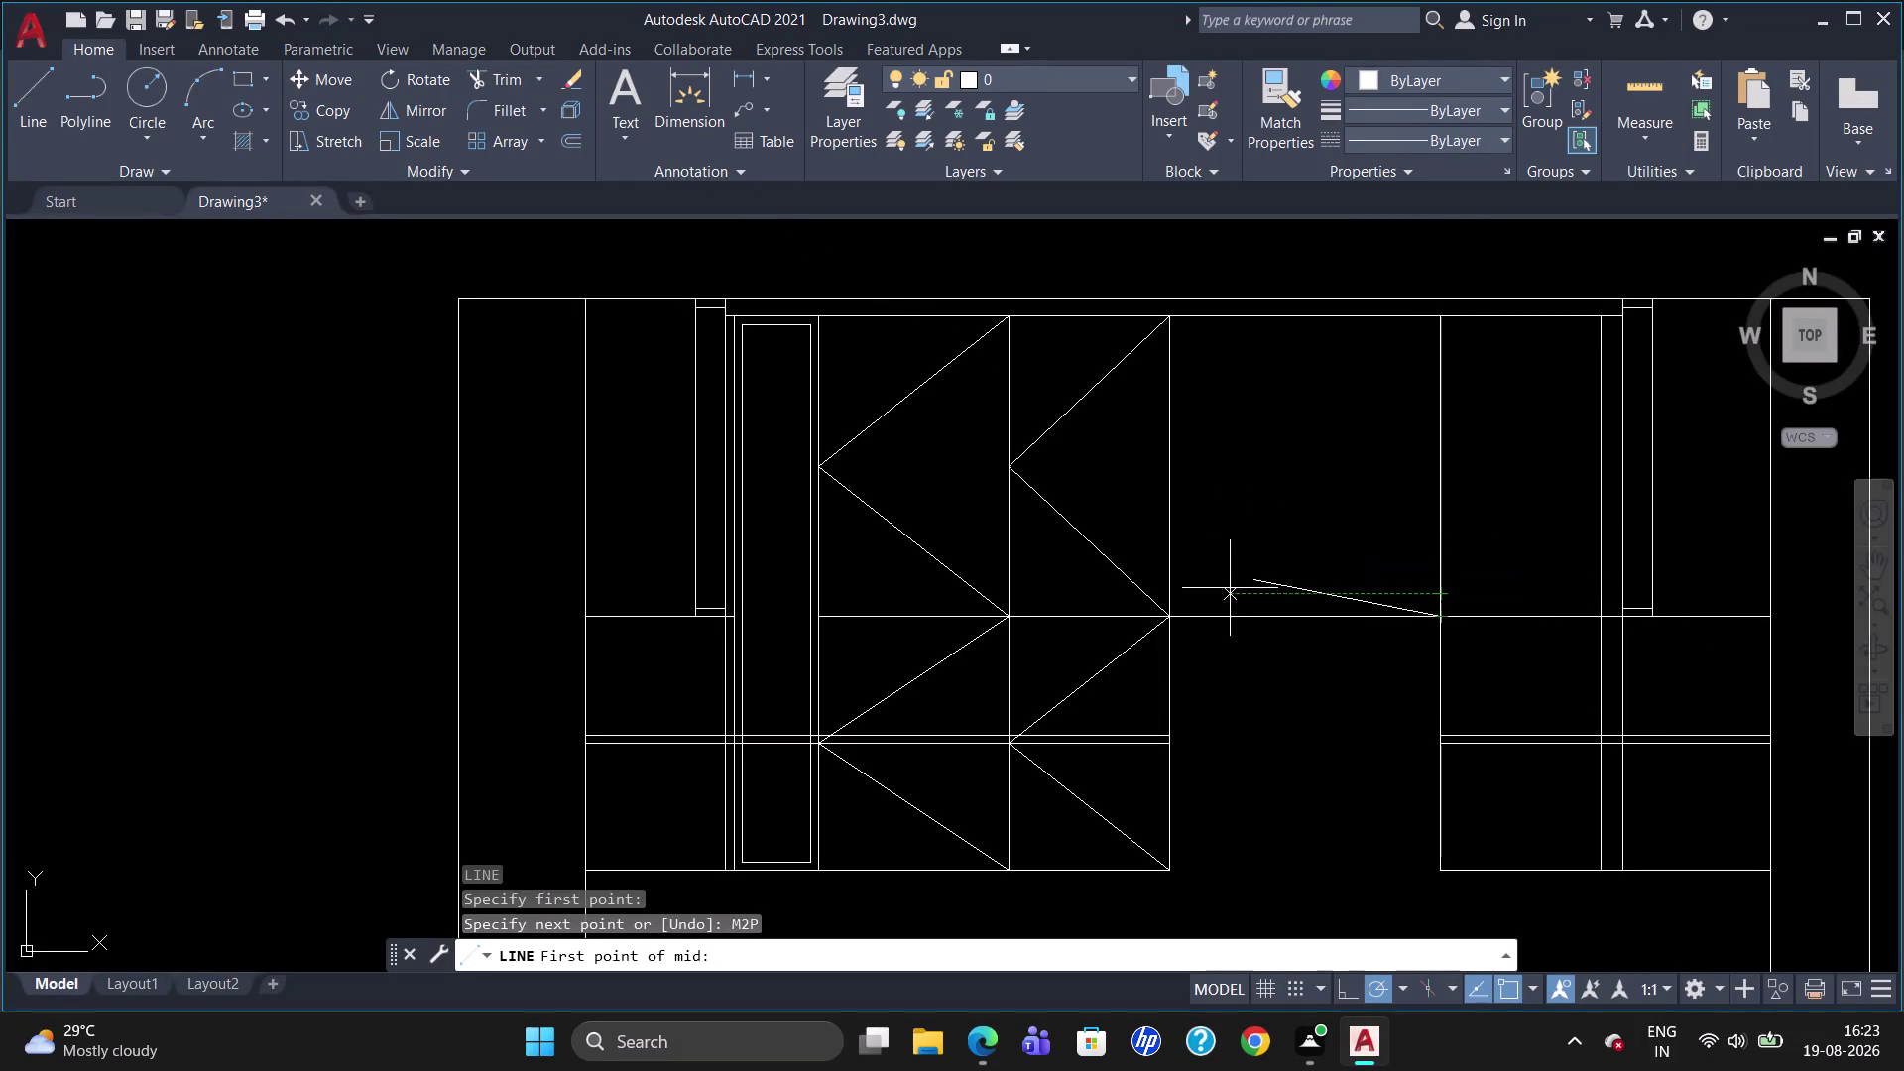
Finish the line from the left-edge midpoint to the panel's upper right corner.
click(1176, 611)
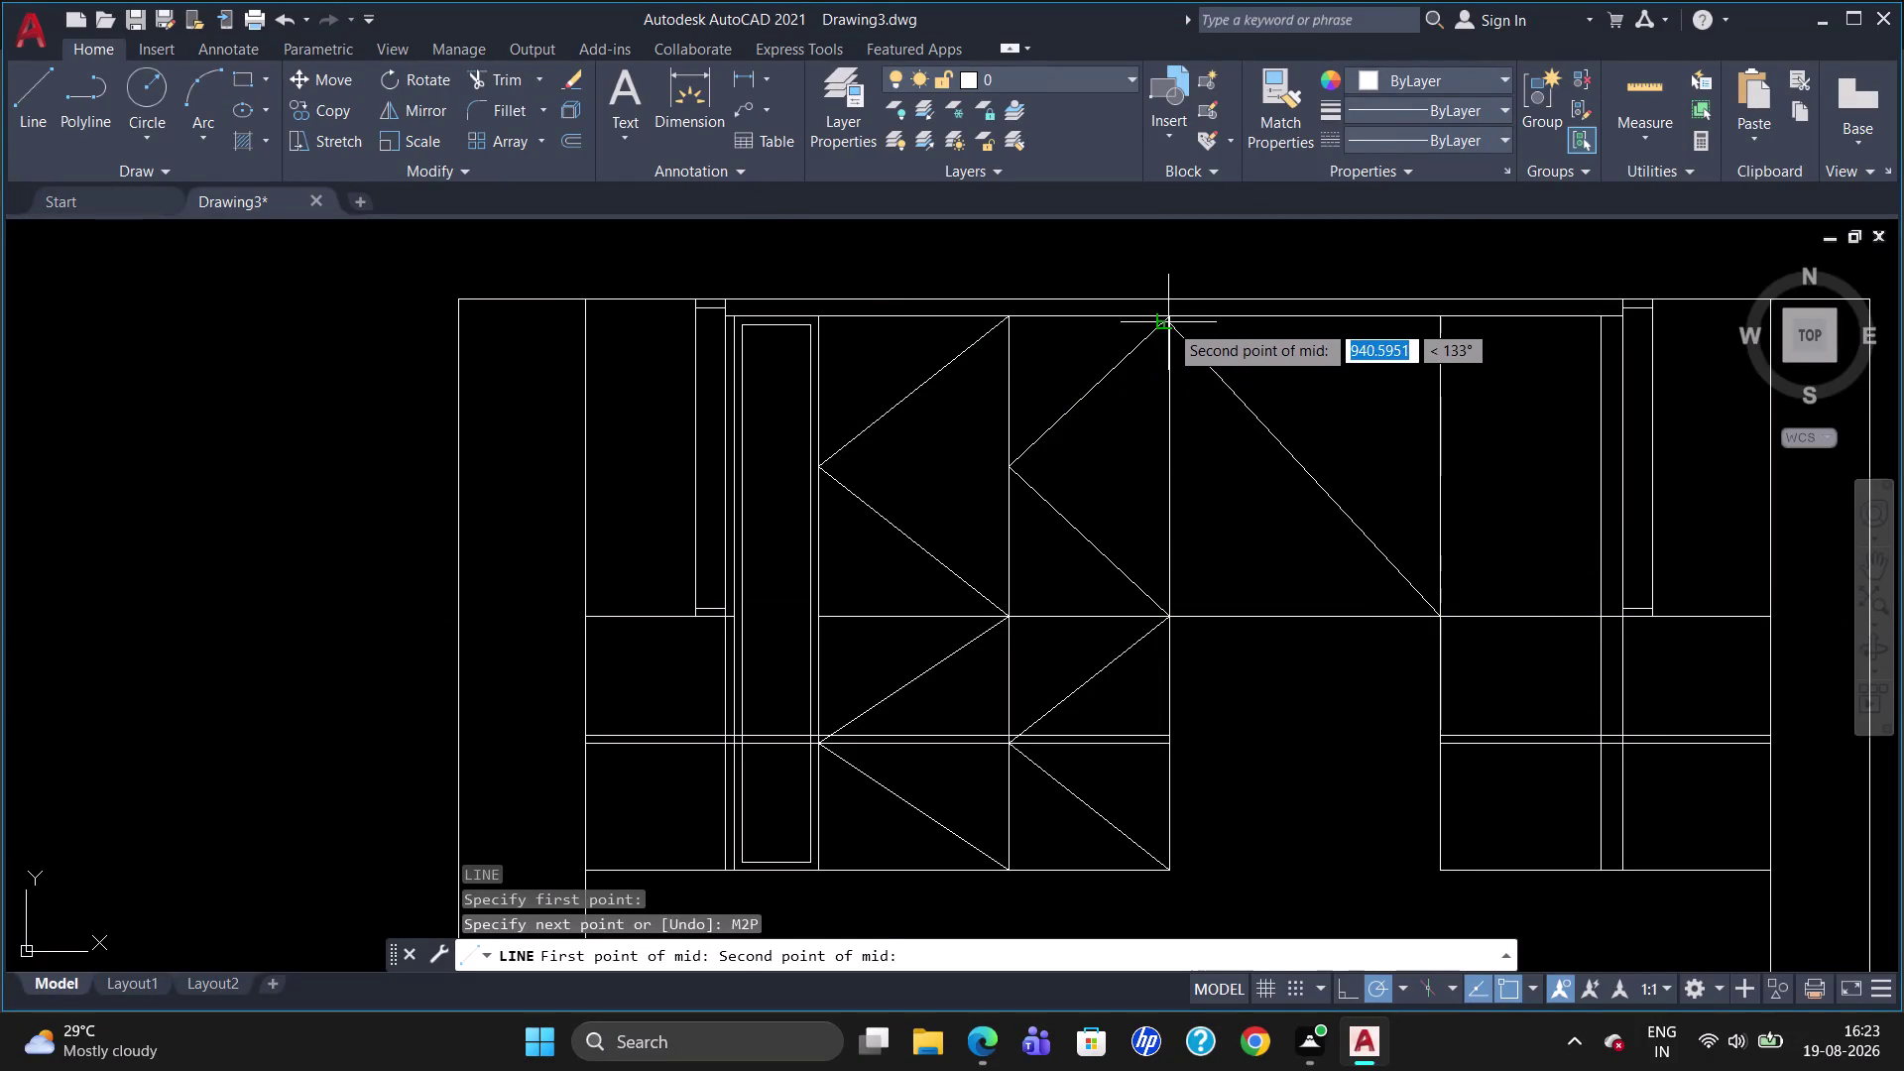
click(1171, 310)
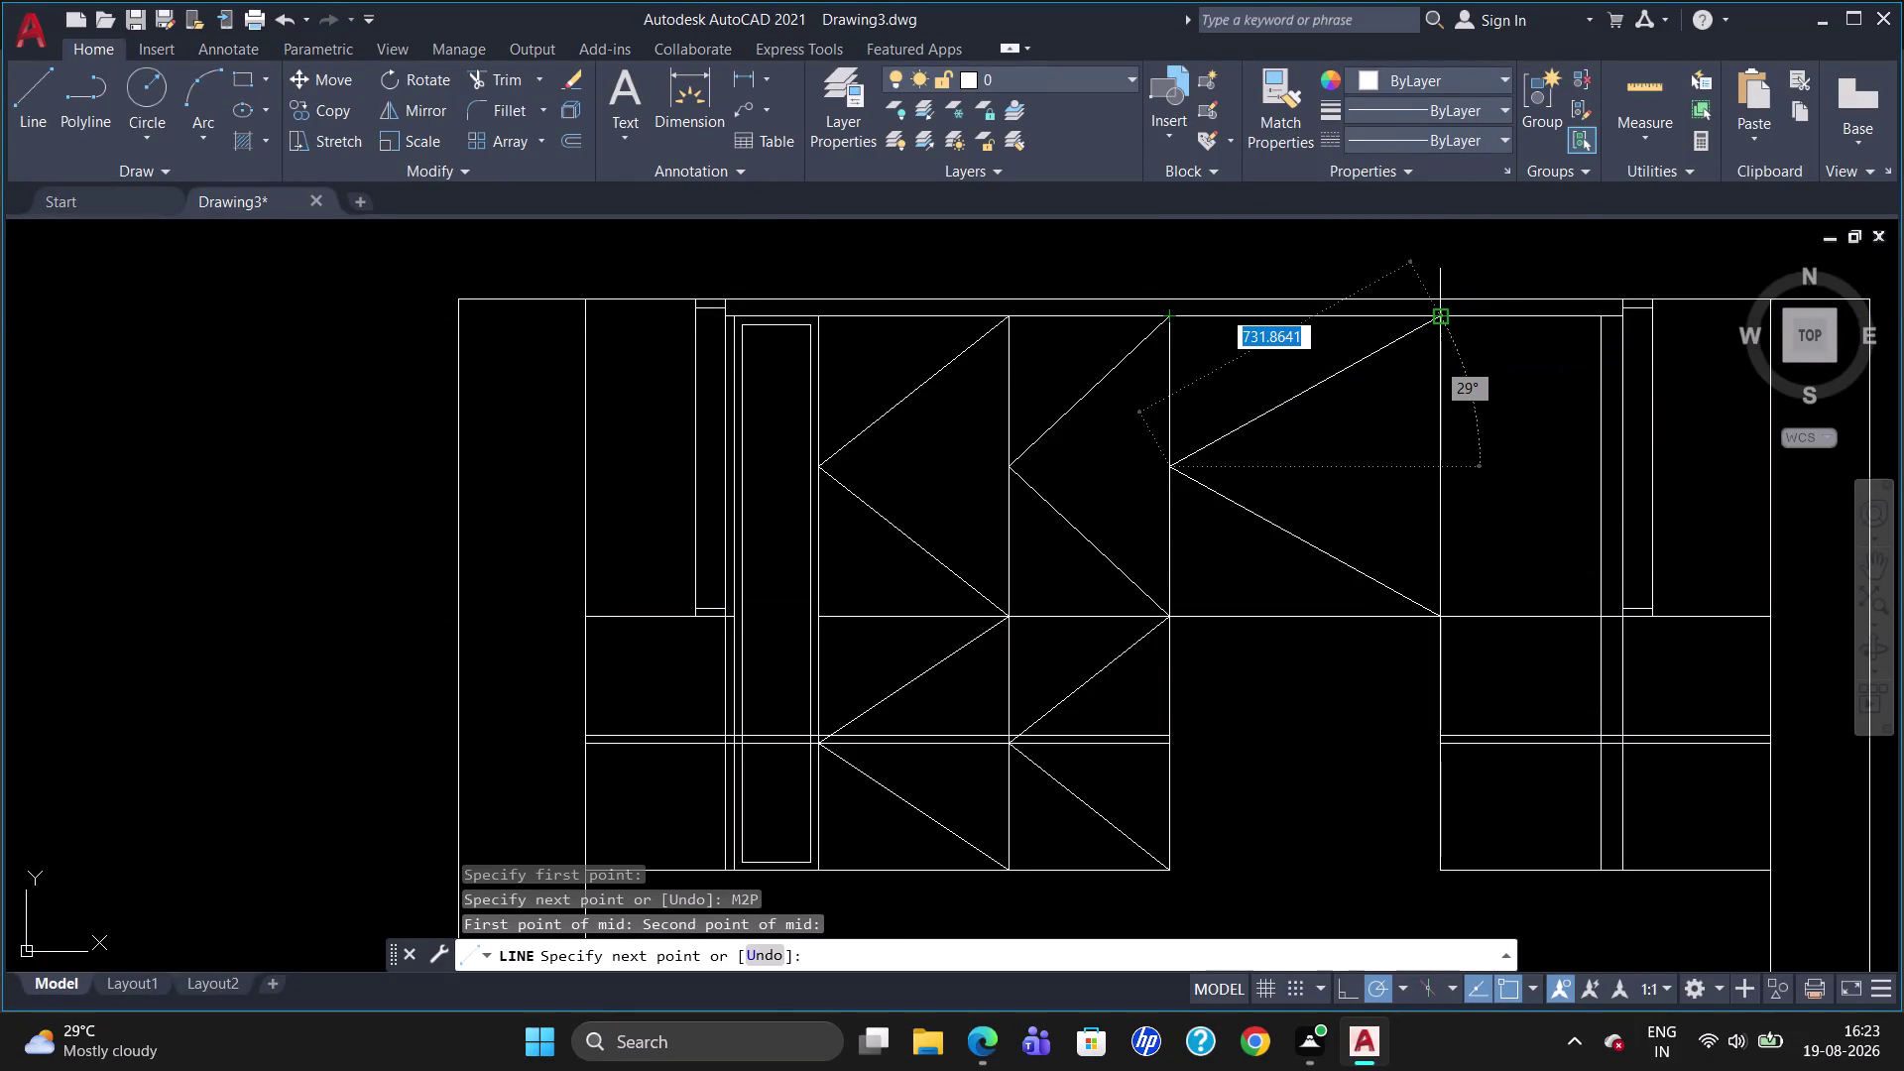
click(1439, 322)
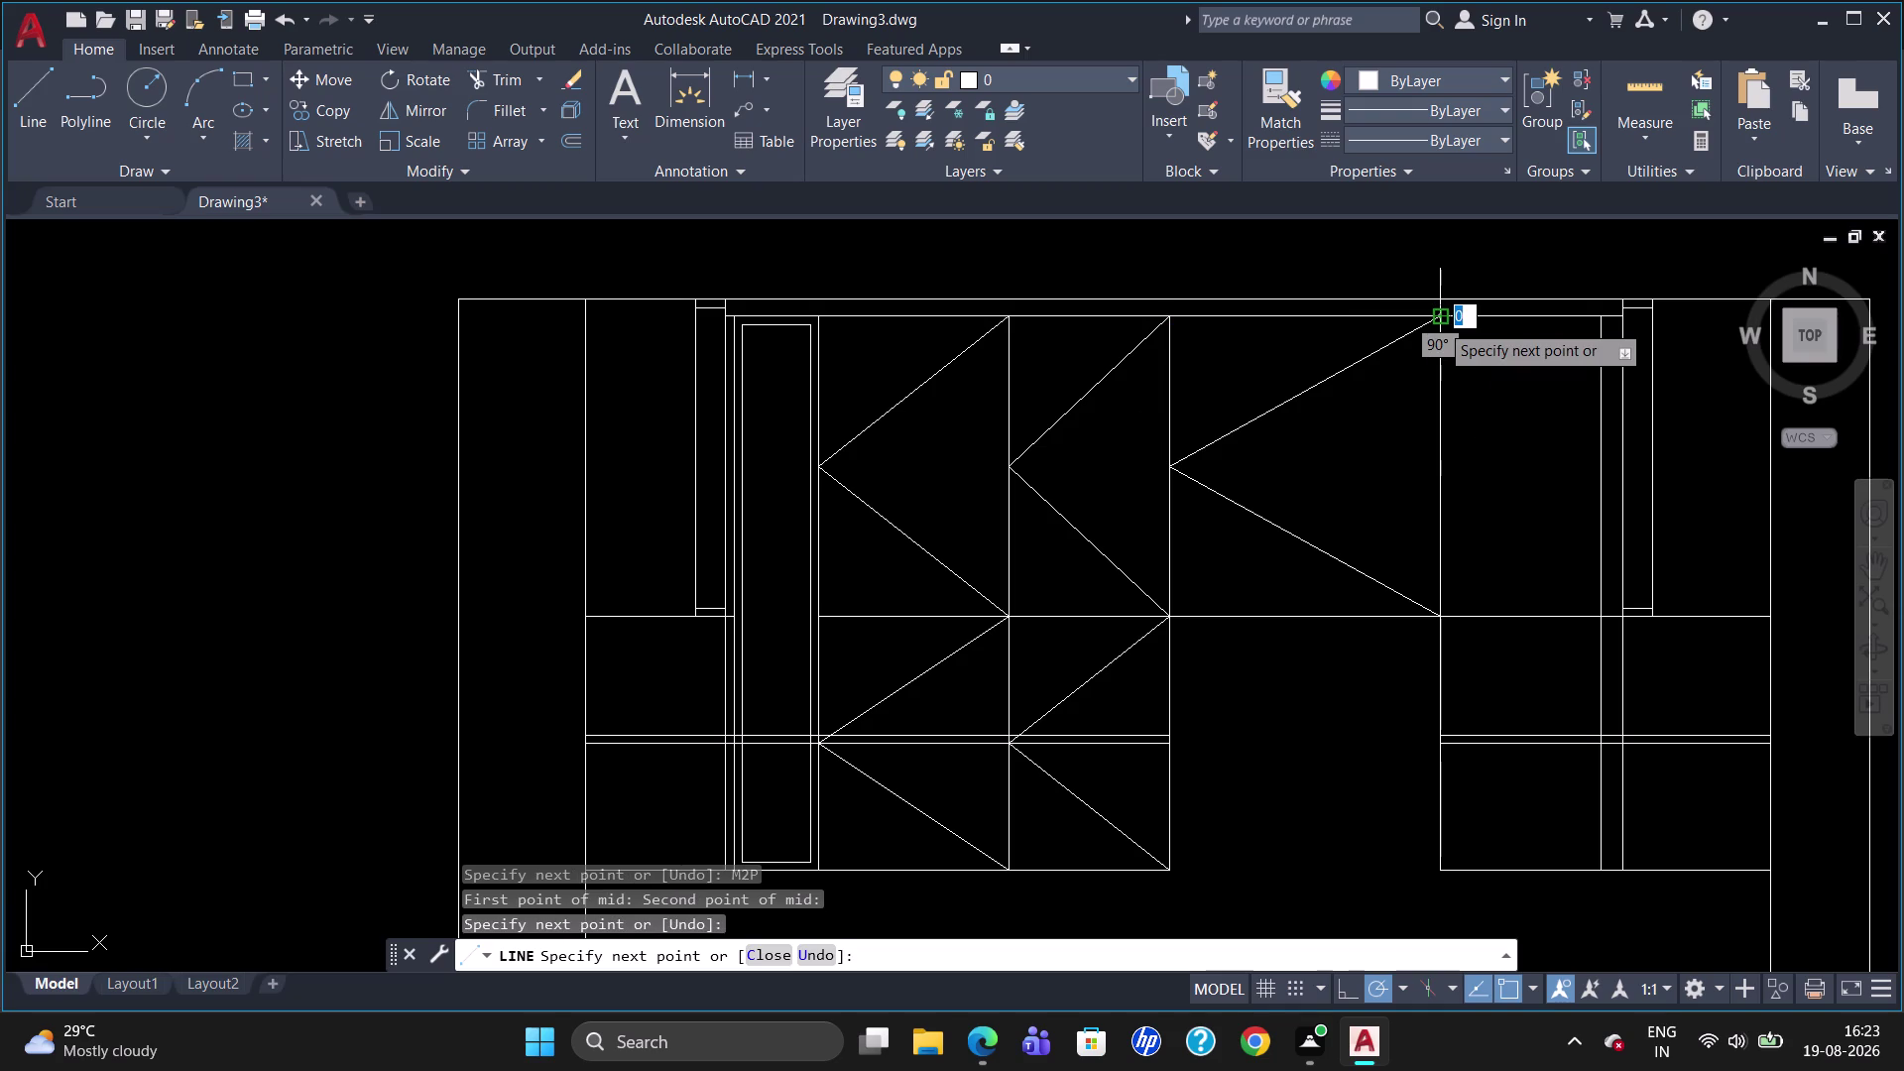
key(Escape)
Erase both diagonal lines in the third panel.
click(1352, 366)
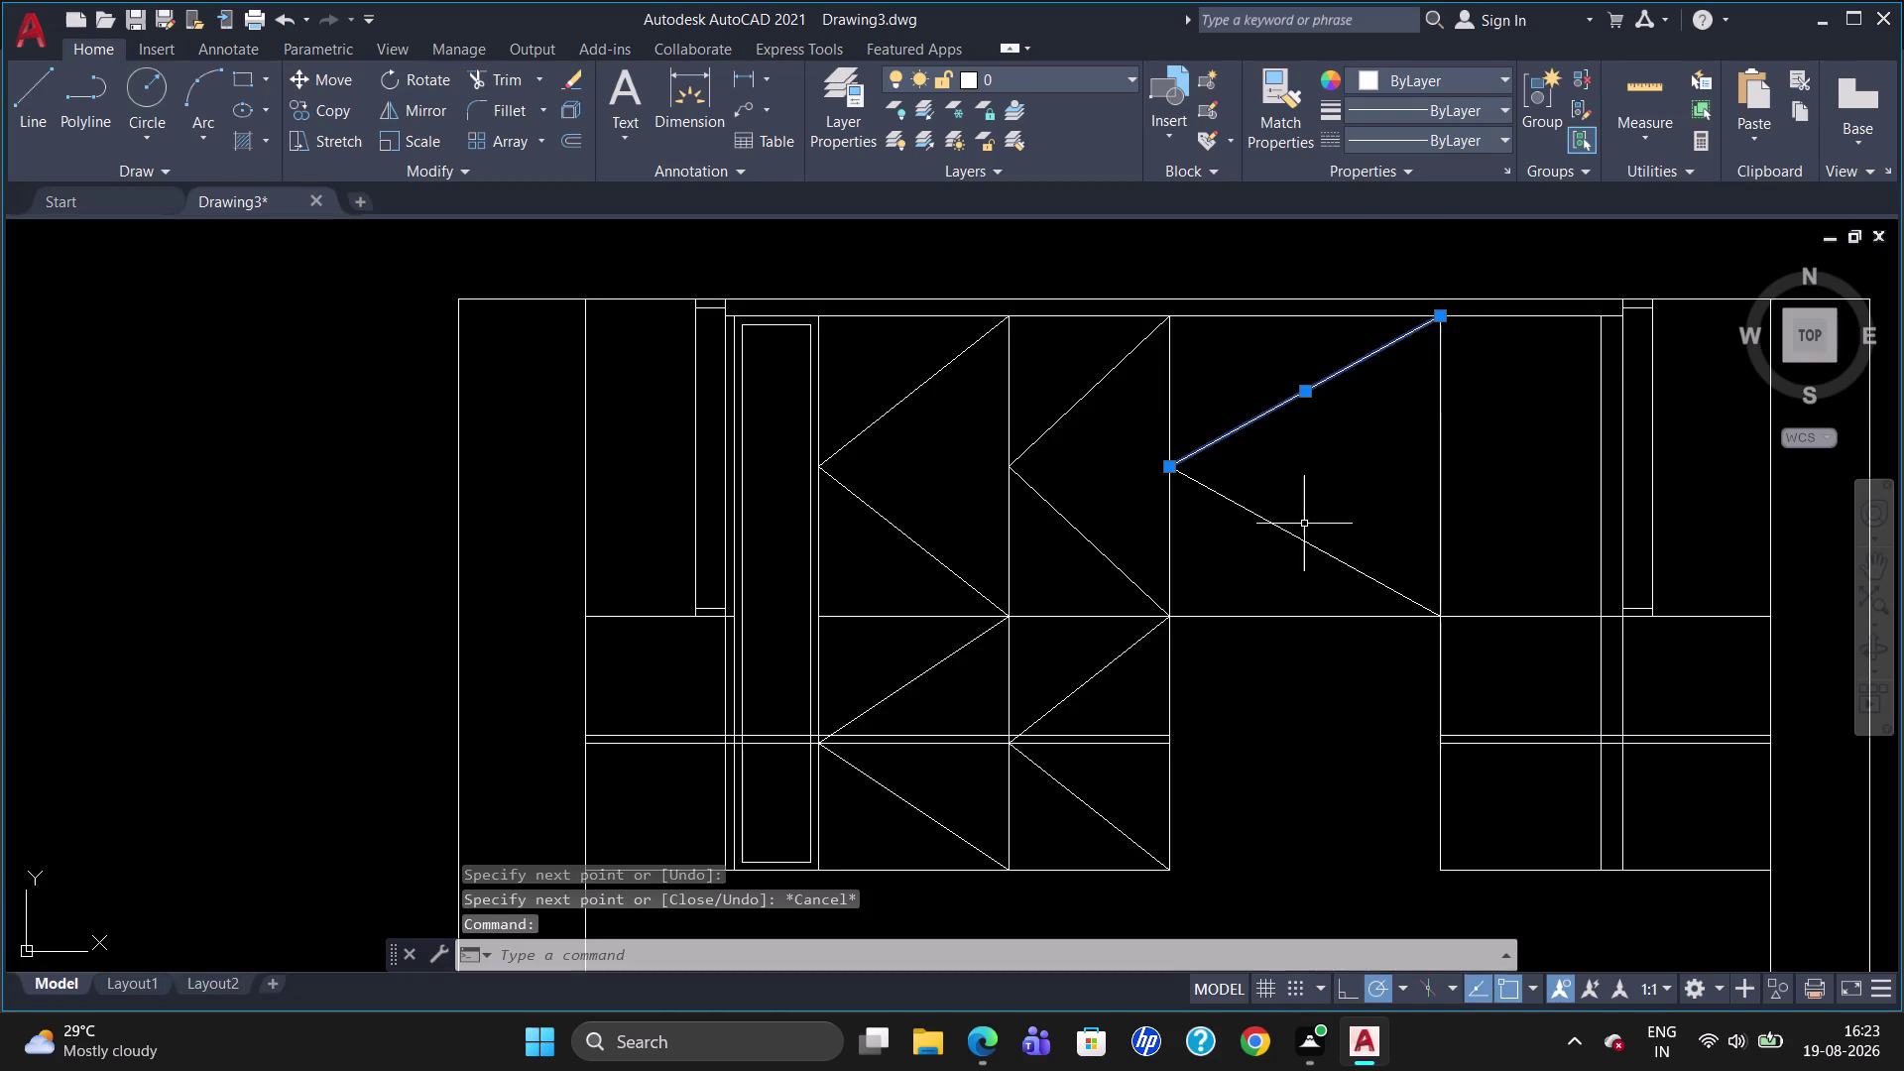
click(1297, 531)
click(1293, 534)
click(1293, 536)
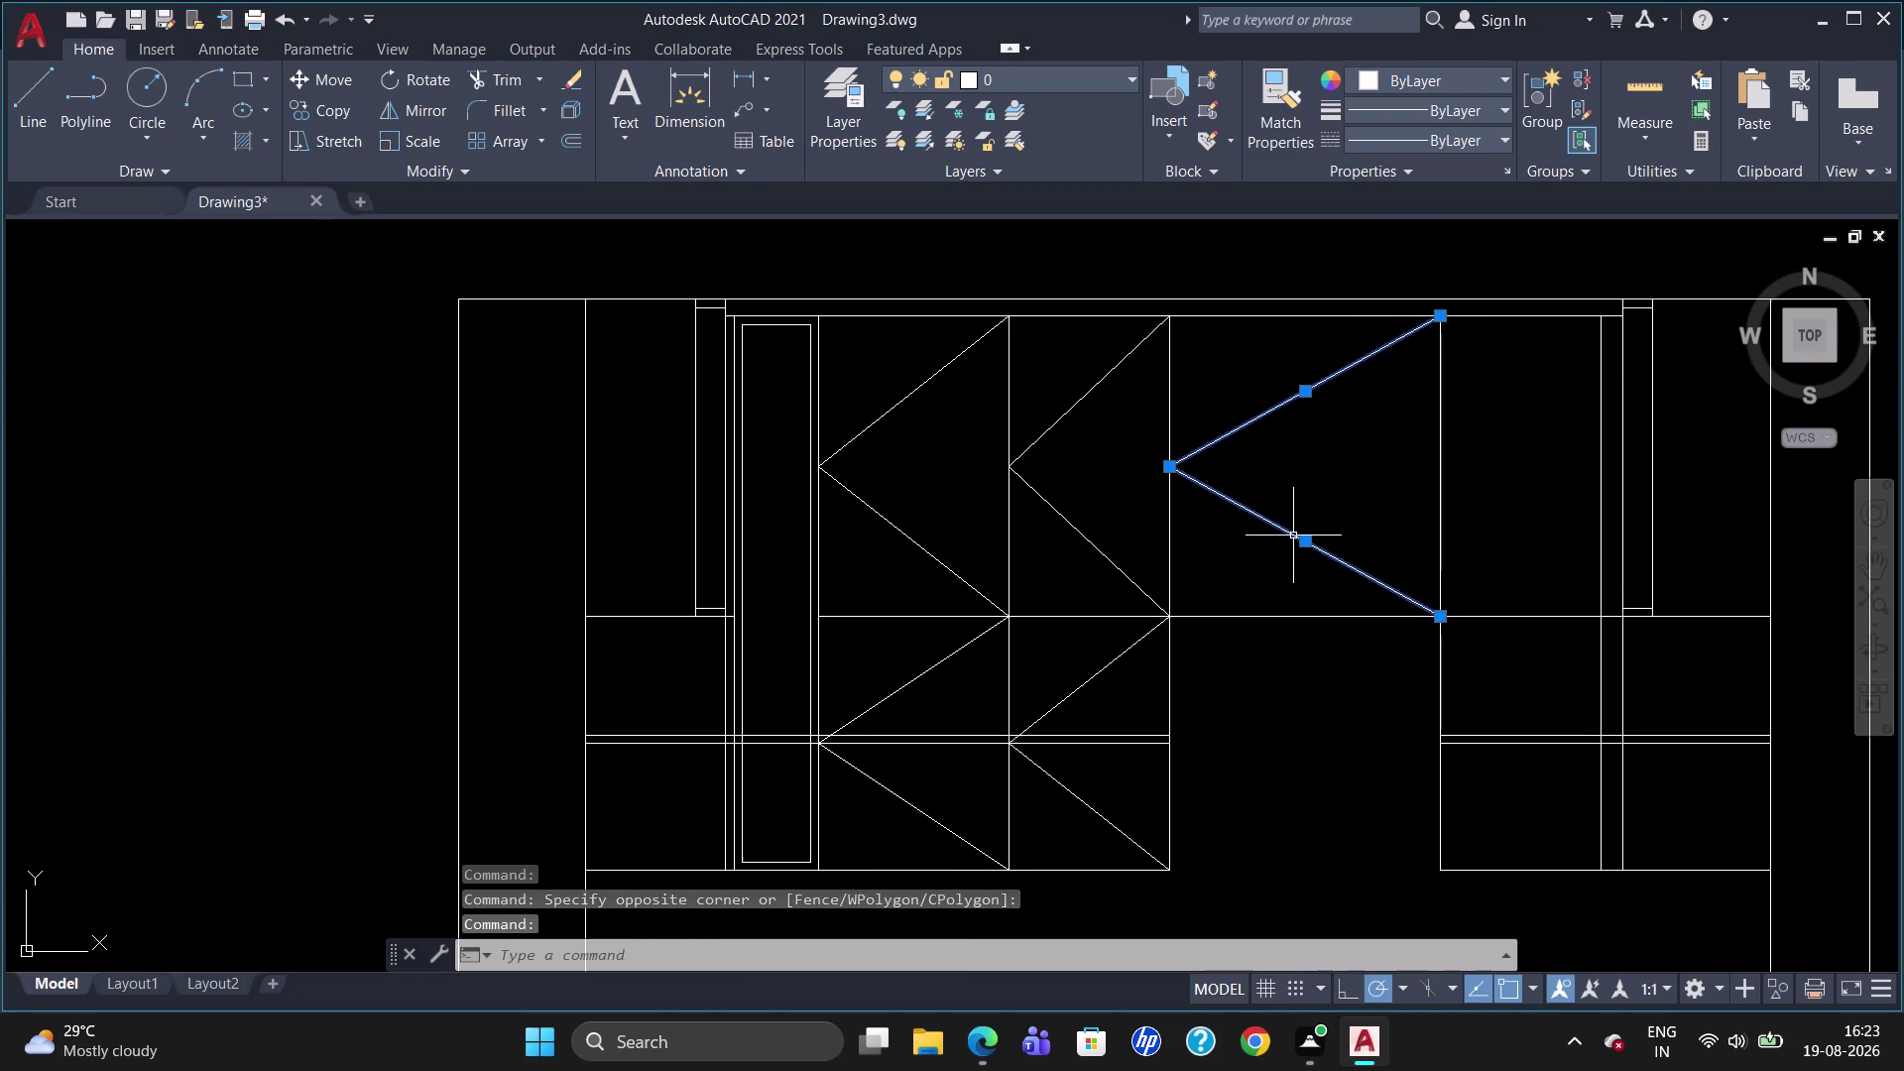
key(Delete)
key(l)
key(Return)
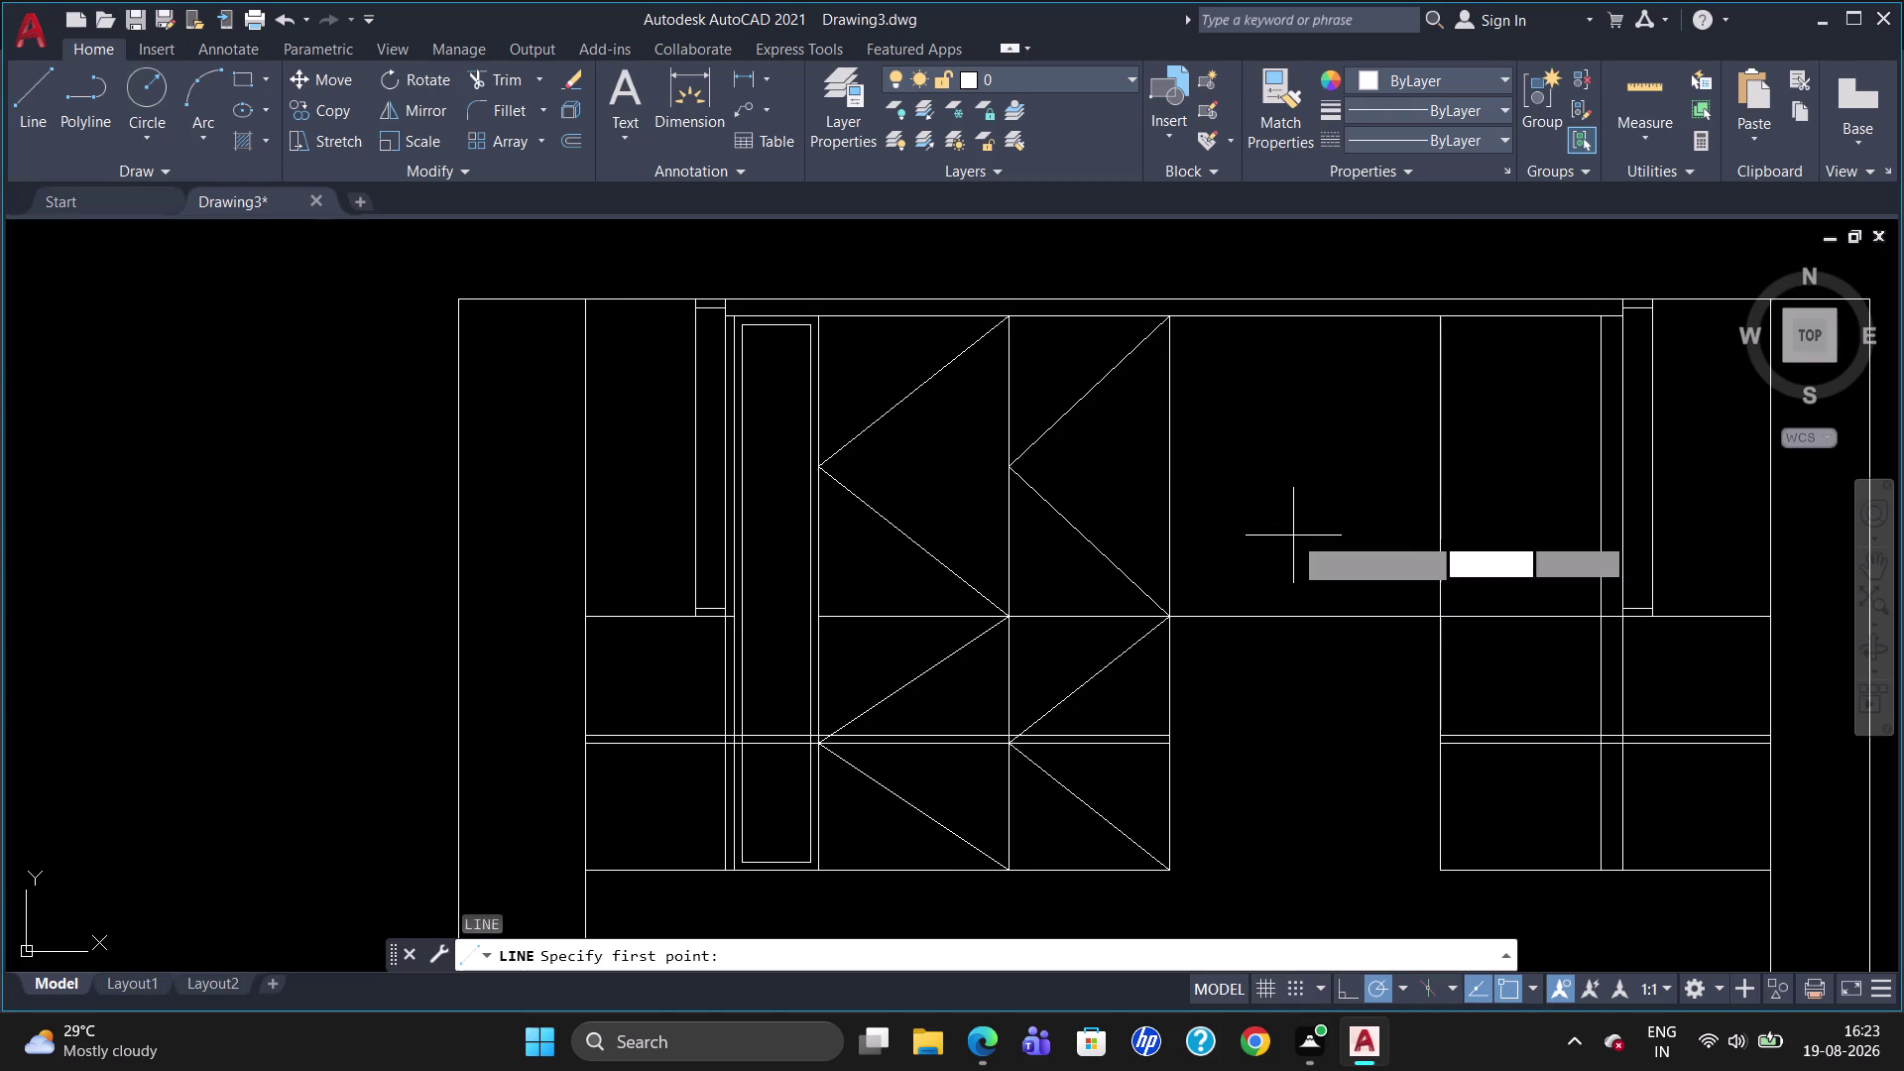
Draw the first diamond edge from the bottom-side midpoint to the right-side midpoint.
click(1175, 628)
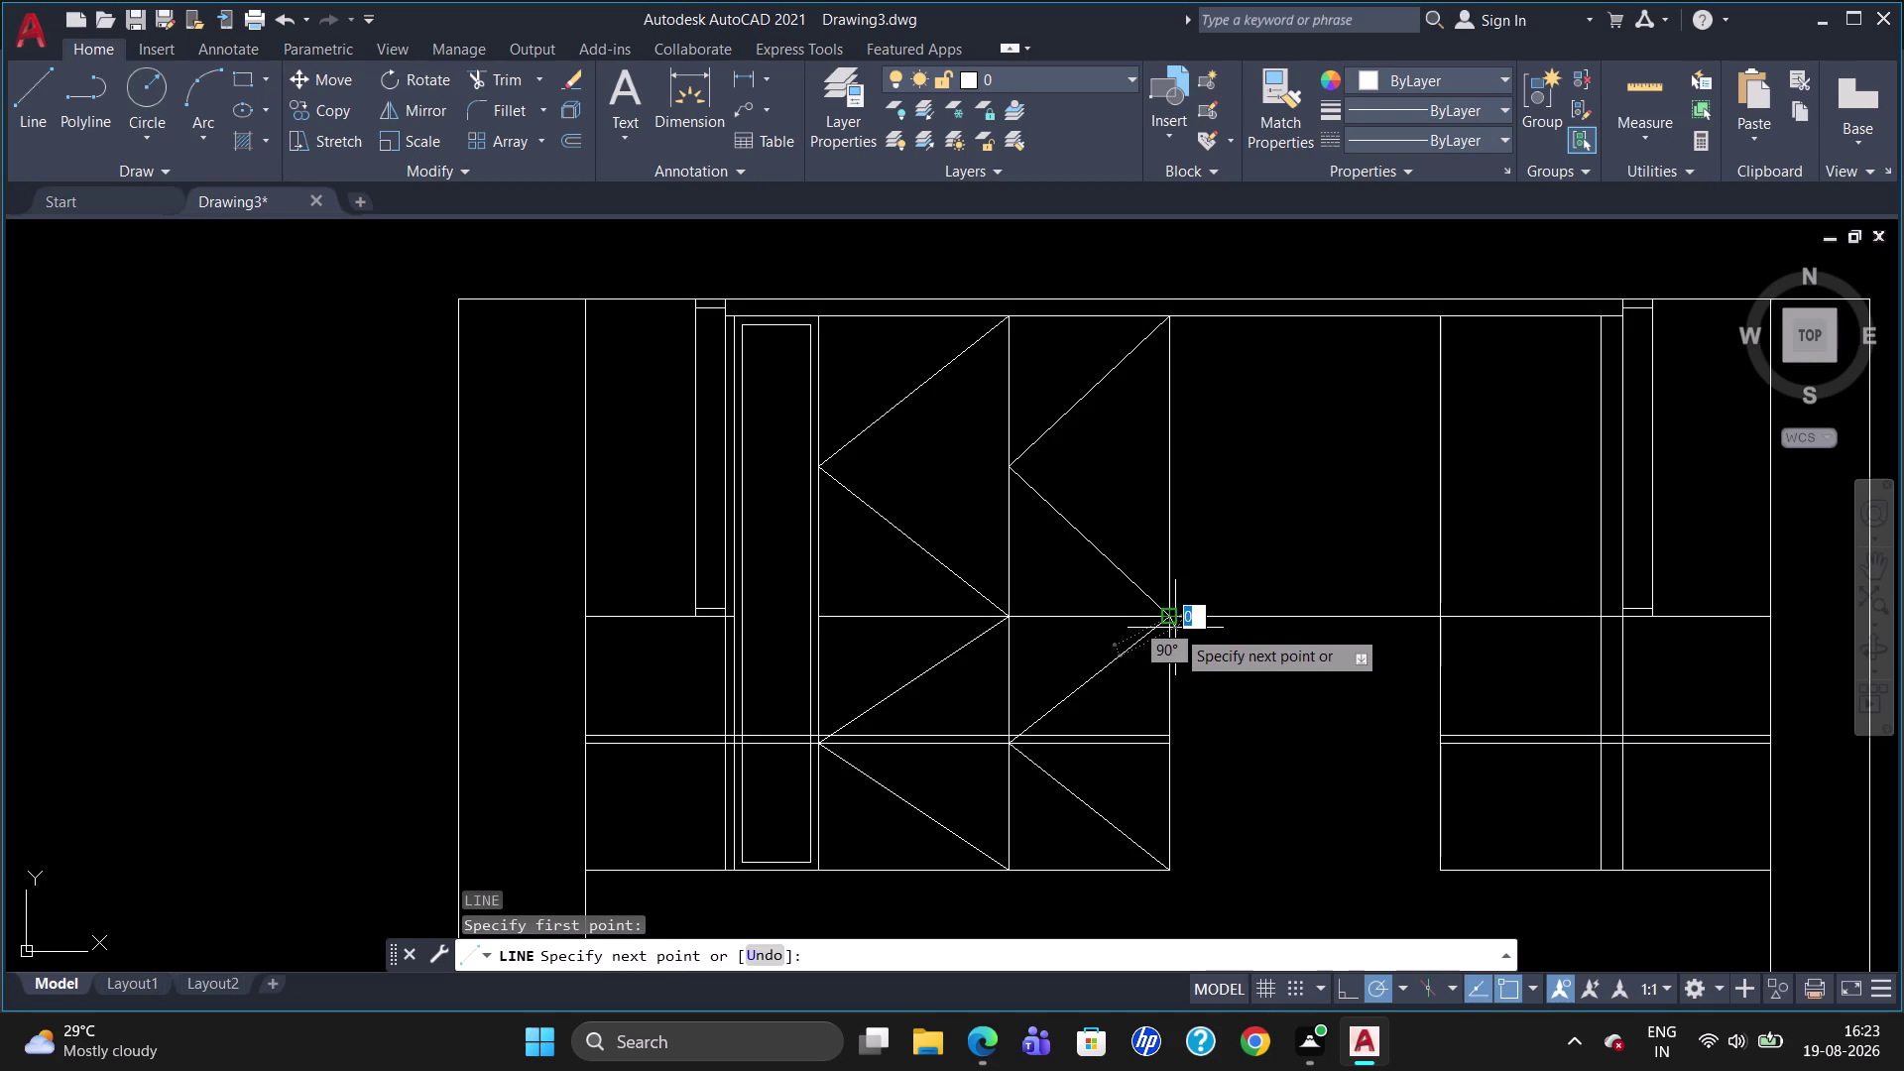
text(M29)
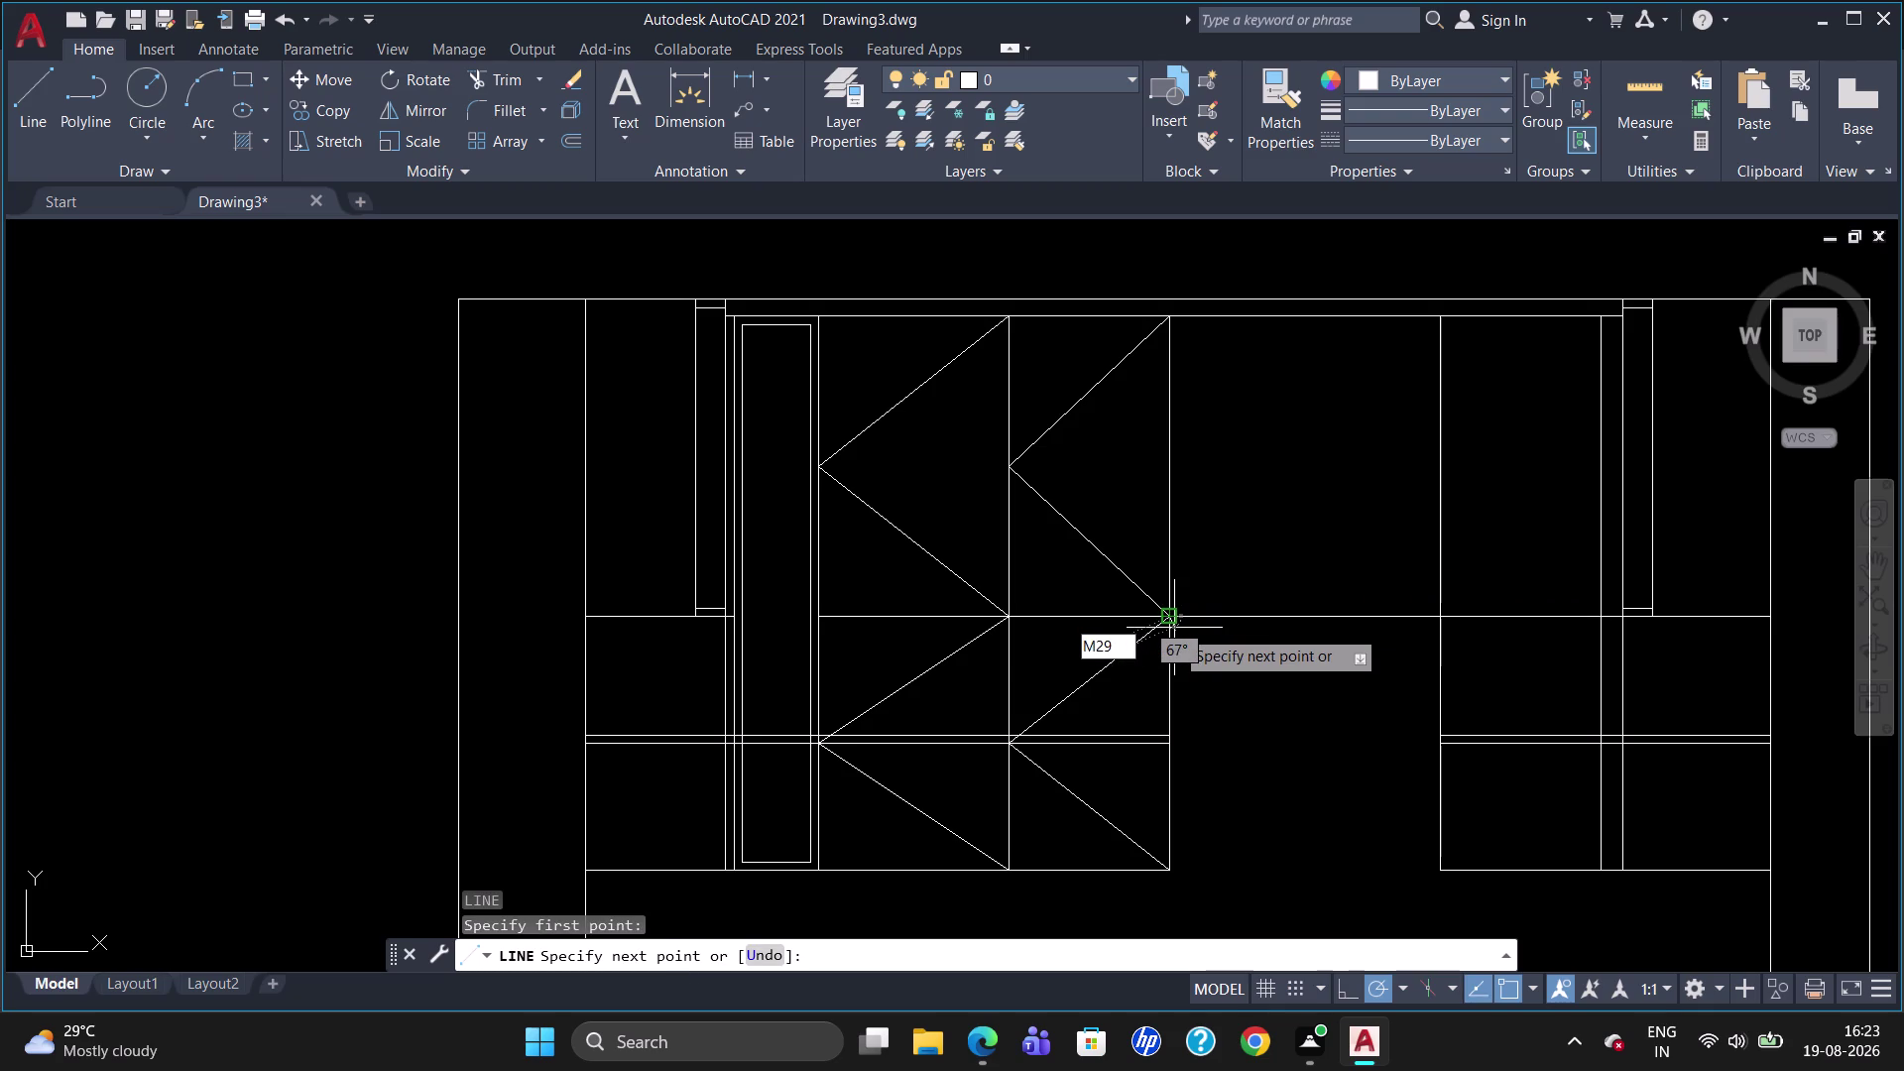
key(BackSpace)
key(p)
key(Return)
click(1169, 620)
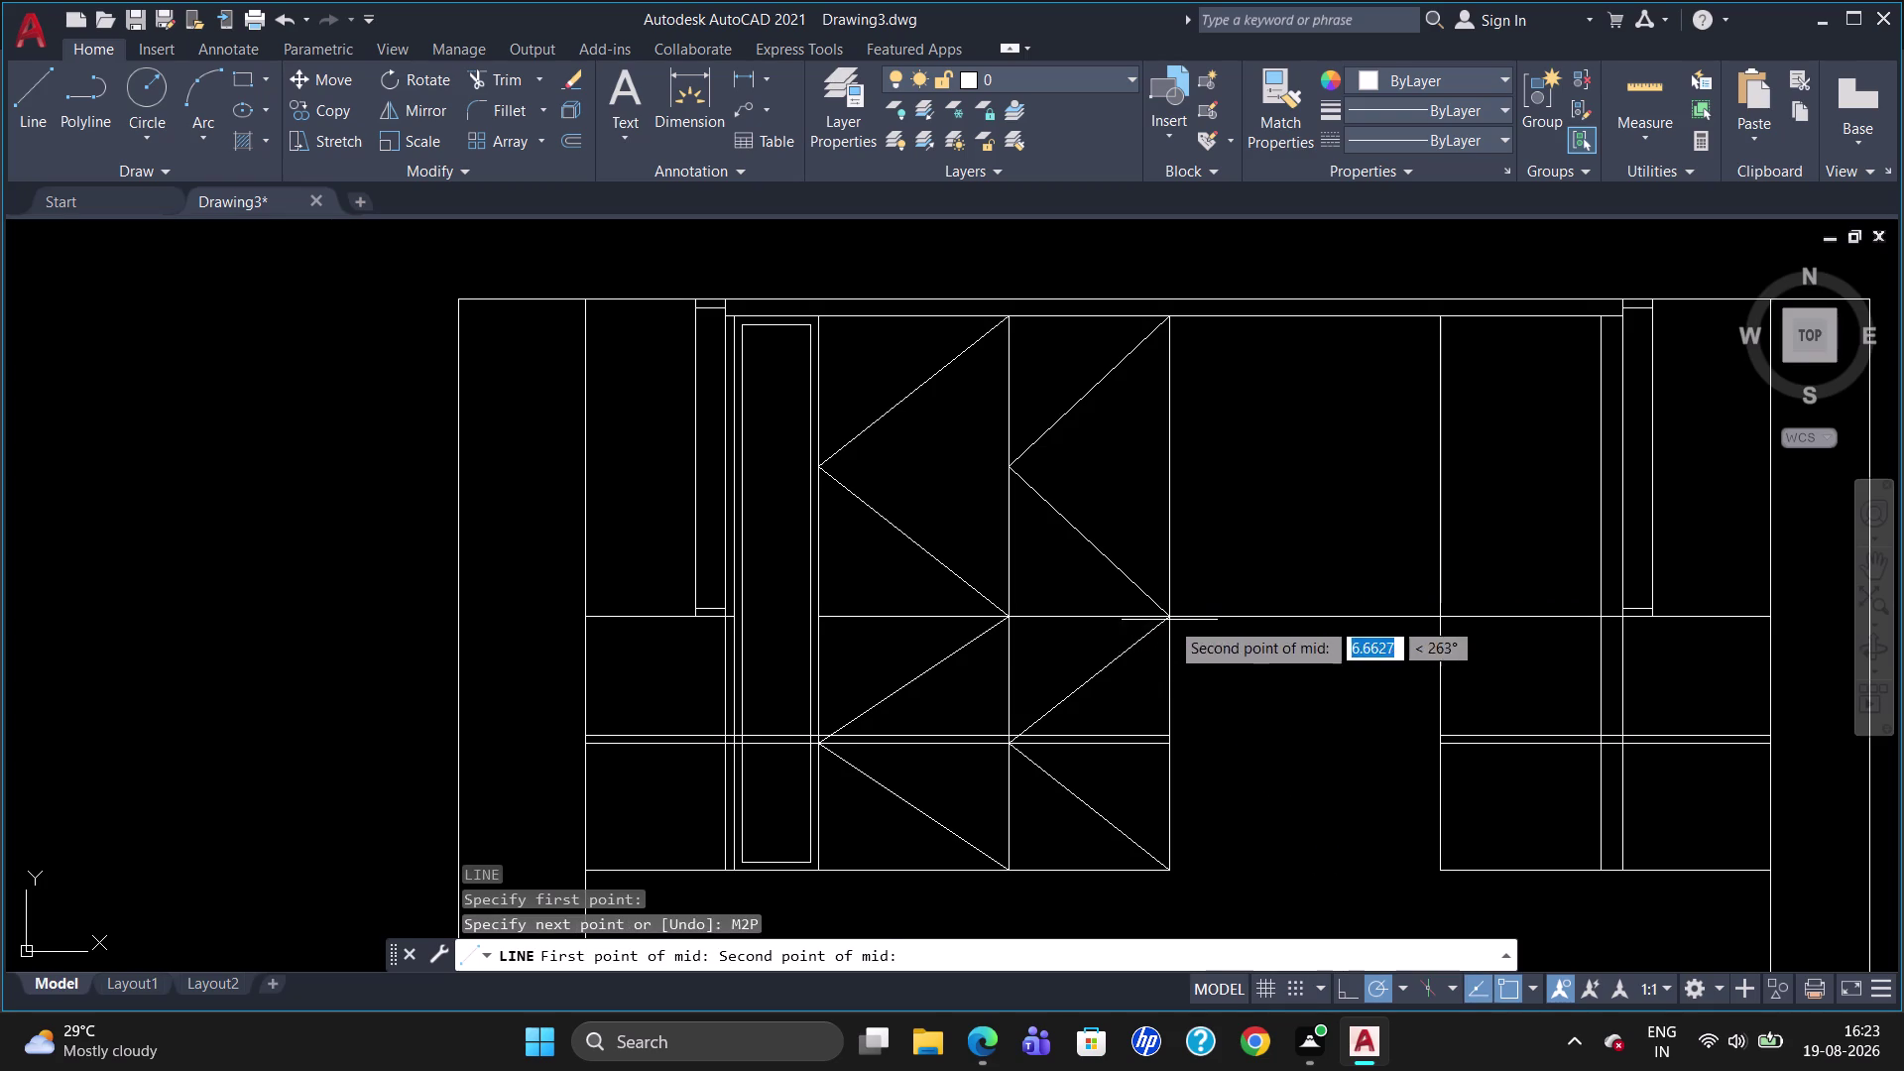
click(1442, 620)
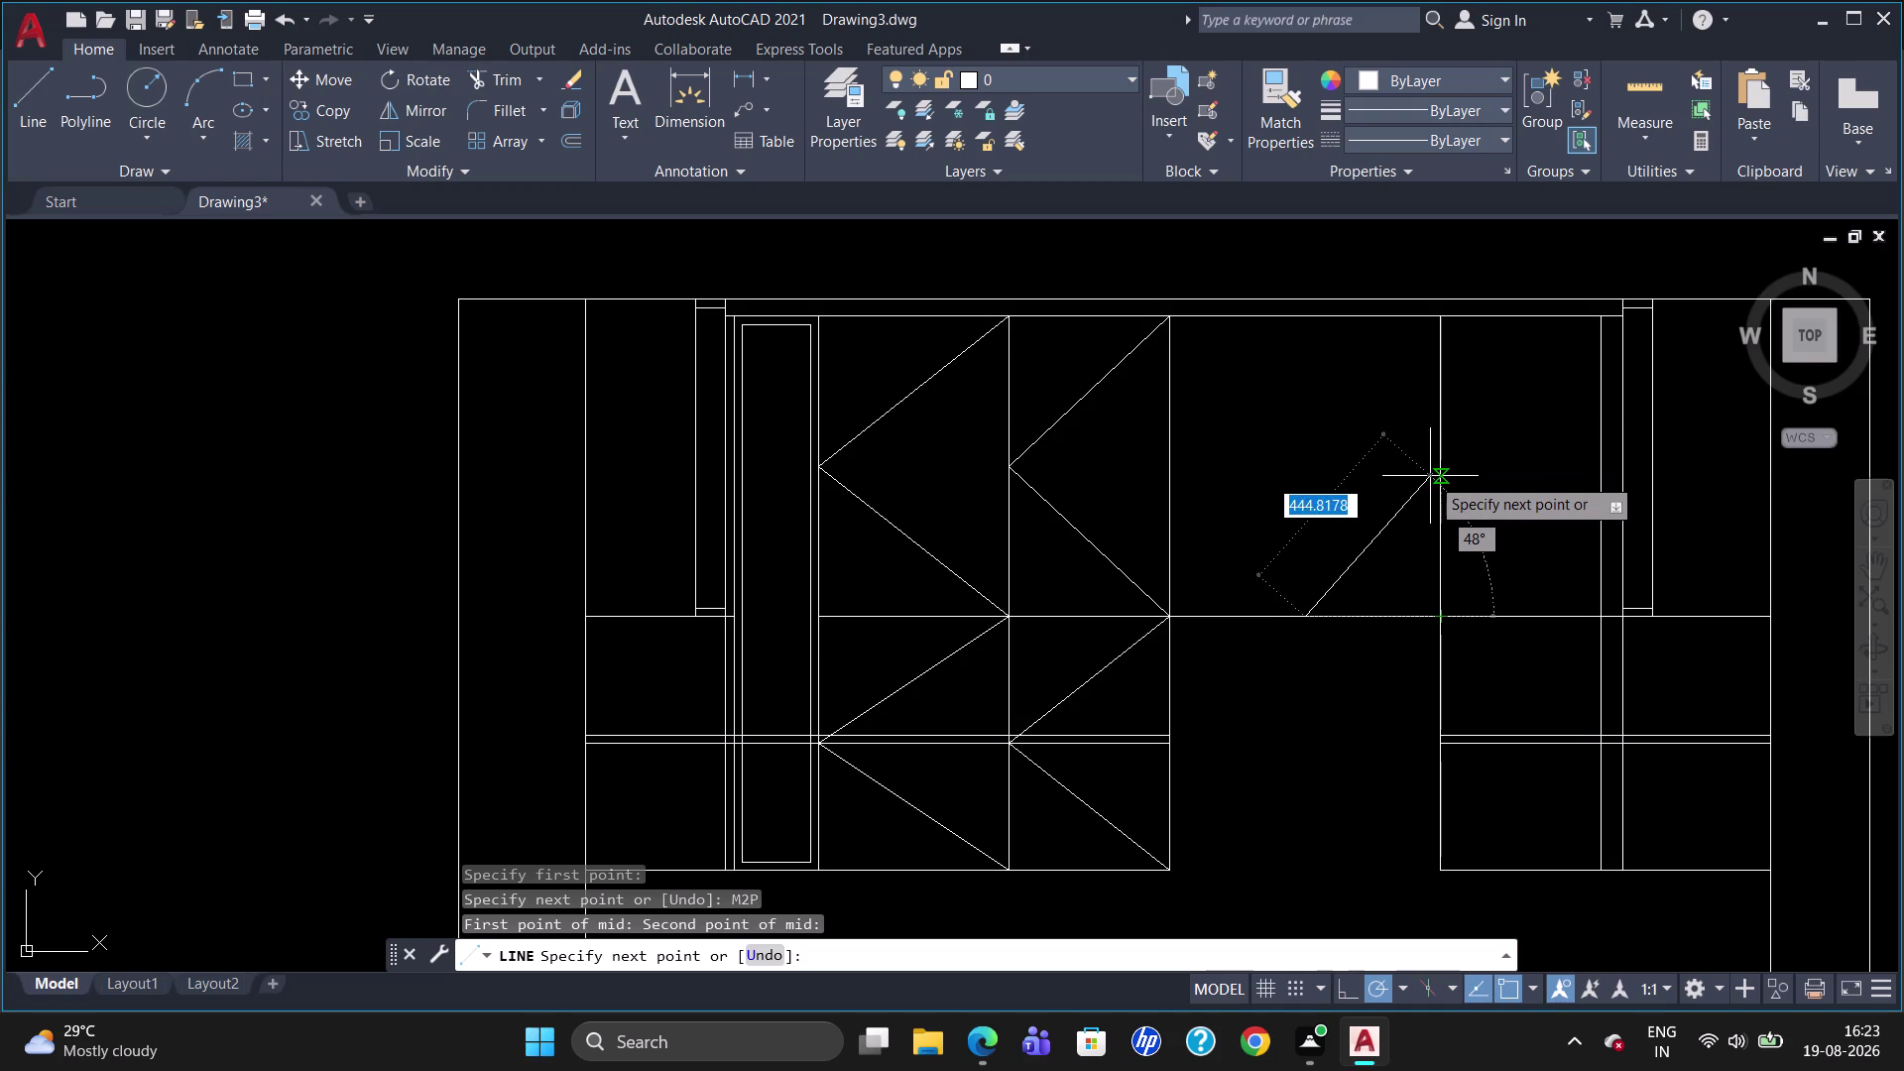
key(m)
text(2P)
key(Return)
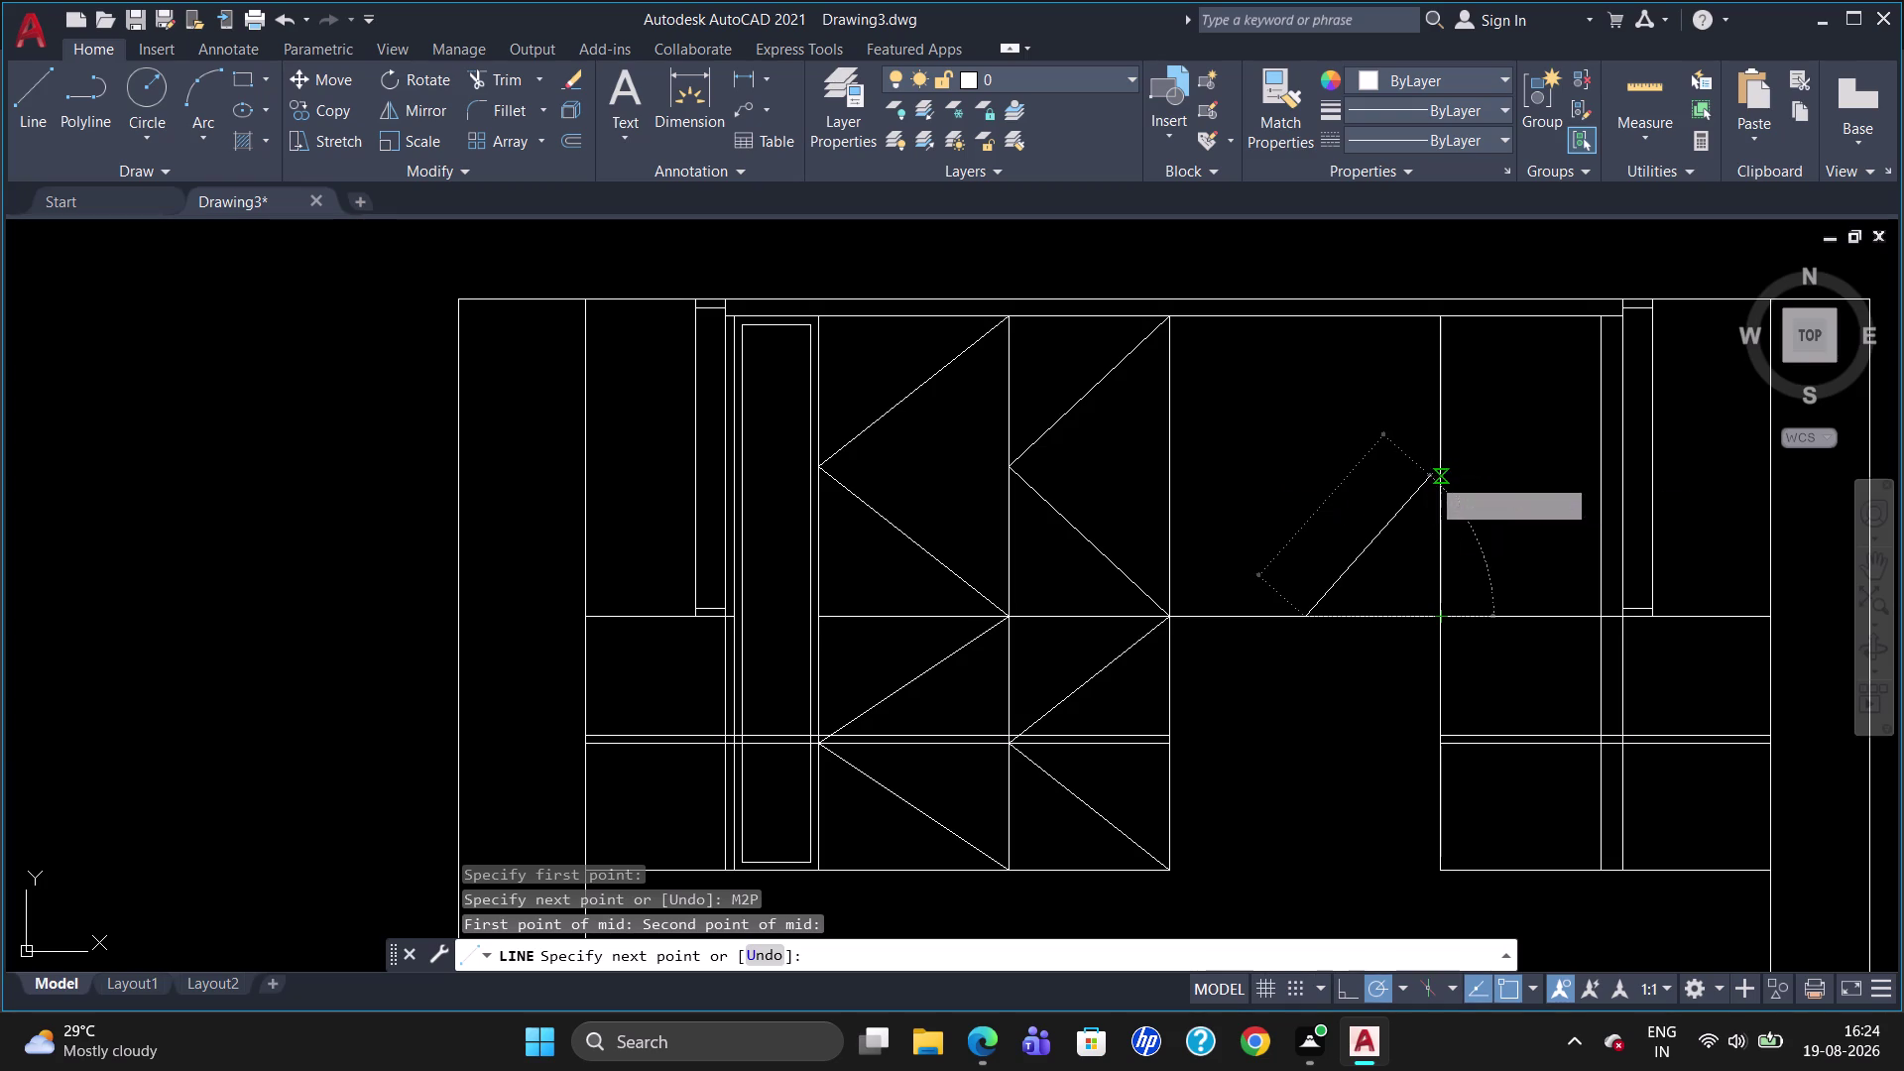
click(1446, 616)
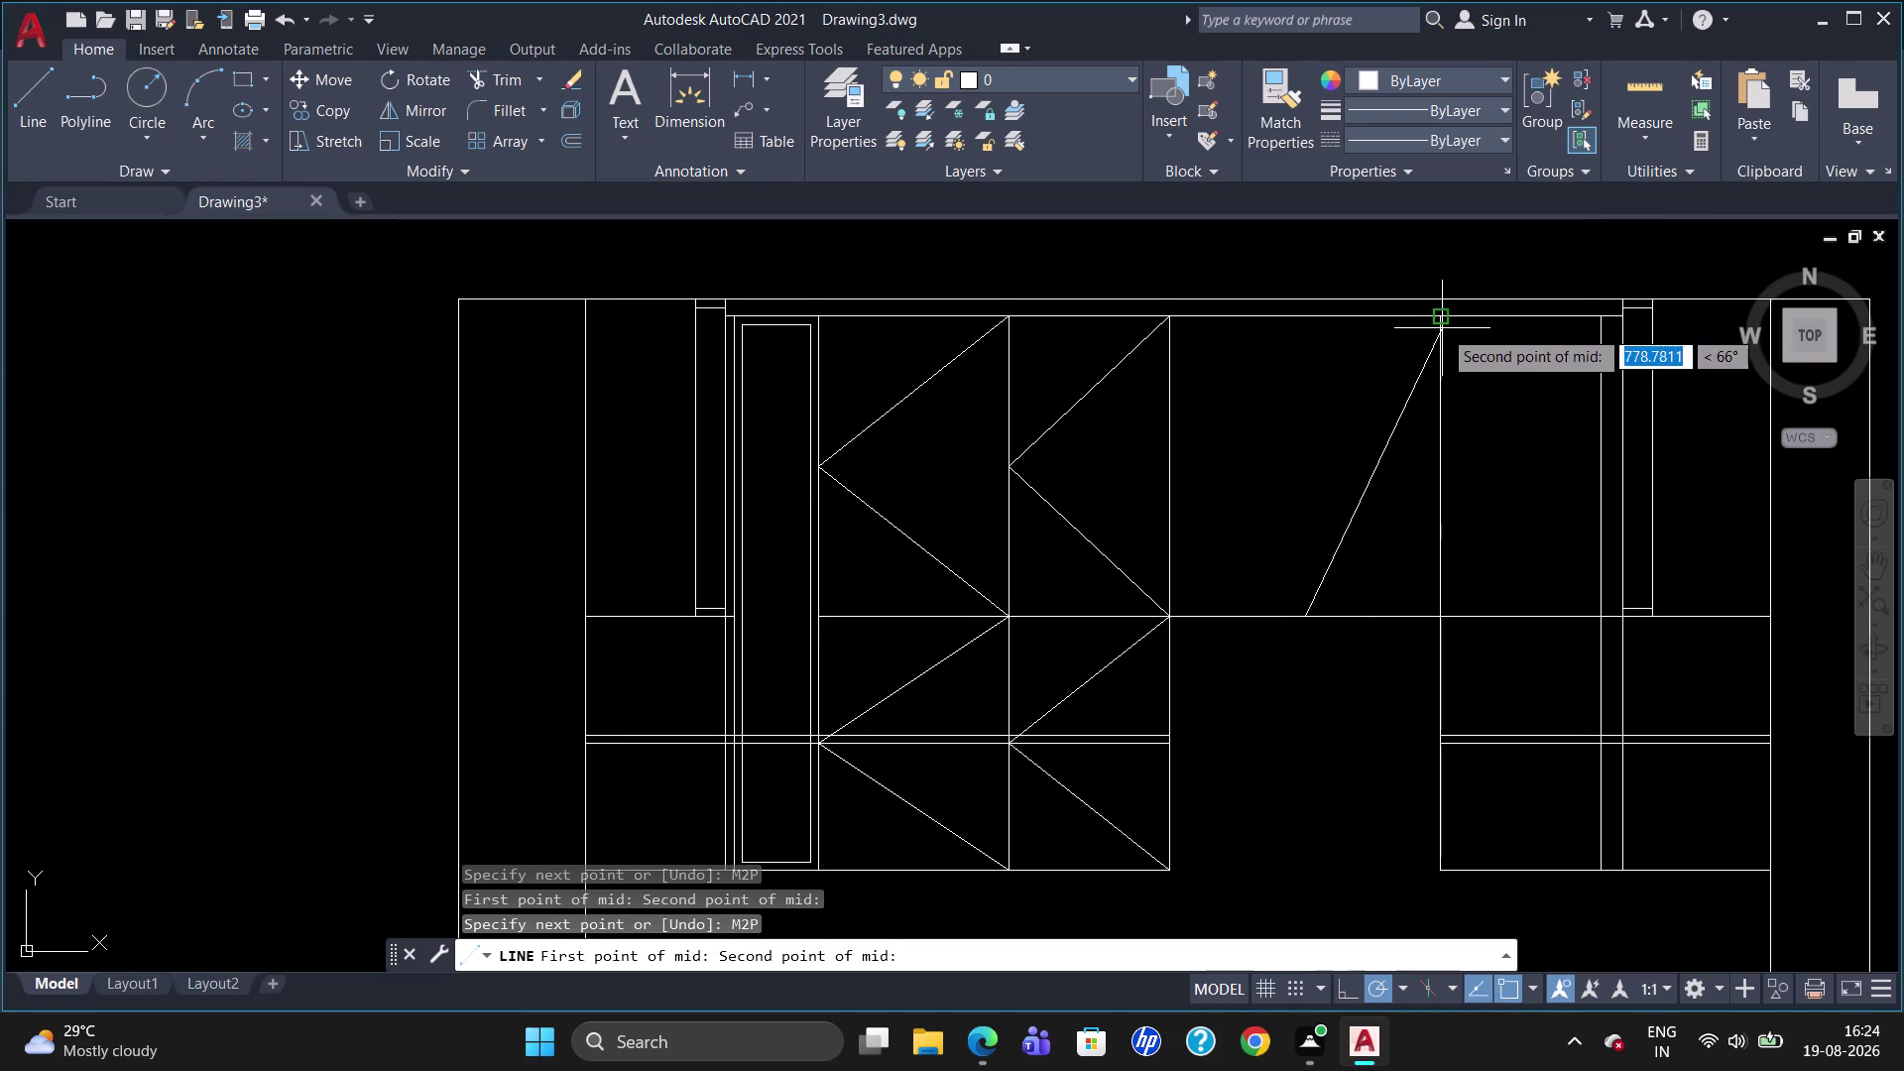
click(1442, 326)
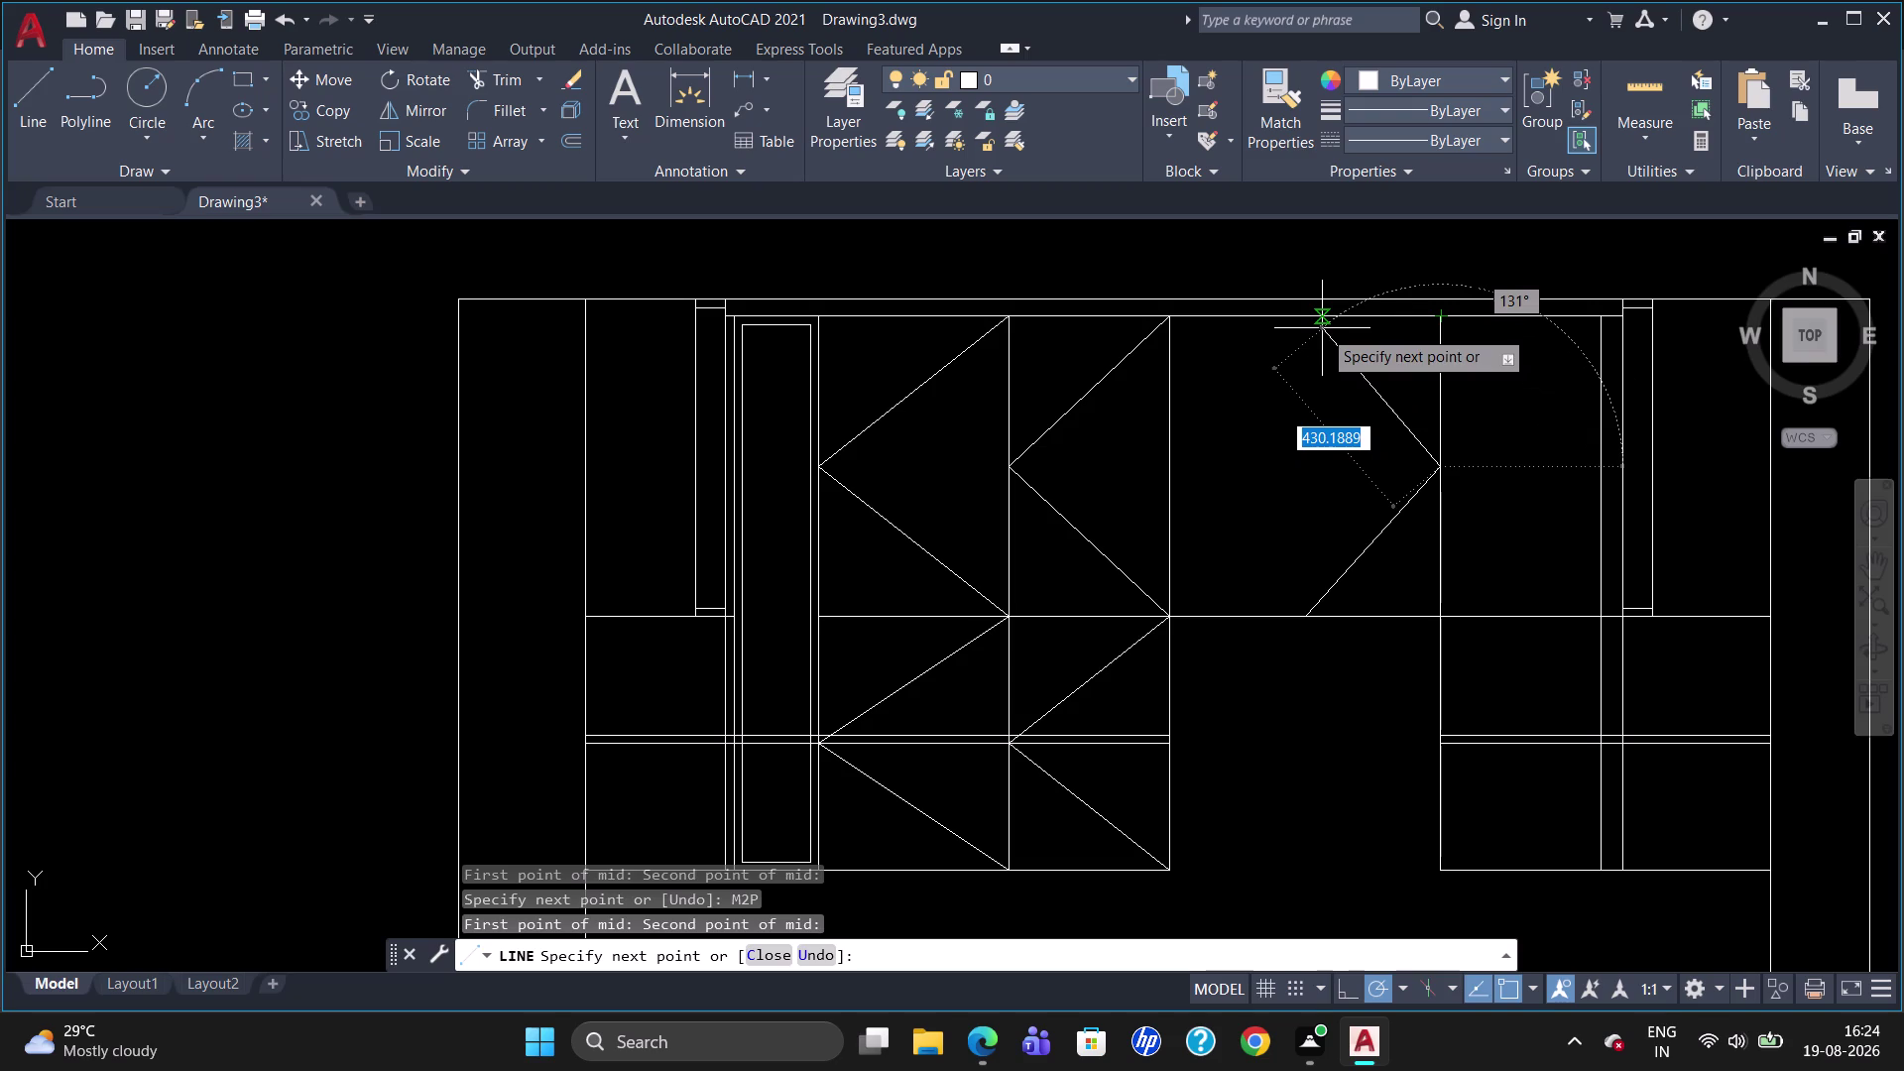
Complete the diamond through the top and left midpoints, closing it at the bottom.
text(M2P)
key(Return)
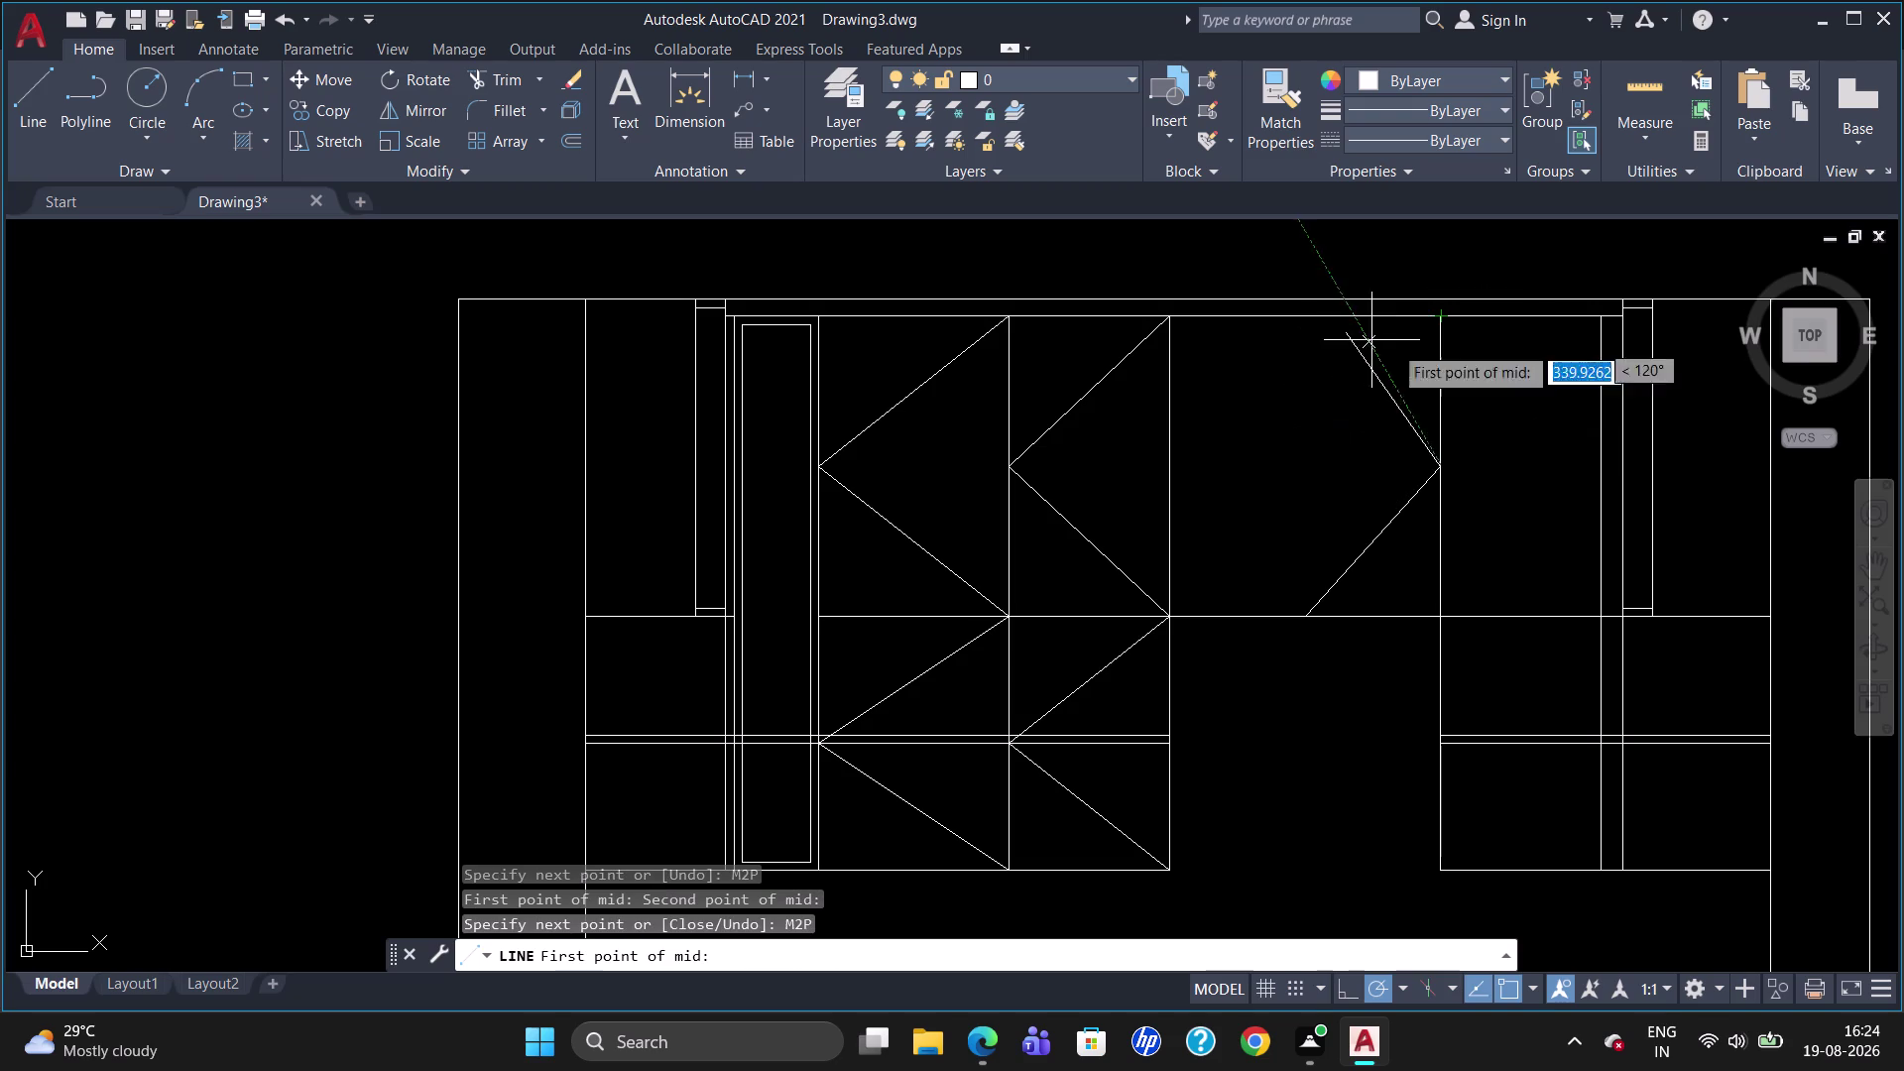
click(1441, 316)
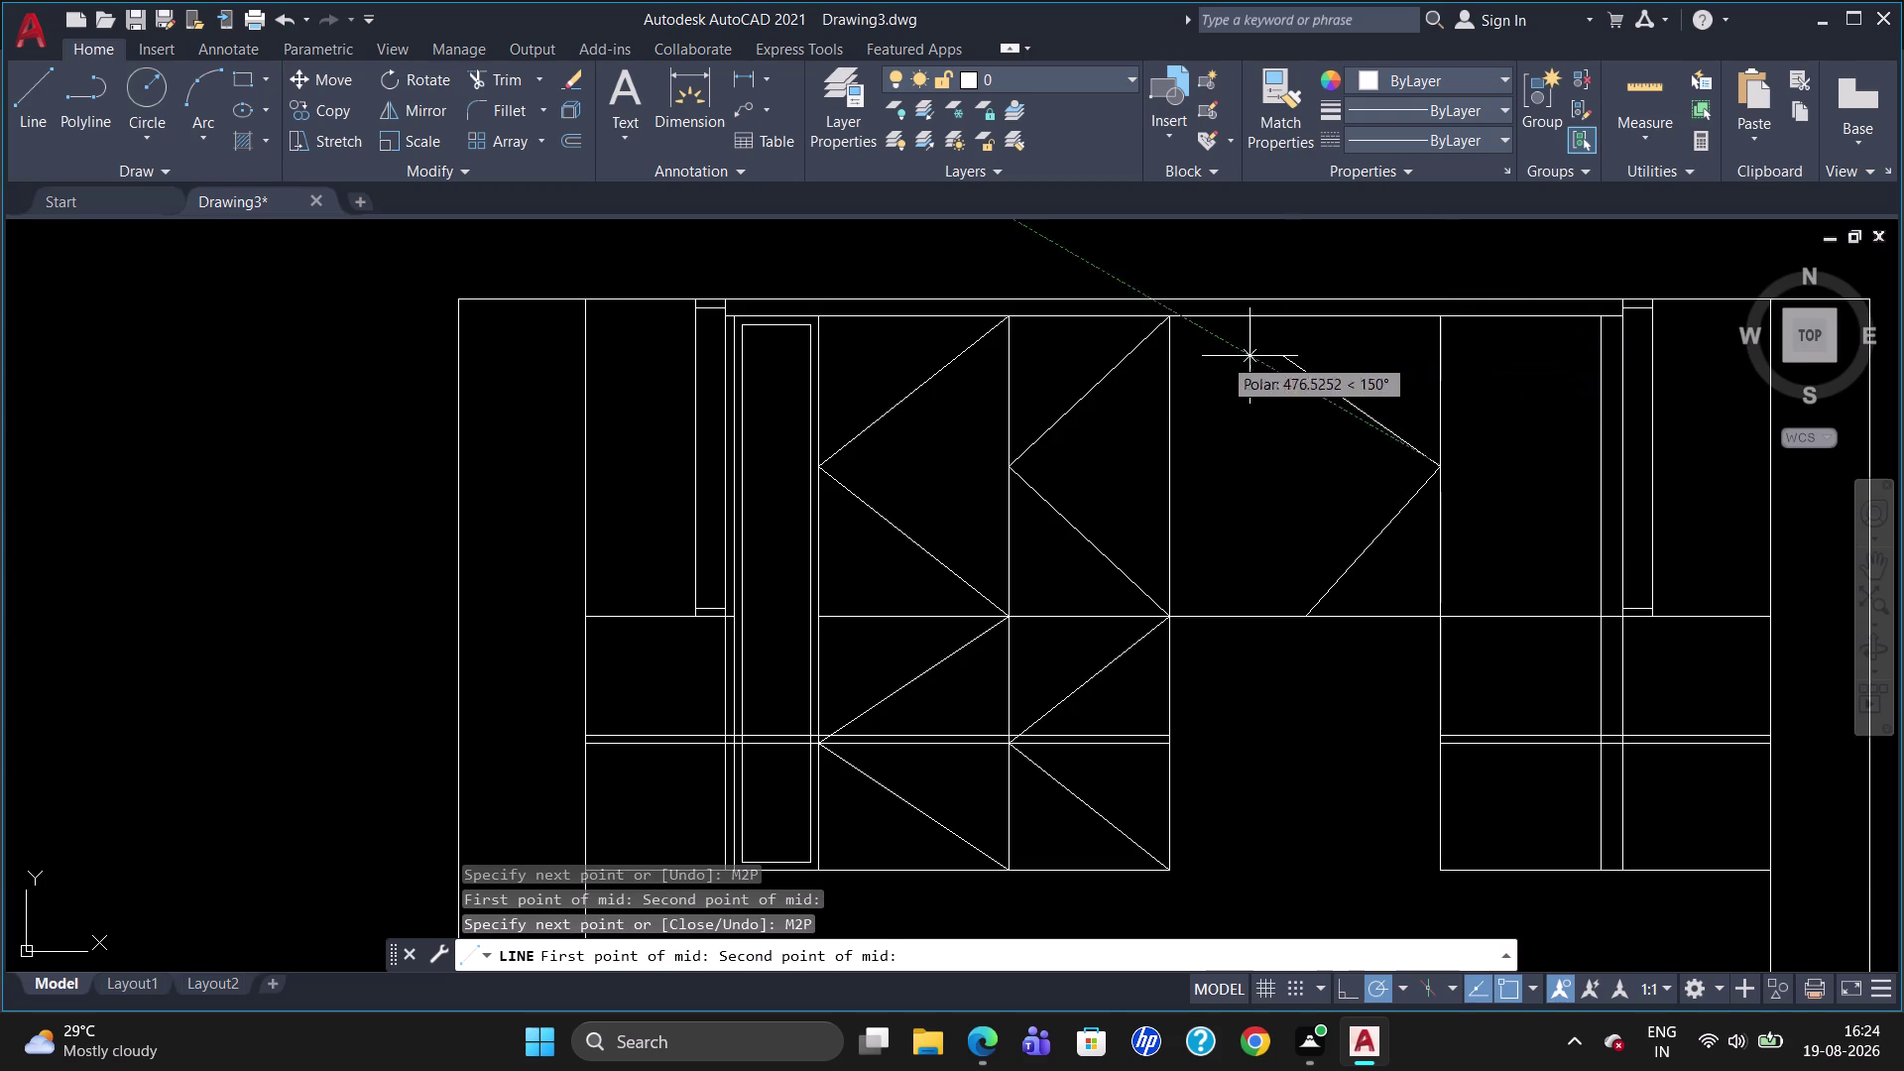
click(1167, 323)
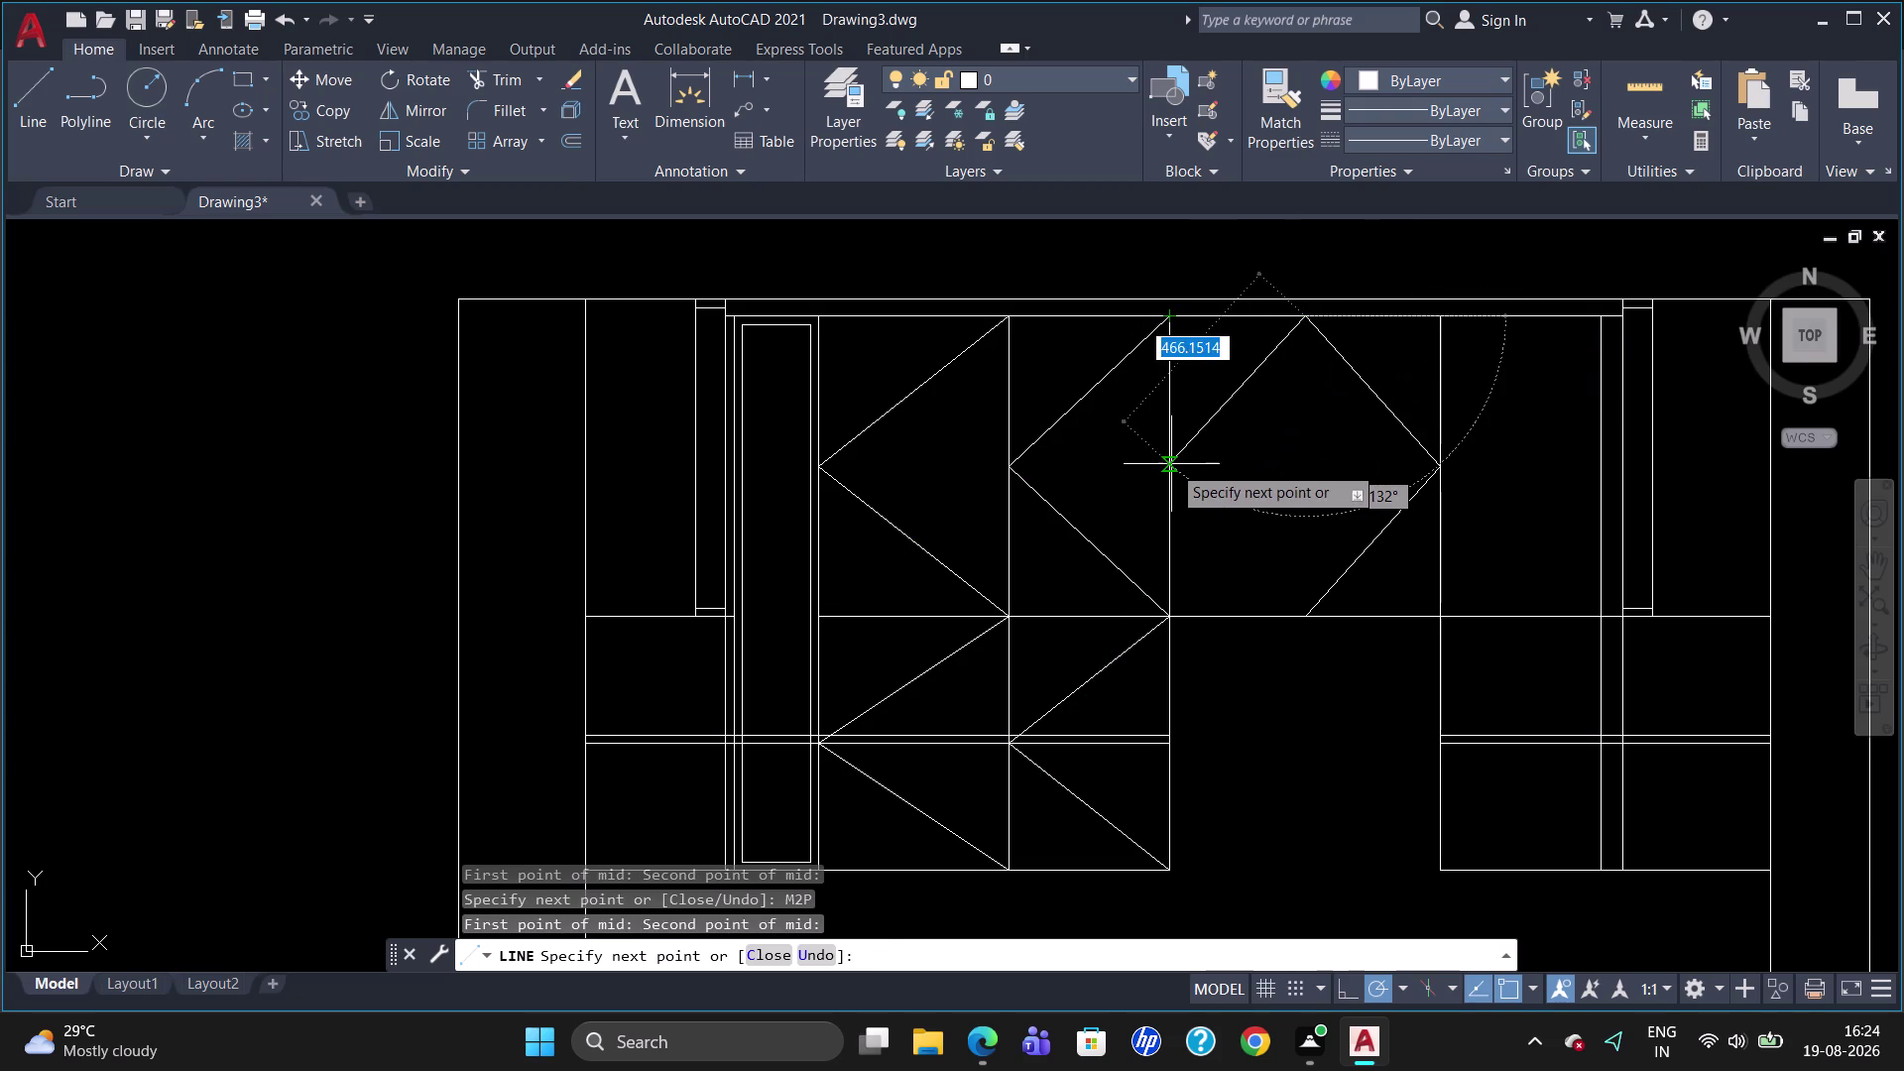
text(M2P)
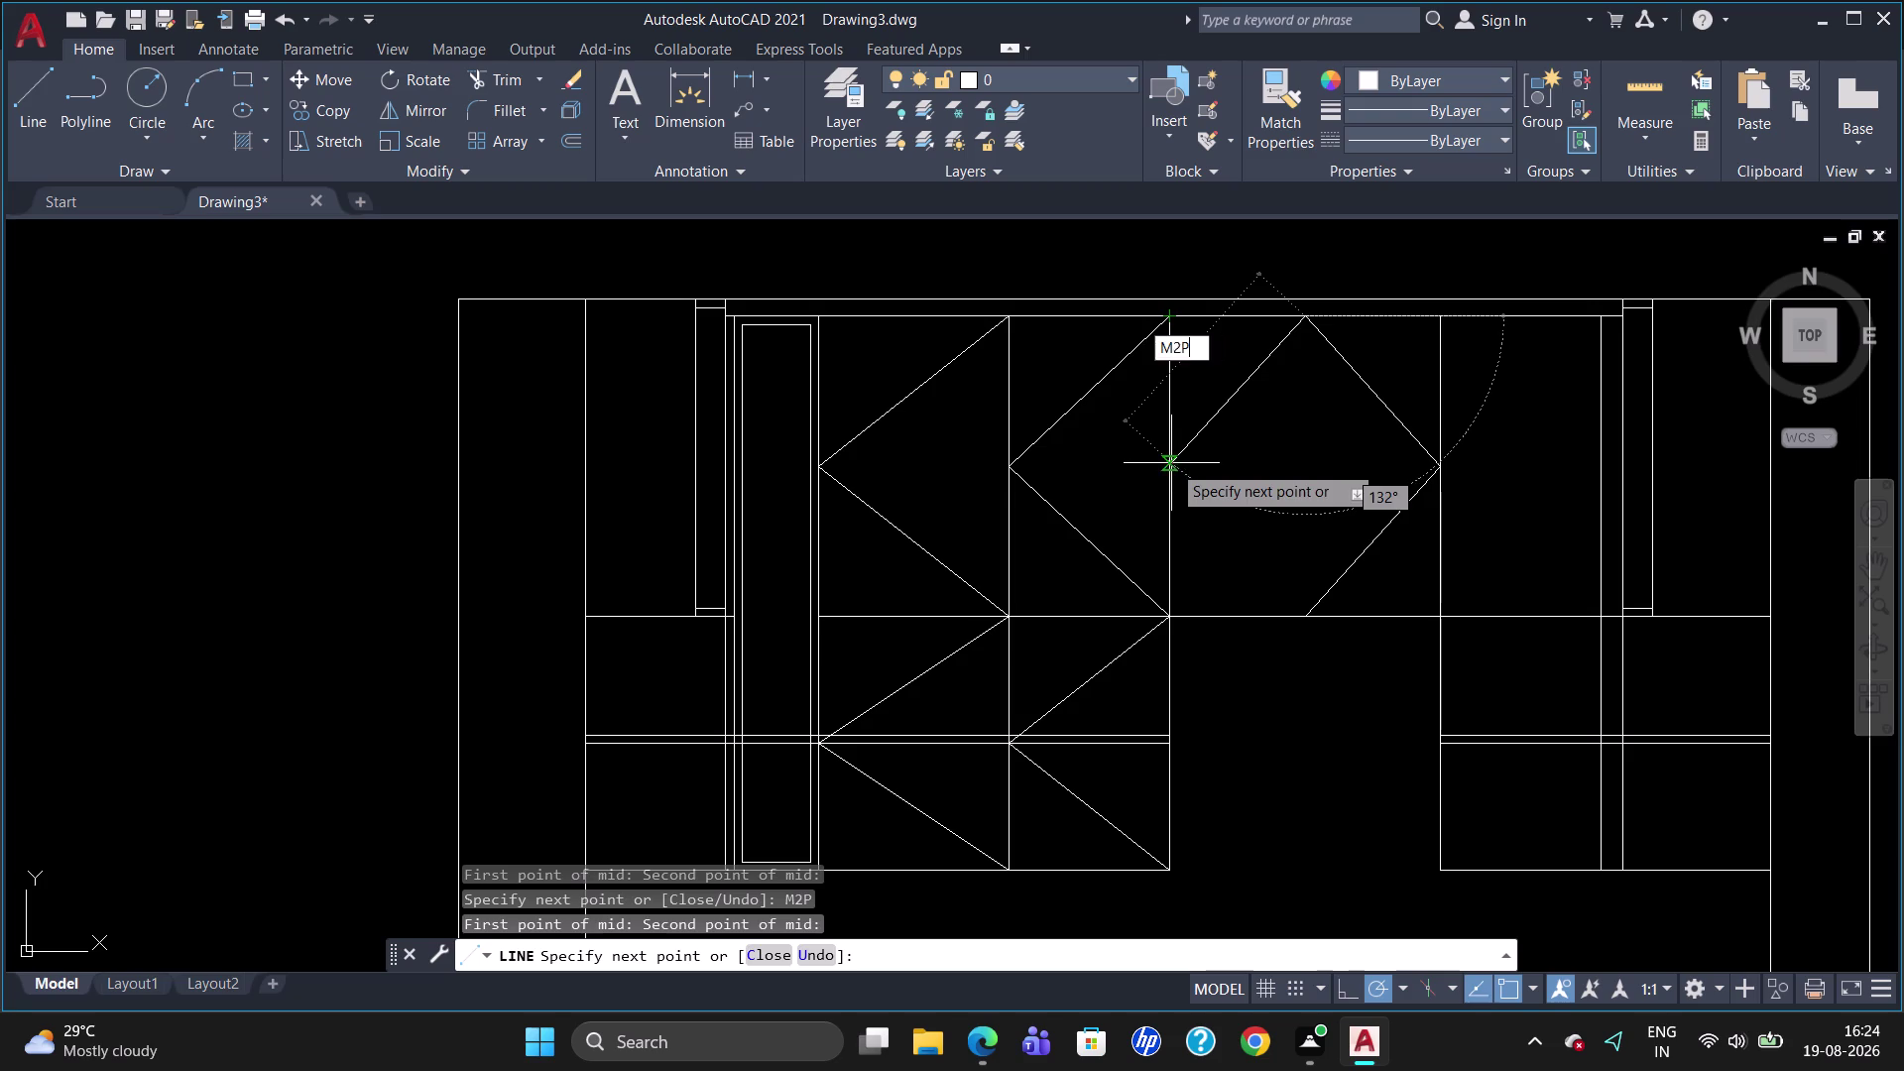
key(Return)
click(1171, 316)
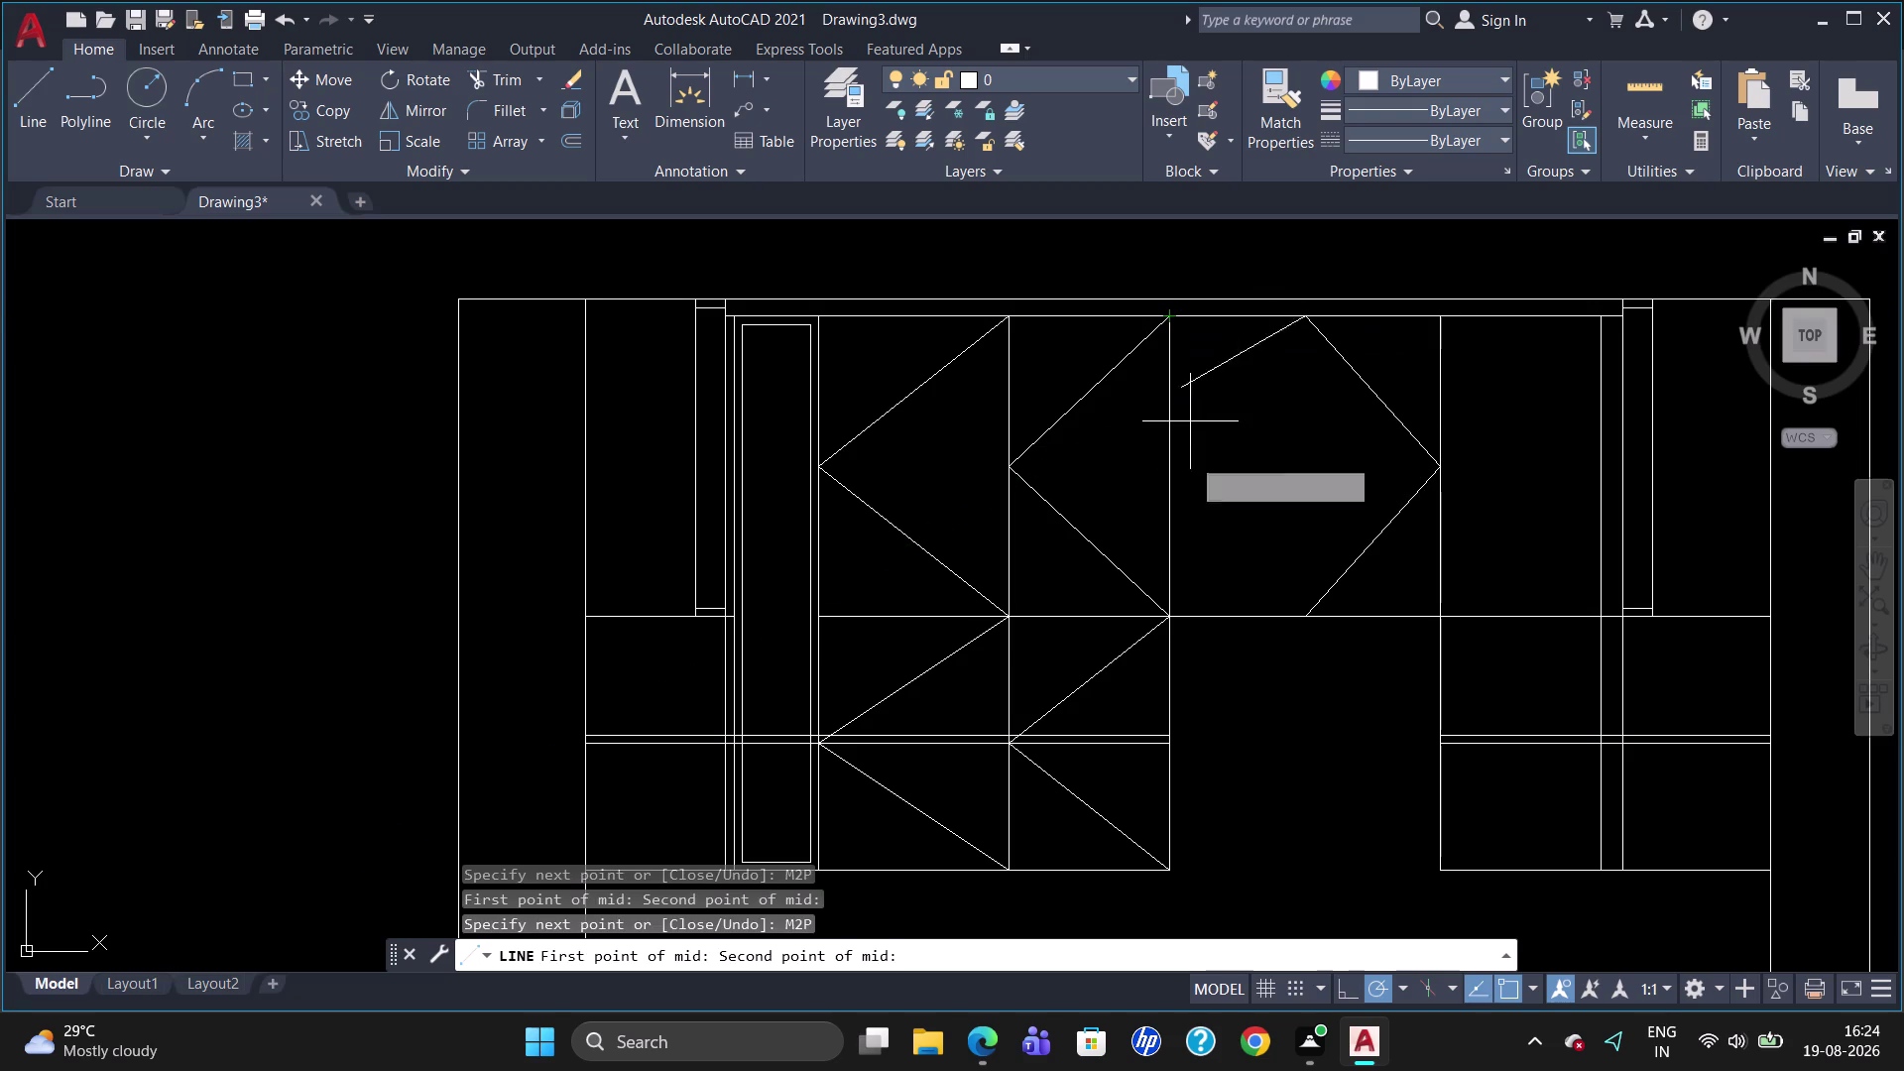
click(1173, 615)
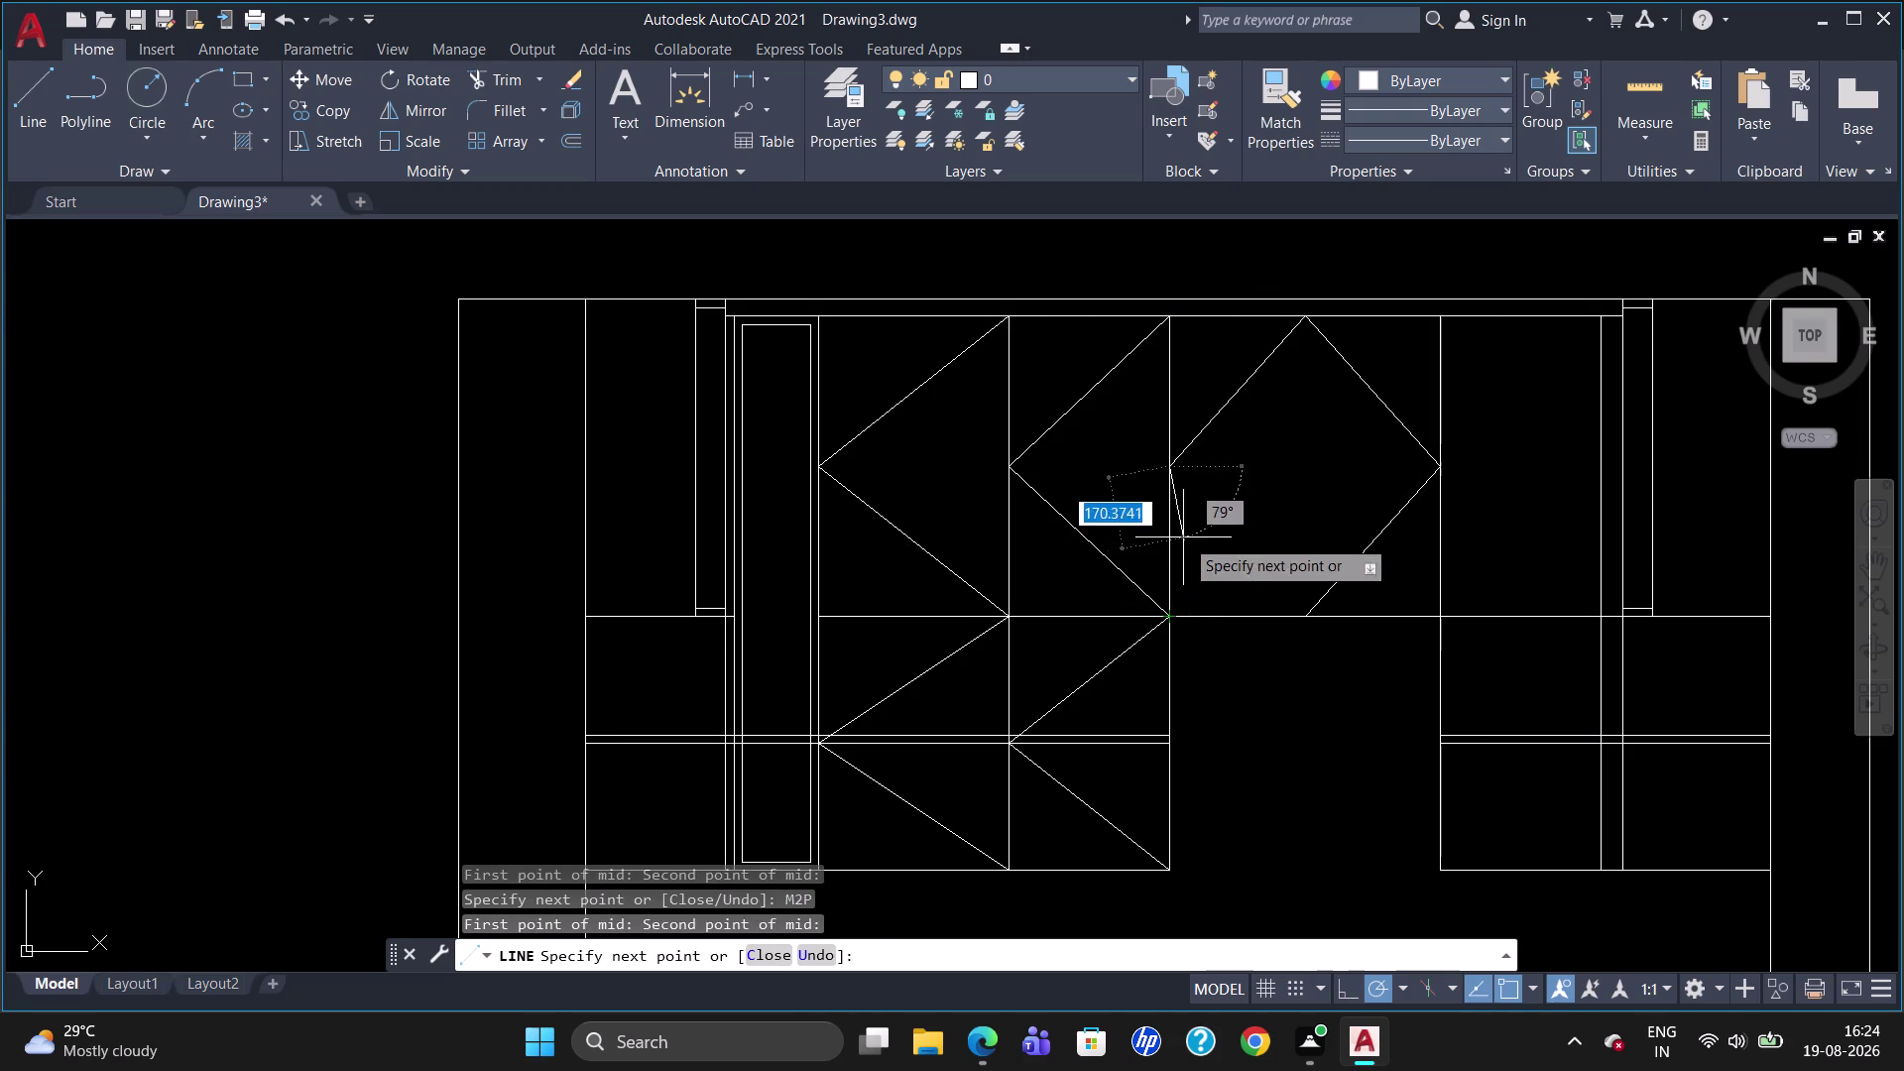
click(1298, 615)
key(Escape)
scroll(down, 3)
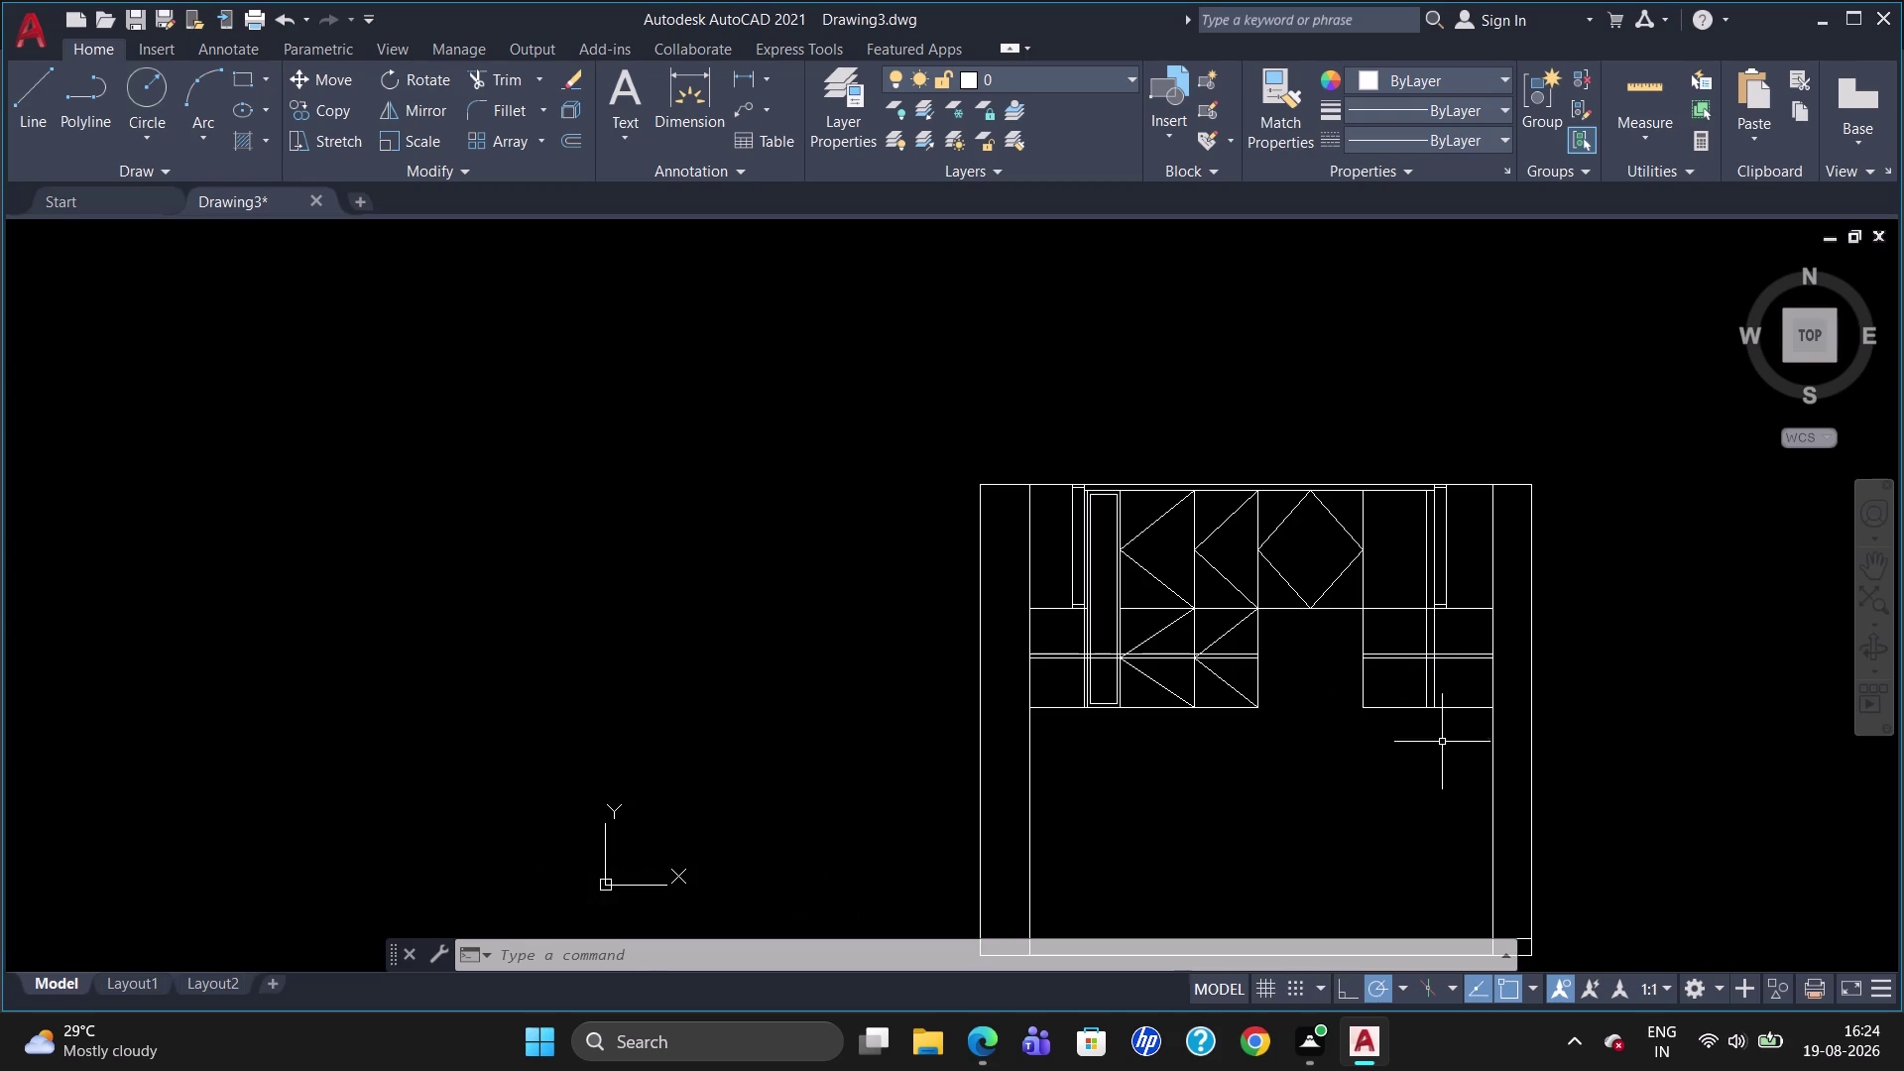
Zoom out to the empty lower section, with LINE waiting for a first point.
scroll(down, 3)
scroll(up, 3)
scroll(down, 3)
scroll(up, 3)
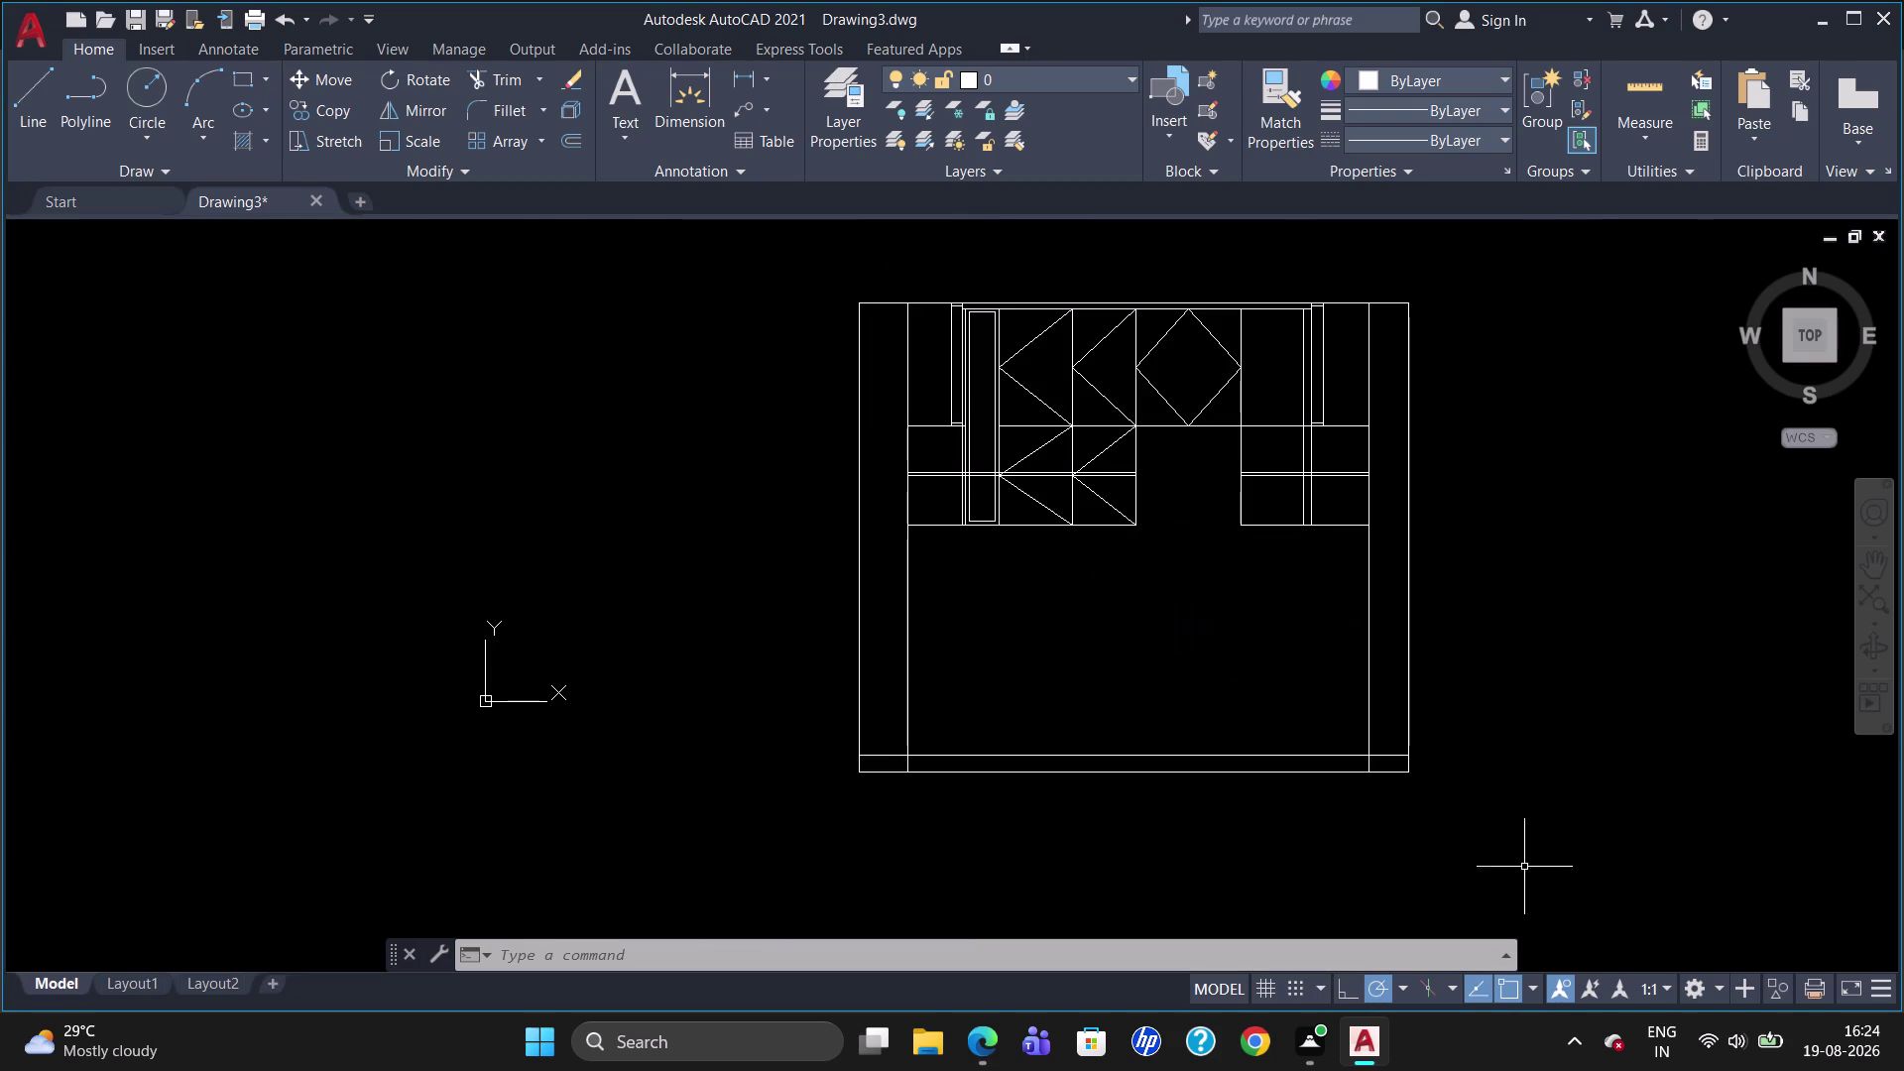
scroll(up, 3)
key(l)
key(Return)
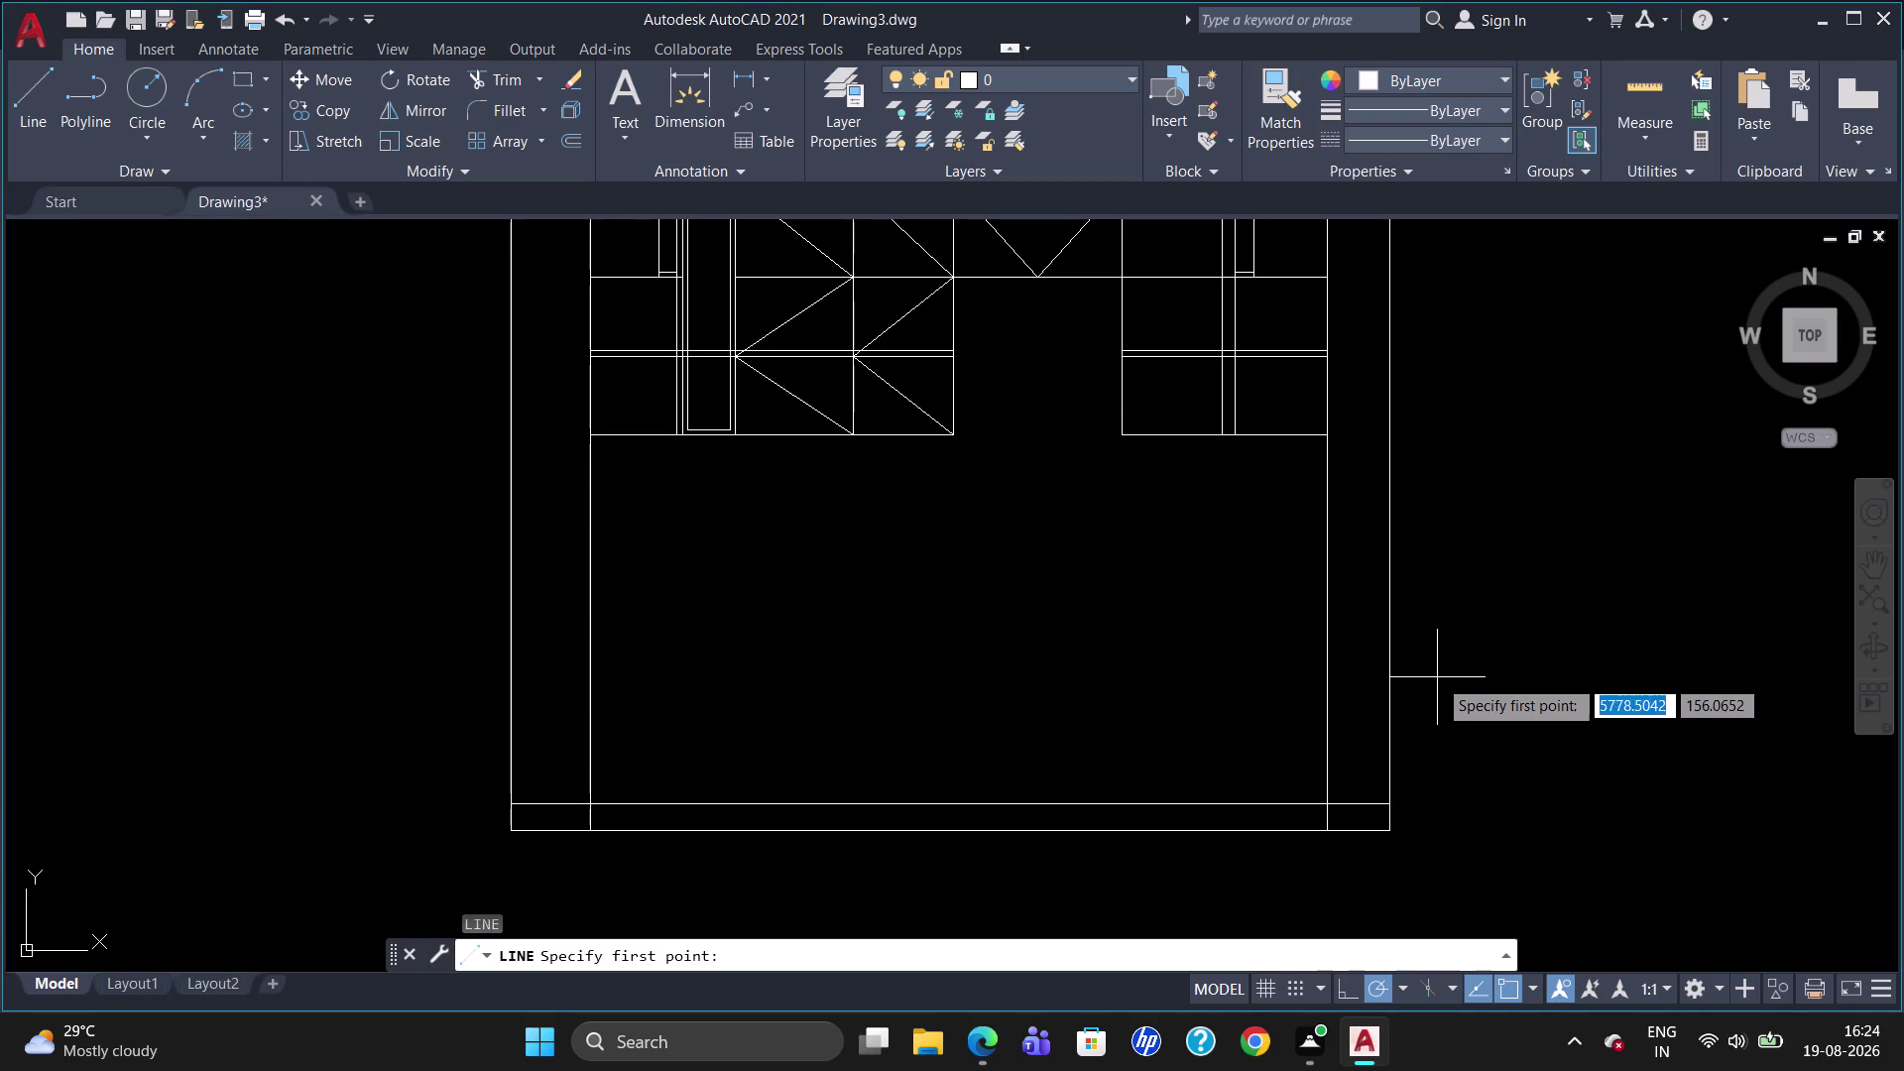
Draw a horizontal line across the lower opening, 600 below its top right corner.
key(t)
key(k)
key(Return)
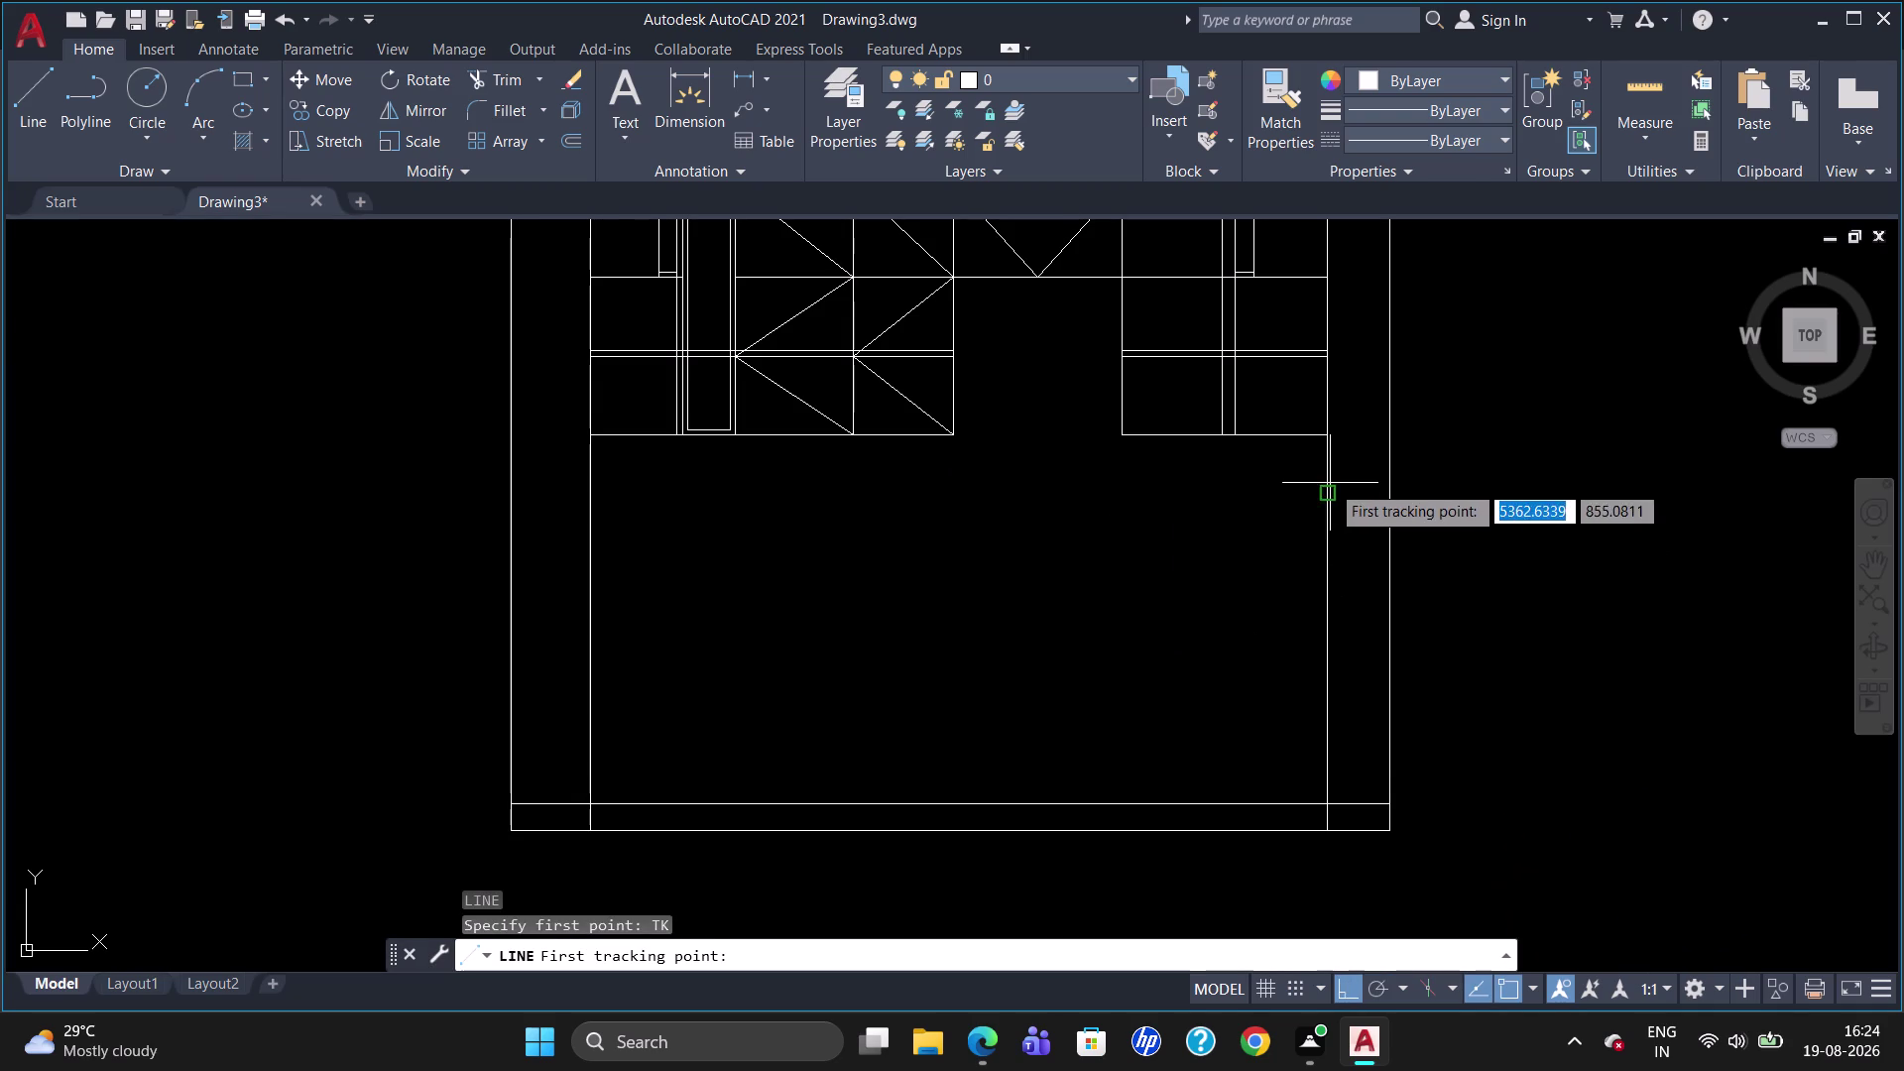
click(1327, 440)
text(6)
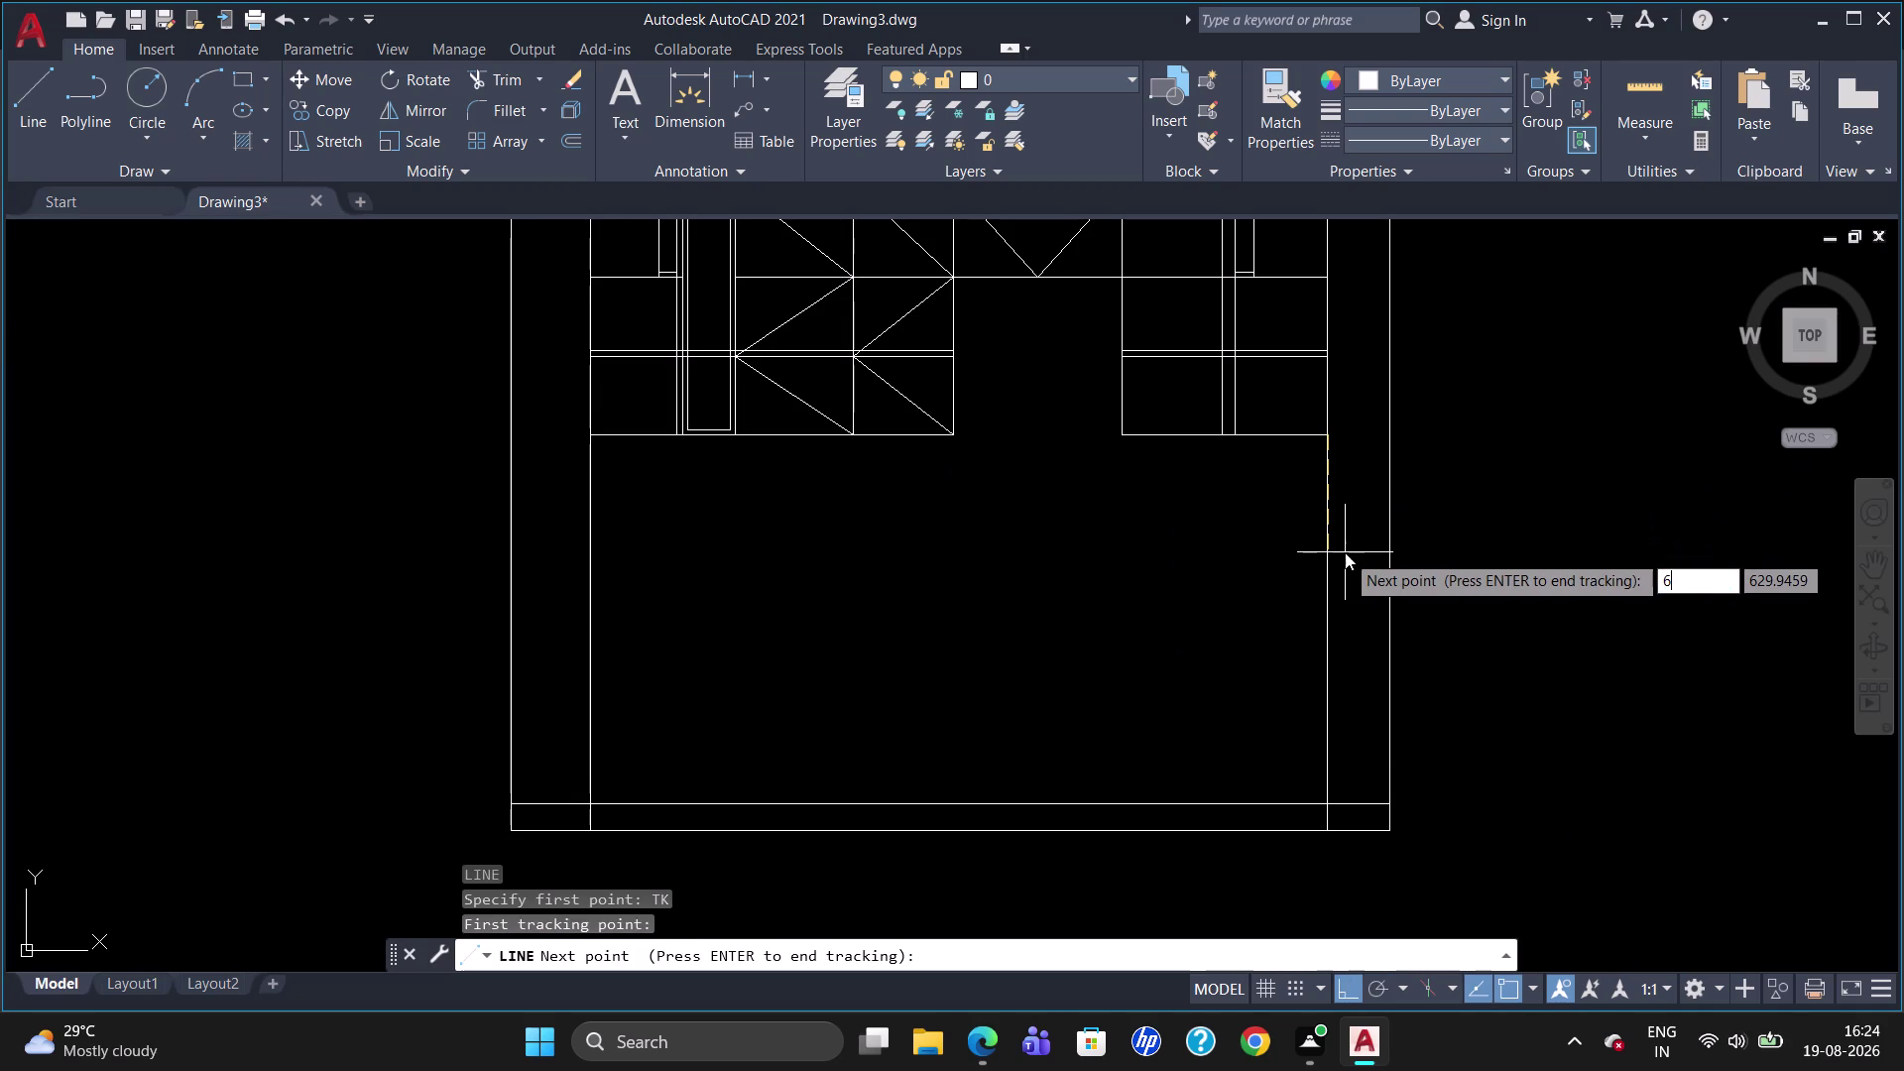
text(00)
key(Return)
key(Return)
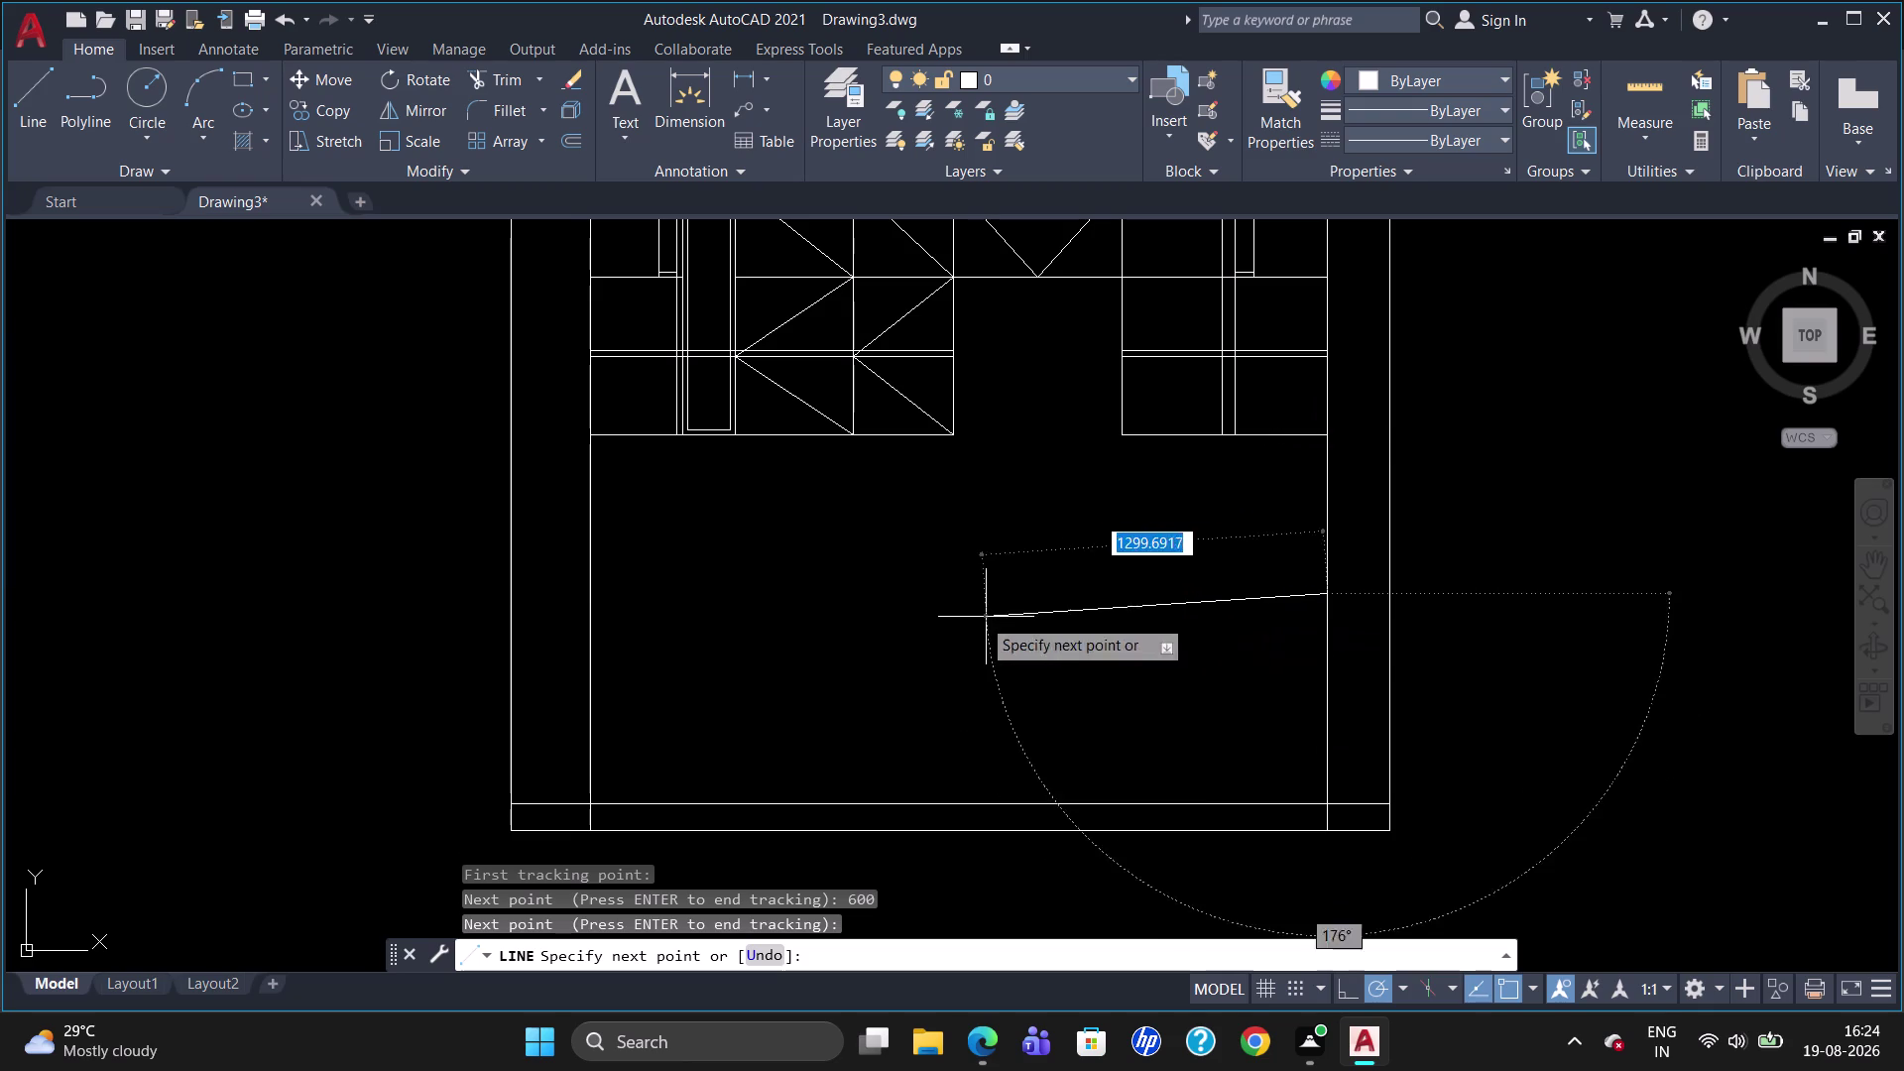
click(593, 592)
key(Escape)
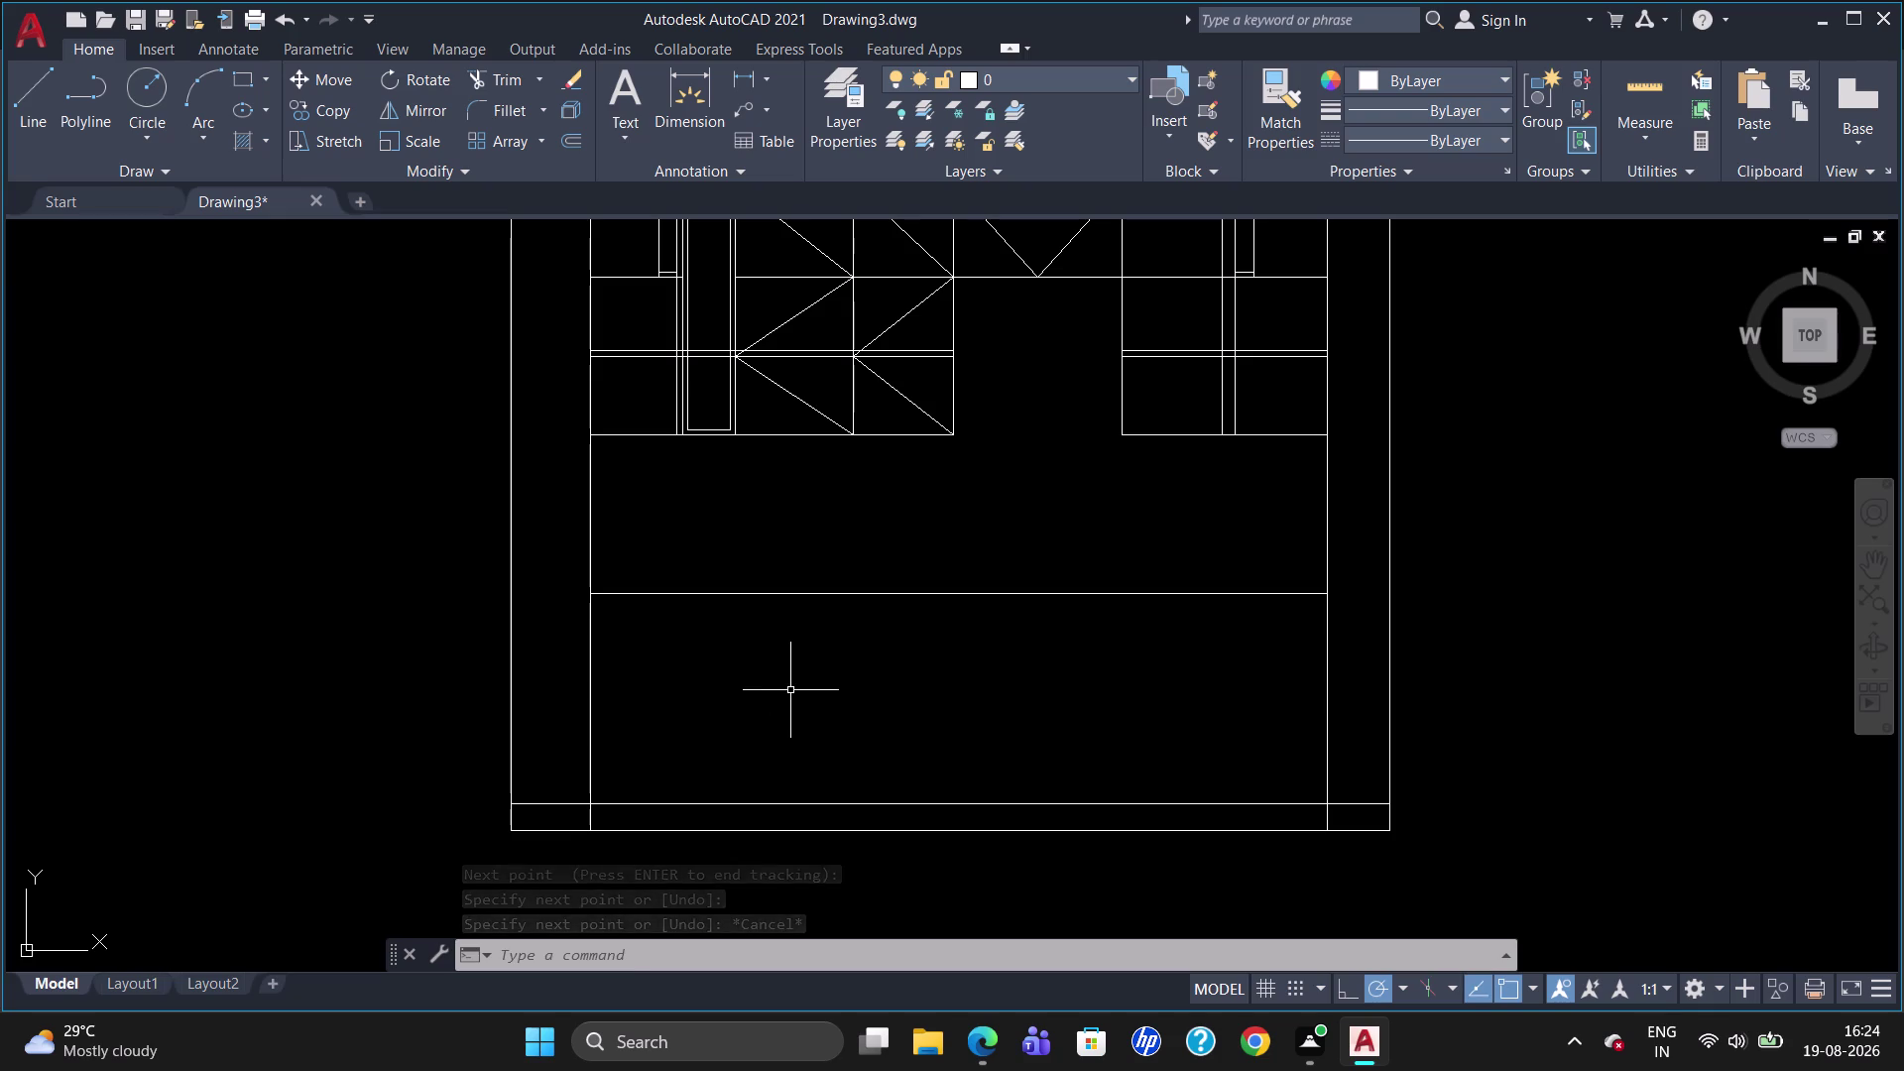
key(o)
key(Return)
Offset the new horizontal line 40 units downward to form a thin band.
text(40)
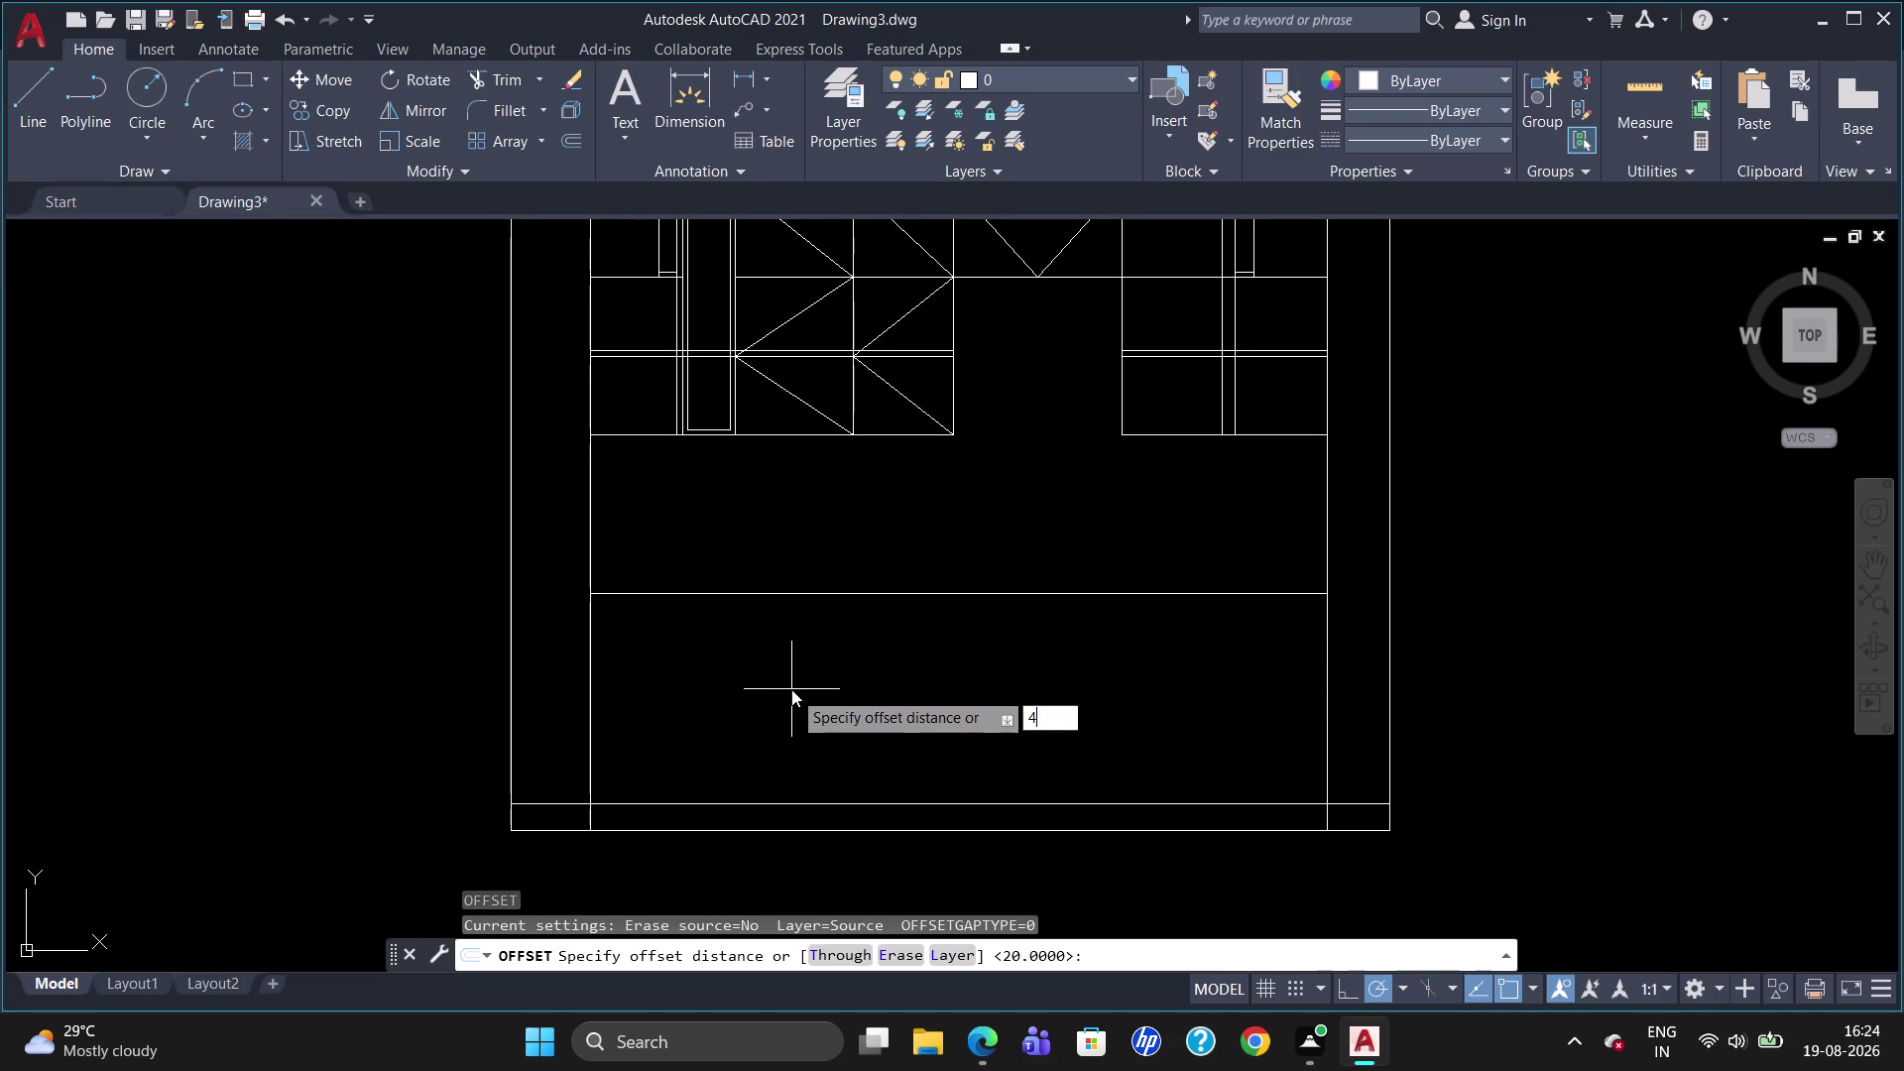
key(Return)
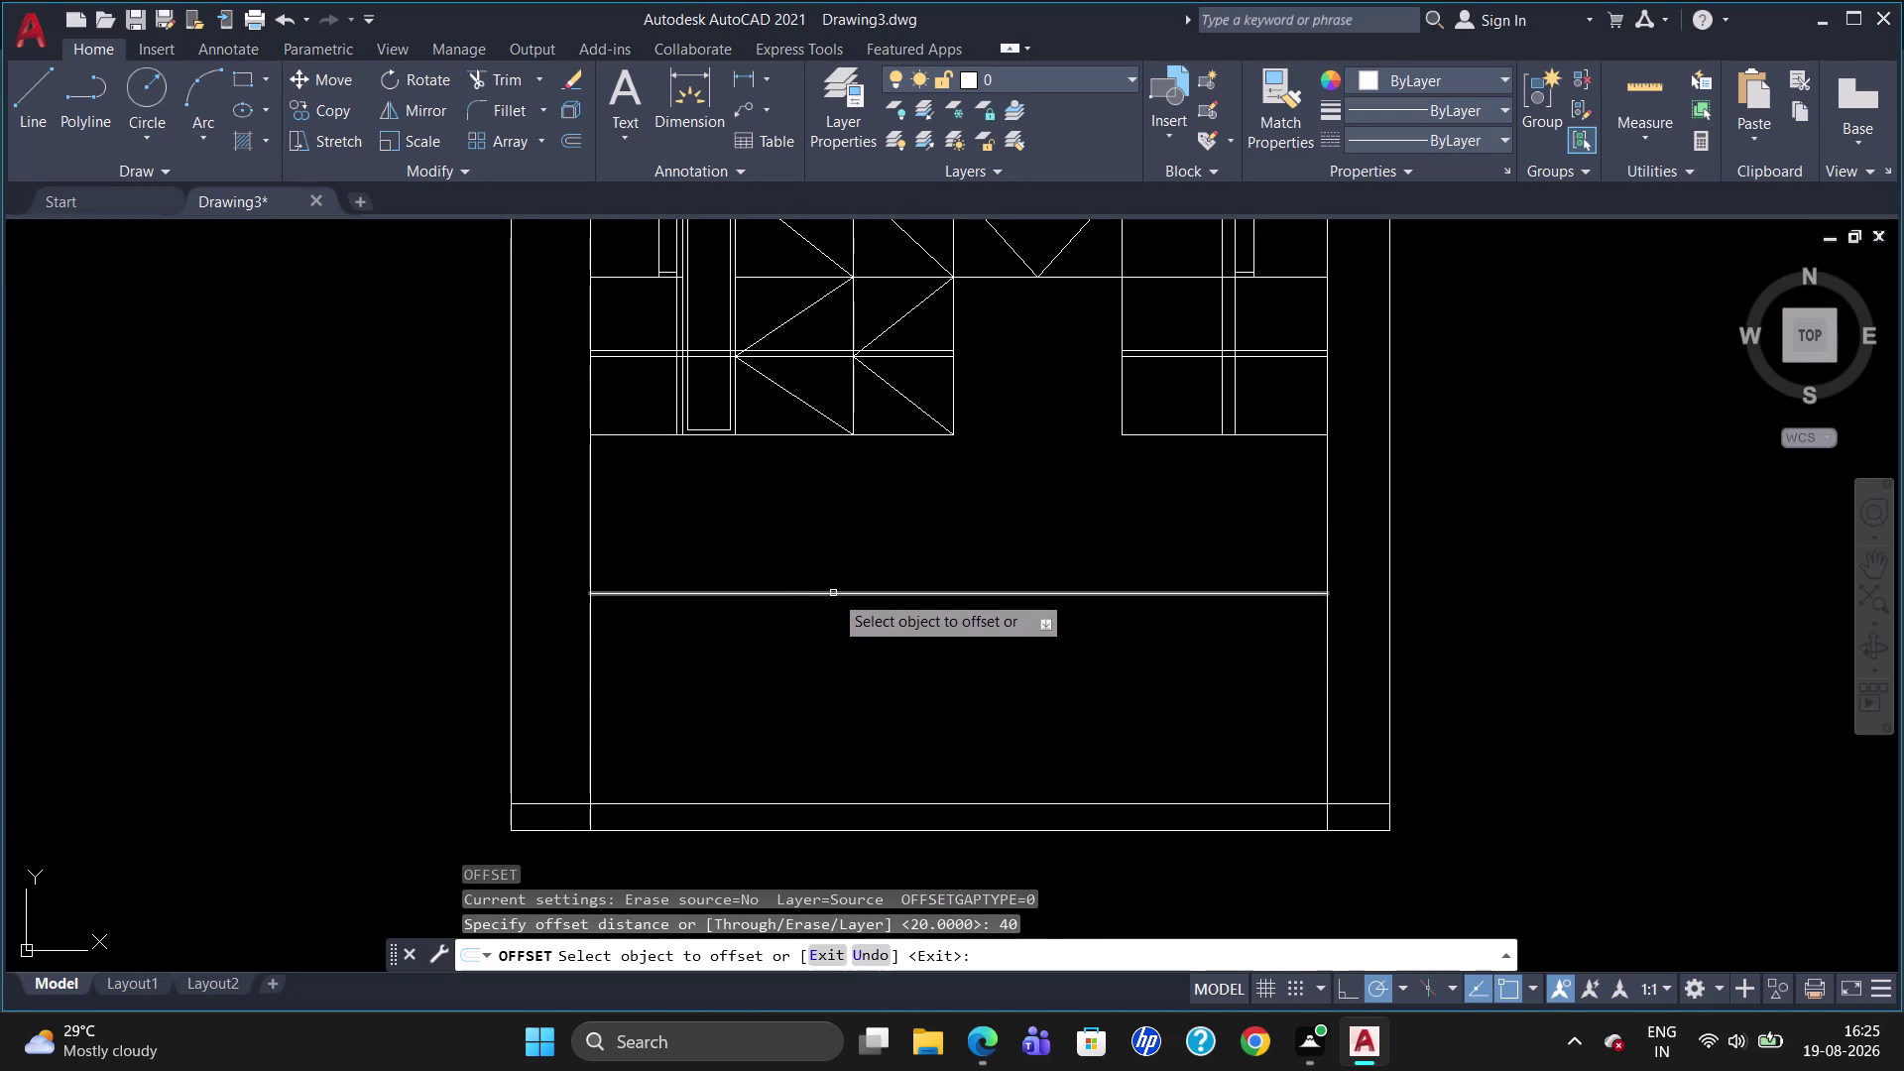
click(834, 594)
click(833, 616)
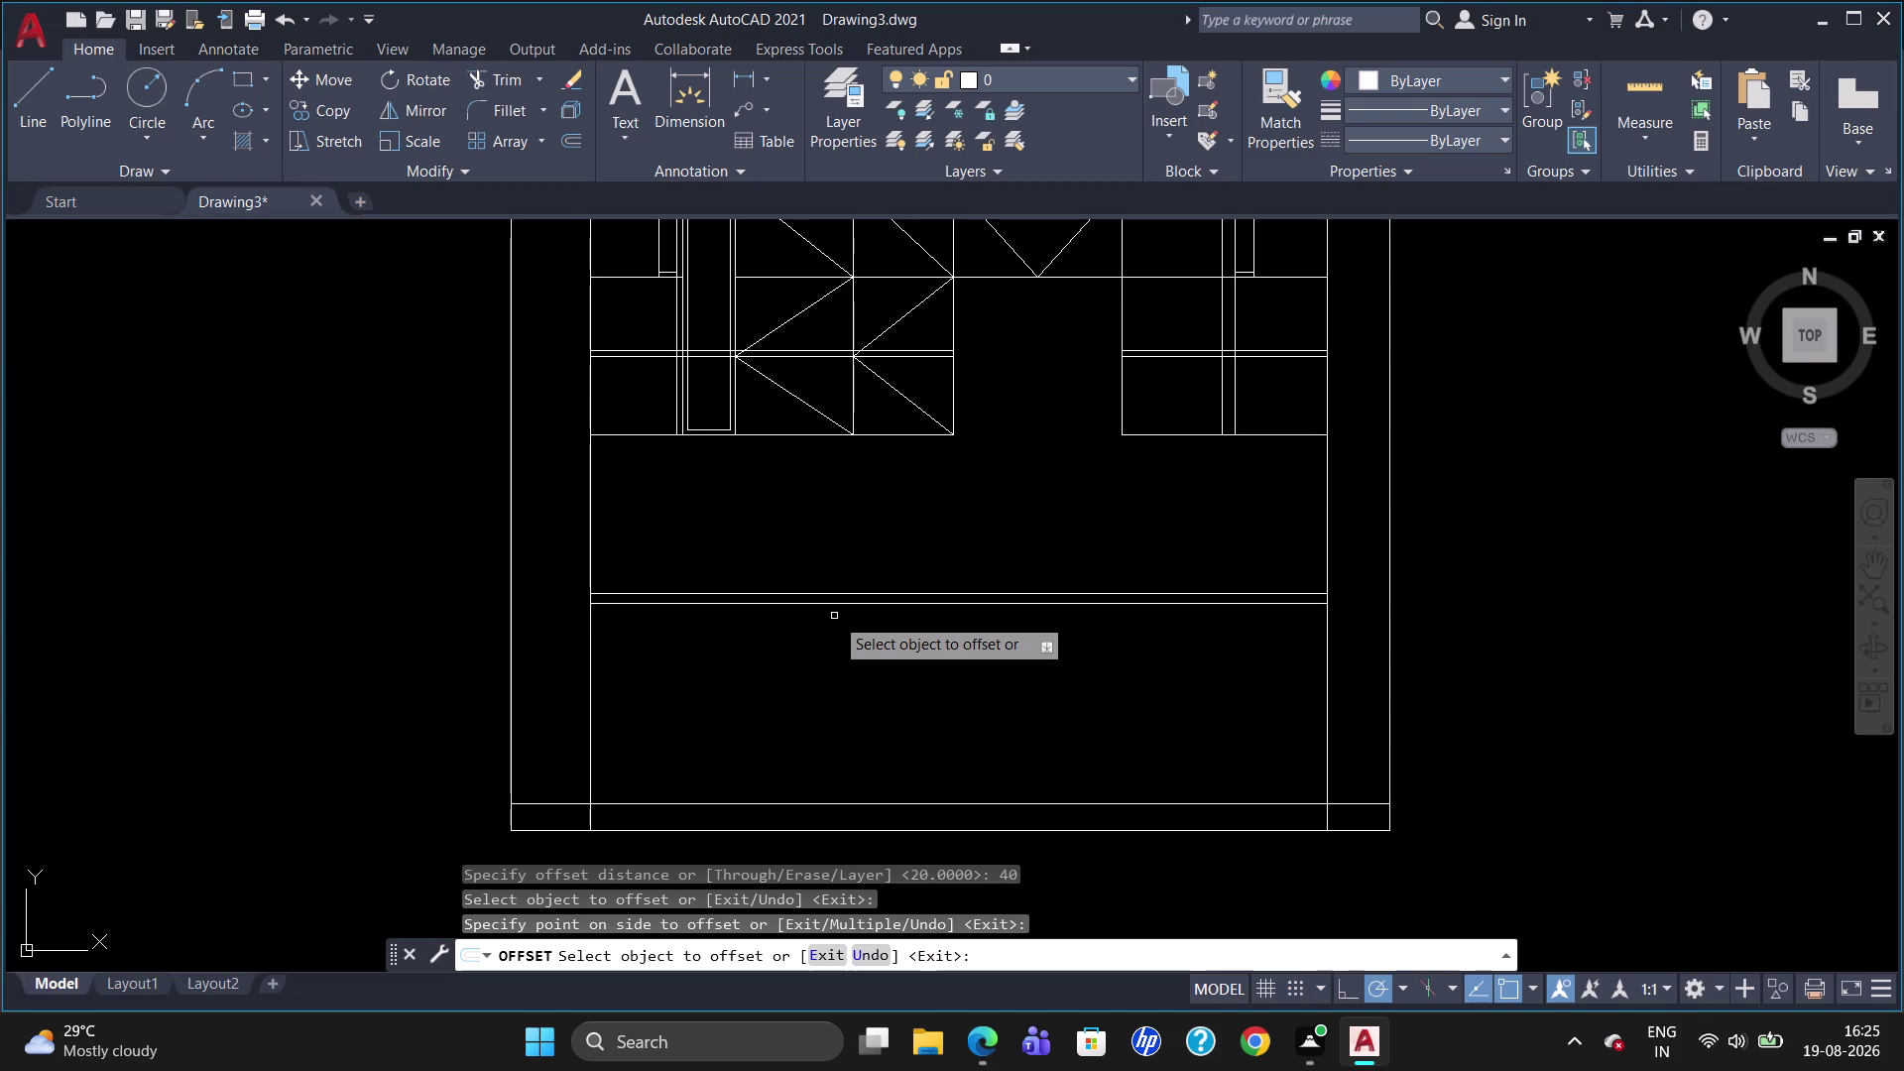
key(Escape)
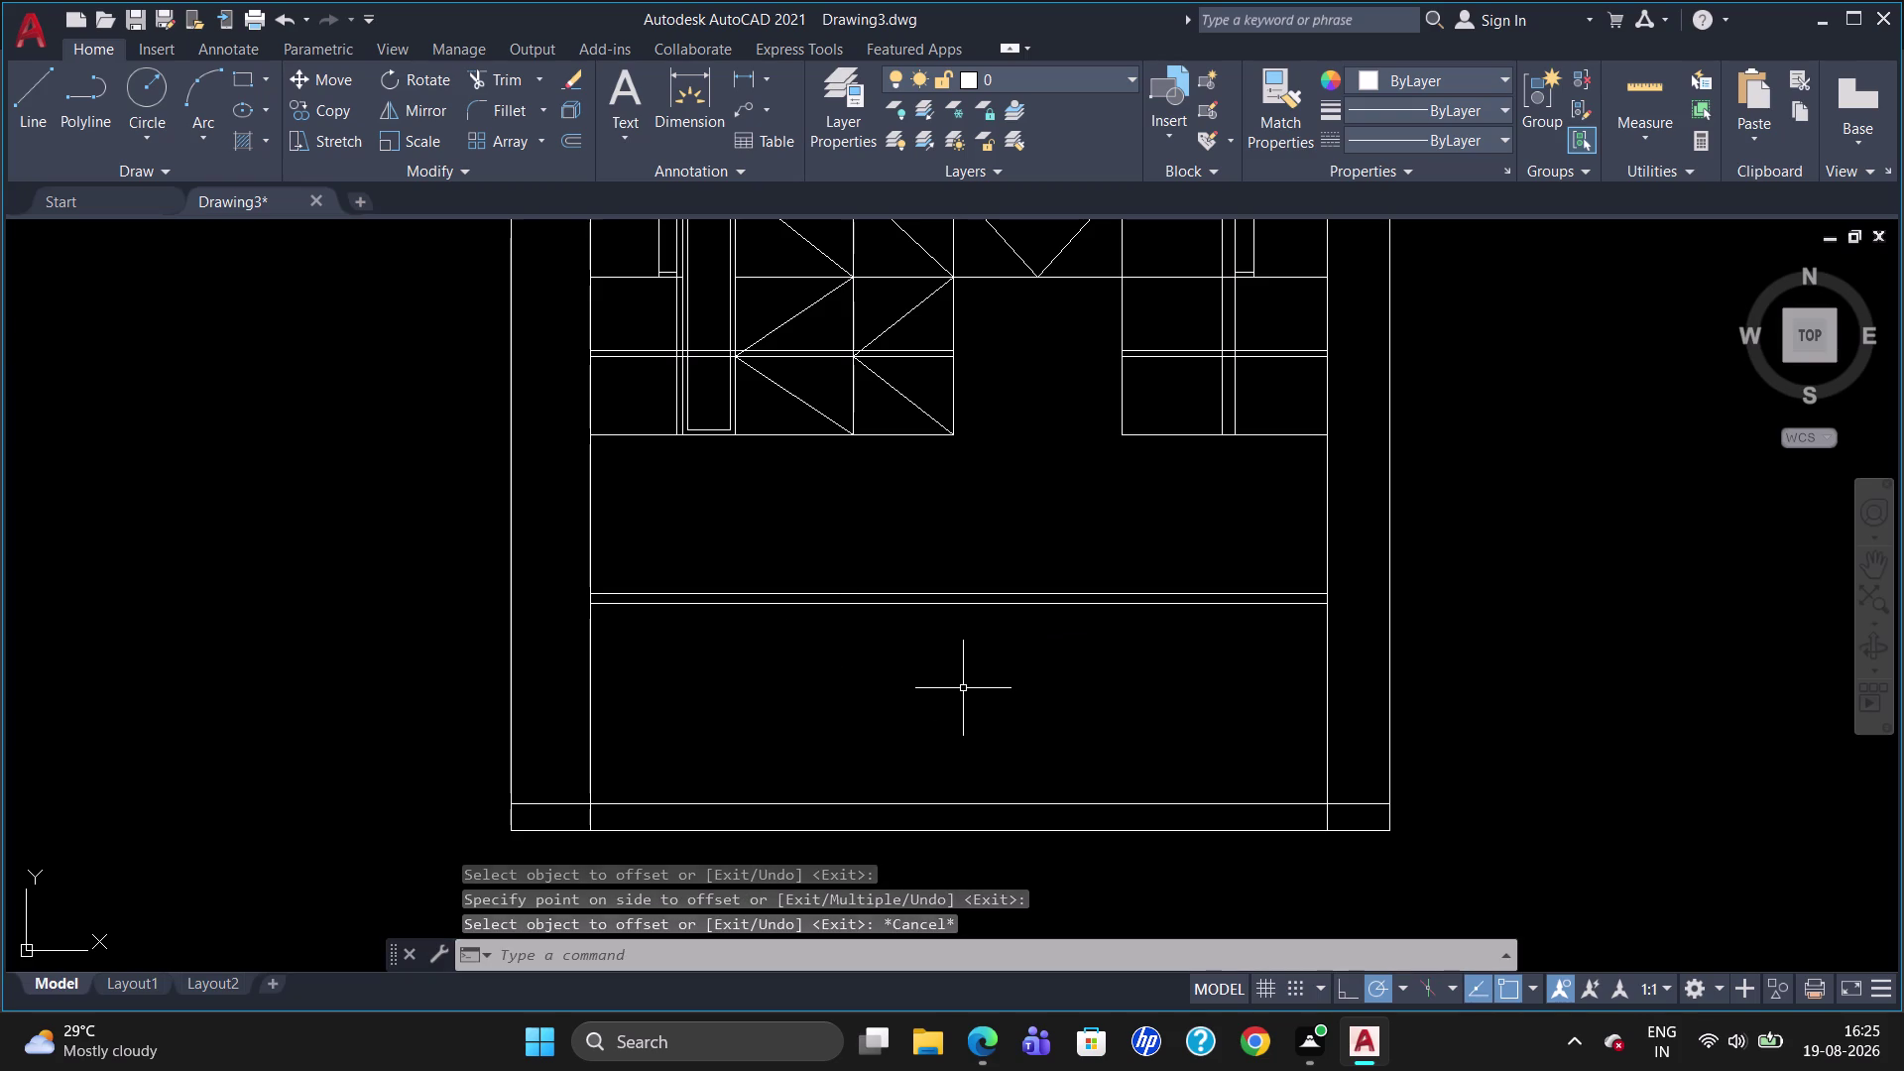
Break the right inner upright at its intersection with the band line.
text(BR)
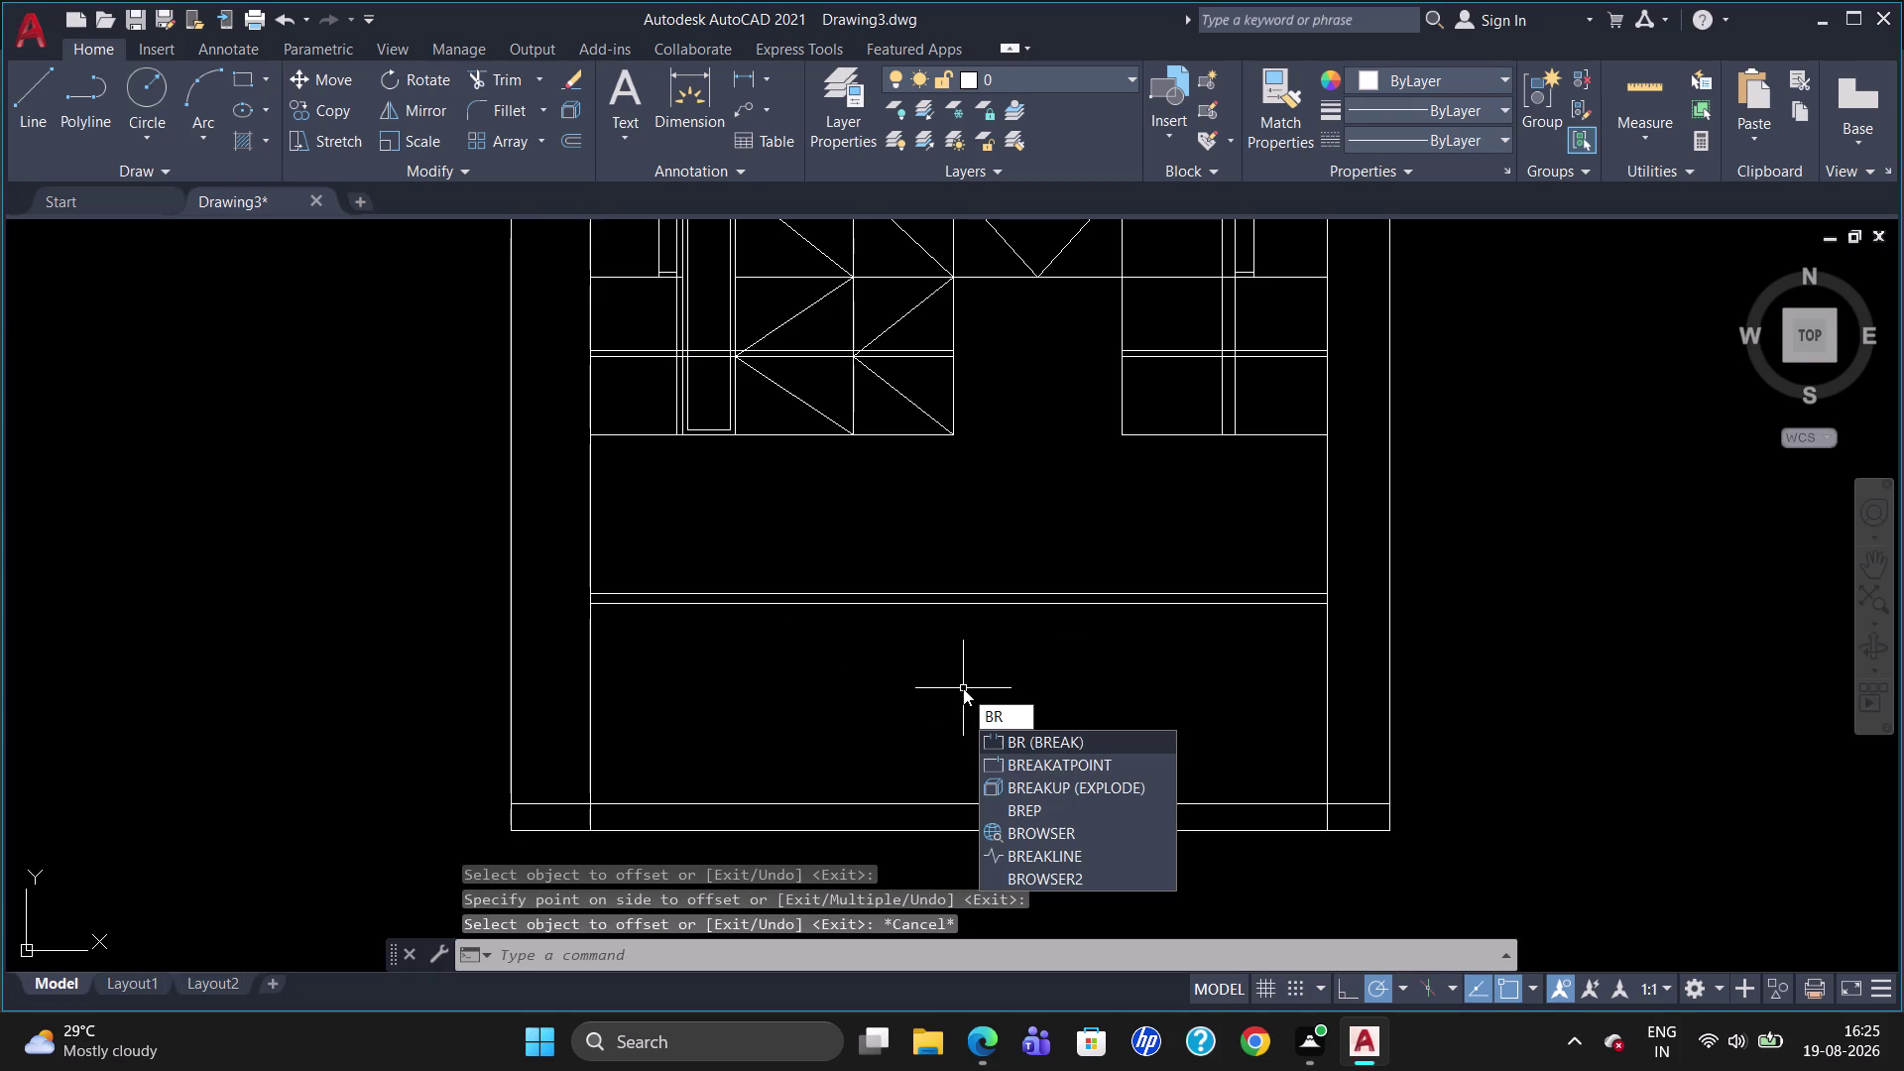
click(1064, 764)
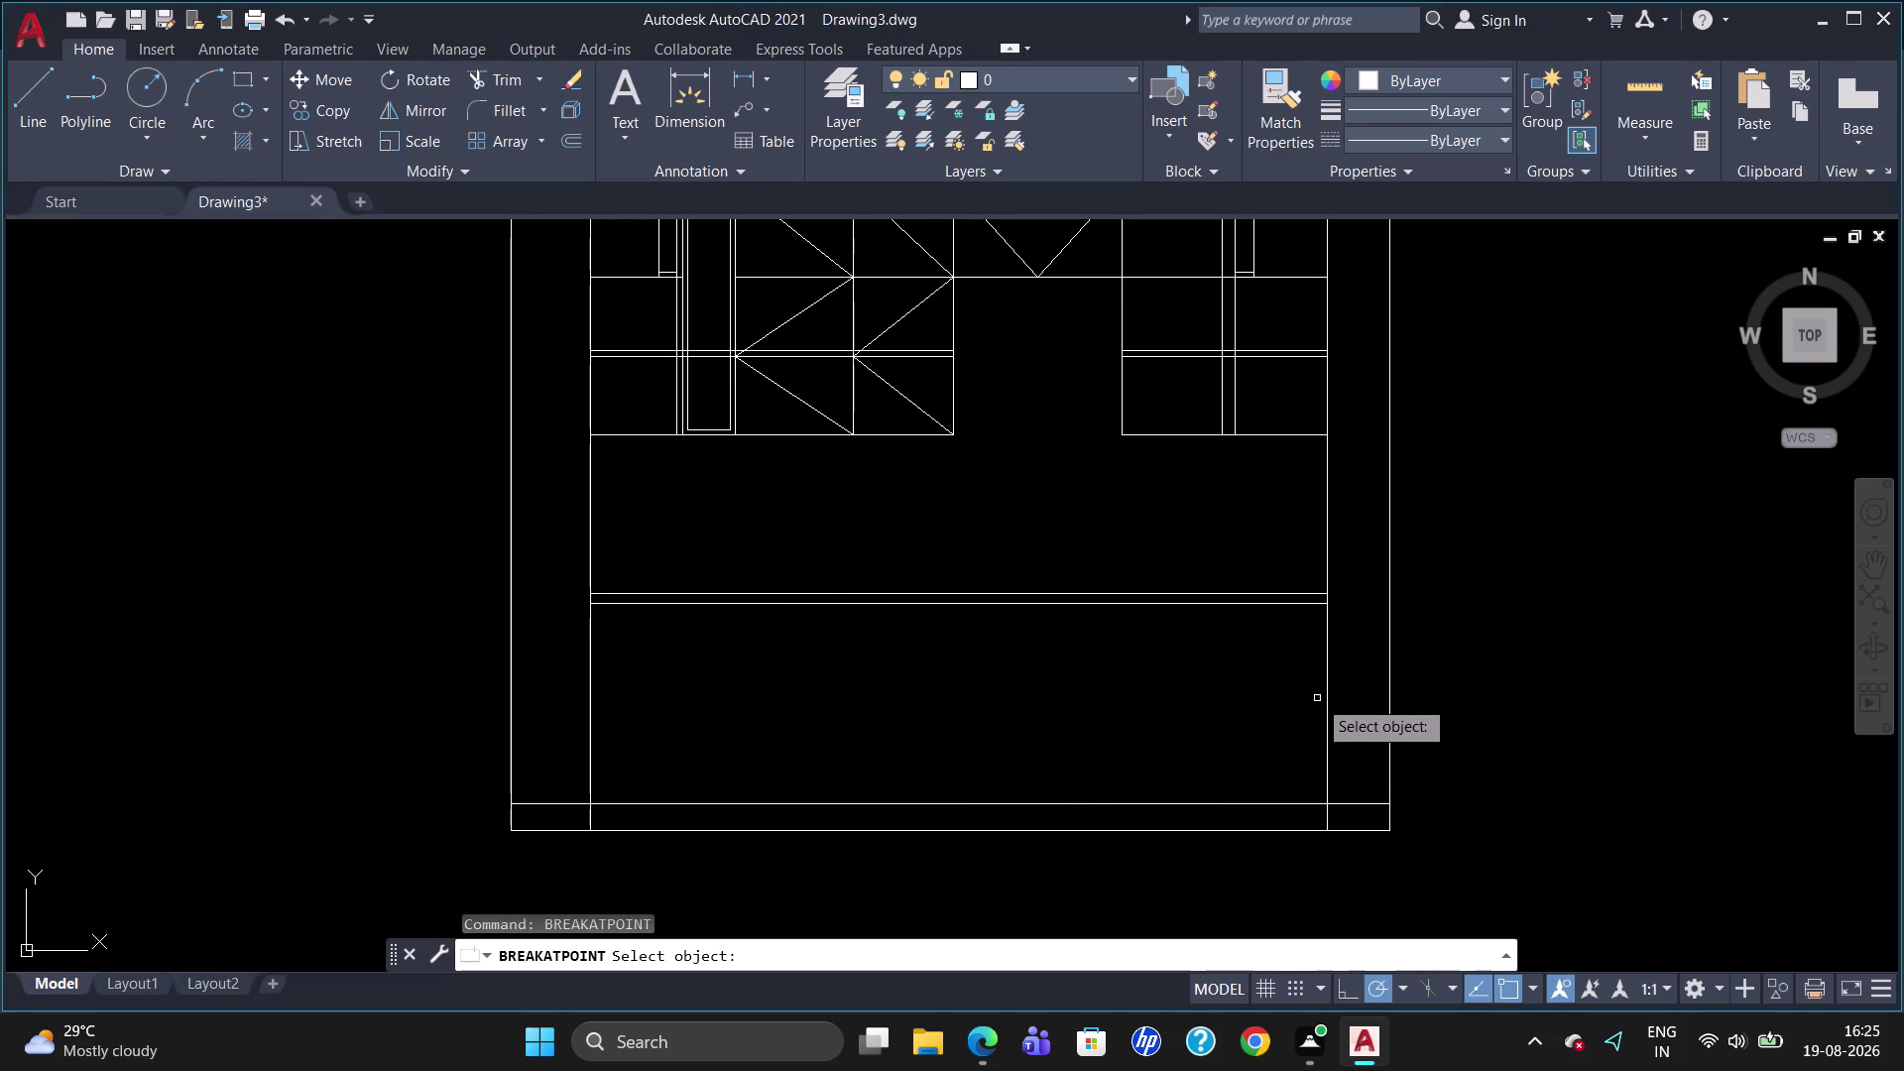
click(1326, 694)
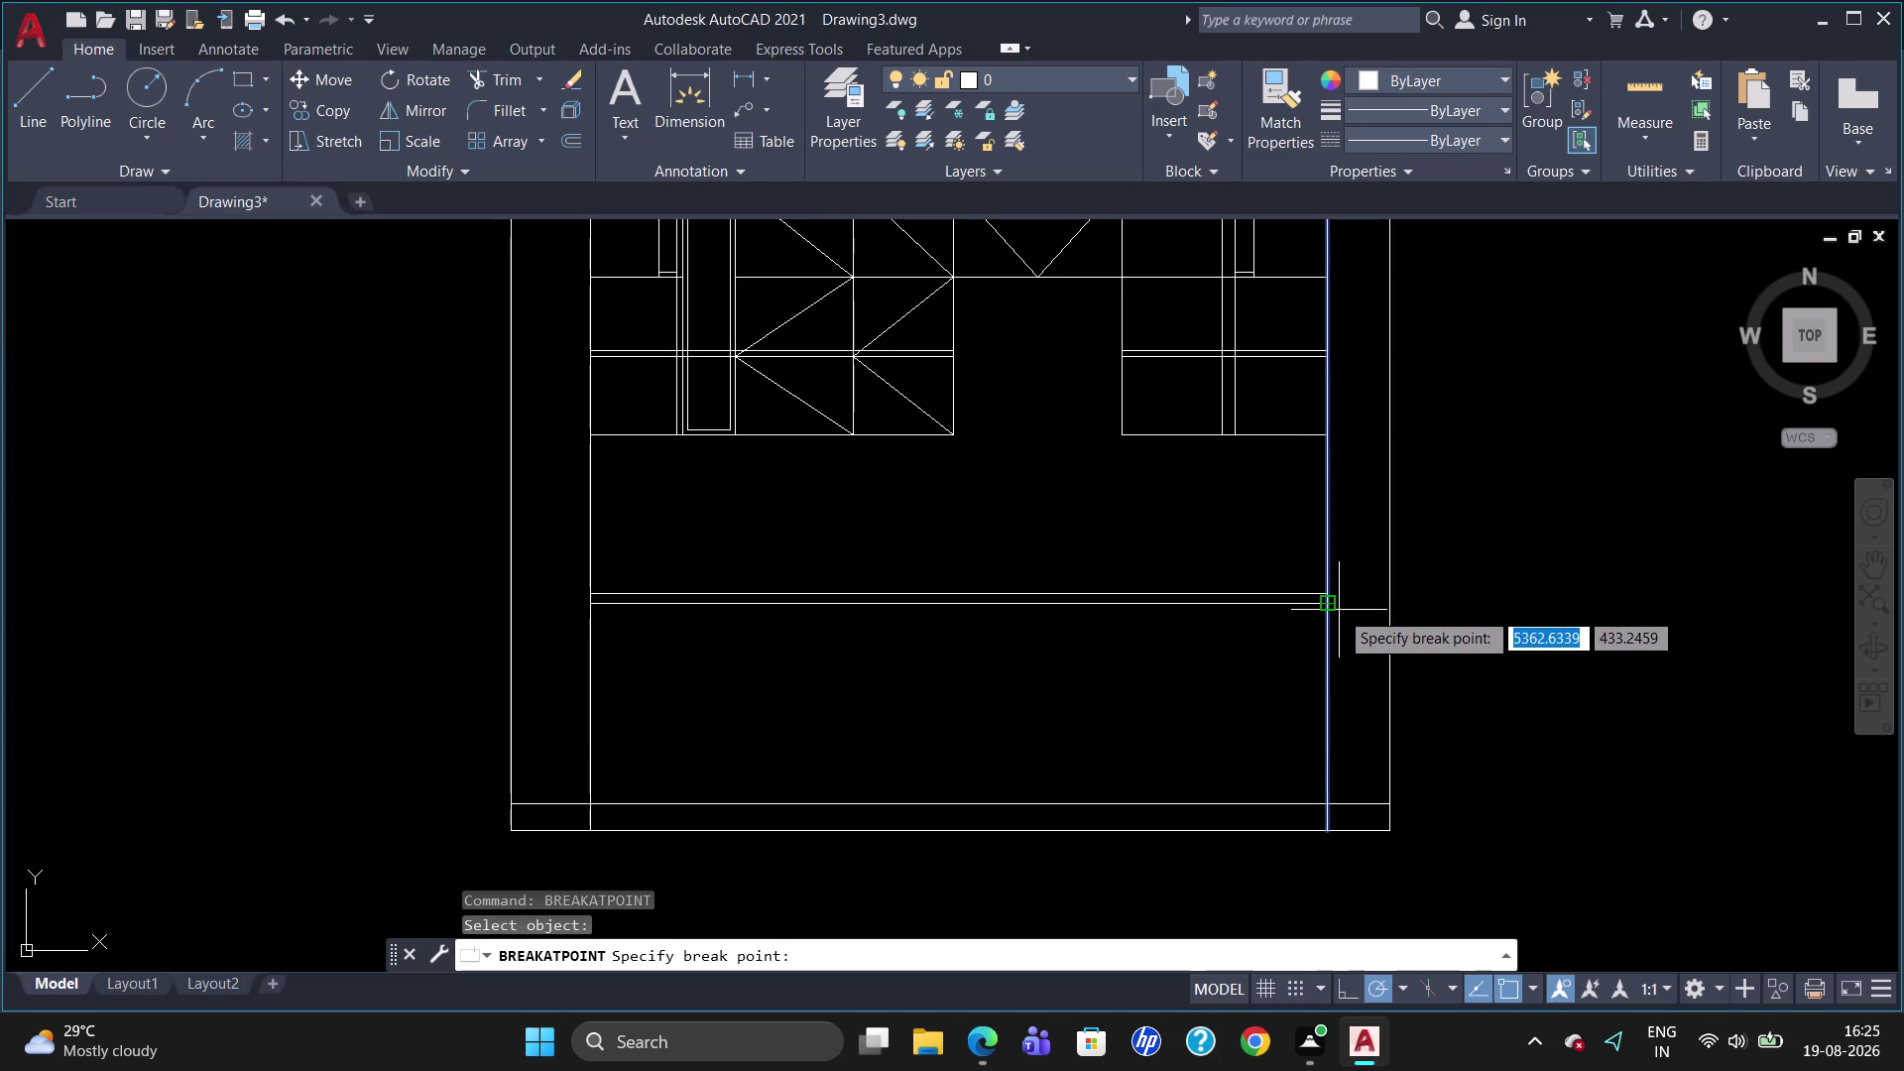
click(1338, 609)
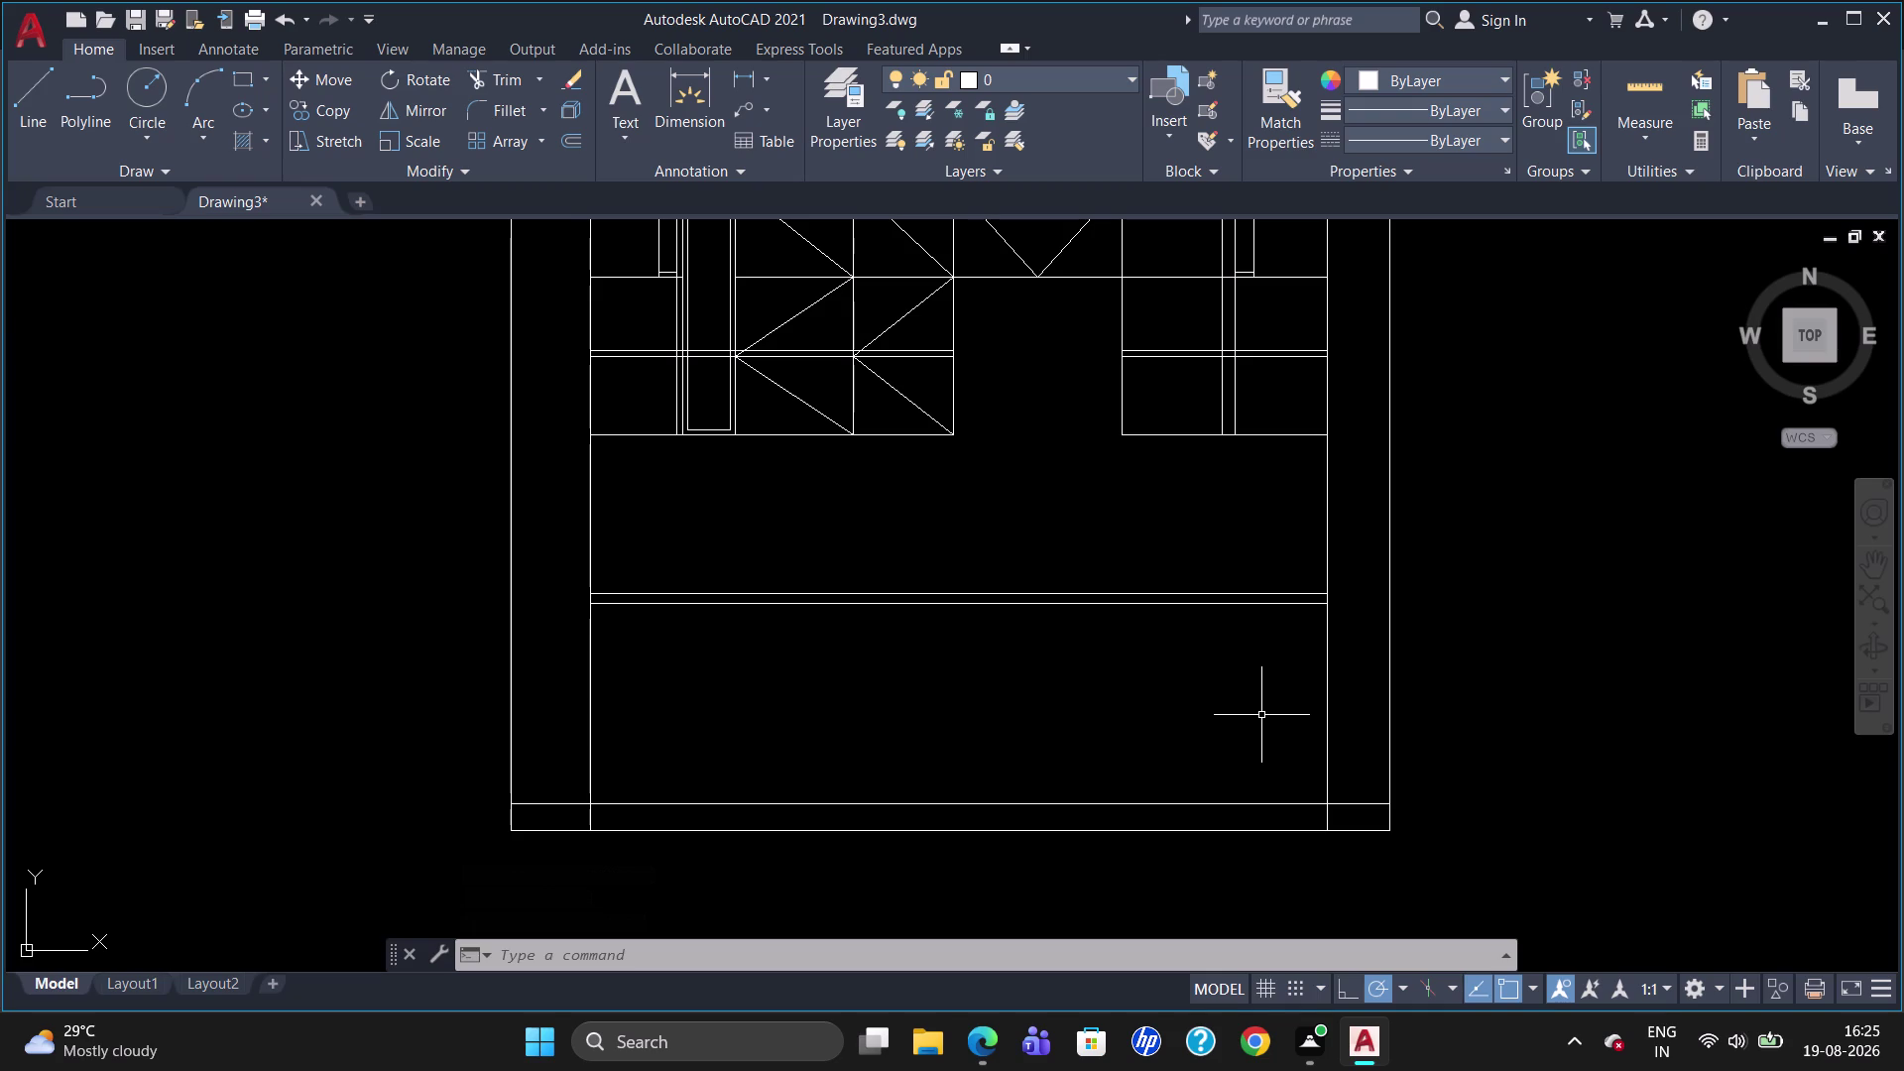
key(o)
key(Return)
text(600)
key(Return)
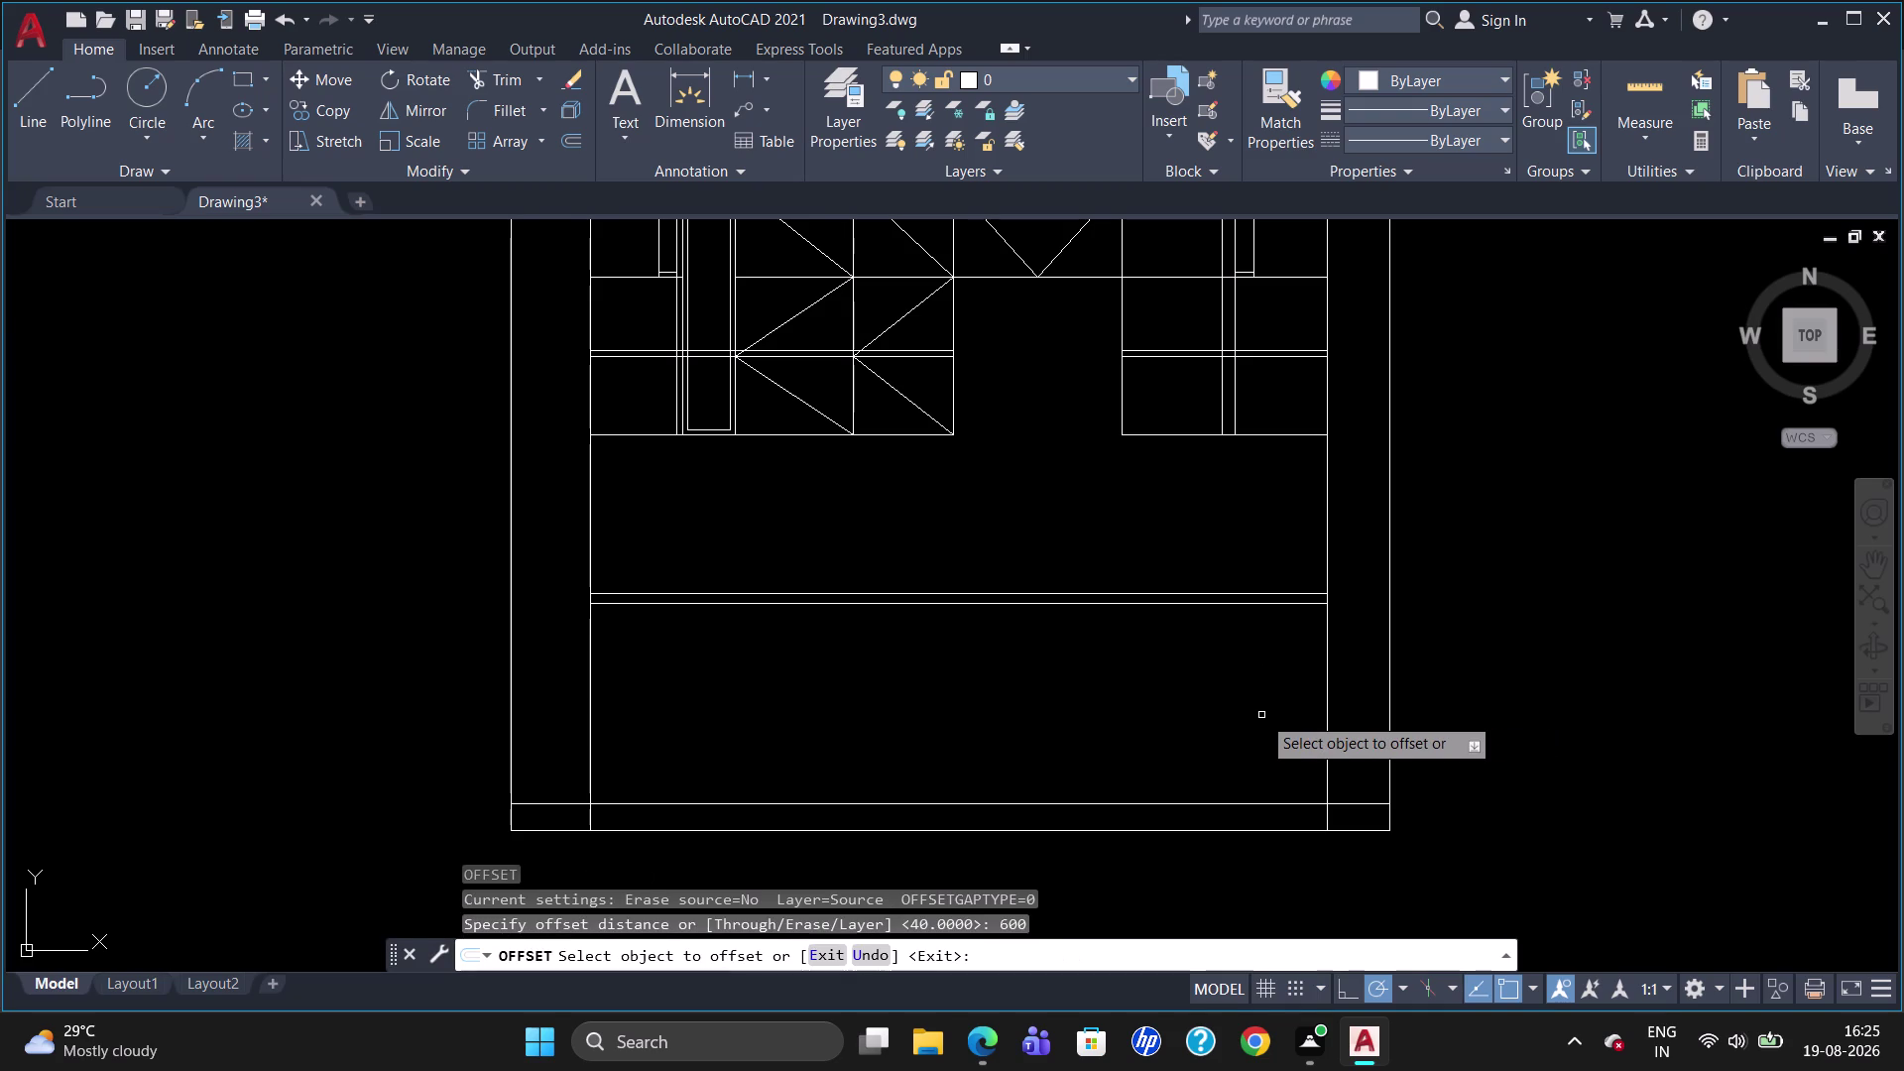
Offset the inner upright 600 to create a divider, then copy it 20 further.
click(1328, 700)
click(1263, 724)
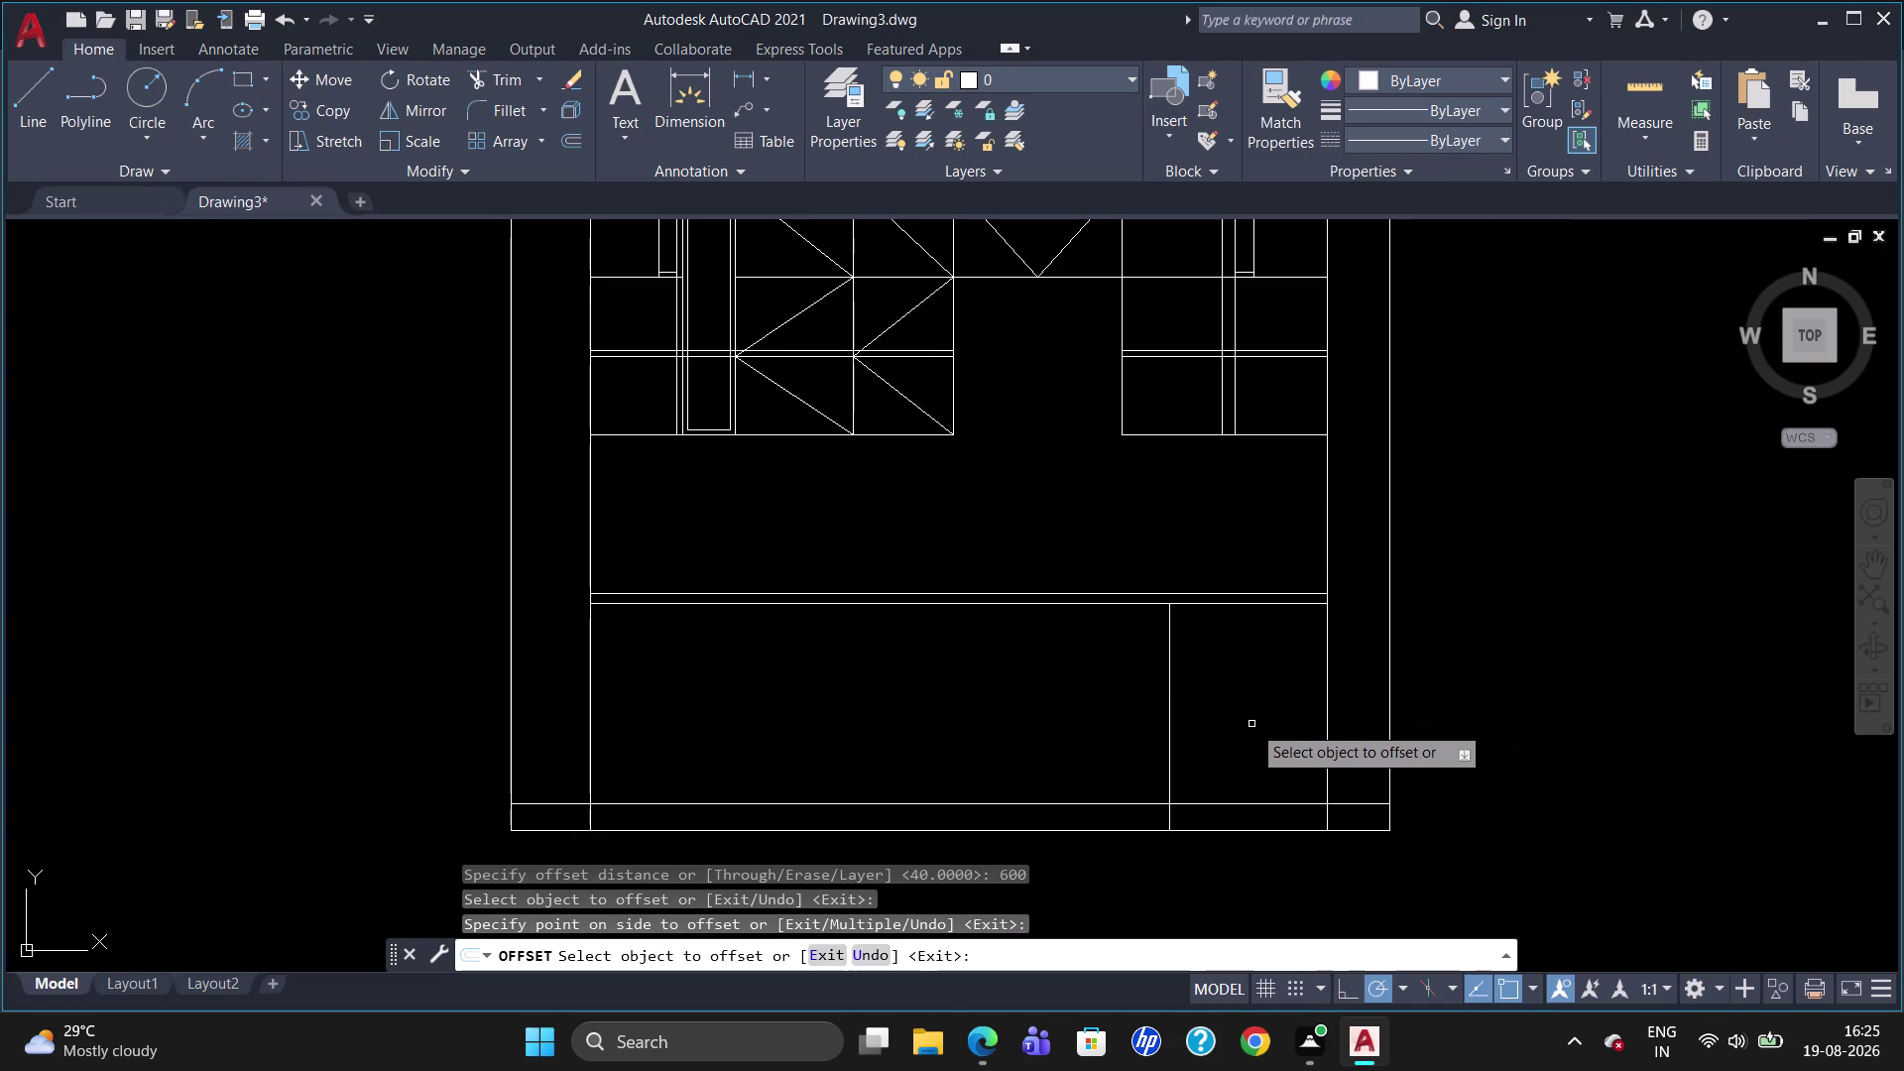
click(1167, 742)
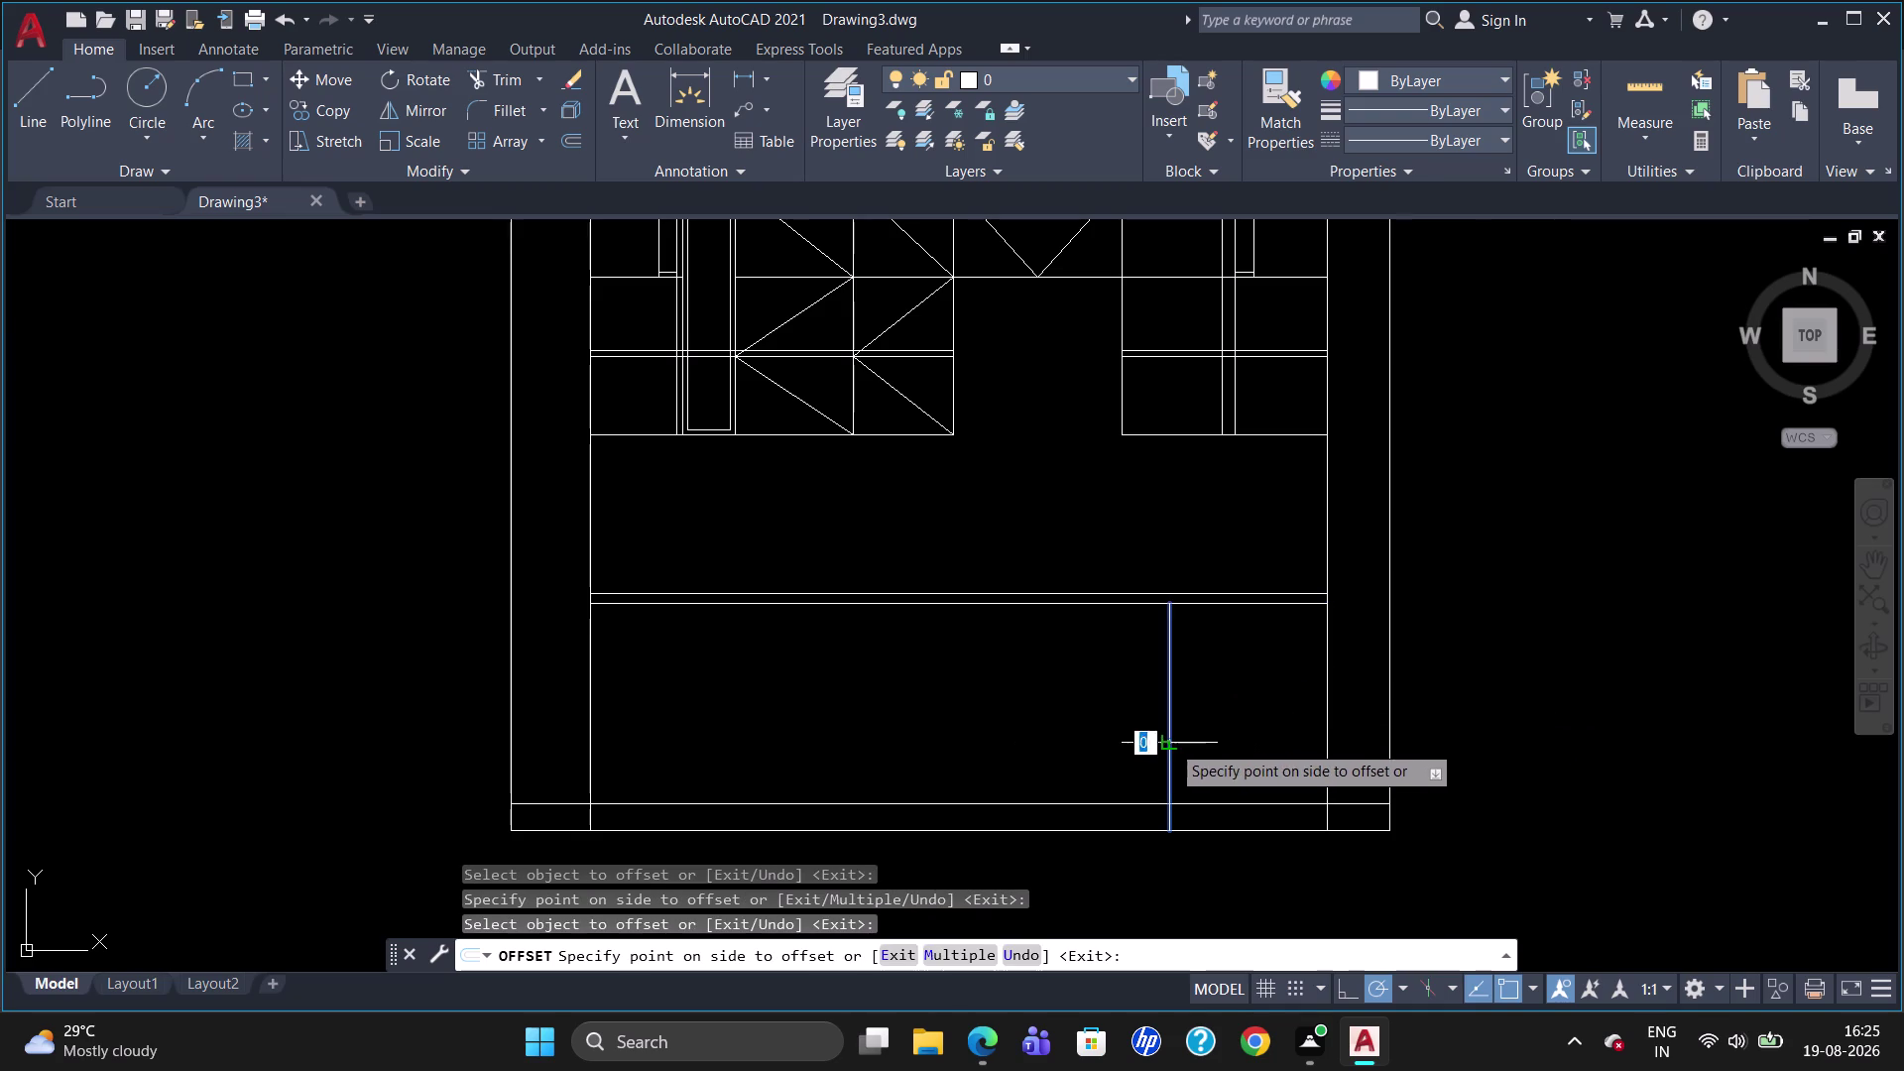
text(2)
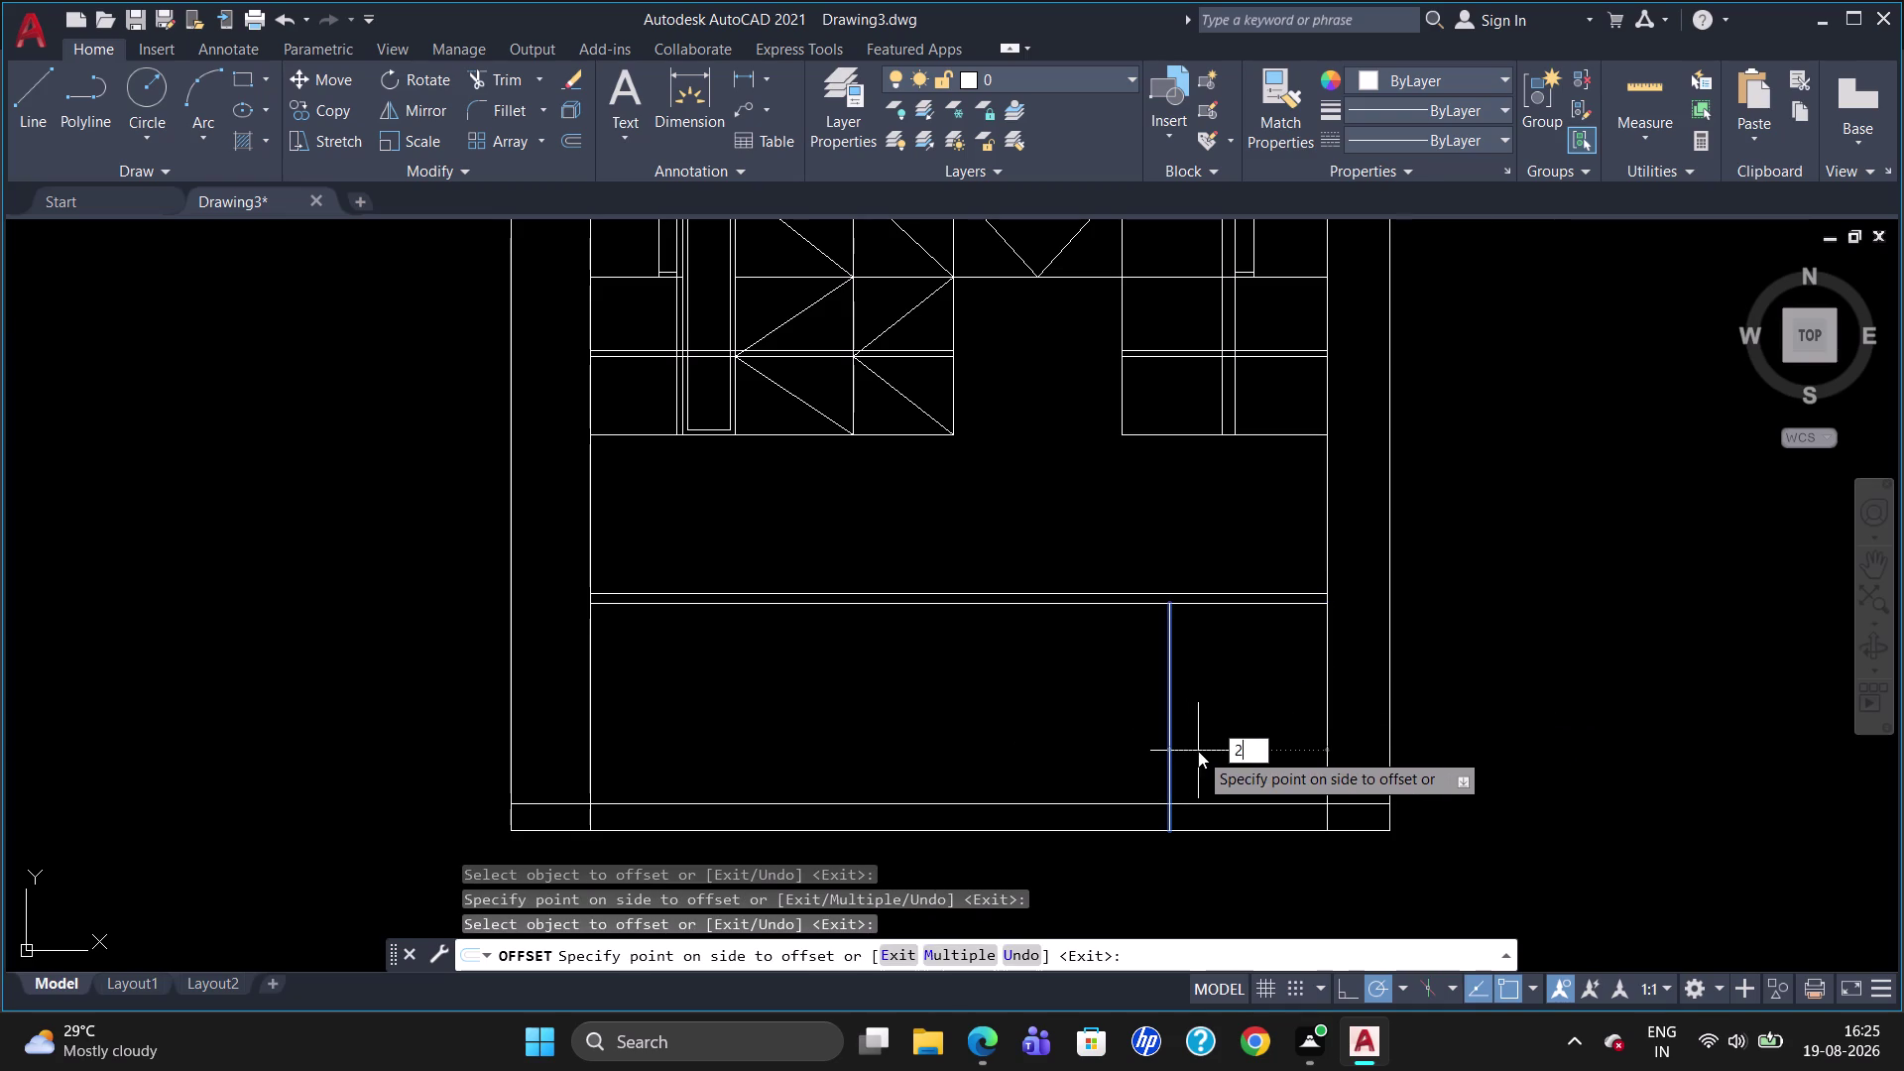
text(0)
key(Return)
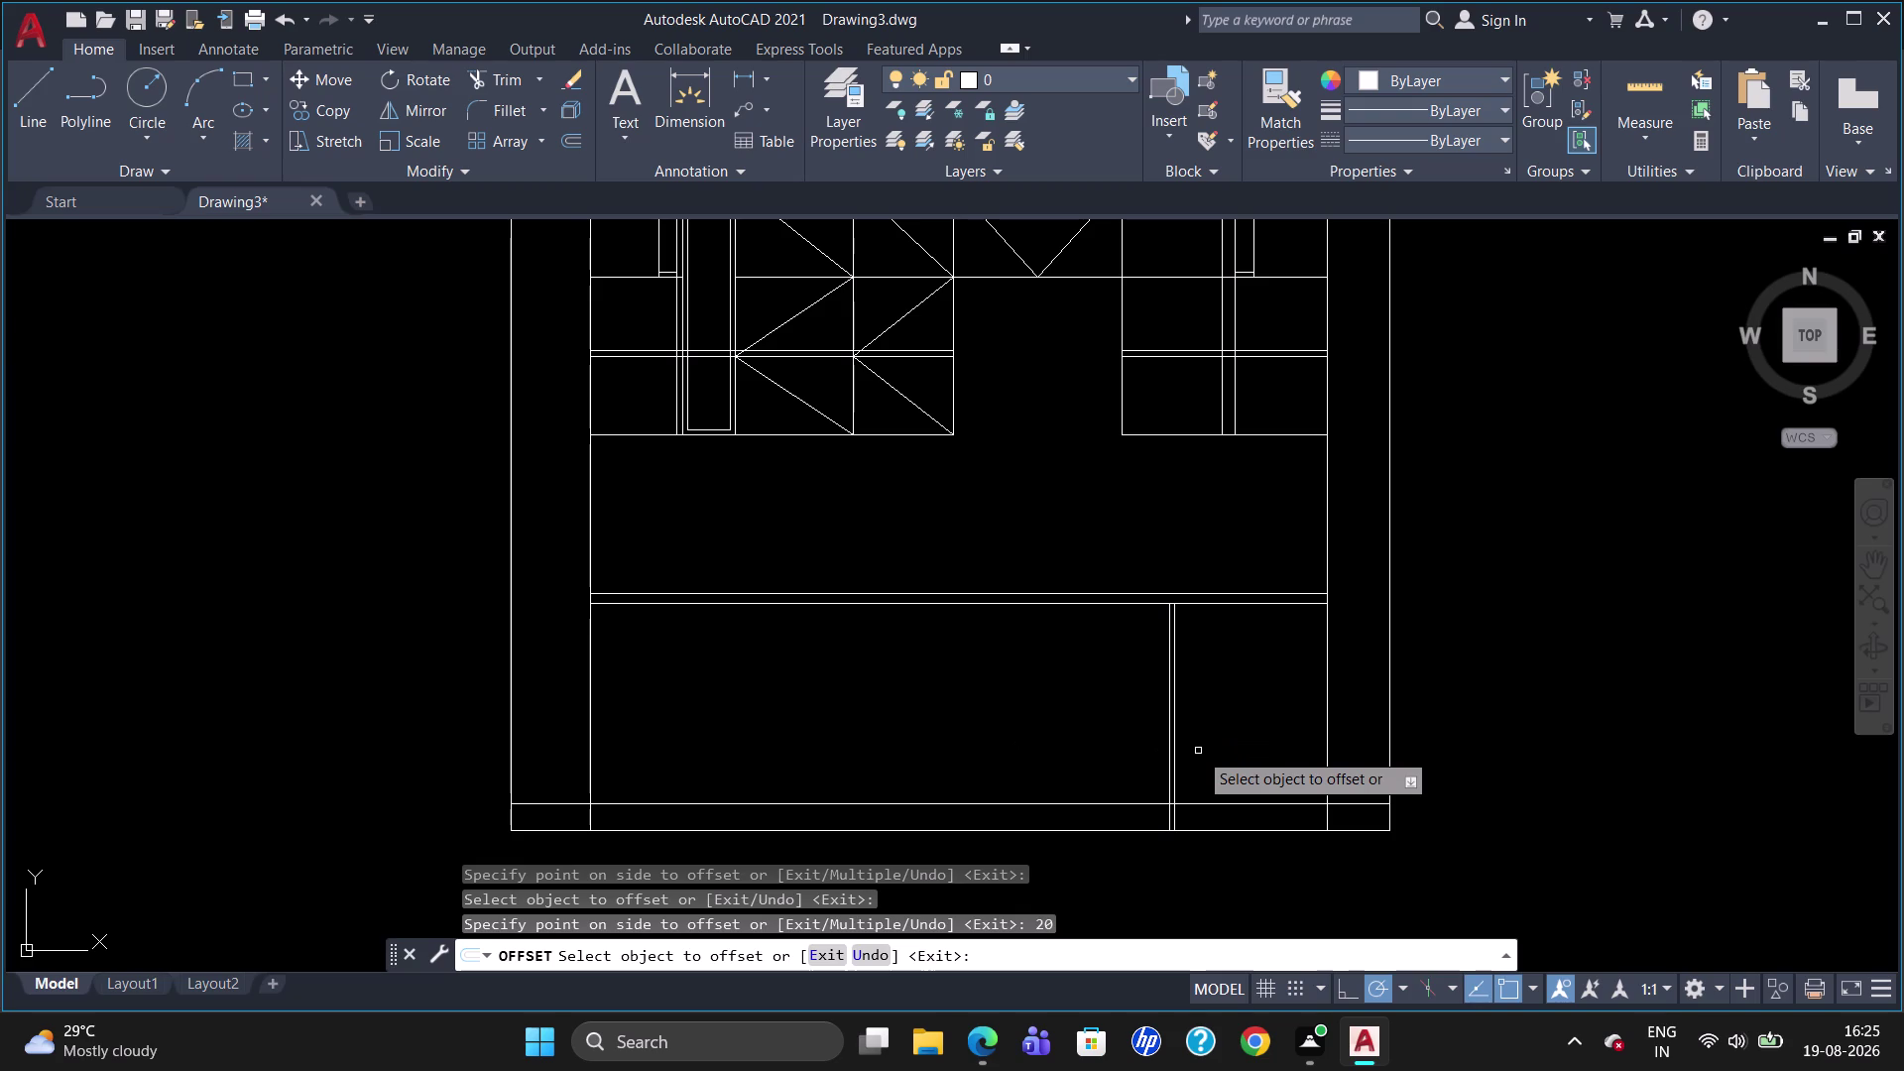
key(Escape)
Trim the divider's overshoot inside the base strip.
text(TR)
key(Return)
key(Return)
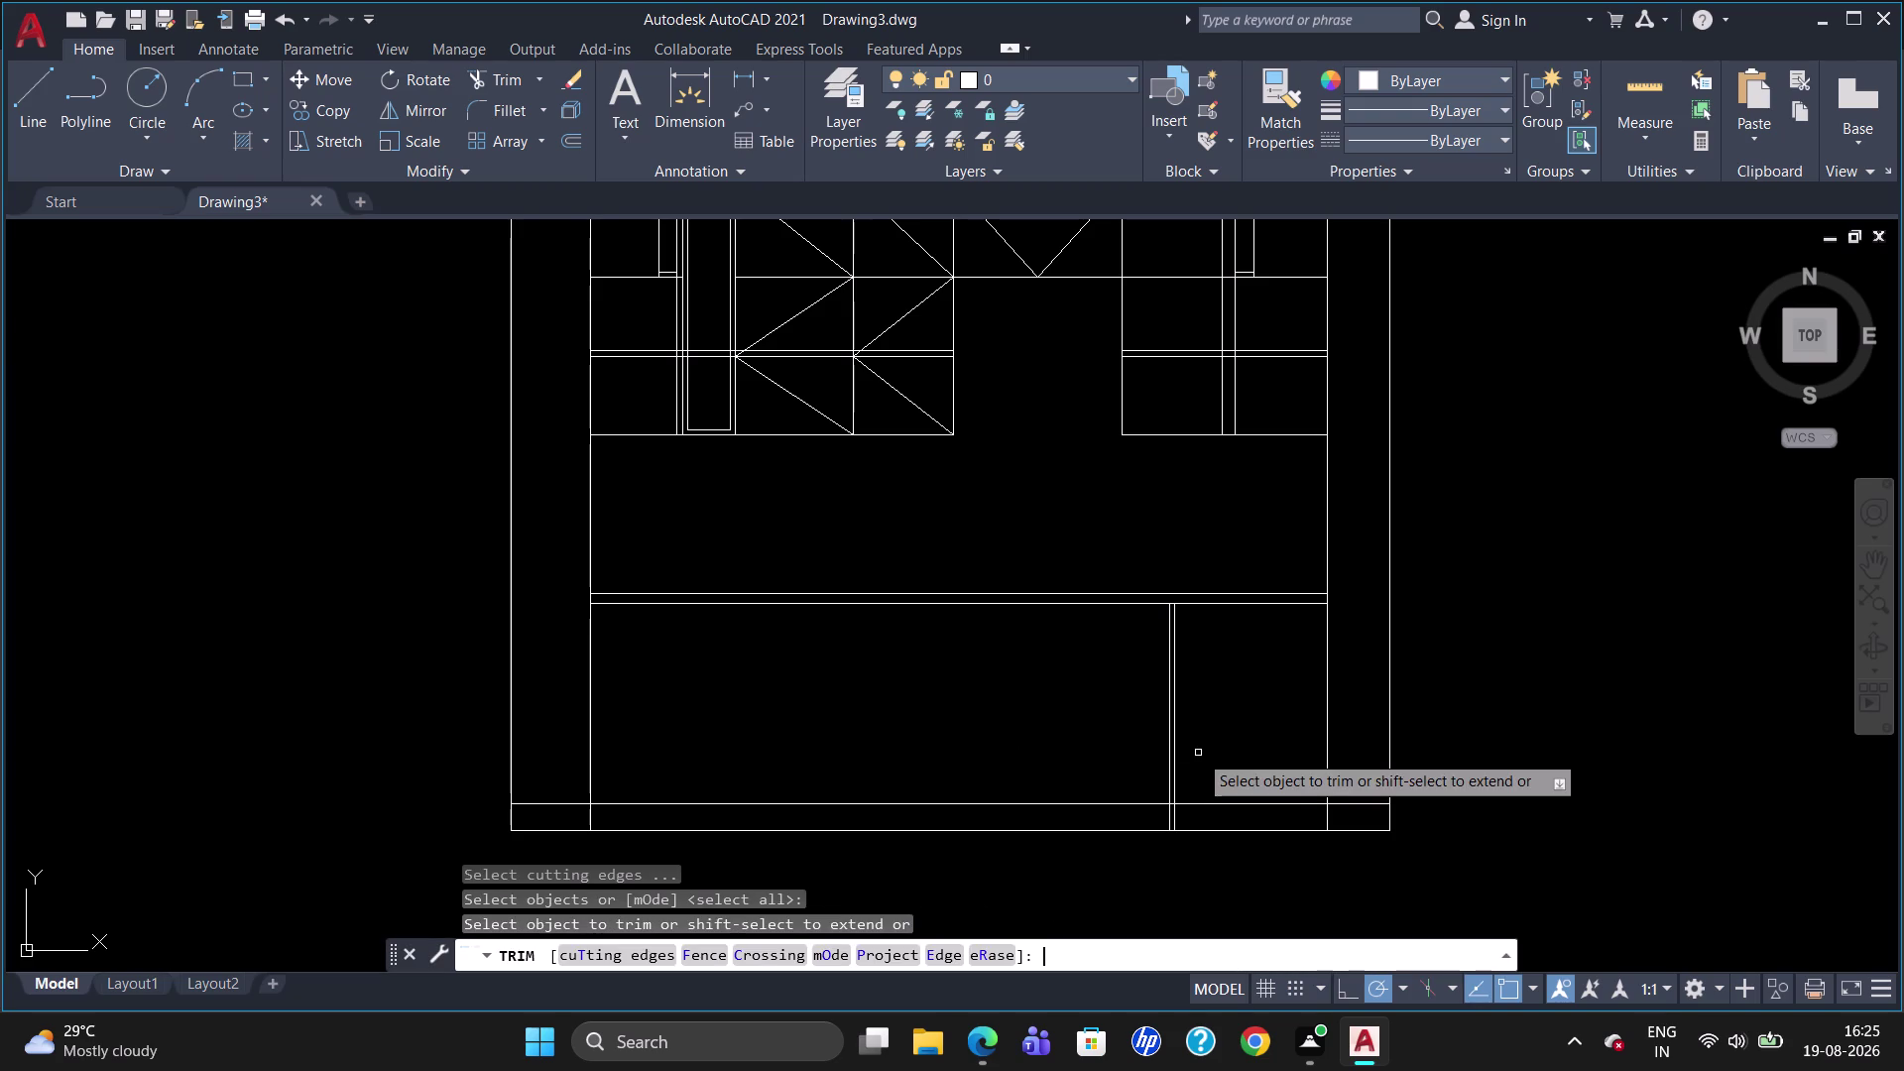
click(1170, 820)
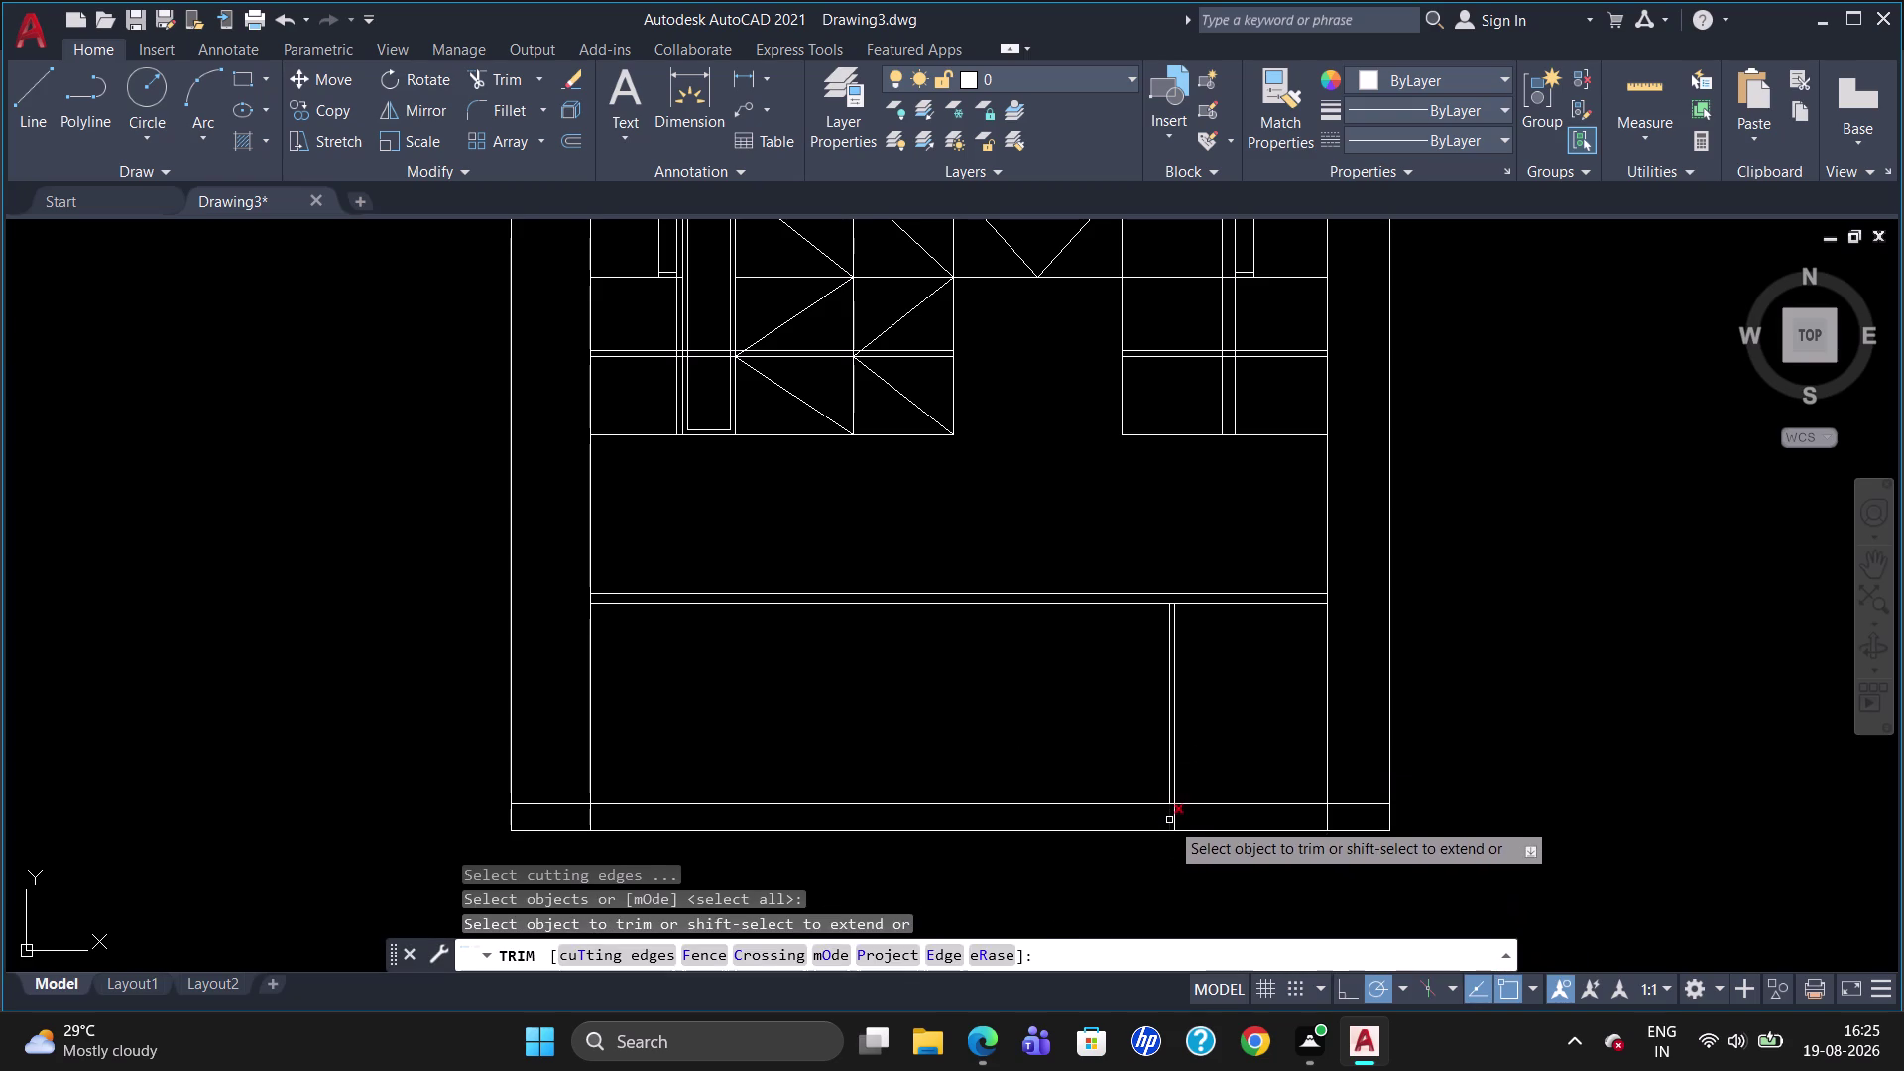
key(Escape)
key(o)
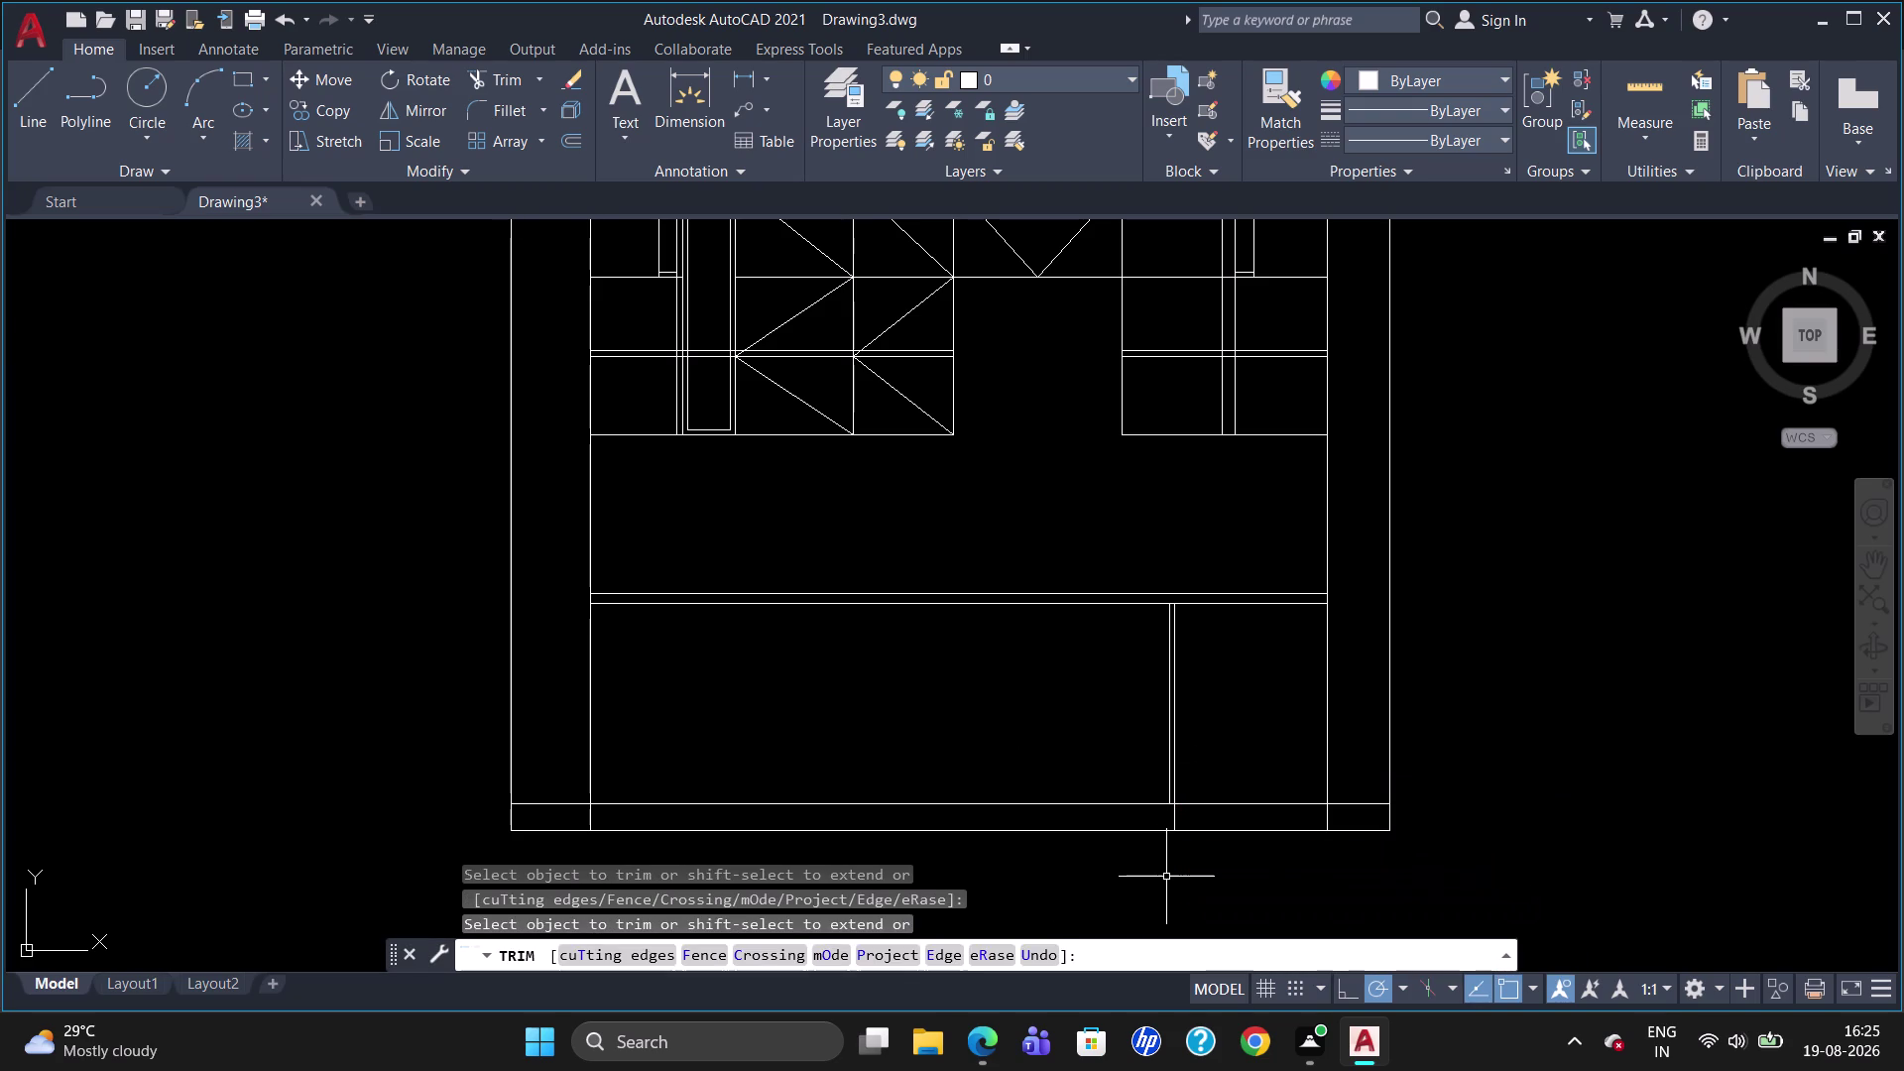
key(Return)
text(50)
key(Return)
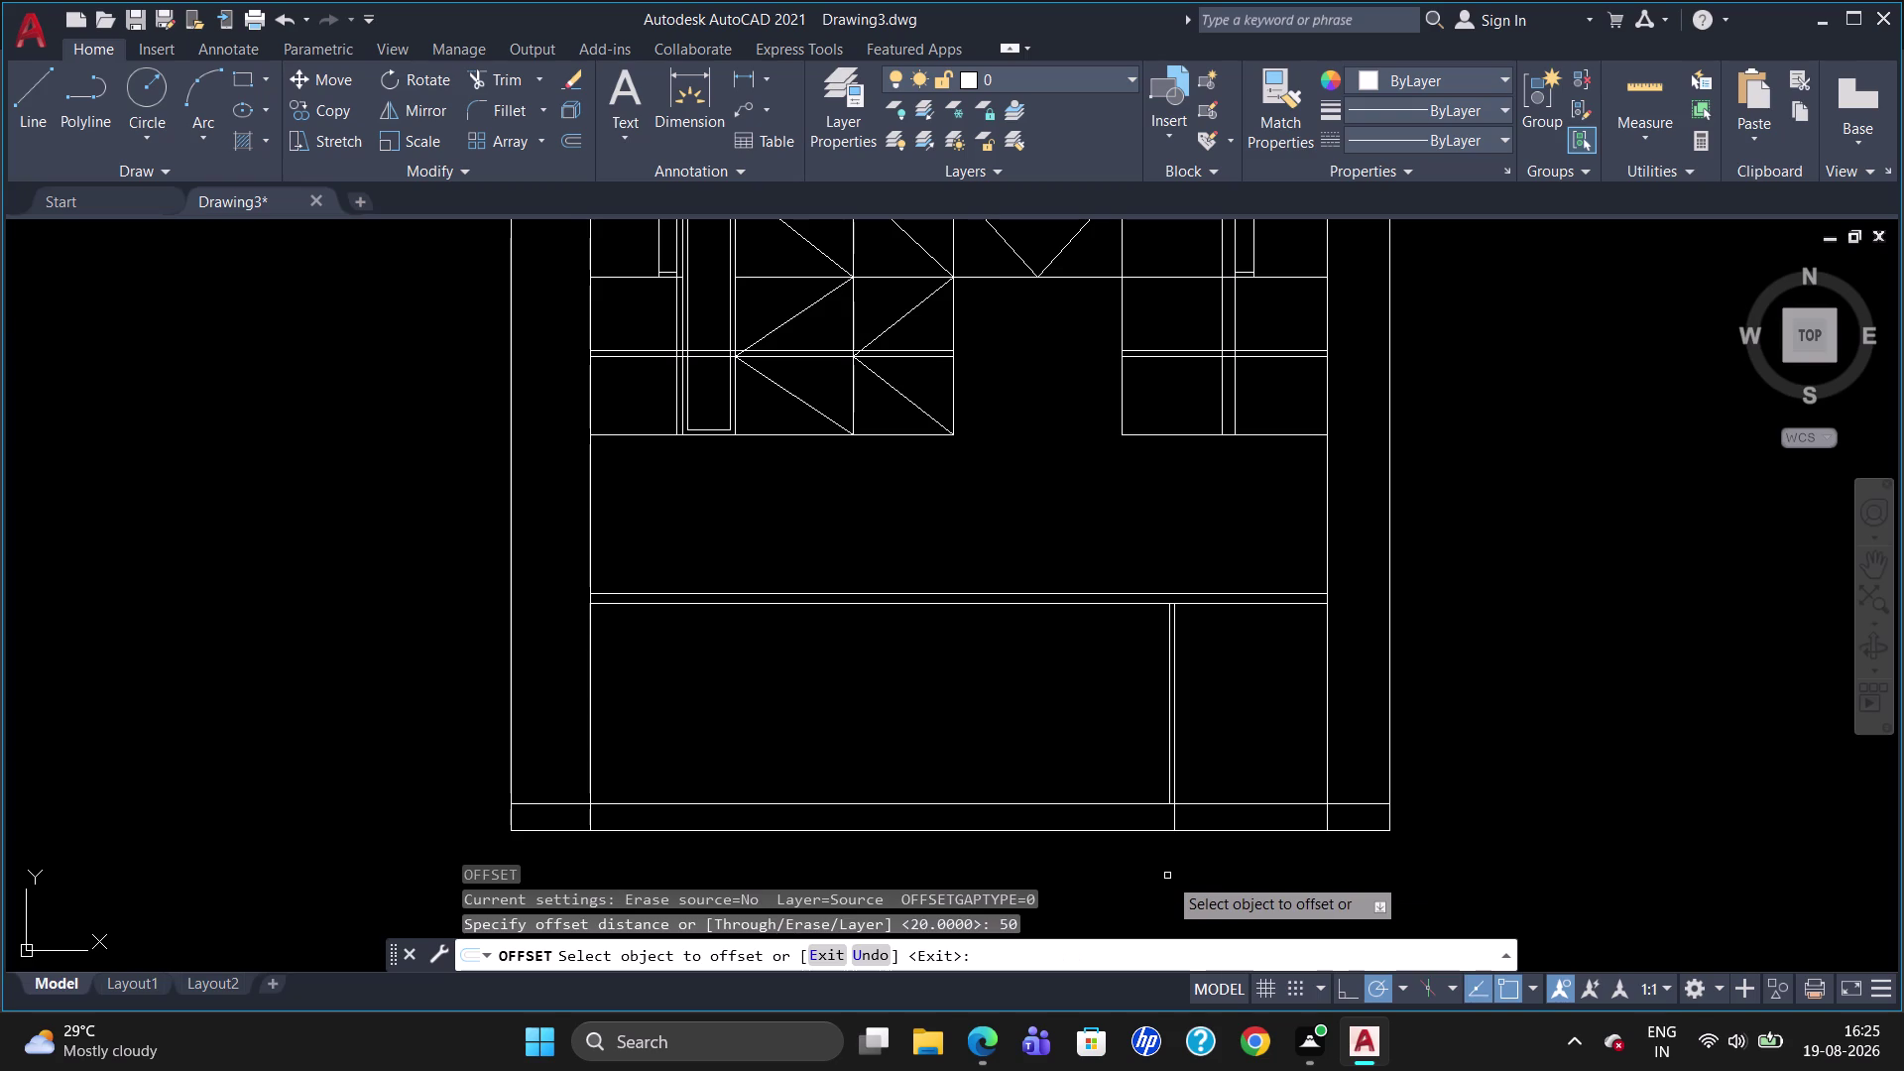
Offset the divider 50 units to the left.
click(1170, 749)
click(1122, 758)
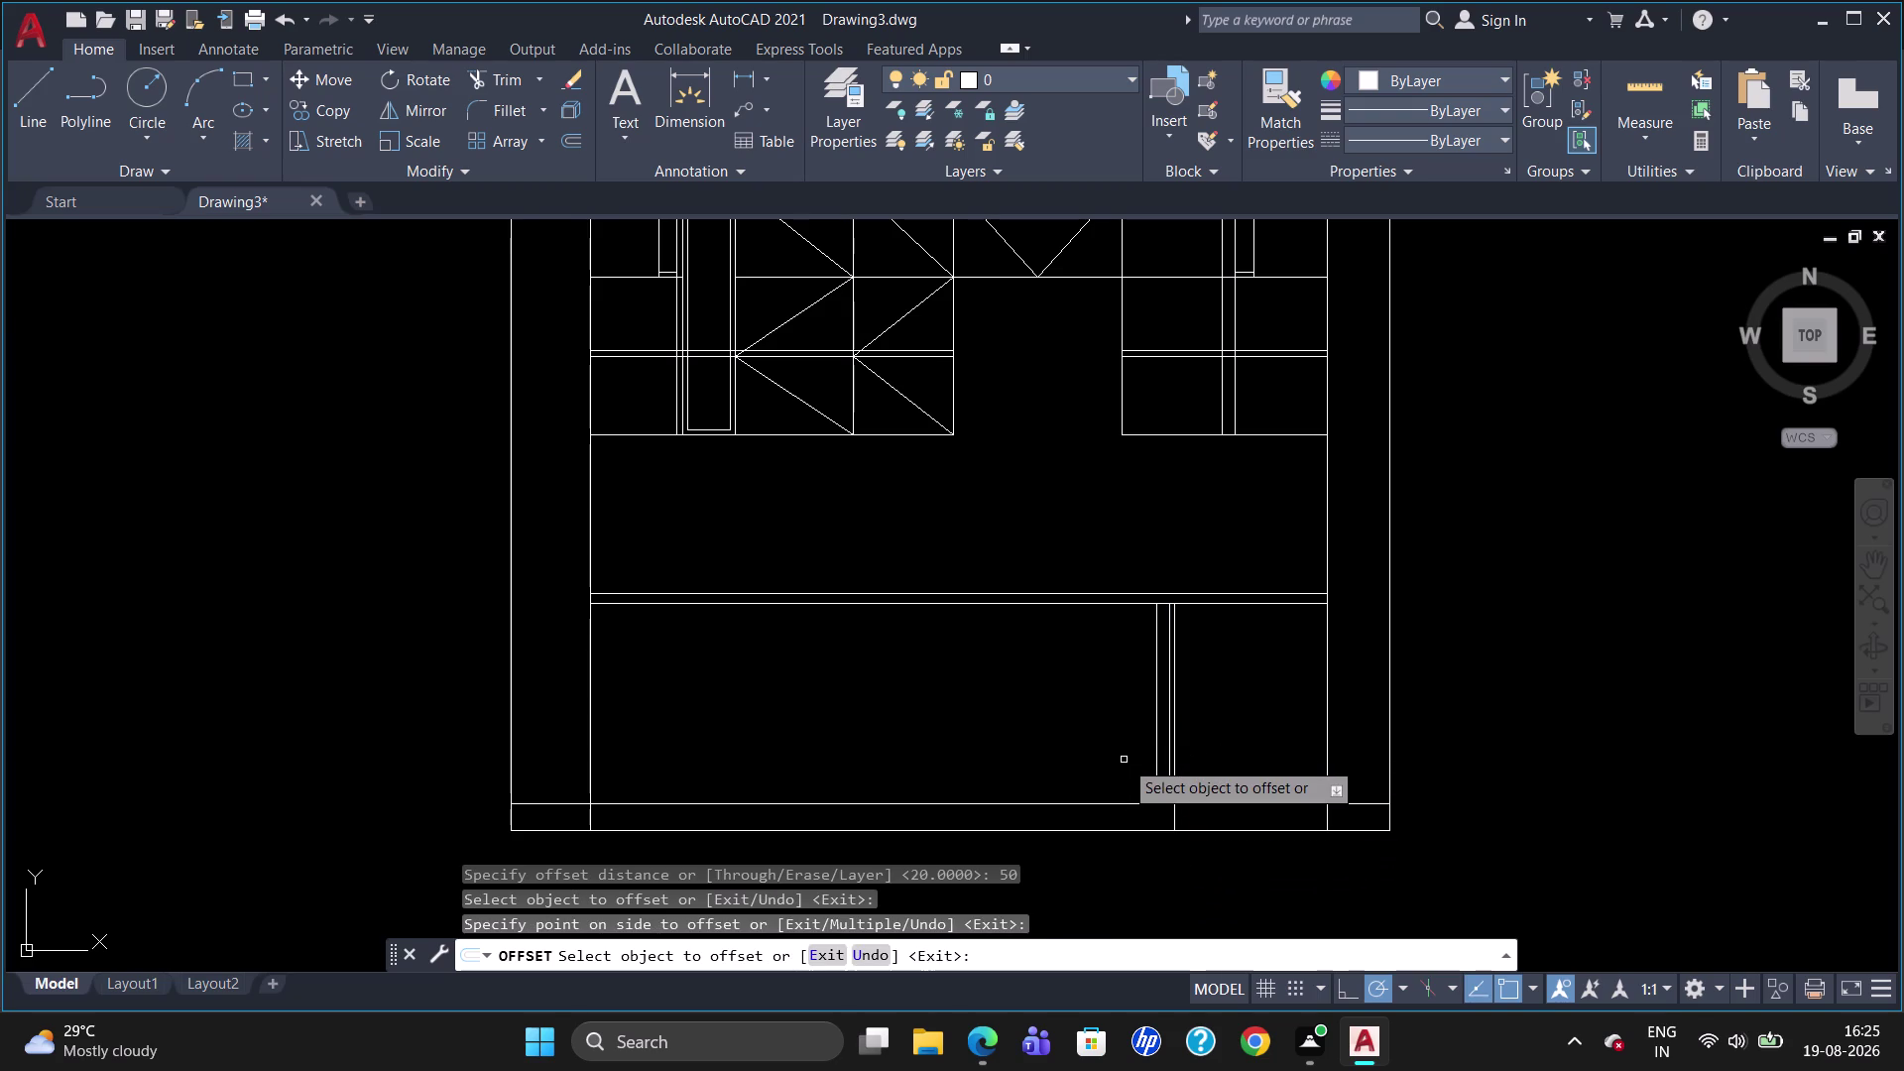
key(Escape)
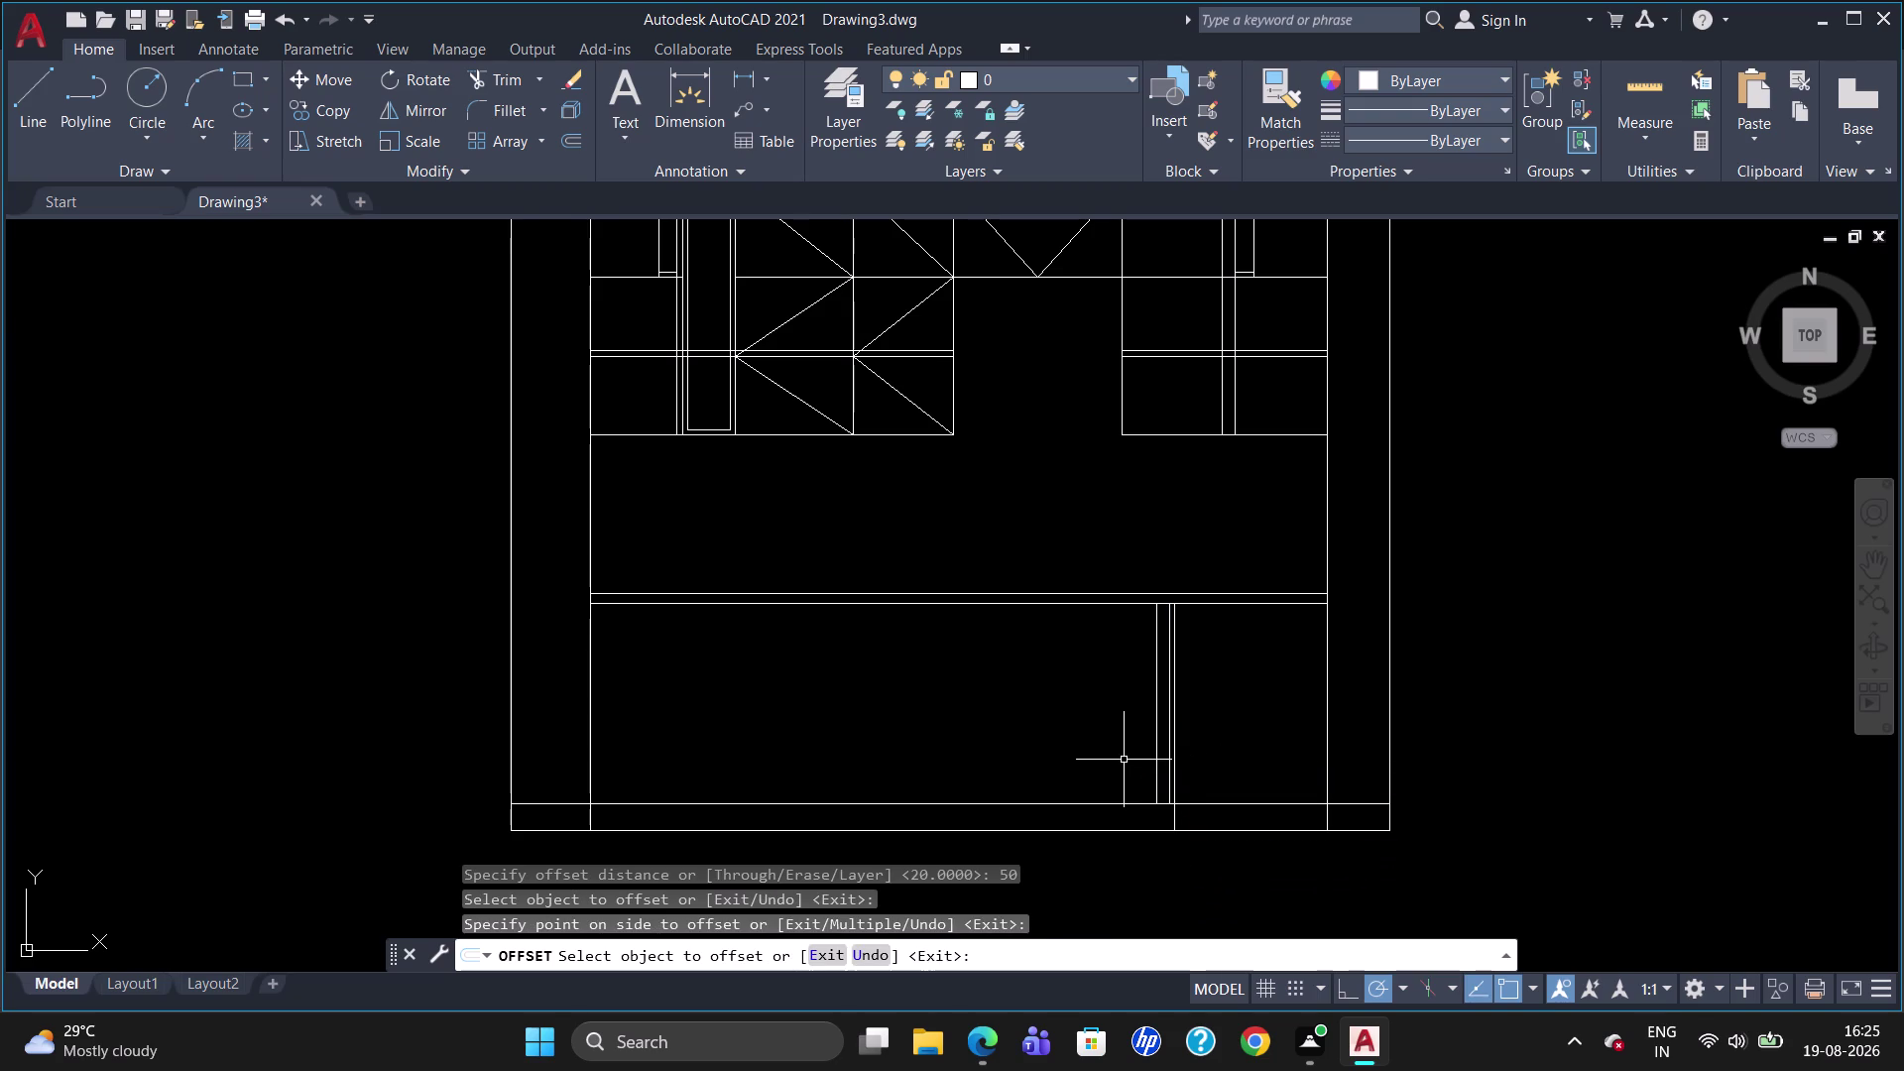
Check the lower cabinet's 760 height with a temporary dimension, then erase it.
text(DLI)
key(Return)
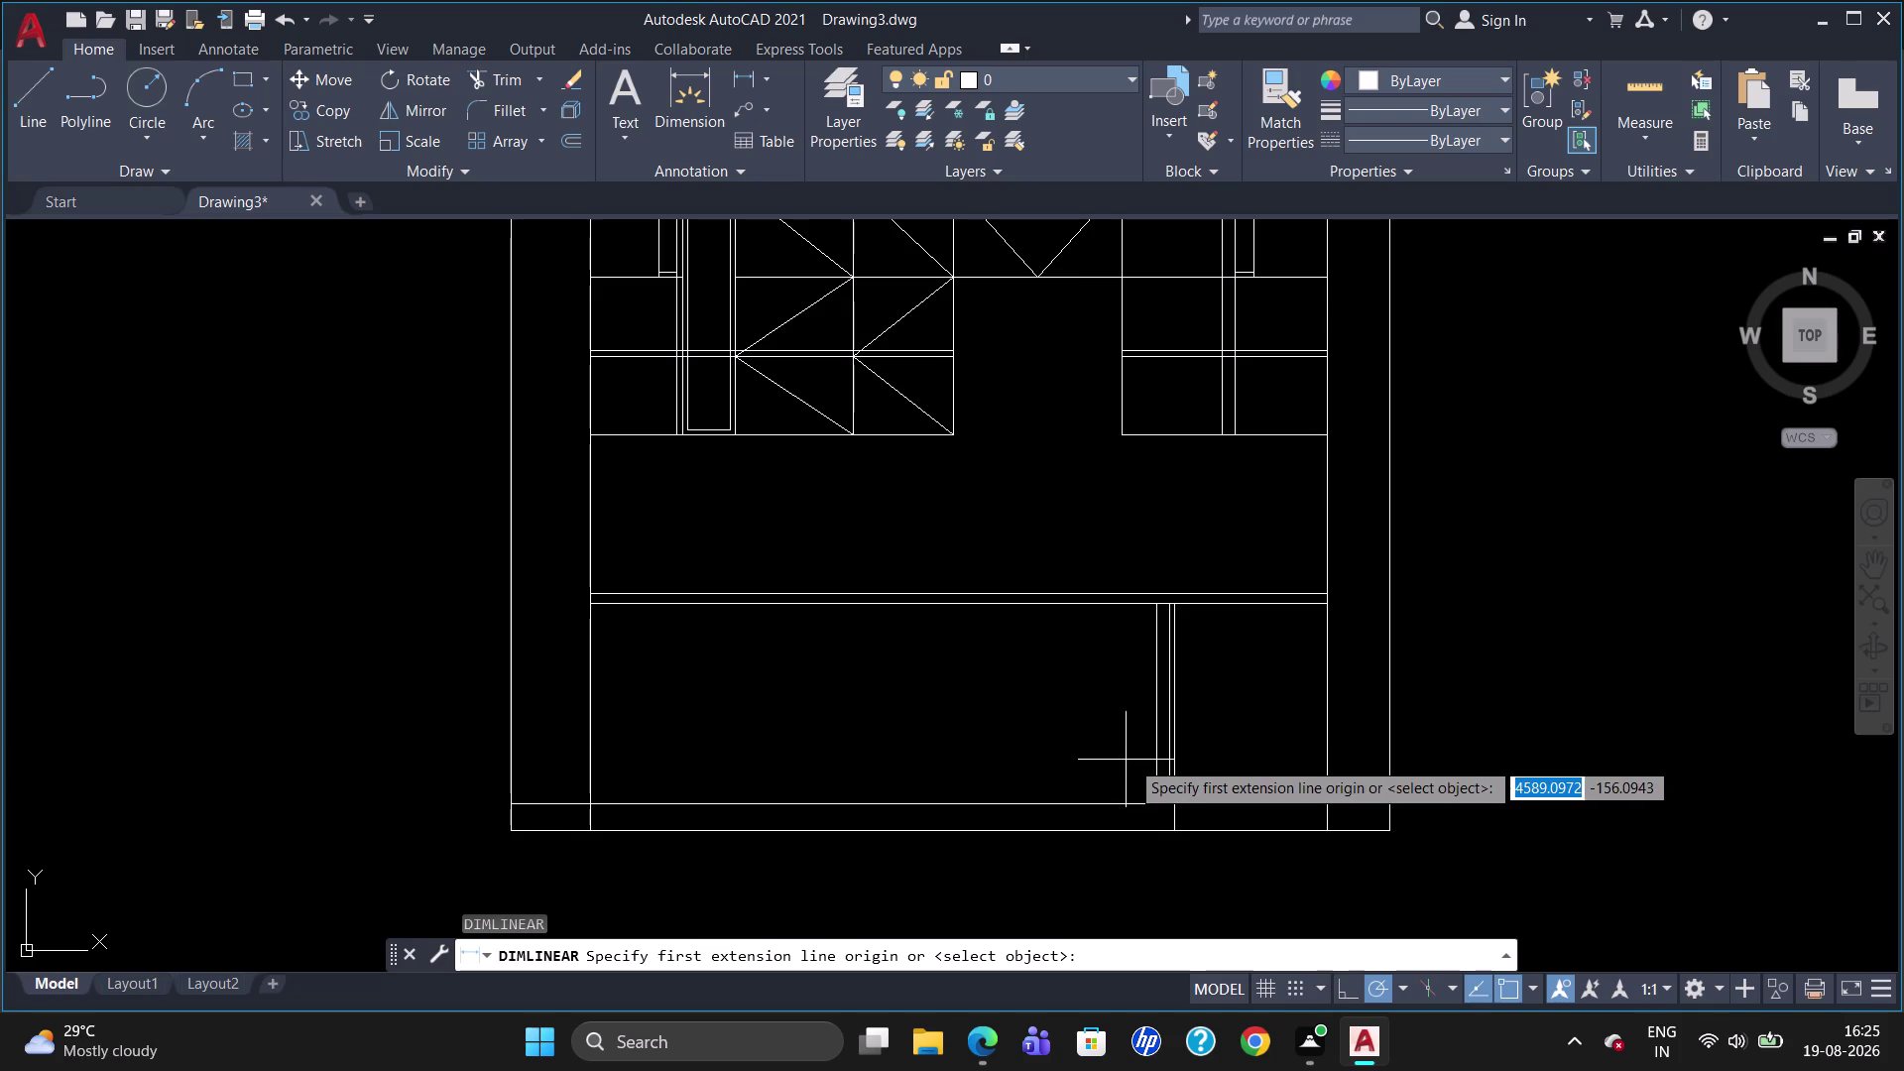
click(1324, 609)
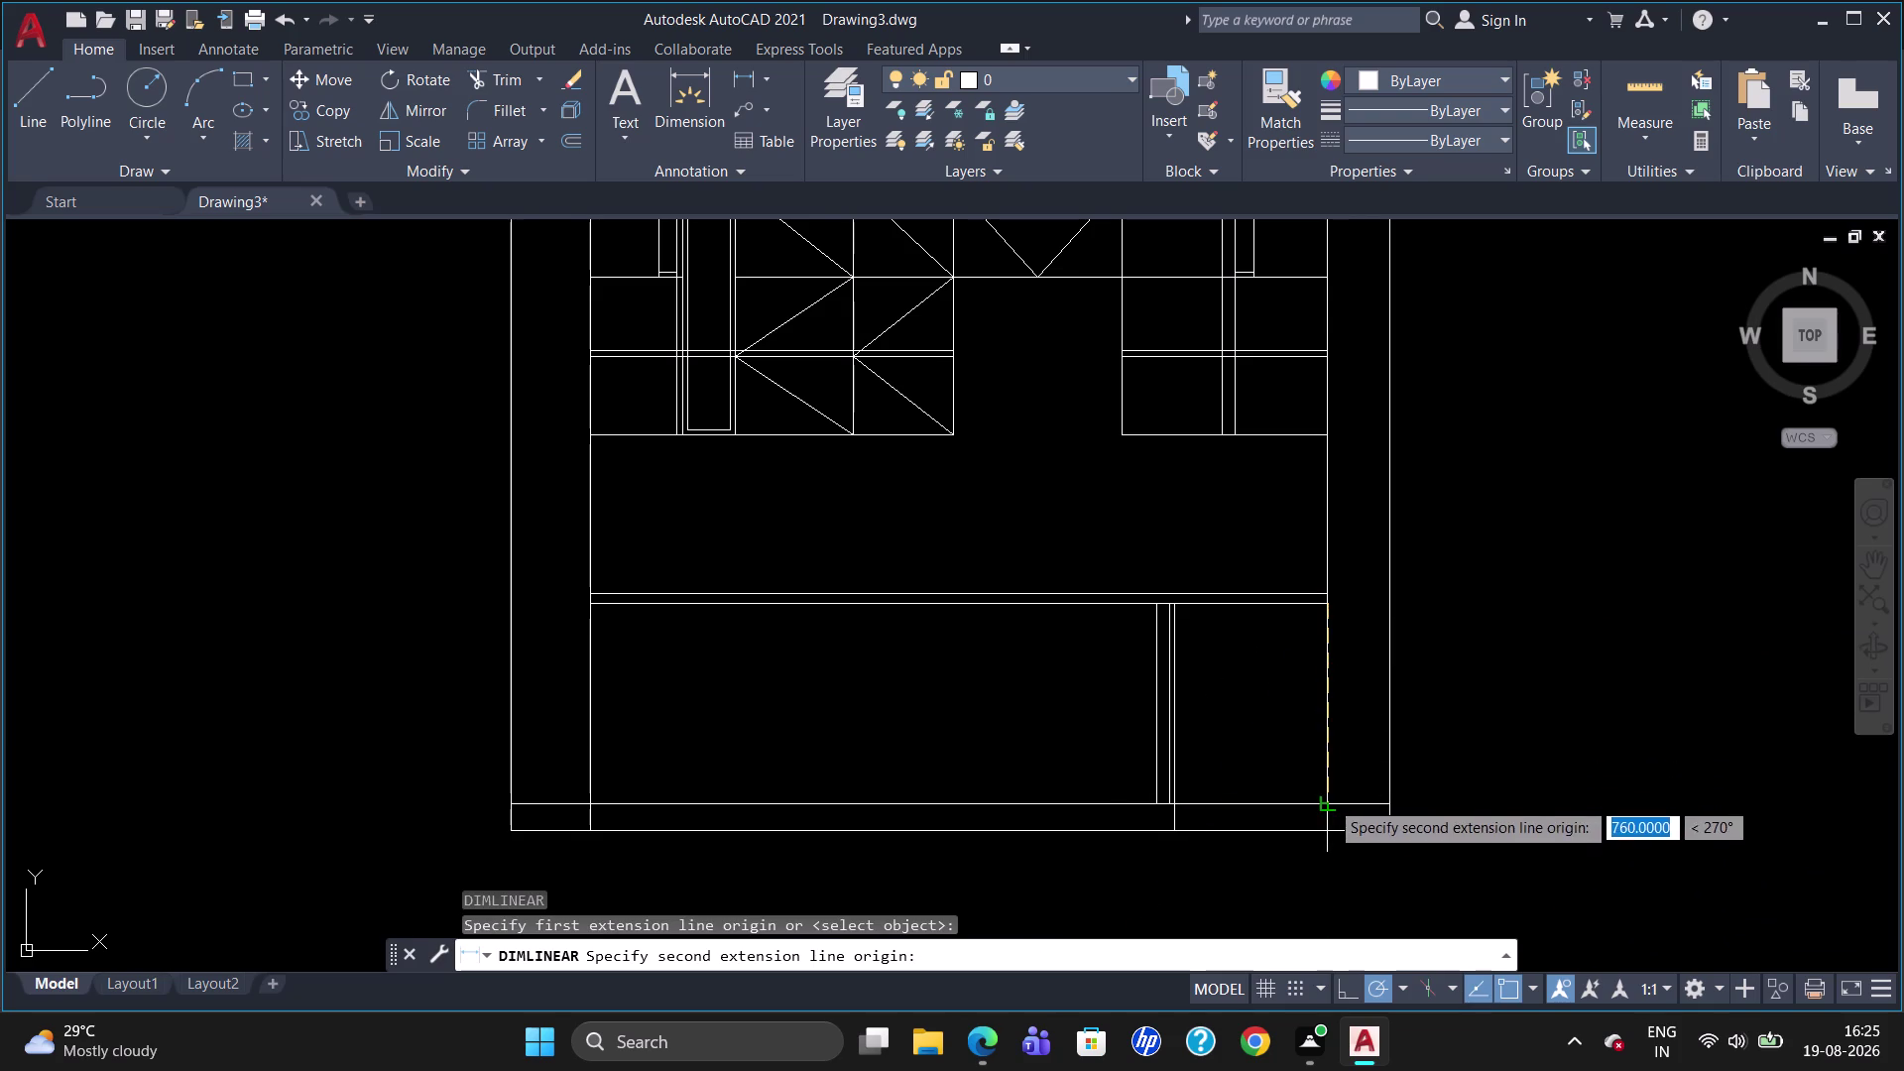
click(1330, 803)
click(1405, 789)
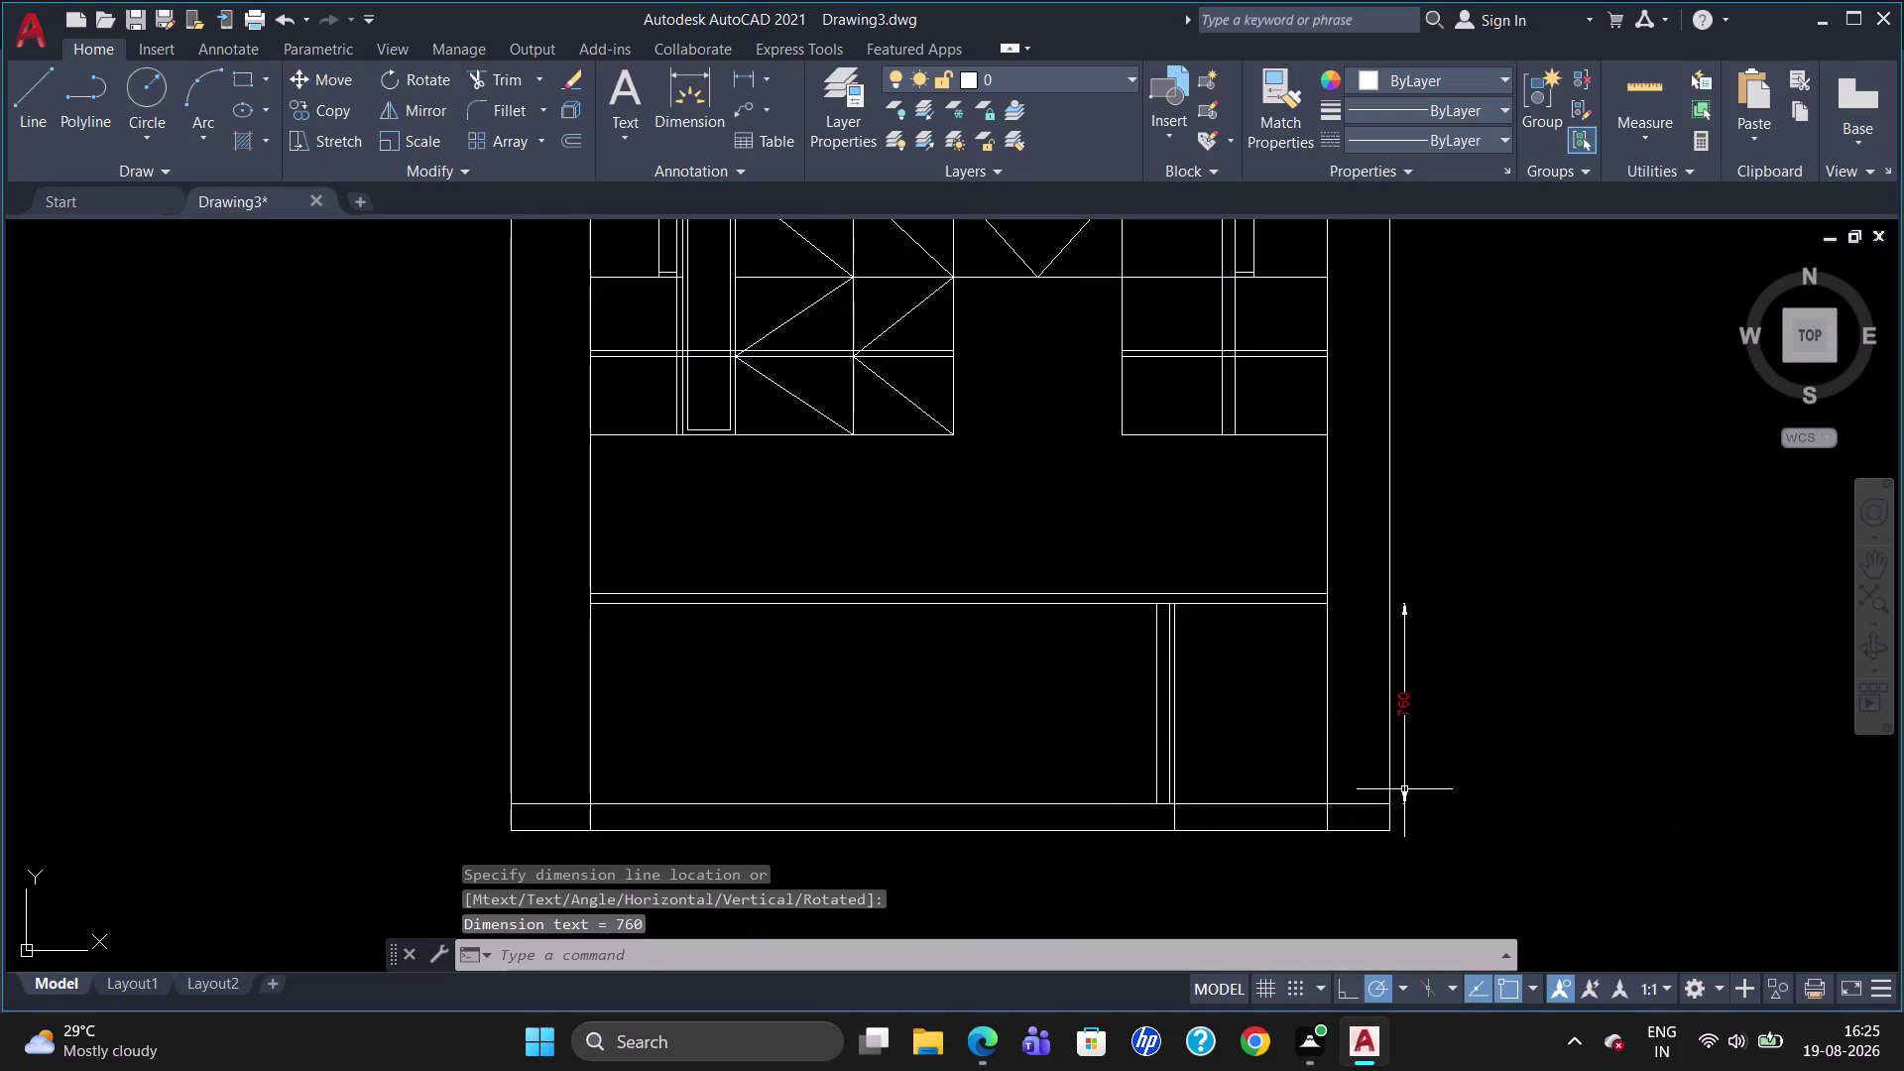
click(1407, 733)
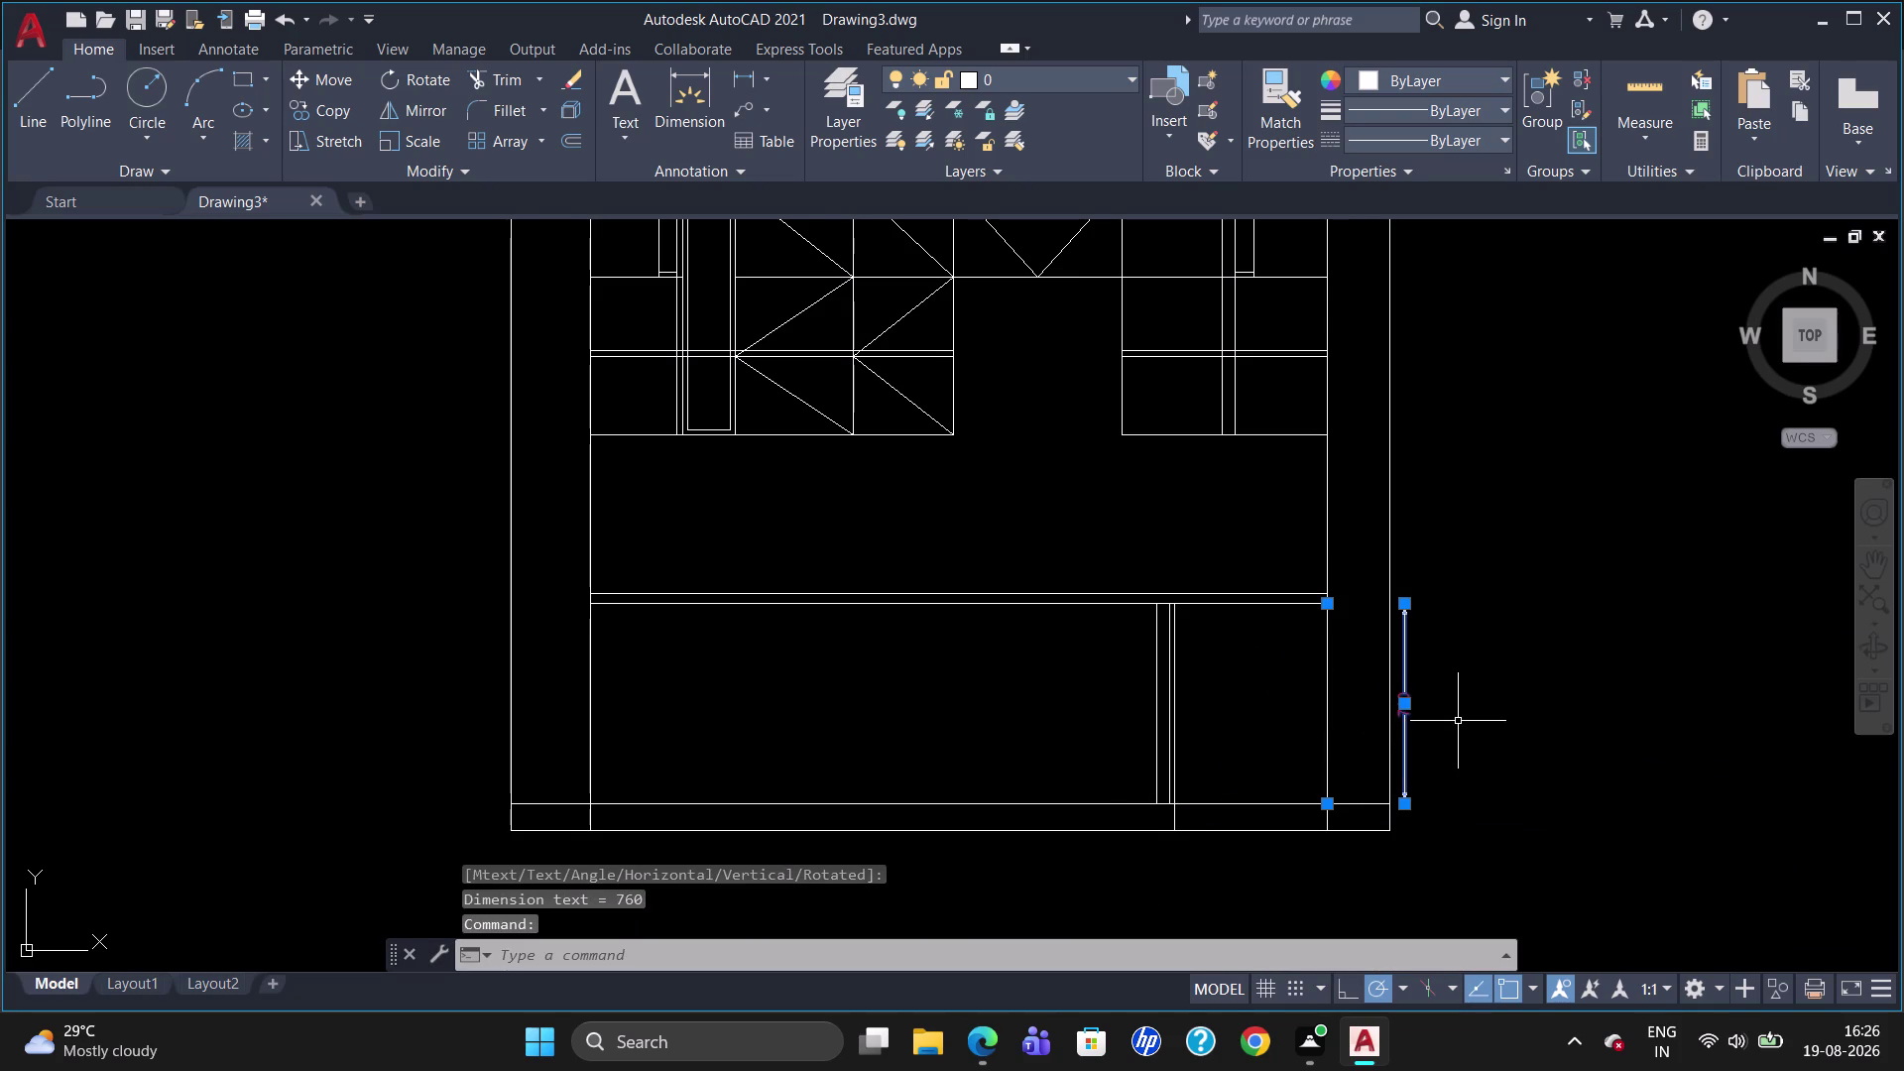
key(Delete)
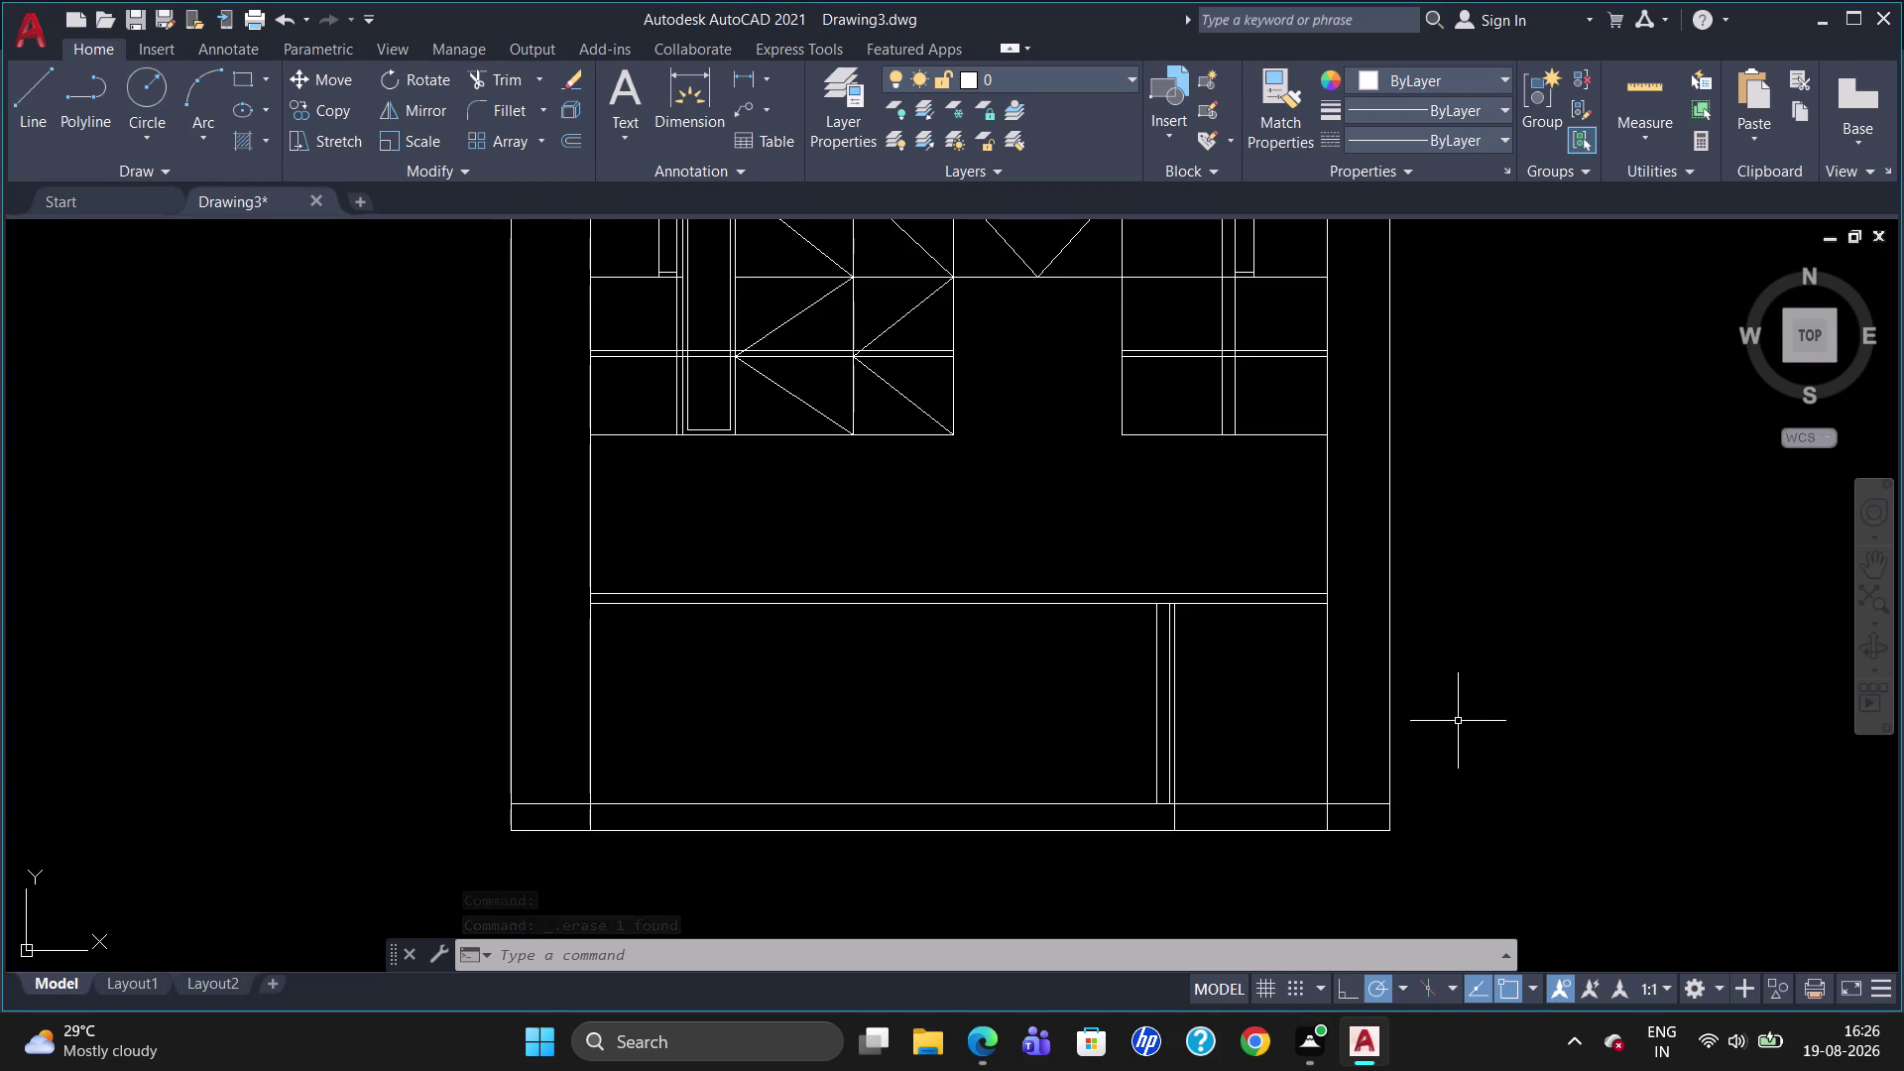
Re-measure the 760 height from the band's right corner to the base, then erase it.
scroll(up, 3)
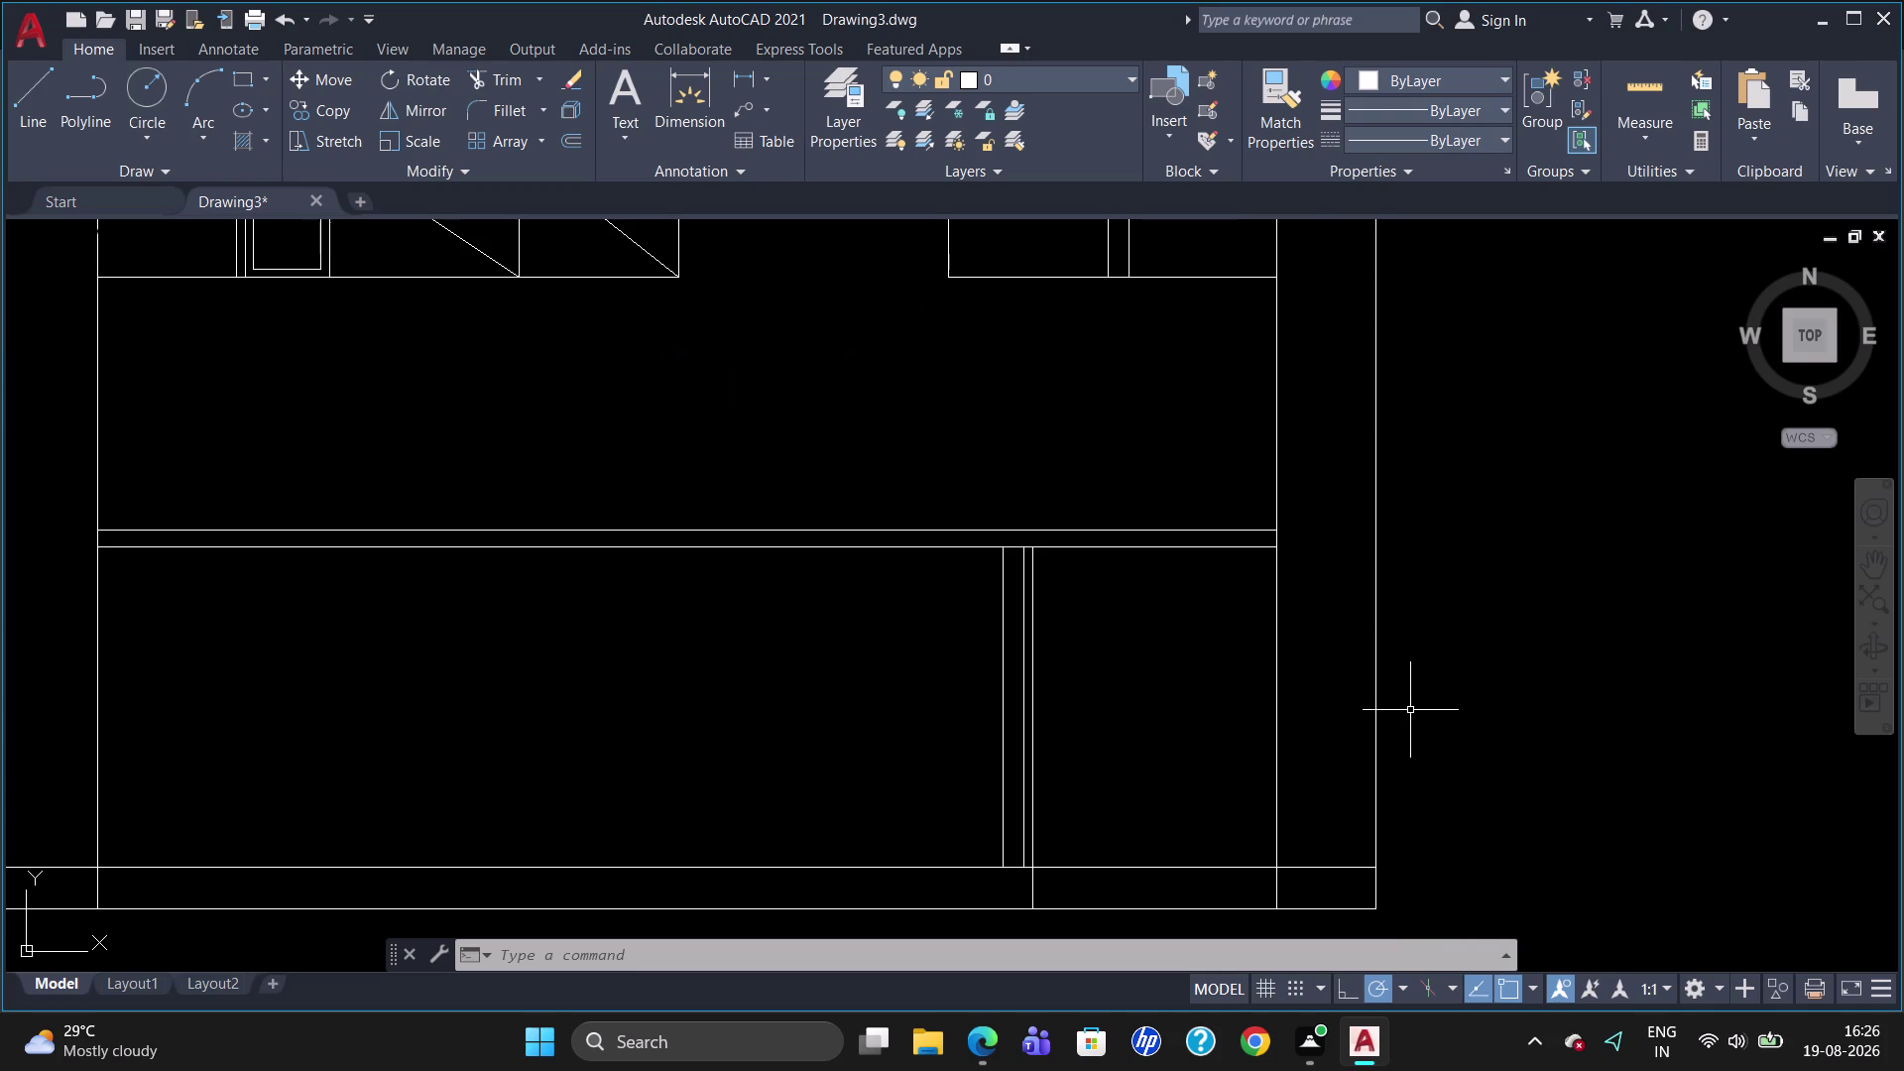
text(DK)
key(BackSpace)
text(L)
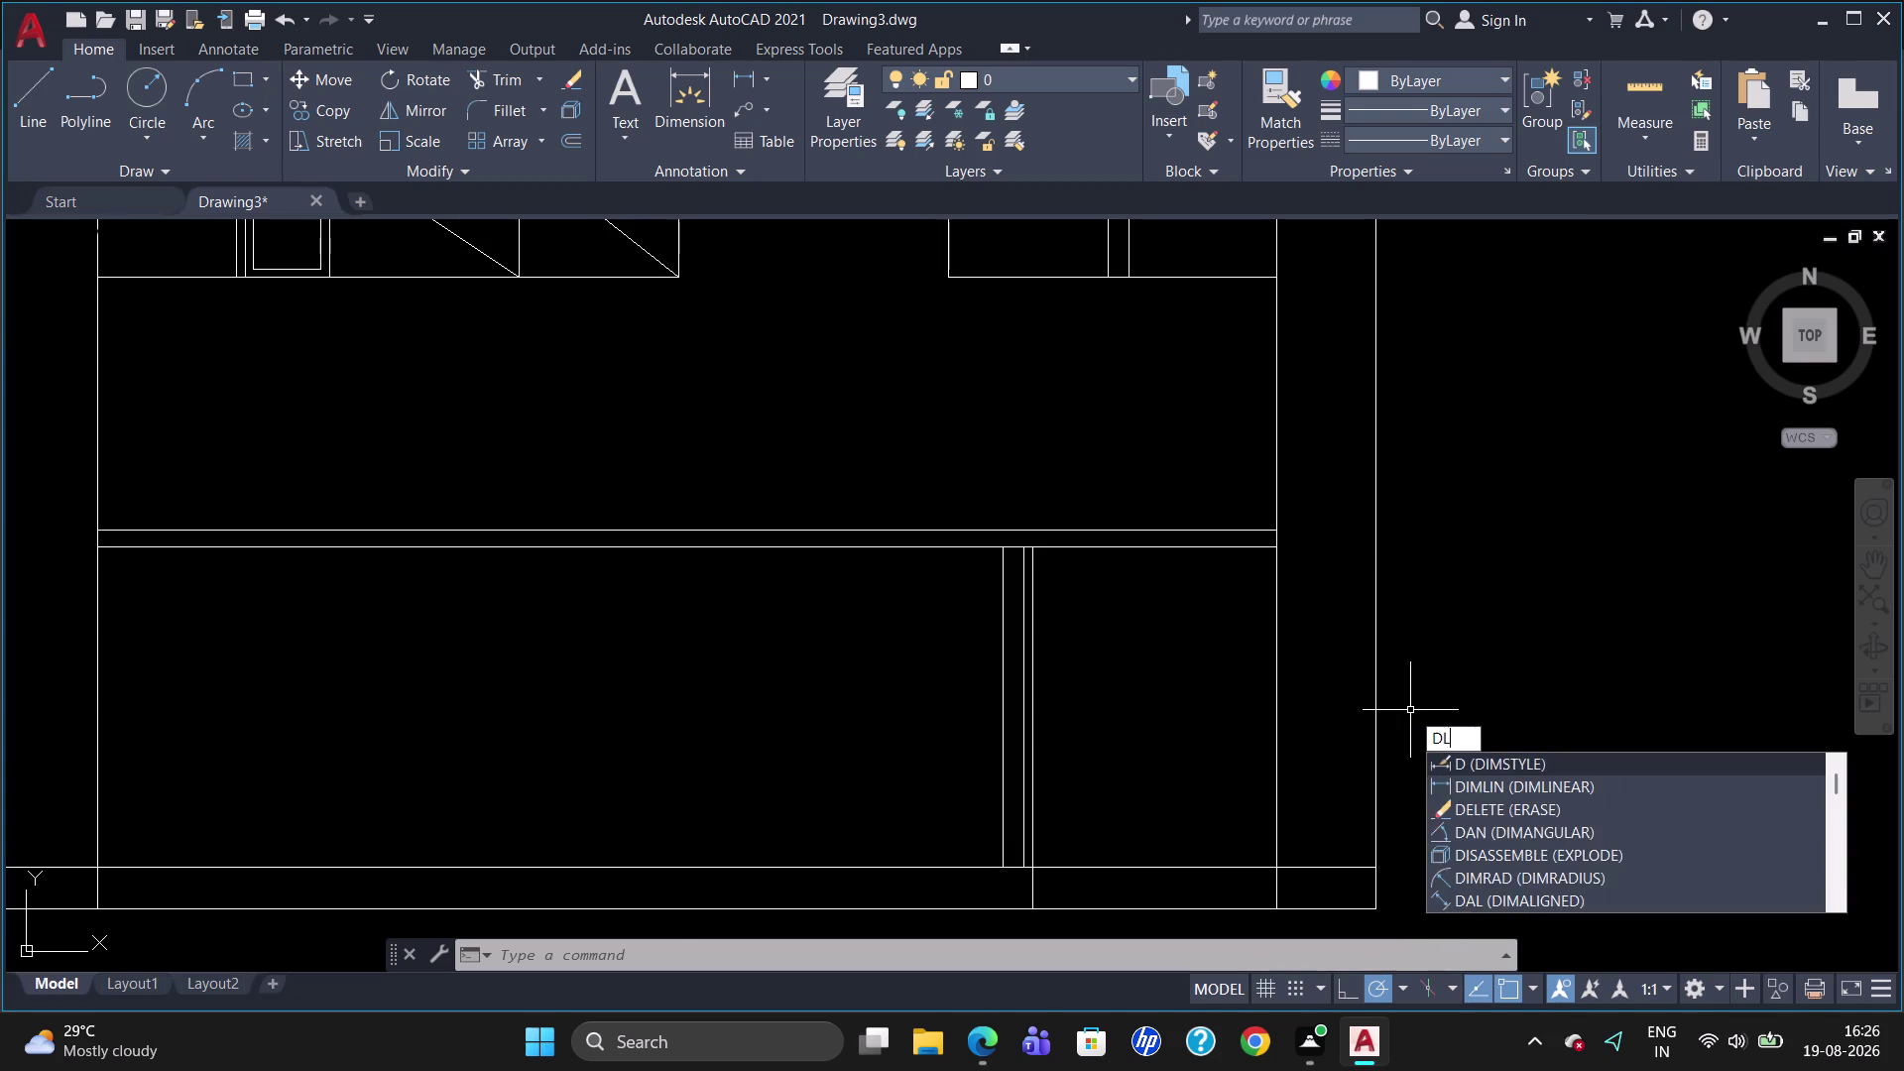
text(I)
key(Return)
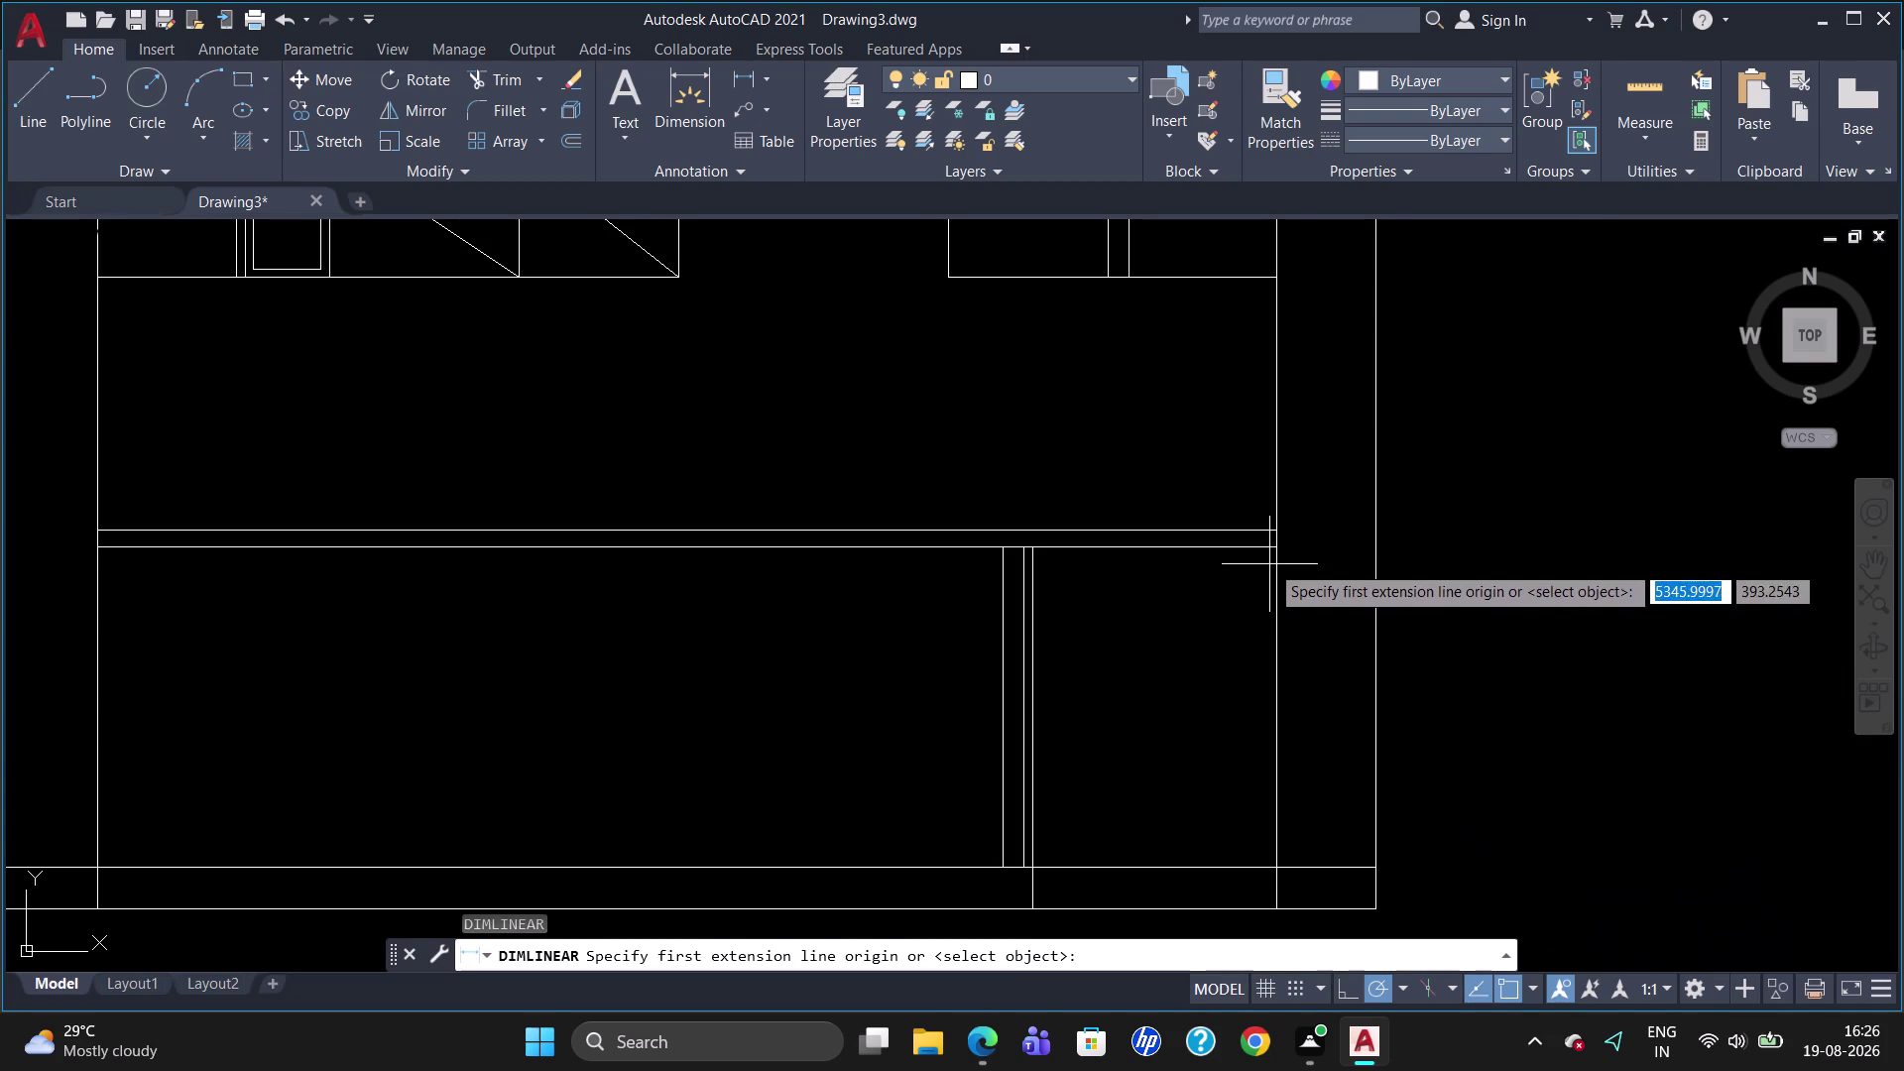
click(1280, 549)
click(1282, 869)
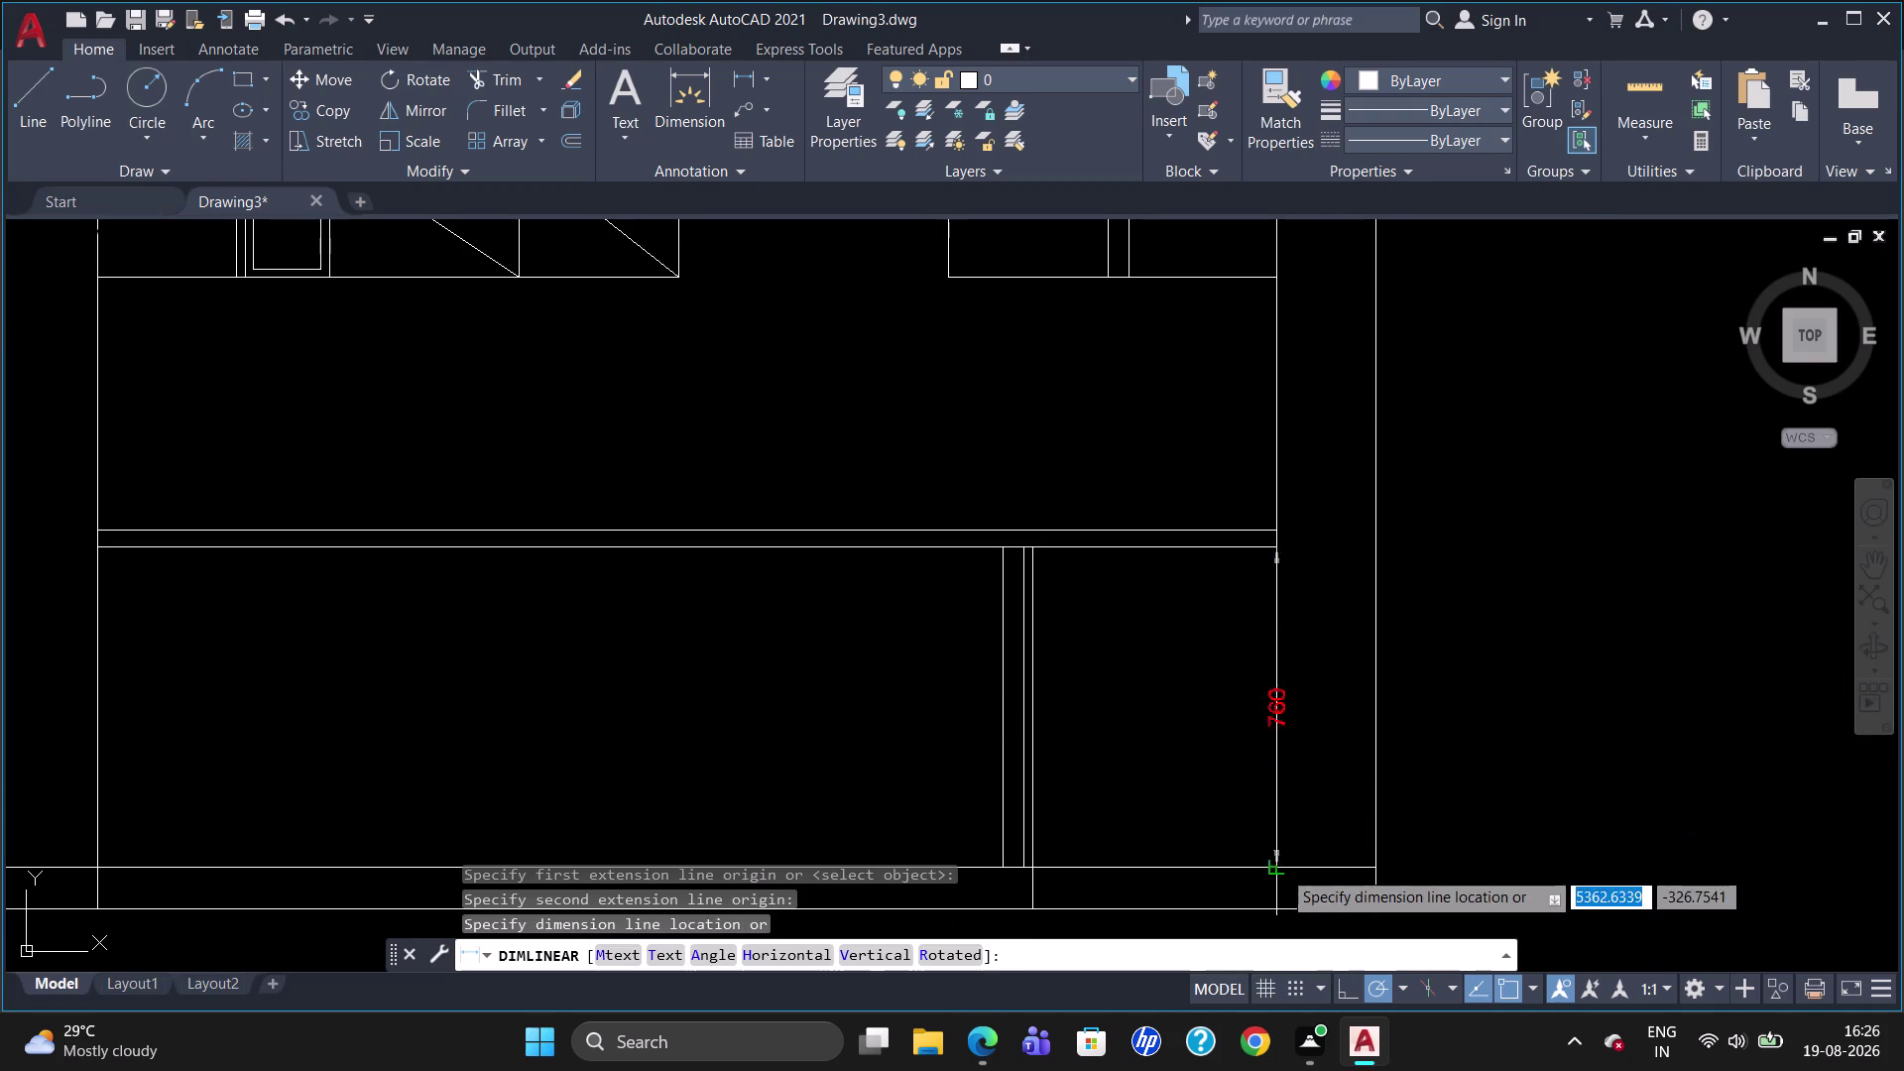
click(1426, 839)
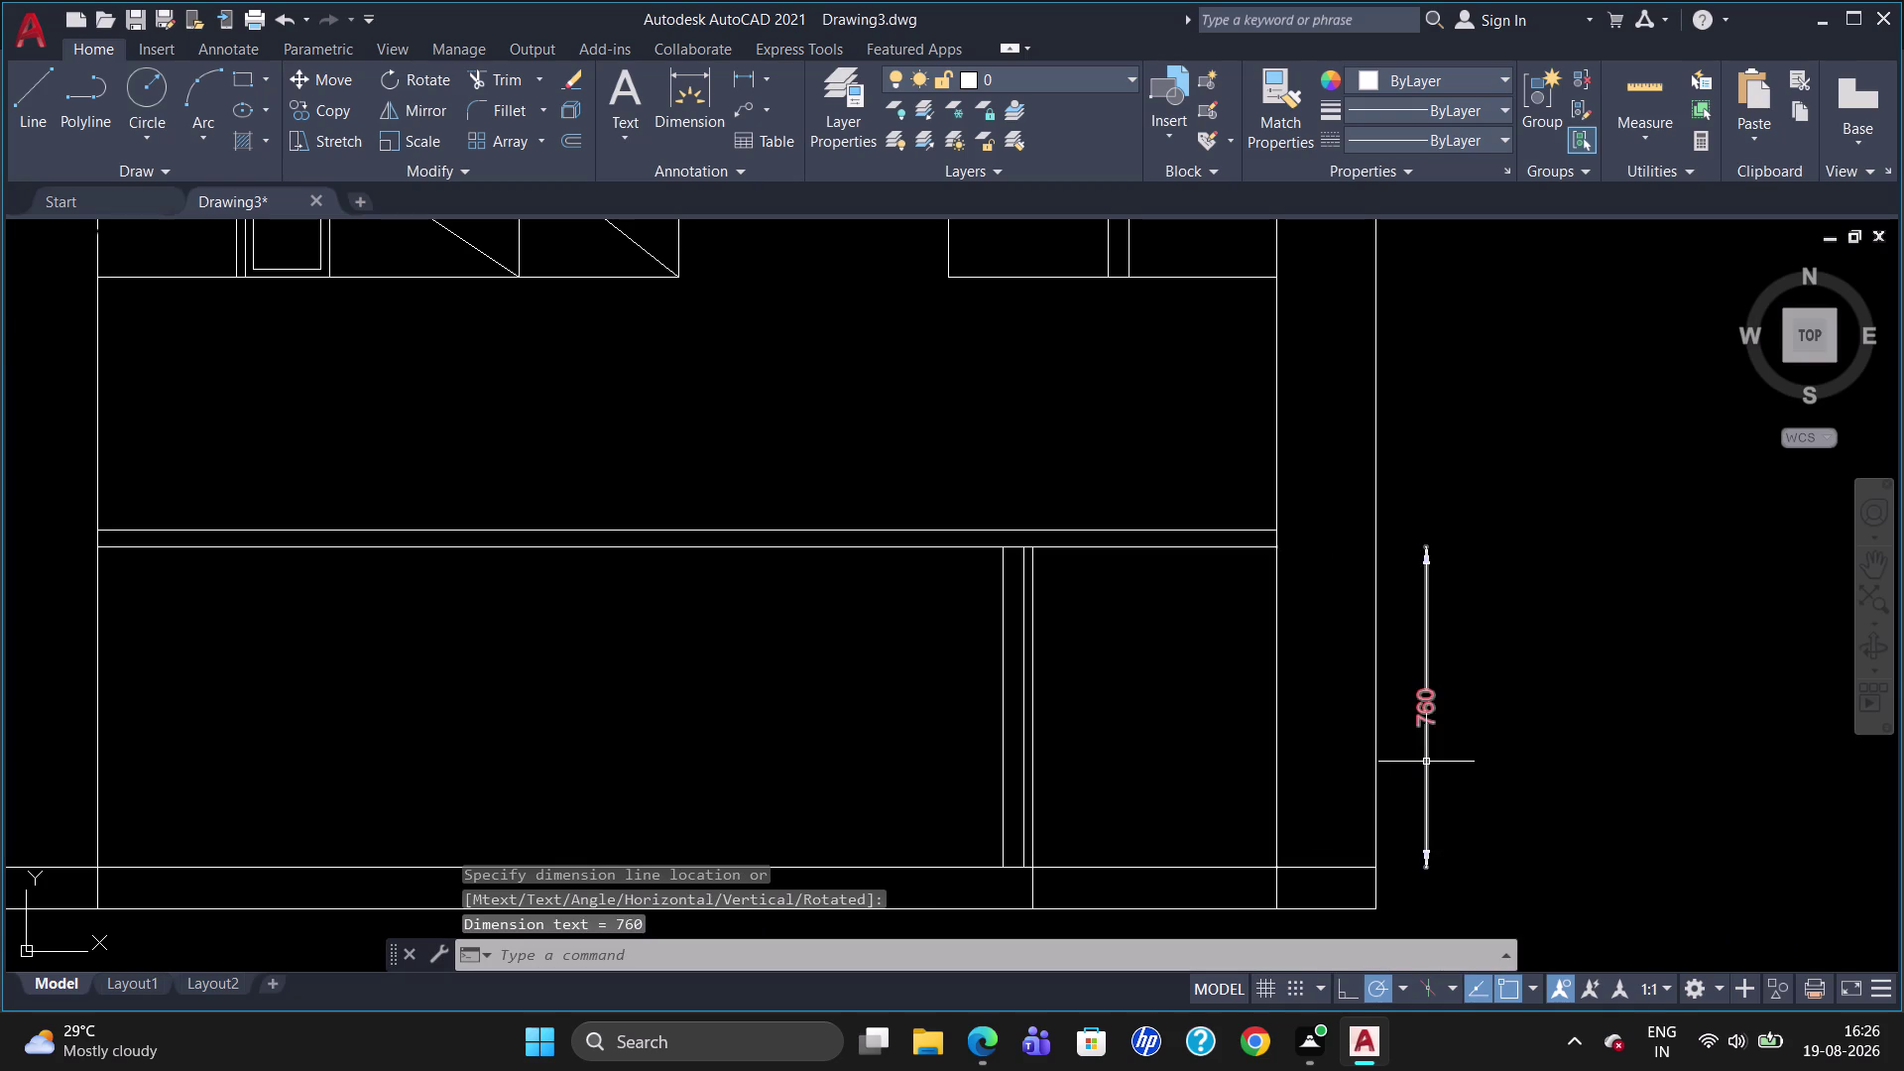
click(1427, 761)
key(Delete)
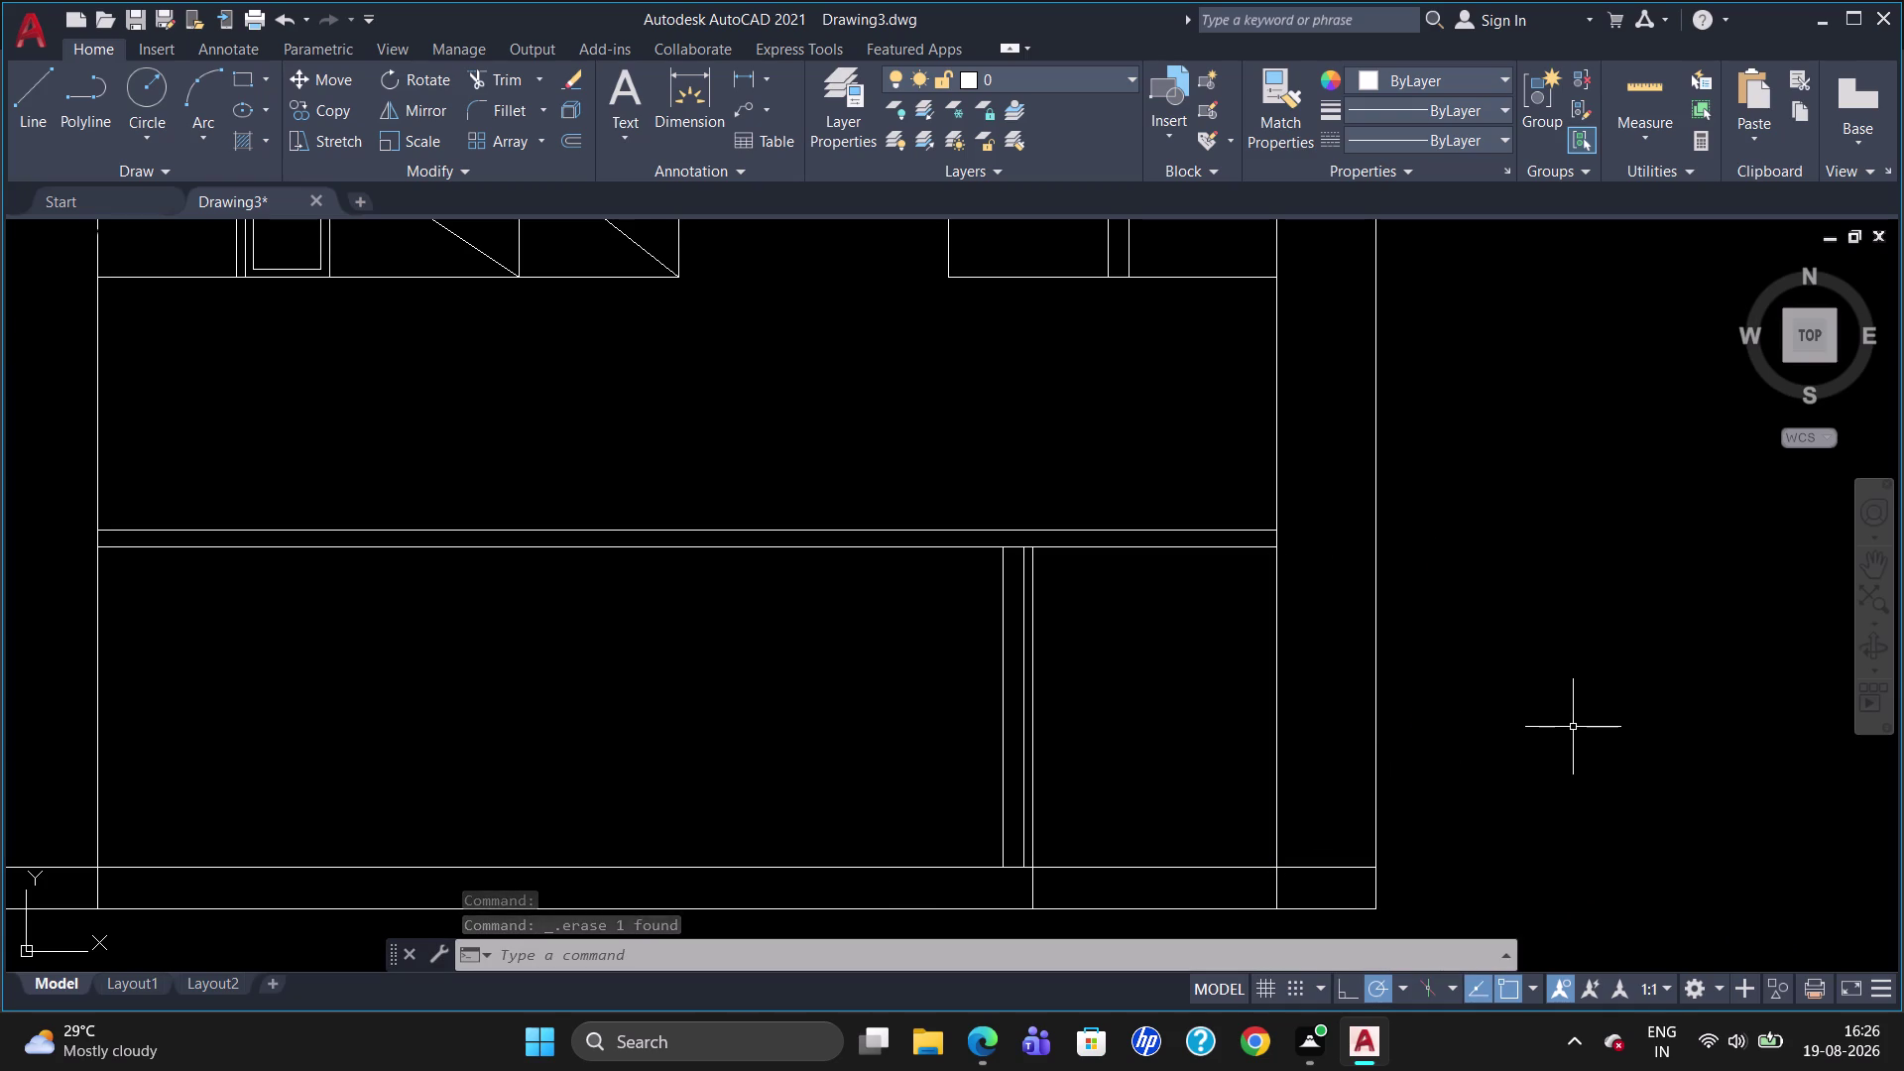
Measure the 600 height above the band with a temporary dimension, then erase it.
text(DLI)
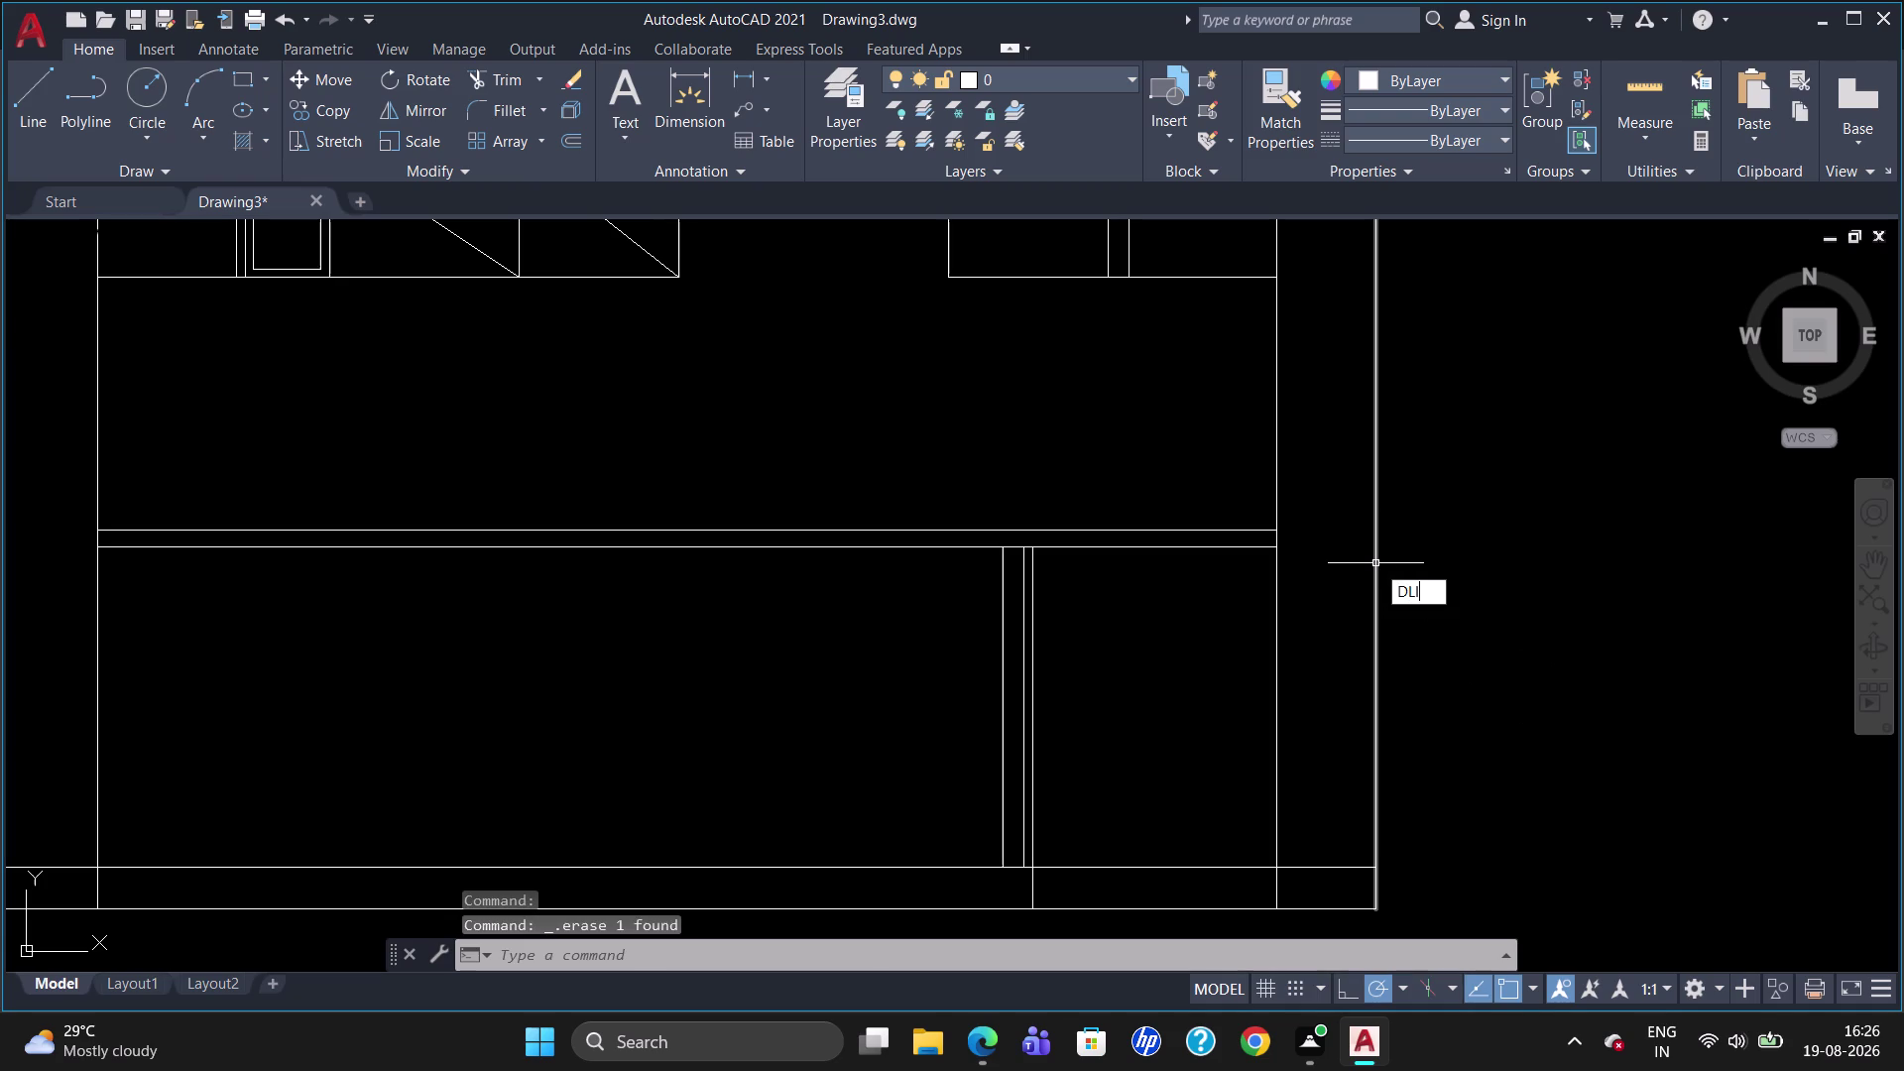
key(Return)
click(1279, 274)
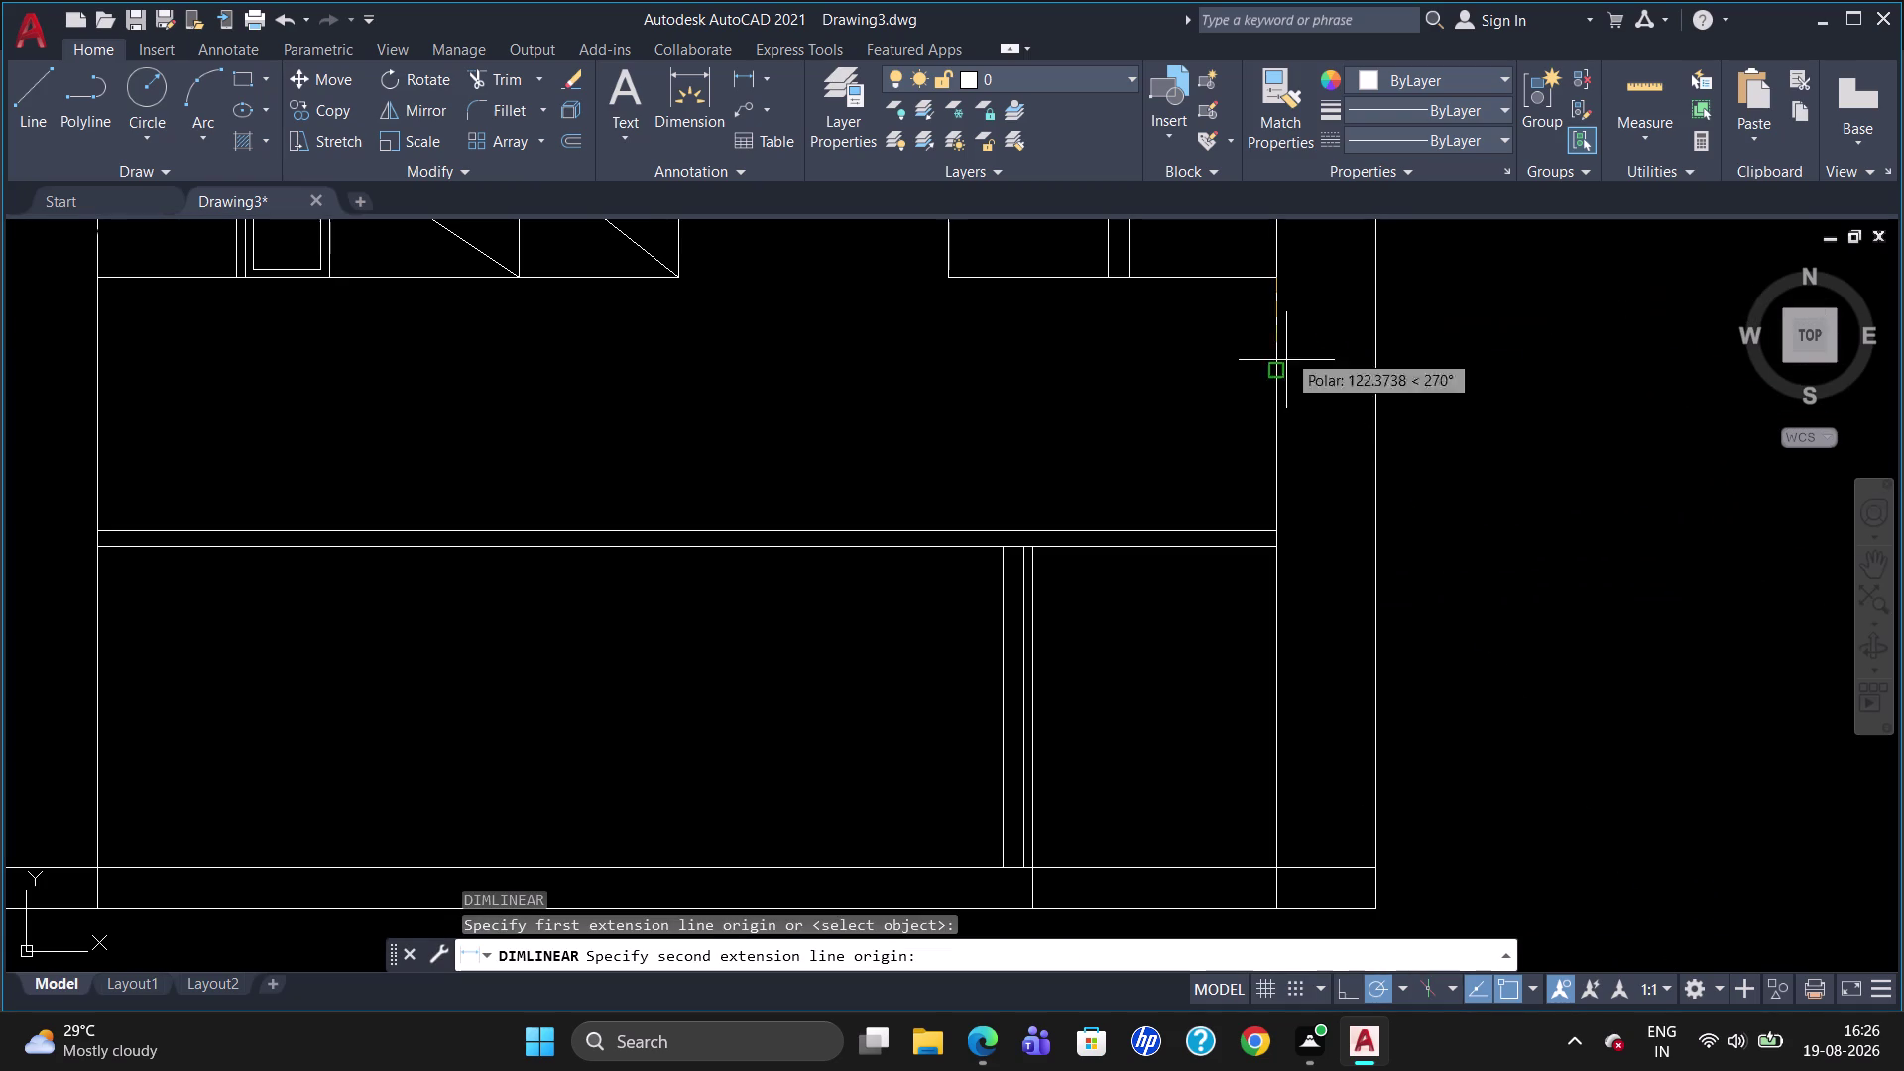
click(1278, 530)
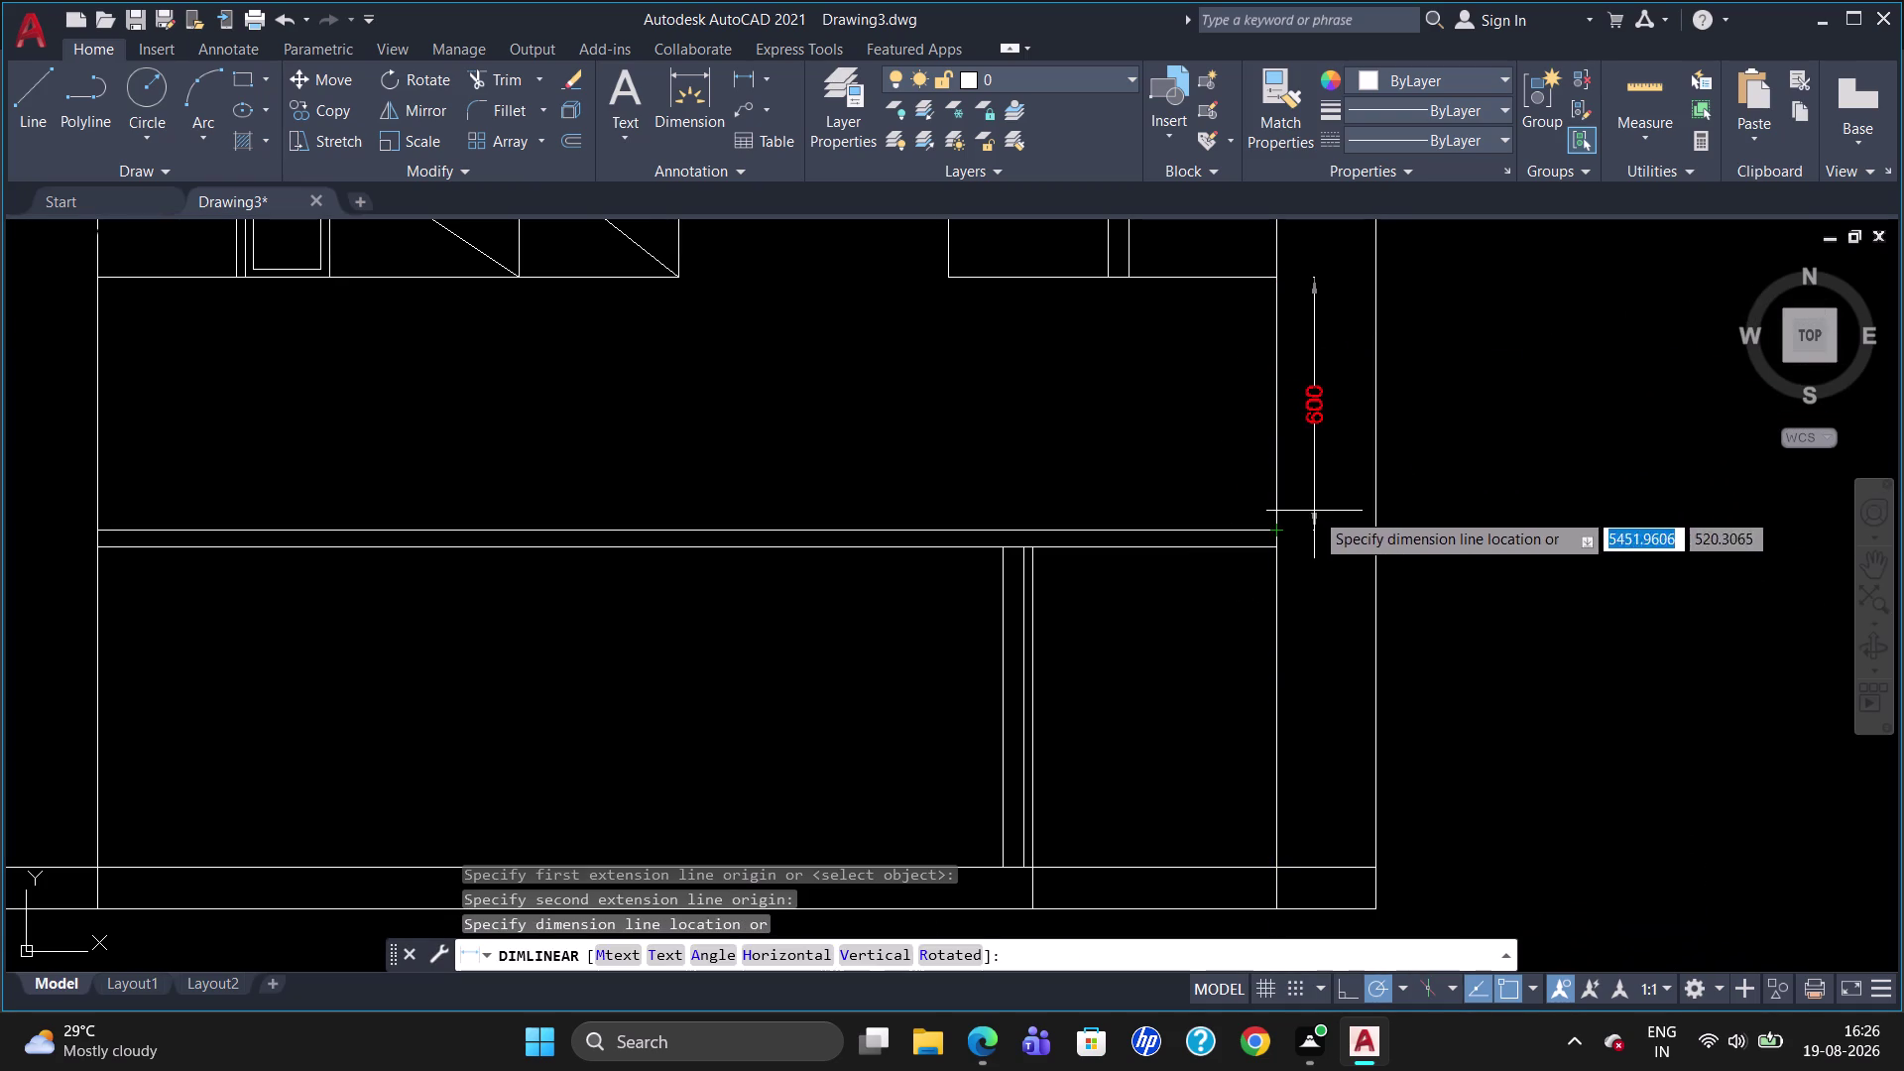
click(1315, 510)
click(1314, 486)
key(Delete)
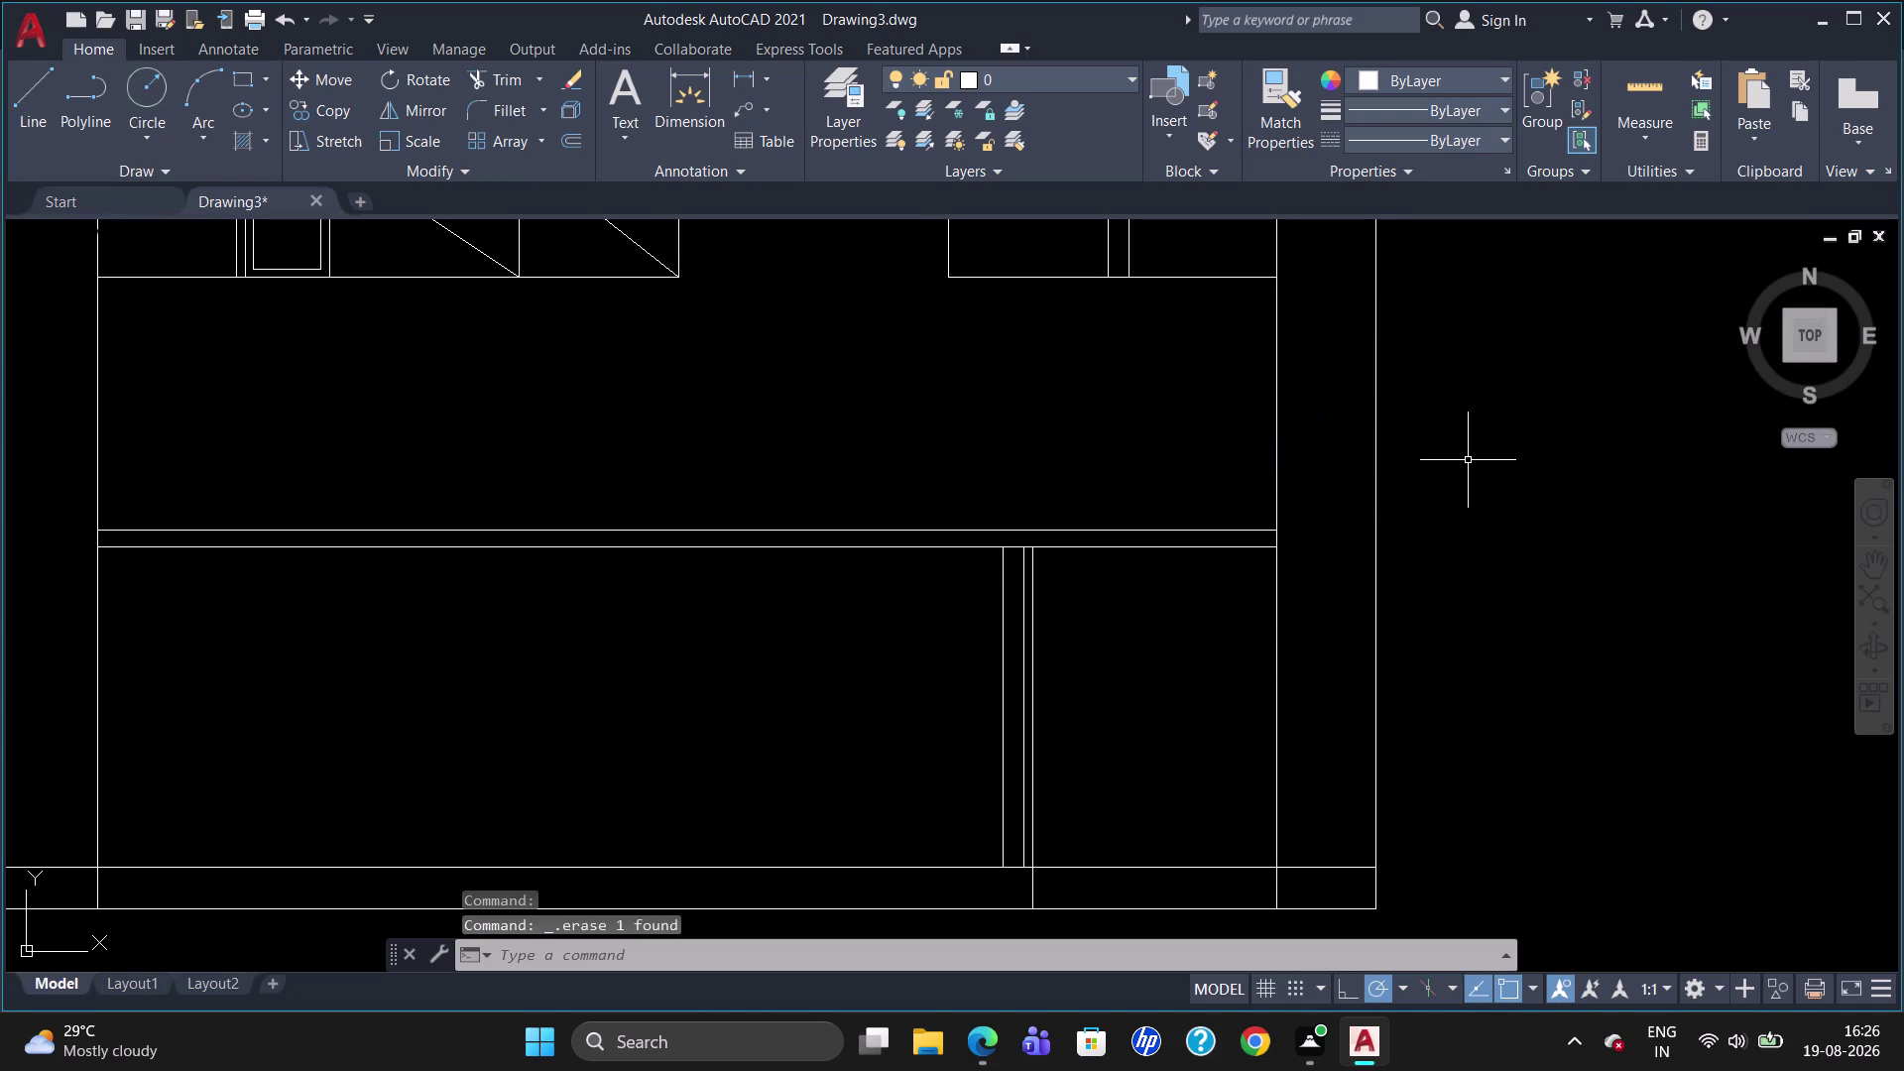
scroll(down, 3)
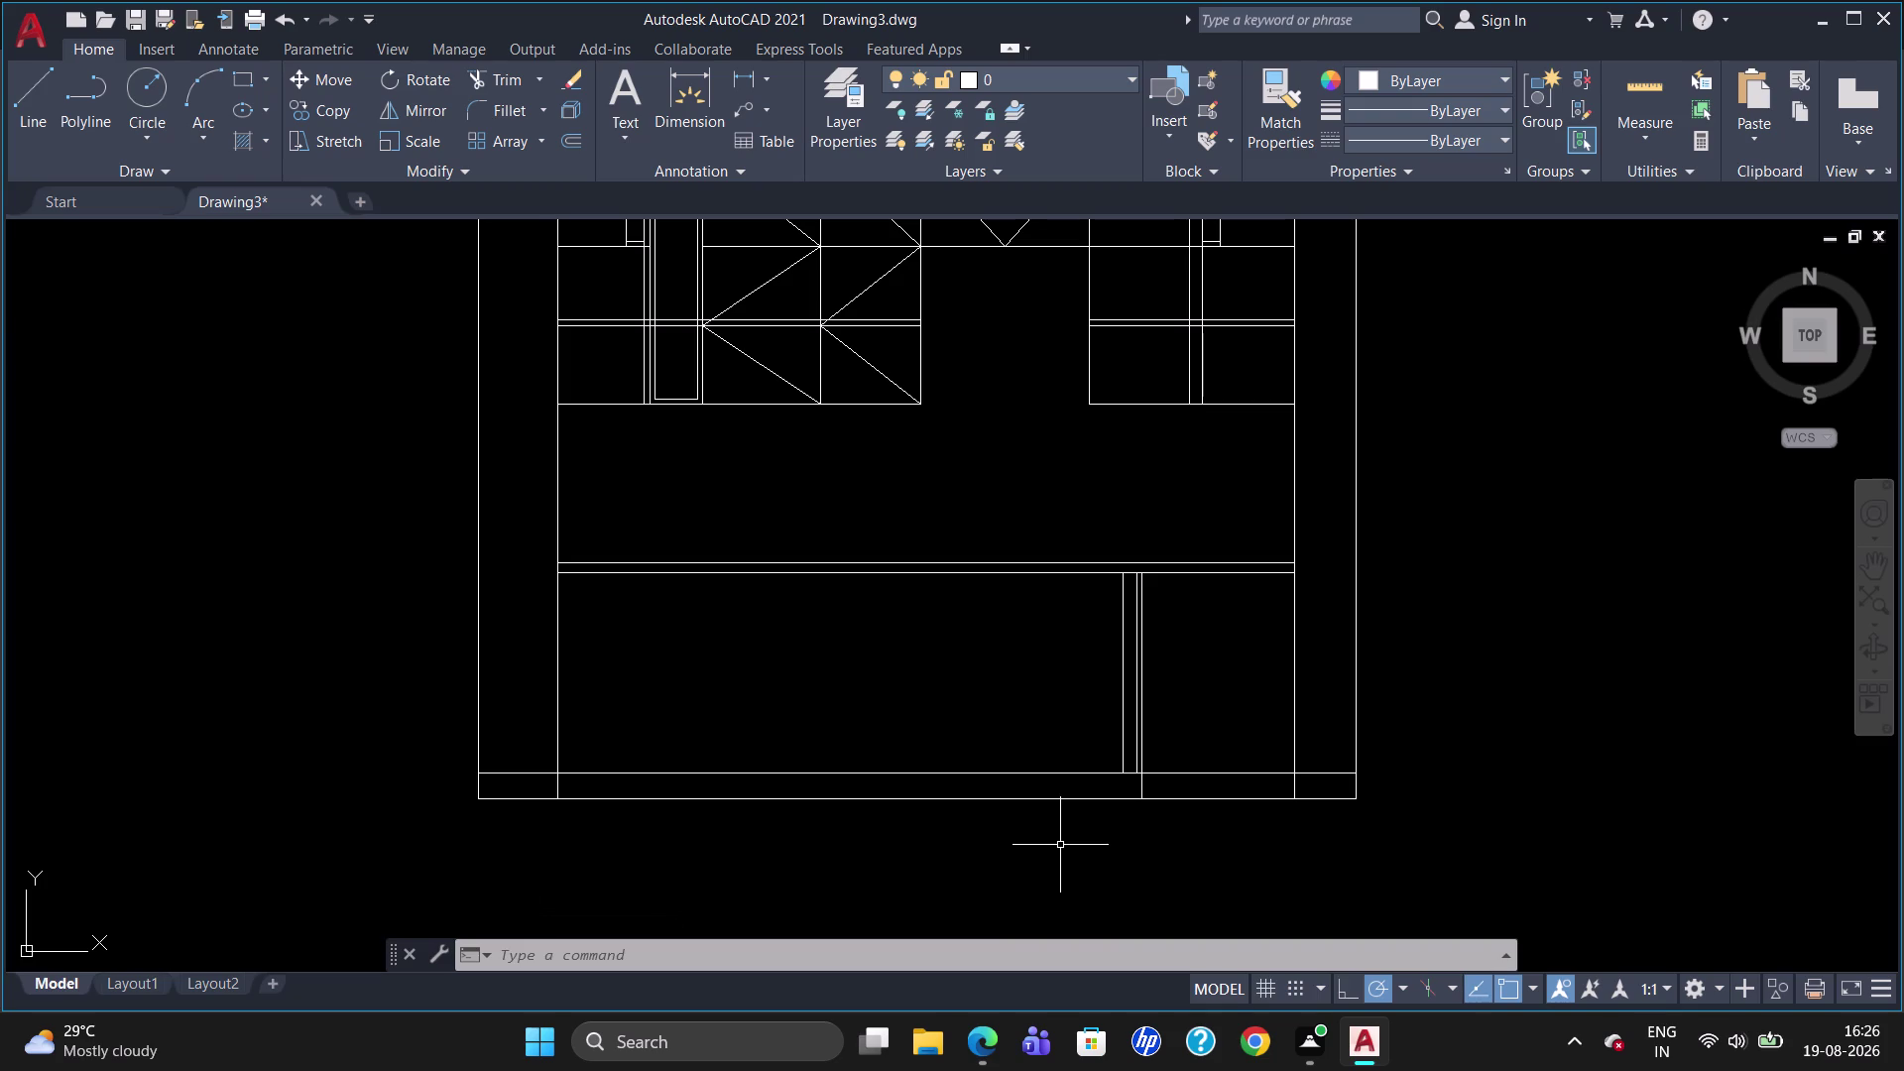
Add a temporary 40 dimension beside the panel, then erase it.
text(DLI)
key(Return)
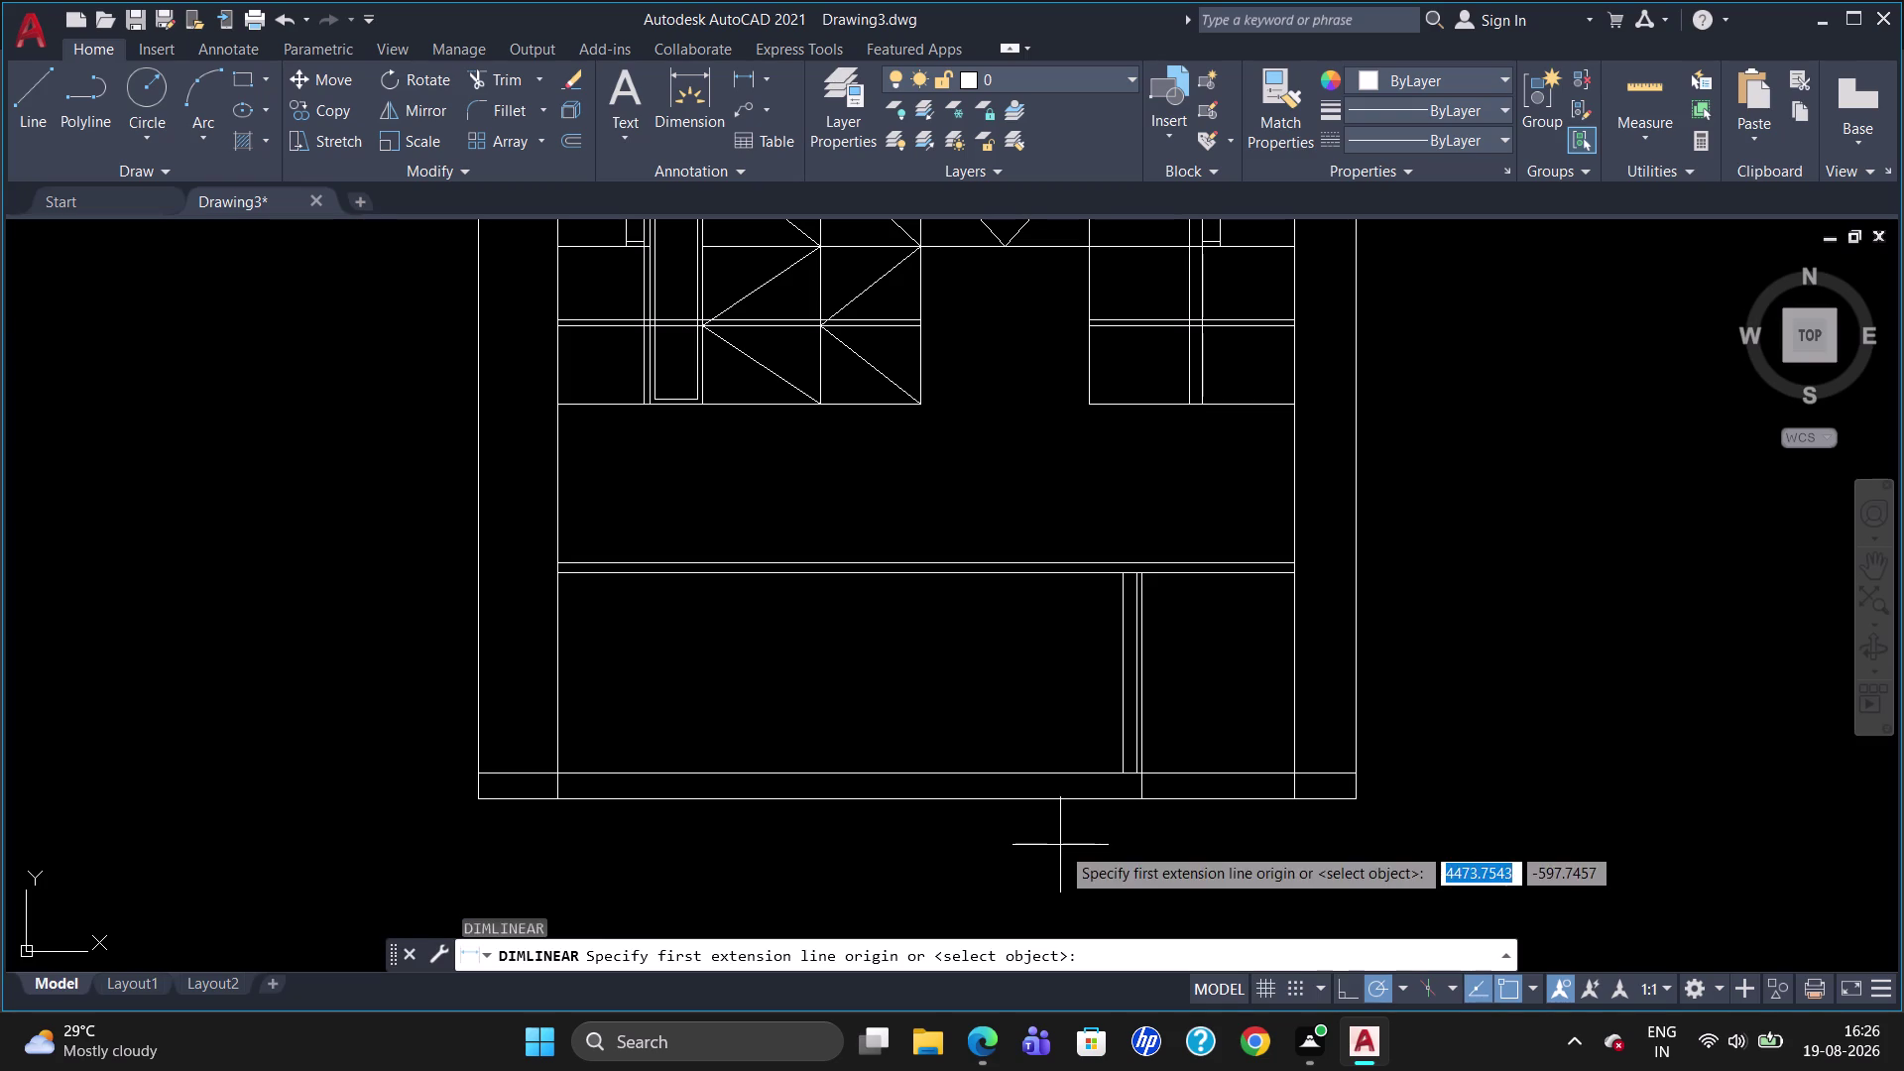
scroll(up, 3)
click(1262, 574)
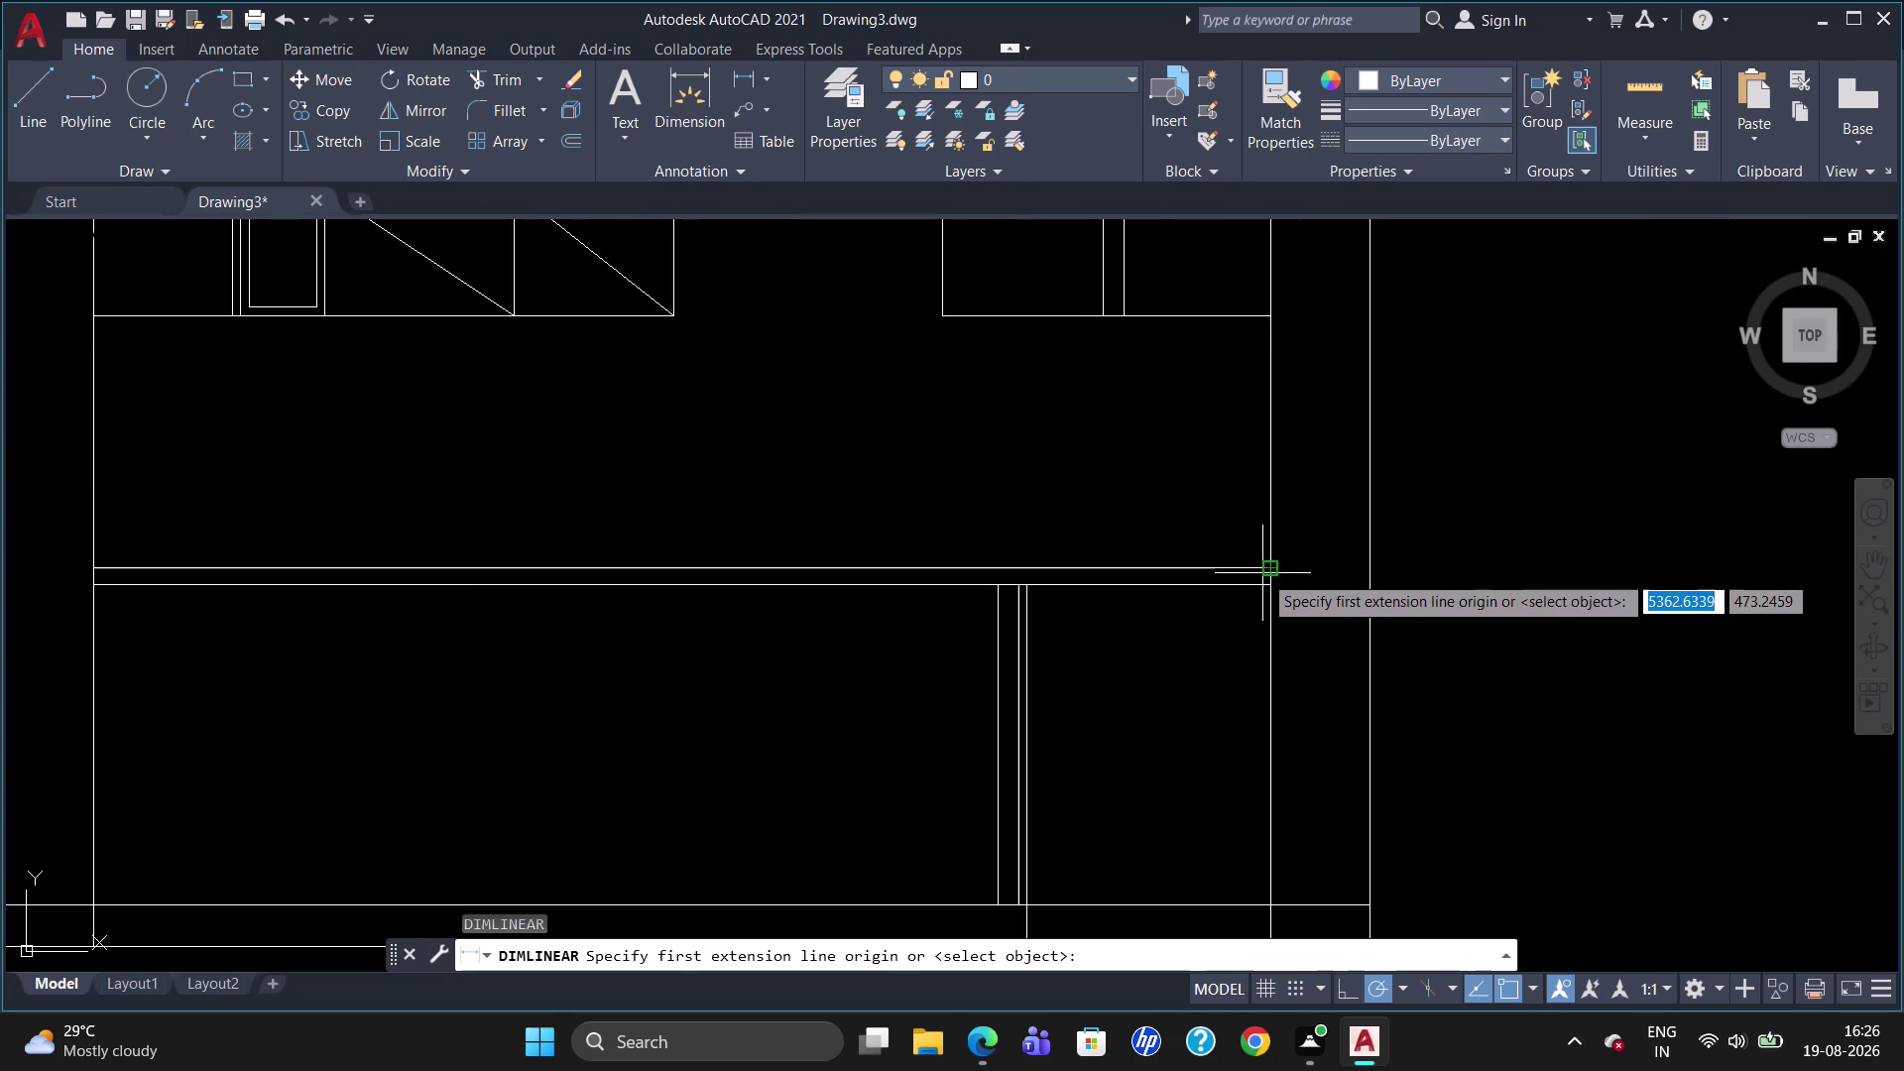
click(1275, 586)
click(1301, 593)
click(1305, 611)
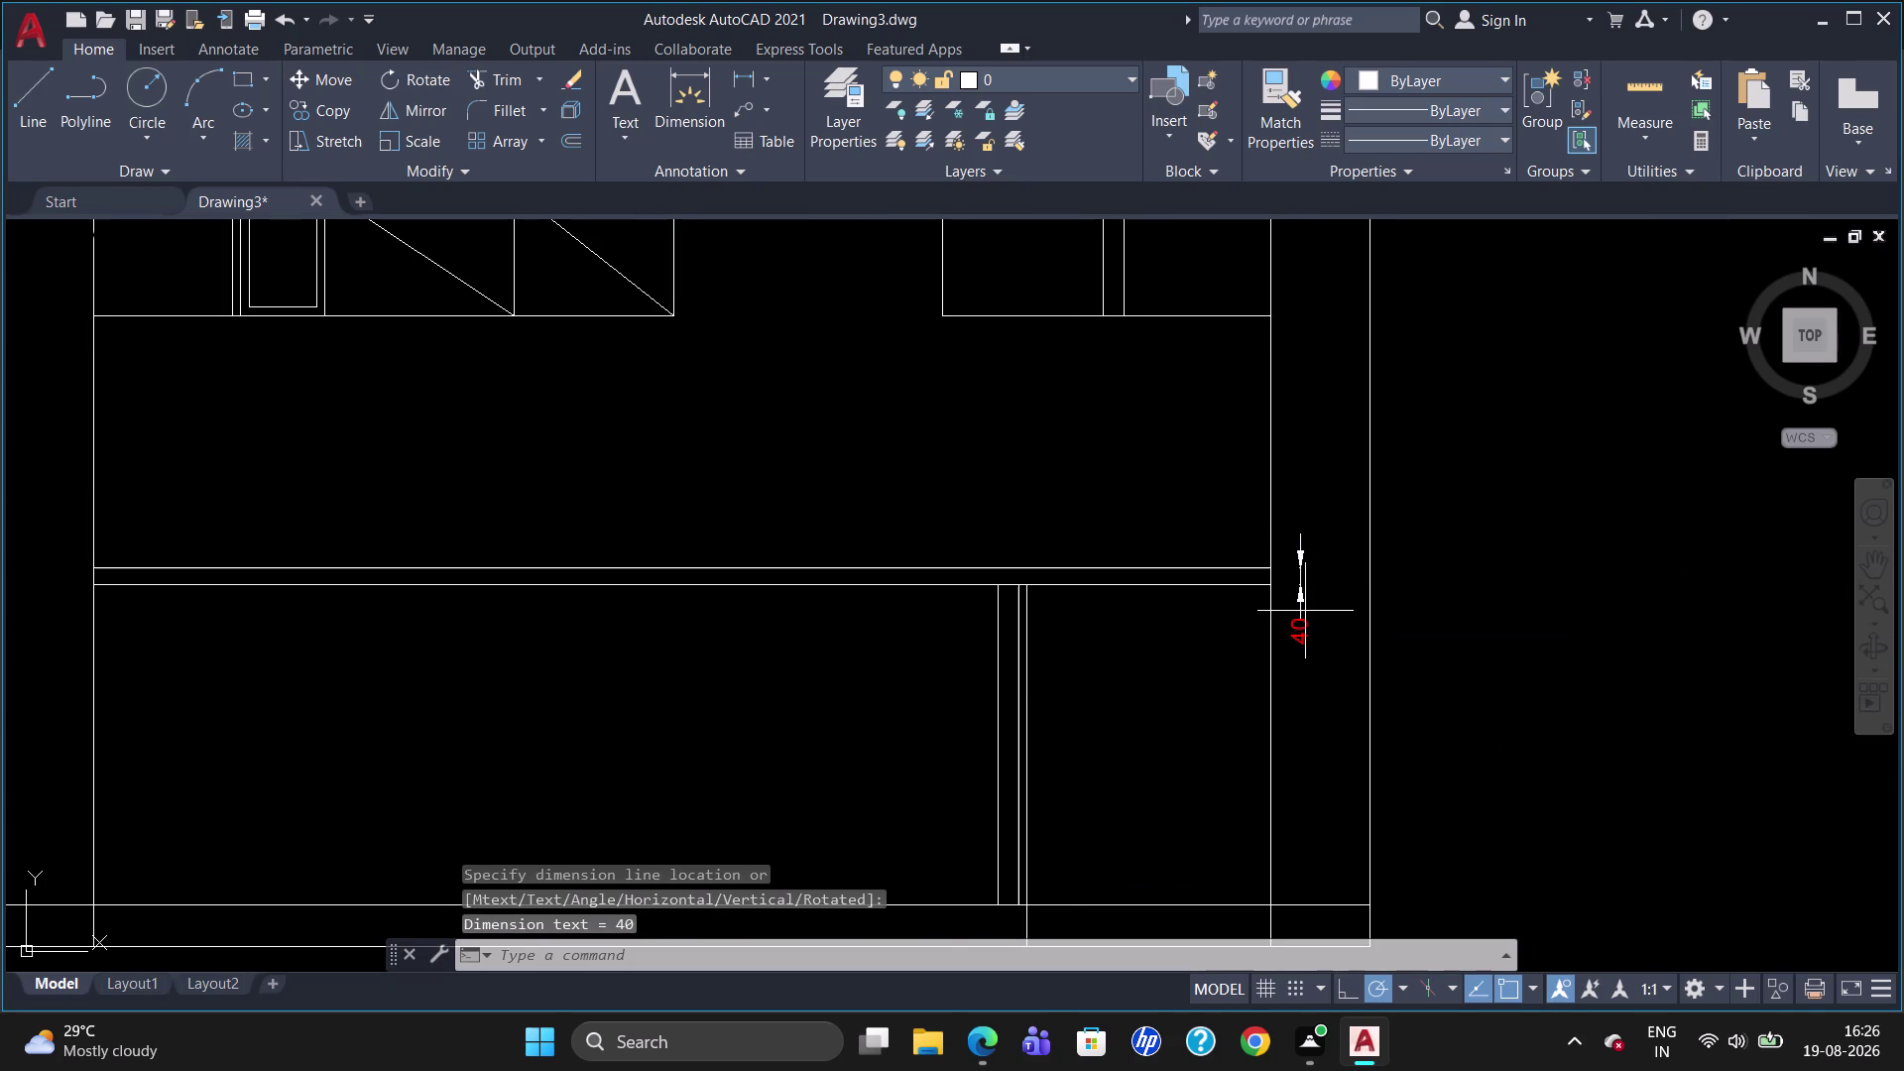
click(1302, 614)
click(1300, 613)
key(Home)
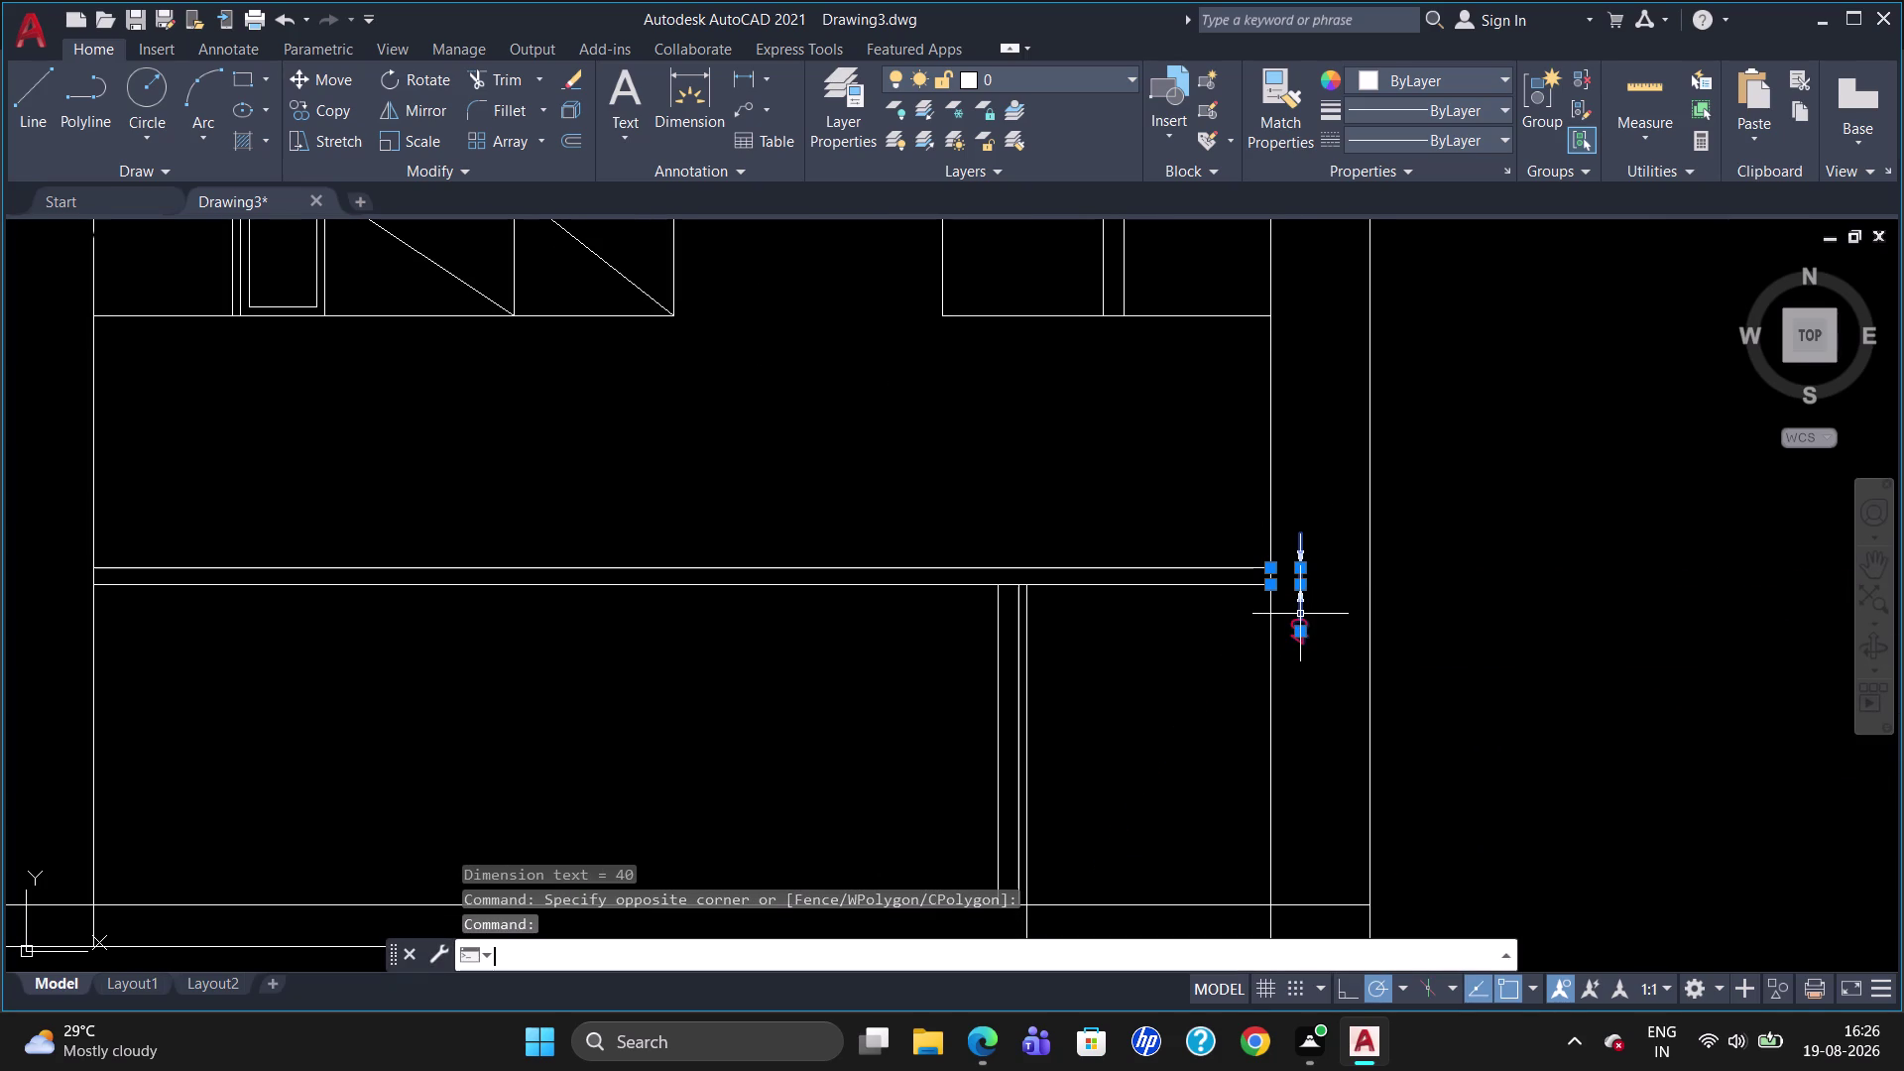
key(Home)
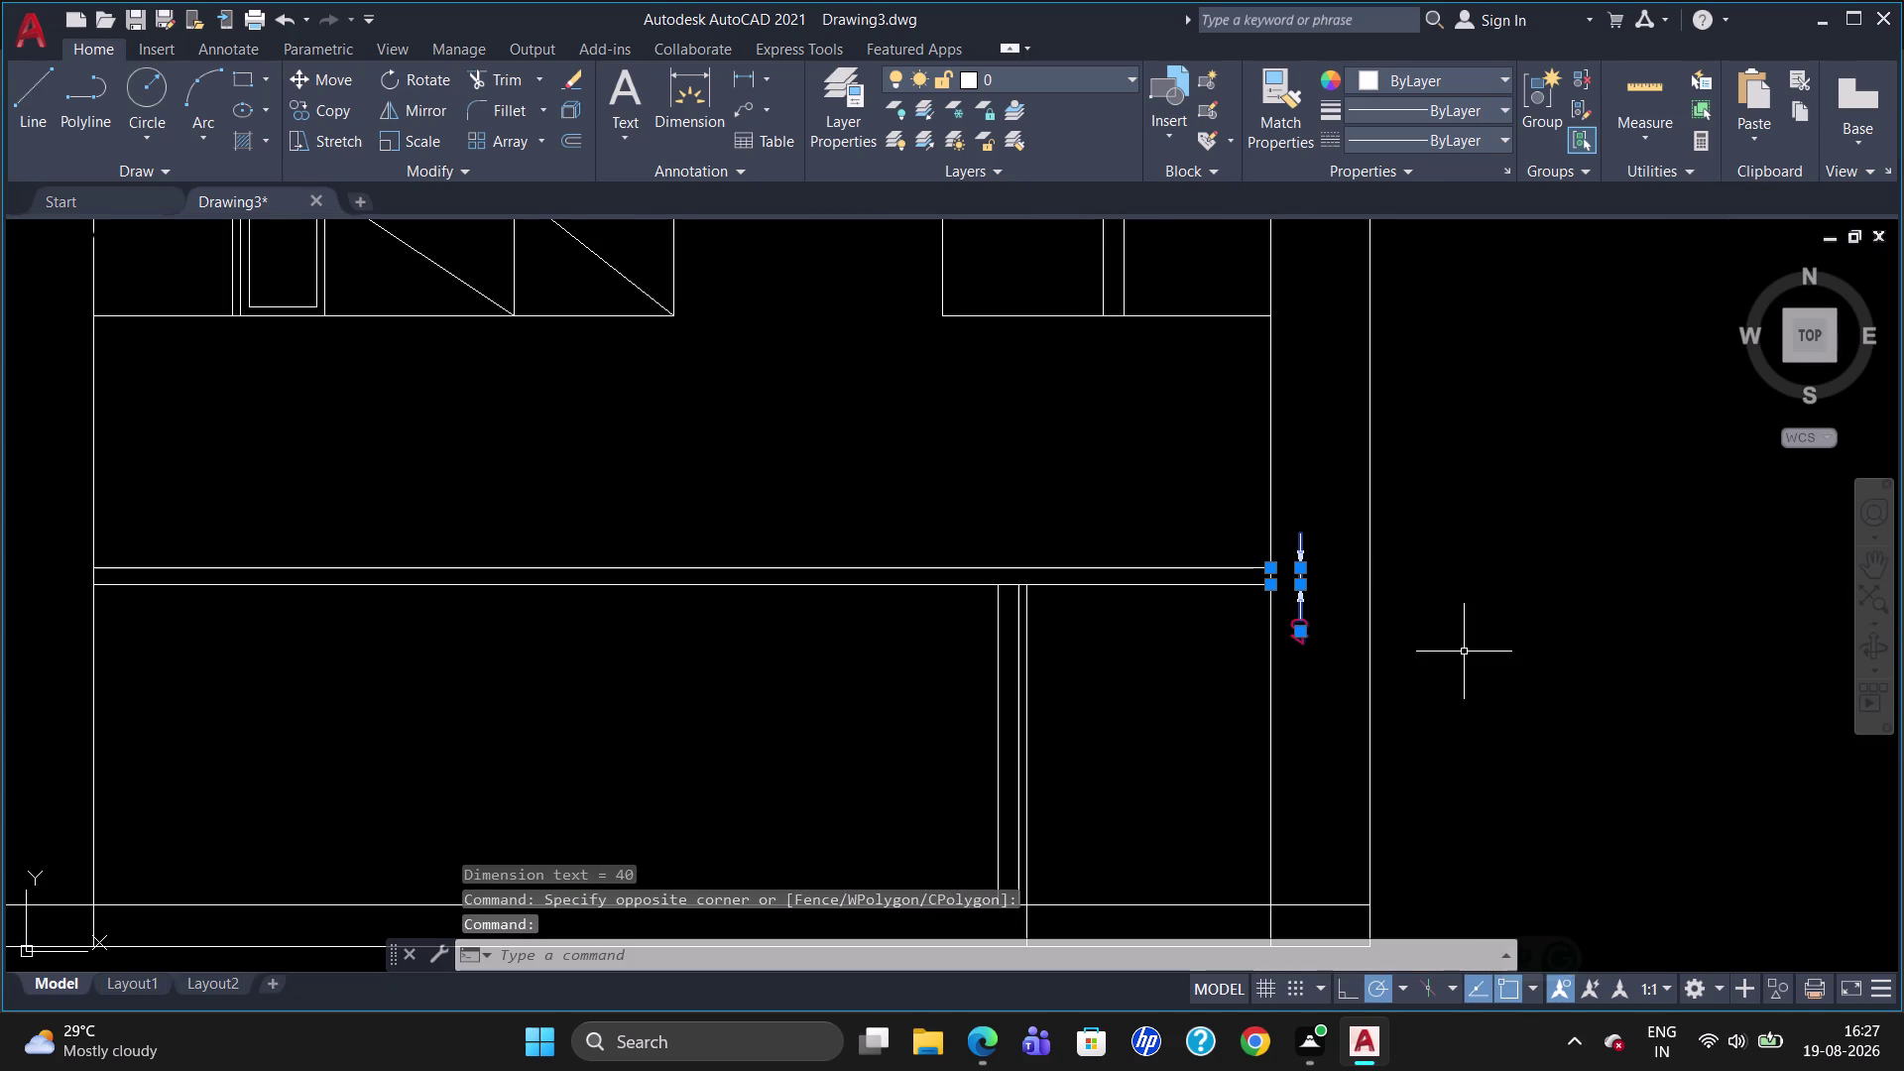
key(Delete)
scroll(down, 3)
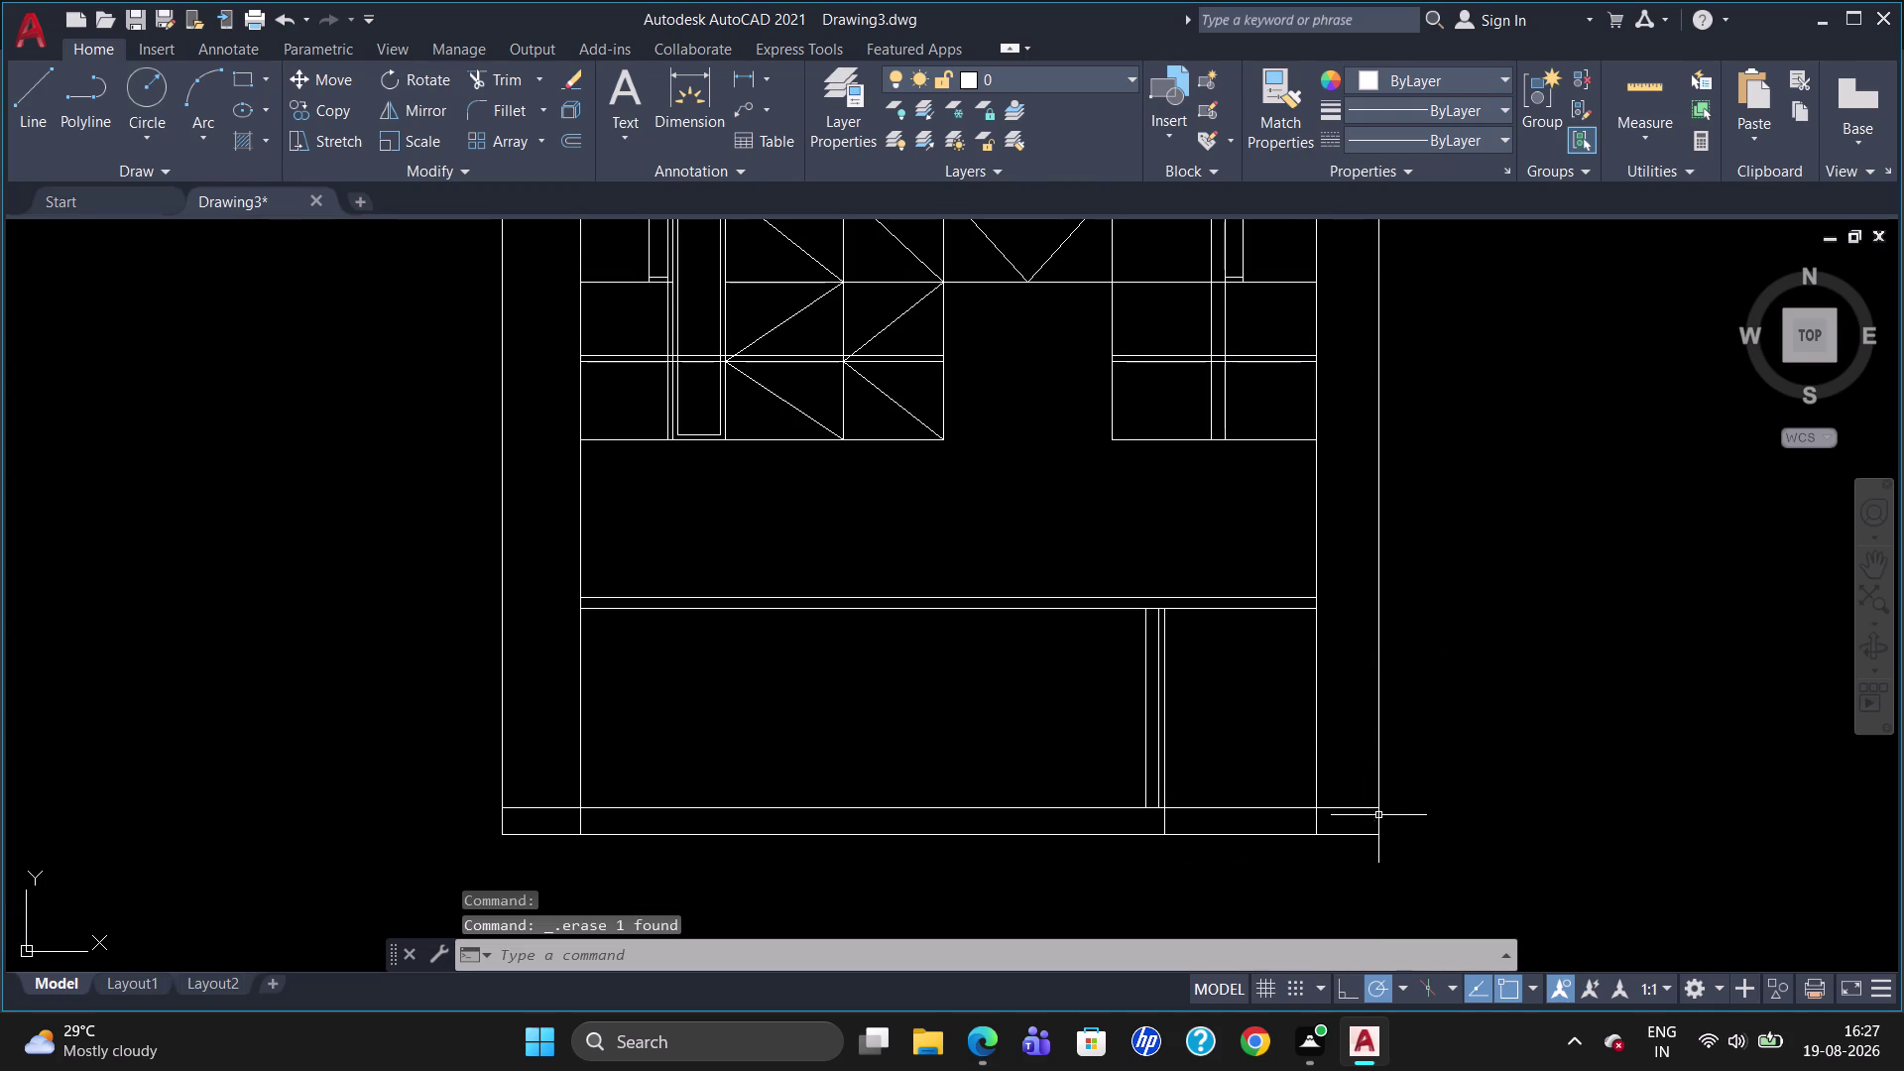
scroll(up, 3)
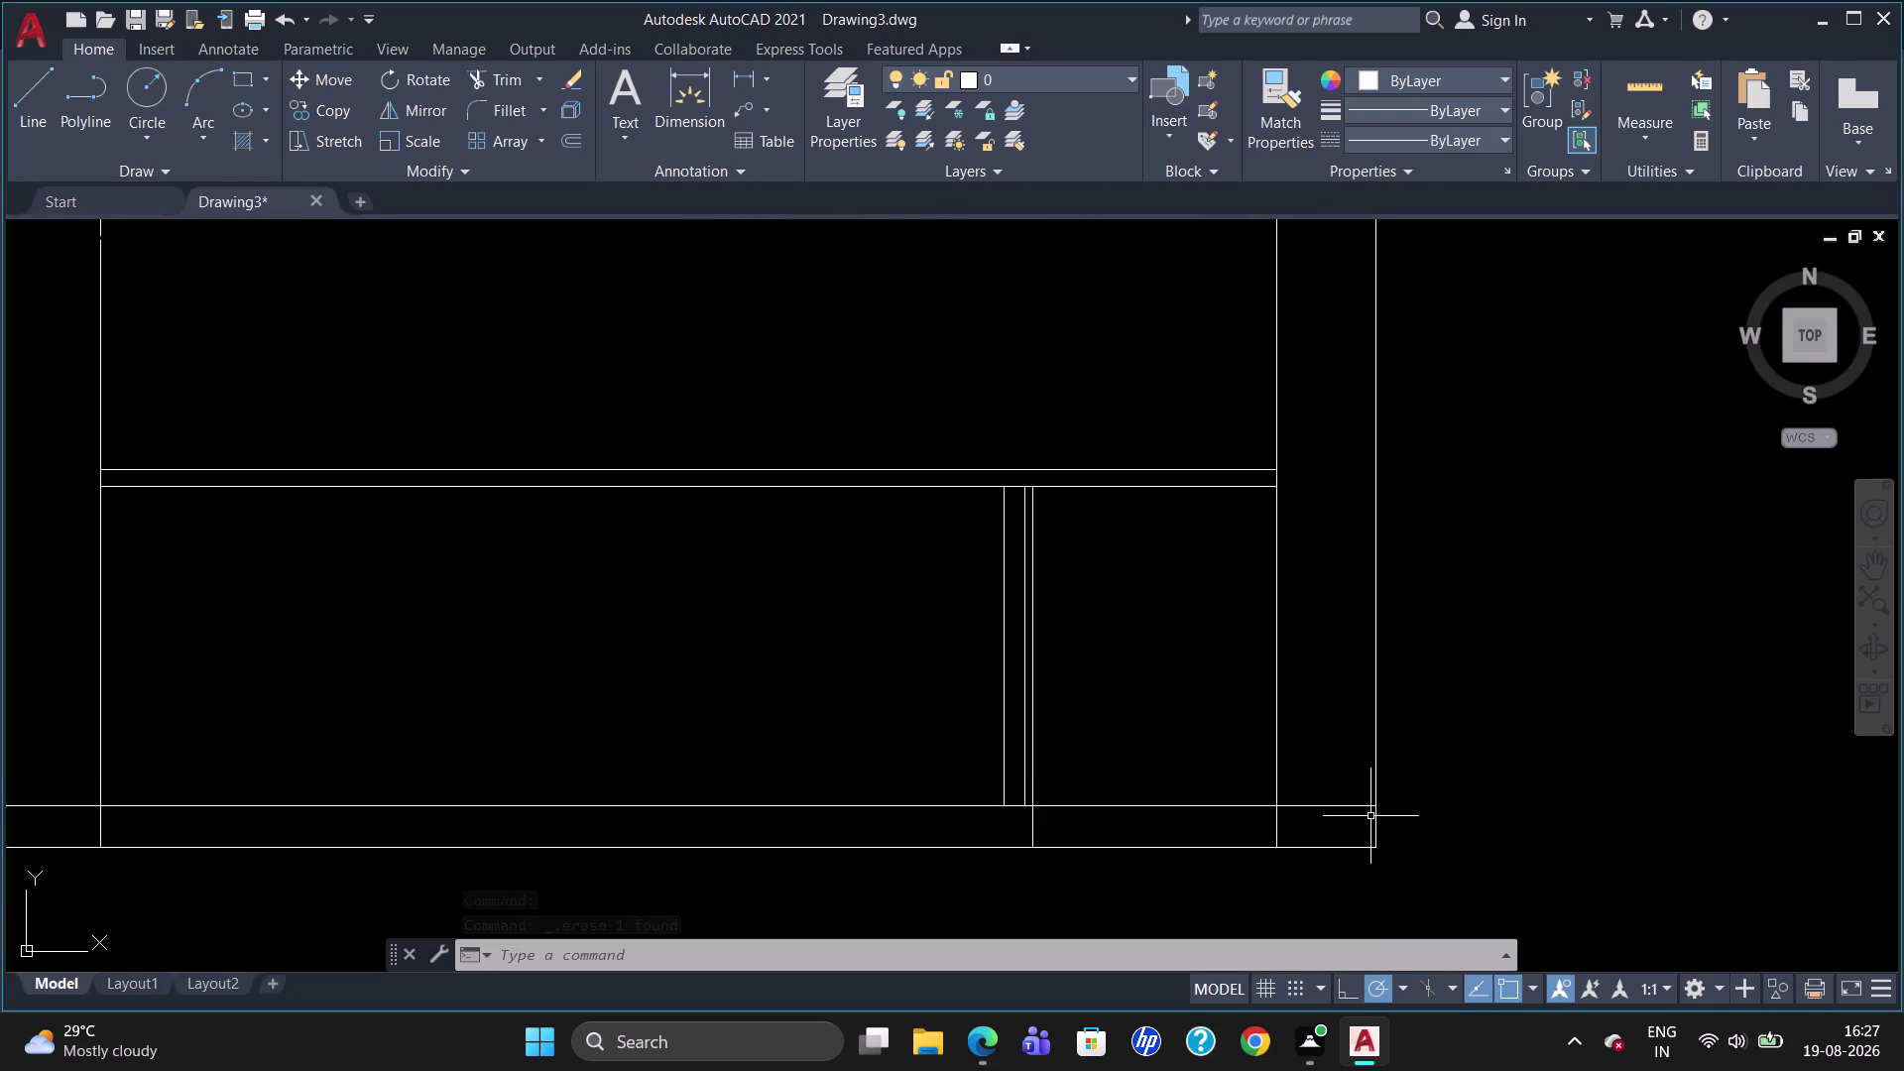
scroll(down, 3)
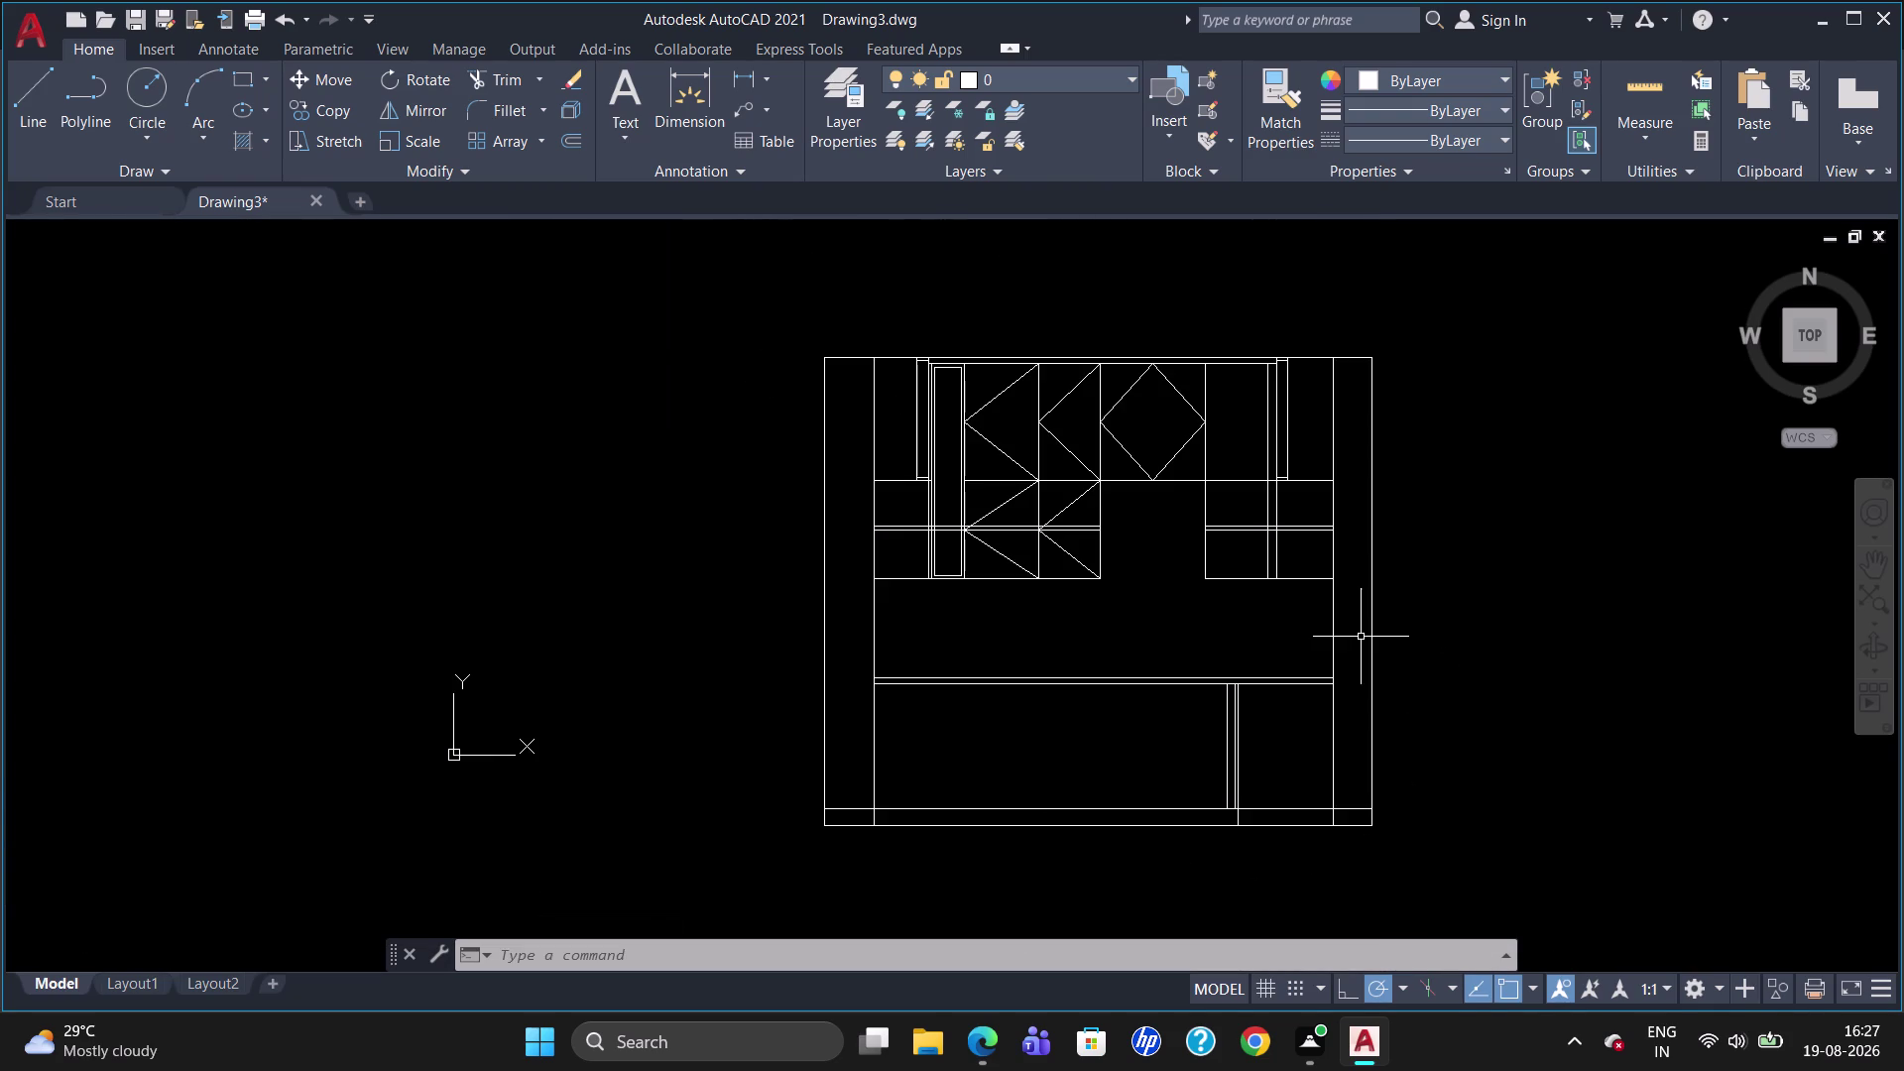
Dimension the unit's 2850 overall height on the right, then delete it.
text(DLI)
key(Return)
click(1369, 358)
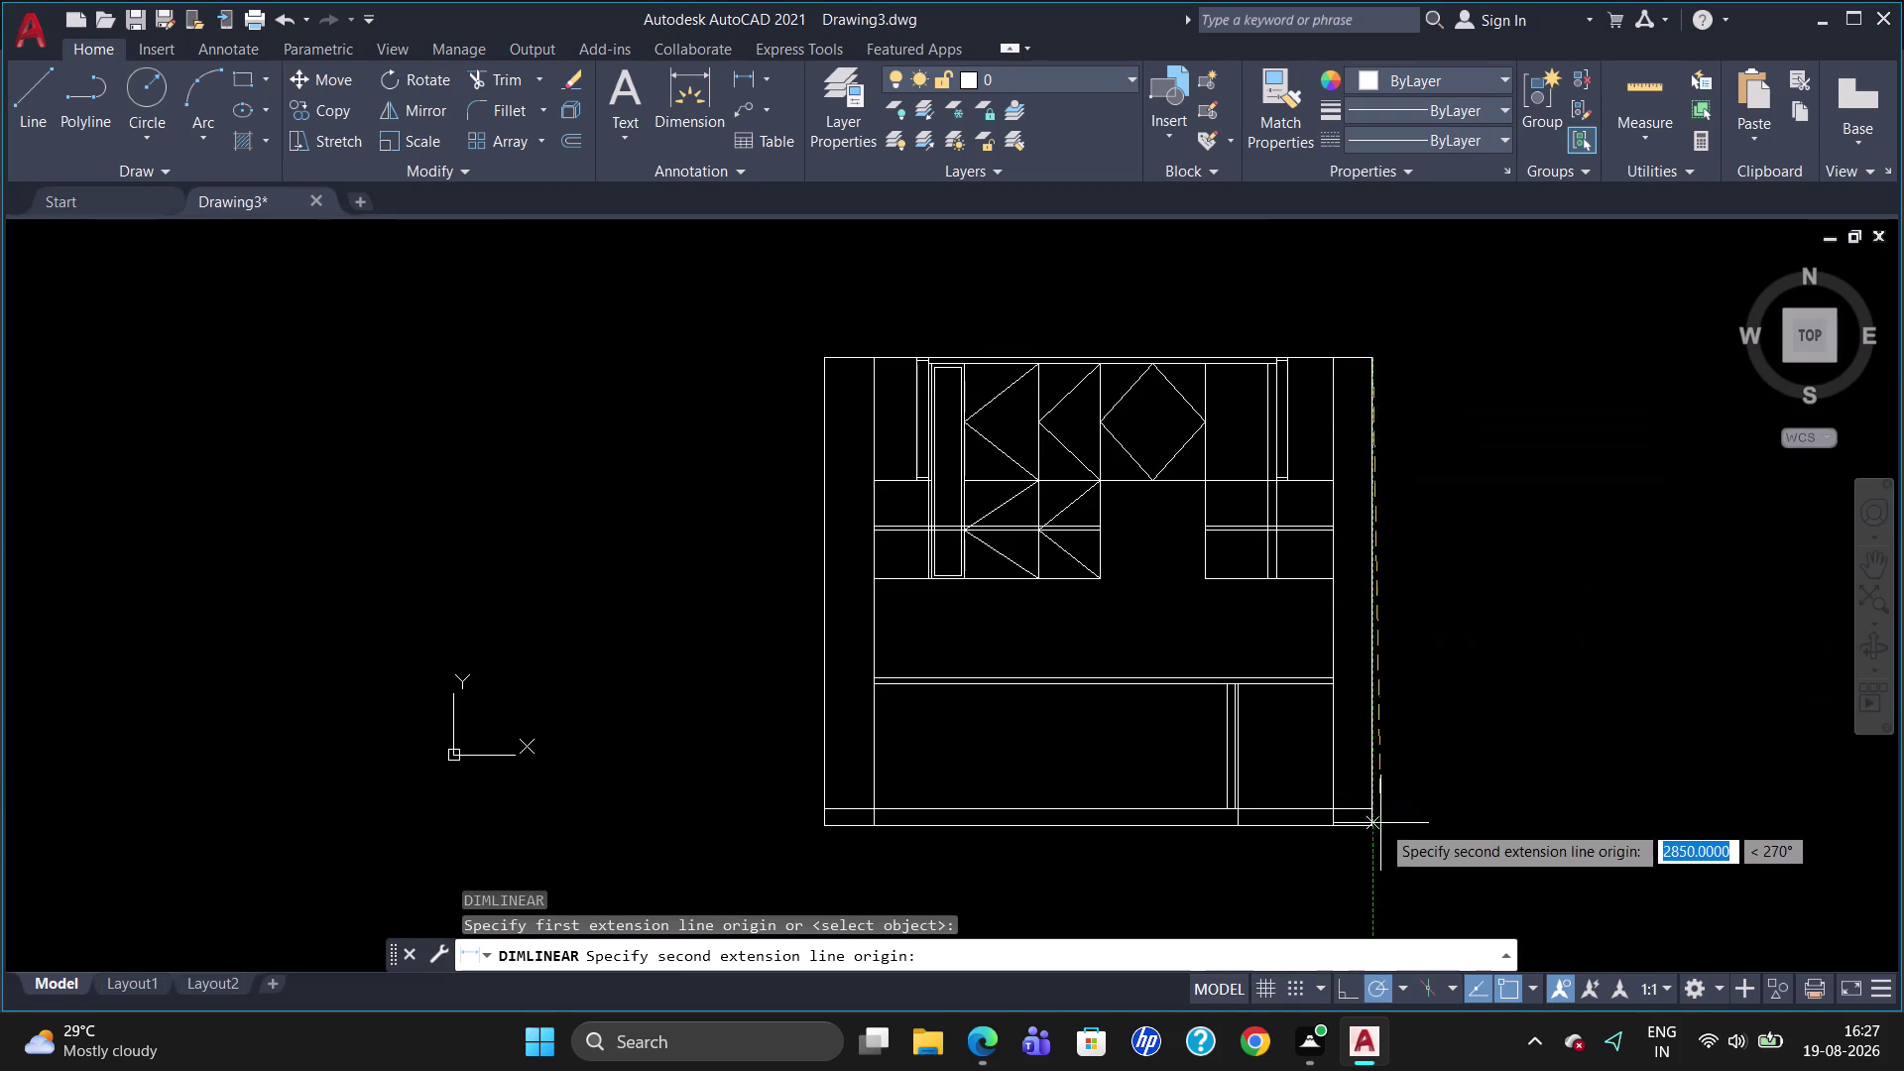
click(1376, 823)
click(1462, 810)
scroll(up, 3)
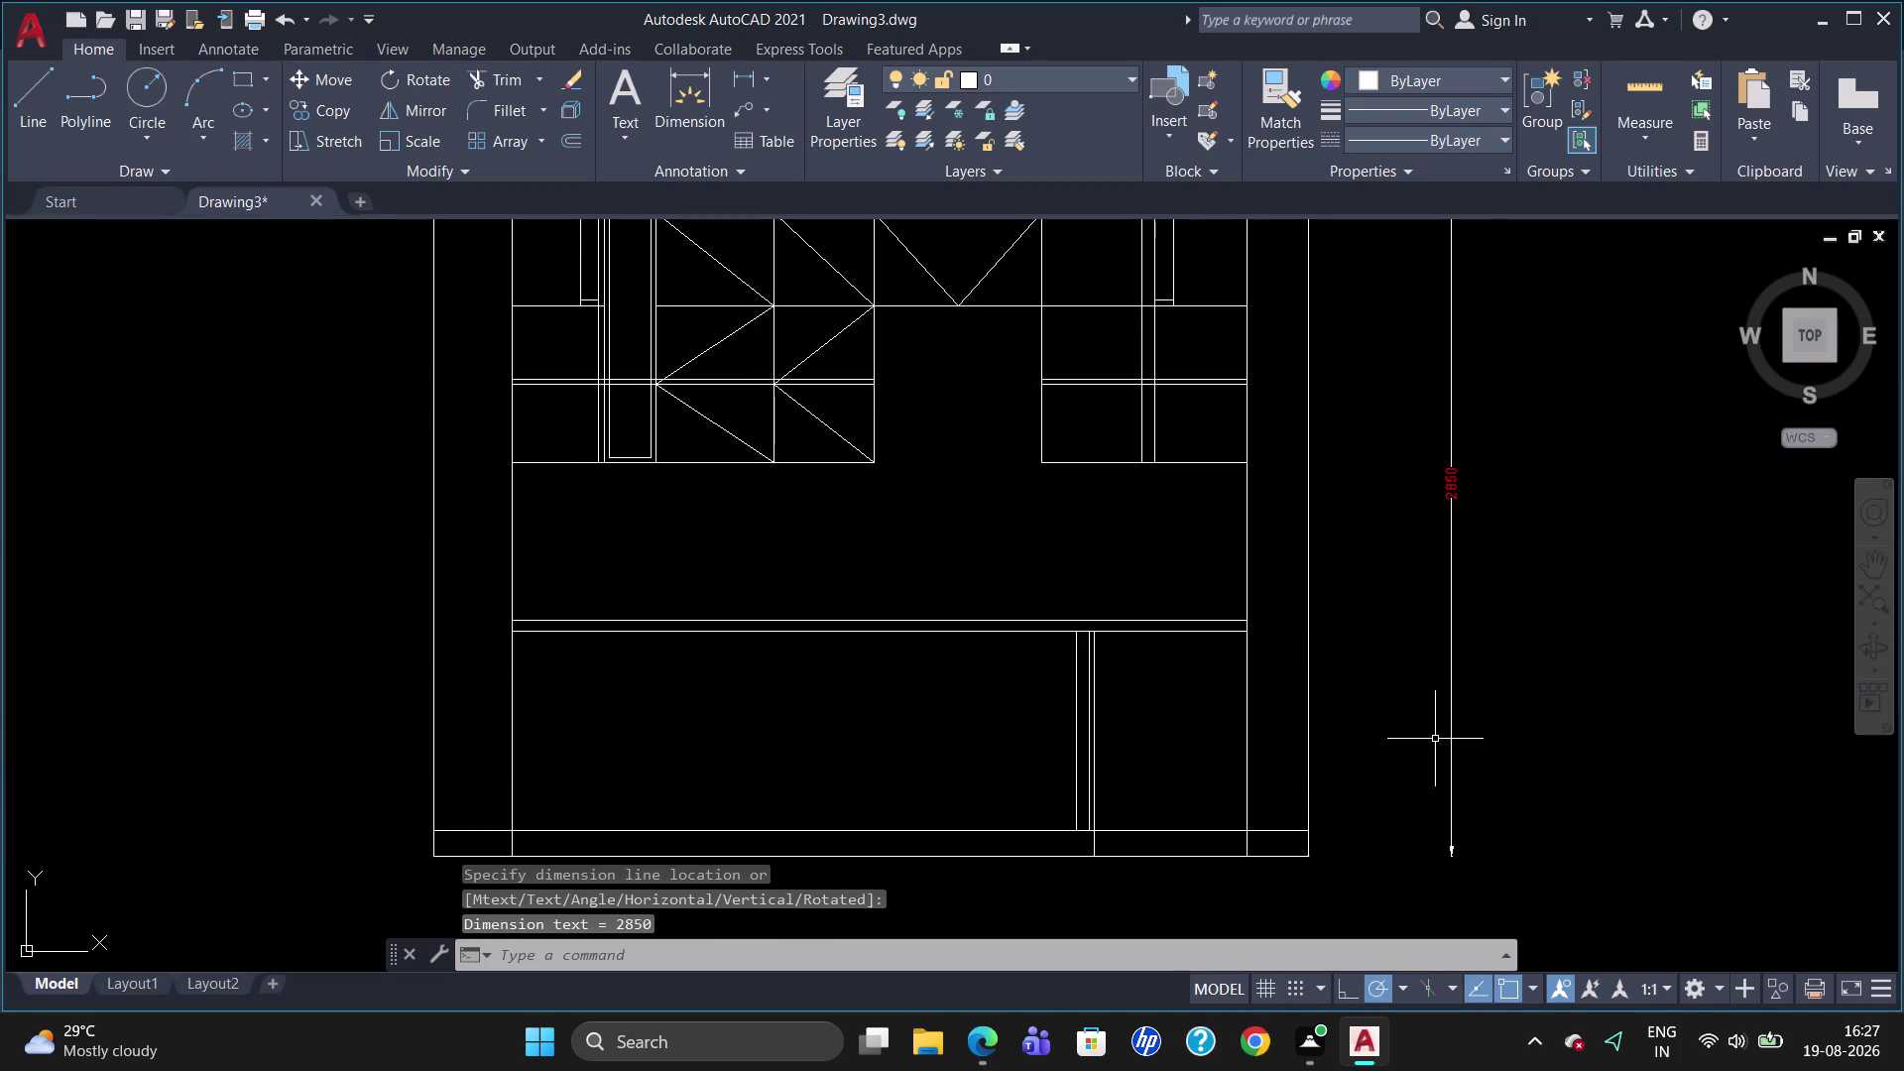
click(1453, 698)
key(BackSpace)
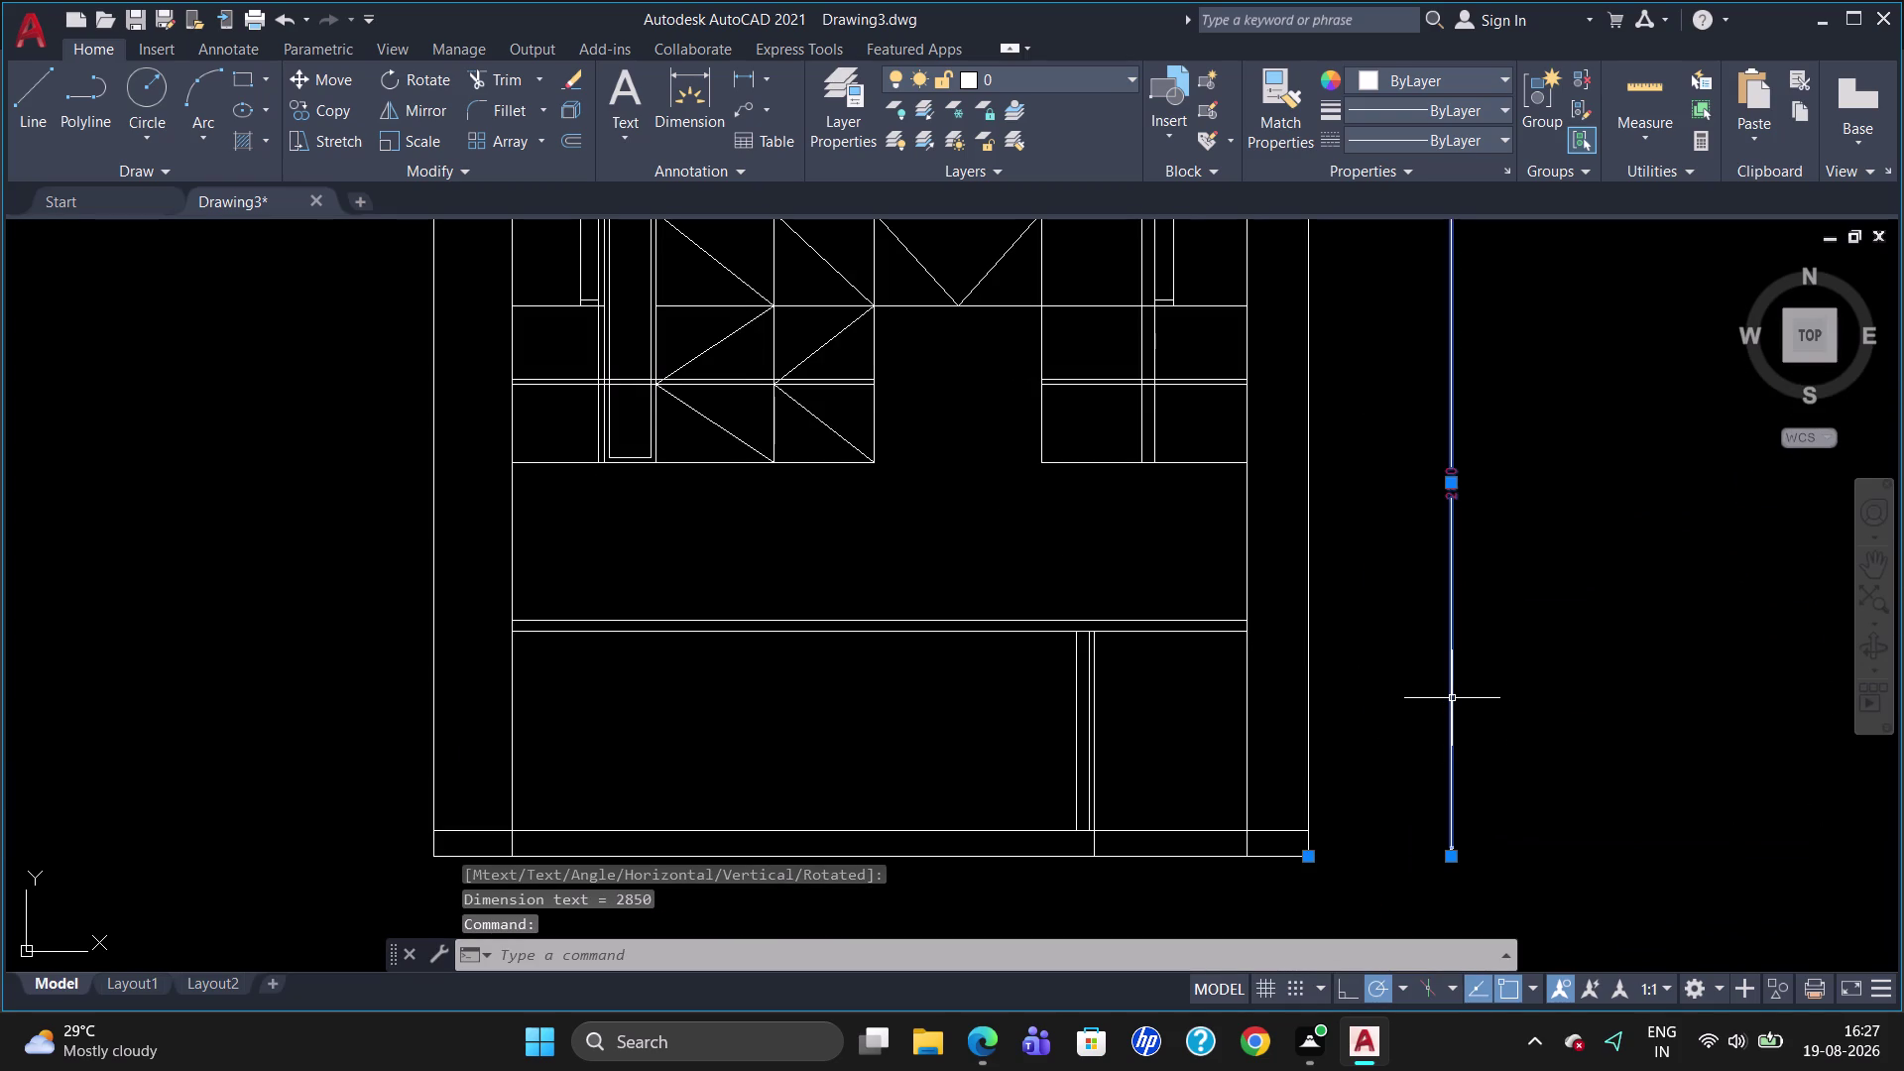
key(Delete)
key(Delete)
key(Delete)
scroll(down, 3)
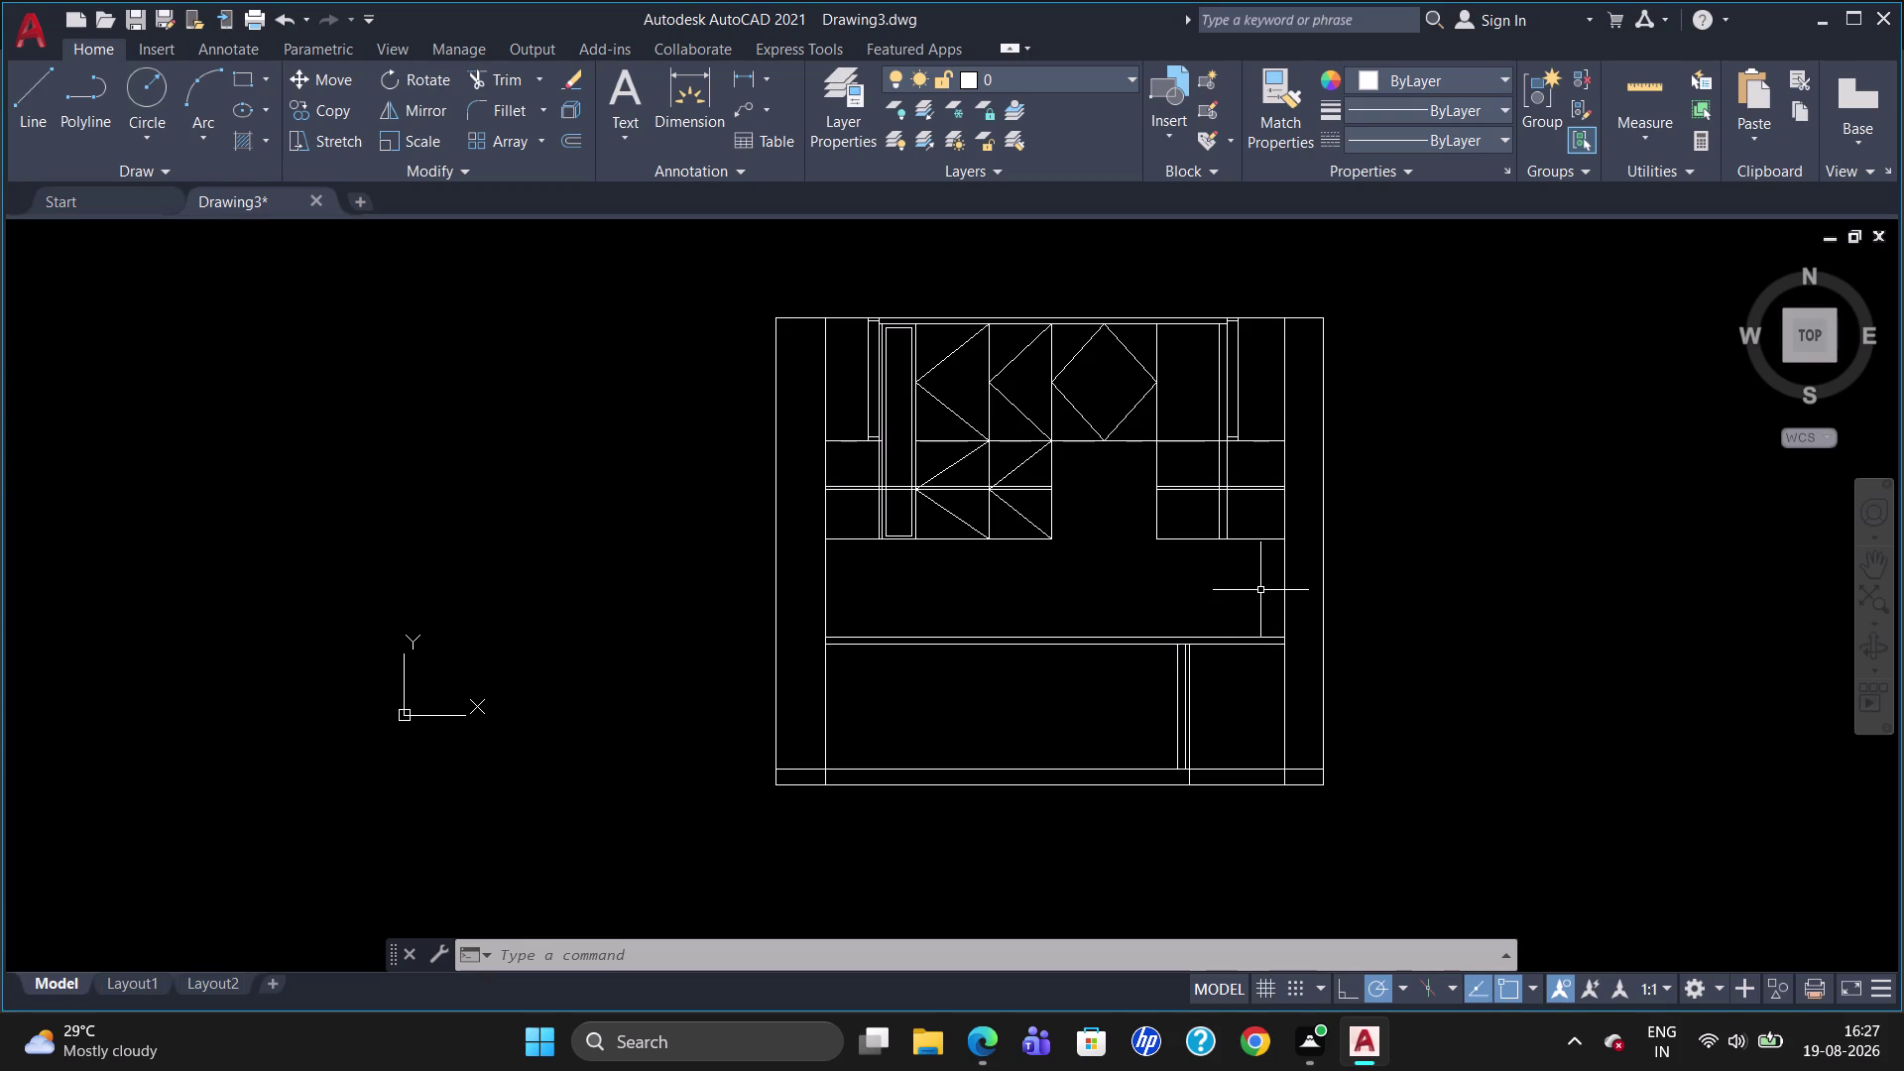
Place a QDIM chain of continuous height dimensions right of the cabinet unit.
text(QD)
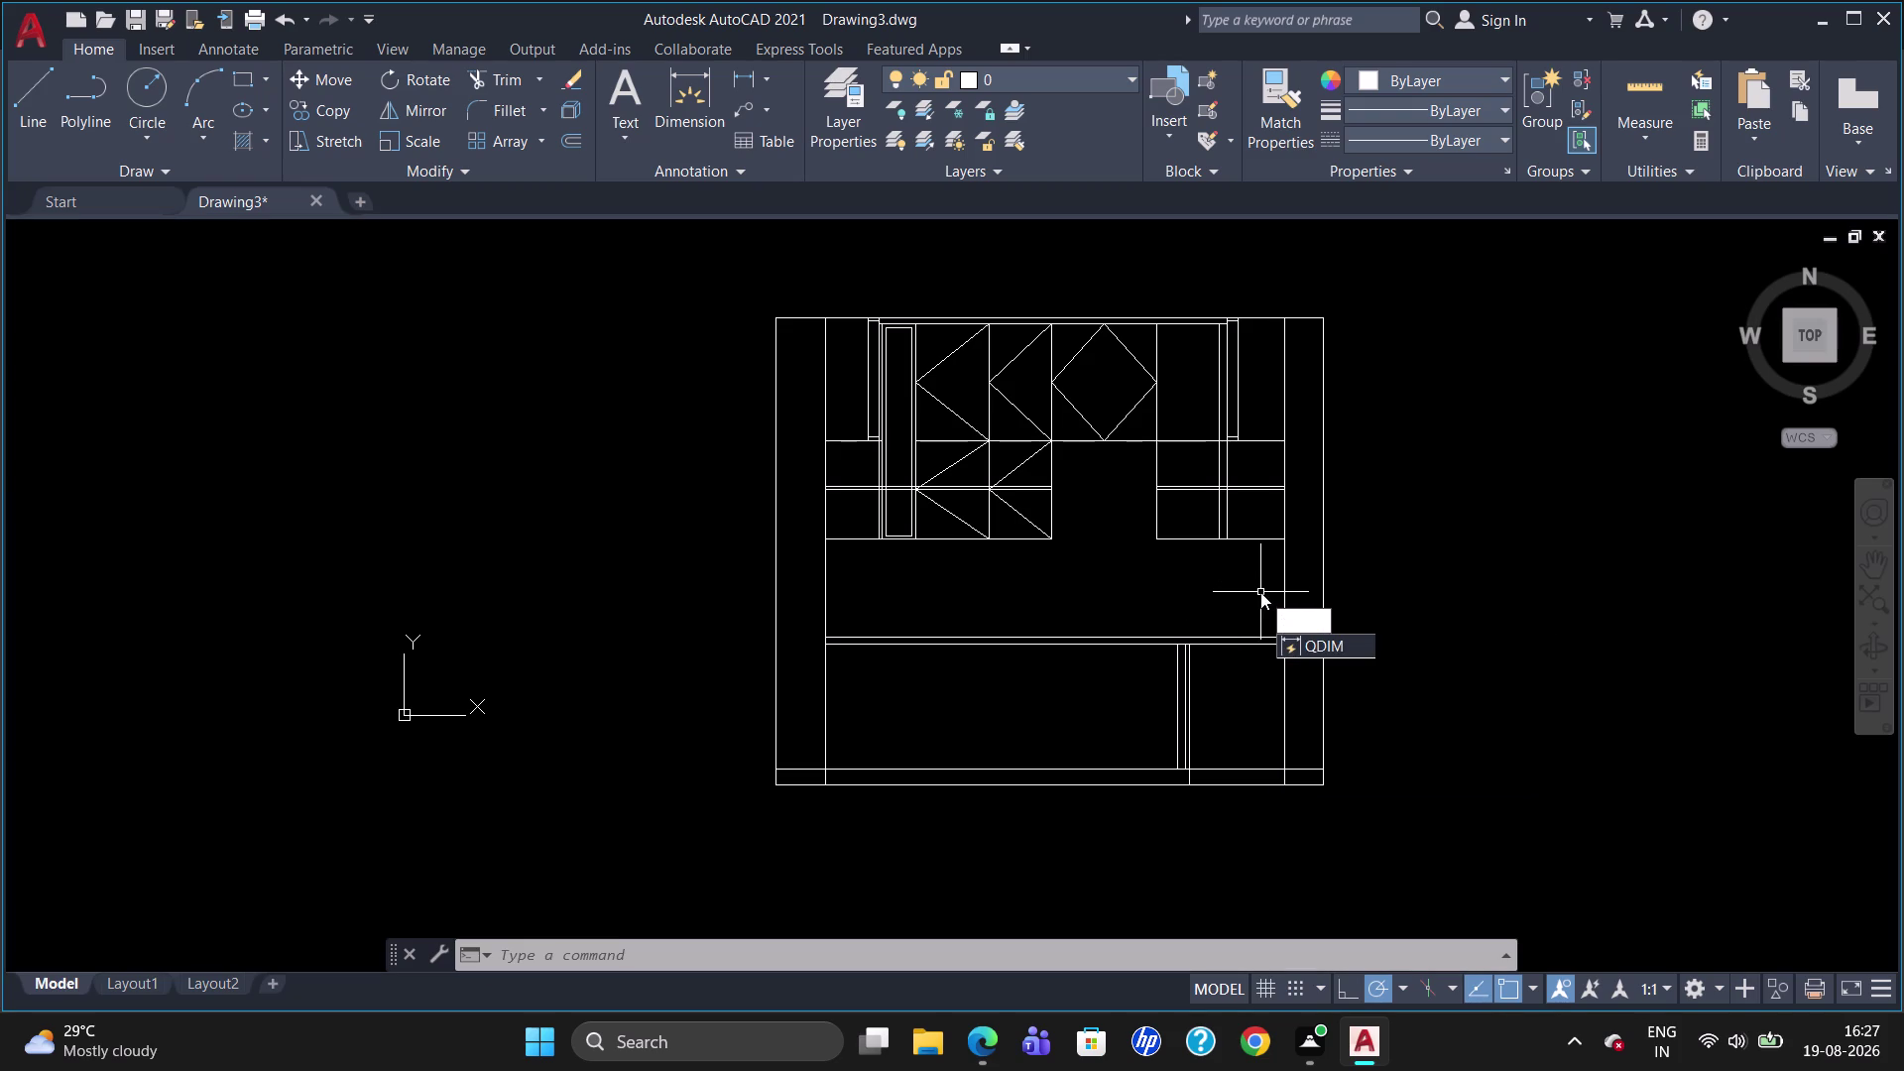
text(IM)
key(Return)
drag(1579, 462, 1165, 382)
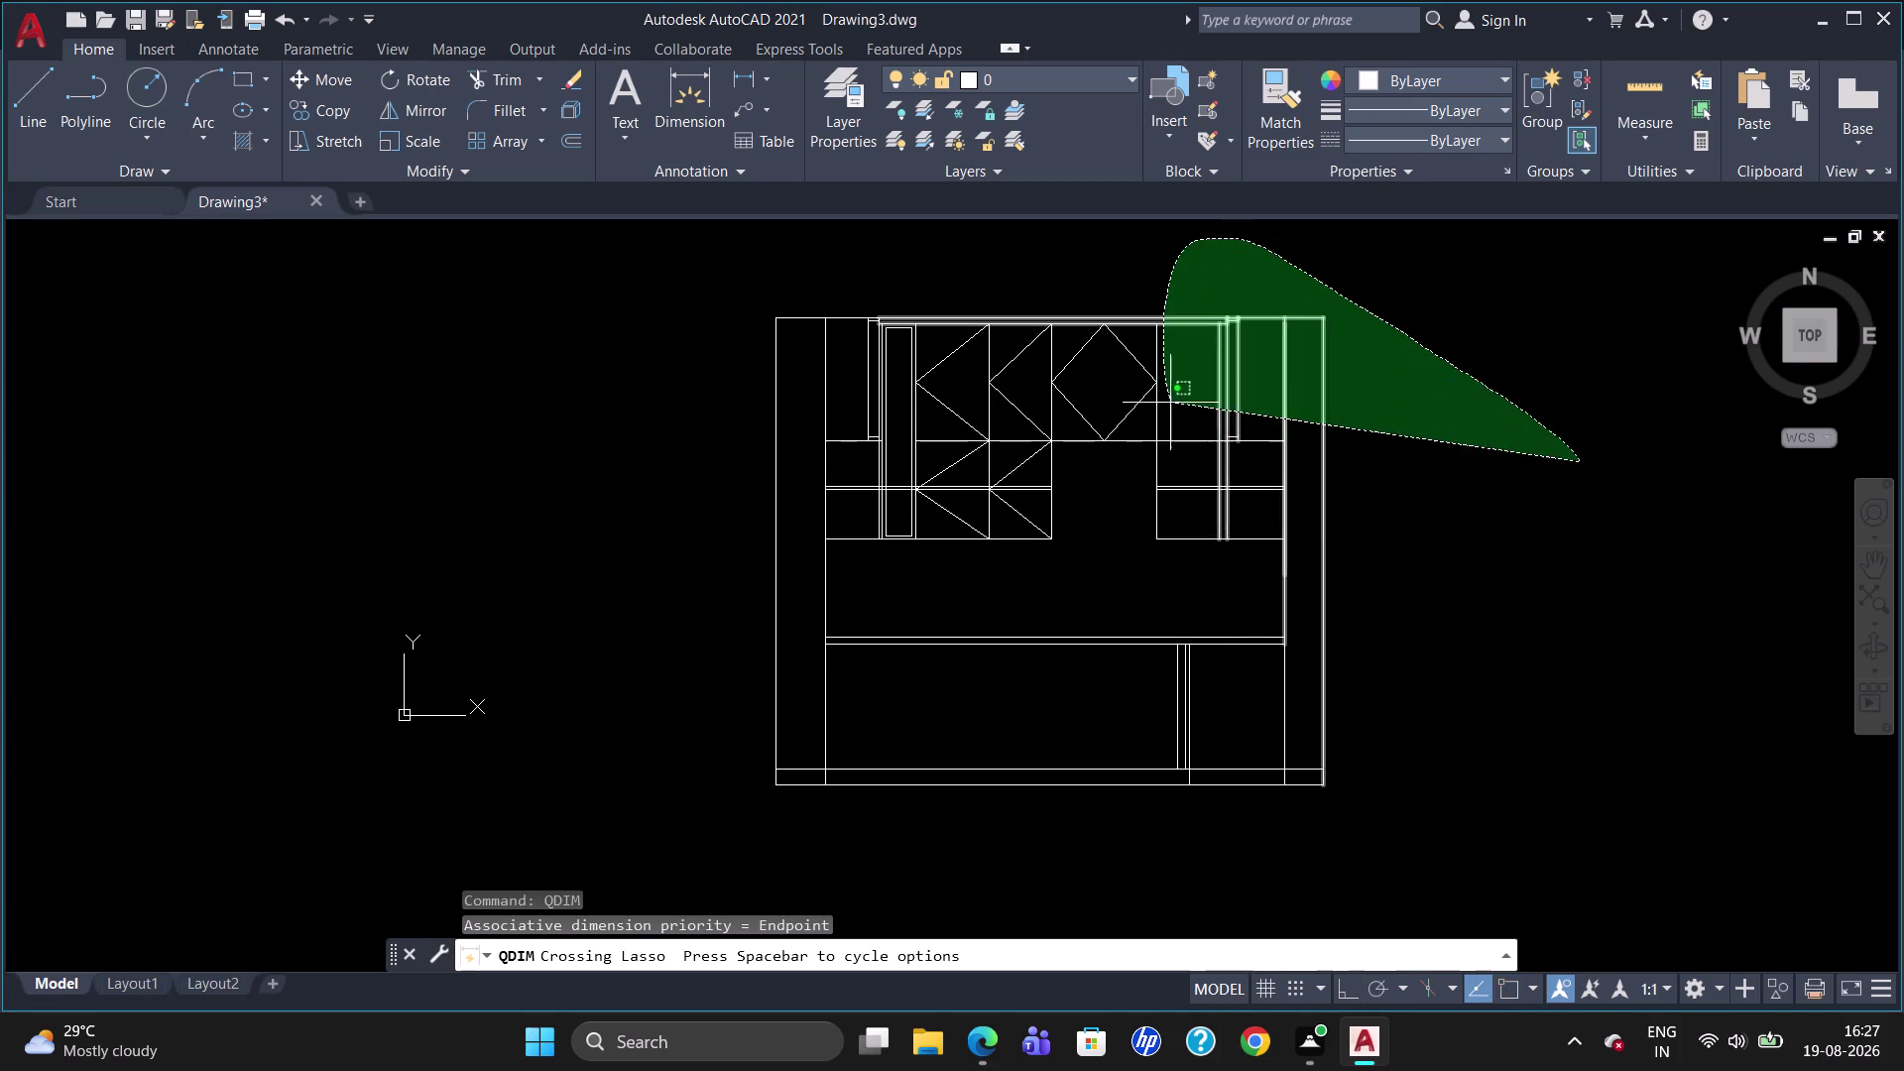
drag(1165, 382, 1275, 844)
key(Return)
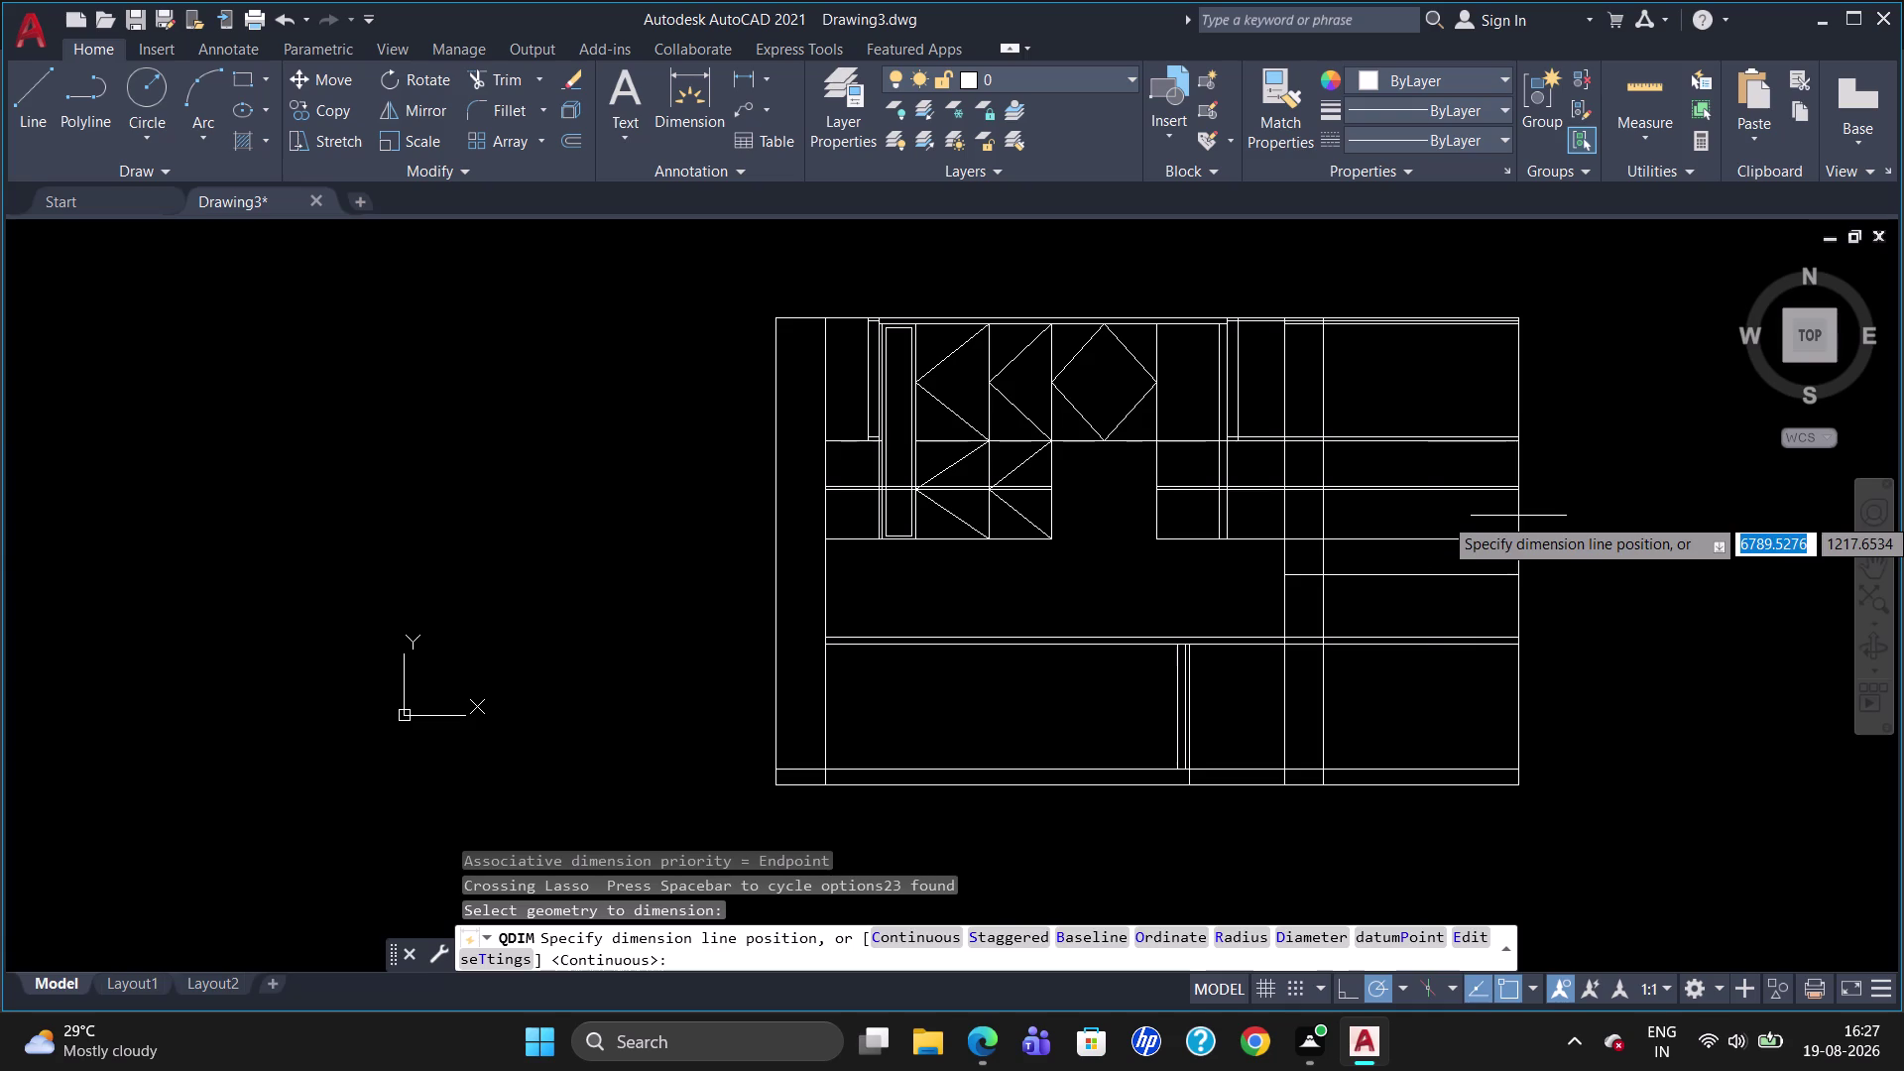
click(1442, 521)
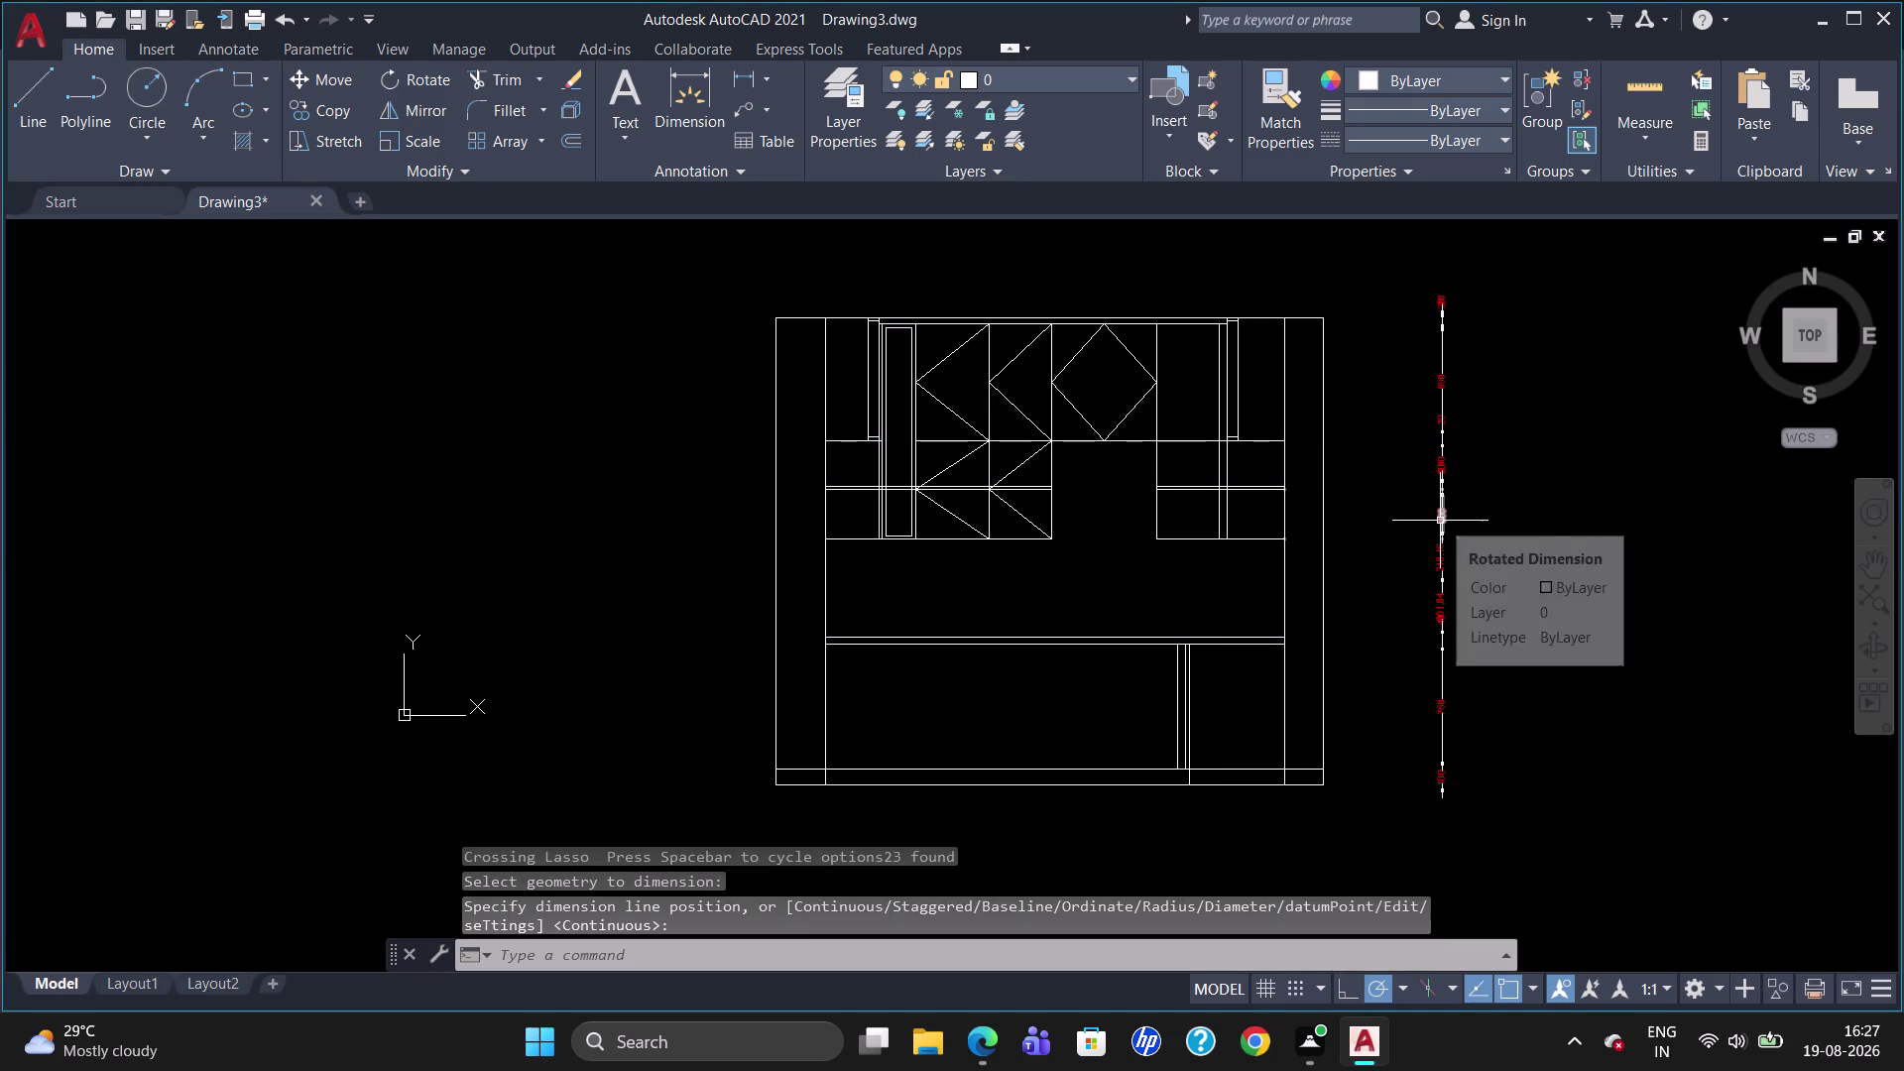
Select and erase all twelve chained height dimensions.
scroll(up, 3)
scroll(down, 3)
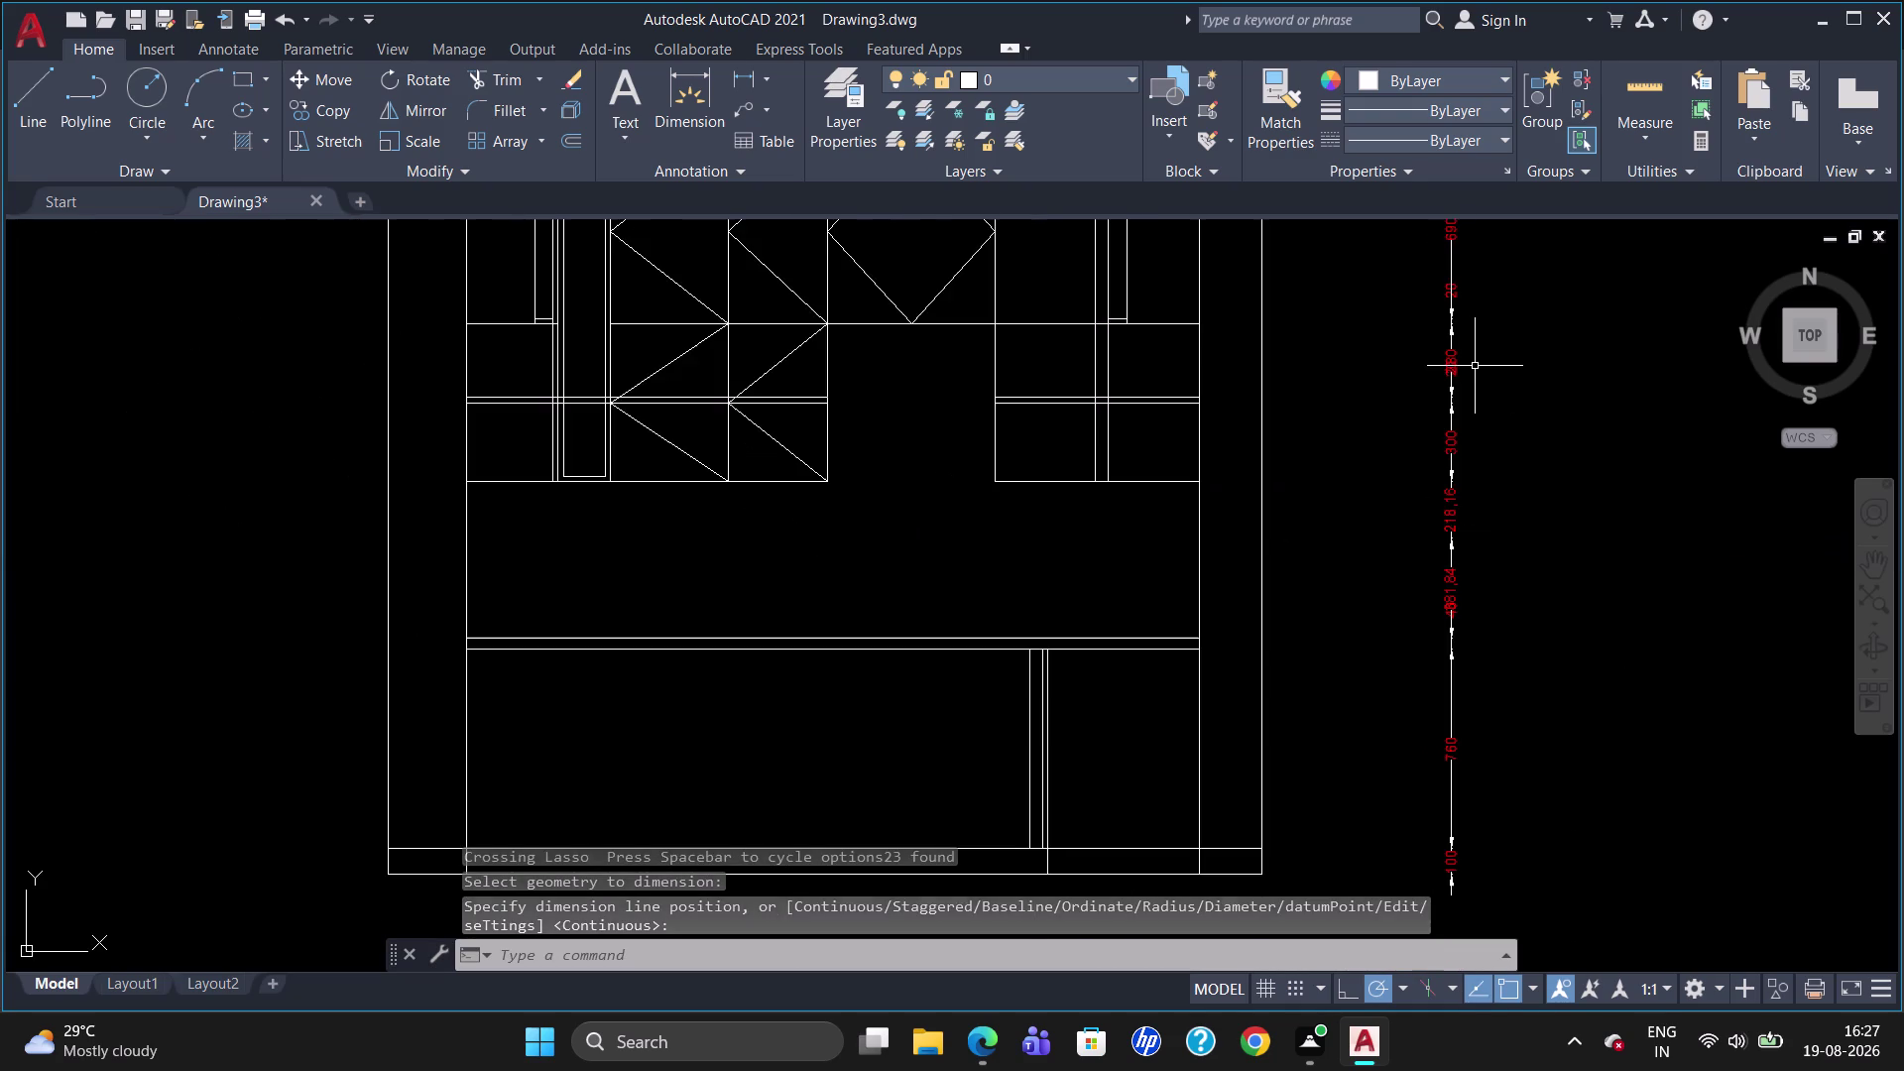
scroll(up, 3)
scroll(down, 3)
scroll(up, 3)
scroll(down, 3)
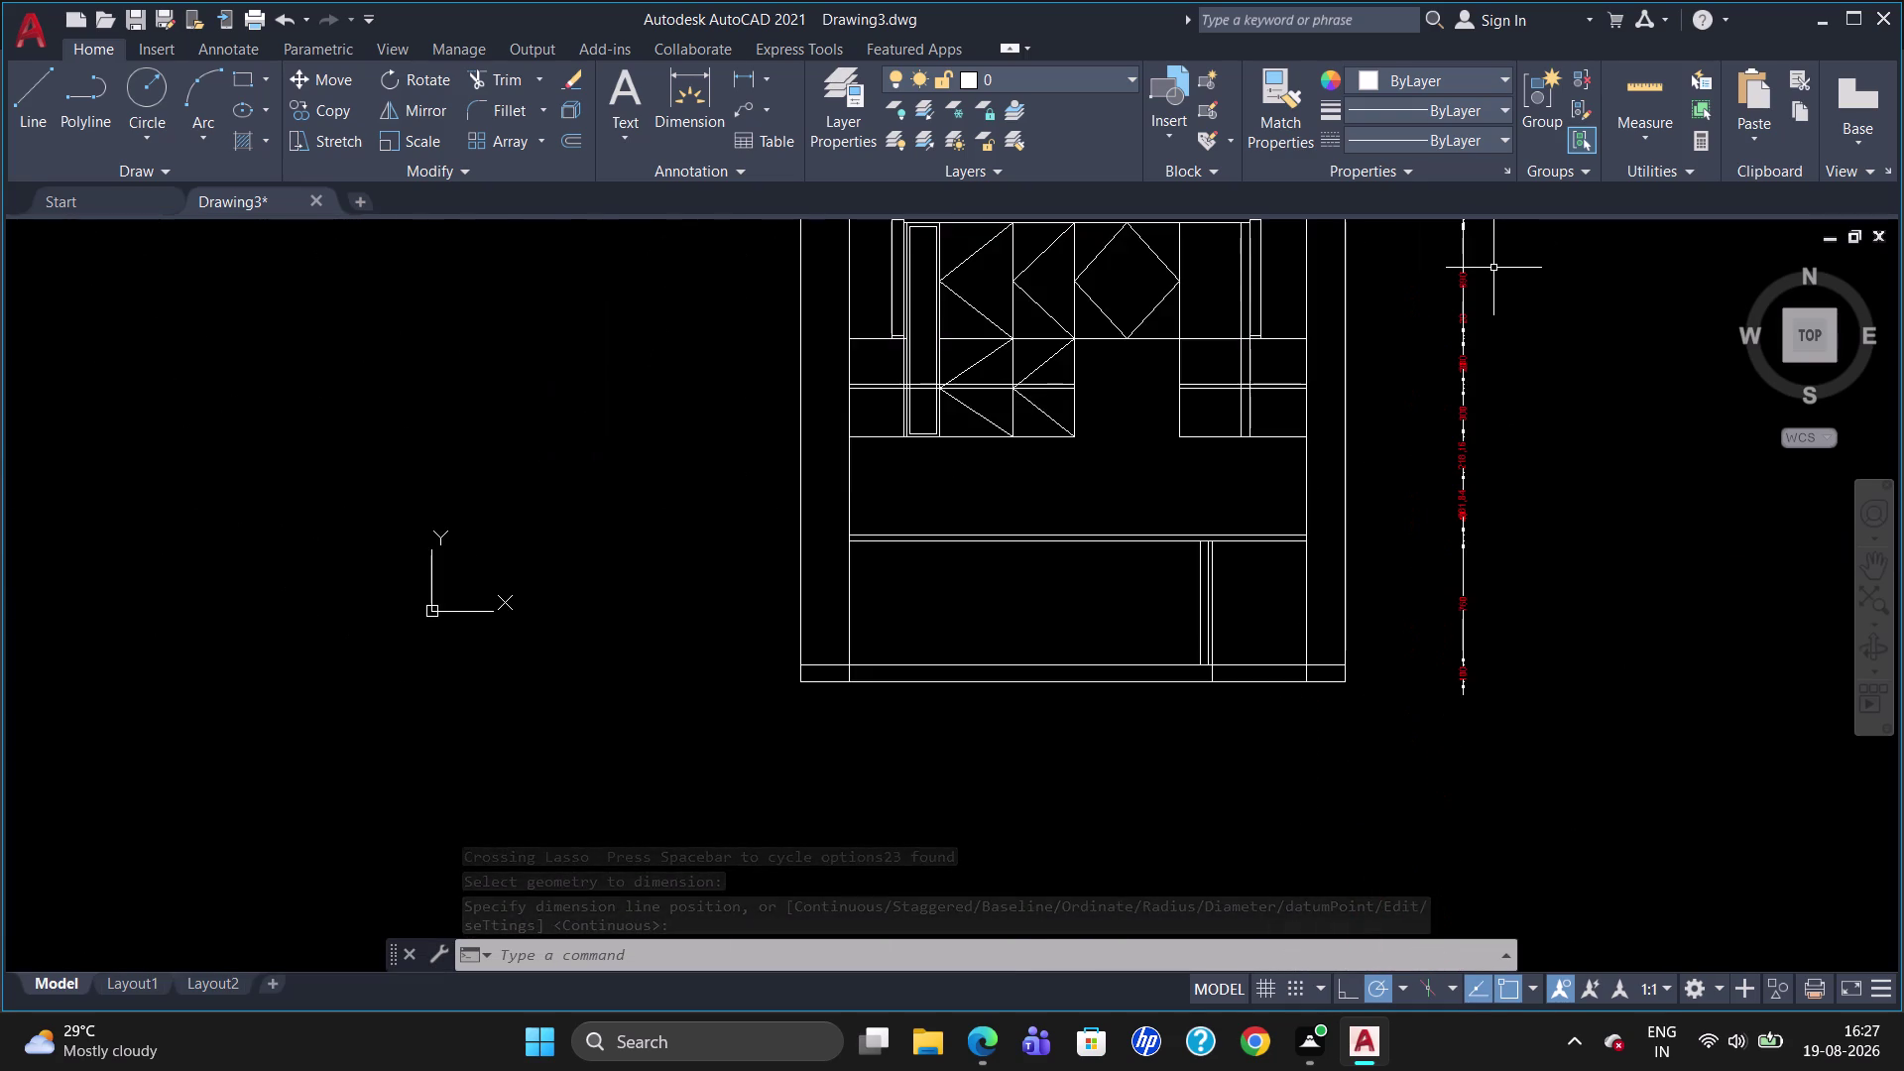
scroll(up, 3)
scroll(down, 3)
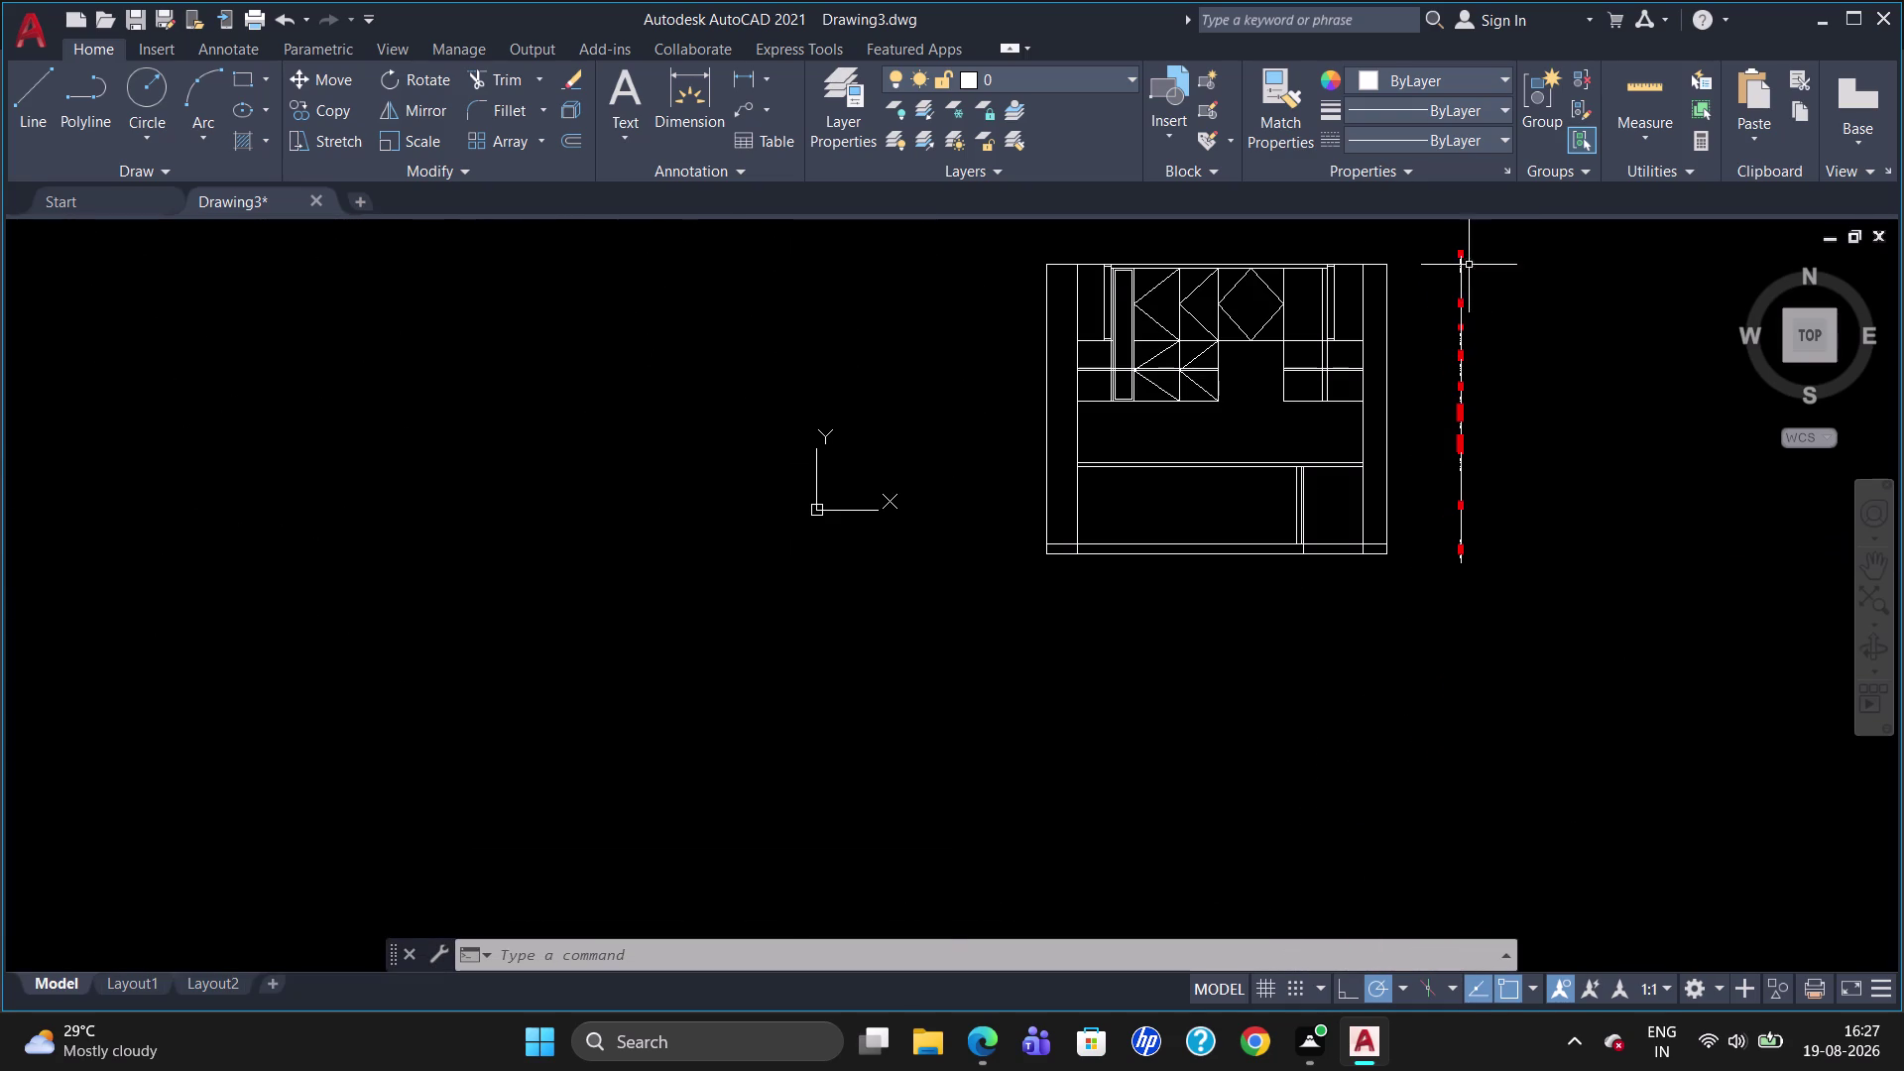
drag(1451, 261, 1474, 640)
drag(1521, 586, 1411, 433)
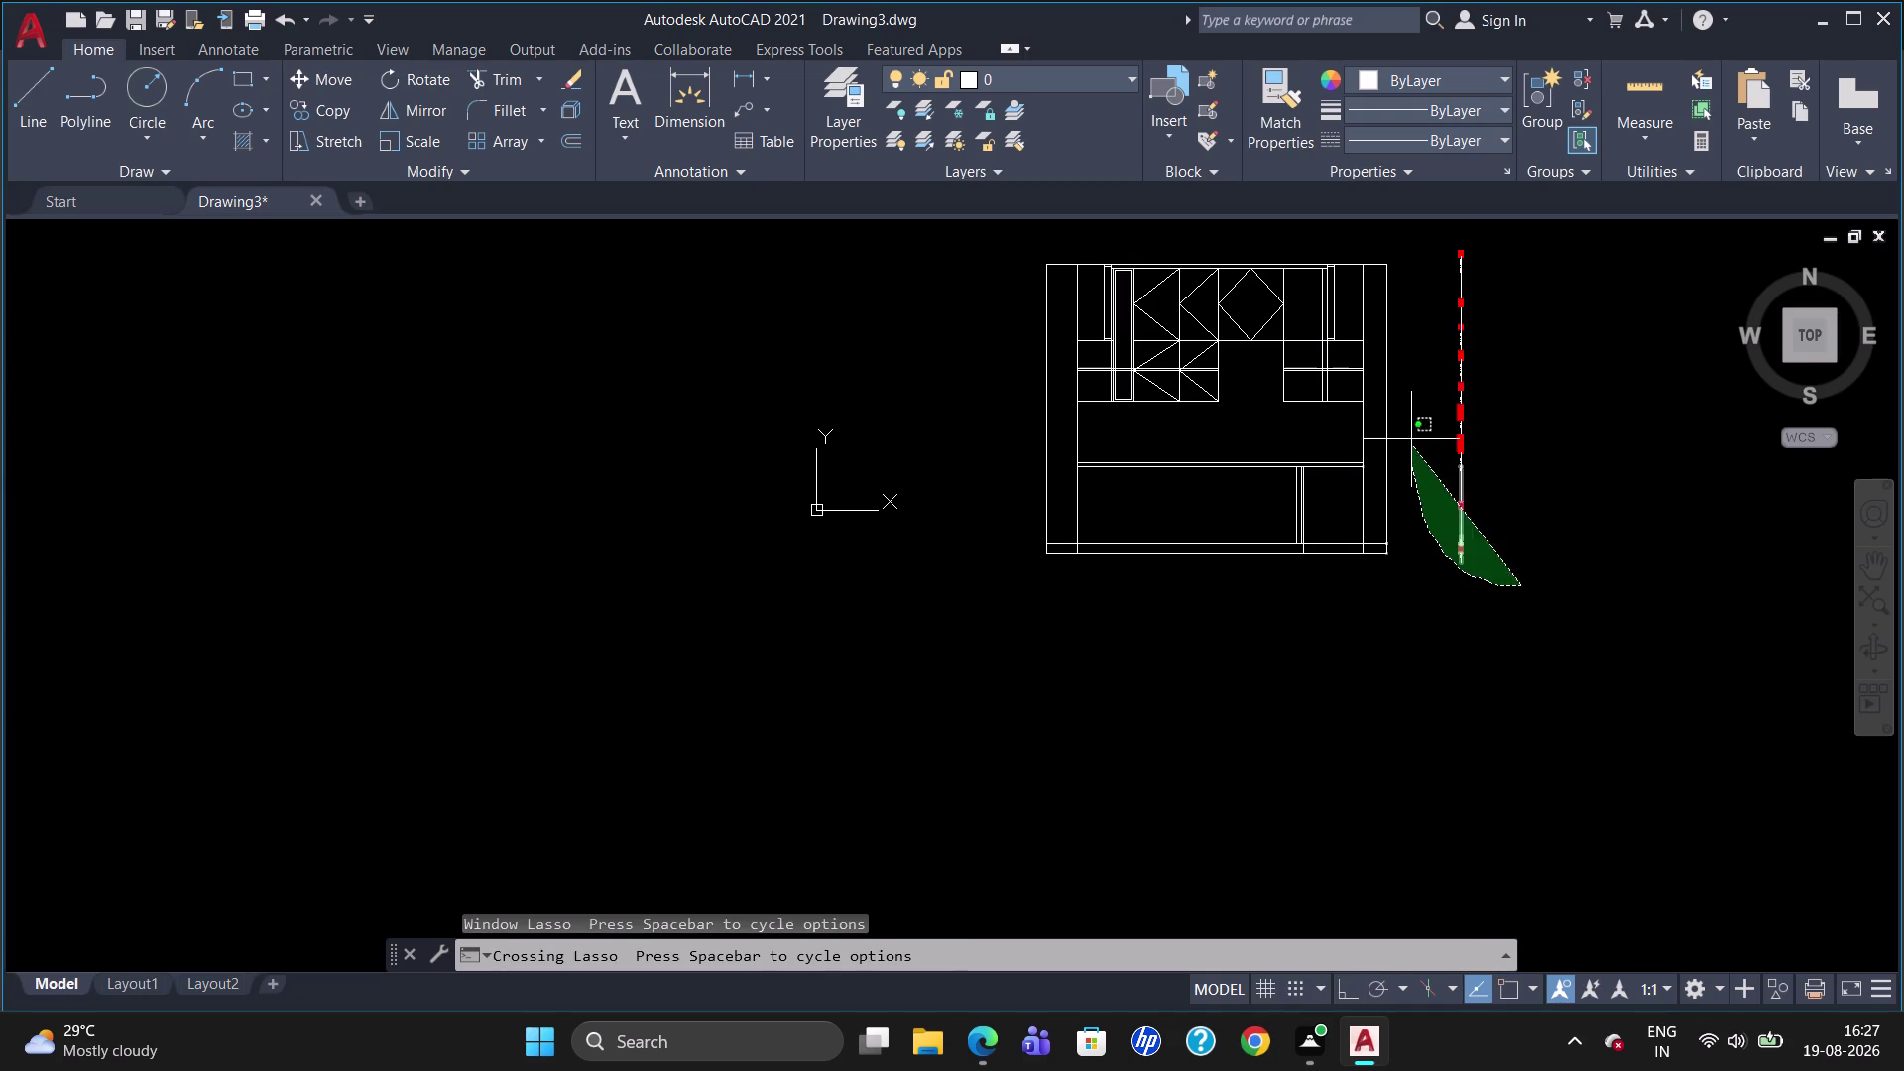
drag(1411, 433, 1525, 291)
key(Delete)
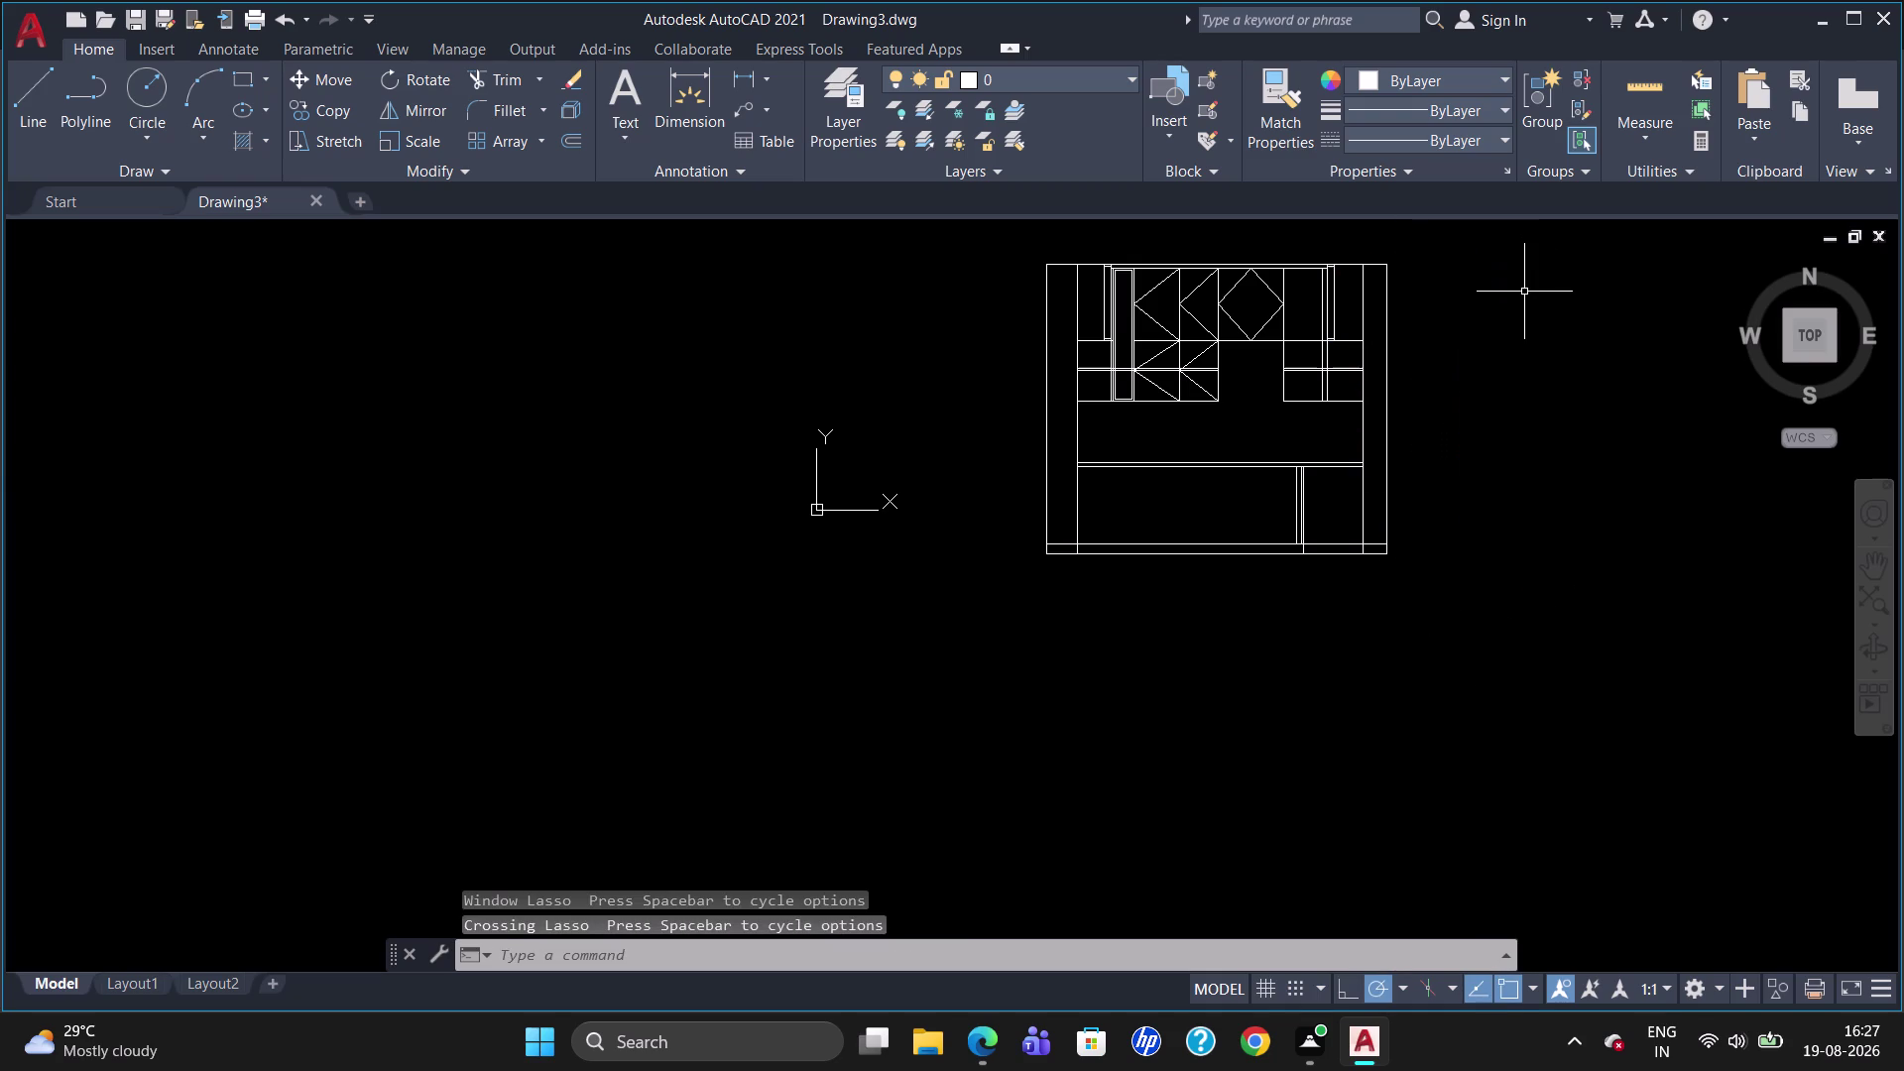
Start a new linear dimension (DLI) on the upper cabinets.
scroll(up, 3)
text(D)
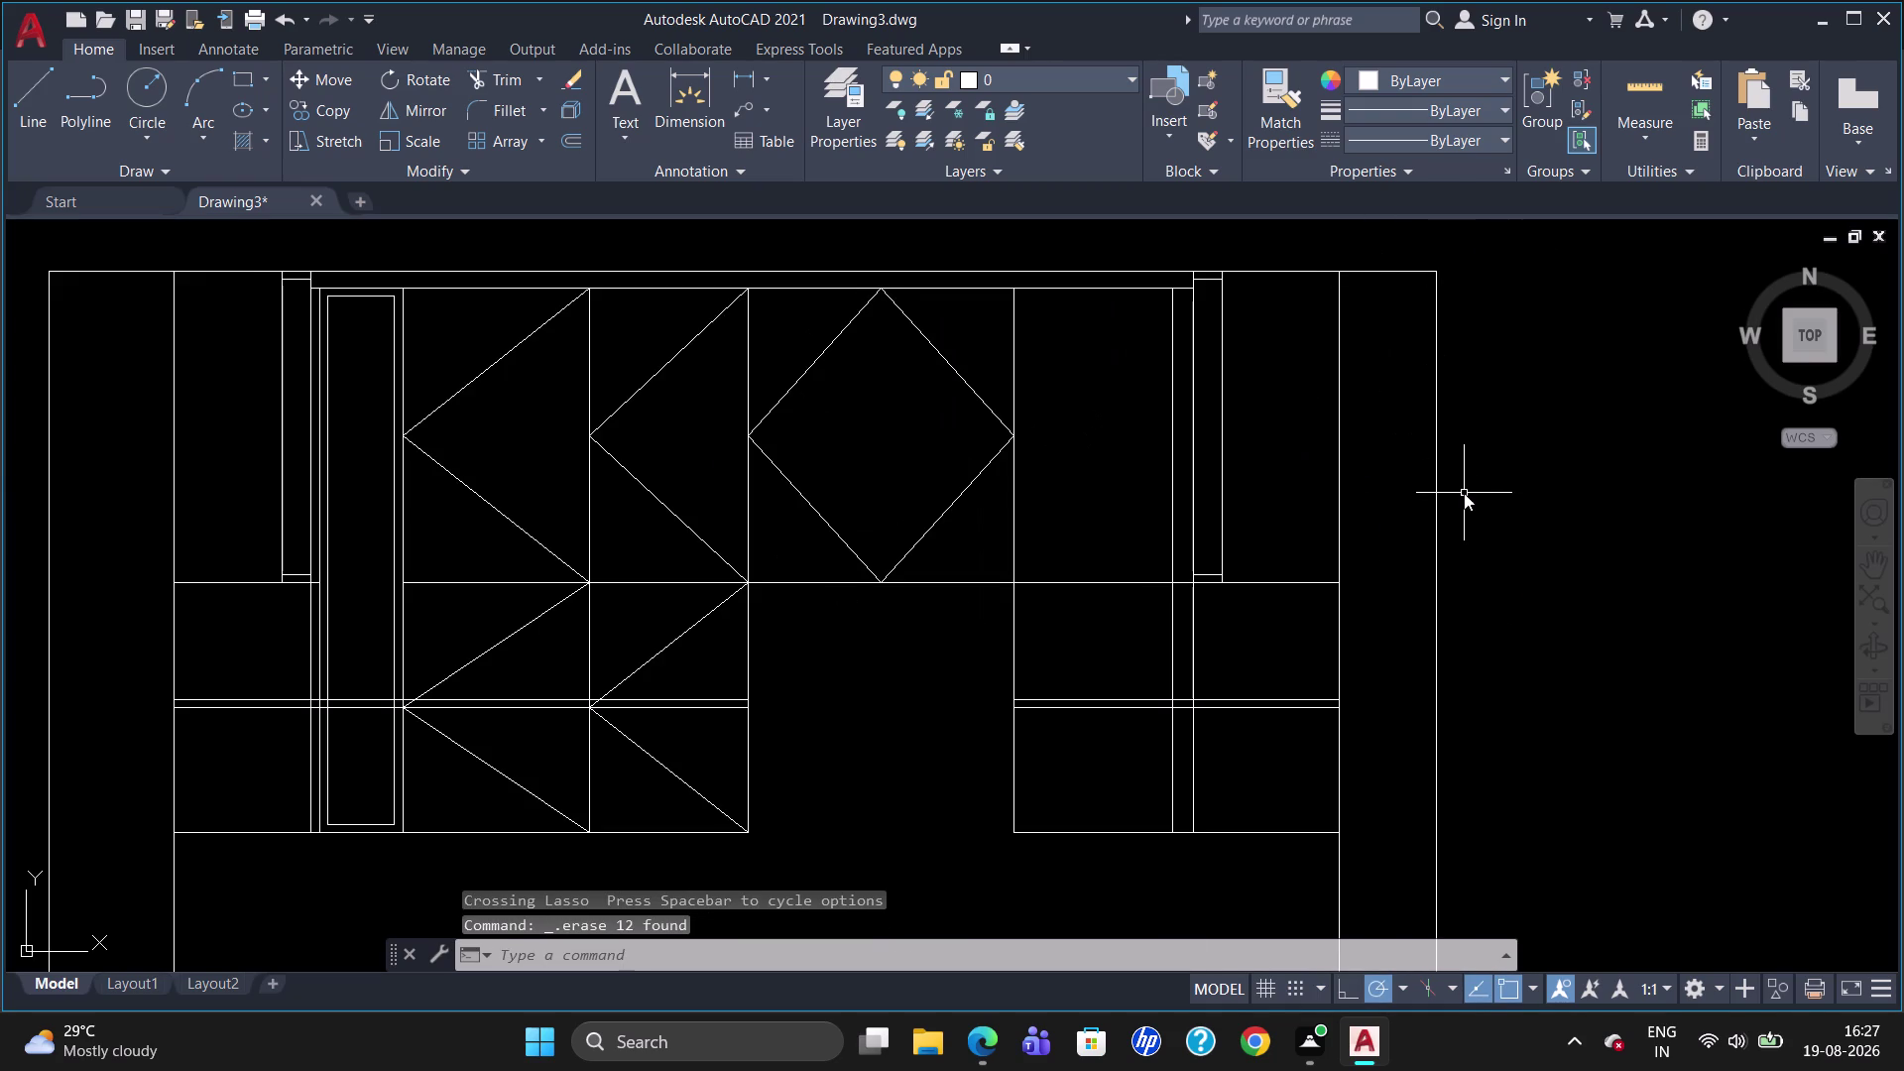
text(LI)
key(Return)
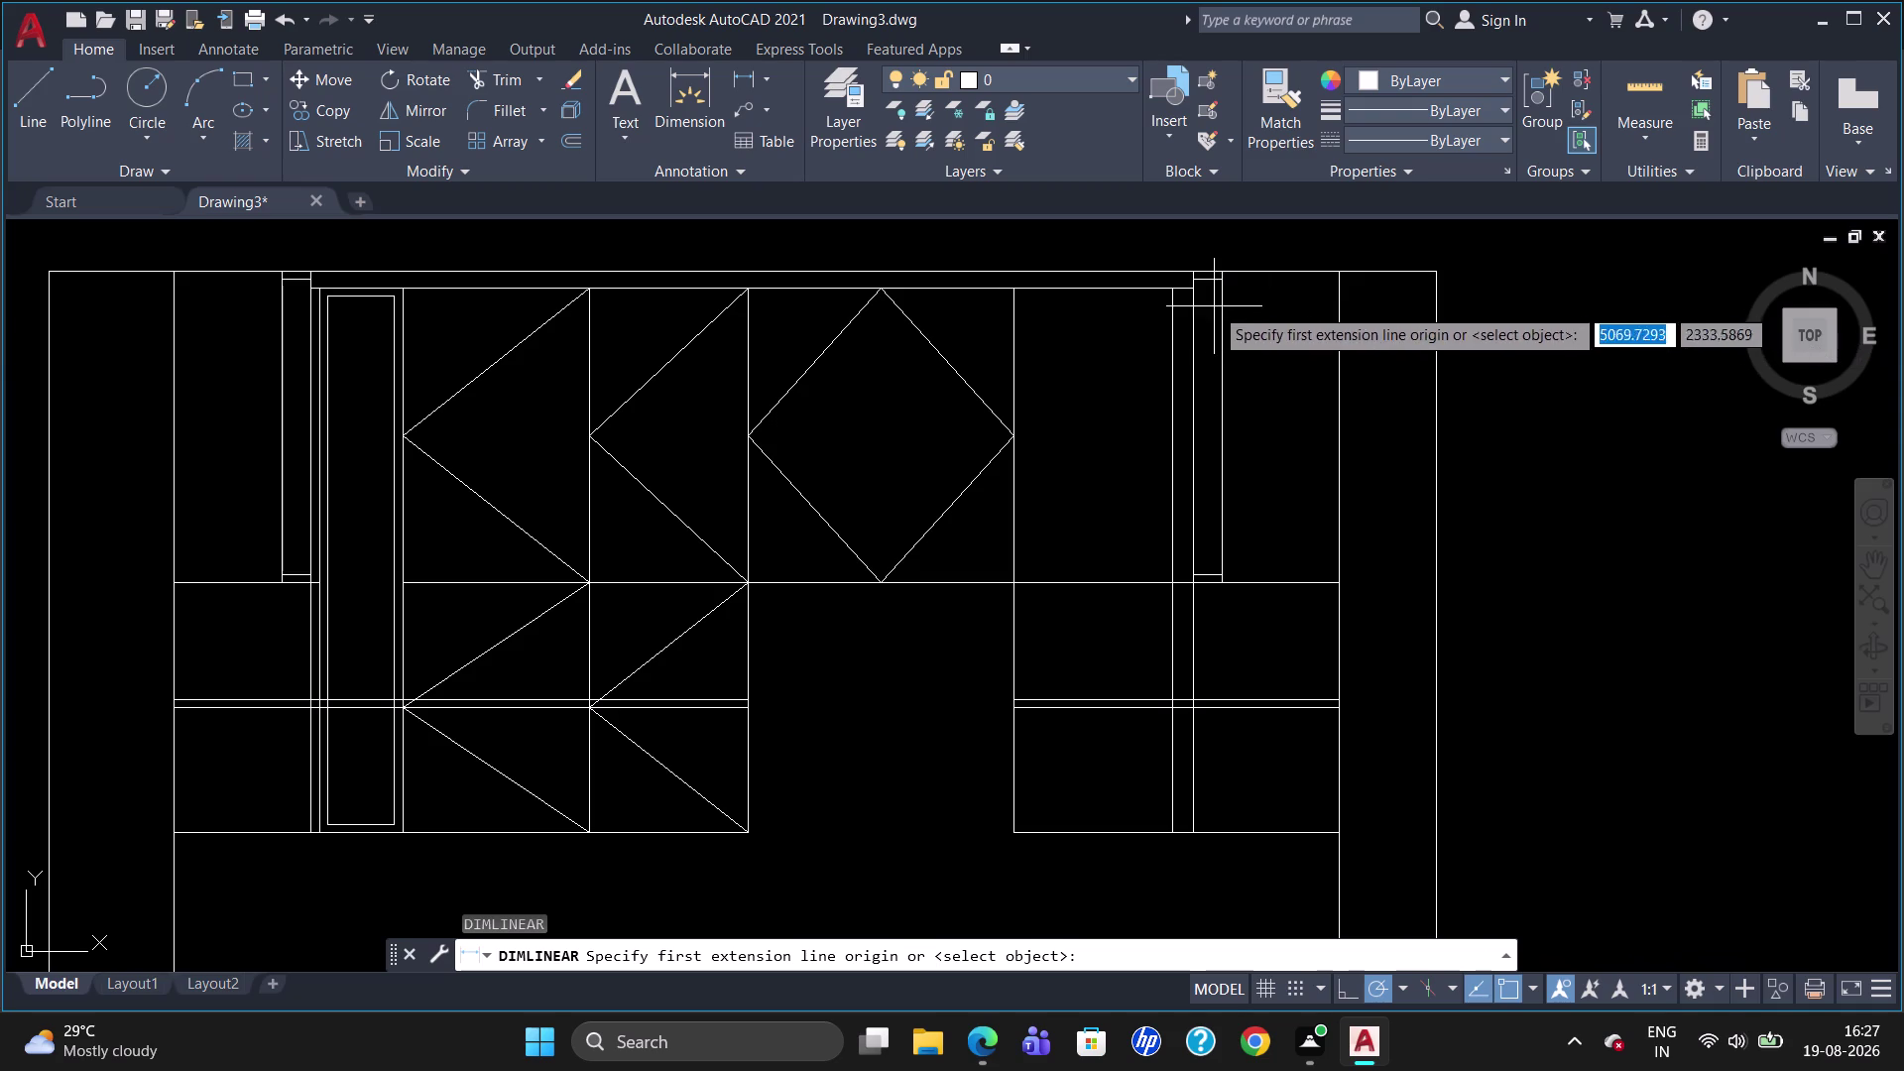
click(1198, 295)
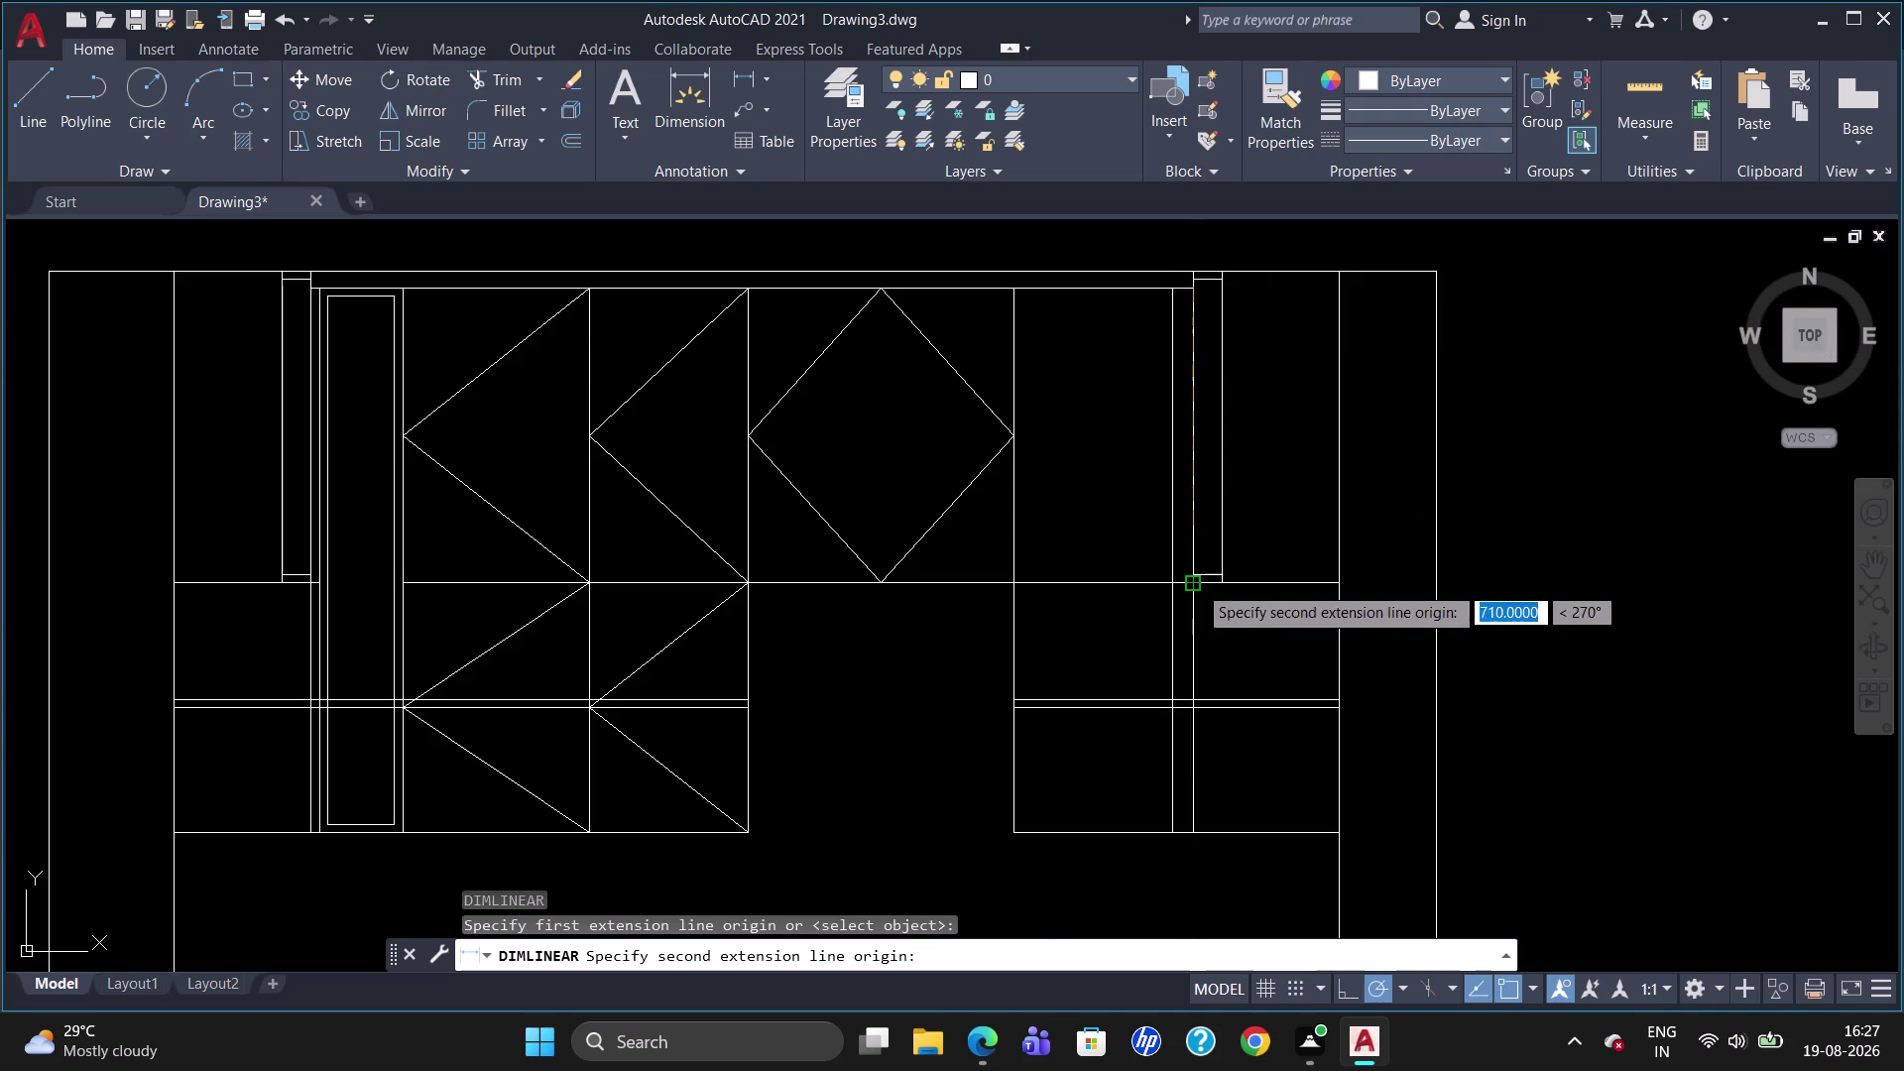
click(1197, 584)
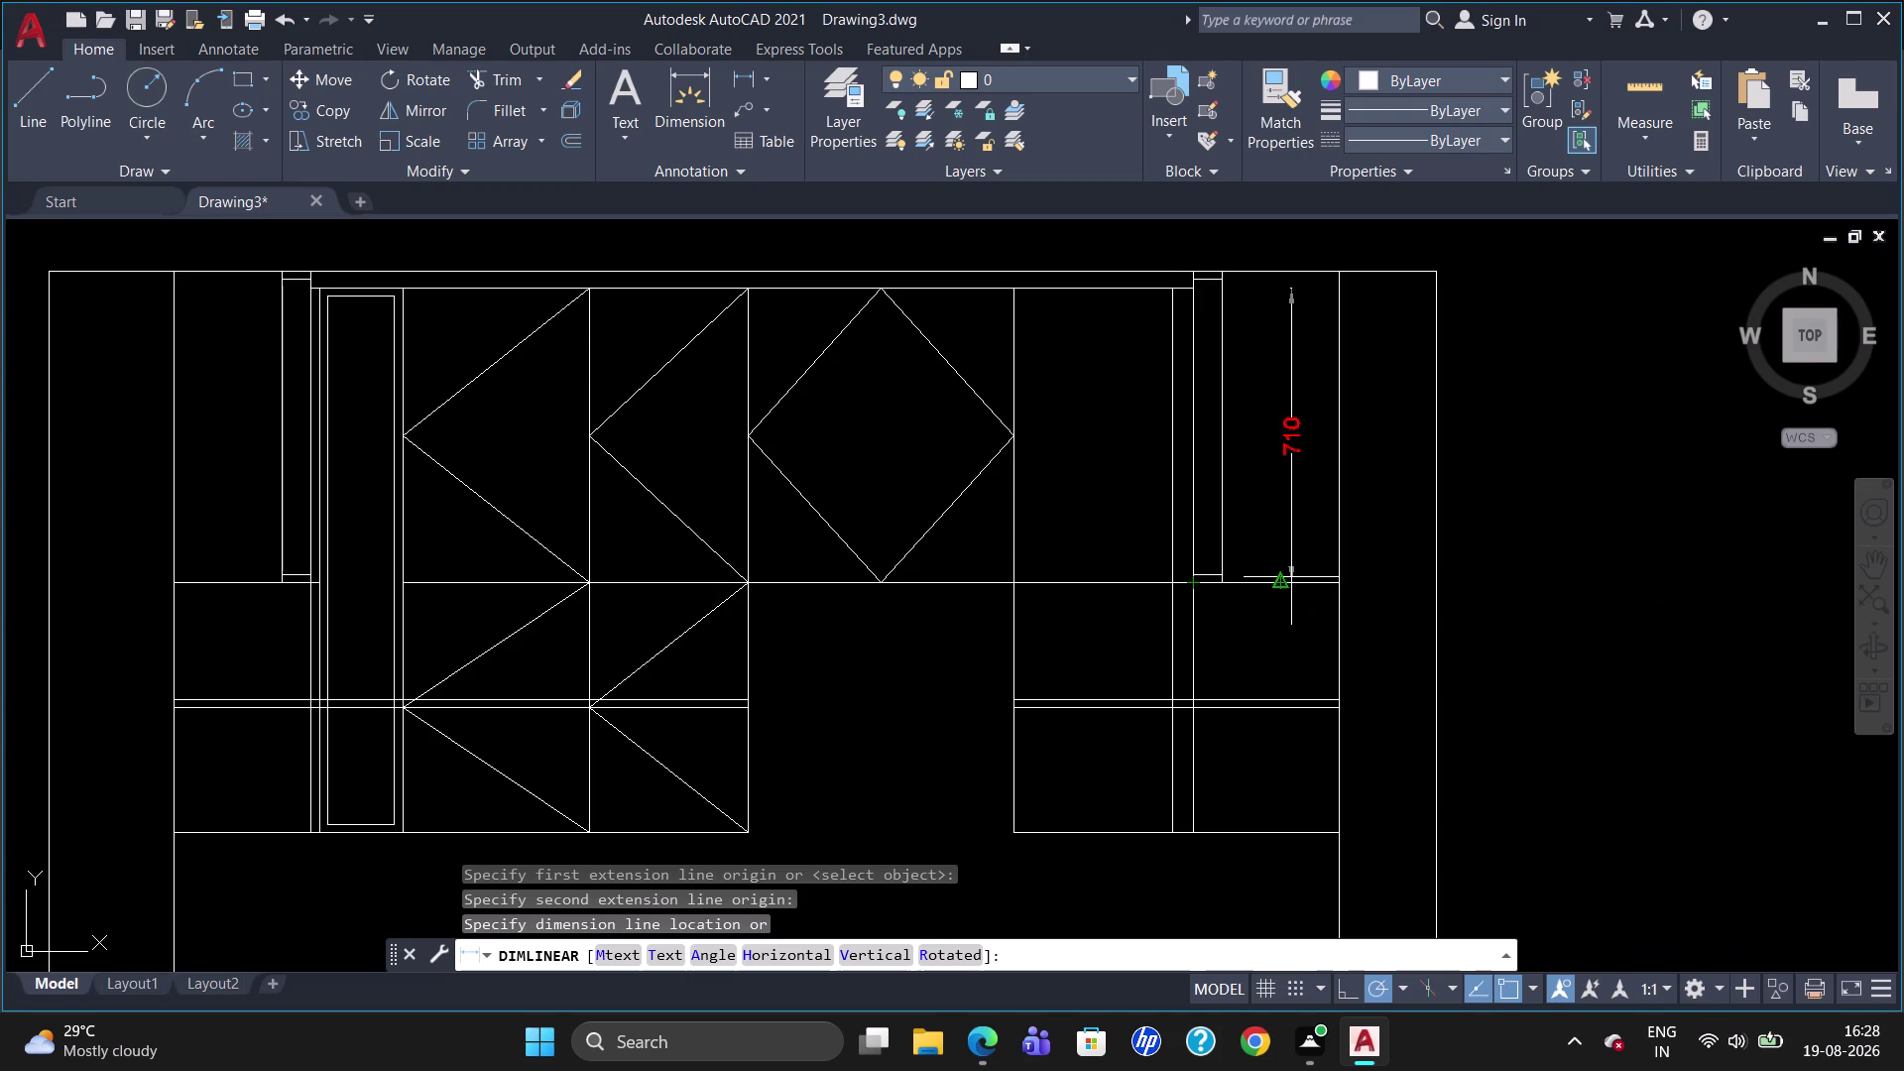
key(Escape)
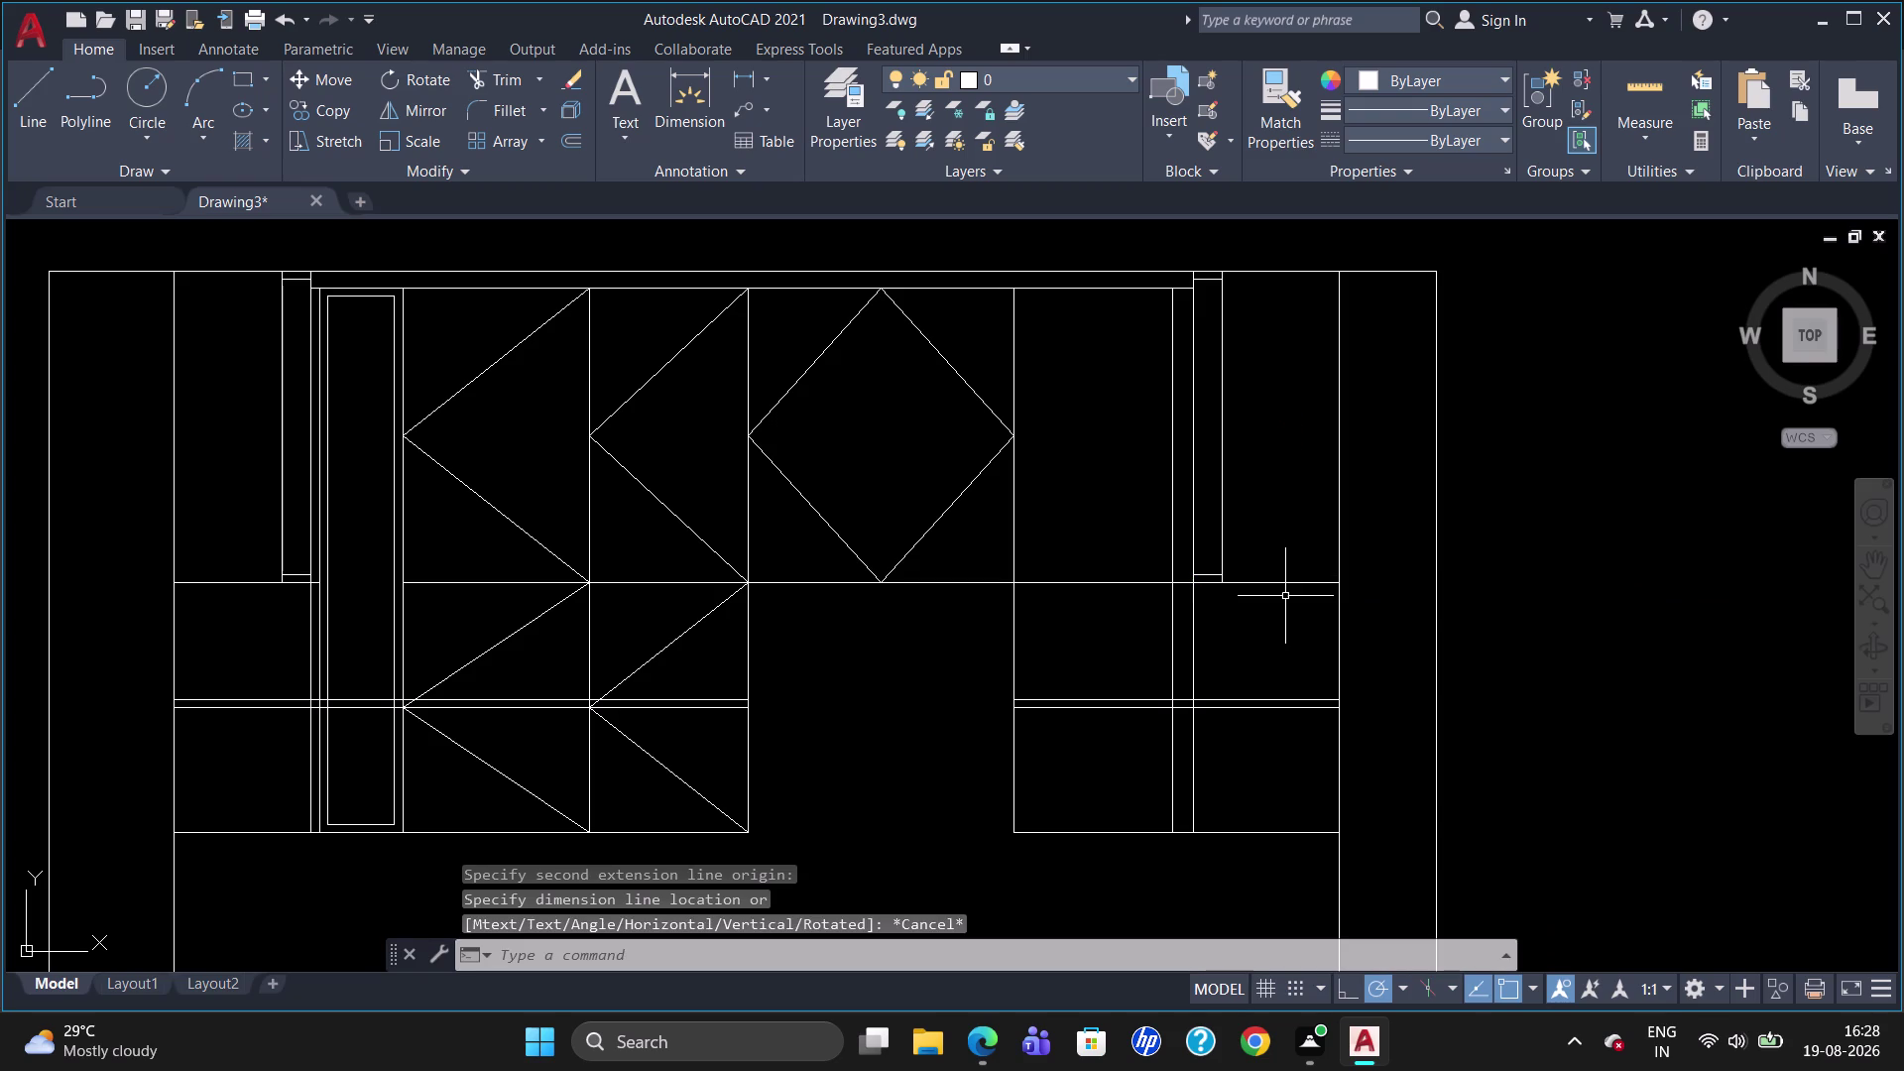
click(1261, 583)
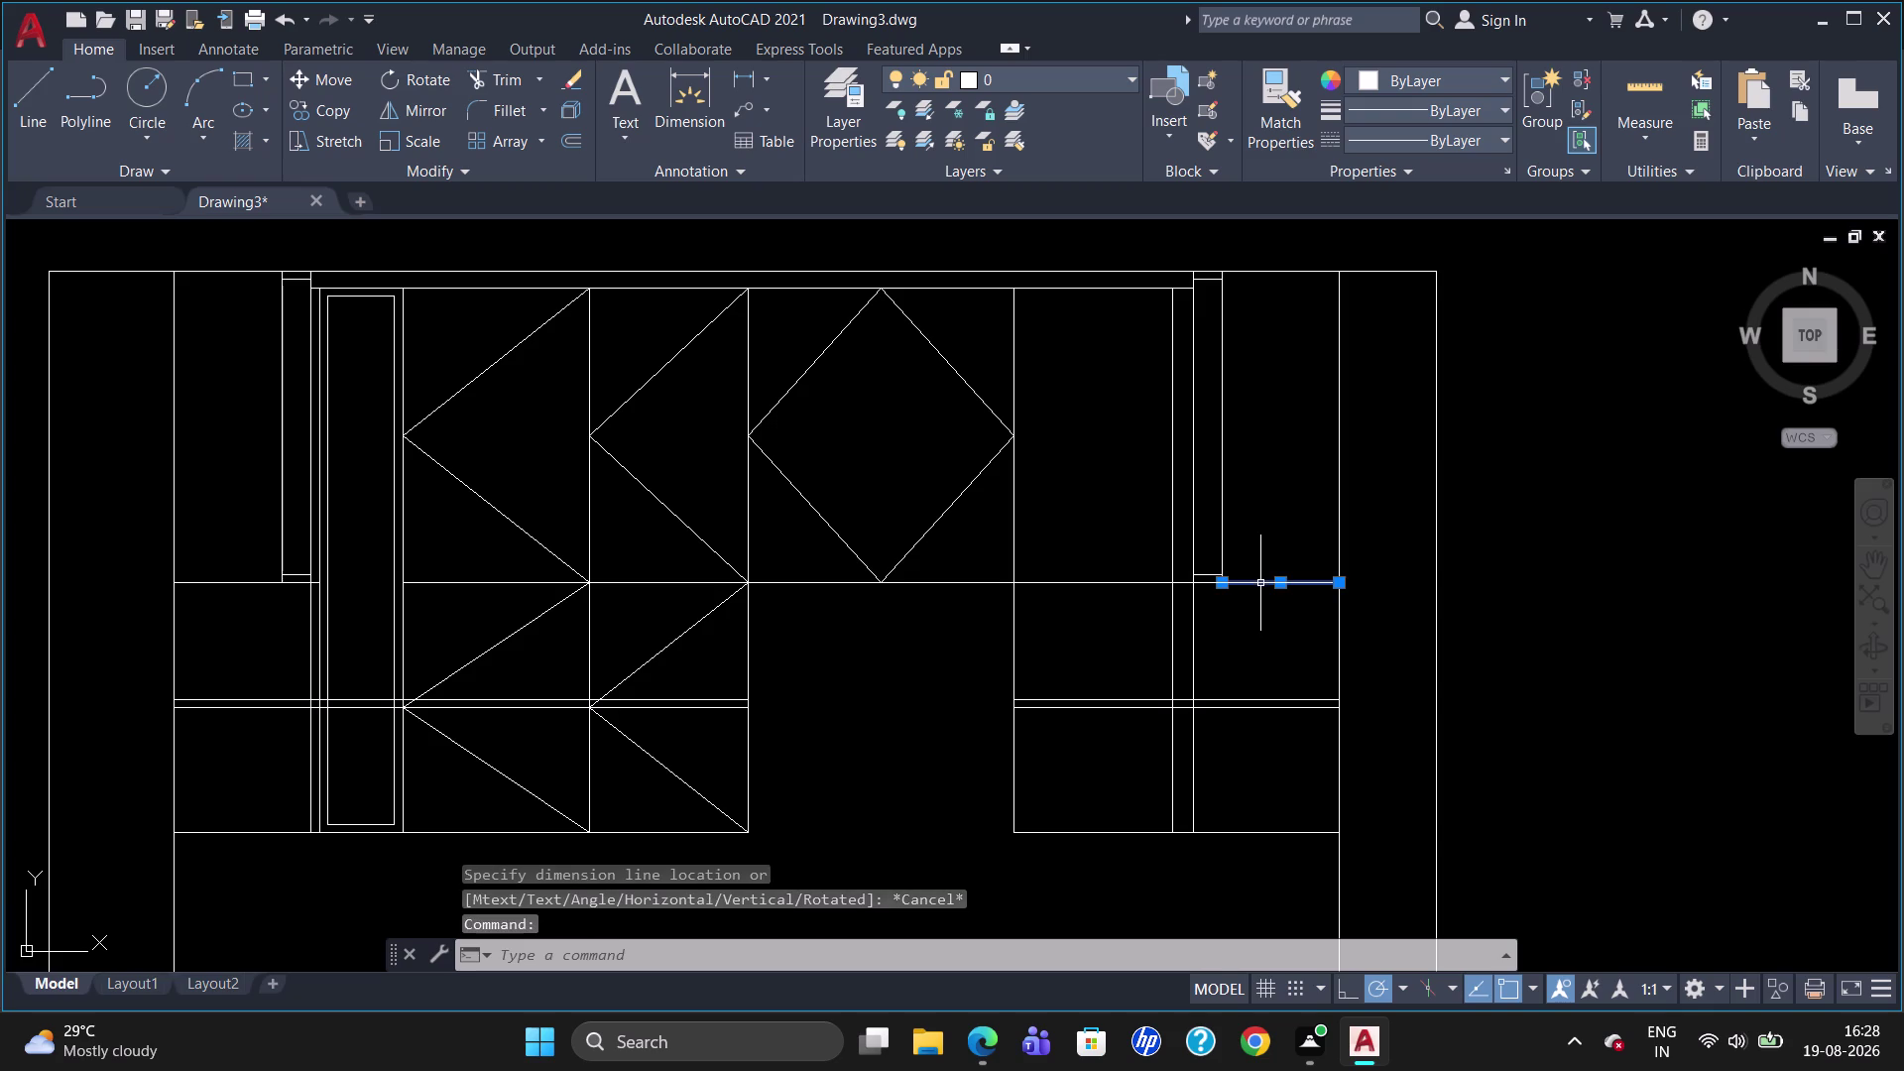
click(1148, 582)
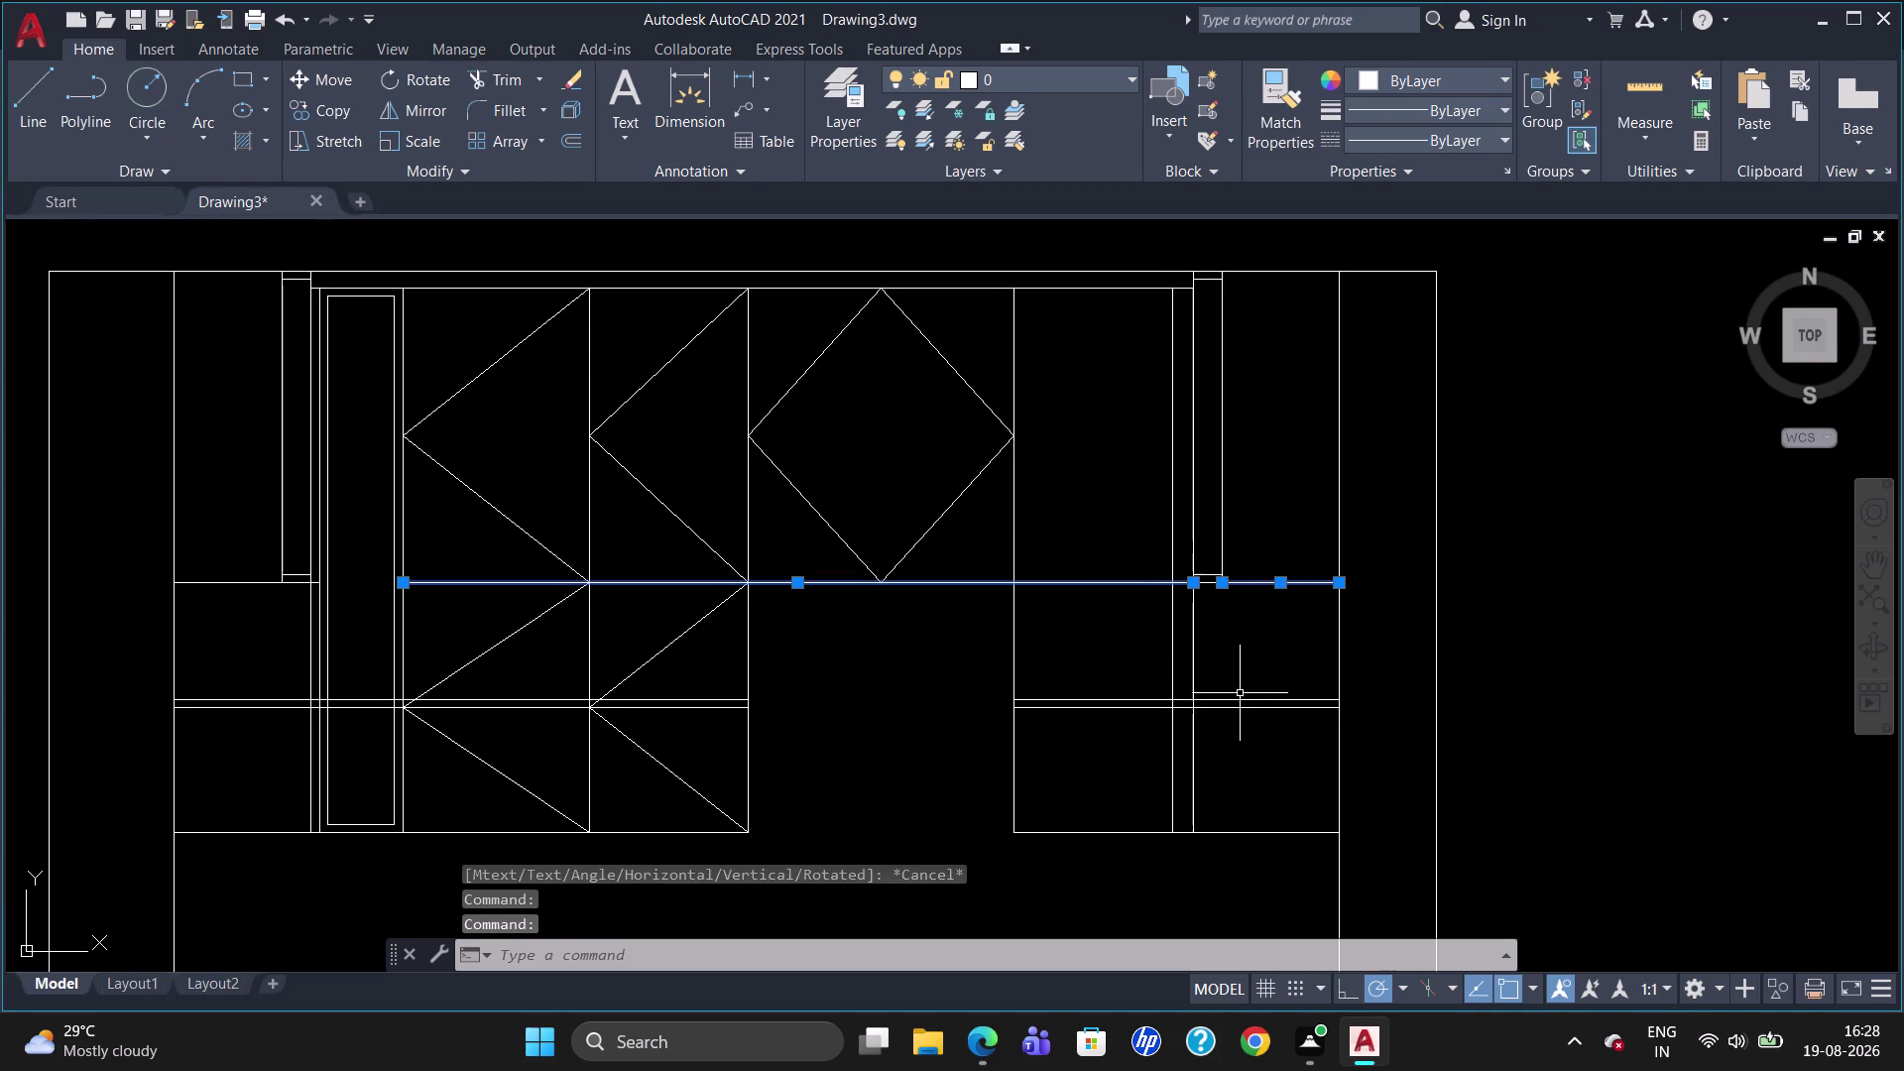
click(1243, 700)
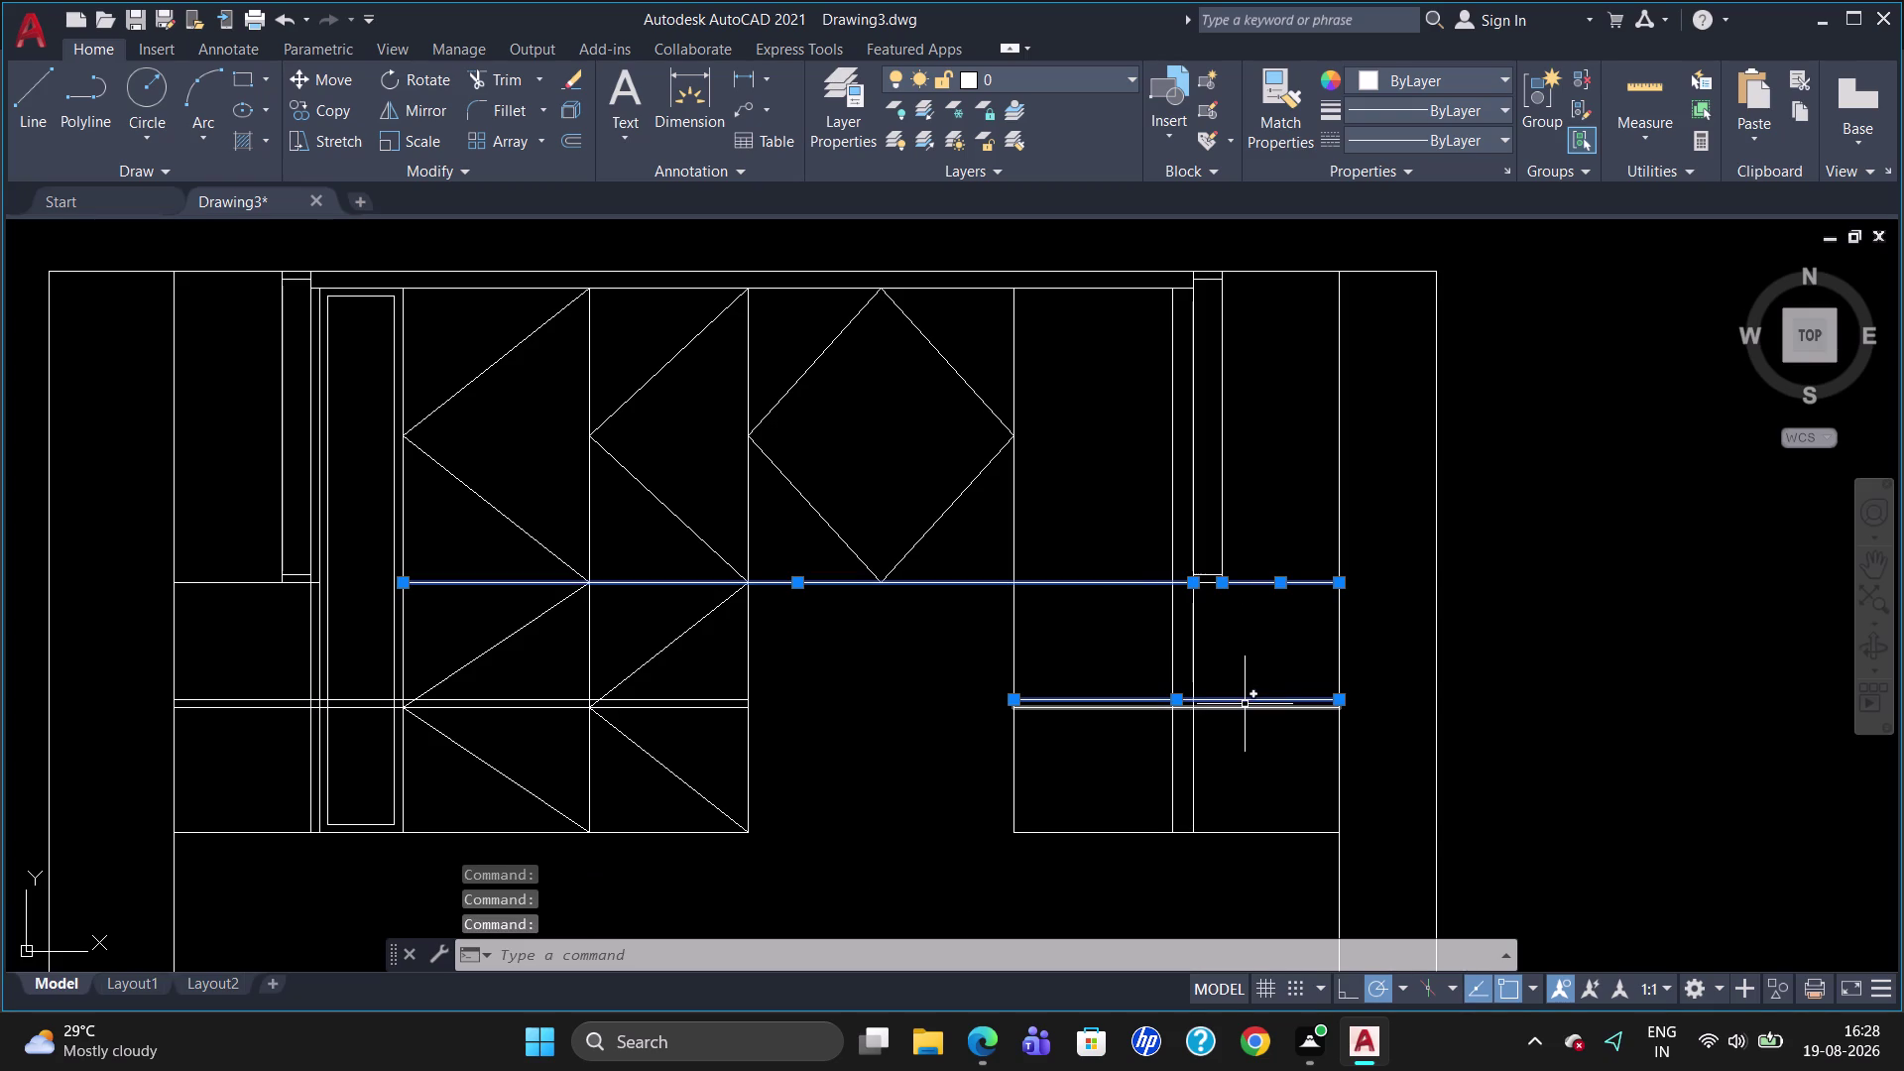
click(1245, 702)
click(1245, 709)
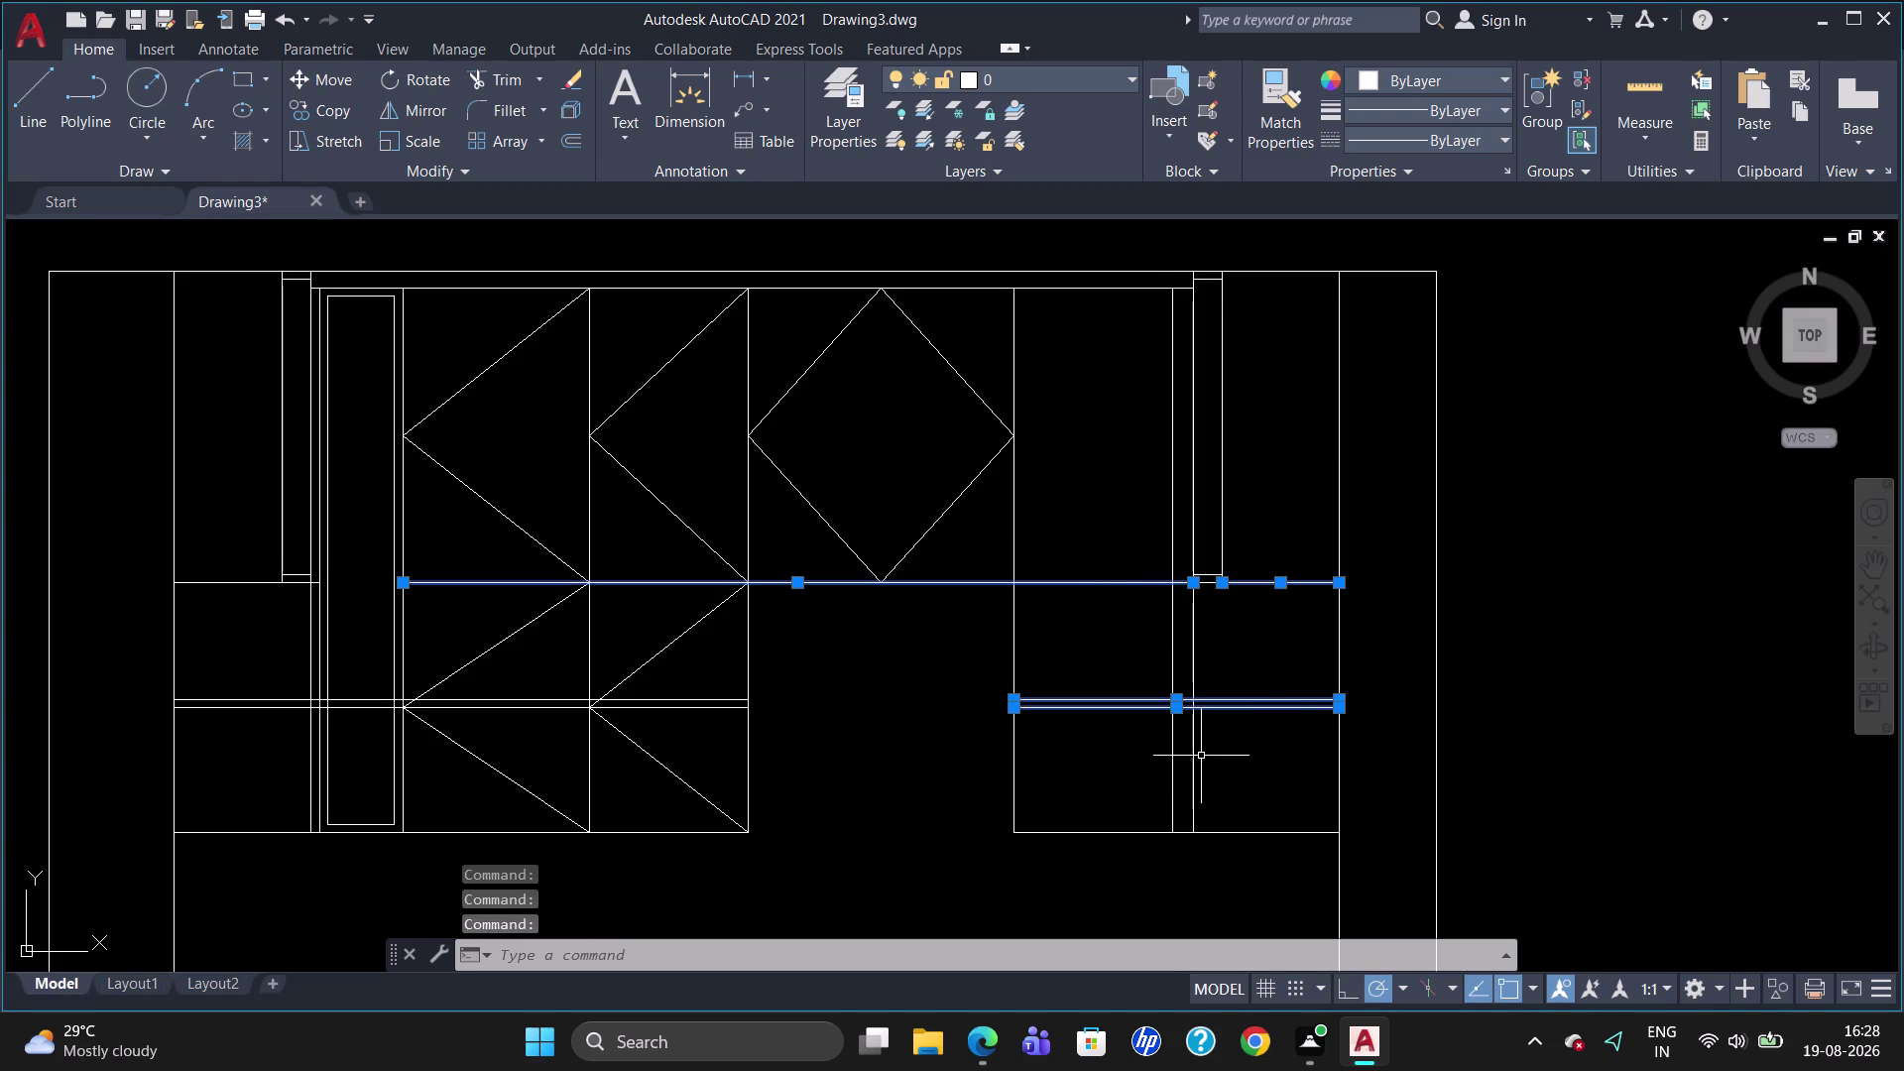
click(1196, 757)
click(1171, 764)
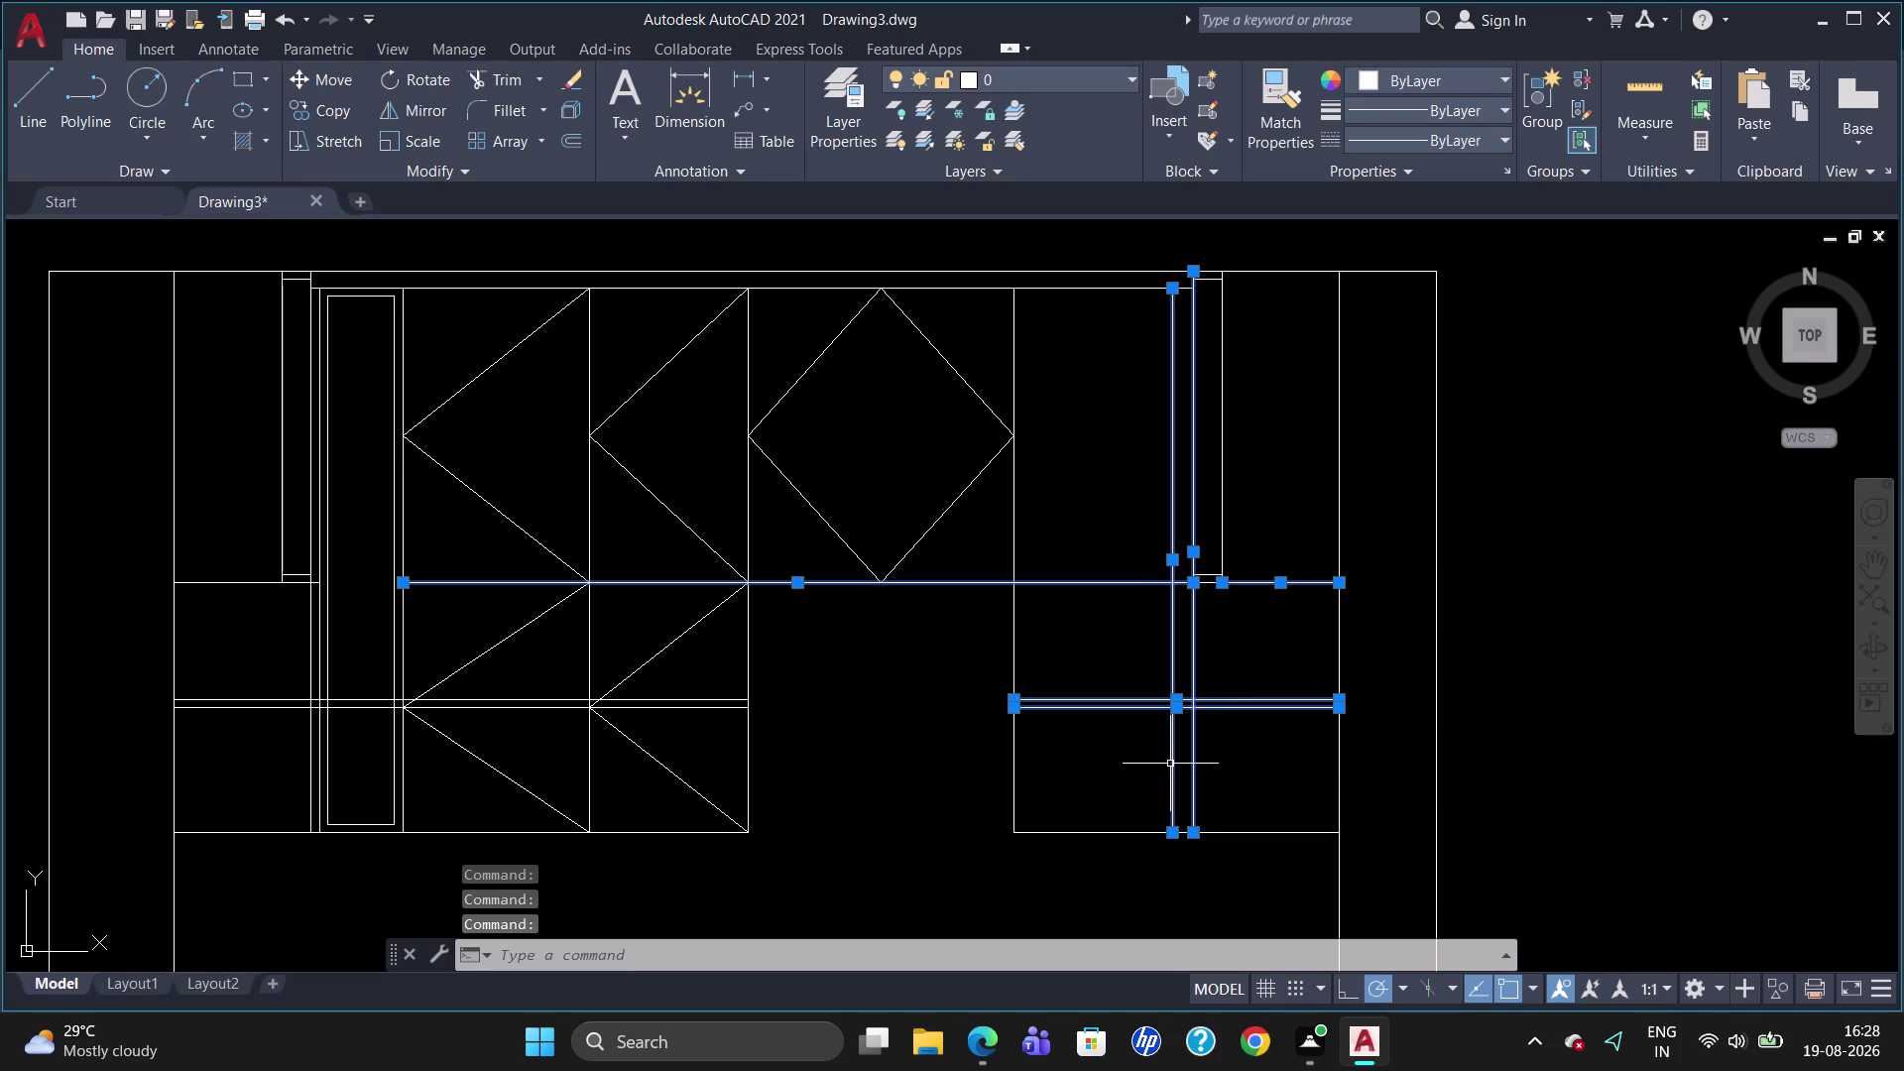
key(Escape)
key(Escape)
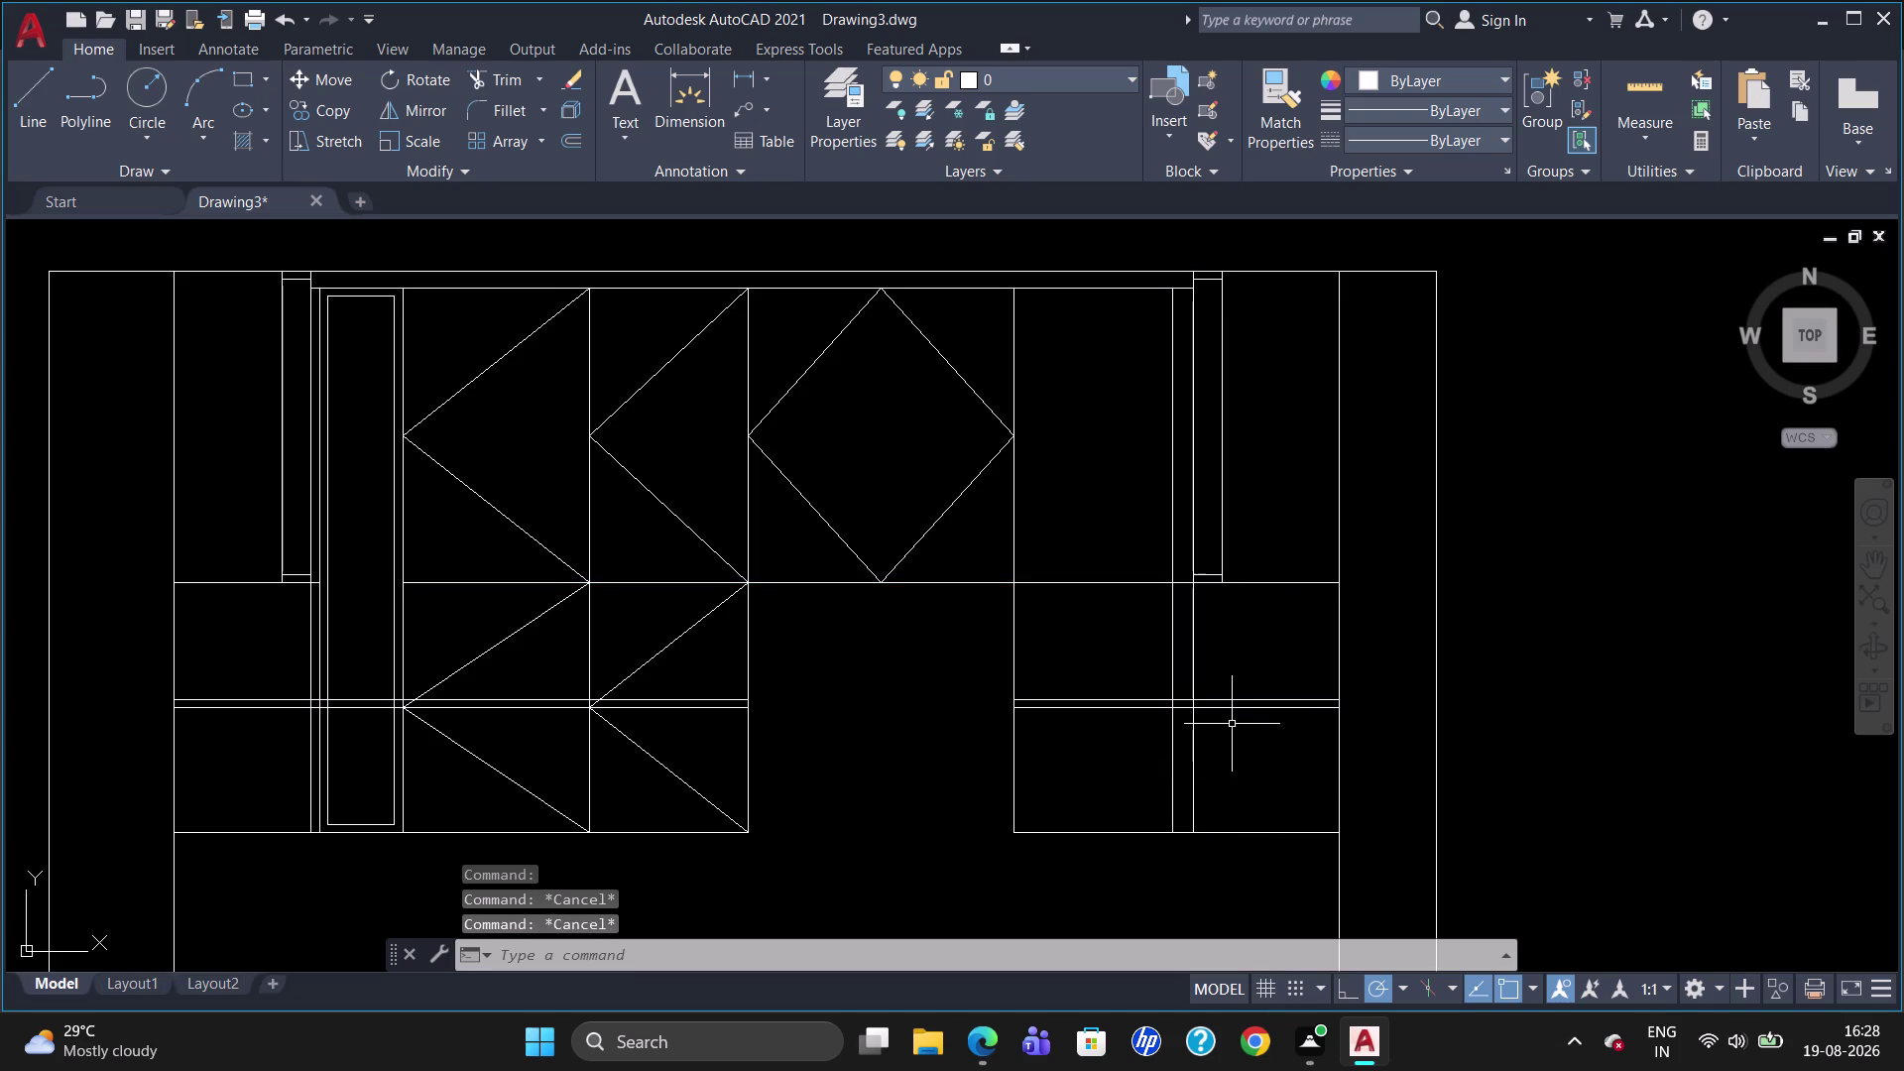
click(1235, 708)
Start a line at a point tracked 750 units from the divider corner.
click(1238, 701)
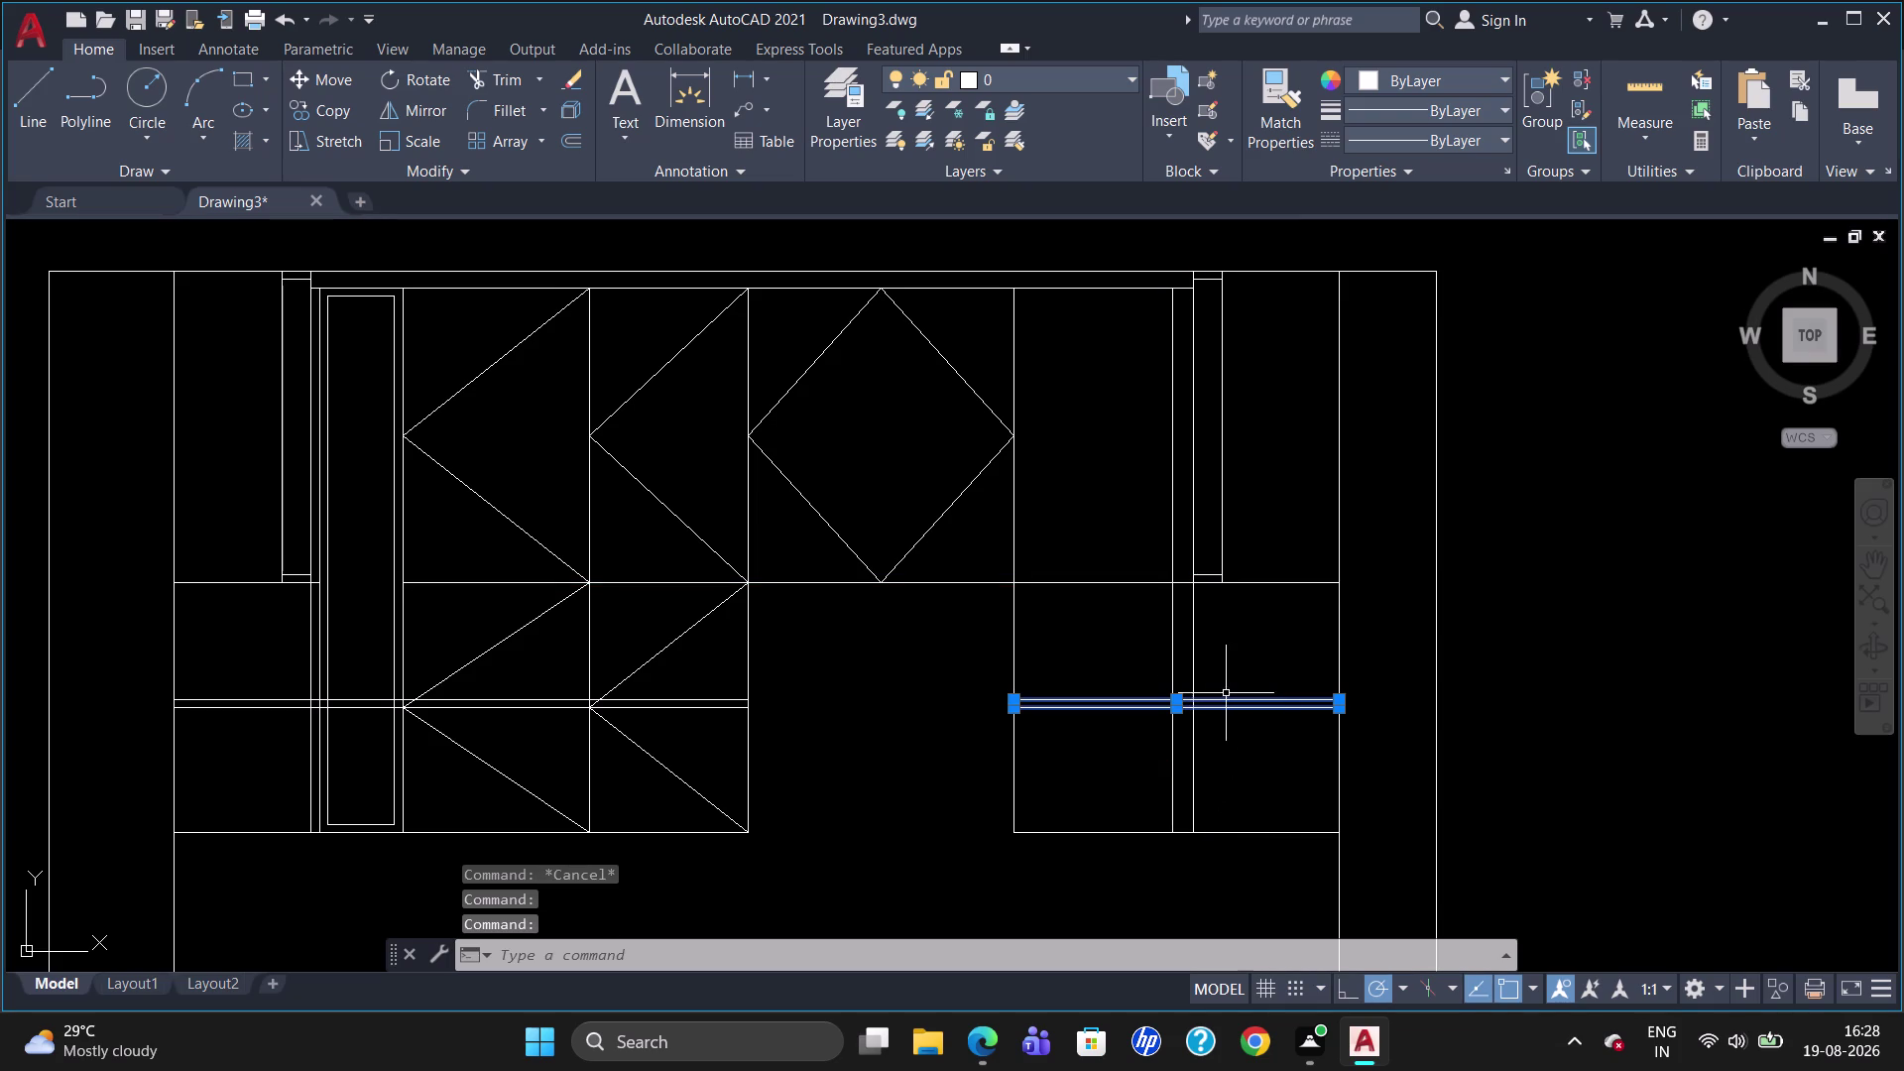
key(Escape)
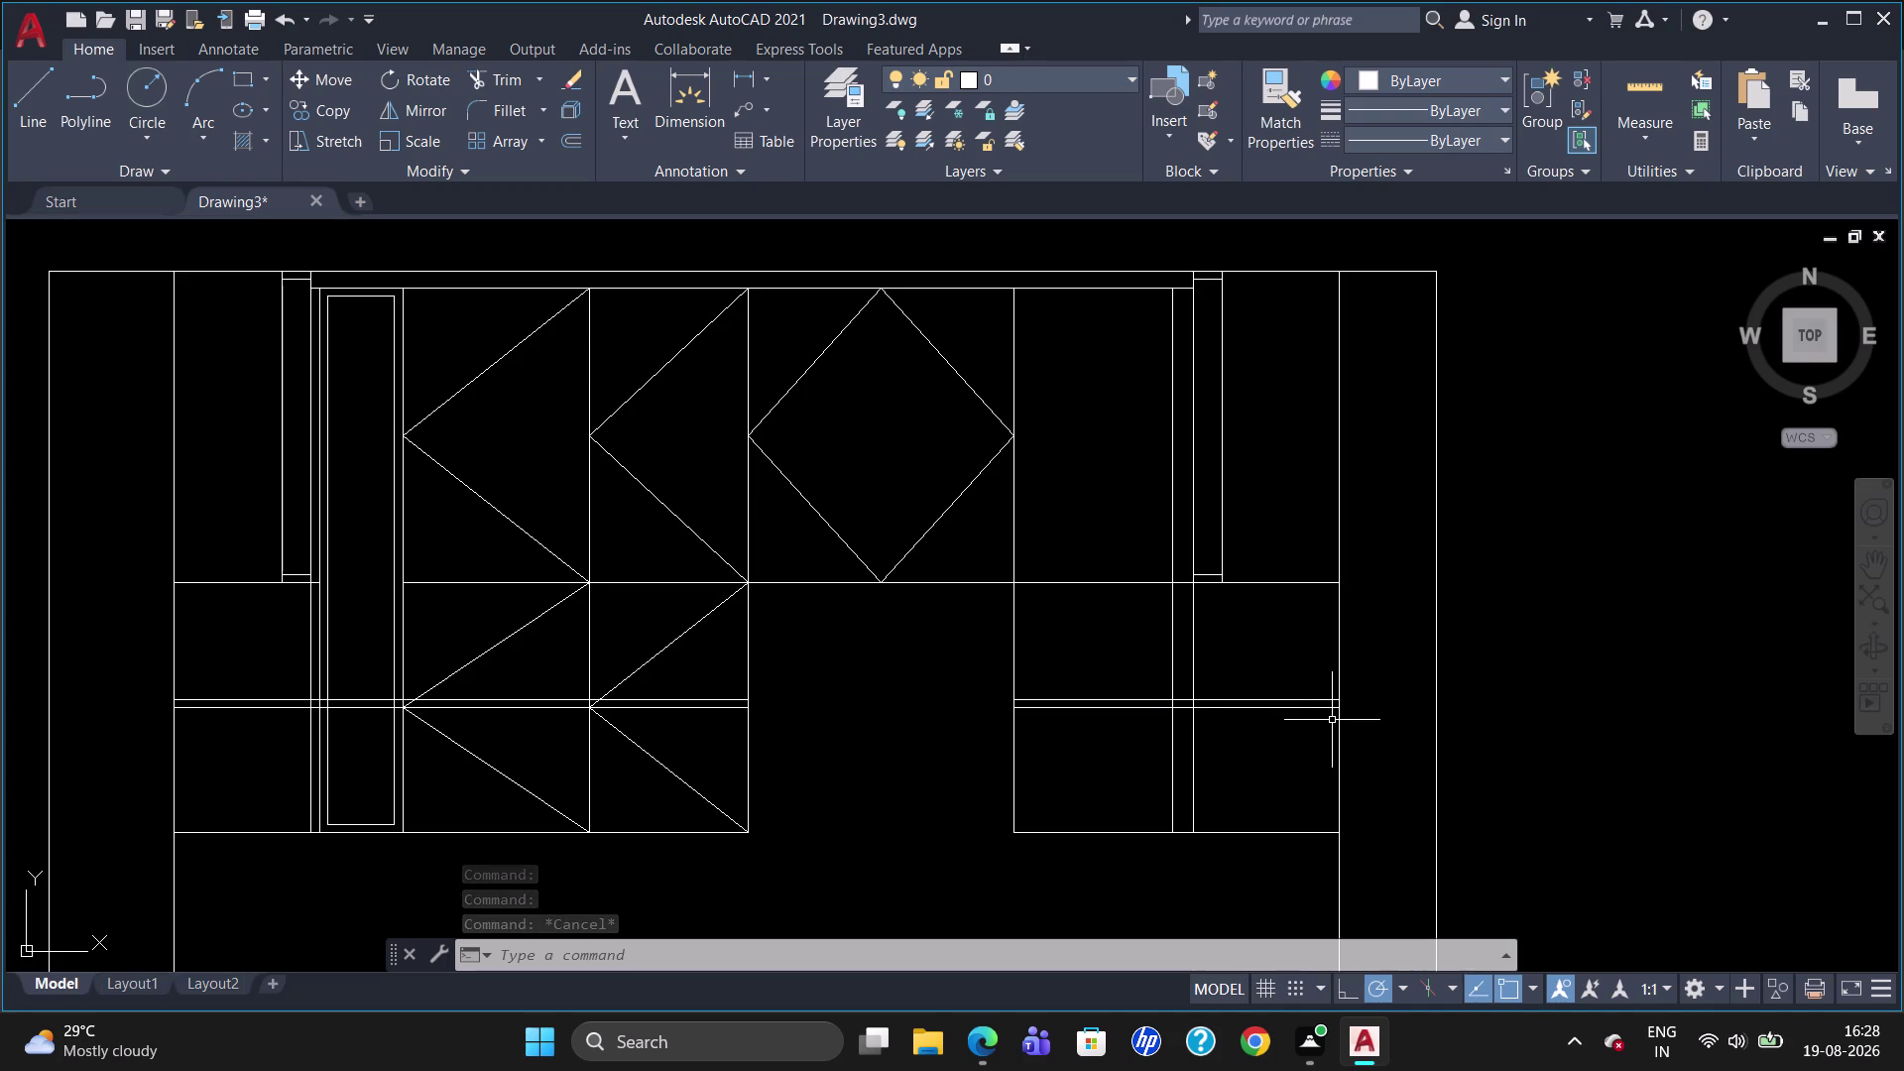
key(t)
key(BackSpace)
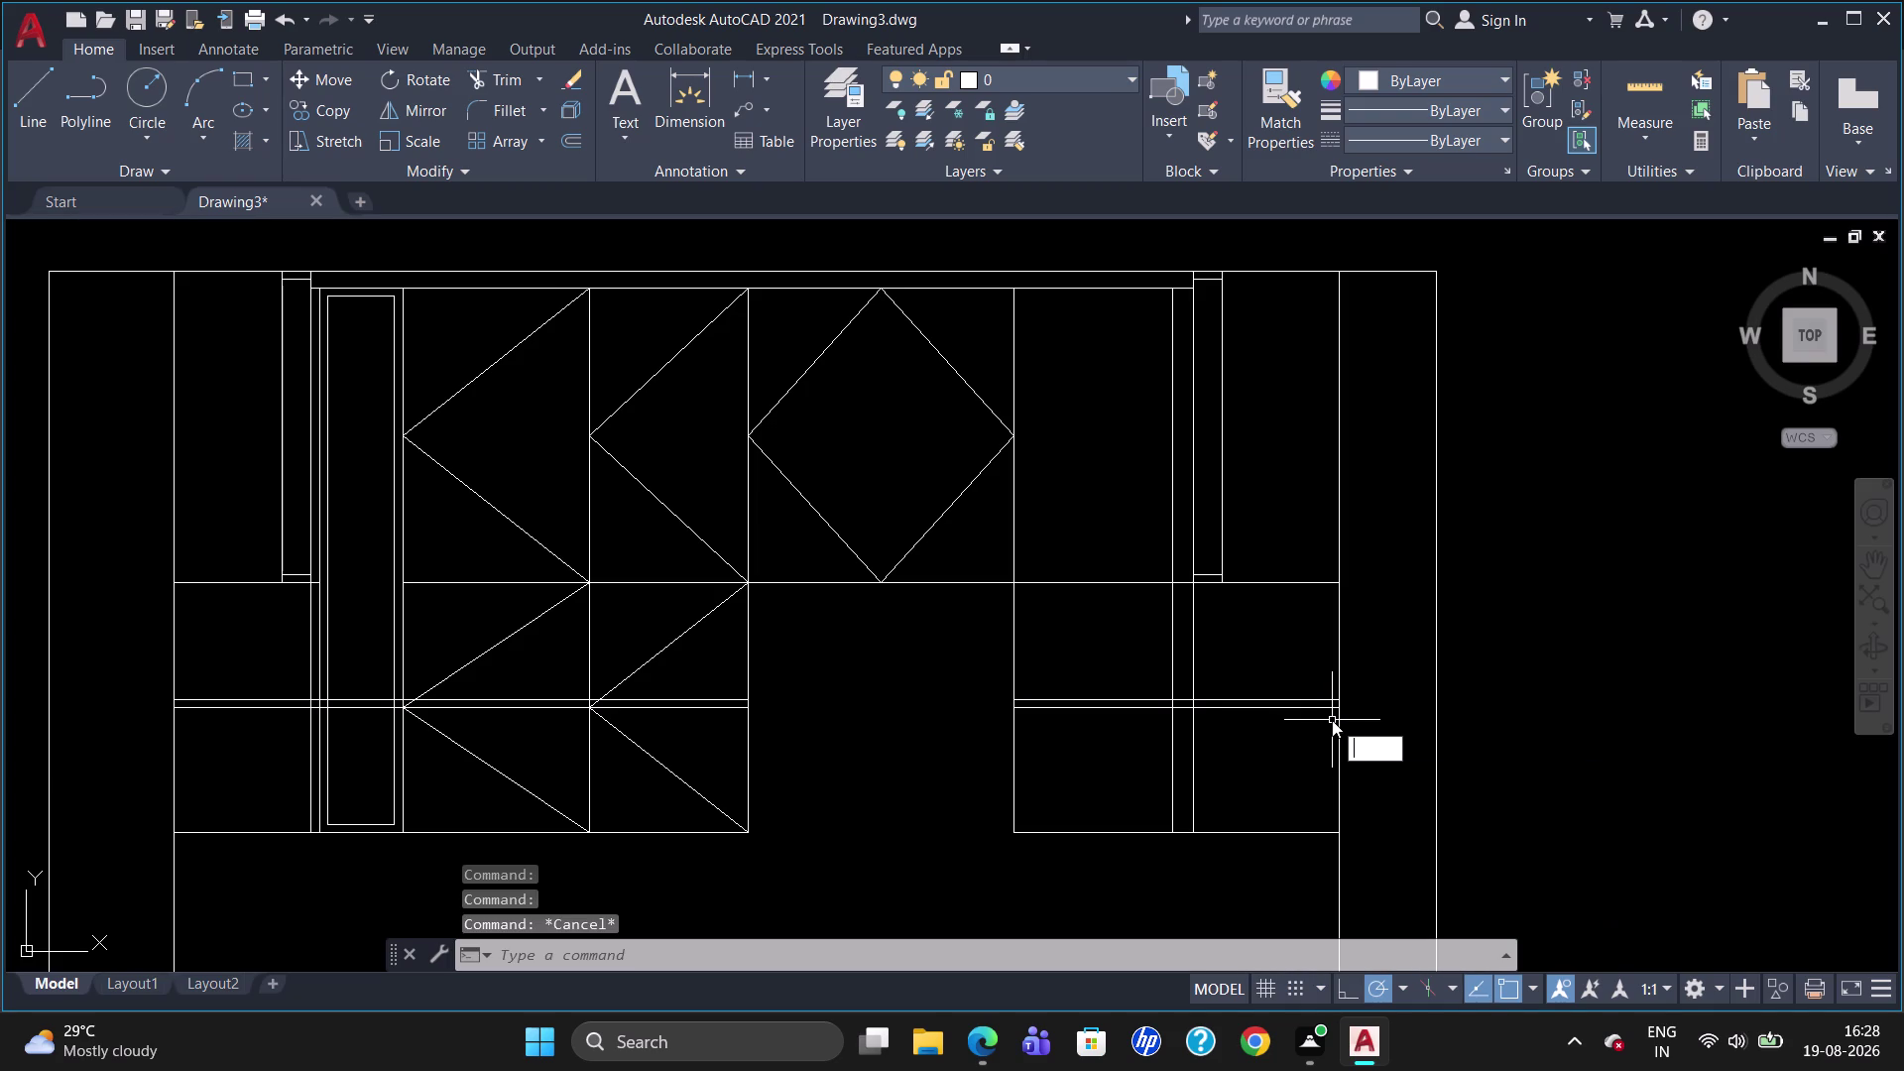
key(l)
key(Return)
key(t)
key(k)
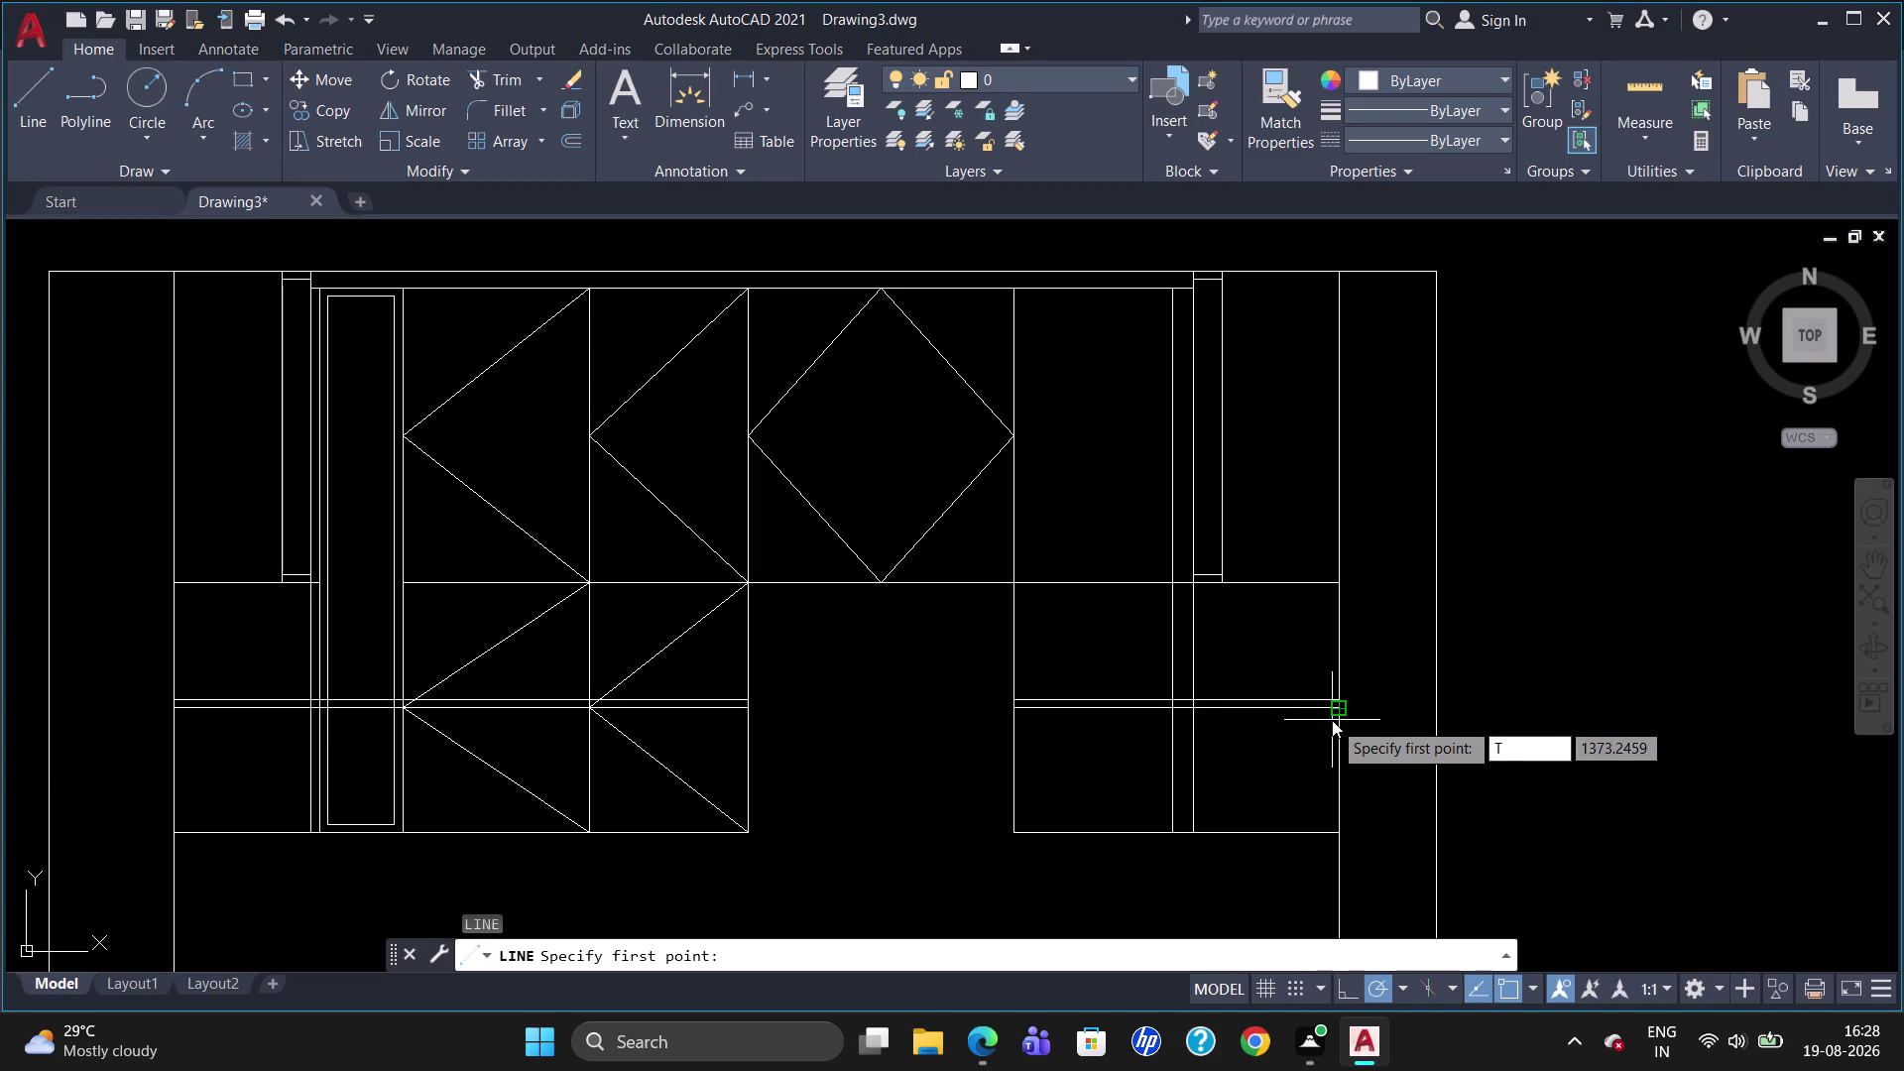
key(Return)
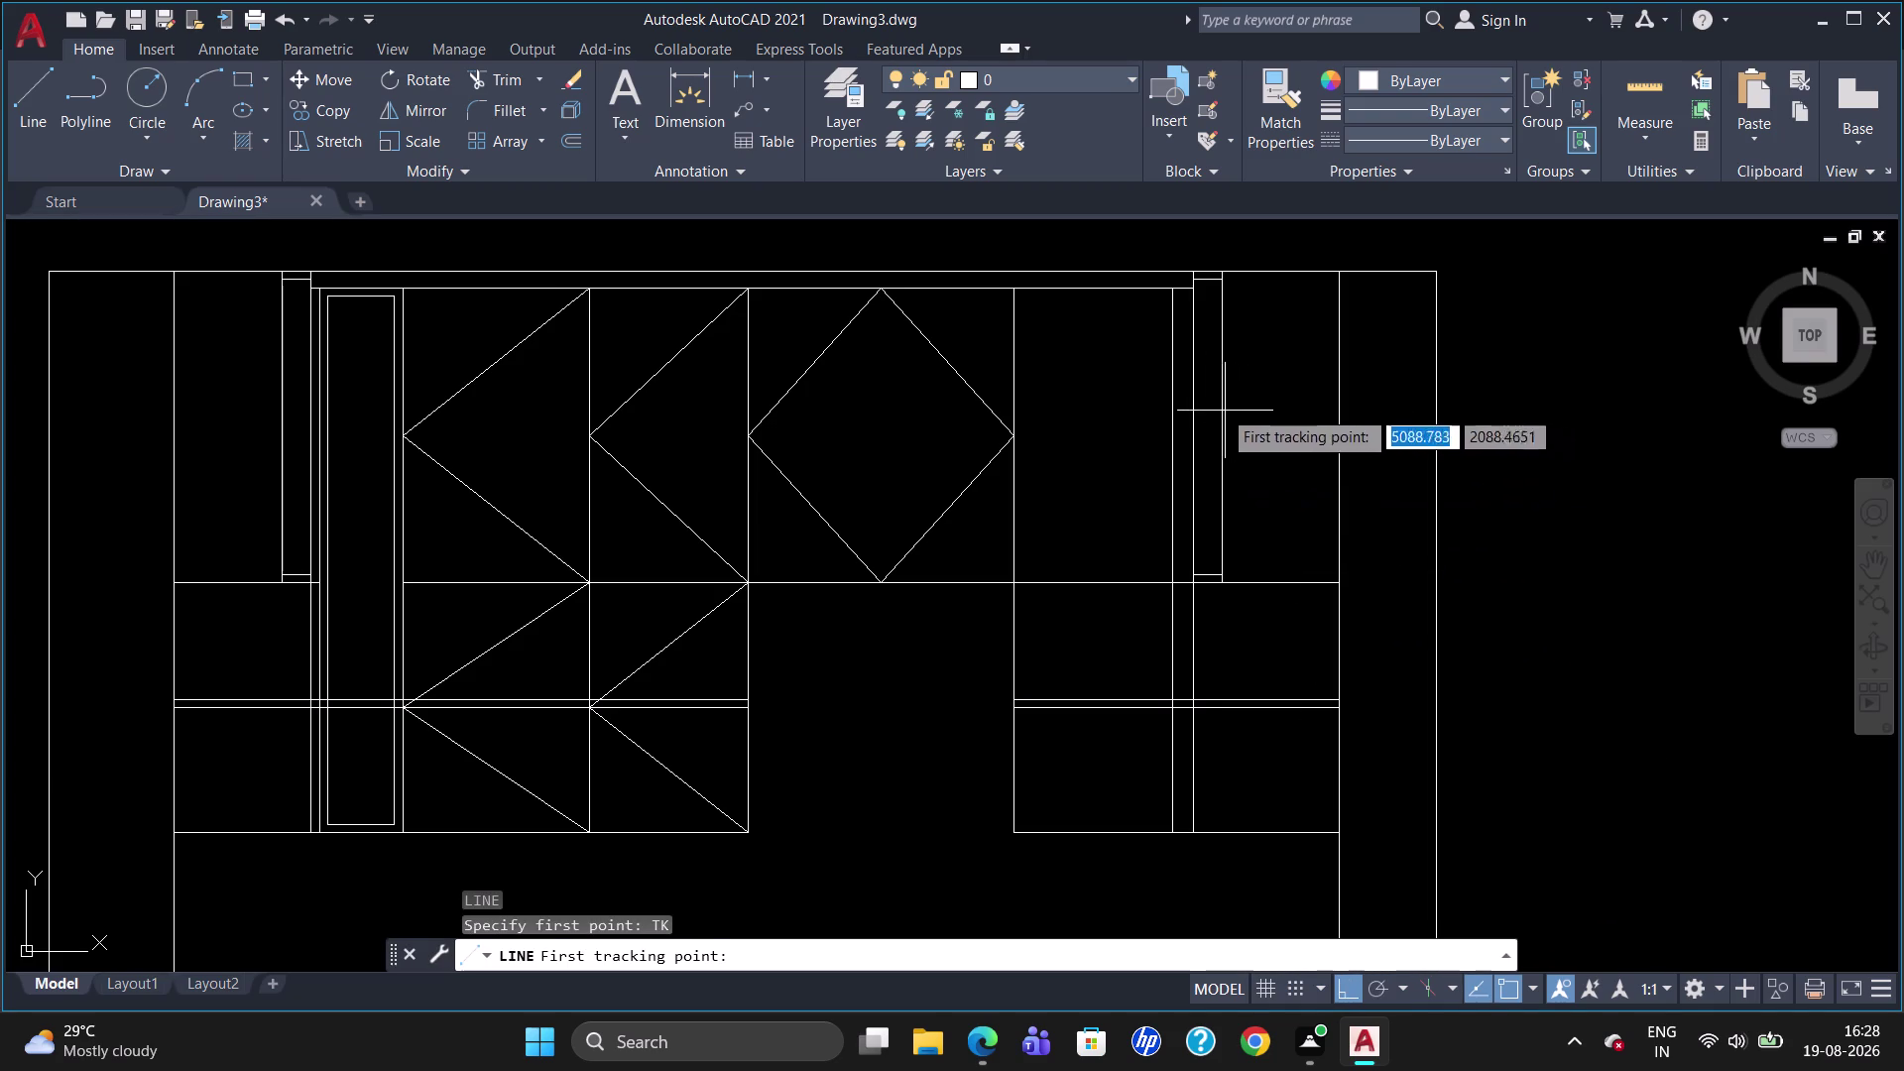
drag(1189, 293, 1190, 309)
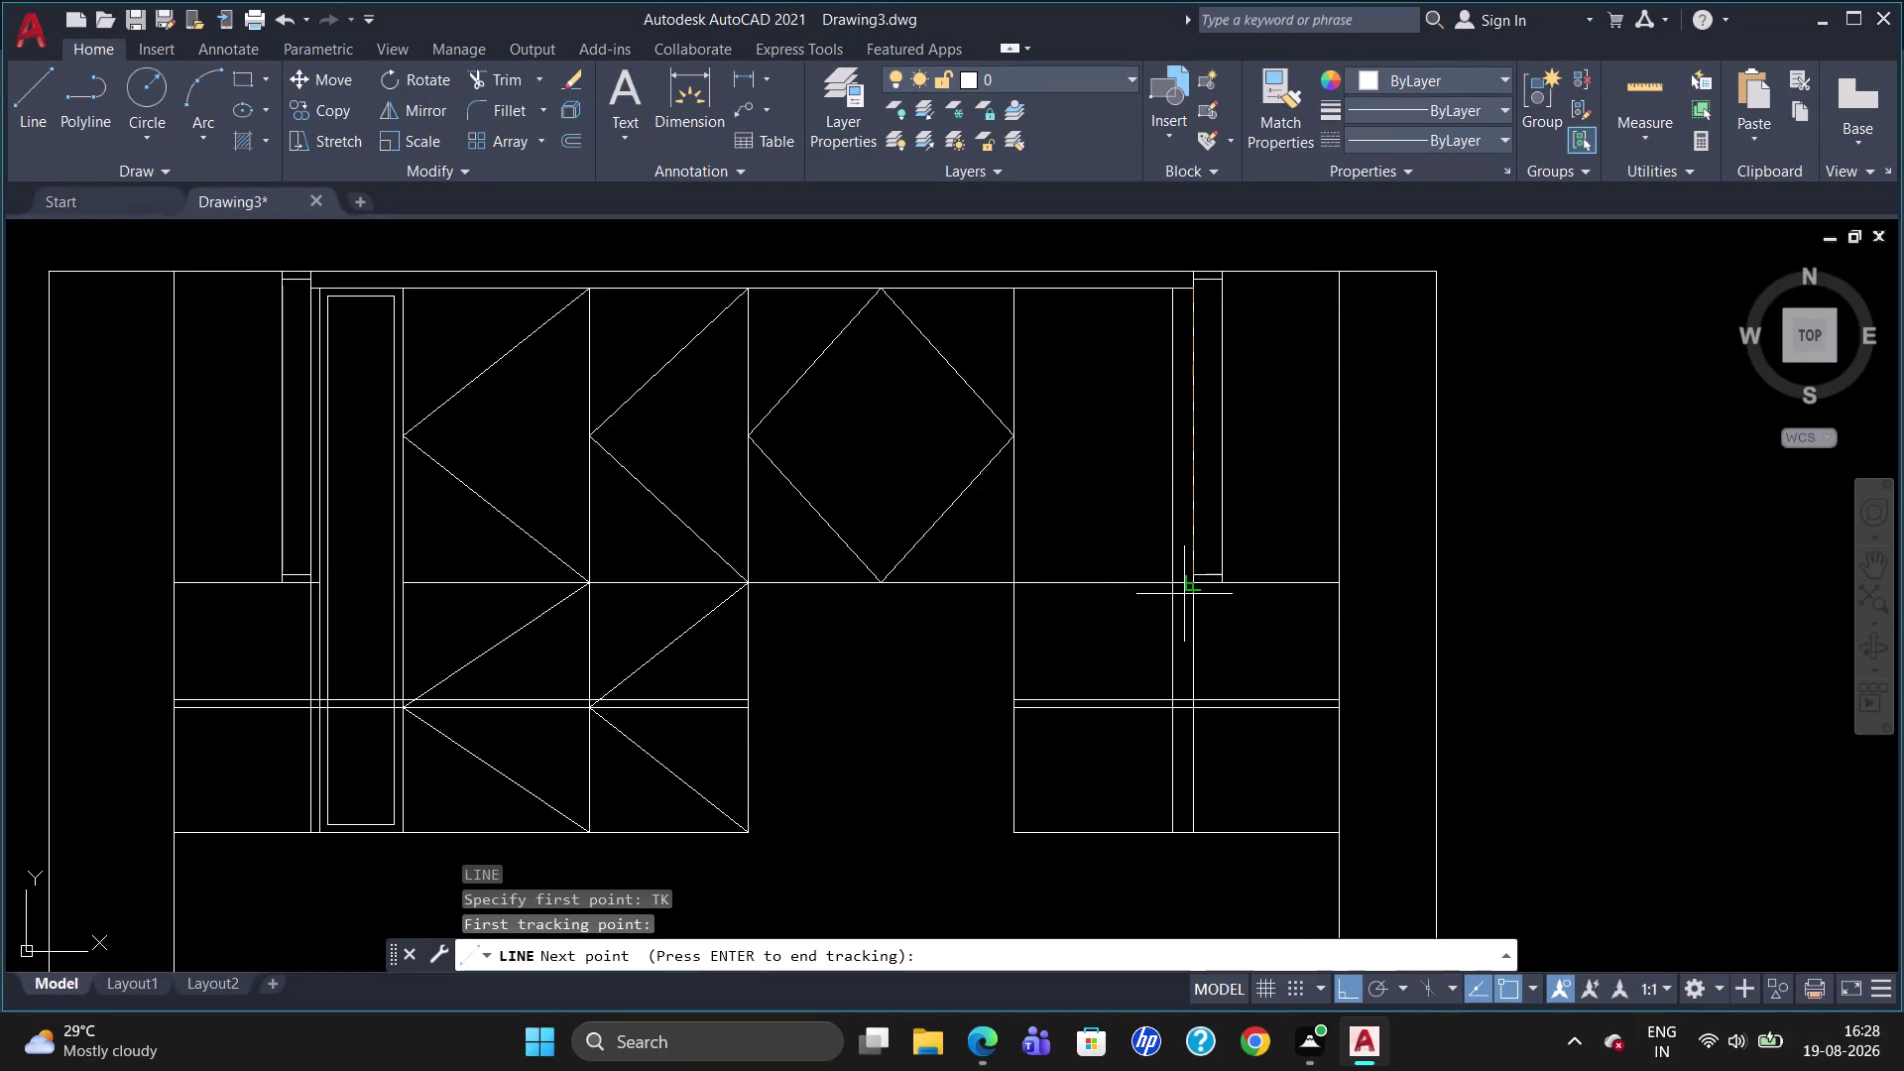
text(750)
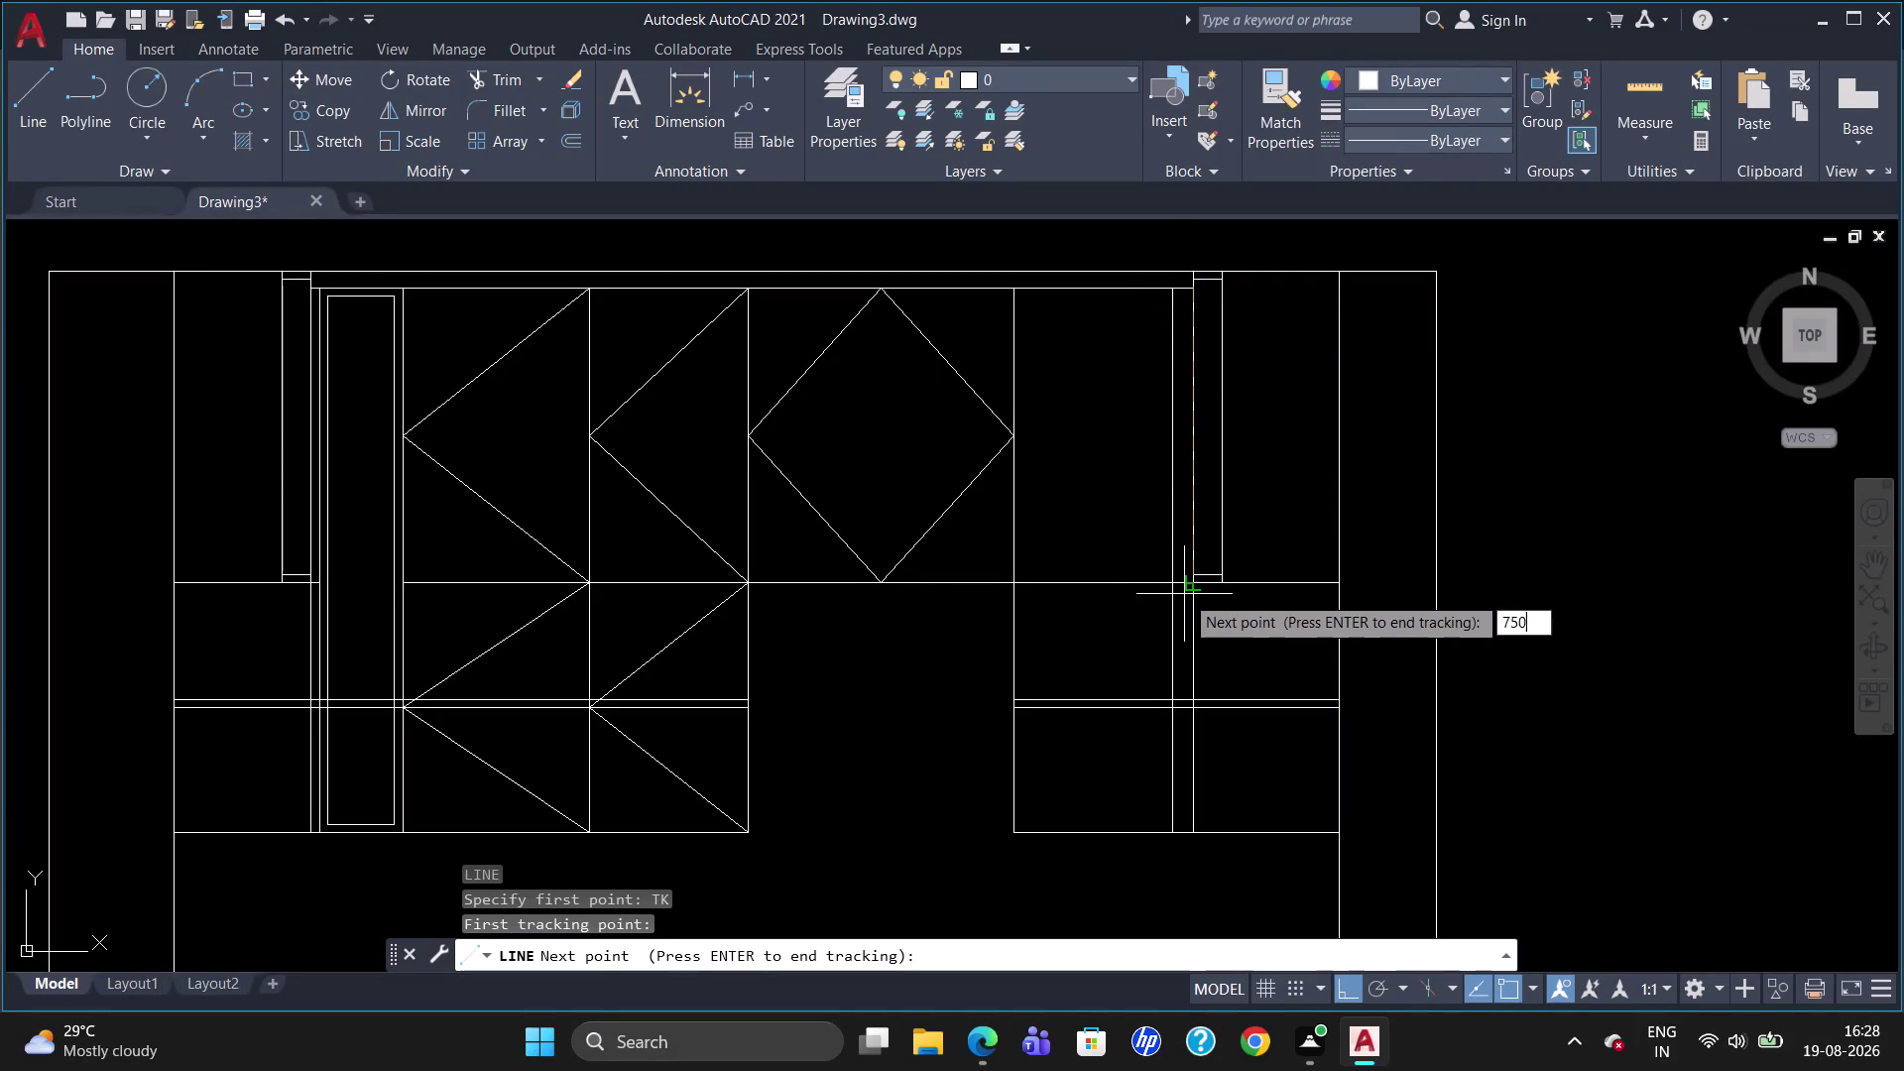
key(Return)
key(Return)
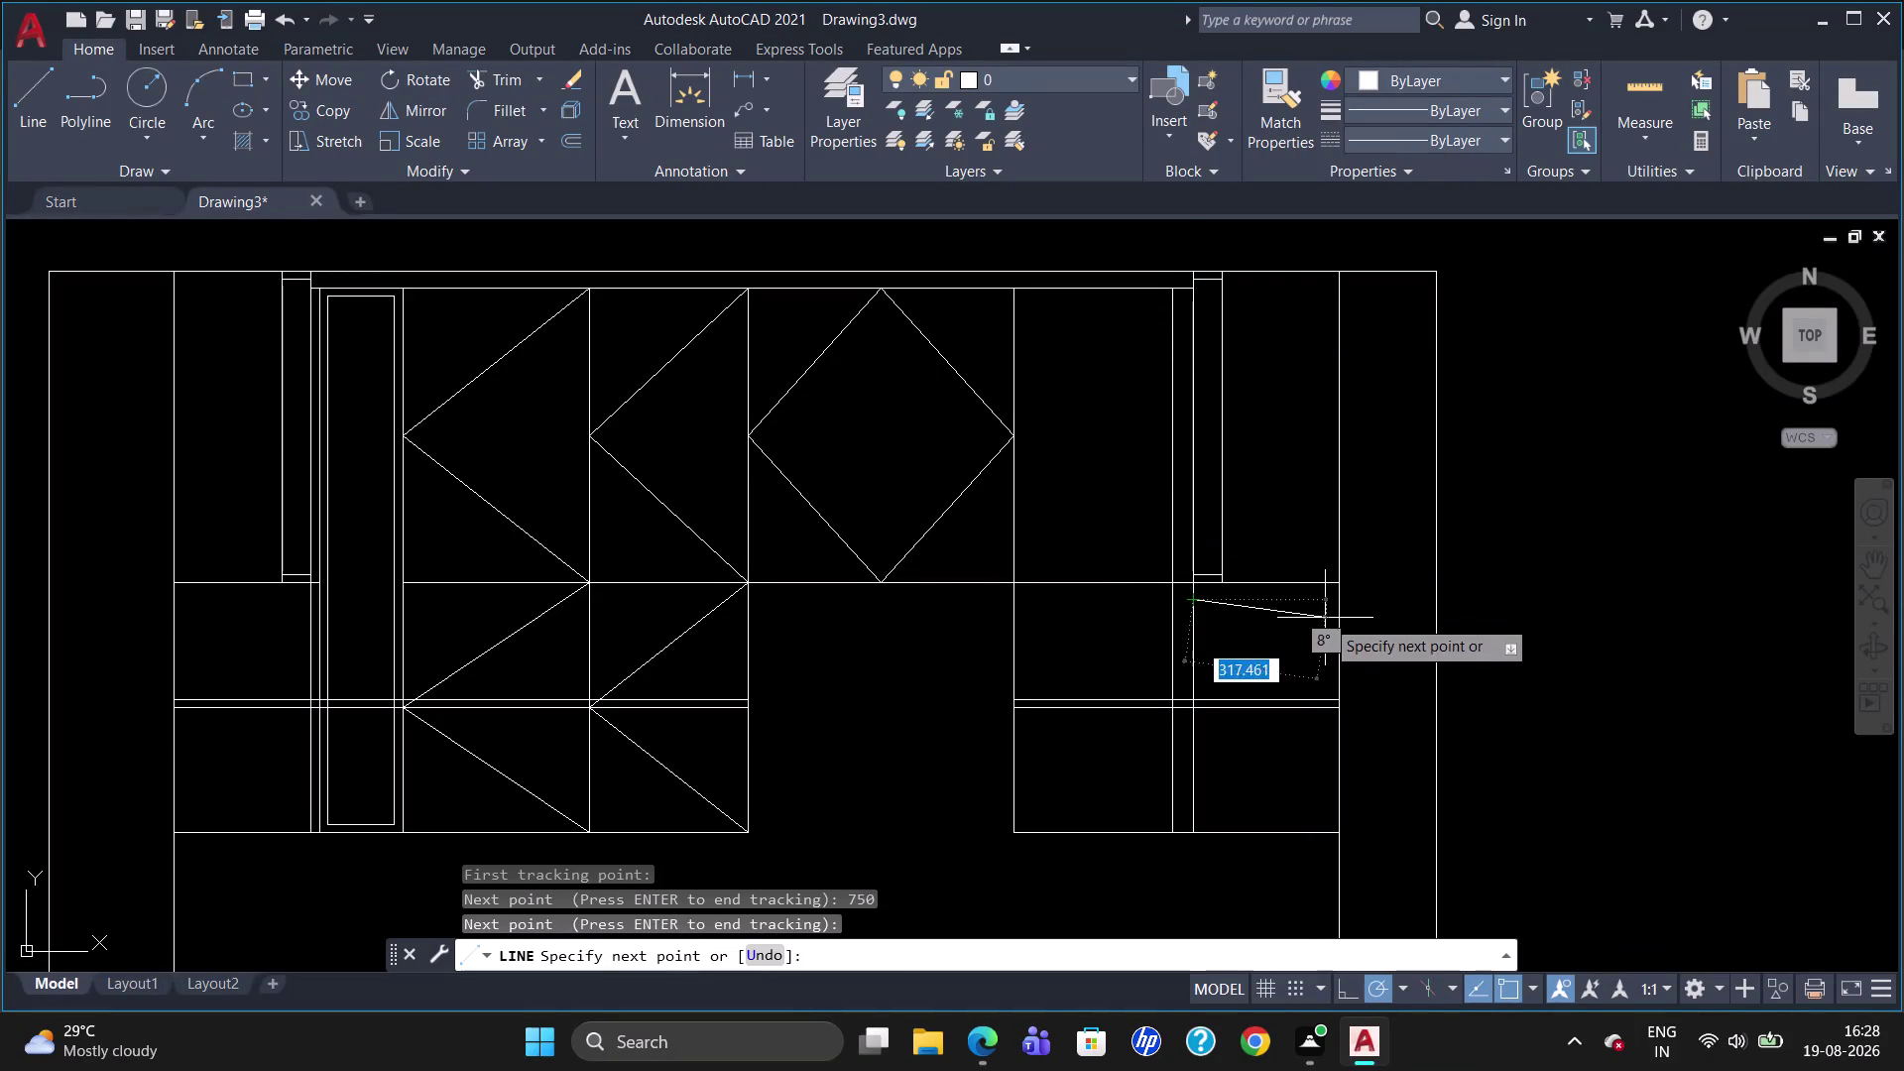
Finish the horizontal line at the right cabinet edge.
click(1350, 599)
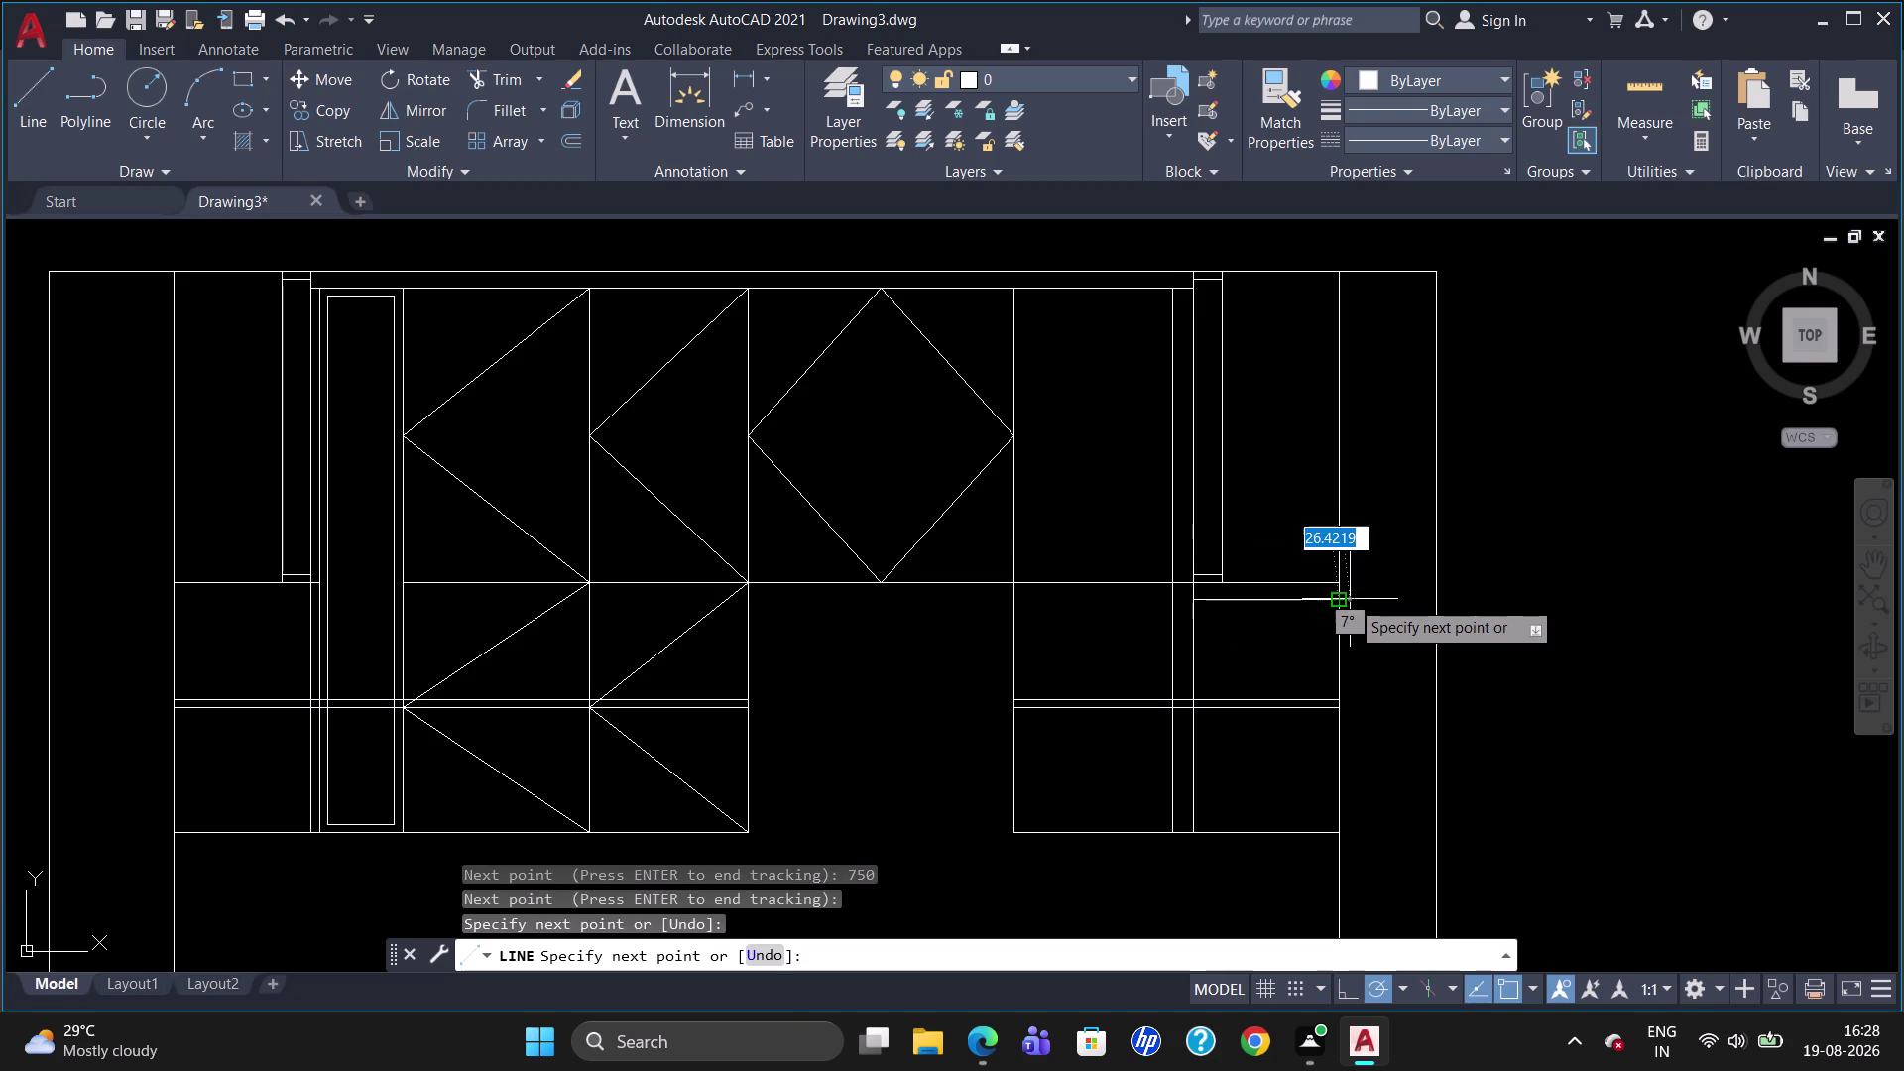
key(Escape)
key(l)
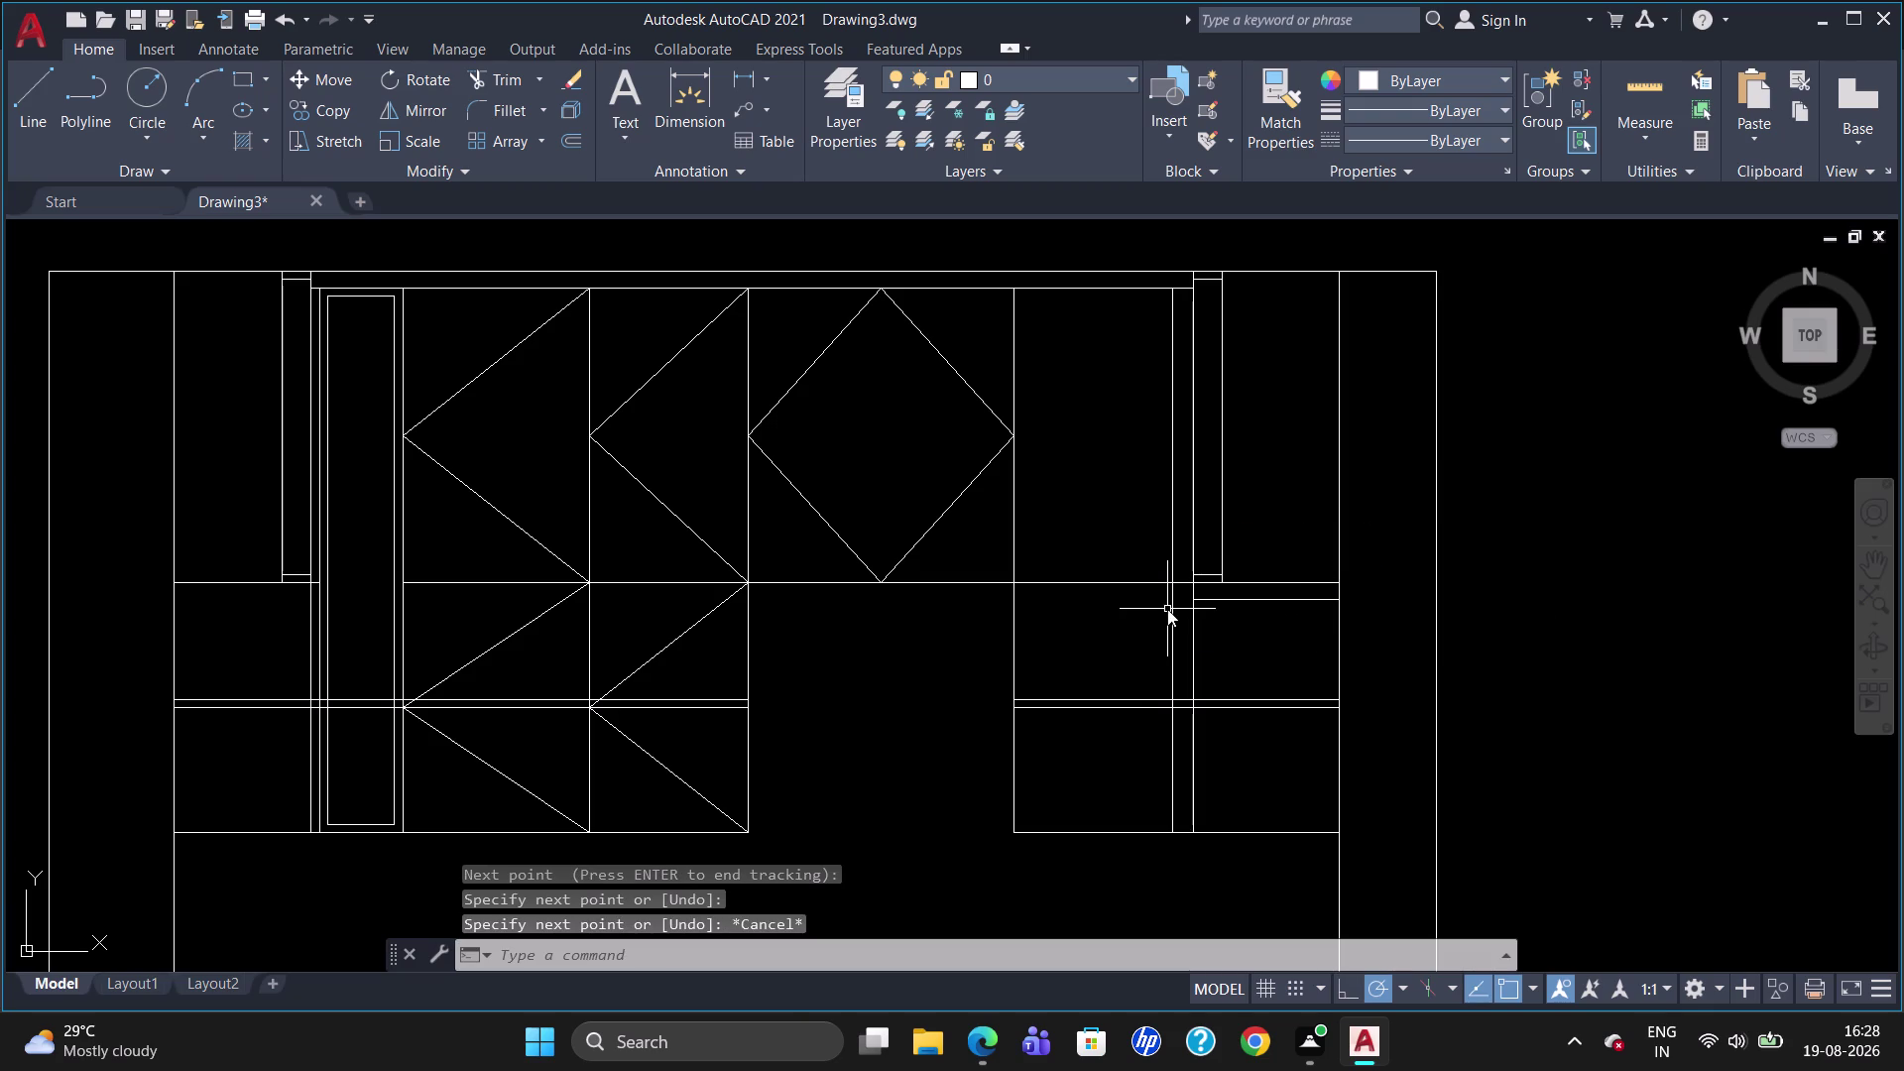
key(Return)
Draw the line's left portion from the divider to the left cabinet edge.
click(1195, 597)
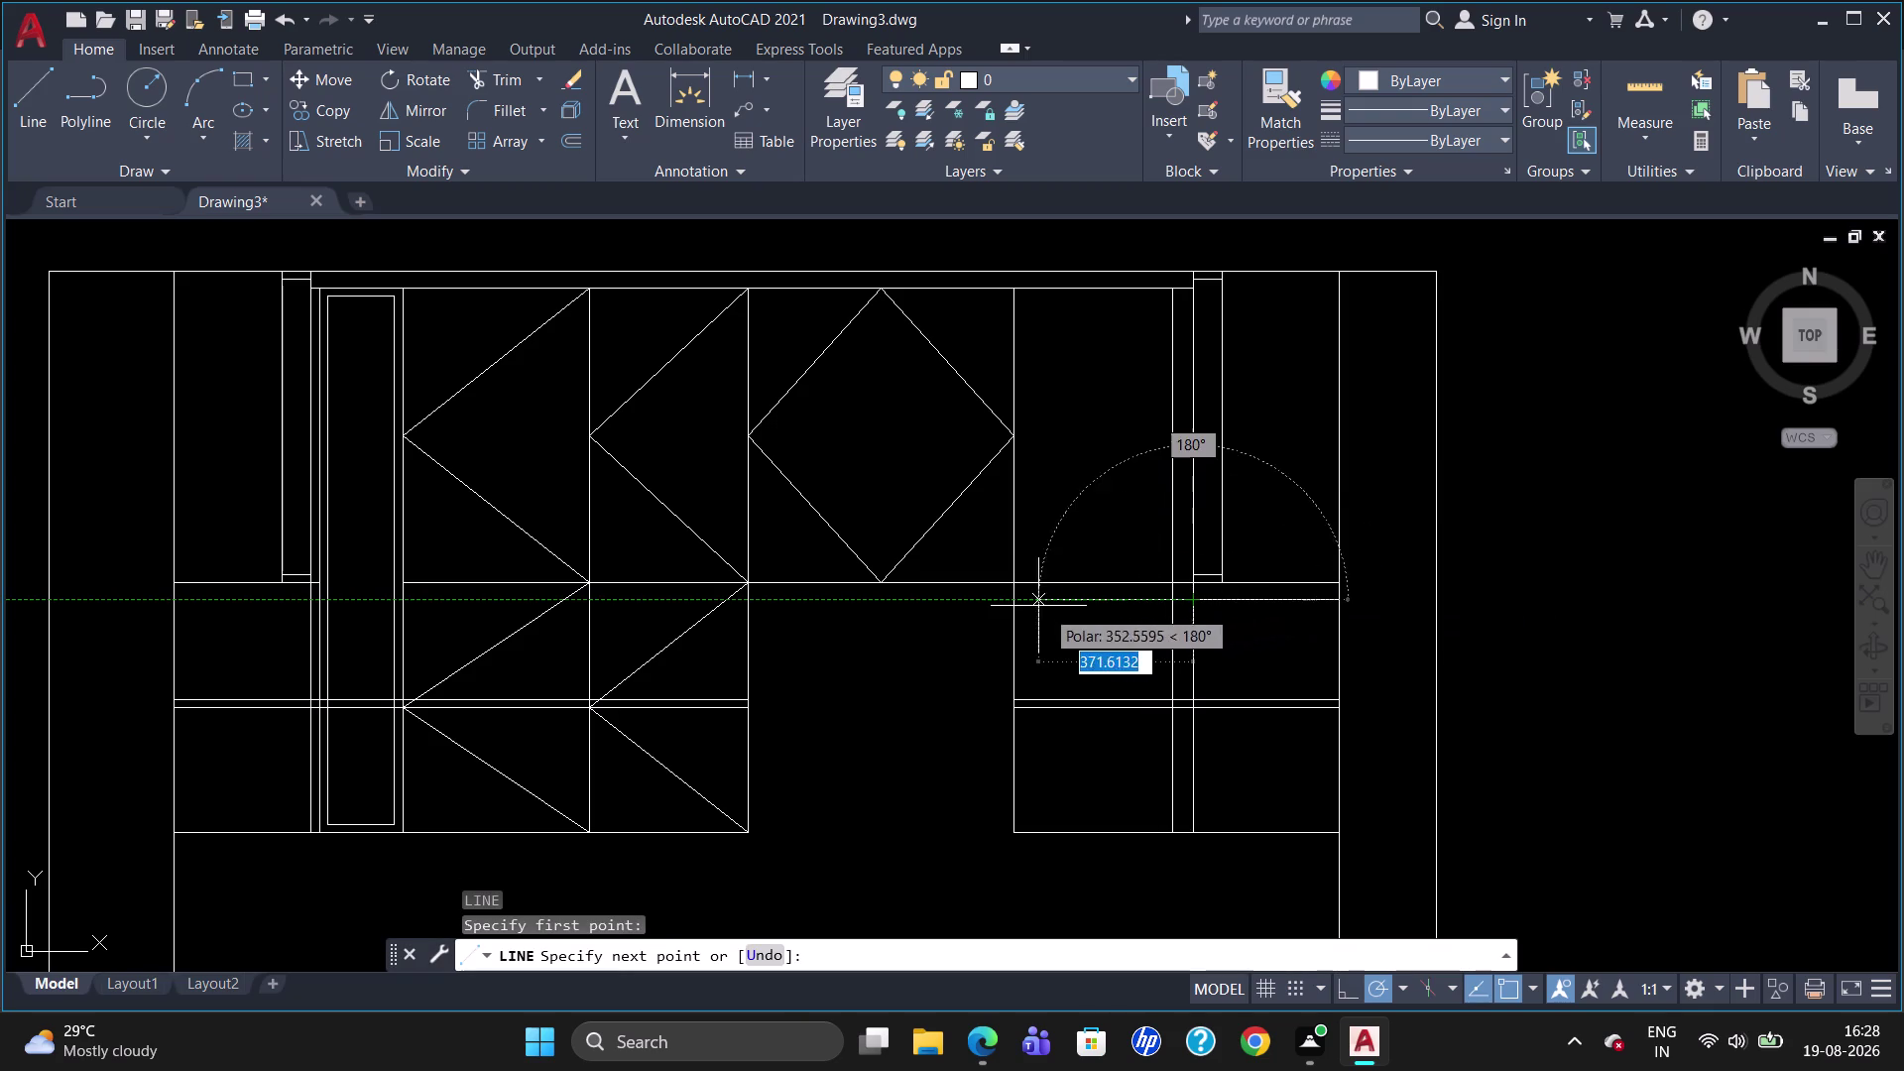
click(1016, 602)
key(Escape)
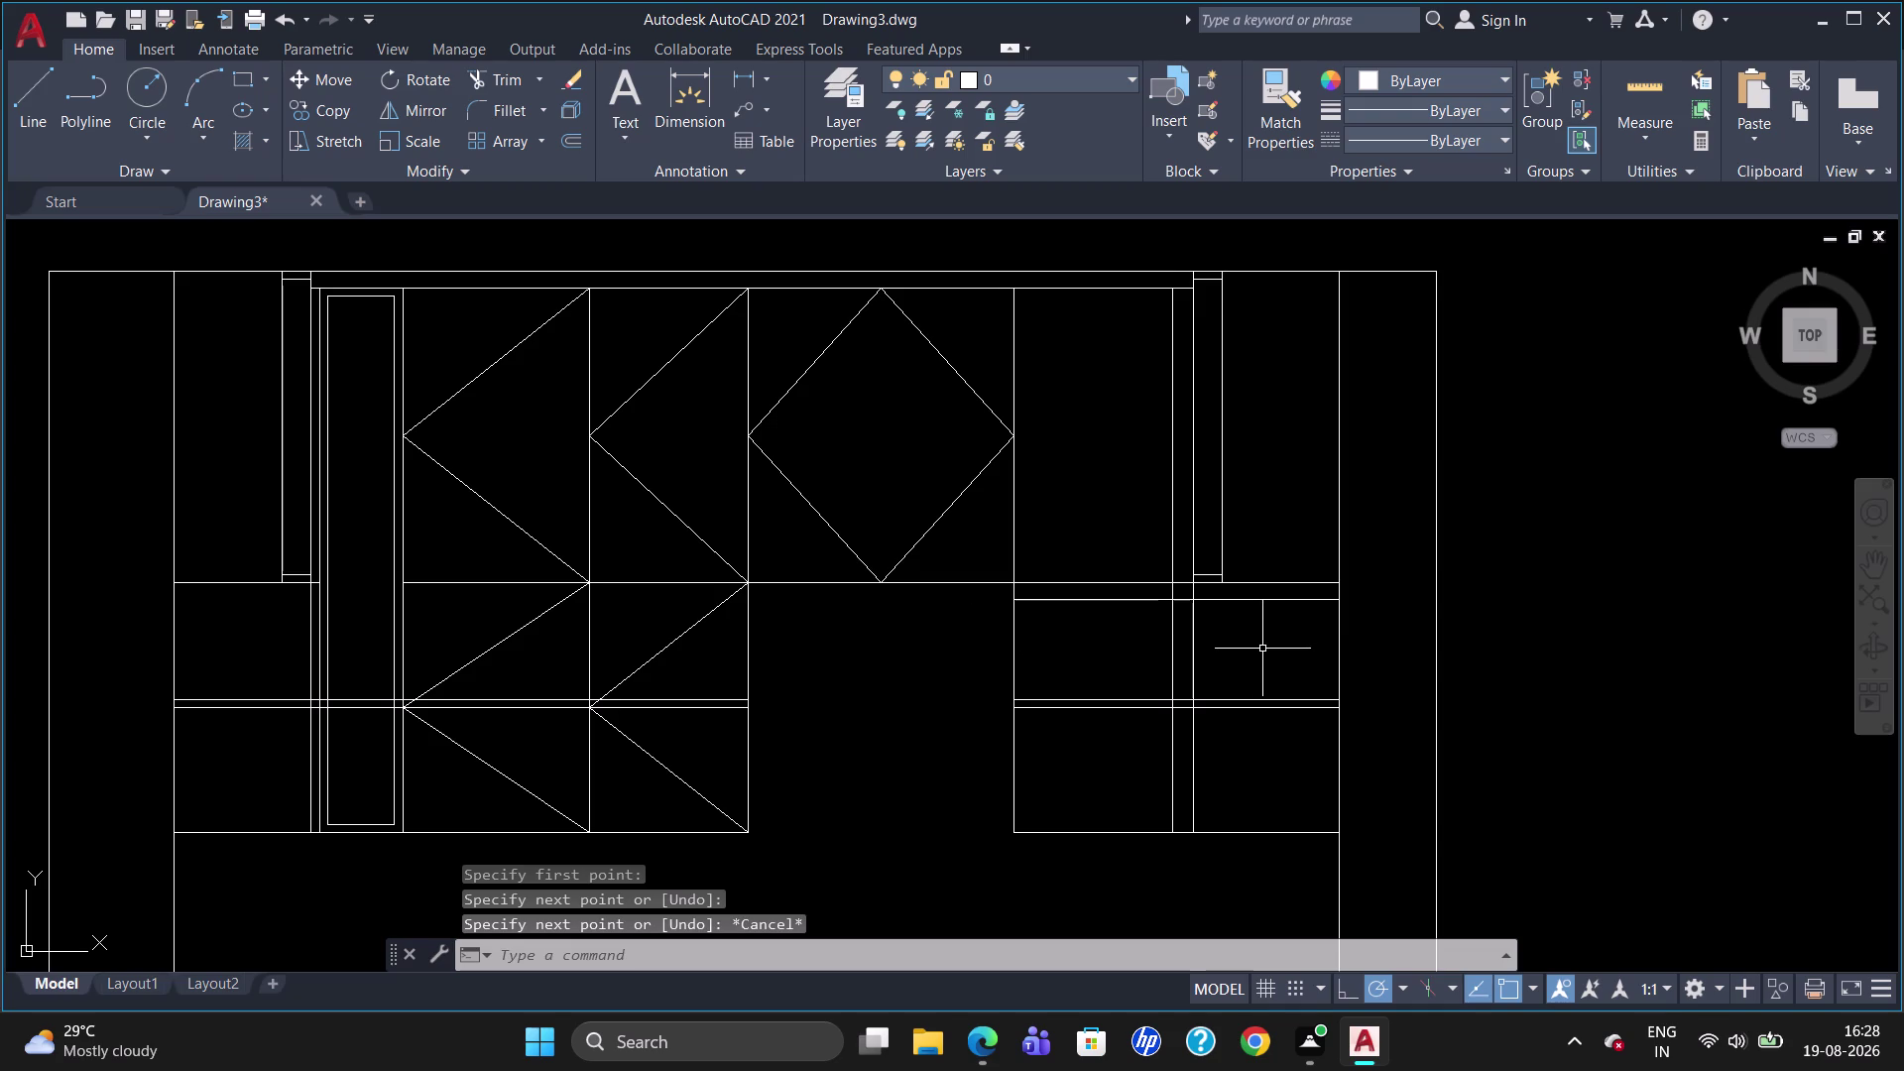
Pick the old horizontal line pieces and try trimming them, then cancel.
click(1186, 582)
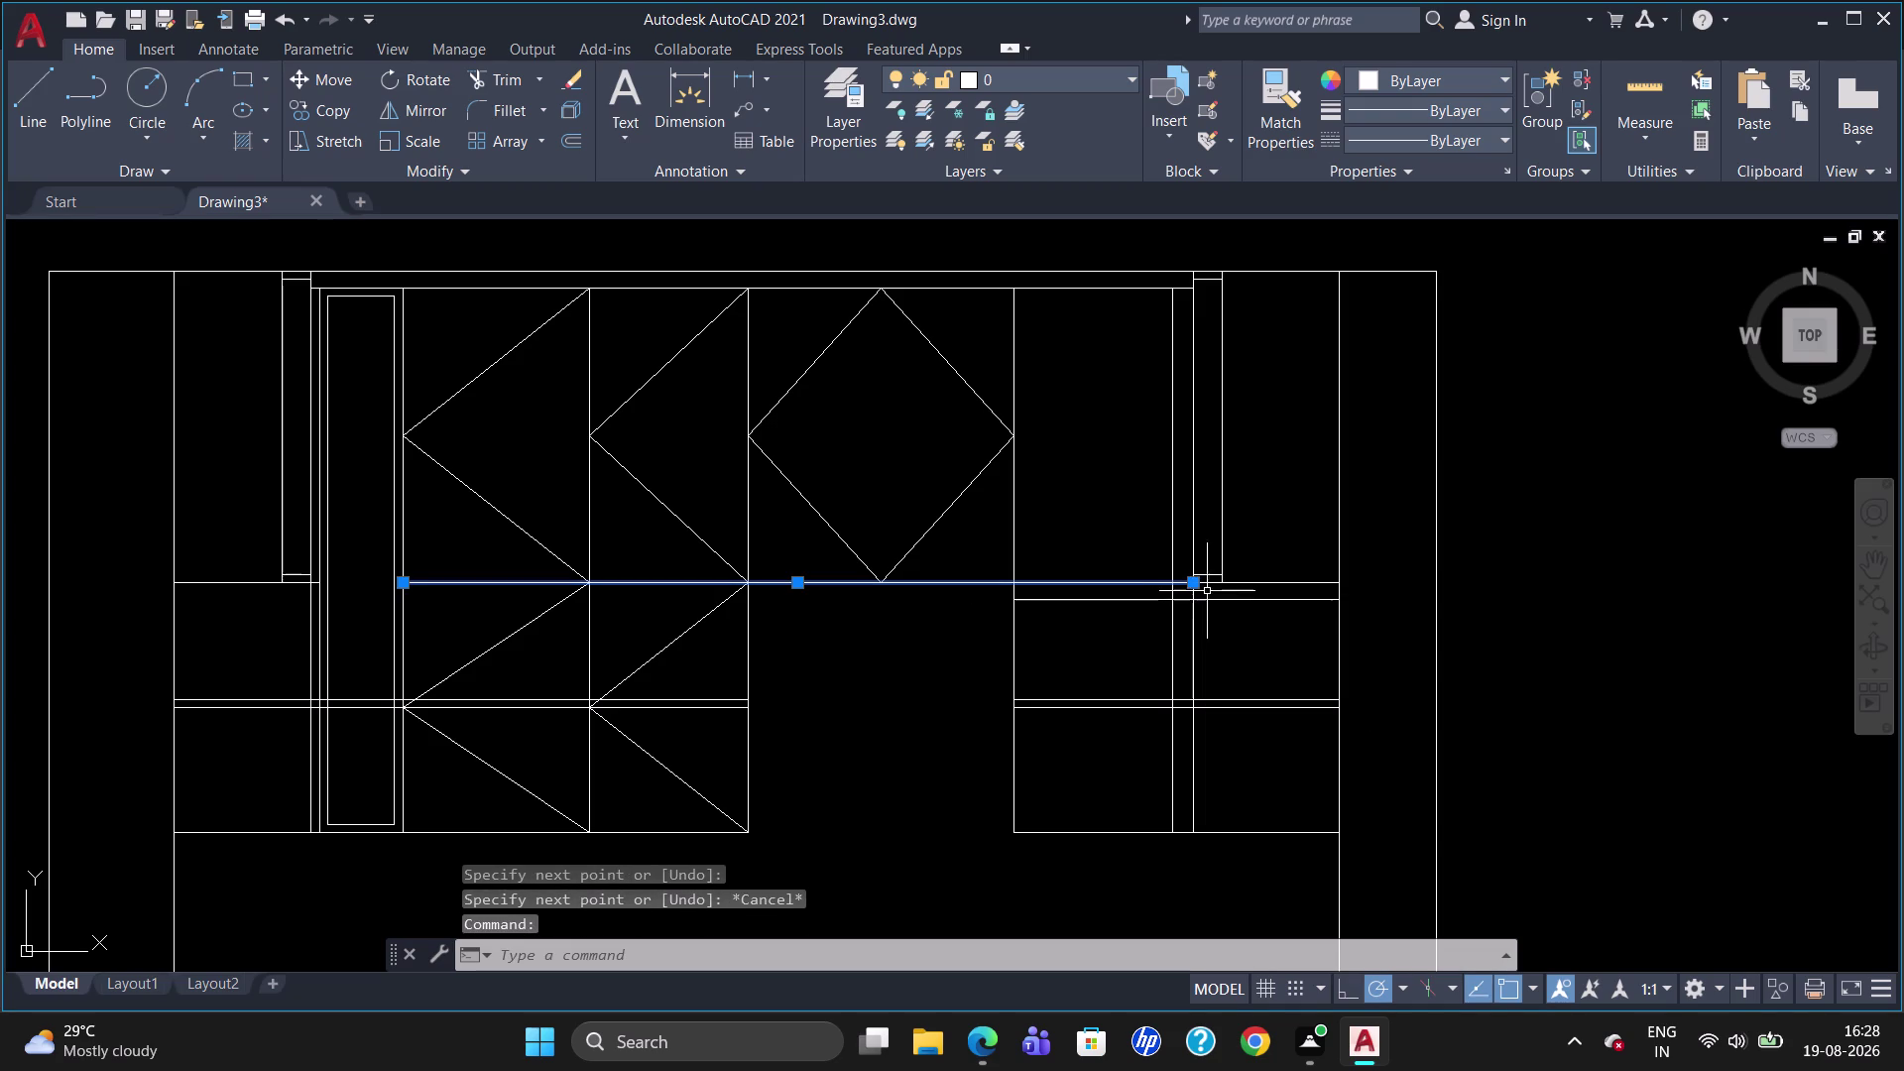
click(1258, 583)
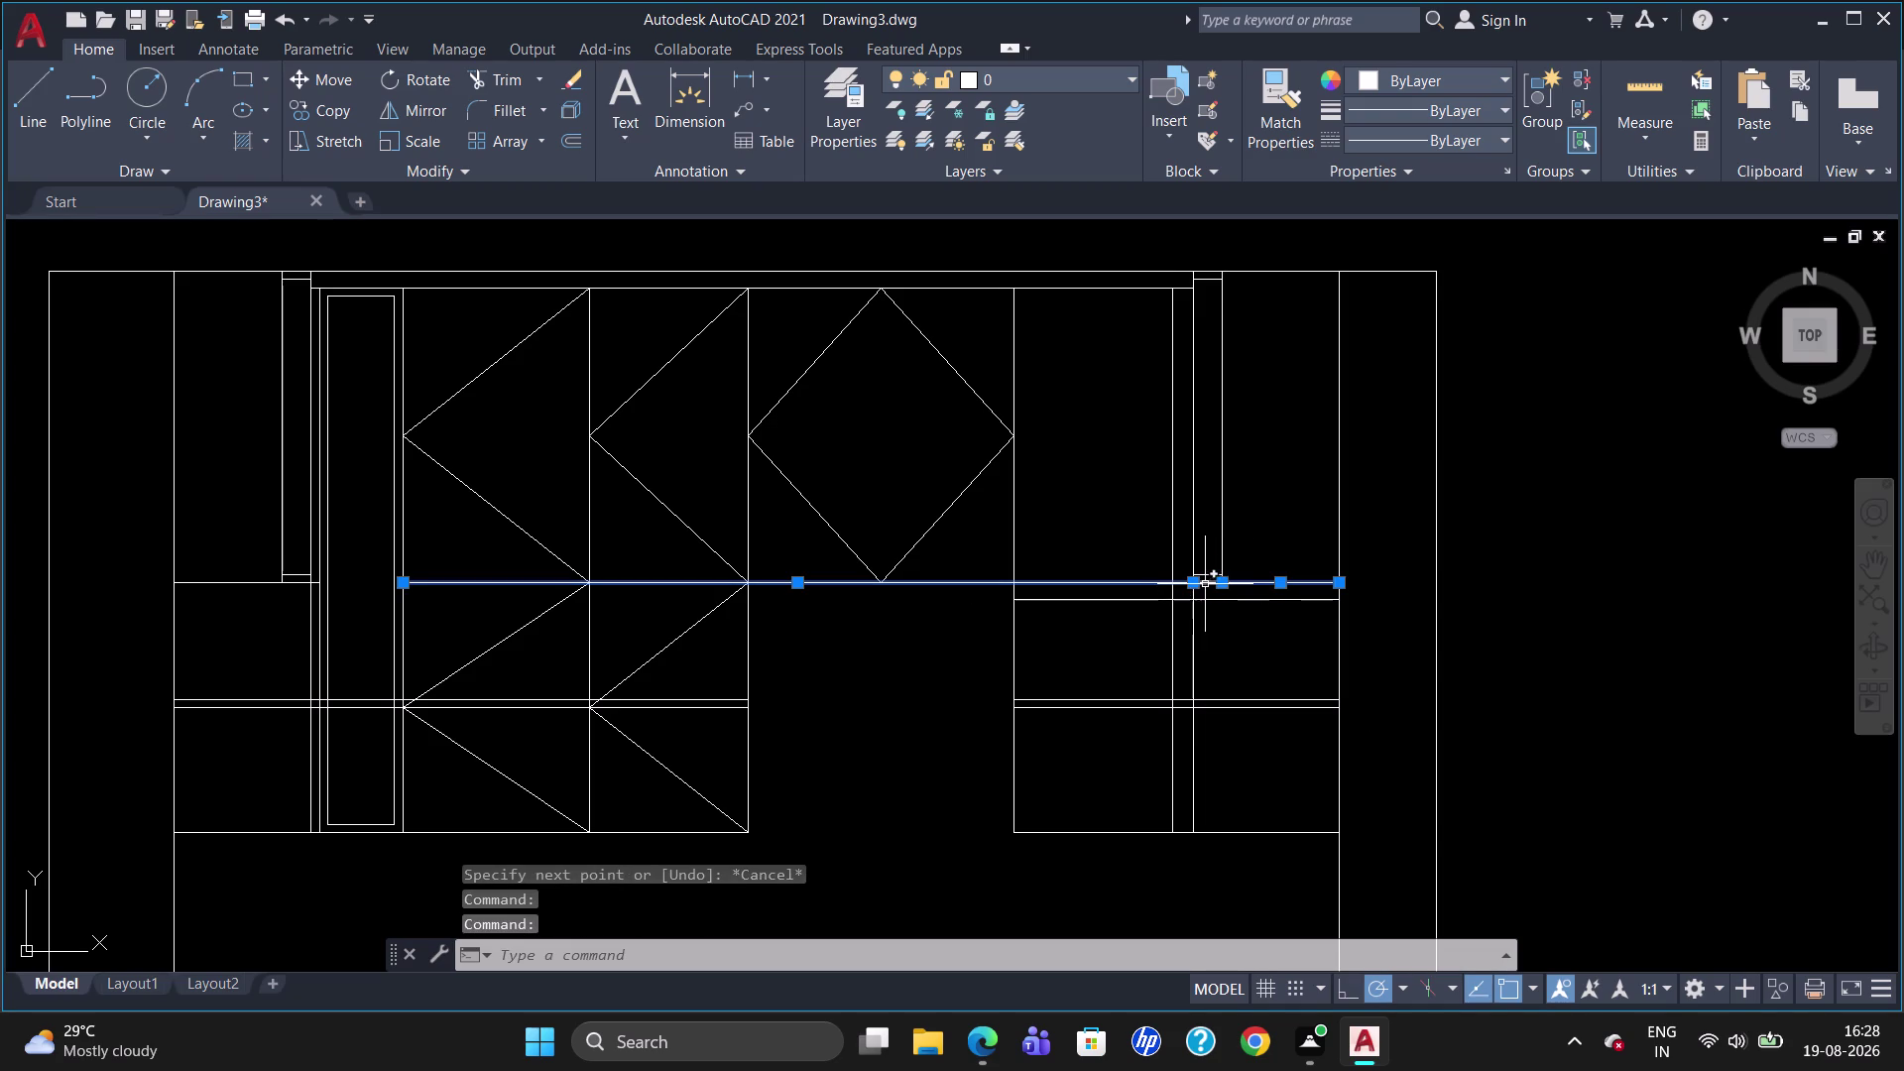
click(1205, 583)
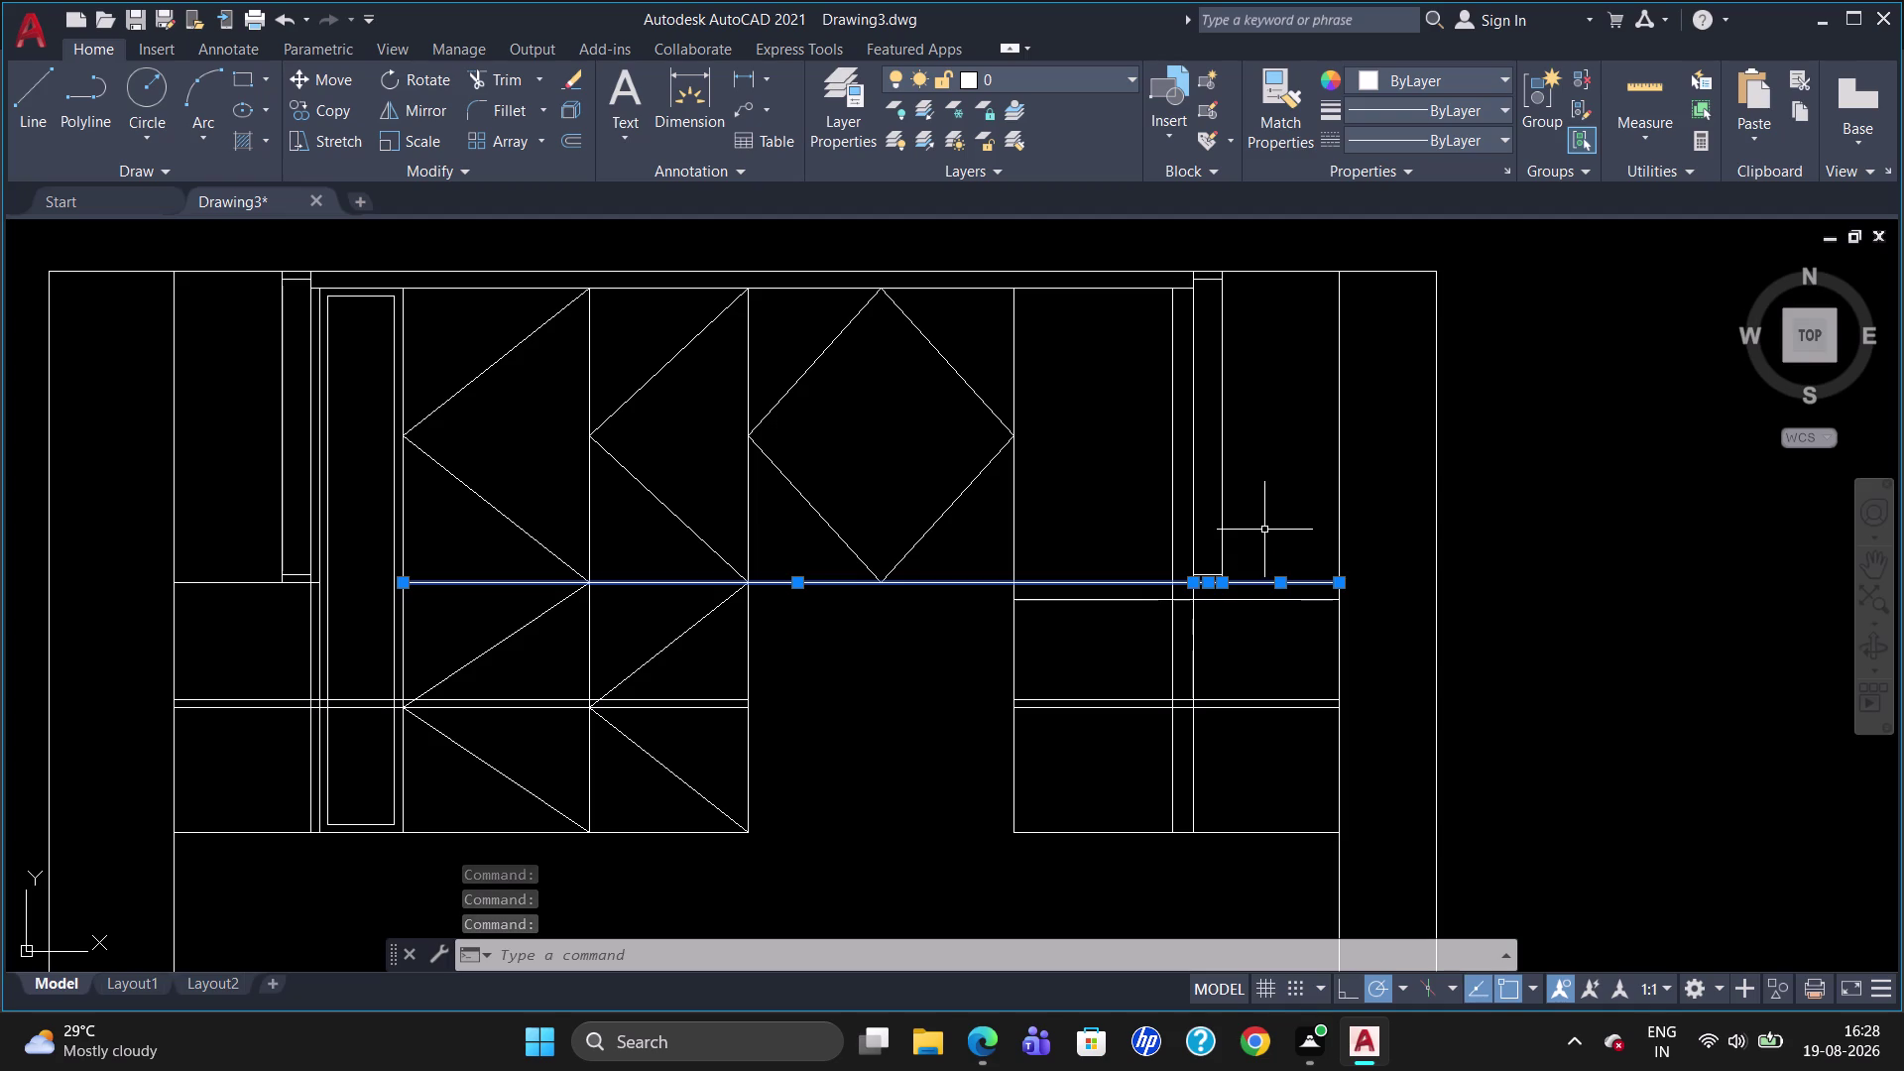
key(Escape)
text(T)
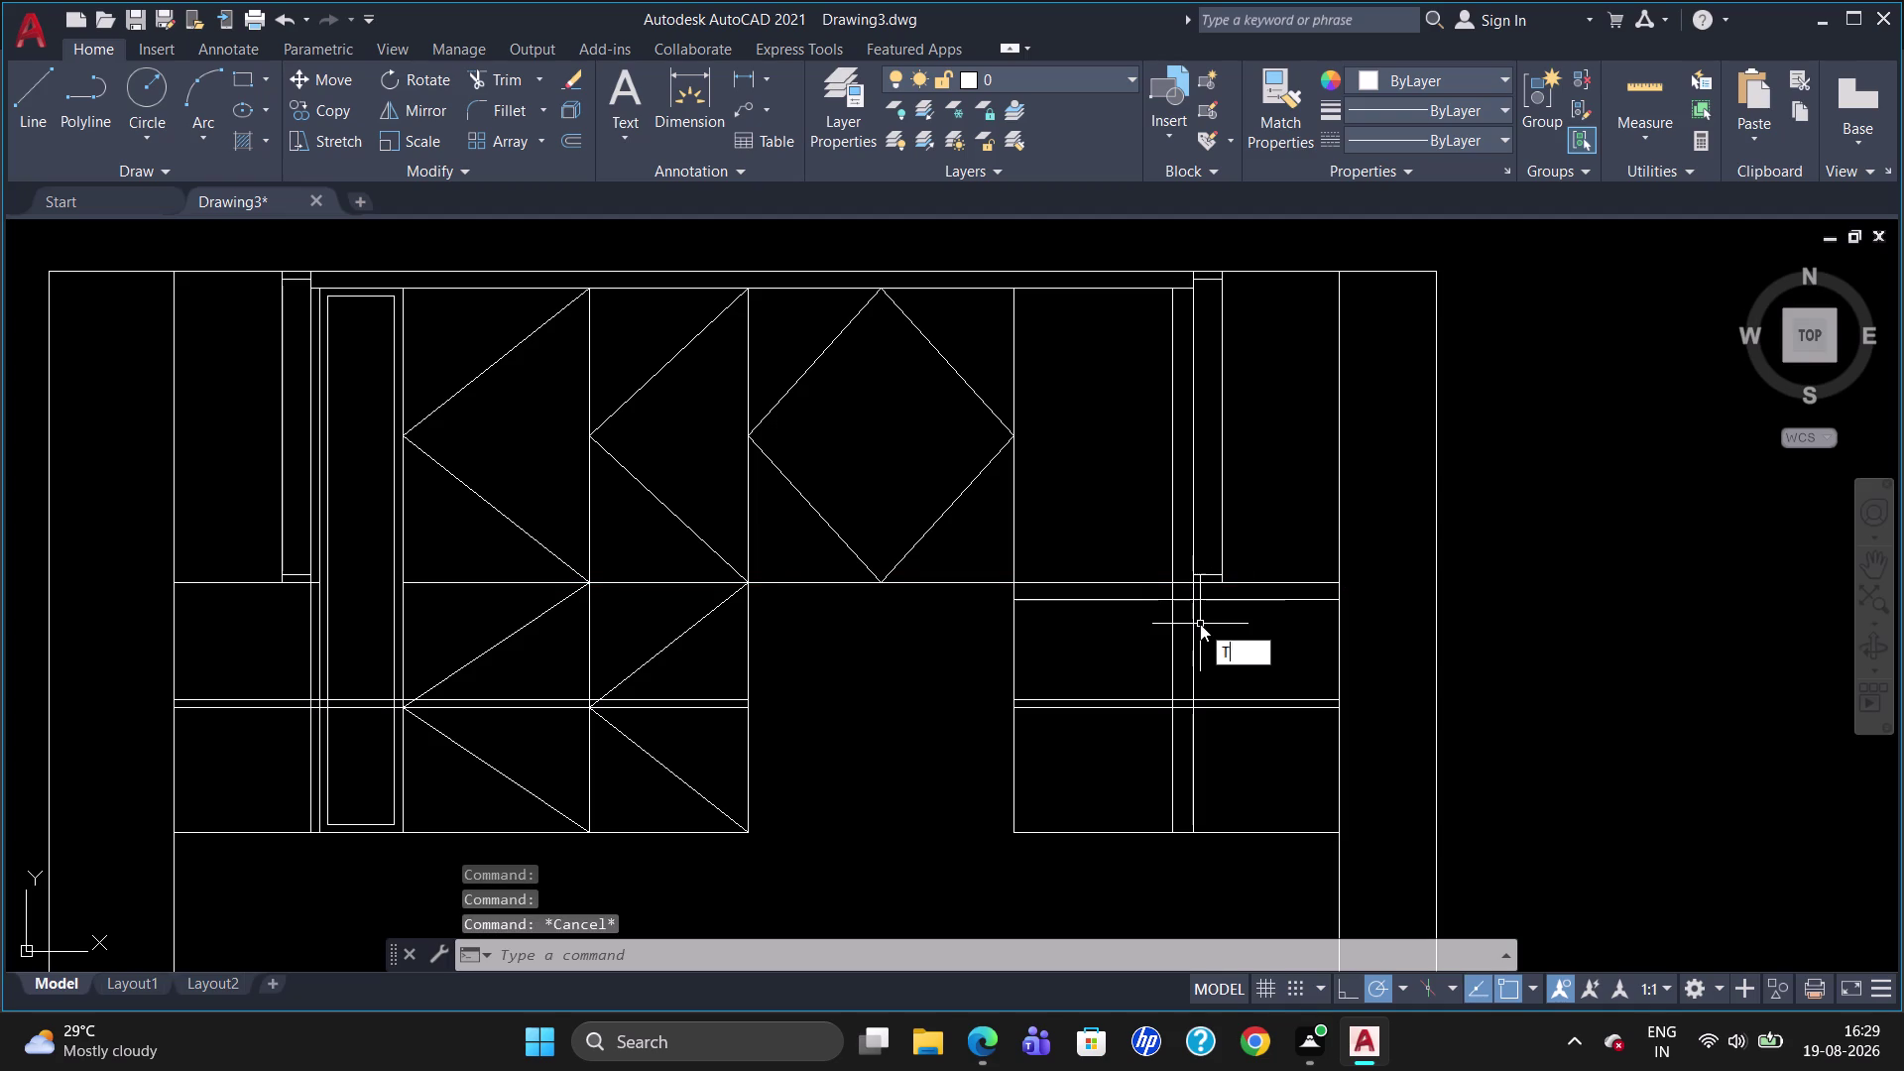
text(R)
key(Return)
key(Return)
click(1196, 594)
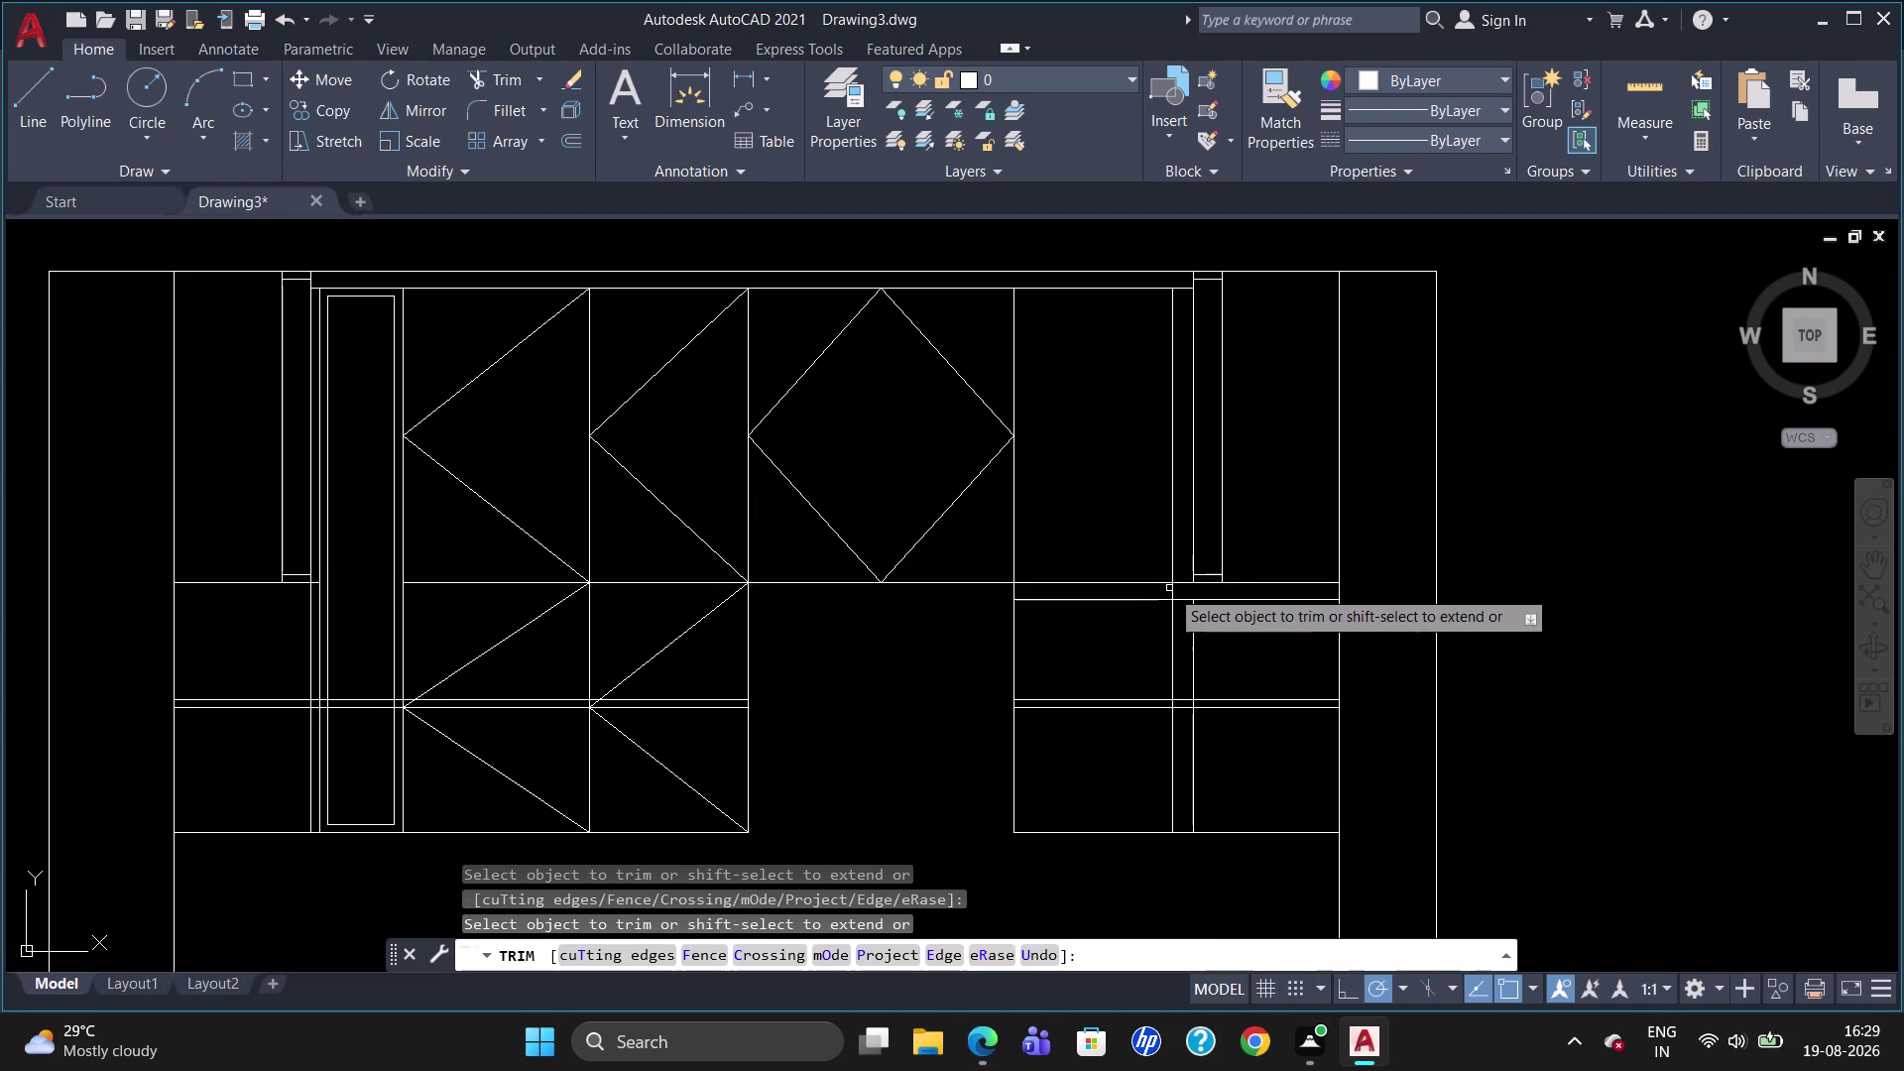
click(1169, 588)
key(Escape)
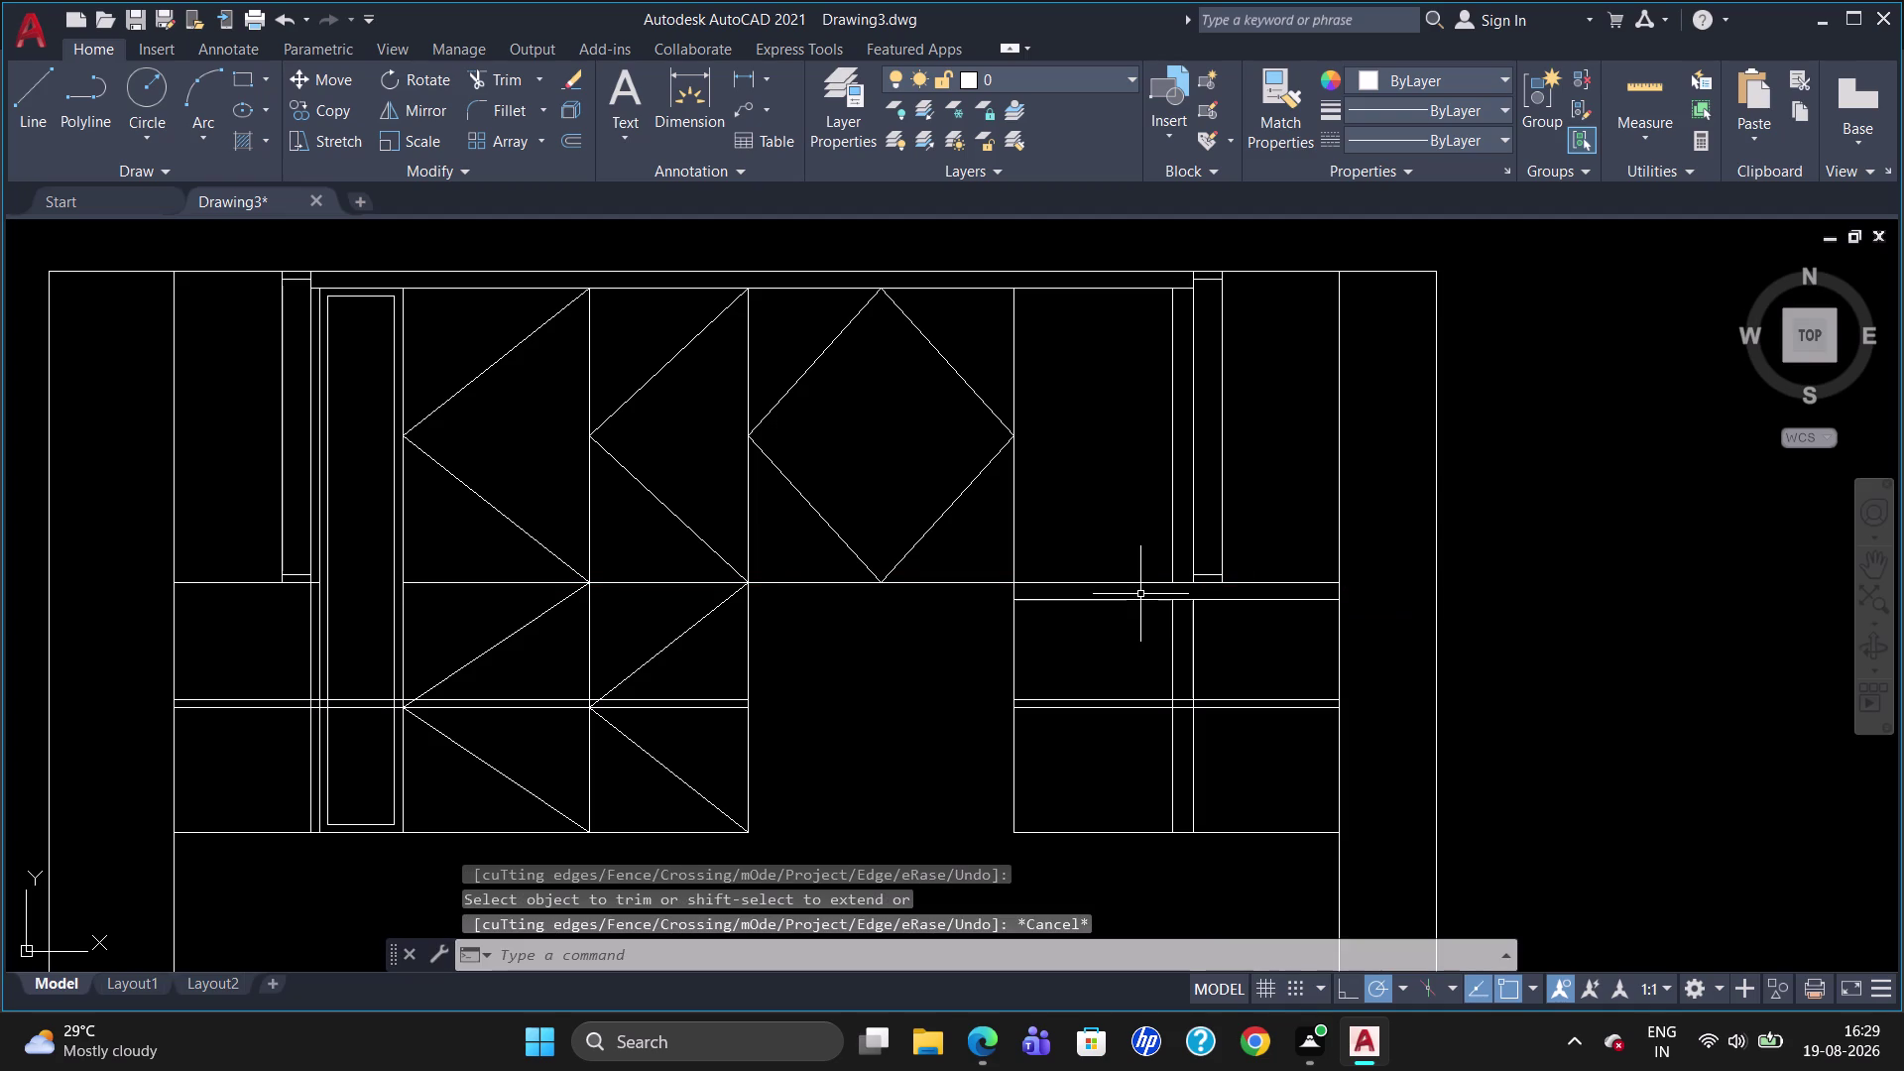
key(Escape)
key(Escape)
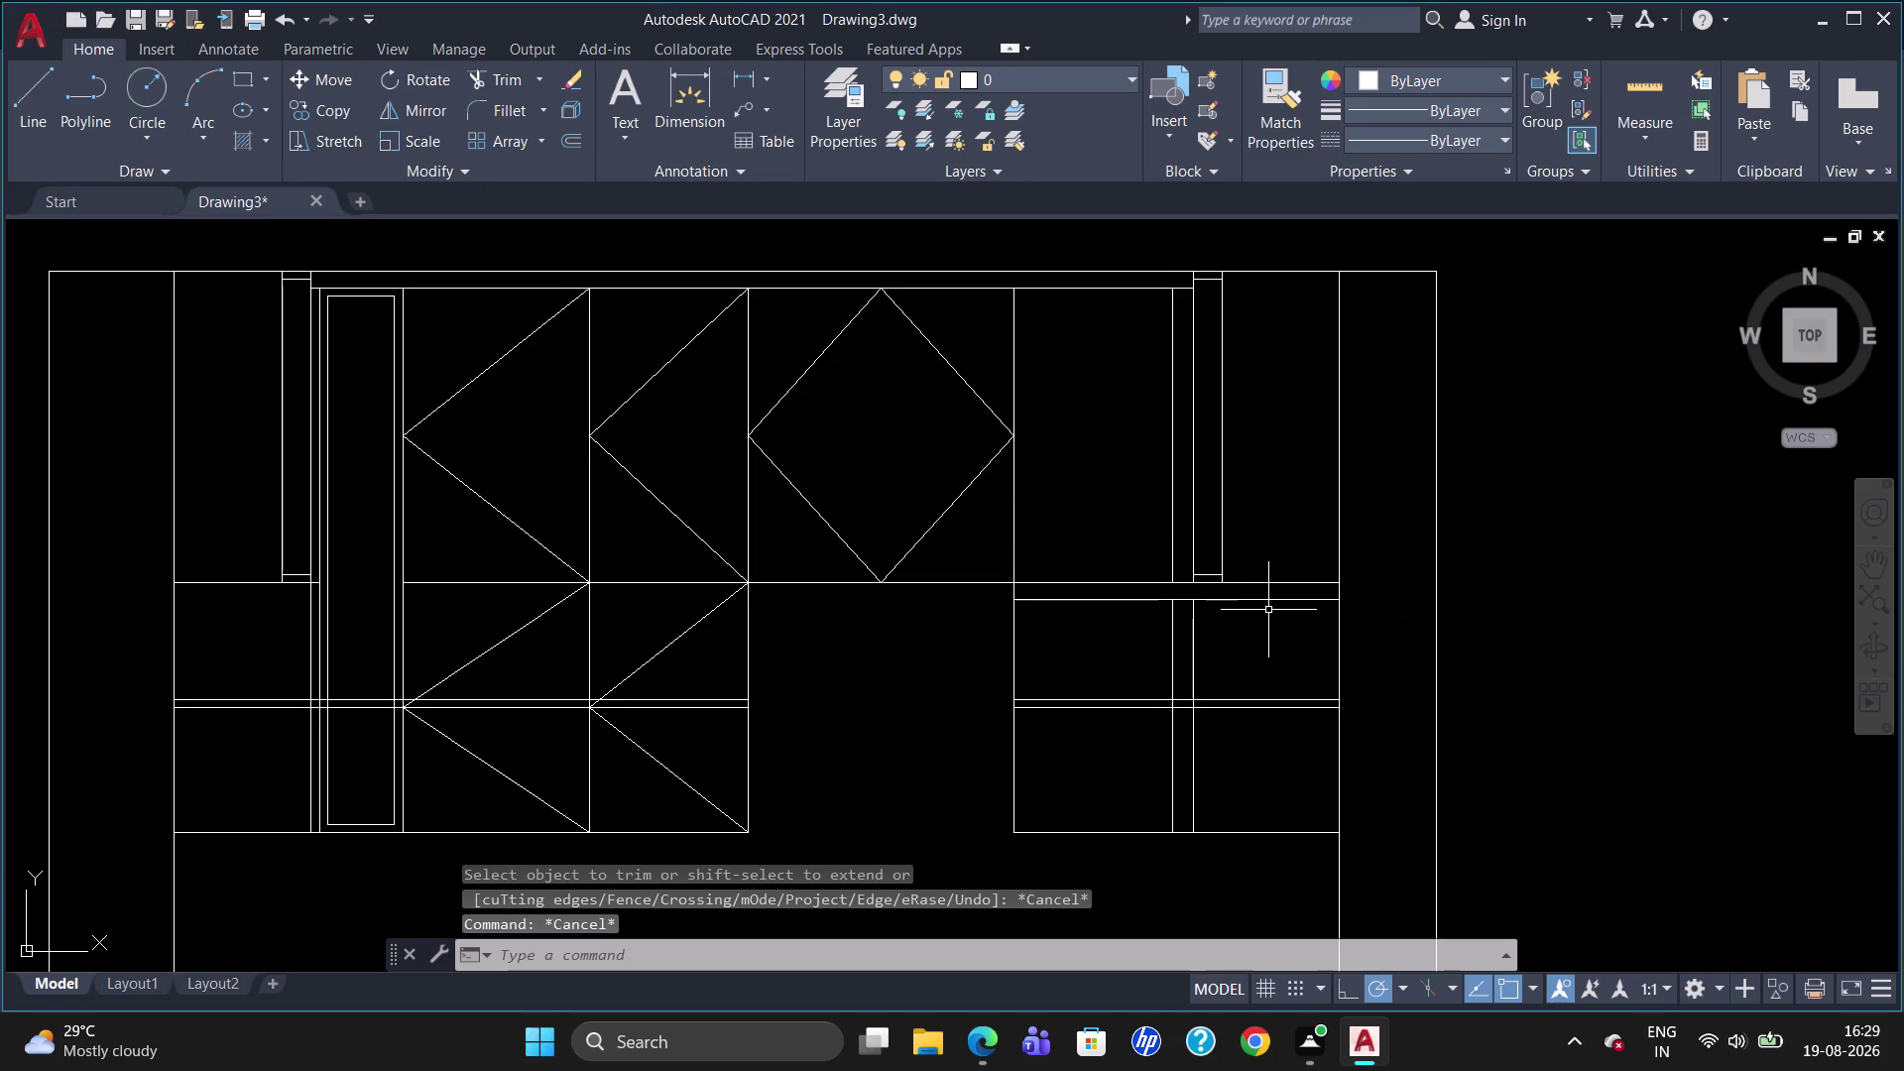
Erase the old upper horizontal line and its right-hand pieces.
click(1273, 583)
key(Escape)
click(1186, 583)
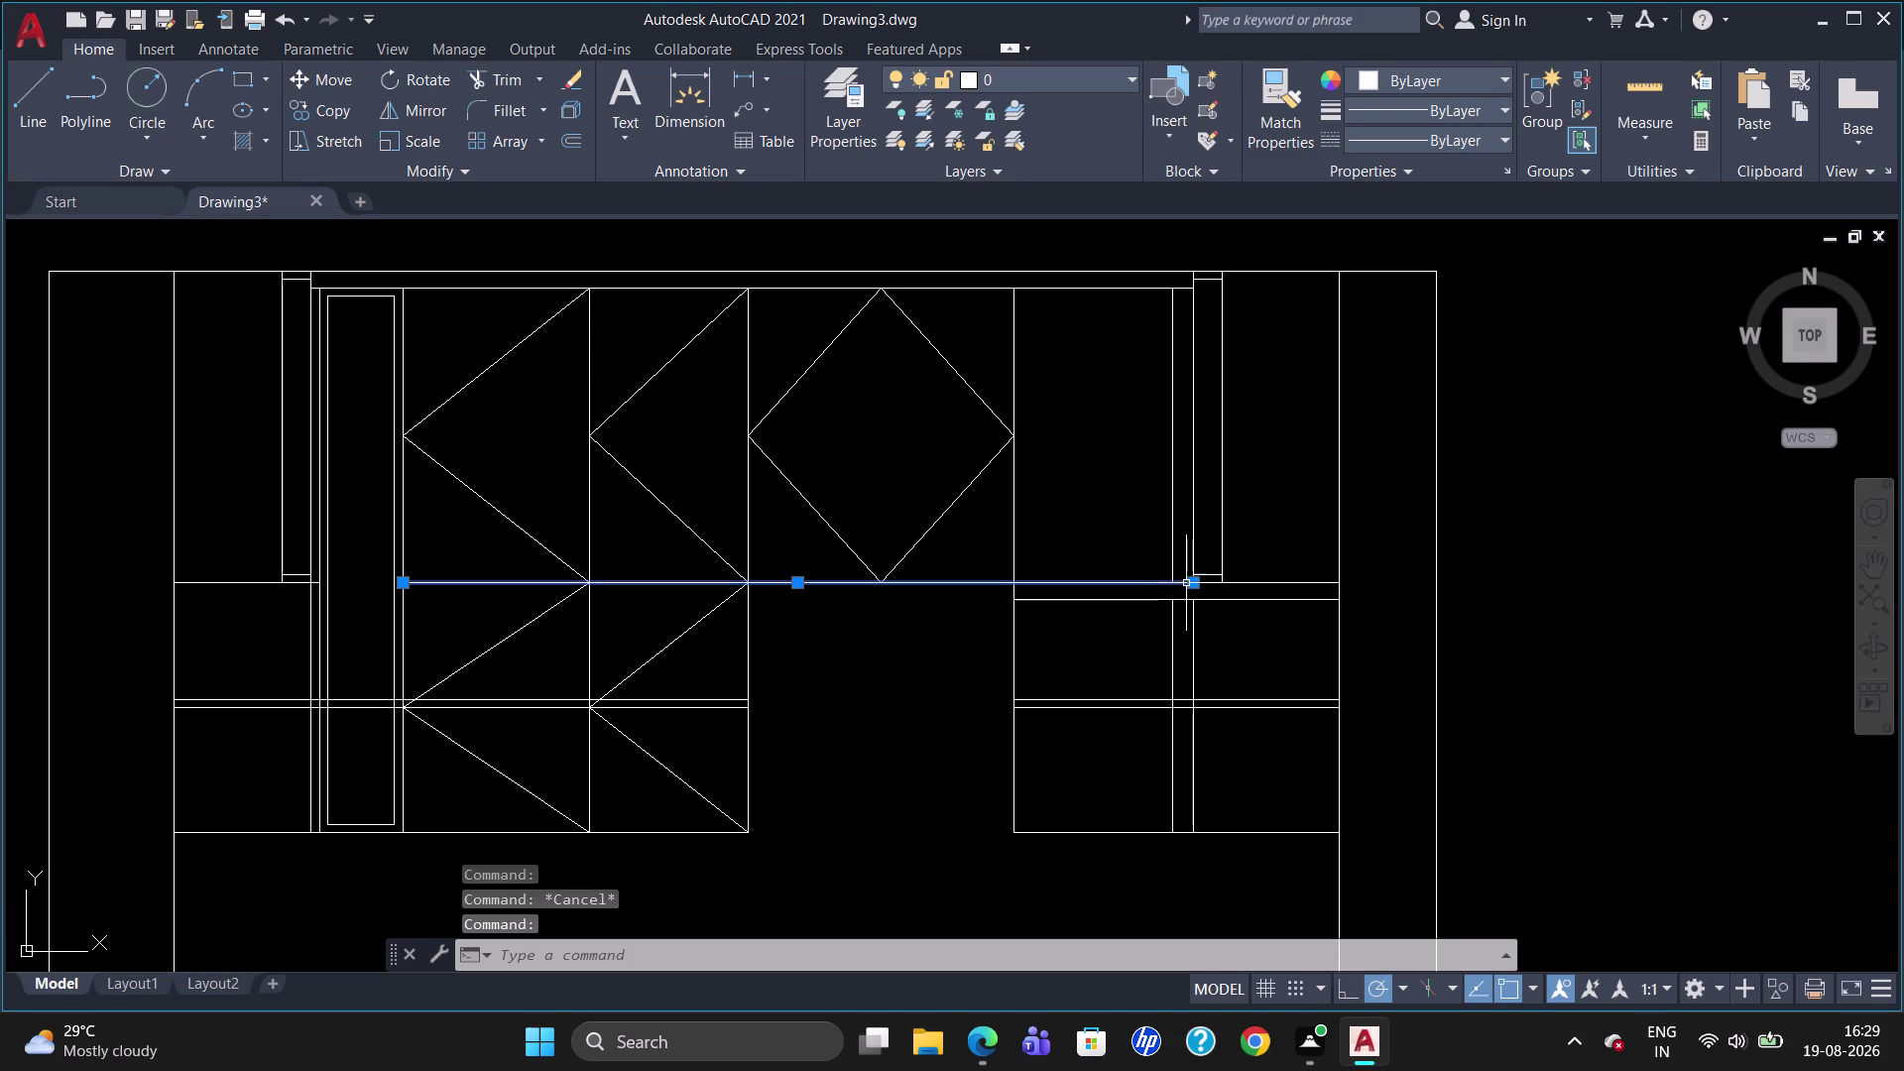
click(1240, 581)
click(1201, 584)
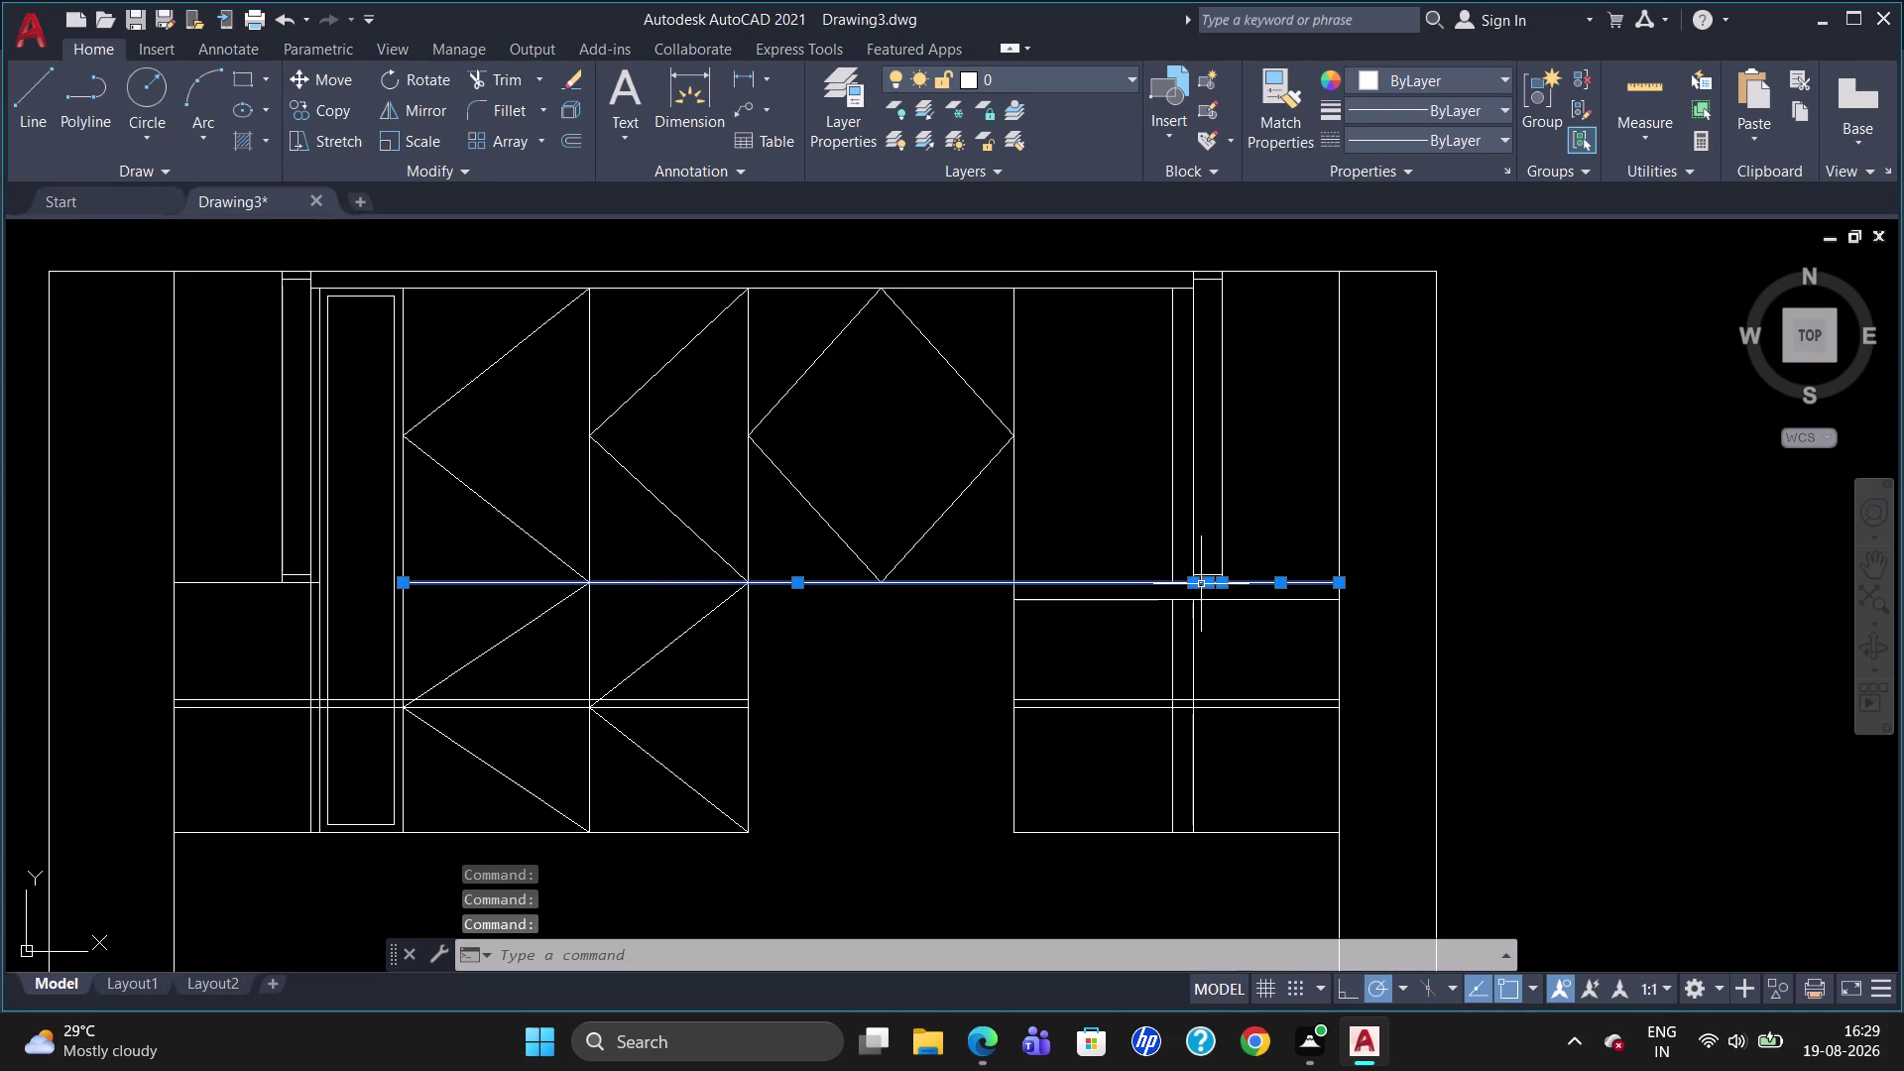
key(Delete)
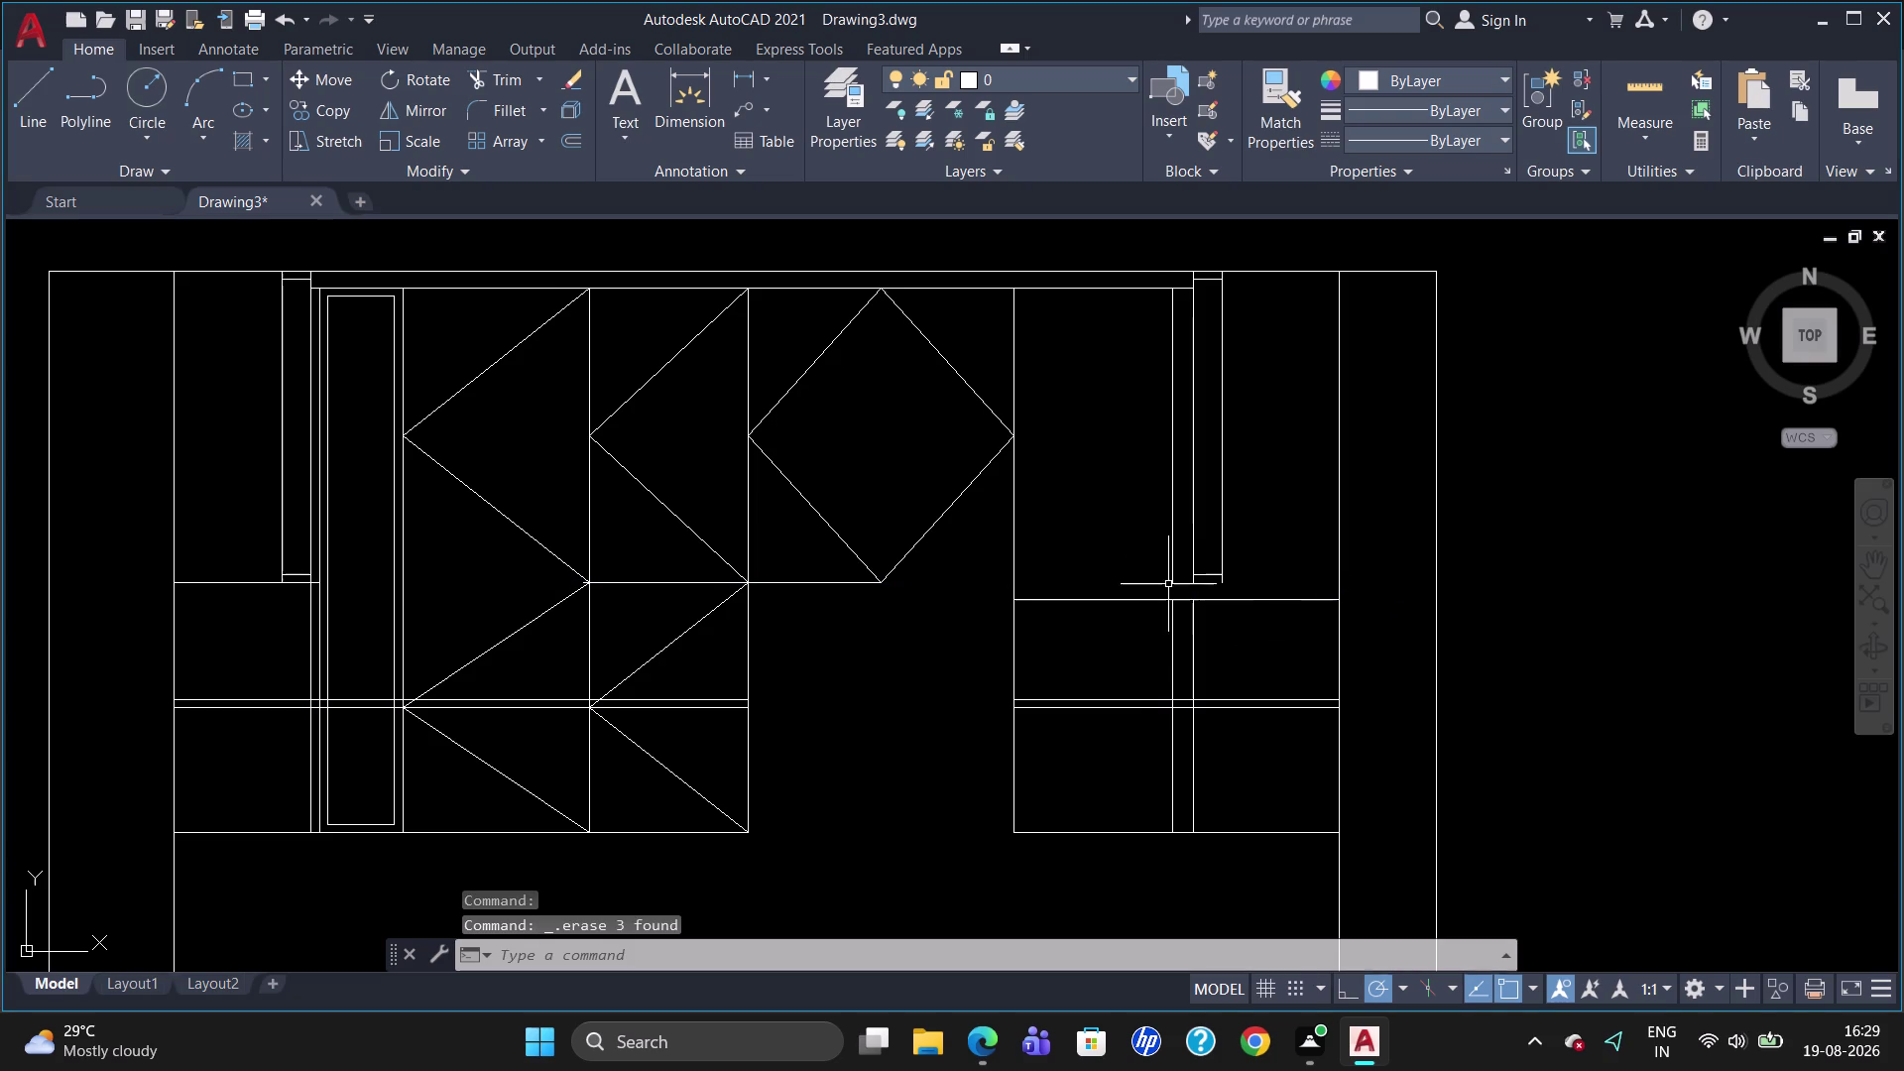
Select both dividers' pieces and try joining them all at once.
click(1172, 540)
click(1175, 644)
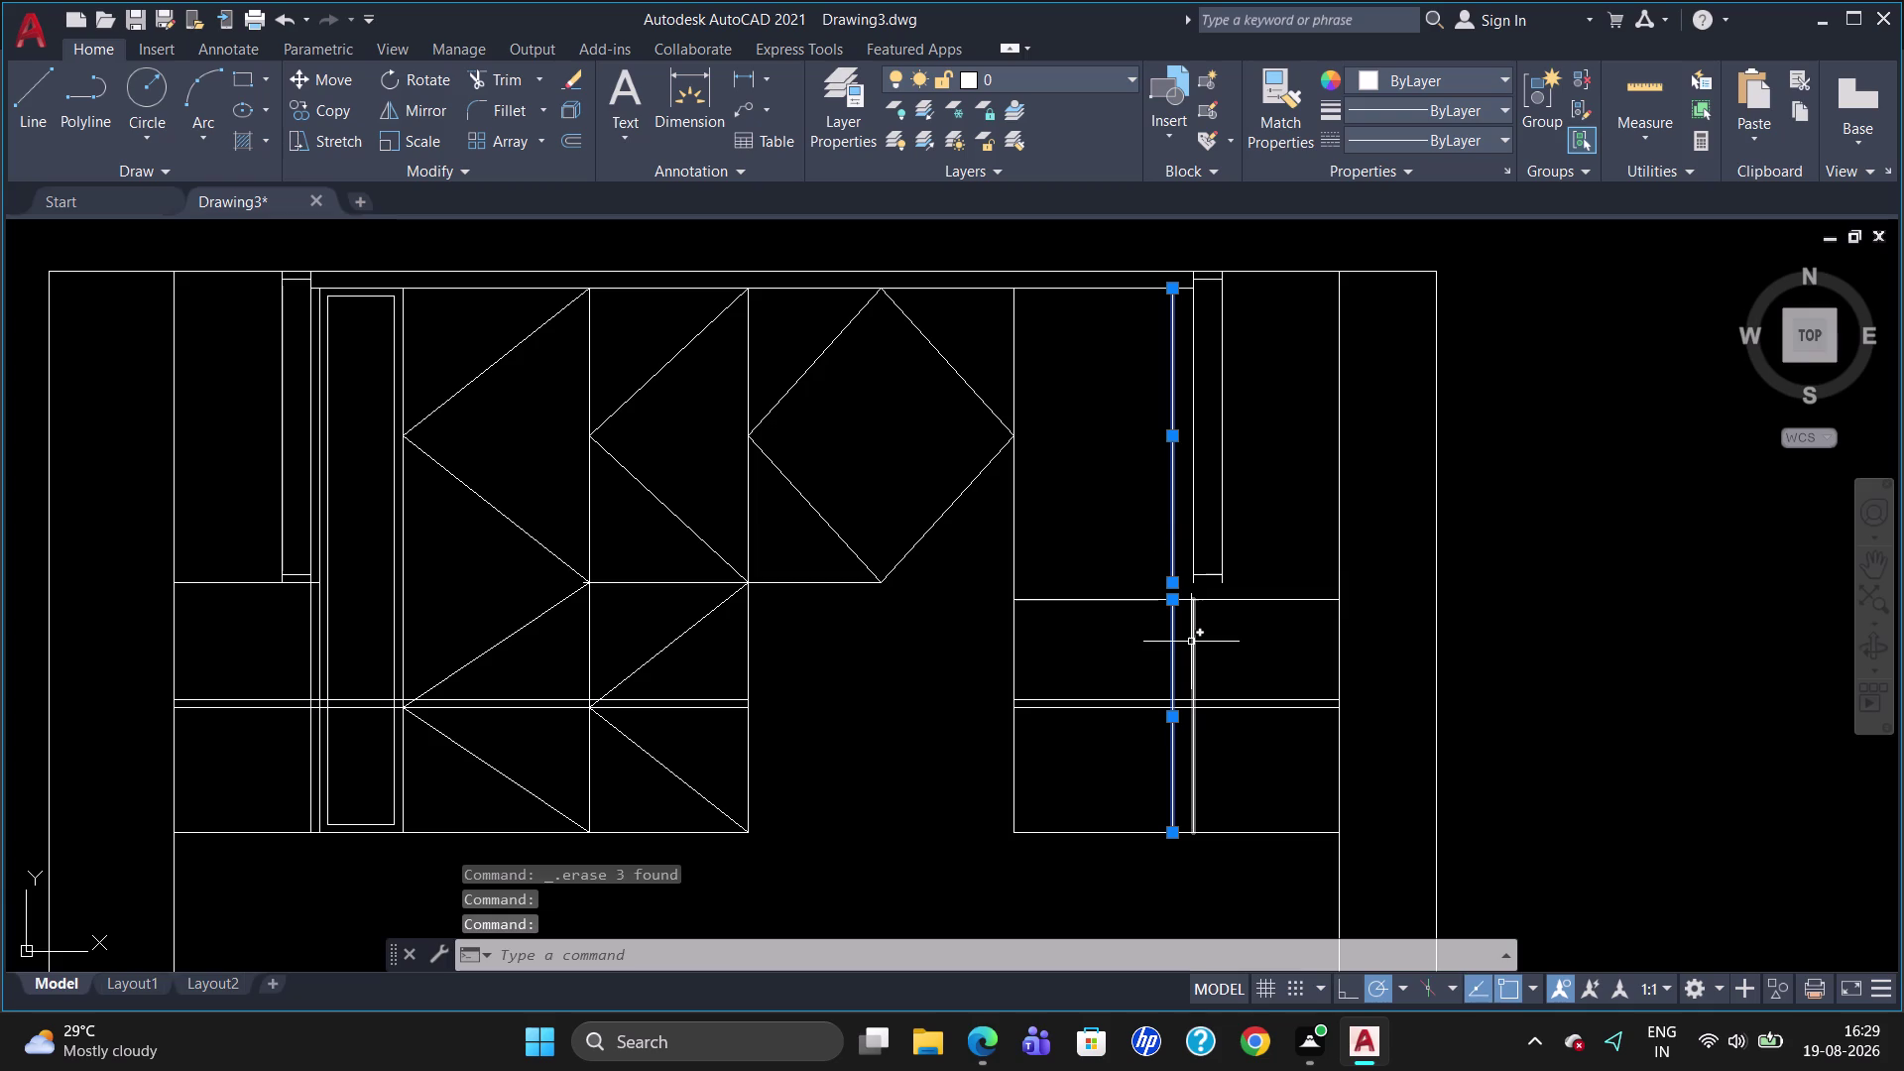
click(1194, 641)
click(1191, 551)
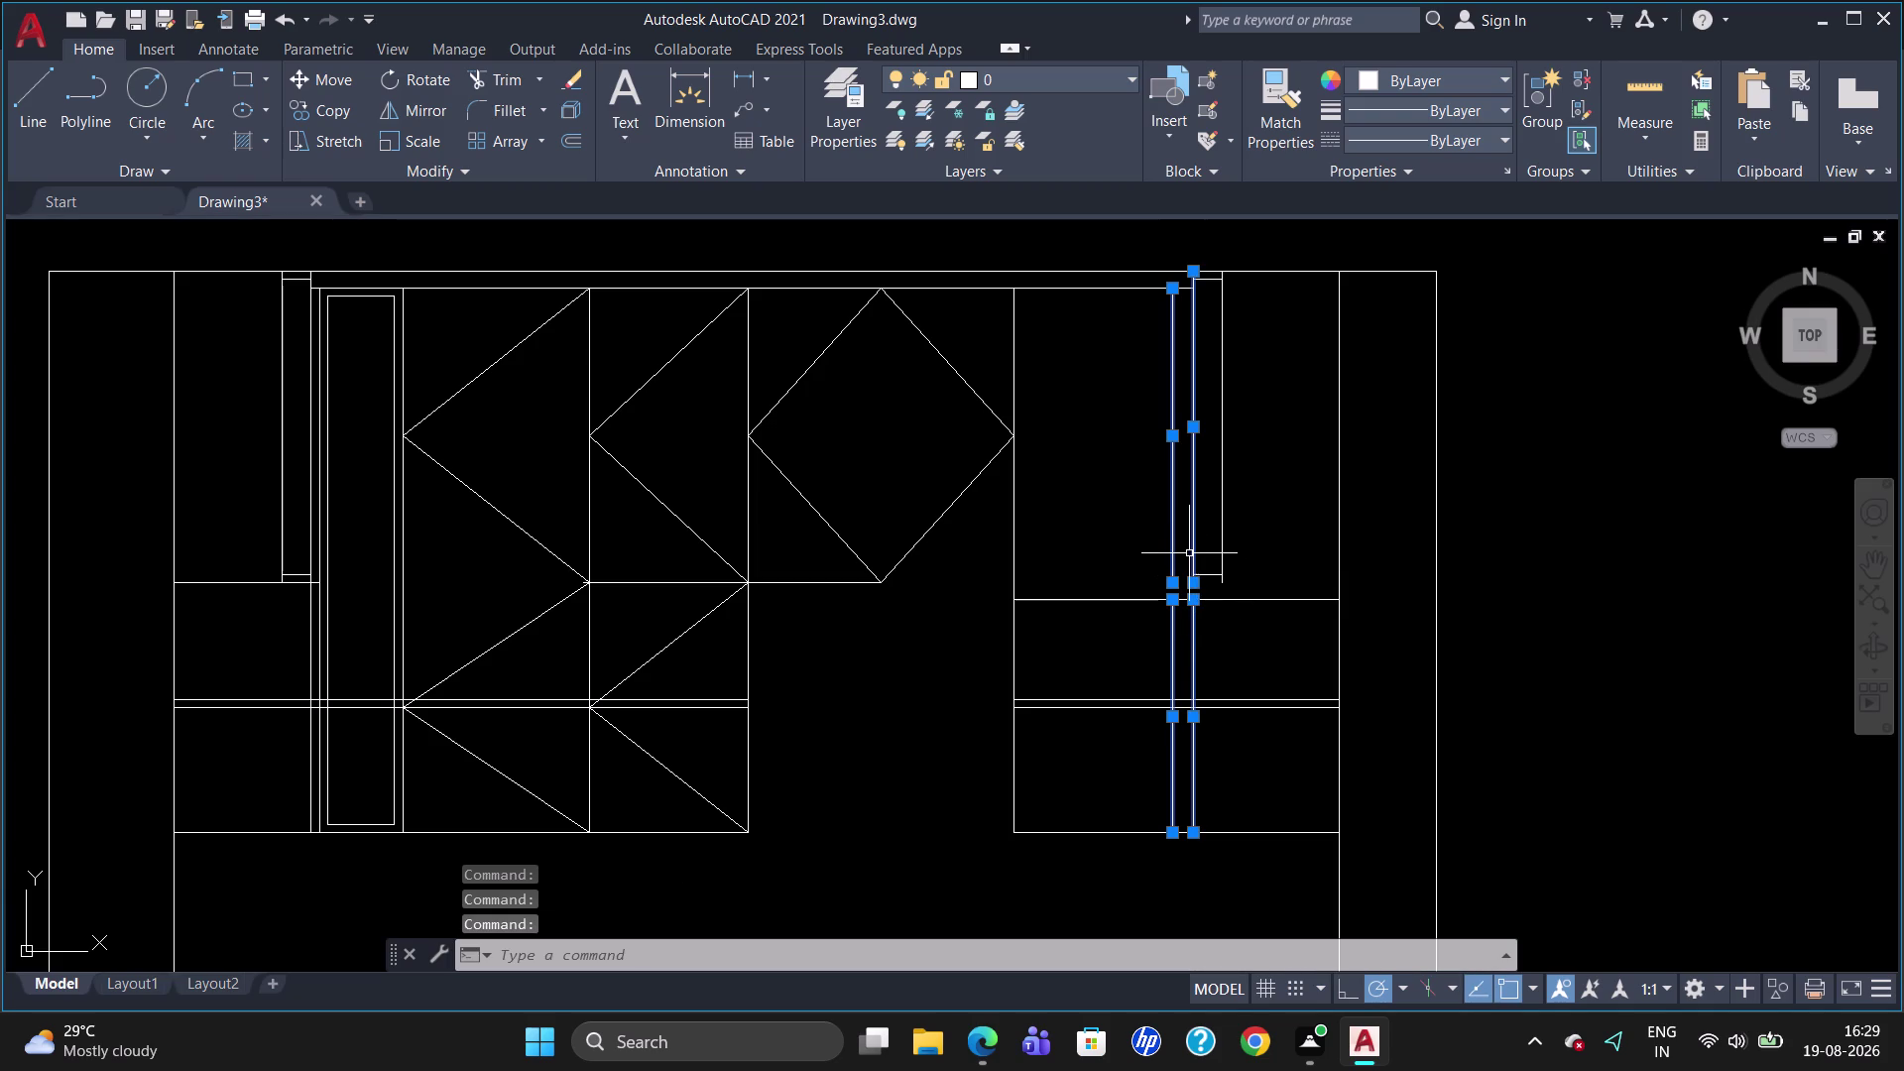
key(j)
key(Return)
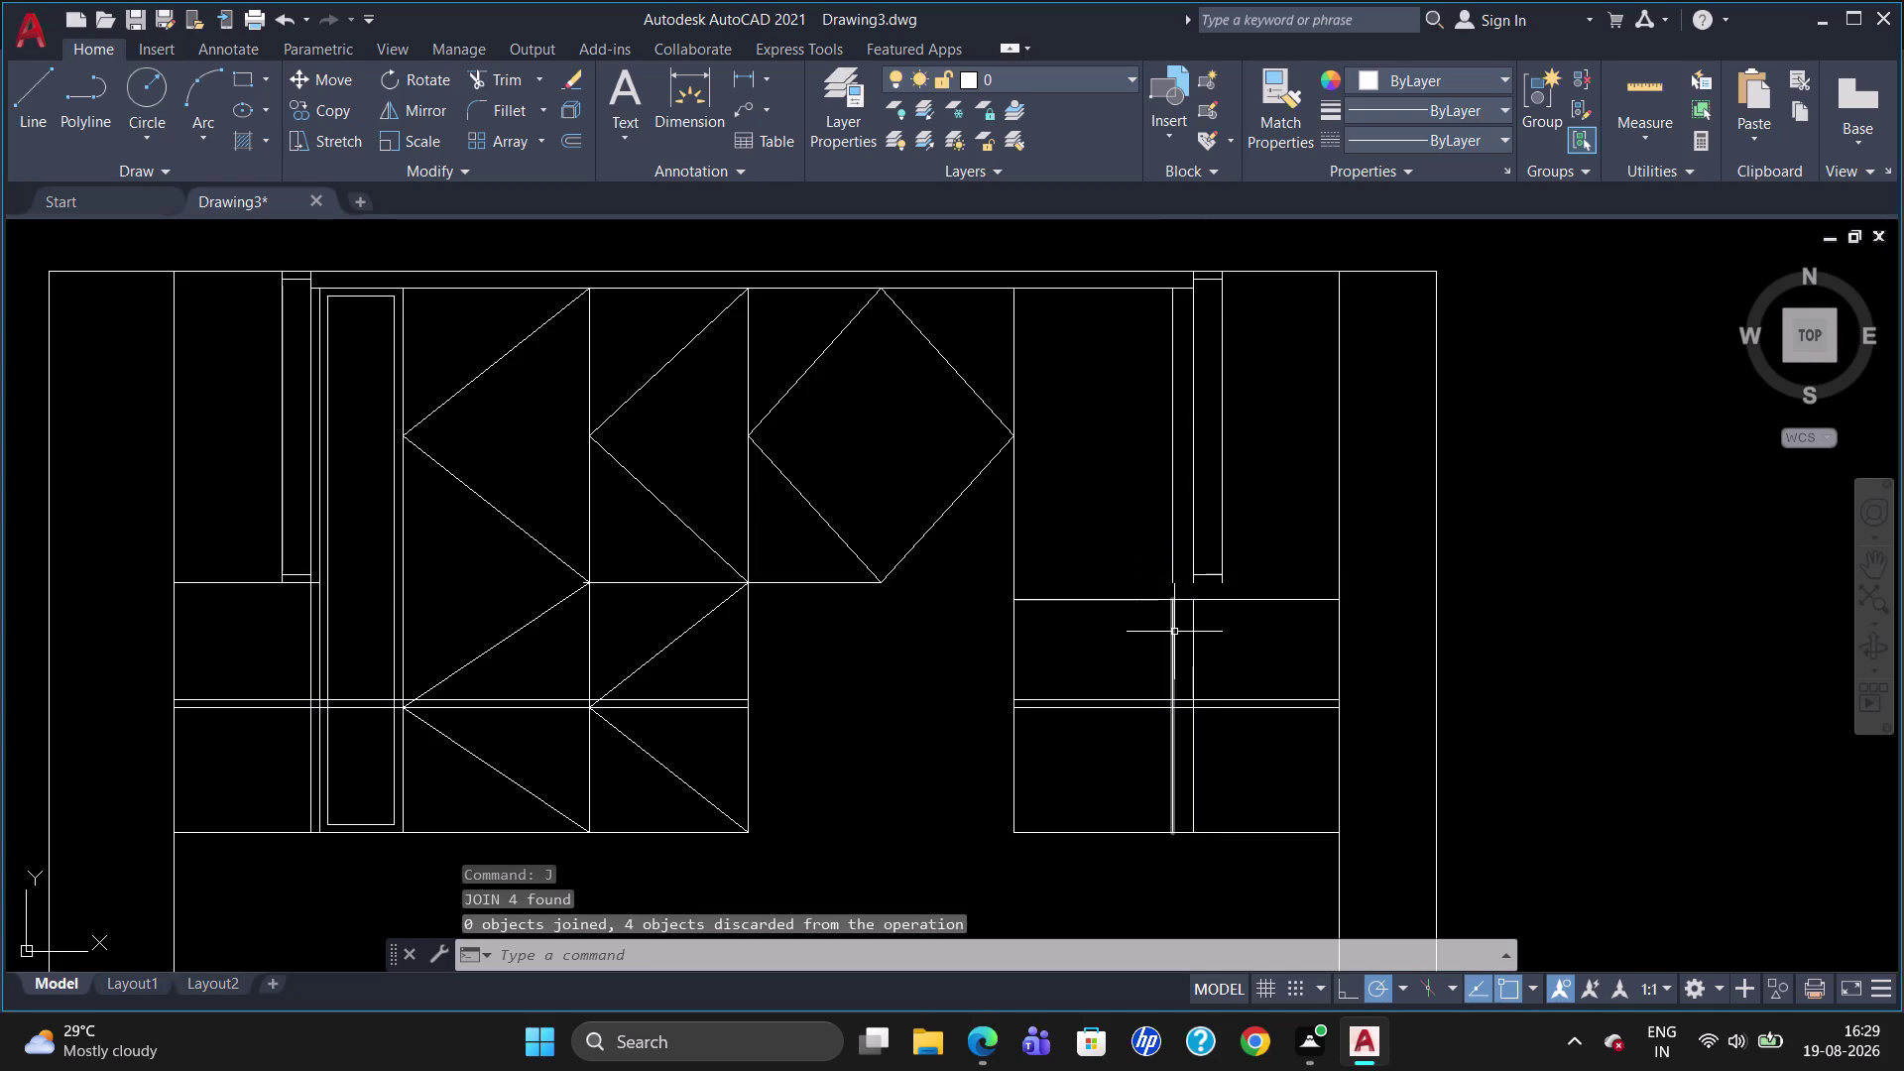
Join the left divider's two pieces, then the right divider's two pieces.
click(1174, 632)
click(1170, 543)
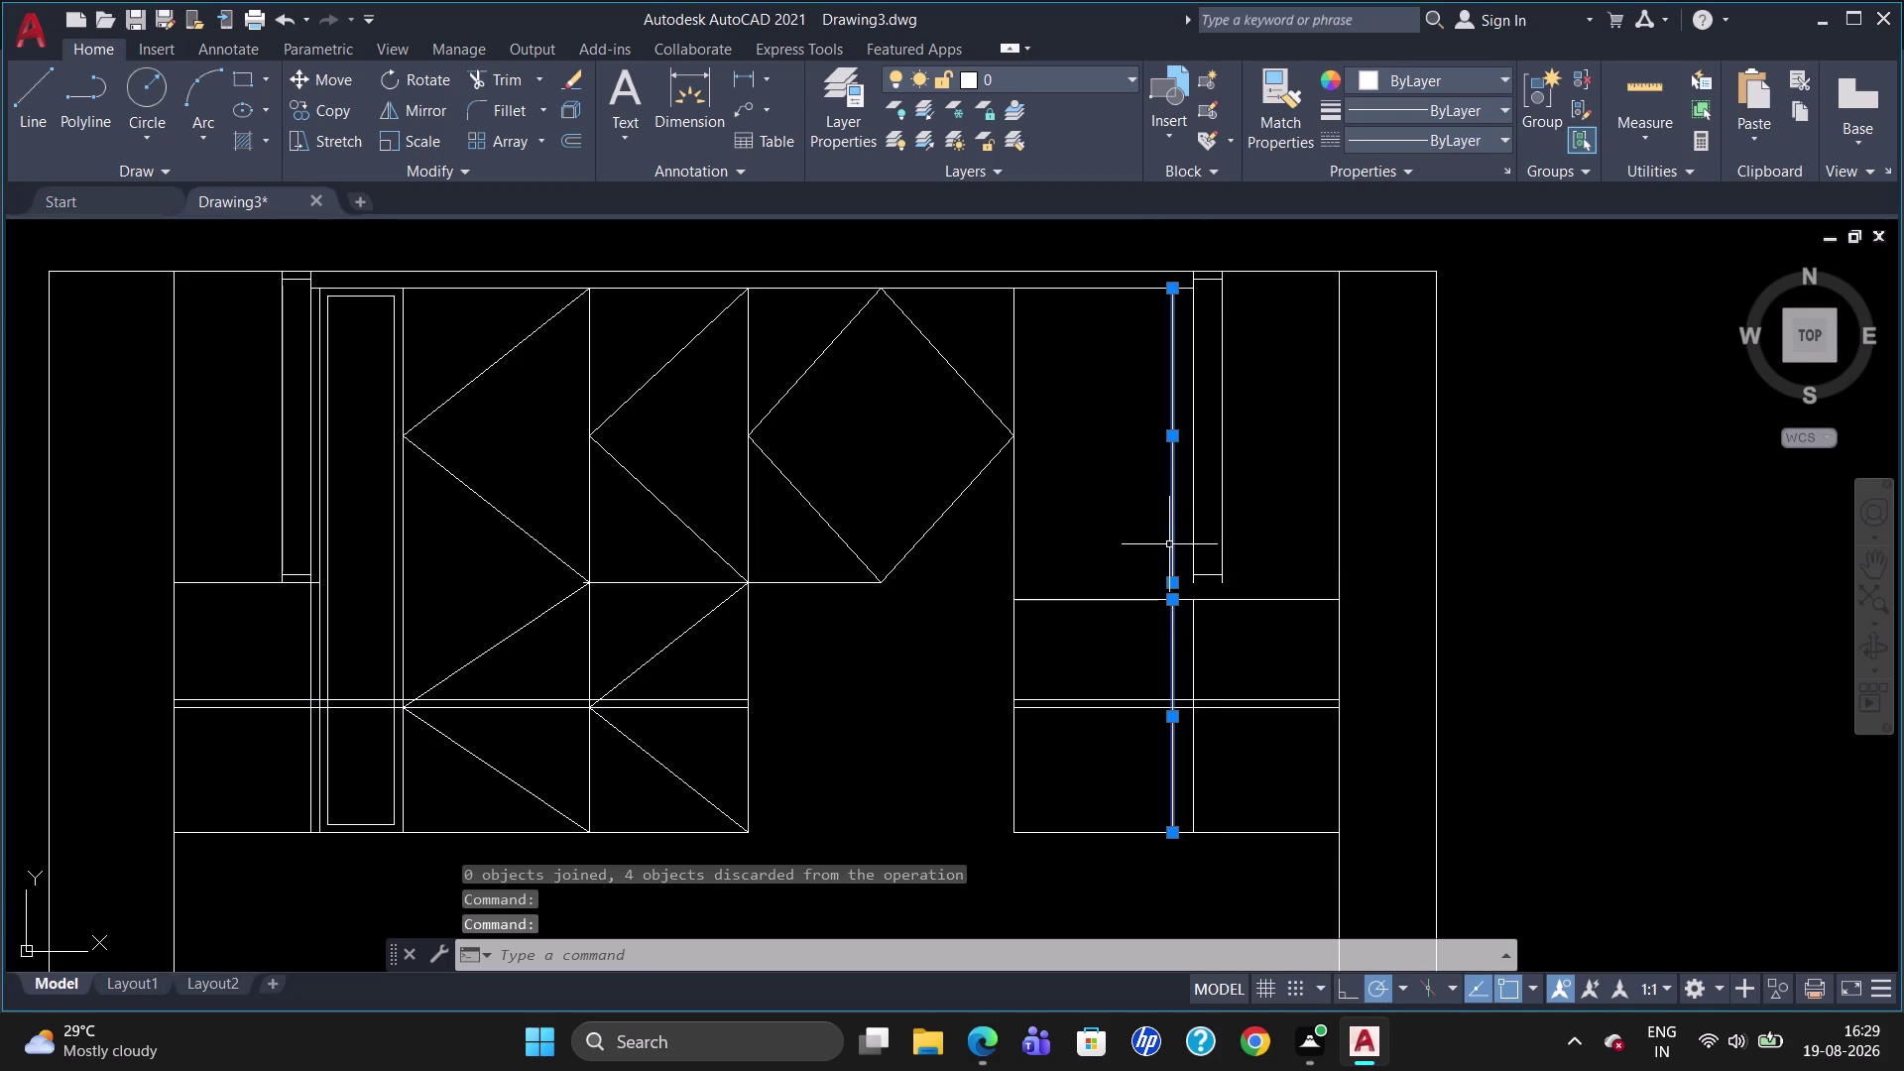
key(j)
key(Return)
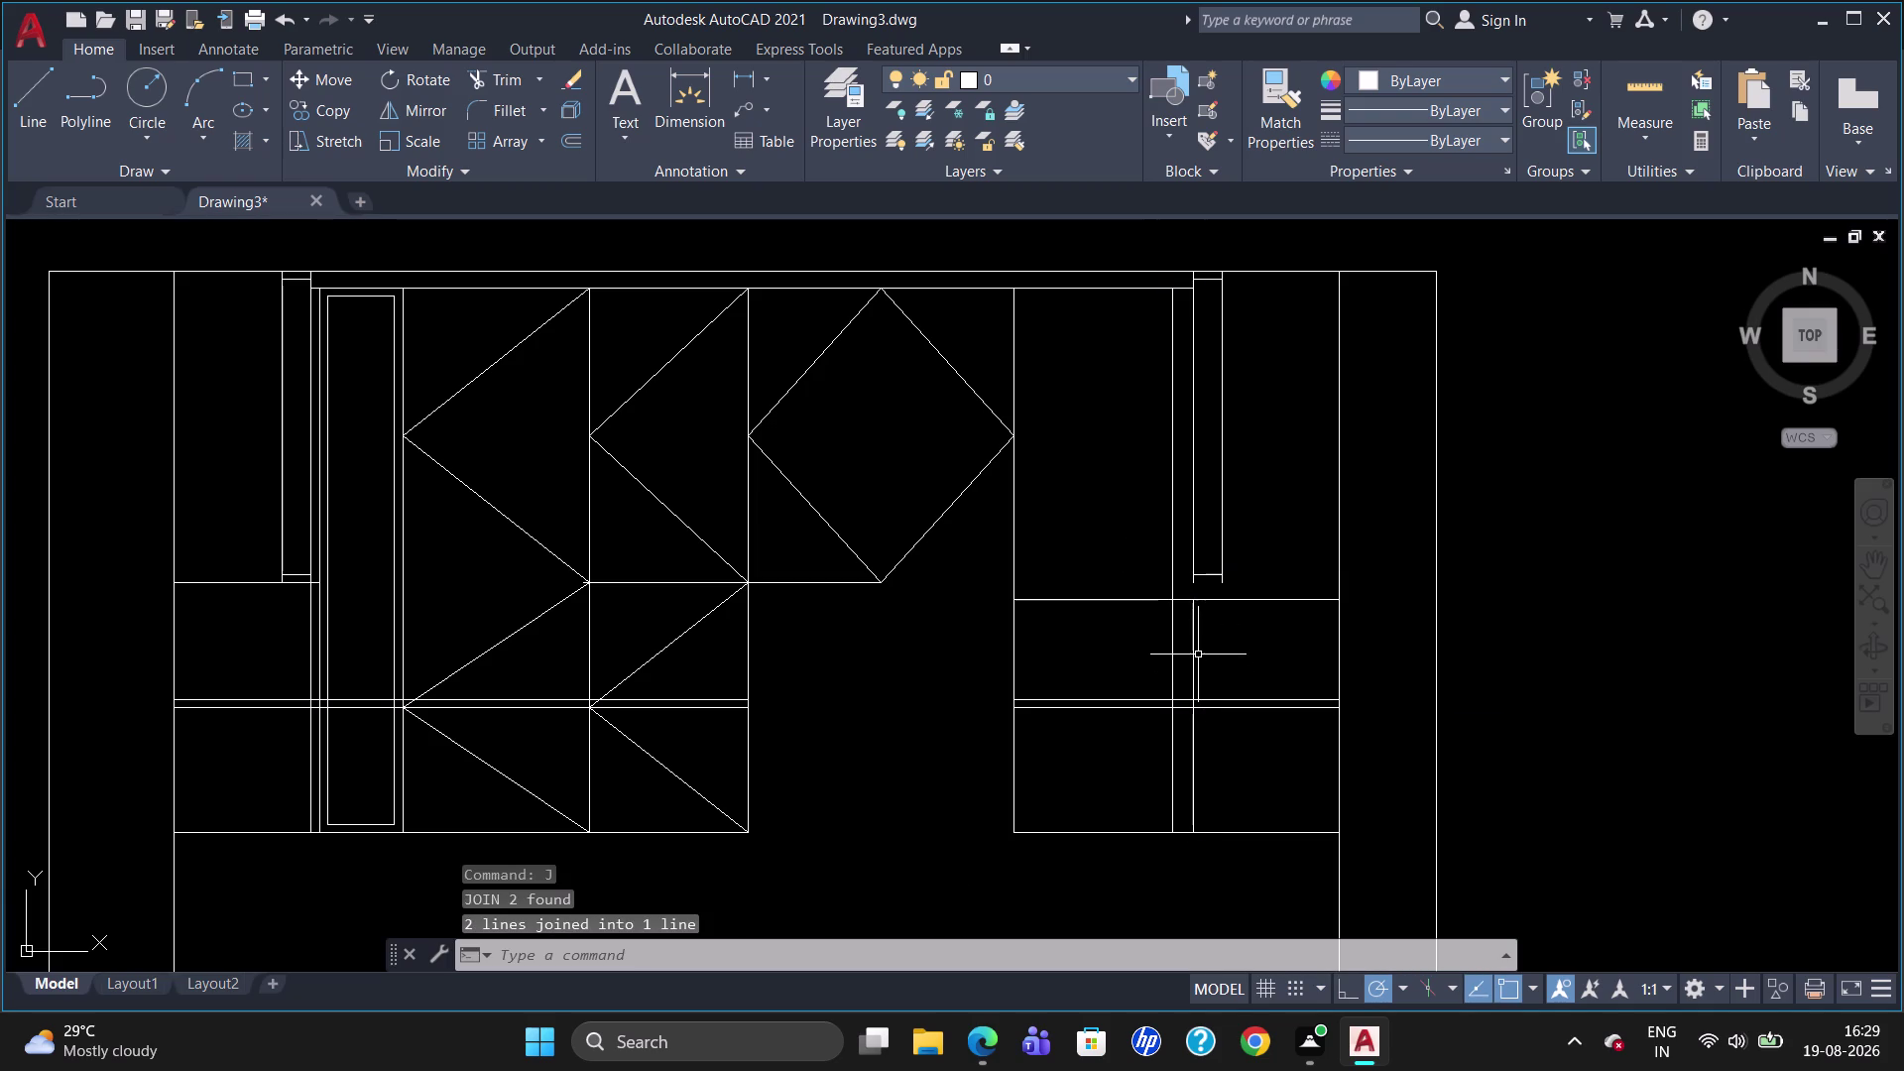
click(1194, 642)
click(1195, 559)
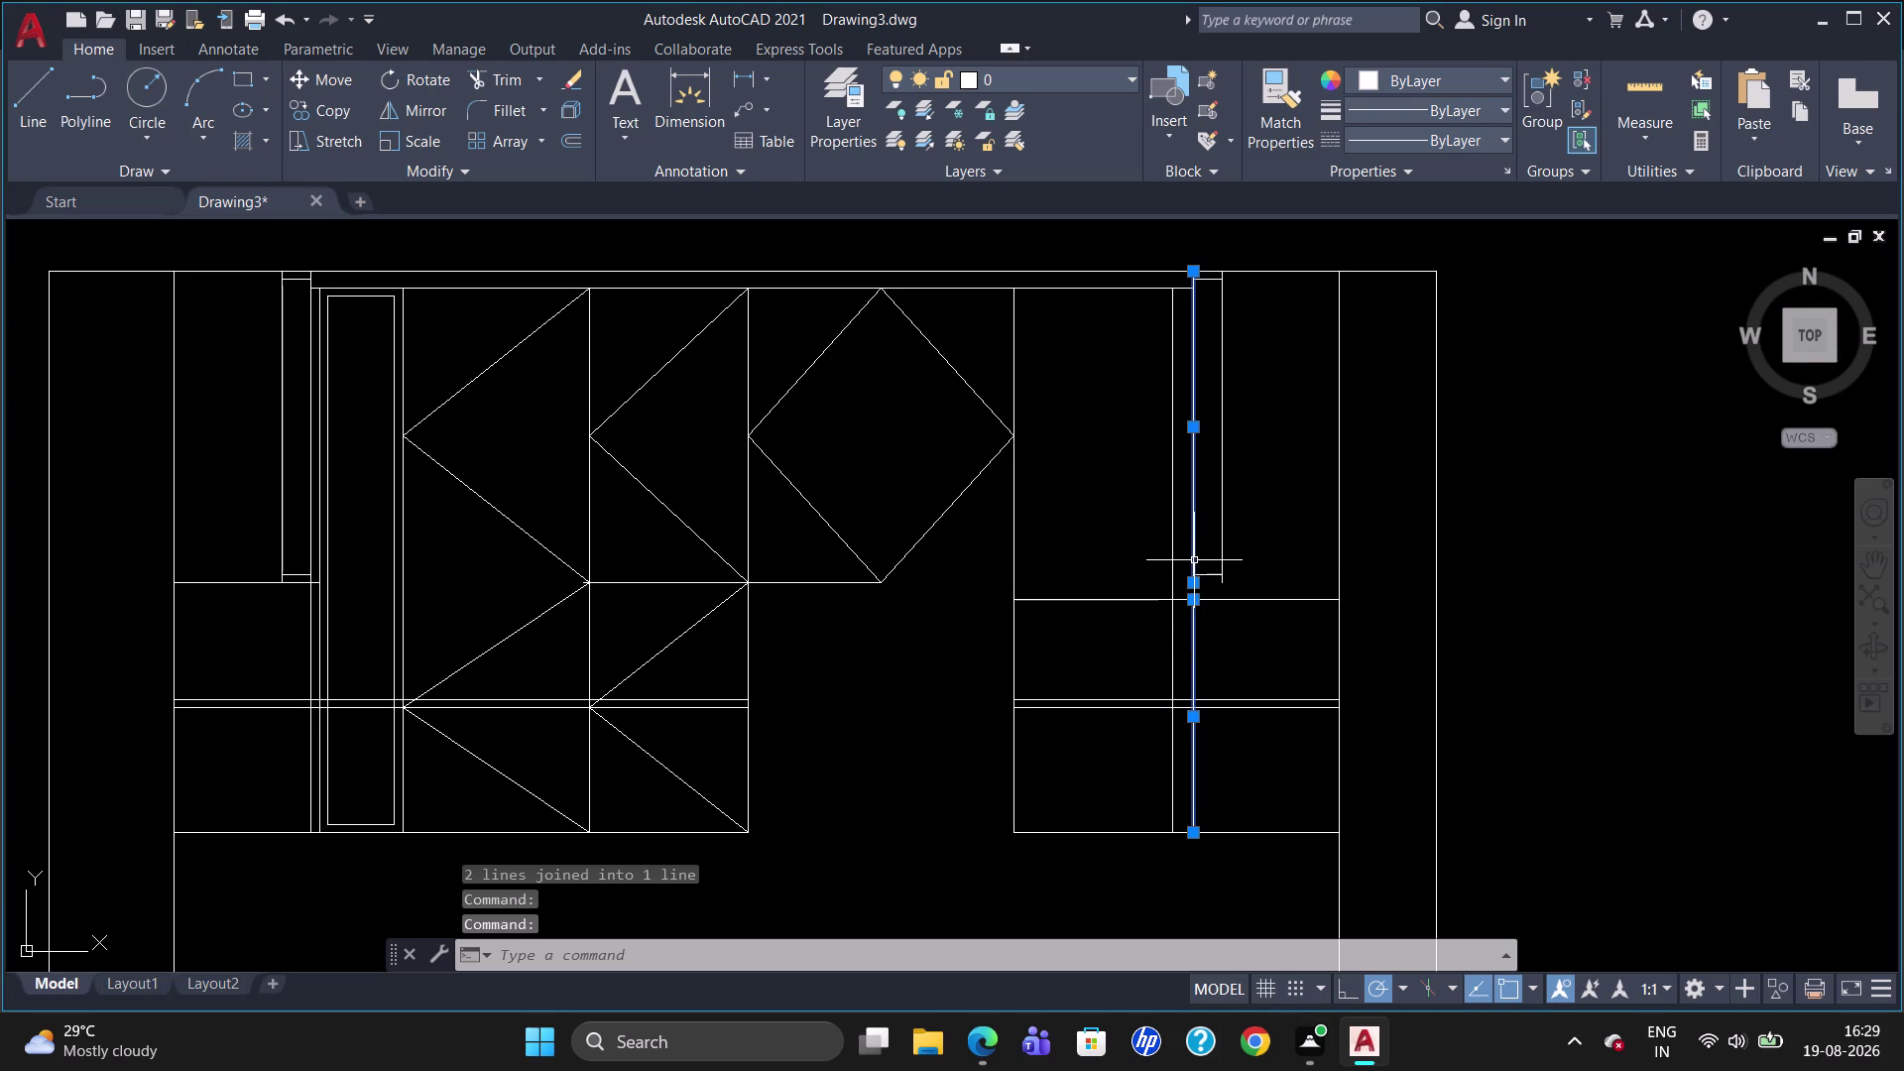
key(j)
key(Return)
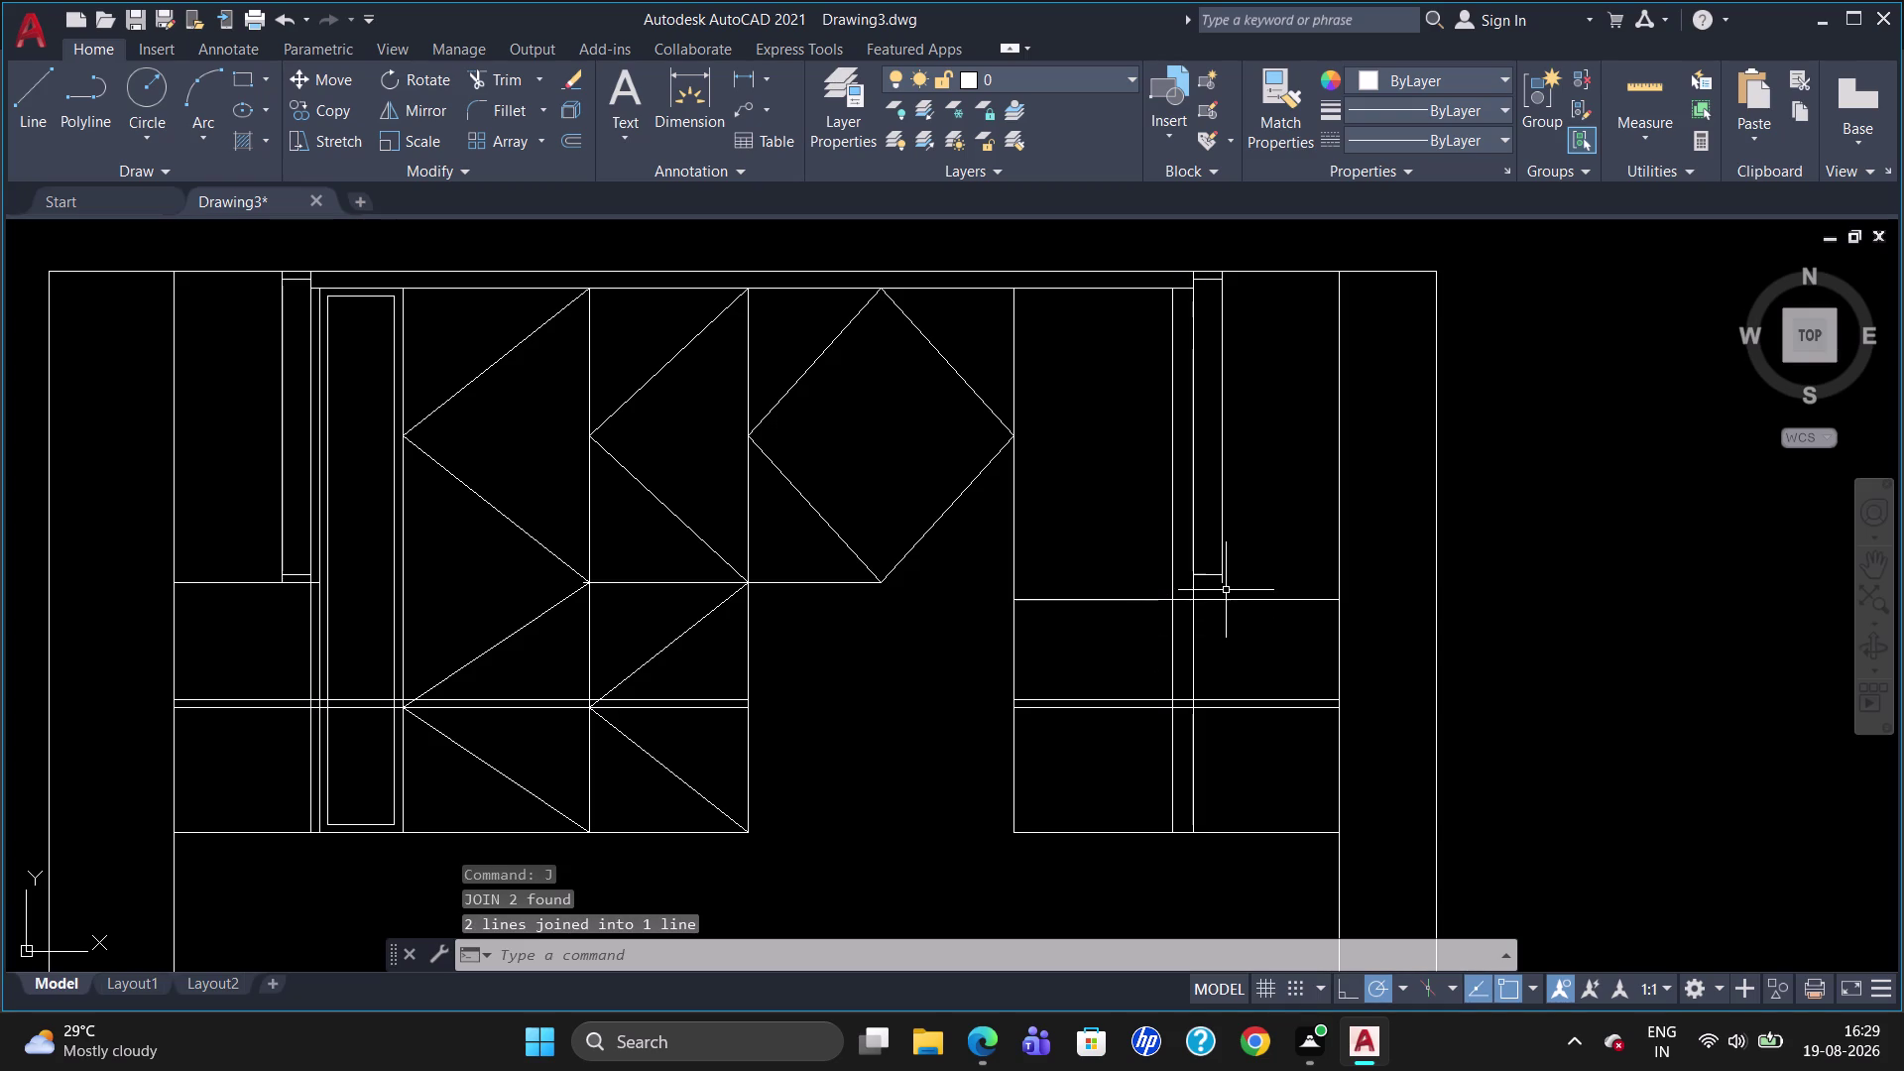
Extend a line to the boundary line beside the divider.
text(EX)
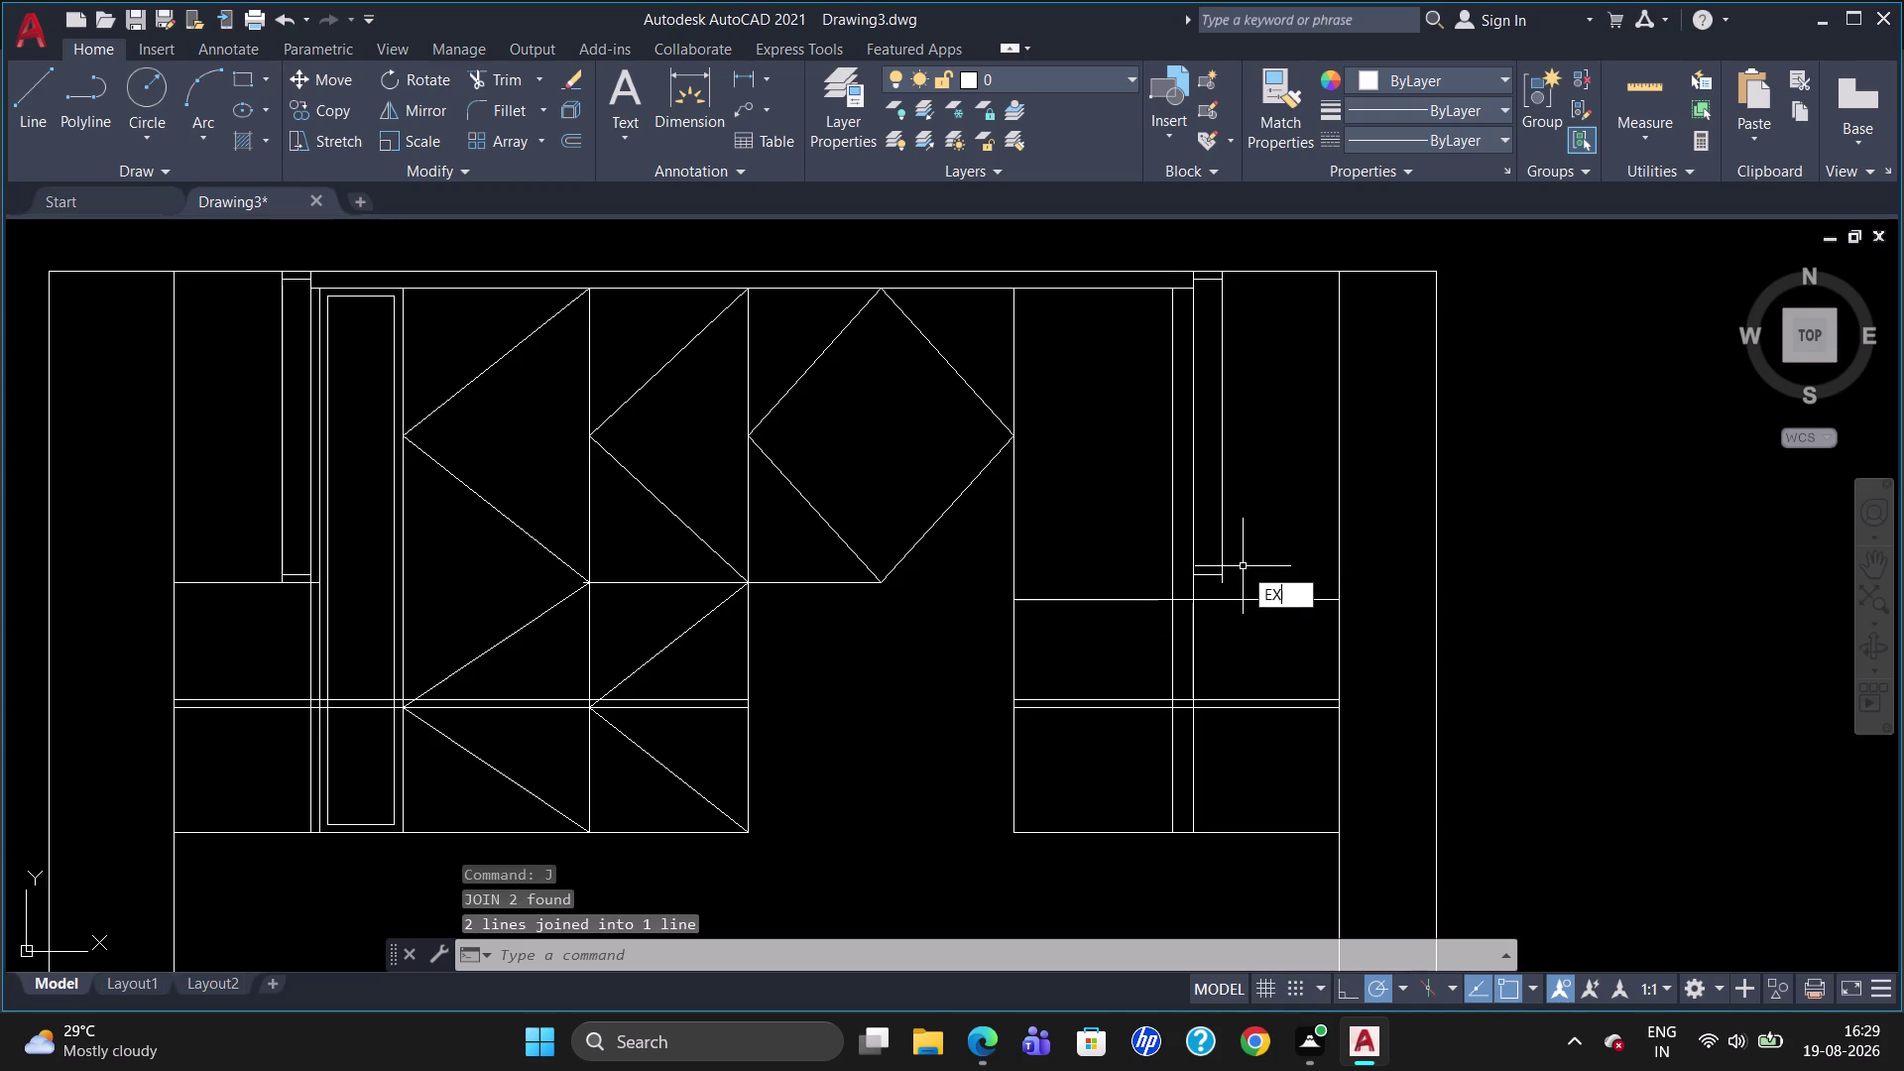
key(Return)
click(1236, 598)
key(Return)
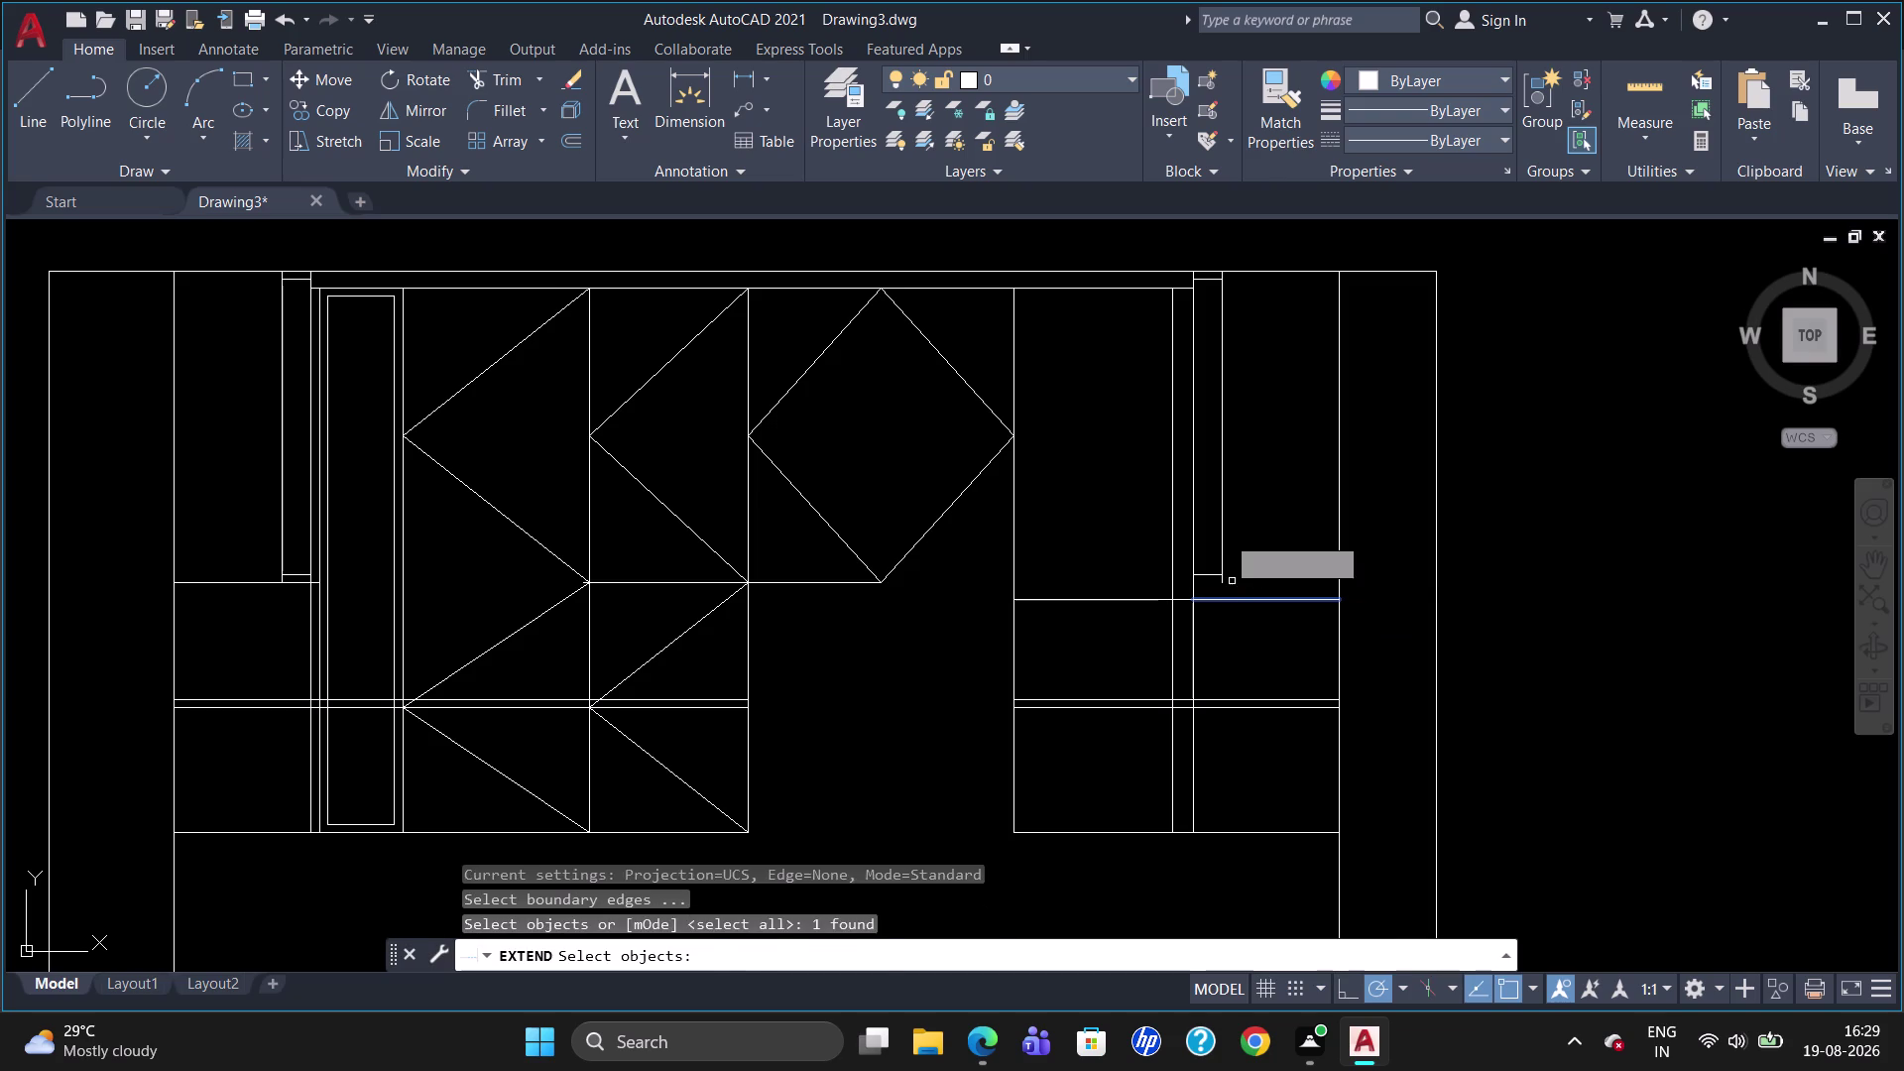
click(1221, 530)
key(Escape)
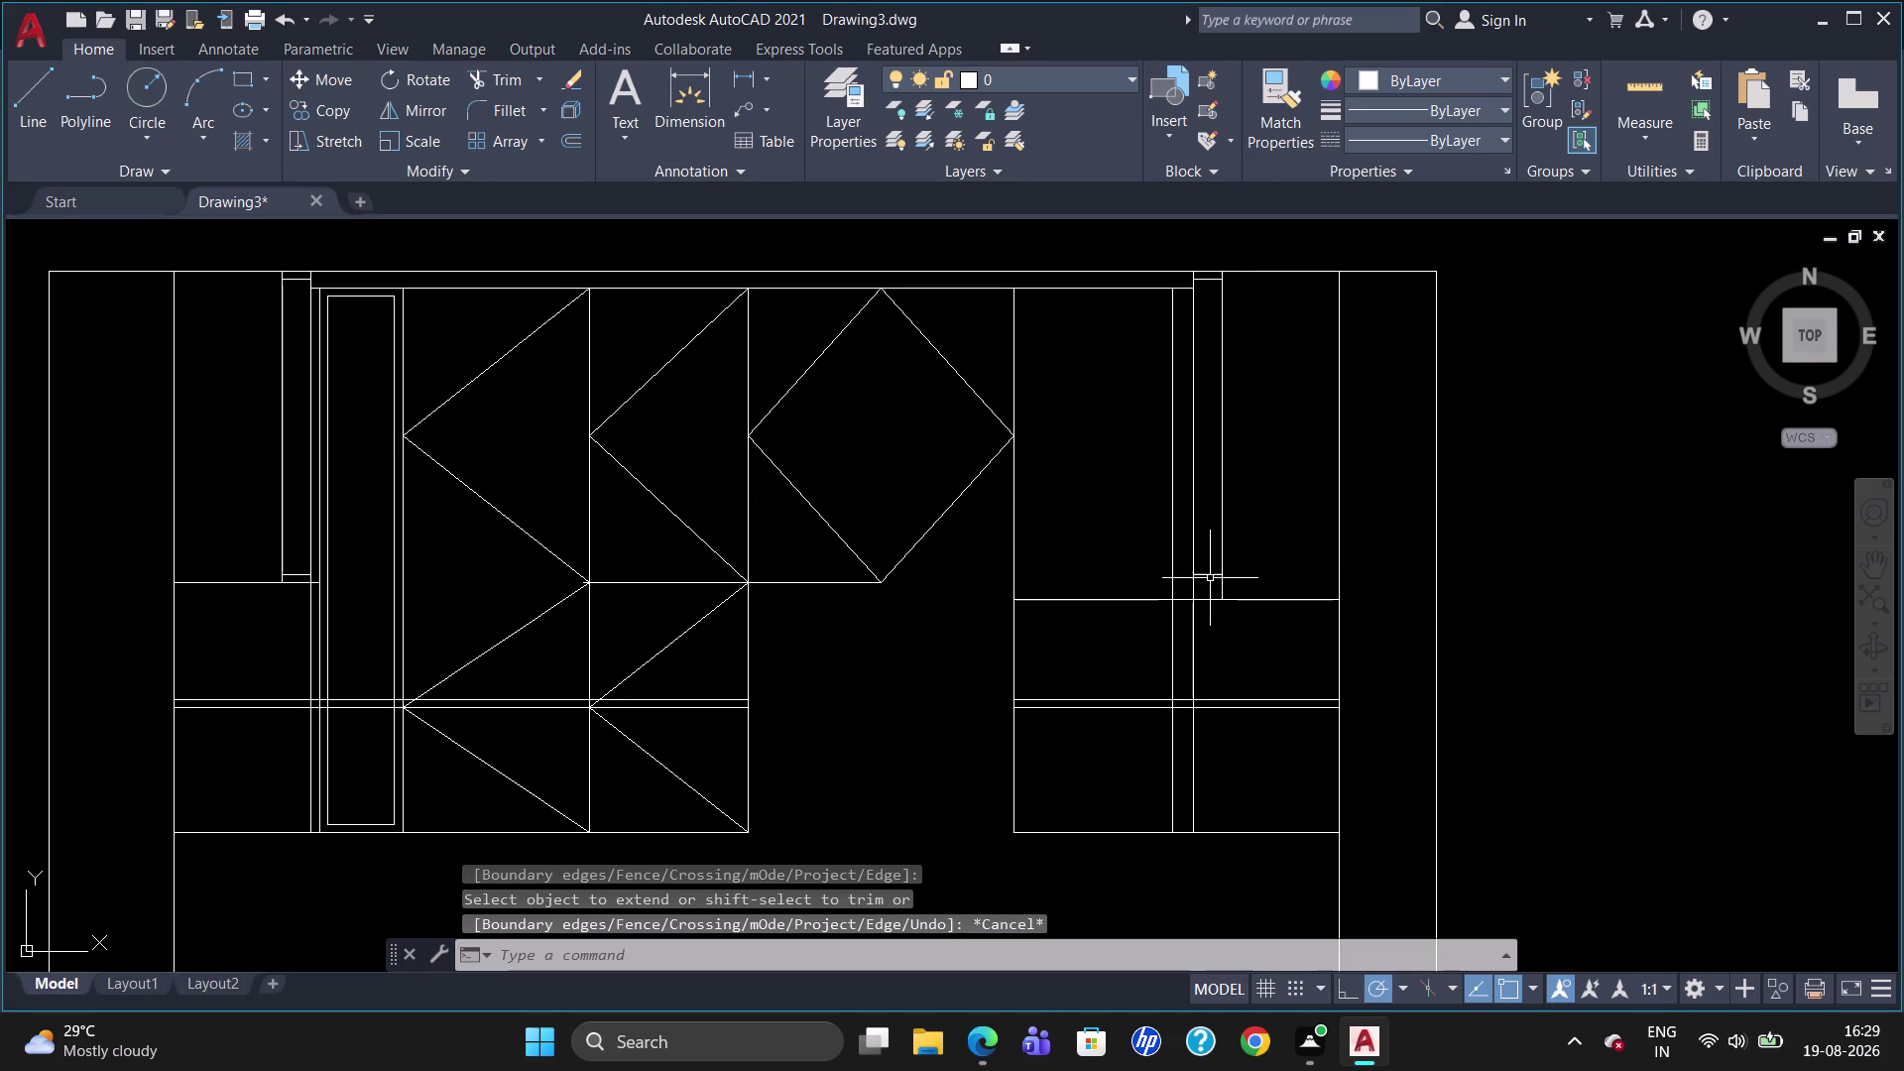
click(1210, 573)
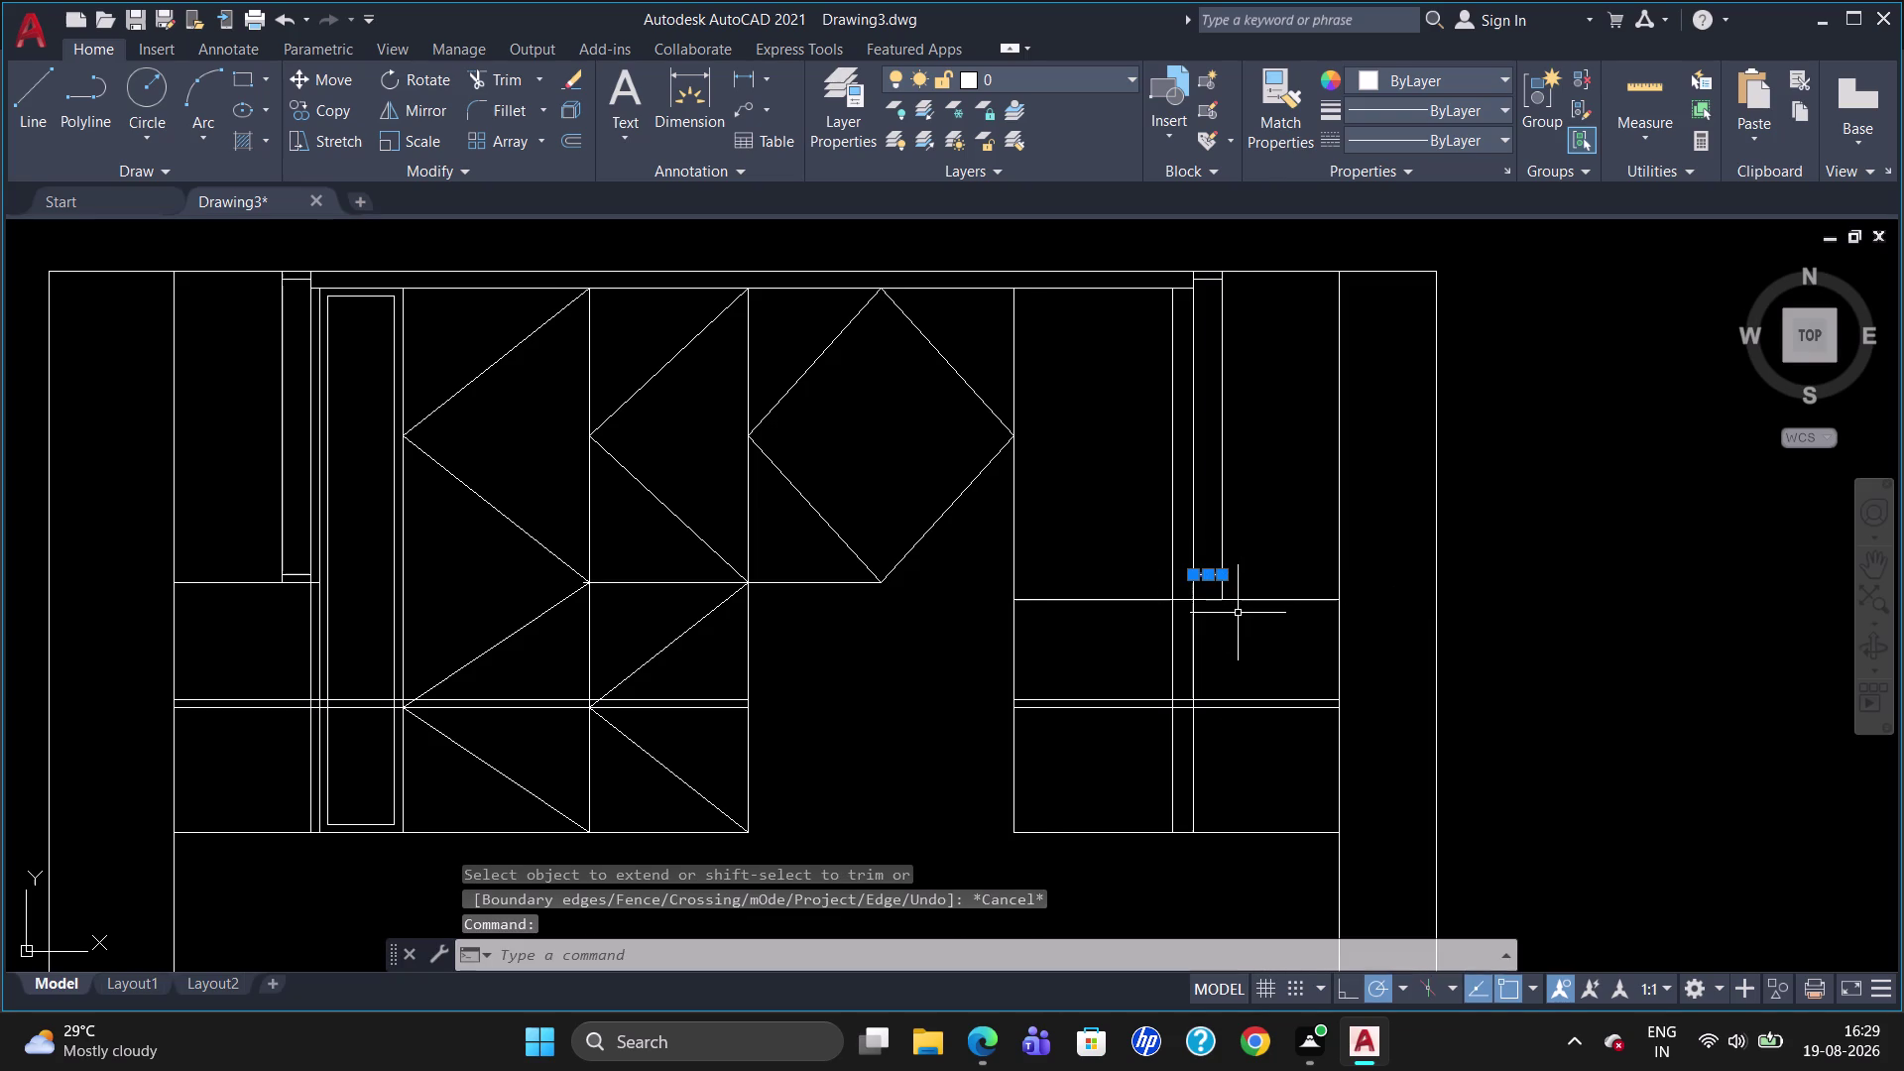
Offset several short lines by 10 beside the right divider.
key(o)
key(Return)
text(1)
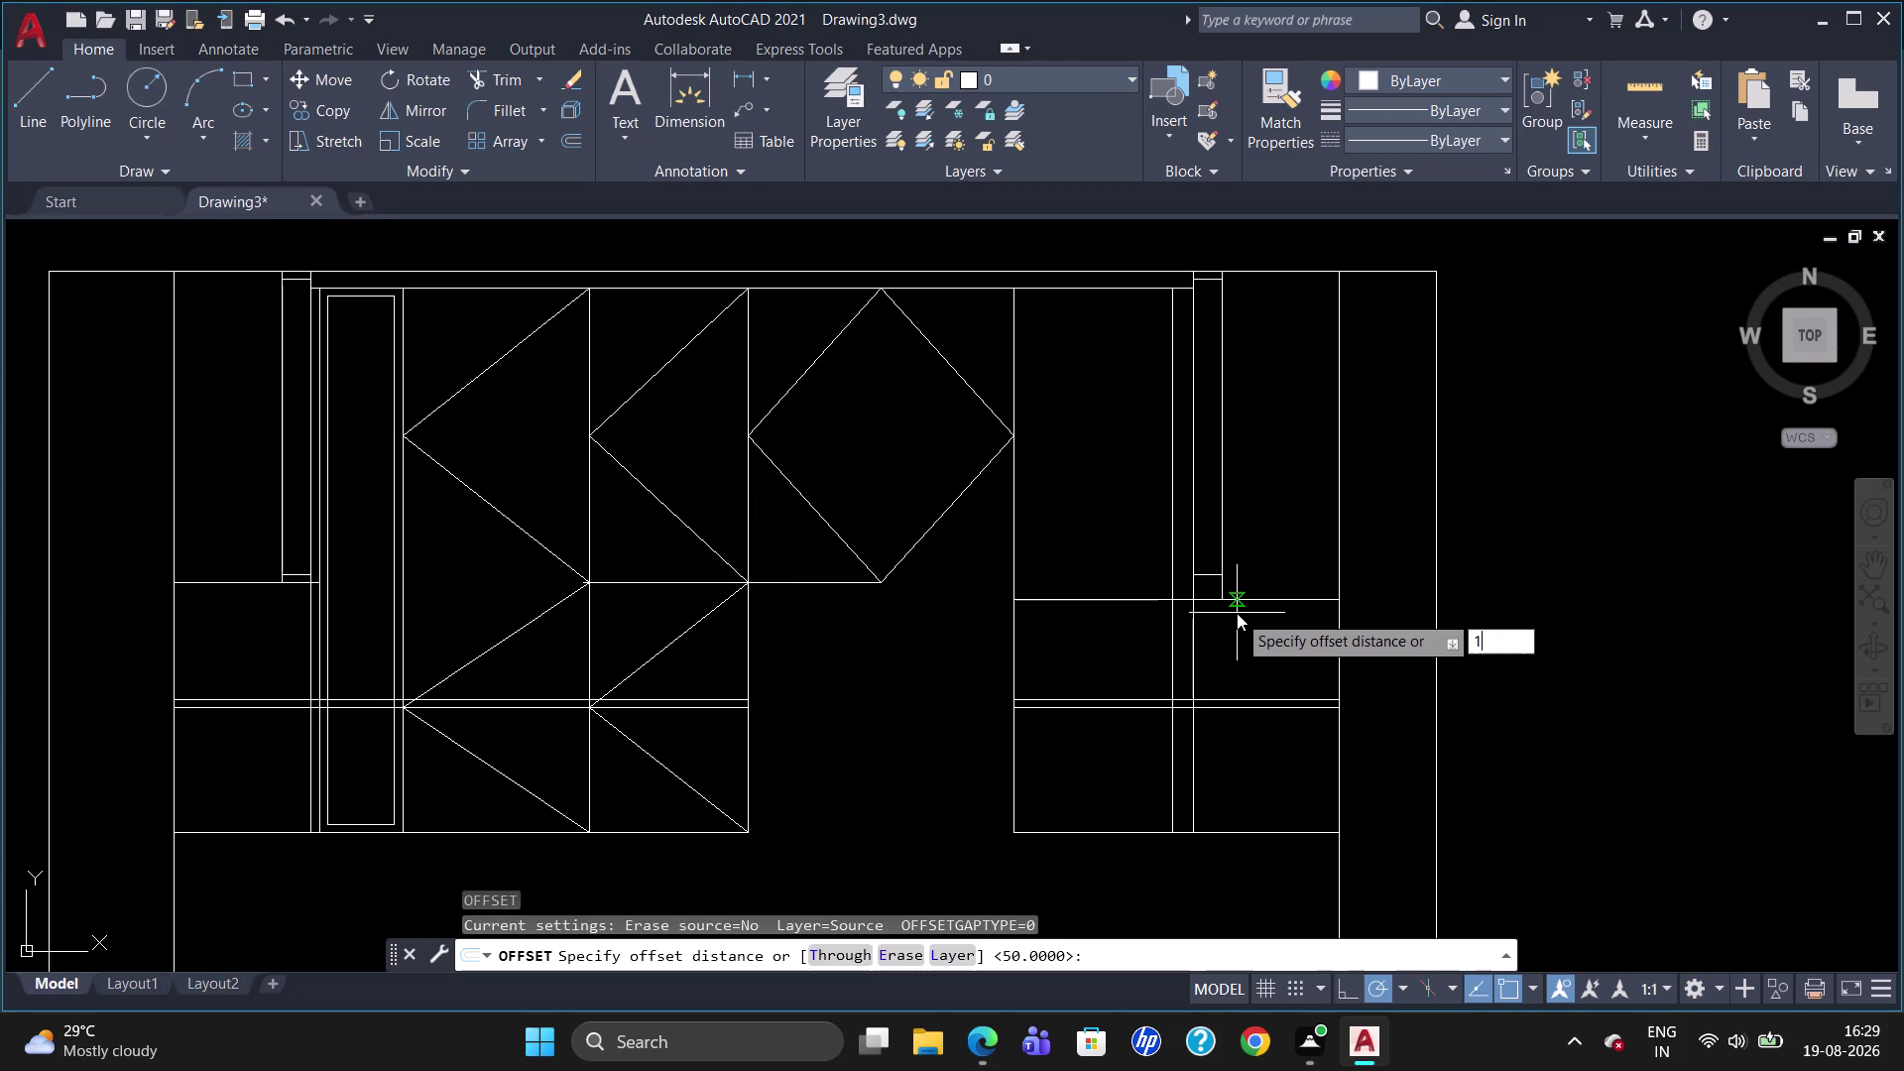
text(0)
key(Return)
click(1221, 629)
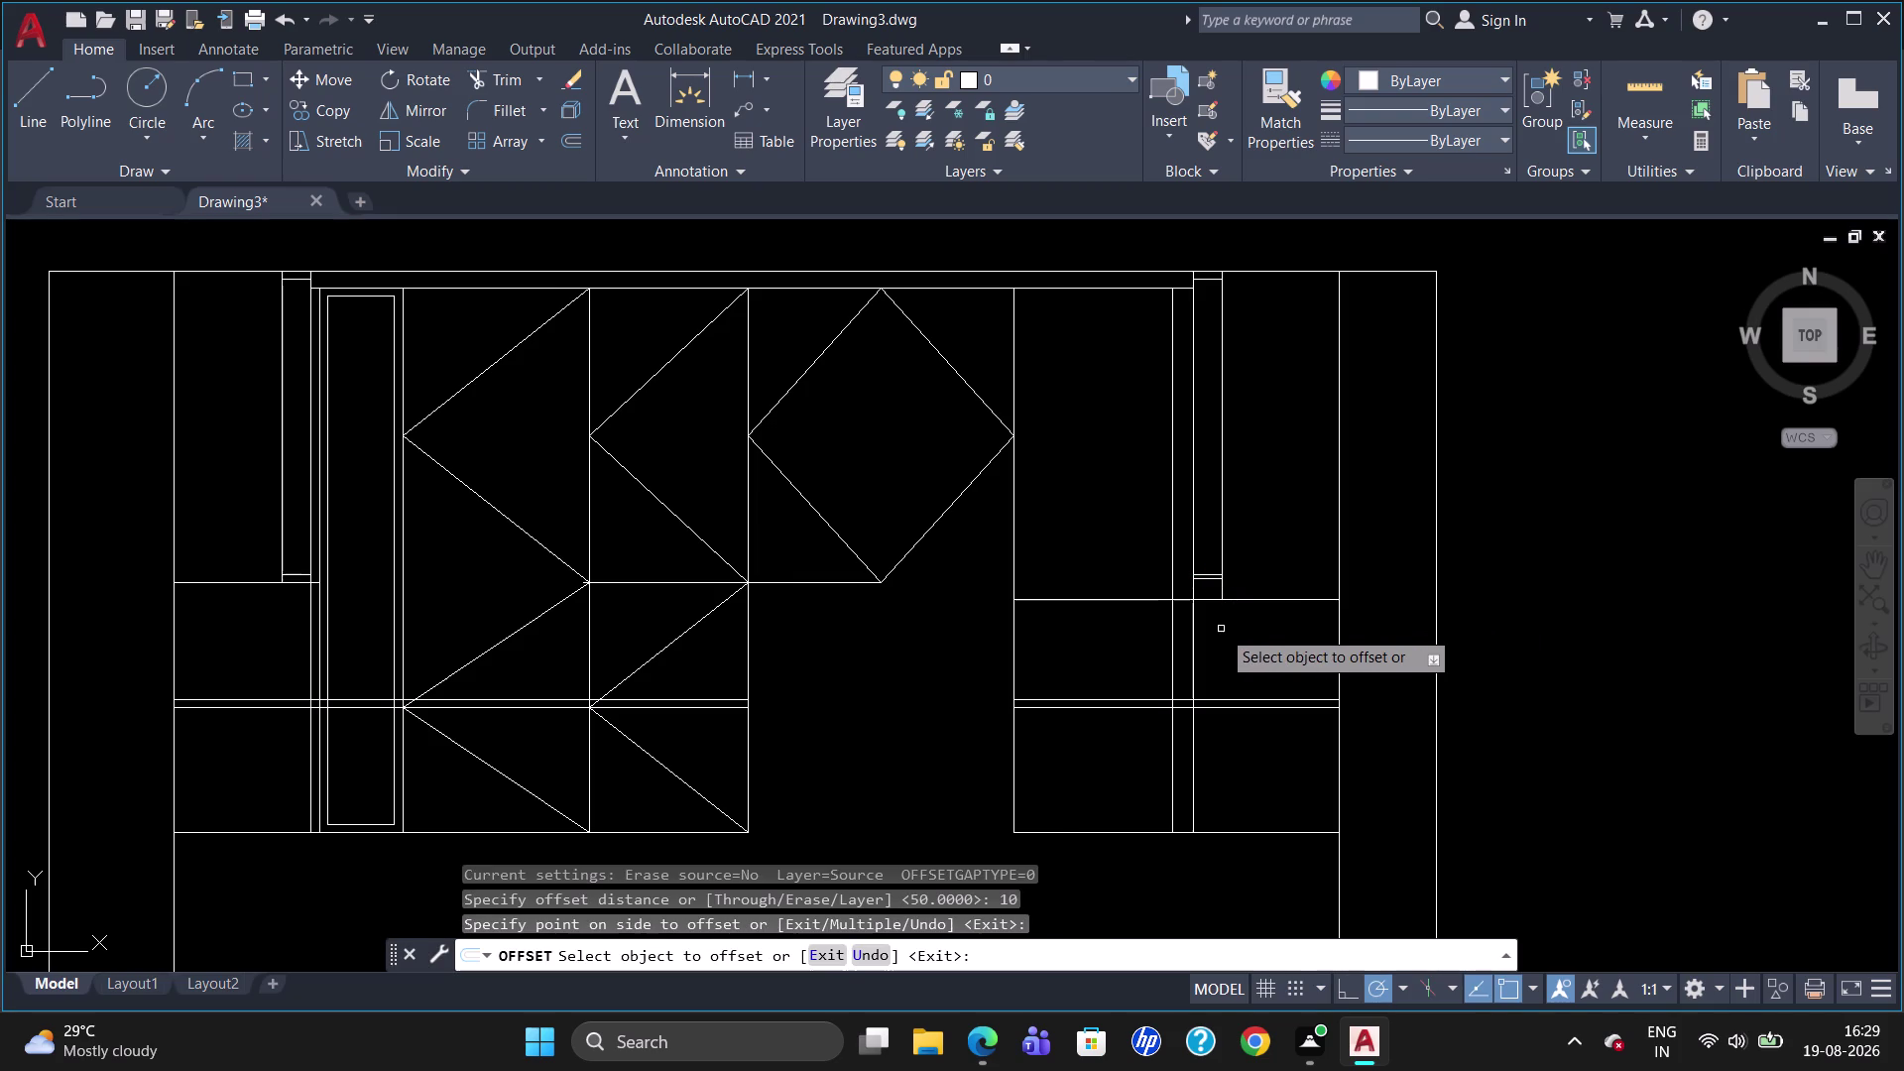
click(1205, 582)
click(1205, 589)
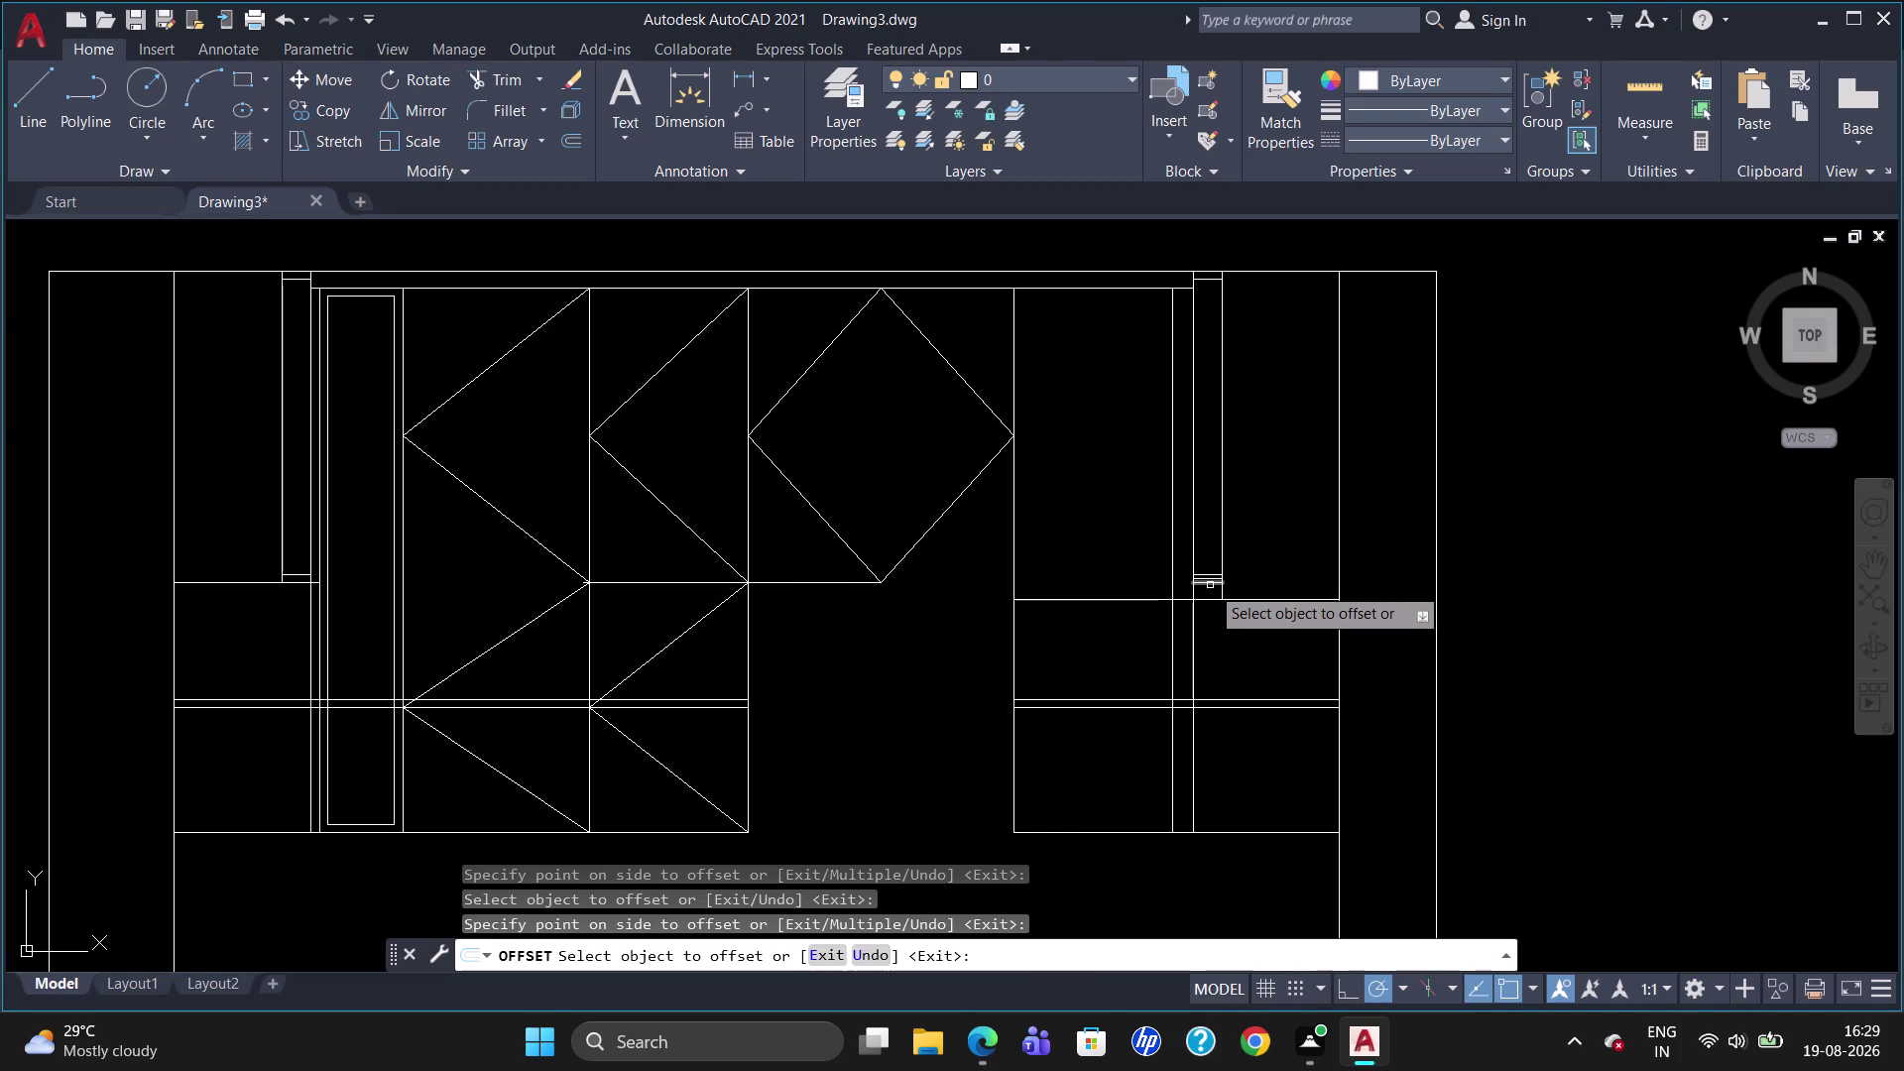
click(1210, 585)
click(1212, 597)
key(Escape)
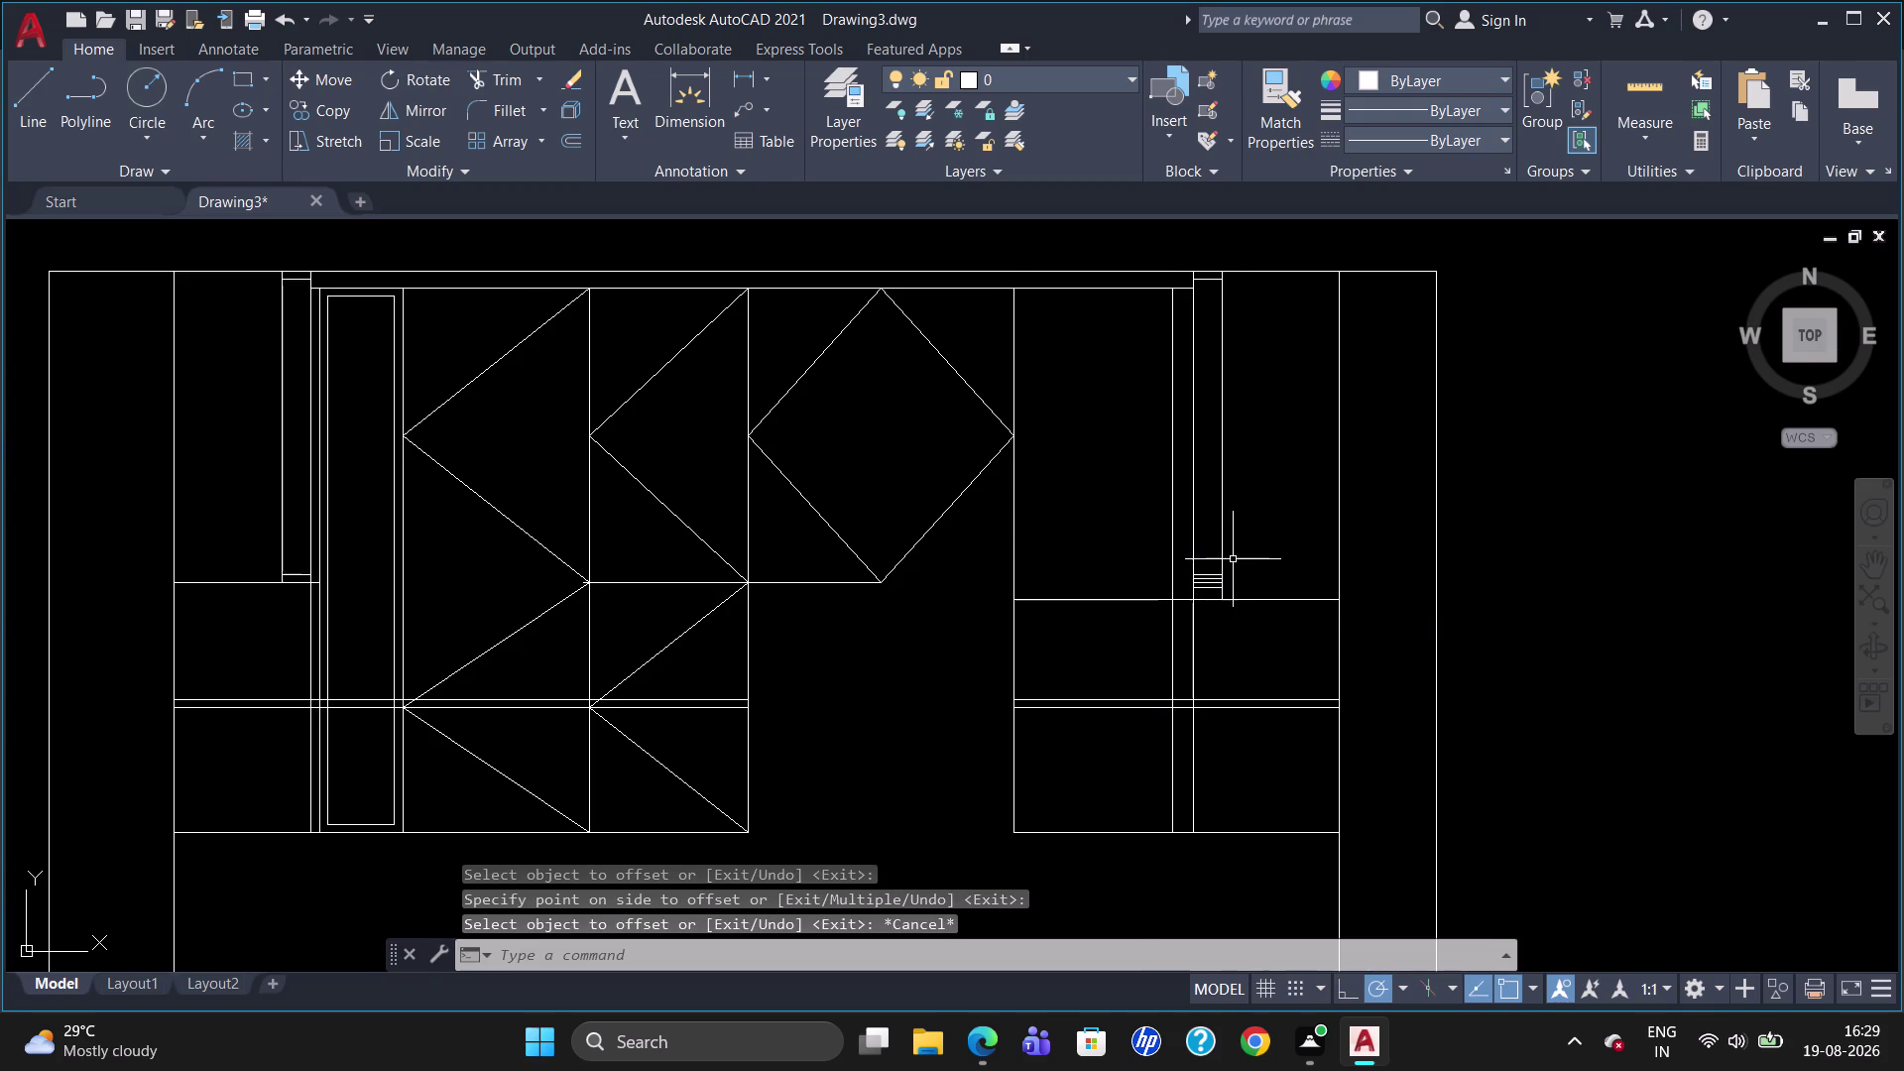
Delete the three short offset lines.
scroll(up, 3)
click(1172, 593)
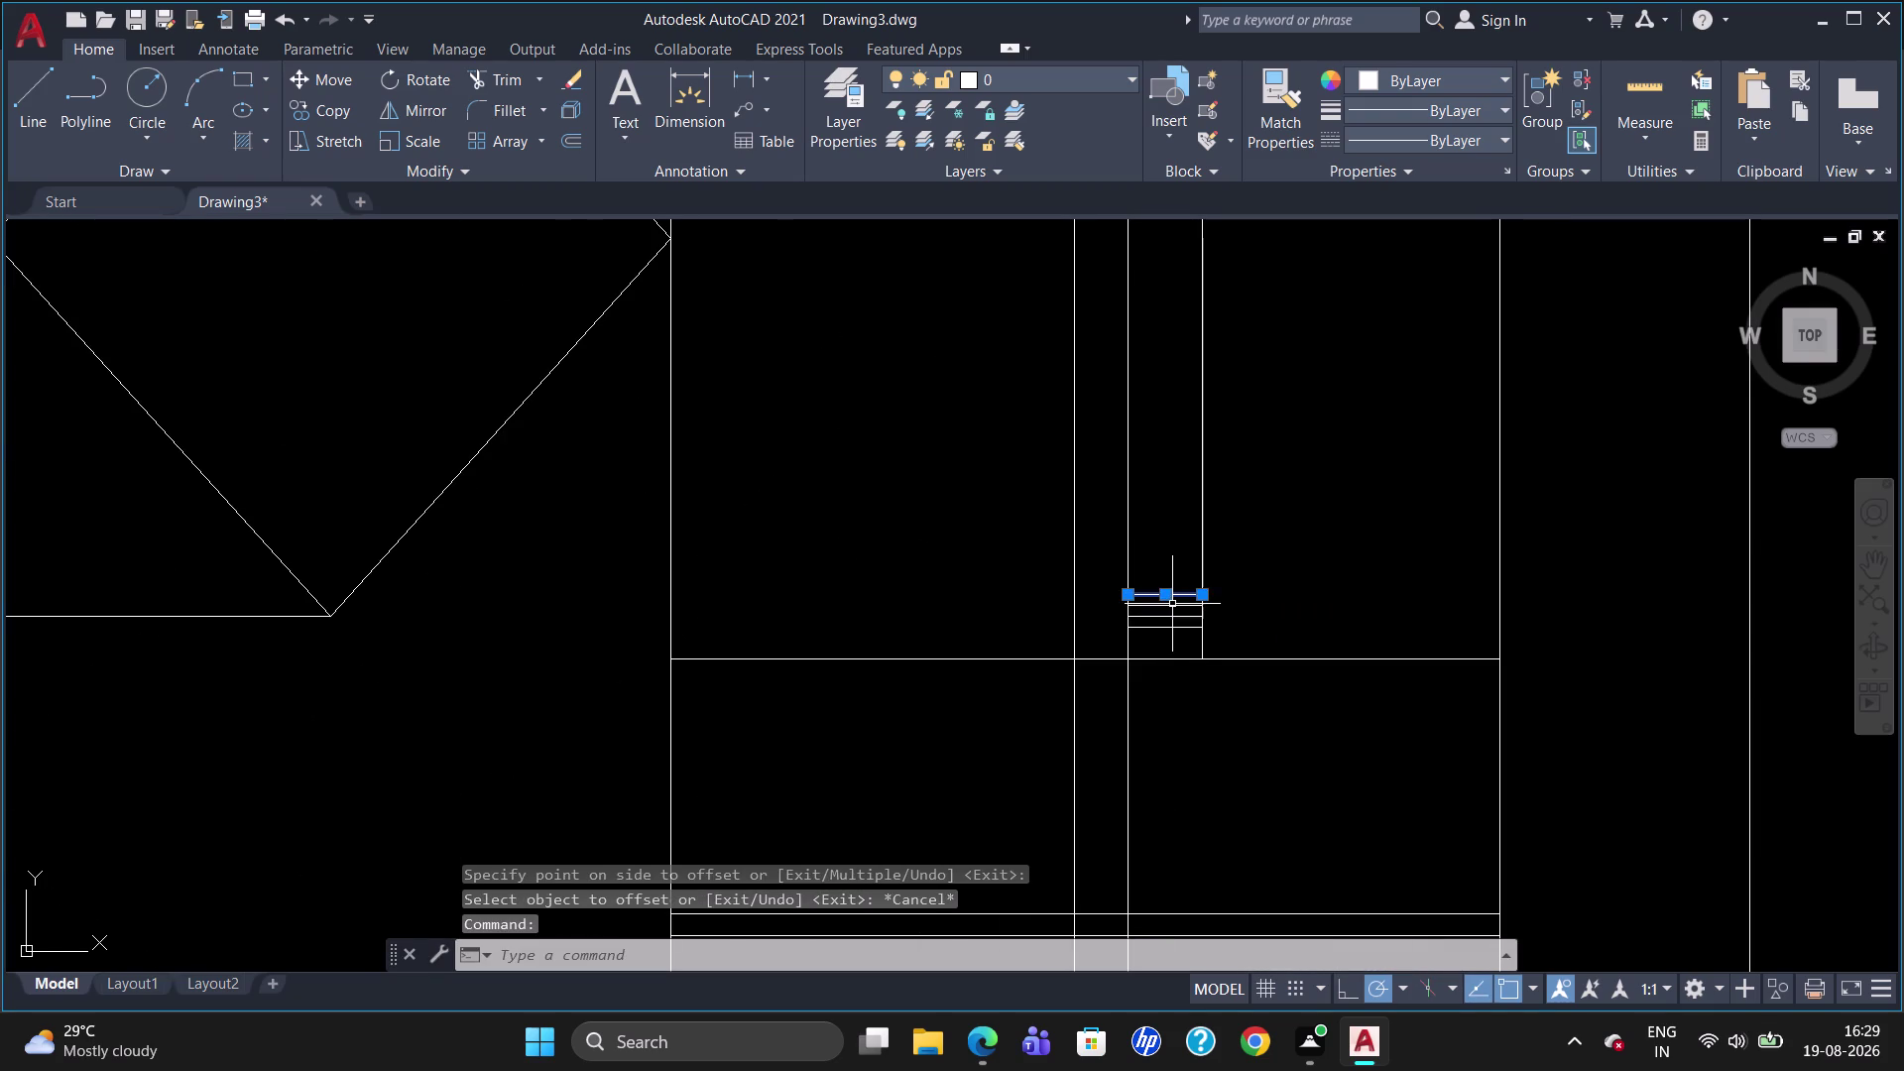
click(1171, 604)
click(1170, 619)
key(Delete)
Start a linear dimension (DLI) for the narrow right panel.
scroll(down, 3)
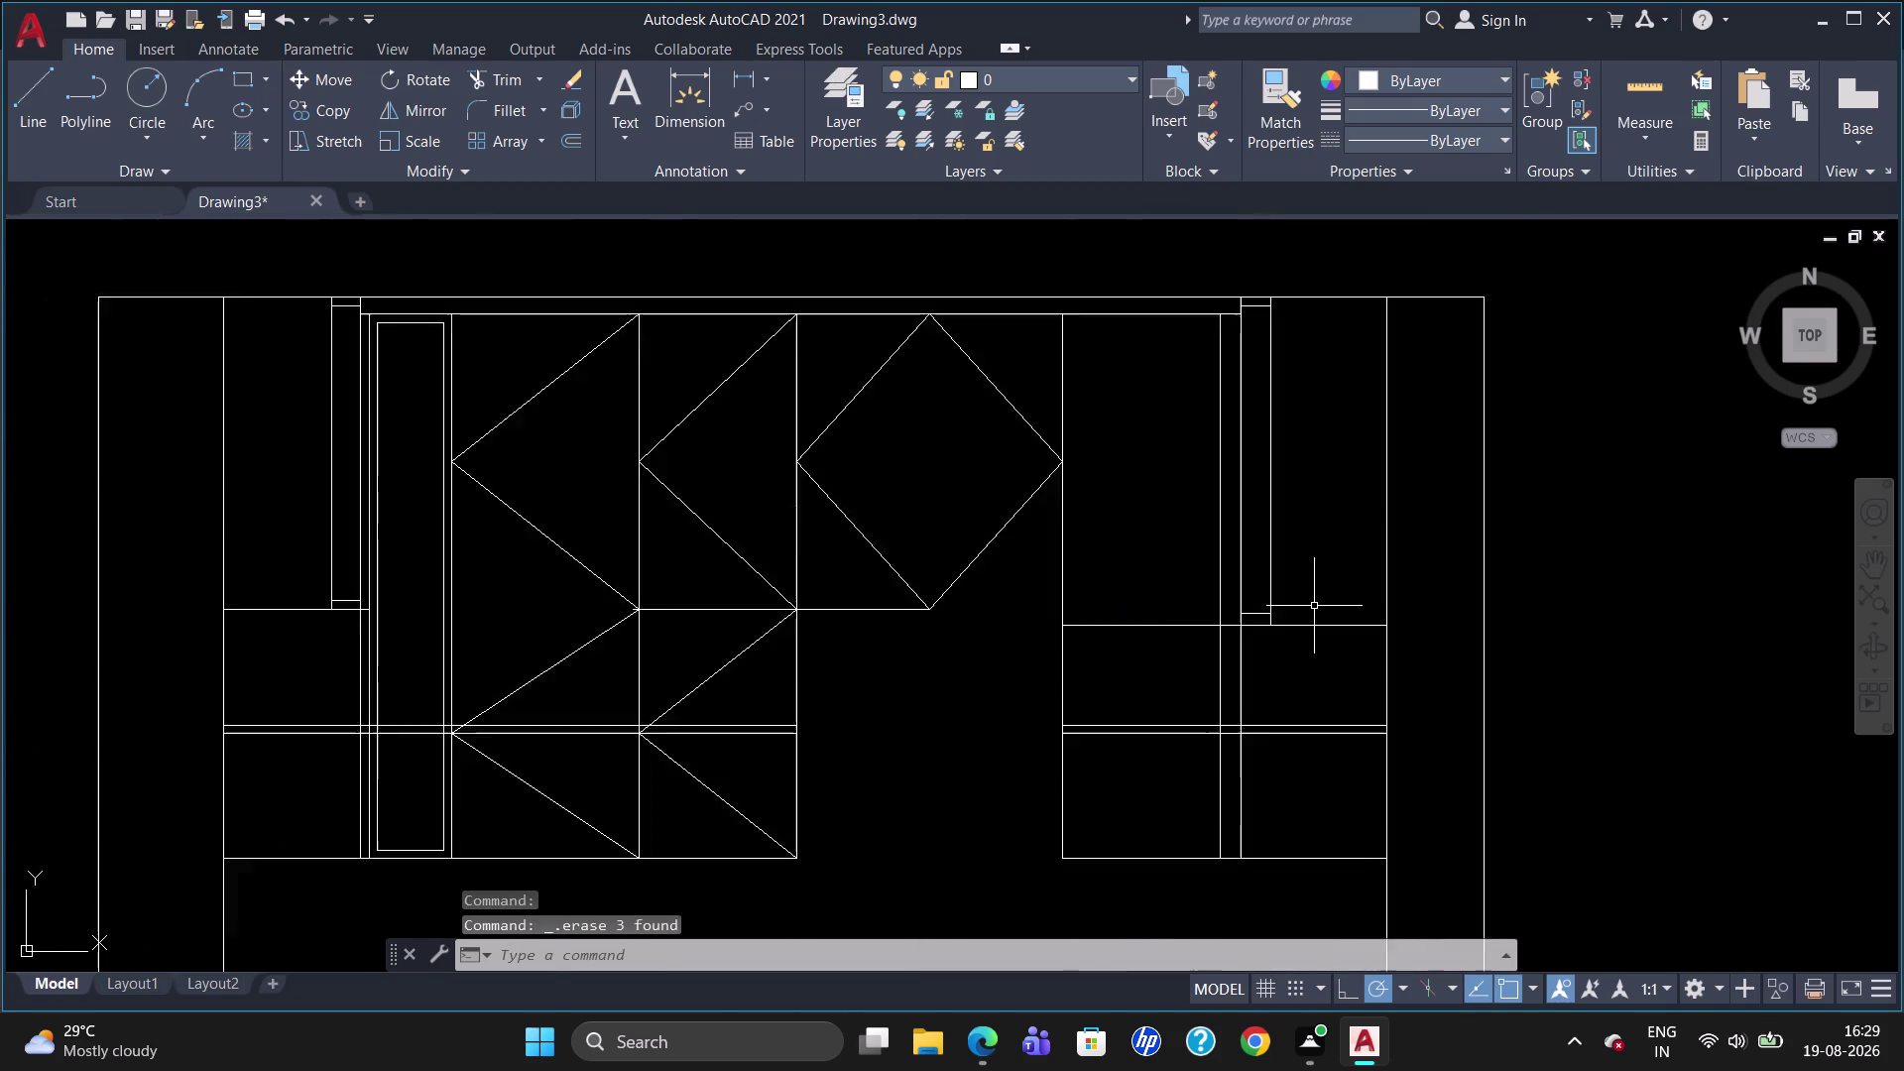
scroll(down, 3)
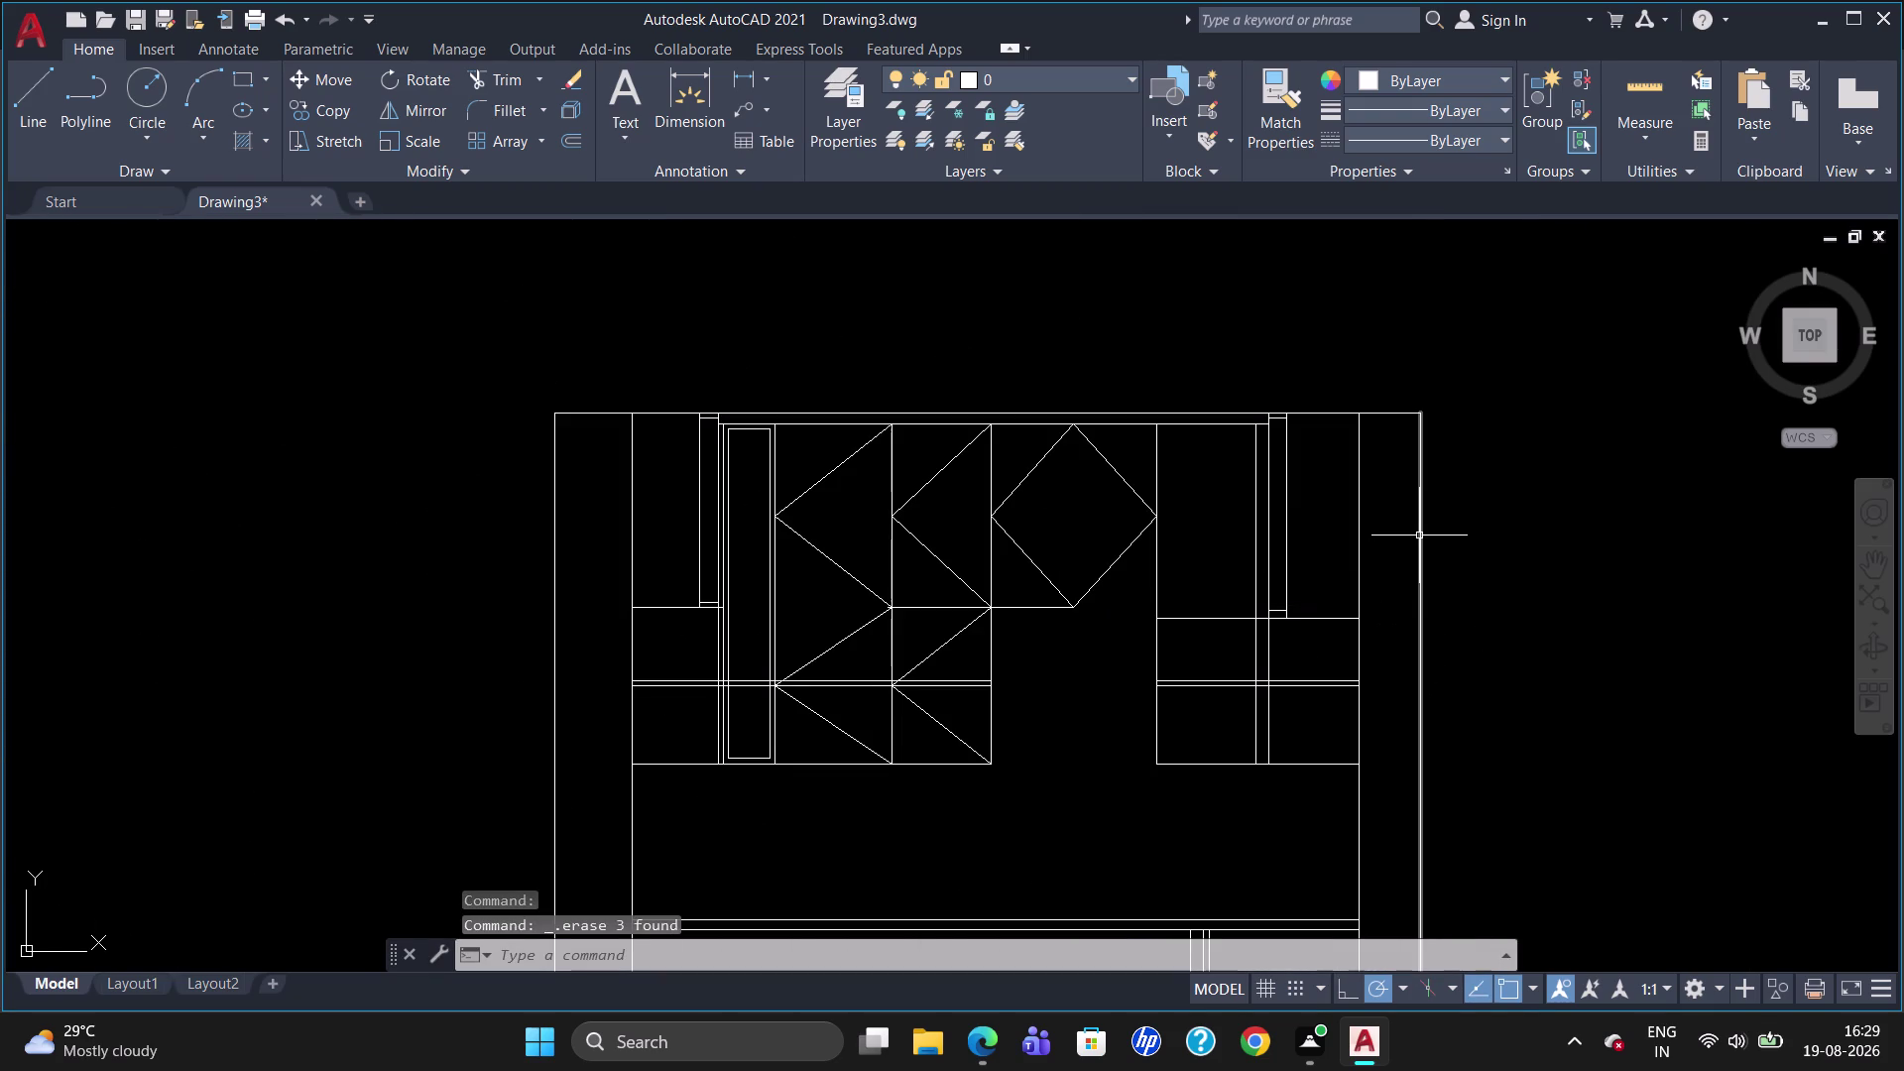
text(DLI)
key(Return)
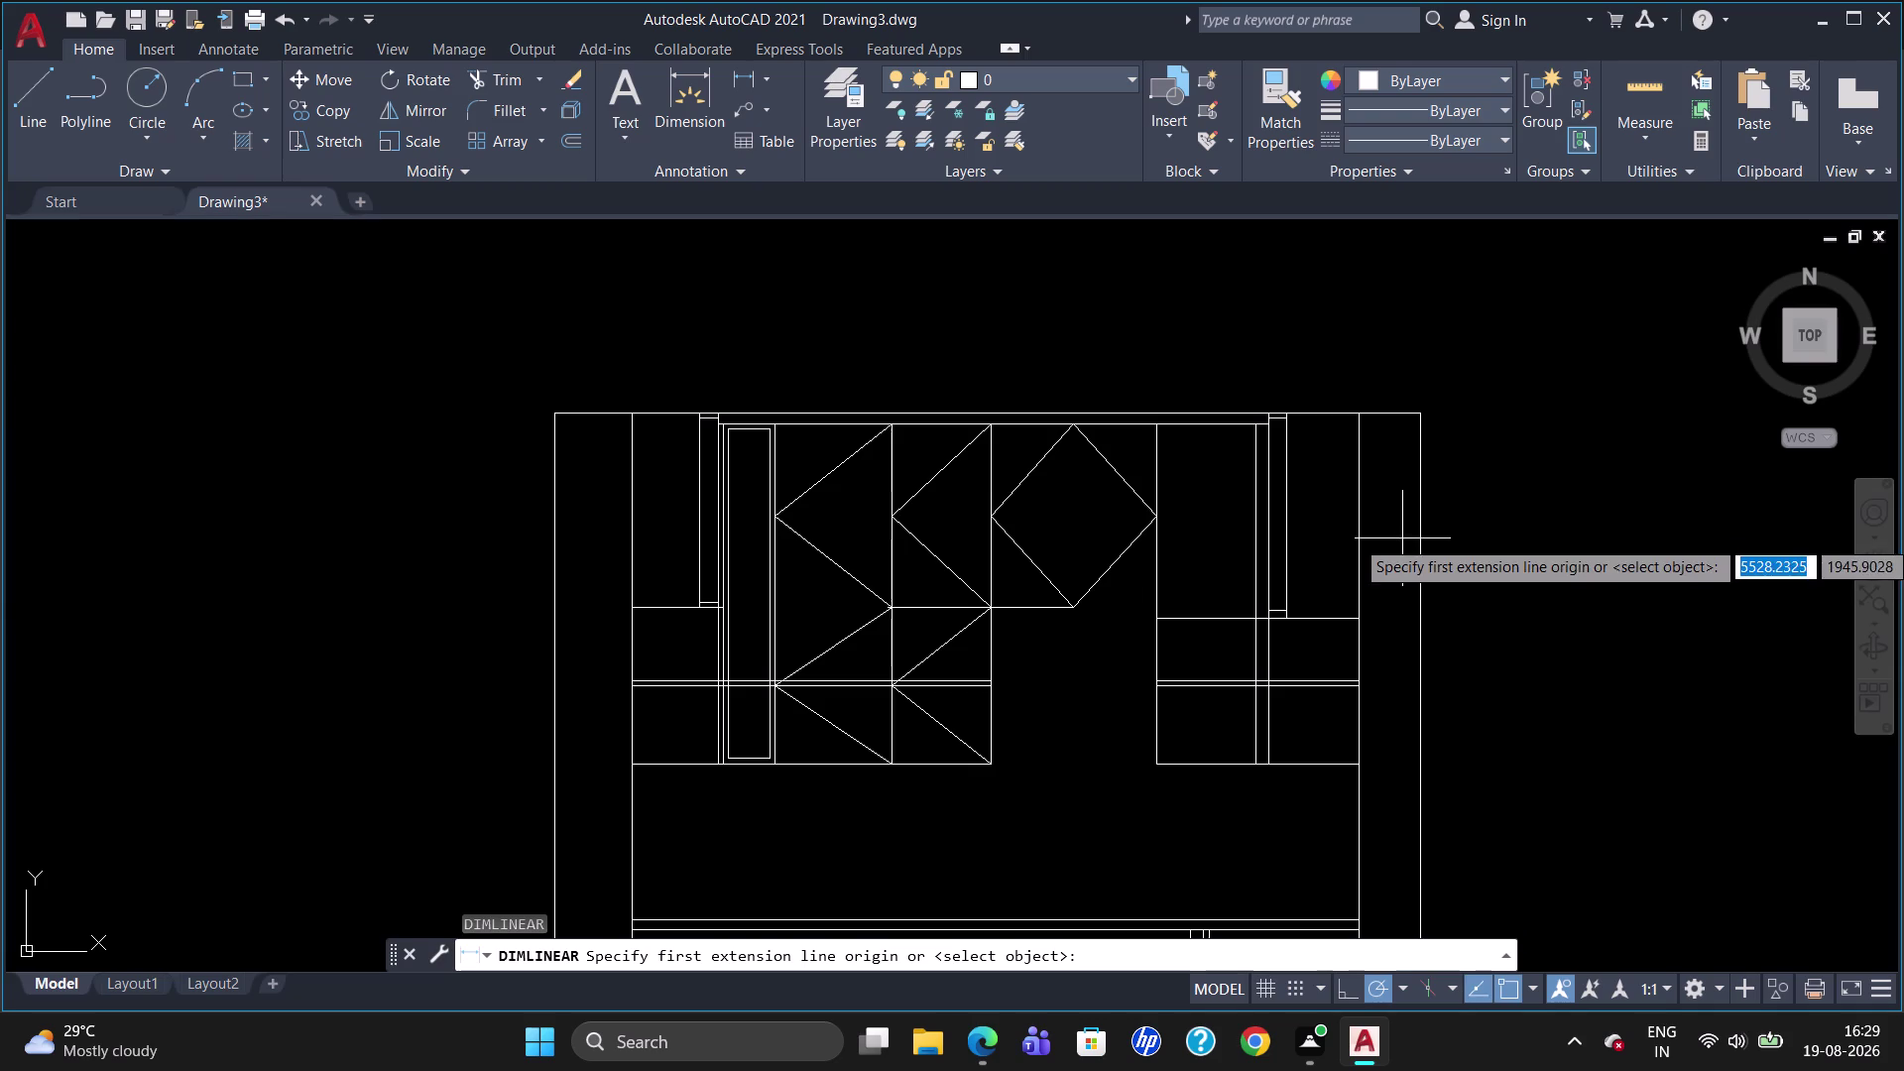
Measure the right panel's 750 height with a linear dimension, then erase it.
click(1253, 431)
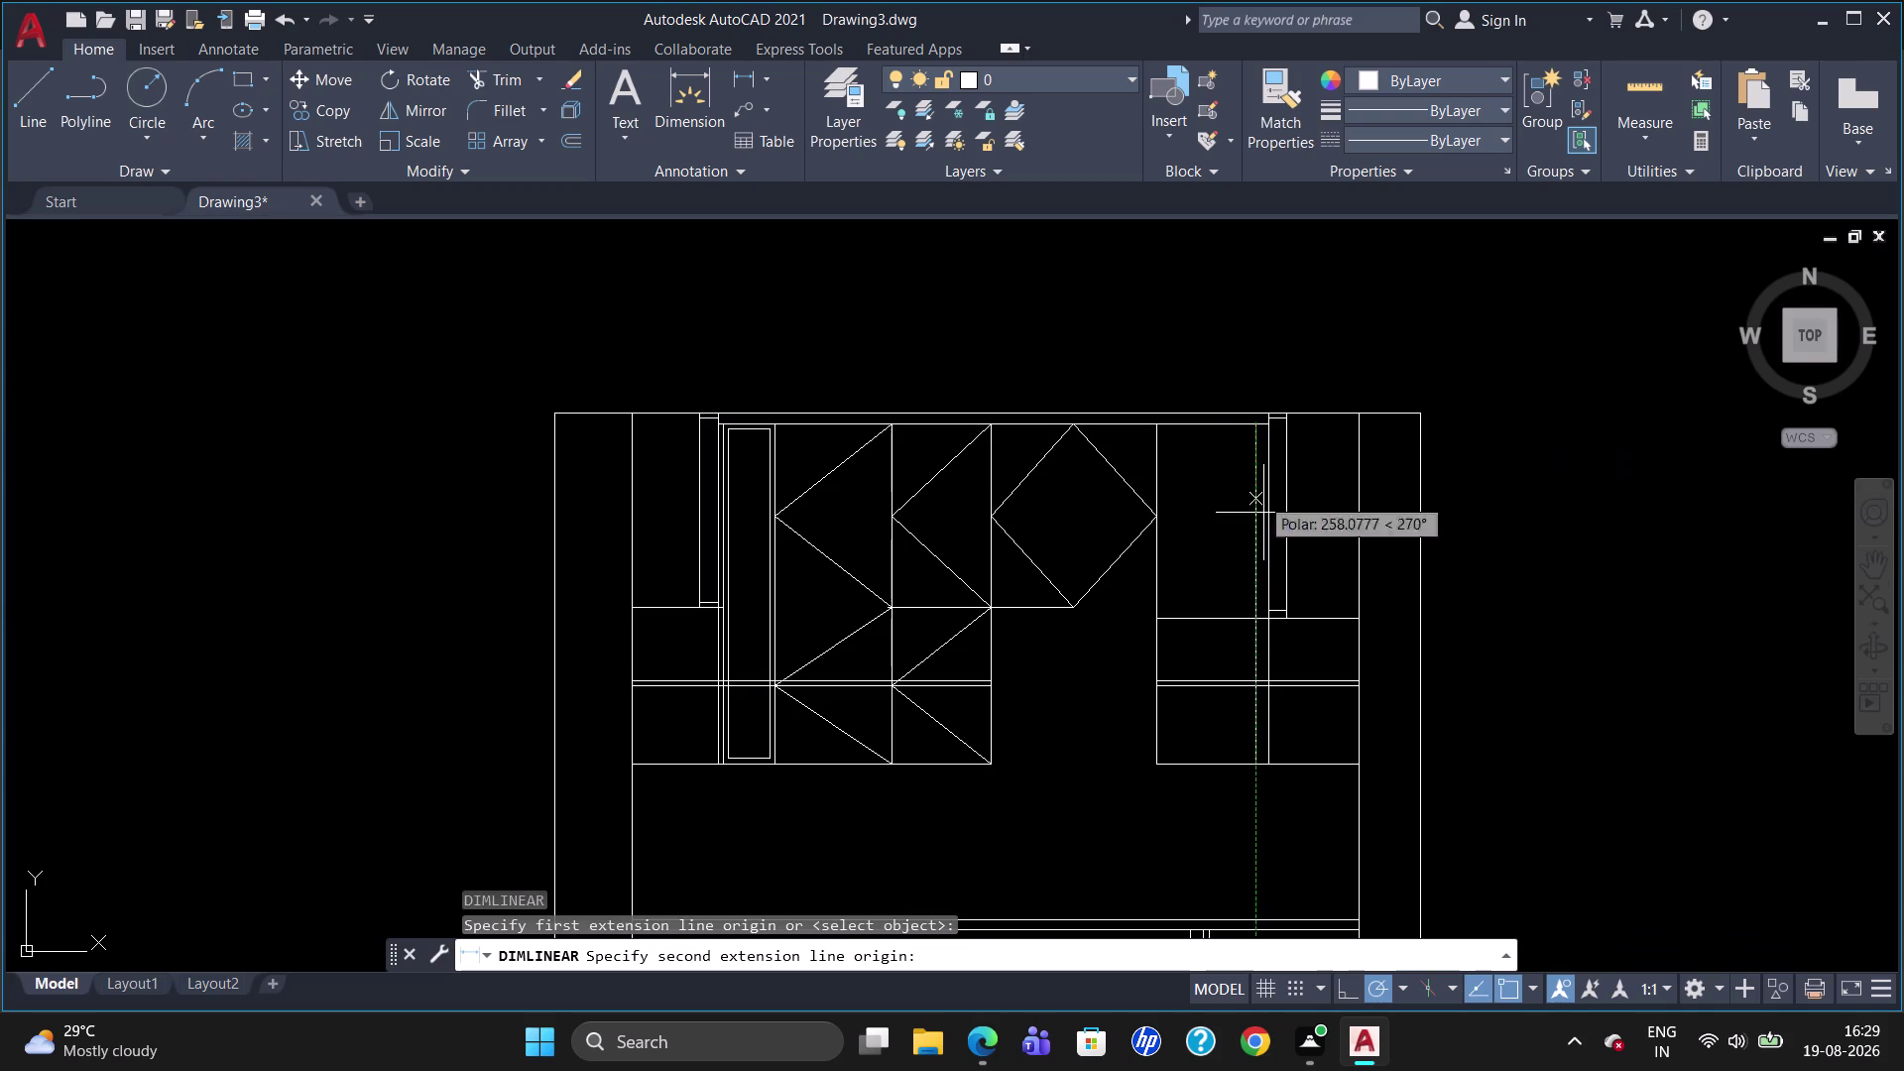
click(1258, 619)
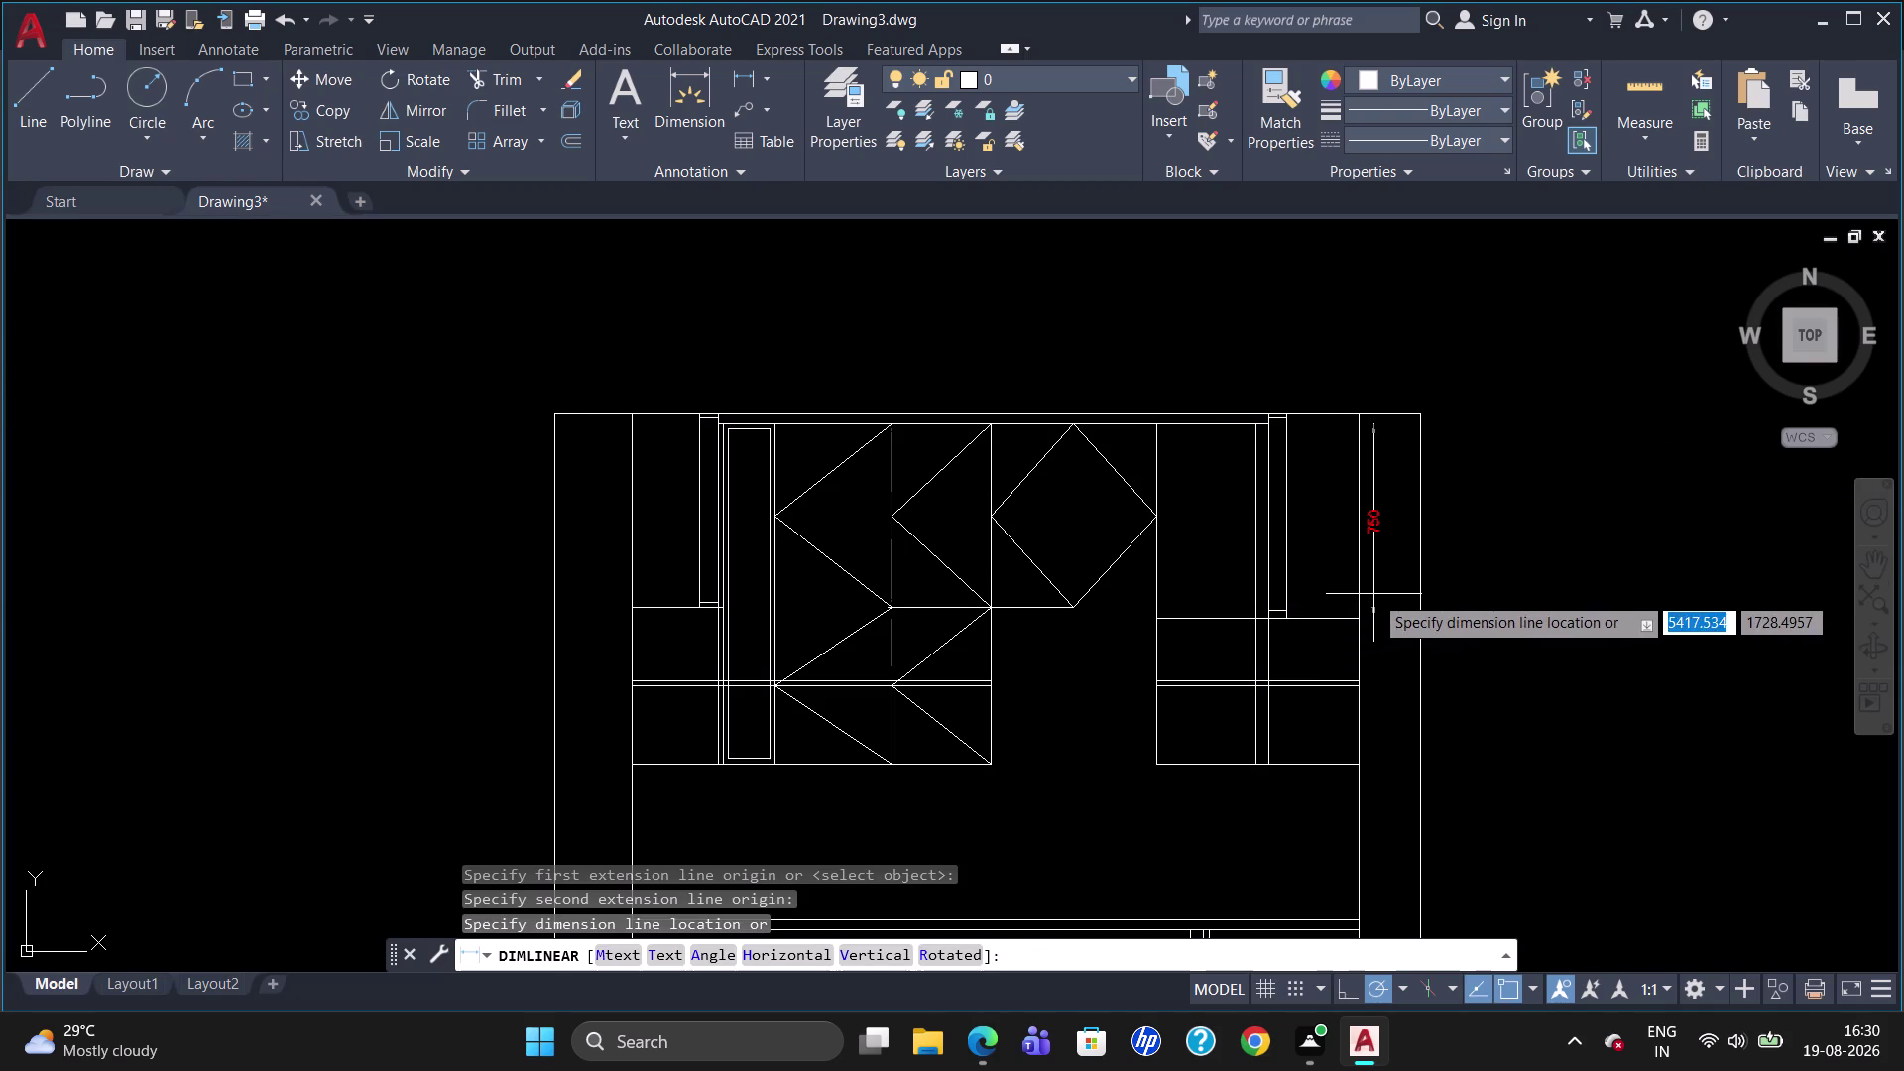
click(1373, 594)
click(1373, 552)
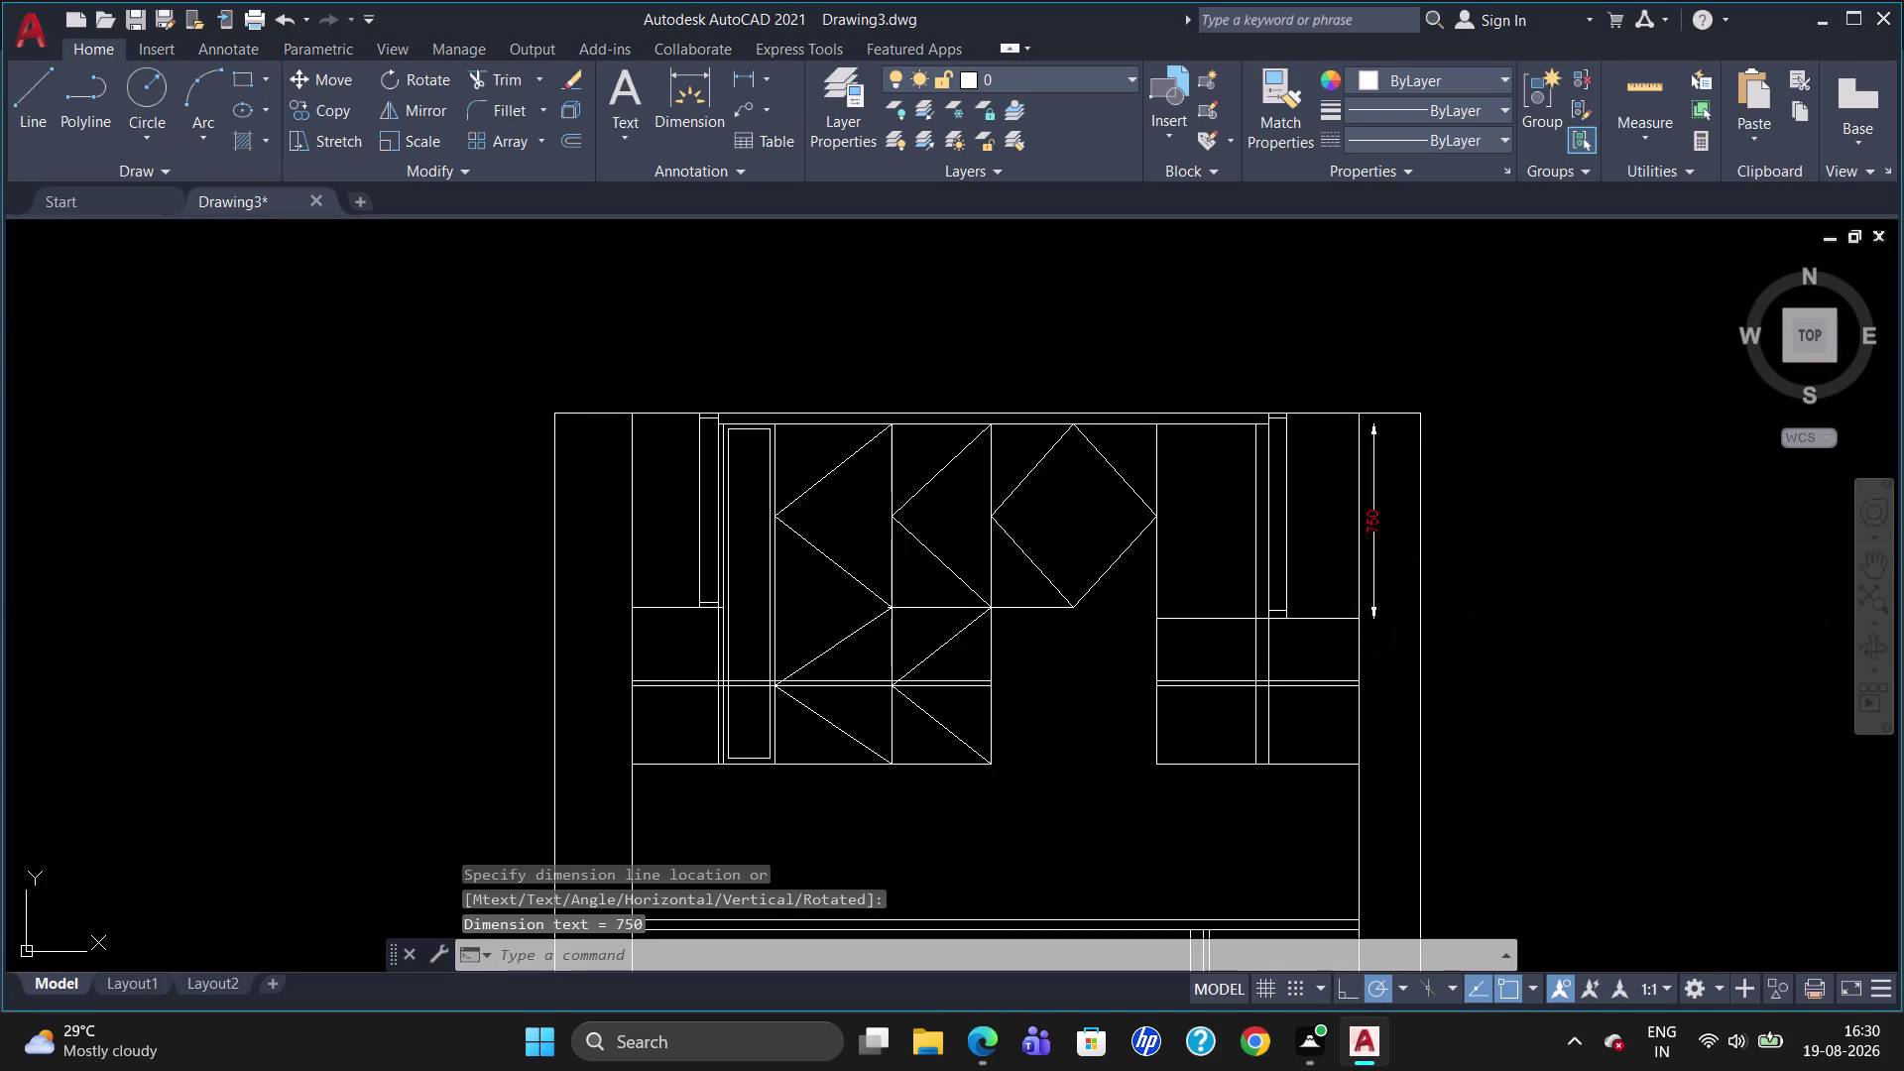
key(Escape)
click(1377, 554)
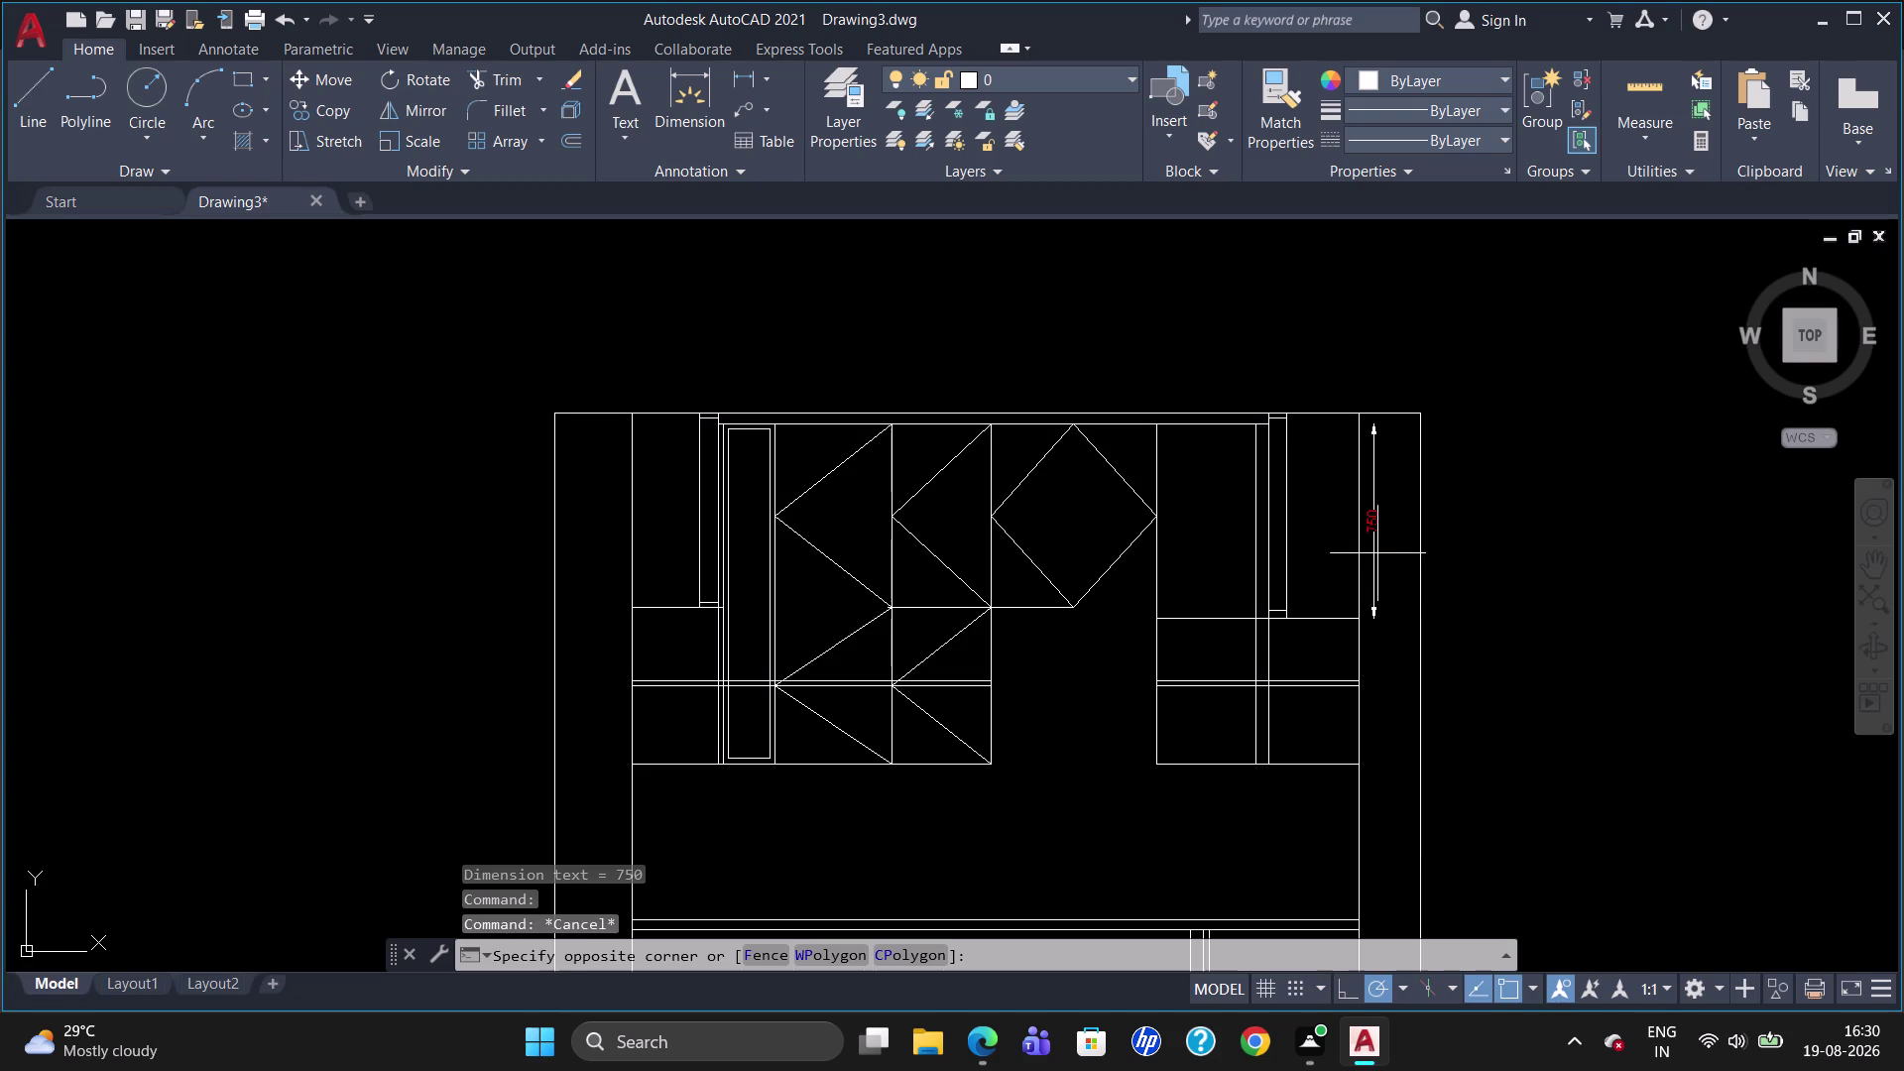
click(1372, 551)
key(Delete)
scroll(down, 3)
scroll(up, 3)
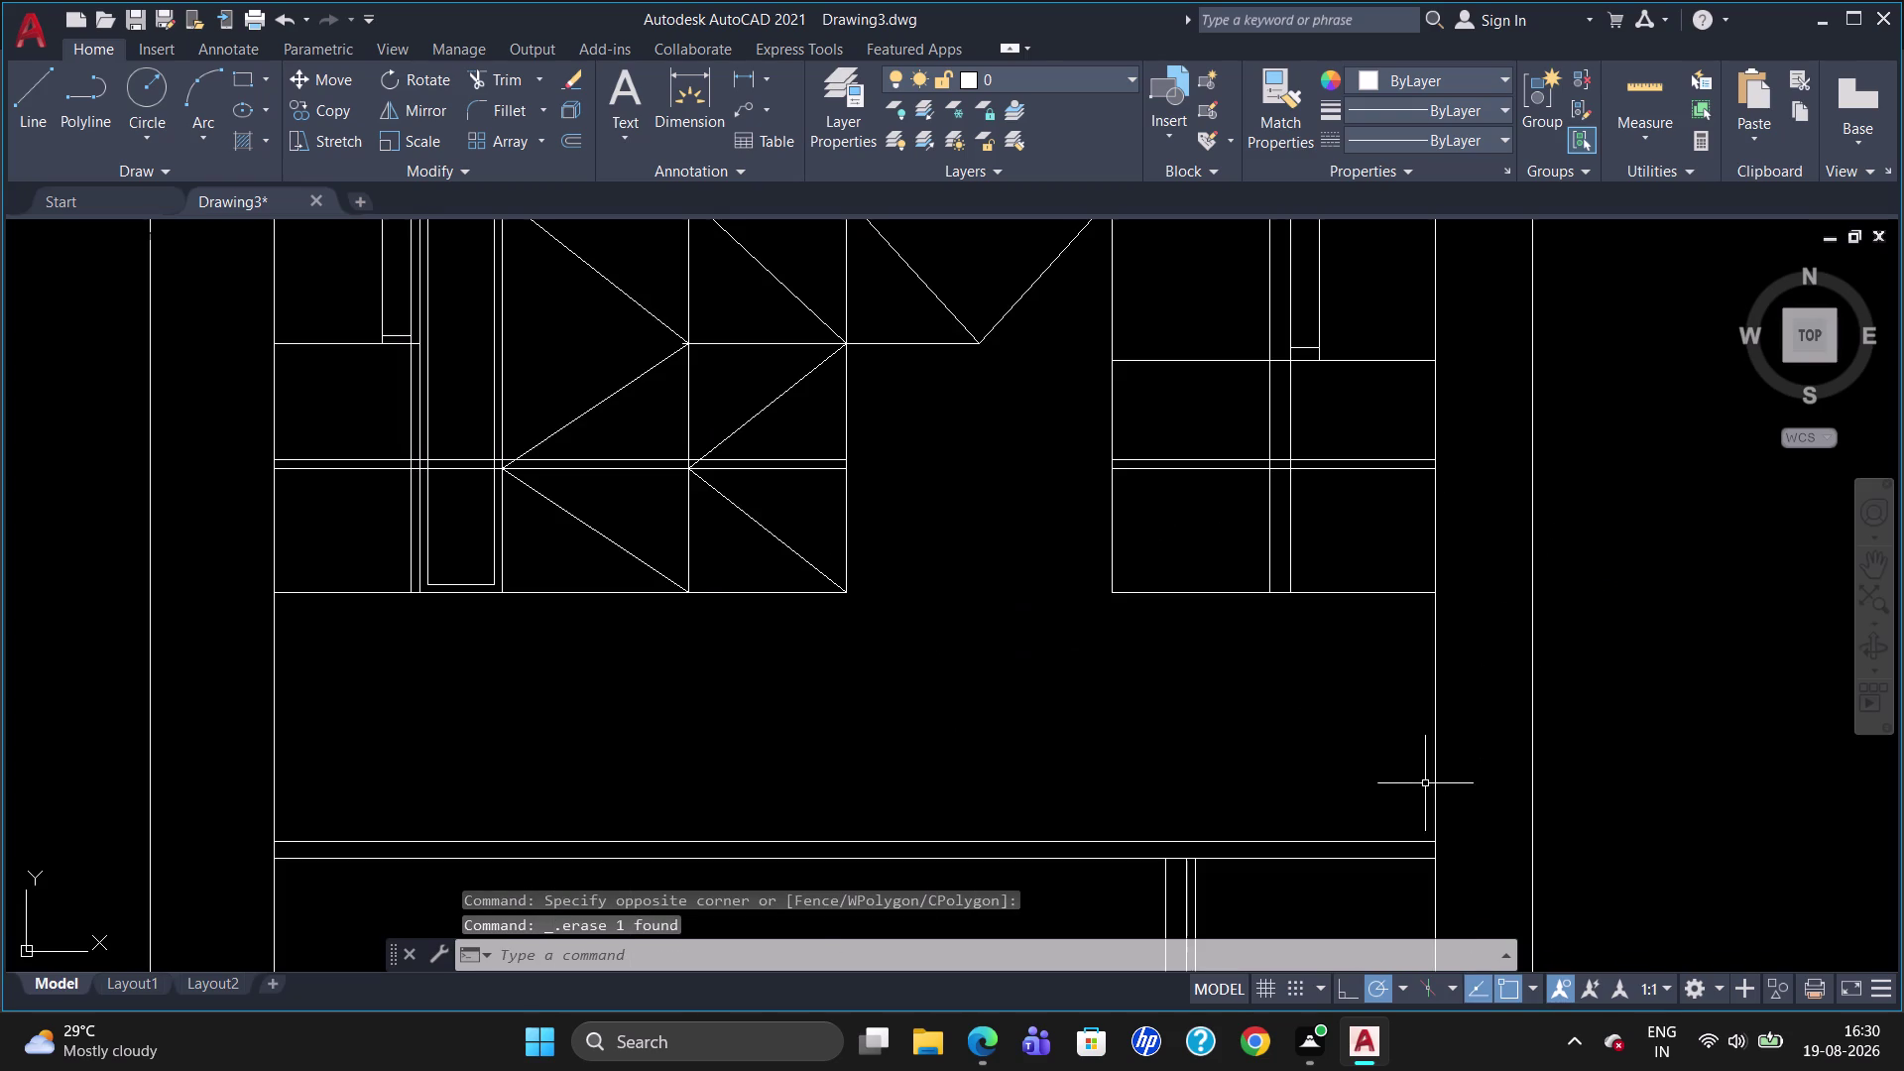
Delete the lower right cabinet's divider and bottom lines.
click(1335, 457)
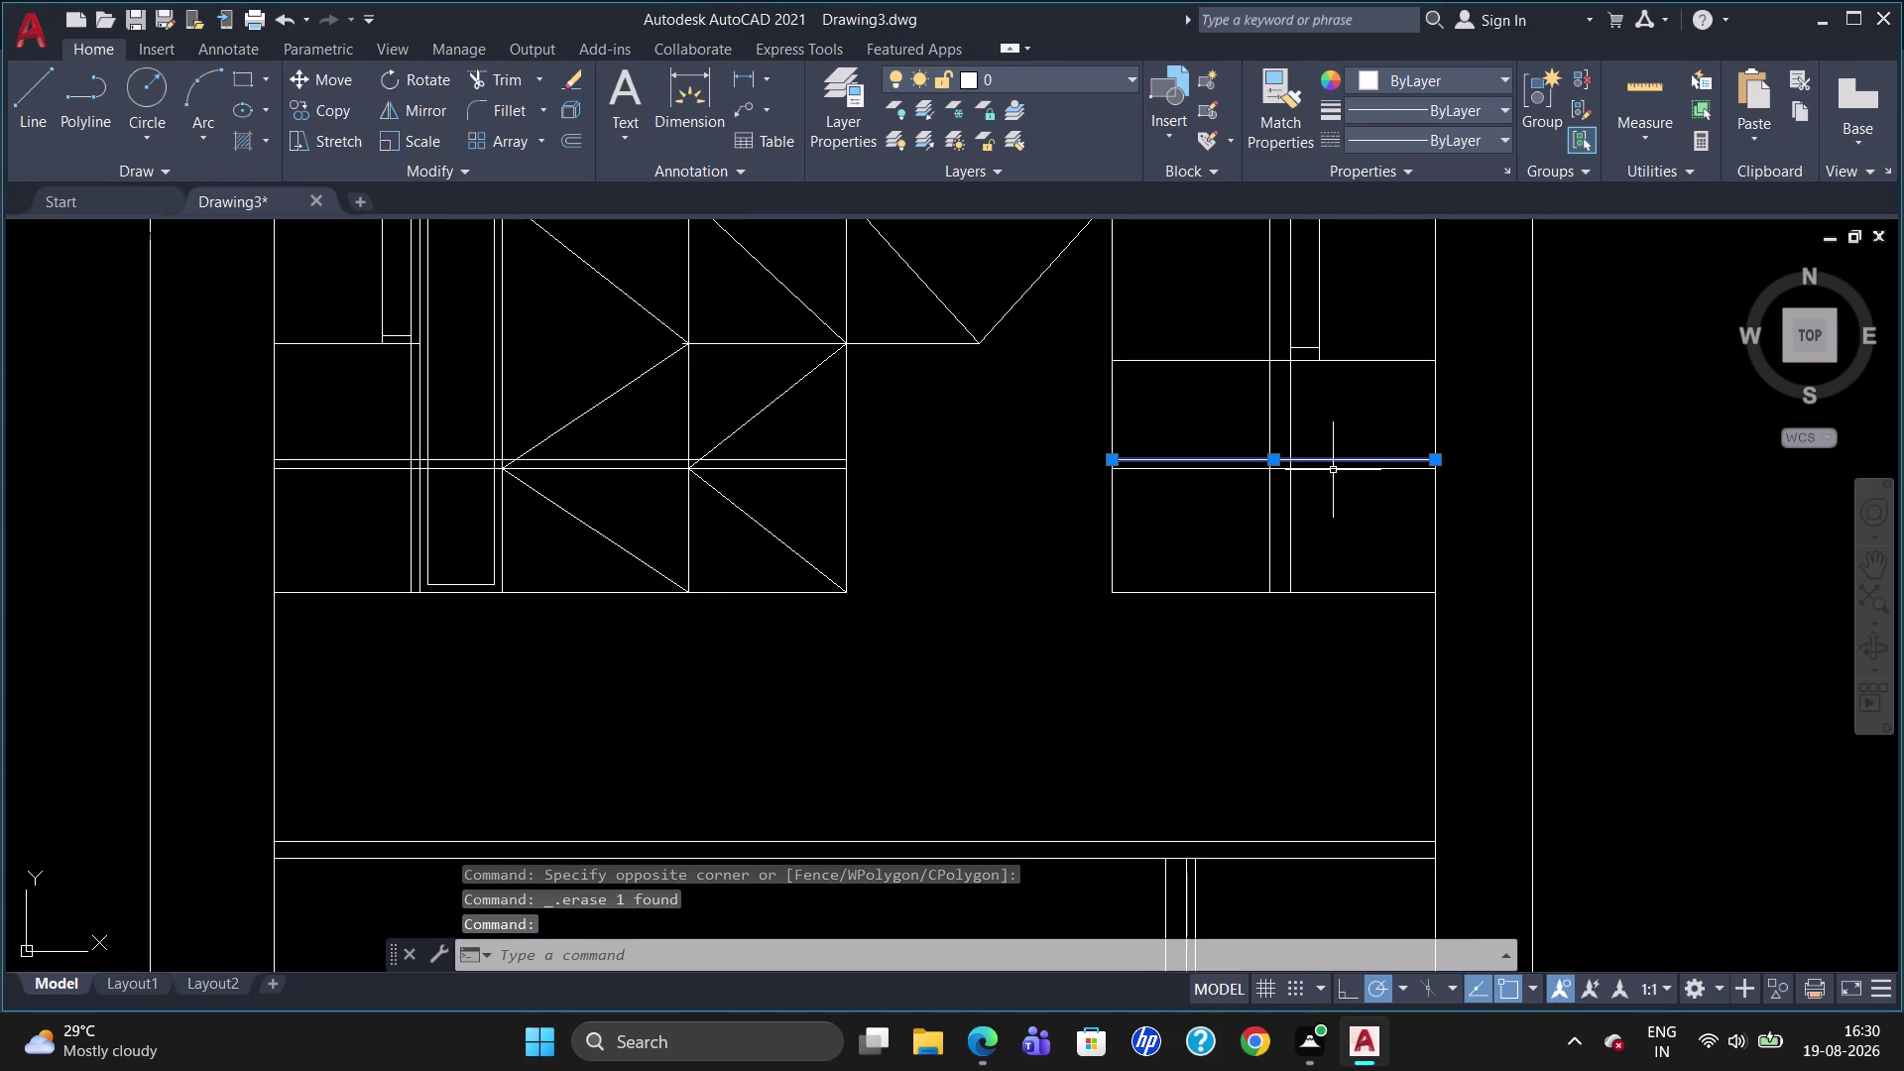
click(1332, 469)
key(Delete)
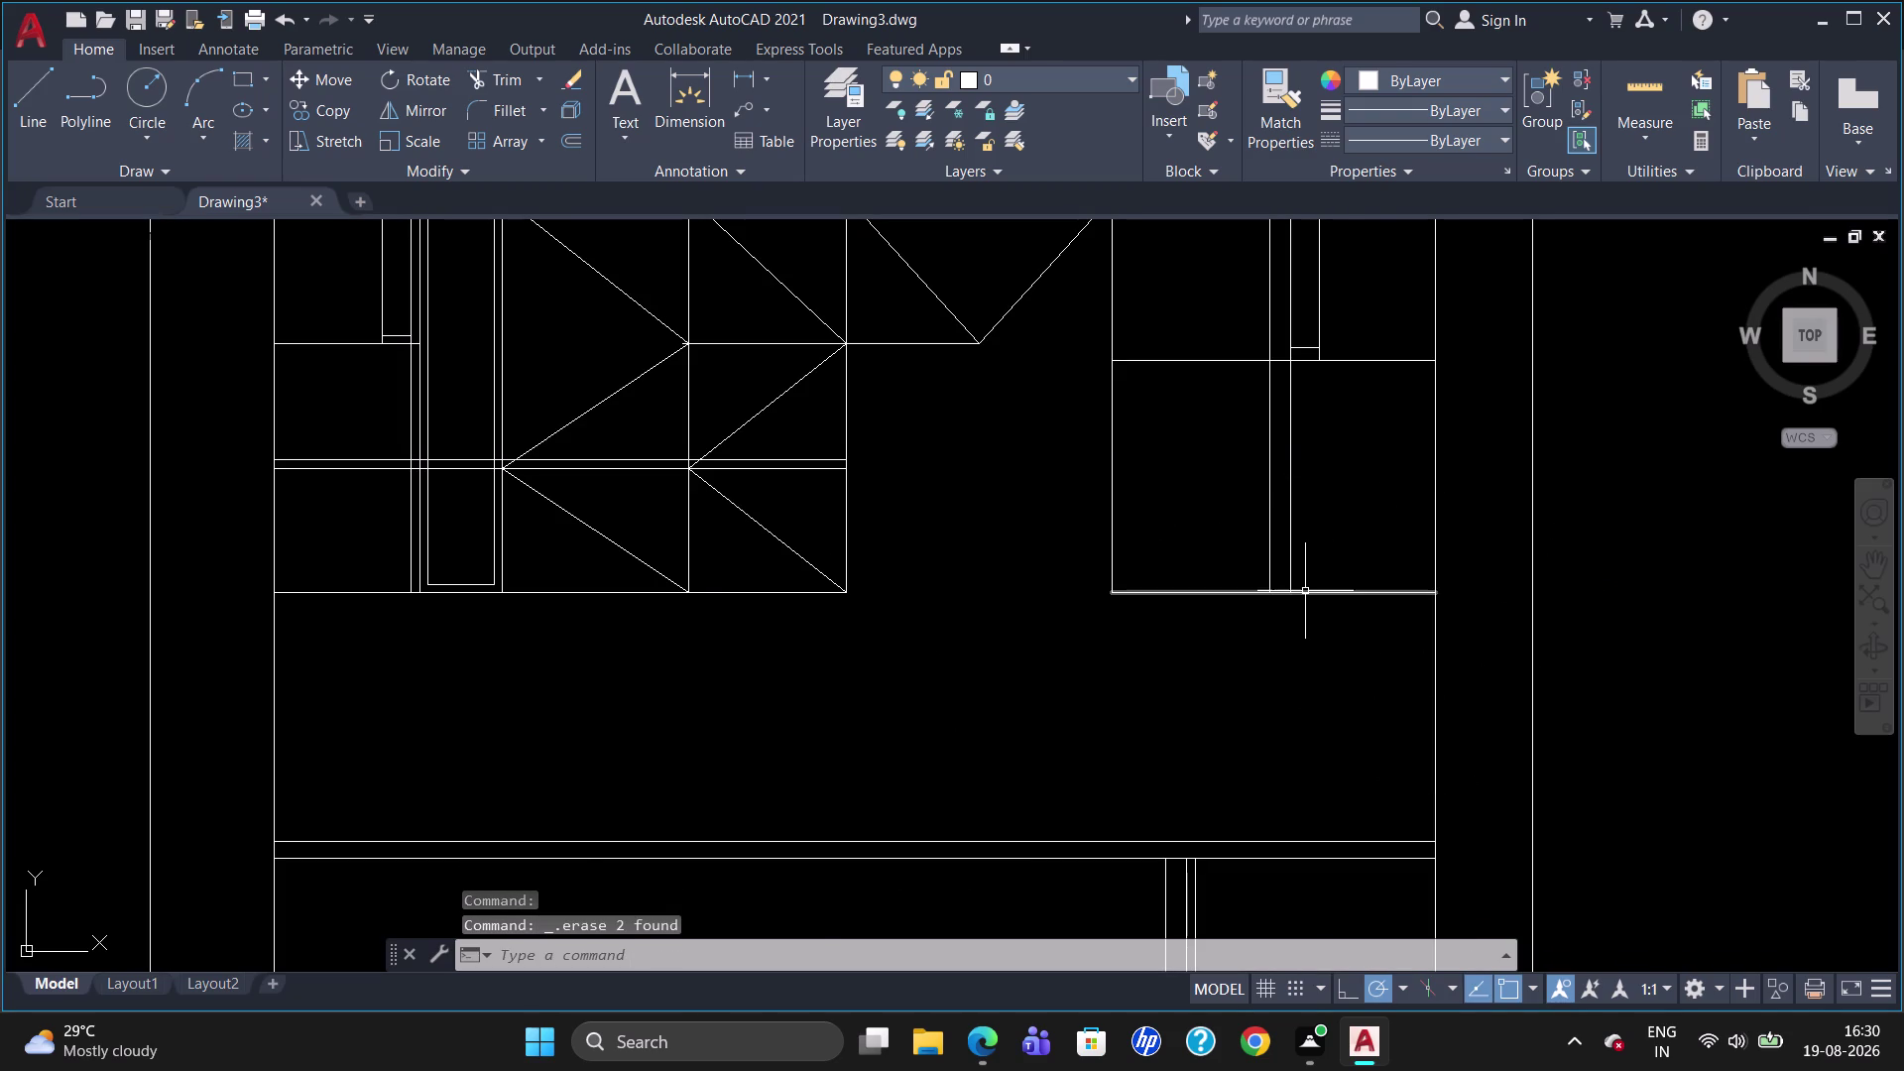
click(1305, 591)
key(Delete)
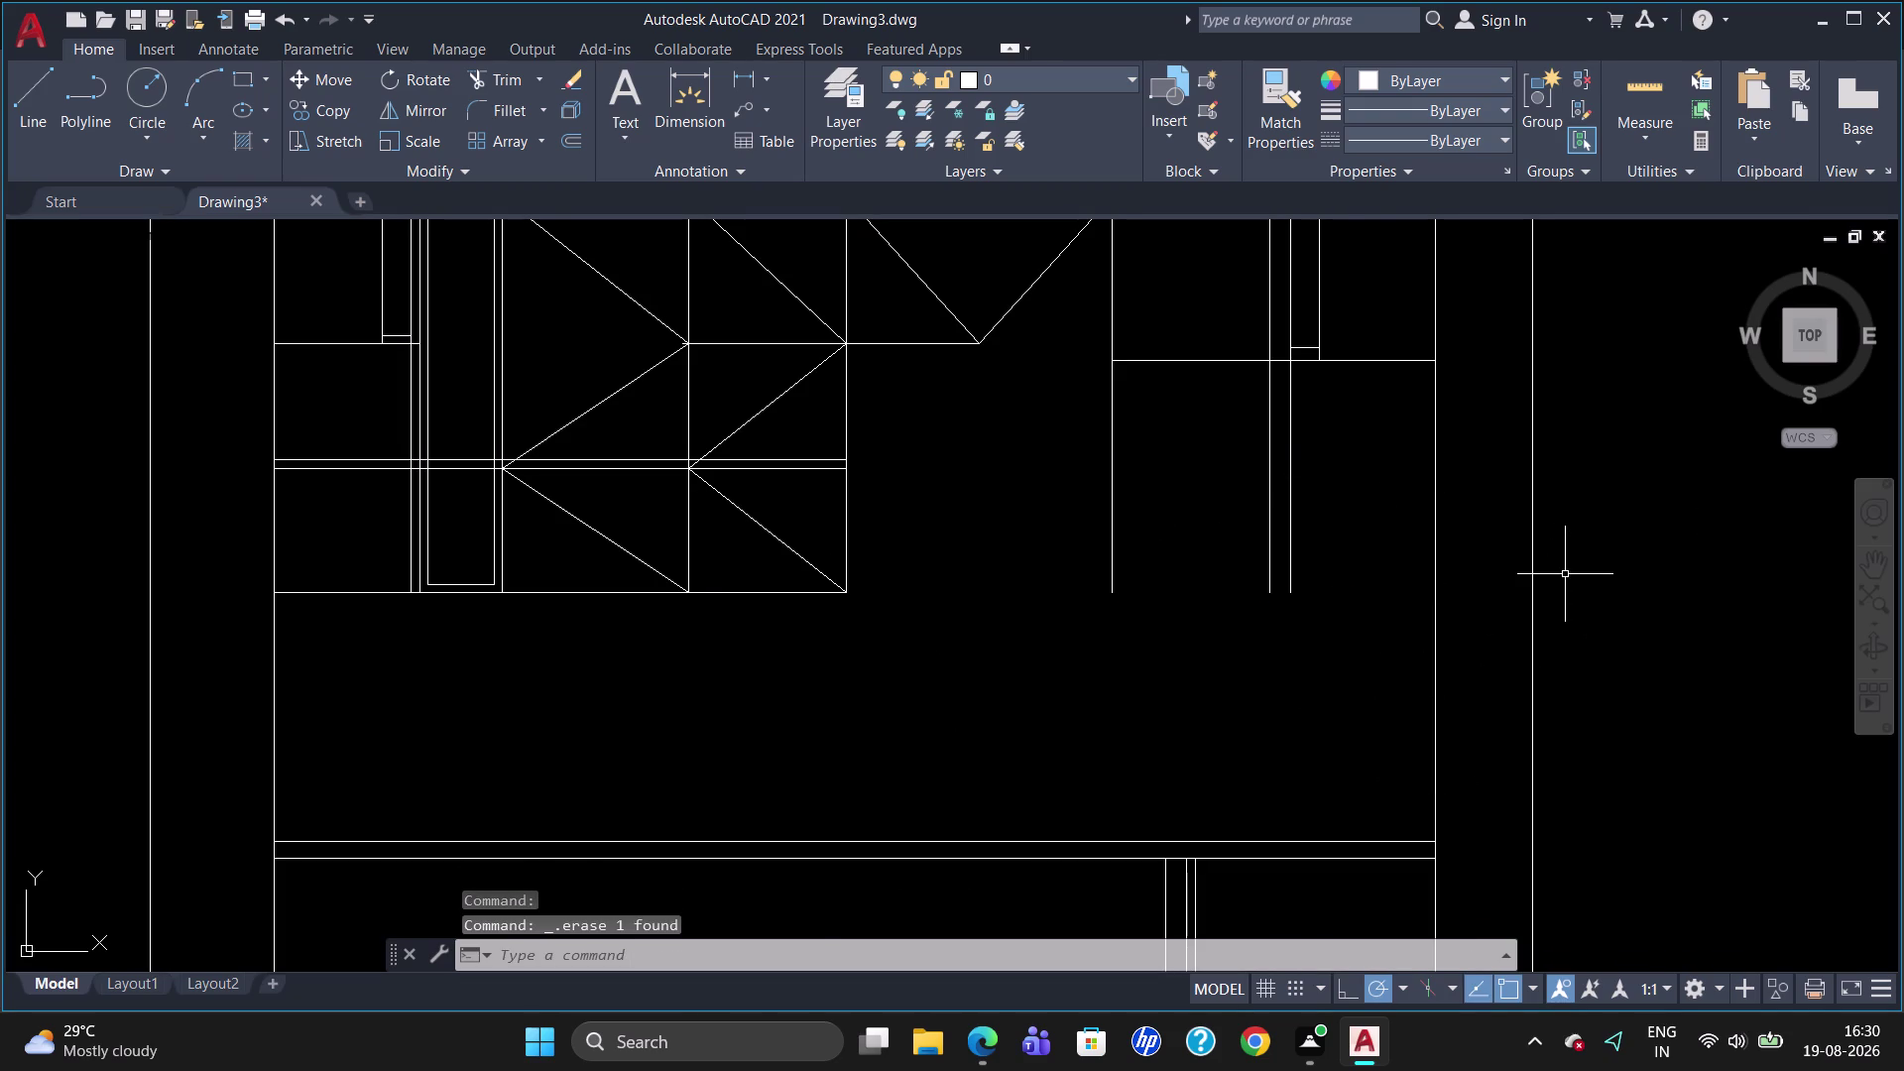
text(DLI)
key(Return)
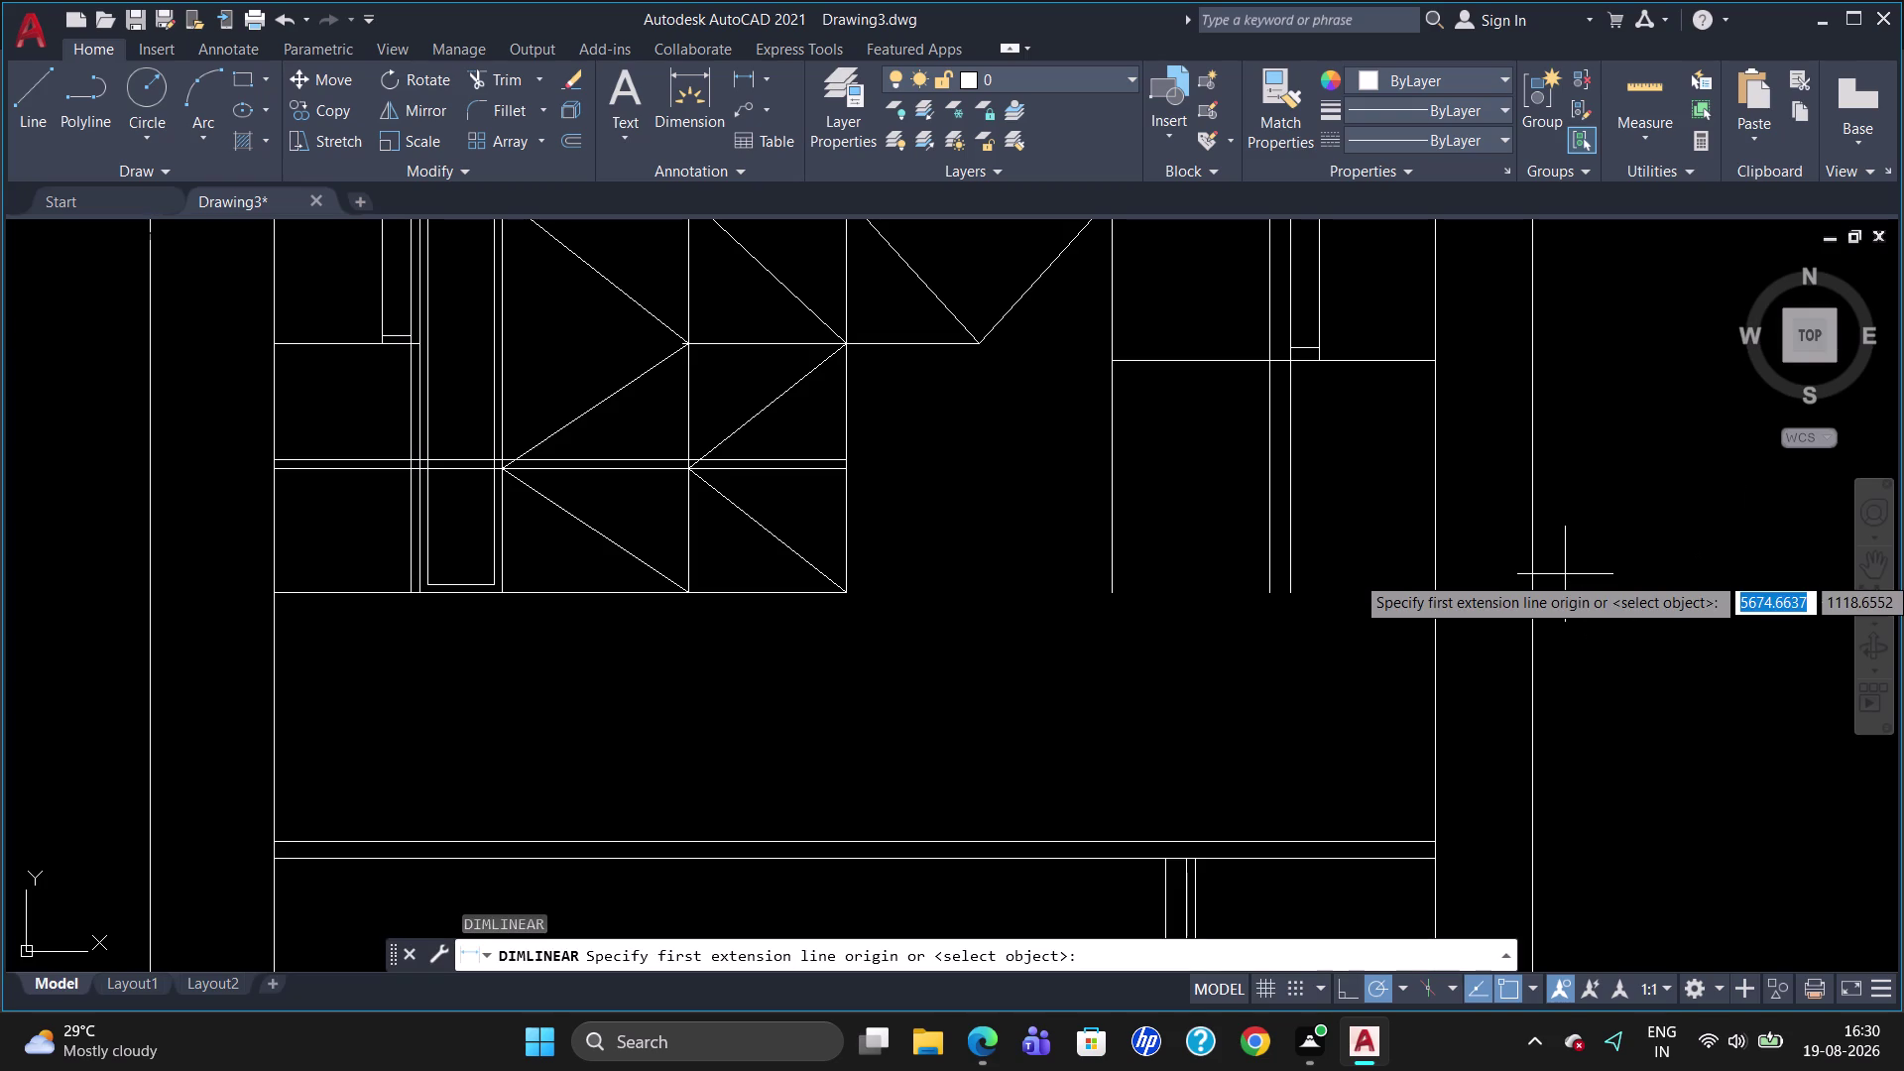
key(Escape)
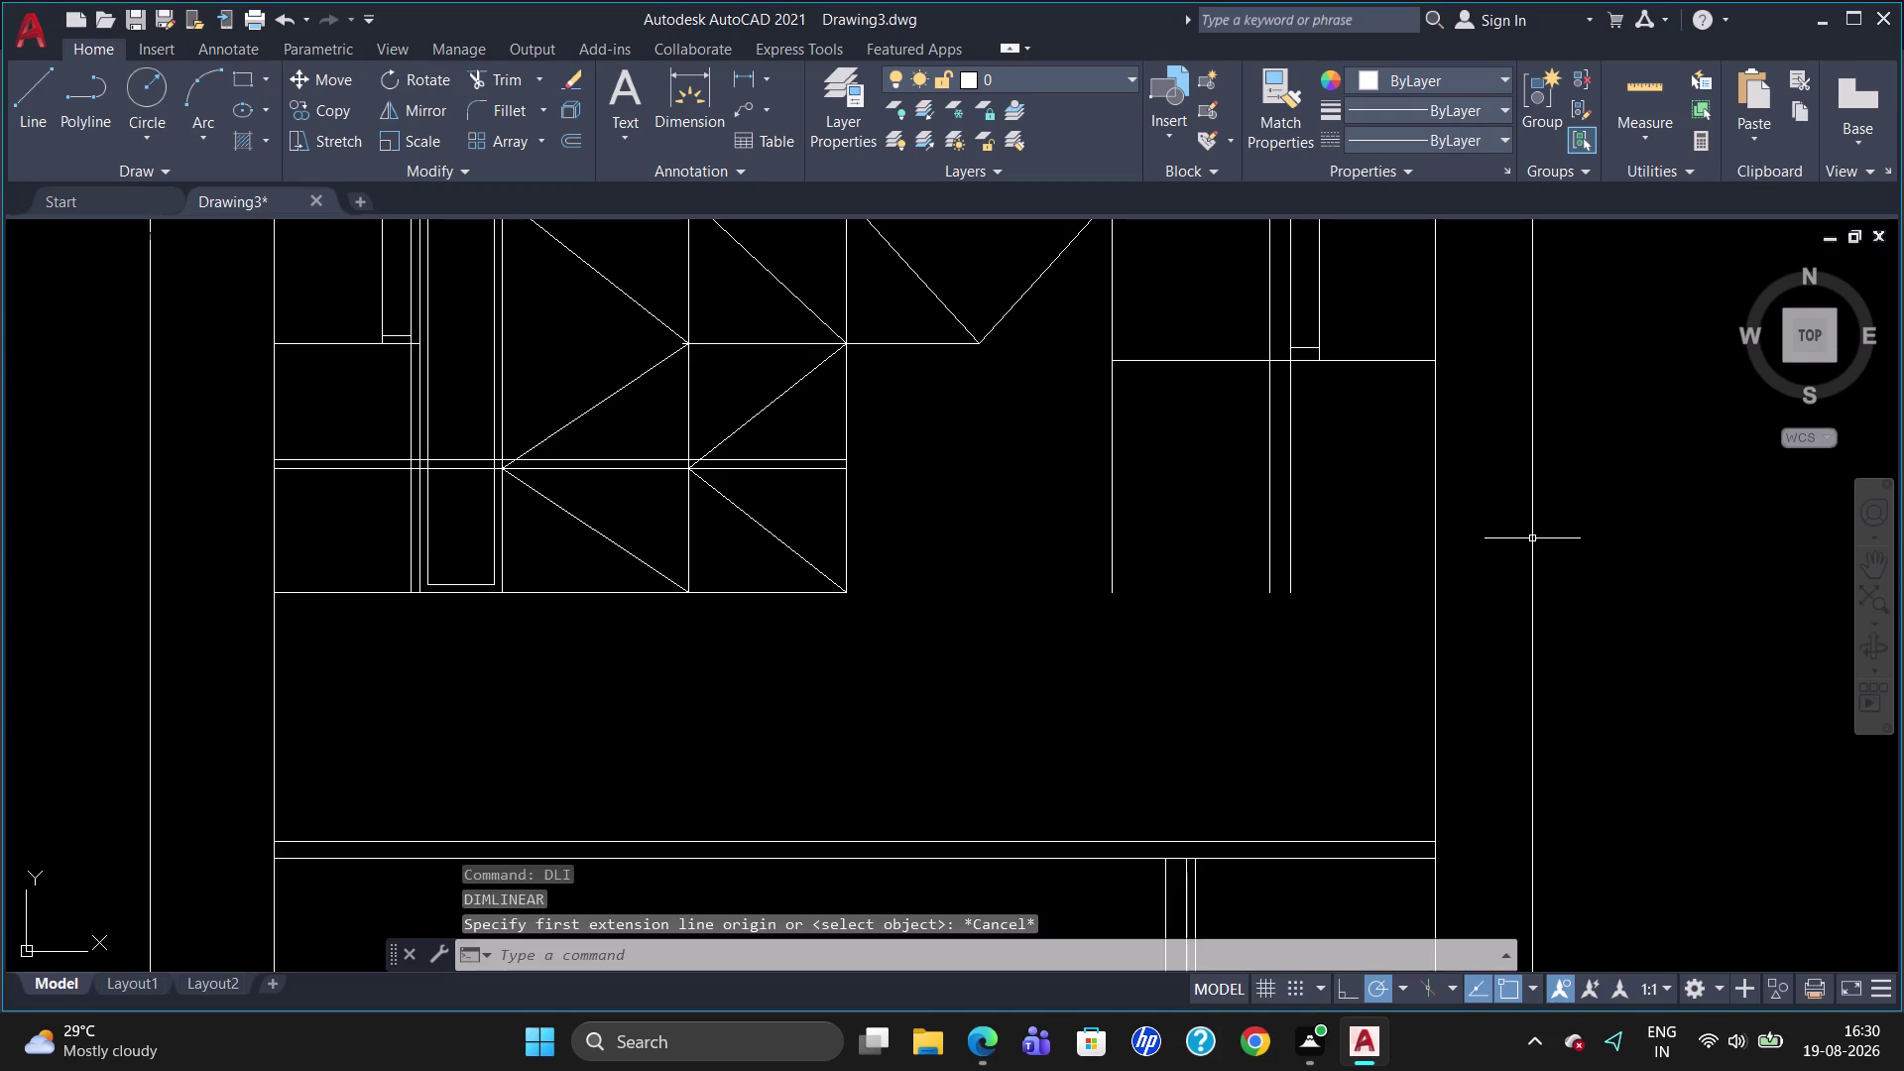
key(l)
key(Return)
Draw a bottom edge tracked 600 down from the cabinet corner to its left edge.
text(TK)
key(Return)
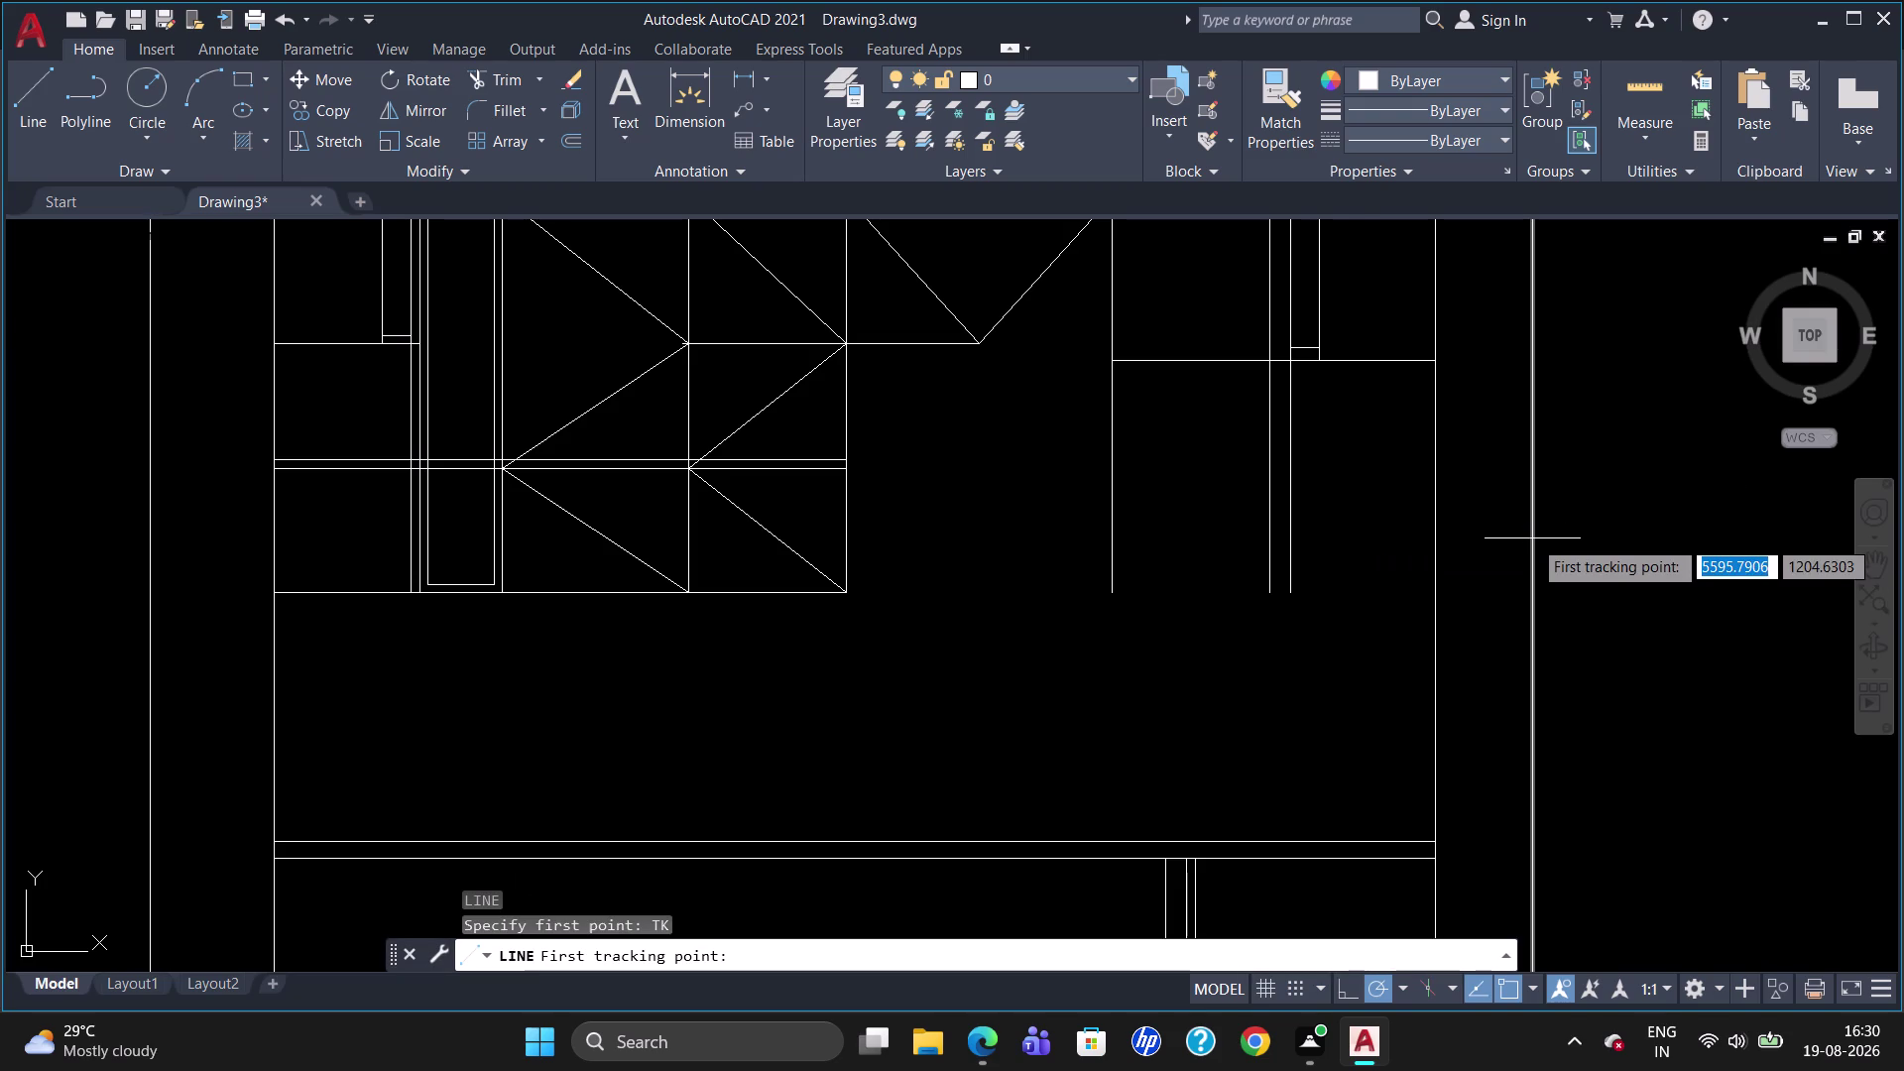
drag(1437, 359, 1437, 371)
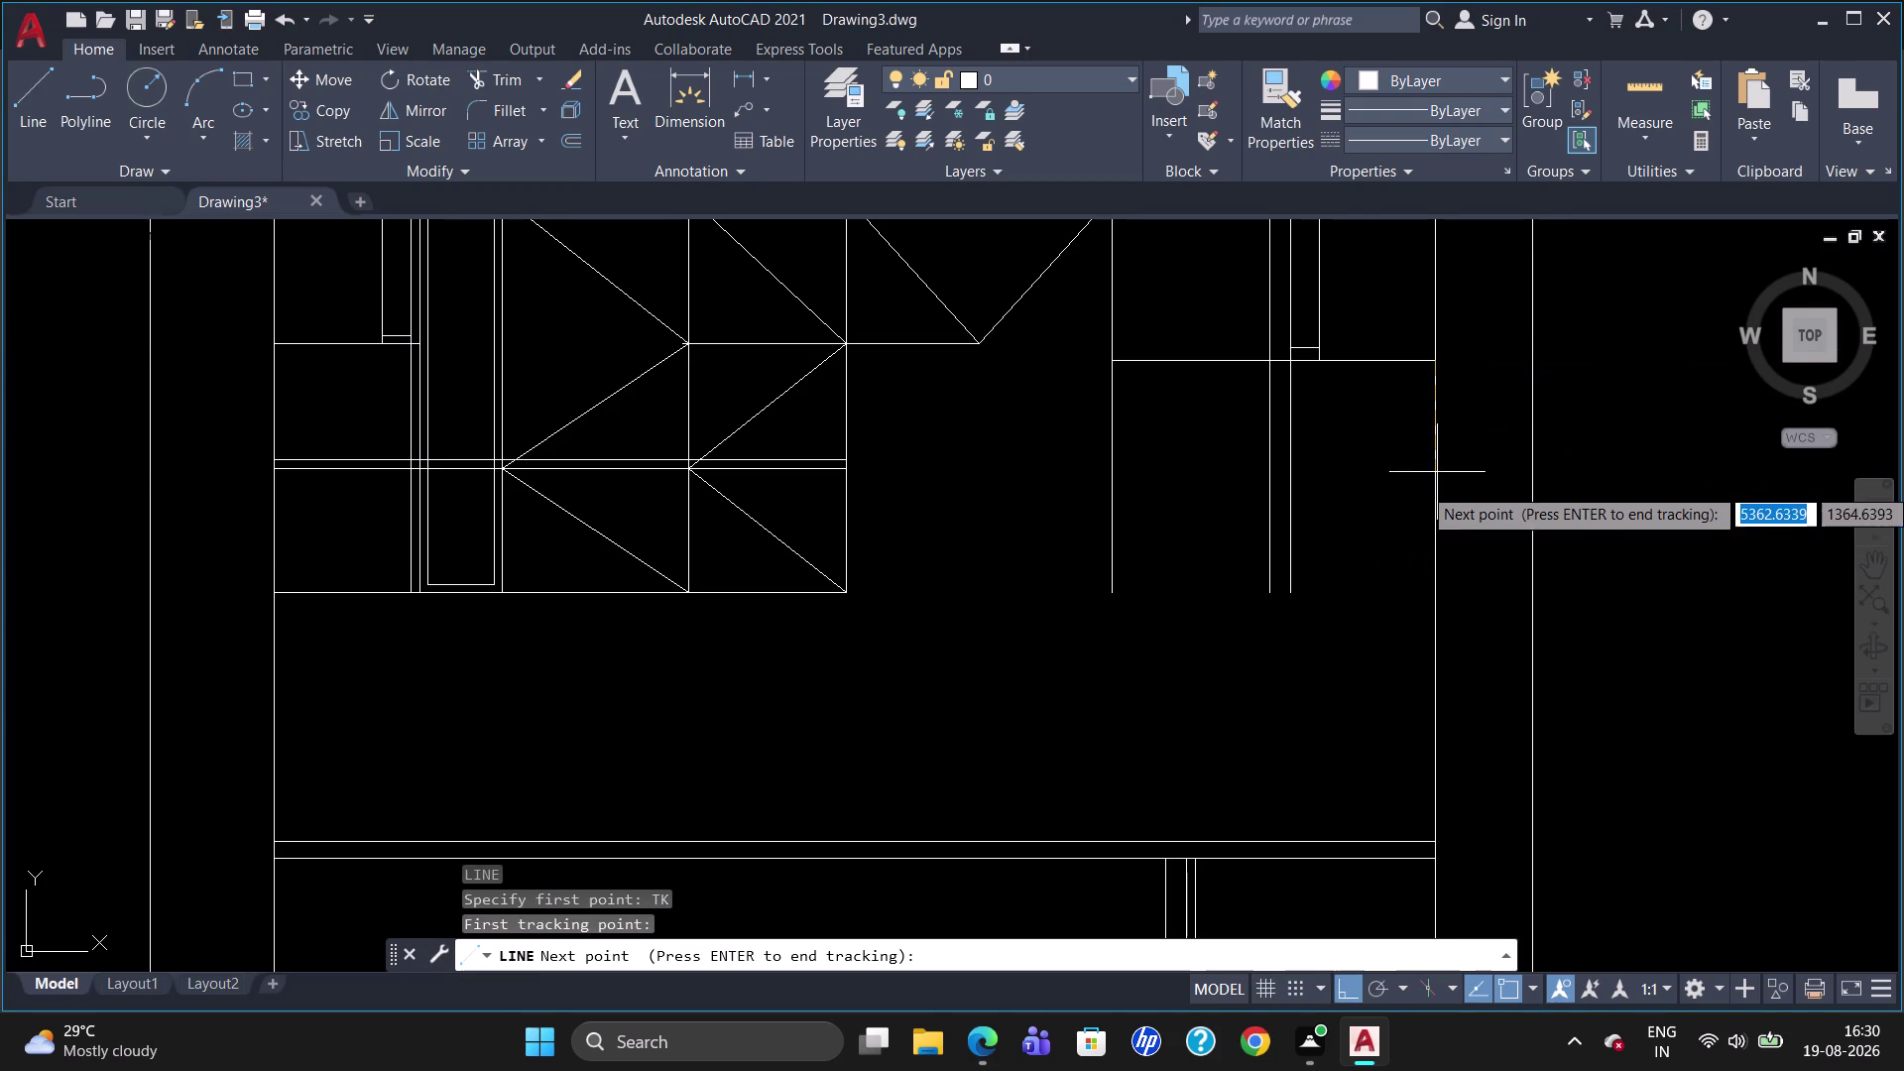
text(600)
key(Return)
key(Return)
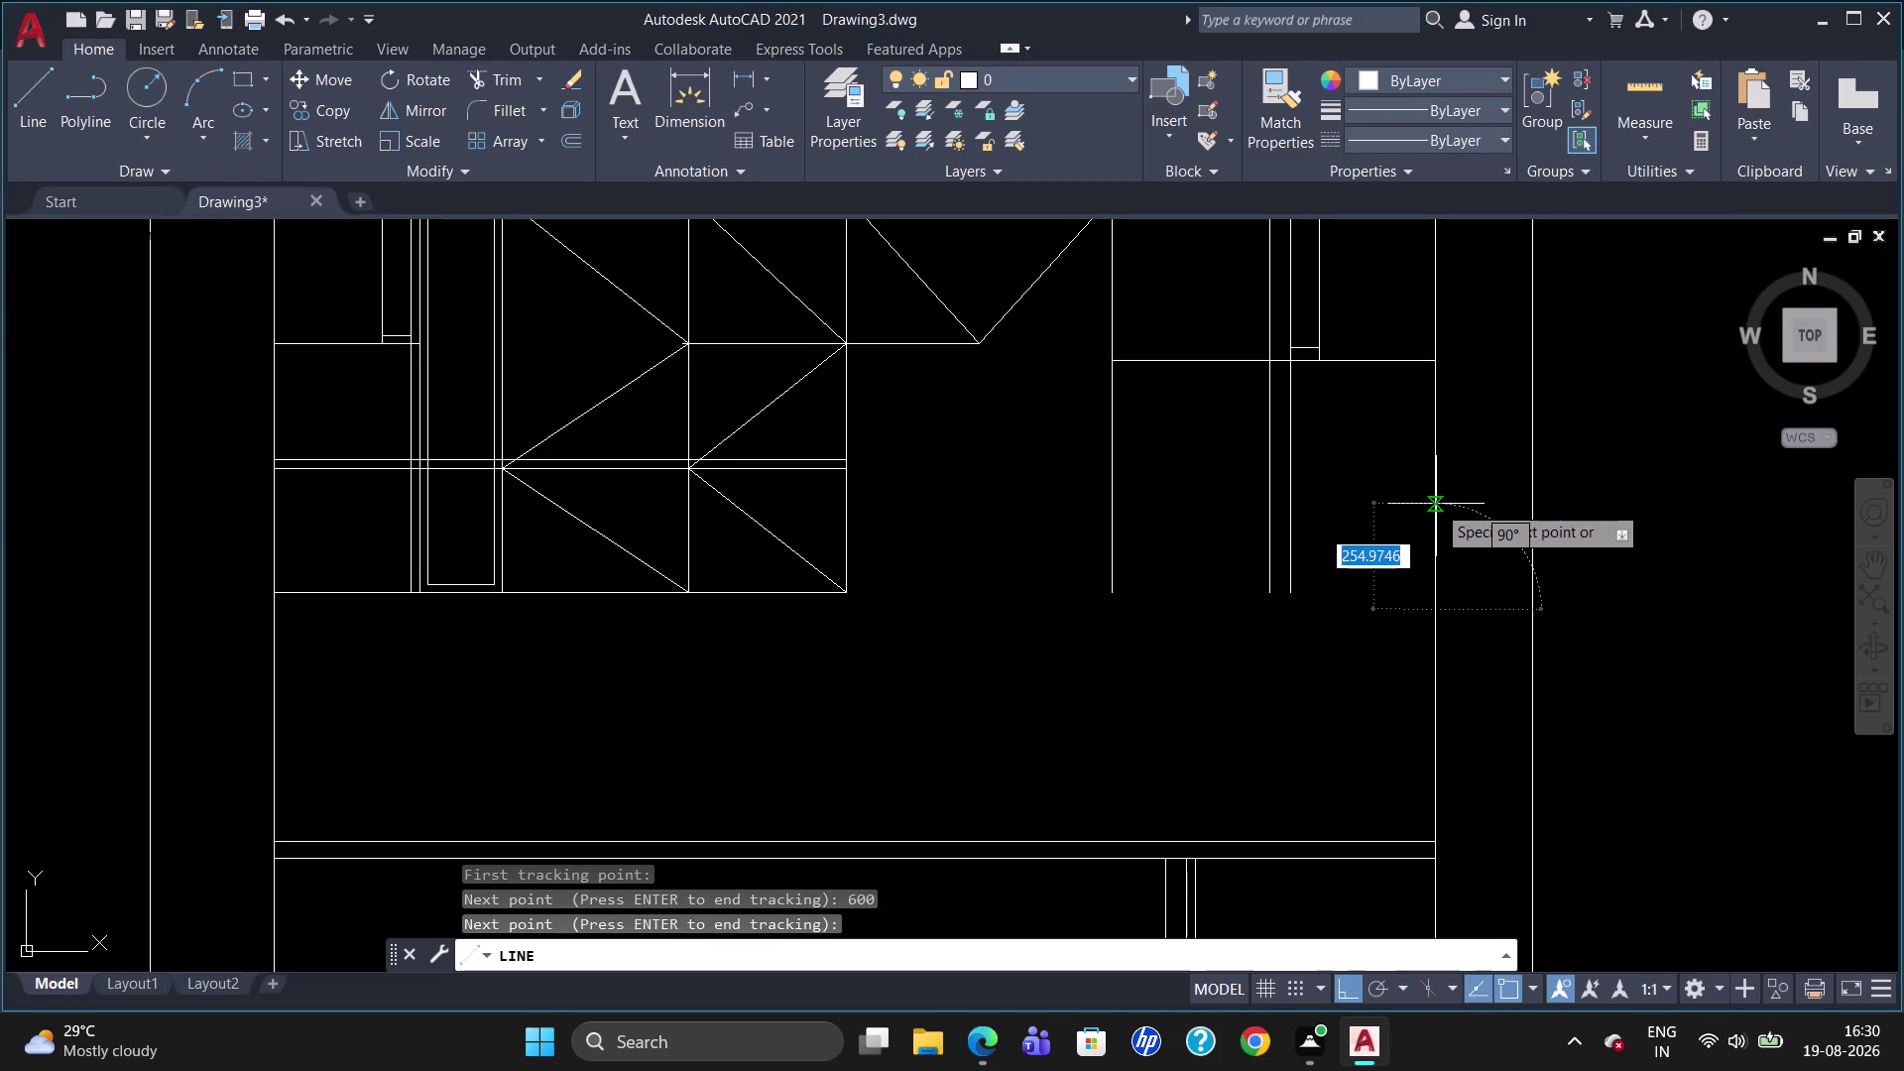
click(1112, 608)
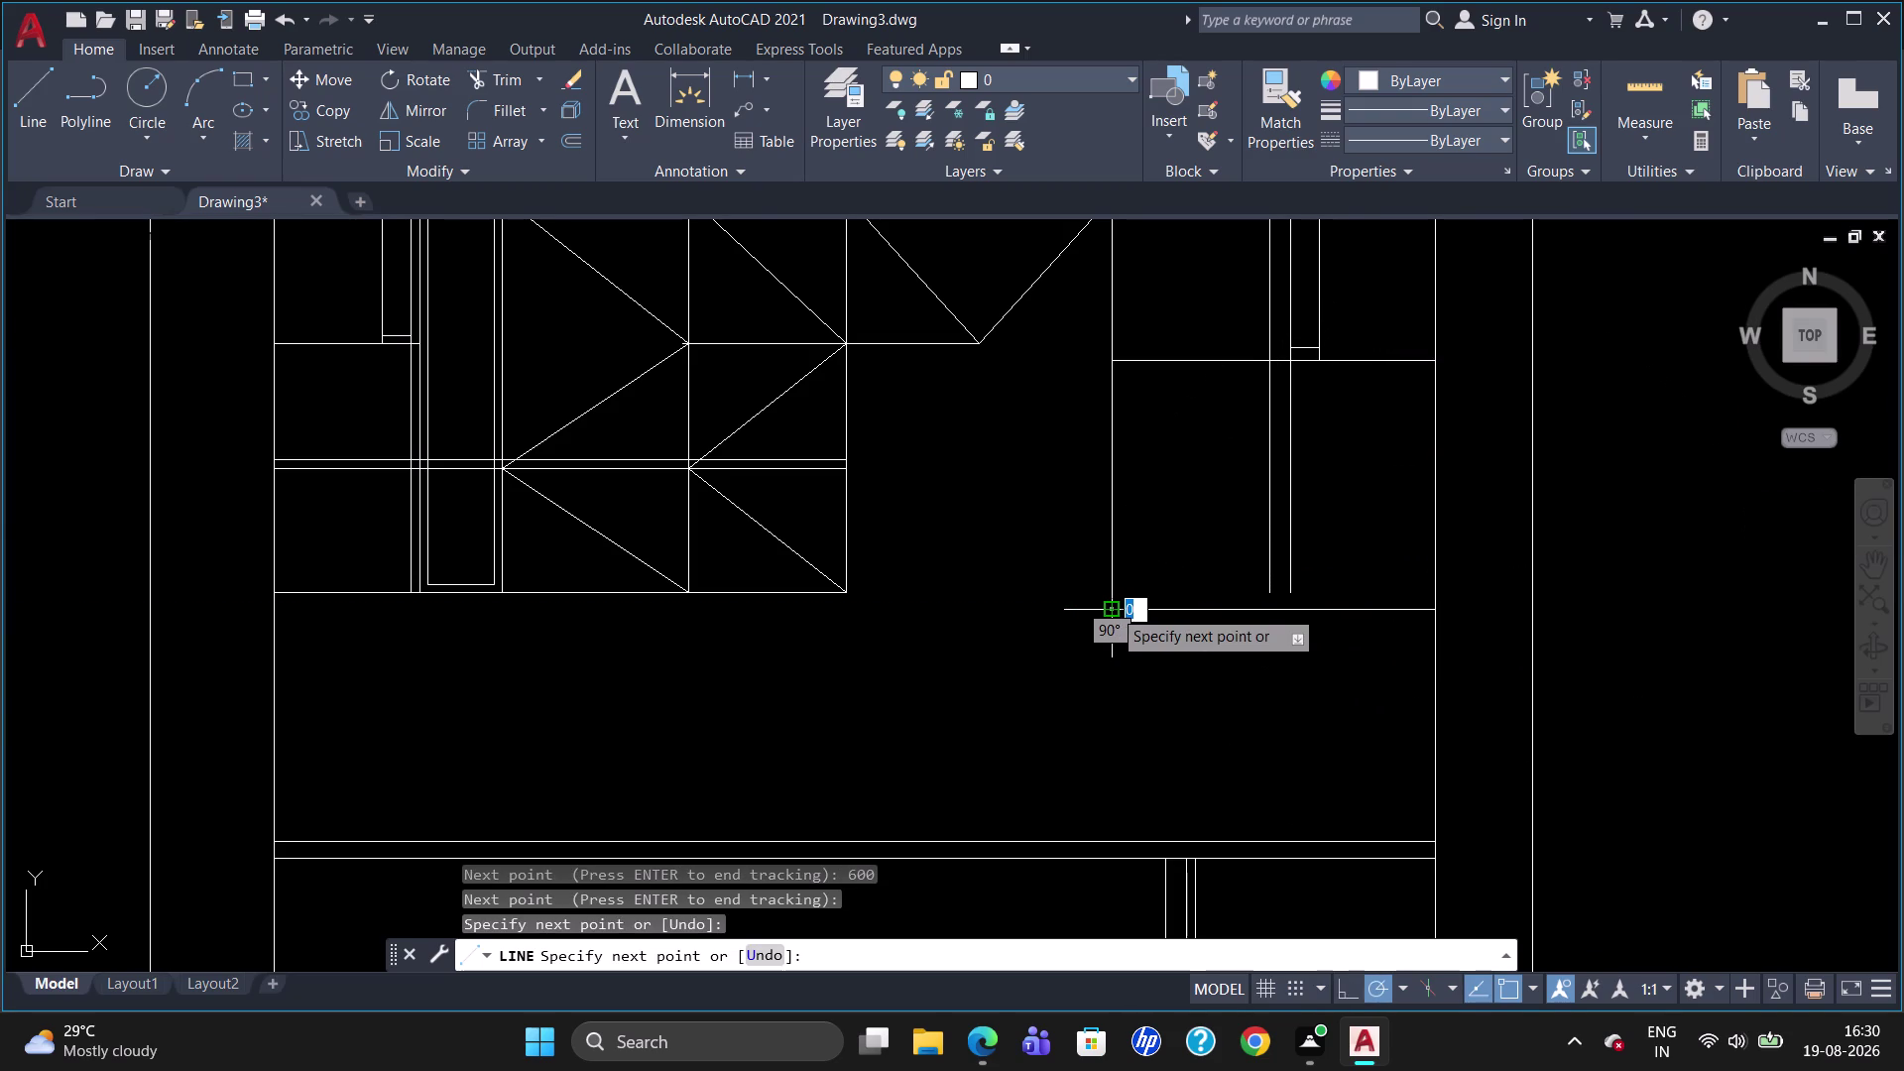
key(Escape)
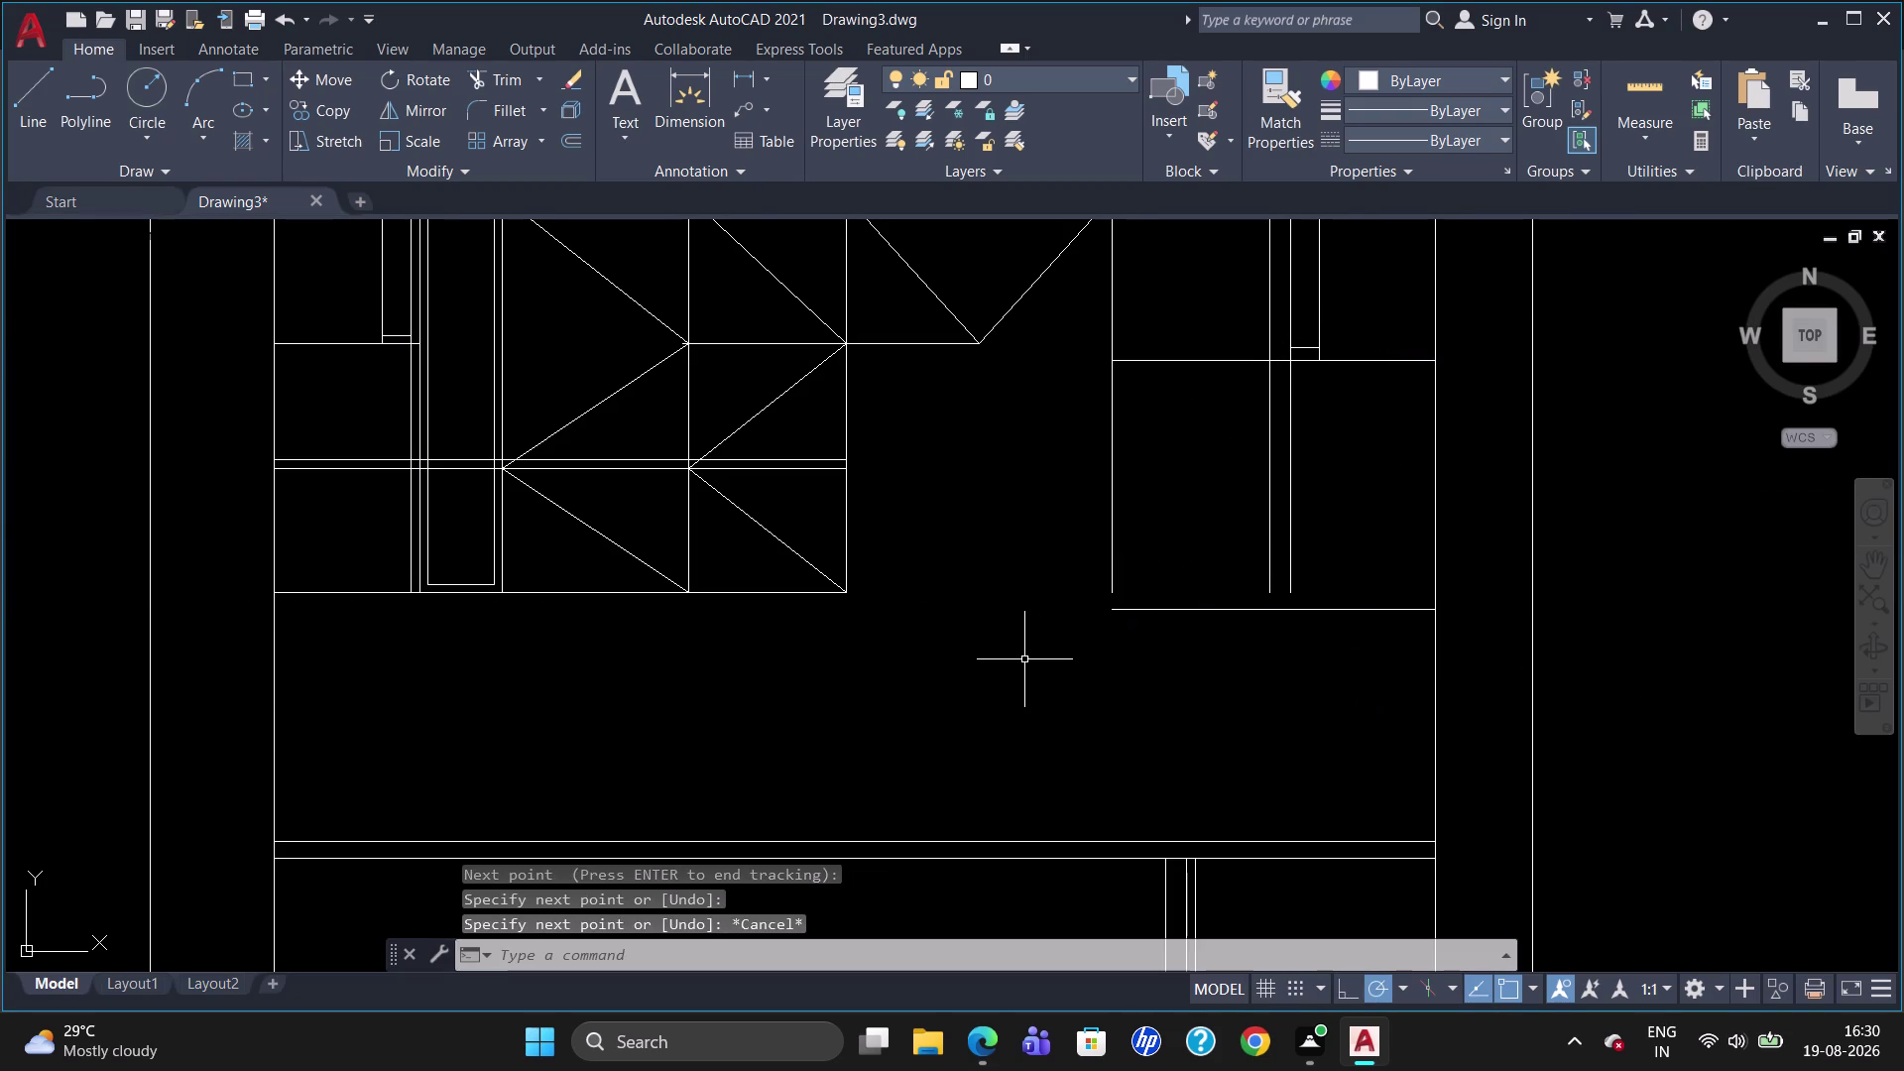
Extend the cabinet's vertical lines down to the new bottom edge.
text(EX)
key(Return)
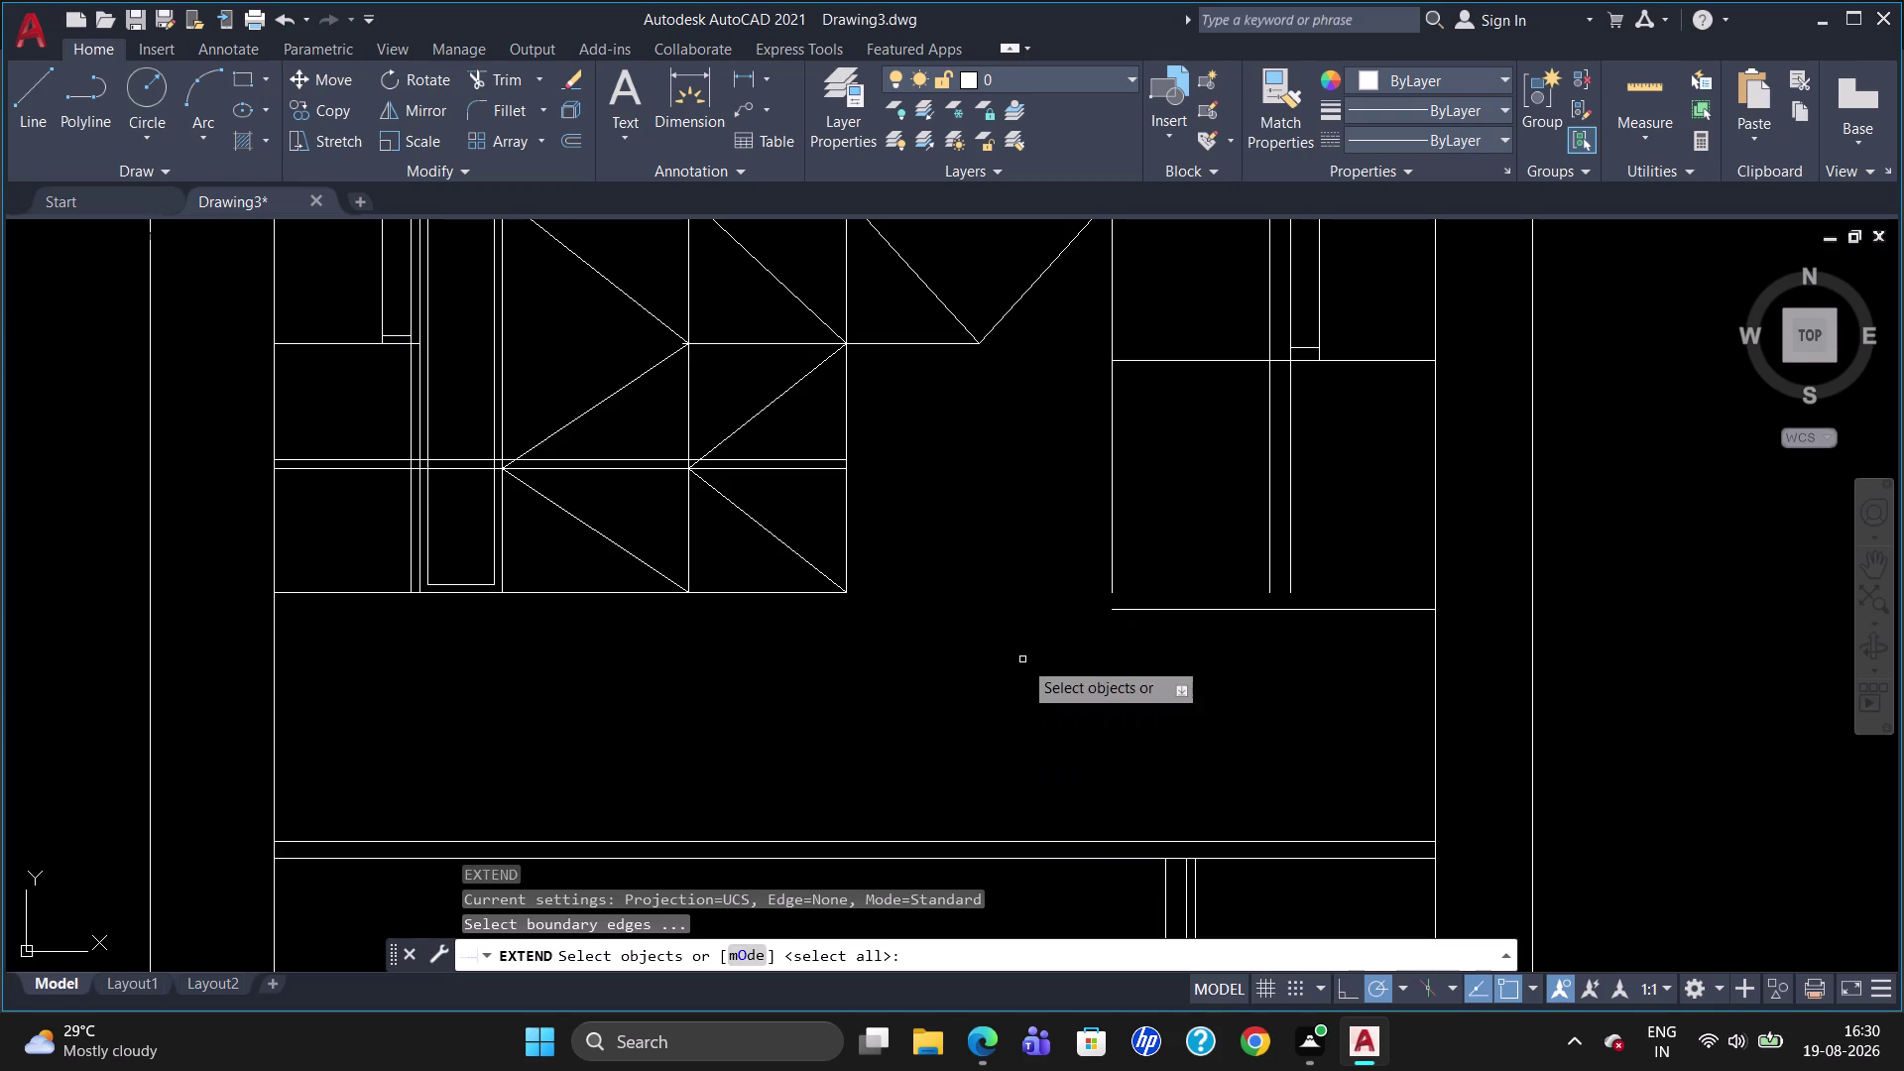
click(1315, 605)
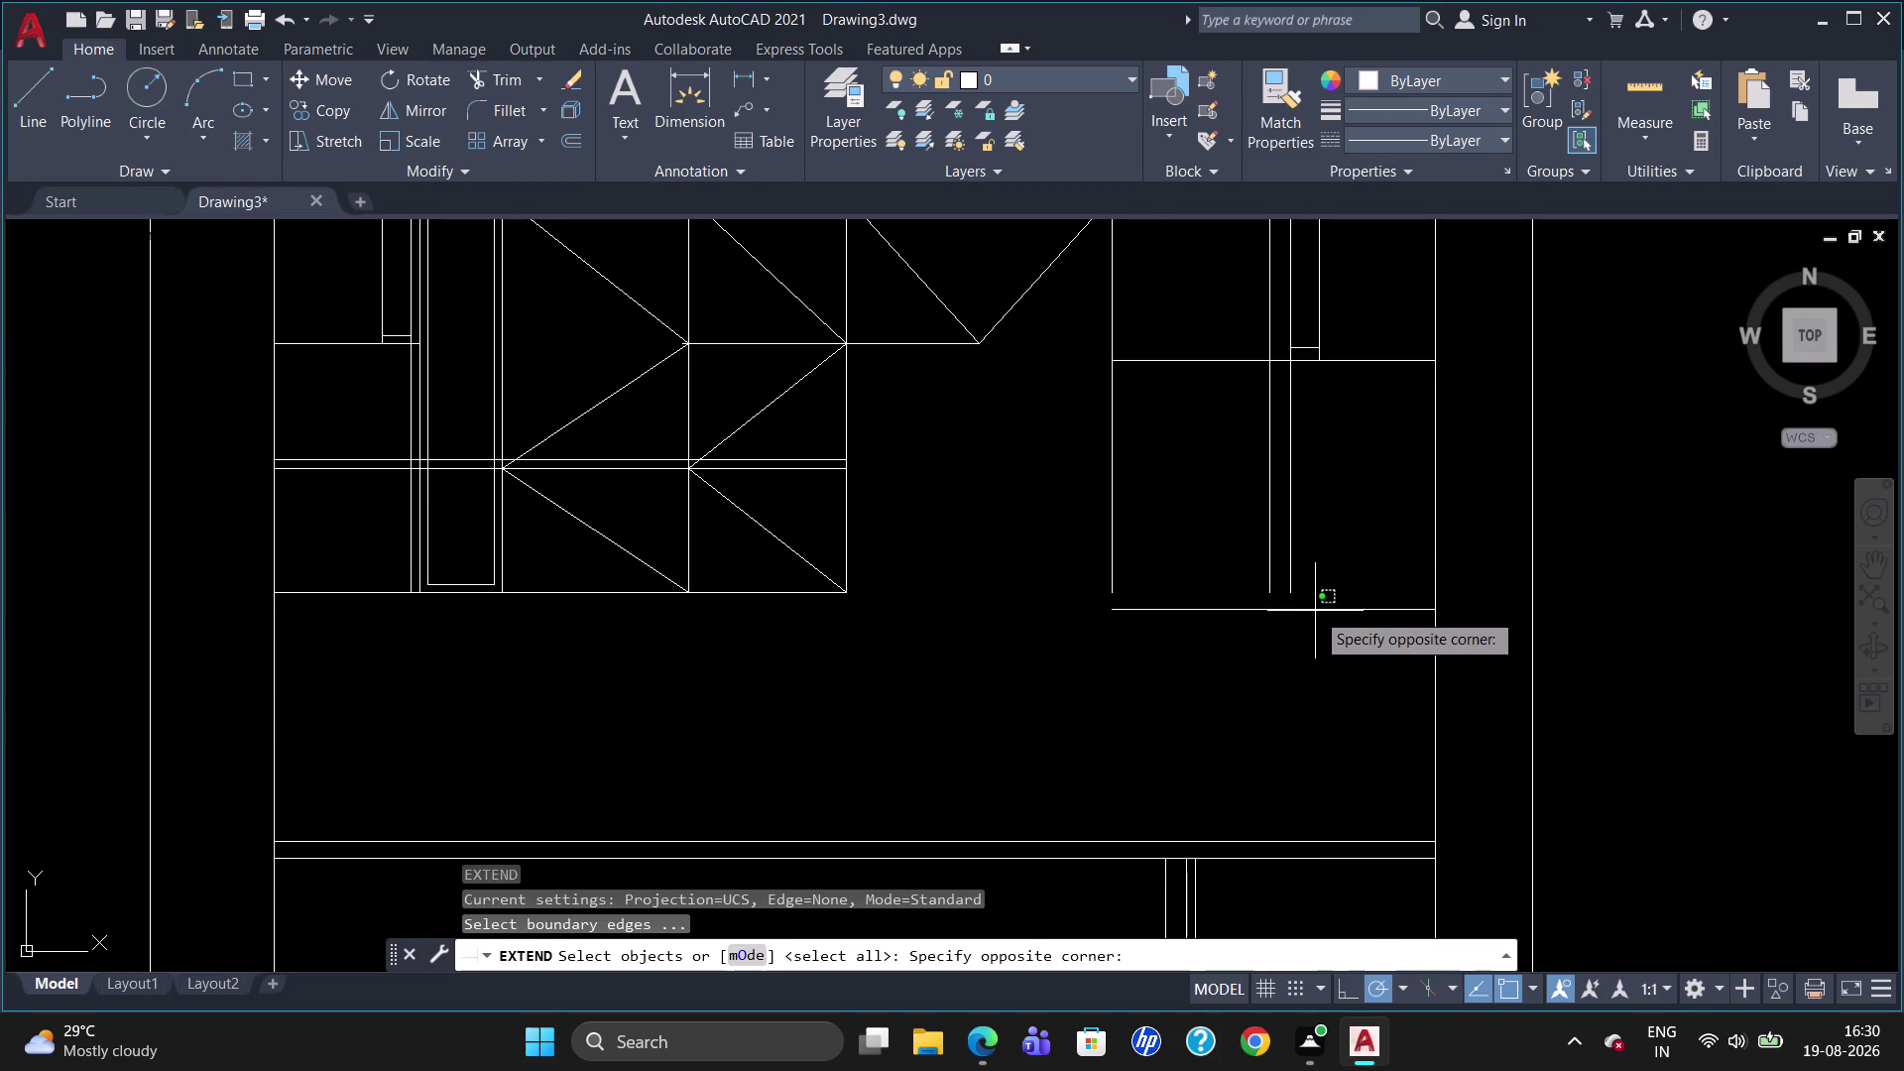
click(1315, 611)
key(Return)
drag(1332, 555, 1332, 555)
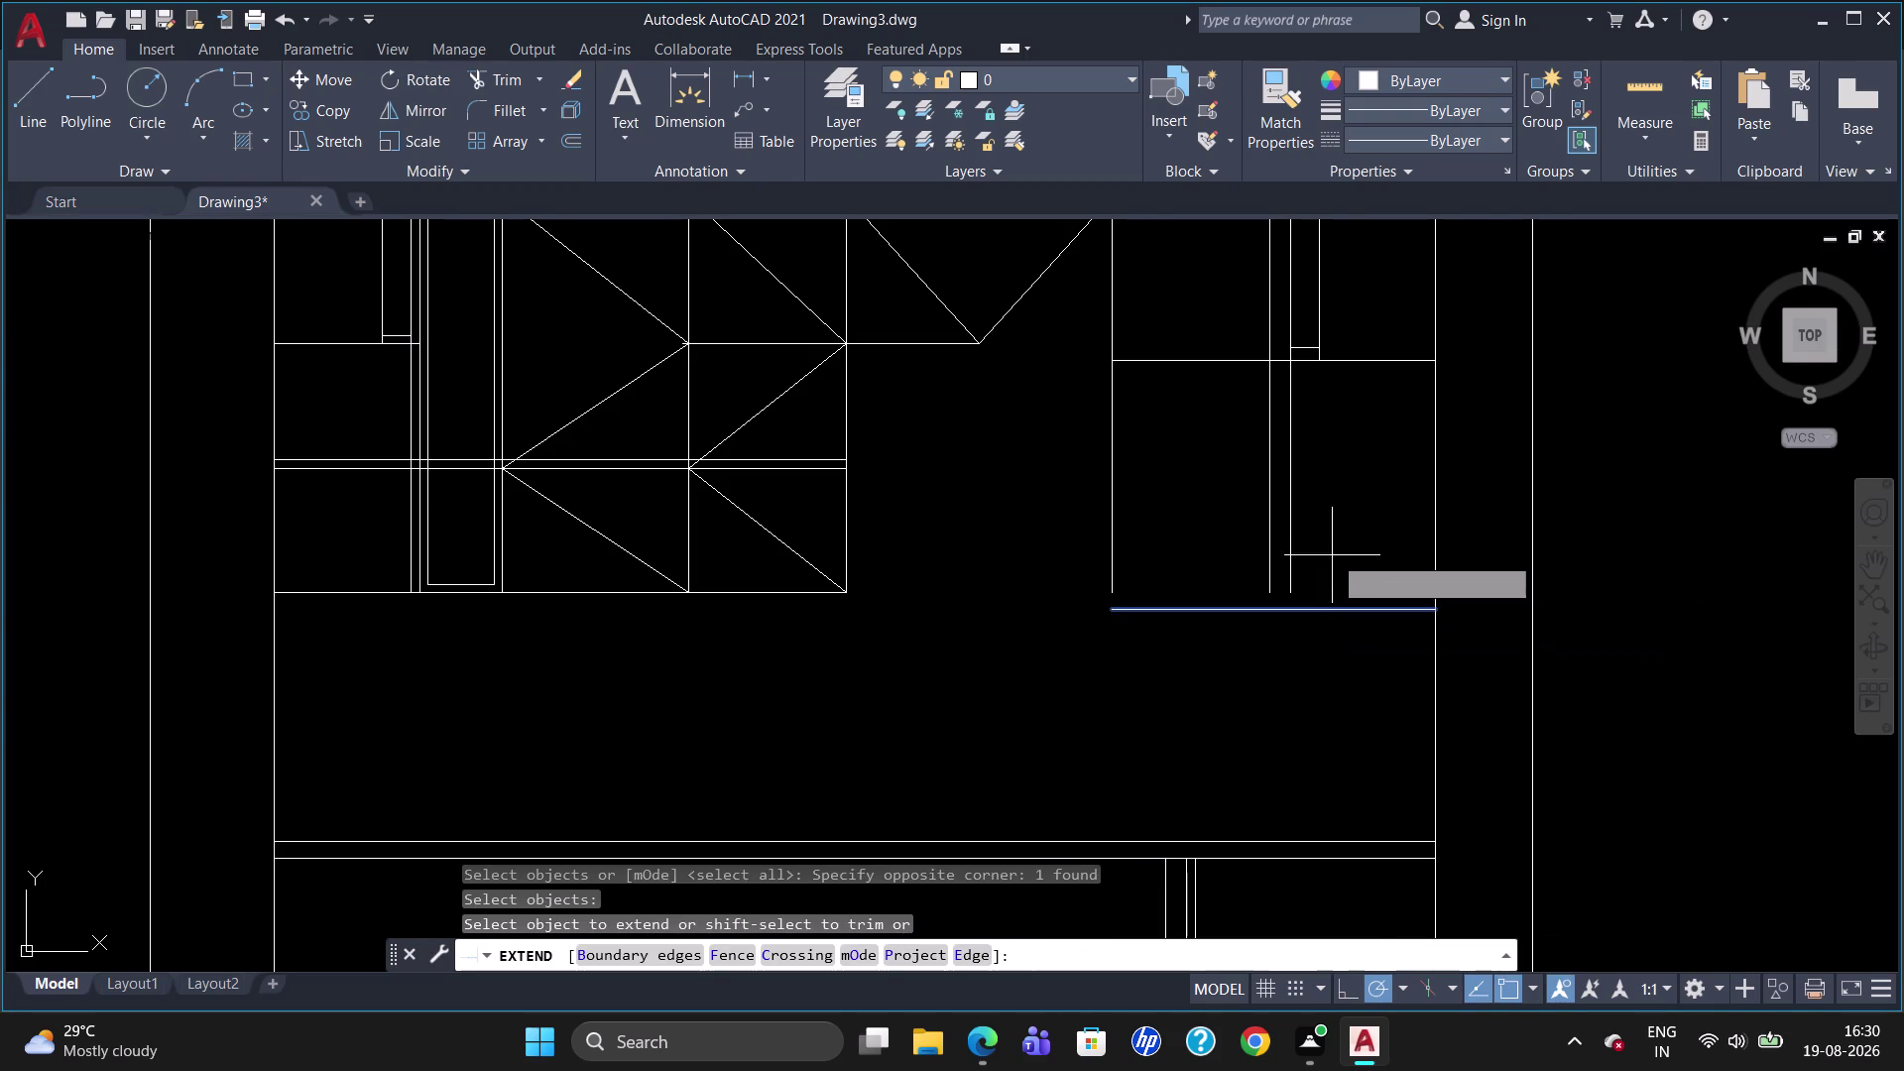
drag(1332, 554, 1036, 575)
click(1036, 575)
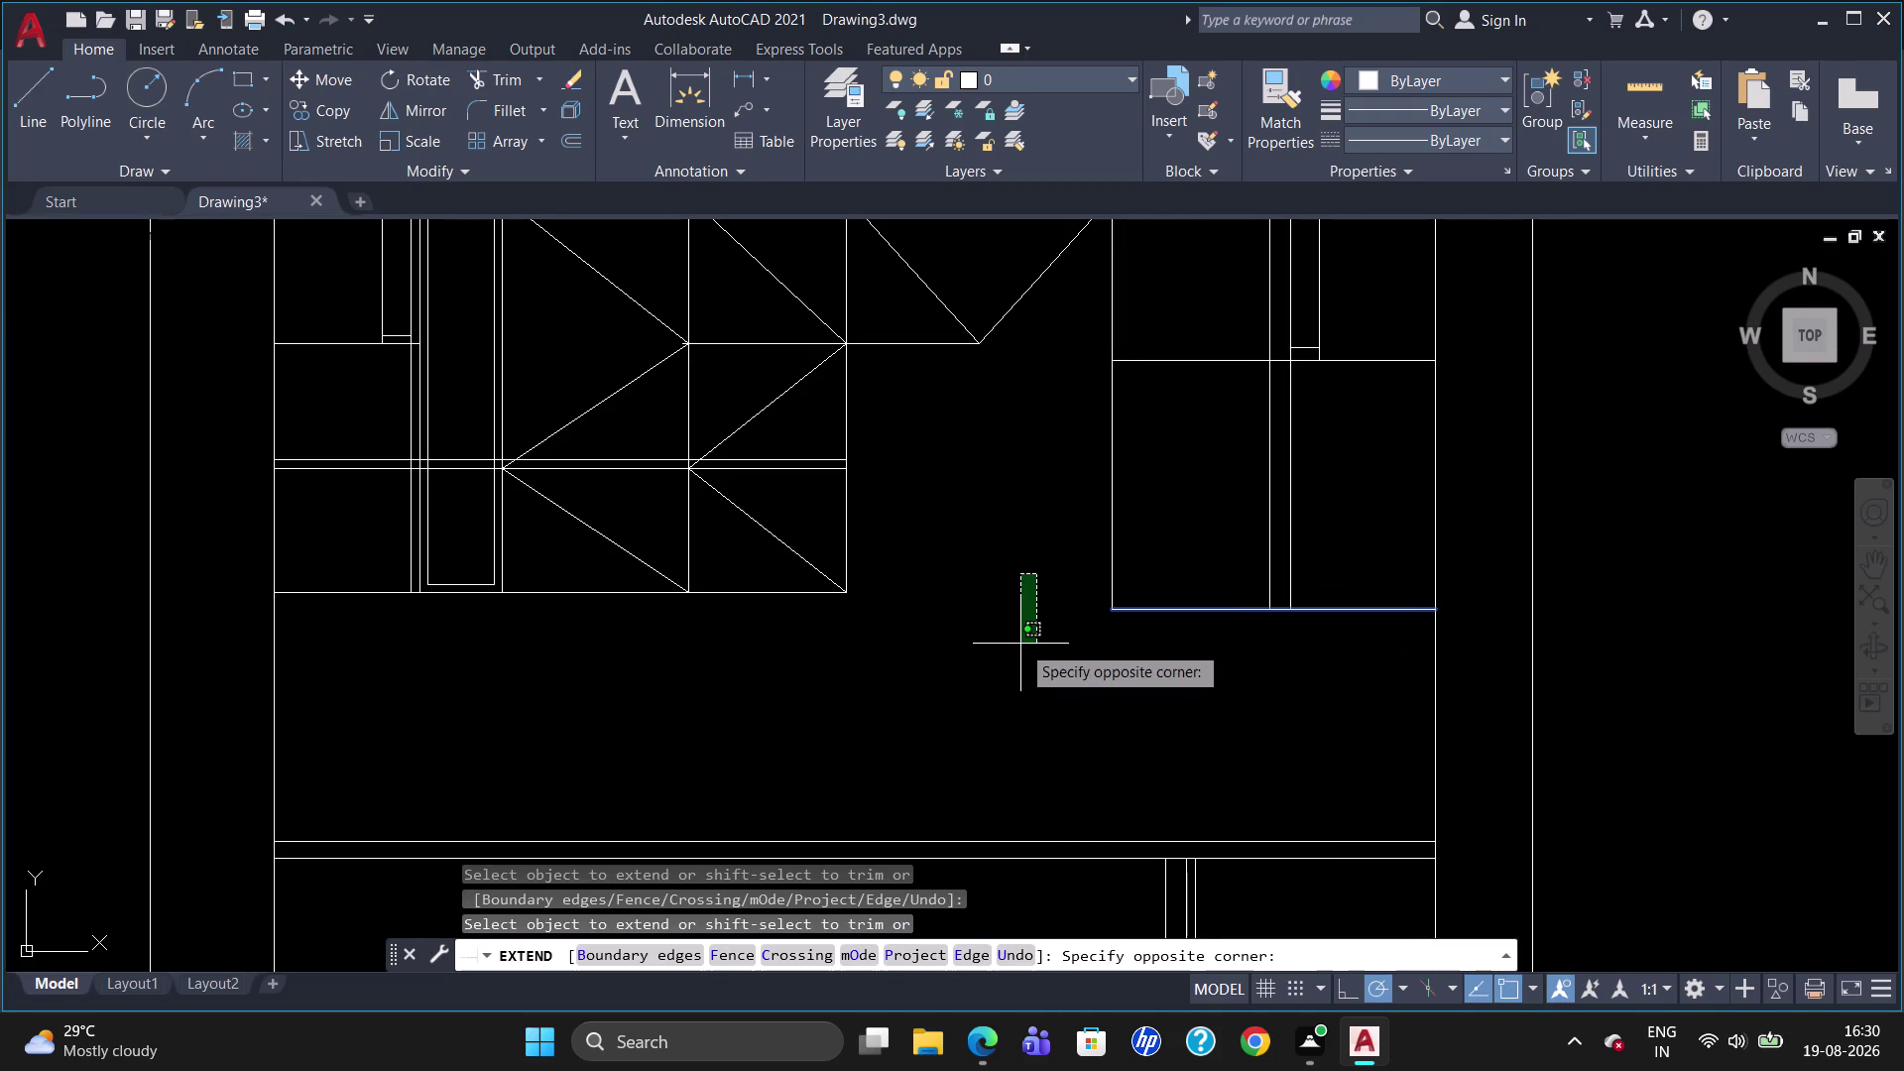
key(Escape)
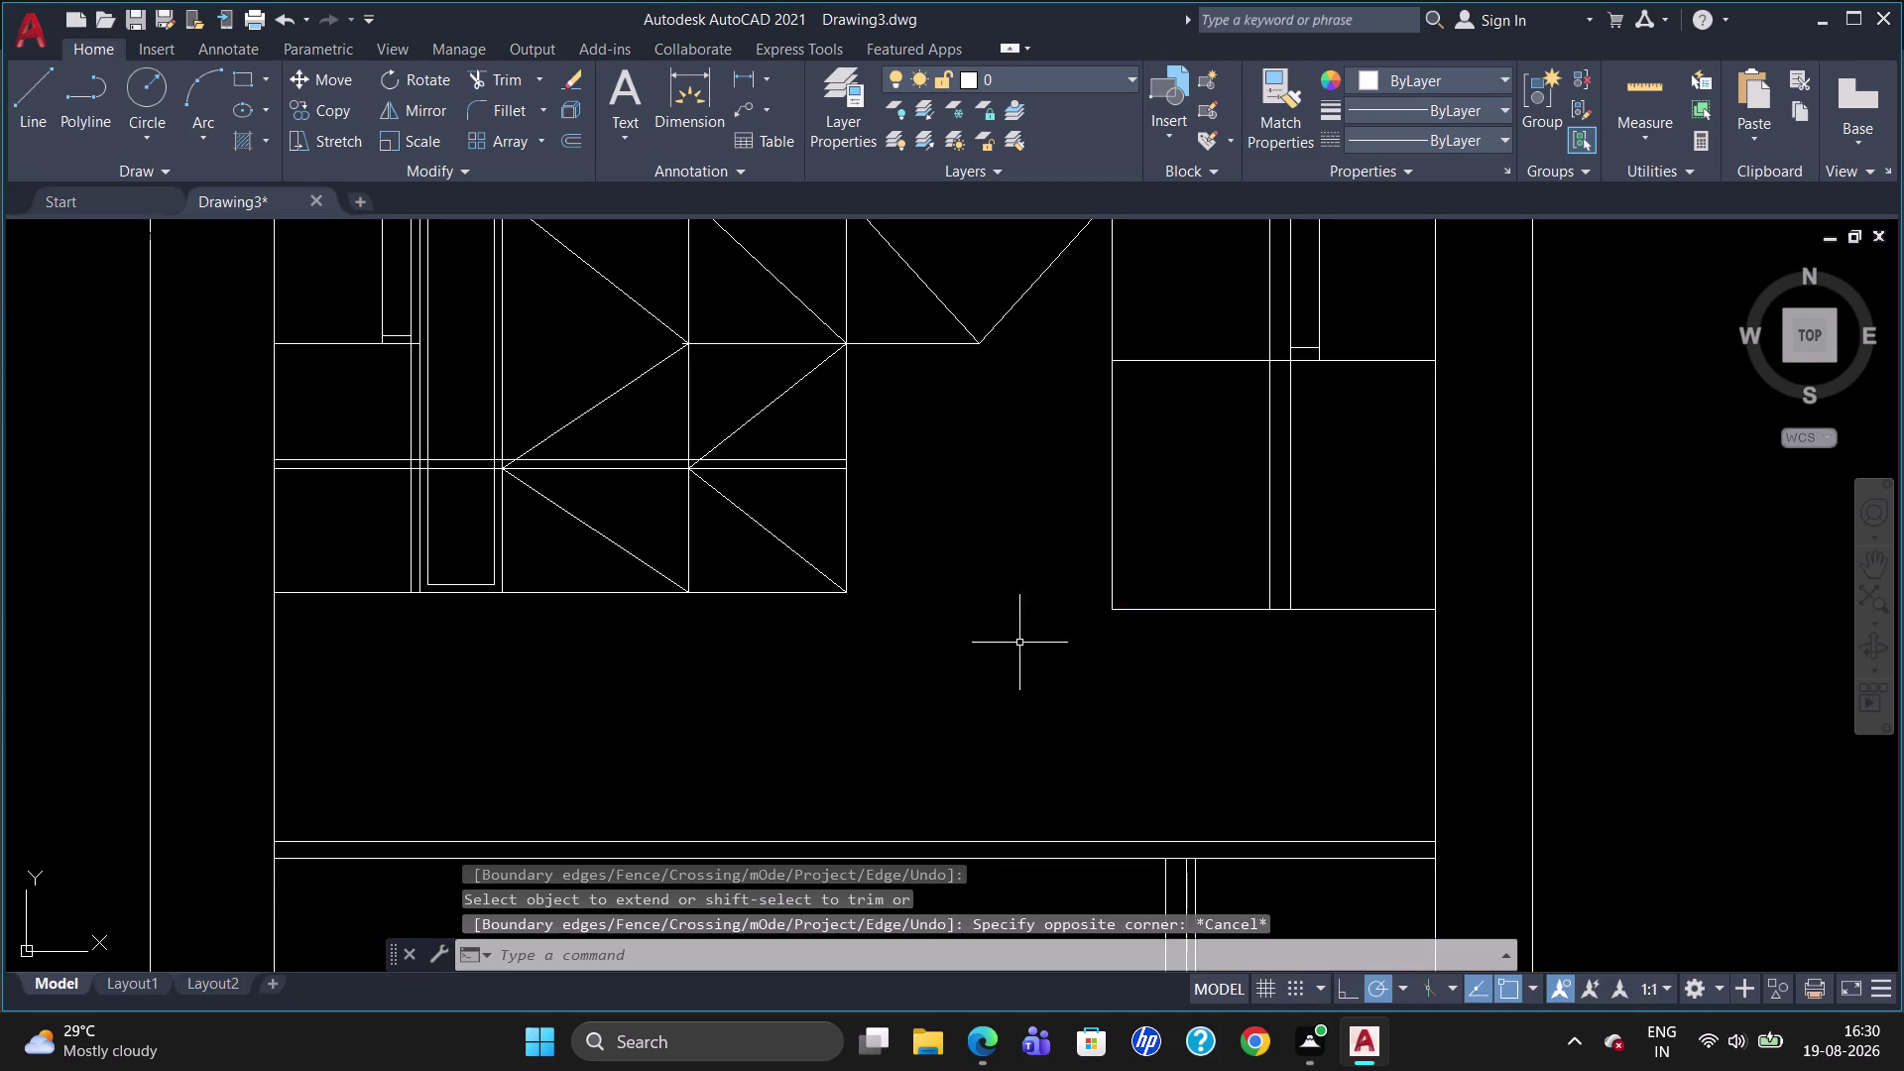
Start a line on the right panel, then cancel it.
scroll(down, 3)
scroll(up, 3)
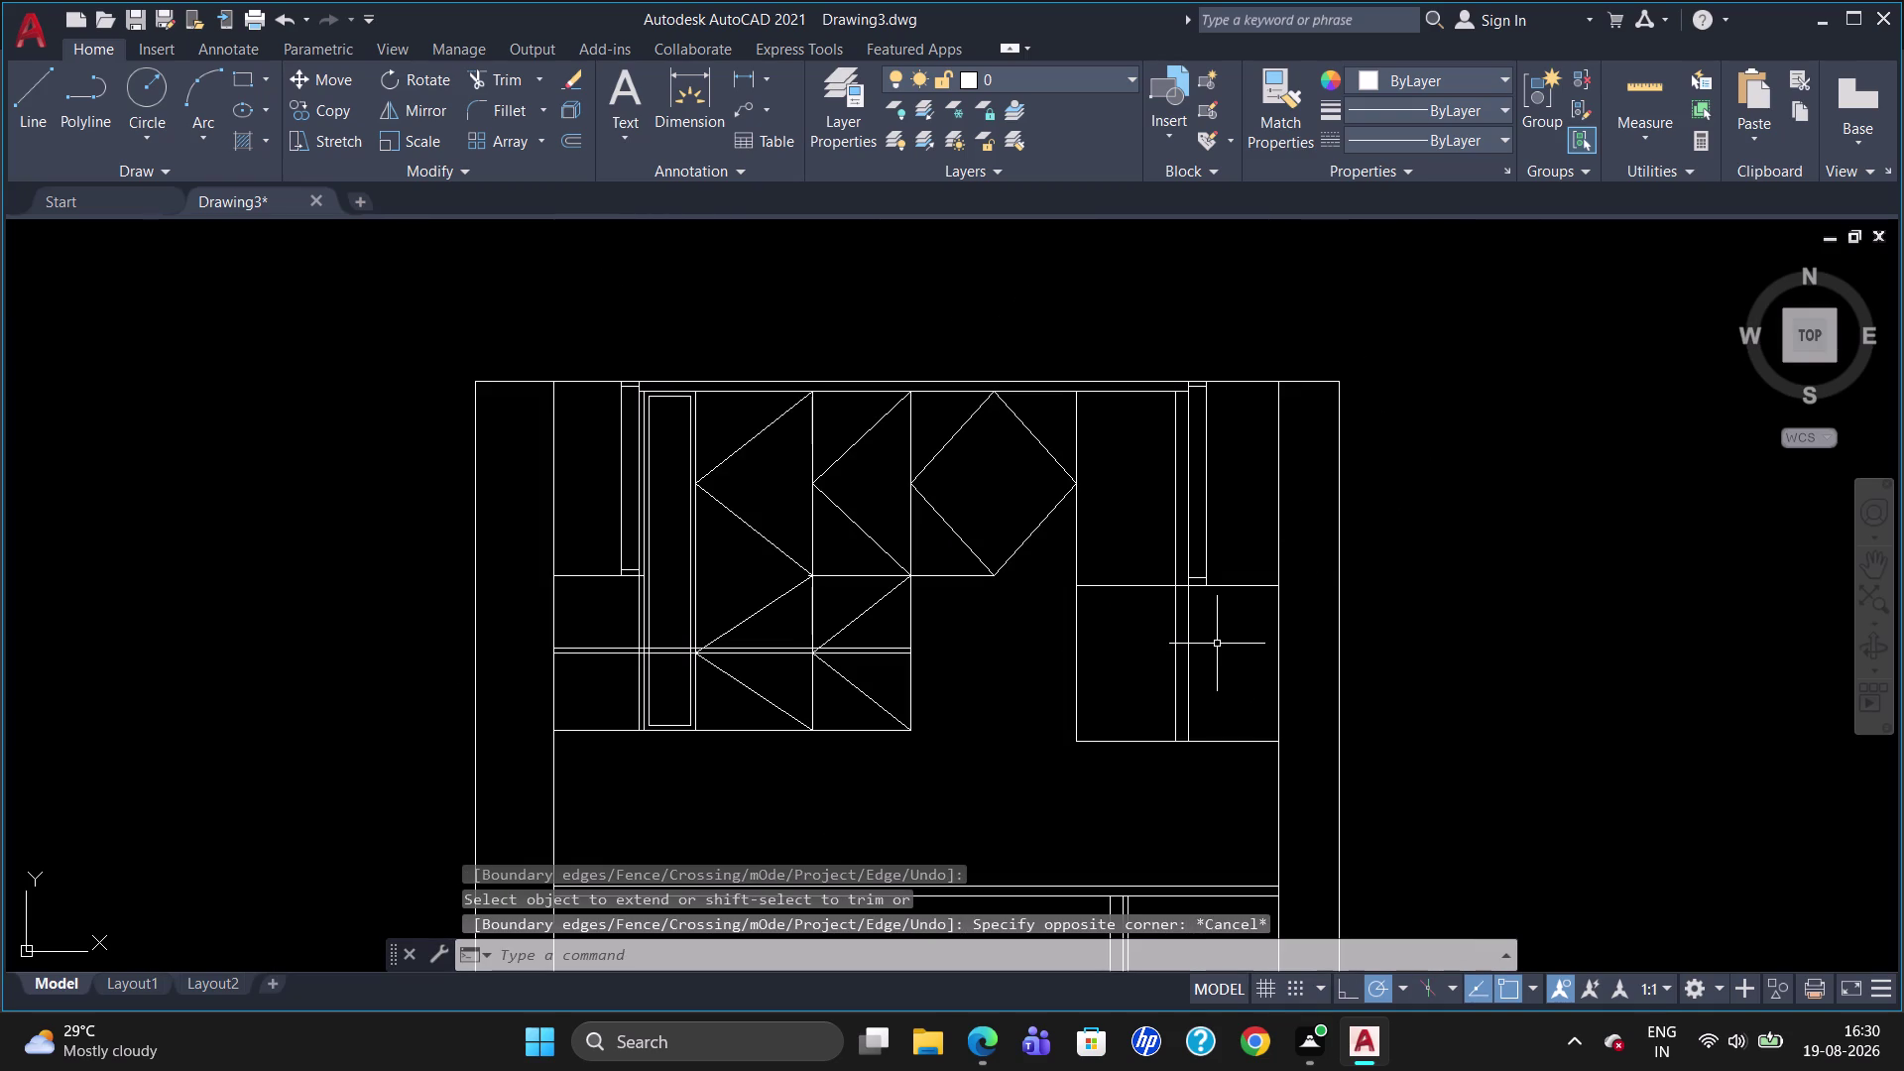
key(l)
key(Return)
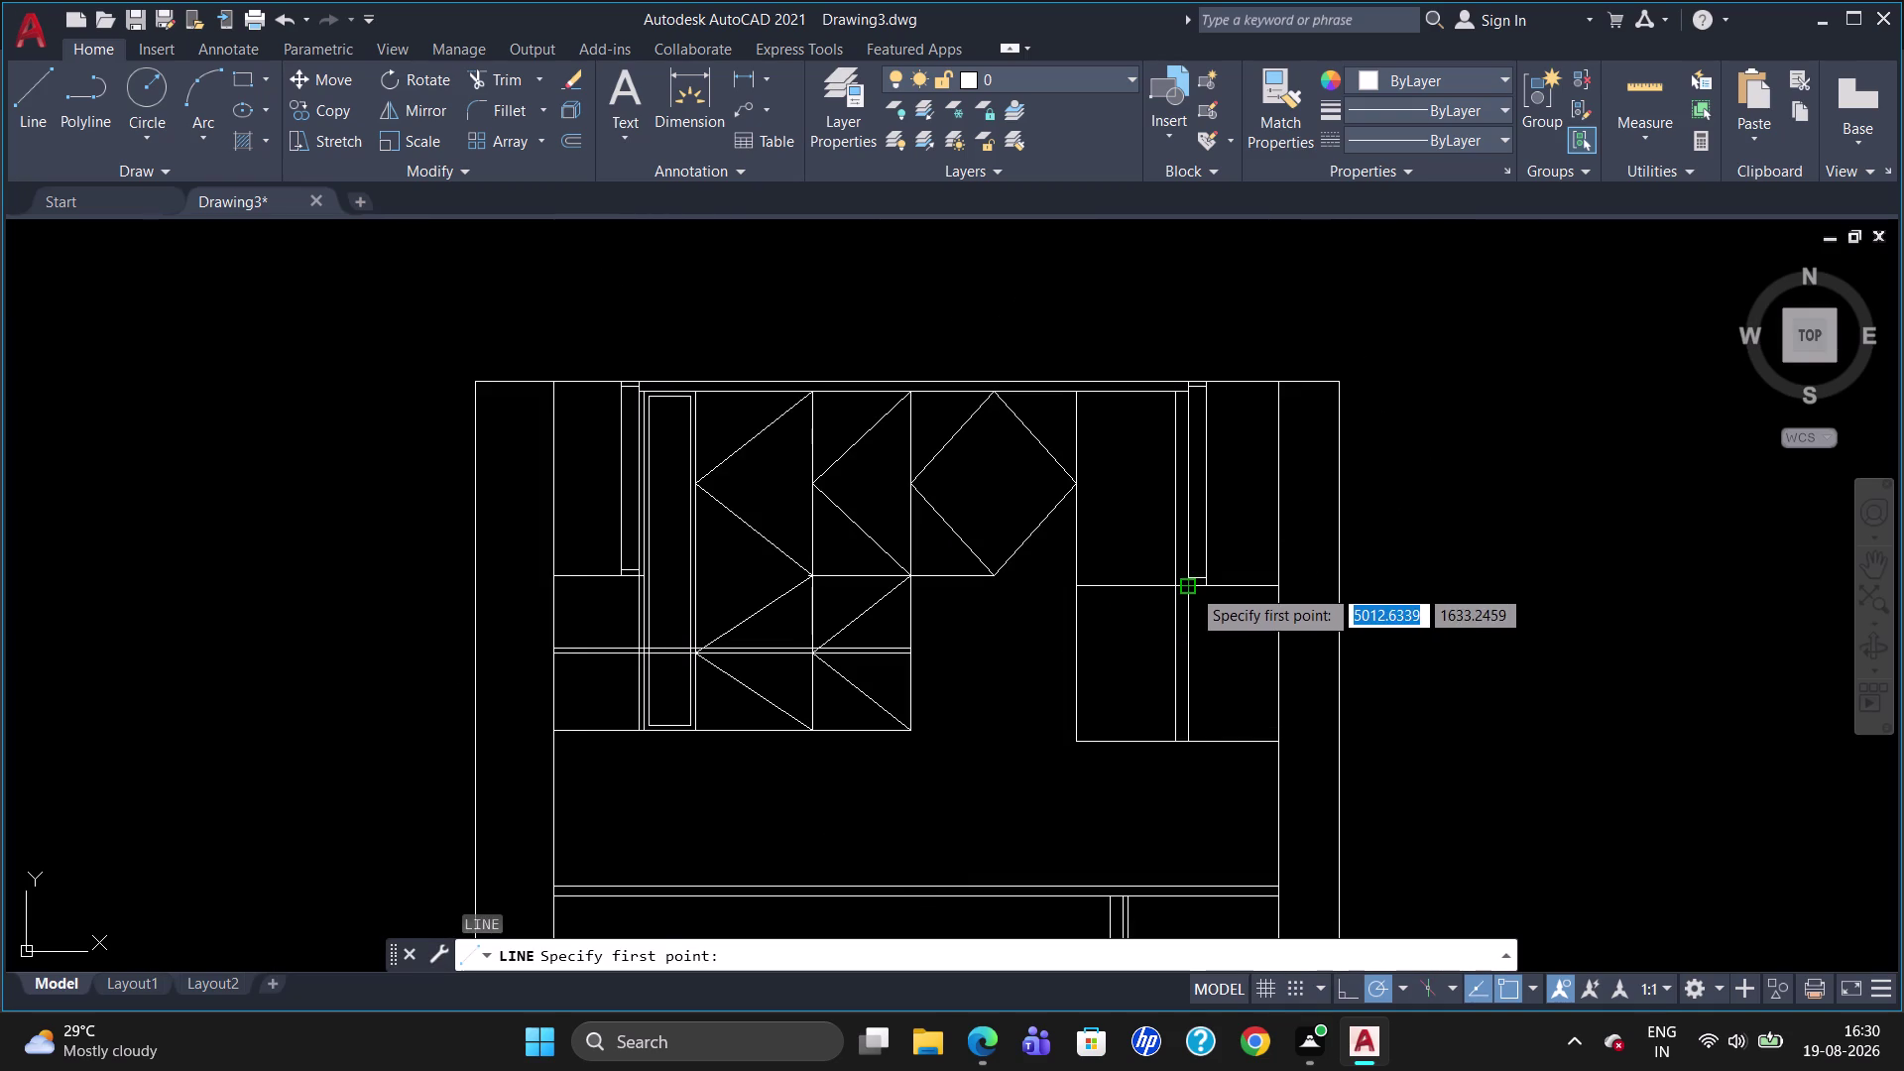
click(1191, 585)
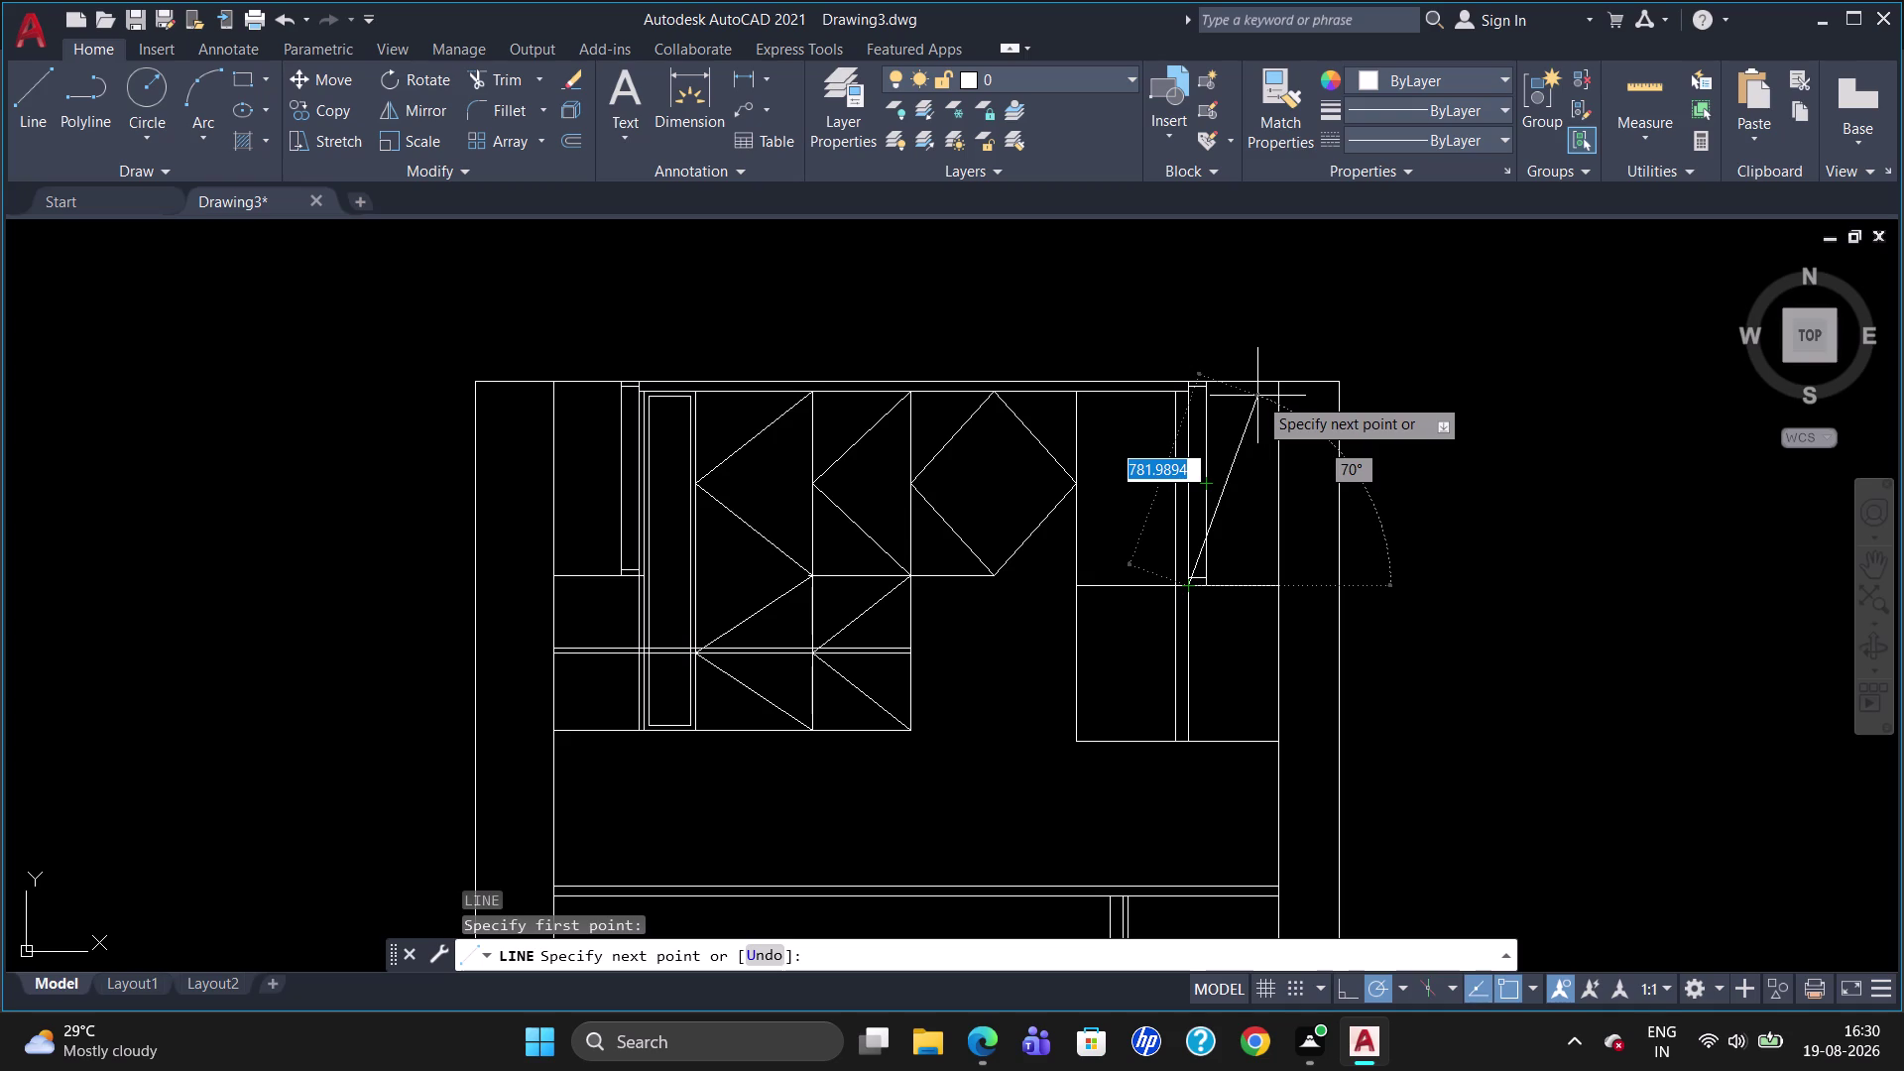
key(Escape)
scroll(up, 3)
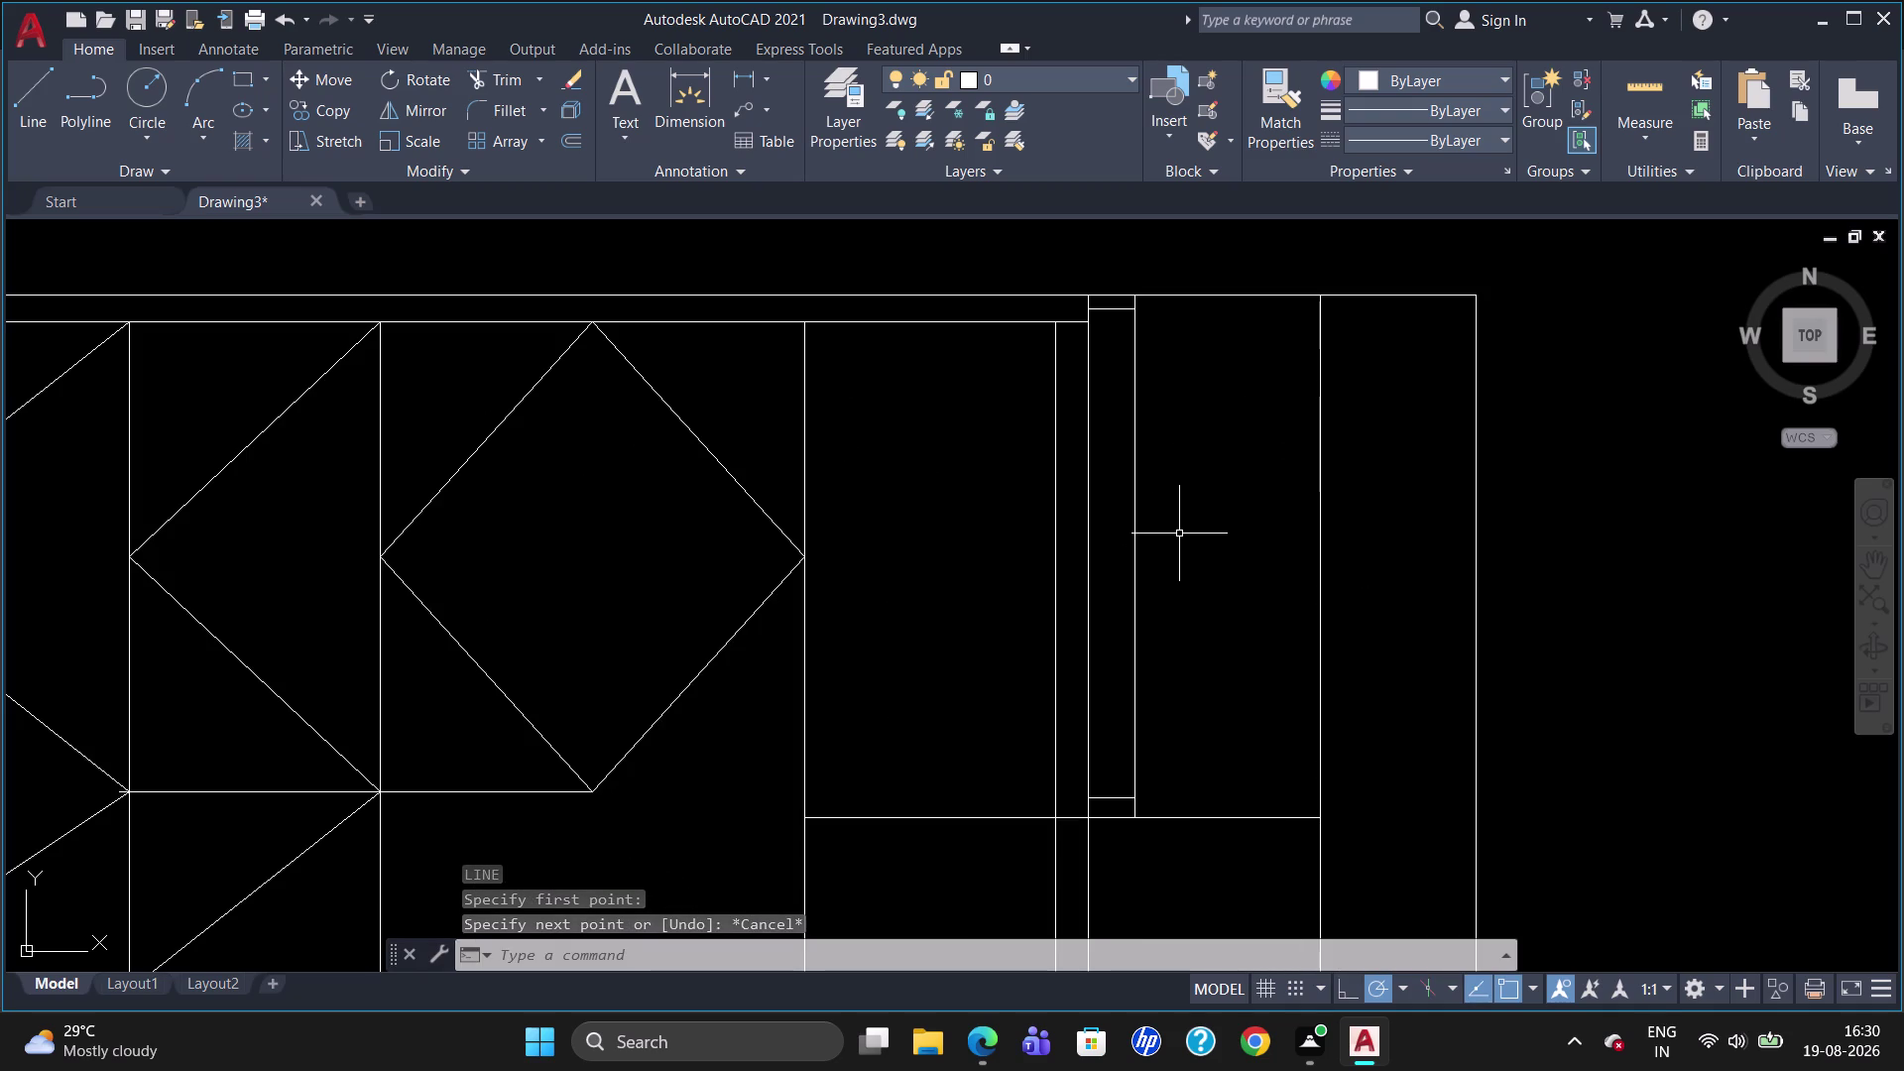
scroll(down, 3)
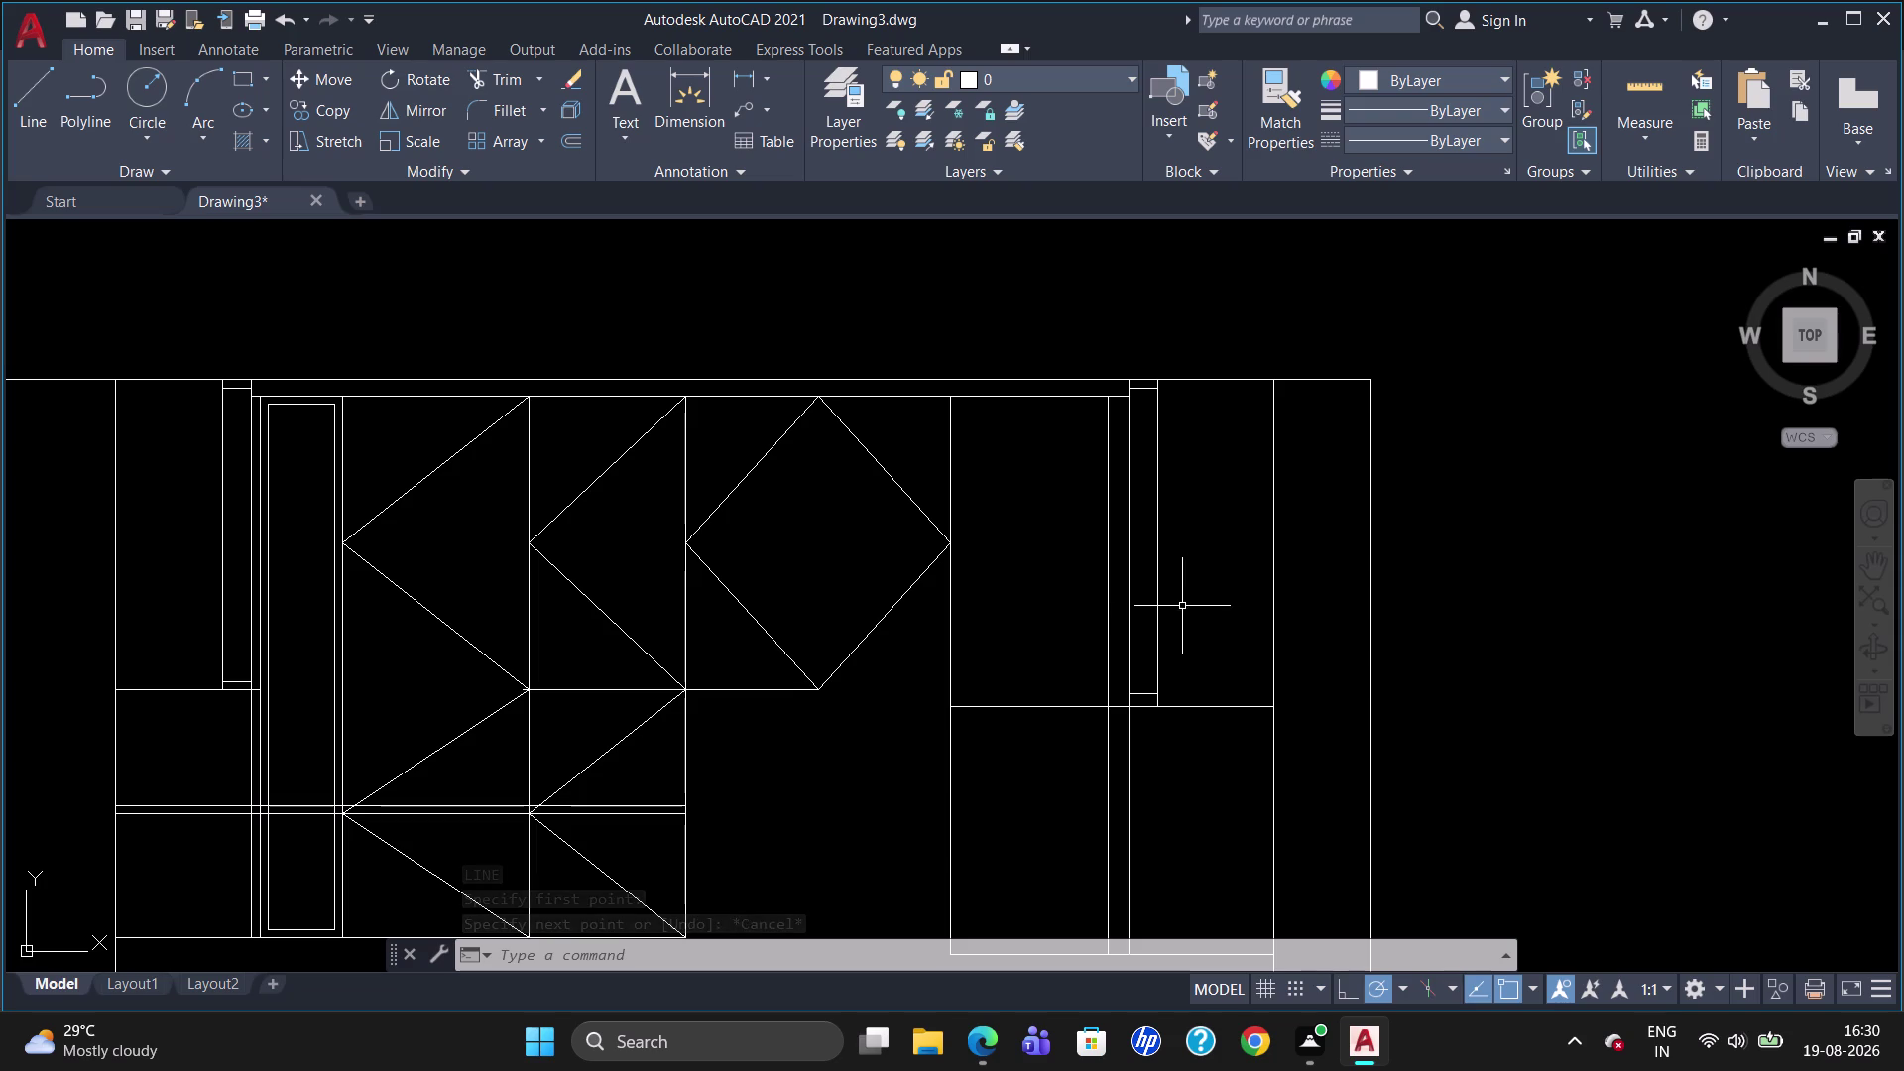
Offset two vertical cabinet edges by 20 units.
key(o)
key(Return)
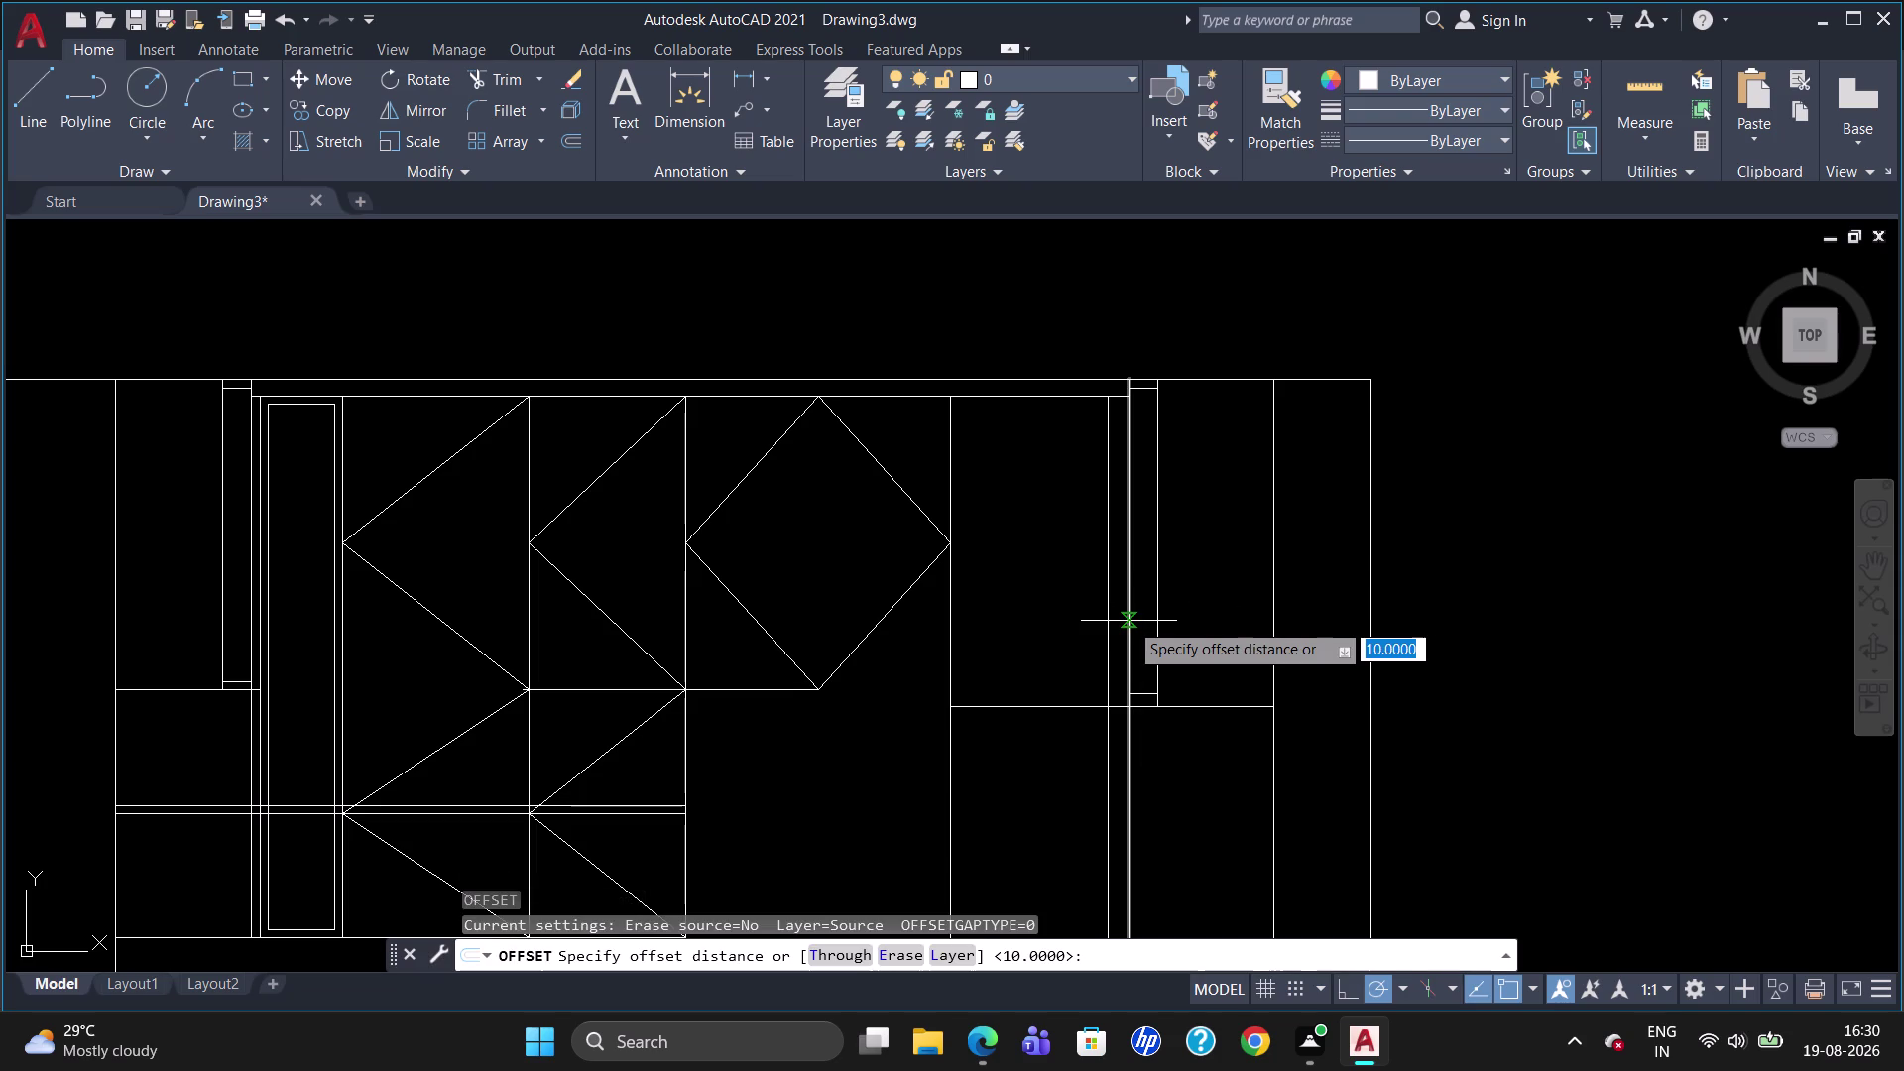
text(20)
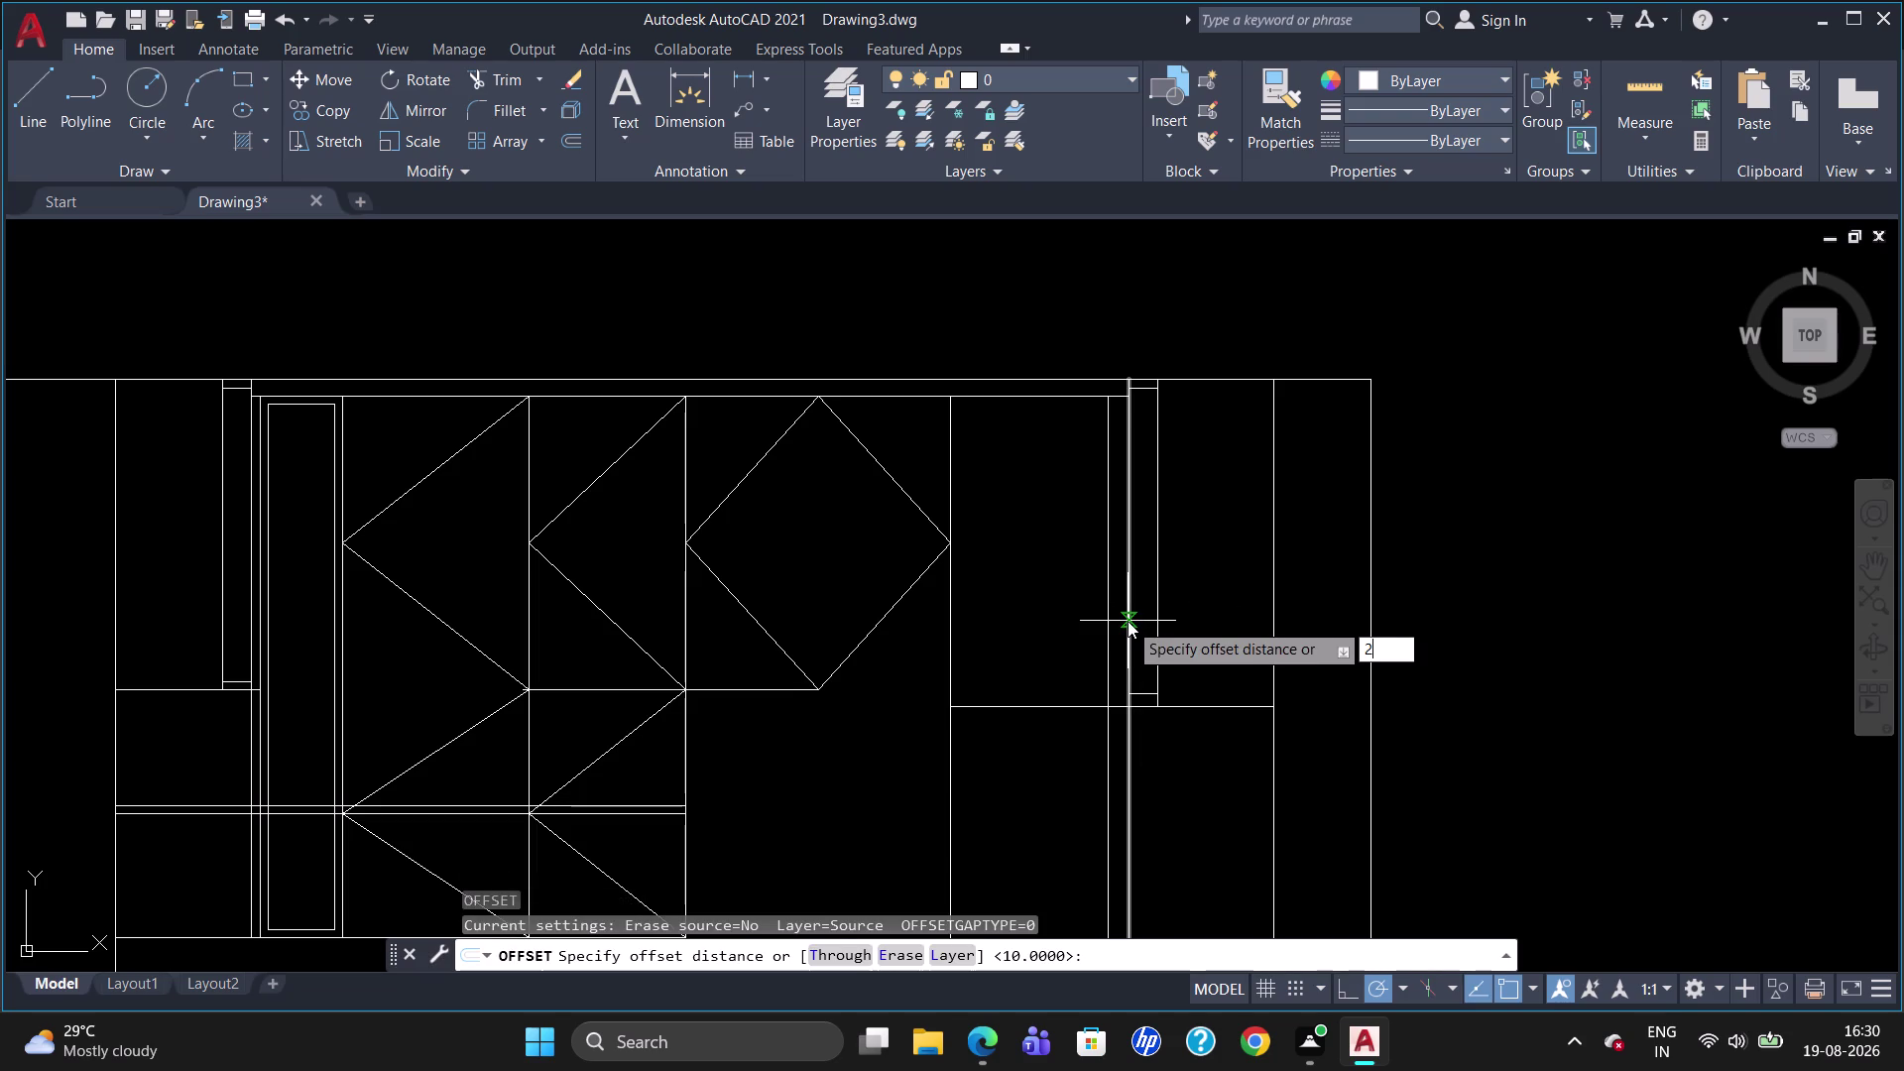
key(Return)
click(1128, 610)
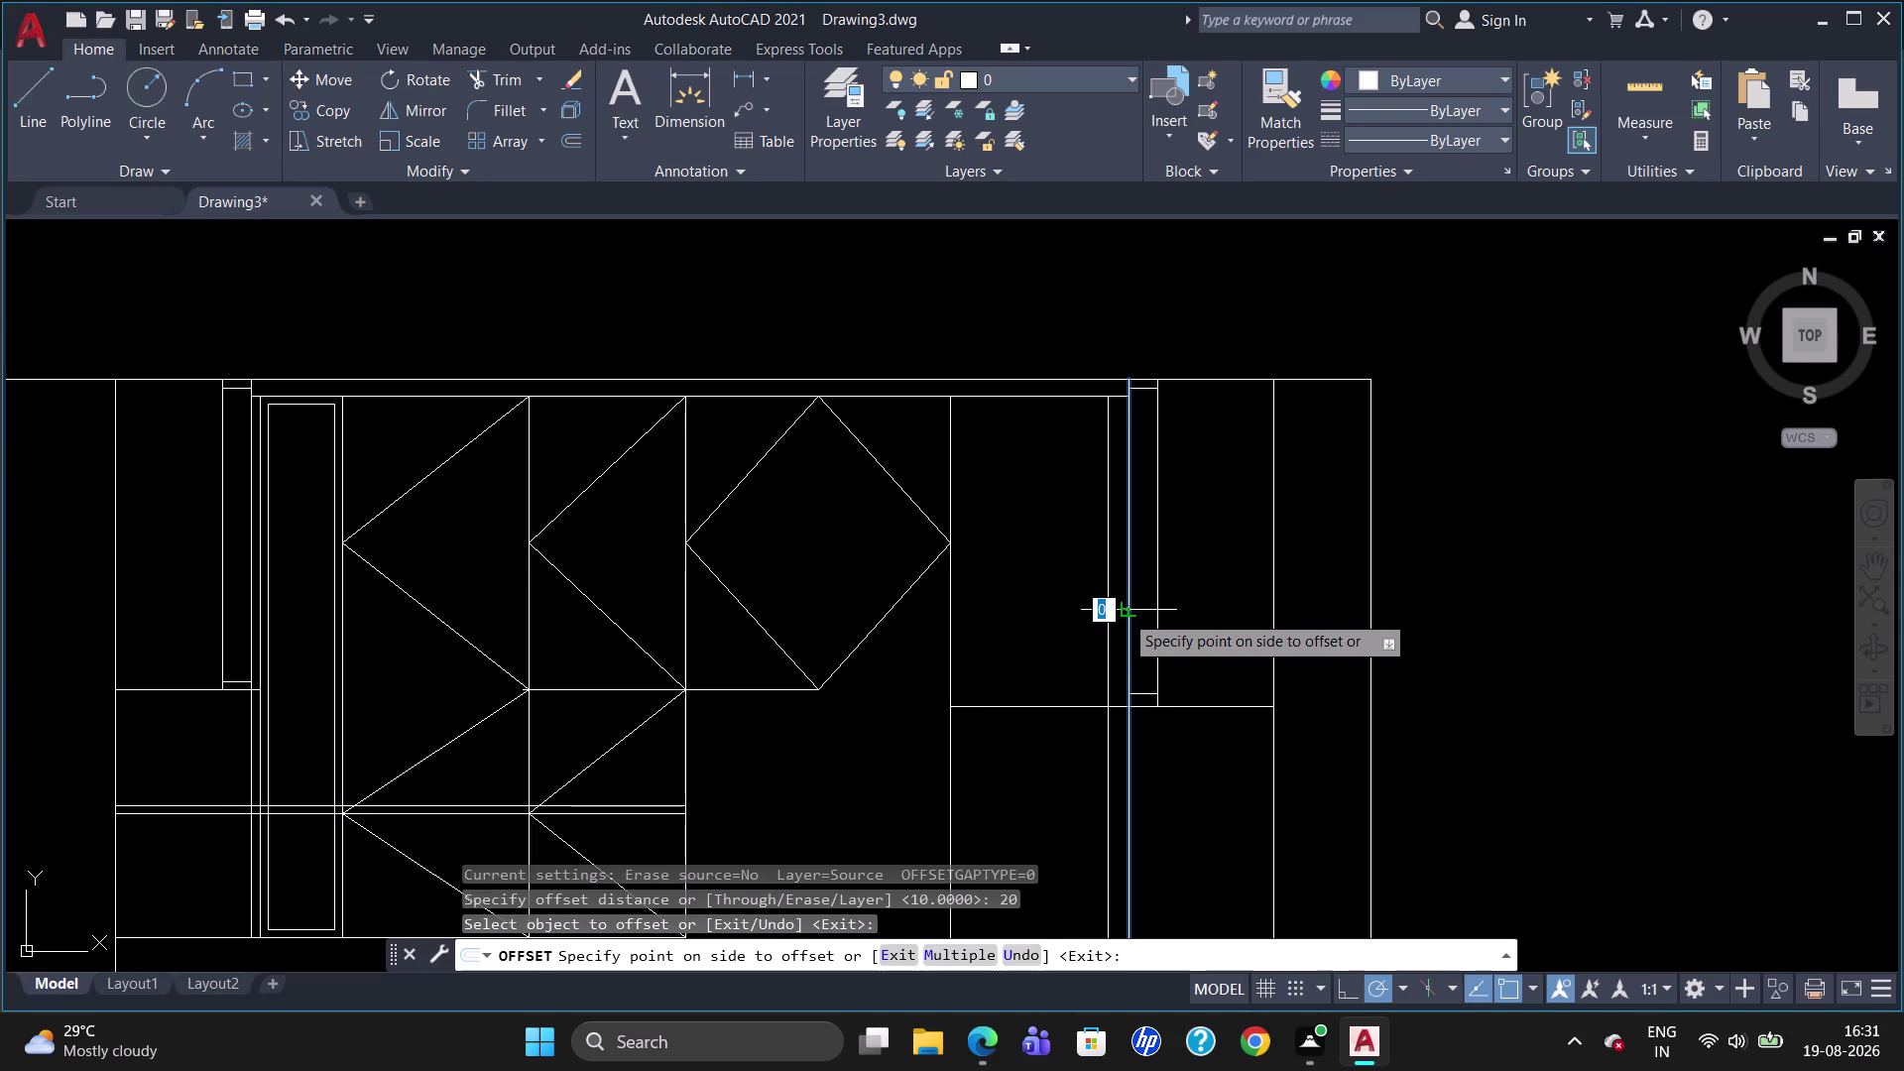
click(1119, 617)
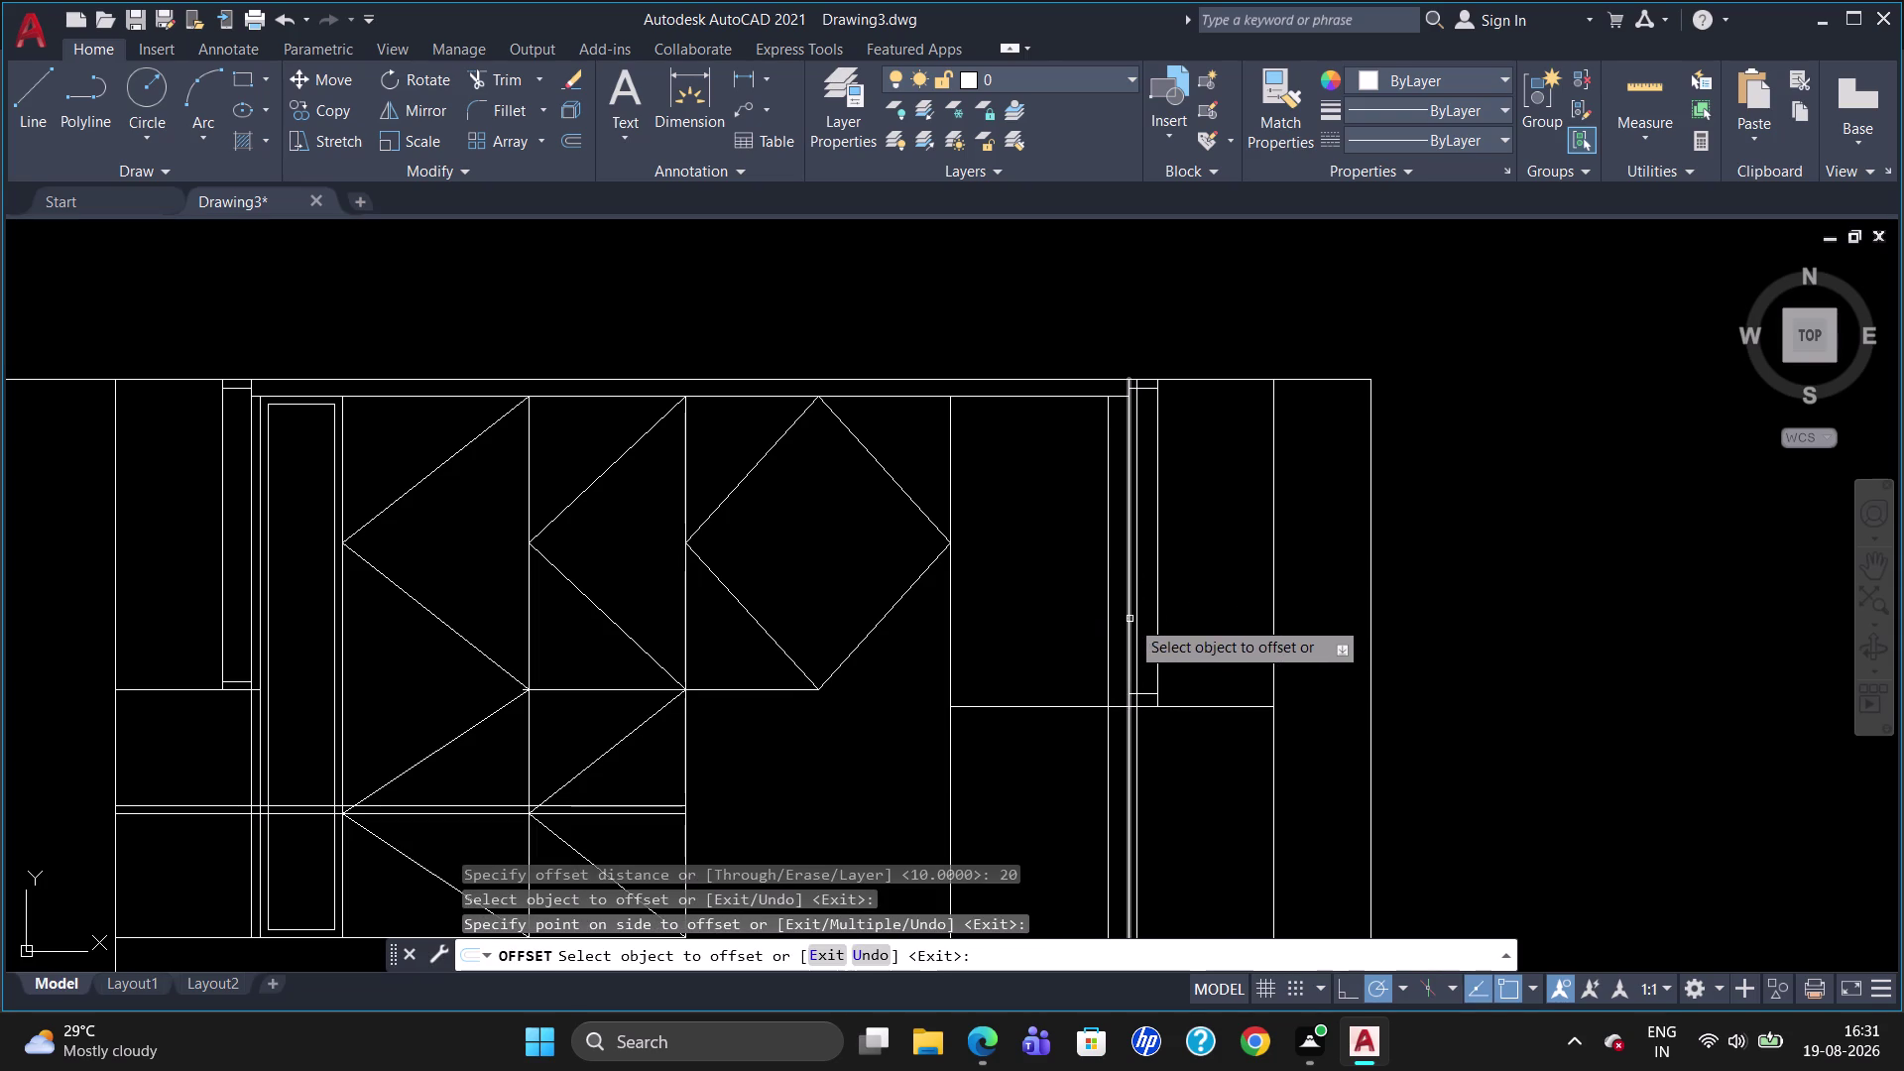
click(1130, 619)
click(1116, 627)
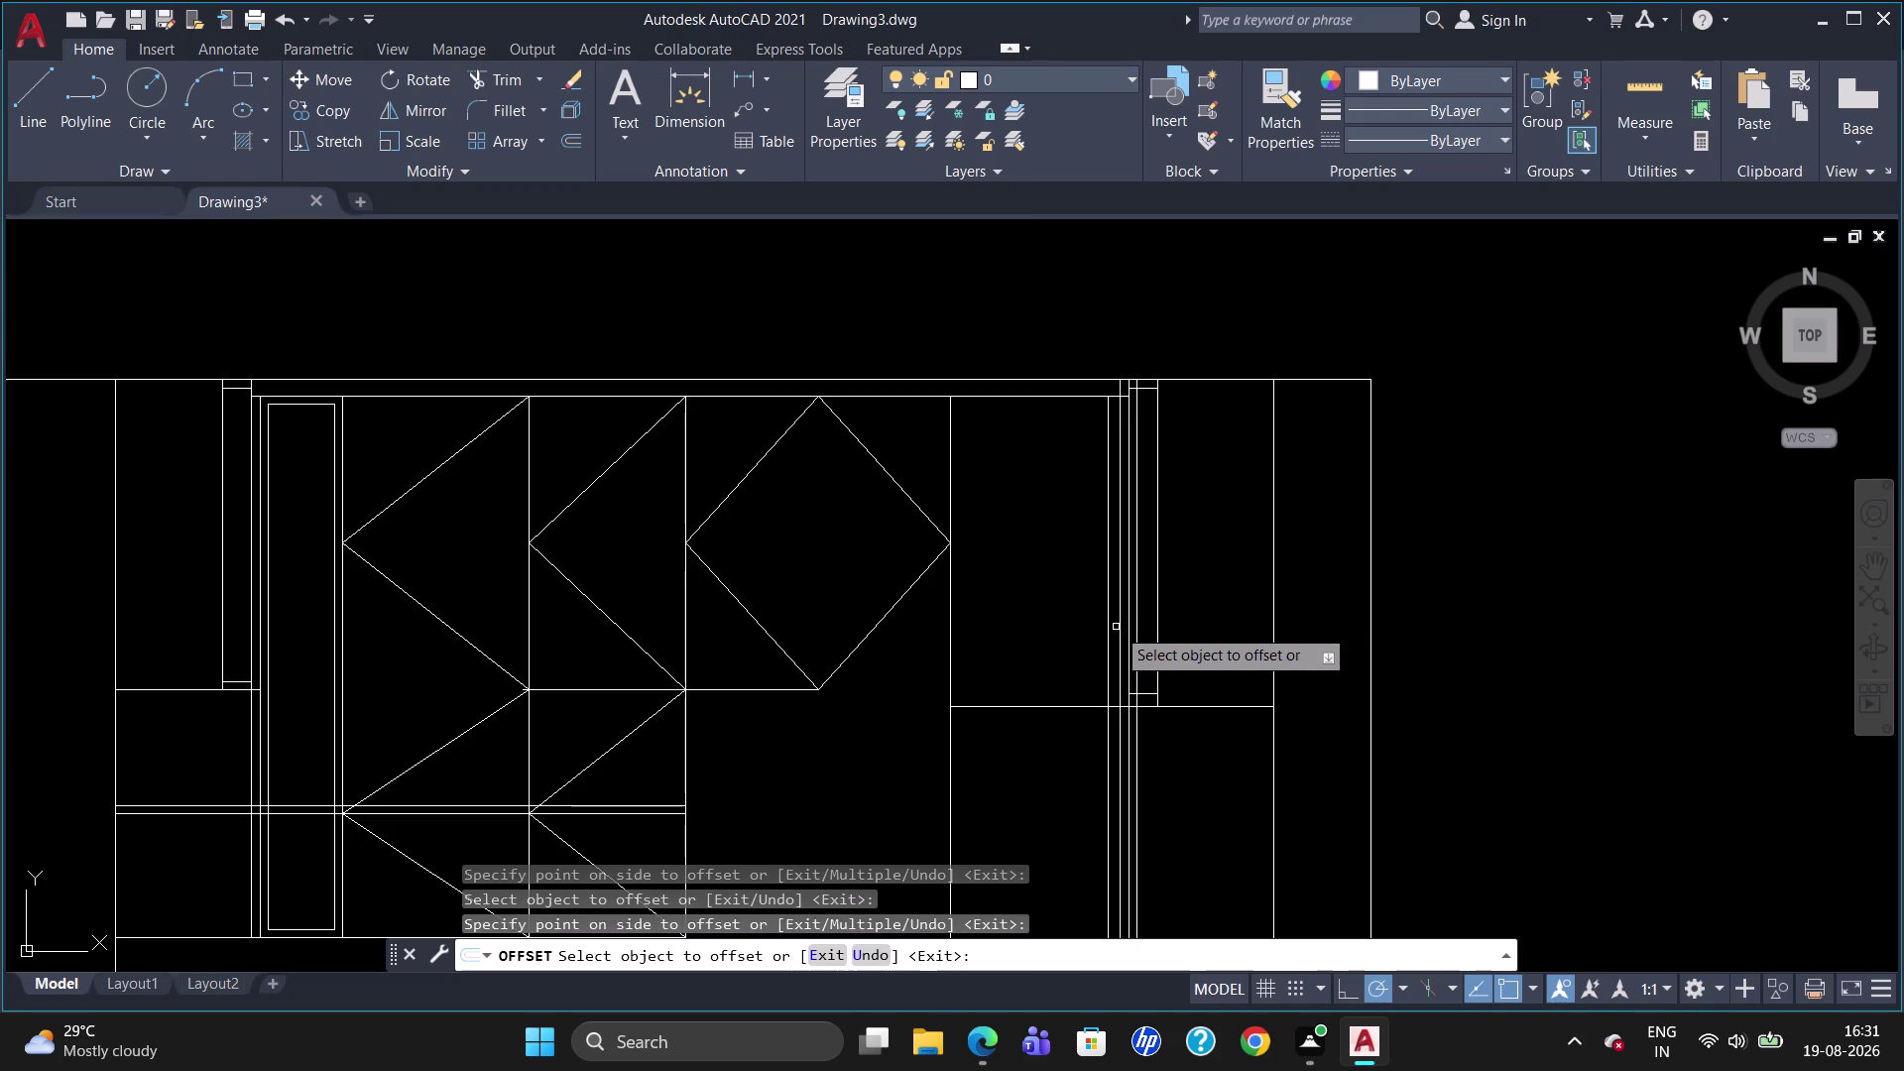
key(Escape)
Delete the surplus vertical line and trim the short overhang near the top edge.
click(1134, 628)
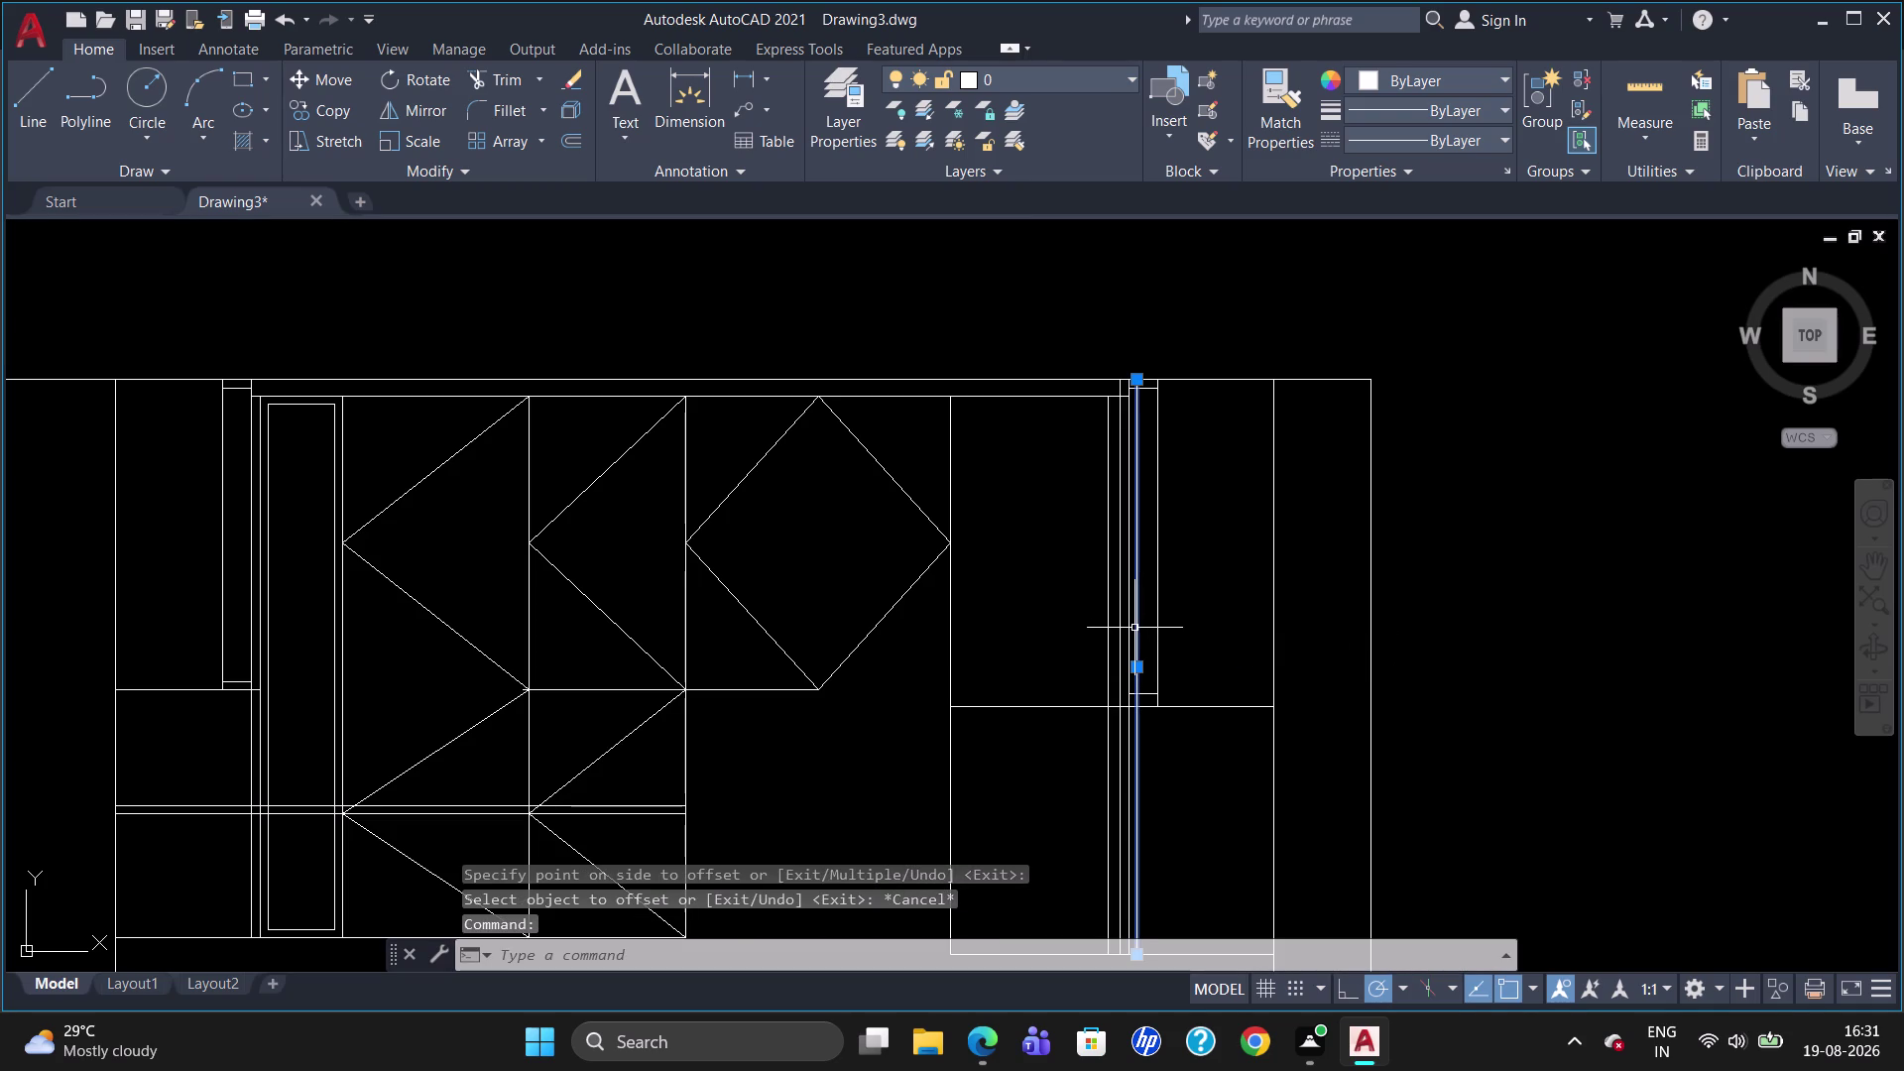
key(Delete)
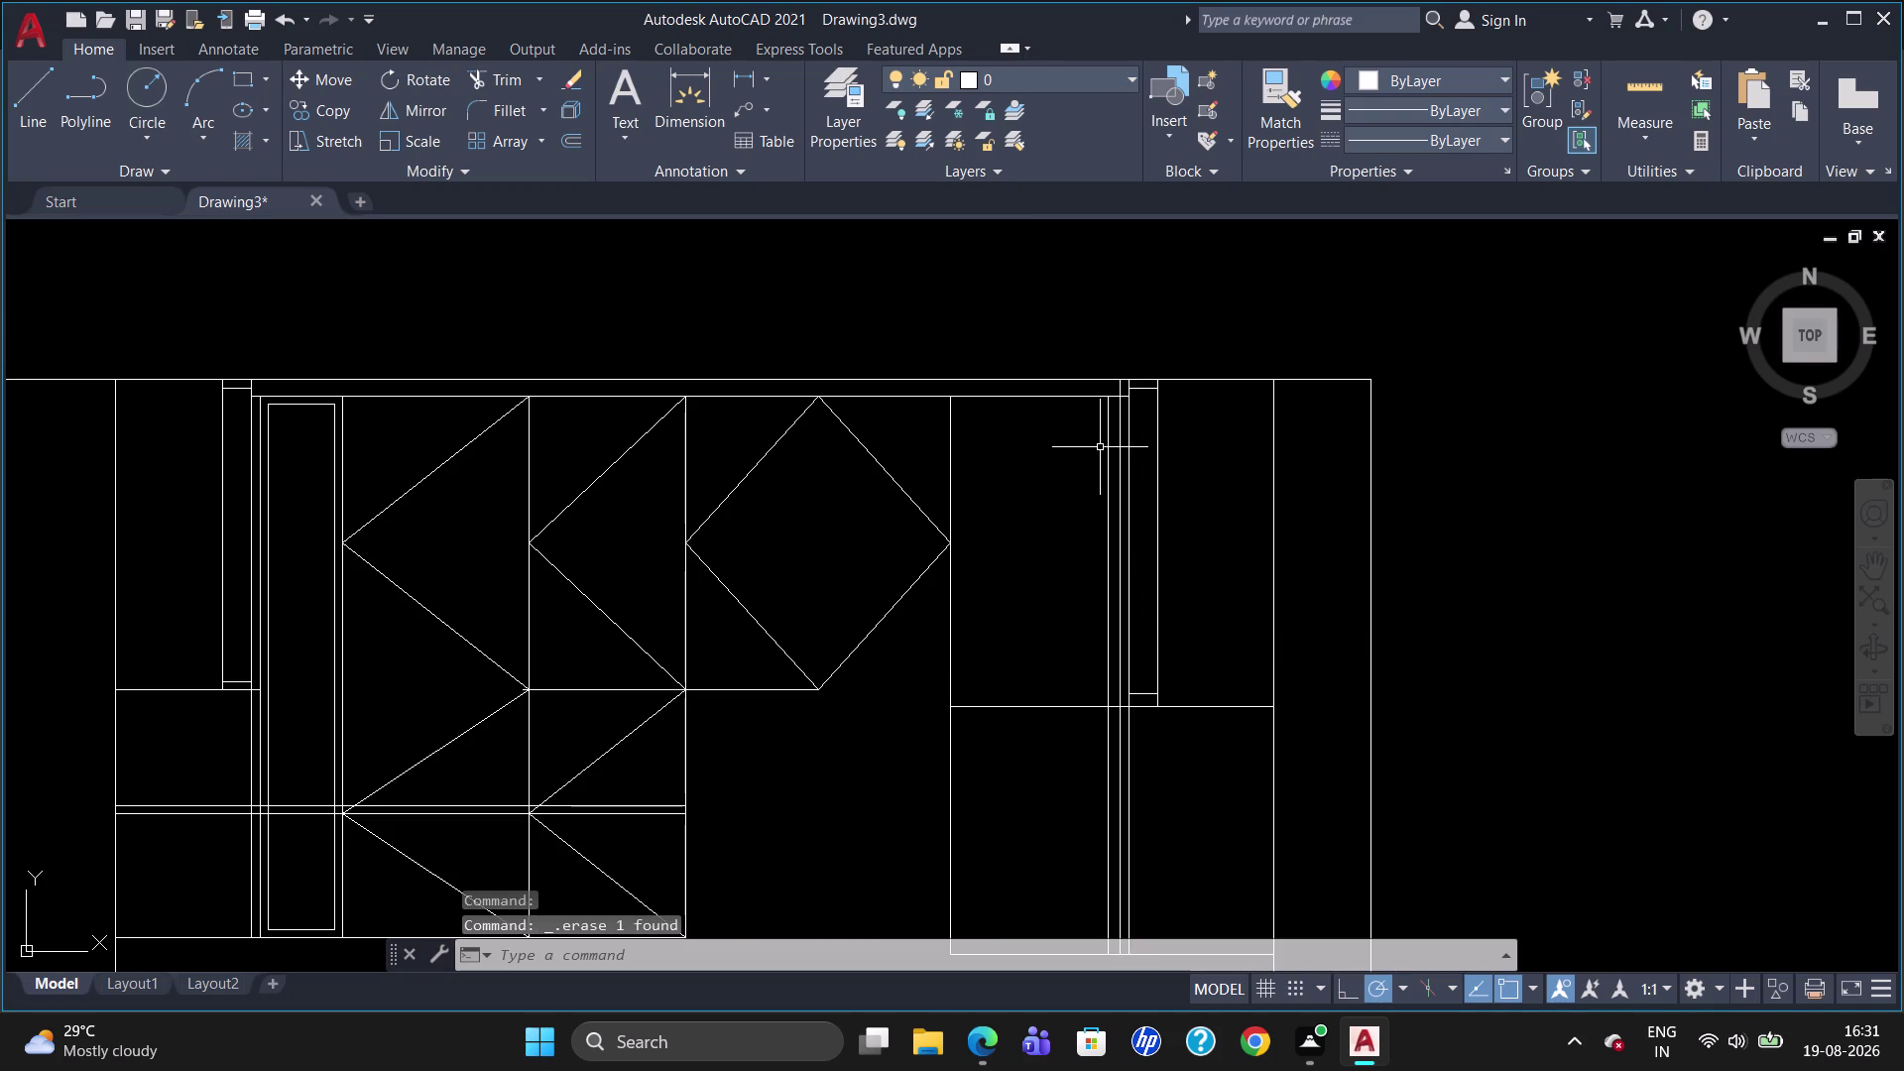
key(t)
key(r)
key(Return)
key(Return)
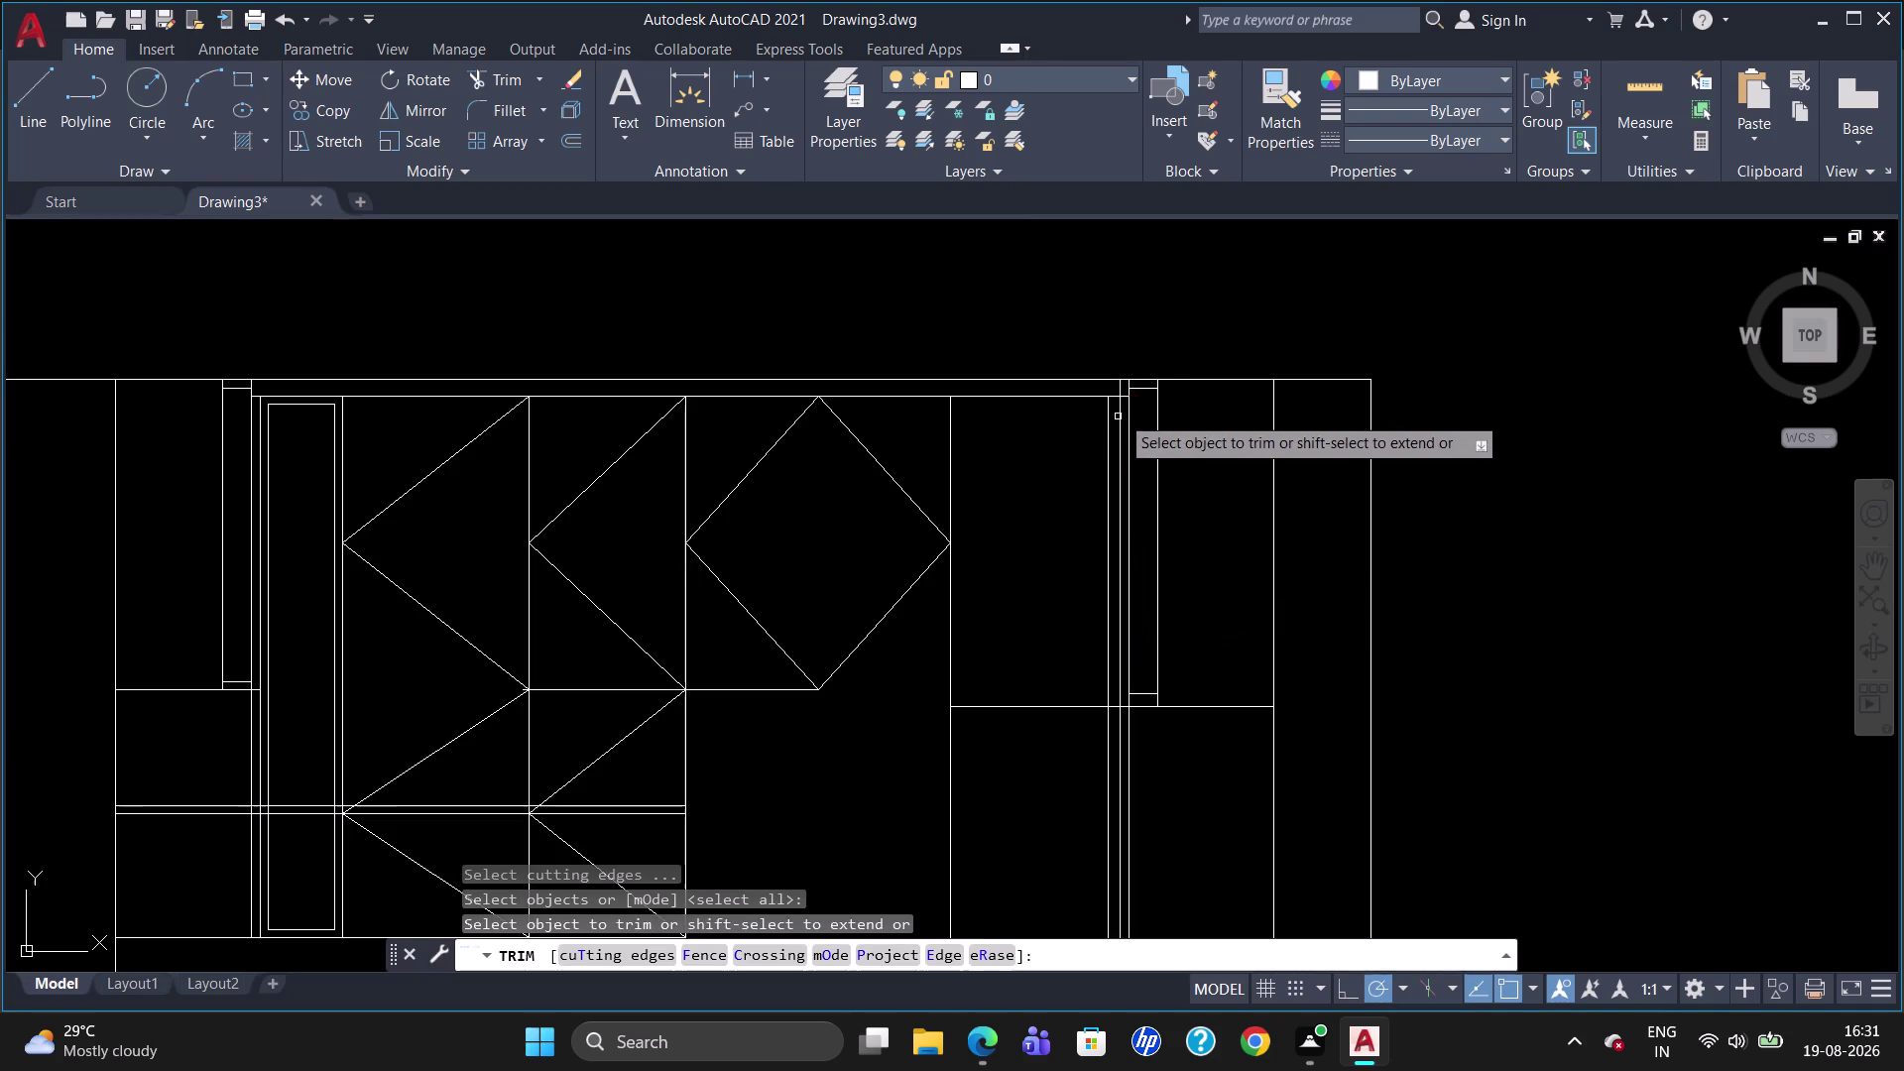
click(1117, 388)
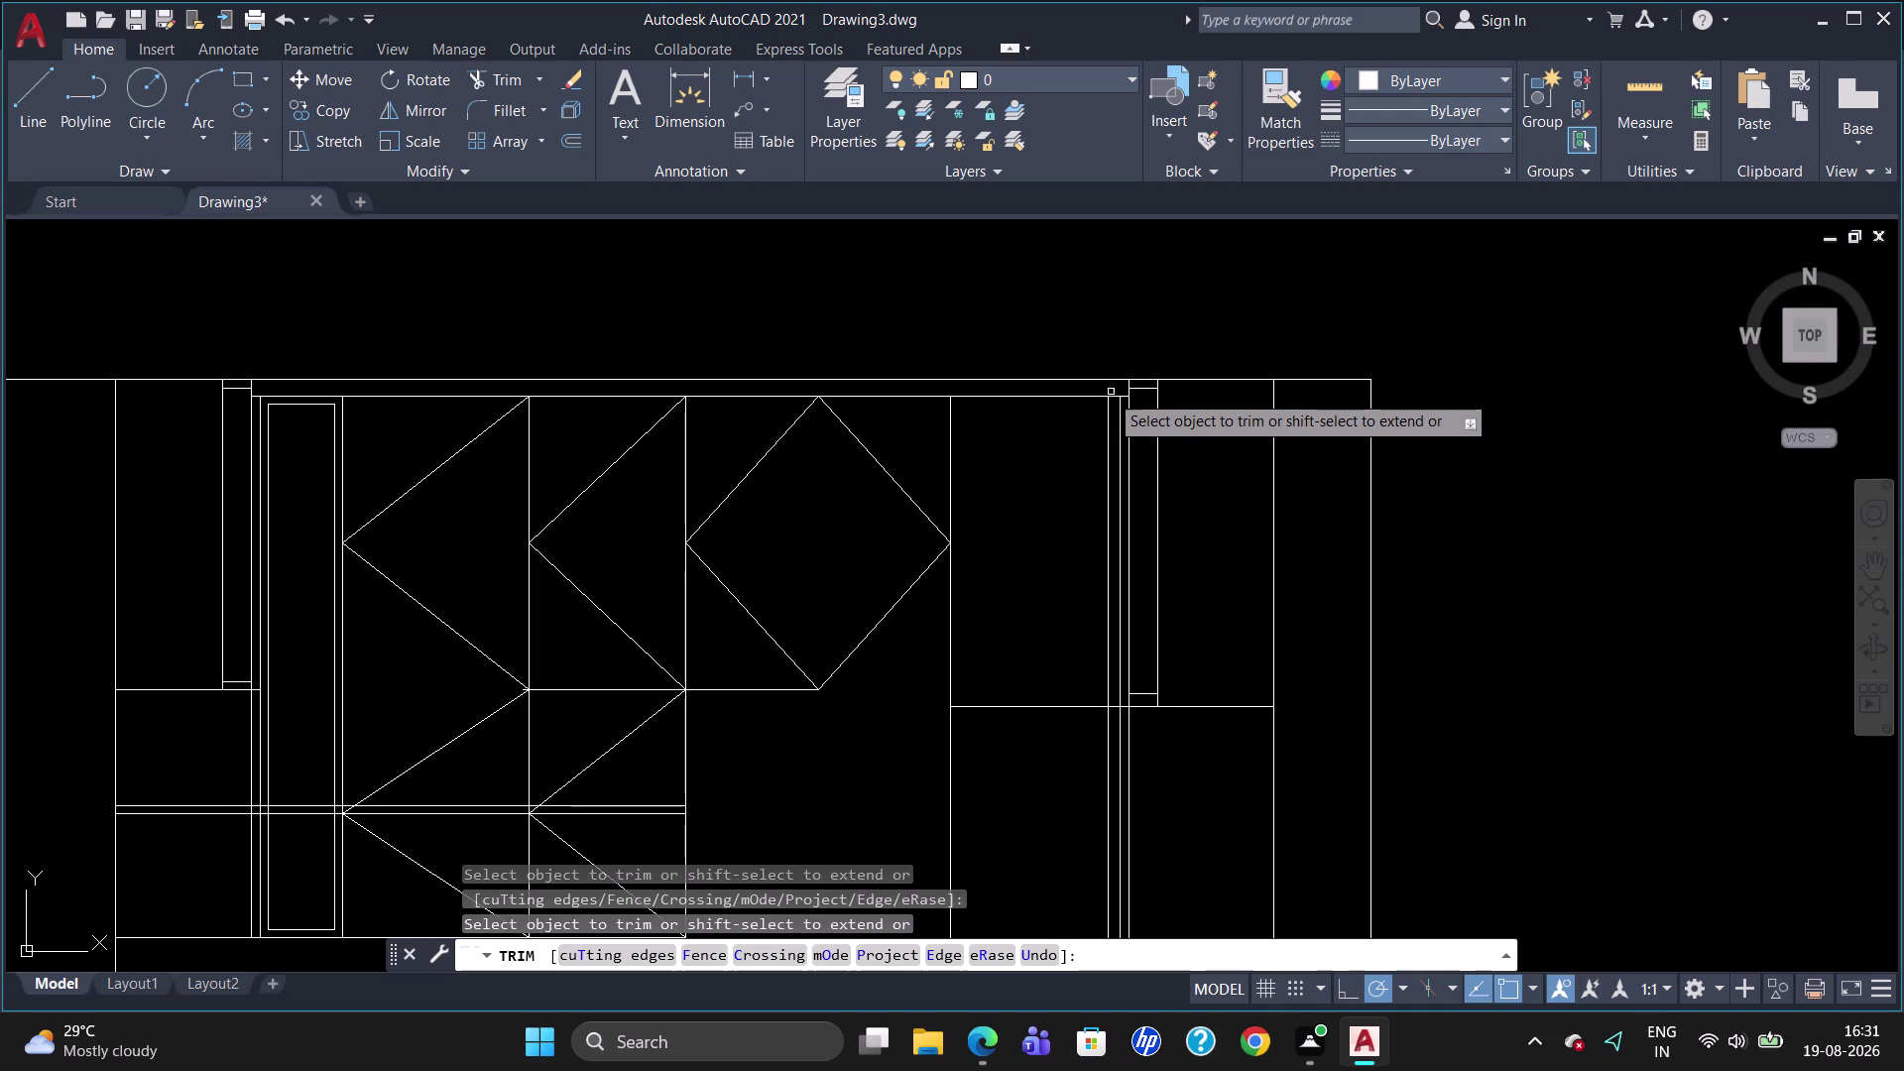
key(Escape)
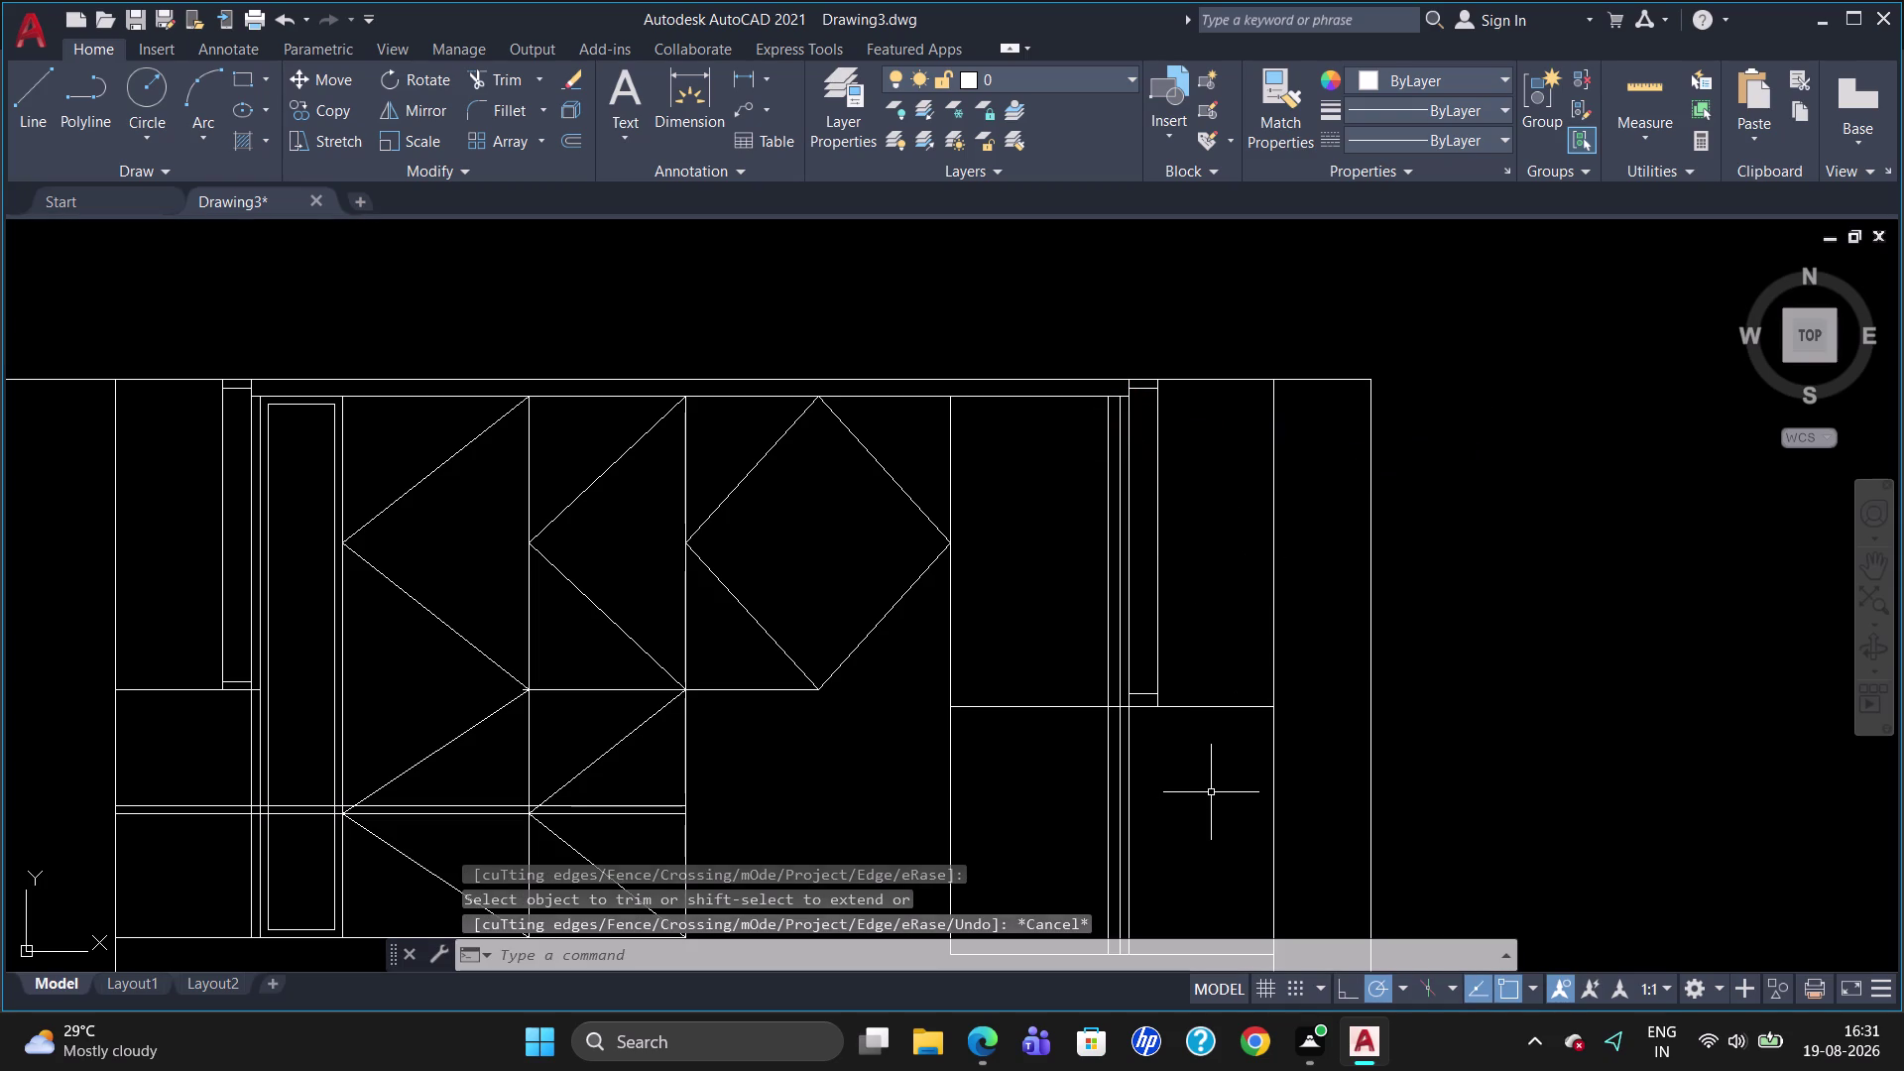
scroll(down, 3)
scroll(up, 3)
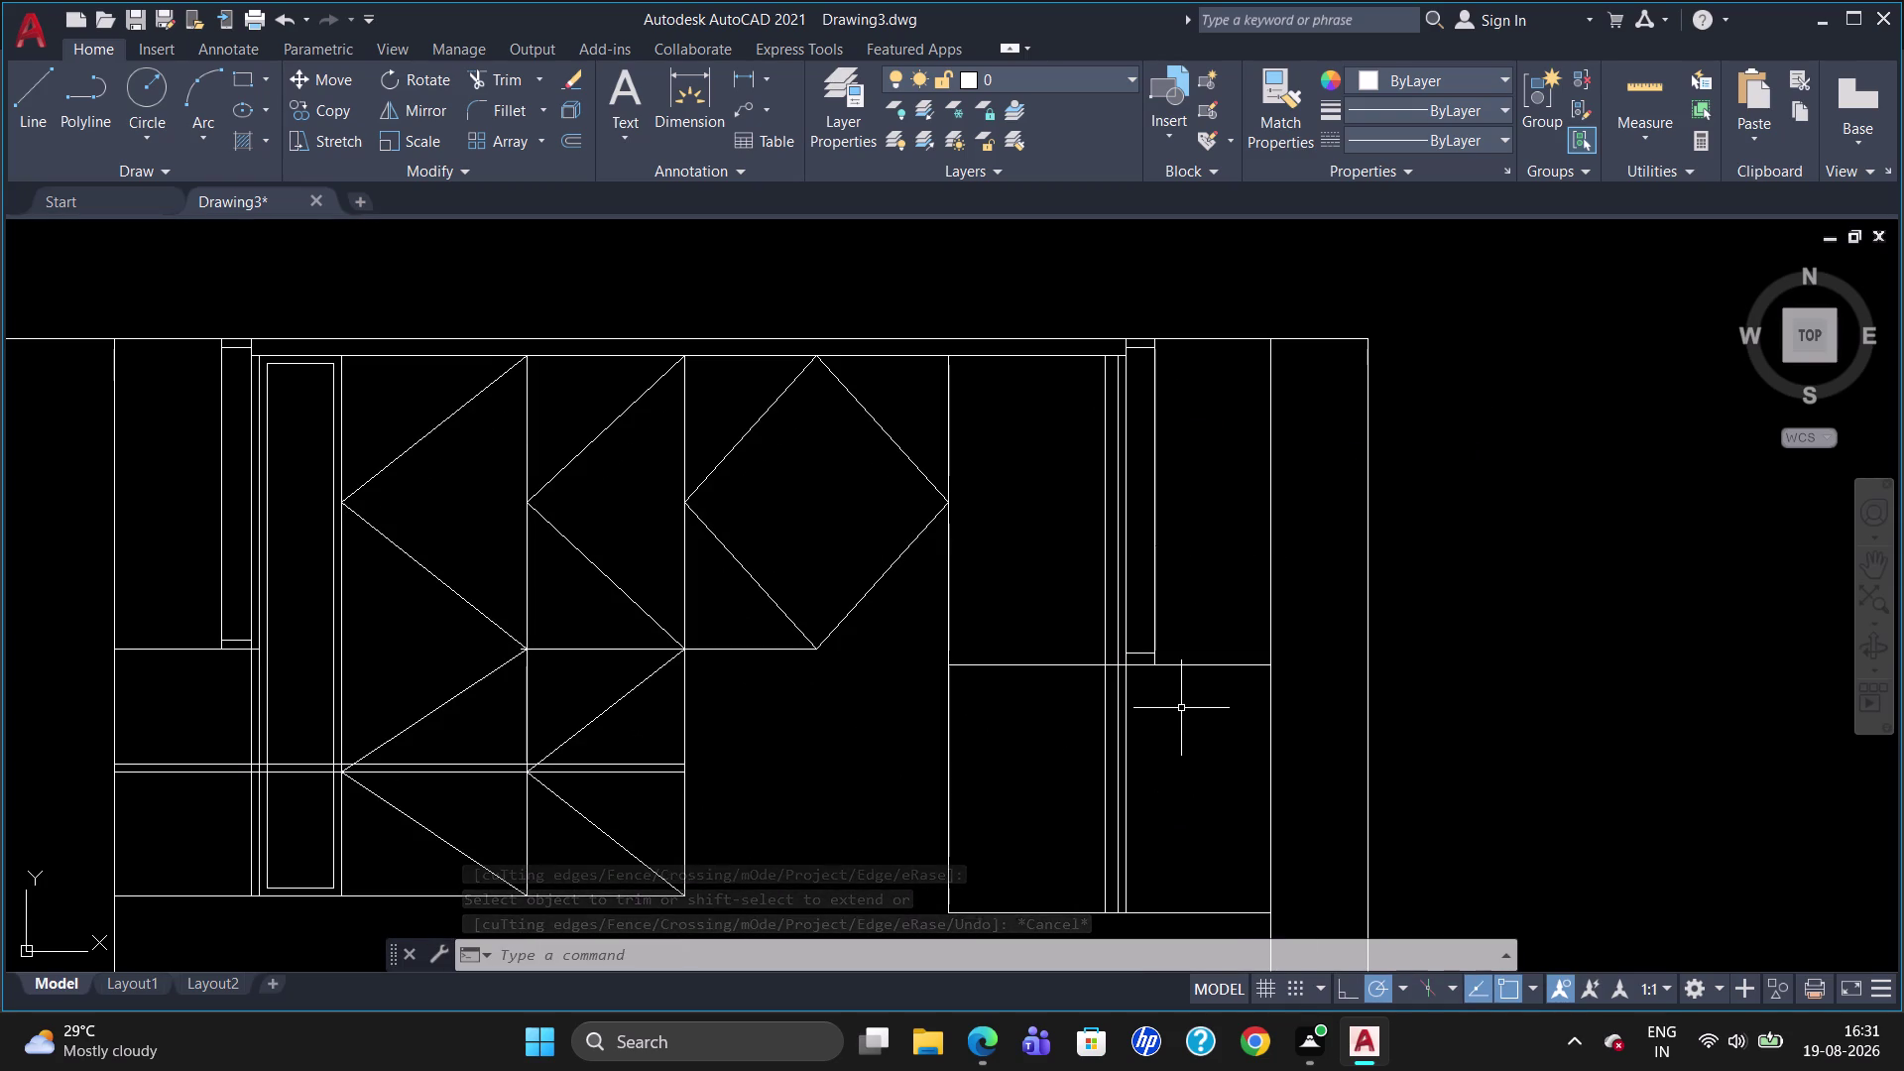
Draw both corner-to-corner diagonals in the right cabinet's upper panel.
key(l)
key(Return)
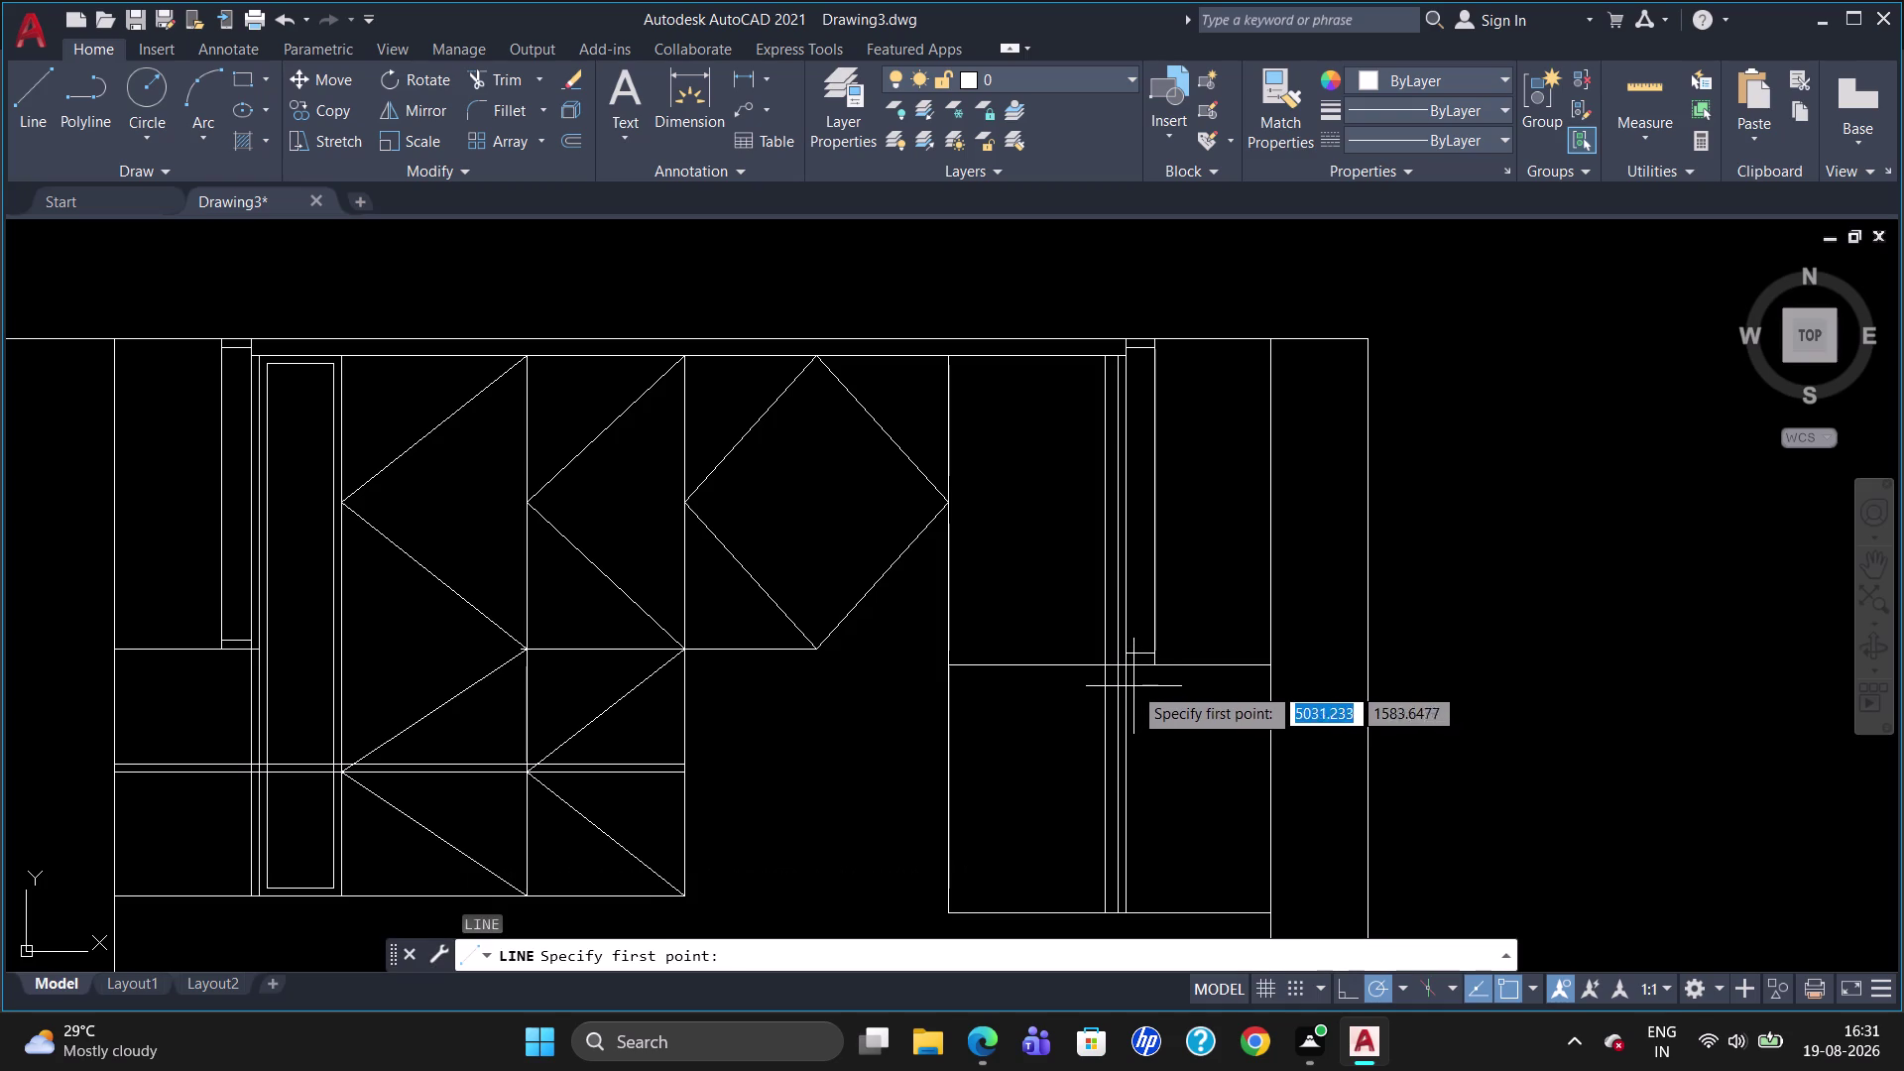
click(1121, 669)
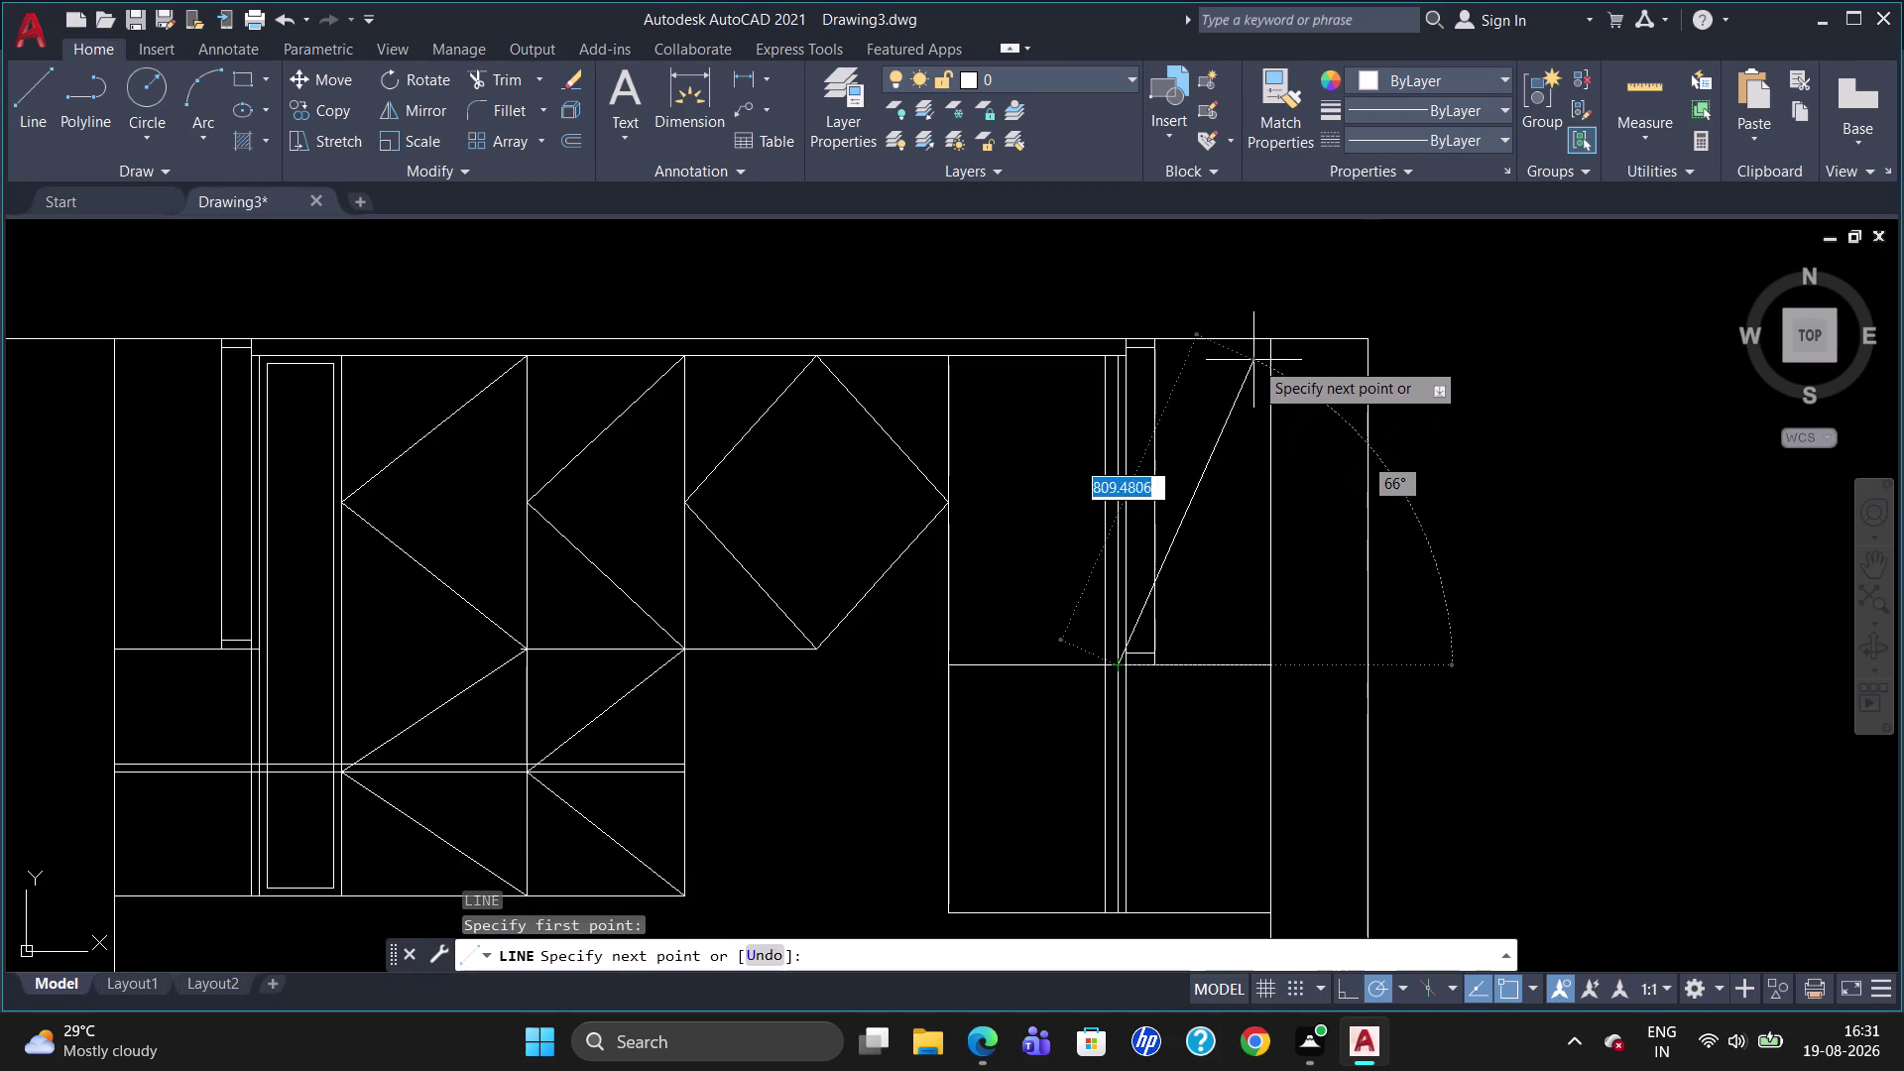
click(1272, 342)
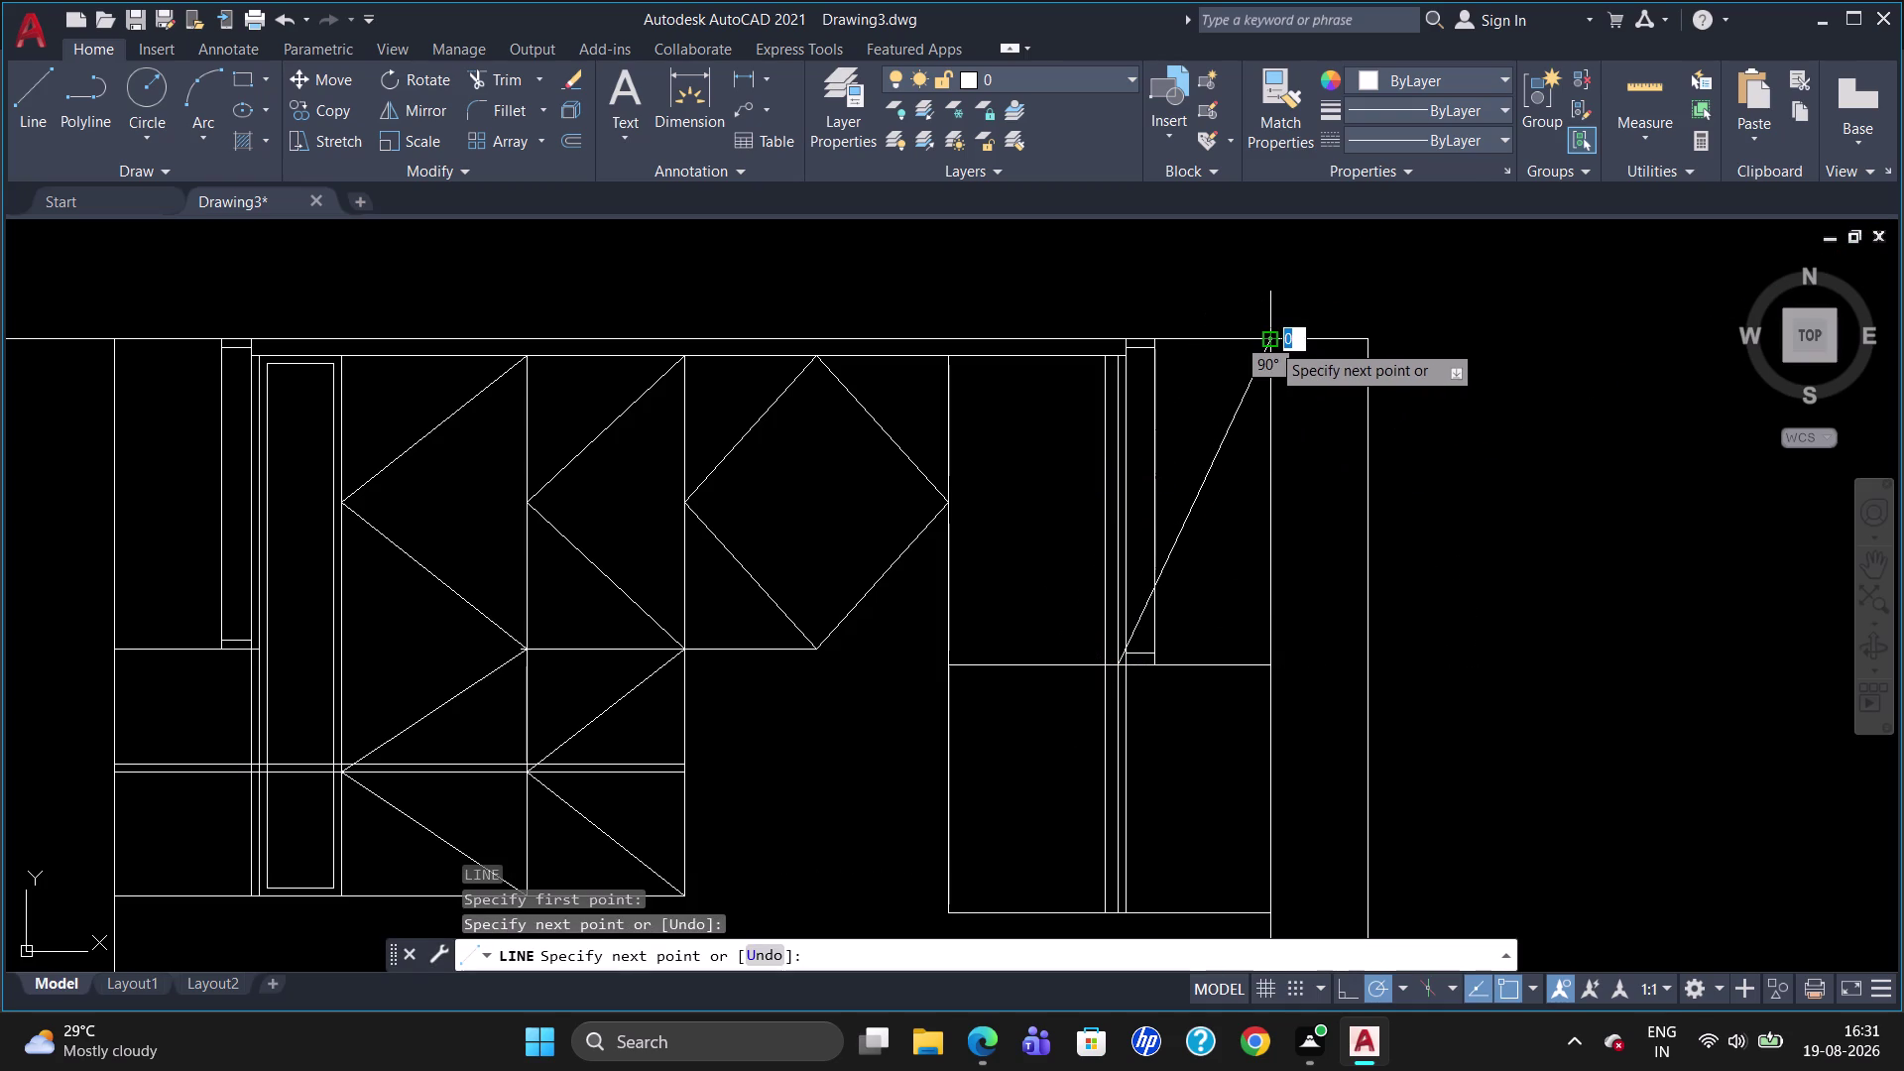
key(Escape)
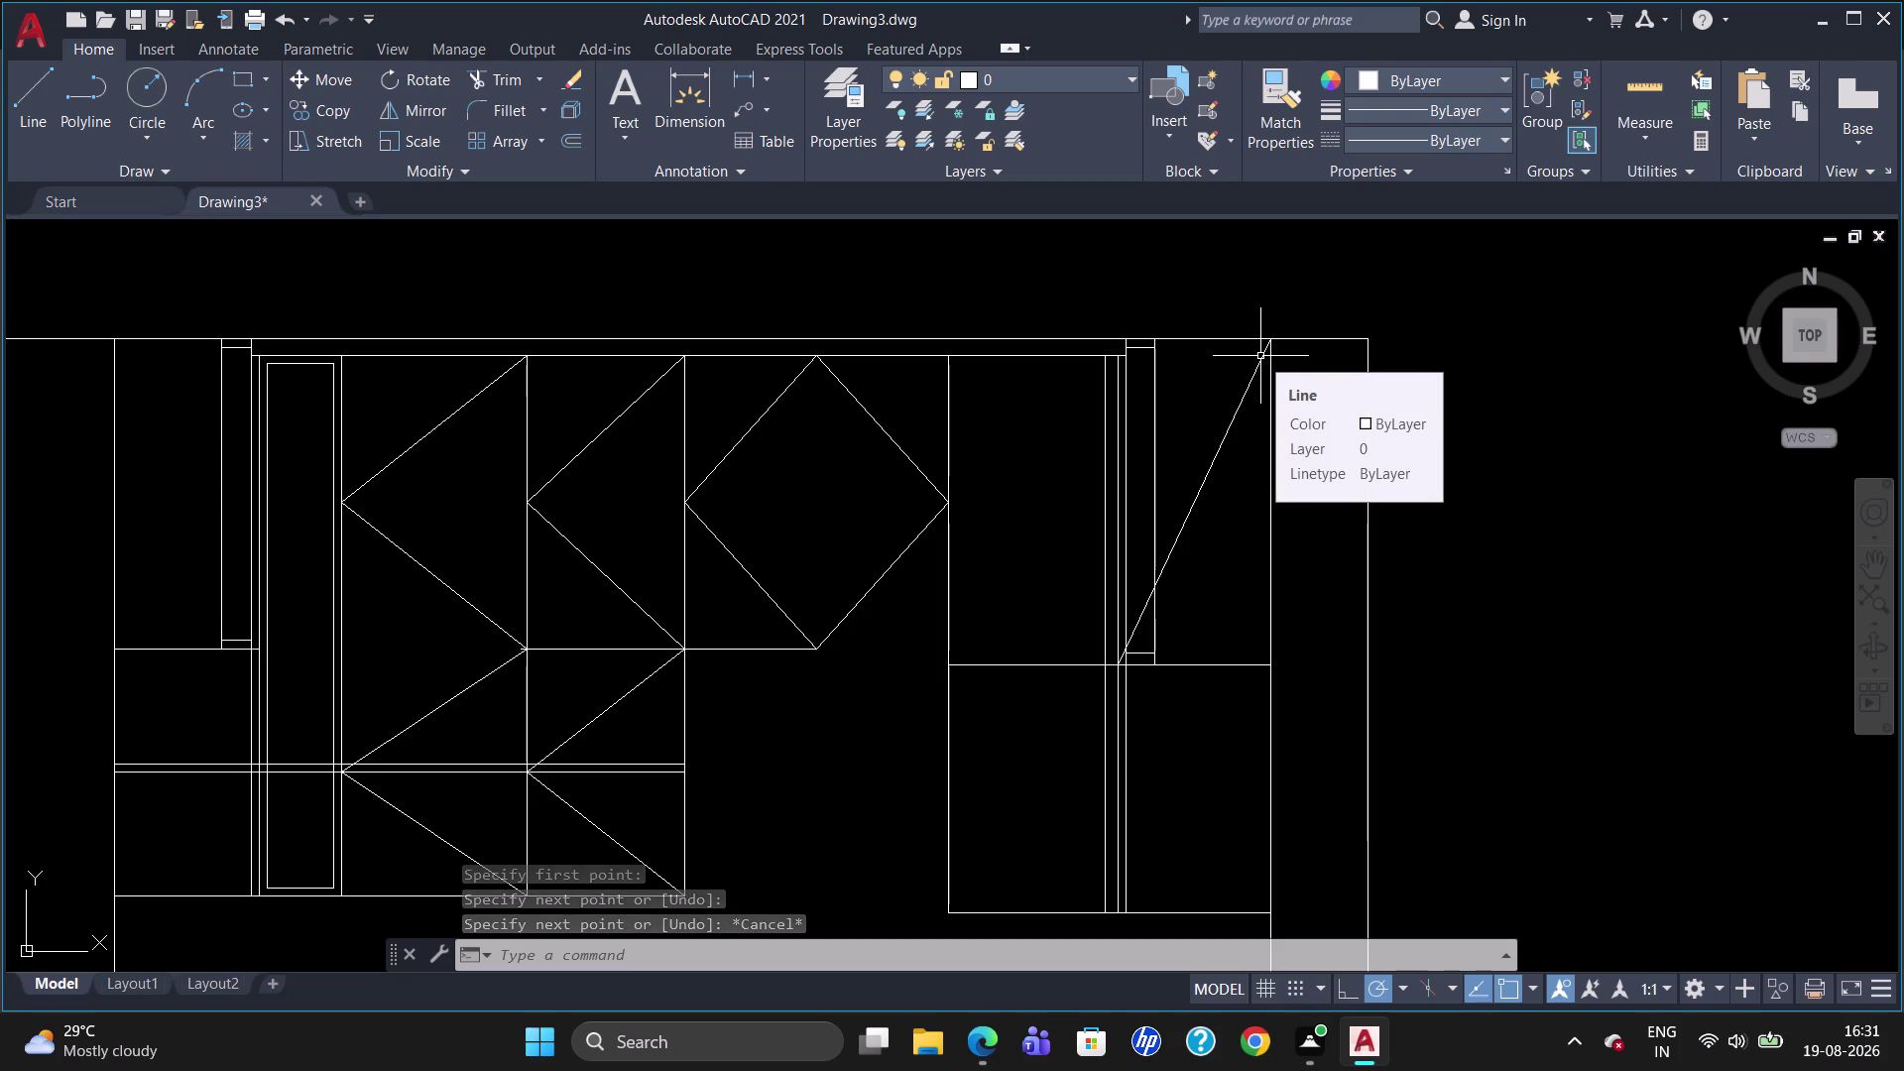
key(l)
key(Return)
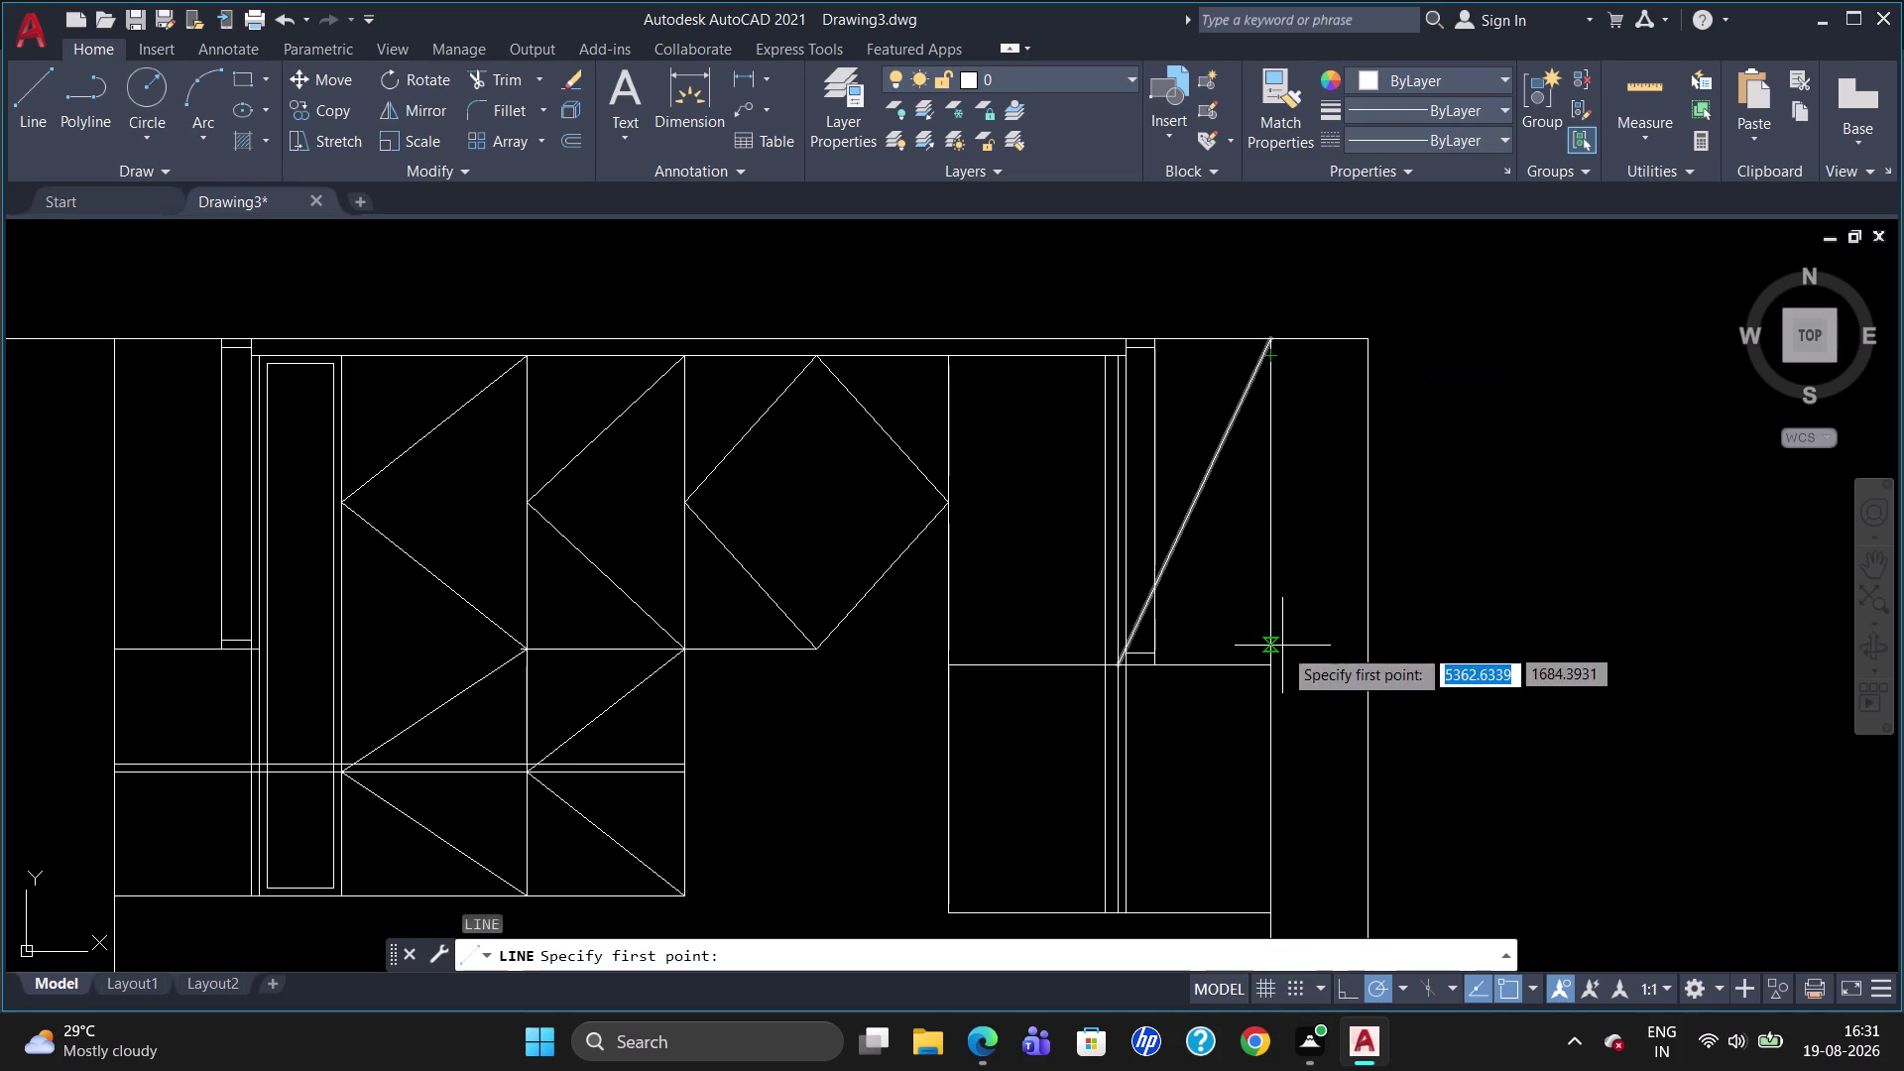
click(1267, 656)
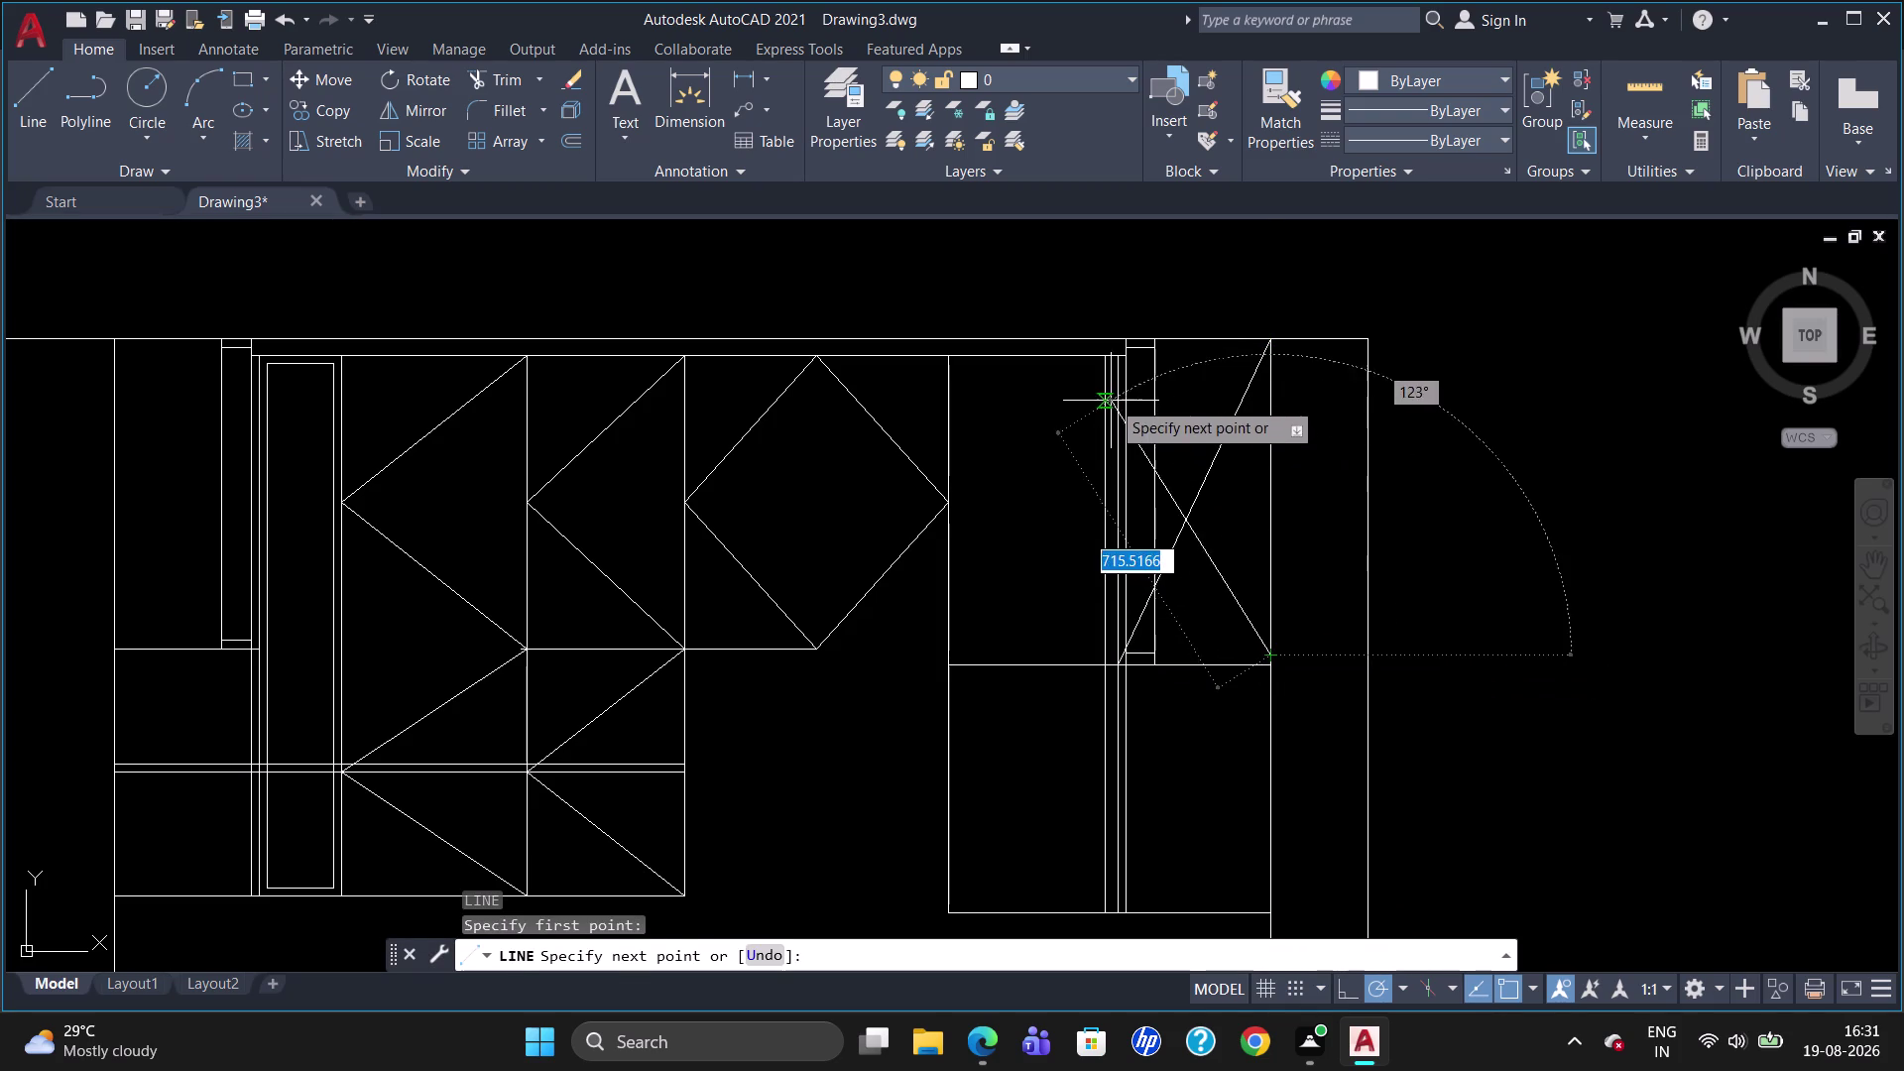
click(1128, 336)
key(Escape)
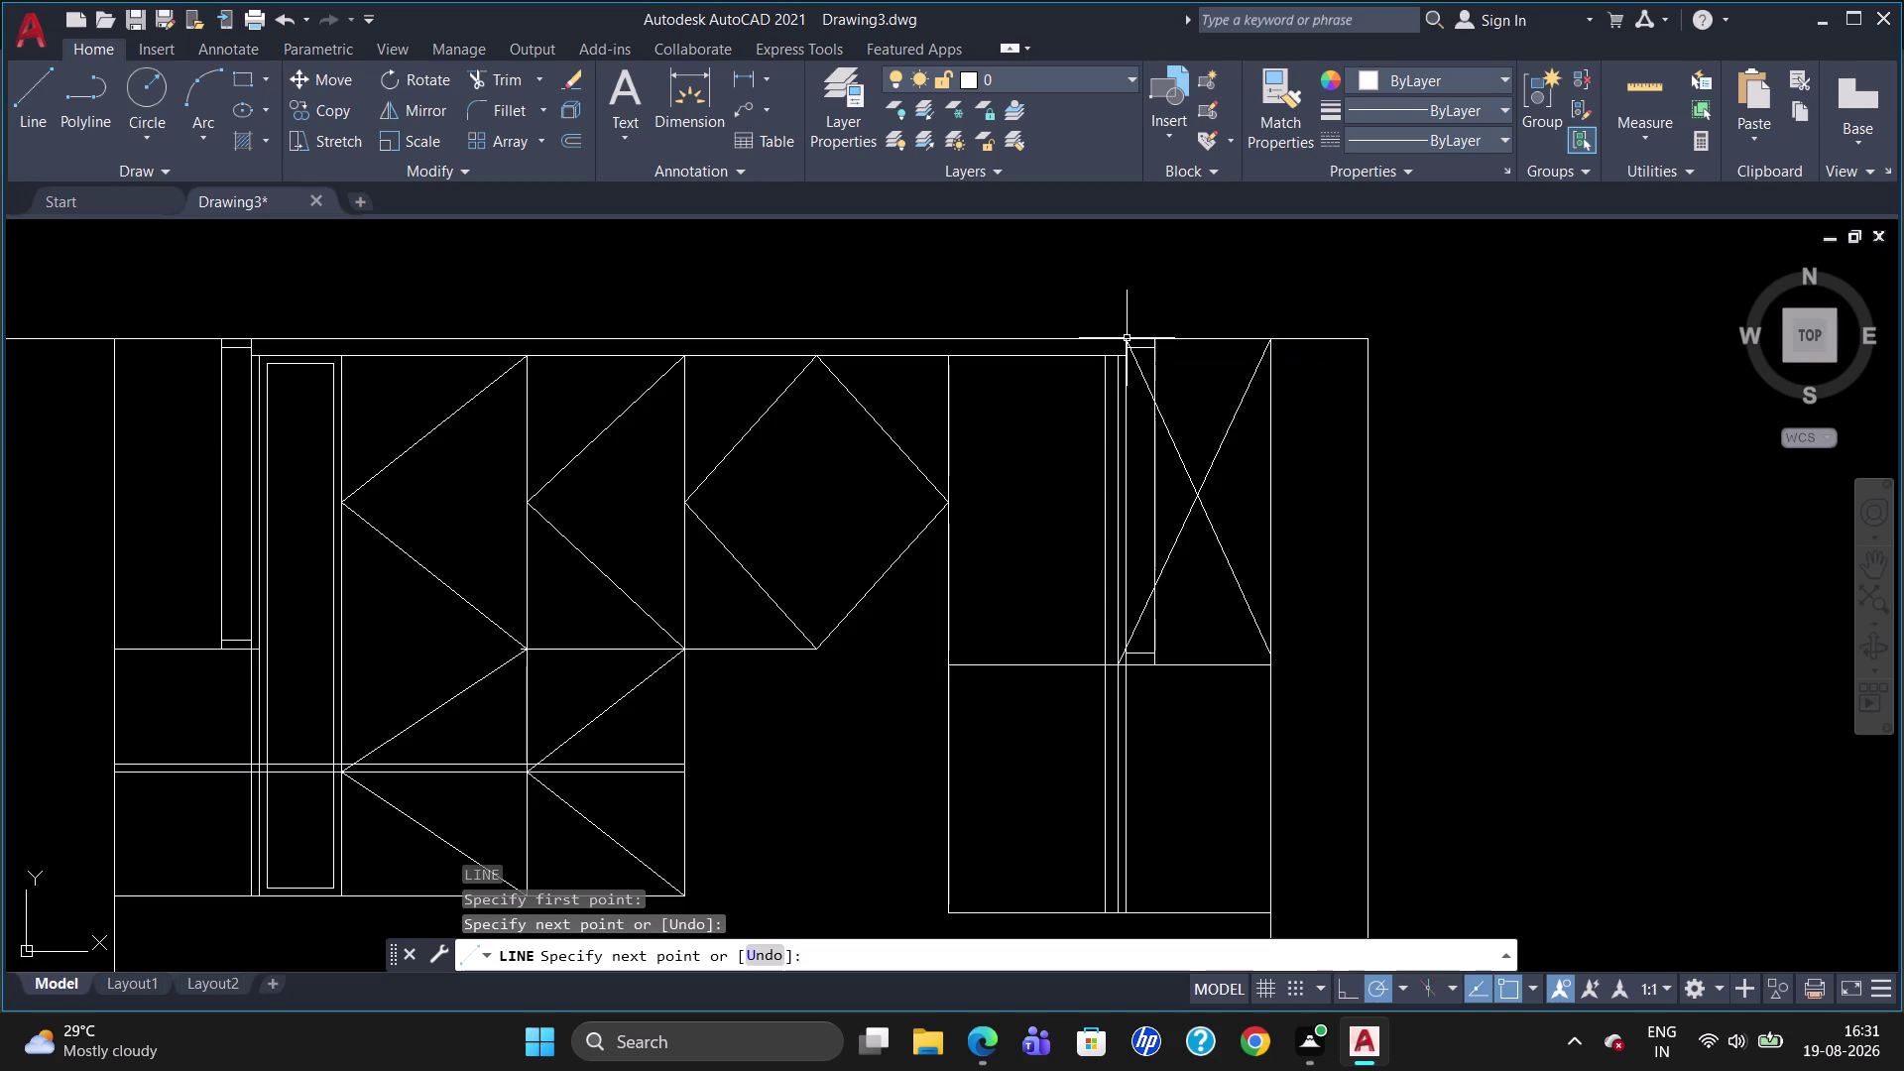
Draw the crossing diagonals in the right cabinet's lower panel.
key(space)
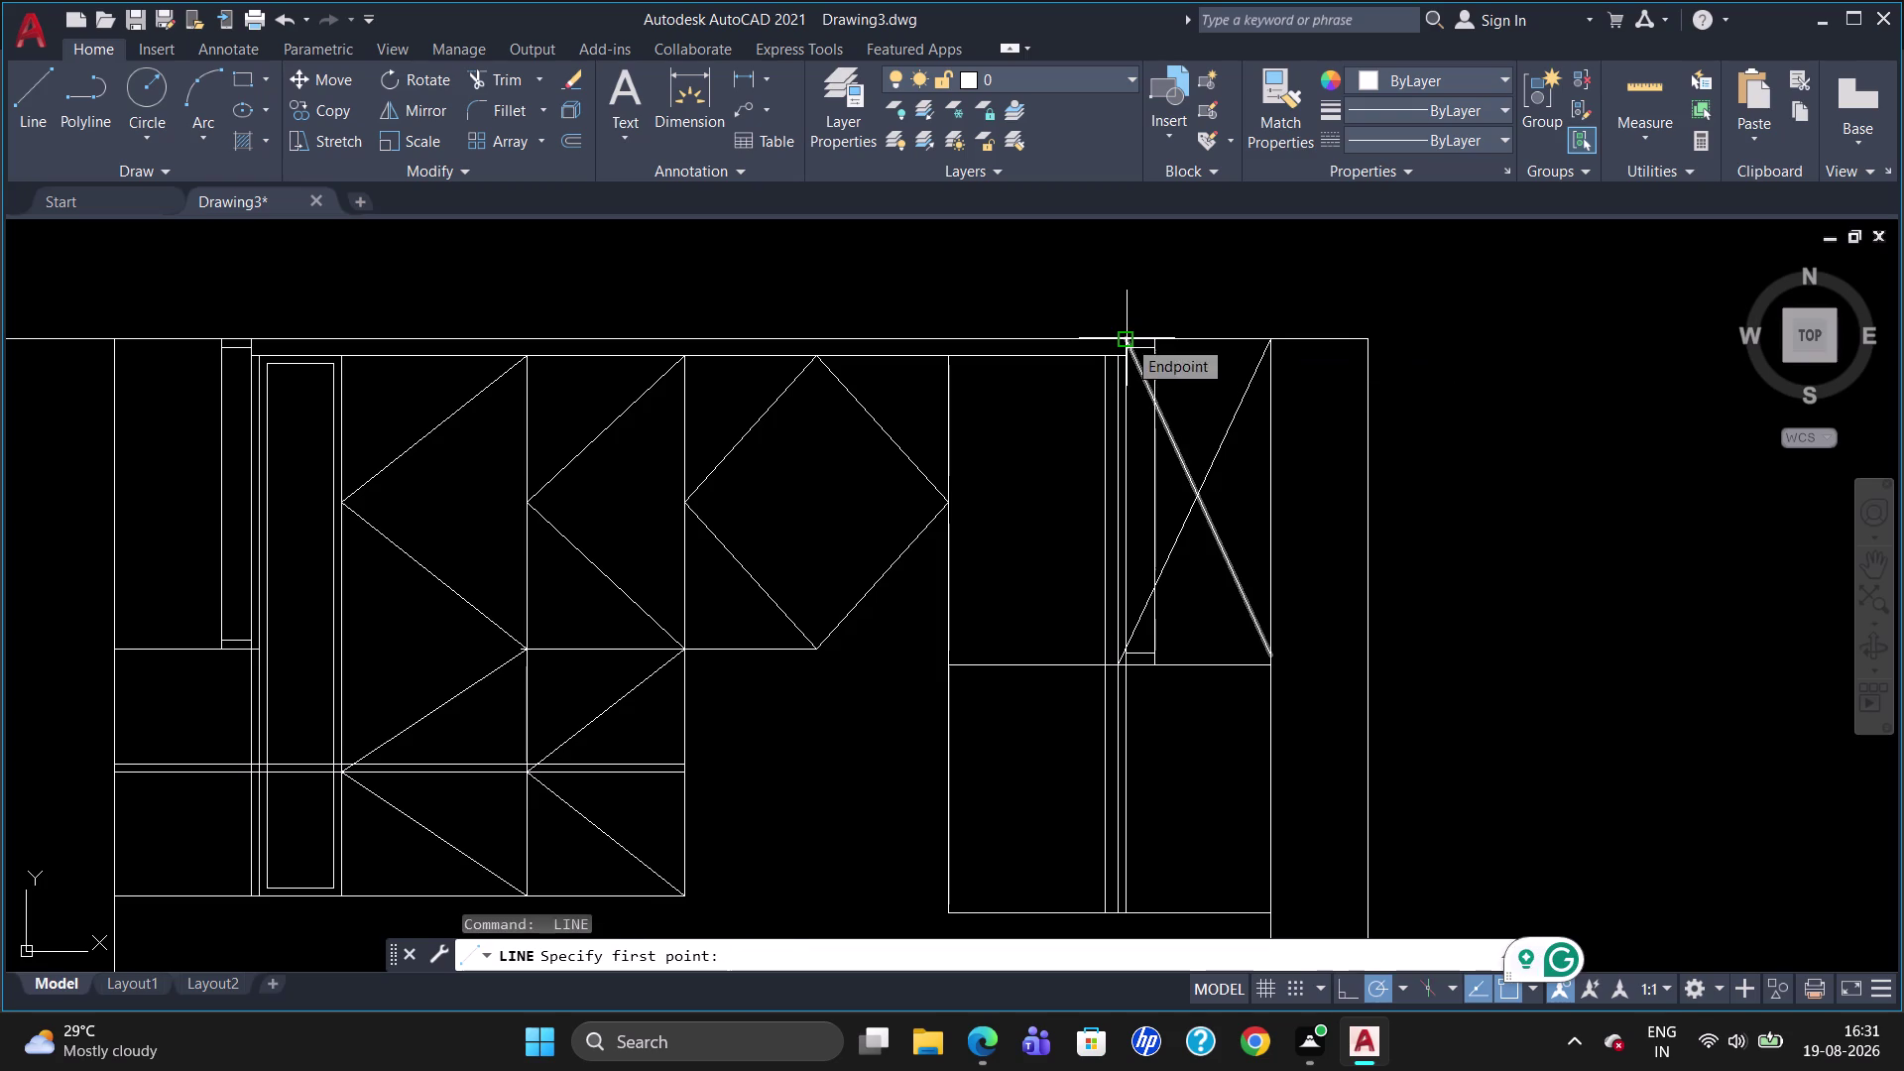
click(1135, 914)
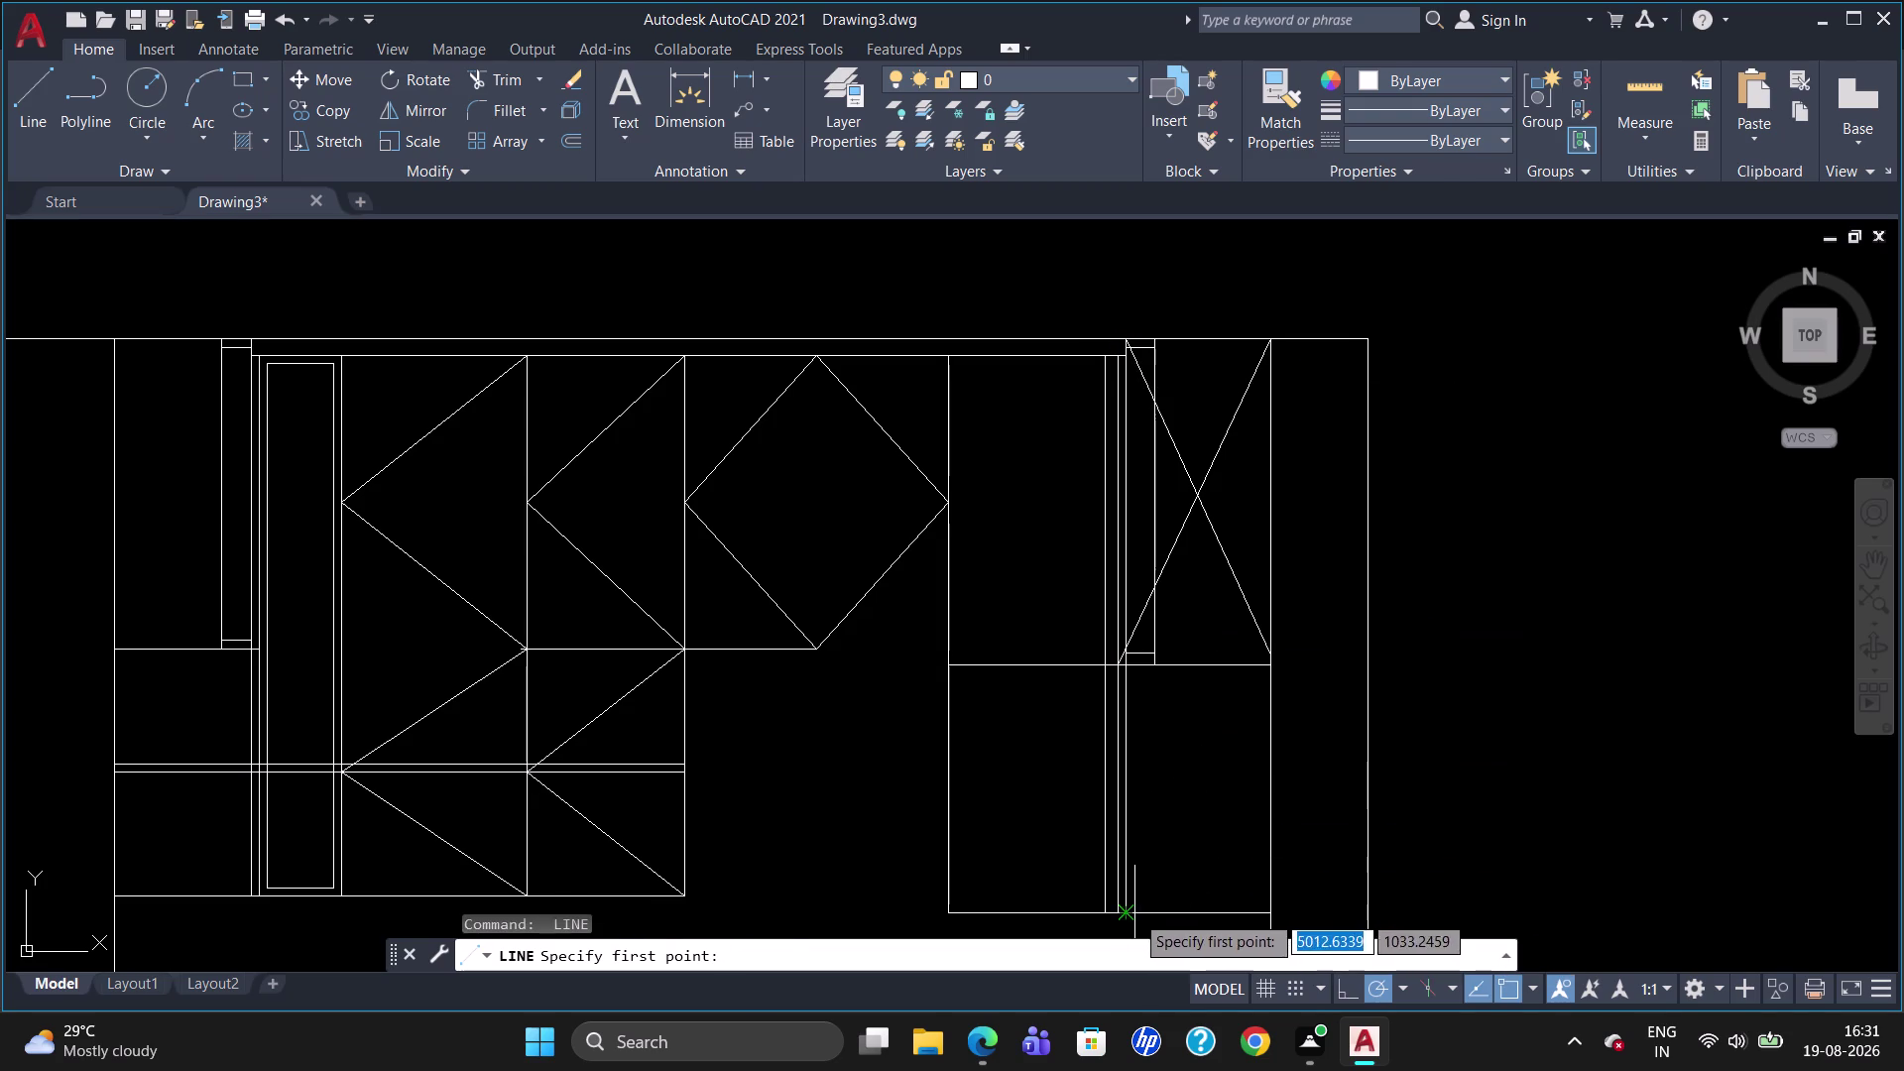
click(1263, 666)
key(Escape)
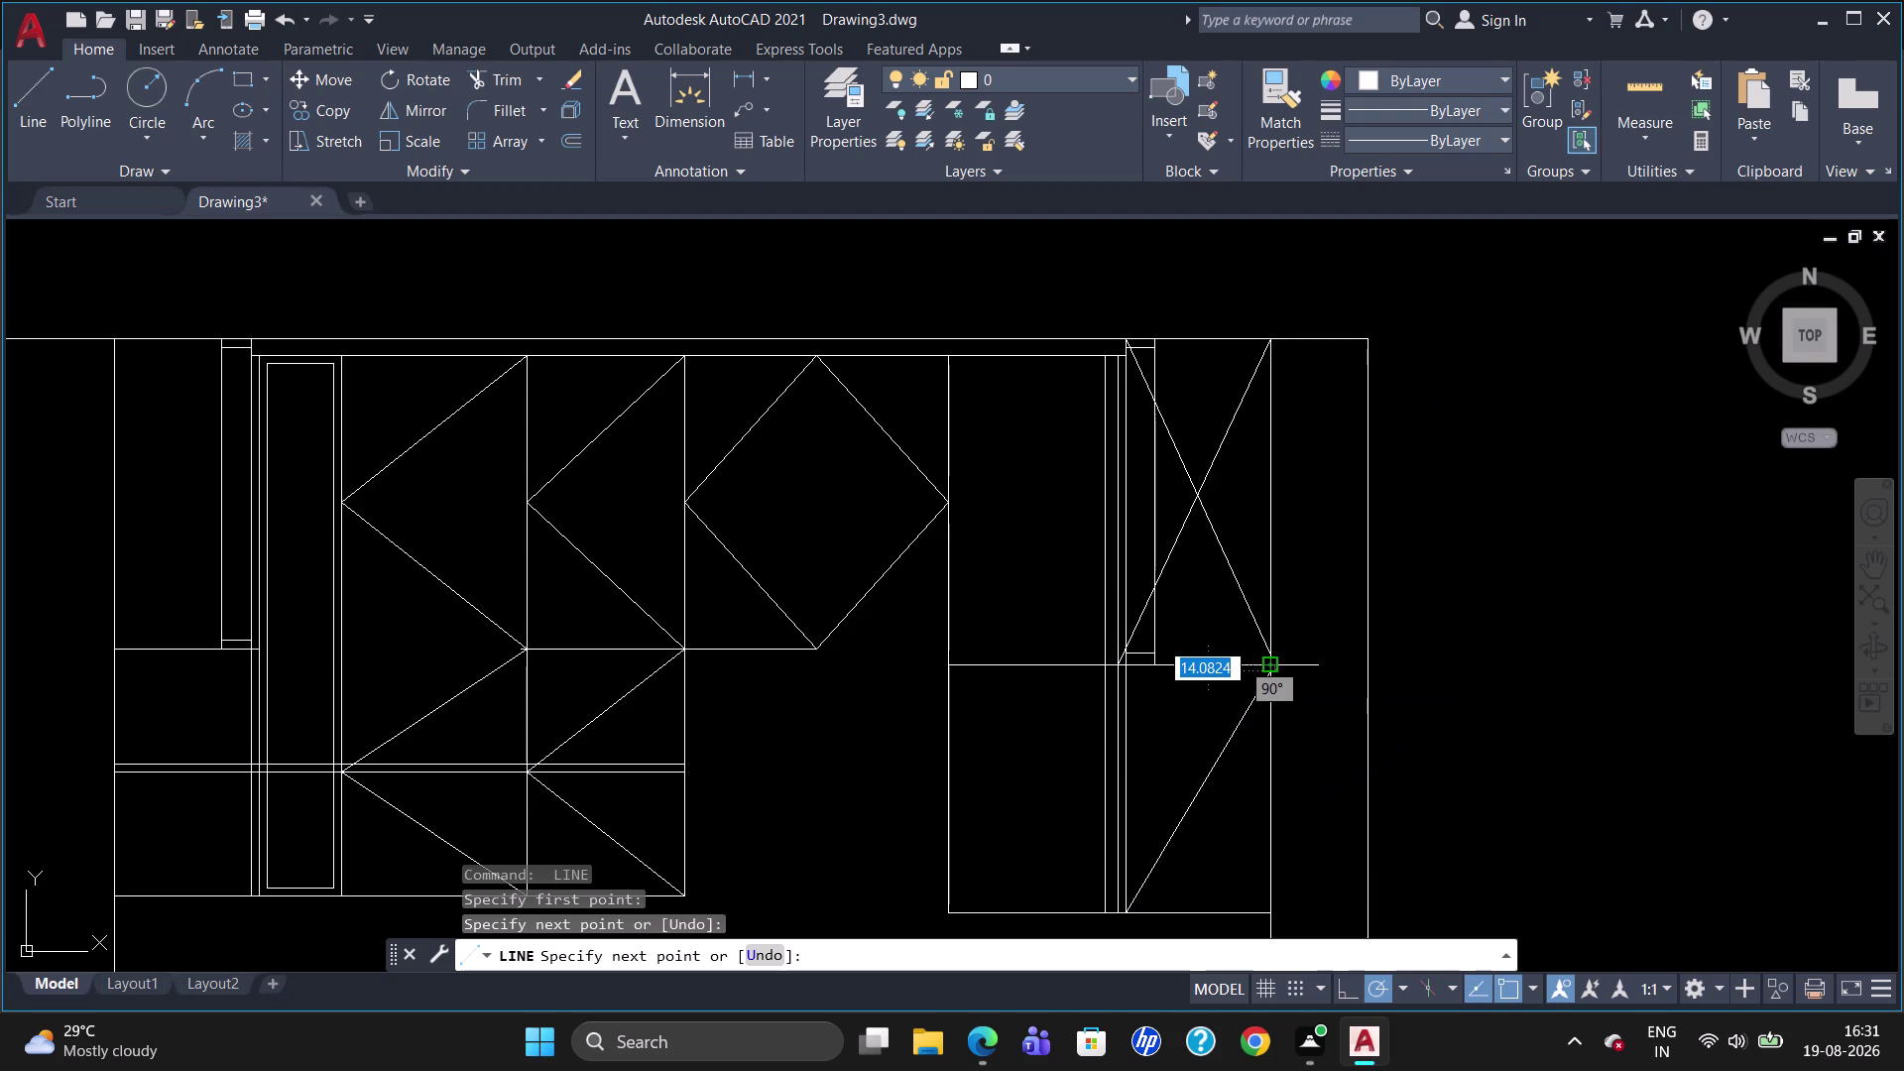
key(l)
key(Return)
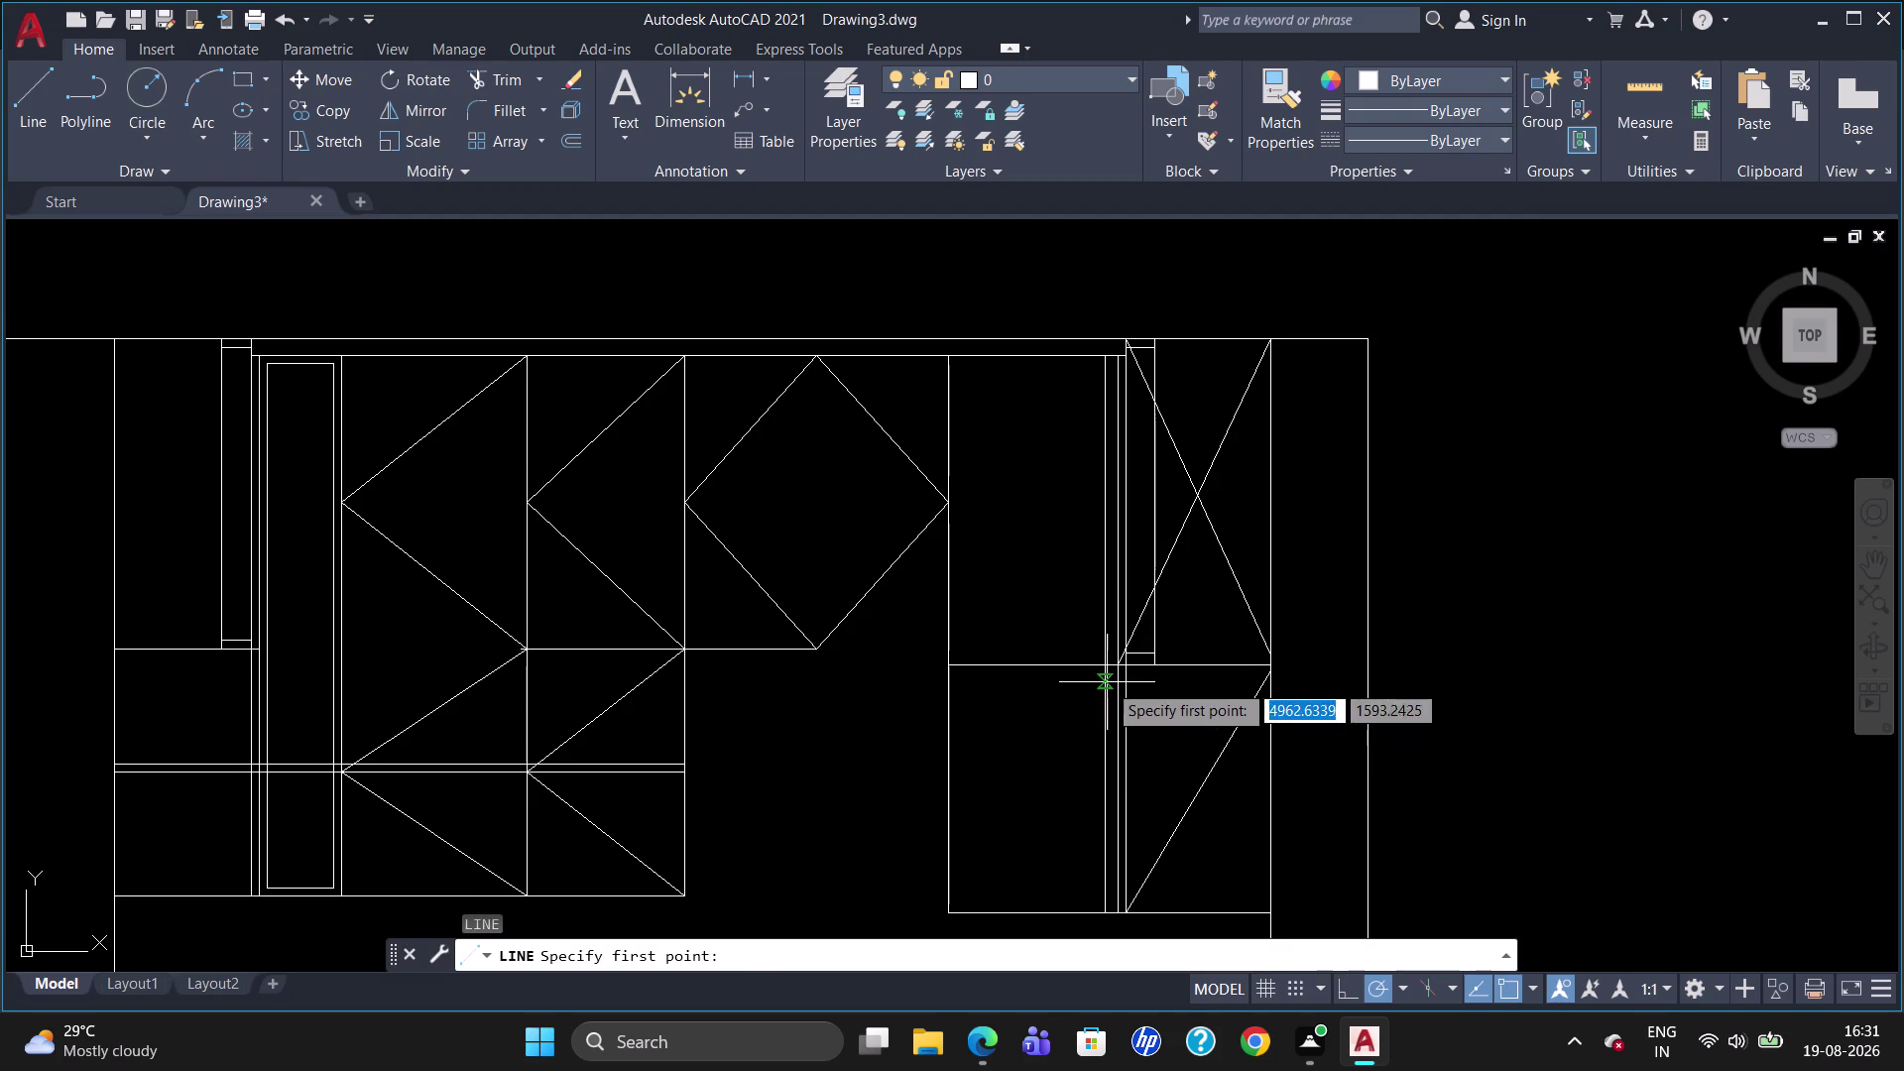
click(1121, 671)
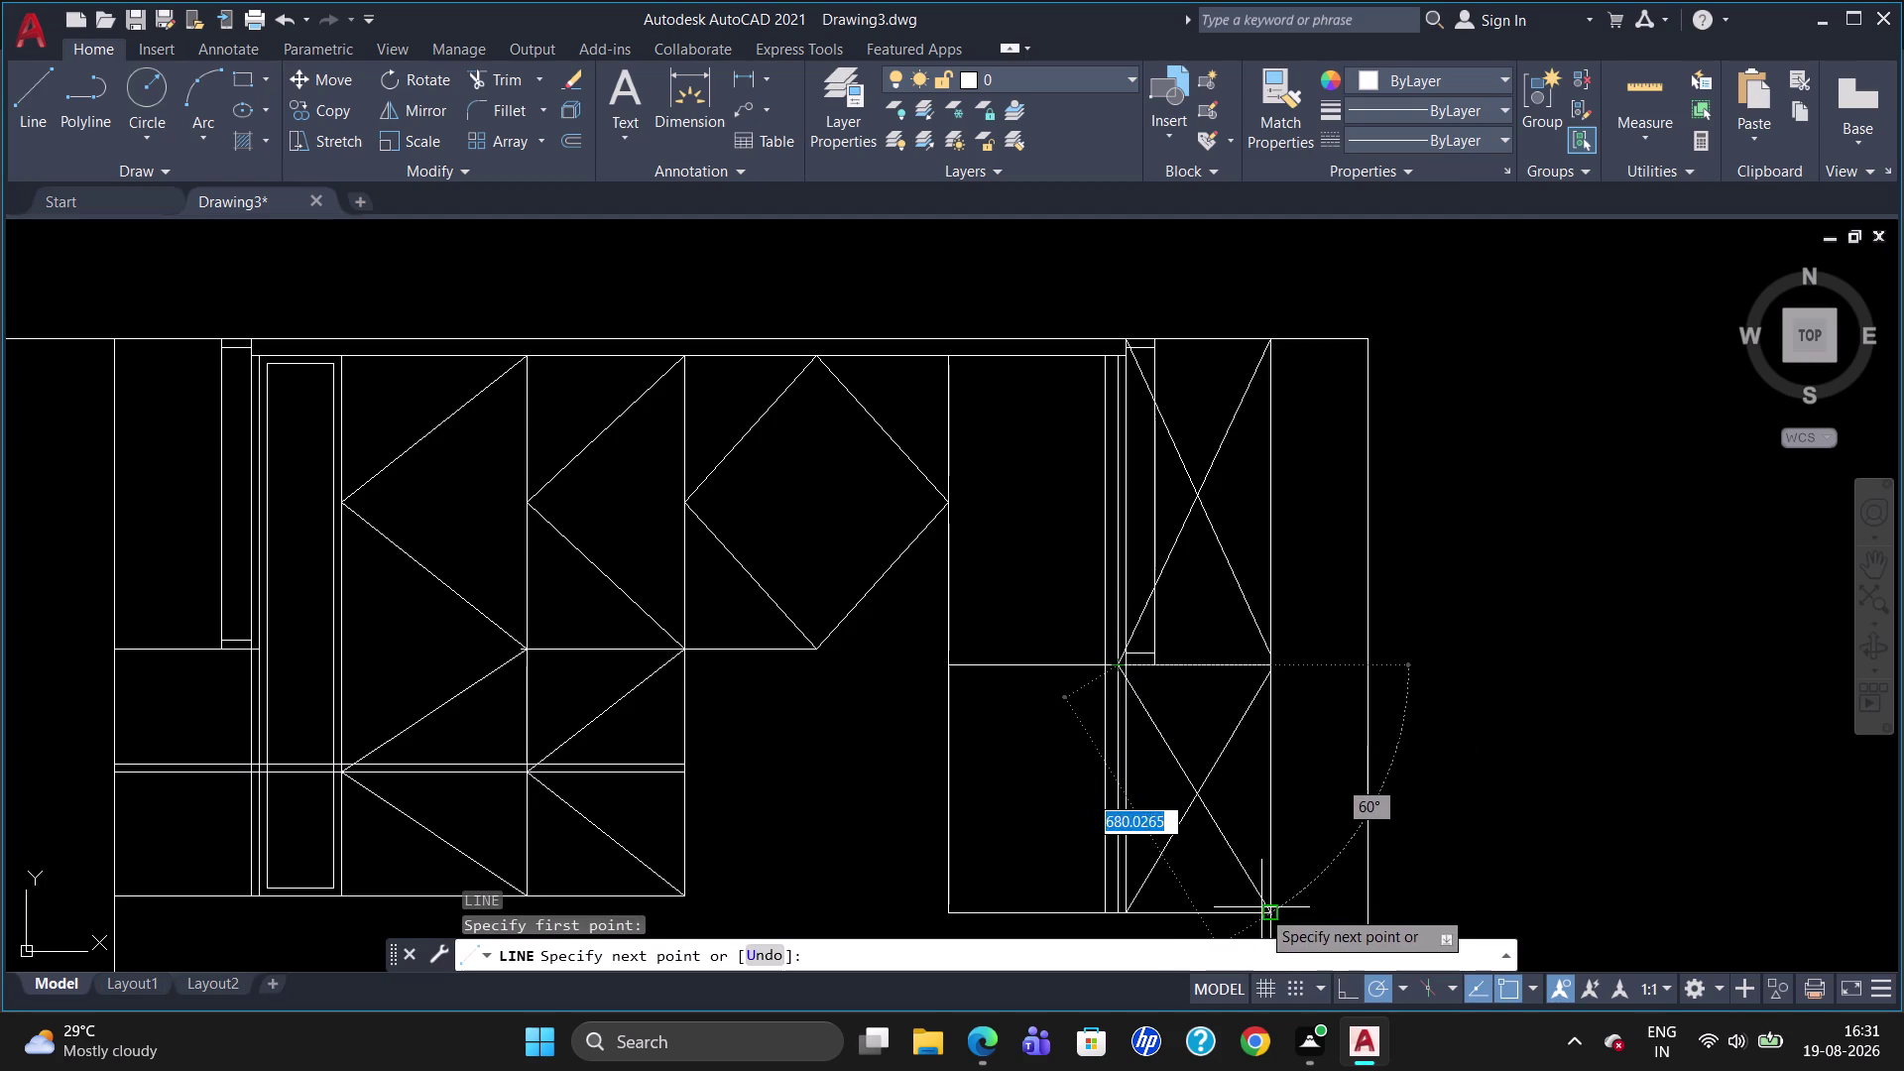
click(1267, 906)
key(Escape)
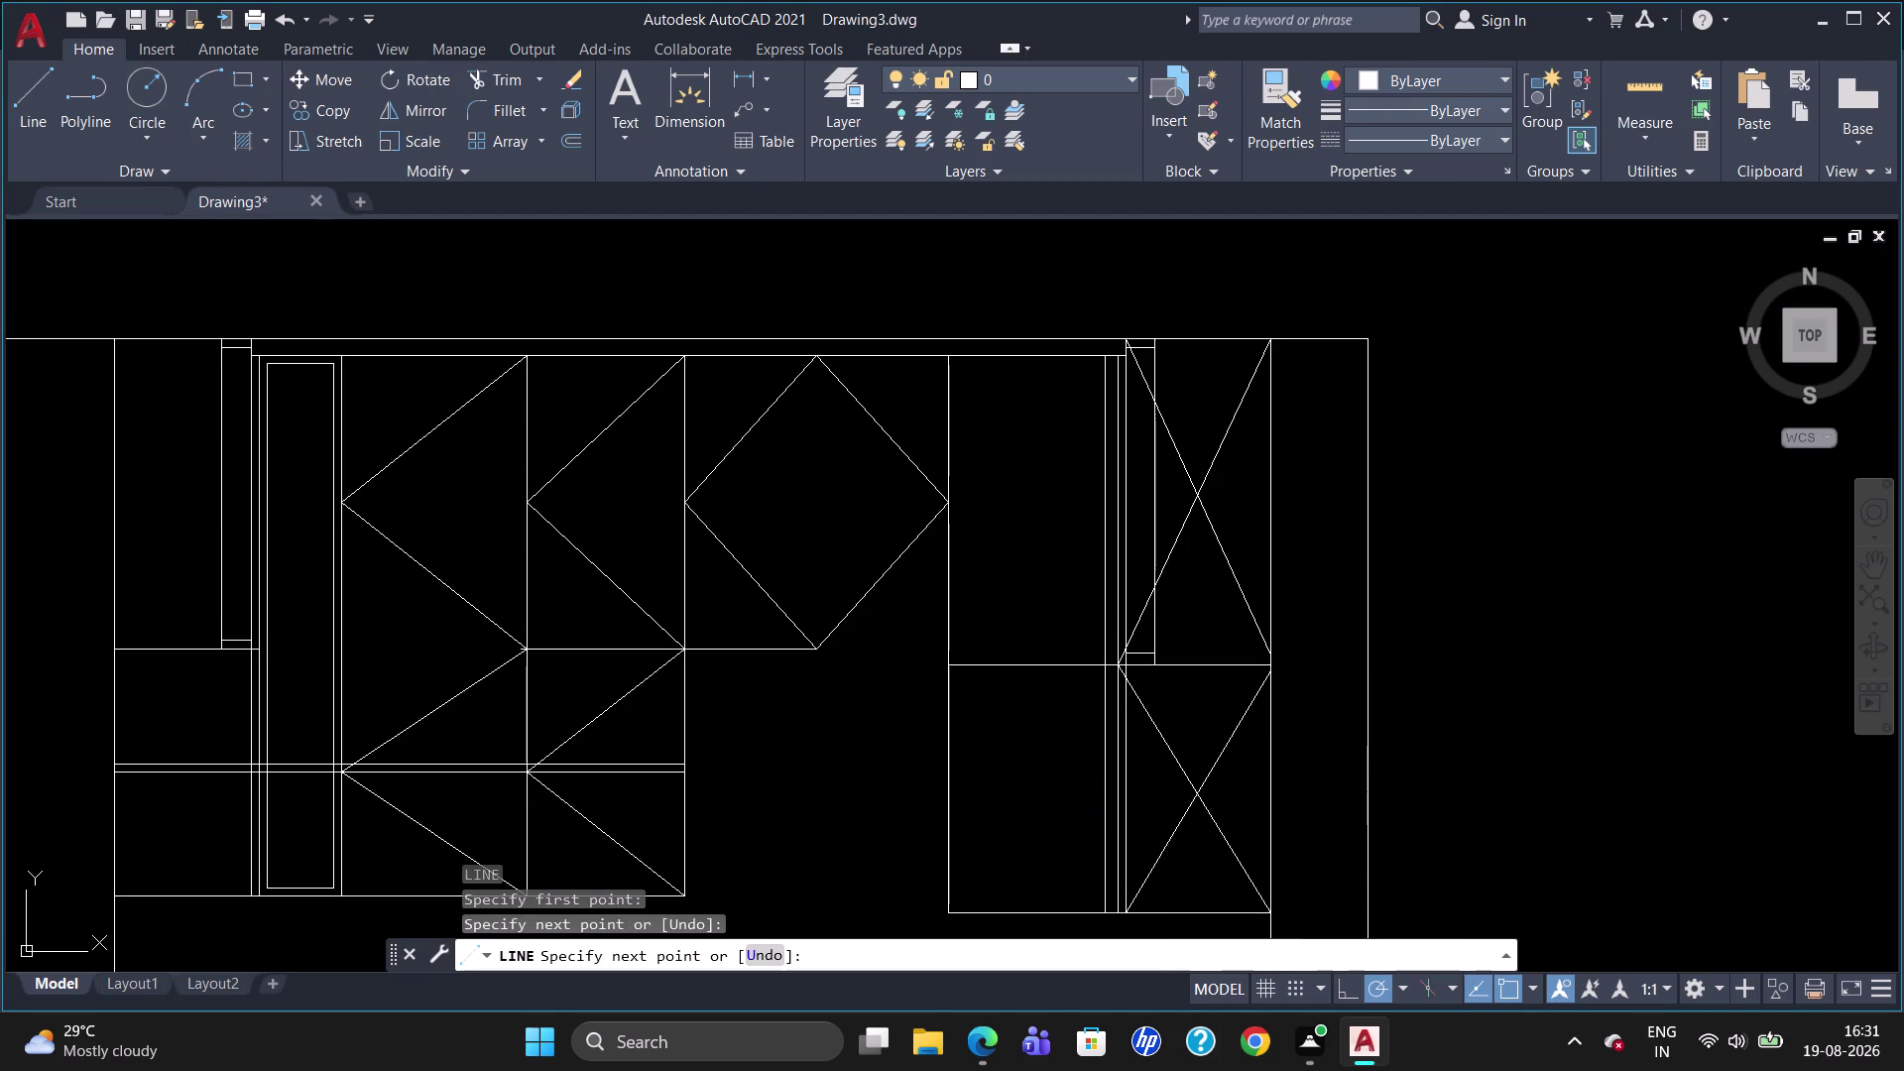
scroll(down, 3)
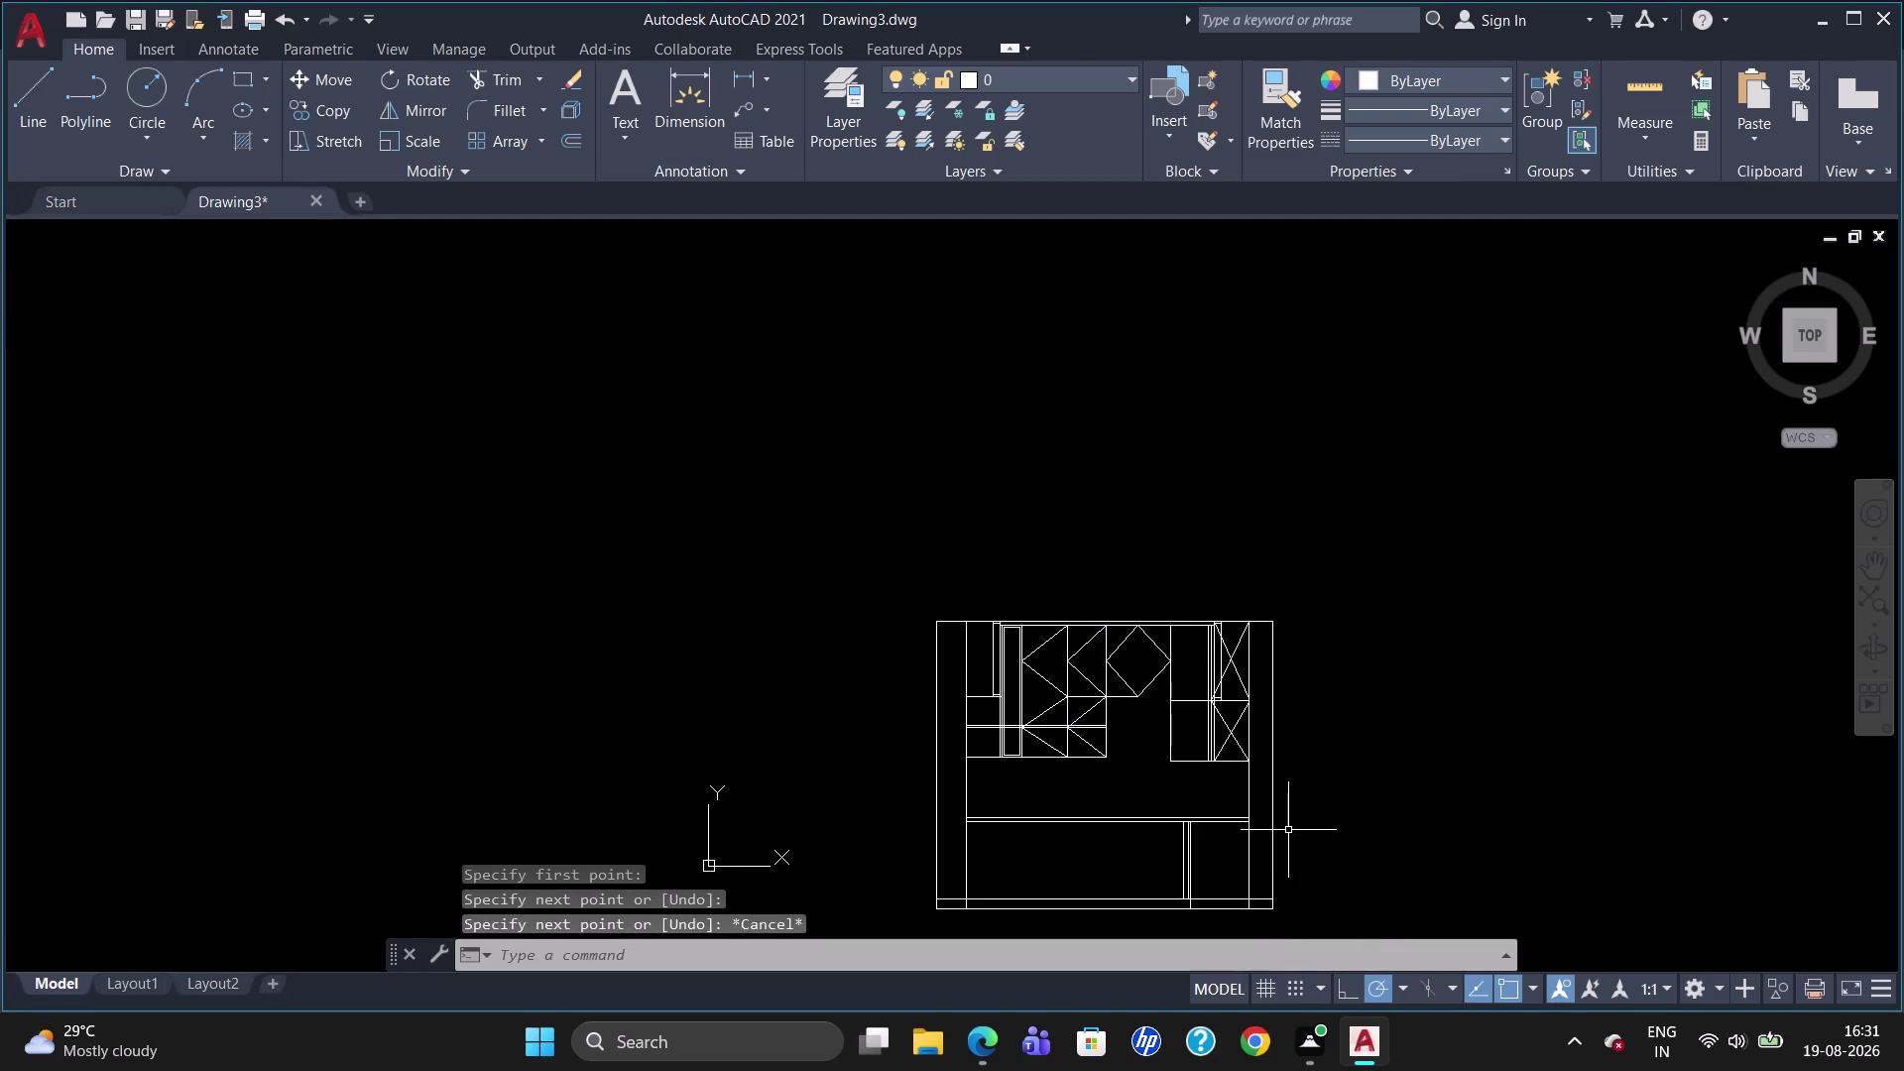
Erase a stray line in the right cabinet.
scroll(up, 3)
scroll(up, 3)
scroll(up, 3)
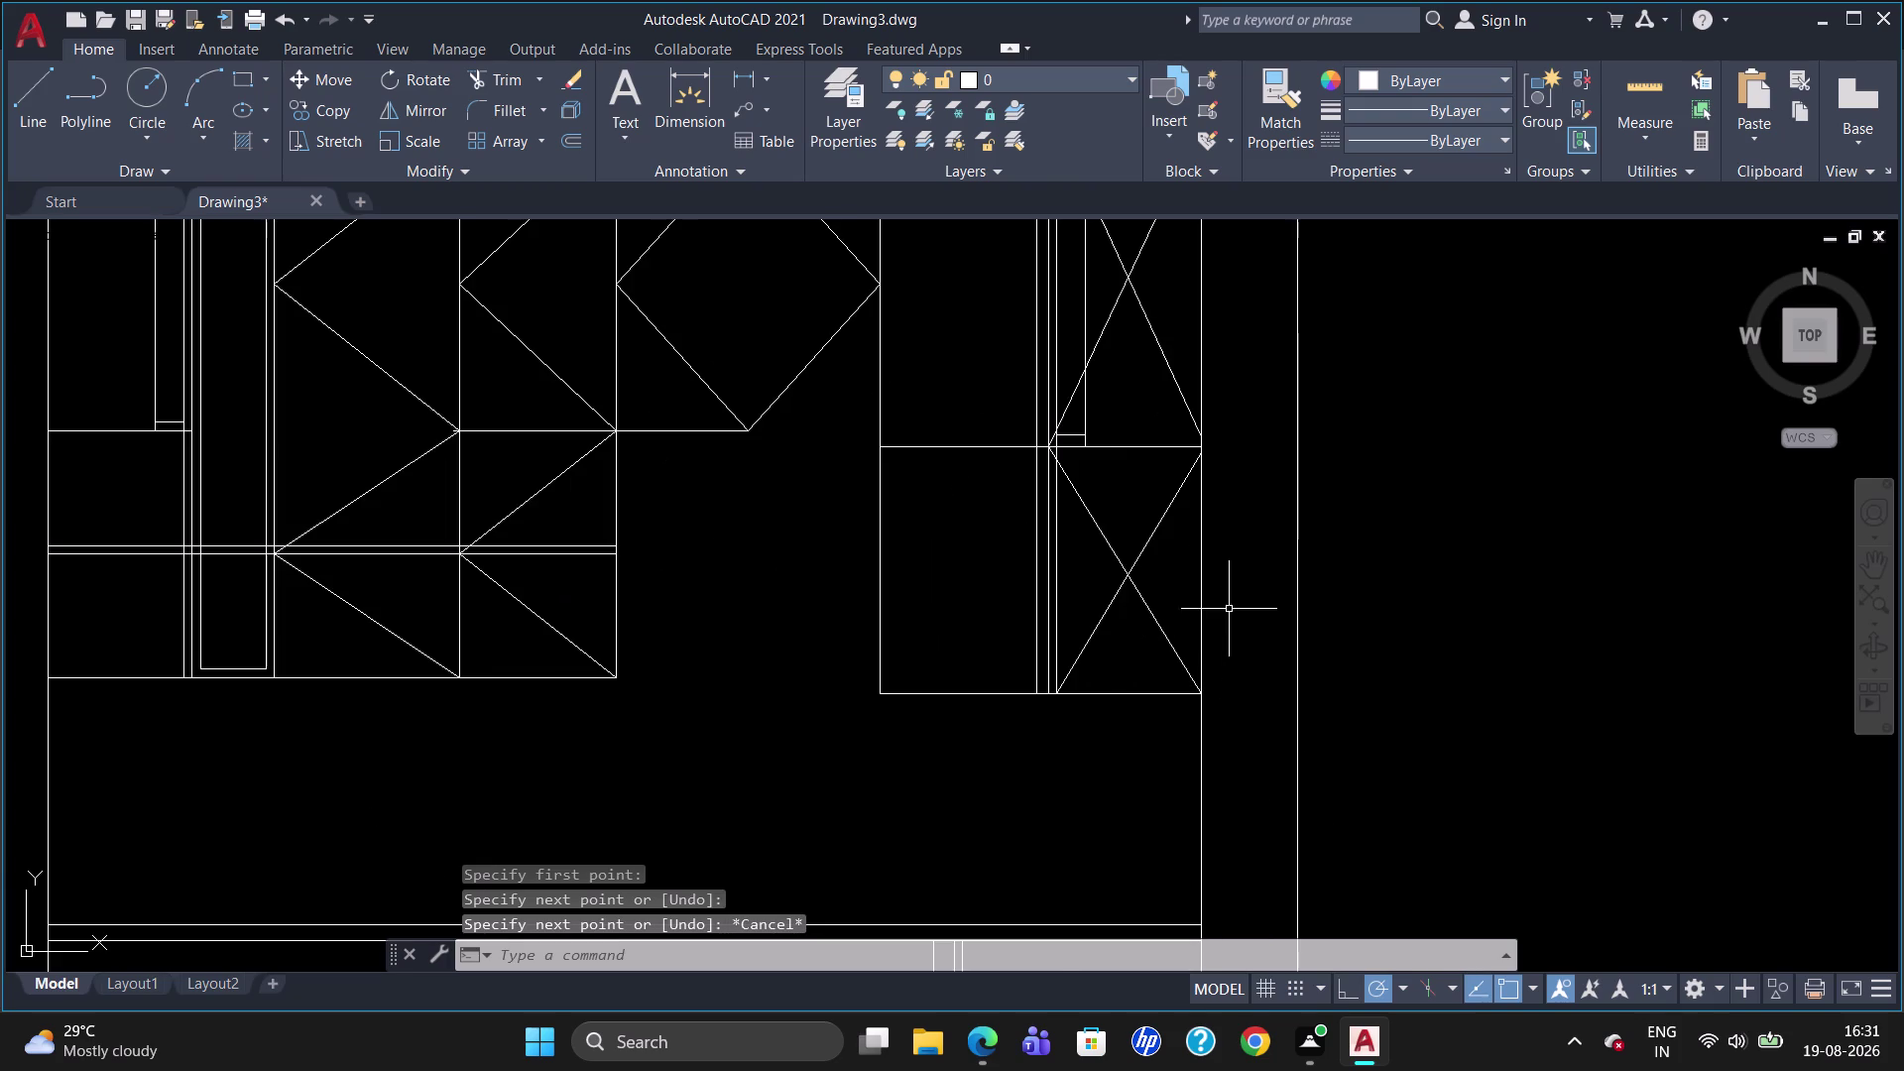
click(1154, 528)
key(Delete)
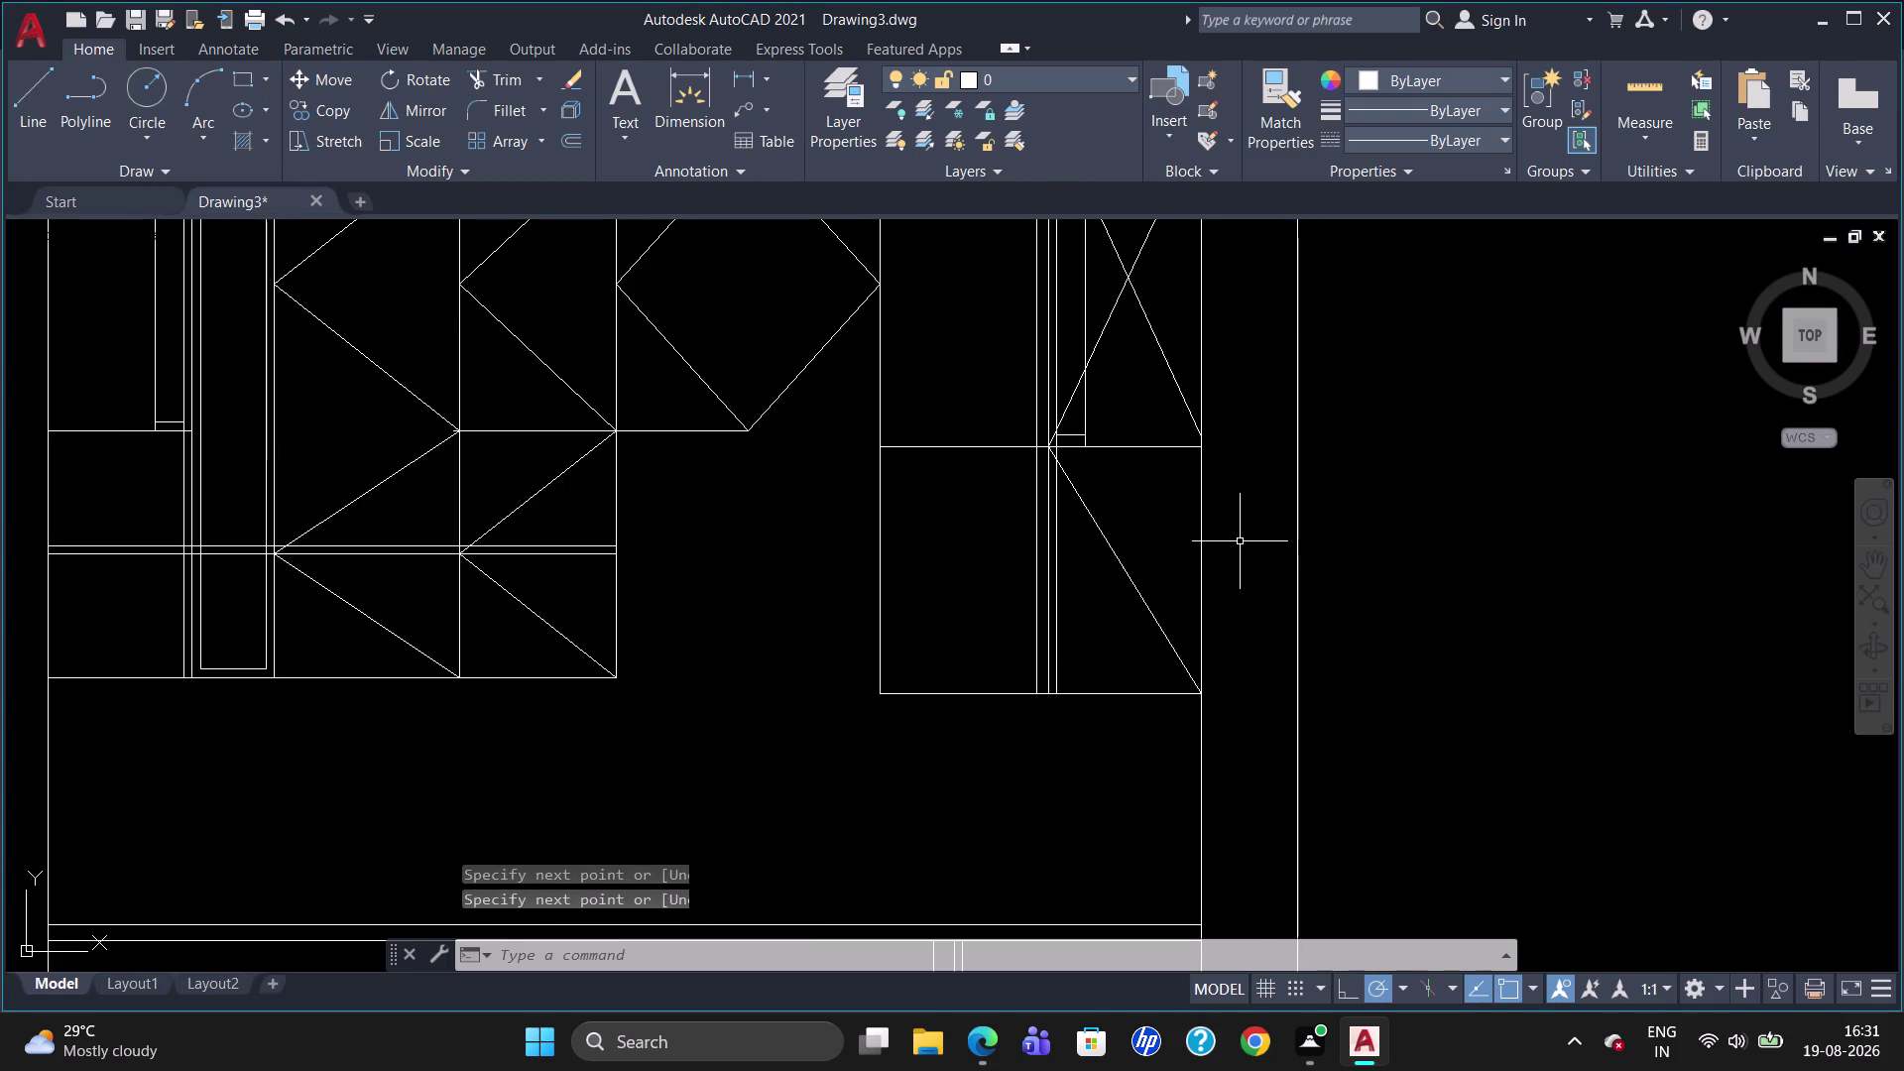
Draw a diagonal across the lower panel, then delete it again.
key(l)
key(Return)
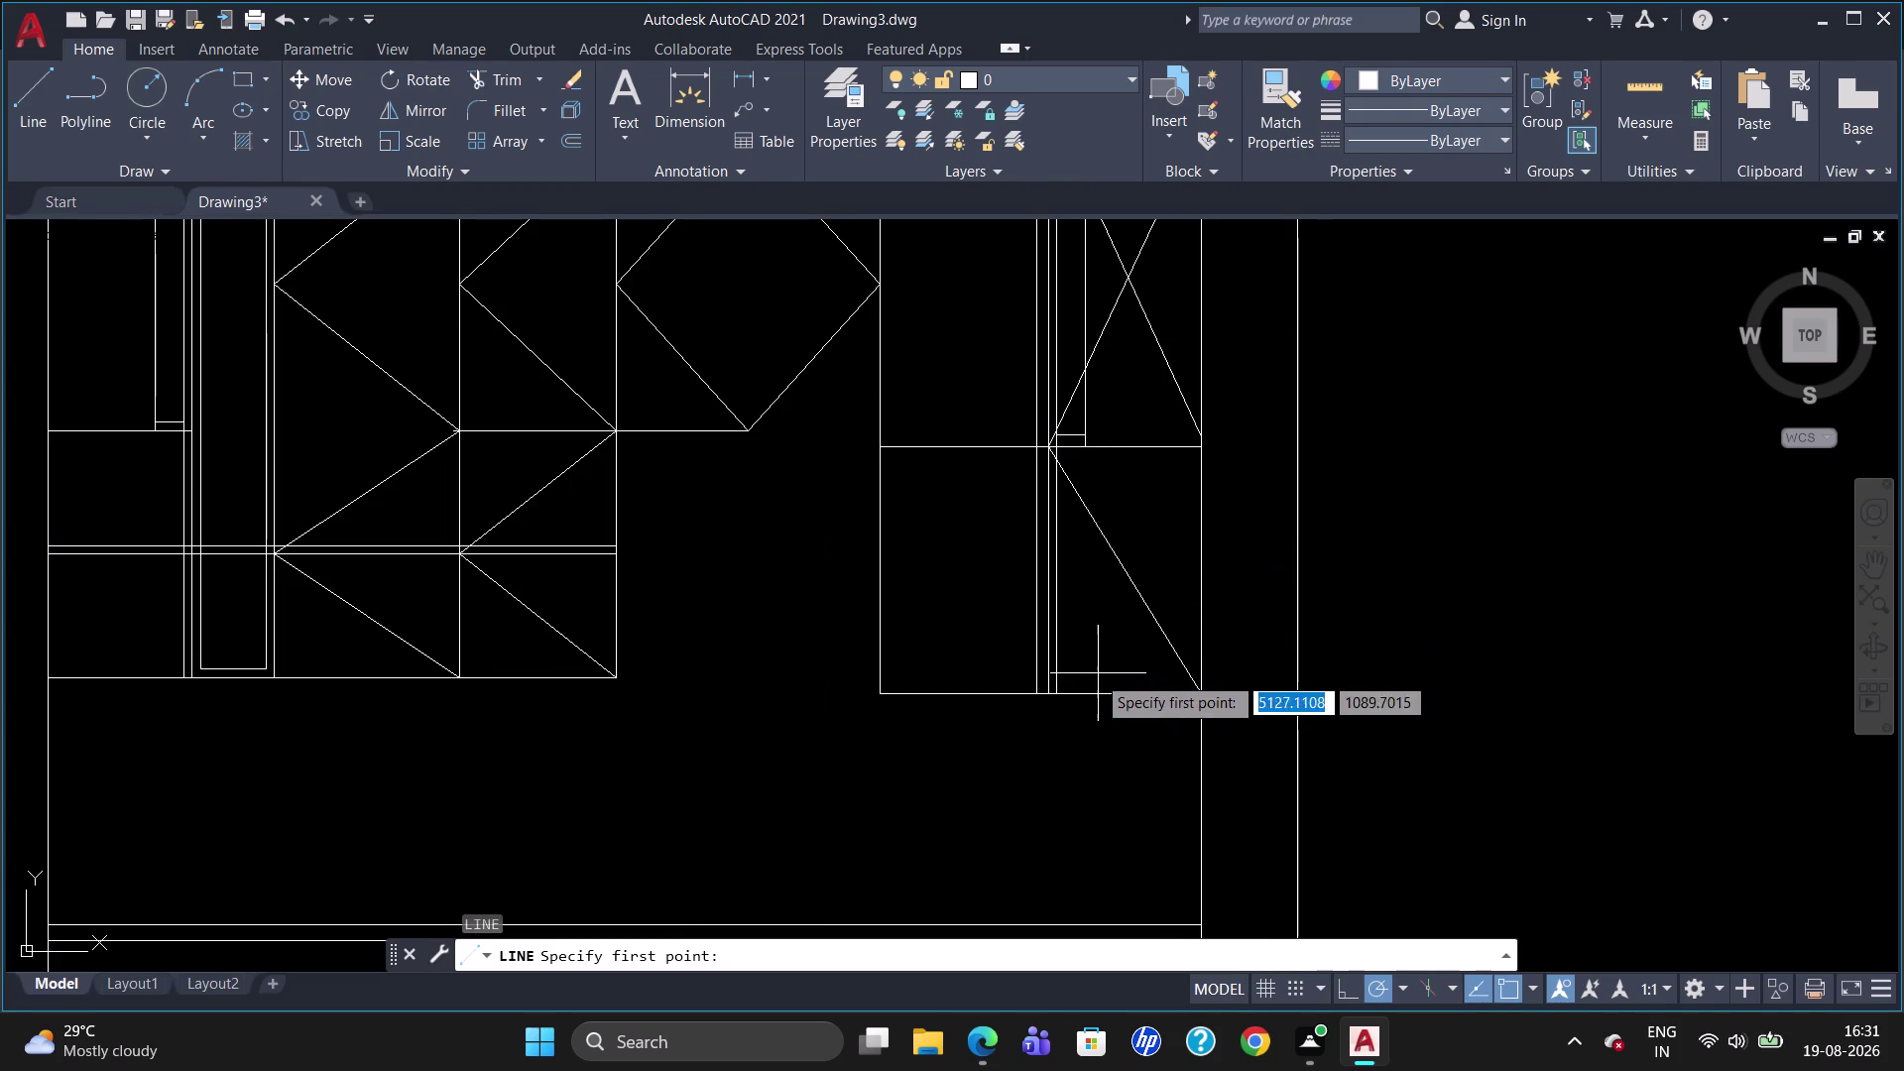
click(1054, 688)
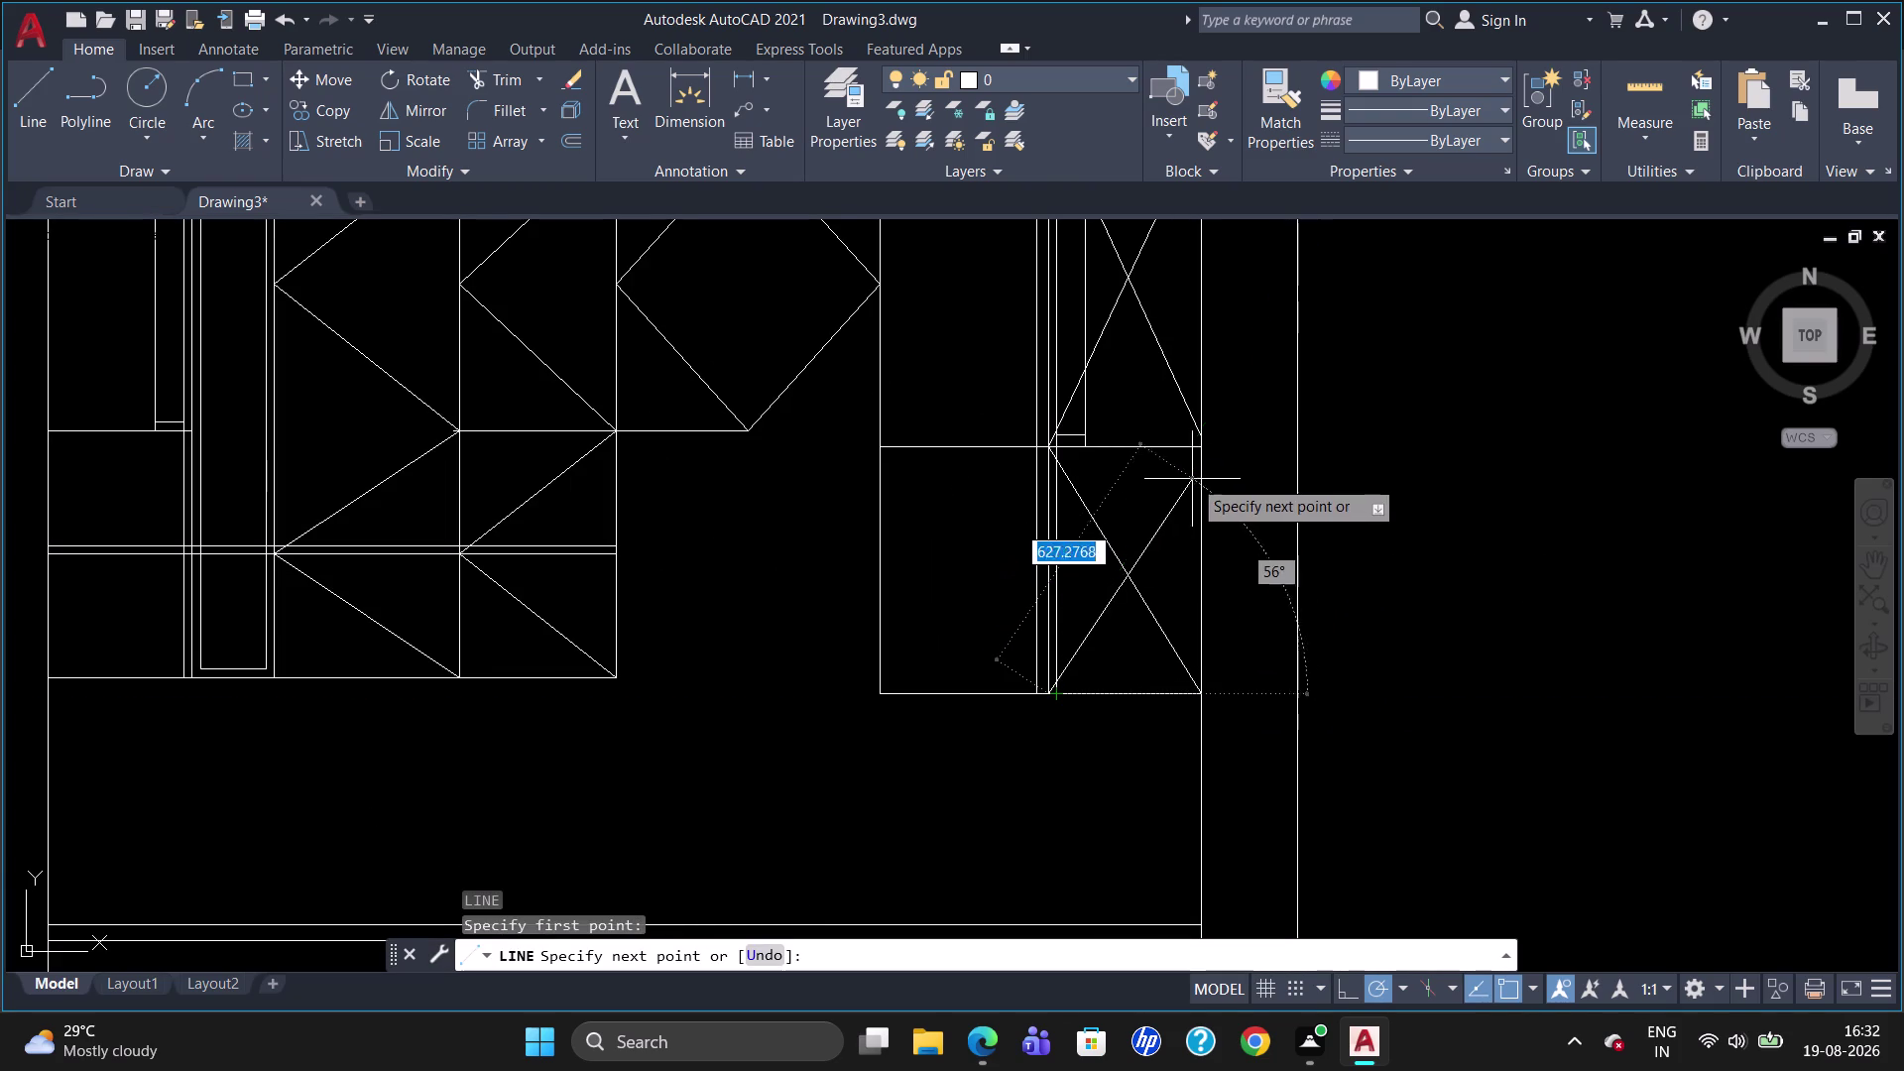
click(1204, 454)
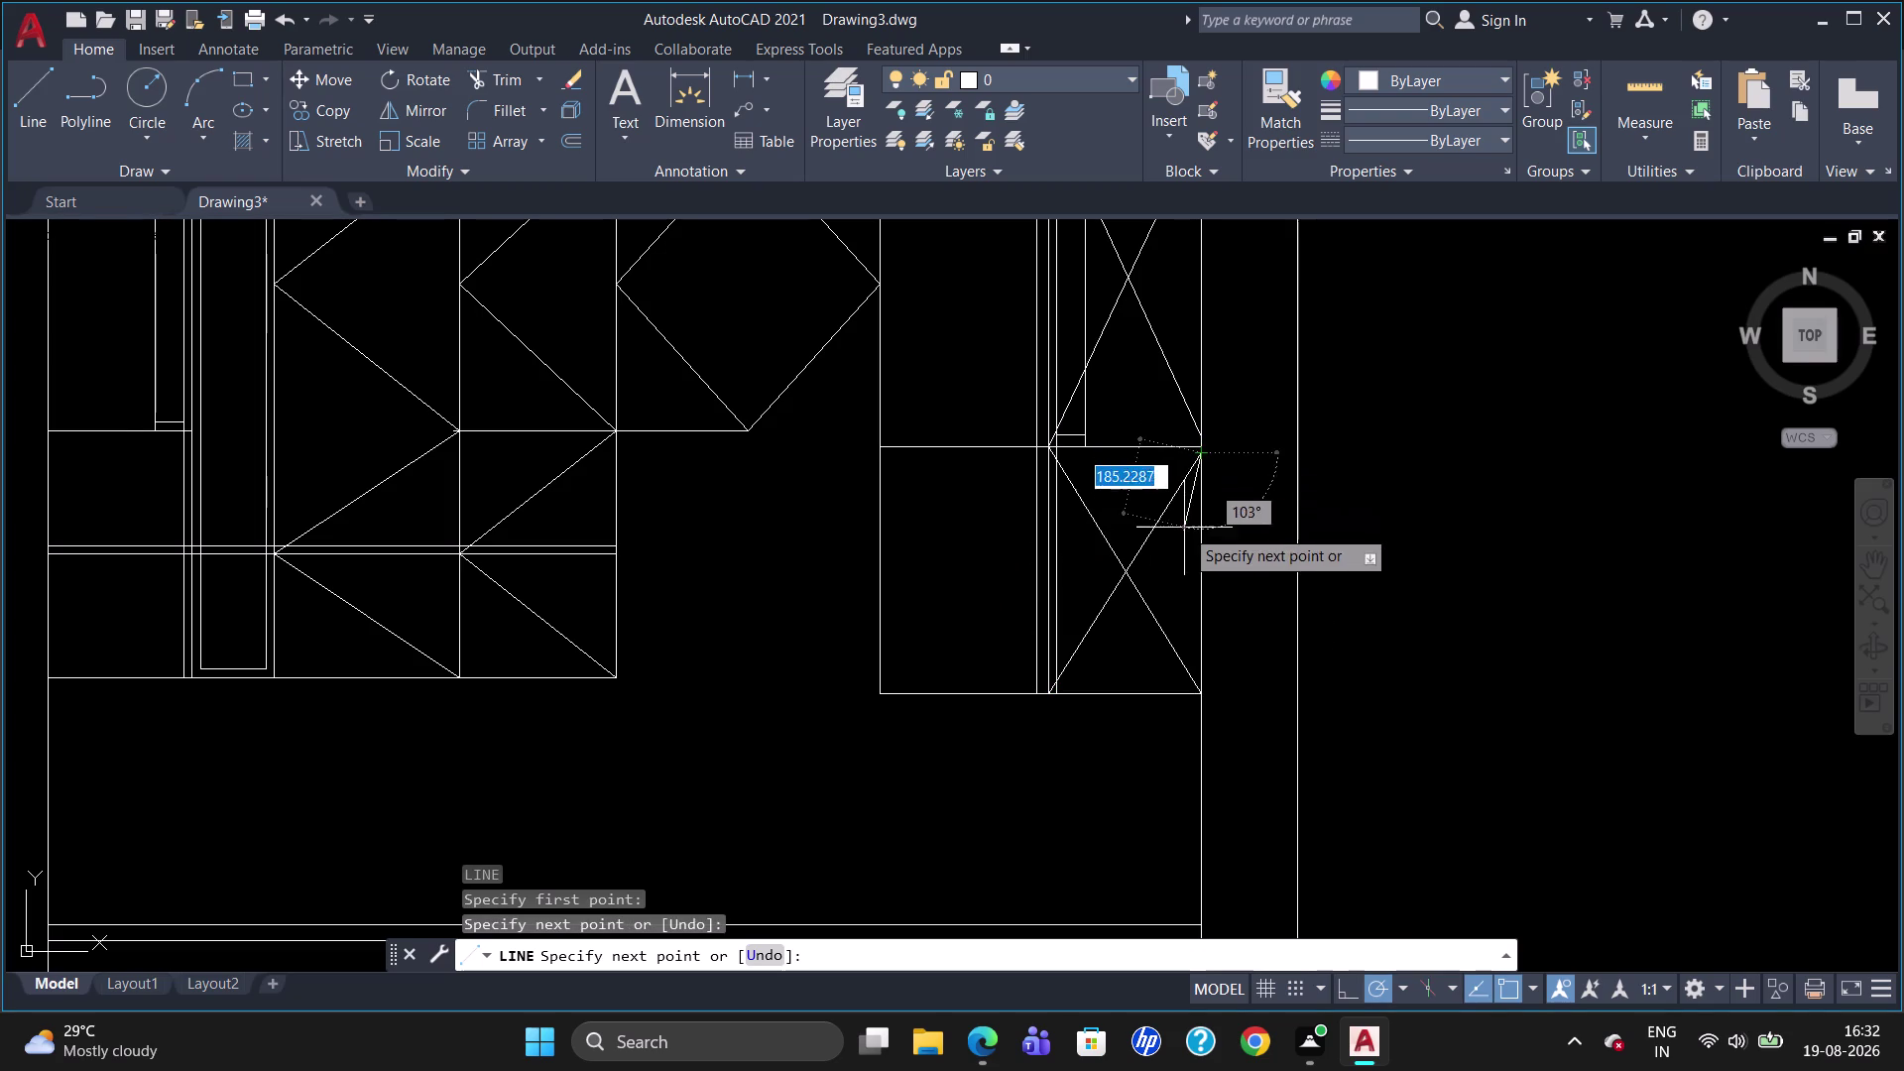
key(Escape)
click(1176, 493)
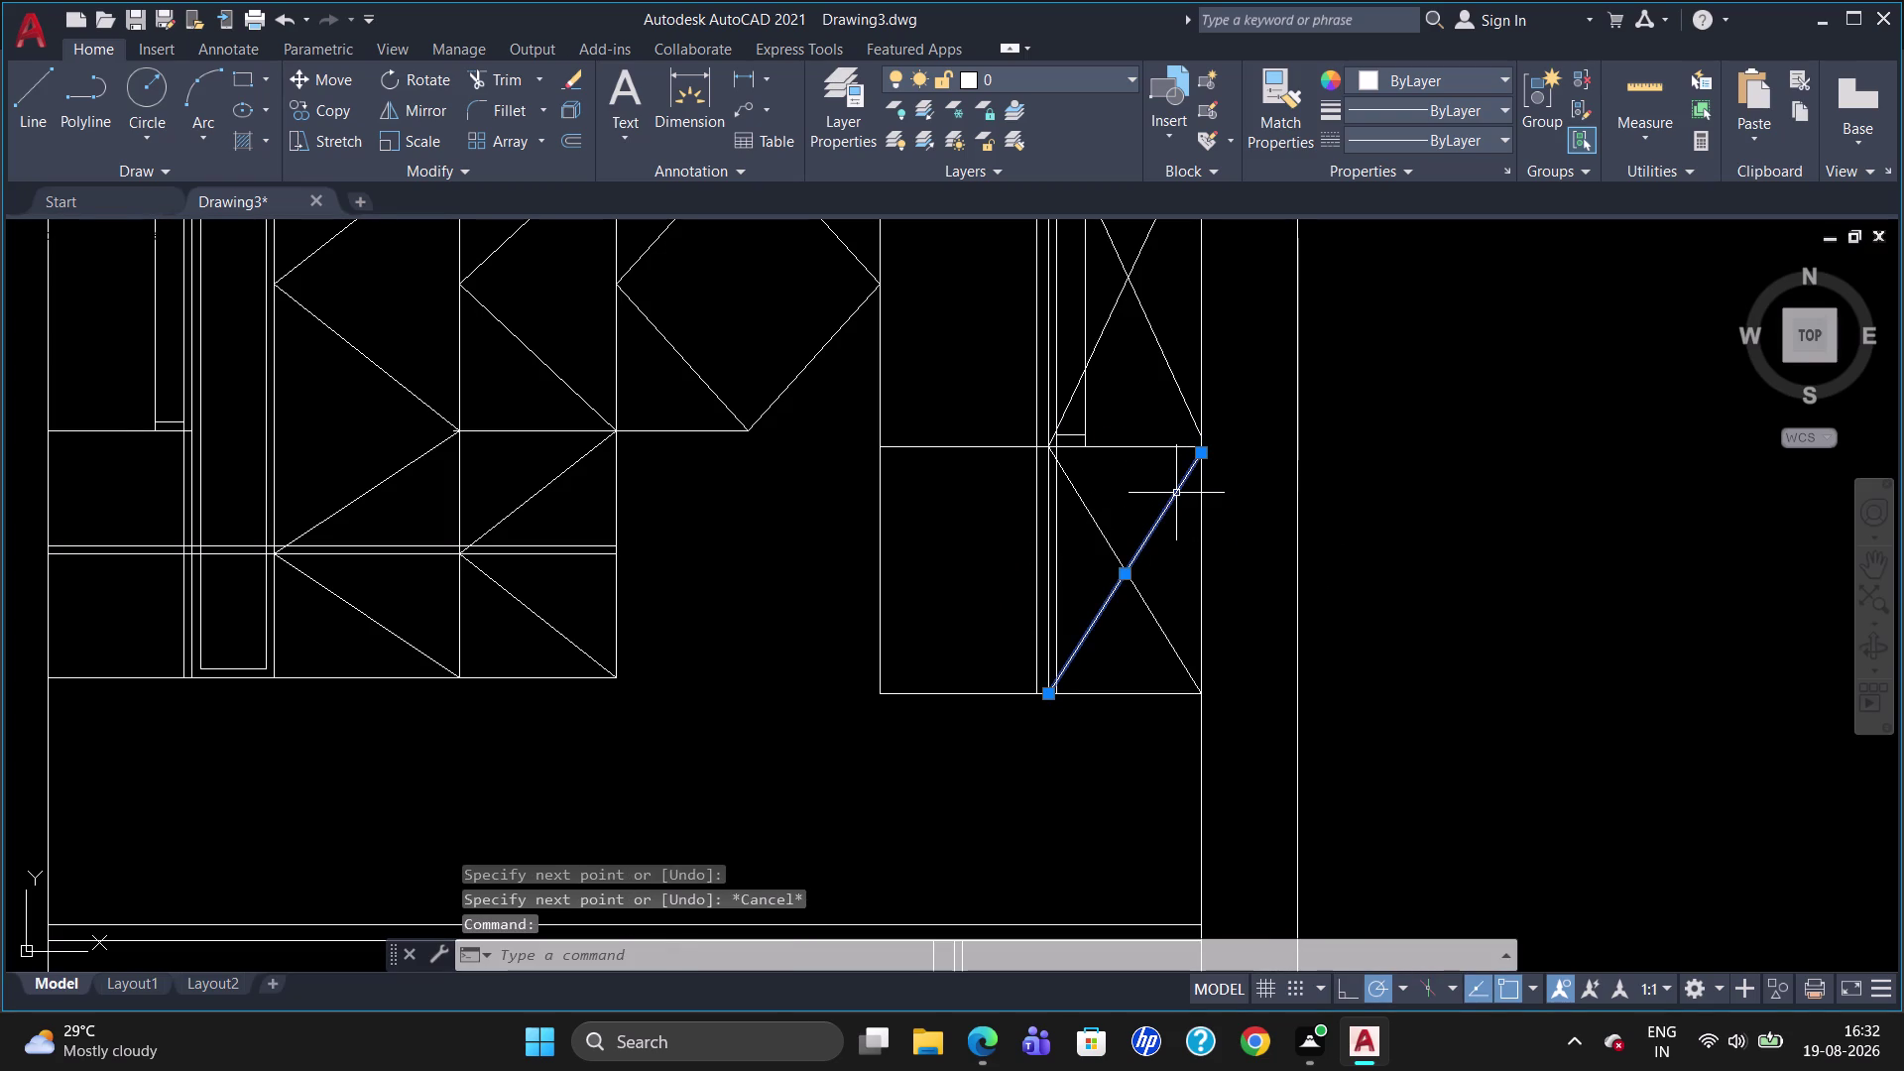
key(Delete)
key(space)
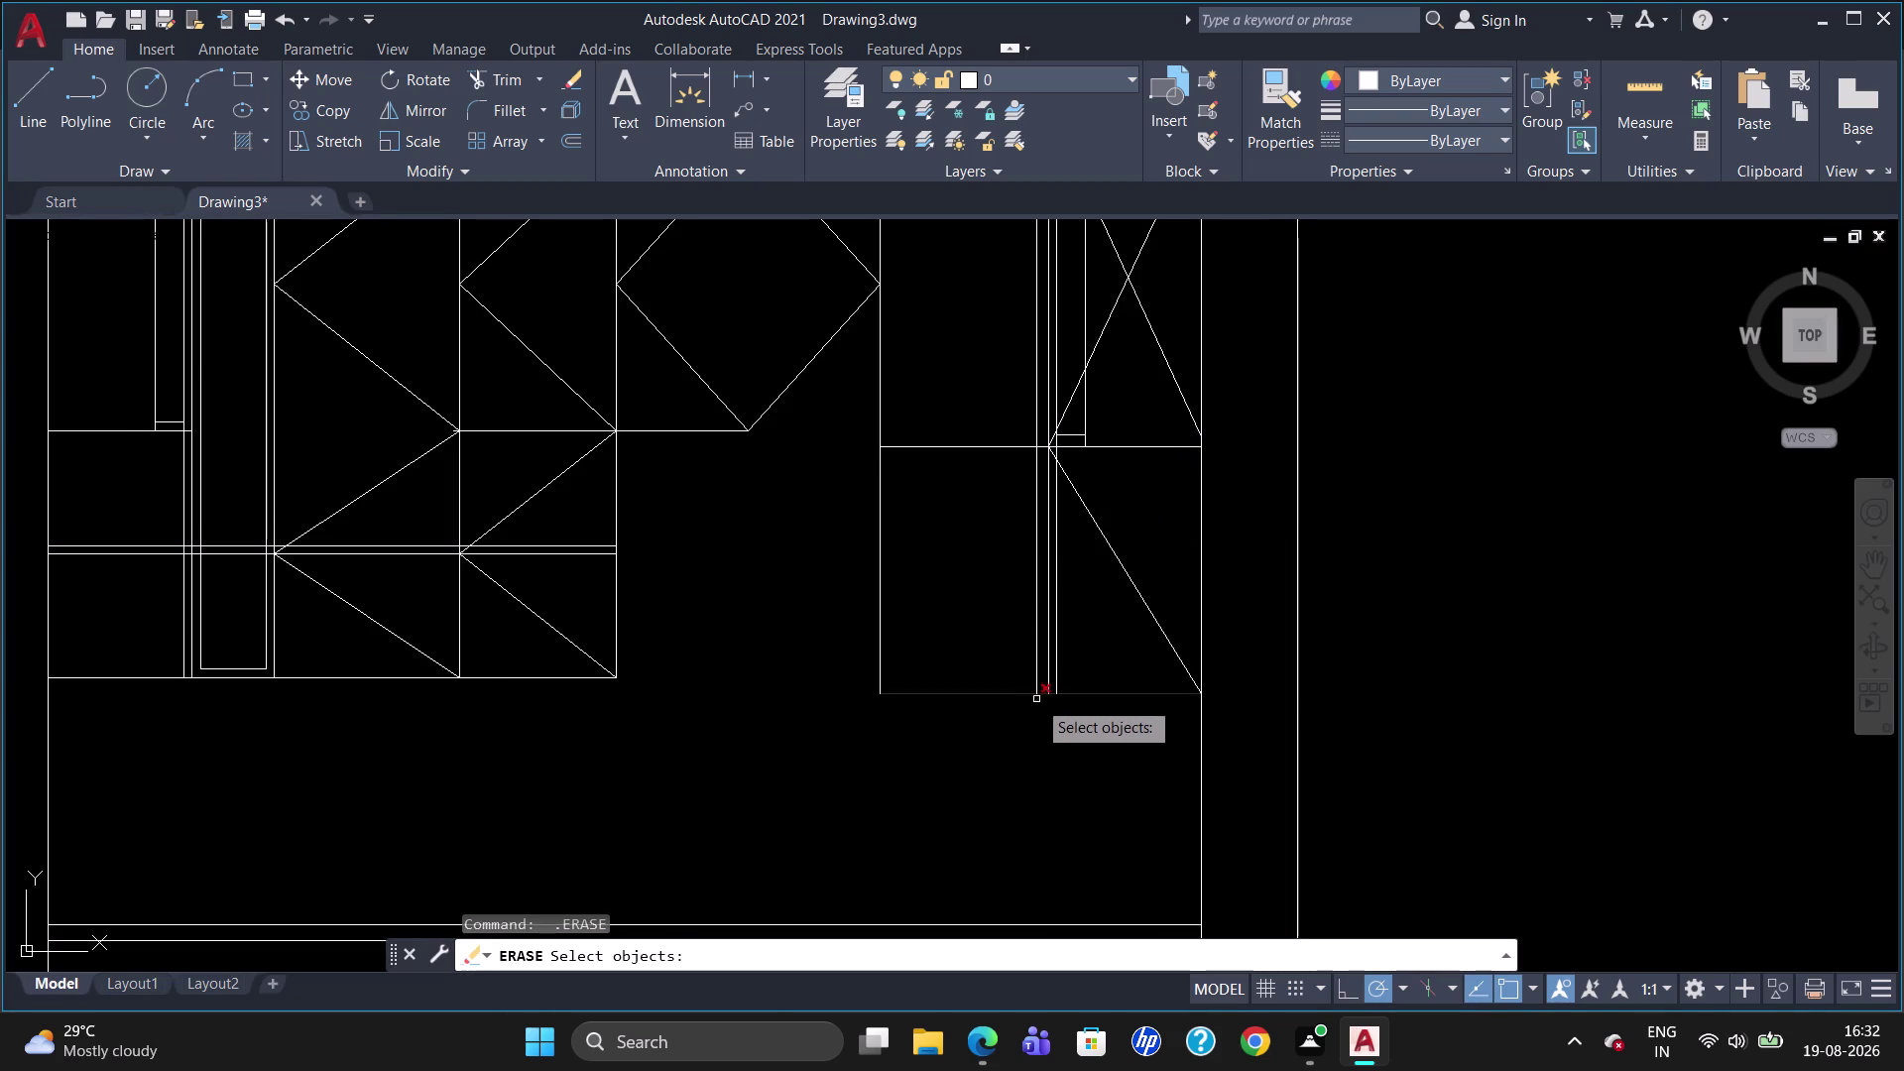
key(Escape)
key(d)
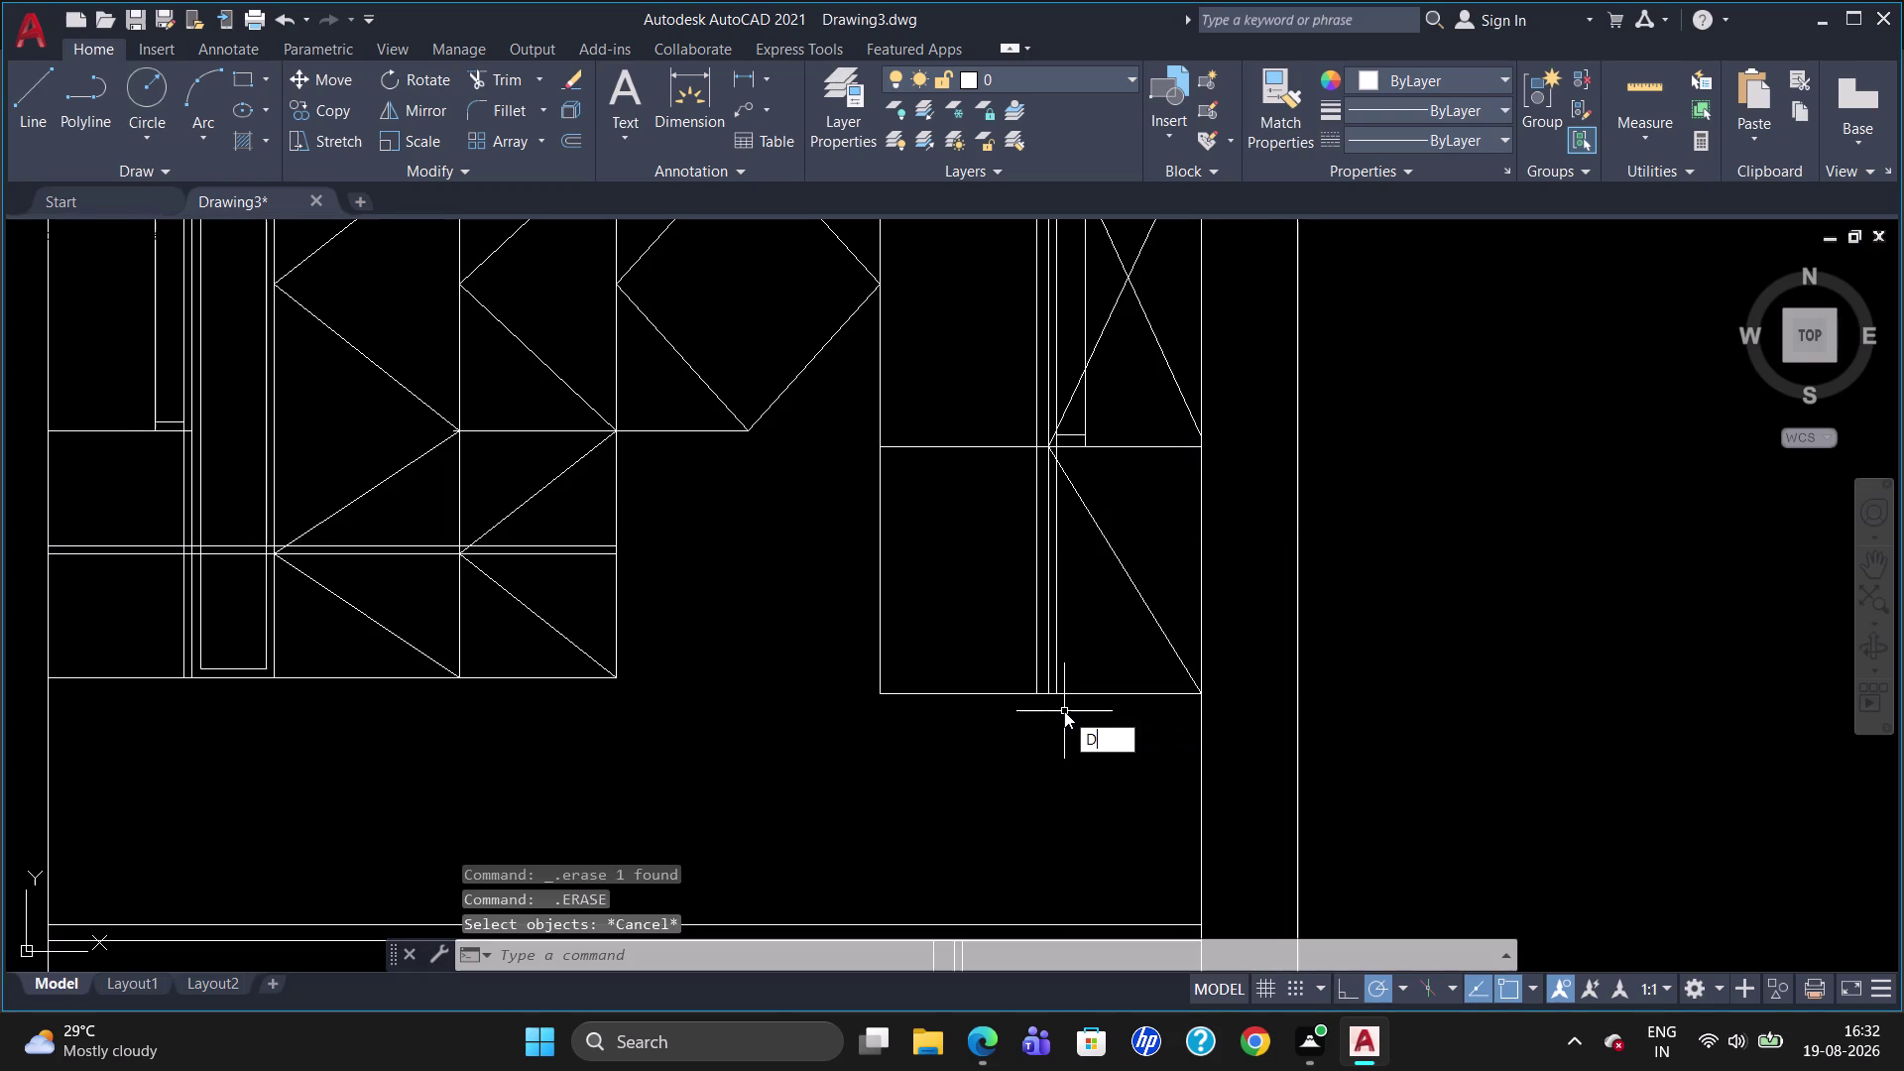
Check the lower shutter panel's 600 height with a linear dimension, without placing it.
key(l)
key(i)
key(Return)
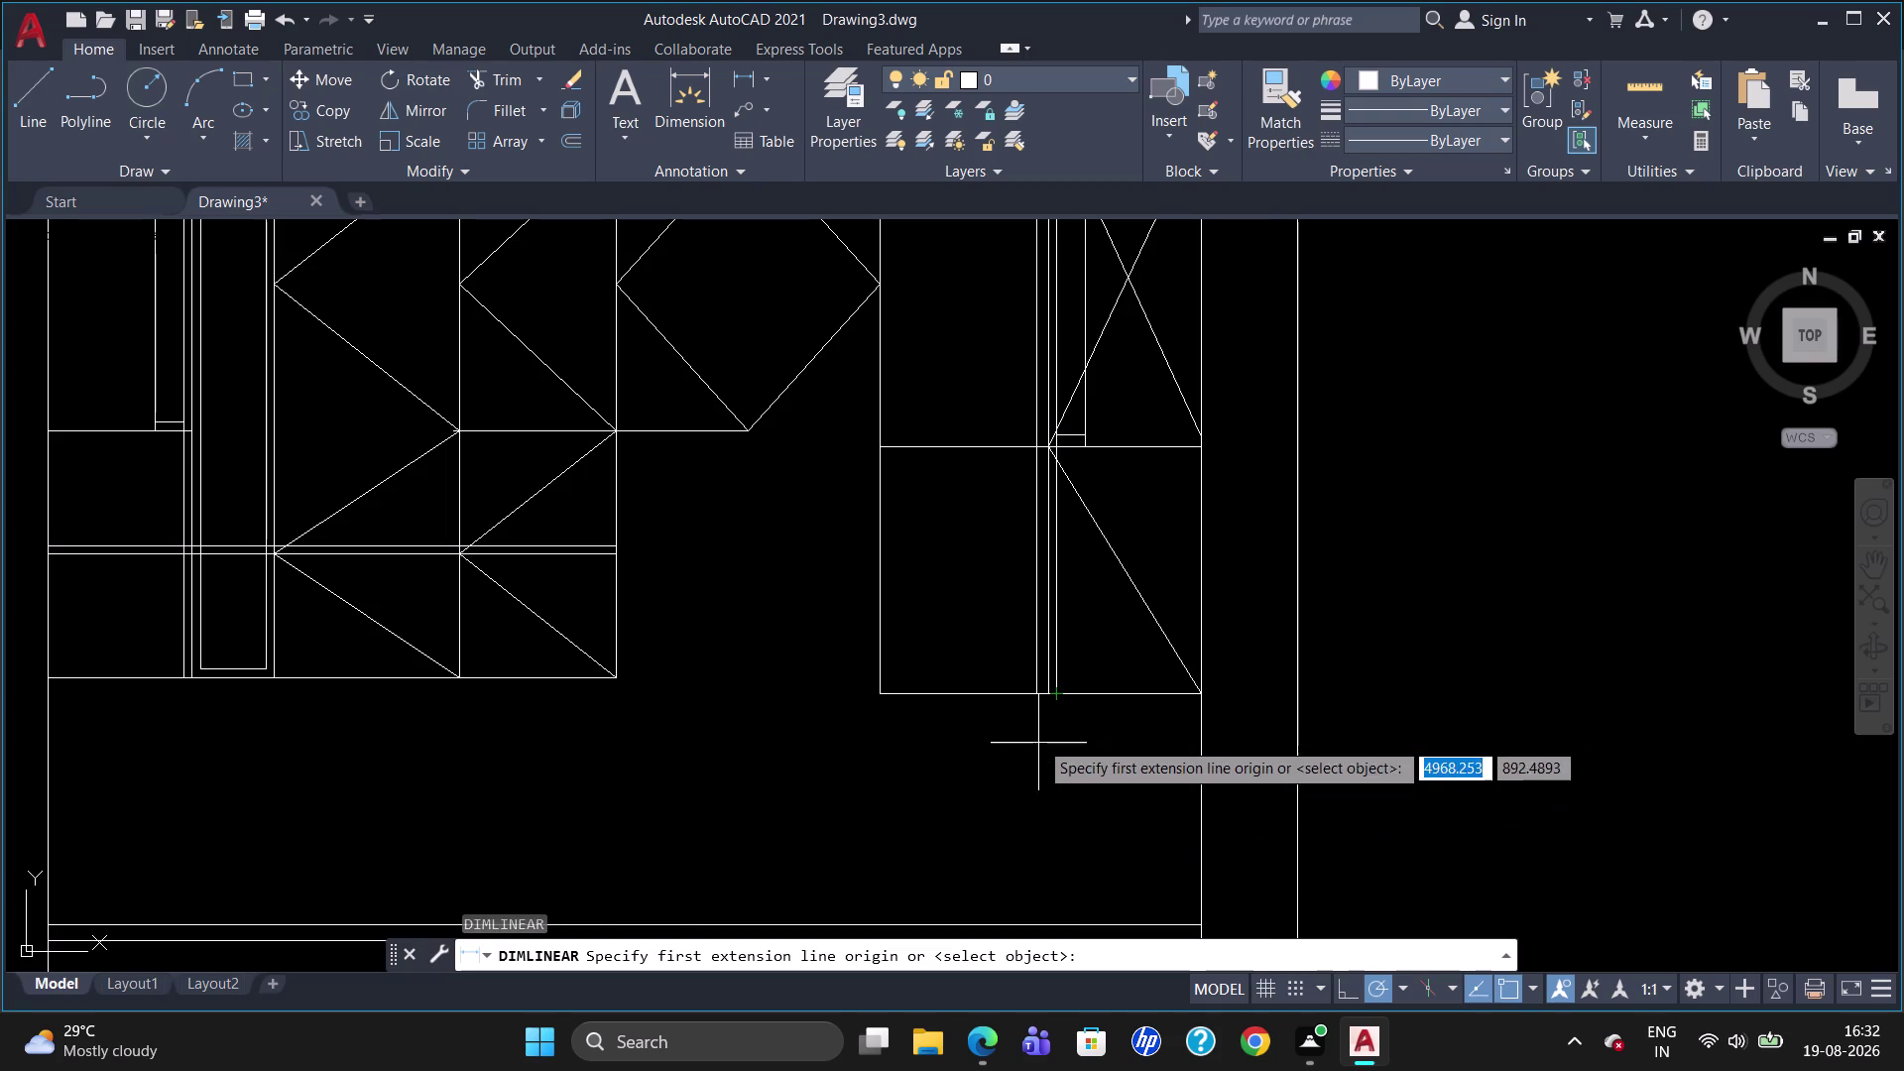
click(1048, 691)
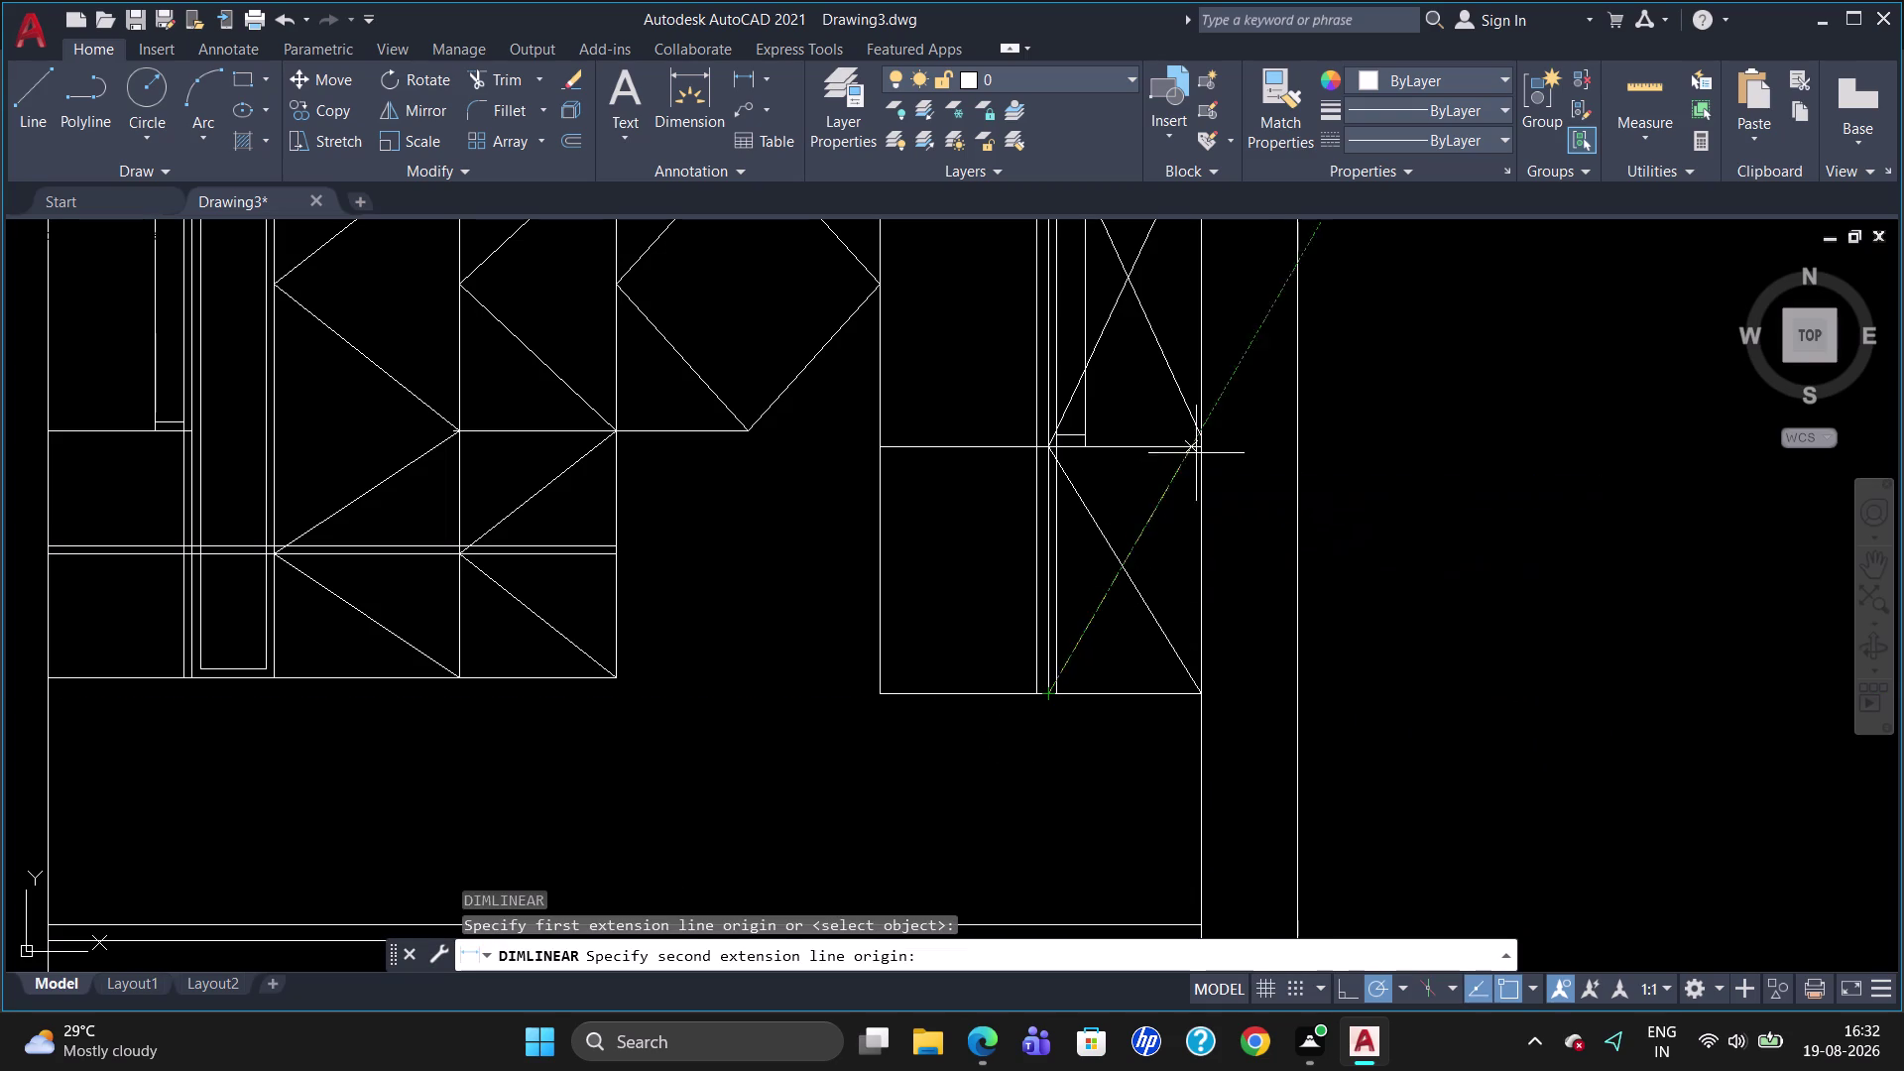
click(1197, 449)
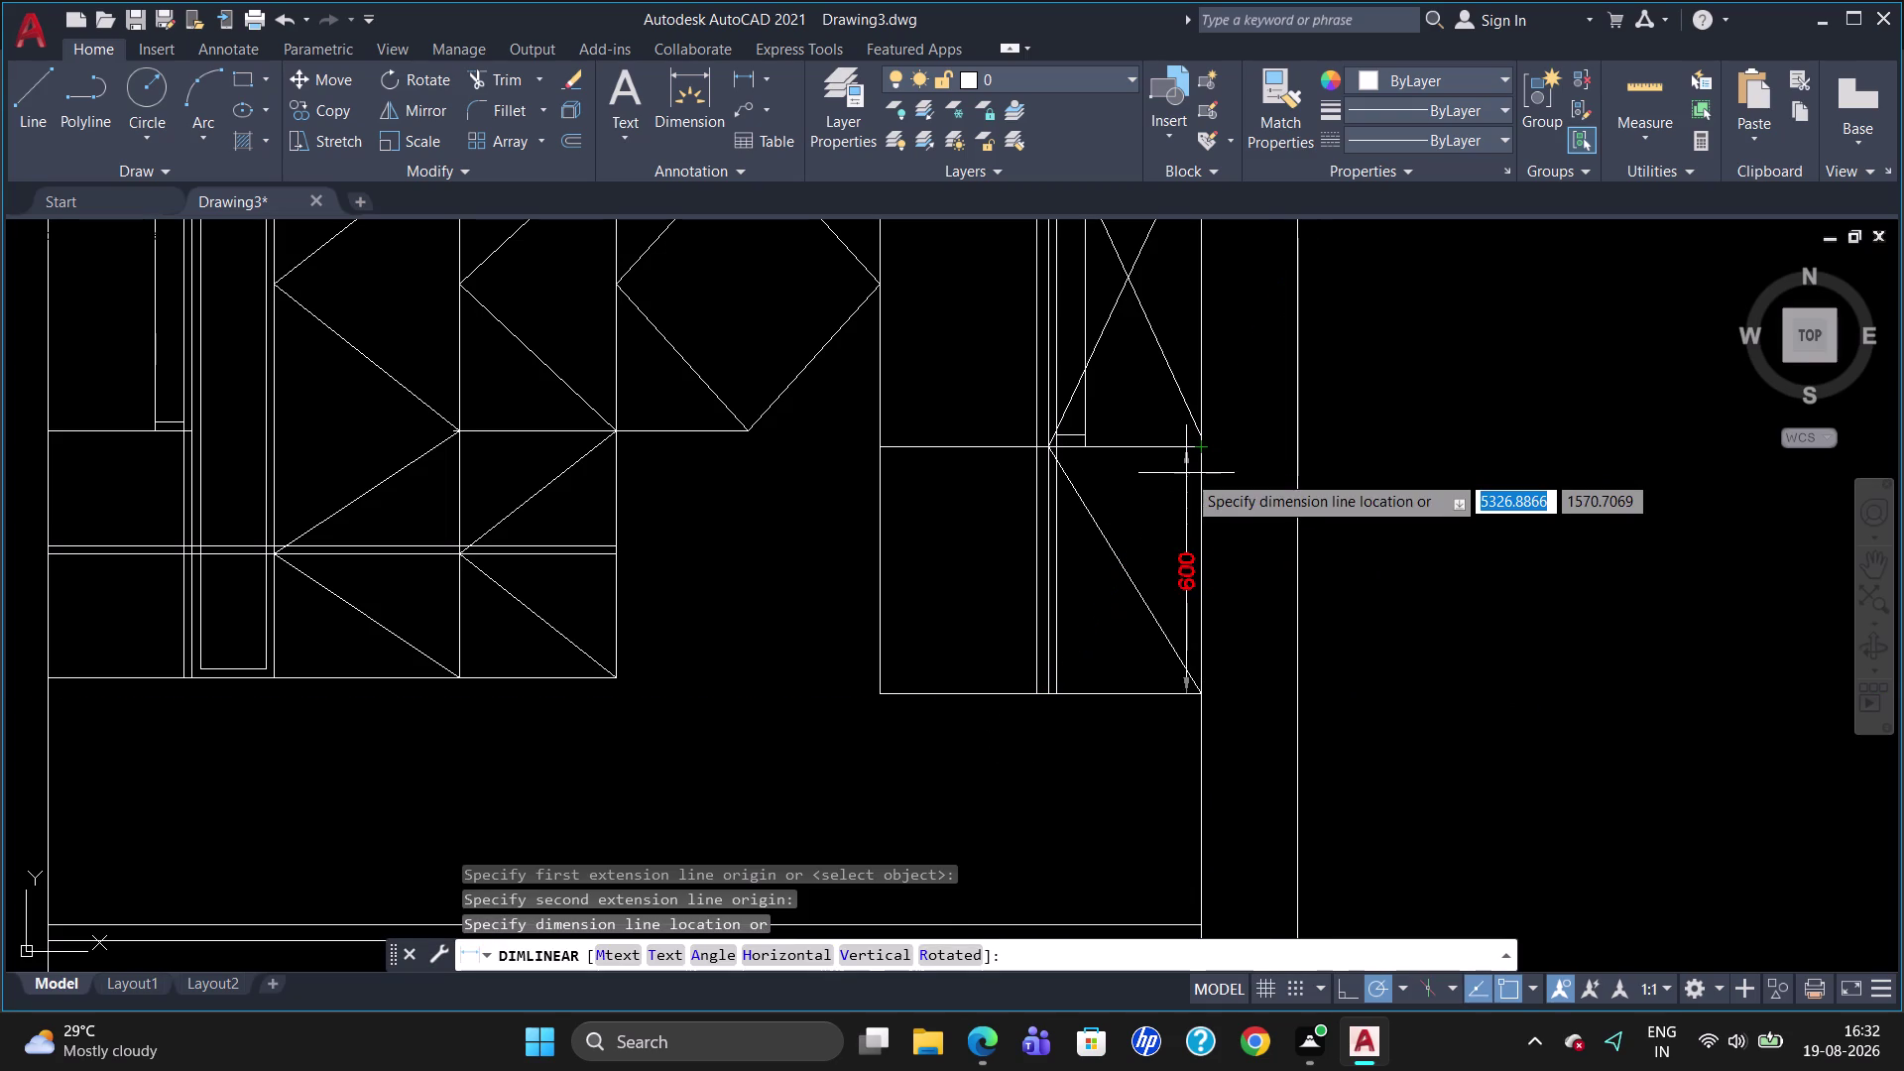
key(Escape)
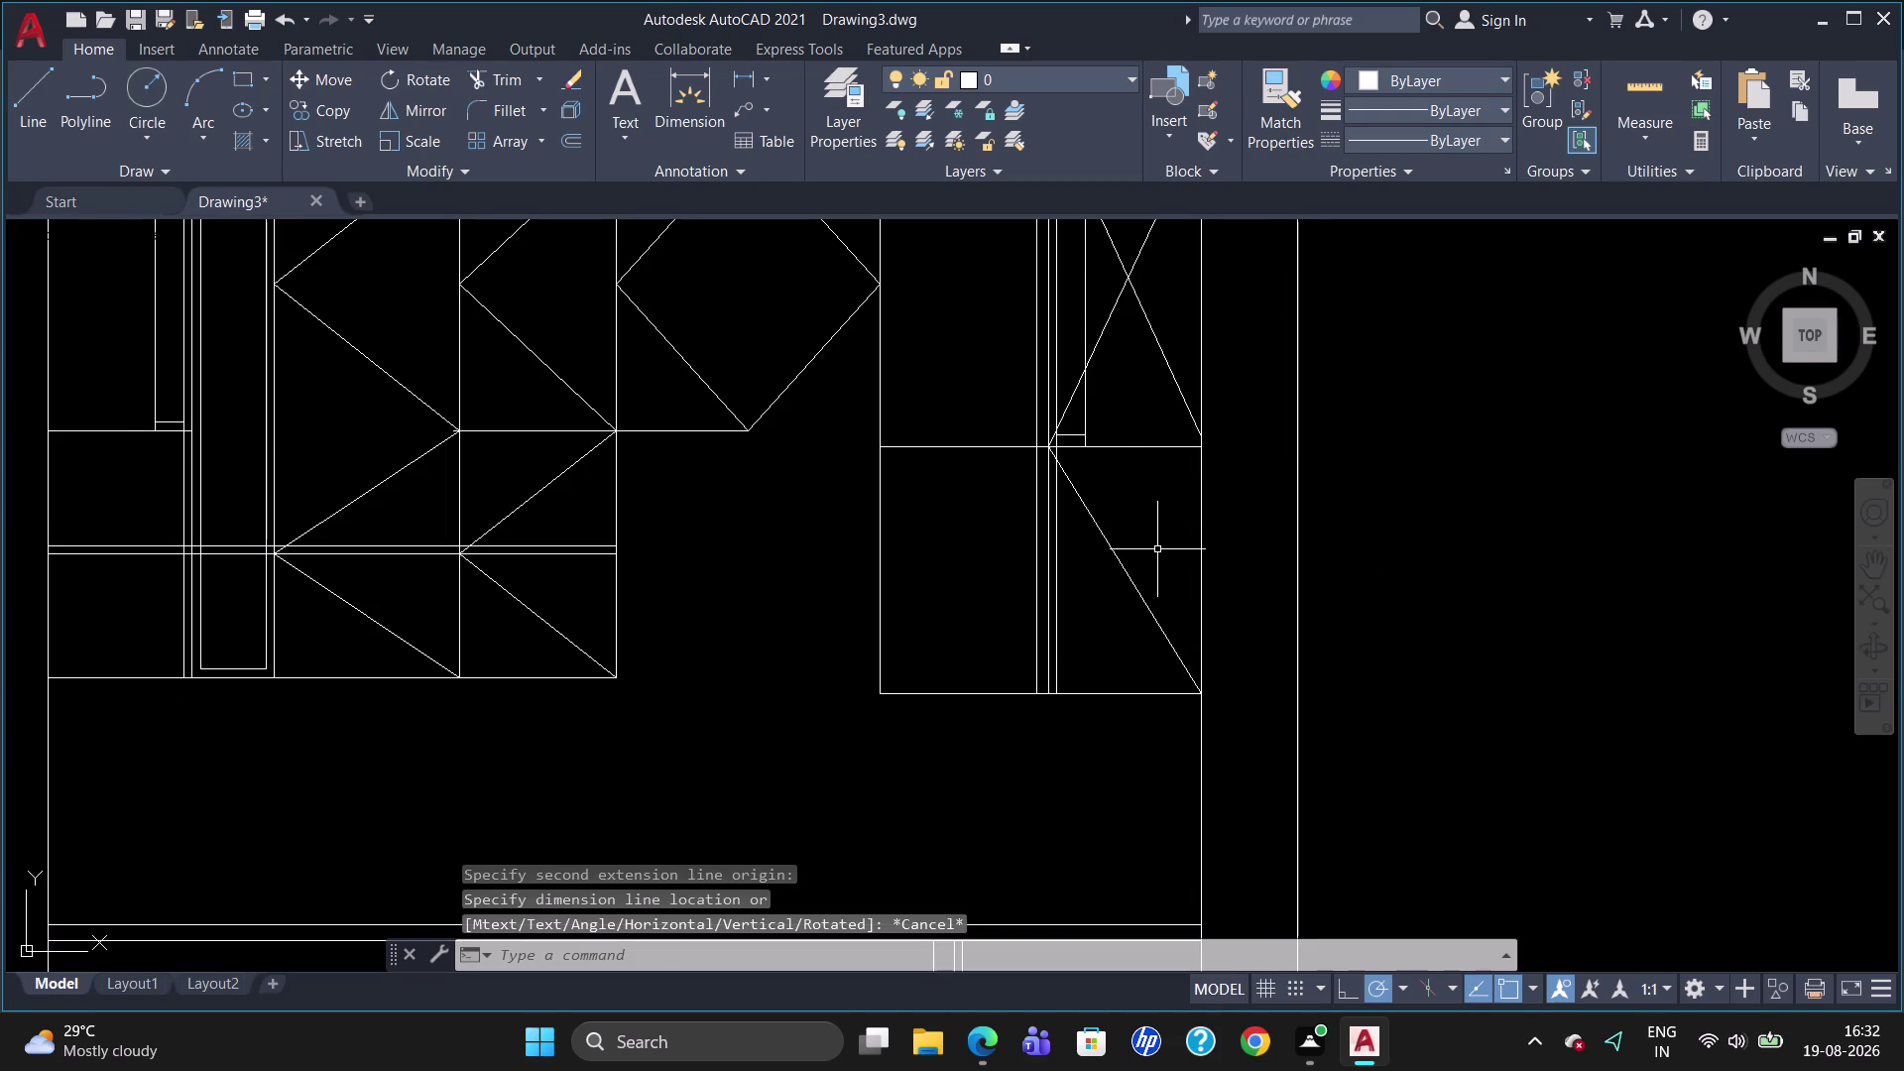
key(l)
key(Return)
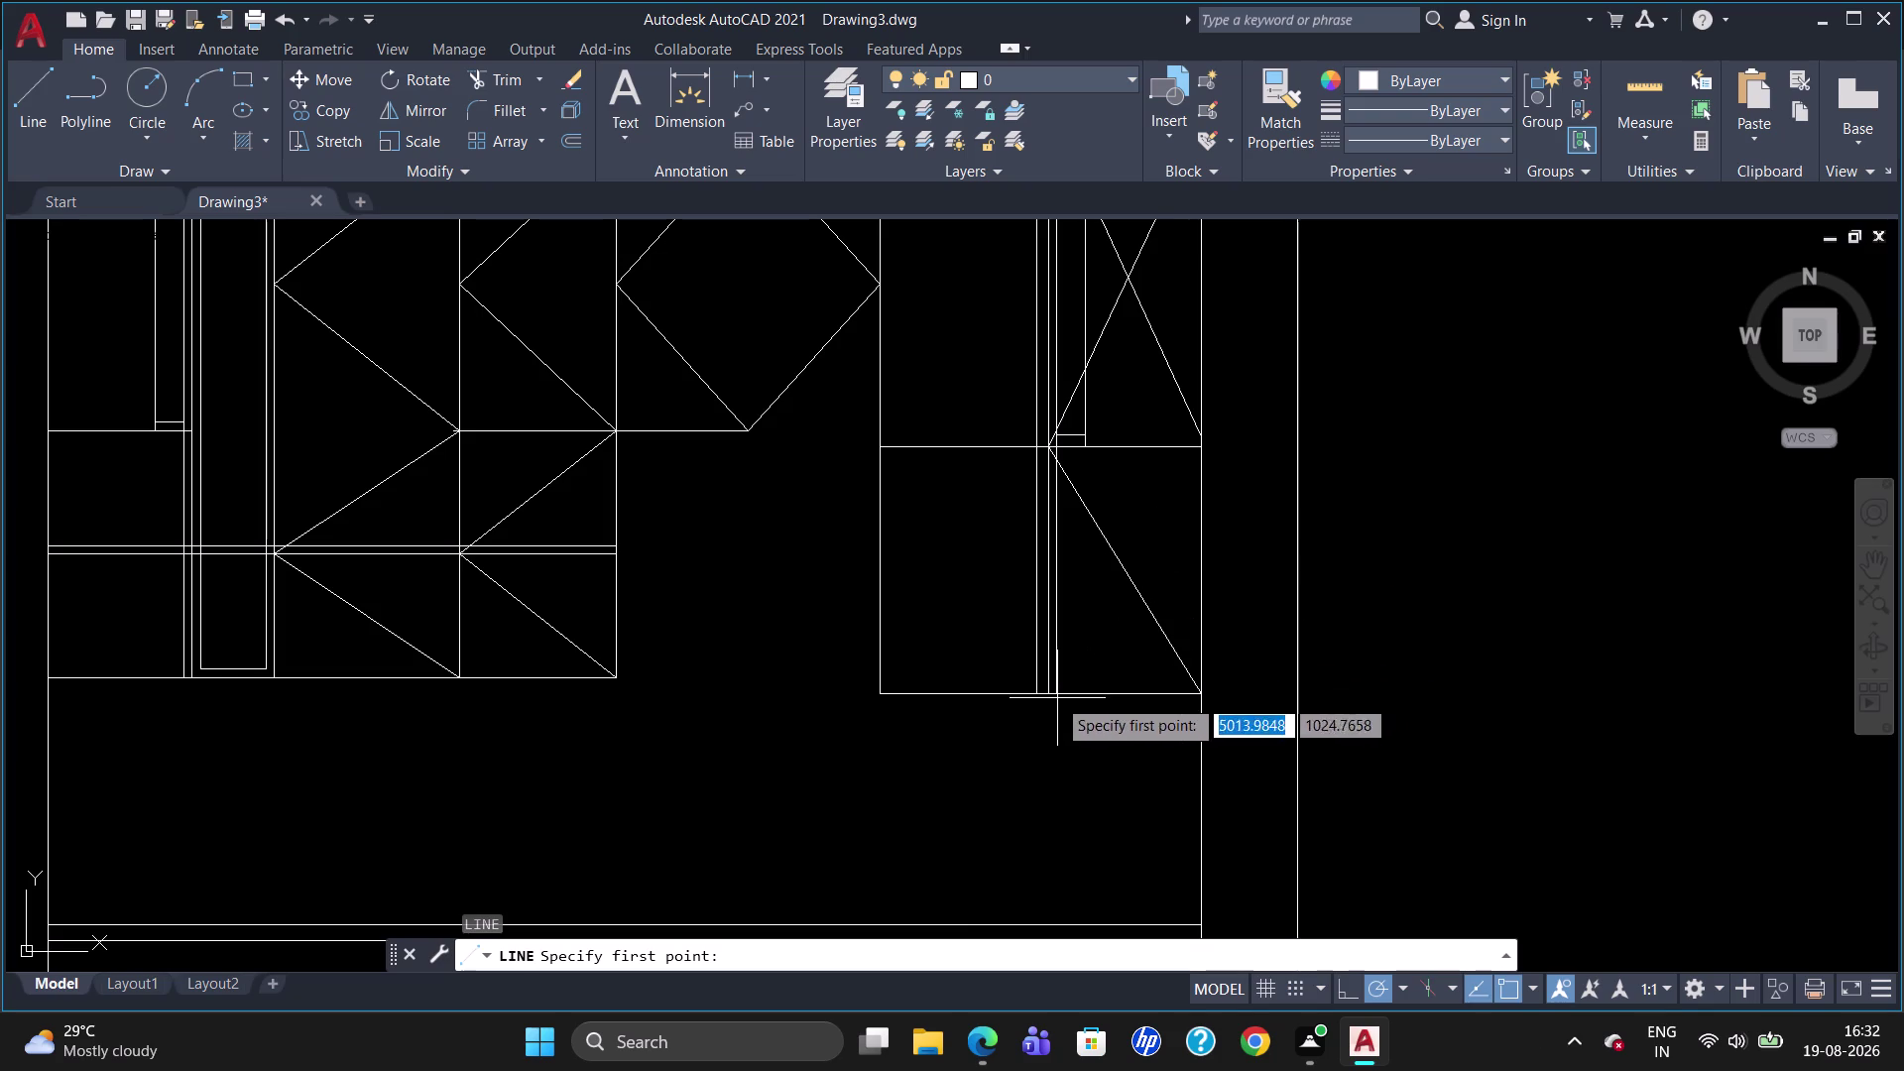
Draw a line from the panel's bottom corner to its upper corner.
click(1051, 693)
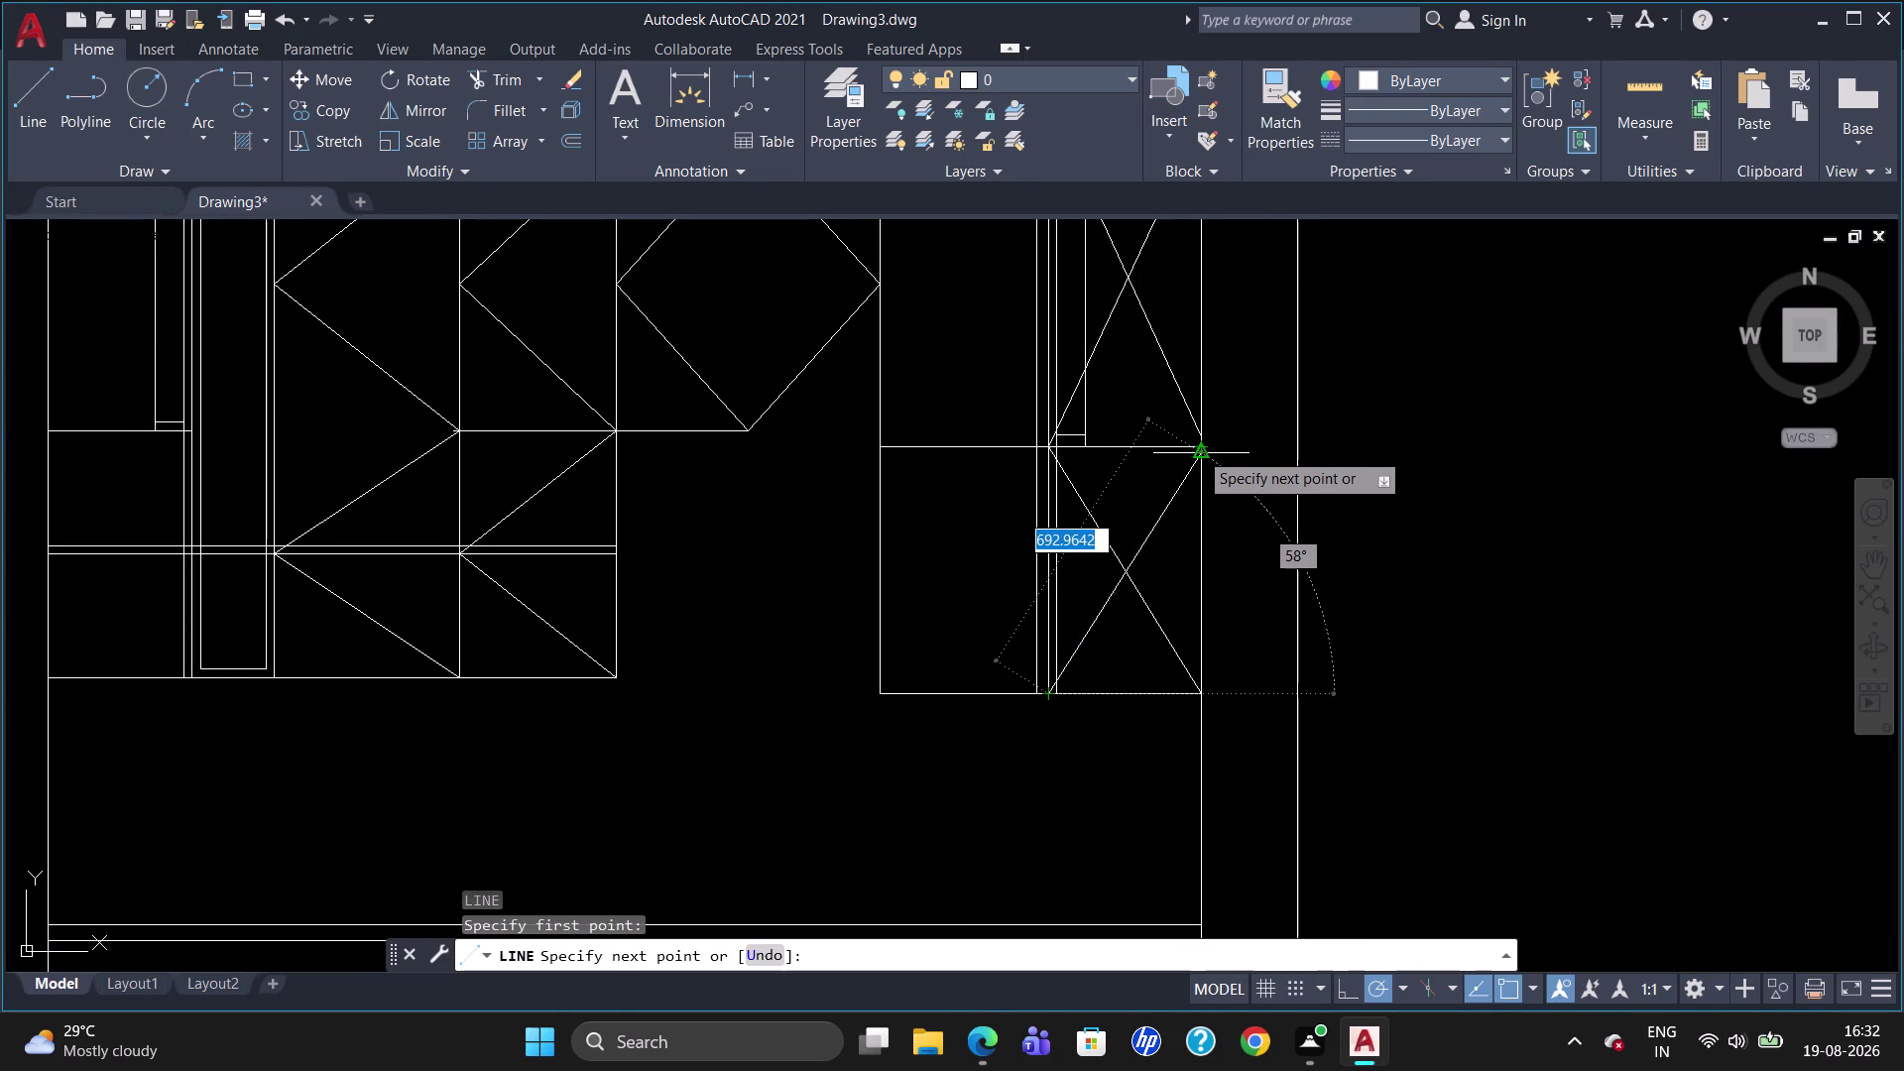
scroll(up, 3)
click(1200, 457)
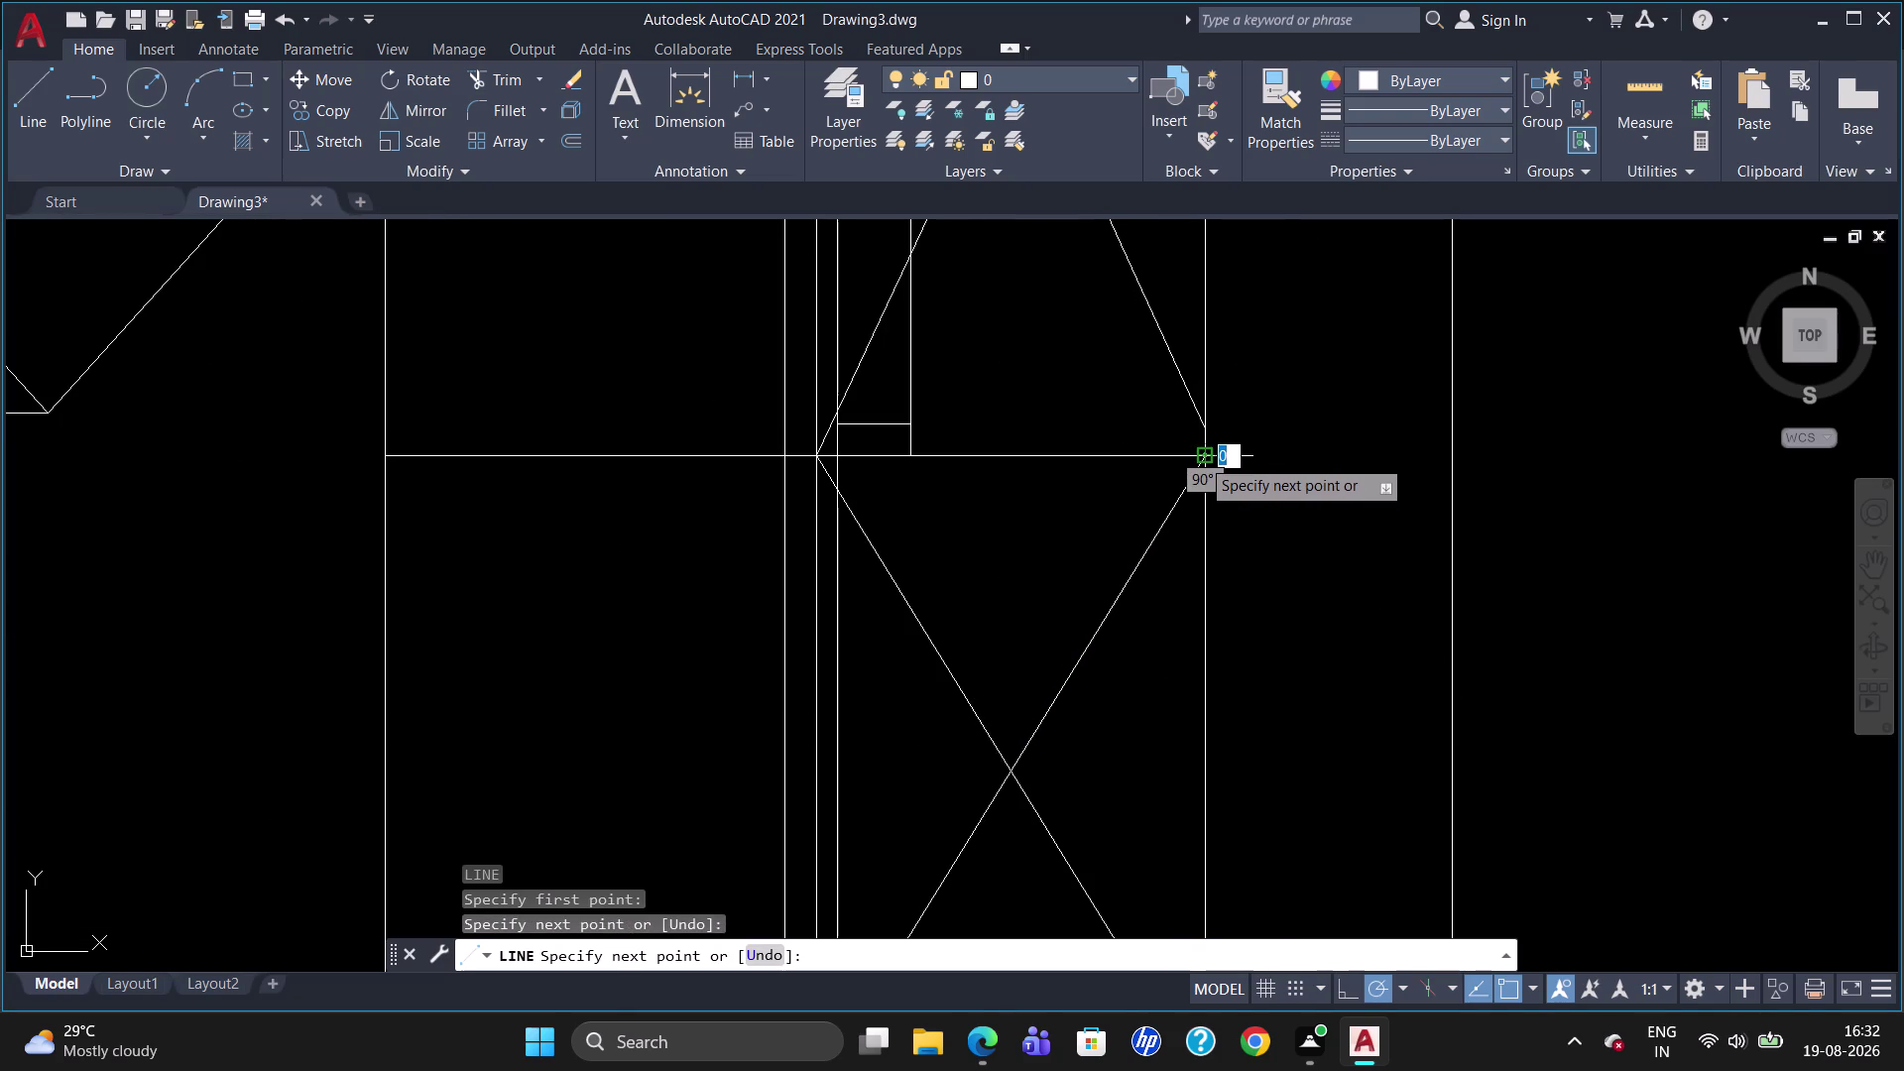
key(Escape)
scroll(down, 3)
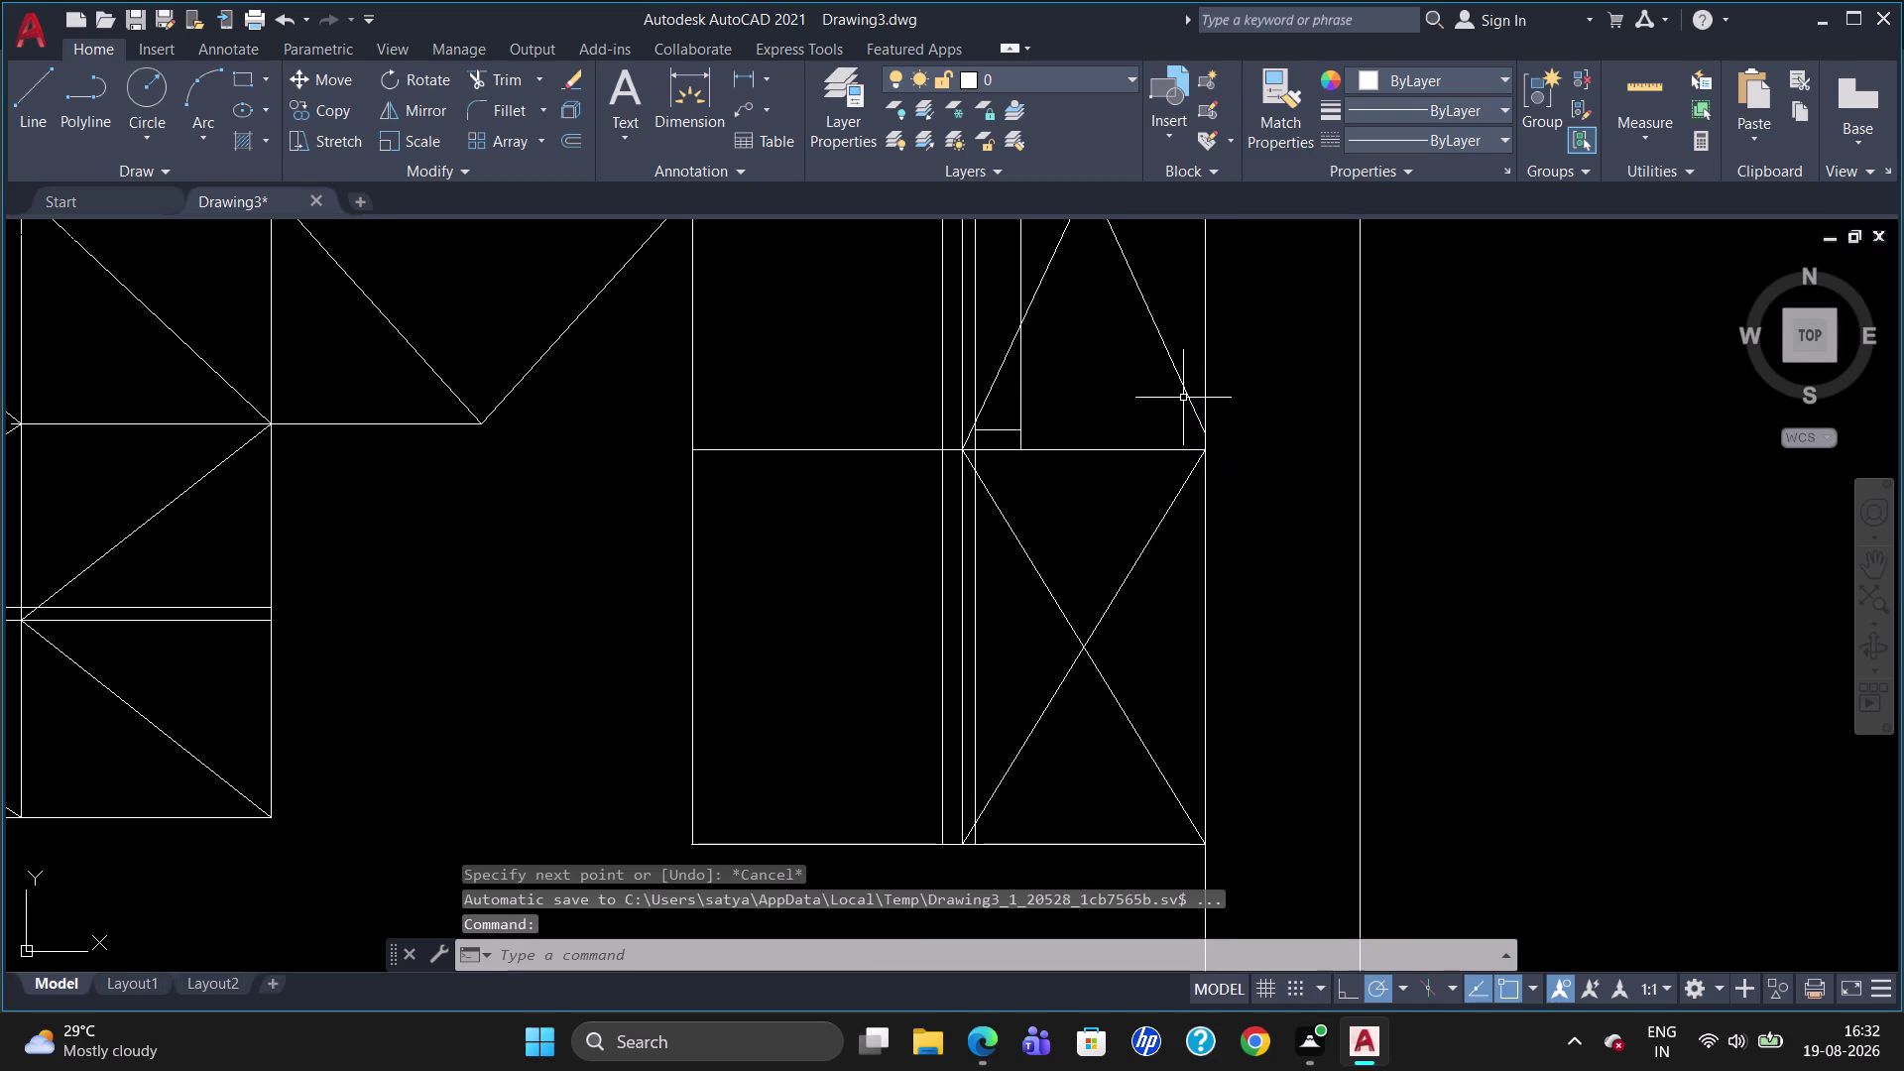
Erase the extra diagonal line above.
click(1184, 391)
key(Delete)
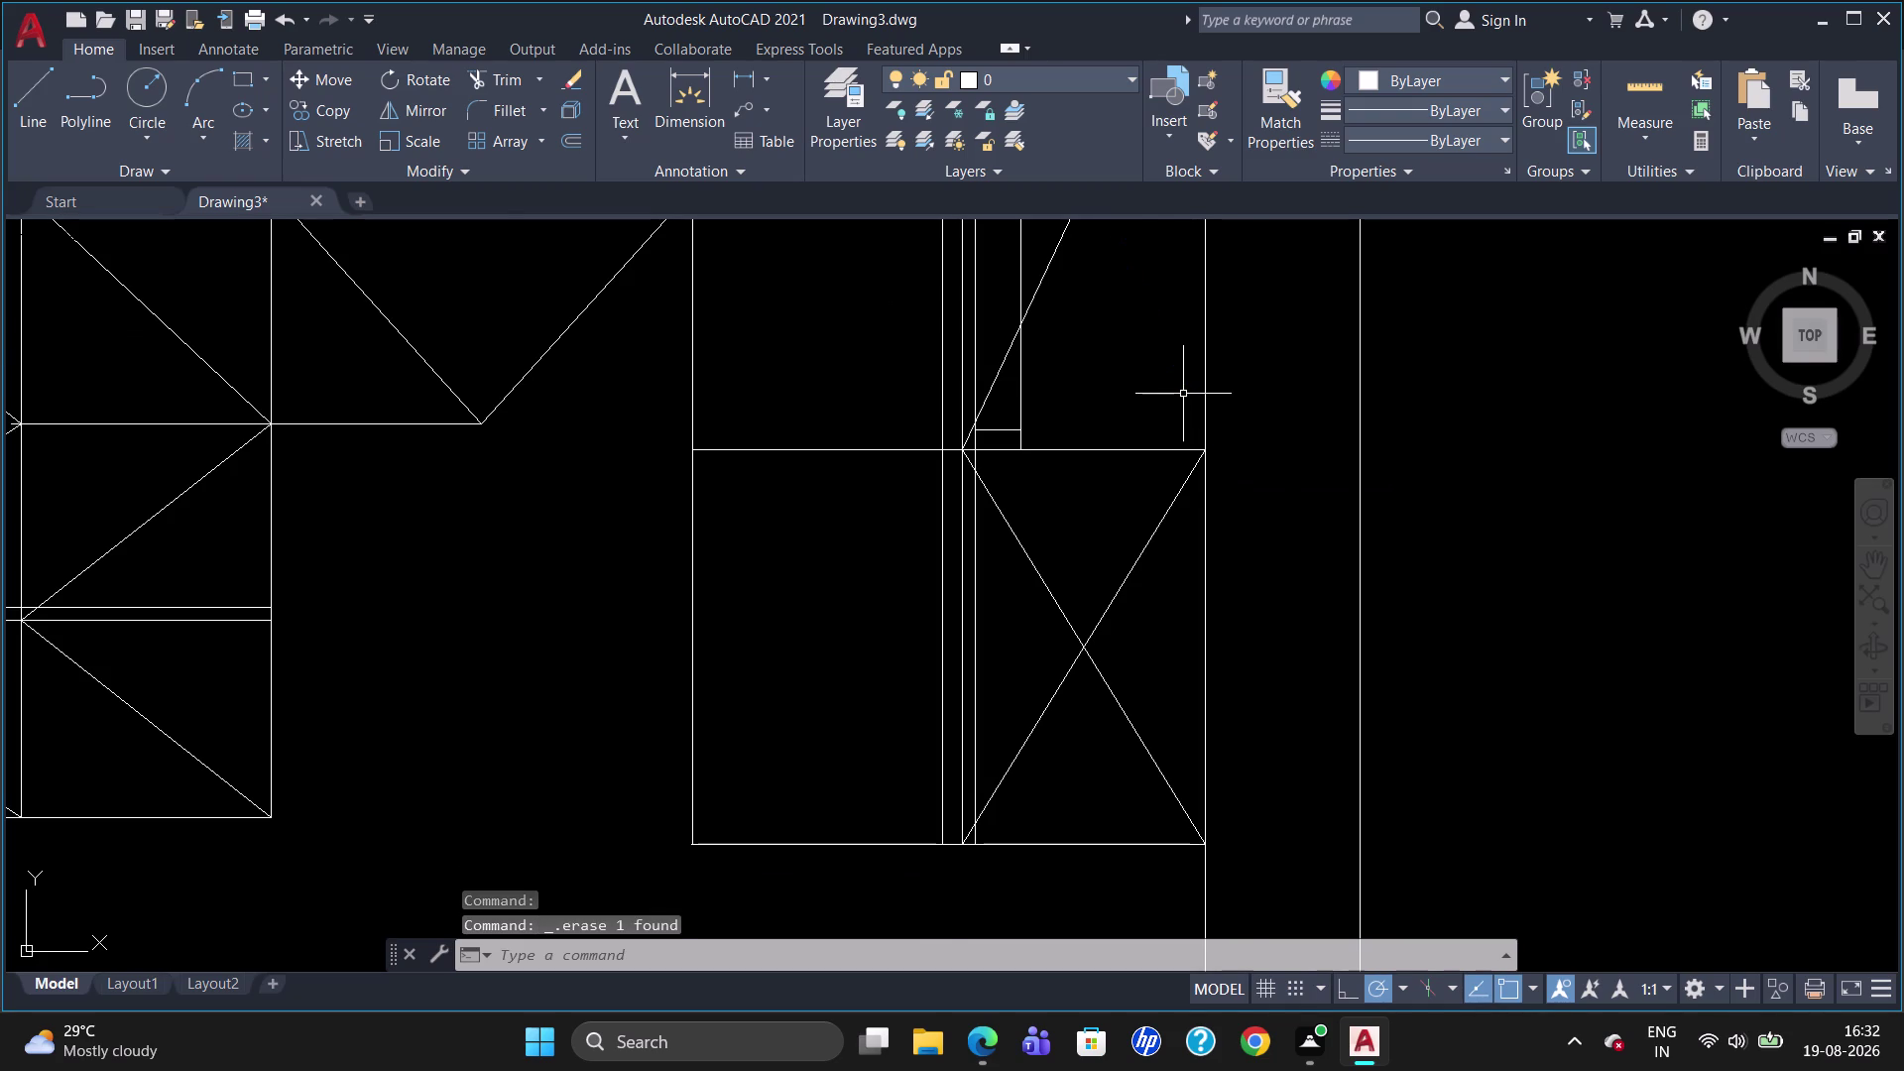
scroll(down, 3)
scroll(up, 3)
scroll(down, 3)
scroll(up, 3)
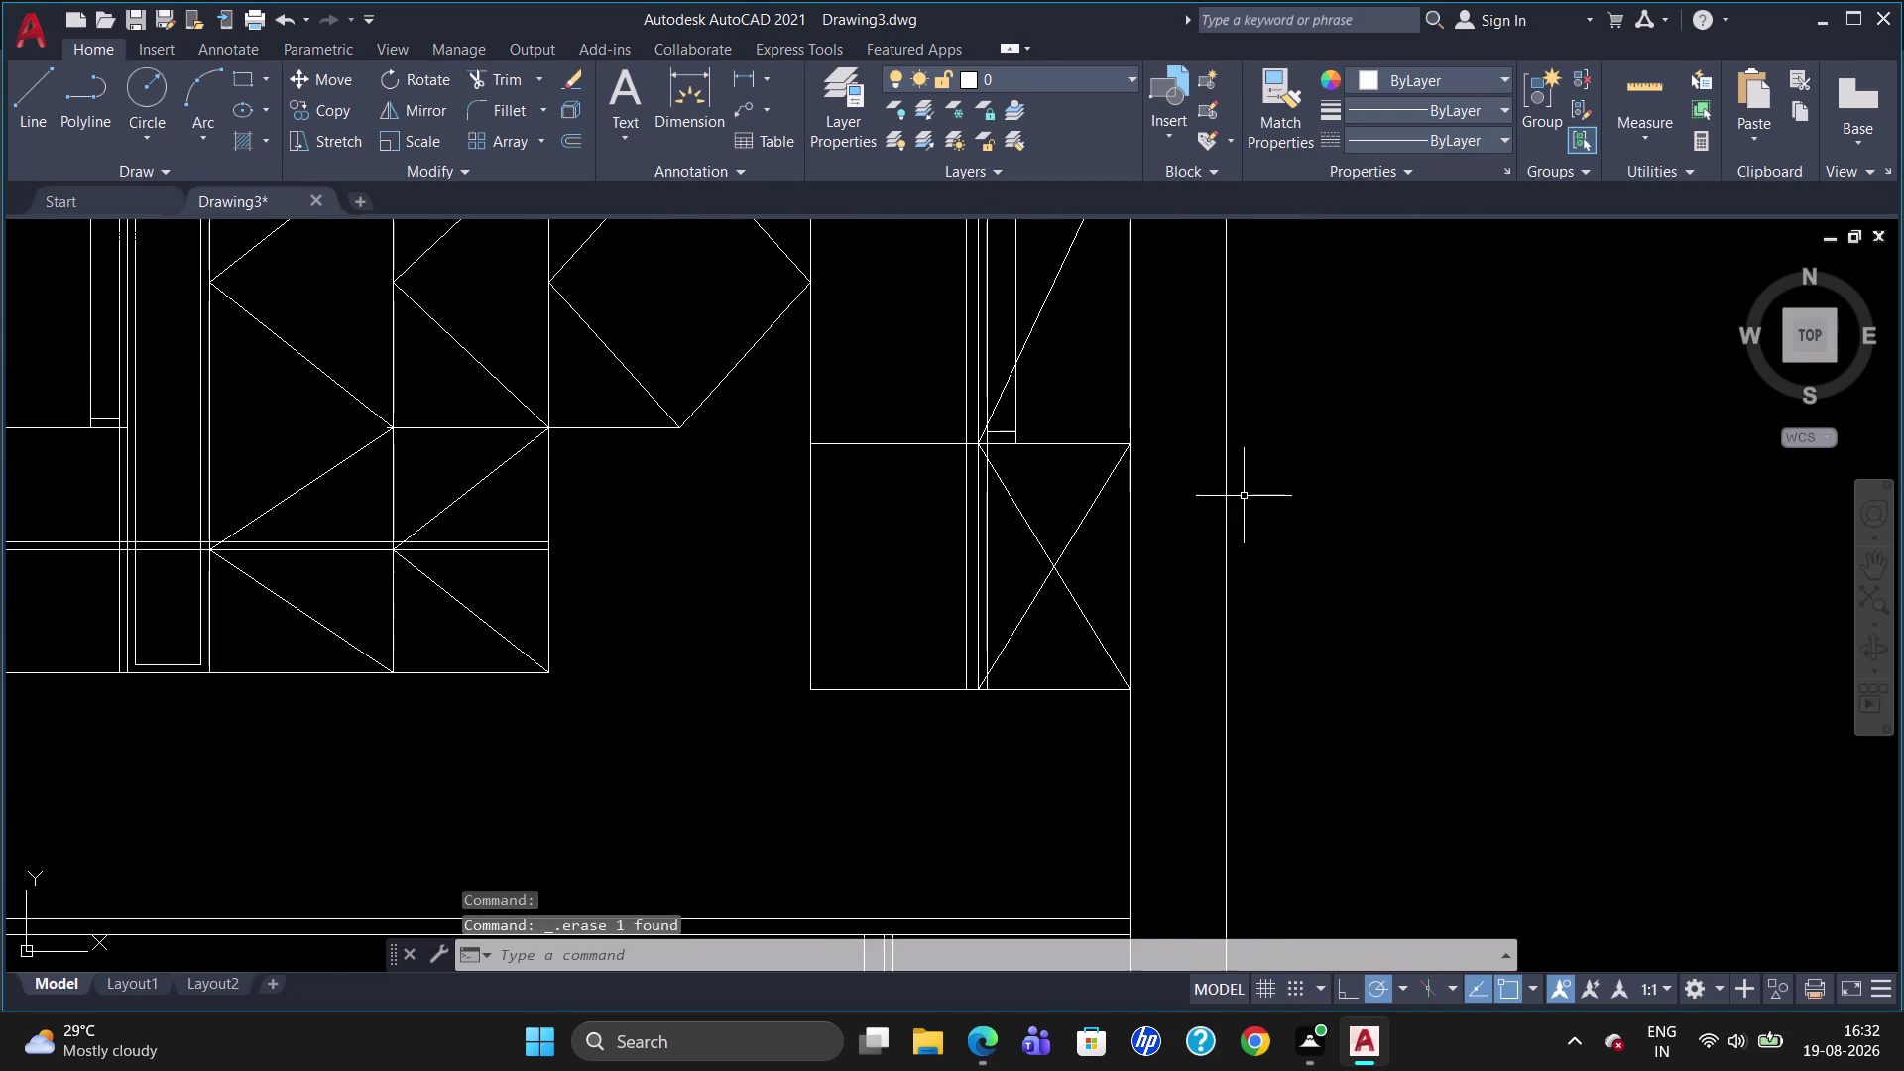
Draw a diagonal across the upper panel, ending at the cabinet's top edge.
key(l)
key(Return)
scroll(down, 3)
scroll(up, 3)
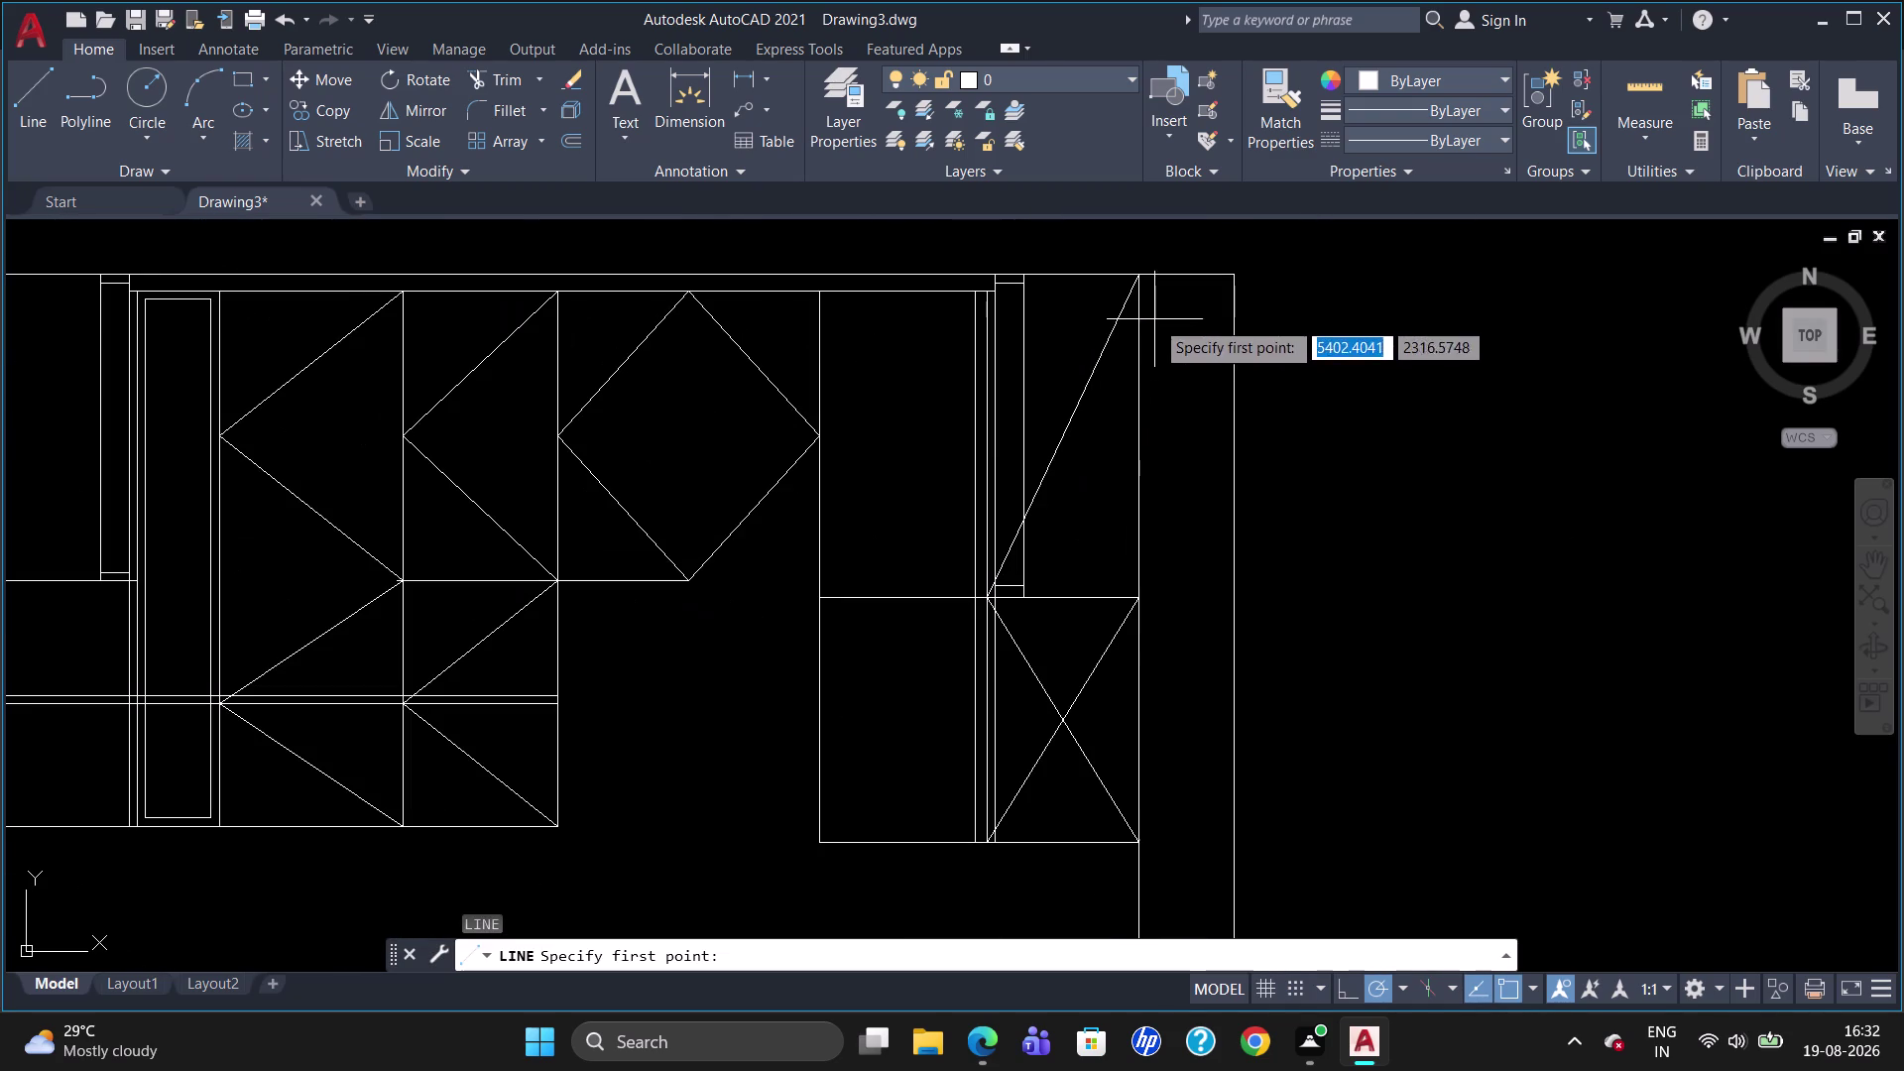
click(1138, 601)
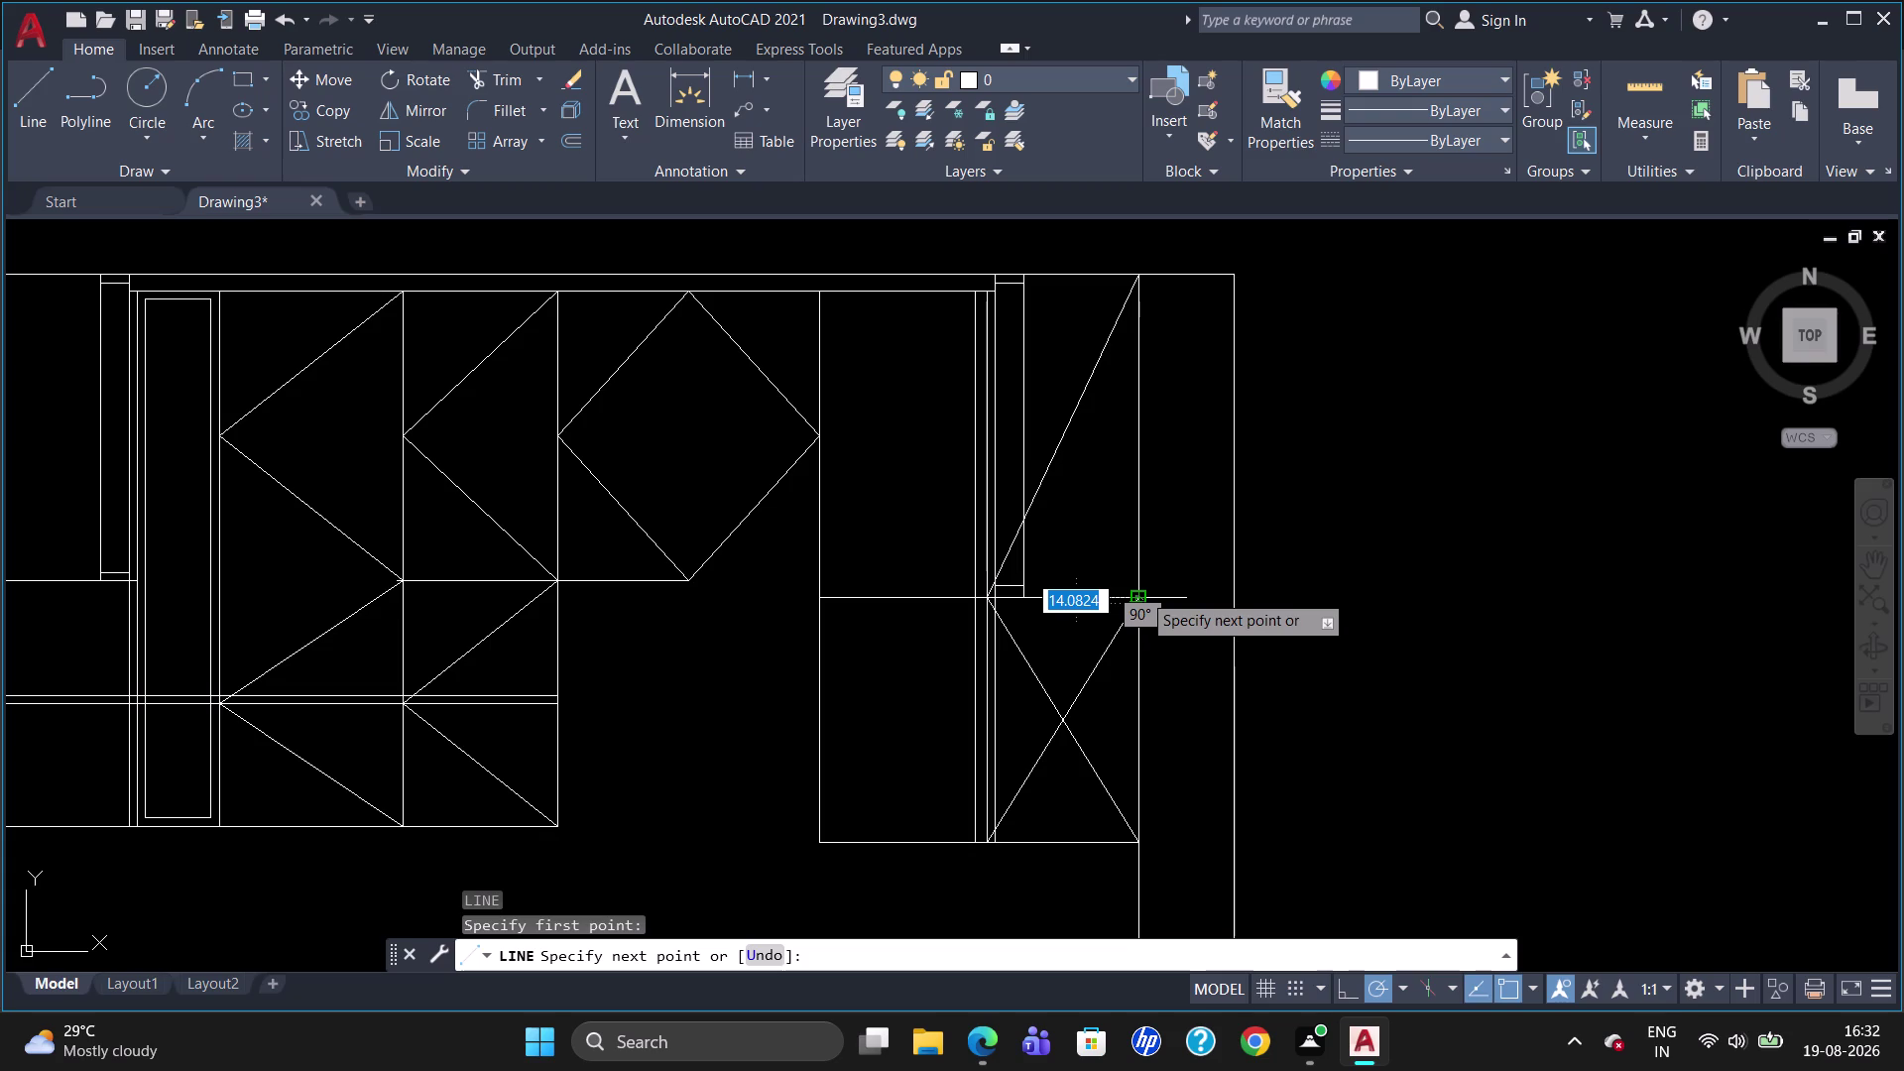
key(l)
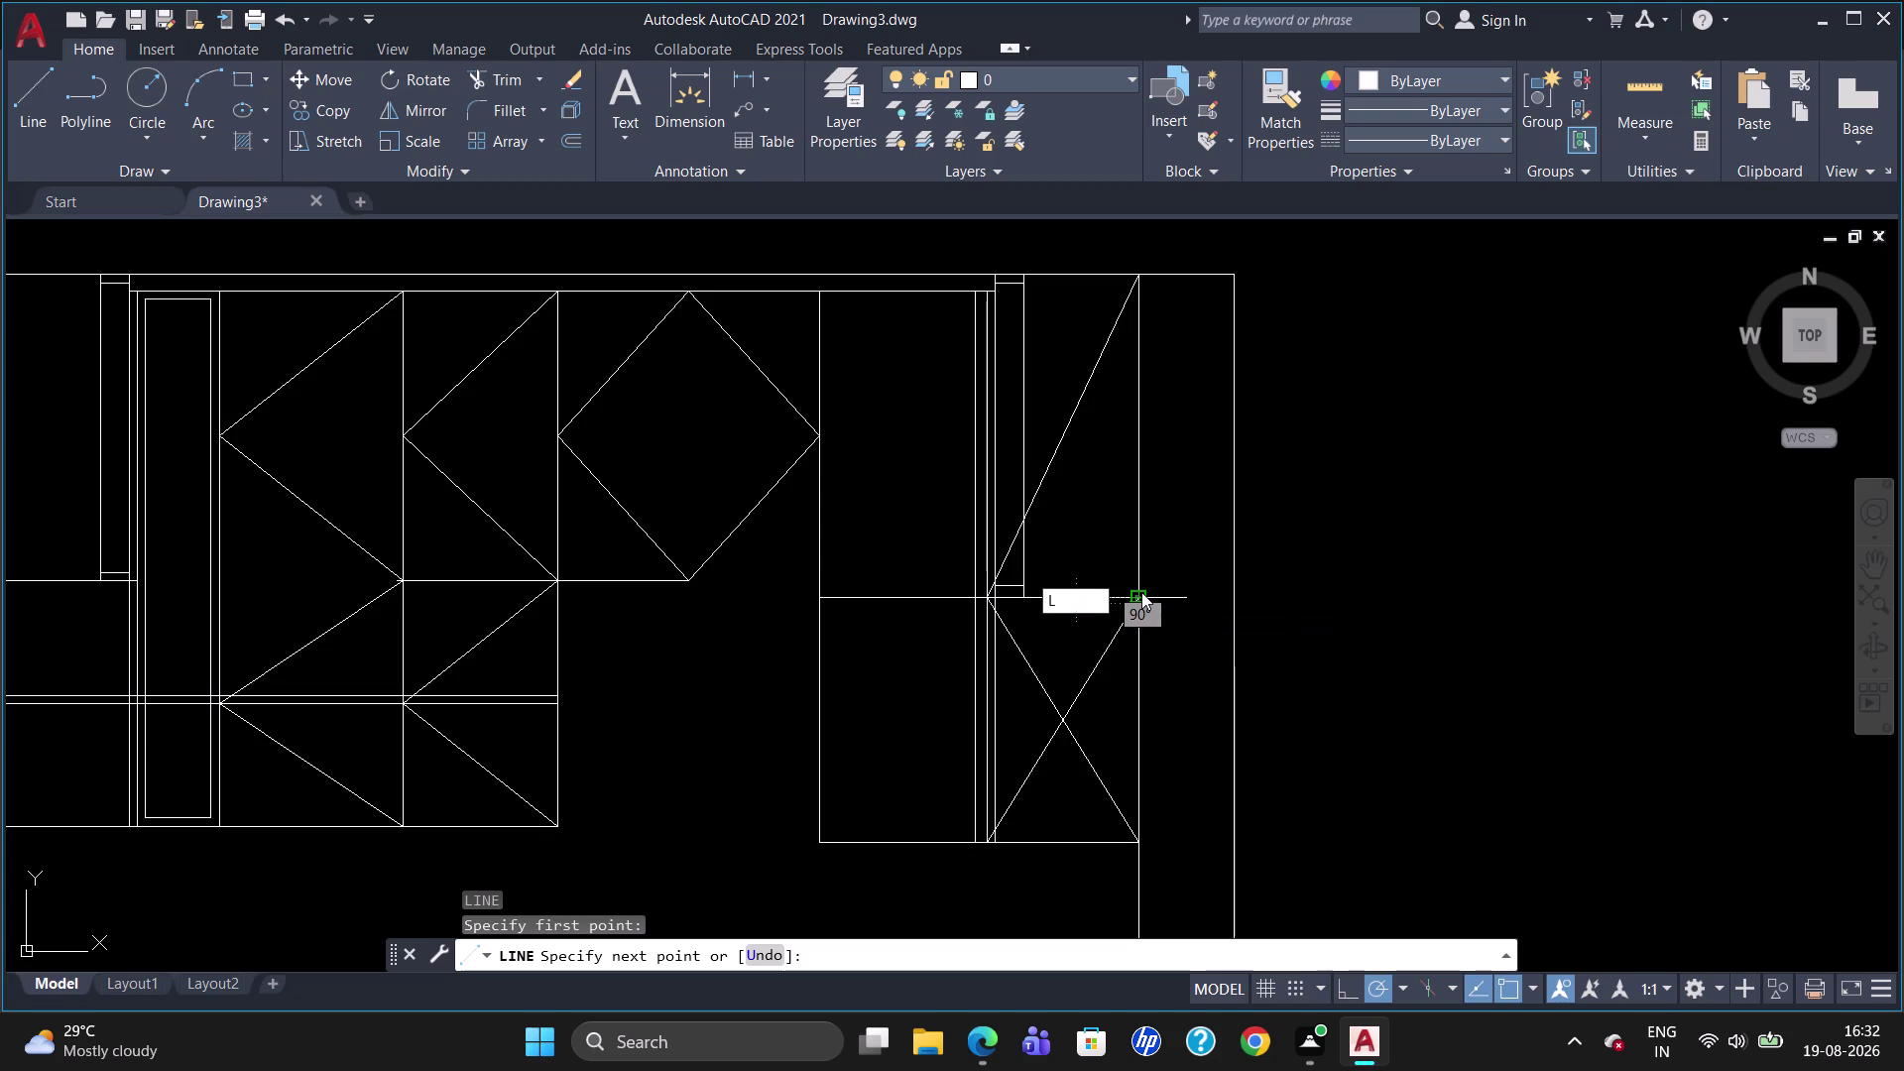
key(Escape)
key(Escape)
key(l)
key(Return)
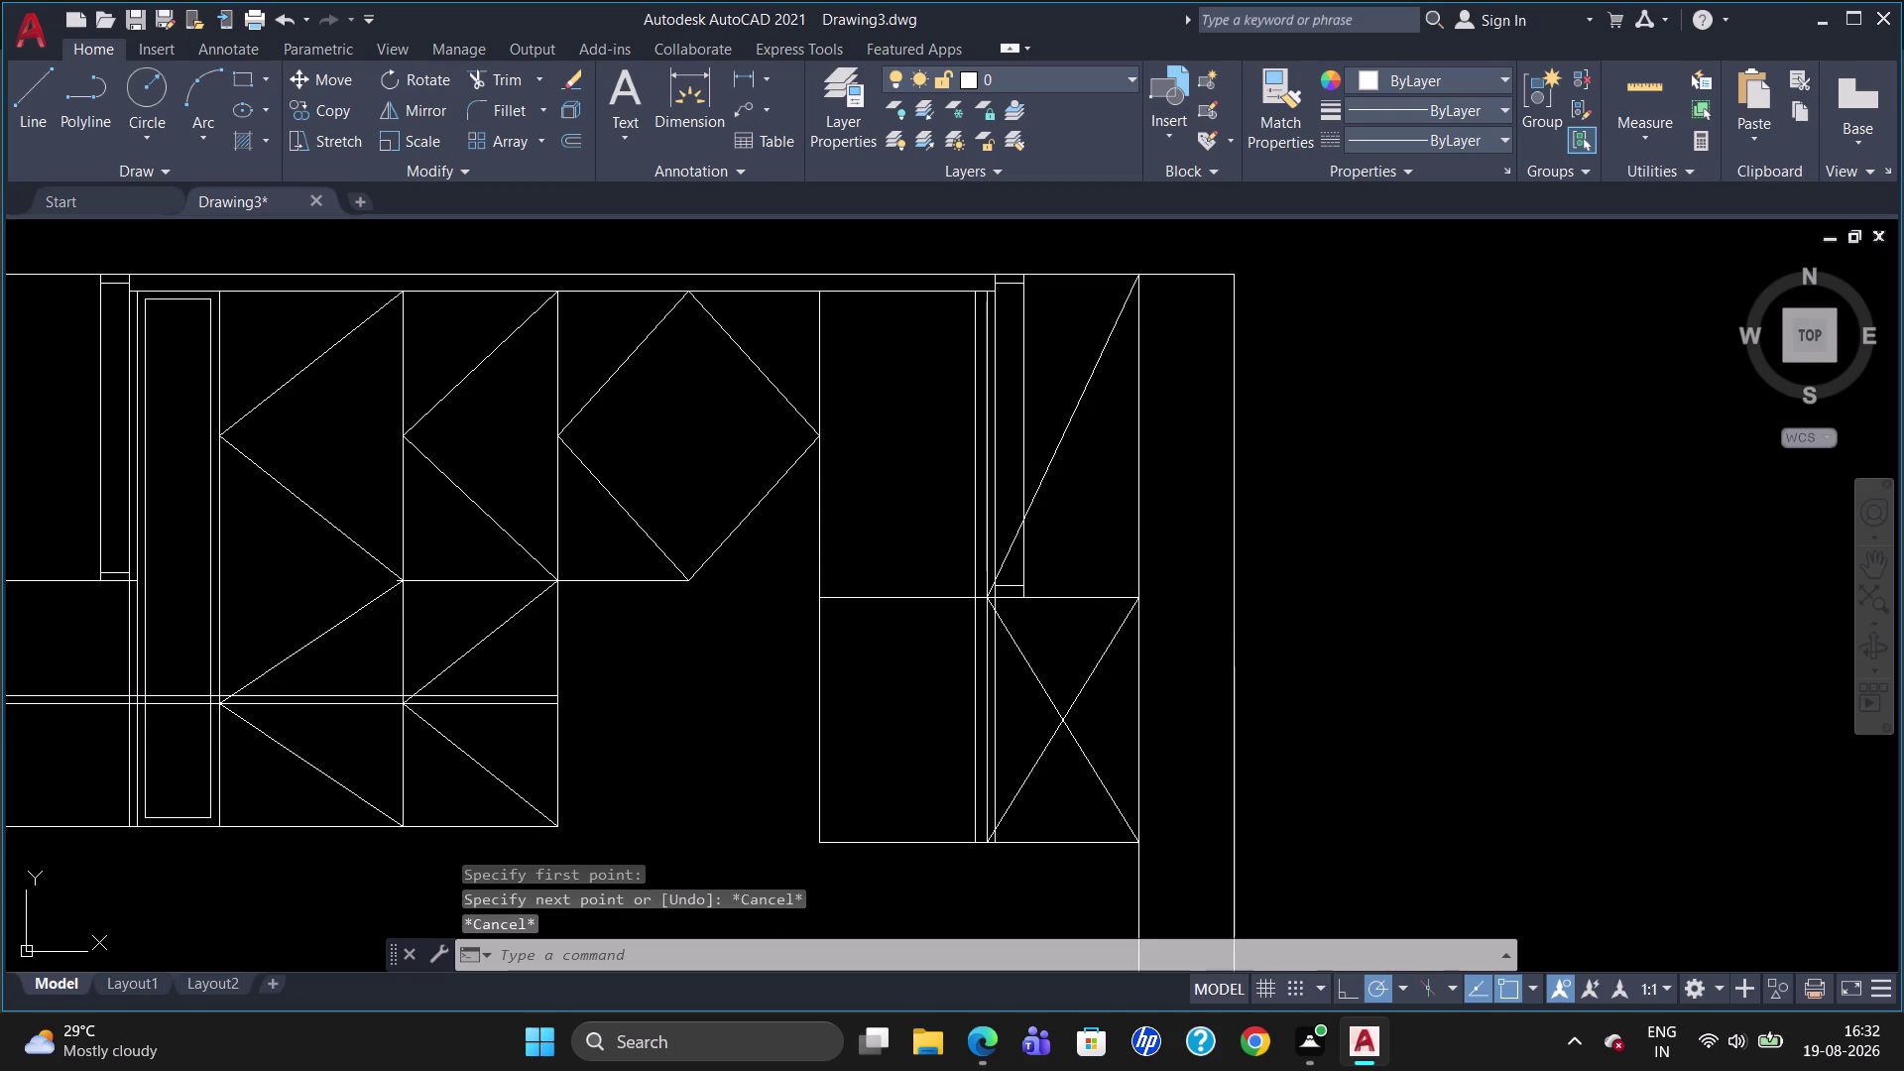
click(1139, 591)
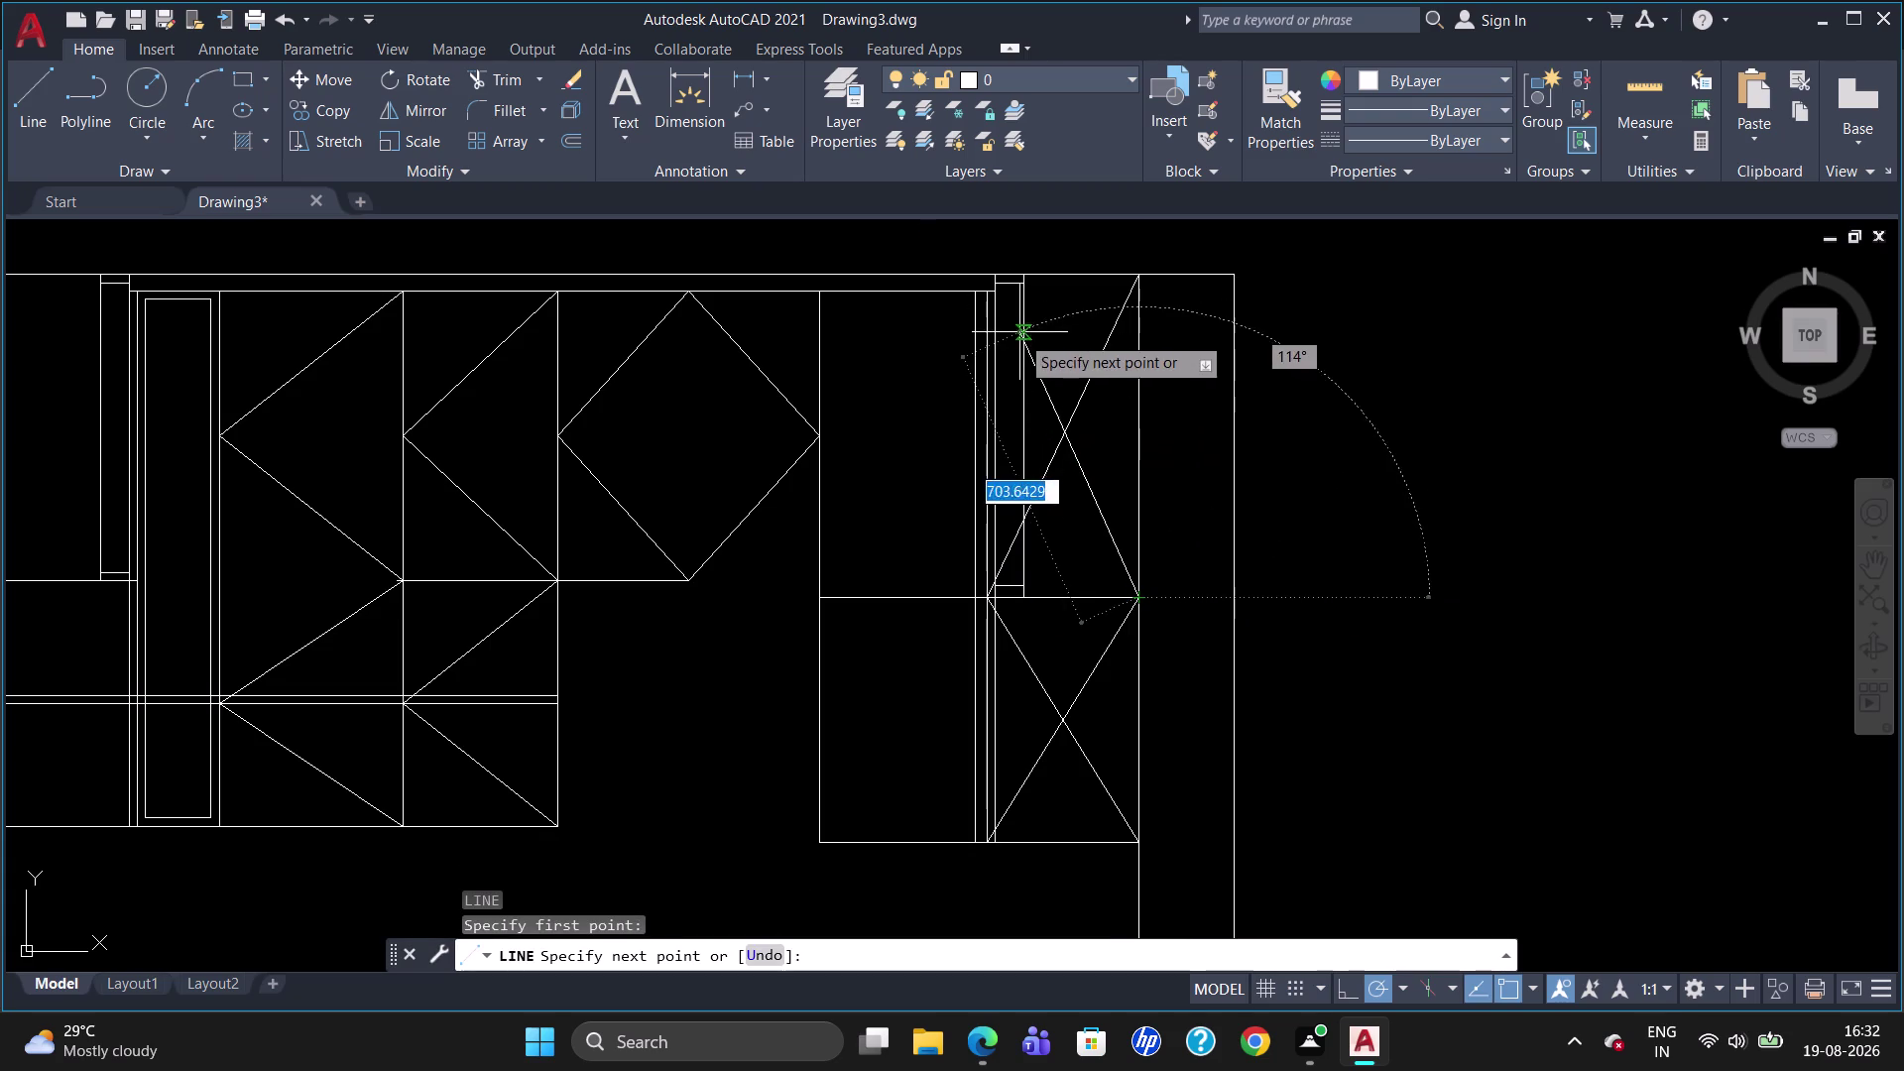
click(1000, 273)
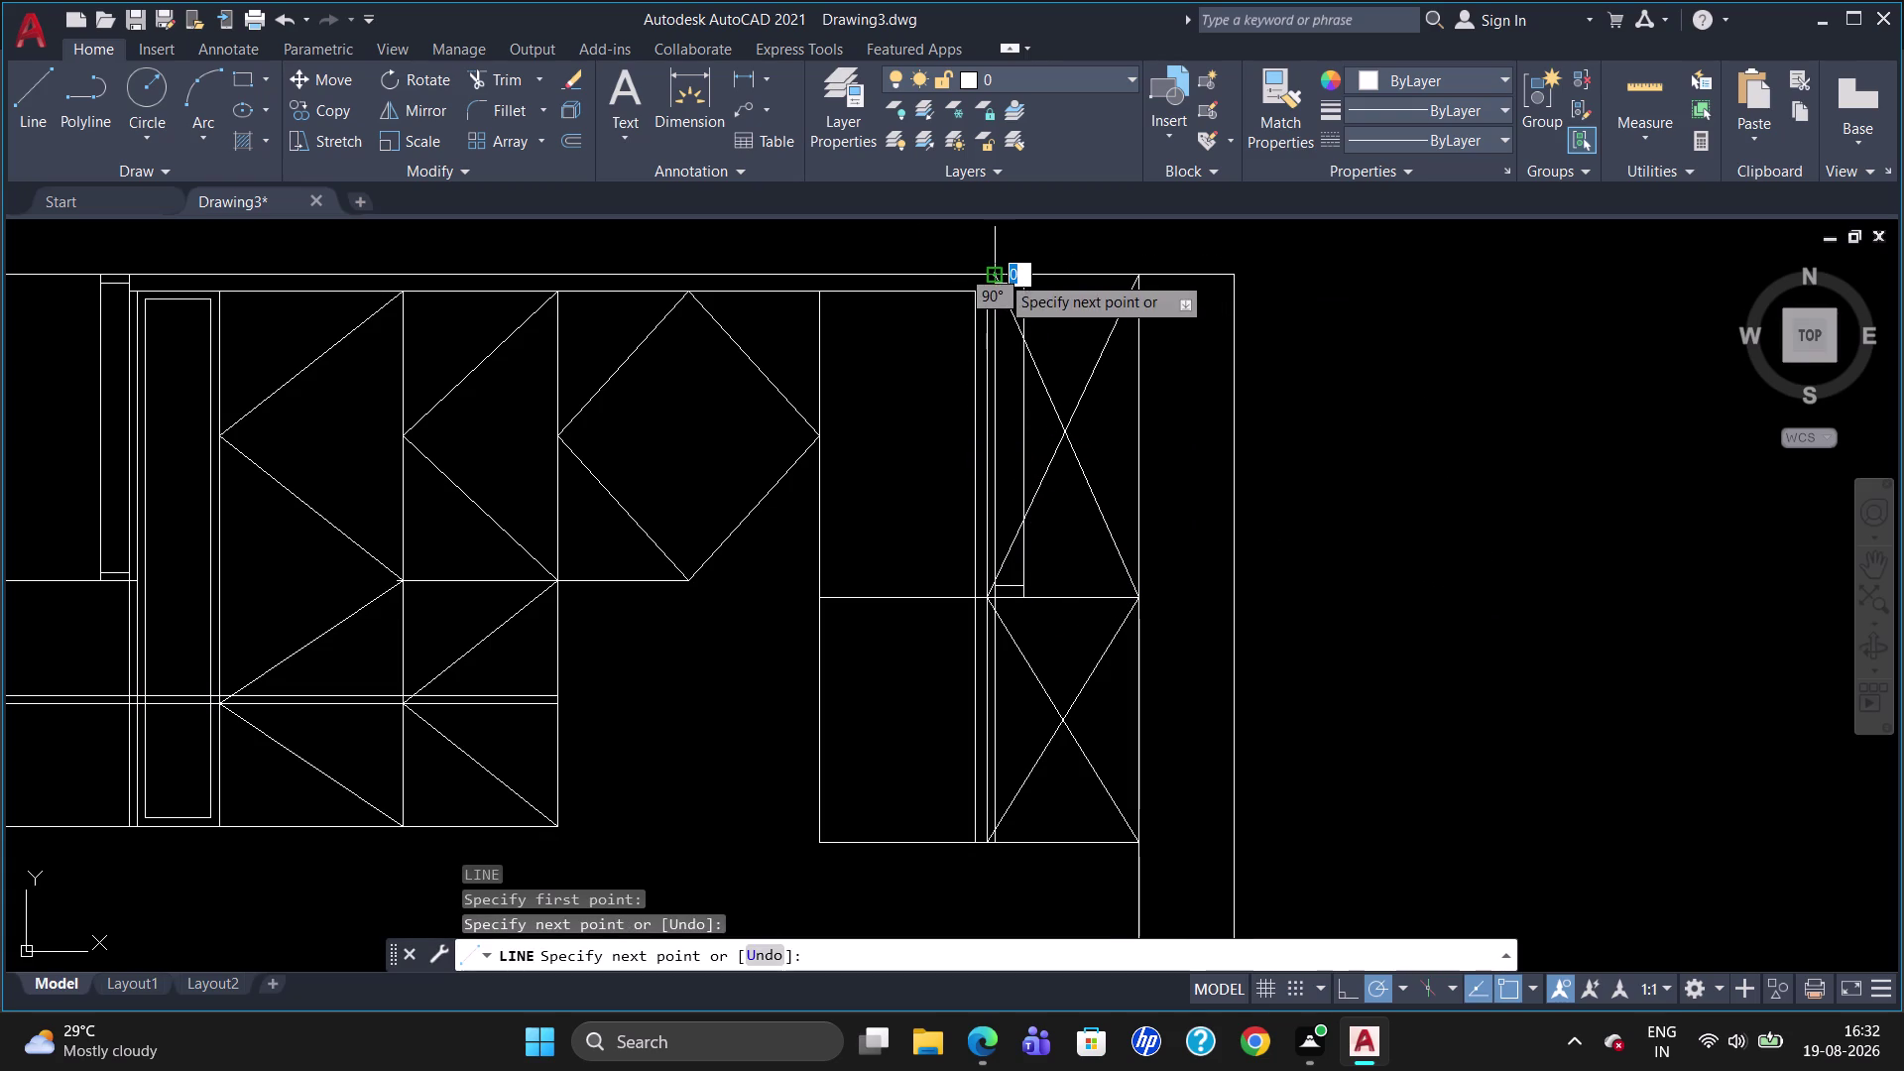
key(Escape)
scroll(down, 3)
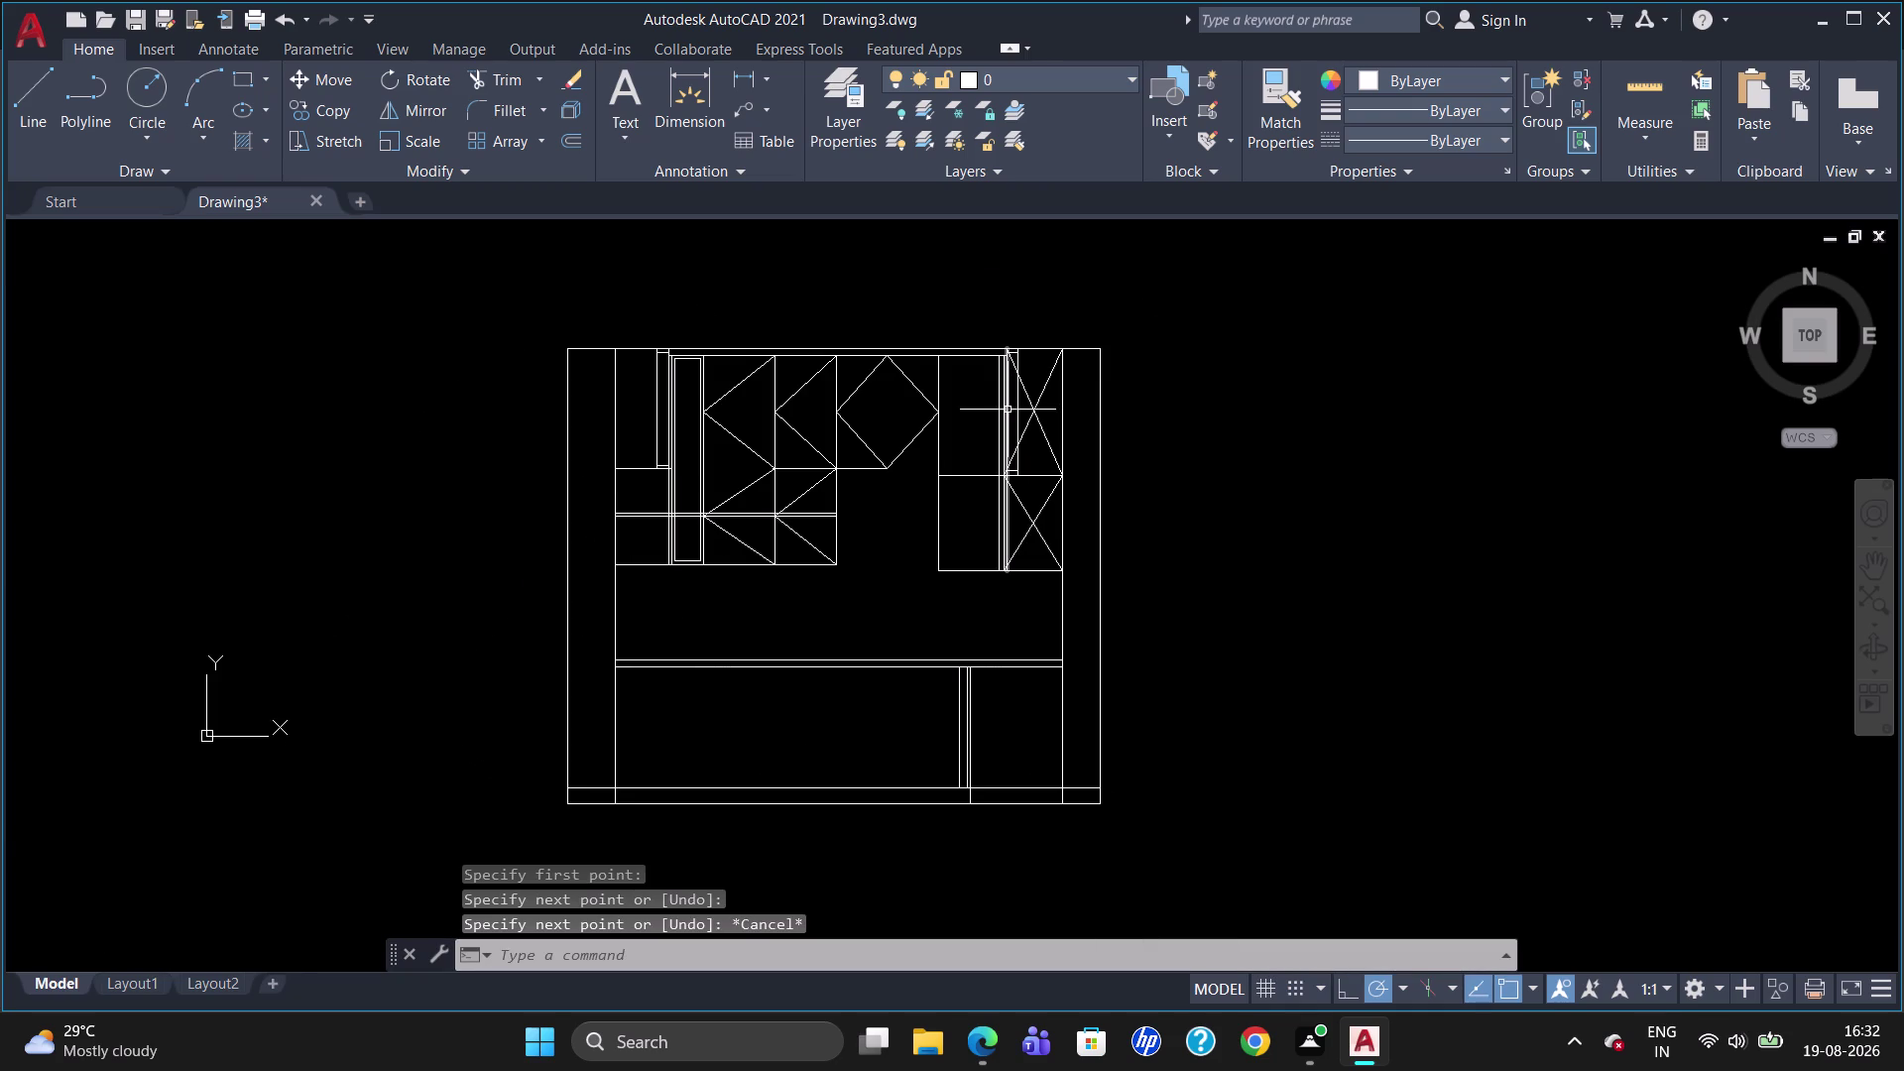
scroll(up, 3)
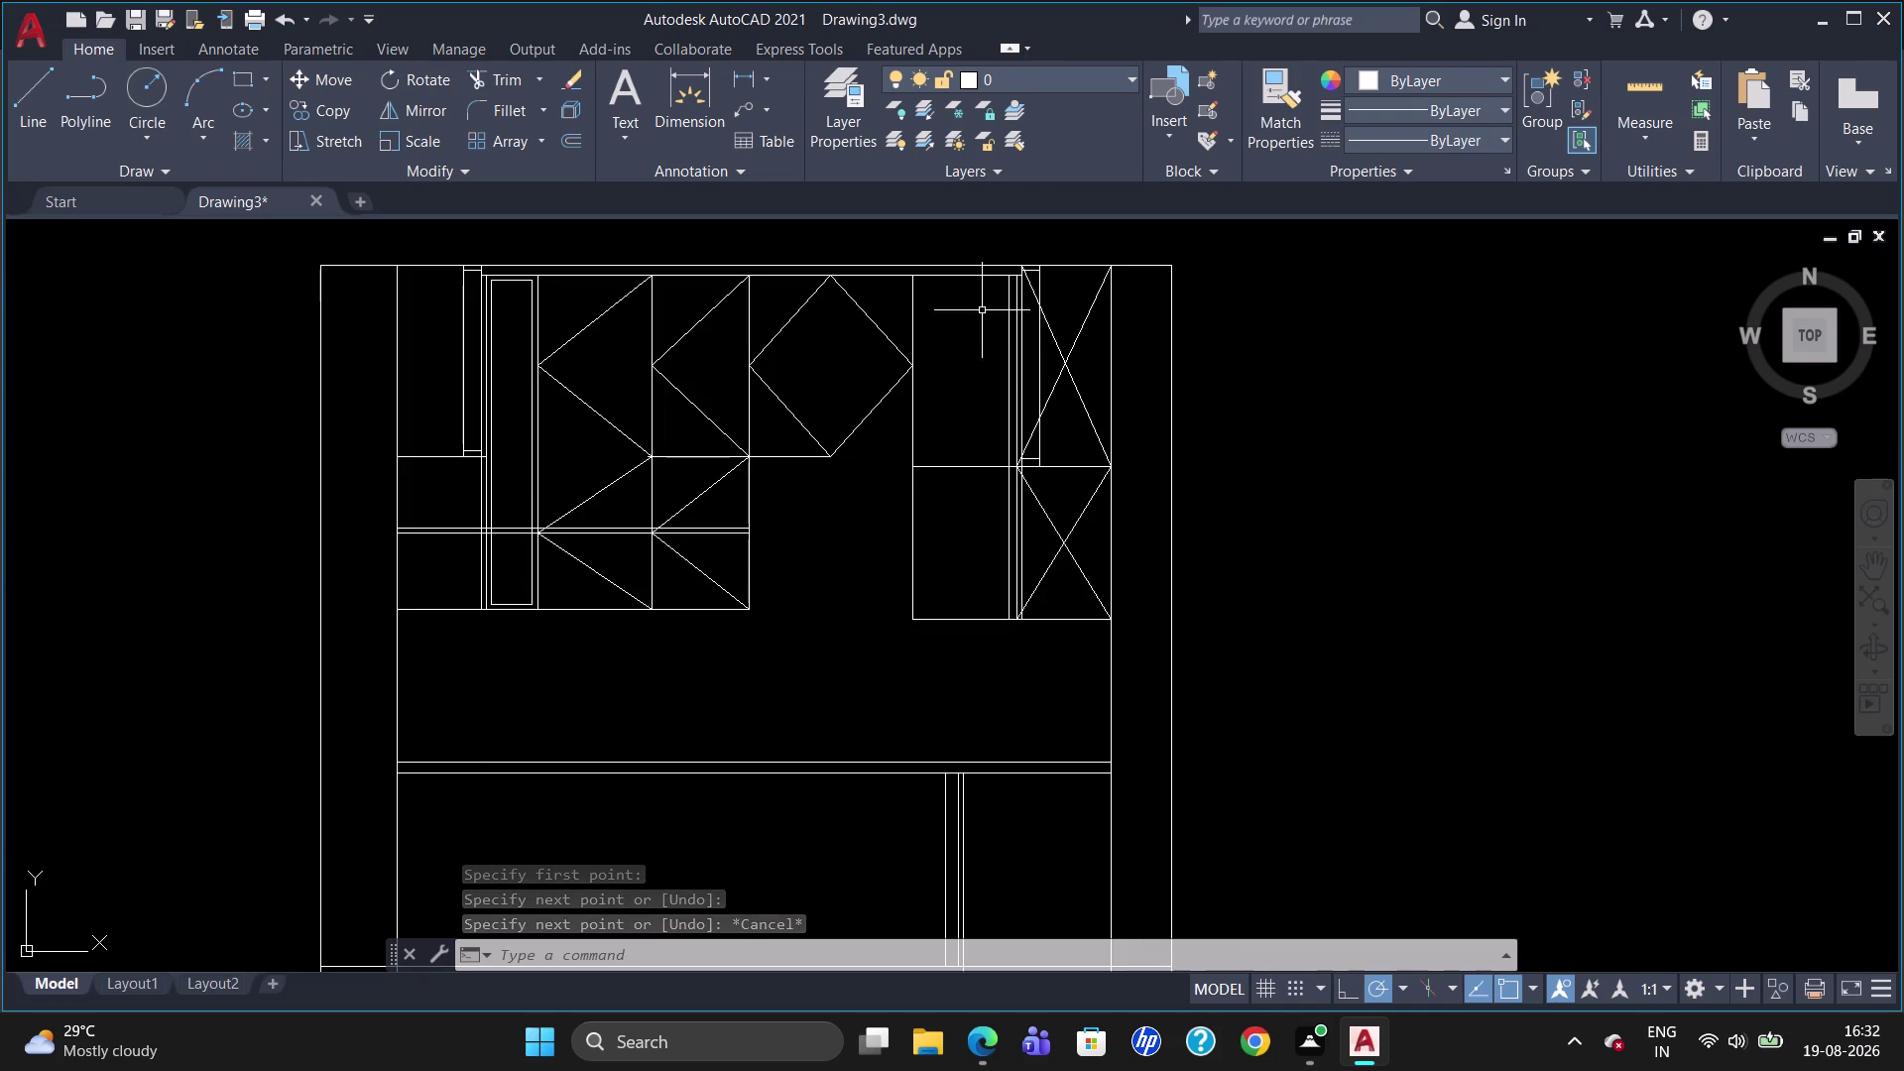
key(l)
key(Return)
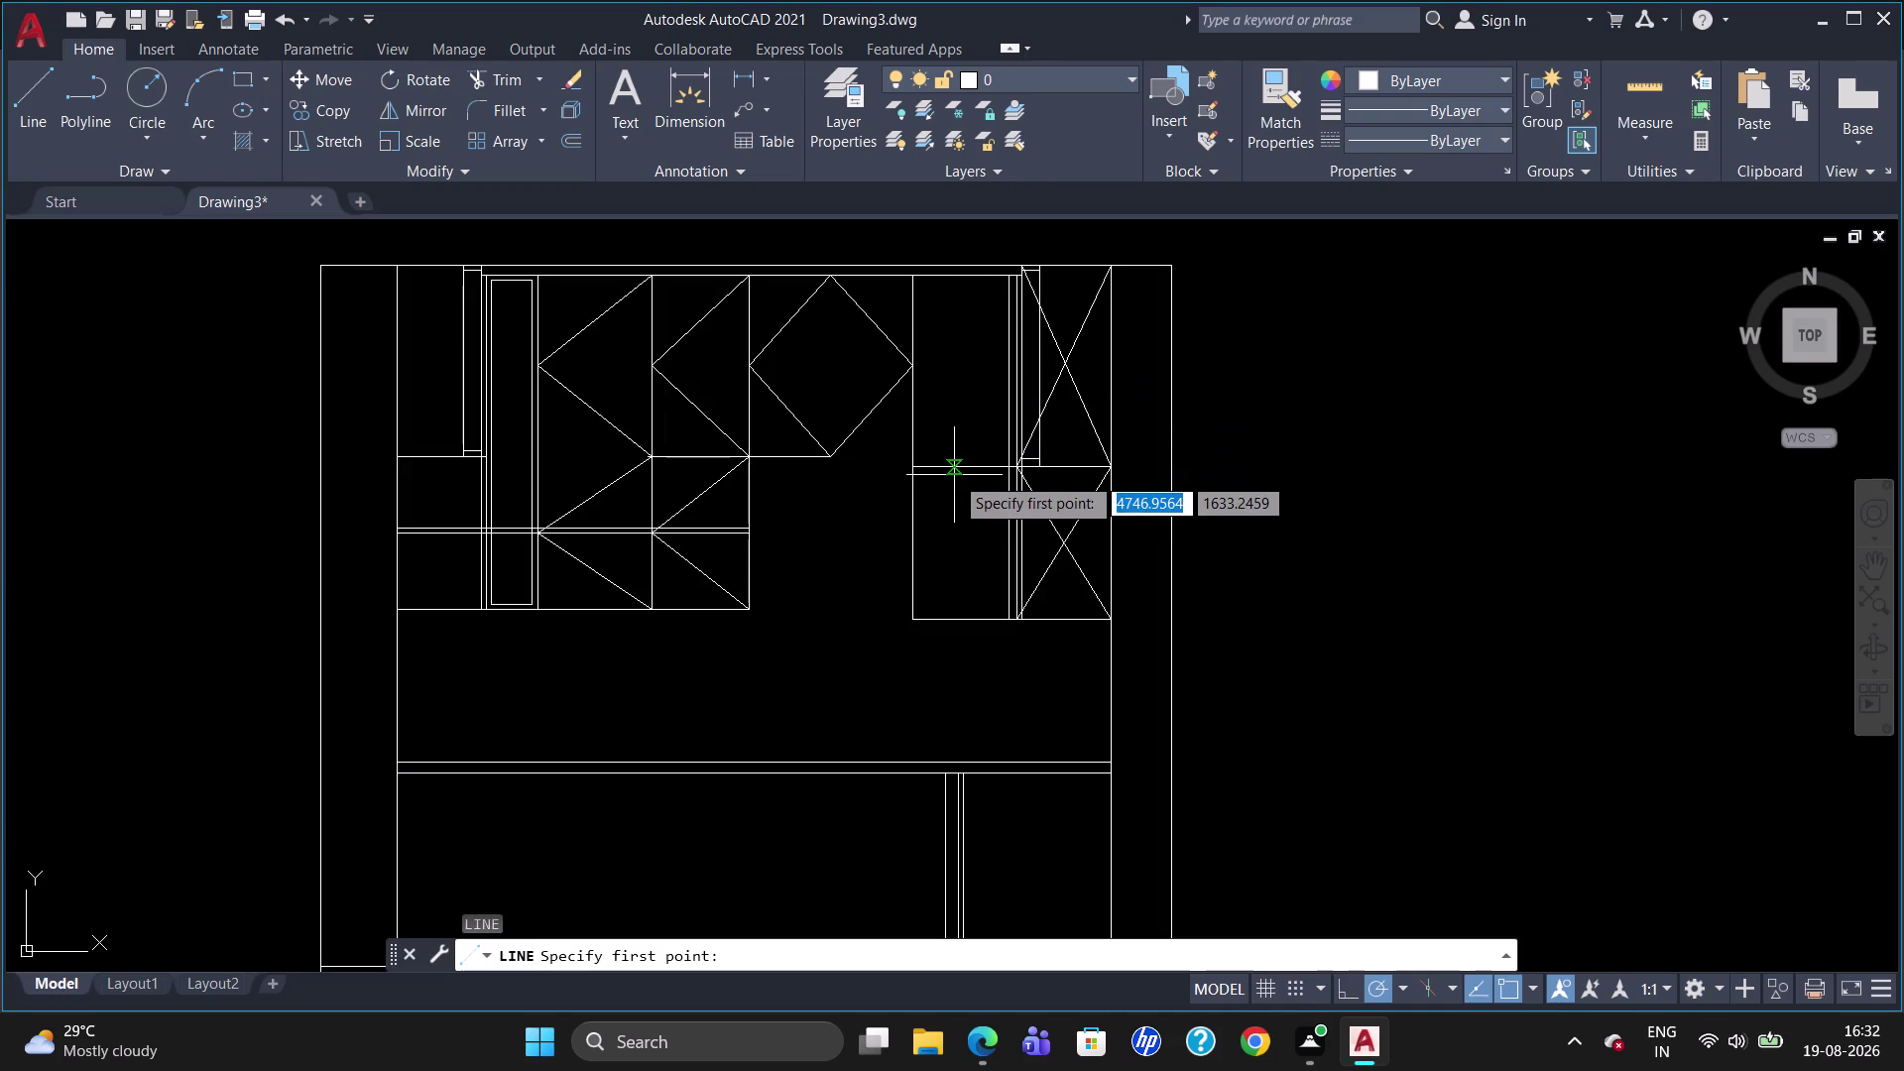
click(914, 621)
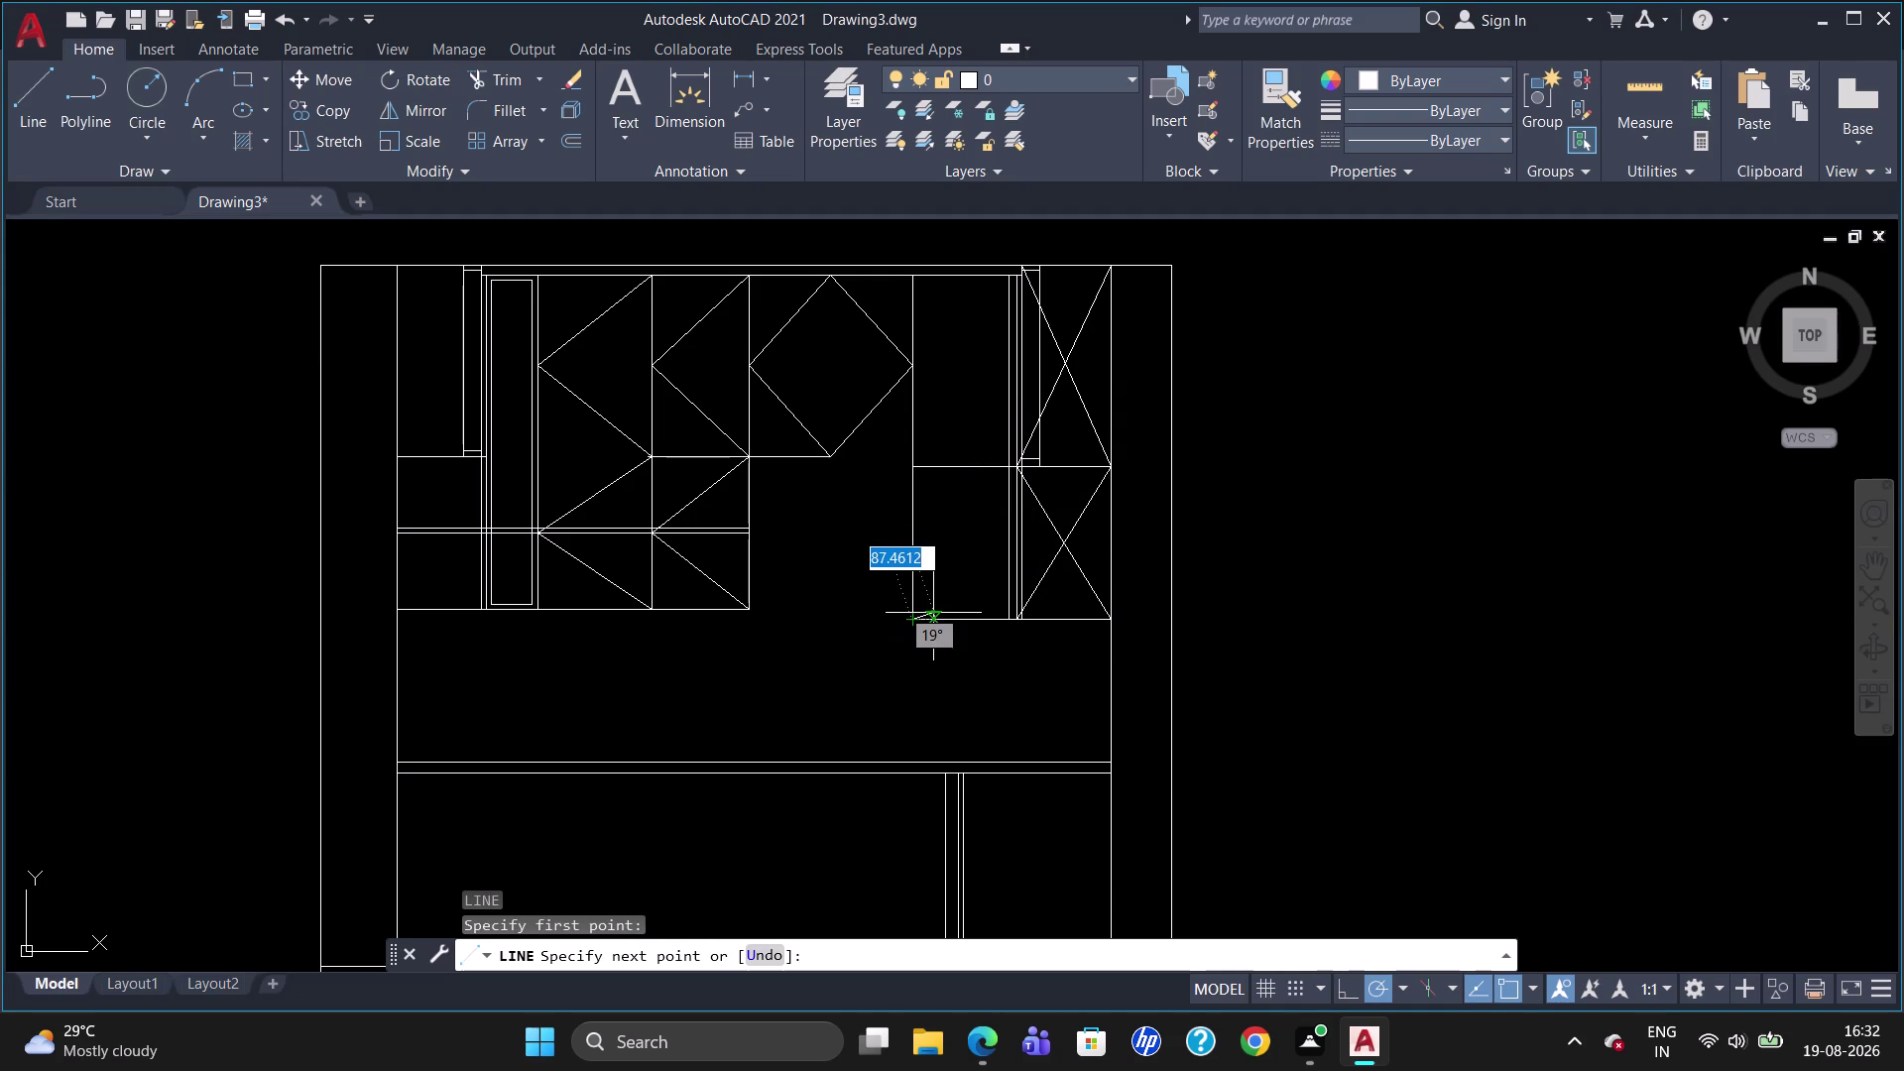
key(m)
text(2P)
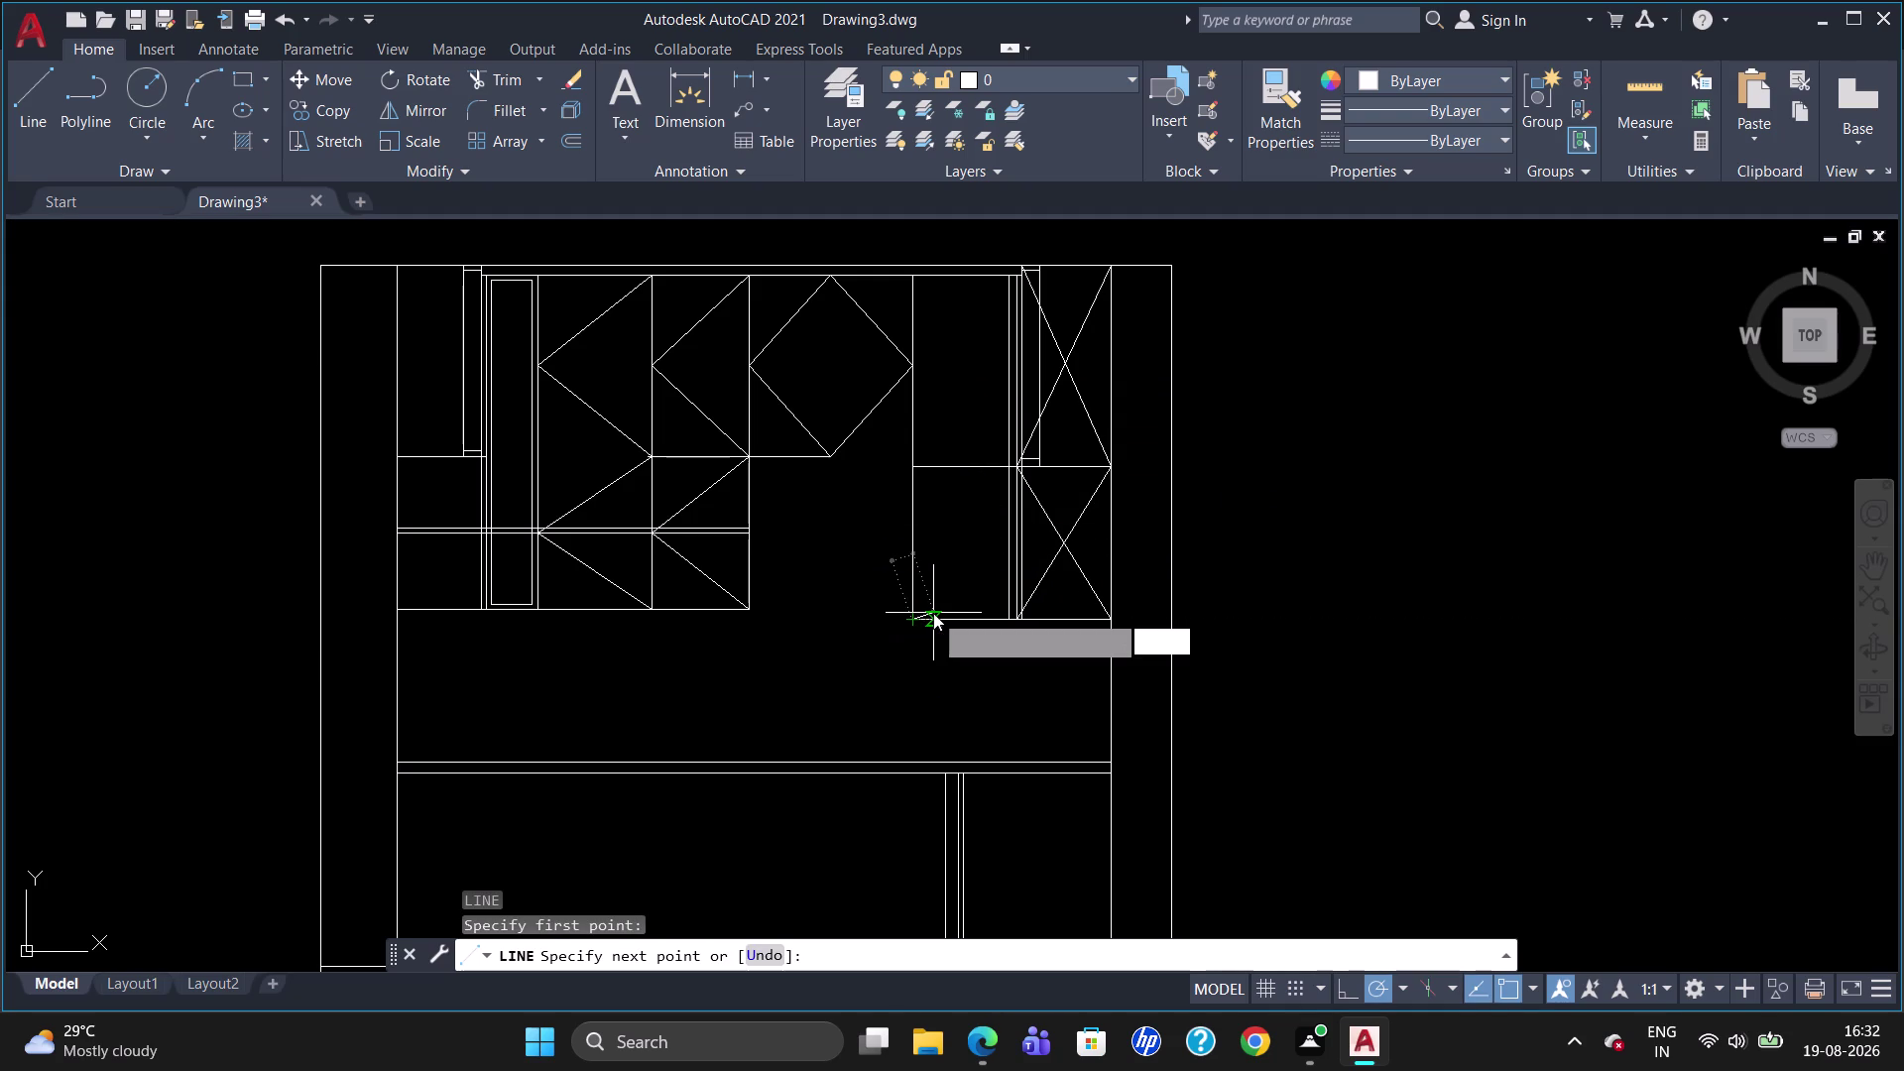
key(Return)
click(1012, 613)
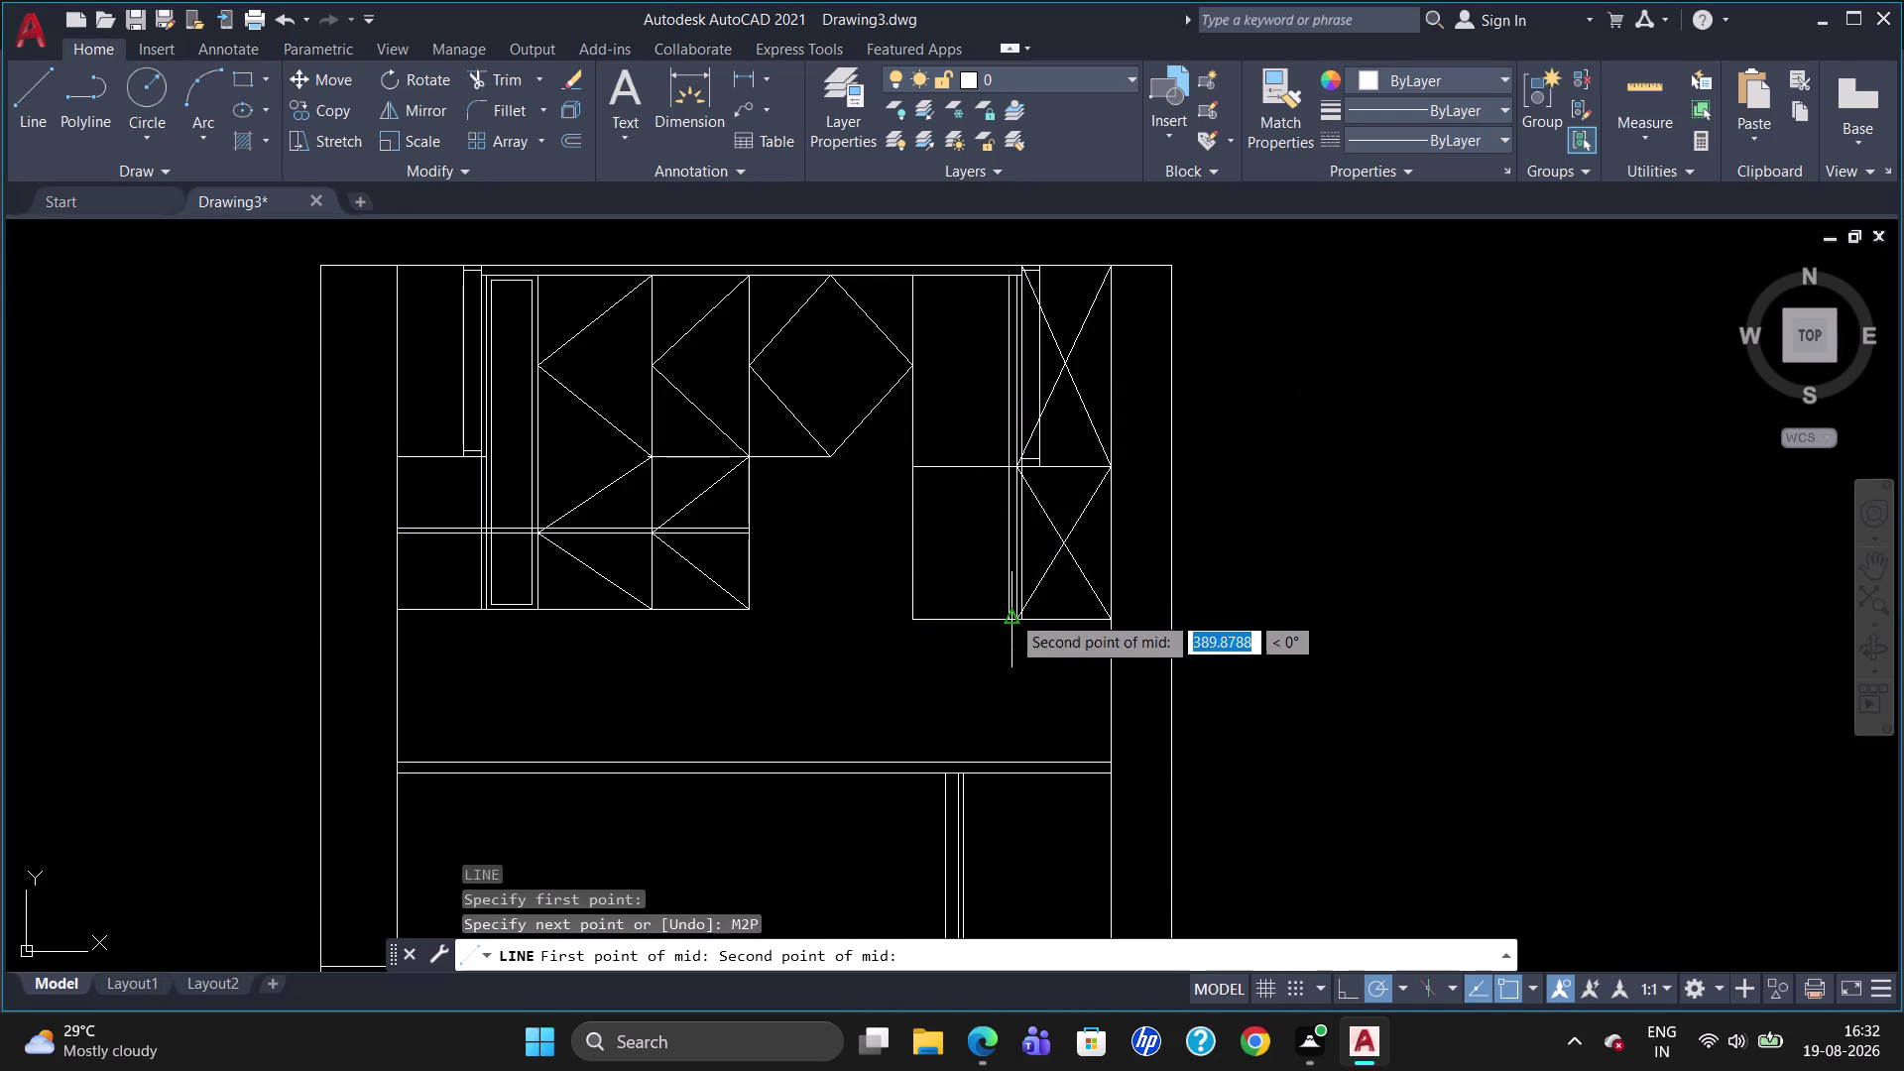
click(1016, 464)
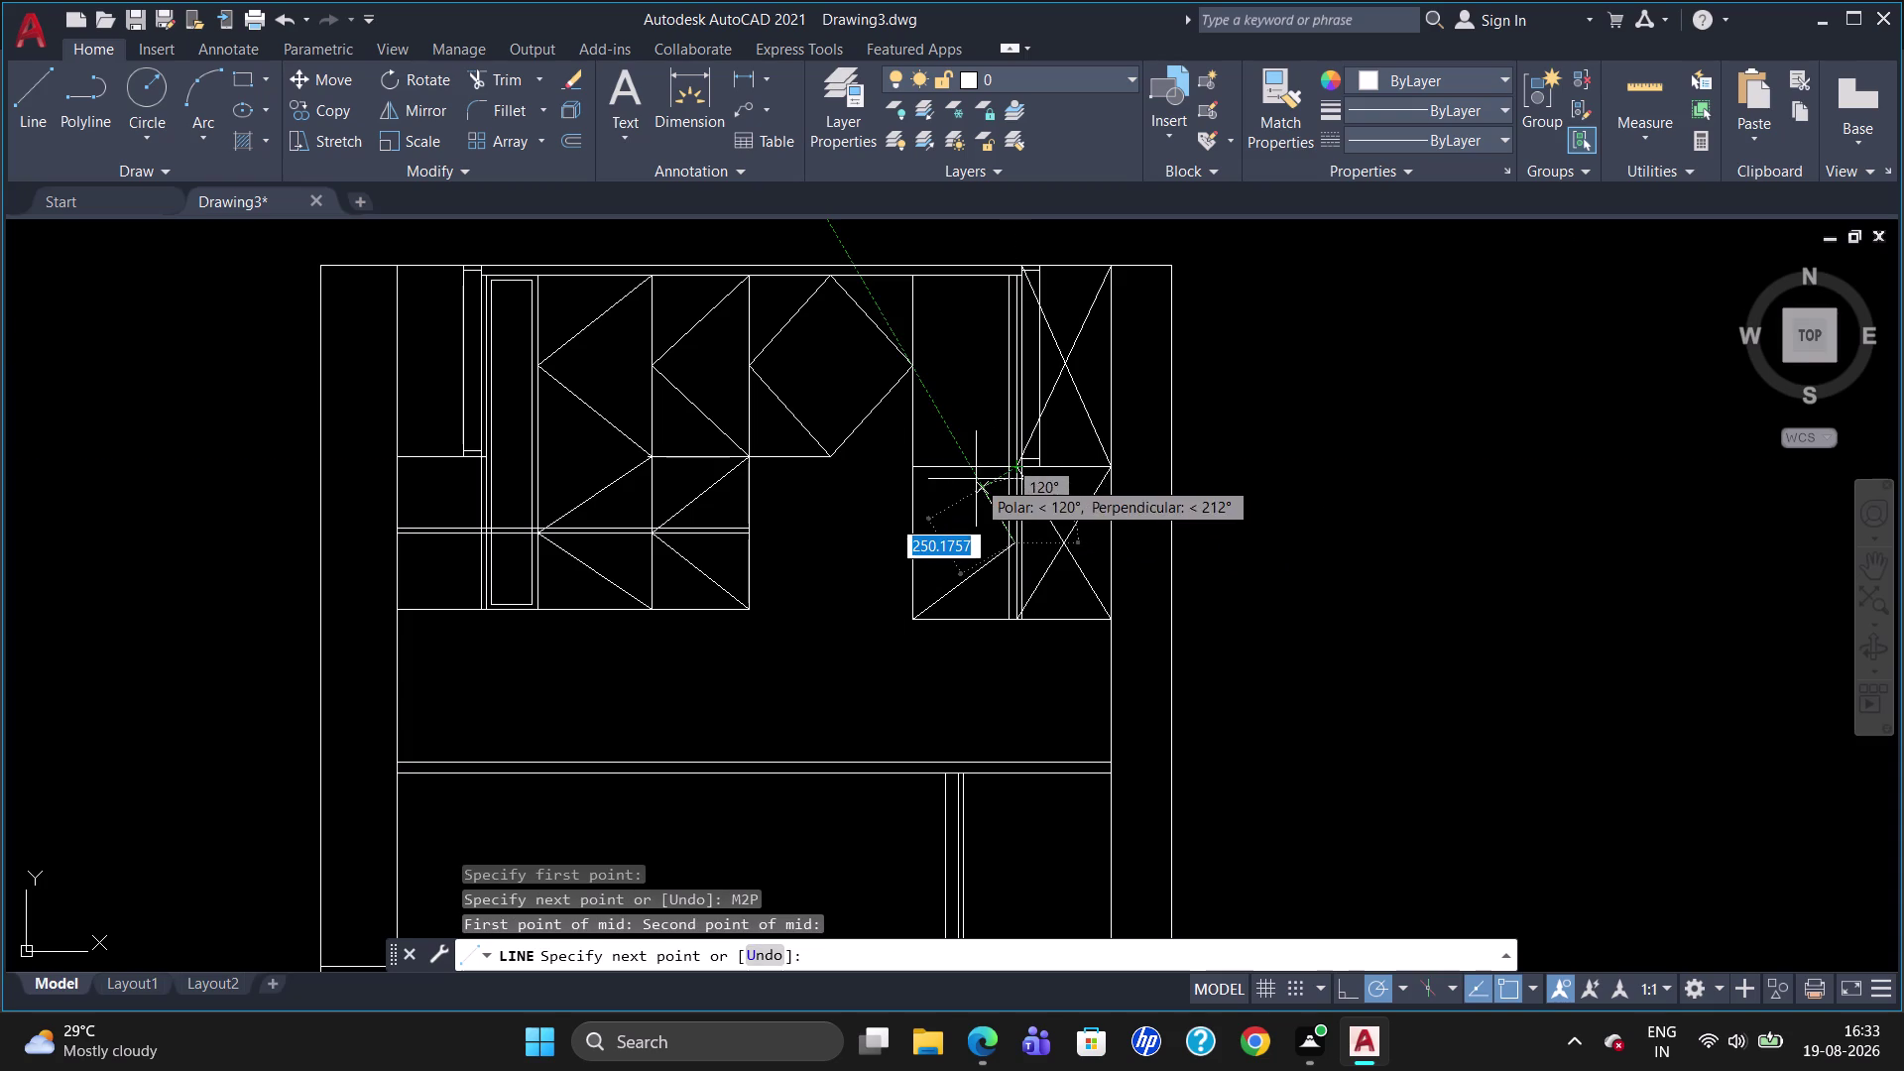
click(915, 468)
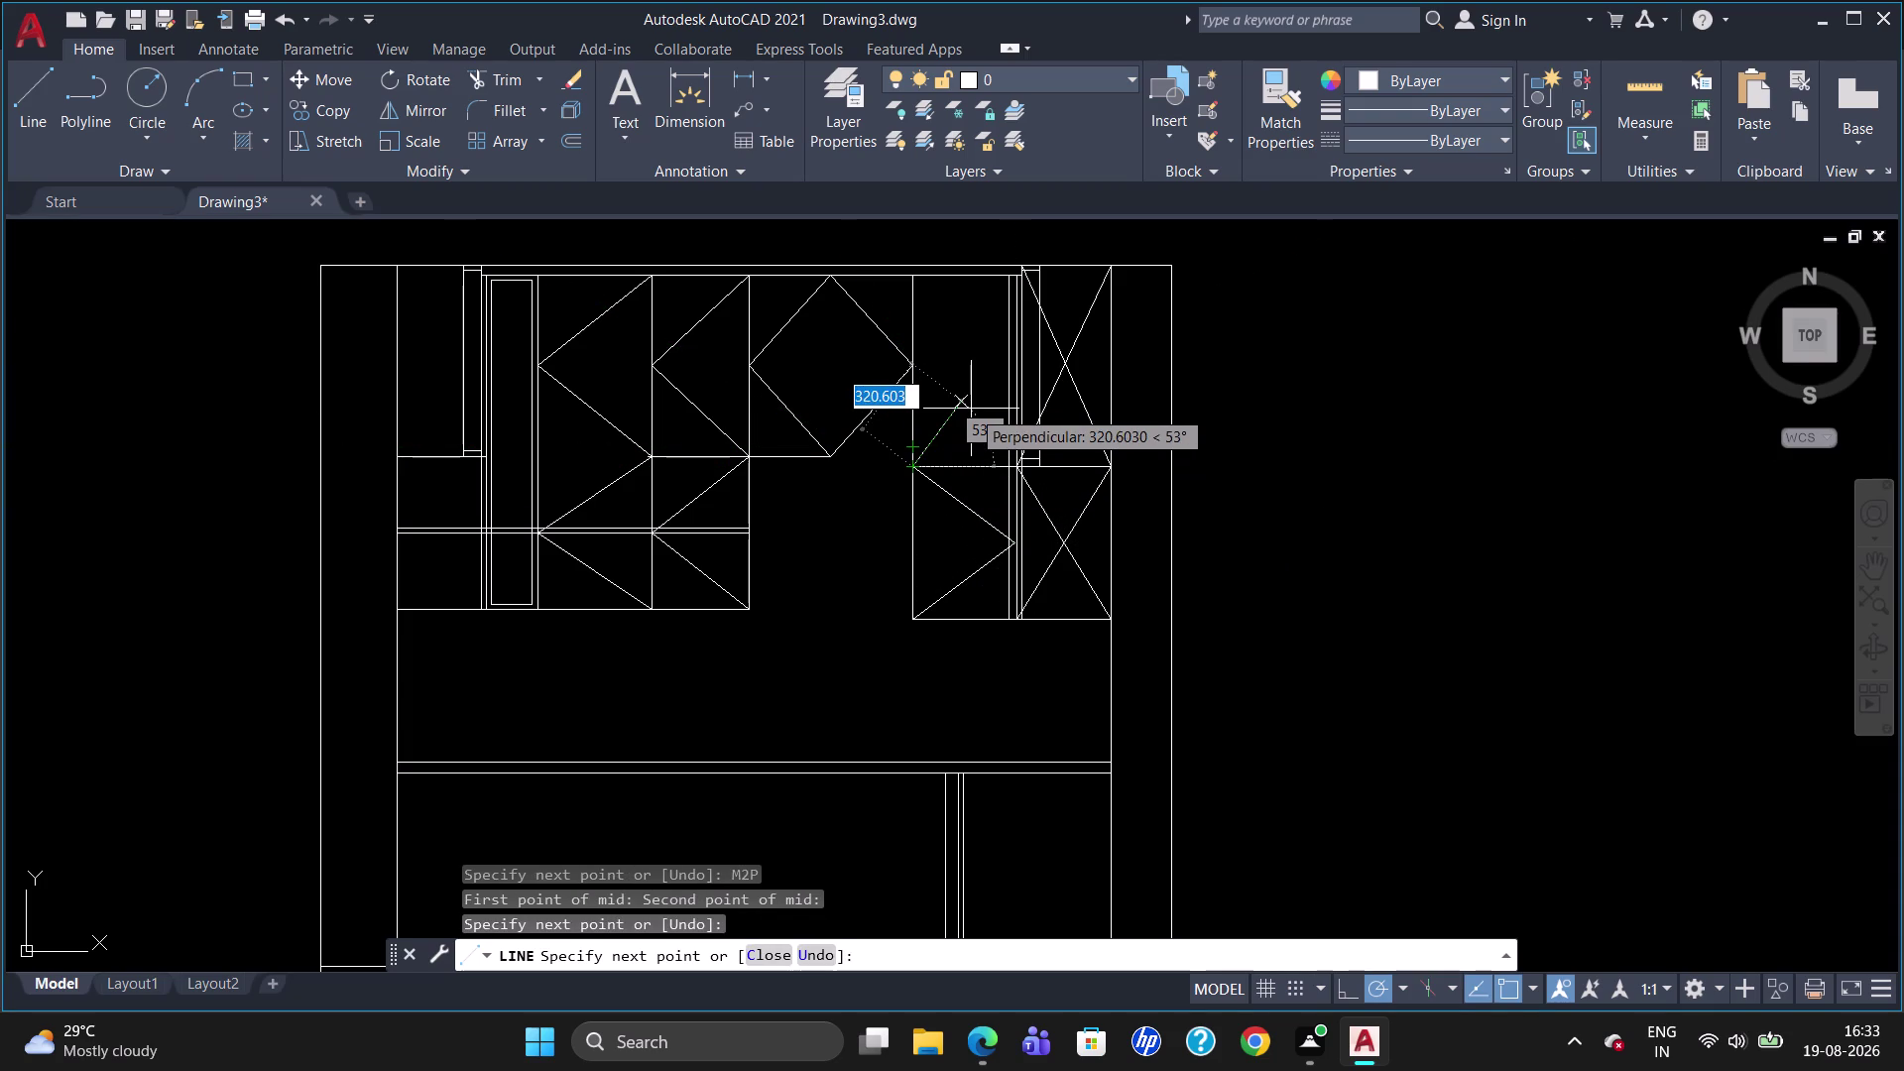
key(Escape)
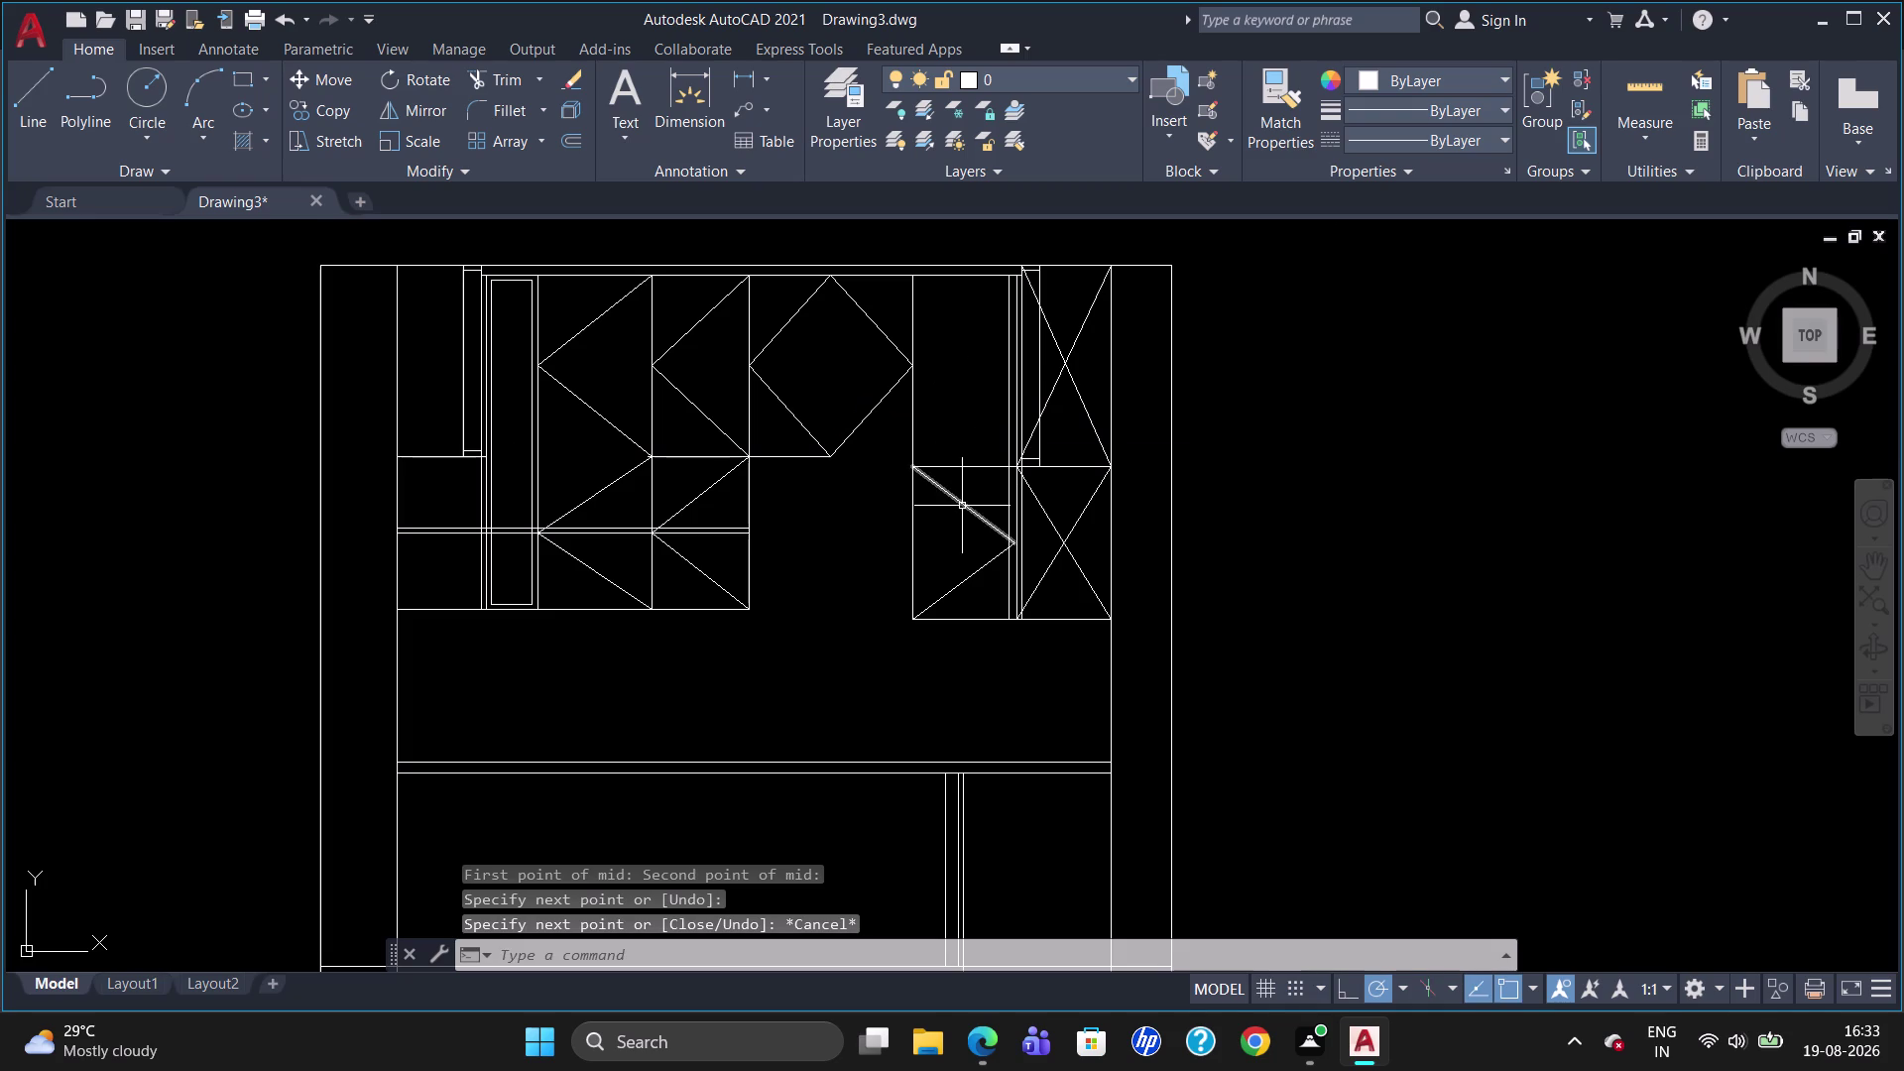
click(962, 503)
click(979, 573)
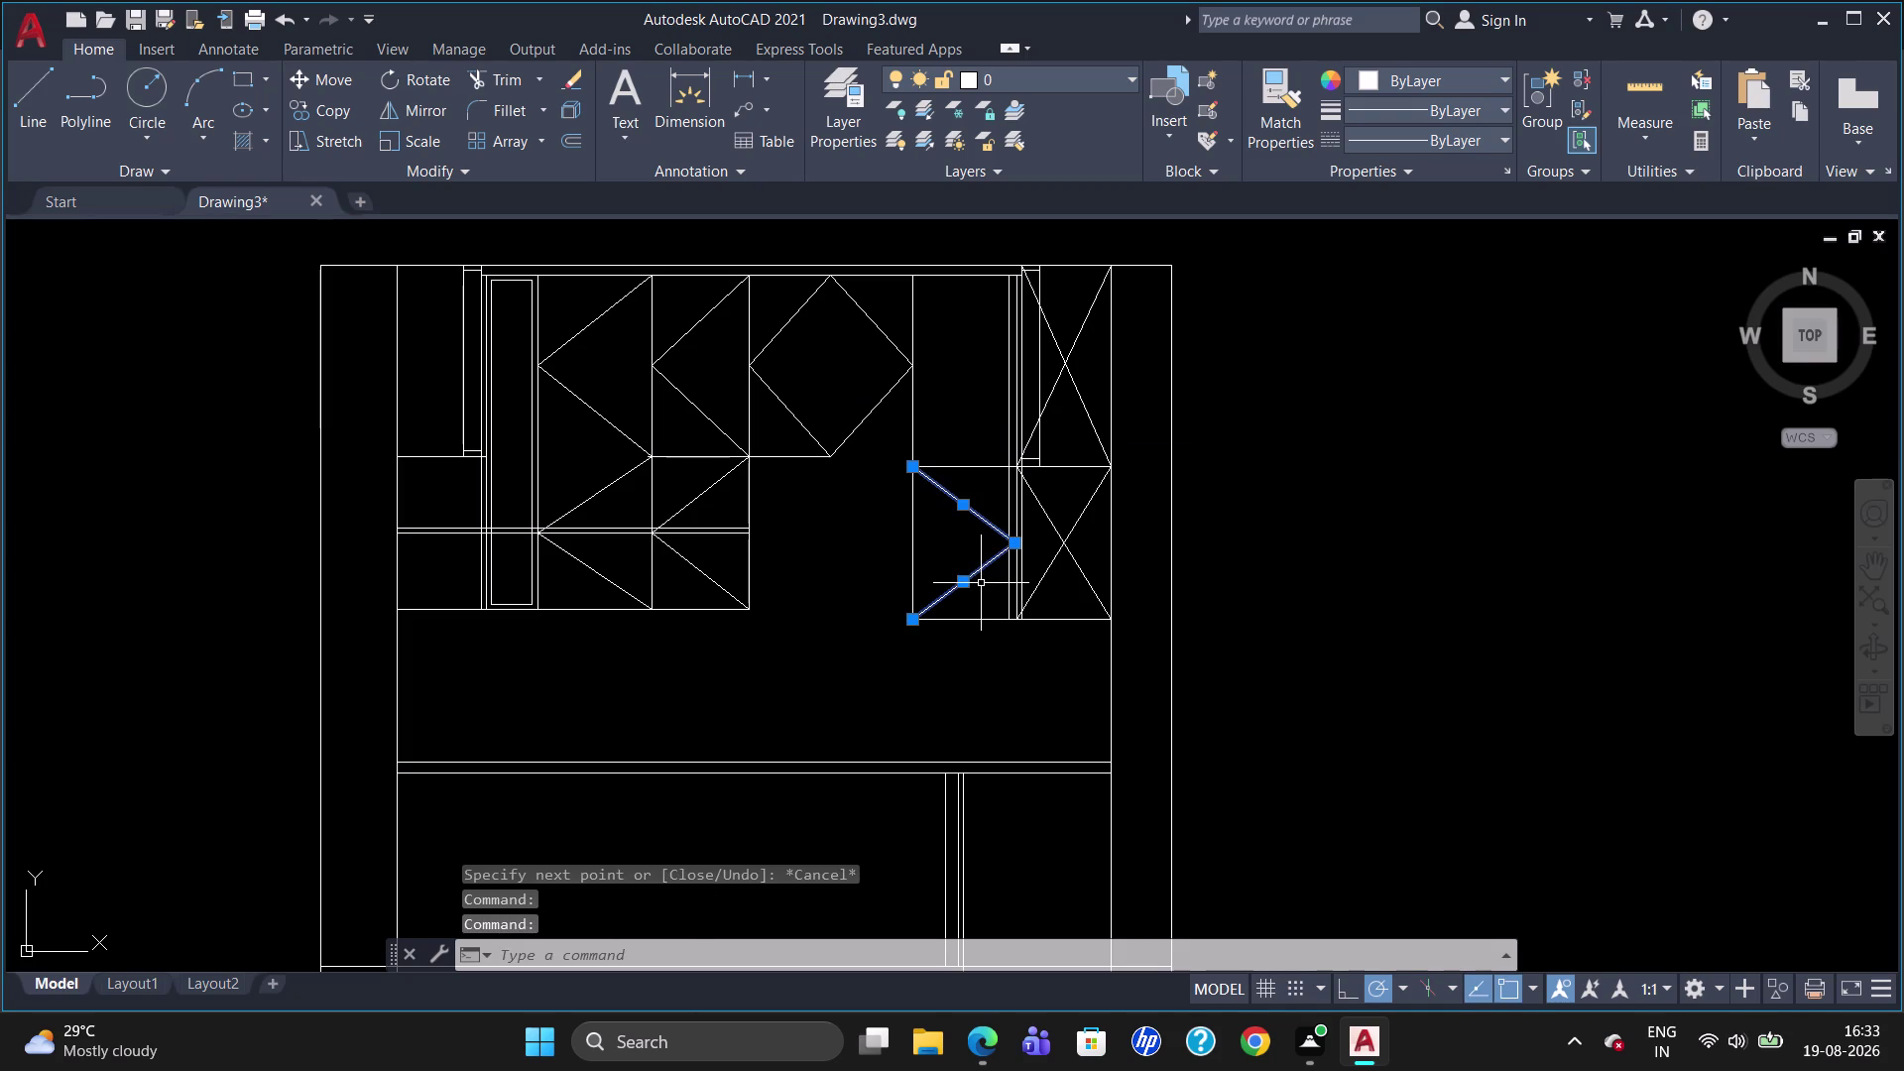
key(Delete)
scroll(up, 3)
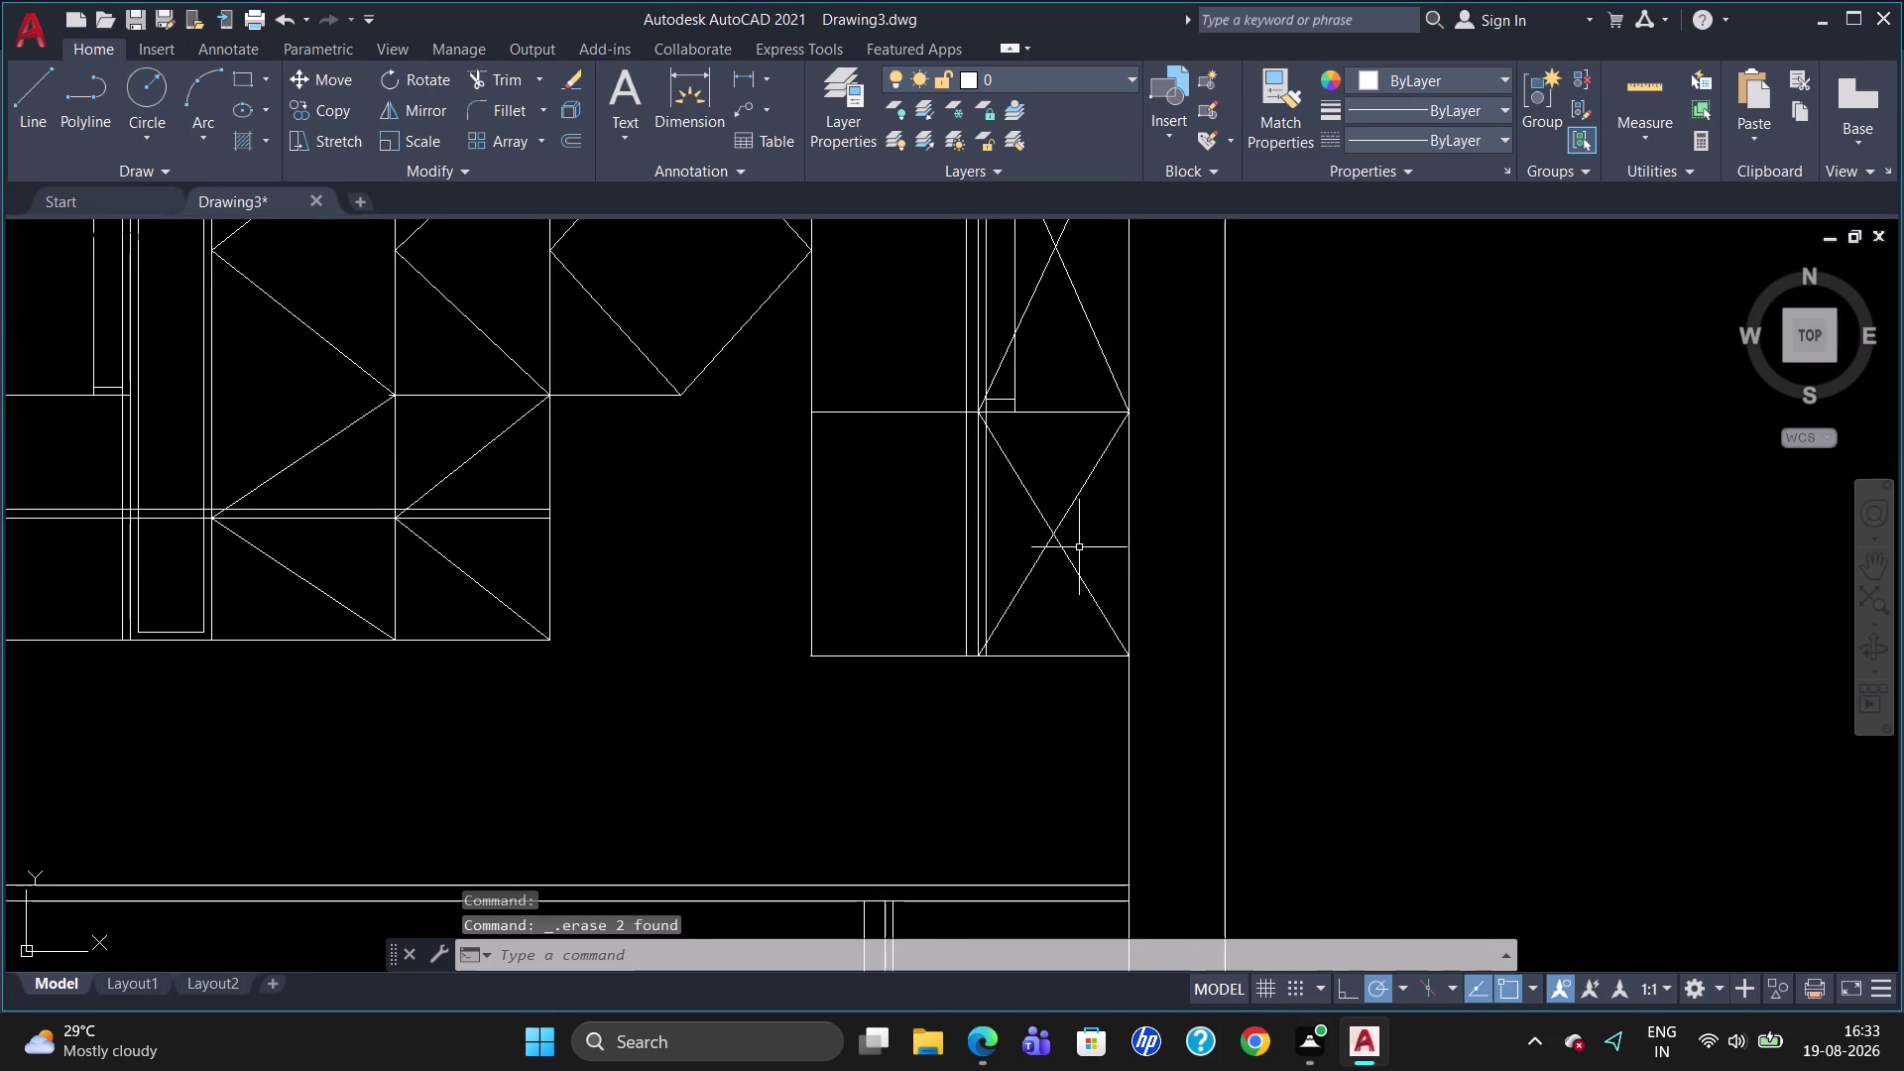
Draw a horizontal divider from the M2P midpoint of the cabinet side across the bay.
key(l)
key(Return)
key(m)
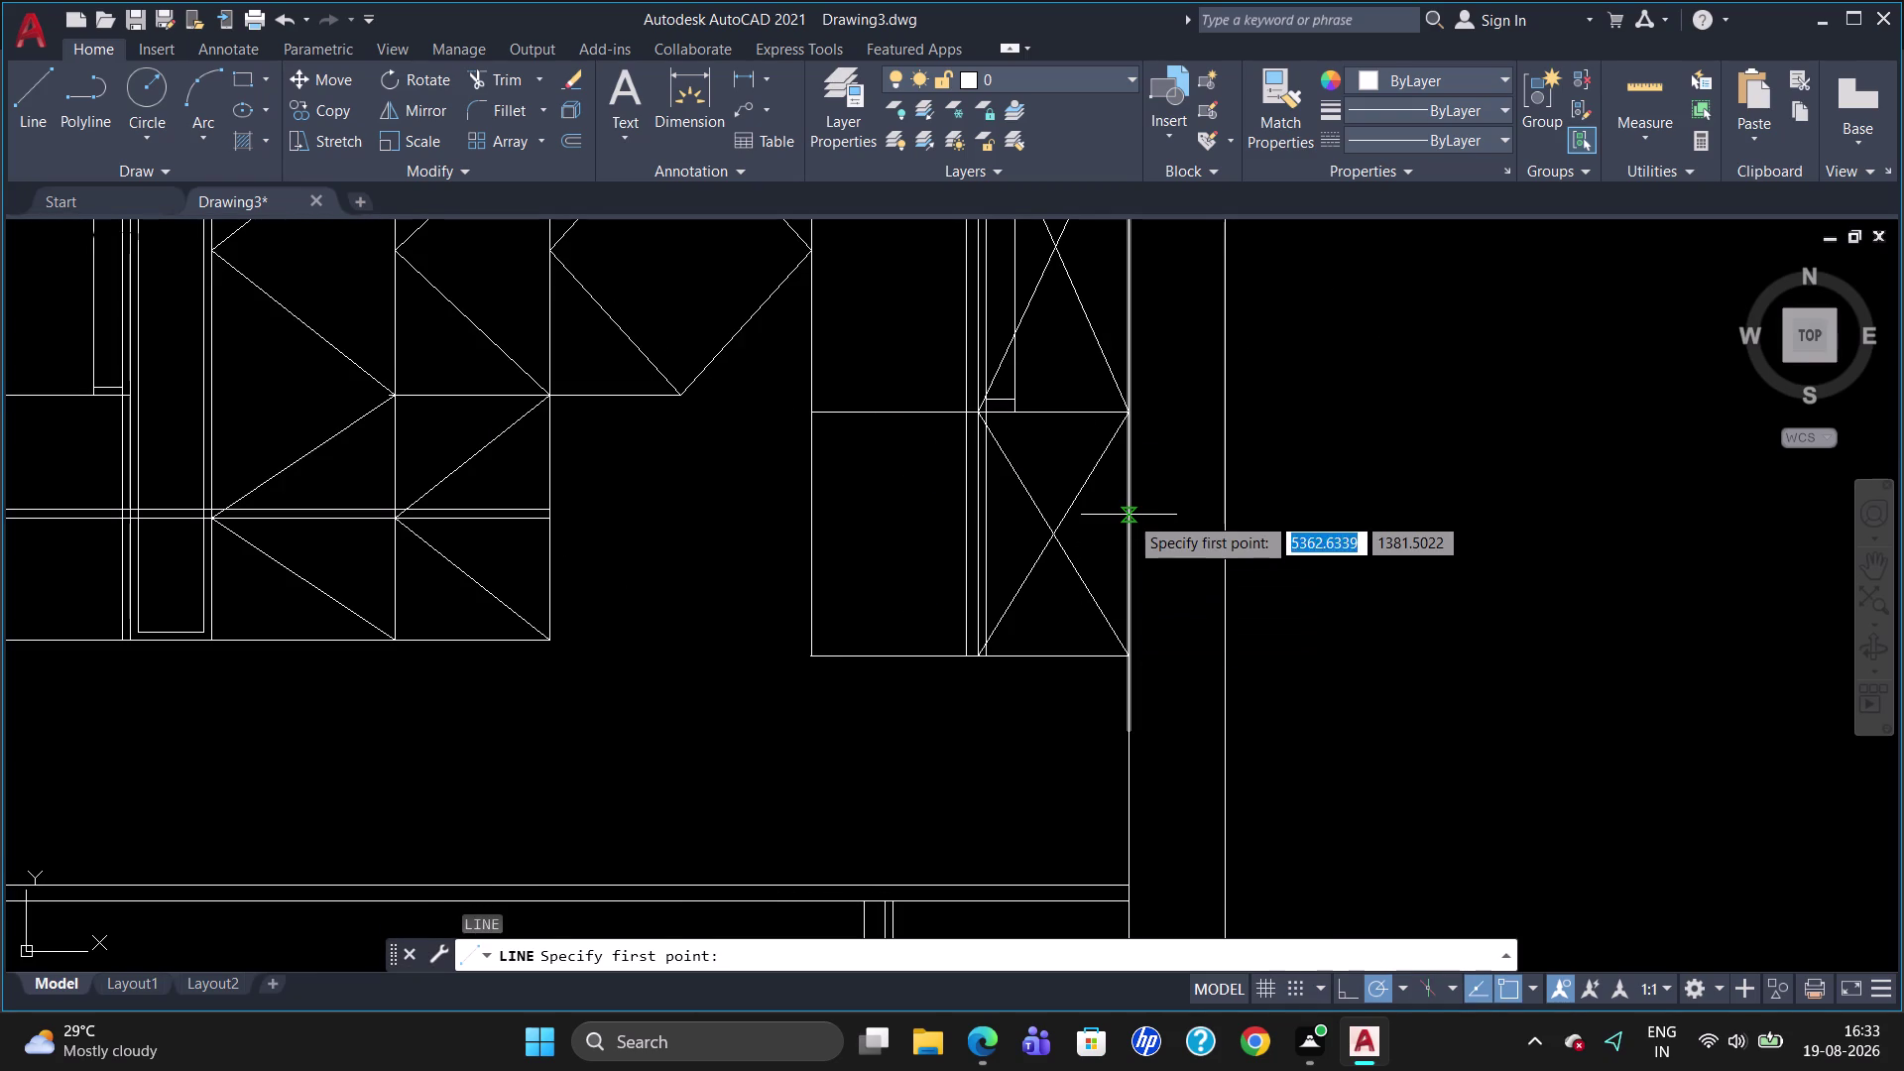
text(2P)
key(Return)
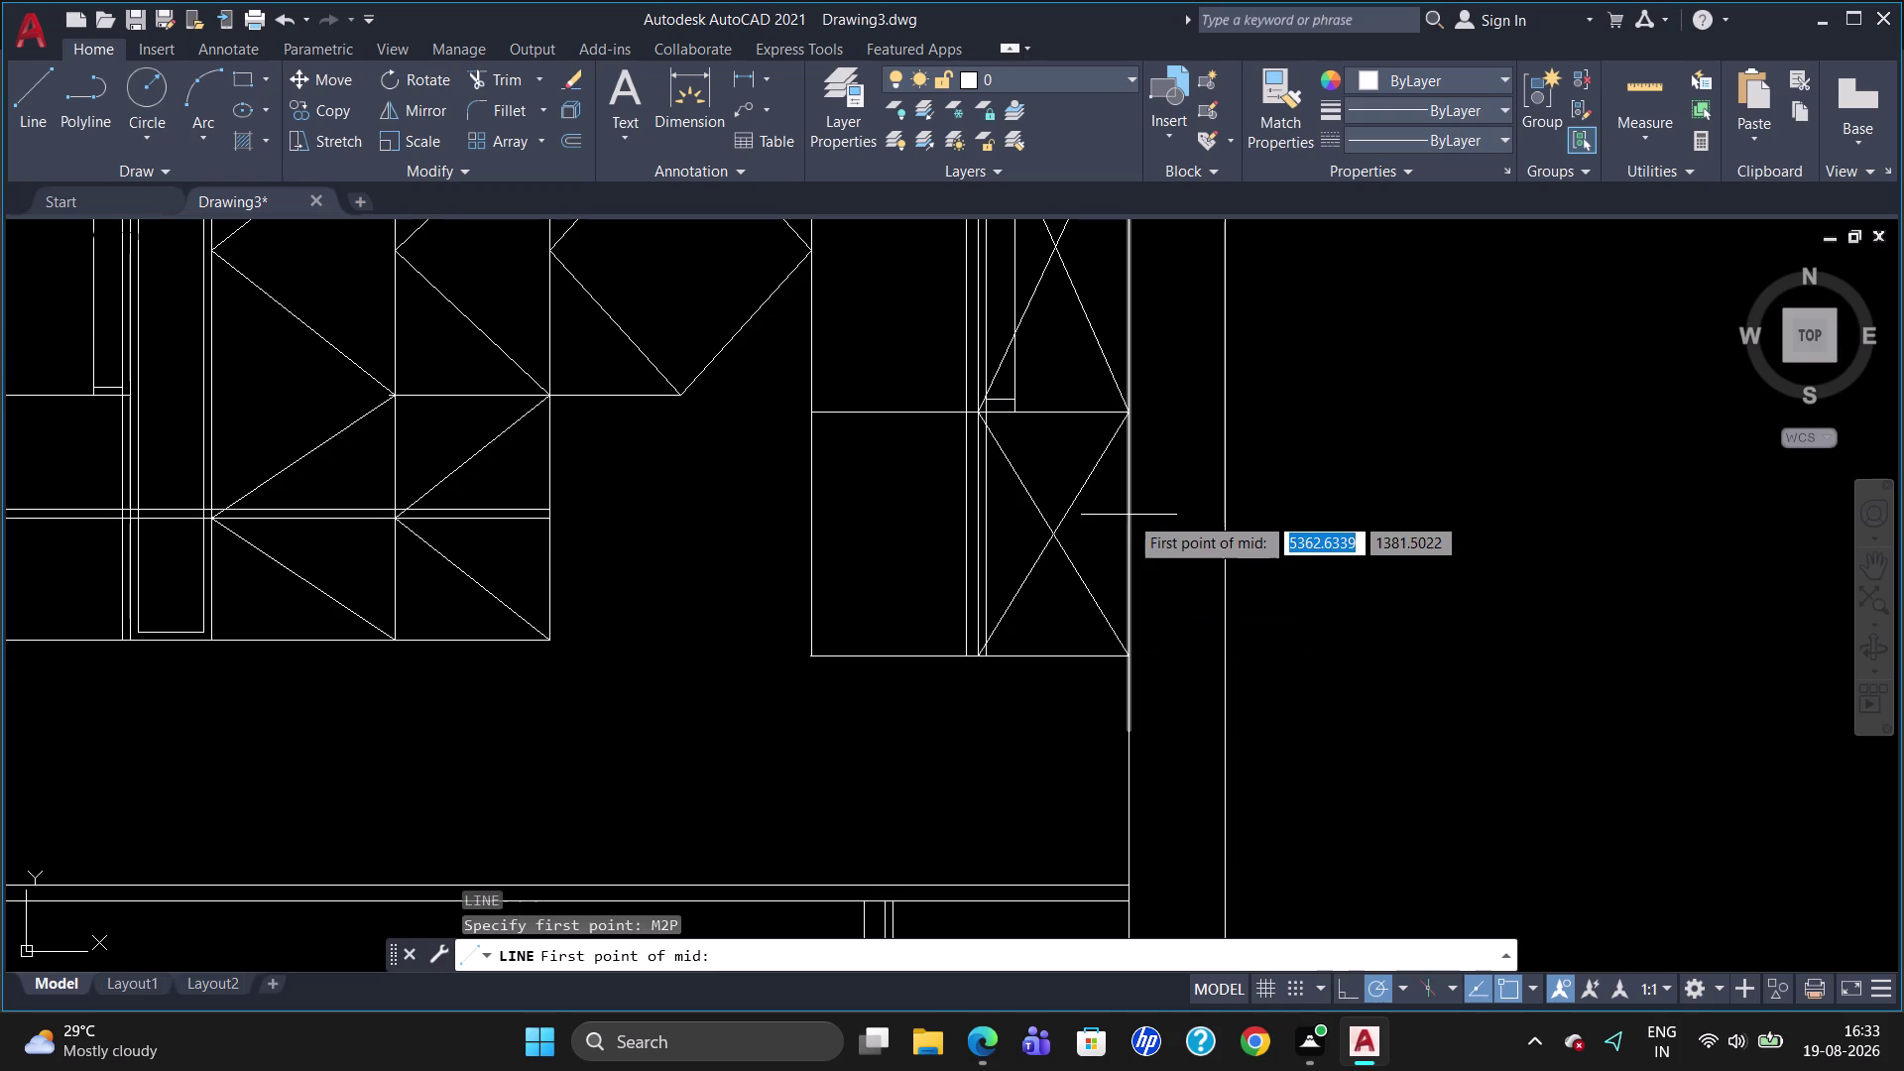
click(1125, 656)
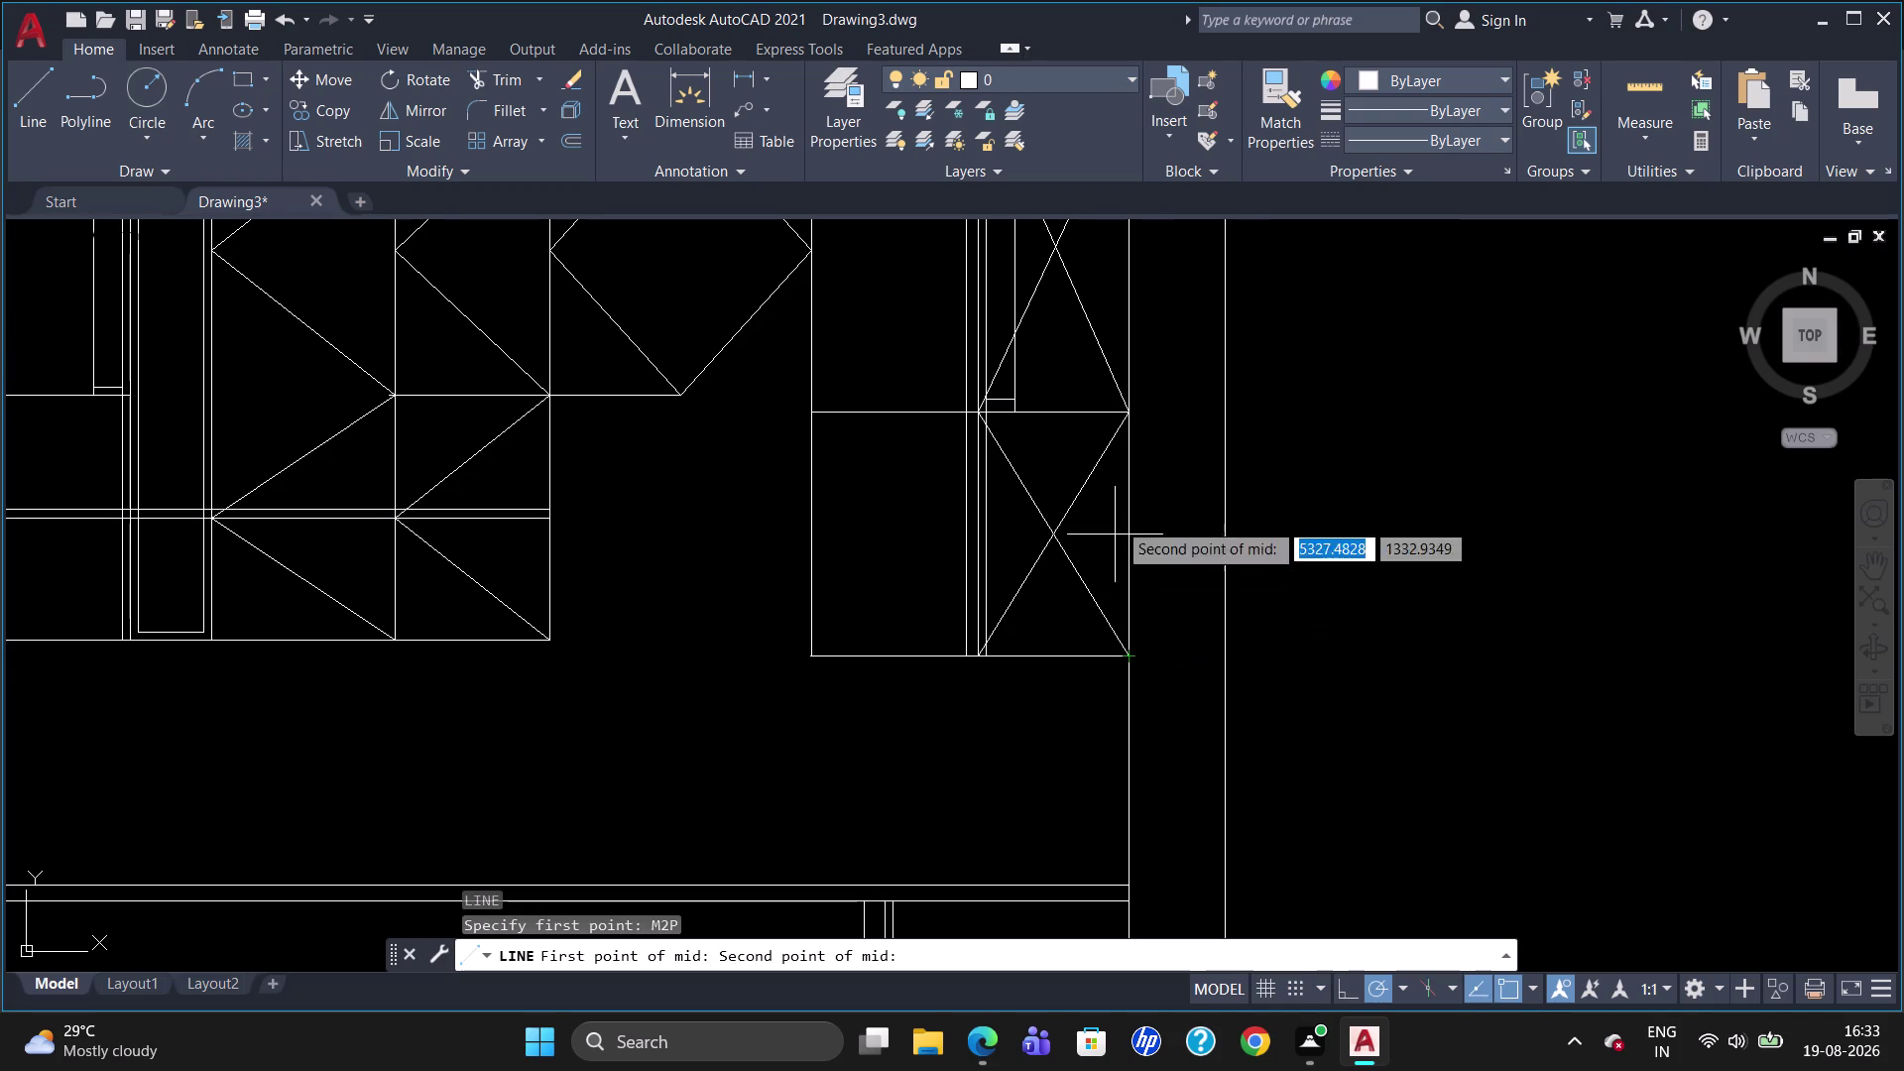
click(1131, 406)
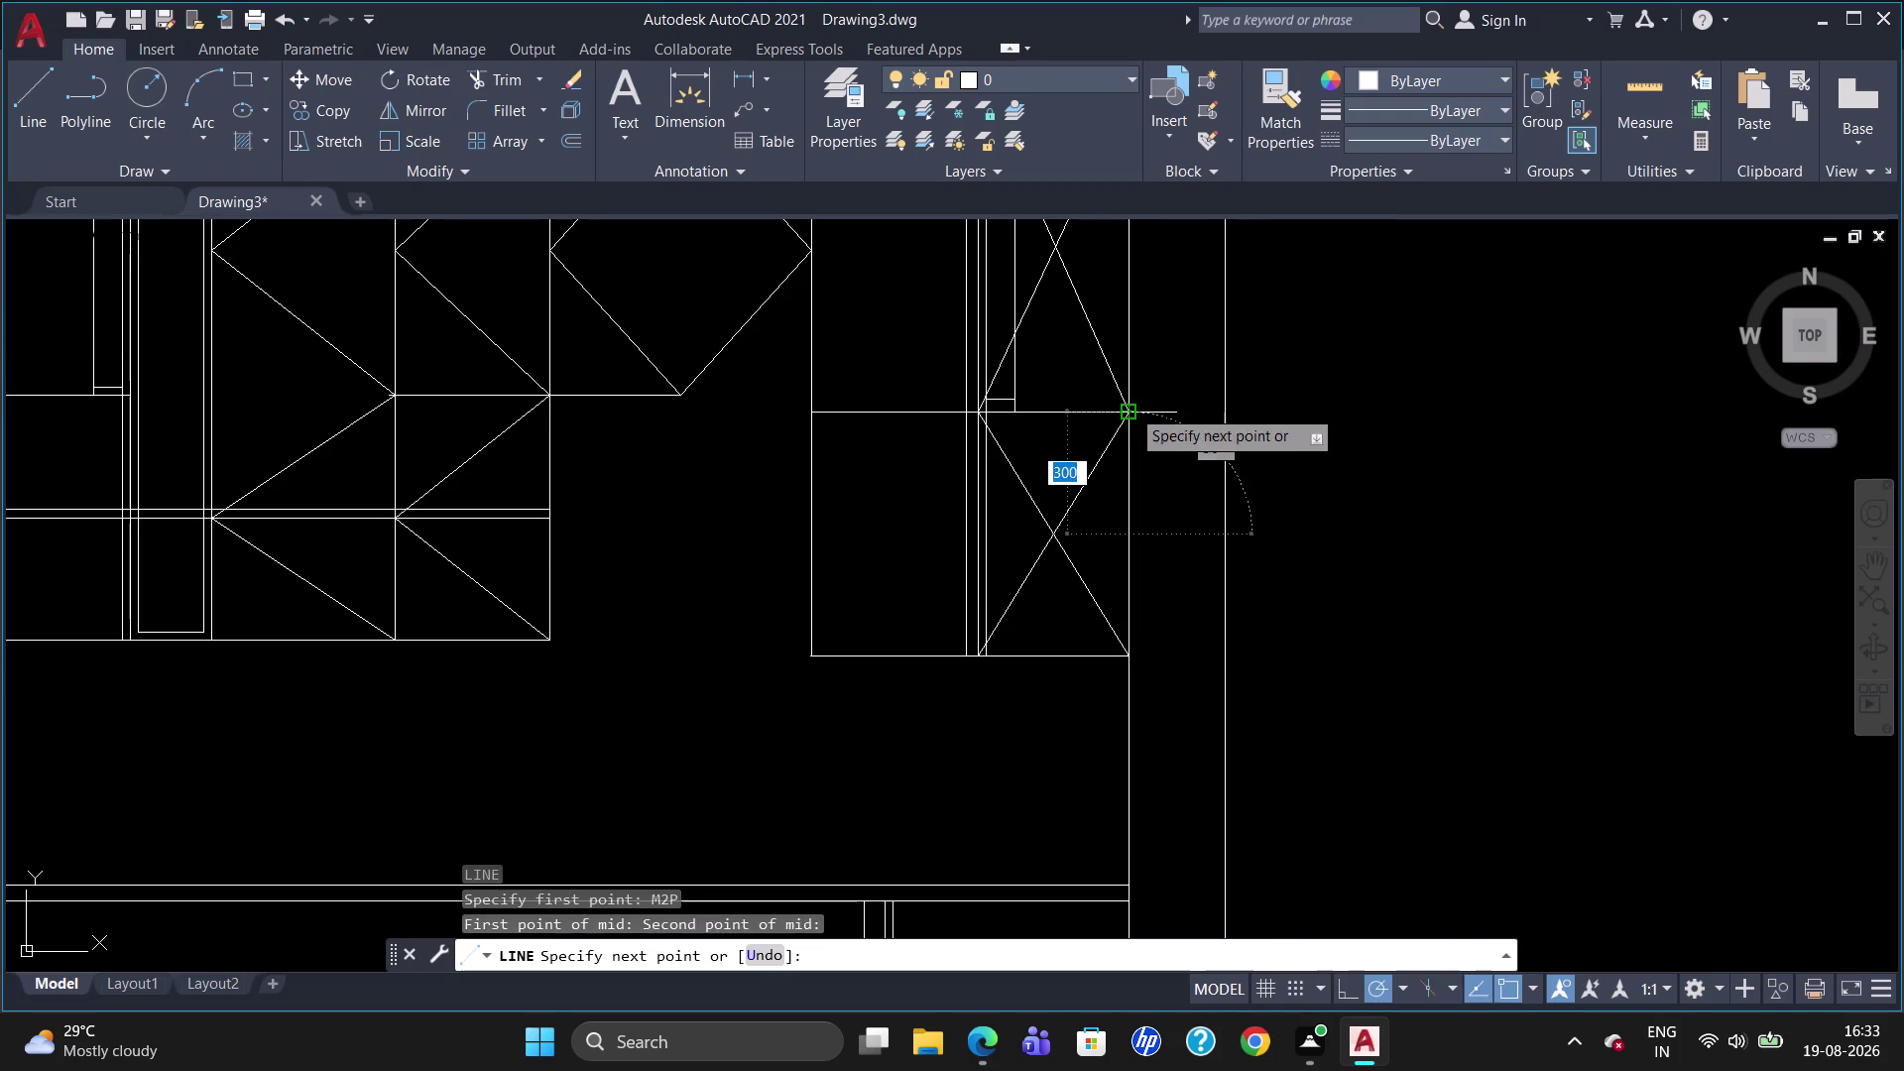
click(804, 529)
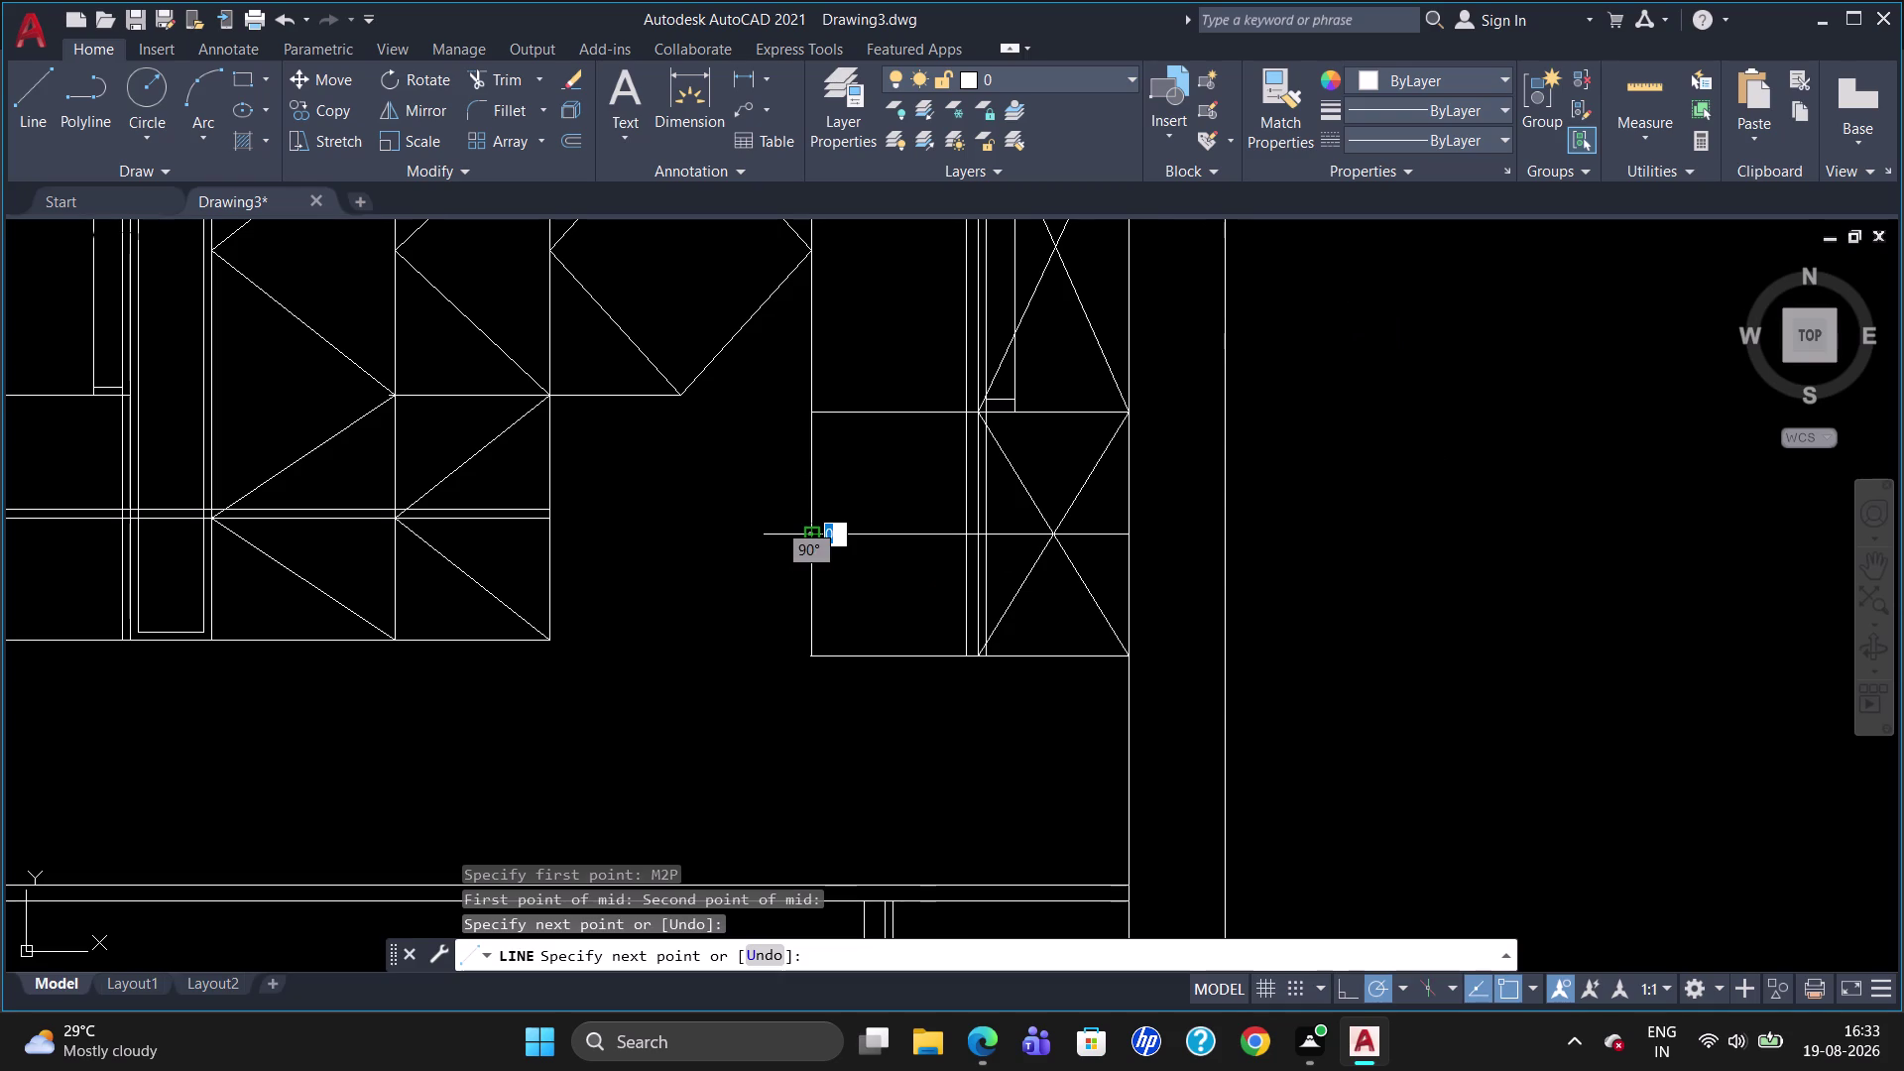
key(Escape)
Offset the divider 20 units downward.
key(o)
key(Return)
text(20)
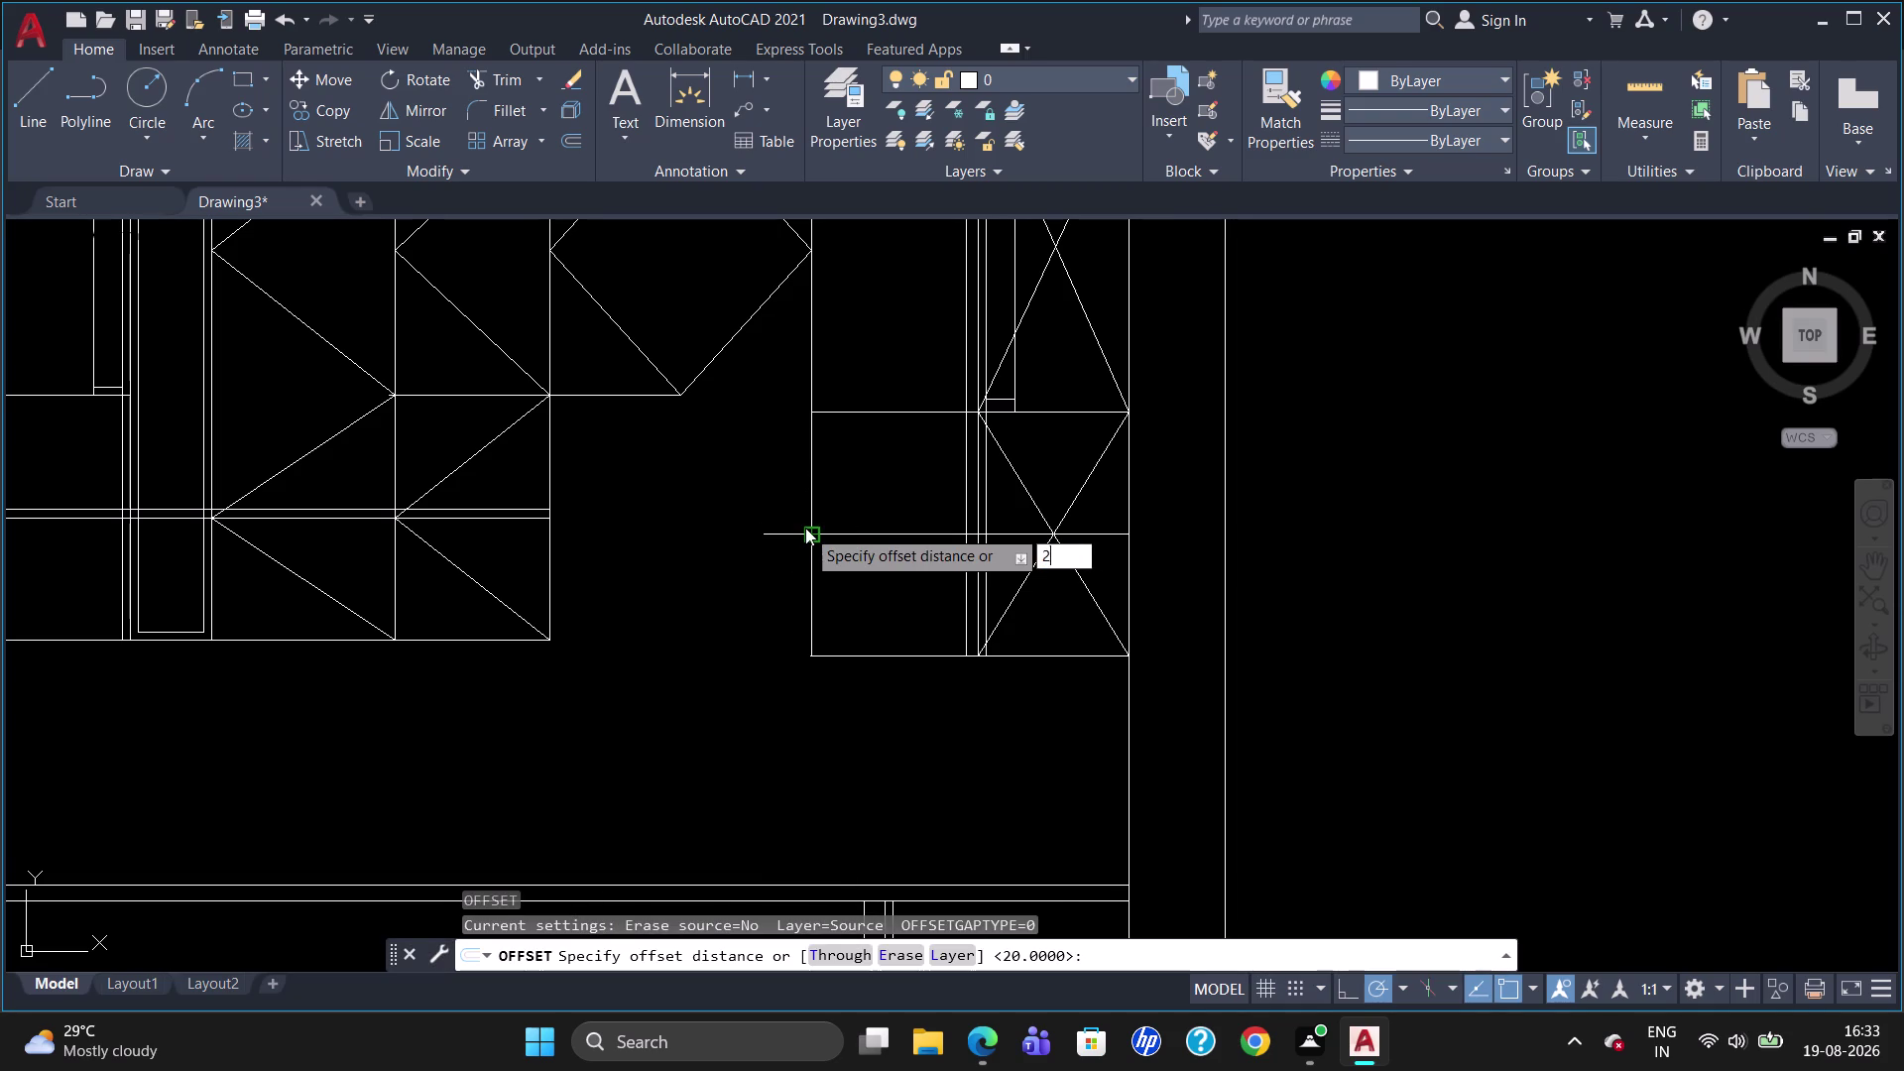
key(Return)
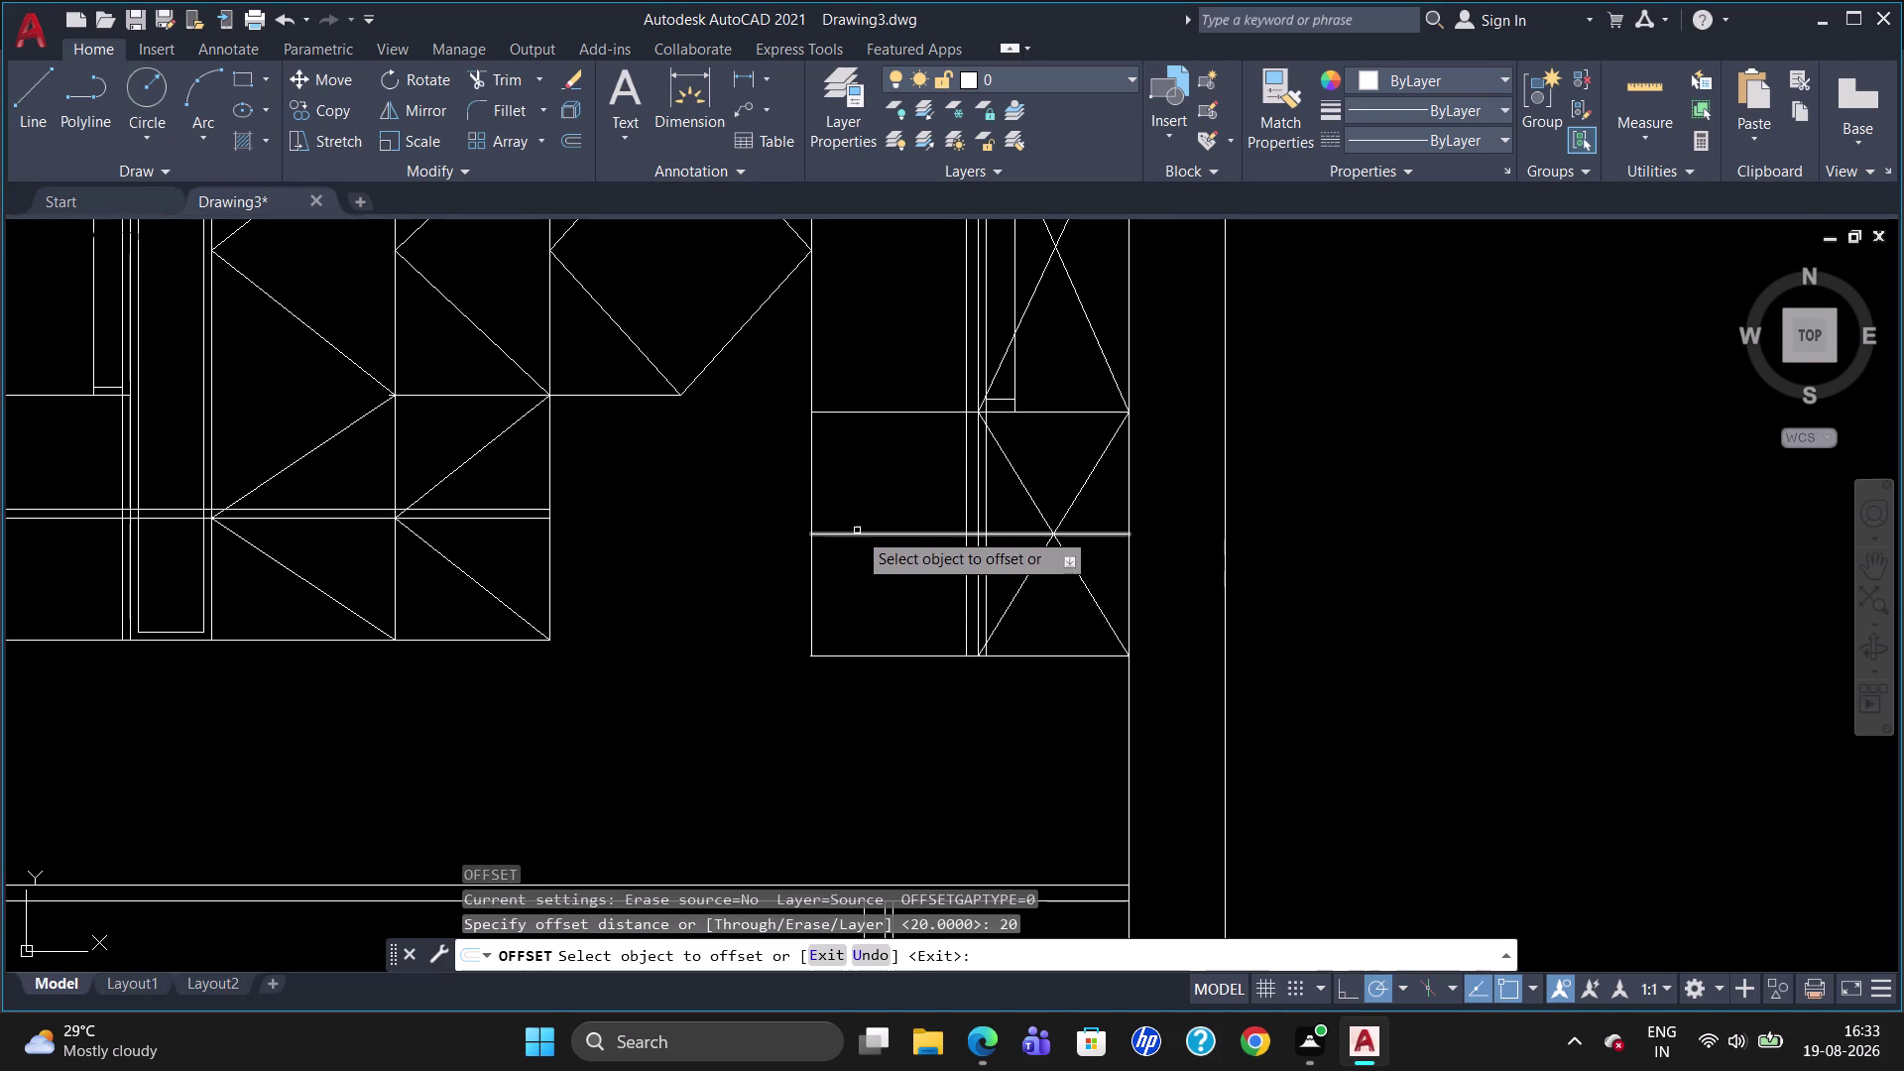
click(857, 530)
click(864, 537)
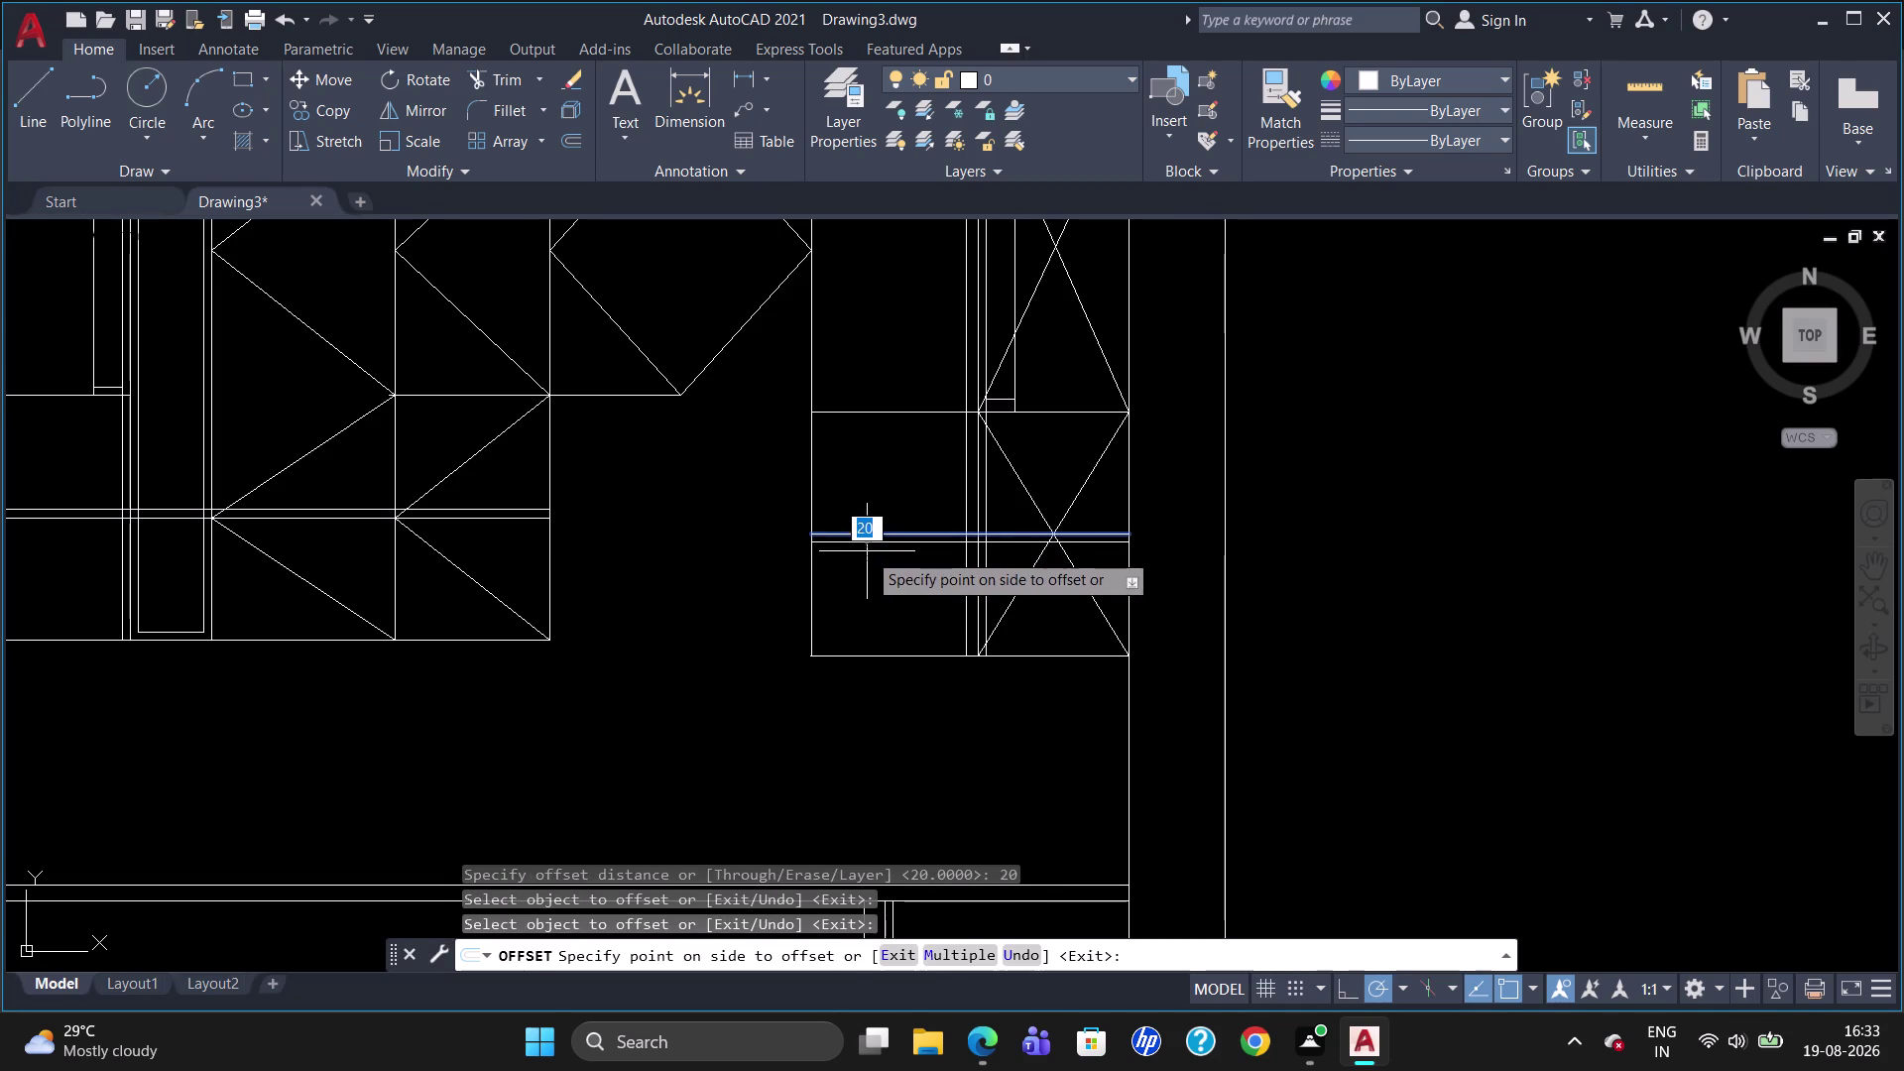
click(868, 552)
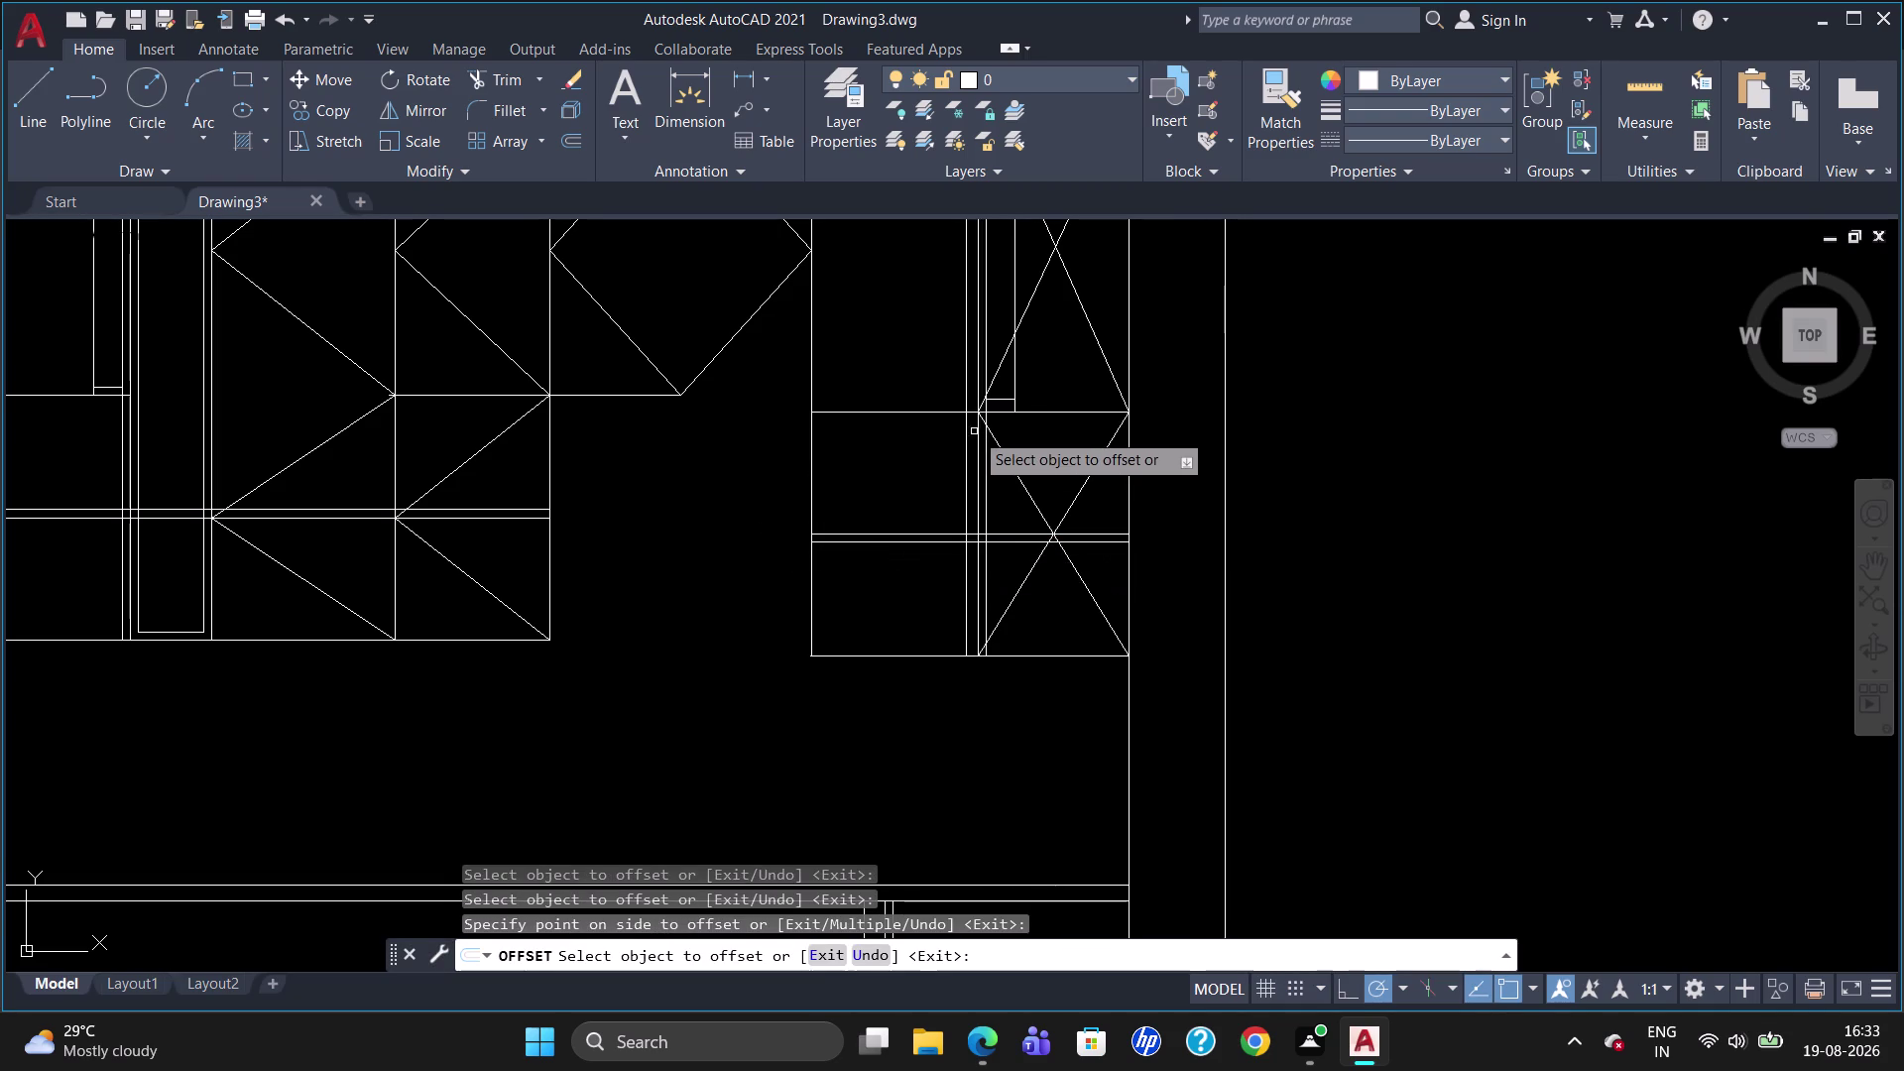
key(Escape)
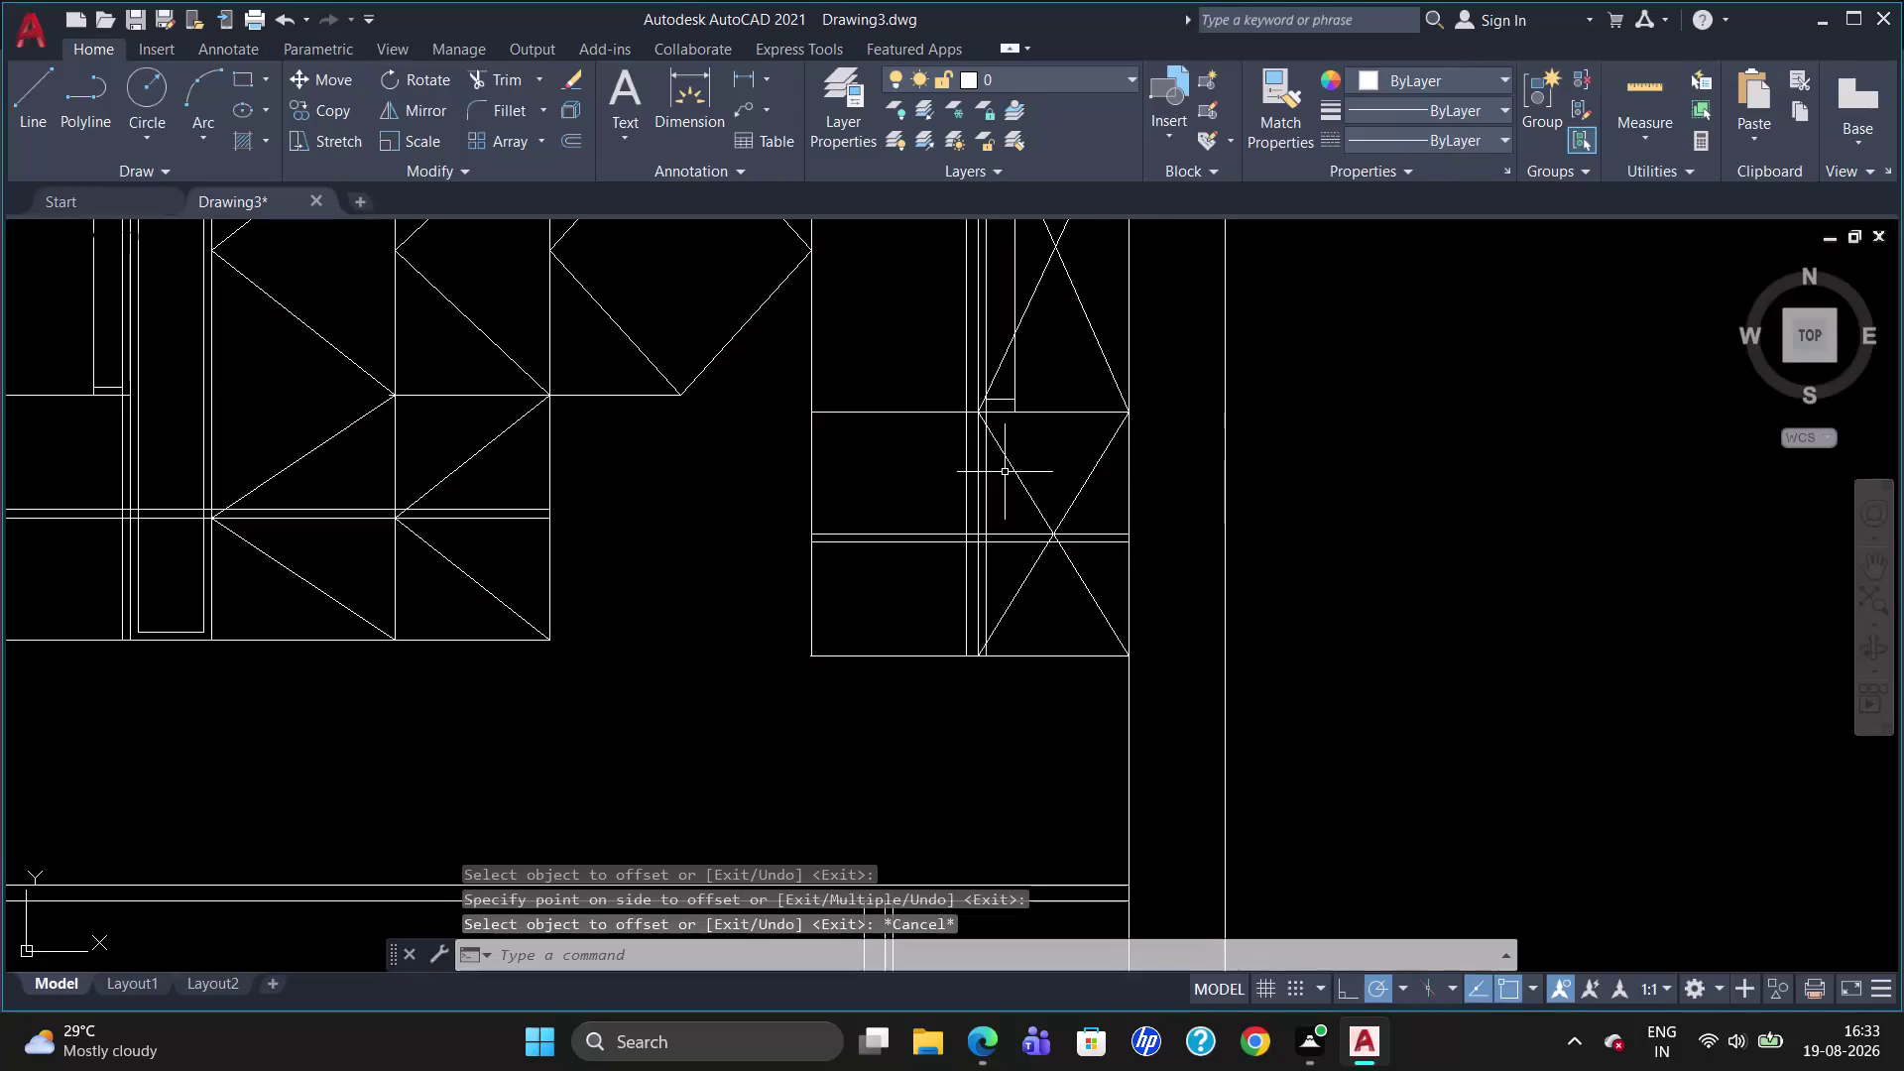
Draw a diagonal from the shutter's bottom corner to the right edge's M2P midpoint, then to the left edge.
key(l)
key(Return)
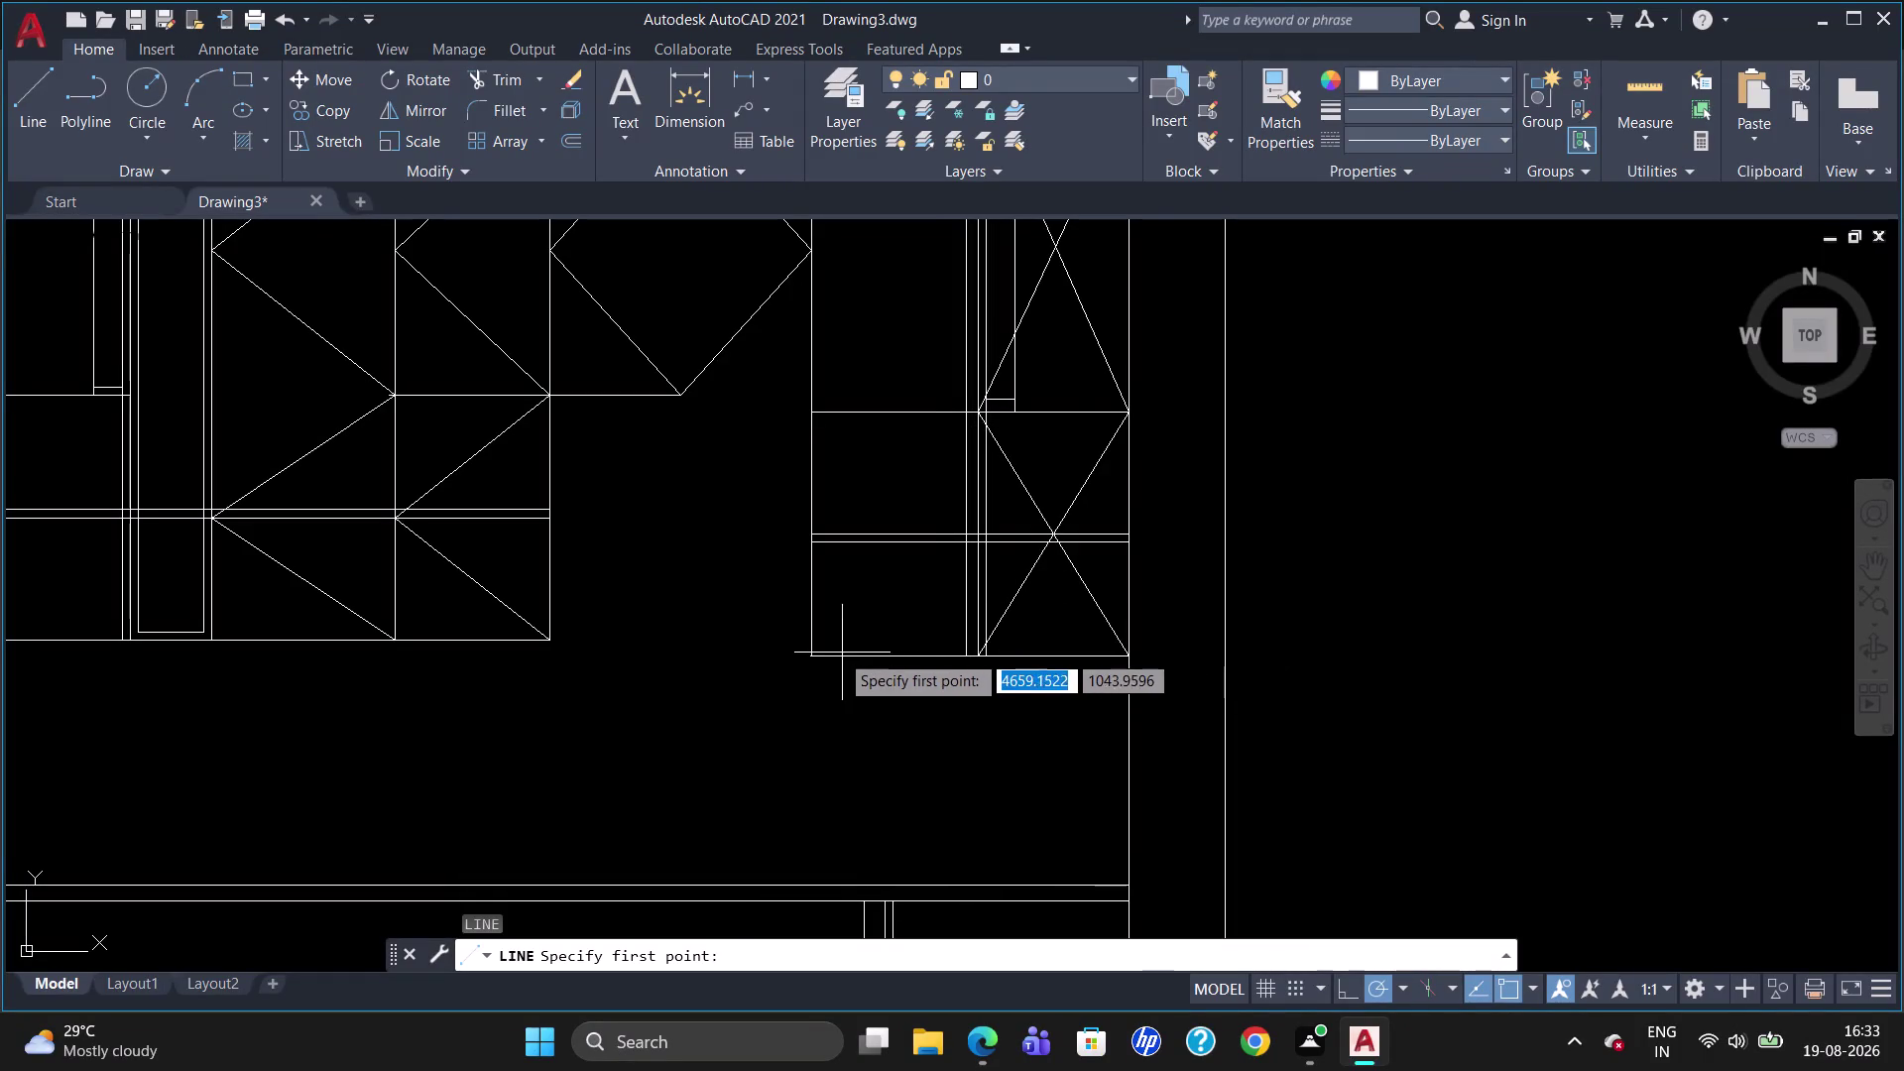
click(807, 659)
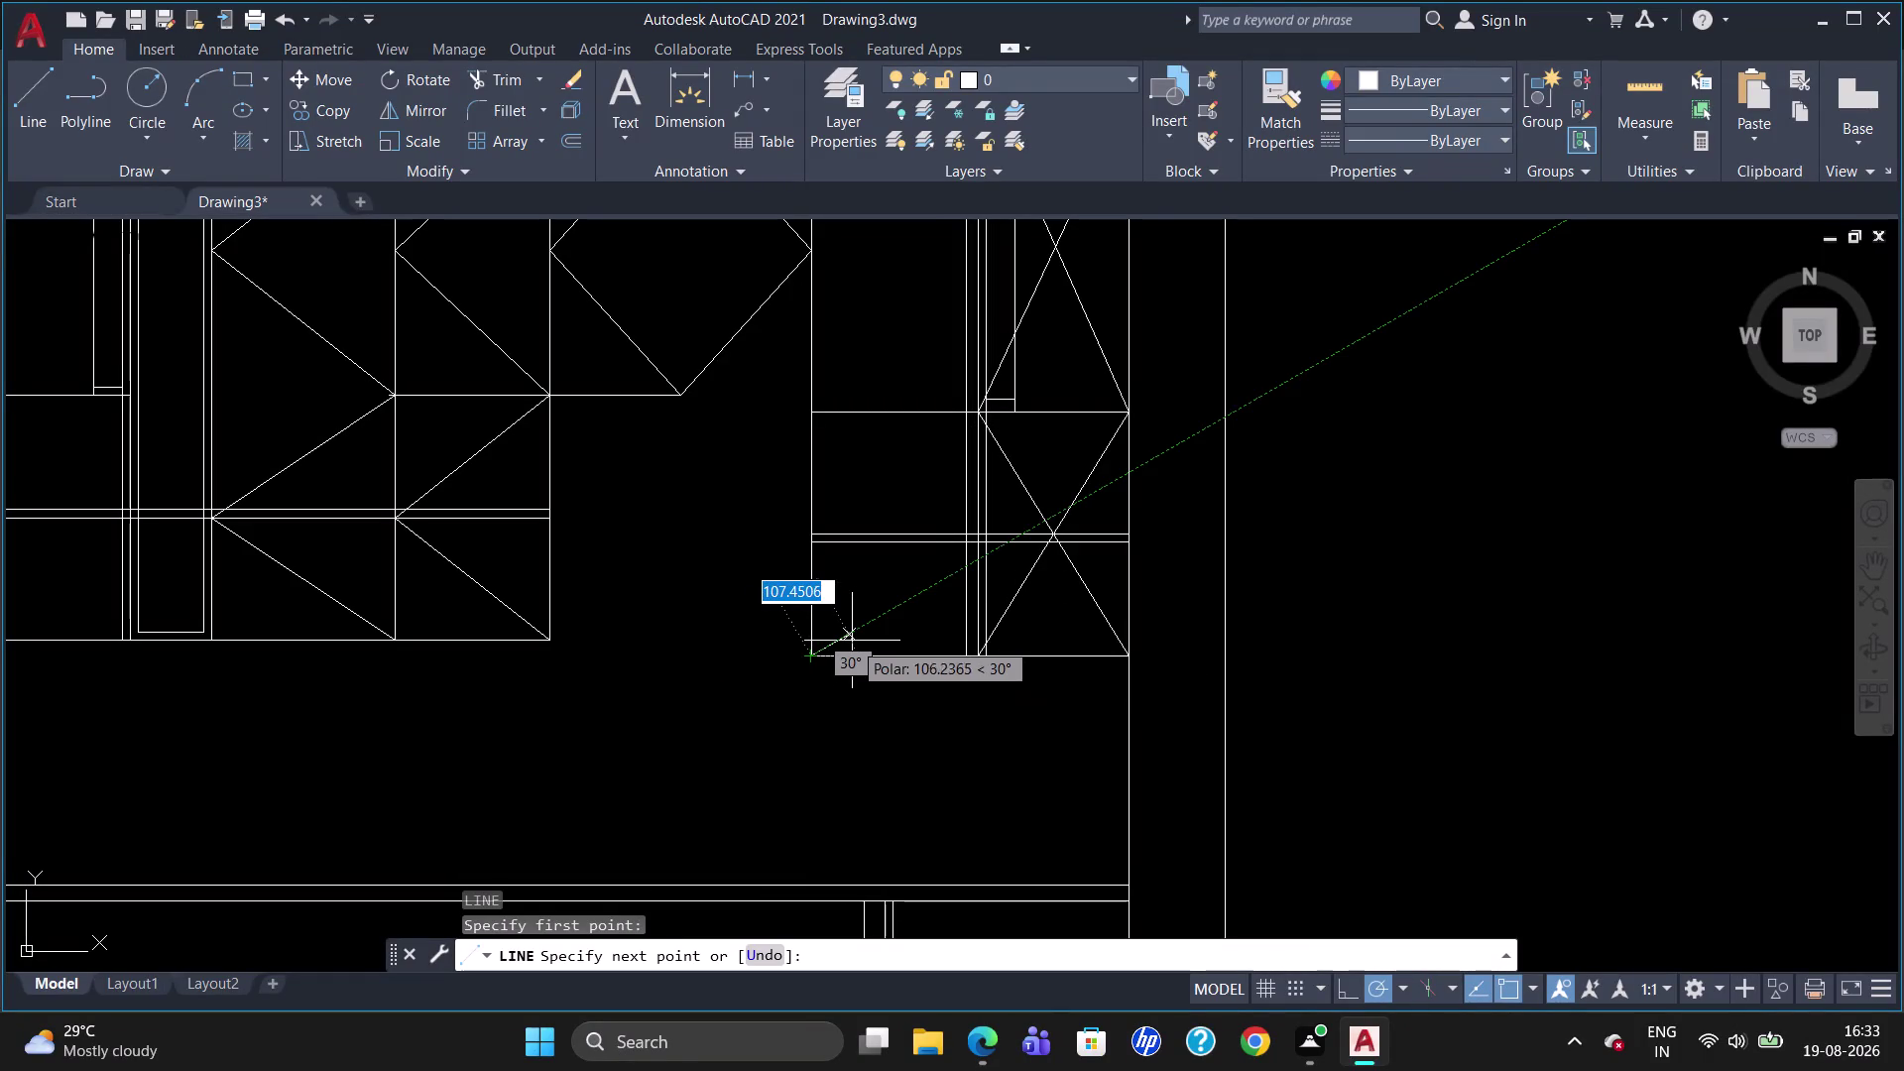
text(M2P)
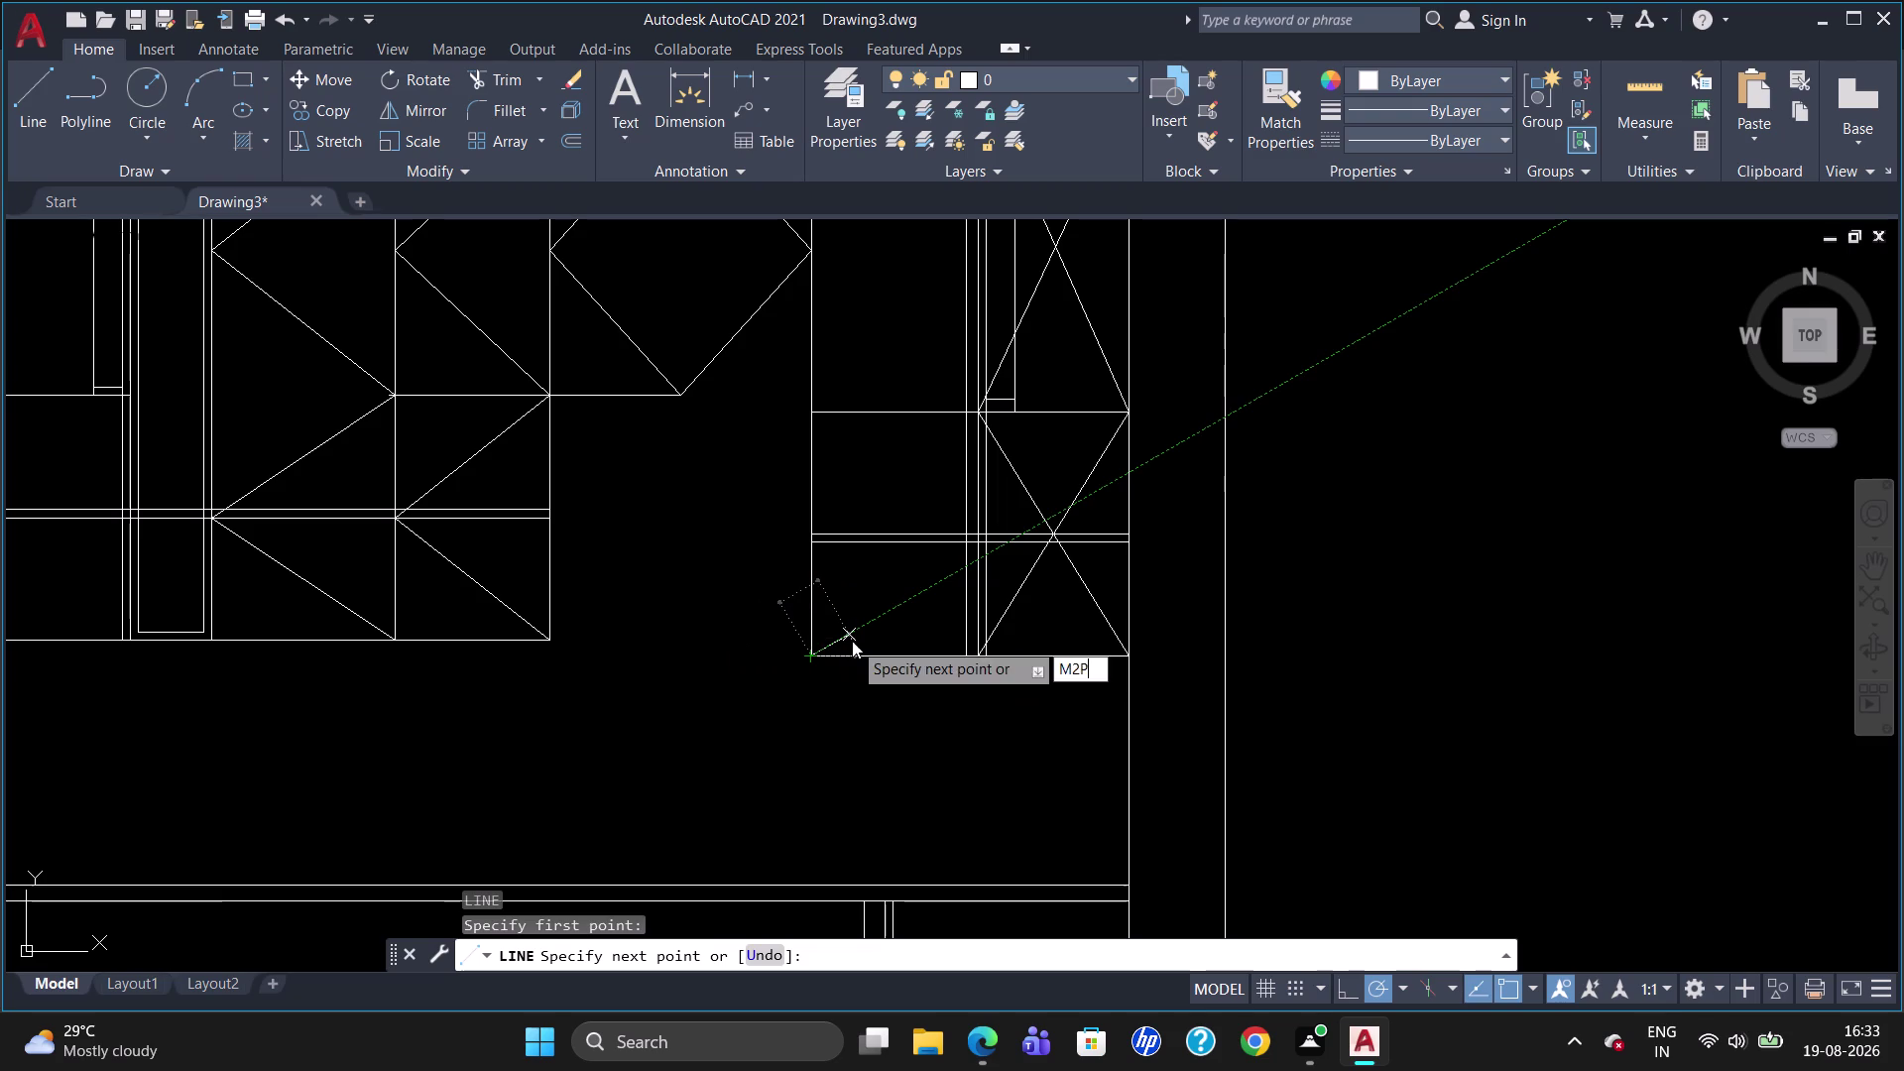
key(Return)
click(963, 652)
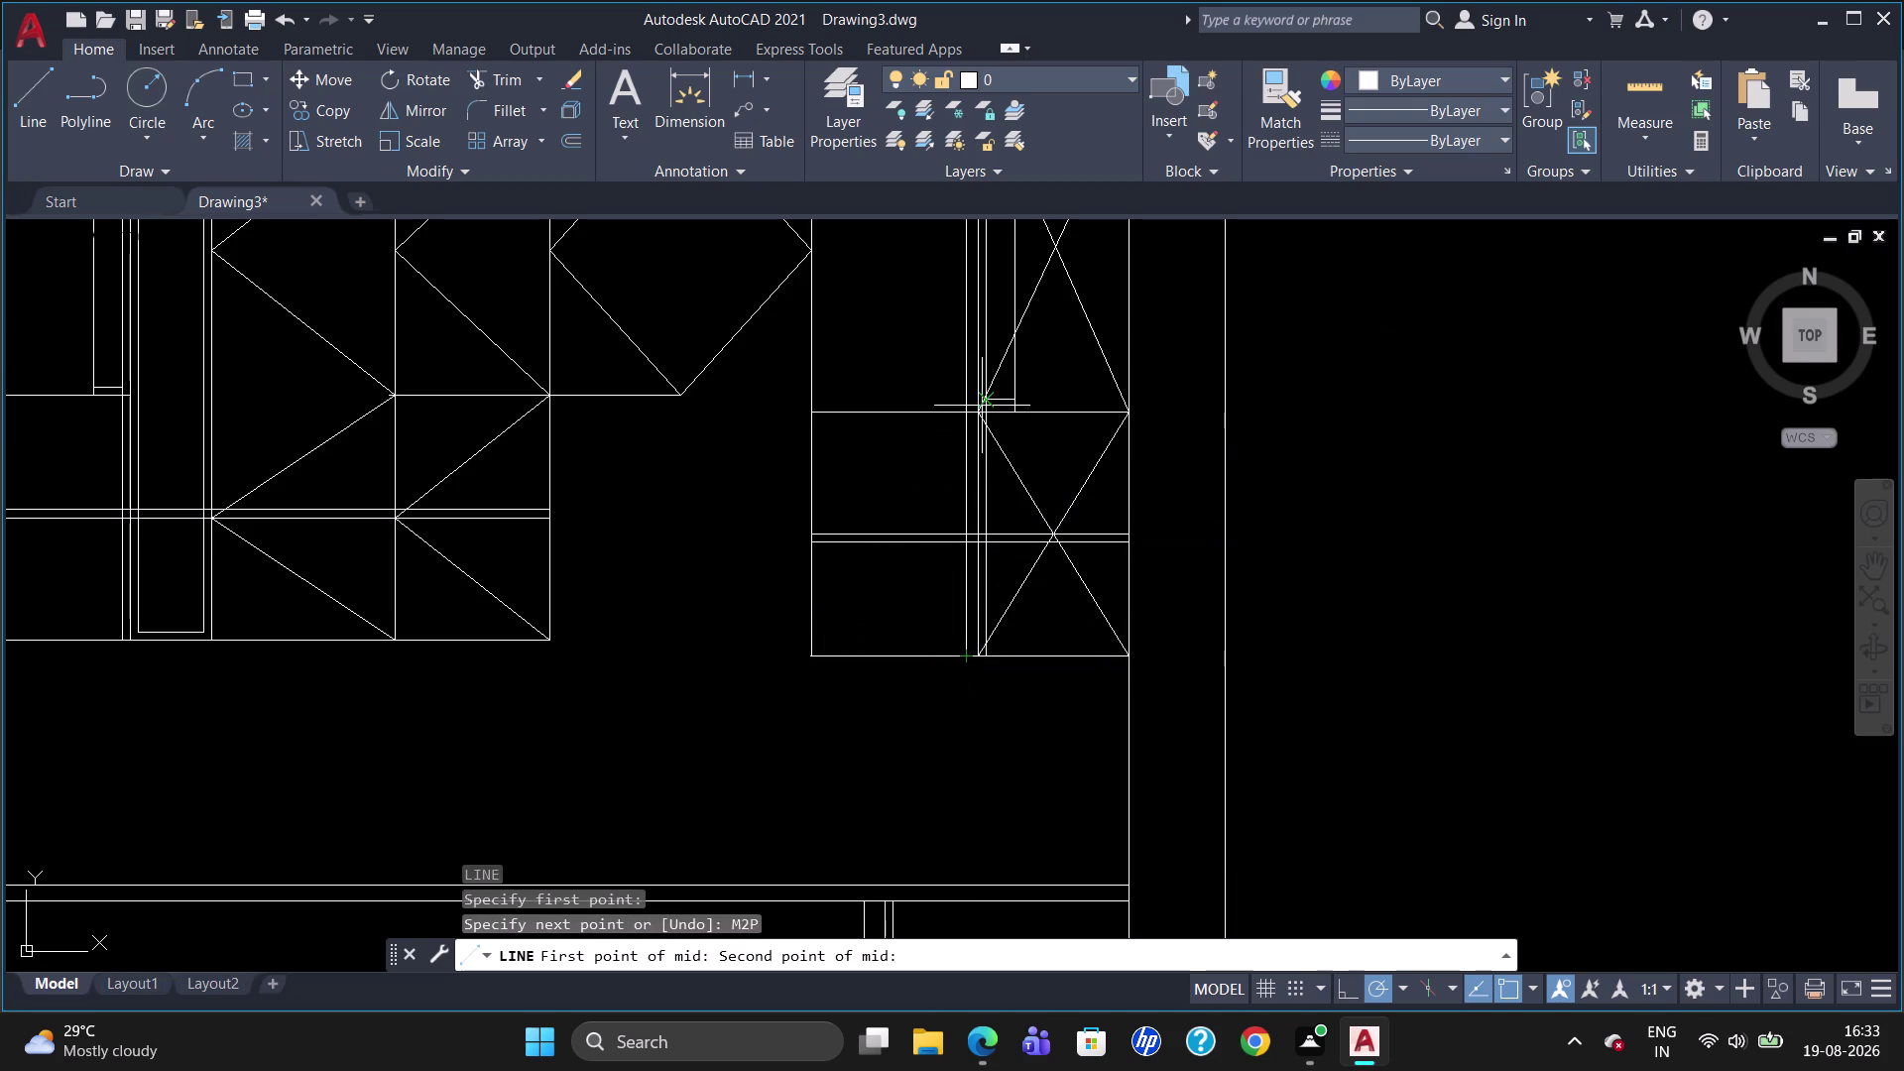
click(968, 417)
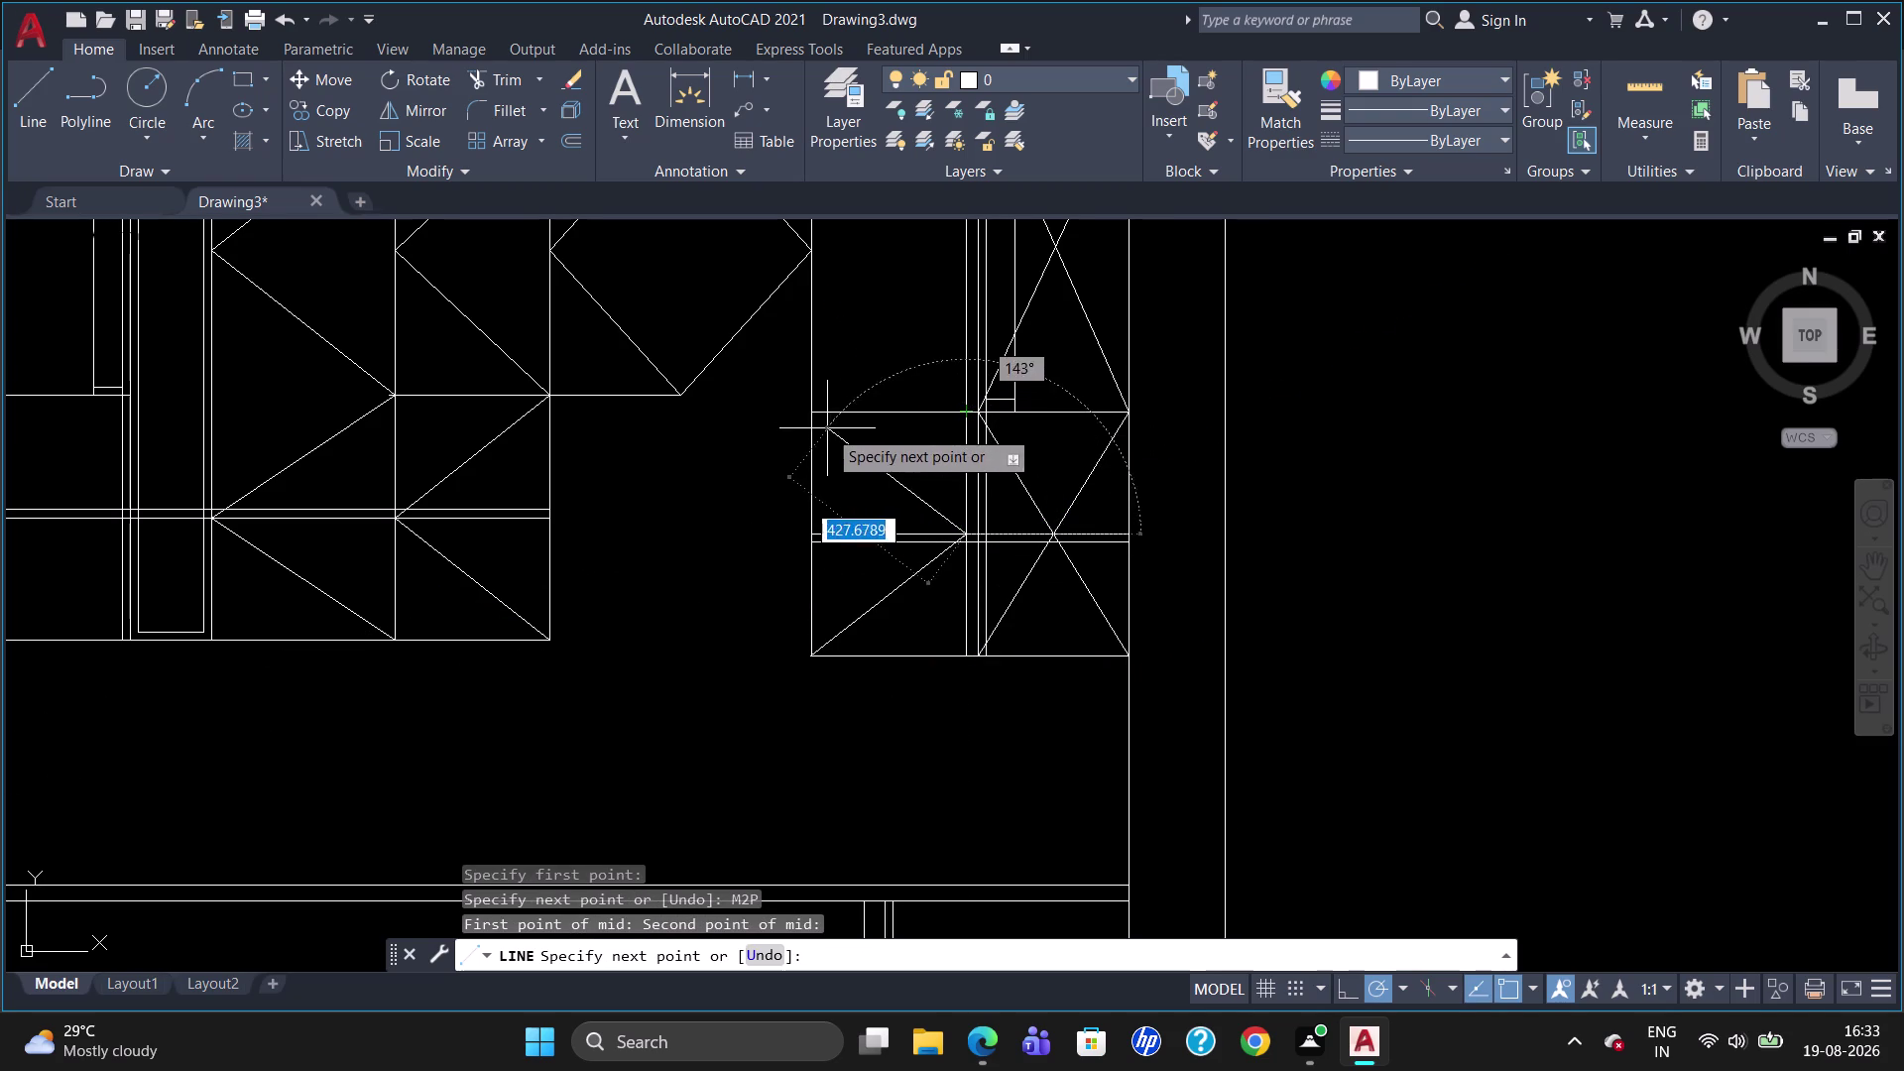
click(812, 415)
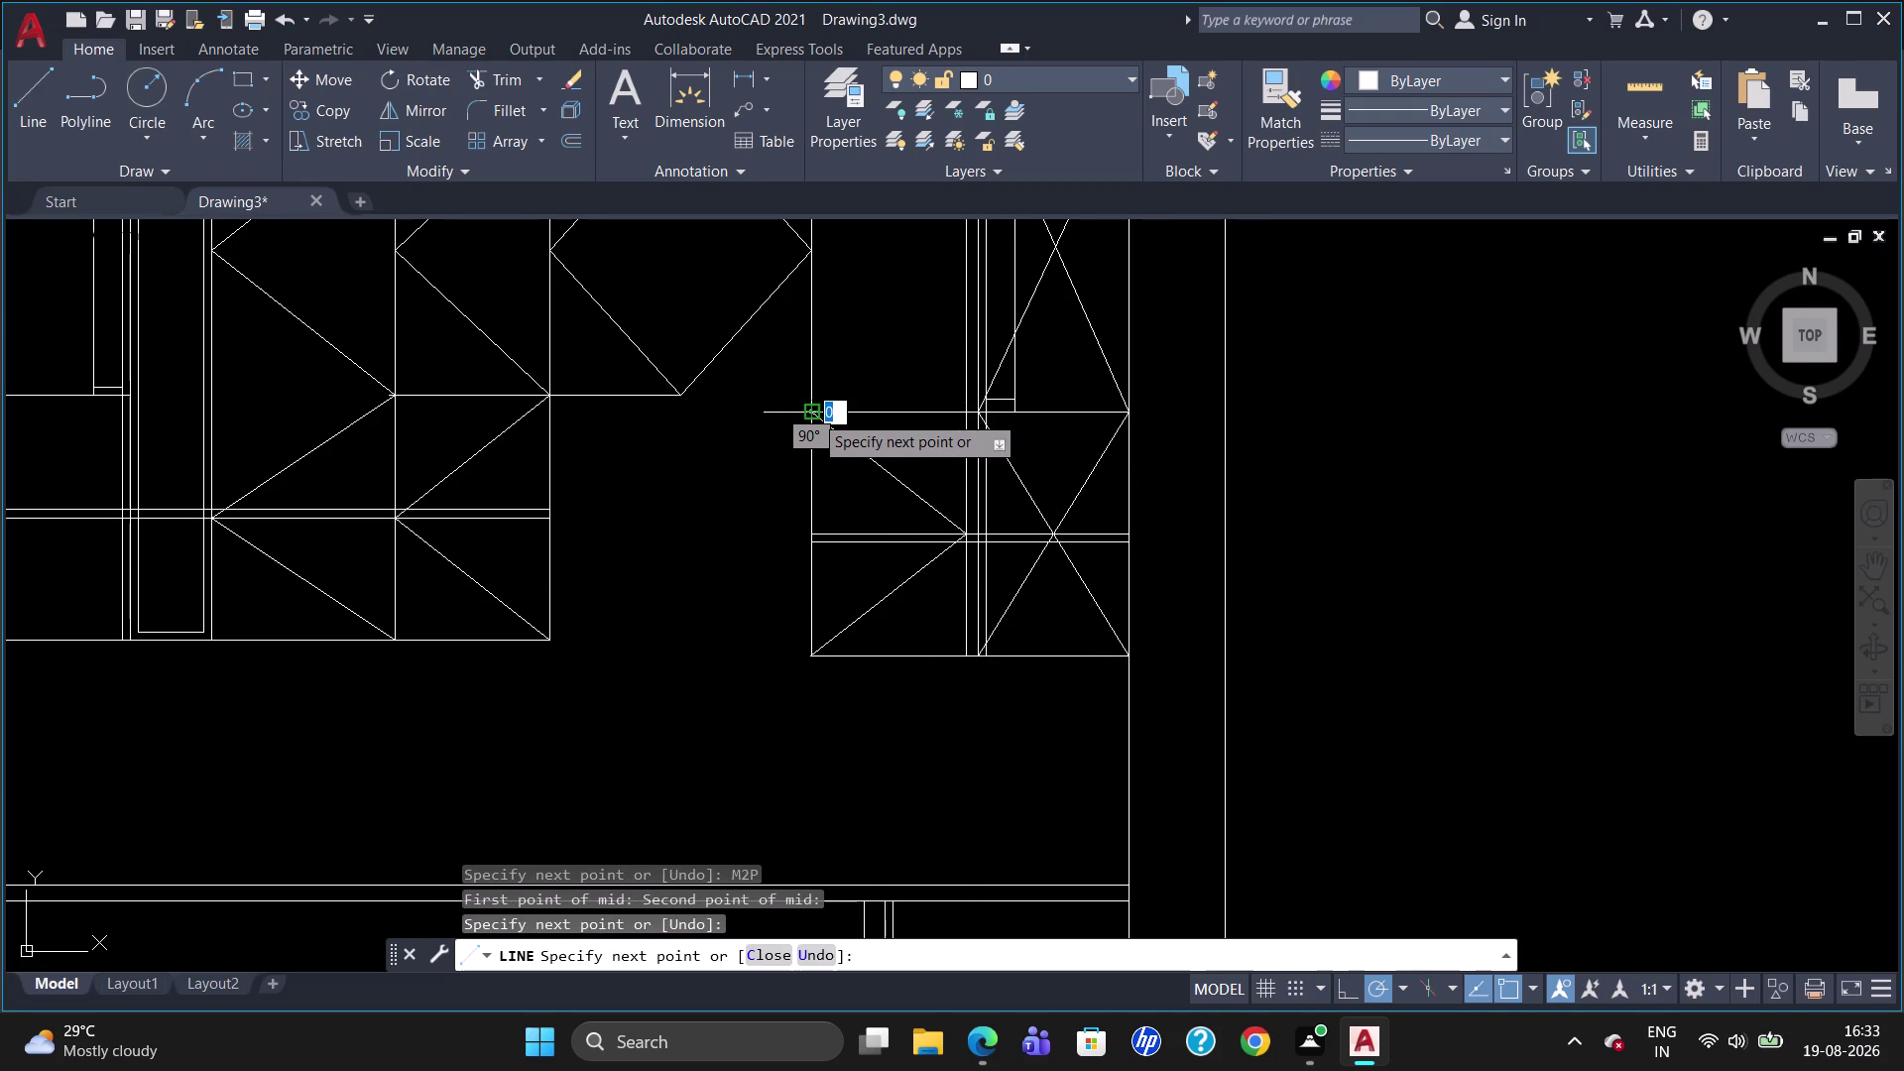
scroll(down, 3)
scroll(up, 3)
scroll(down, 3)
scroll(up, 3)
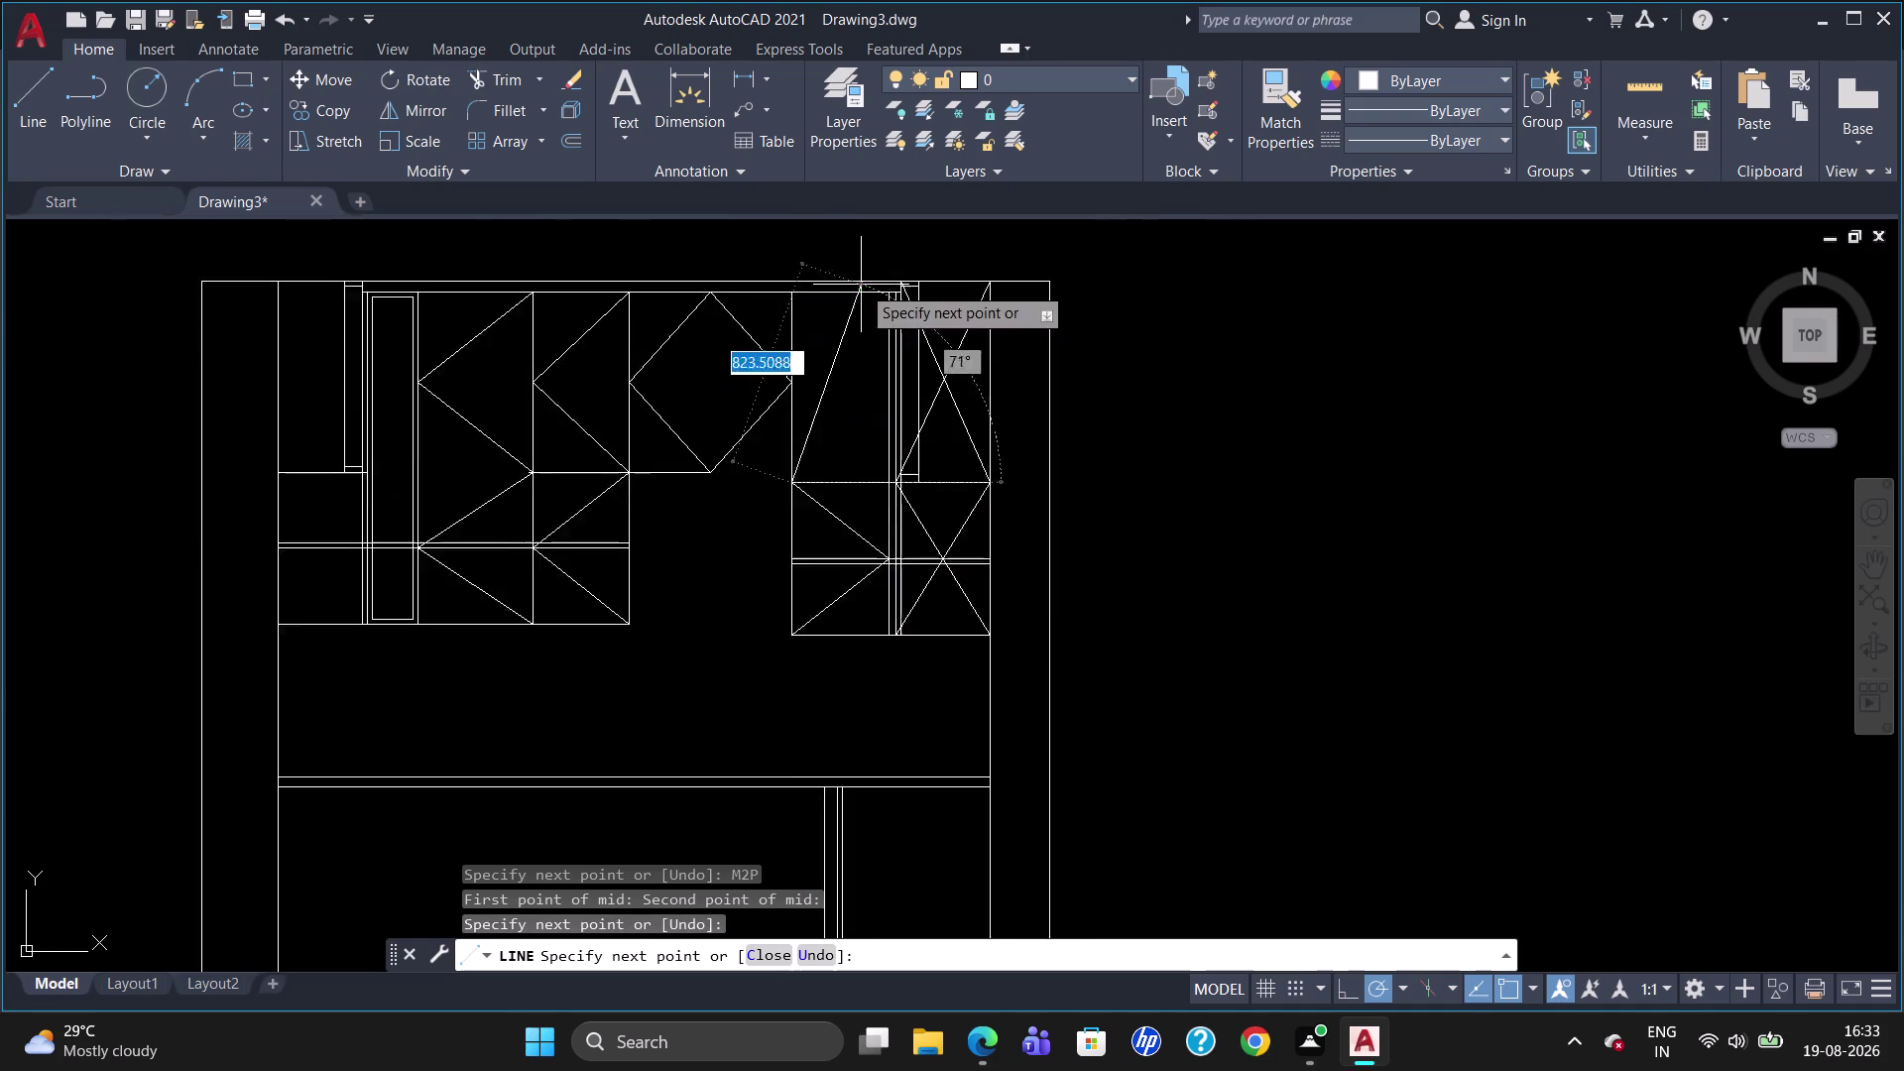
scroll(up, 3)
scroll(down, 3)
Continue the diagonal through the next M2P midpoint to the top corner.
key(m)
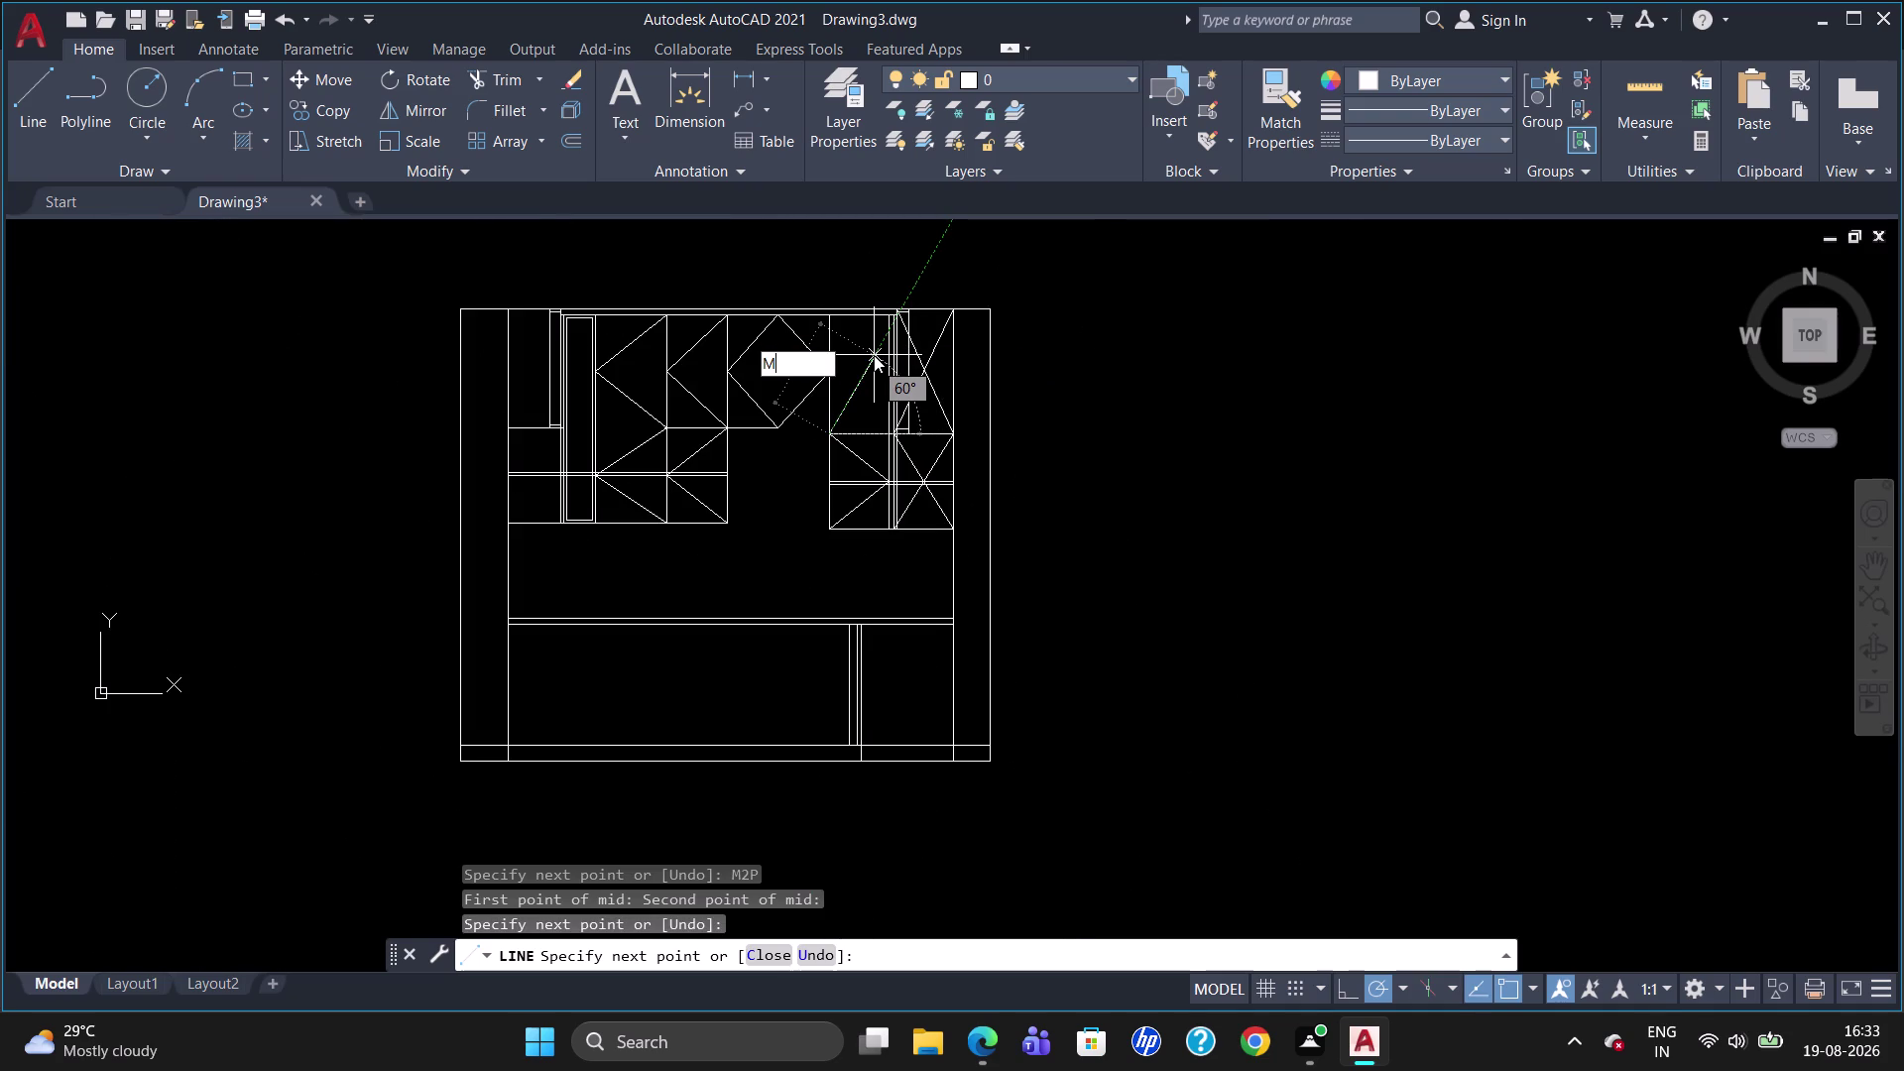
text(2P)
key(Return)
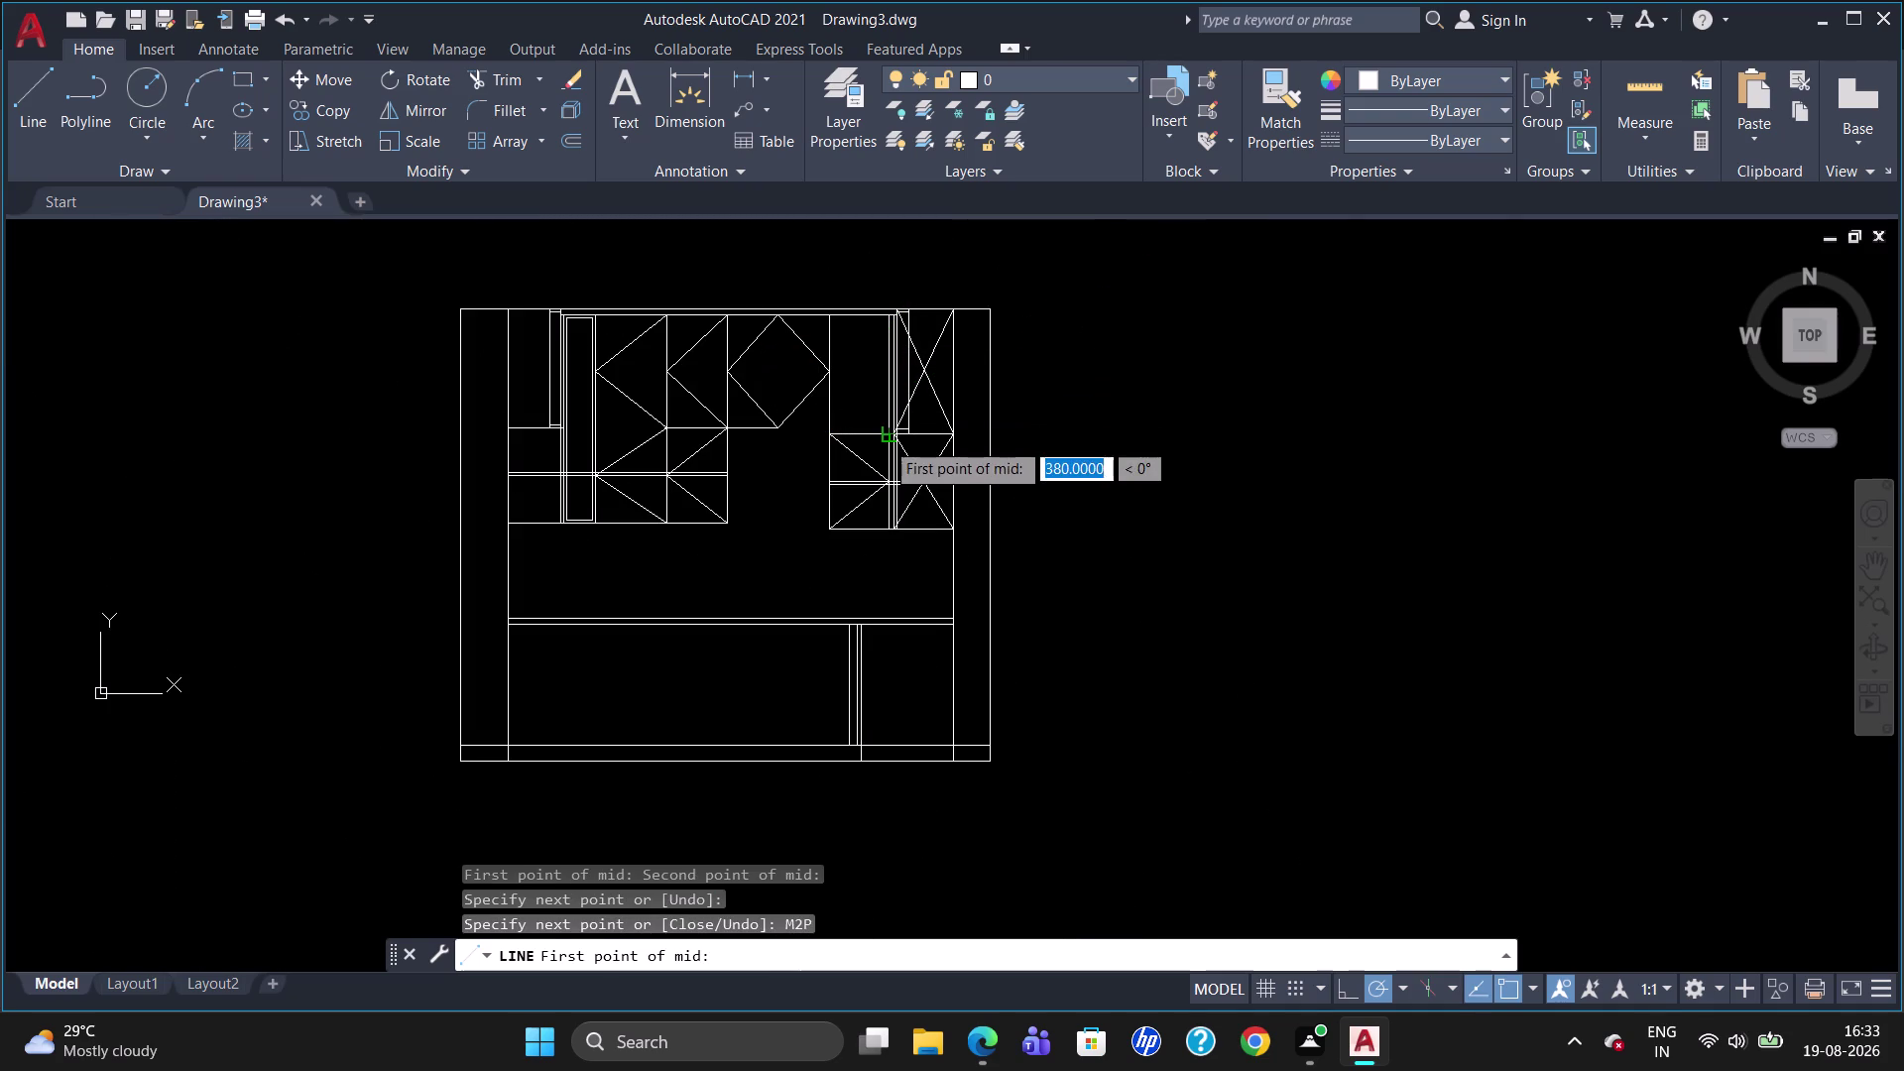
click(882, 435)
click(883, 315)
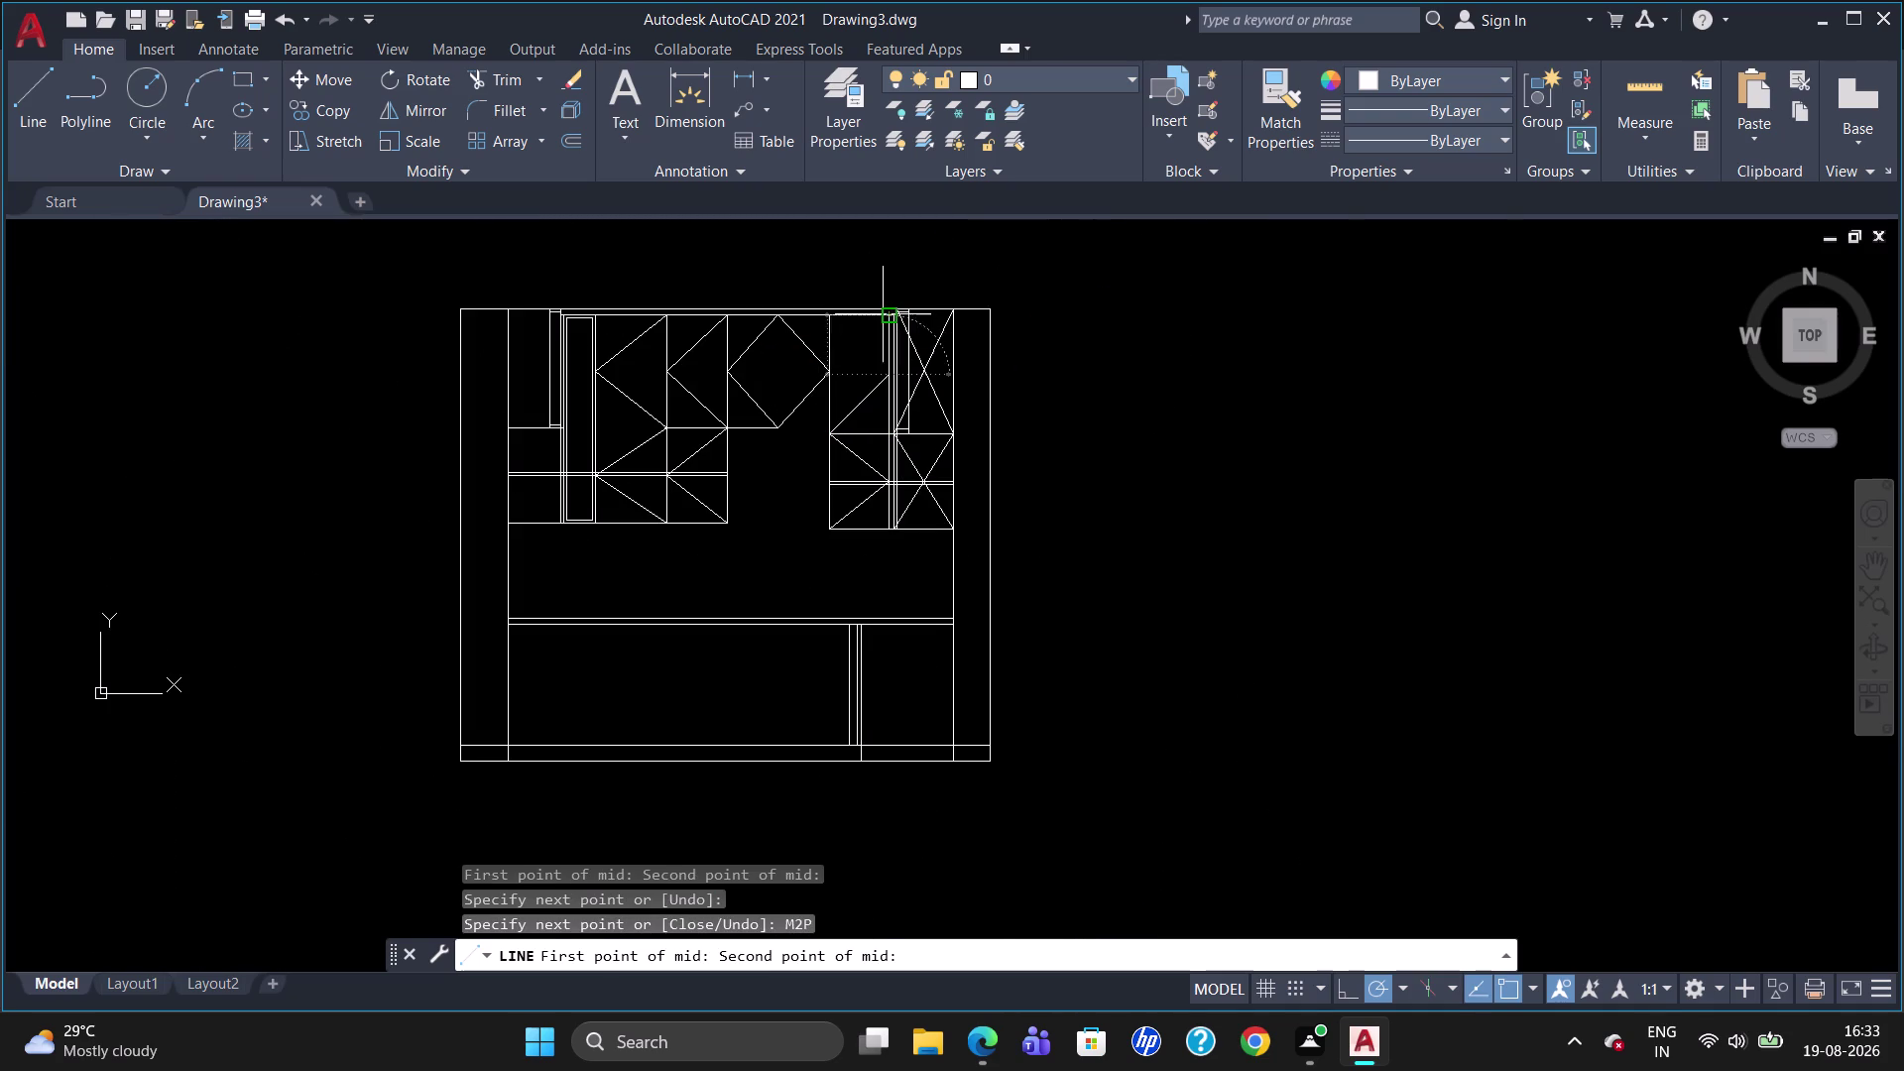
click(827, 319)
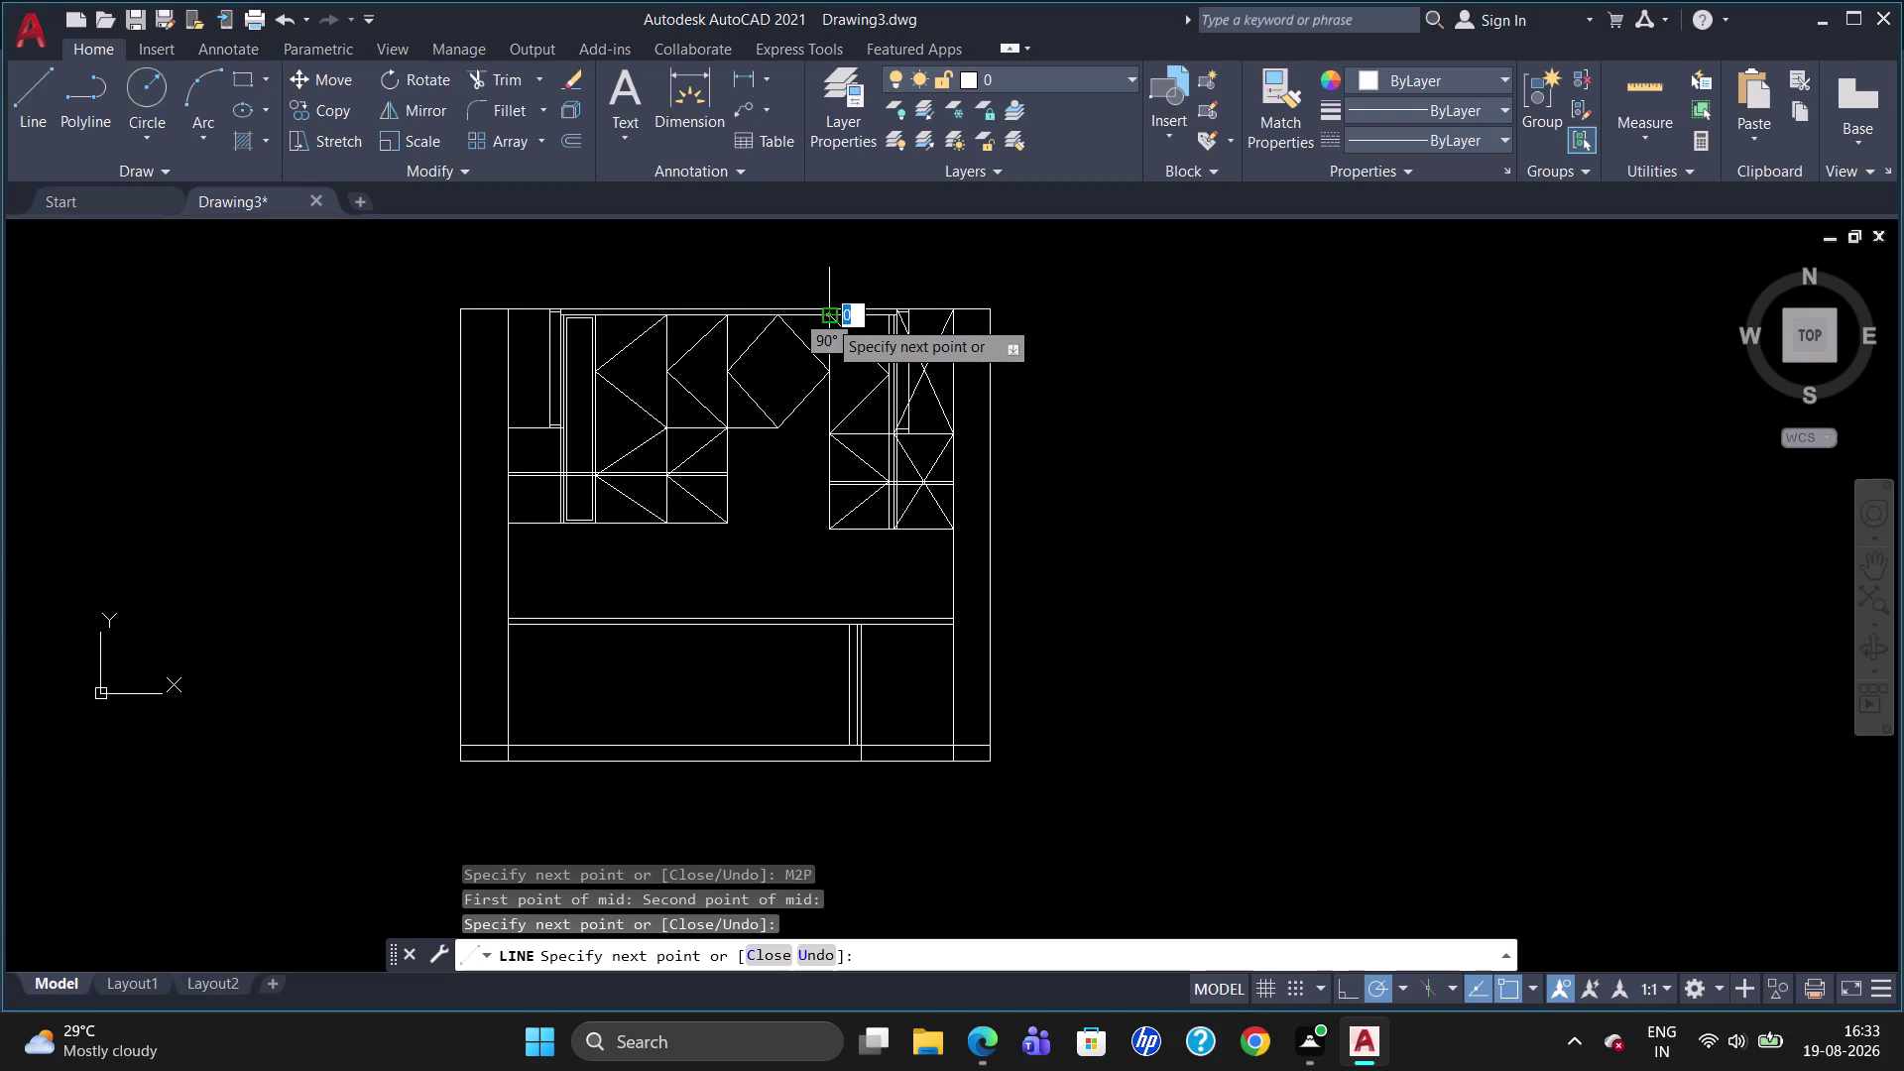
key(Escape)
scroll(down, 3)
scroll(up, 3)
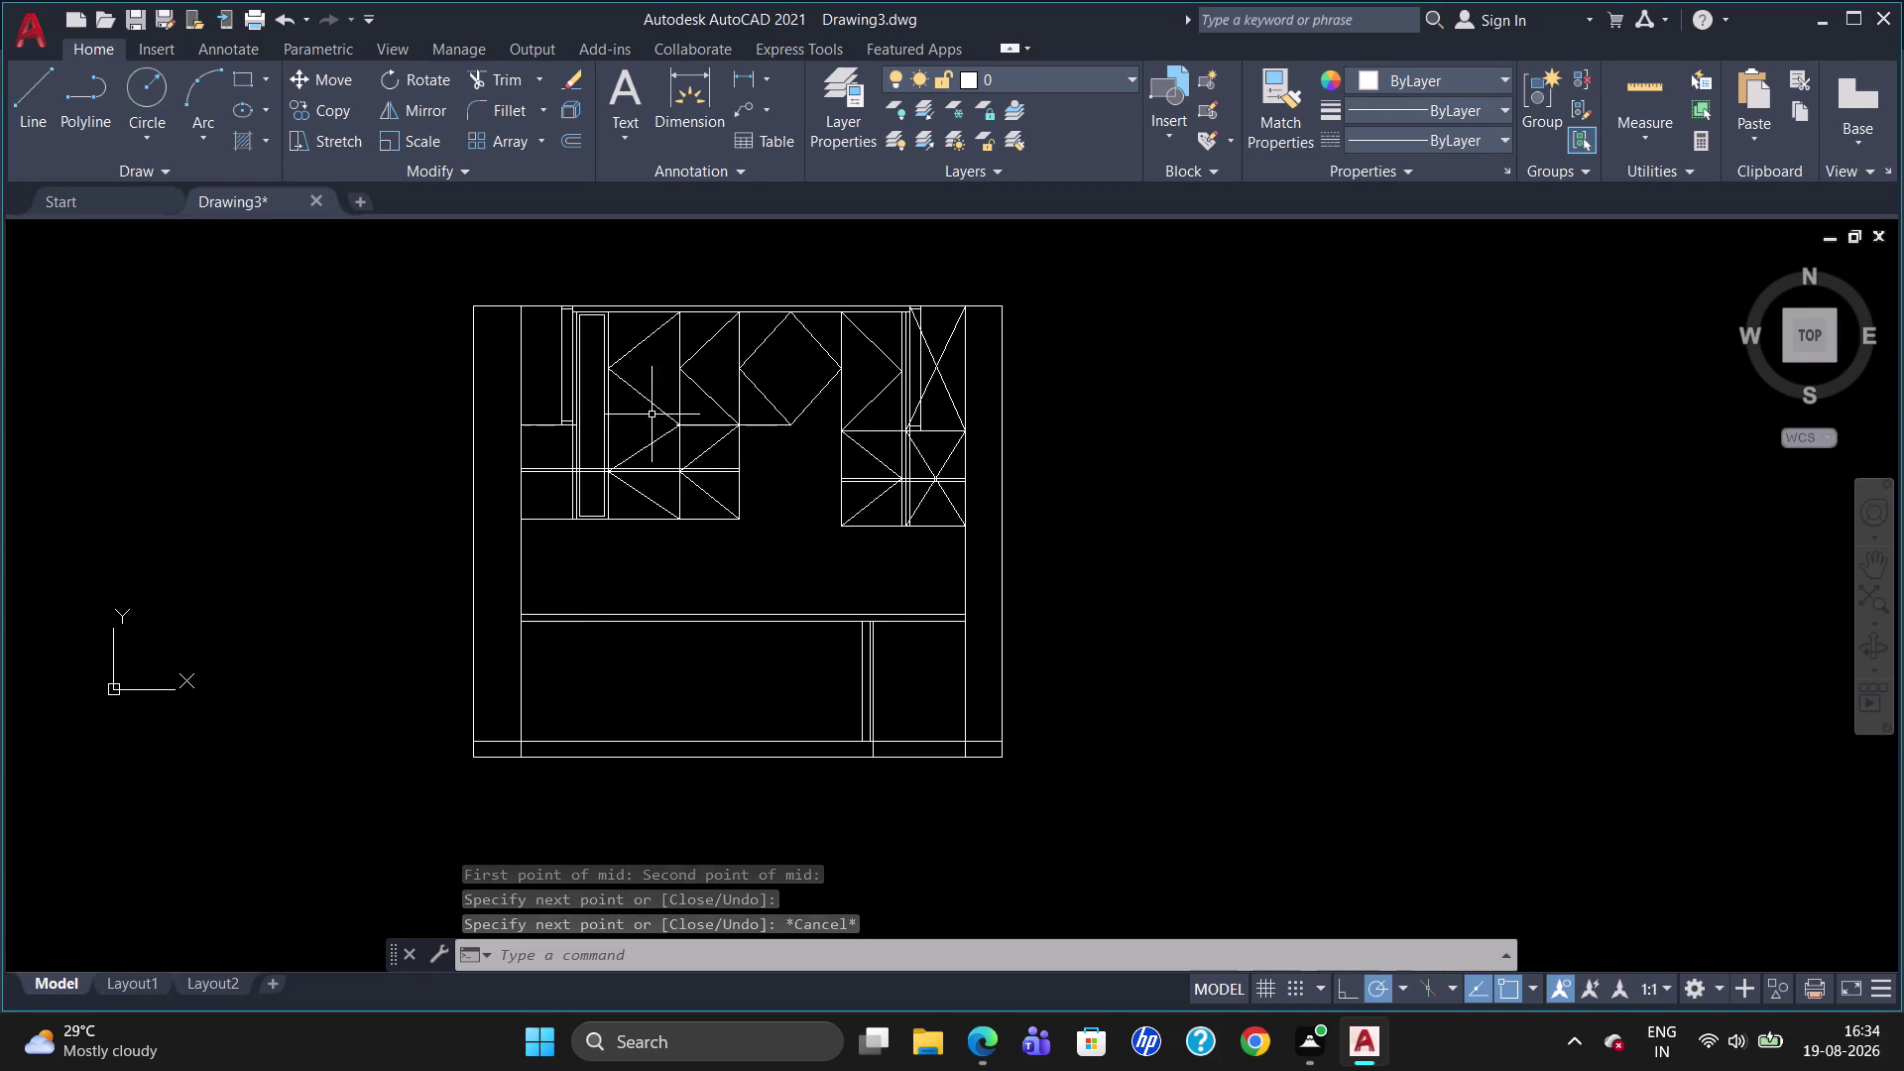
scroll(up, 3)
scroll(down, 3)
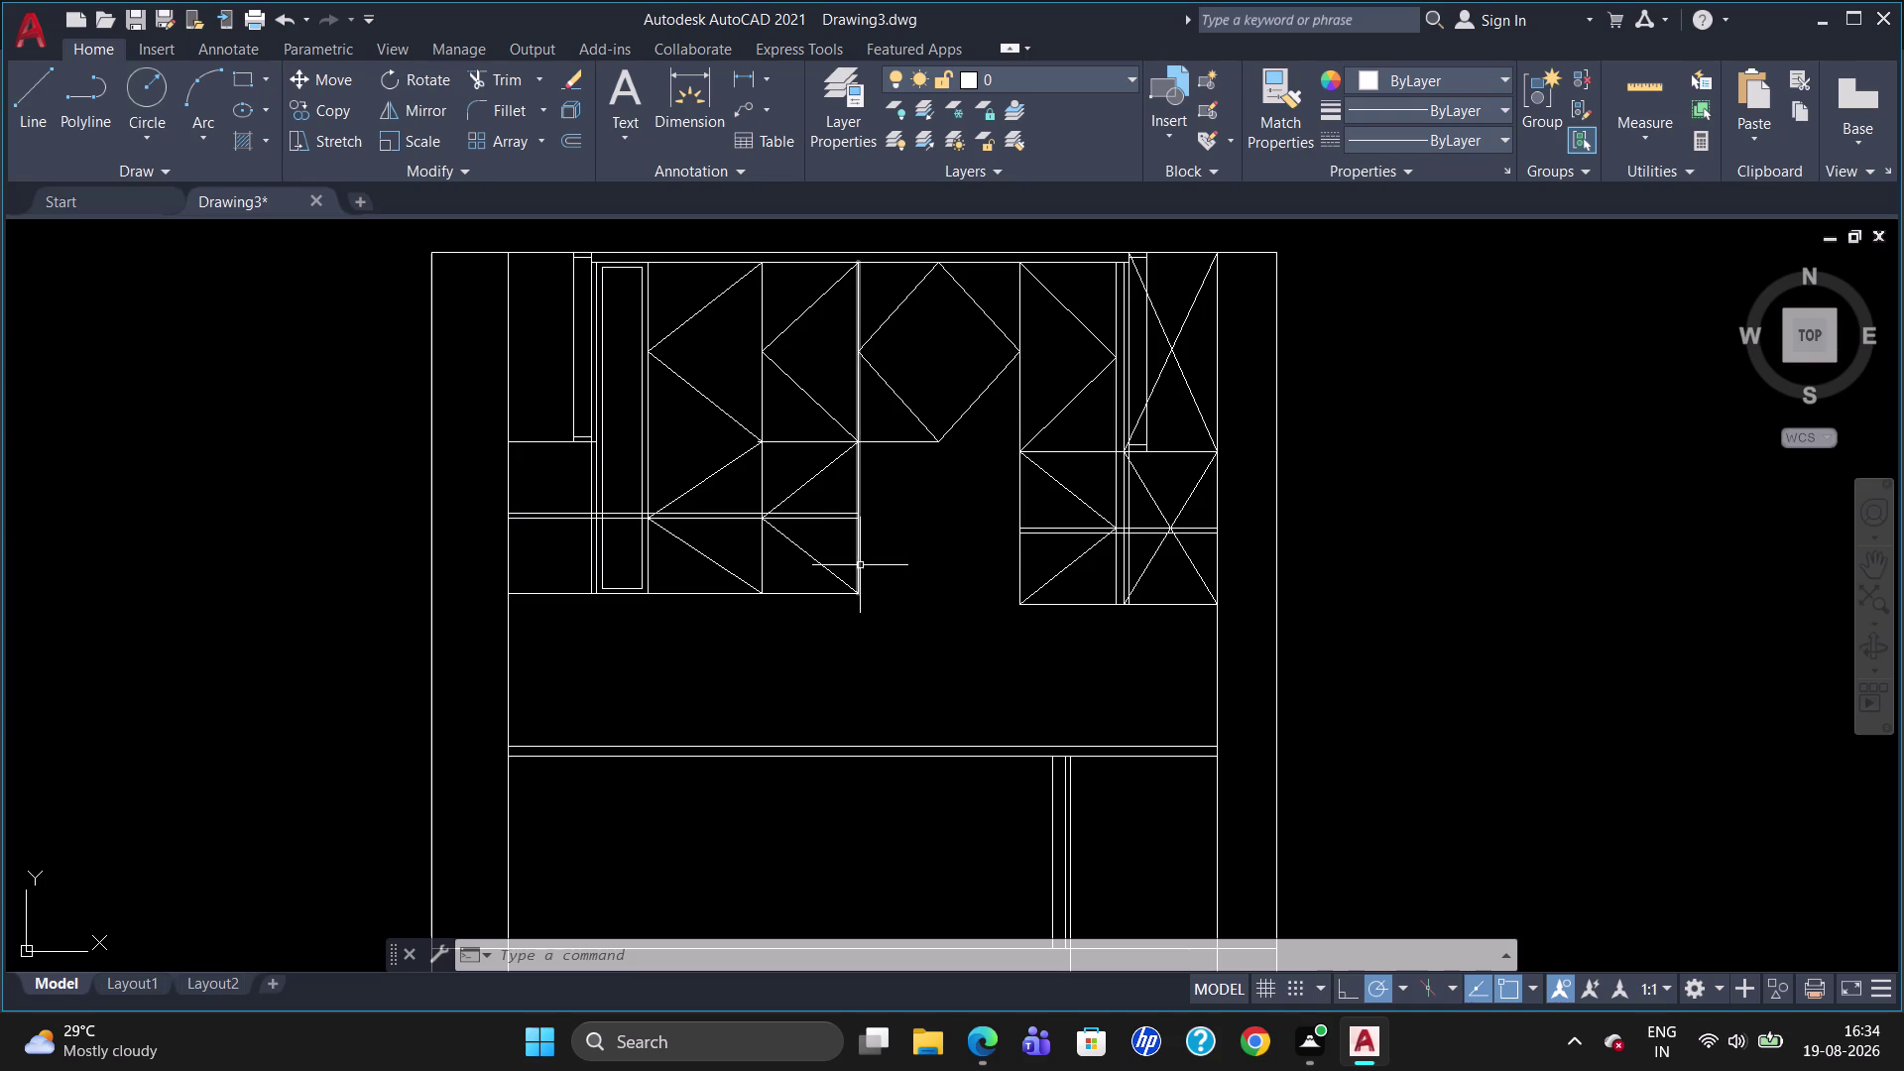
Erase the eight zigzag diagonal shutter lines in the two left-hand upper bays.
click(817, 478)
click(805, 403)
click(801, 379)
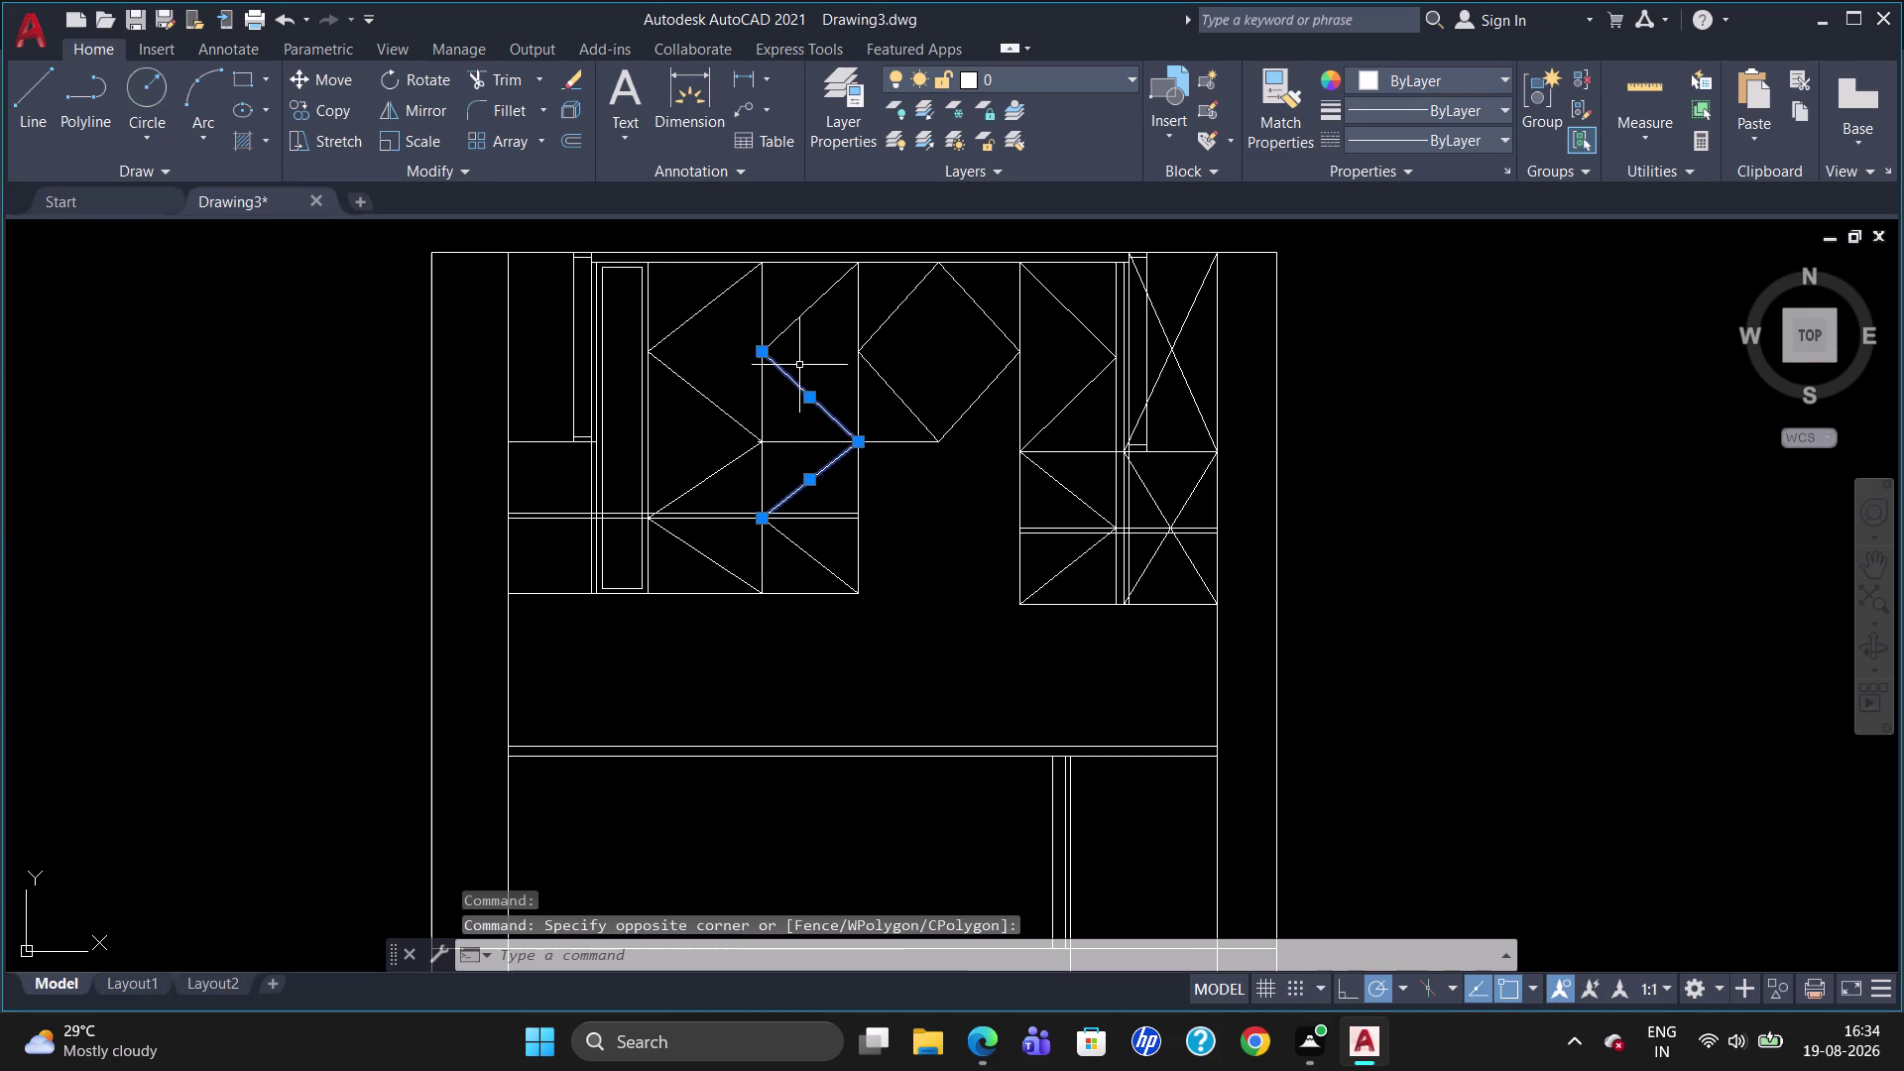
click(808, 303)
click(704, 302)
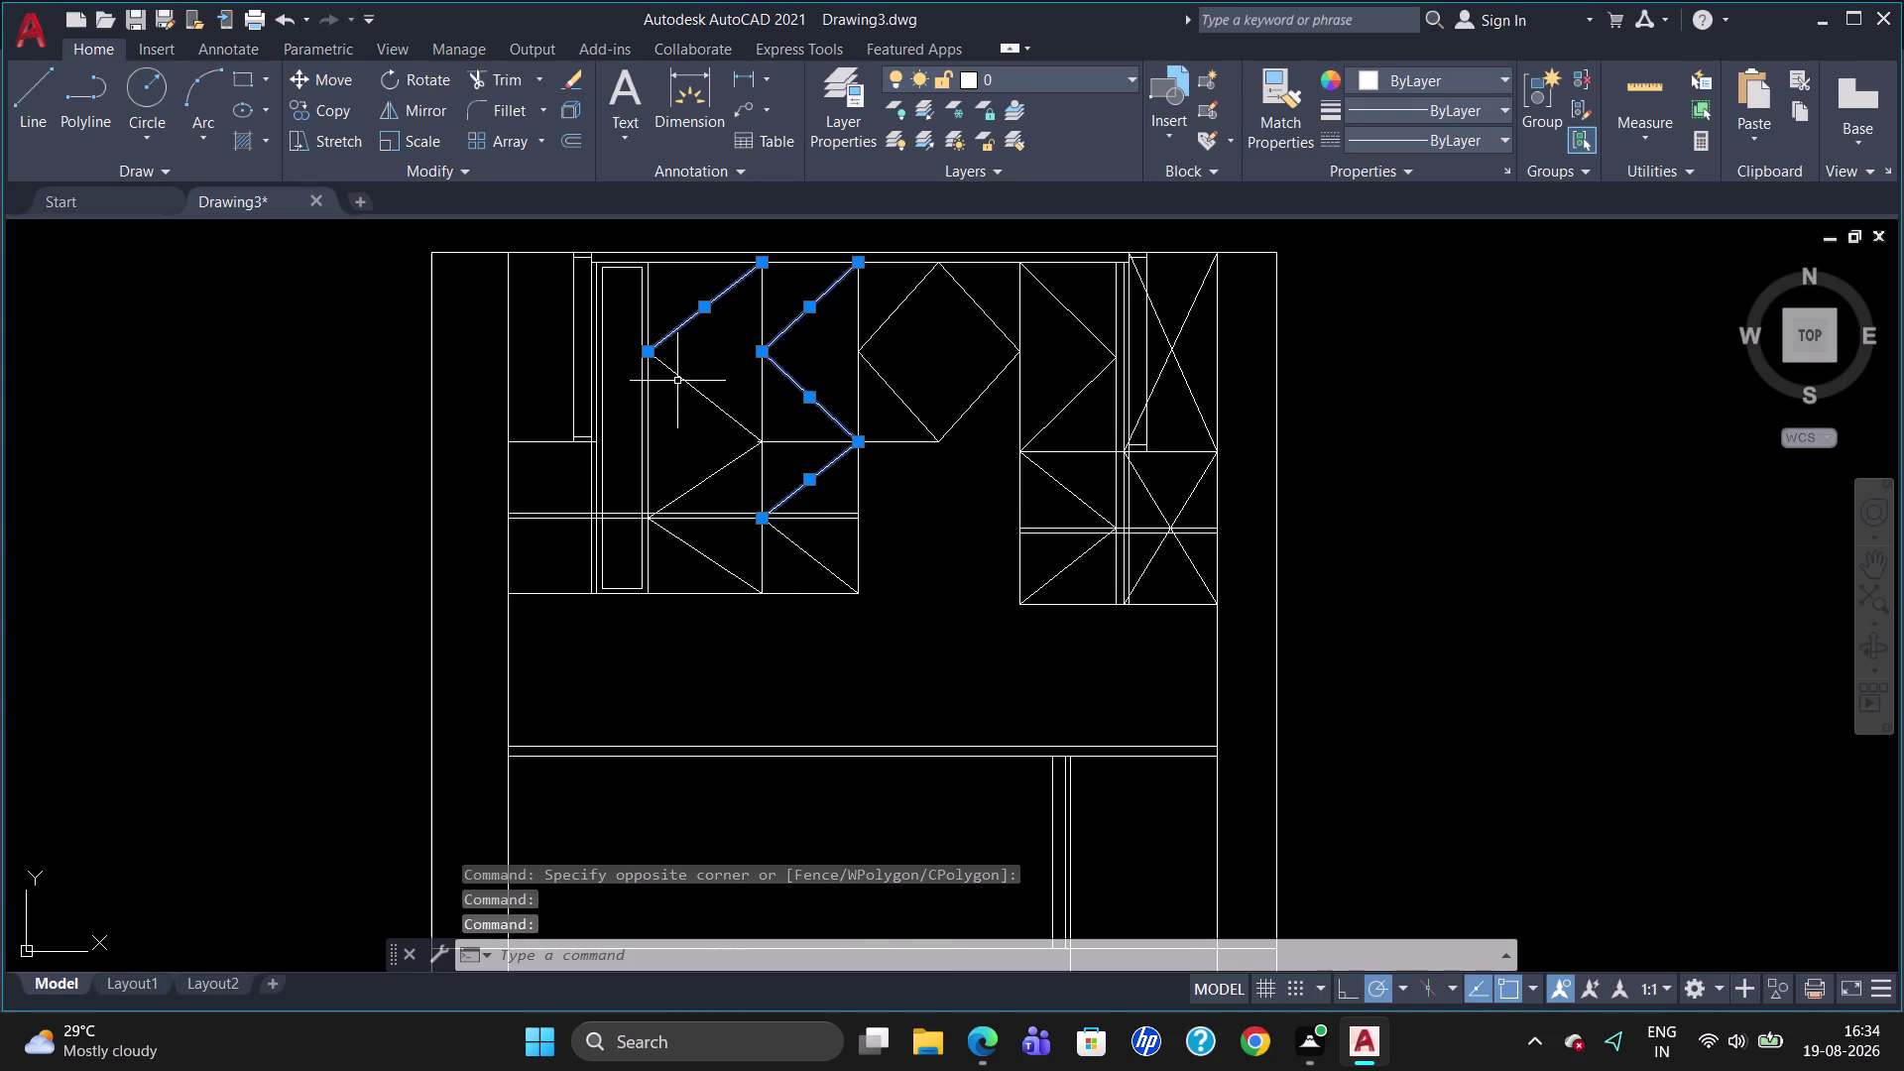
click(680, 383)
click(711, 481)
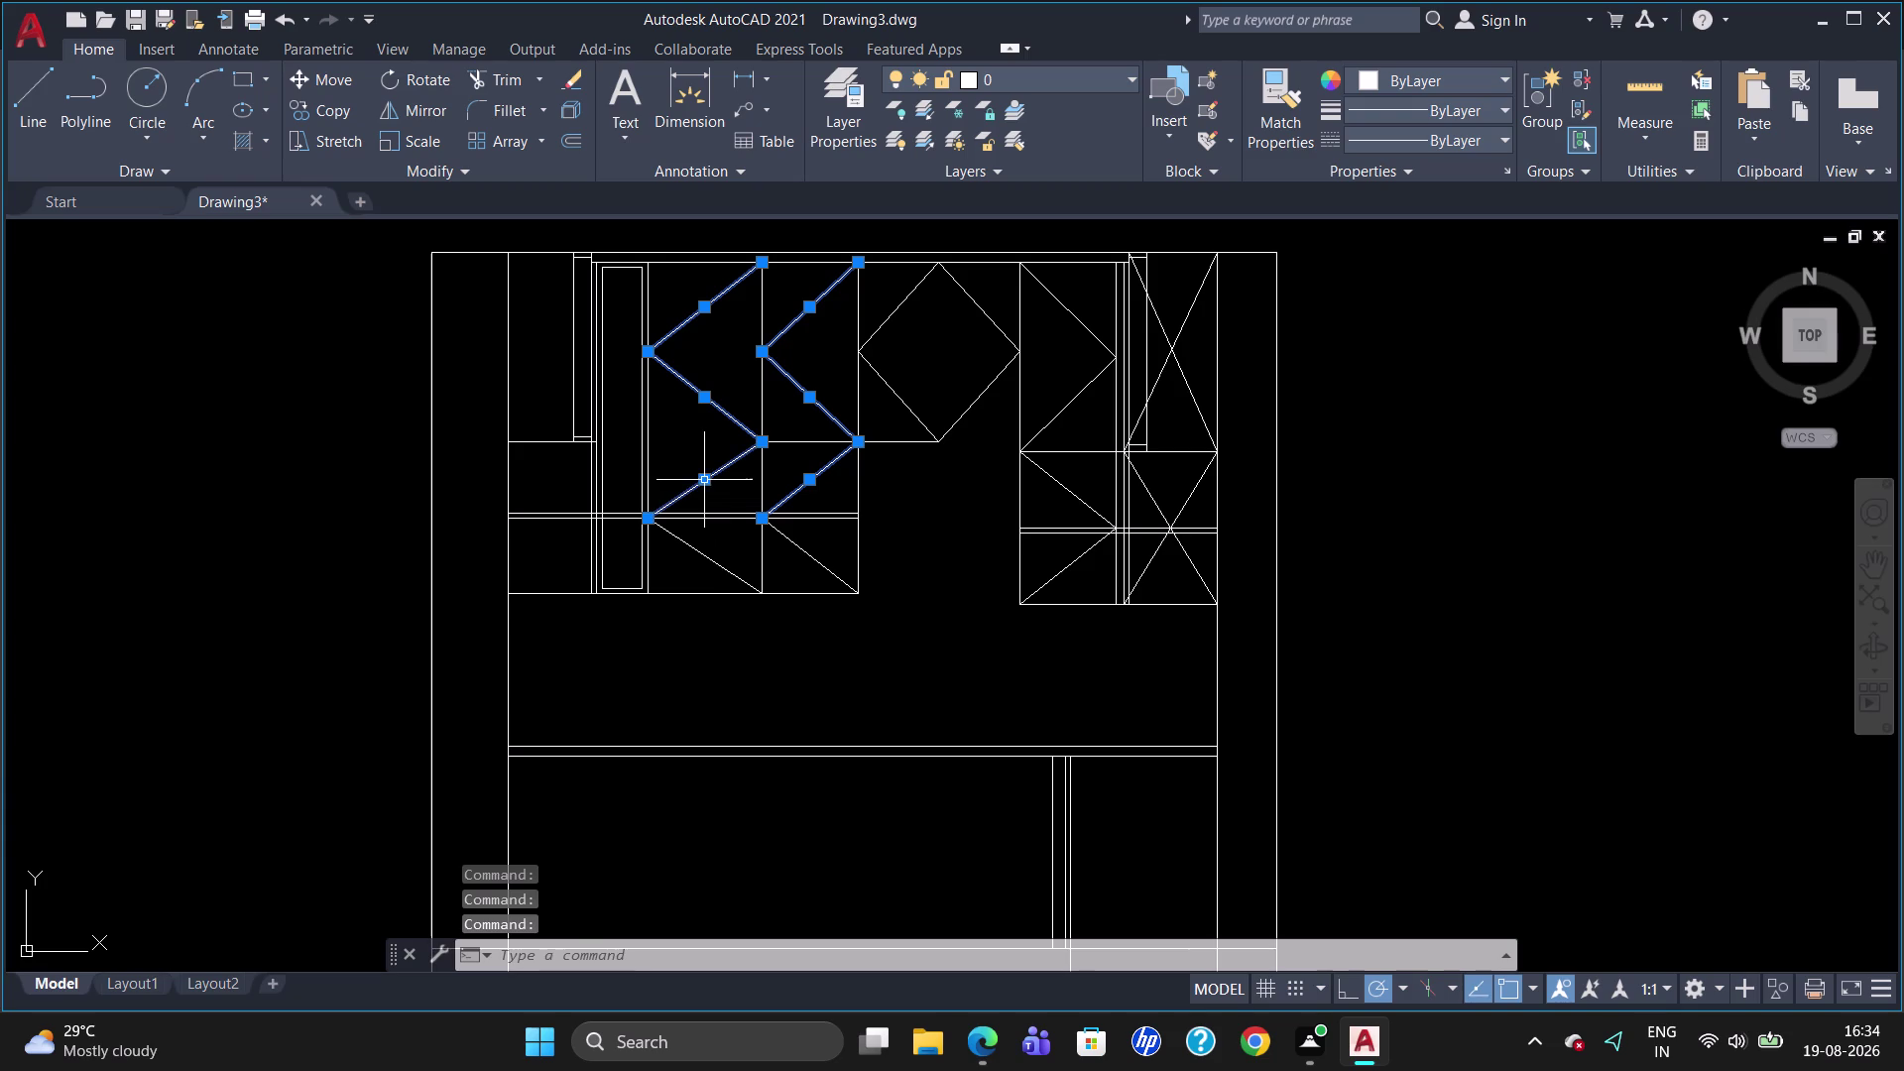
click(708, 551)
click(706, 551)
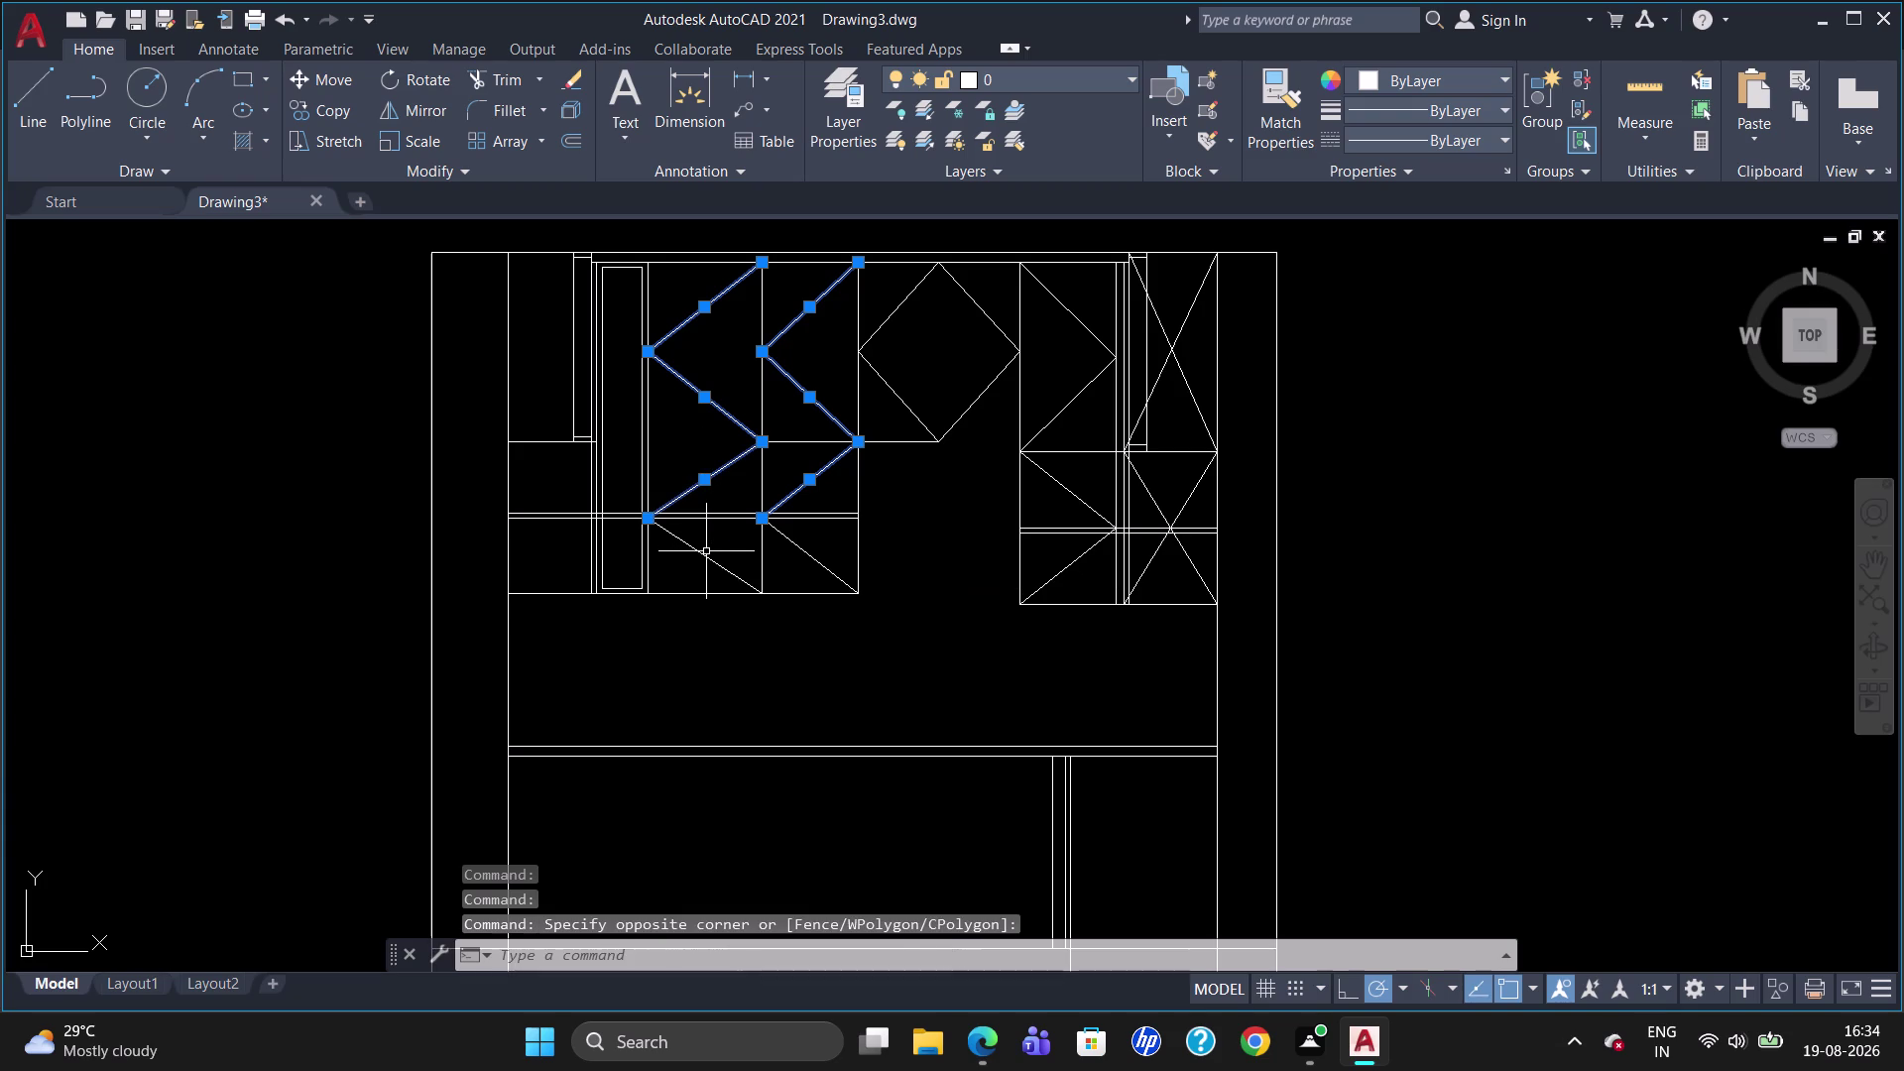
click(705, 555)
click(794, 546)
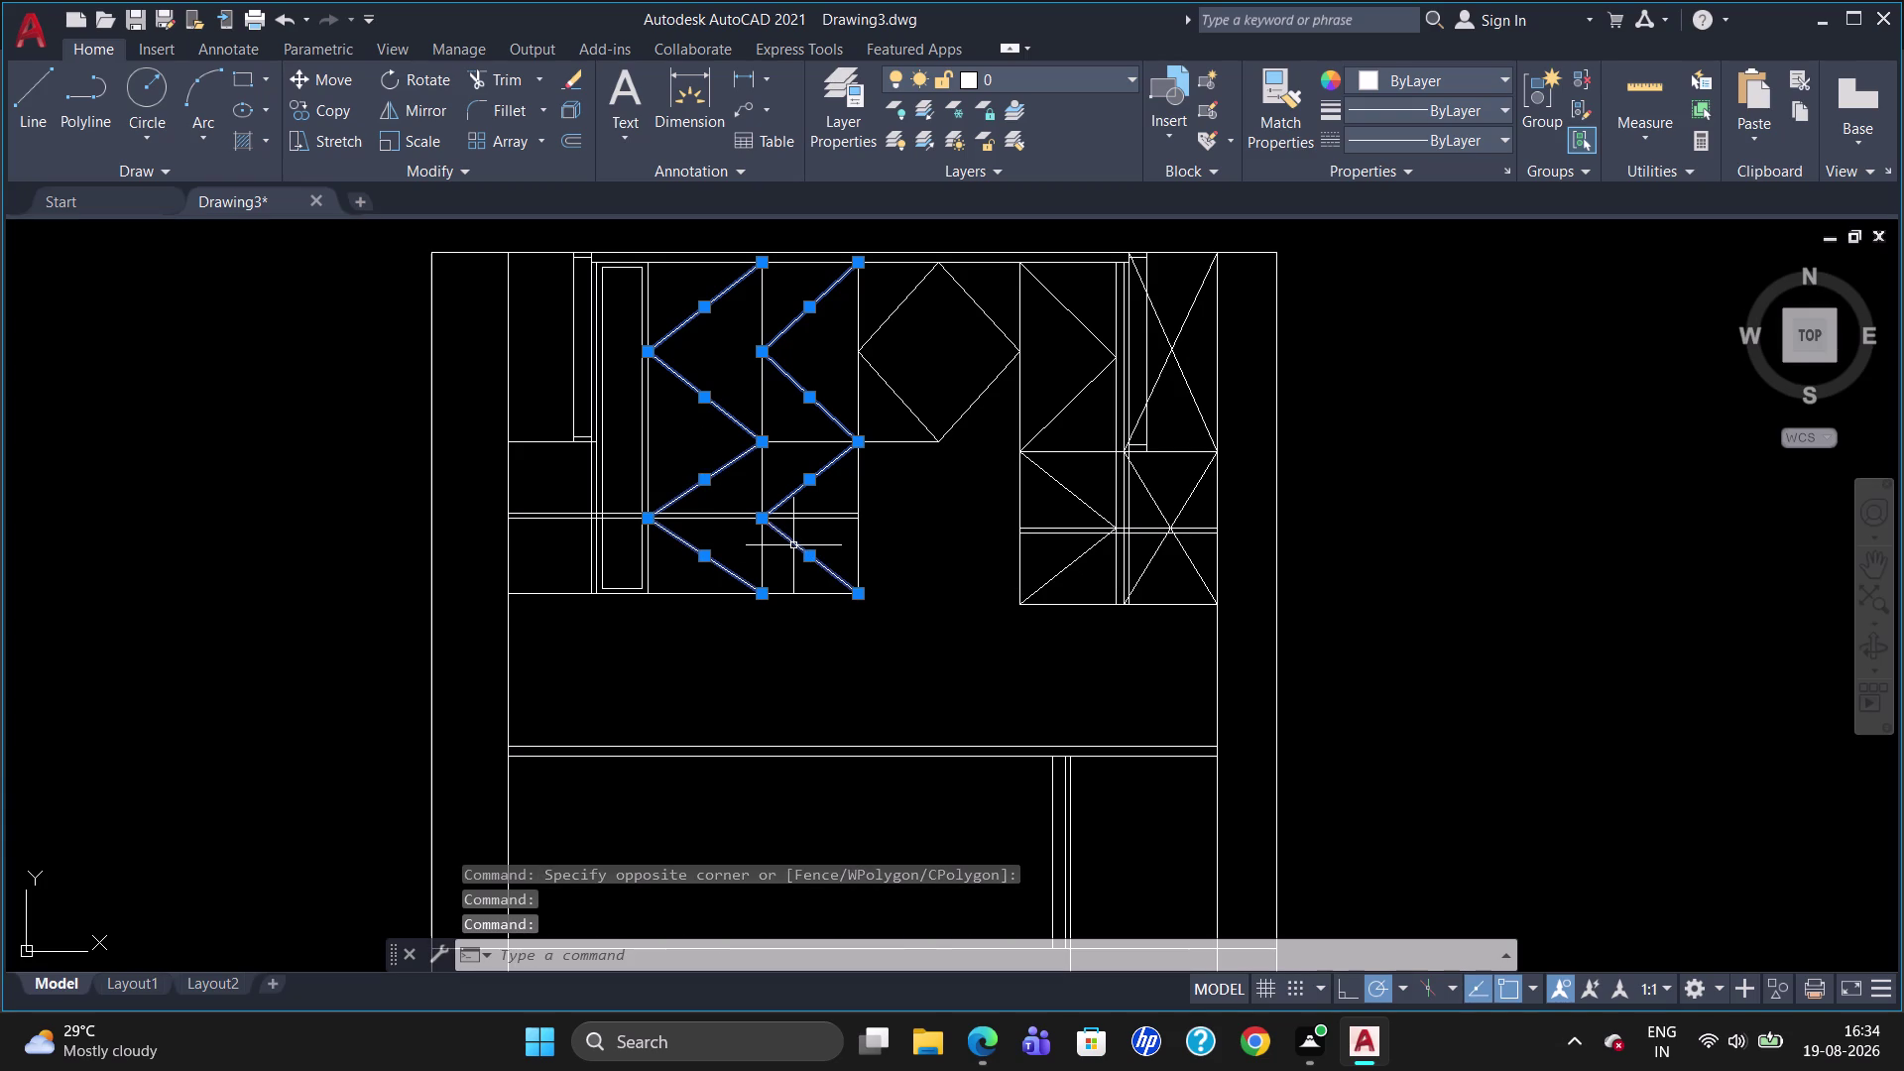
key(Delete)
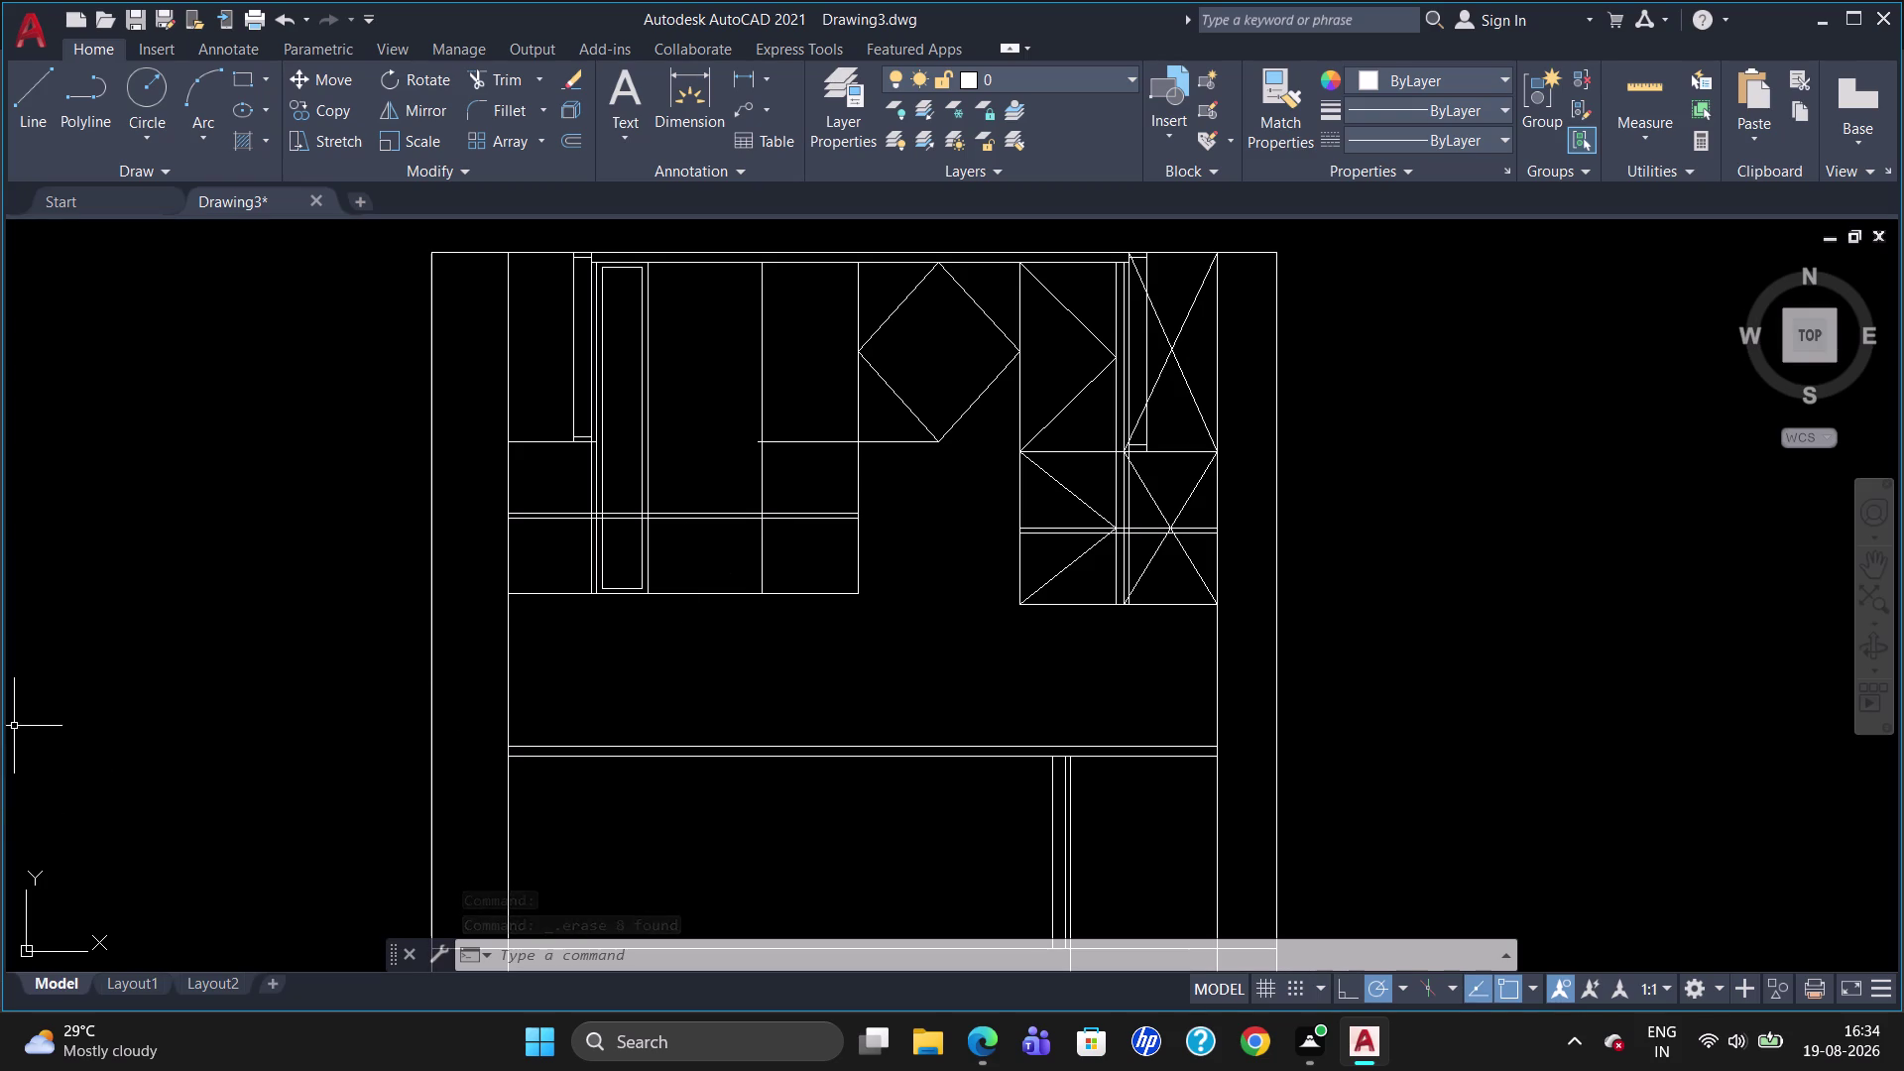
scroll(up, 3)
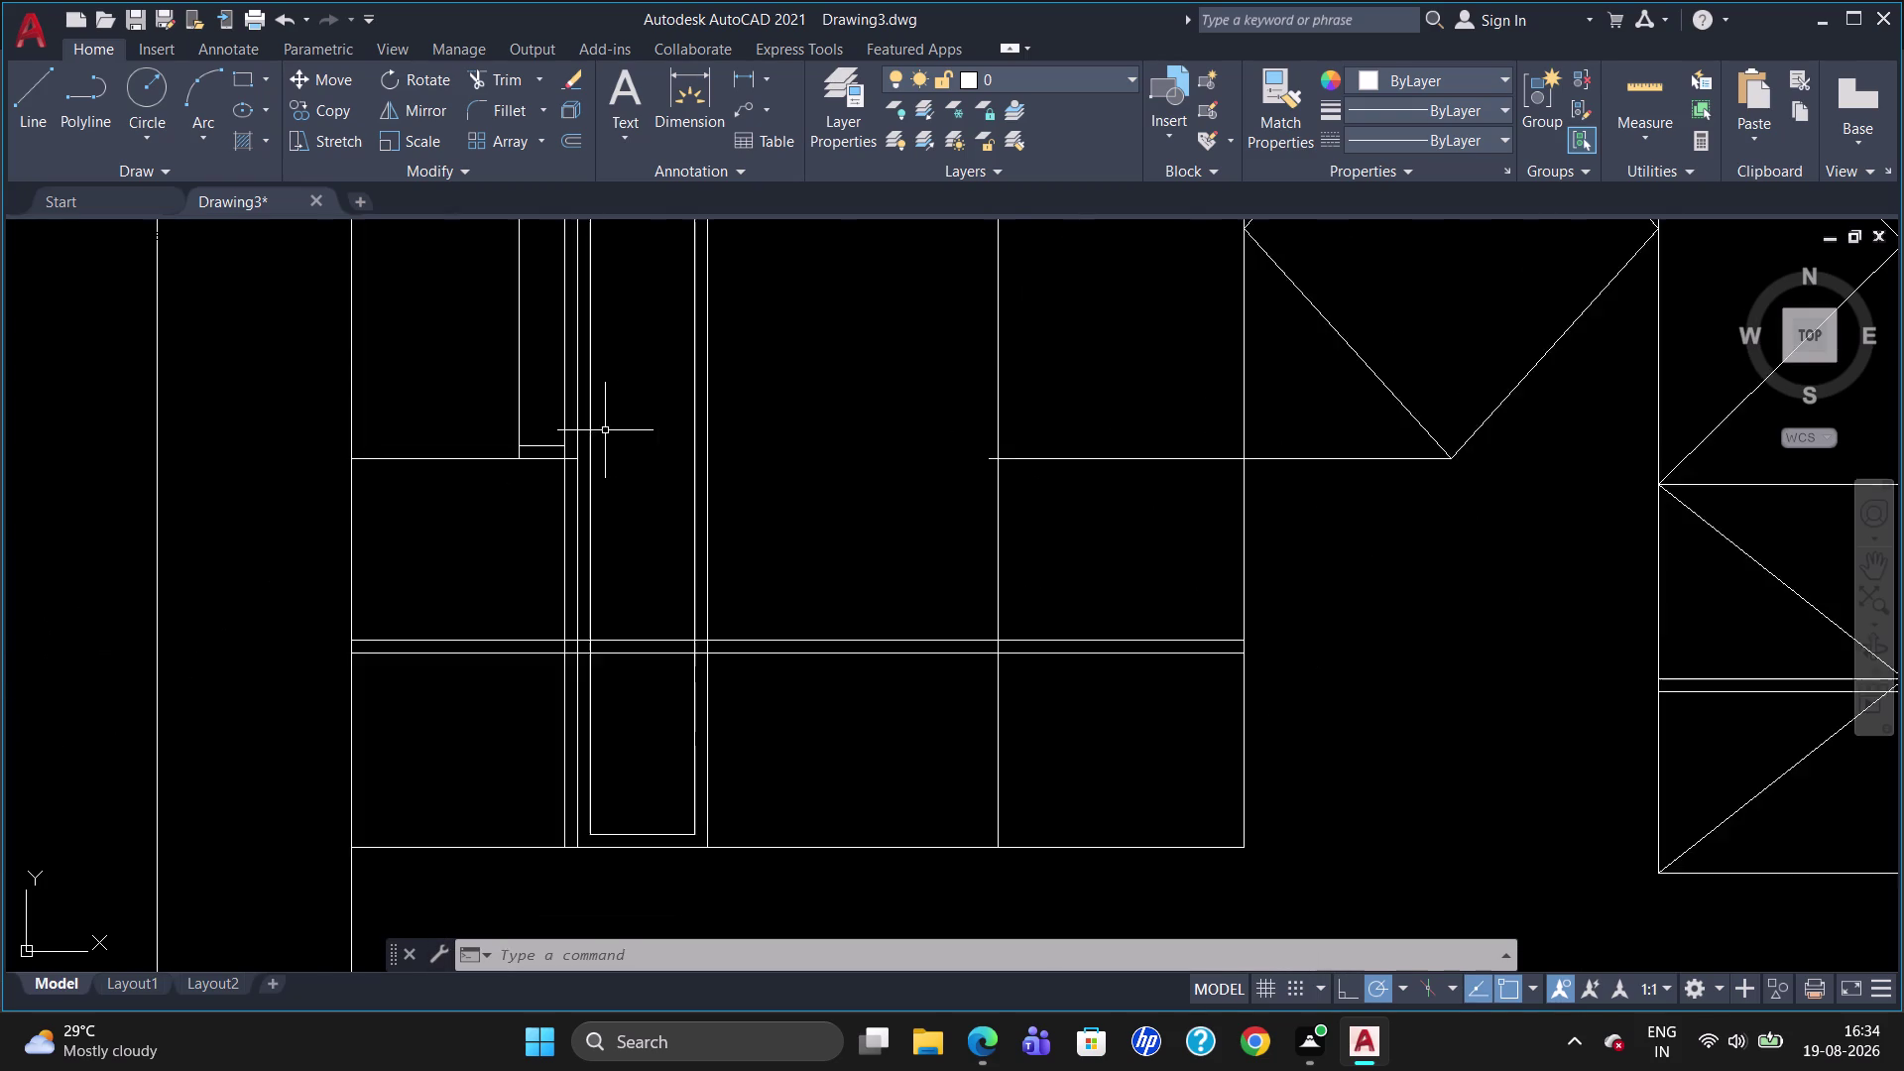
Start a line tracked 750 from the top corner, then cancel it.
scroll(down, 3)
scroll(up, 3)
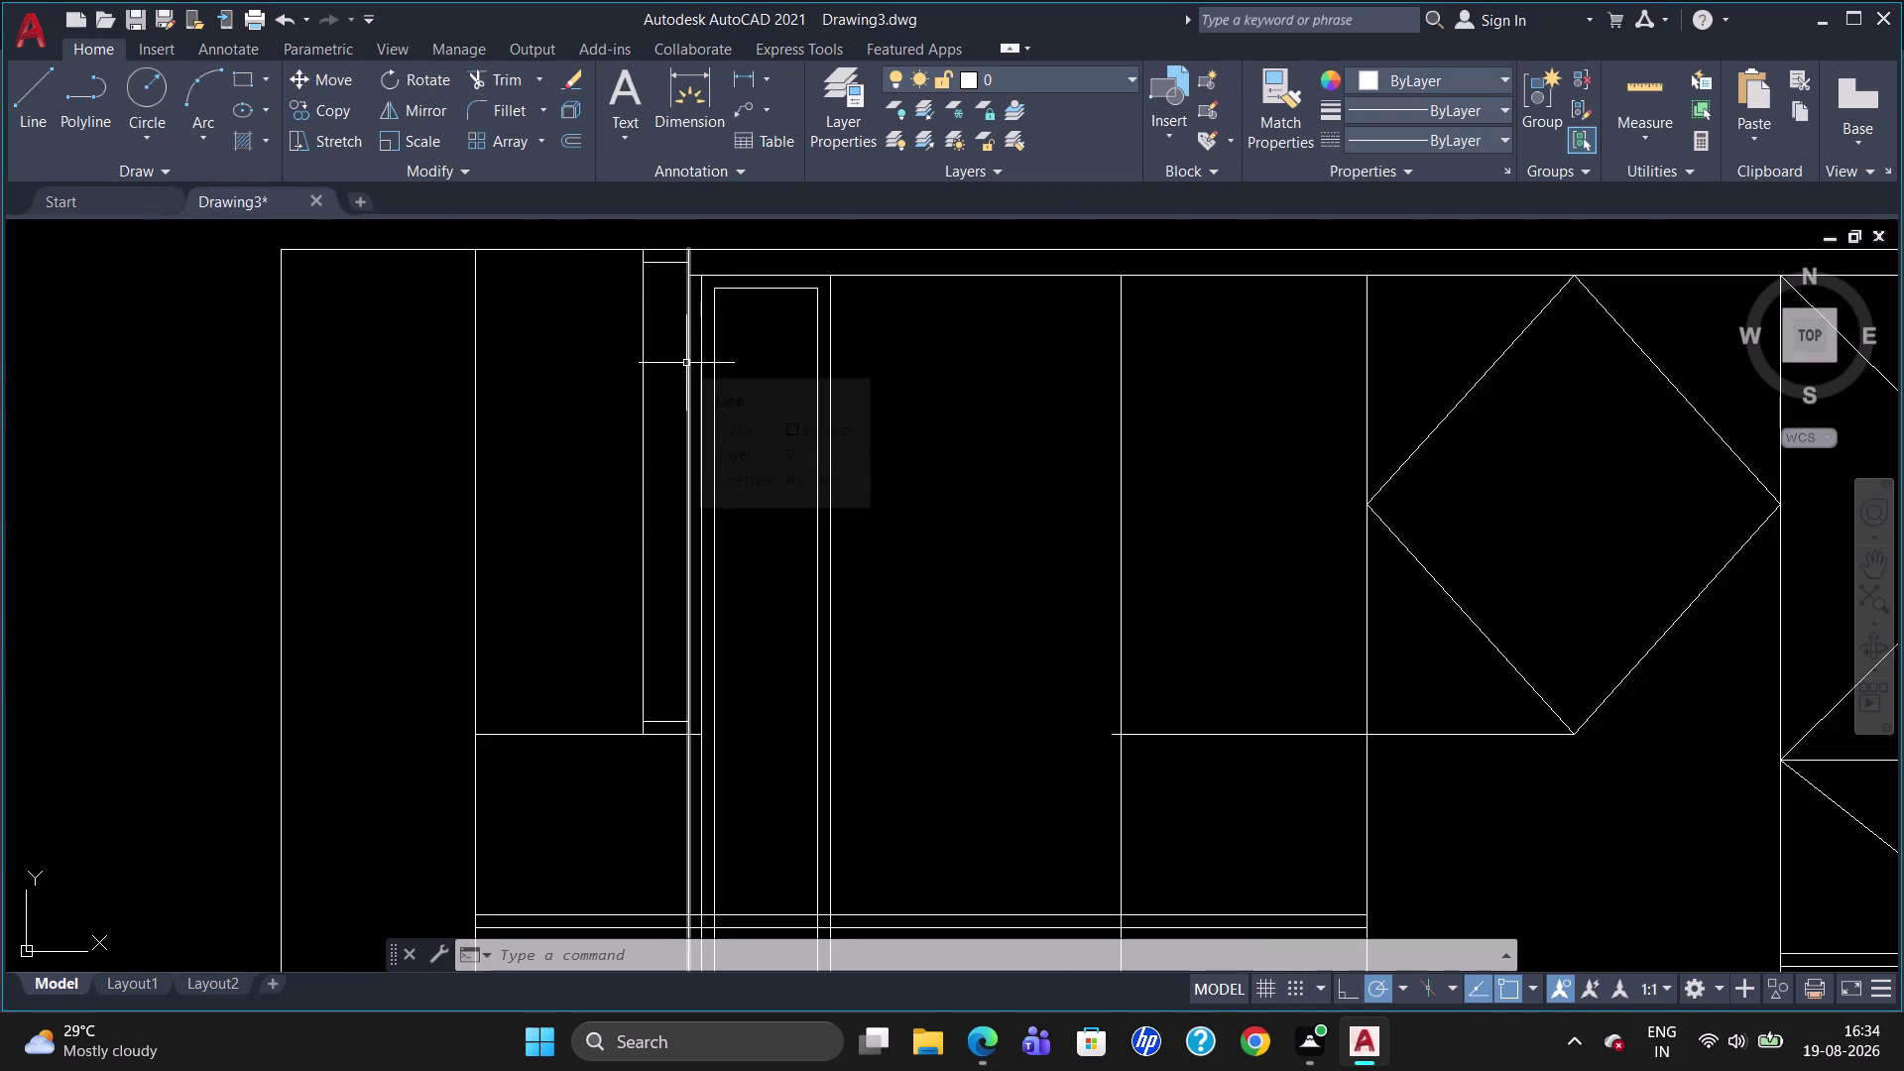
key(l)
key(Return)
text(TJ)
key(BackSpace)
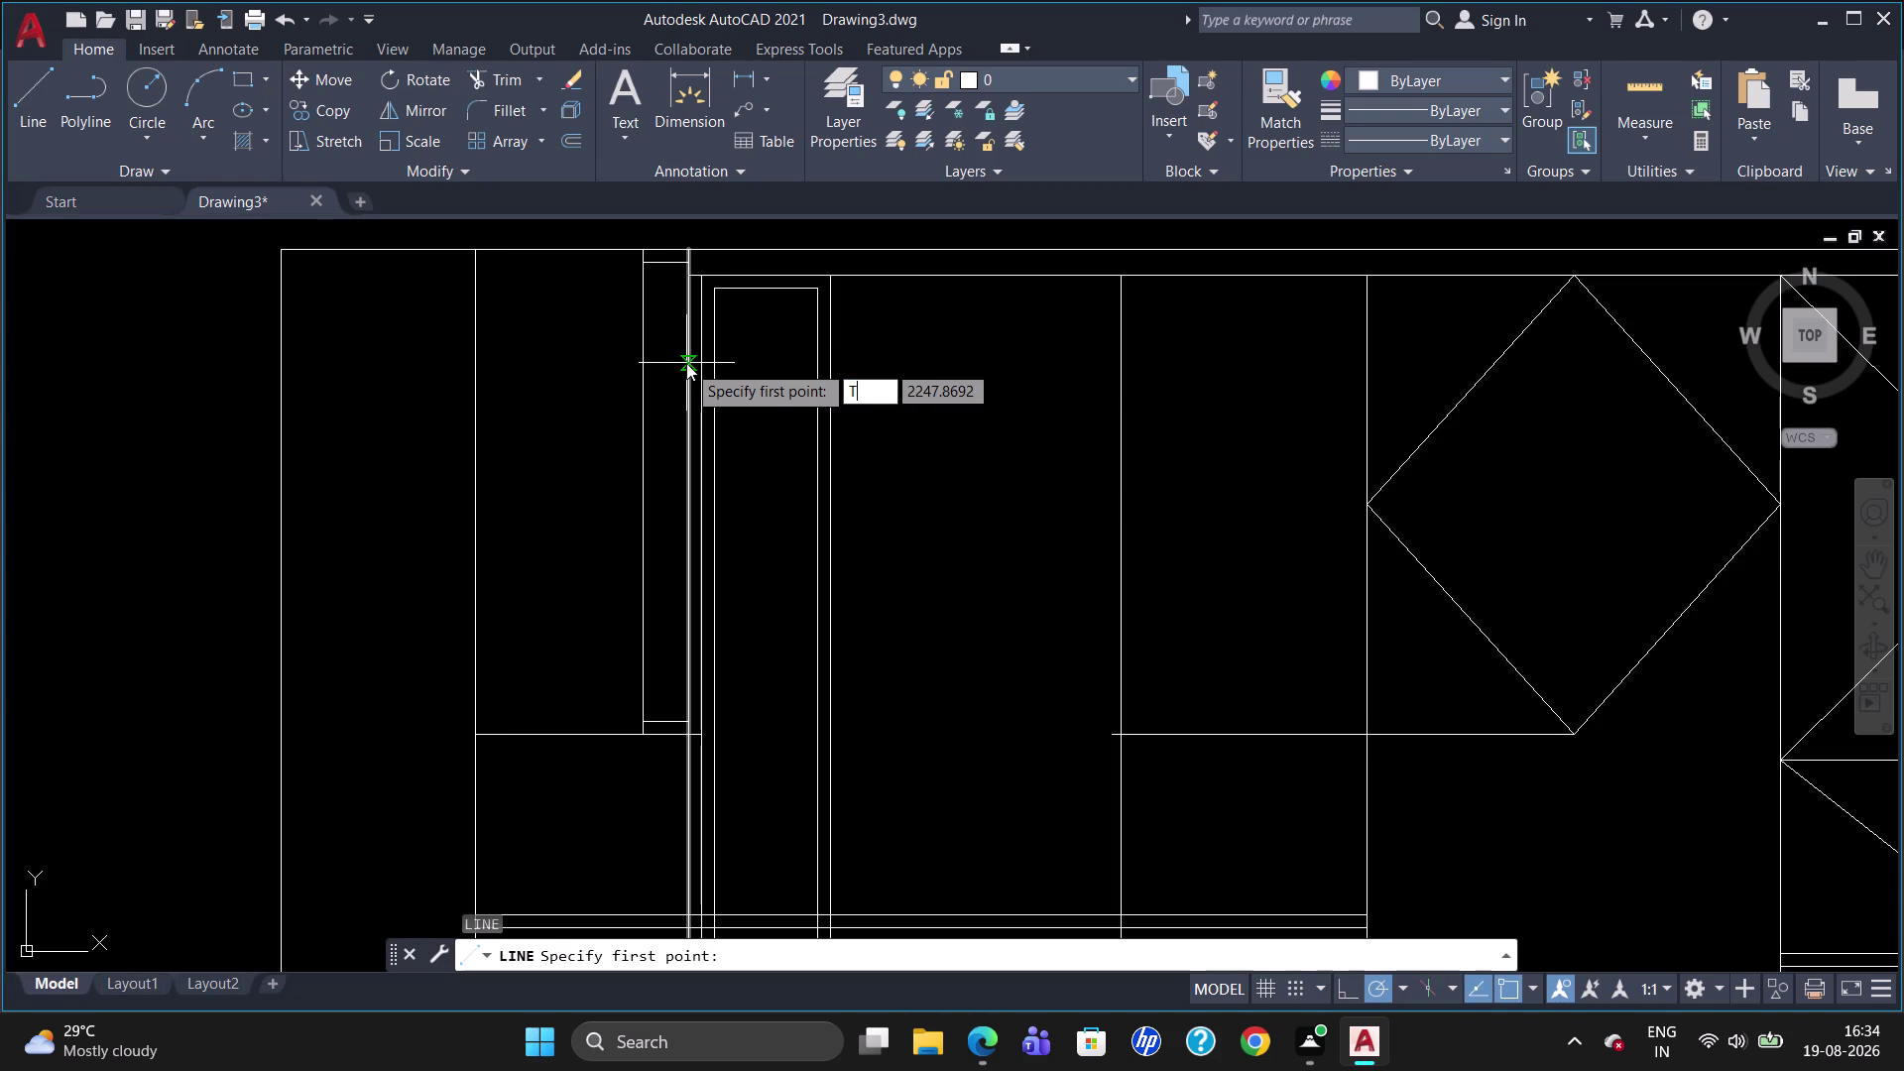
key(k)
key(Return)
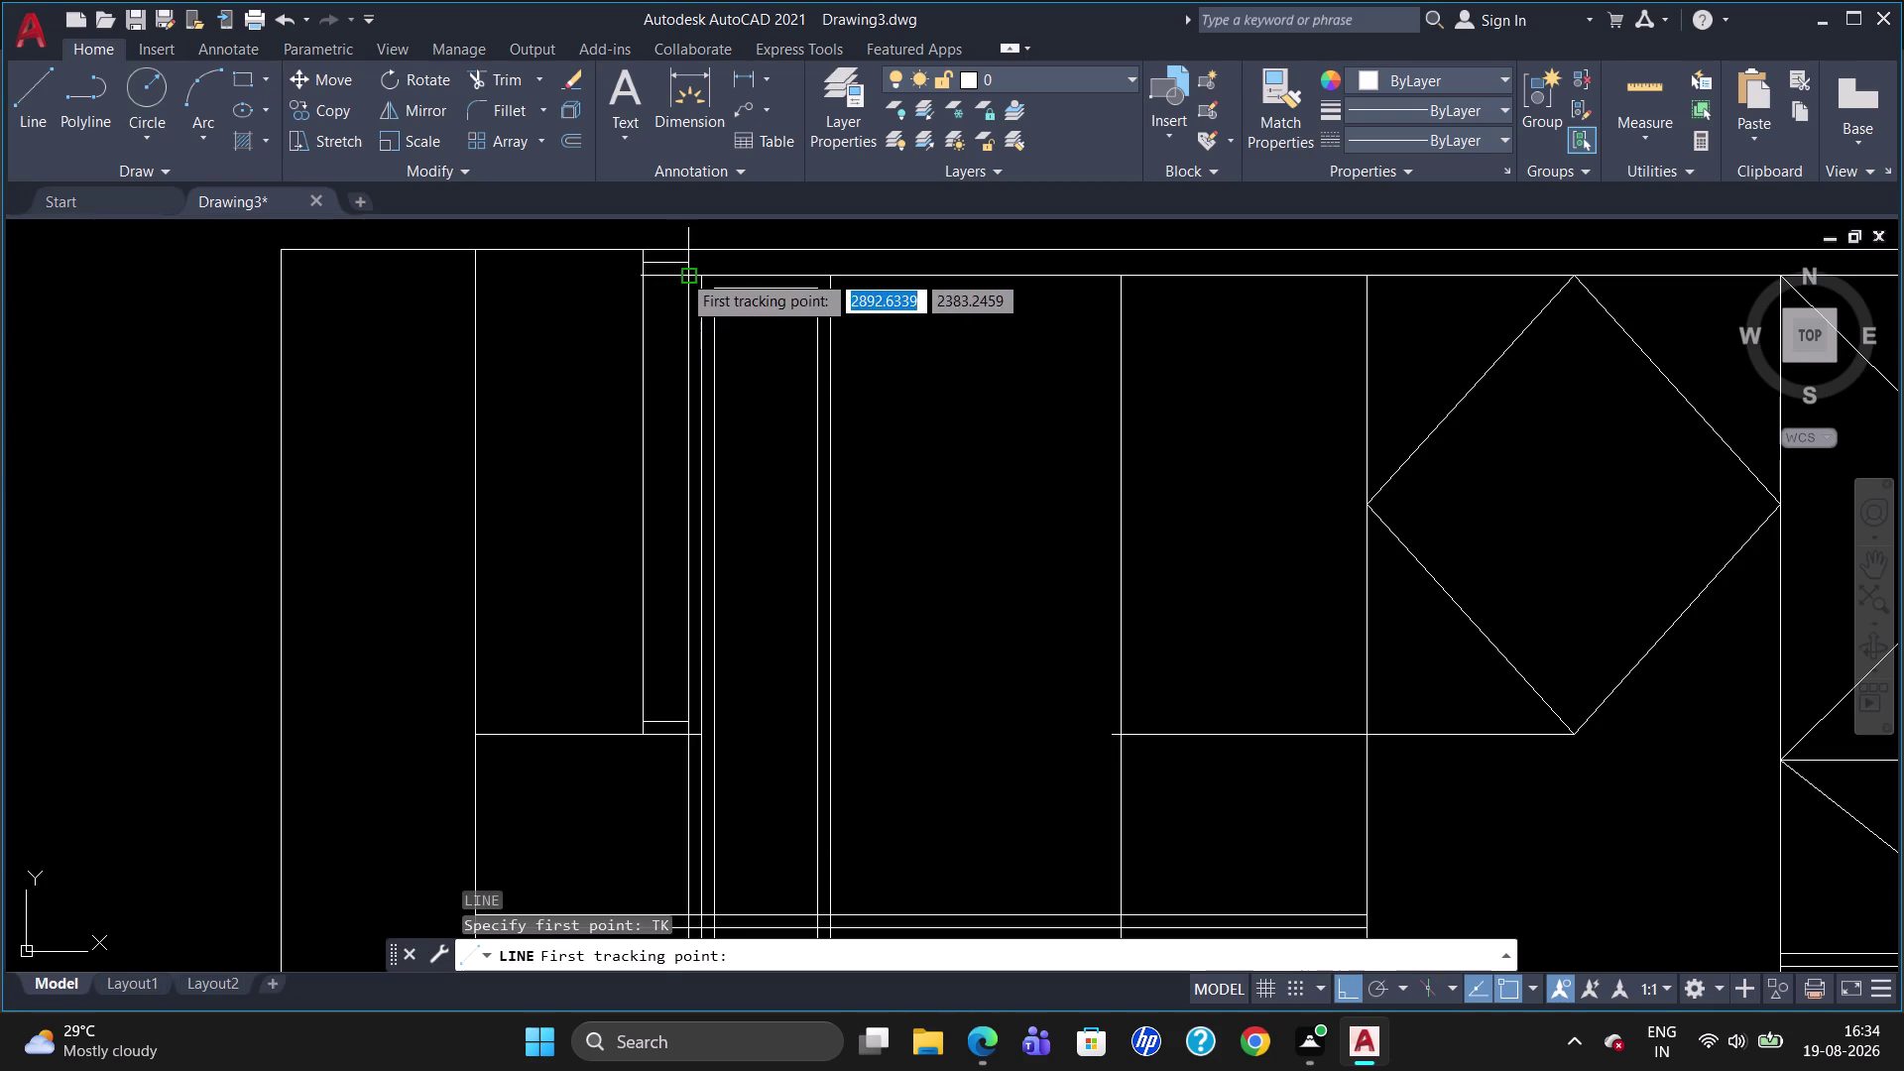
click(681, 273)
text(7)
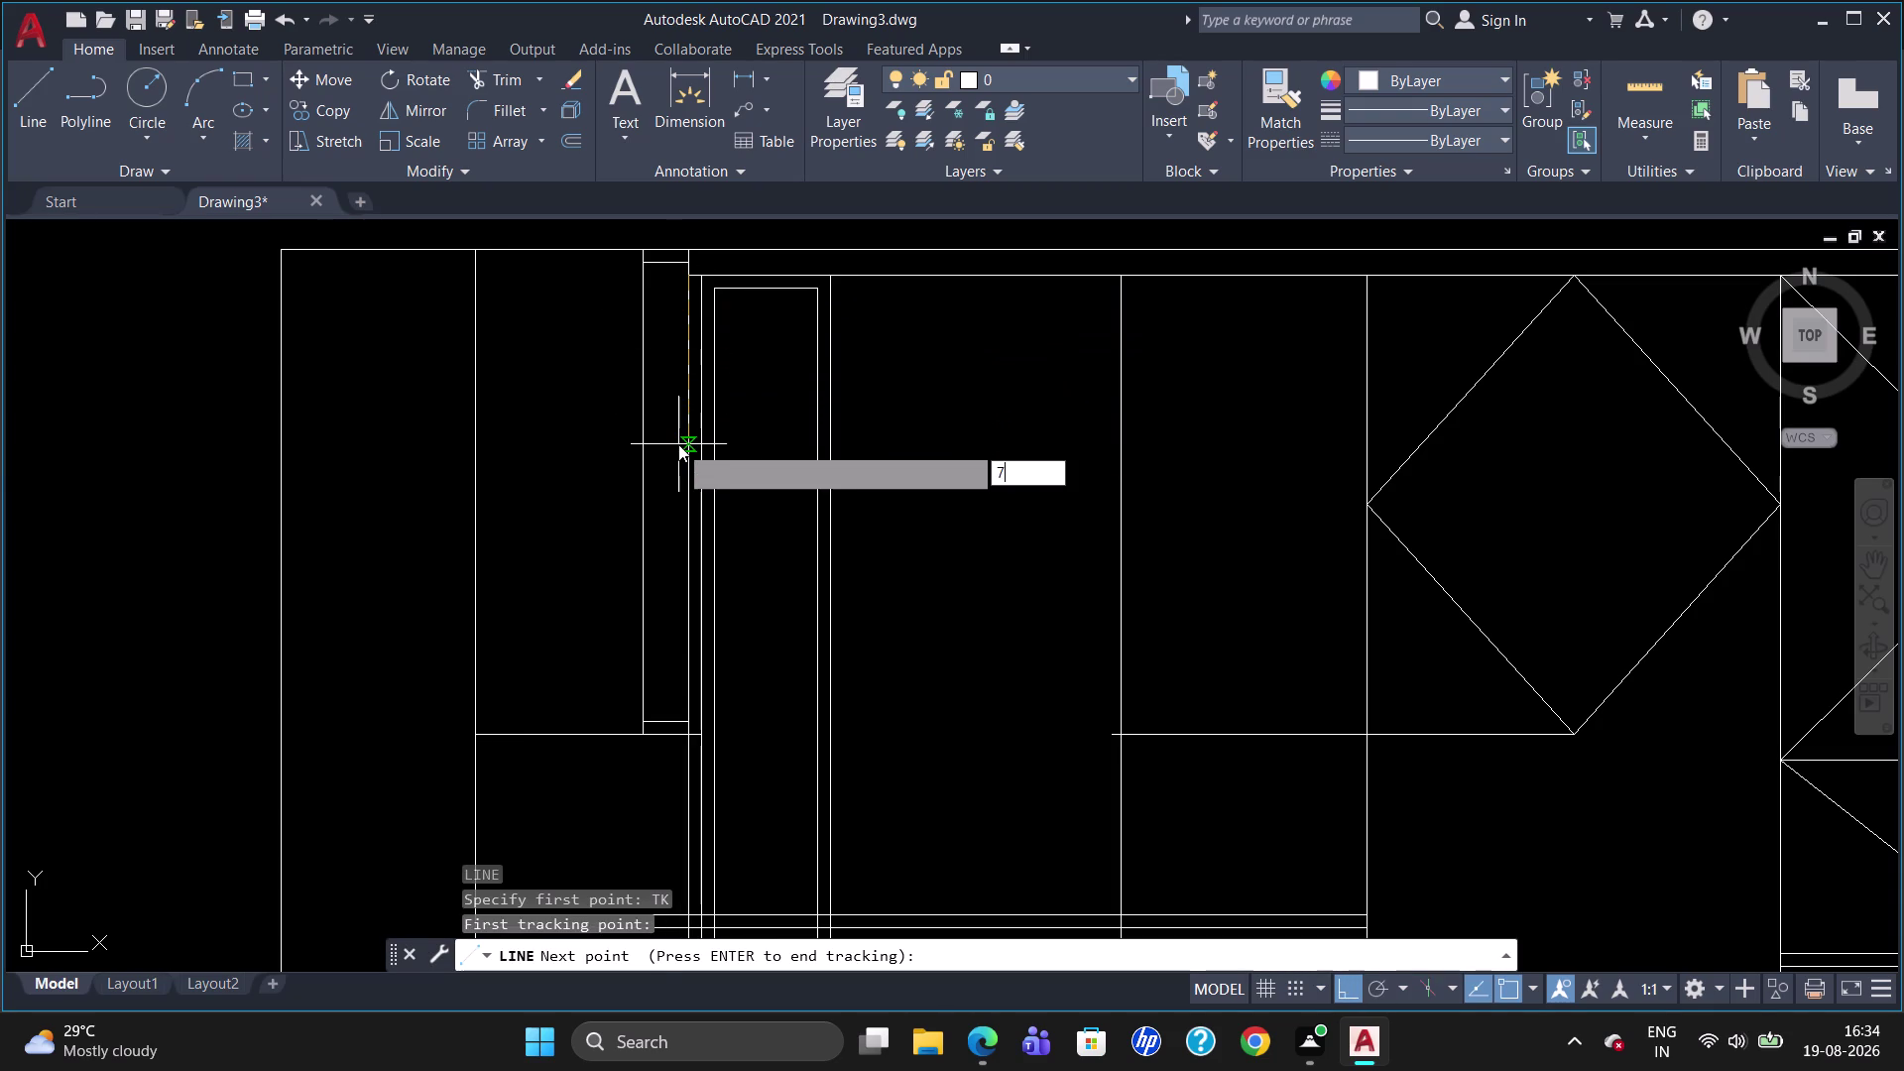
text(50)
key(Return)
key(Return)
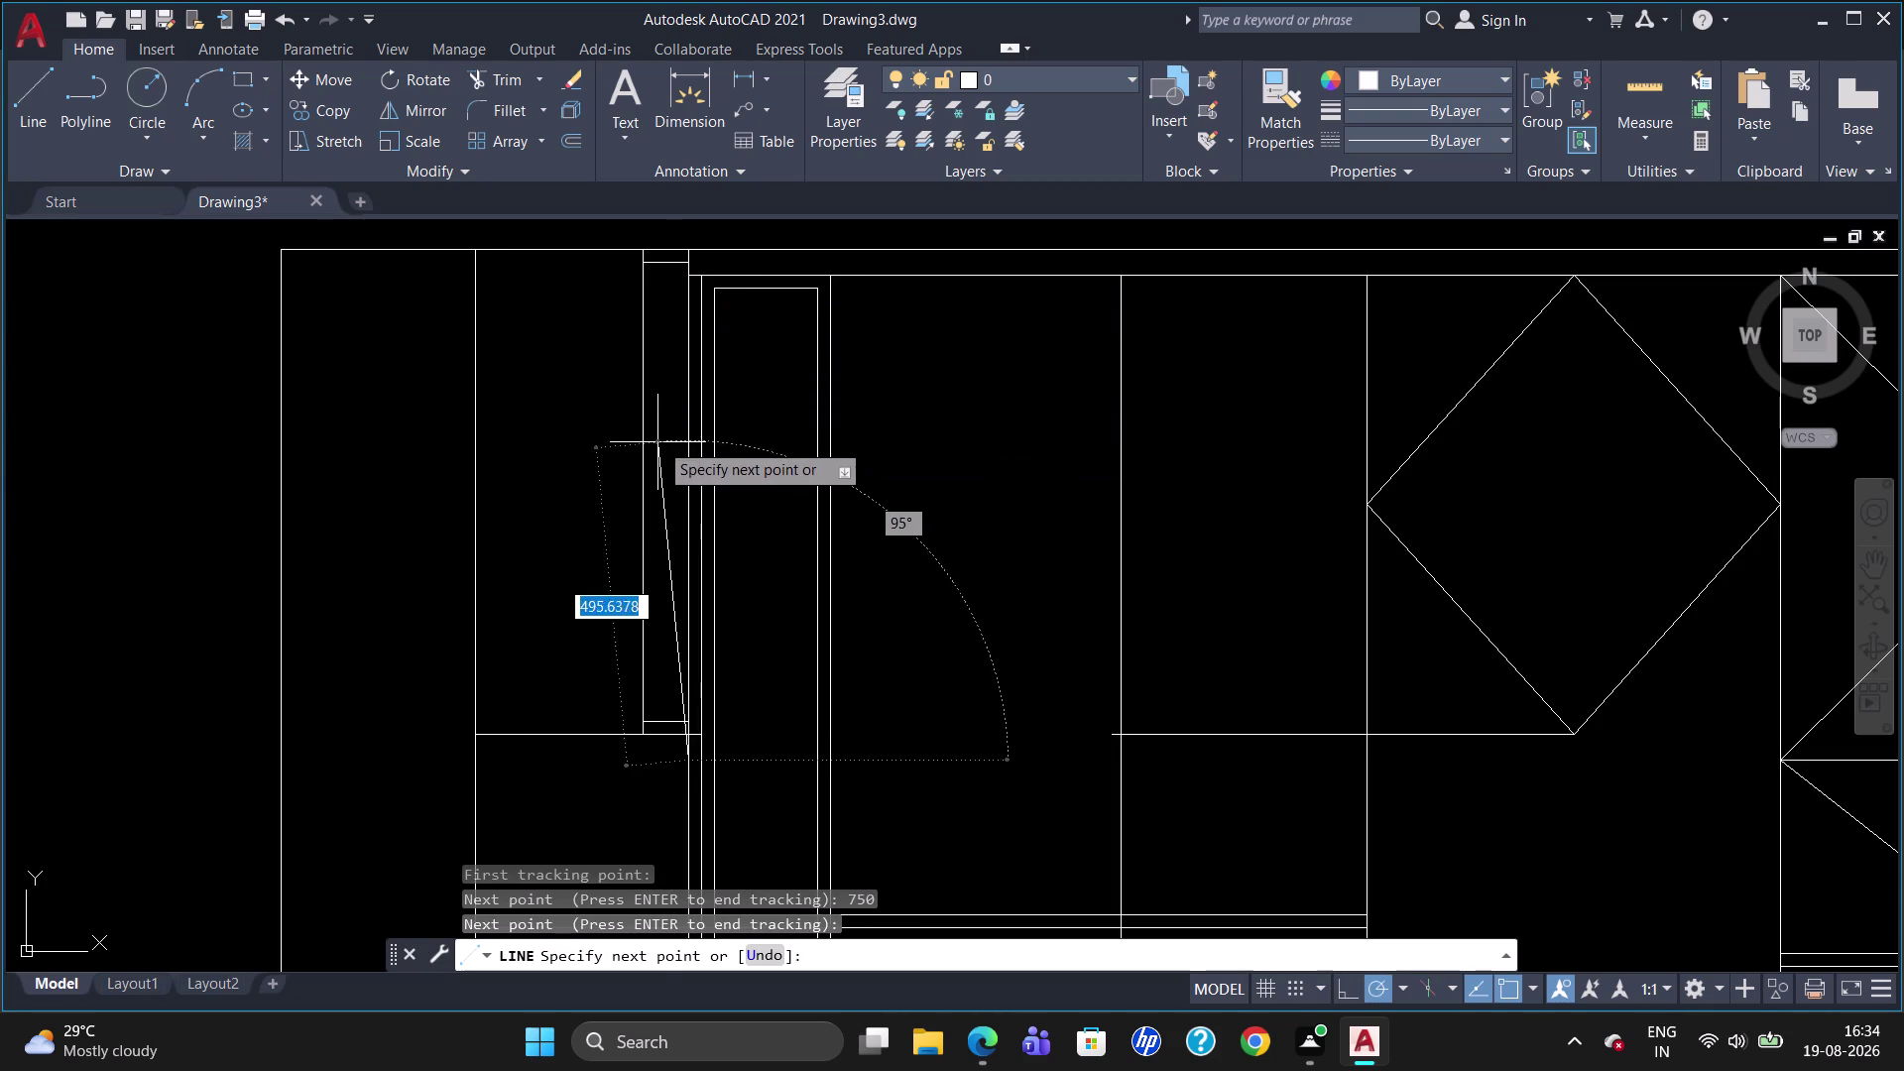
click(479, 767)
key(Escape)
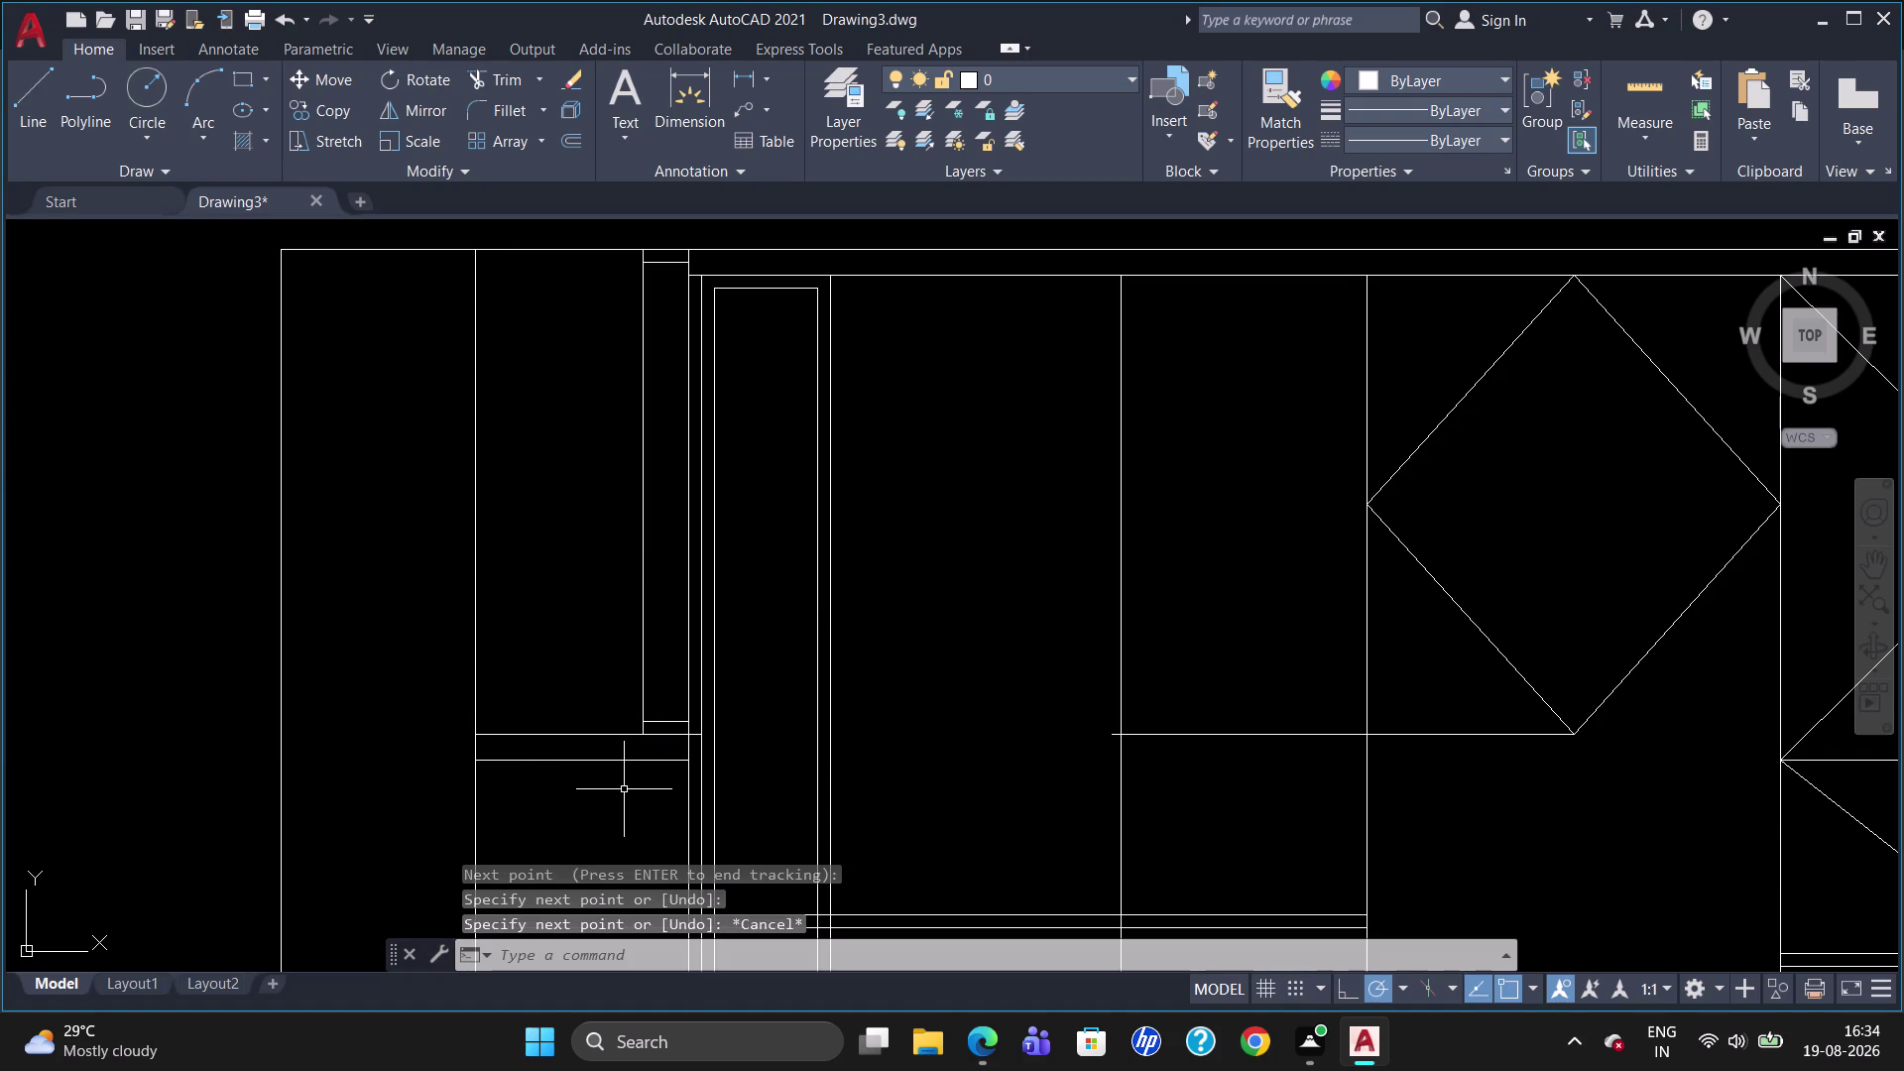
Begin a new line at the cabinet joint, then cancel it unfinished.
key(l)
key(Return)
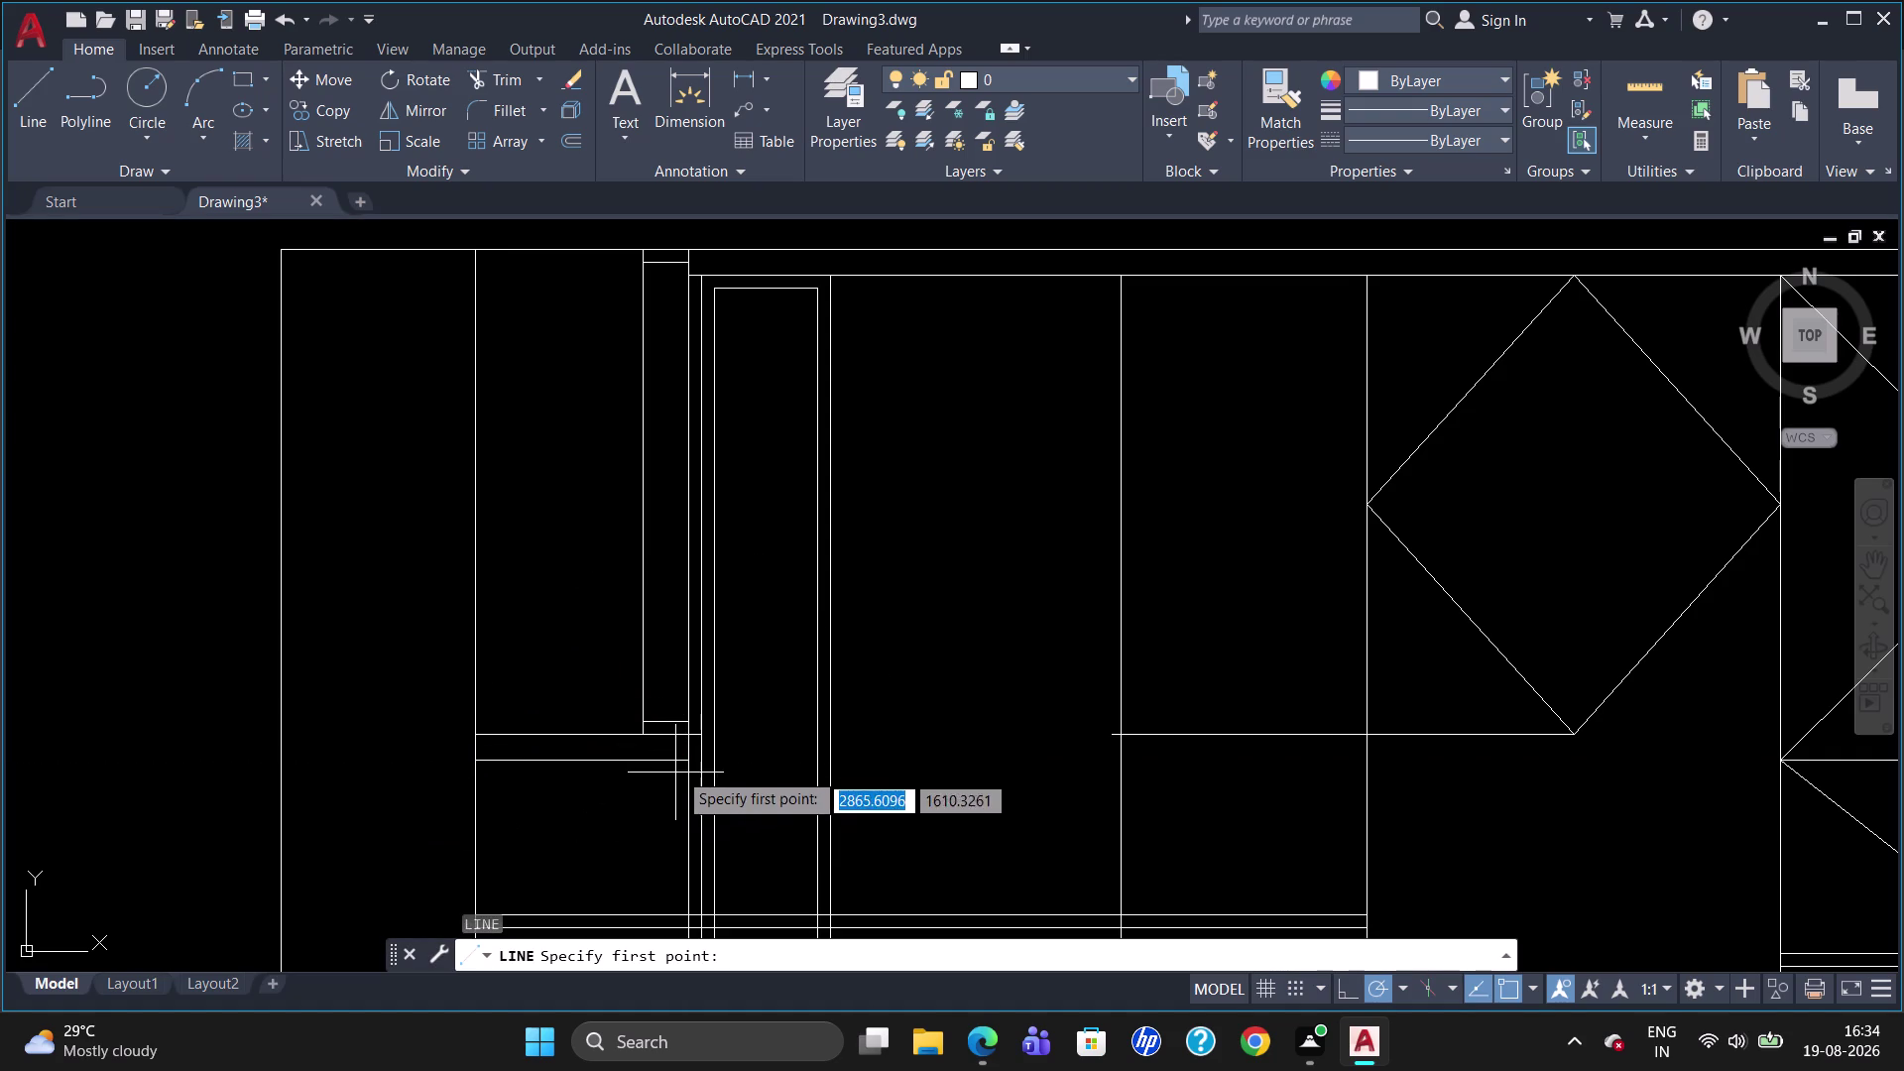
click(687, 763)
click(706, 758)
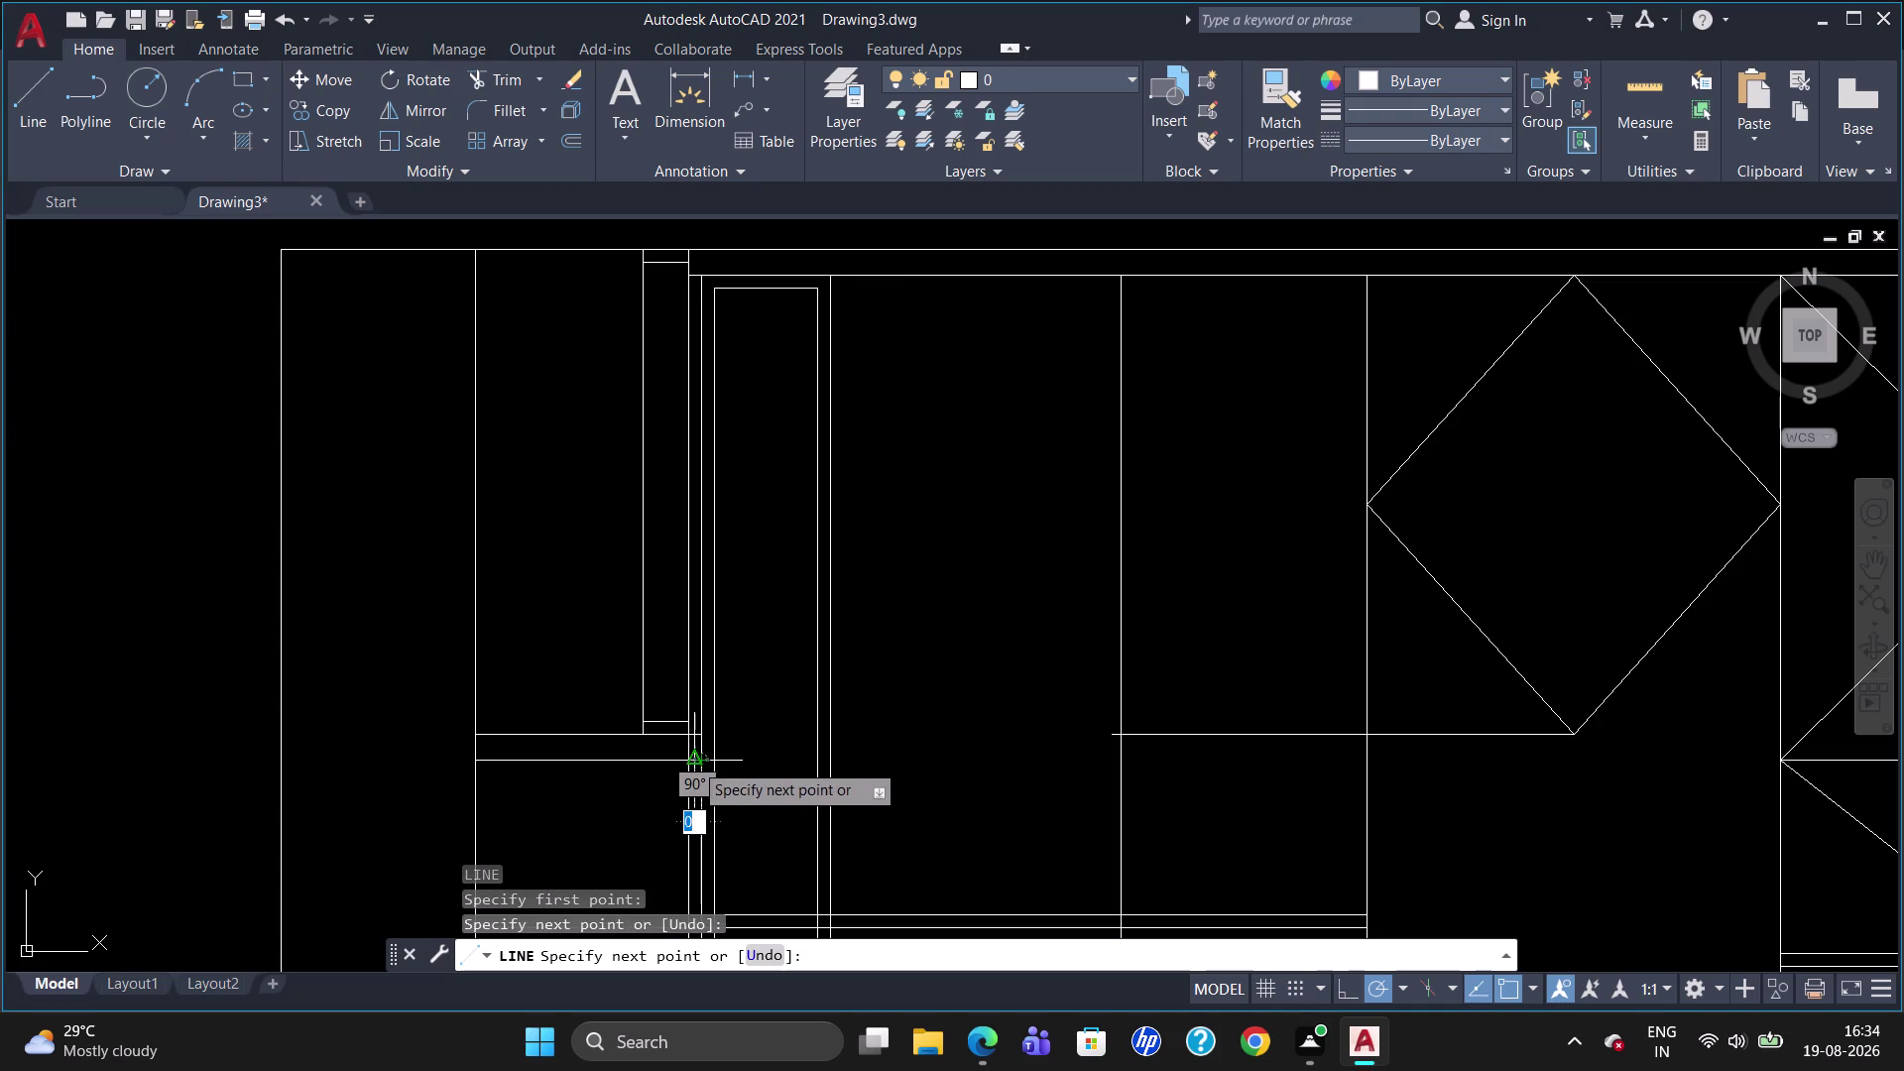
key(Escape)
Erase the three short stray lines at the cabinet joint.
click(651, 735)
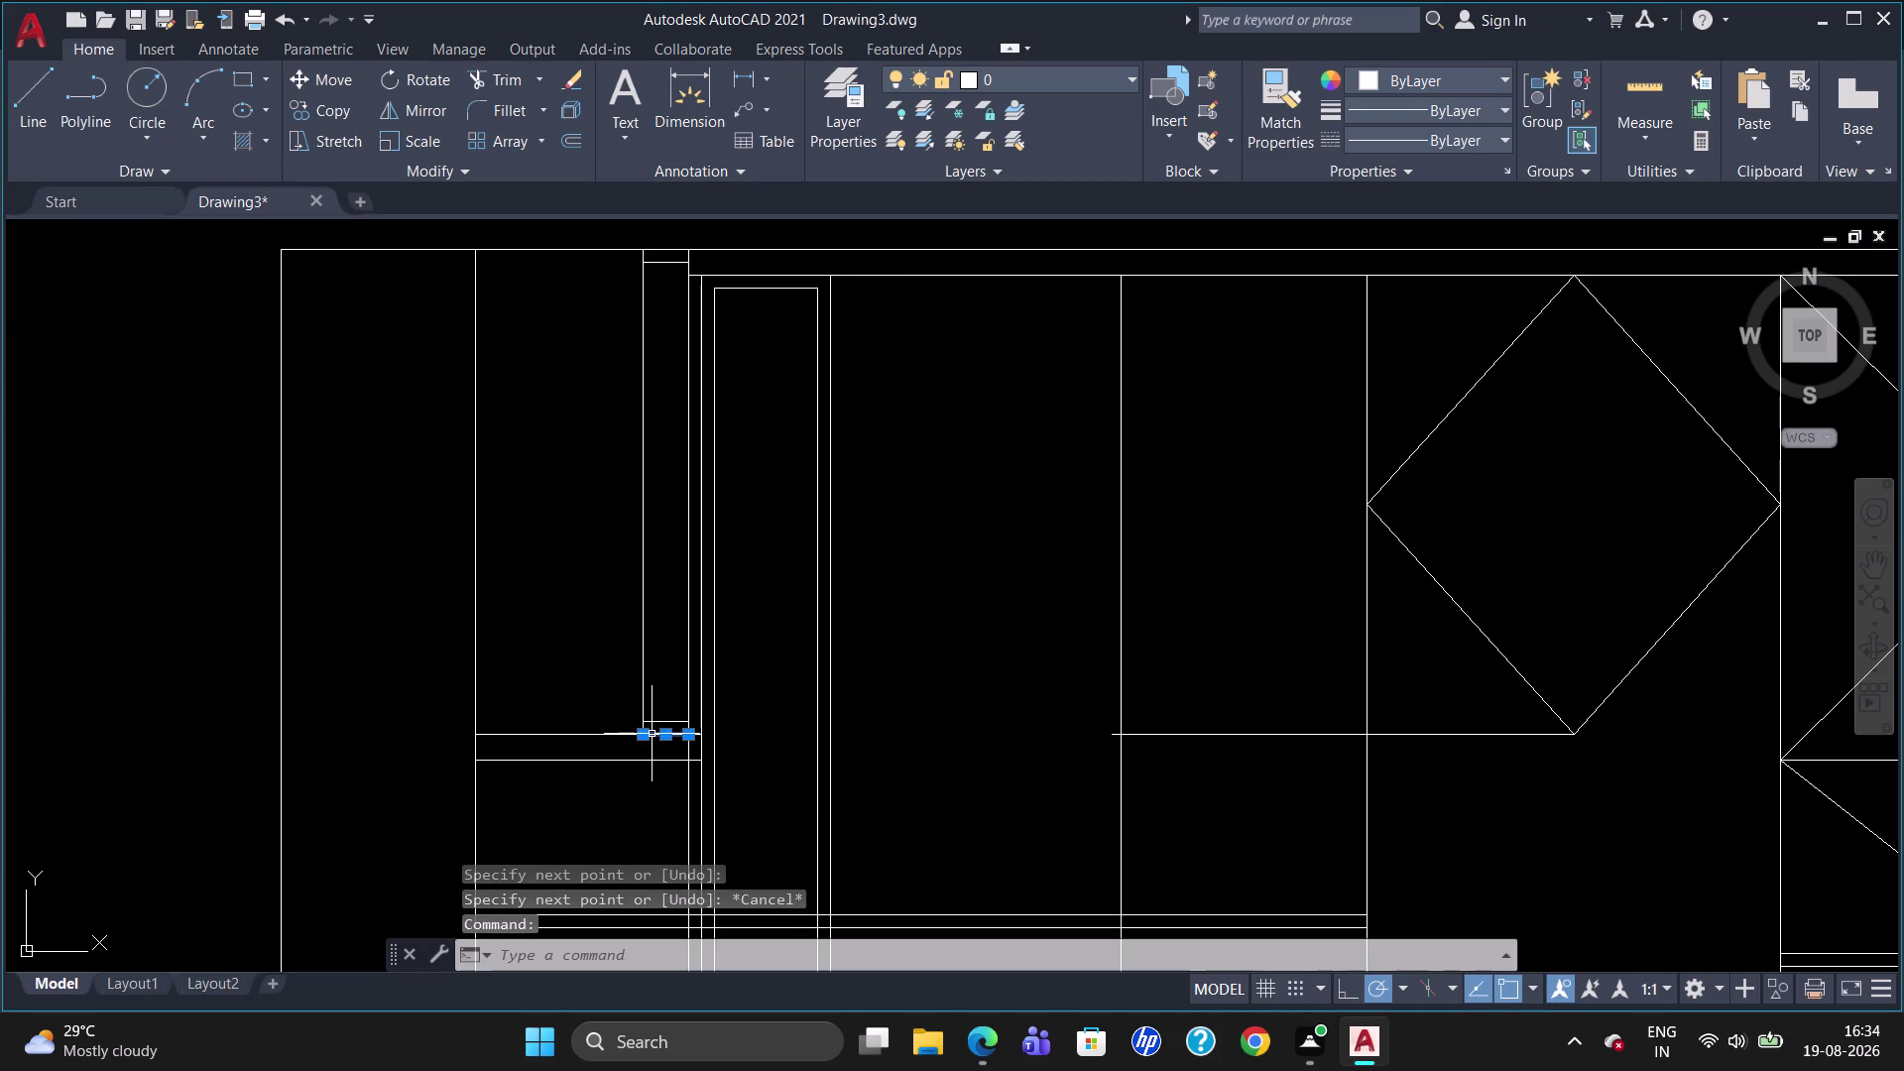
key(Delete)
click(623, 734)
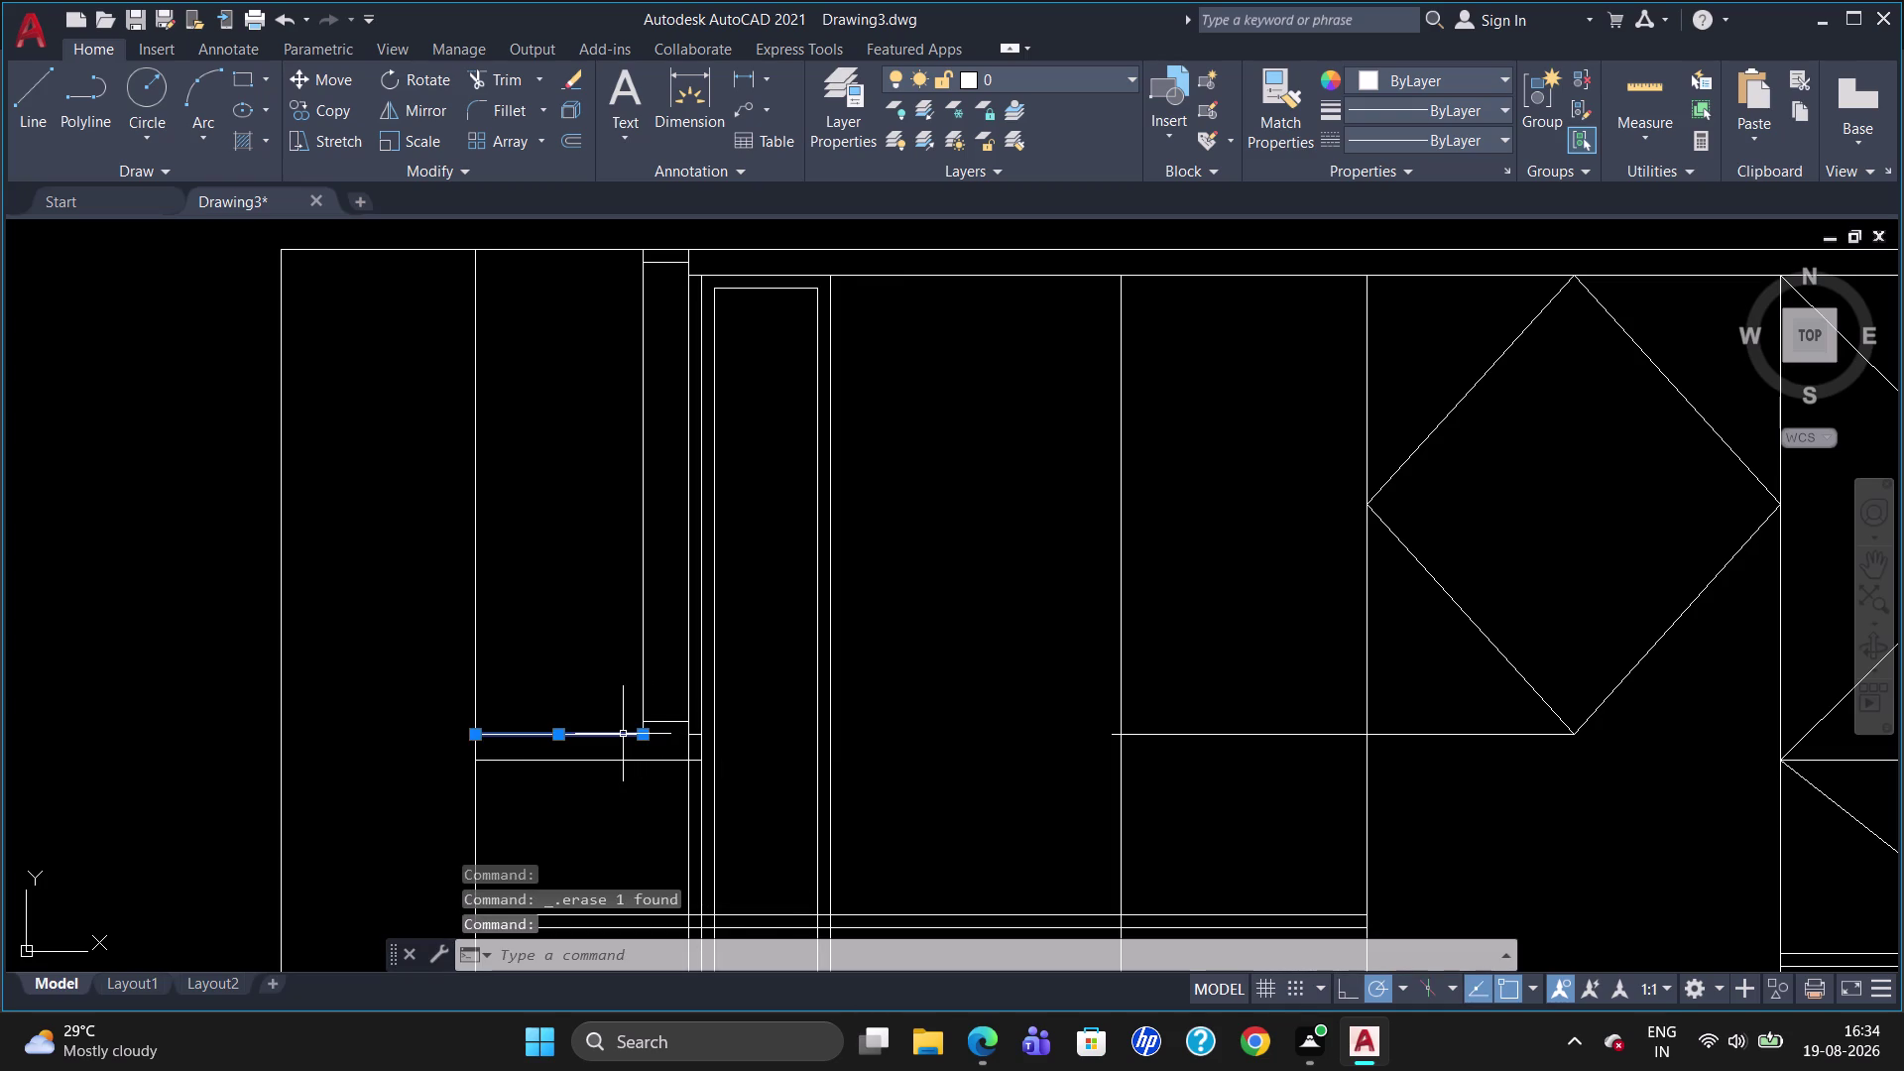
key(Delete)
click(695, 736)
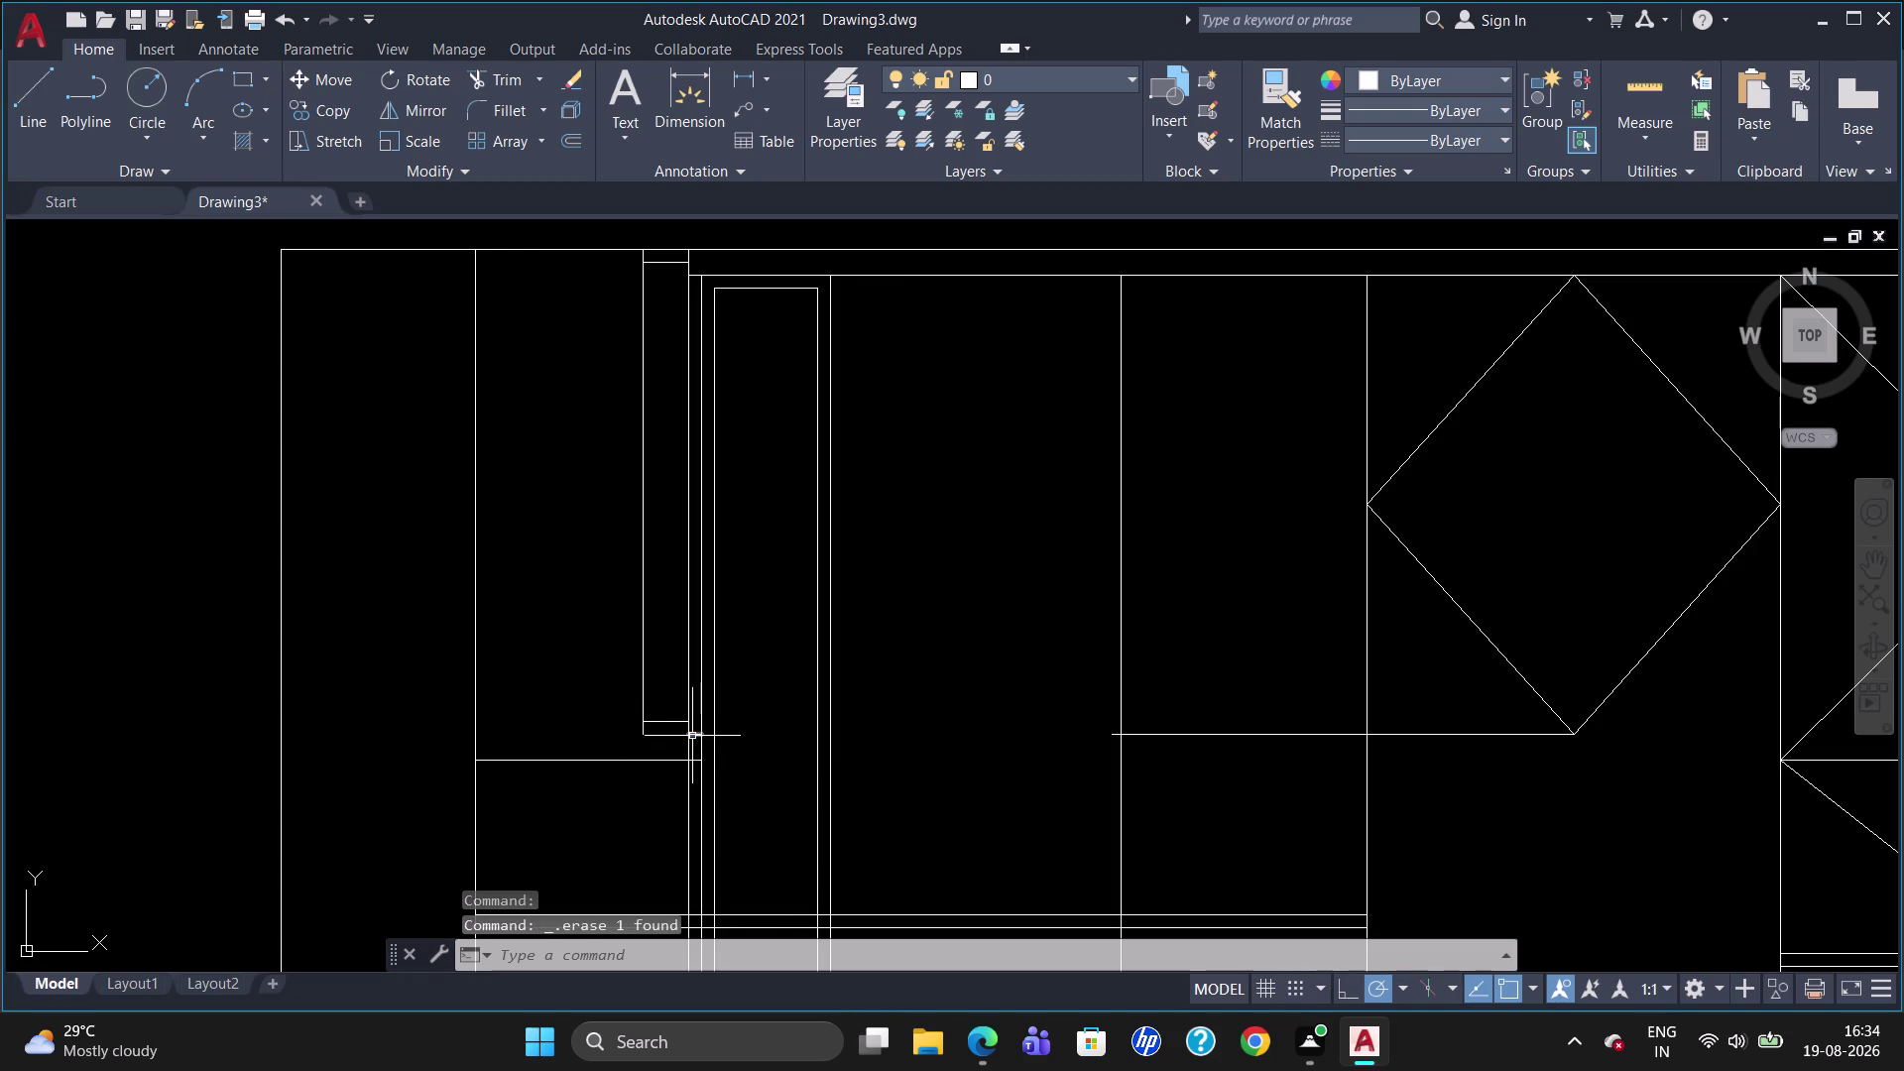
key(Delete)
Extend the vertical edge down to the horizontal line and erase the leftover short line.
text(EX)
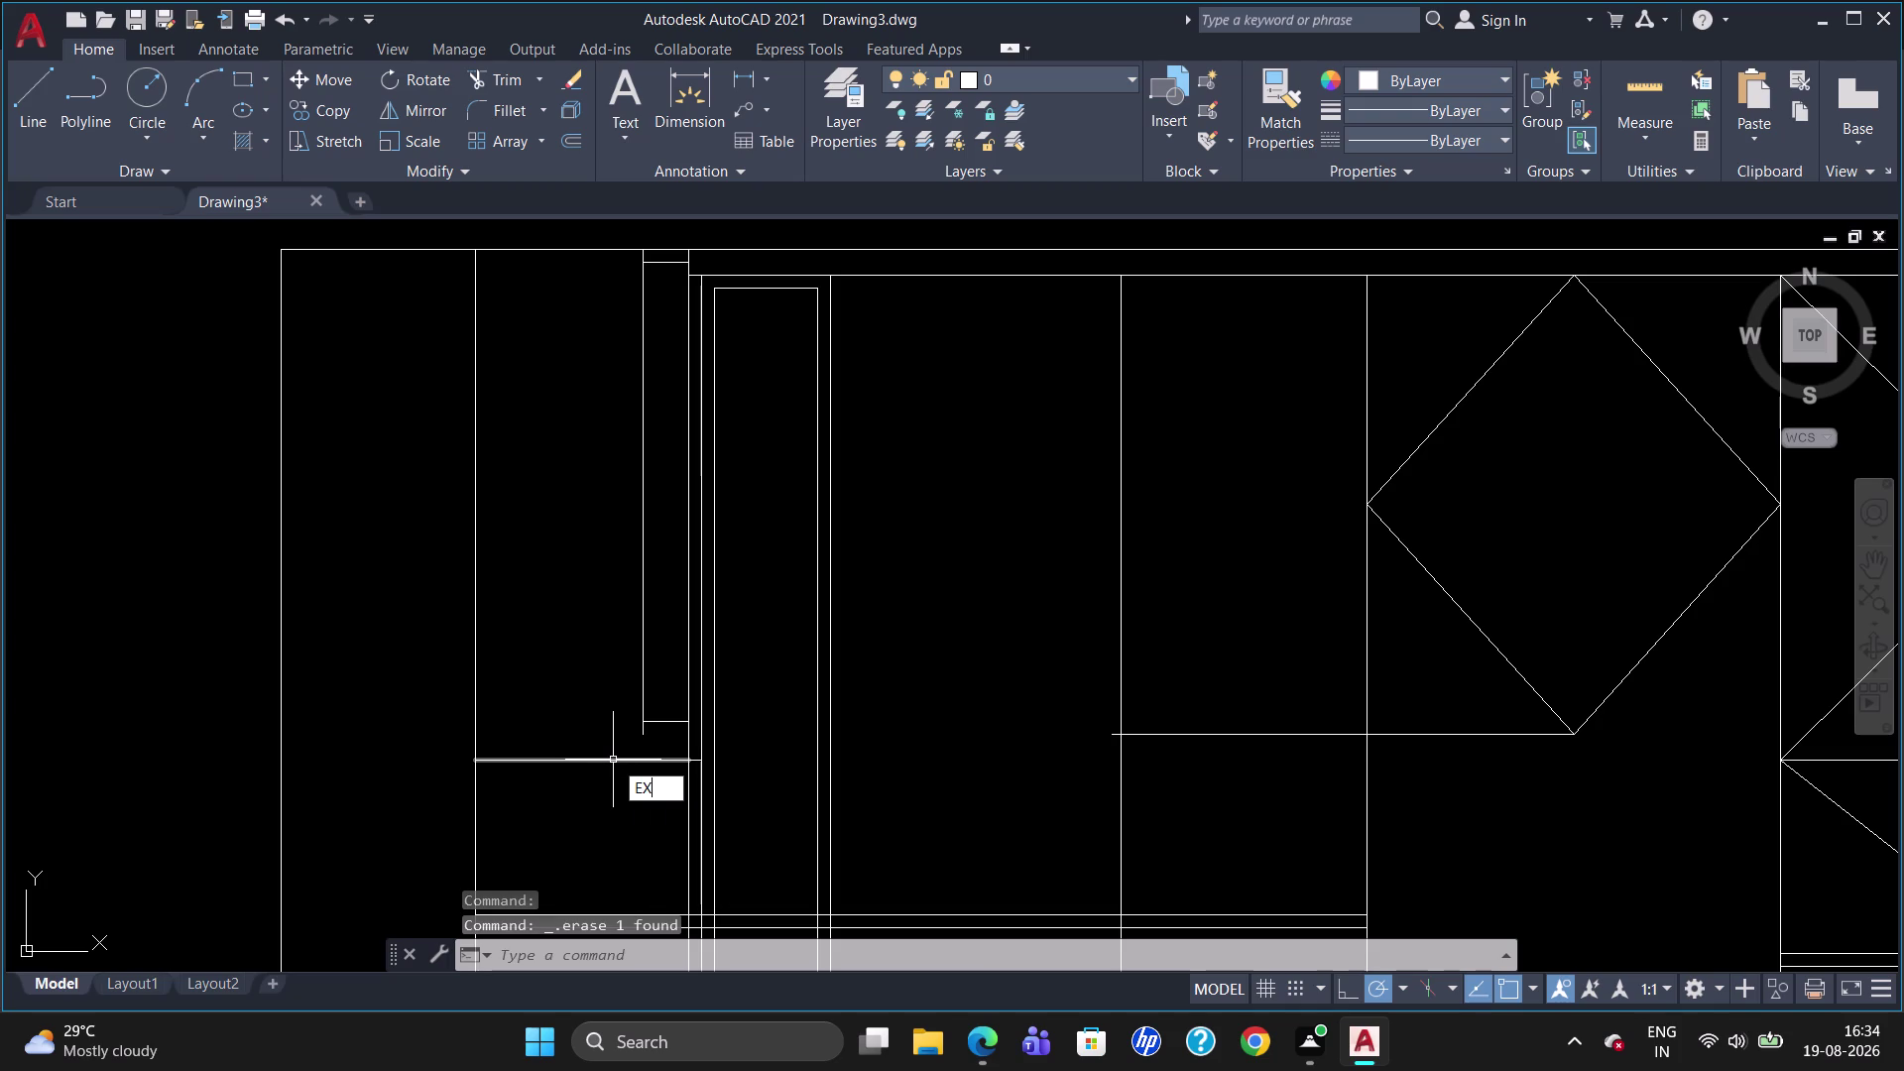
key(Return)
click(614, 761)
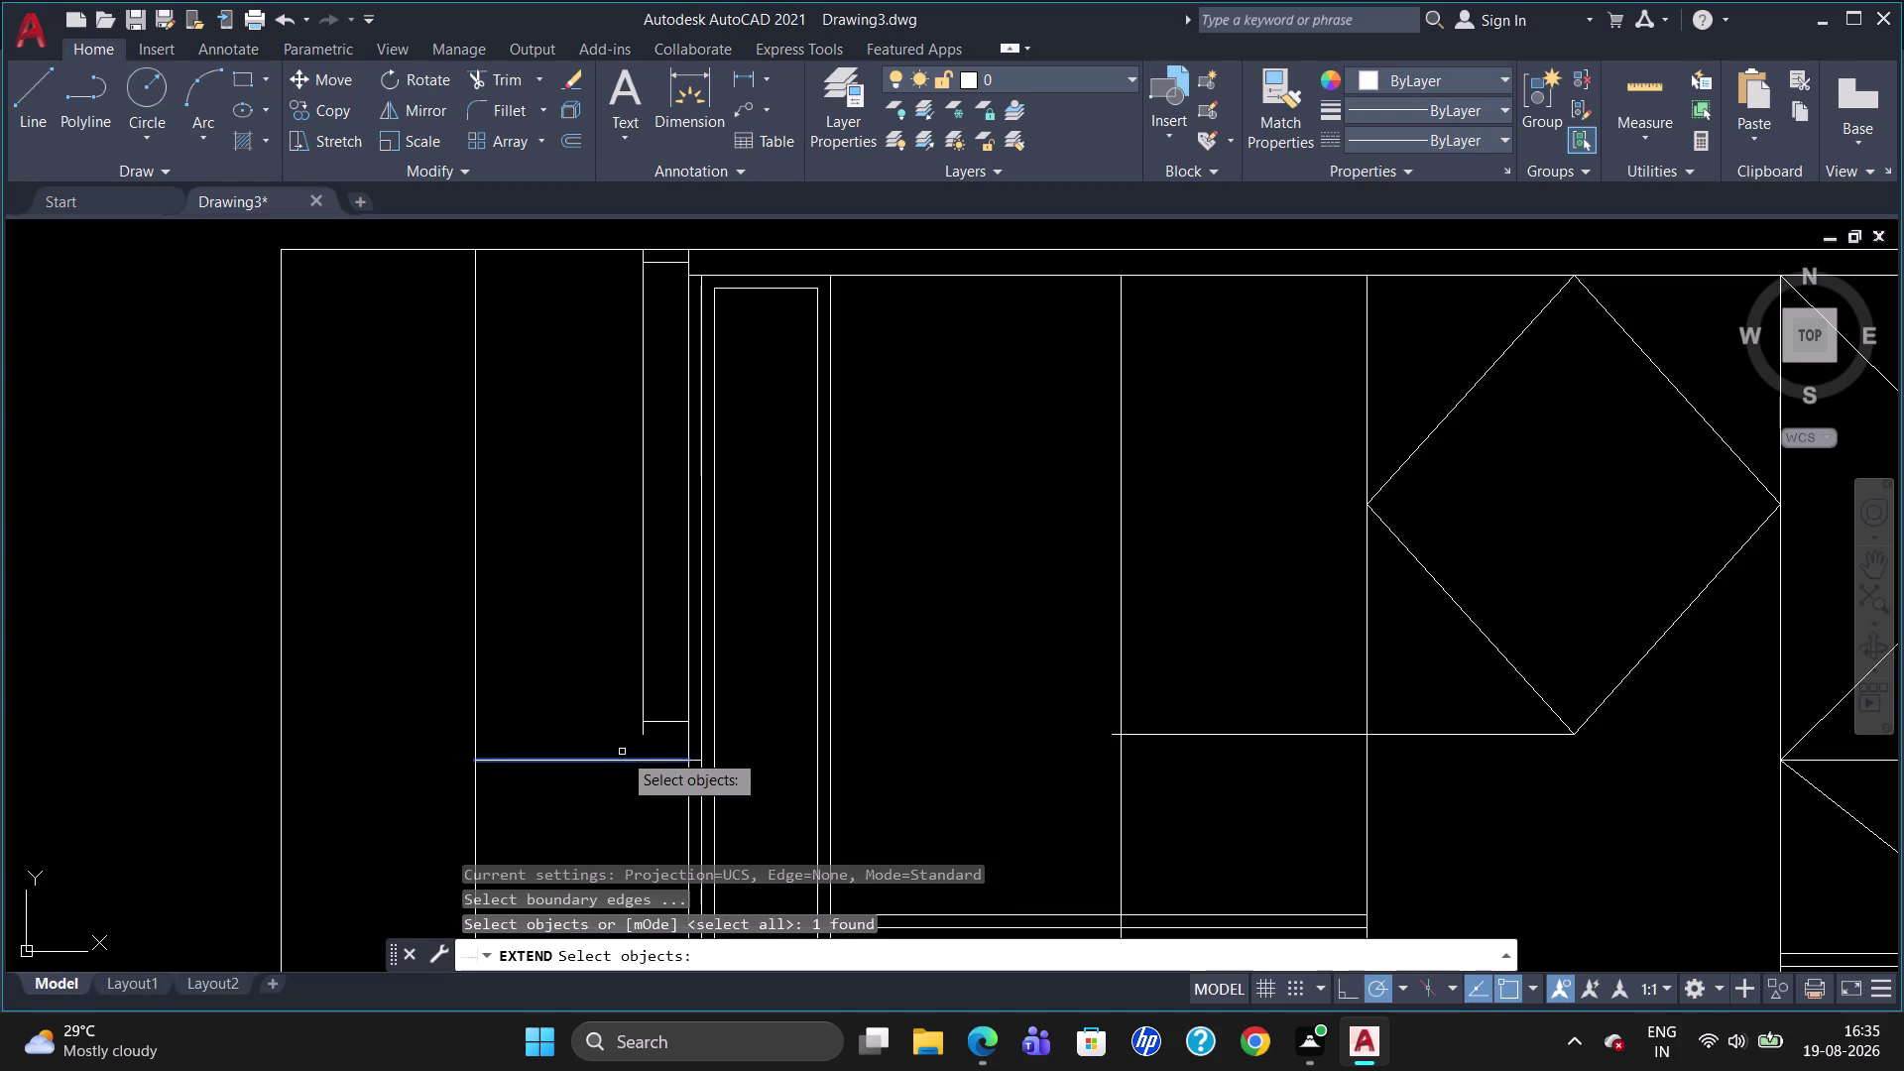
key(Return)
click(642, 678)
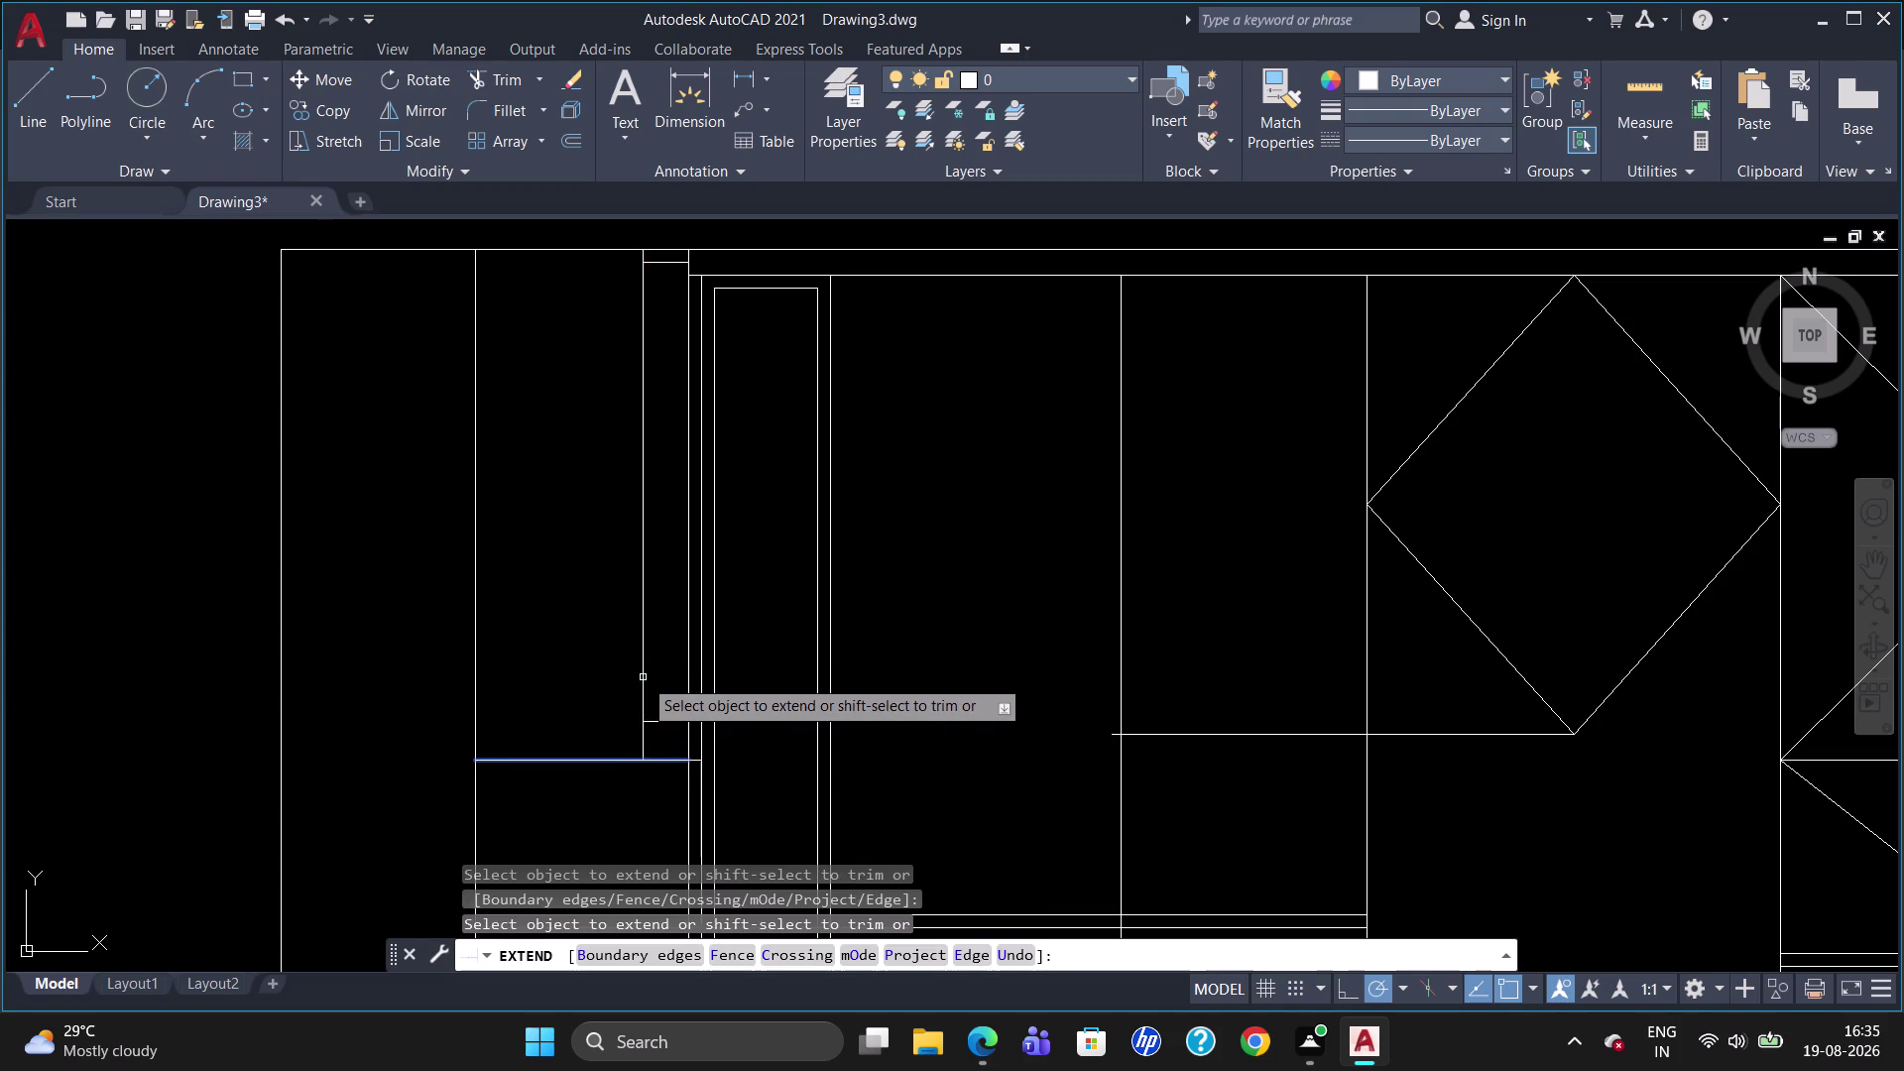
key(Escape)
click(664, 721)
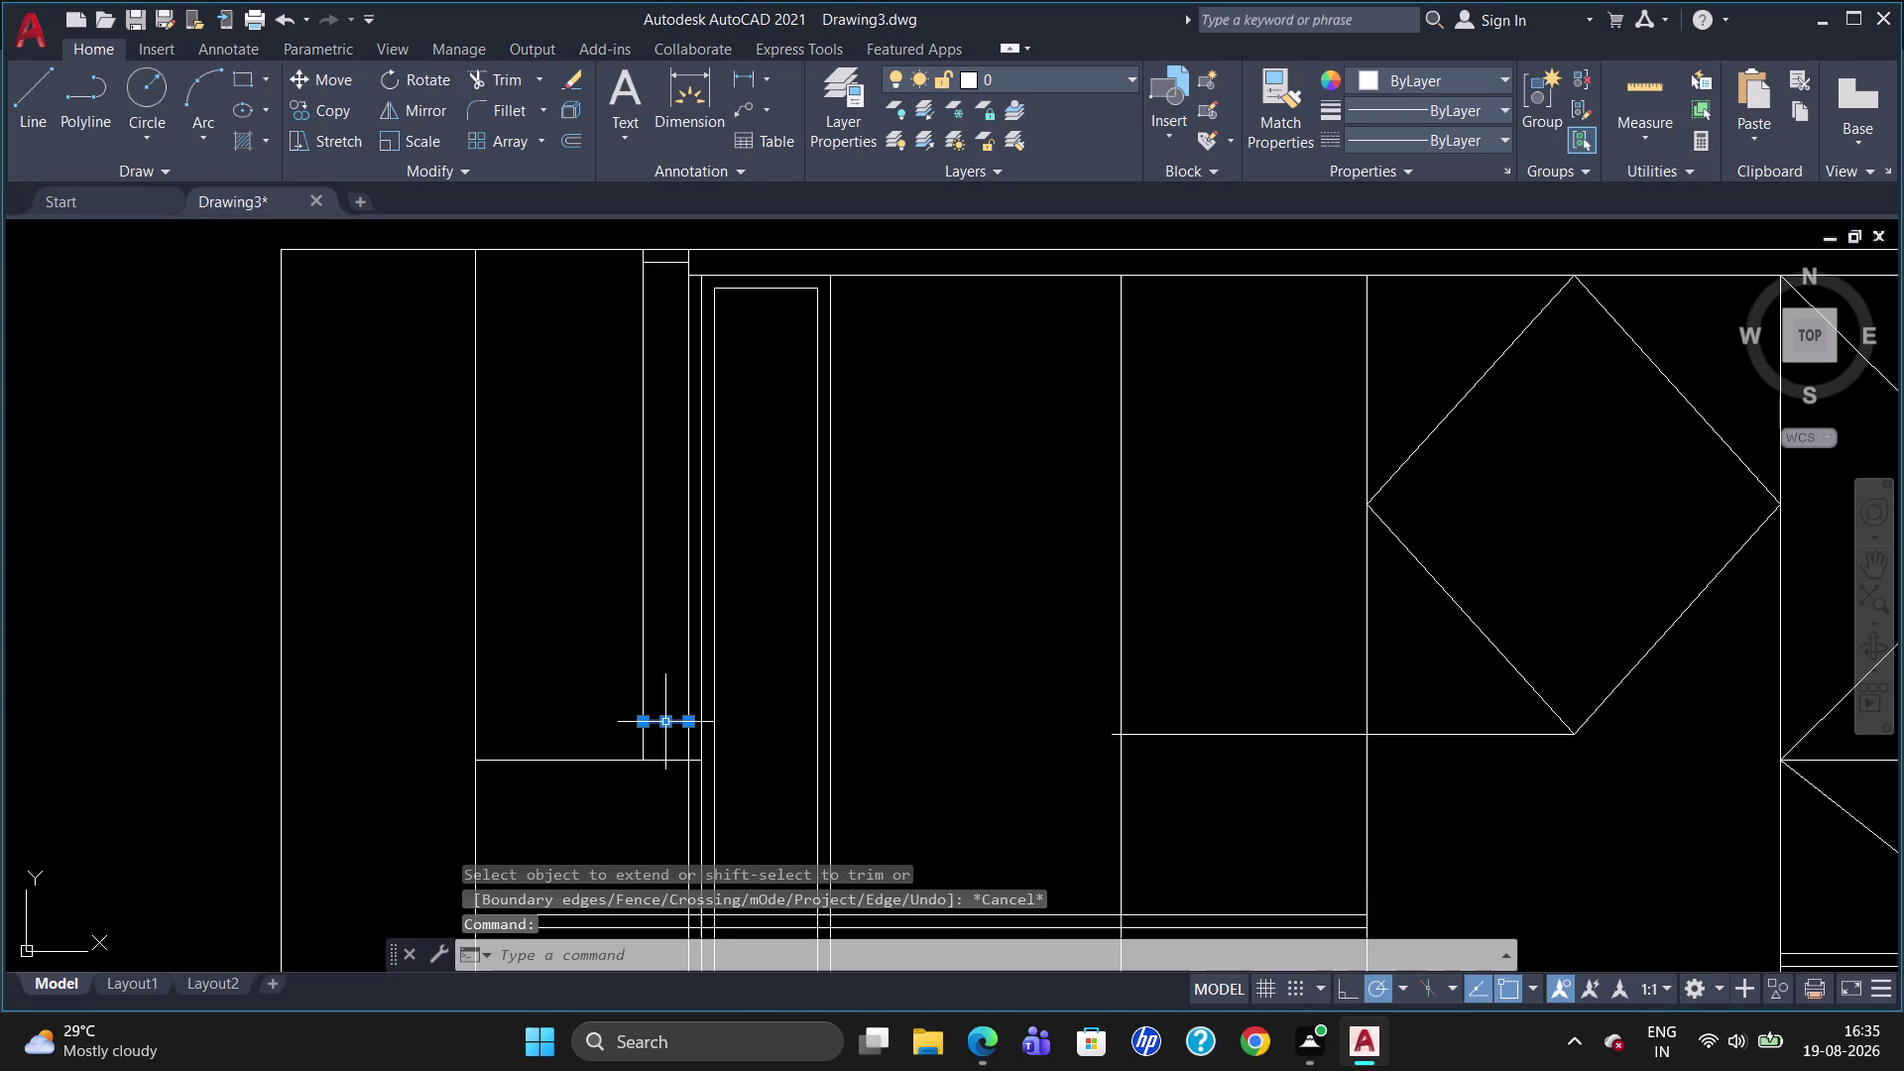
key(Delete)
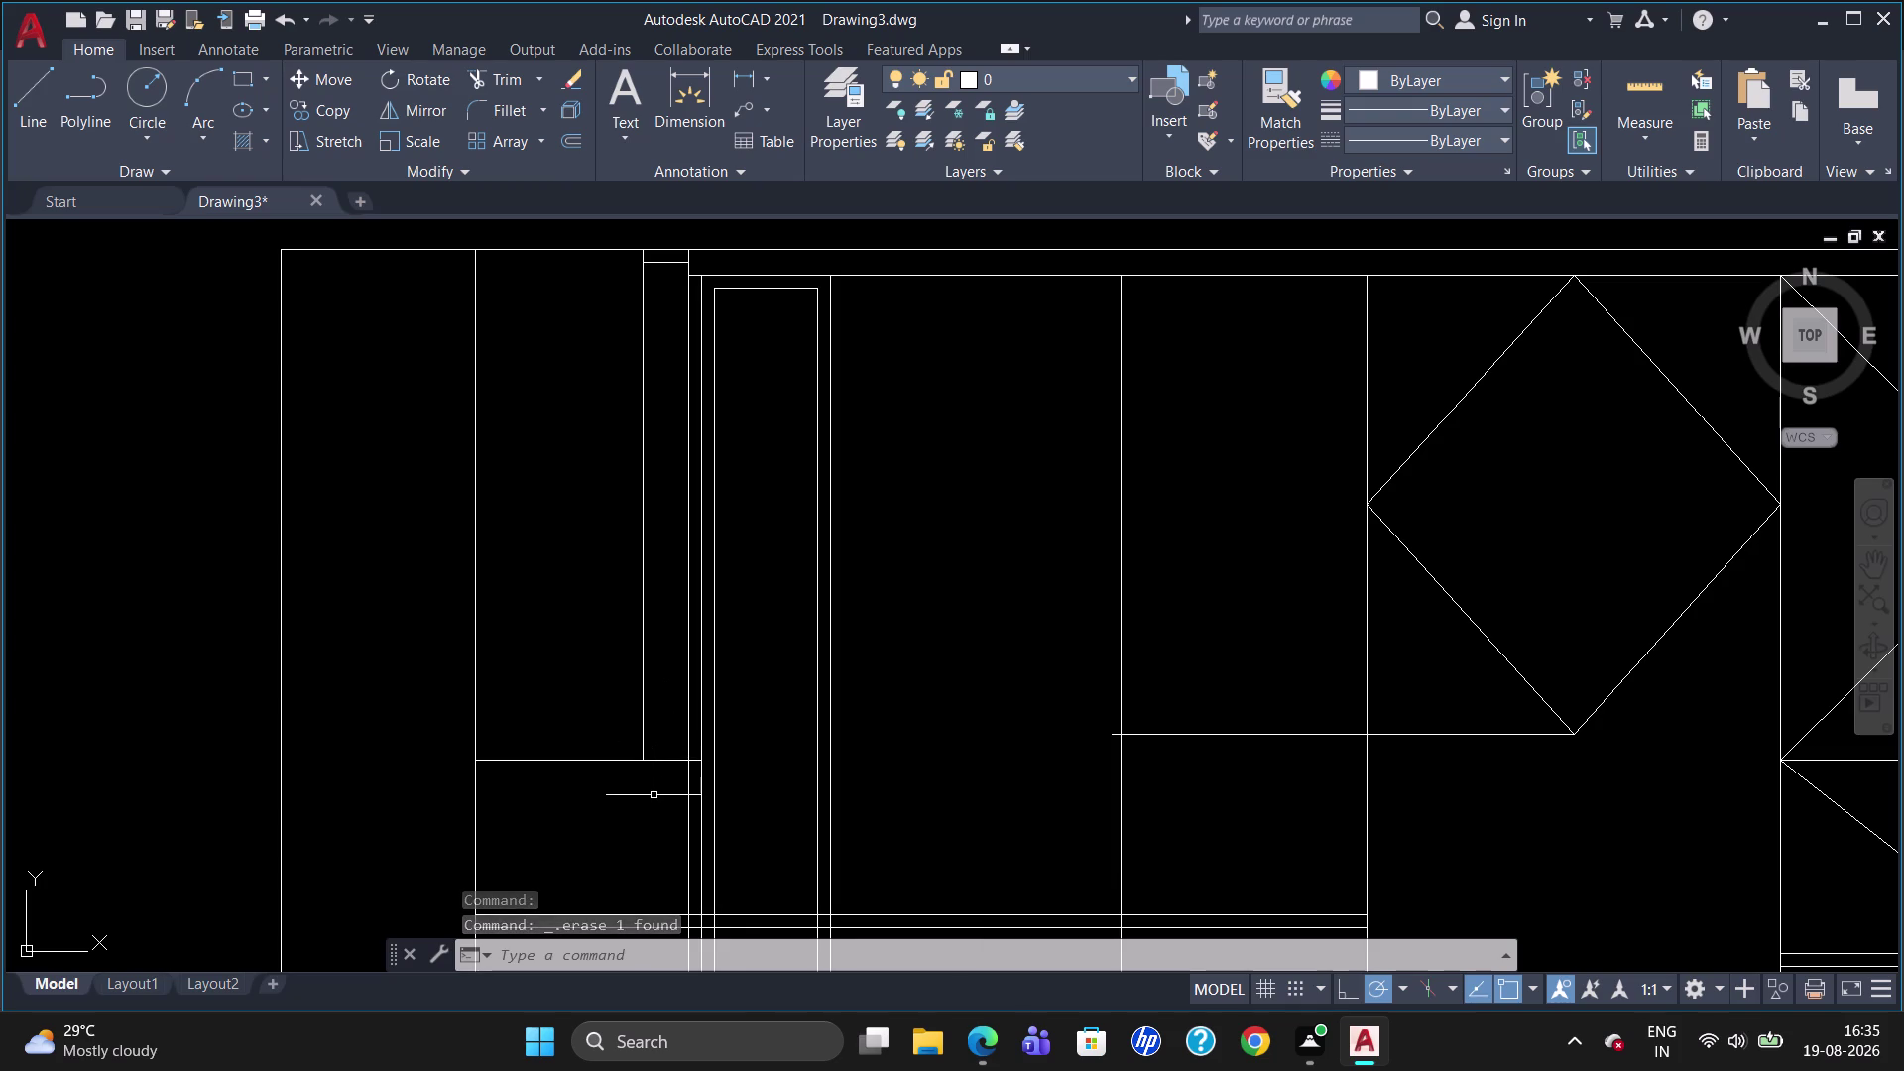
Start a line tracked 20 from the joint, then cancel it.
key(l)
key(Return)
text(TK)
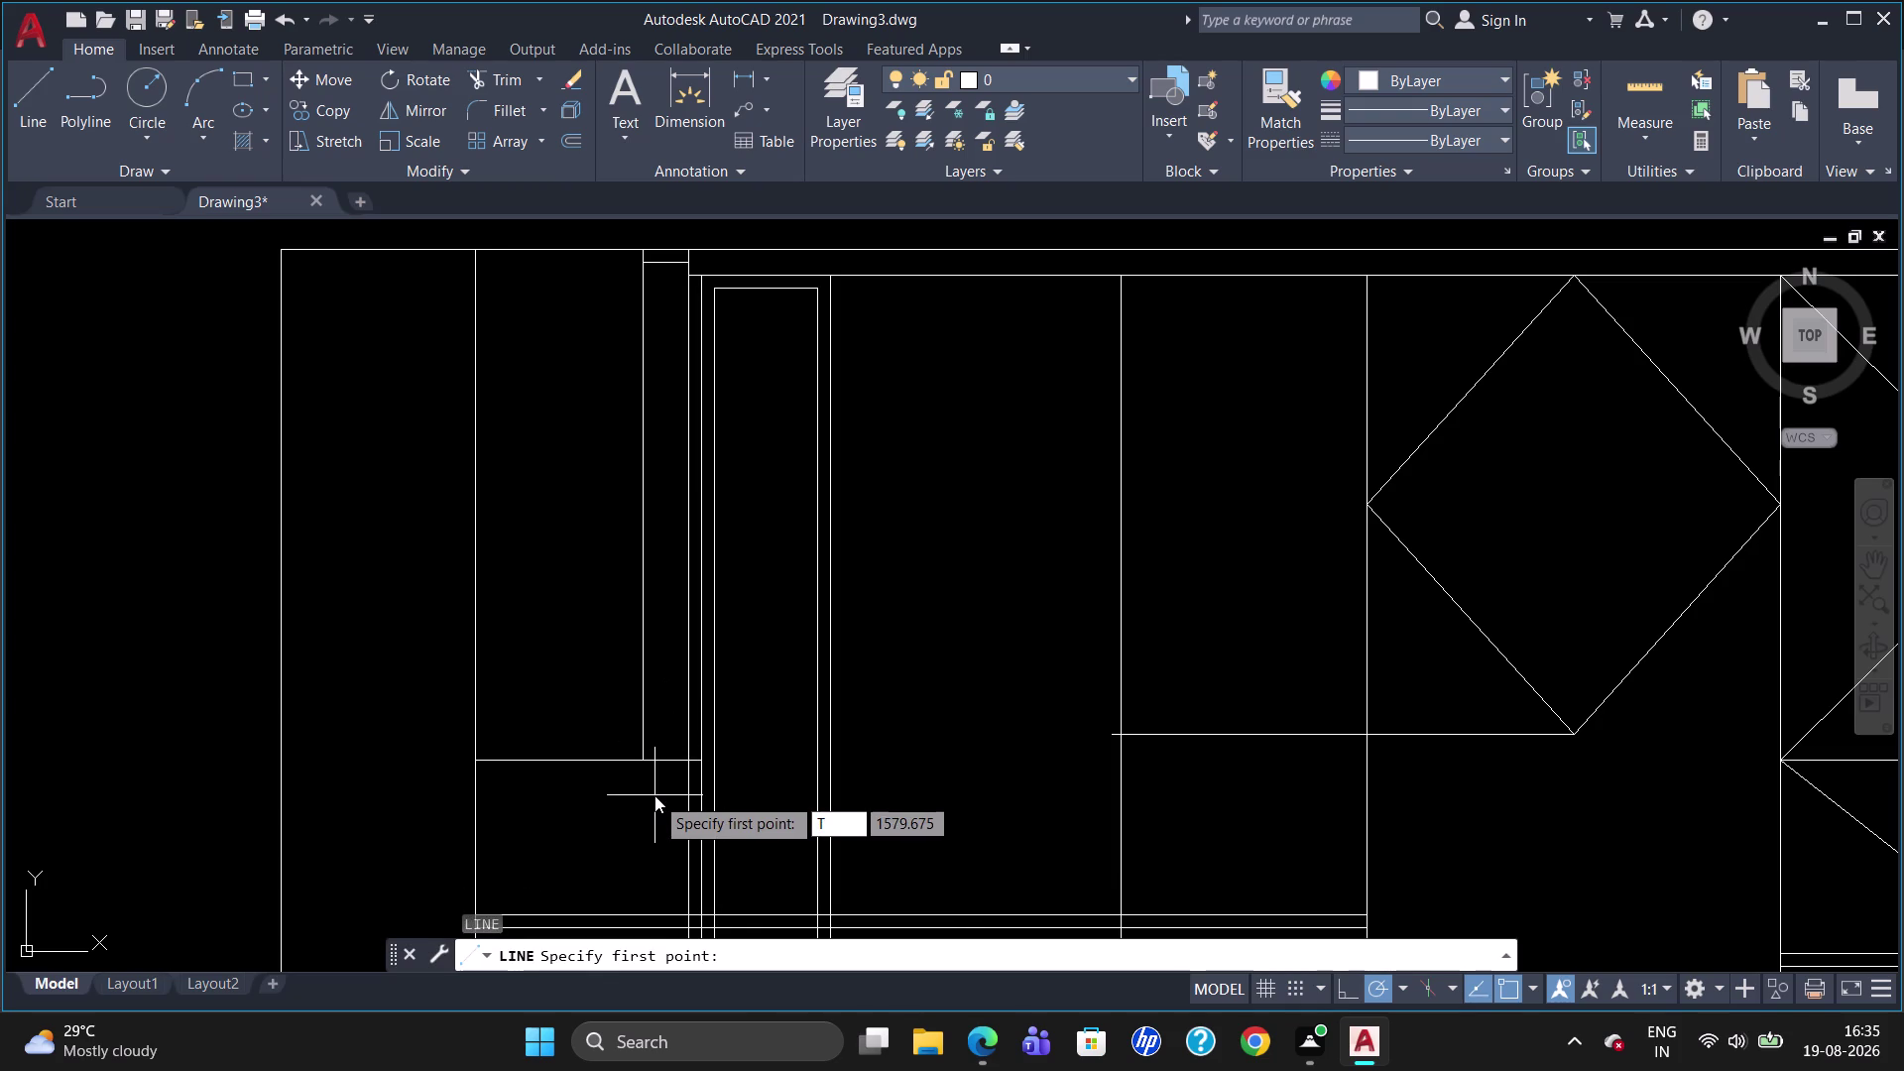
key(Return)
click(649, 759)
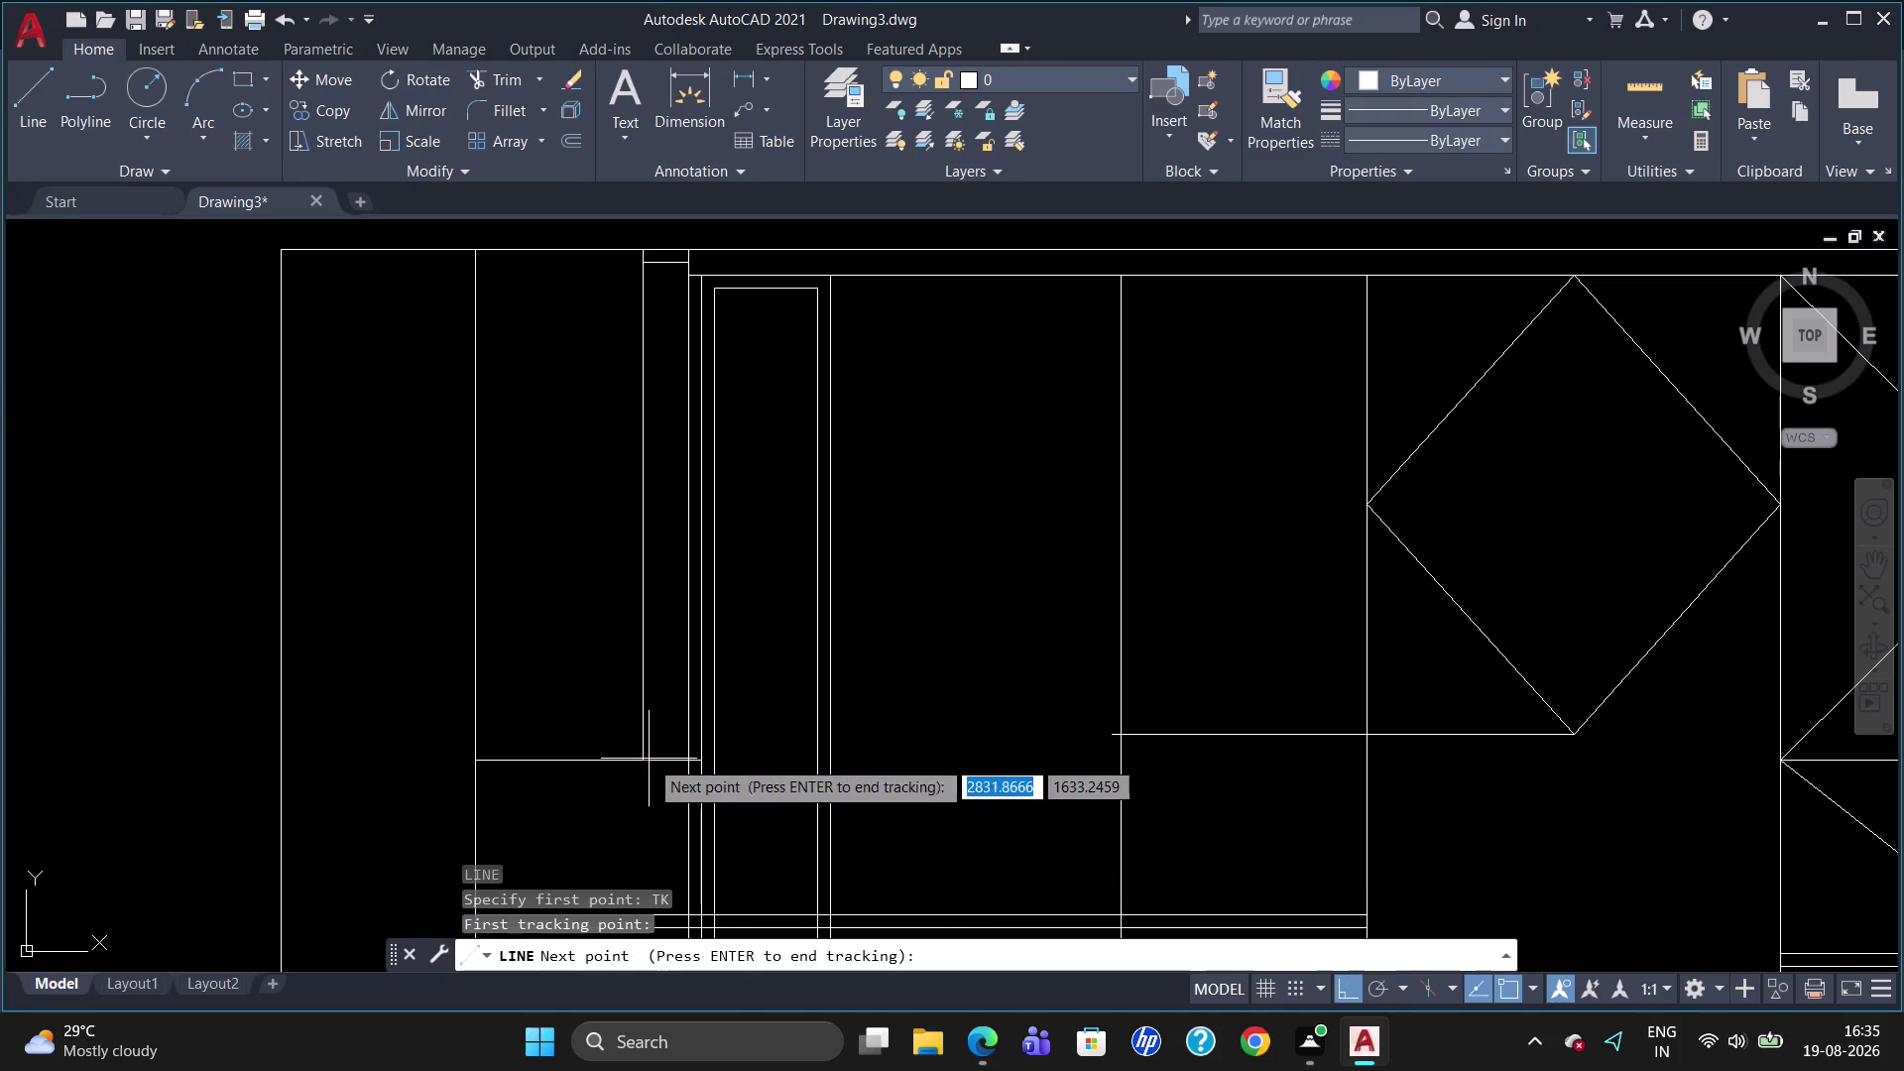
key(2)
key(0)
key(Return)
key(Return)
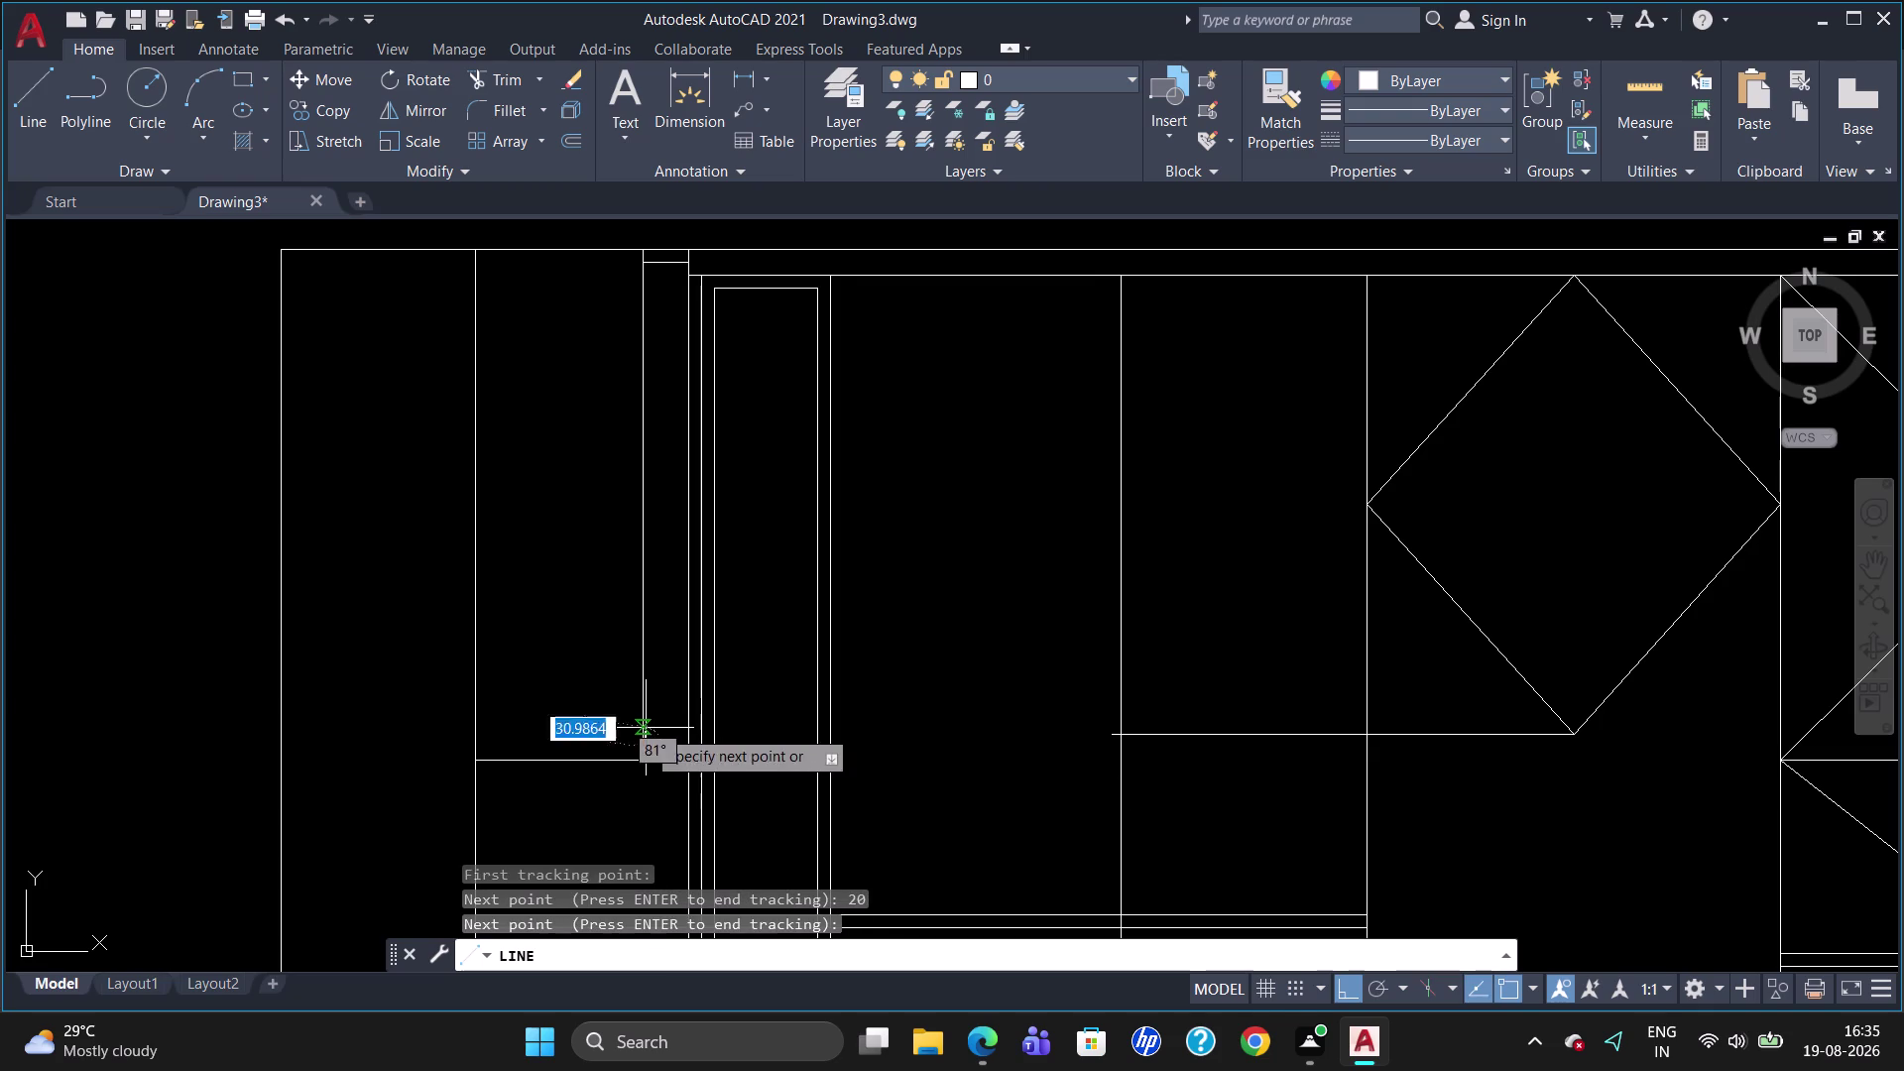
click(683, 741)
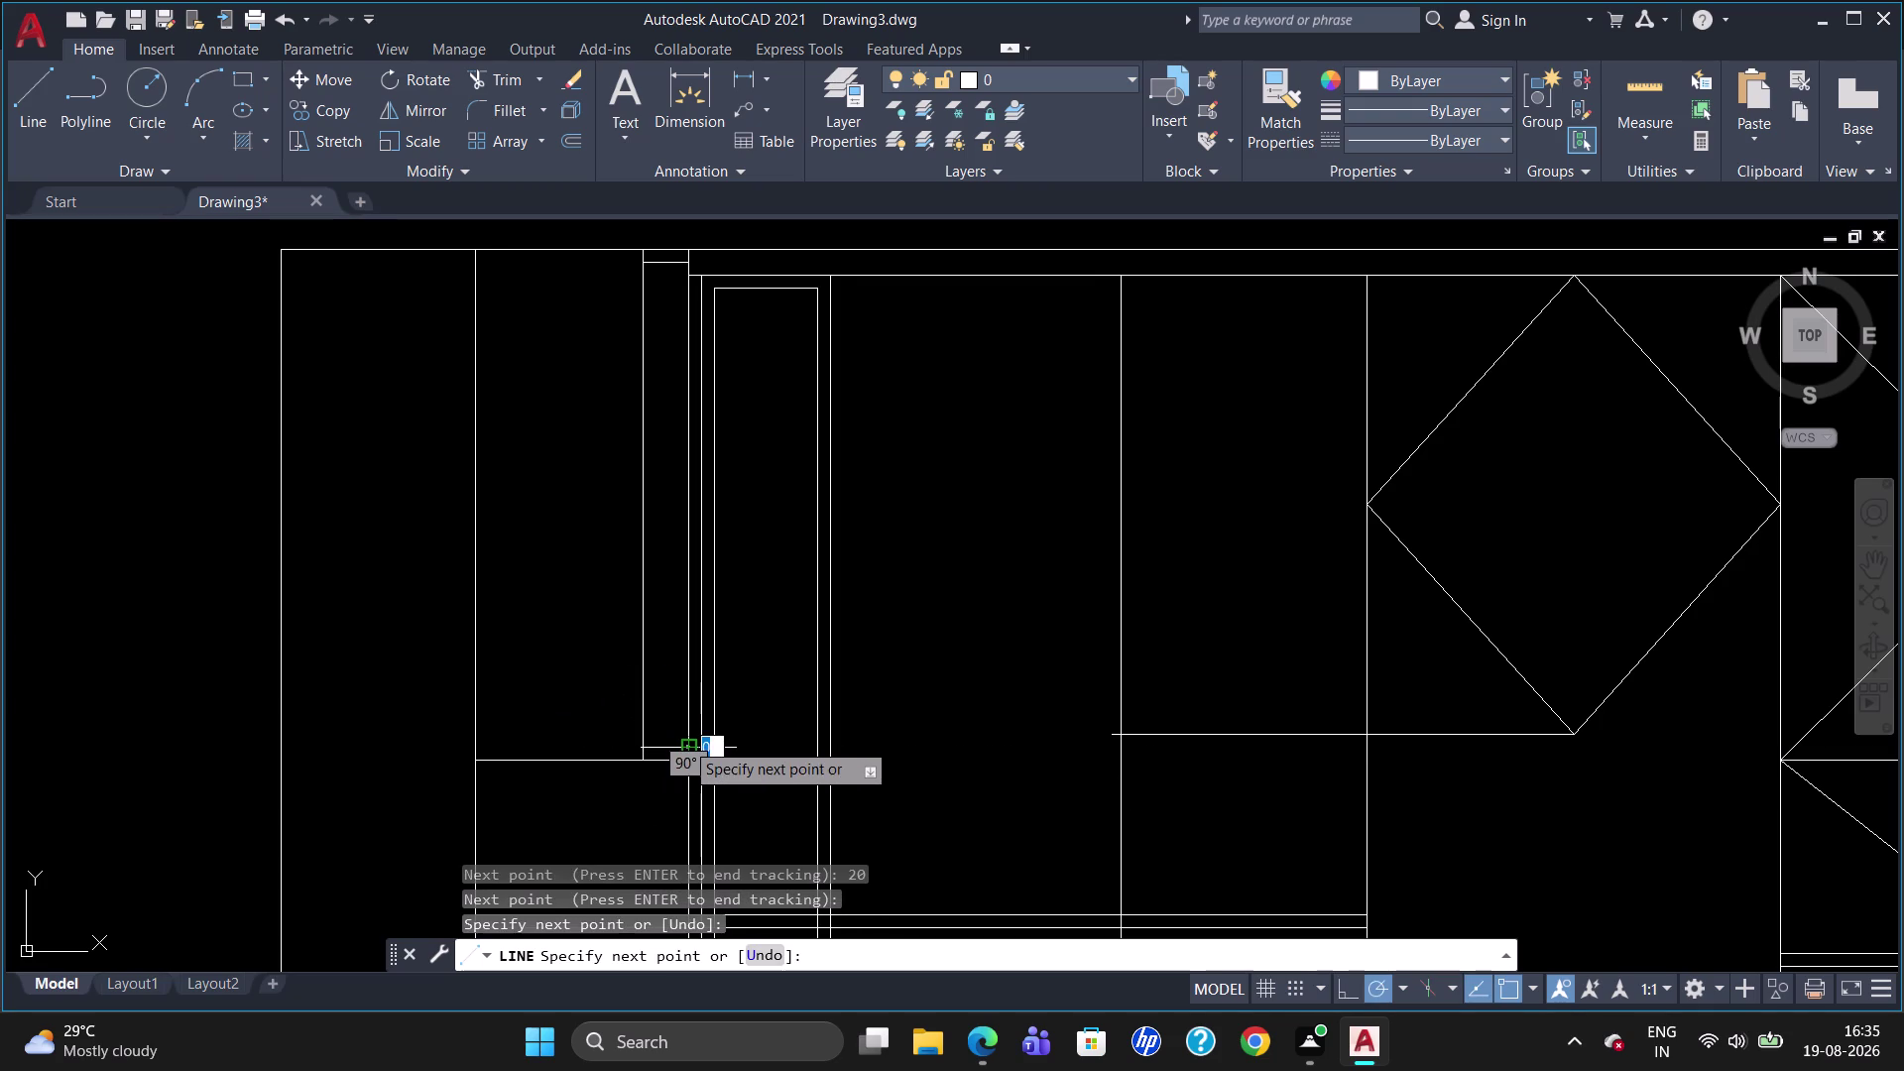
key(Escape)
scroll(down, 3)
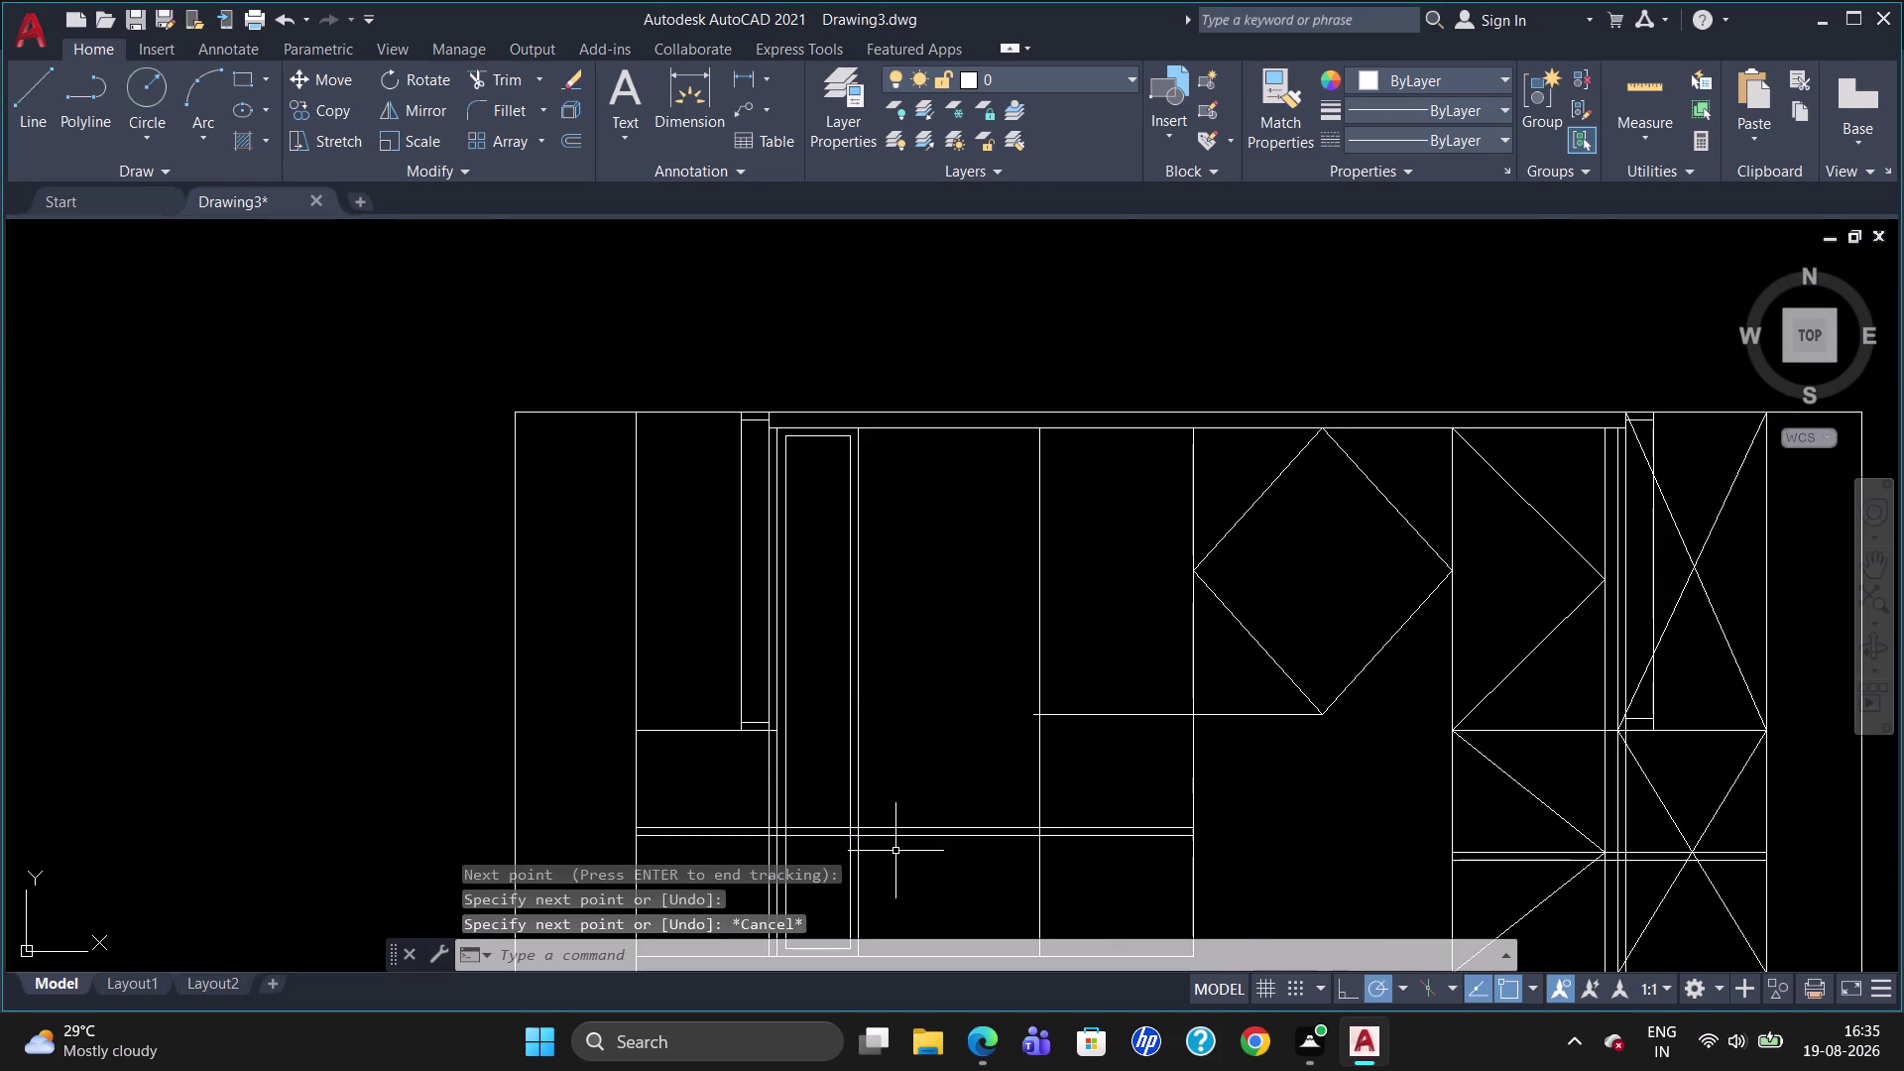
Erase the upper-bay diamond and its short lead line.
scroll(up, 3)
scroll(down, 3)
scroll(up, 3)
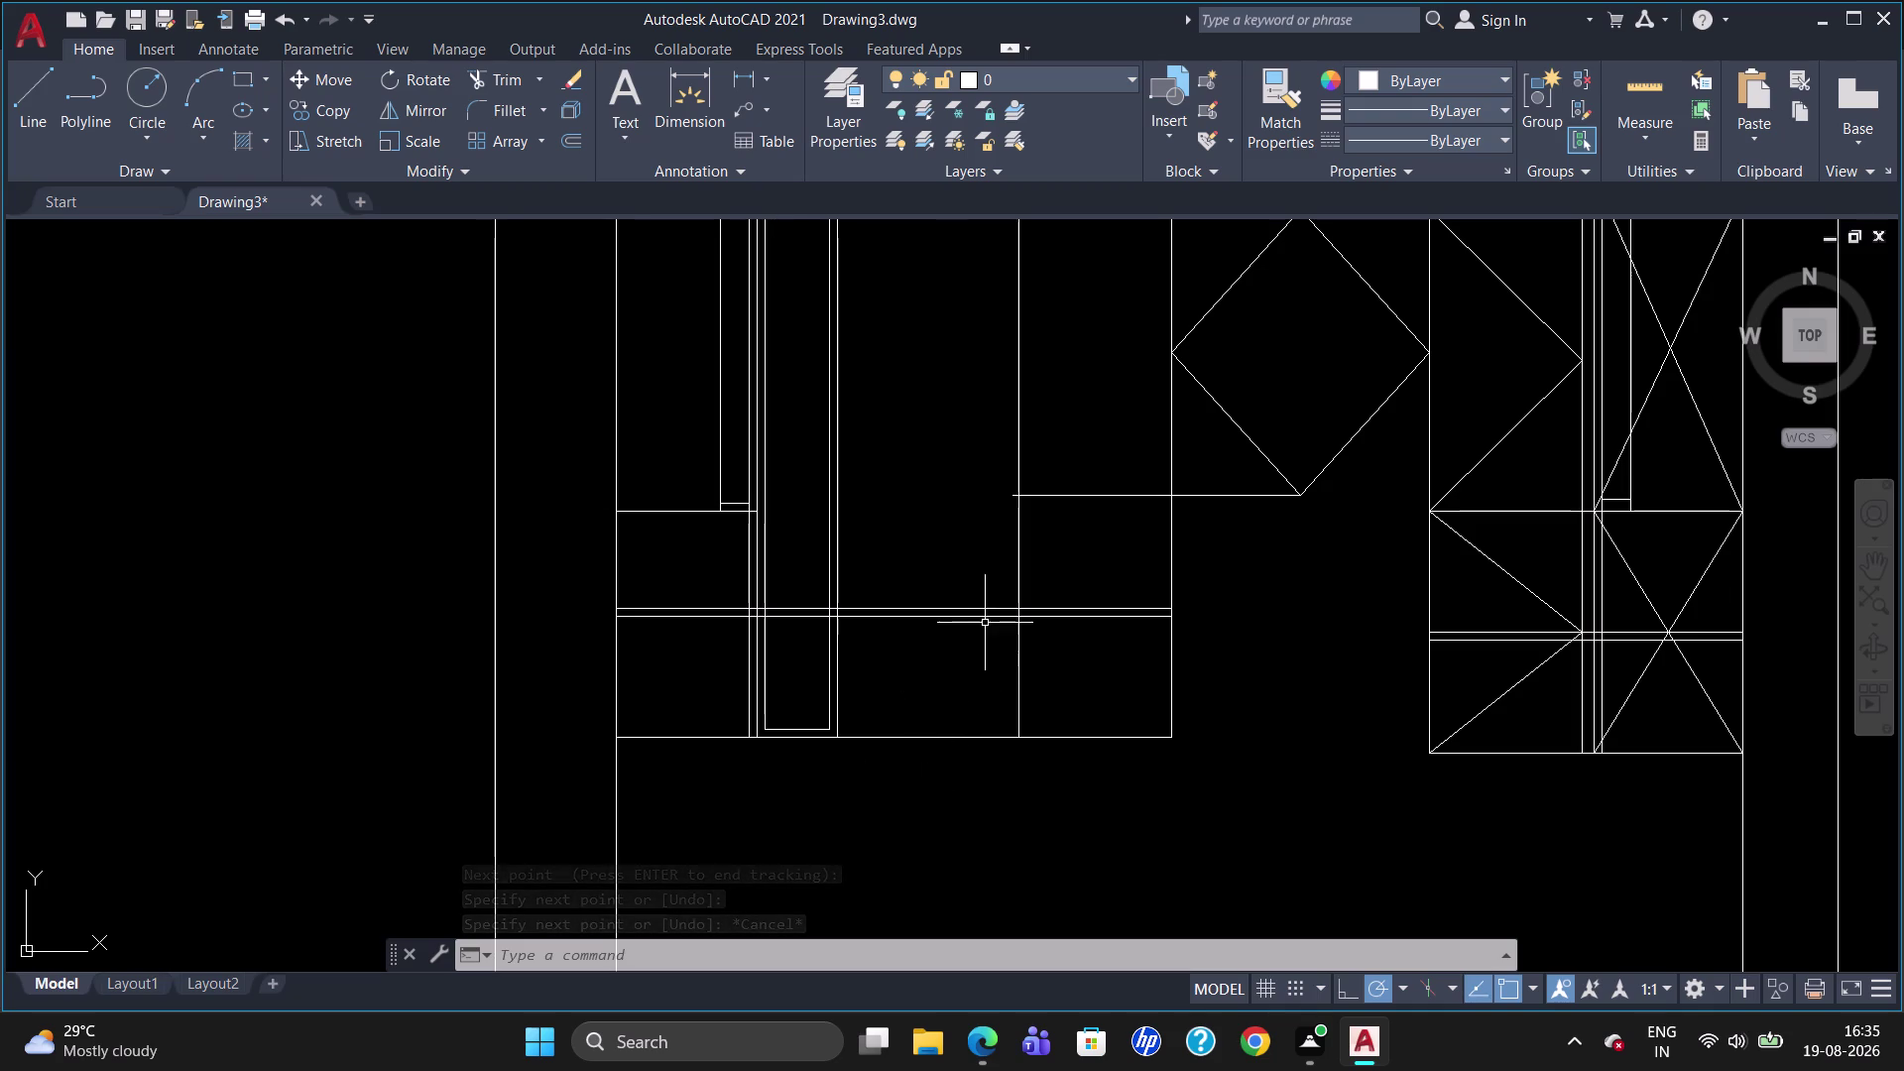
scroll(down, 3)
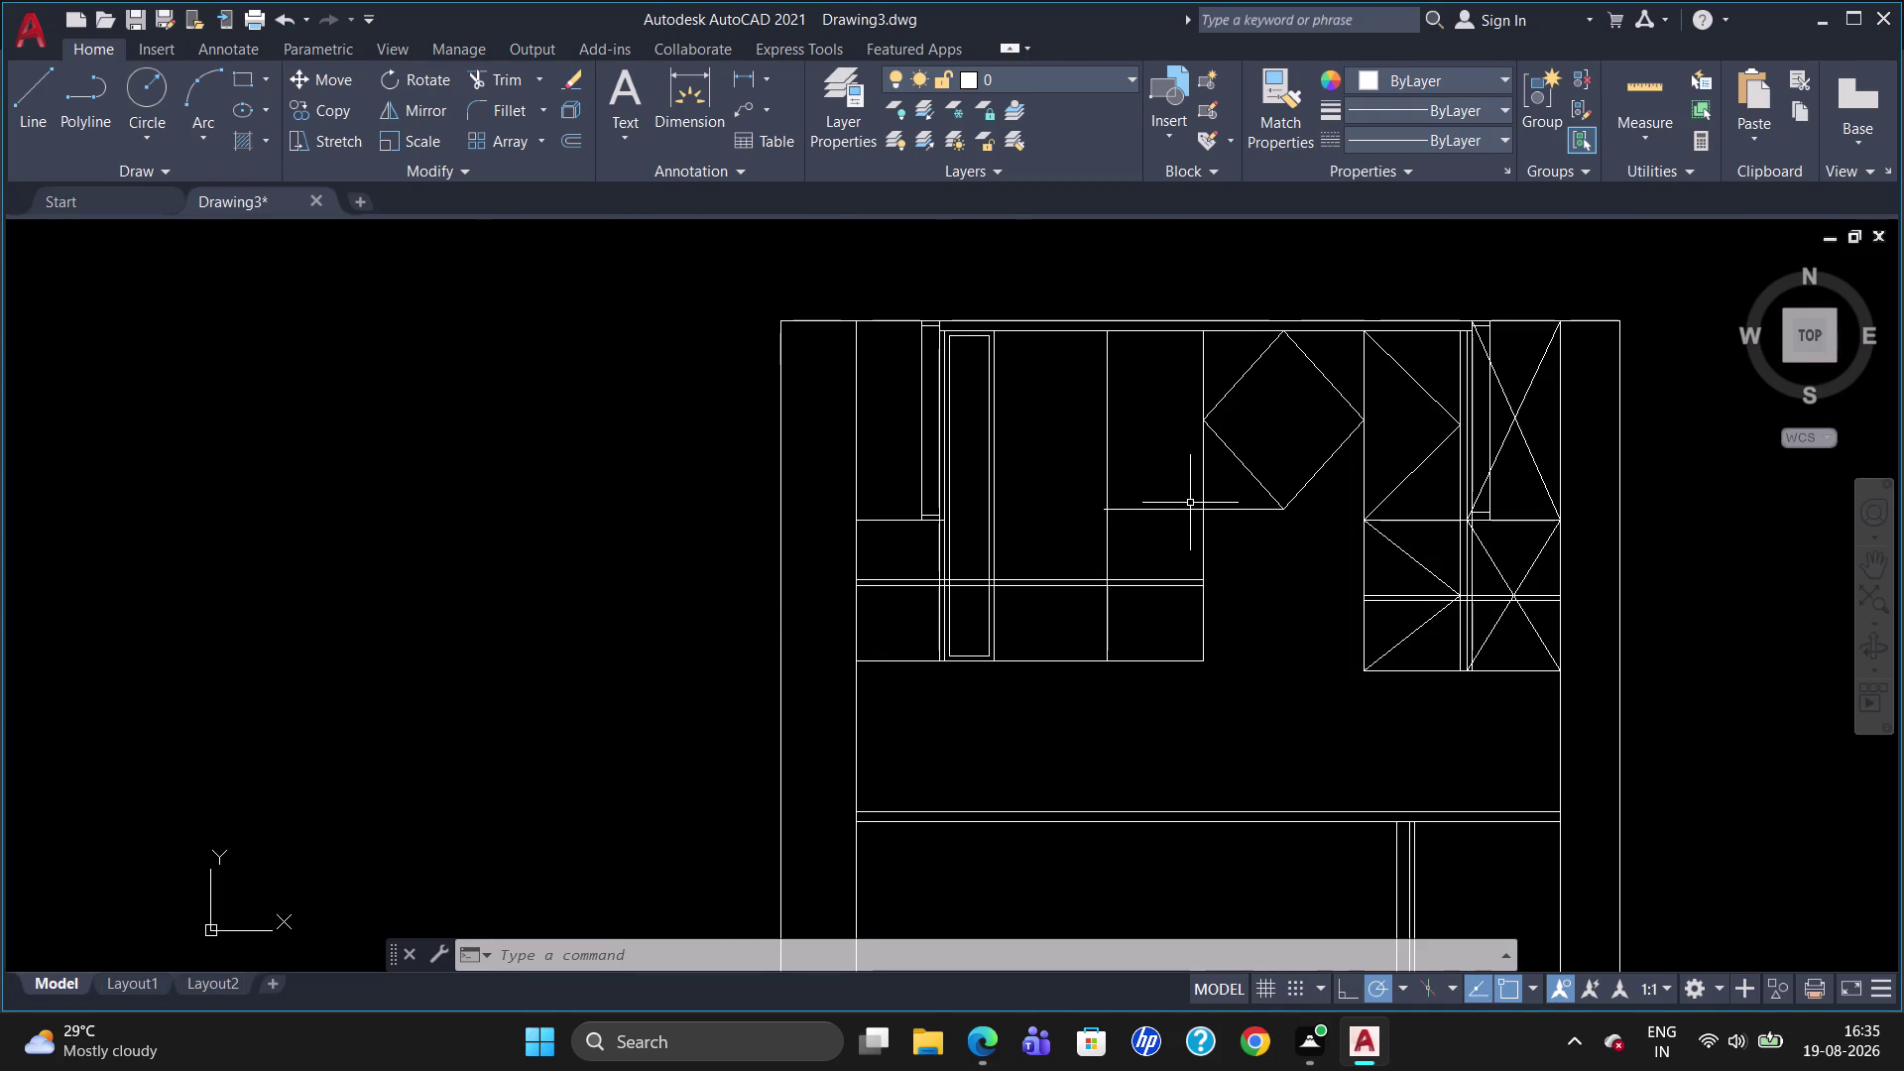
click(1187, 509)
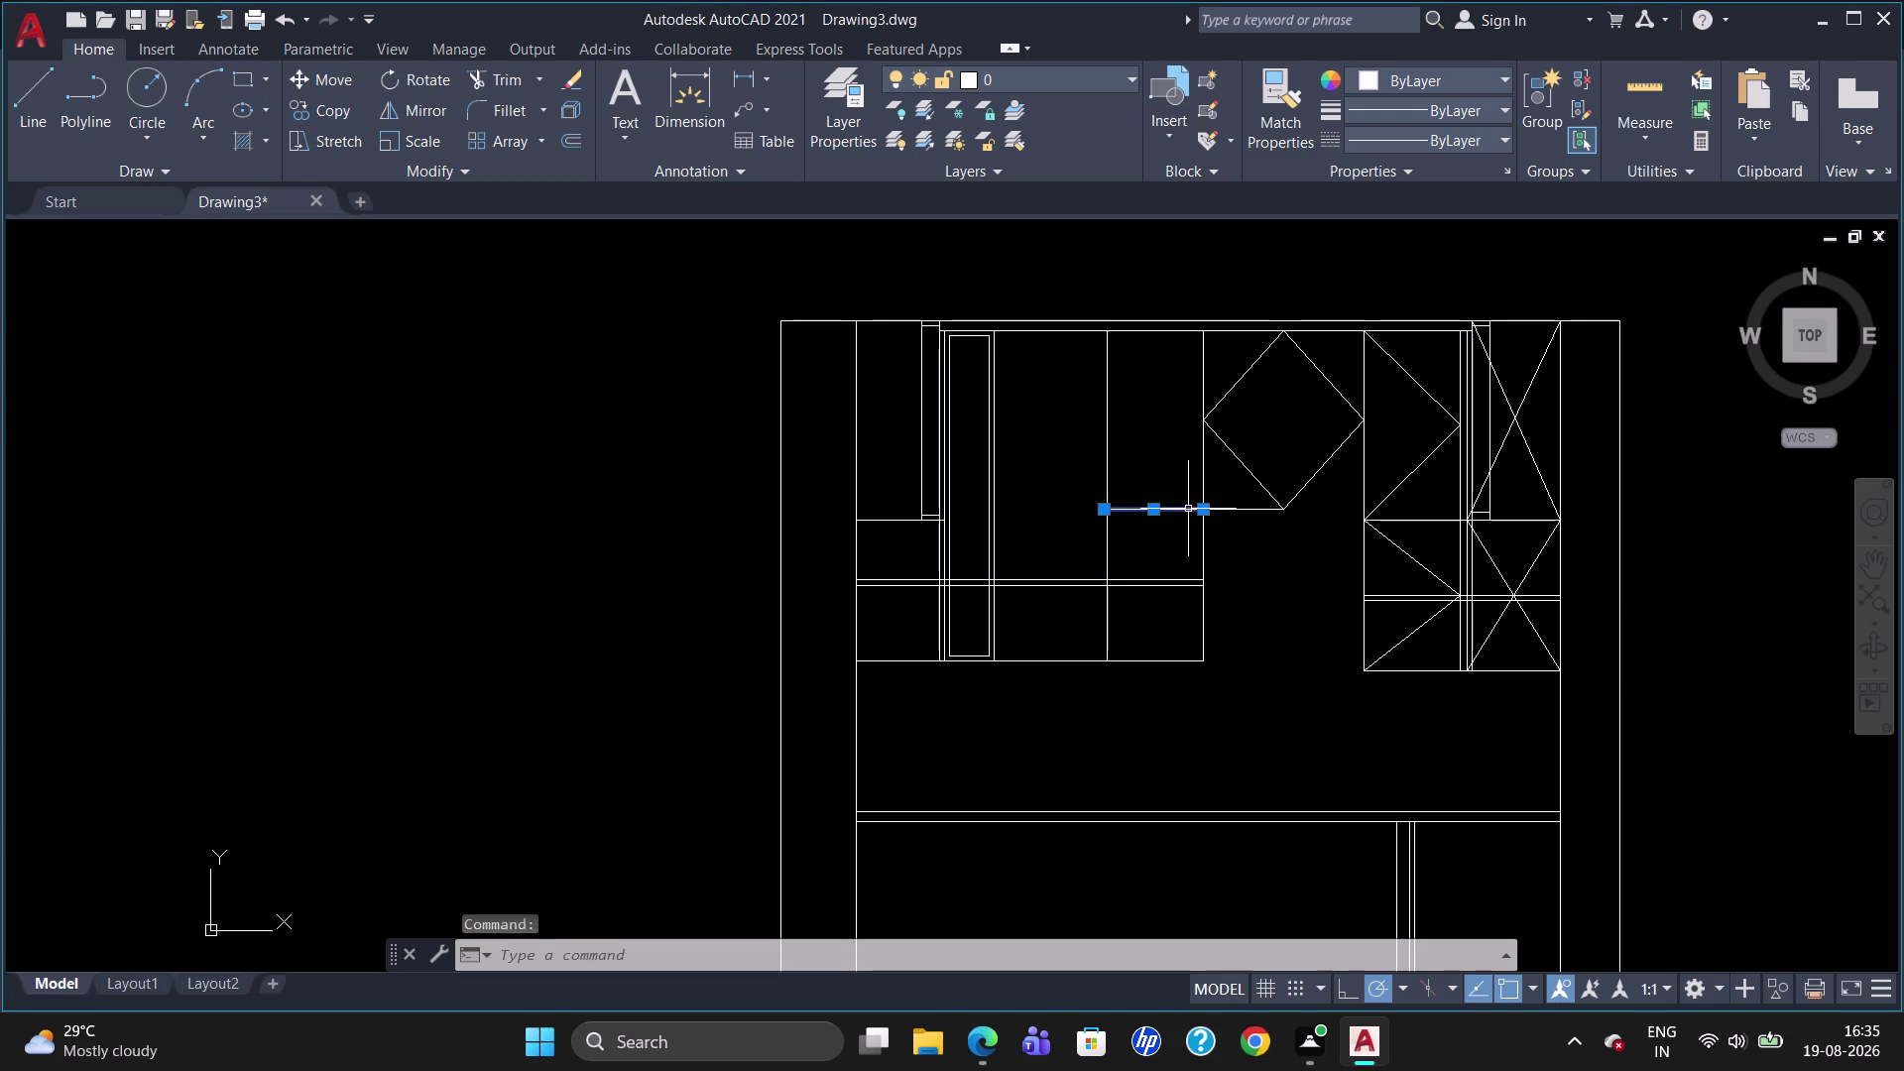
click(1241, 511)
click(1250, 474)
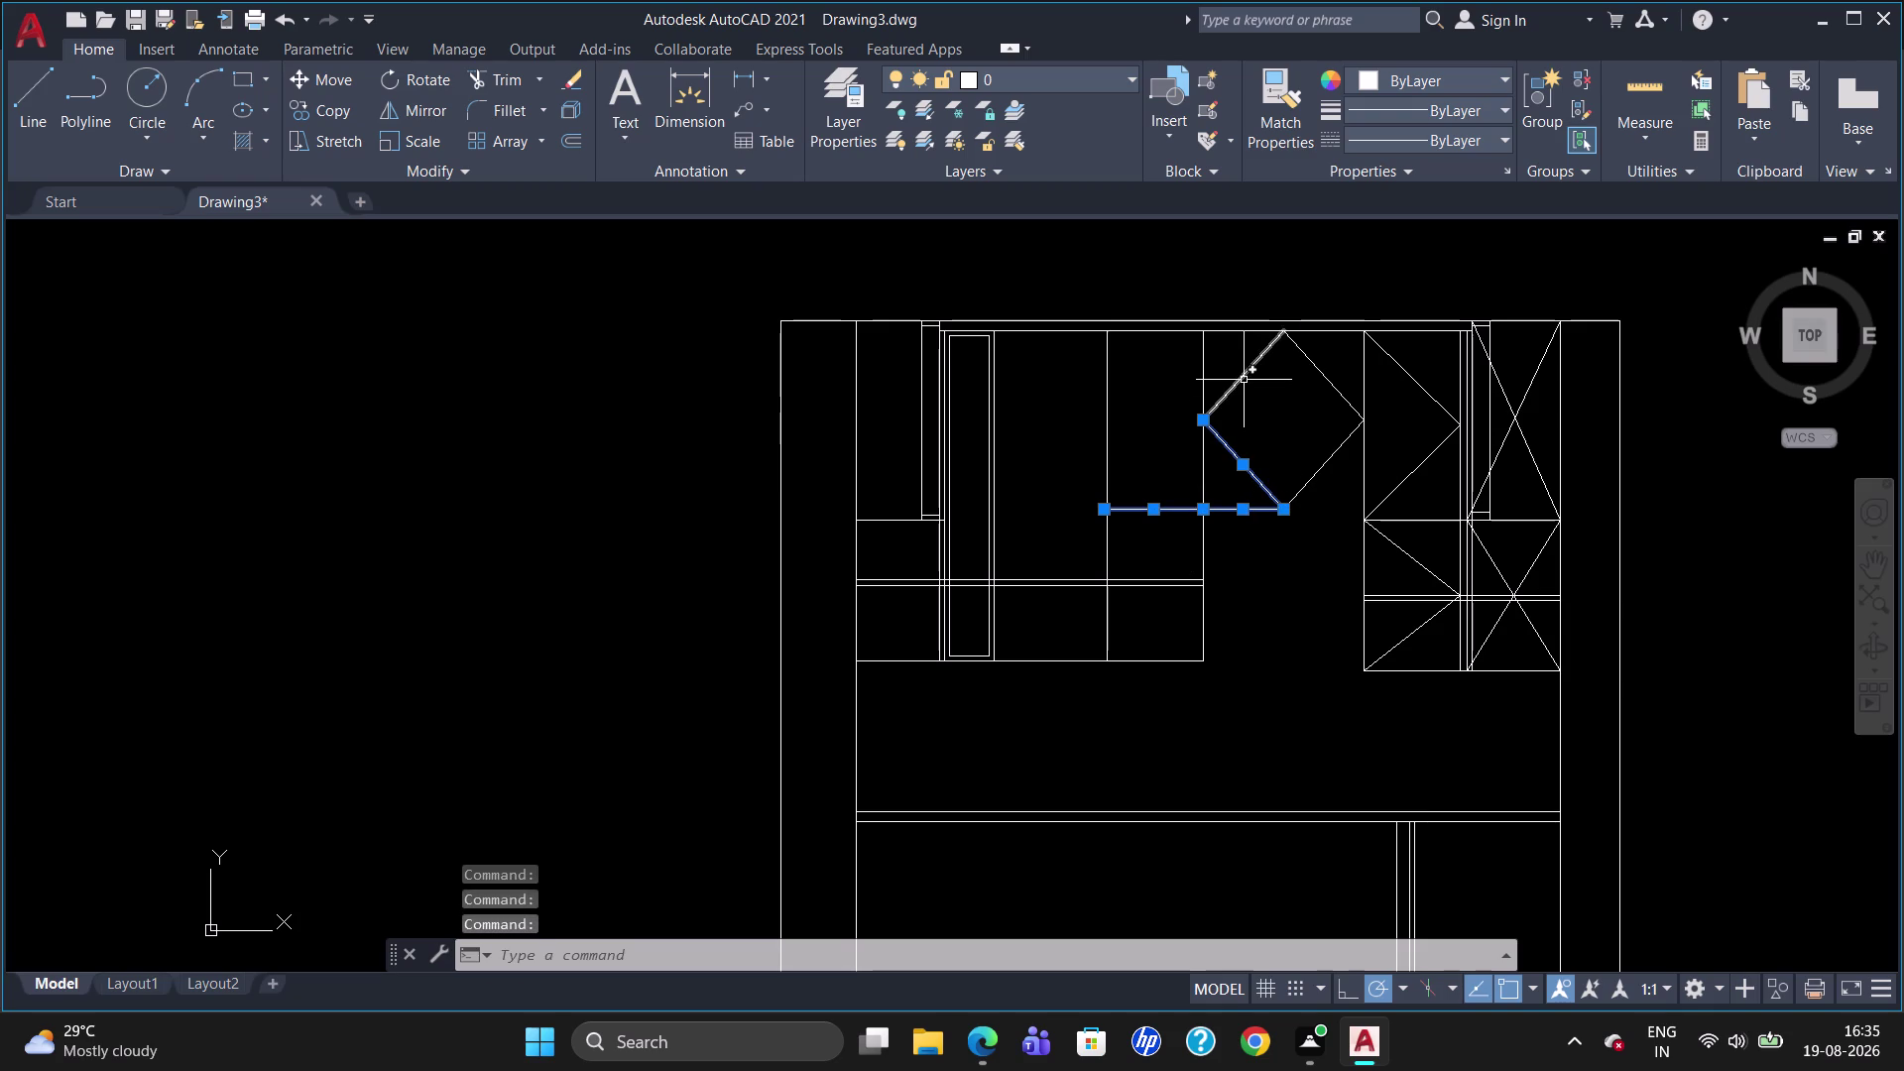
click(1244, 379)
click(1307, 362)
click(1325, 468)
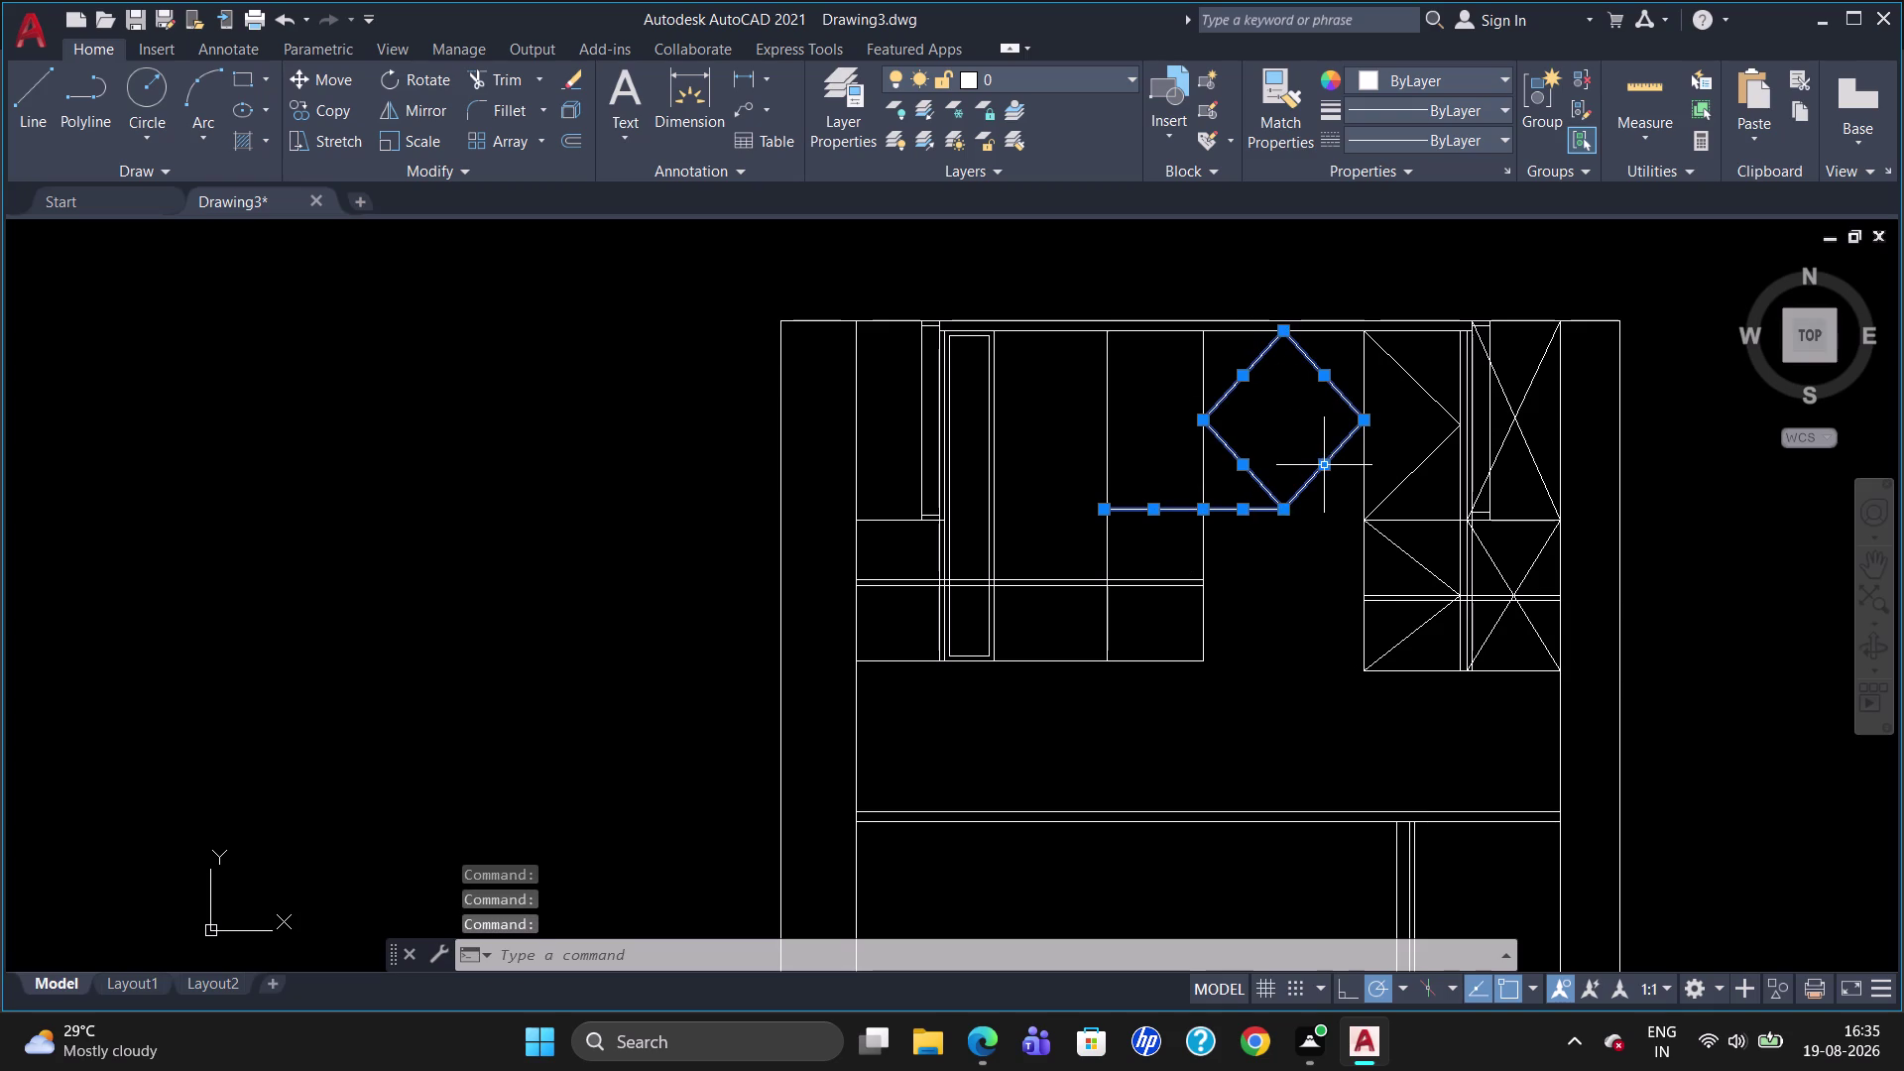
key(Delete)
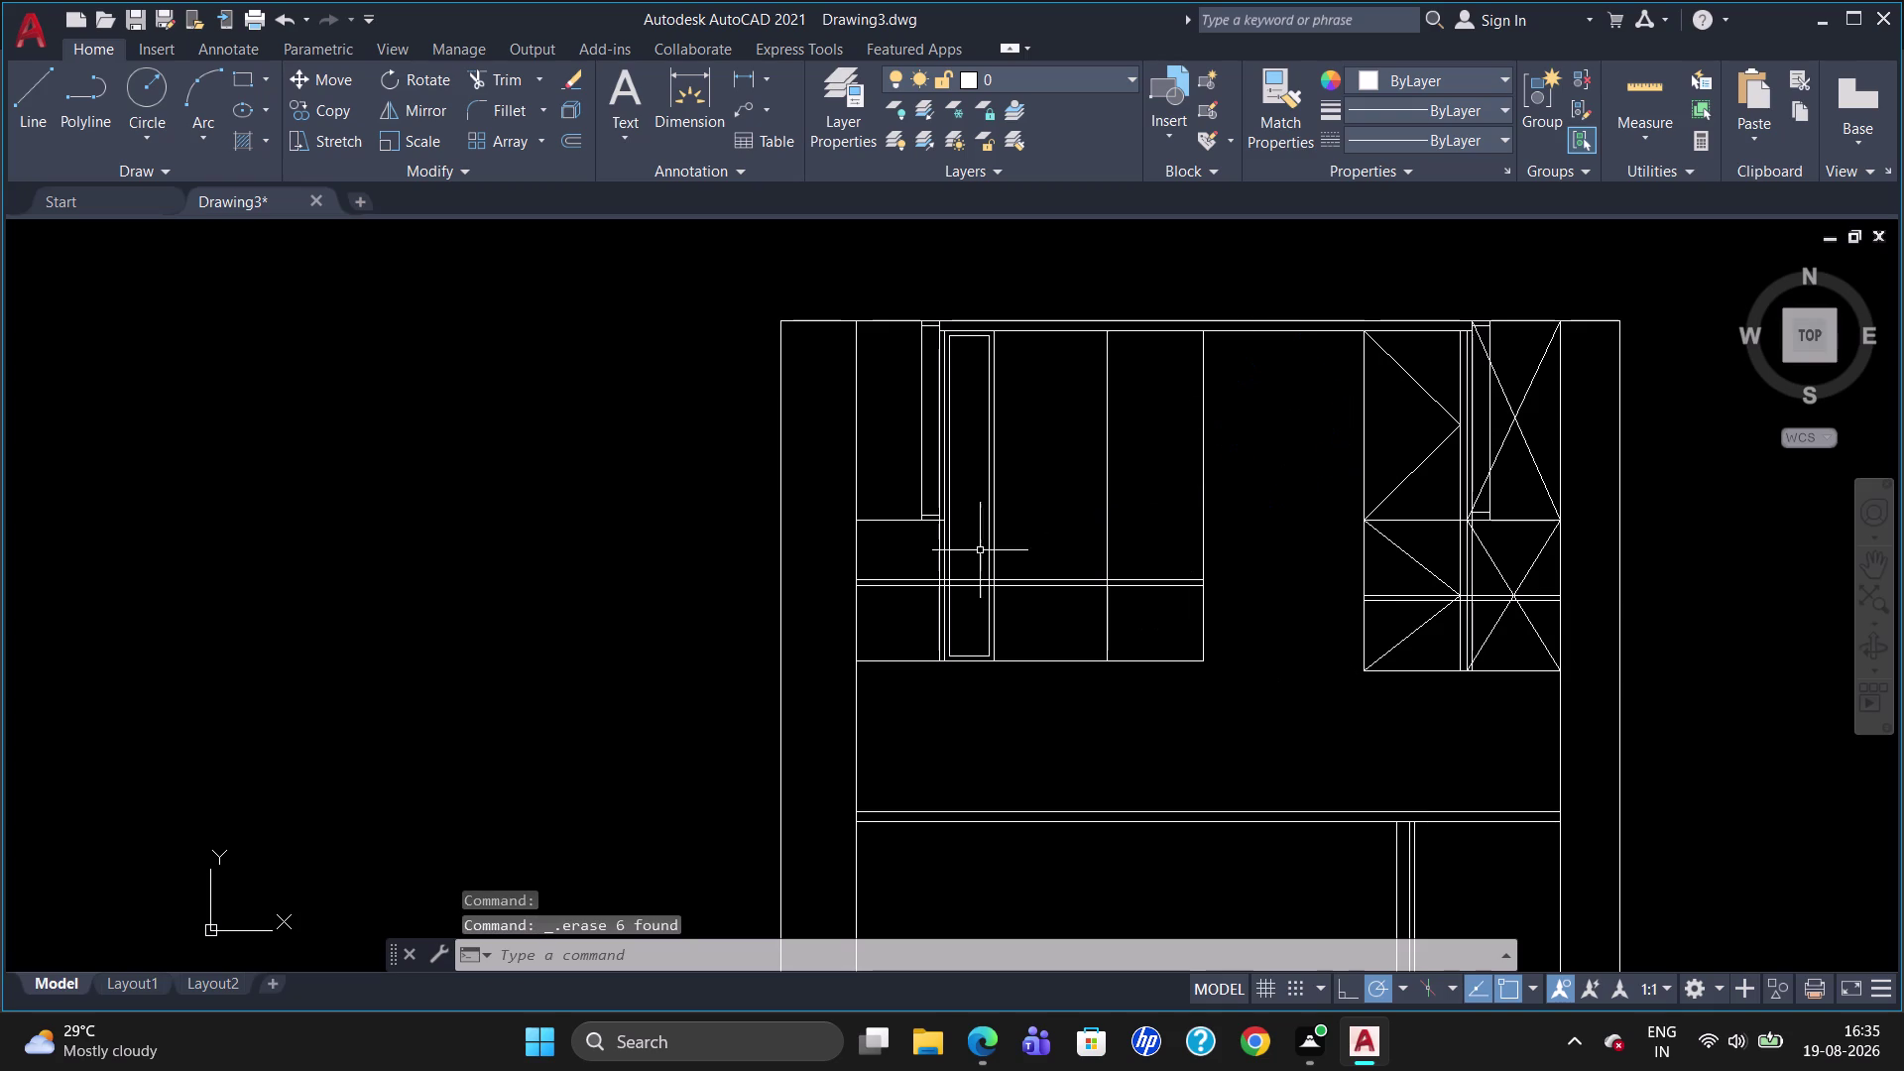
Erase the horizontal shelf lines and the section's lower horizontal line.
click(1010, 581)
click(1011, 583)
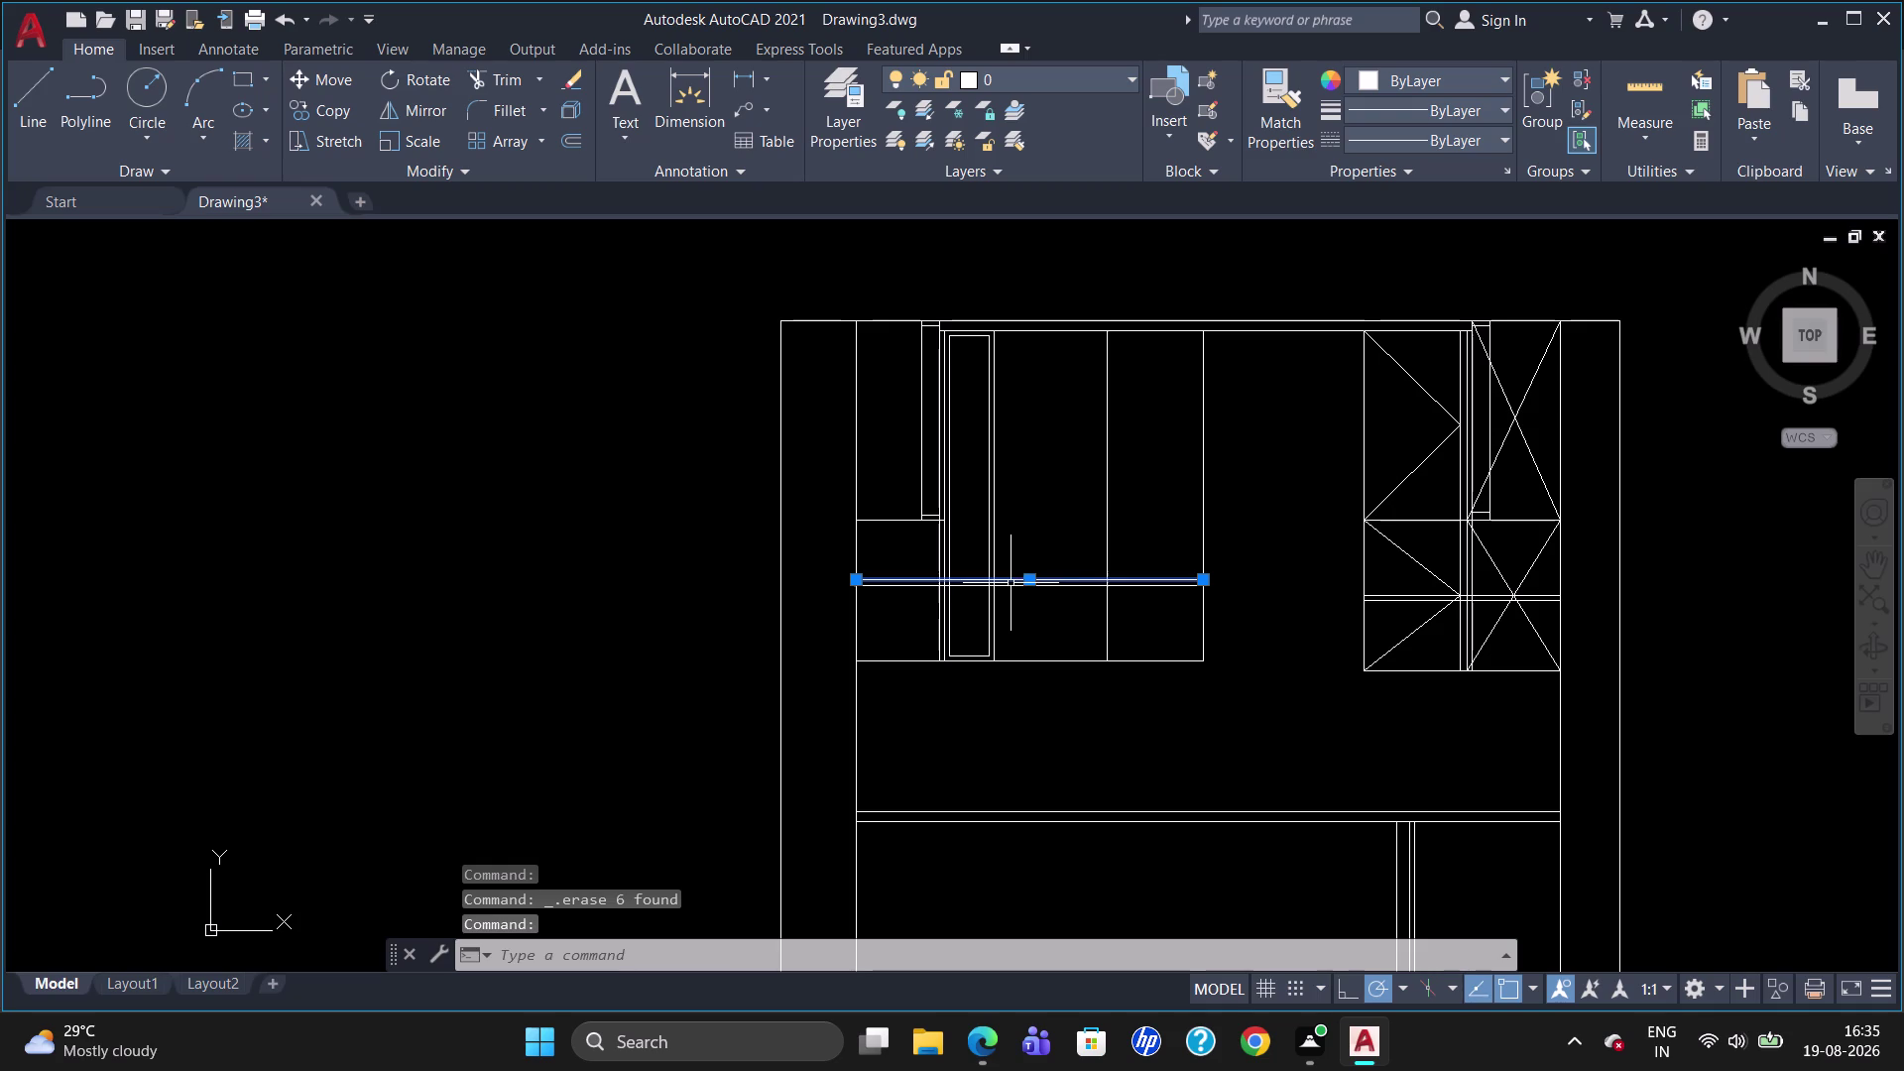
key(Delete)
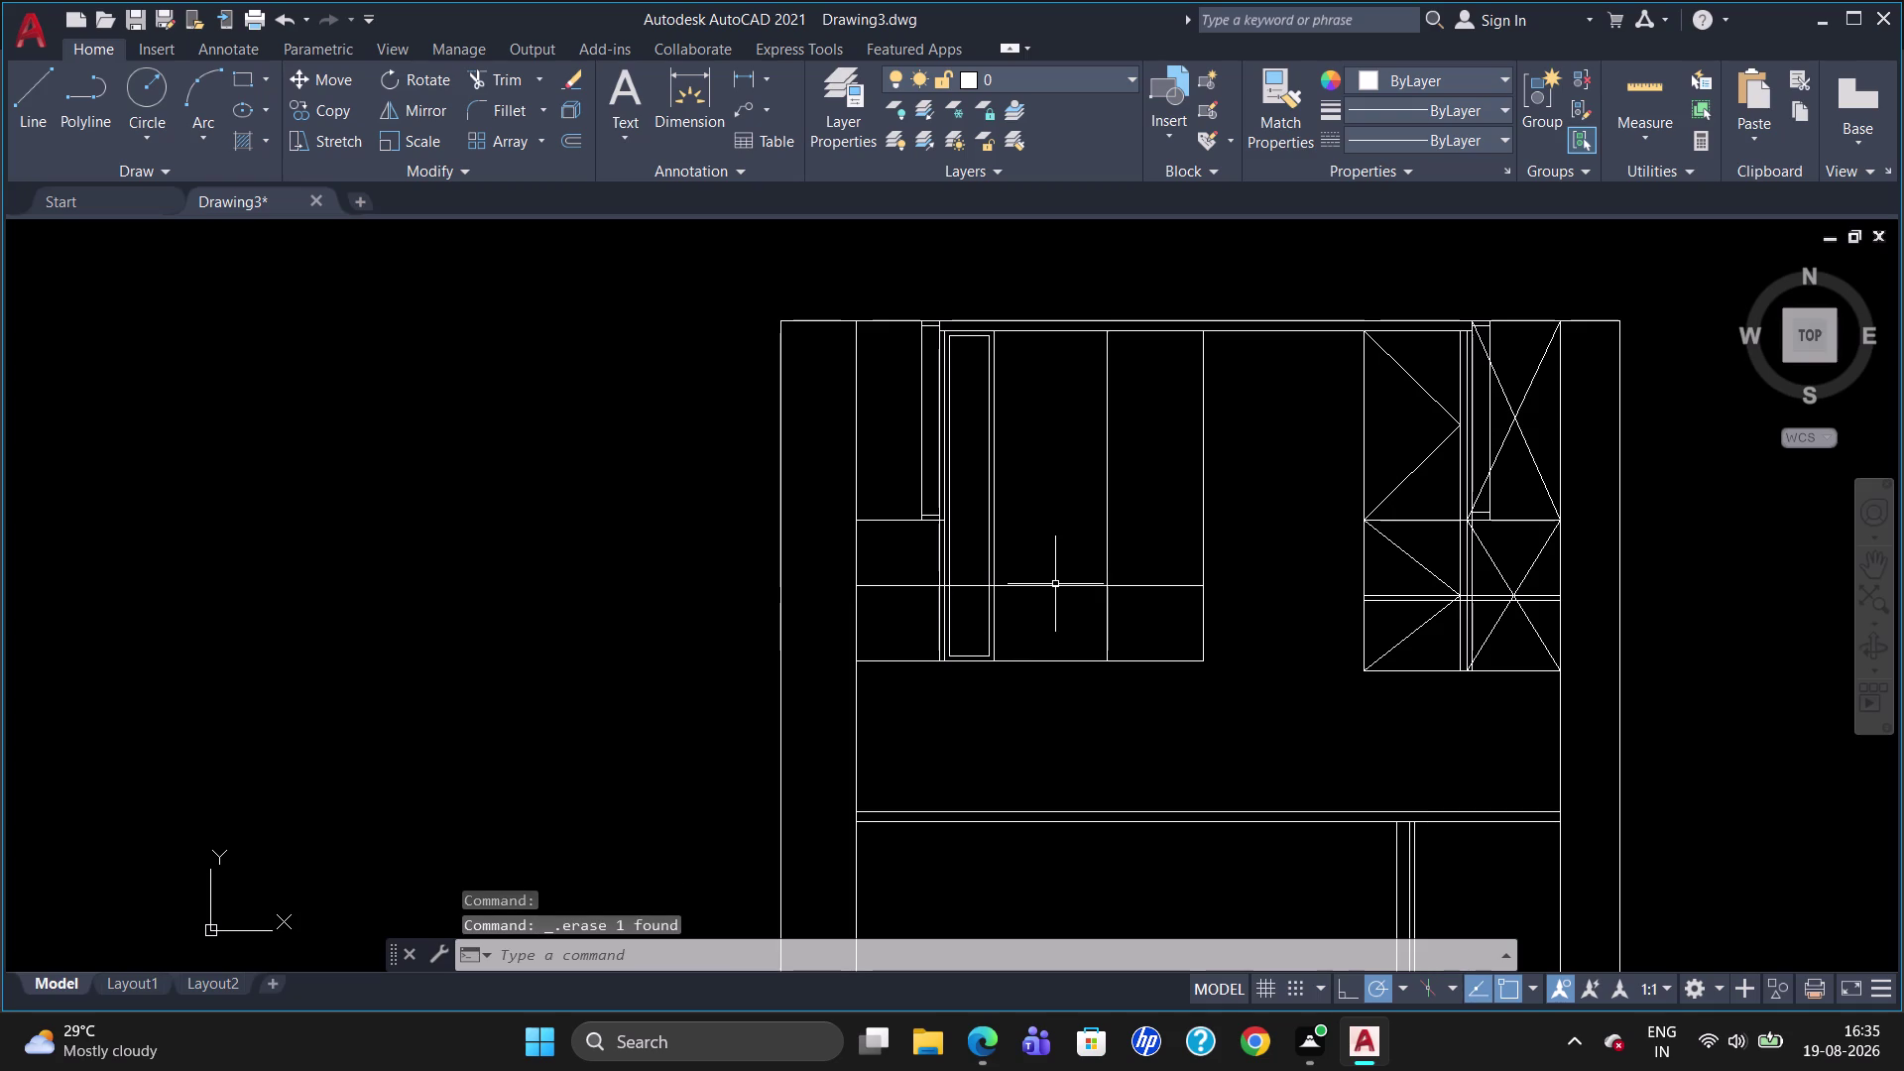
click(1061, 588)
key(Delete)
drag(1060, 658, 1062, 668)
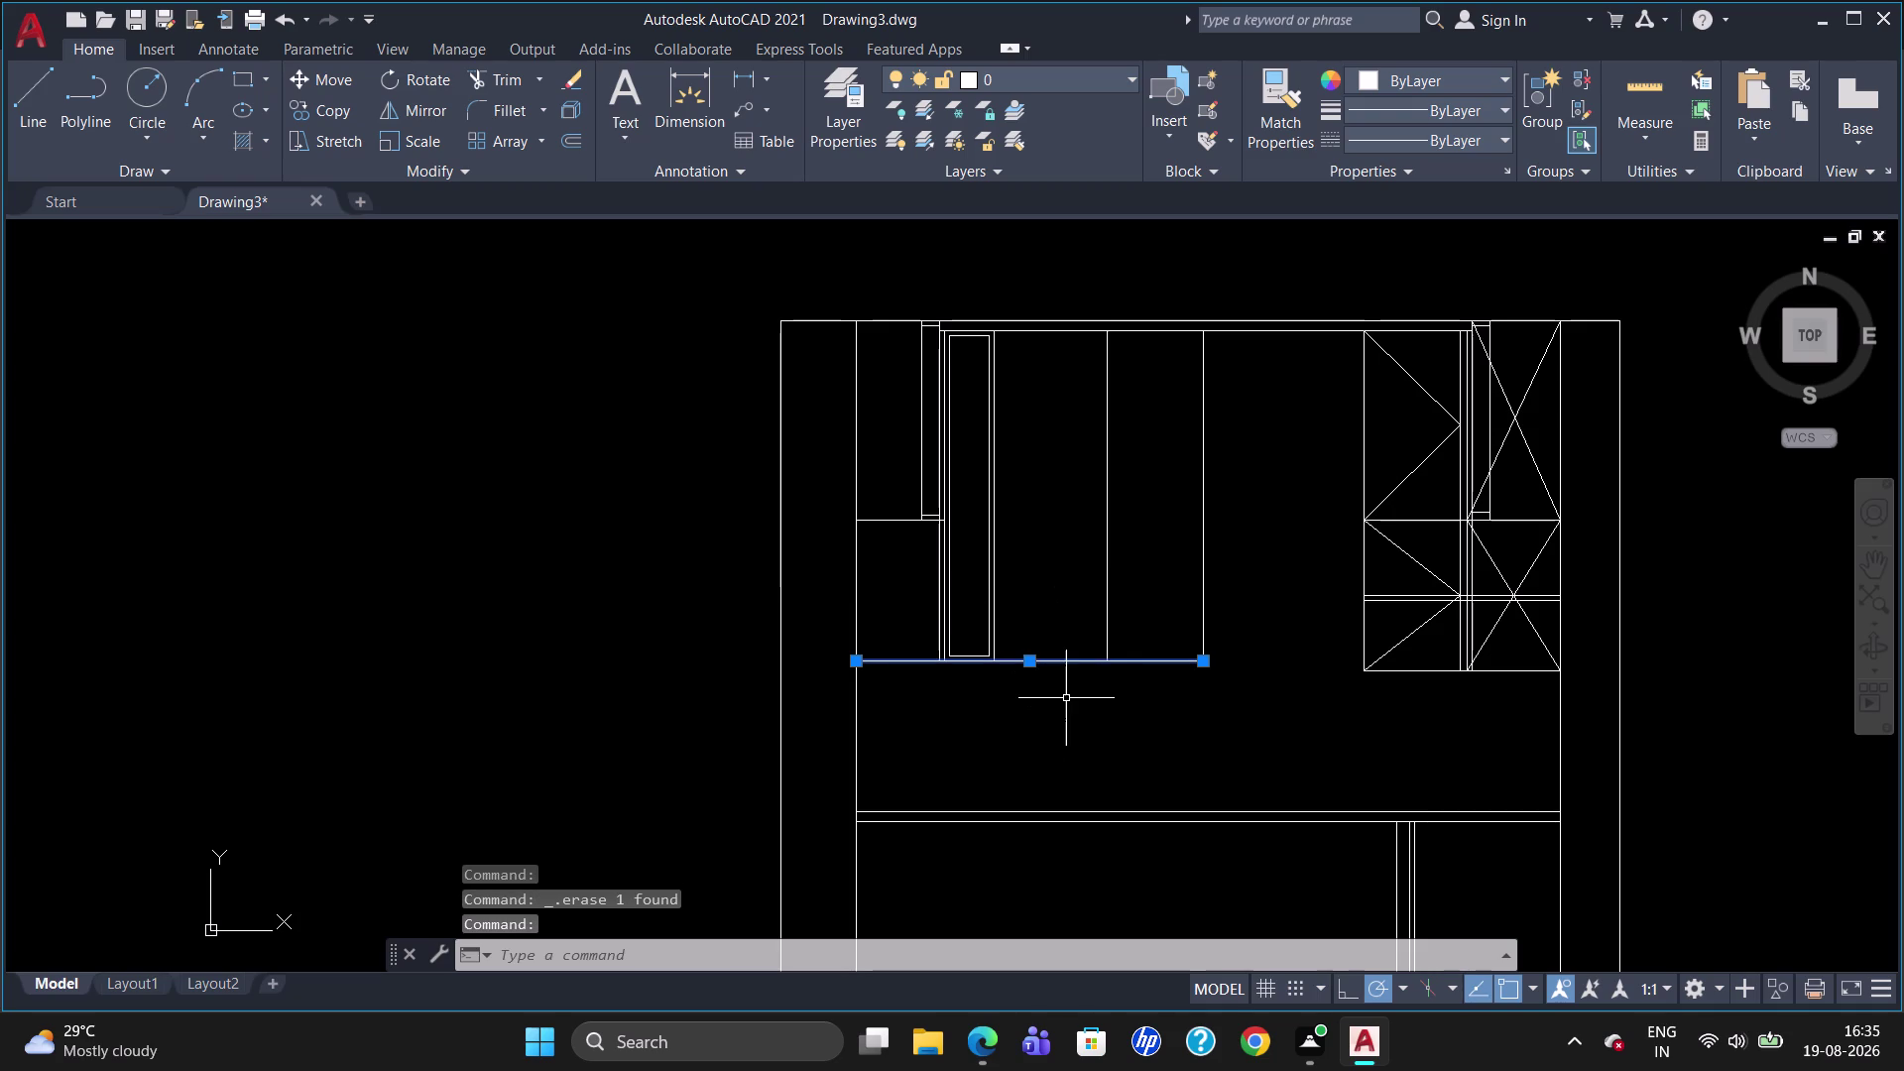
key(Delete)
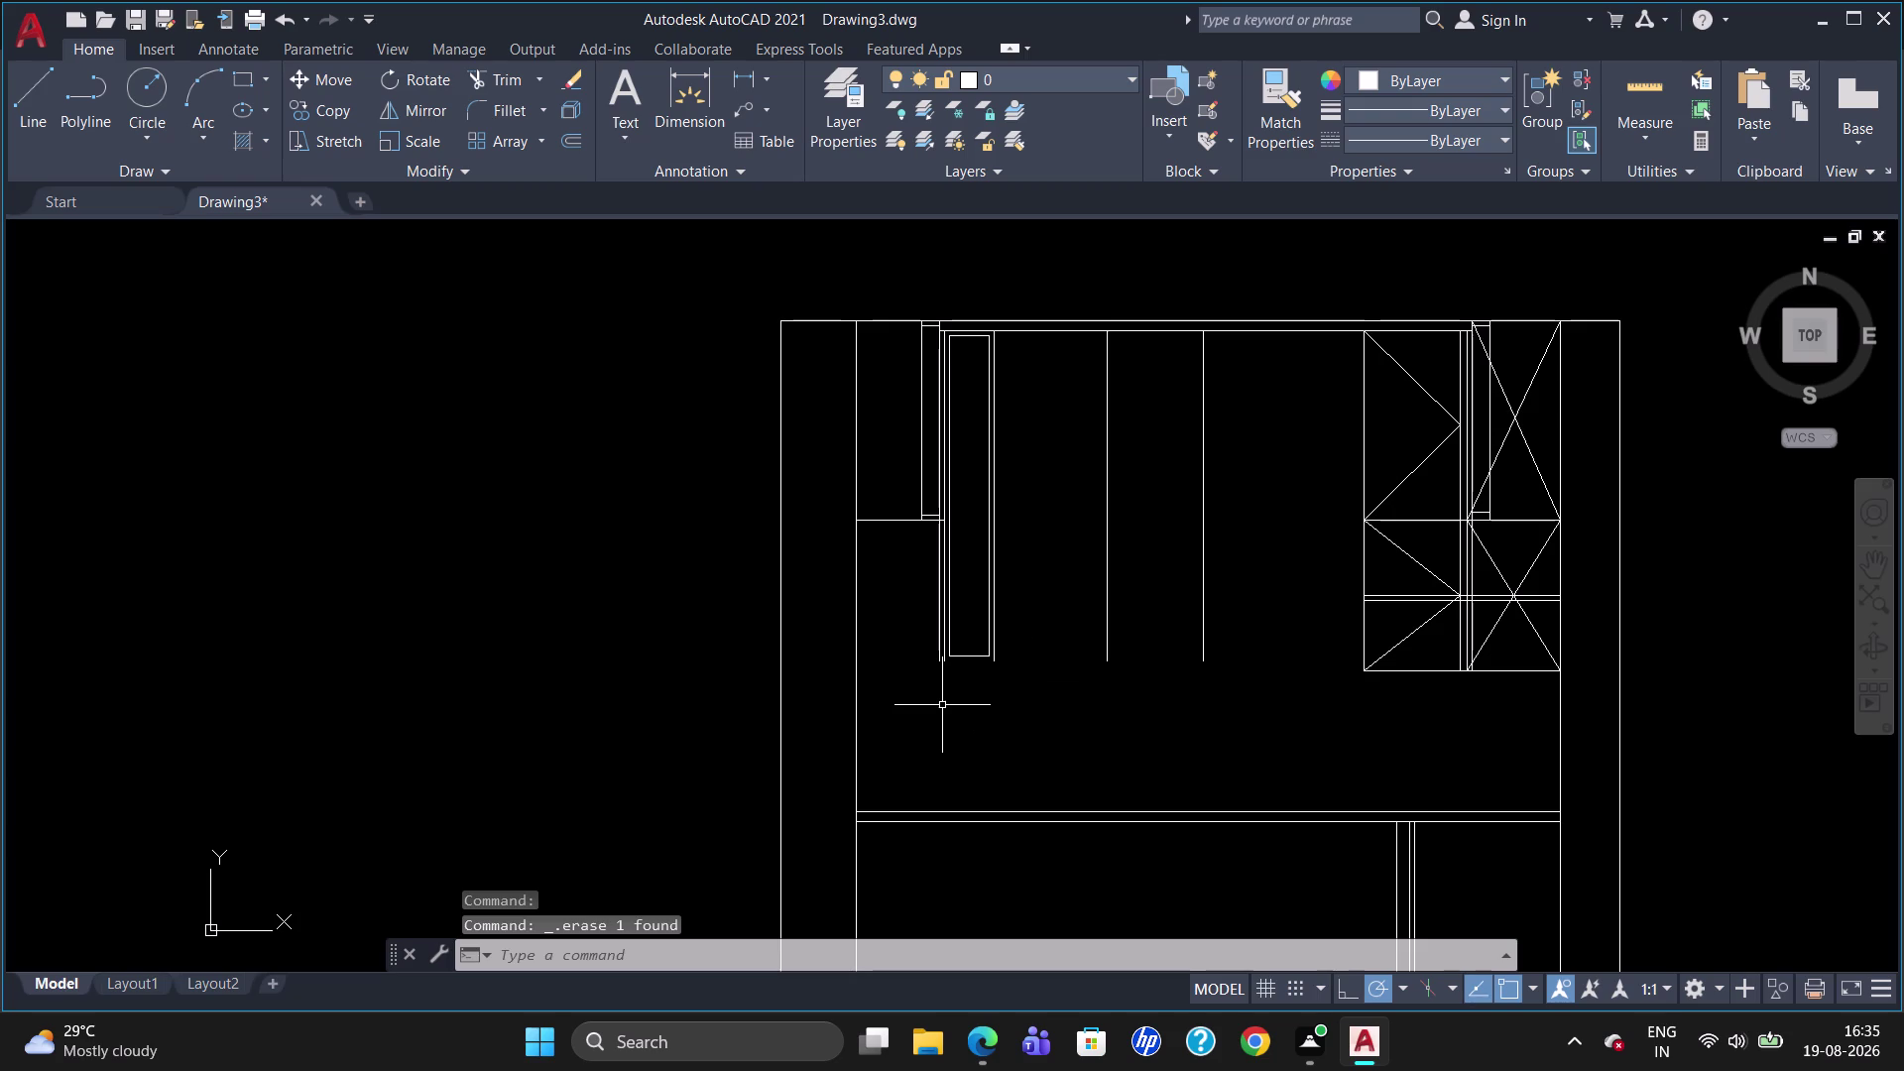
Start a new line with TK tracking from a reference point.
key(l)
key(Return)
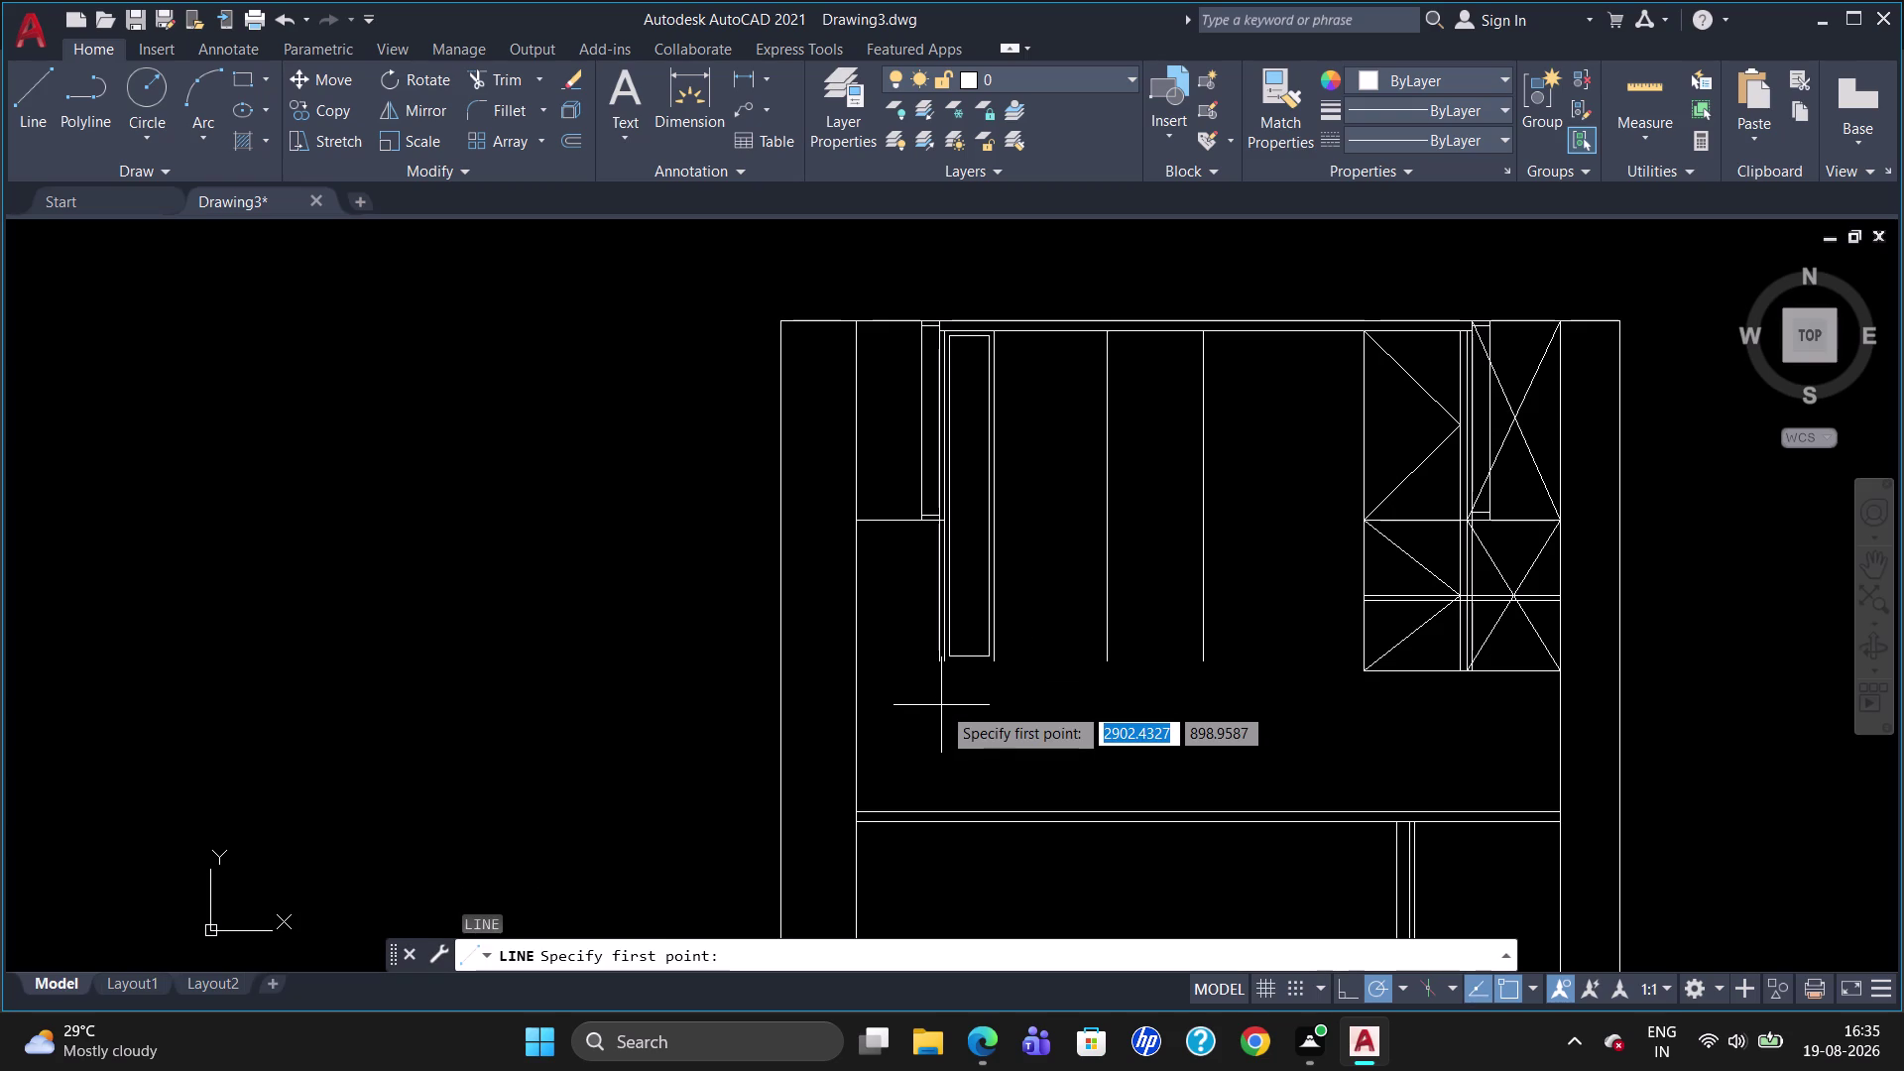
text(TK)
key(Return)
Enter a 600 tracking offset, then cancel the unfinished line.
text(6)
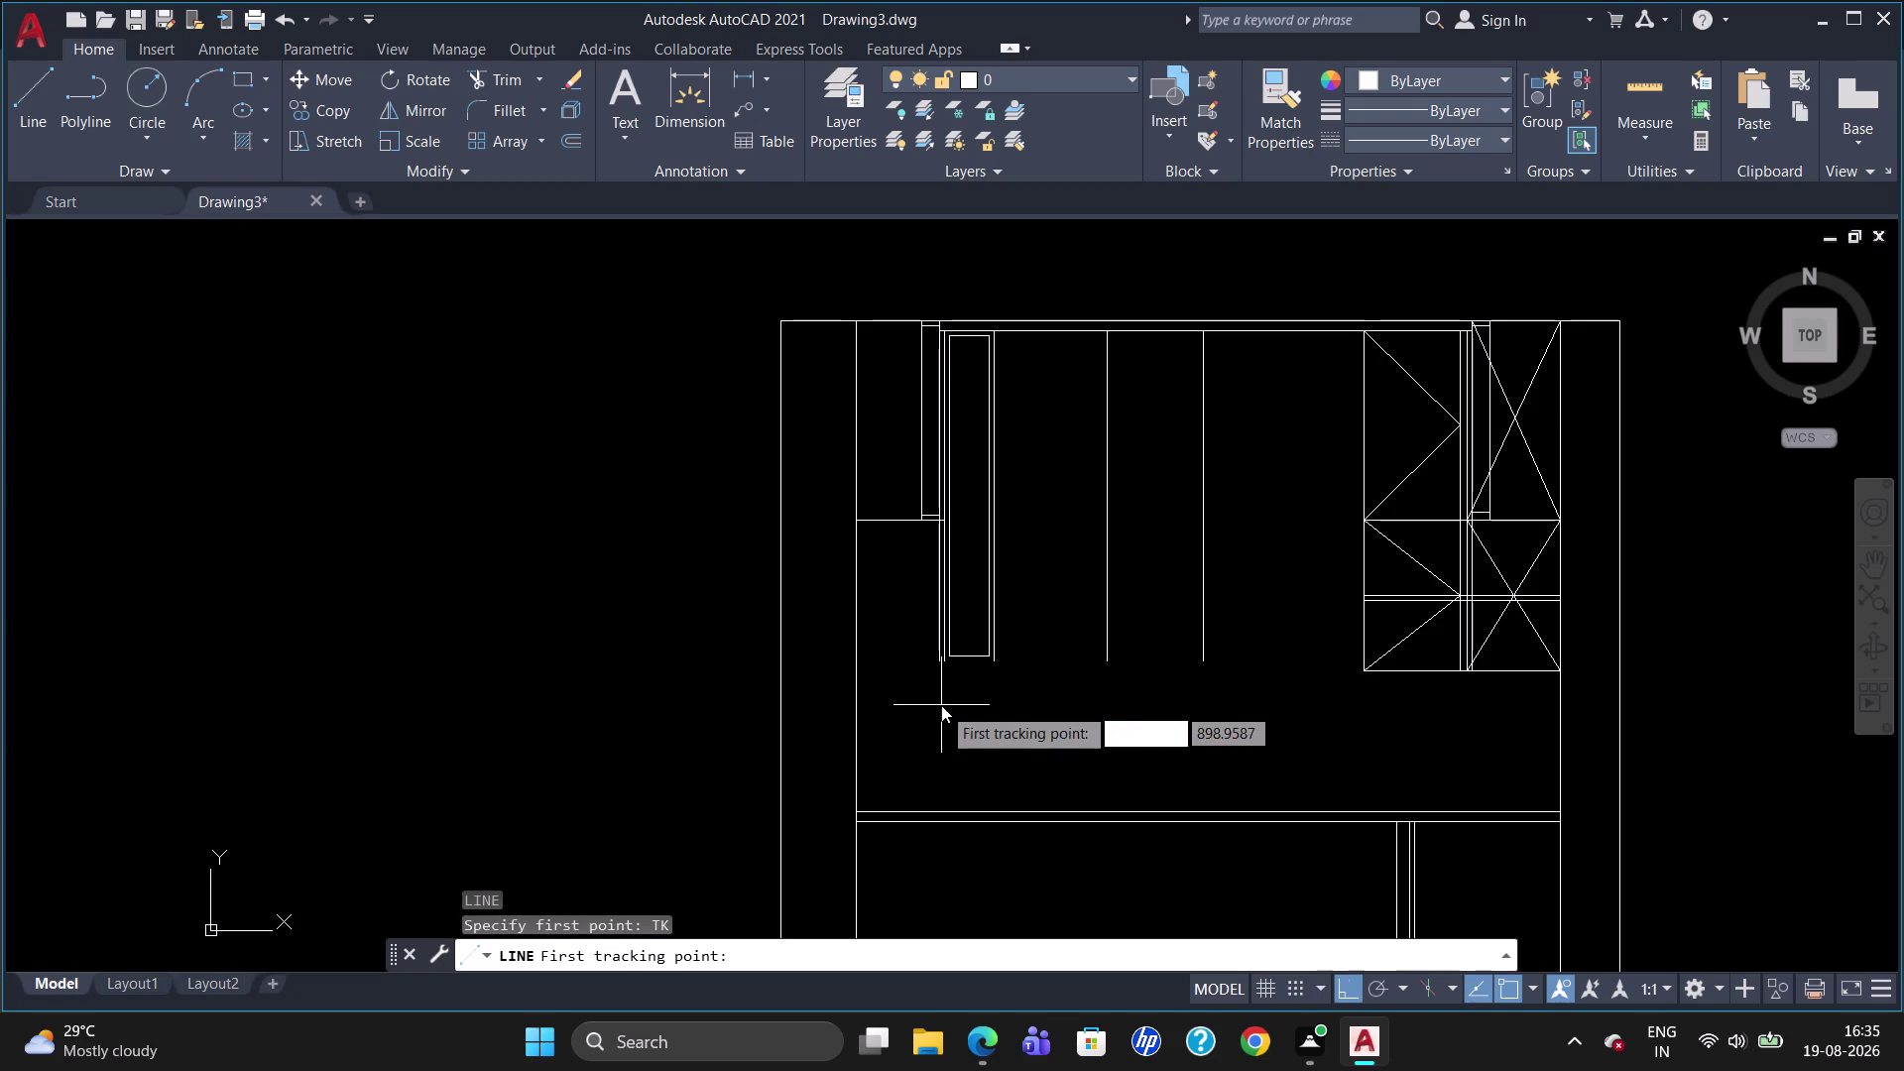
text(00)
key(Return)
key(Return)
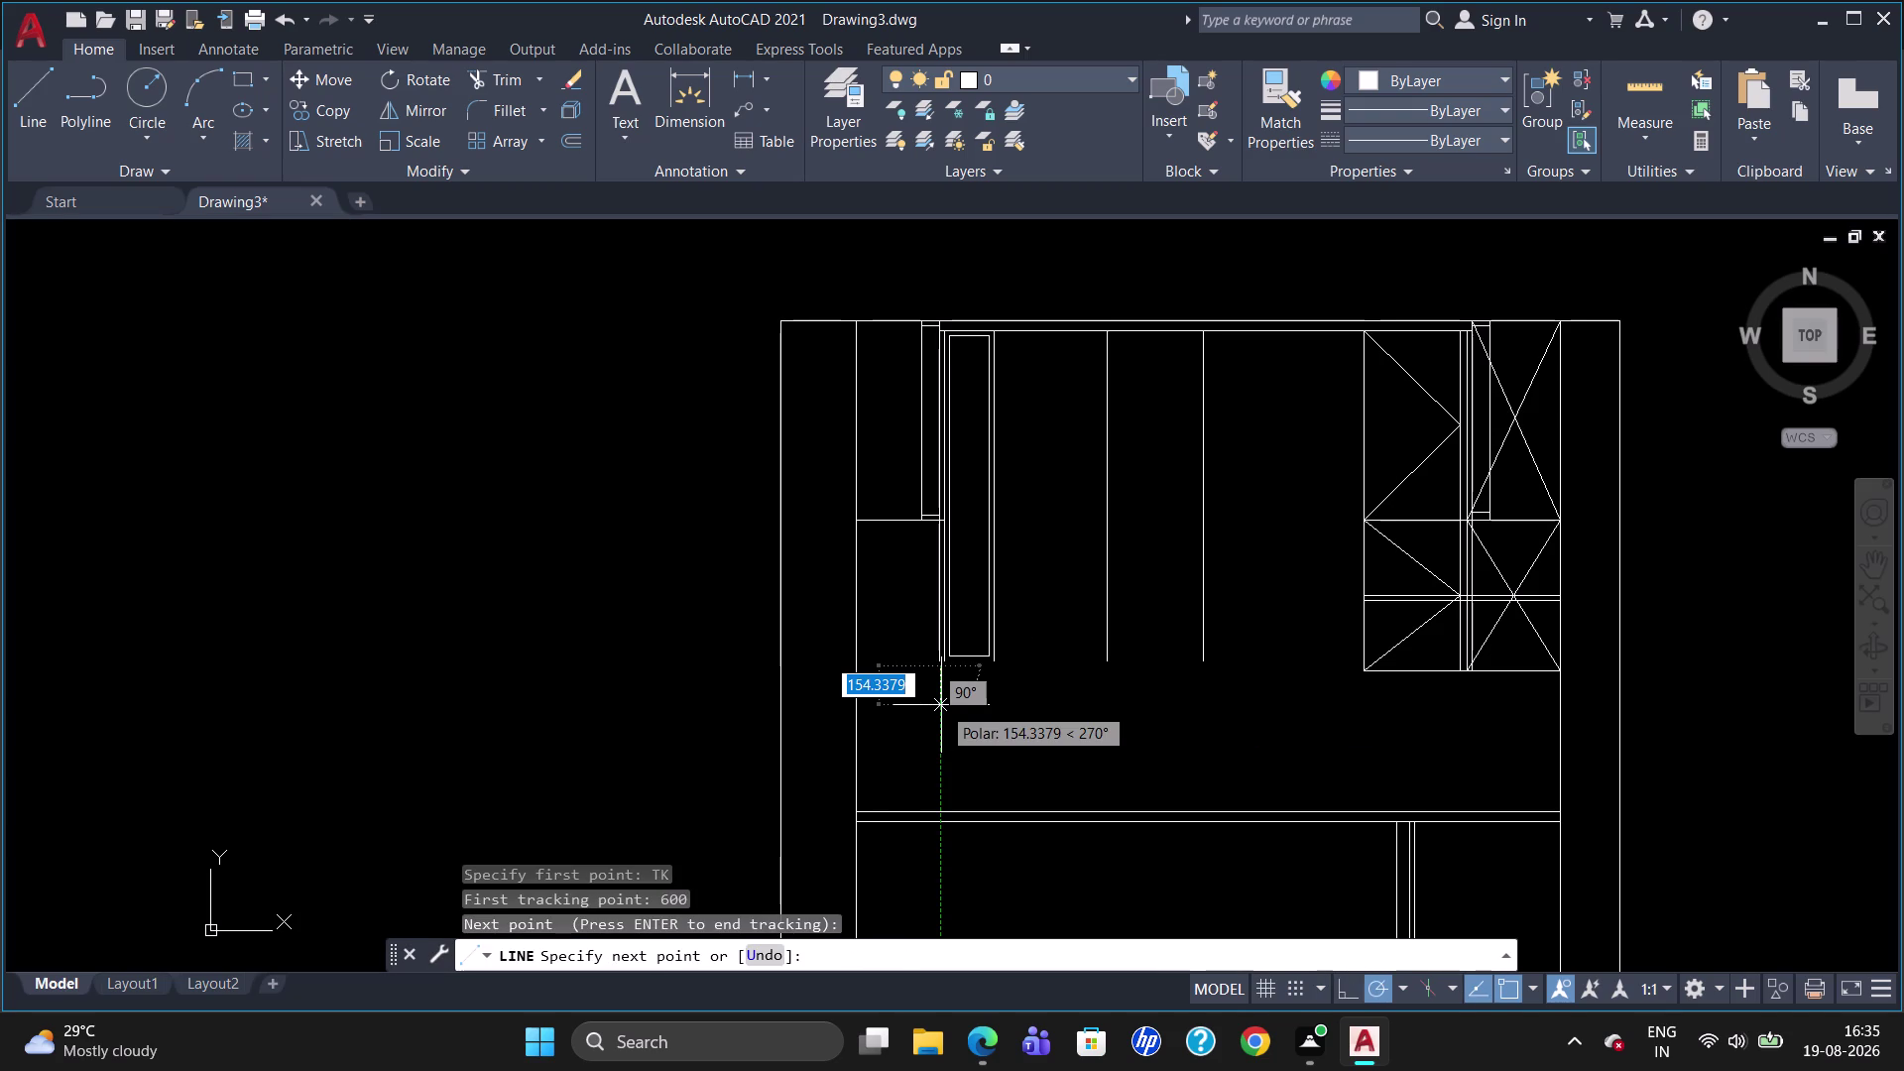
key(Escape)
Draw a horizontal line tracked 600 from the cabinet corner across the left bays.
key(l)
key(Return)
text(T)
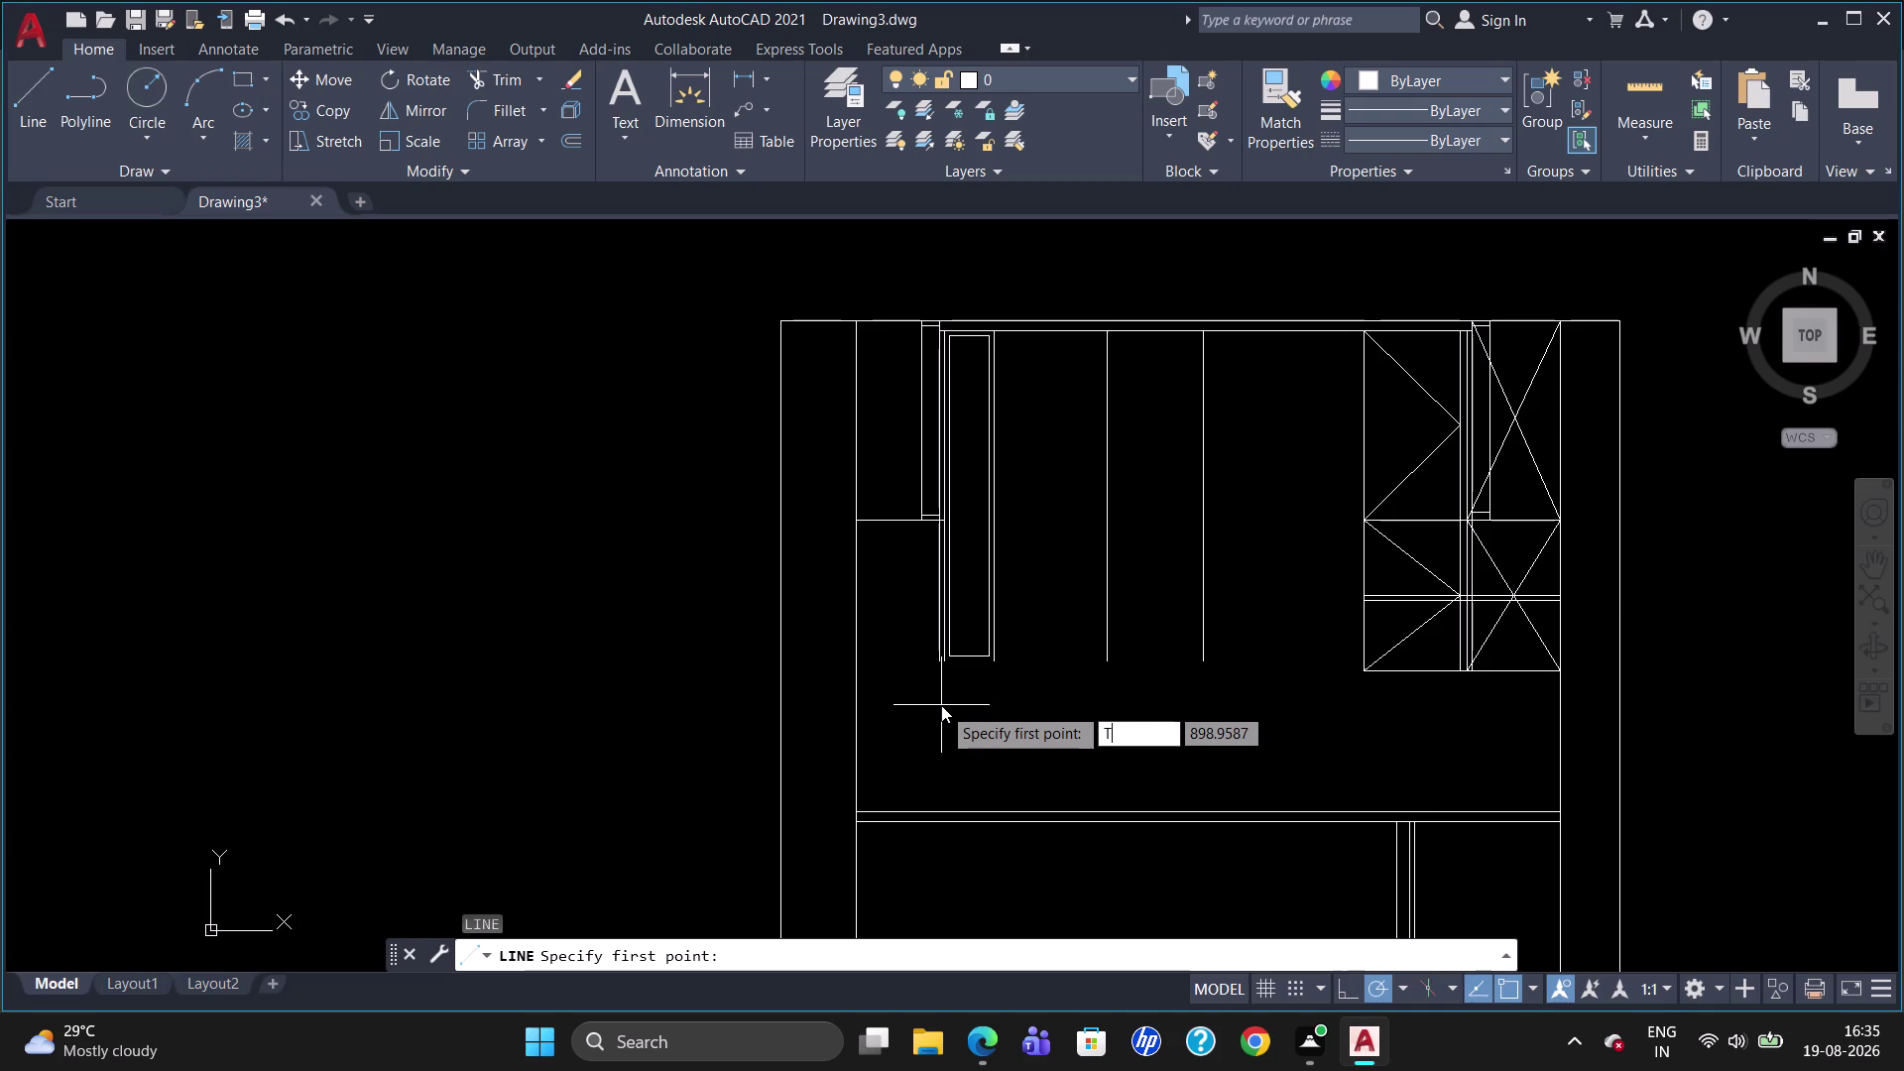
text(K)
key(Return)
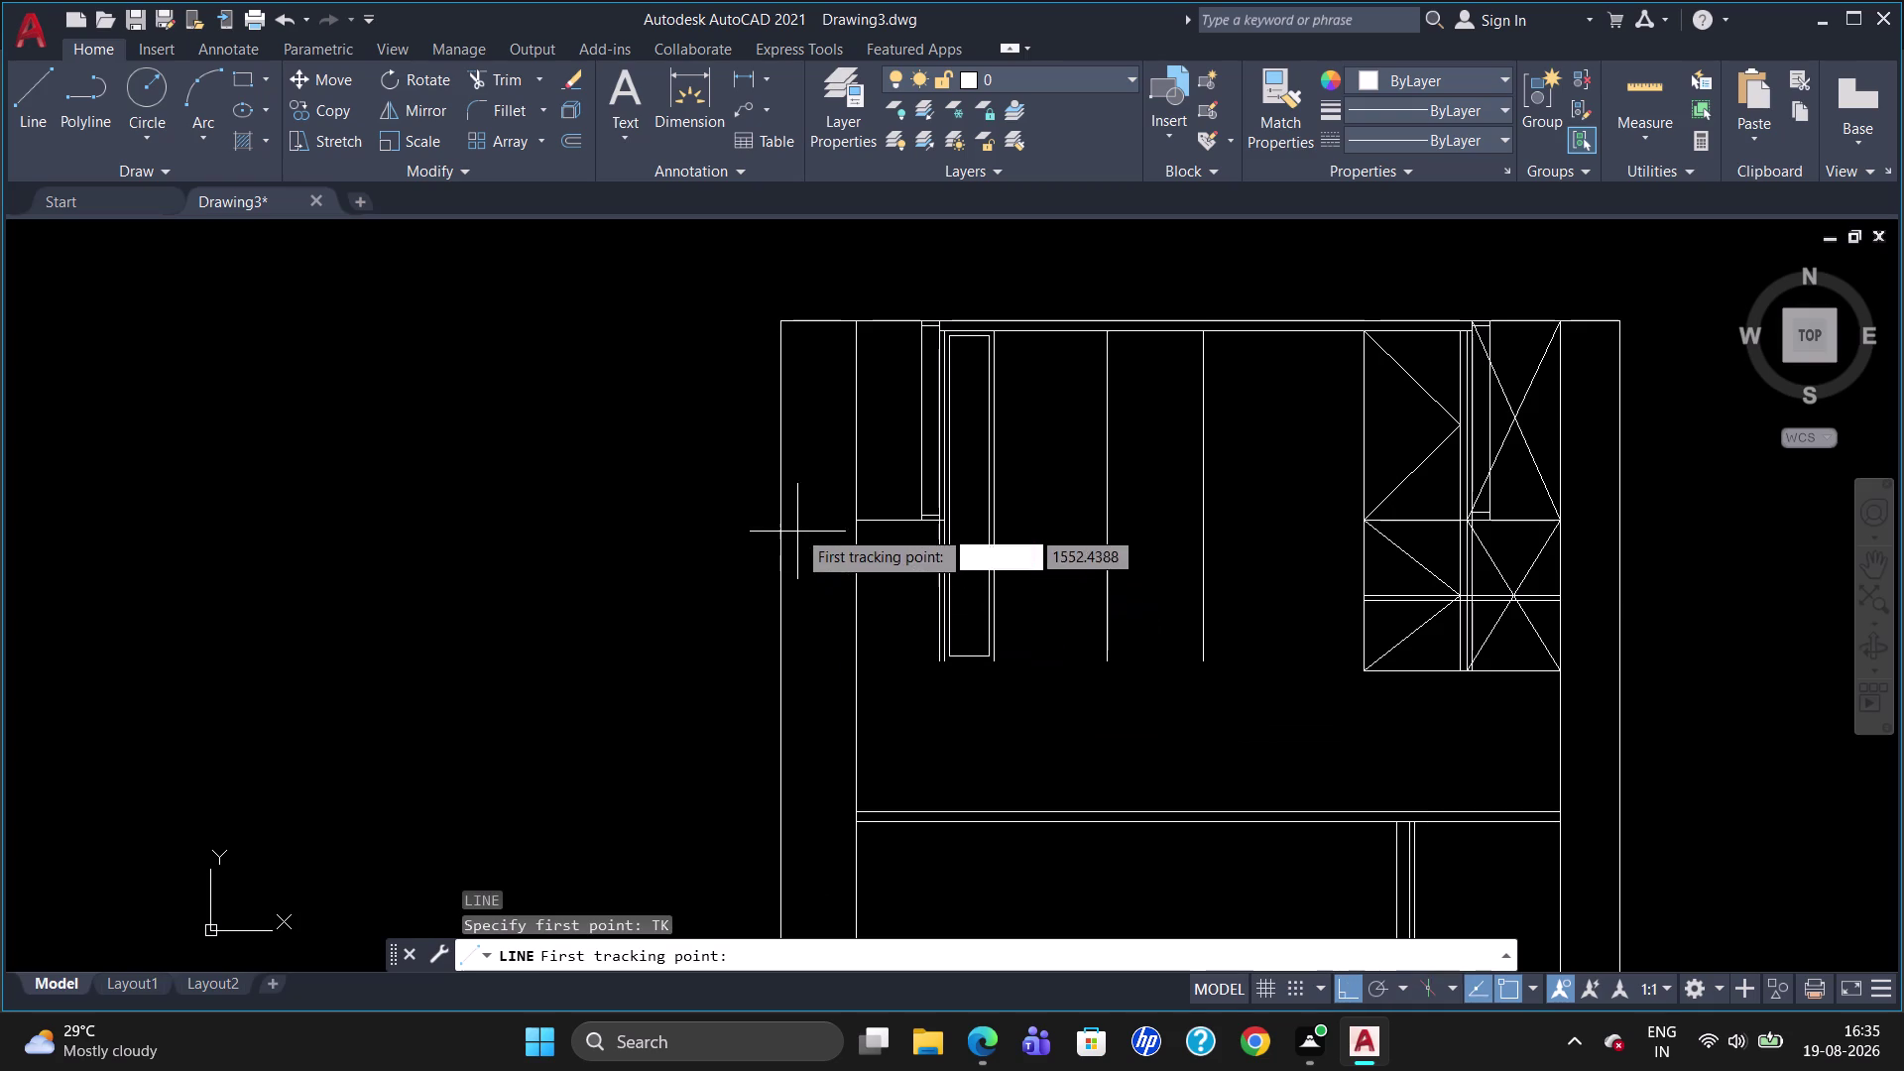
drag(860, 520, 861, 538)
text(6)
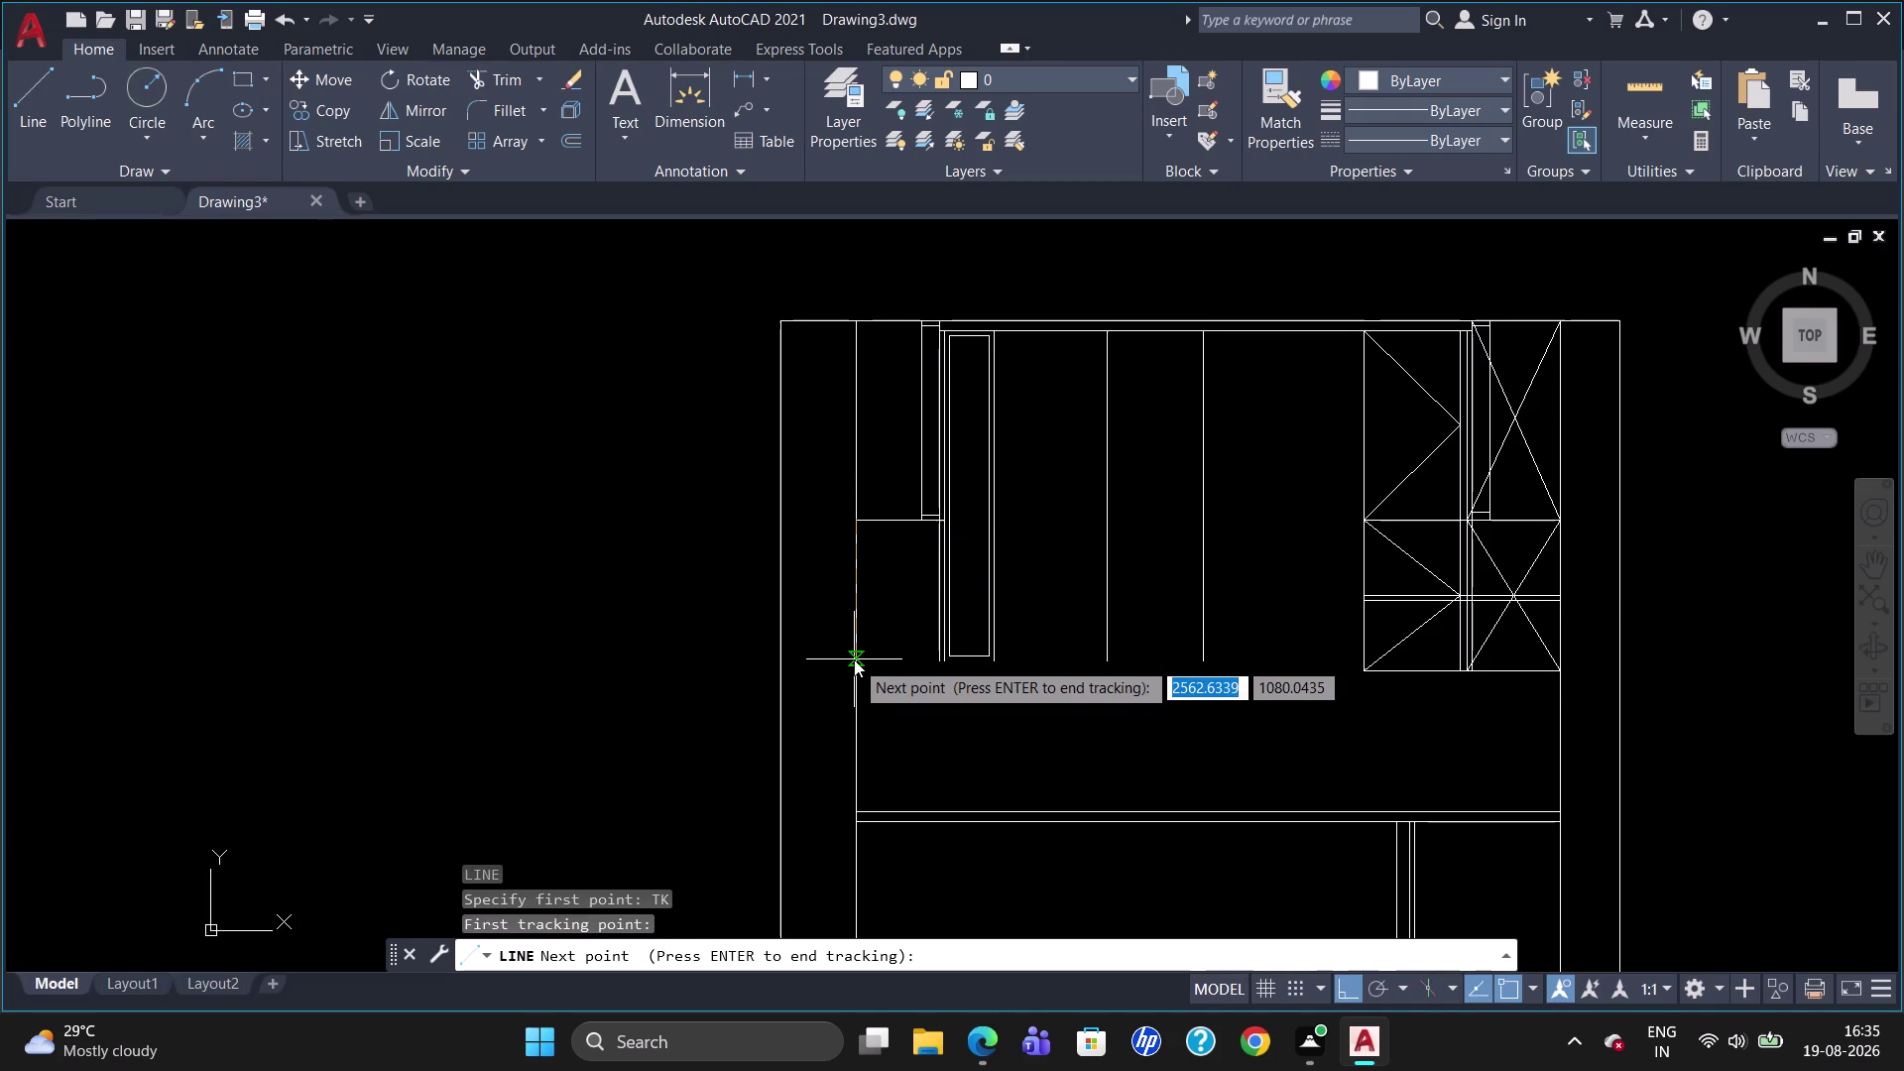
text(00)
key(Return)
key(Return)
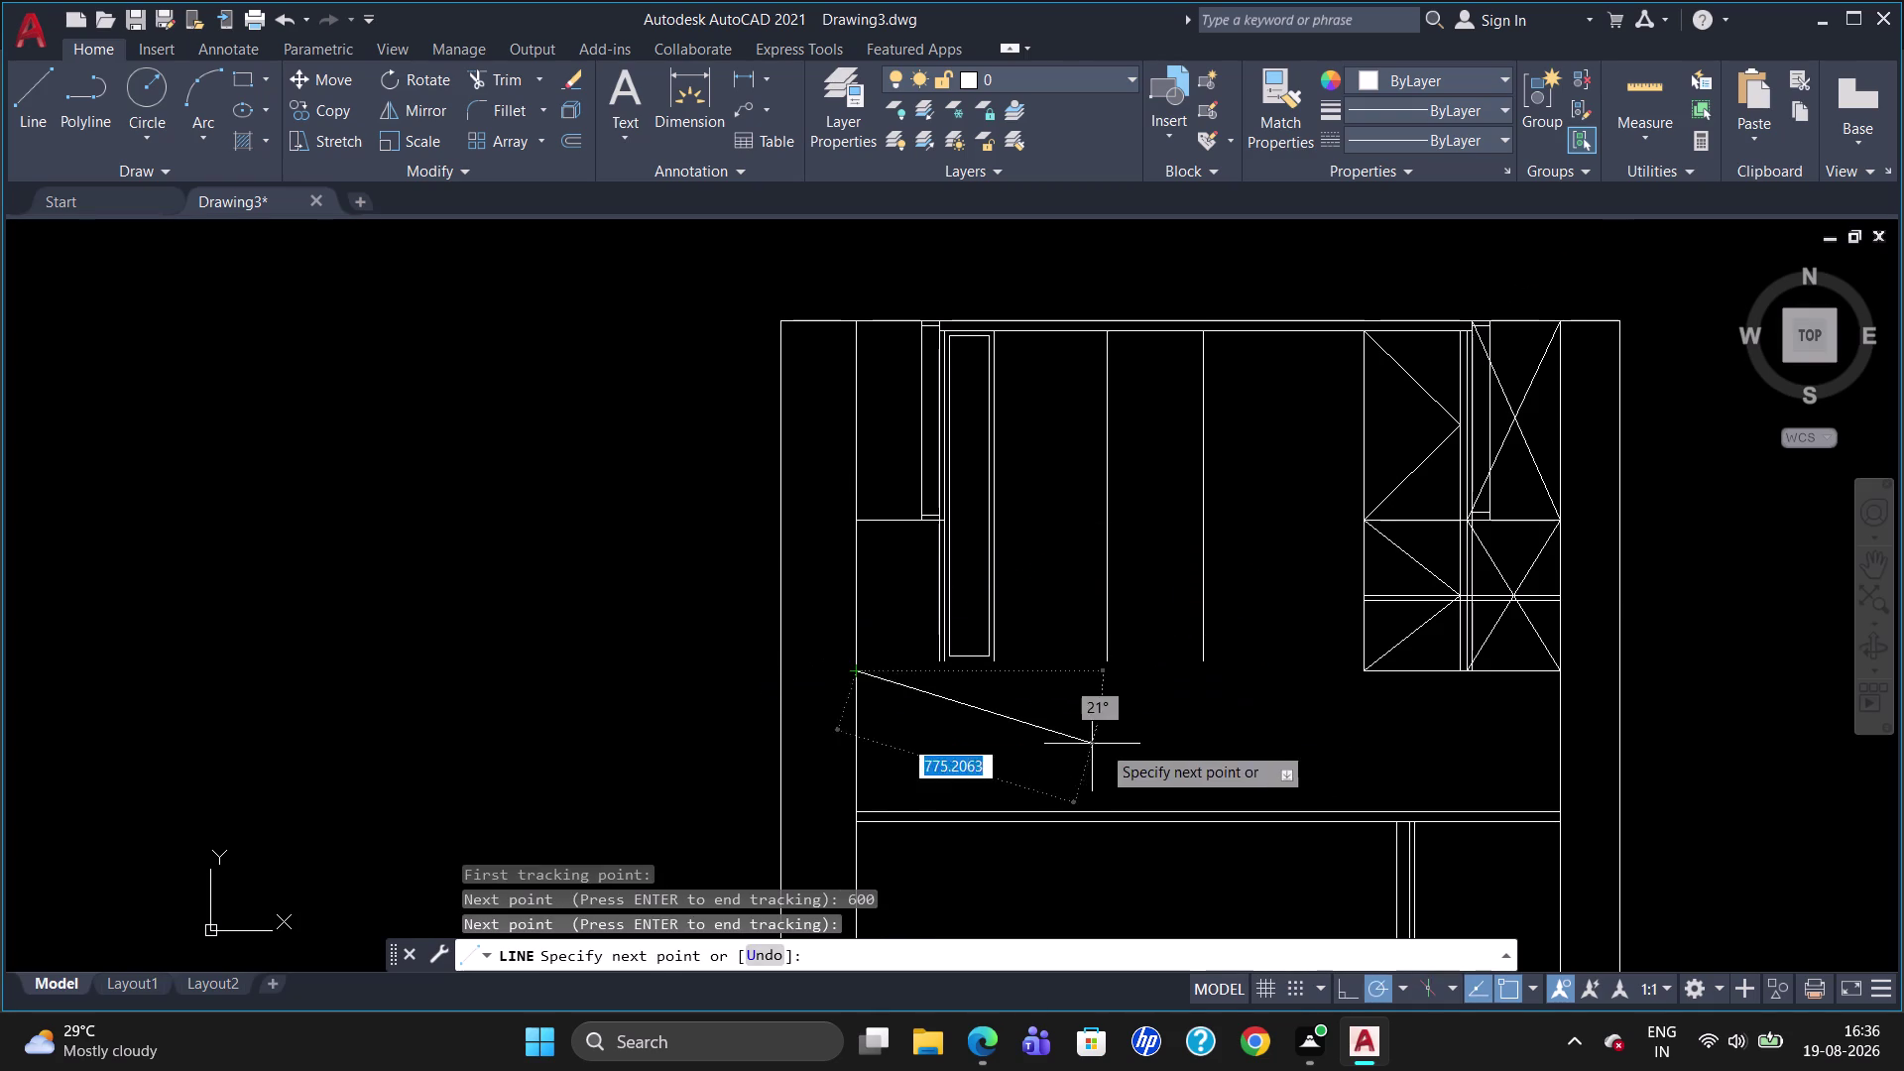
click(1229, 675)
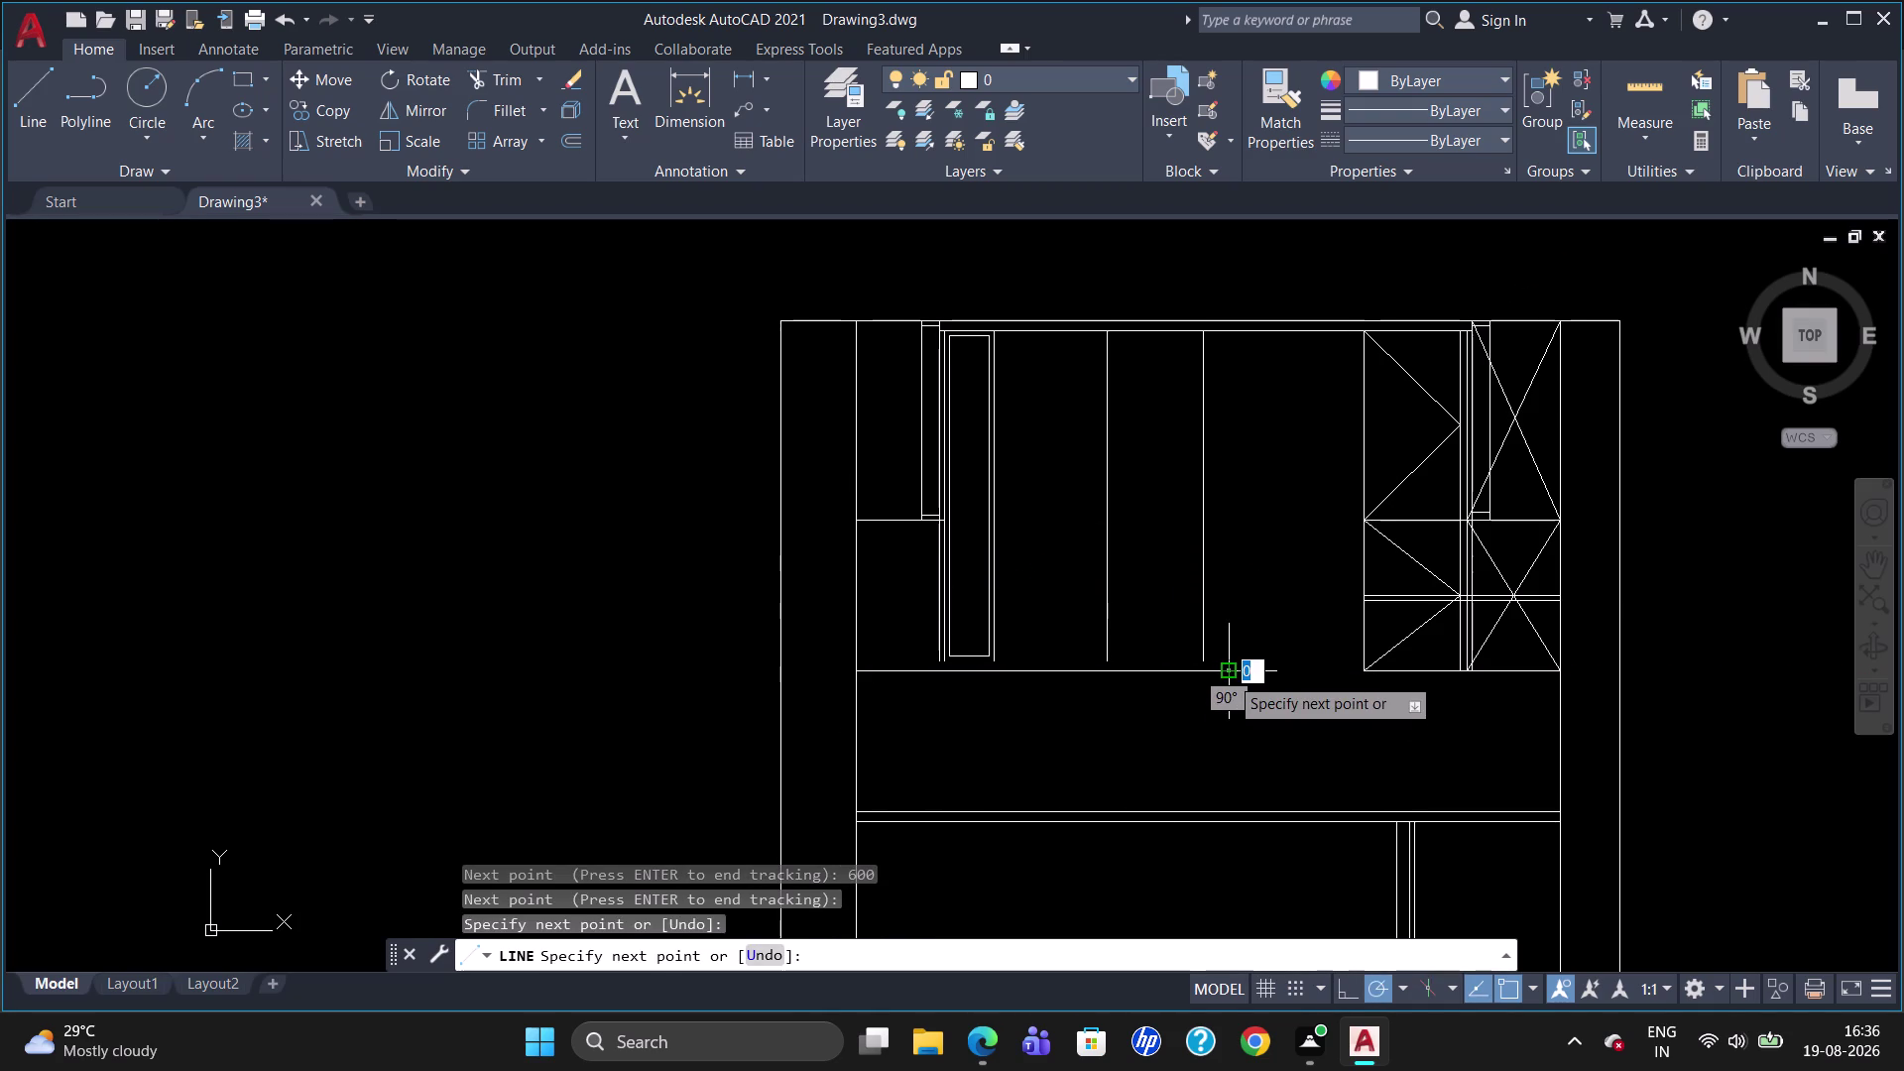
key(Escape)
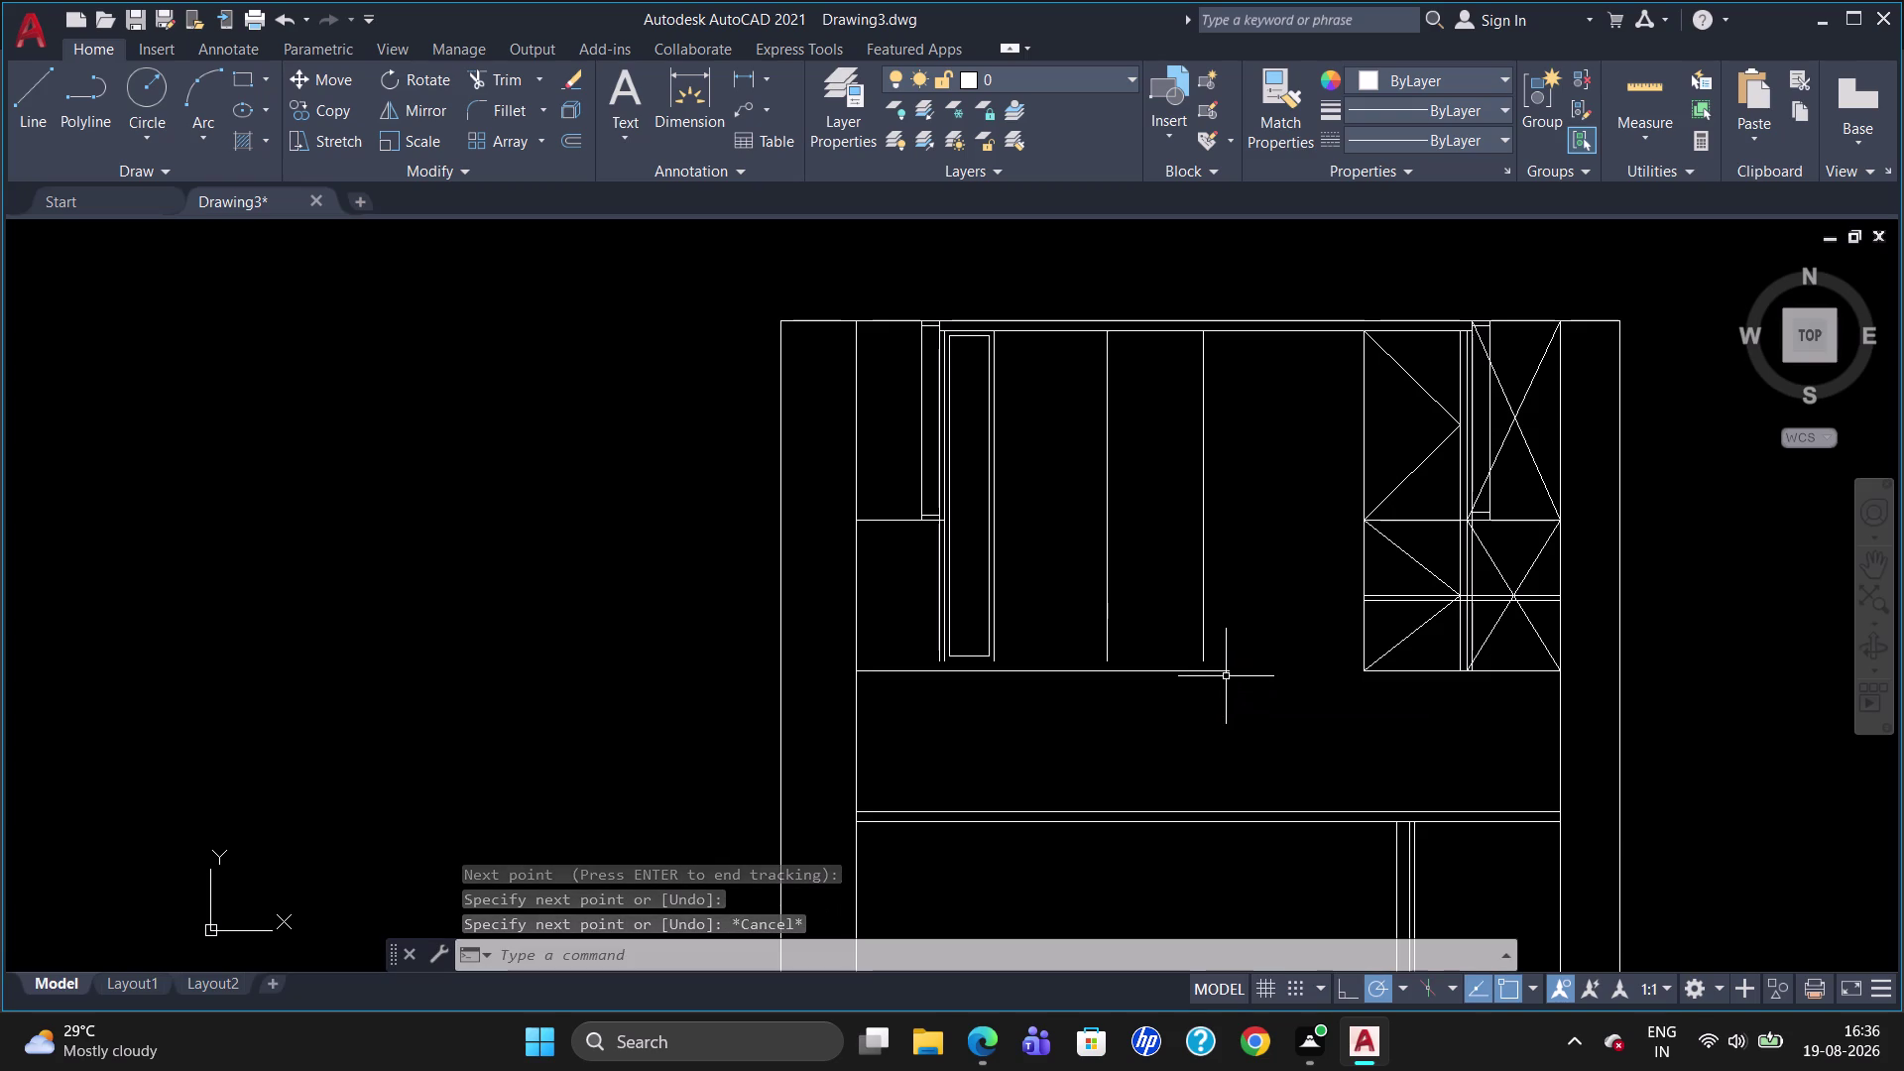
Extend the vertical dividers down to the new line and erase the narrow inner panel outline.
text(EX)
key(Return)
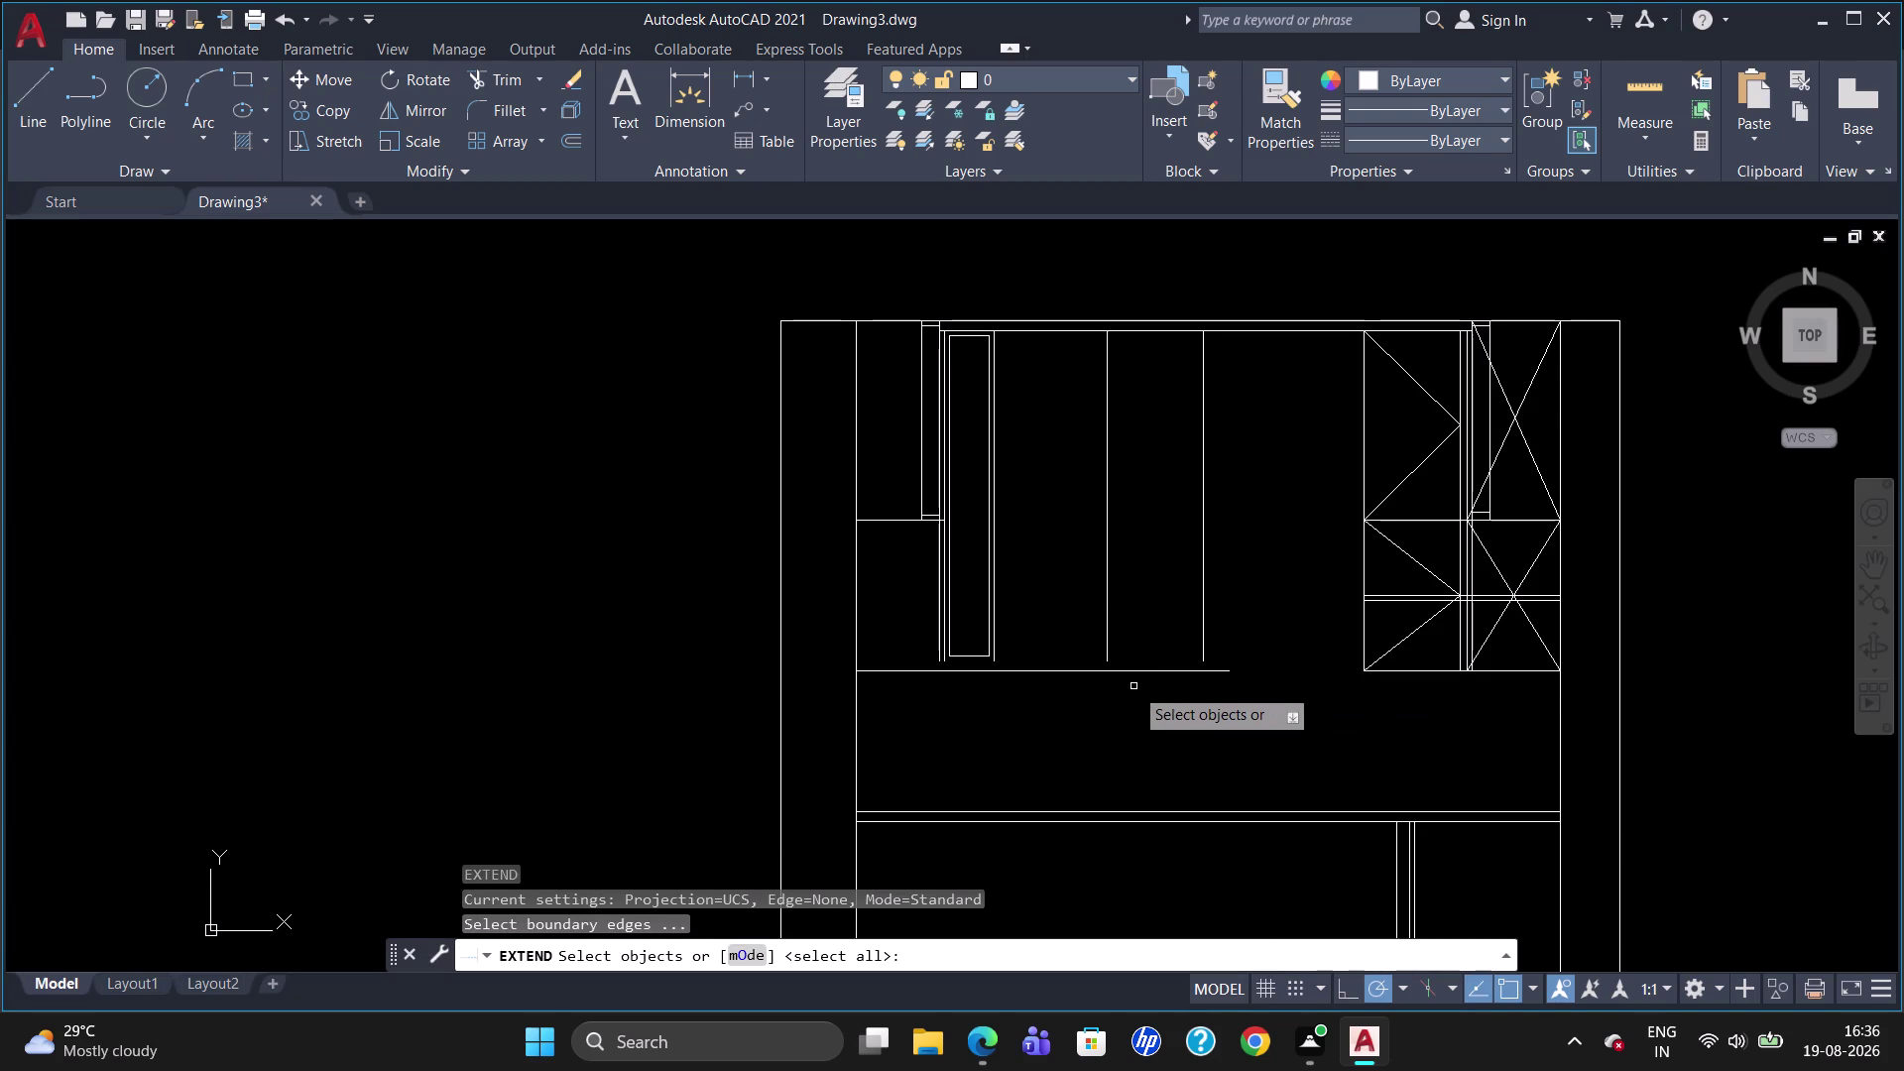
click(1141, 669)
key(Return)
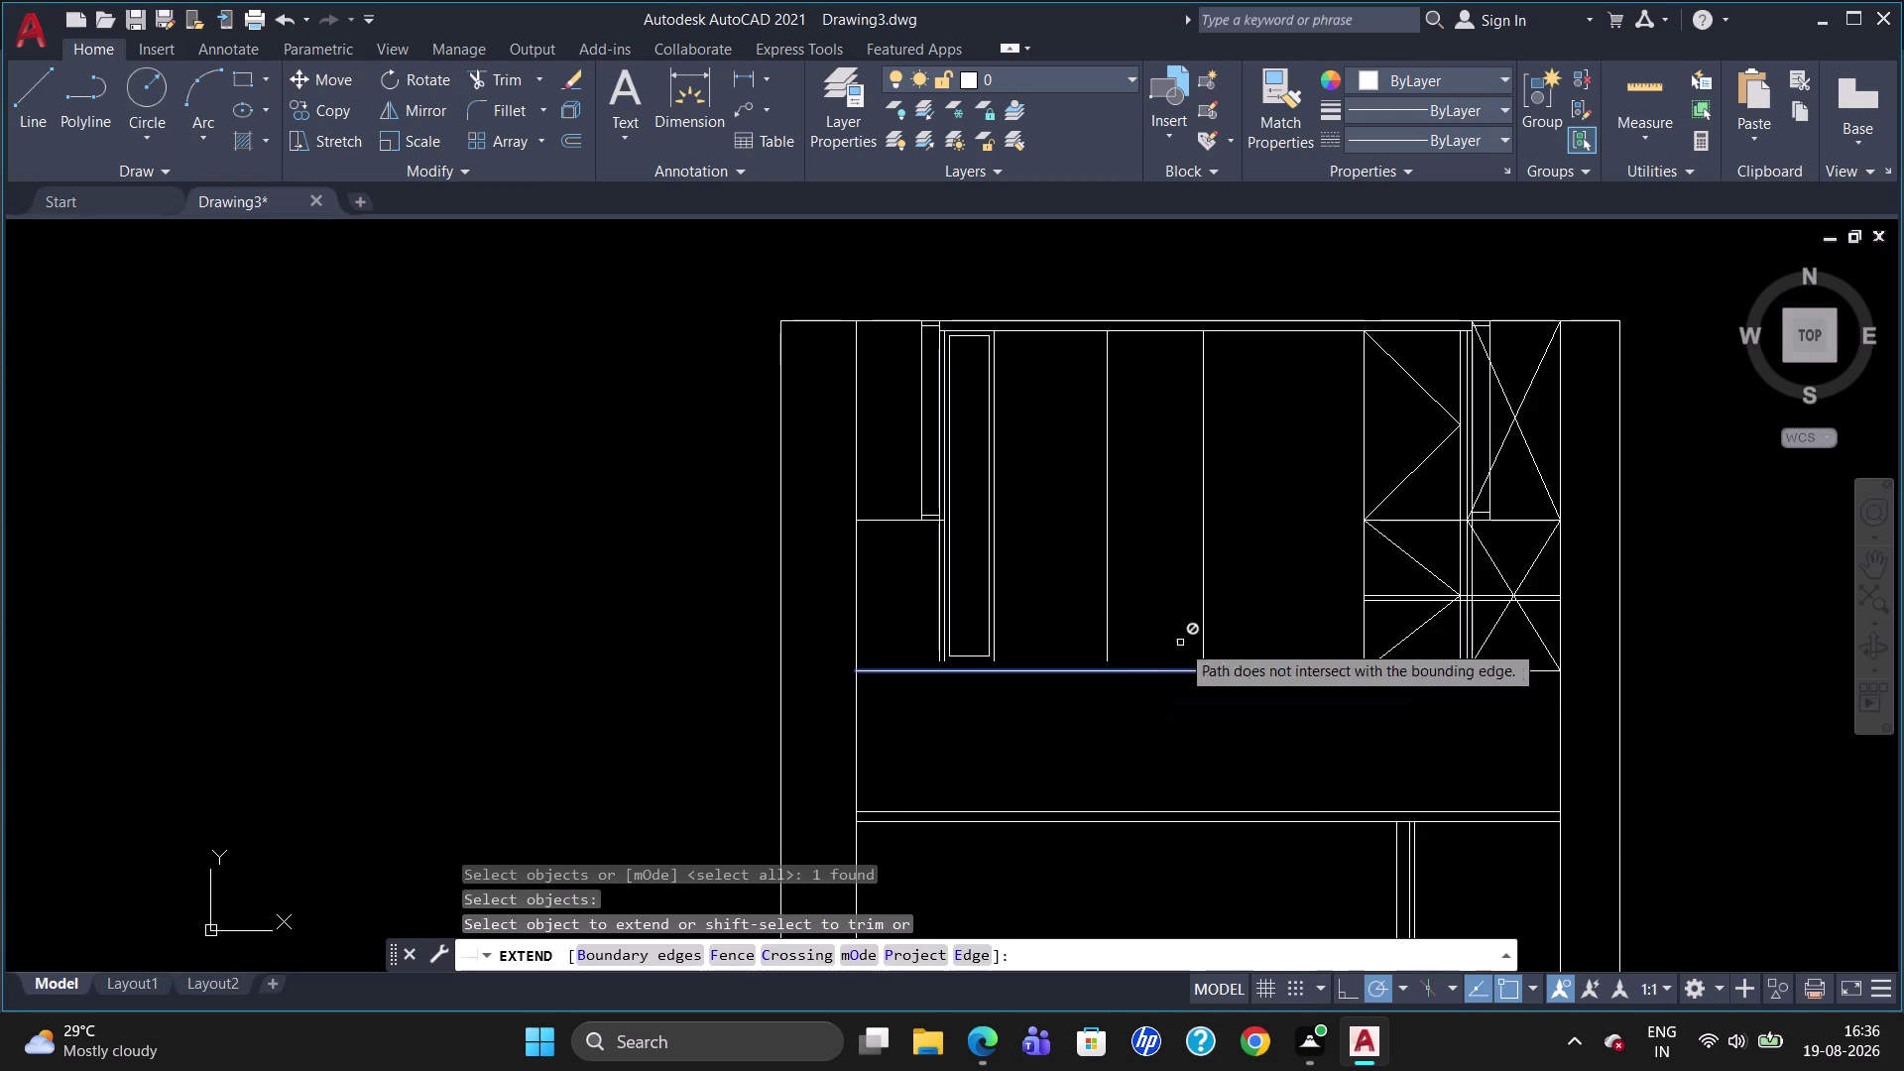
drag(1244, 624, 875, 639)
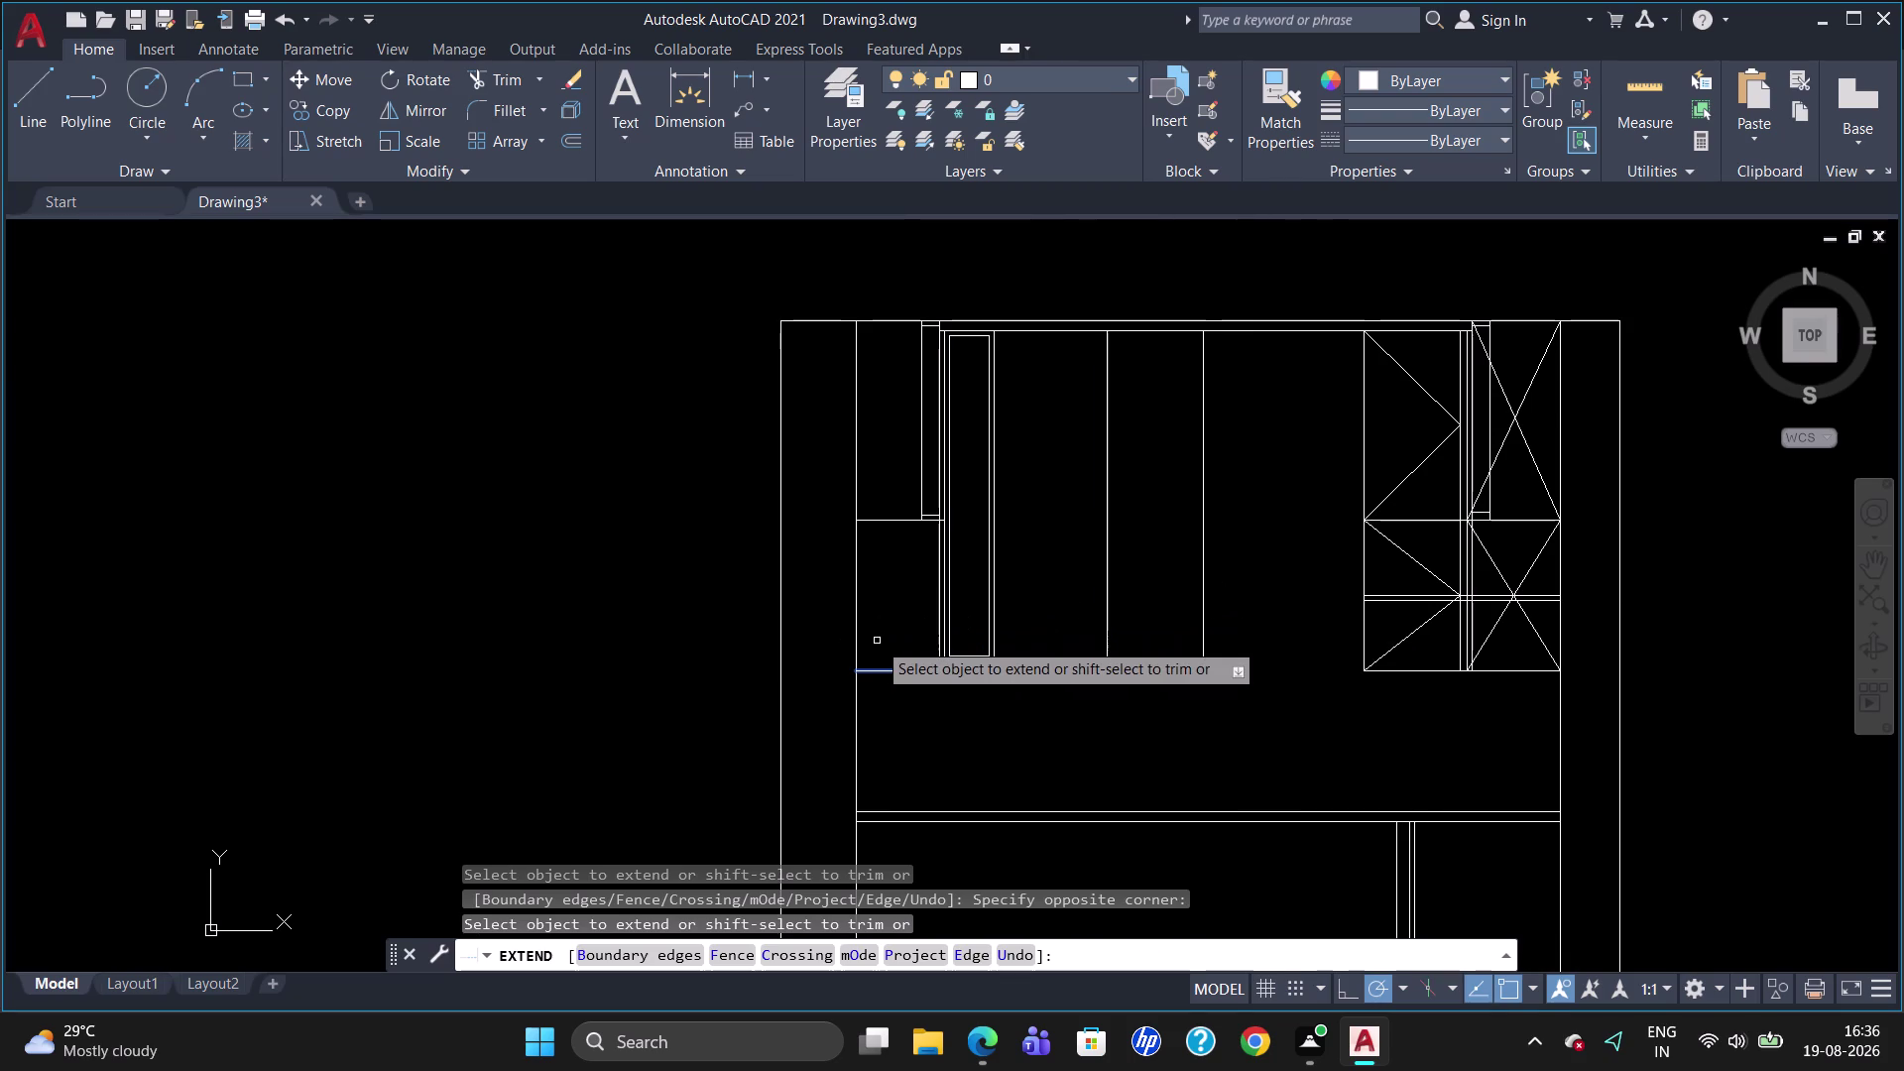
click(877, 641)
key(Escape)
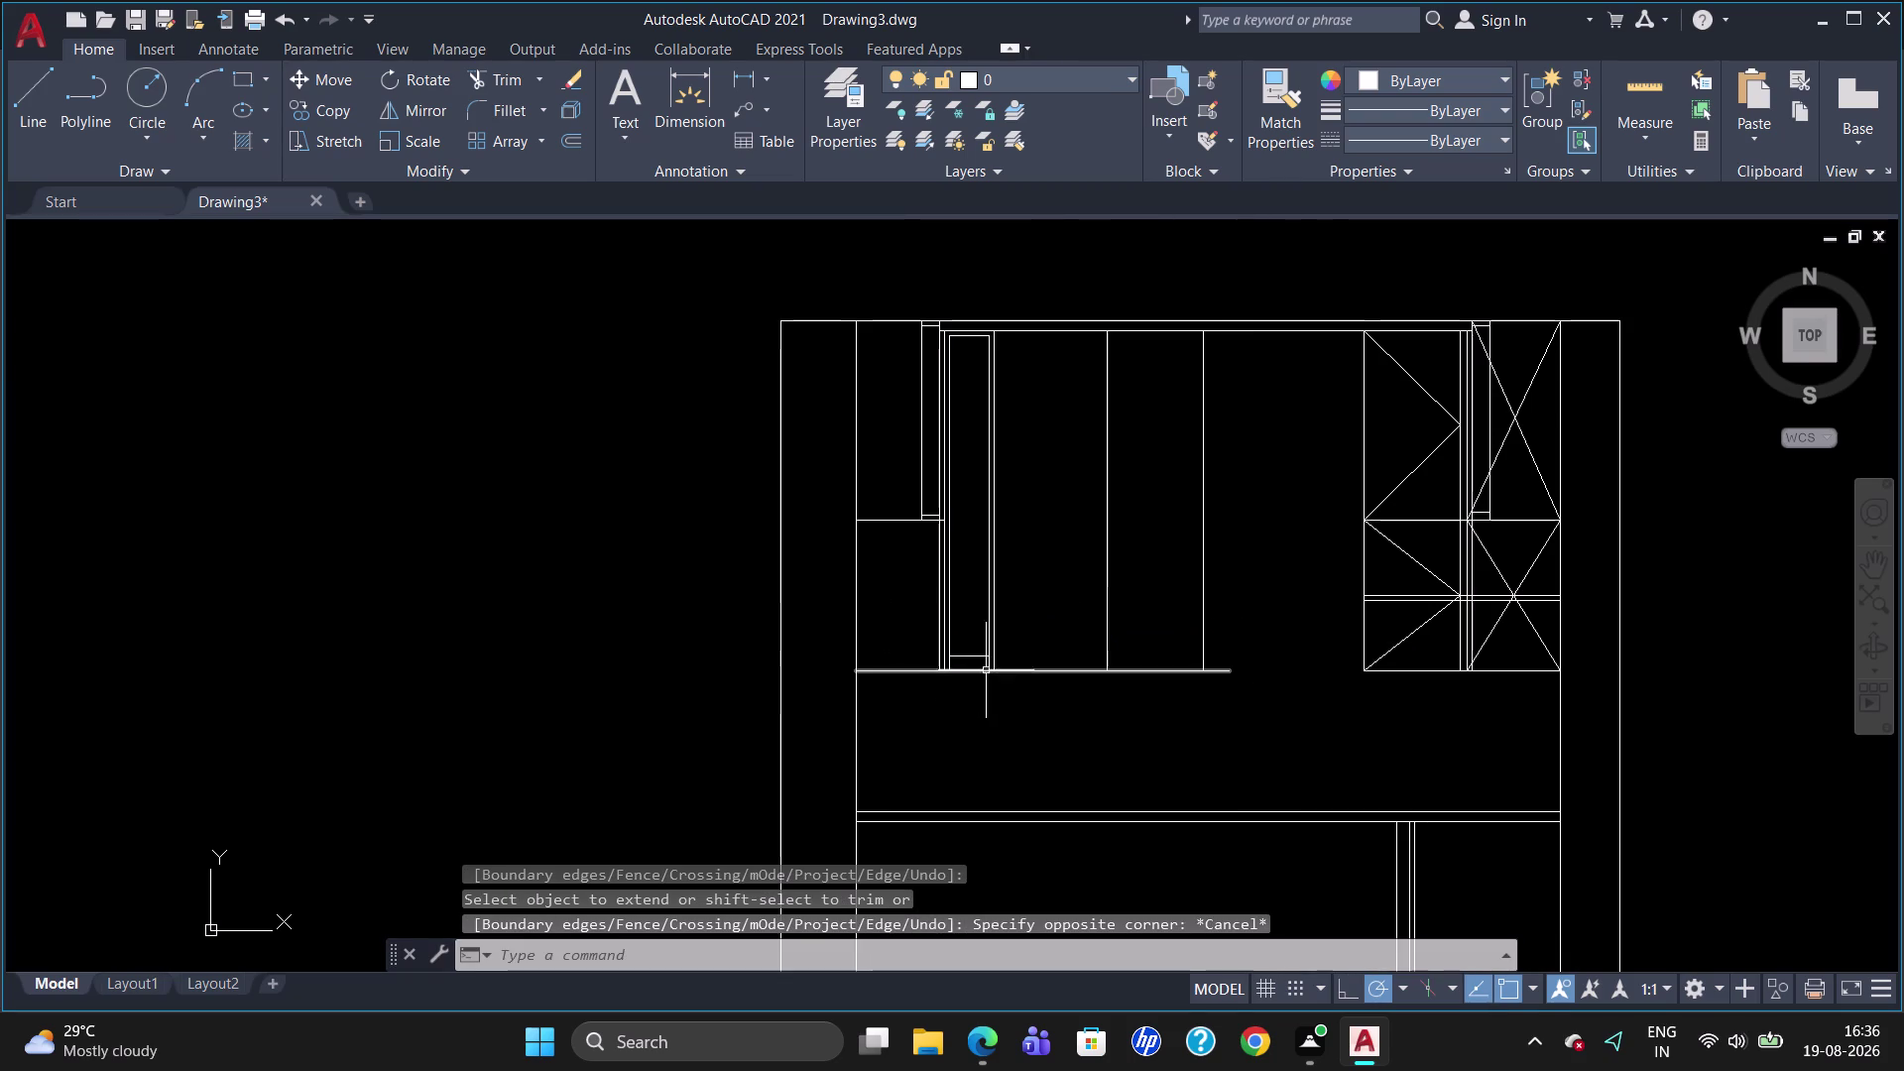
click(975, 657)
key(Delete)
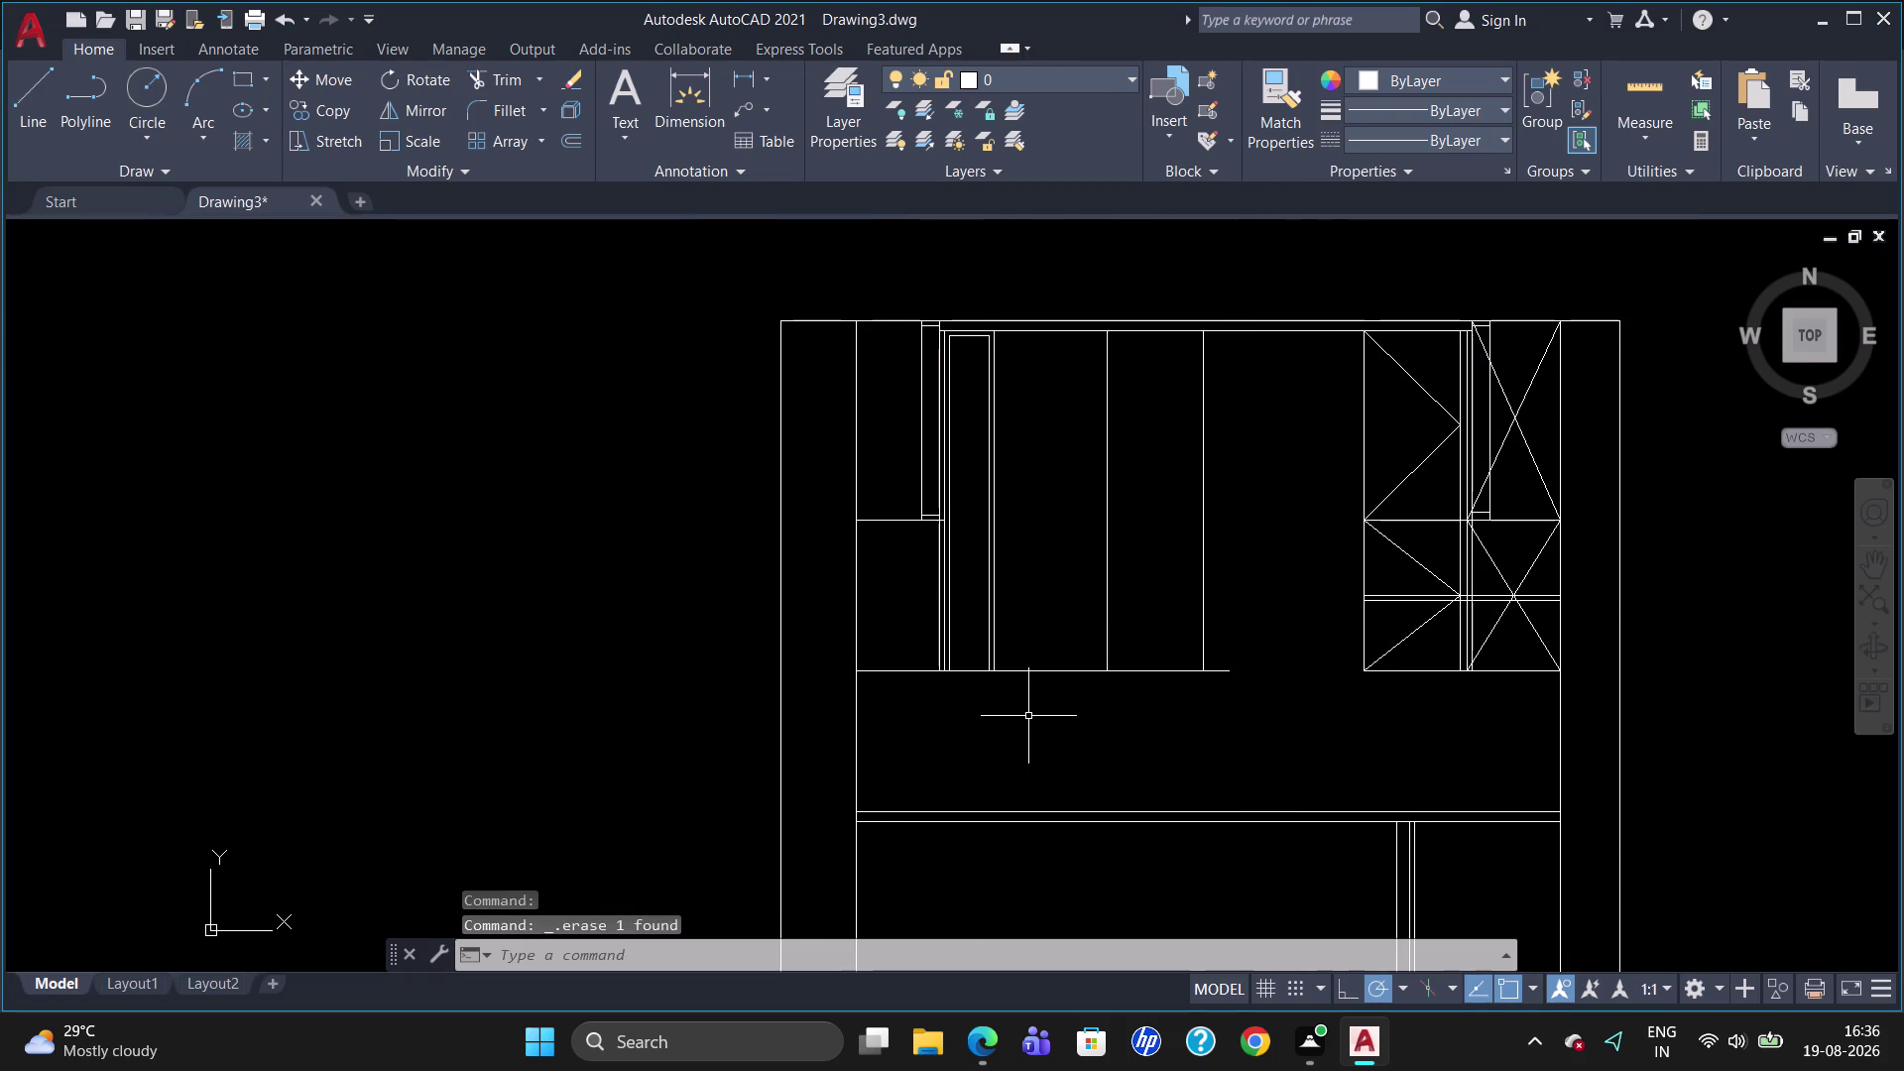
scroll(up, 3)
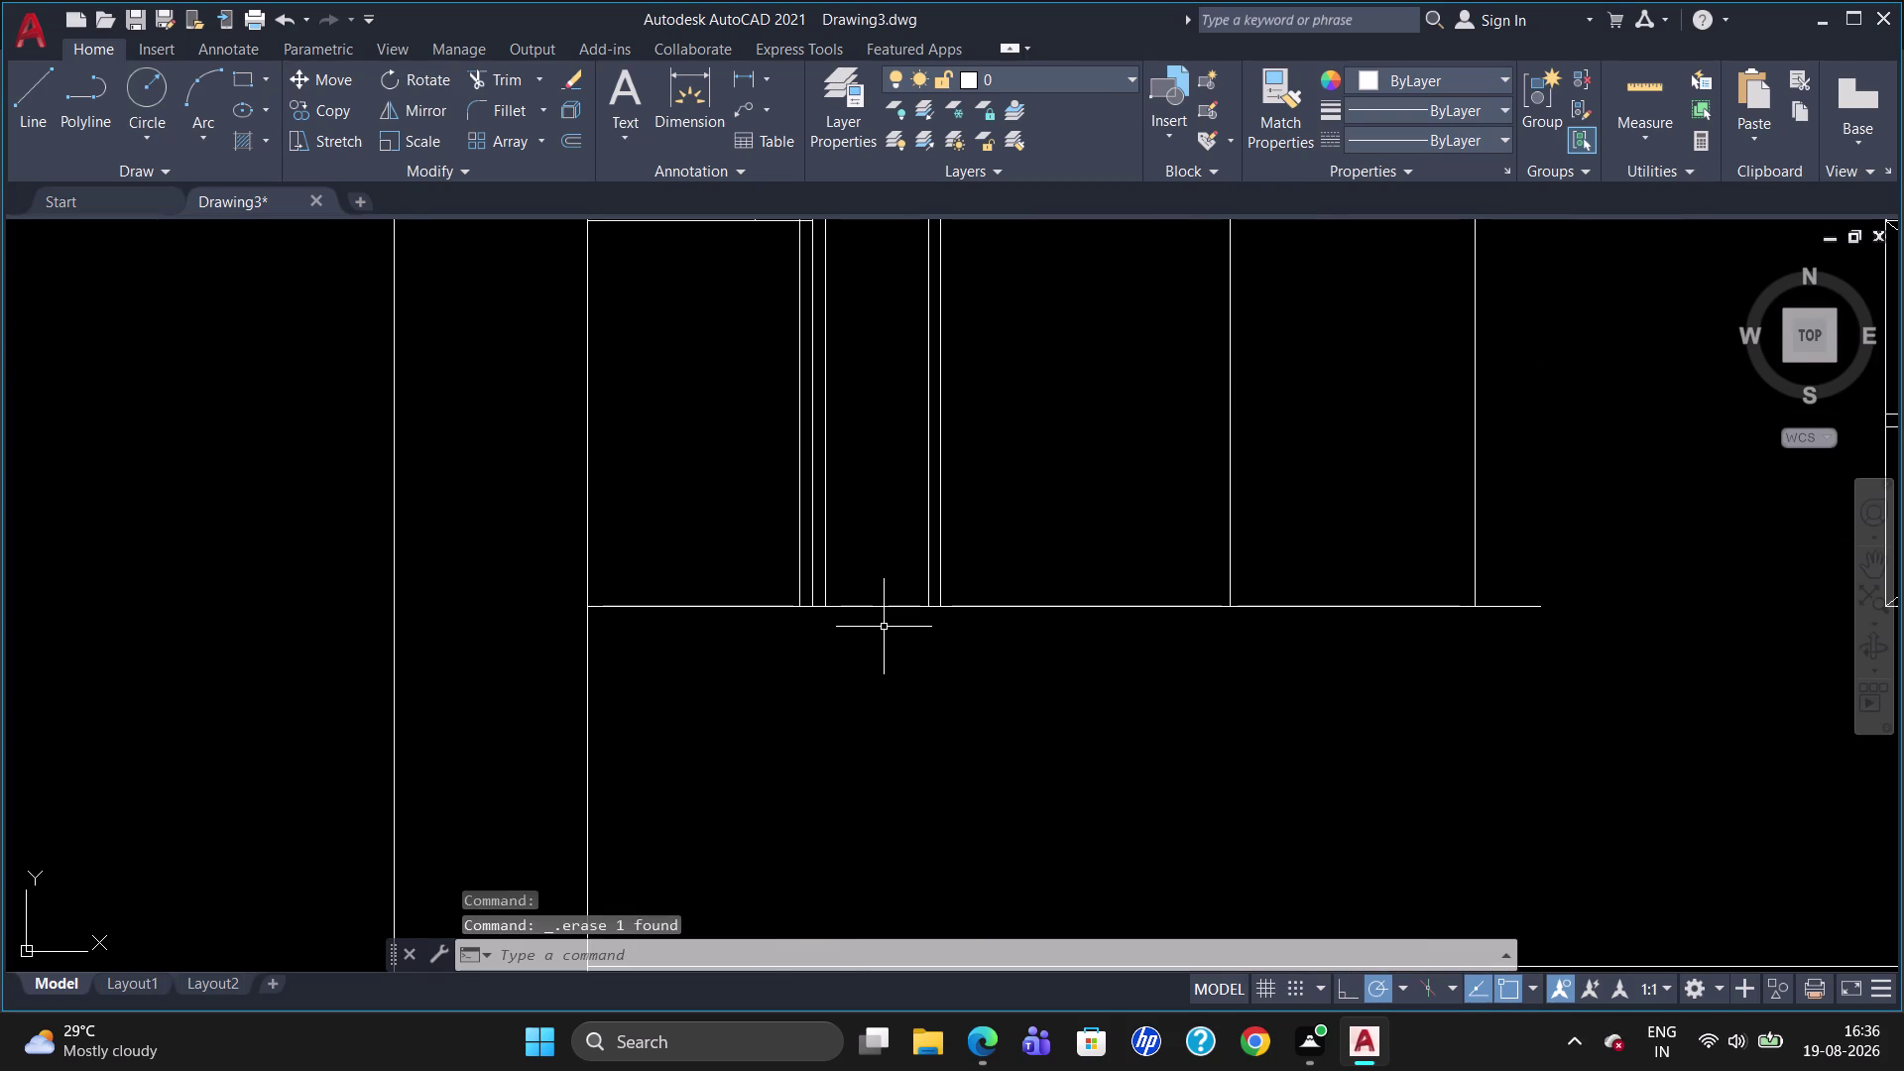
Trim the horizontal line's overhang past the right cabinet.
text(TR)
key(Return)
key(Return)
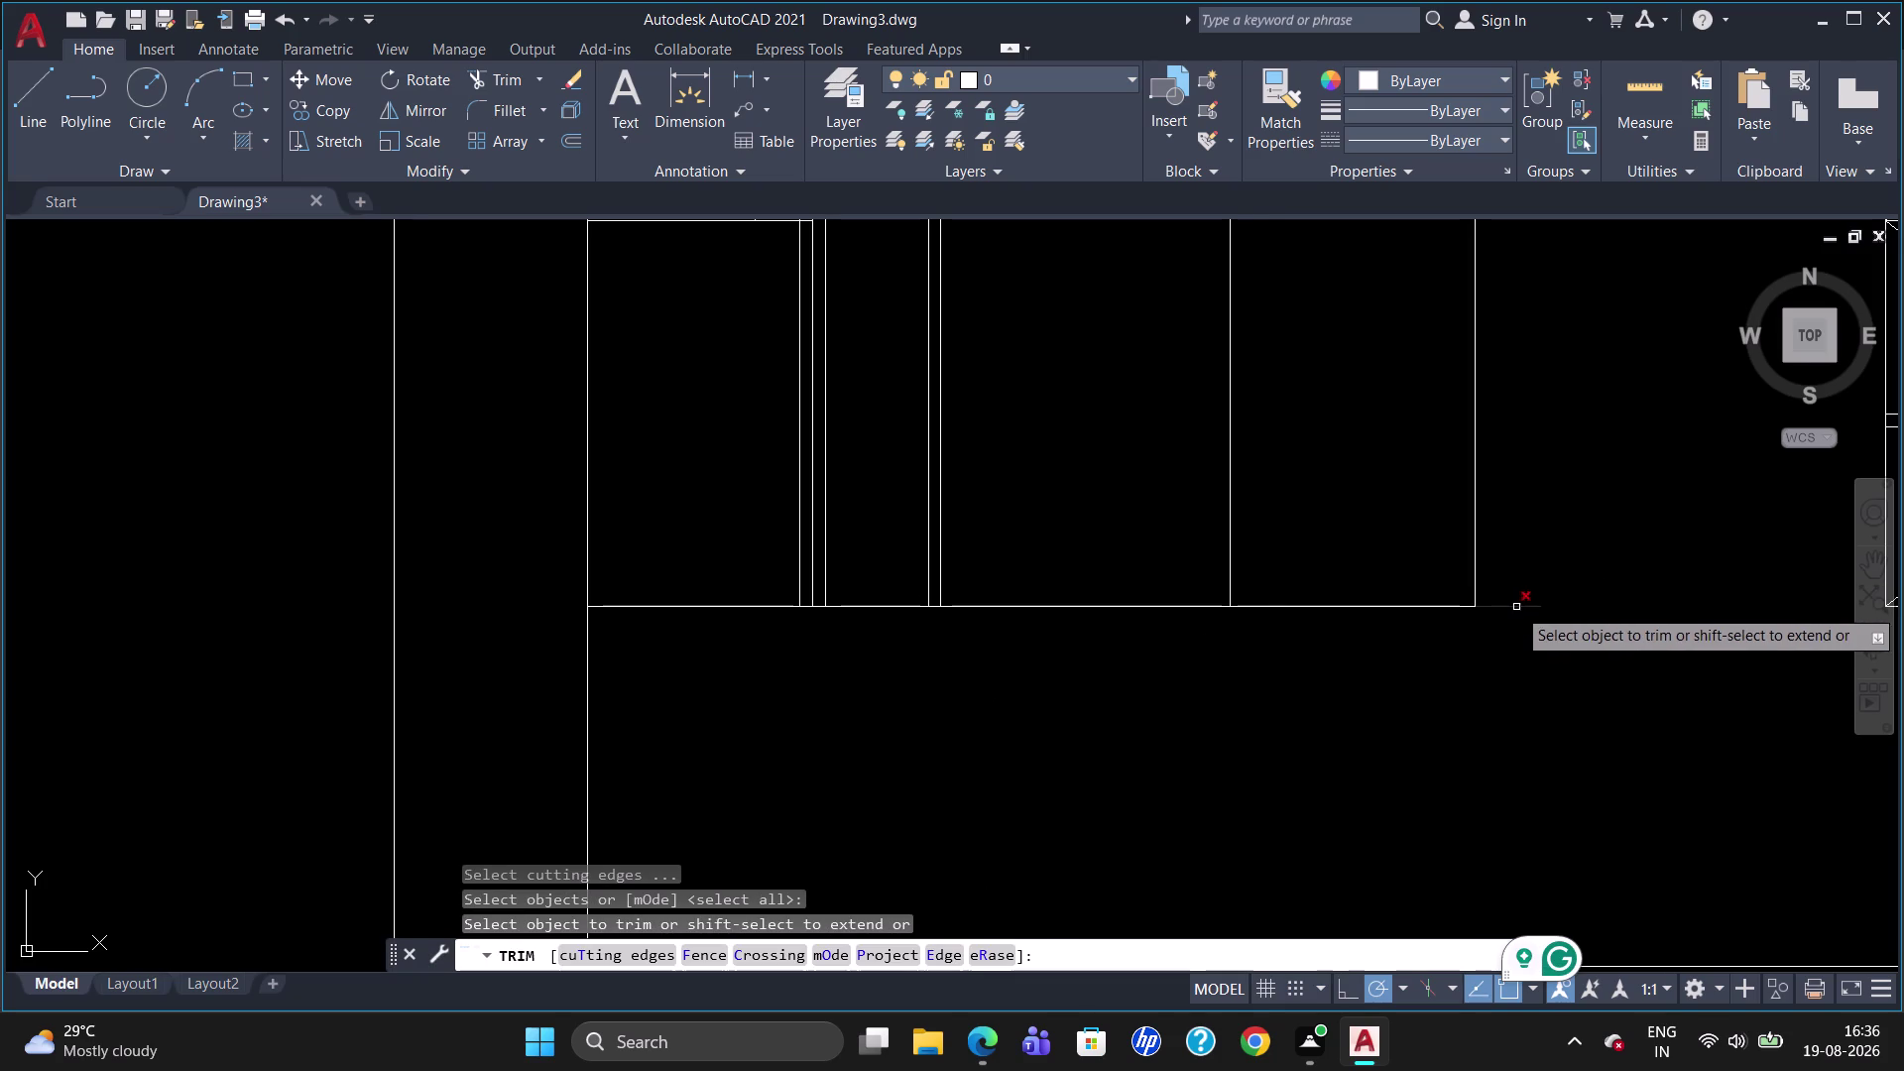
click(1515, 607)
key(Escape)
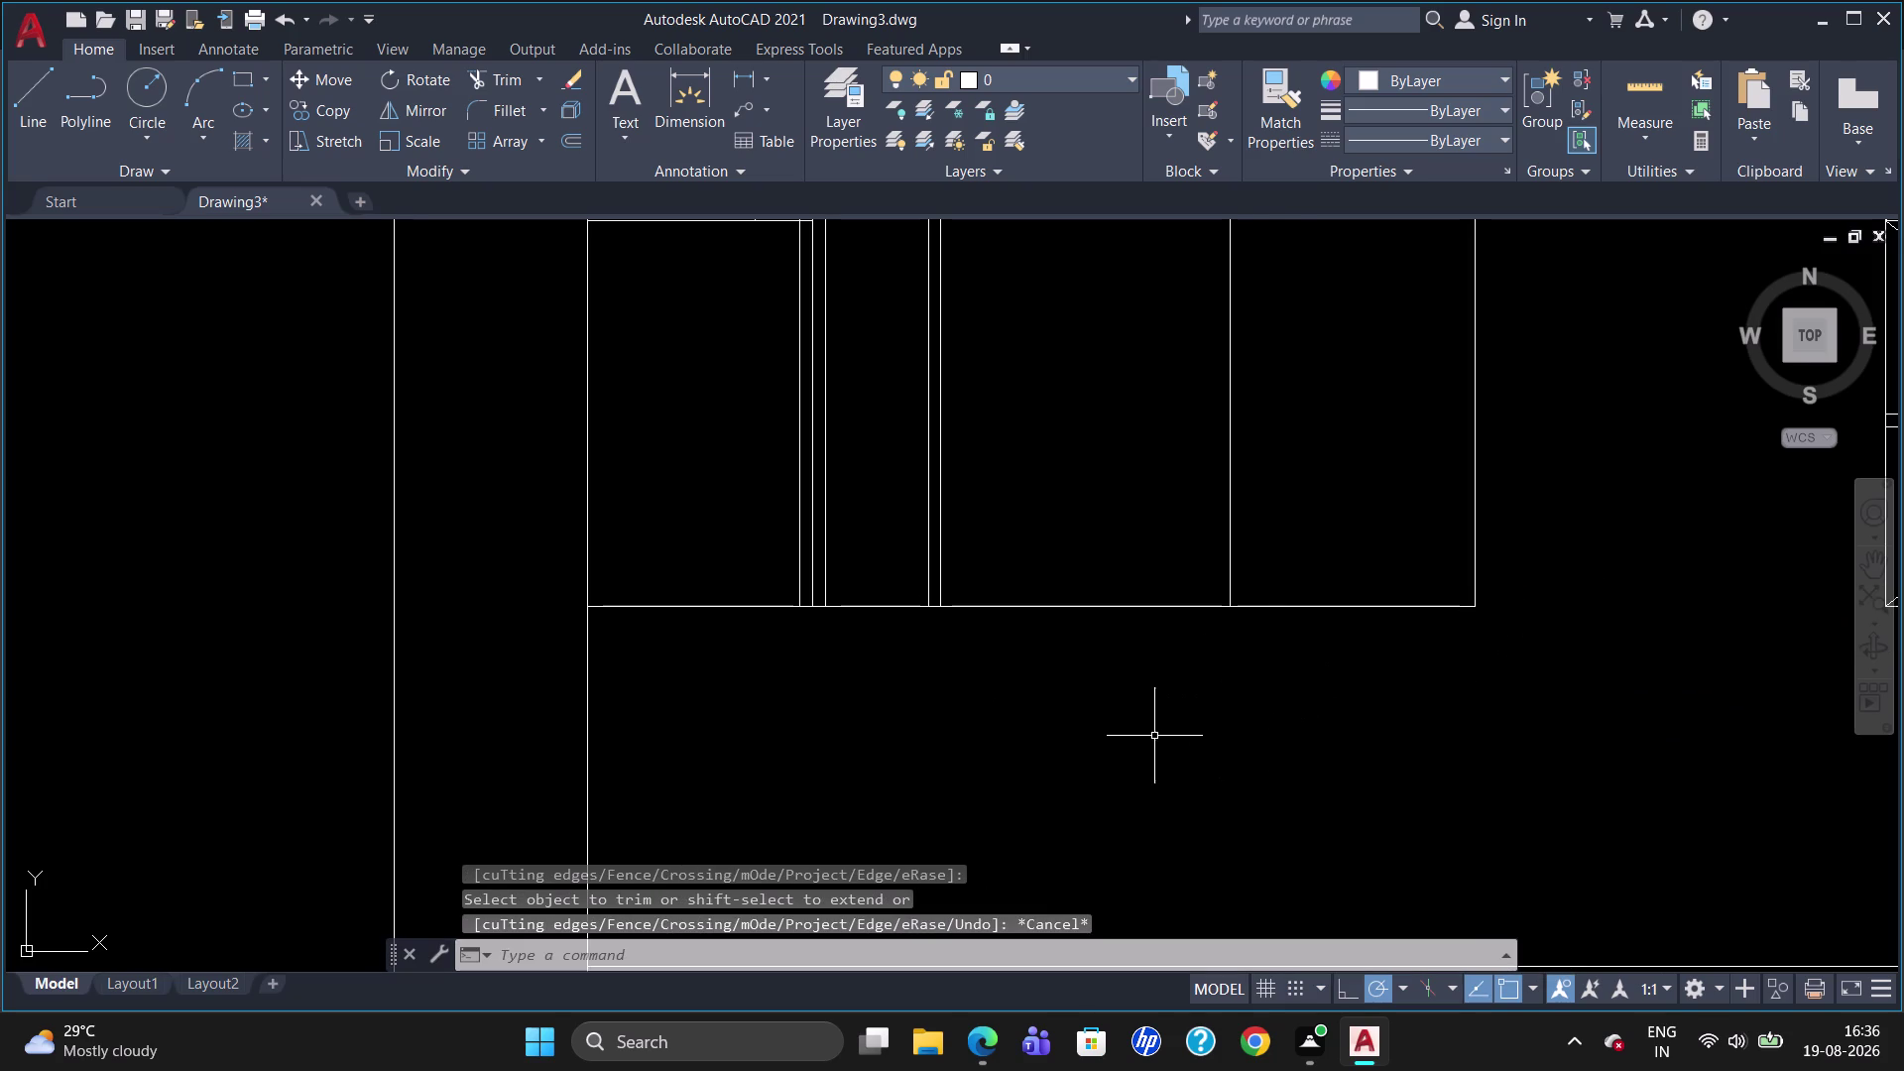
Draw the panel's bottom edge 20 units up from its corner to the left edge.
key(l)
key(Return)
text(T)
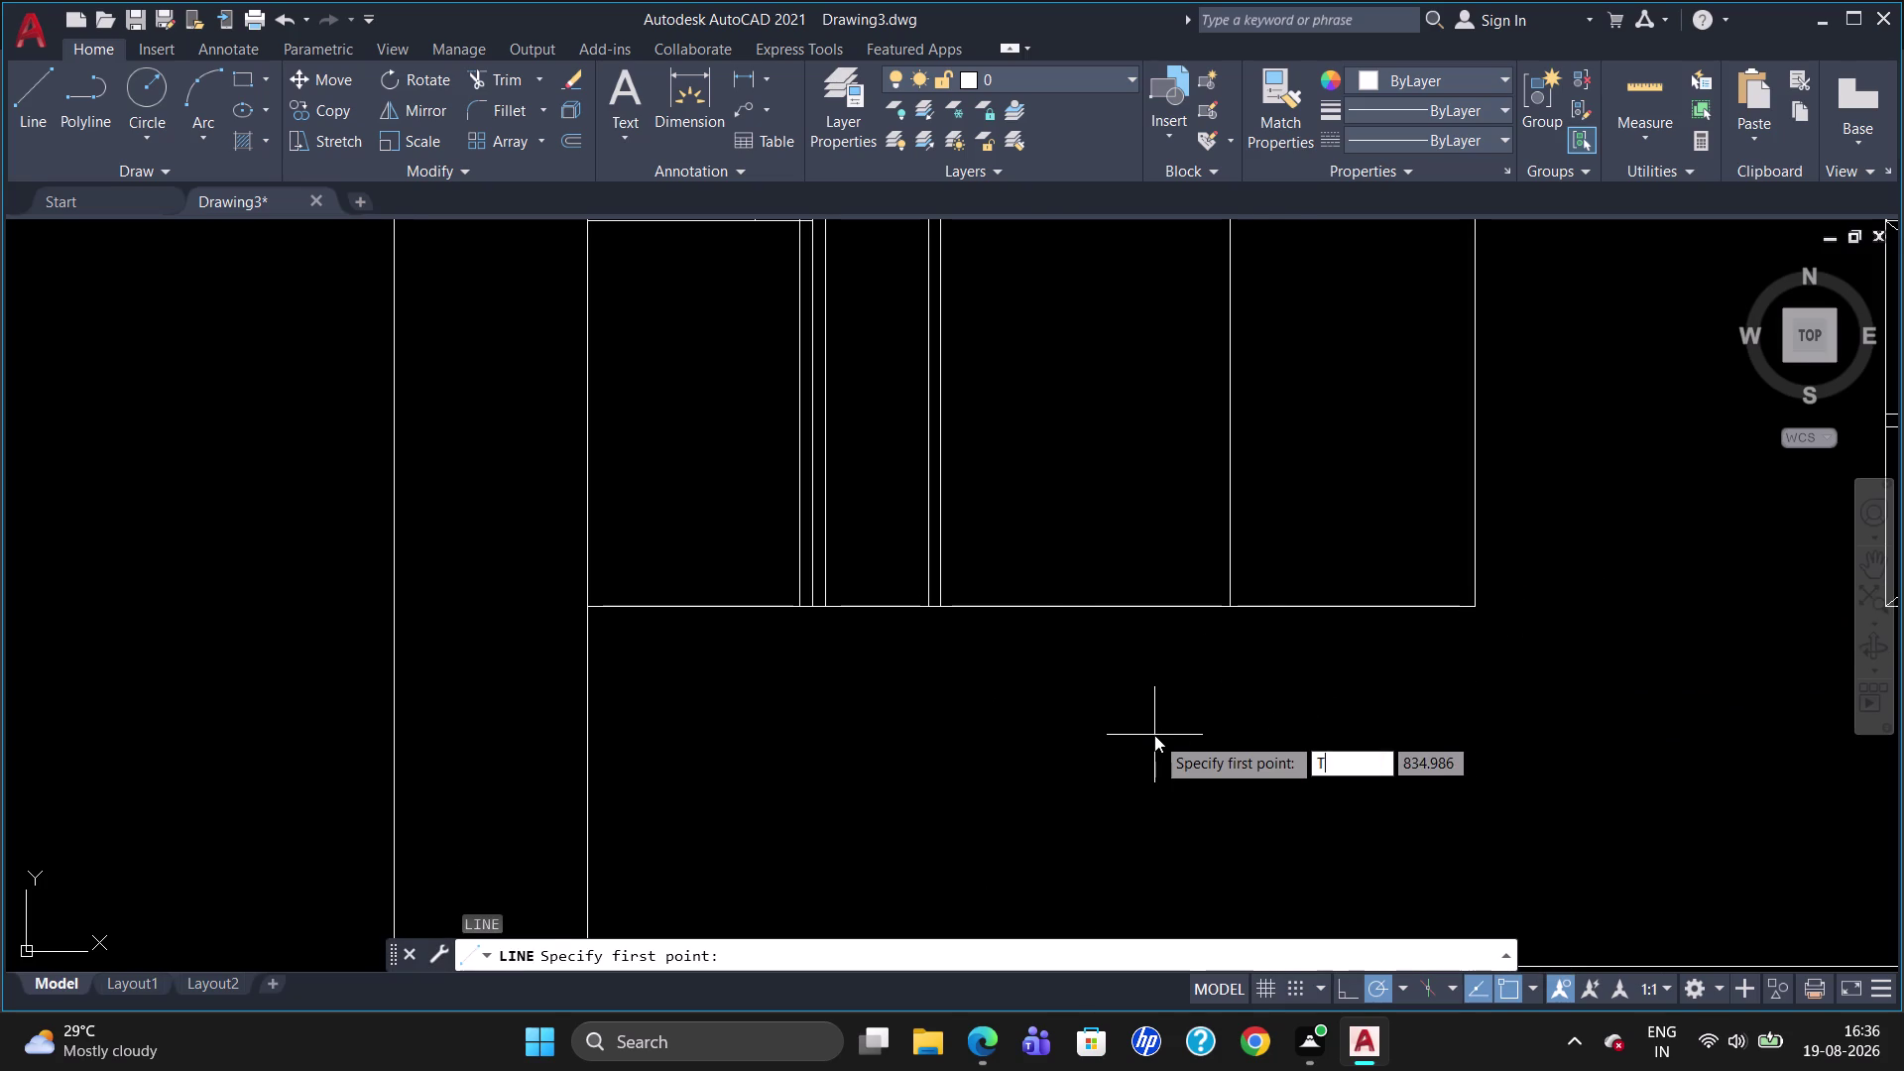
text(K)
key(Return)
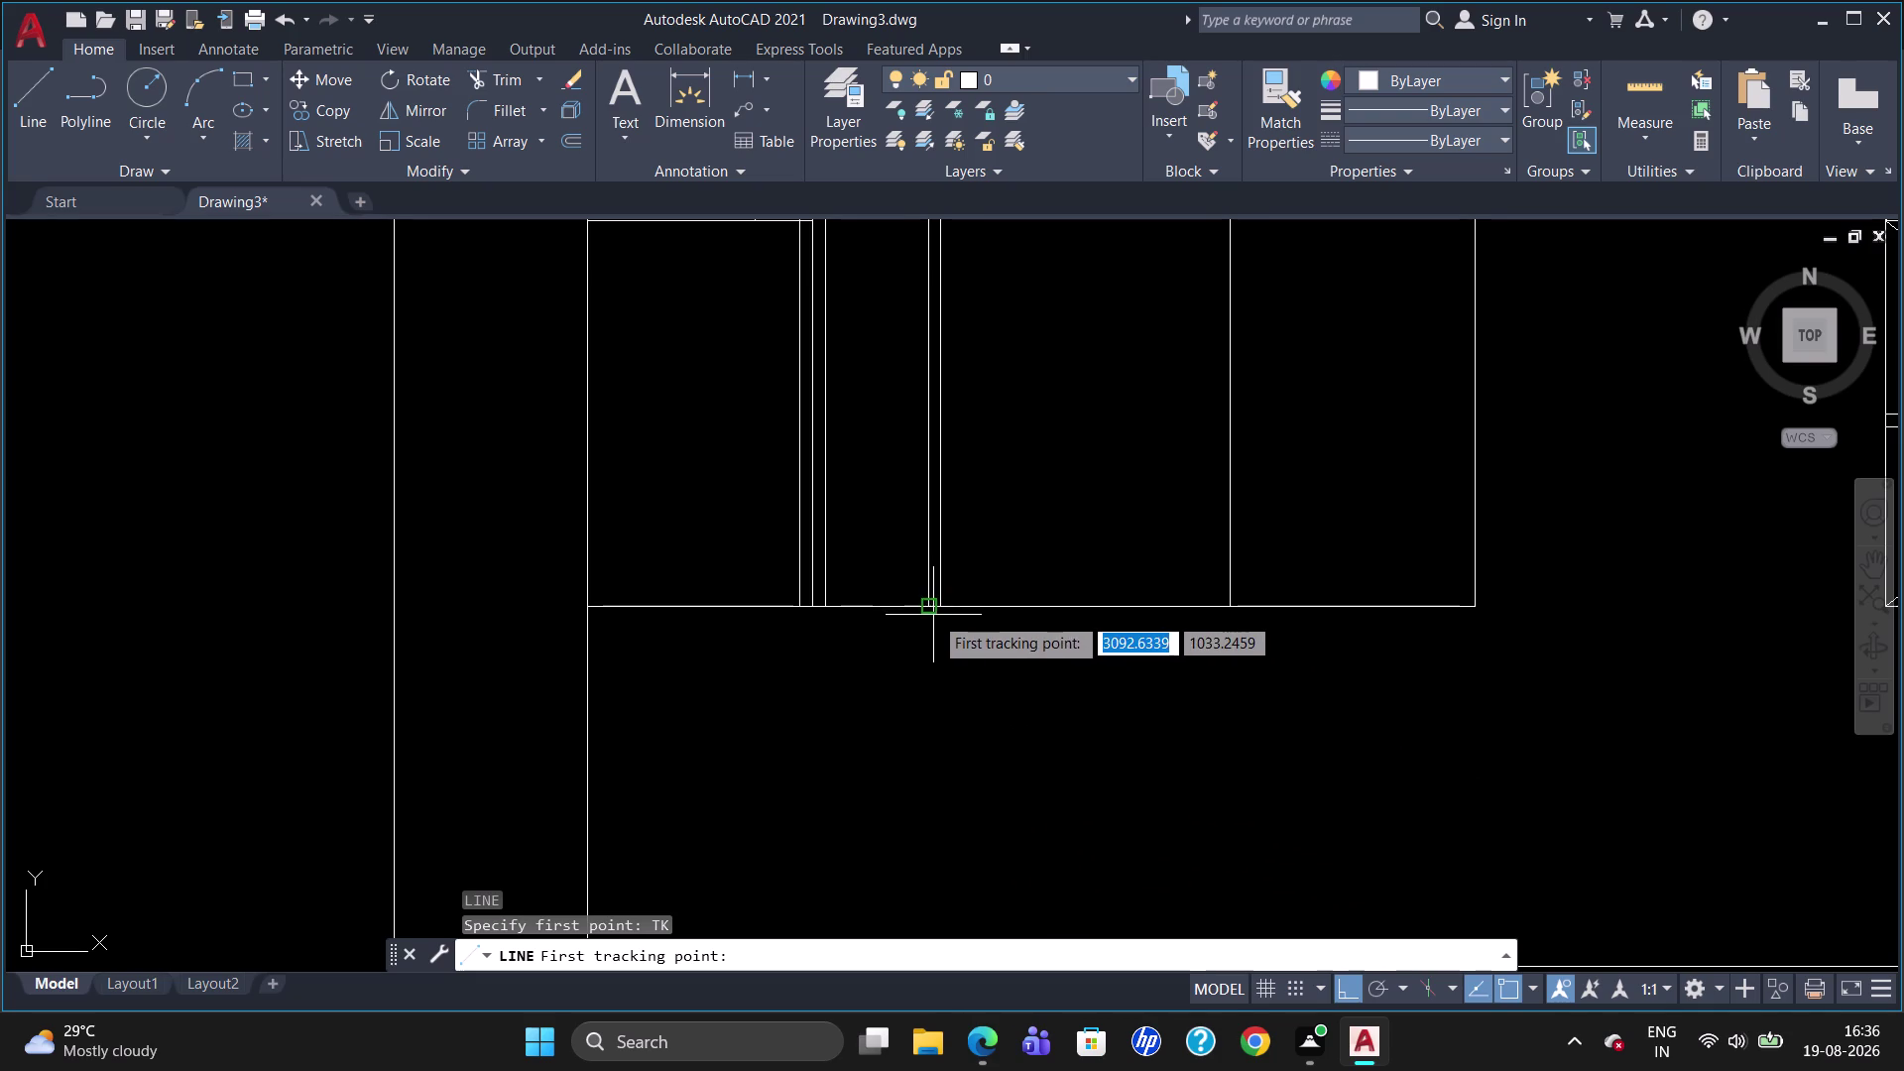
click(938, 592)
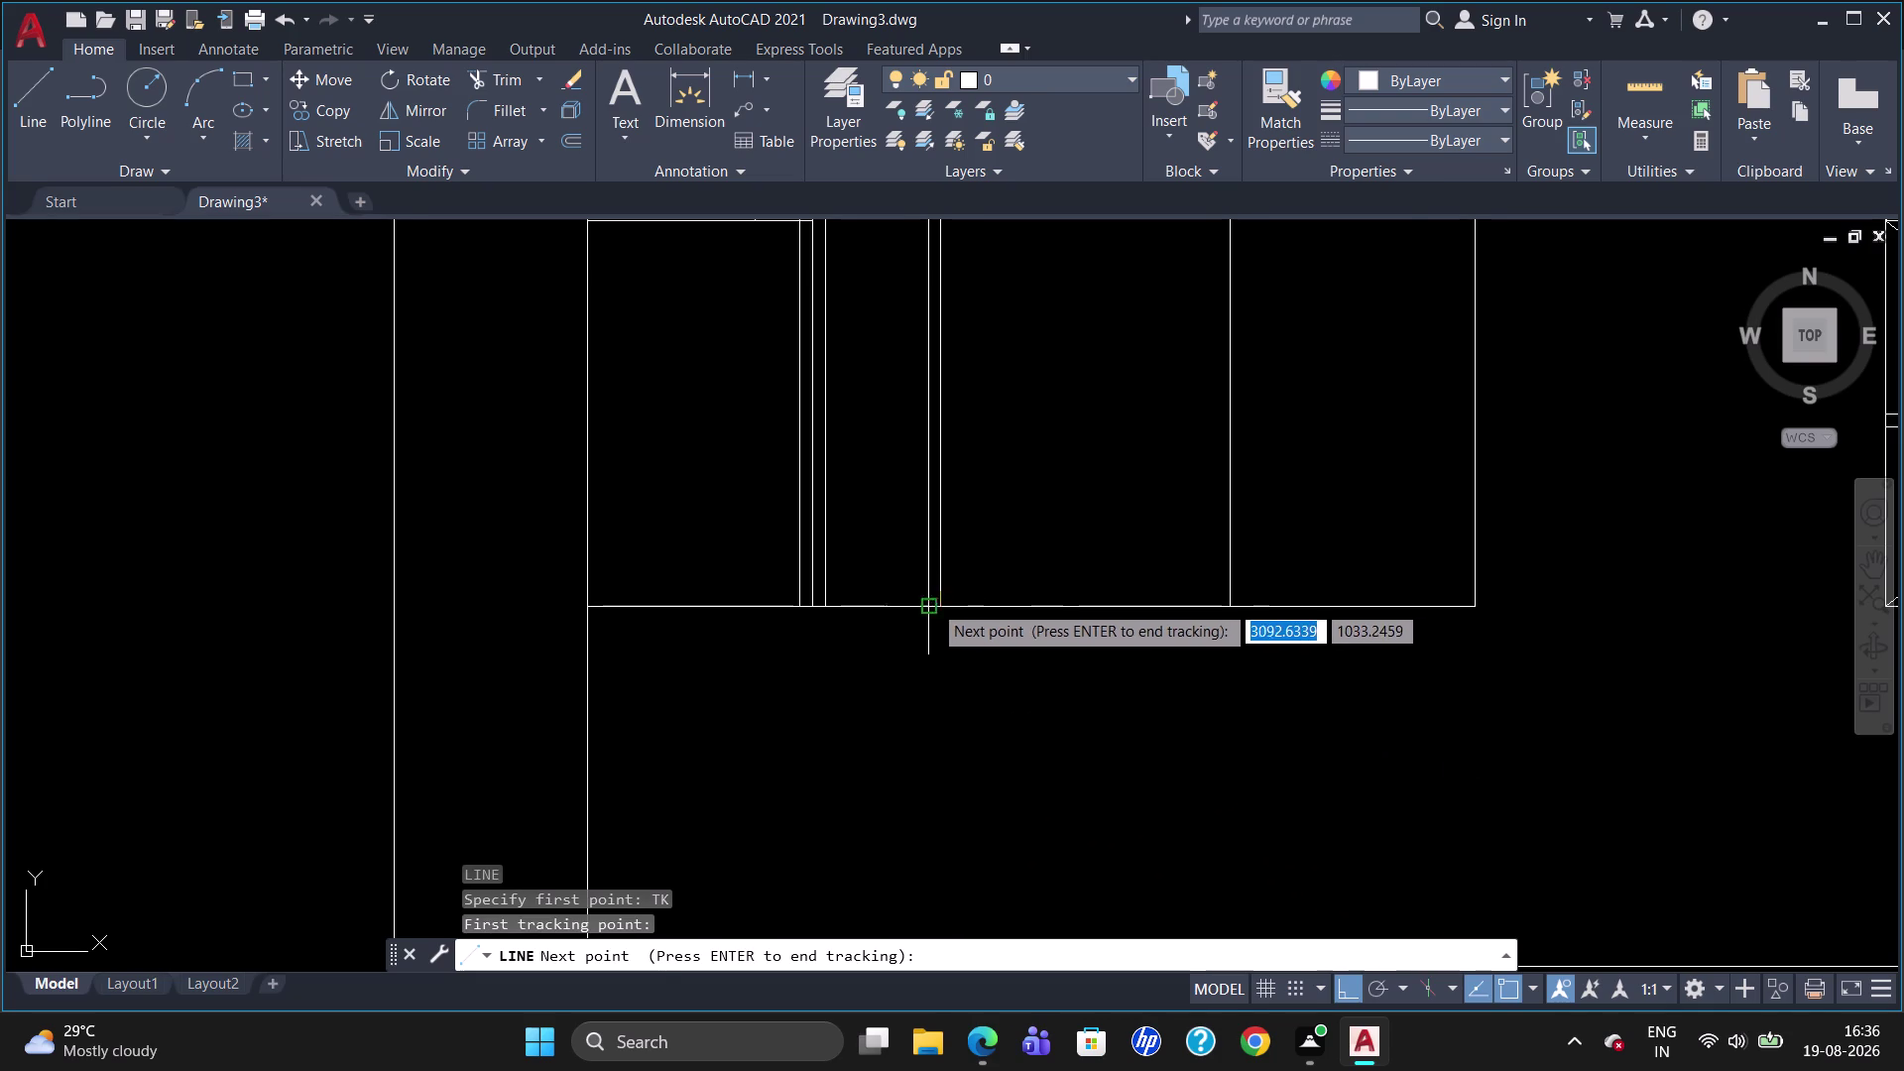
click(927, 603)
text(2)
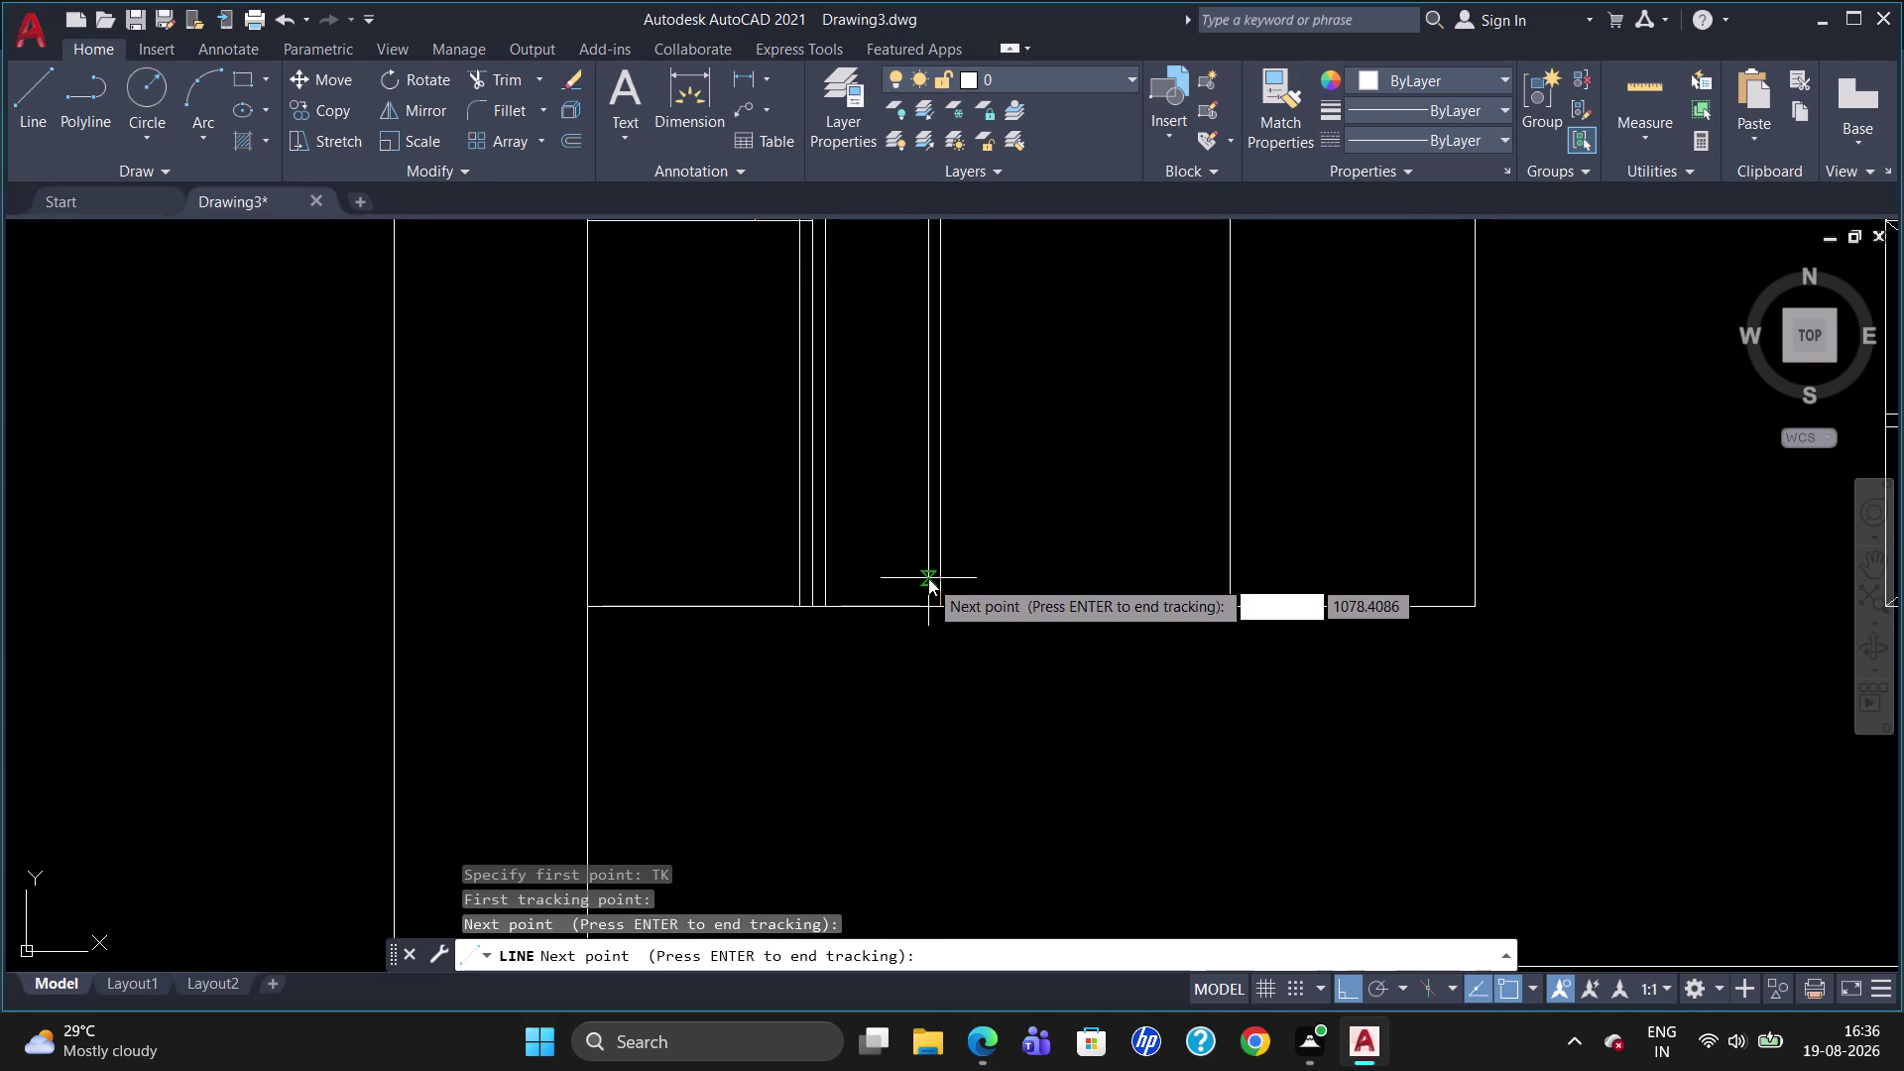
text(0)
key(Return)
key(Return)
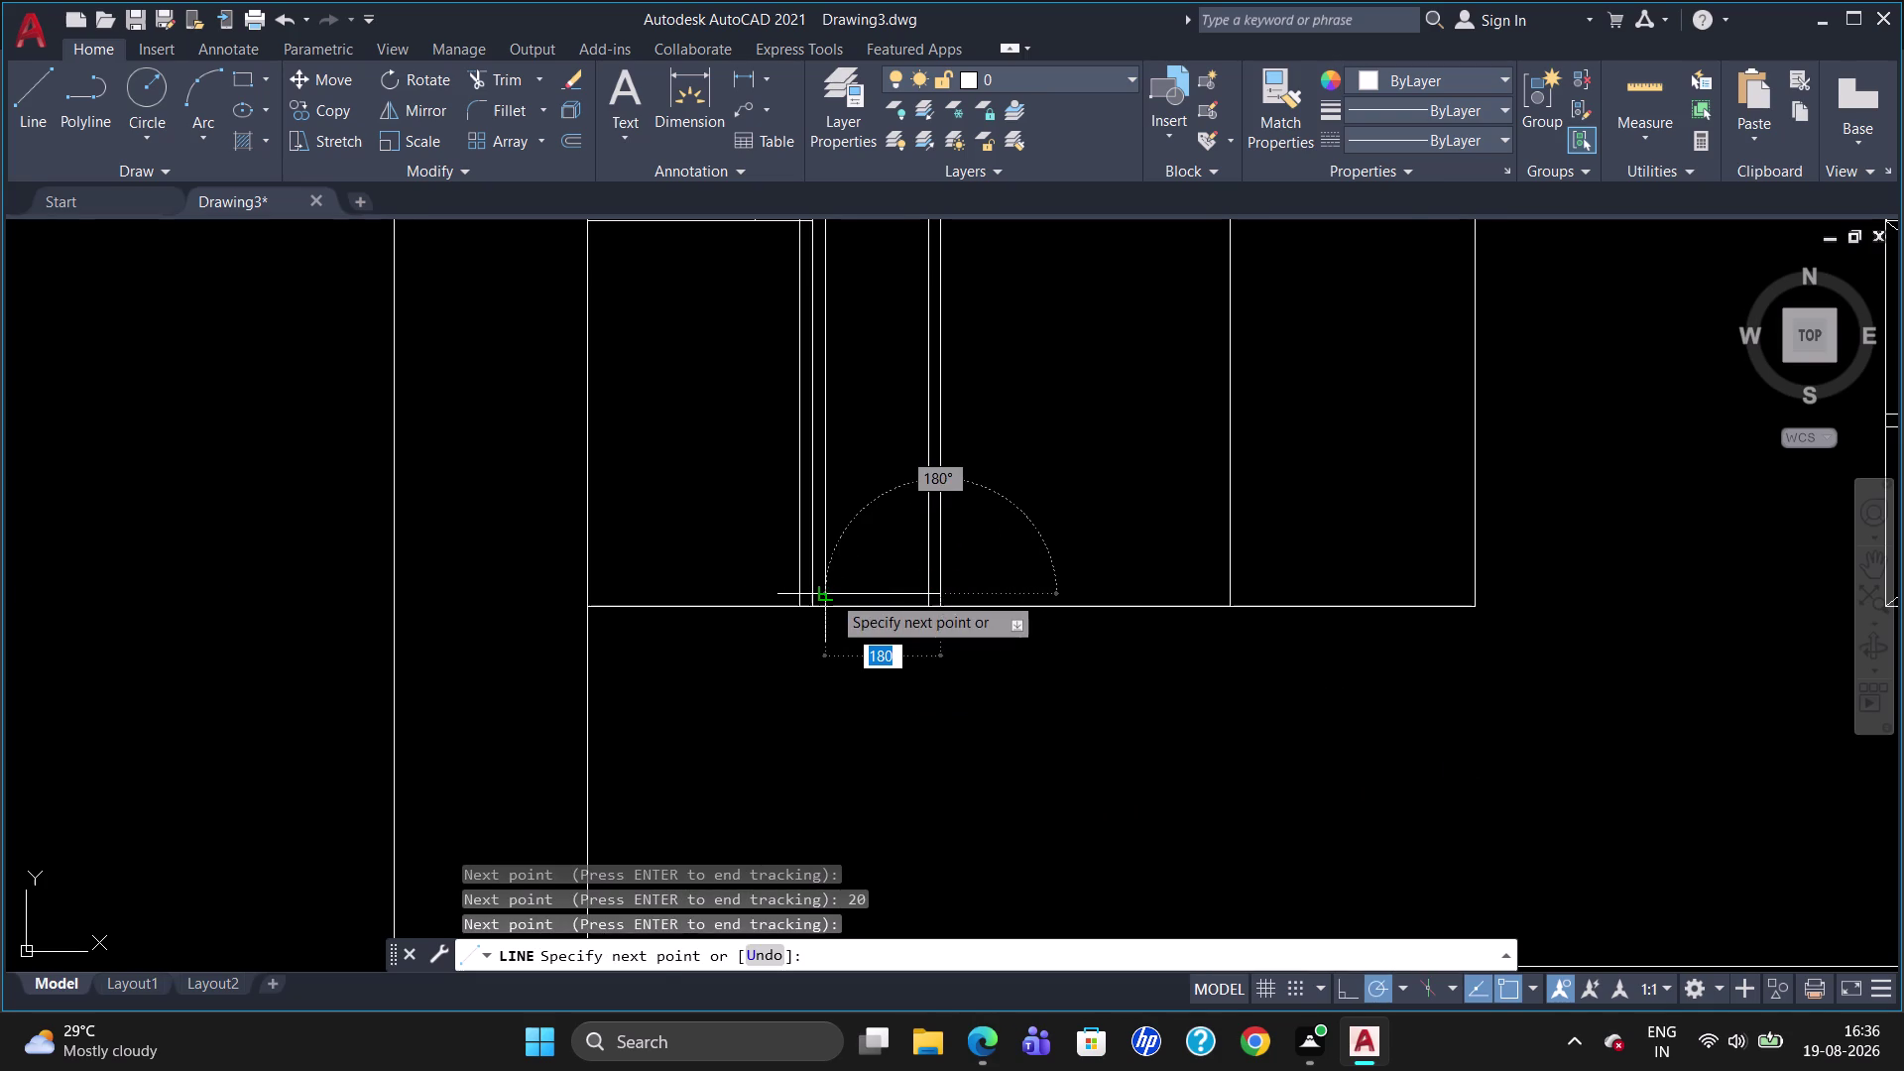
click(831, 592)
key(Escape)
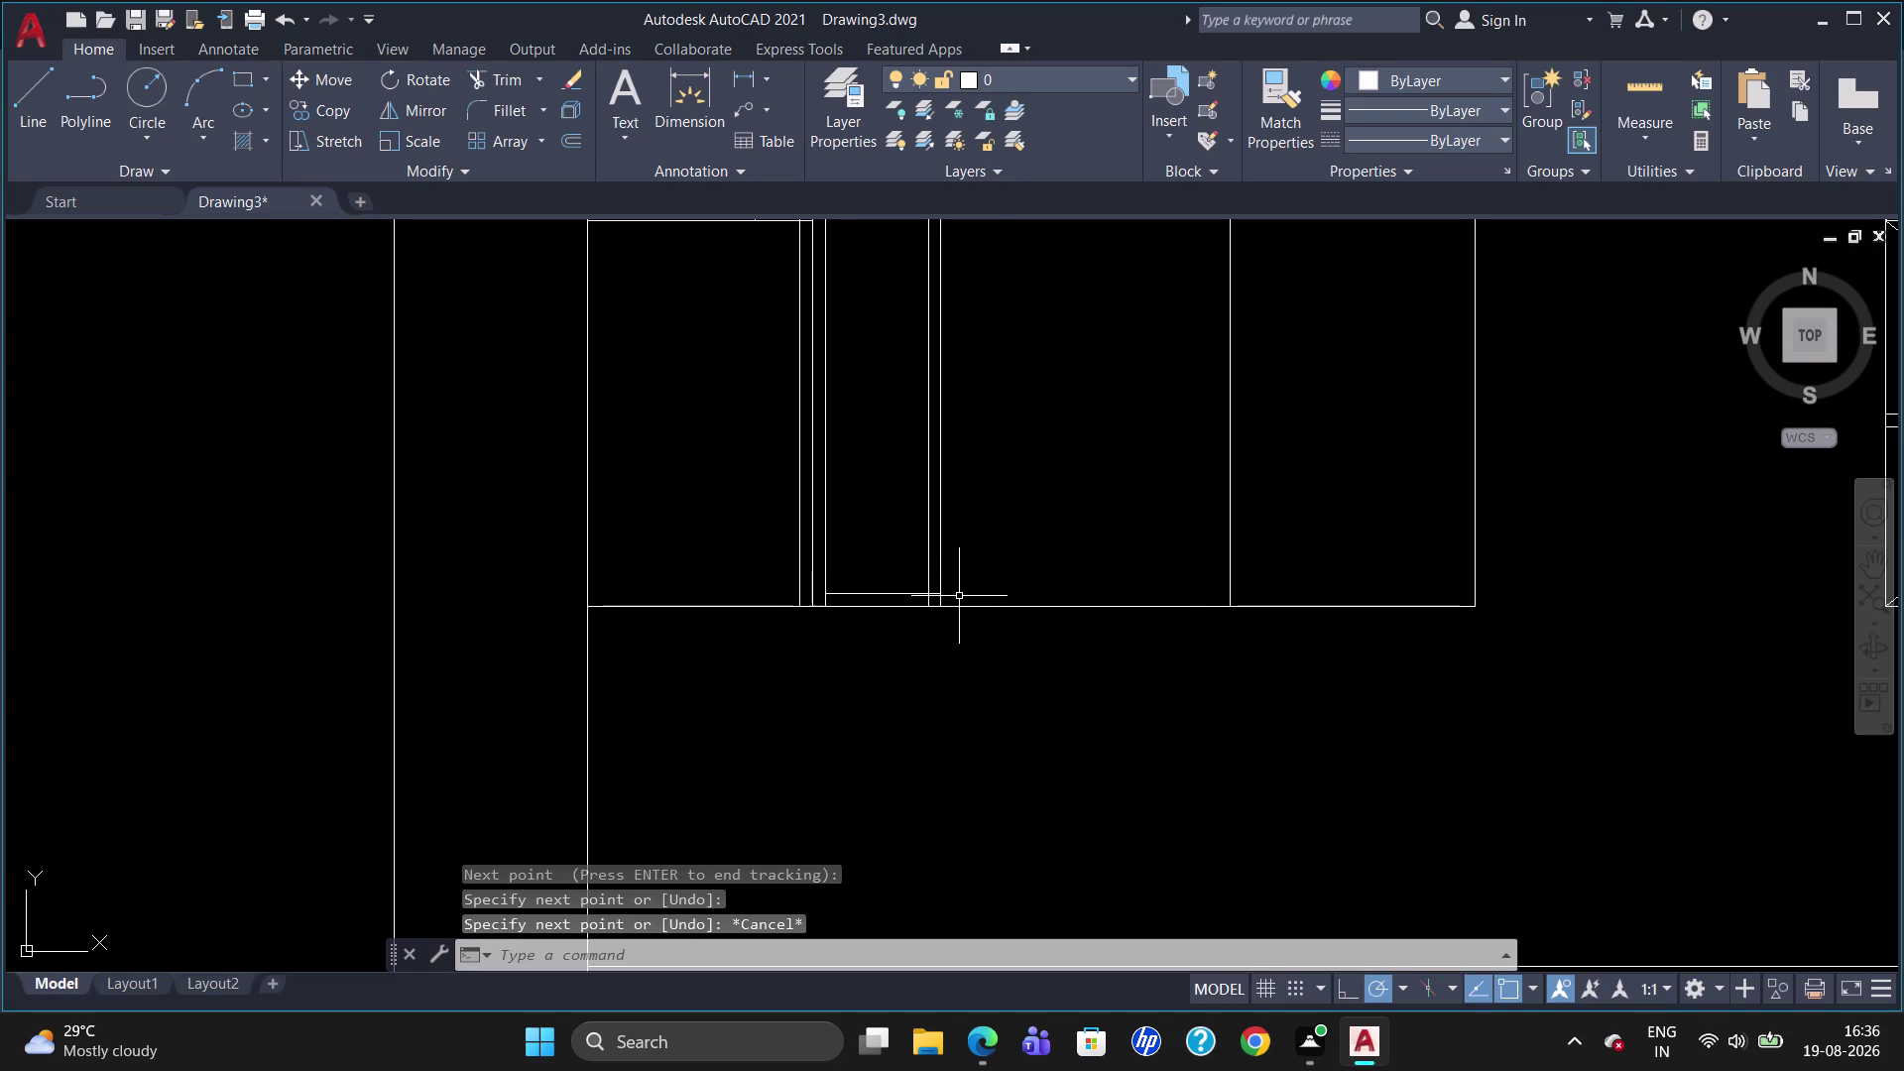
Trim the three leftover vertical segments below the new panel edge.
text(TR)
key(Return)
key(Return)
click(935, 595)
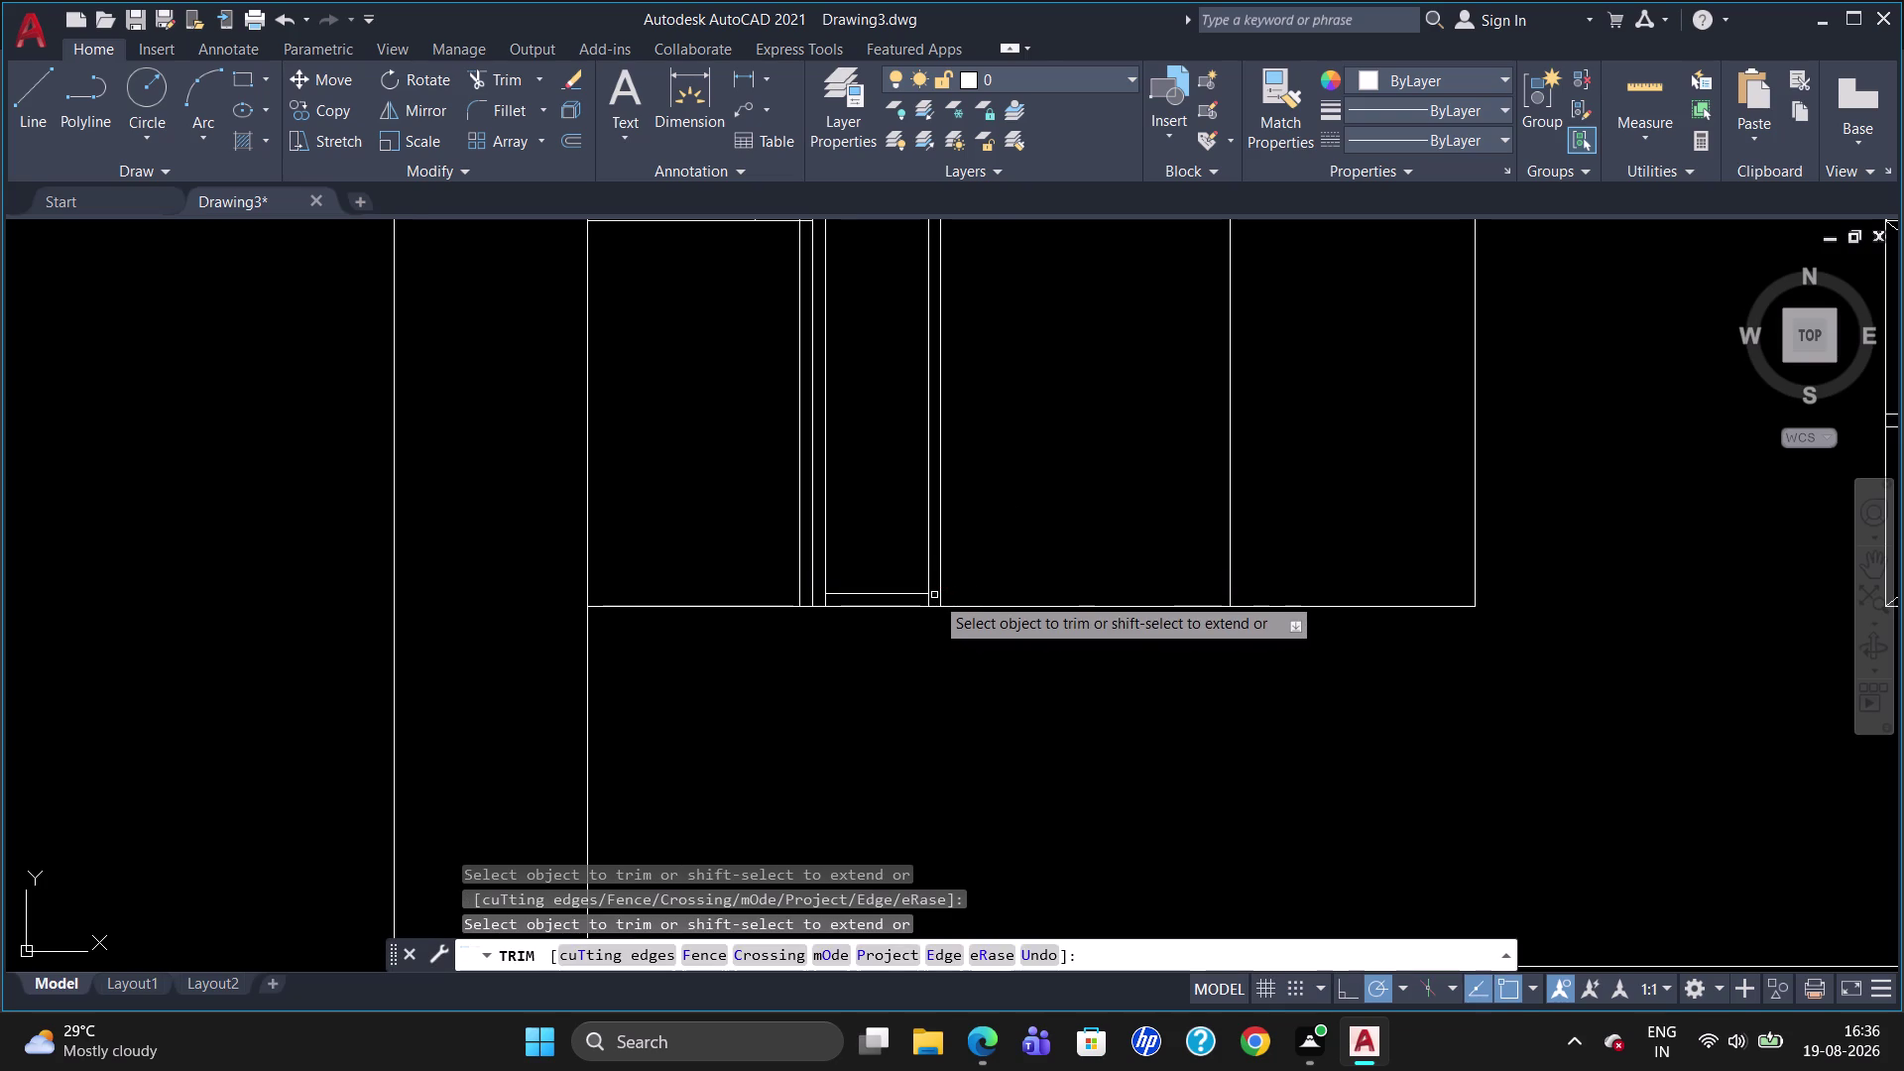
click(929, 600)
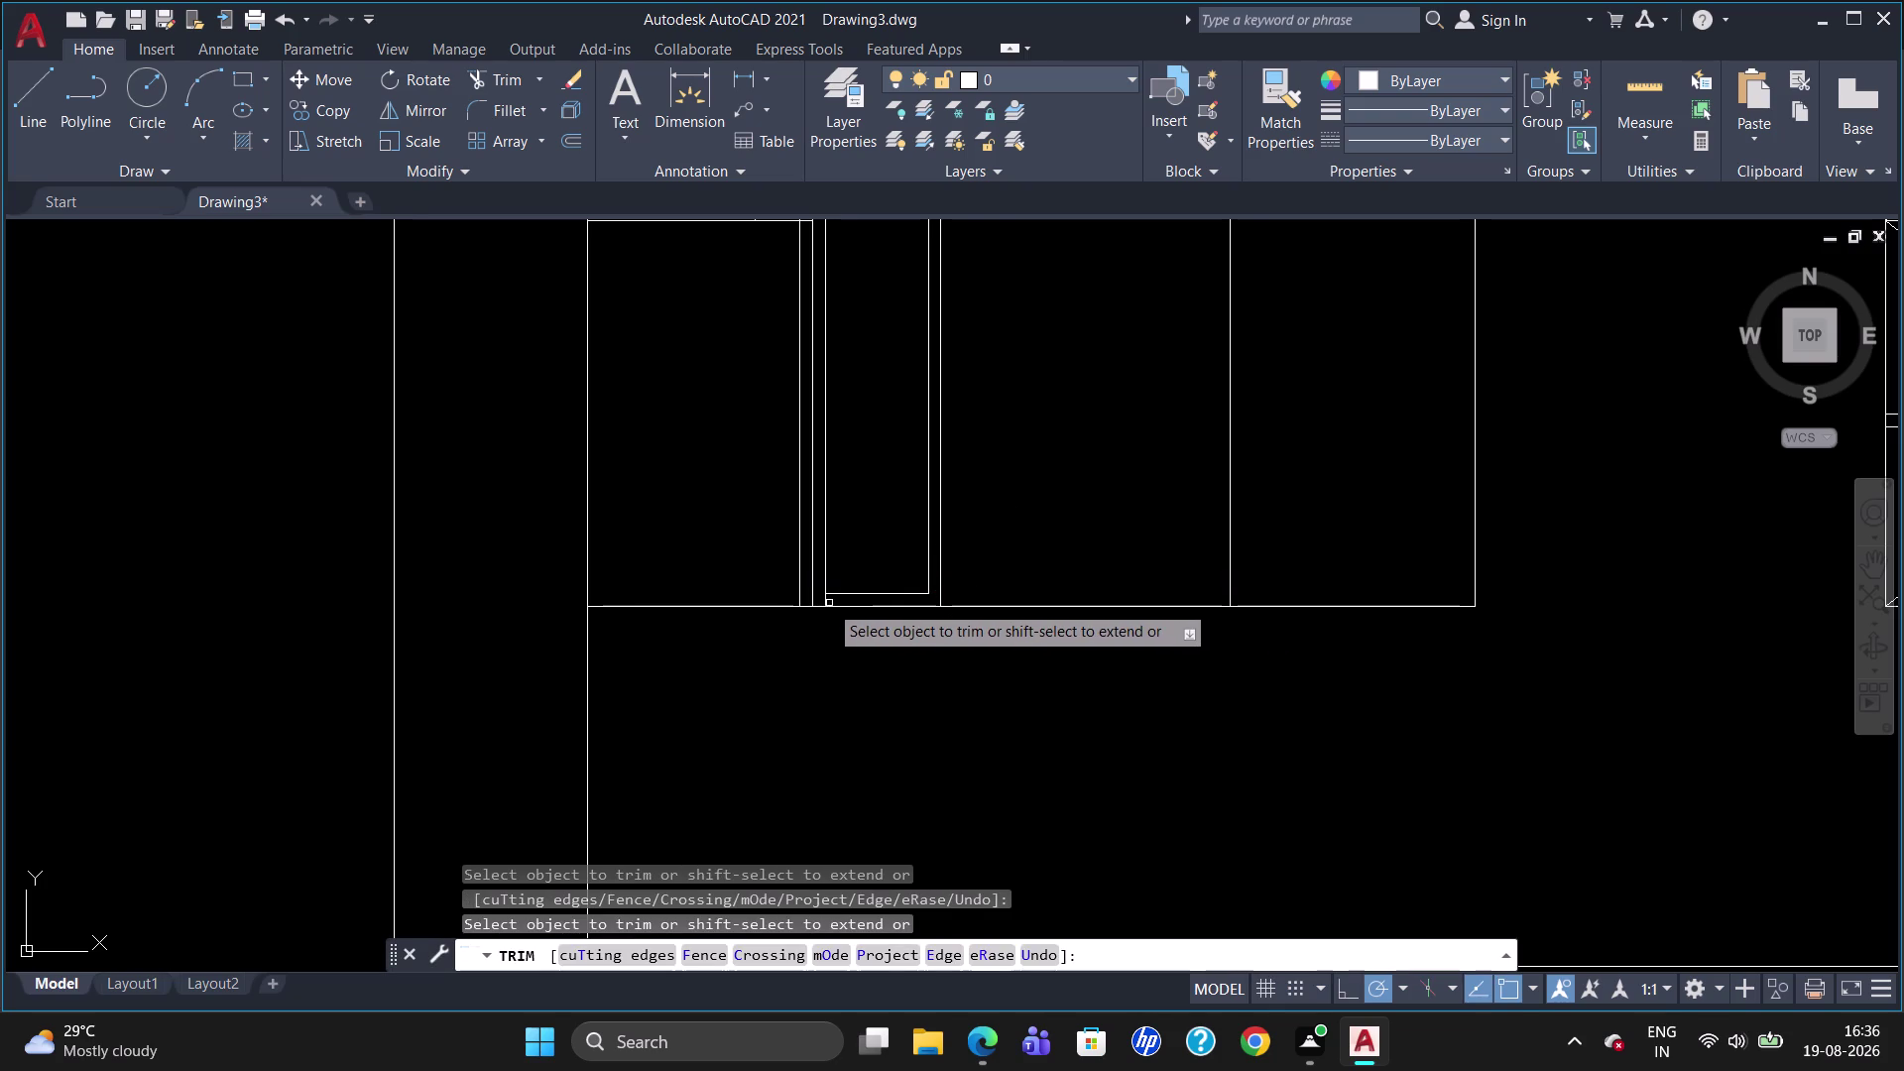
click(826, 603)
key(Escape)
scroll(down, 3)
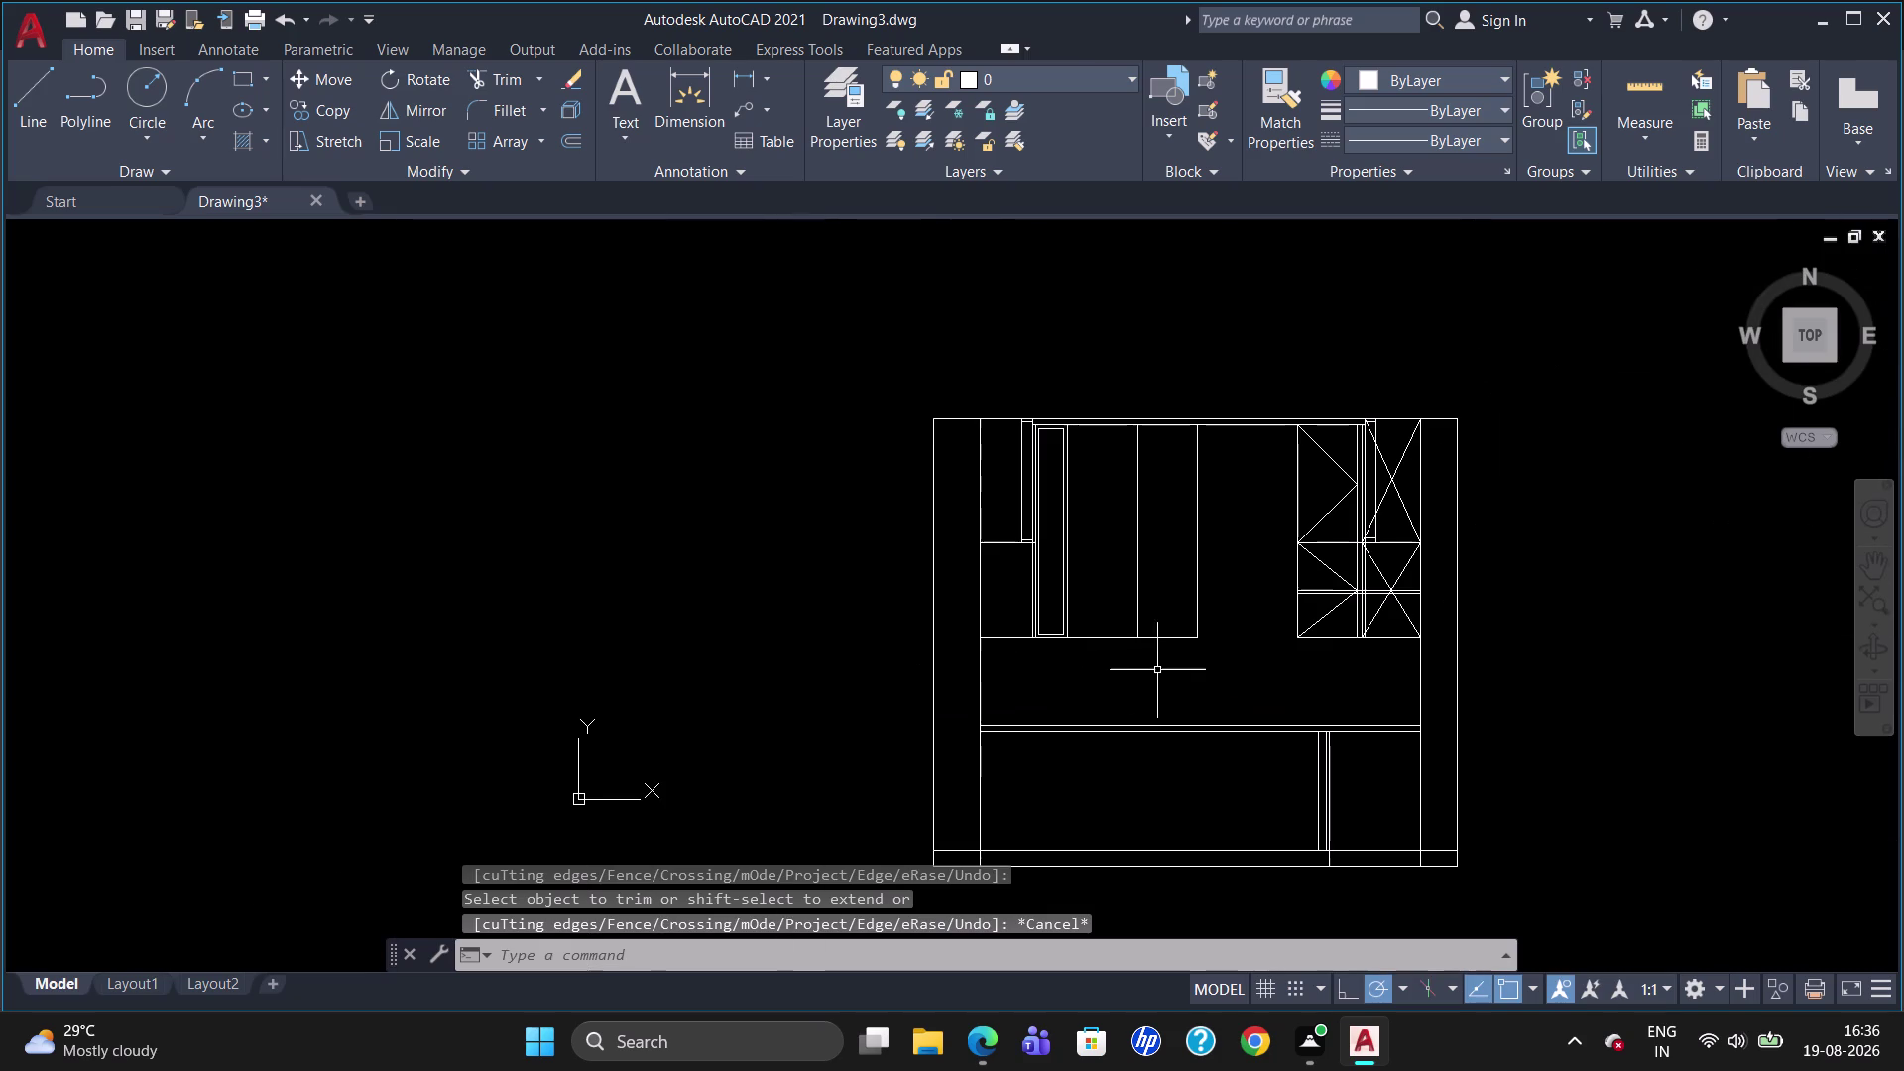
Draw a horizontal line from the crossed cabinet's top-left corner to the left panel edge.
scroll(up, 3)
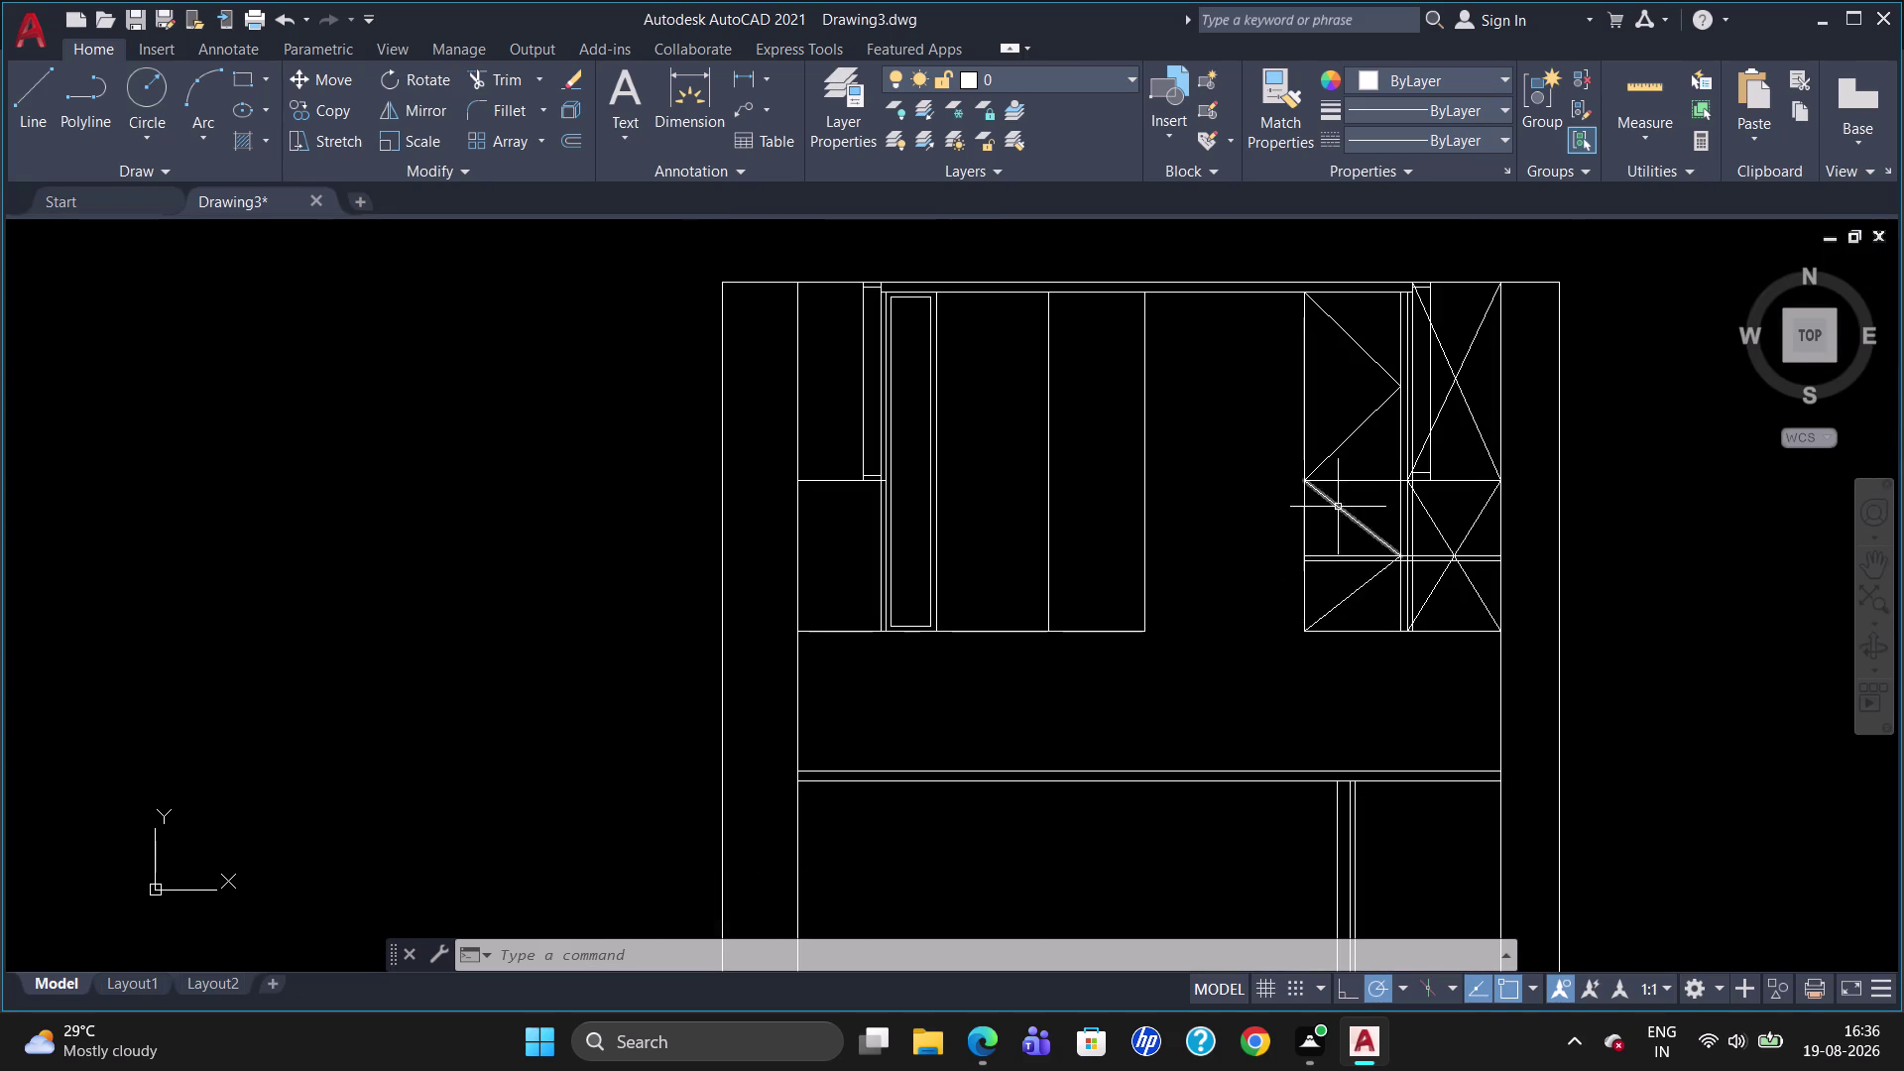
scroll(up, 3)
key(l)
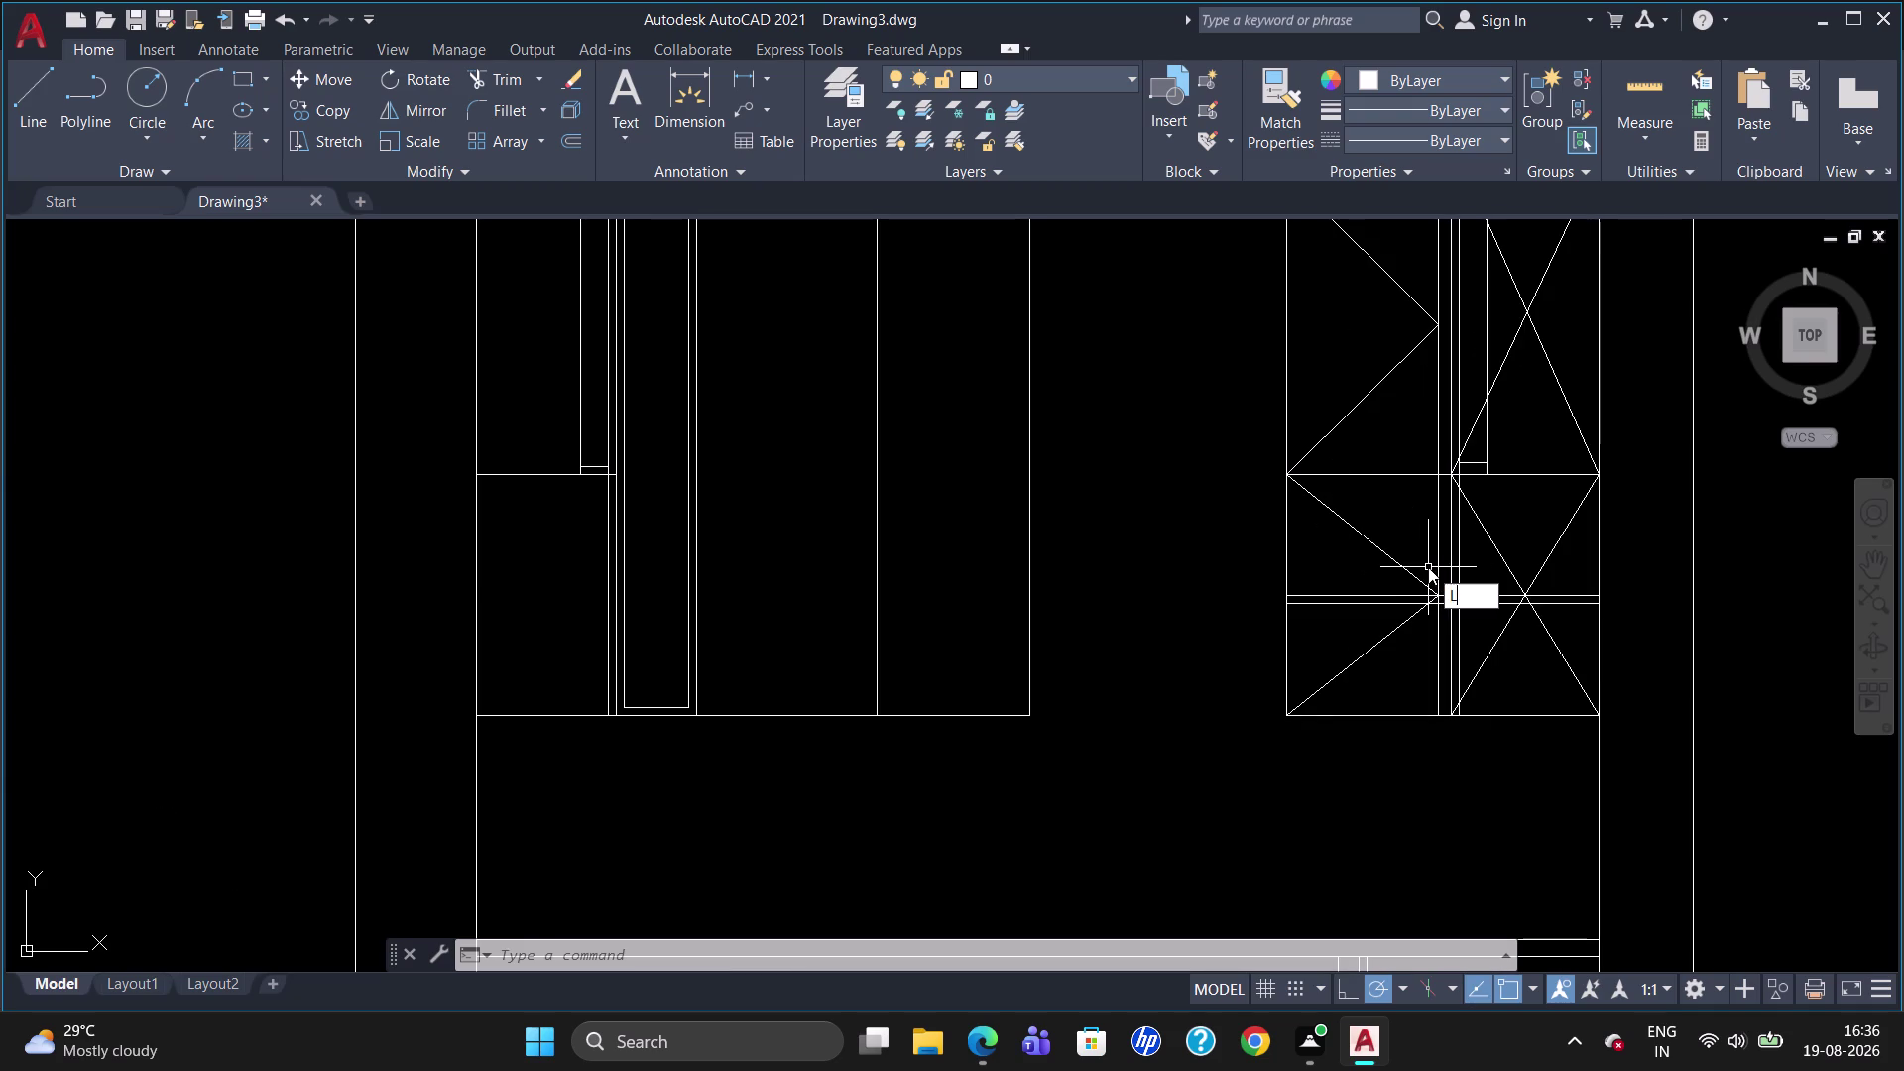
key(Return)
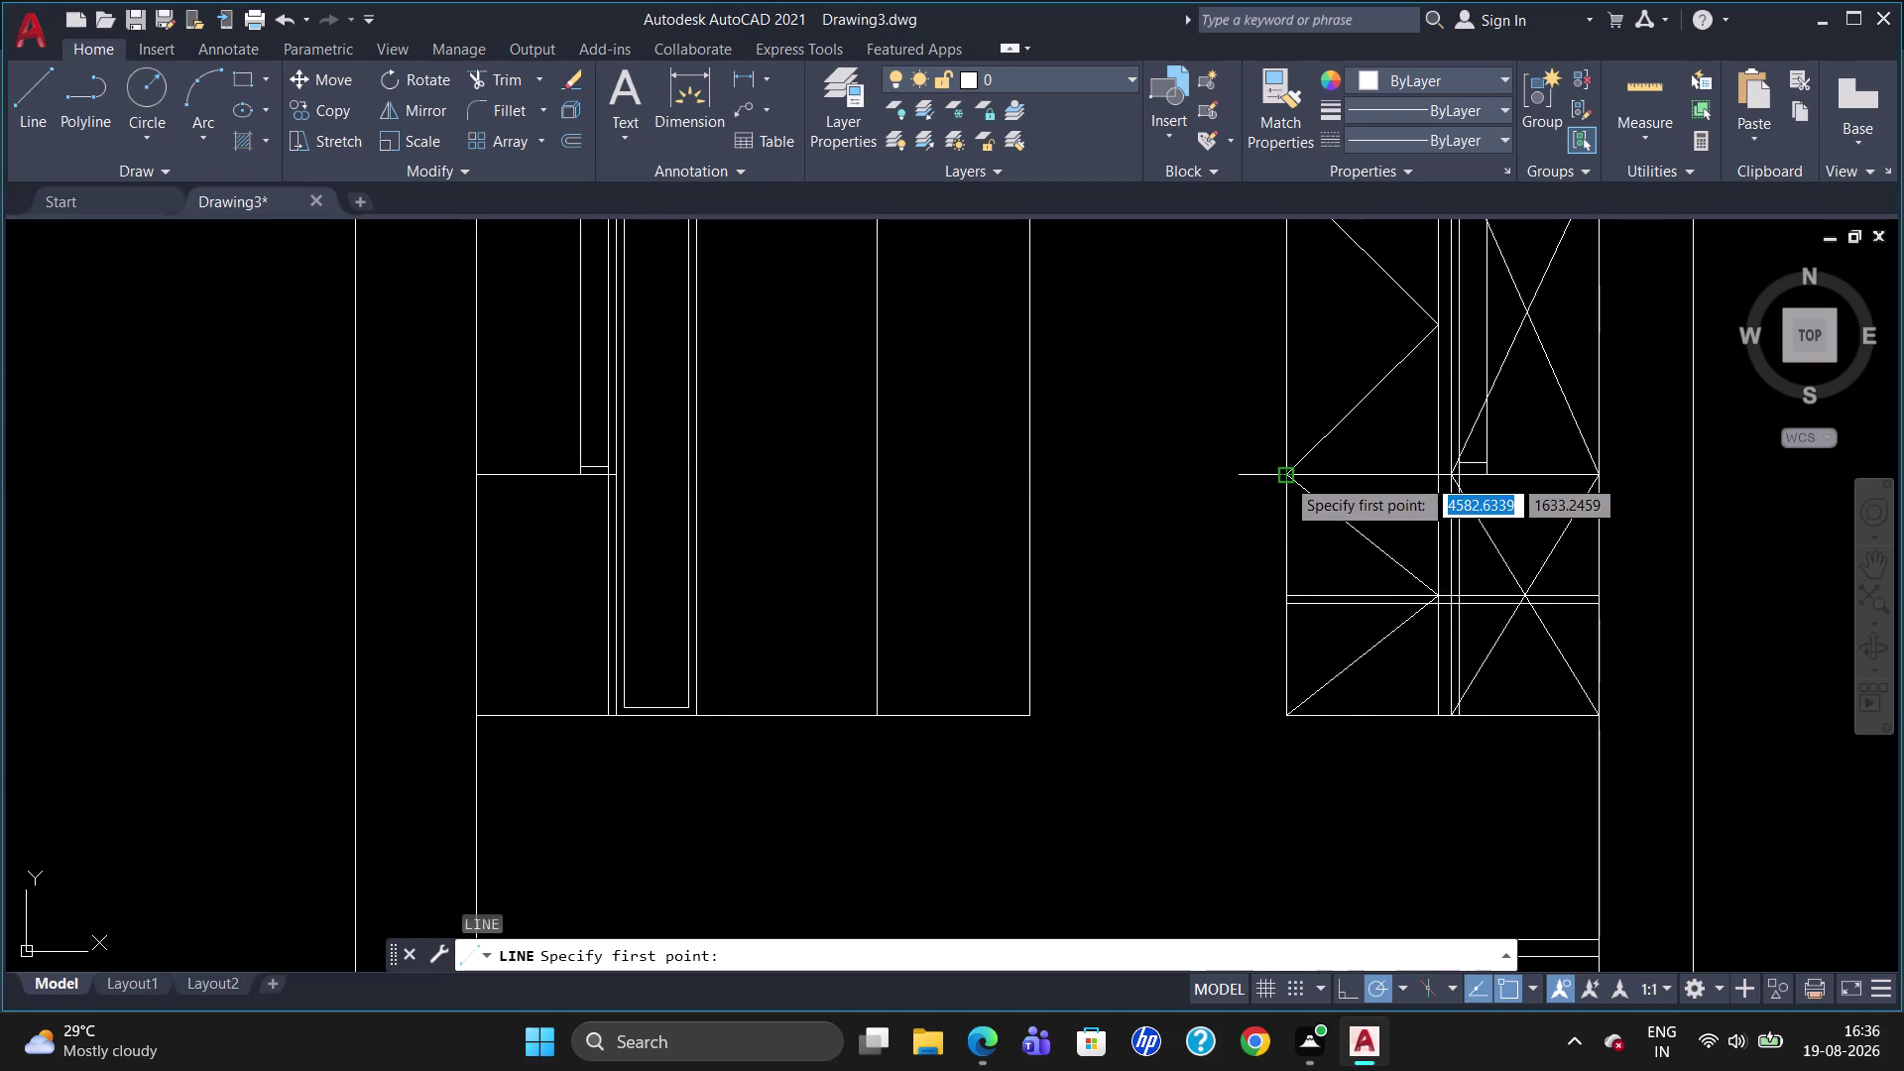
click(1286, 477)
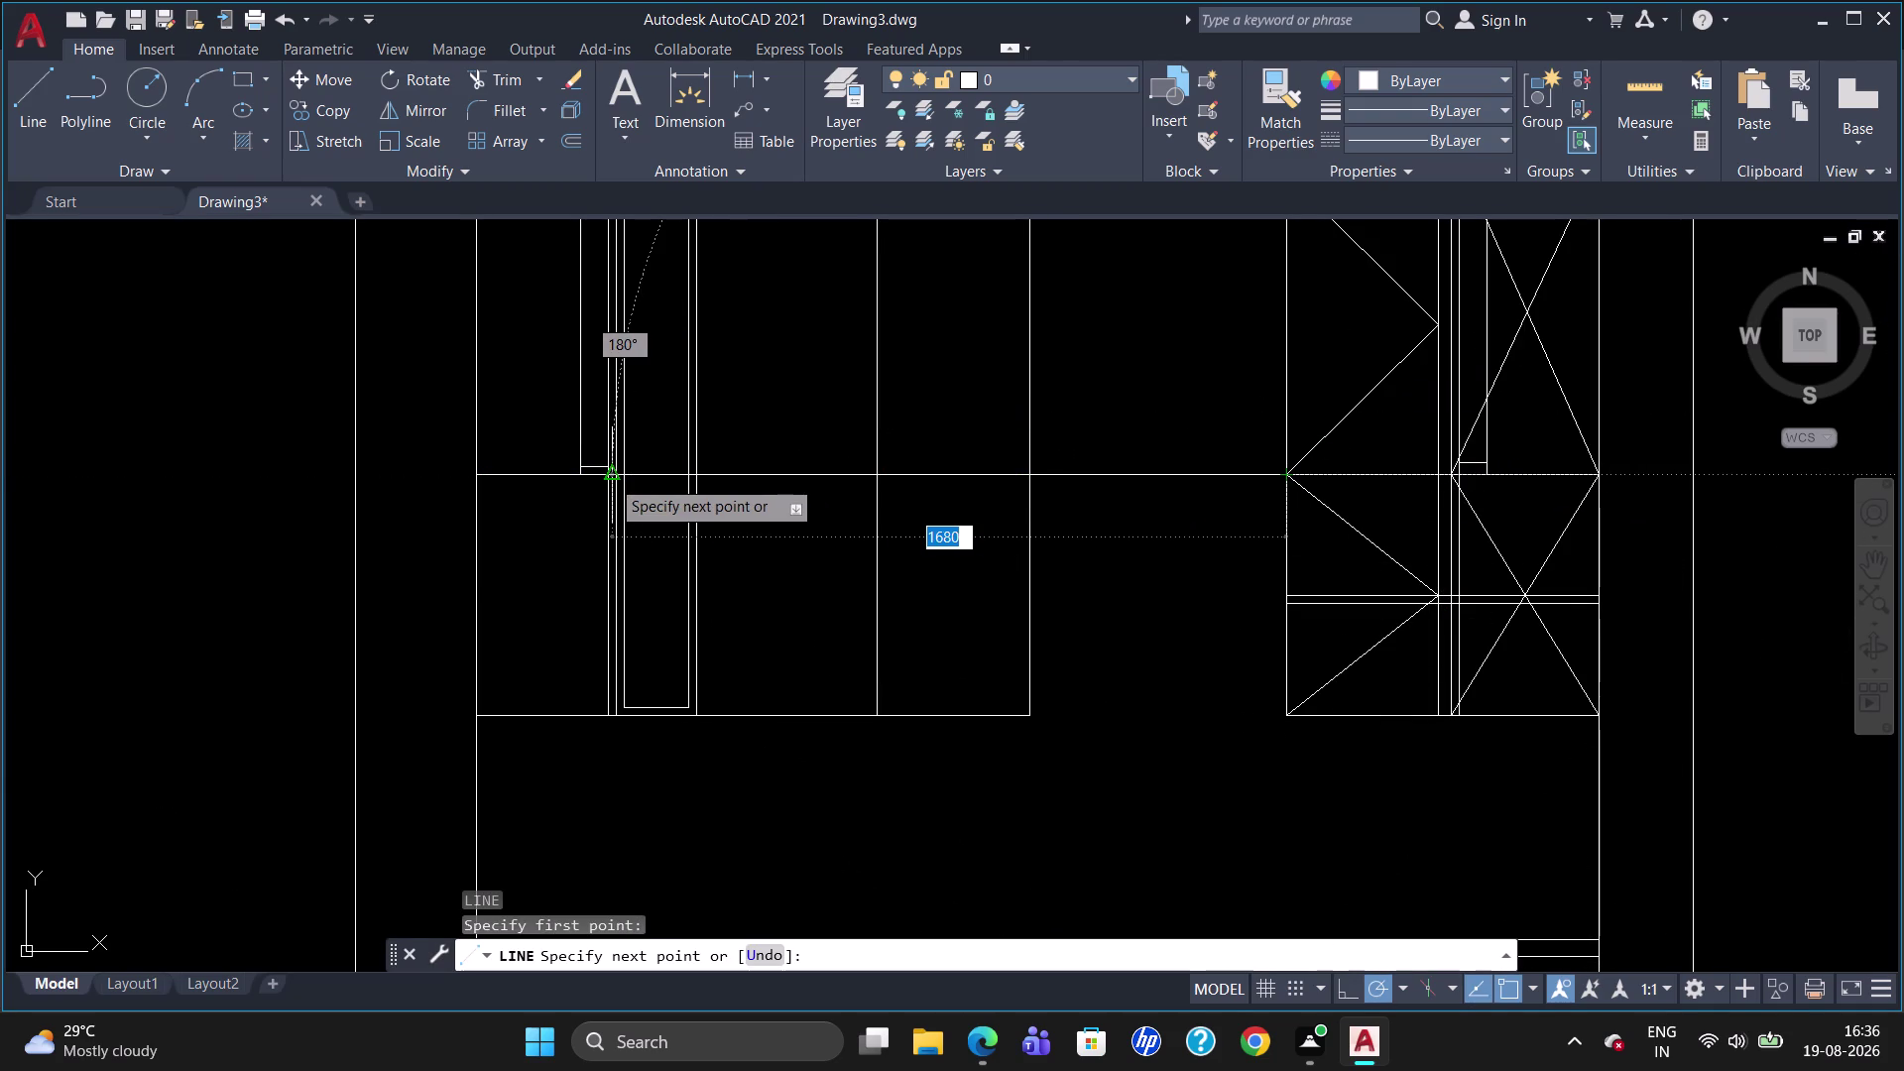
click(611, 474)
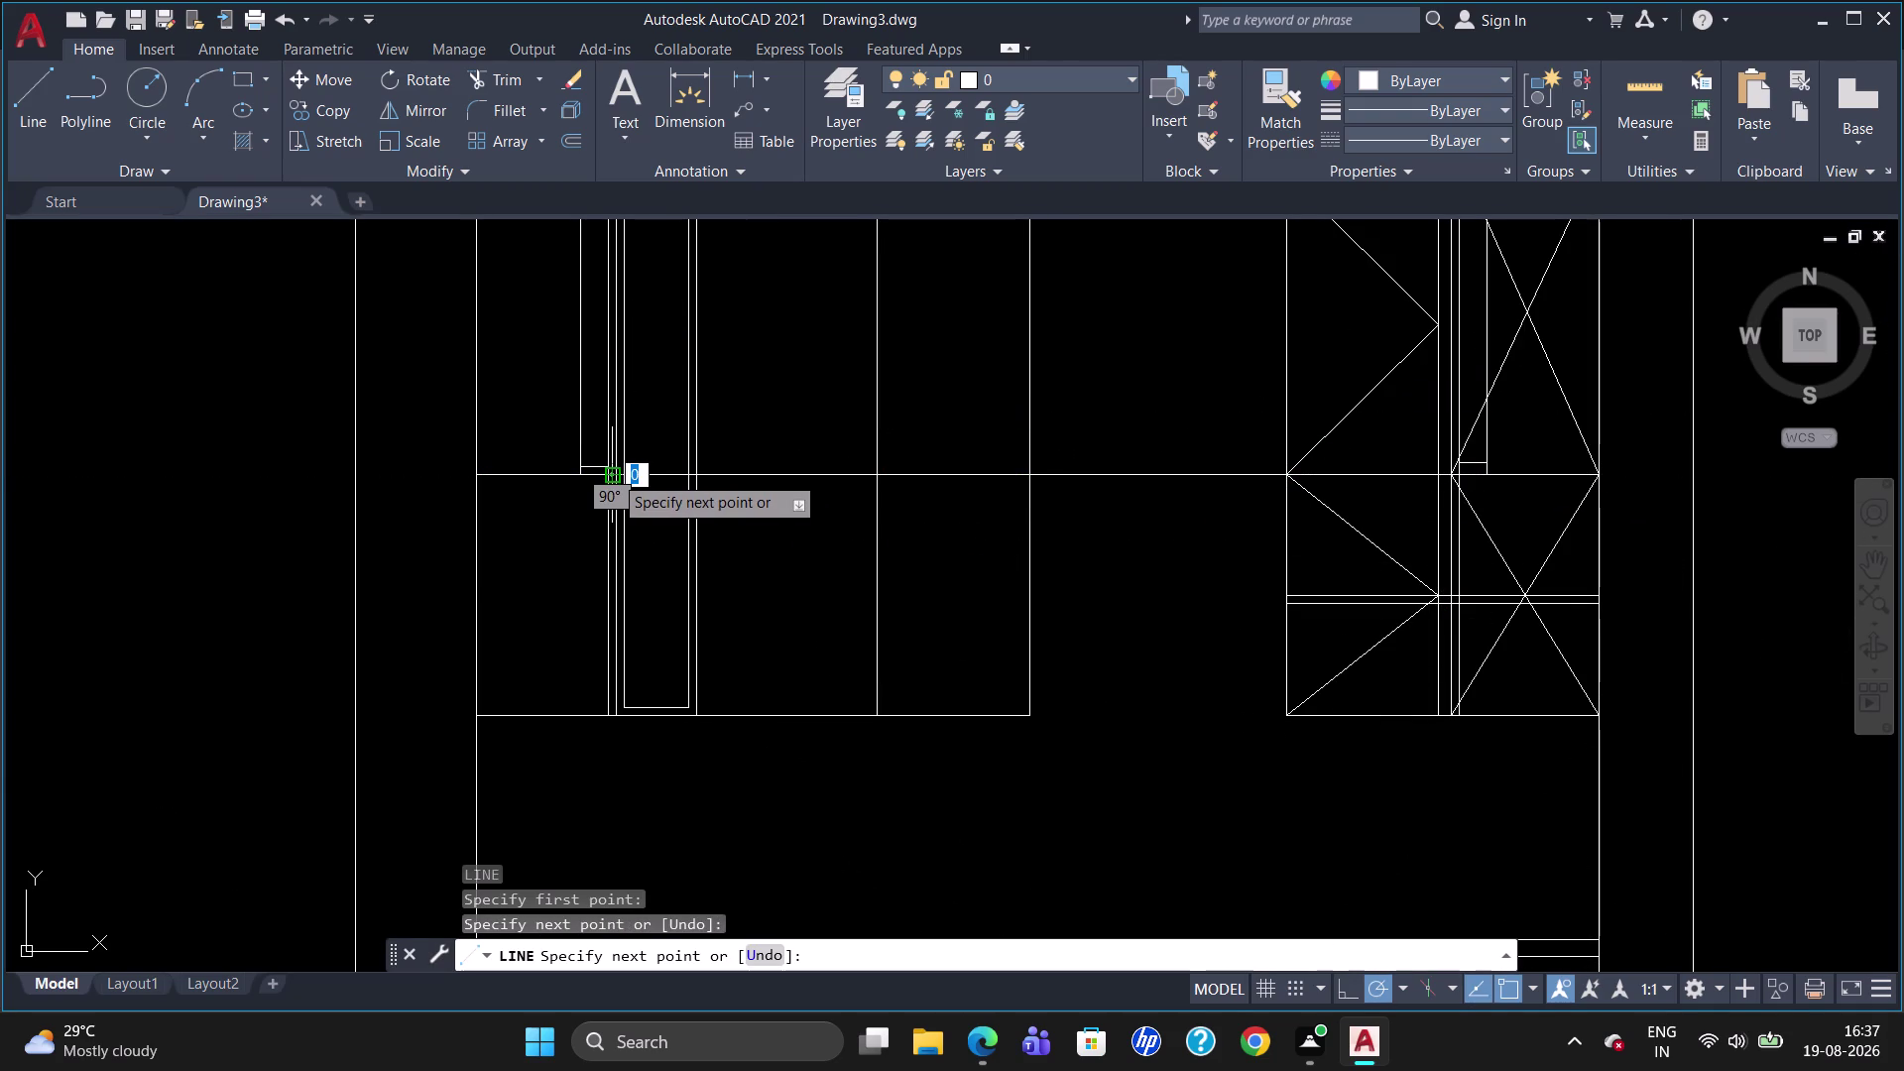
key(Escape)
scroll(down, 3)
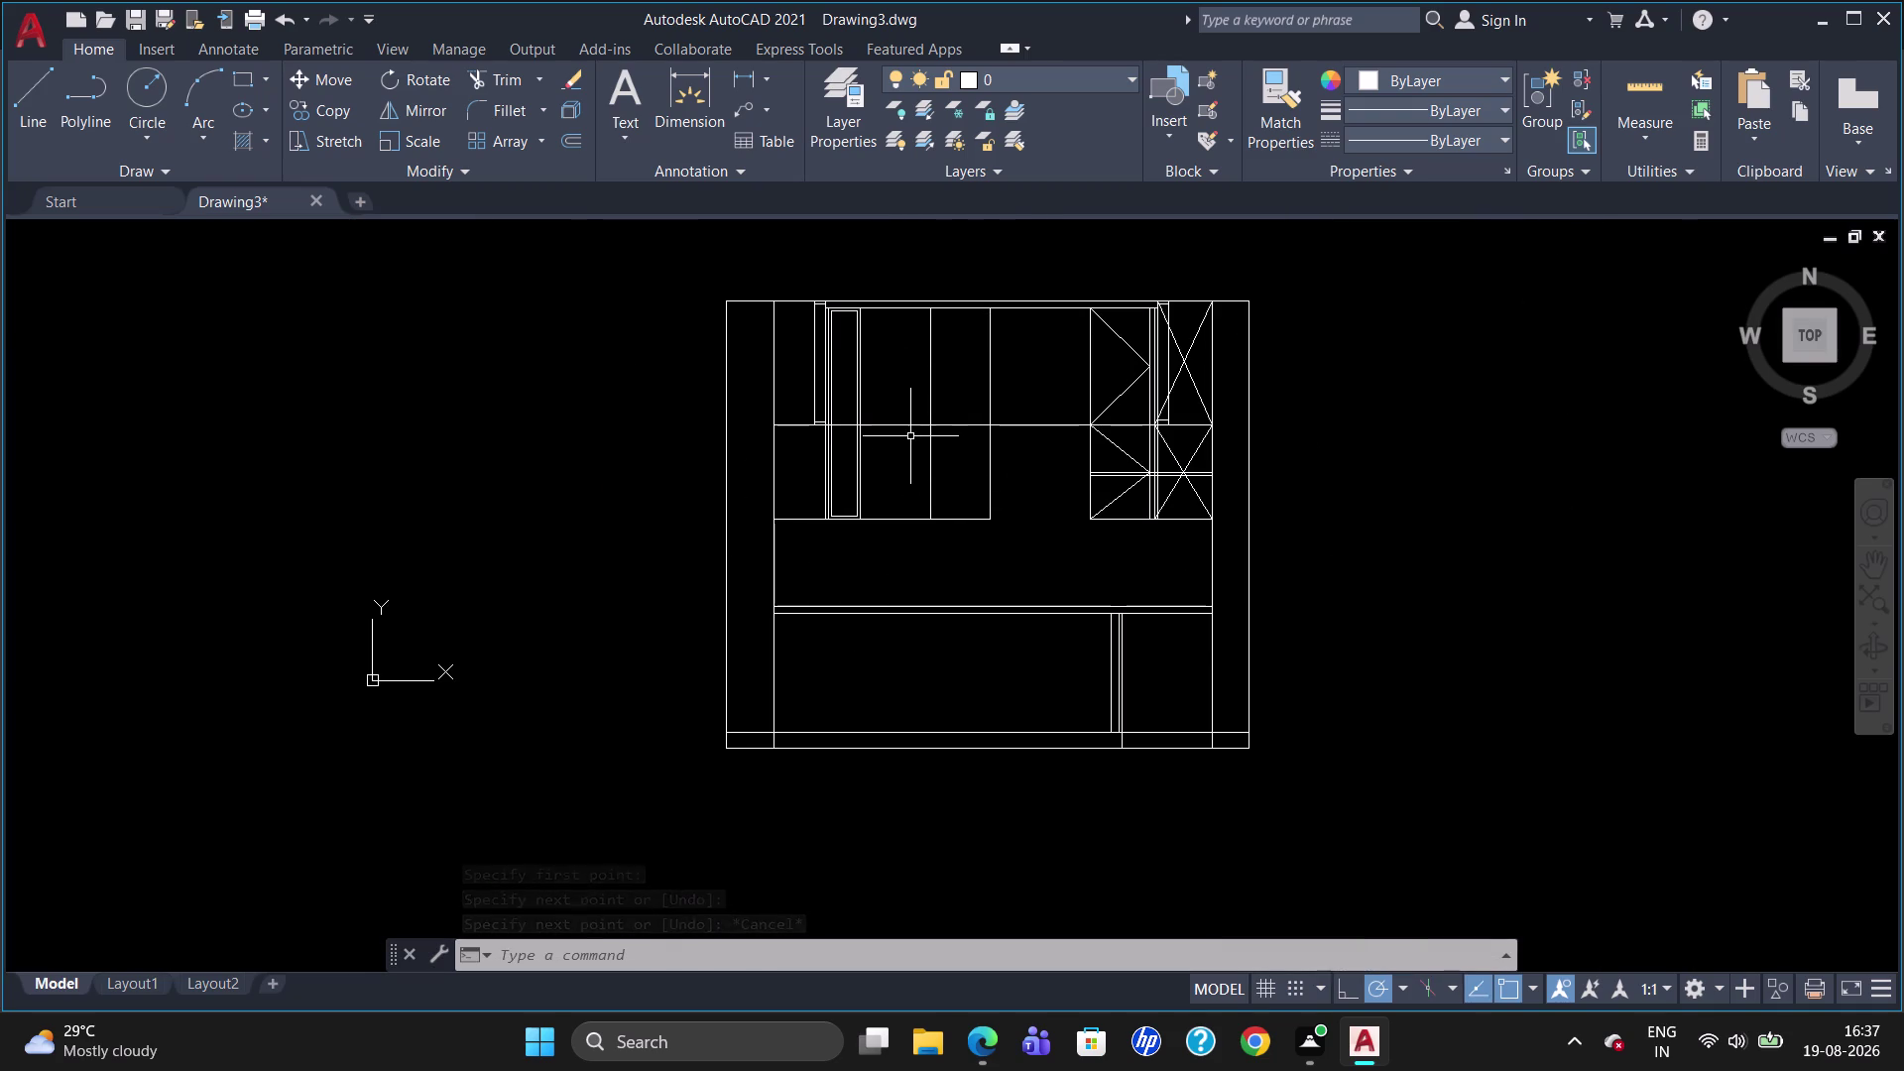
scroll(up, 3)
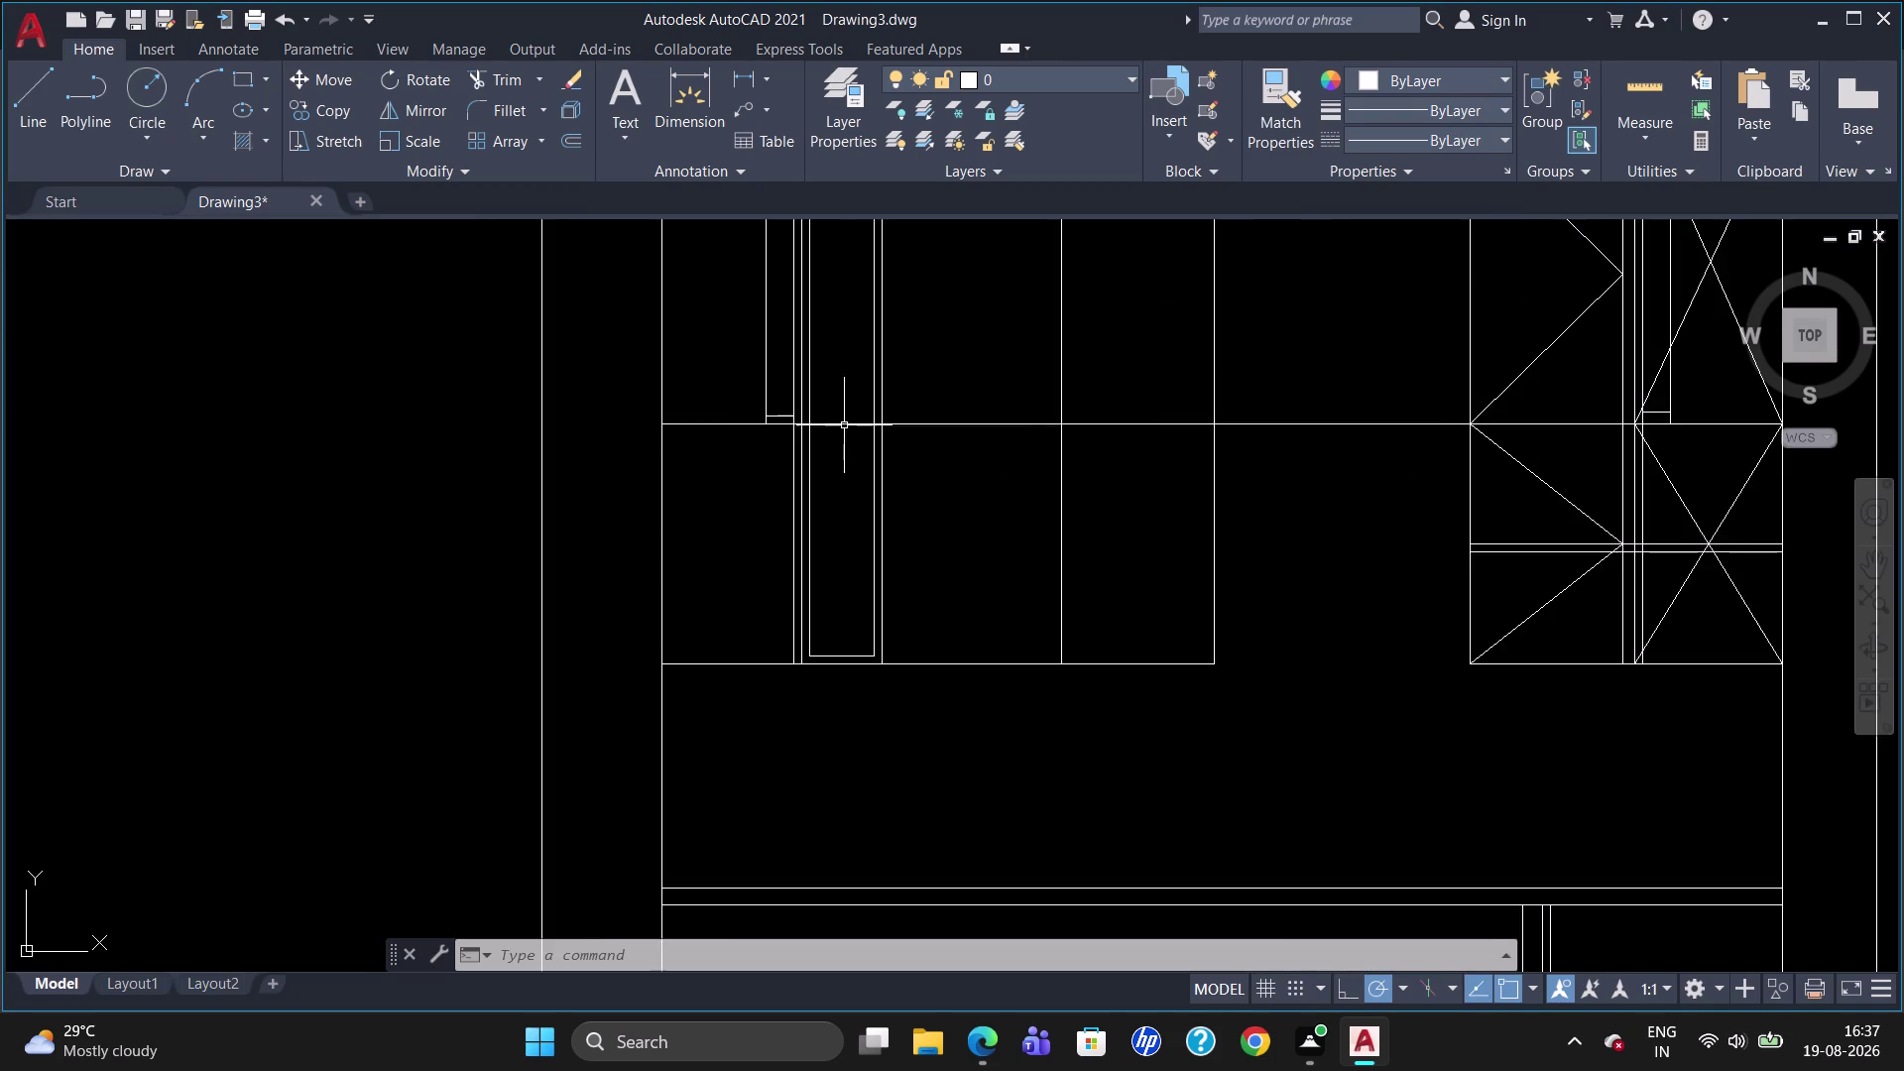
scroll(down, 3)
scroll(up, 3)
scroll(down, 3)
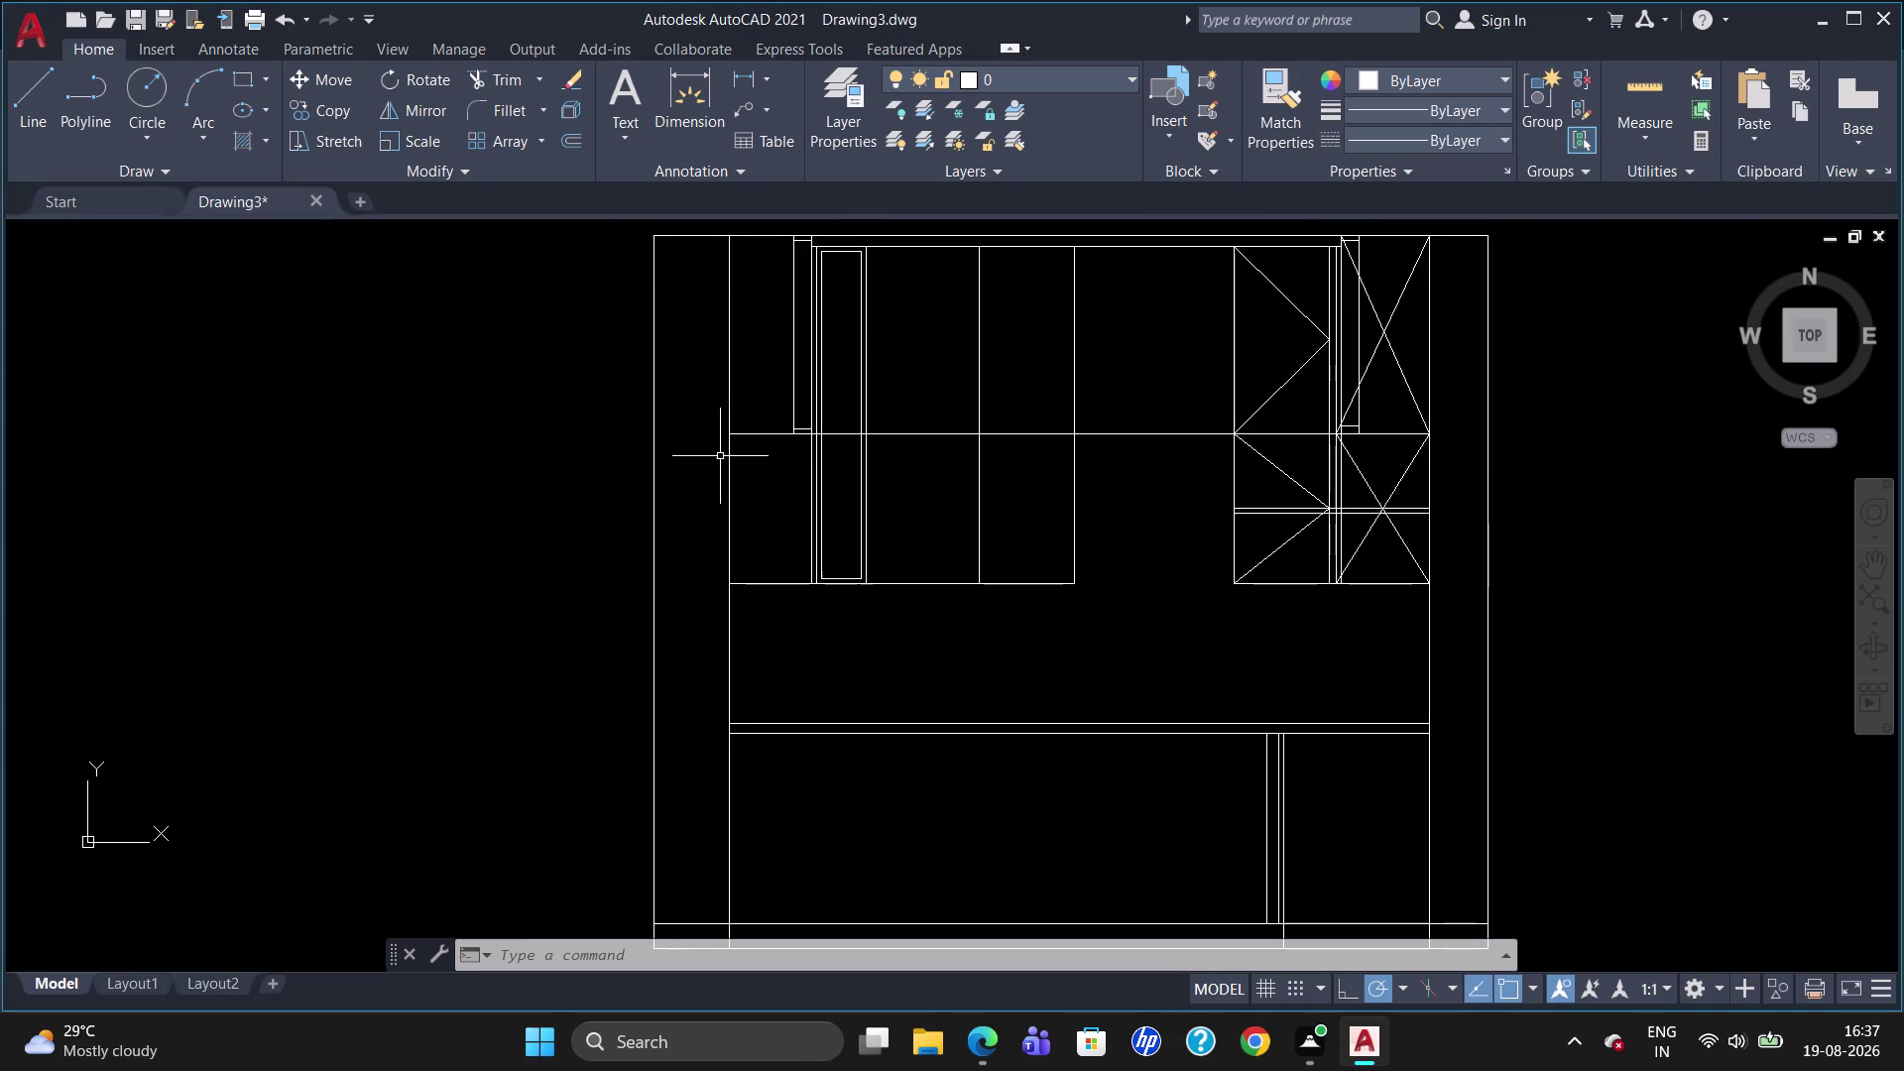
Try a mid-height line using the M2P midpoint, then cancel the unfinished line.
key(l)
key(Return)
key(t)
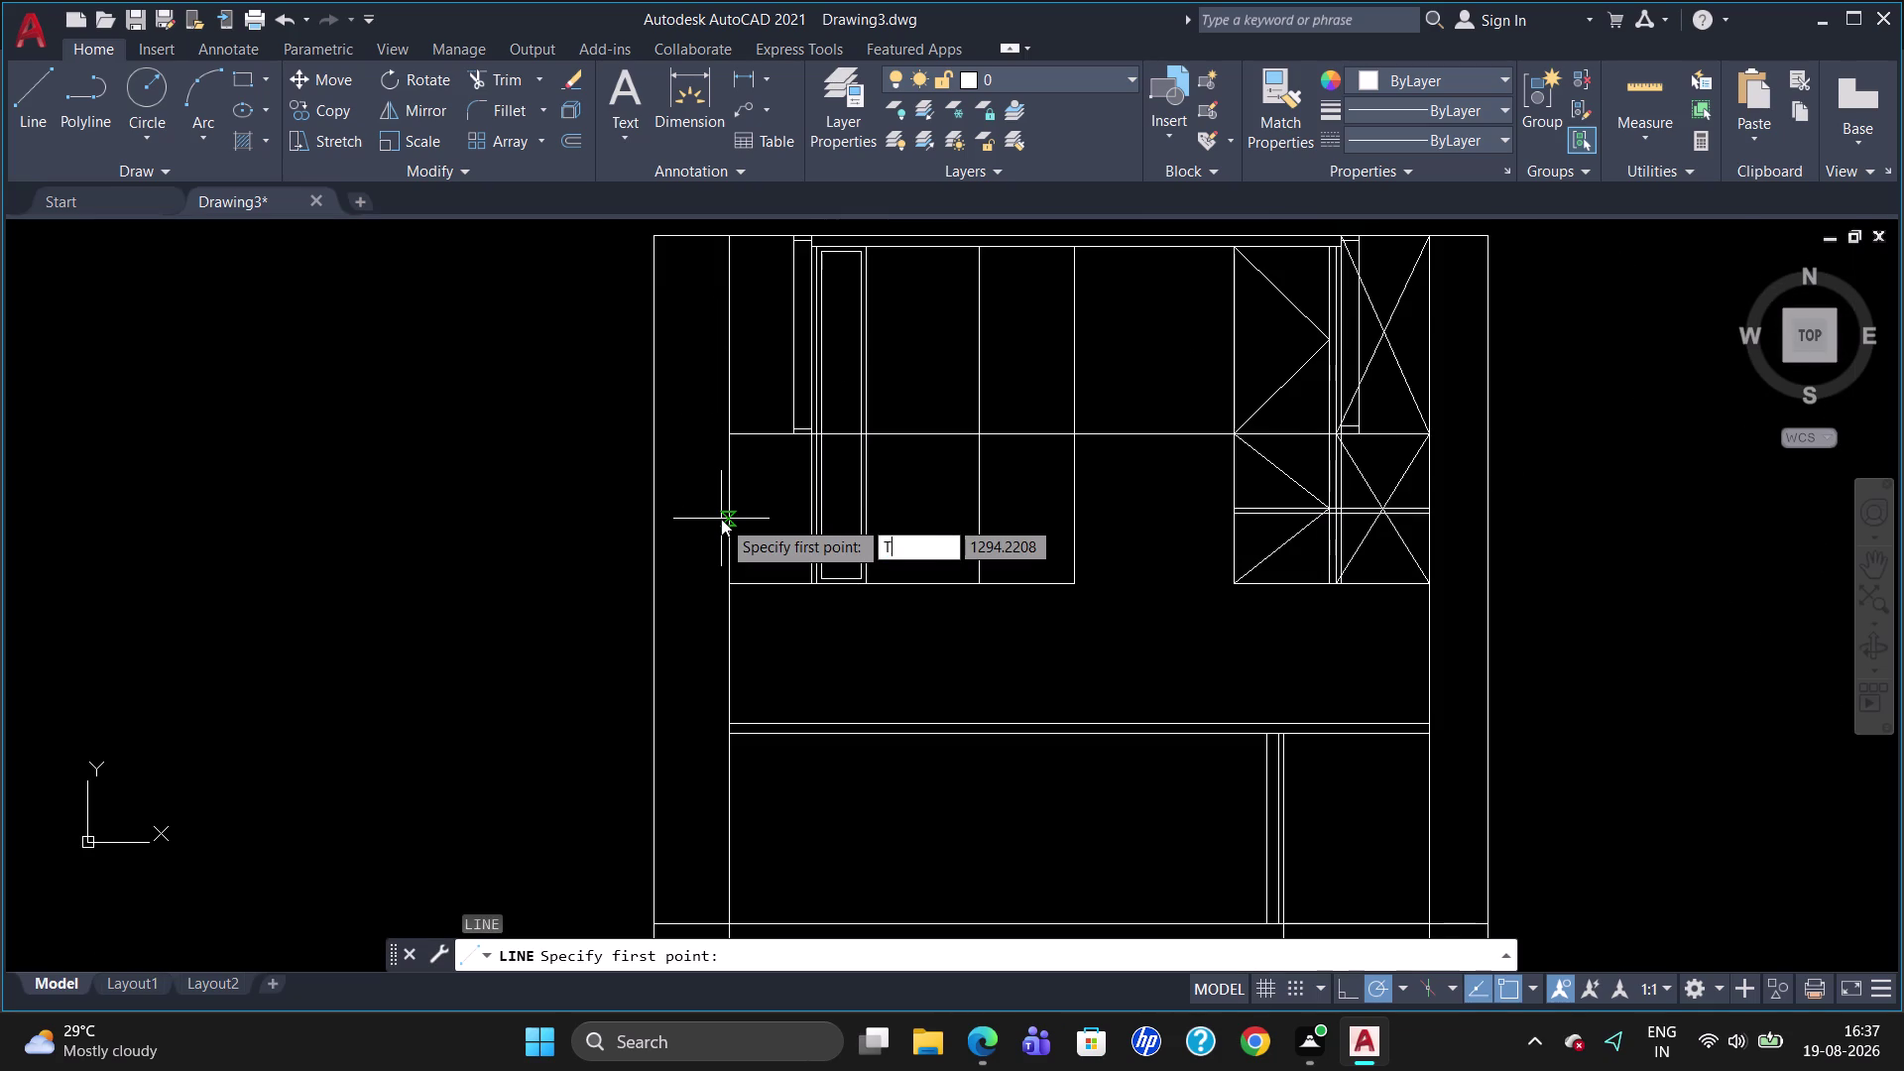
key(BackSpace)
text(M2)
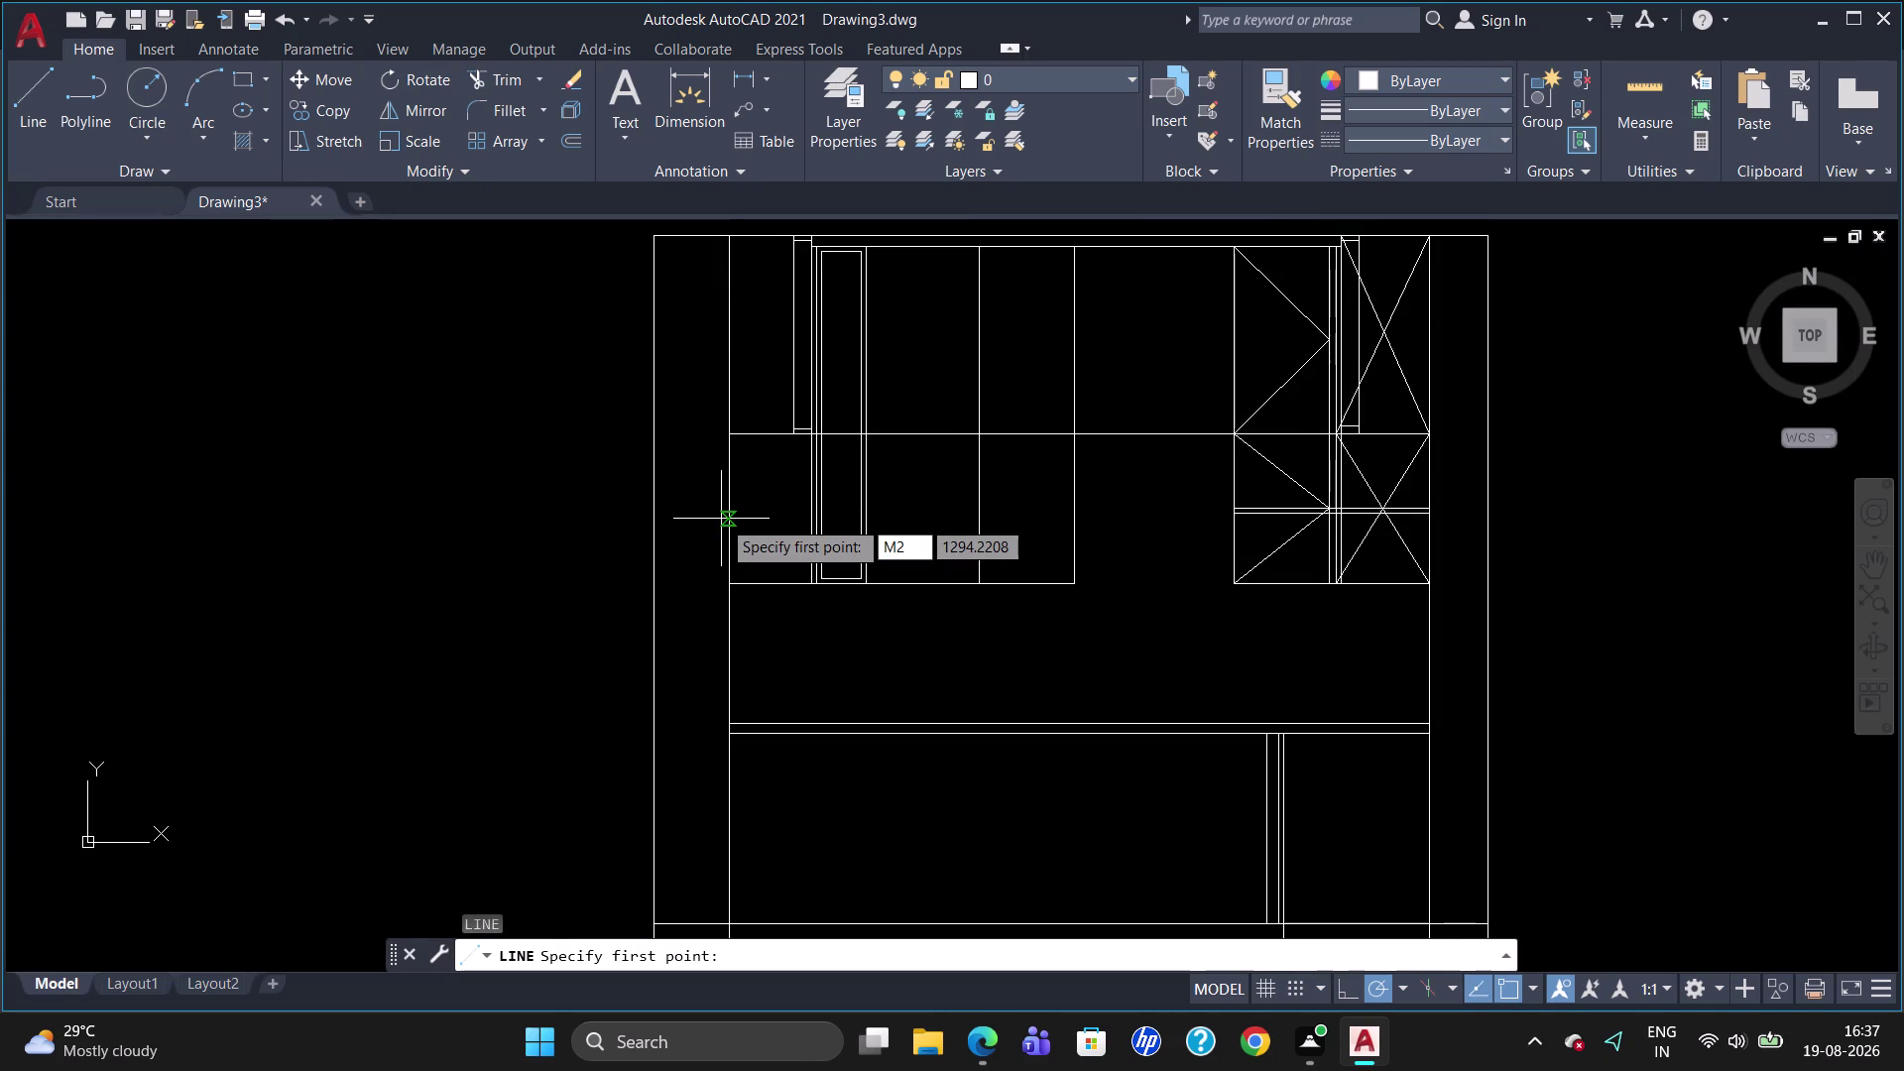
text(P)
key(Return)
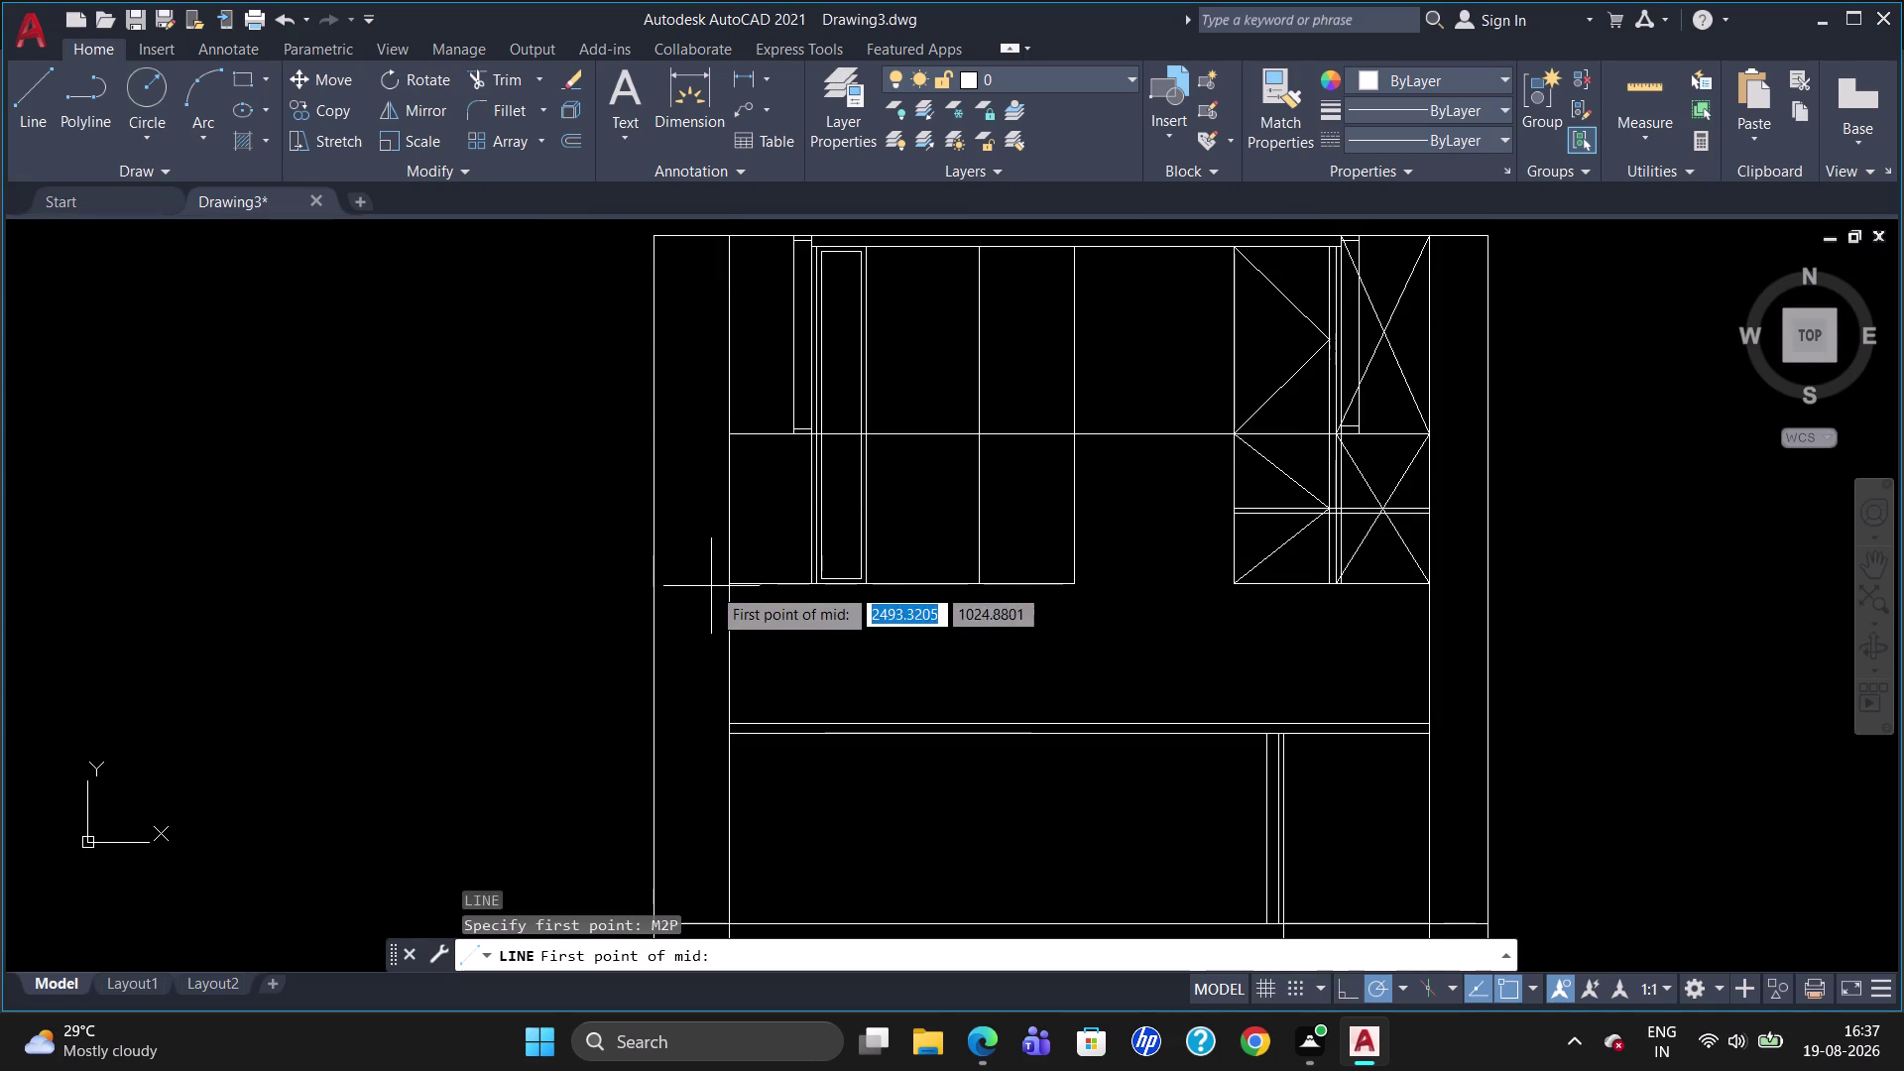
click(721, 582)
click(722, 429)
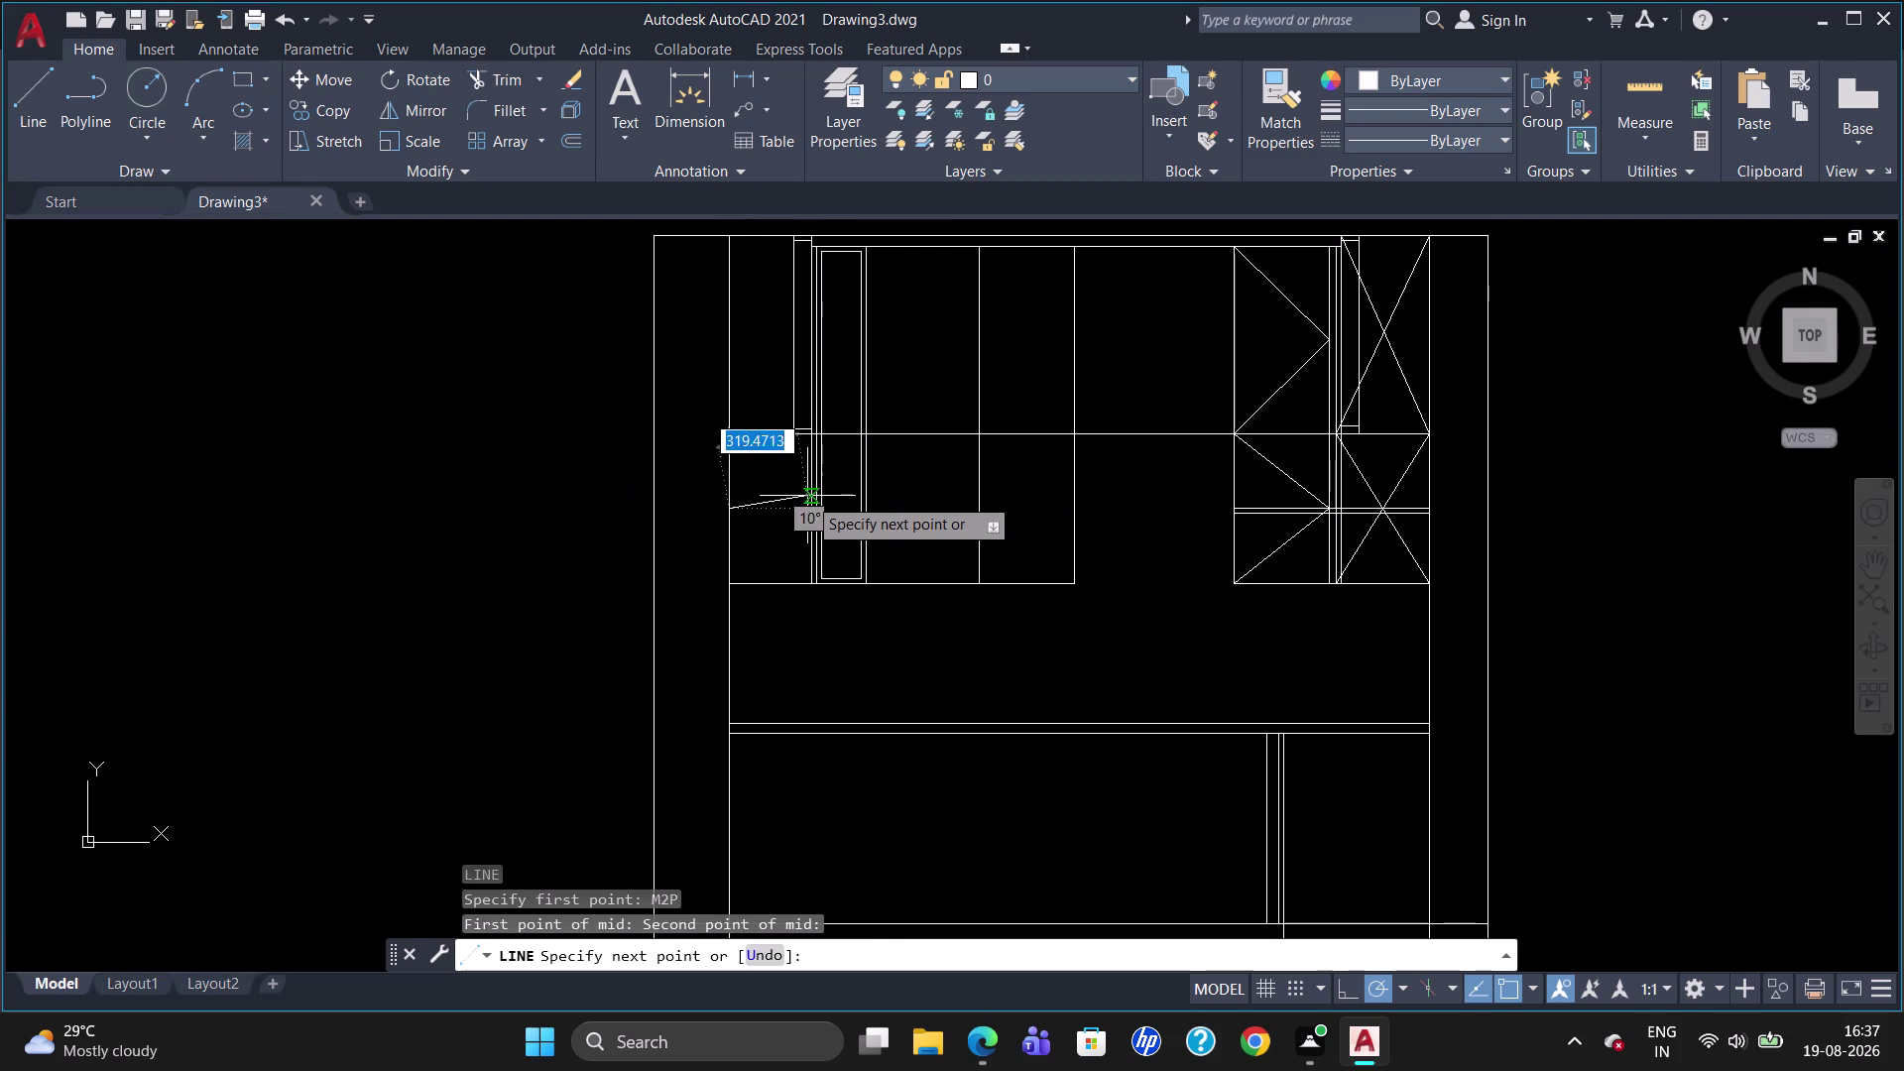
scroll(up, 3)
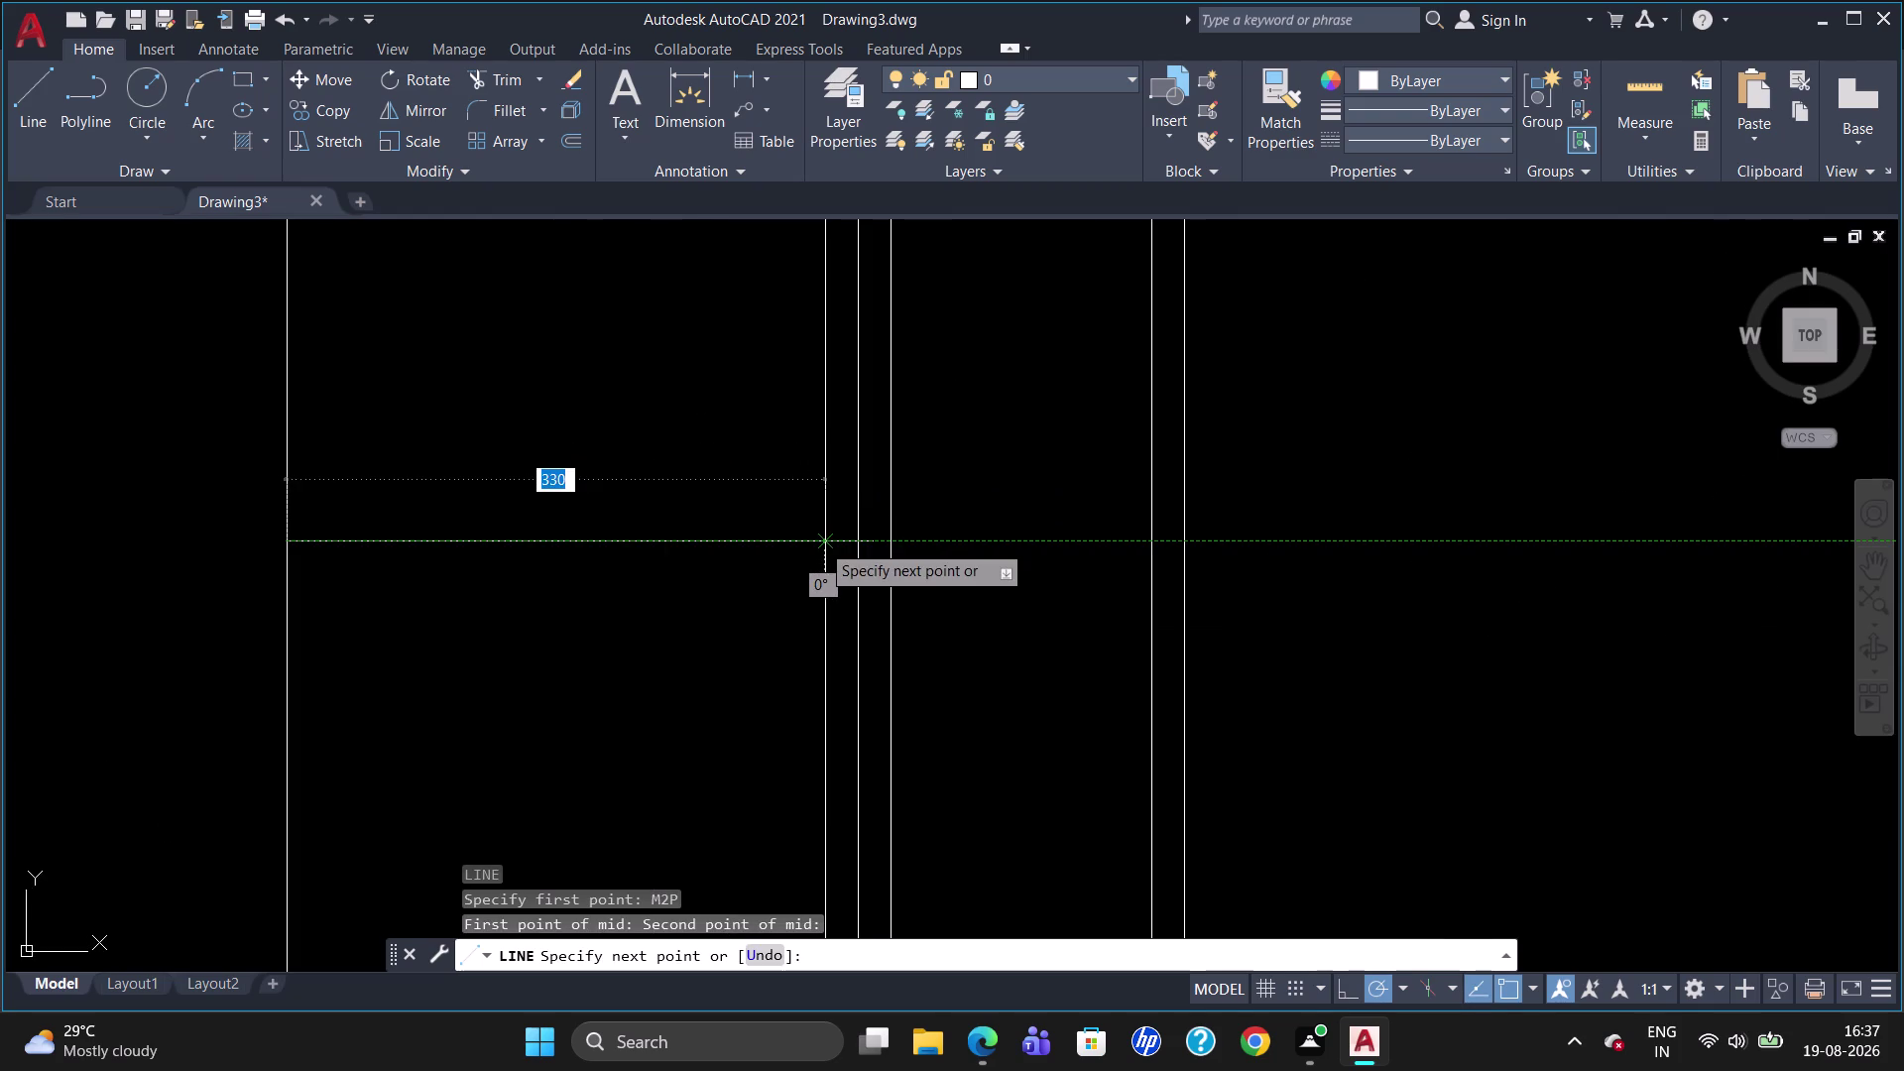
click(820, 543)
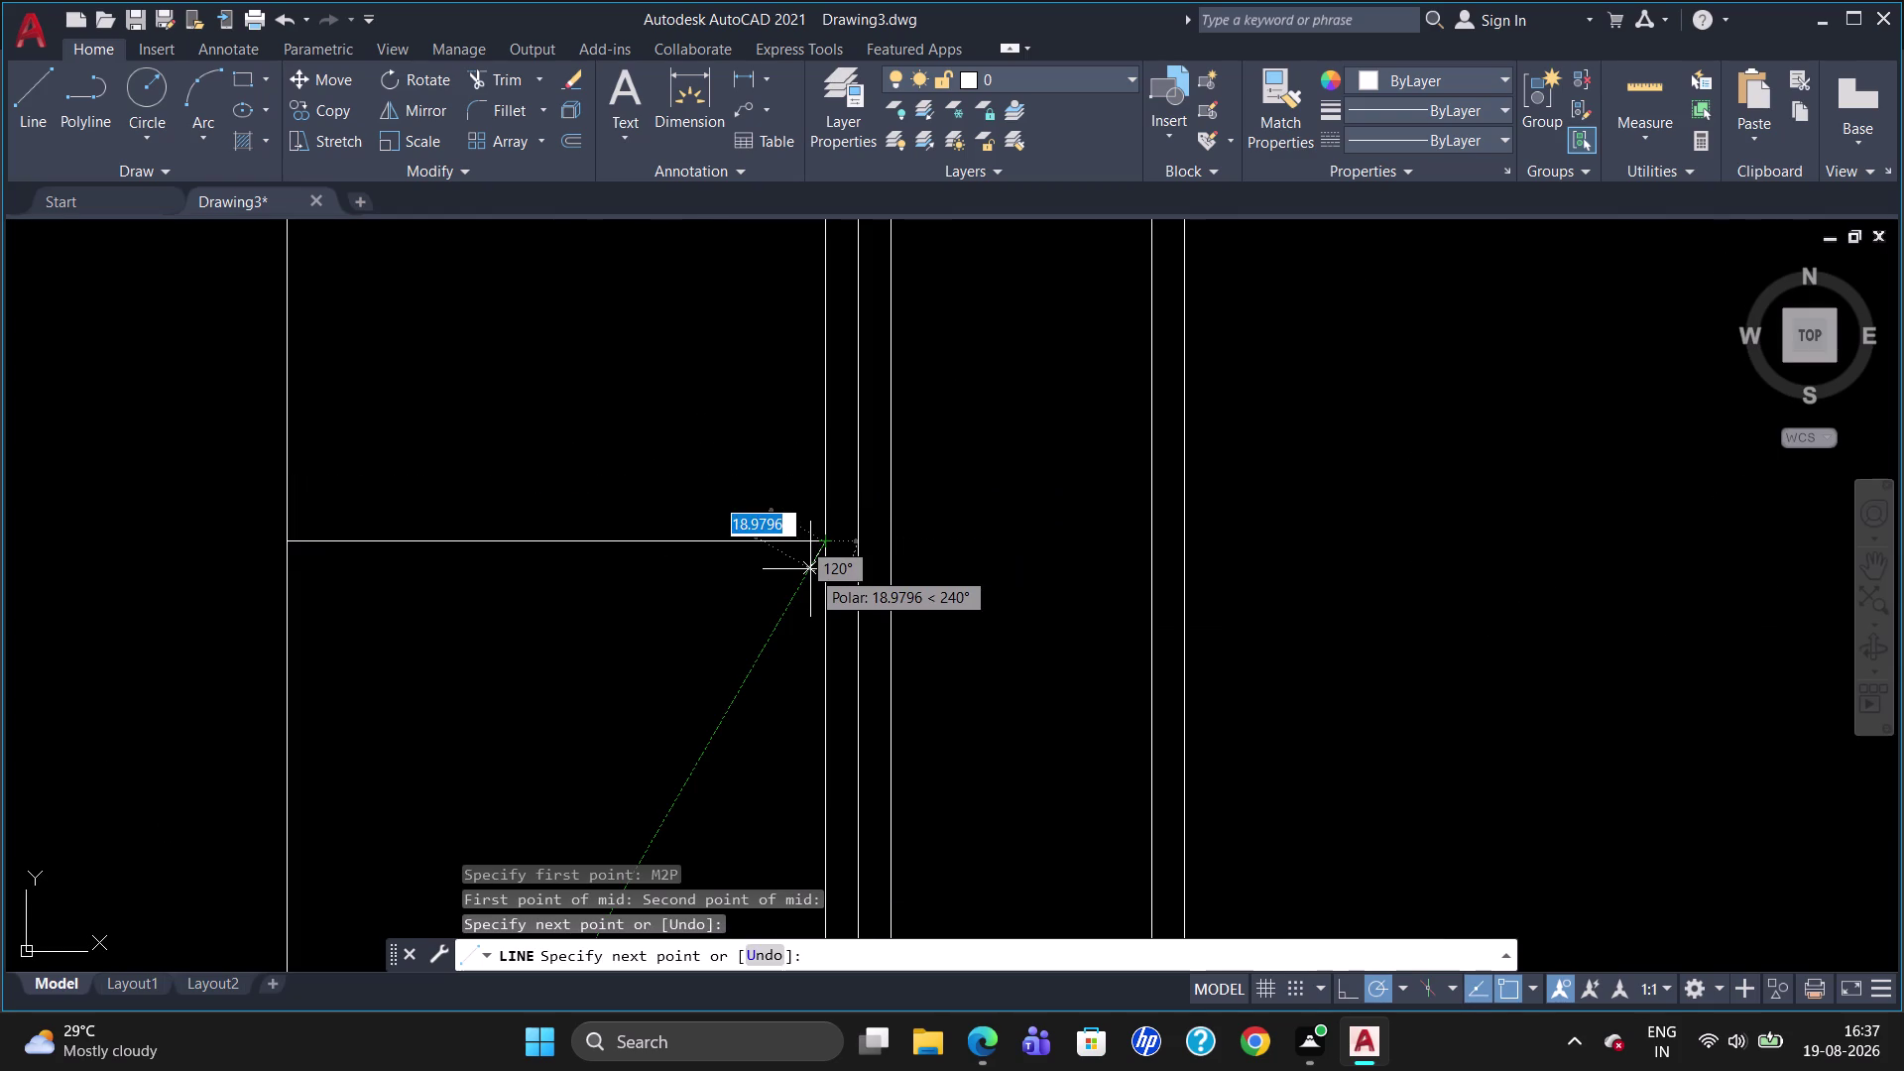
key(Escape)
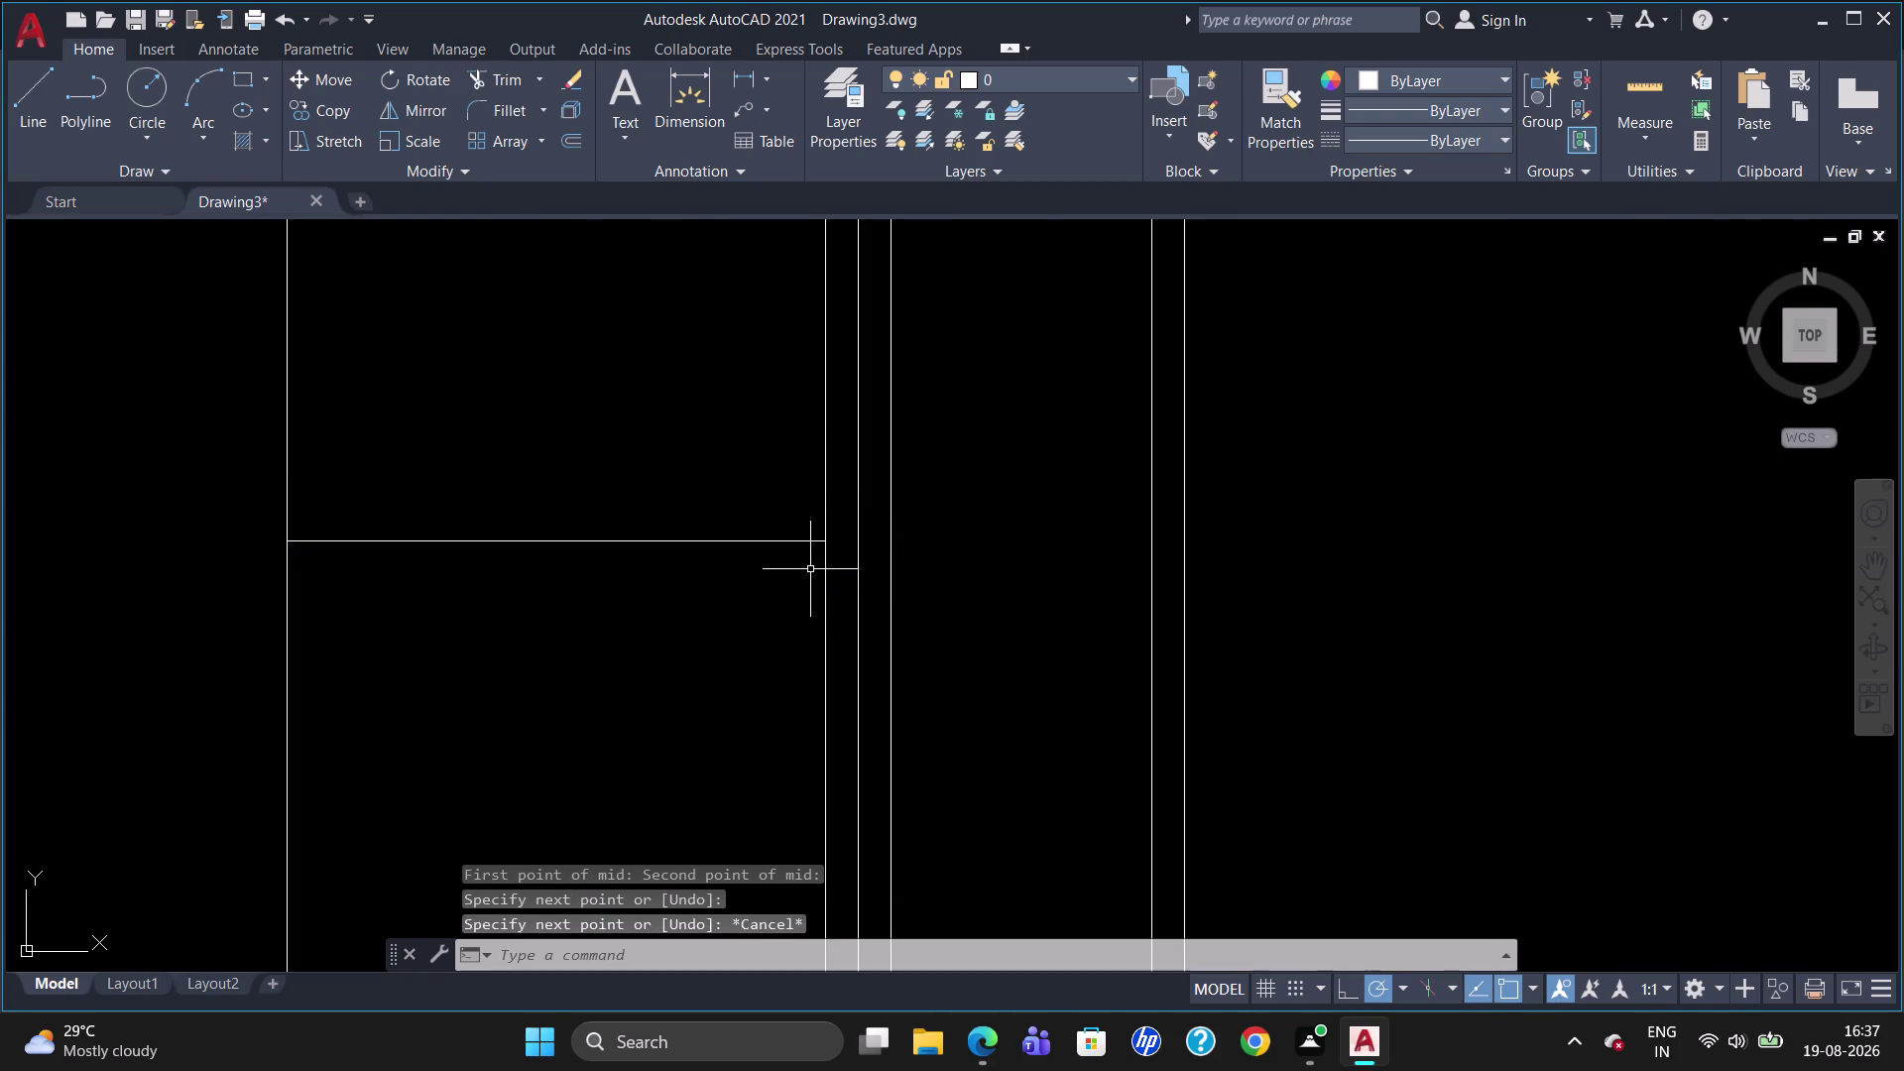
scroll(down, 3)
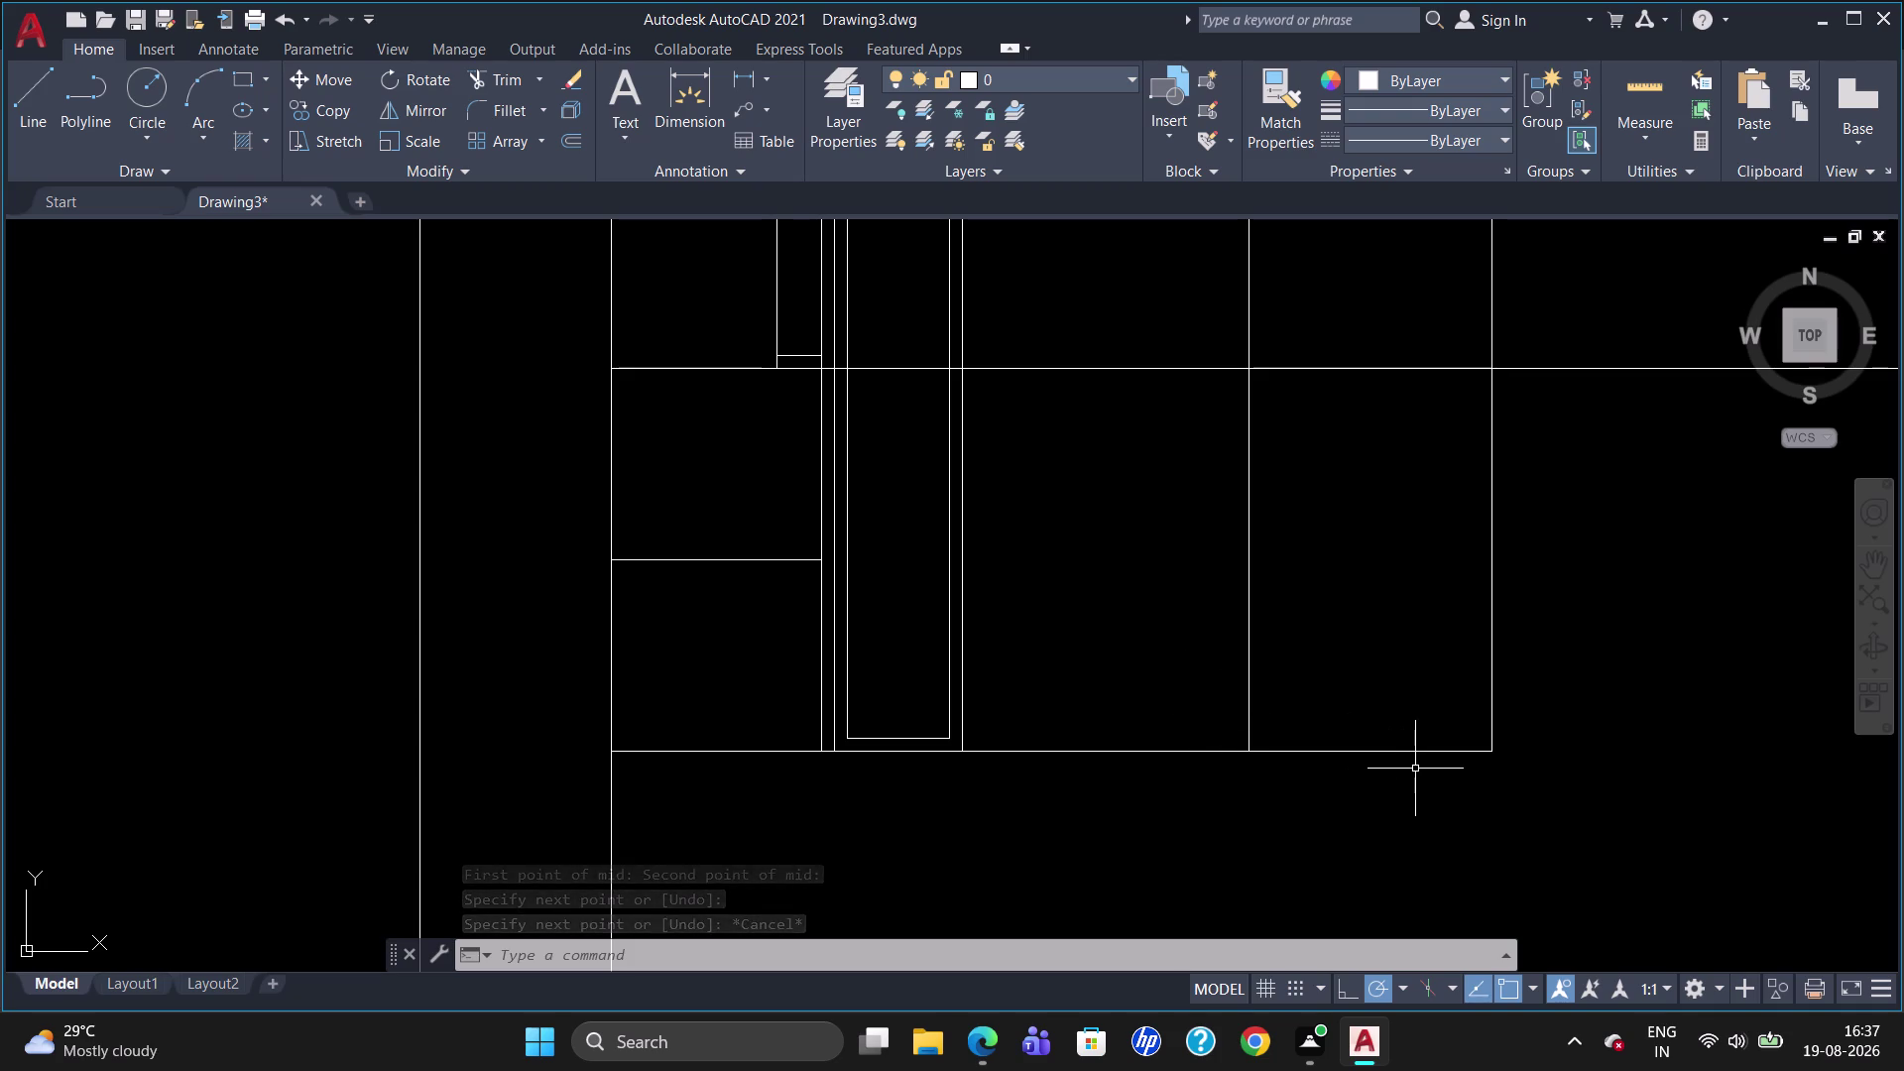
Draw a mid-height line across the right cabinet, starting from an M2P midpoint.
key(l)
key(Return)
text(M2P)
key(Return)
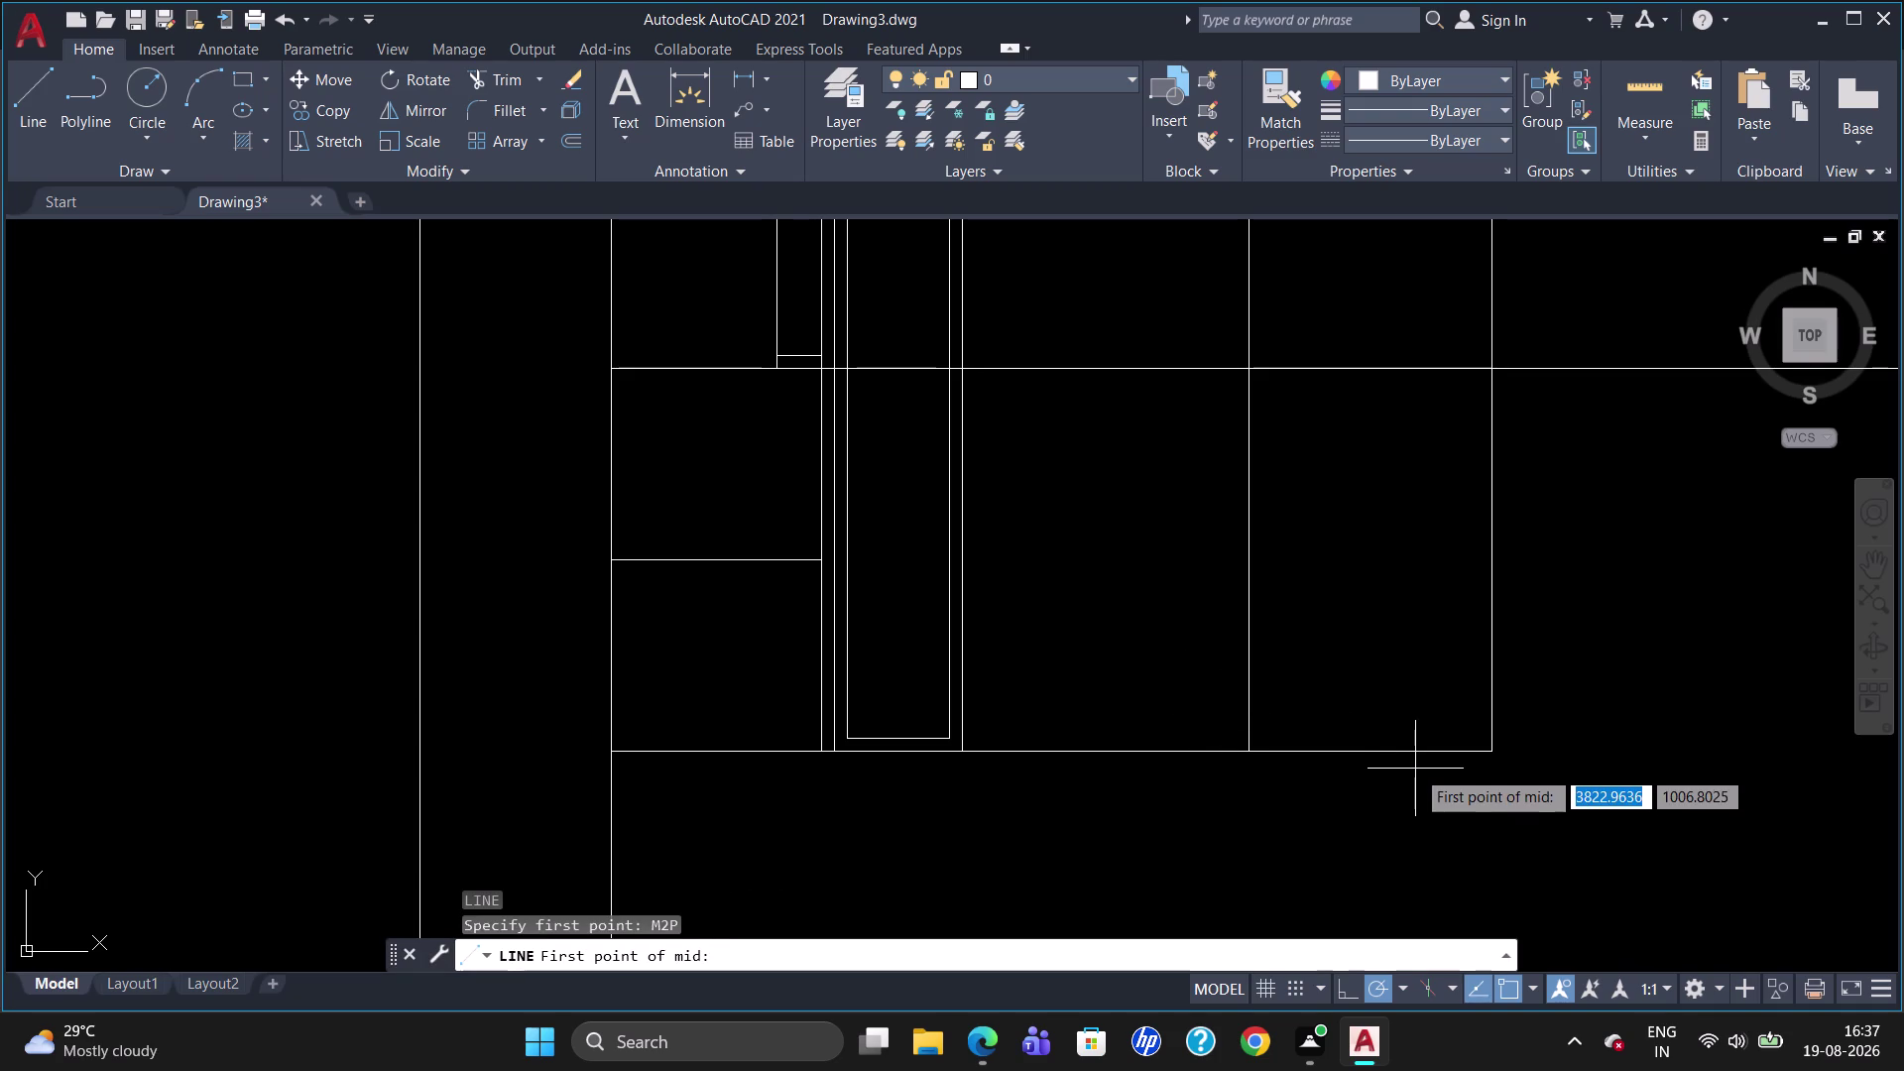
click(1487, 749)
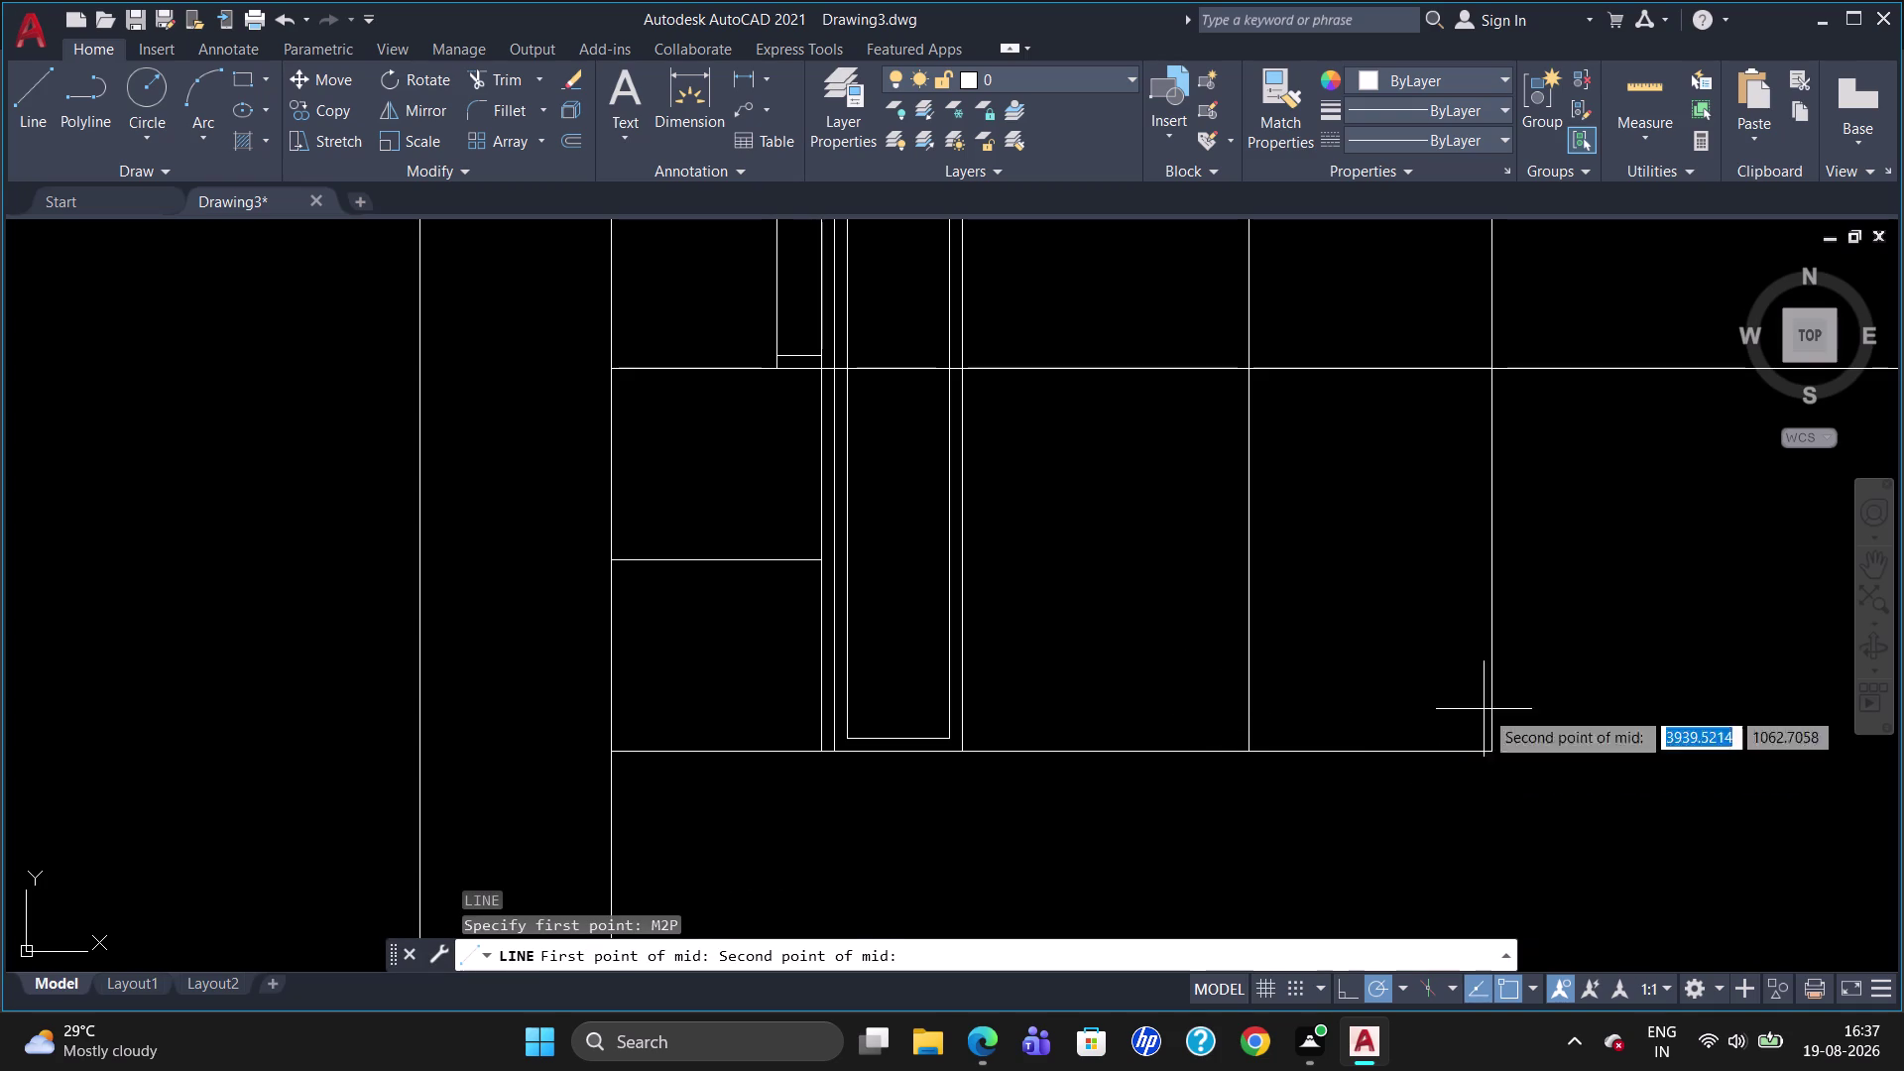
click(1495, 364)
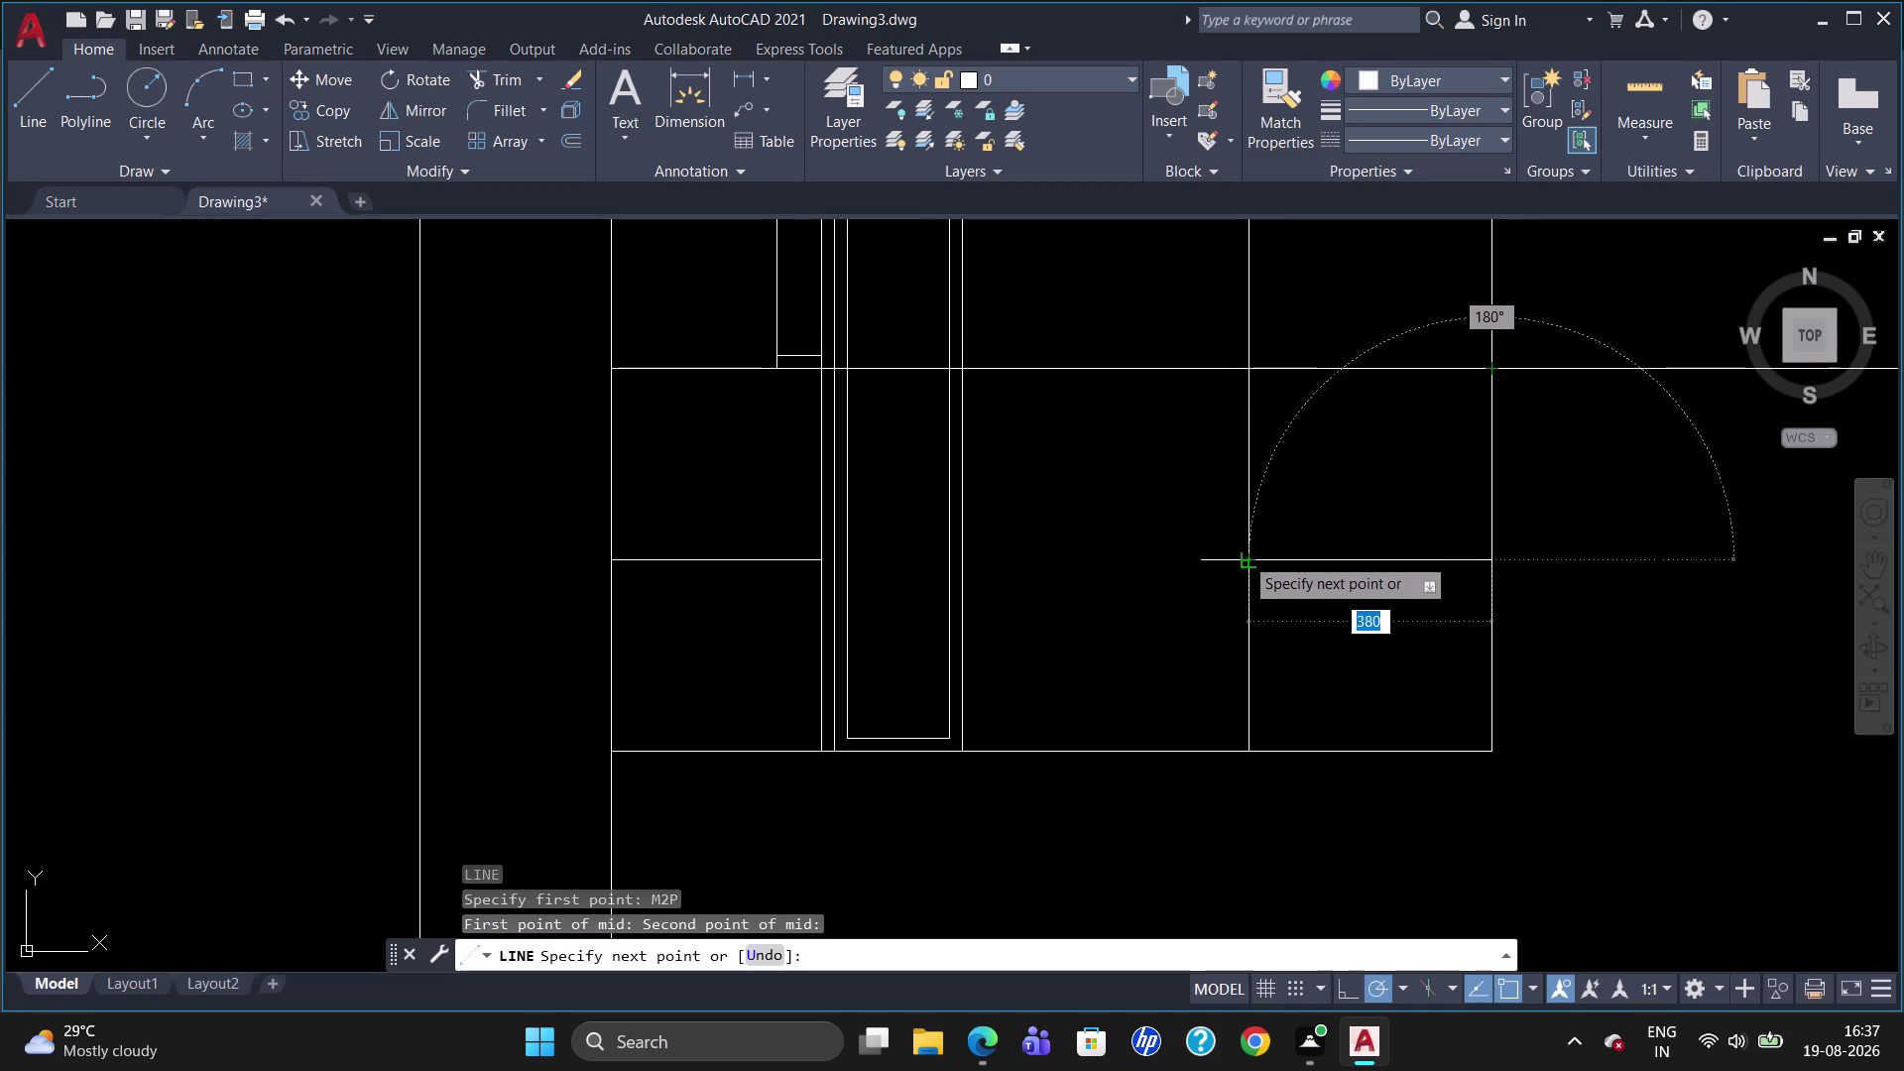
click(1244, 555)
key(Escape)
Offset the right cabinet's mid-height line and the left divider 20 units downward.
key(o)
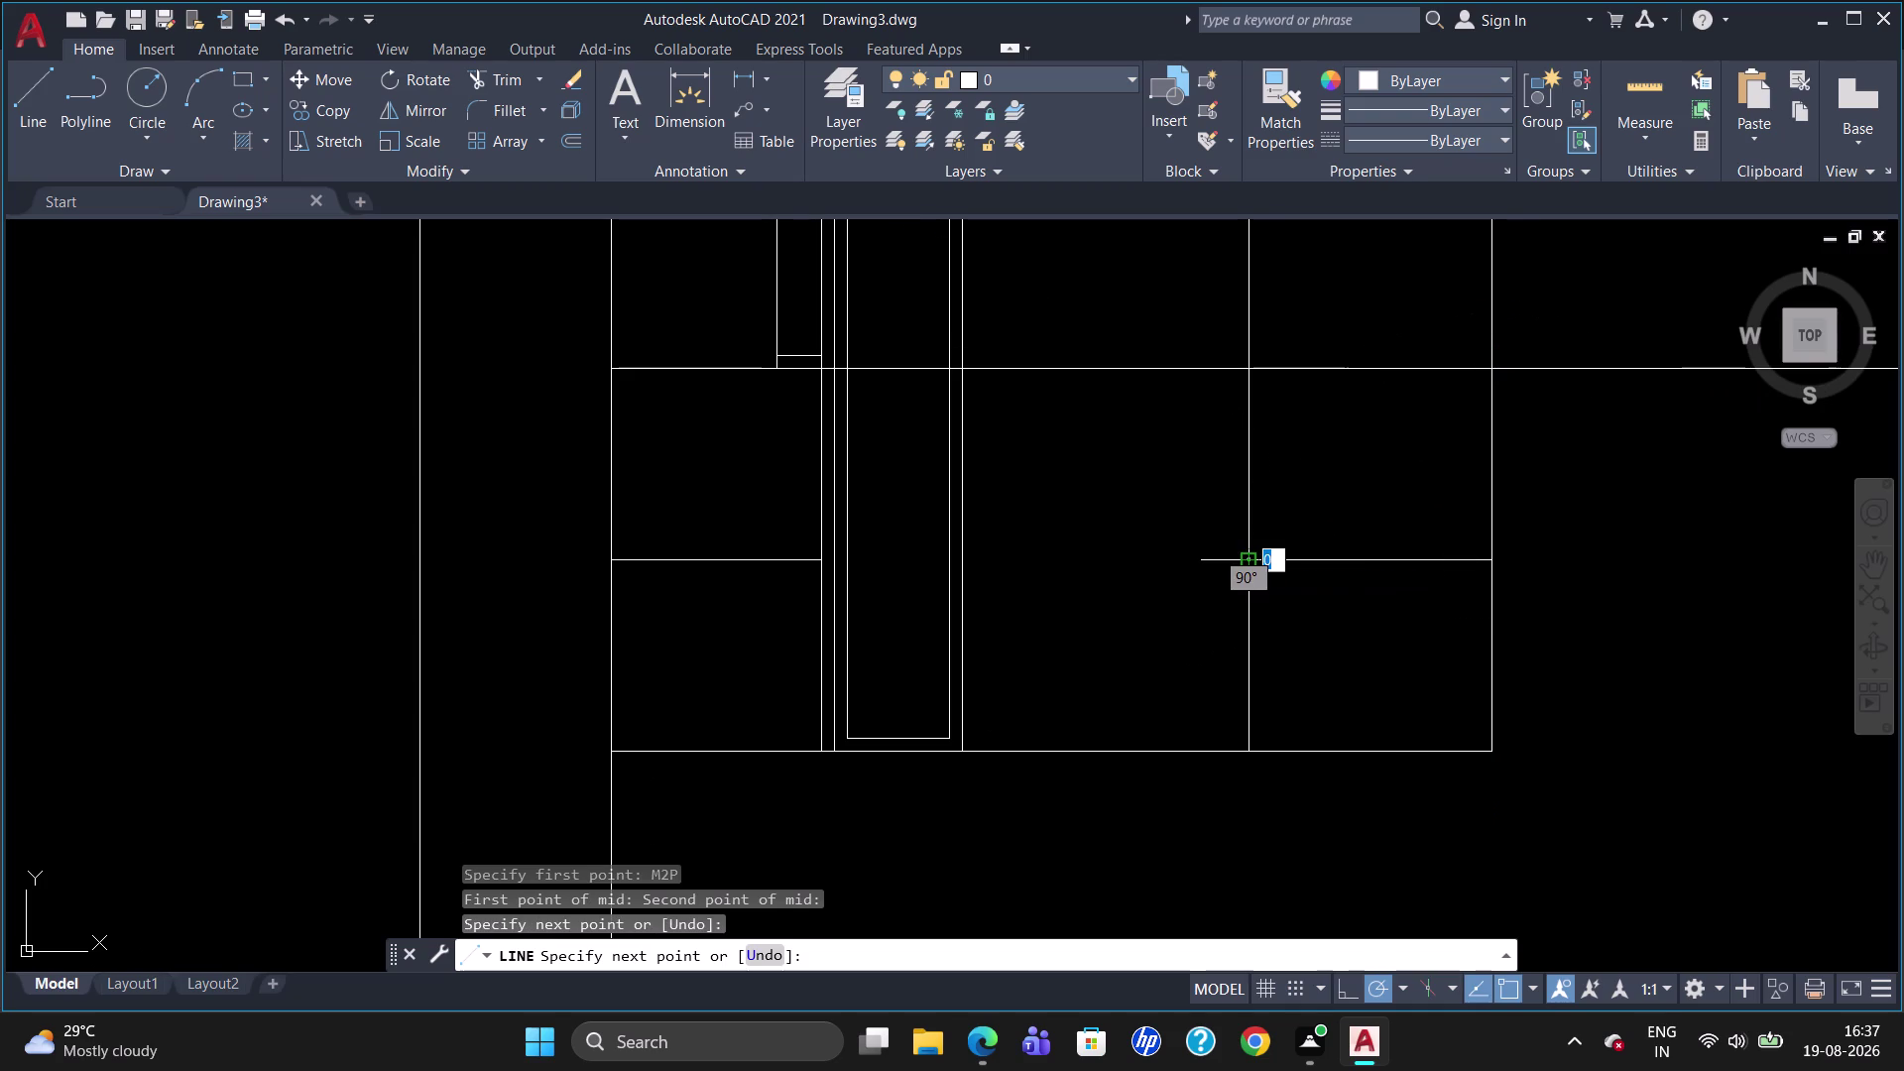
key(Return)
text(20)
key(Return)
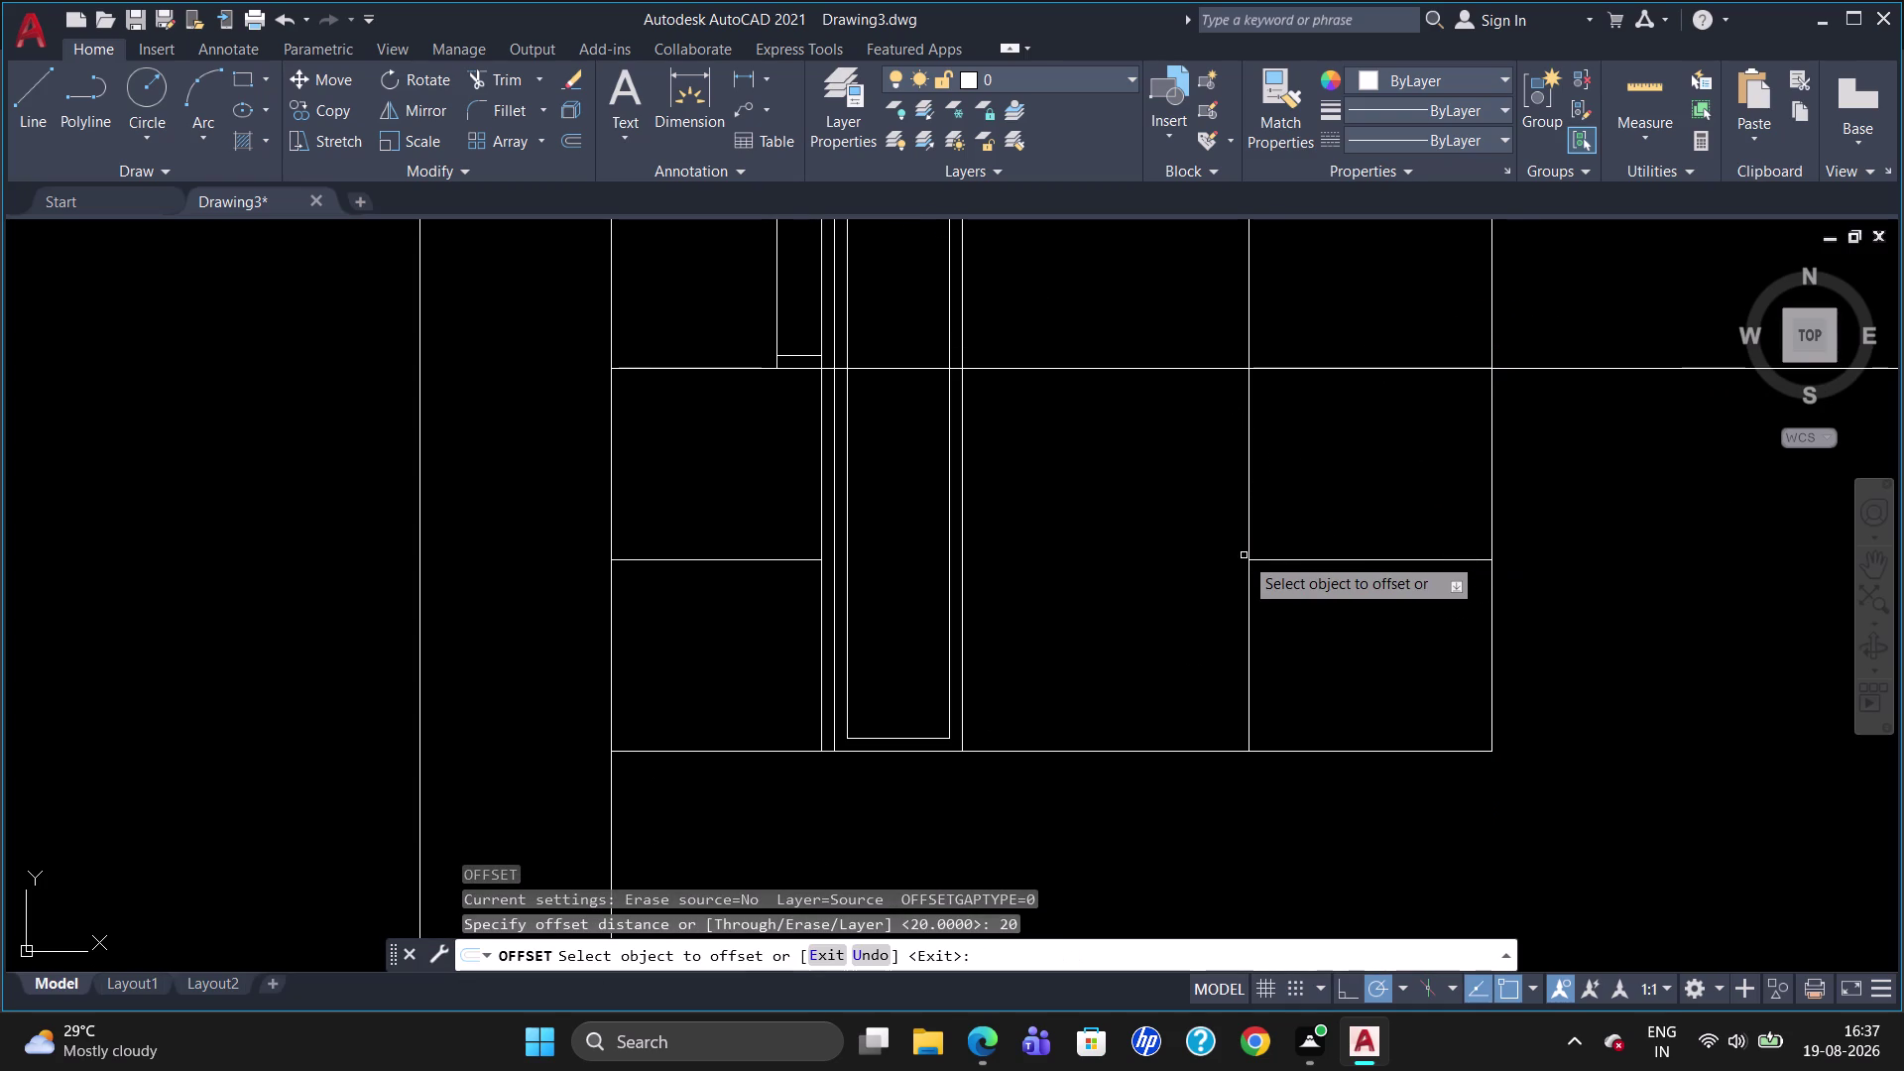
click(1323, 561)
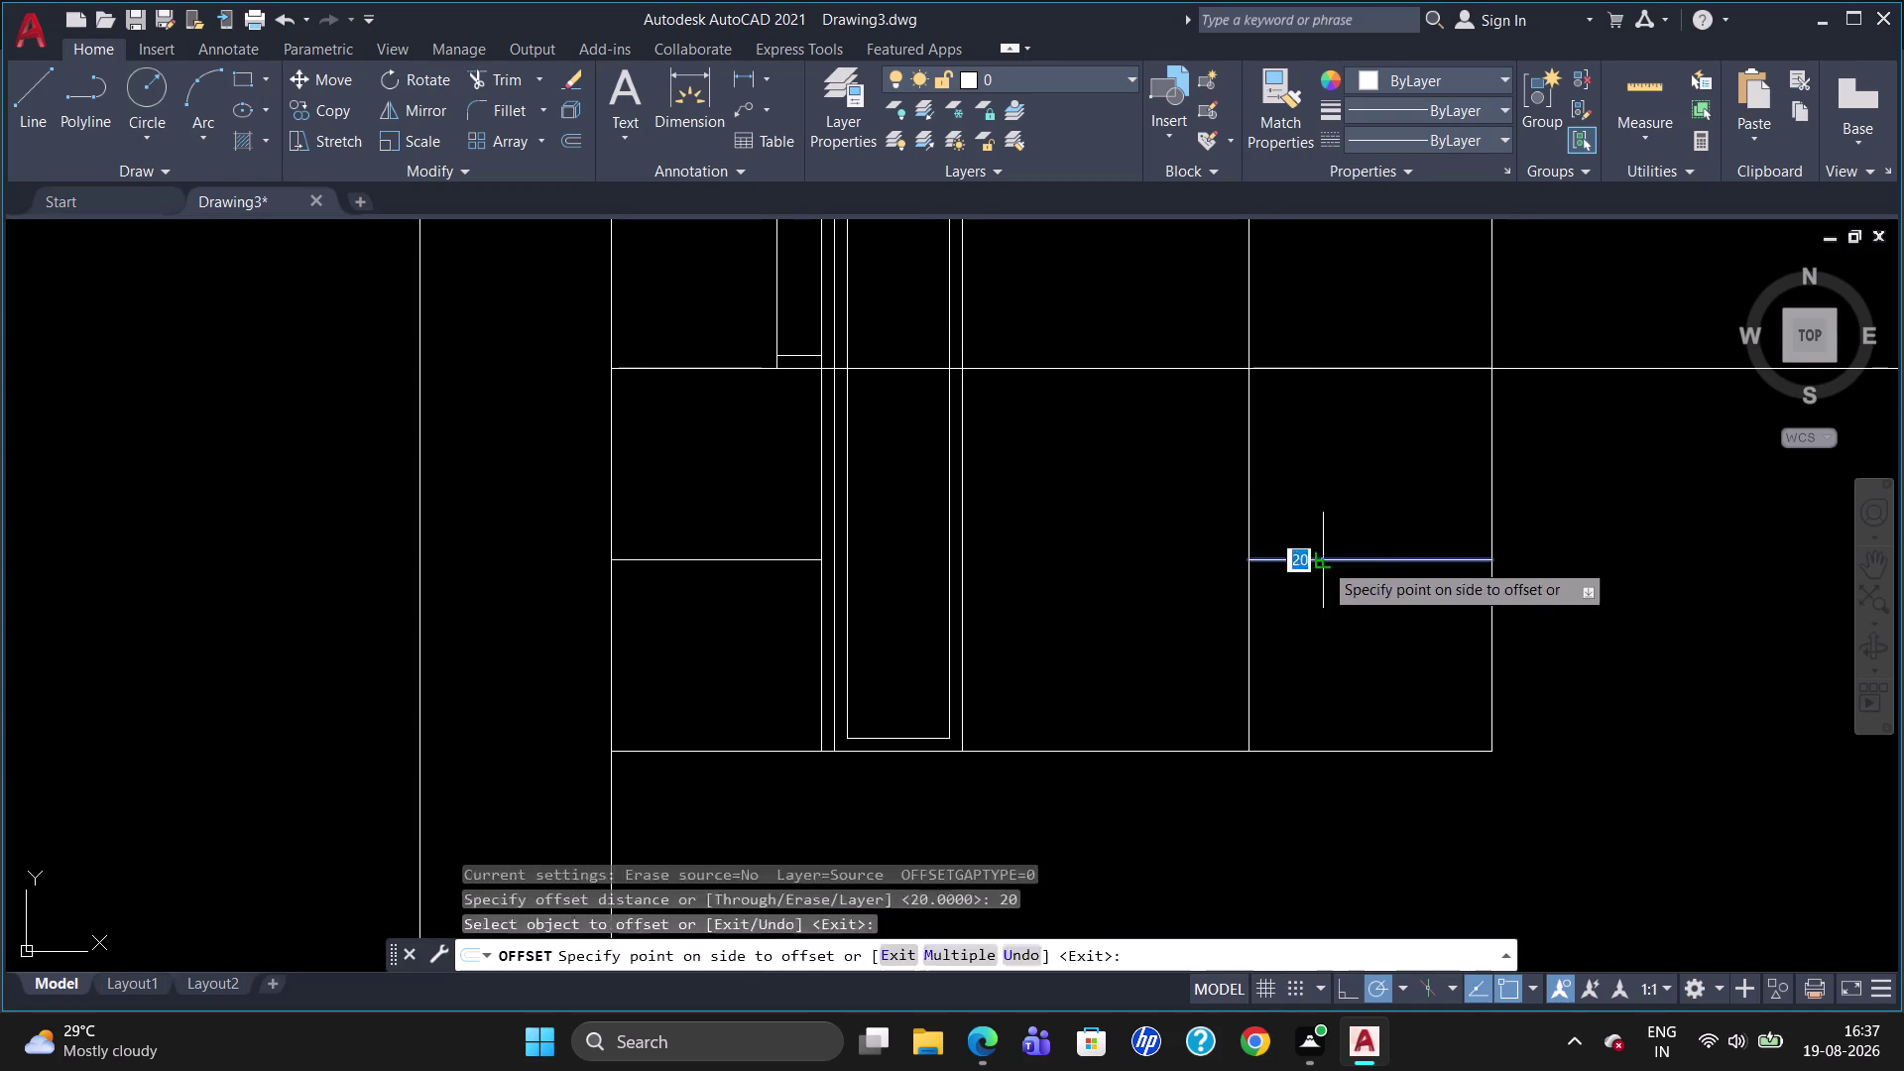
click(1327, 578)
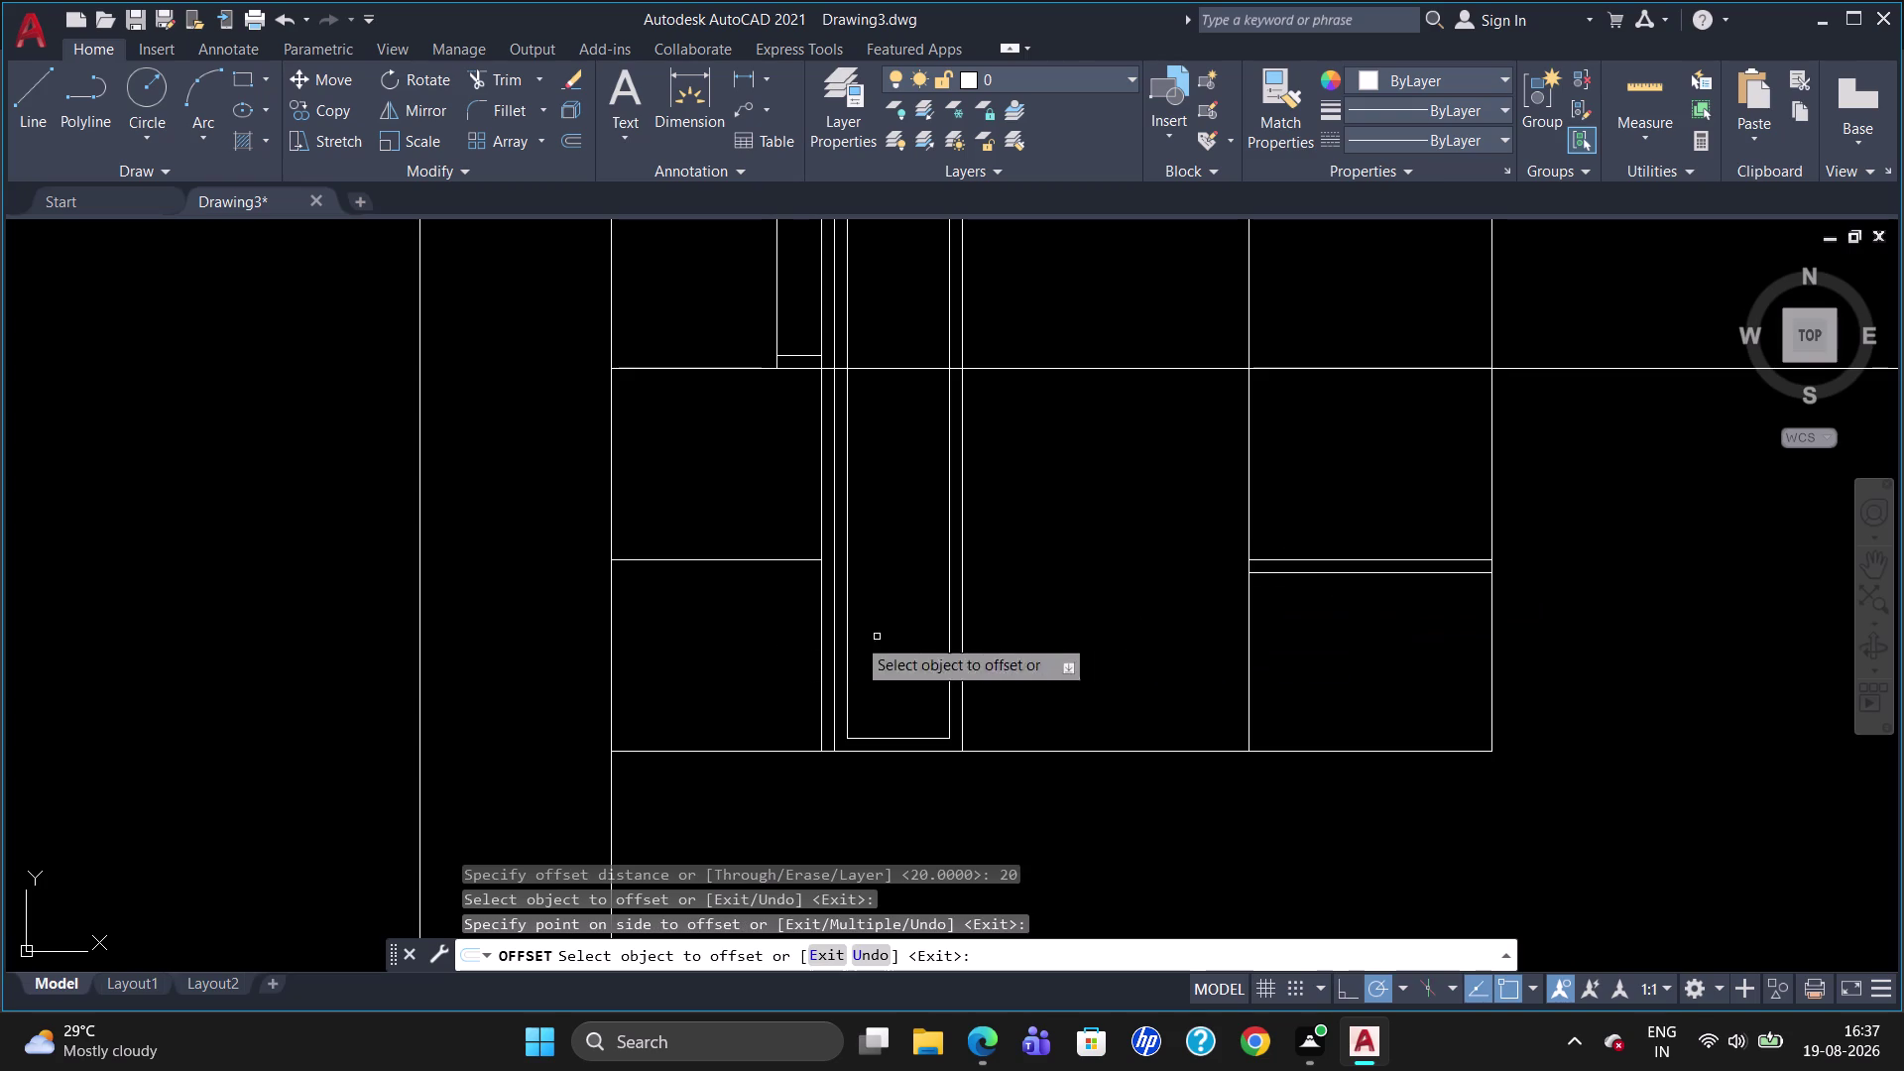
drag(689, 560, 689, 581)
click(690, 586)
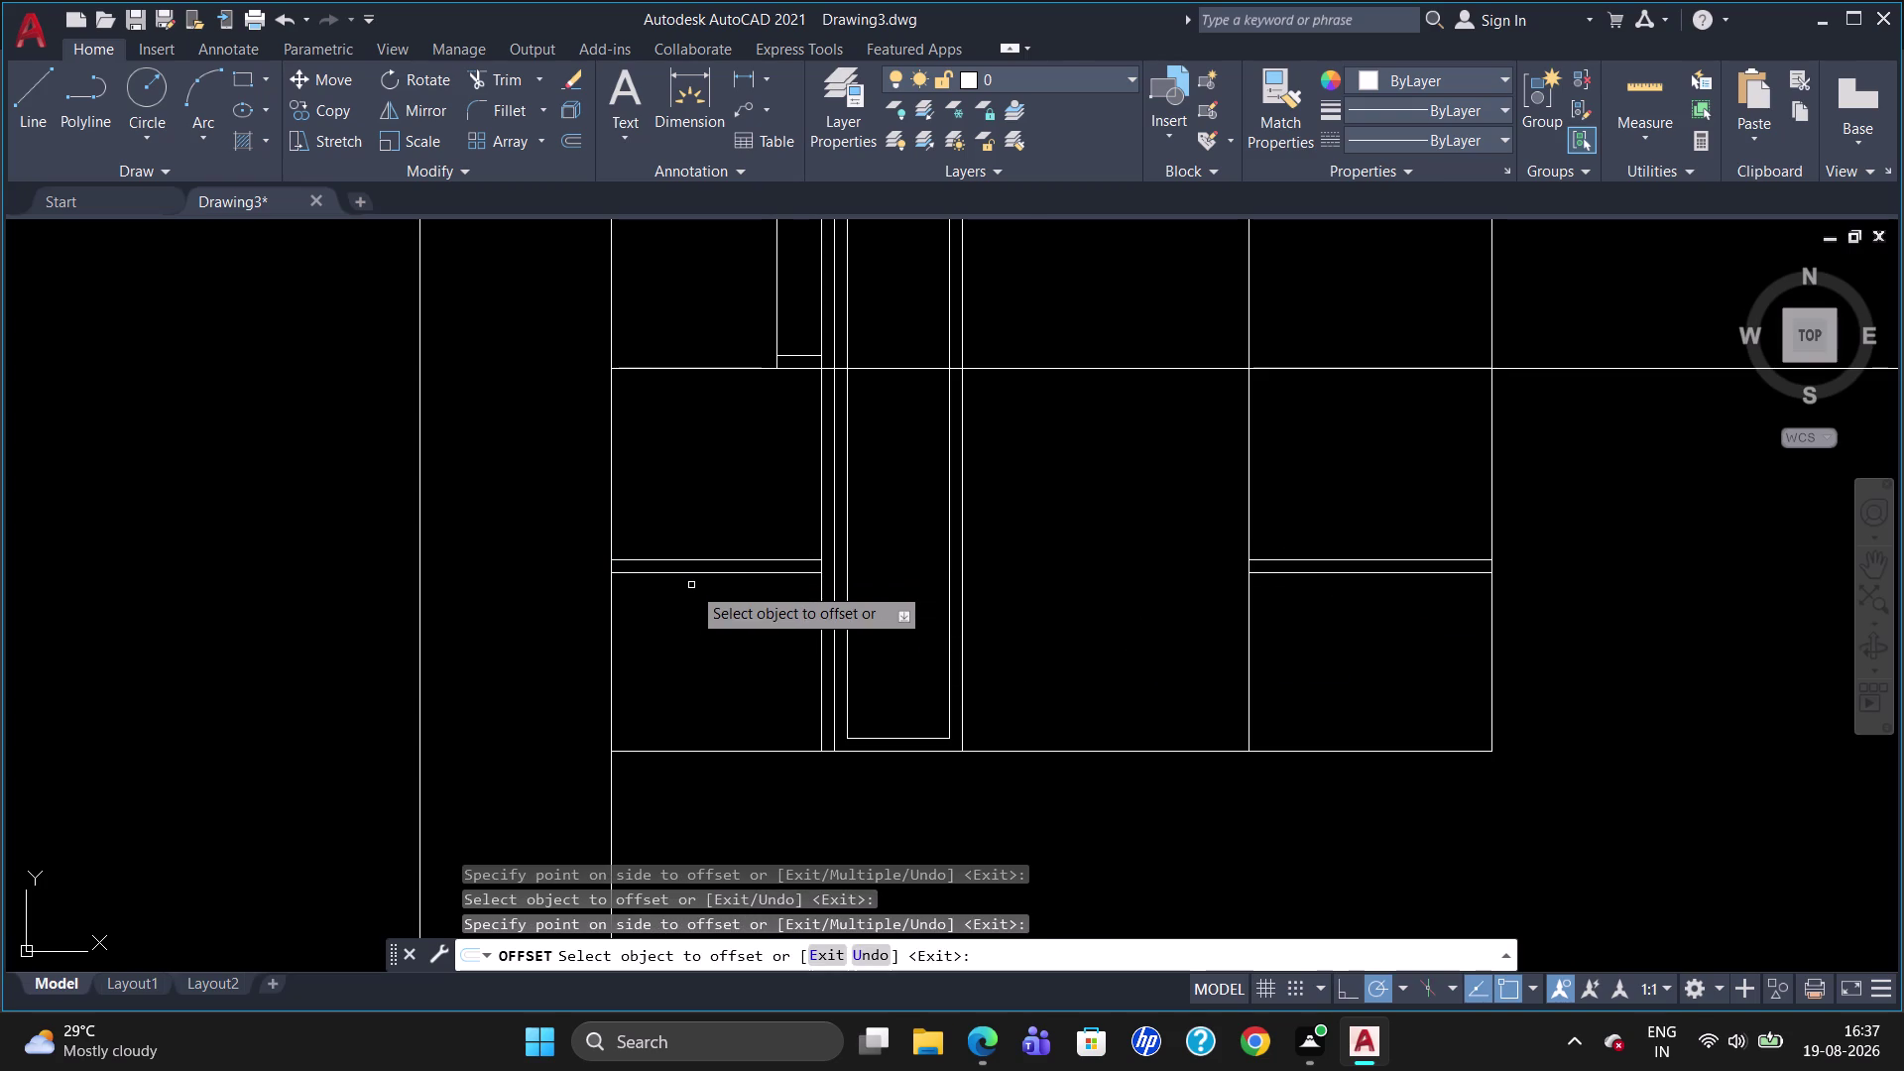
key(Escape)
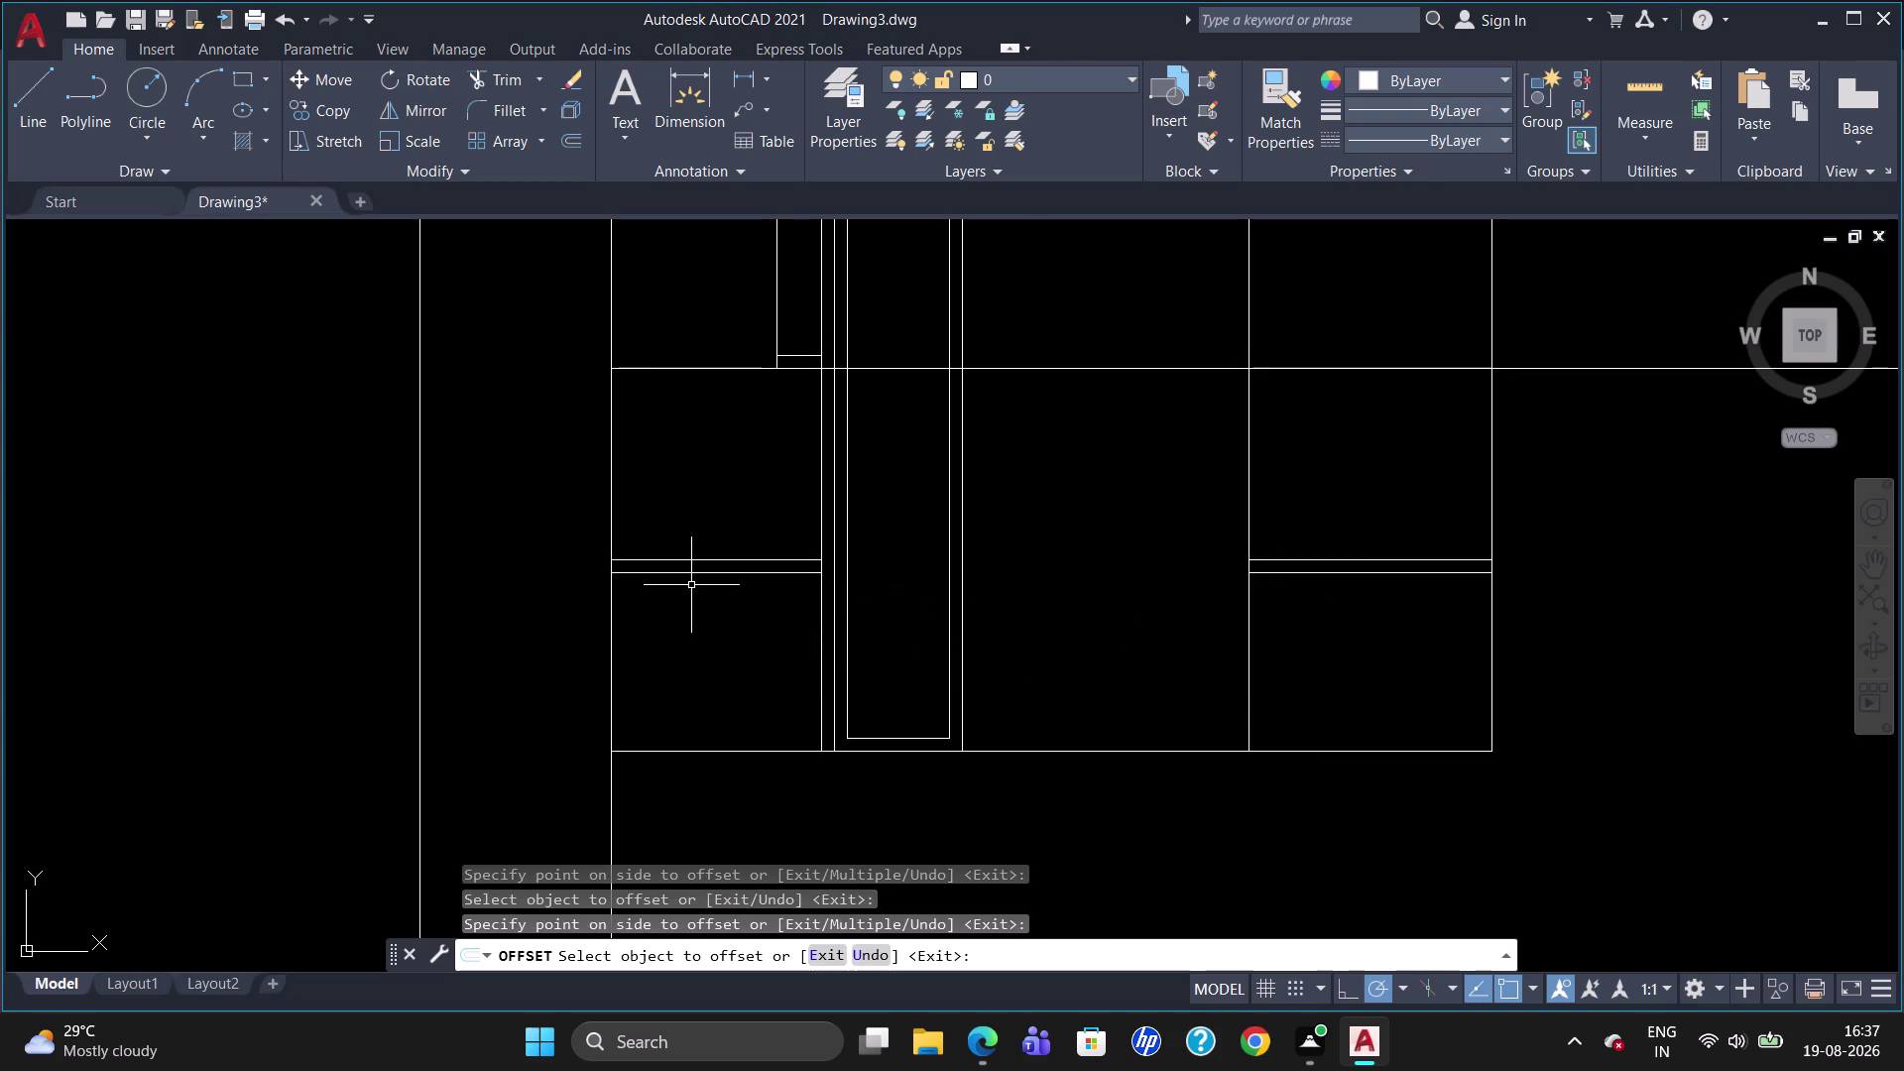
scroll(down, 3)
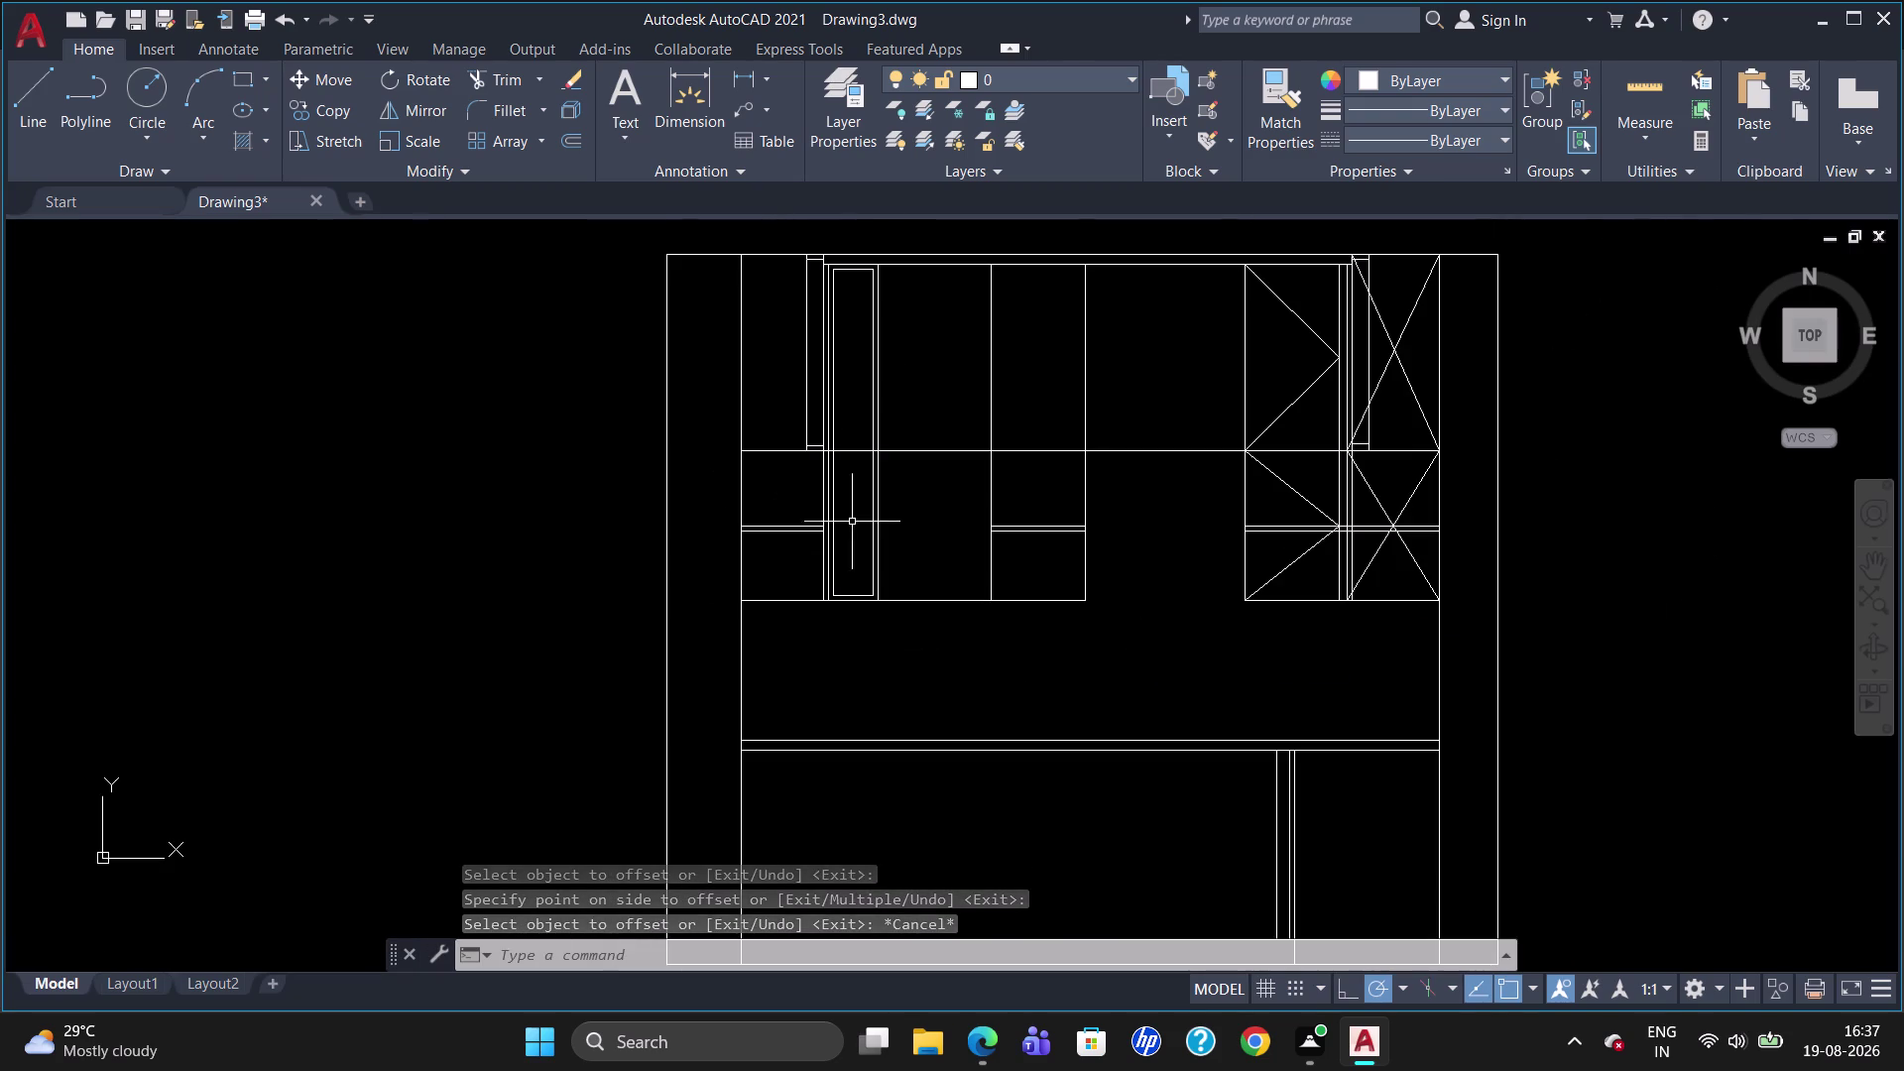
Draw two corner-to-corner diagonals crossing the left upper shutter.
scroll(up, 3)
scroll(down, 3)
scroll(up, 3)
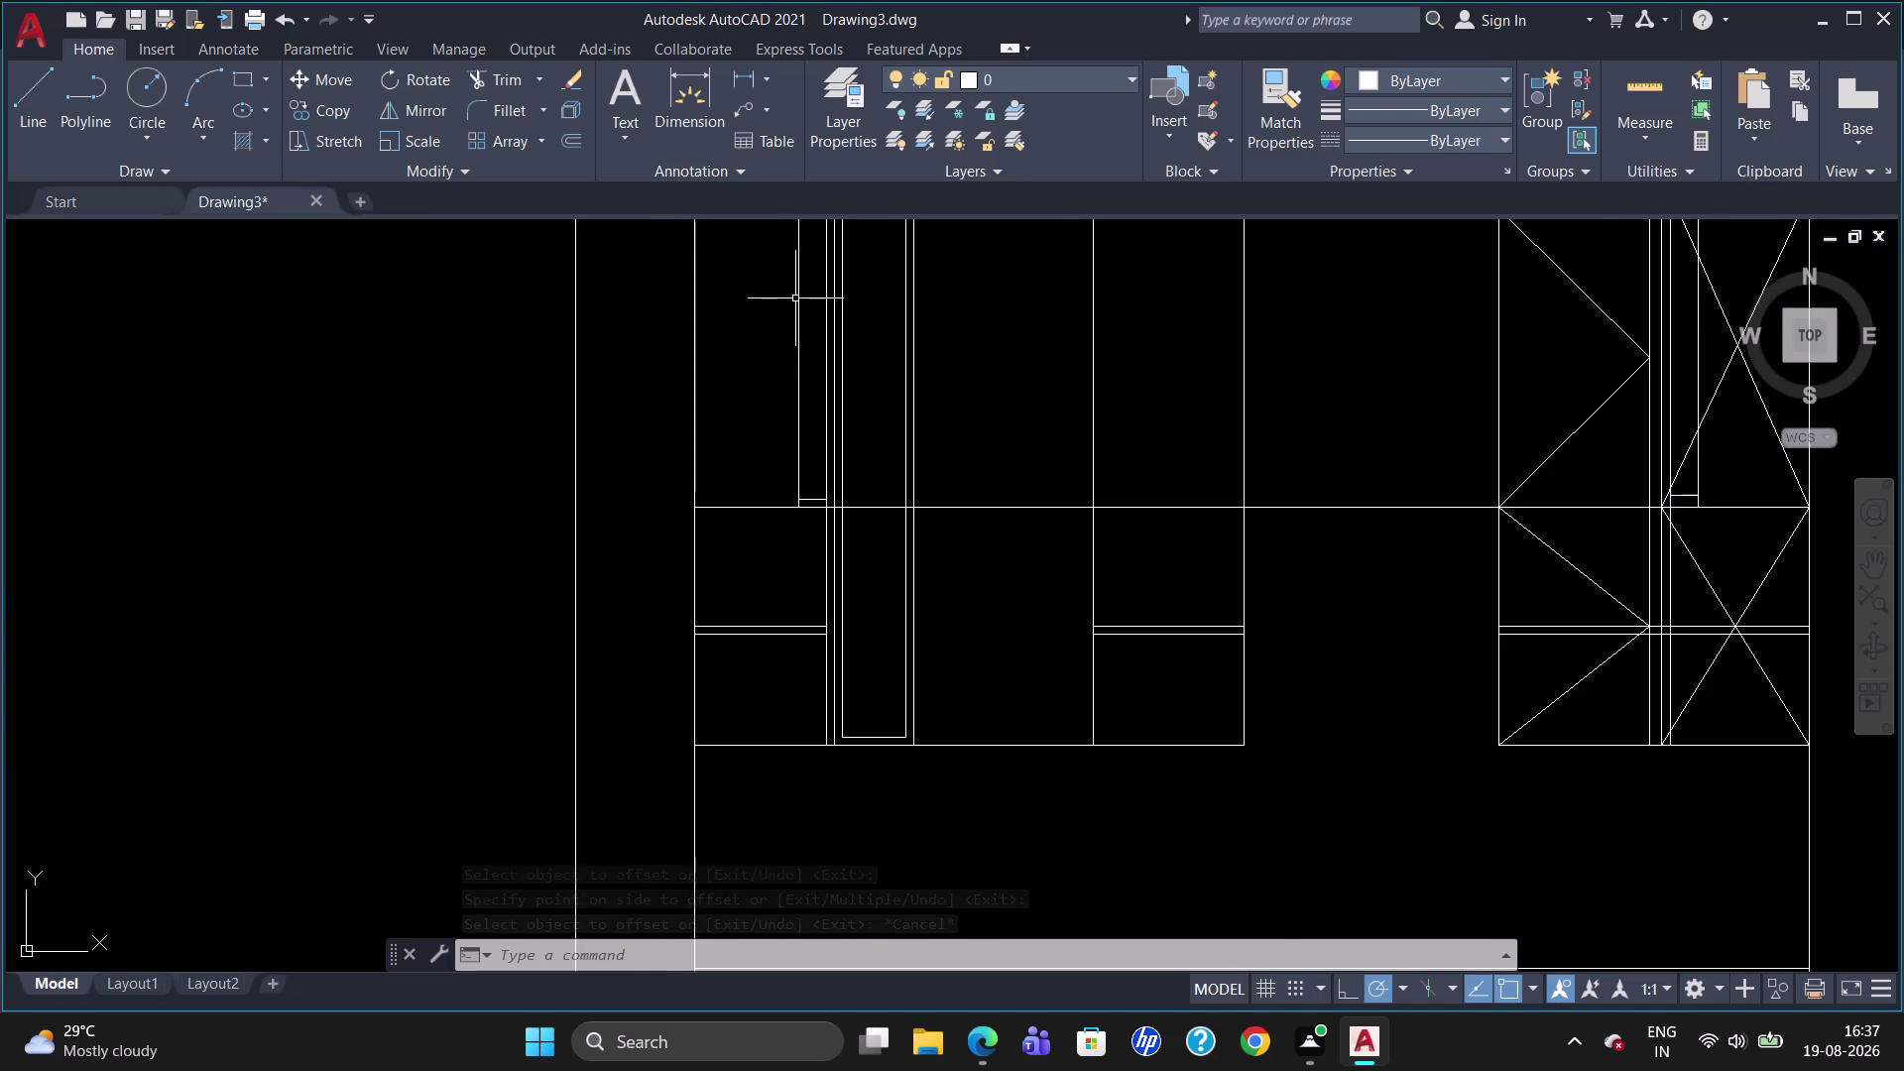
scroll(down, 3)
scroll(up, 3)
key(l)
key(Return)
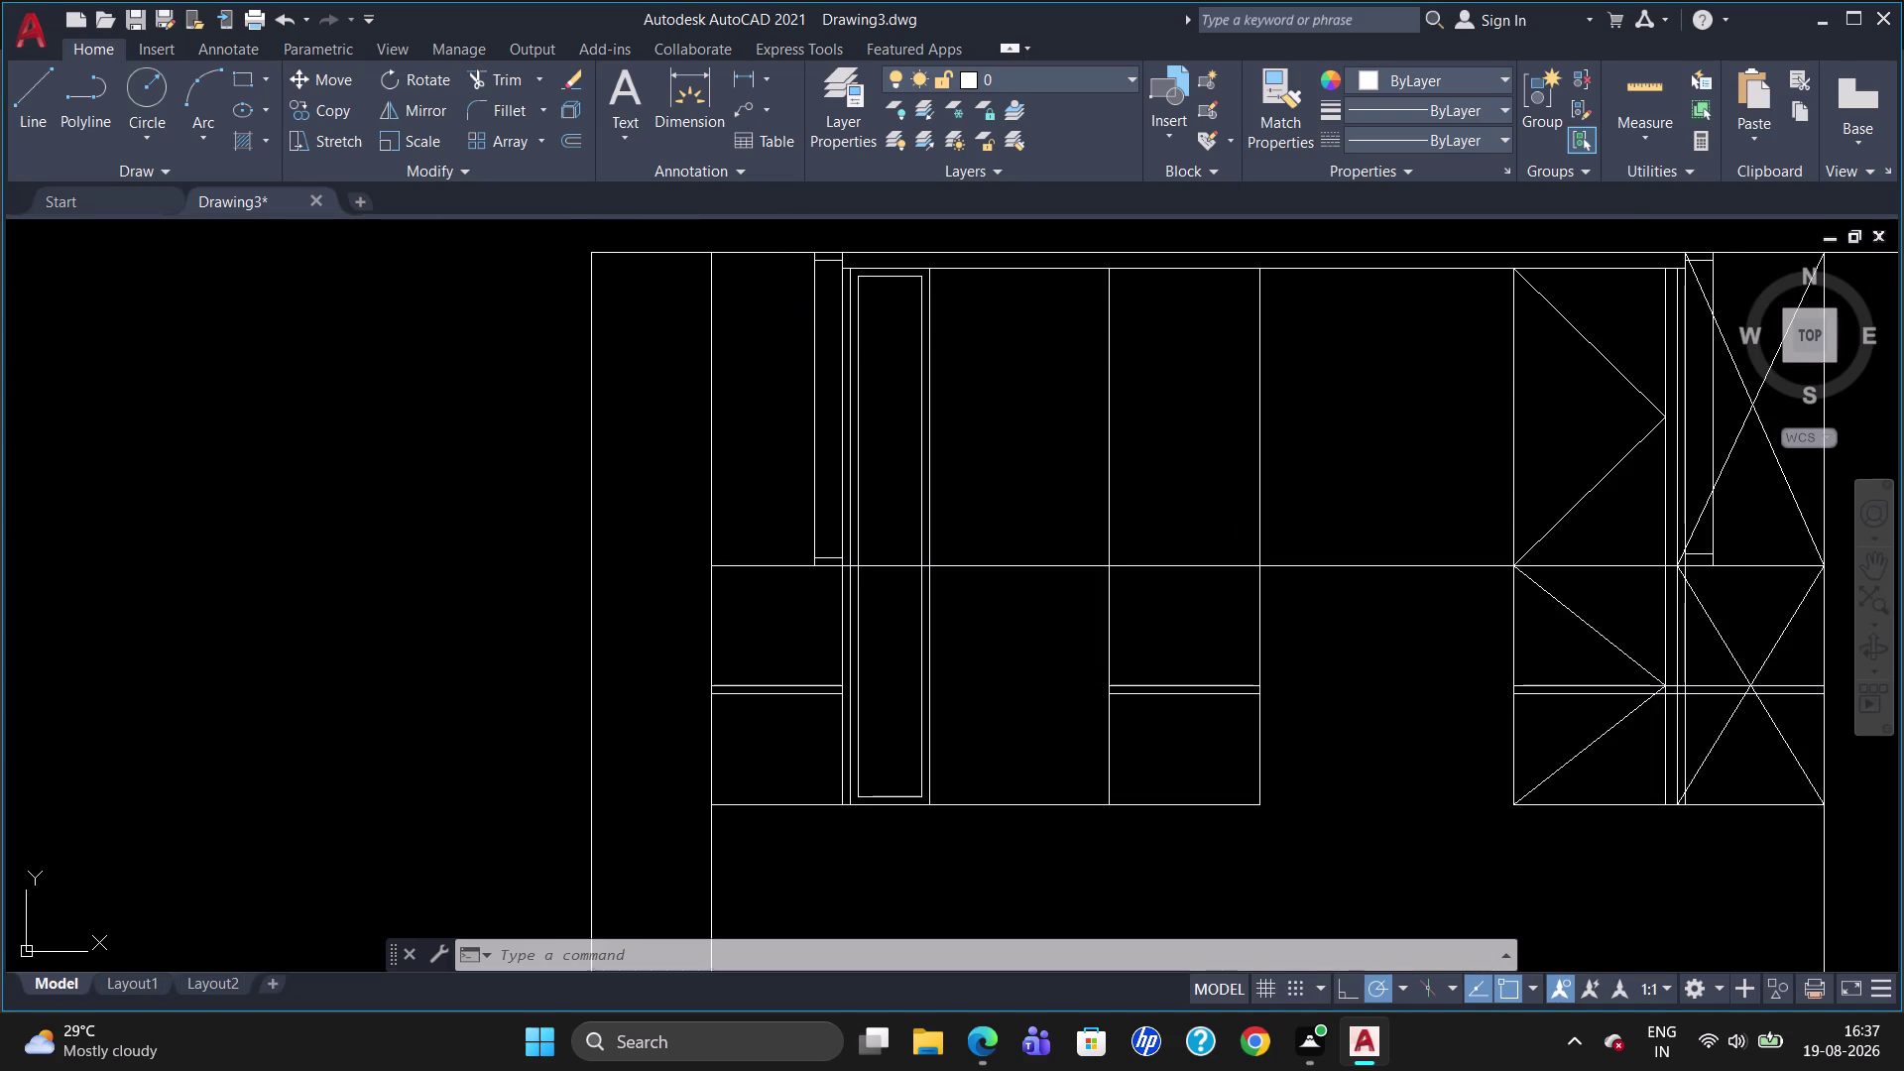
click(713, 561)
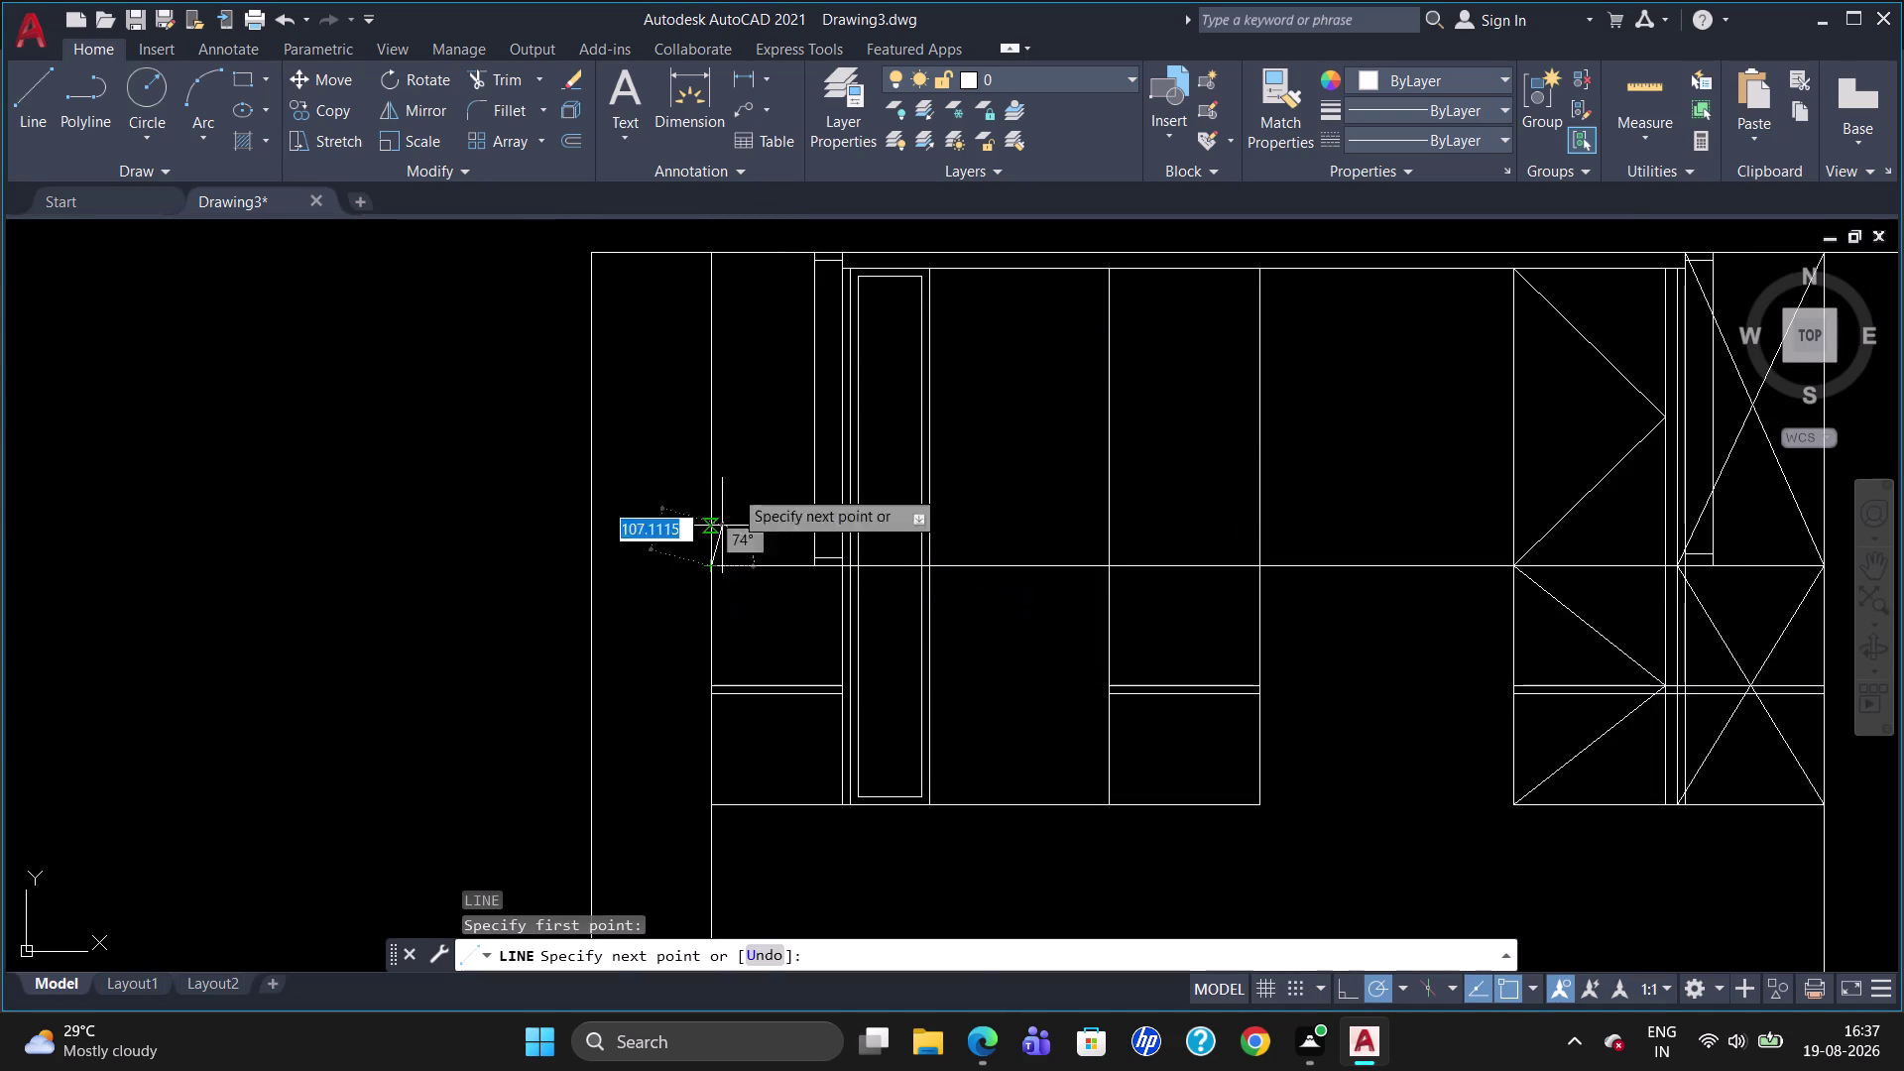
scroll(up, 3)
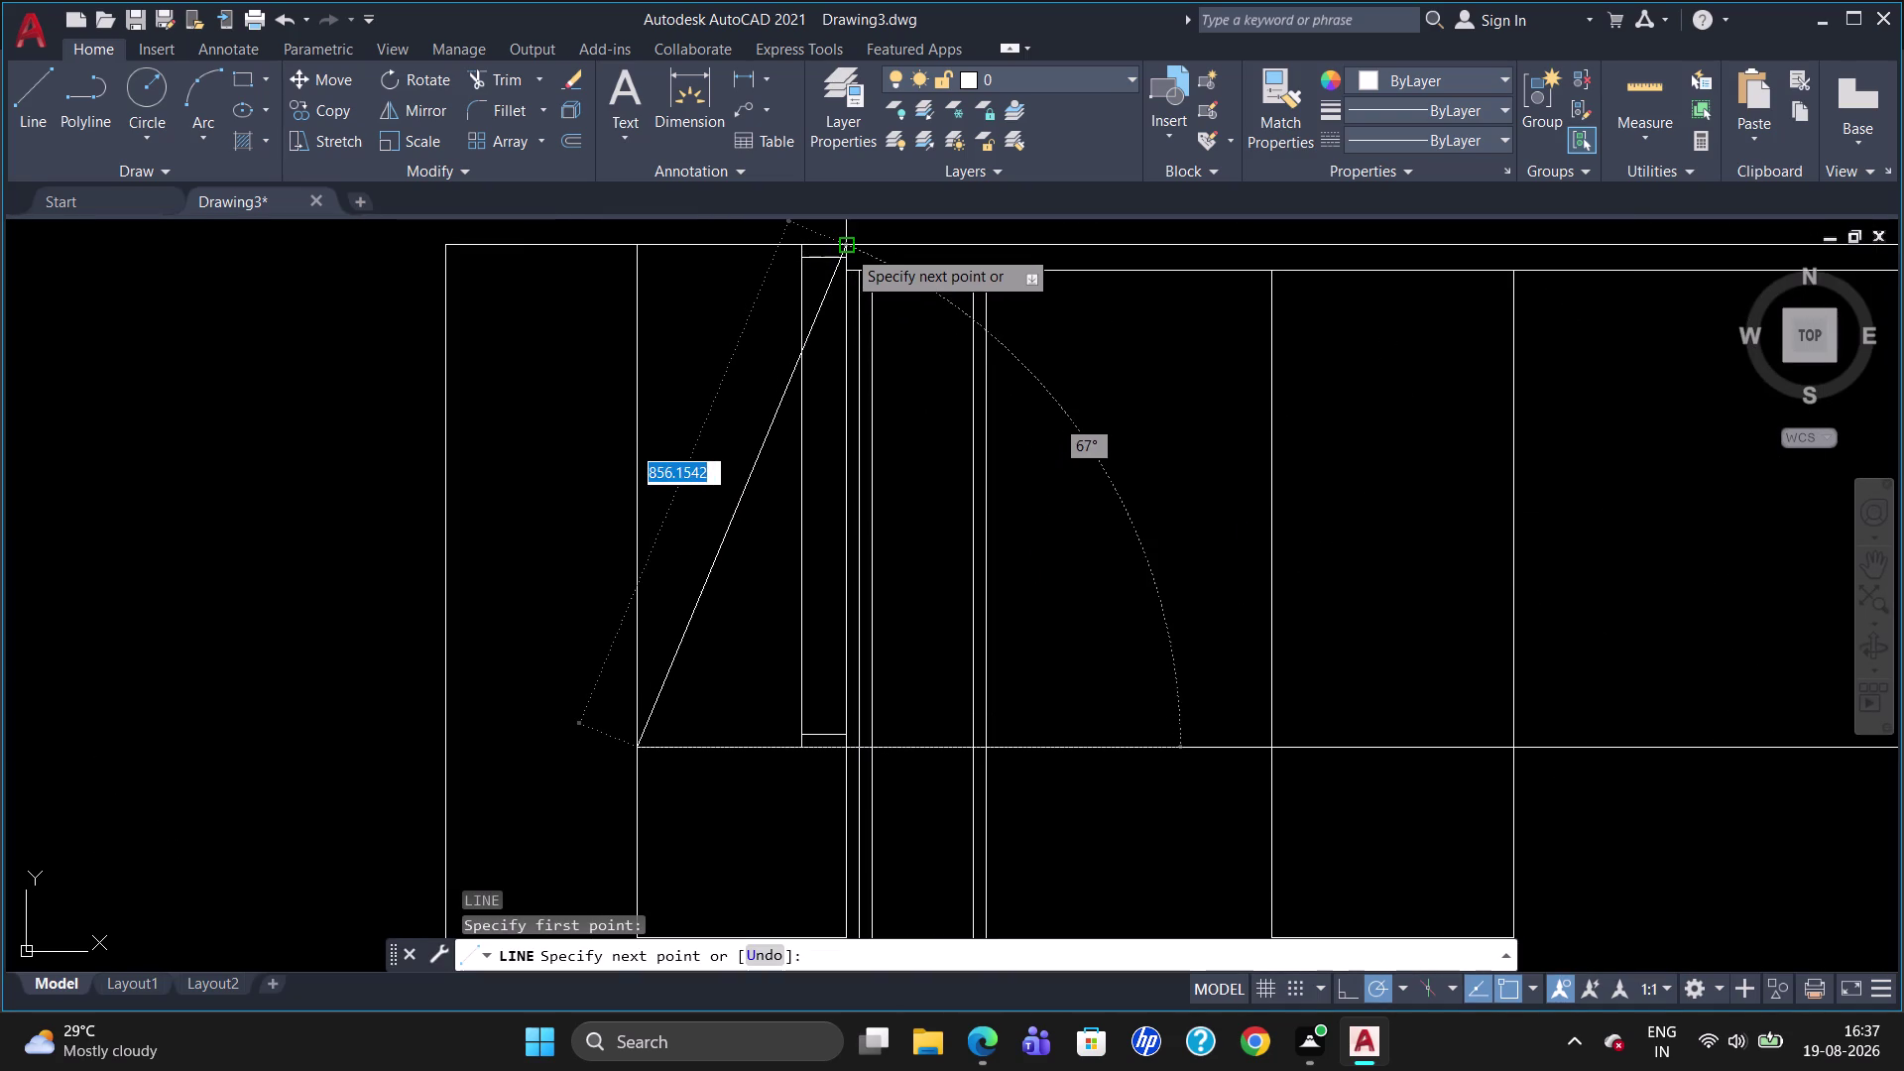
click(845, 246)
key(Escape)
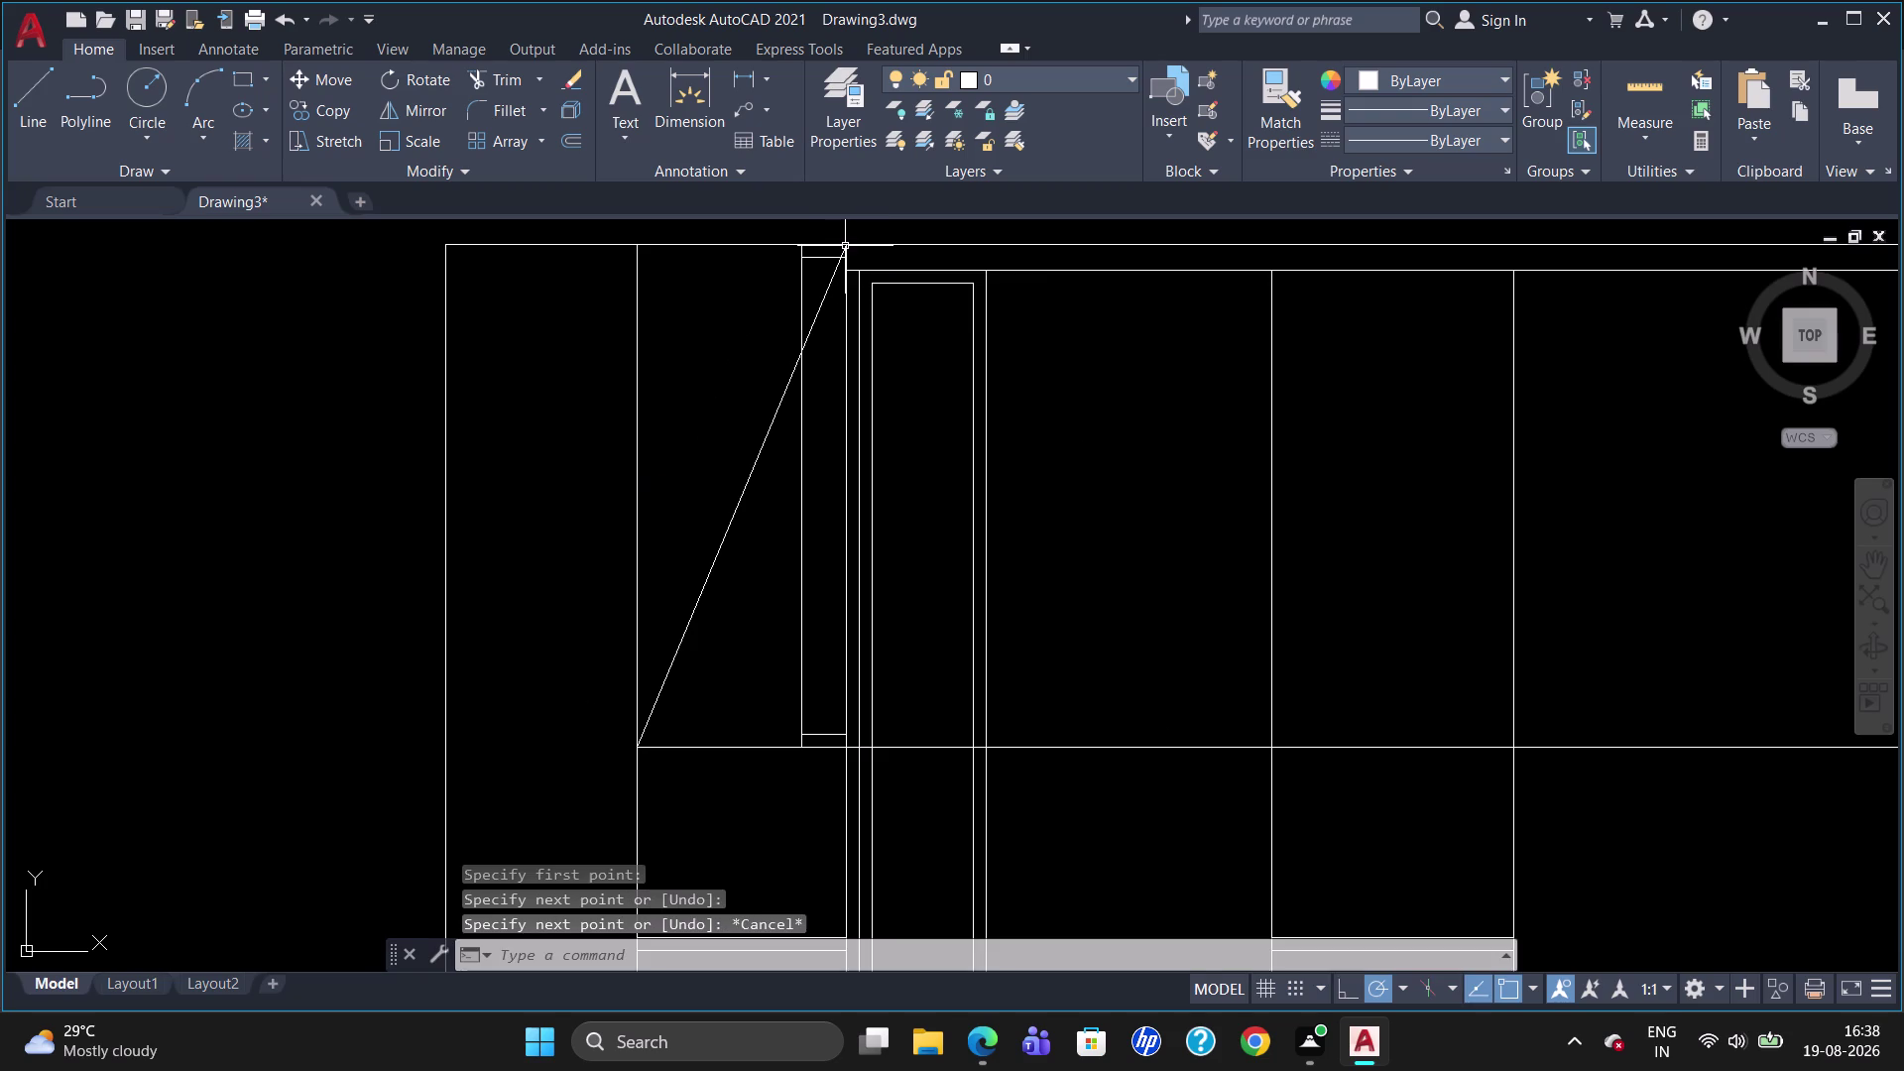
key(space)
click(646, 245)
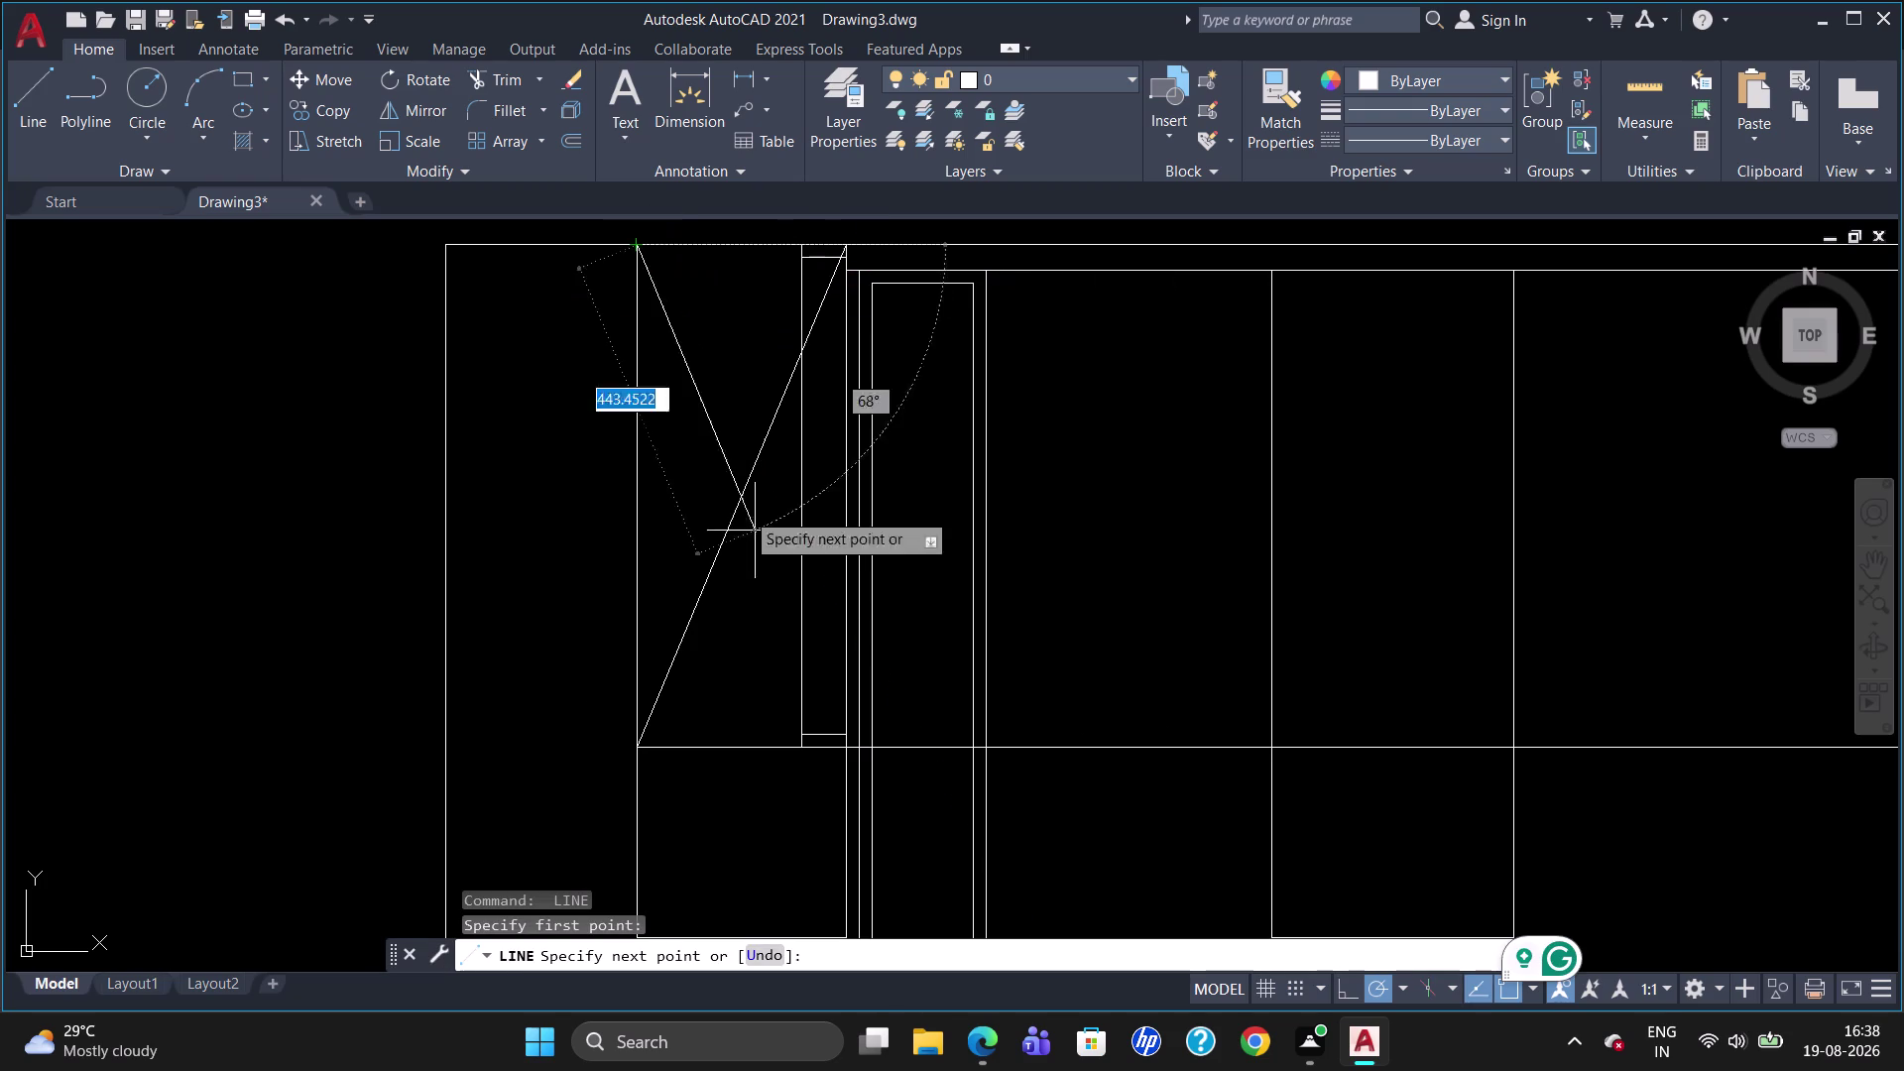
click(847, 749)
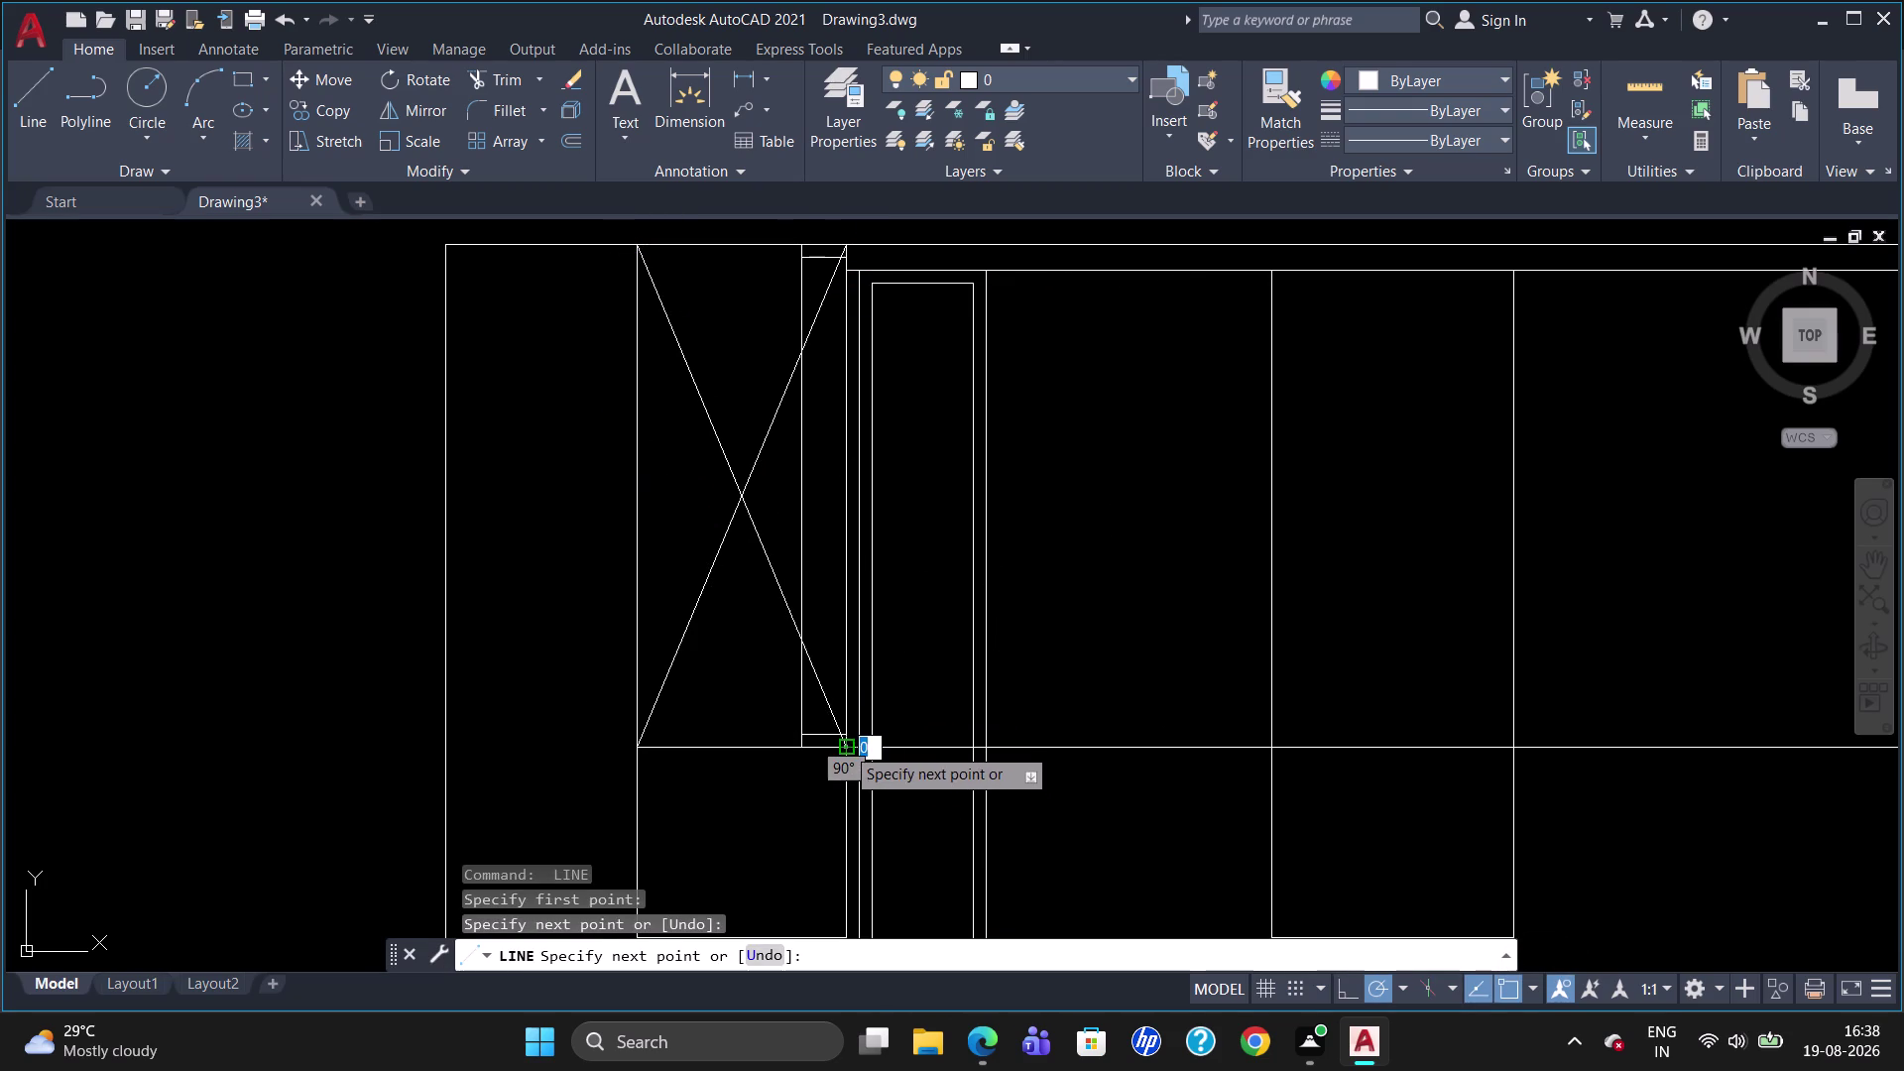
key(Escape)
scroll(down, 3)
scroll(up, 3)
scroll(down, 3)
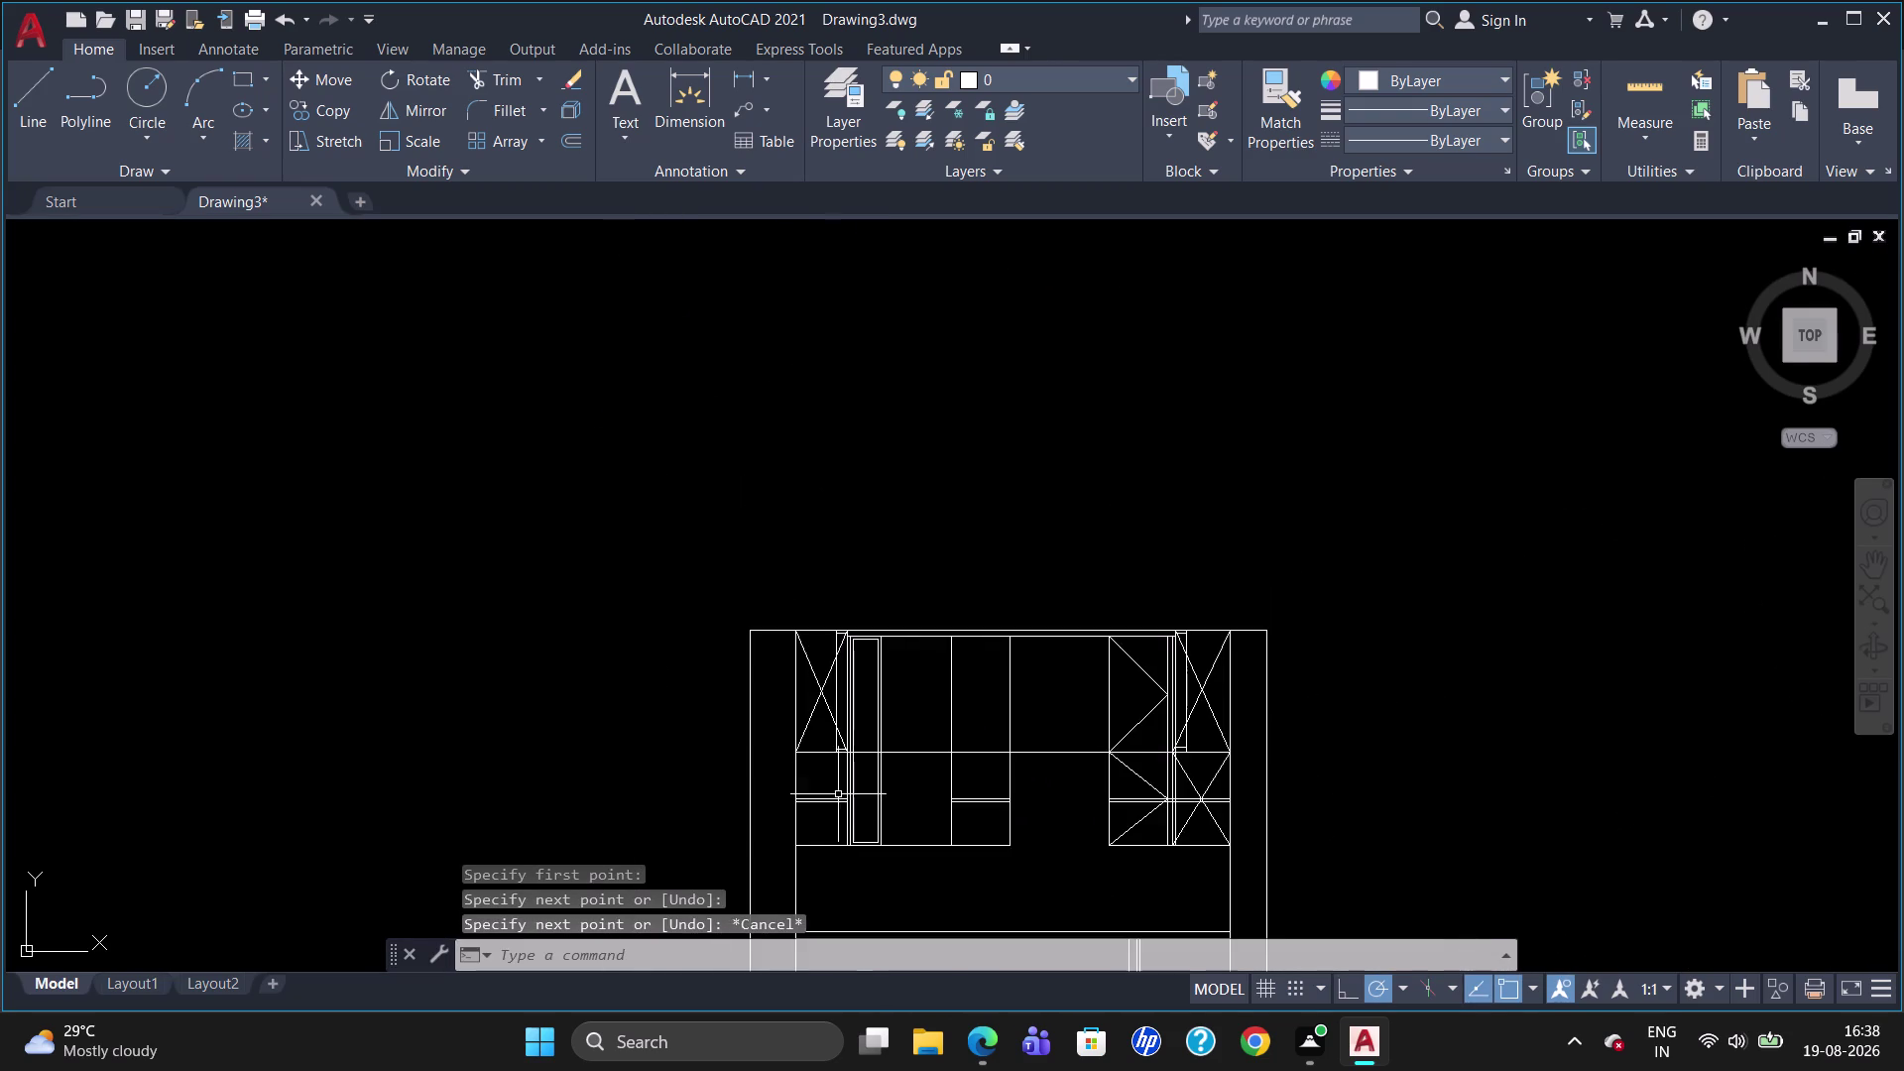
scroll(up, 3)
Draw two crossing corner-to-corner diagonals in the left lower shutter.
key(l)
key(Return)
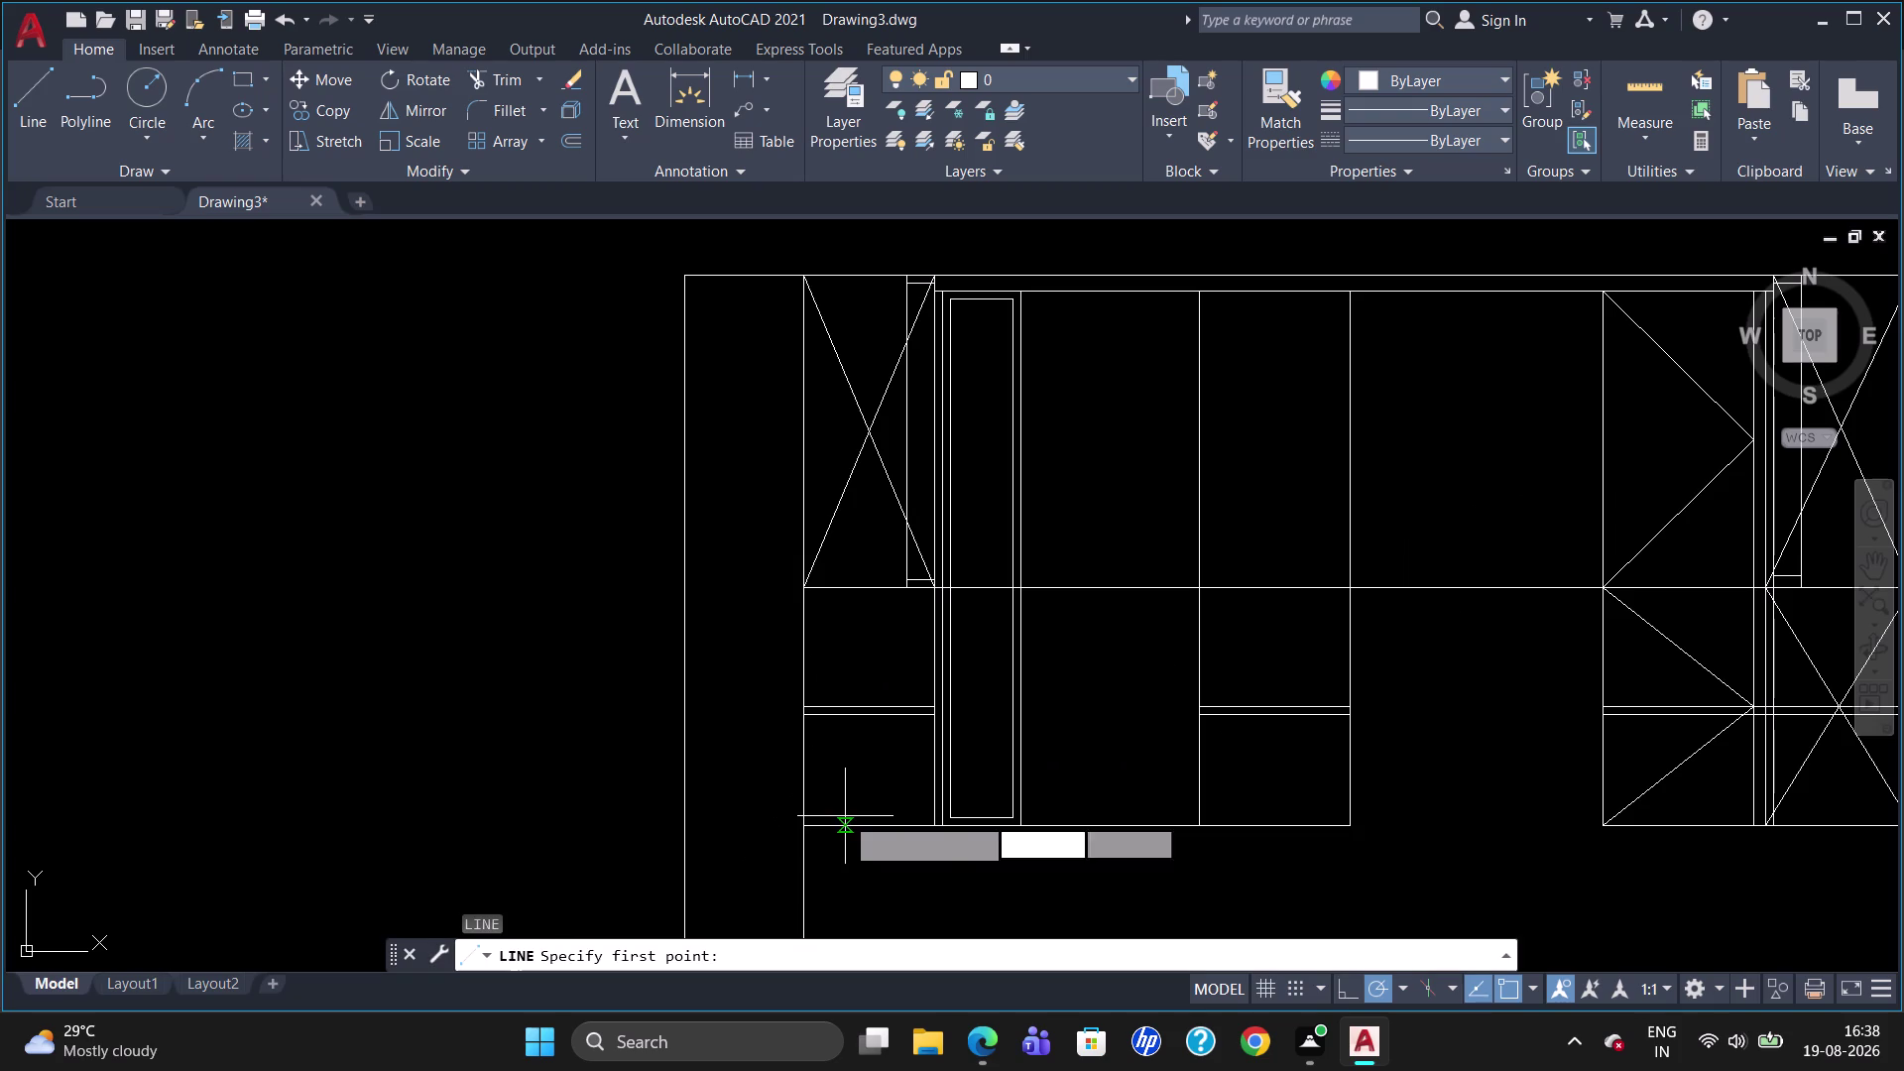
click(799, 819)
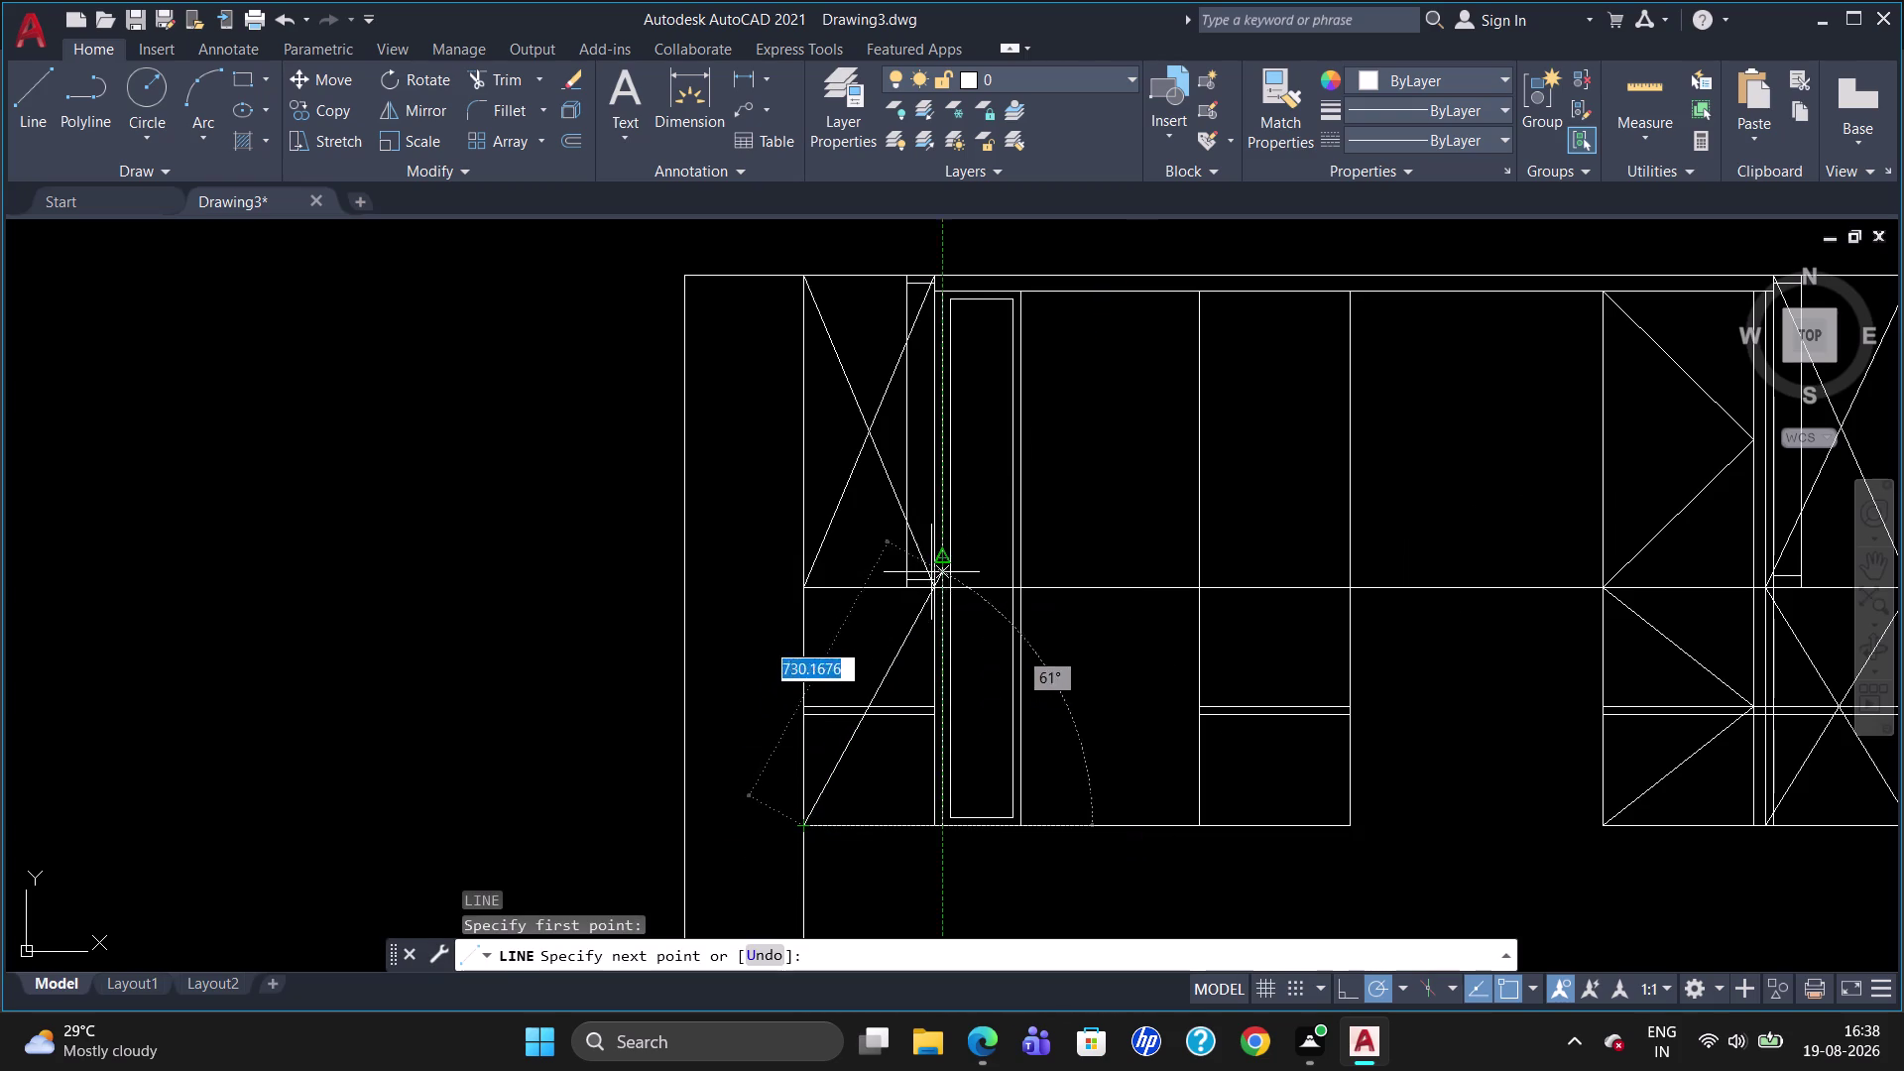
scroll(up, 3)
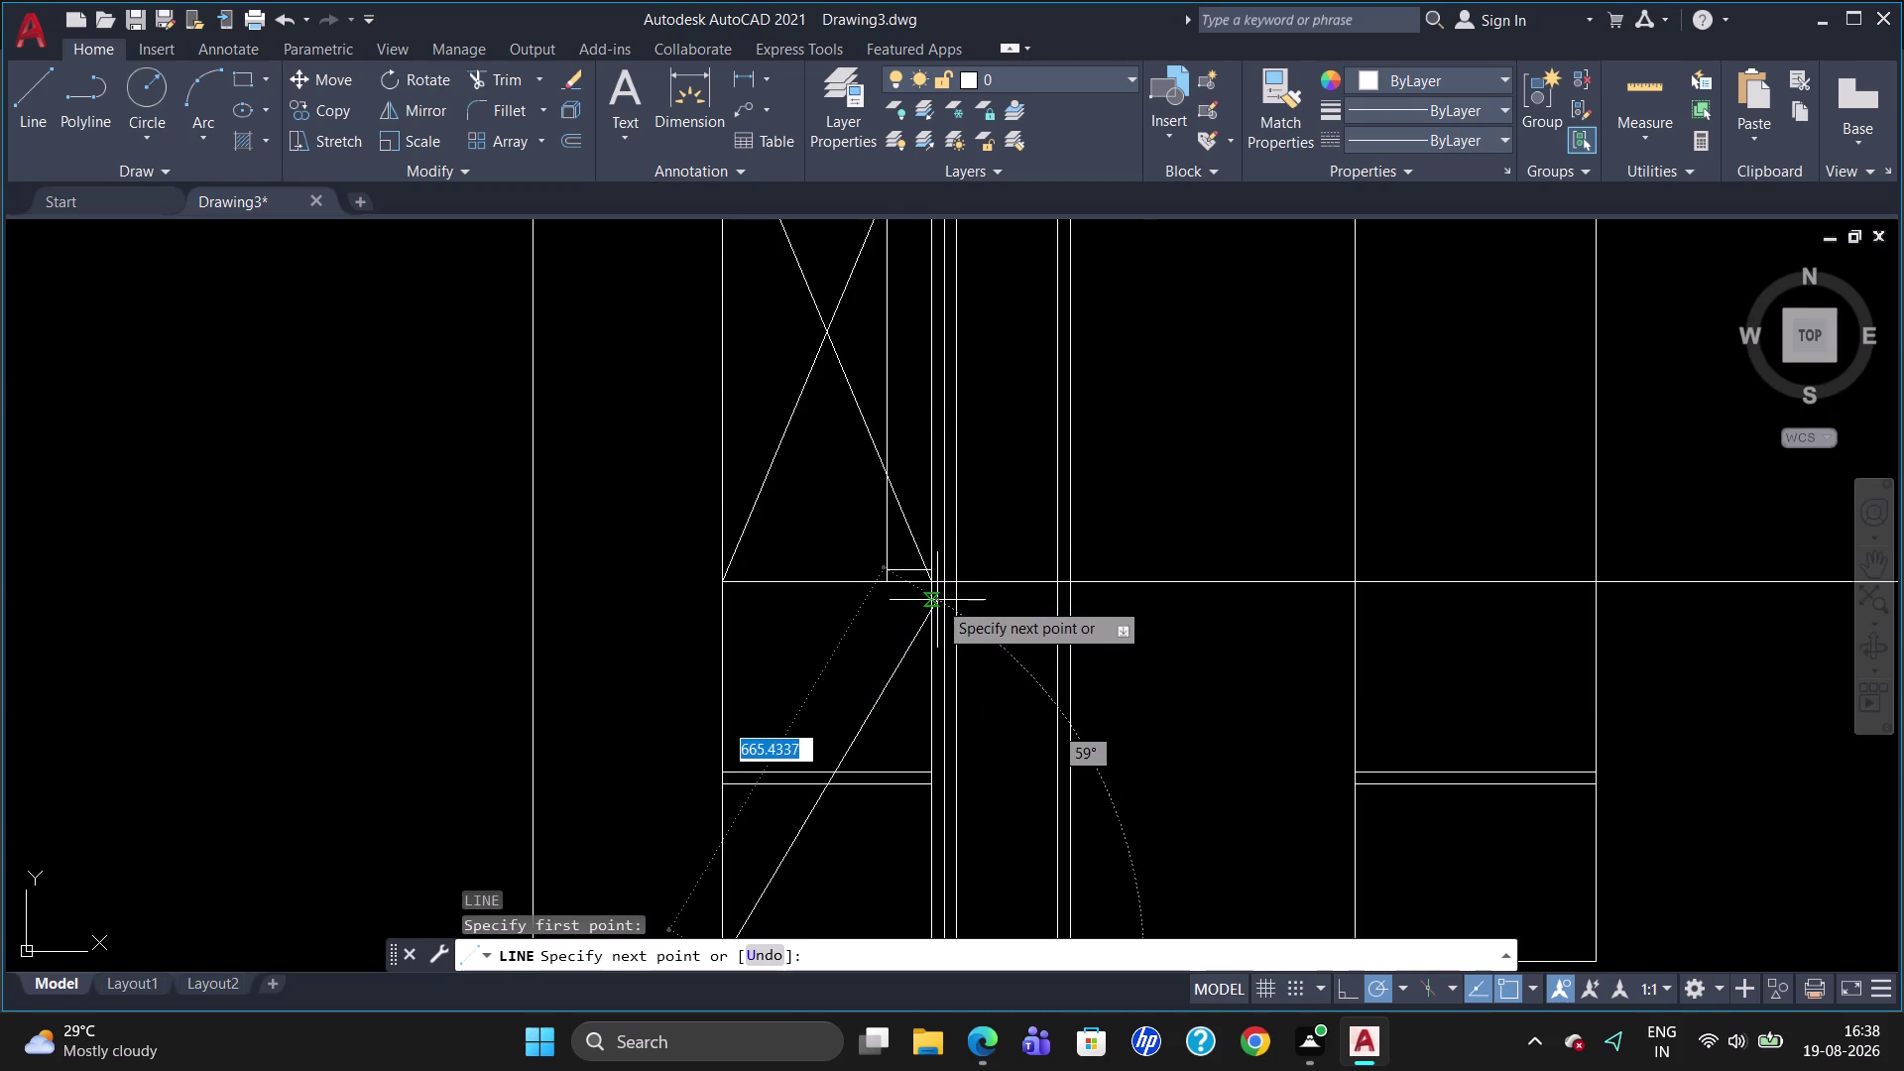
click(934, 586)
key(Escape)
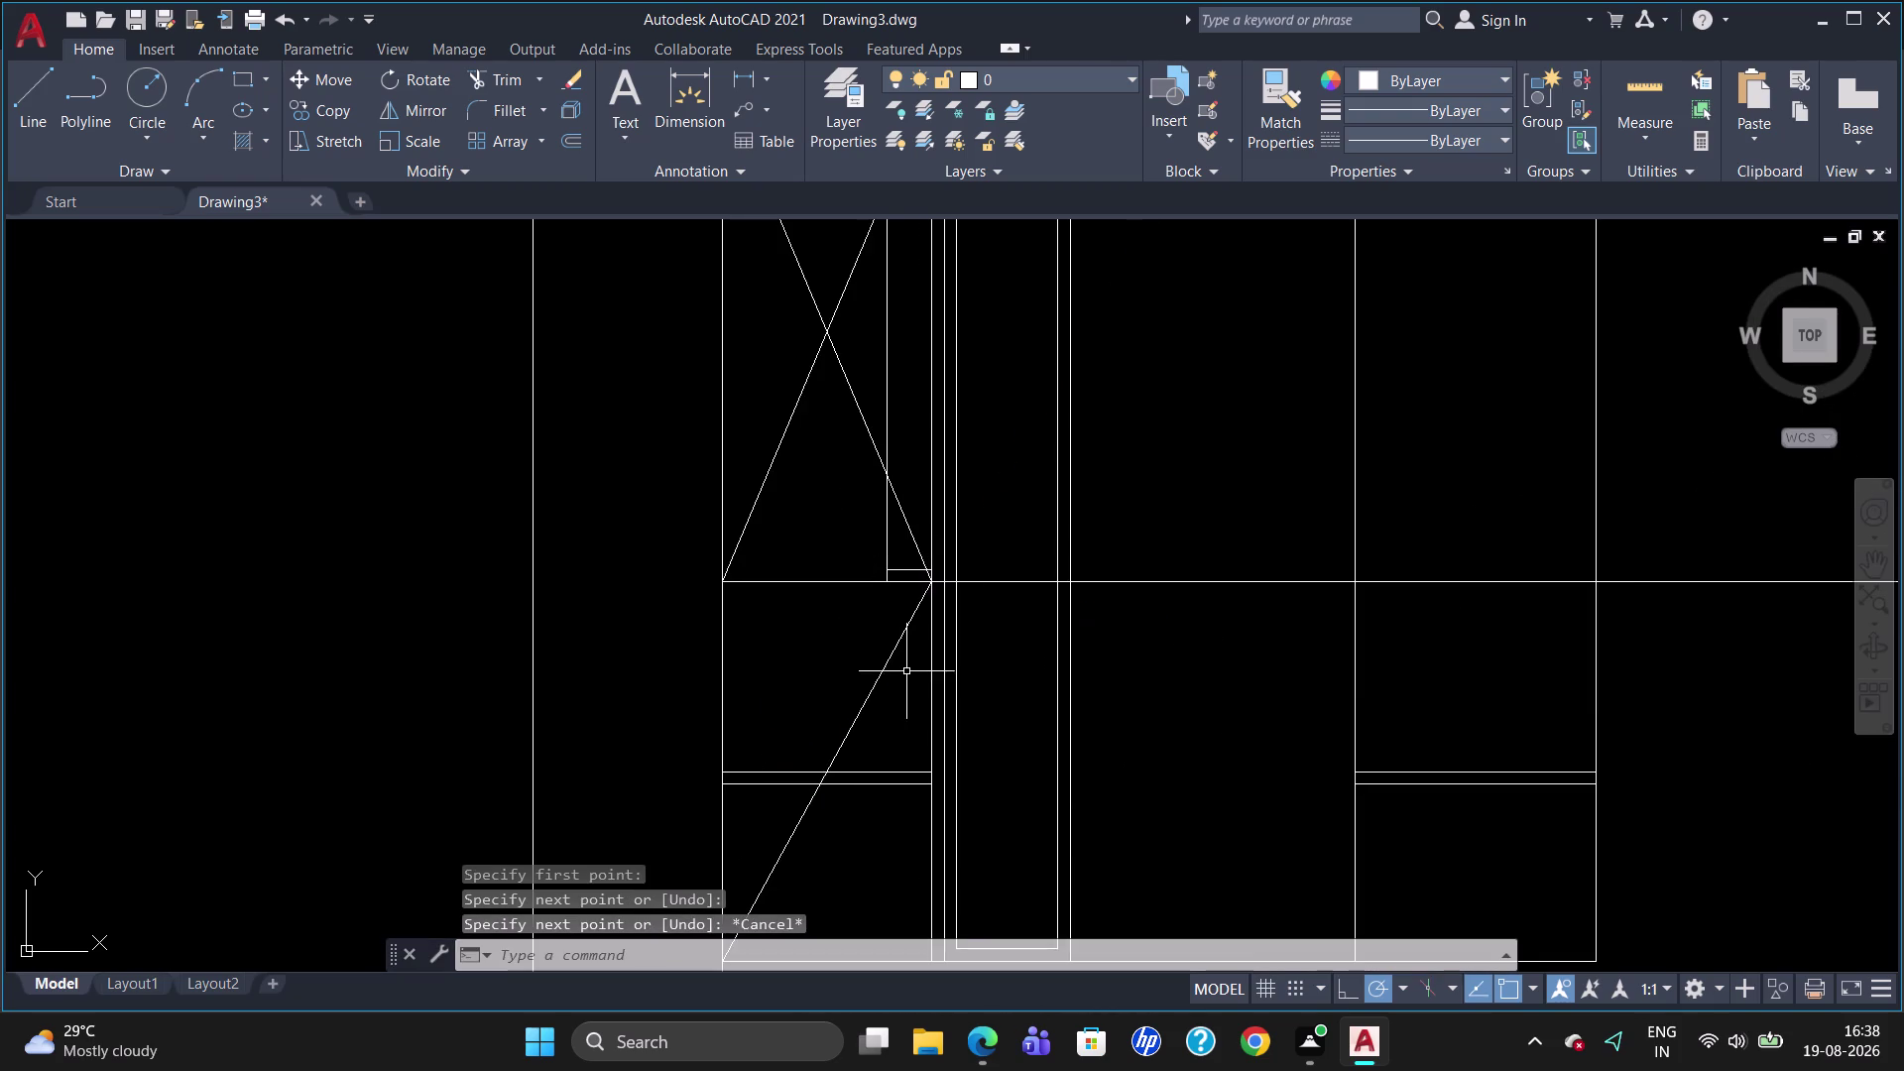
key(space)
scroll(down, 3)
click(791, 623)
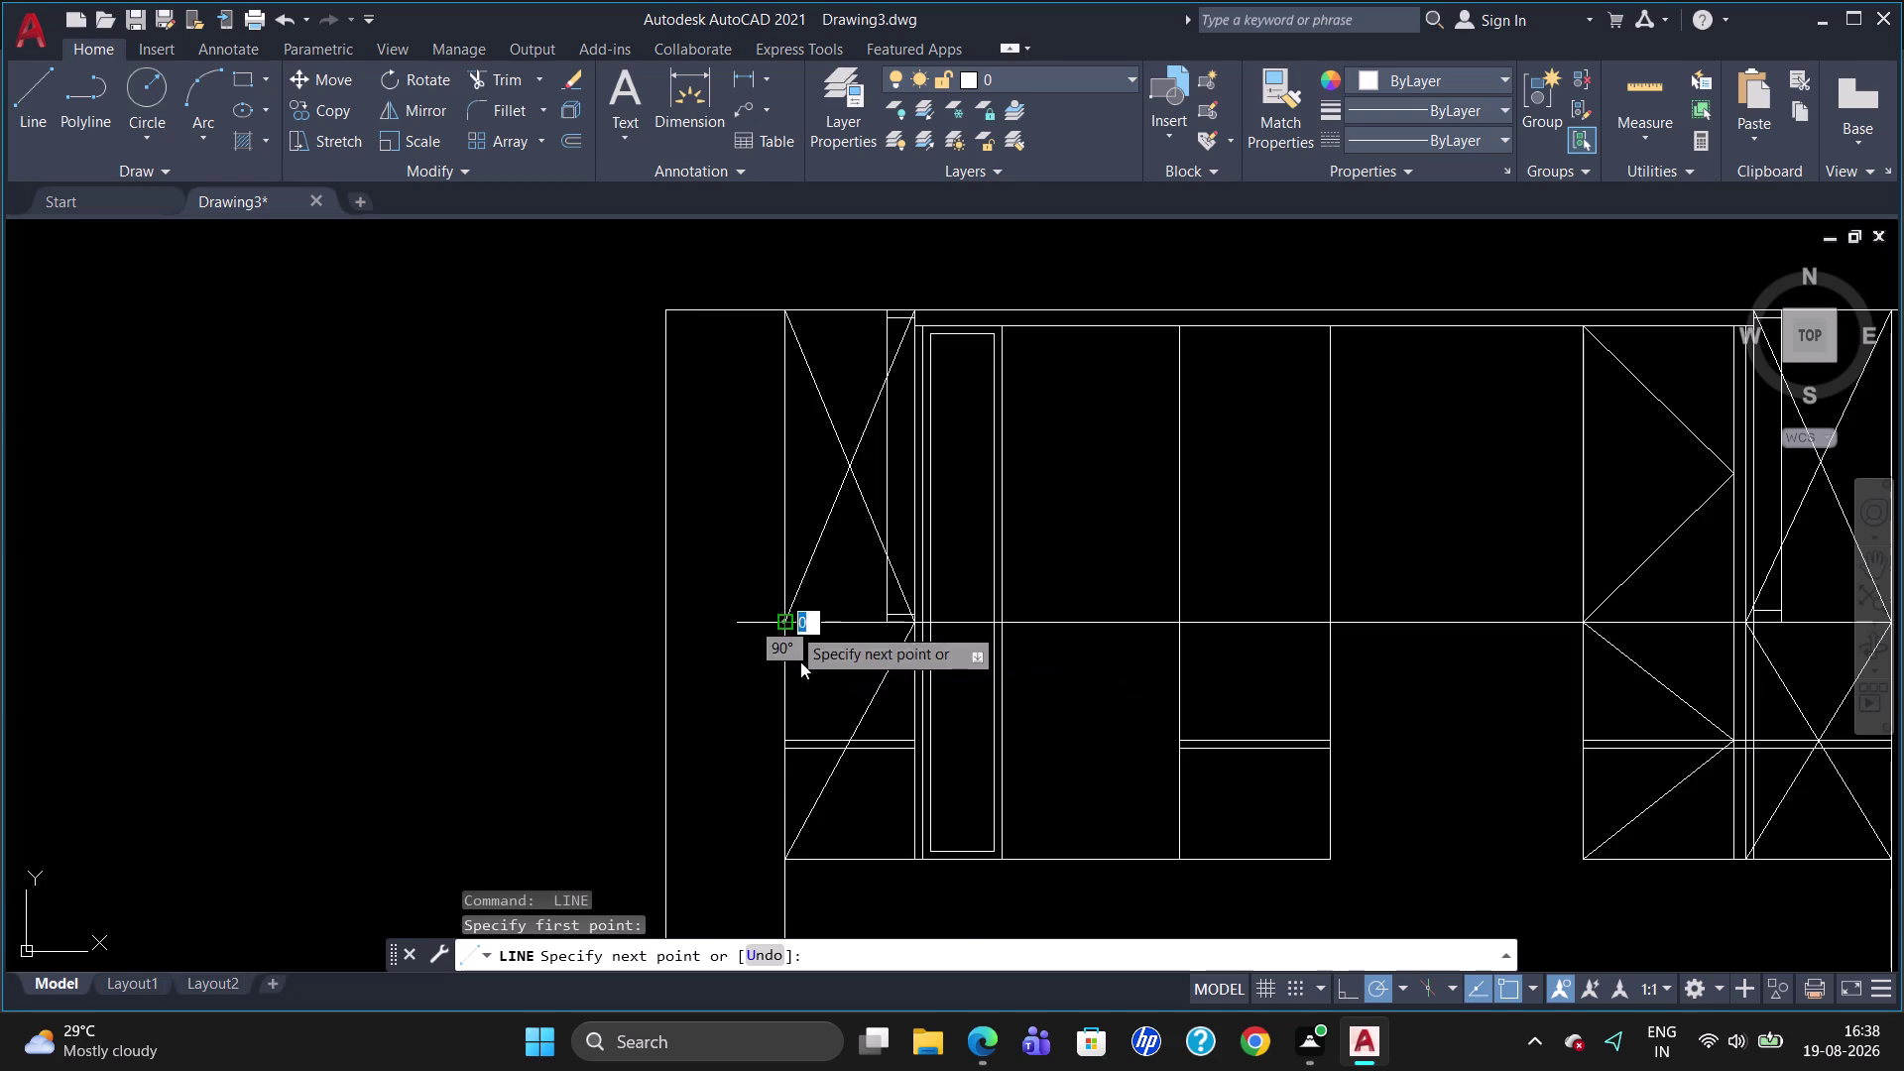
click(911, 856)
key(Escape)
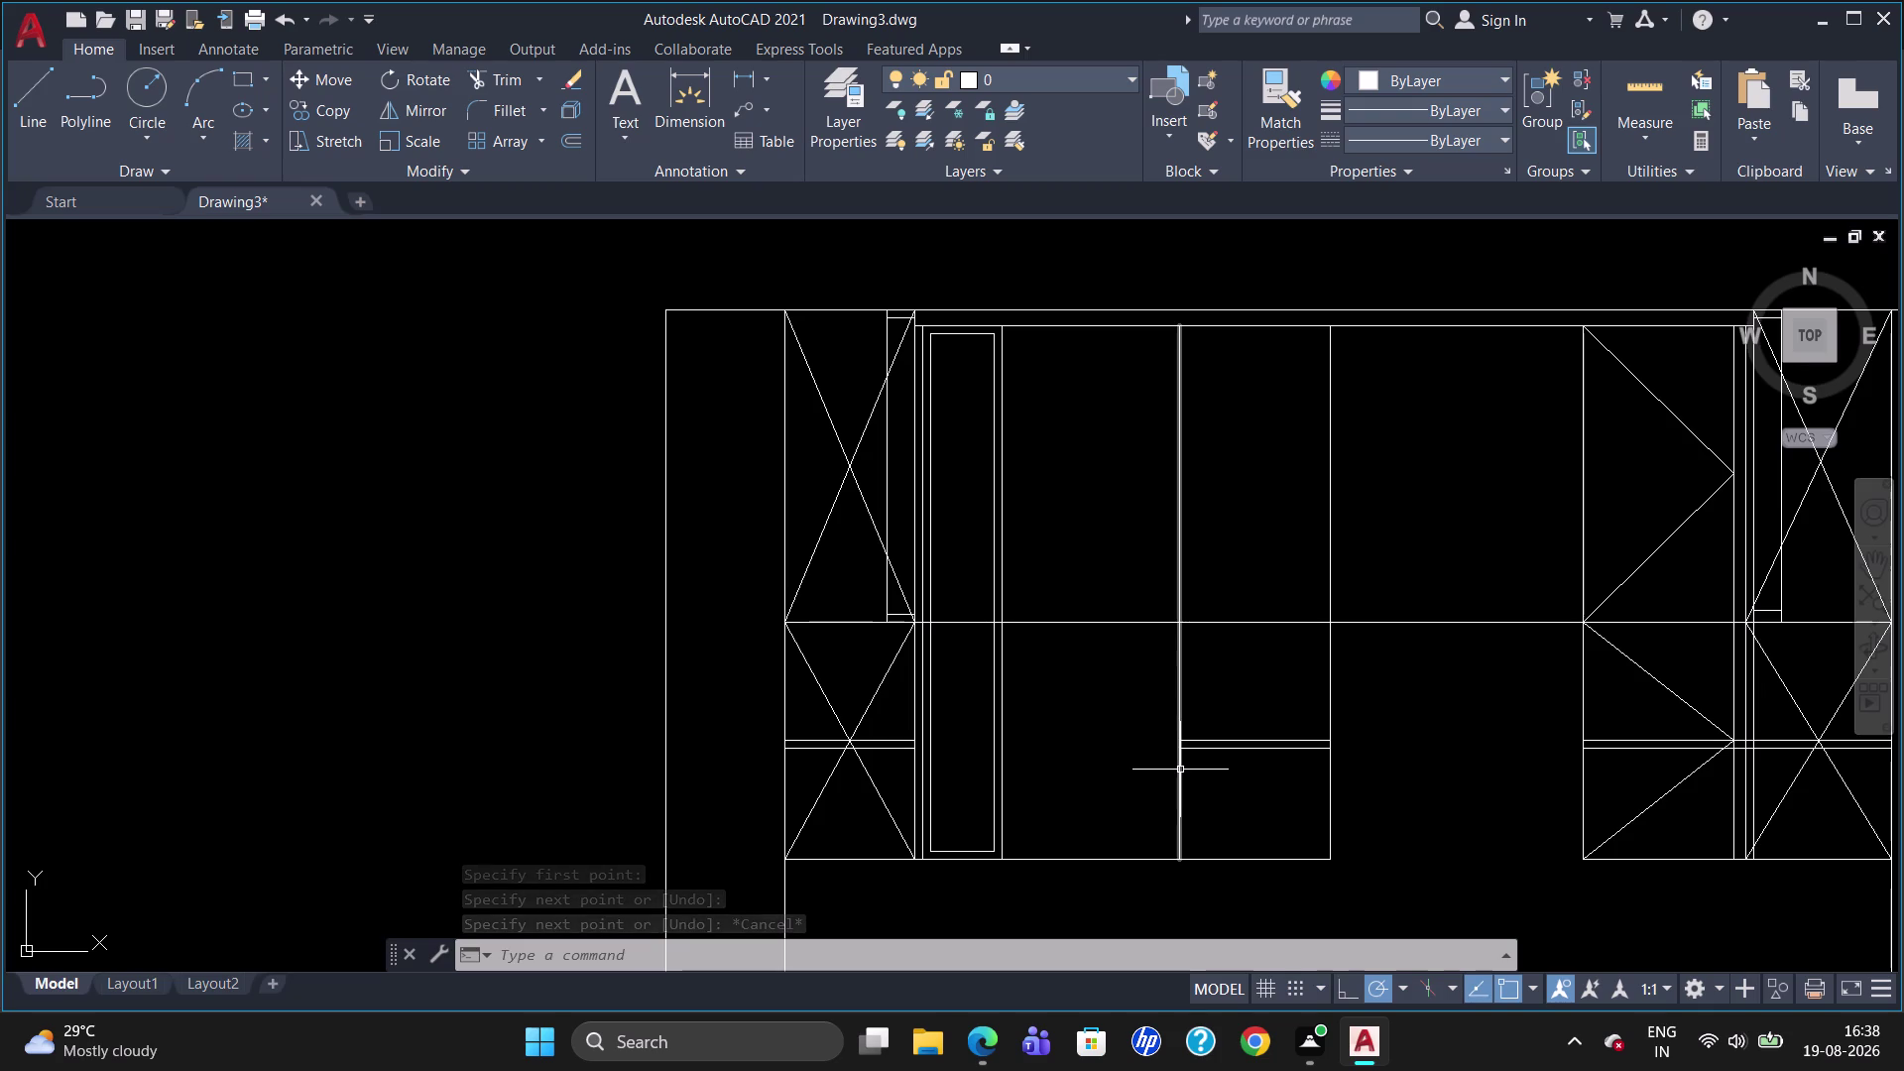
Draw swing lines on the lower shutter using an M2P midpoint.
key(l)
key(Return)
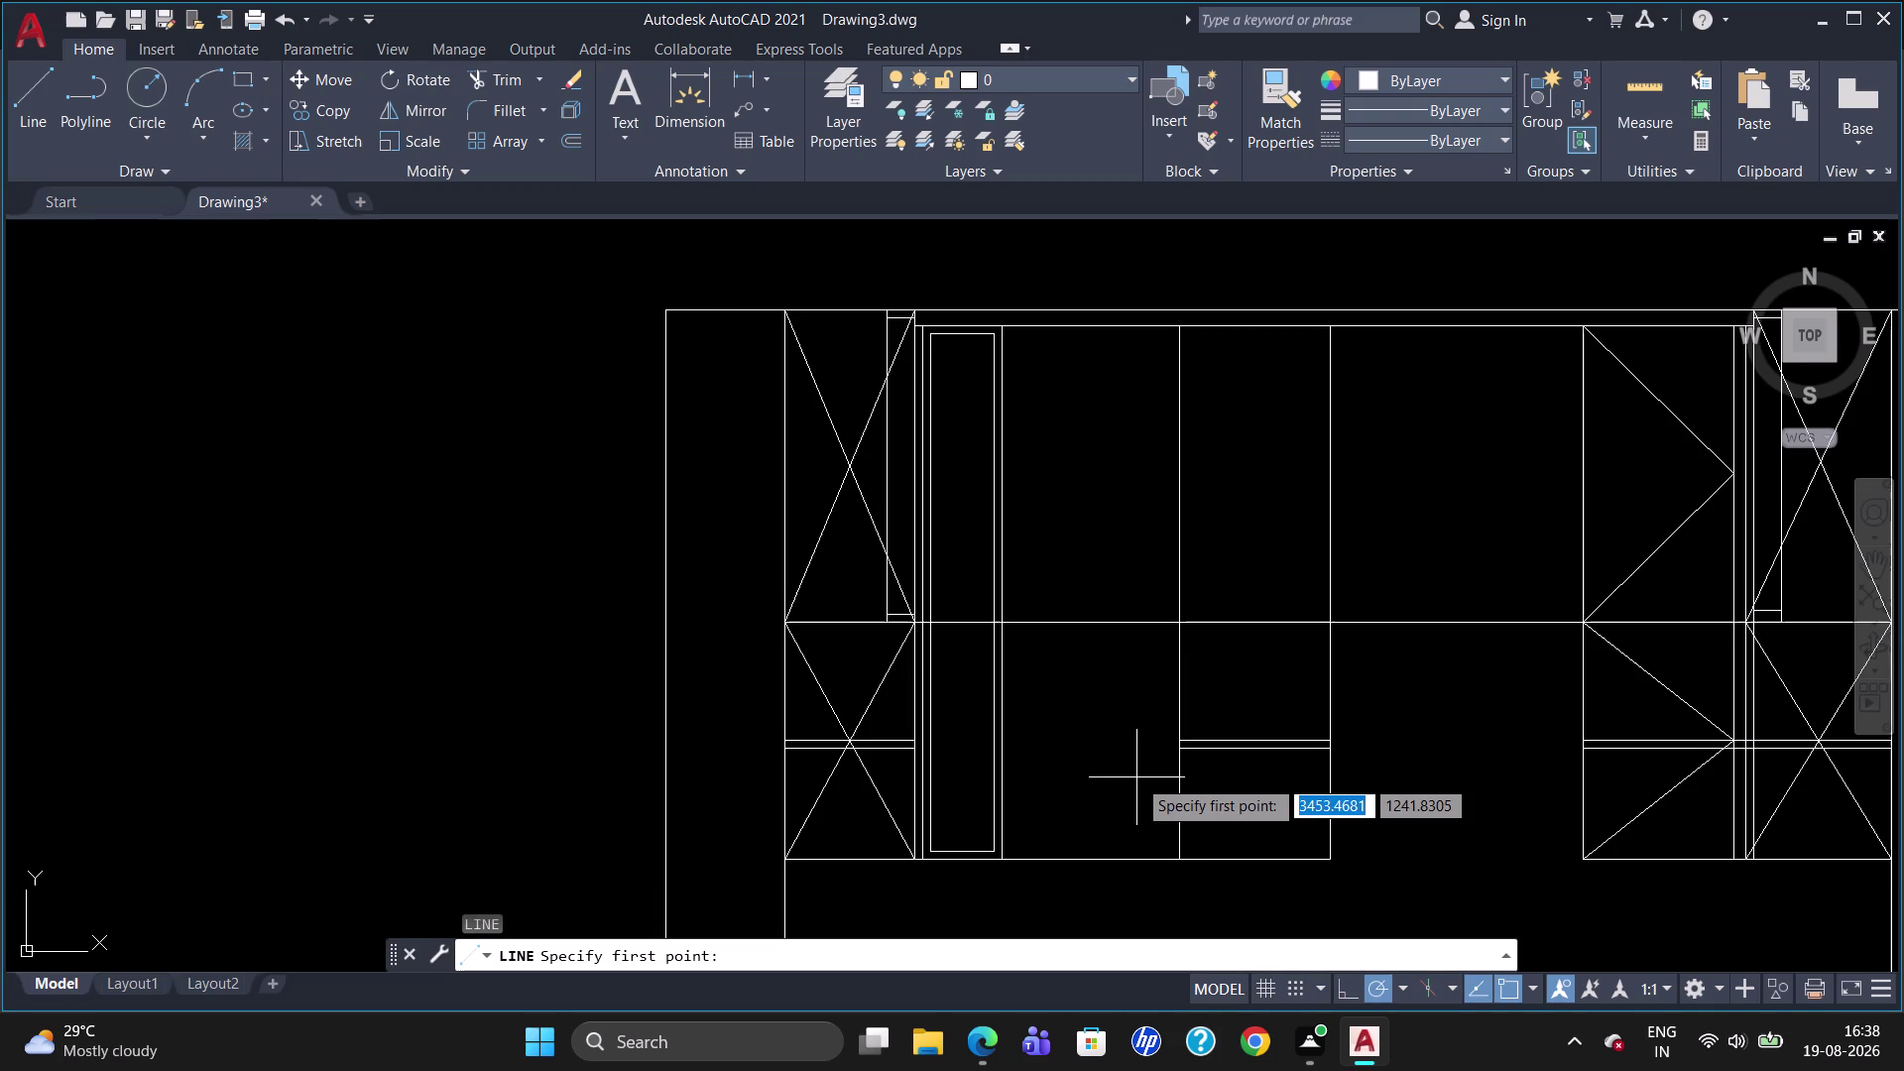
click(1173, 857)
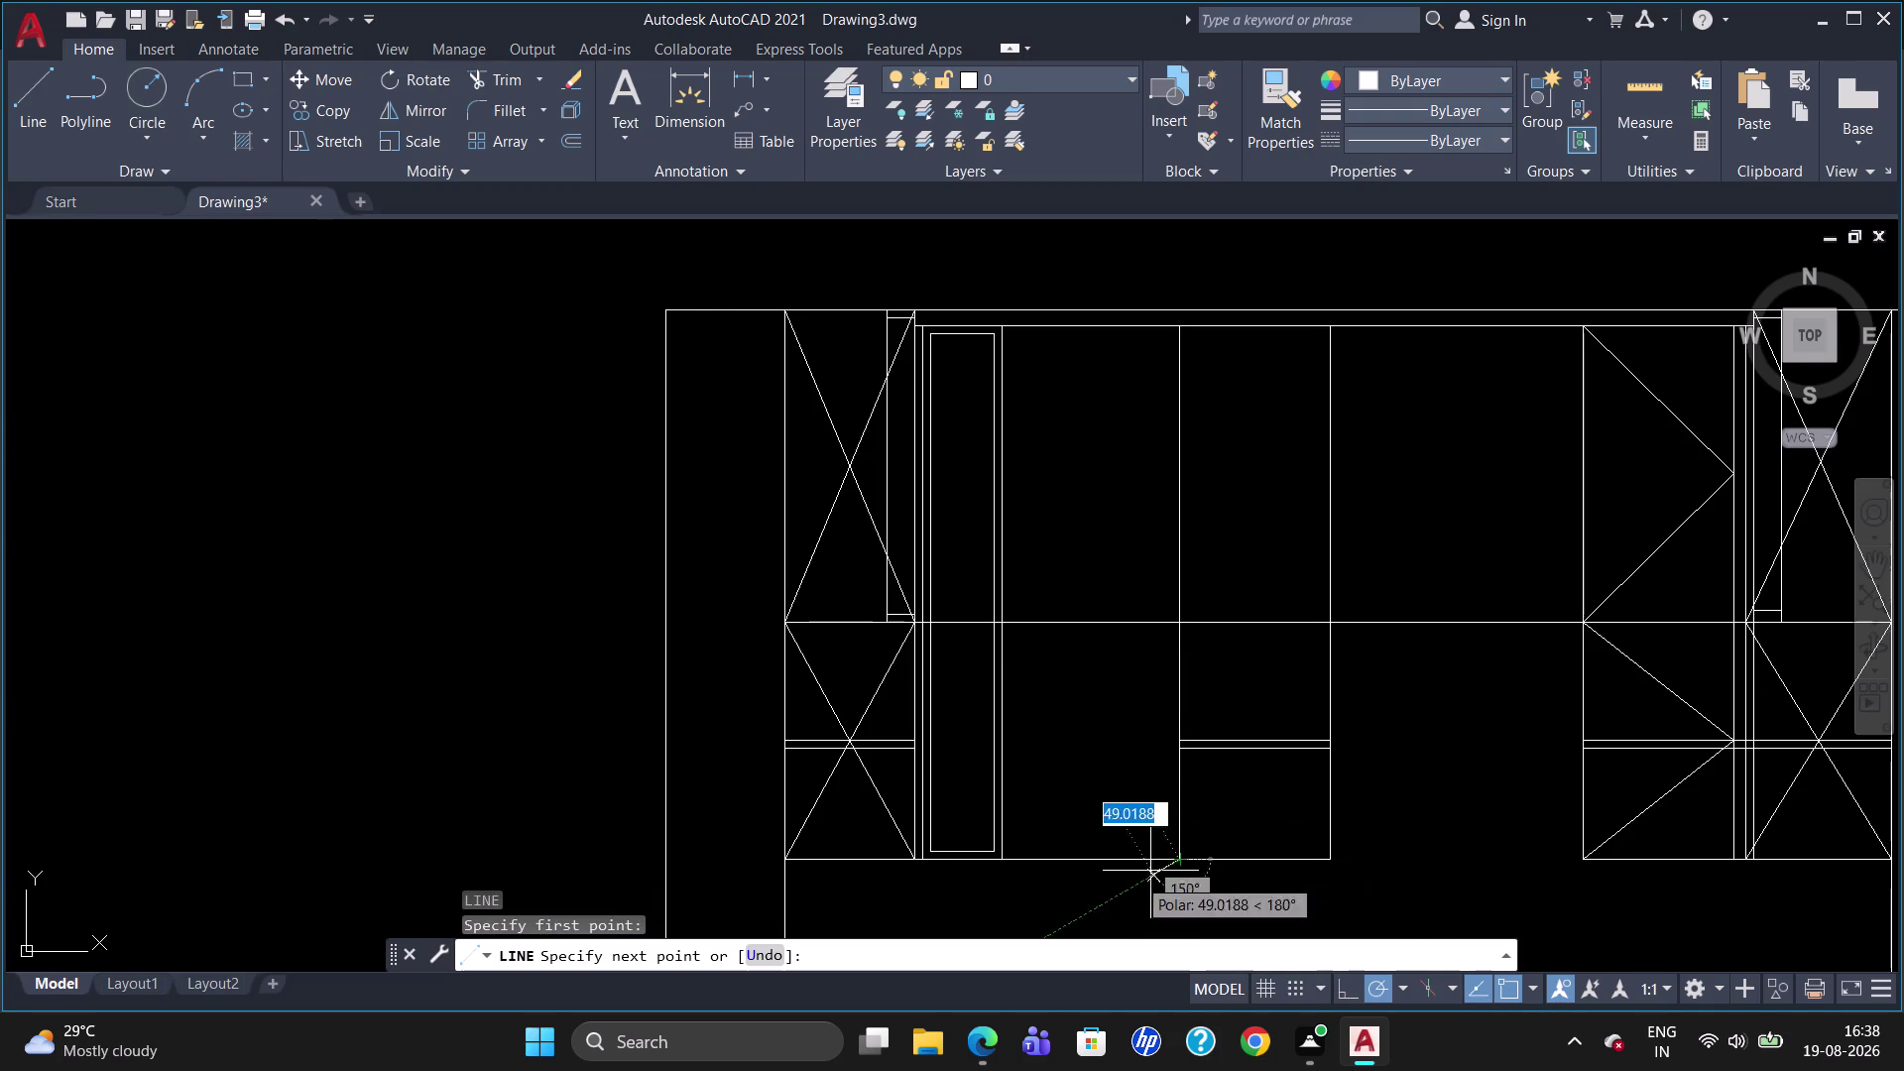
key(m)
text(2)
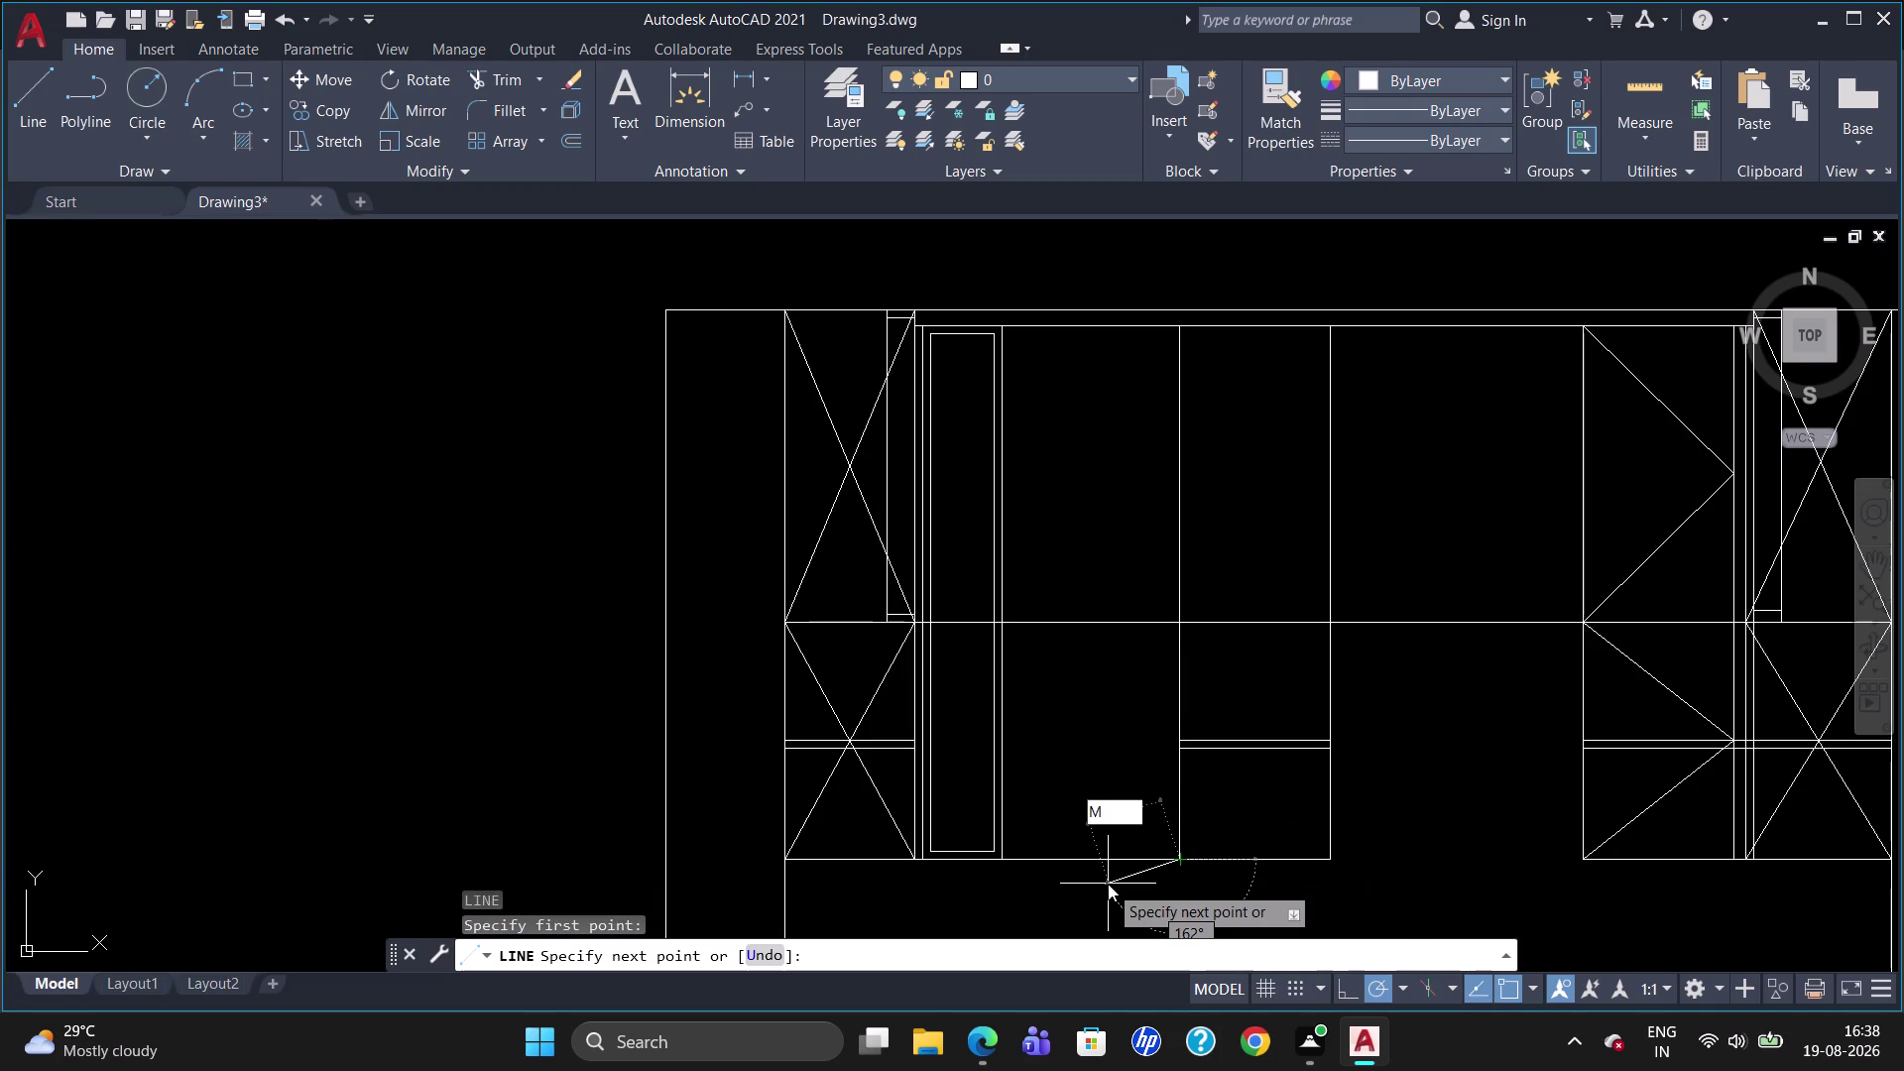
text(P)
key(Return)
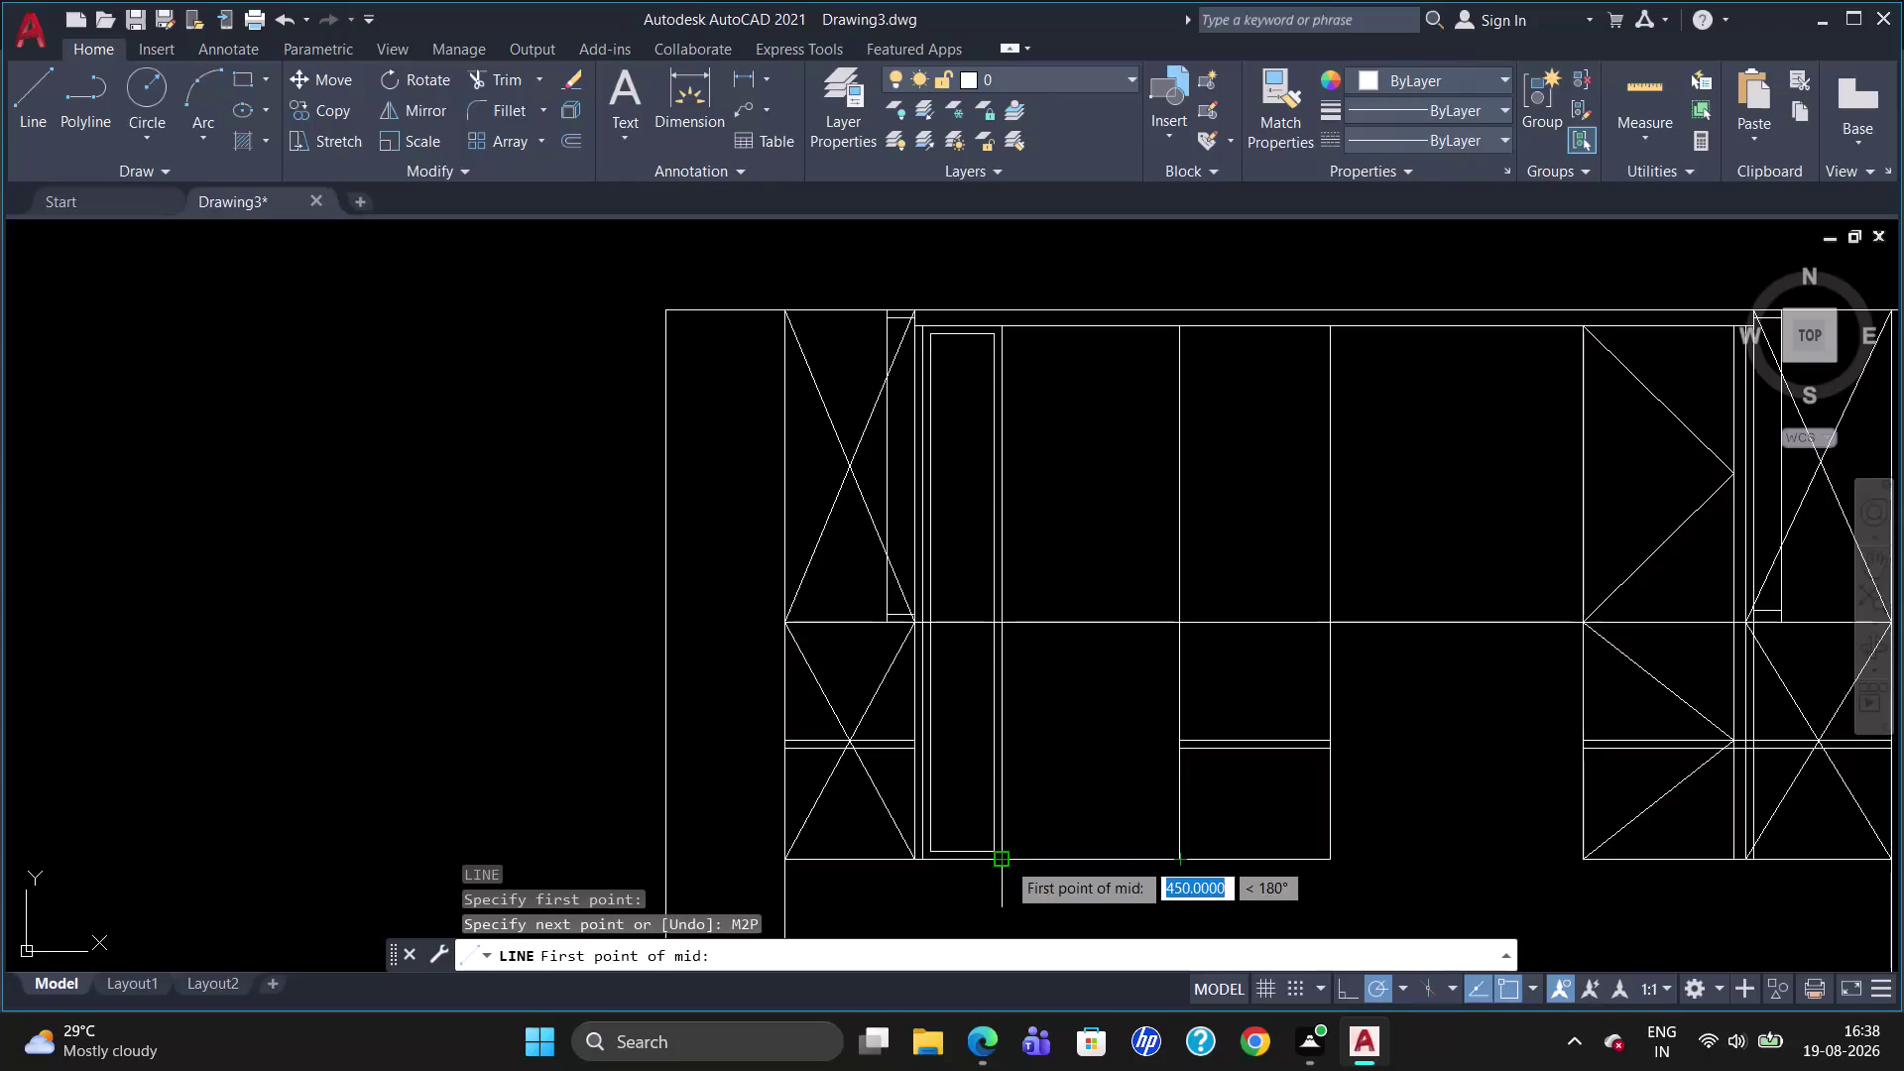
click(1005, 857)
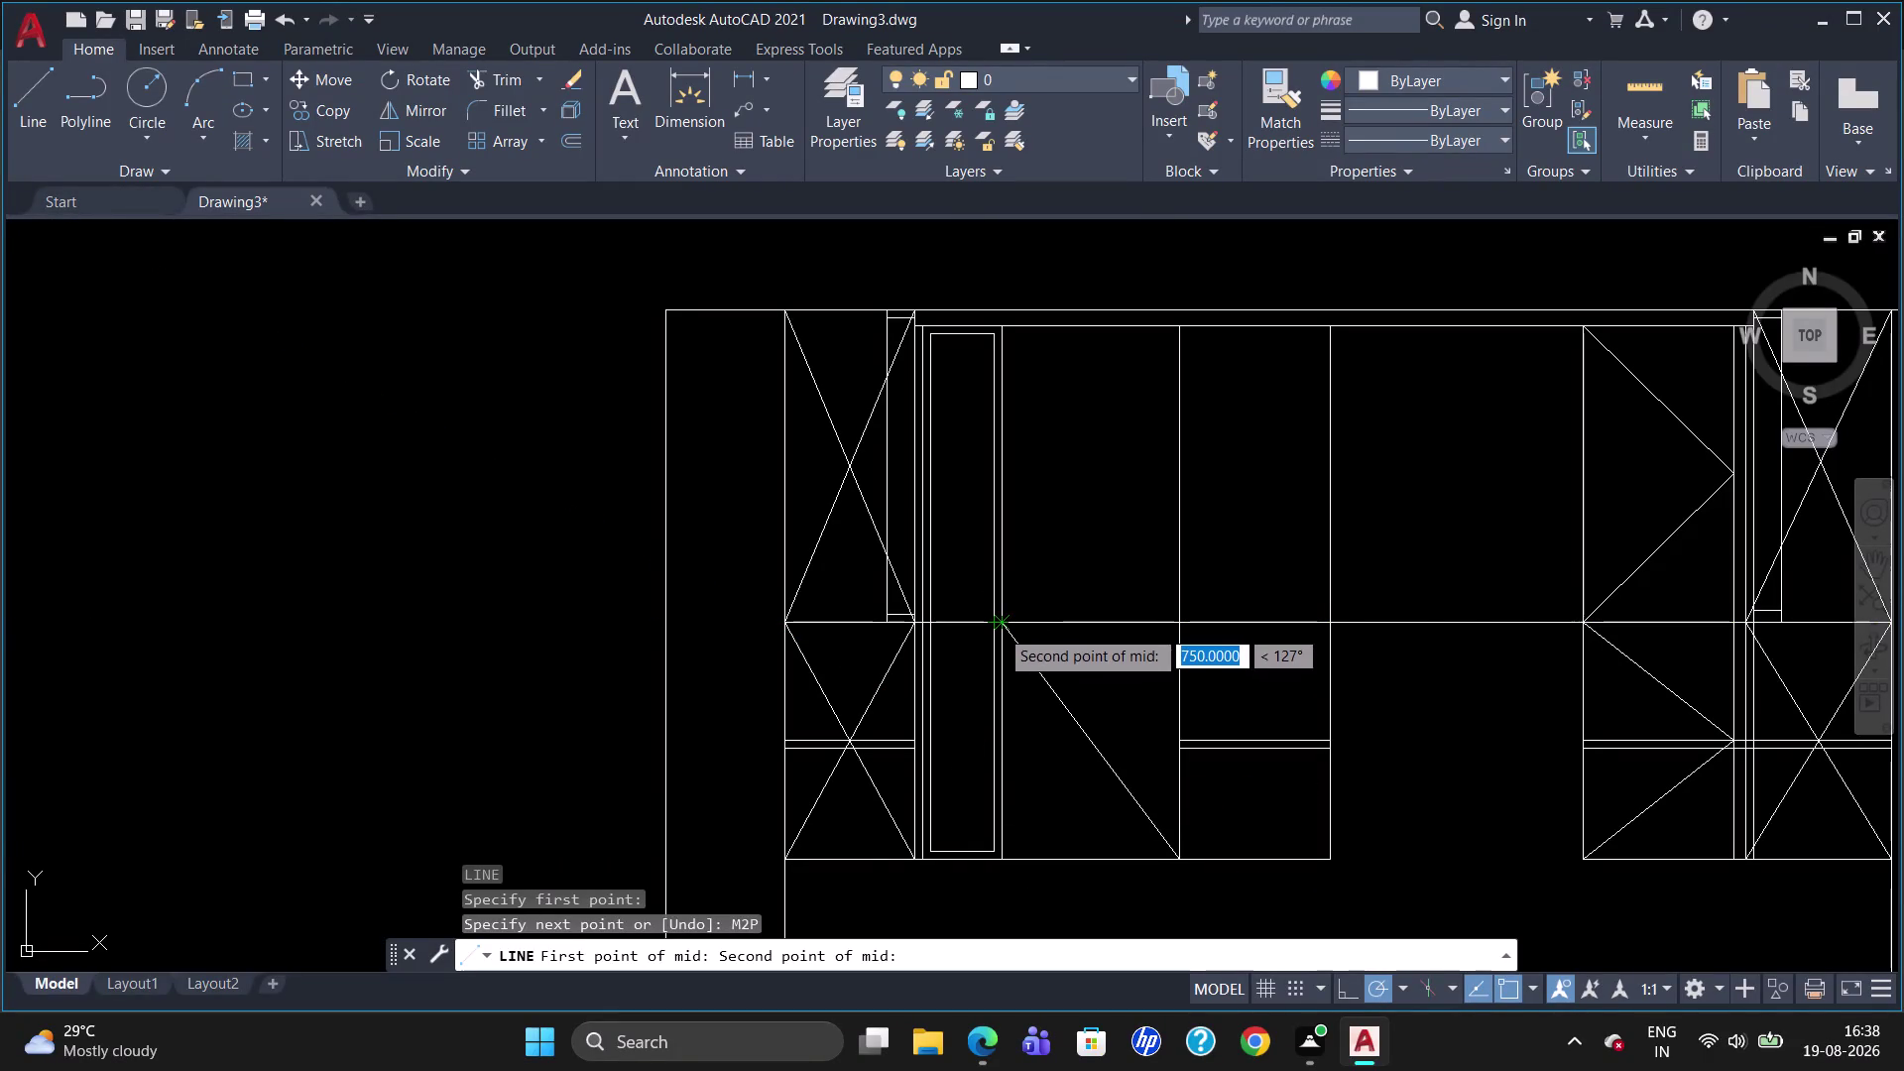
click(999, 628)
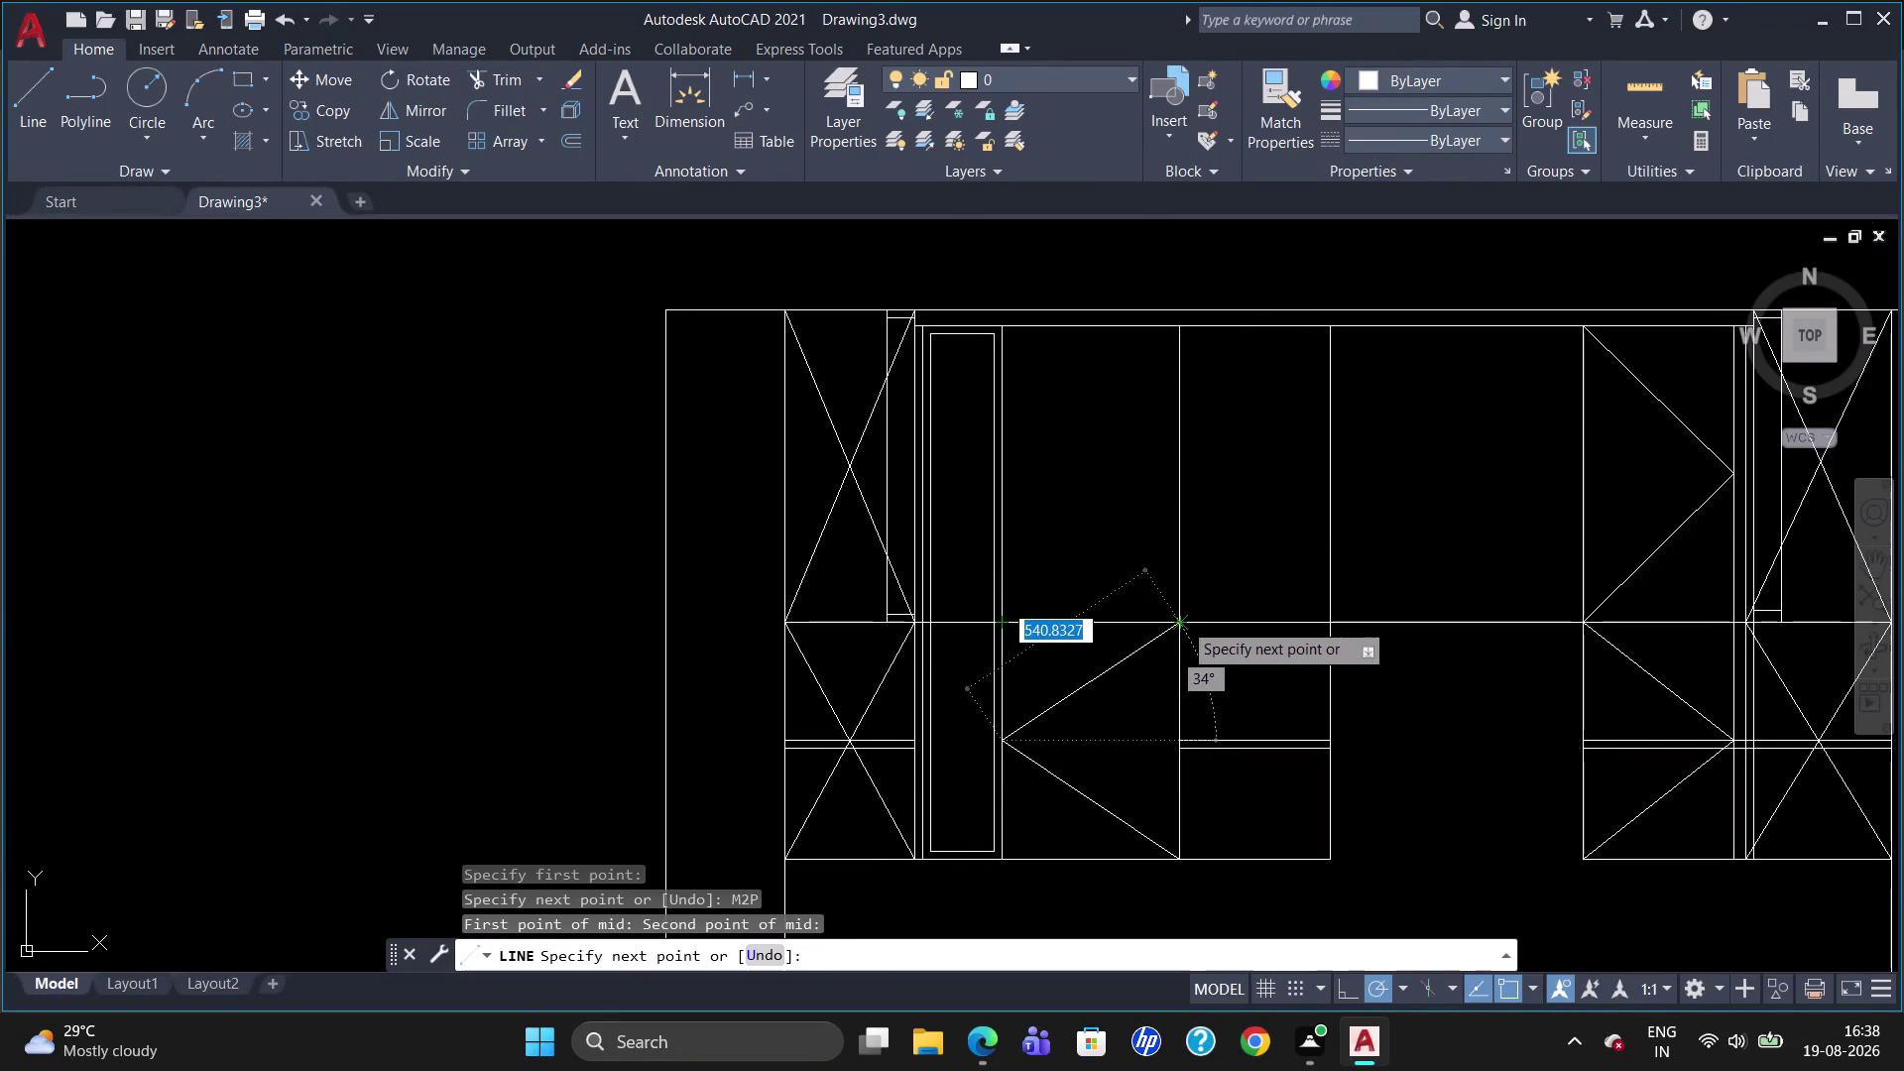
click(1182, 620)
Draw the upper shutter's swing line from its left-edge midpoint to the top-right corner.
text(M2)
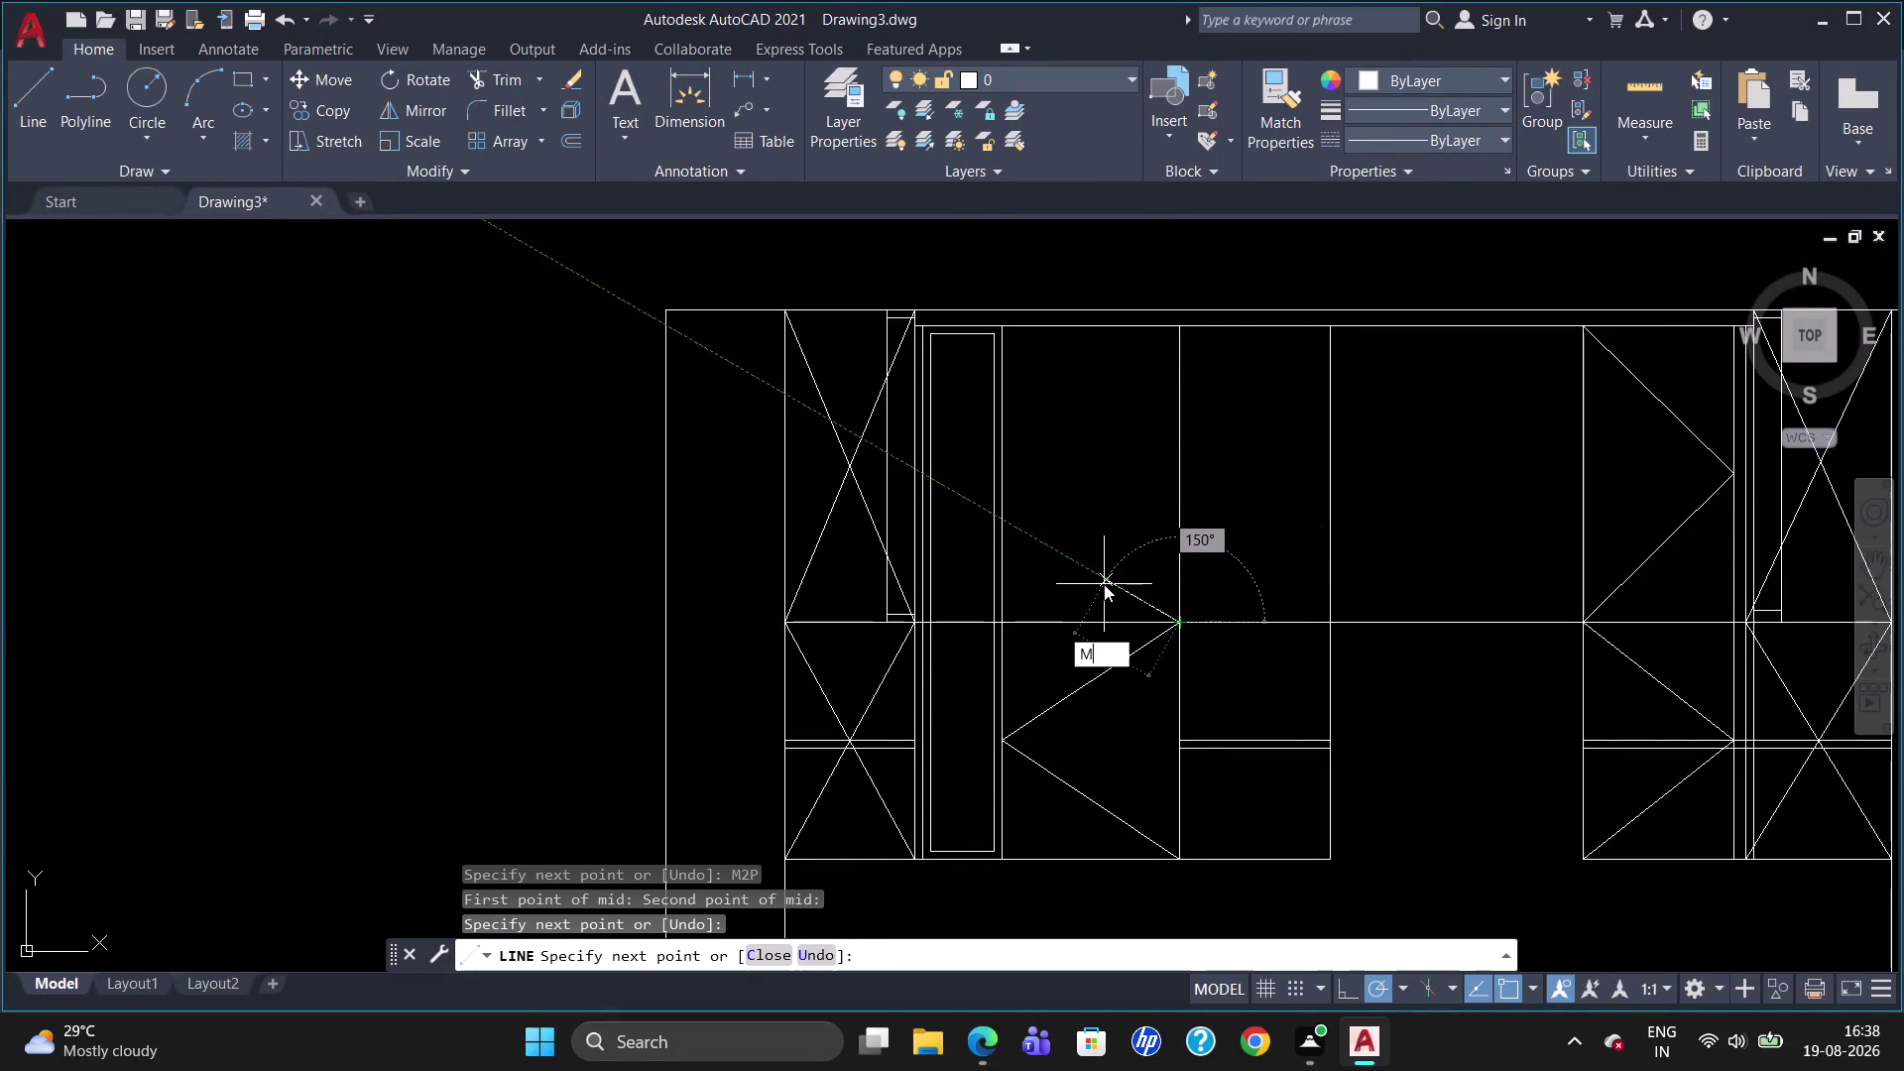
text(P)
key(Return)
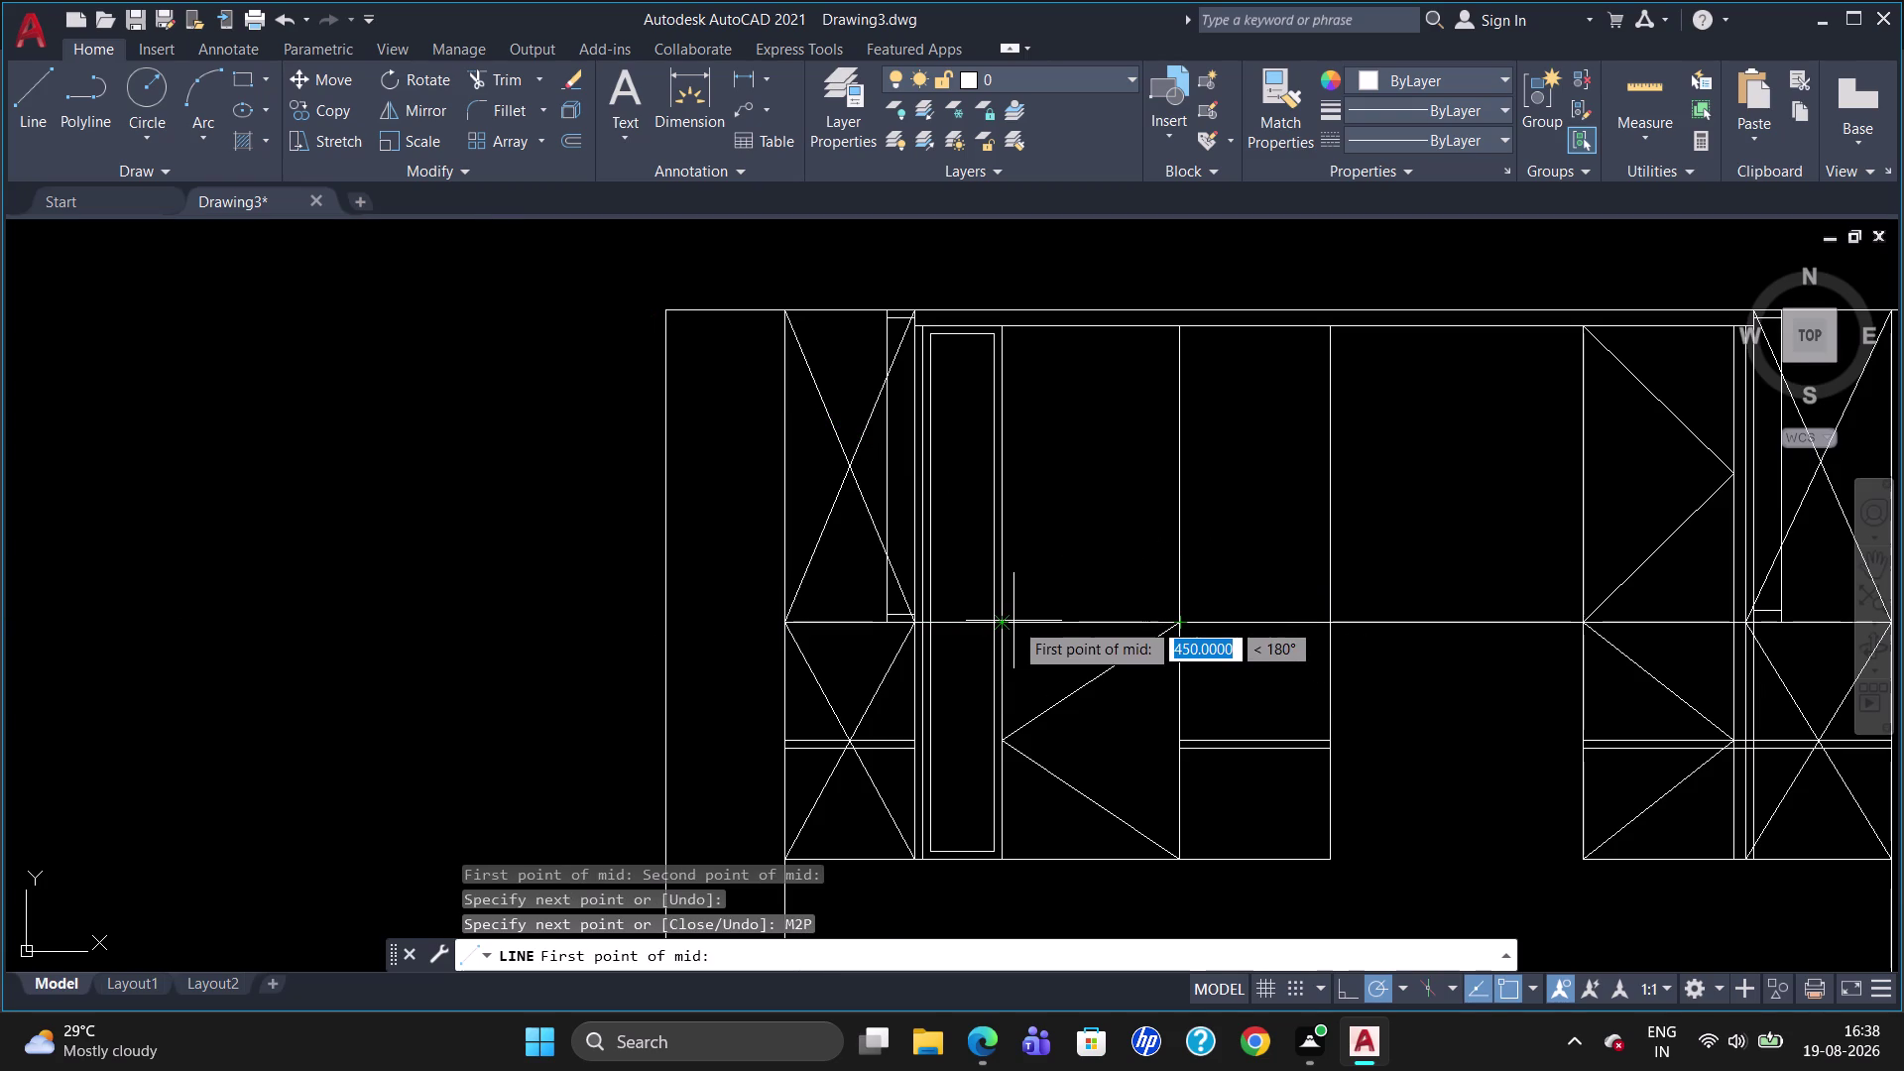
click(1013, 621)
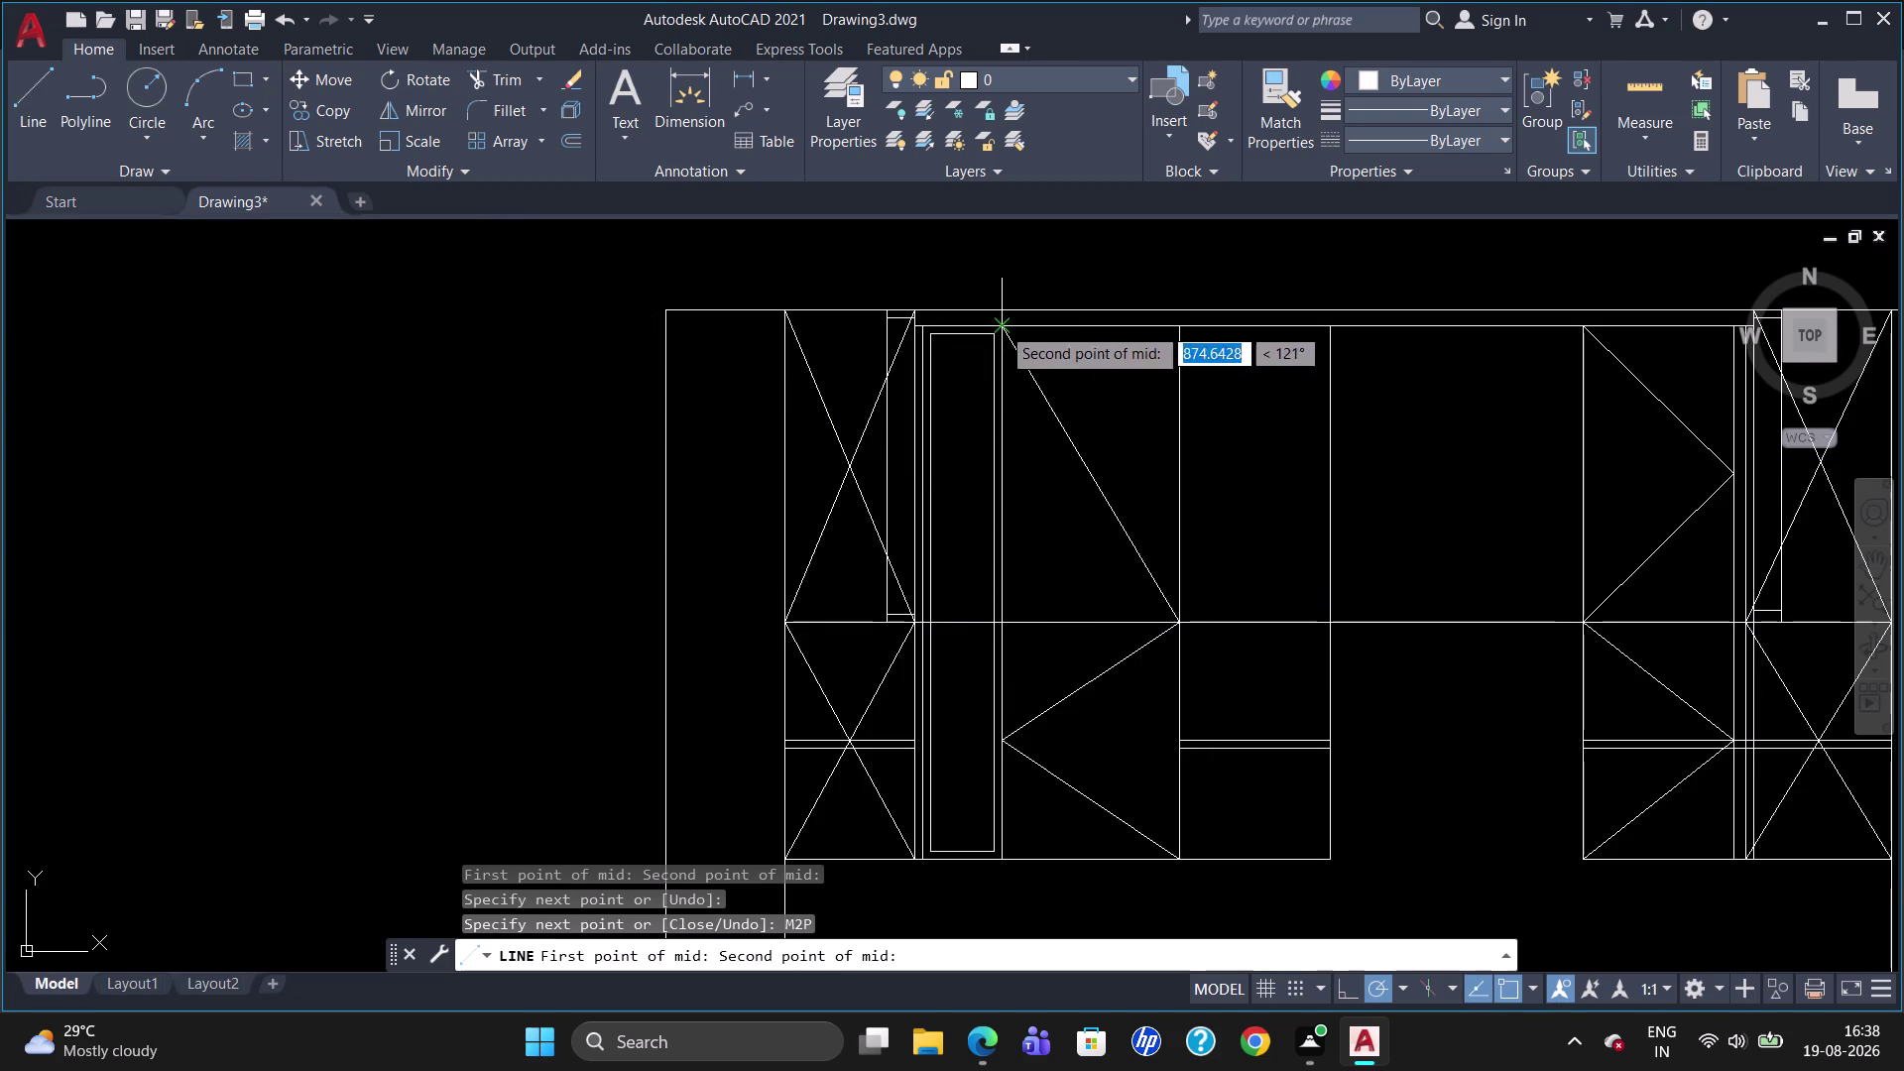
click(1001, 317)
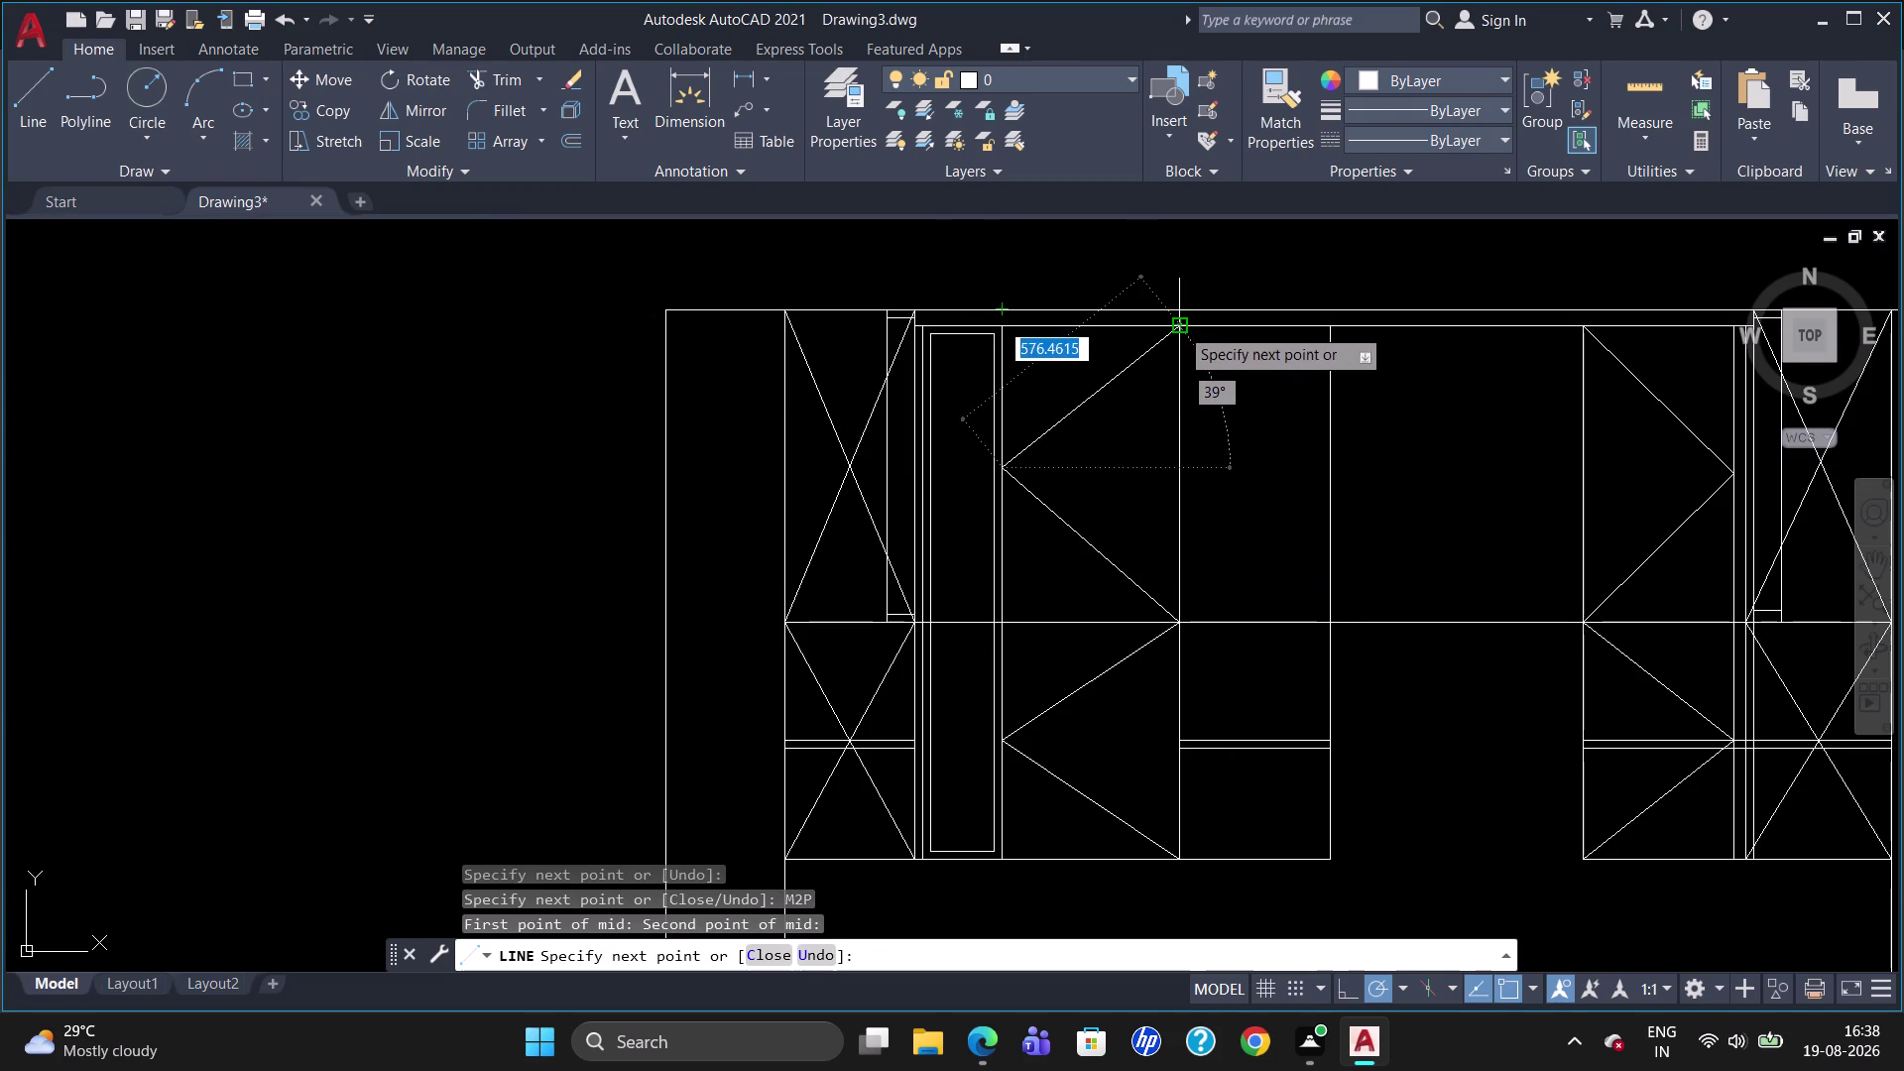
click(1180, 327)
key(Escape)
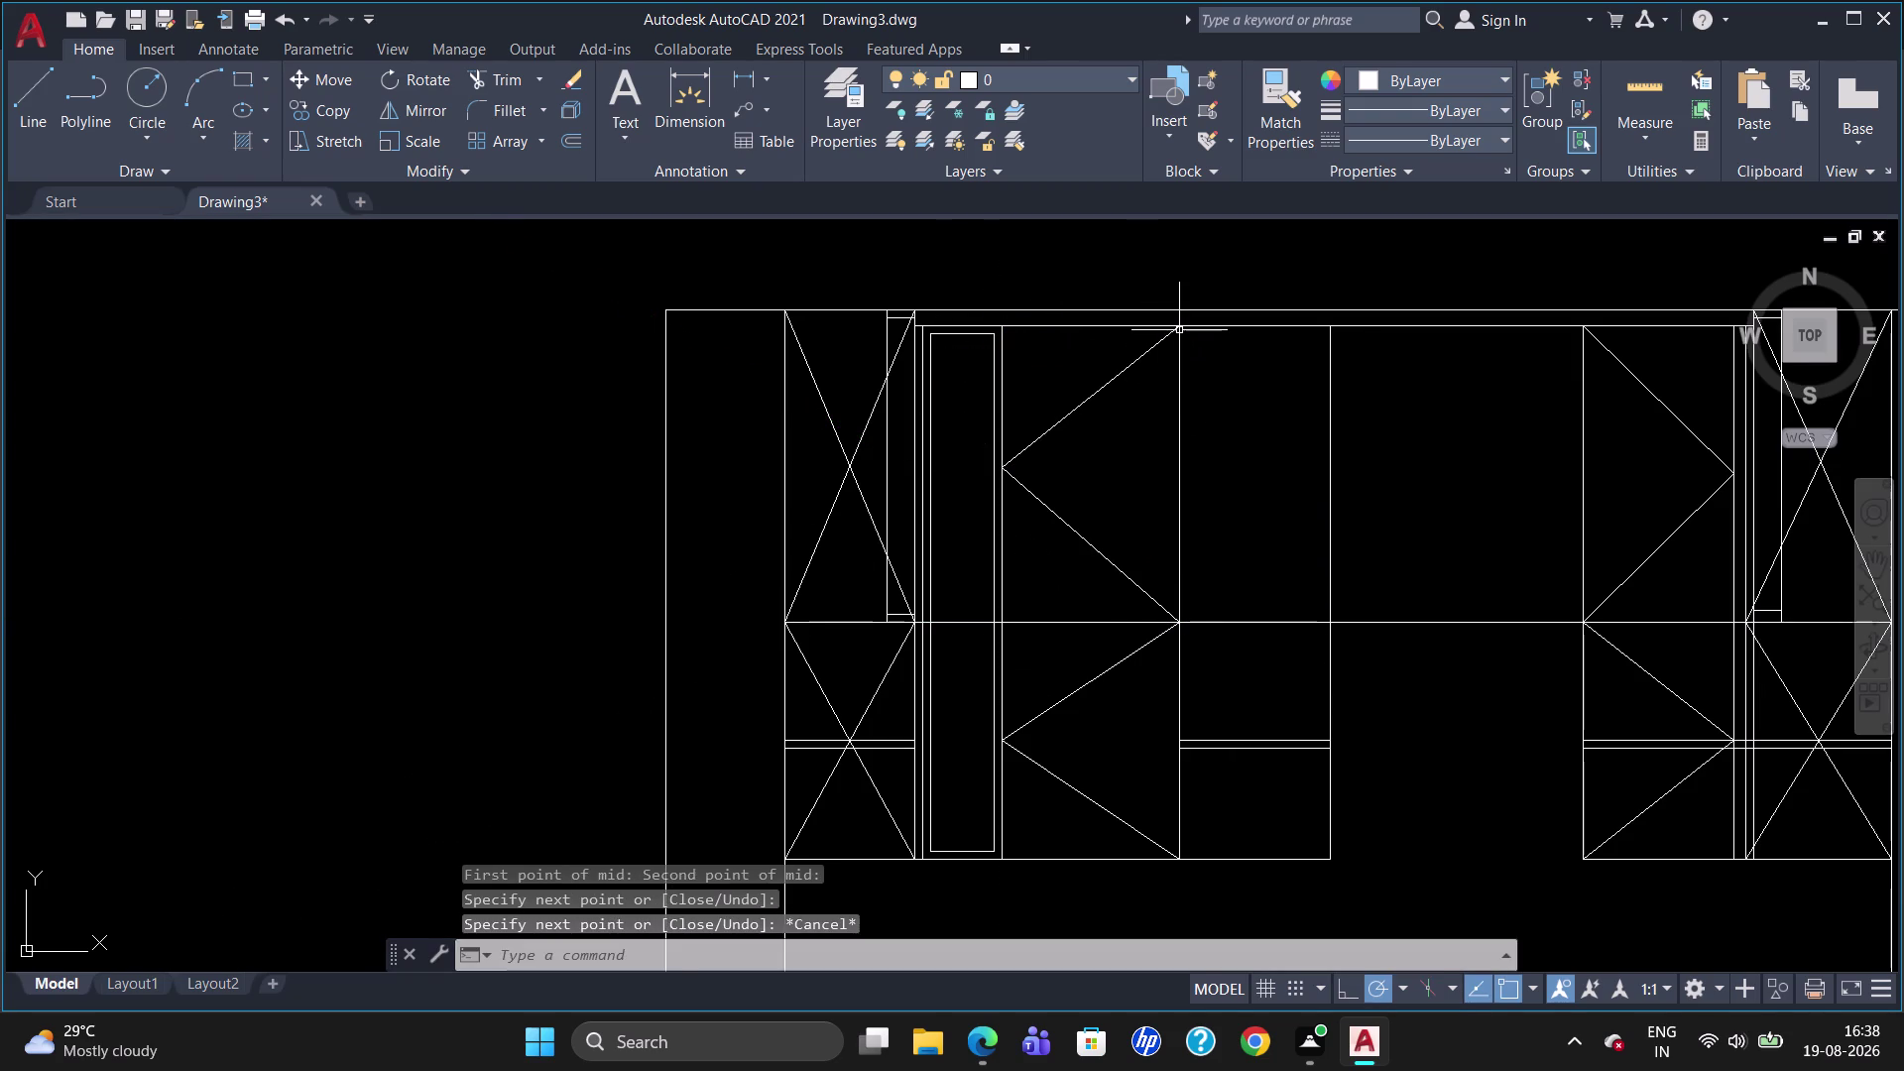
key(l)
key(Return)
Try an M2P midpoint pick on the lower shutter's edge, then cancel the stray line.
text(M2)
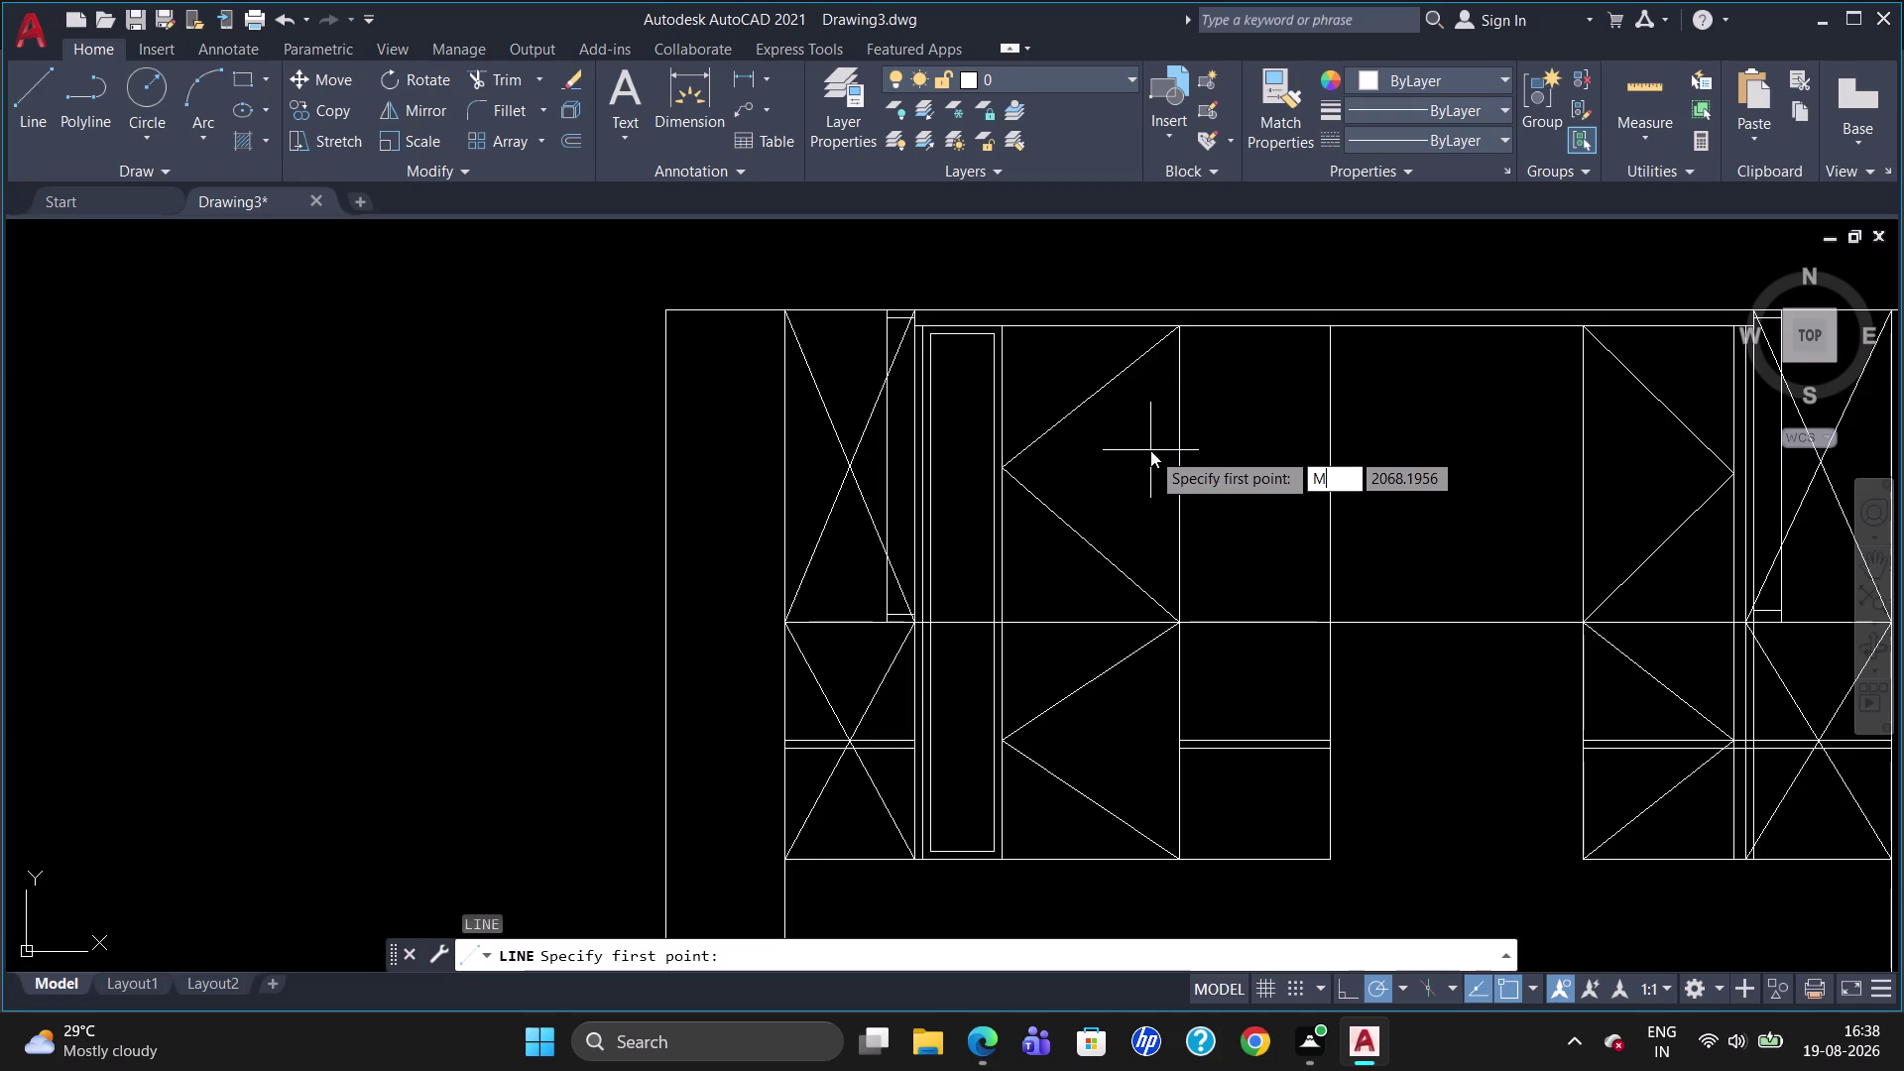
text(P)
key(Return)
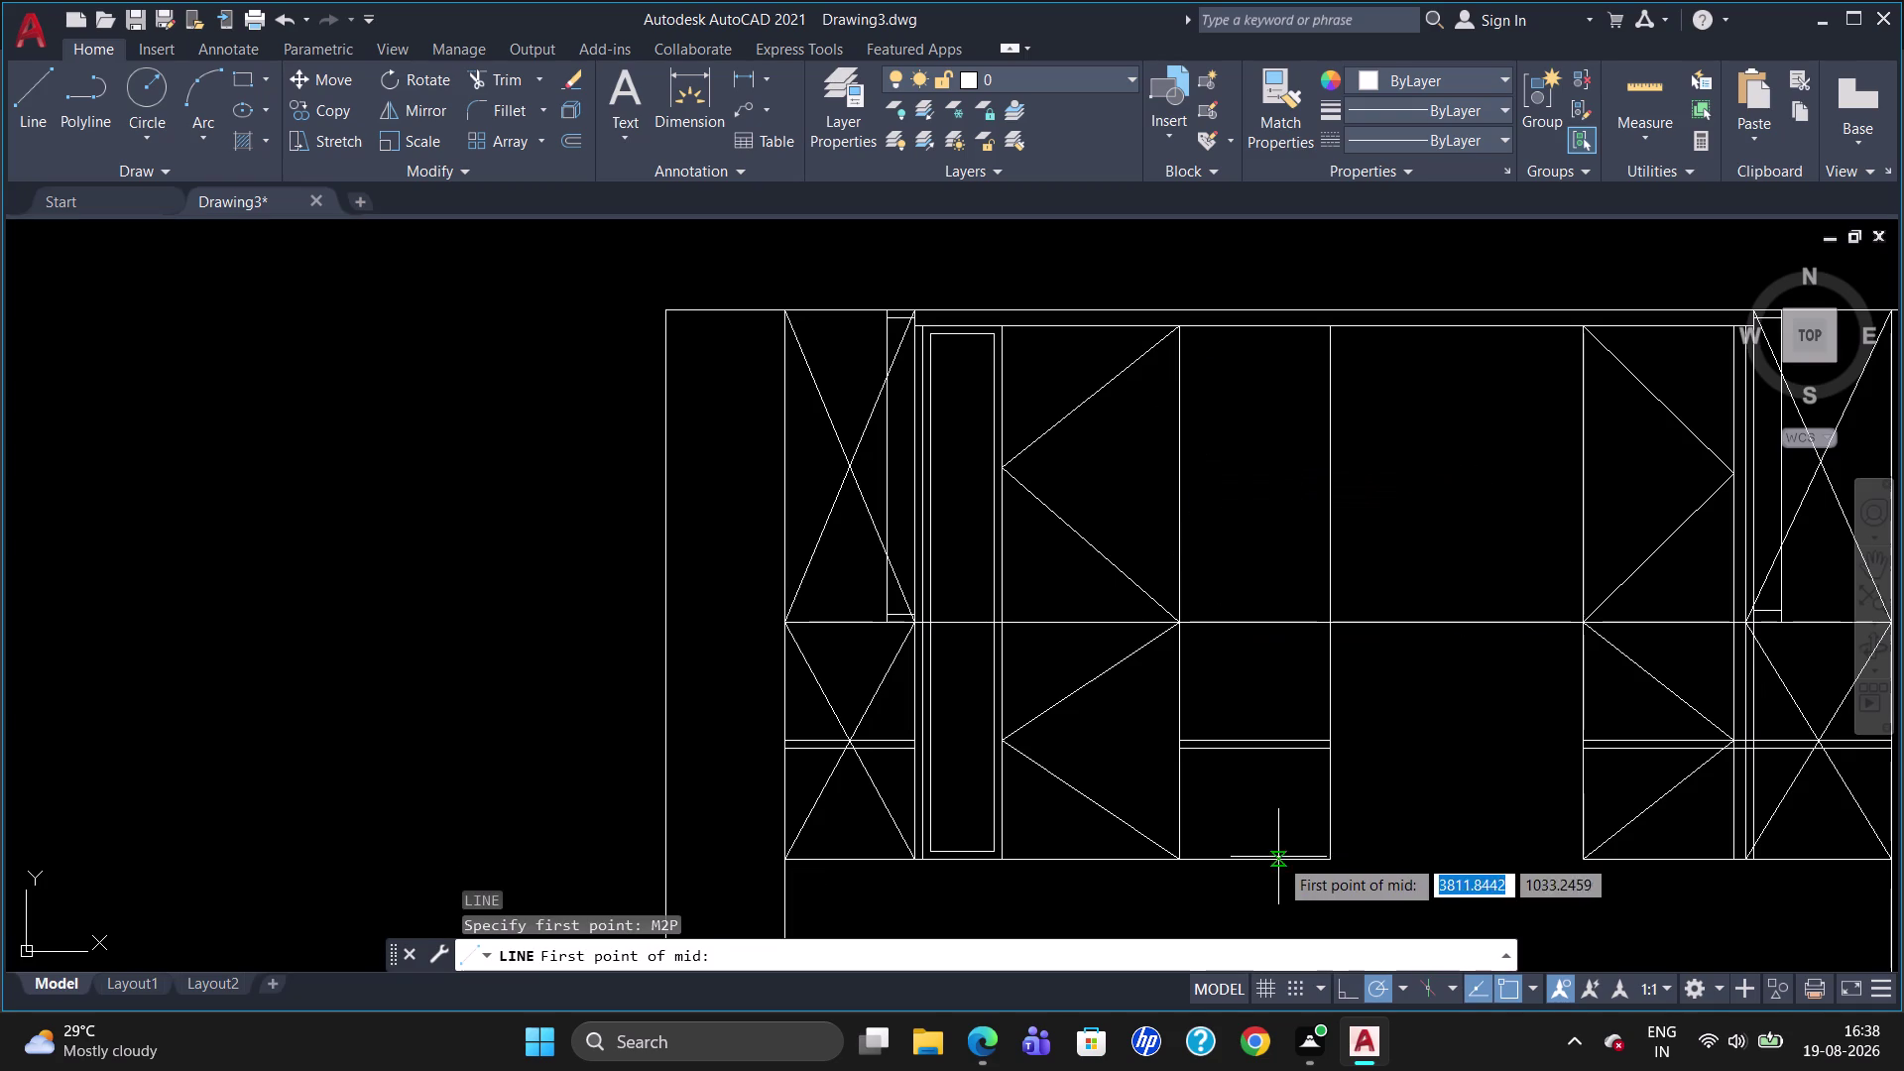
click(1329, 856)
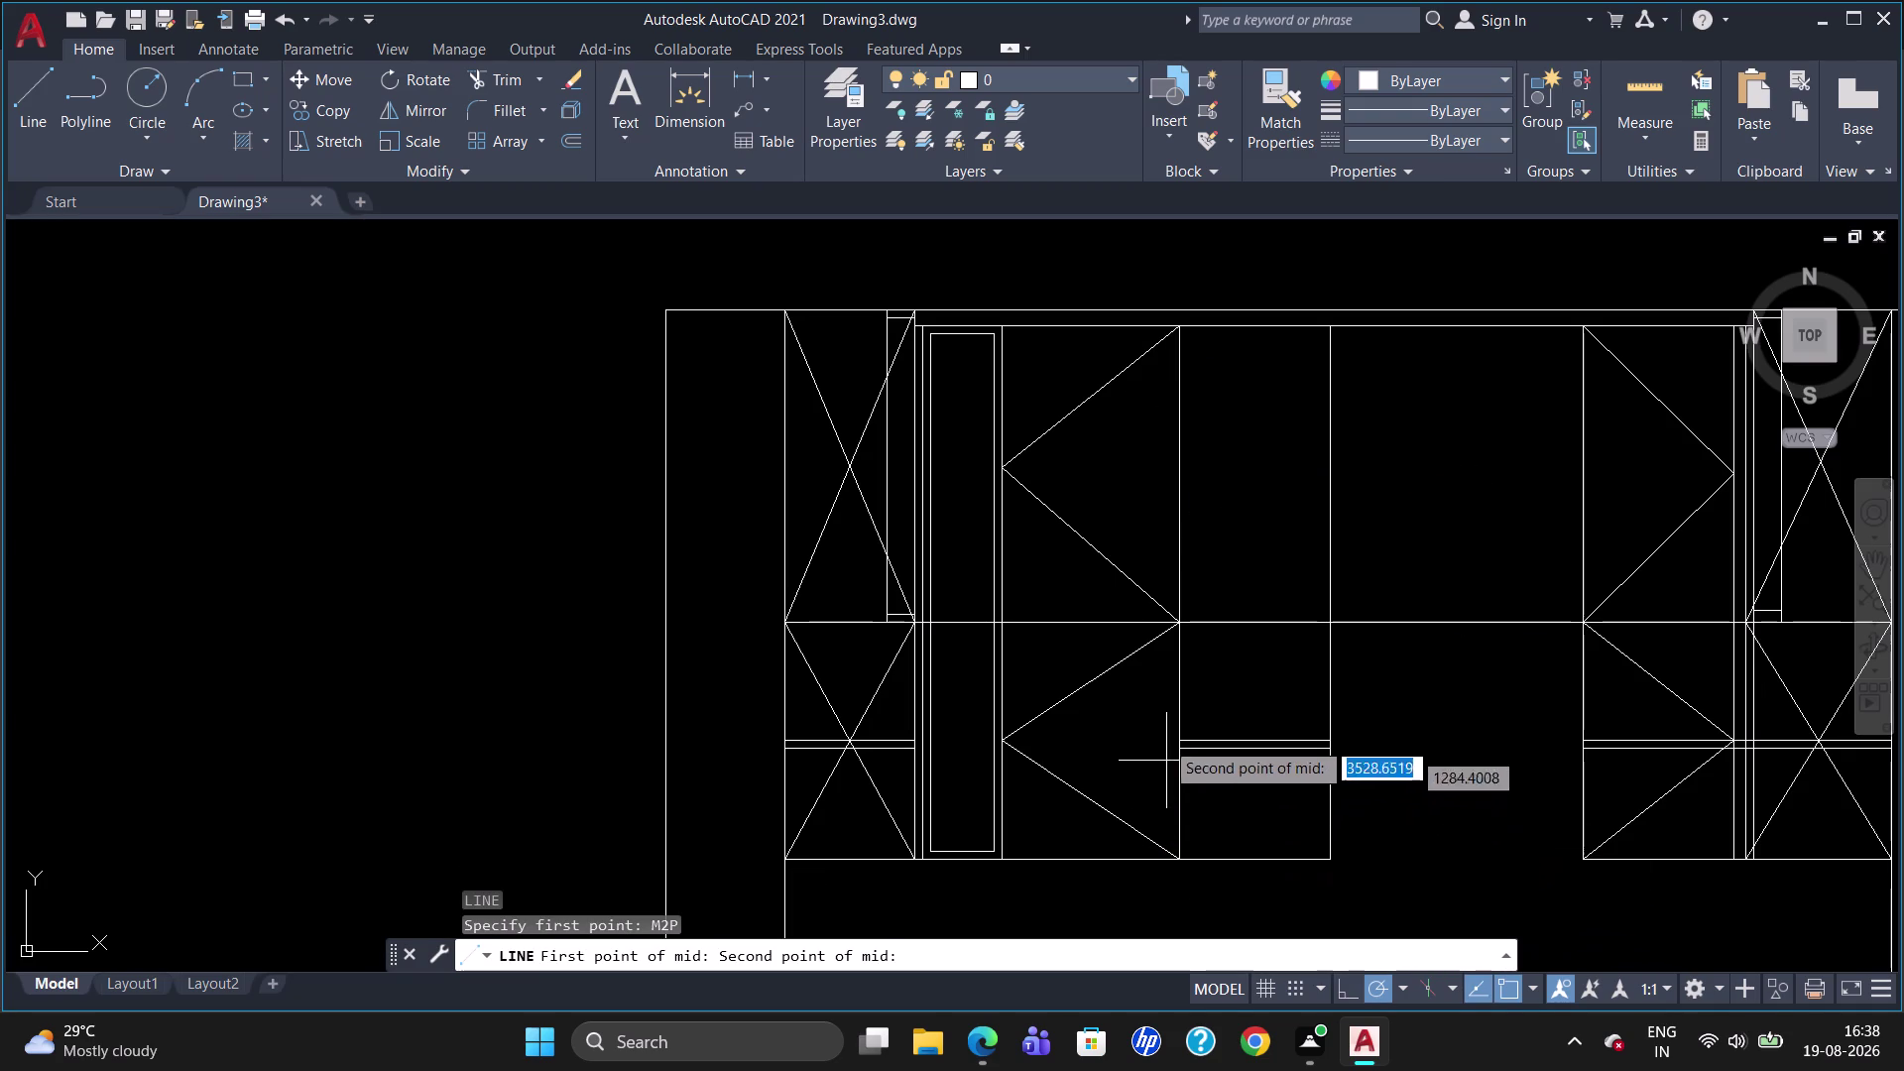
click(1182, 626)
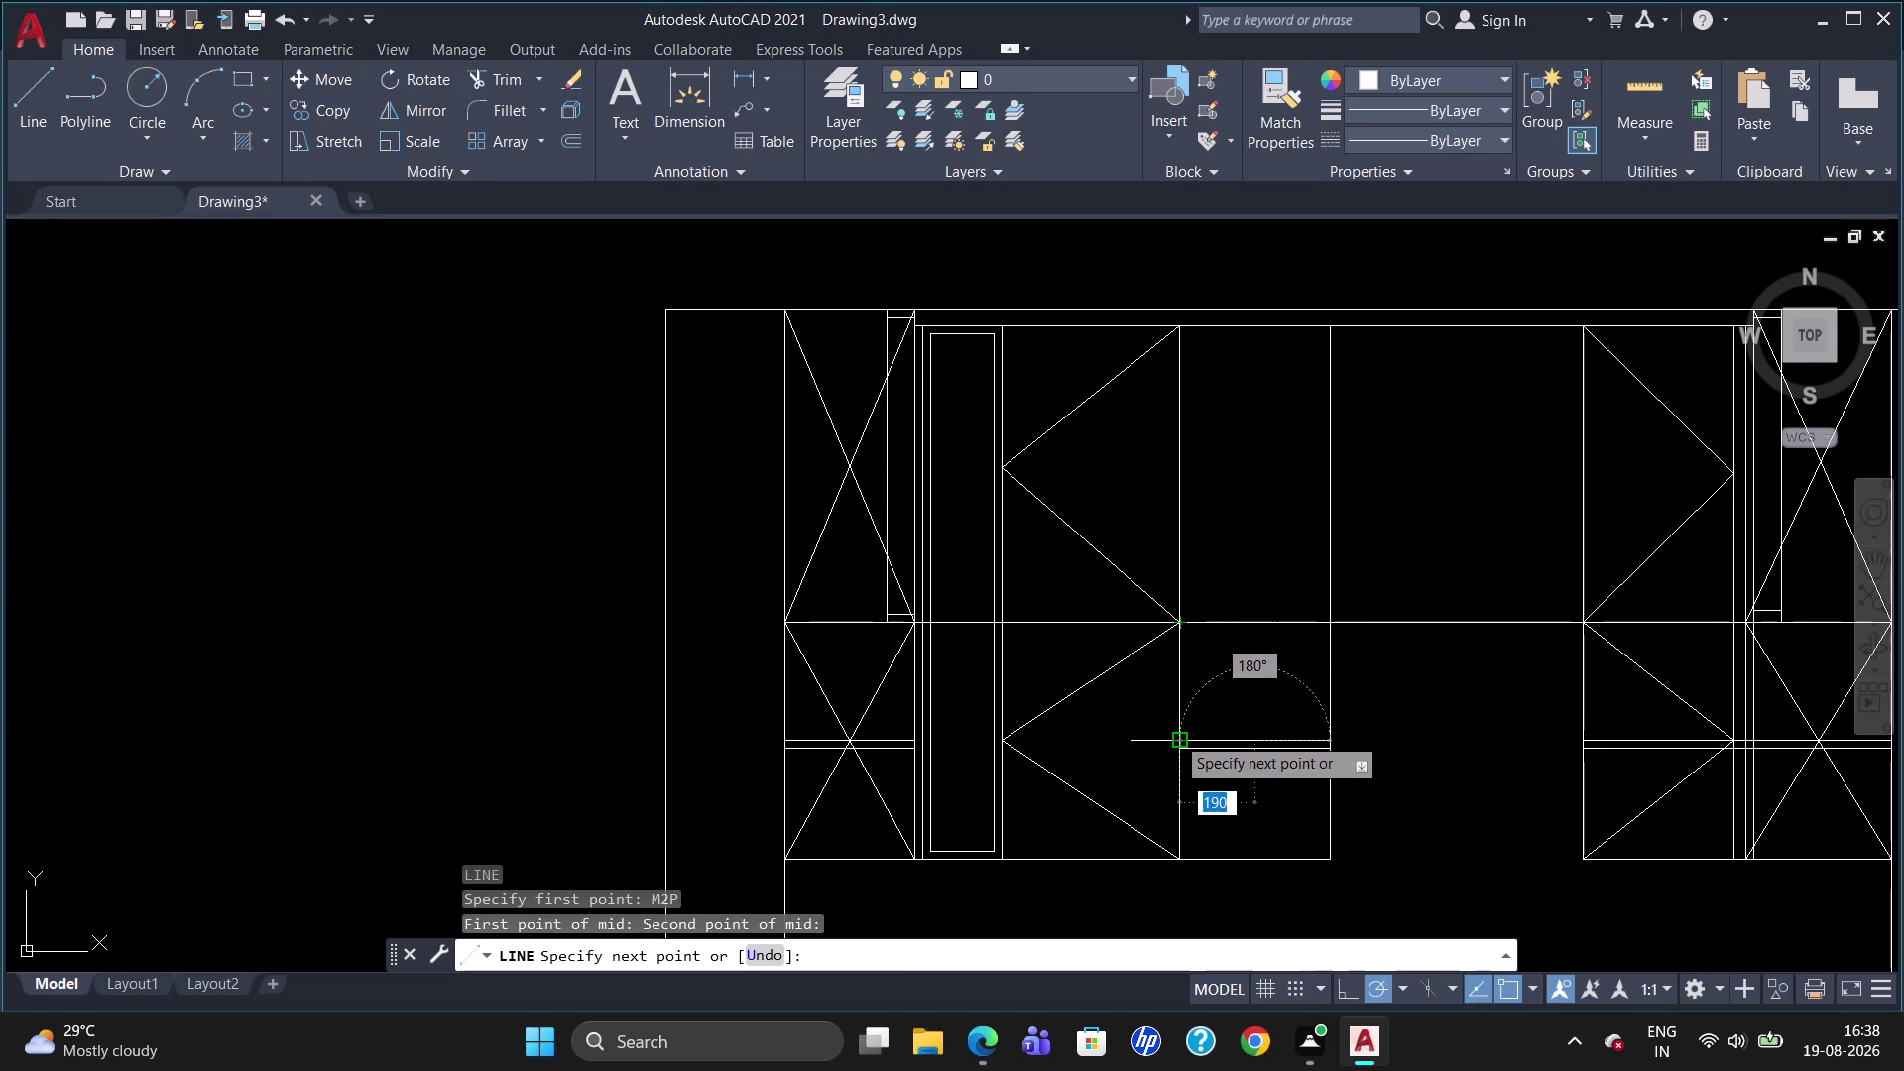
key(Escape)
Draw the lower shutter lines from its bottom-right corner to the left-edge midpoint and top-right corner.
key(l)
key(Return)
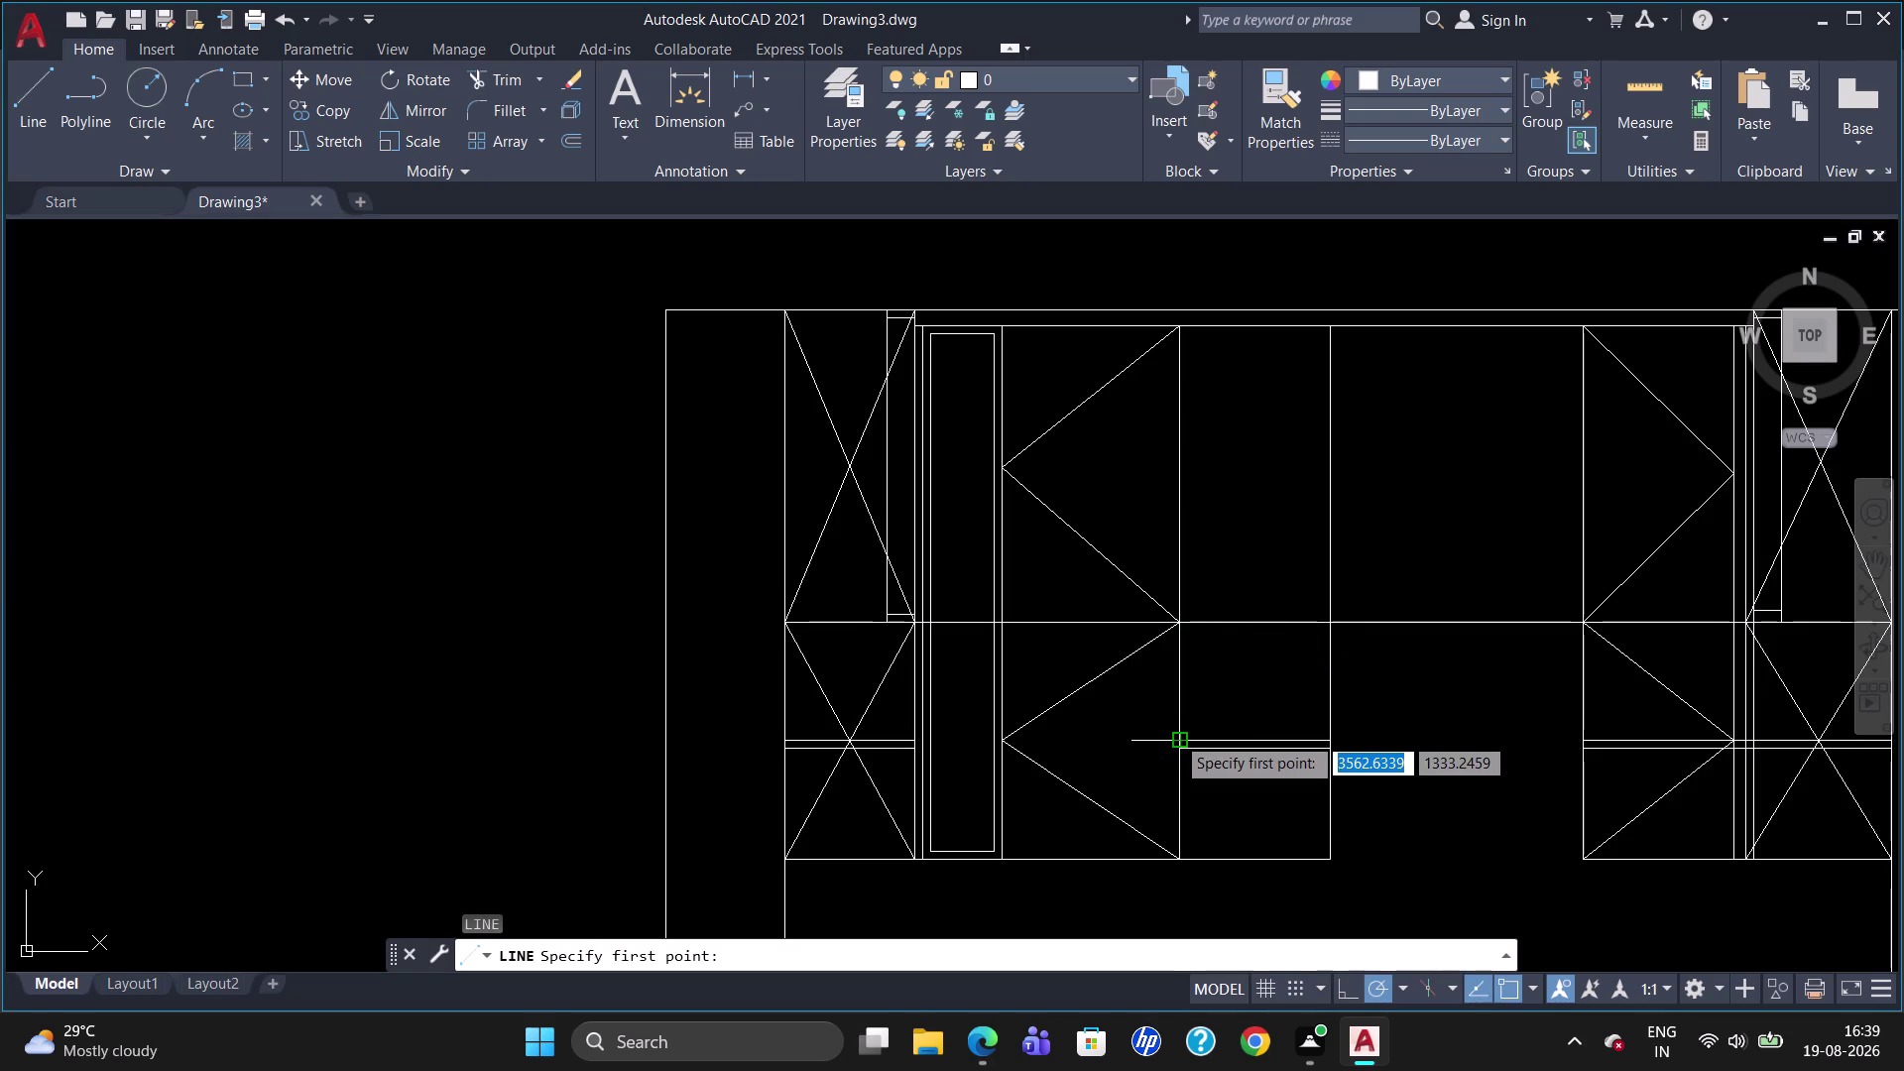
click(1330, 865)
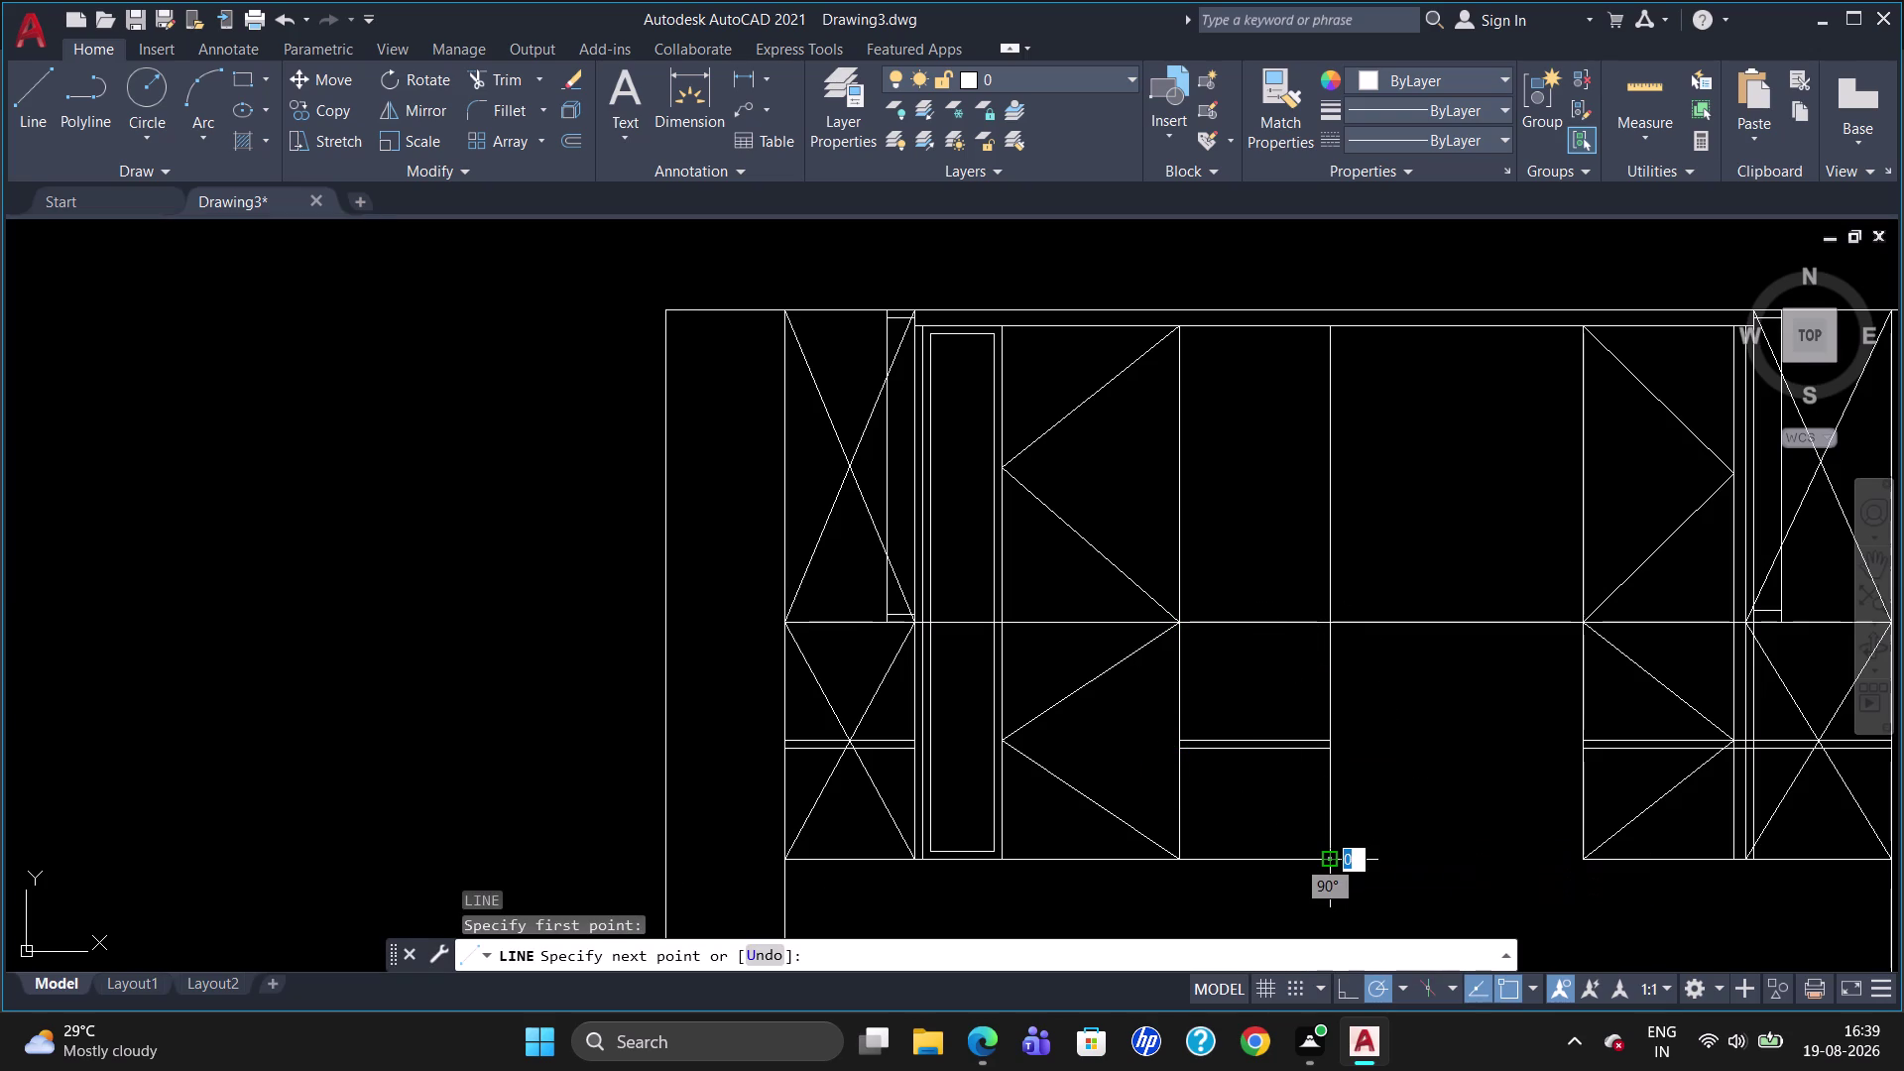
text(M2P)
key(Return)
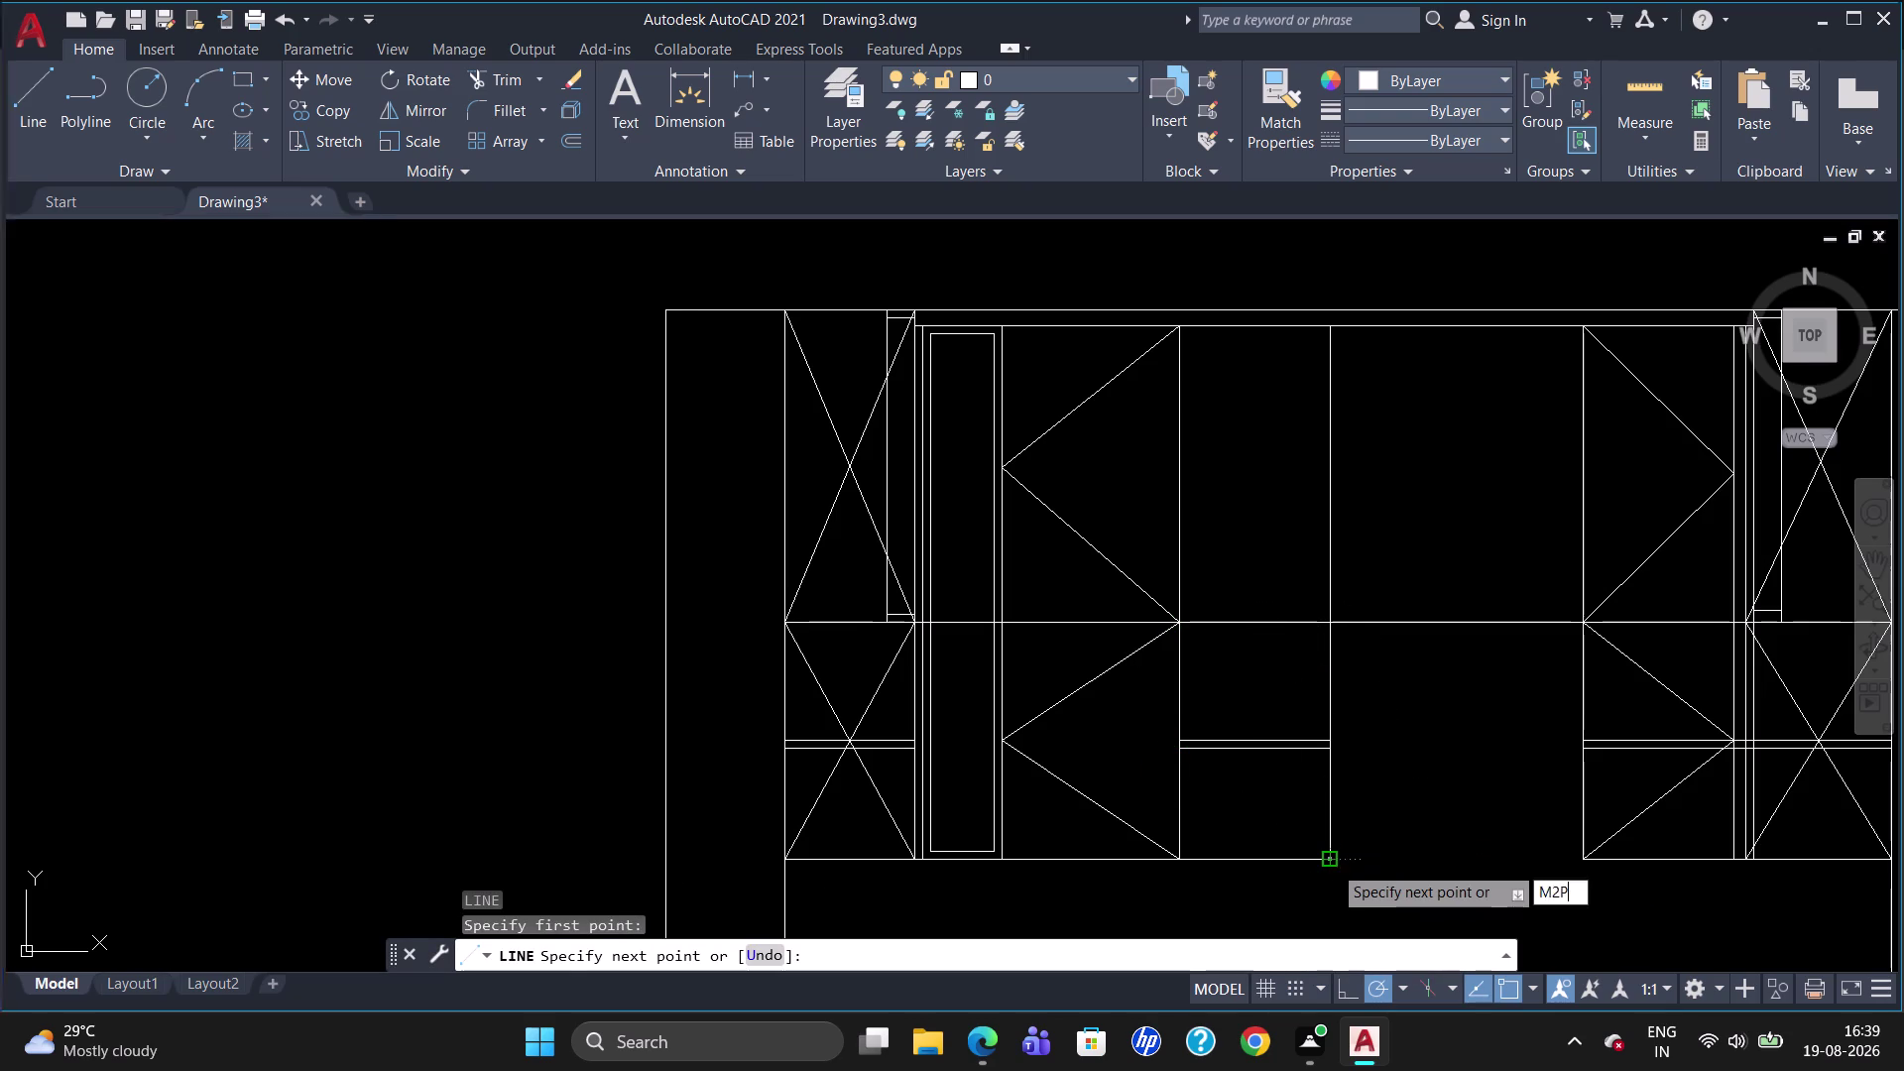
click(1190, 858)
click(1178, 621)
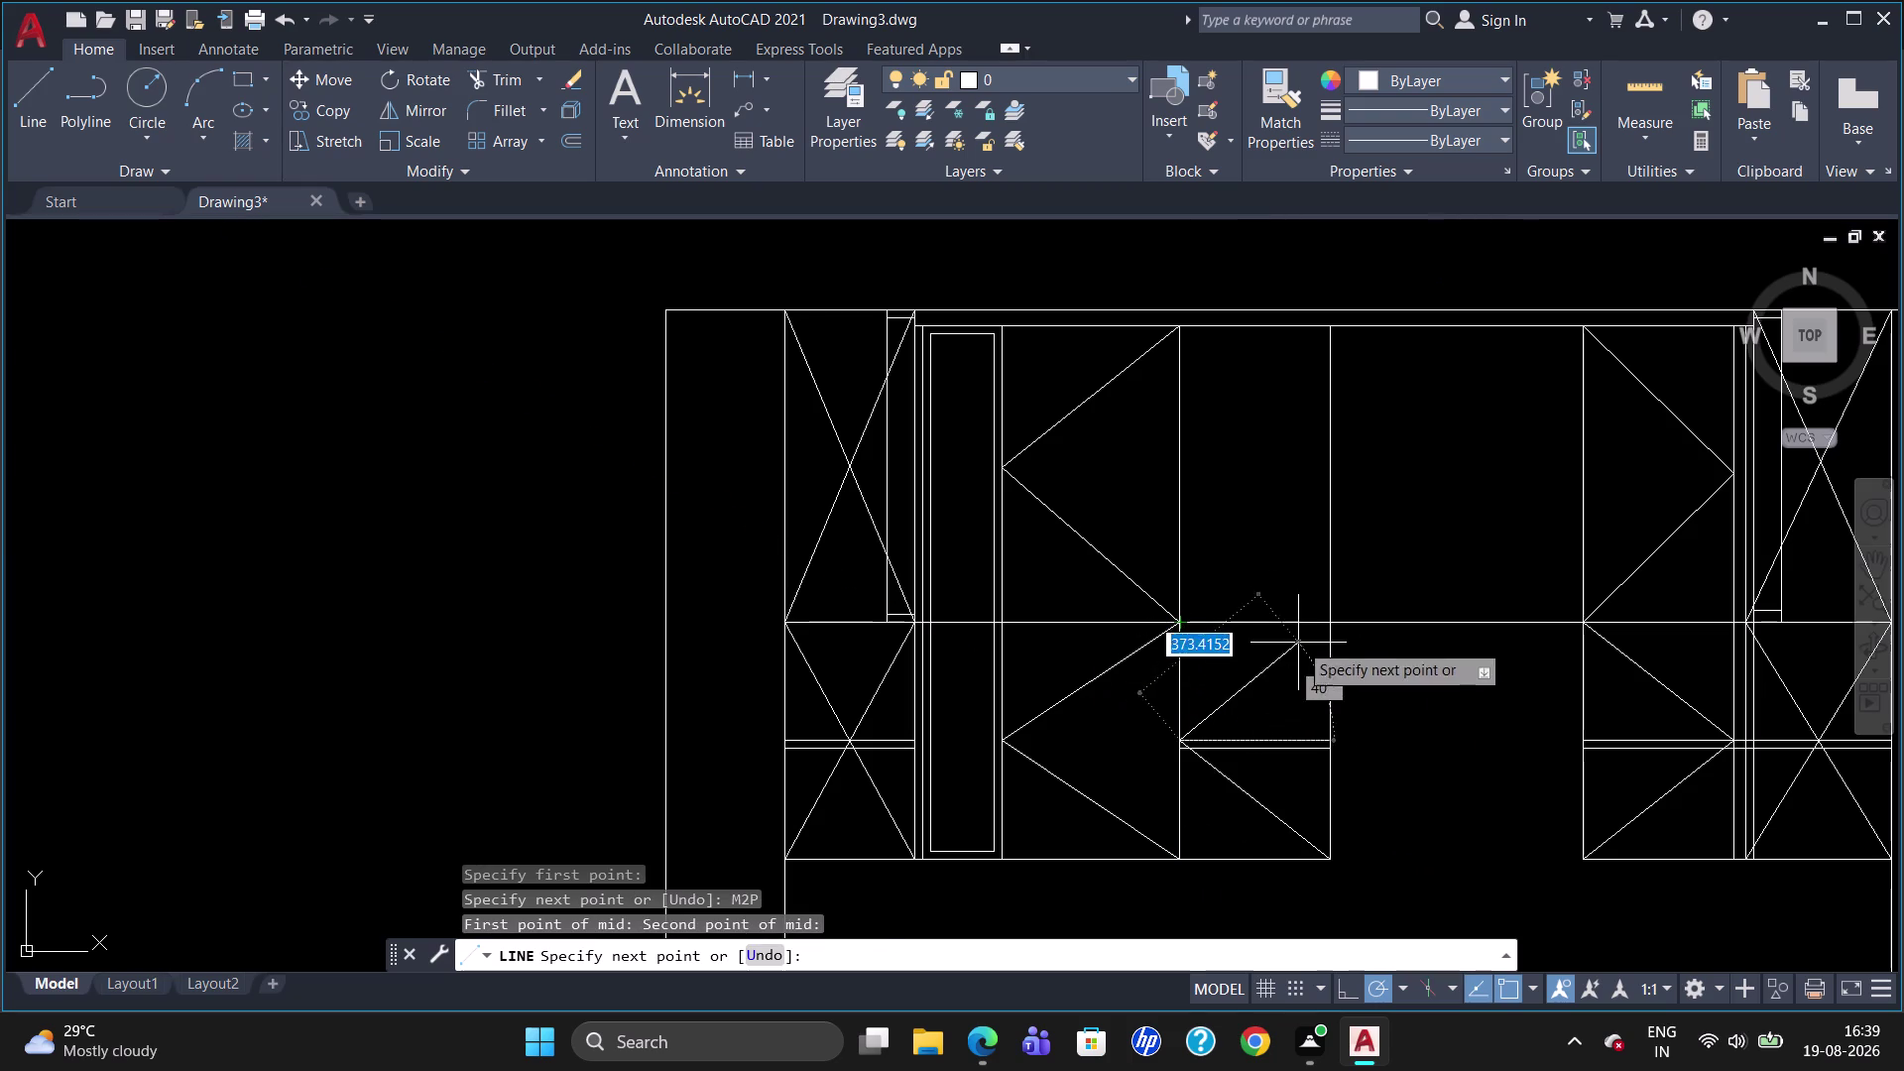
click(1331, 621)
Draw a line from the upper panel's left-edge midpoint to its top-right corner.
text(M)
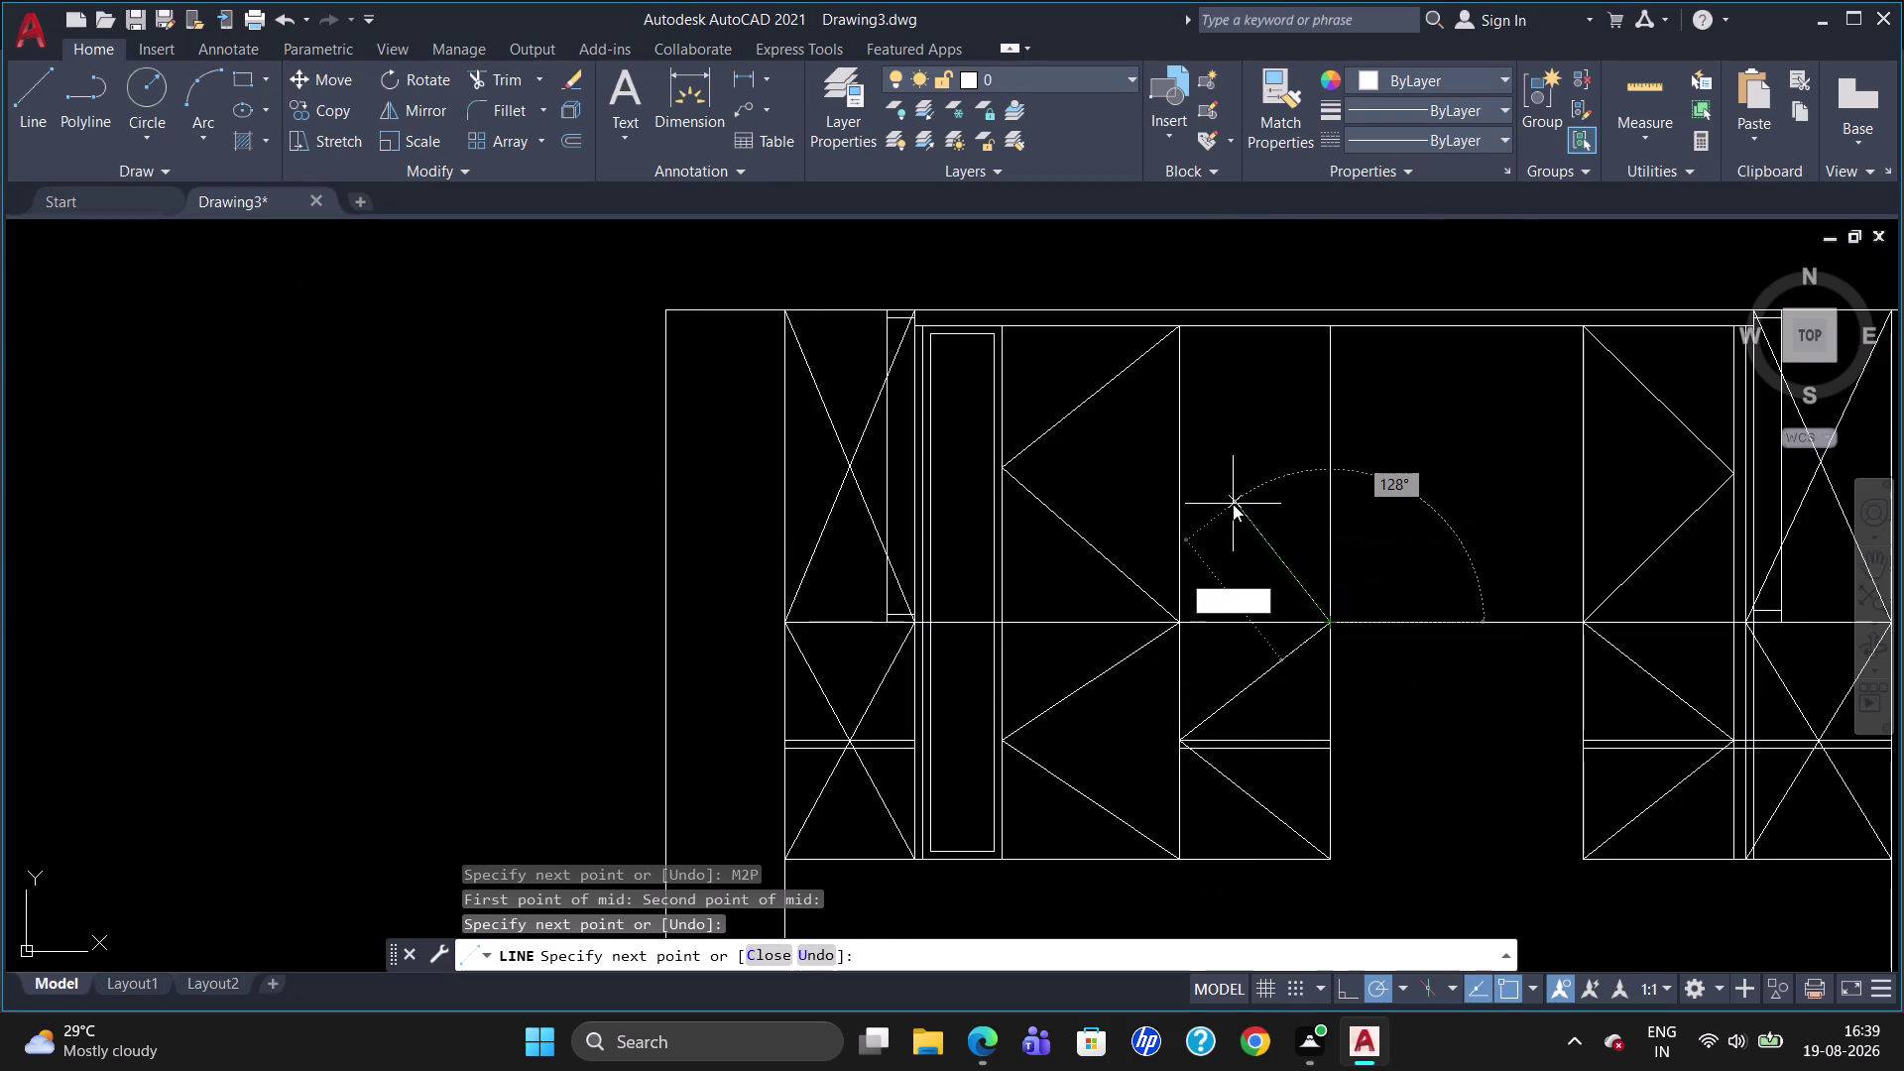
text(2P)
key(Return)
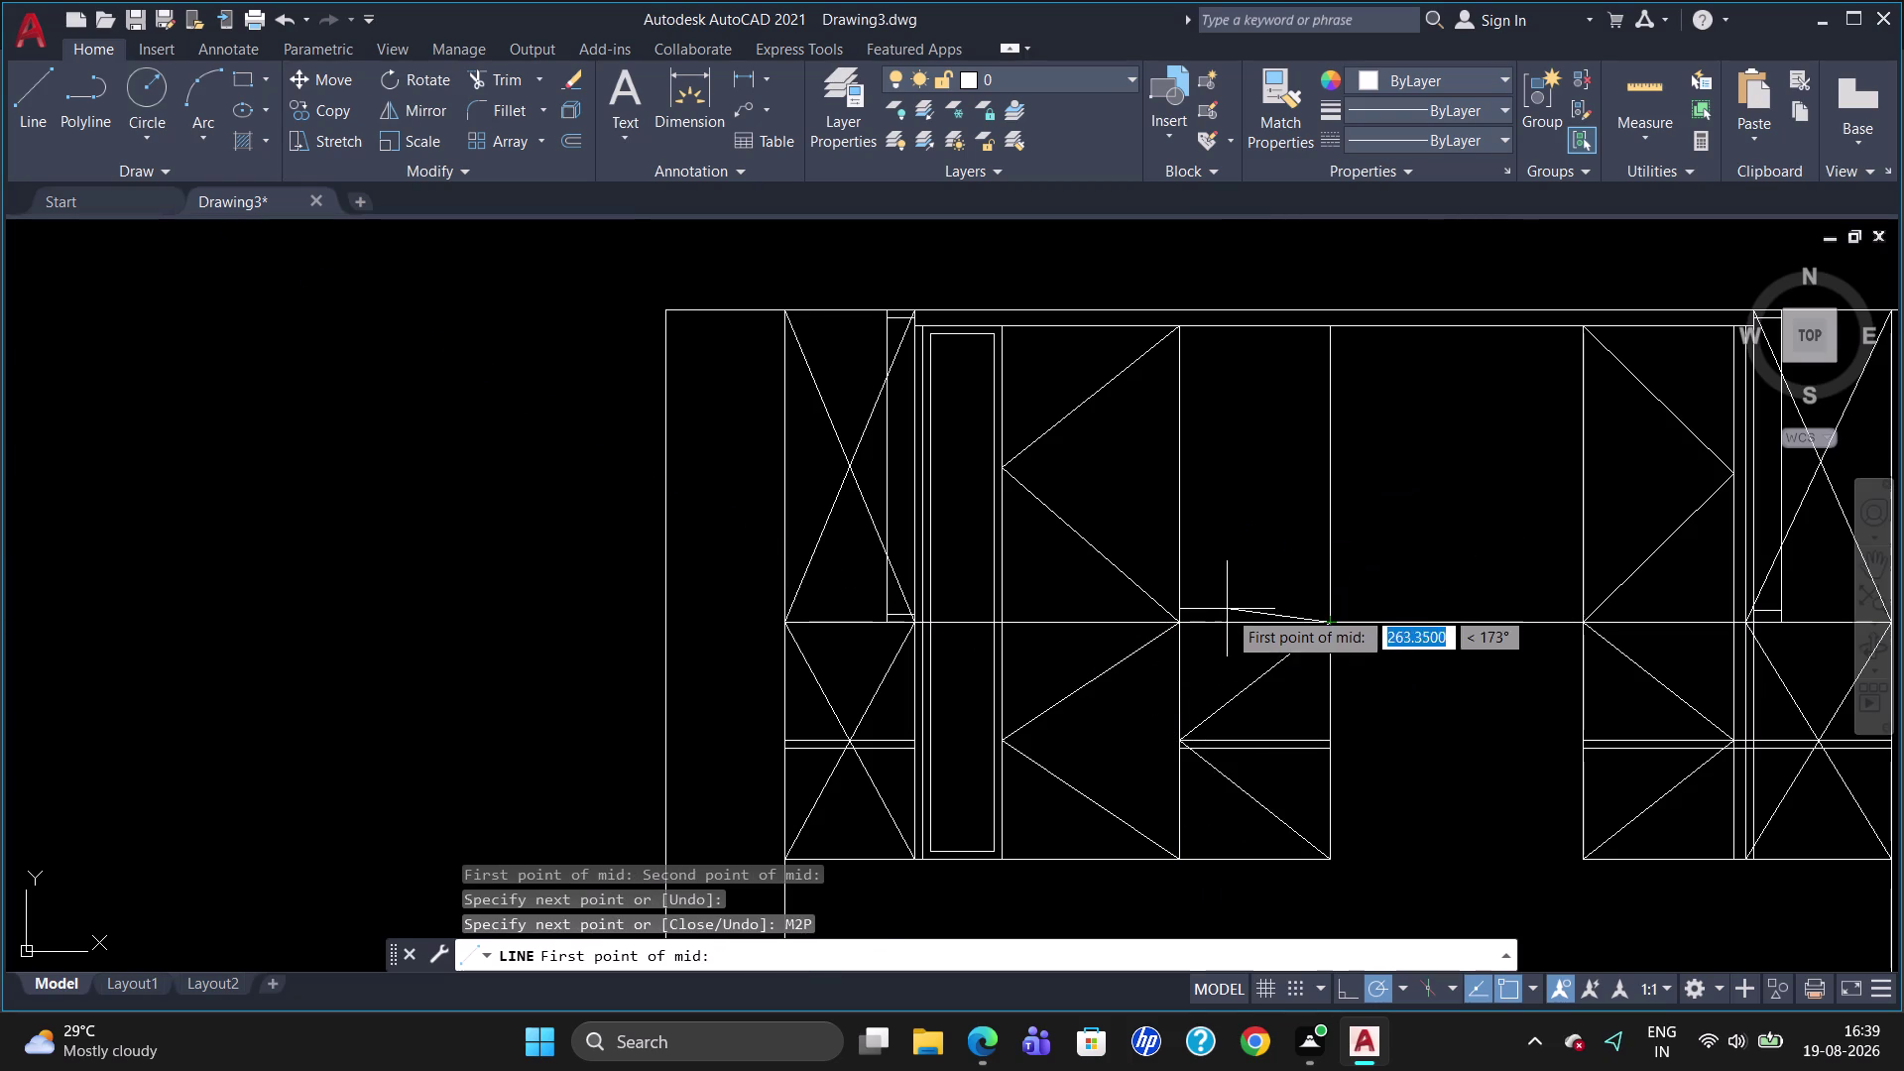
click(1180, 618)
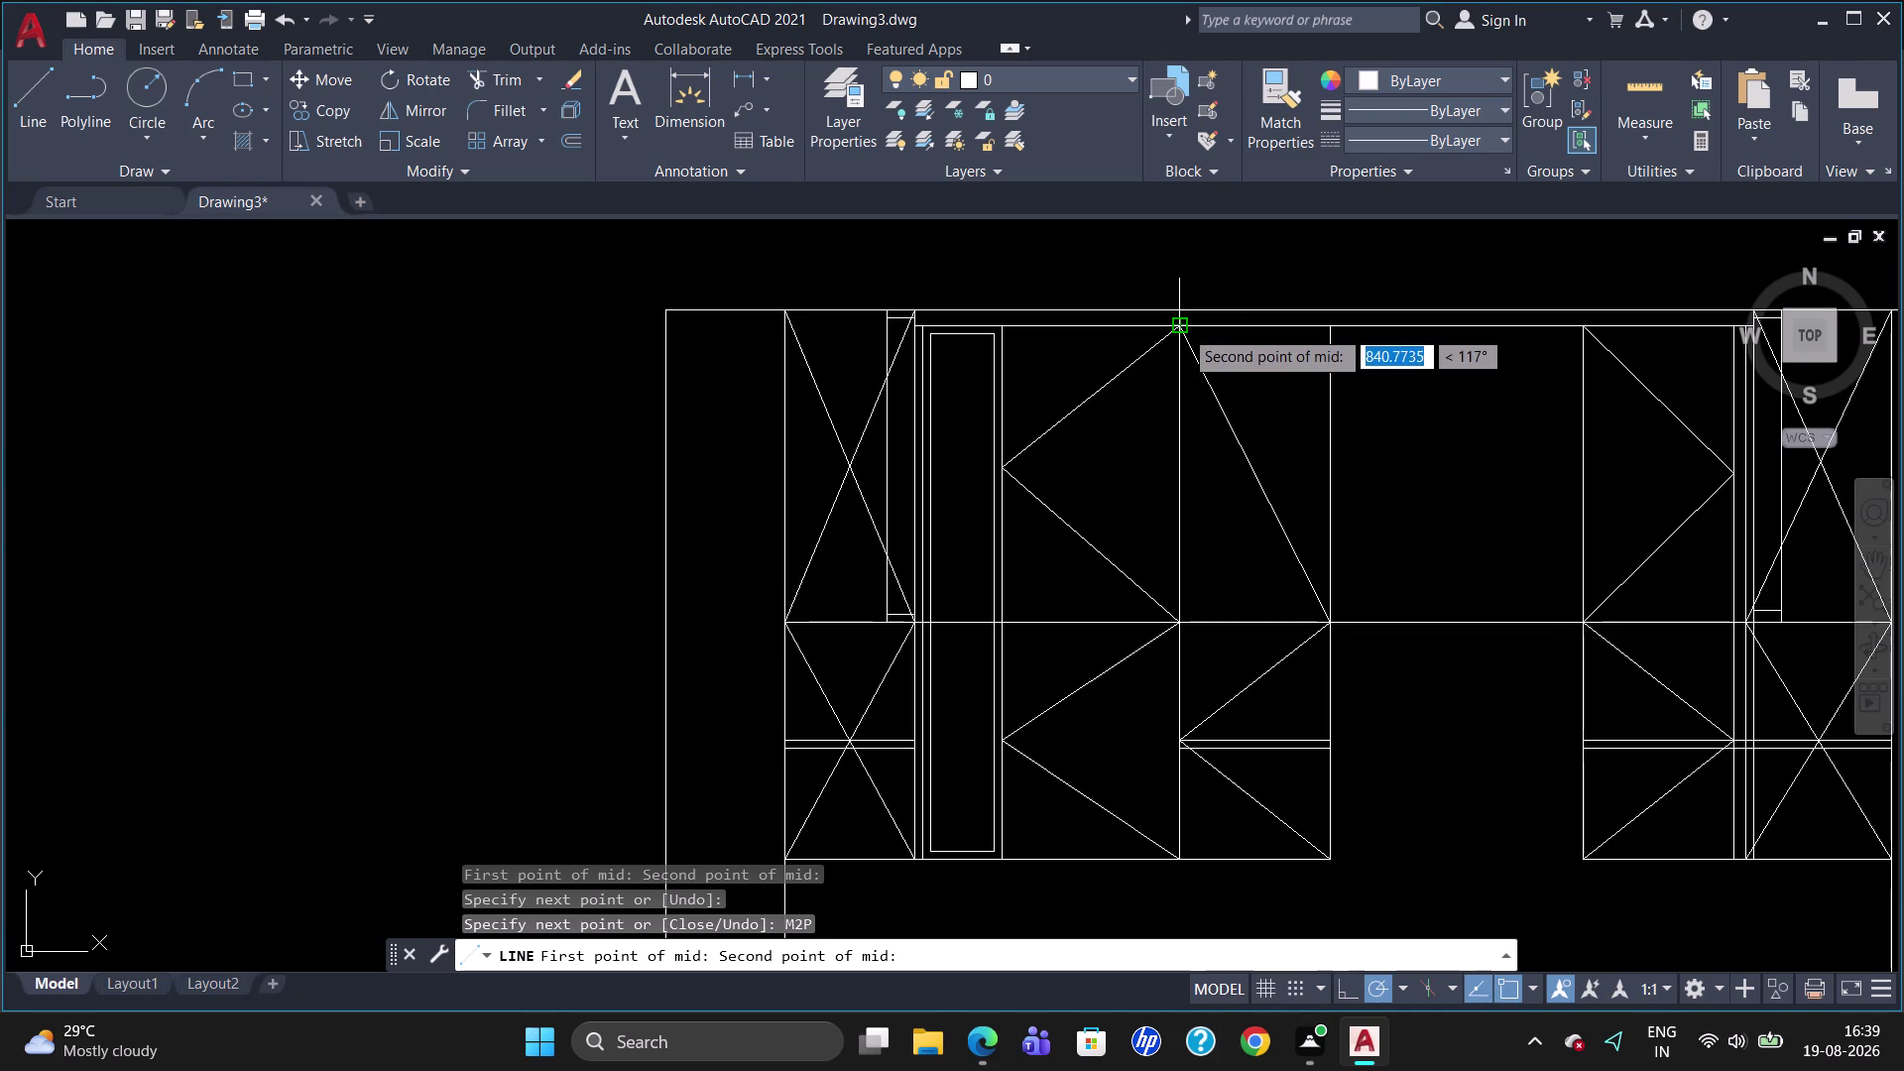
click(1183, 327)
click(1325, 325)
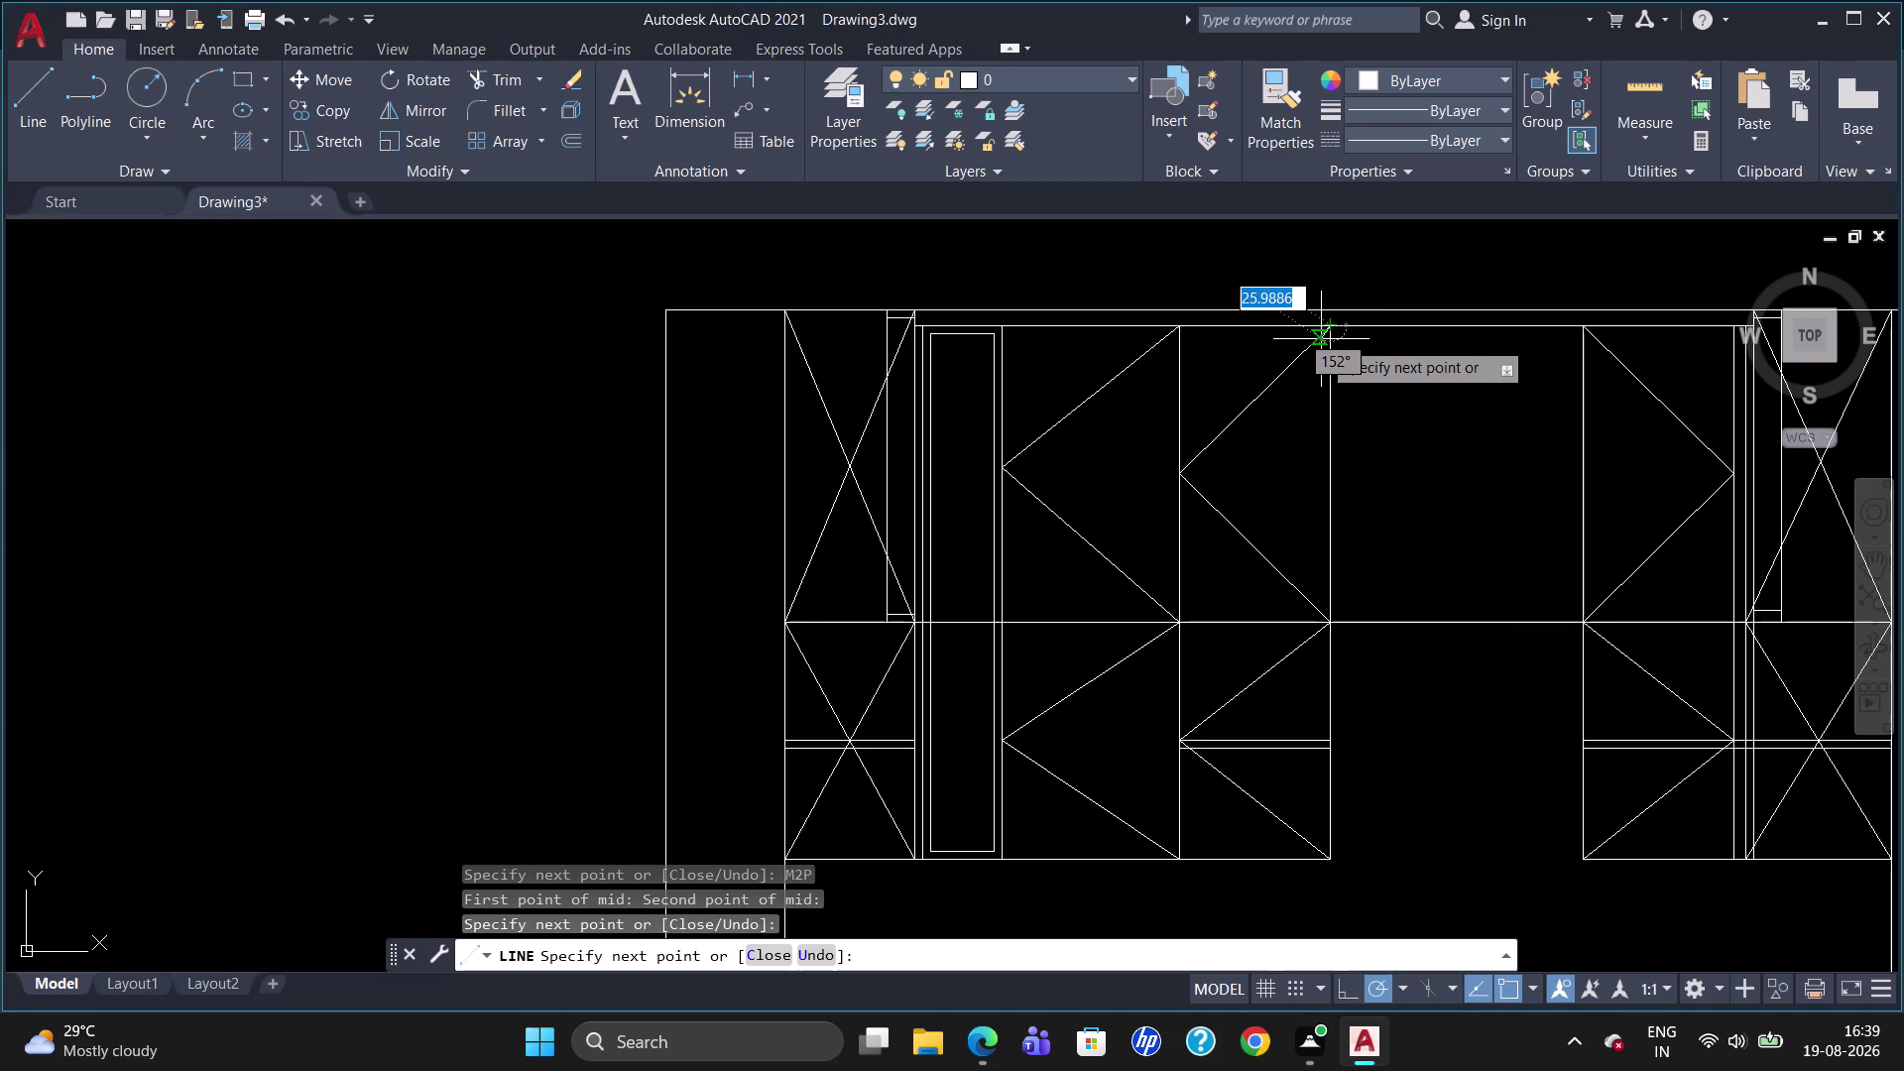
key(Escape)
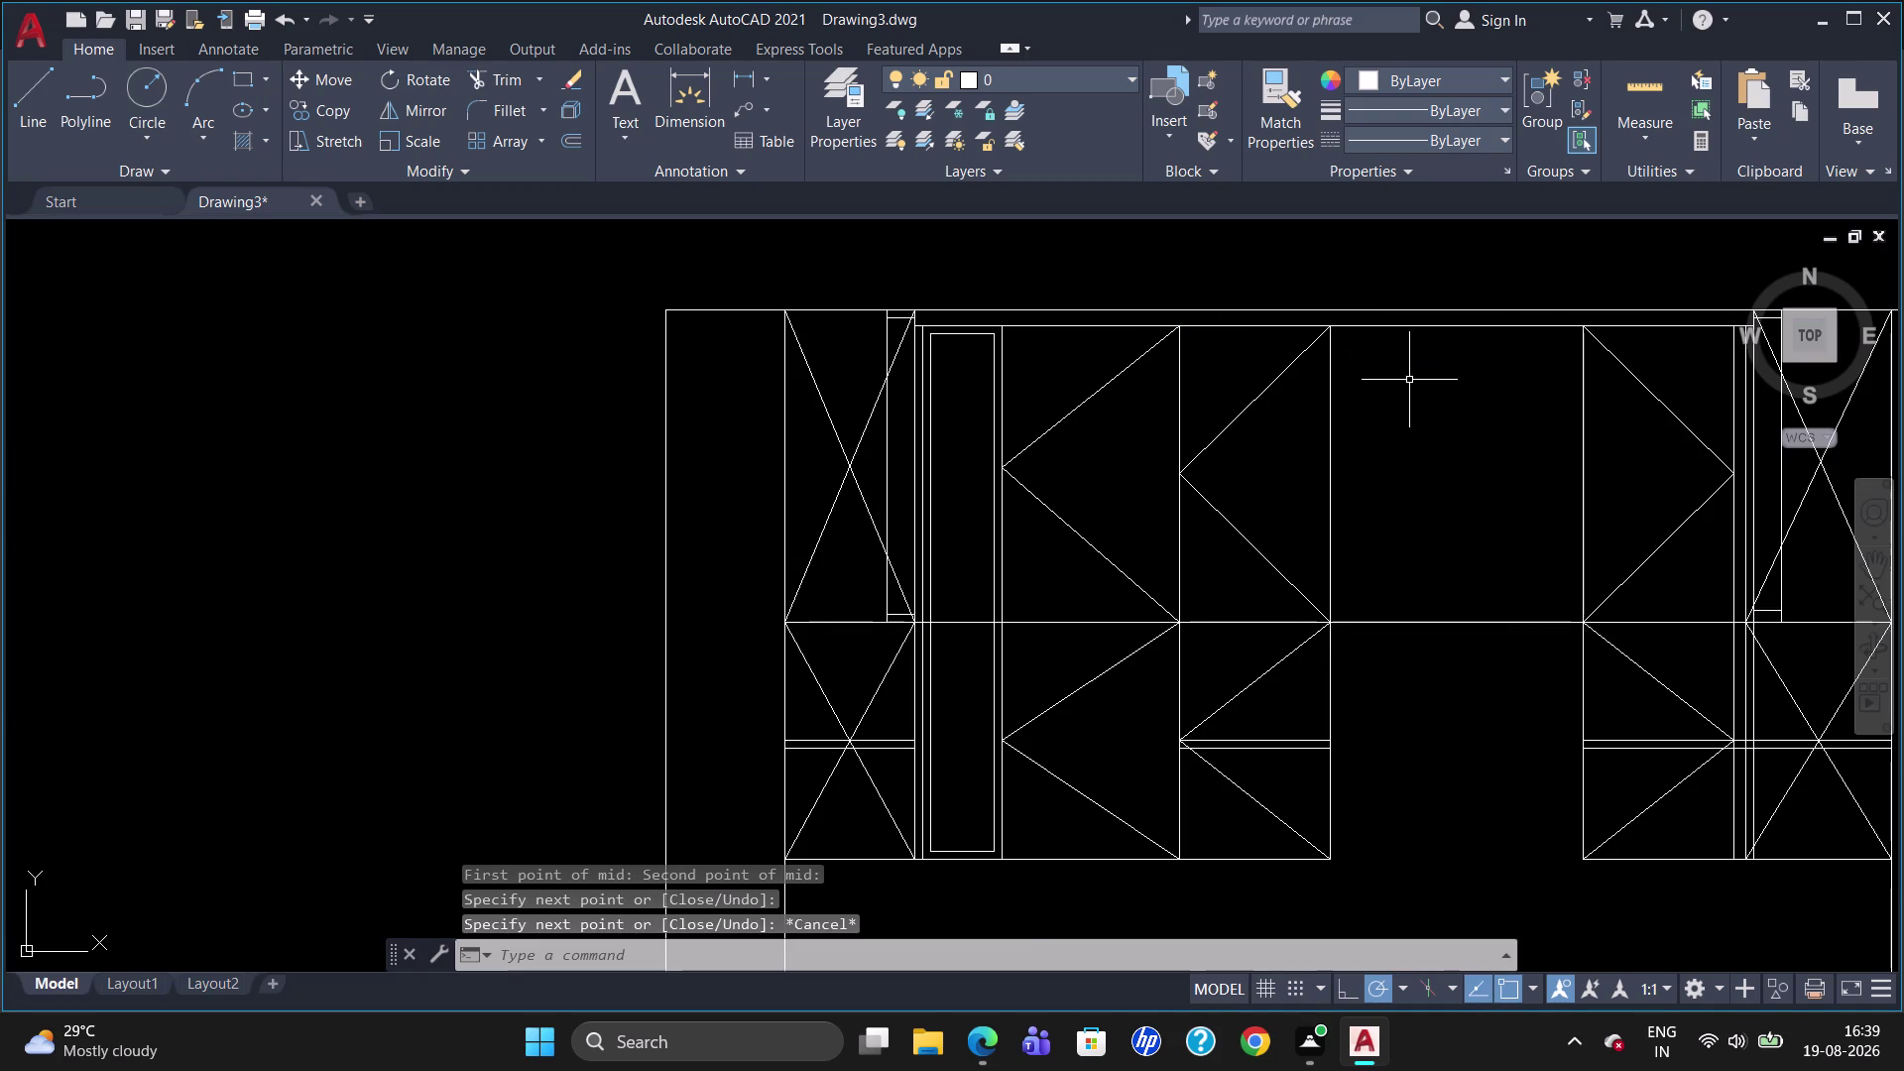
scroll(down, 3)
scroll(up, 3)
scroll(down, 3)
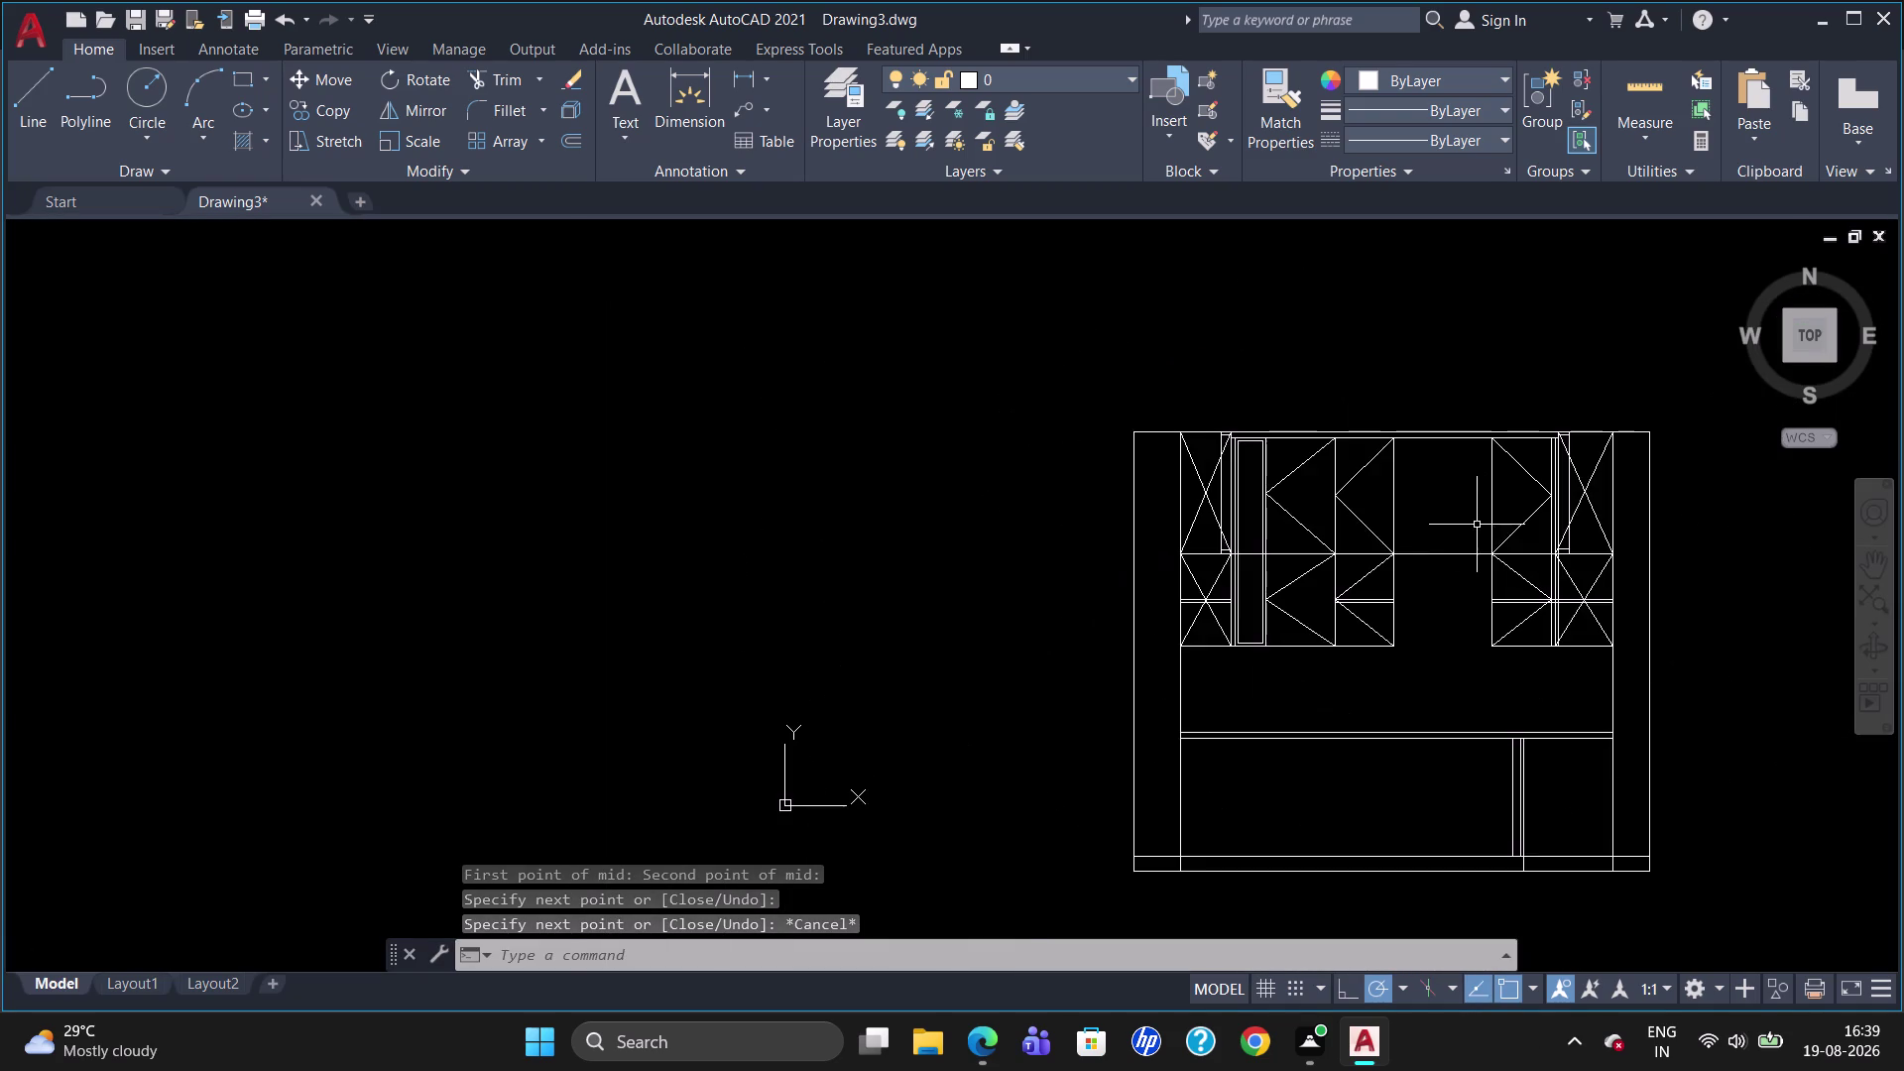
scroll(up, 3)
scroll(down, 3)
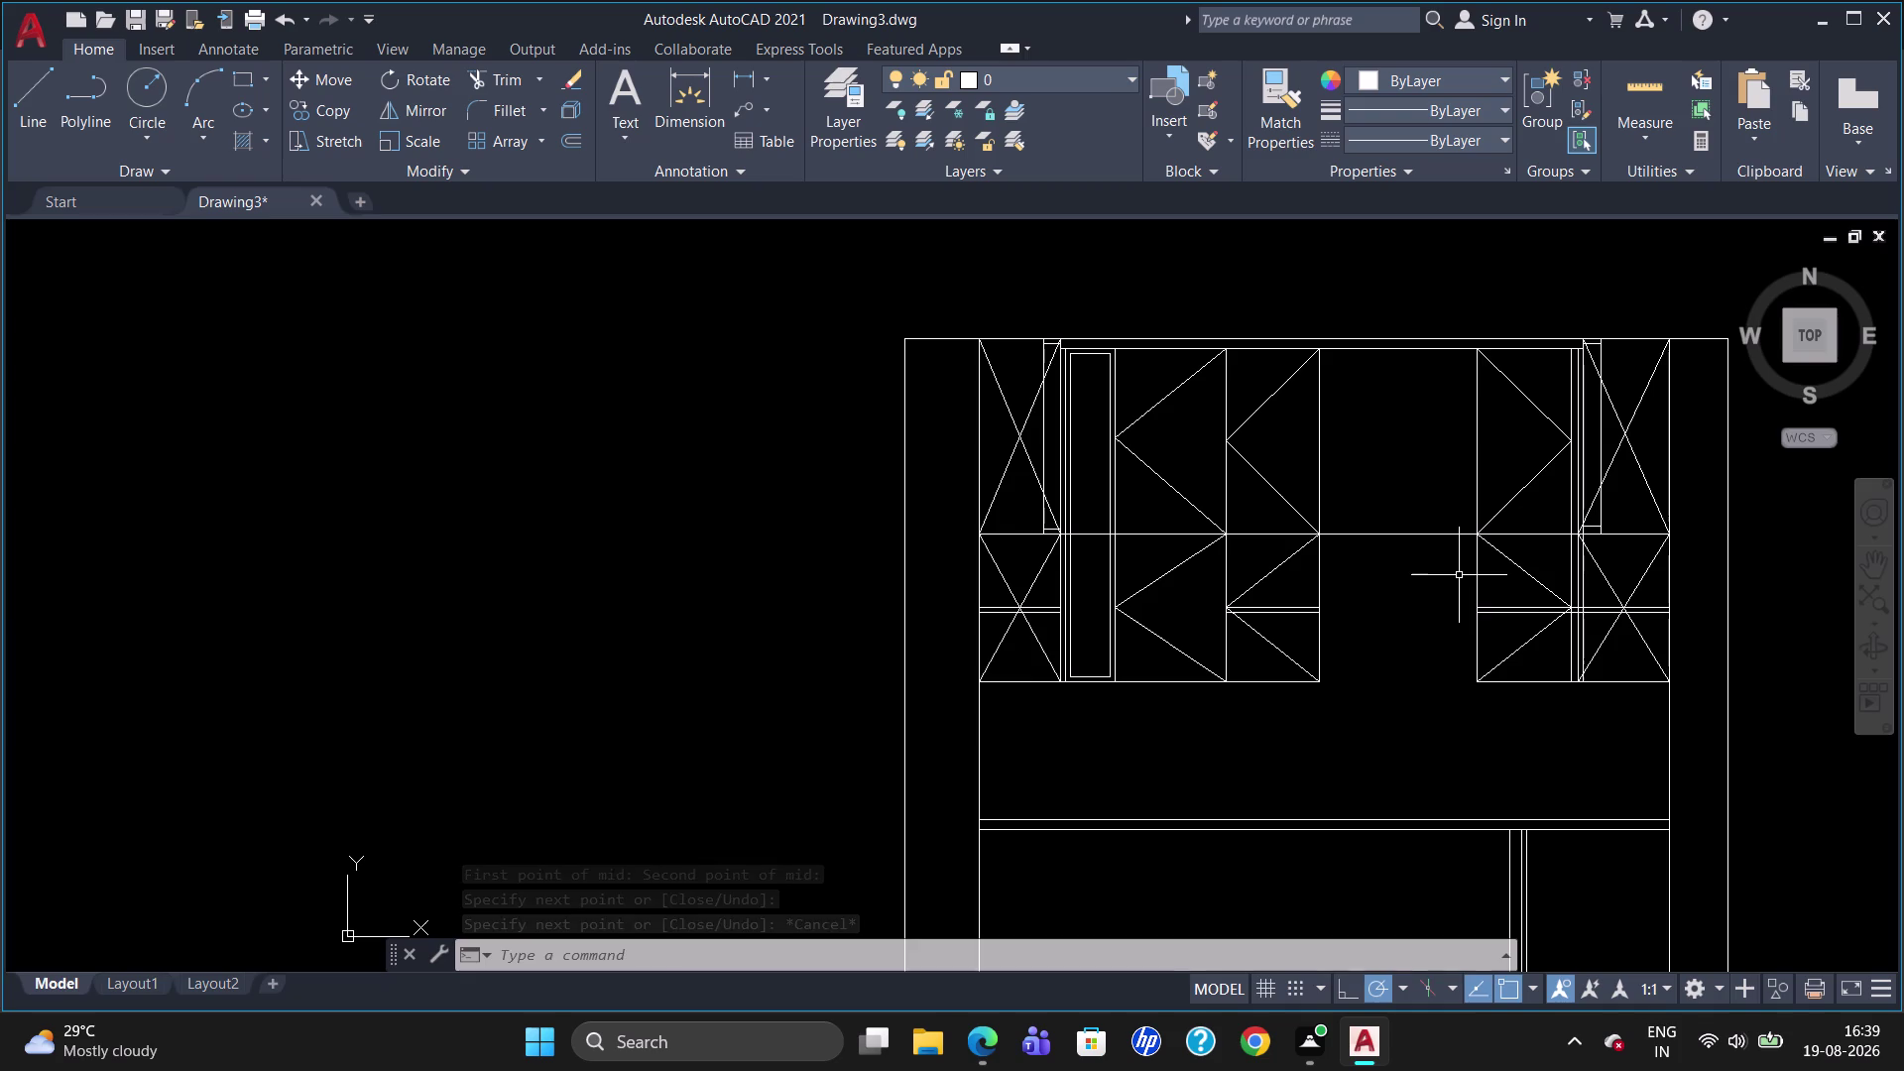
Start a diamond line at the right shutter's edge midpoint and run it to the right edge's midpoint.
key(l)
key(Return)
key(m)
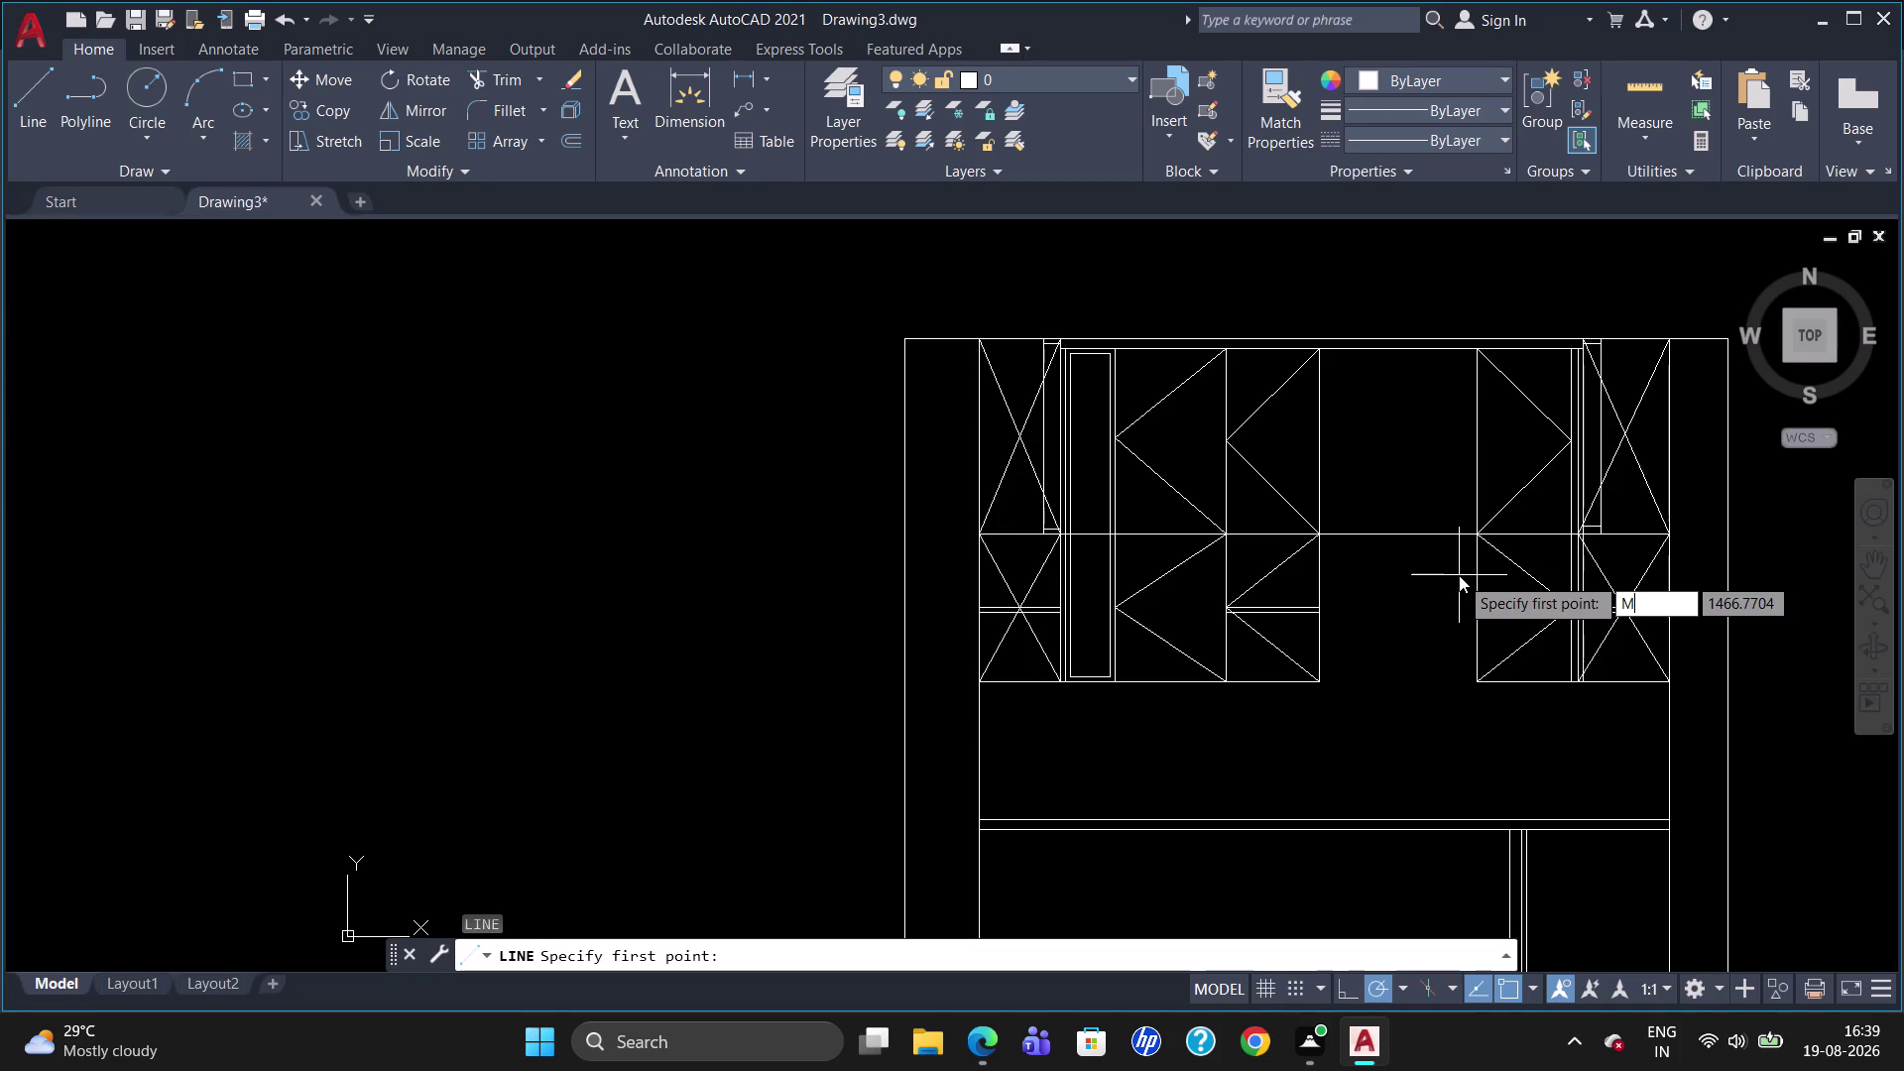
text(2P)
key(Return)
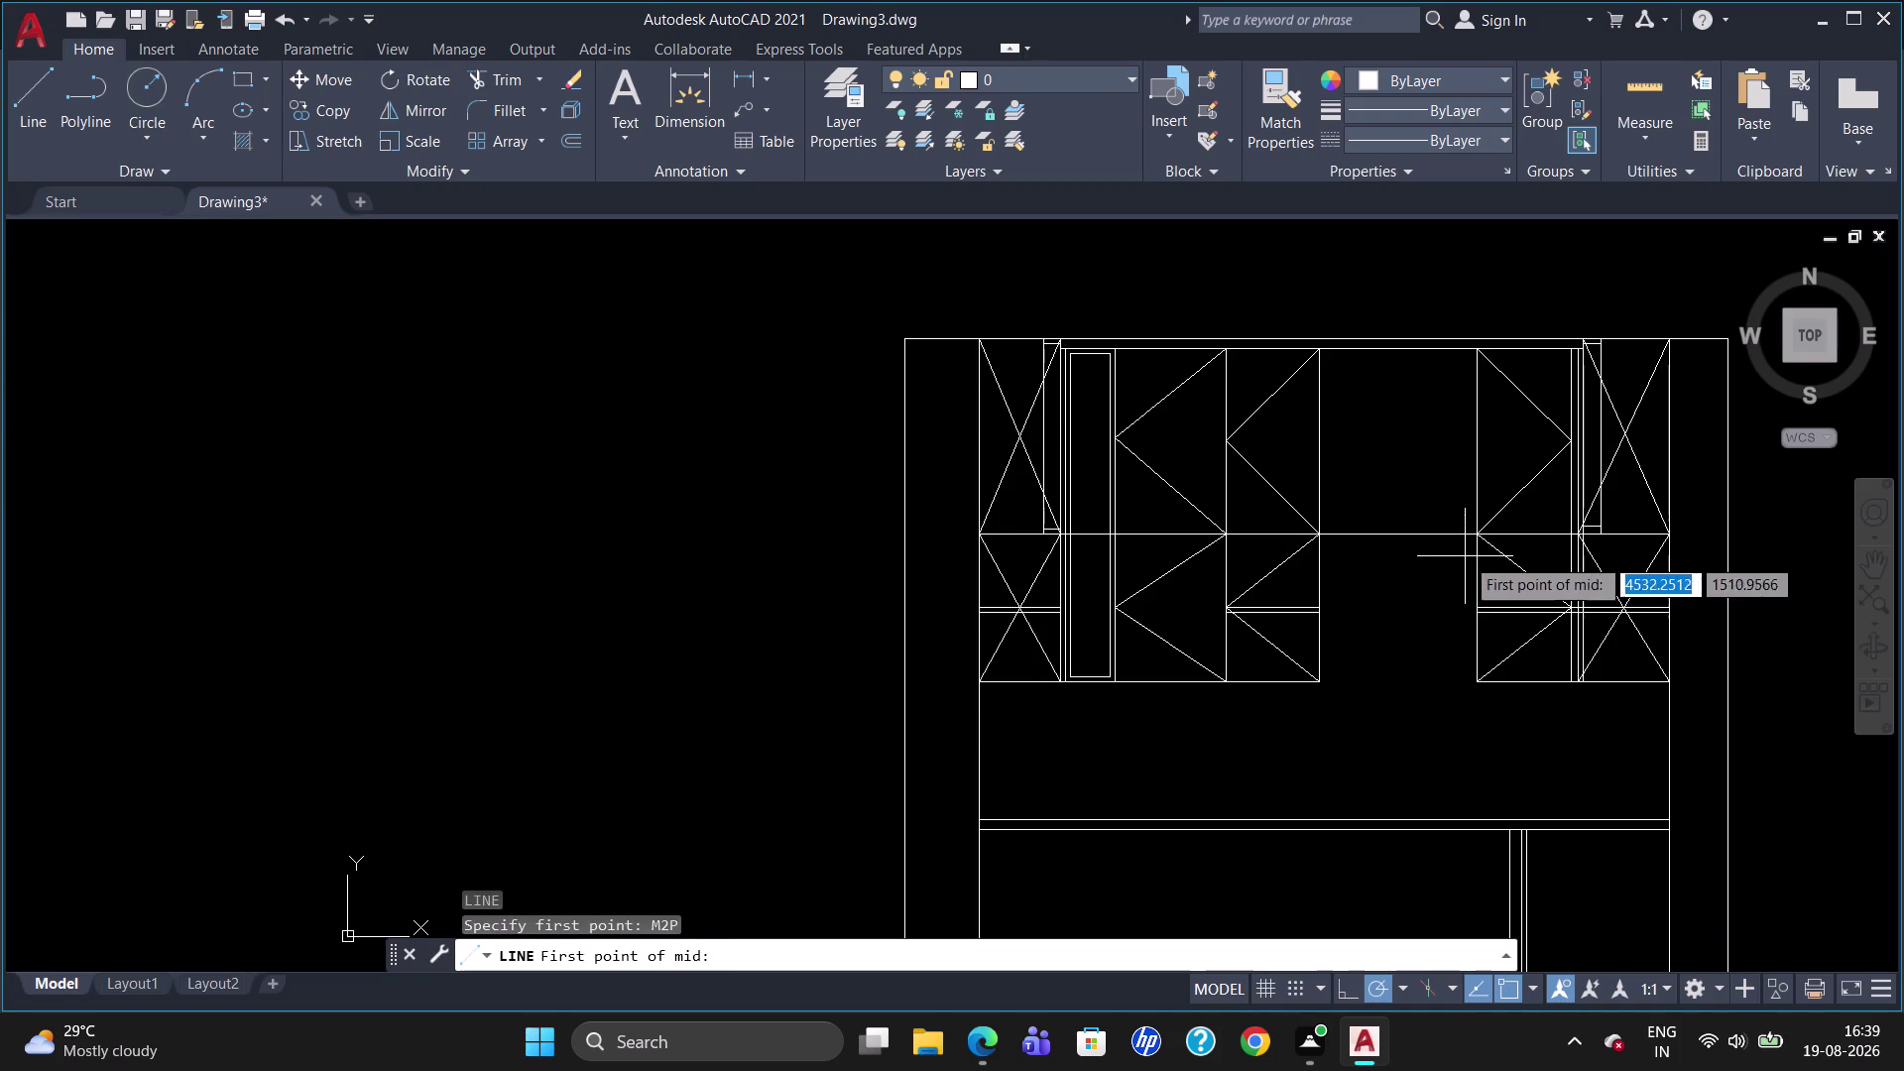
click(1479, 528)
click(1320, 537)
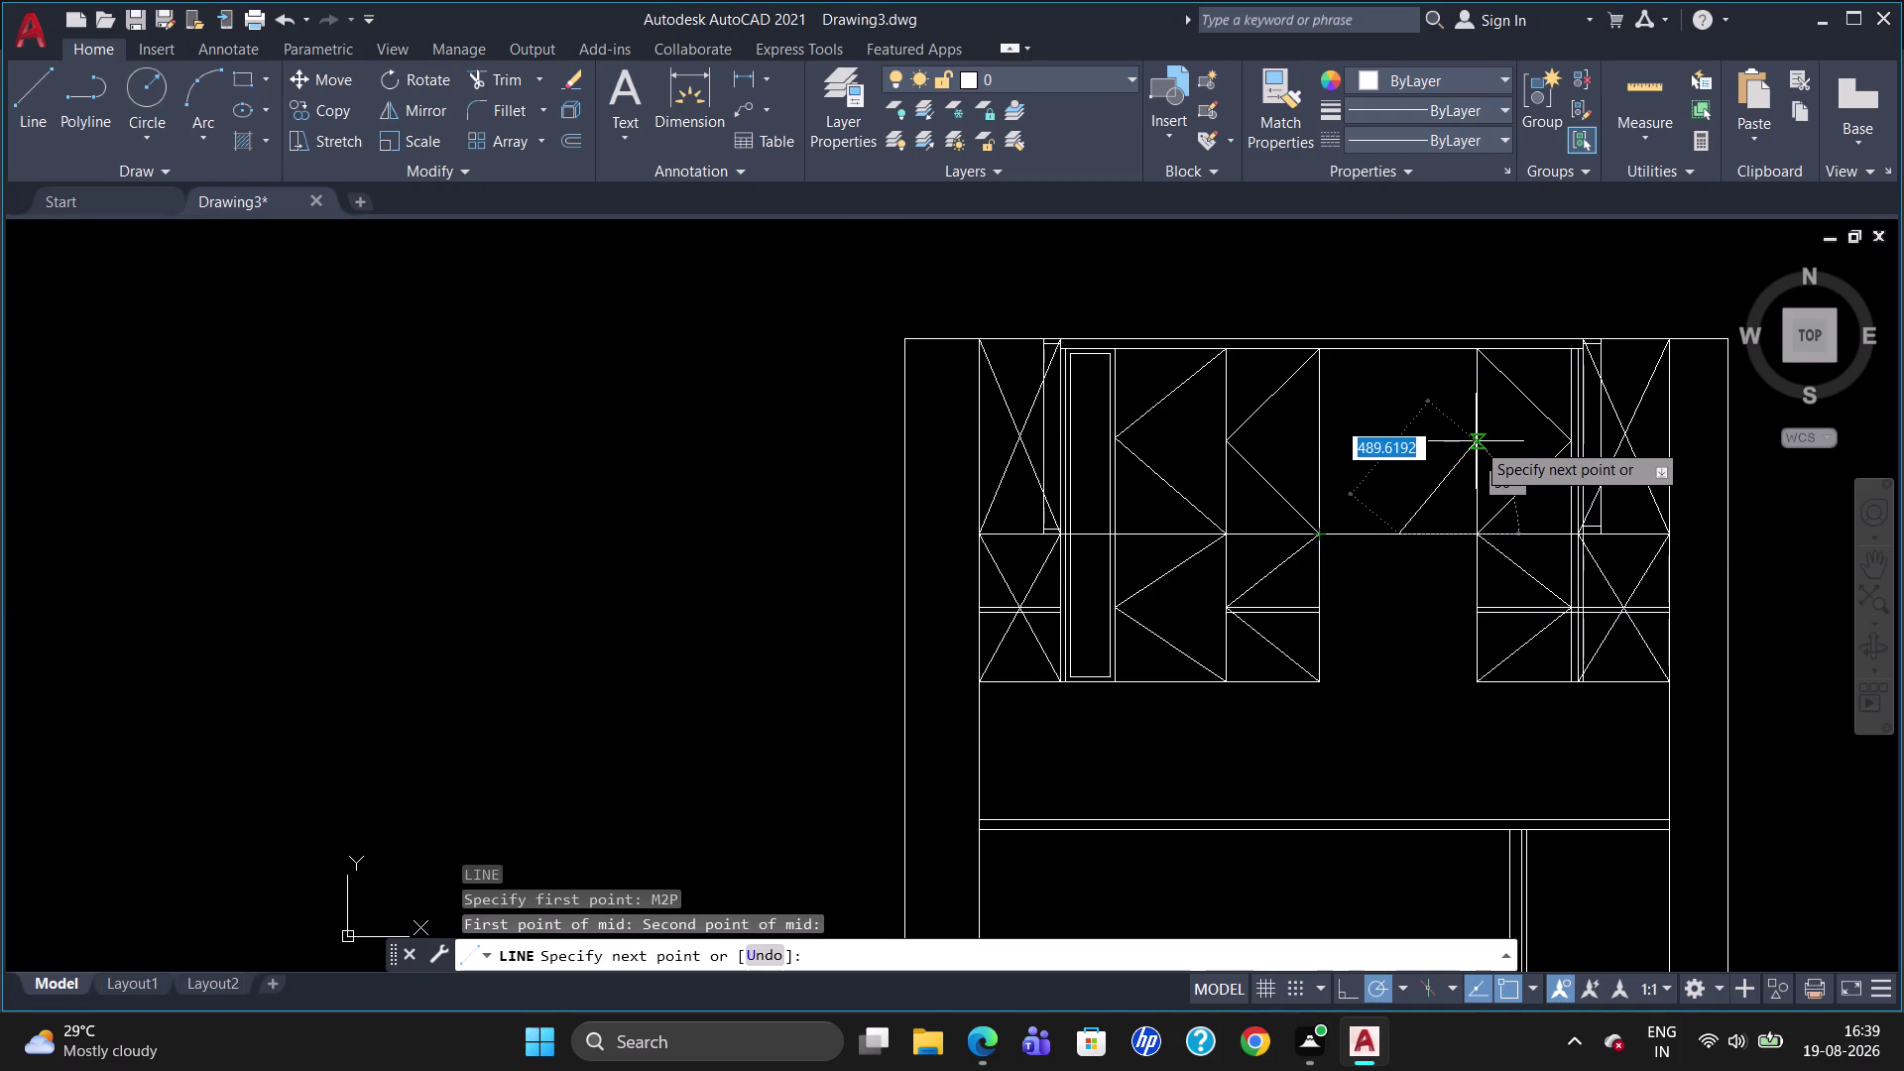
text(M2P)
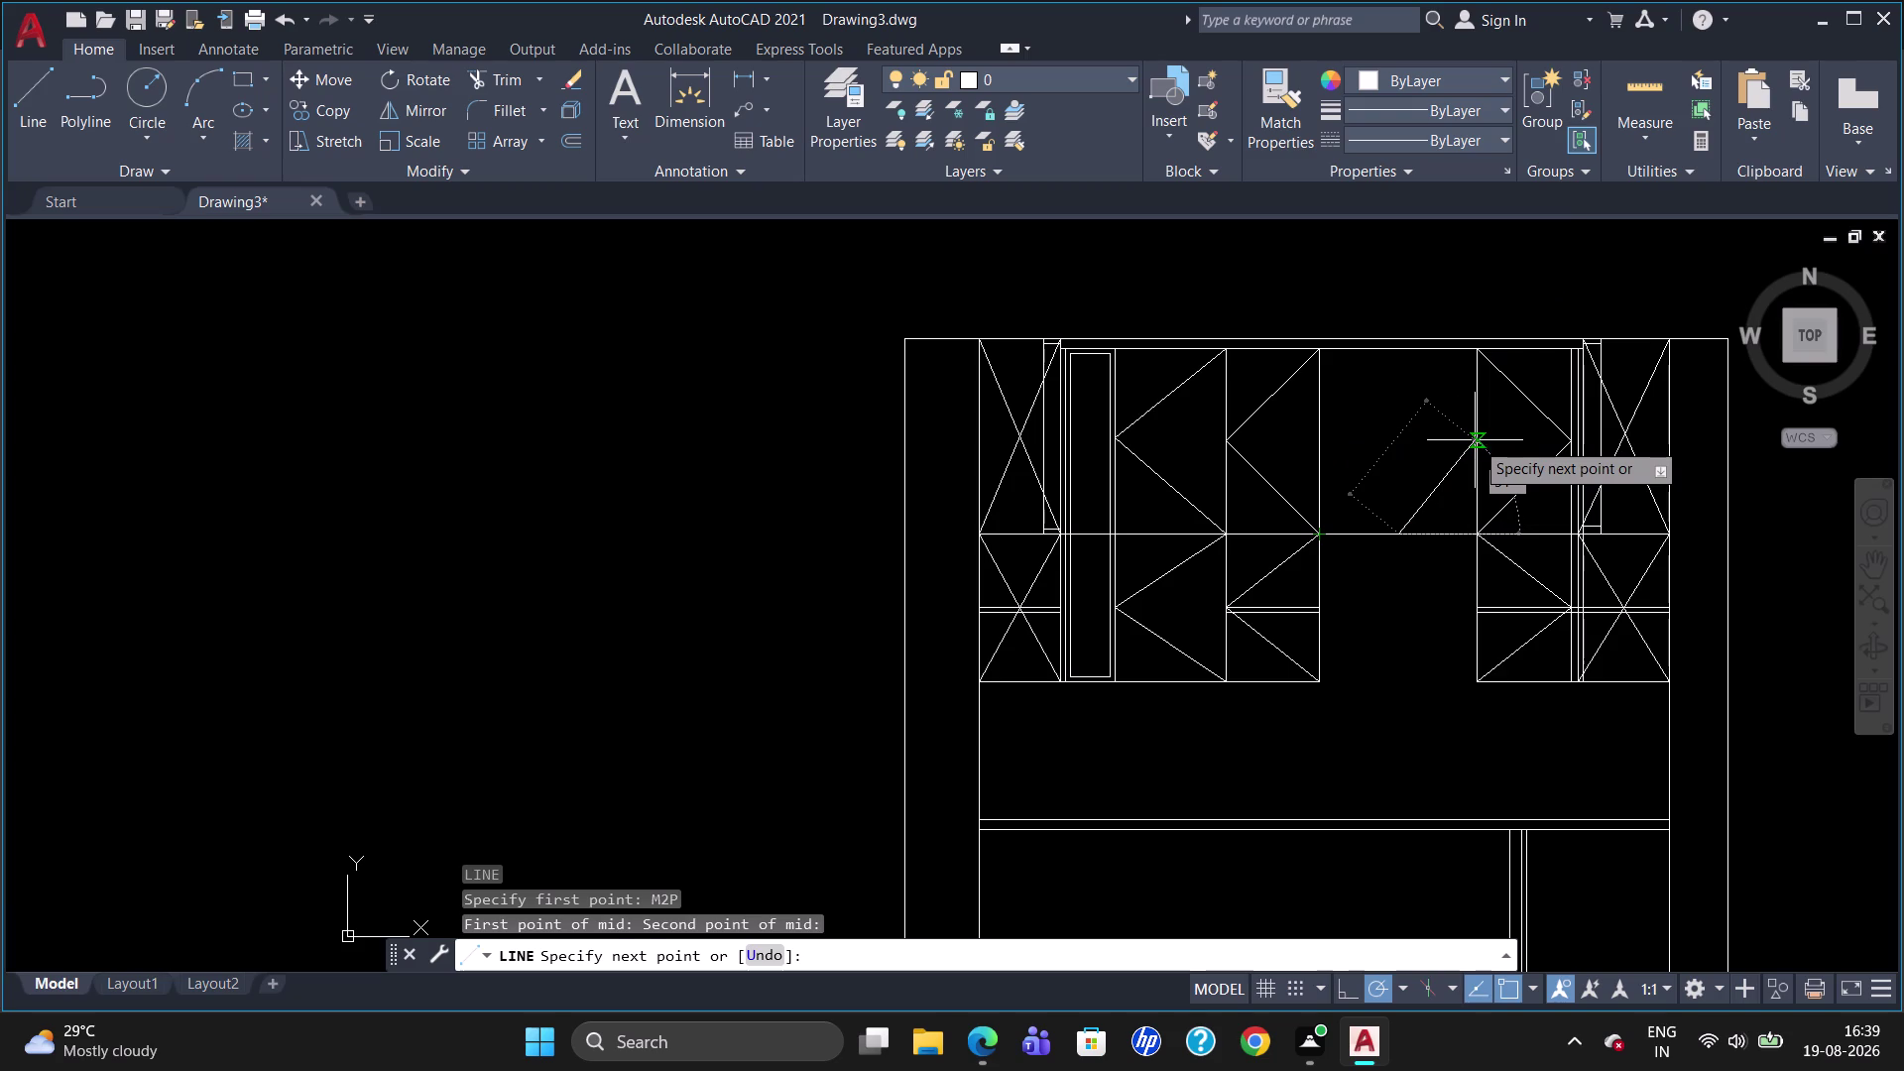
key(Return)
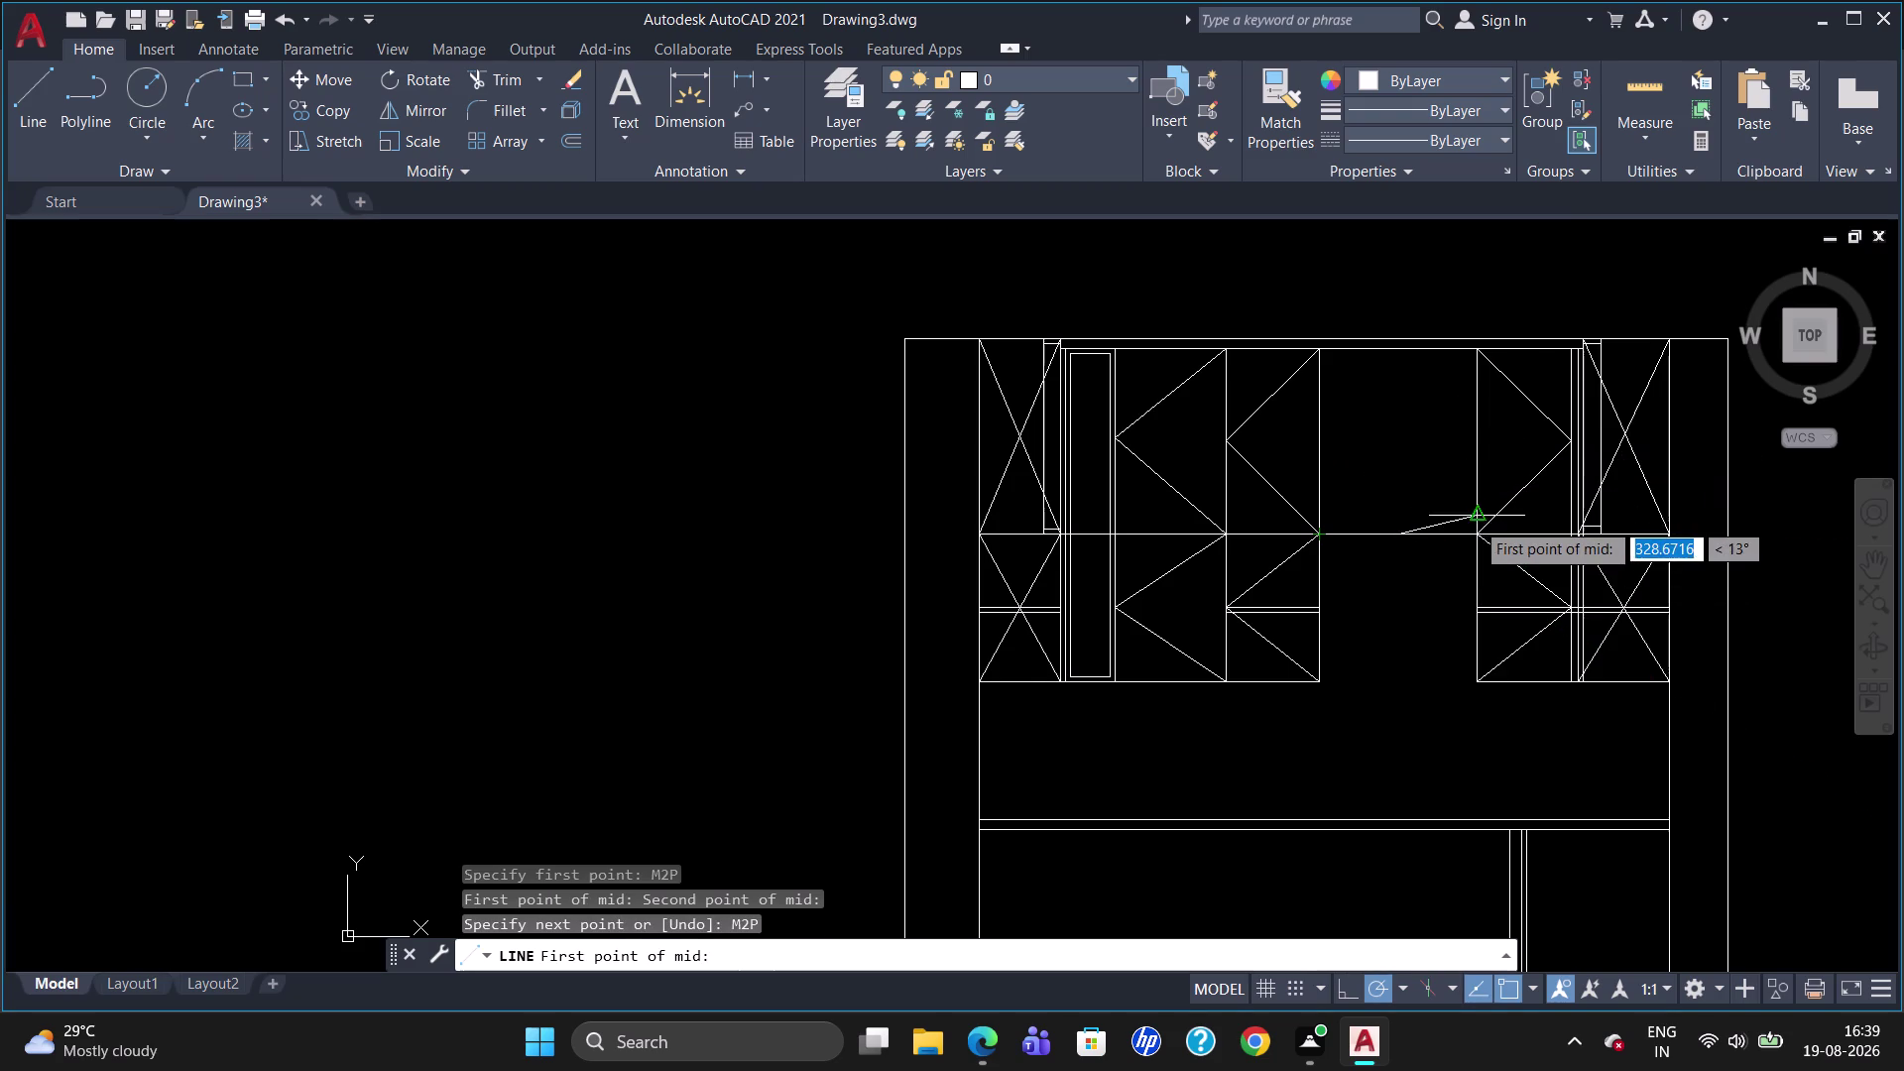
click(1474, 532)
click(1479, 348)
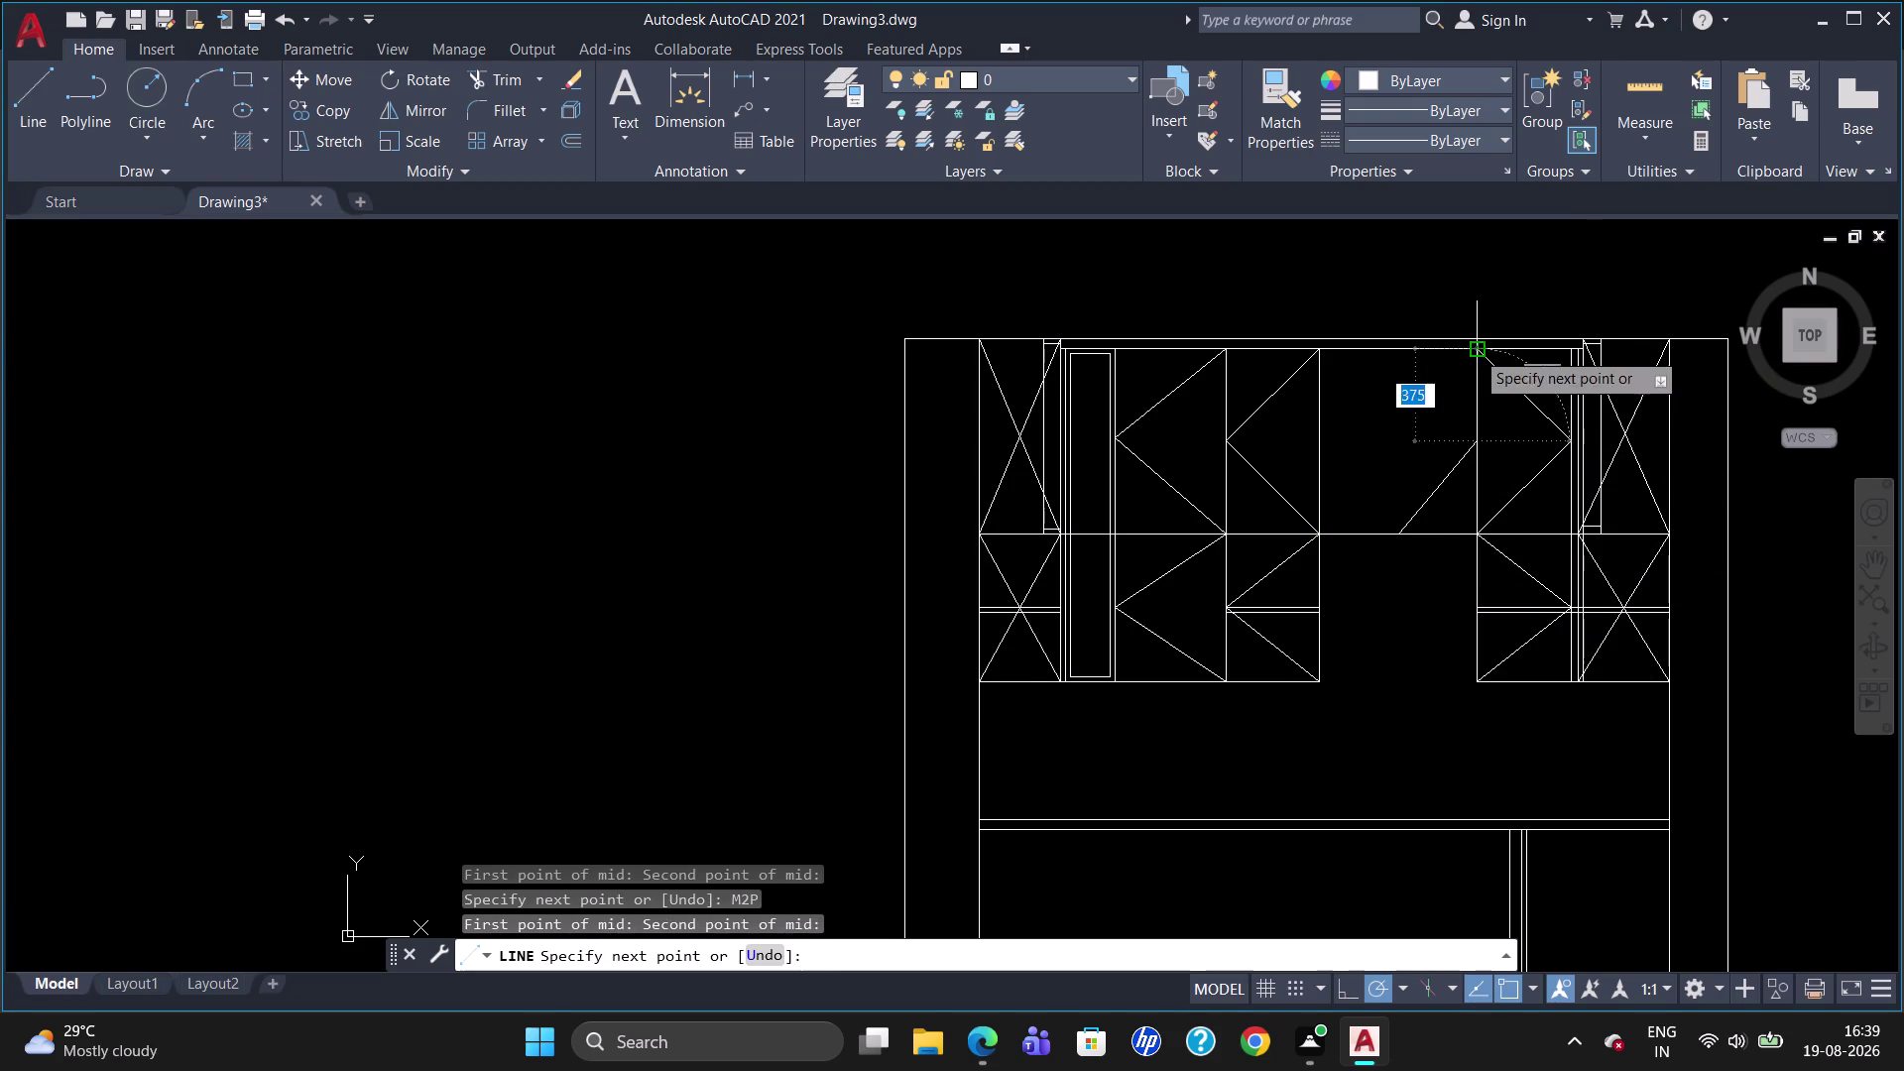
Continue the diamond to the top edge's midpoint, then abandon the unfinished segment.
text(M)
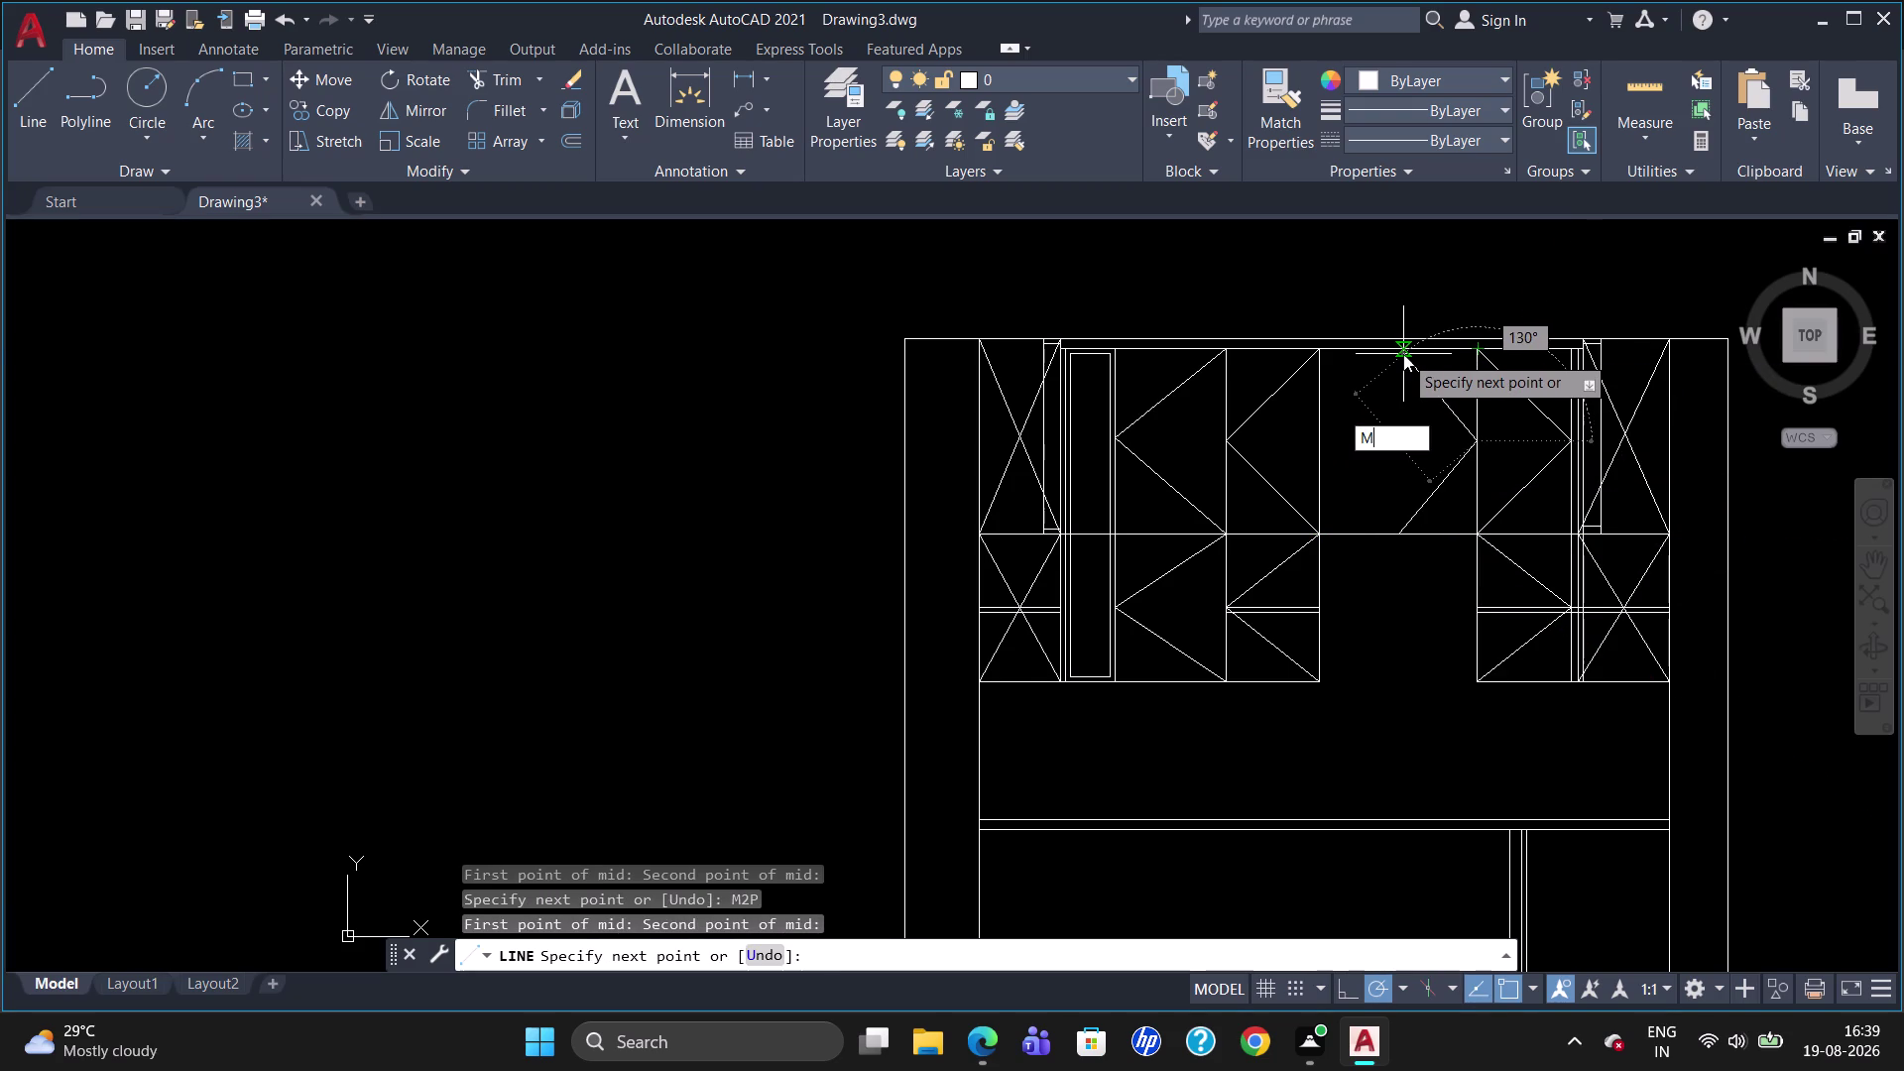
text(2P)
key(Return)
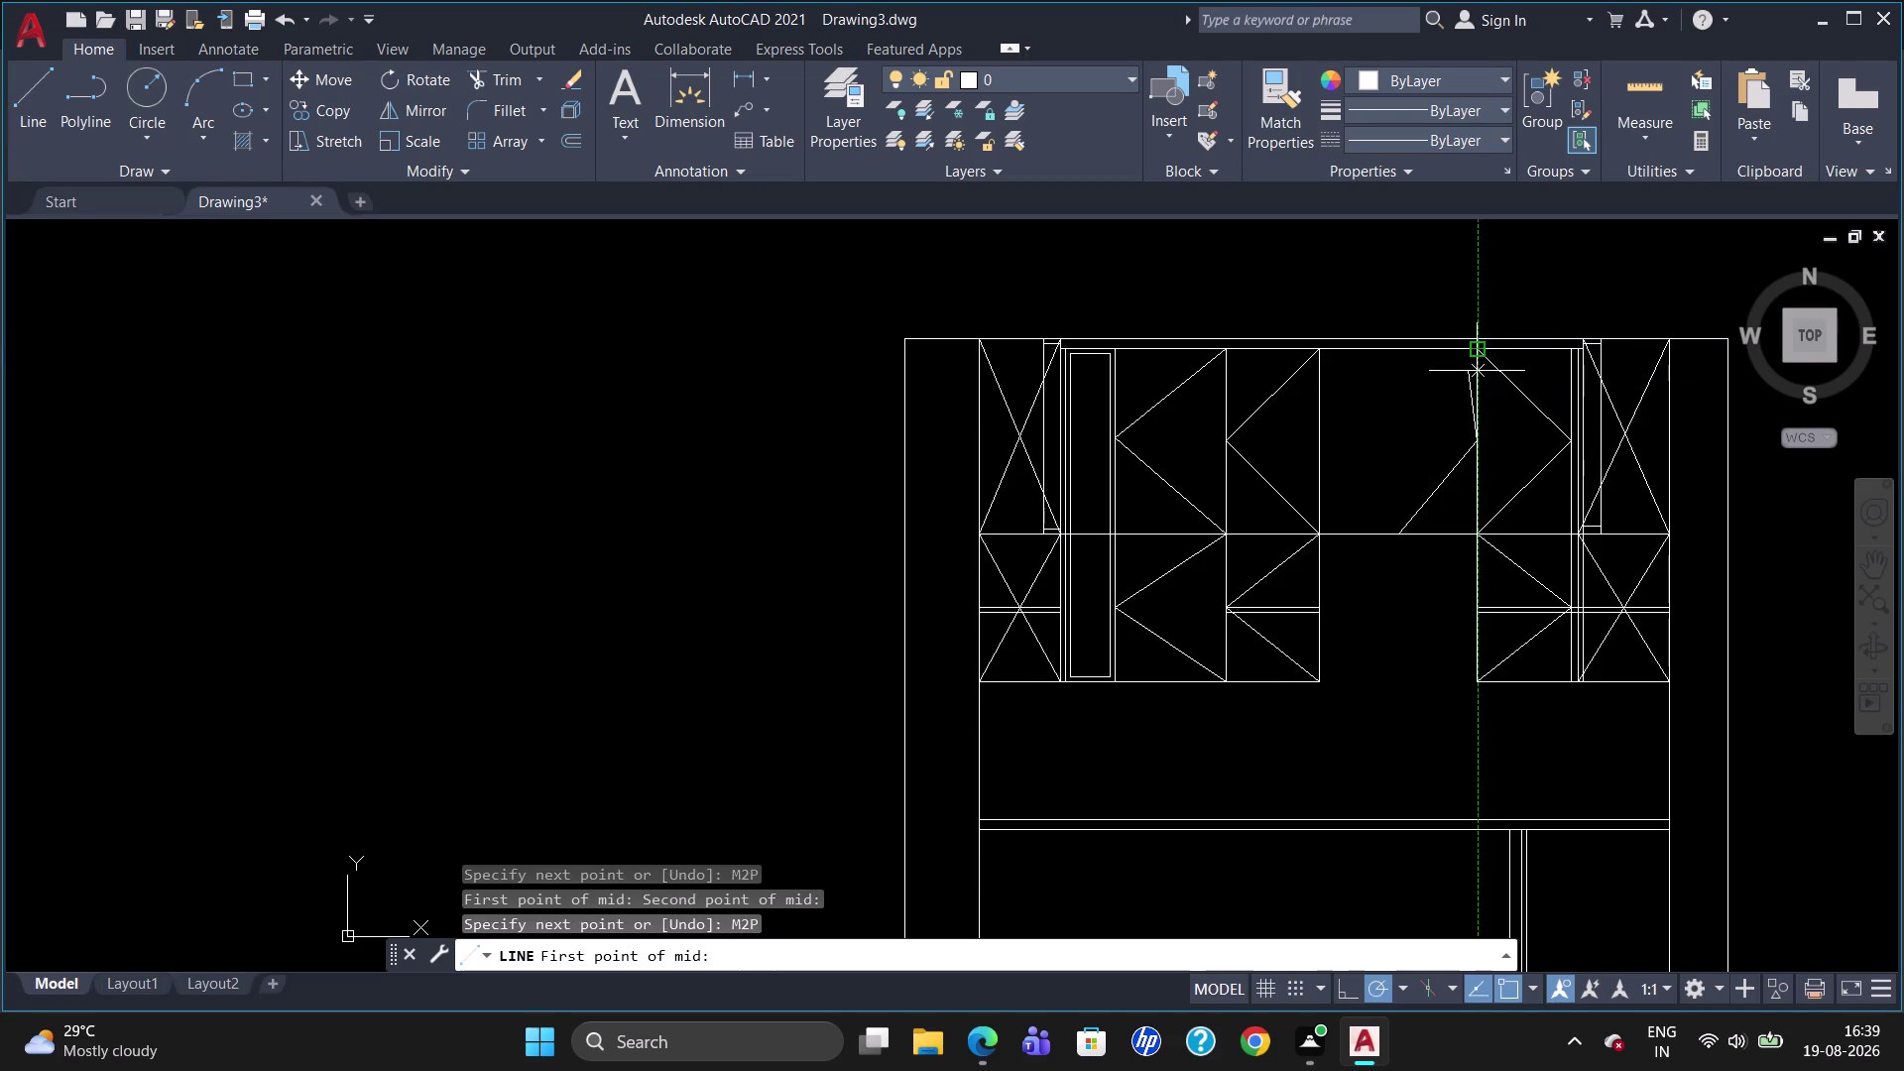
click(1481, 343)
click(1328, 354)
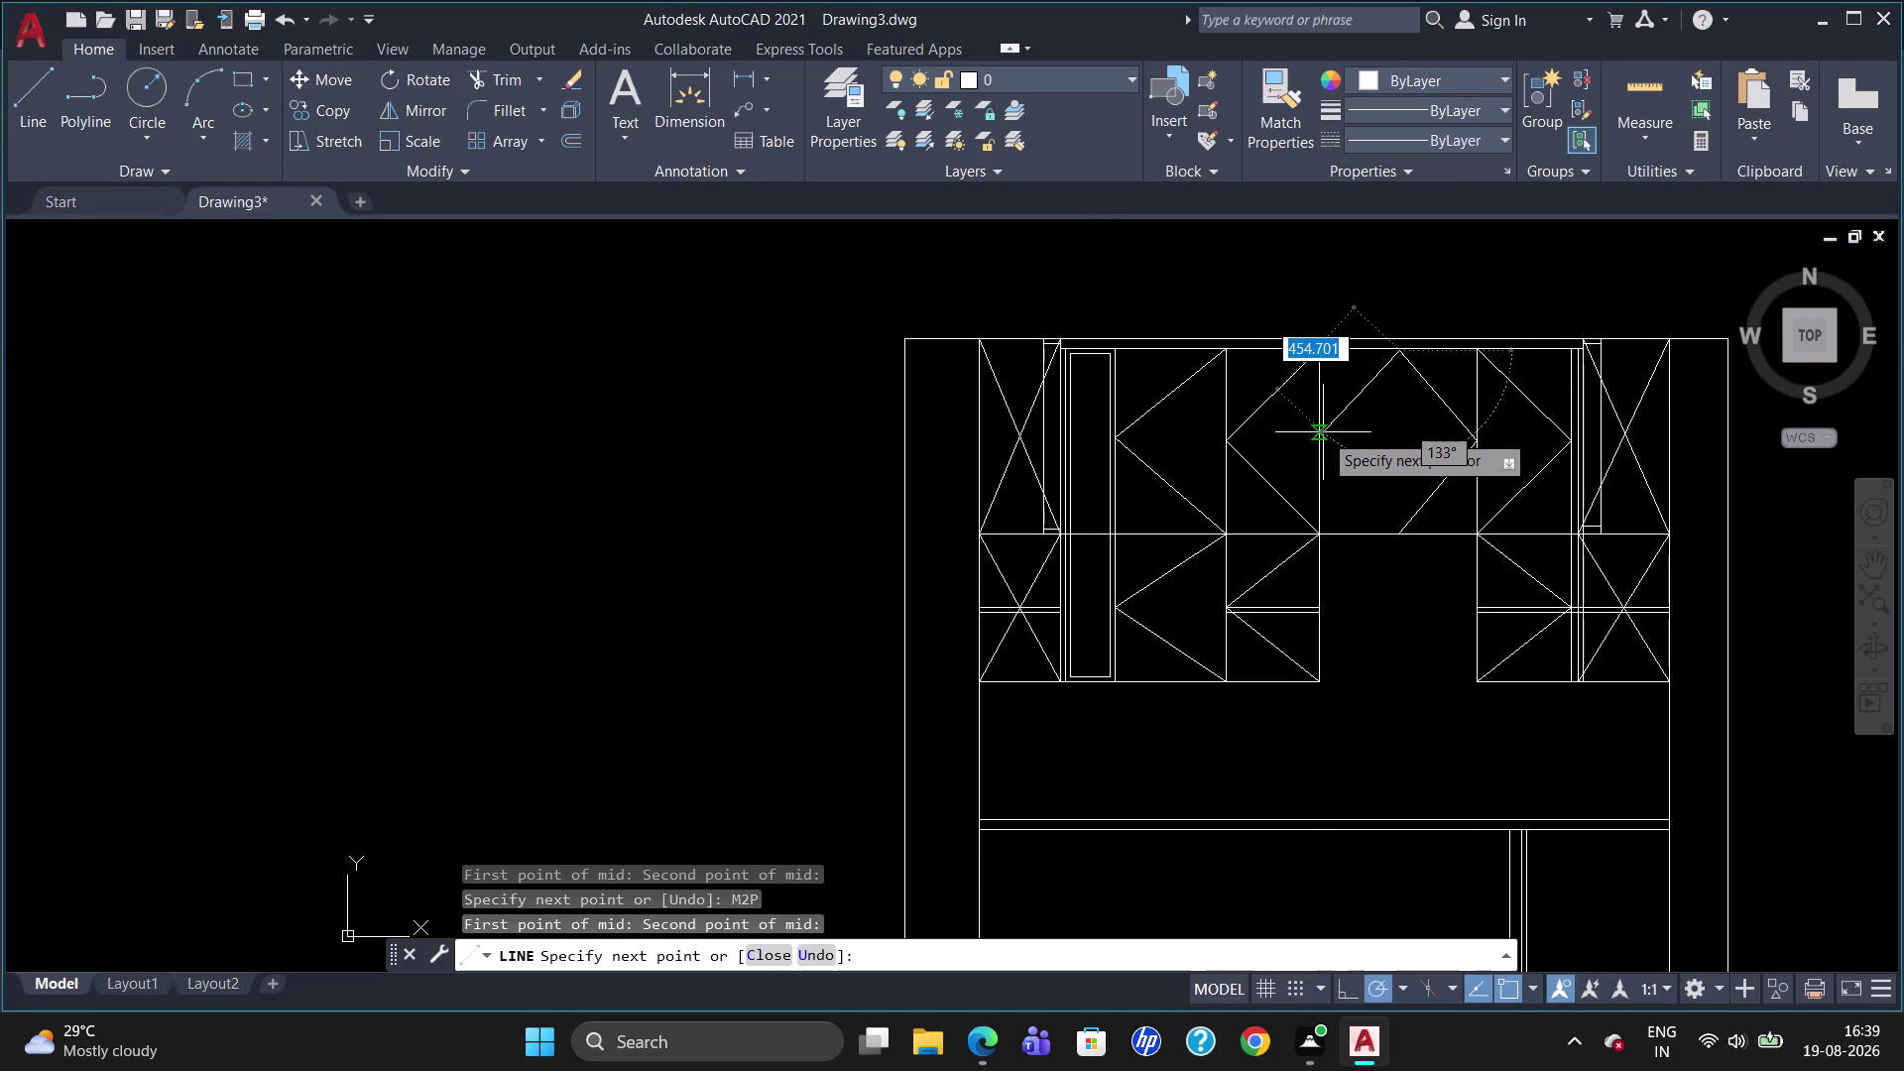
text(M2P)
key(Return)
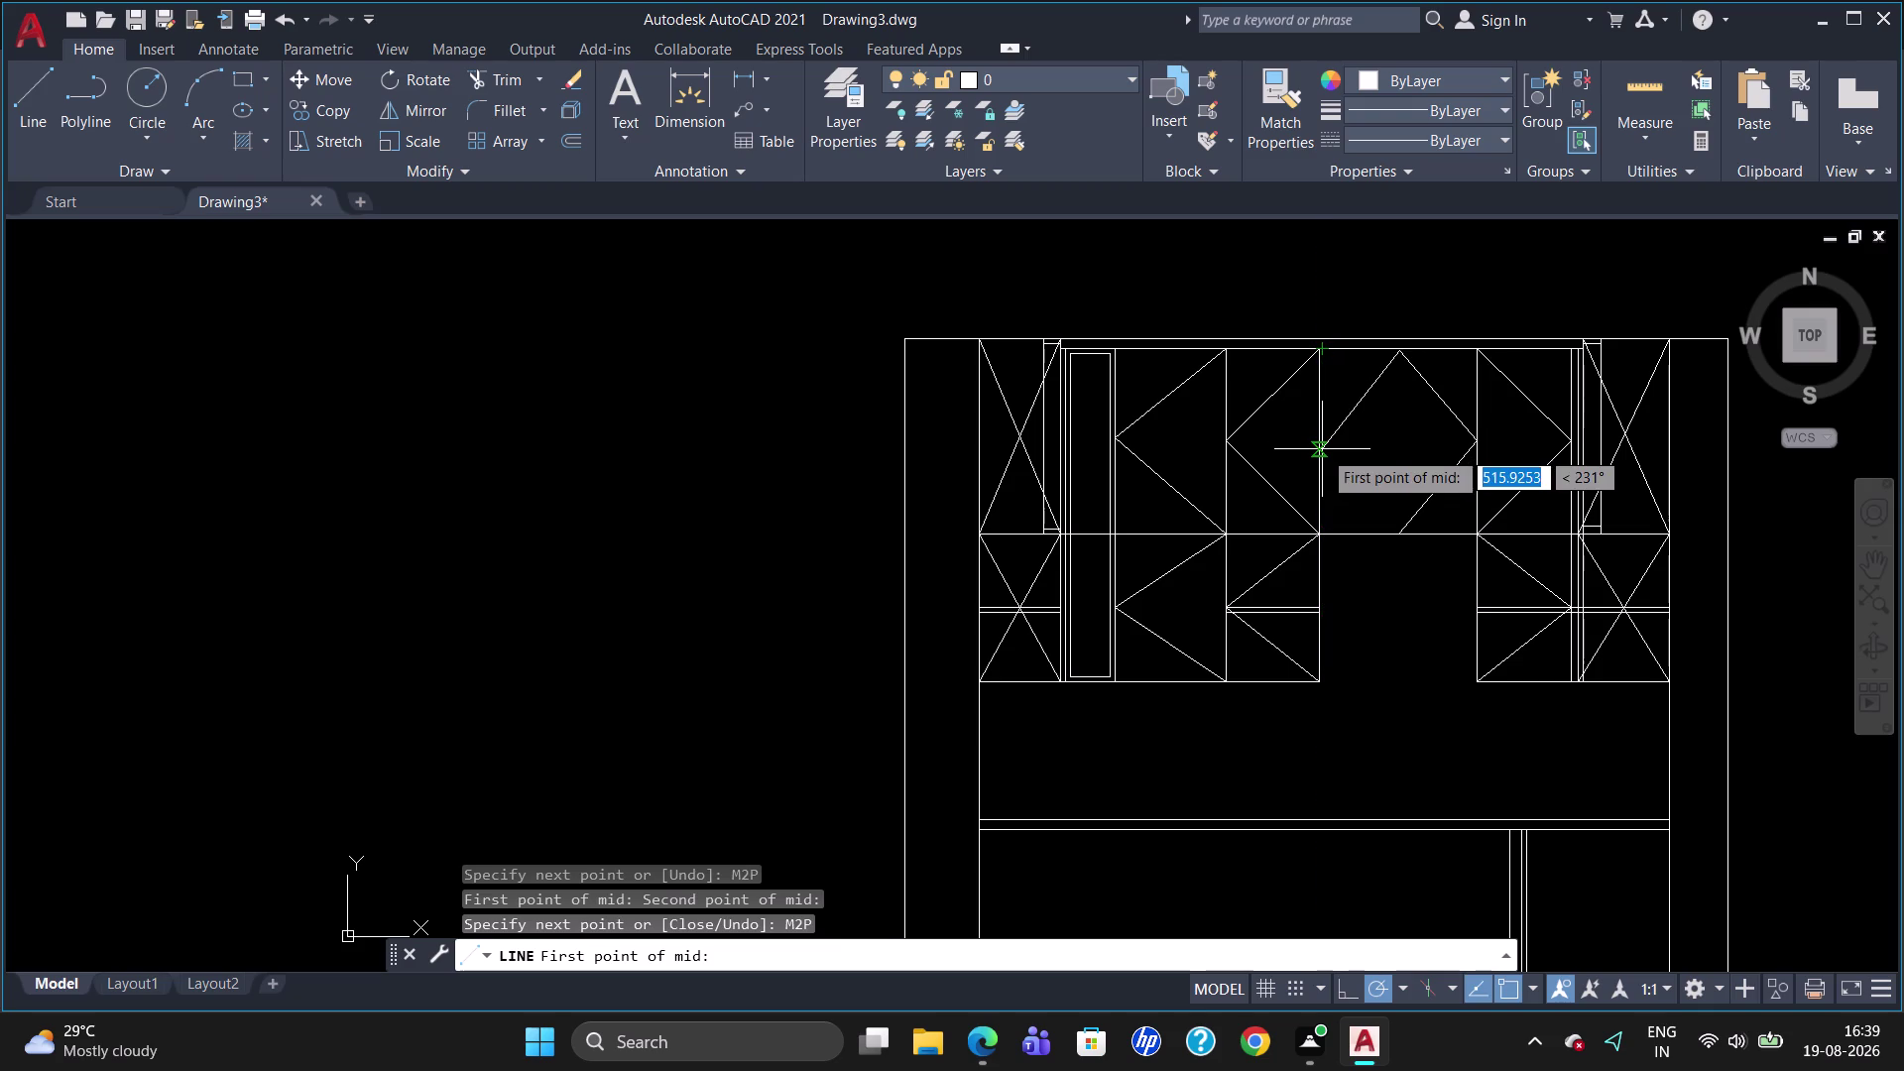
click(1322, 449)
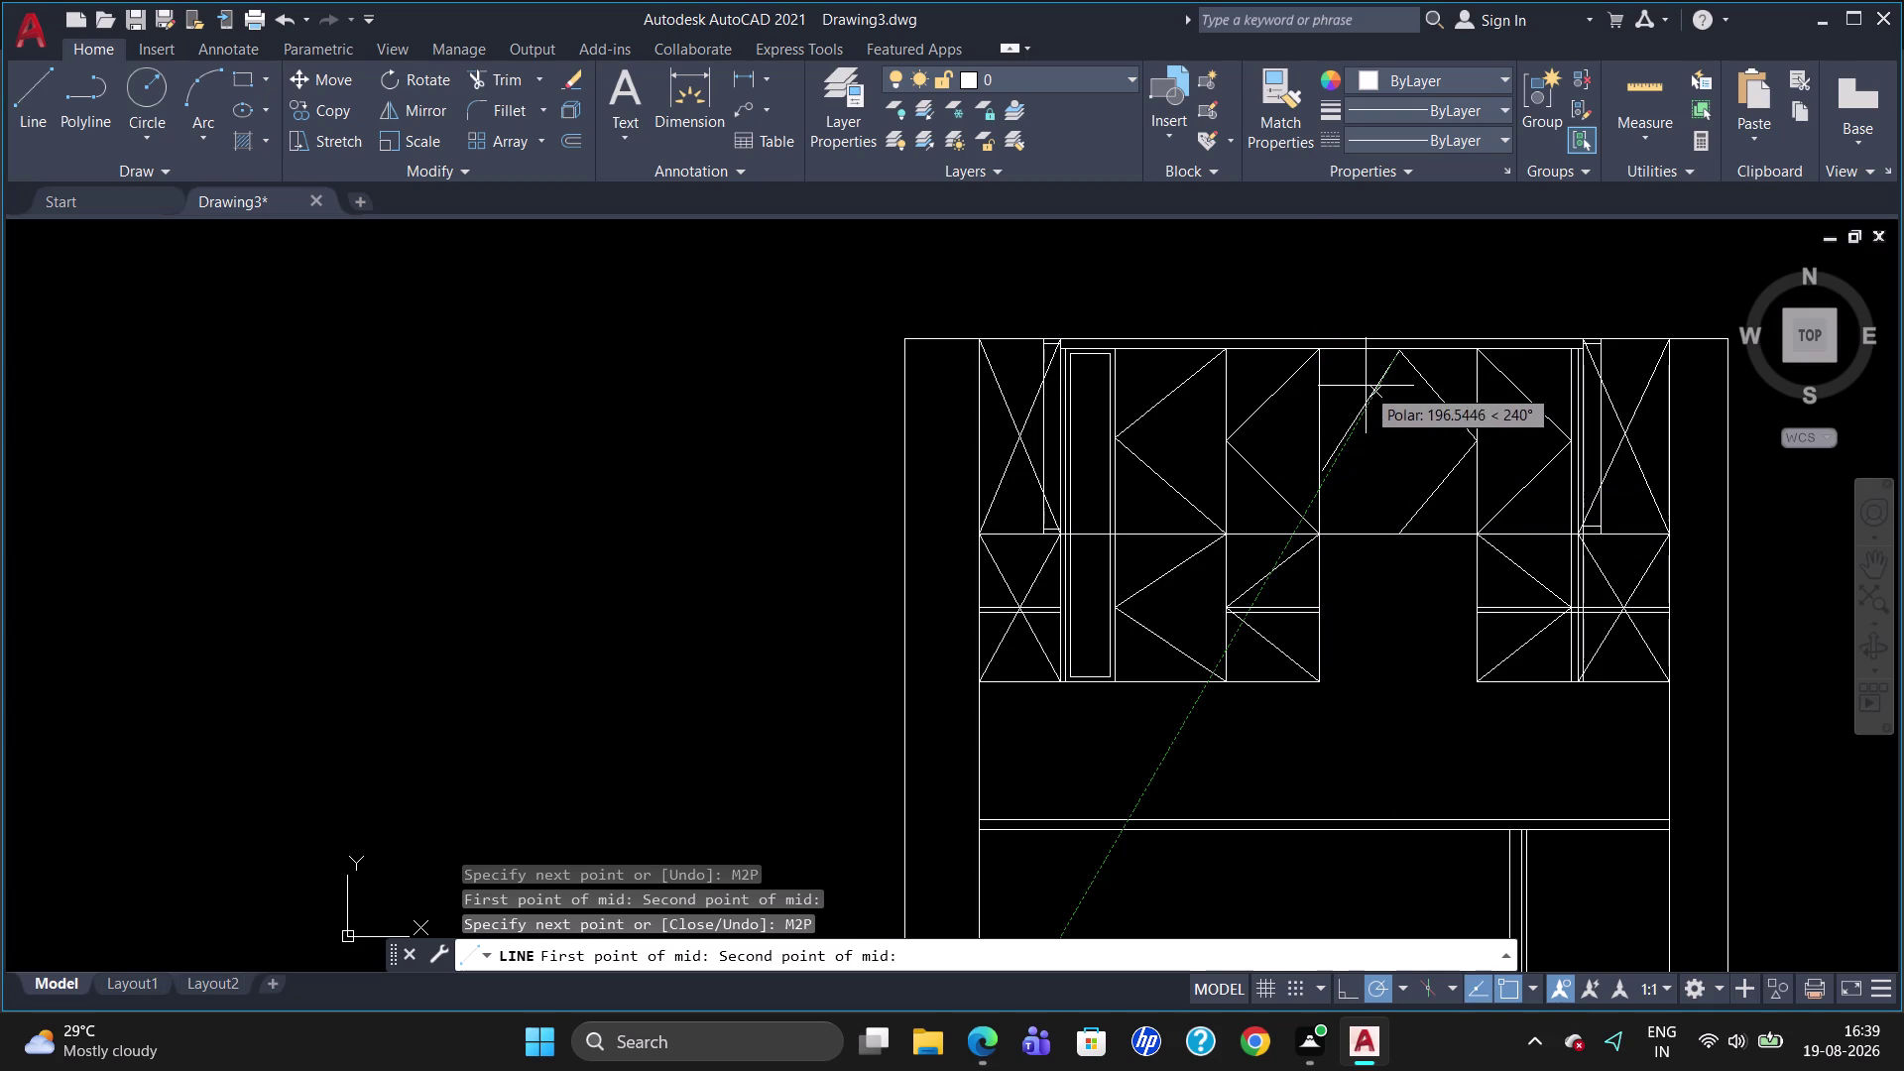
key(Escape)
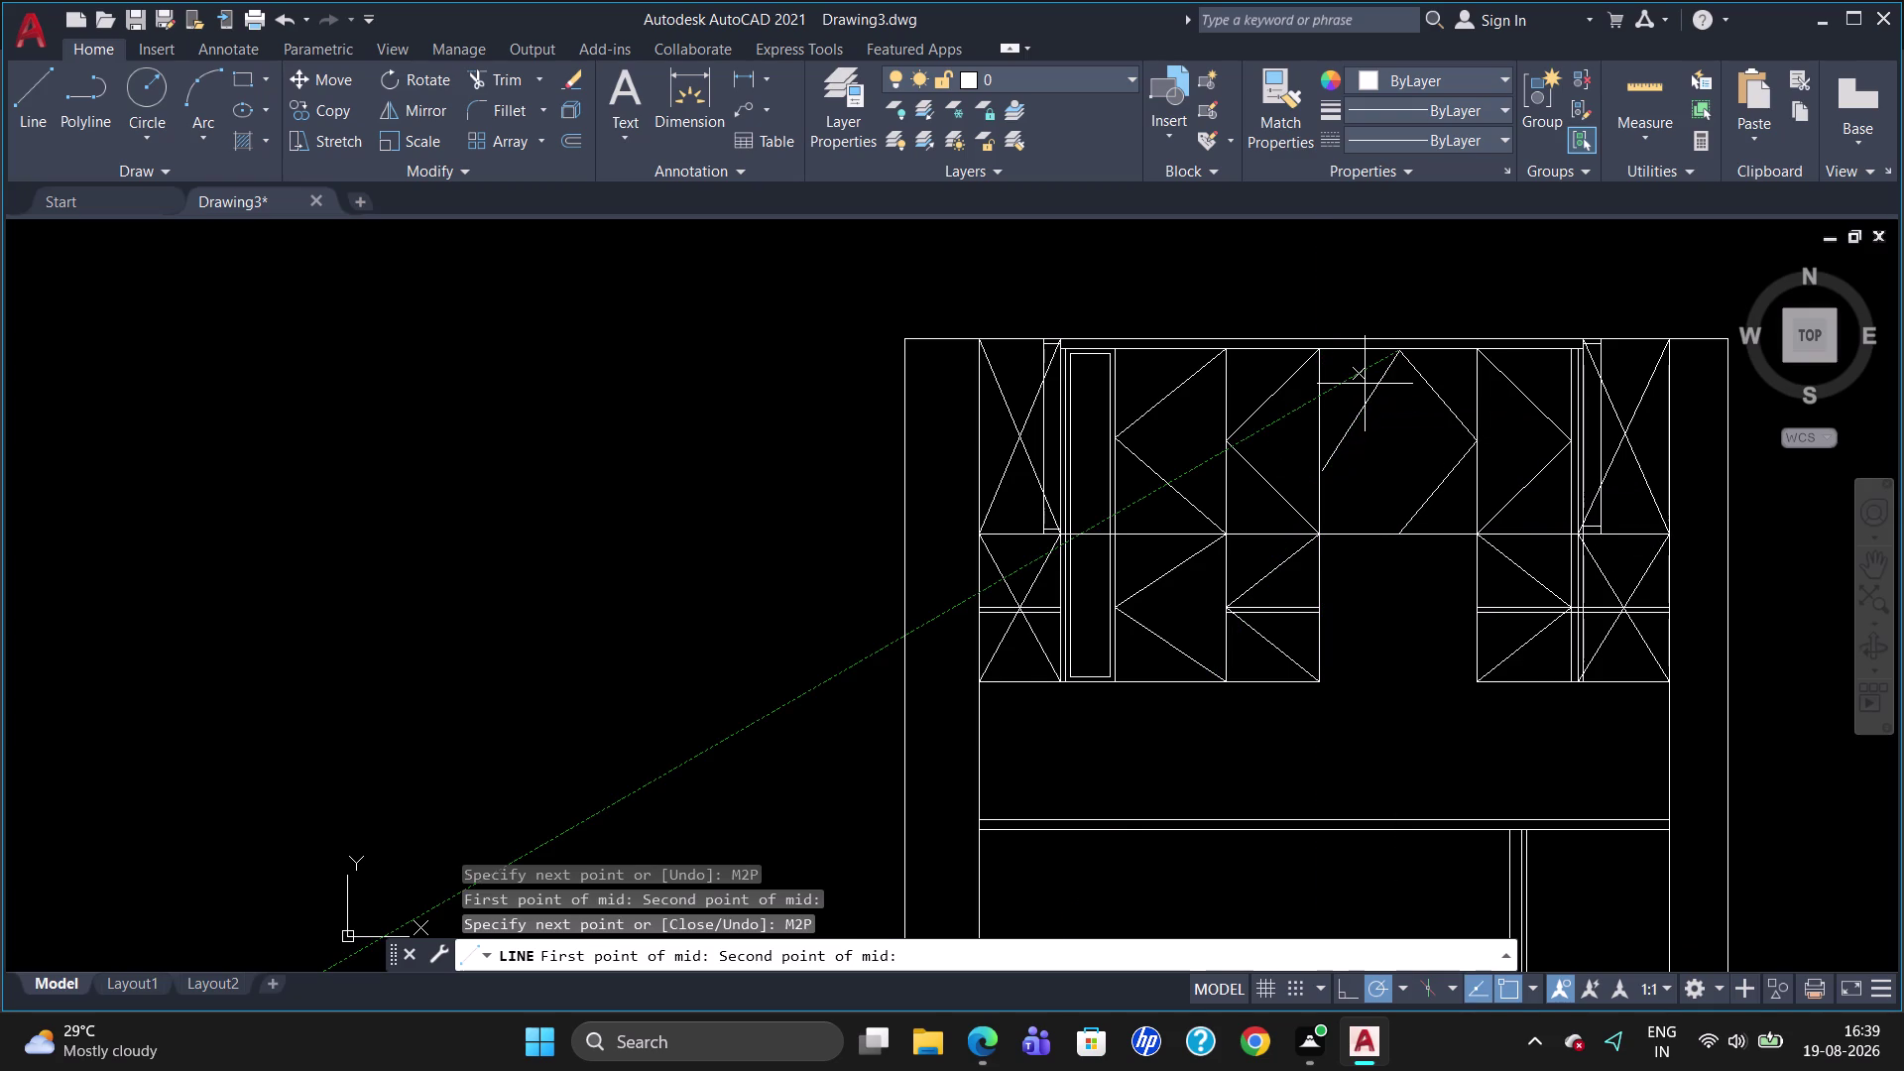
key(l)
key(Return)
Make several cancelled attempts at a diamond line from the top edge.
key(m)
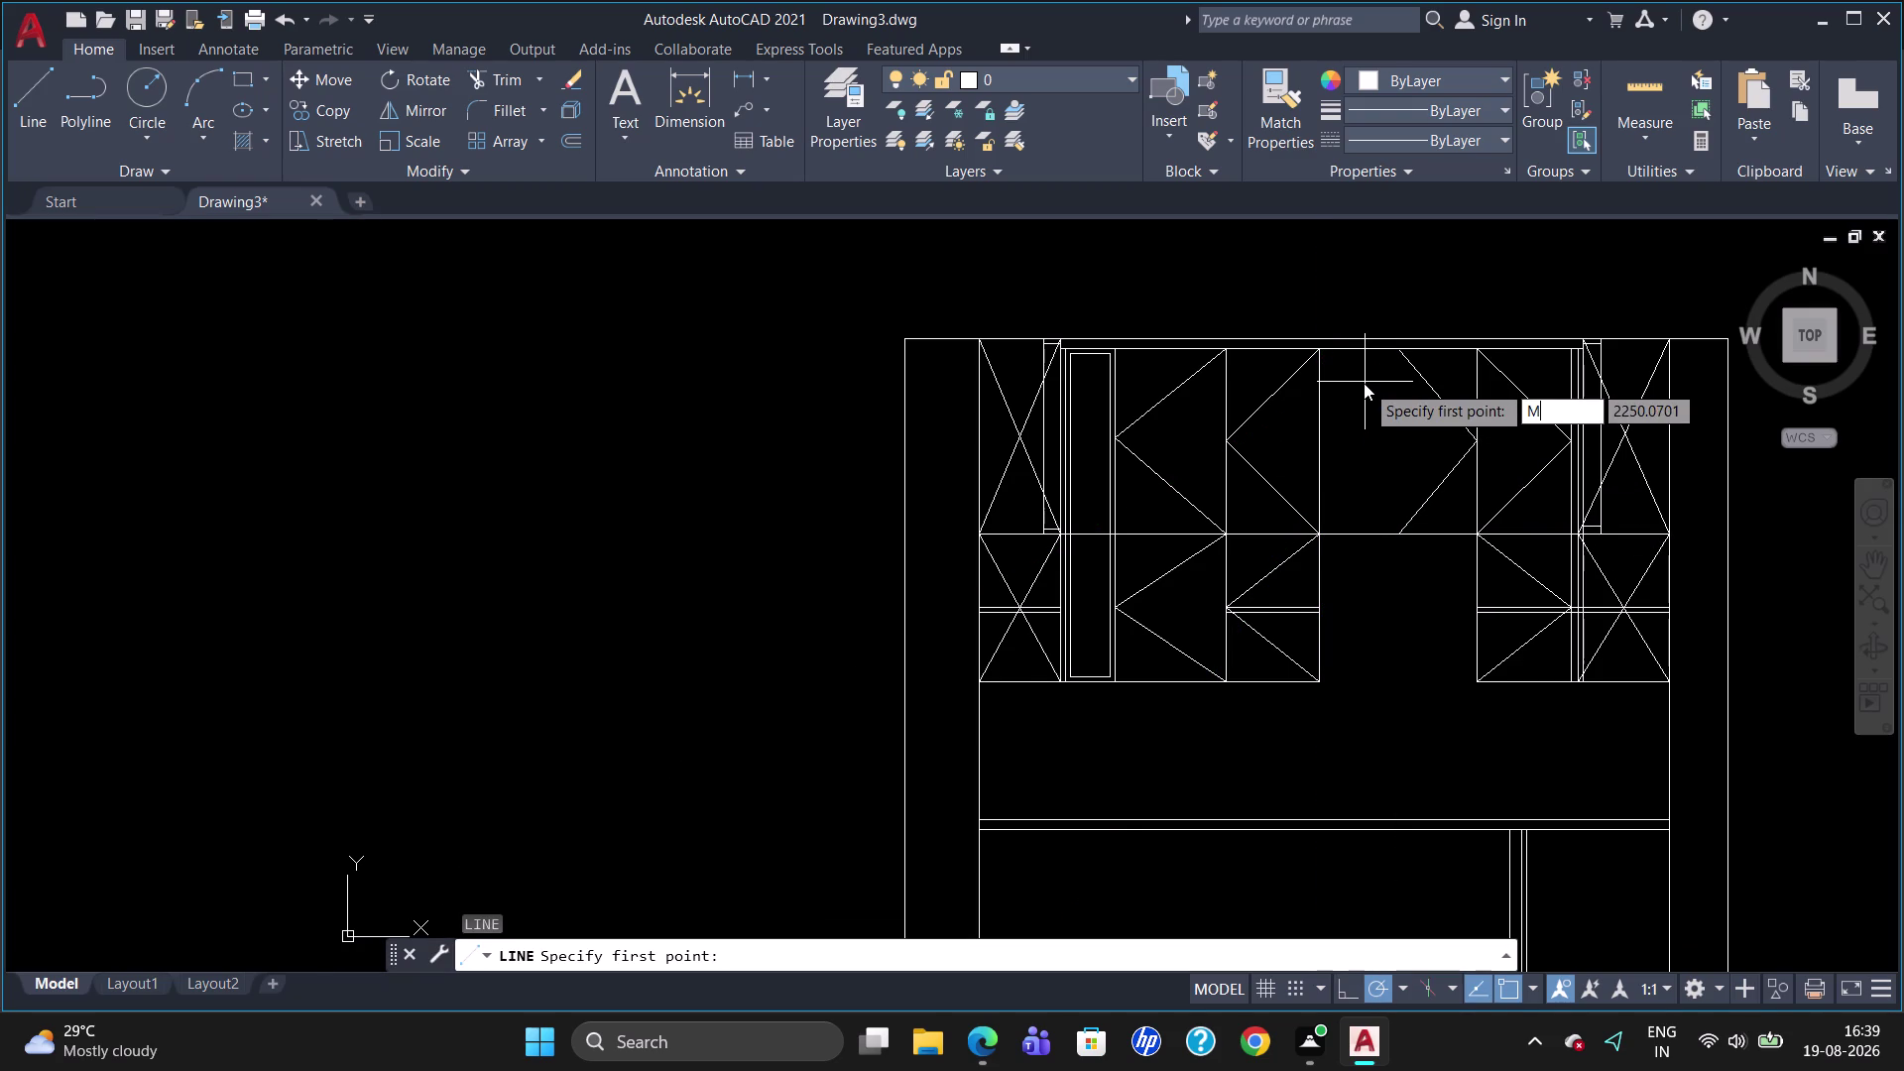
text(2P)
key(Return)
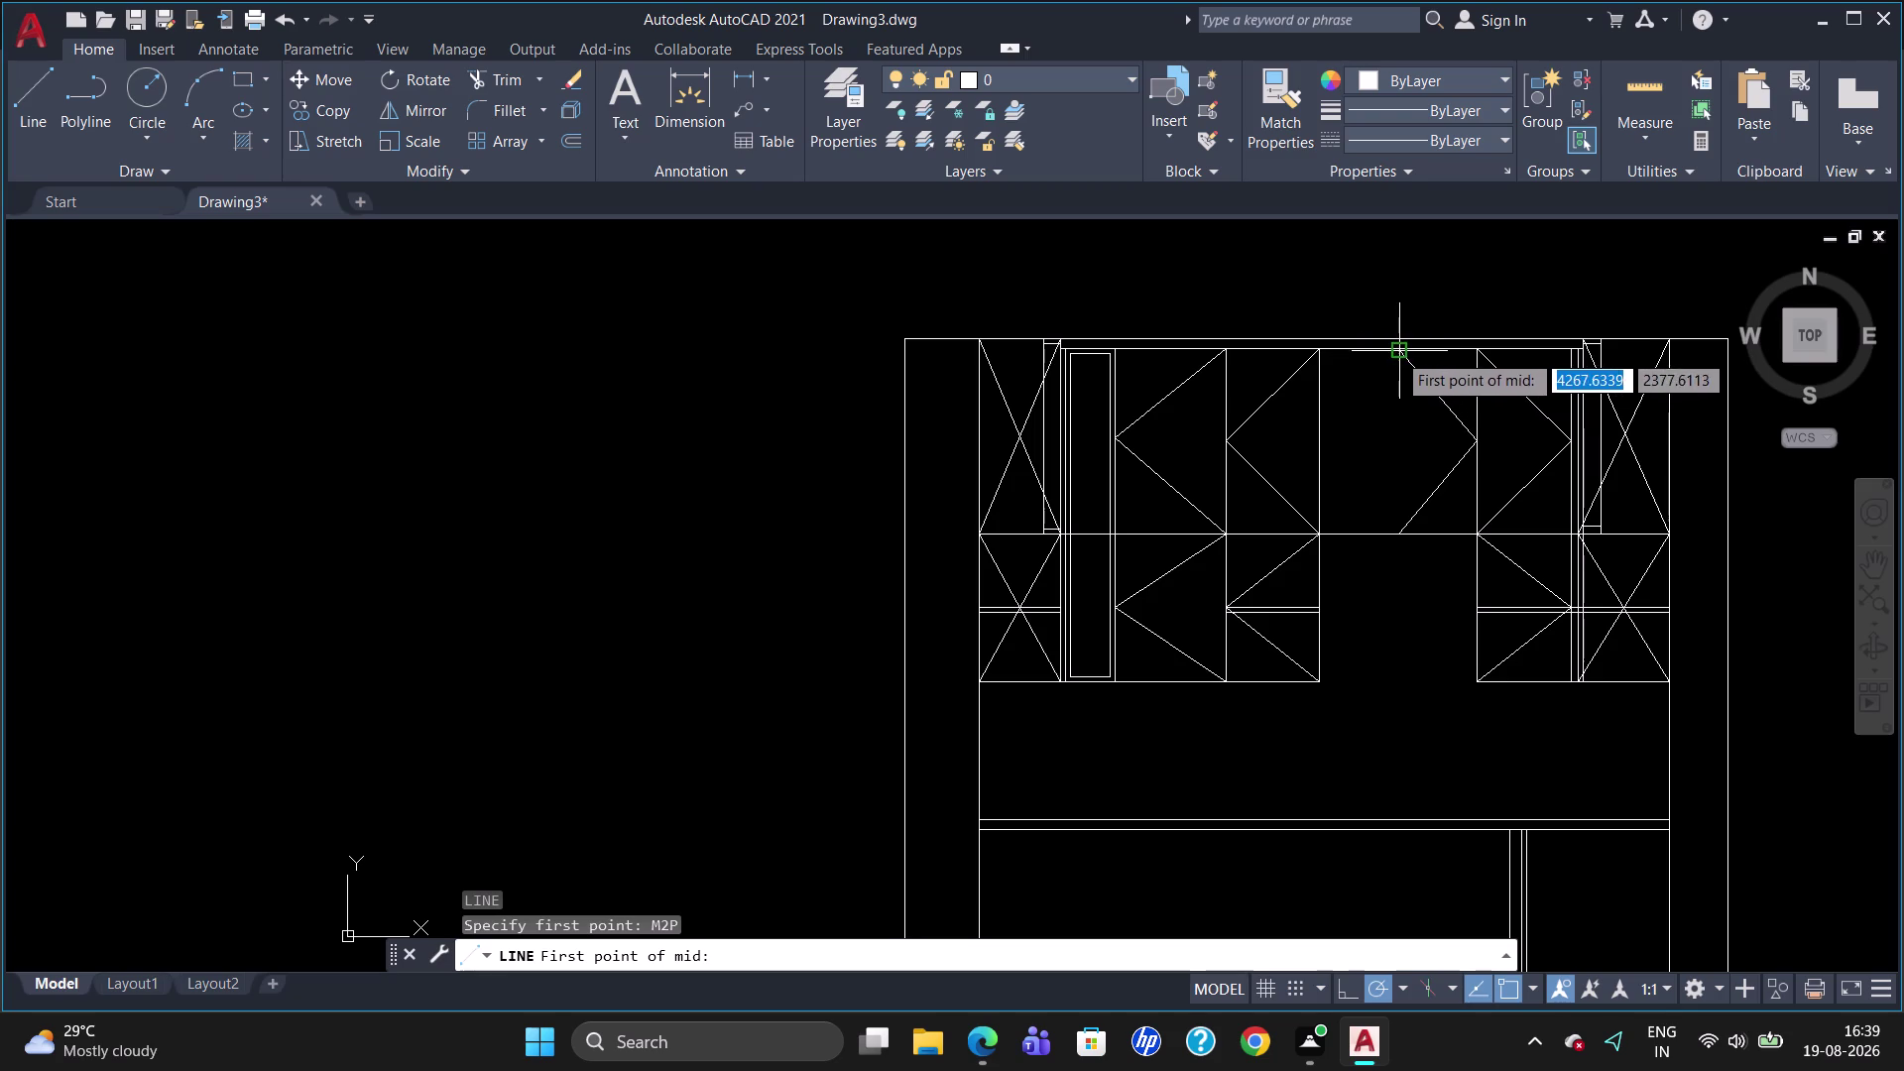
click(1398, 352)
key(Escape)
key(l)
key(Return)
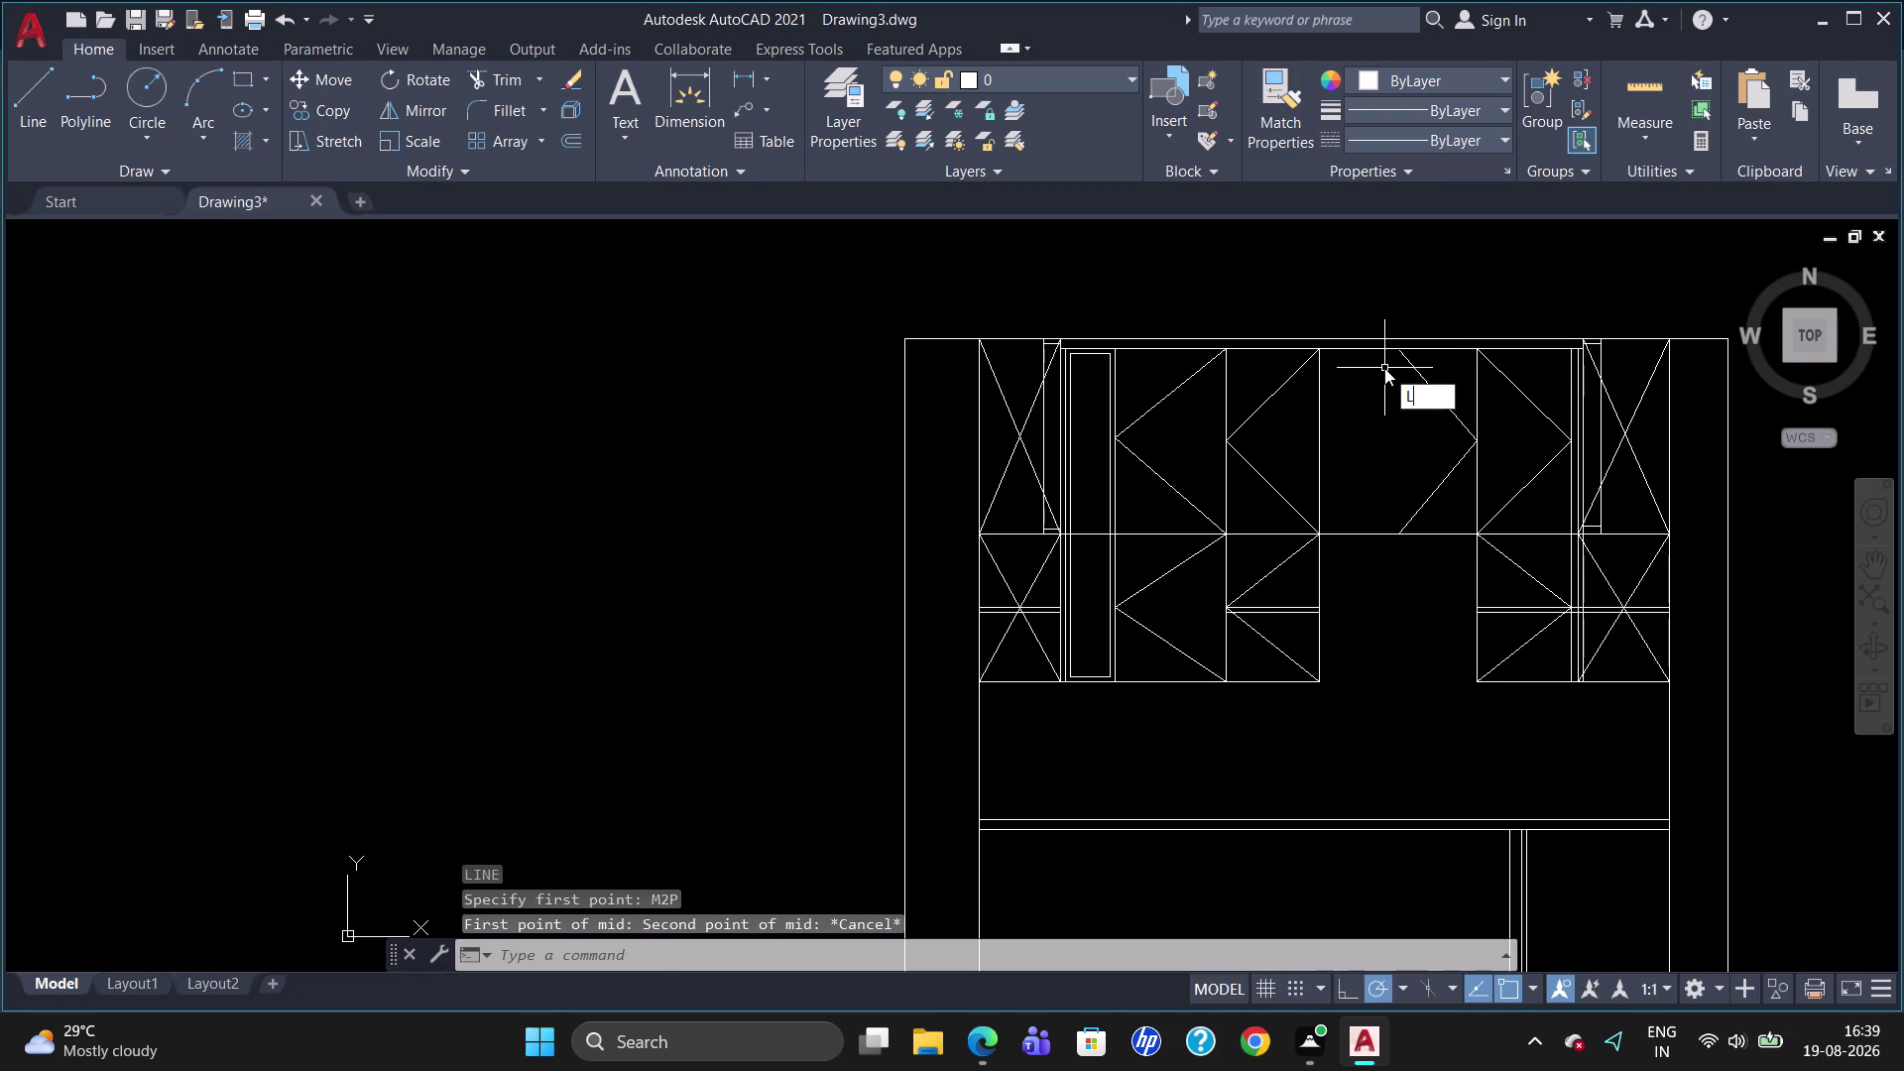
click(1393, 346)
key(m)
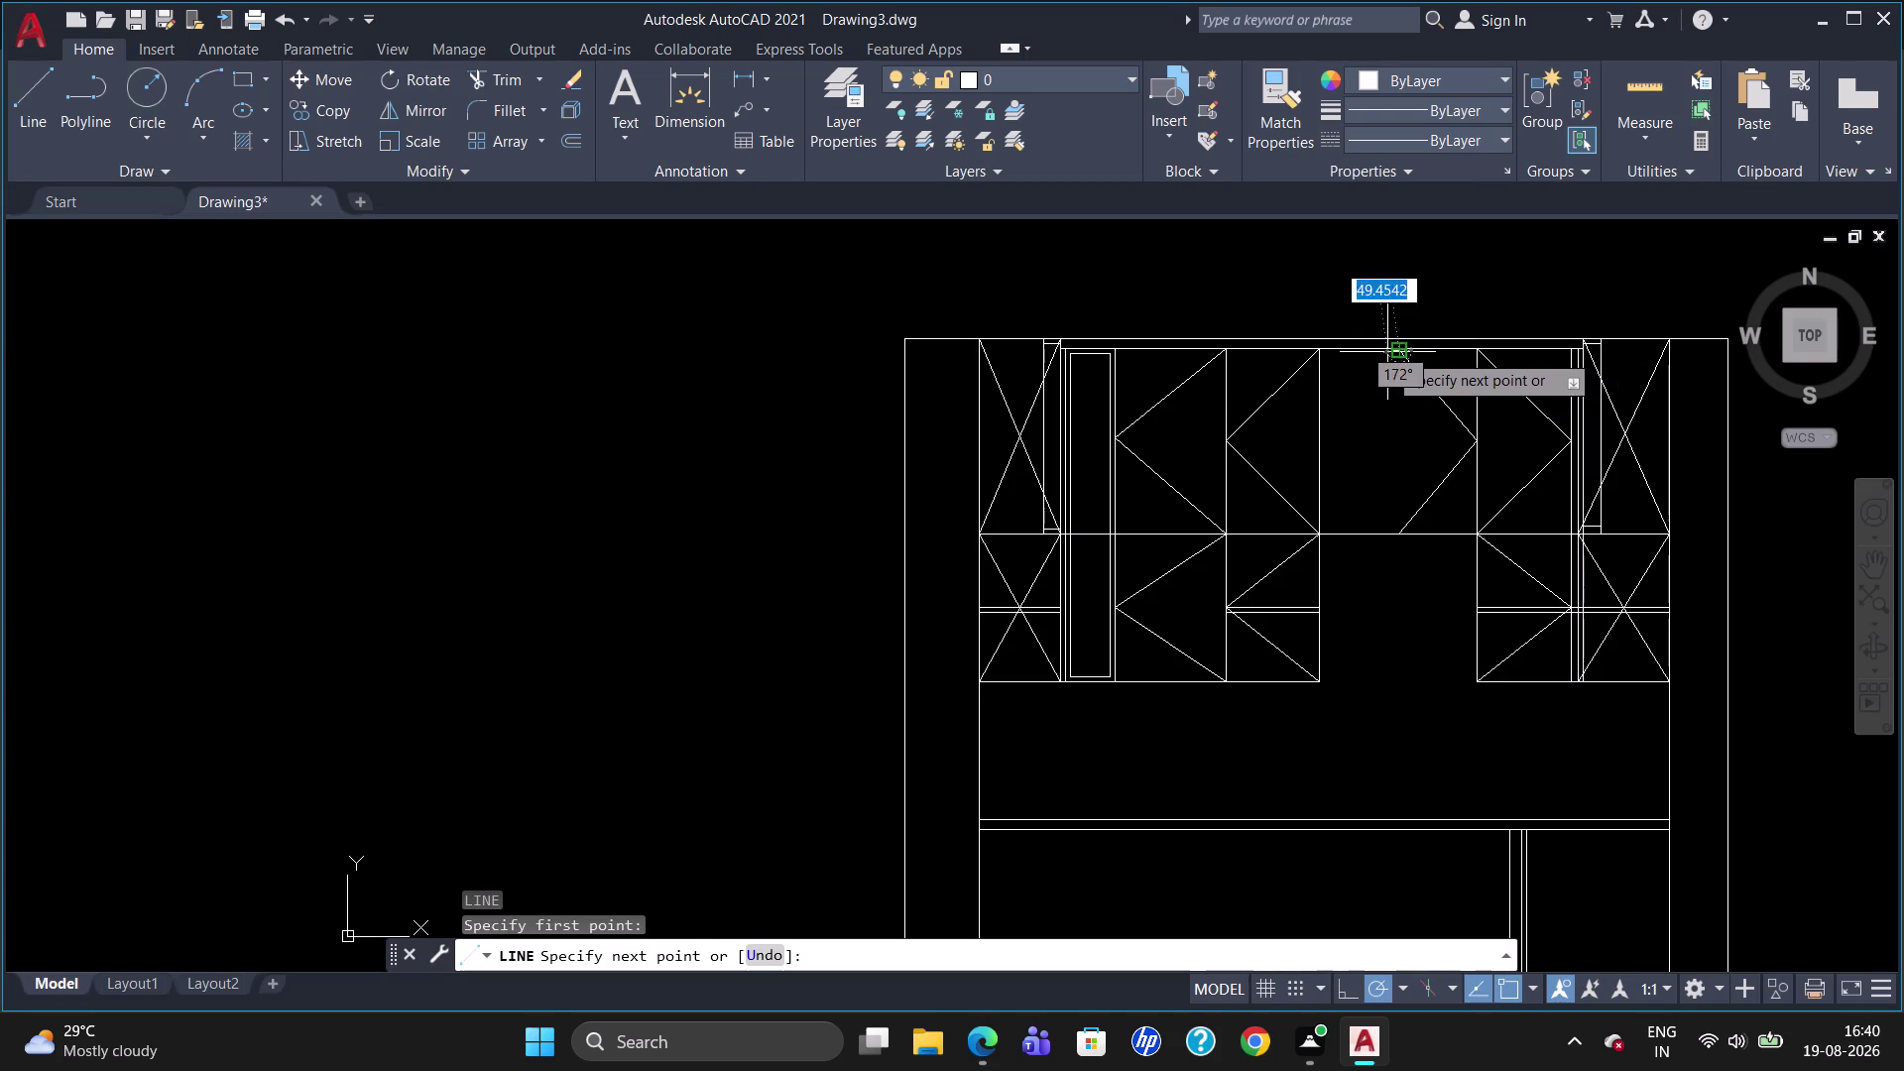
key(2)
key(p)
key(Return)
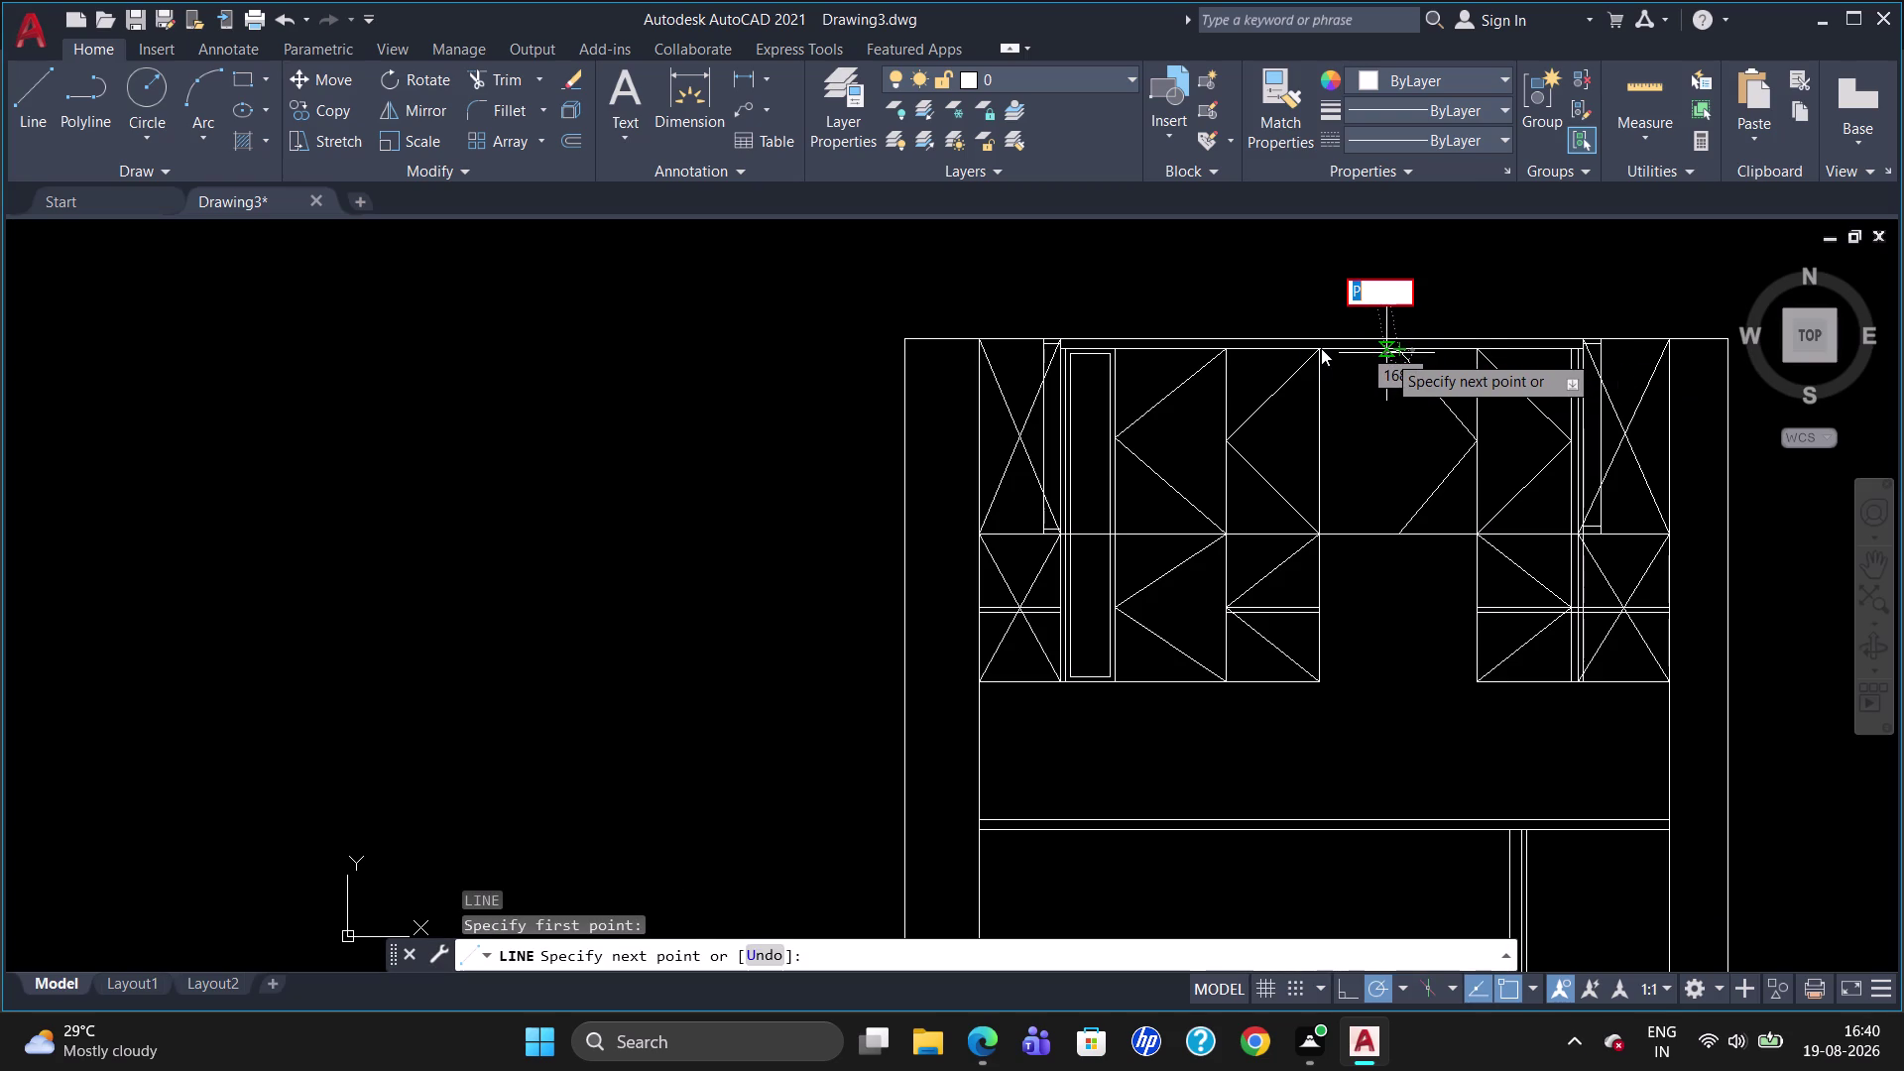
key(Escape)
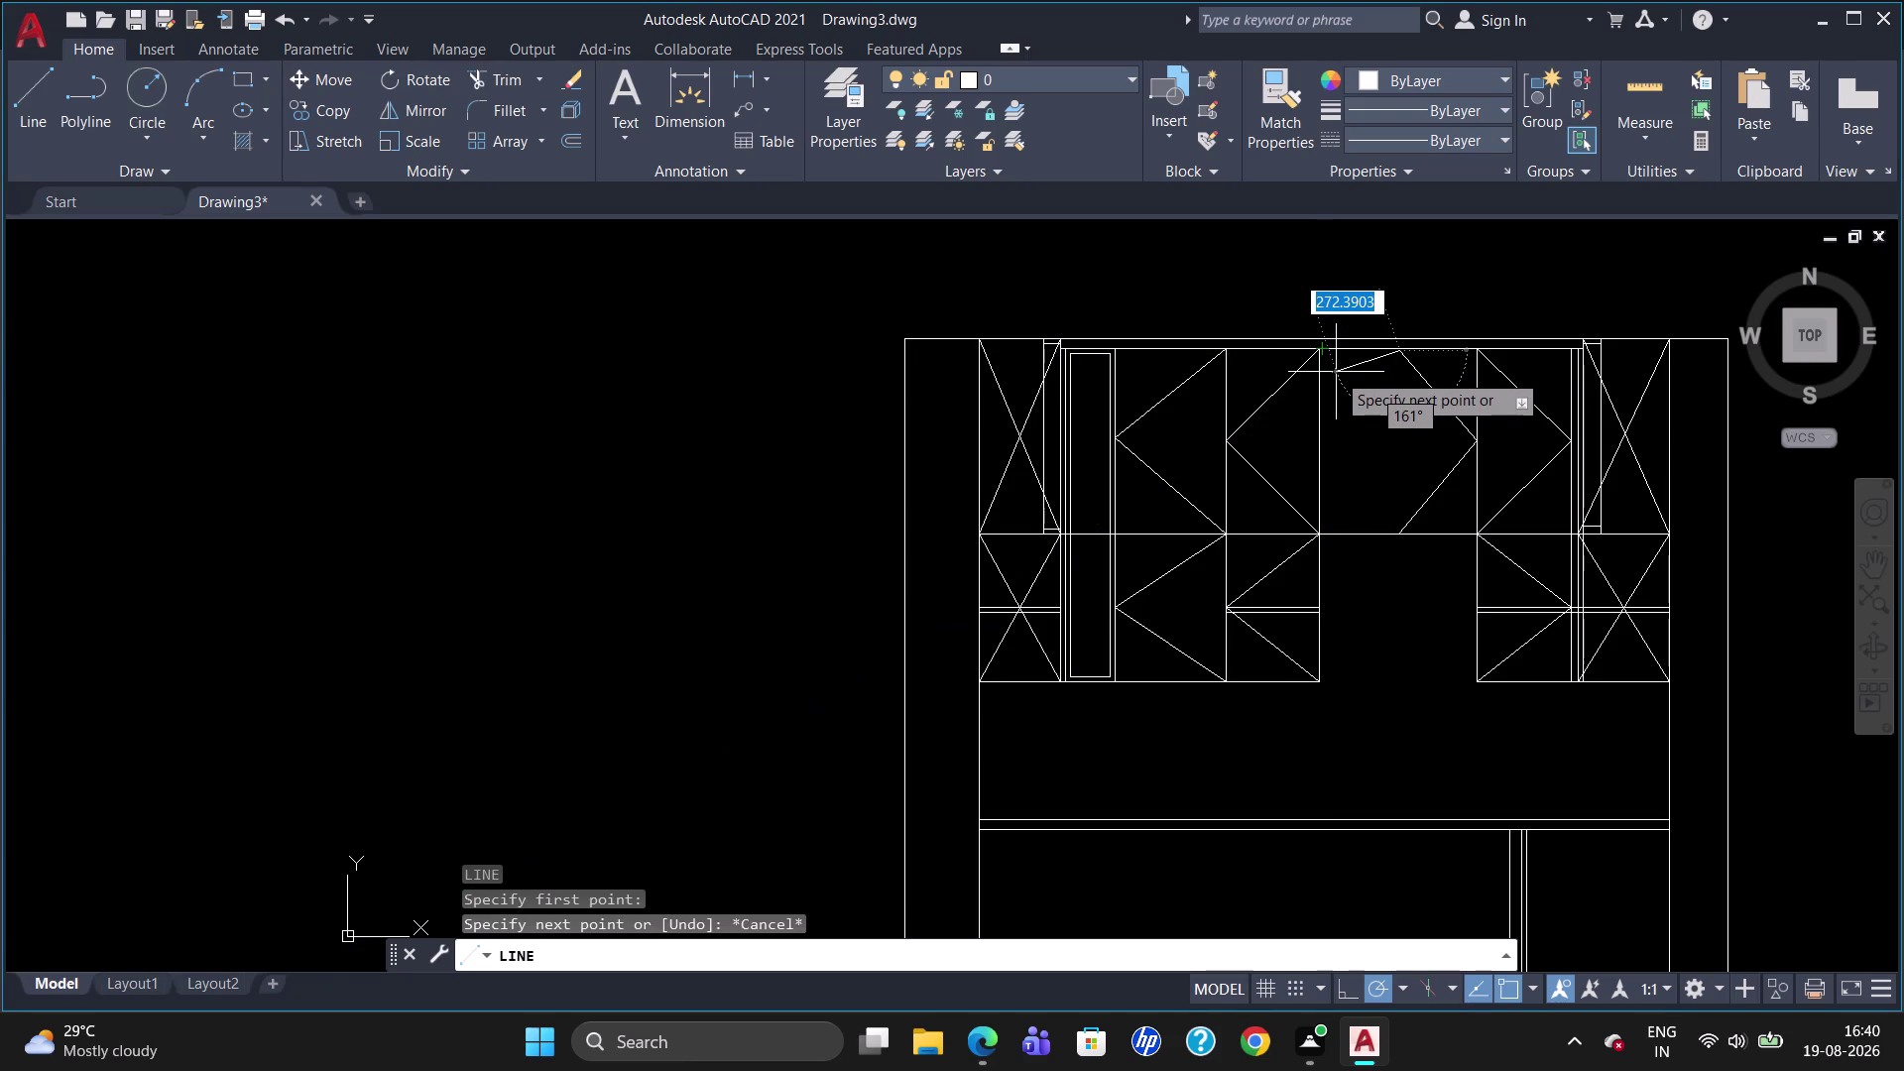
Close the diamond with a line from the bay's left-edge midpoint down to the bottom edge.
text(M2P)
key(Return)
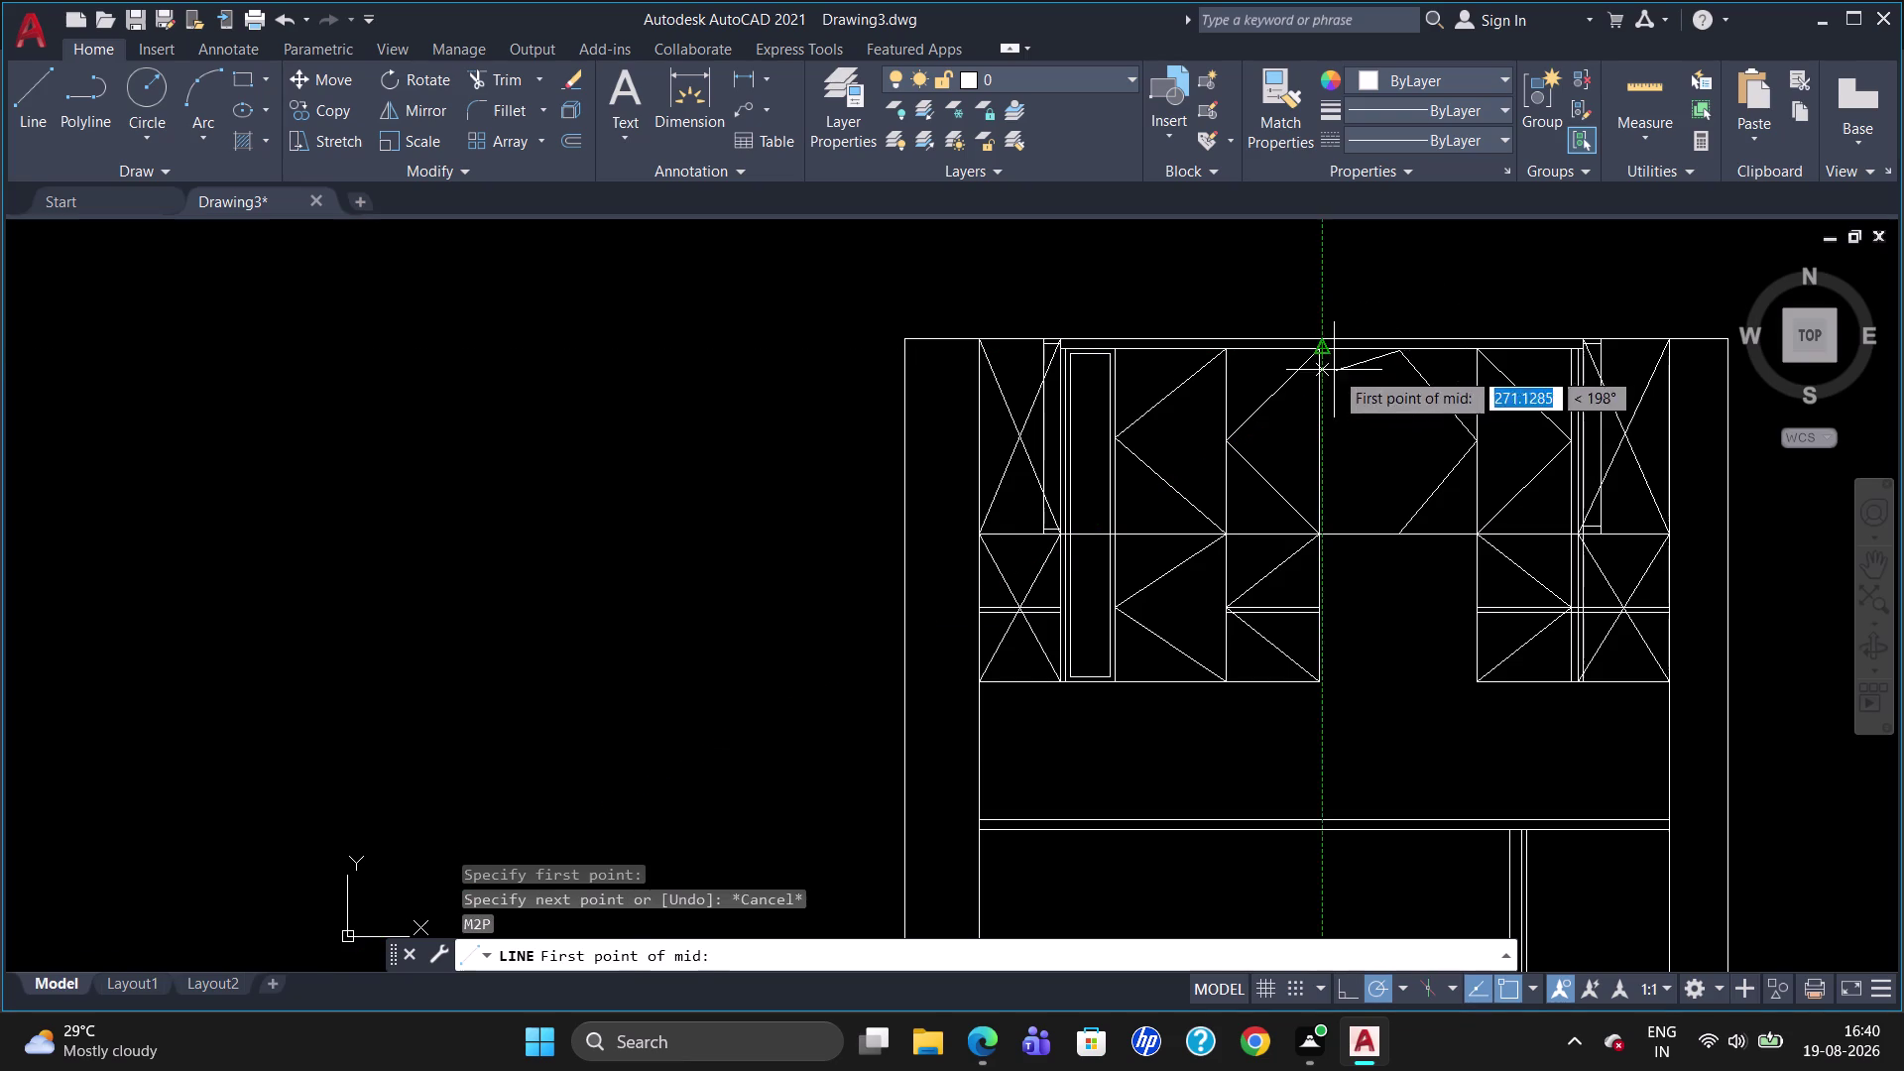
click(1324, 346)
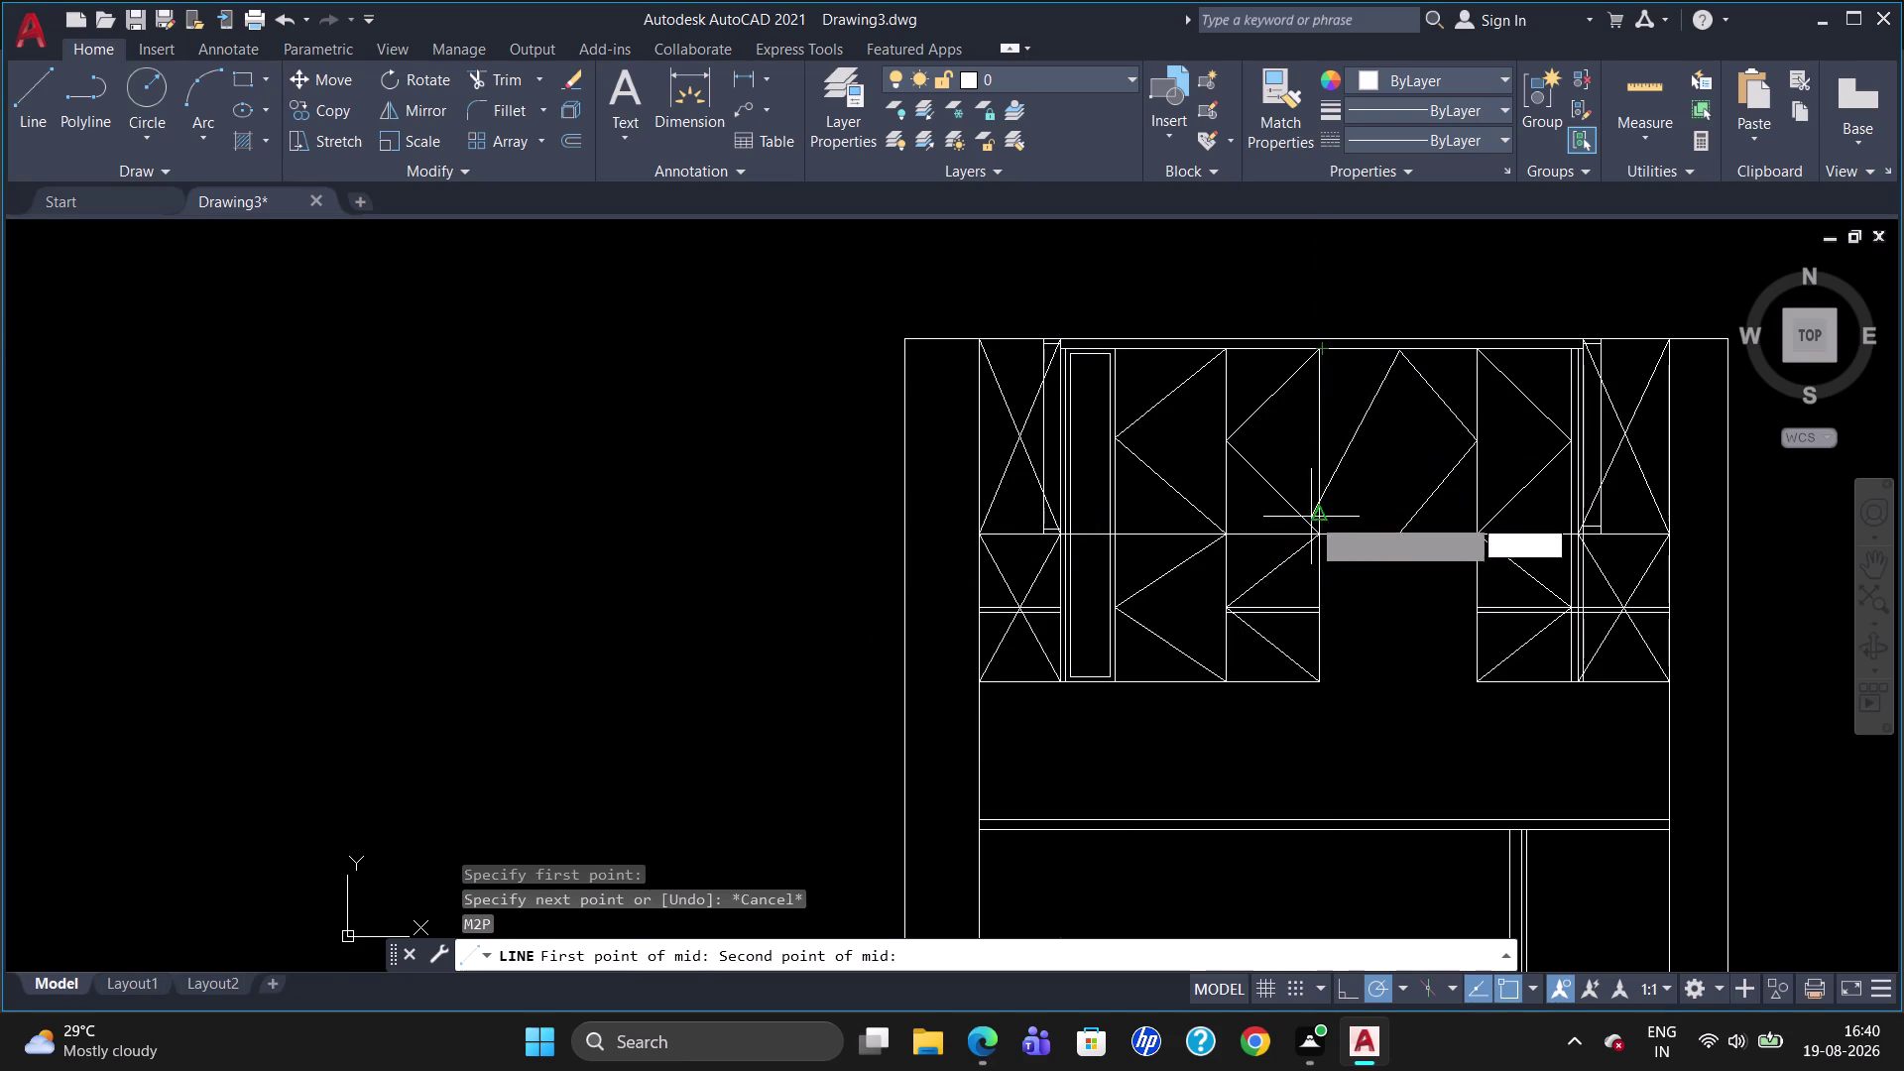
click(1314, 533)
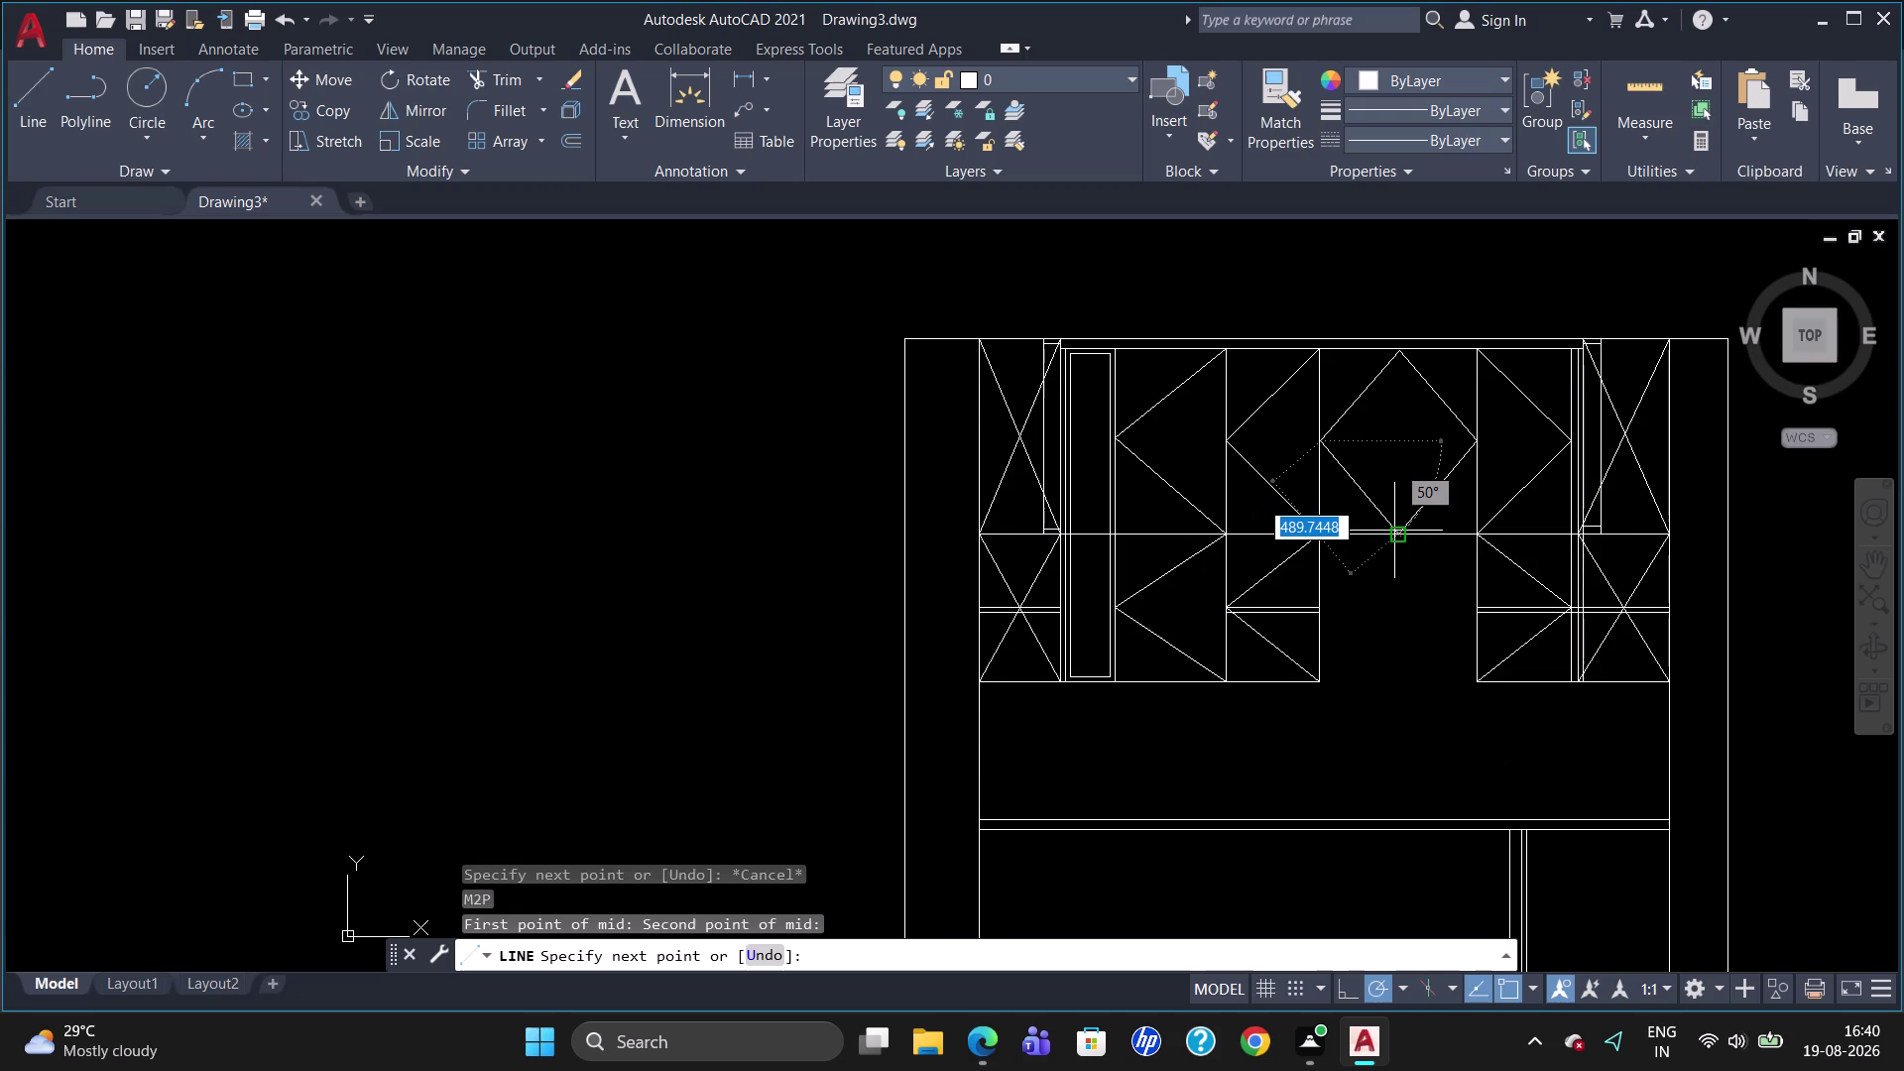
click(1397, 531)
key(Escape)
scroll(down, 3)
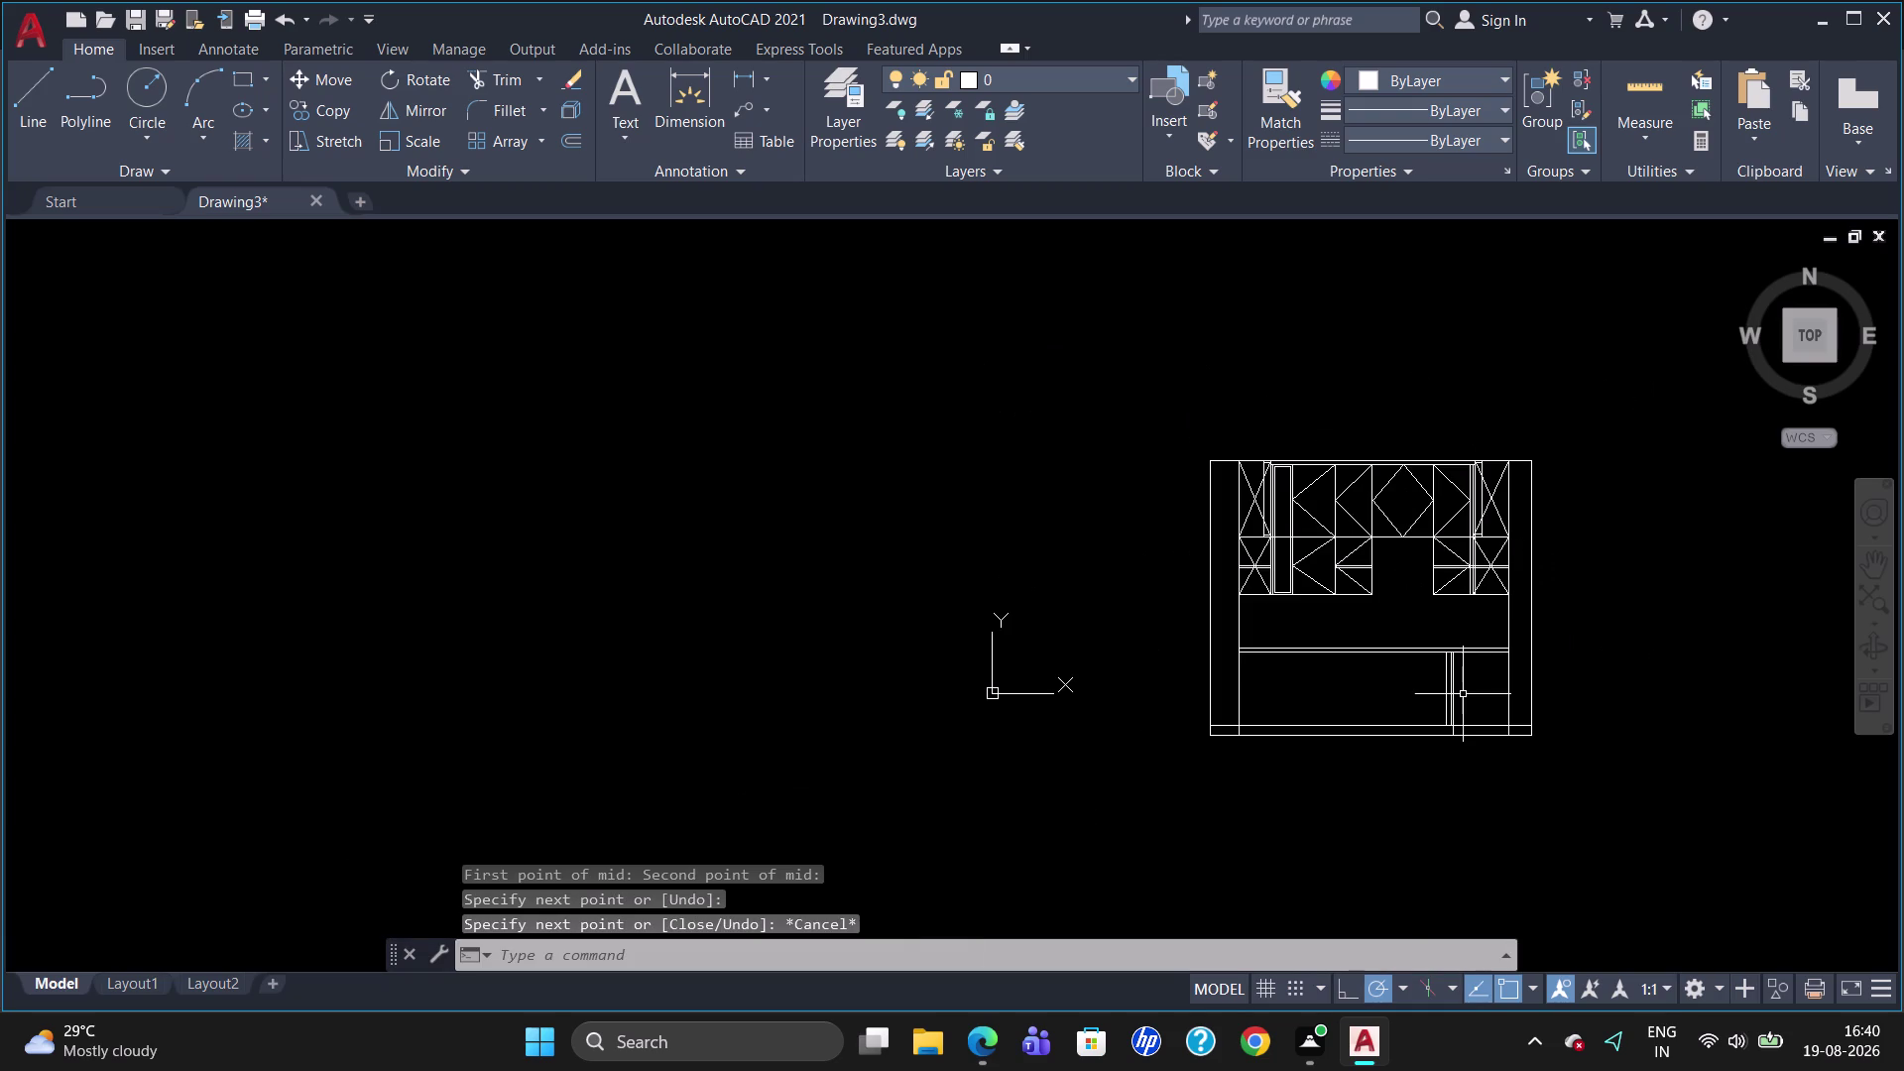
Erase the old horizontal and vertical lower lines.
scroll(up, 3)
click(1402, 624)
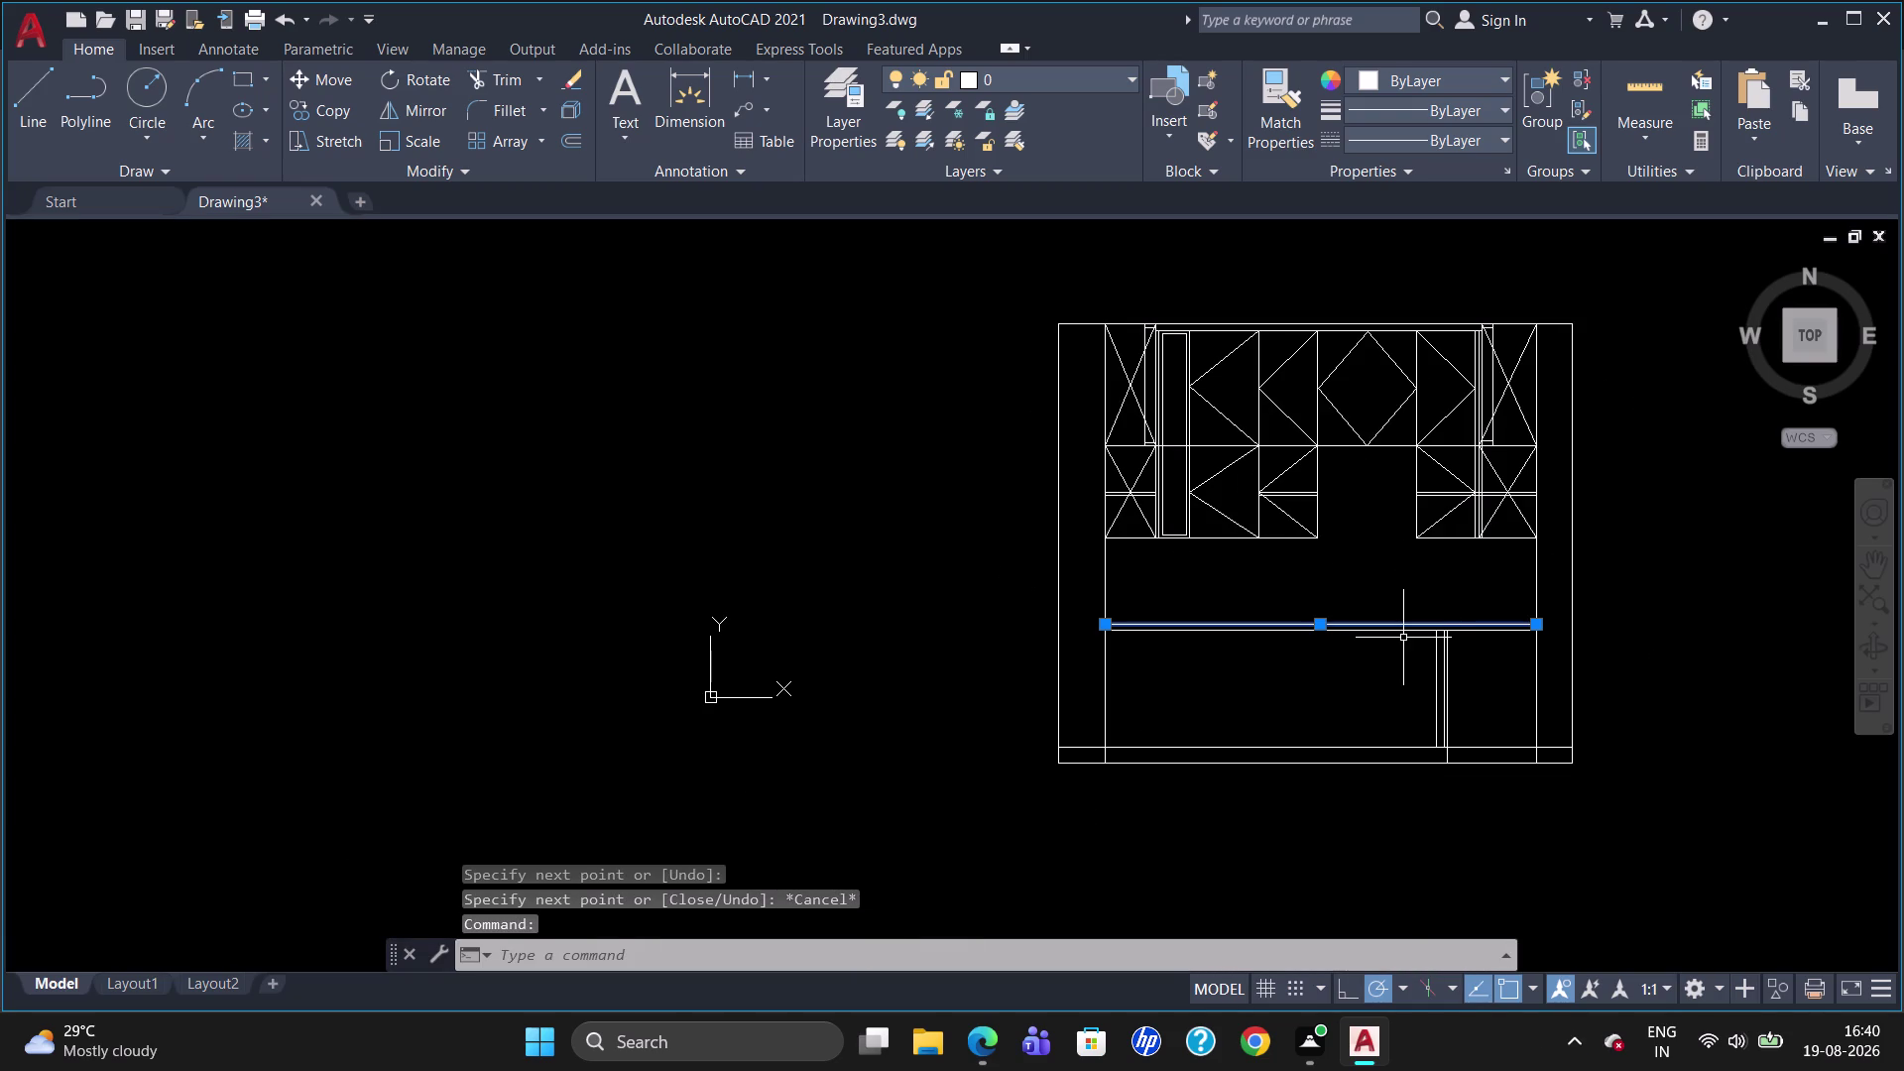
click(1403, 632)
drag(1479, 715, 1404, 689)
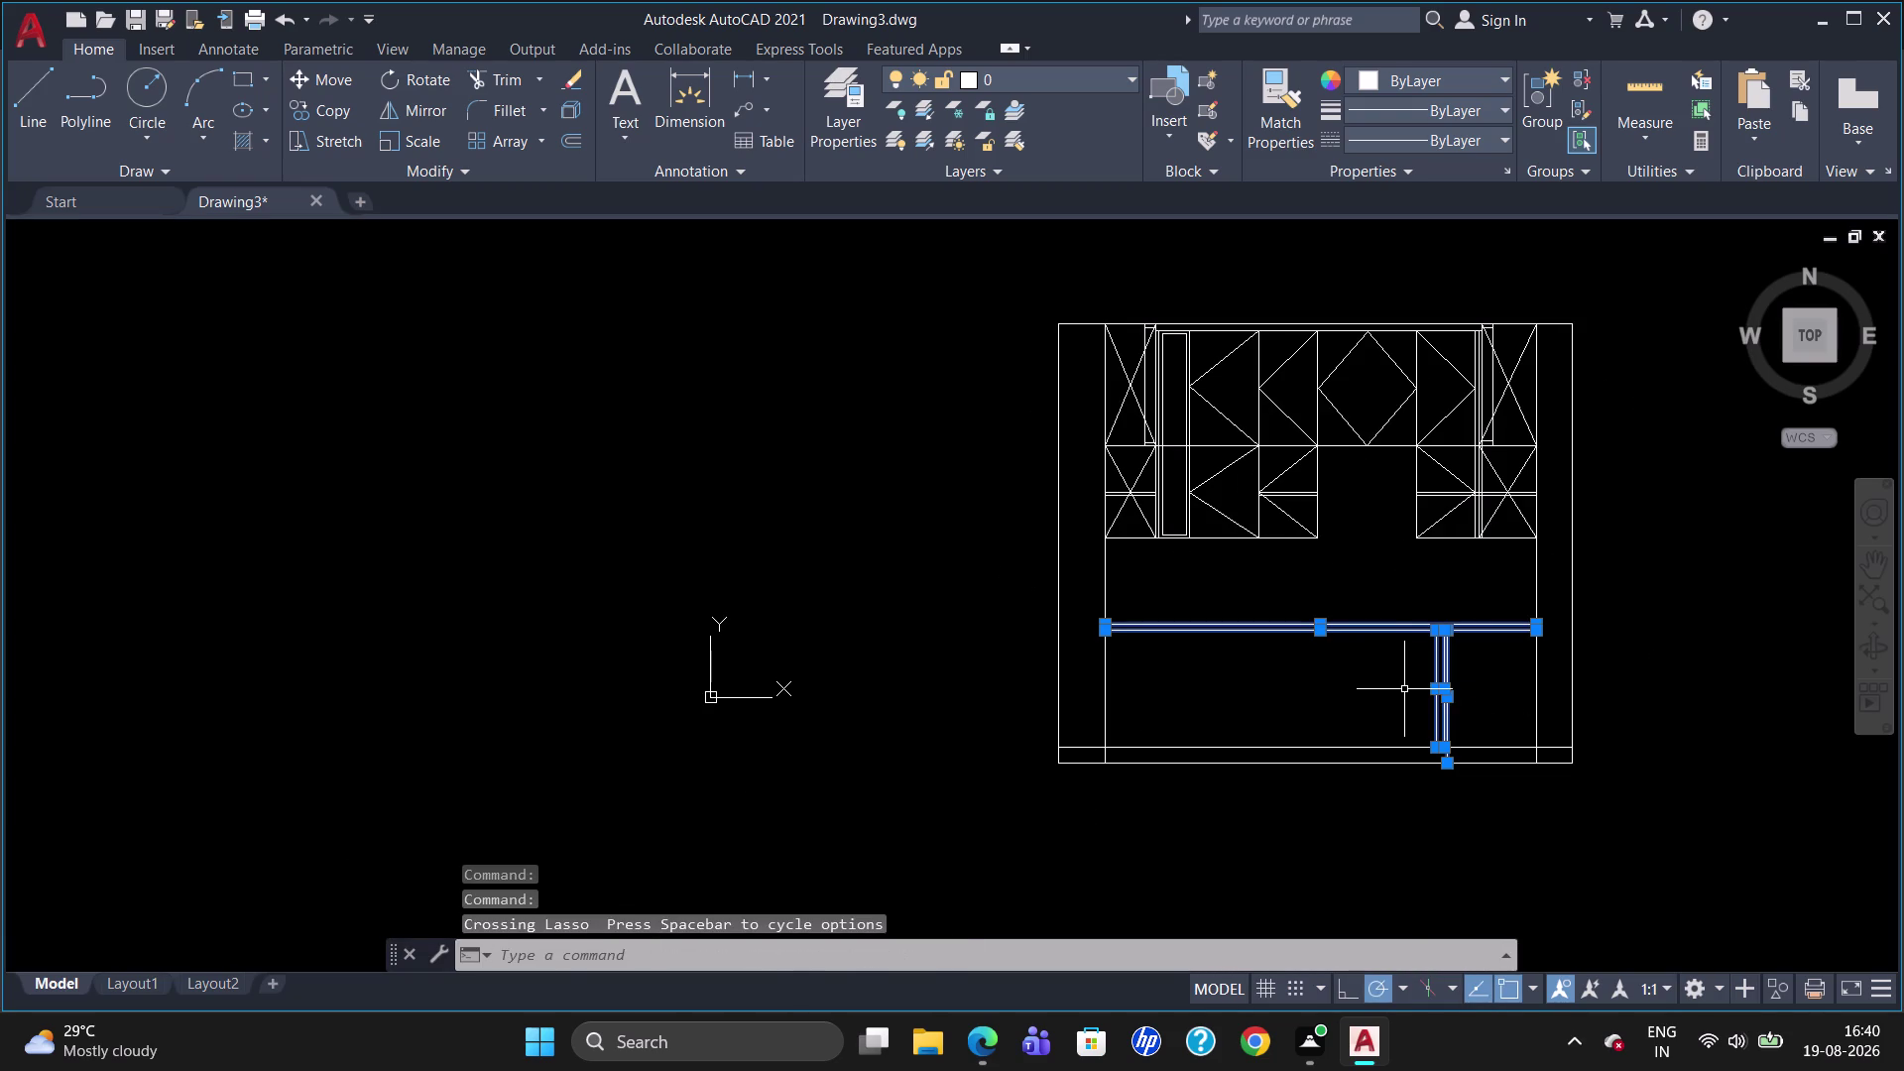
key(Delete)
Draw a horizontal line 600 above the right wall base, tracked with TK, to the left inner wall.
key(l)
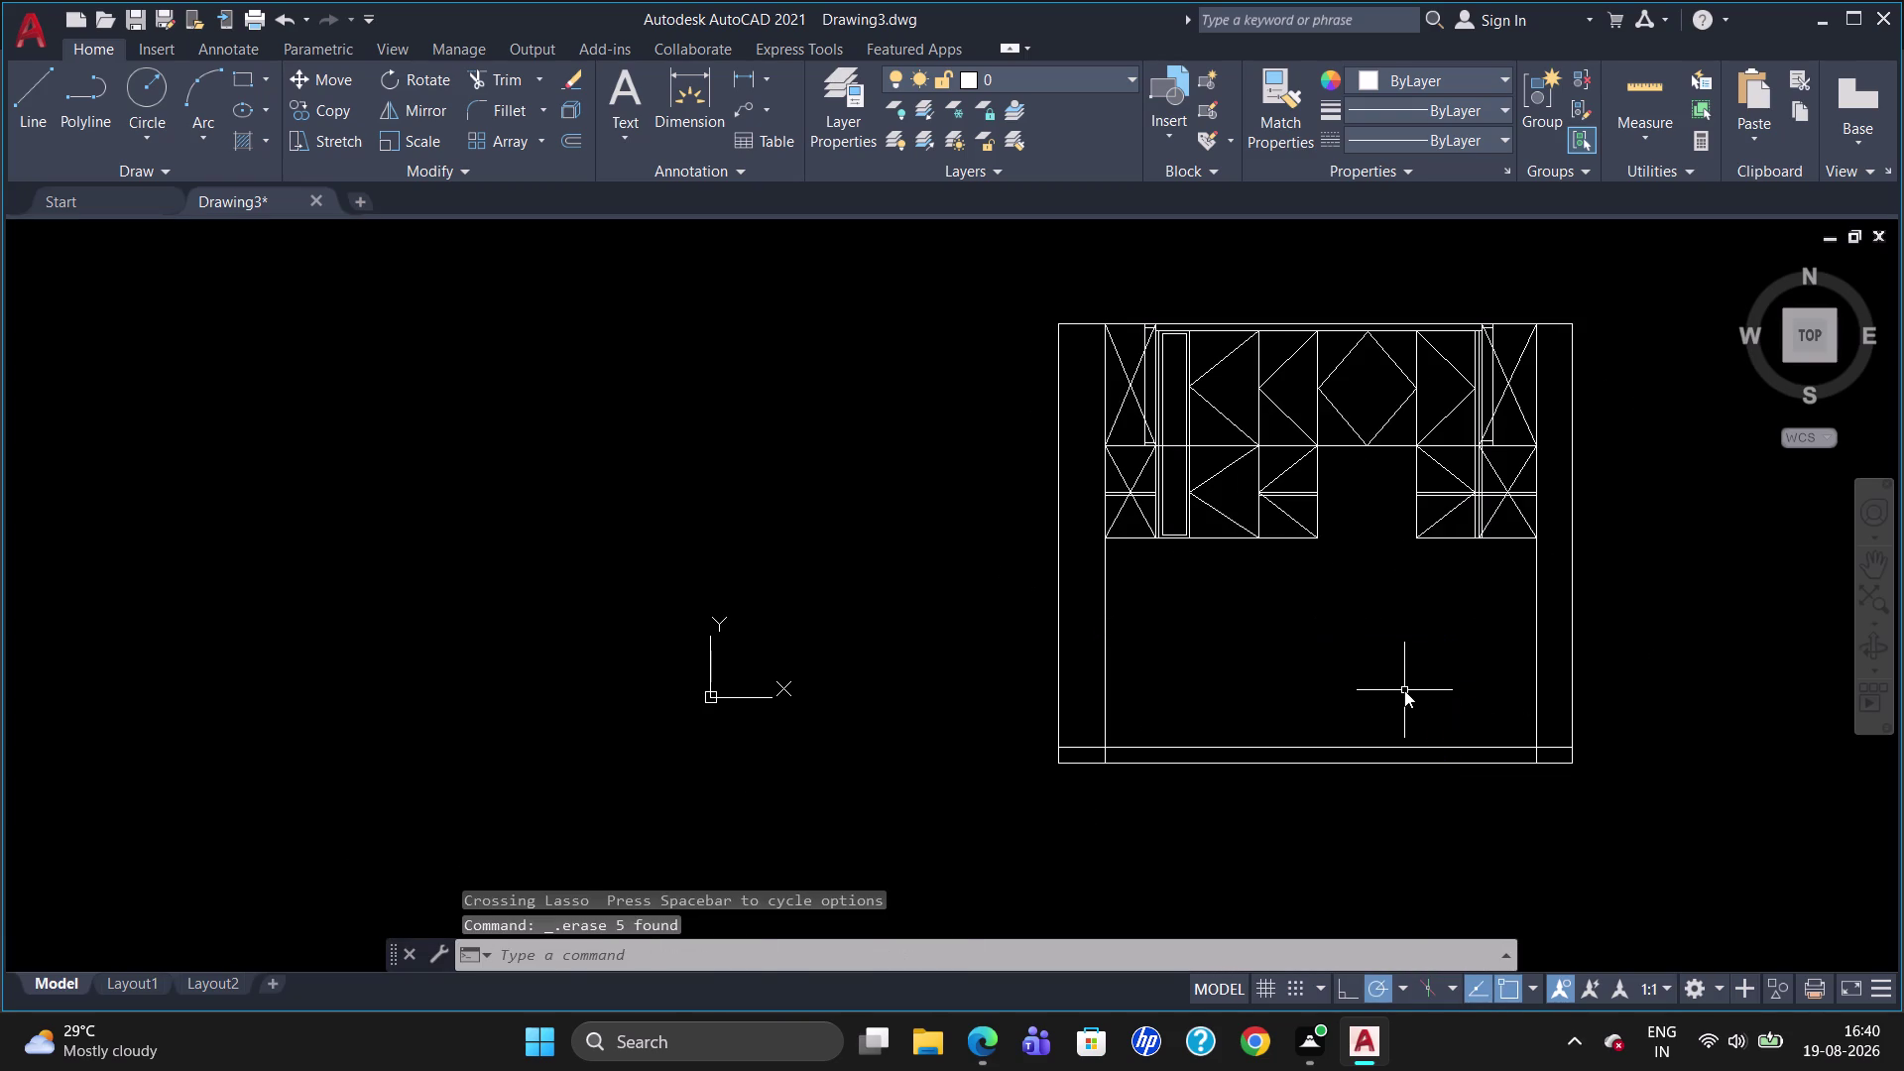
key(Return)
text(T)
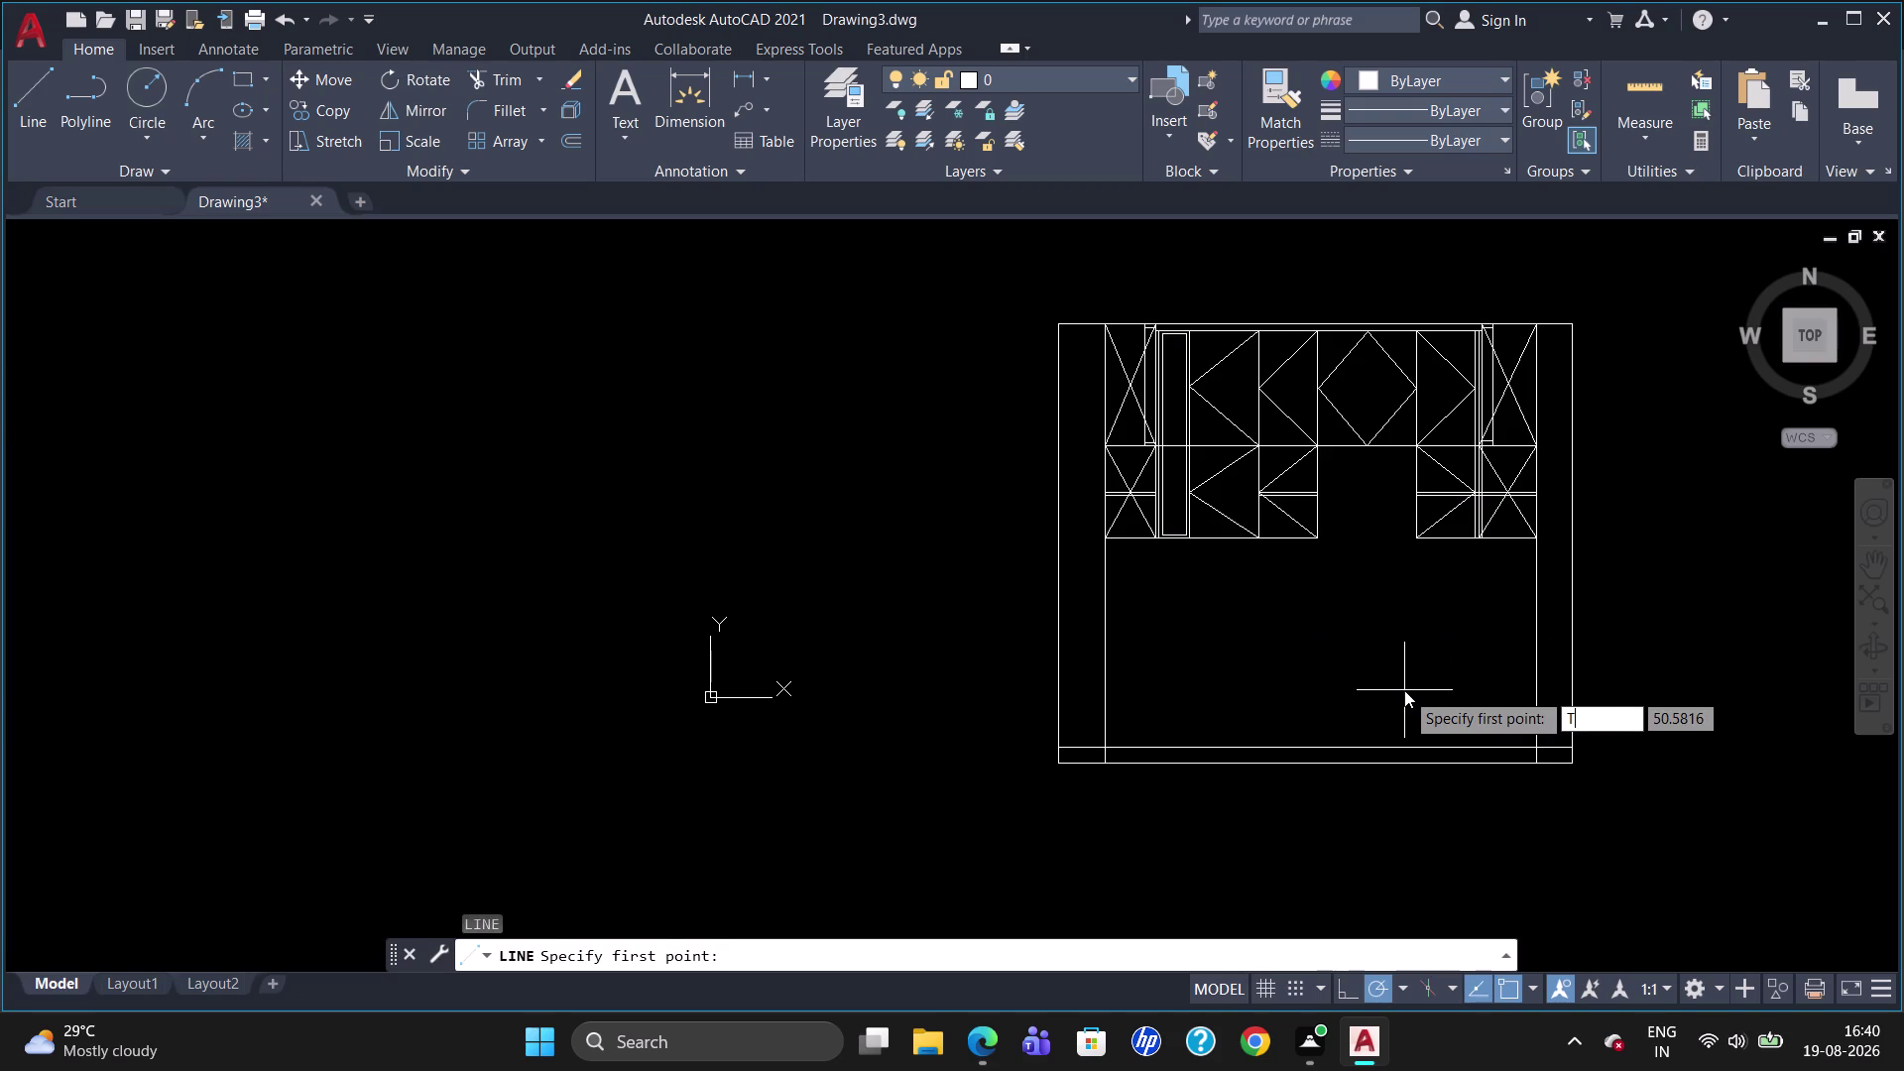
text(K)
key(Return)
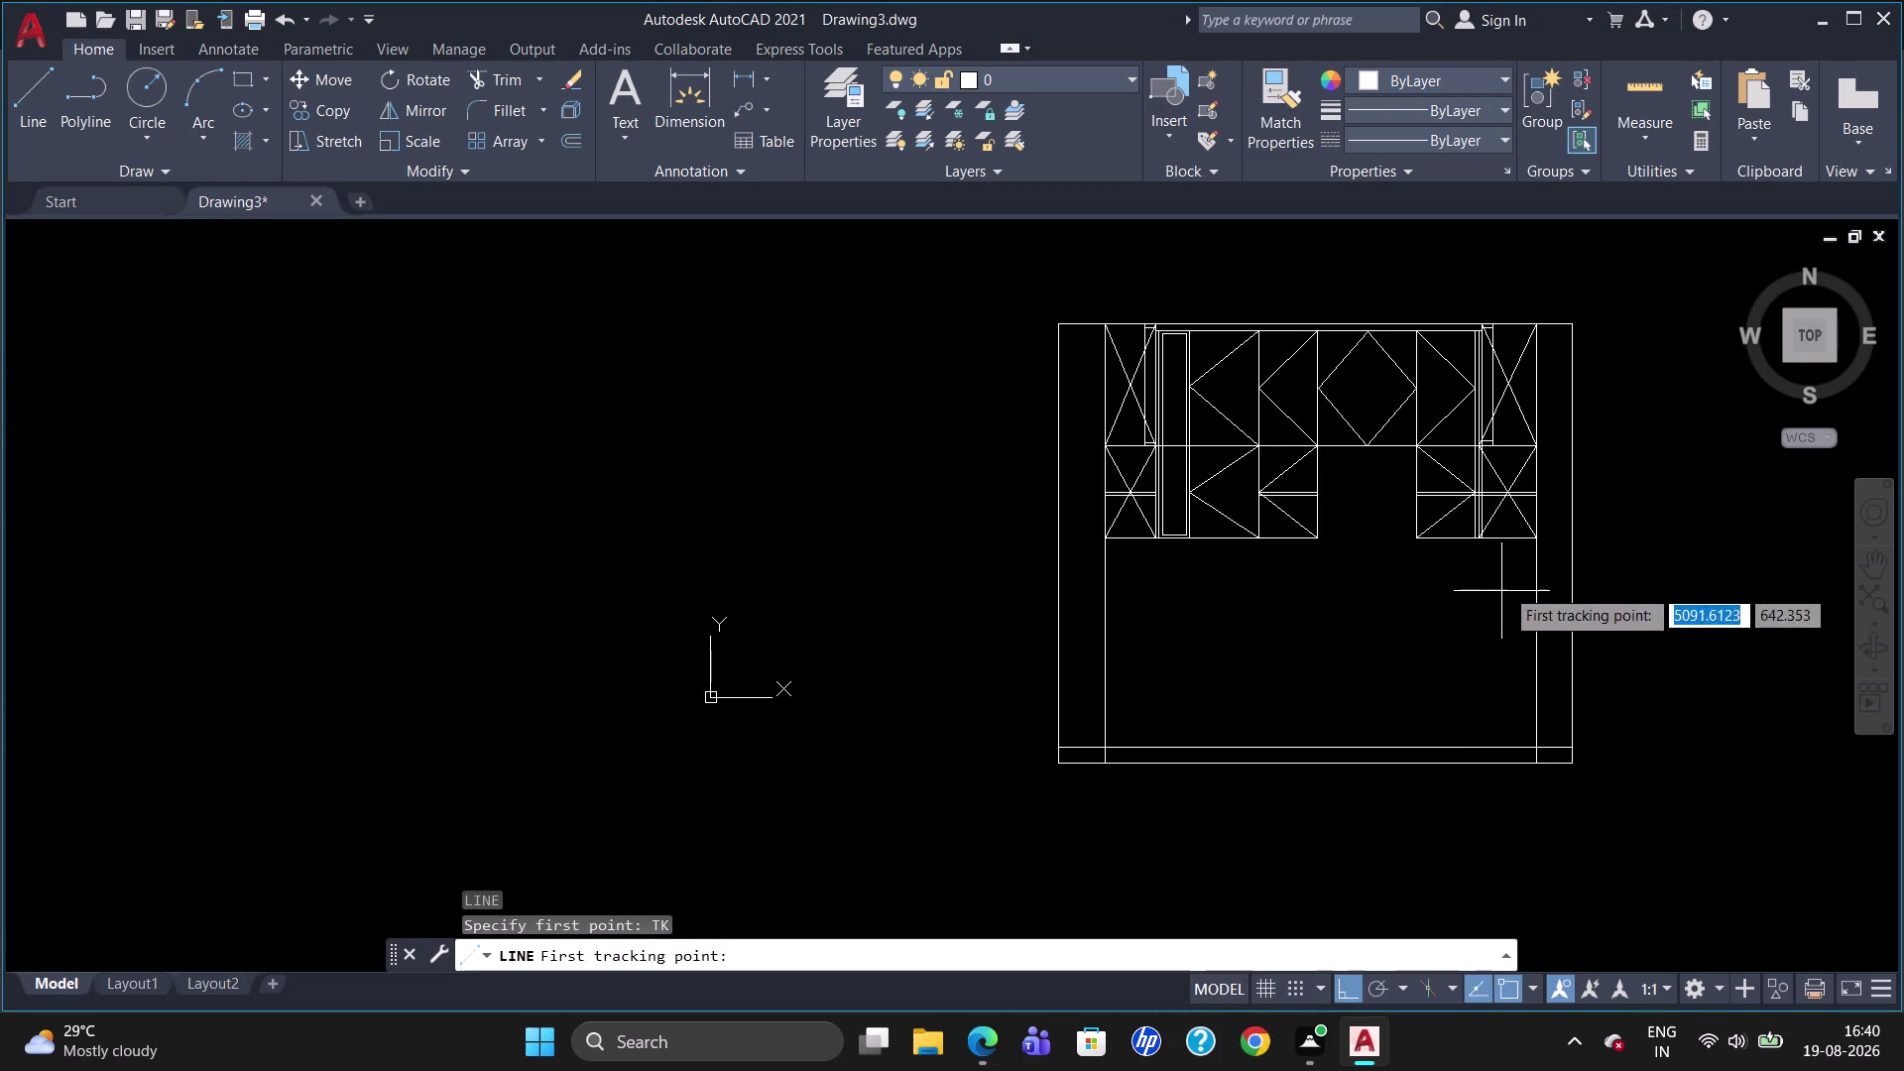
click(1534, 543)
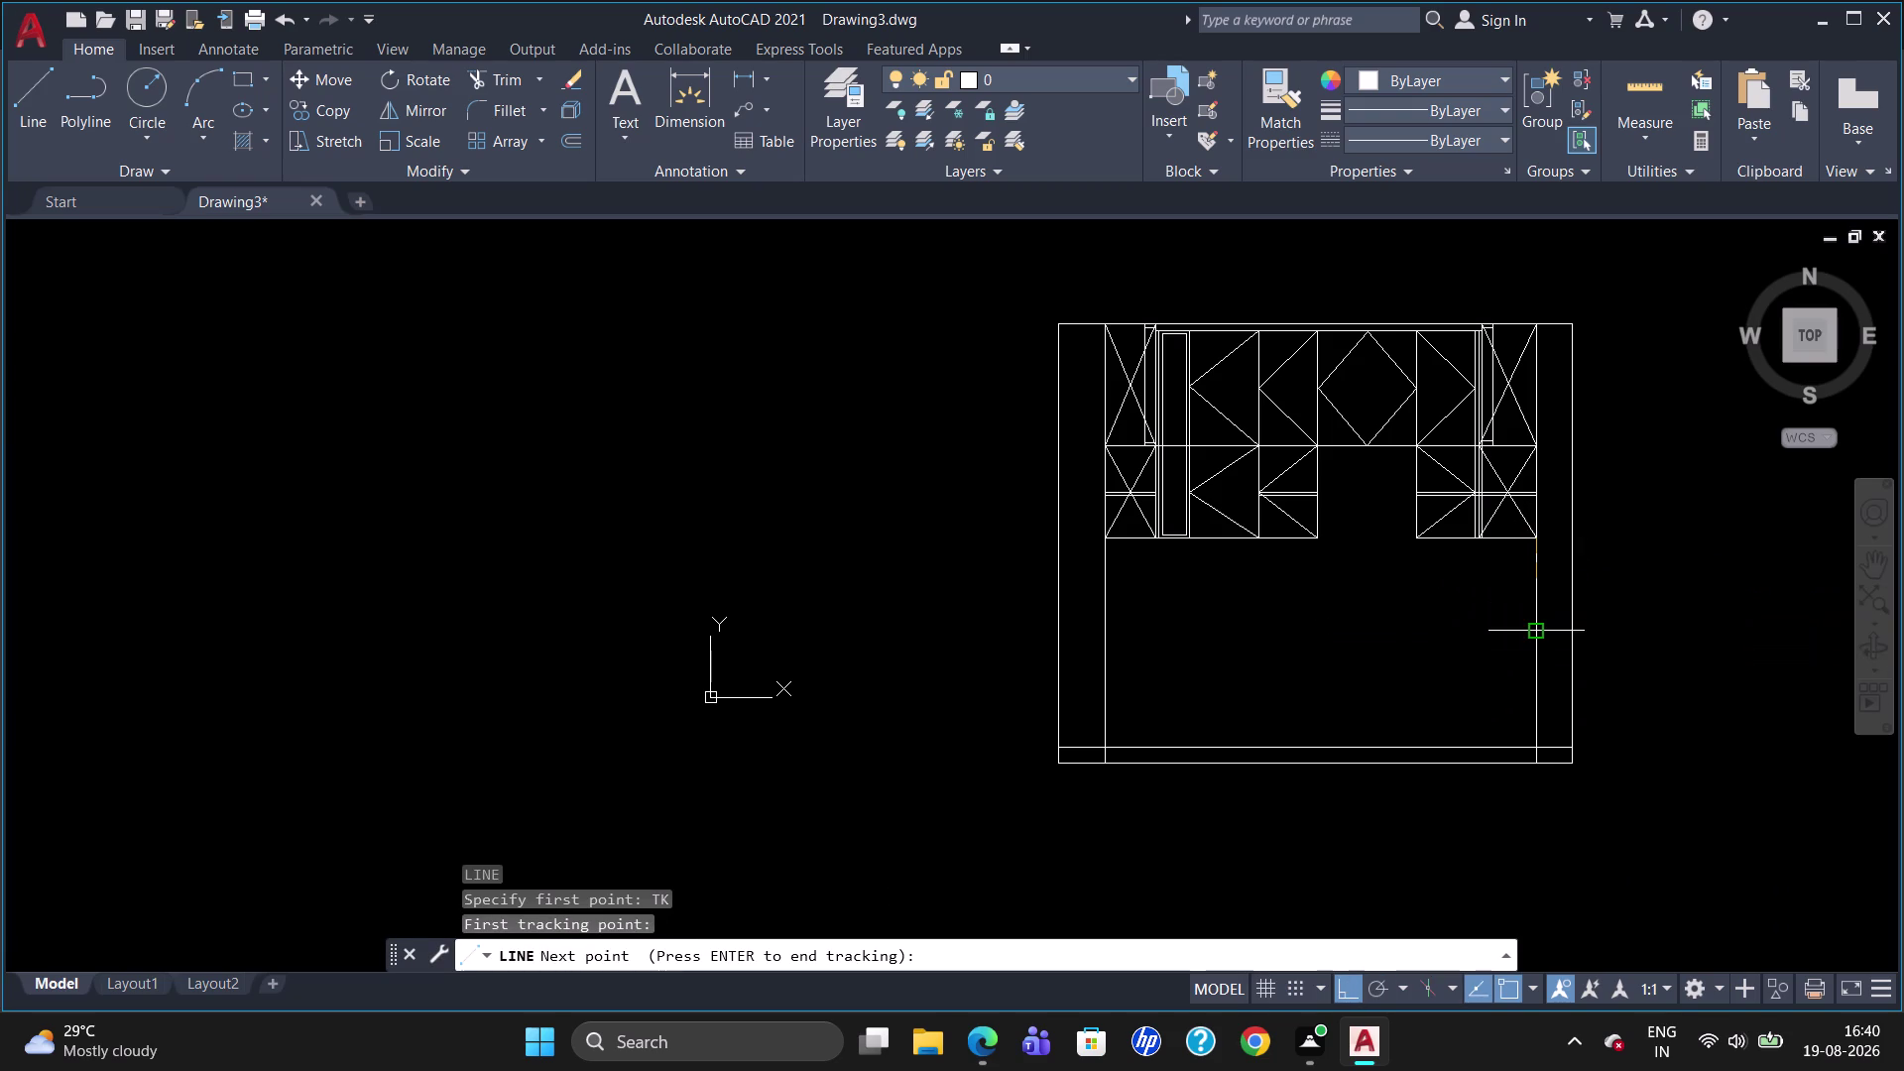
text(600)
key(Return)
key(Return)
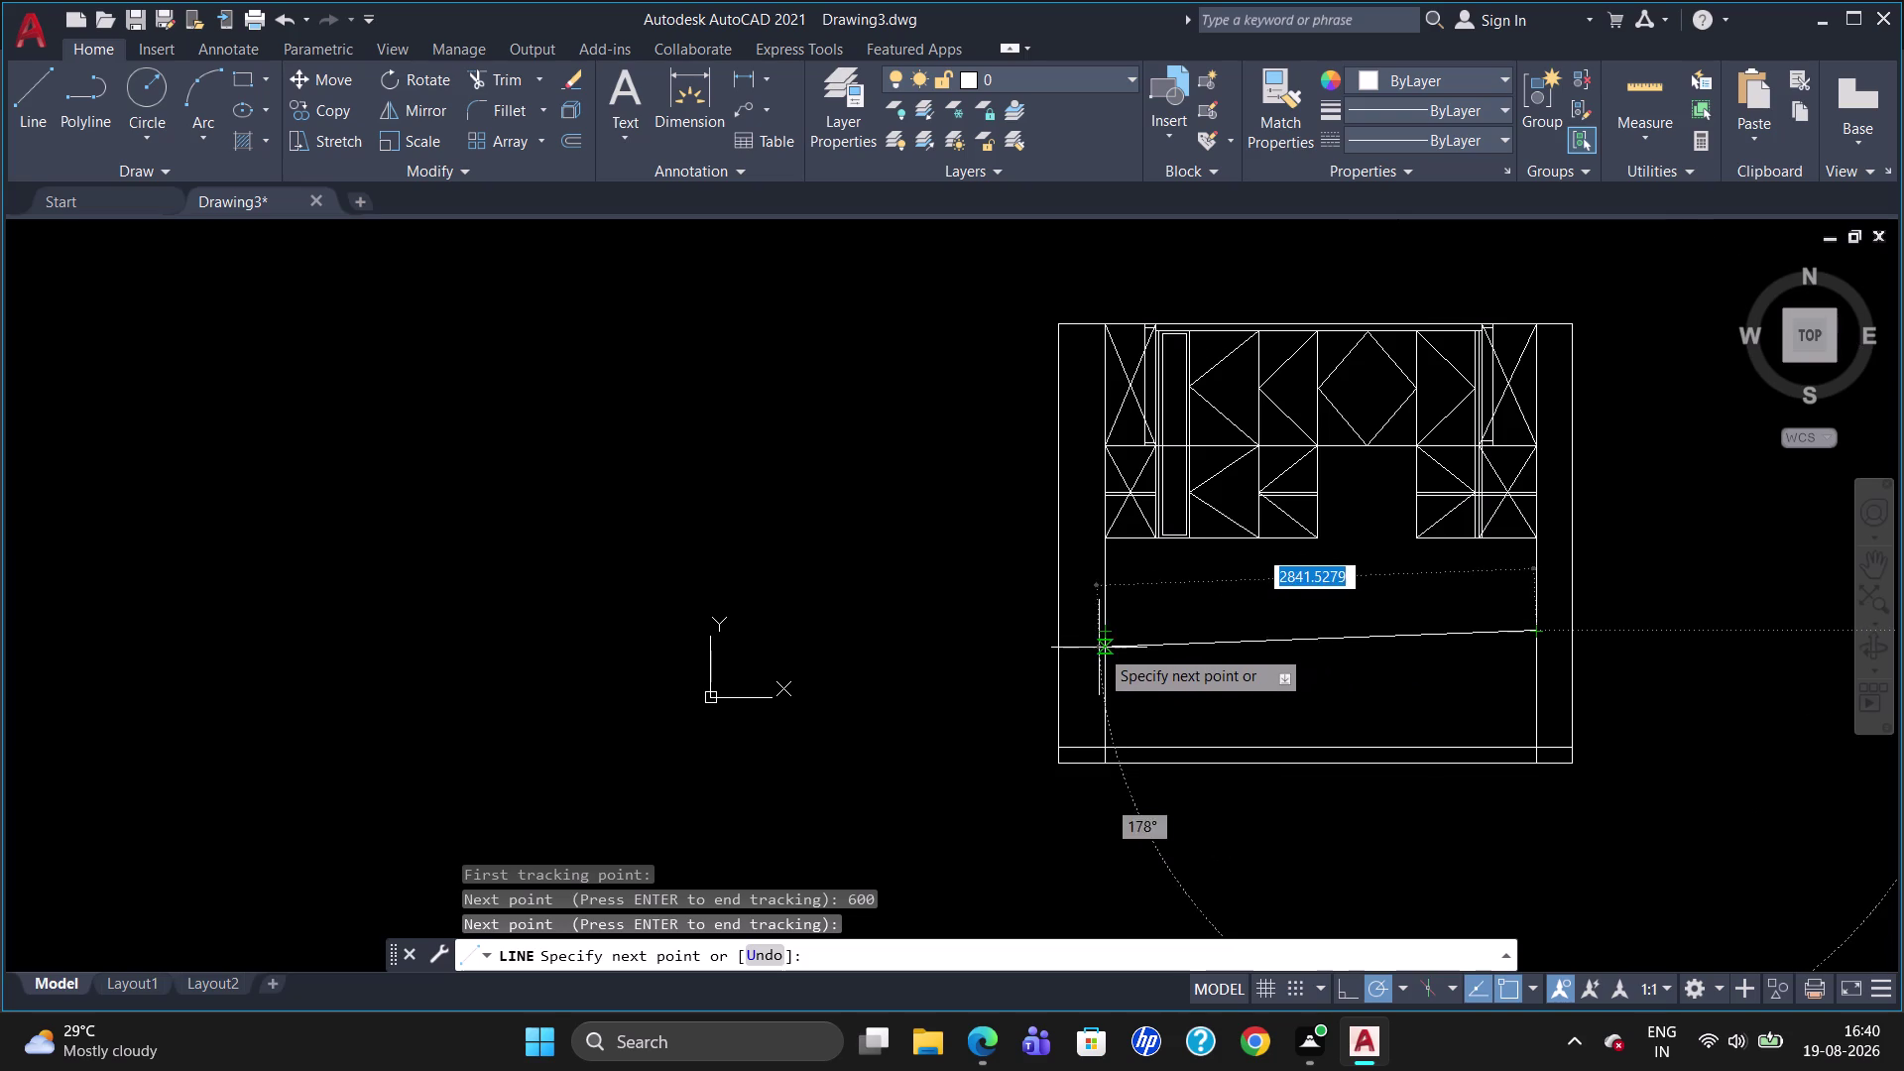
click(1103, 633)
key(Escape)
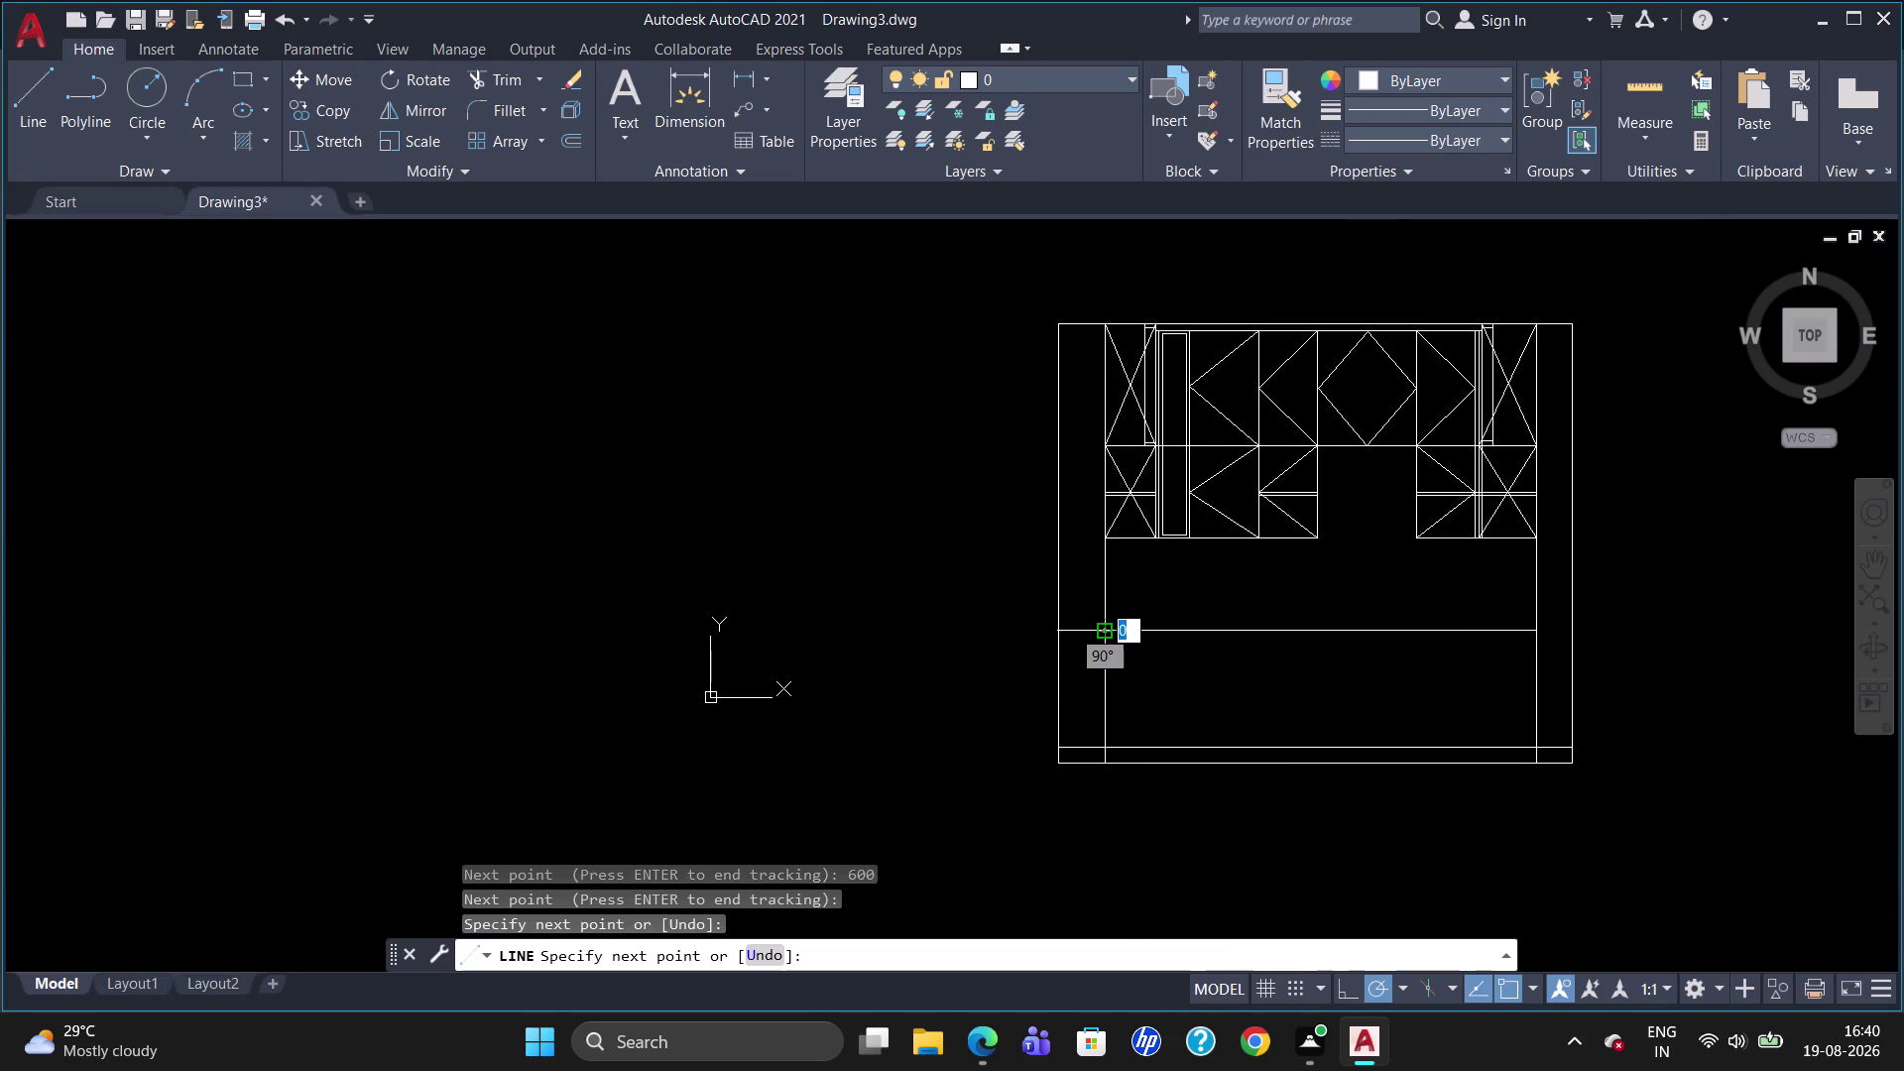
Offset the new horizontal line 40 to form the countertop band.
key(o)
key(Return)
text(40)
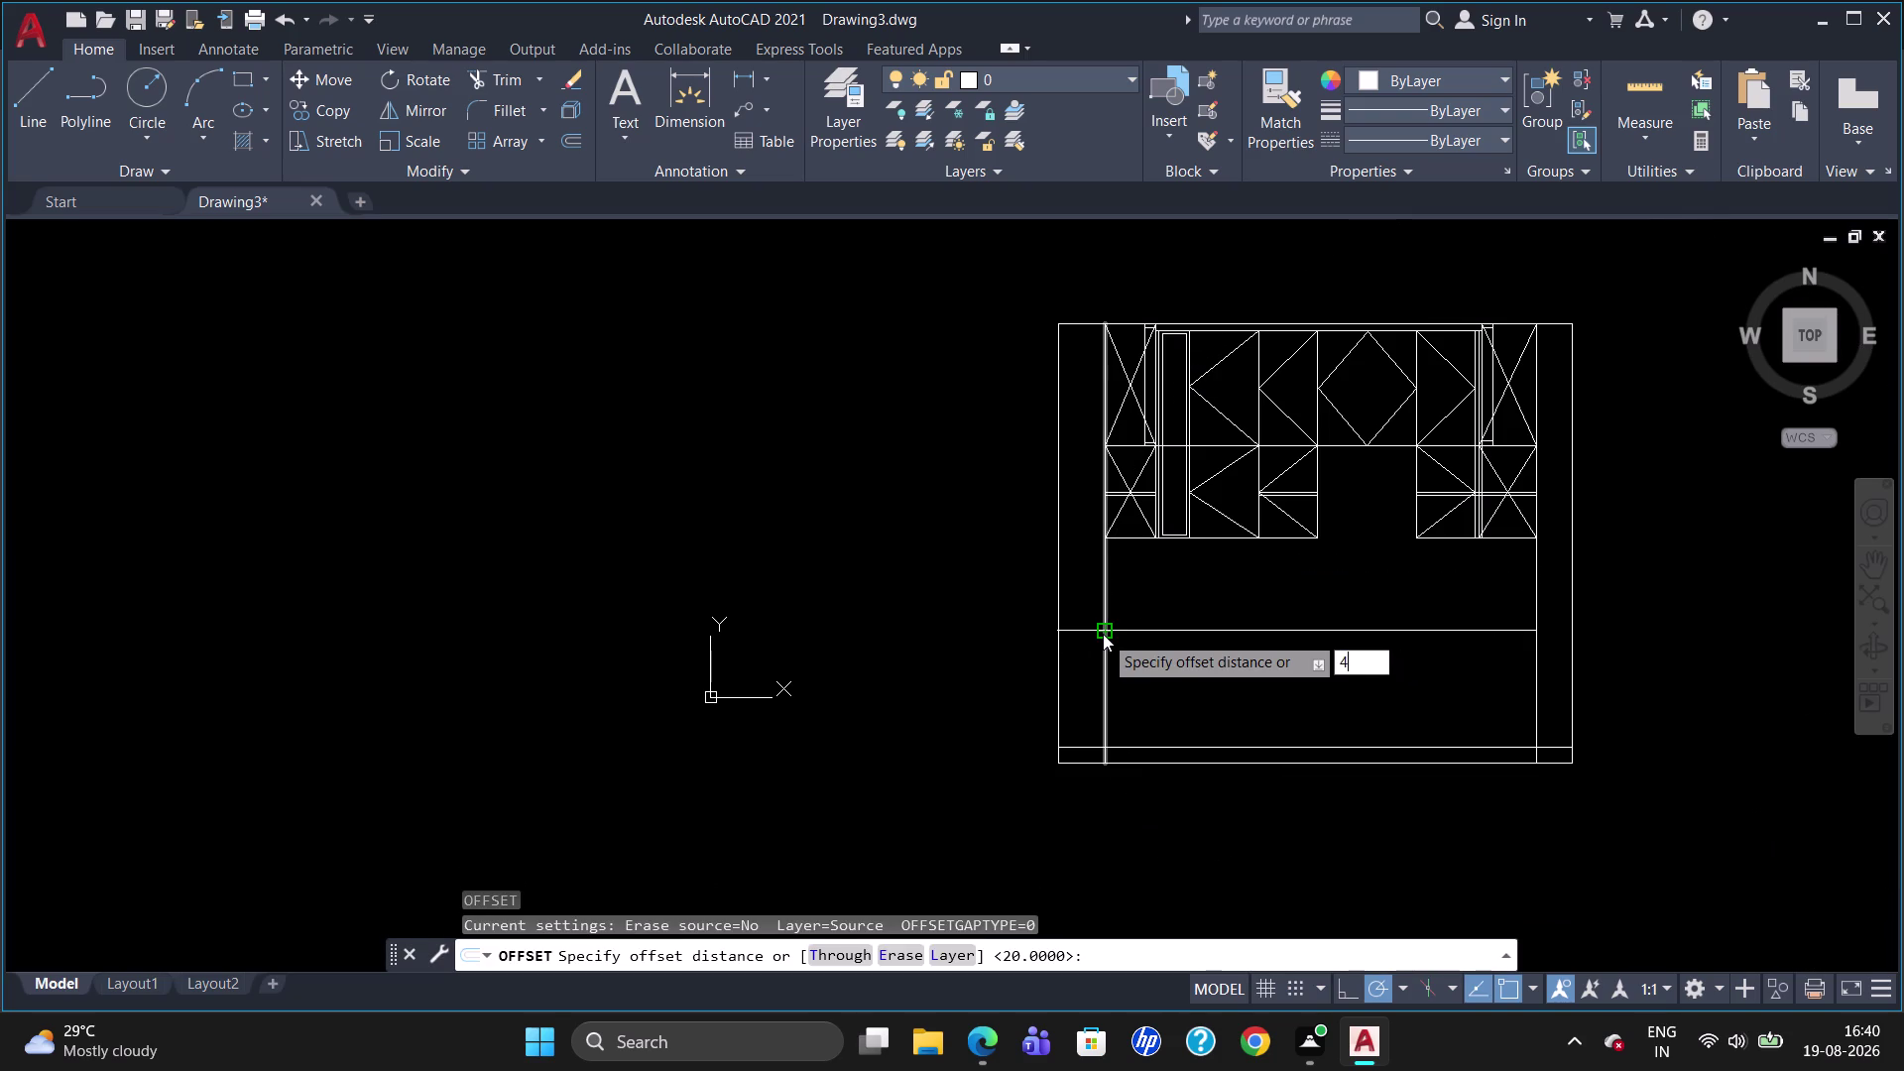
key(Return)
click(1146, 631)
click(1155, 659)
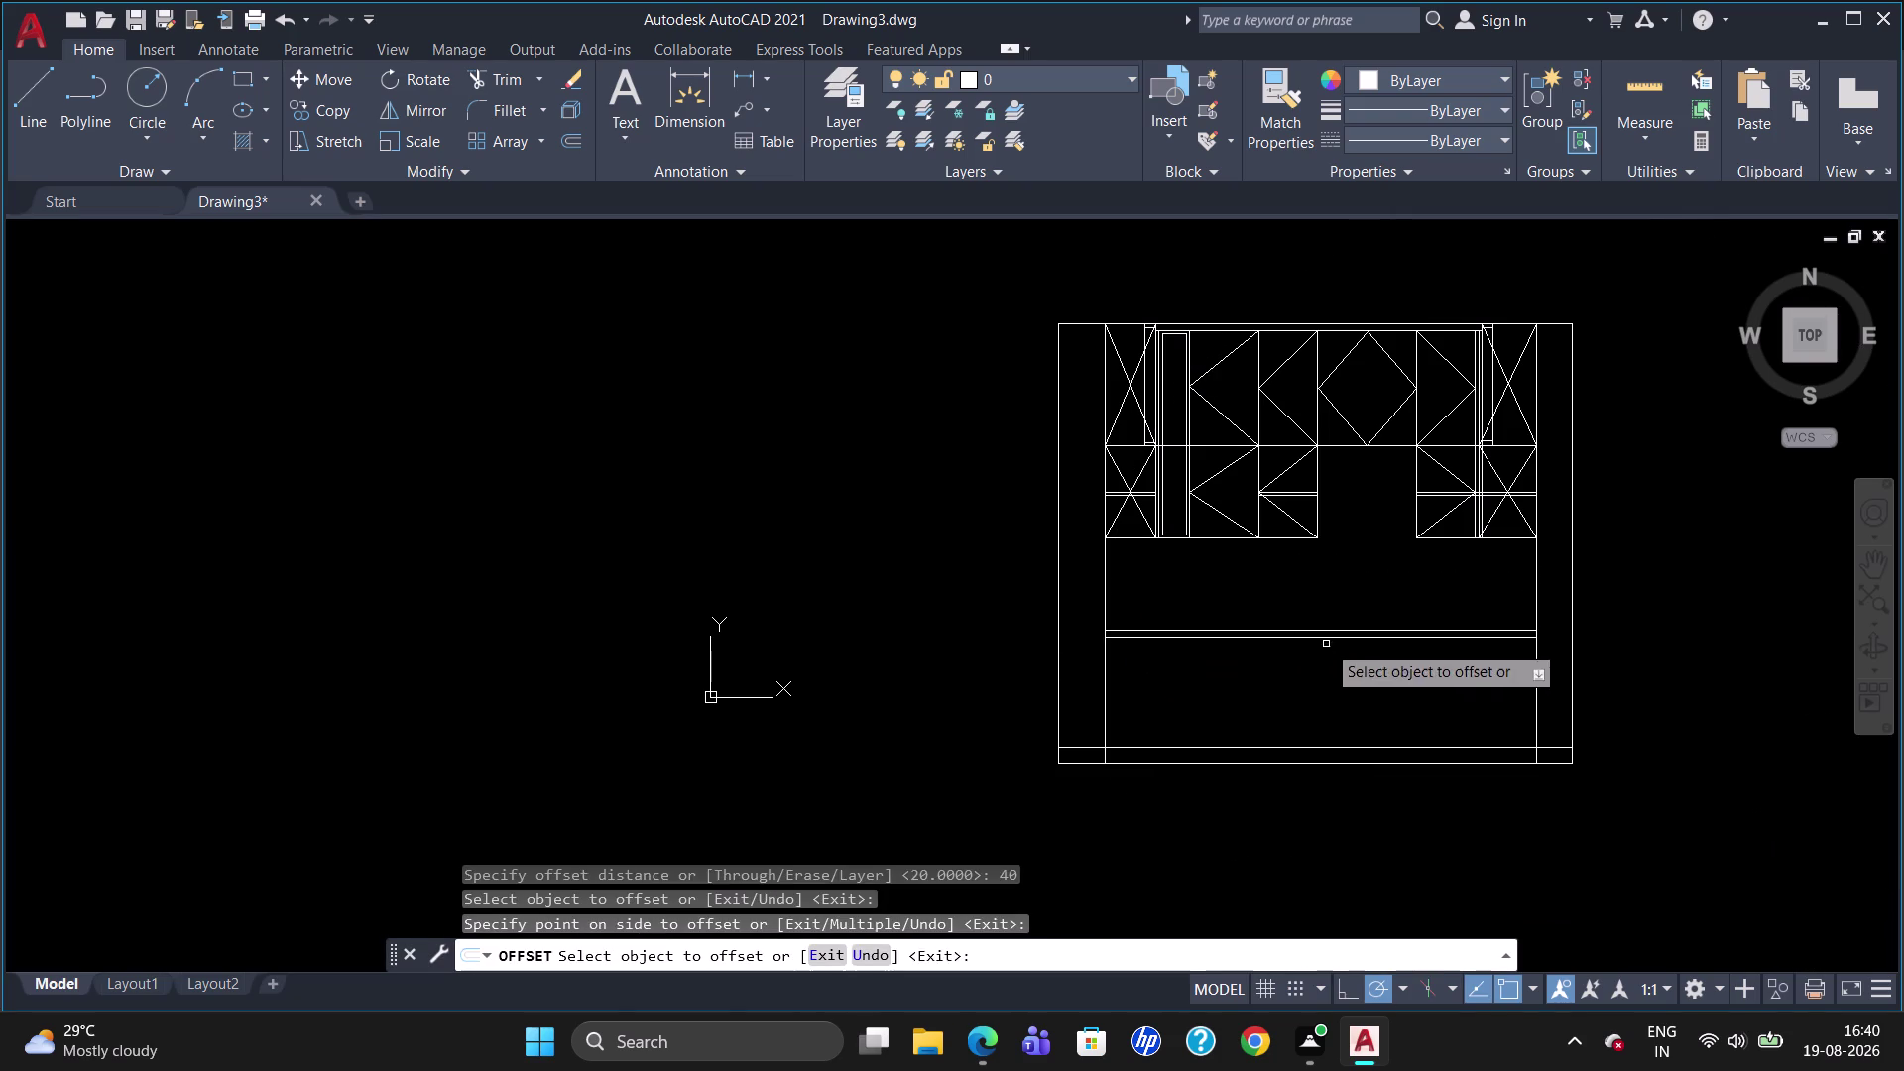
key(Escape)
scroll(up, 3)
scroll(down, 3)
scroll(up, 3)
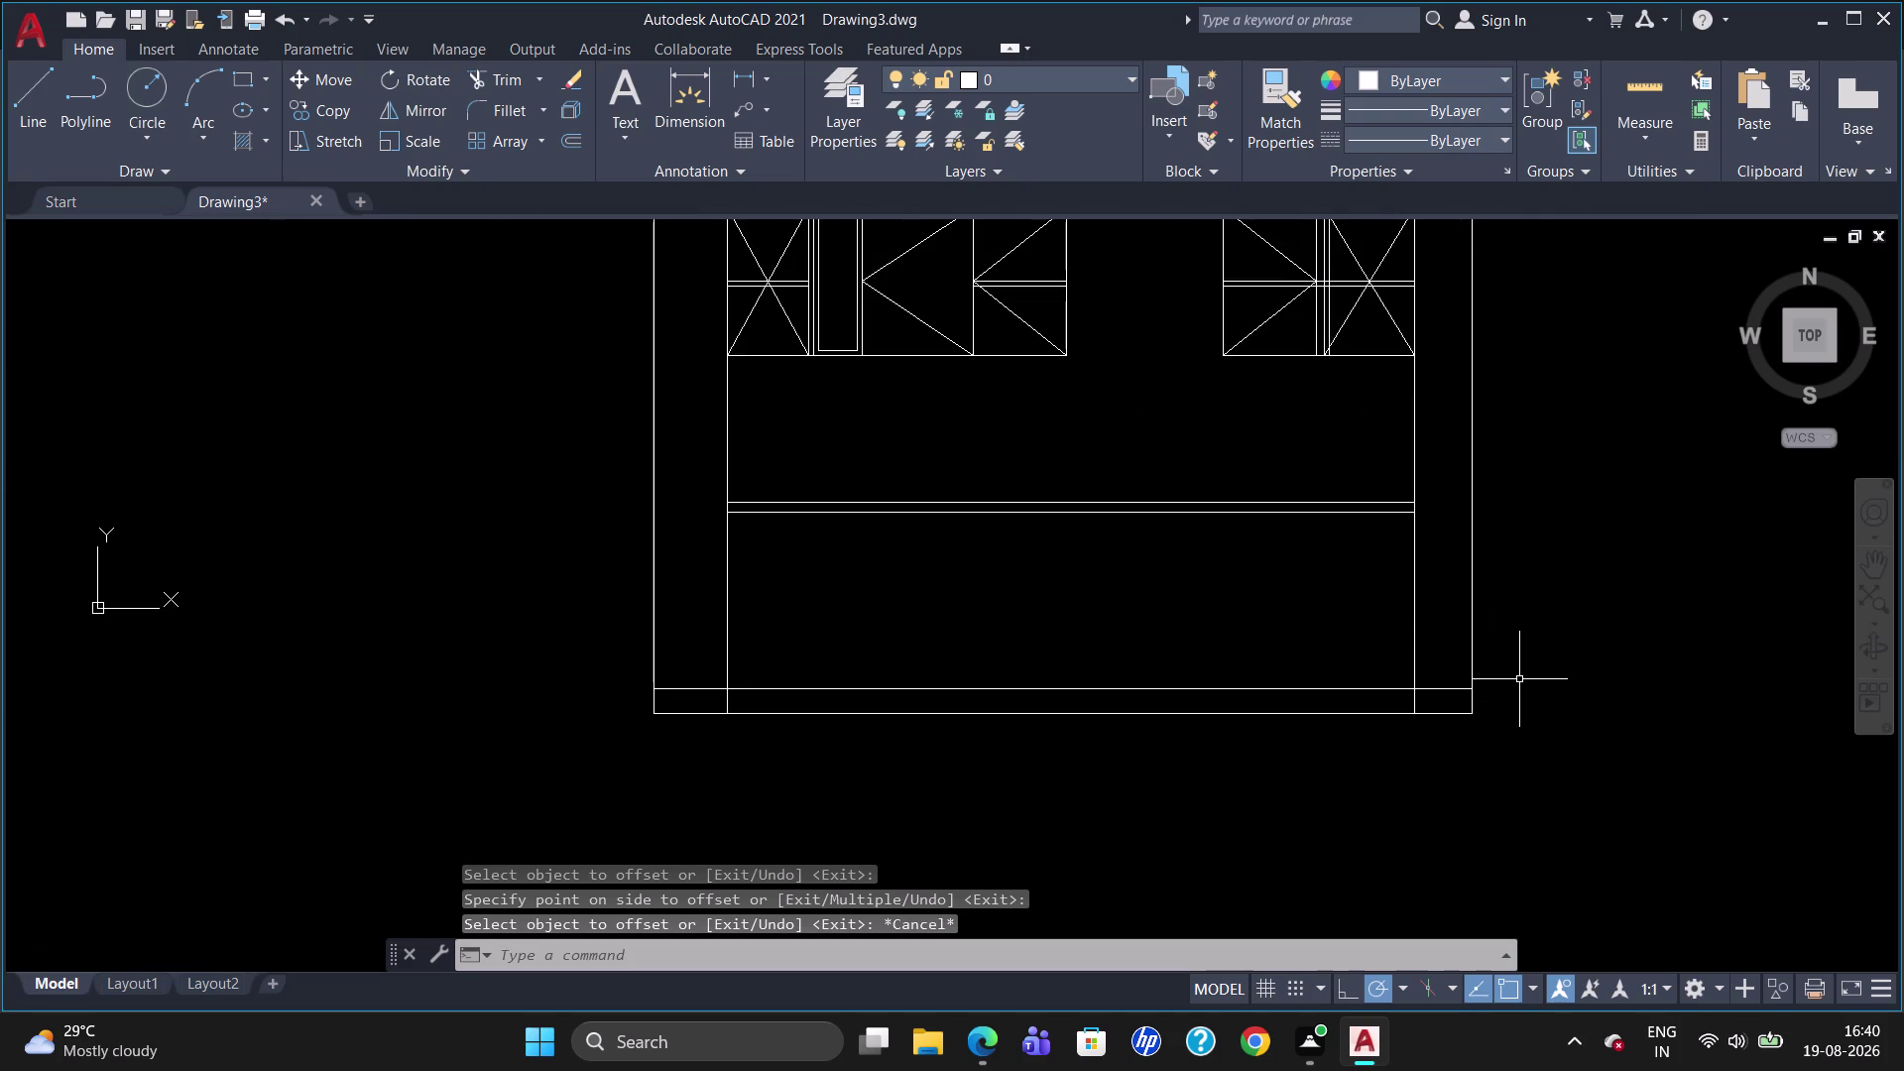
scroll(up, 3)
text(DLI)
key(Return)
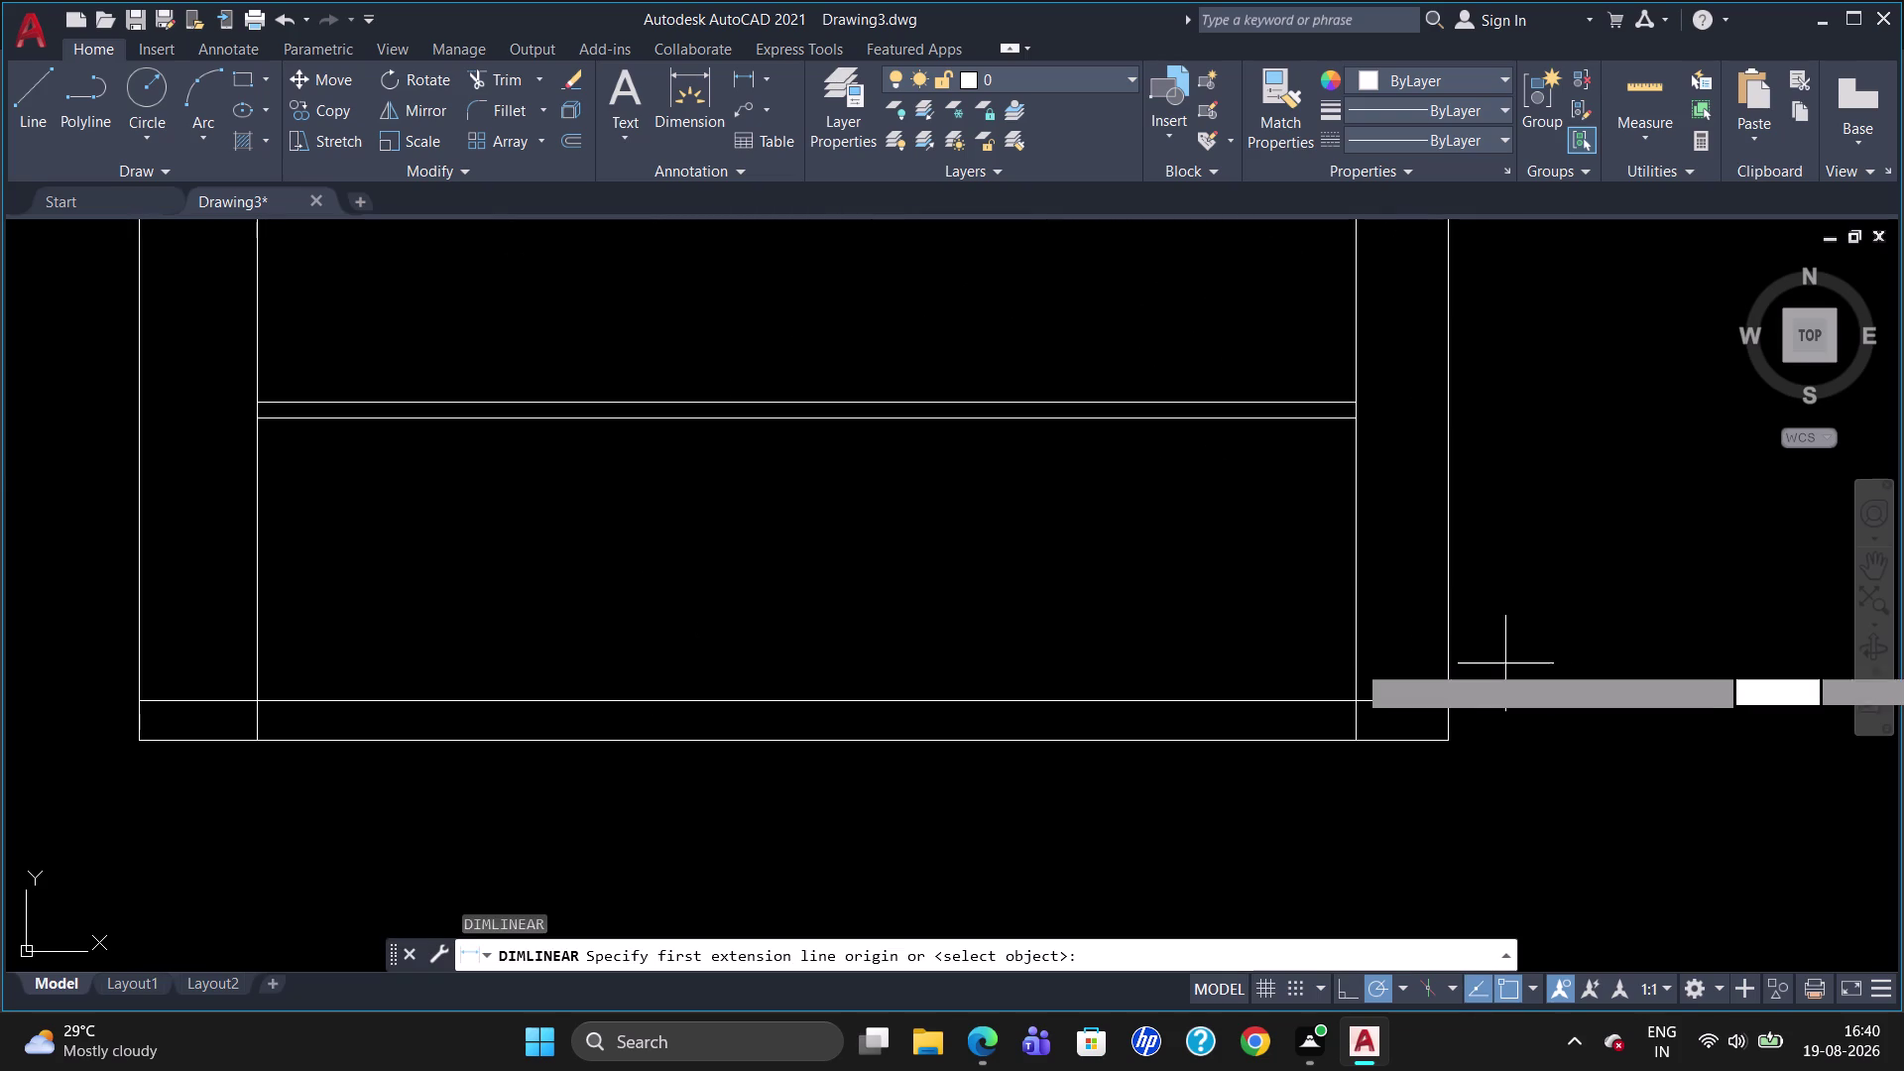
click(1355, 426)
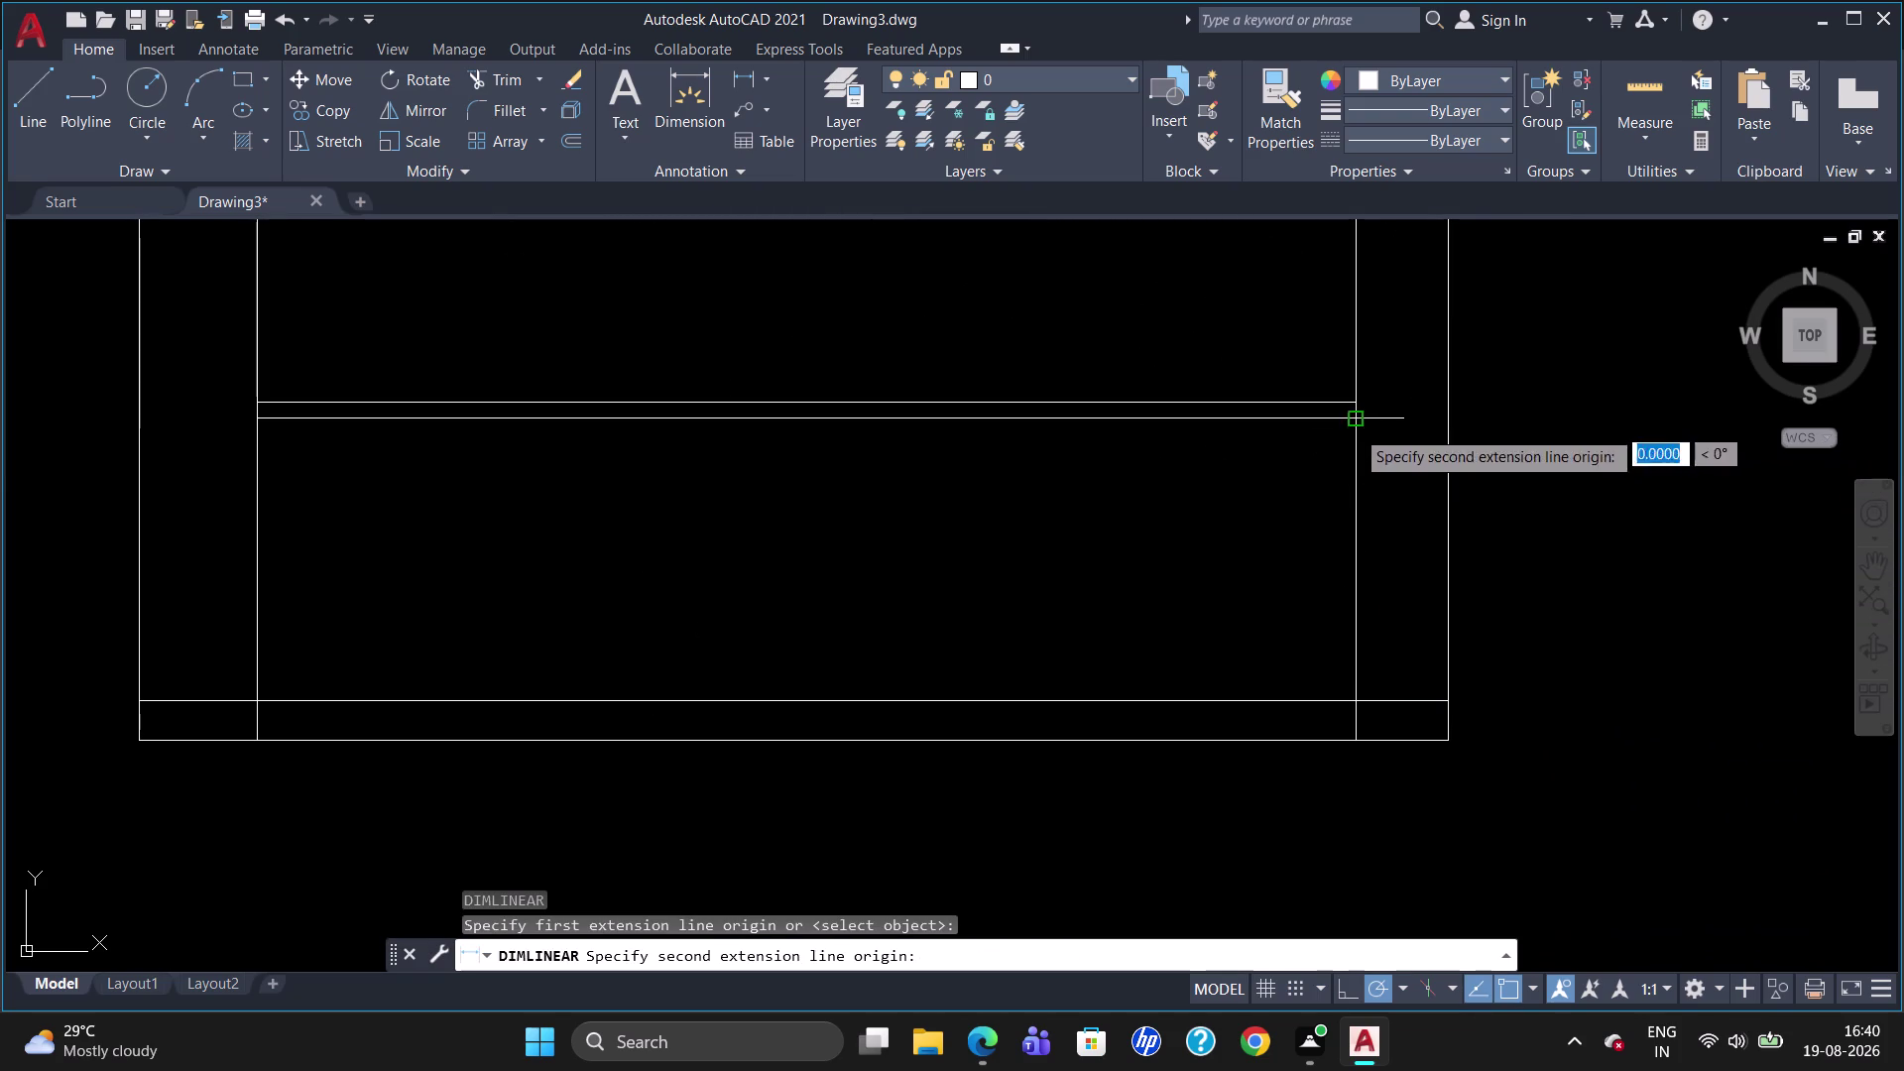
click(1361, 693)
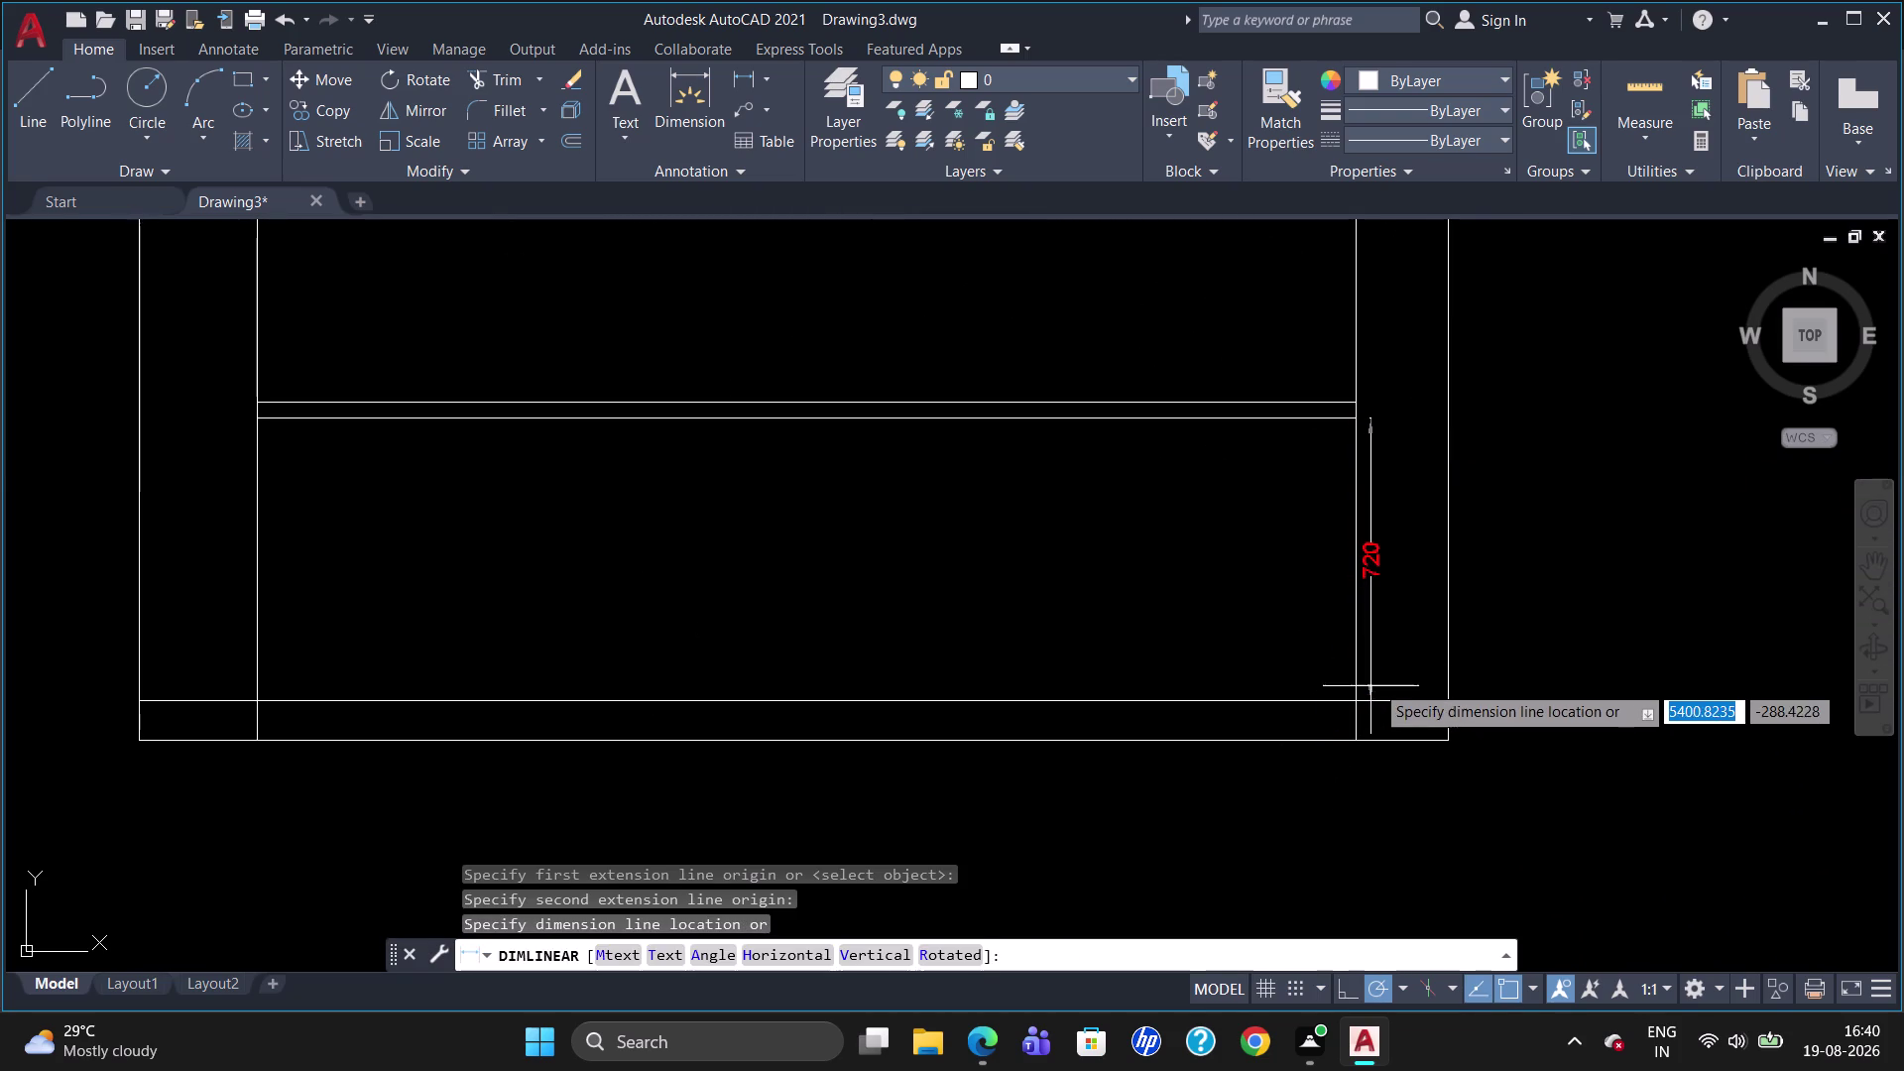
click(1376, 683)
click(1372, 629)
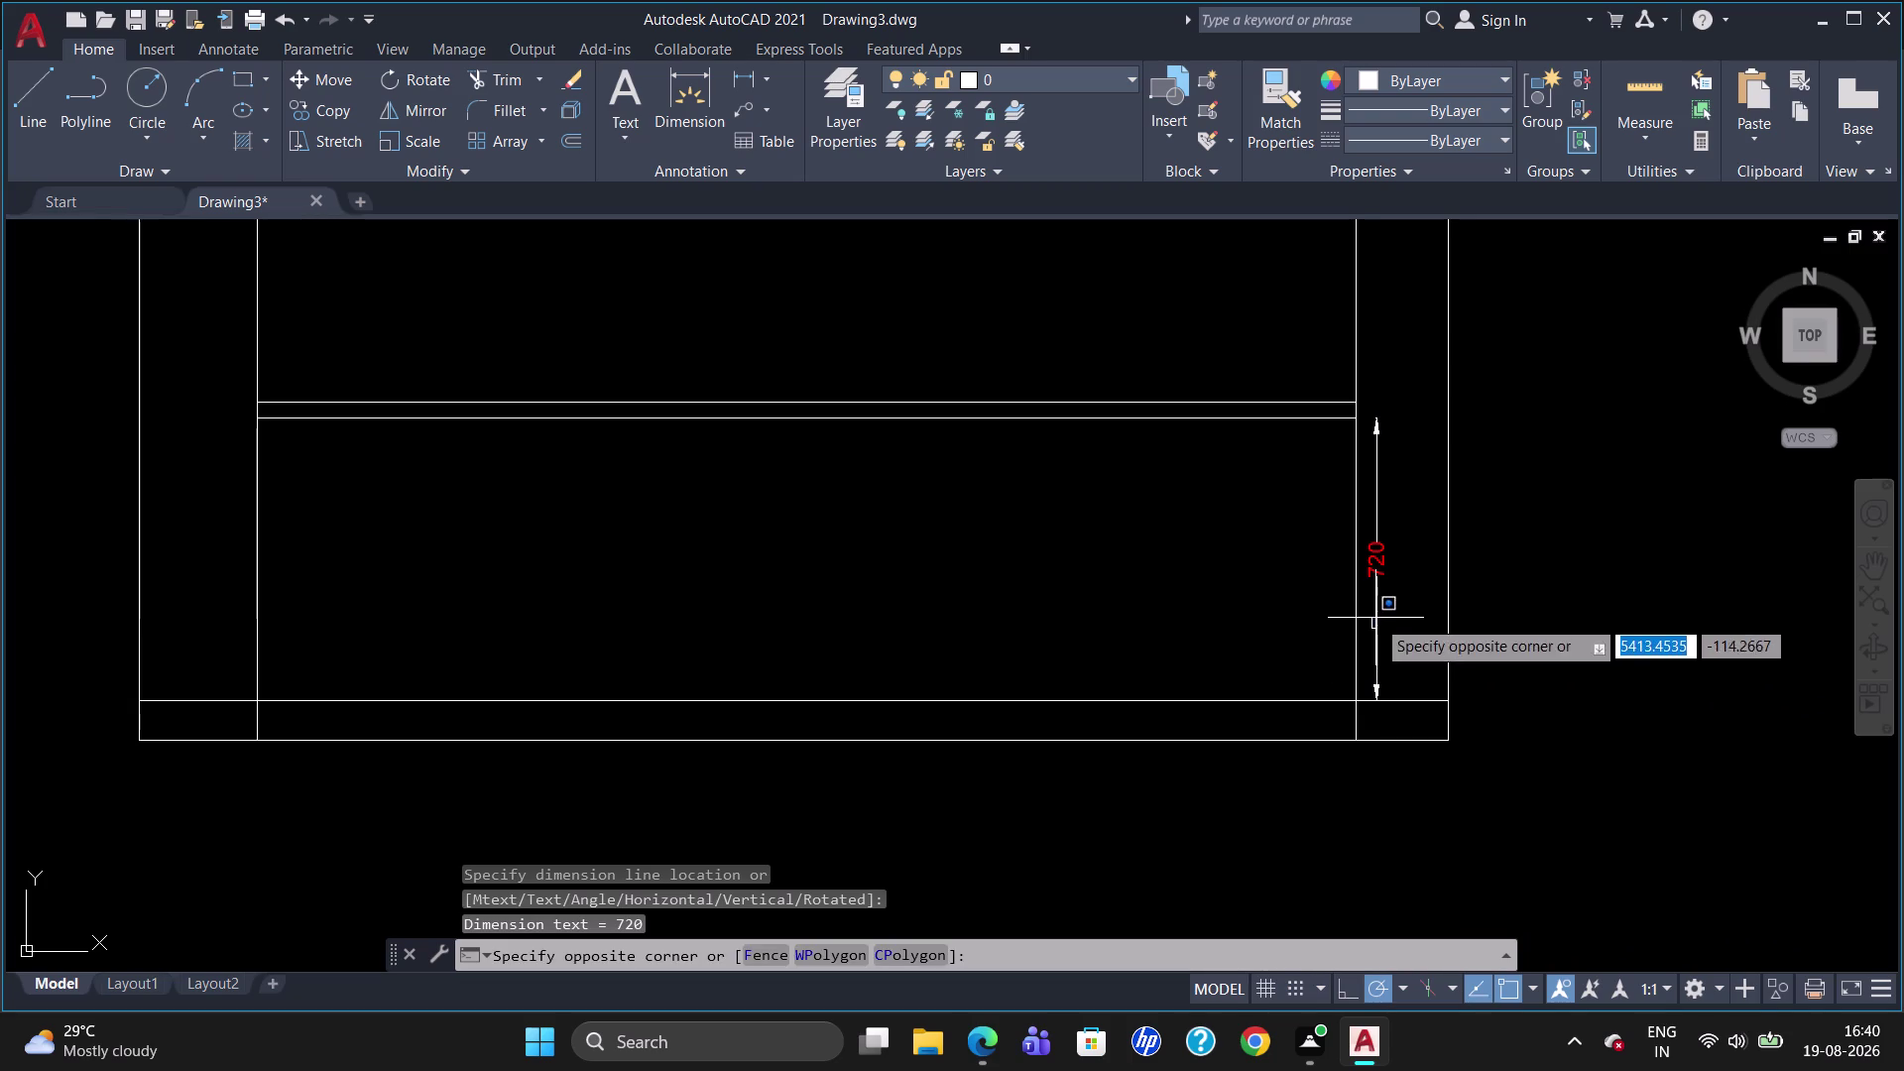
click(1376, 617)
click(1375, 571)
key(Delete)
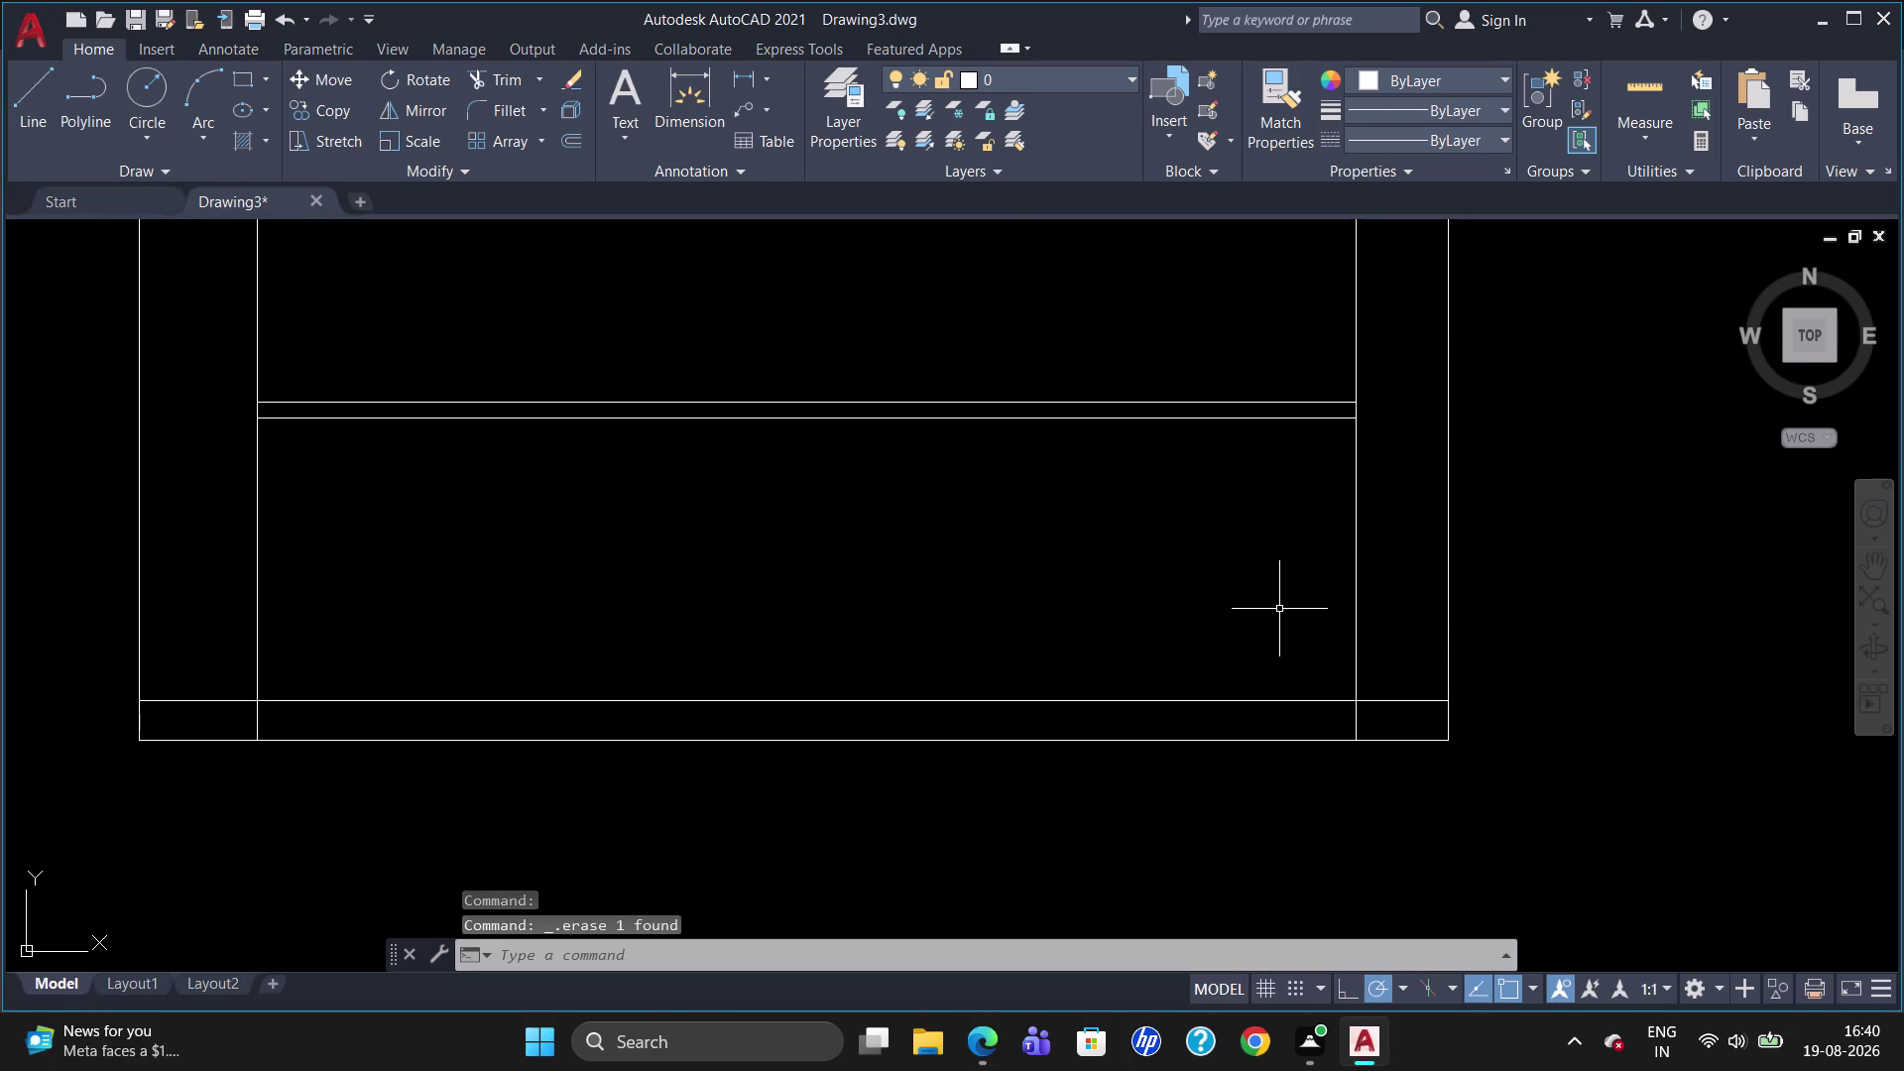
right_click(1279, 609)
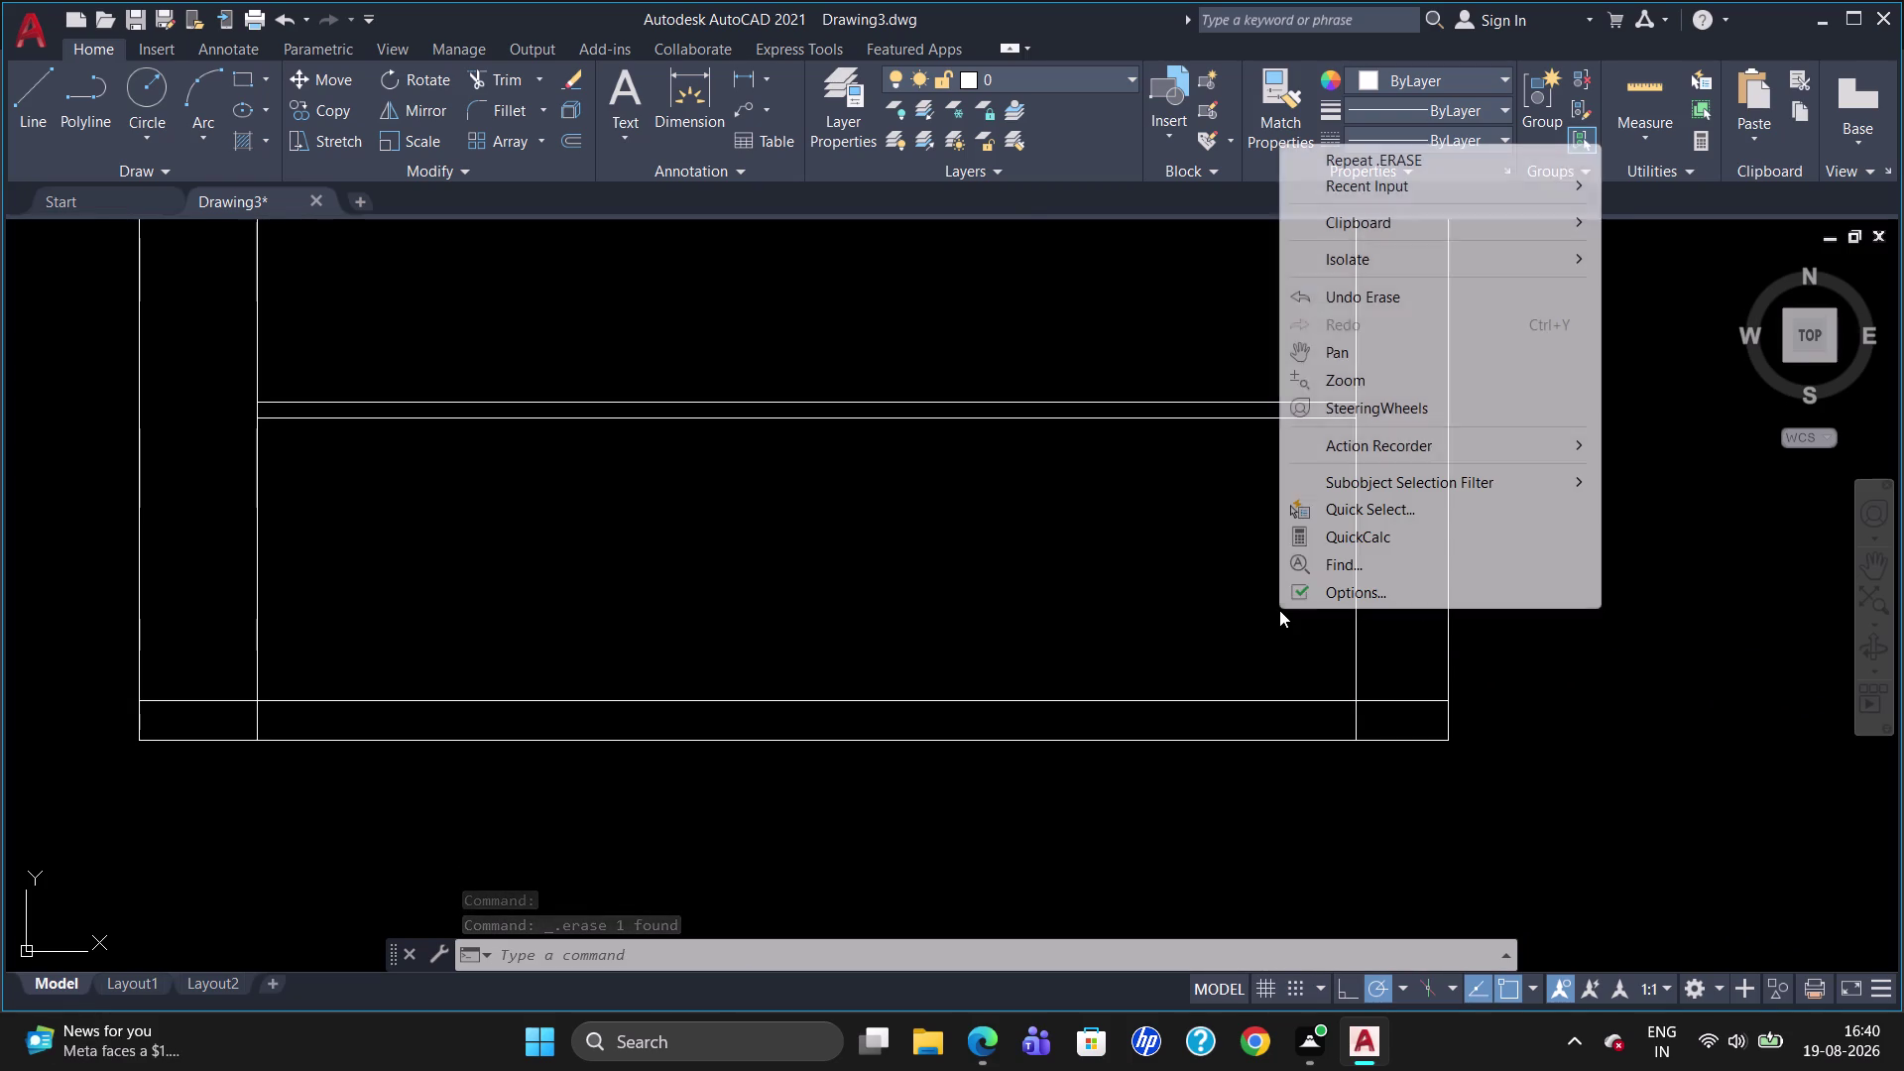
key(Escape)
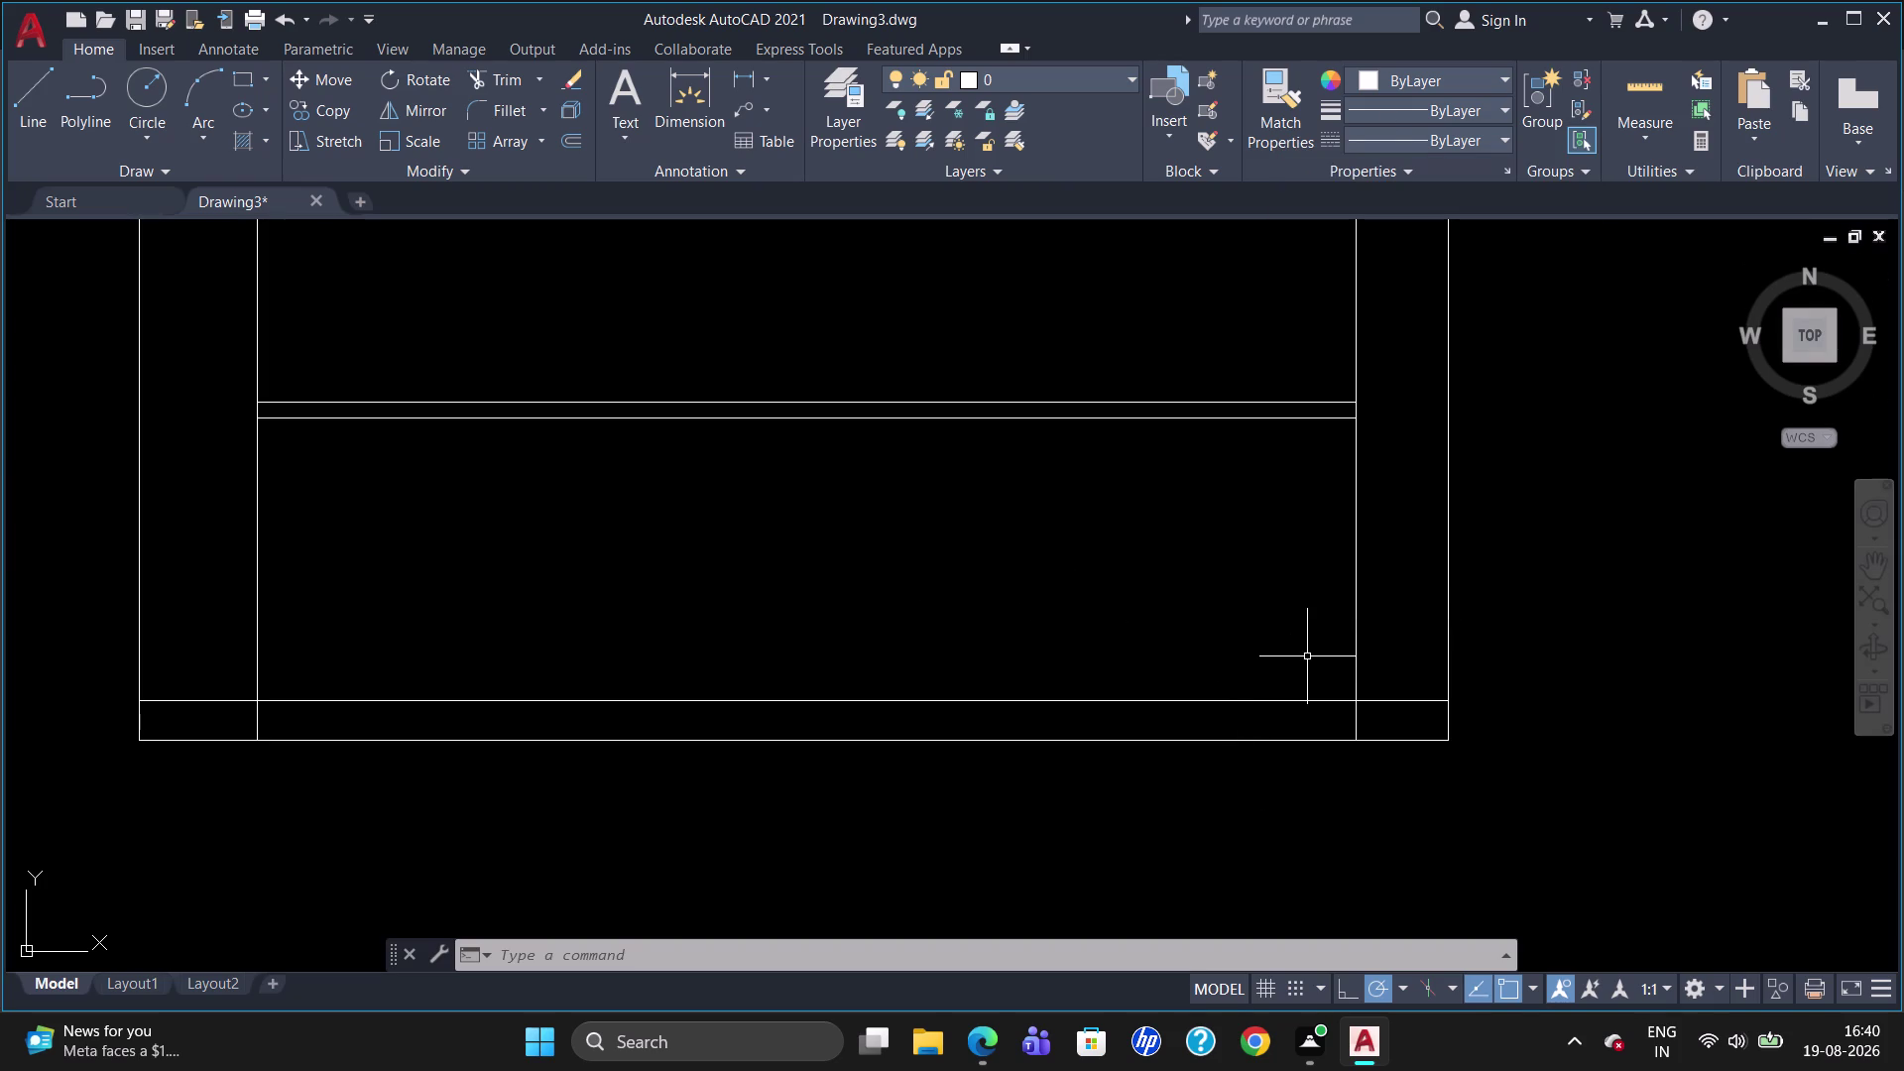
Offset the right inner wall line 600 to the left to make a divider.
key(o)
key(Return)
text(600)
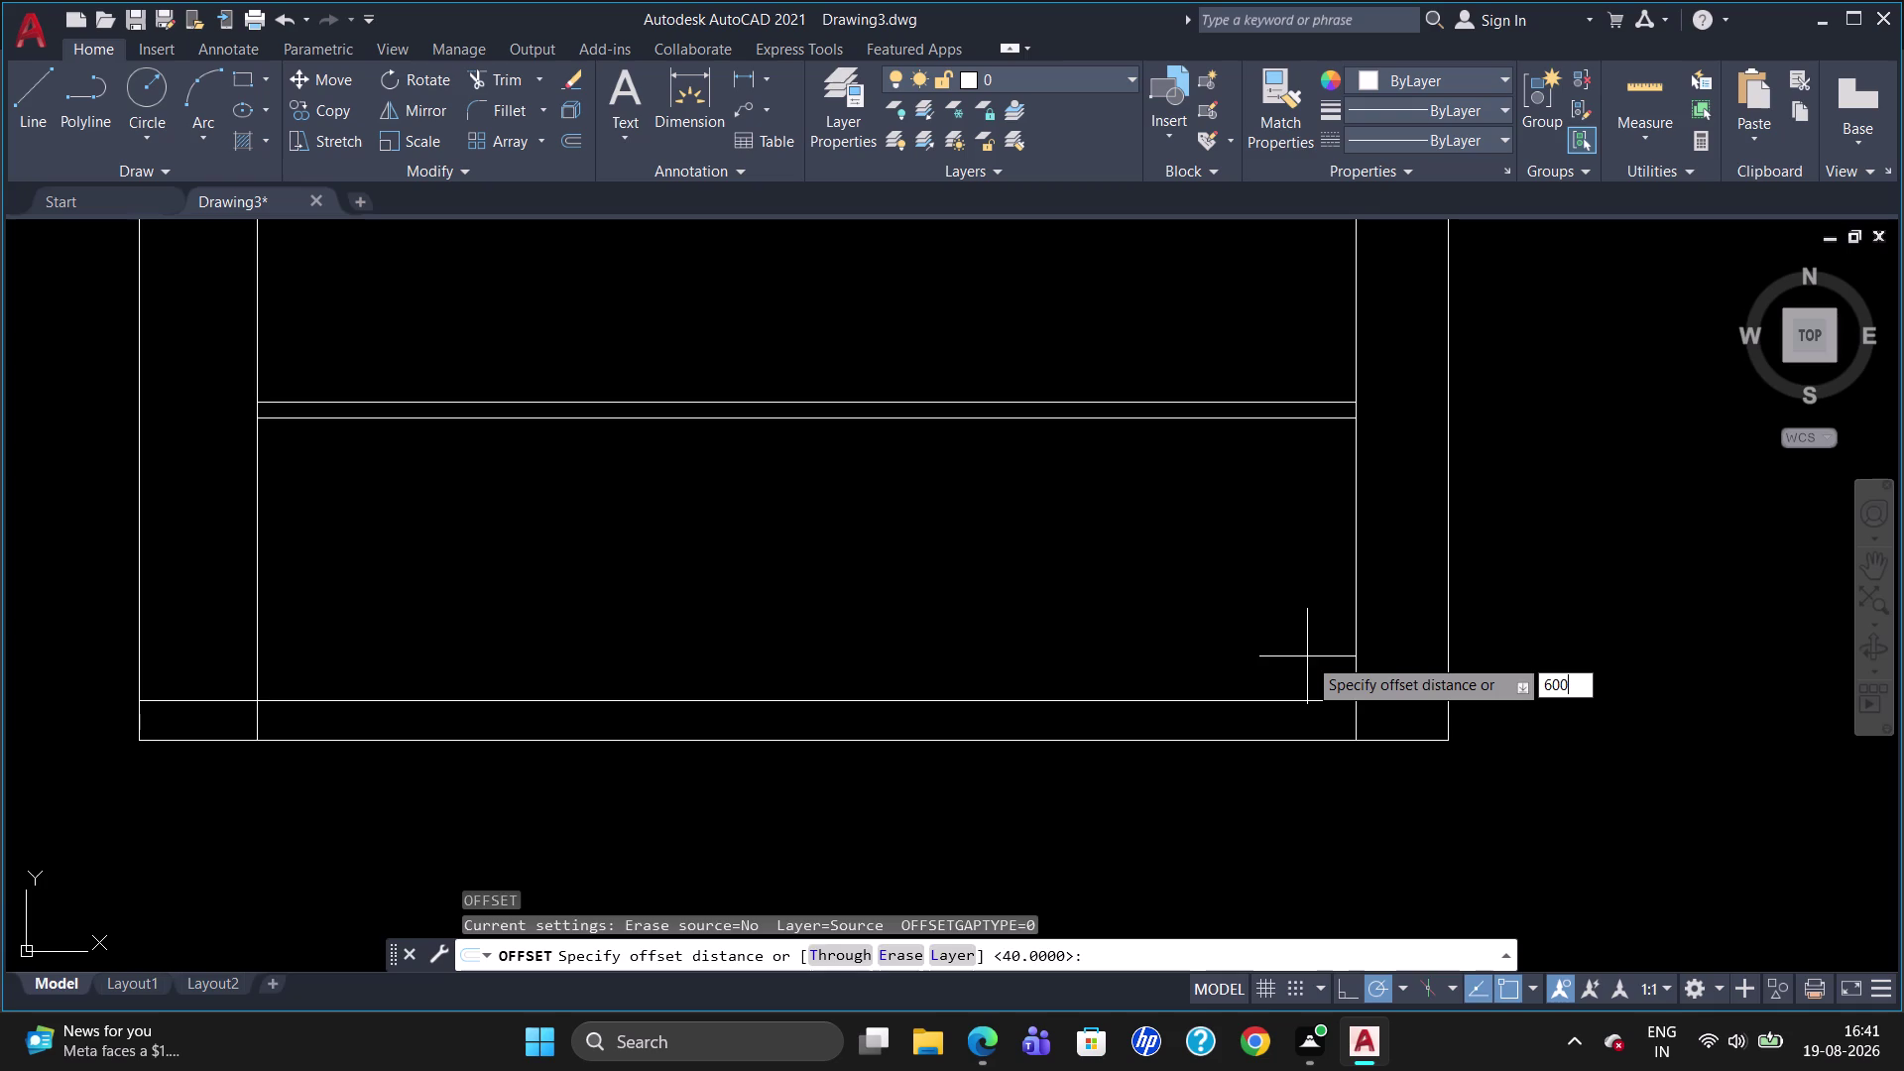
key(Return)
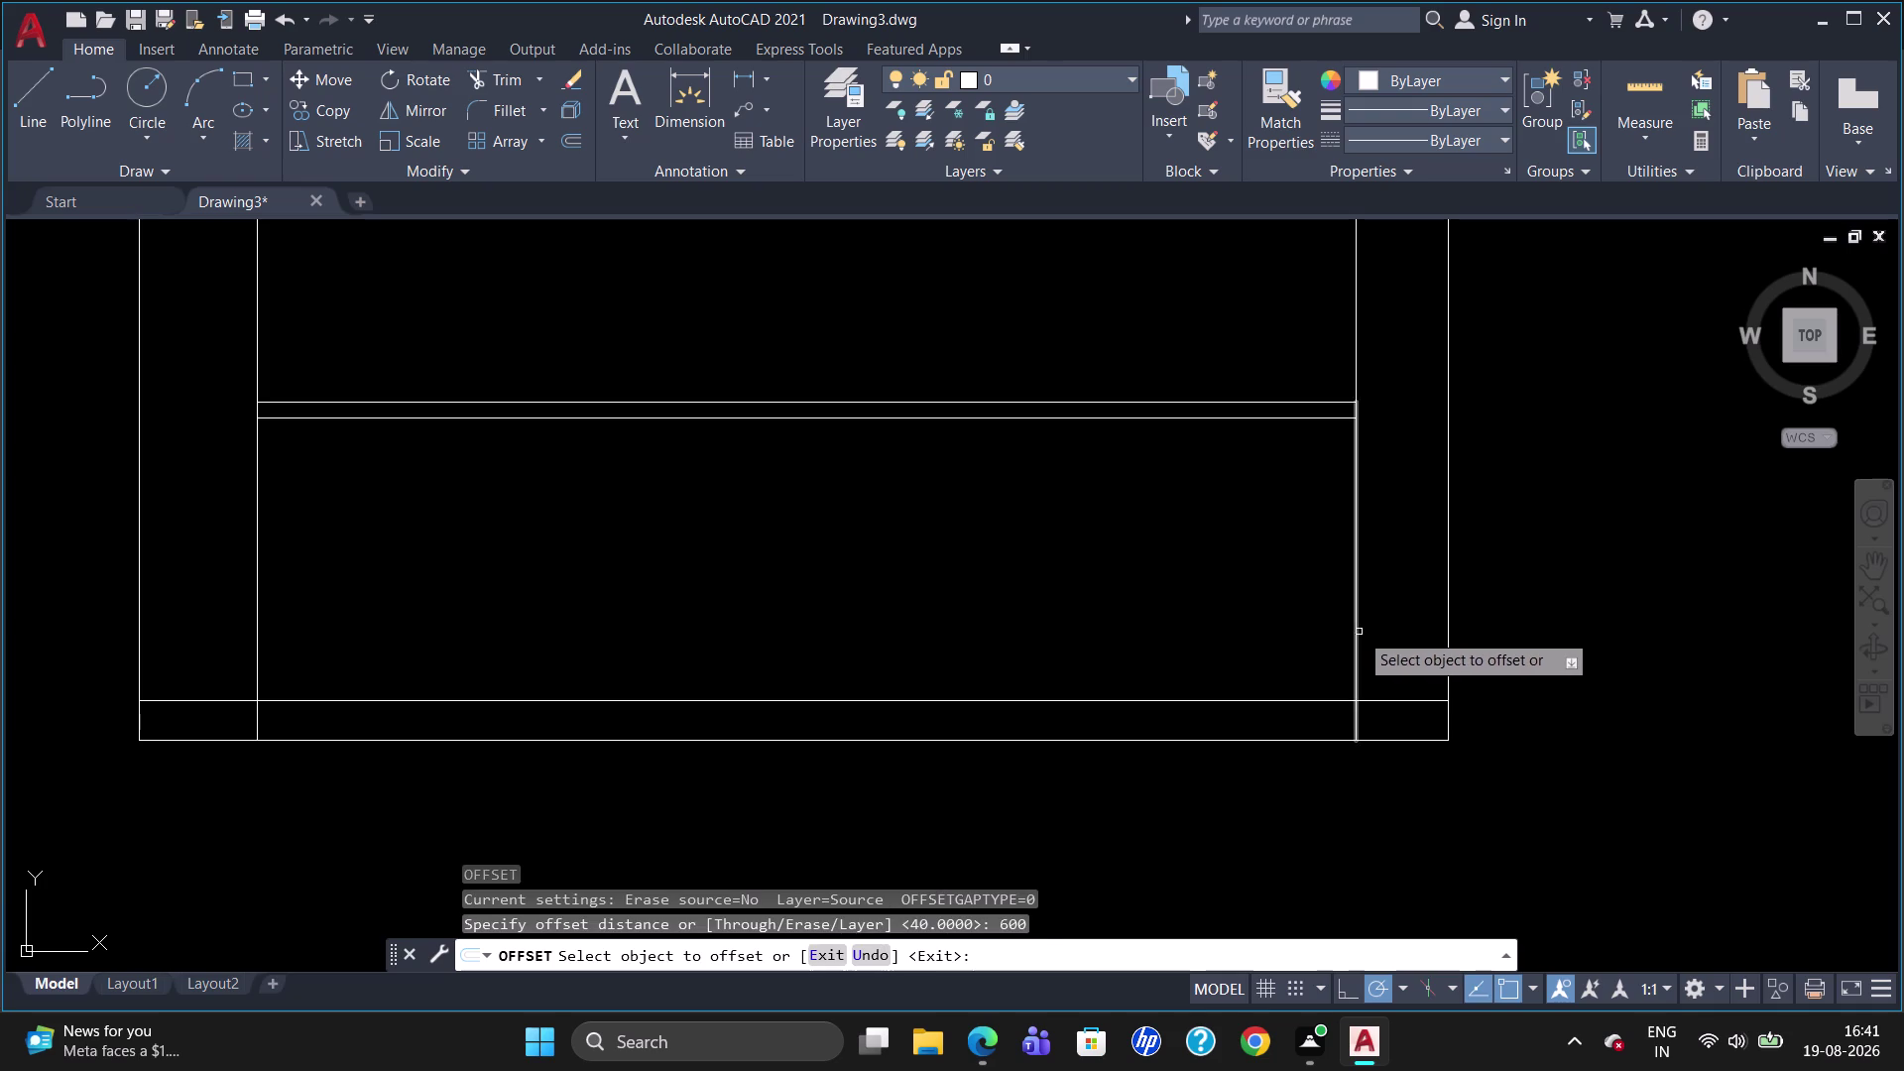
click(1357, 628)
click(1282, 629)
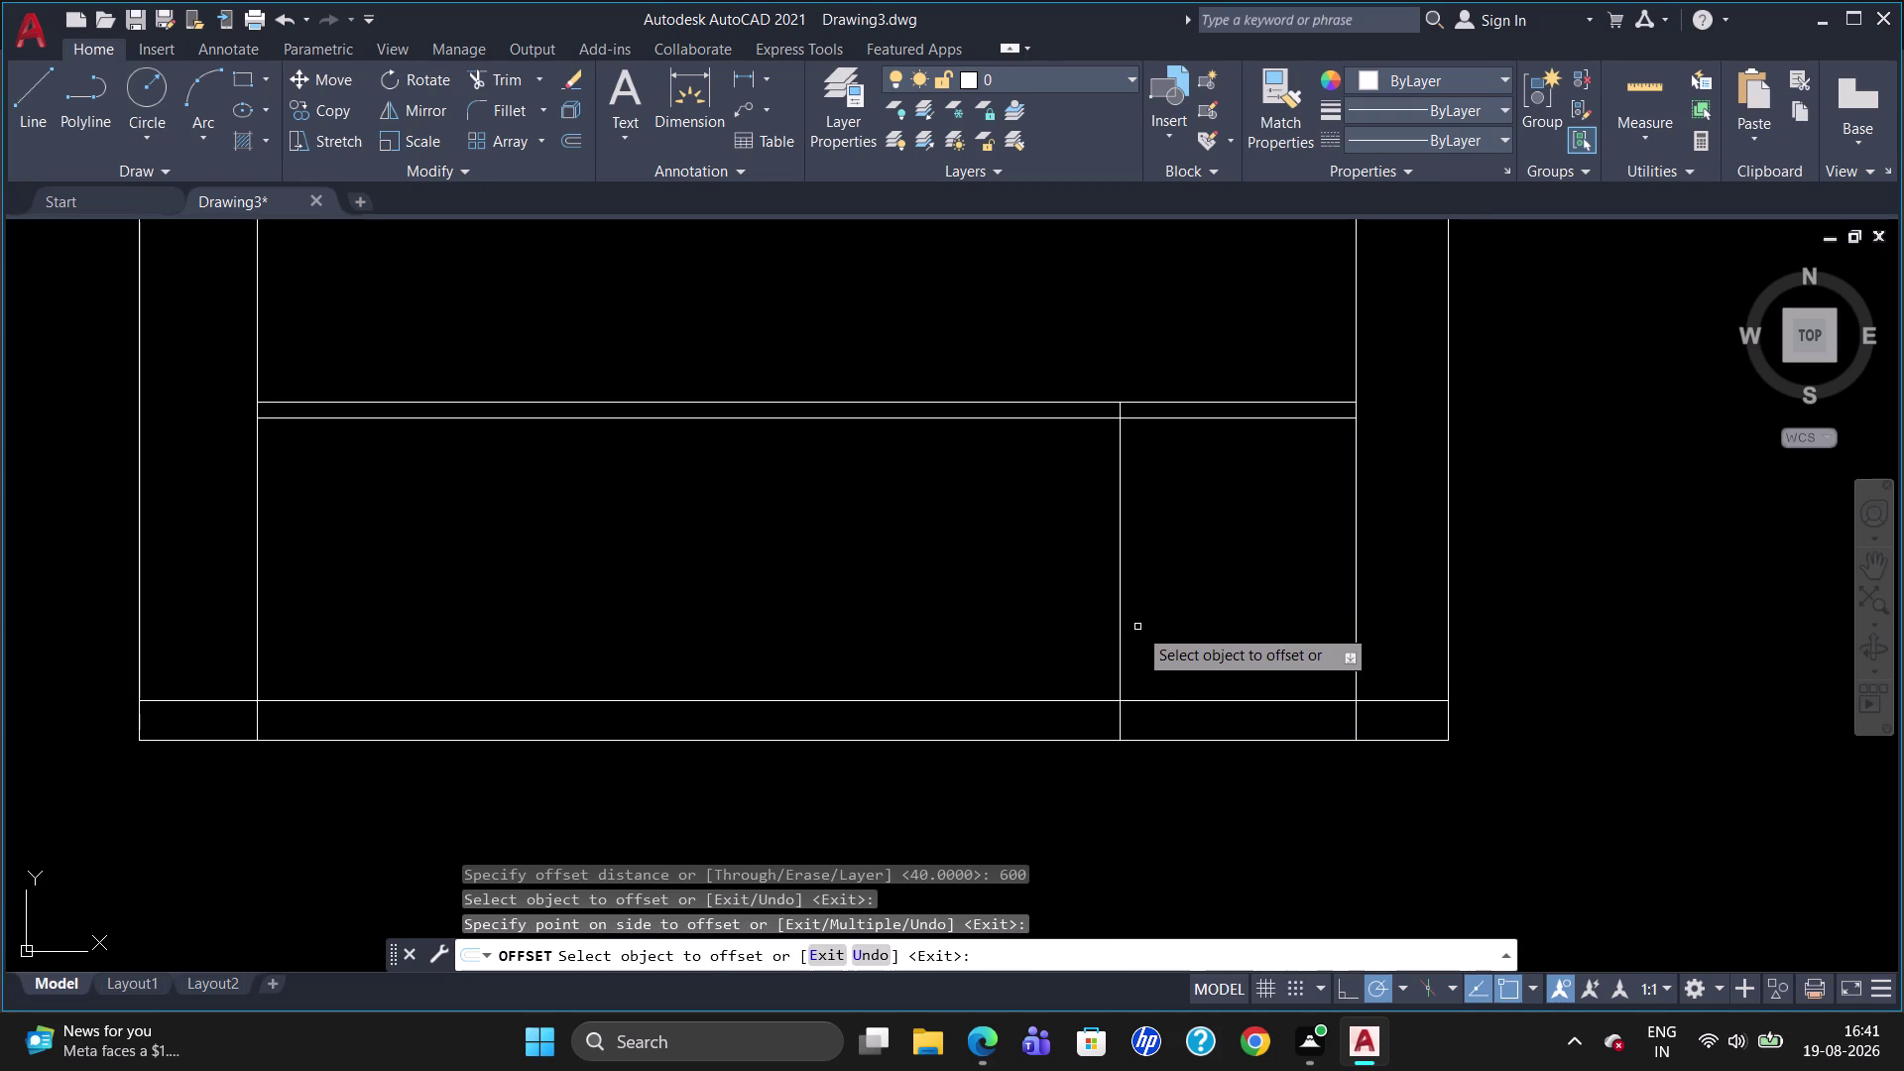
Make a false start at the trim command and cancel it.
text(TR)
key(Return)
key(Return)
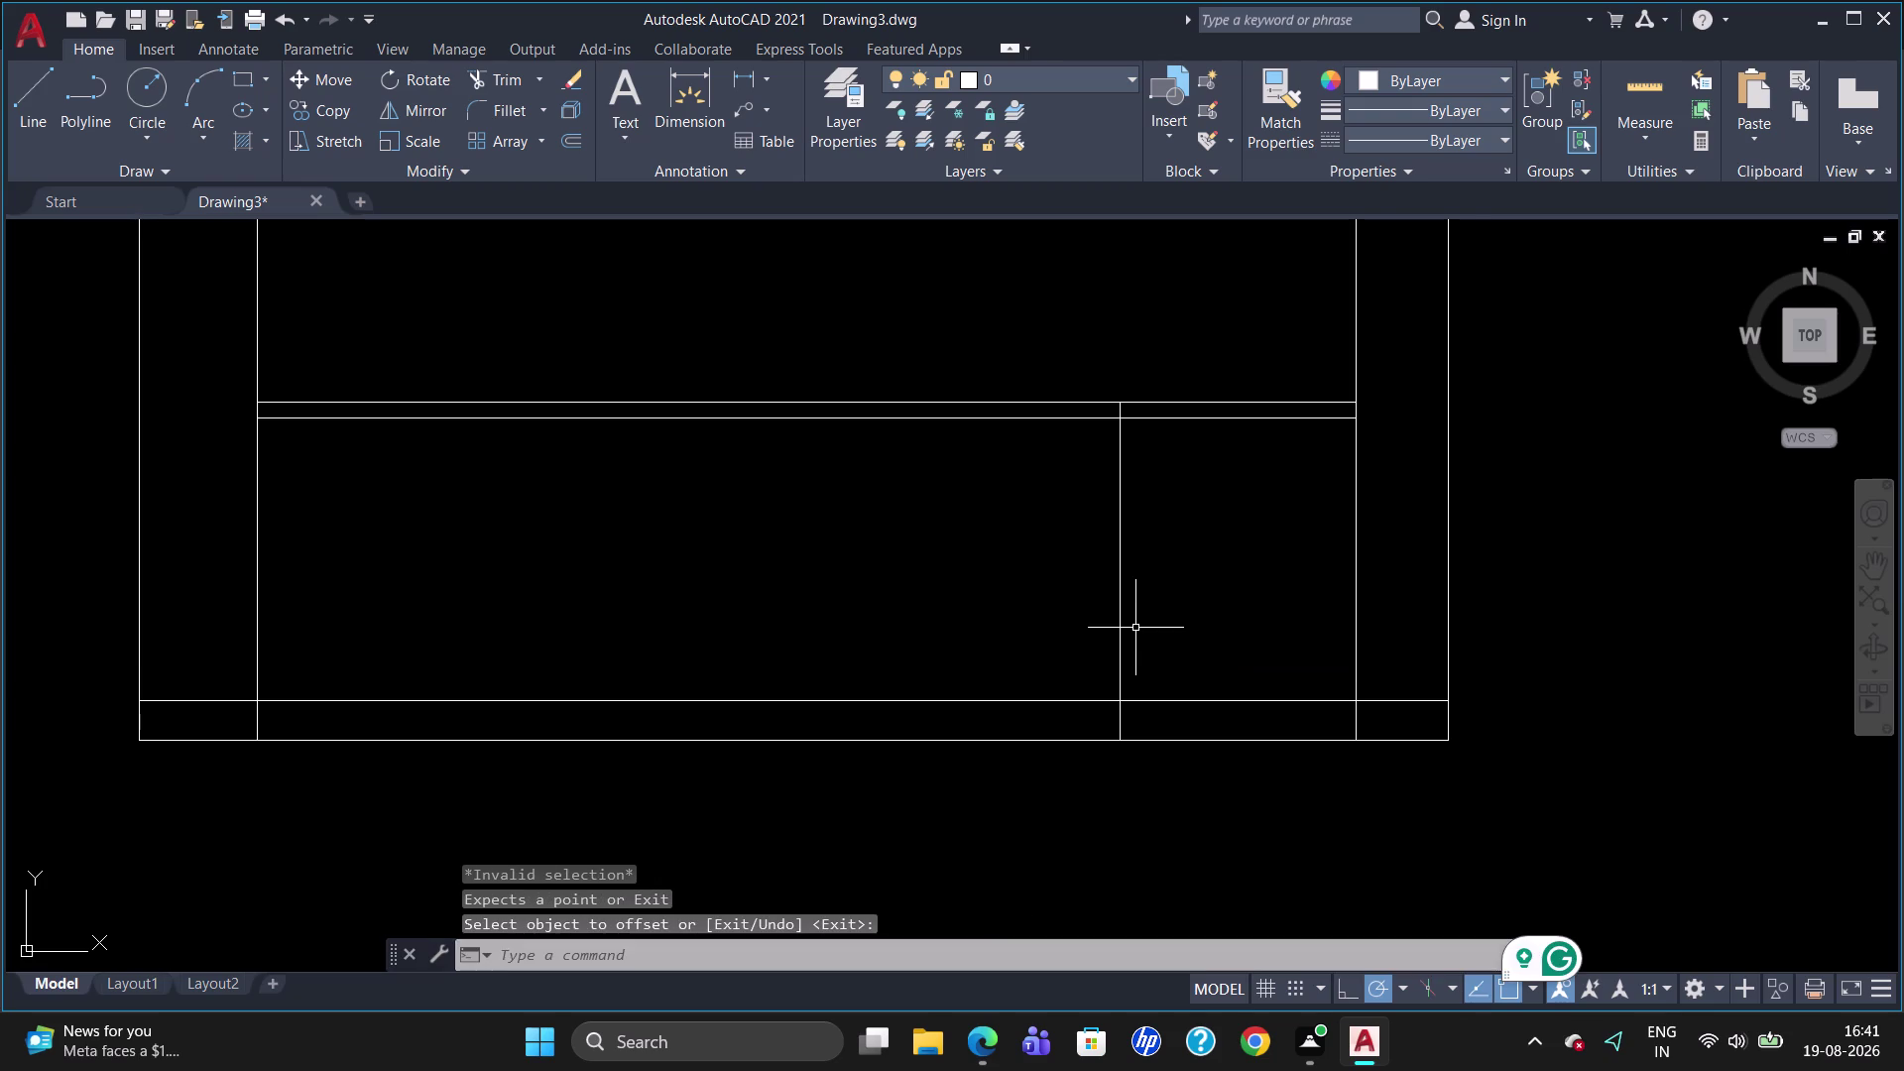
key(Return)
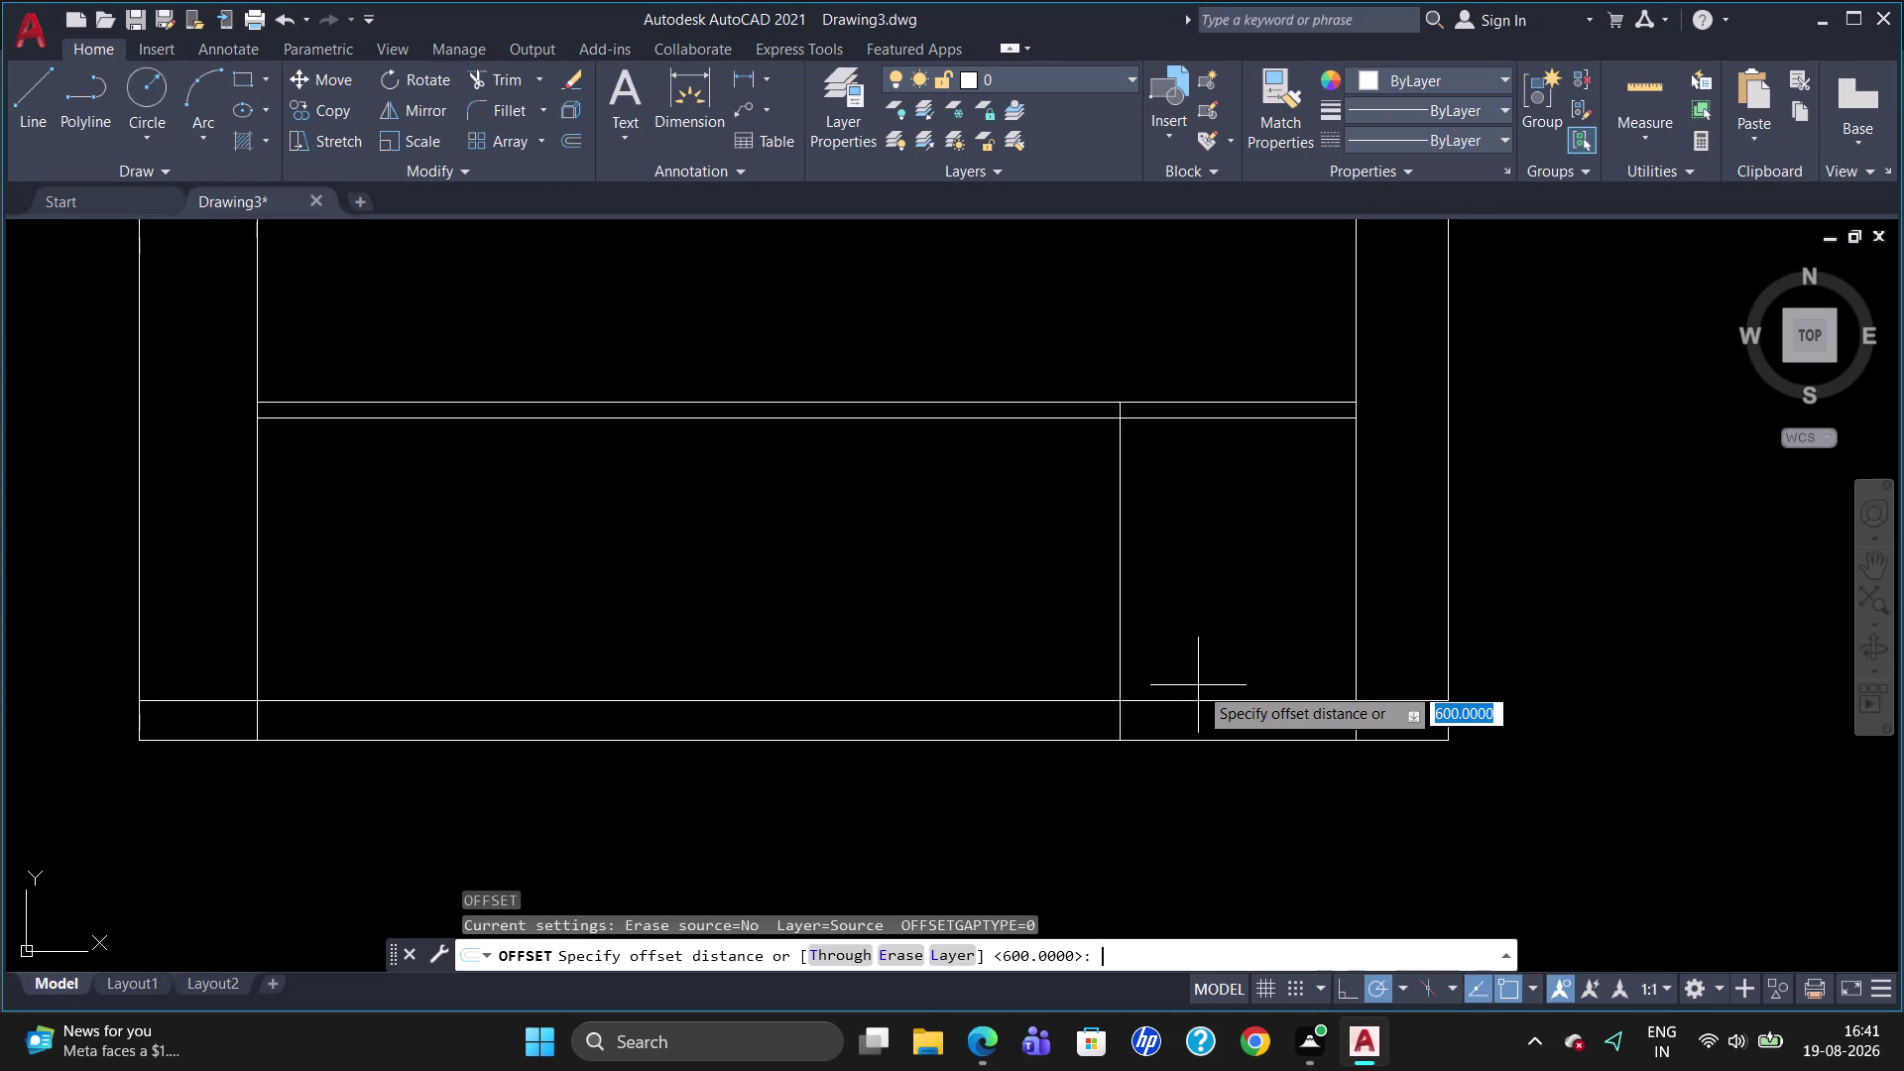
key(Escape)
Trim the divider's end inside the bottom band.
text(T)
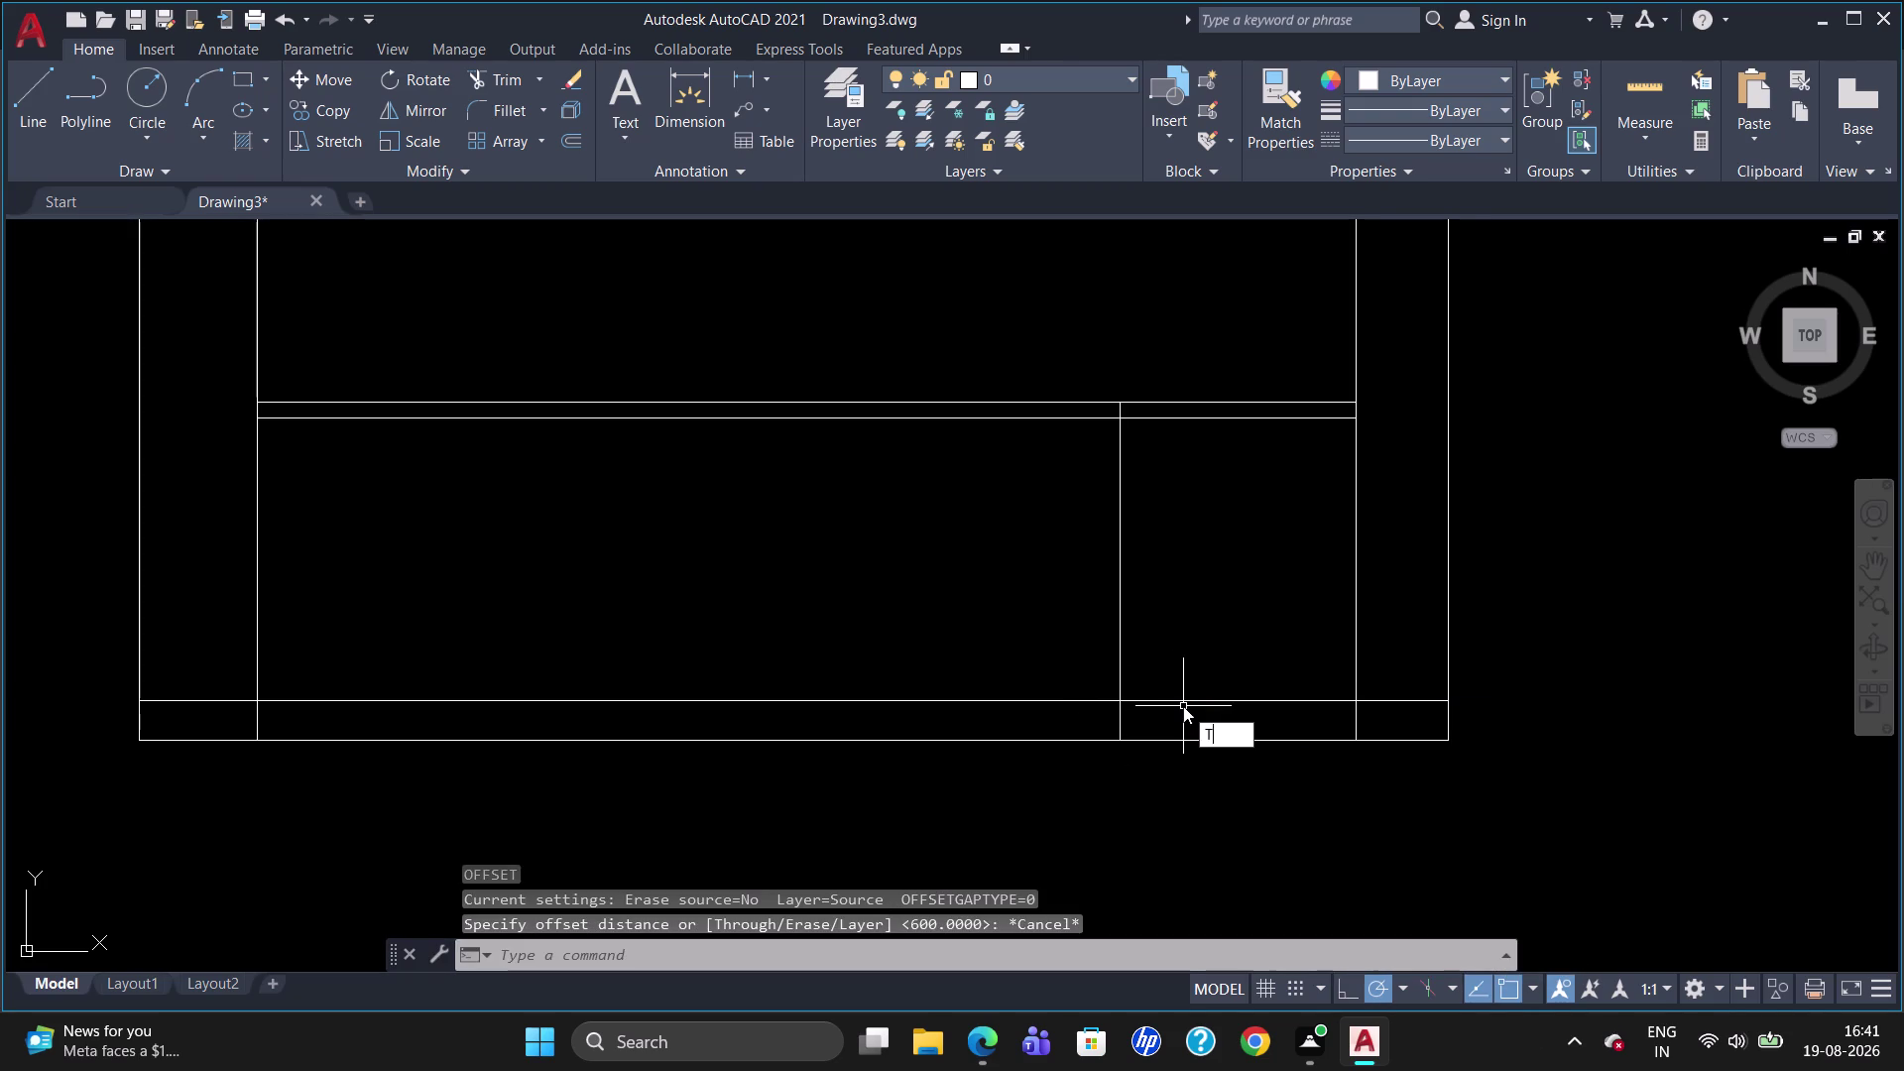
text(R)
key(Return)
key(Return)
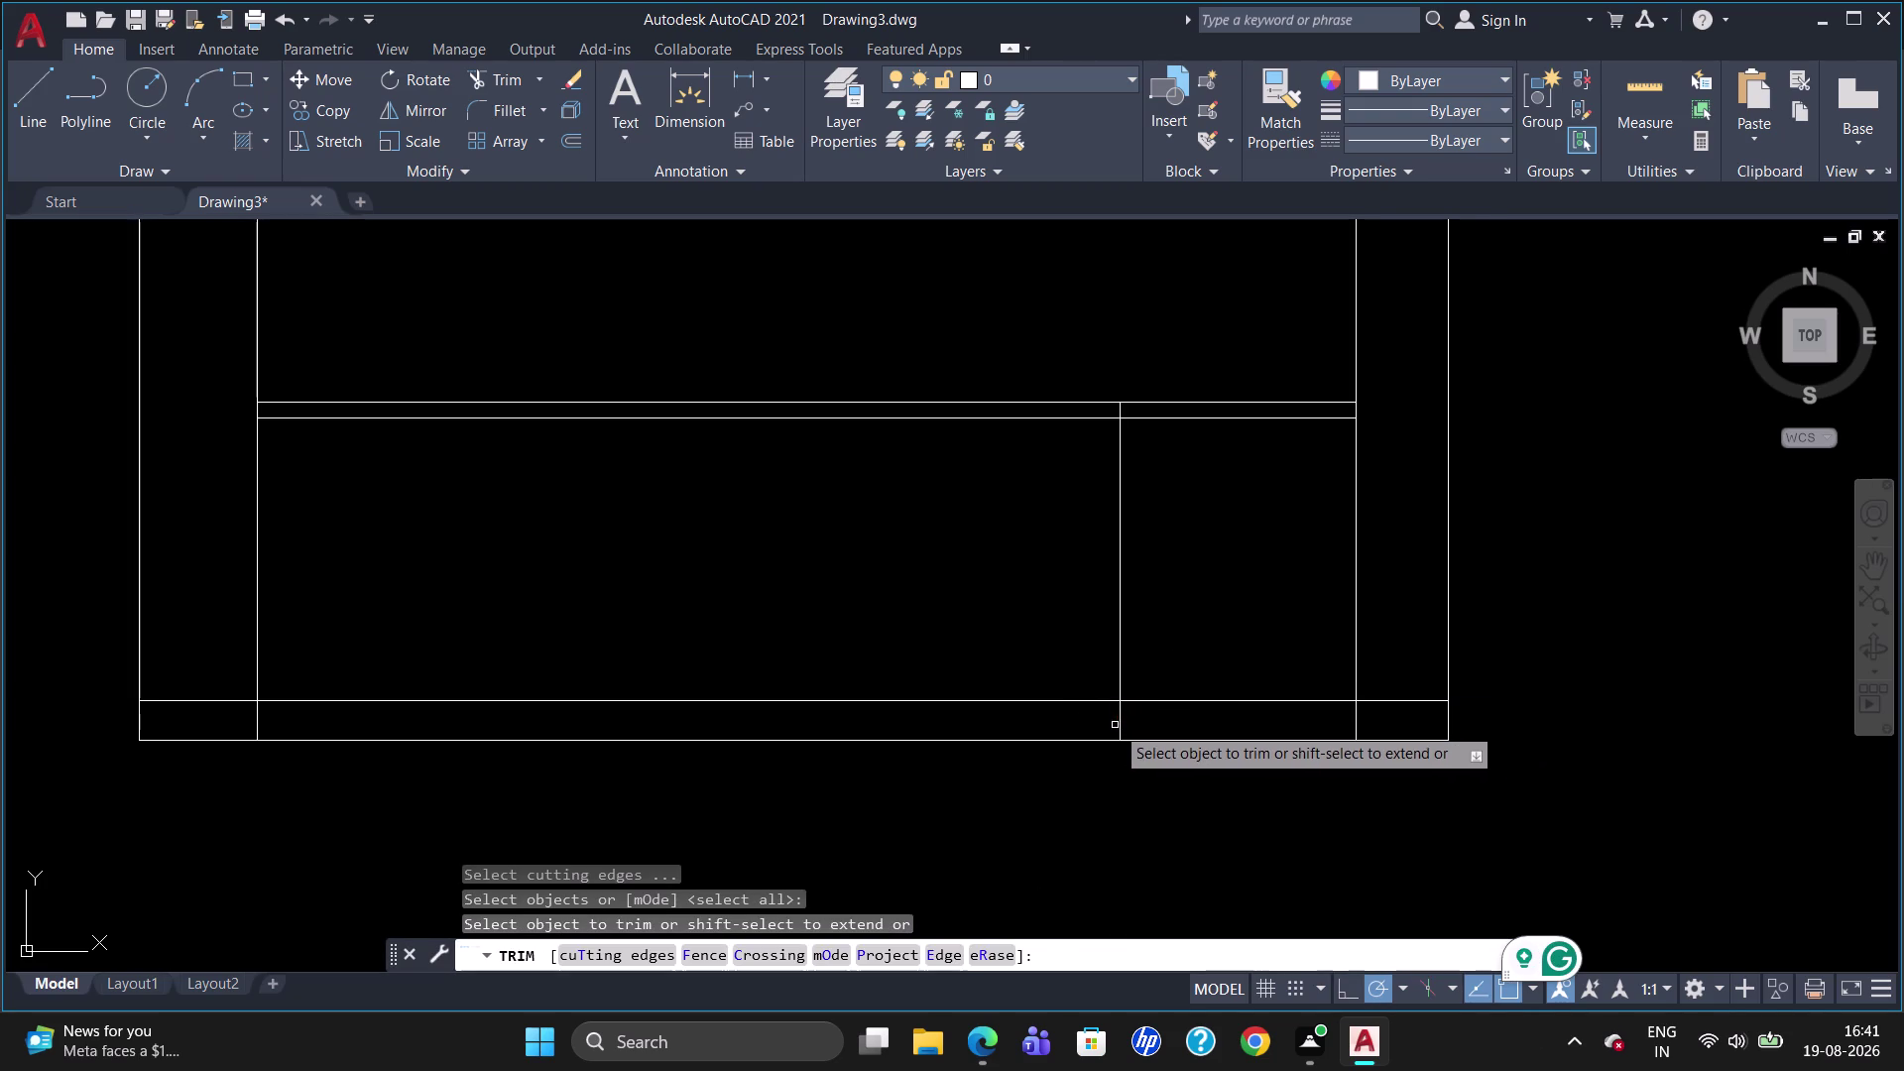
click(1115, 725)
click(1120, 722)
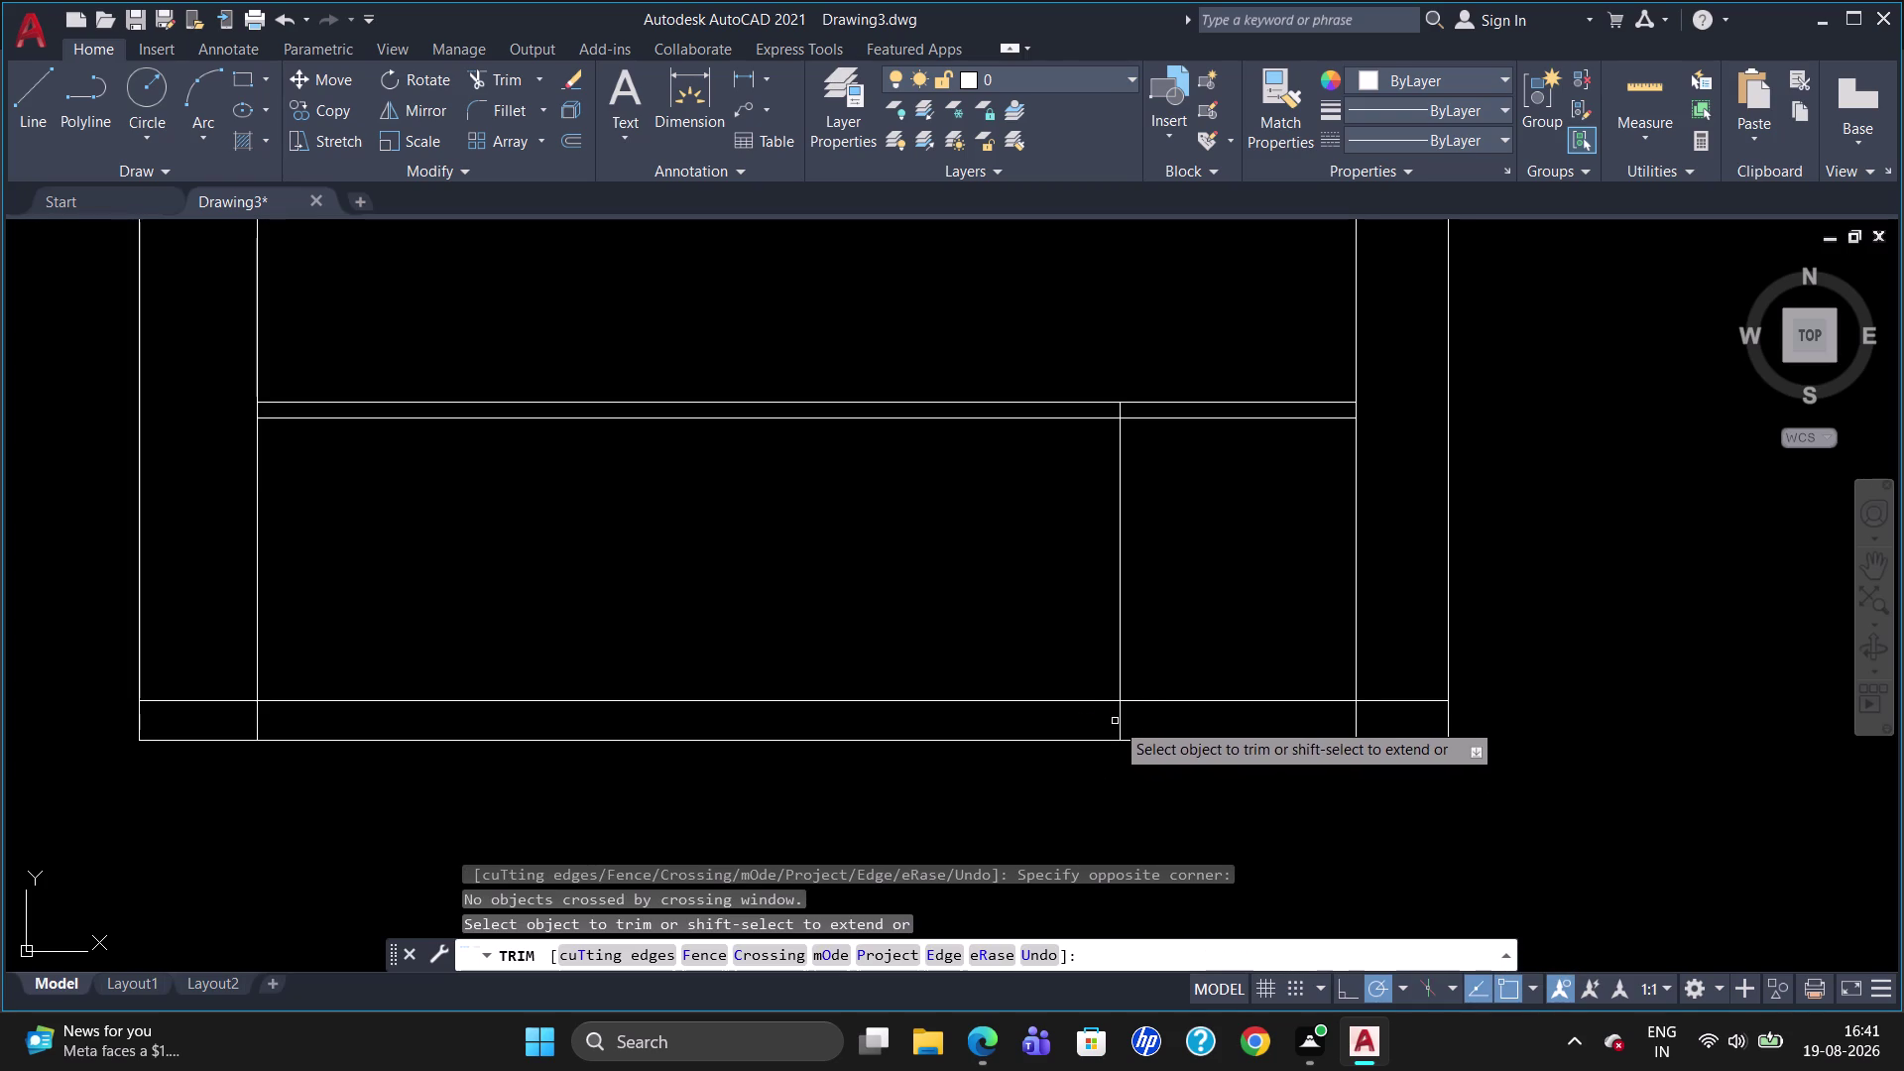
double_click(1118, 722)
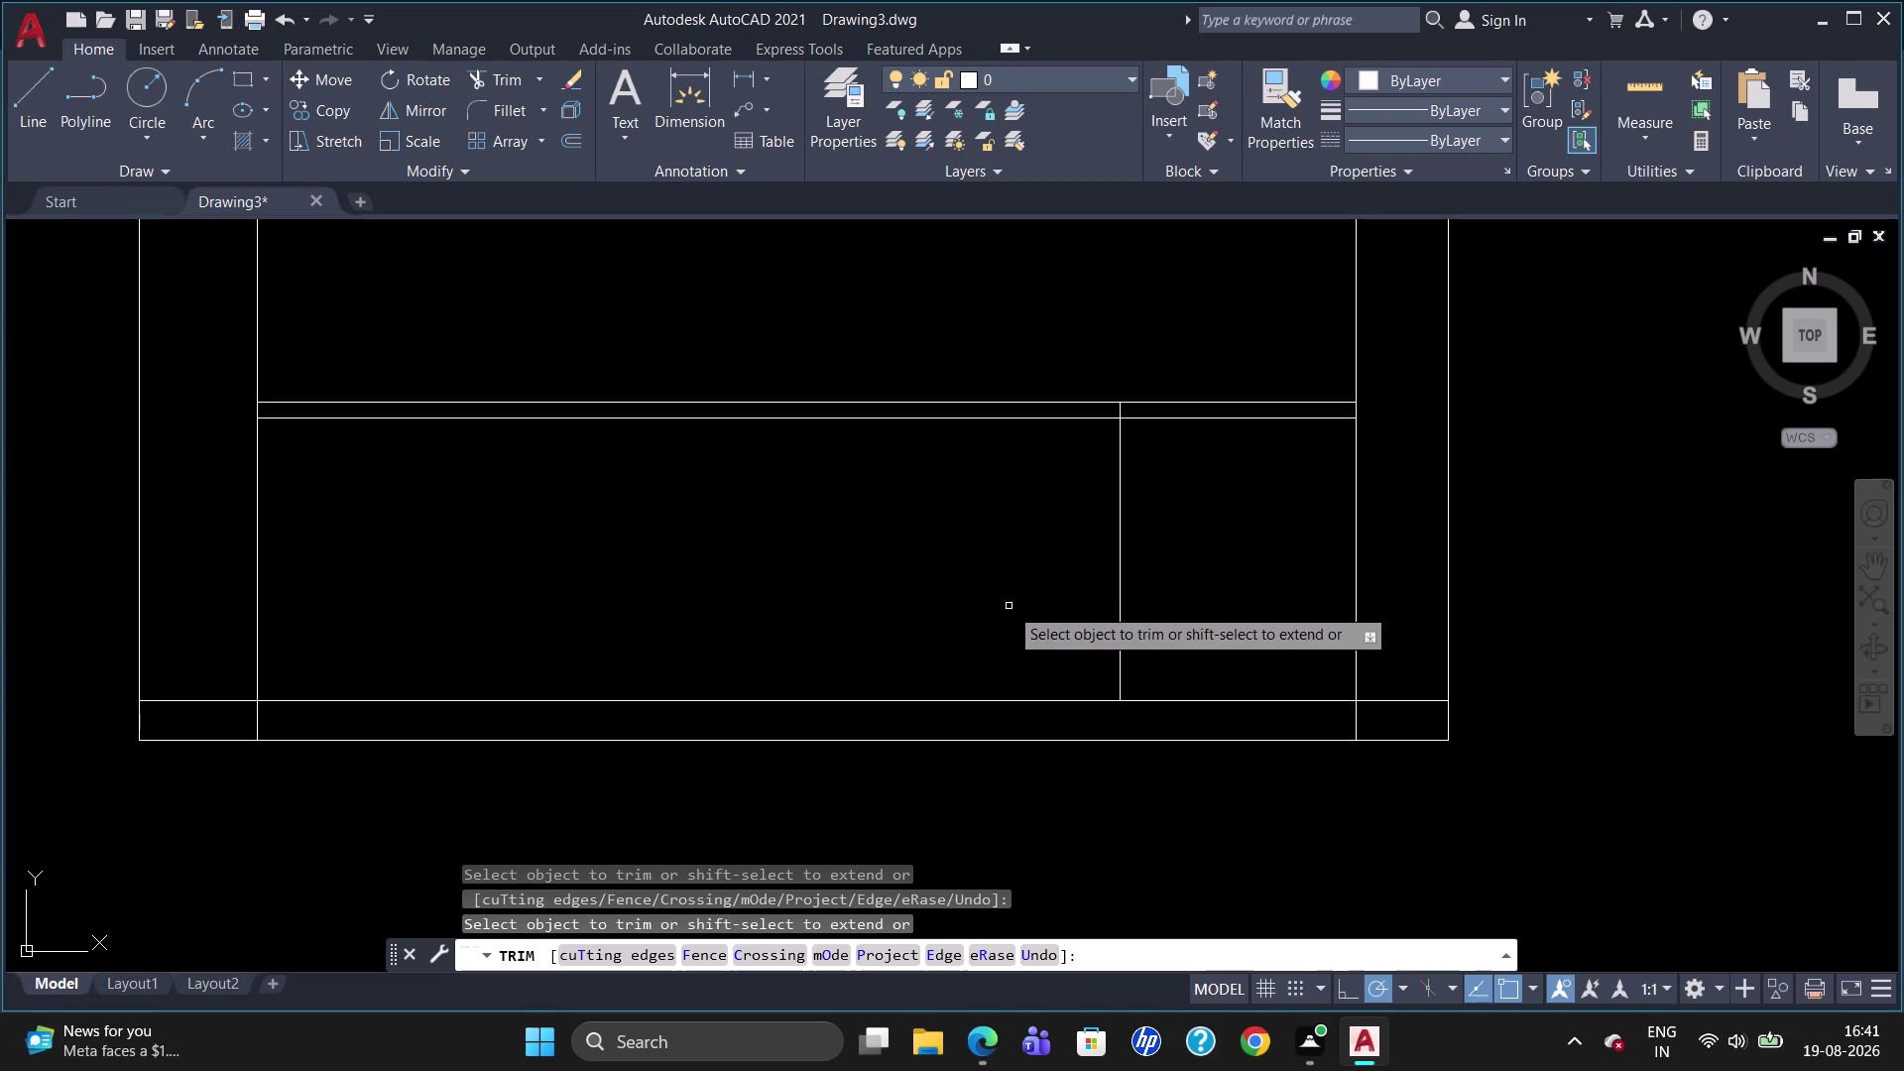
key(Escape)
Offset the right divider 20 to its right.
key(o)
key(Return)
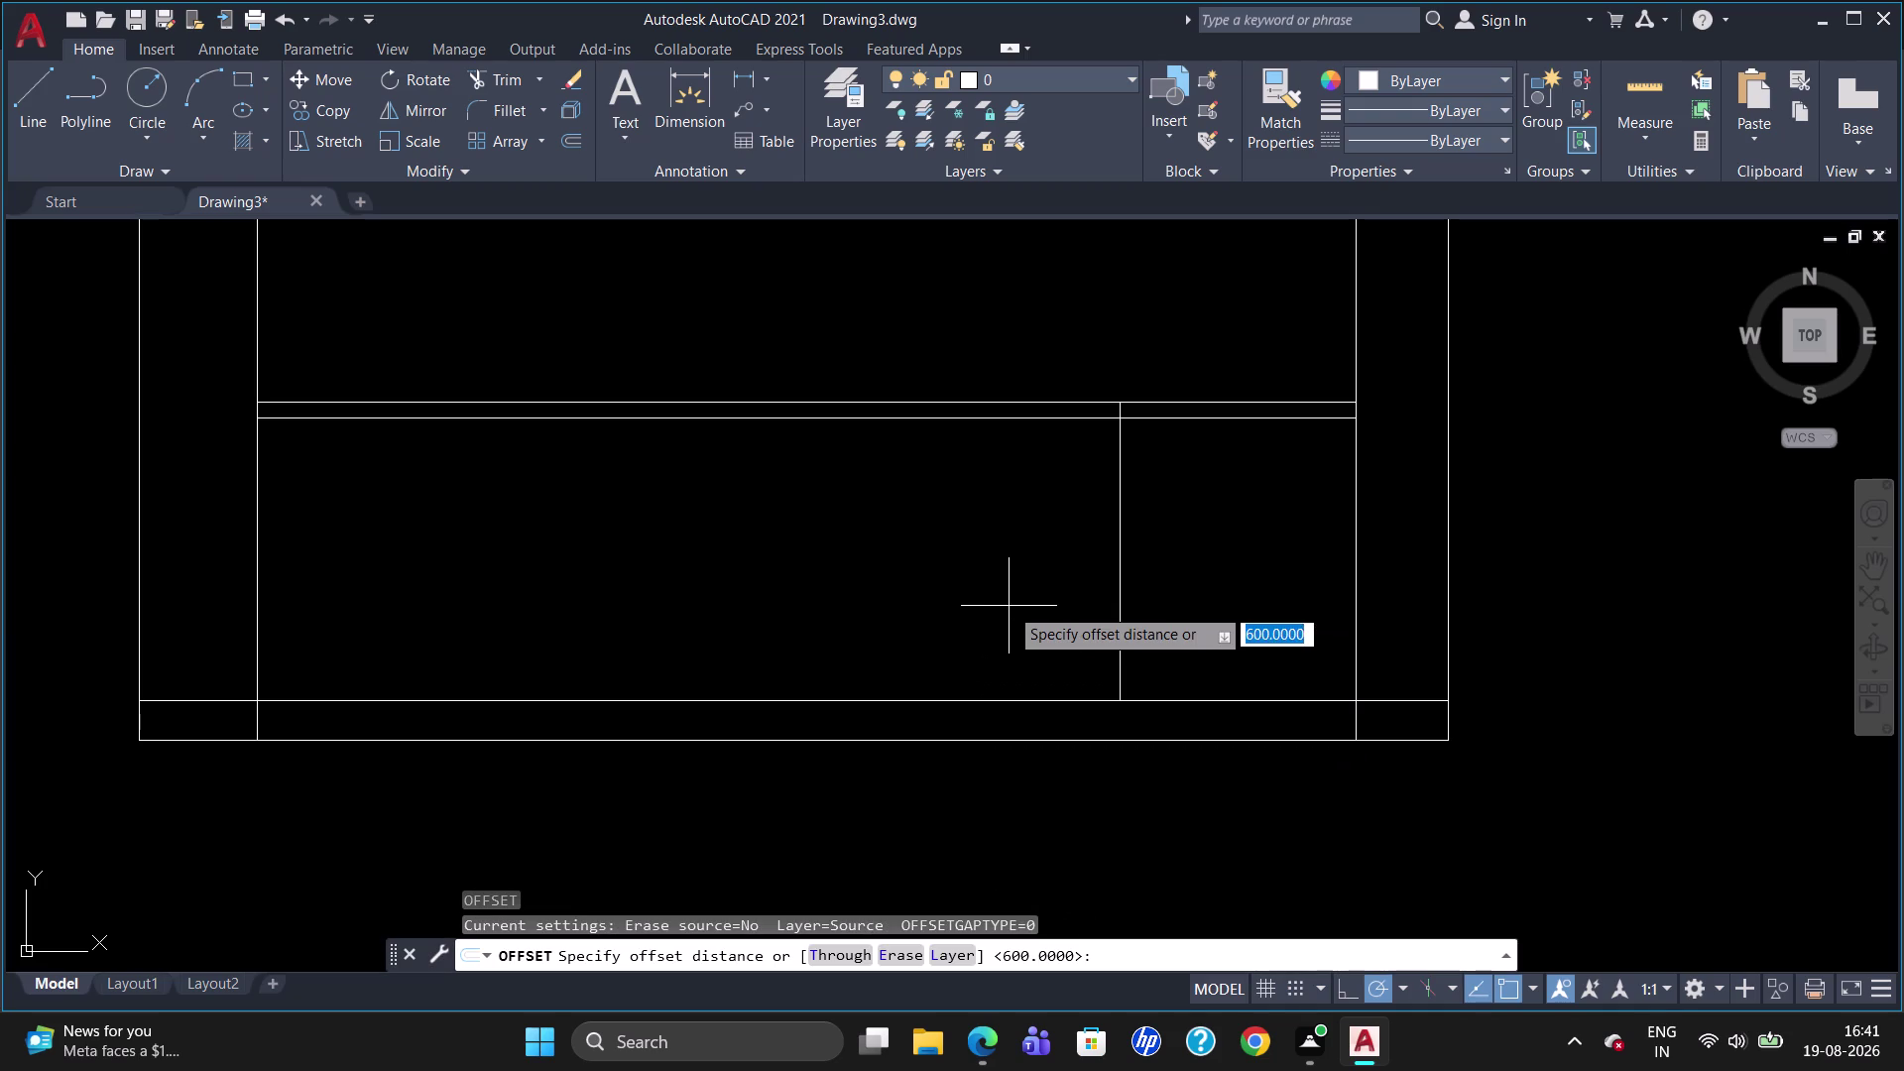
text(20)
key(Return)
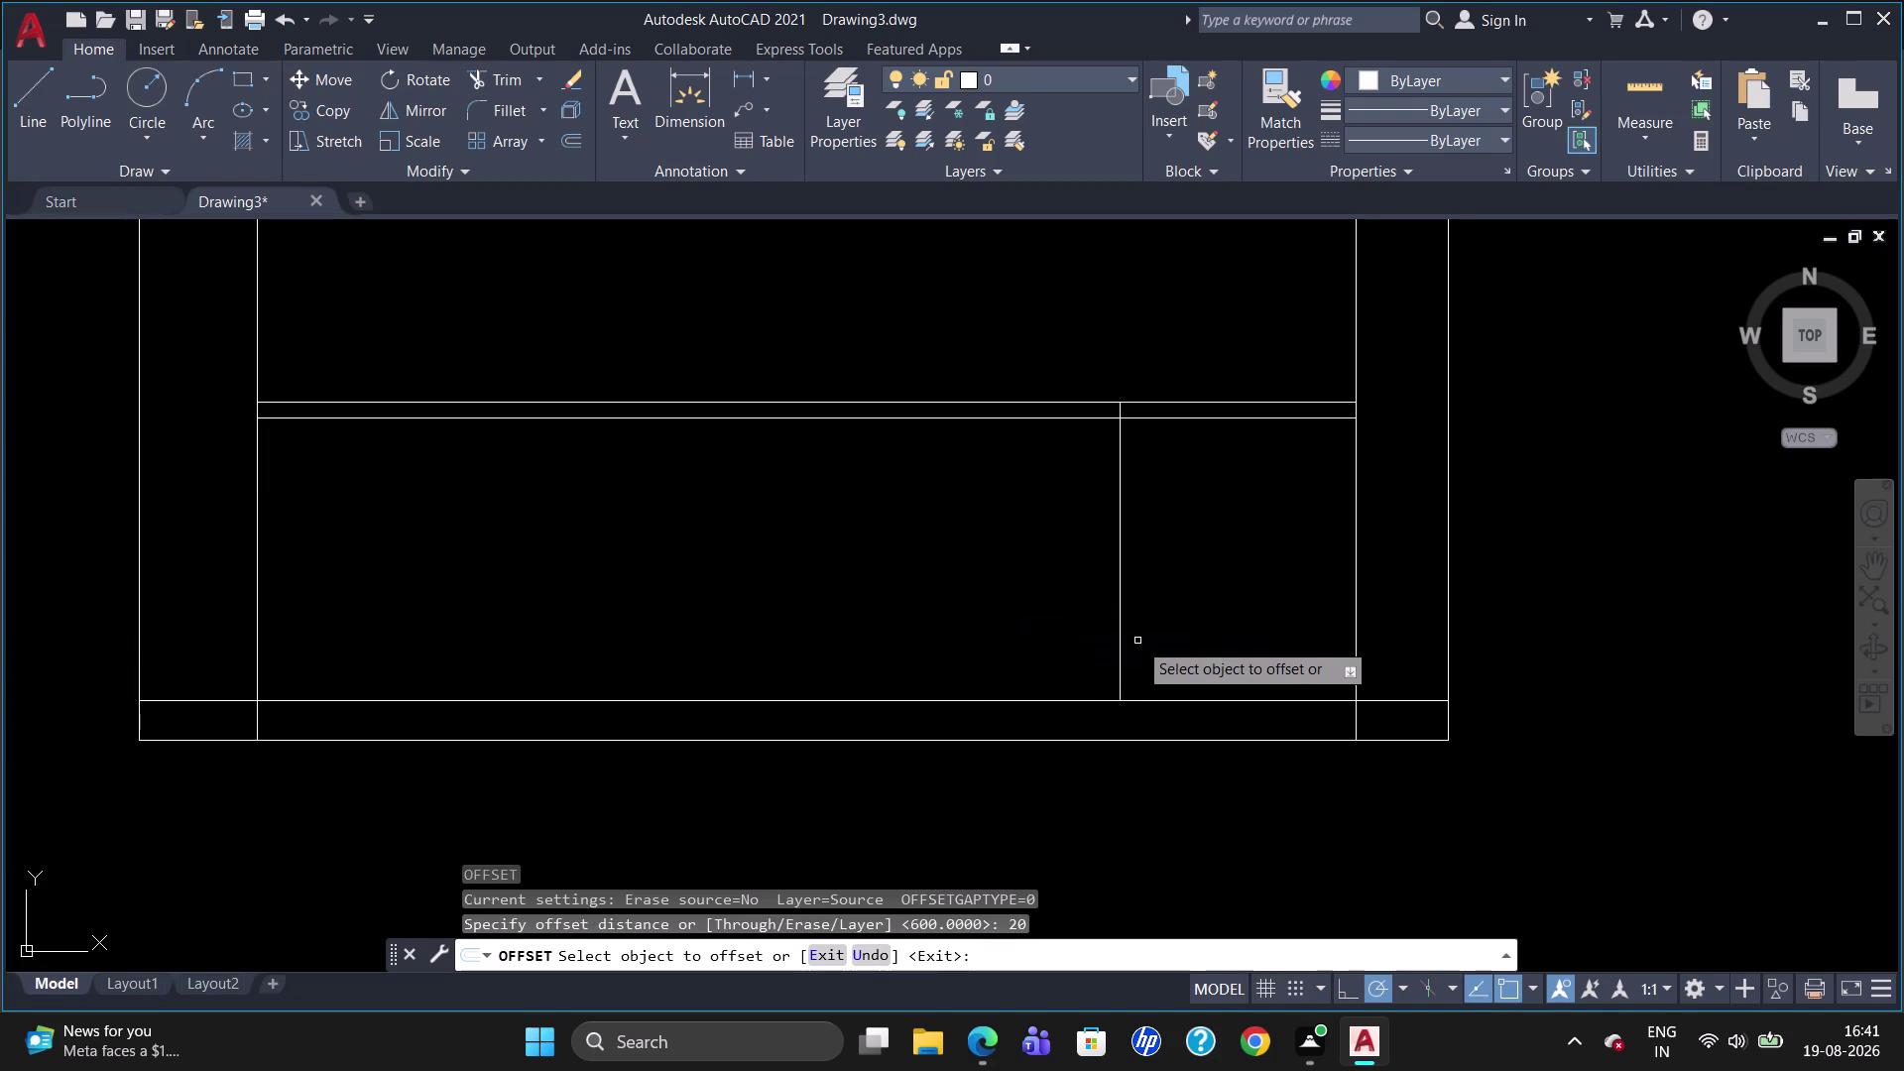
click(1121, 637)
click(1134, 639)
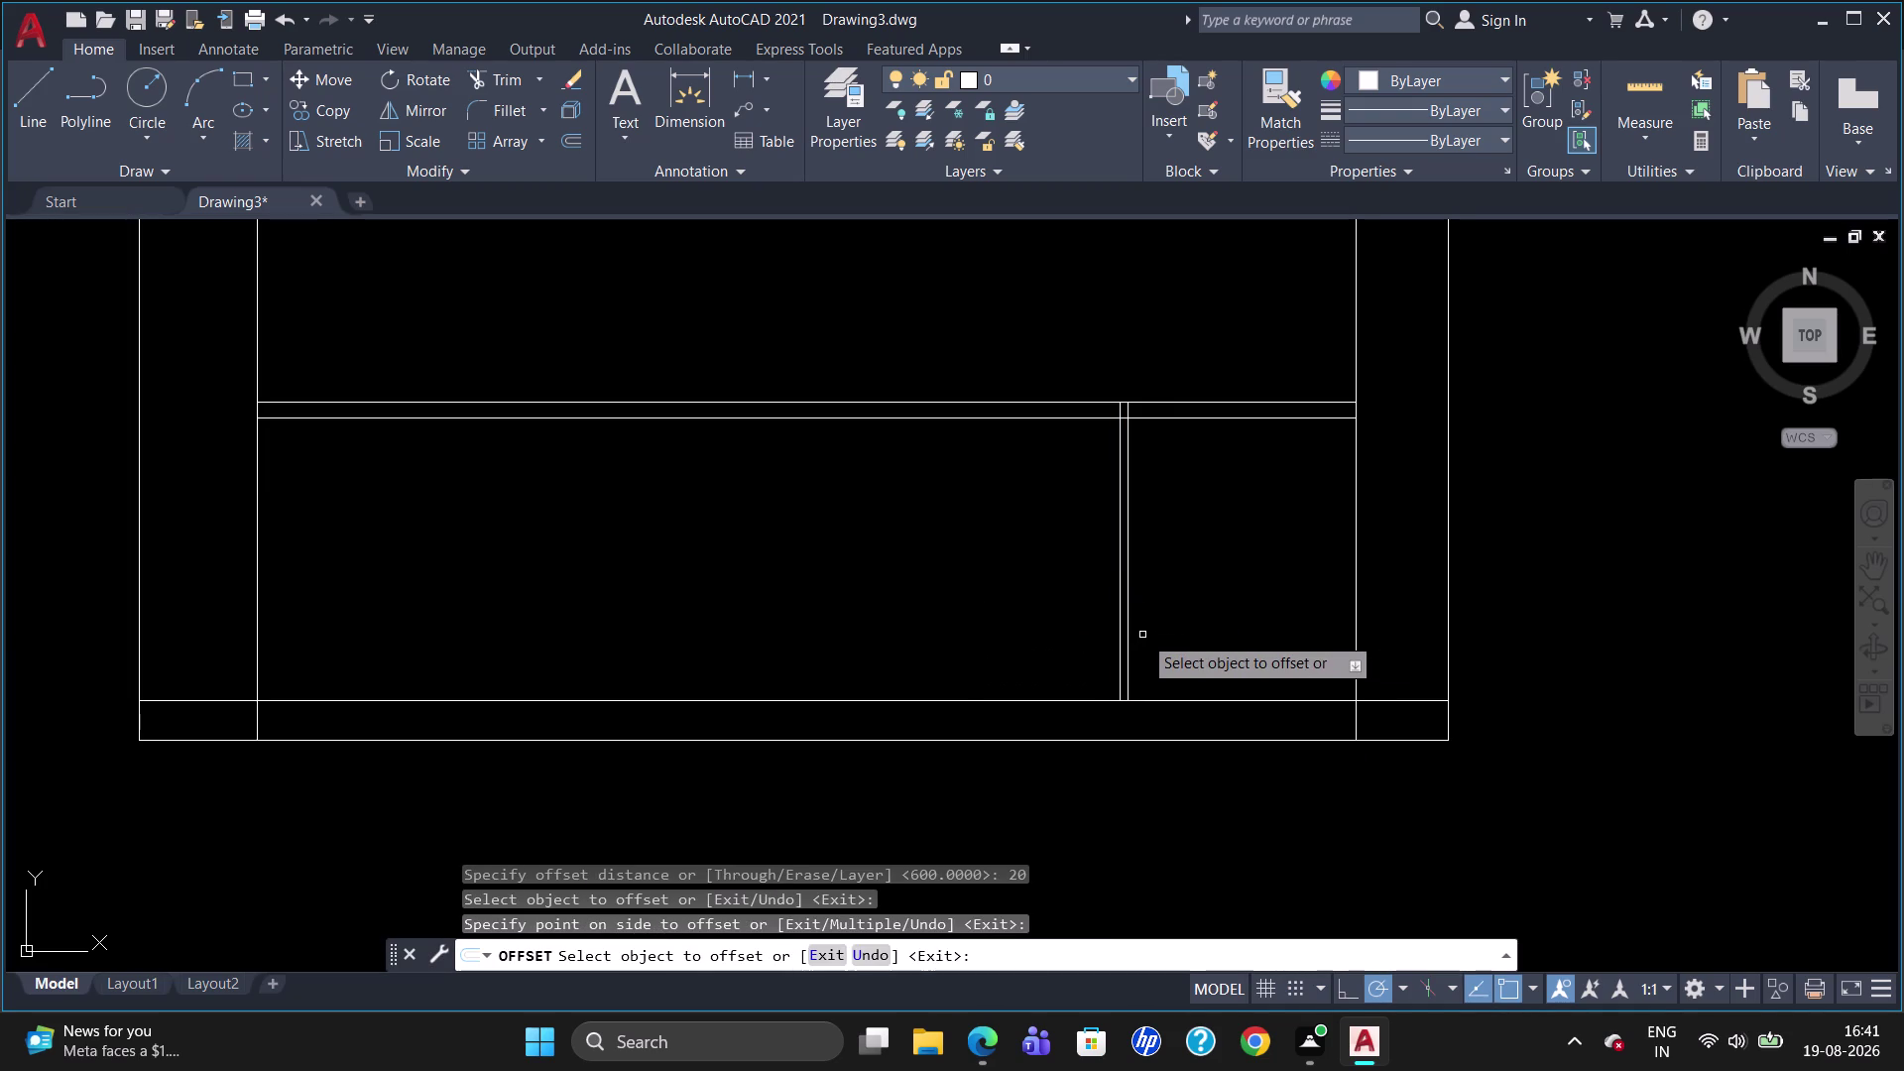
key(Escape)
Extend the new 20-offset line down to the unit's bottom edge.
text(EX)
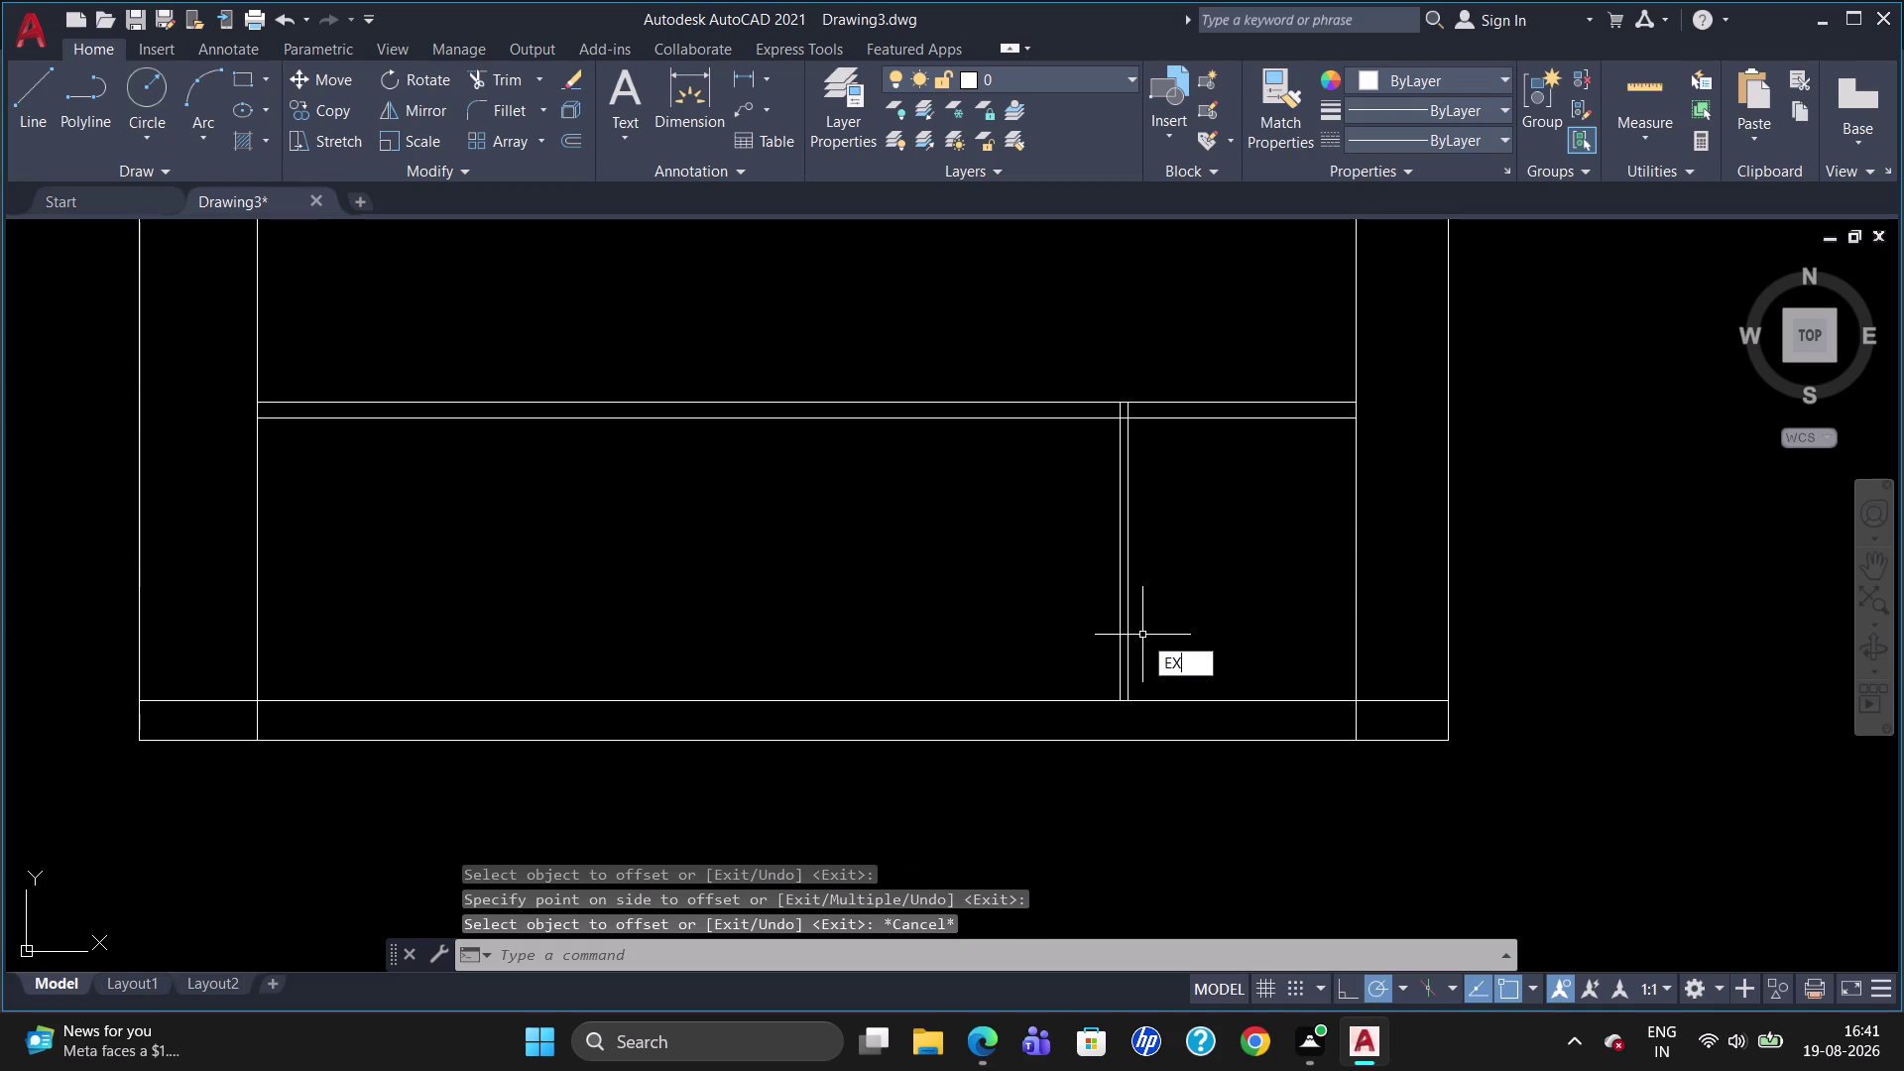
key(Return)
click(1161, 742)
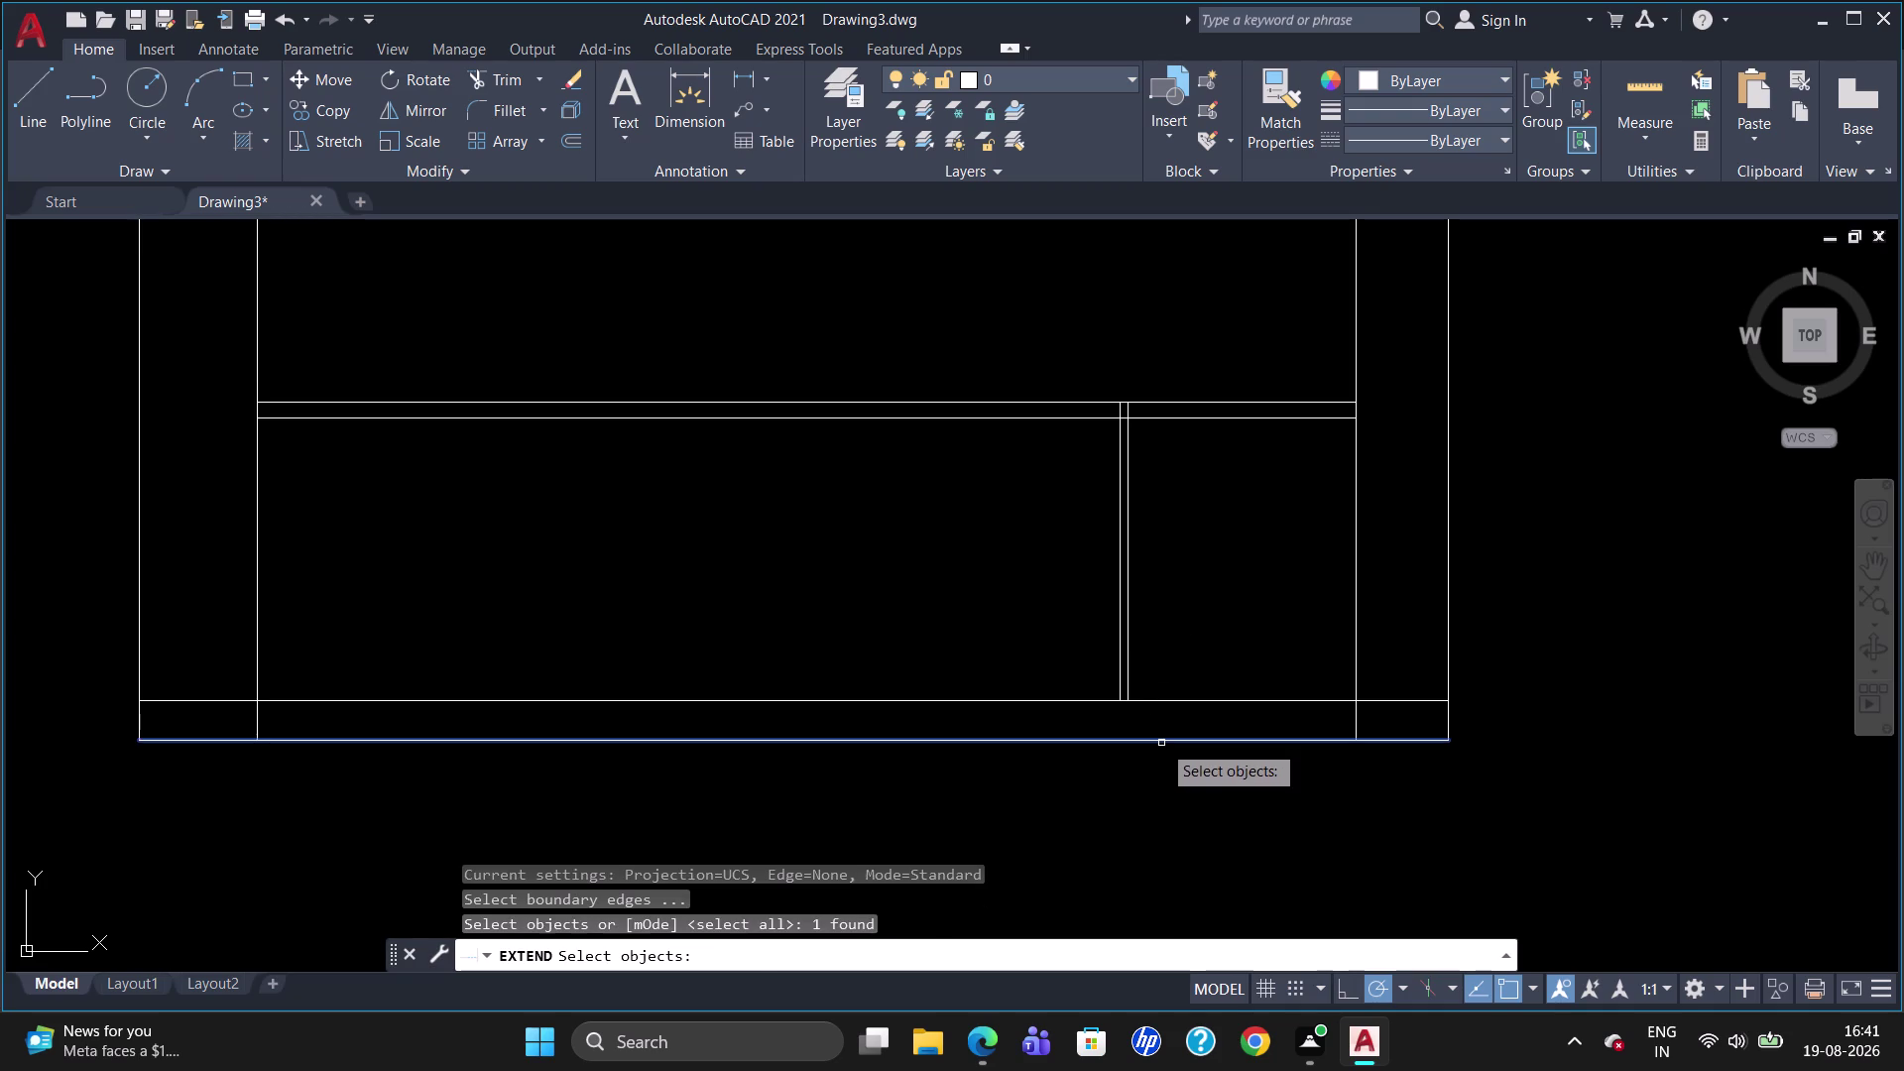
key(Return)
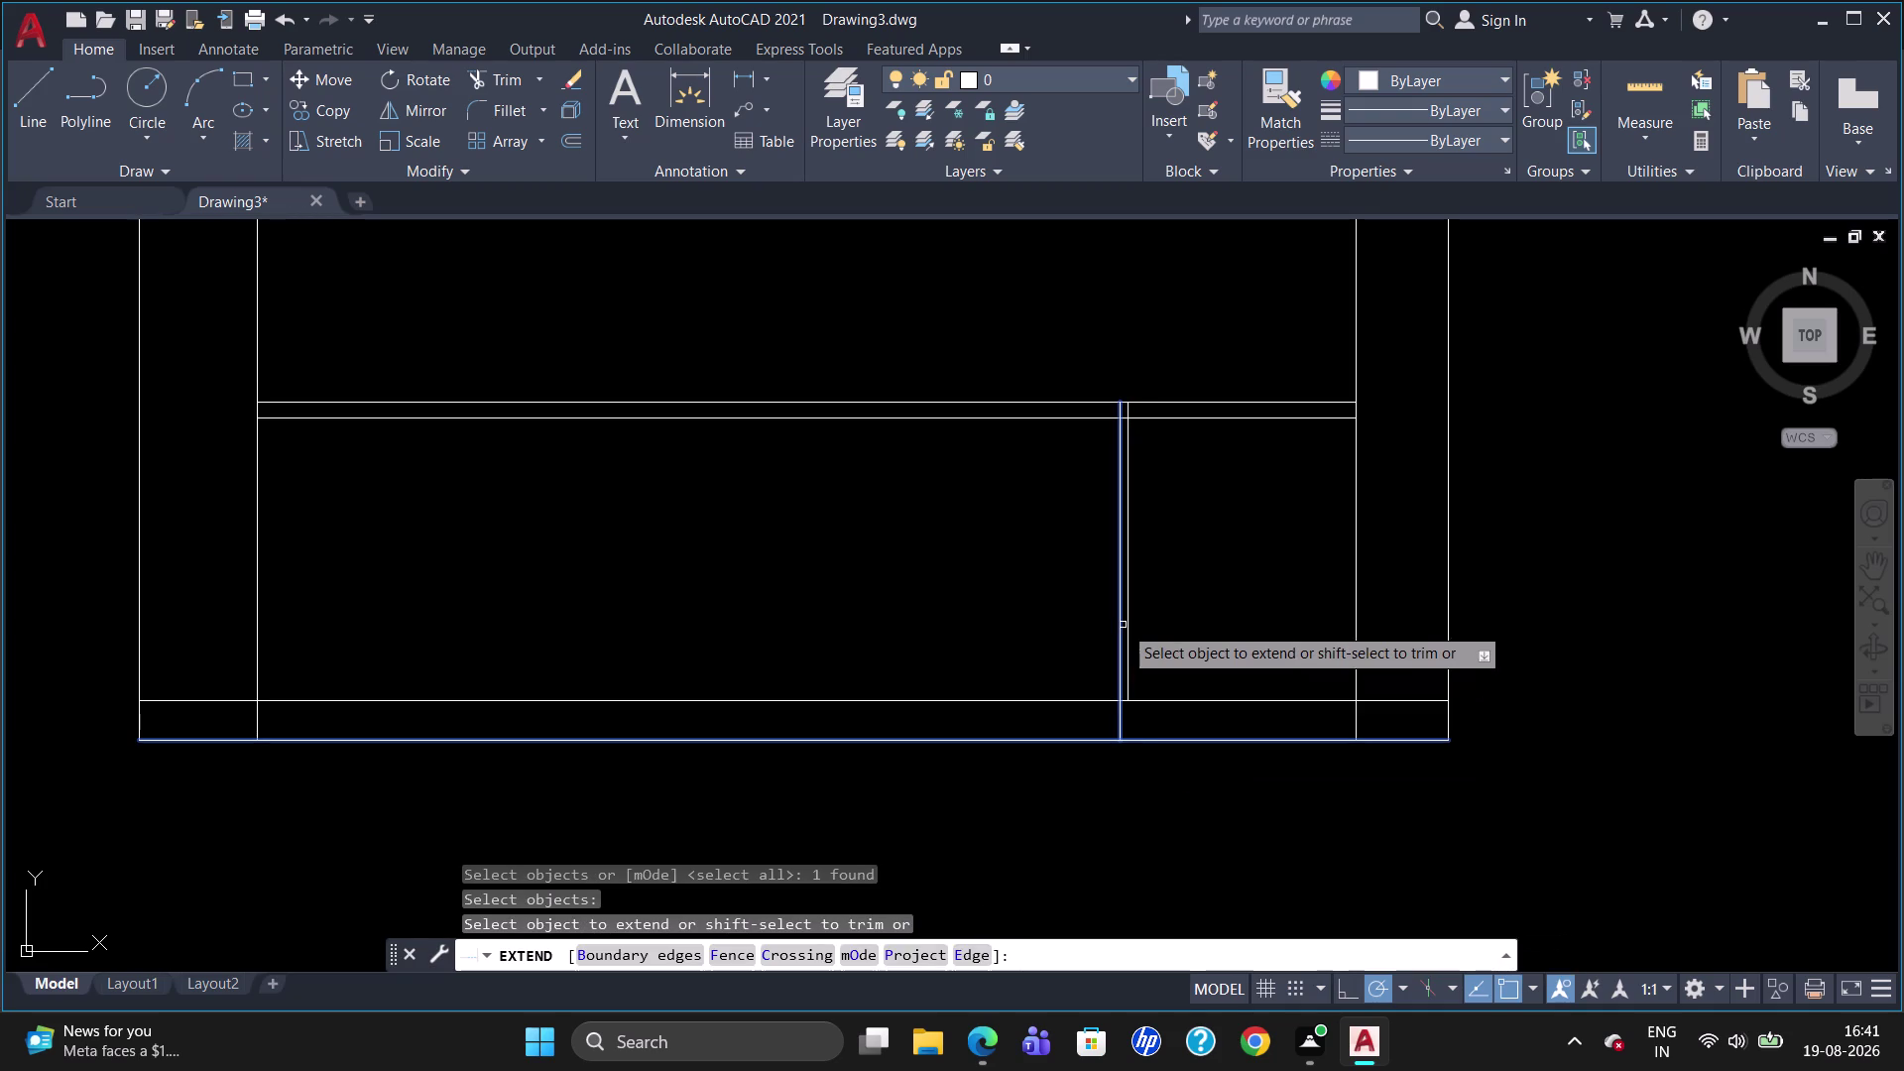
click(1131, 634)
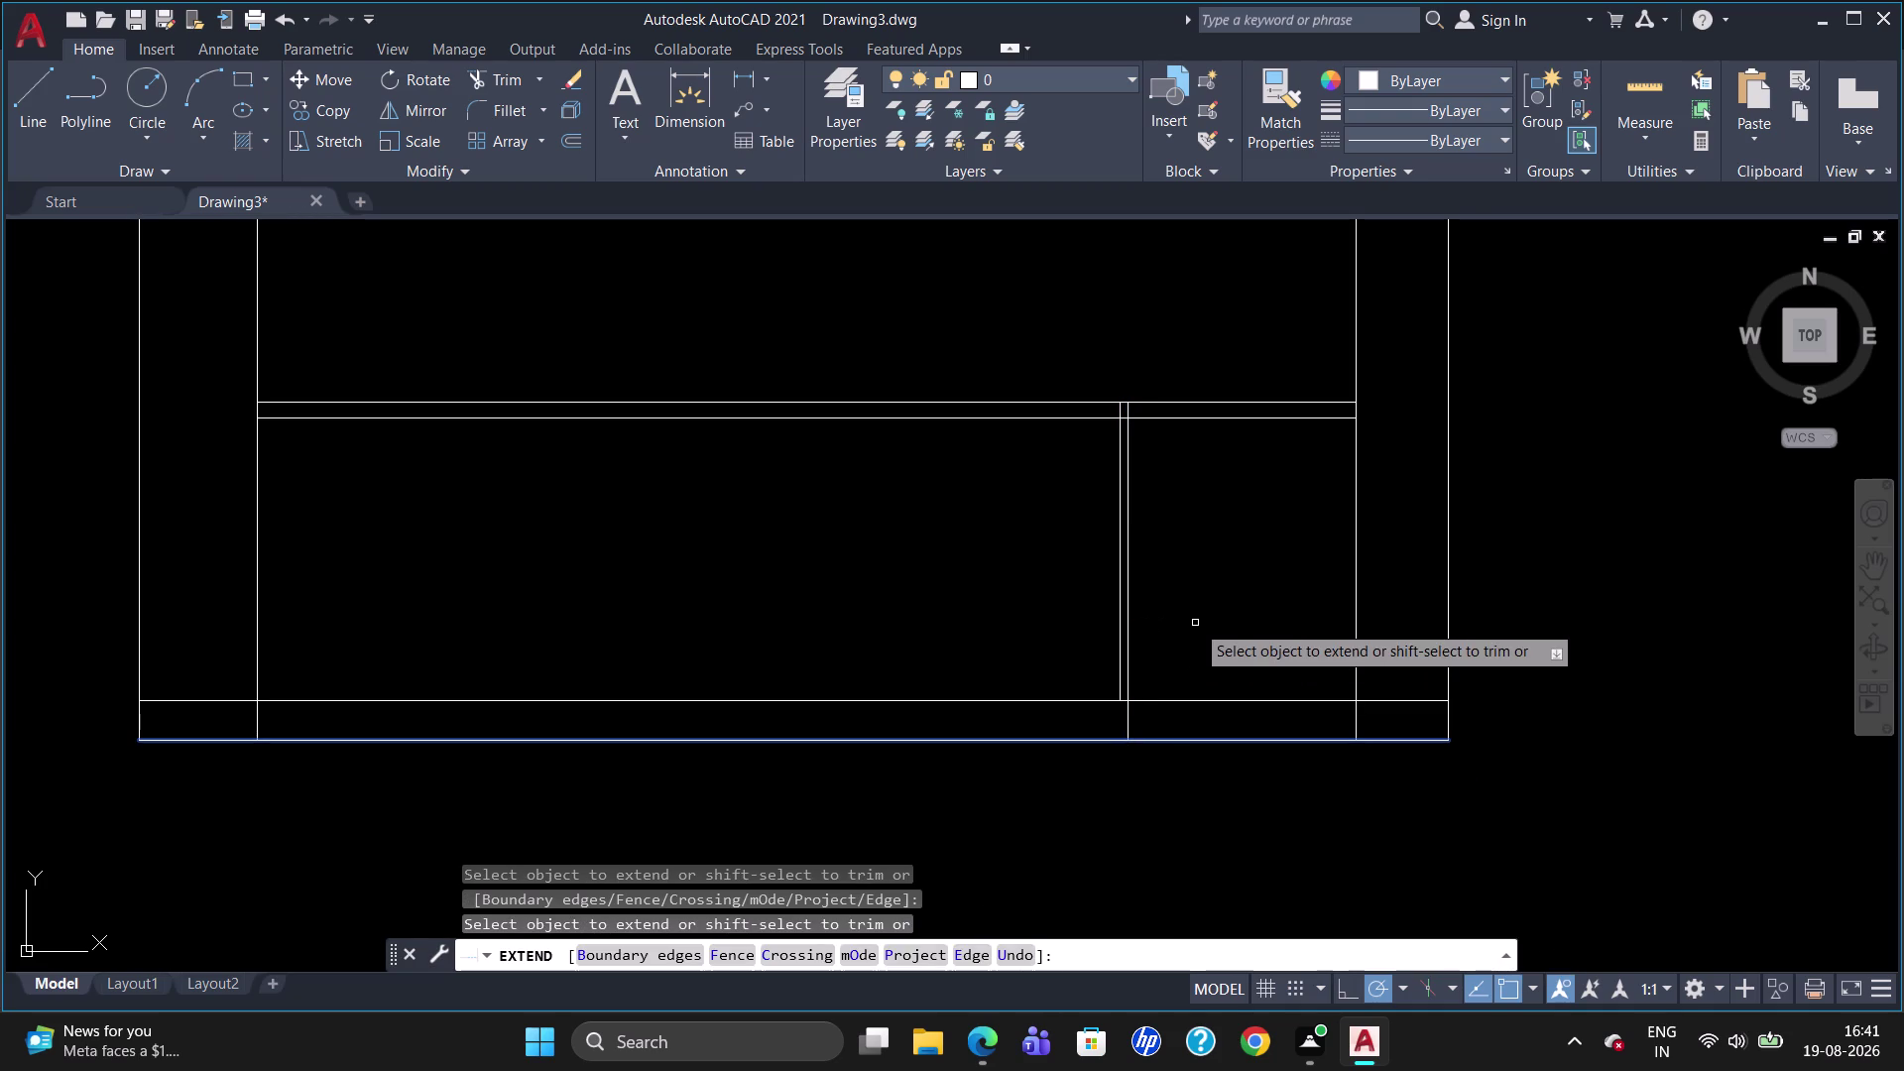
key(Escape)
key(o)
key(Return)
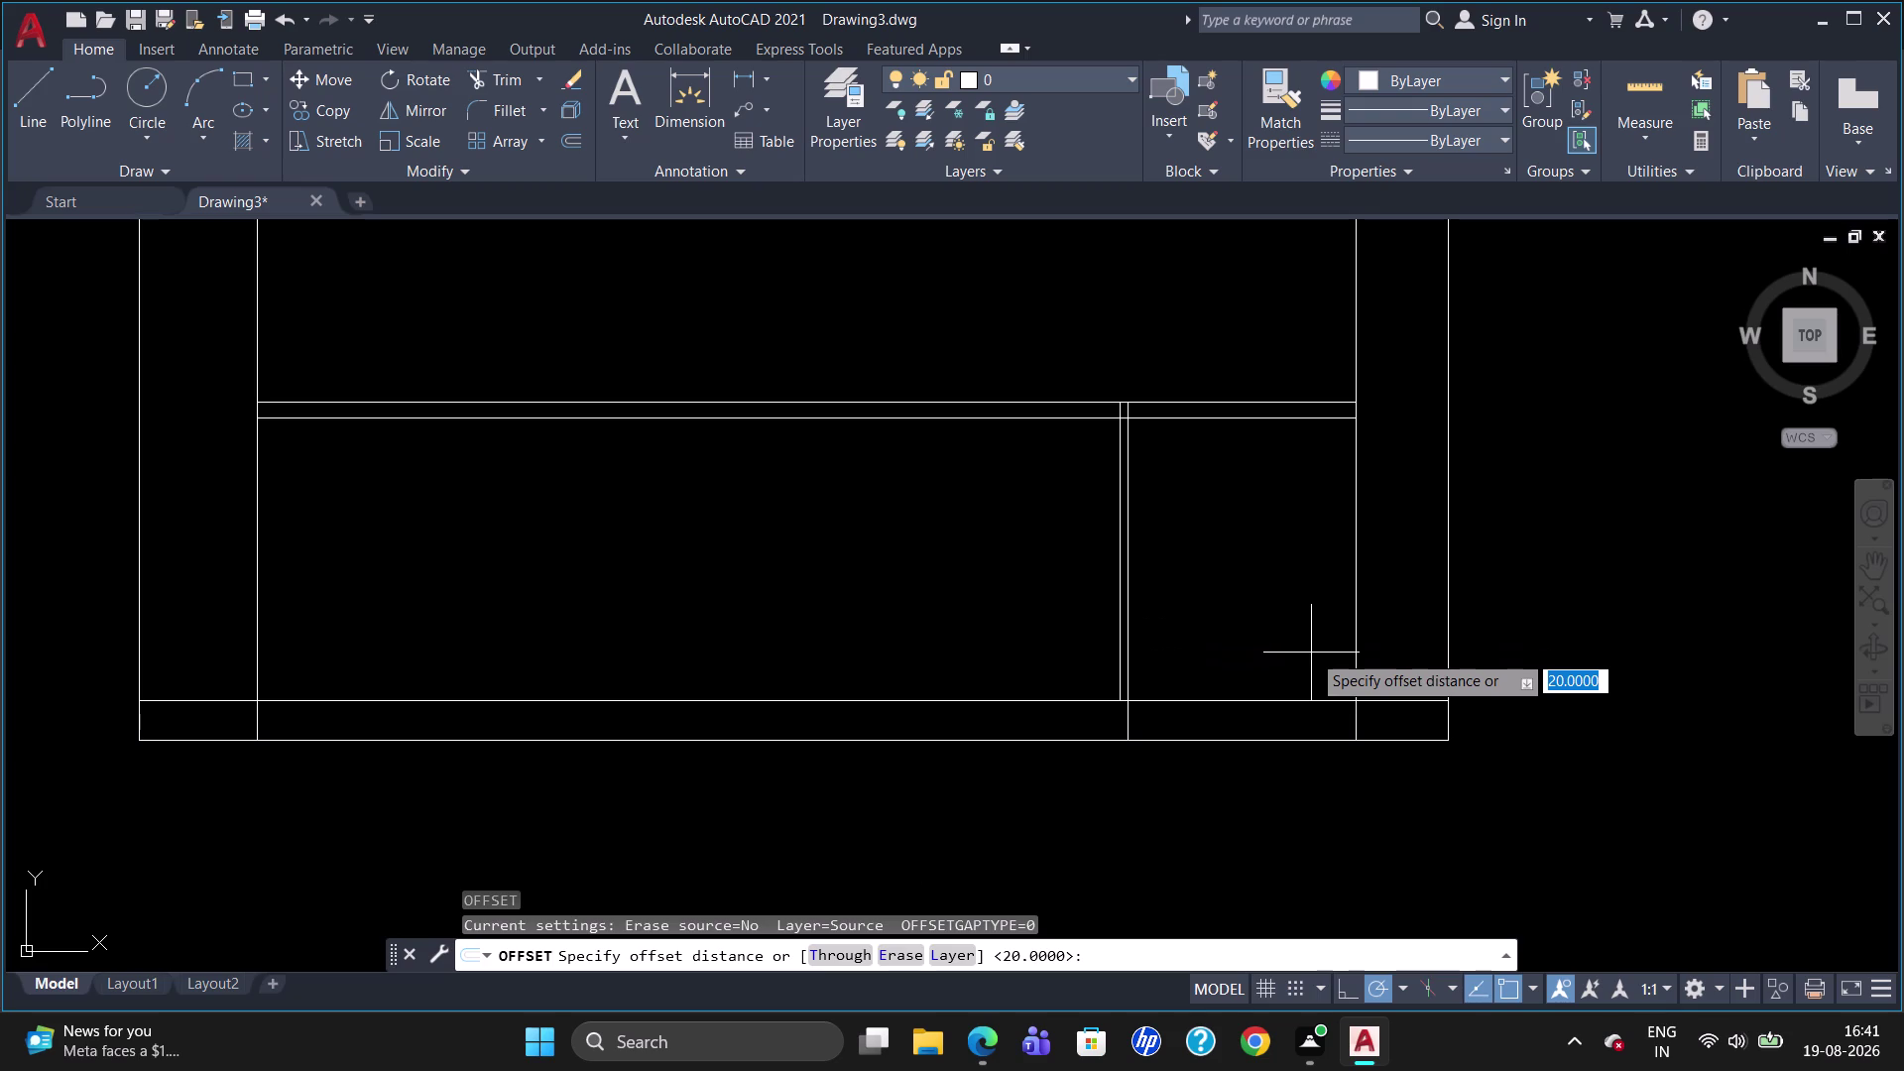
Offset the right divider leftward in a chain at 50, 150 and 600 units.
text(50)
key(Return)
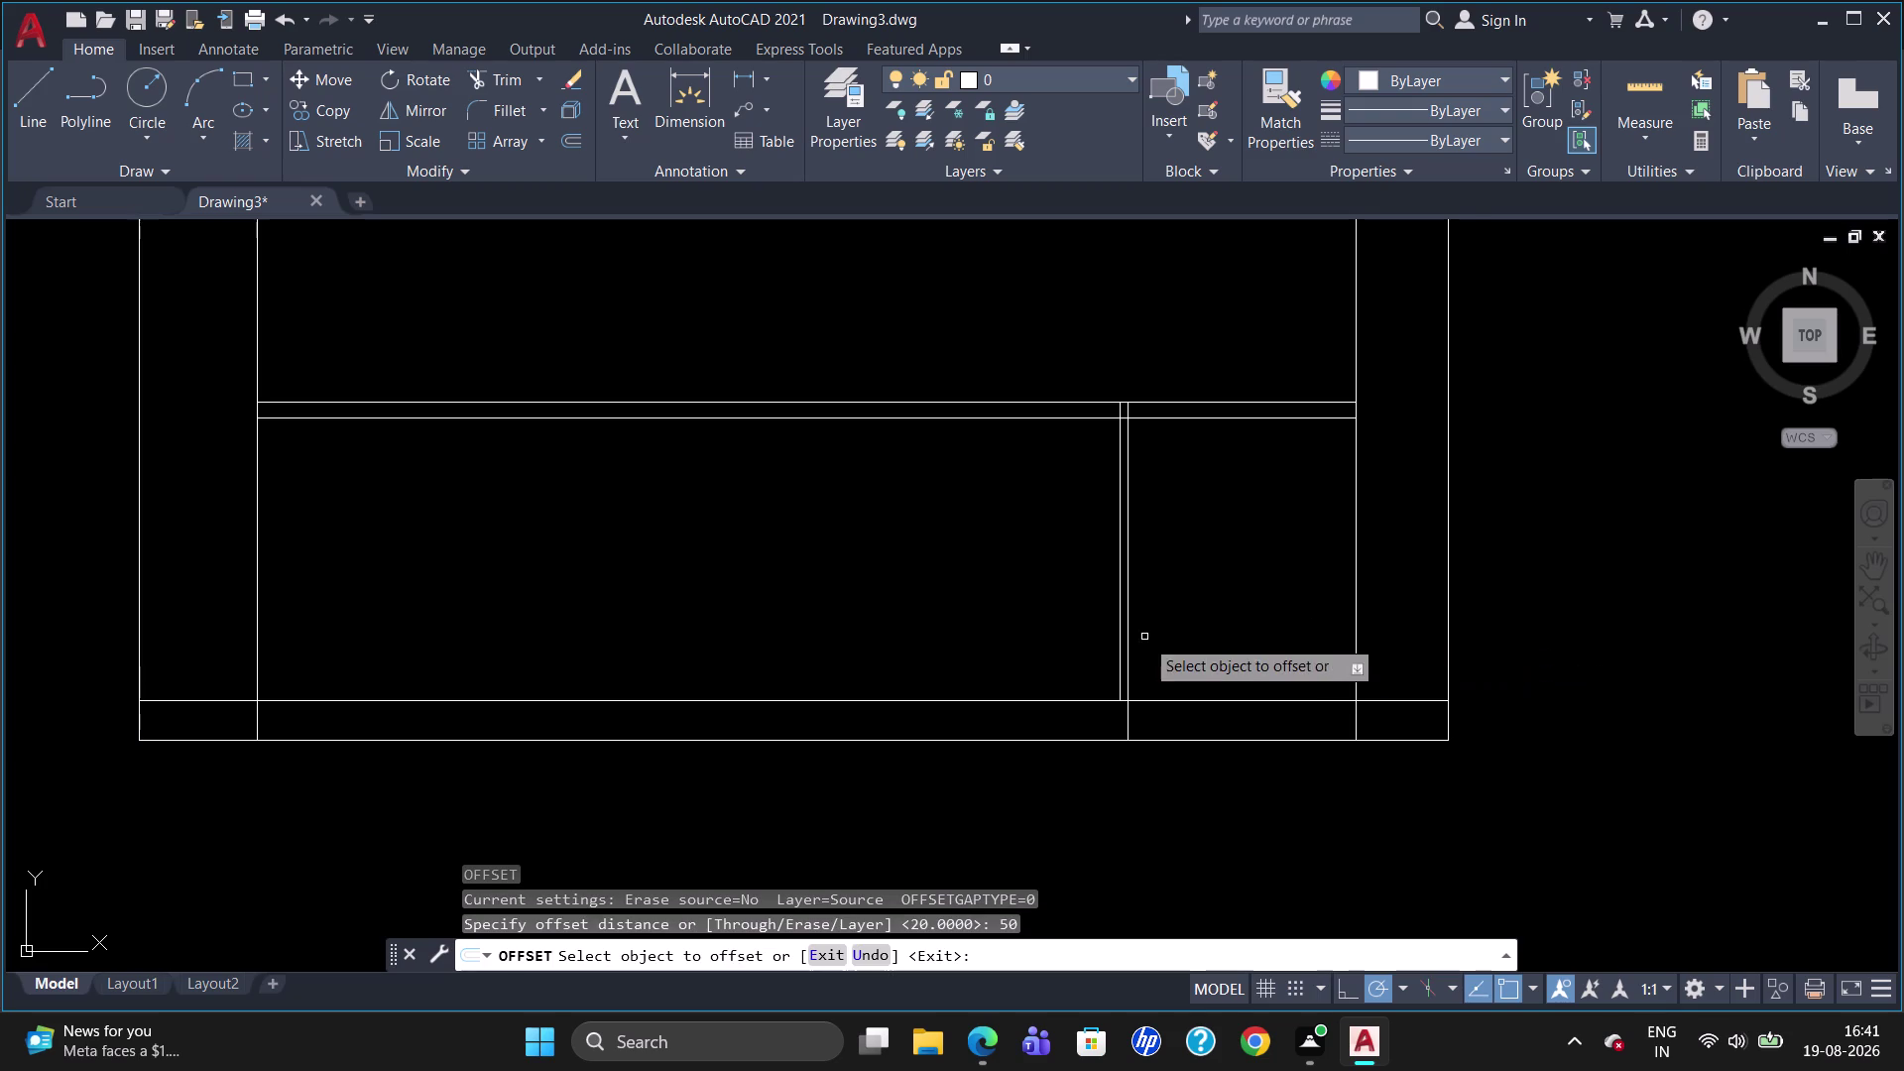
click(1120, 642)
click(1059, 663)
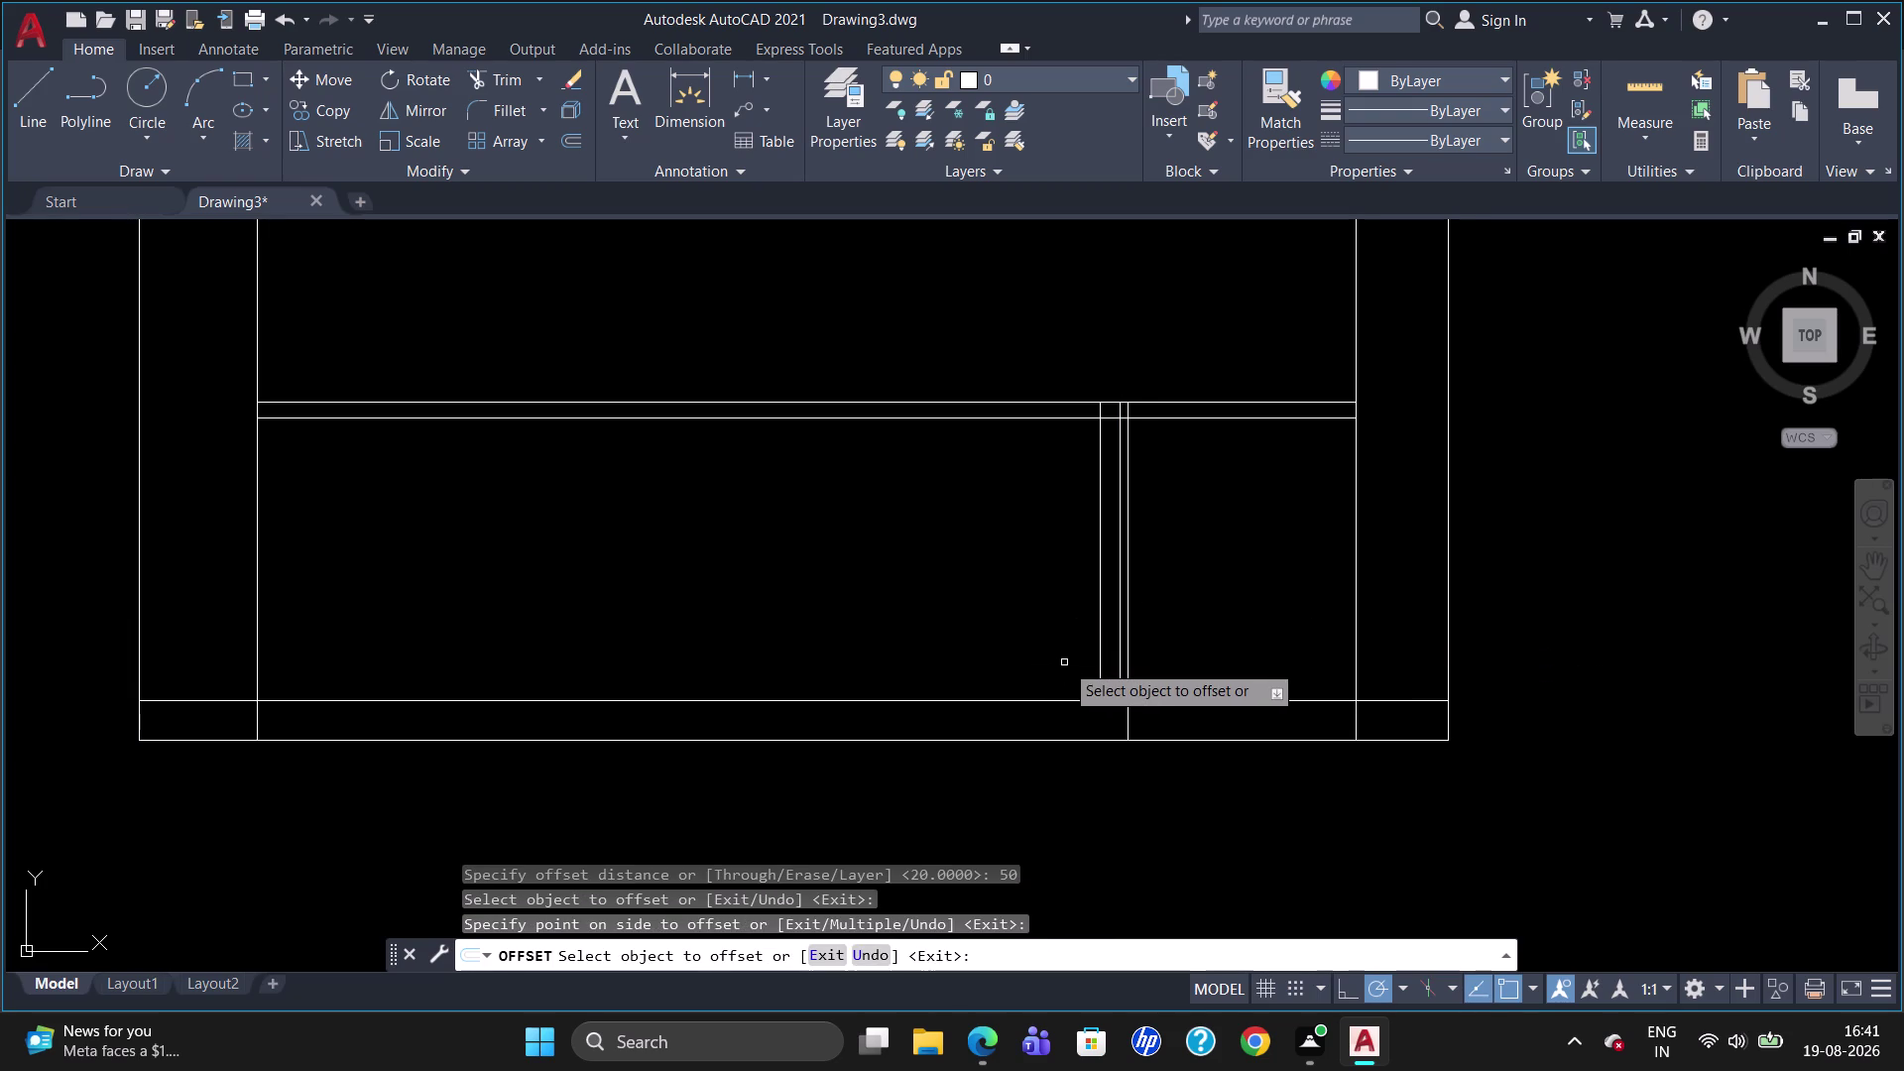
click(1099, 627)
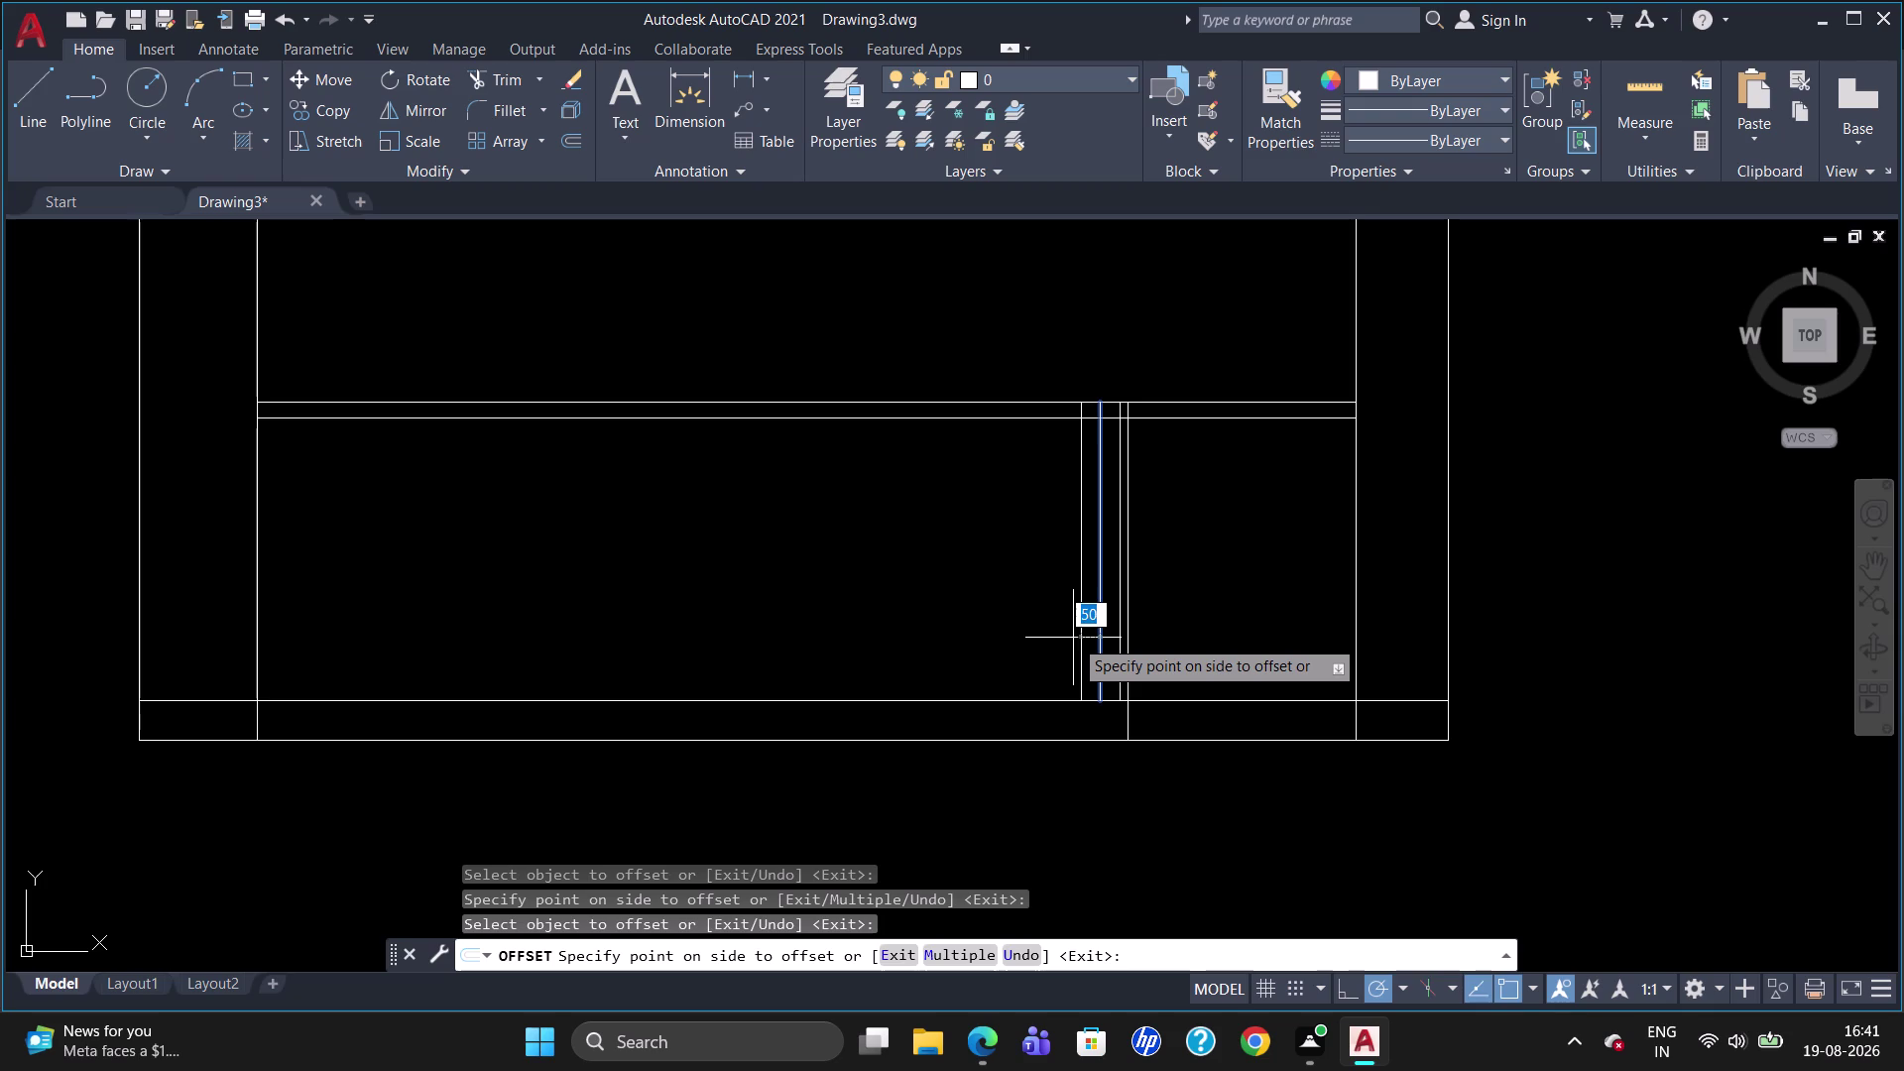
text(150)
key(Return)
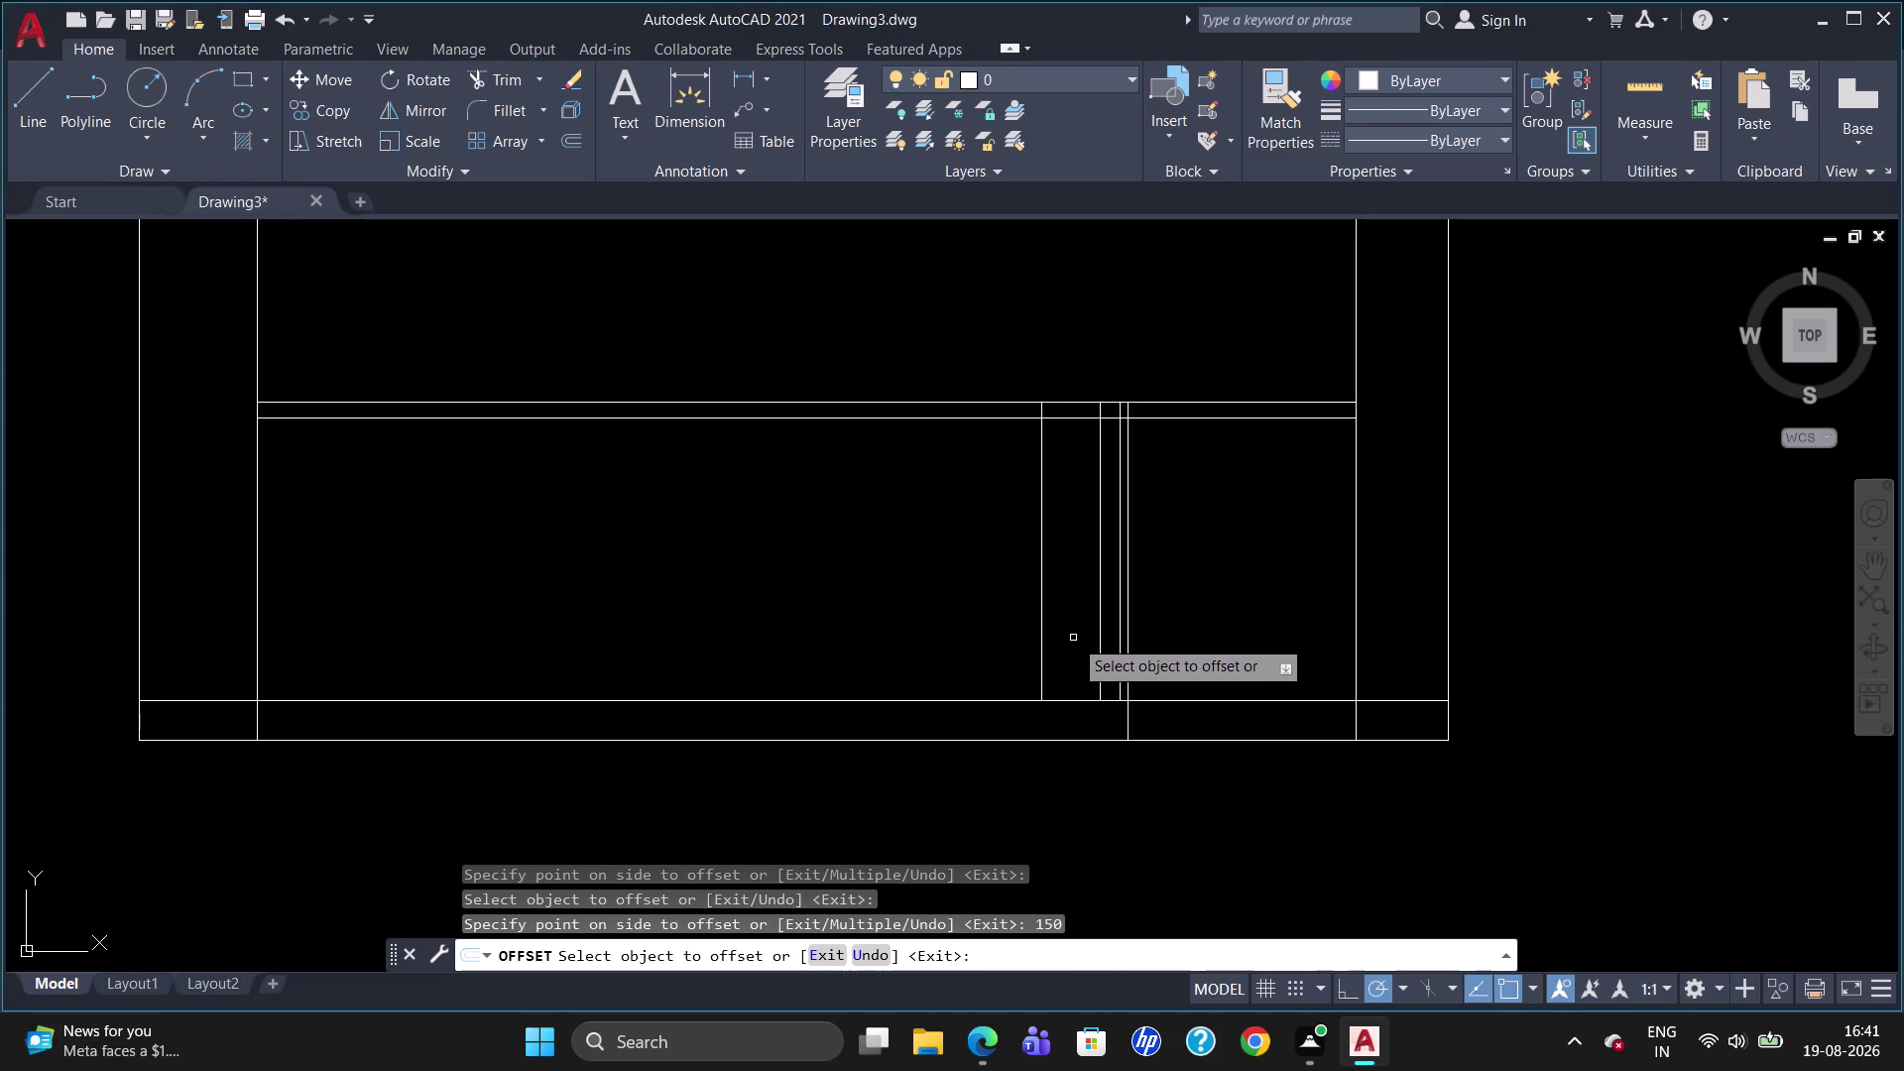
click(1042, 645)
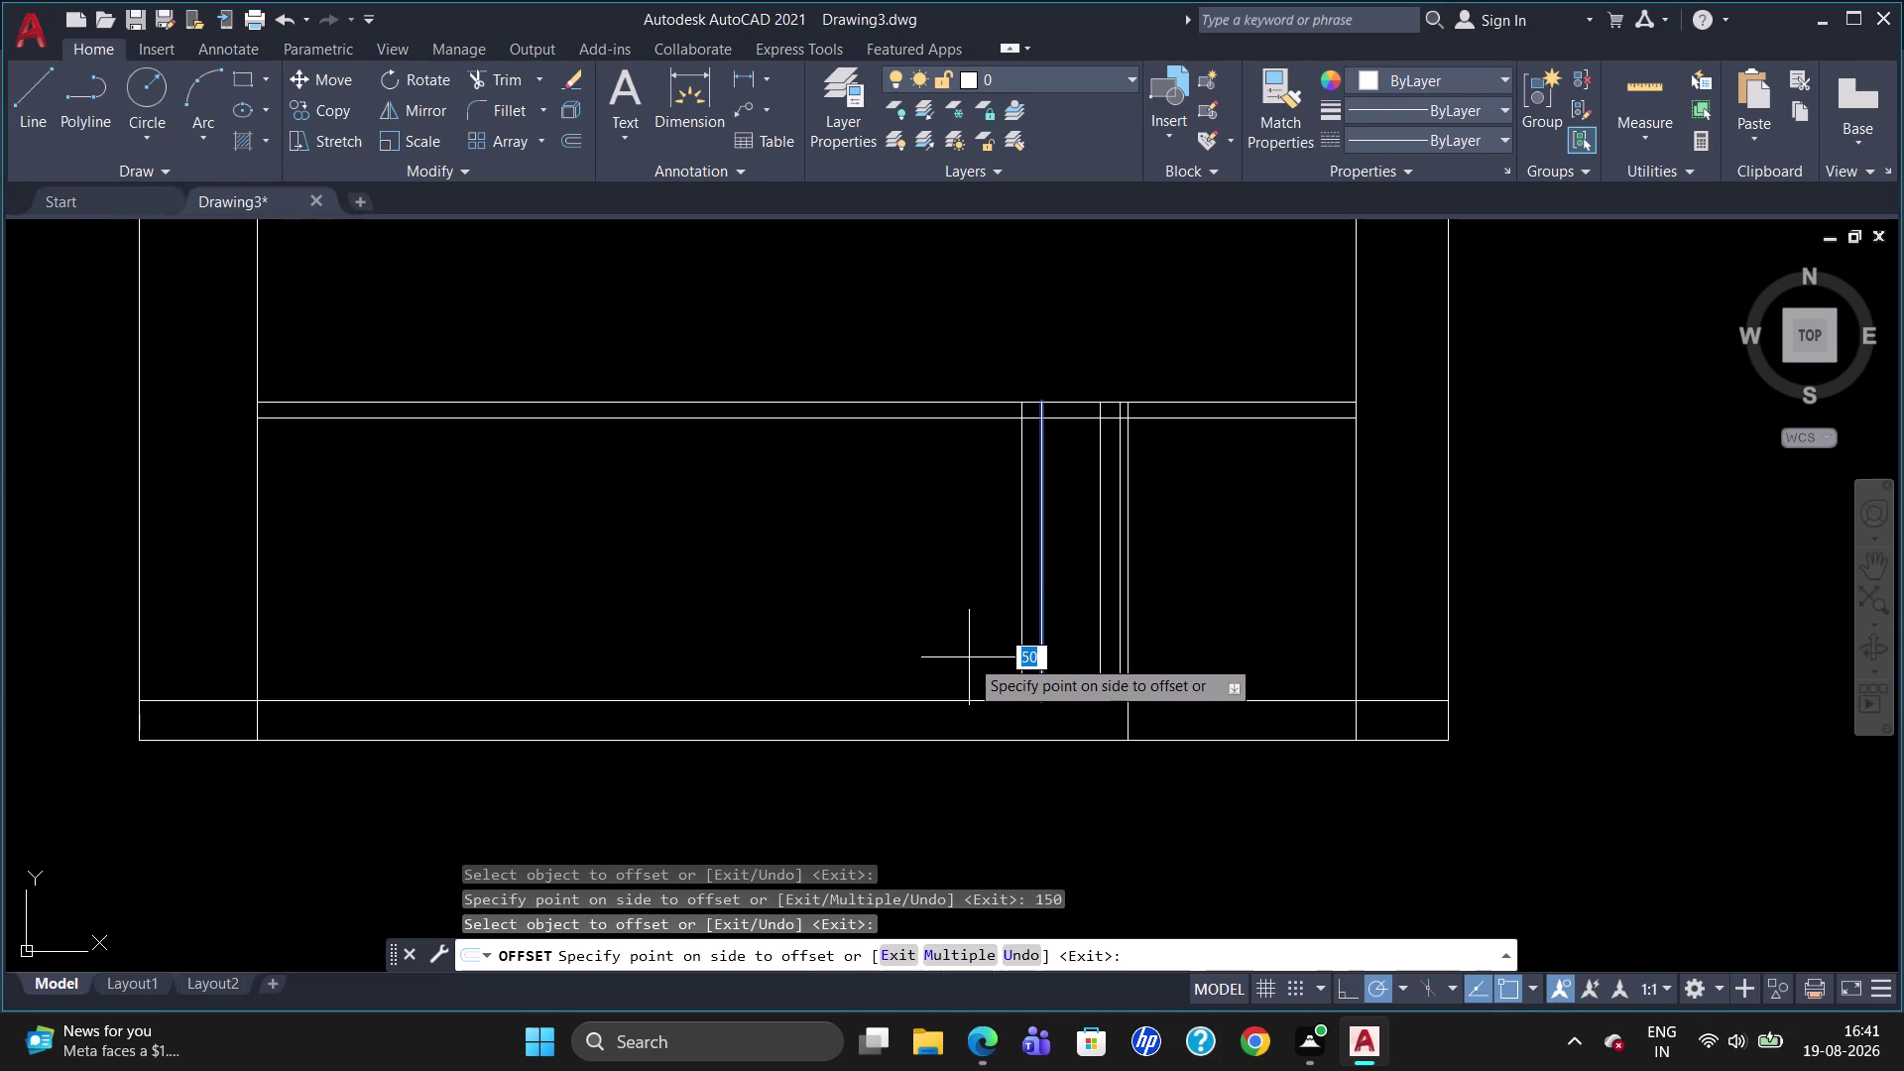
text(600)
key(Return)
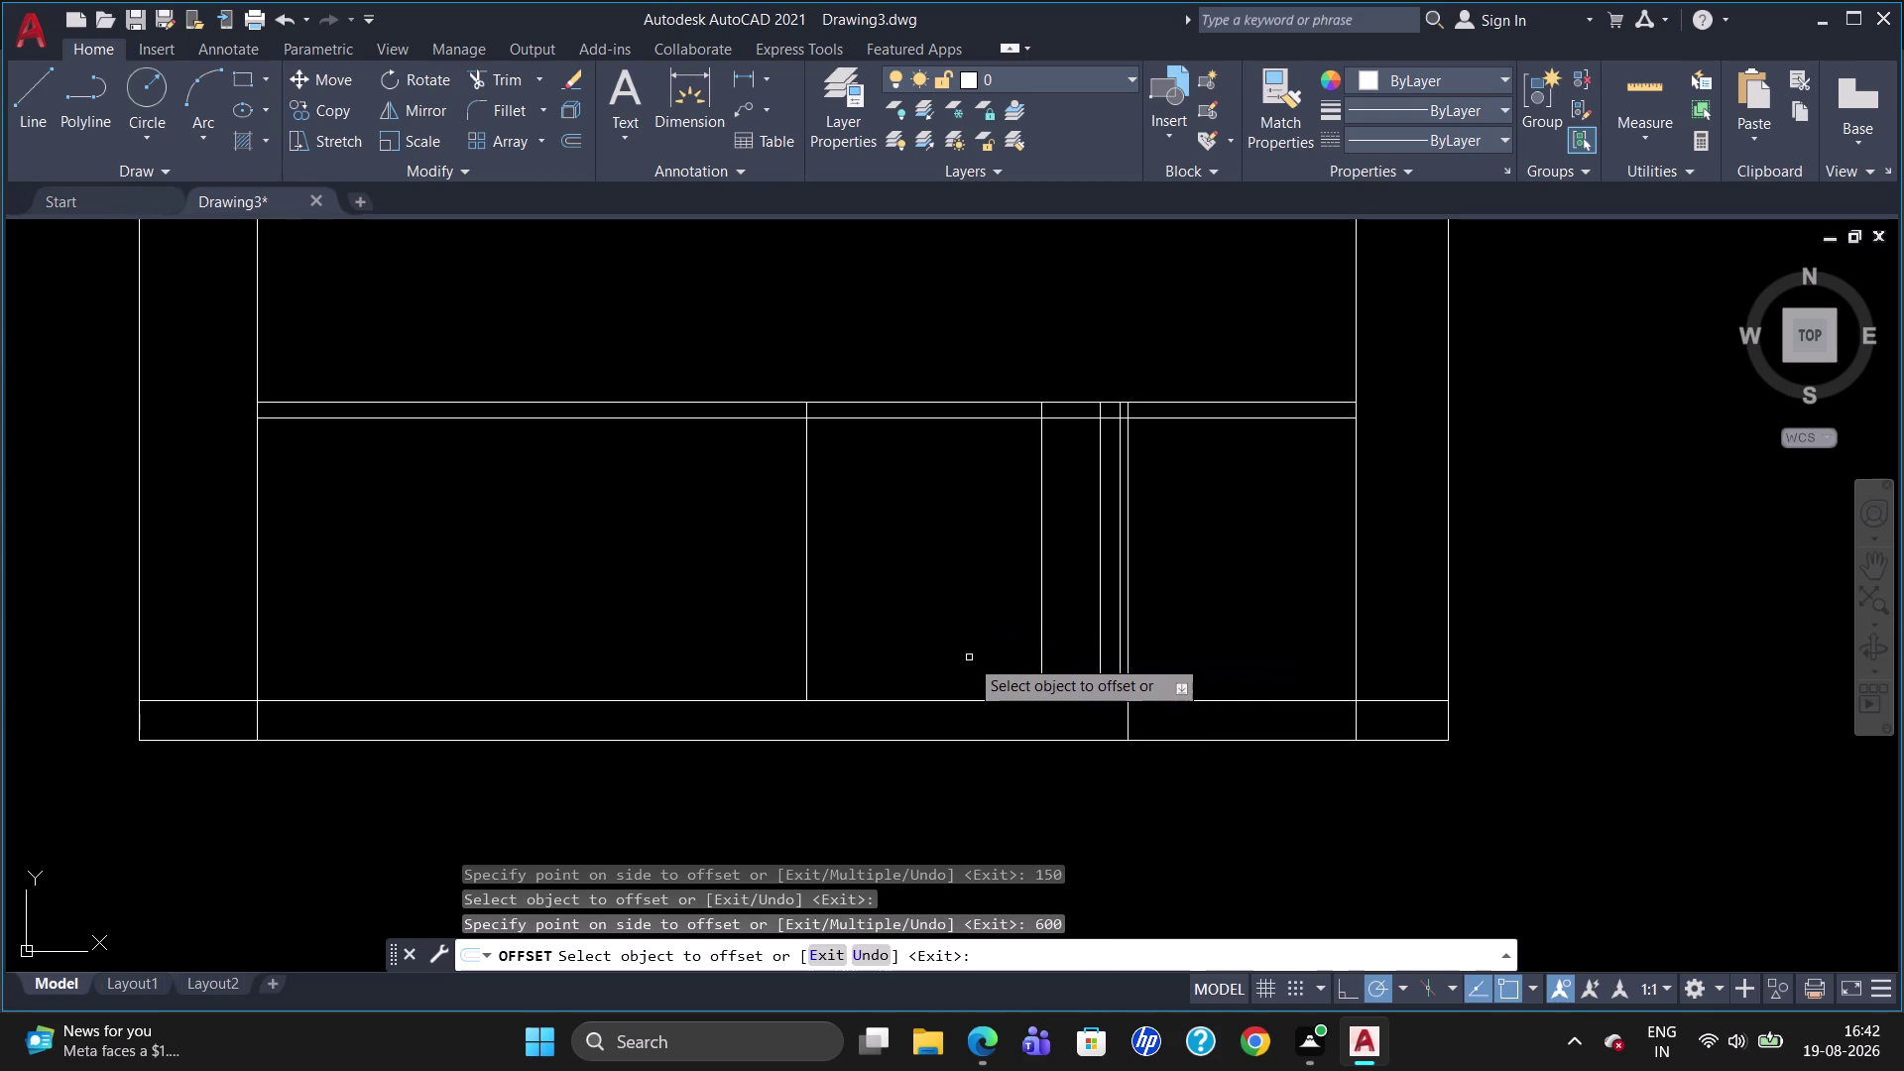
Continue the chain of leftward divider offsets at 400, 500 and 20 units.
click(804, 653)
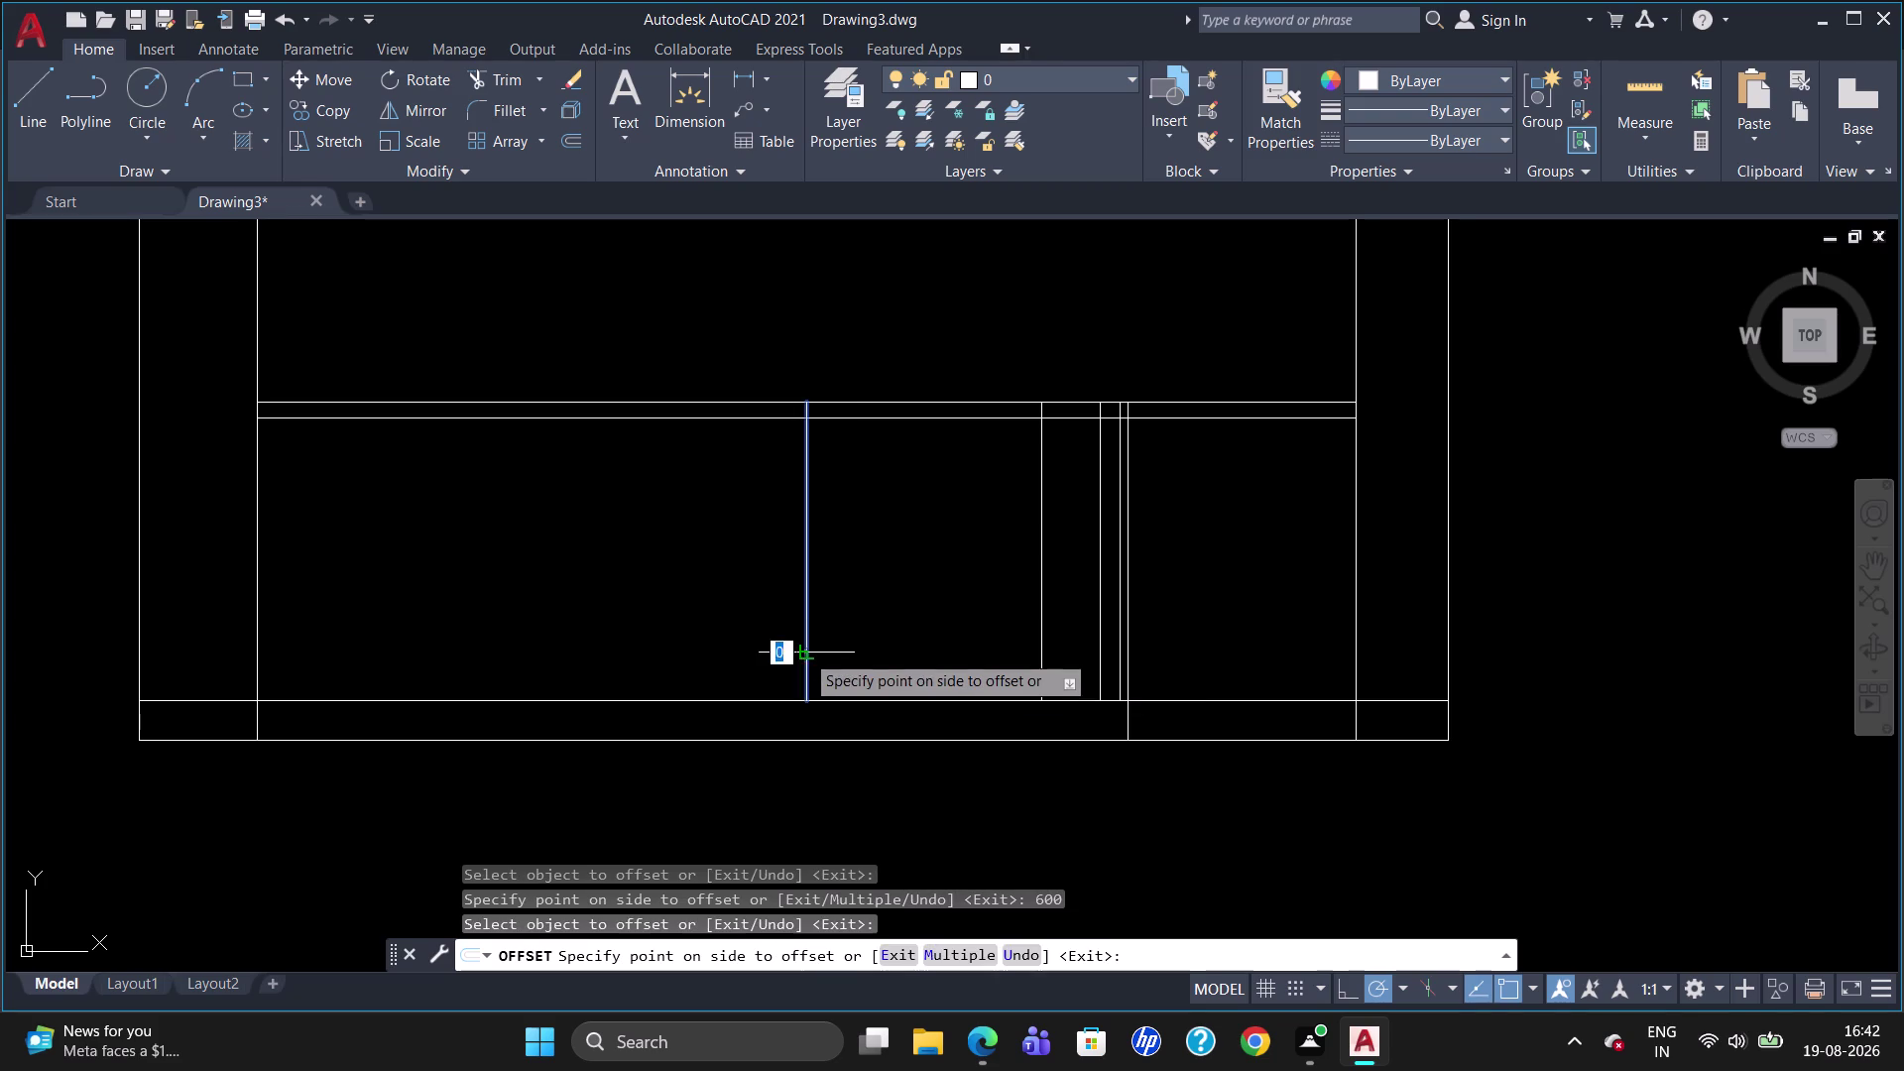
key(5)
key(BackSpace)
text(4)
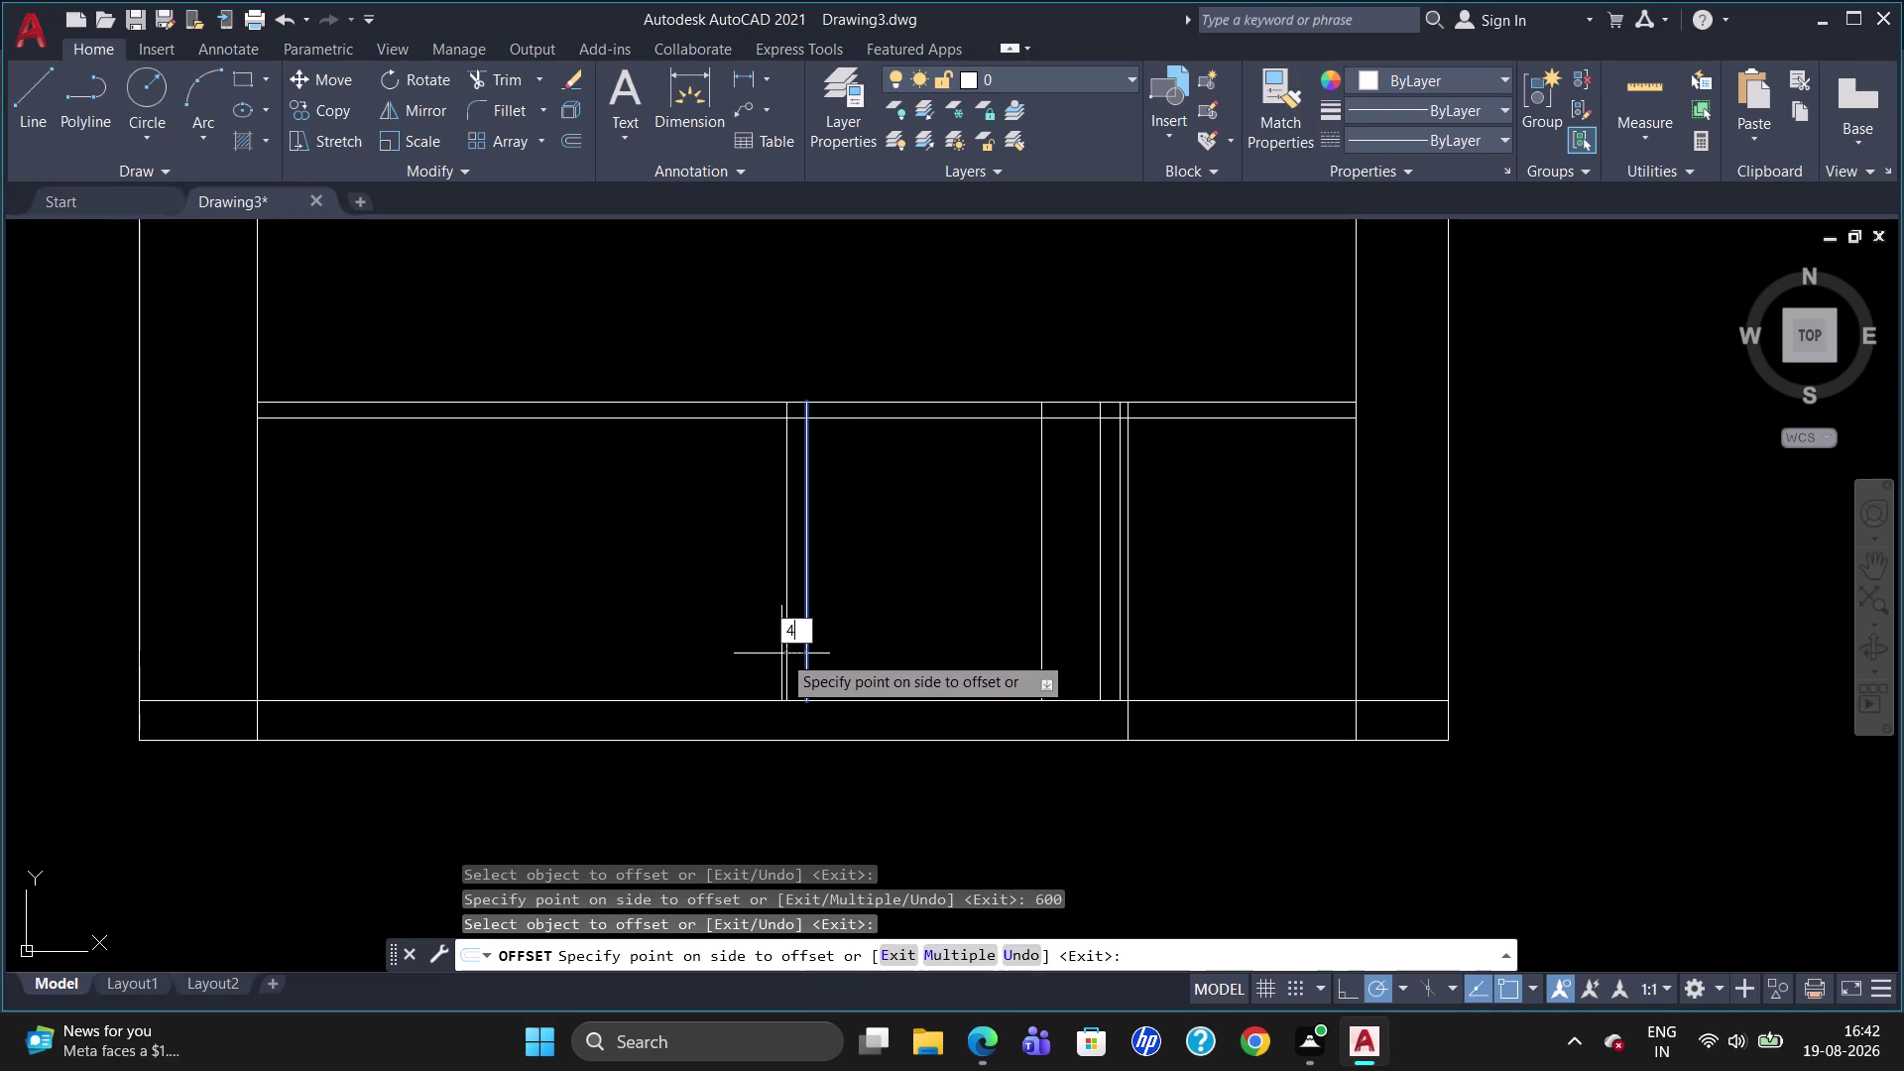
text(00)
key(Return)
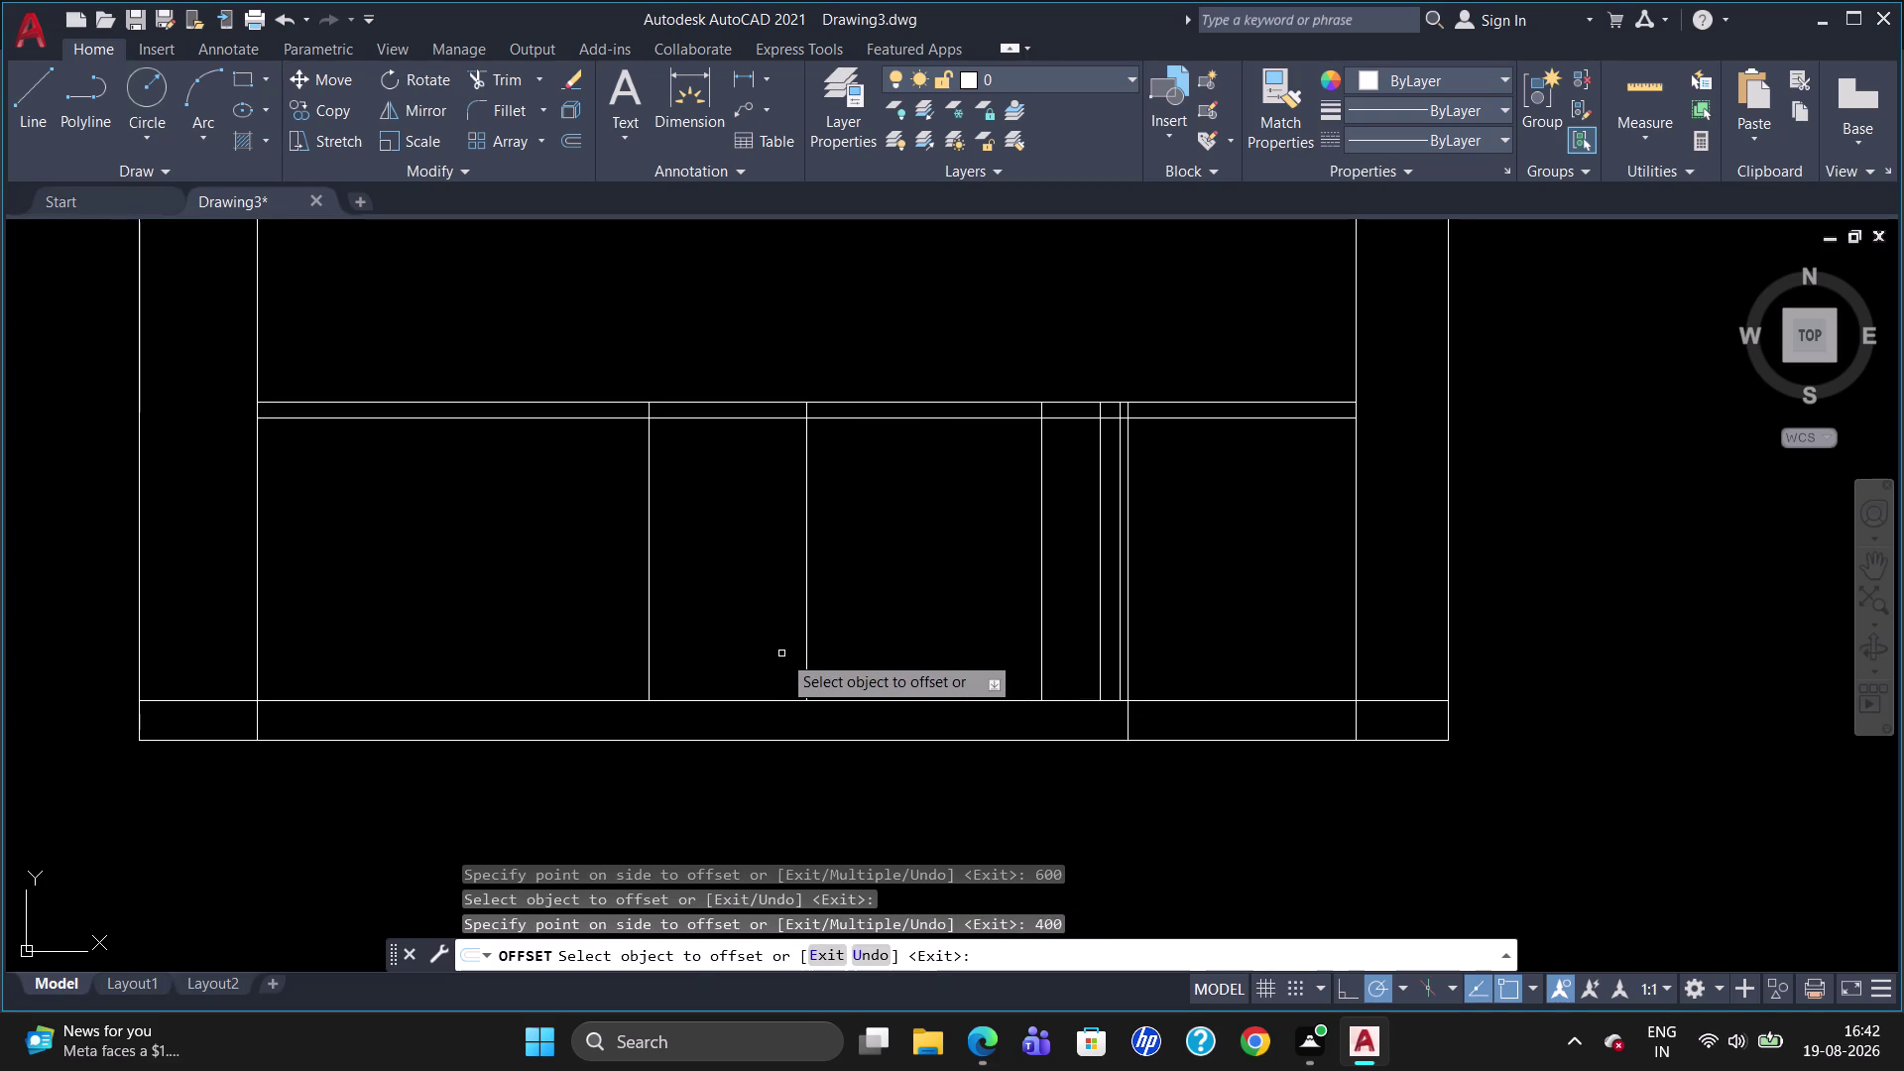
click(646, 632)
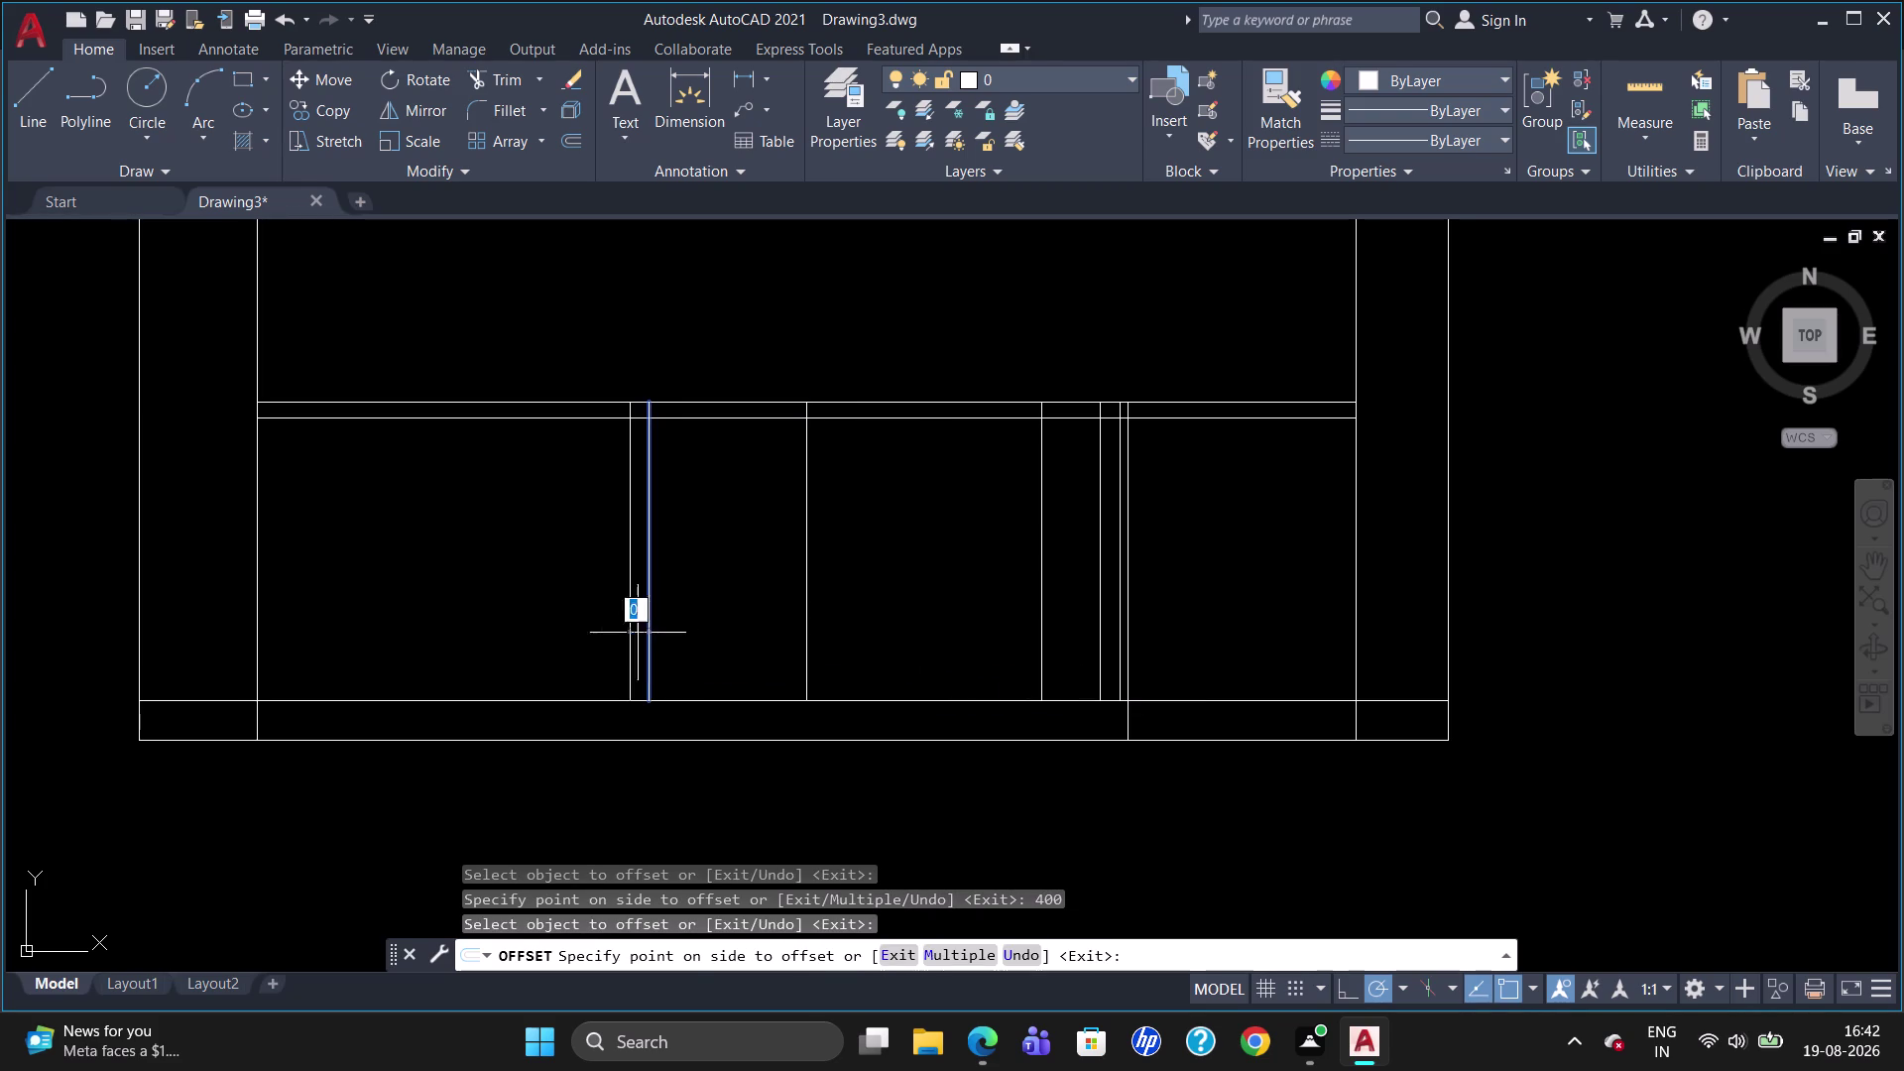
text(500)
key(Return)
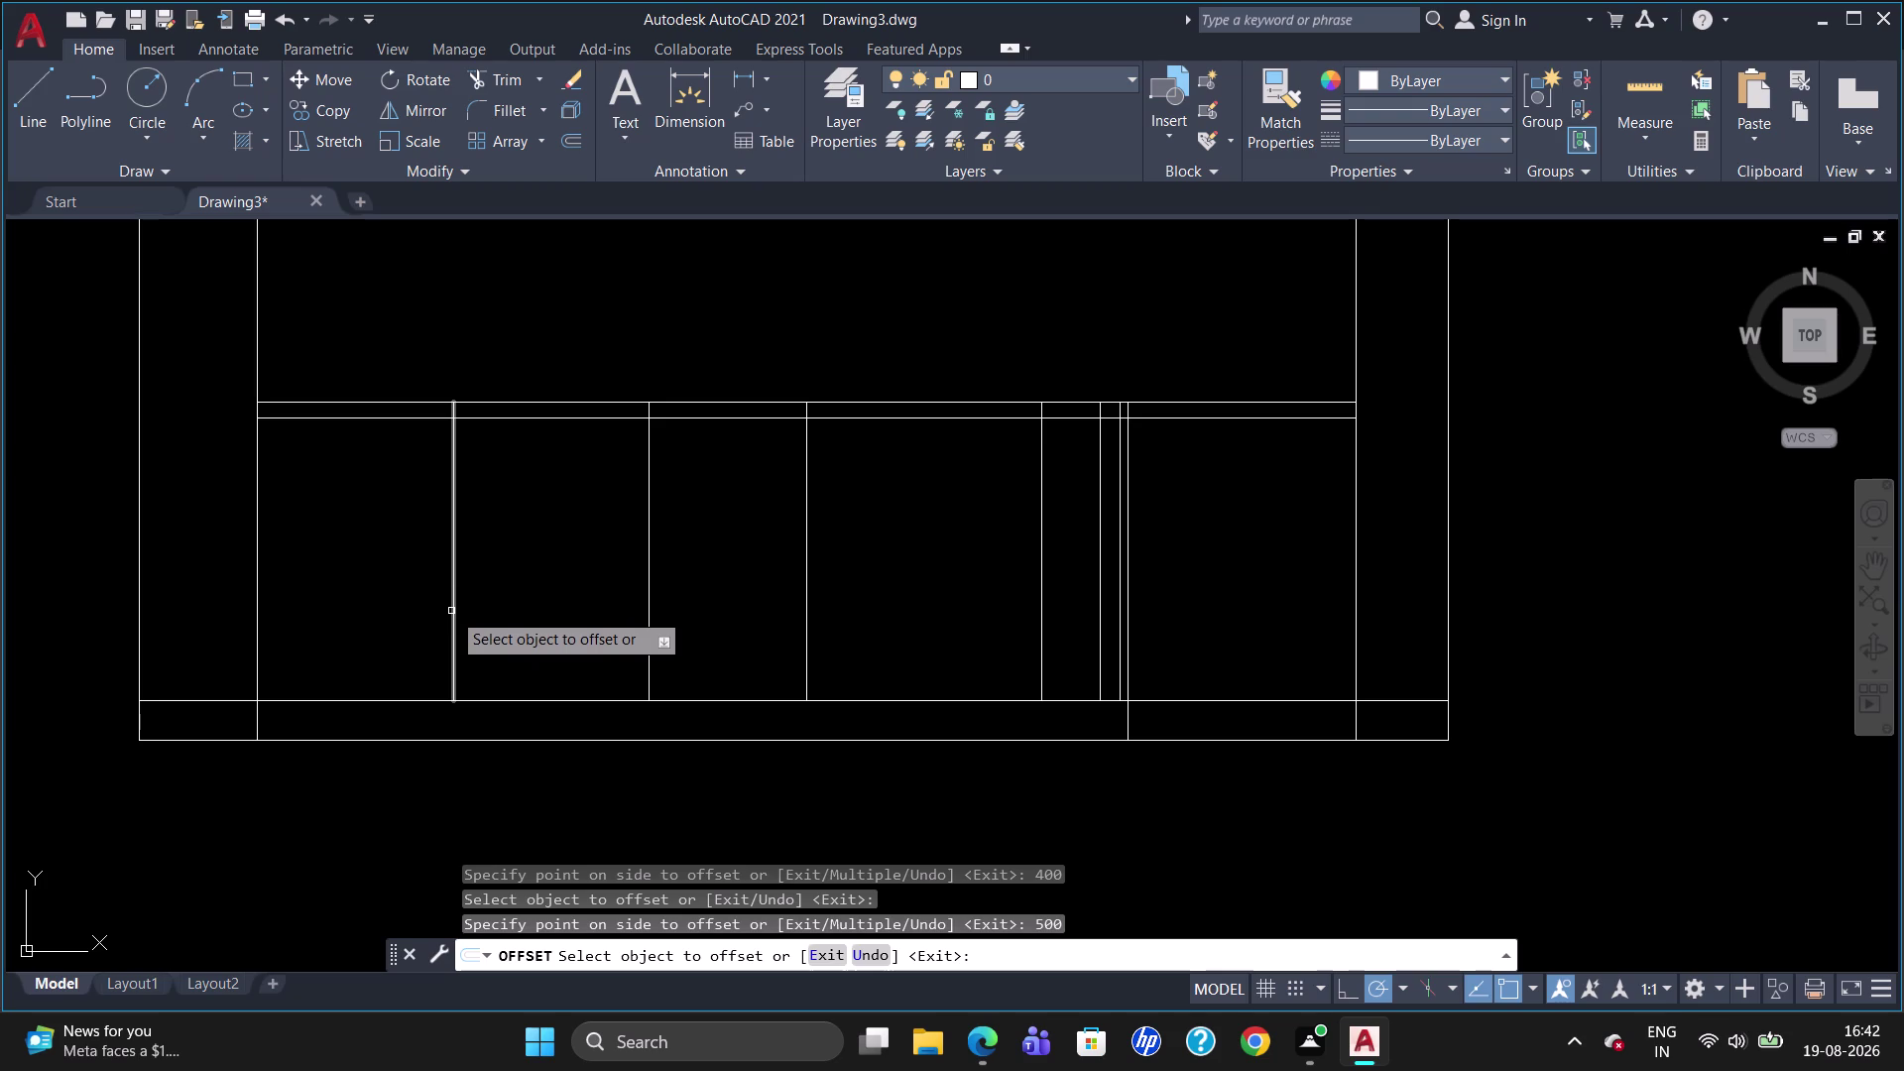
click(451, 611)
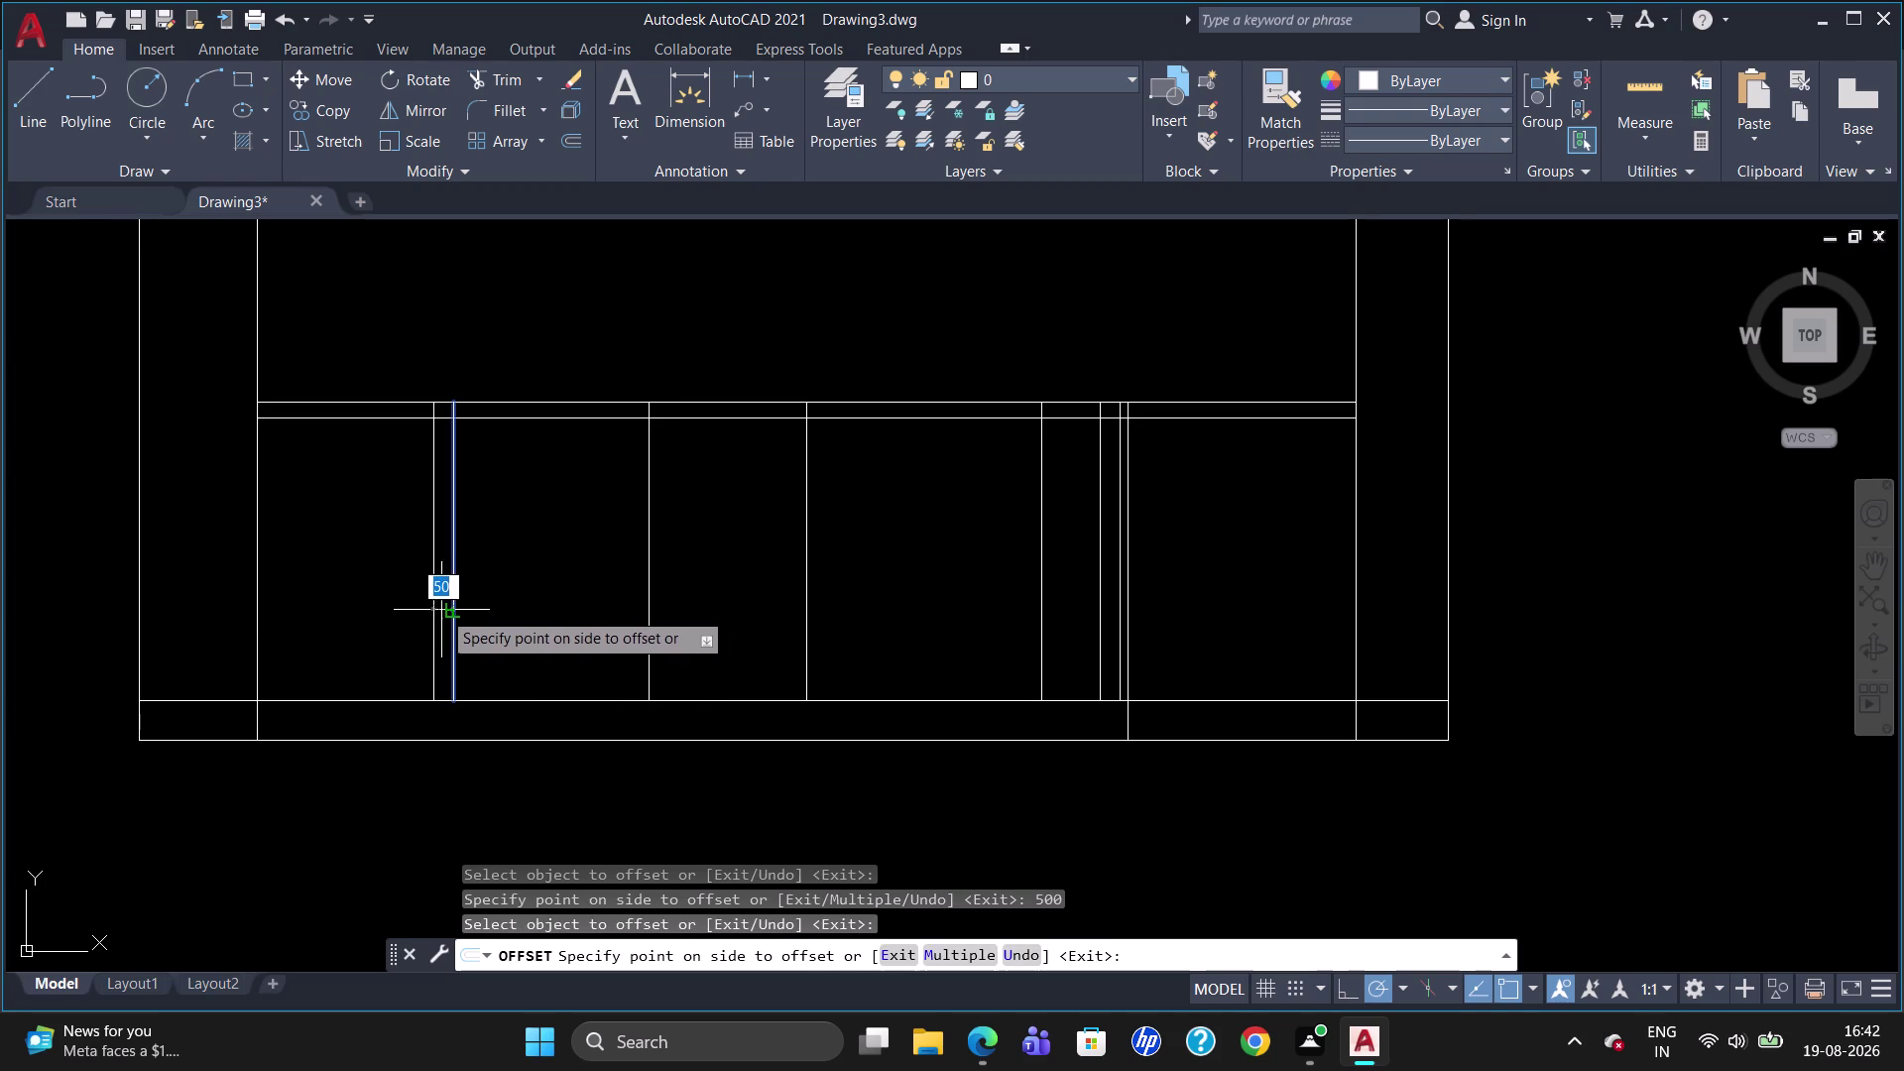
text(20)
key(Return)
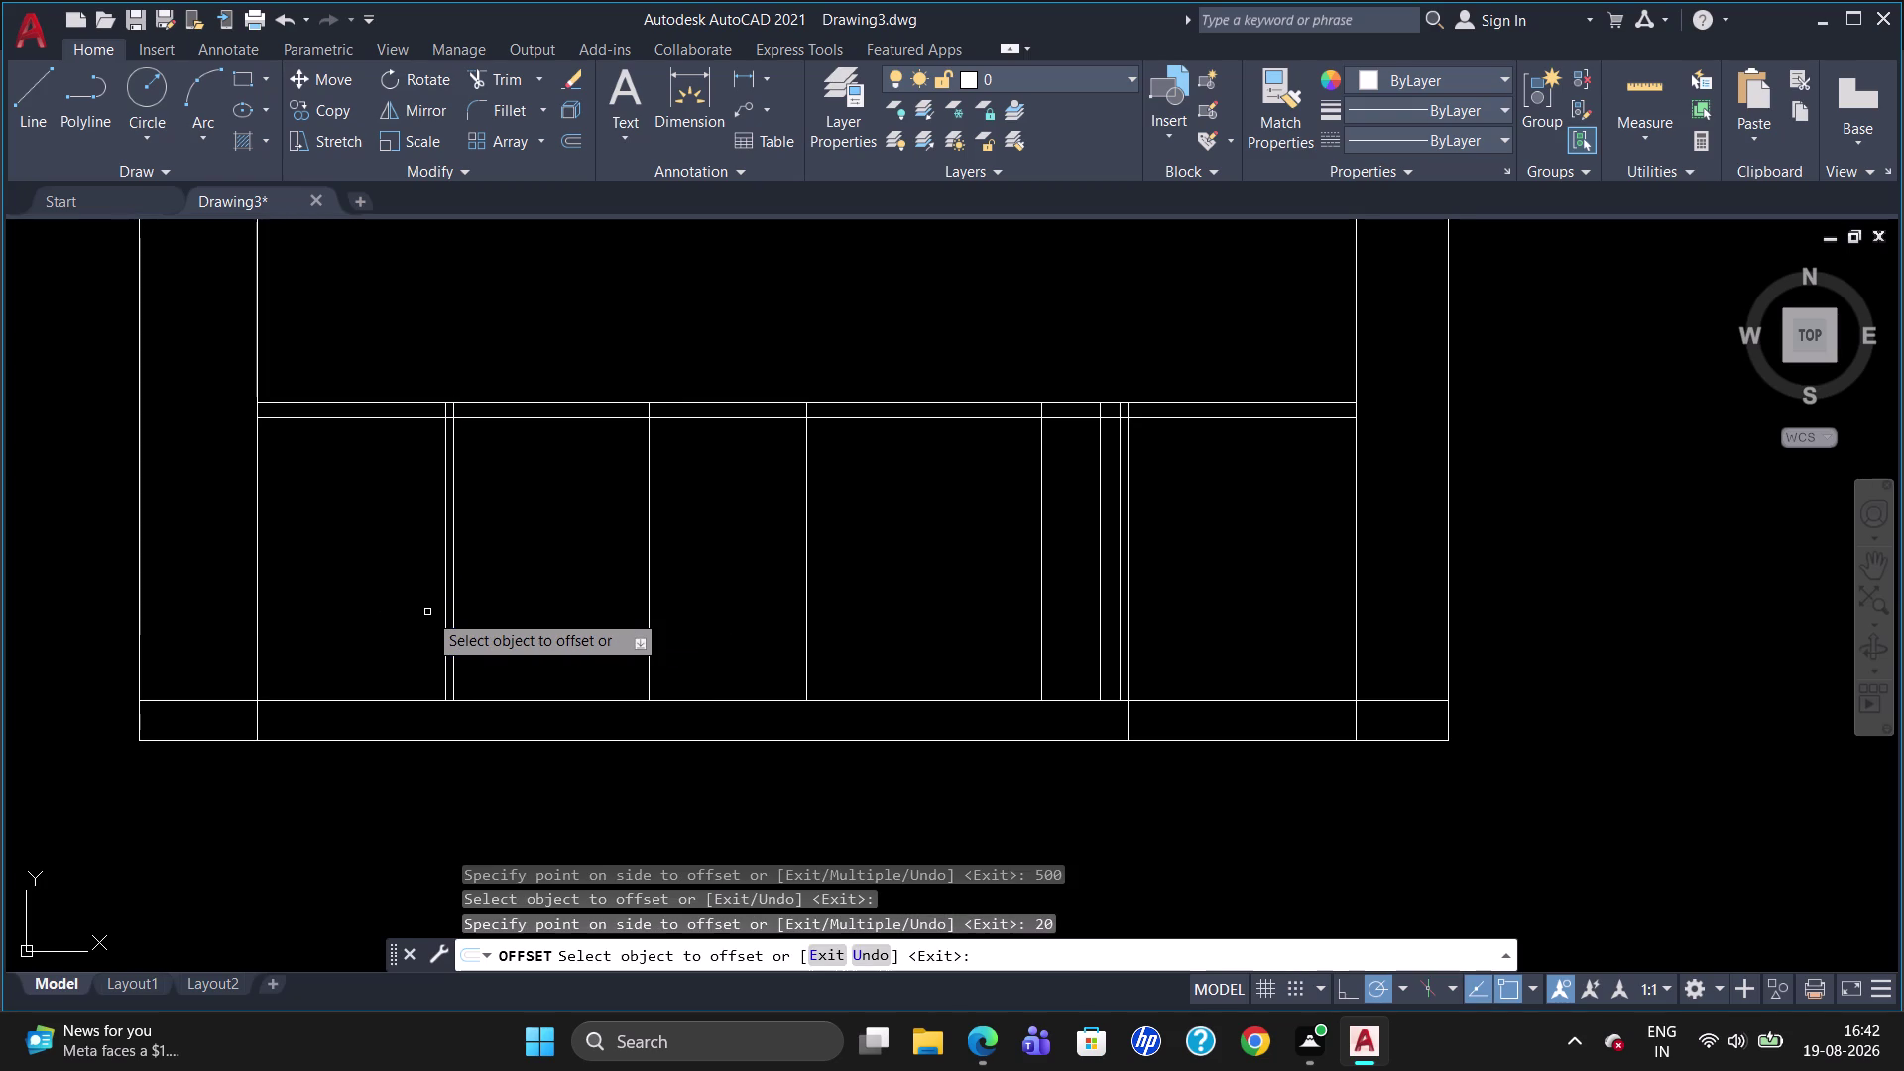
key(Escape)
text(EX)
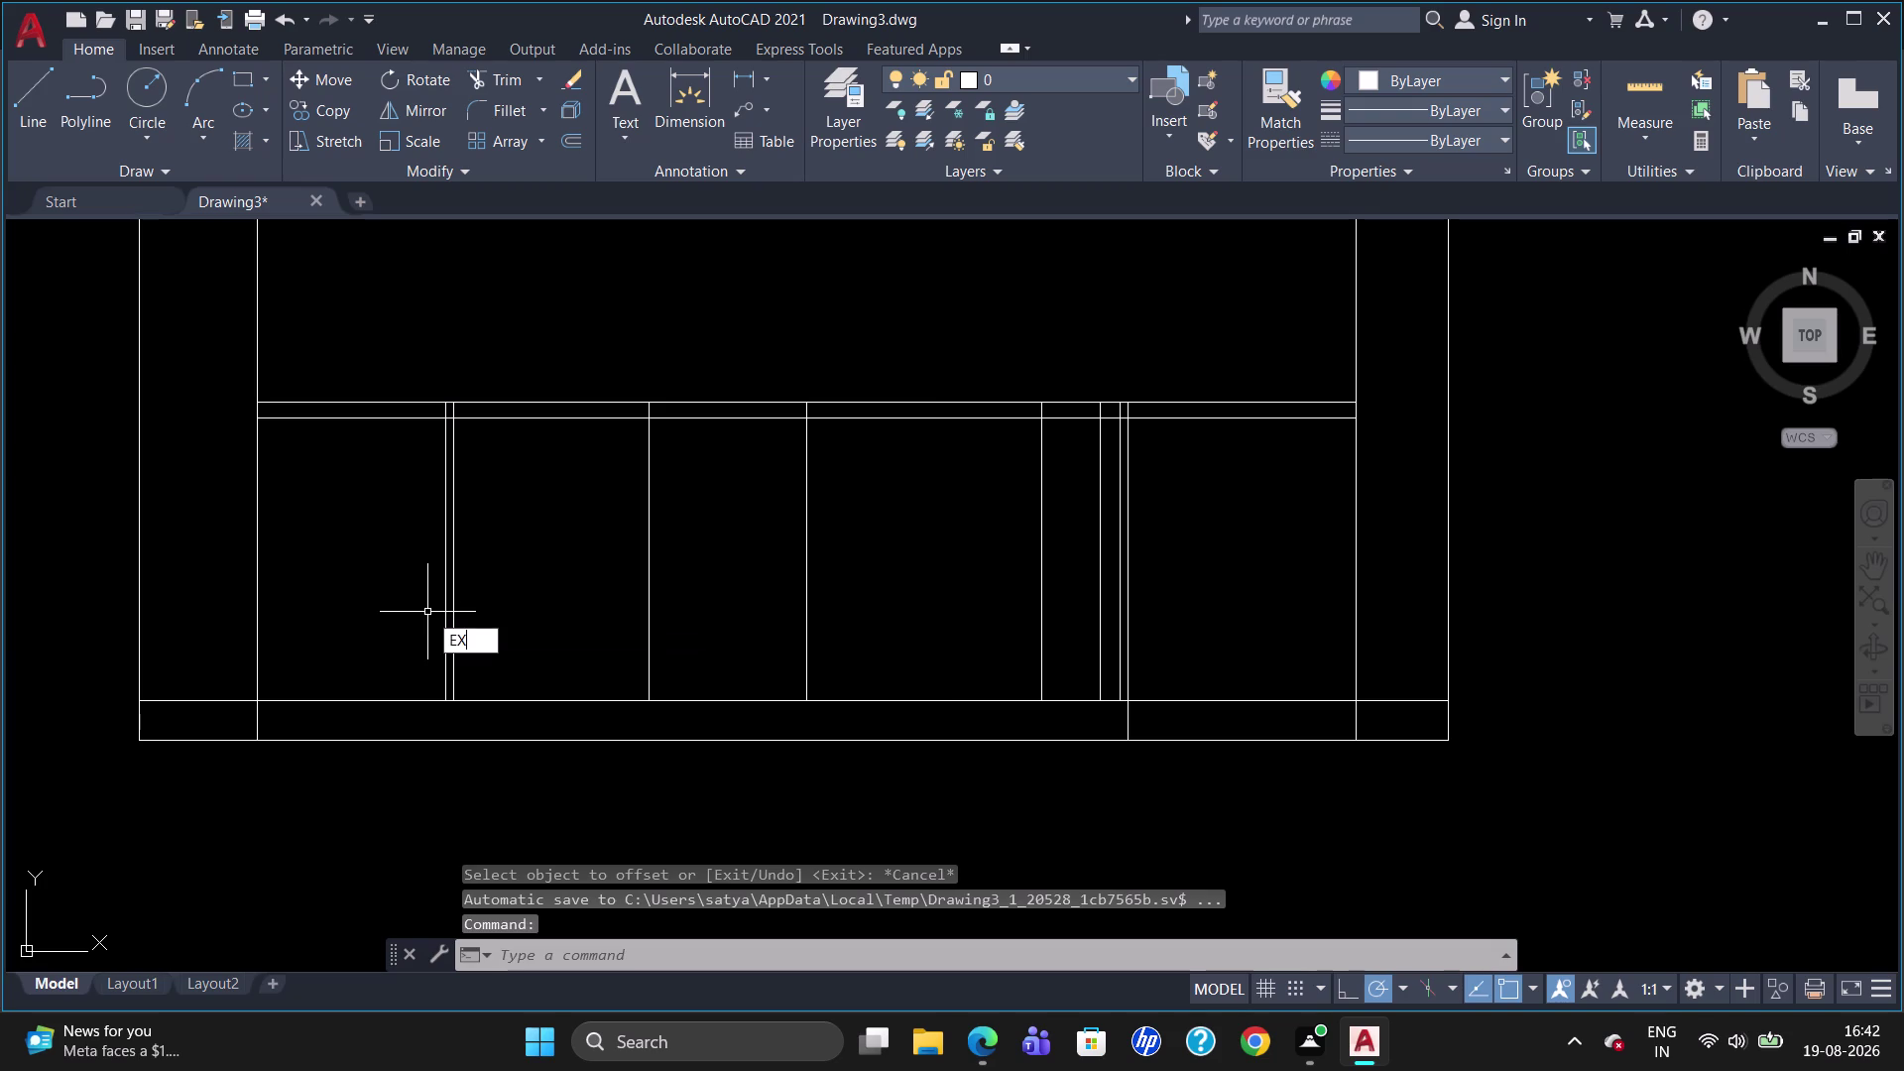
key(Return)
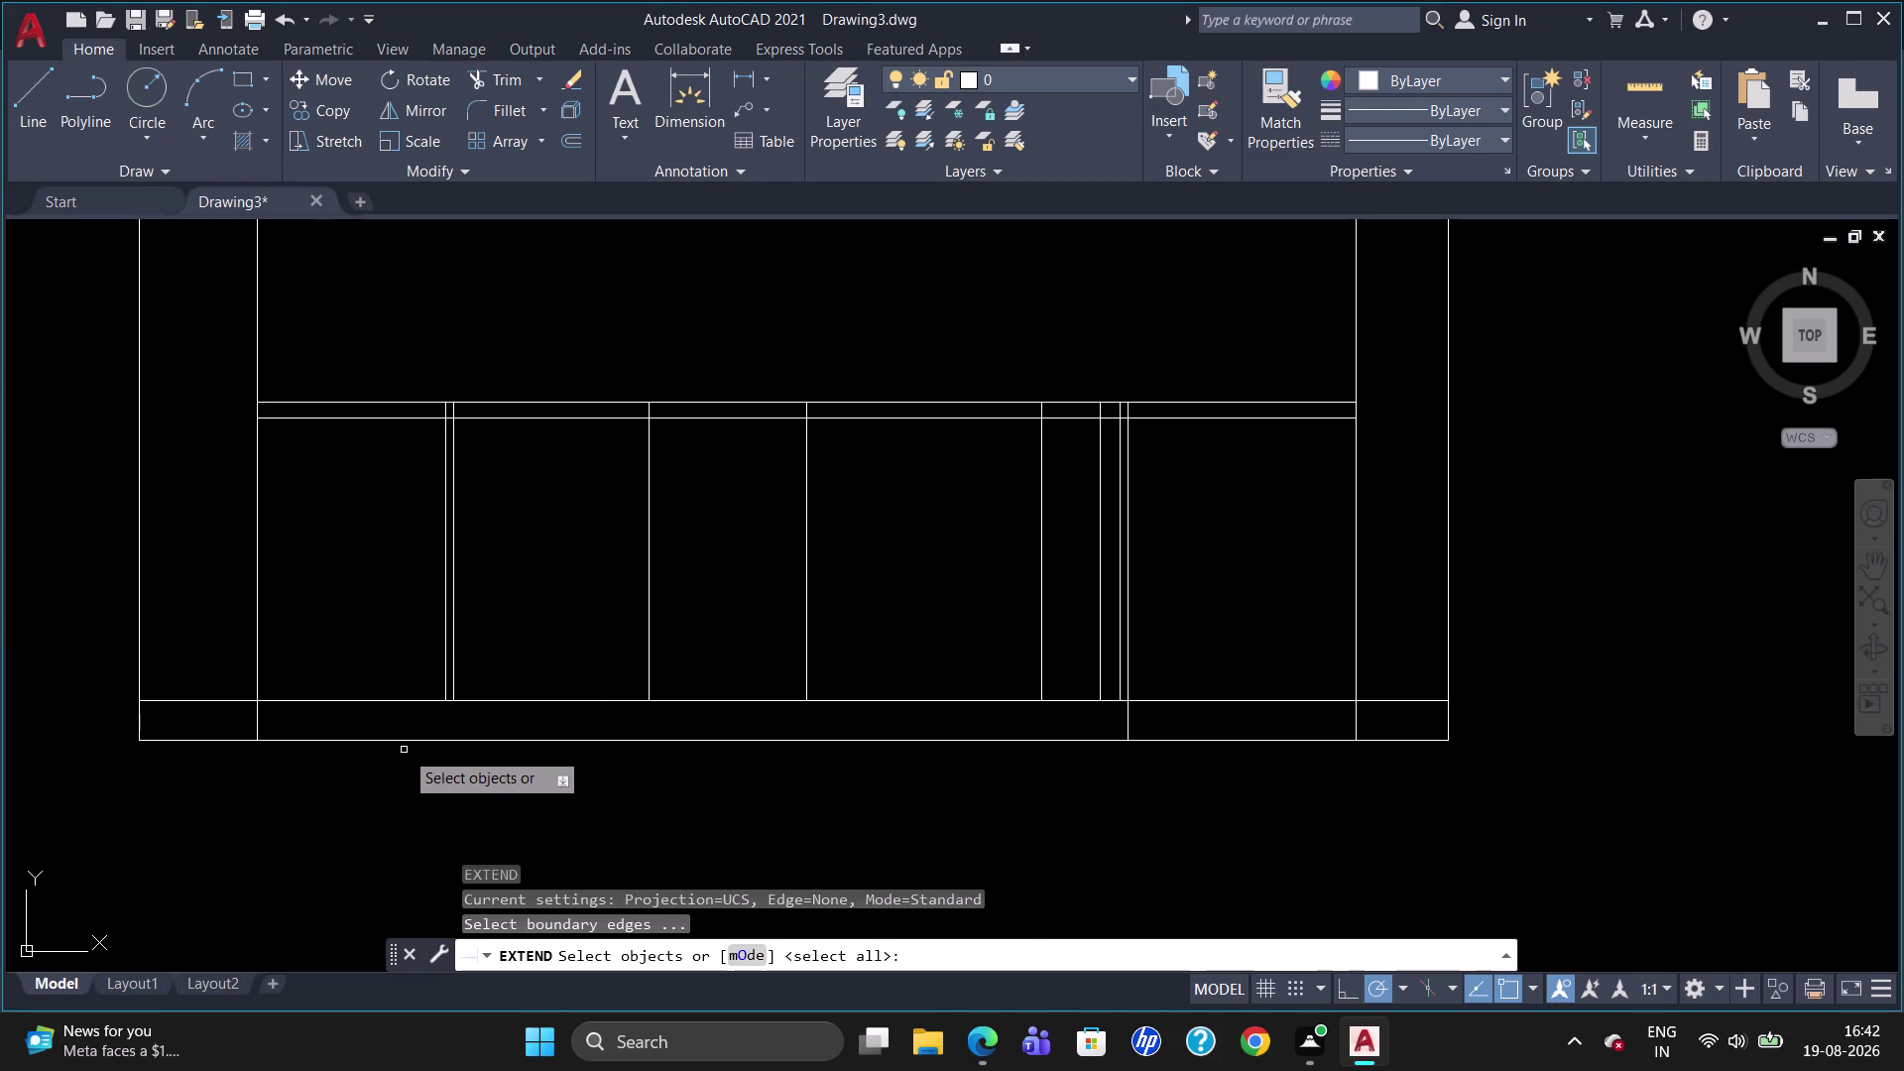
Extend the leftmost new divider to the unit's bottom edge, then select the left divider.
click(403, 745)
click(405, 742)
click(404, 742)
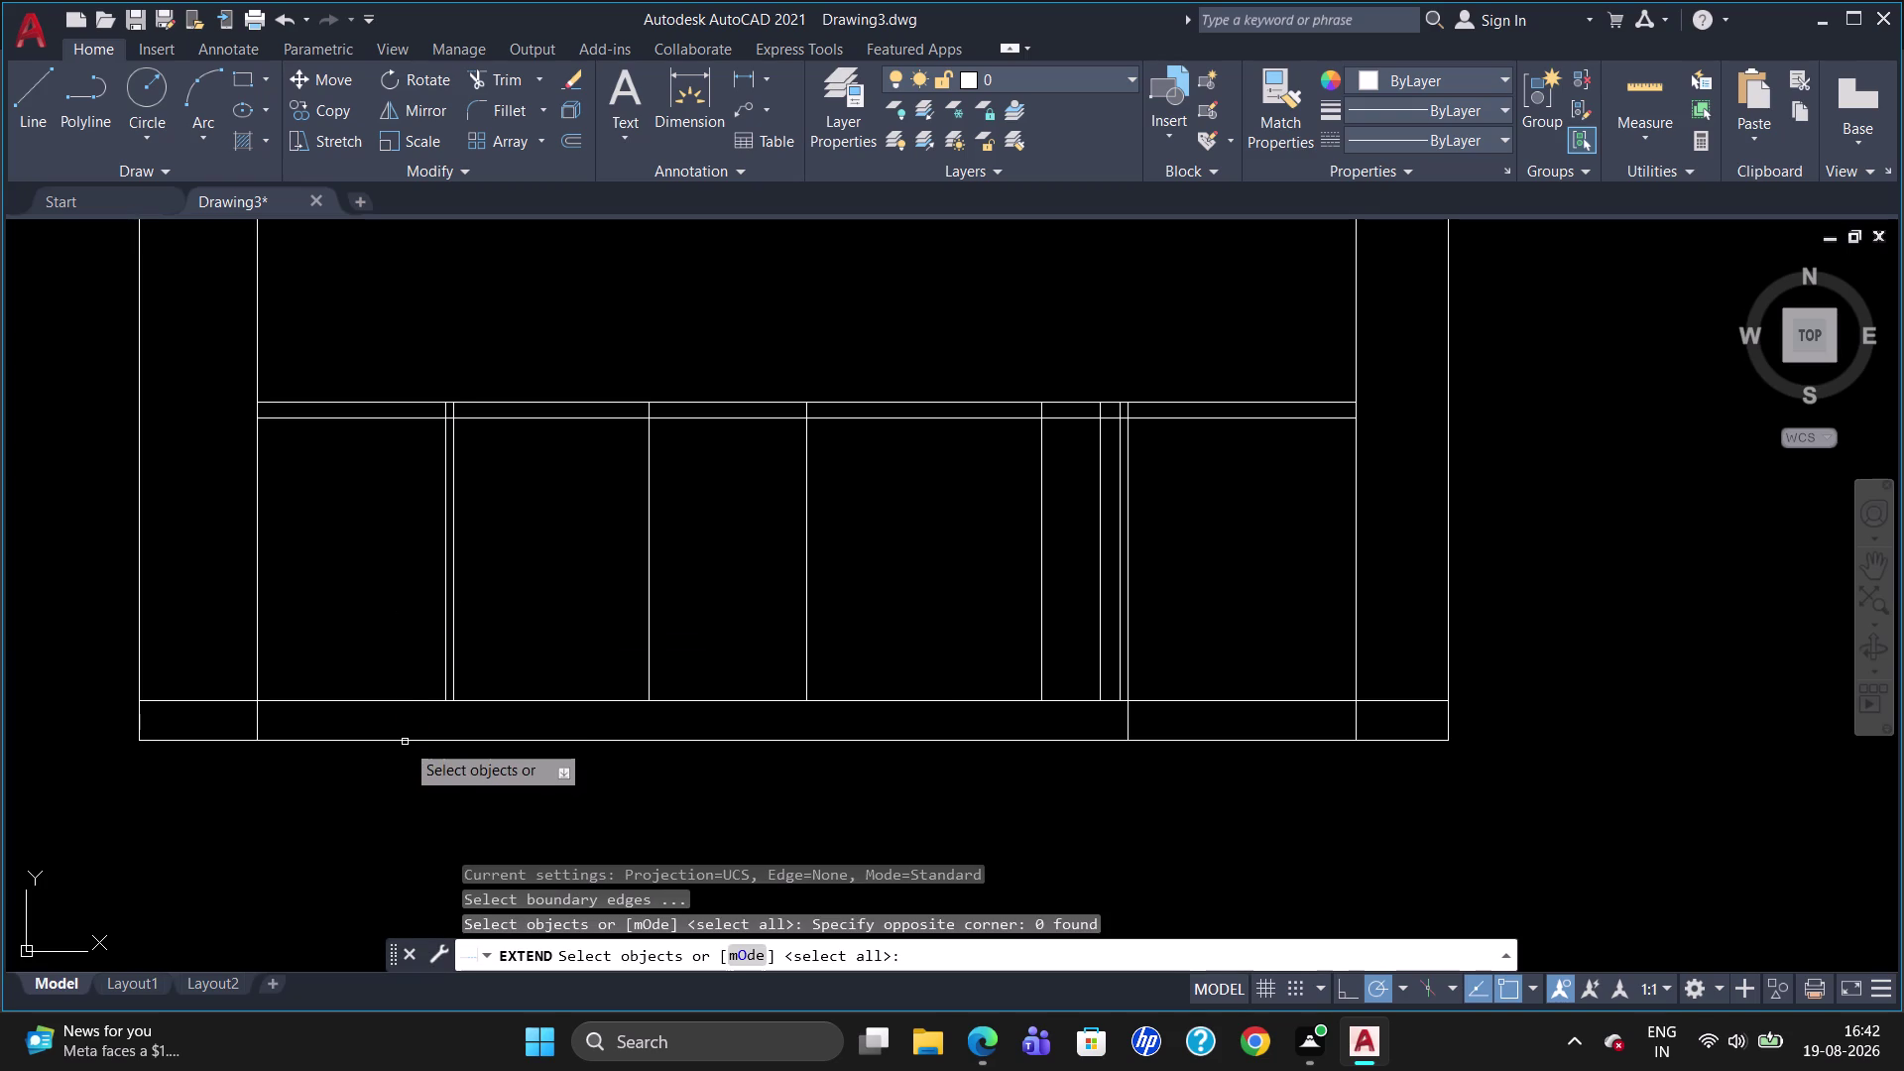
click(407, 740)
key(Return)
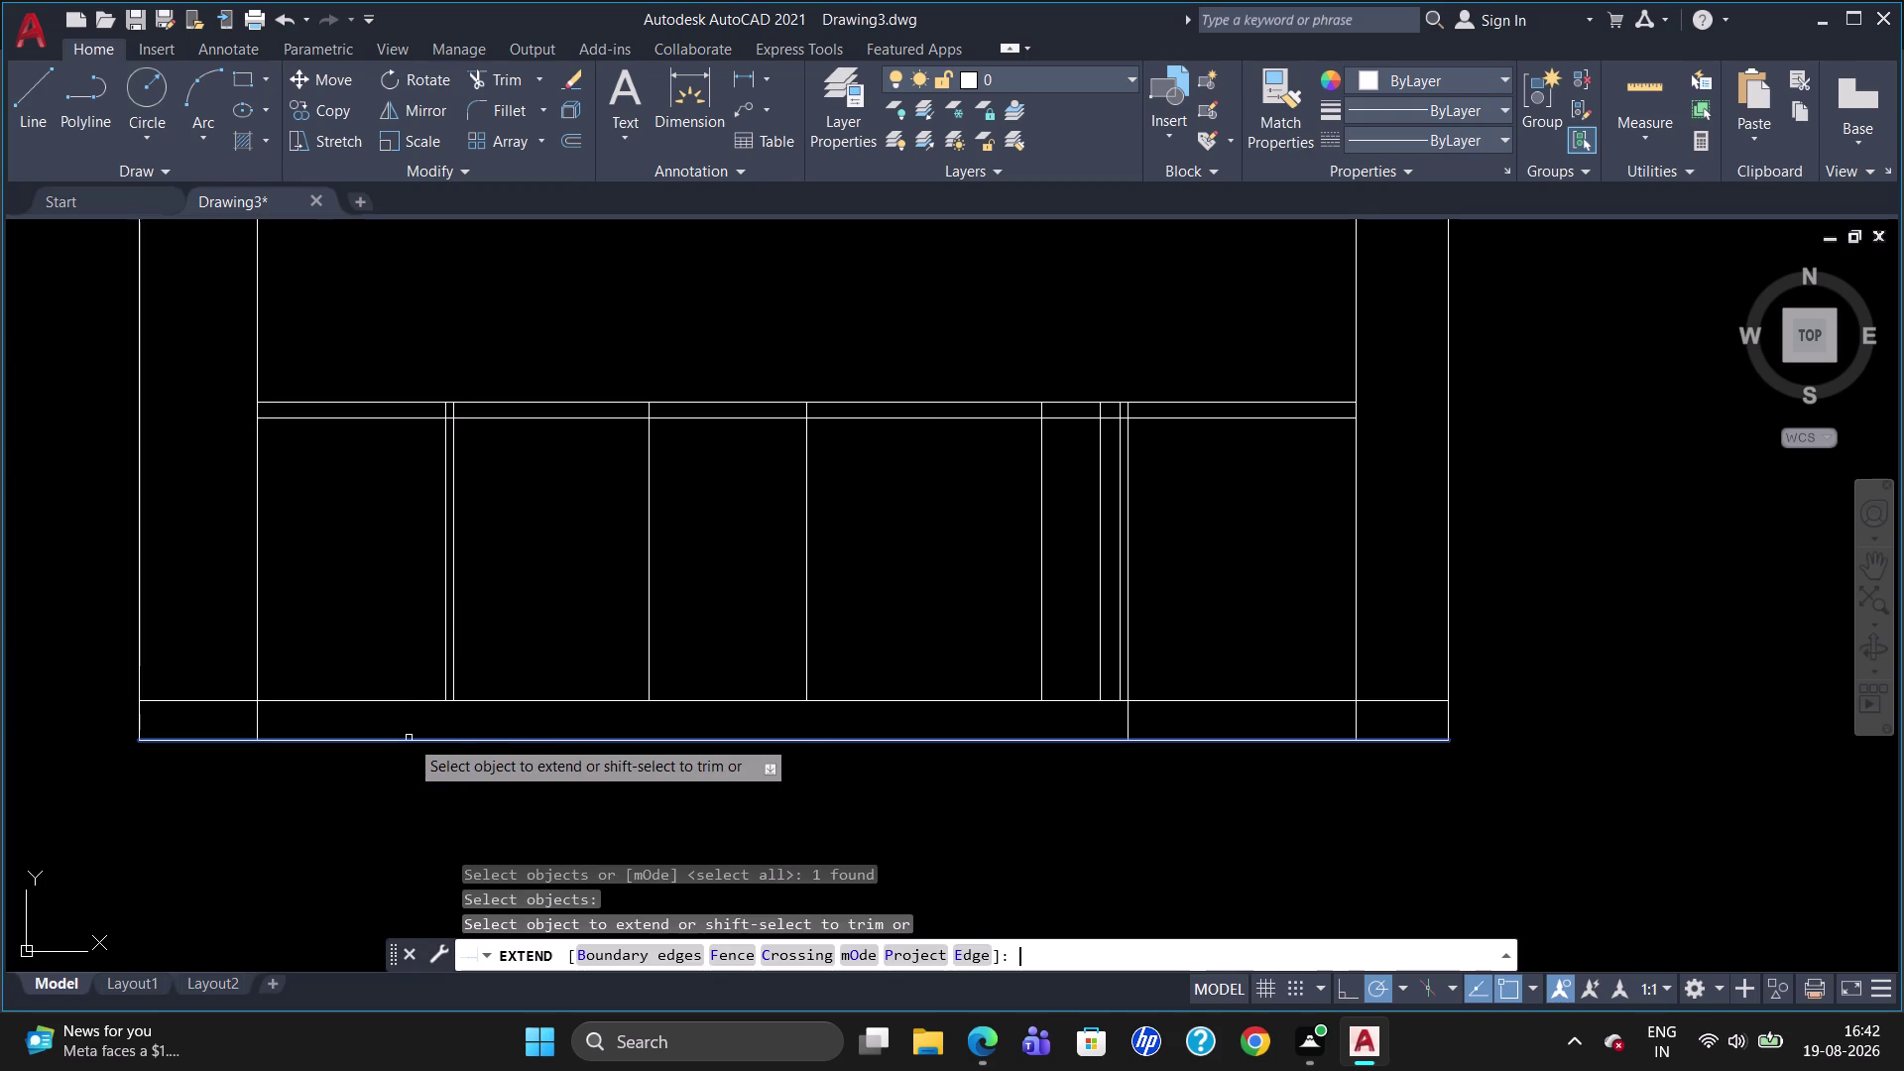
click(444, 680)
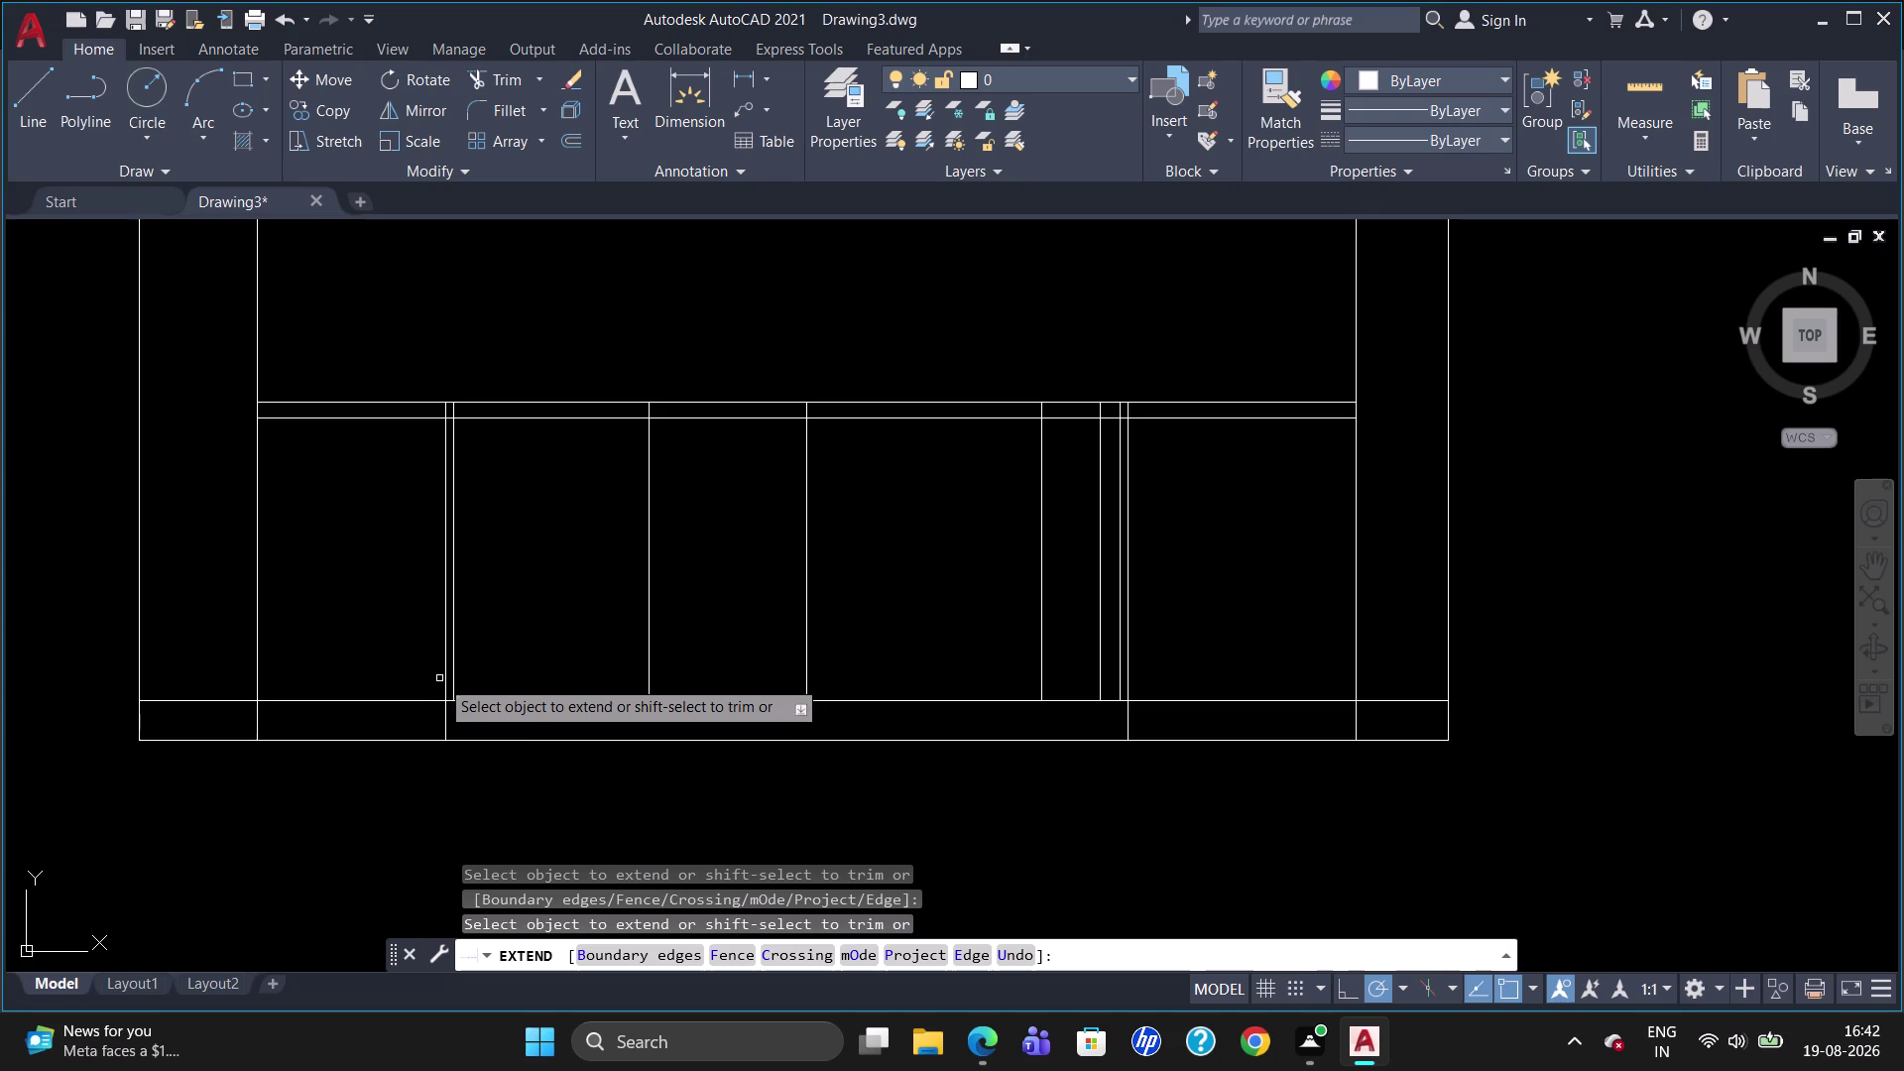
key(Escape)
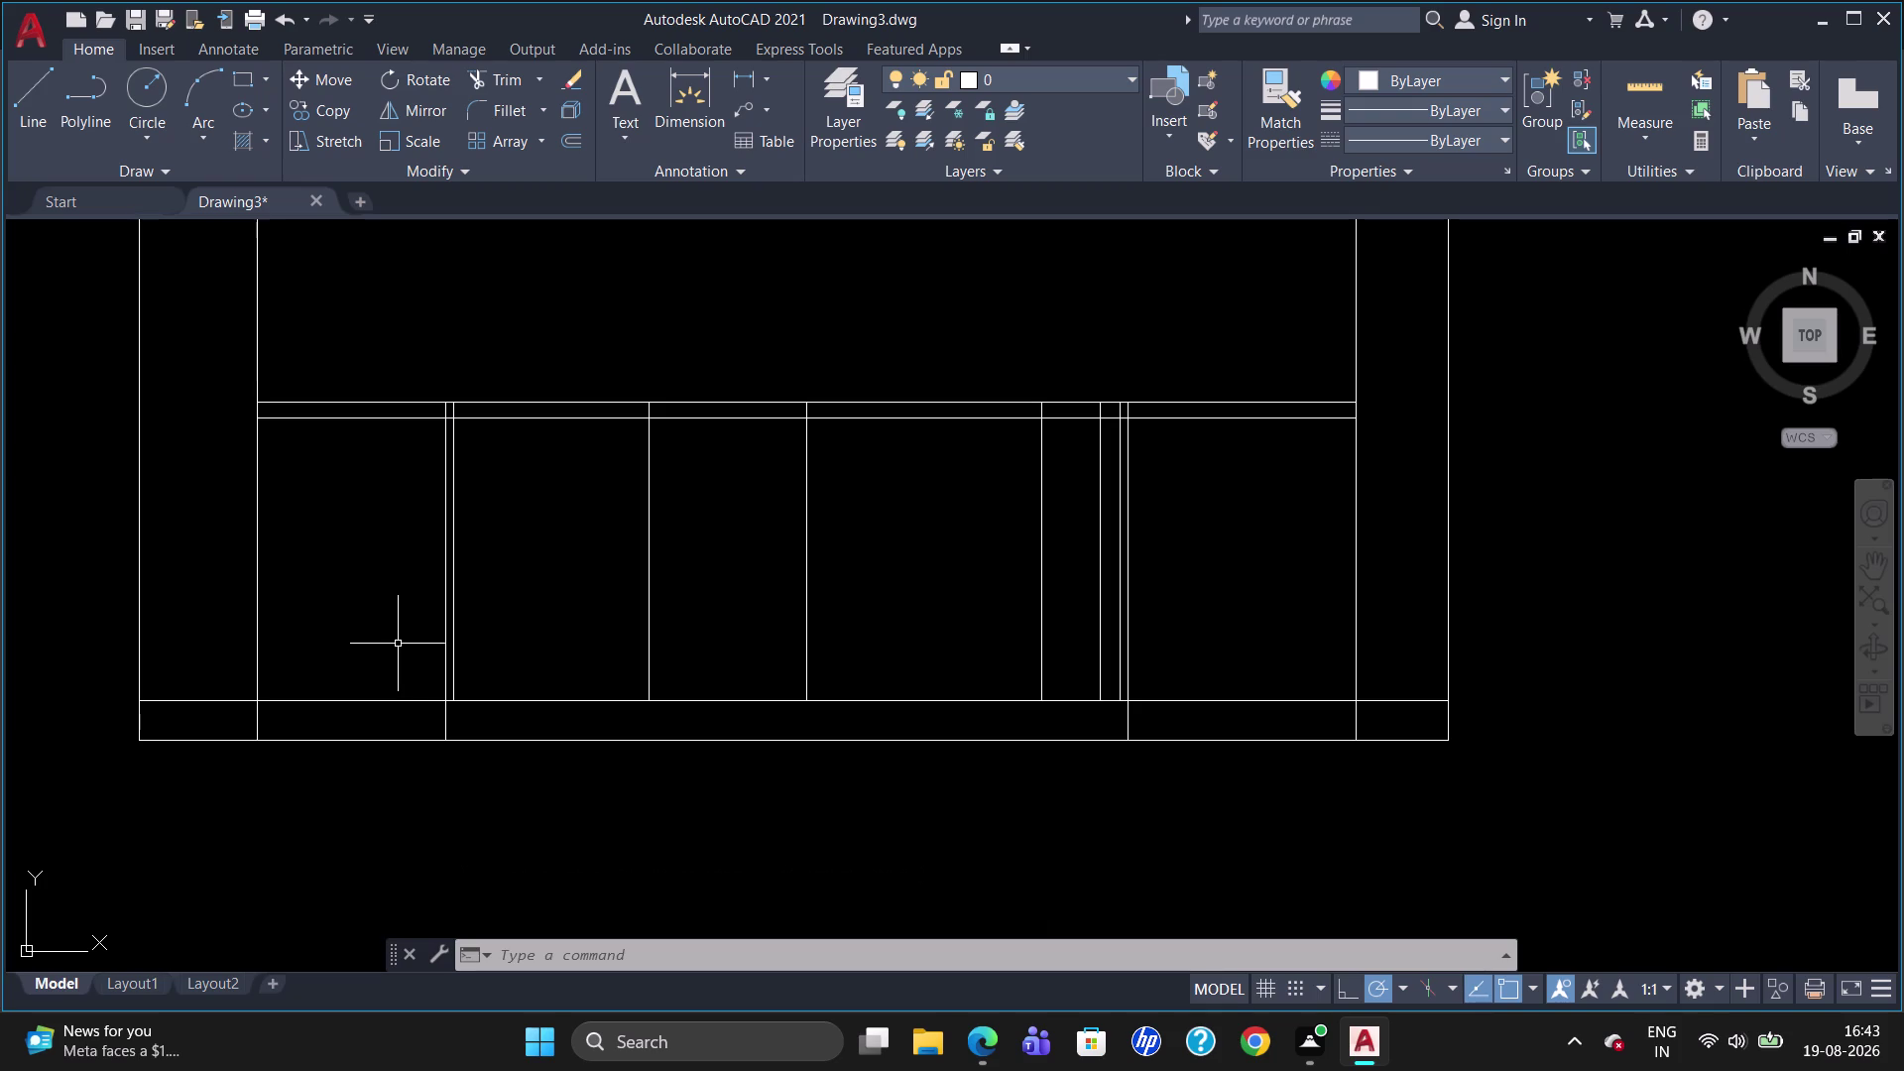
click(443, 716)
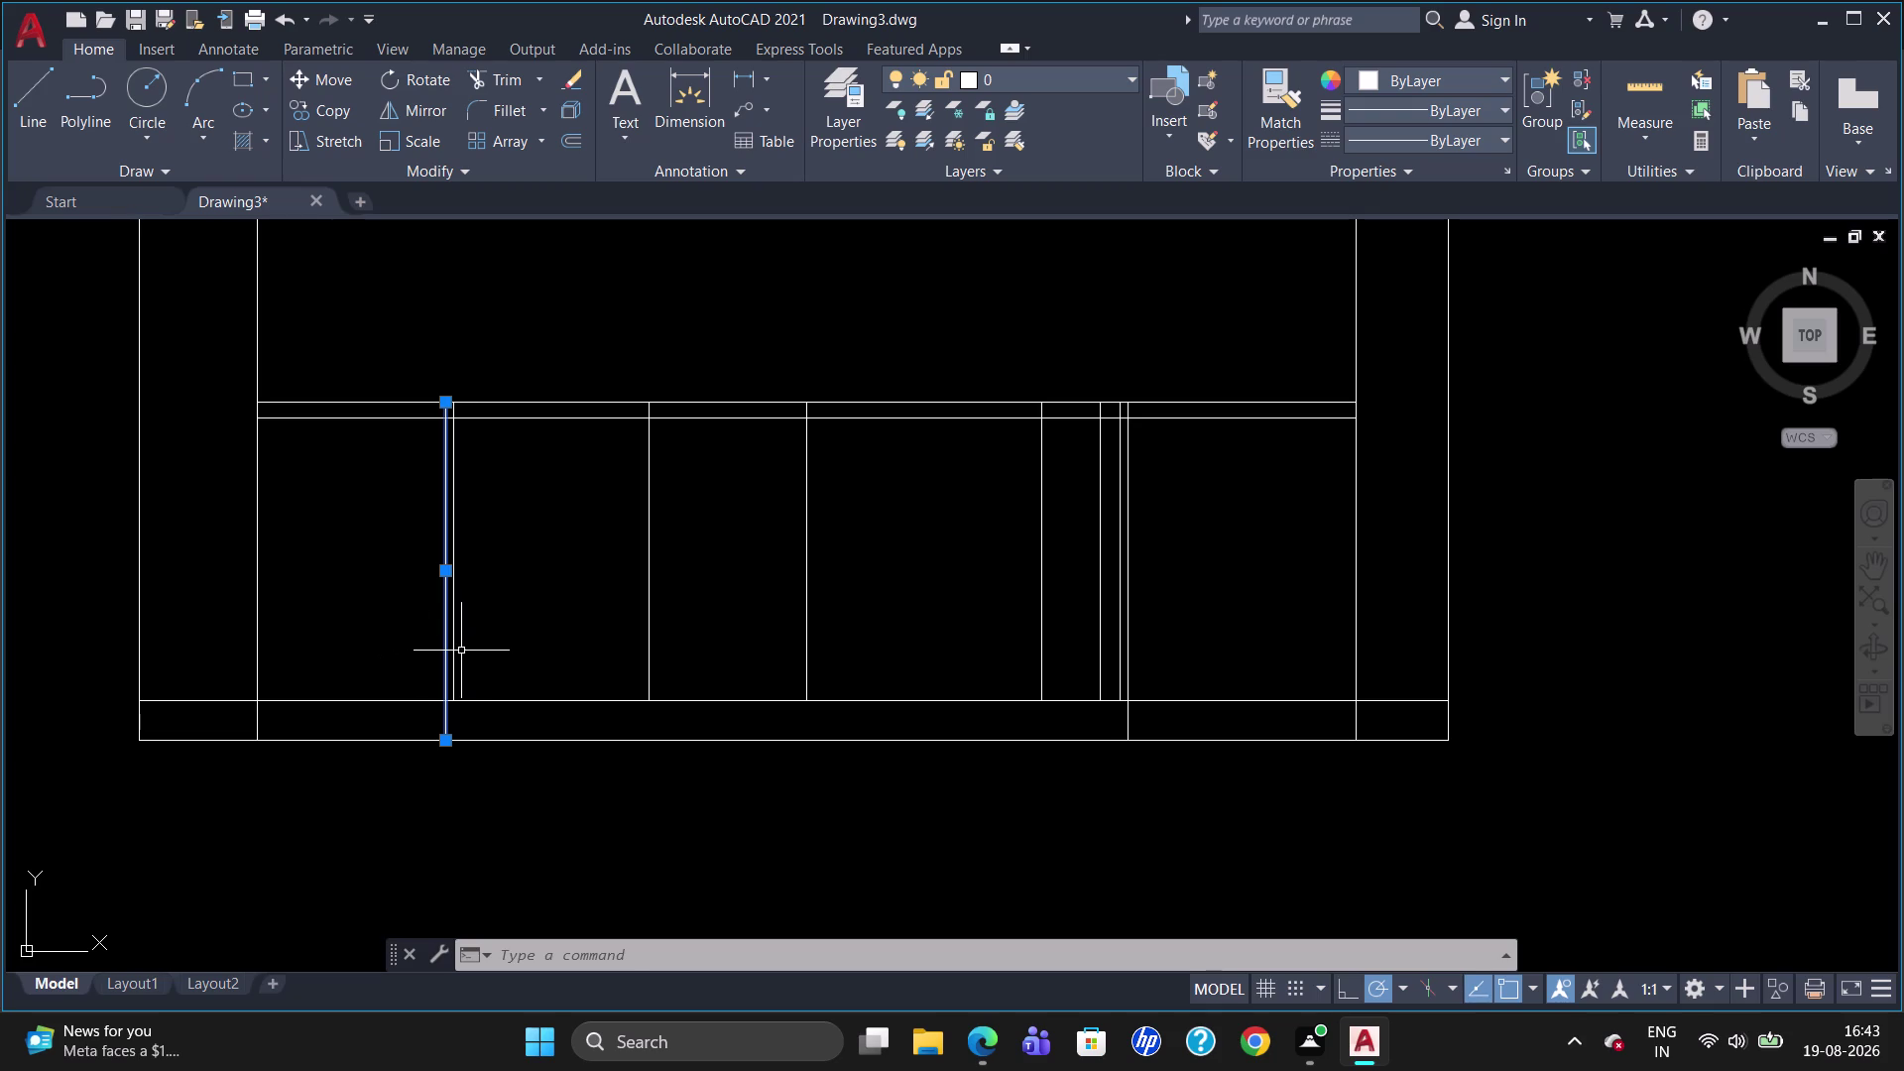
Delete the two selected left divider lines, taking a screen capture along the way.
click(453, 652)
key(Print)
key(Delete)
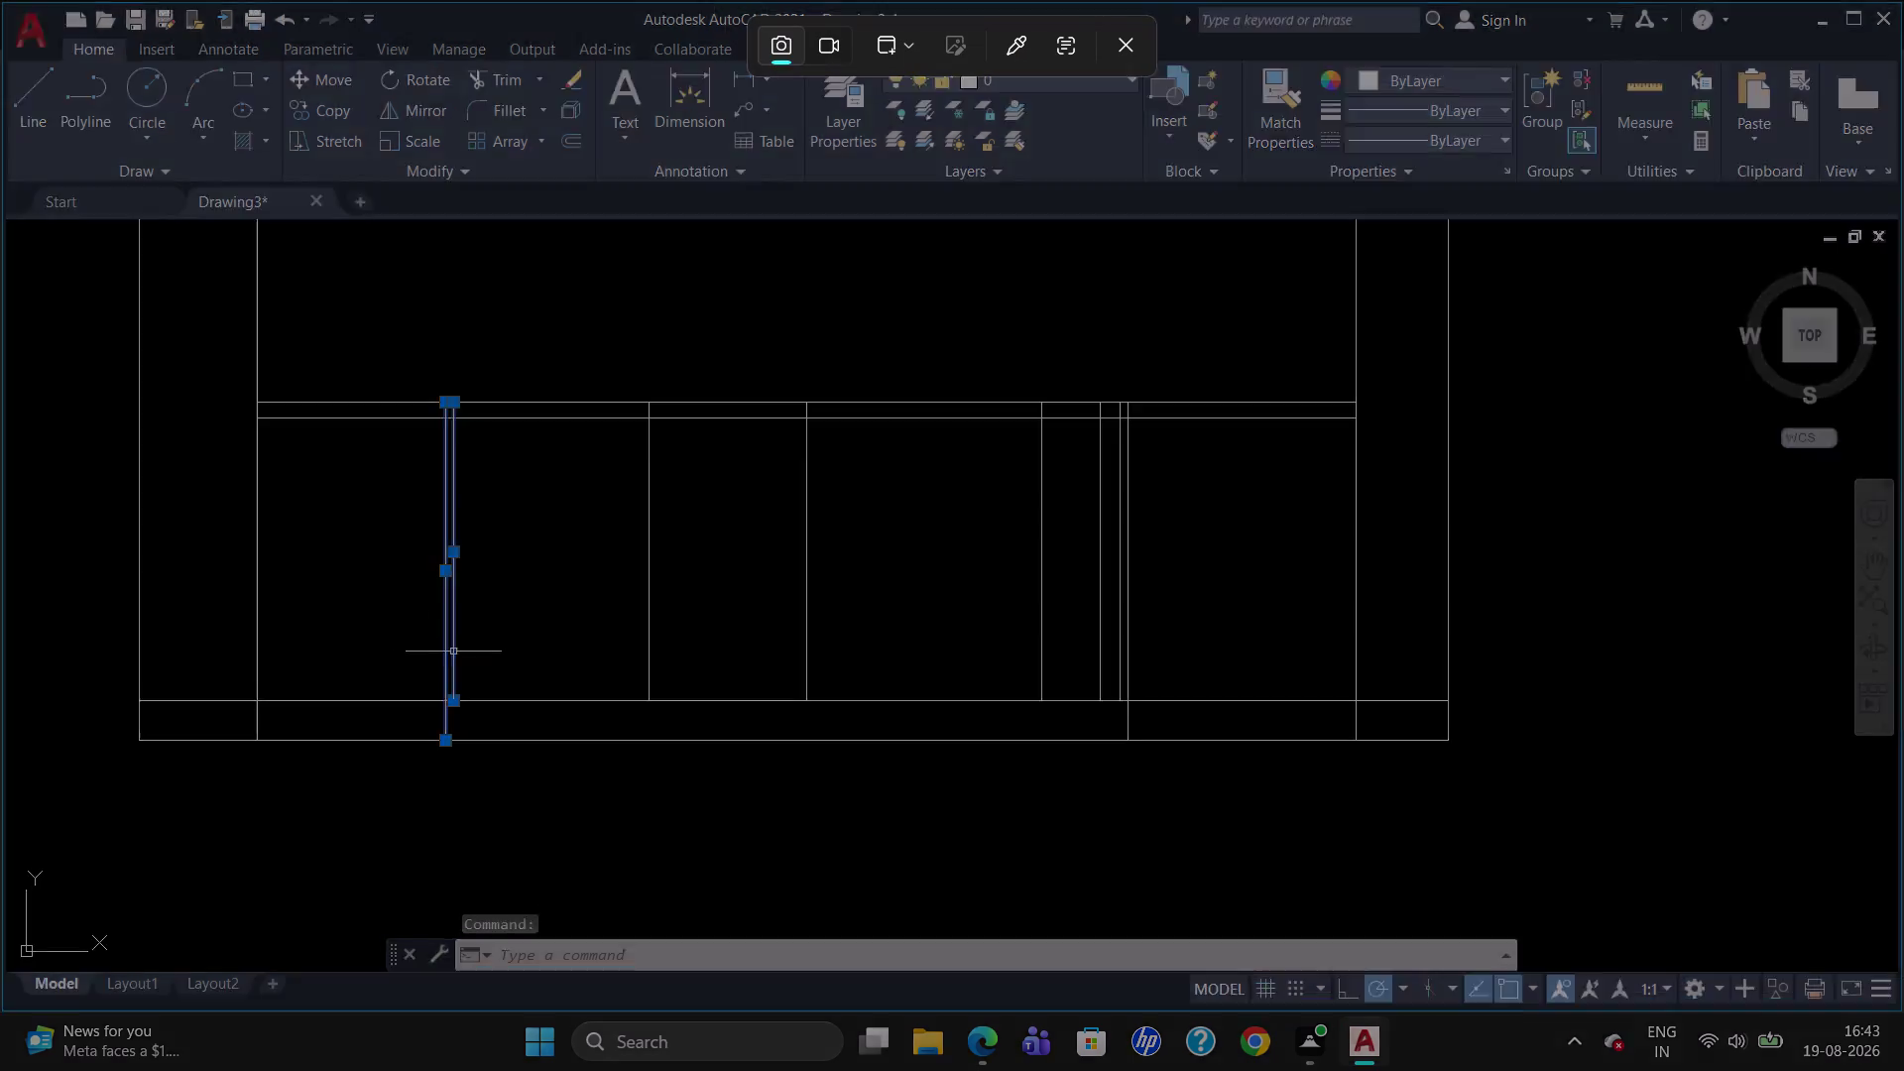
key(Delete)
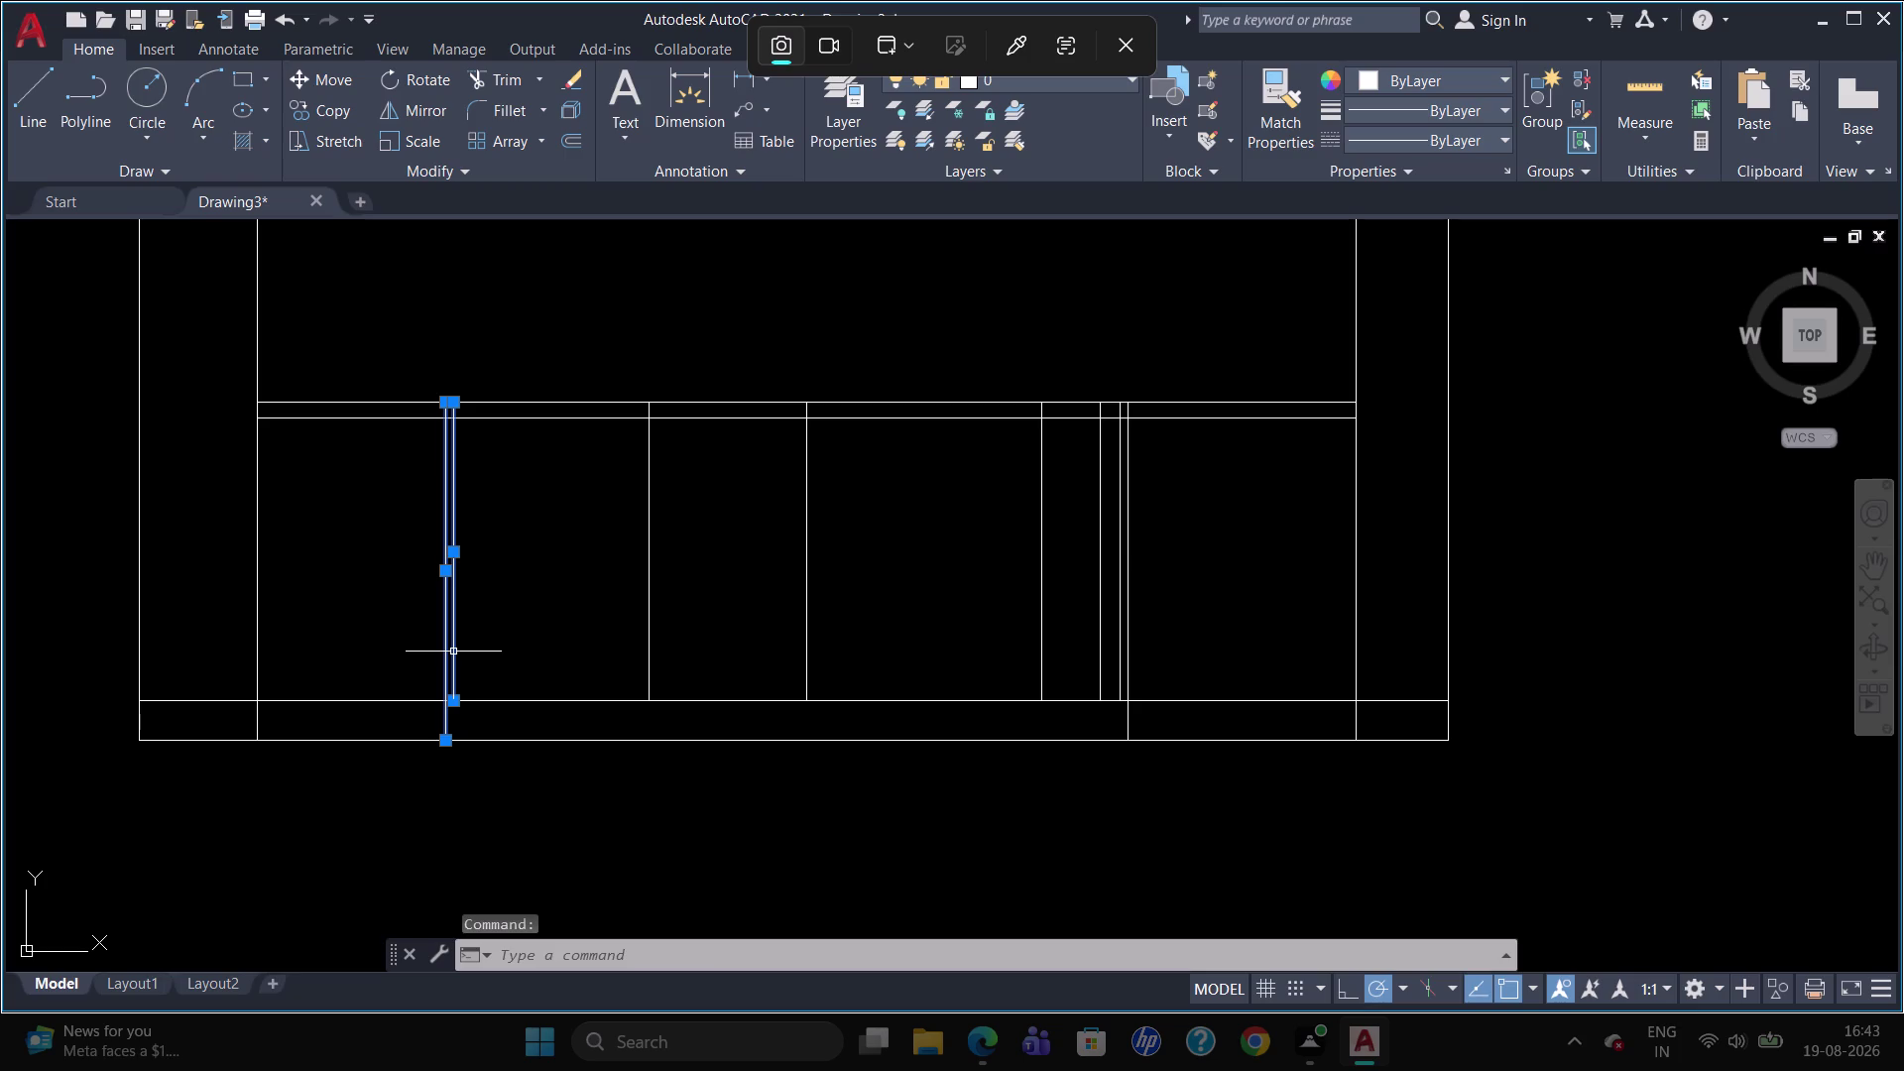
click(520, 641)
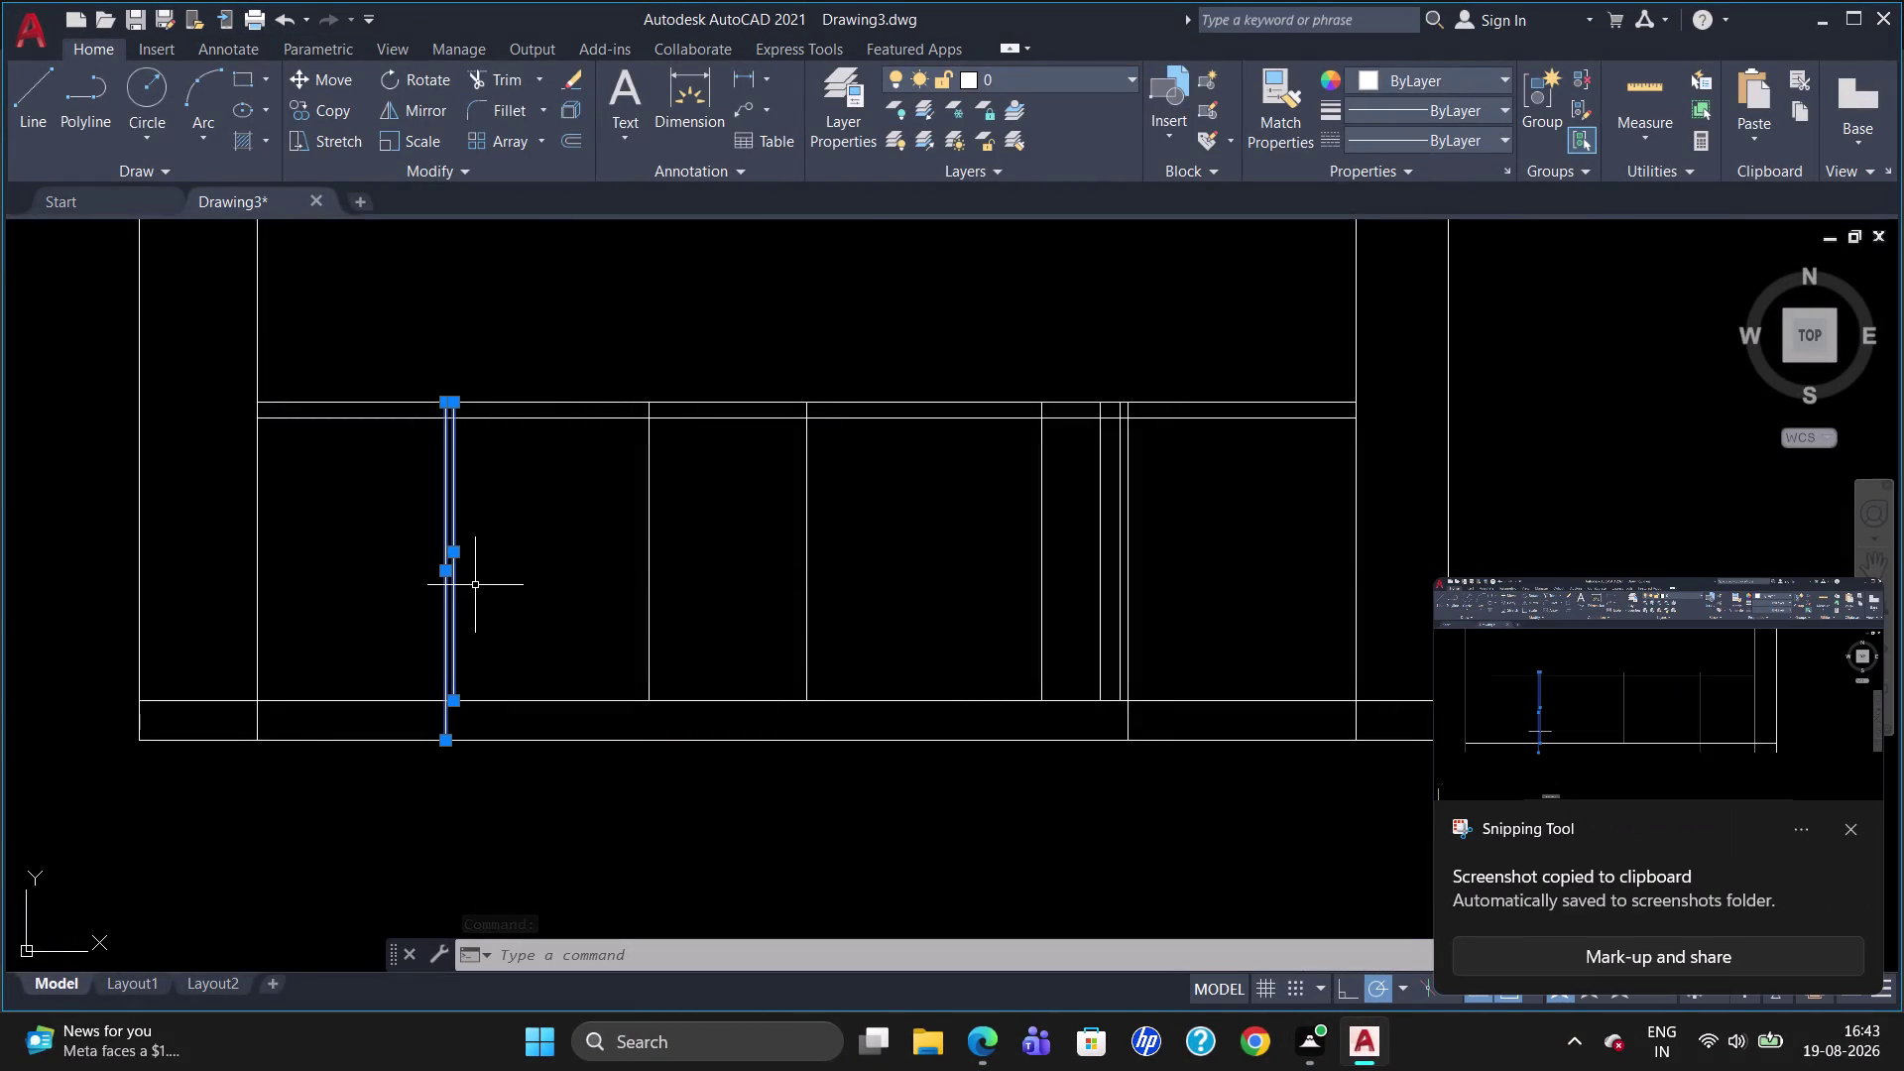
key(Delete)
Offset a vertical divider 500 units to the left.
key(o)
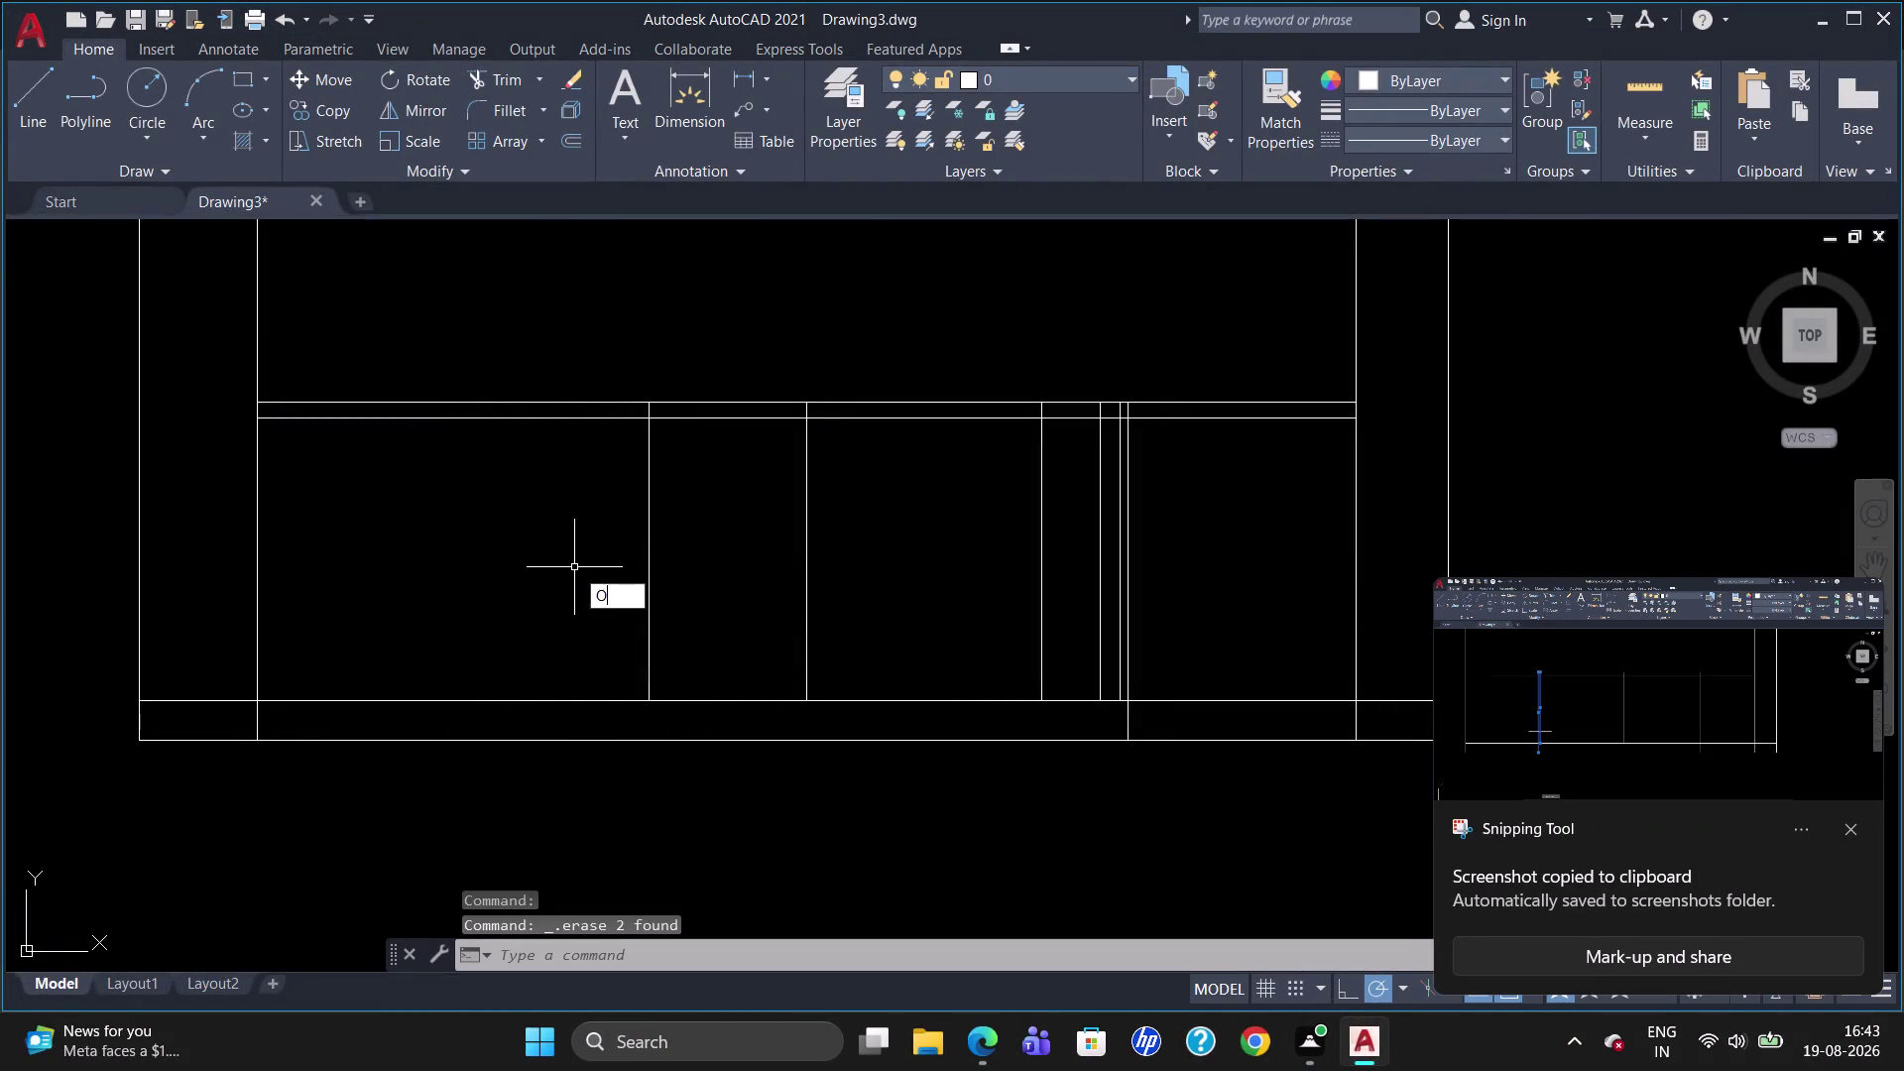
key(Return)
text(5OO)
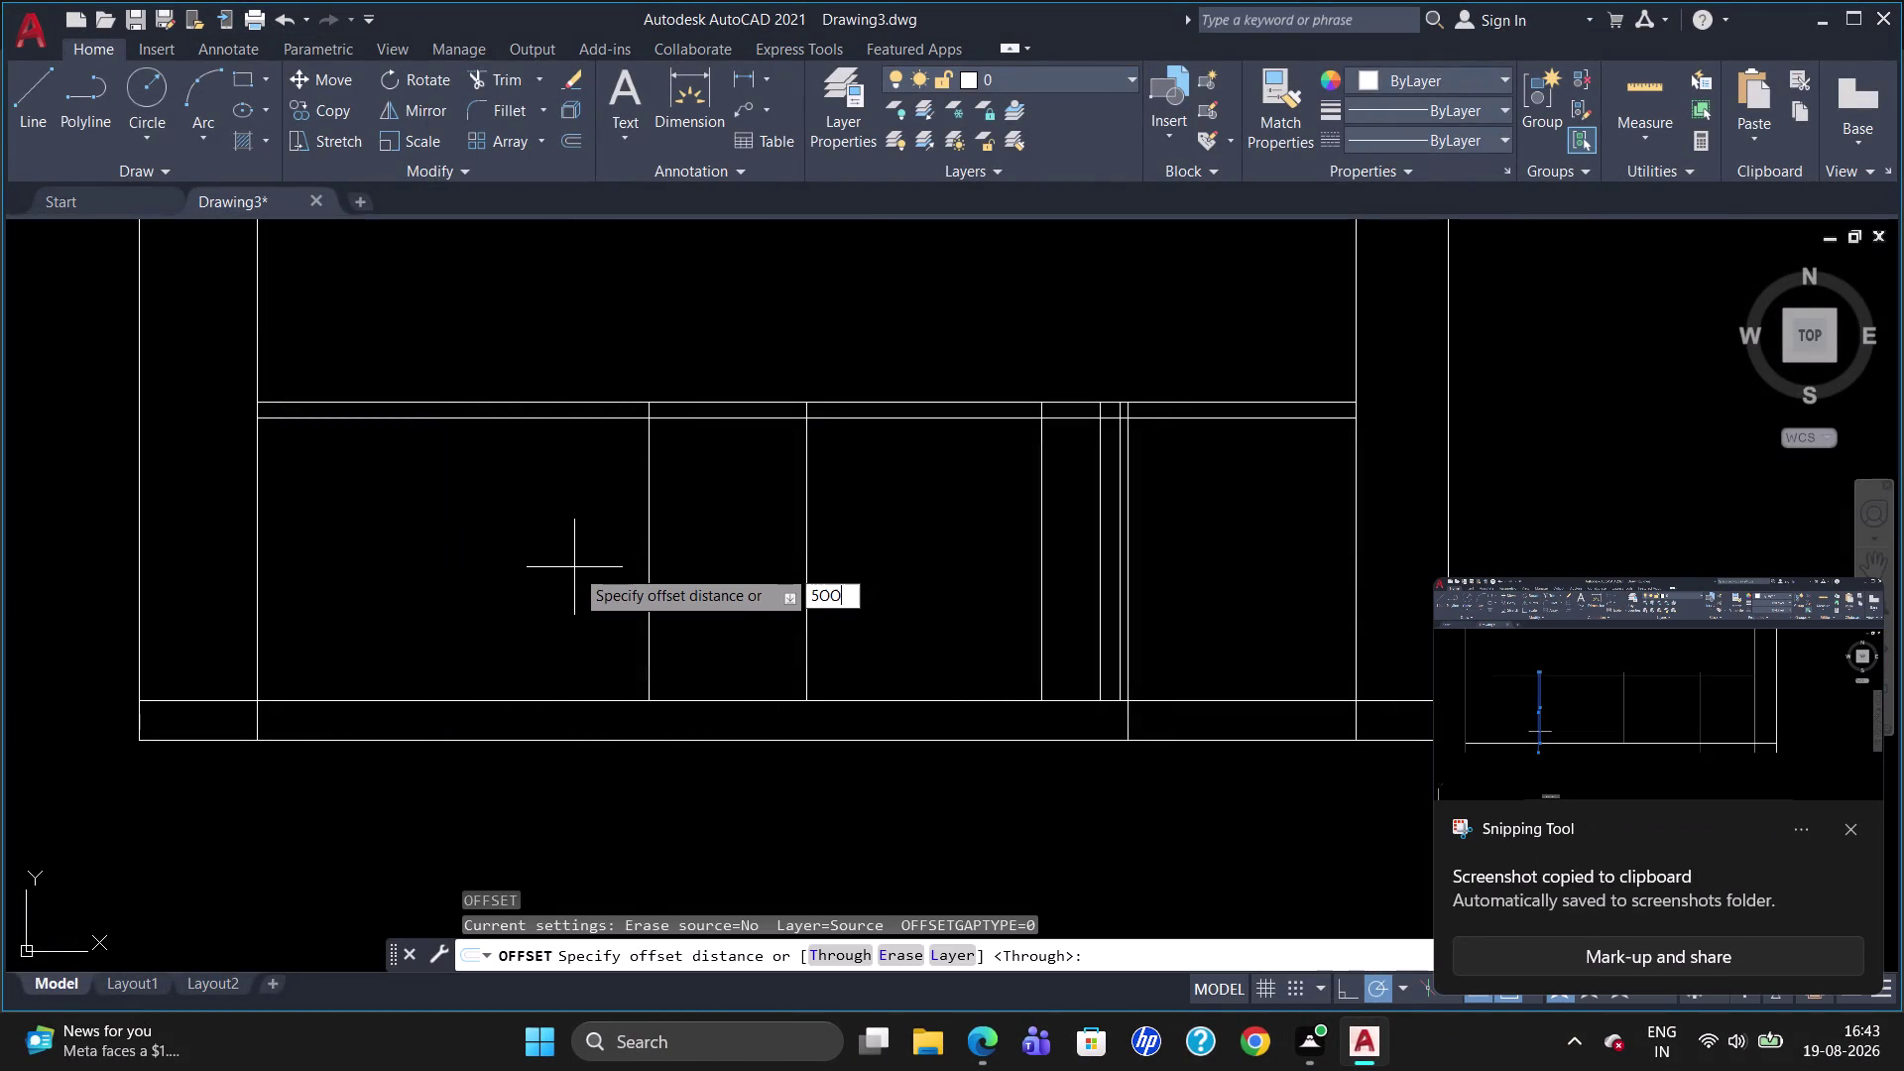
key(BackSpace)
key(BackSpace)
key(0)
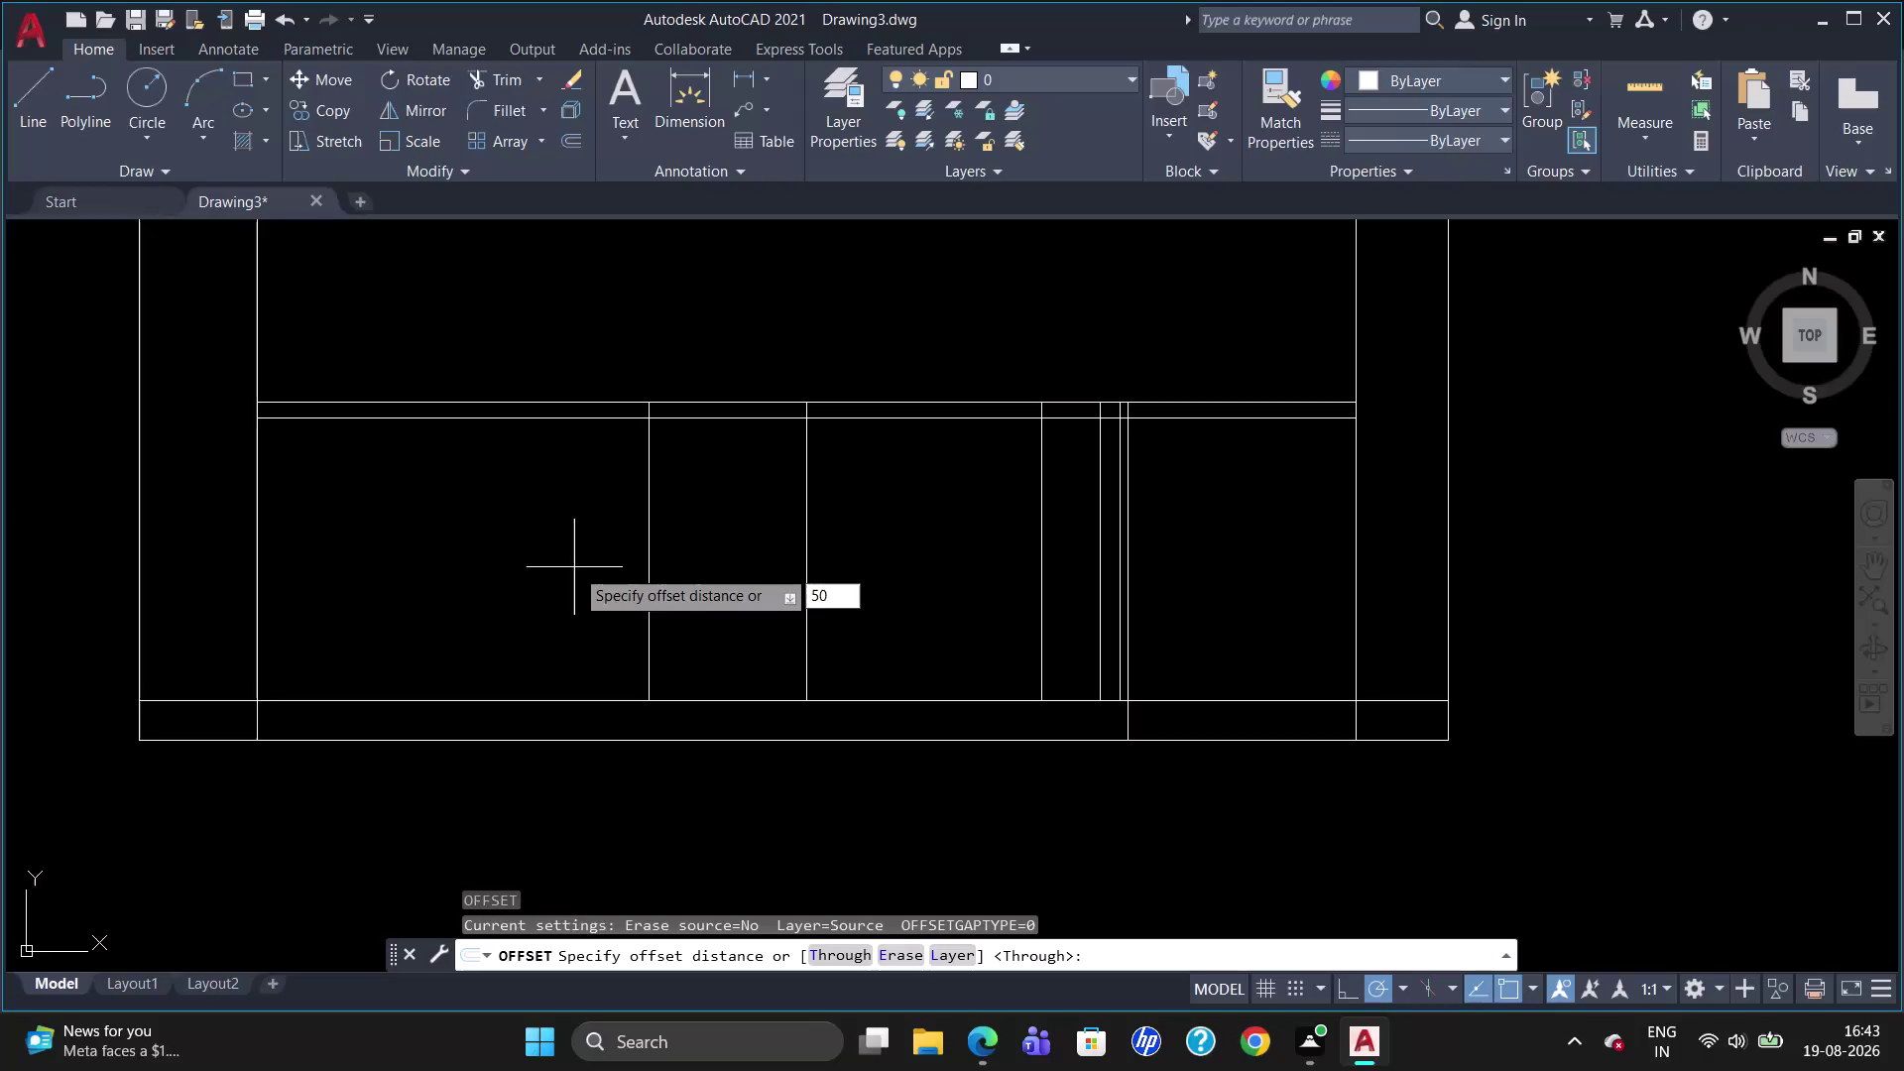
key(0)
key(Return)
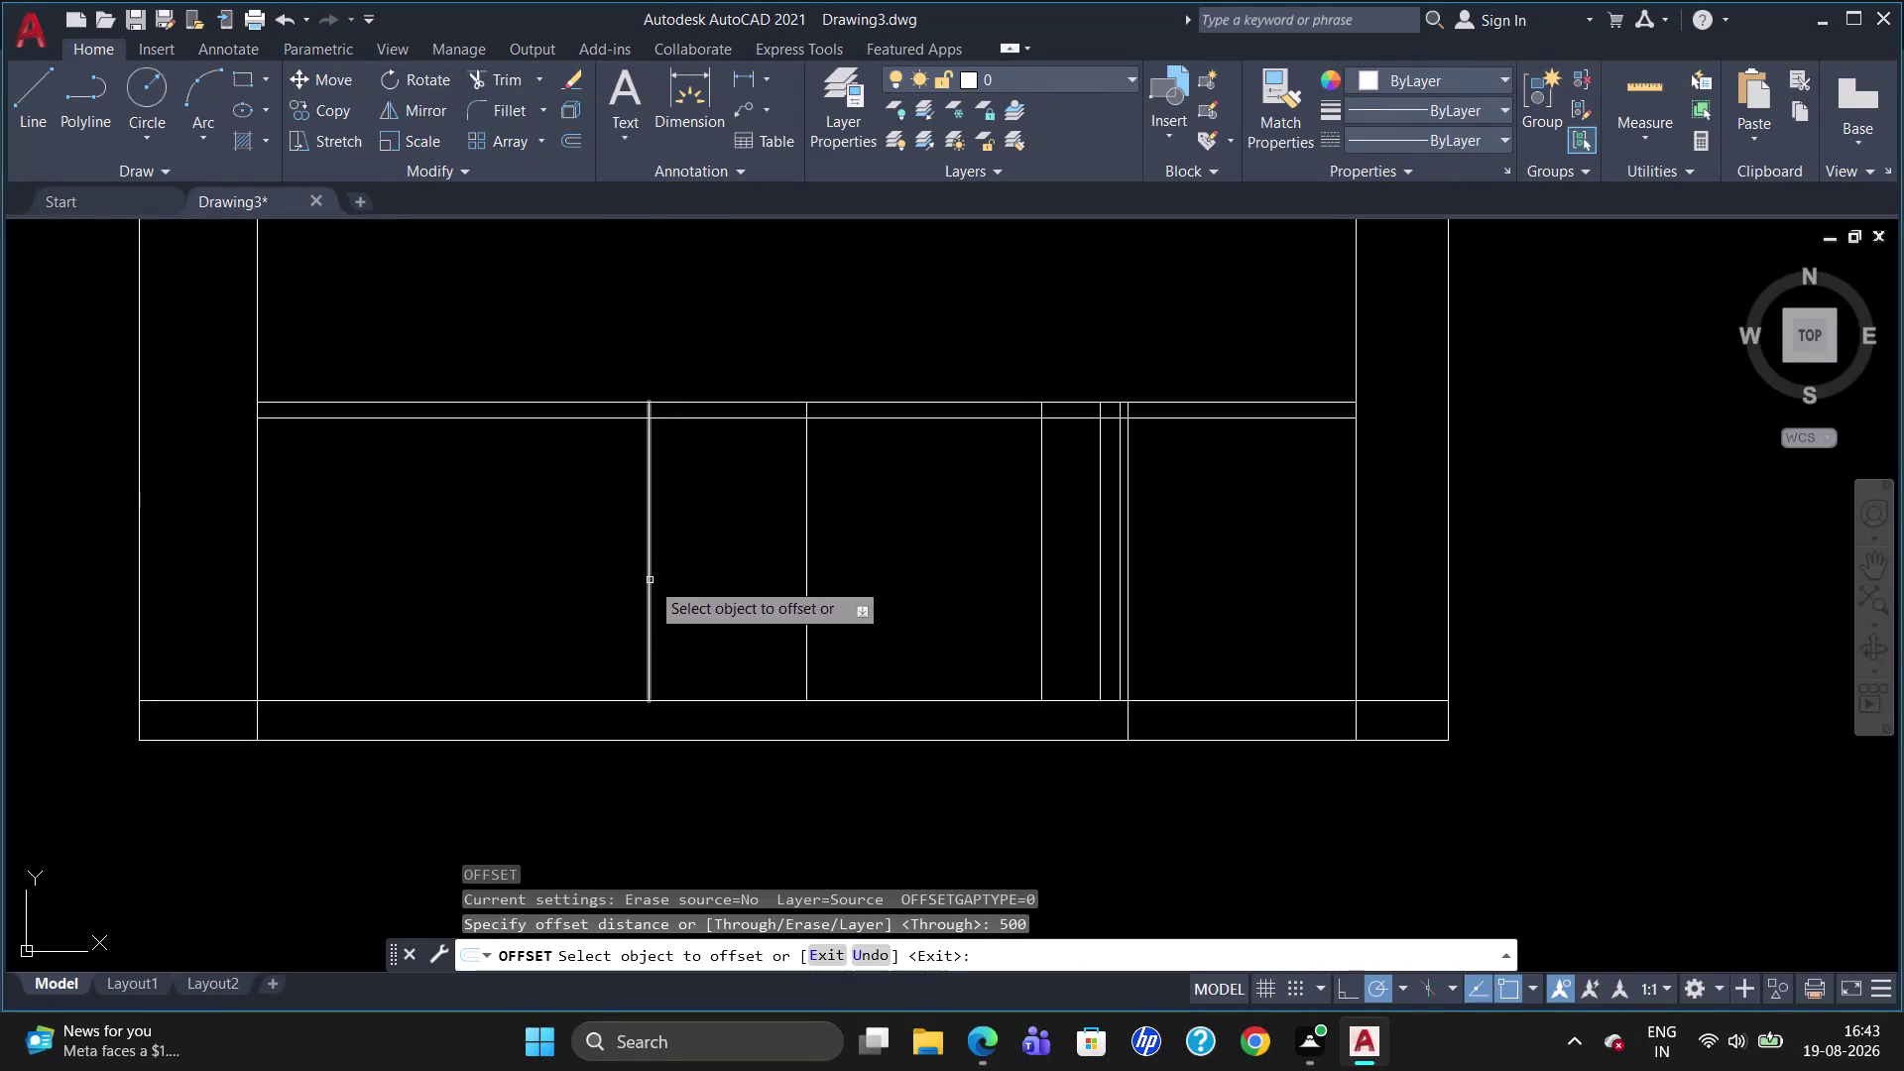
click(650, 580)
click(567, 589)
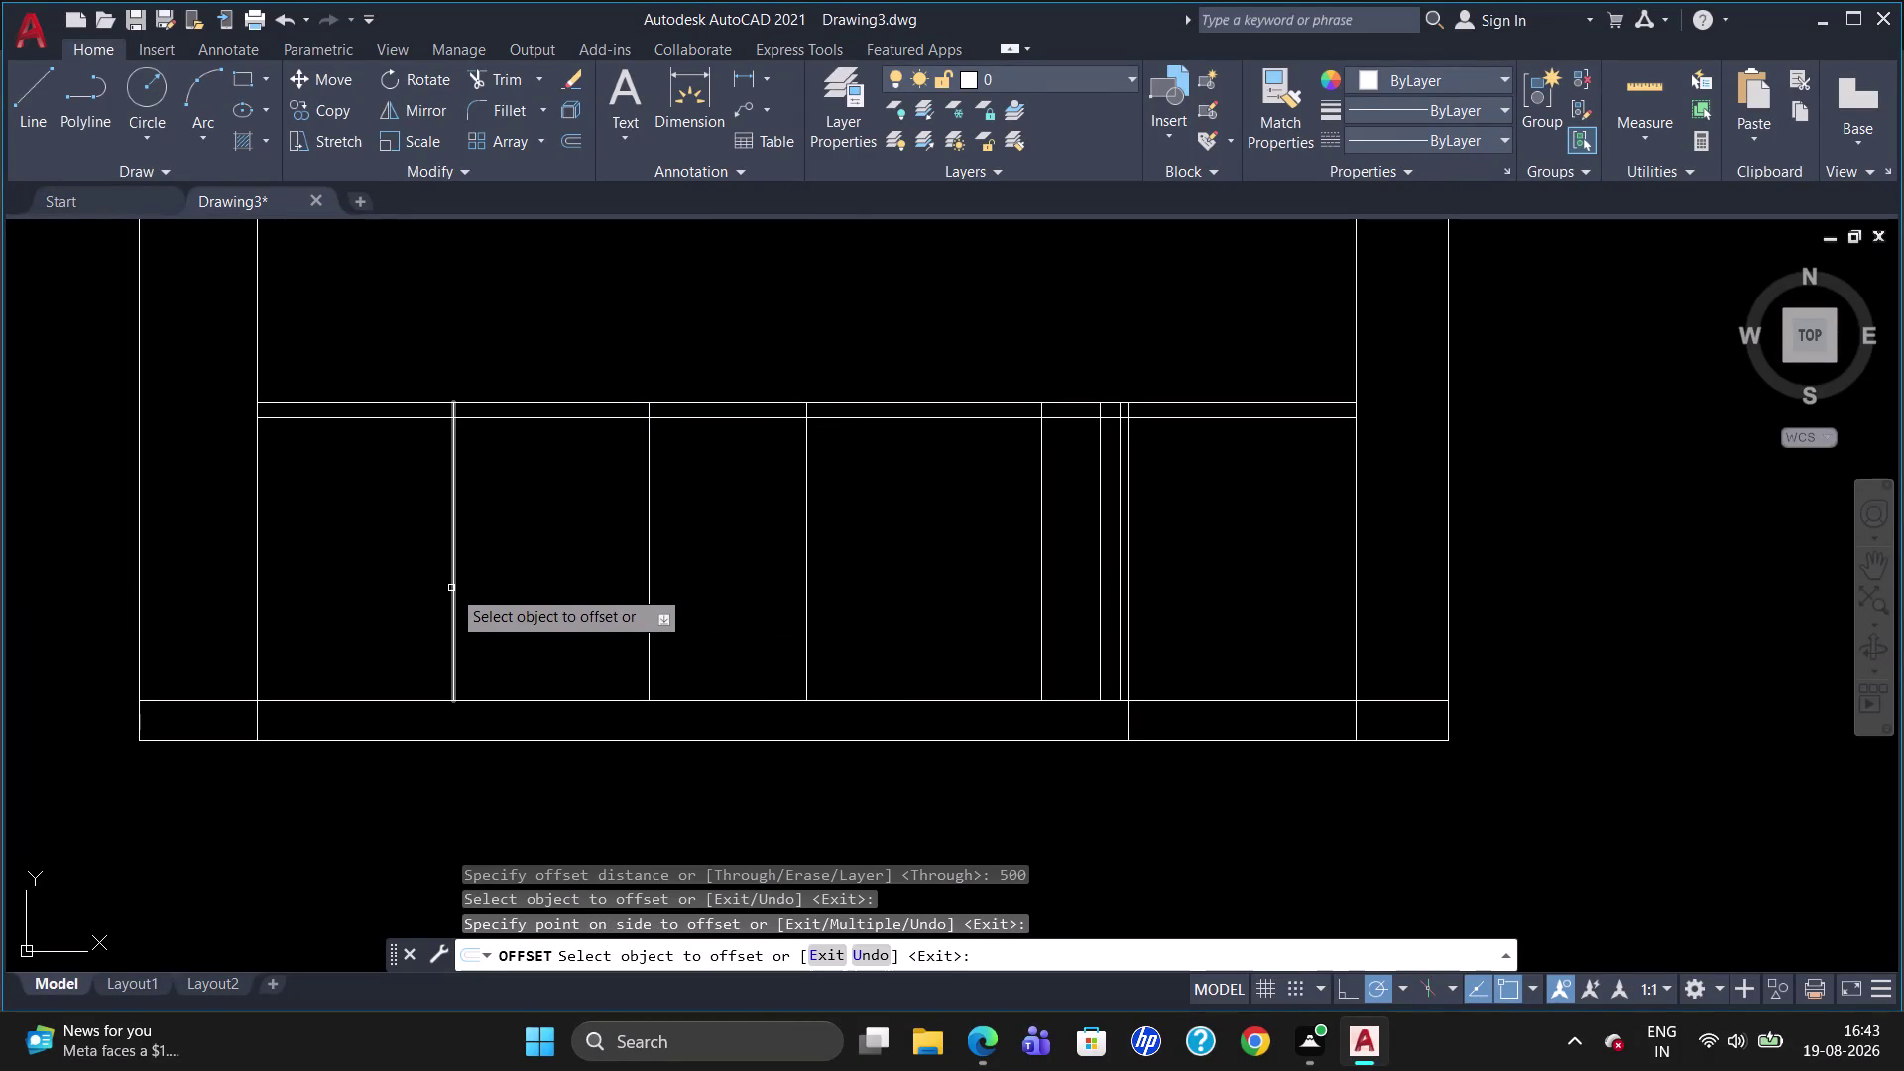
Add two more leftward divider copies at 50 and 20 units.
click(451, 587)
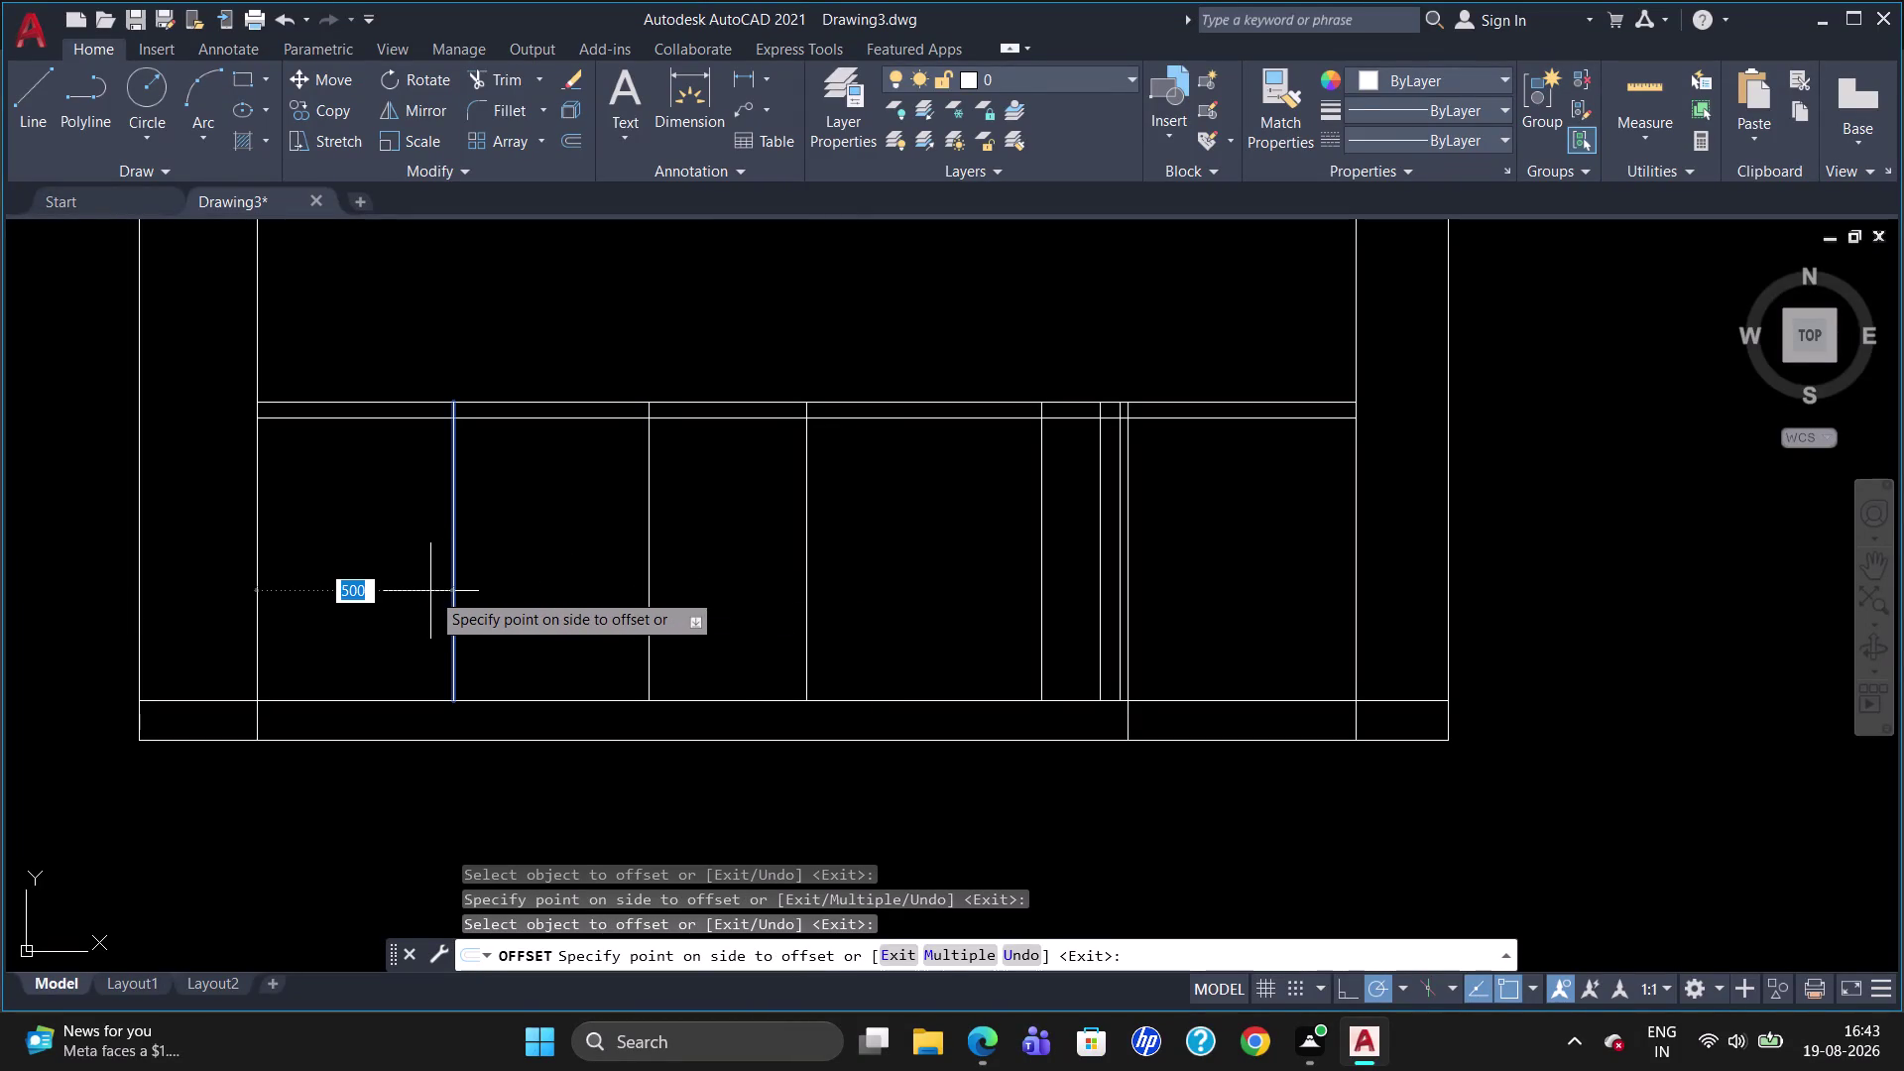
text(50)
key(Return)
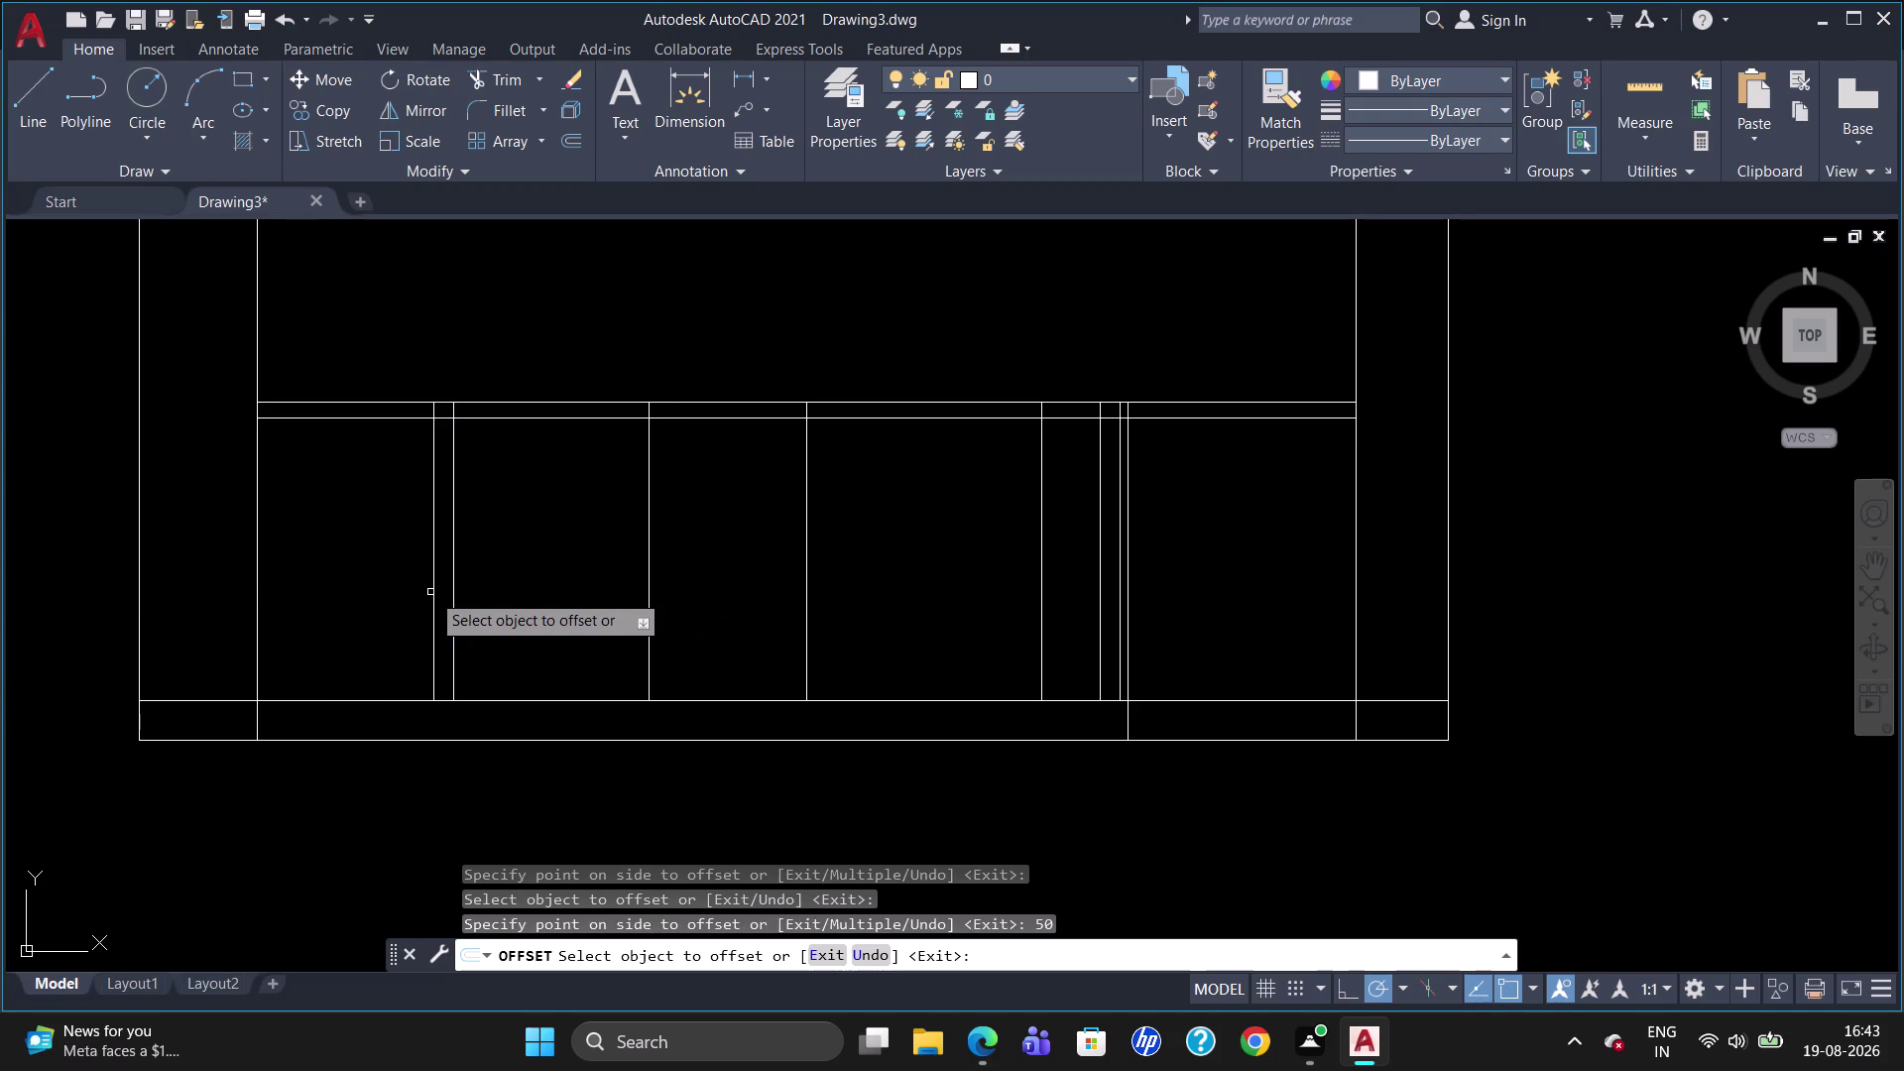
click(430, 592)
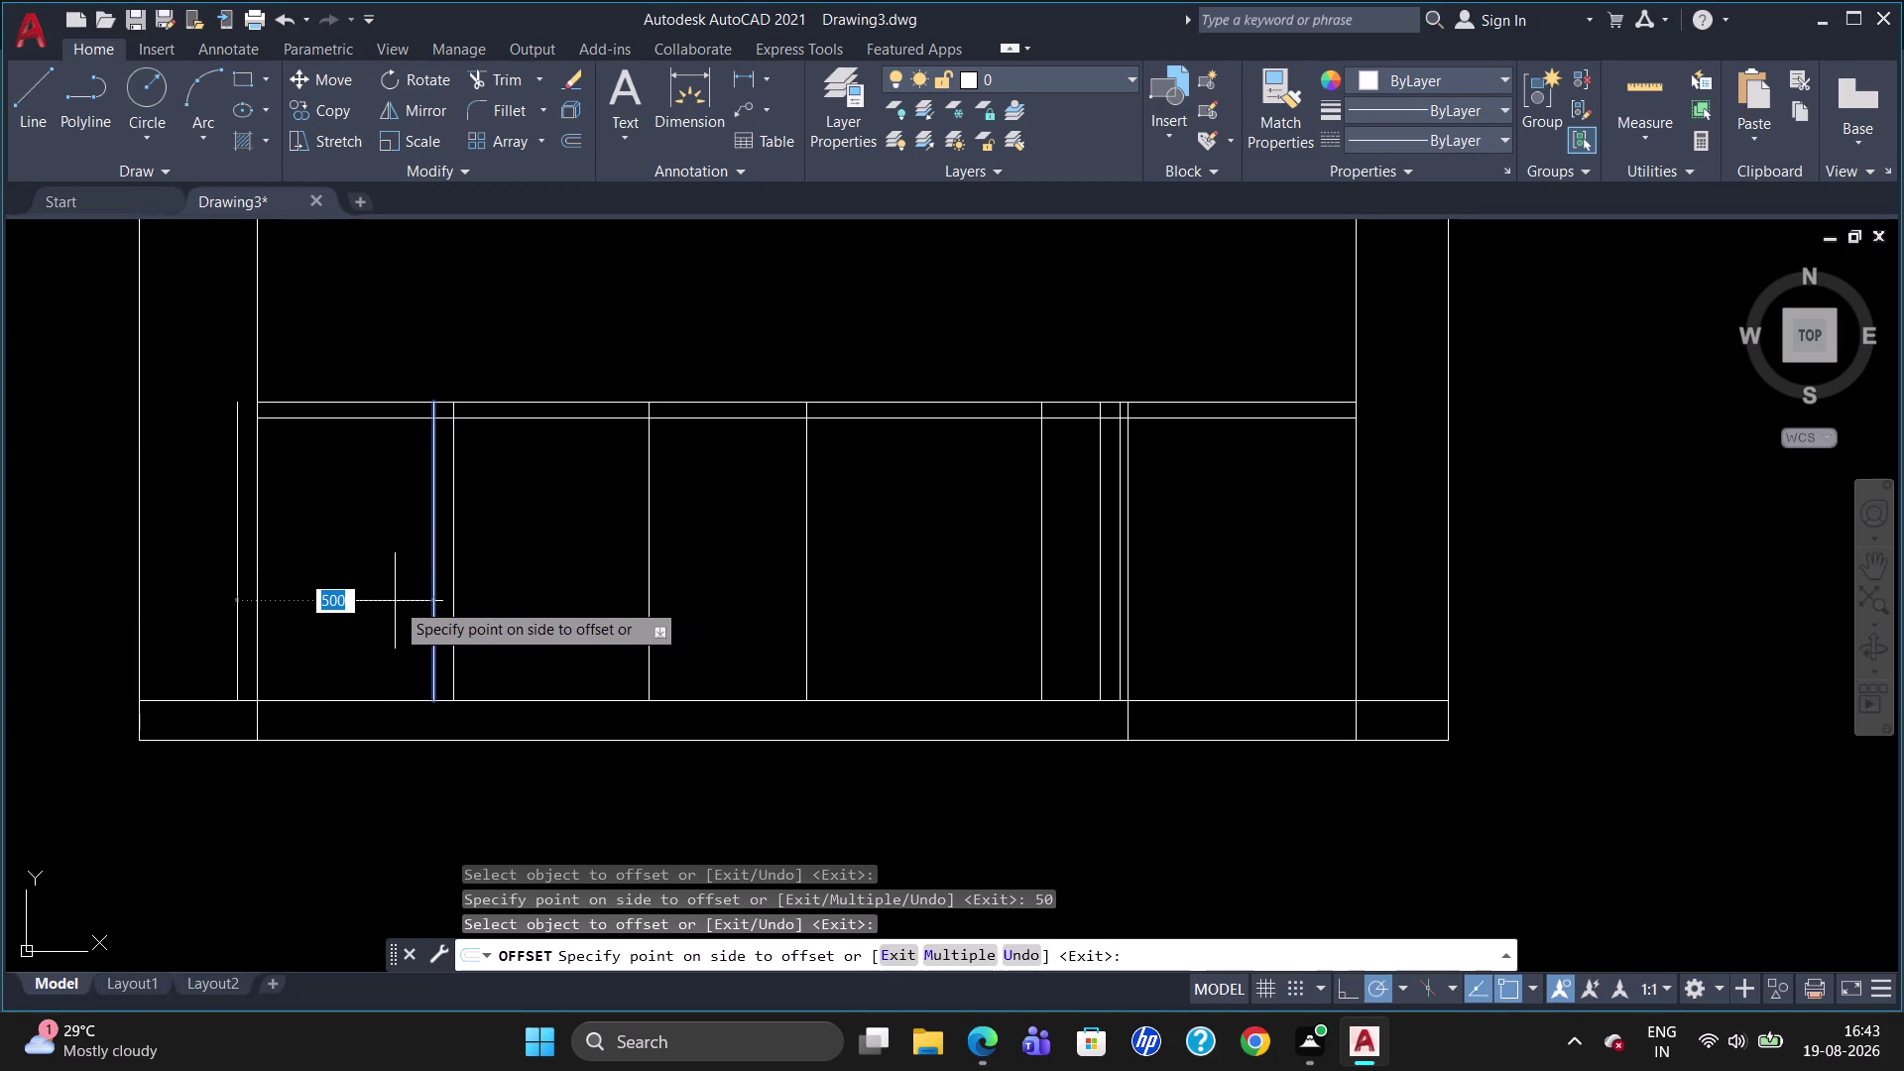
text(20)
key(Return)
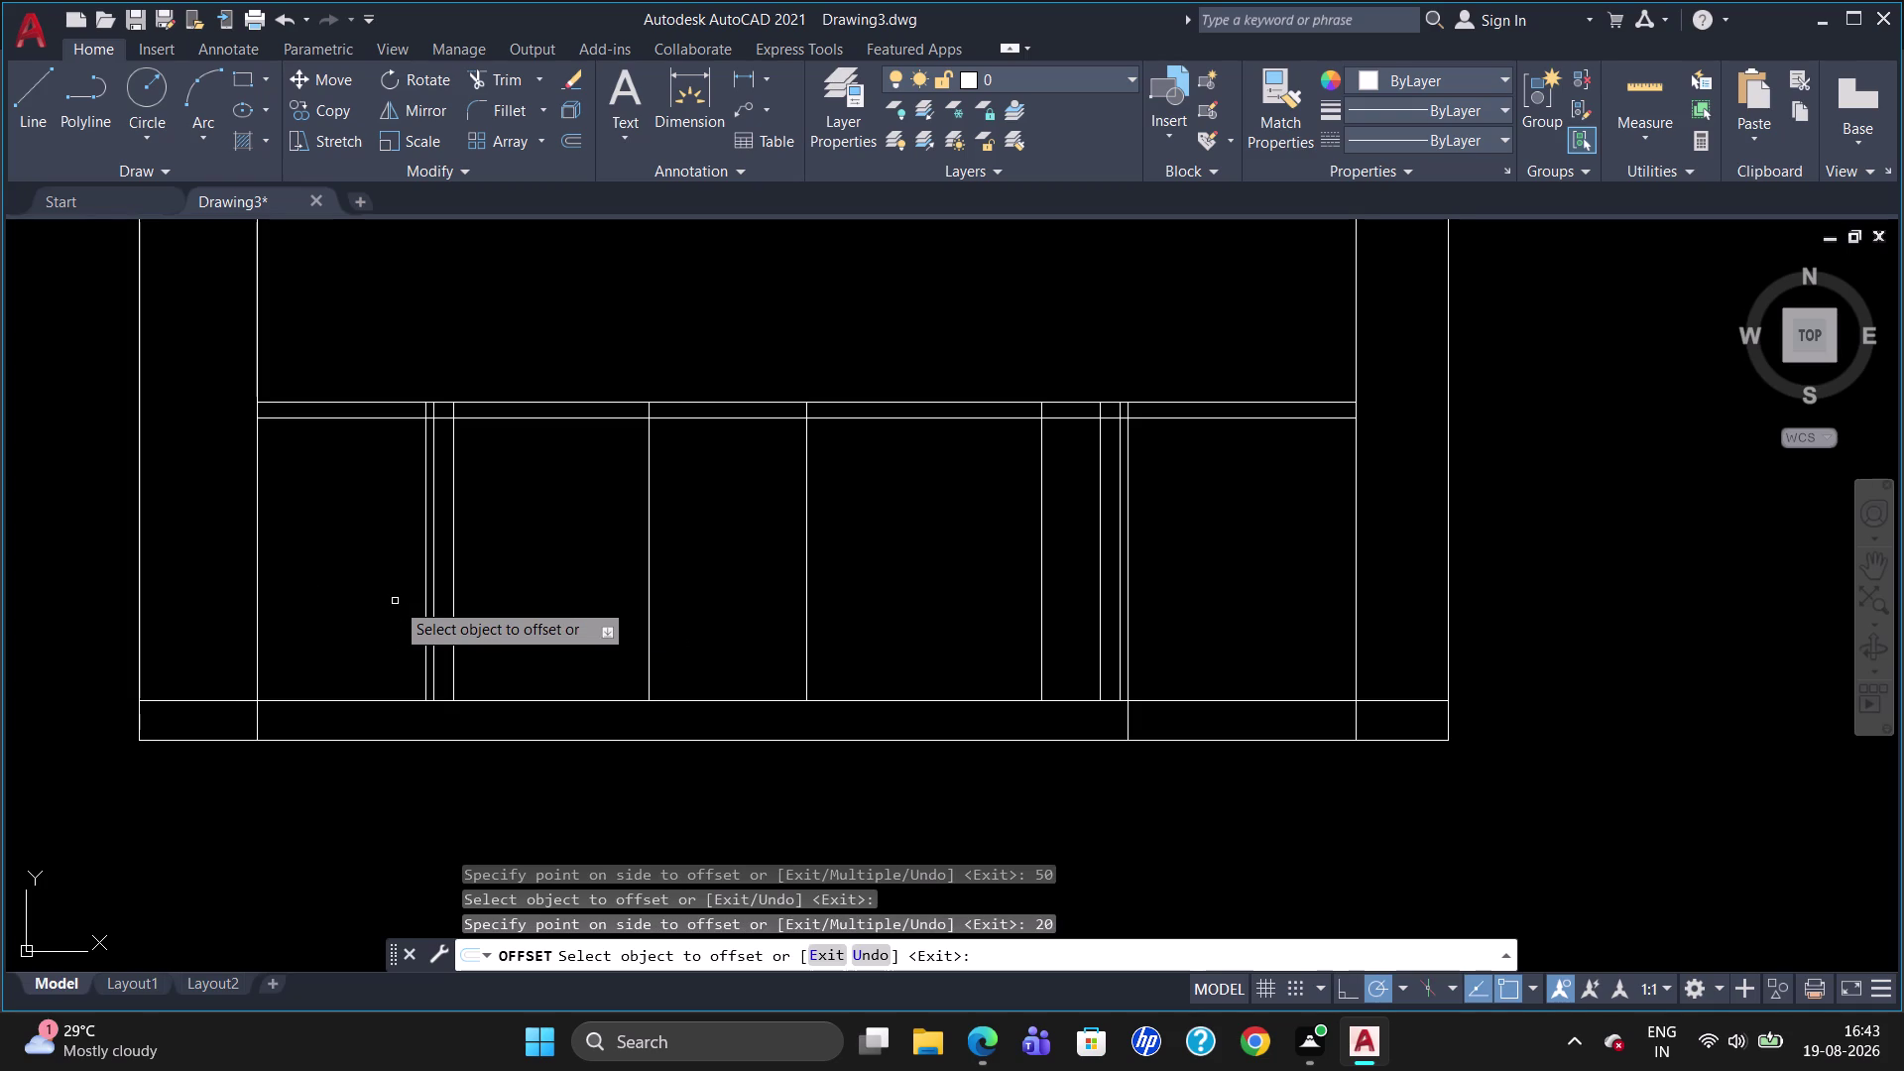
key(Escape)
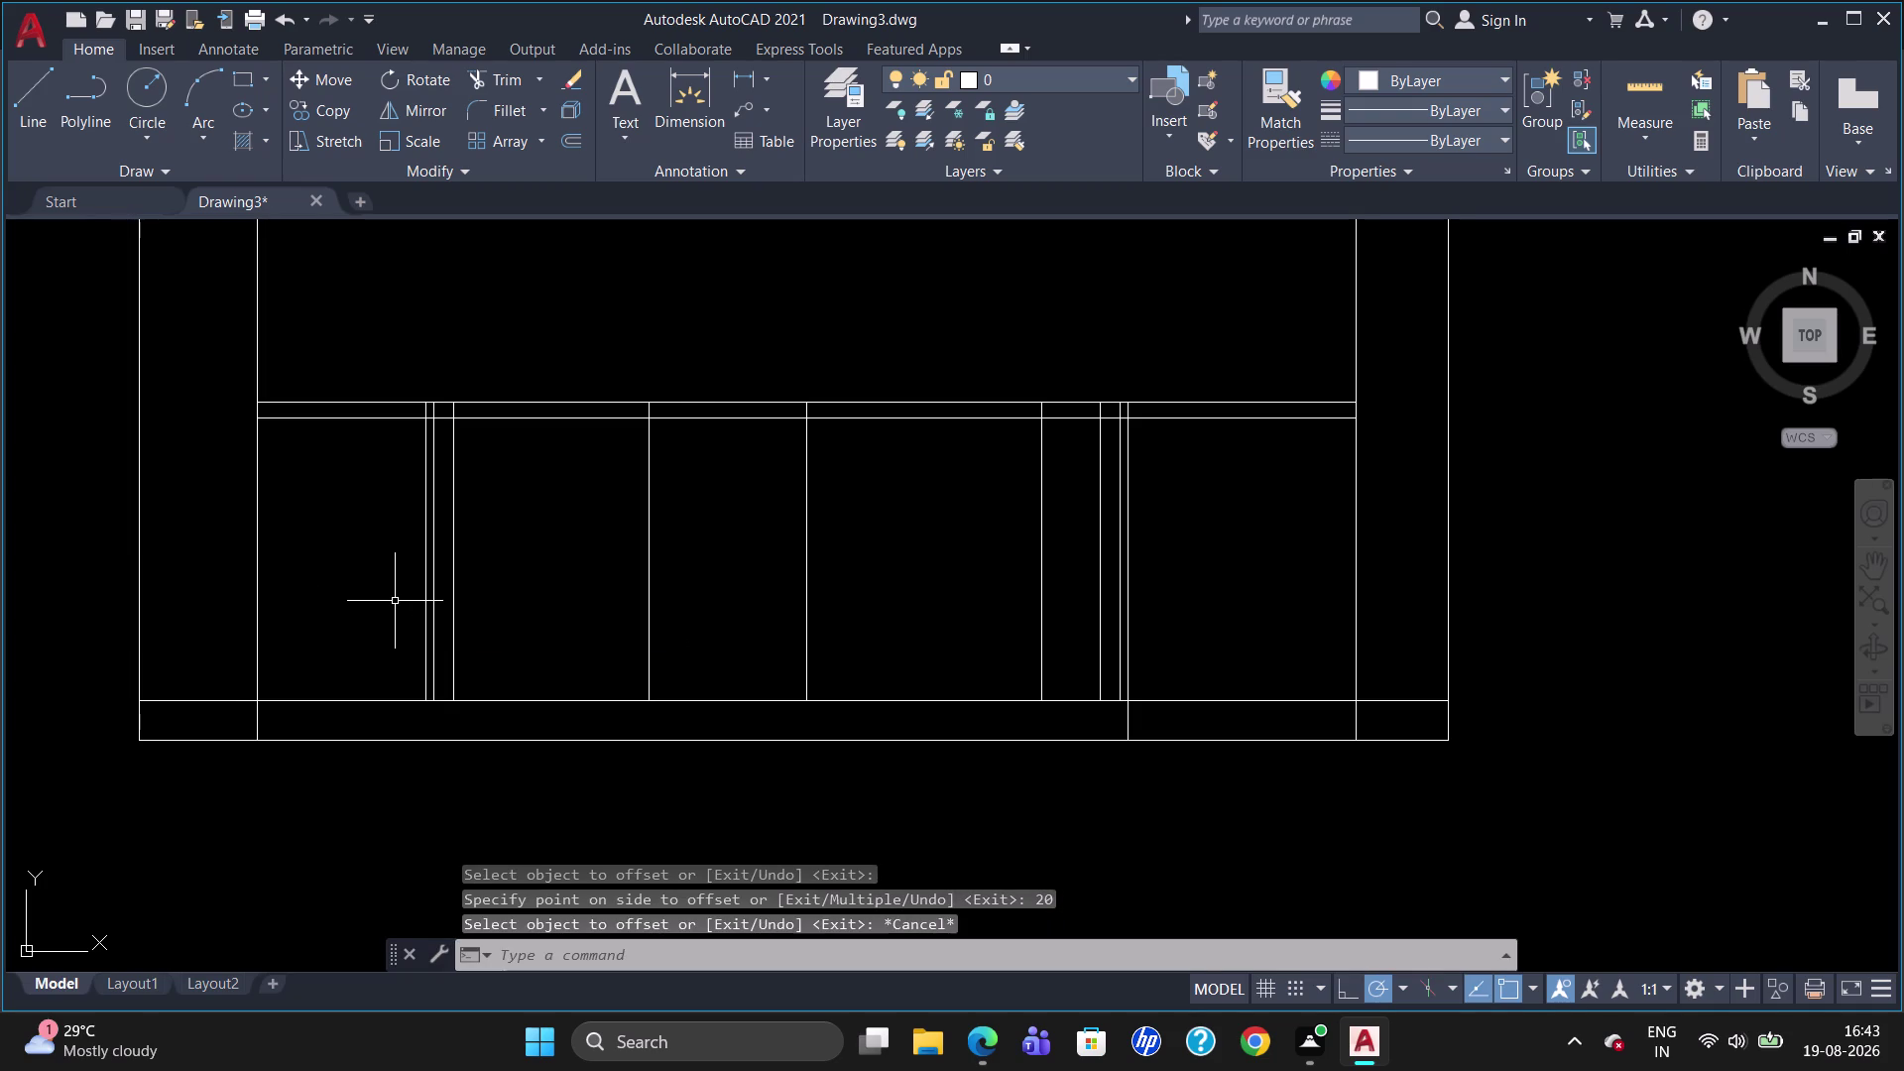
text(EX)
key(Return)
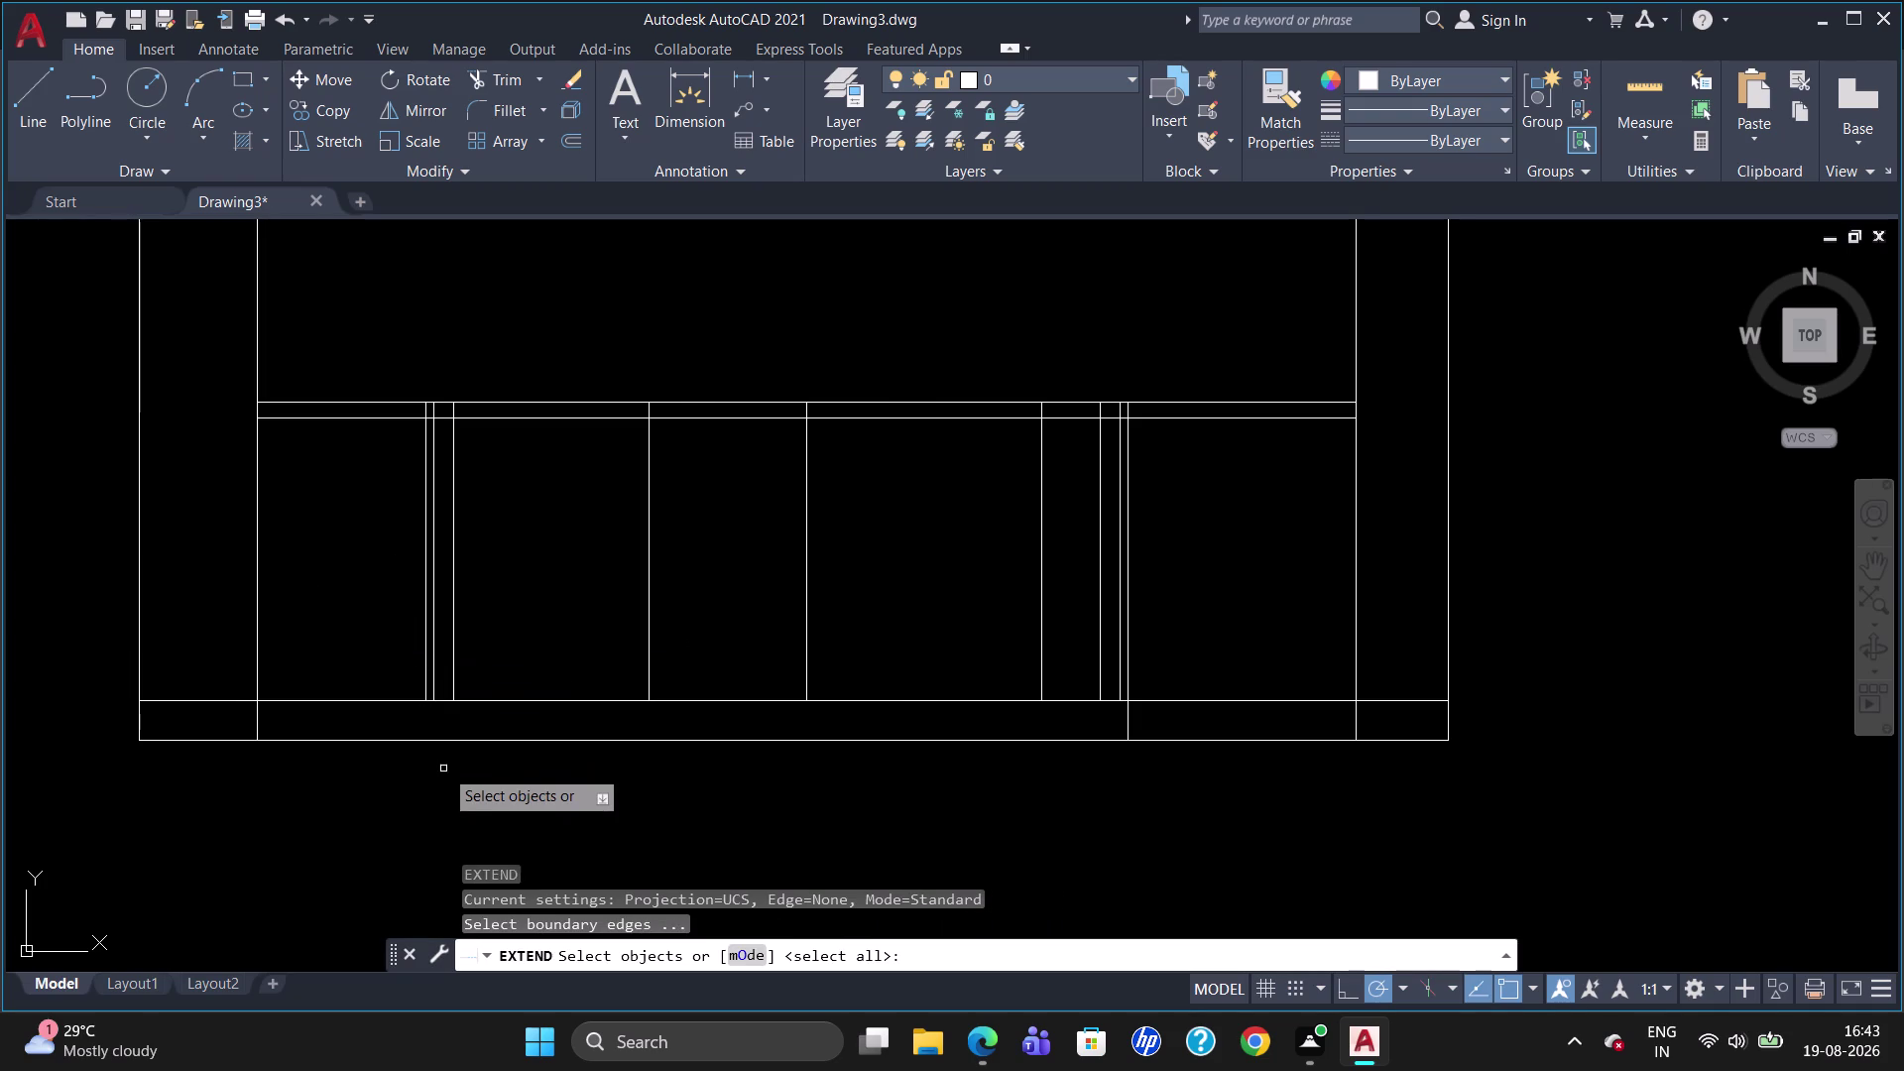
Extend the new left divider down to the bottom edge.
click(452, 739)
key(Return)
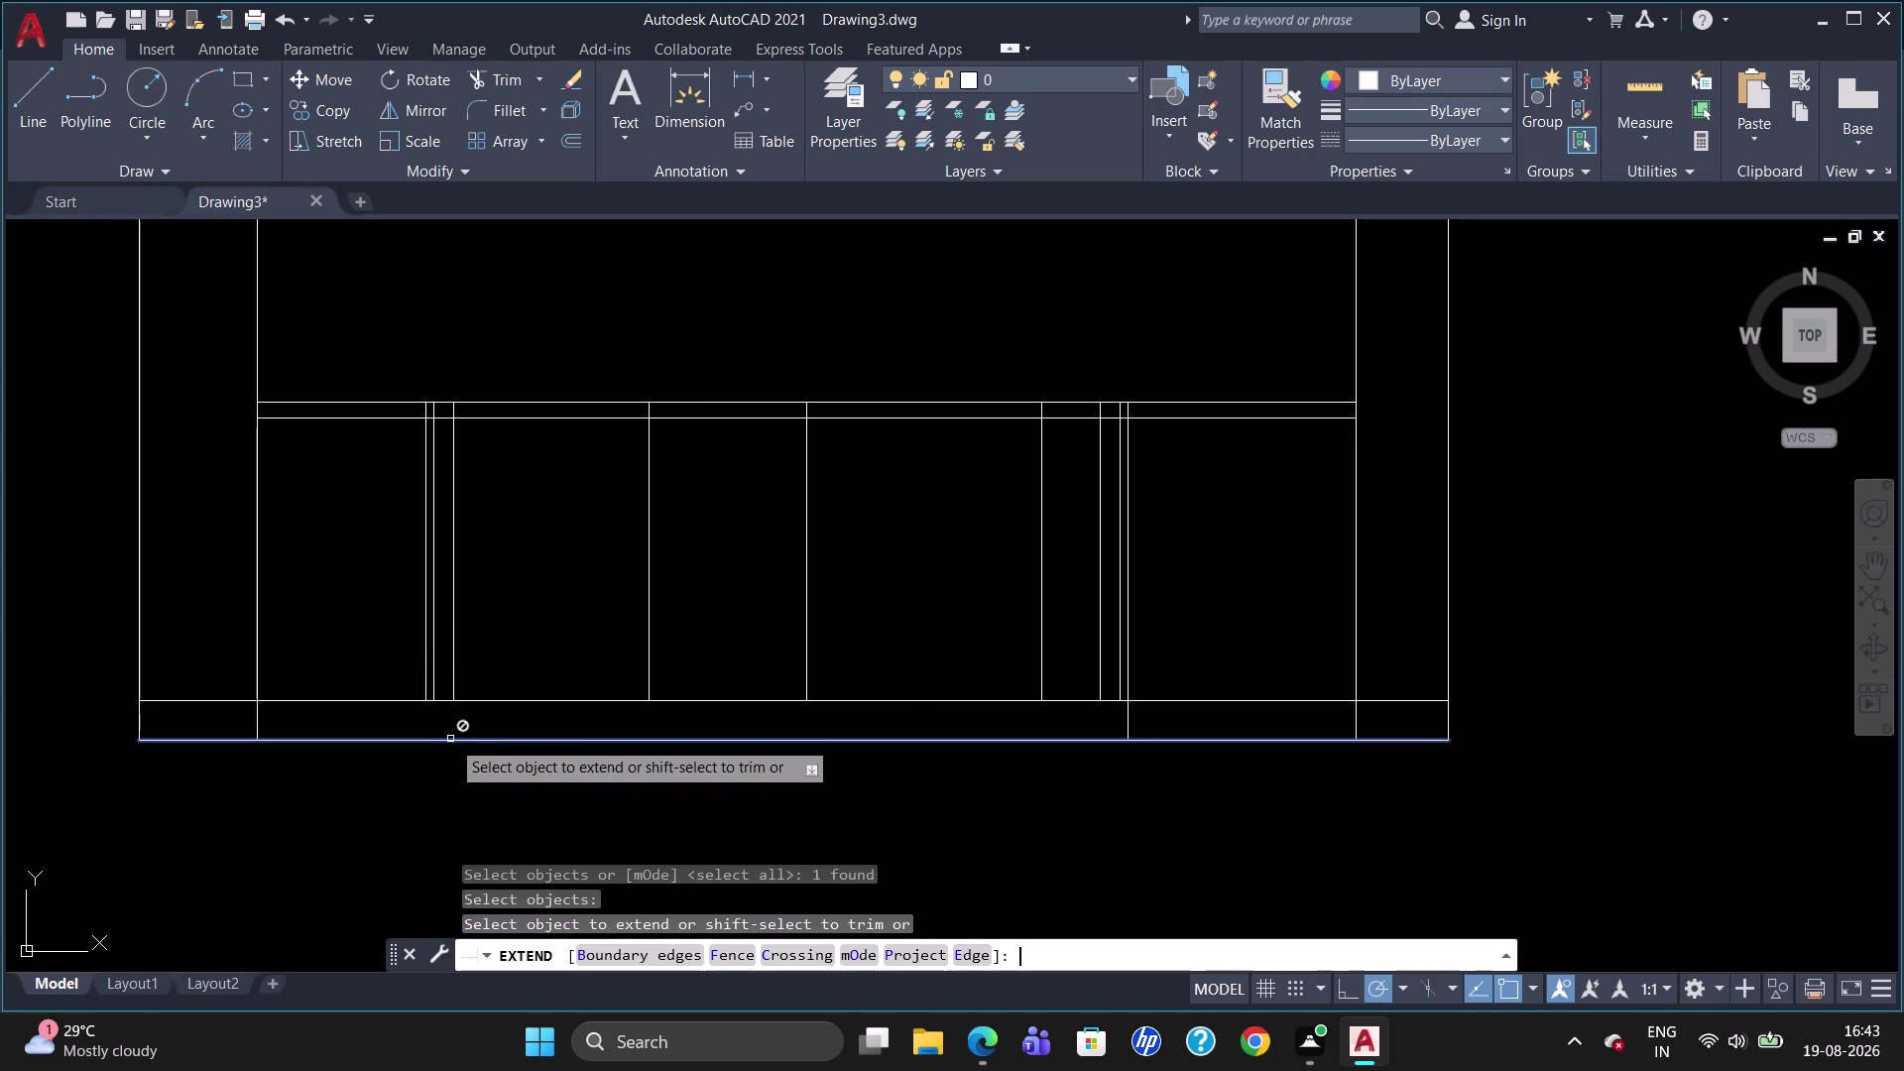
click(424, 678)
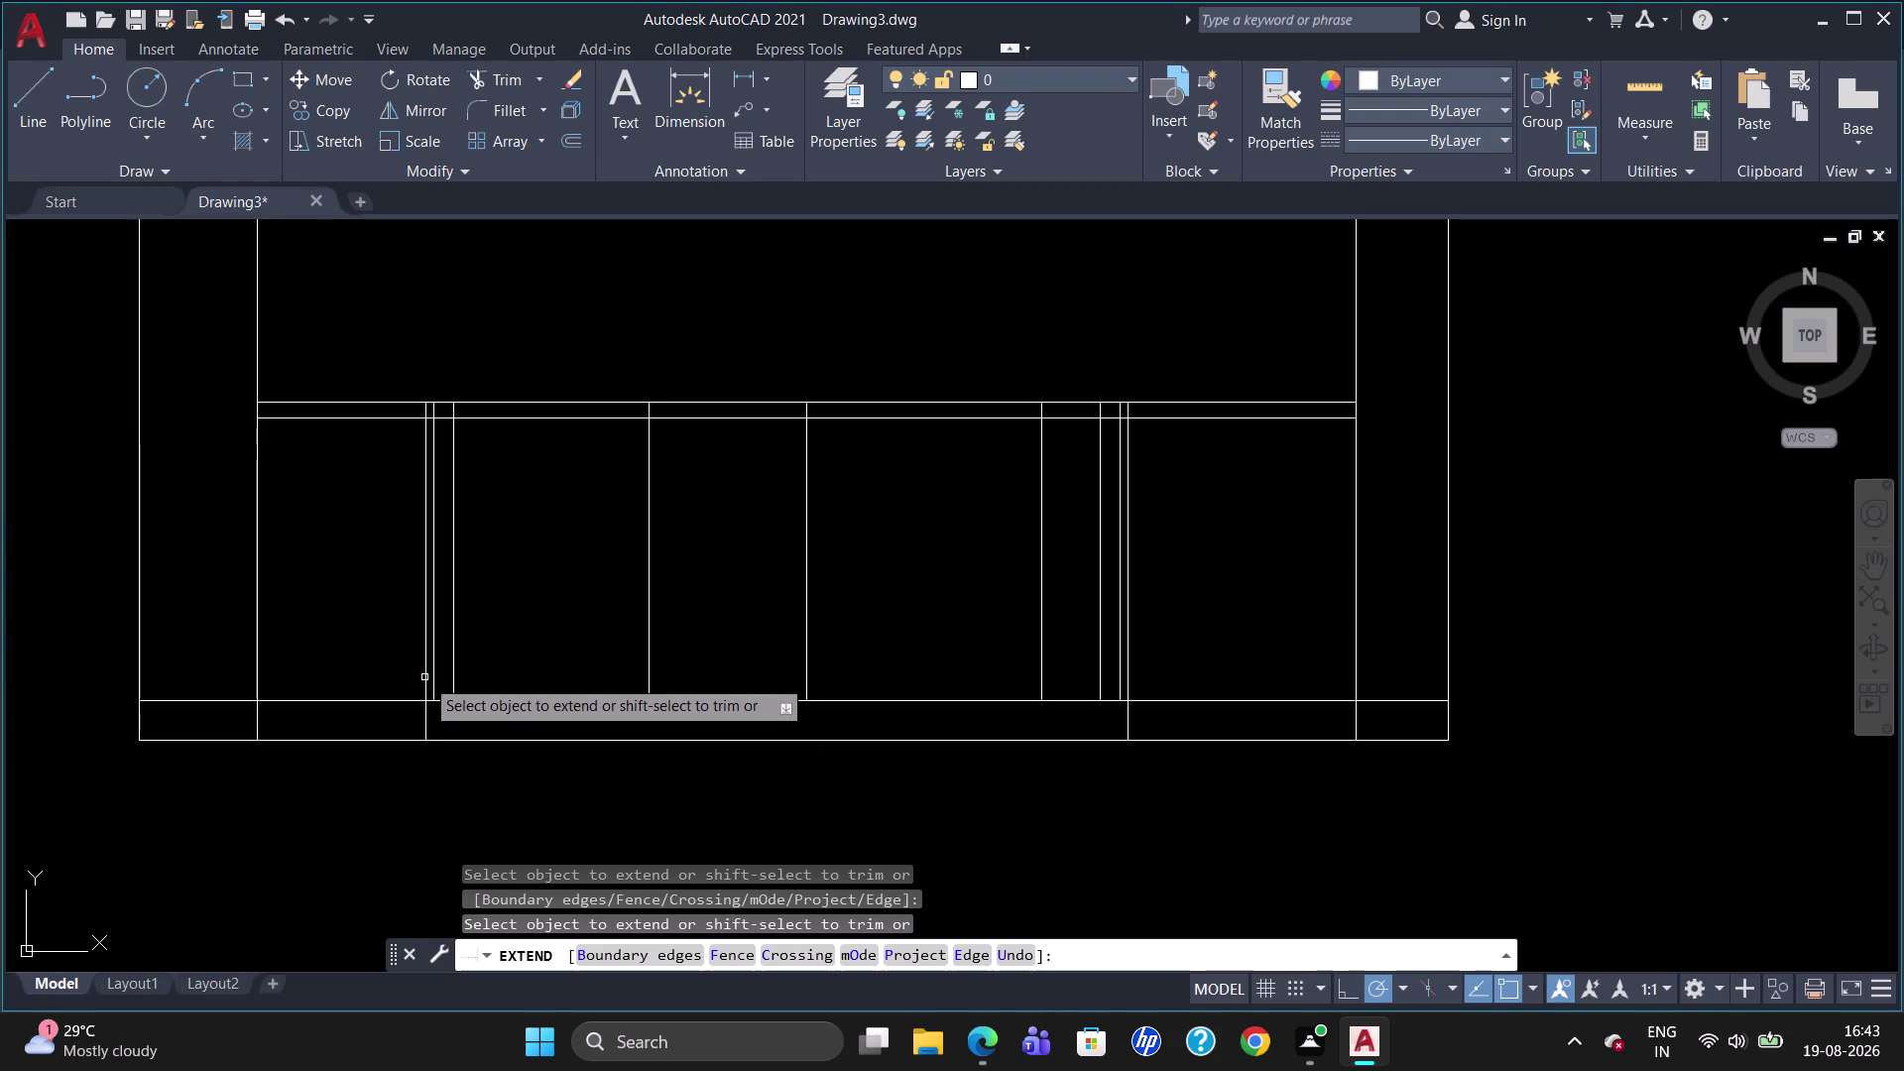
key(Escape)
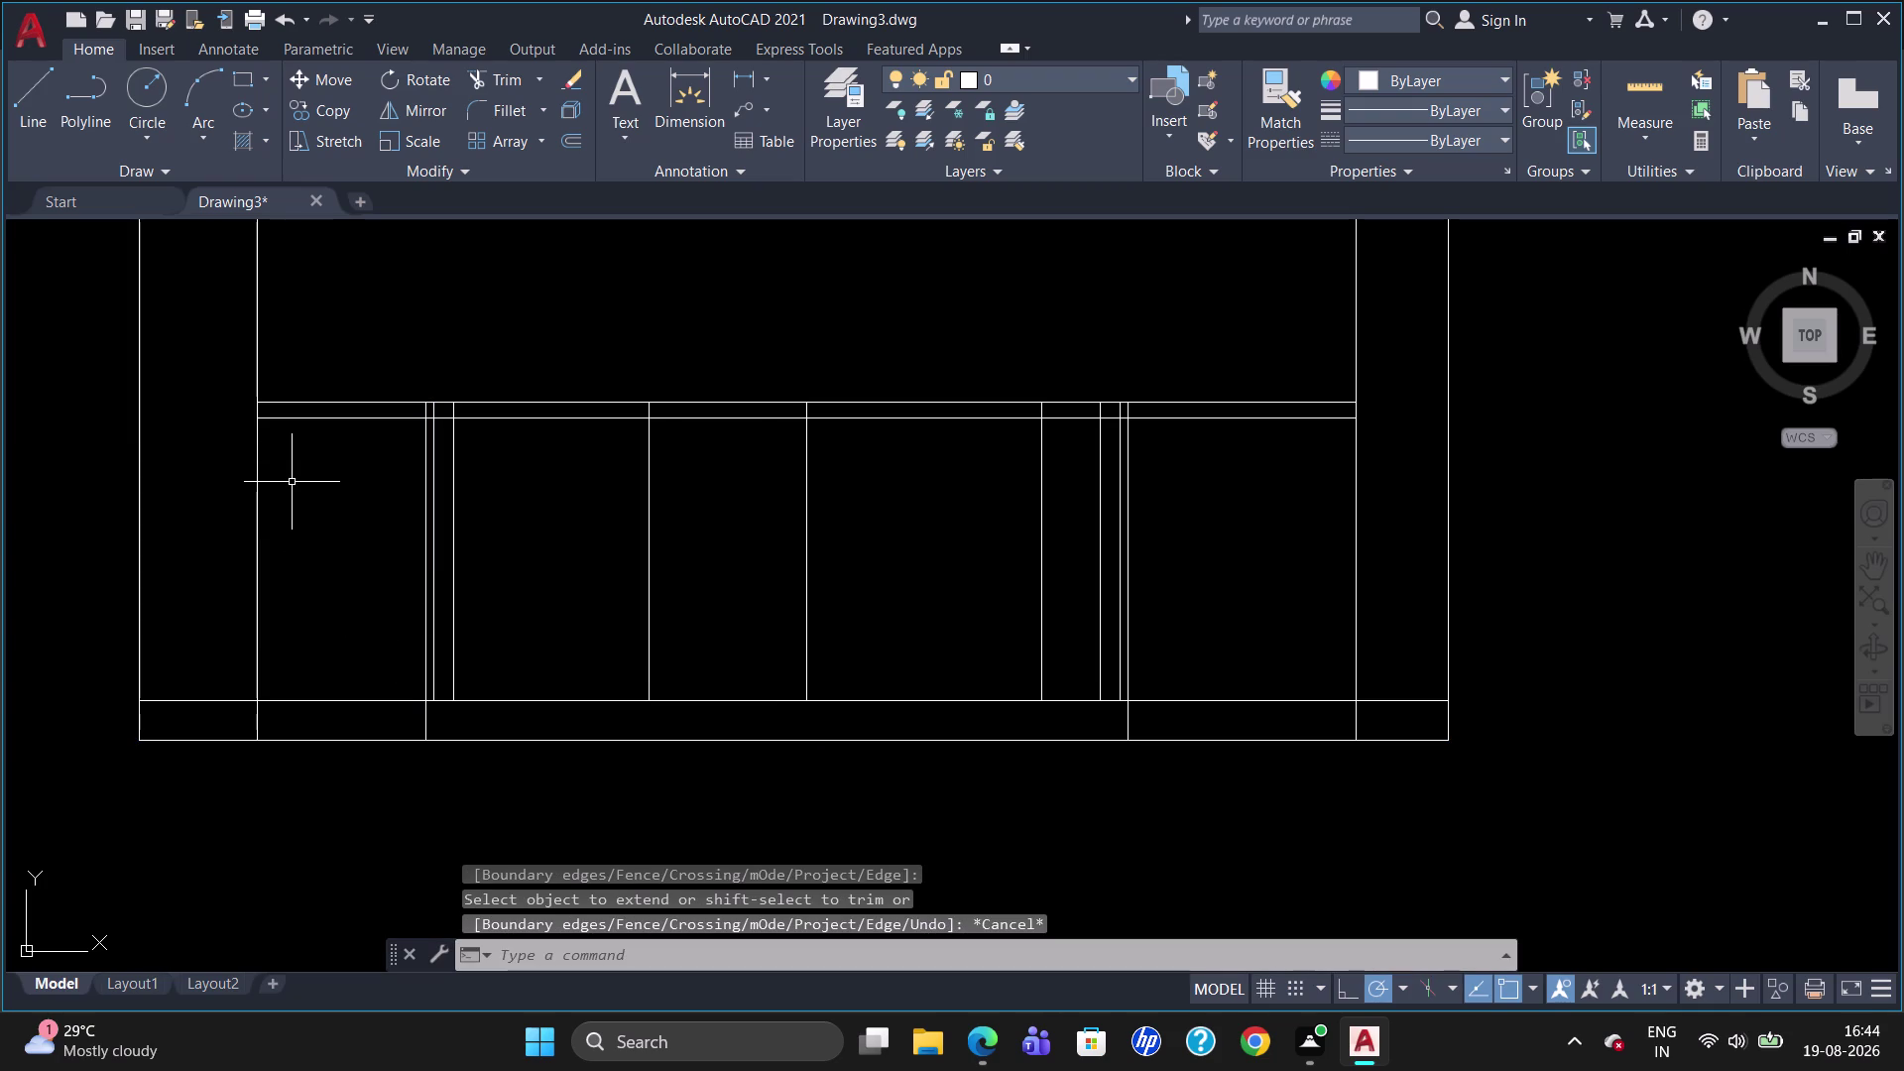
Trim every vertical divider's end out of the thin strip beneath the top.
text(TR)
key(Return)
key(Return)
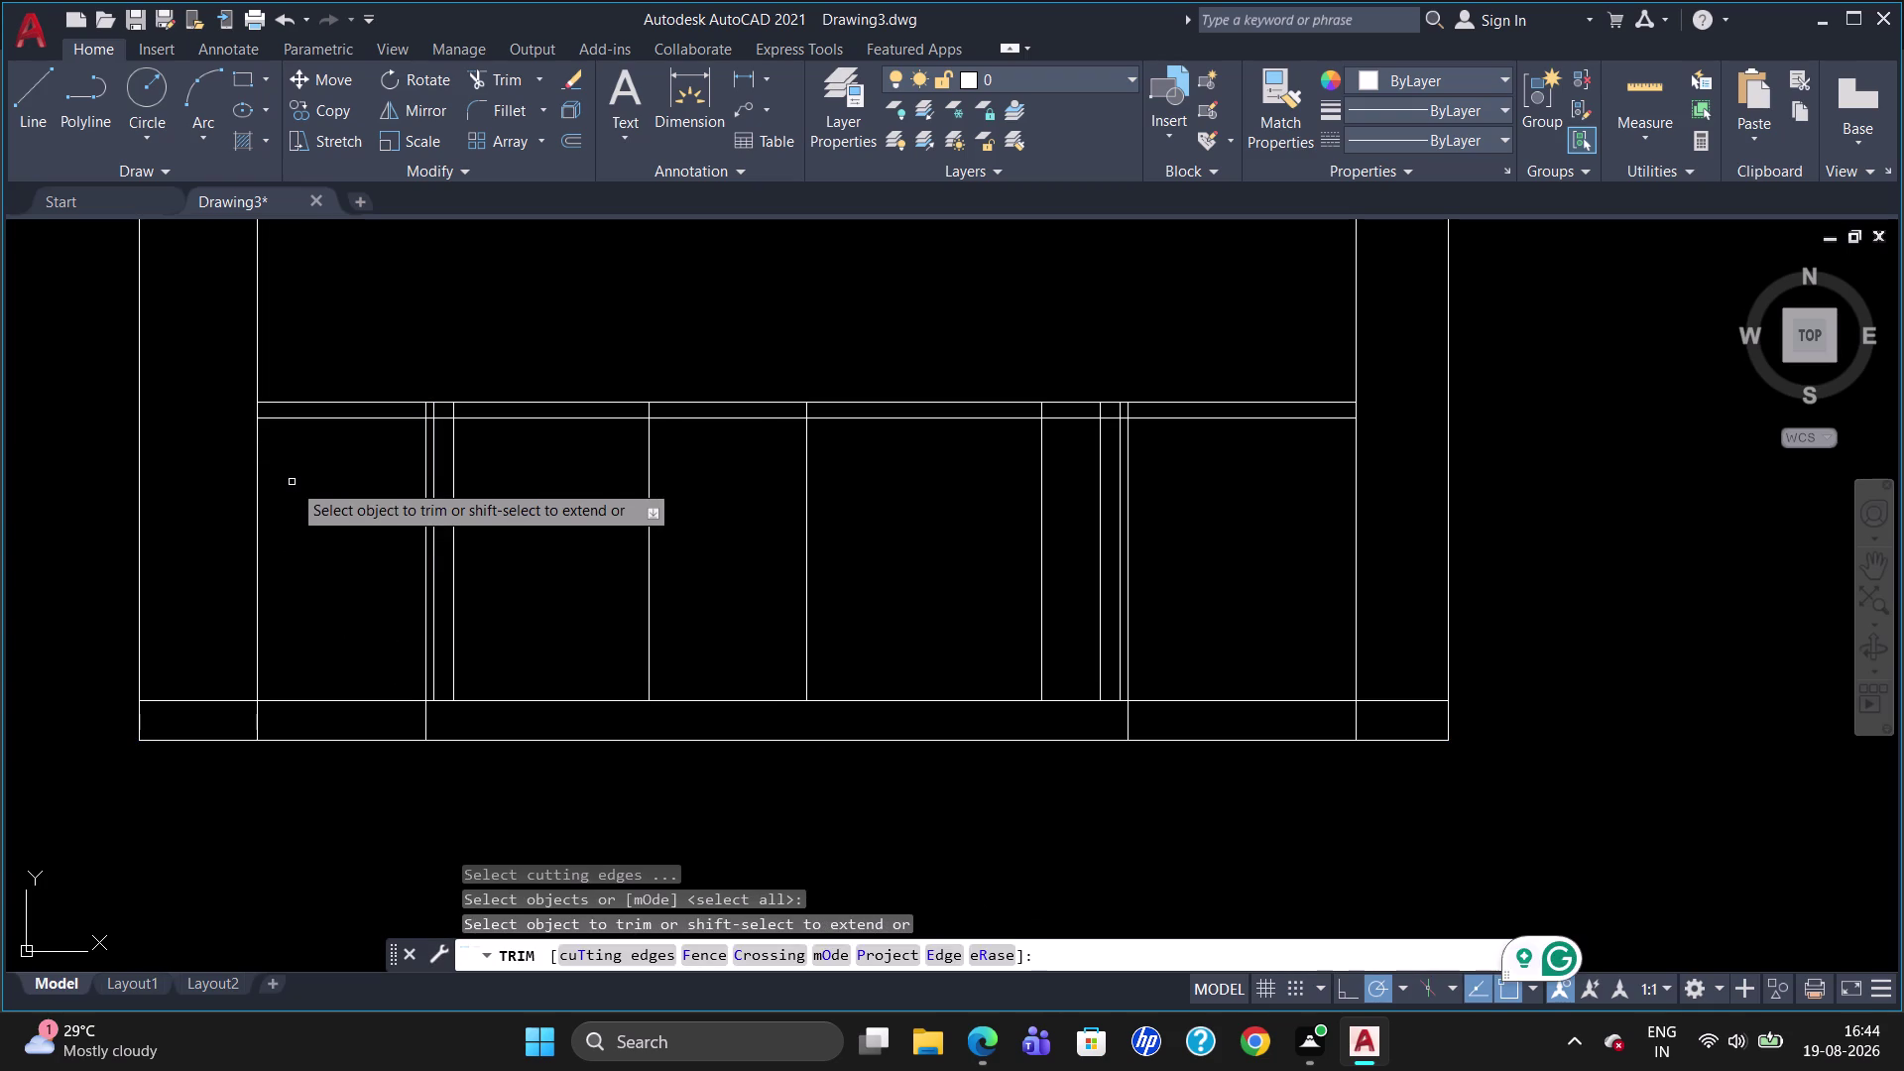
click(429, 410)
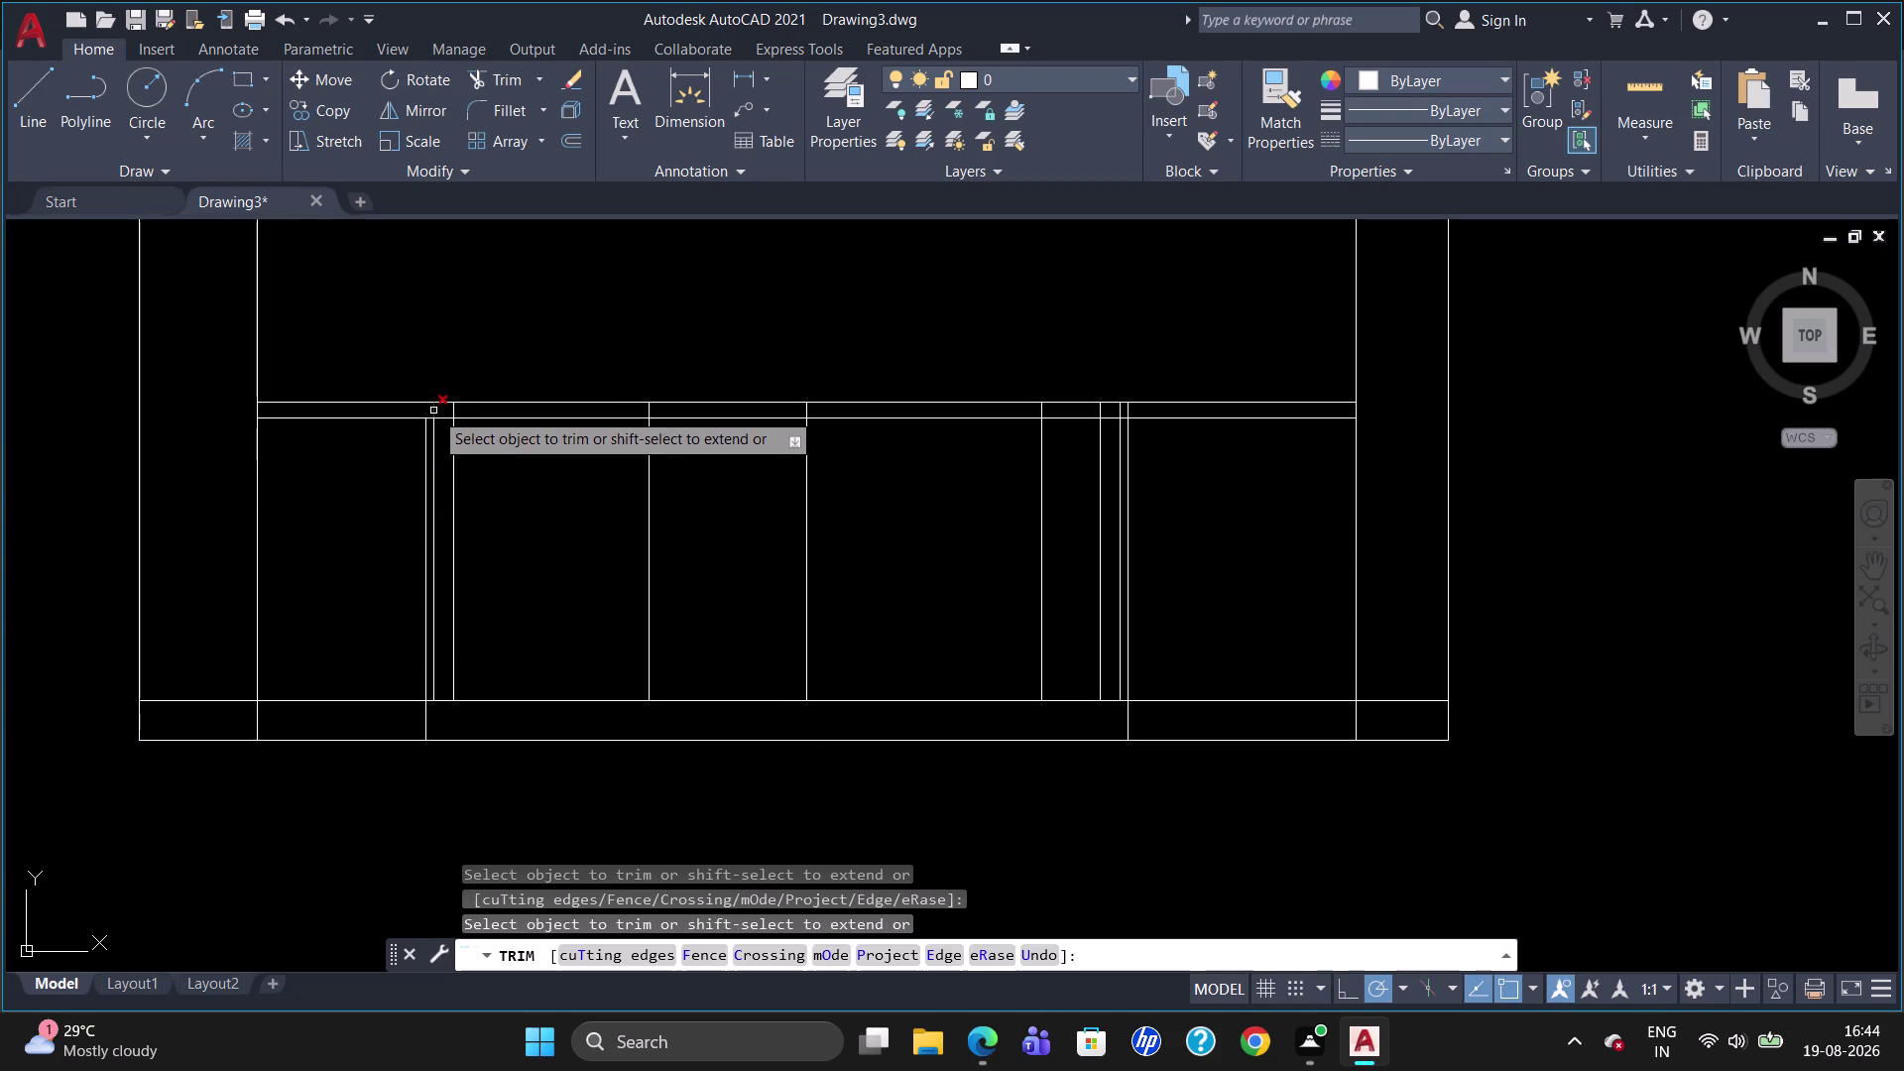
click(433, 410)
click(453, 413)
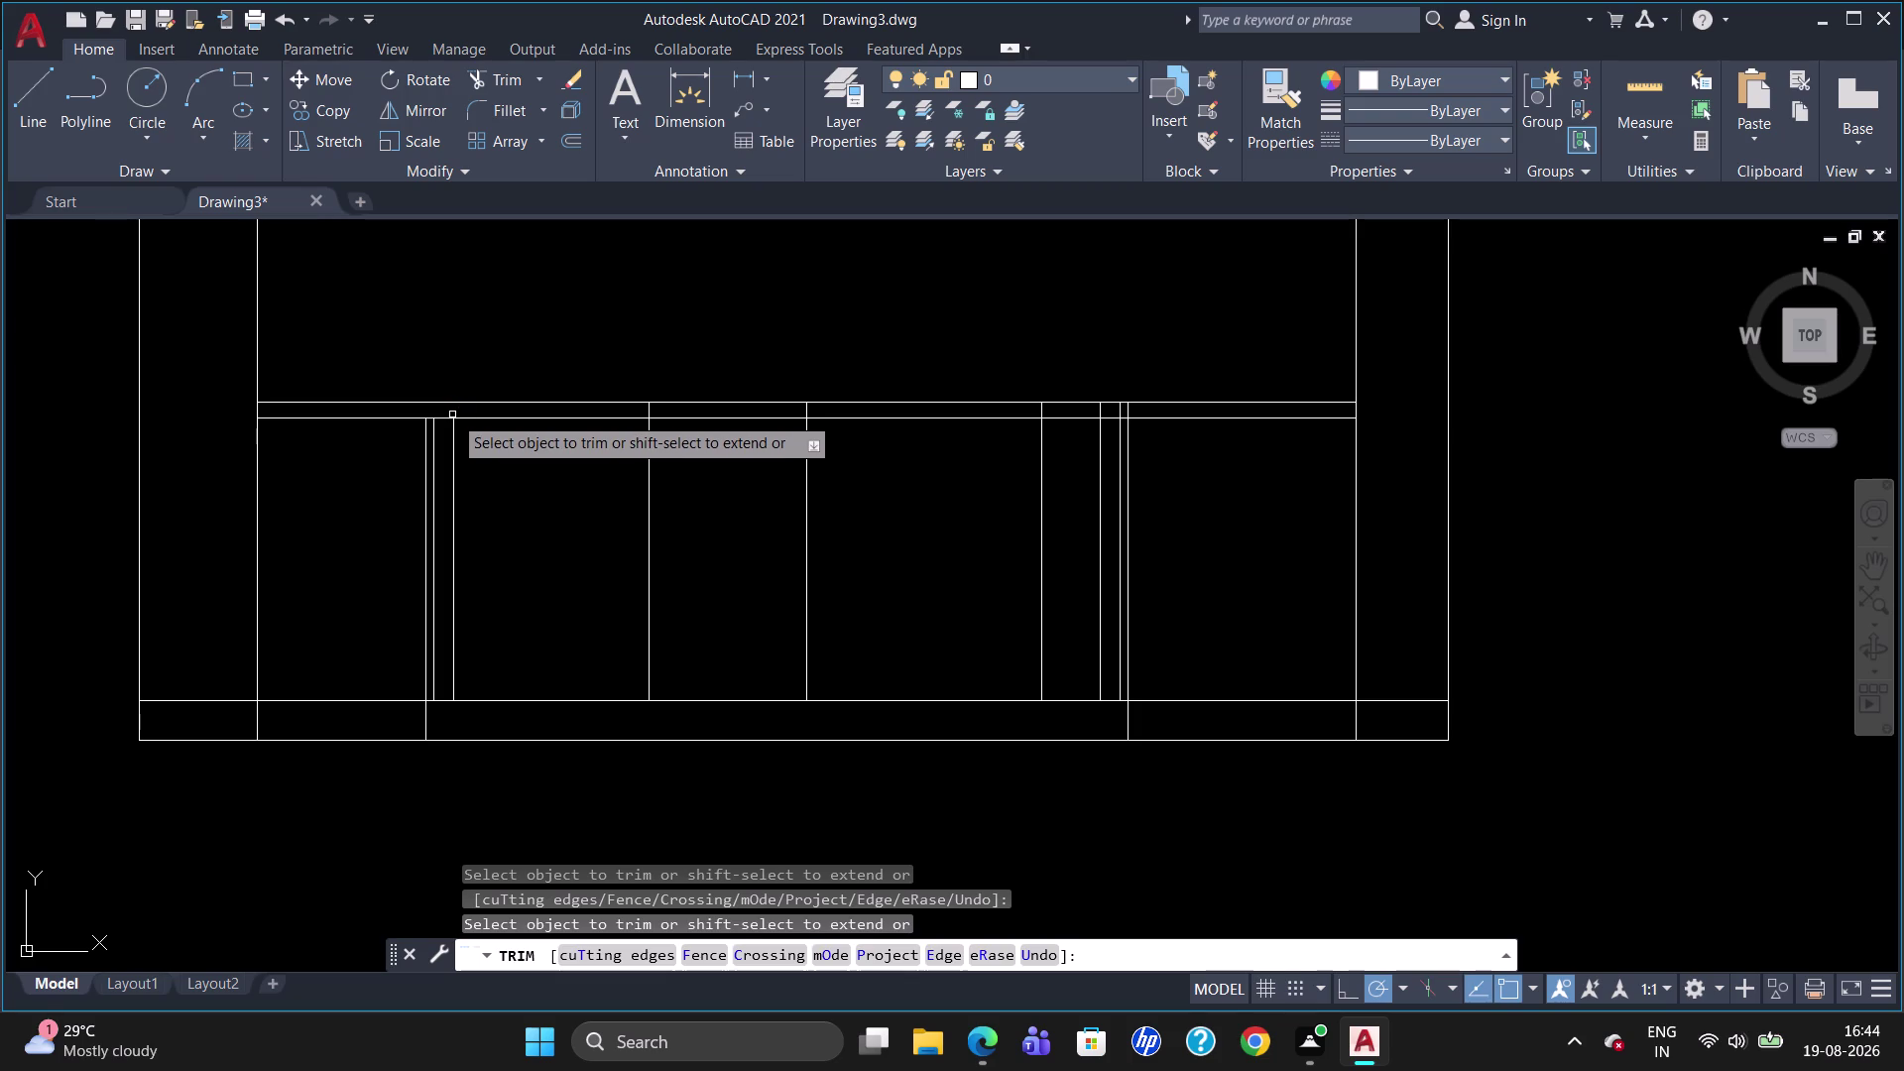
click(648, 411)
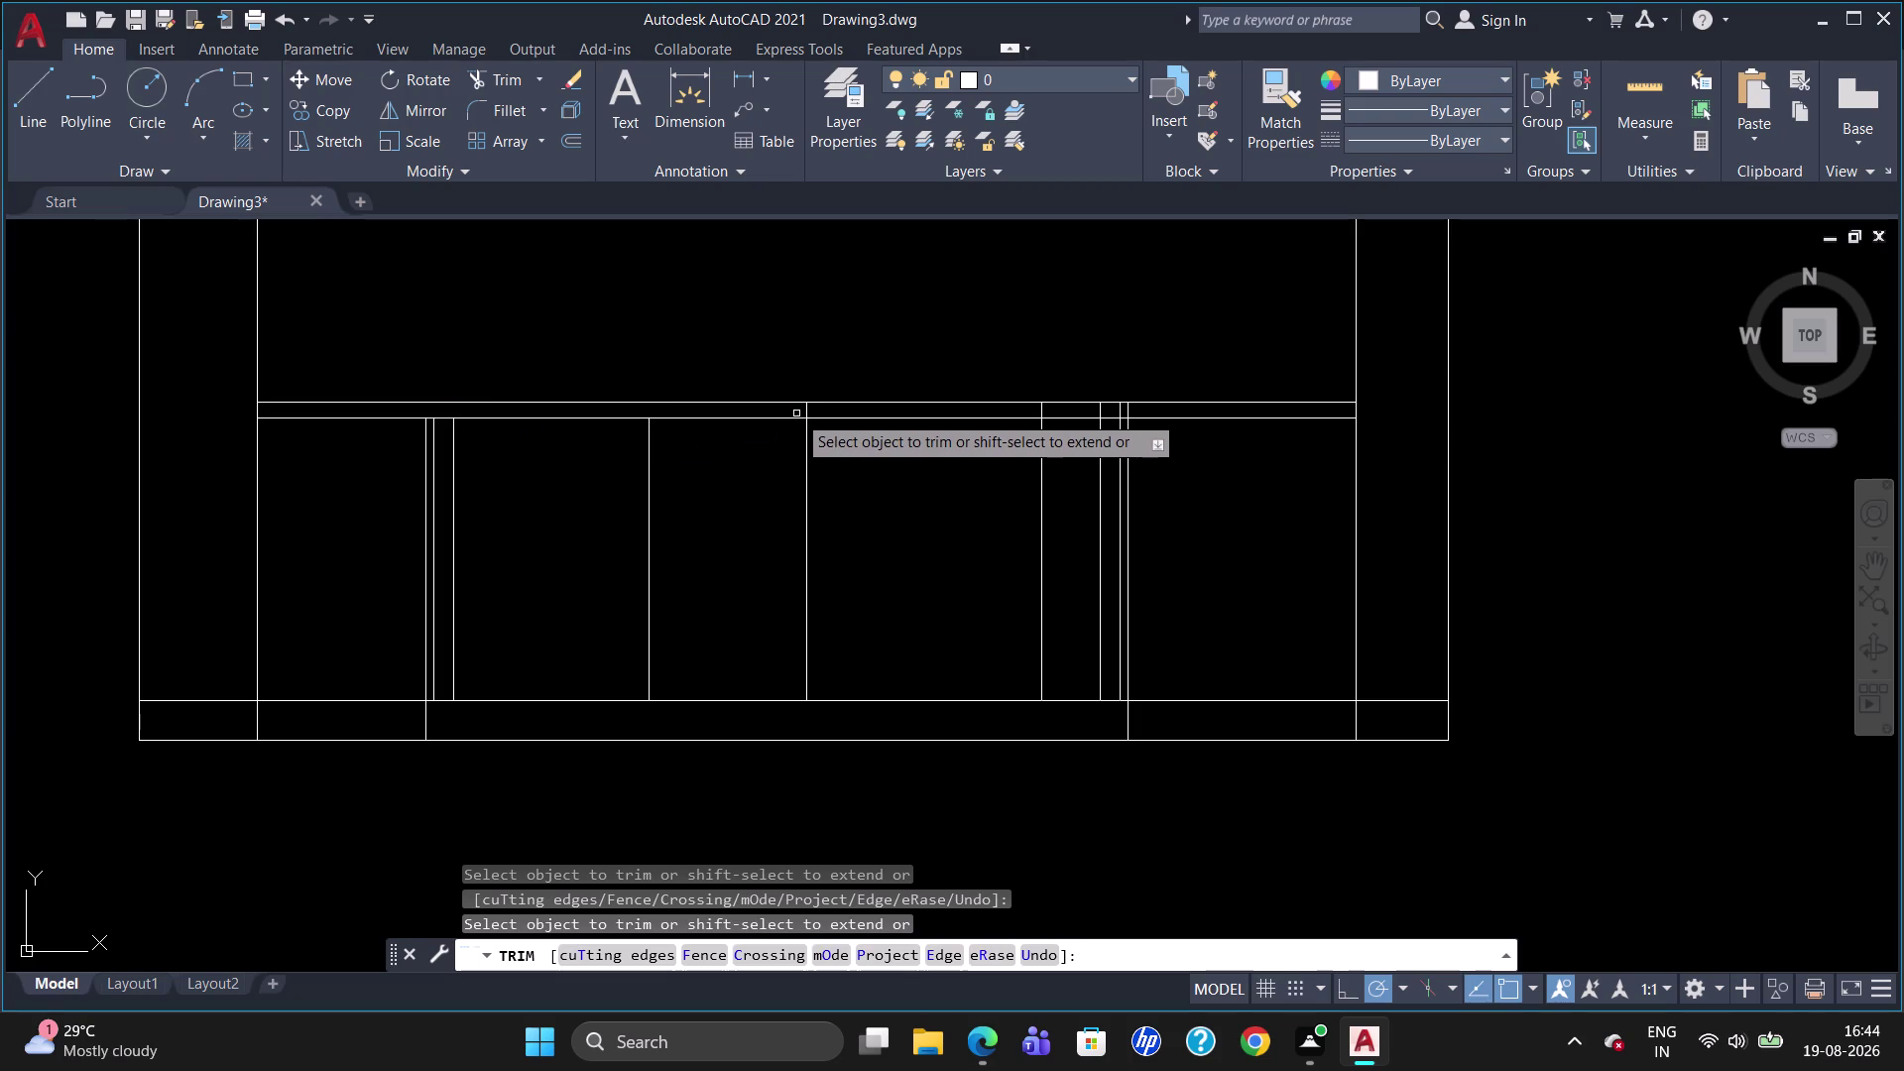
click(806, 412)
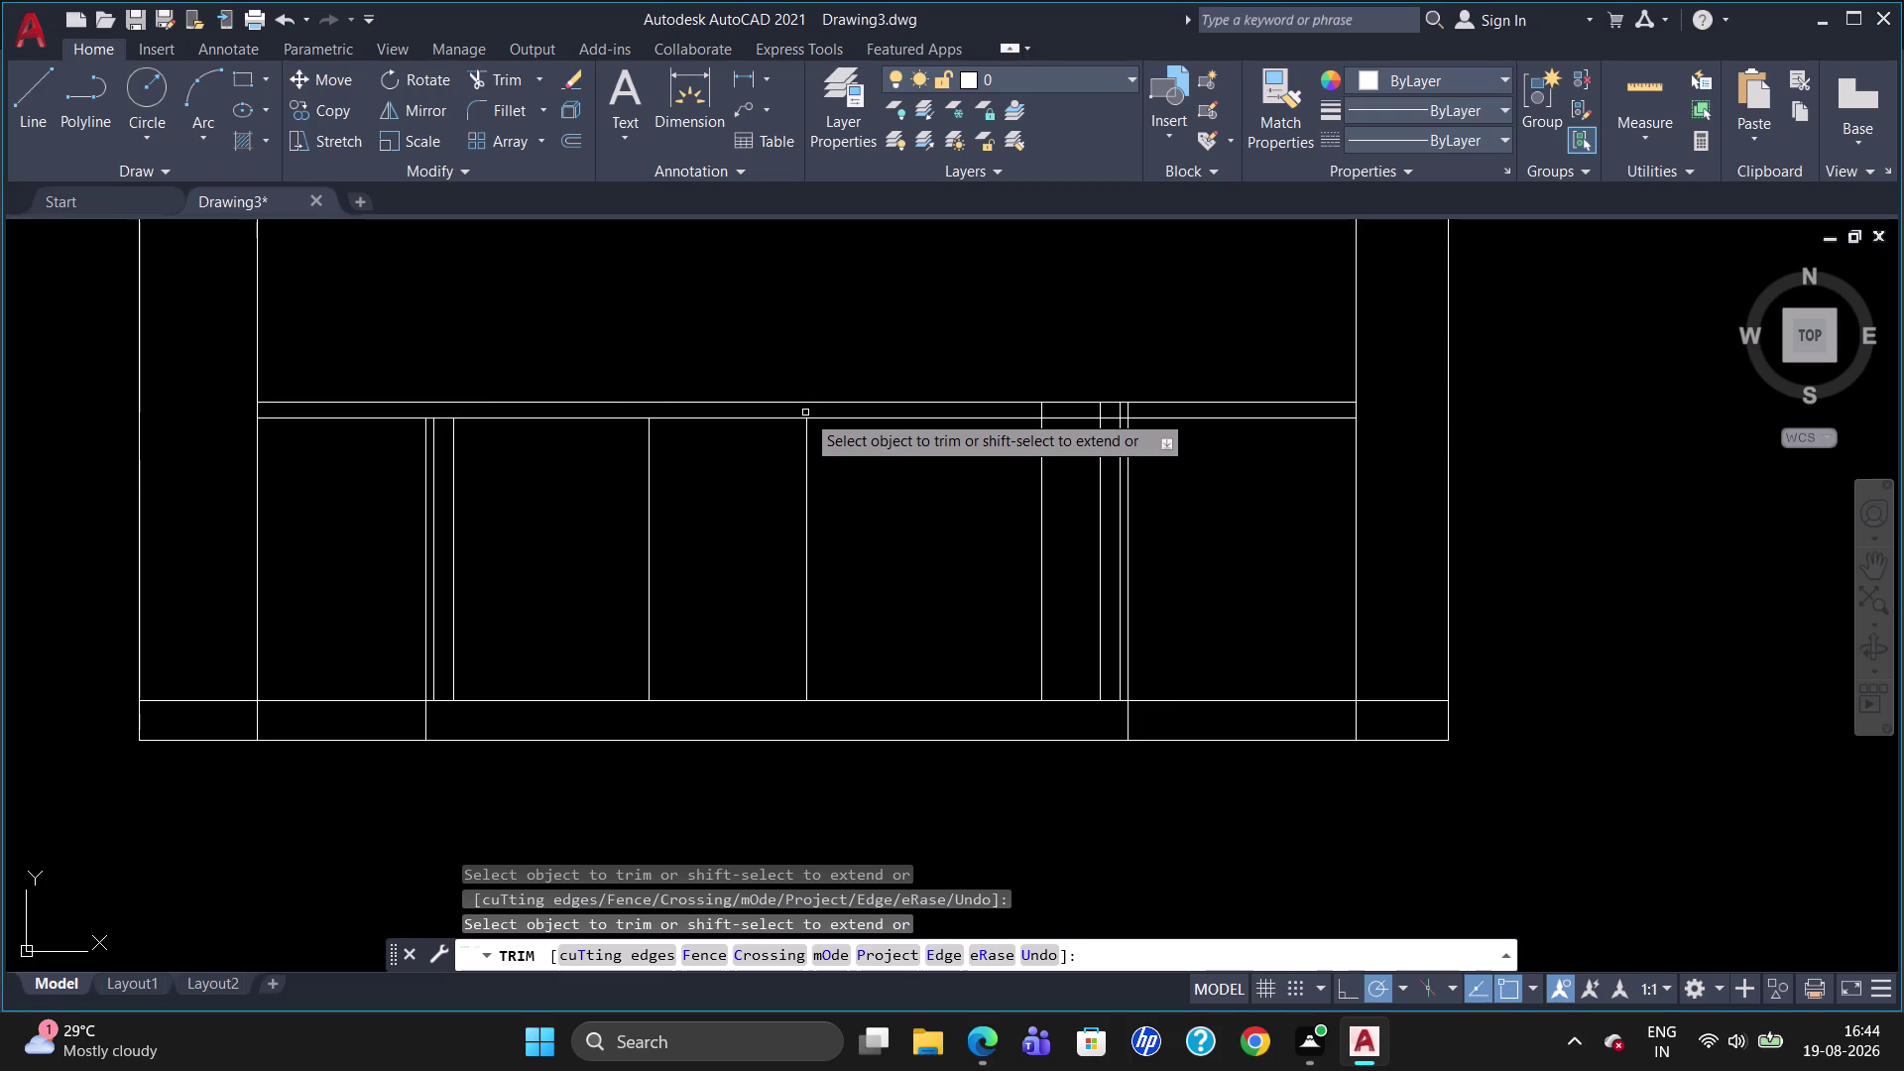
click(1042, 409)
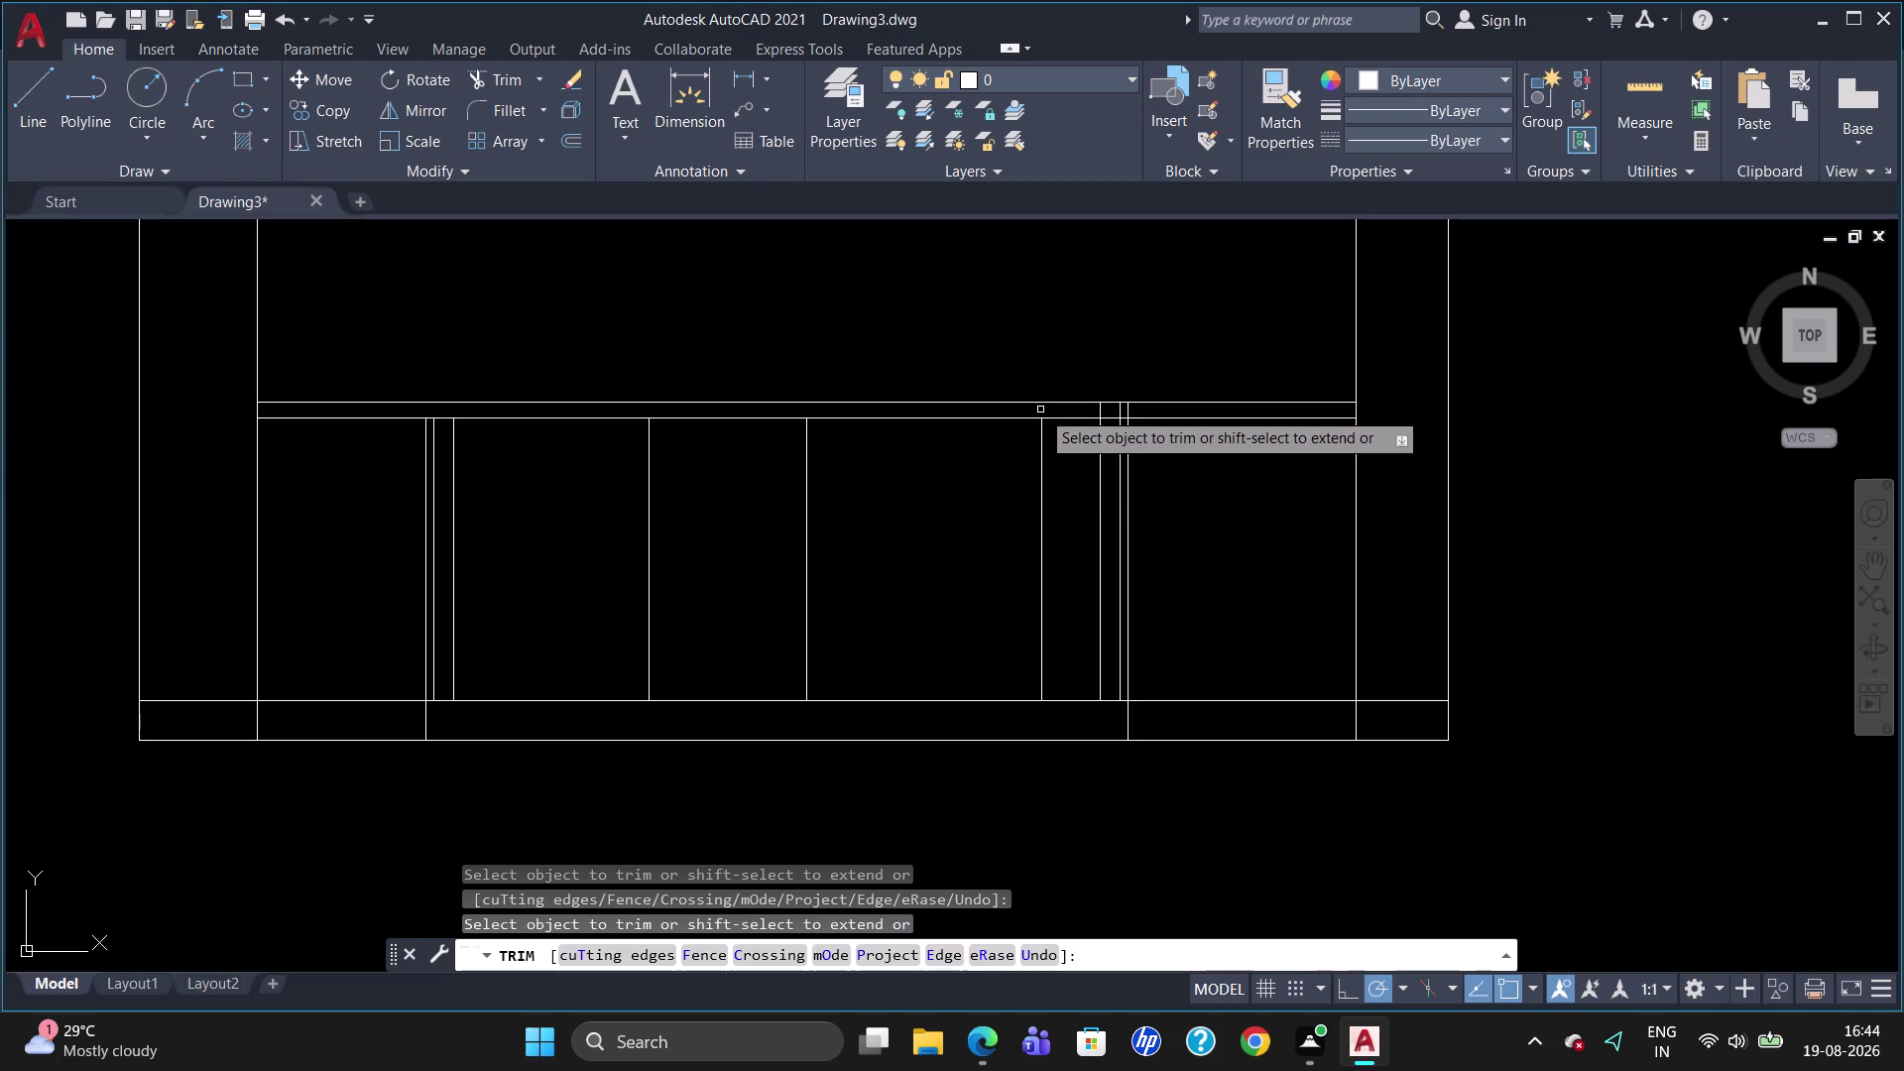
click(1100, 413)
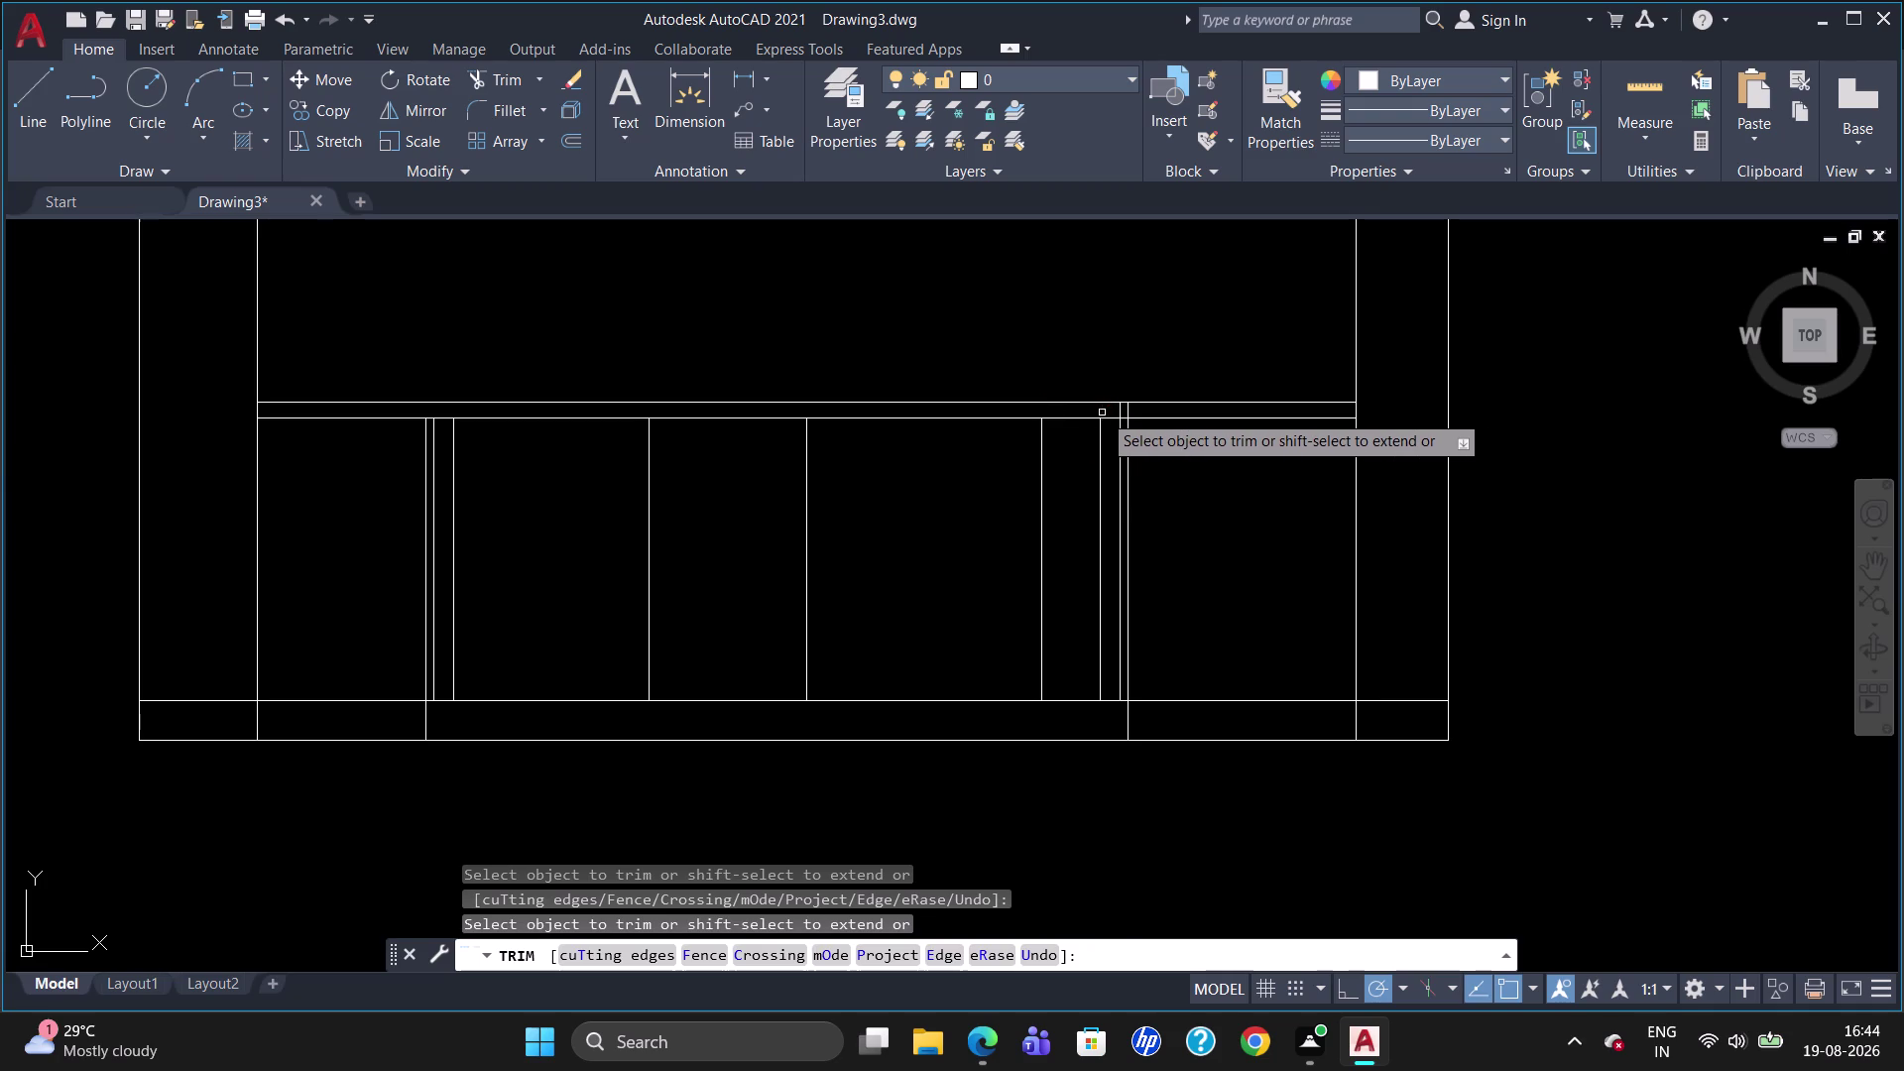
click(1116, 413)
click(1123, 413)
click(1122, 412)
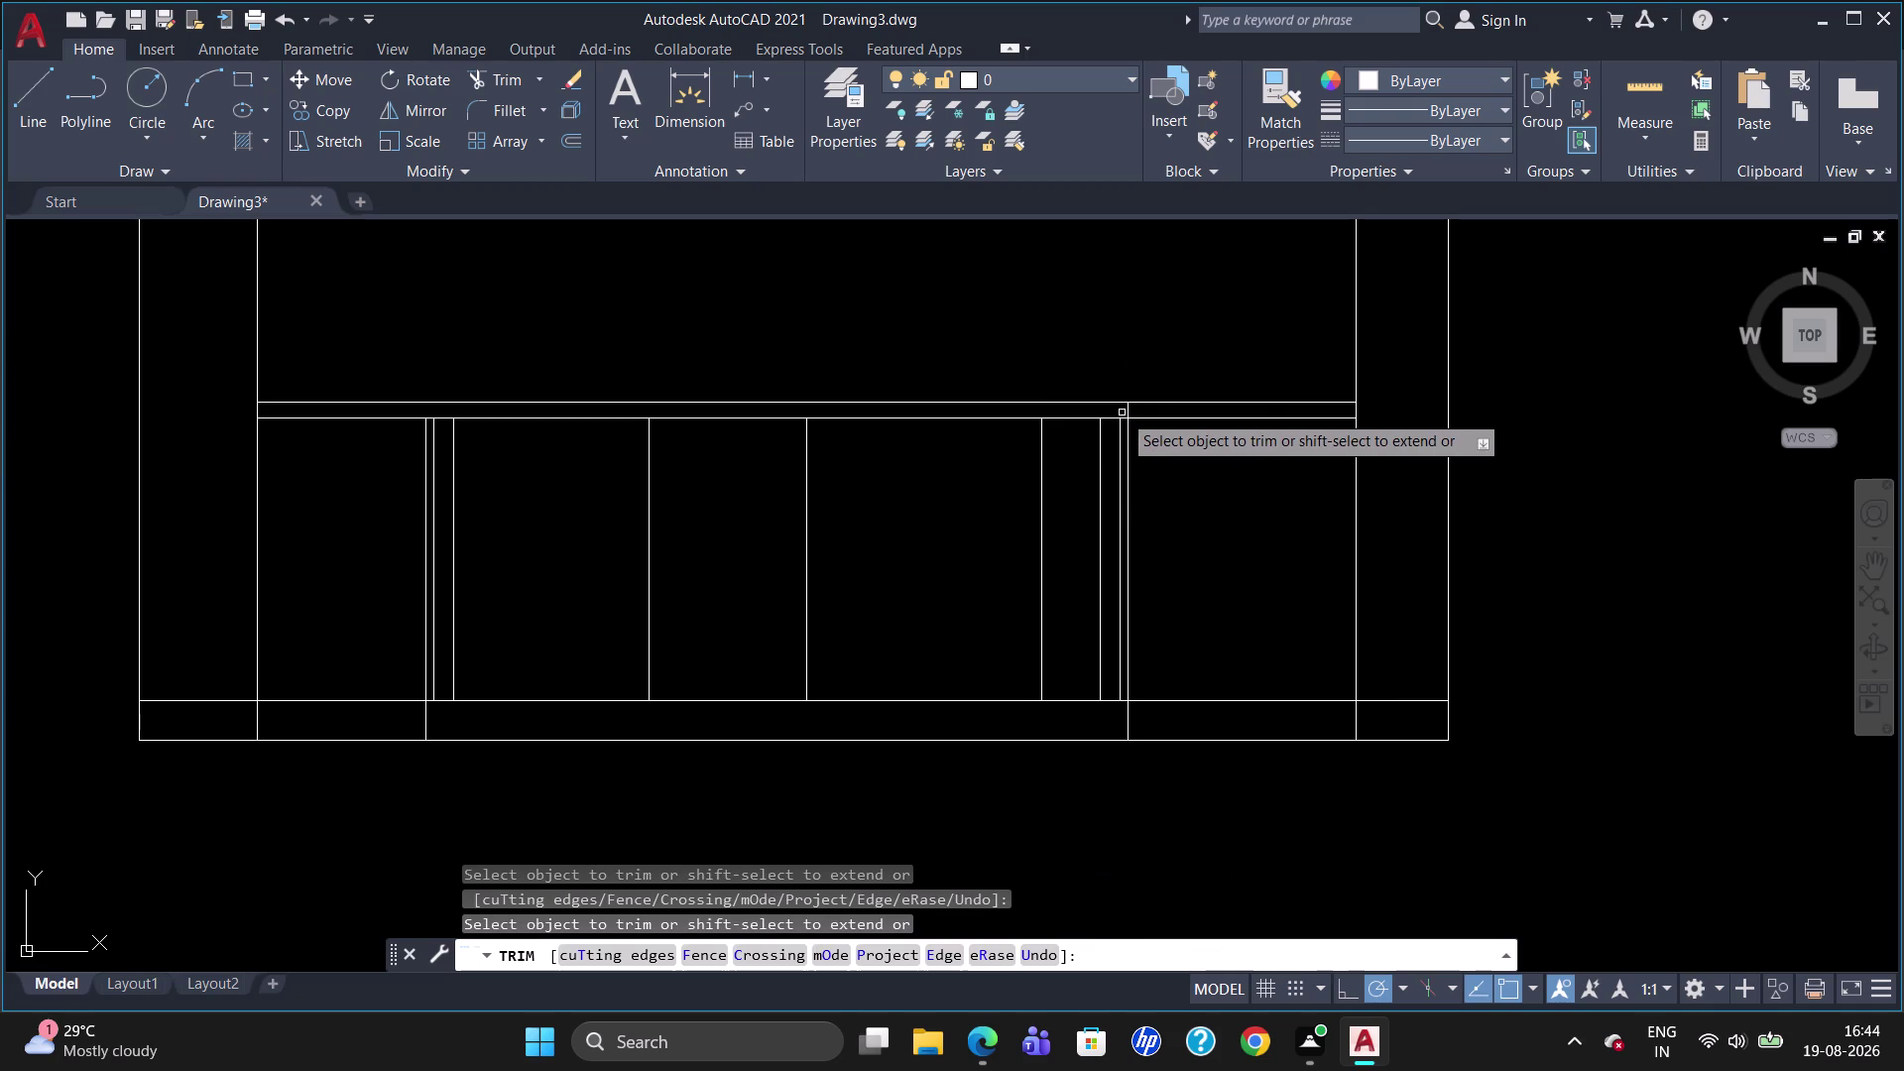
click(1125, 413)
click(1125, 412)
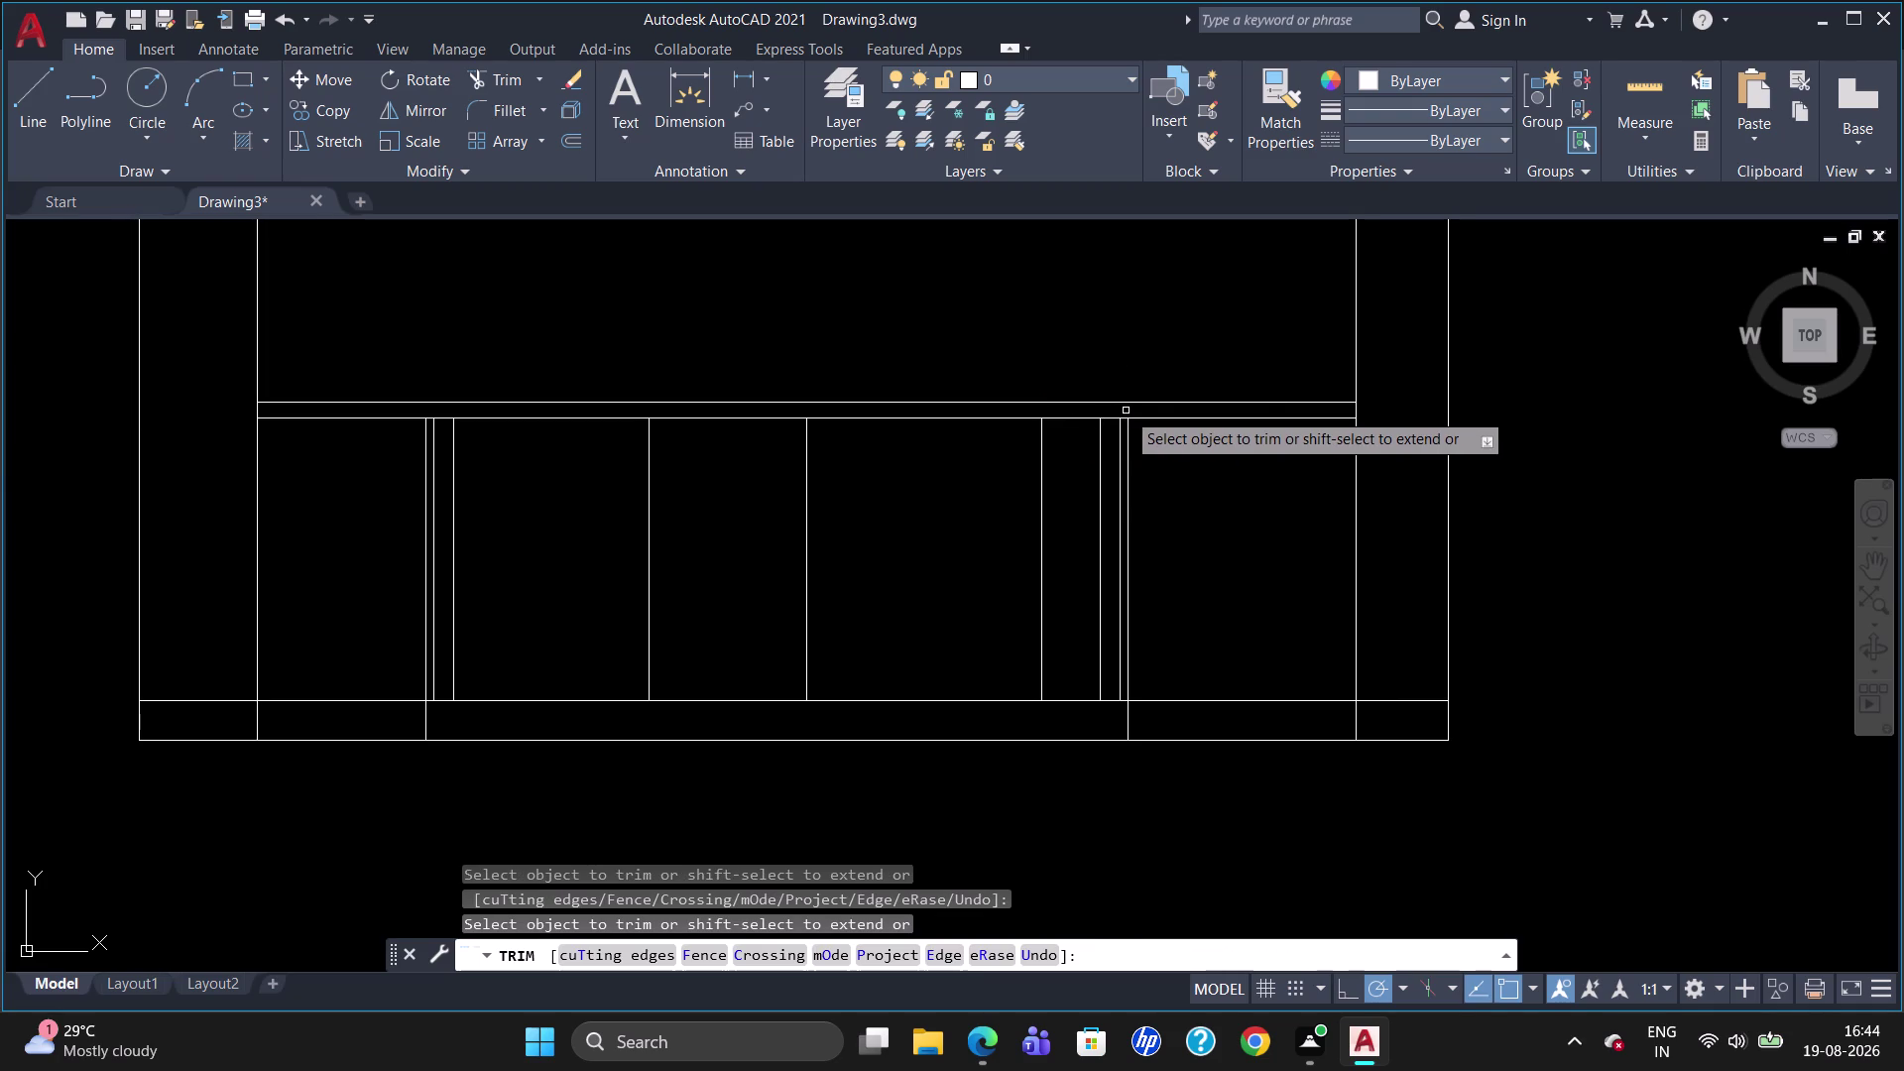
key(Escape)
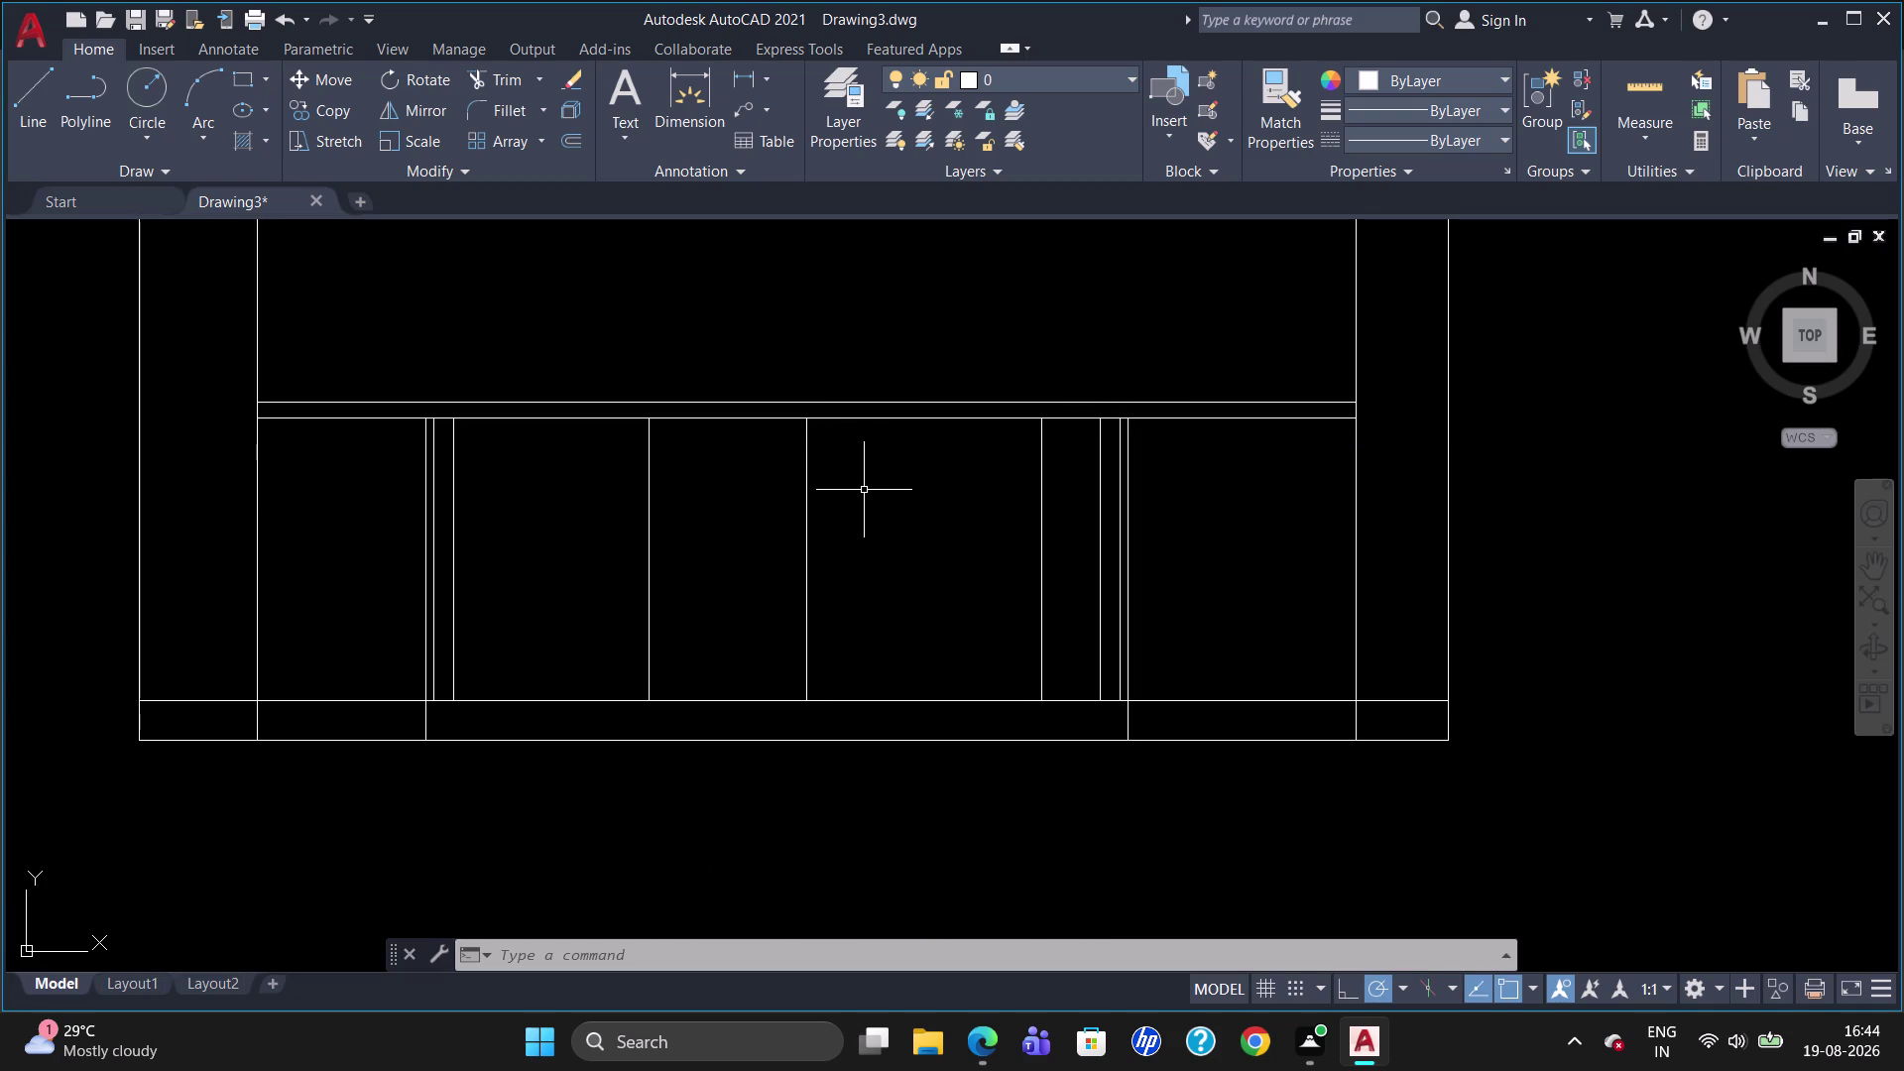
Offset the top horizontal line 30 units downward.
key(o)
key(Return)
text(30)
key(Return)
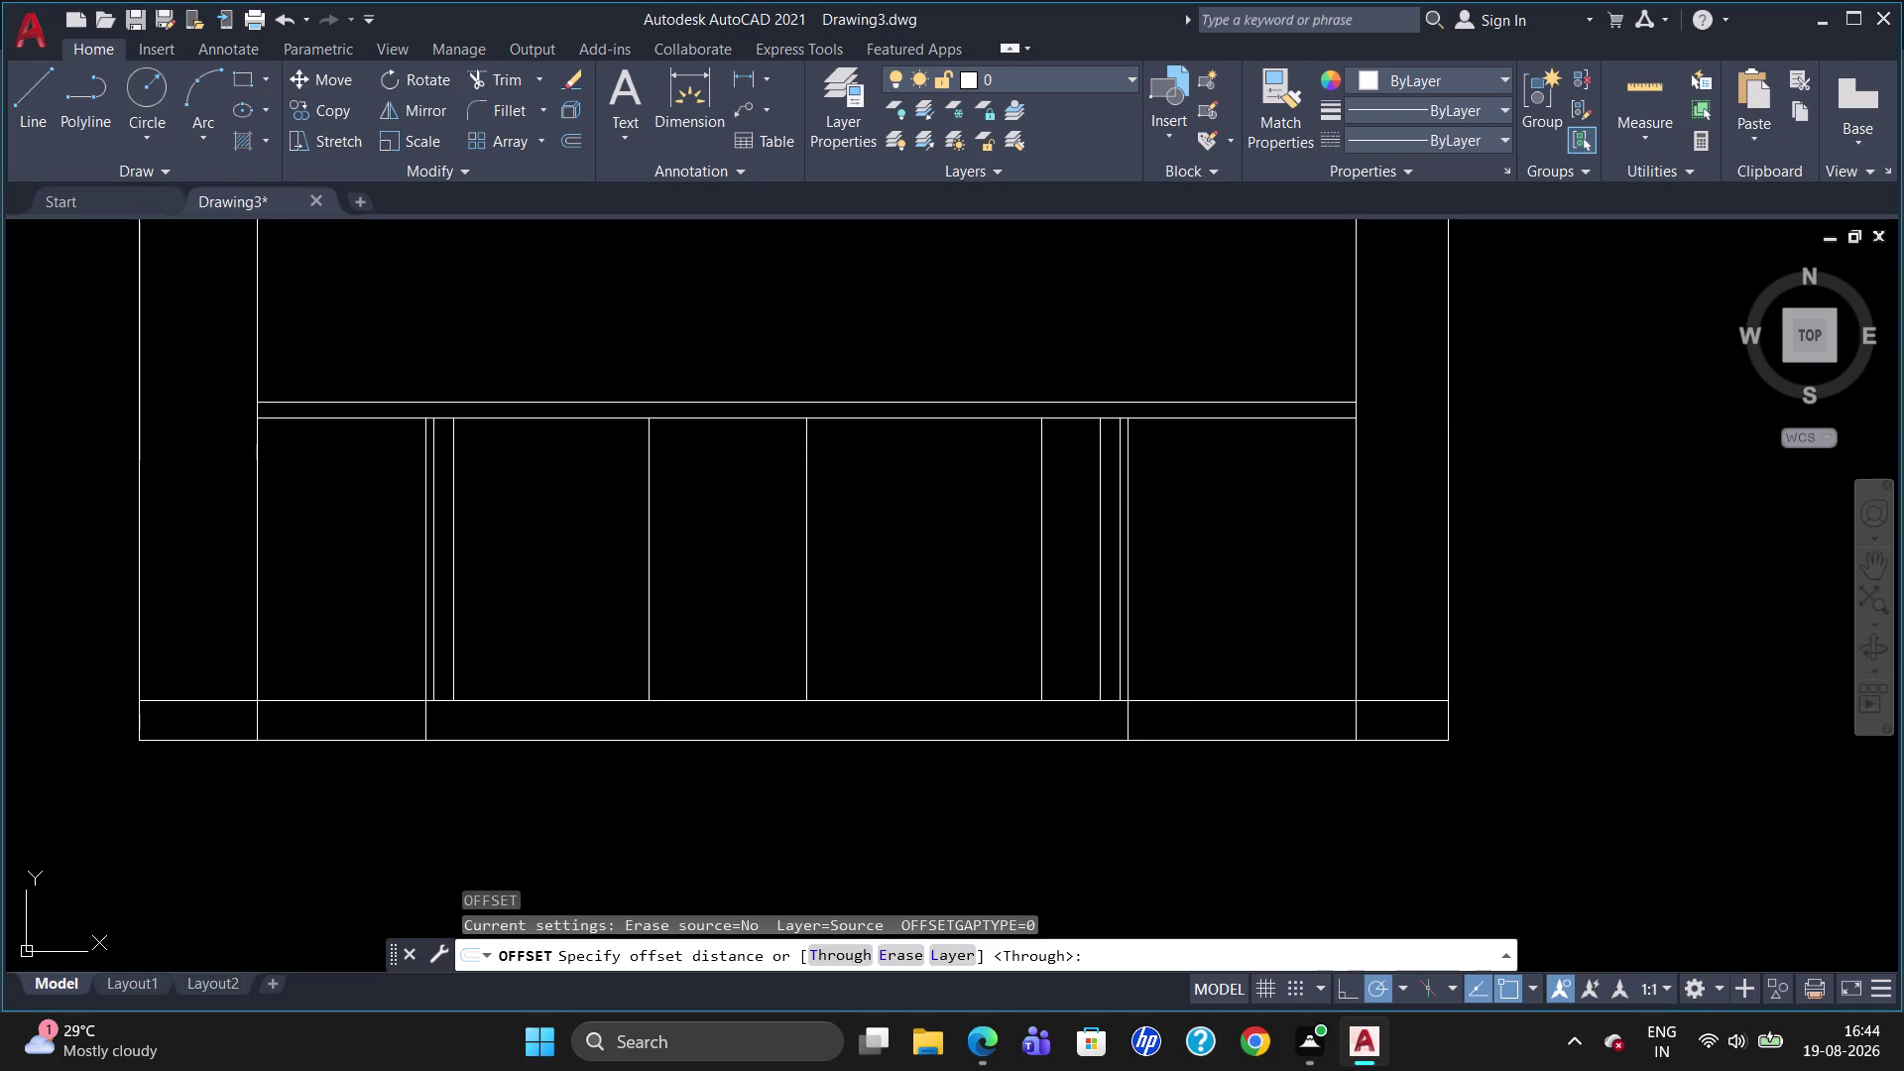
click(857, 418)
click(864, 465)
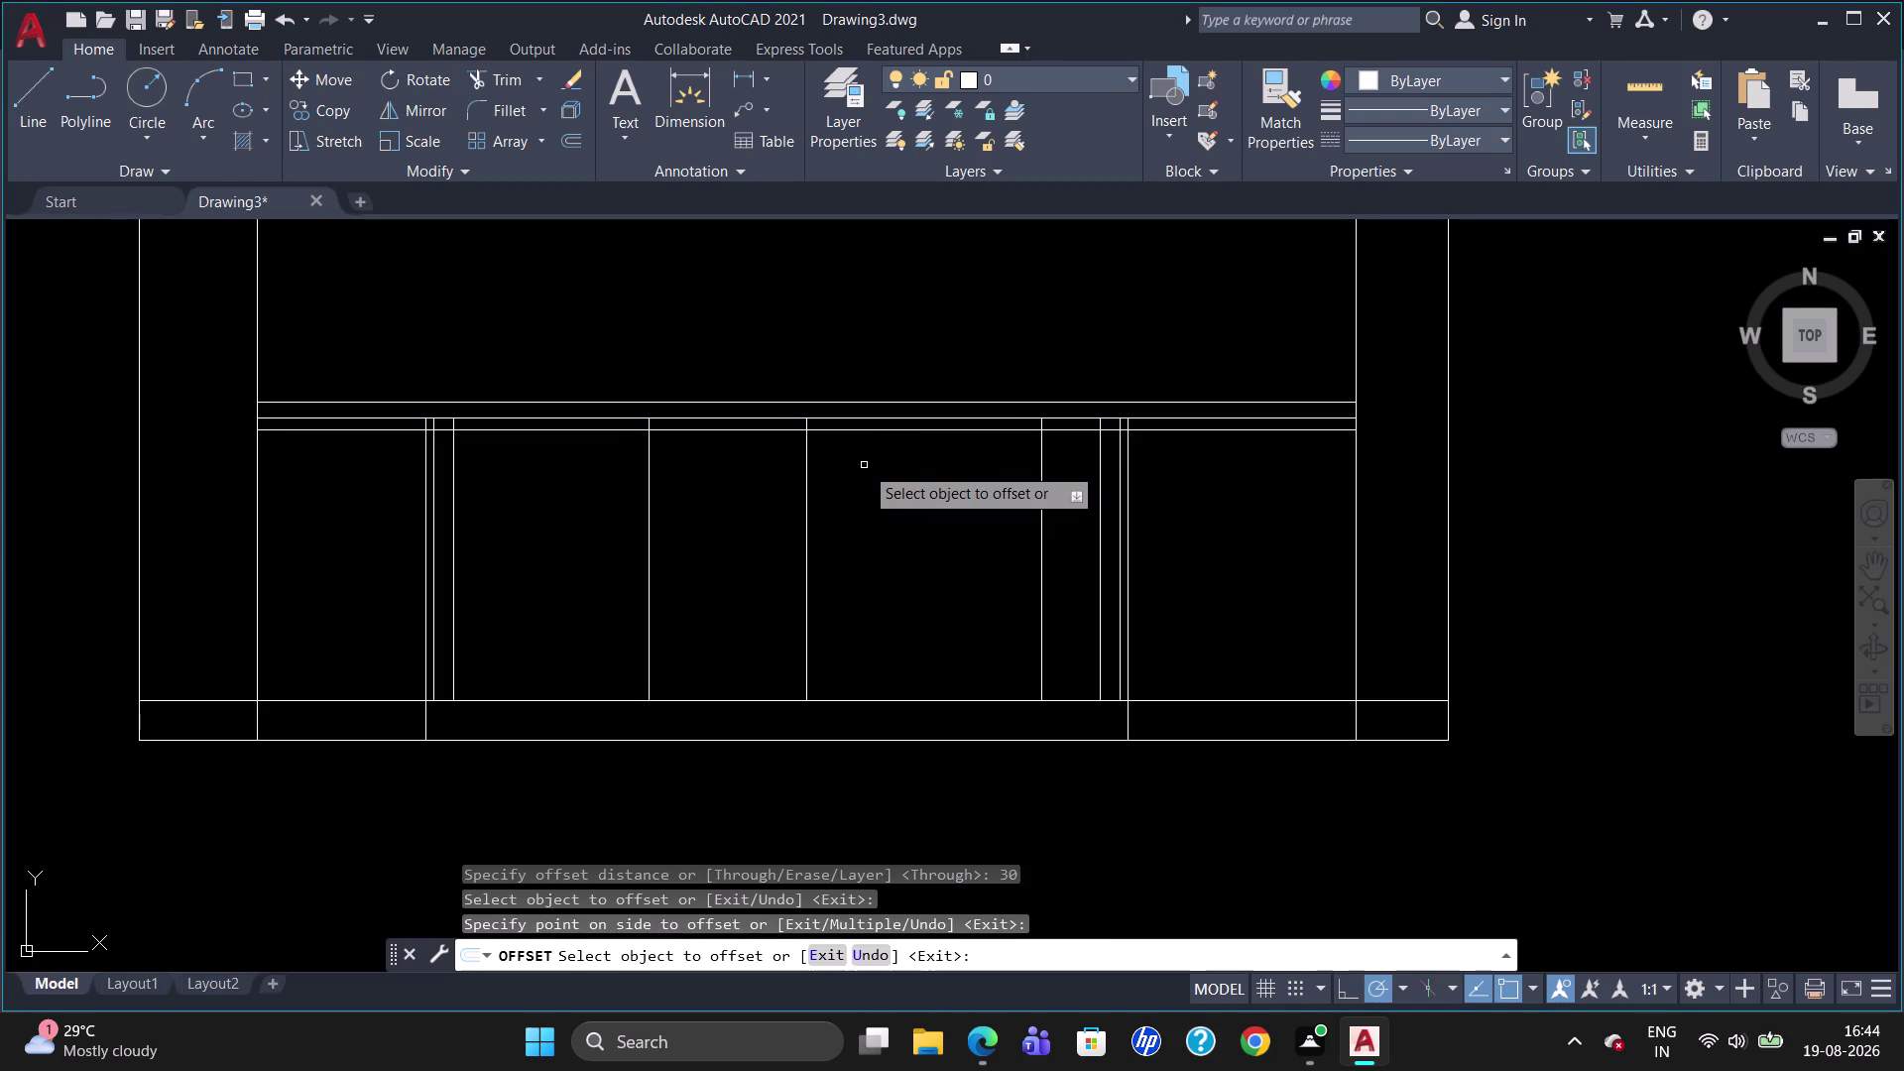
key(Escape)
Trim excess line ends at the right shutter, the left stubs and the top-left band.
text(TR)
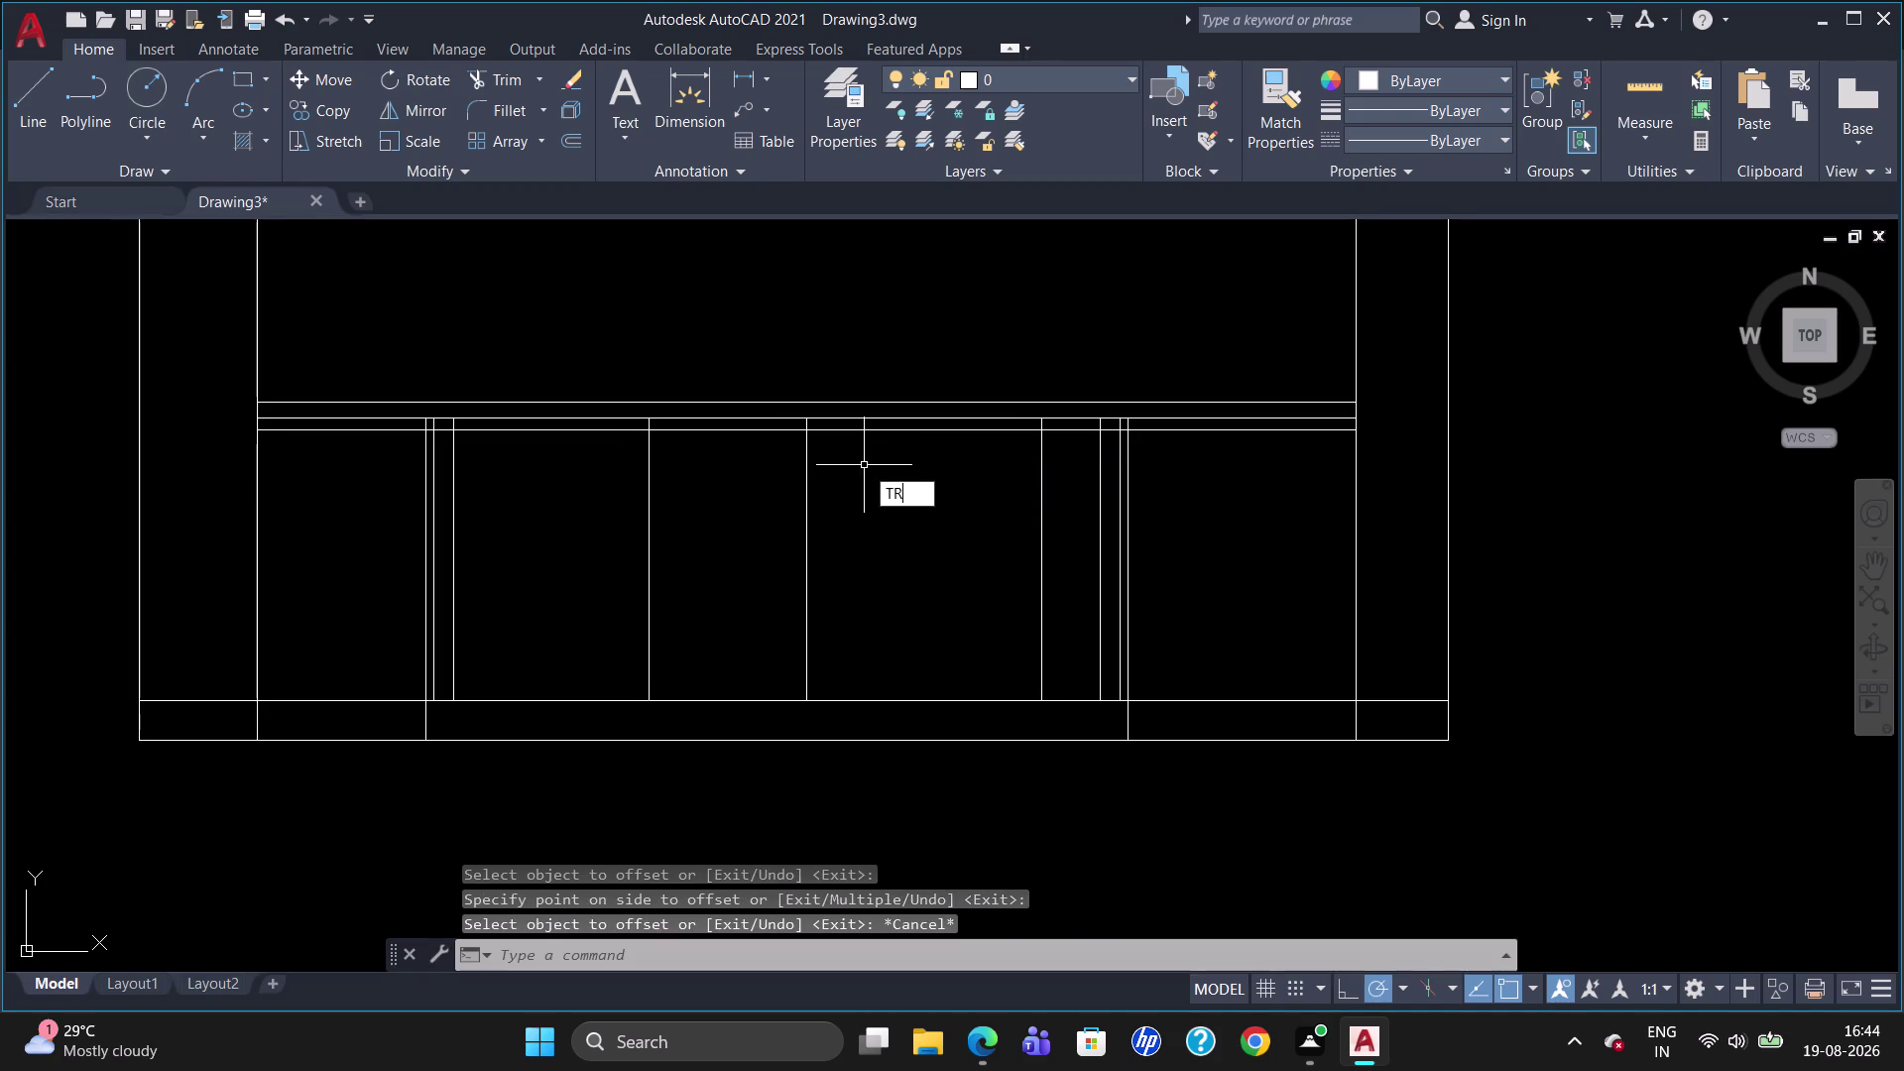
key(Return)
key(Return)
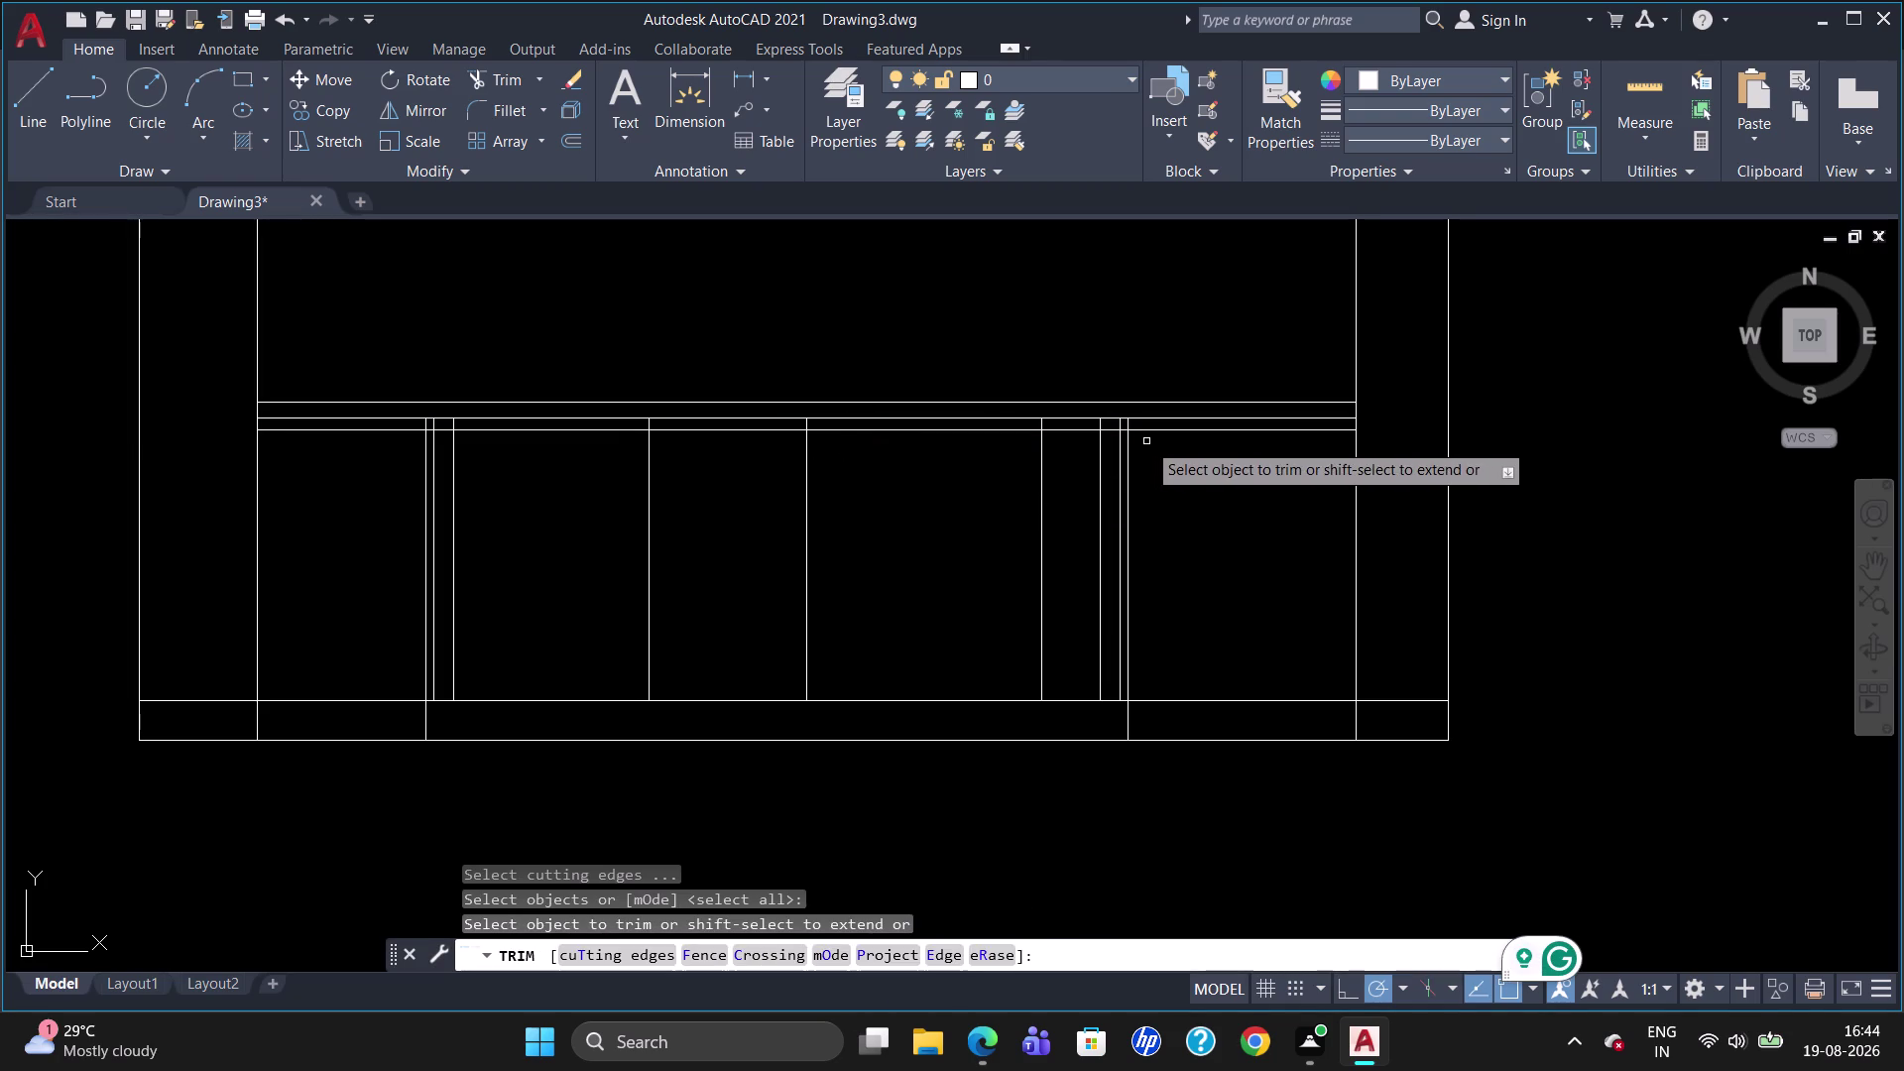
click(1153, 431)
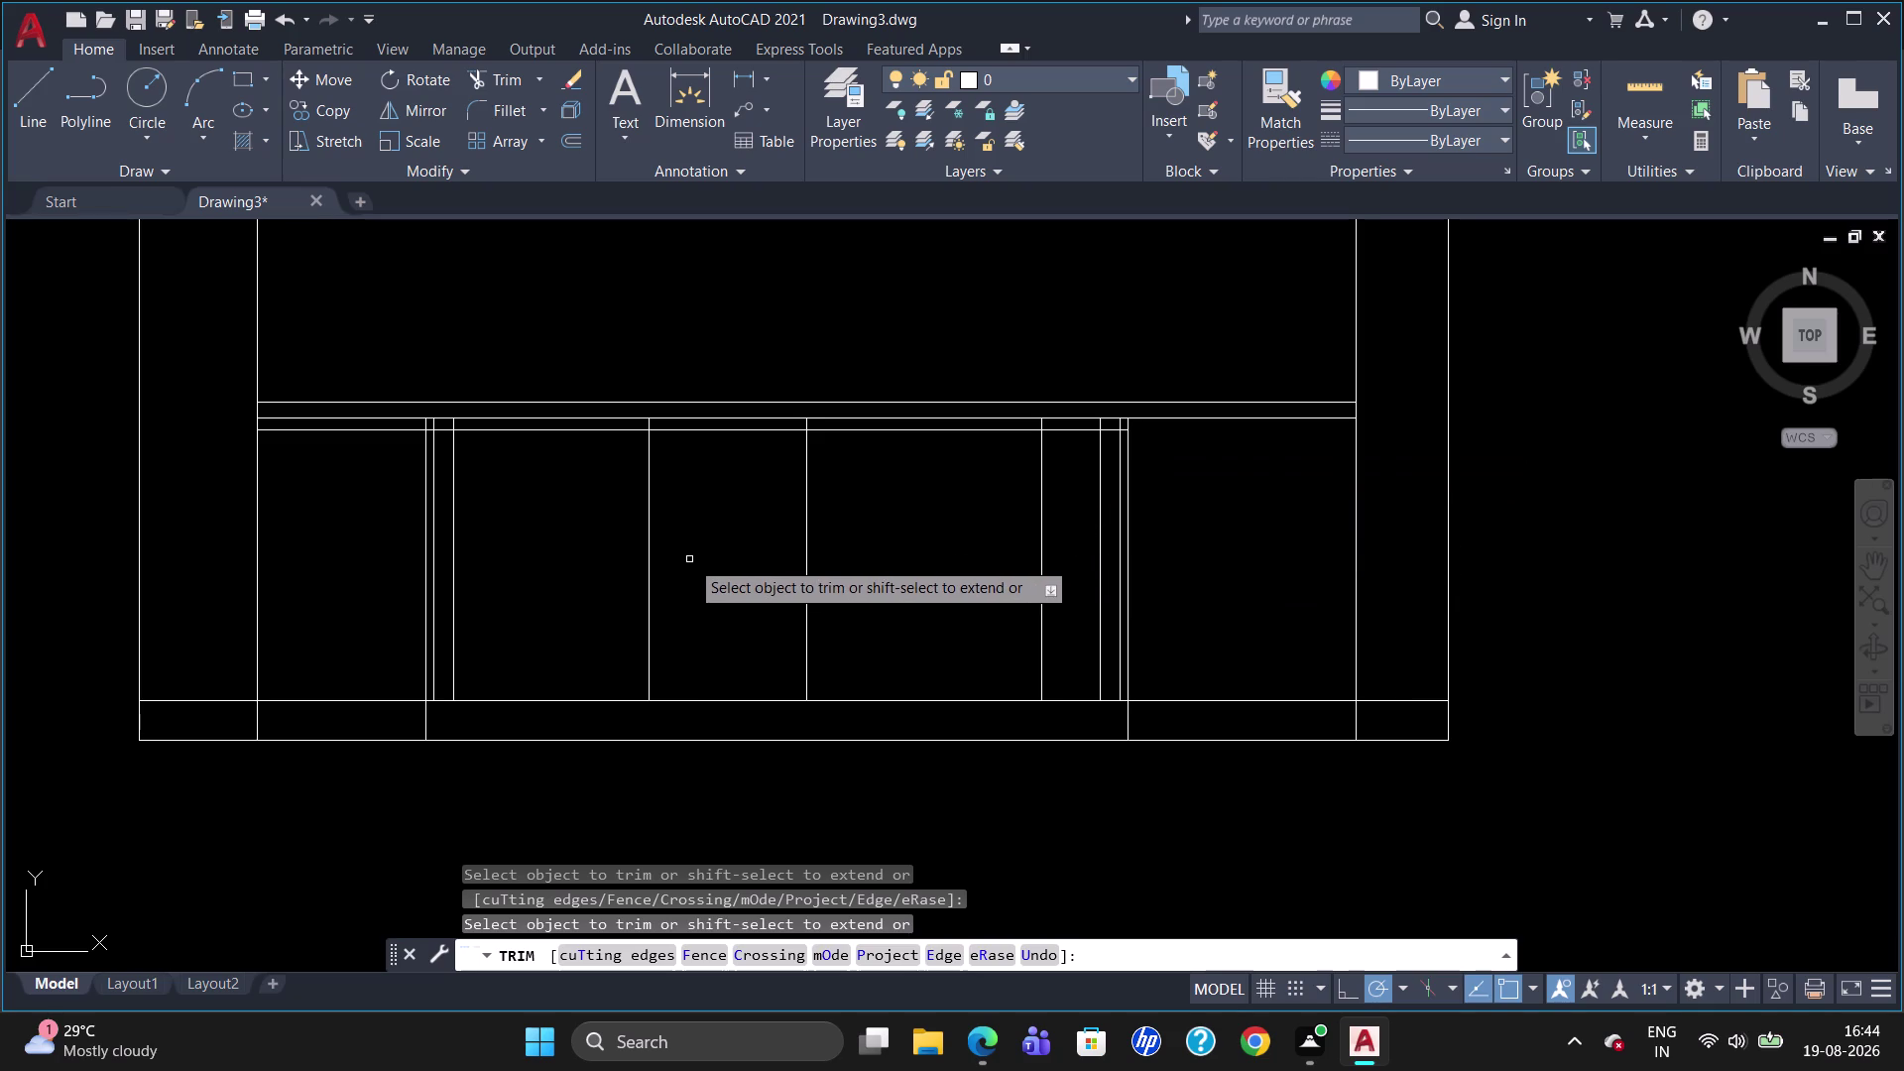
click(343, 426)
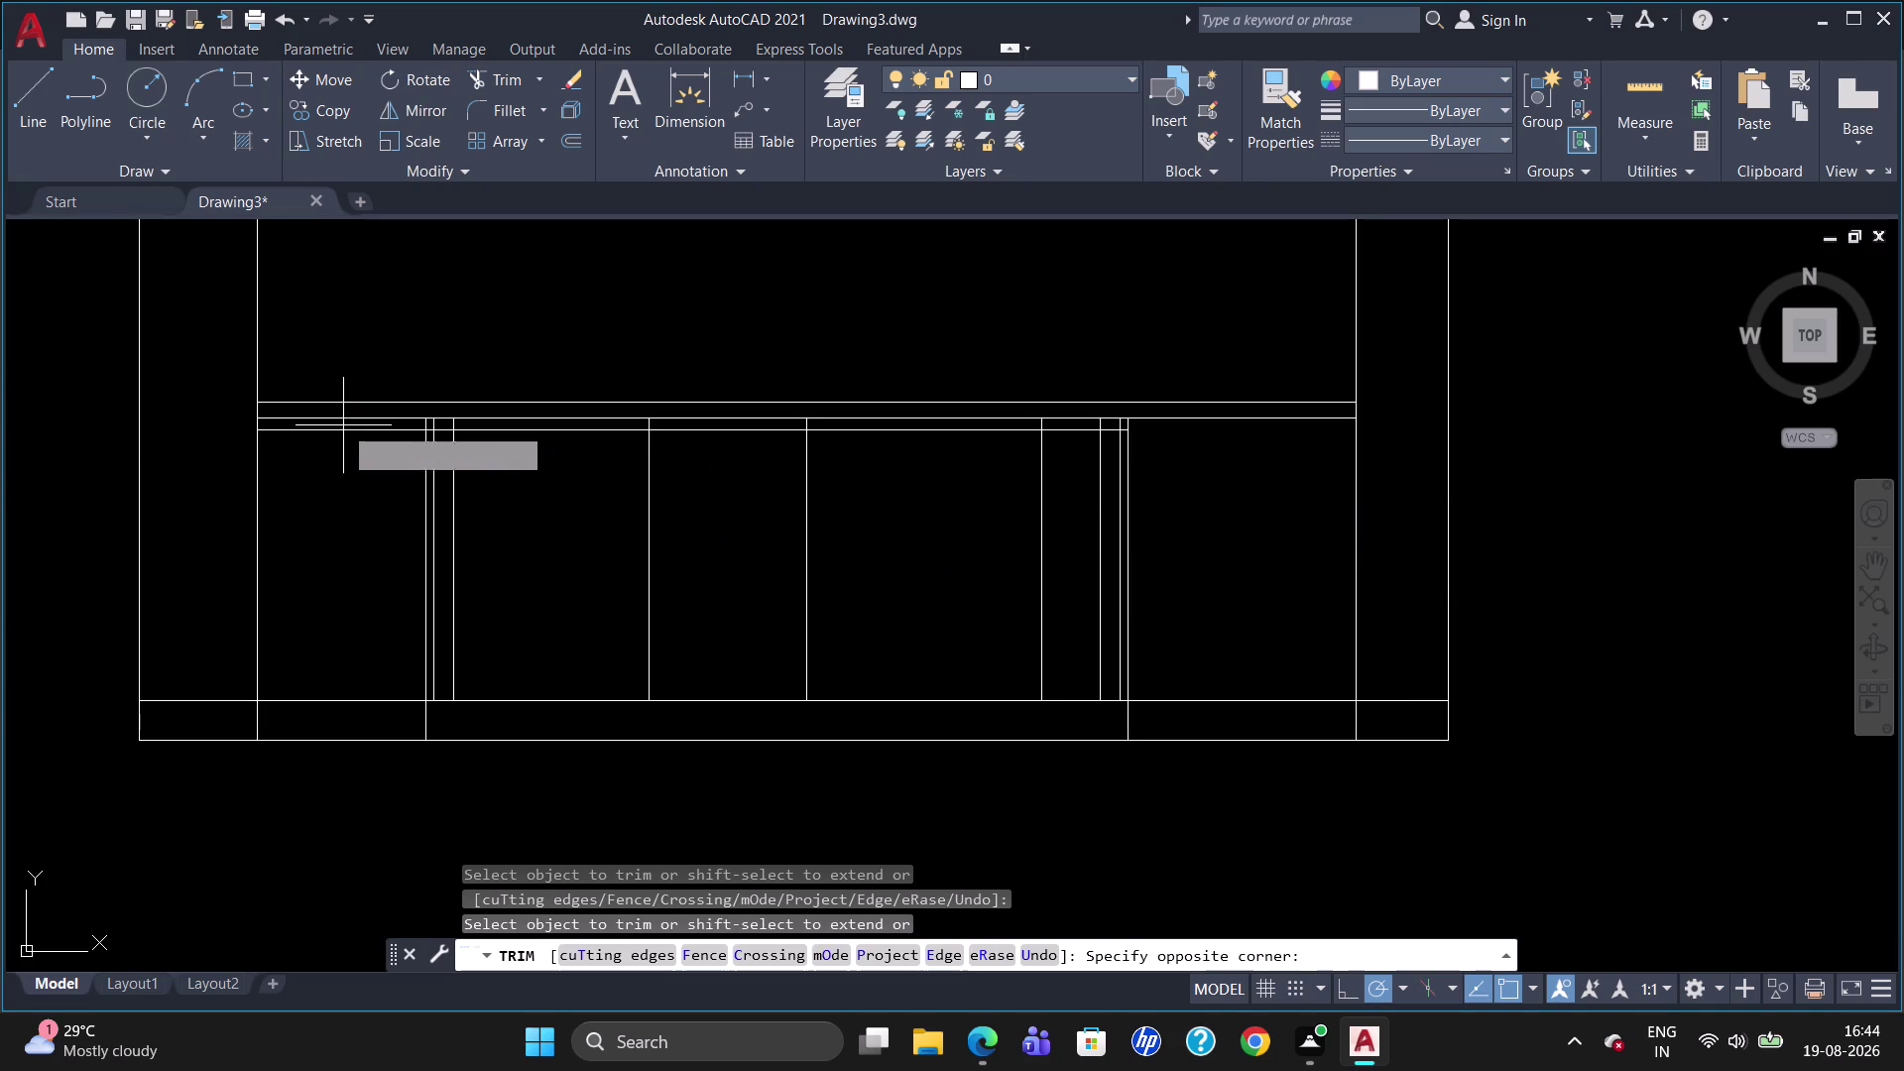
click(352, 443)
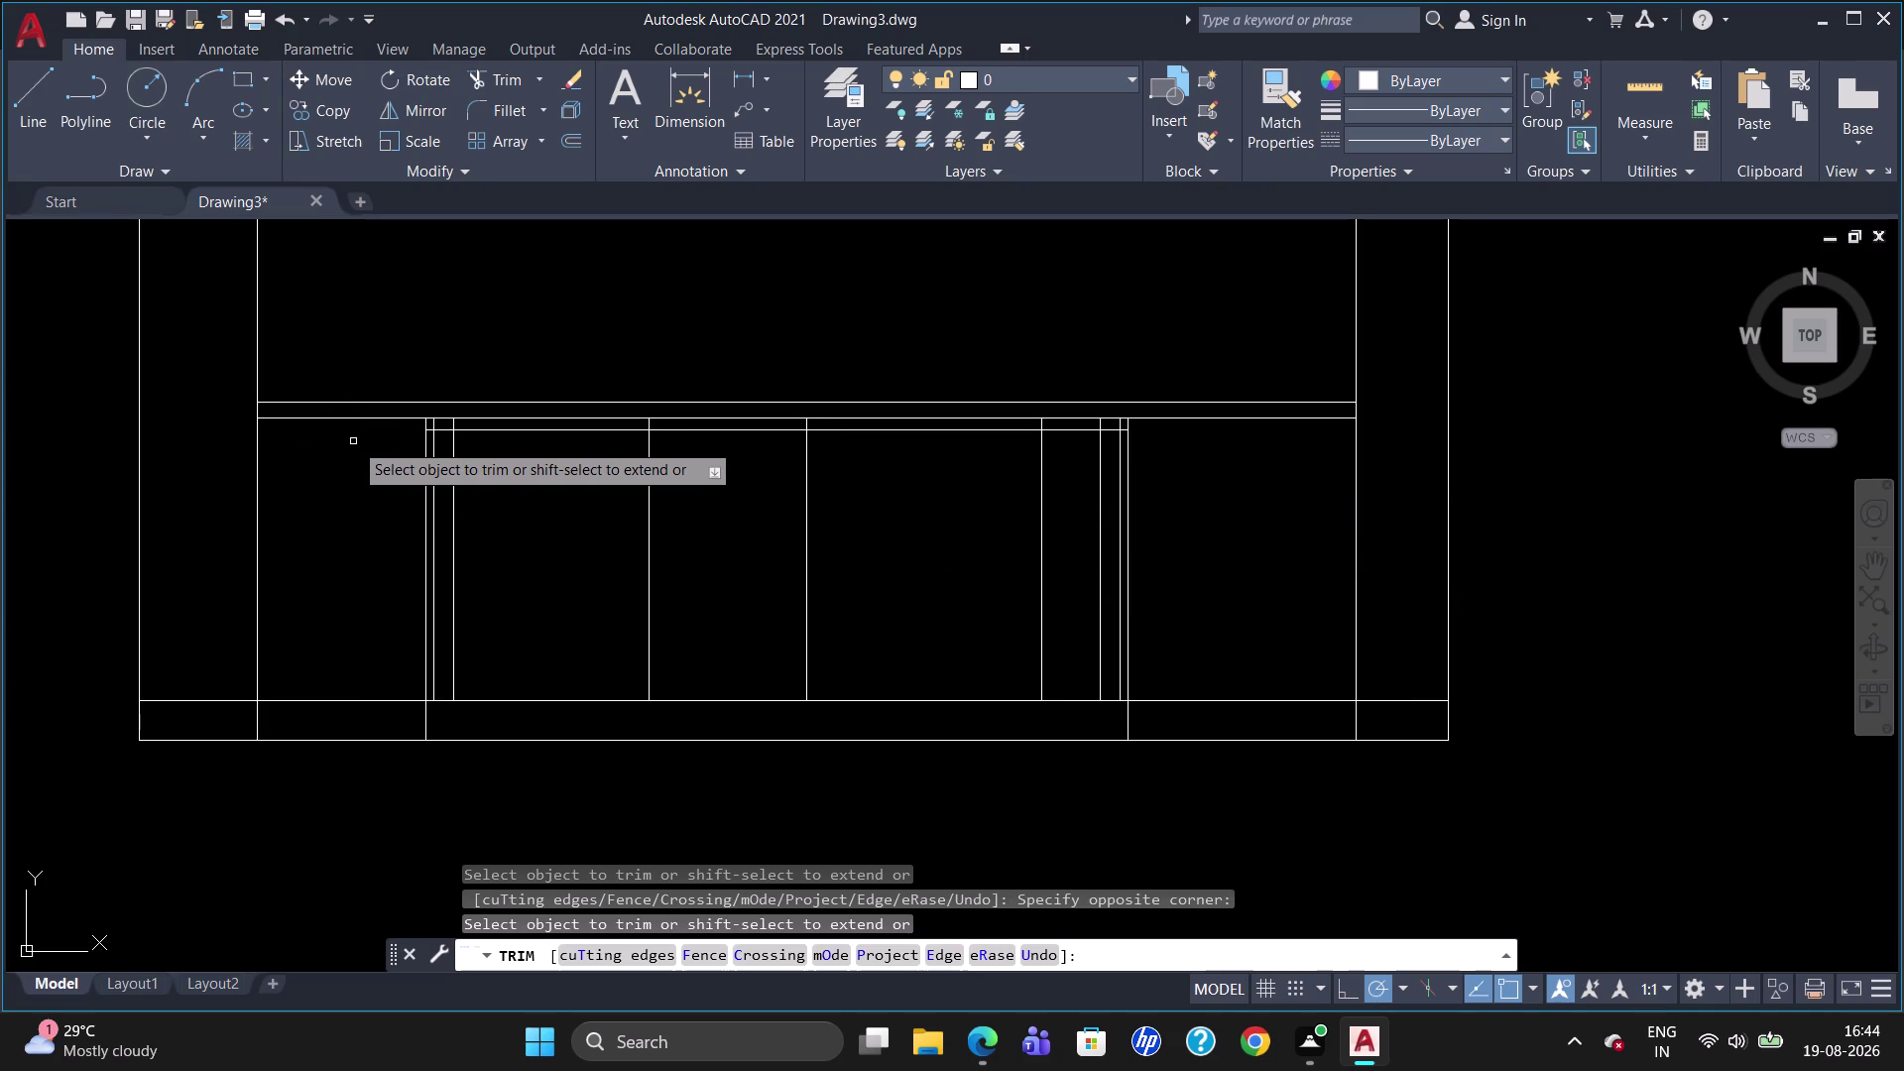
scroll(up, 3)
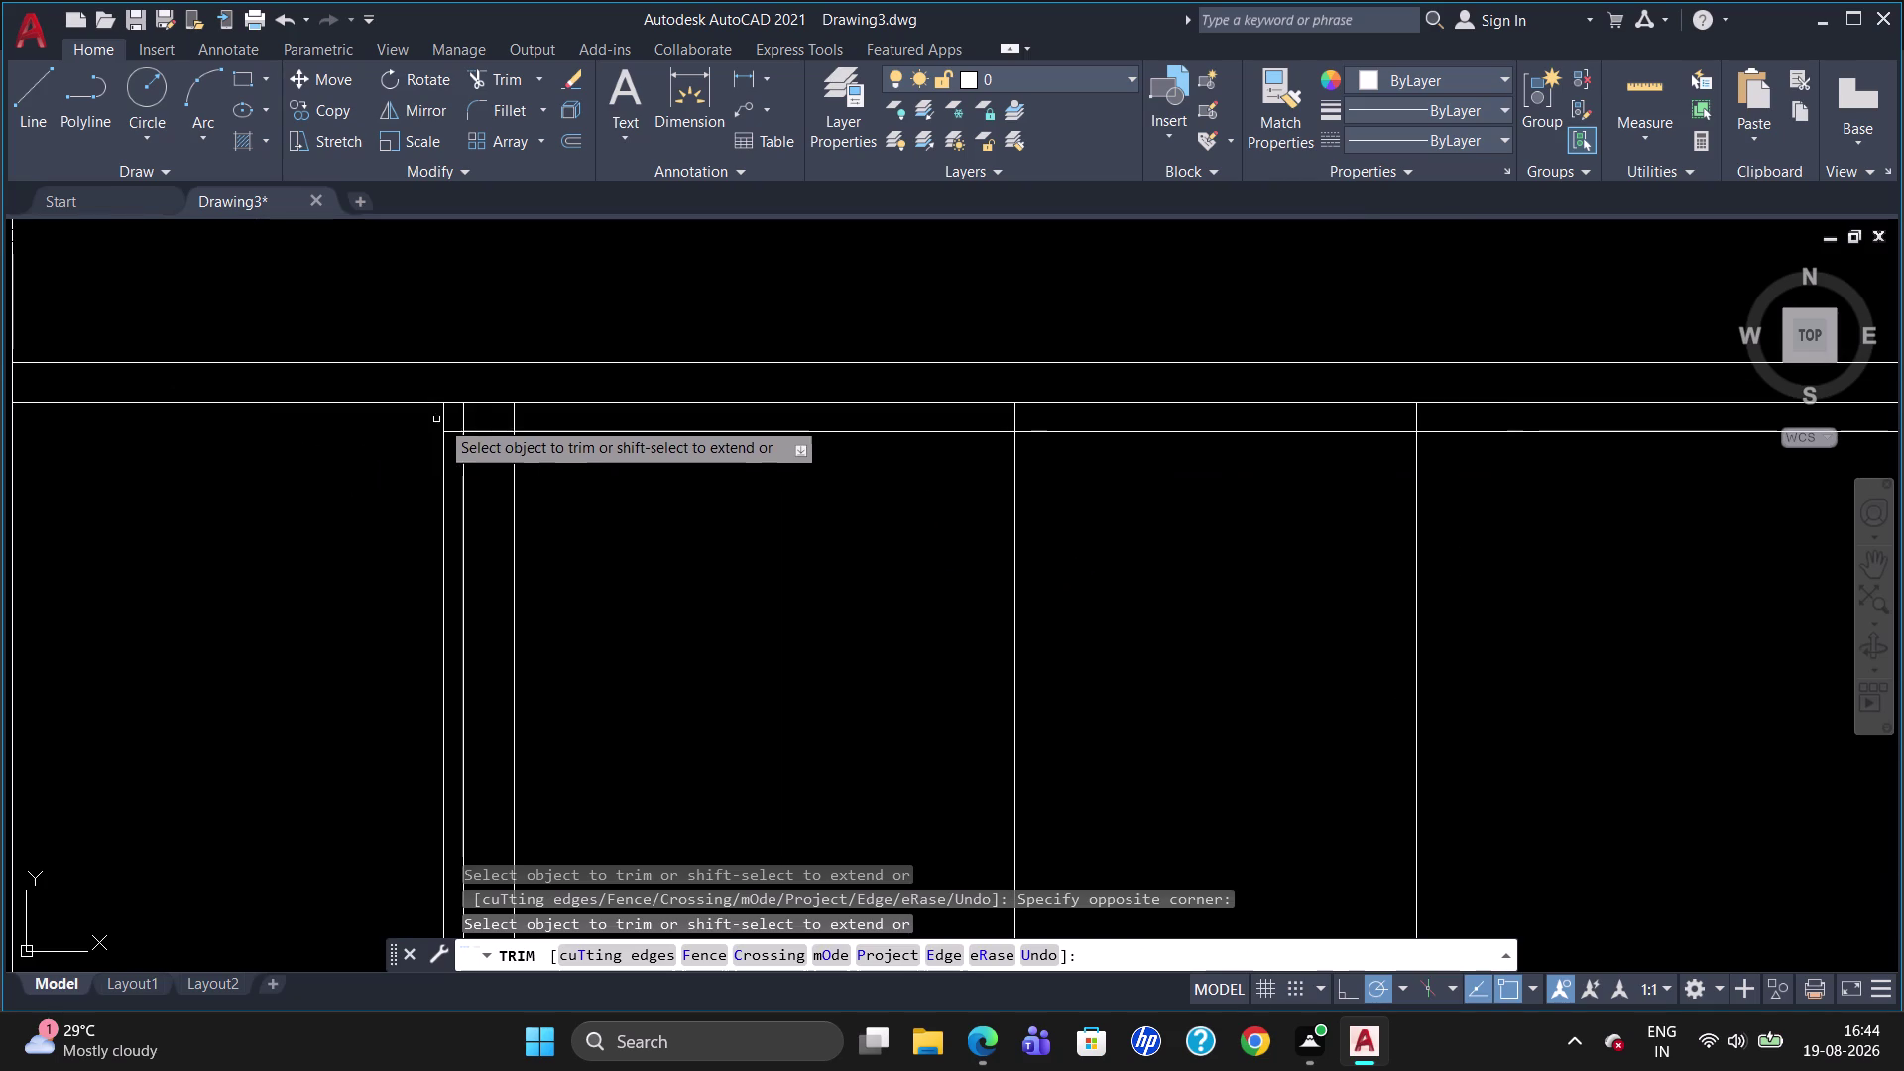
click(464, 418)
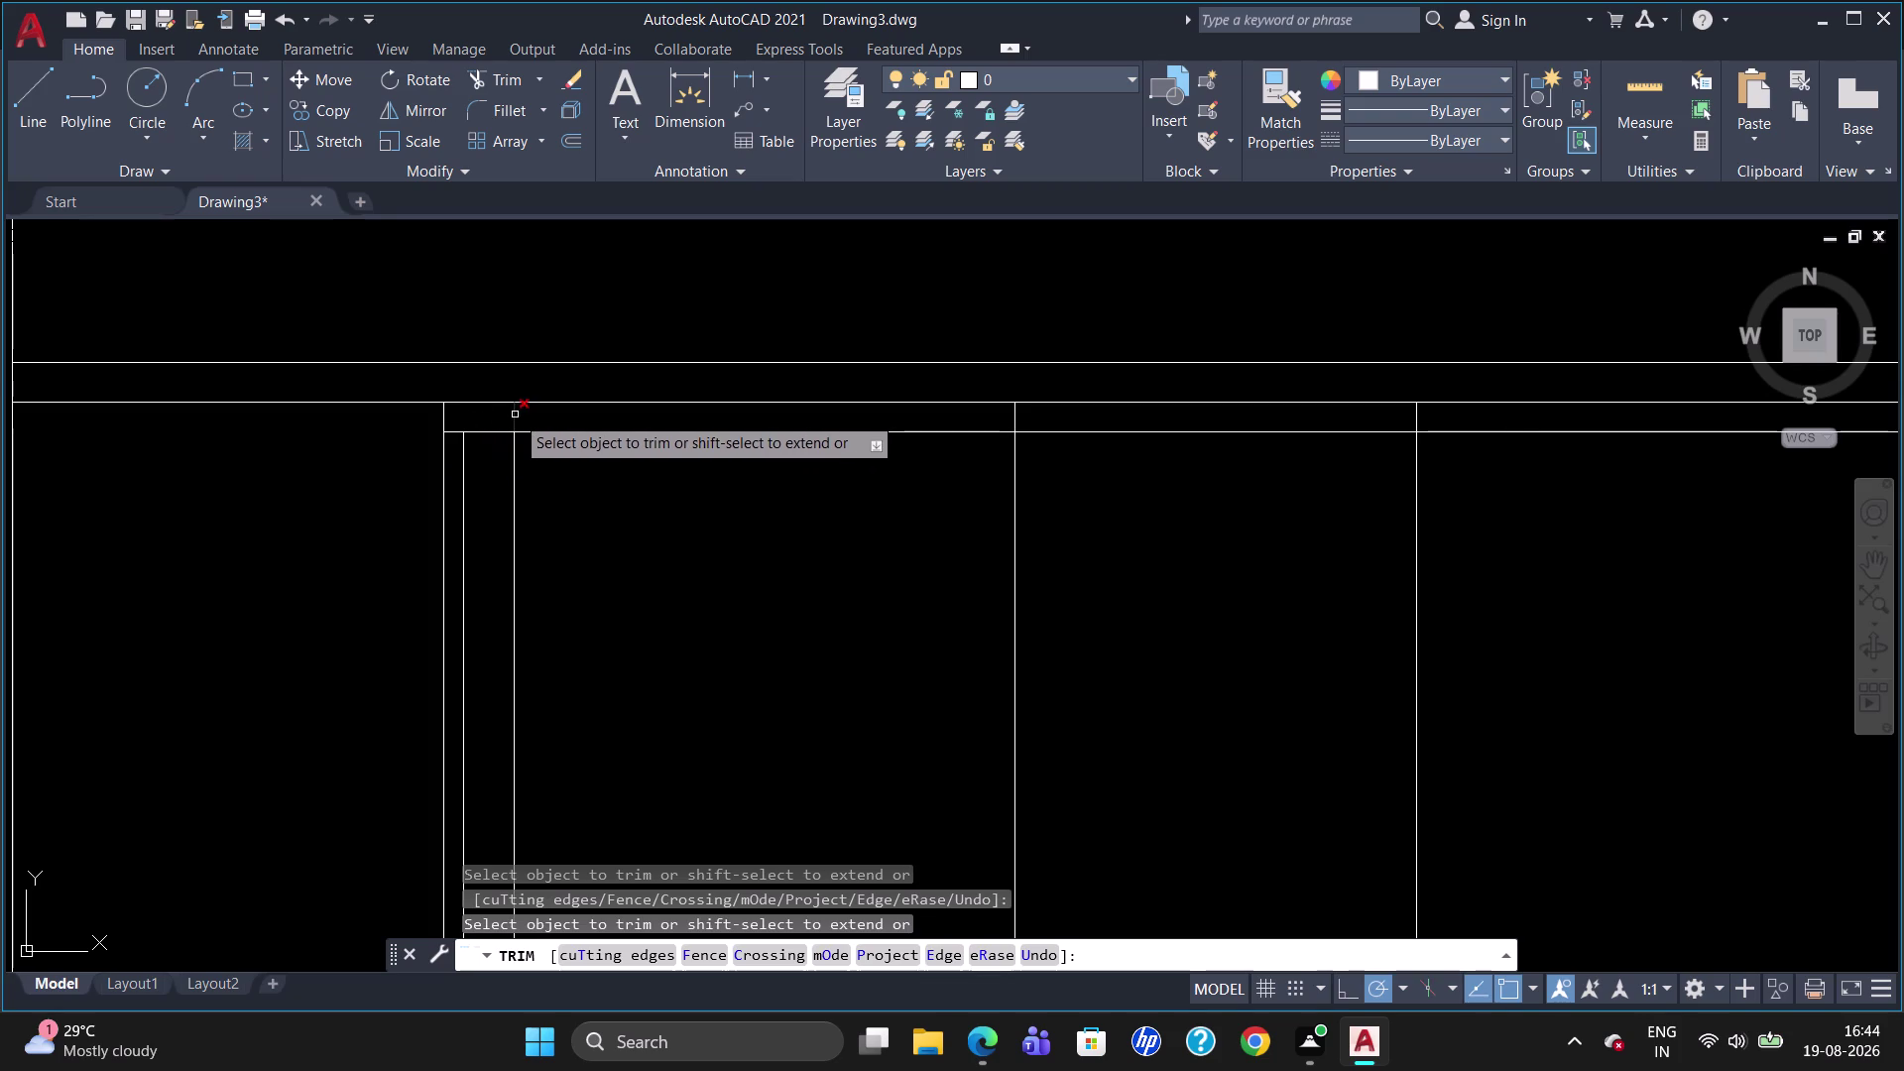
click(513, 416)
click(1015, 414)
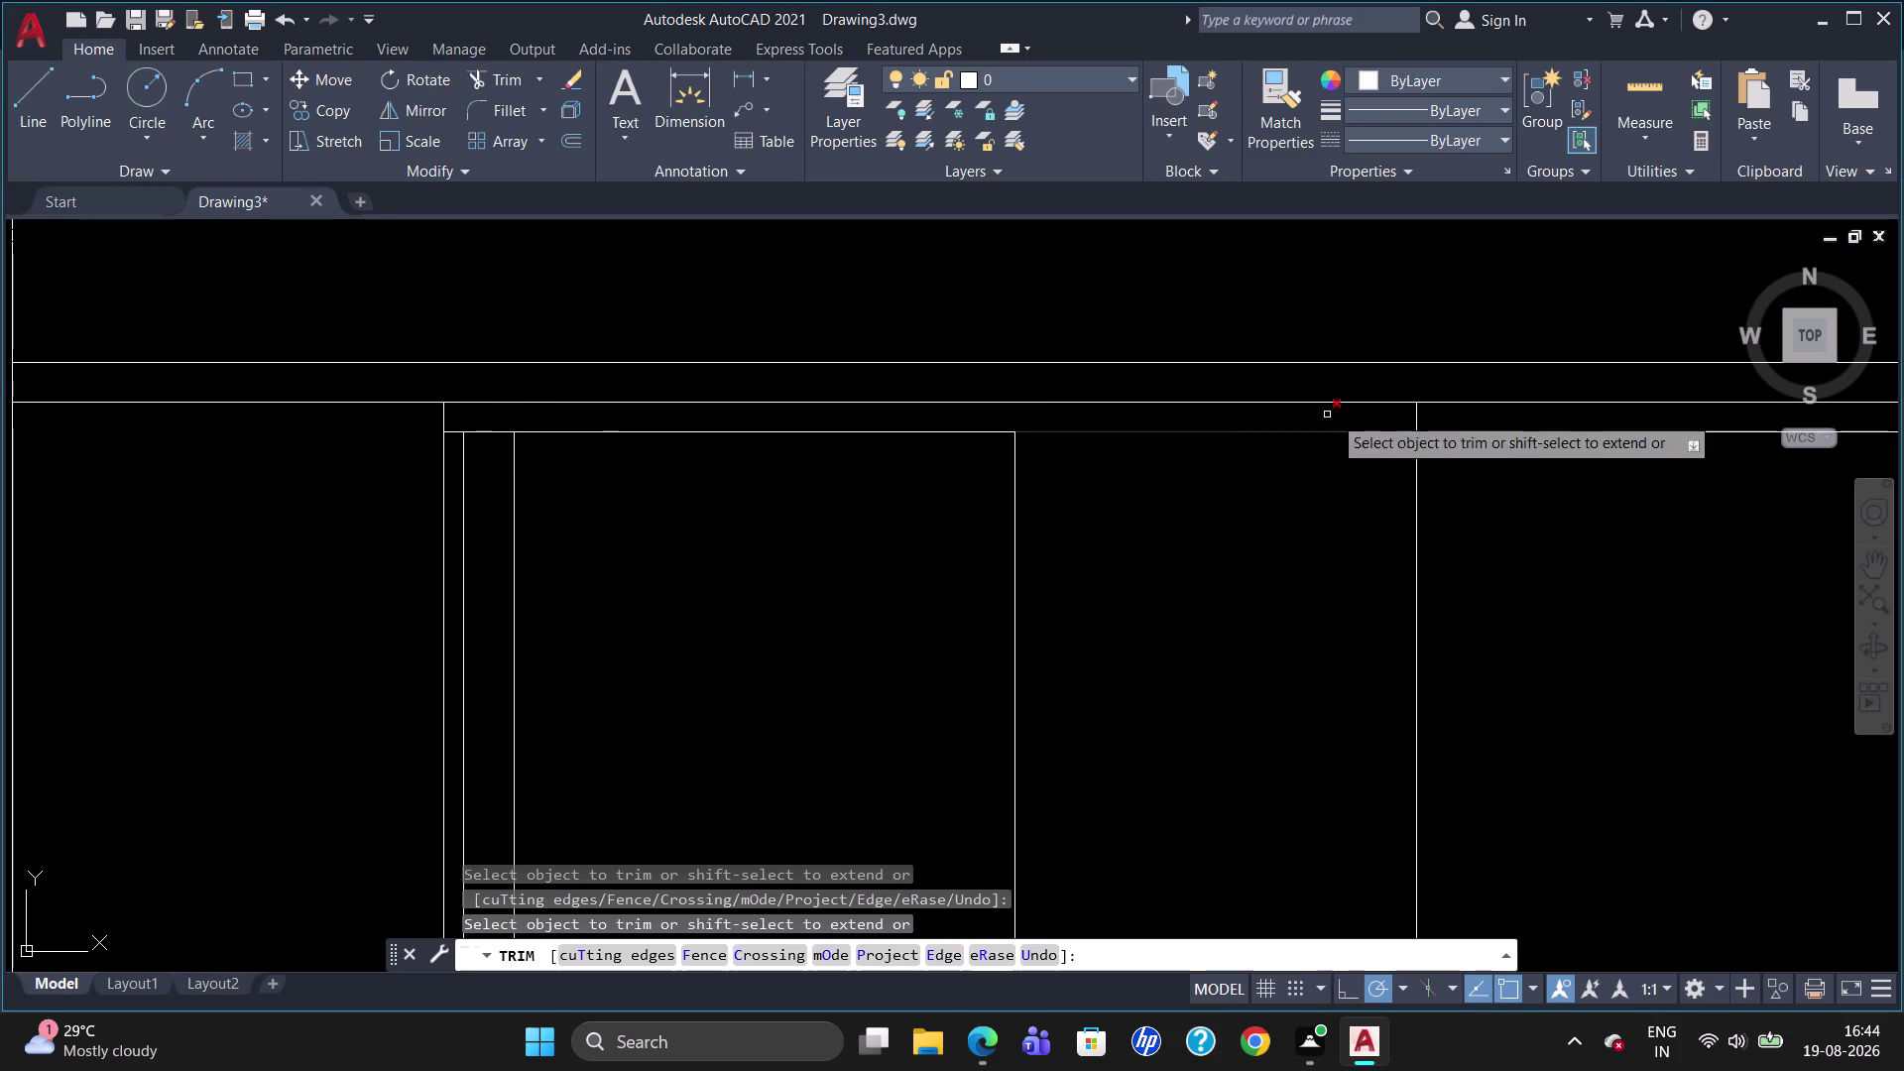
Trim the remaining overshooting segments along the right side of the top band.
click(1415, 422)
scroll(down, 3)
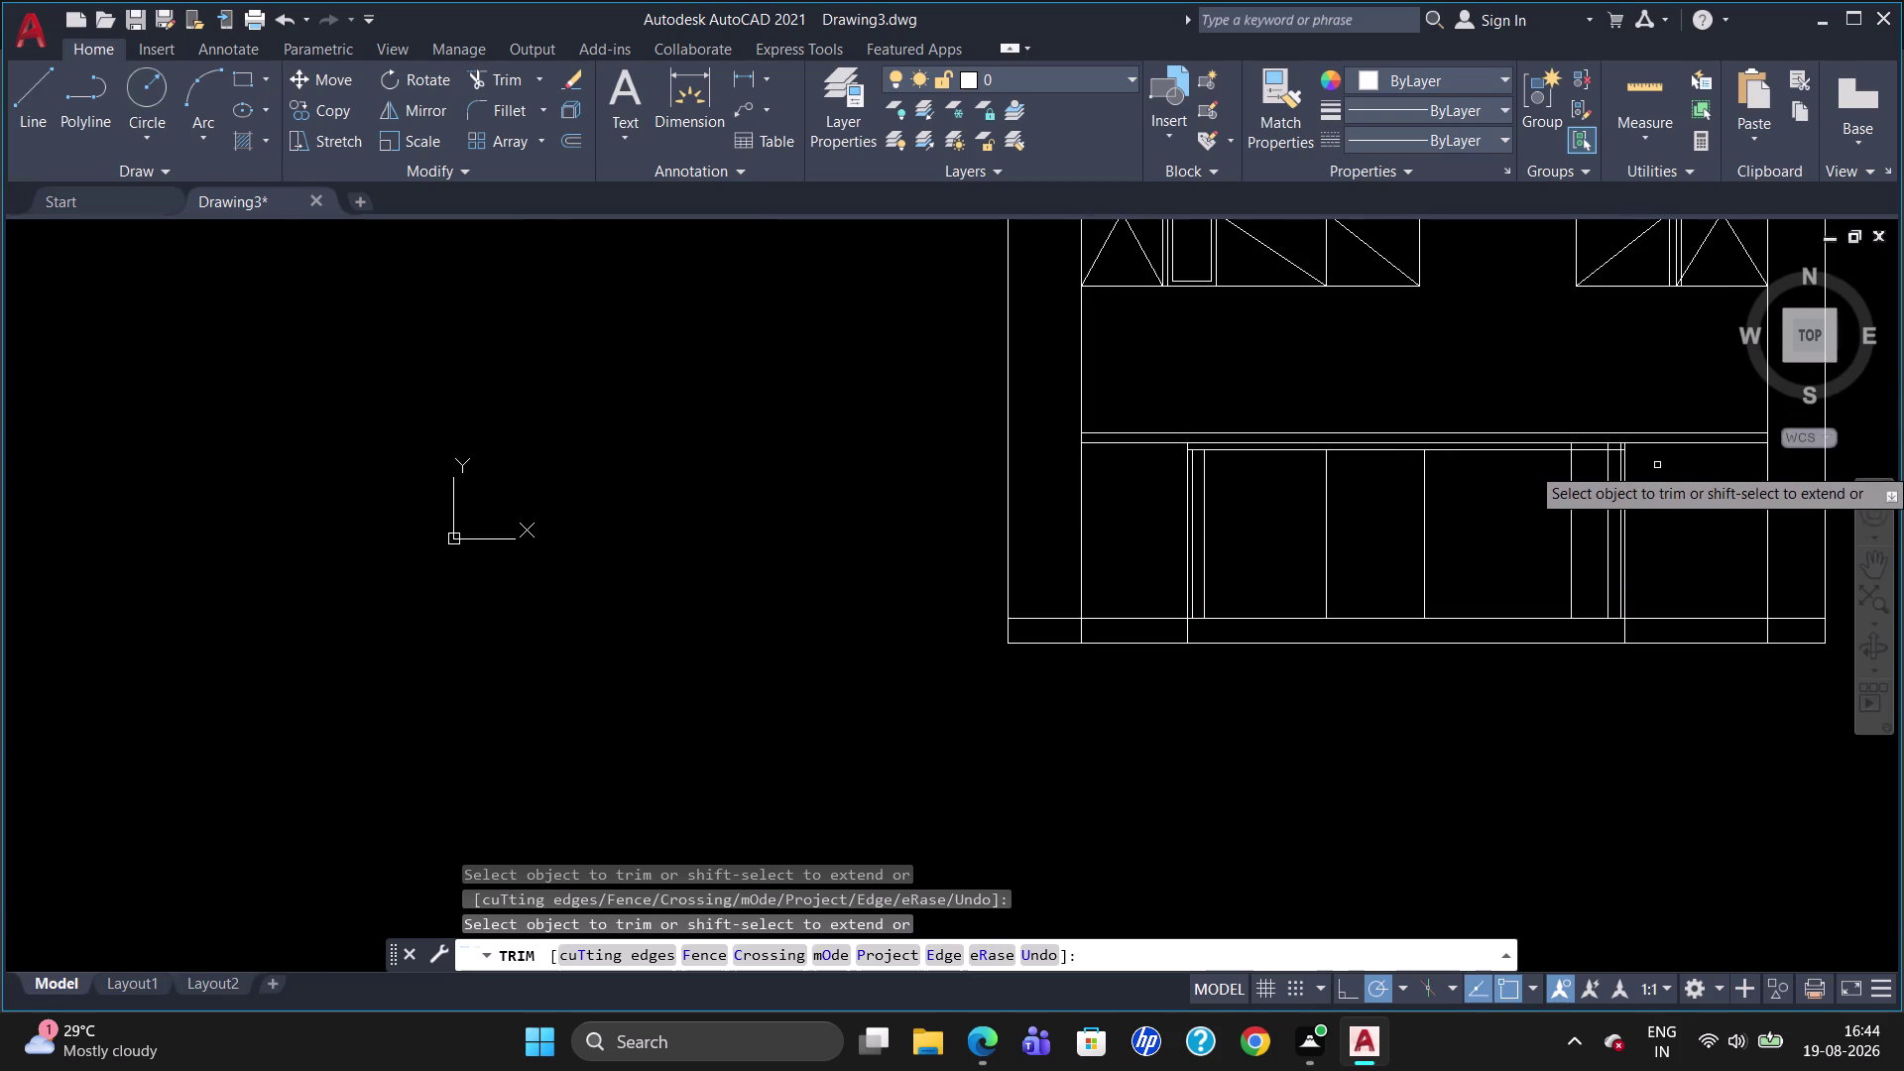
scroll(up, 3)
click(1517, 382)
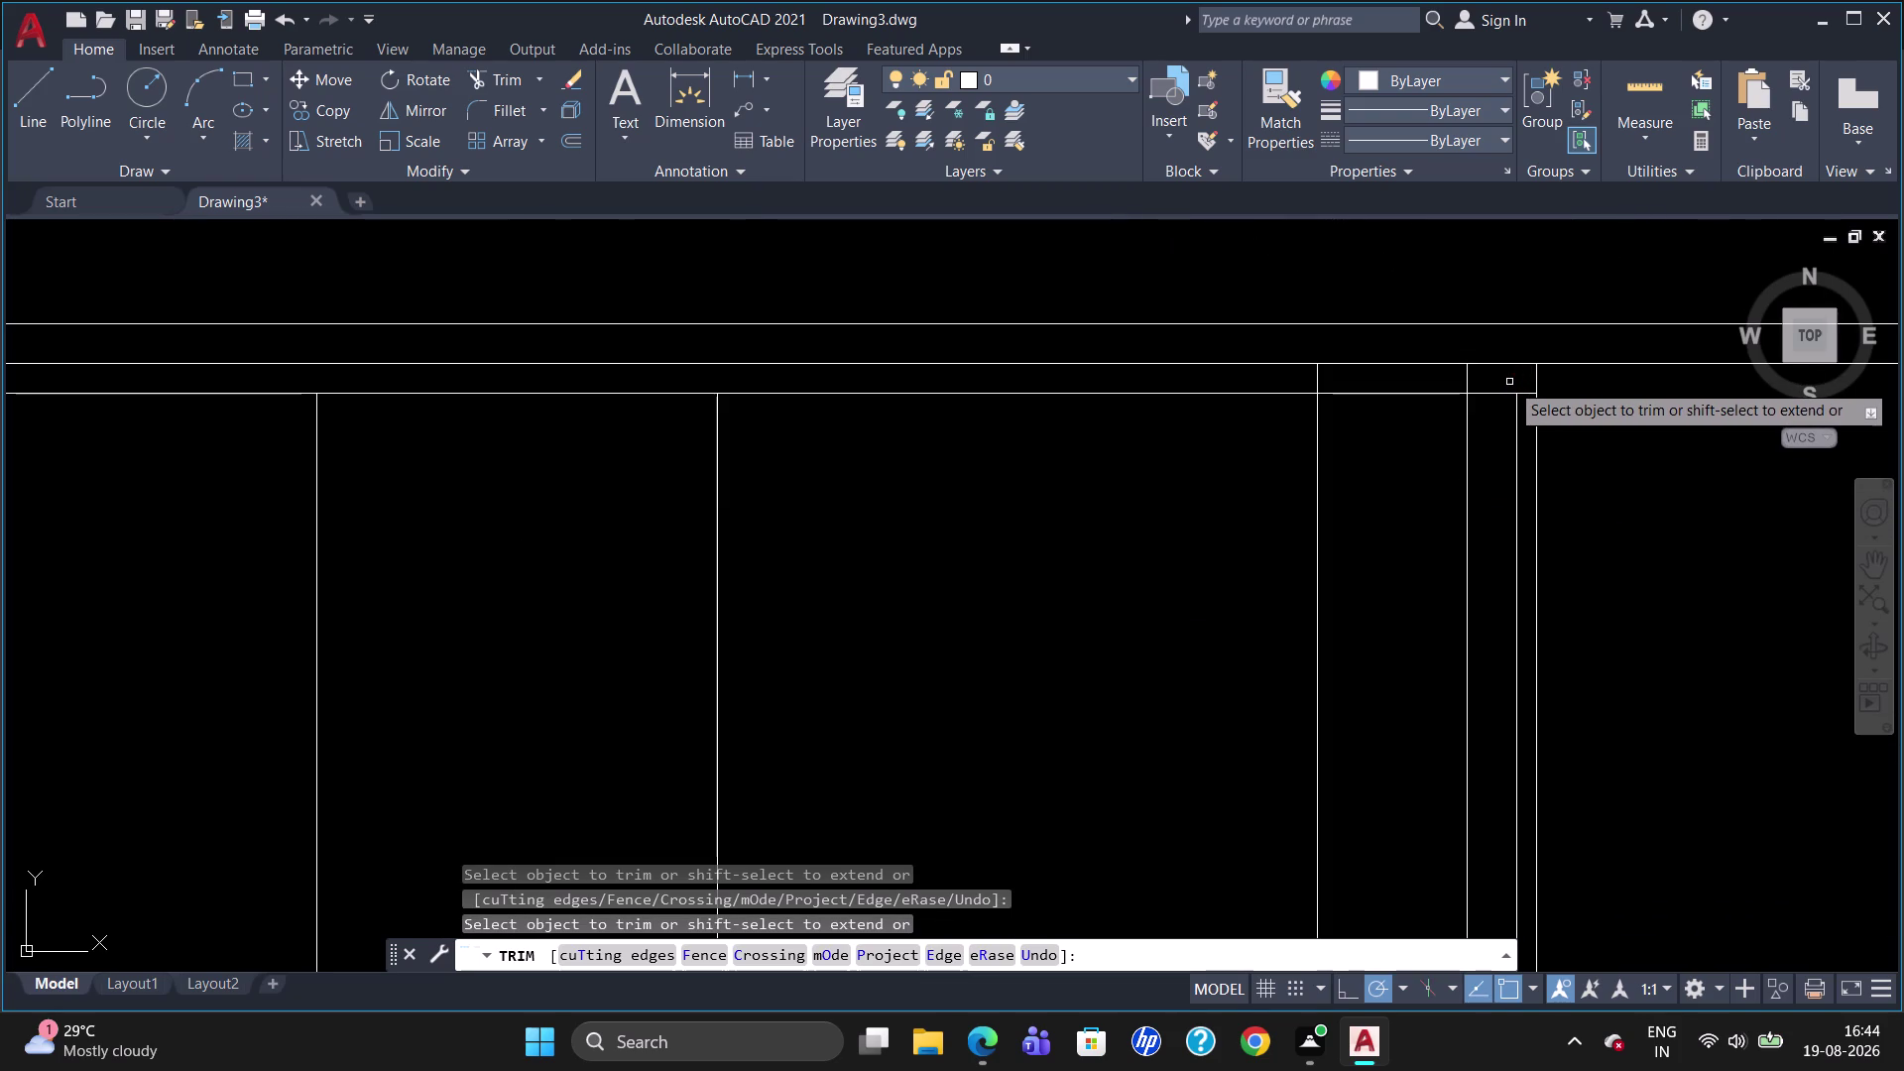
click(1470, 380)
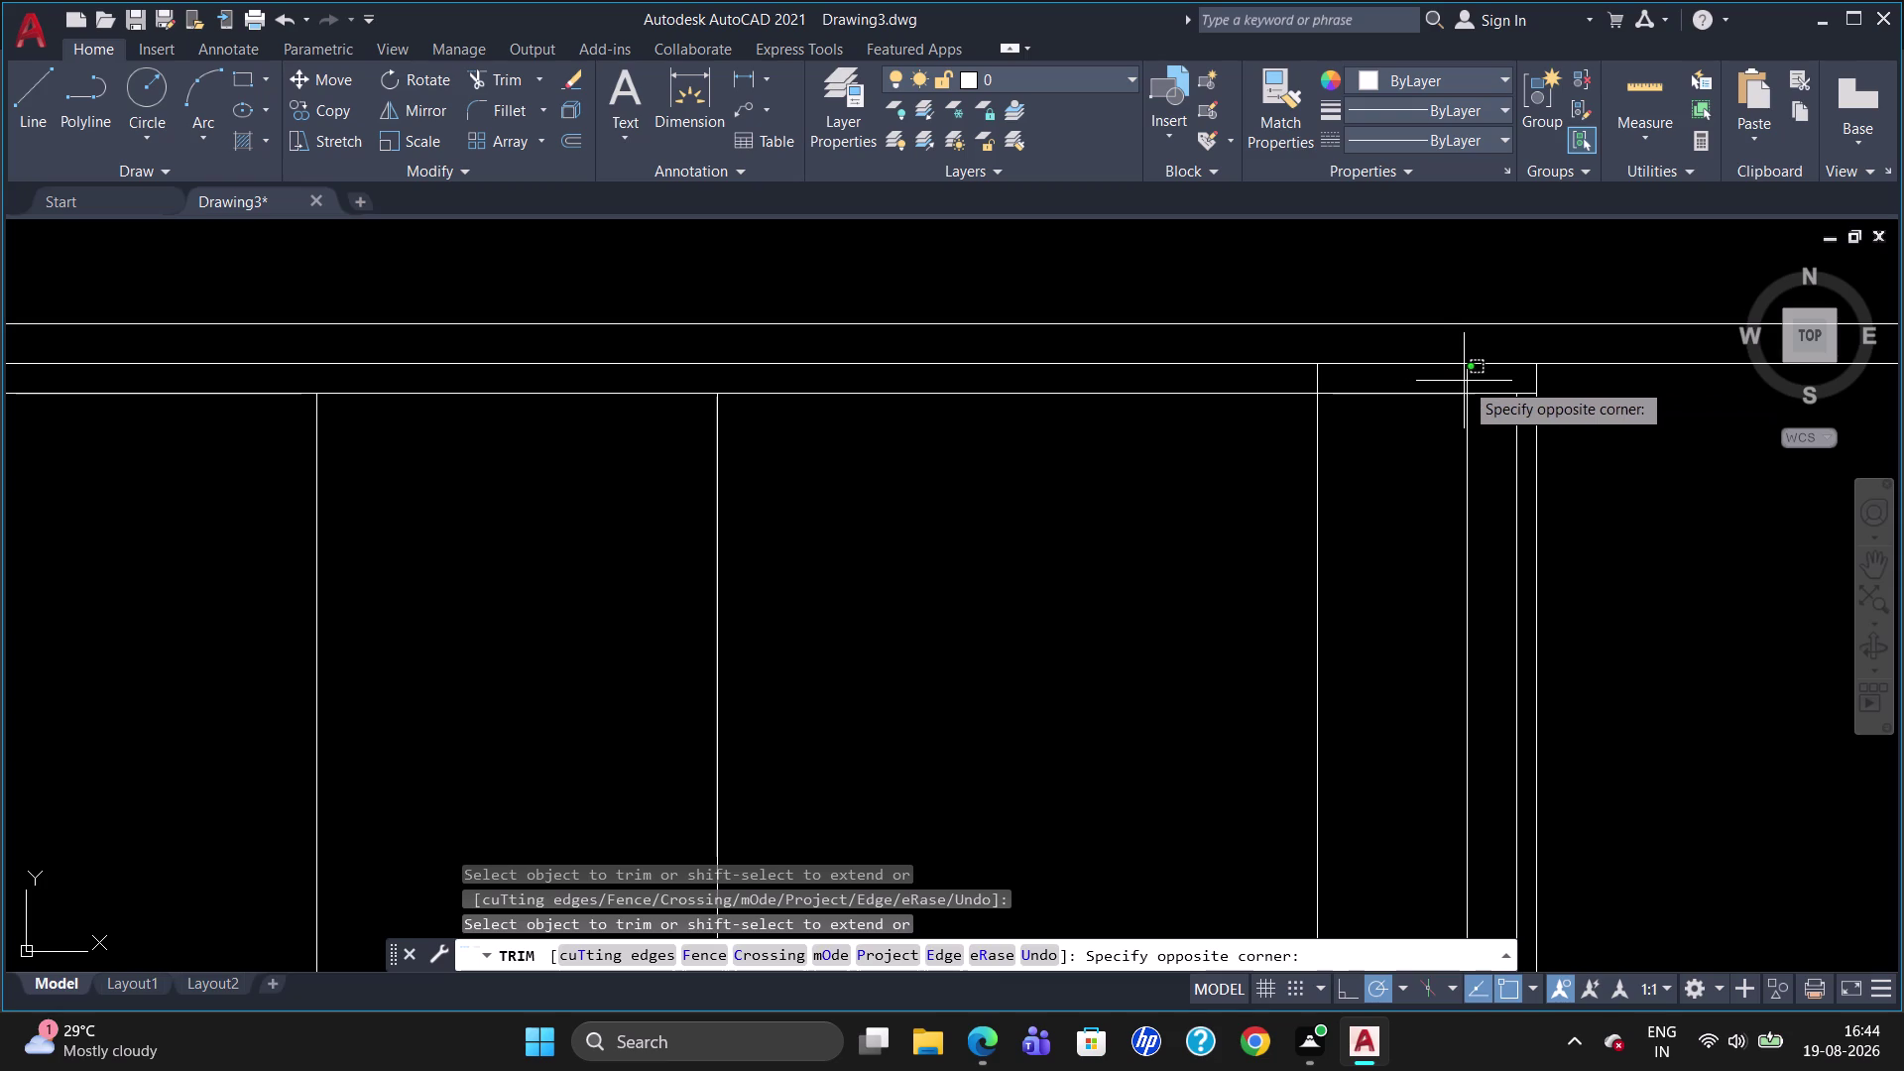
double_click(1467, 381)
click(1467, 380)
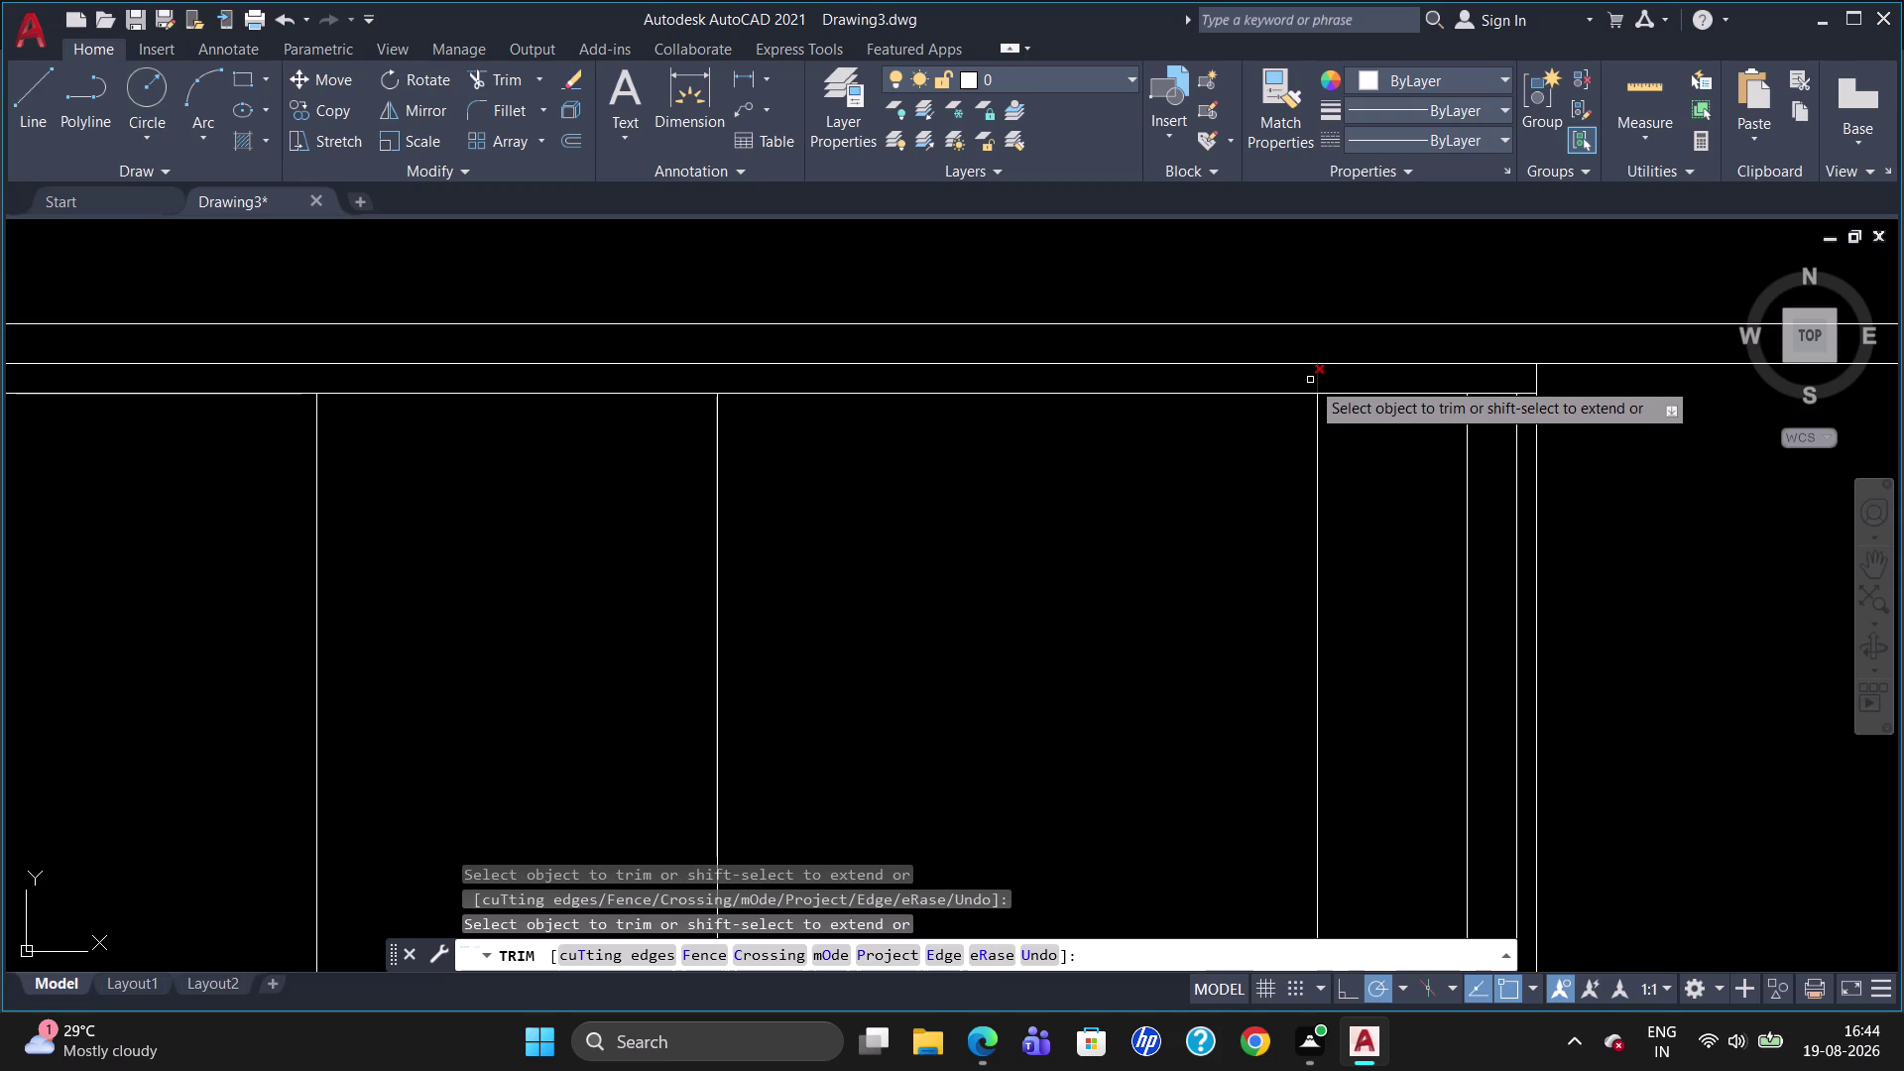
click(1320, 376)
key(Escape)
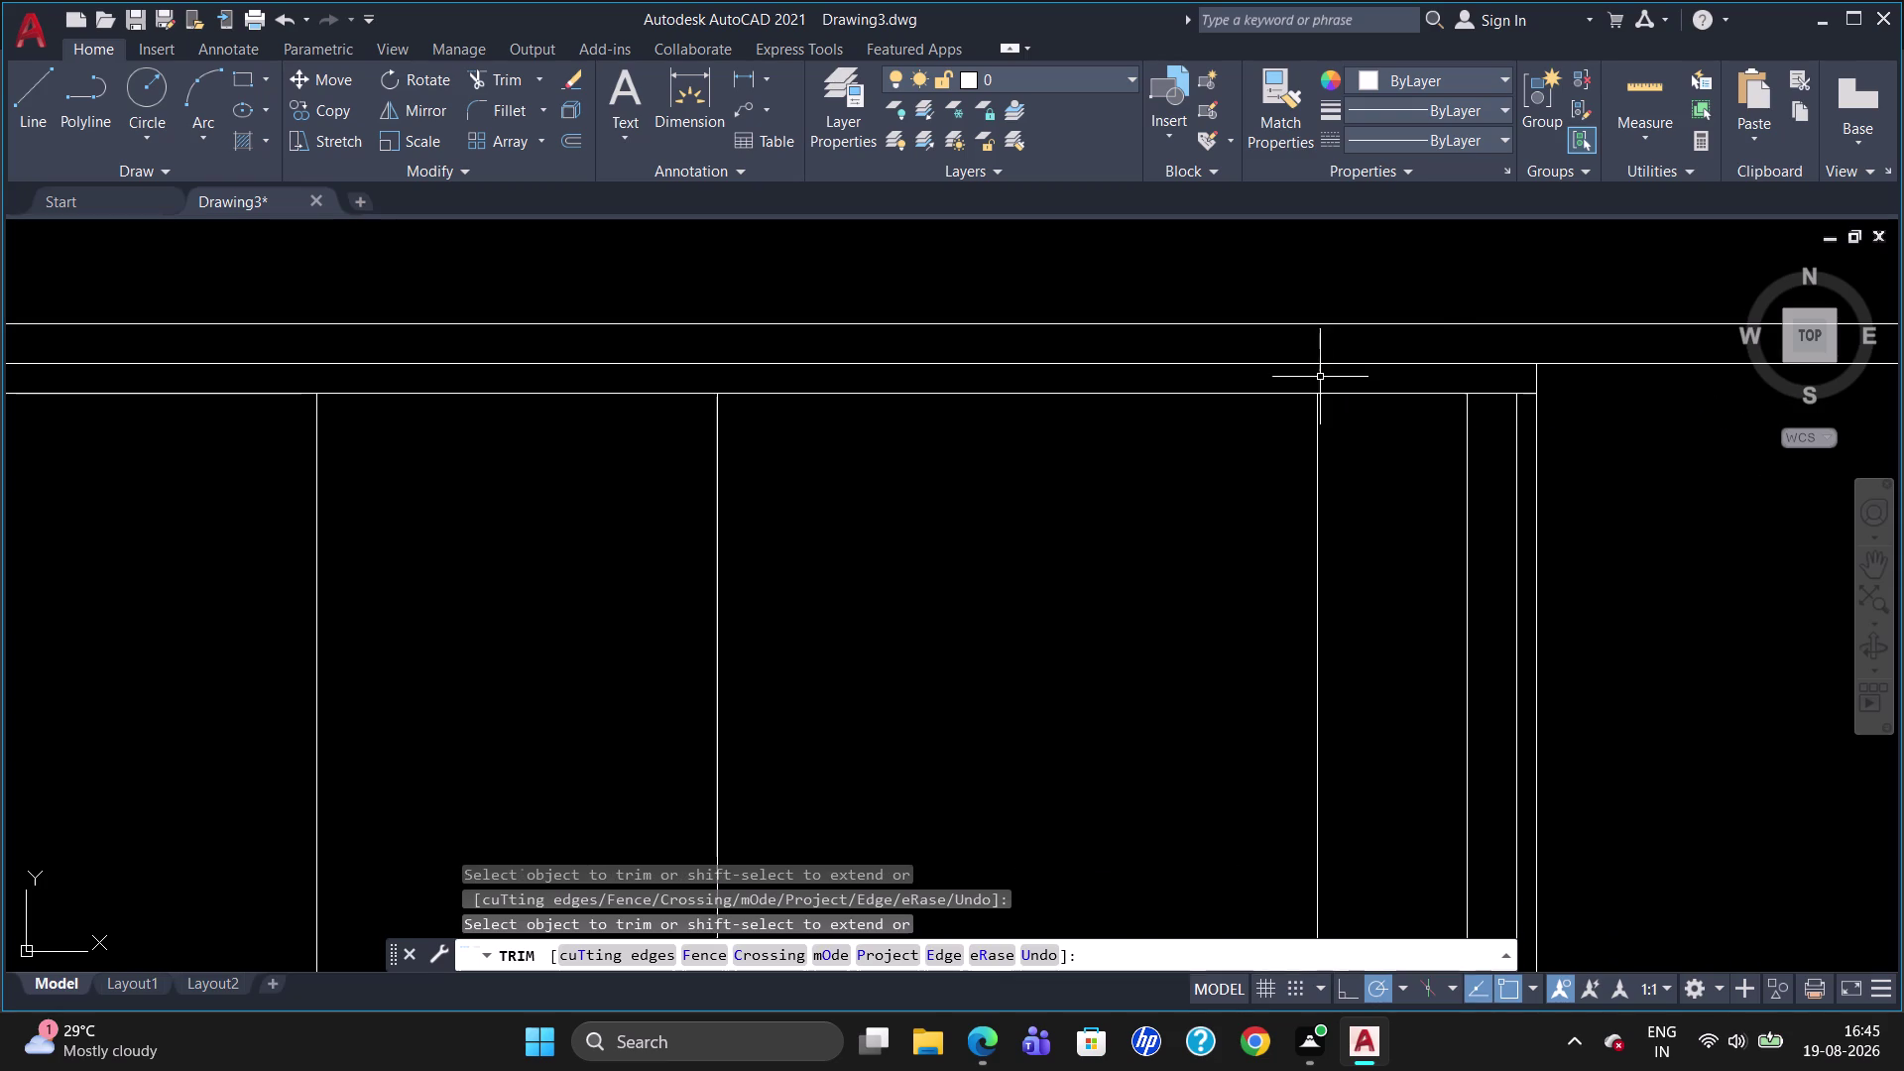
scroll(down, 3)
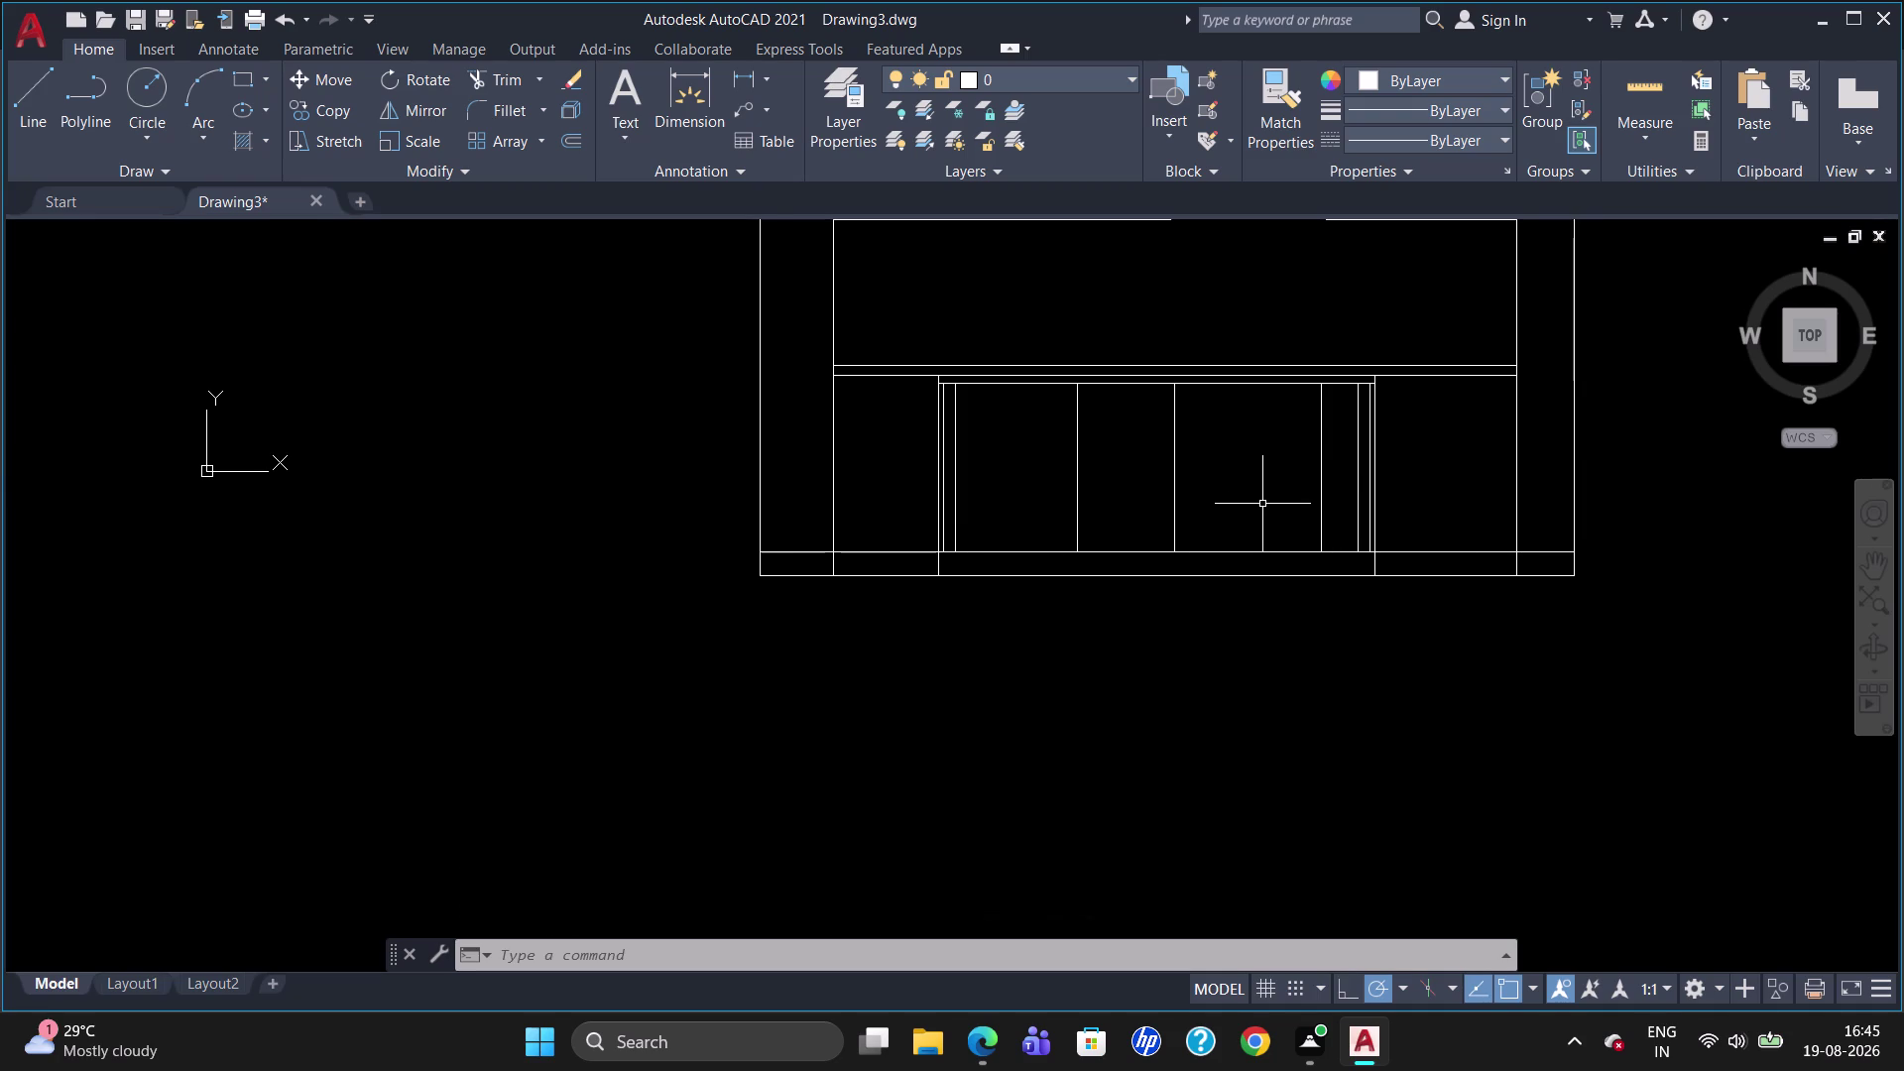
scroll(down, 3)
scroll(up, 3)
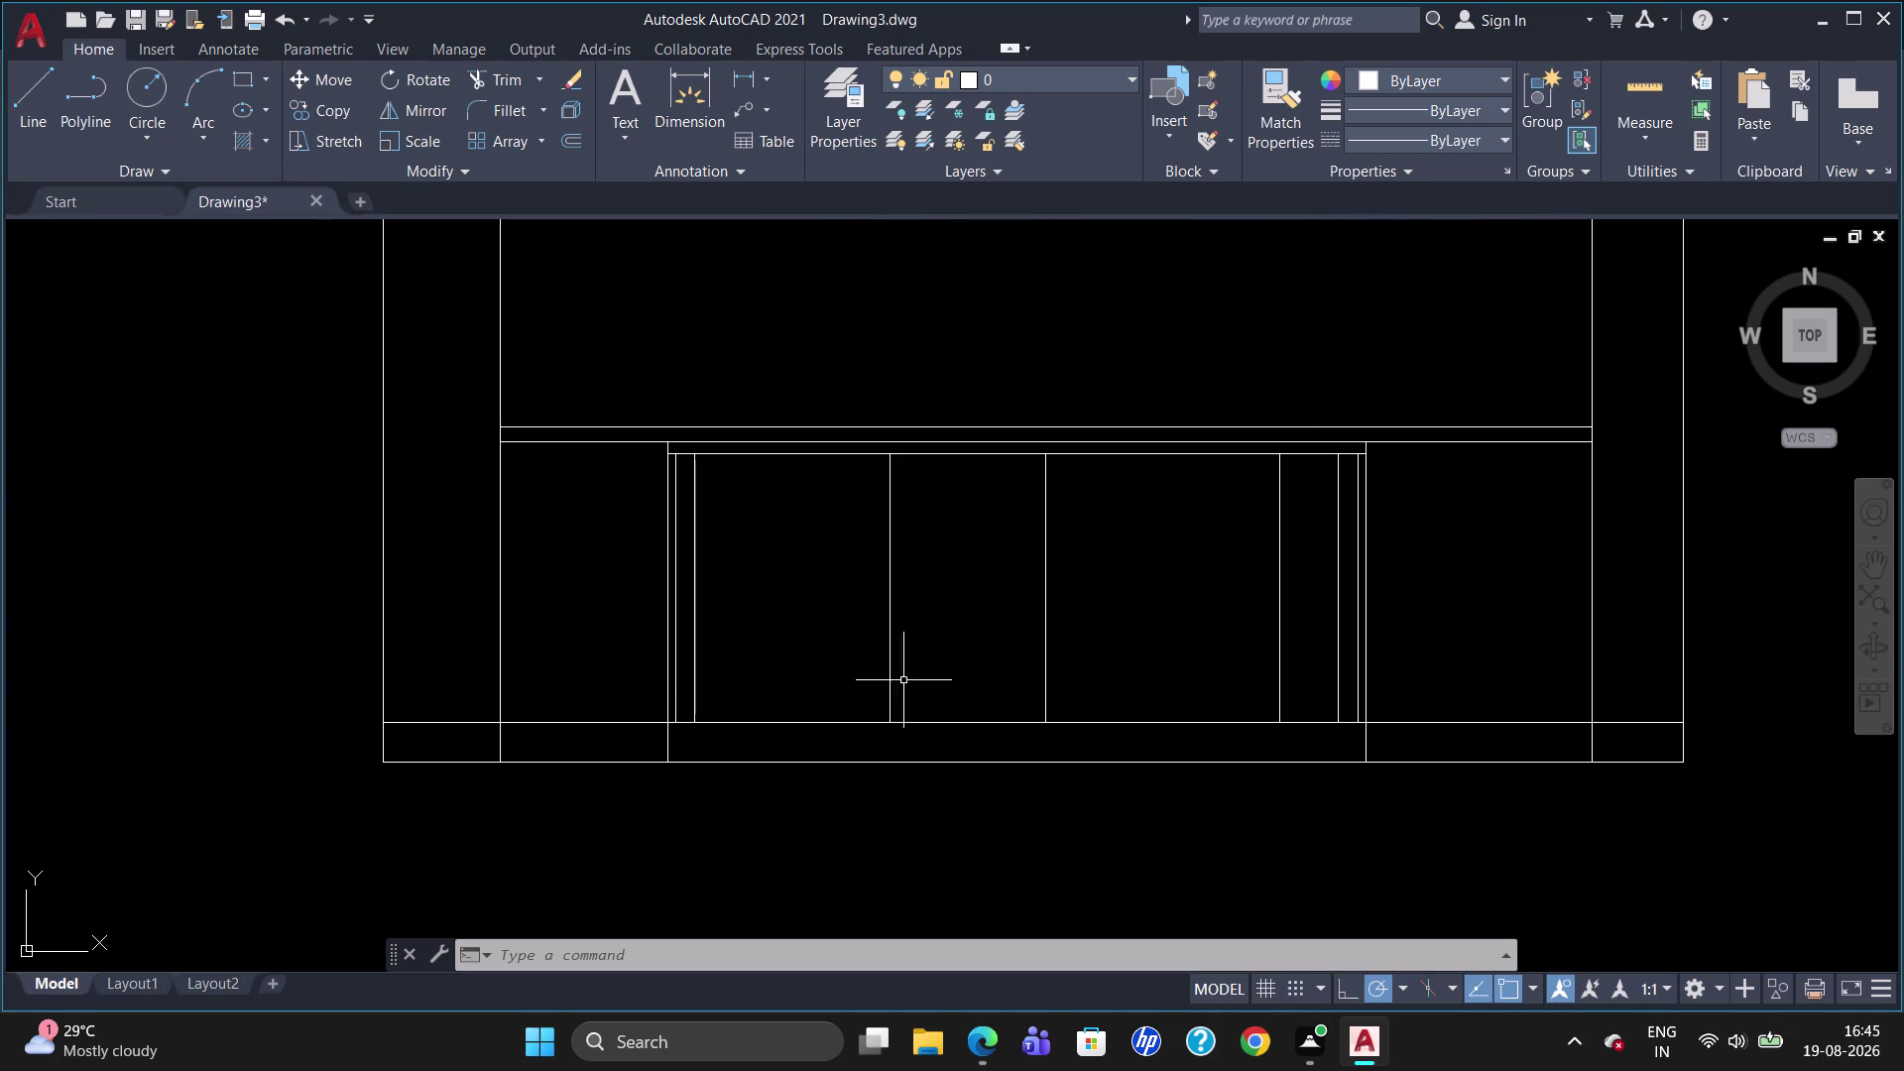
Draw a shelf line across the left compartment, starting at its mid-height (M2P).
key(l)
key(Return)
key(m)
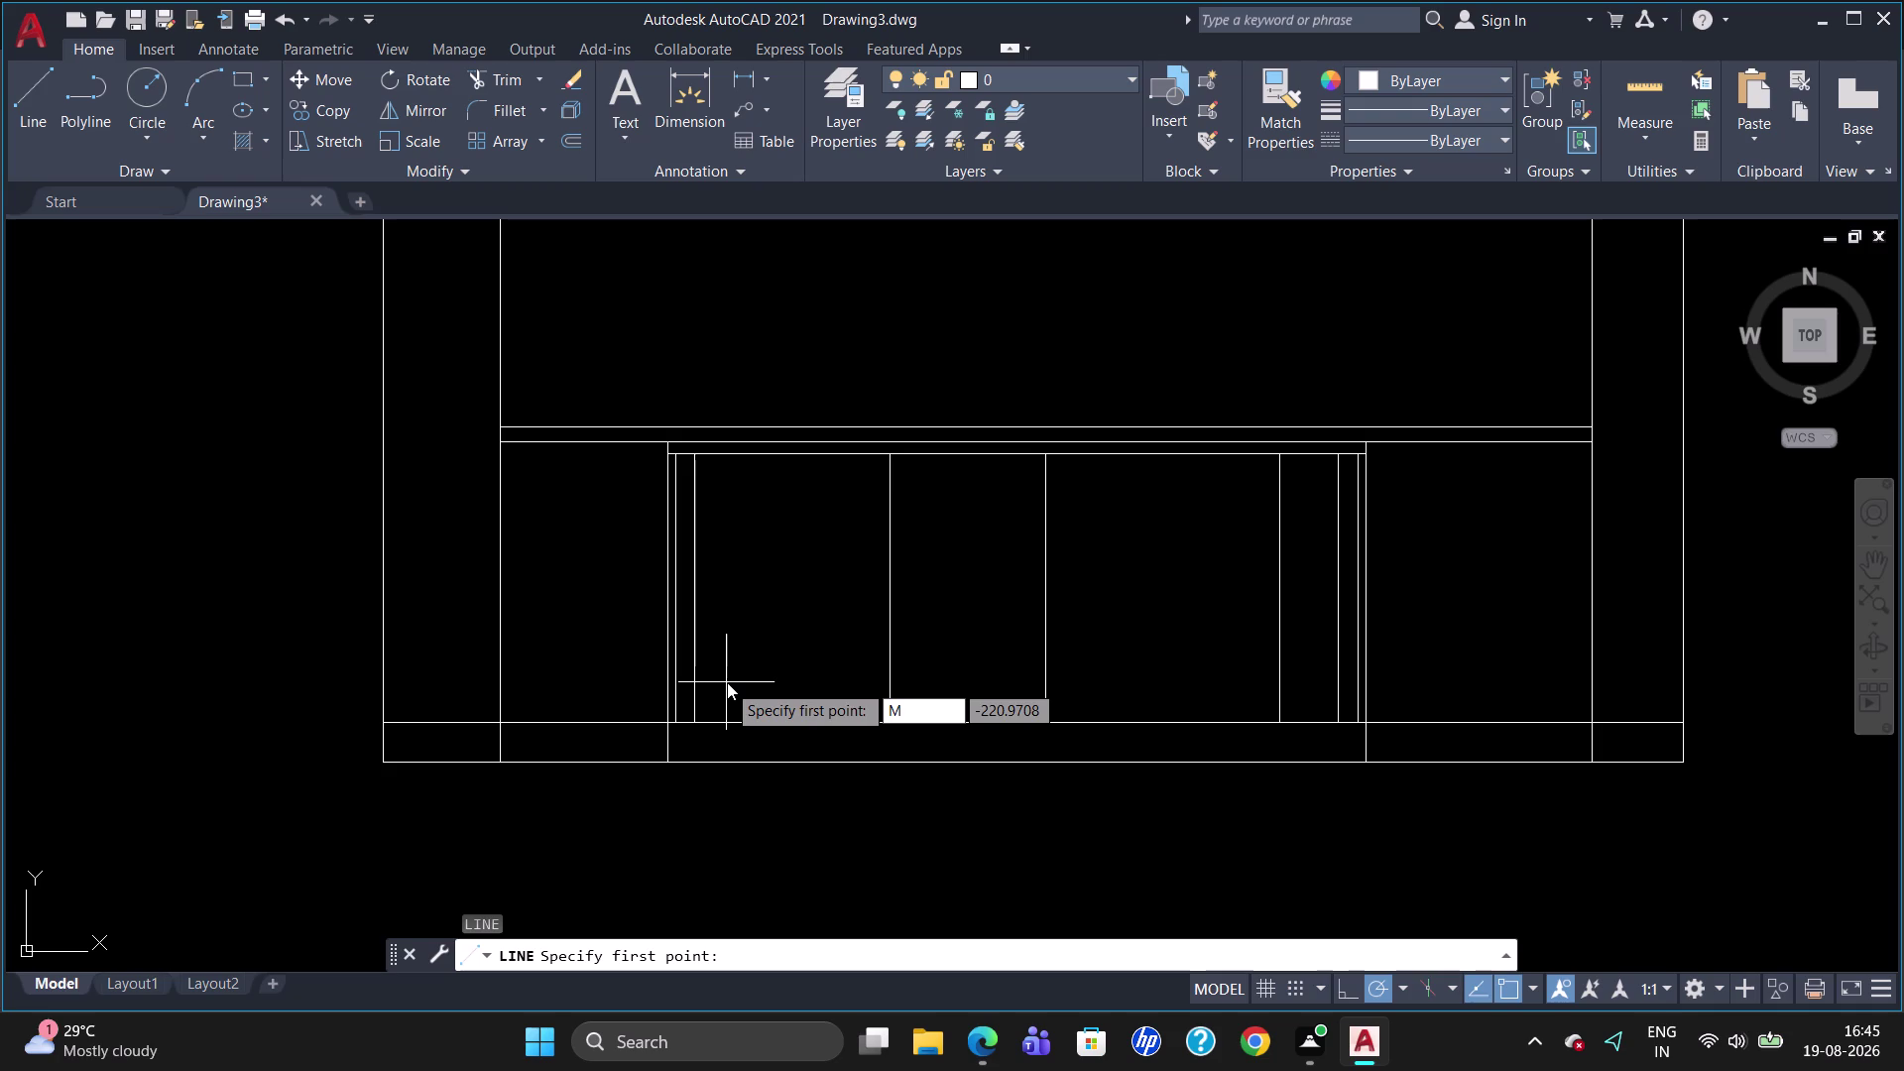
text(2P)
key(Return)
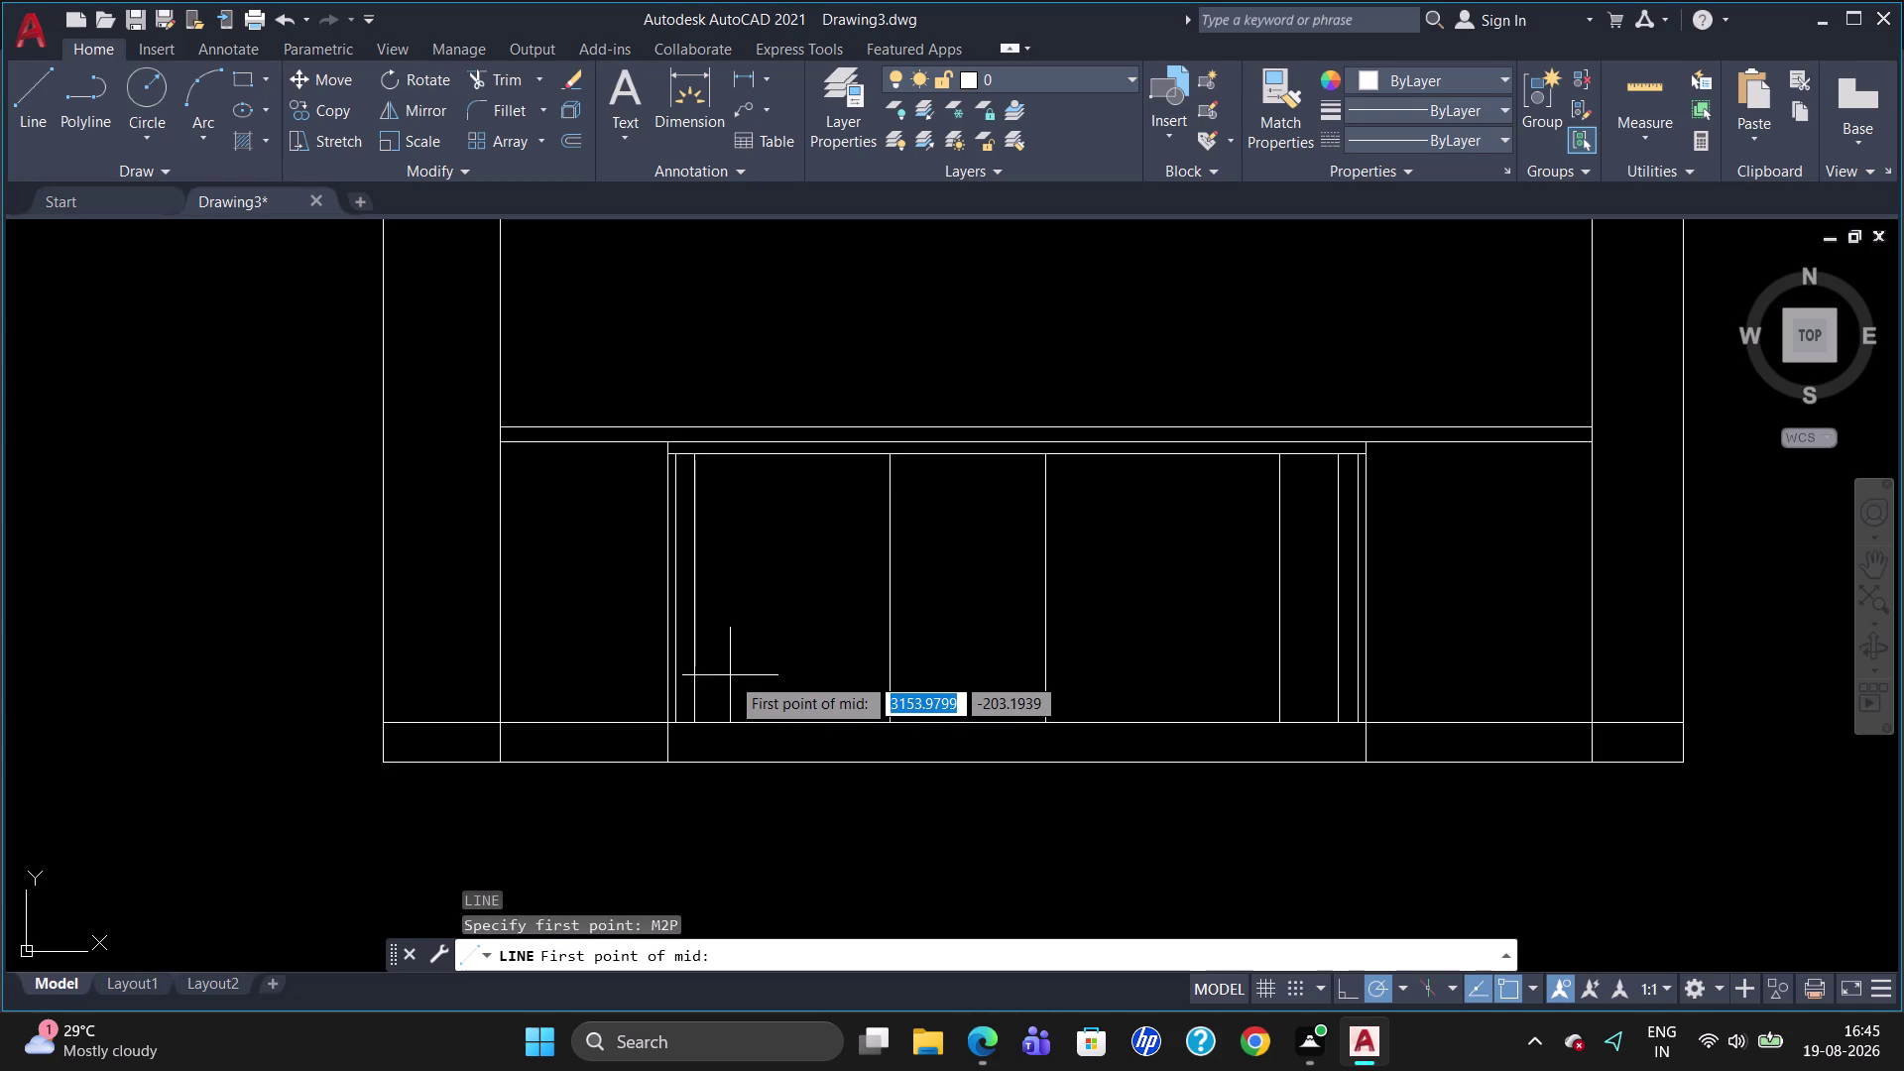
click(499, 720)
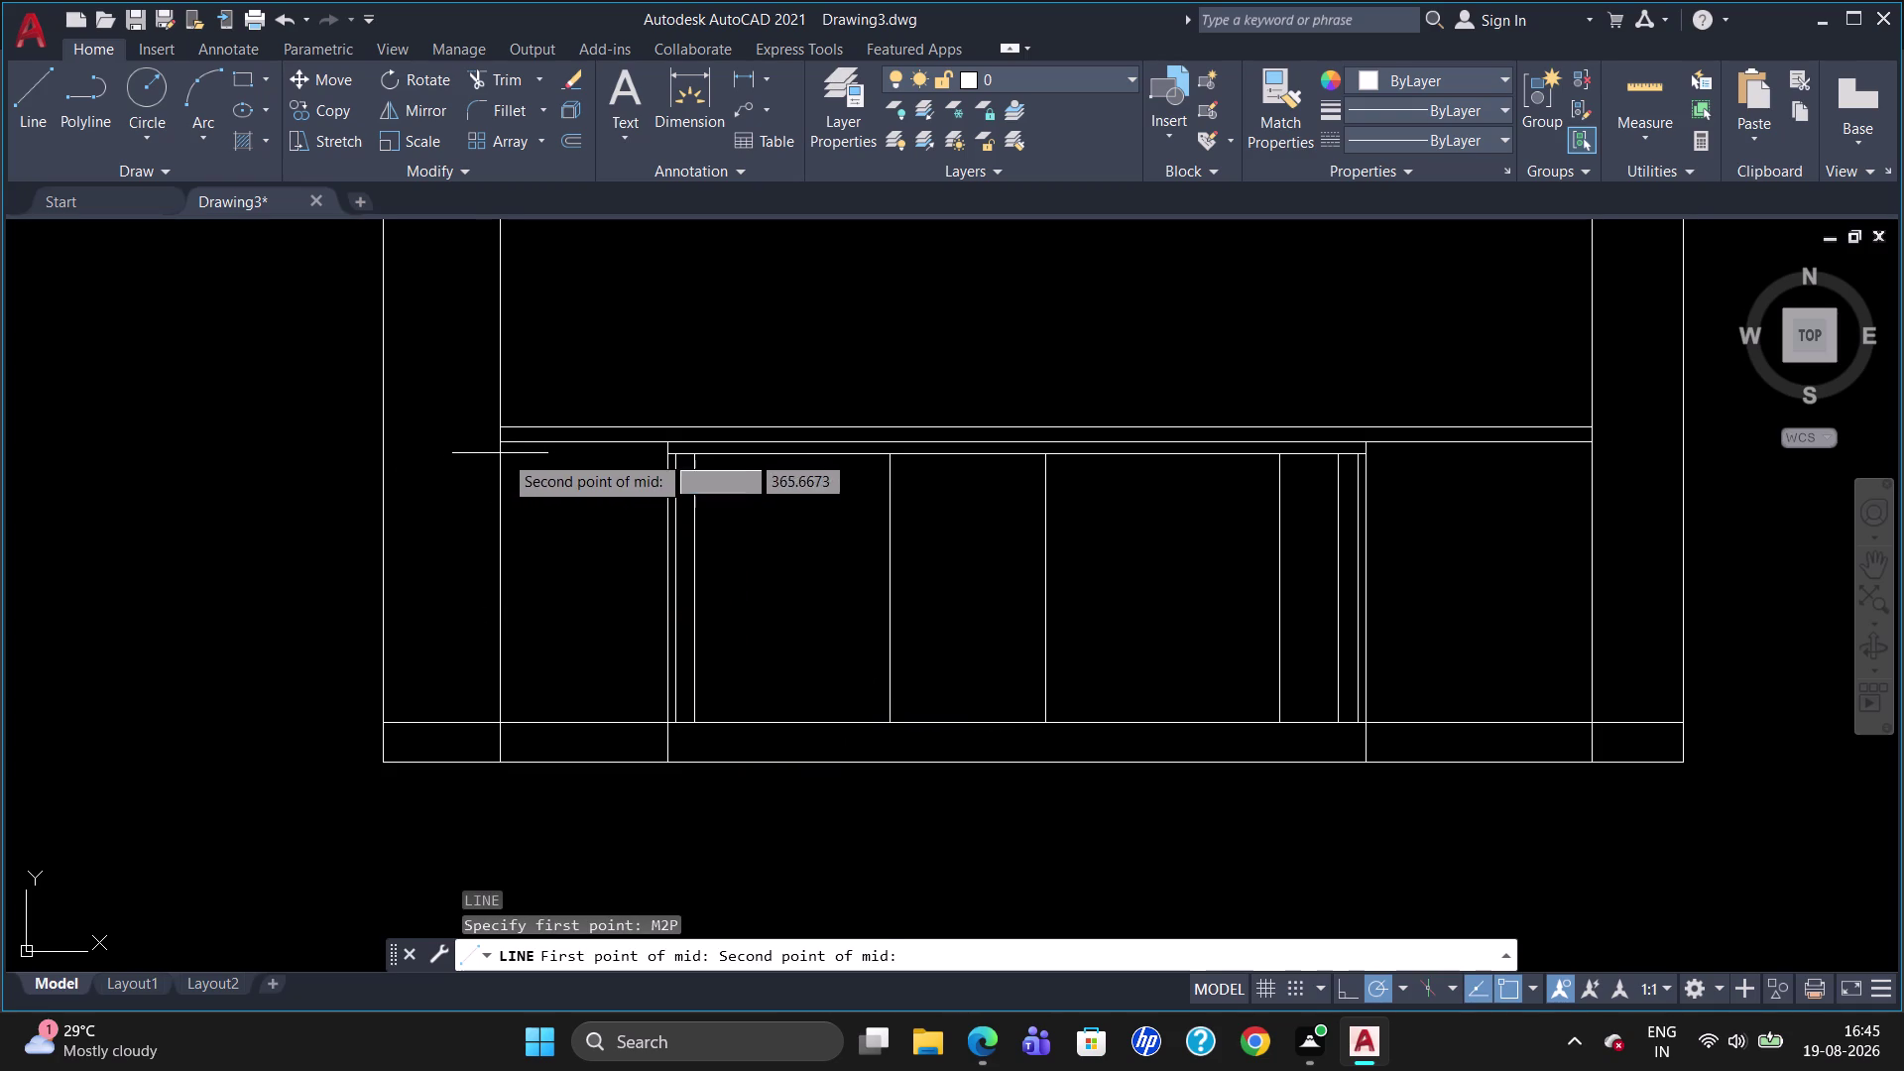
click(500, 449)
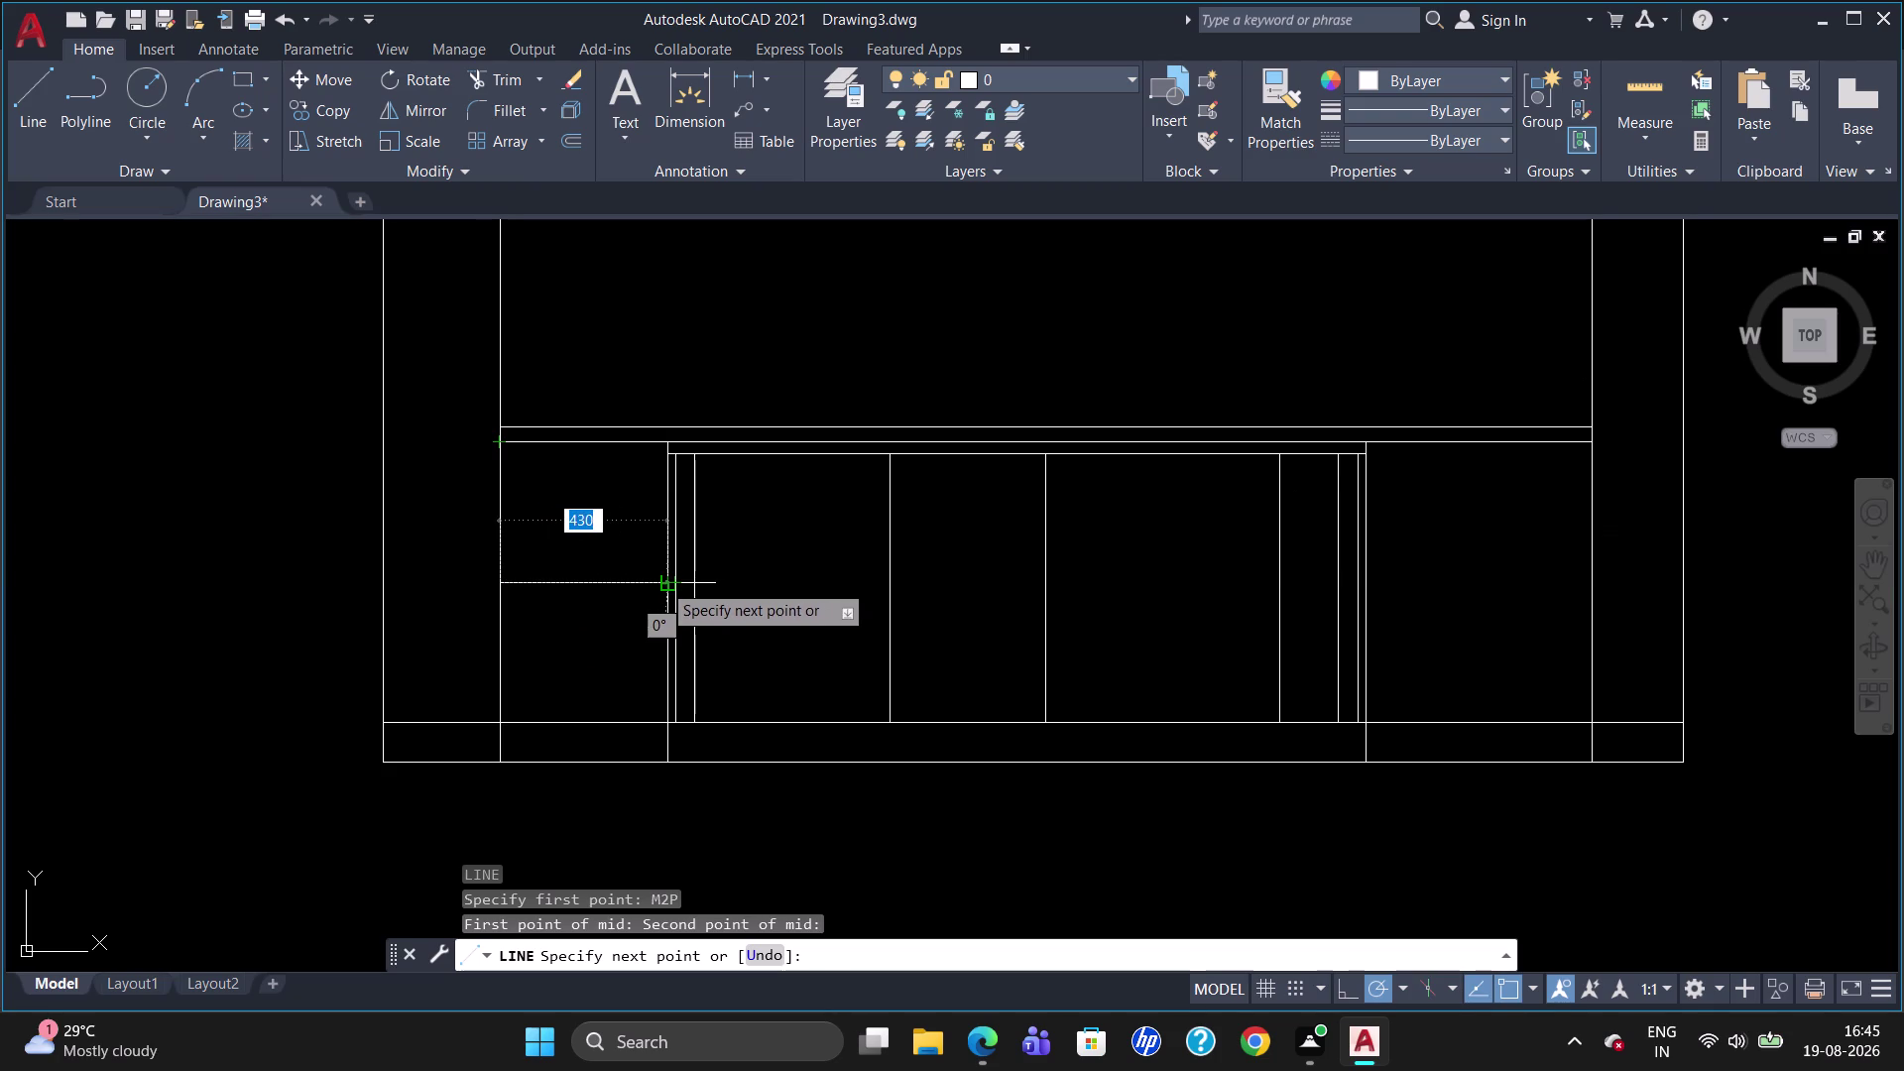
click(661, 580)
key(Escape)
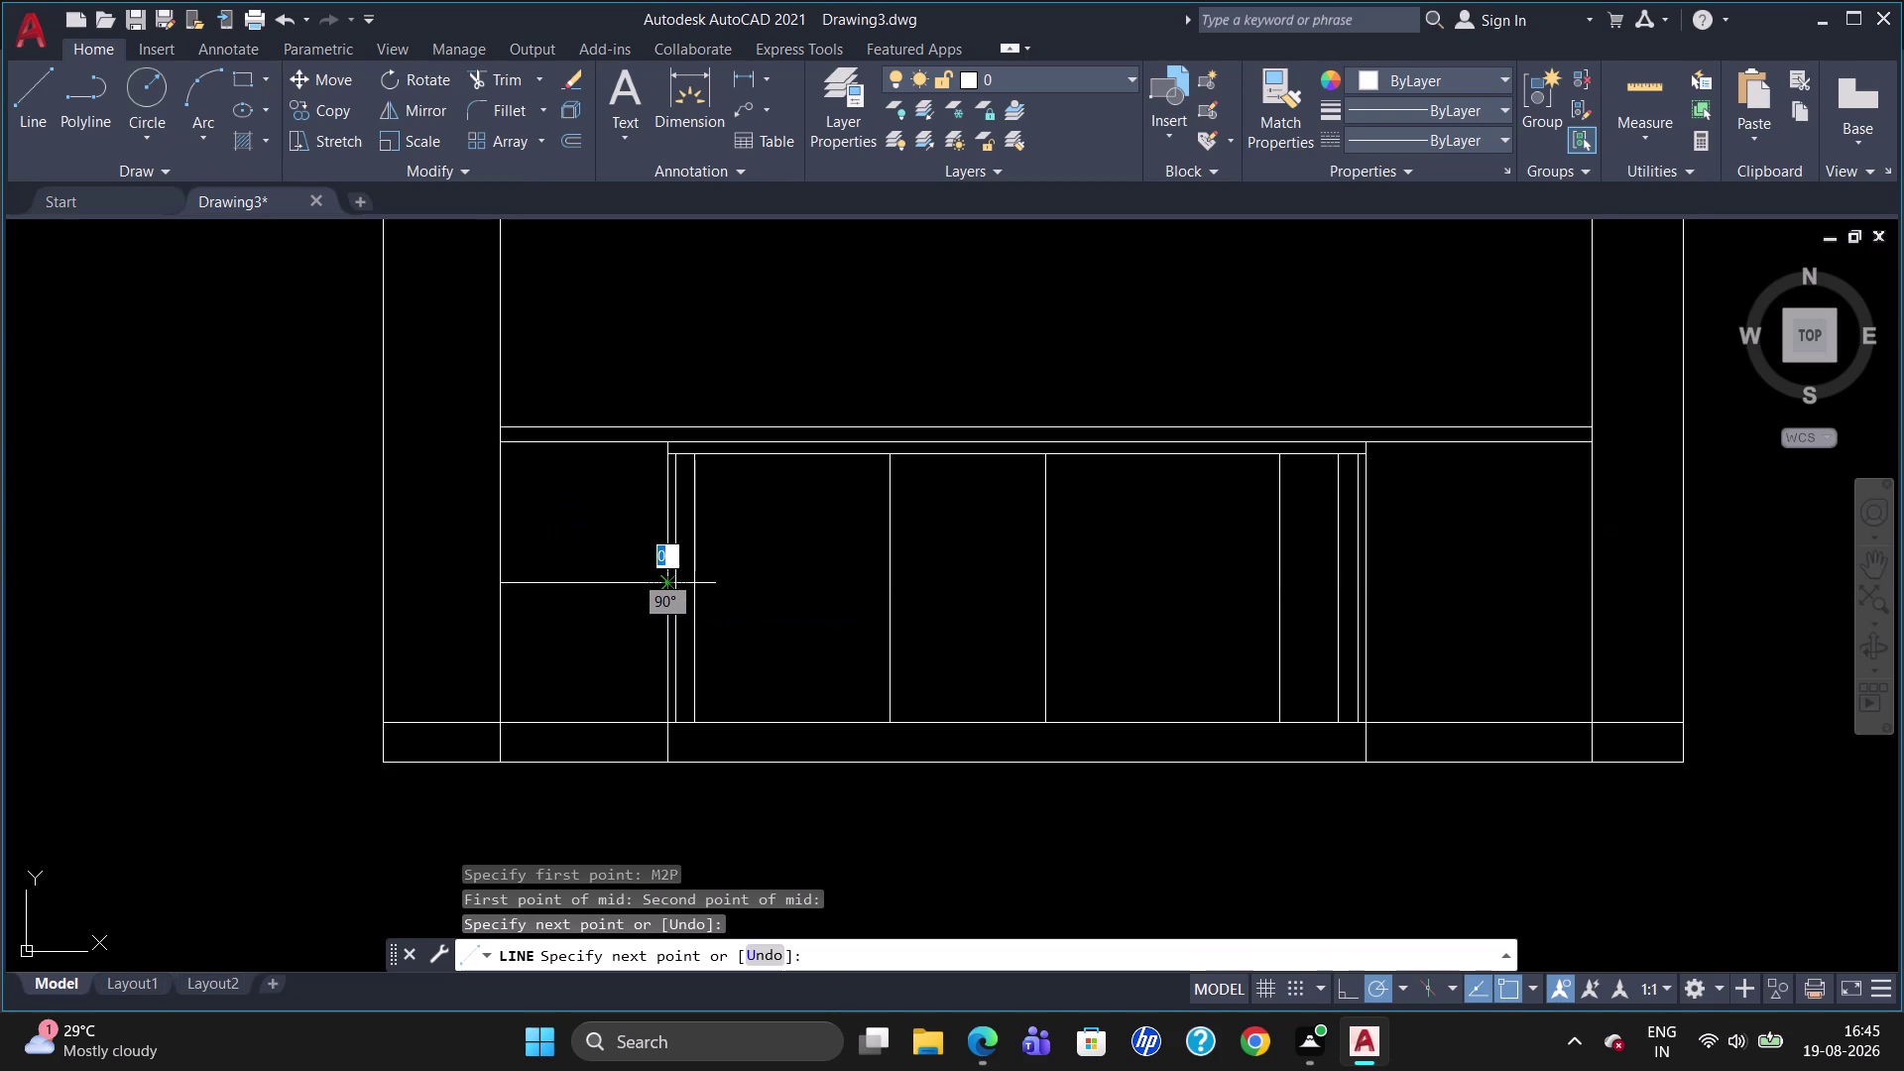
Offset the shelf line 20 units downward to give the shelf its thickness.
key(o)
key(Return)
text(20)
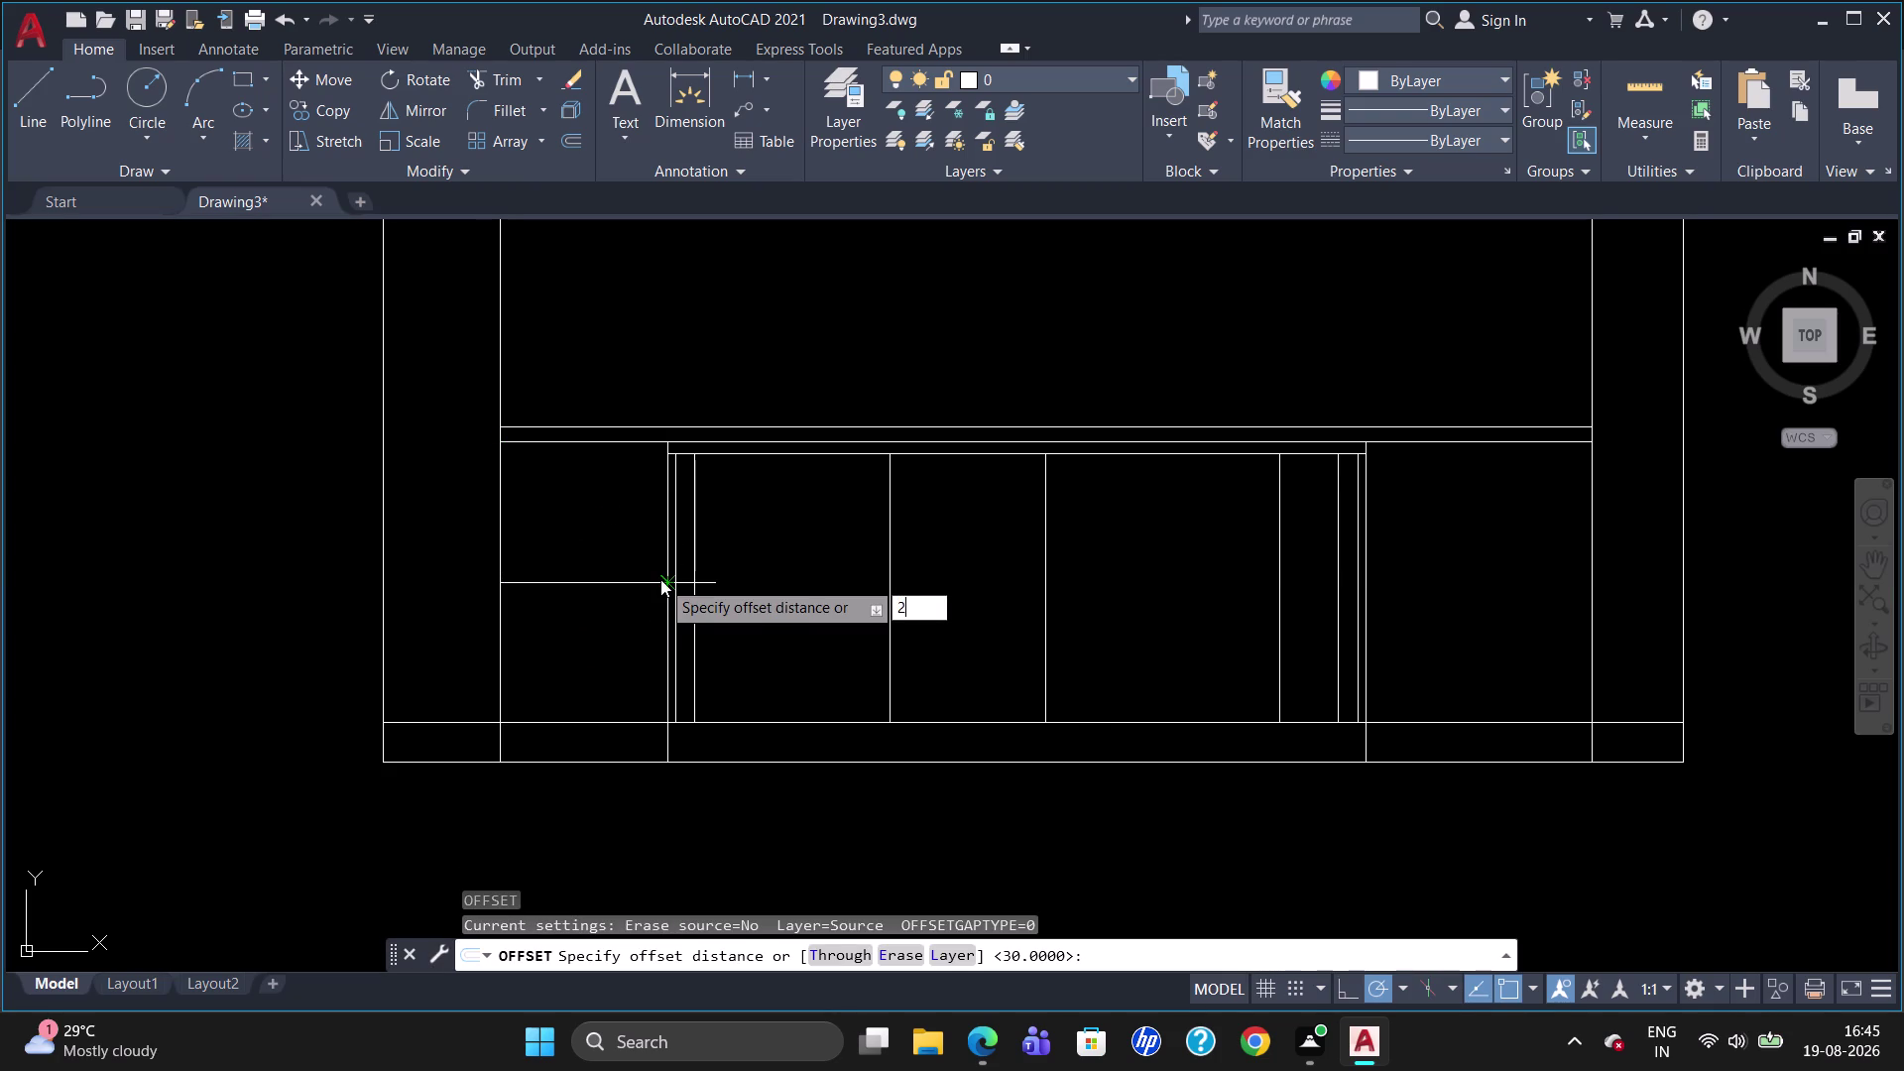
key(Return)
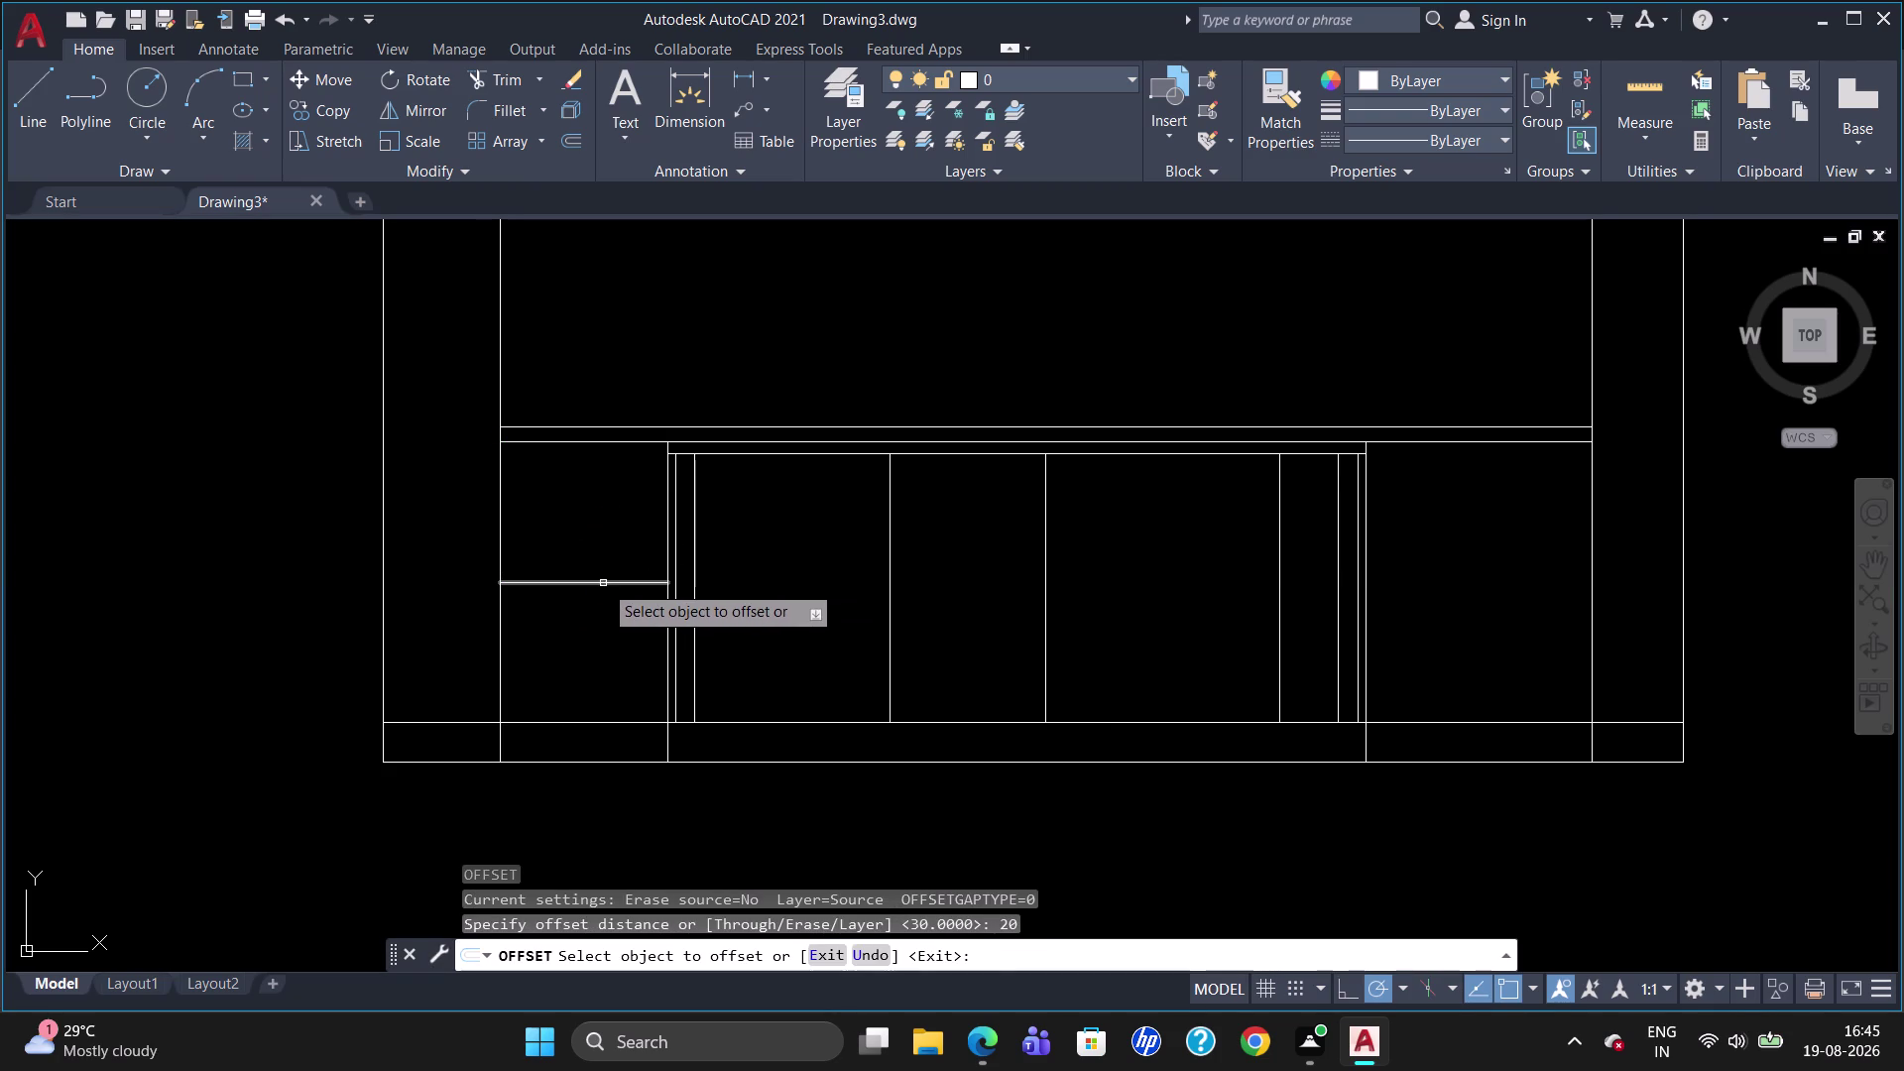
click(603, 583)
click(603, 596)
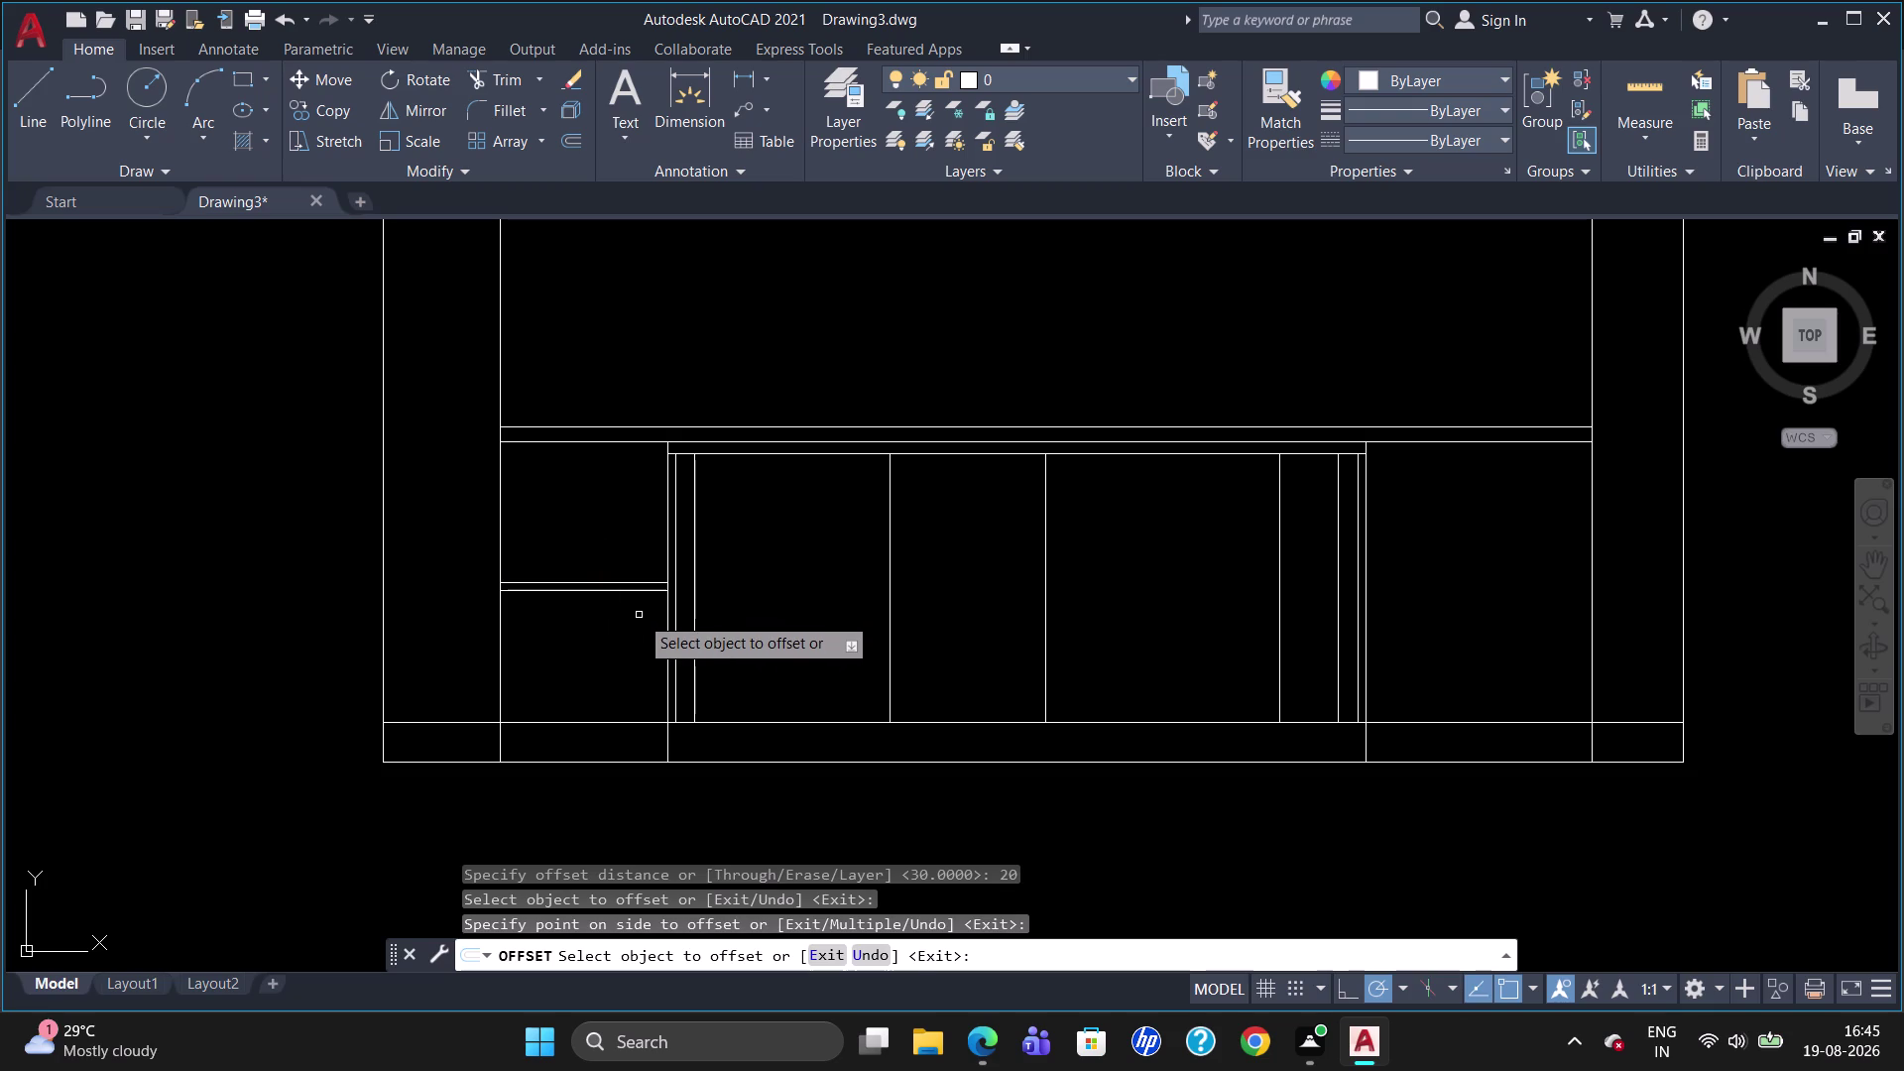
key(Escape)
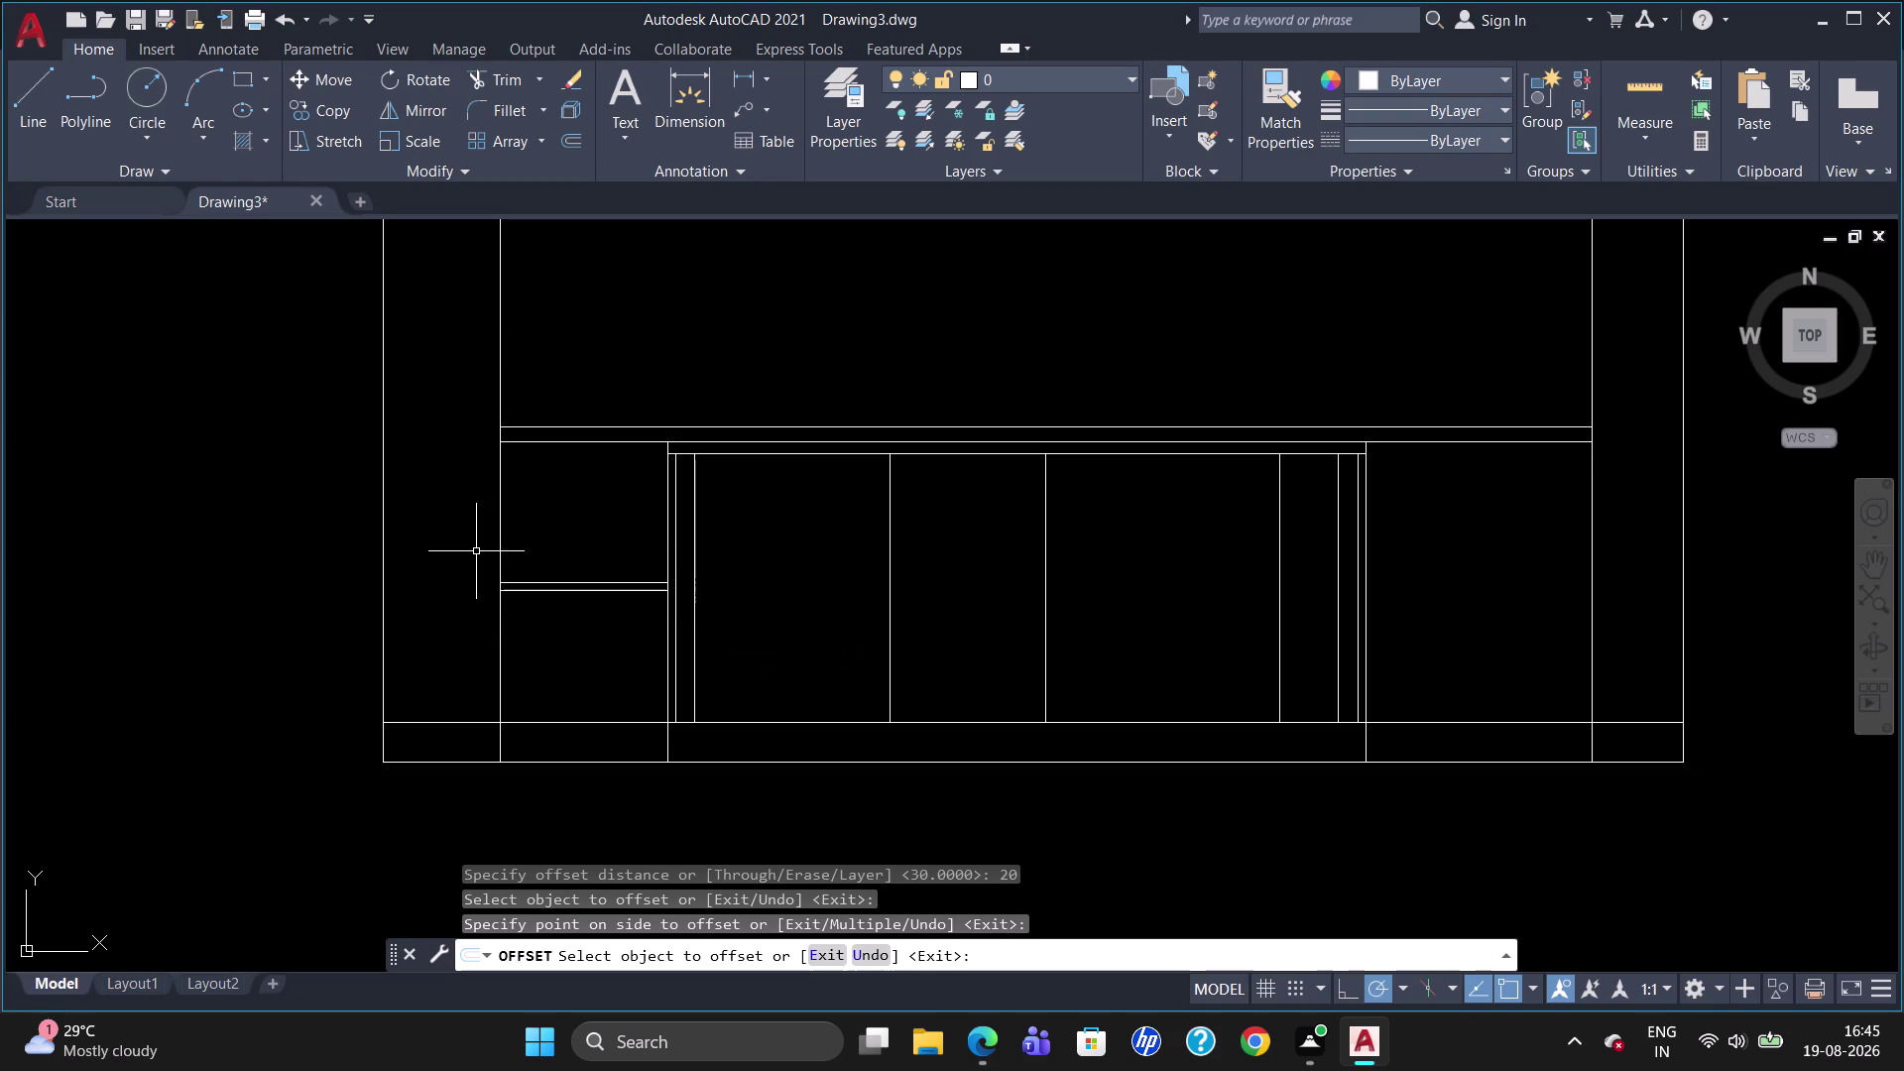
key(l)
key(Return)
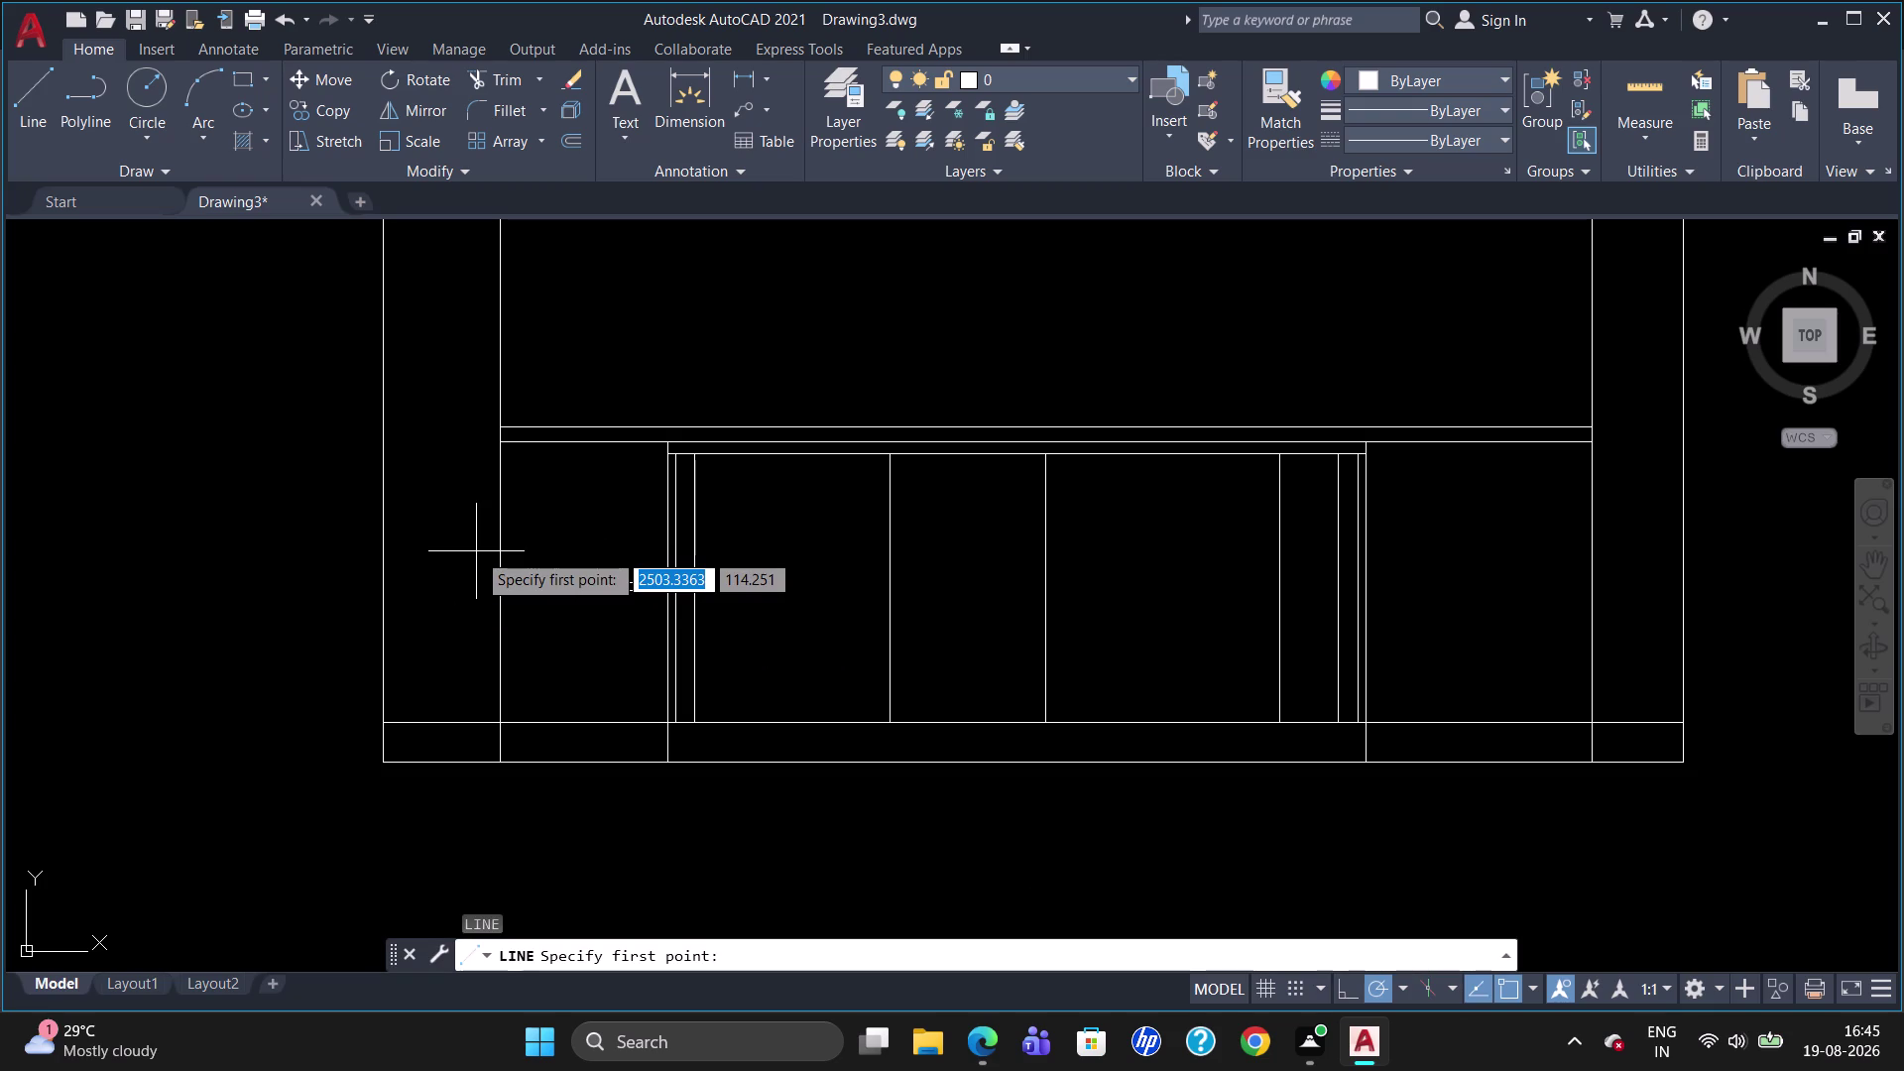
Draw crossed corner-to-corner diagonals across the compartment.
click(502, 714)
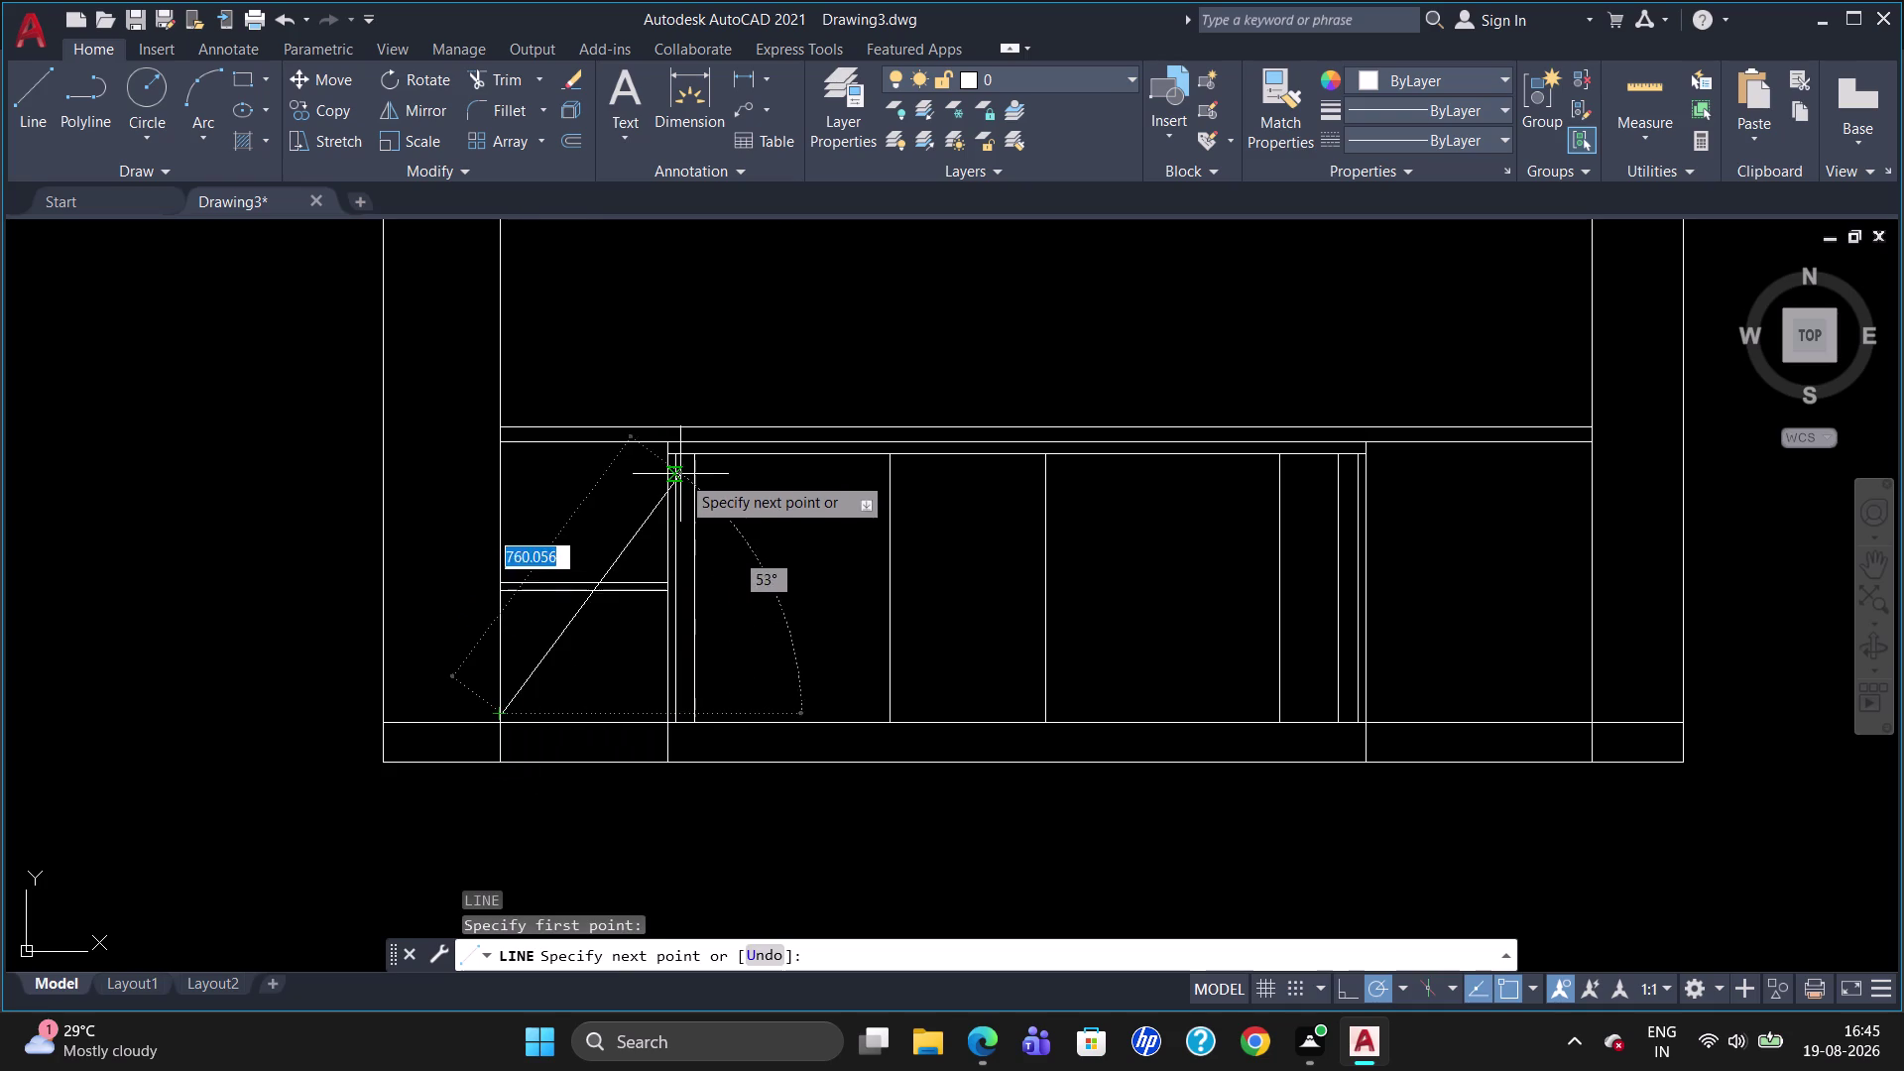
click(674, 440)
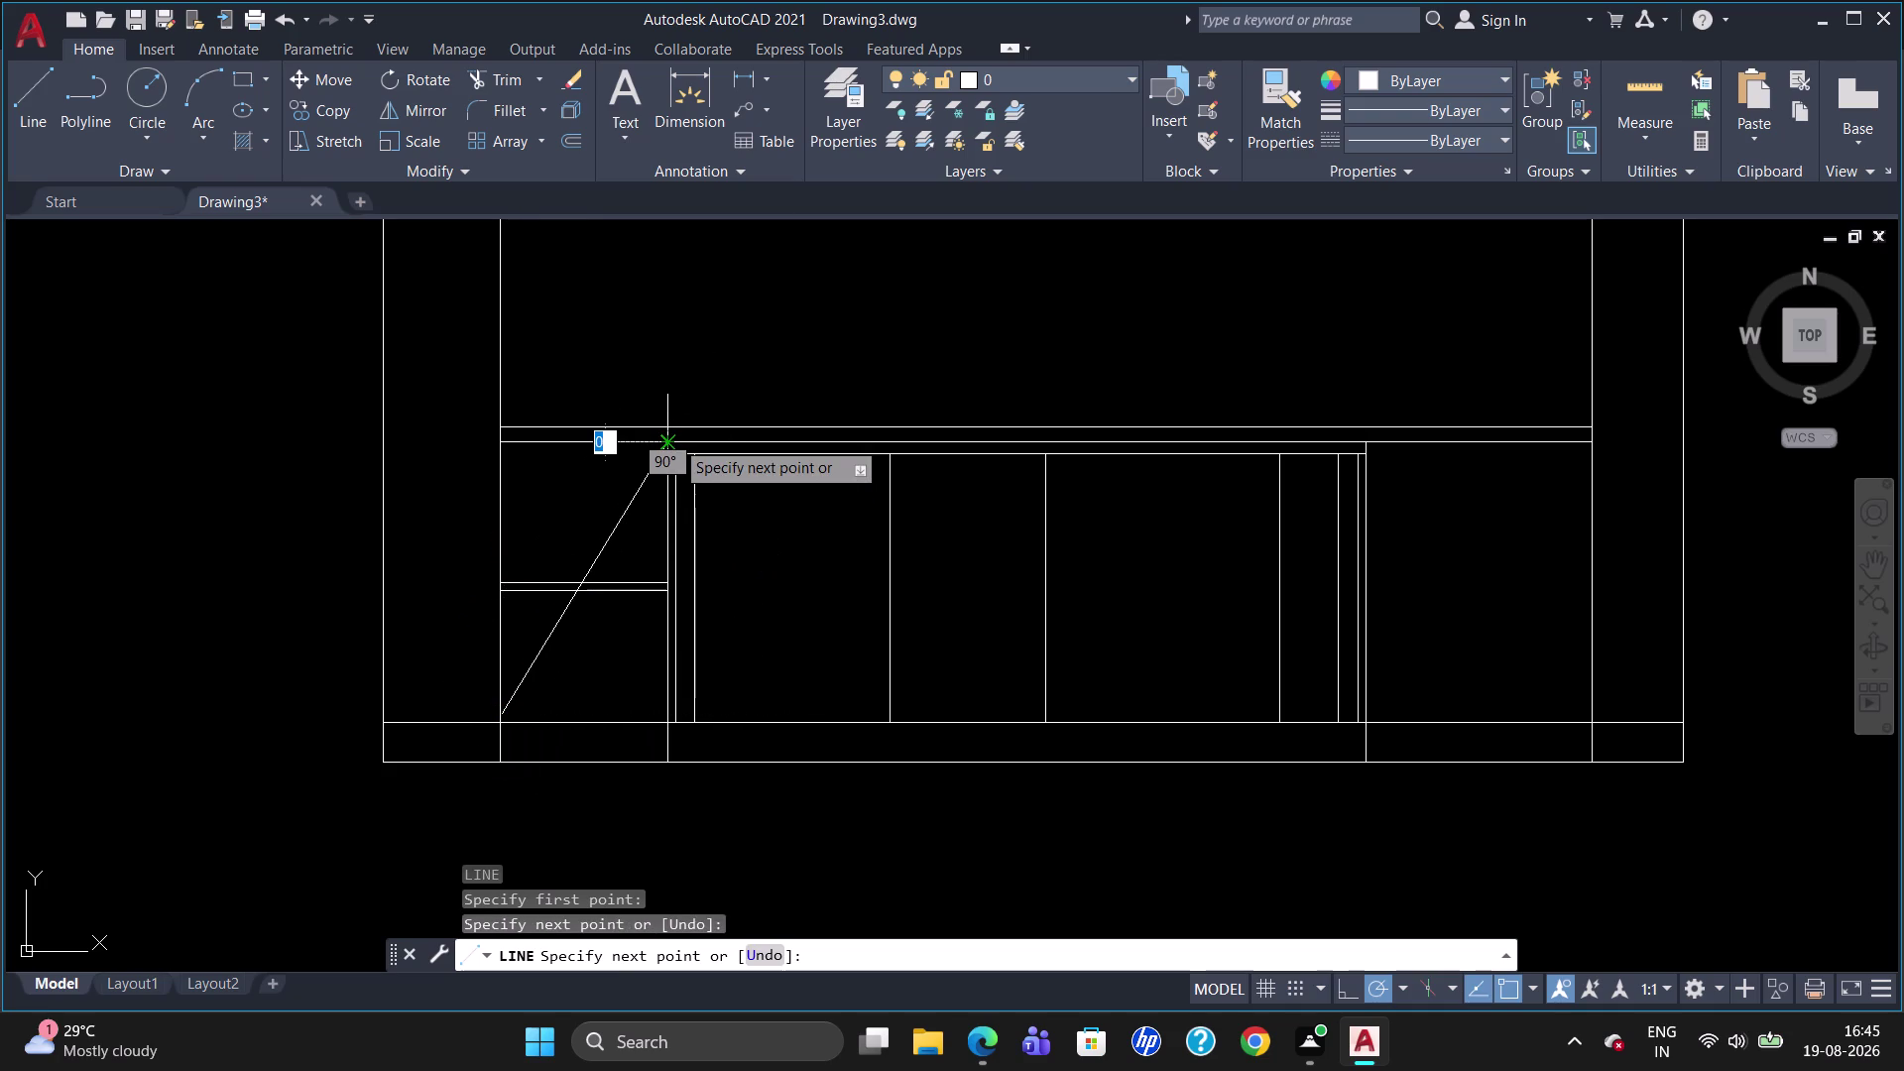
key(Escape)
key(l)
key(Return)
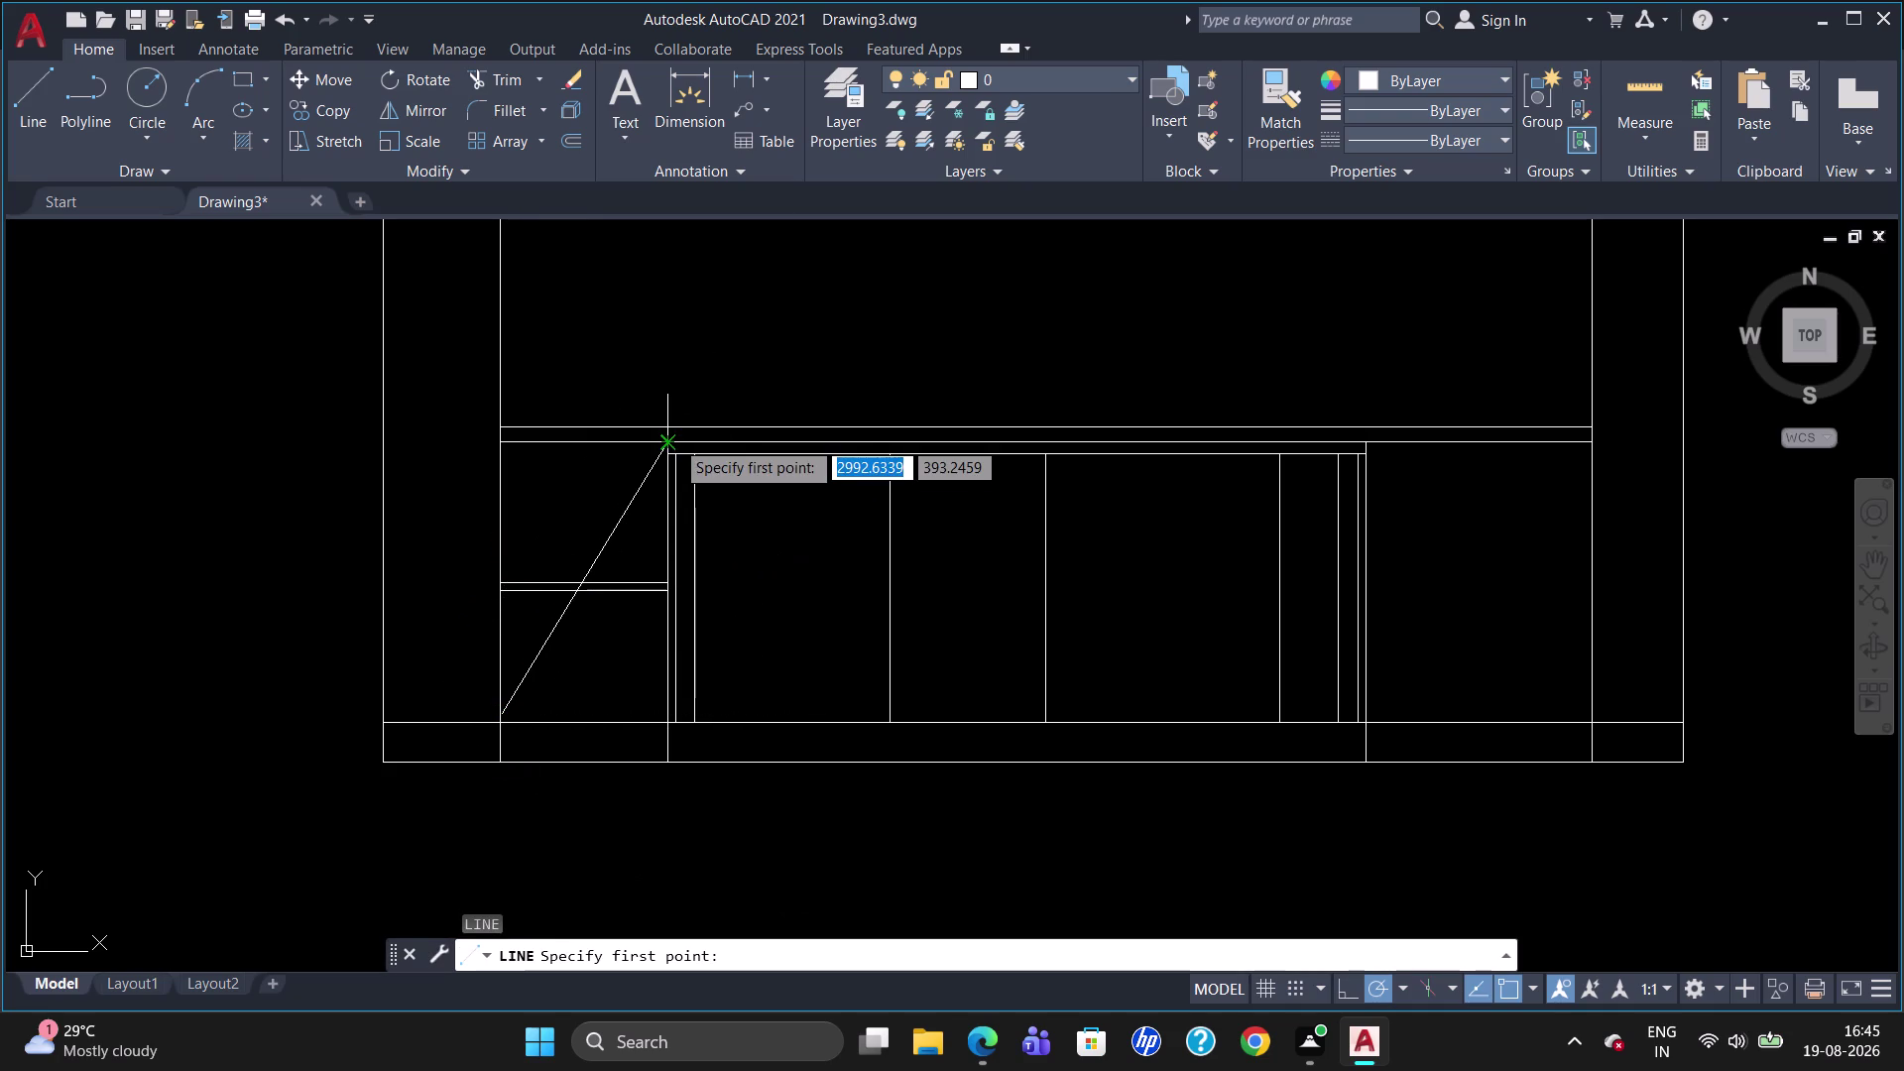
click(508, 445)
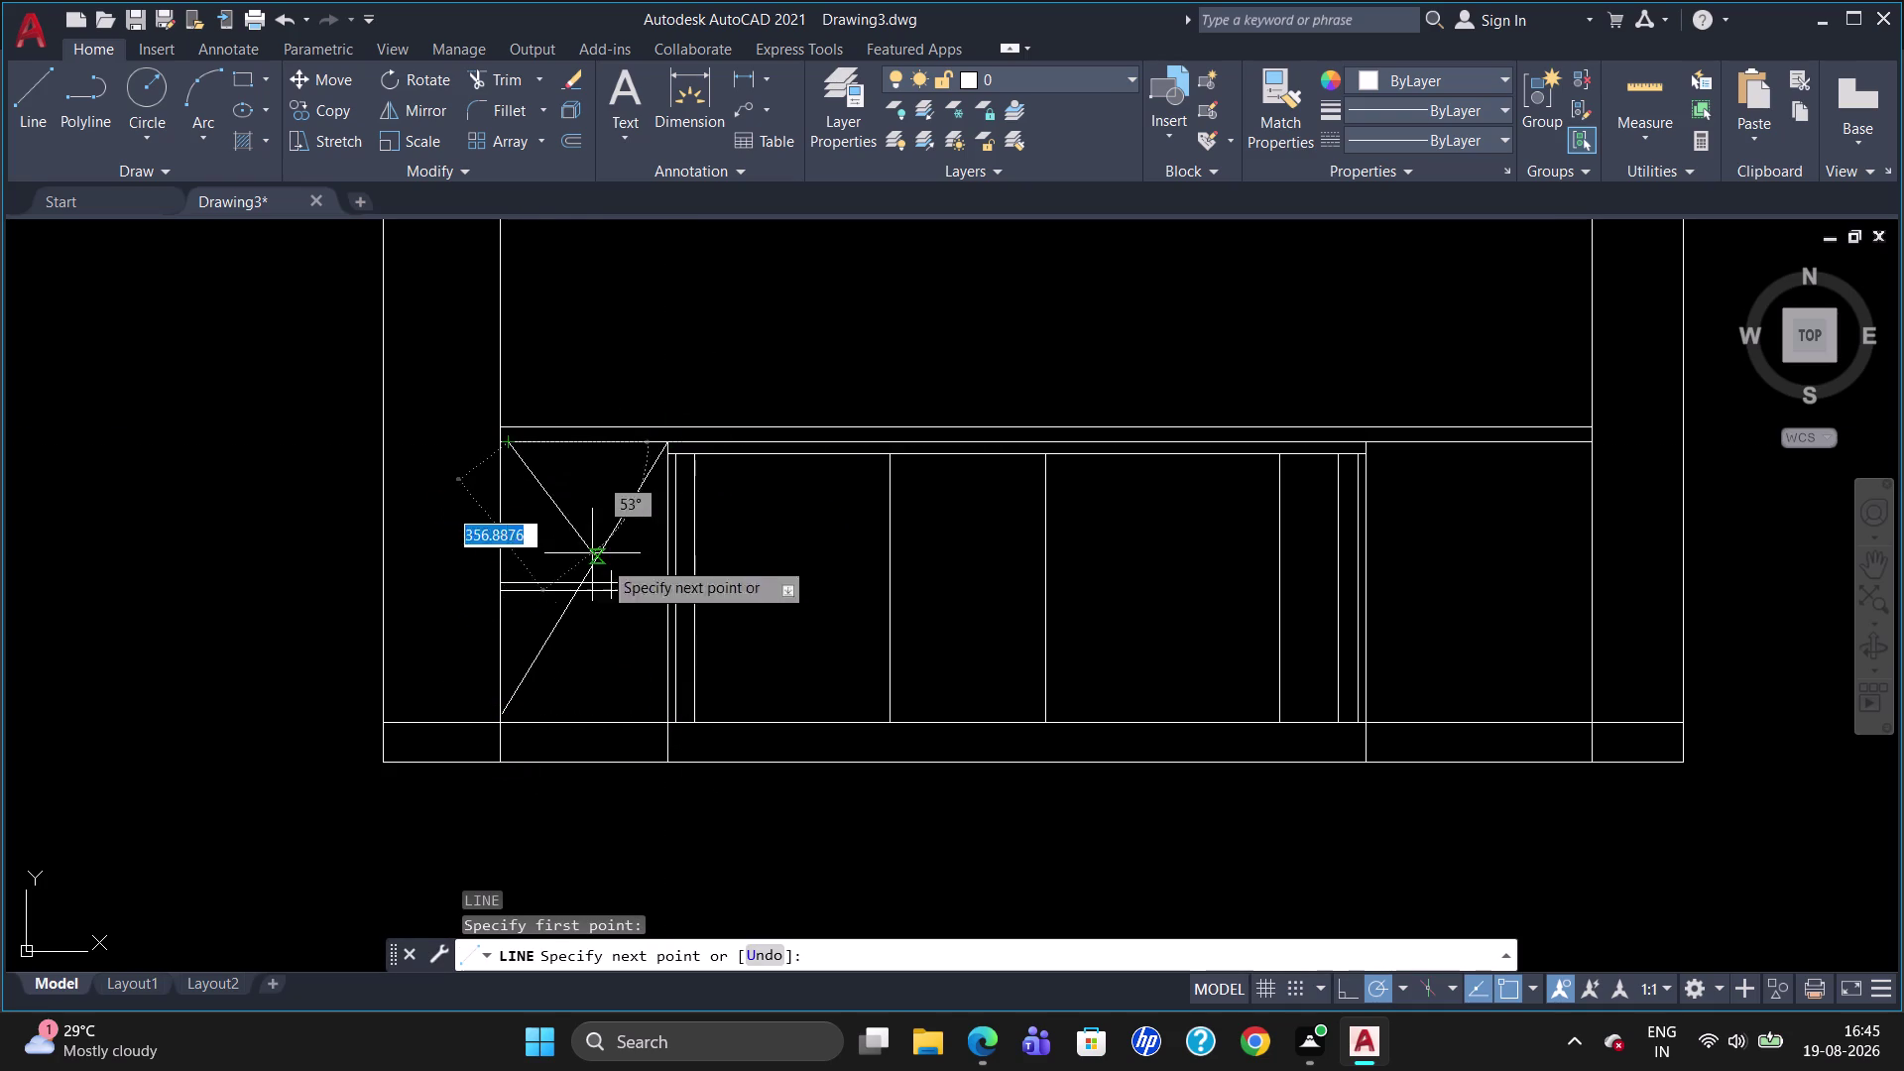
click(666, 721)
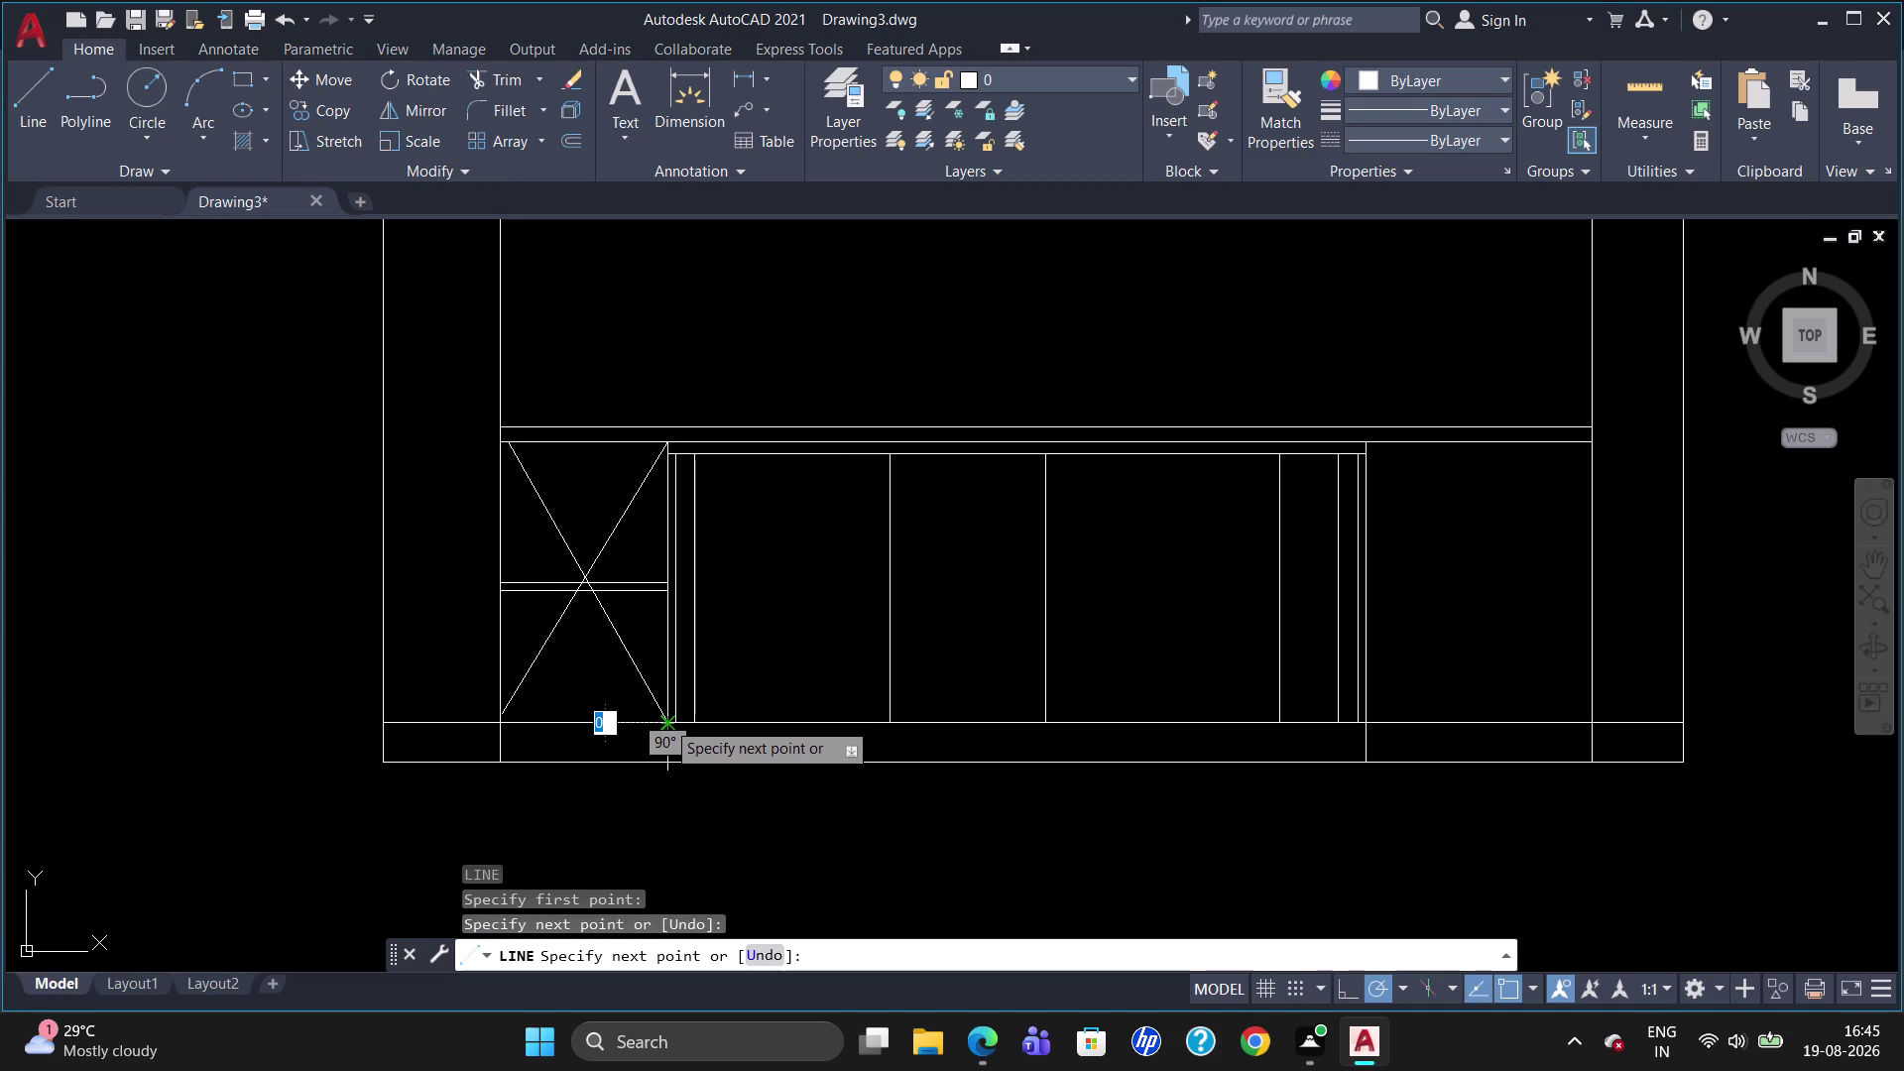
key(Escape)
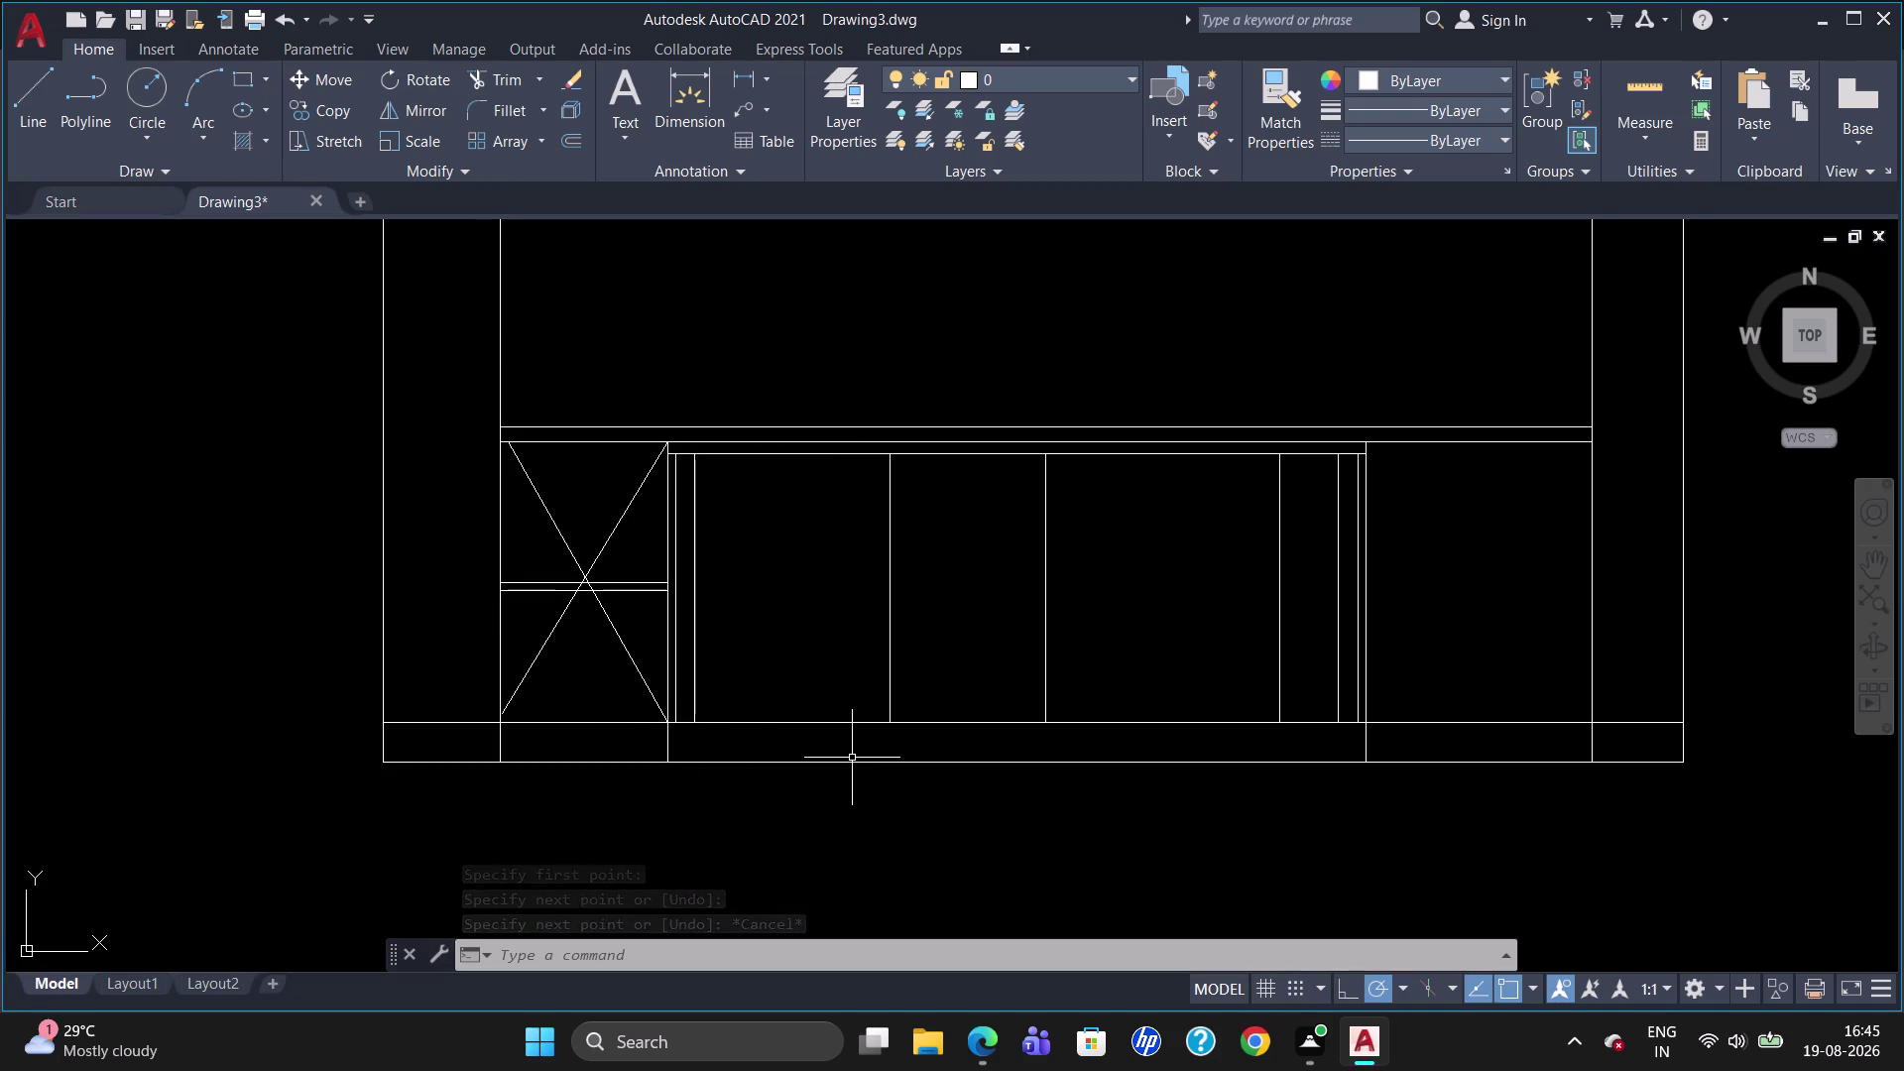
Draw a sideways V from the shutter panel's right corners to its left edge midpoint.
key(l)
key(Return)
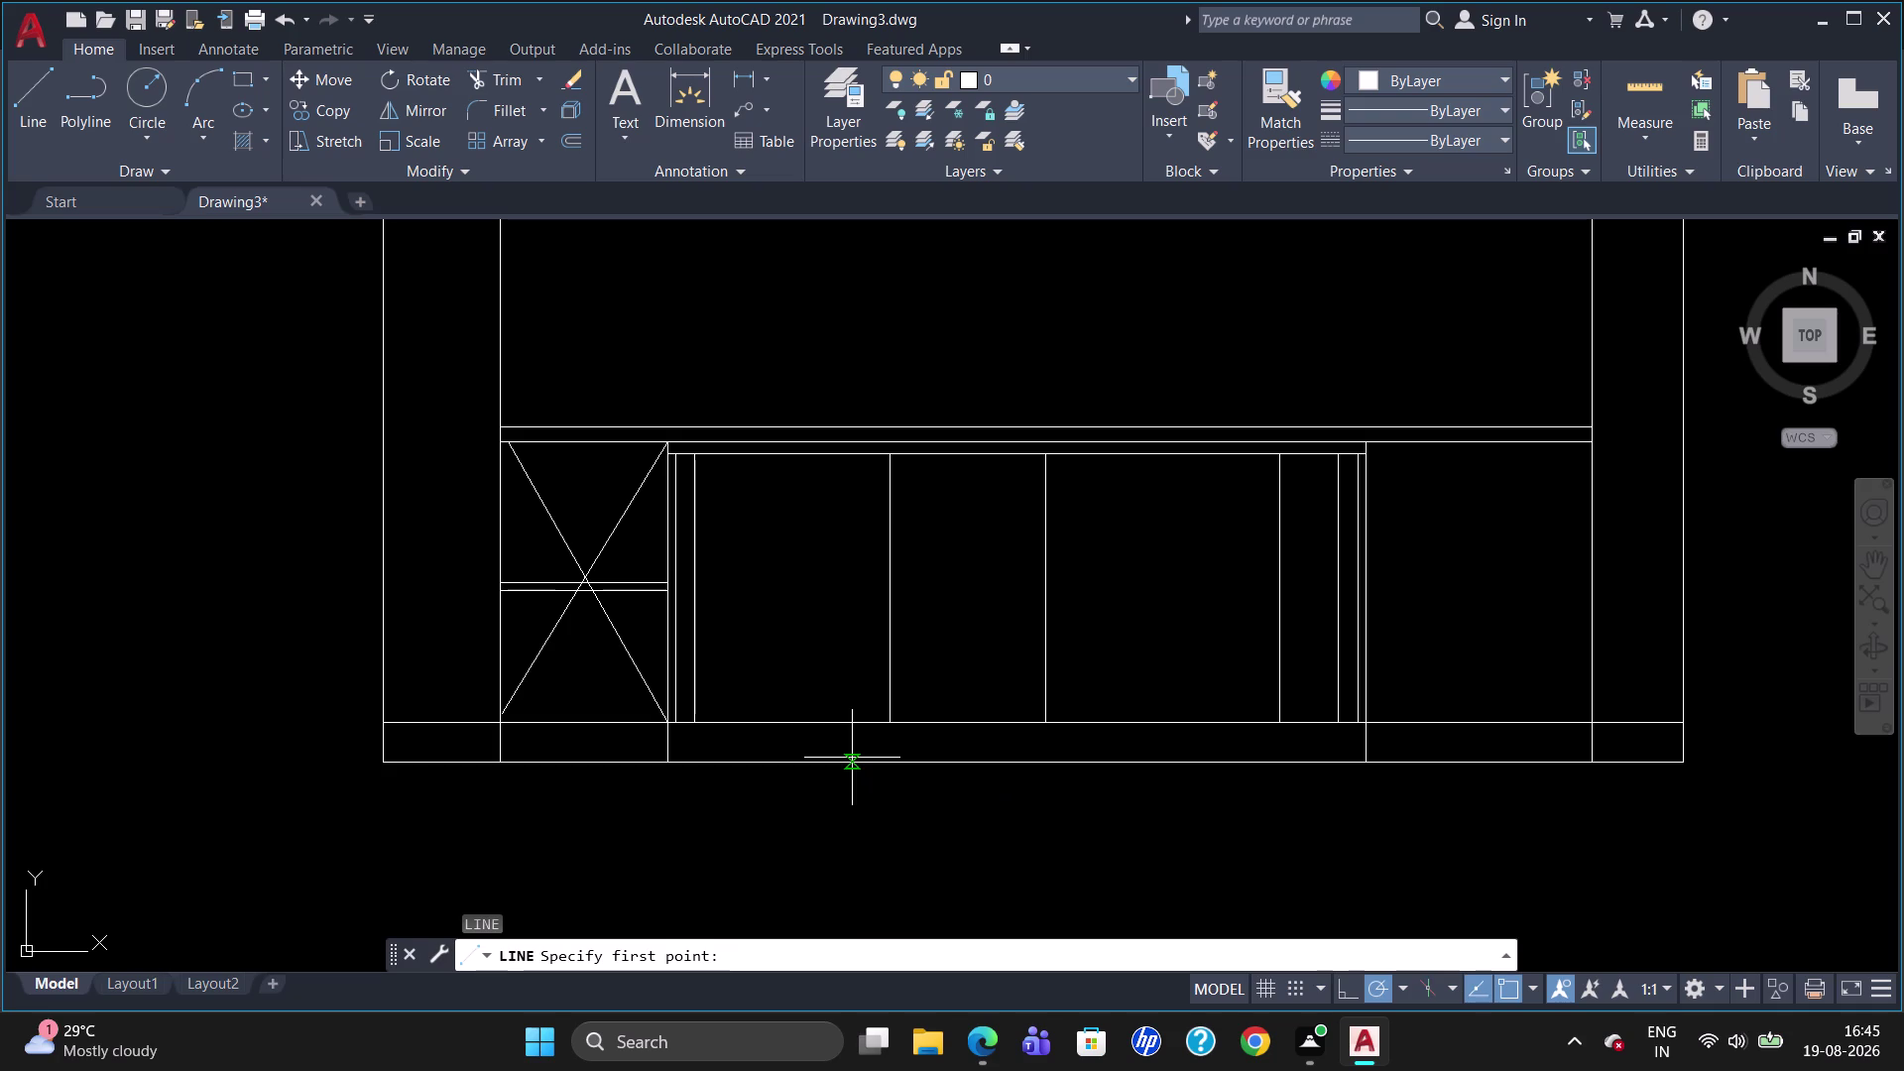
click(890, 723)
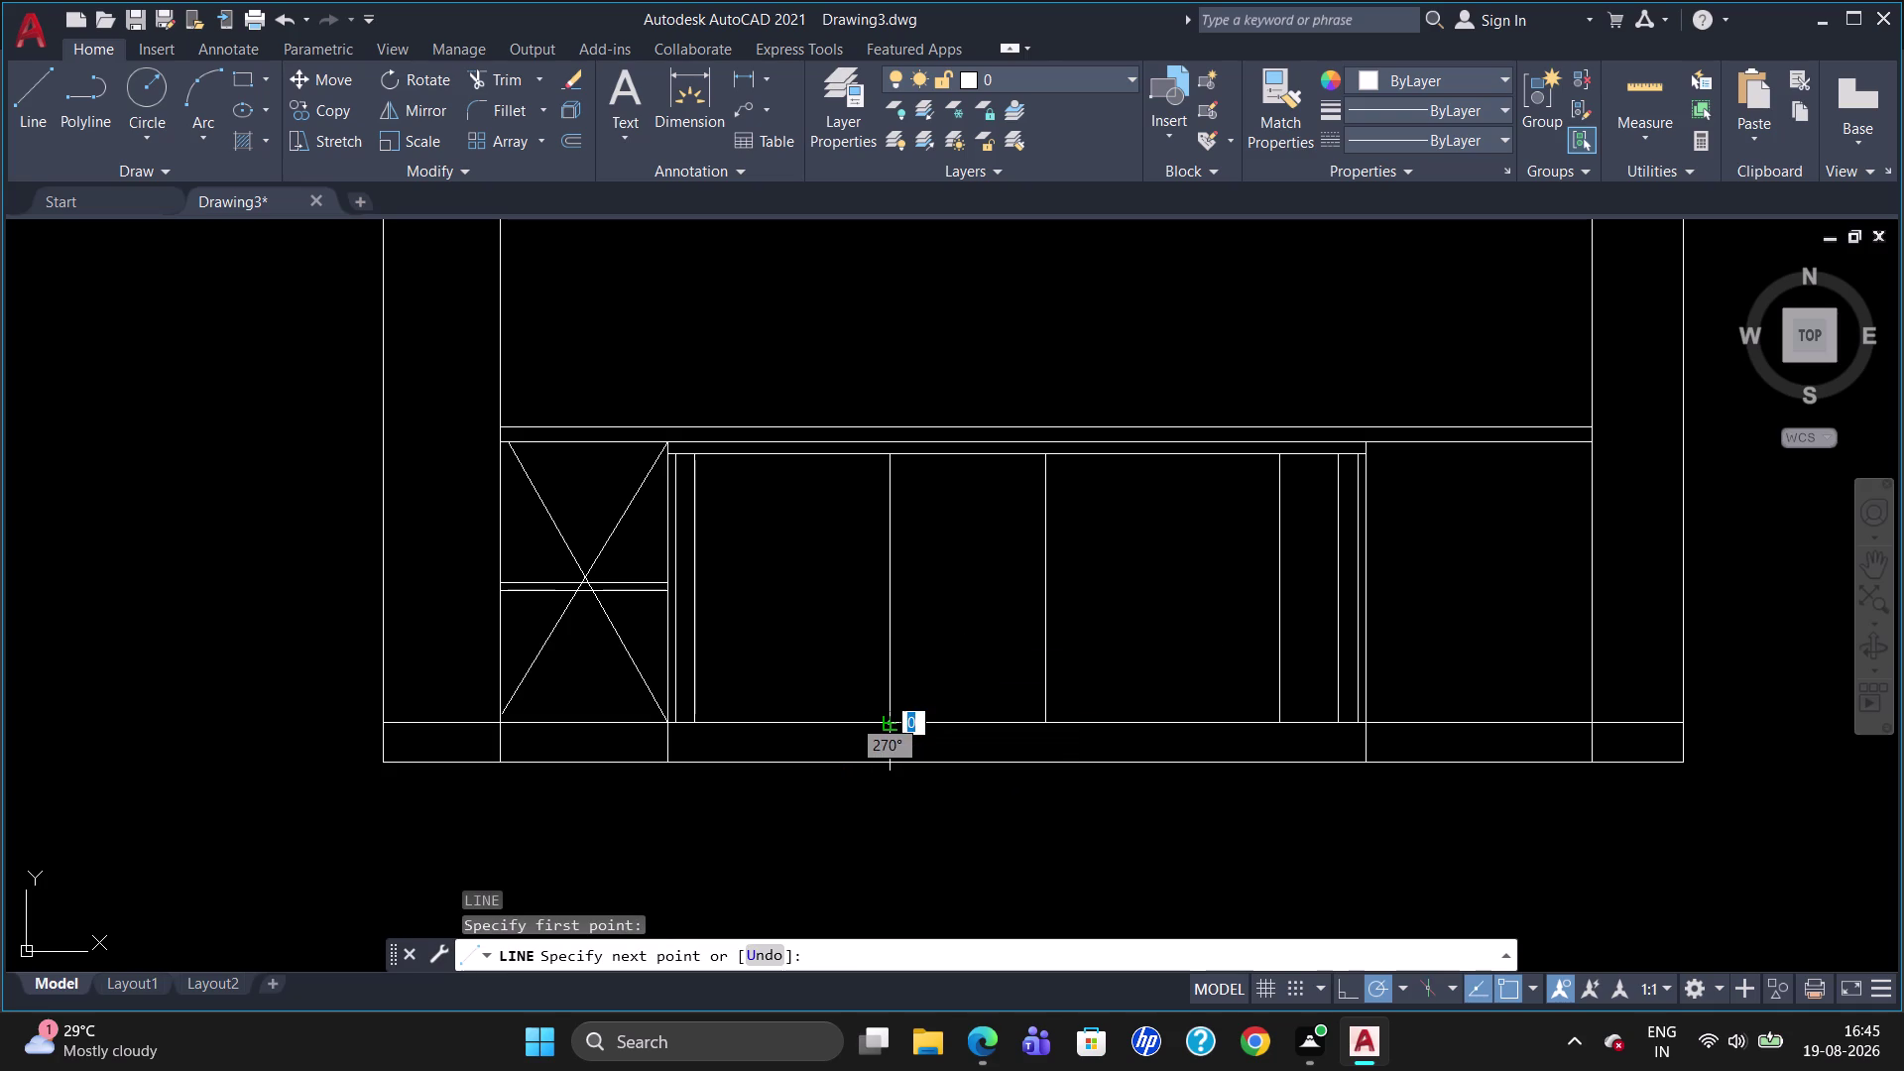
text(M2P)
key(Return)
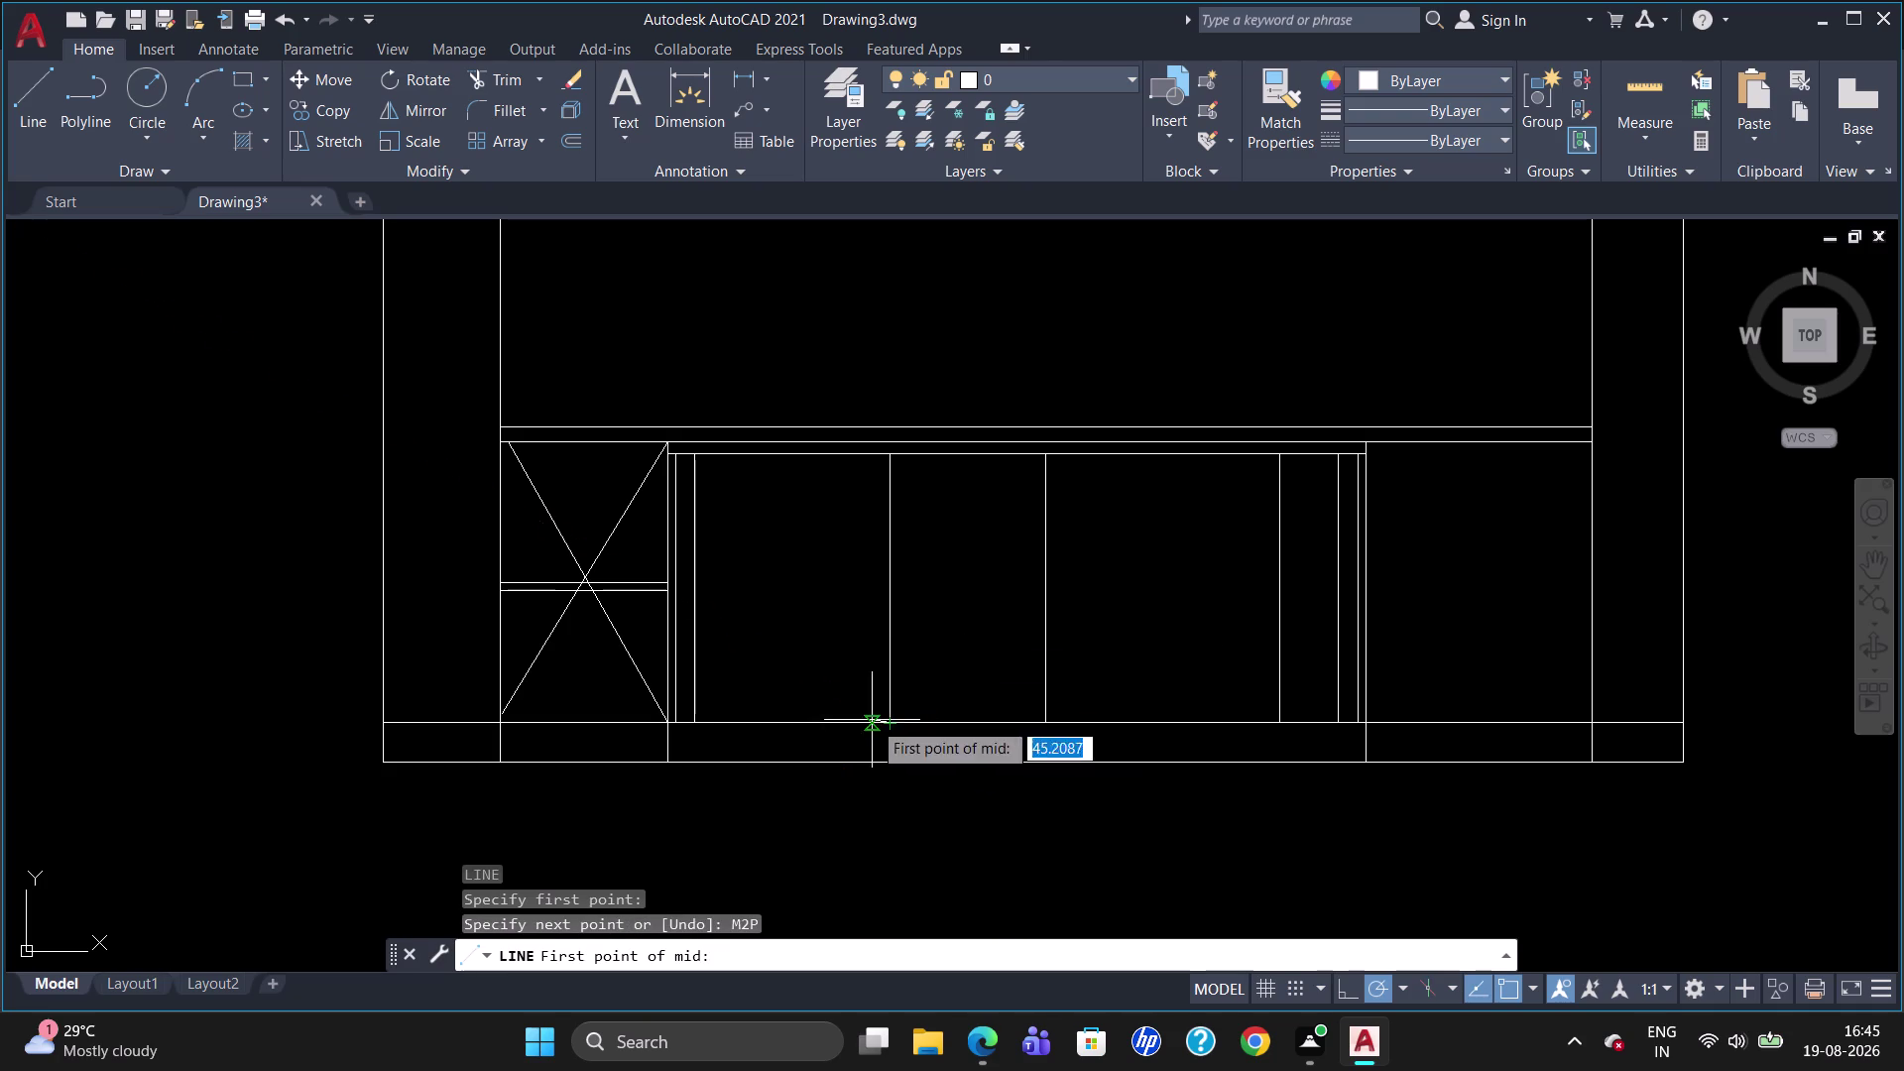
click(701, 719)
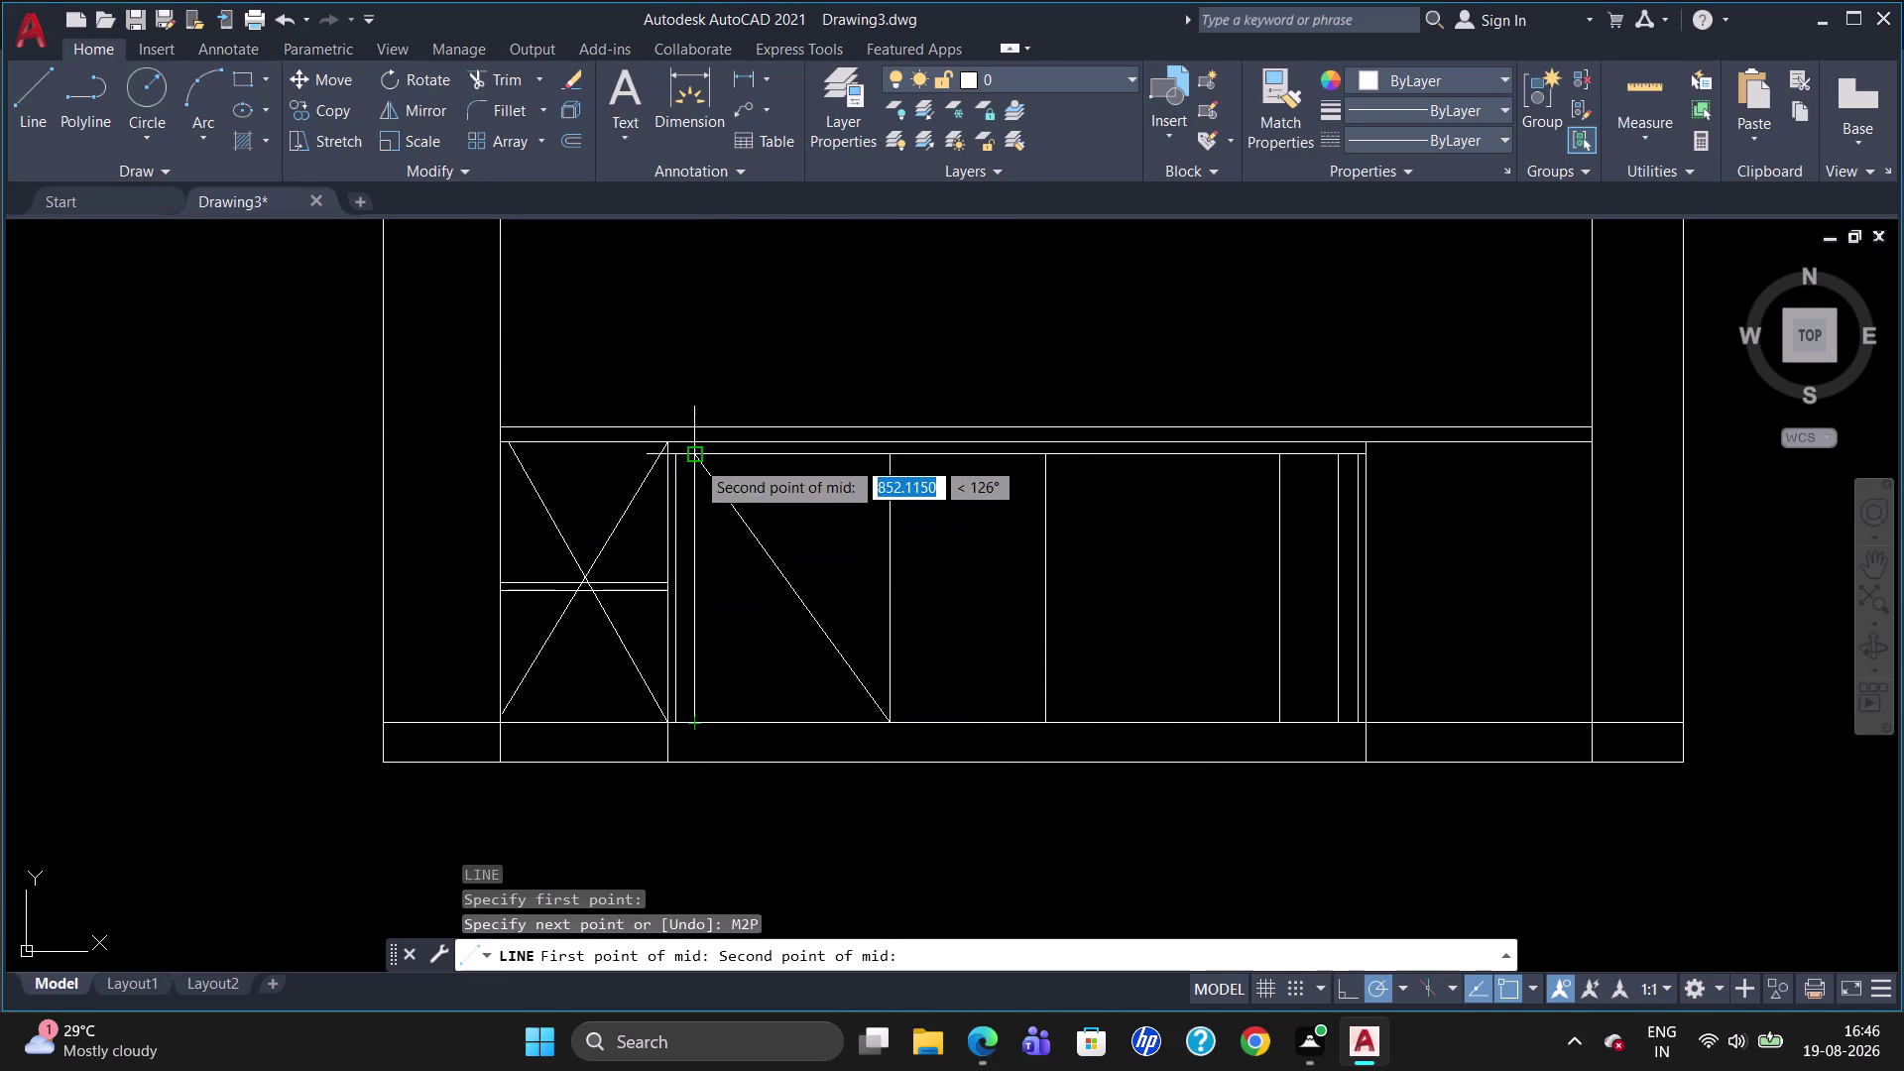
click(696, 455)
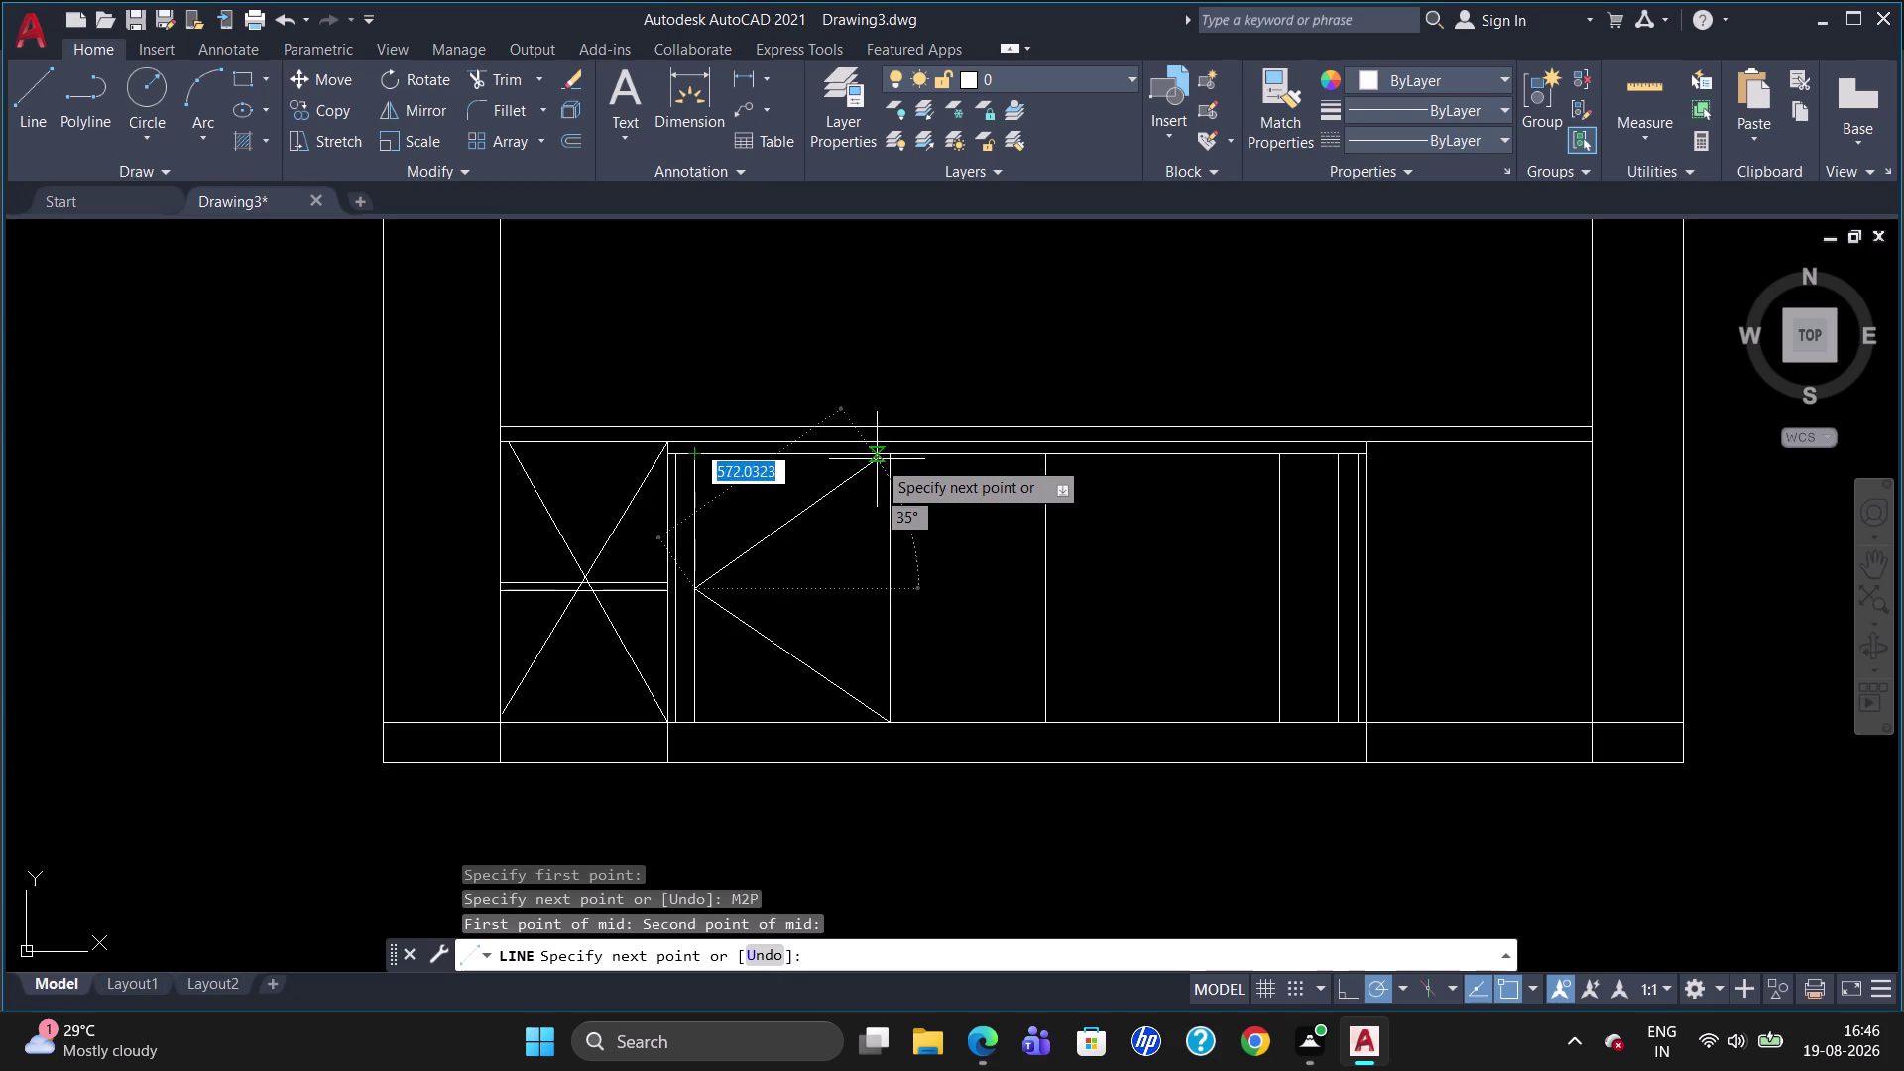
click(886, 456)
key(Escape)
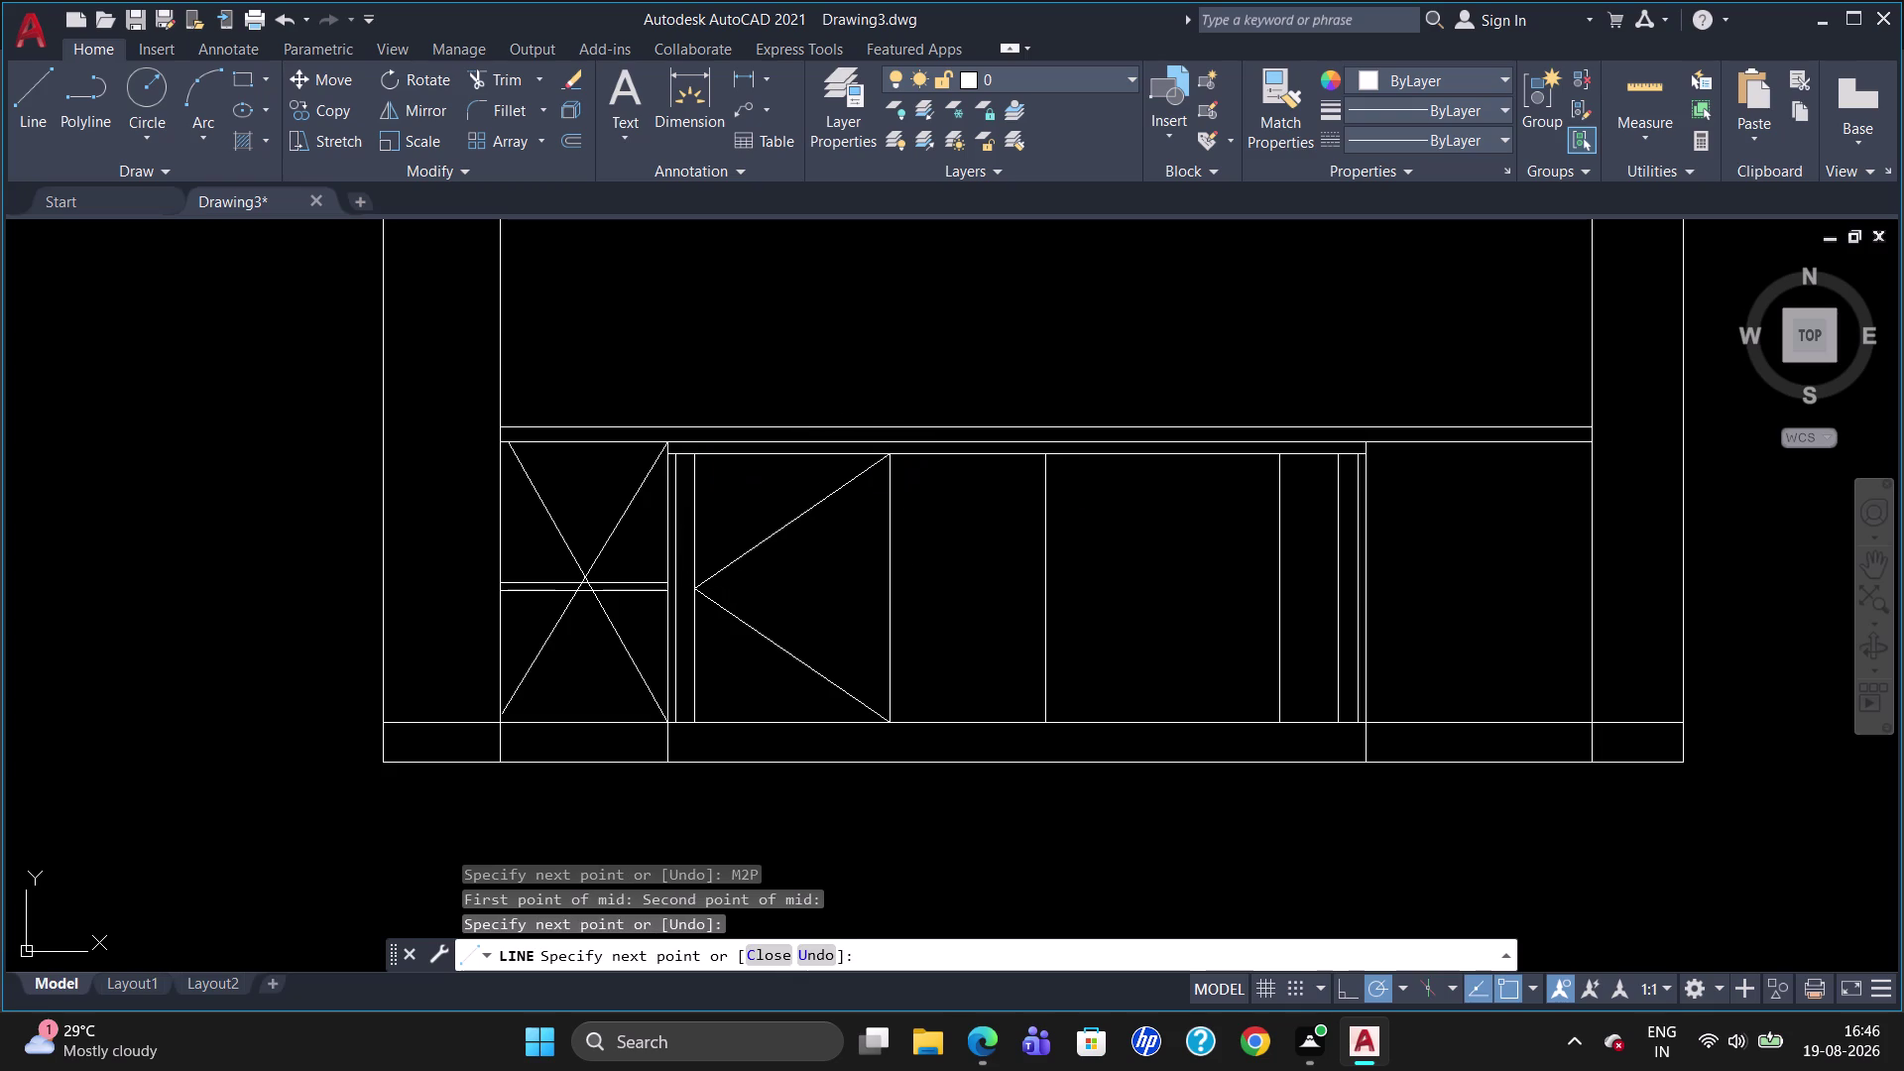
key(l)
key(Return)
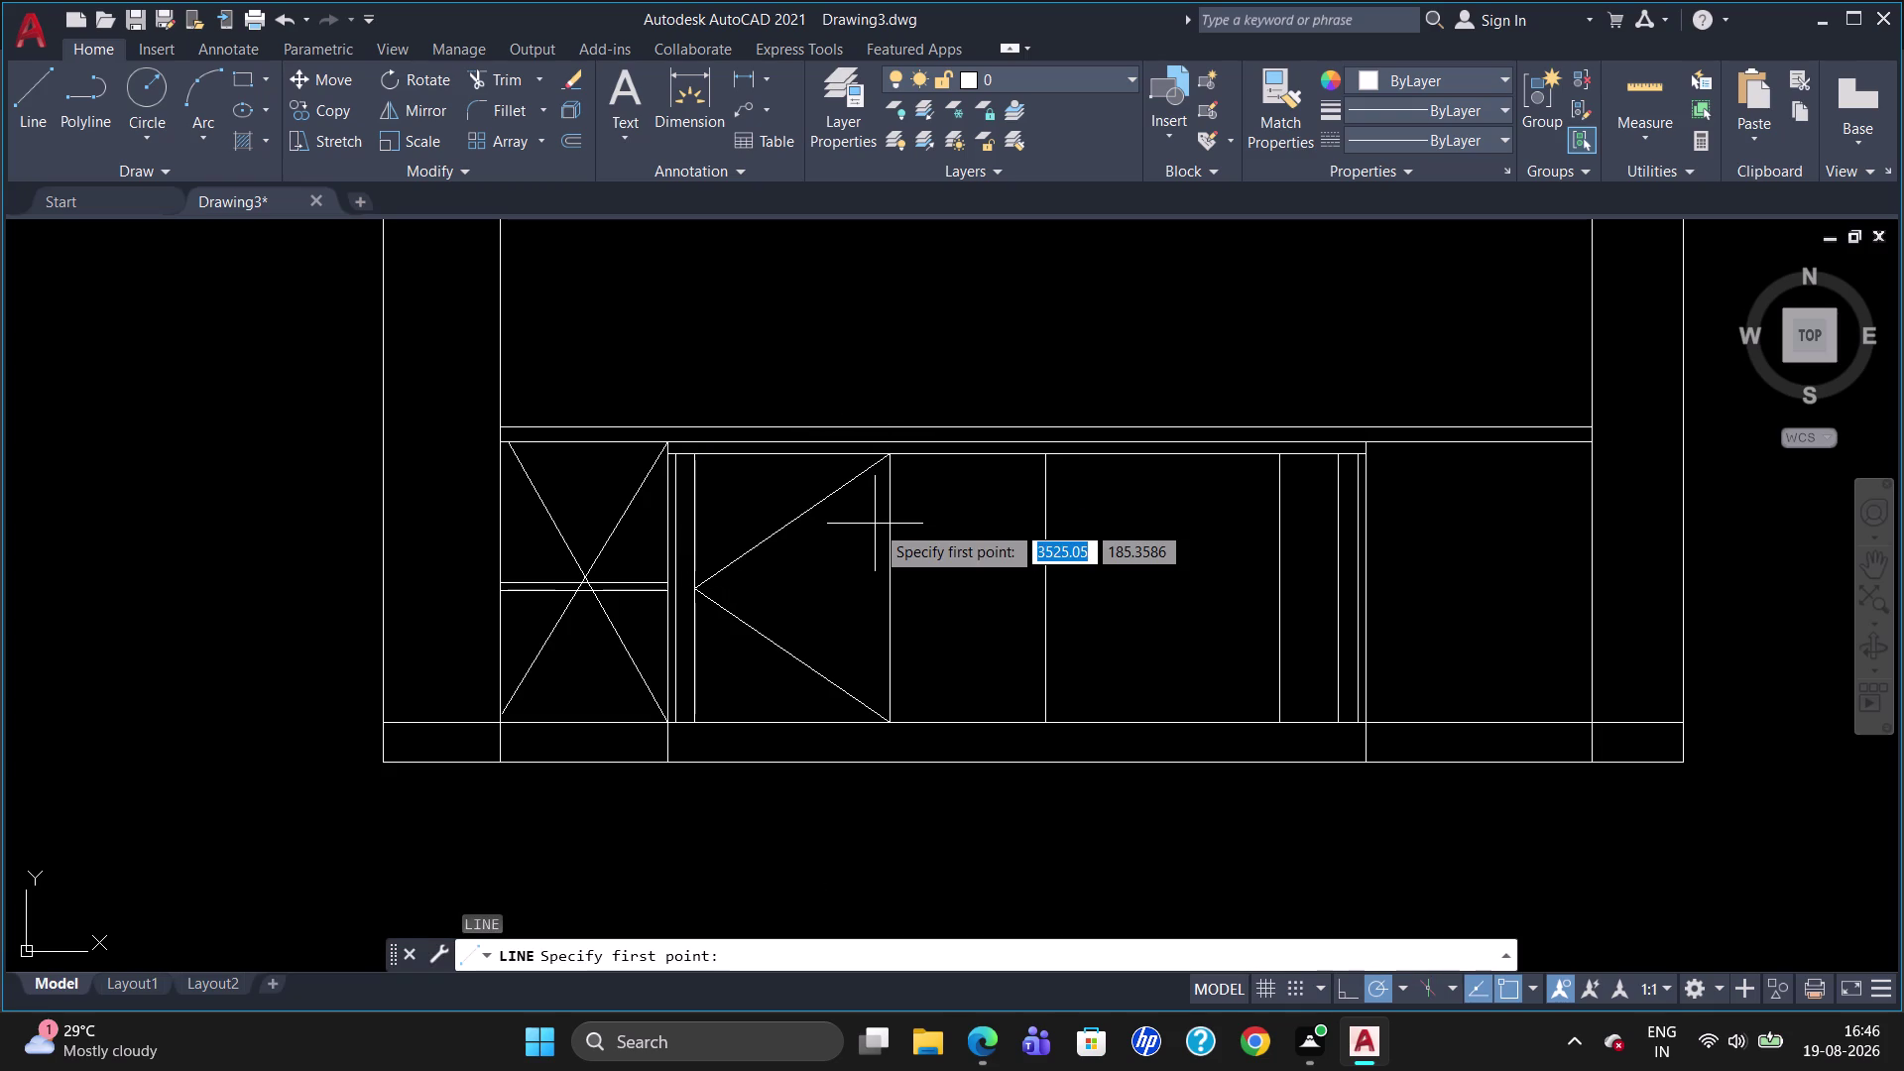
Draw a shelf line across the narrow panel from its vertical edge midpoint.
text(M2P)
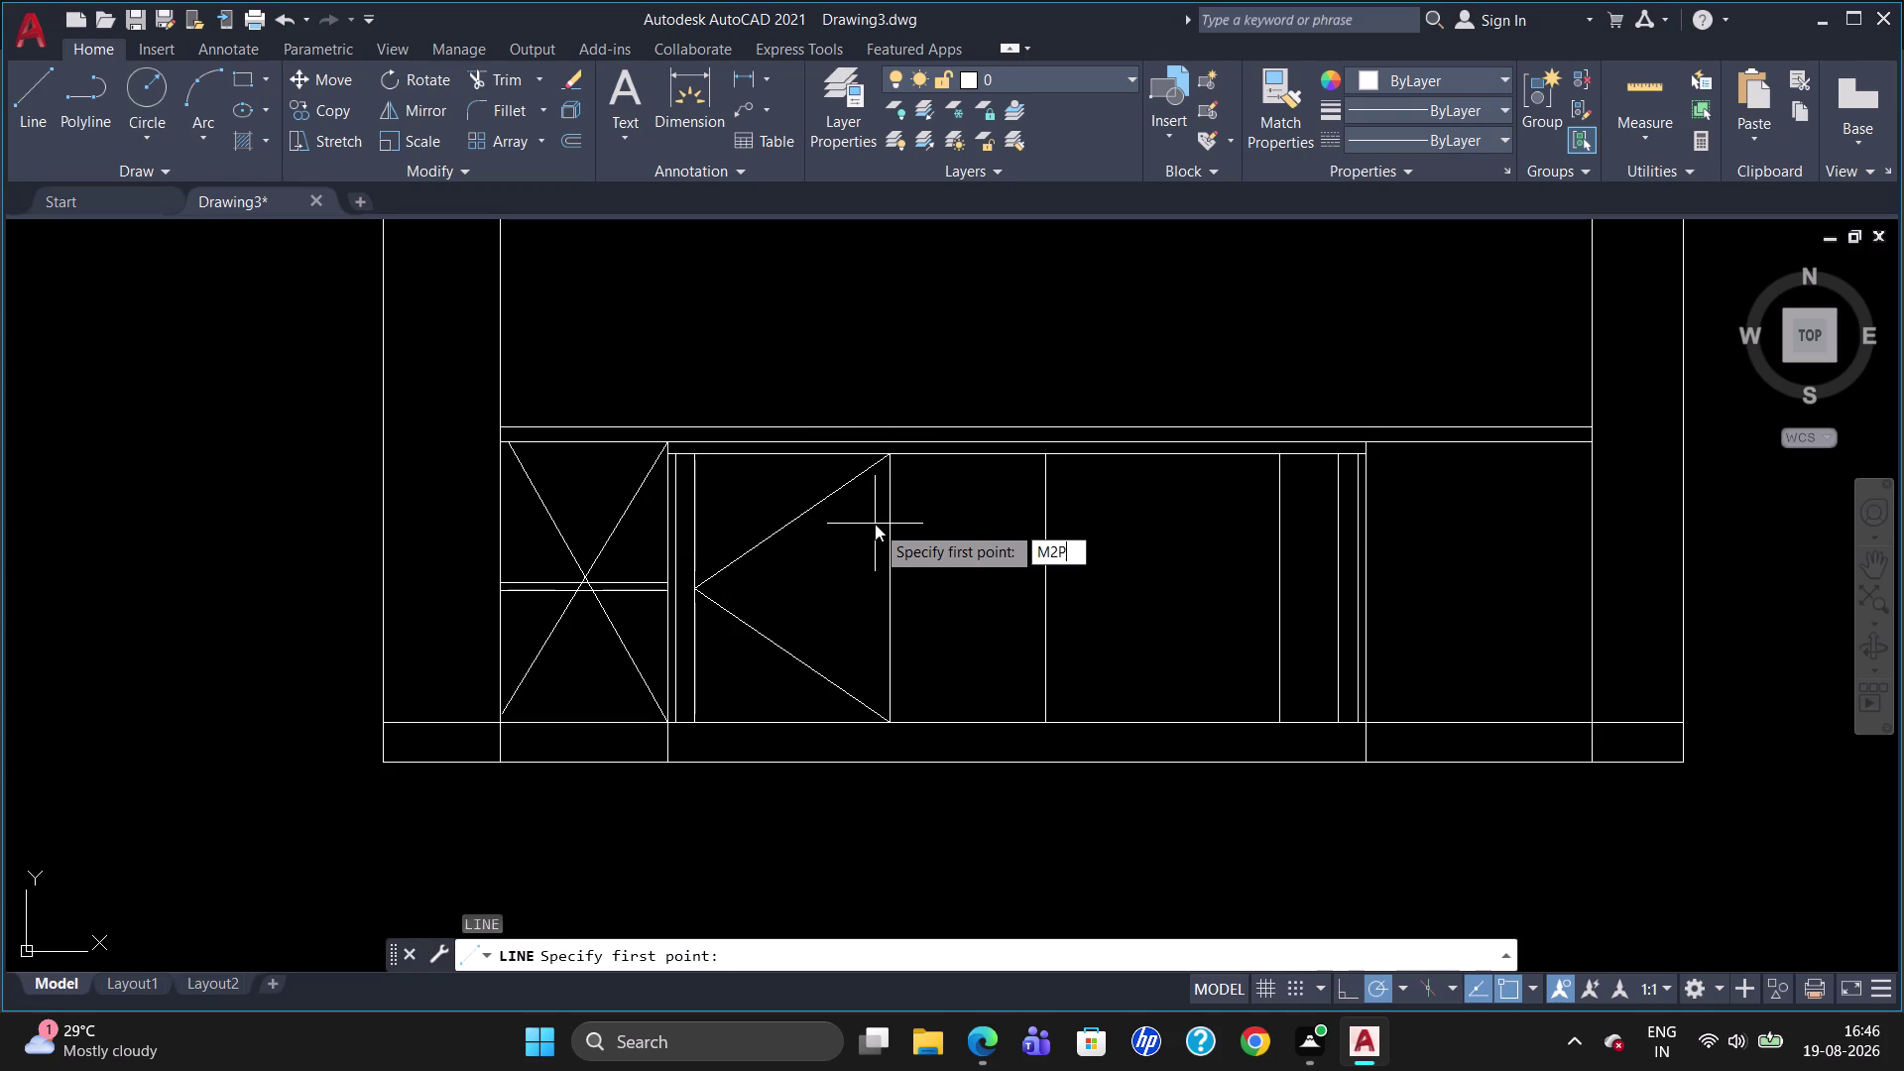
key(Return)
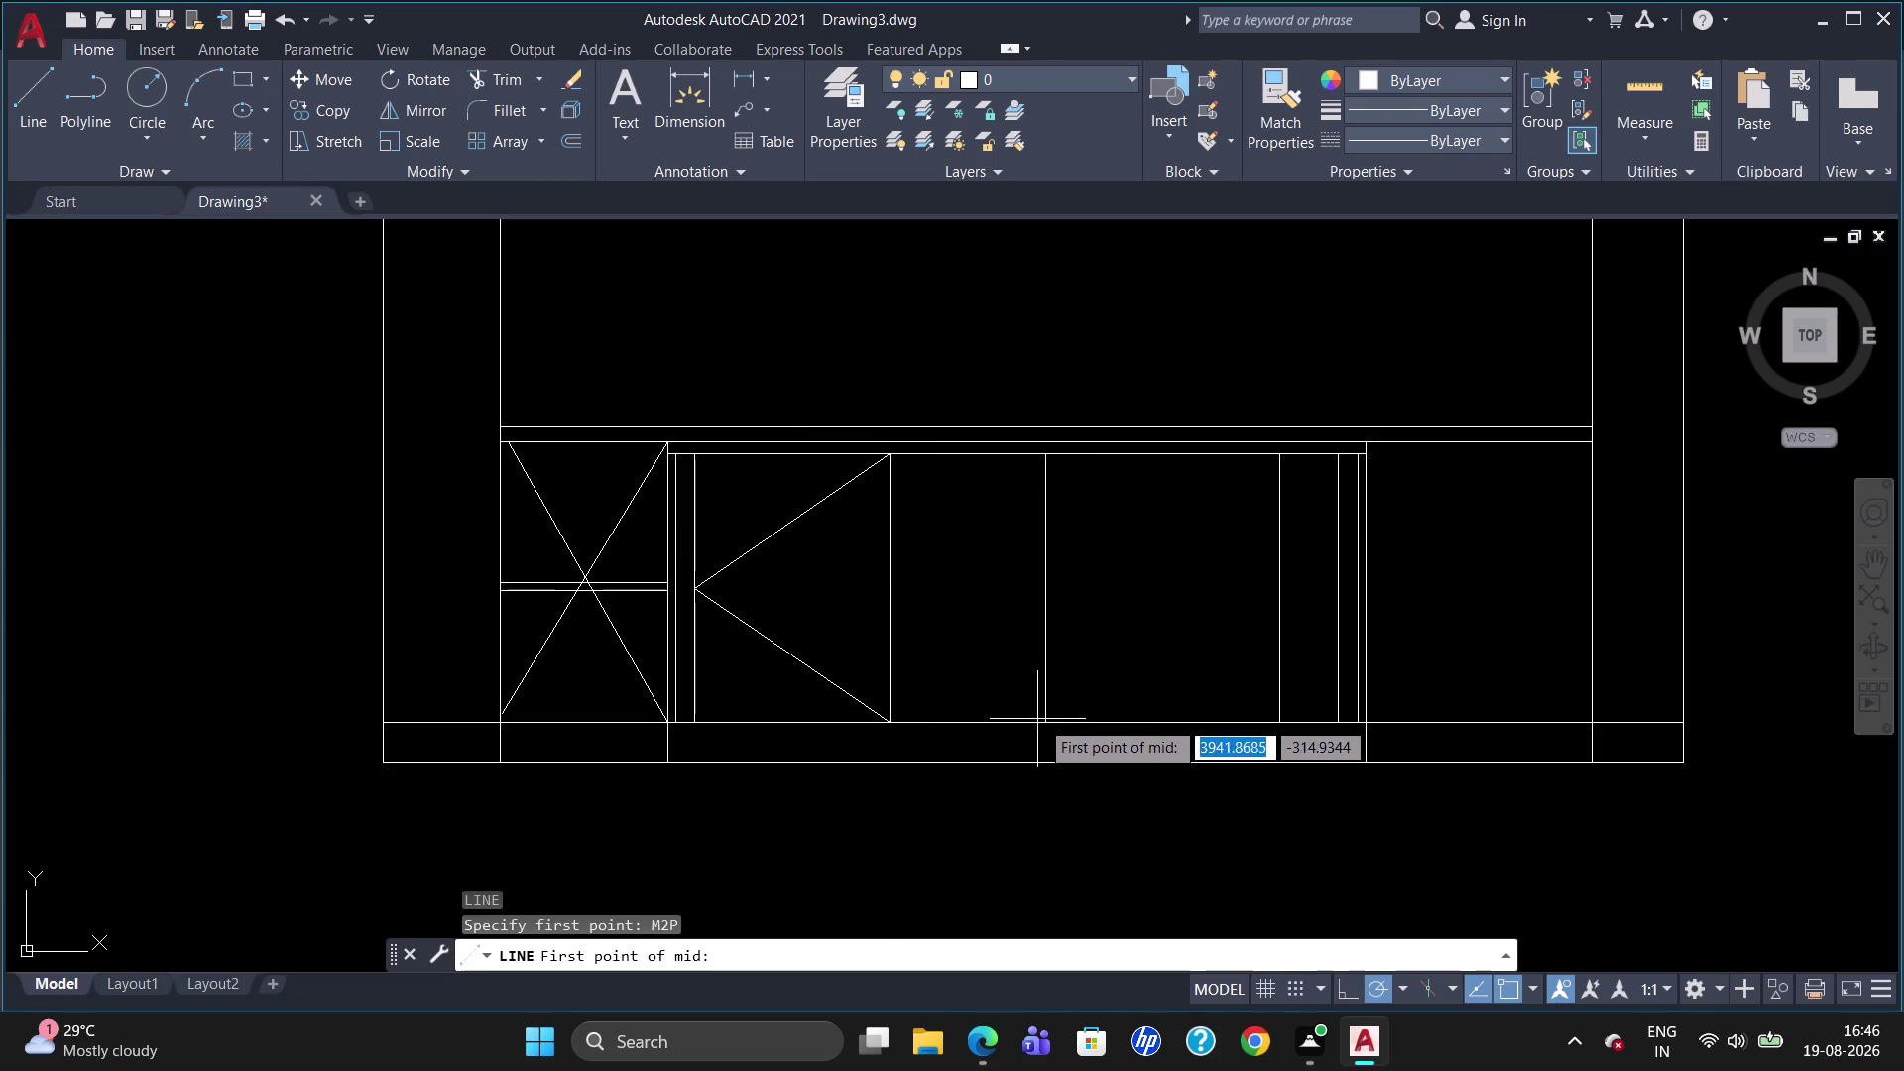
click(1043, 718)
click(1043, 457)
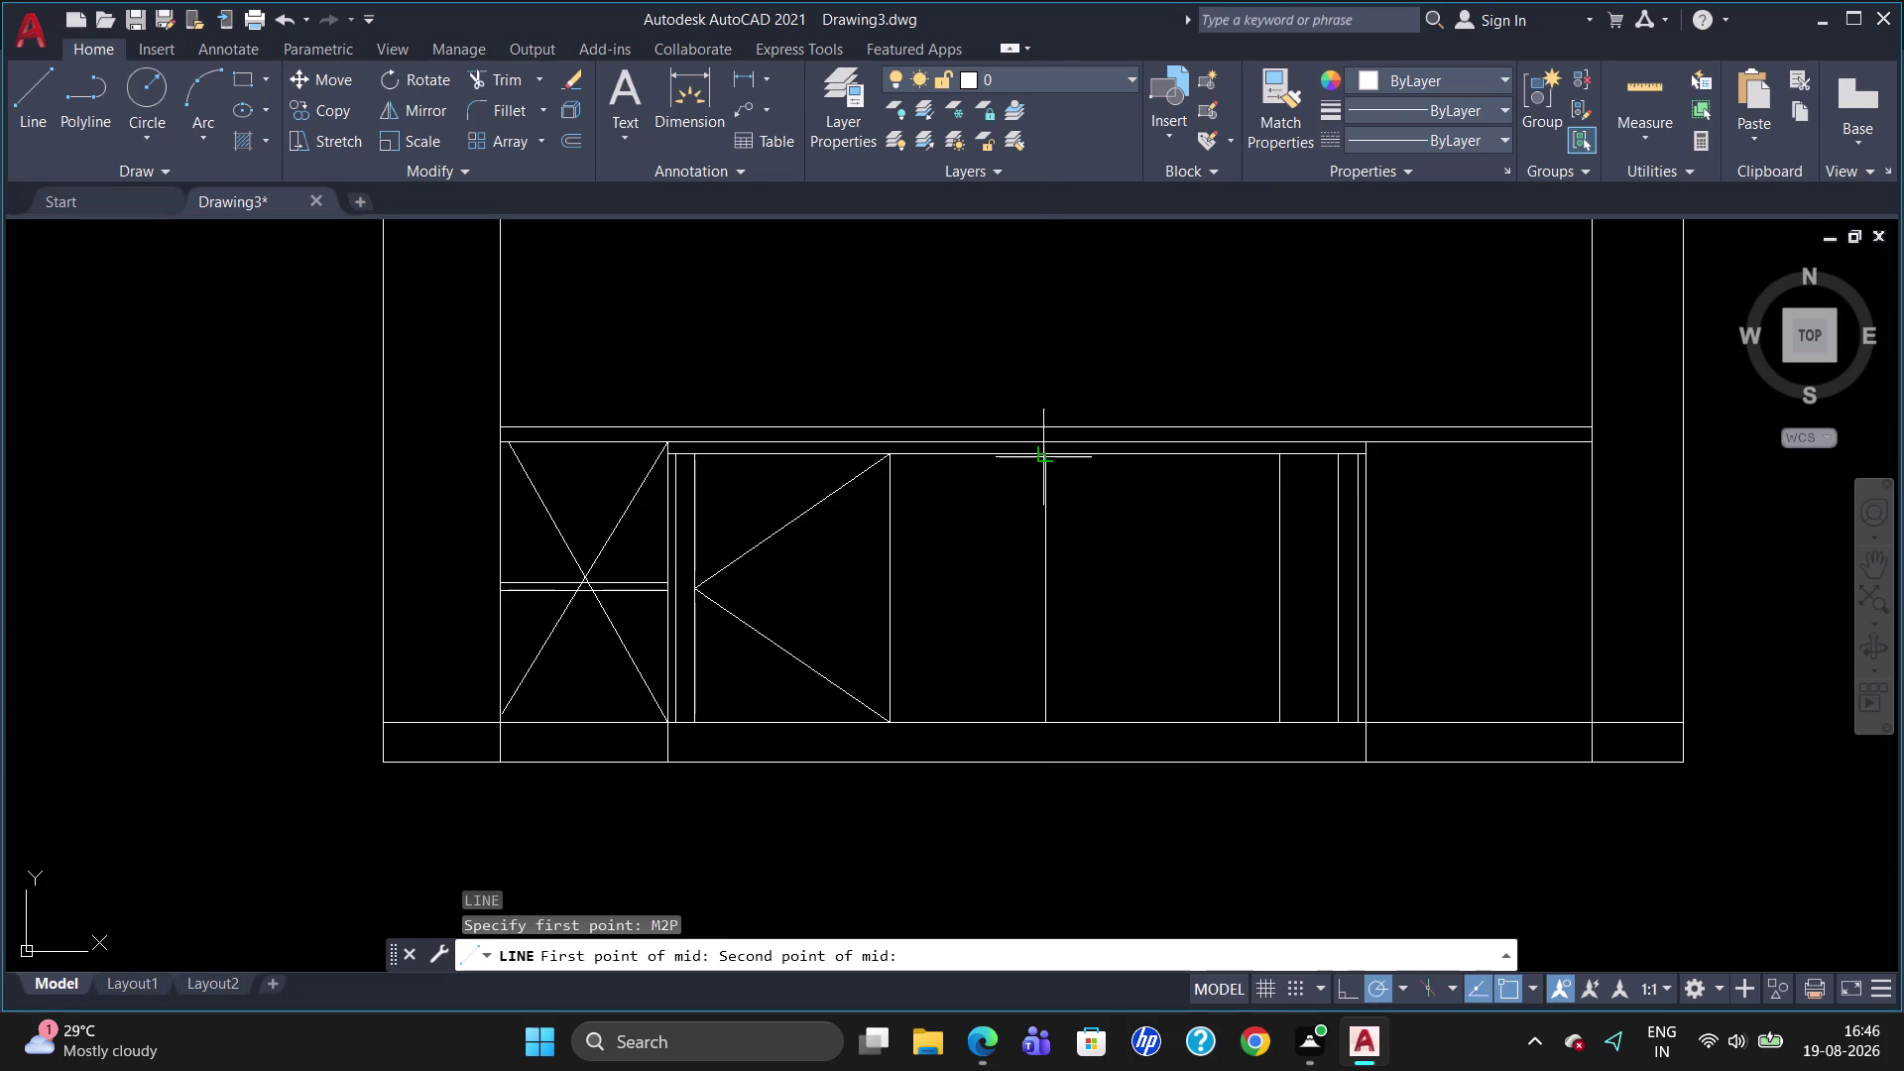
click(893, 585)
key(Escape)
Offset the shelf line 20 units downward.
key(o)
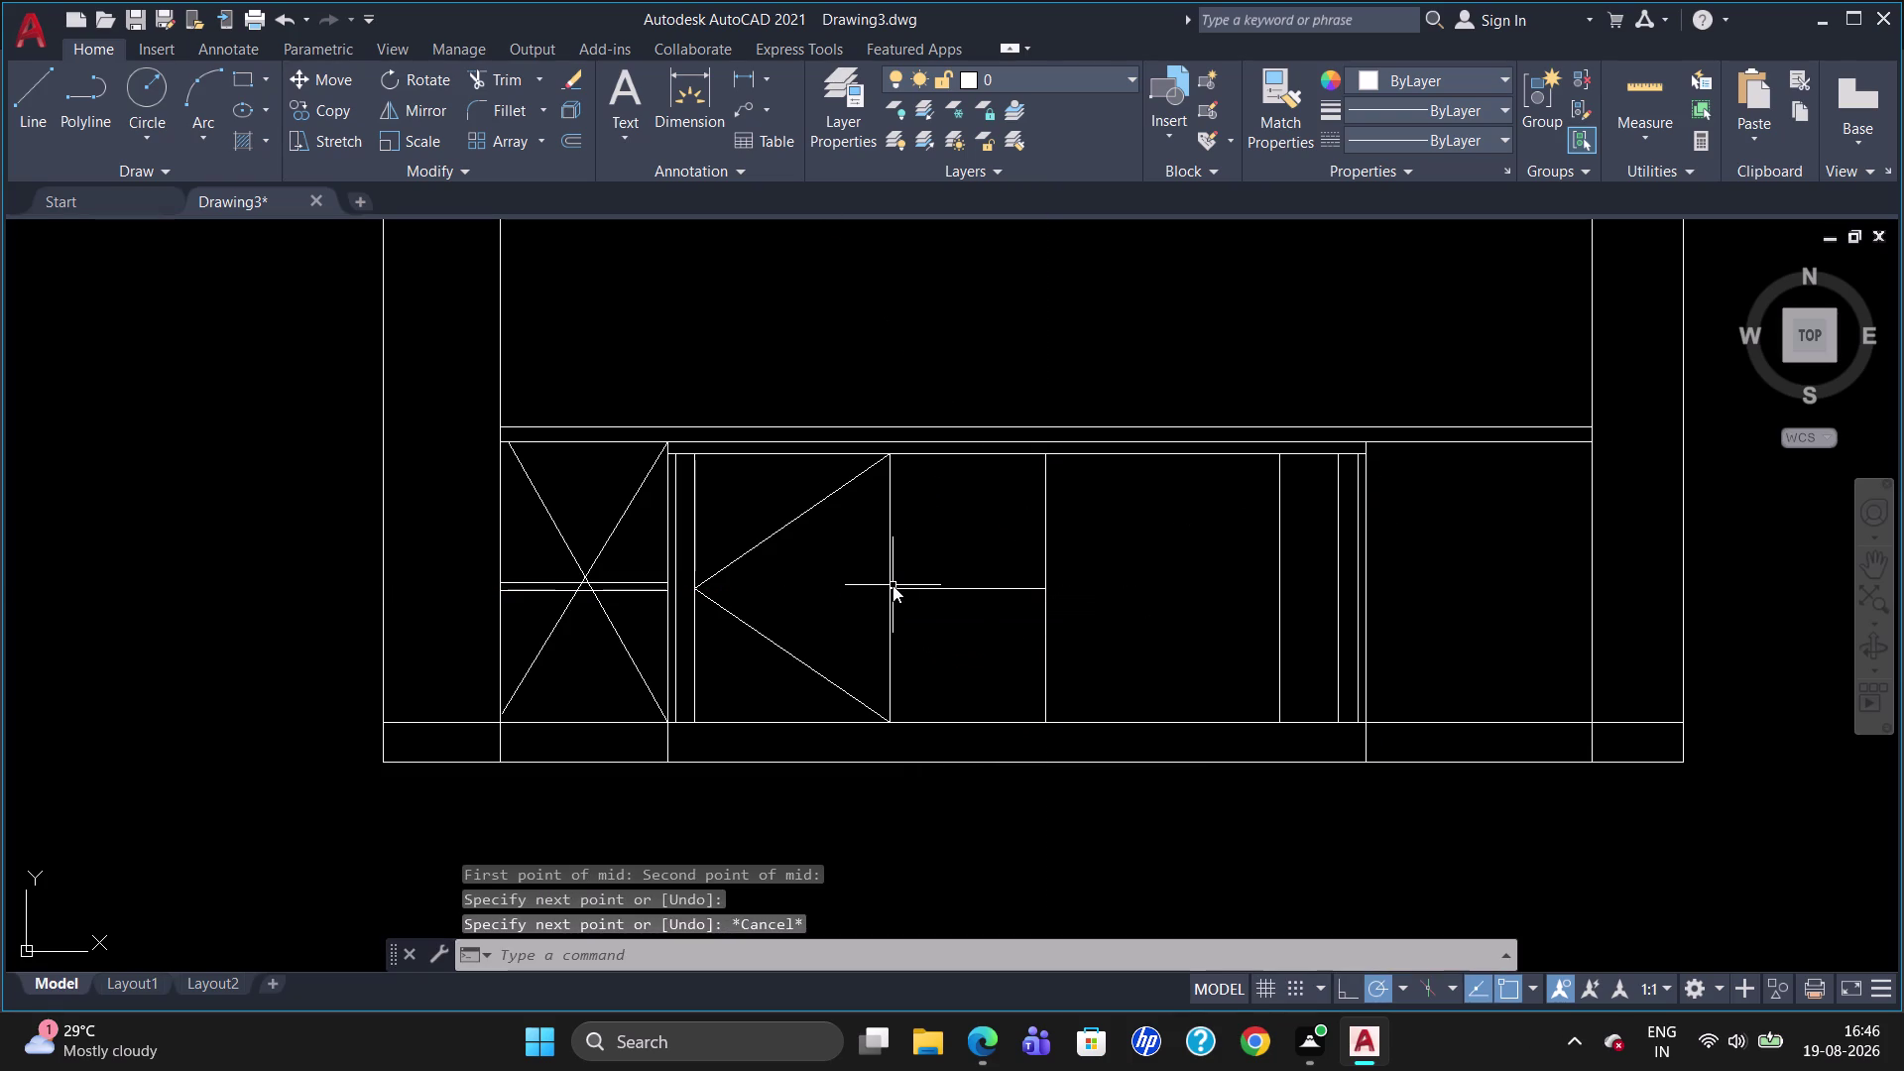
key(Return)
text(20)
key(Return)
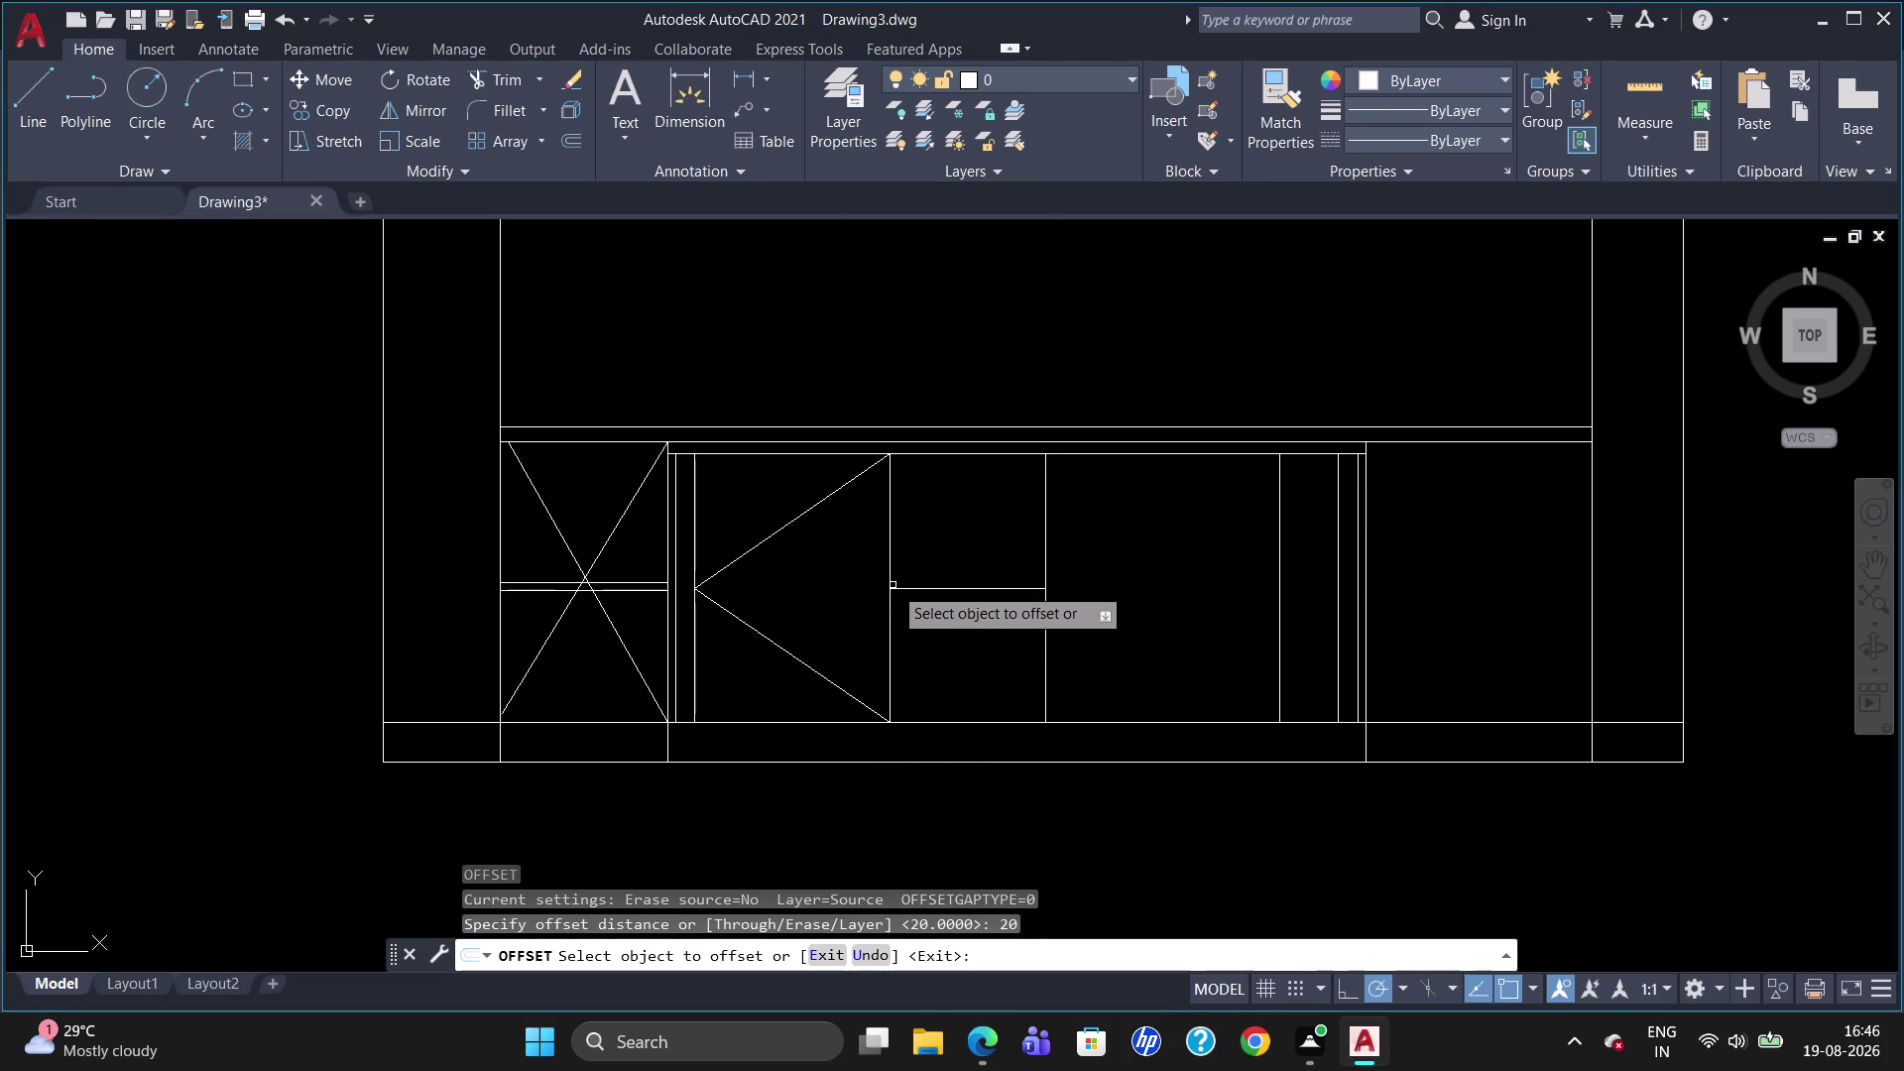
drag(928, 588, 928, 596)
click(935, 620)
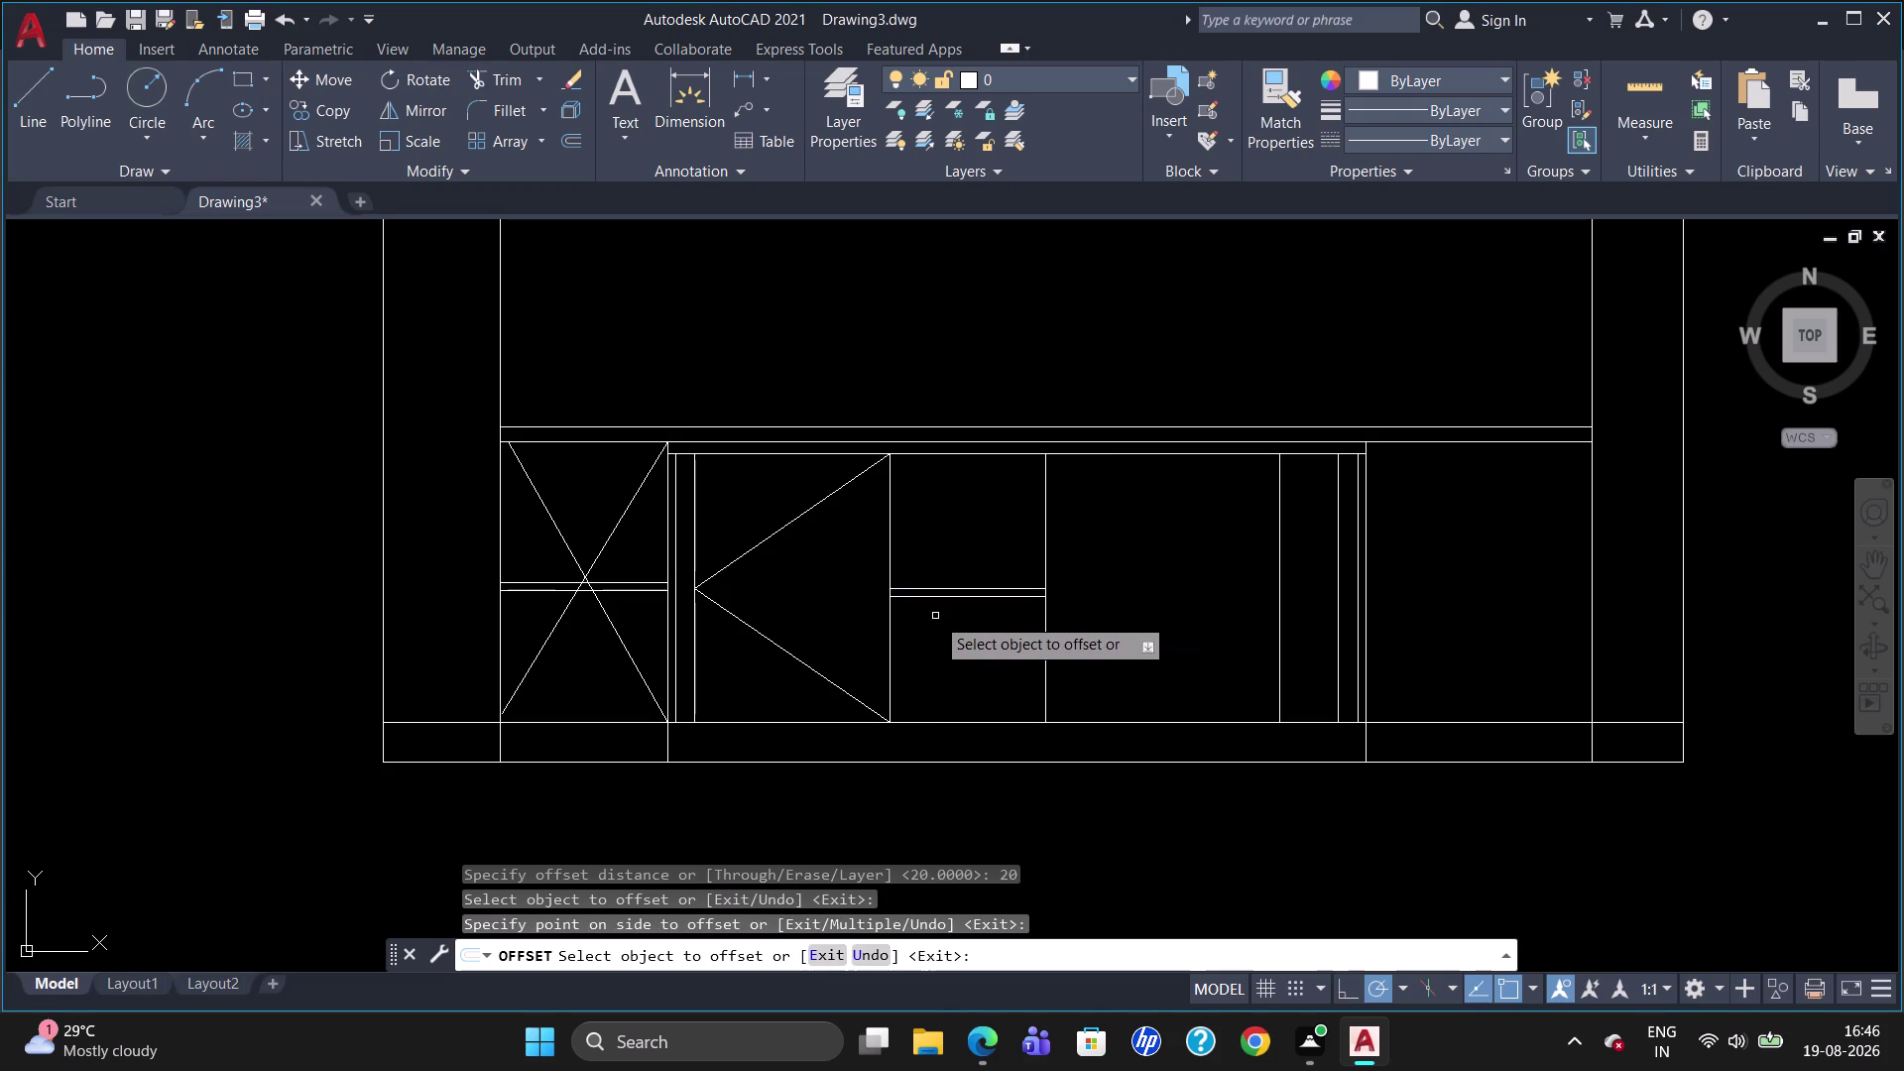
key(Escape)
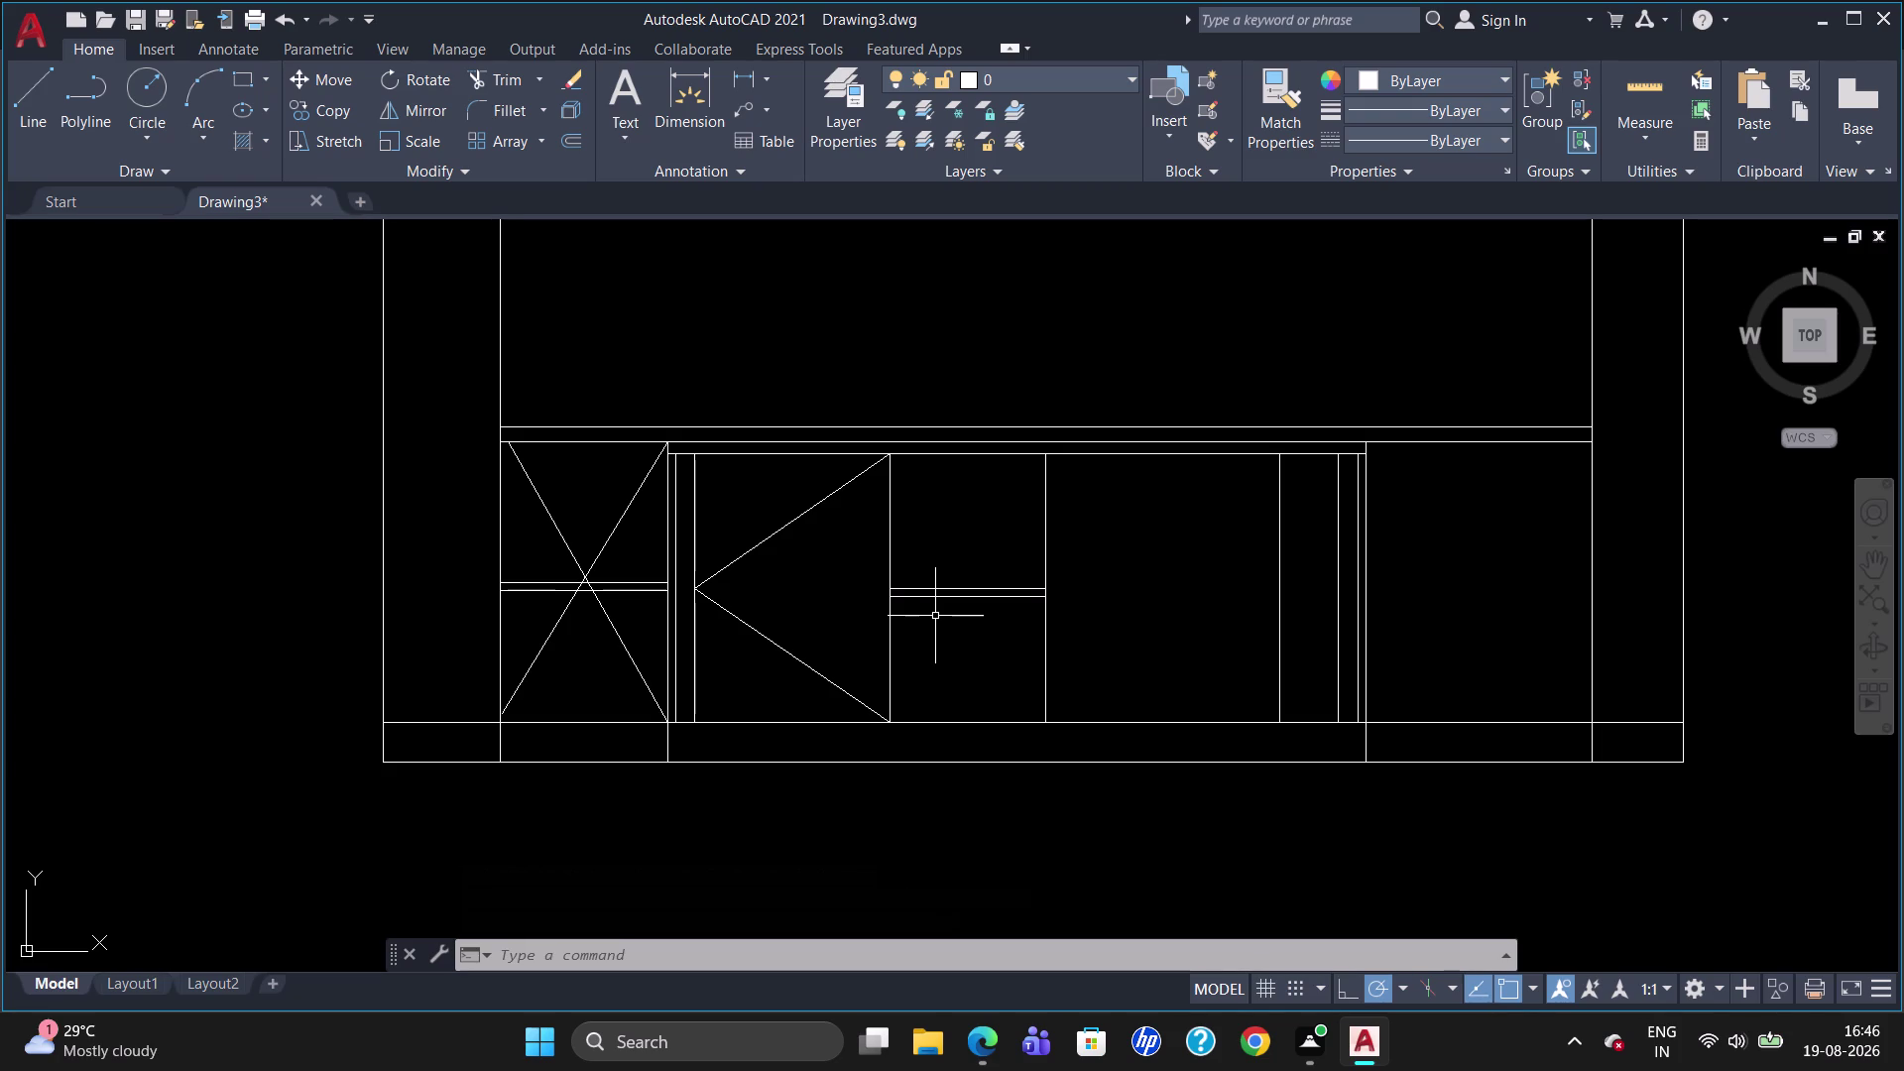
key(l)
key(Return)
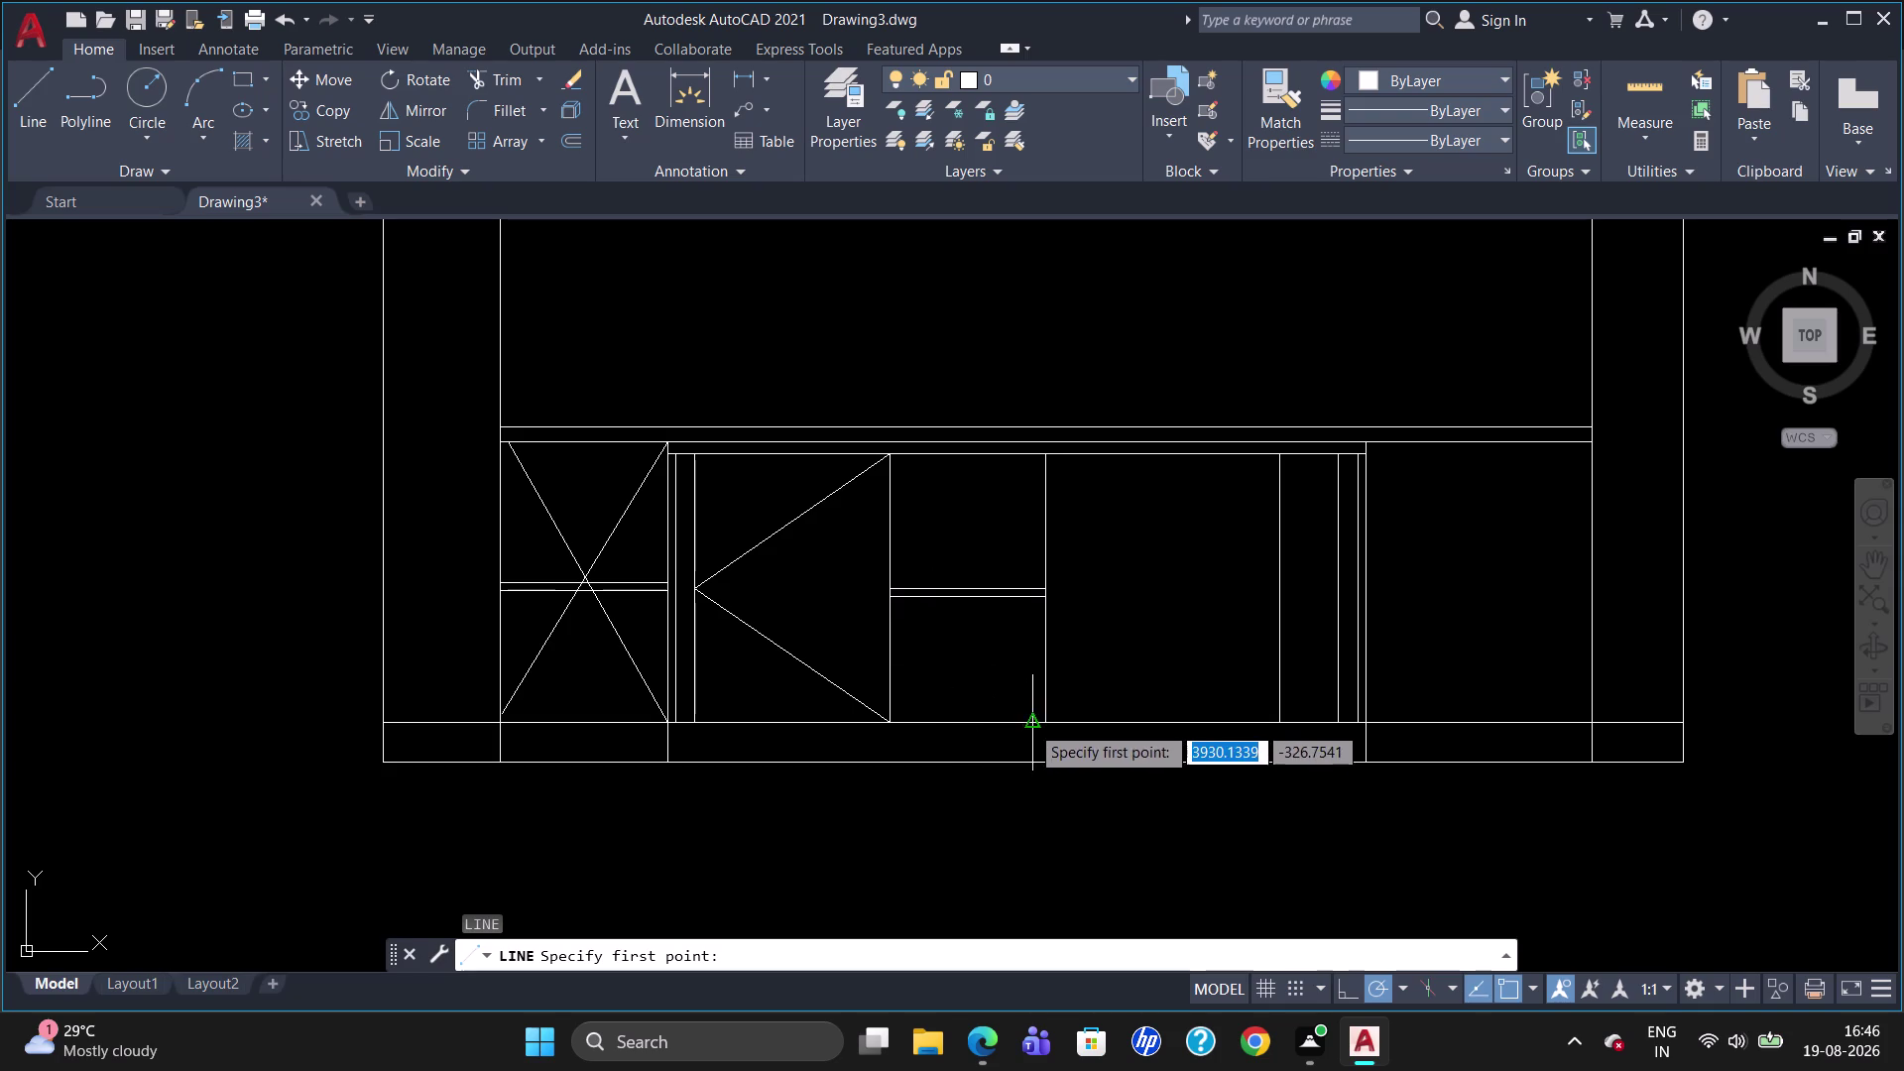
Draw lines from the narrow panel's bottom right corner to the left-edge shelf, then to the top right corner.
click(1051, 715)
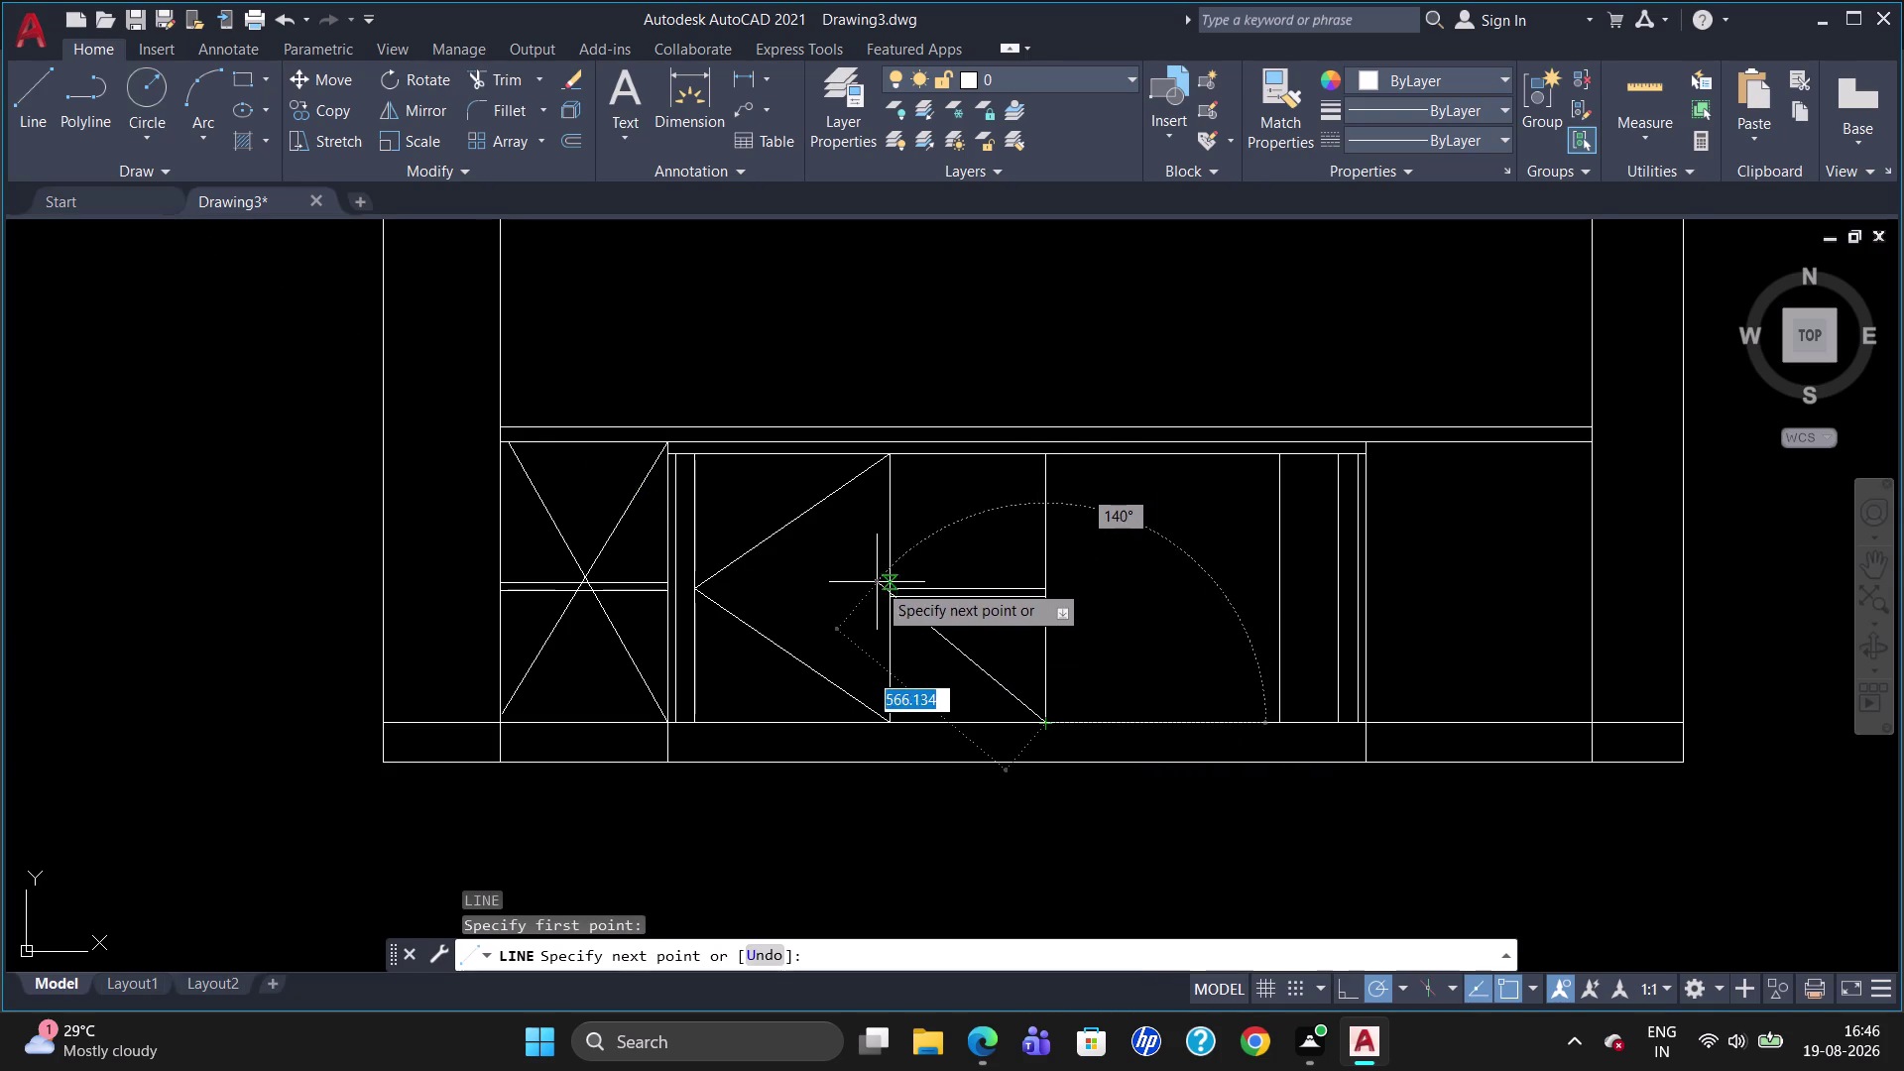
click(882, 585)
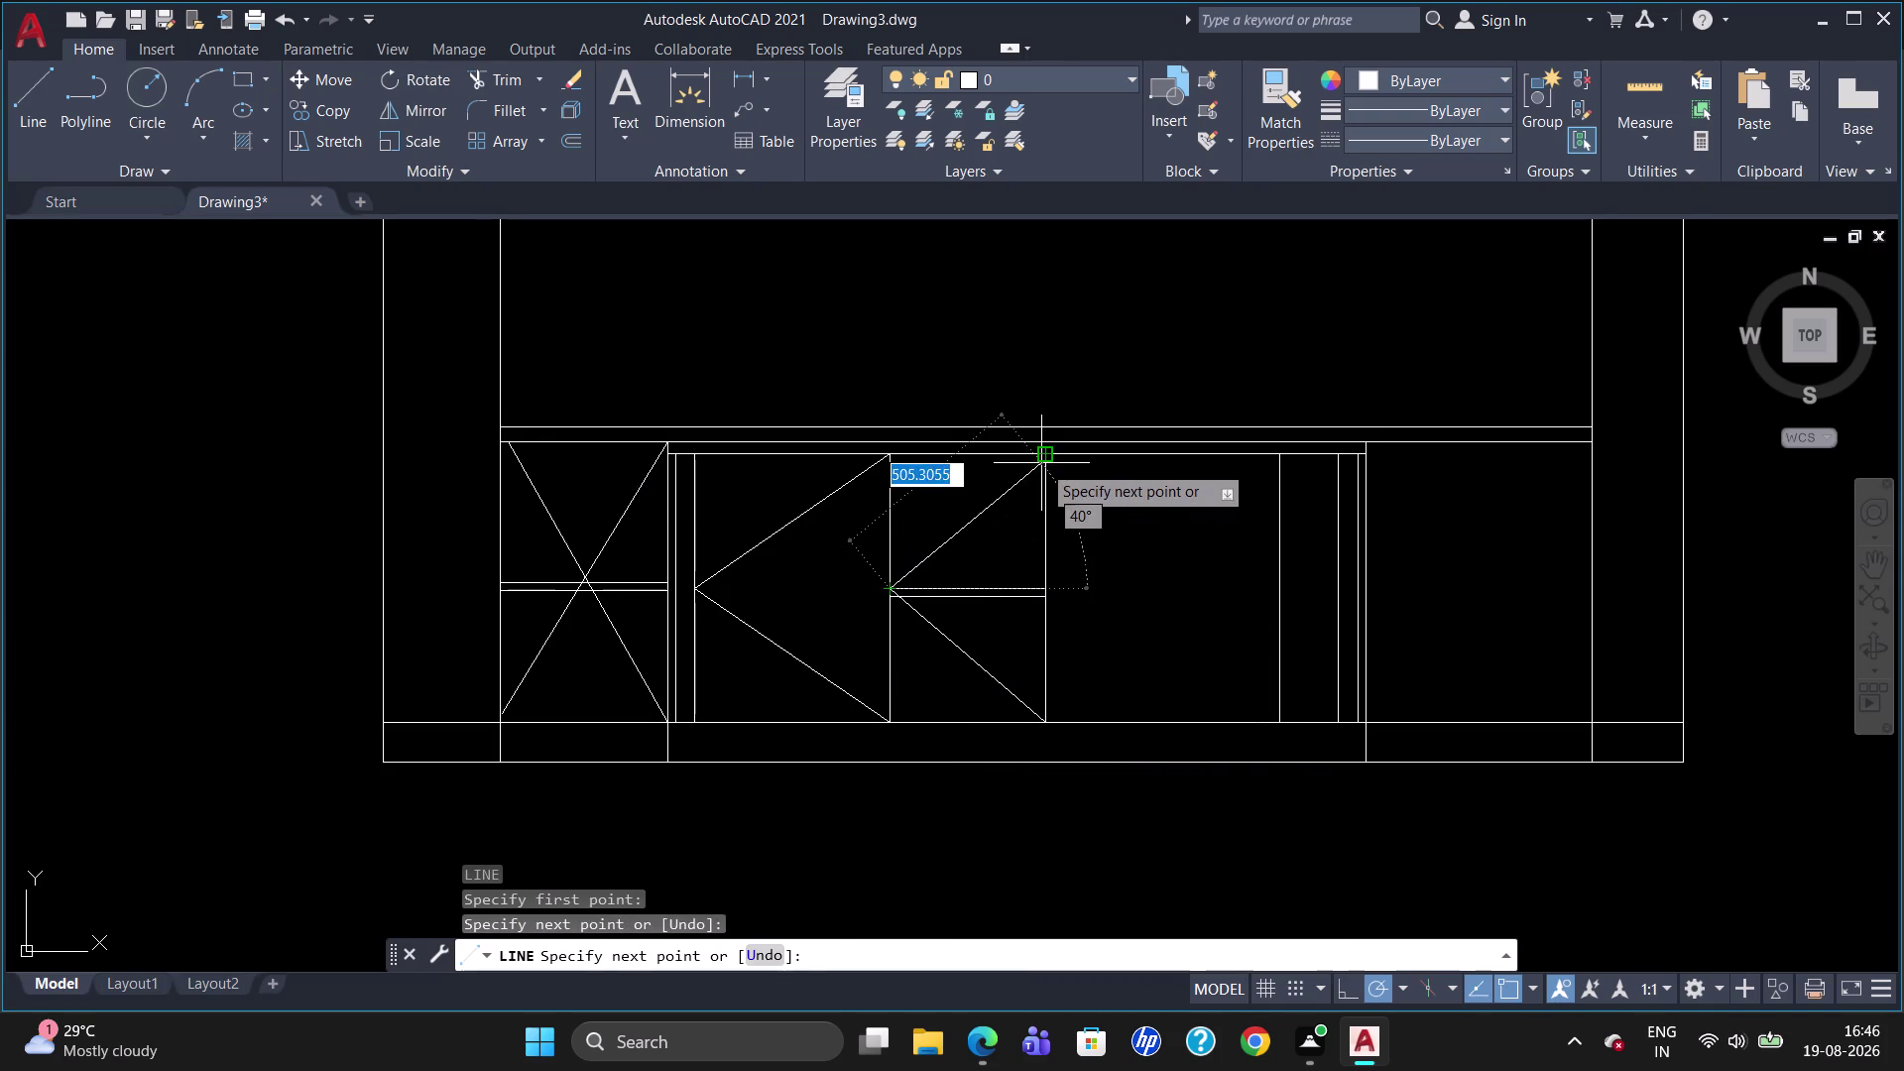
click(1042, 461)
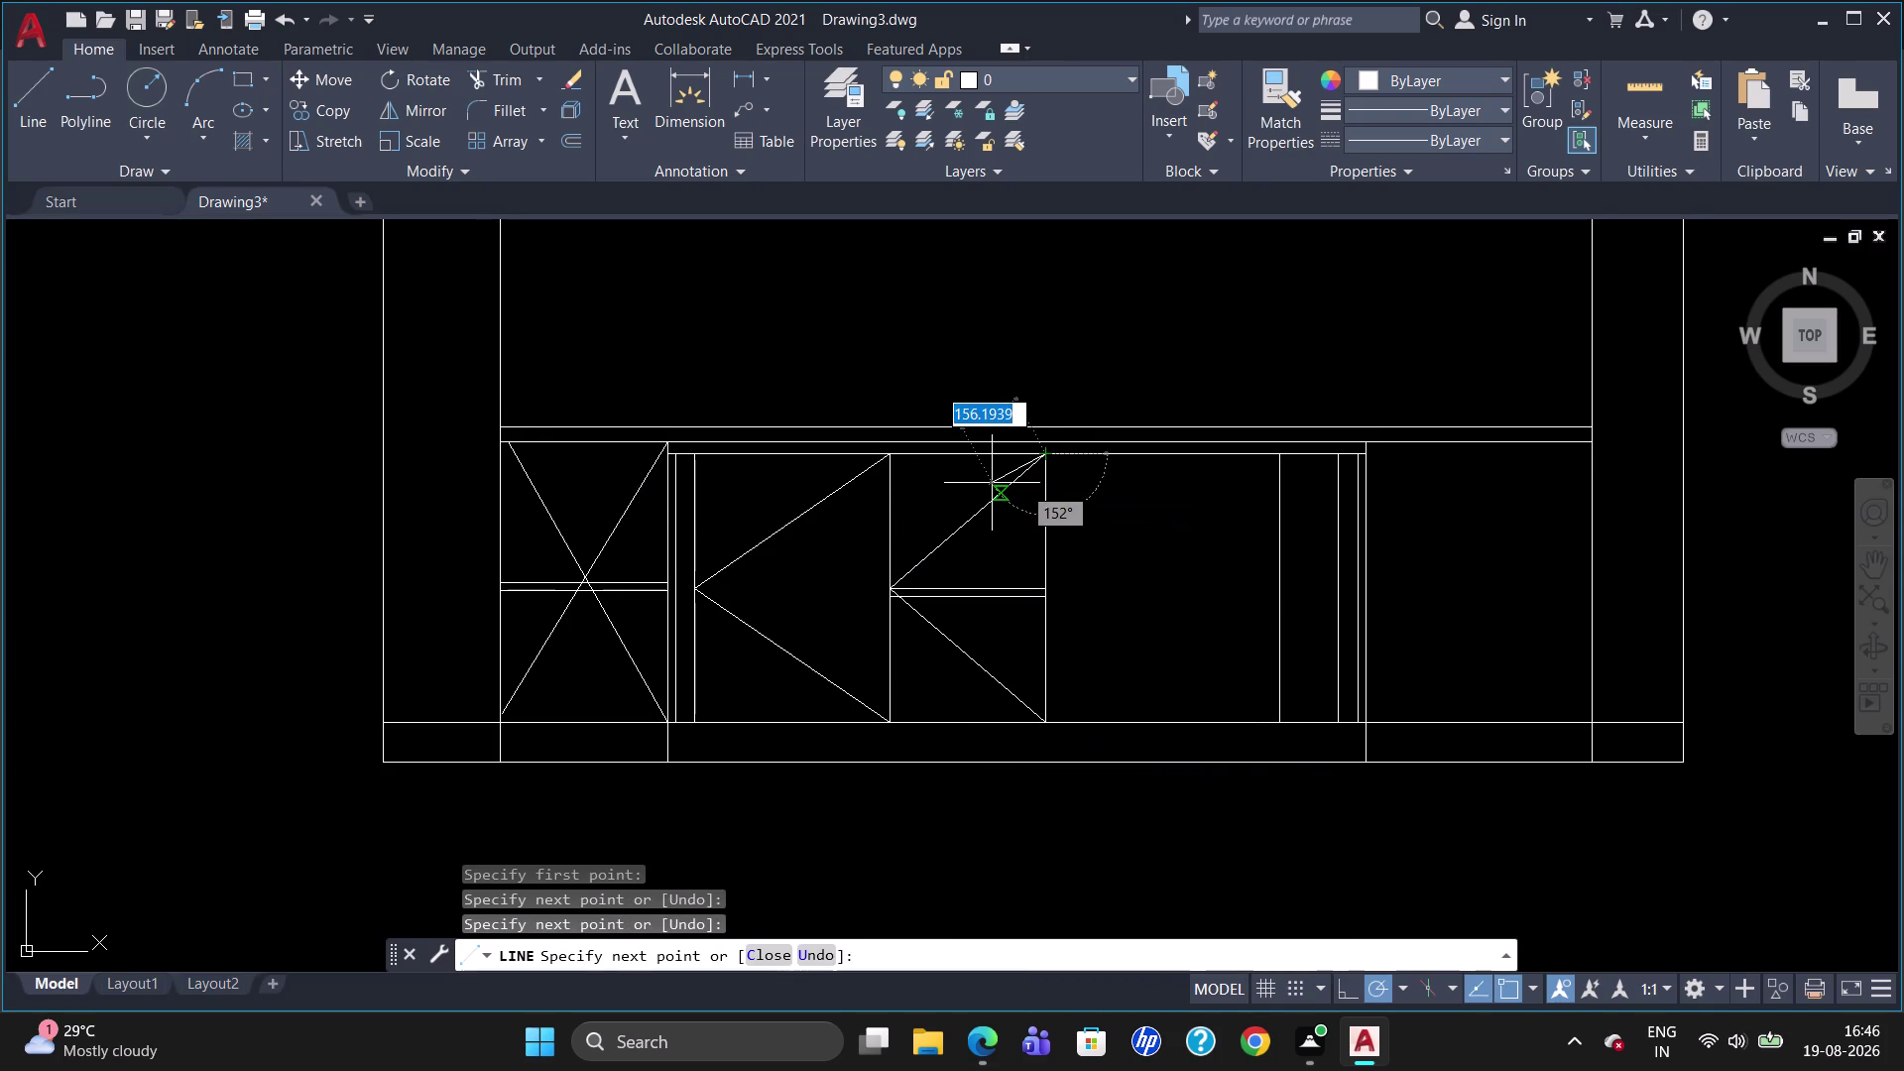
key(Escape)
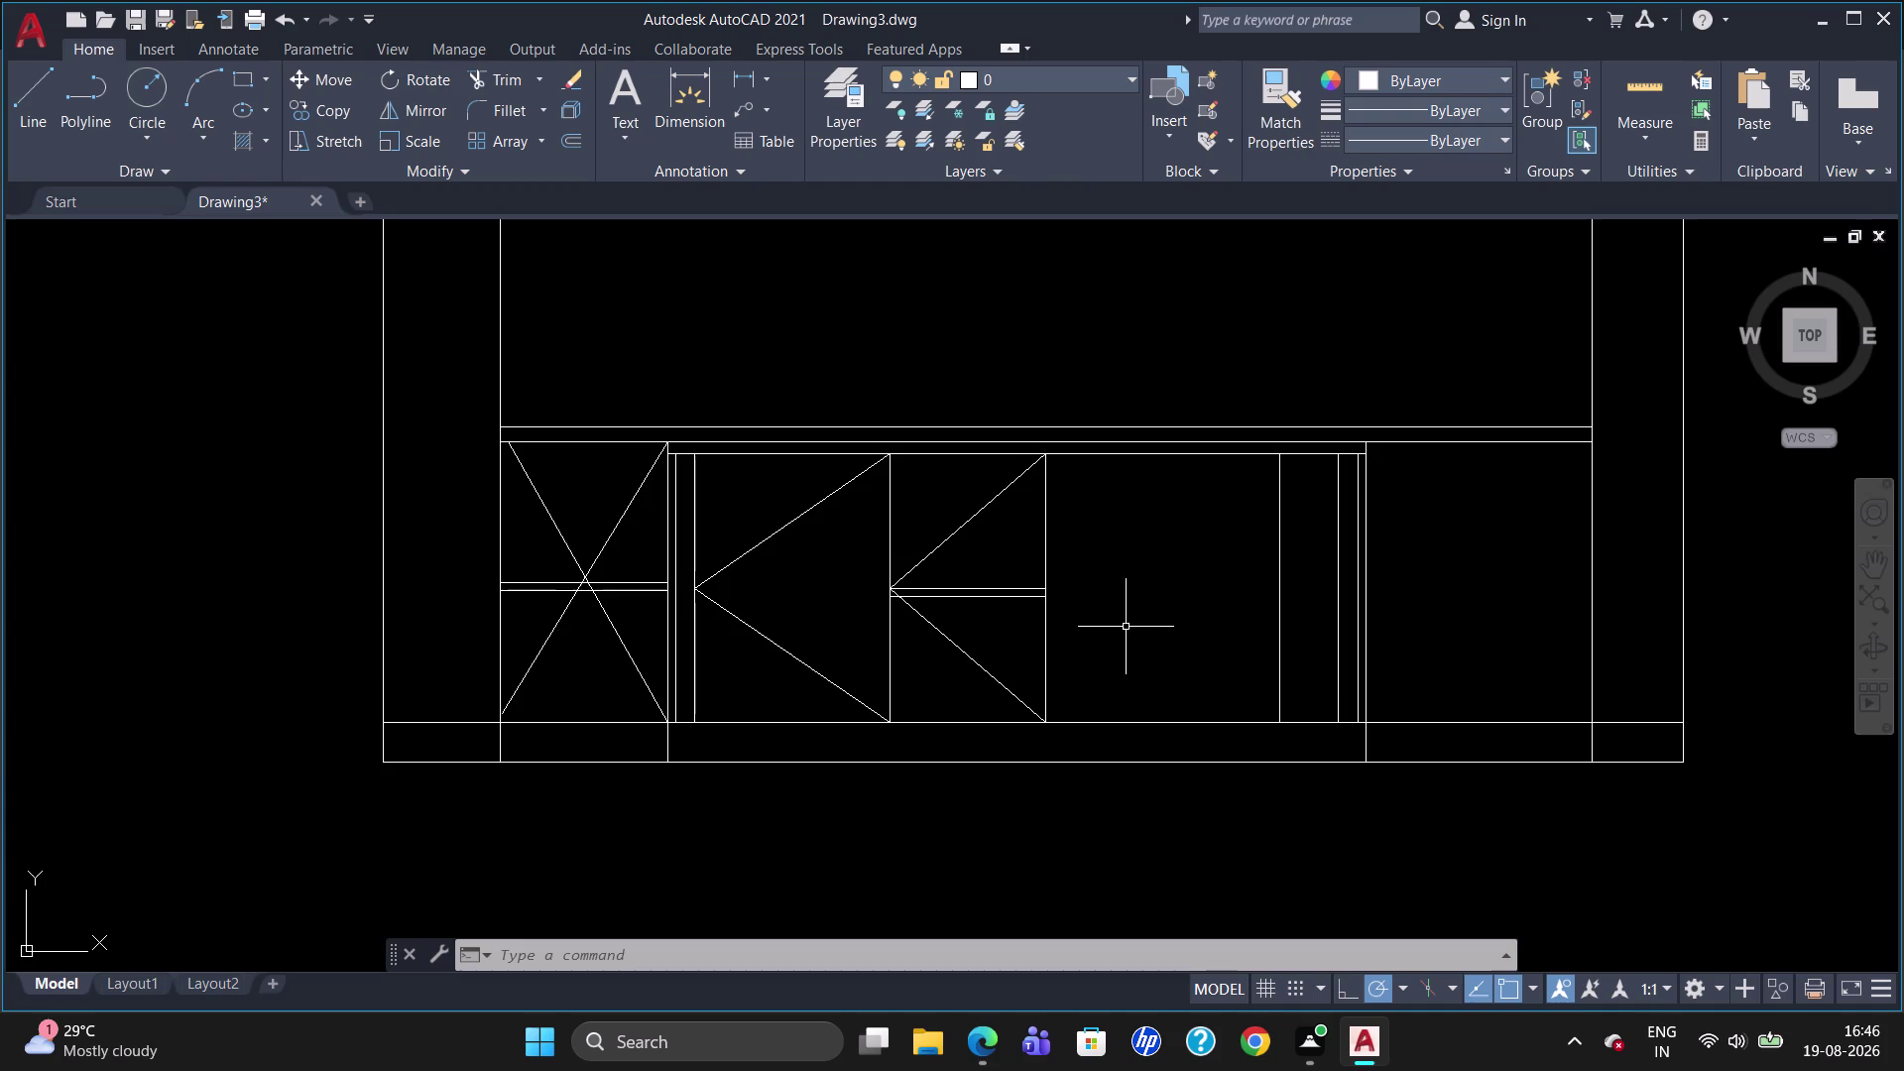
scroll(up, 3)
Extend both shelf lines to the wide panel's right edge using EXTEND.
key(l)
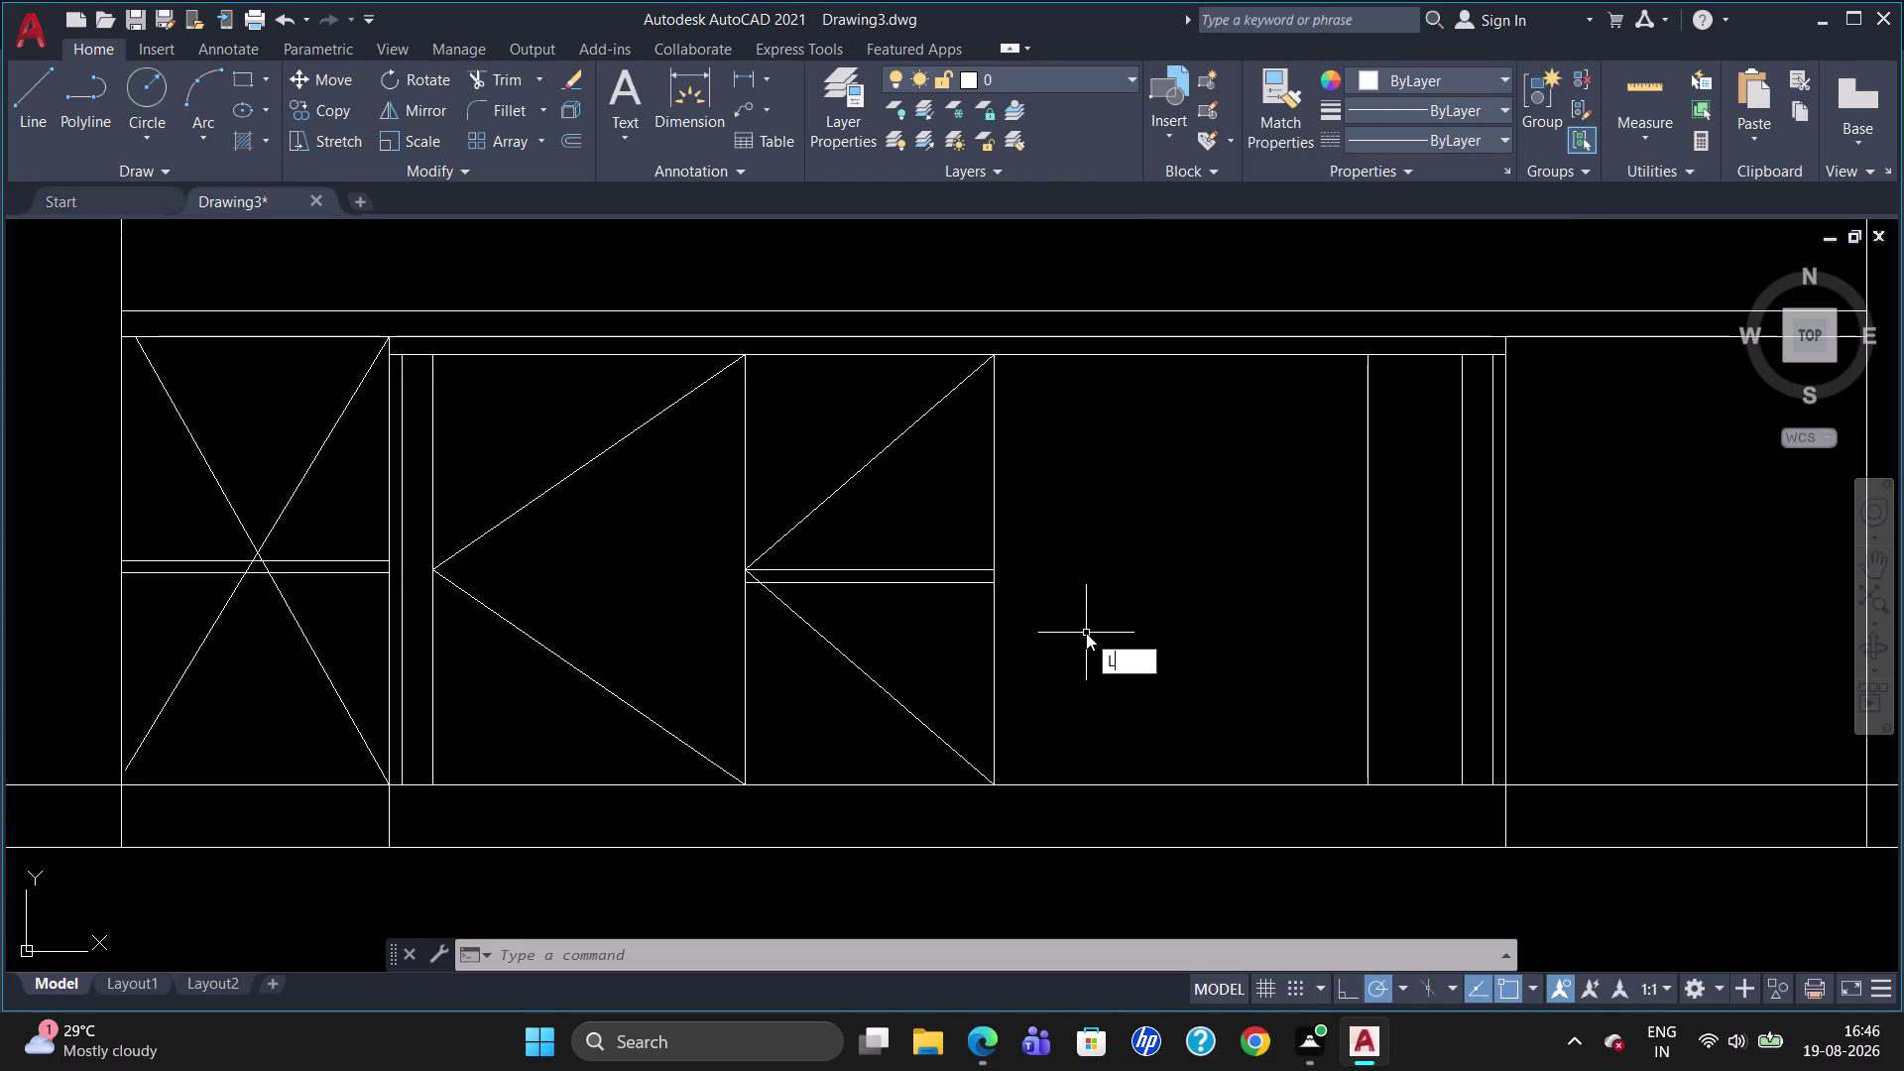
key(Escape)
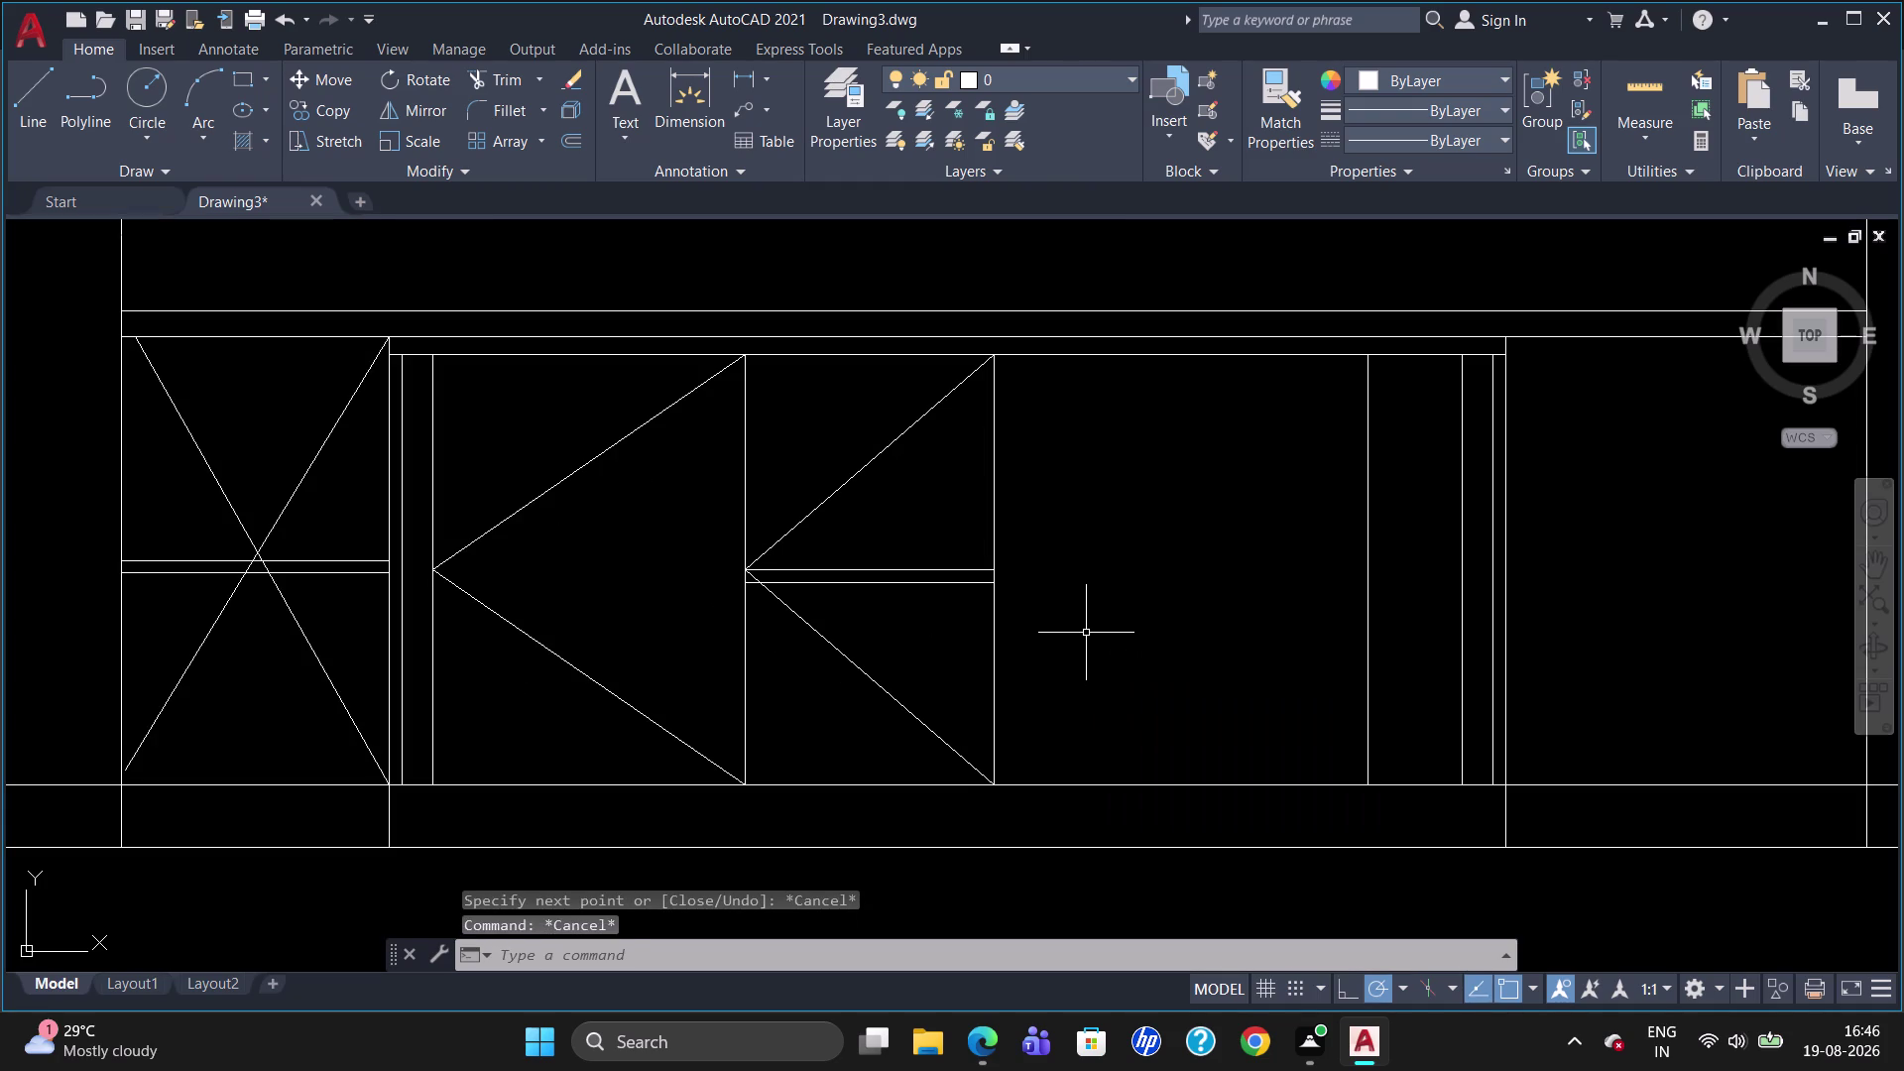
text(EX)
key(Return)
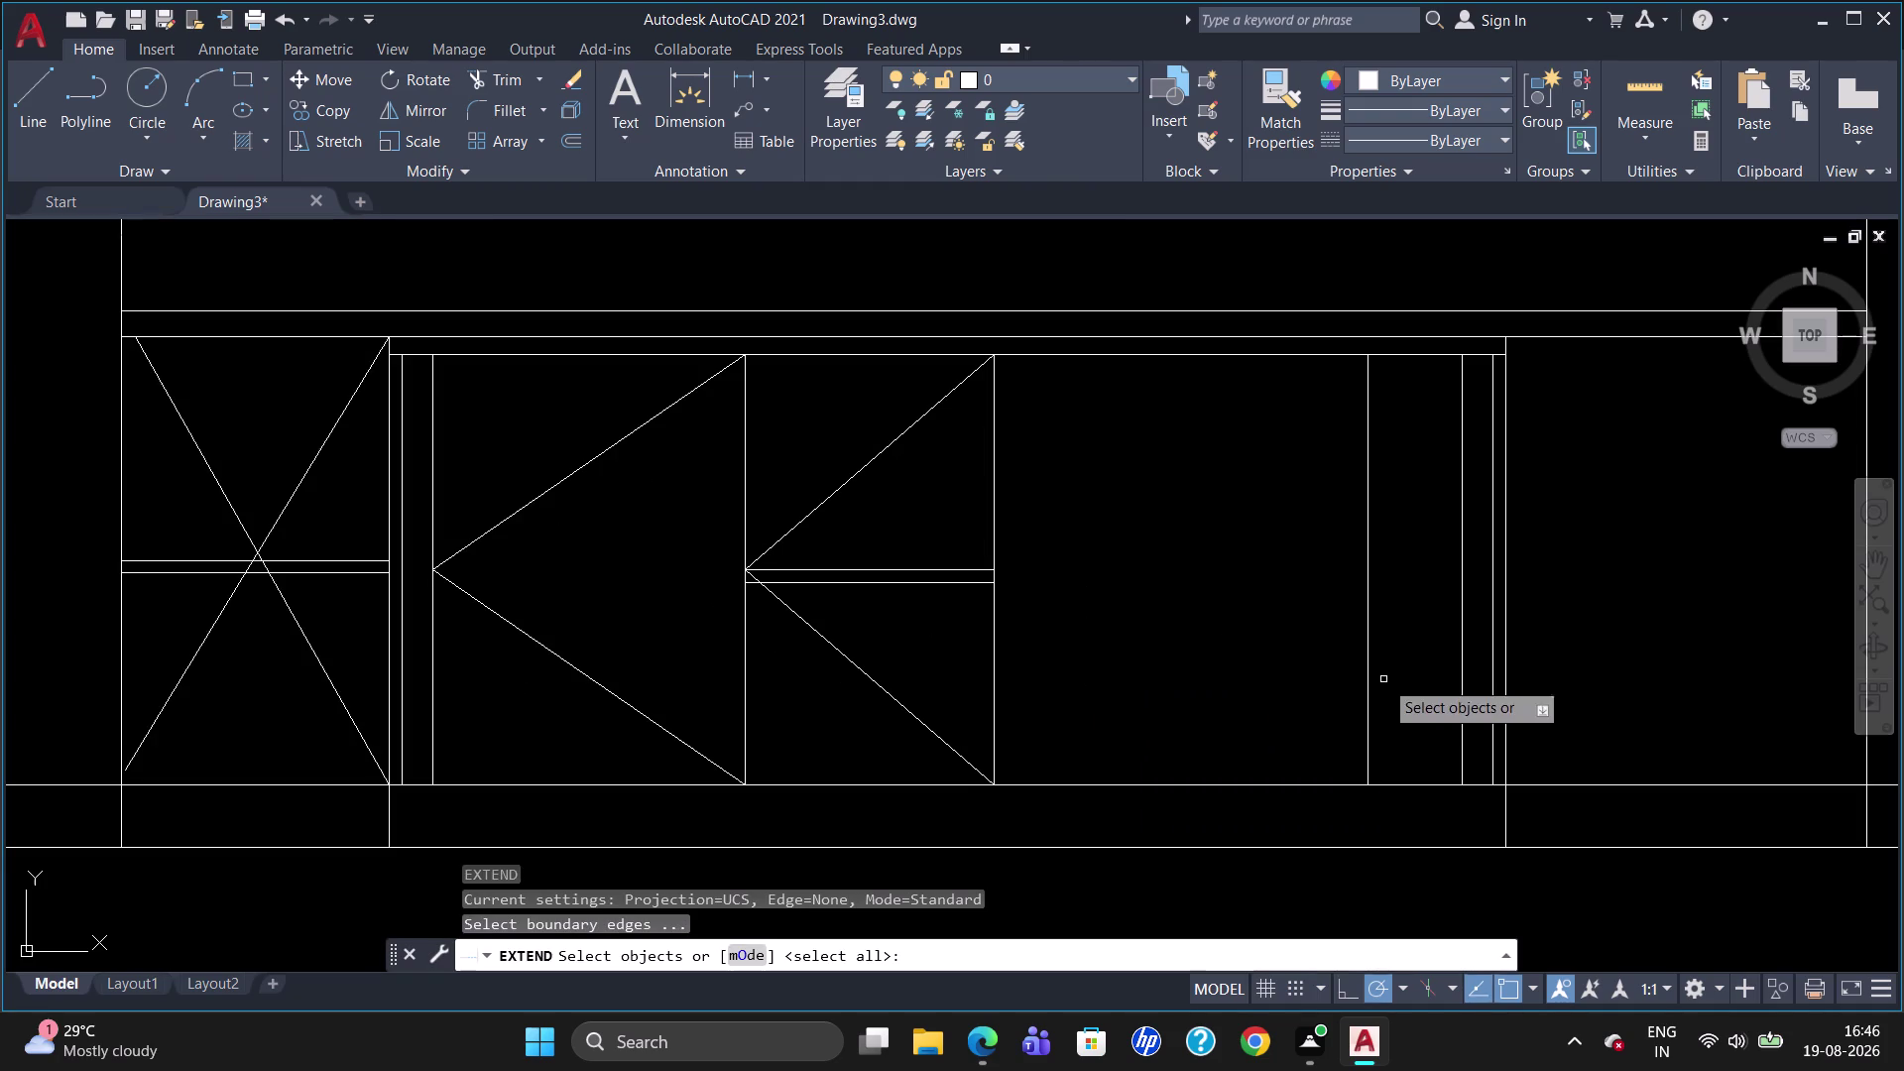
click(1369, 639)
key(Return)
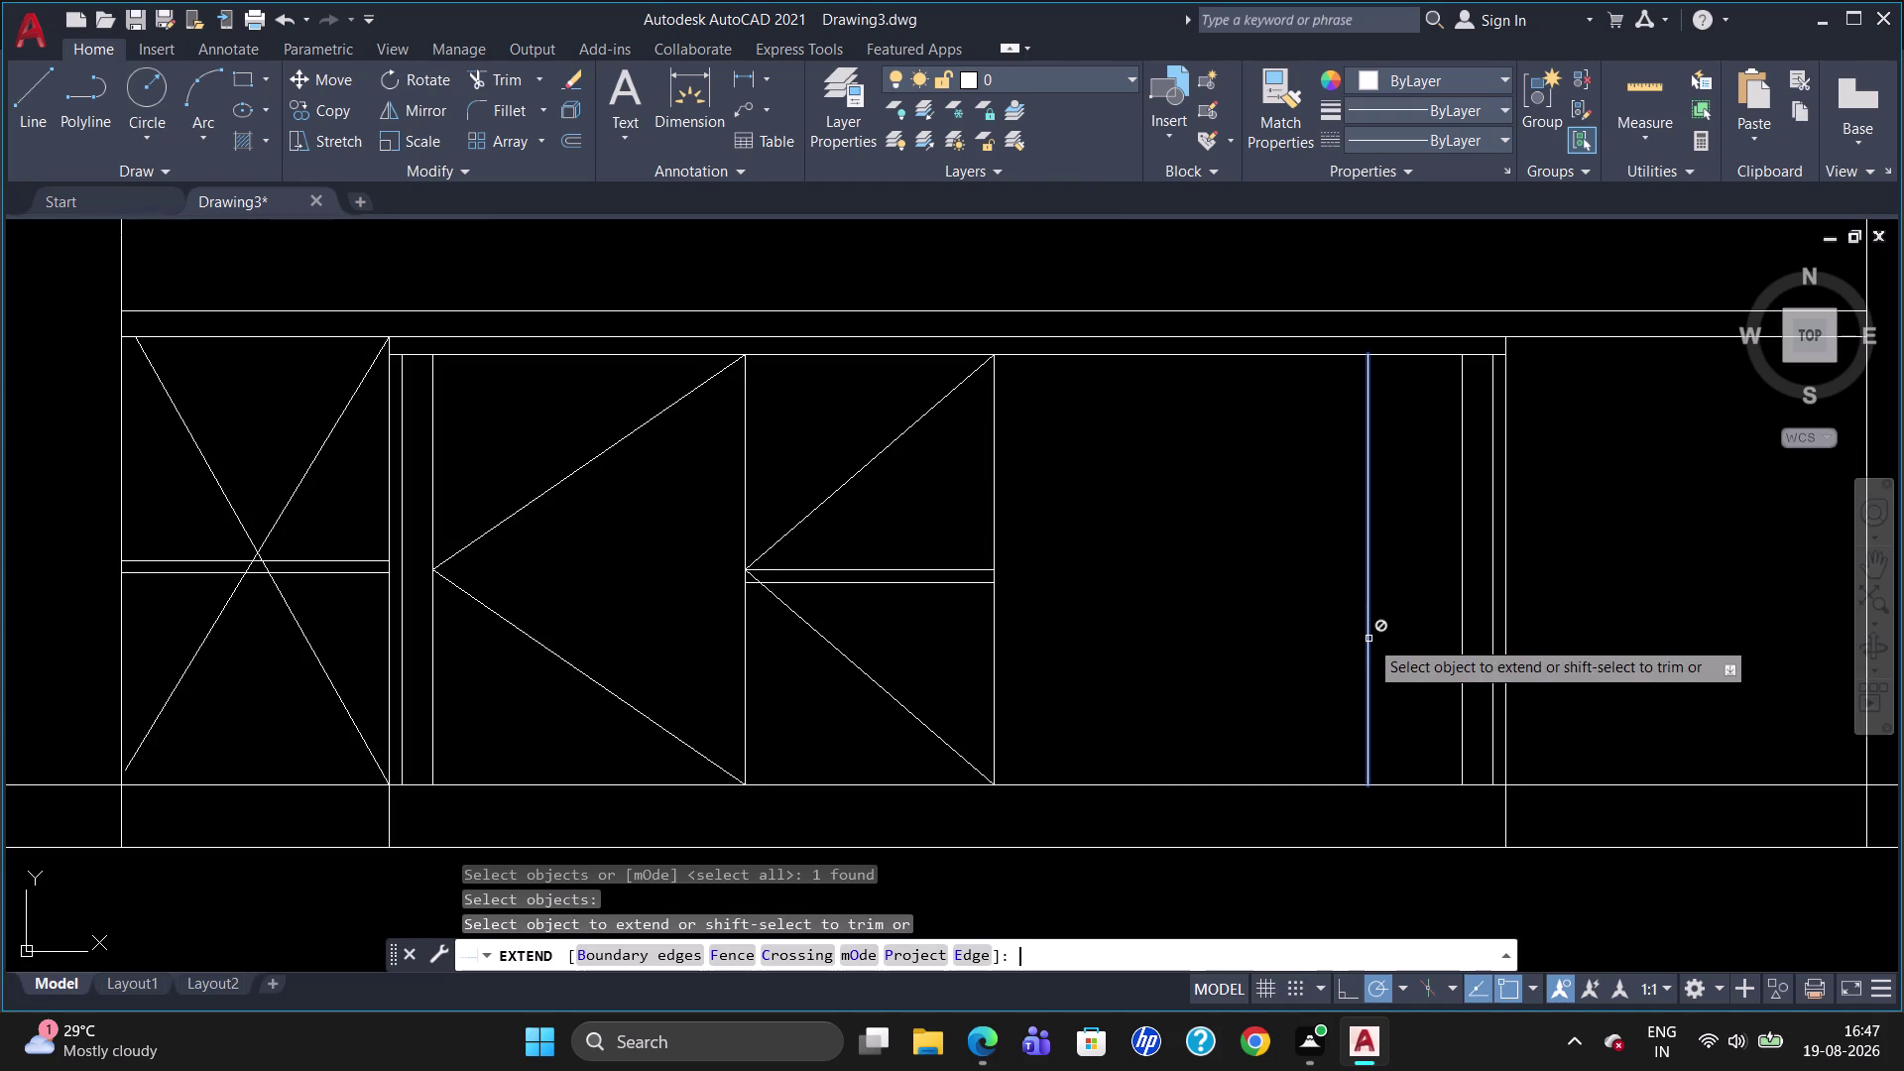
drag(940, 533, 917, 643)
click(917, 642)
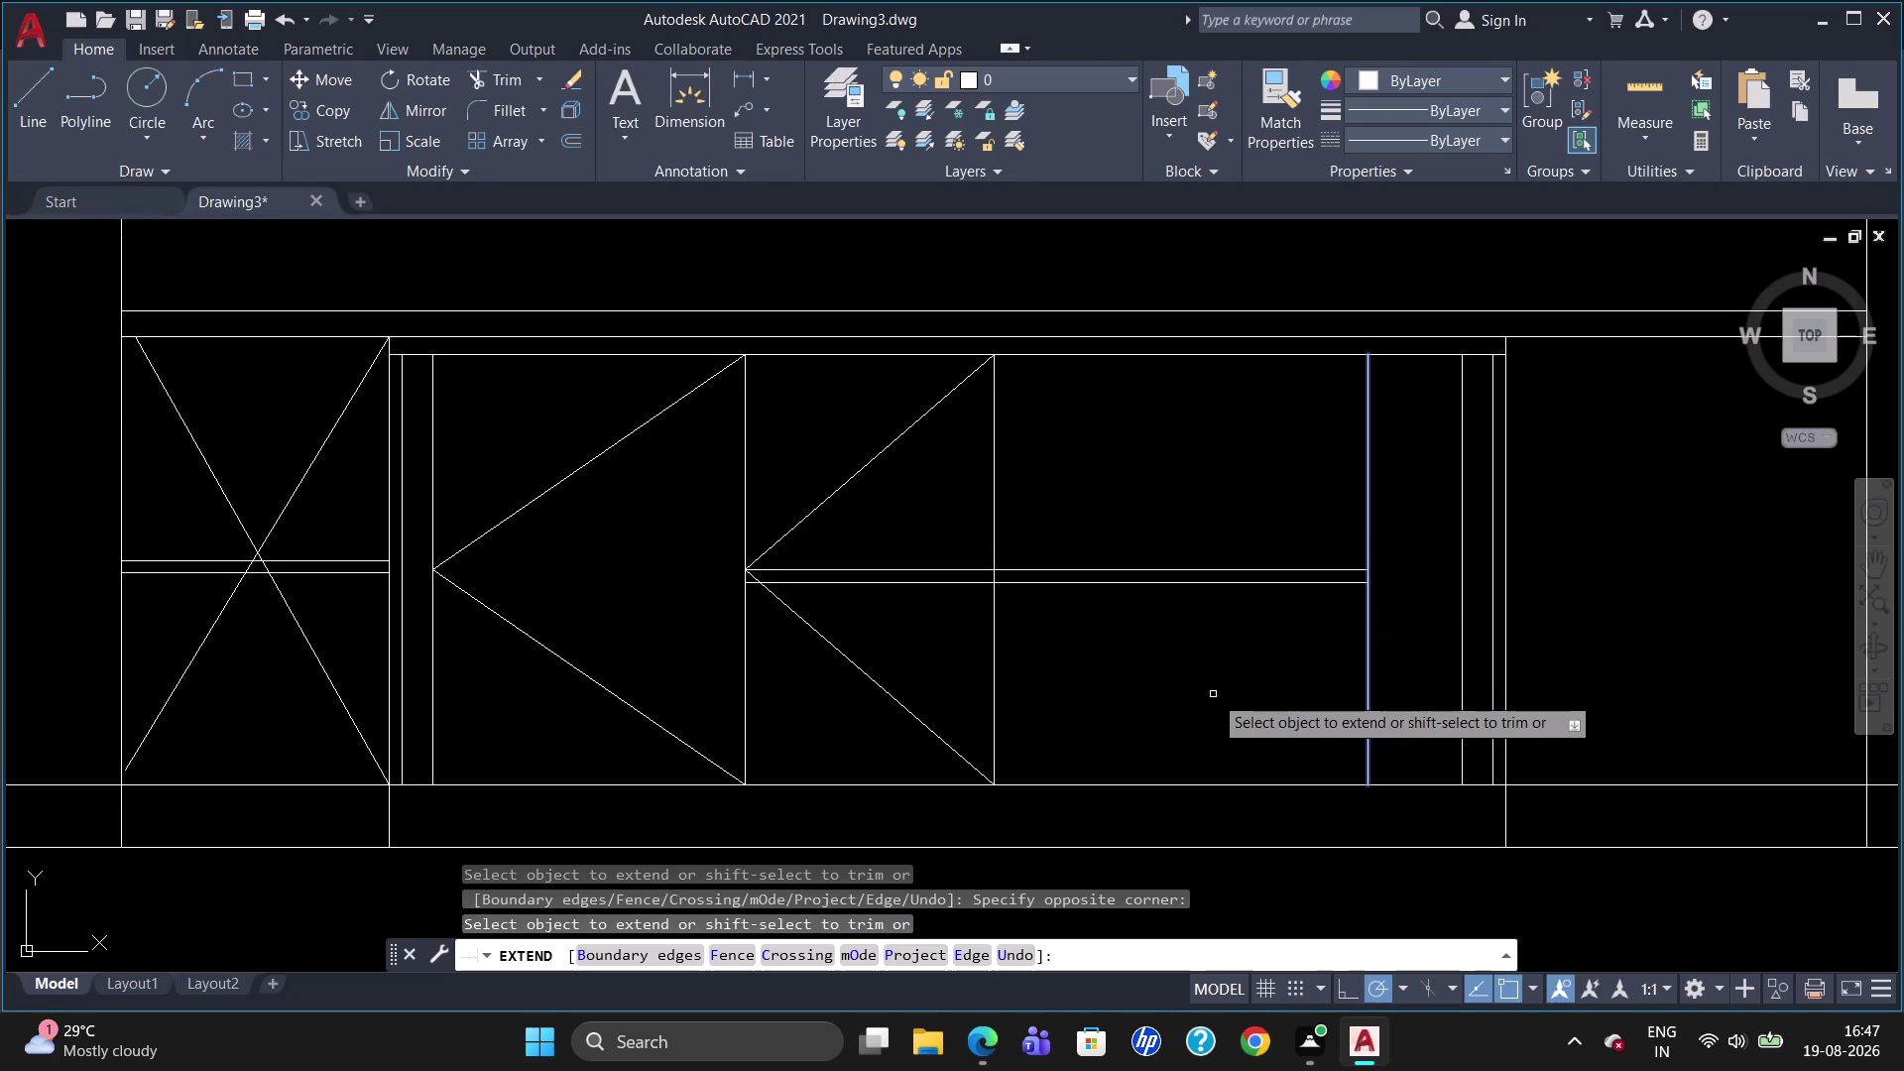
key(Escape)
Begin a line along the wide panel's bottom edge, then cancel it.
key(l)
key(Return)
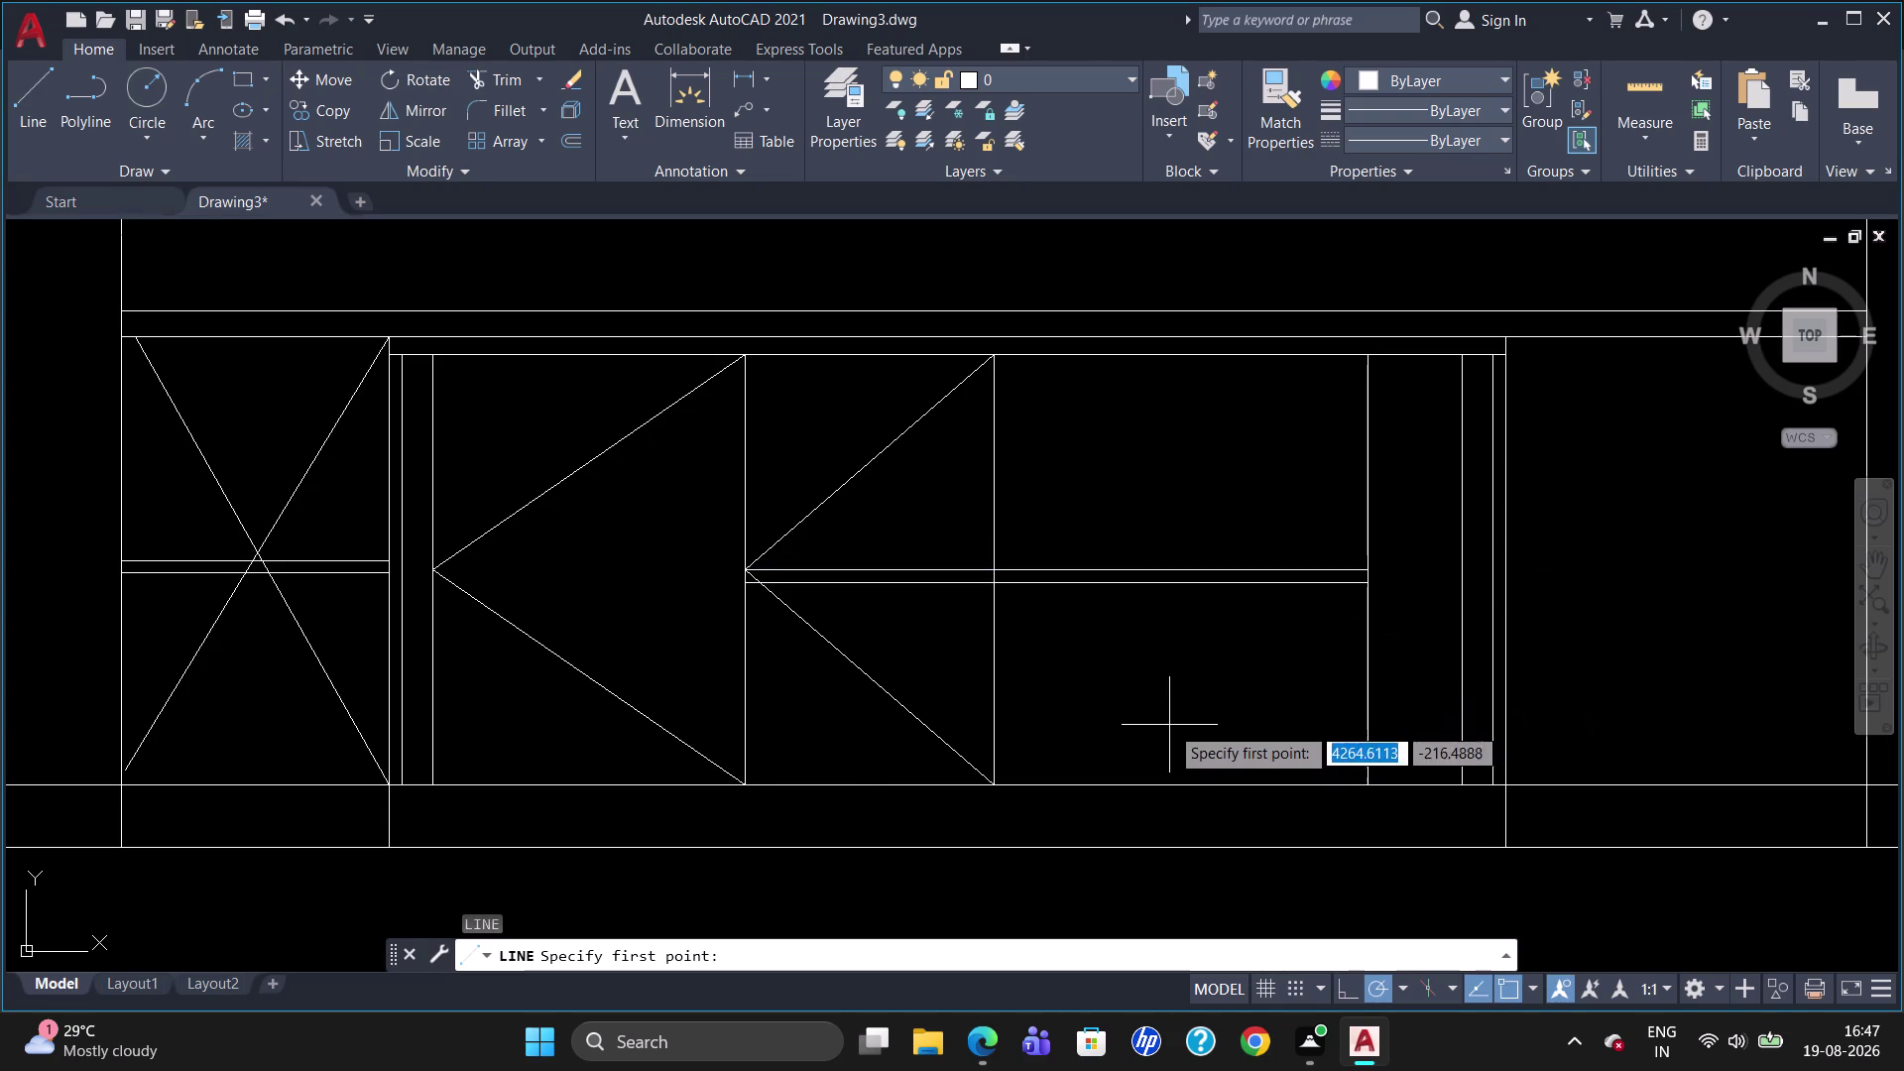
click(1367, 783)
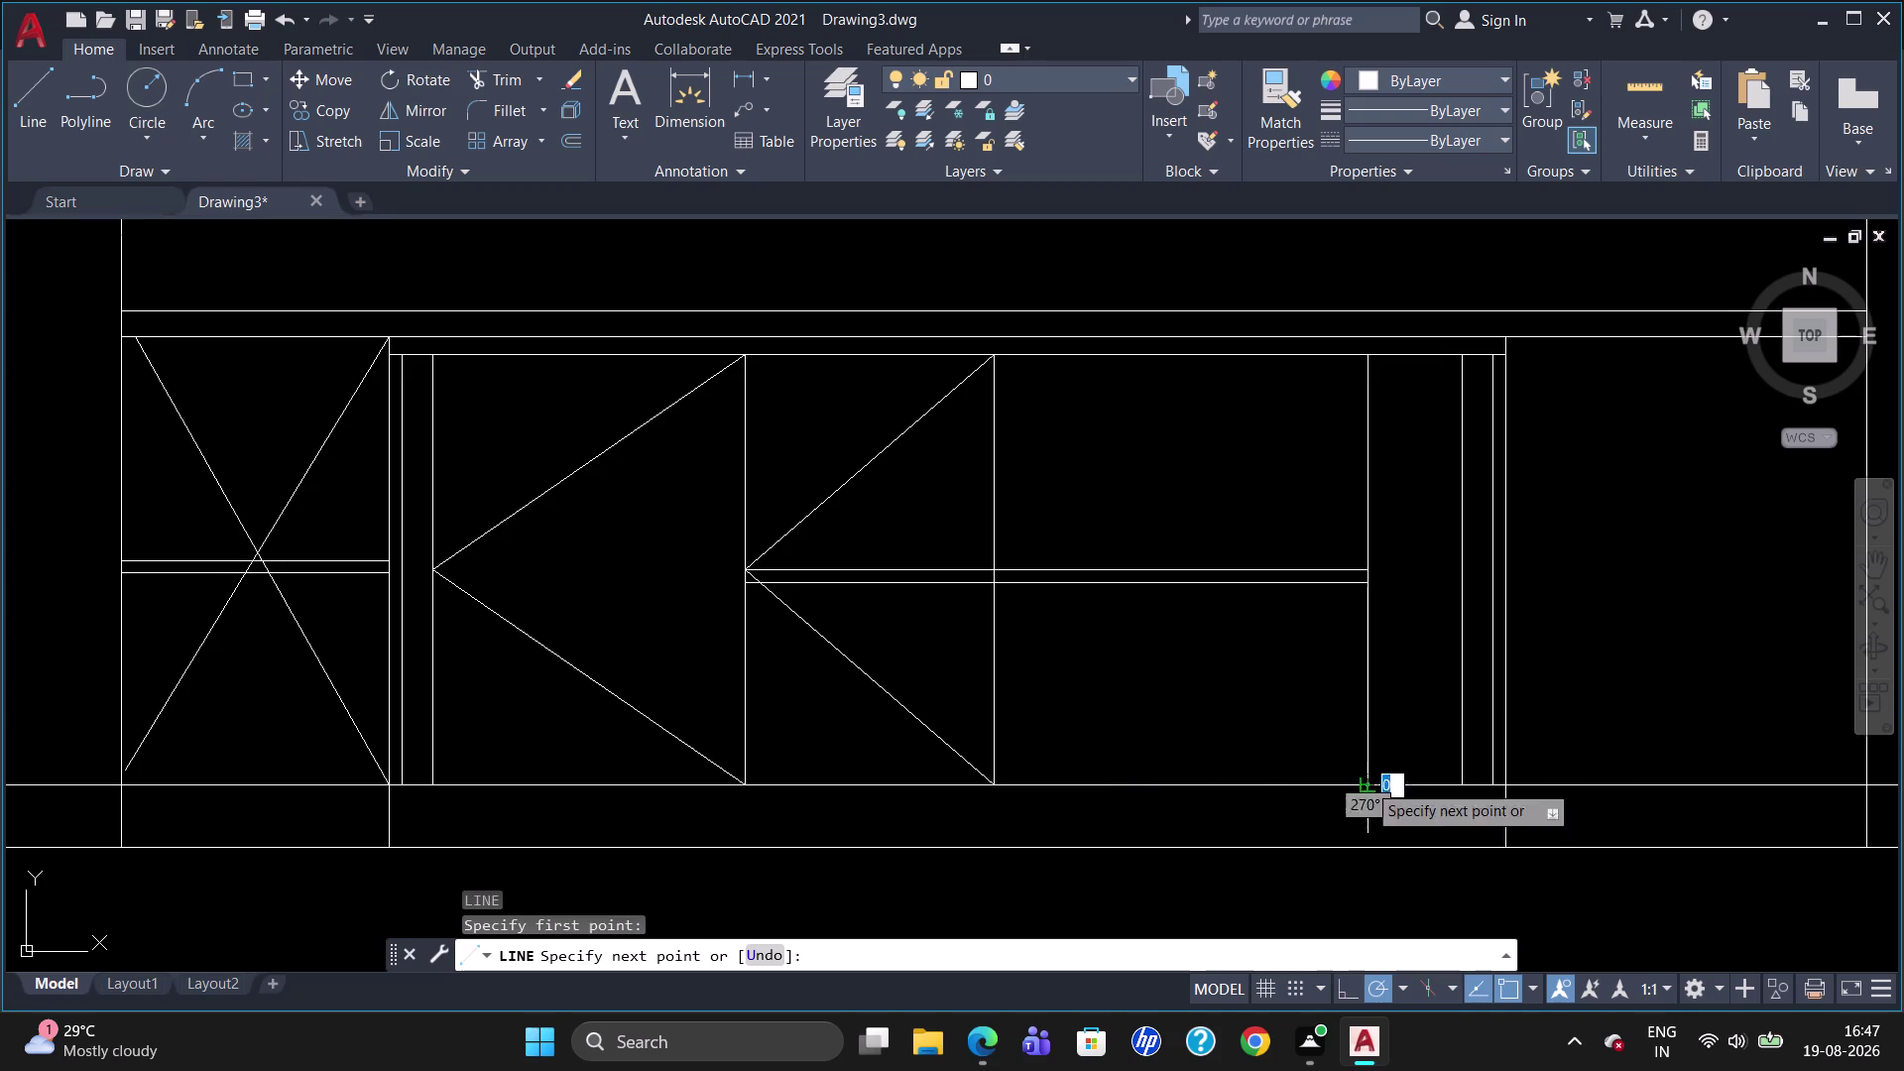
click(997, 790)
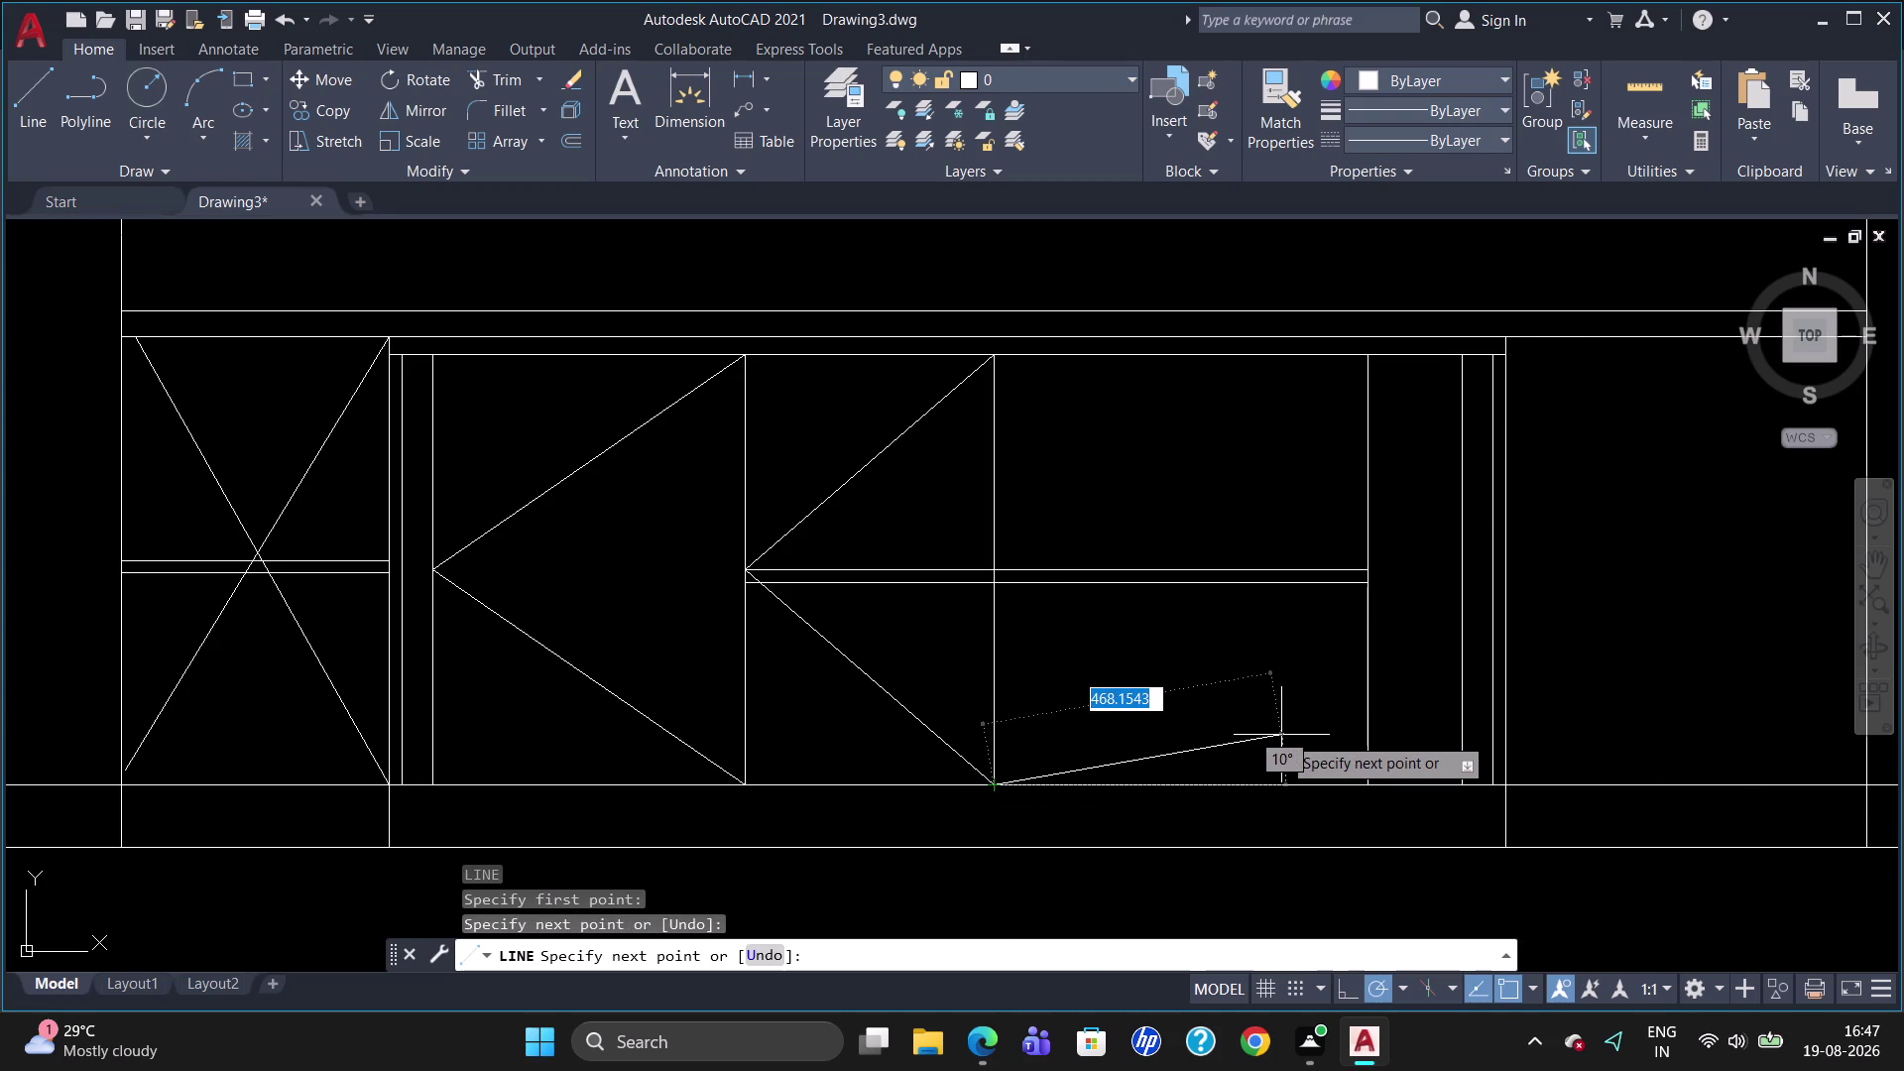
key(Escape)
key(l)
key(Return)
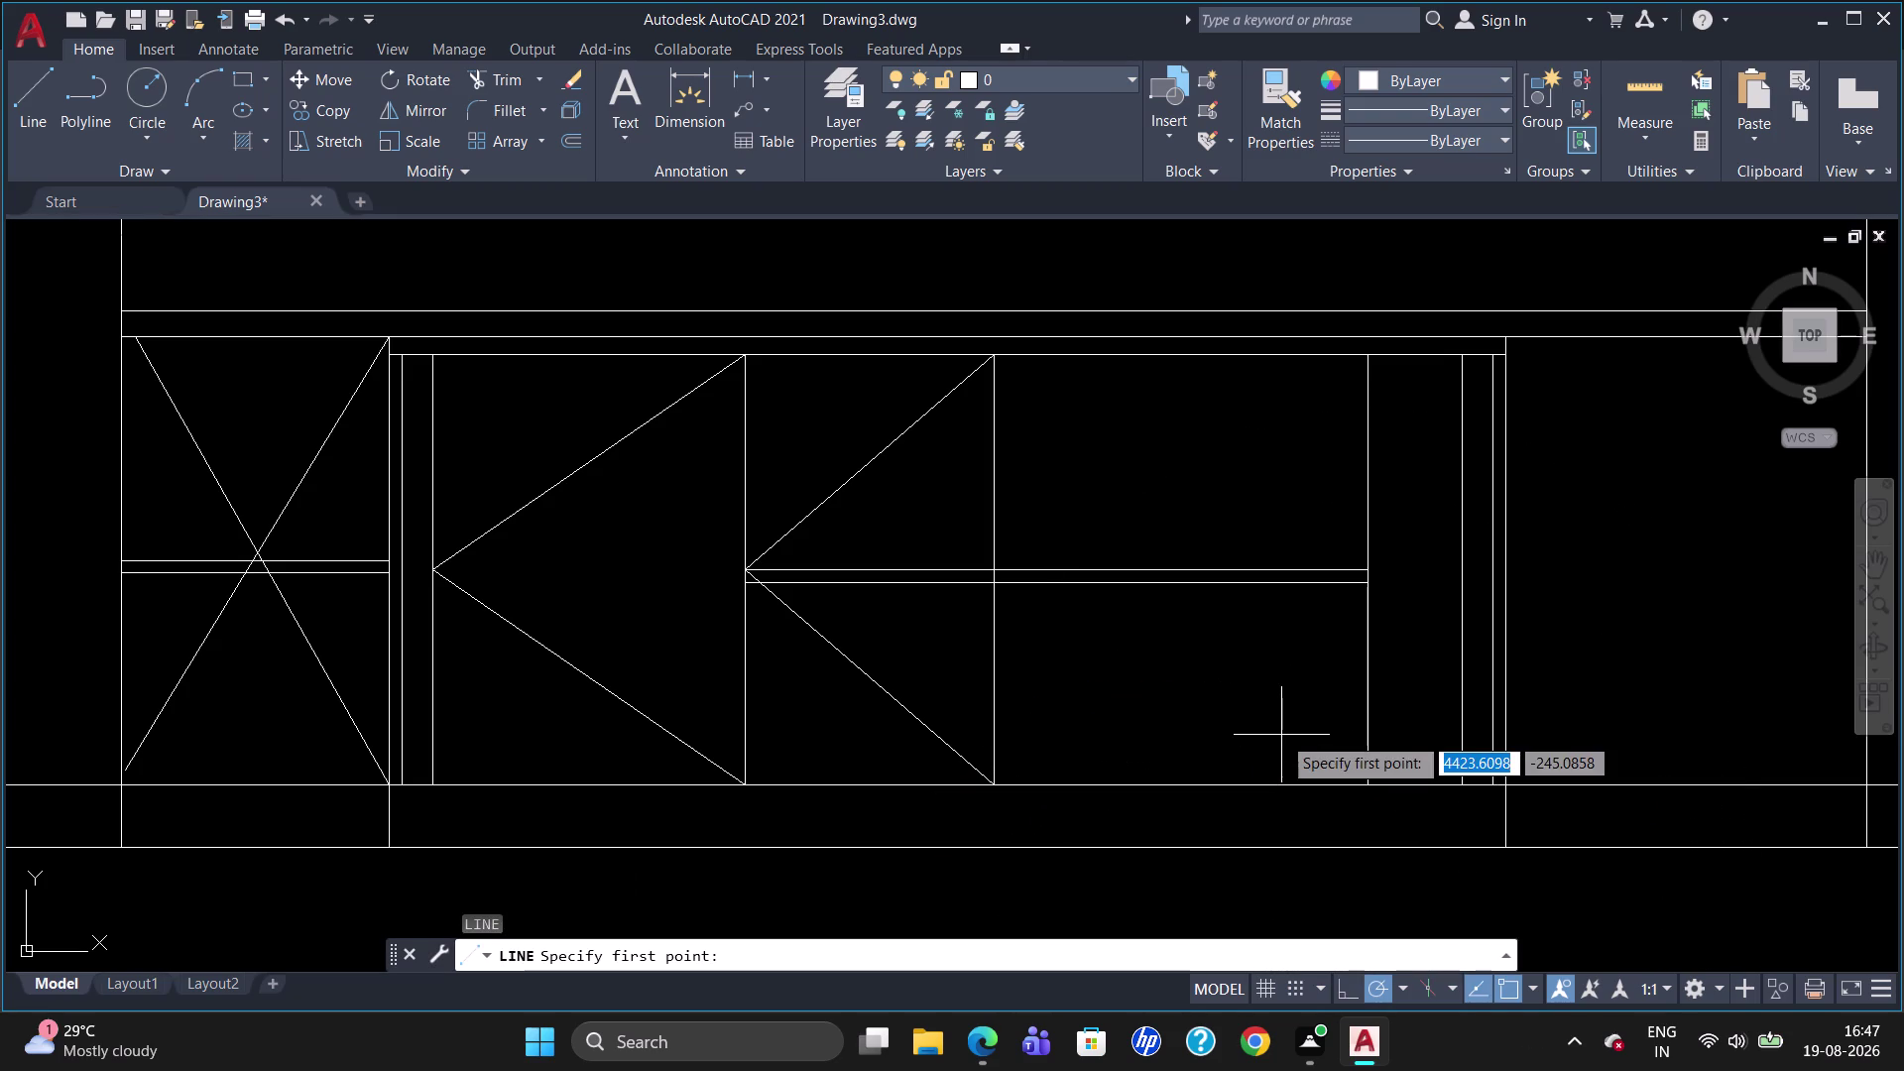
Start the diamond at the lower panel's bottom and right edge midpoints.
click(1368, 788)
text(M)
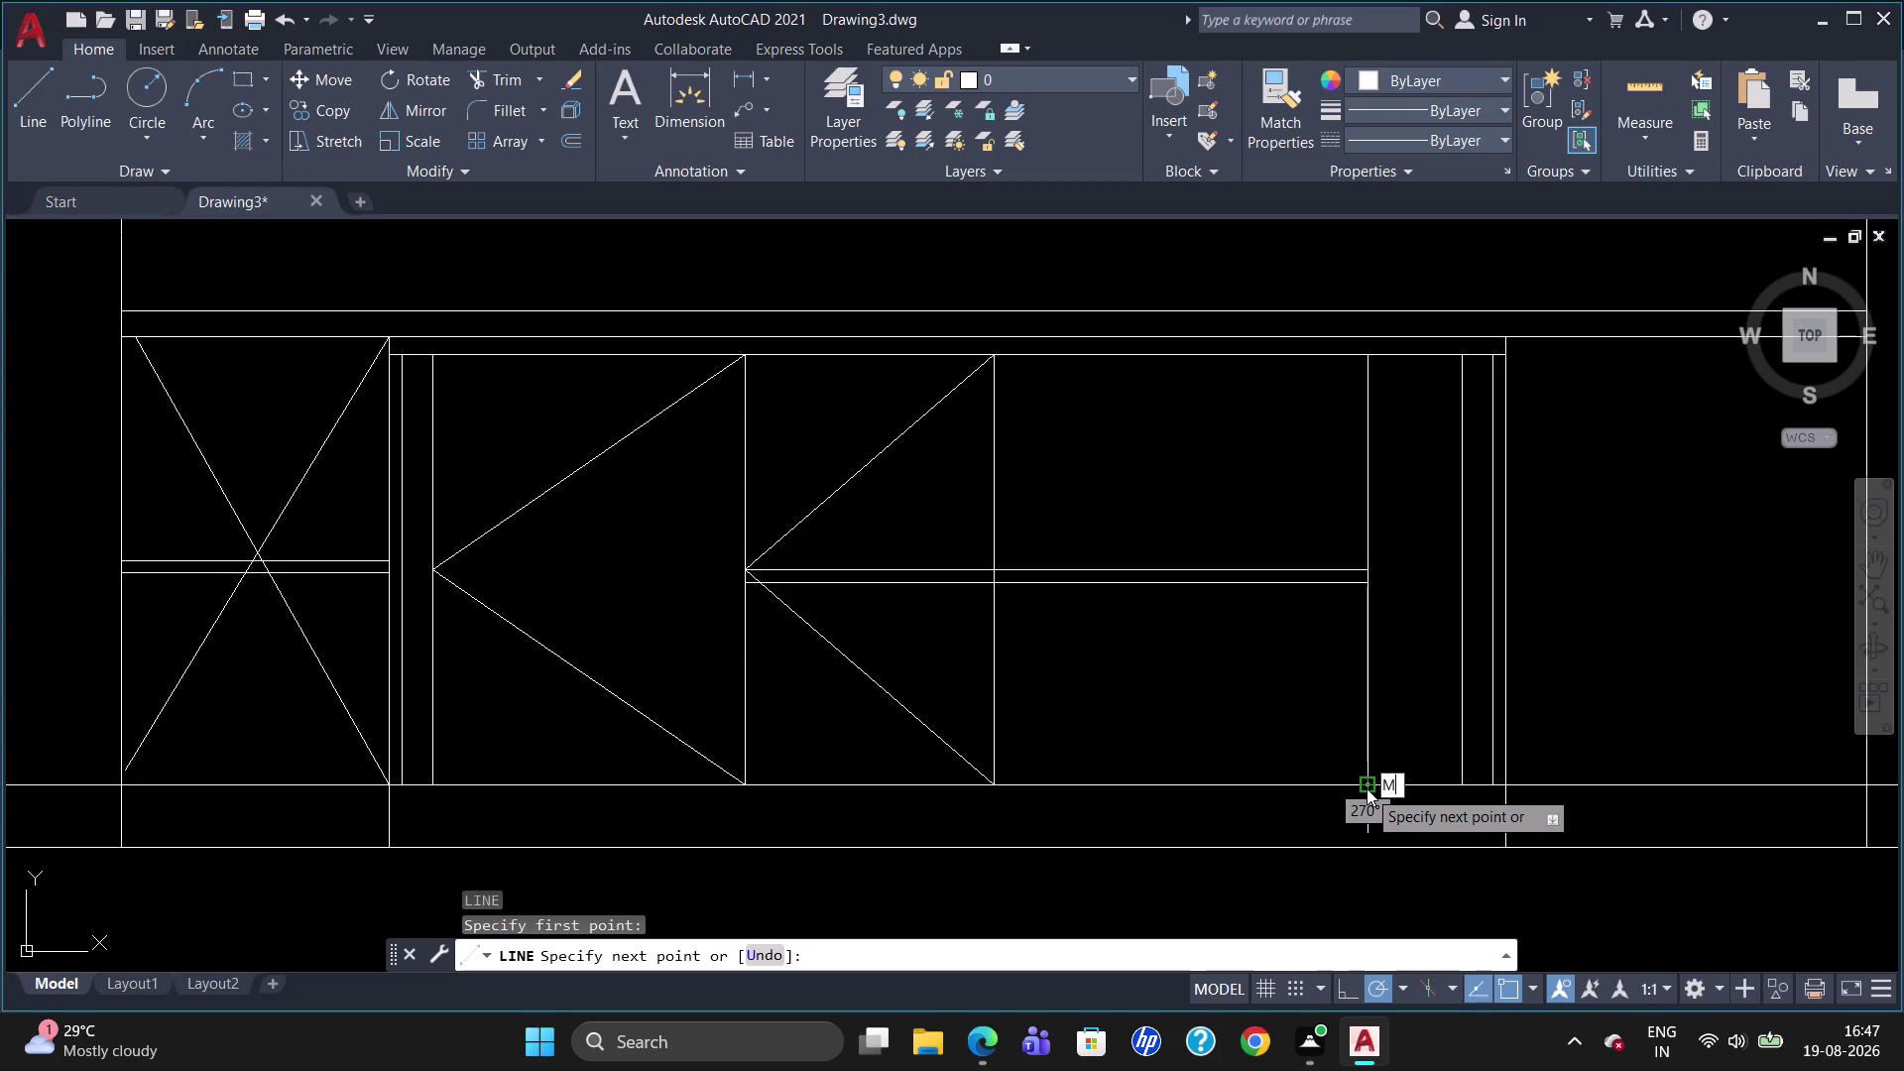
text(2P)
key(Return)
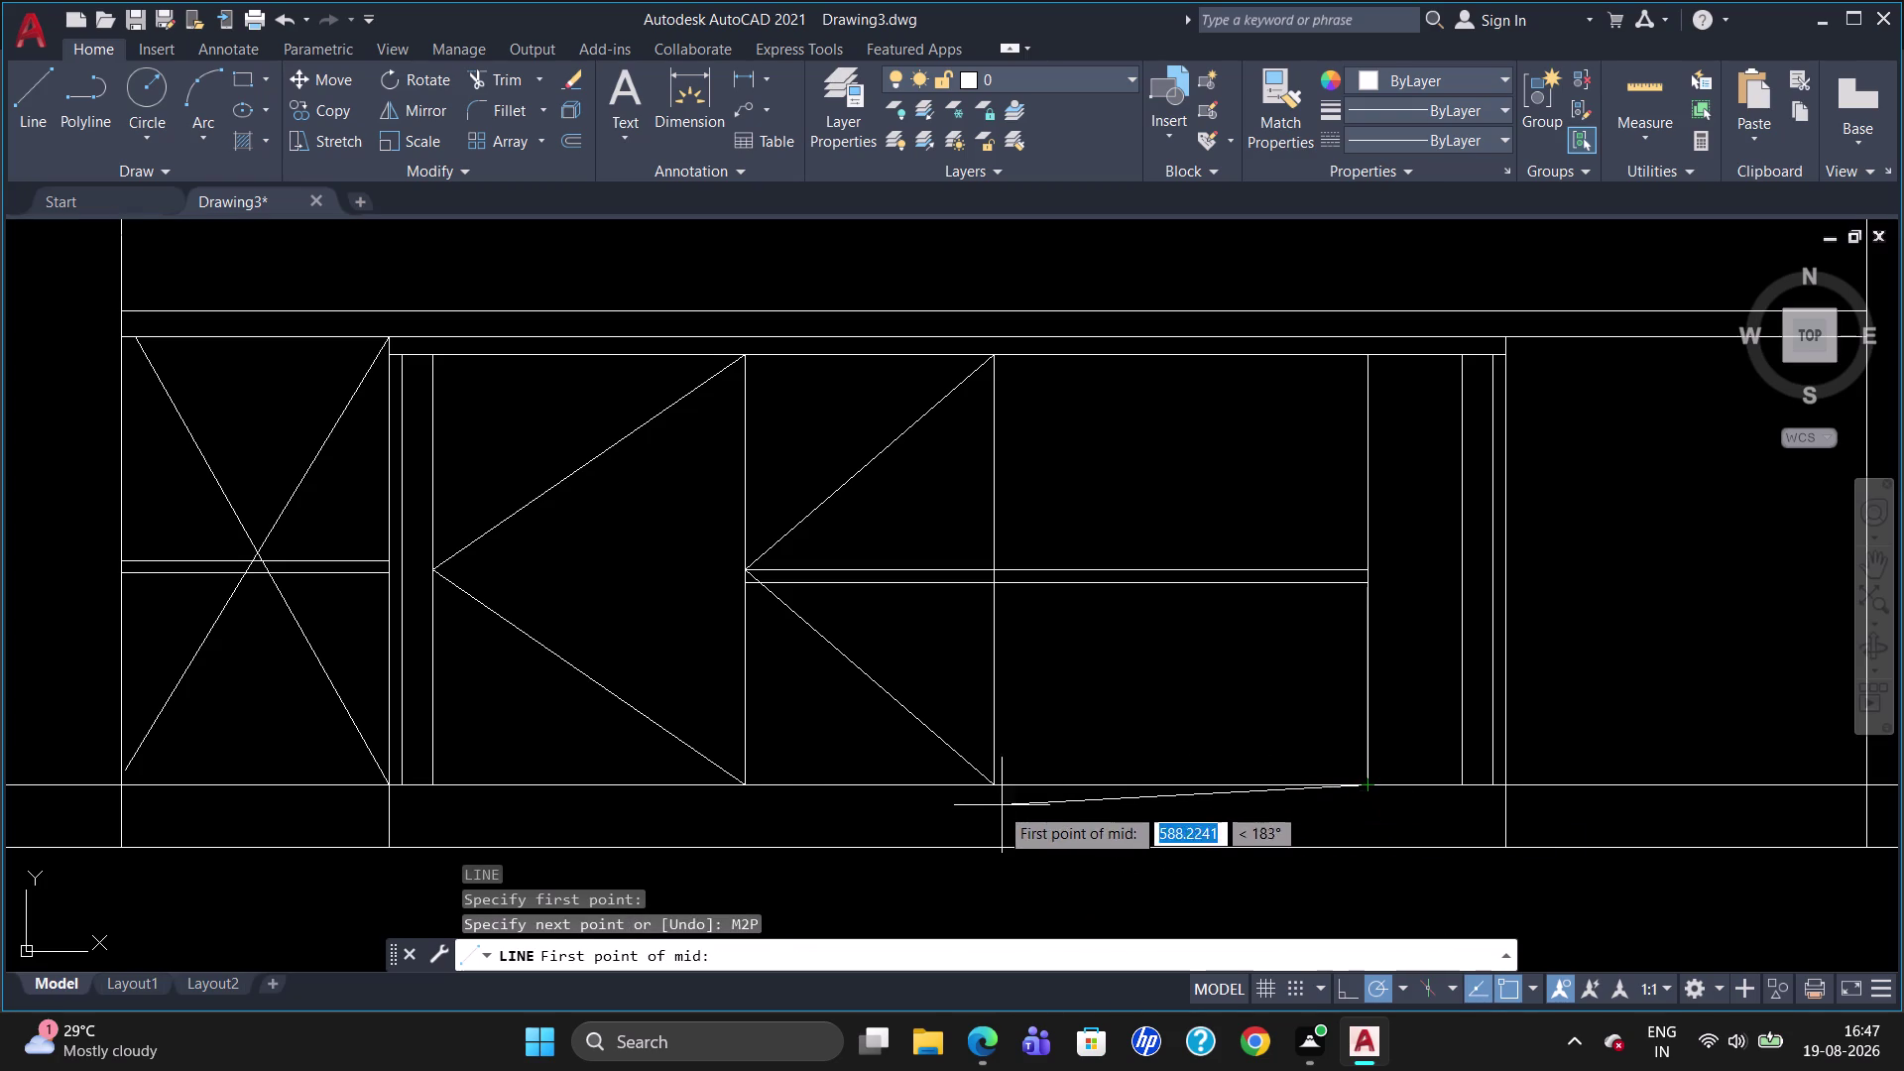
click(1003, 782)
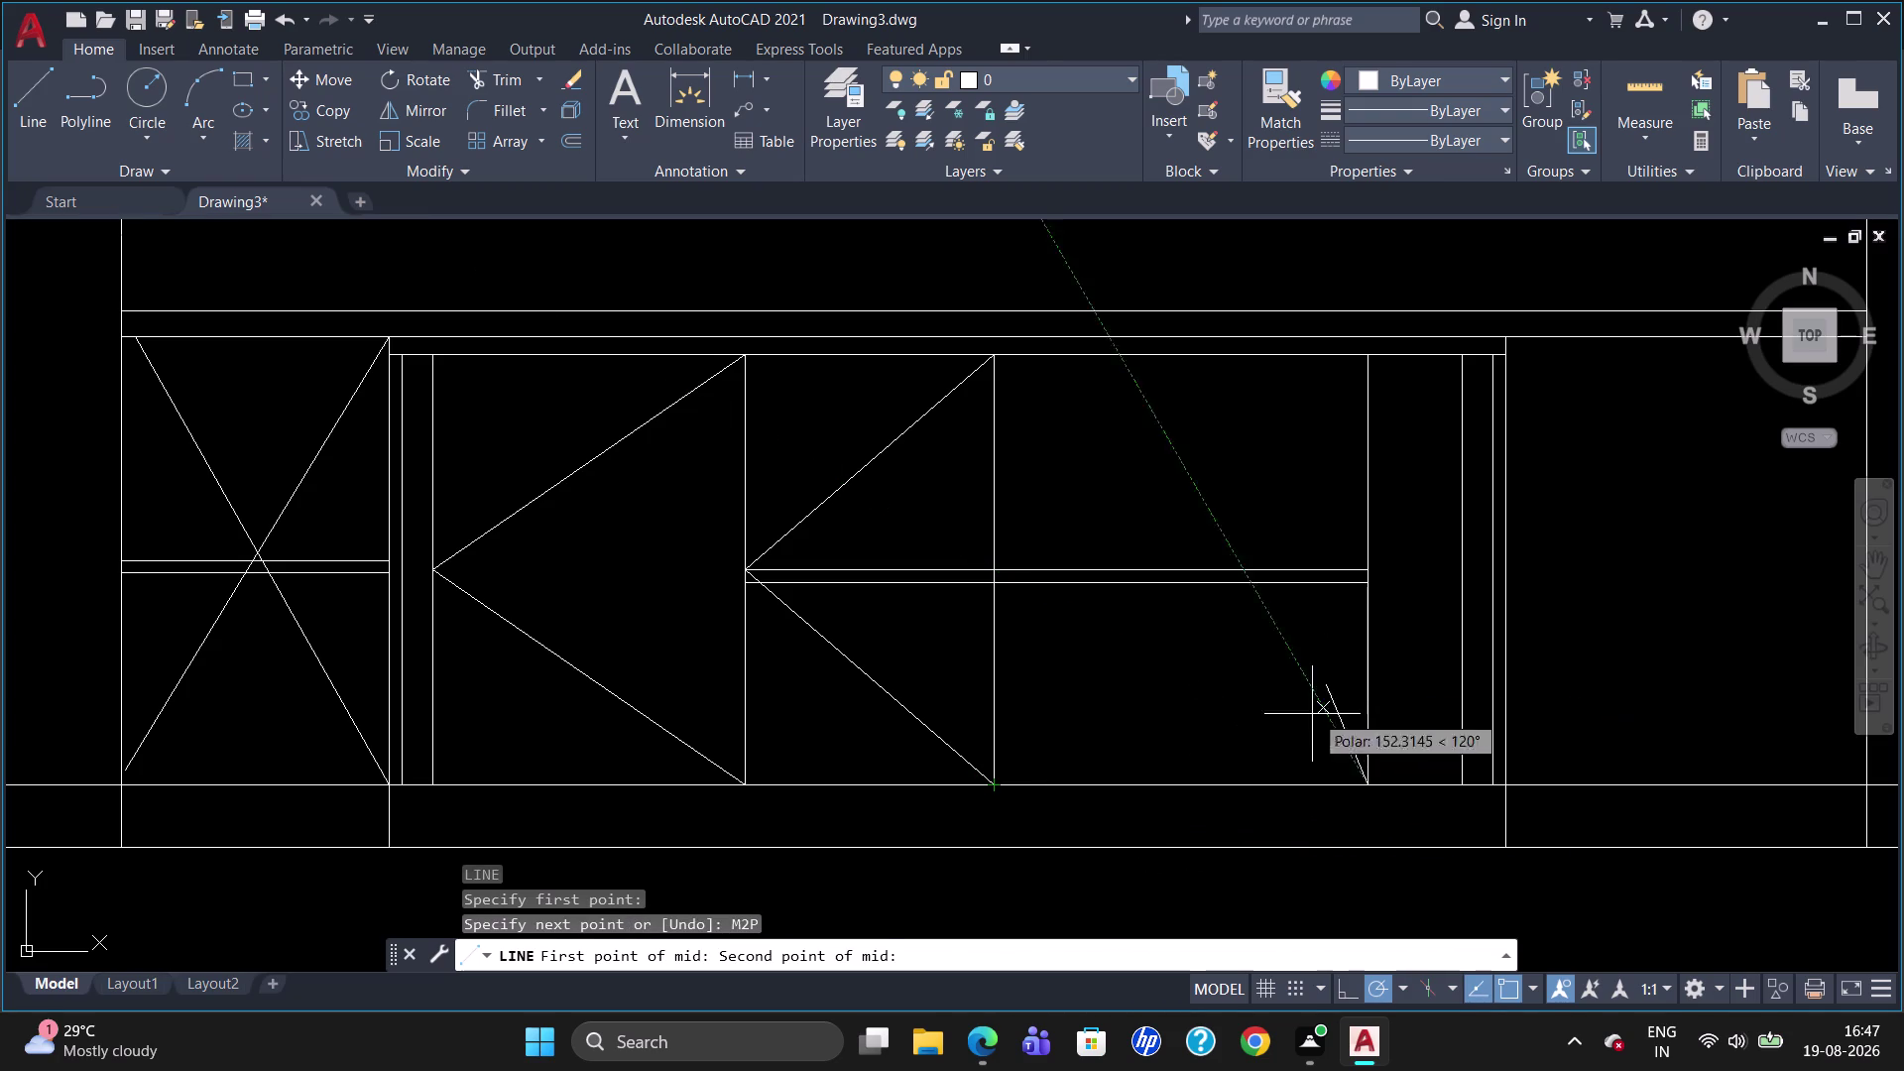
click(1369, 791)
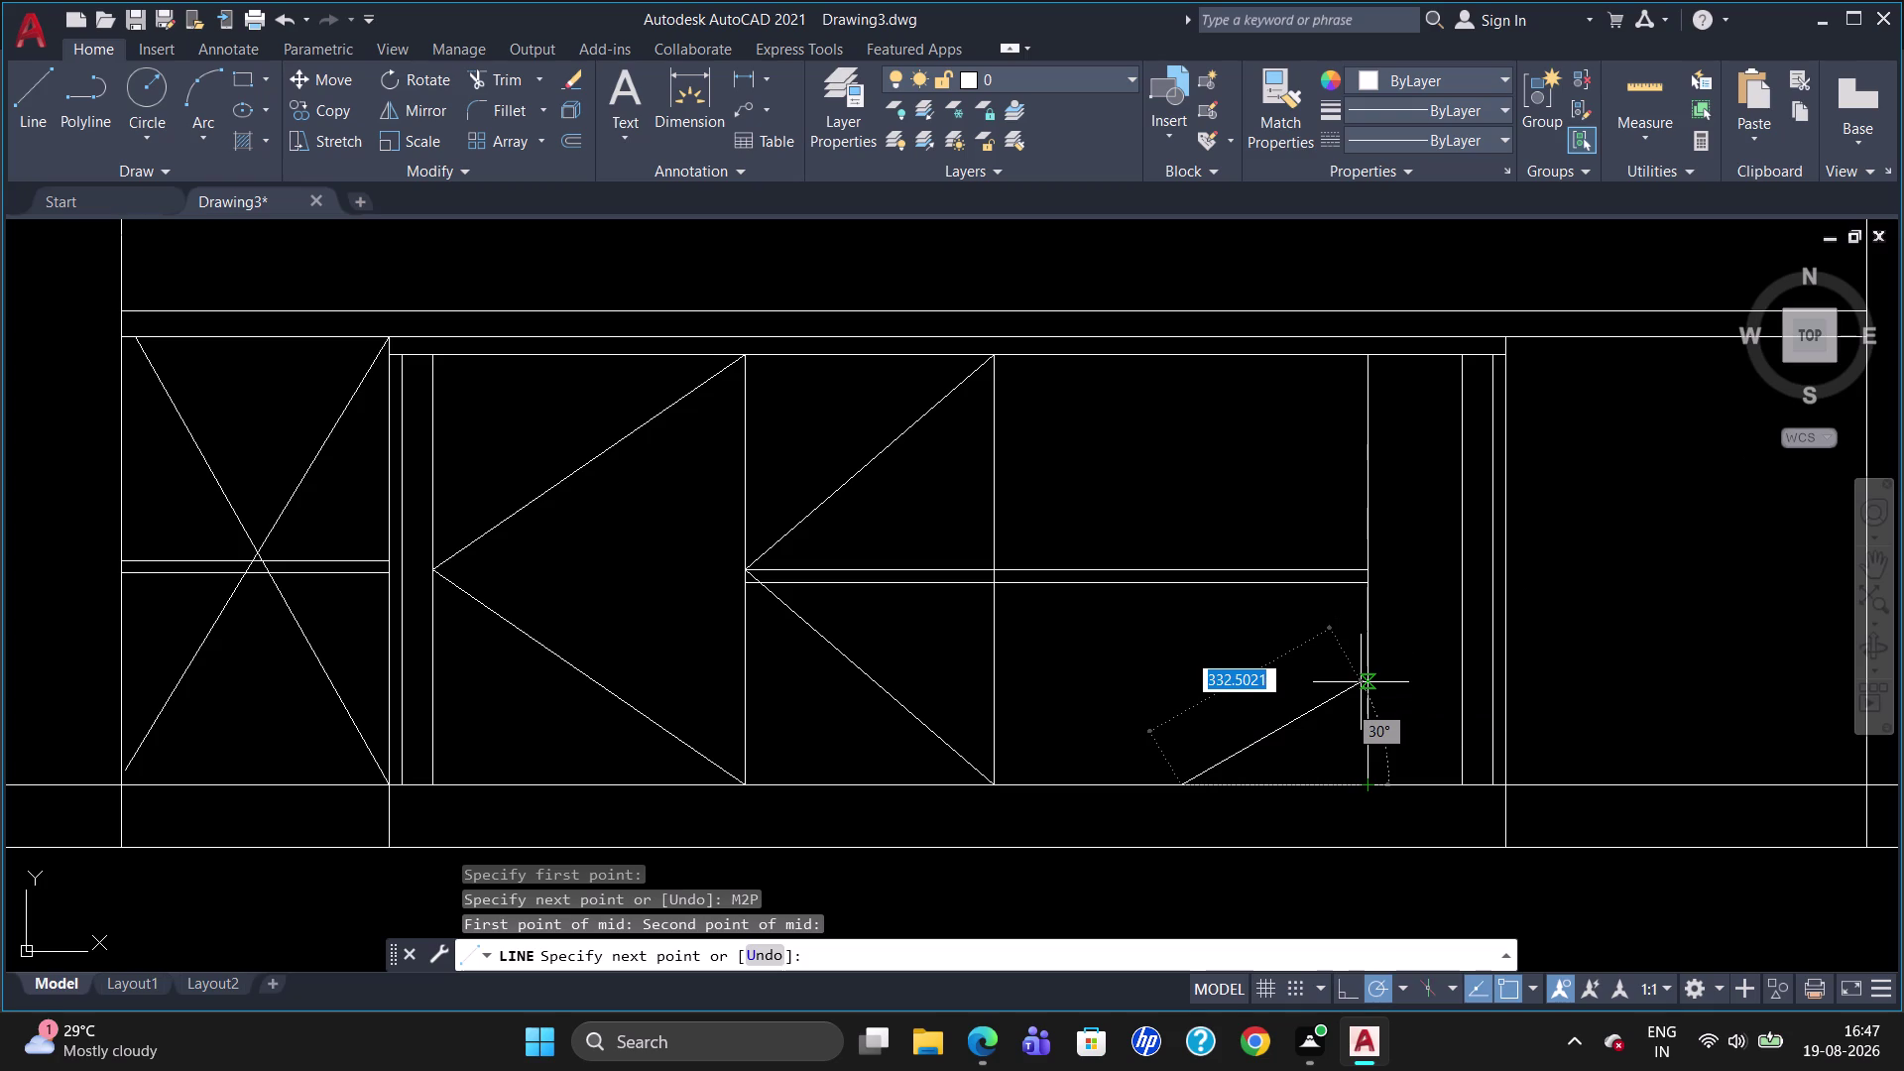
text(M)
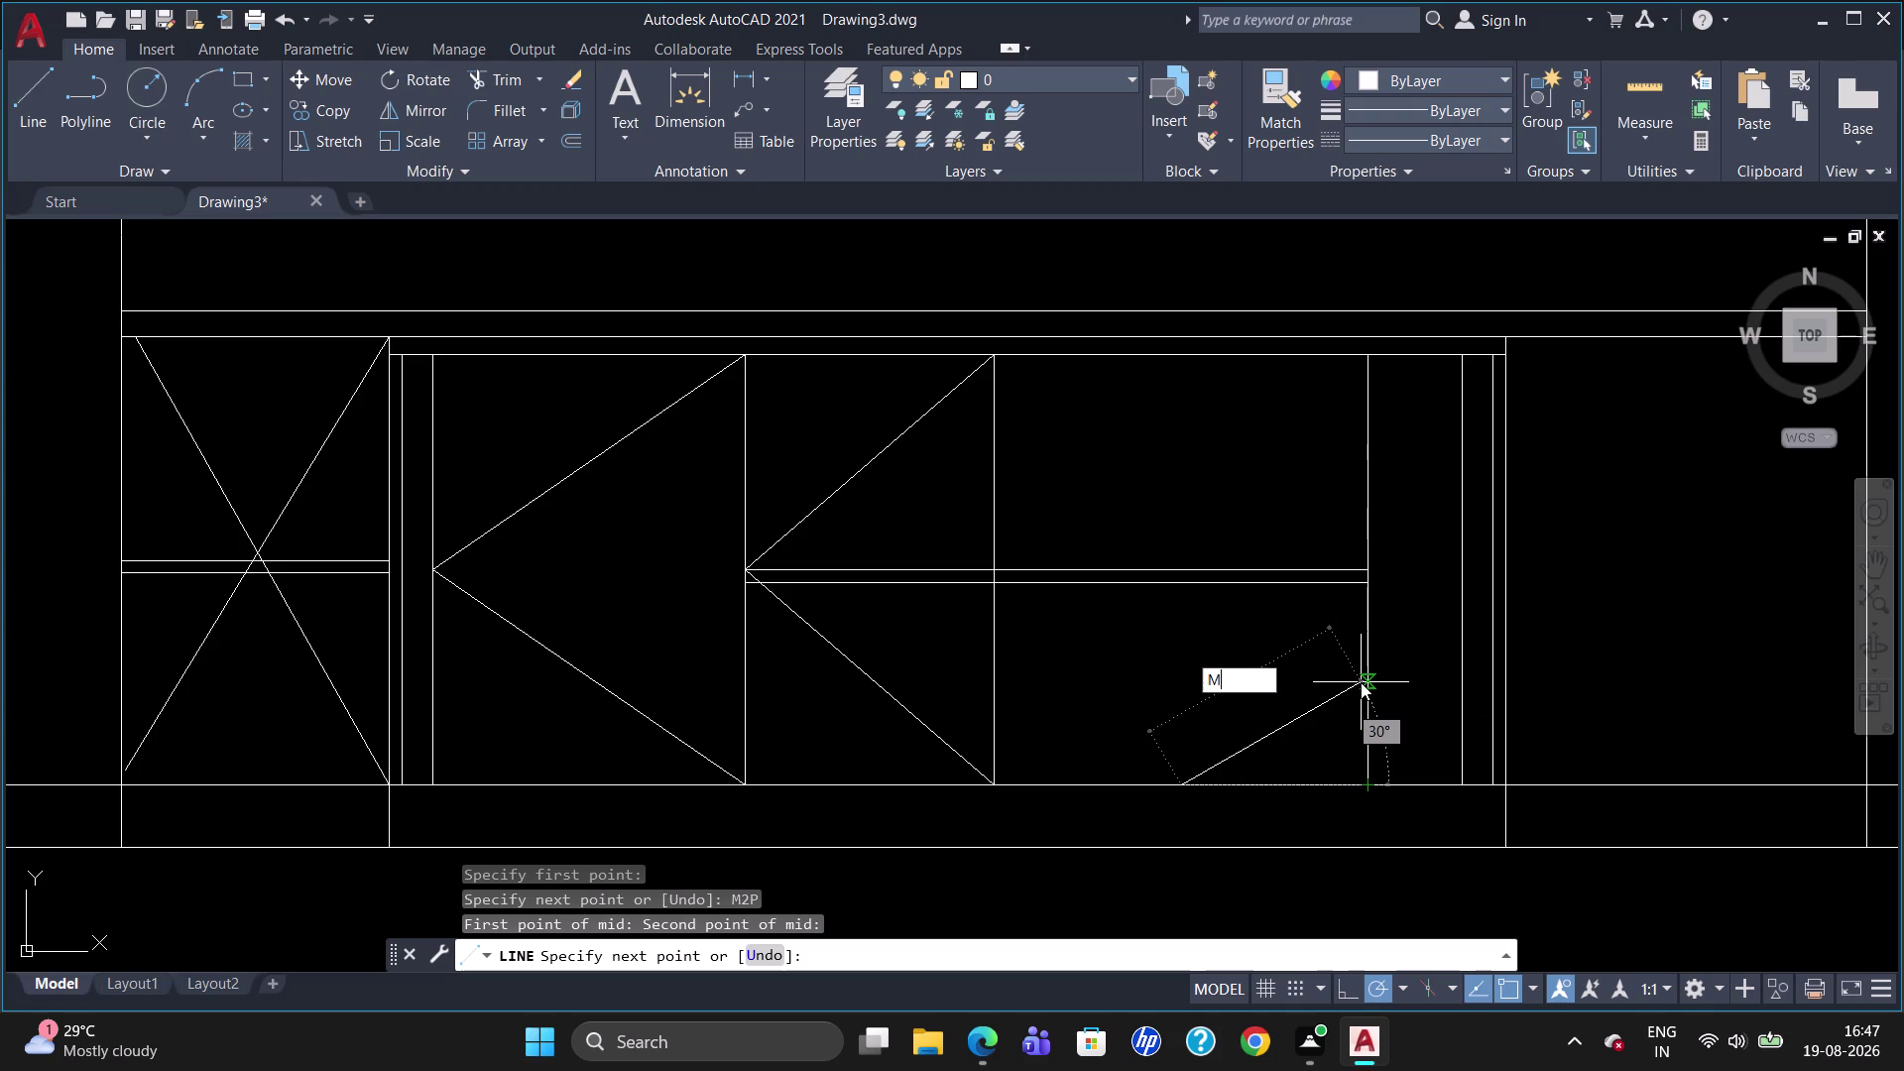
text(2P)
key(Return)
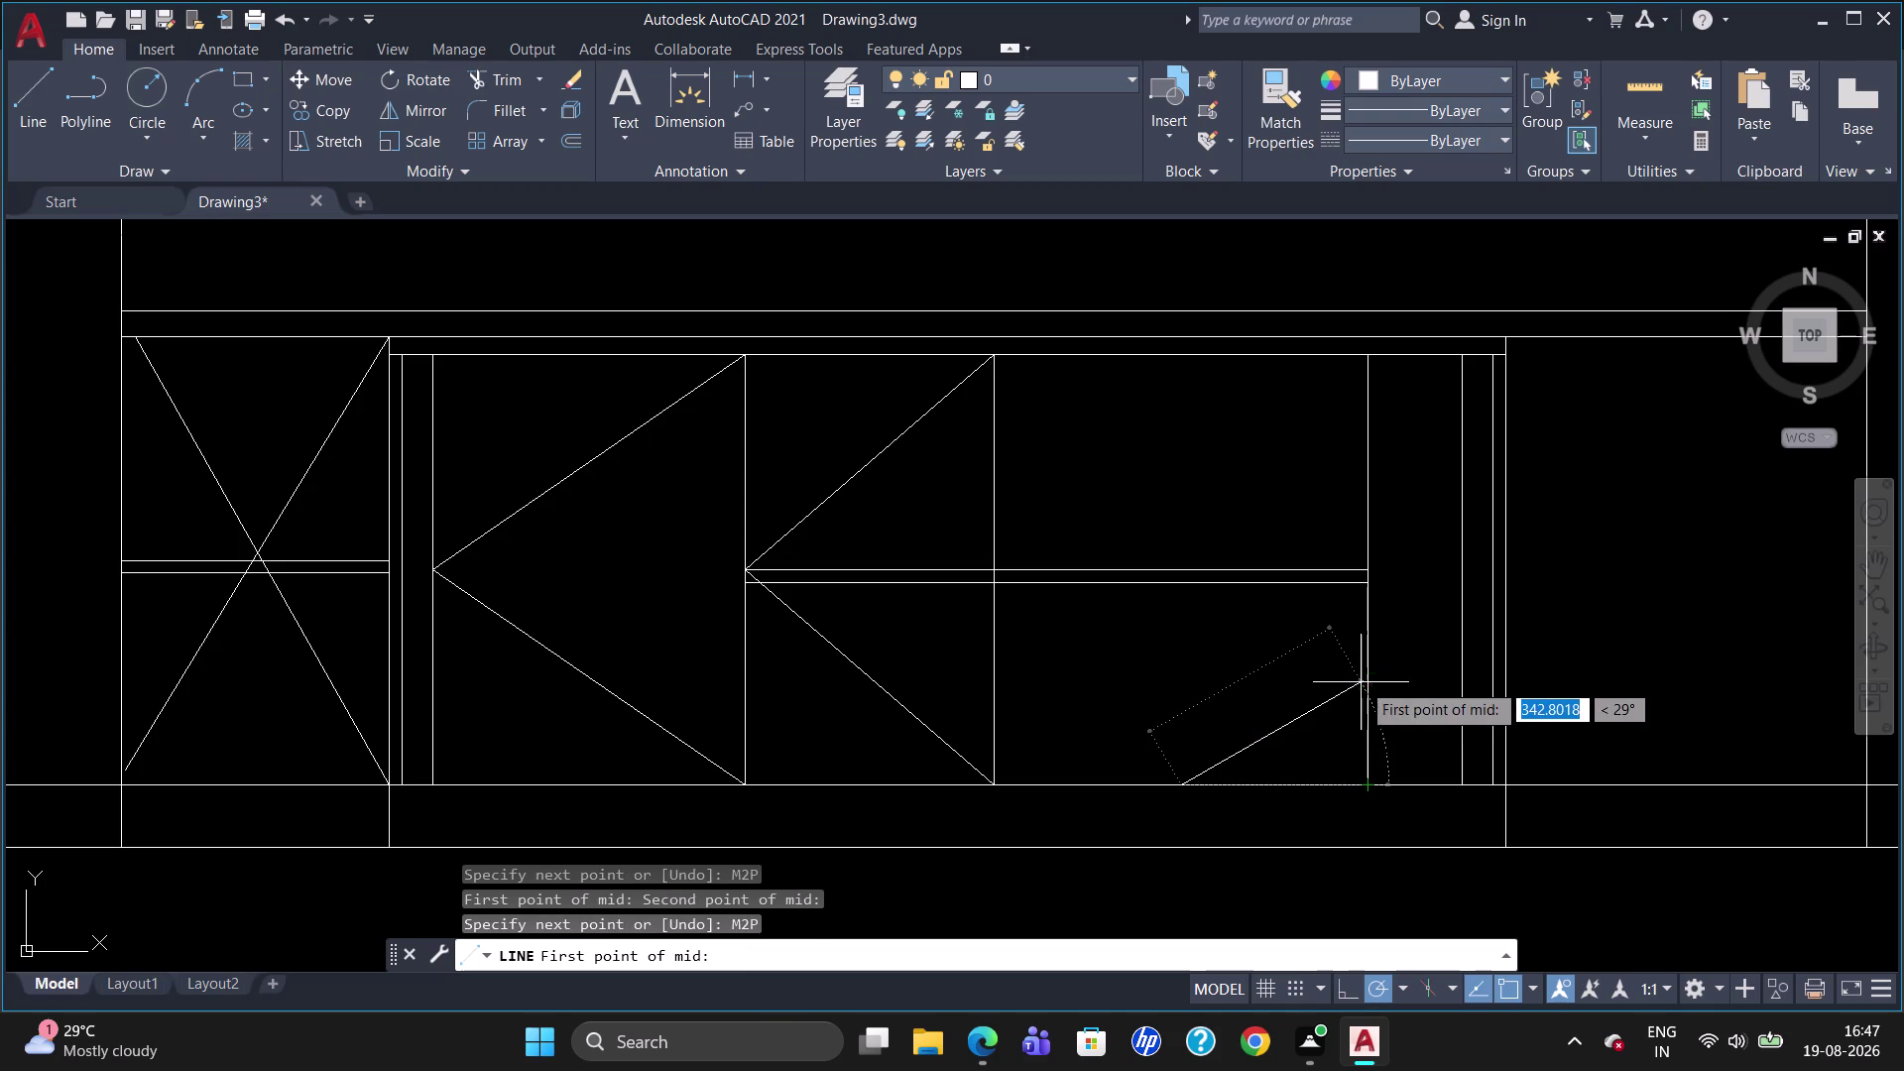
click(1365, 778)
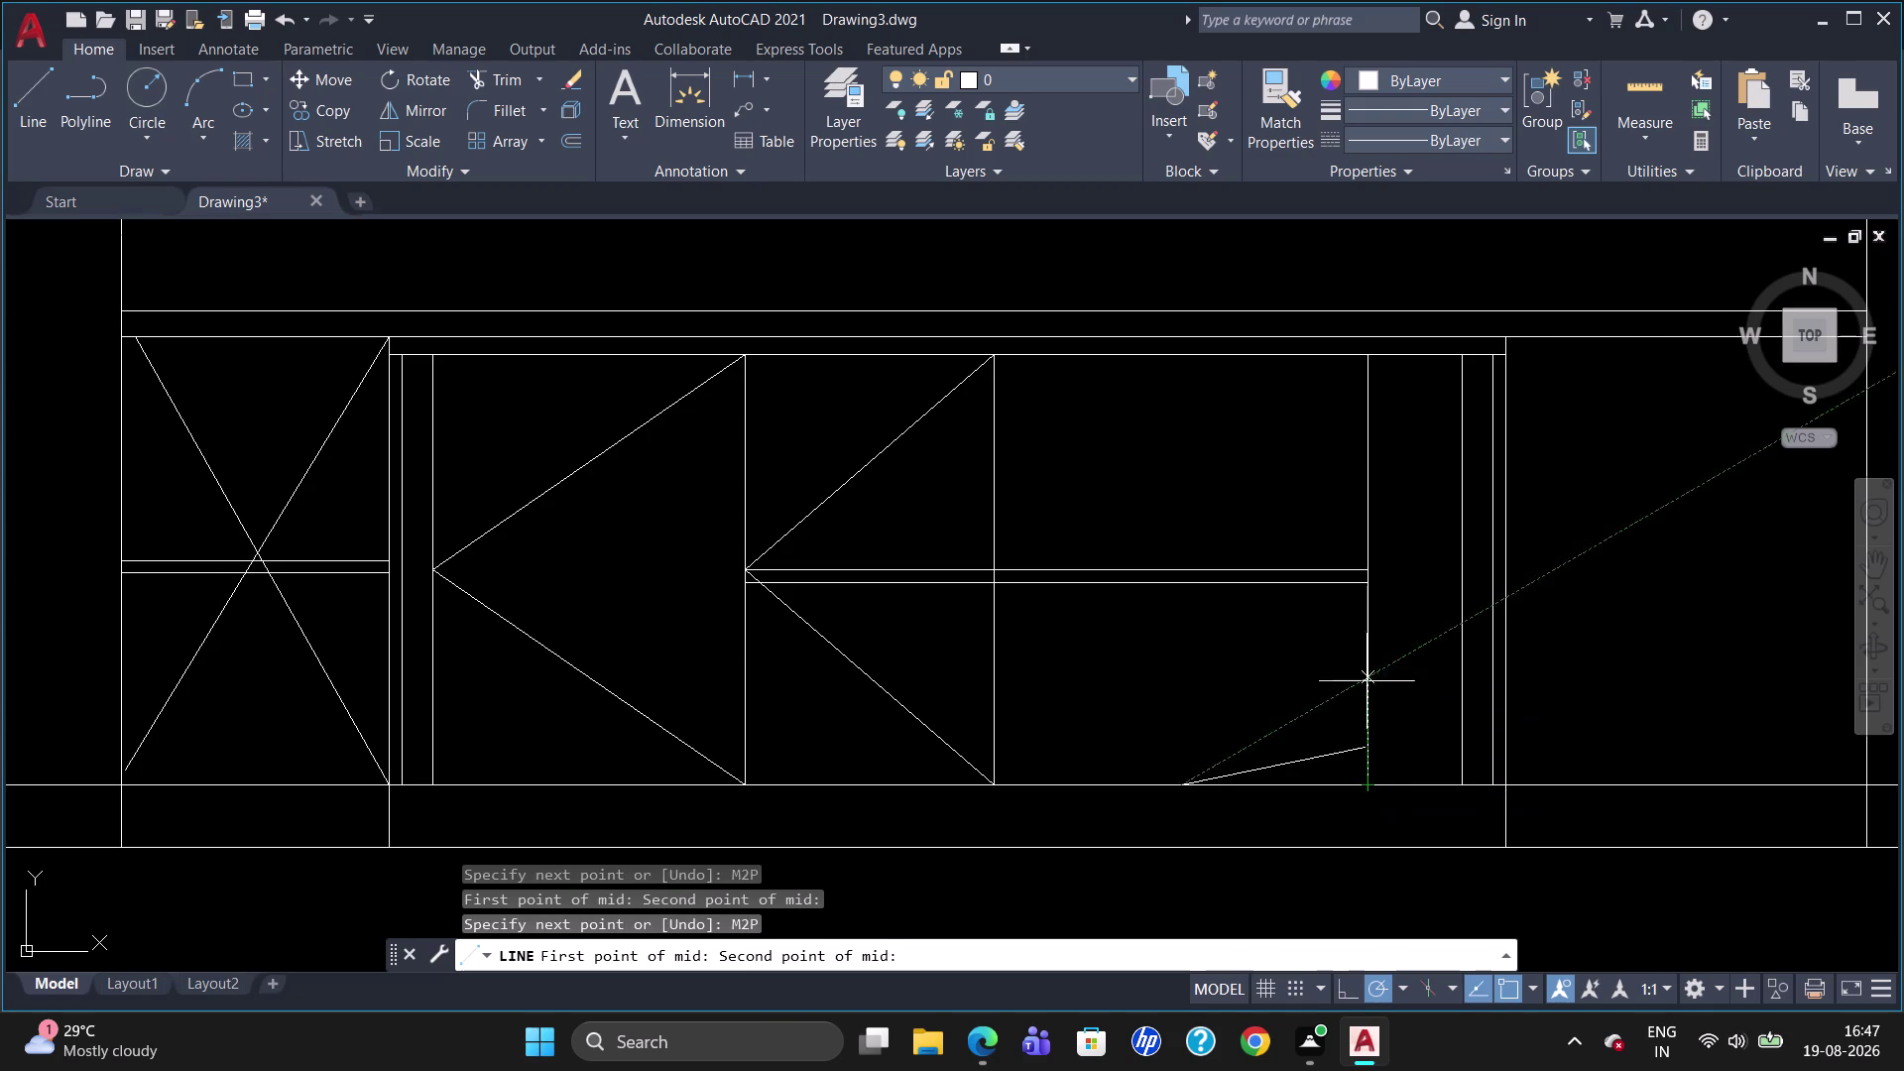
click(1368, 584)
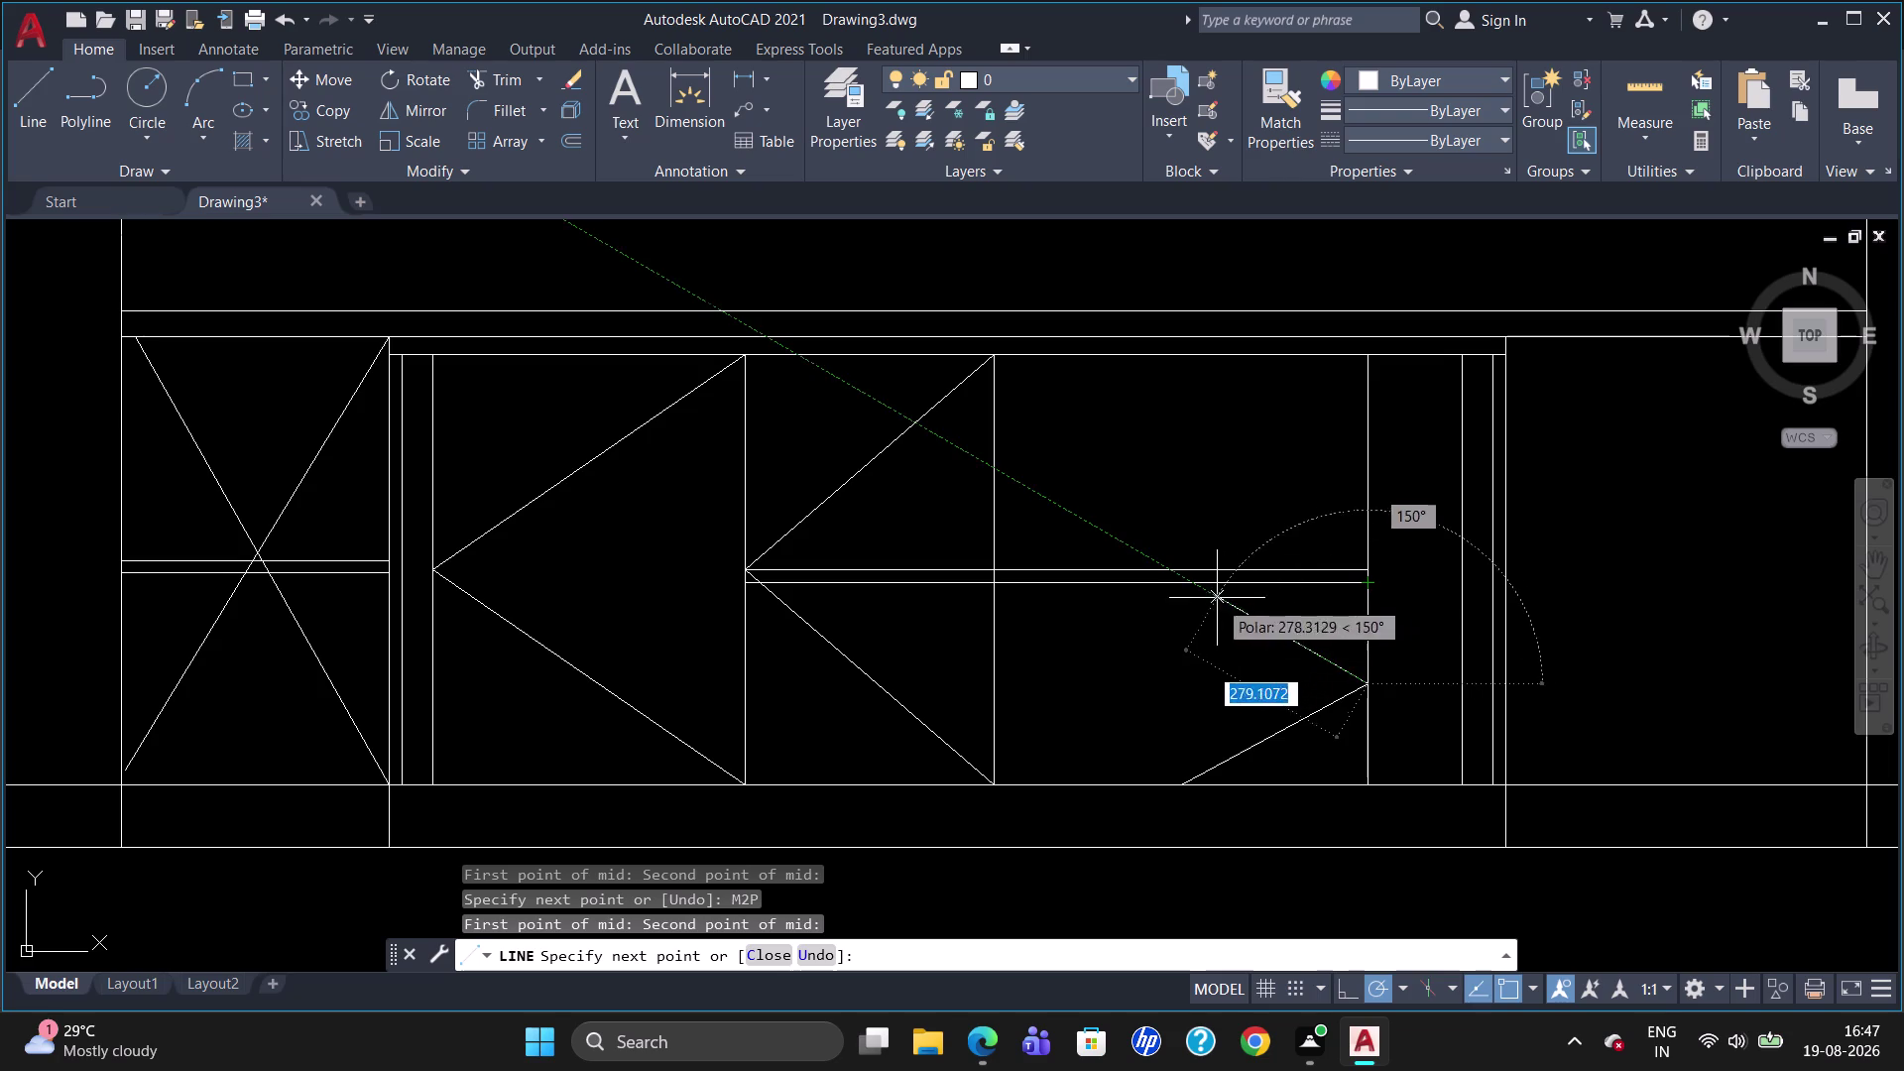
Finish the diamond through the top and left edge midpoints, closing at the bottom.
text(M2)
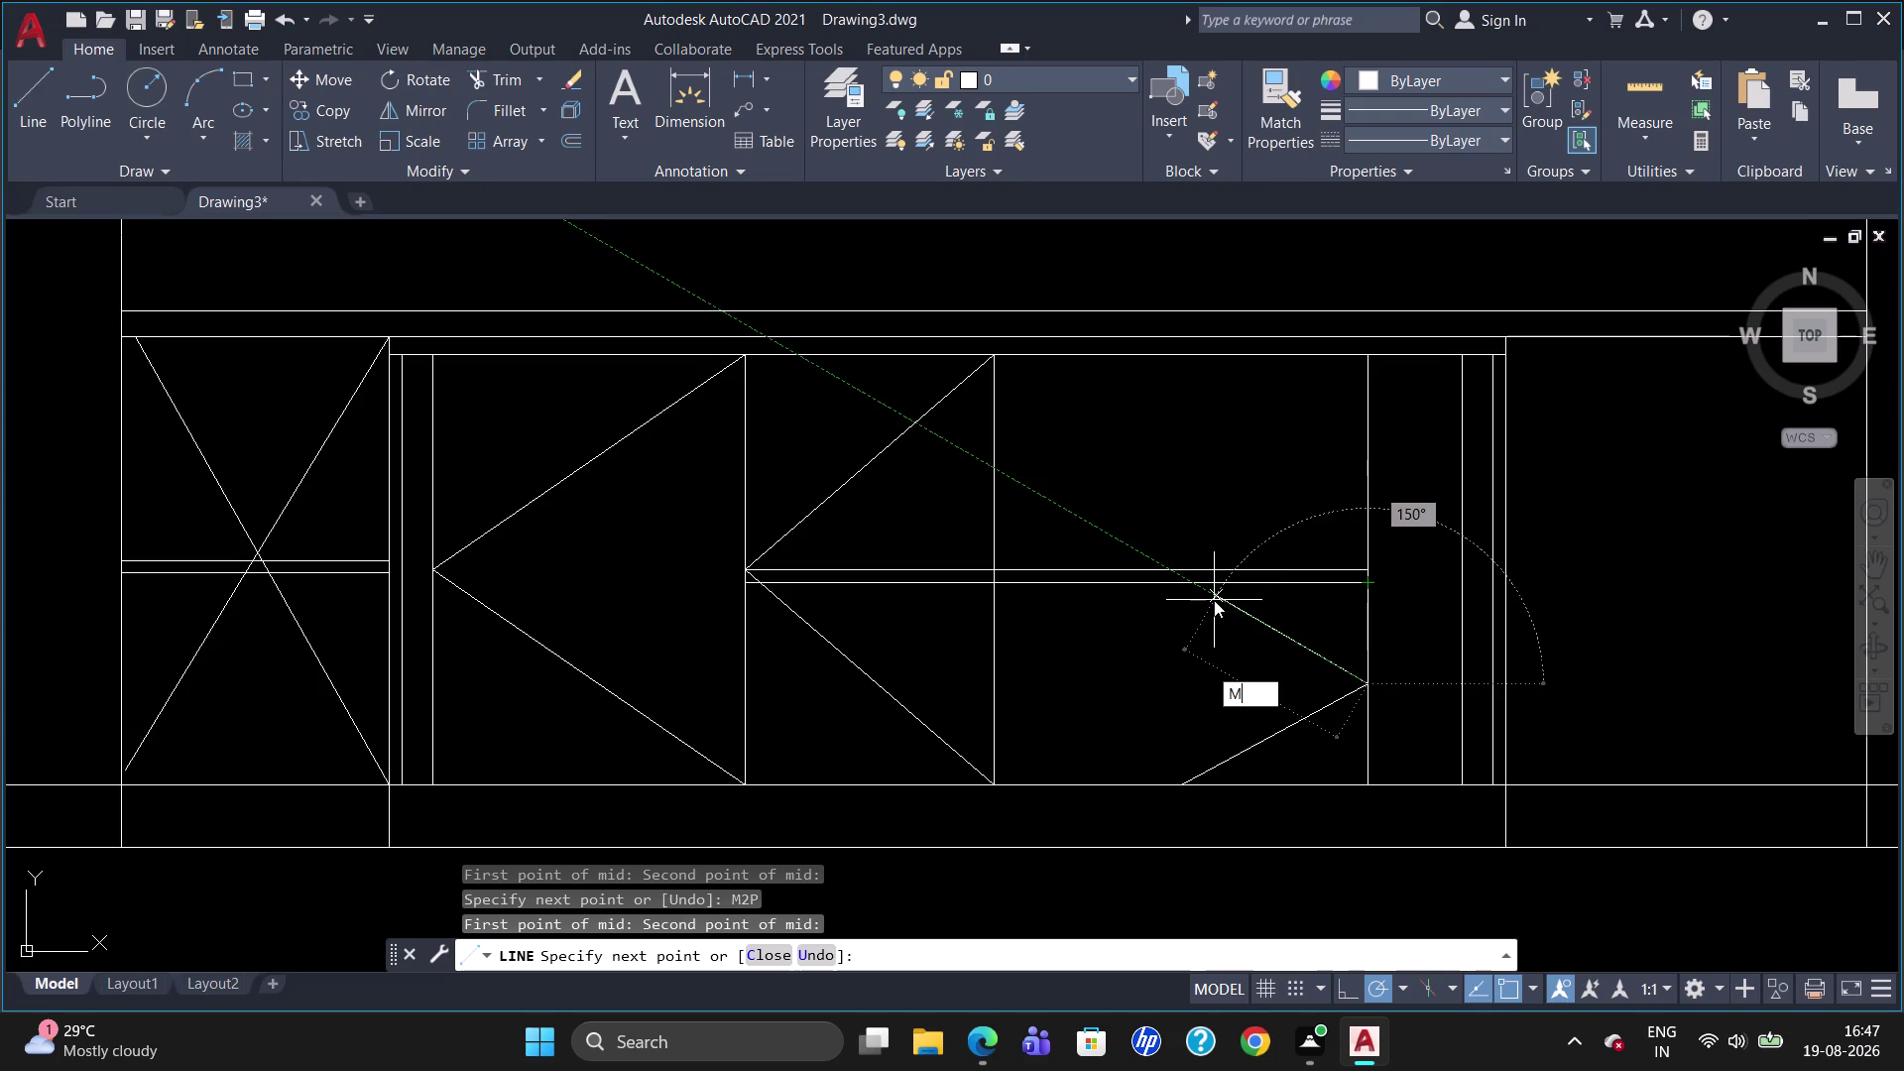
text(P)
key(Return)
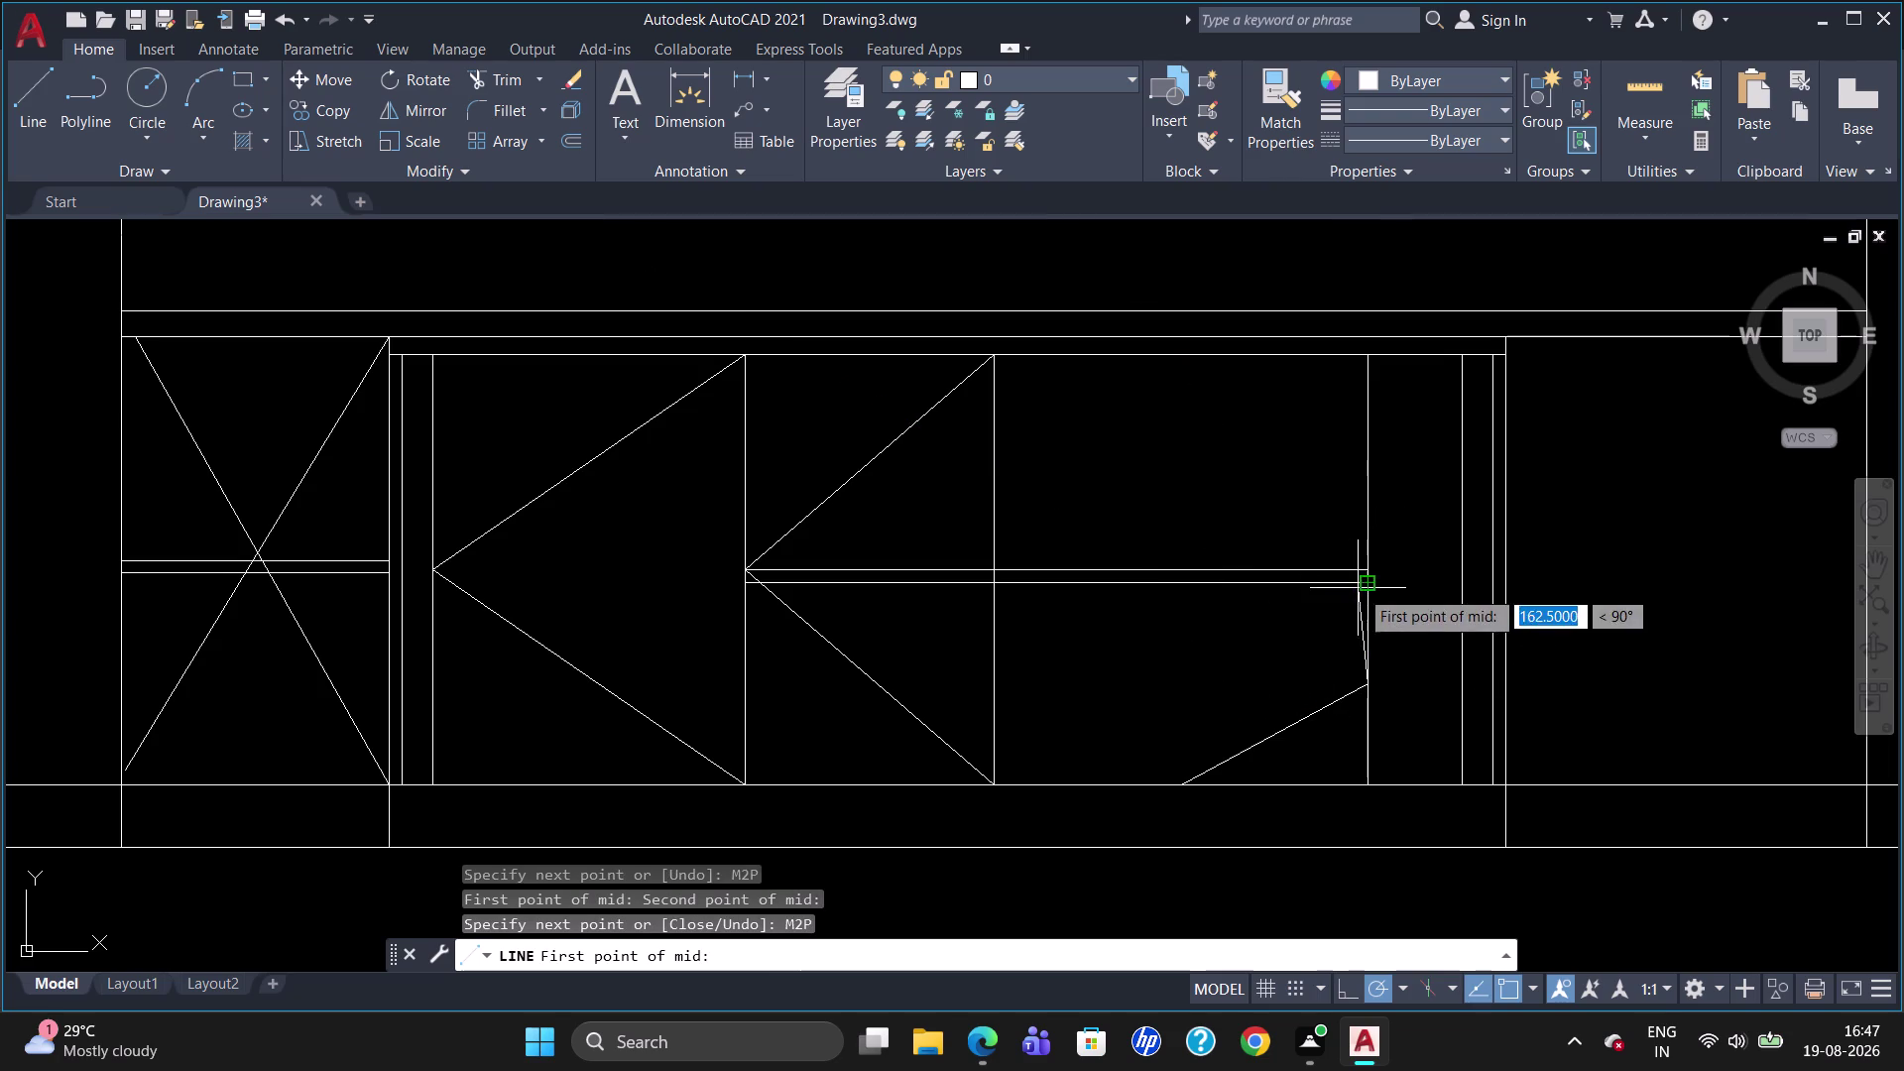
click(1366, 584)
click(988, 576)
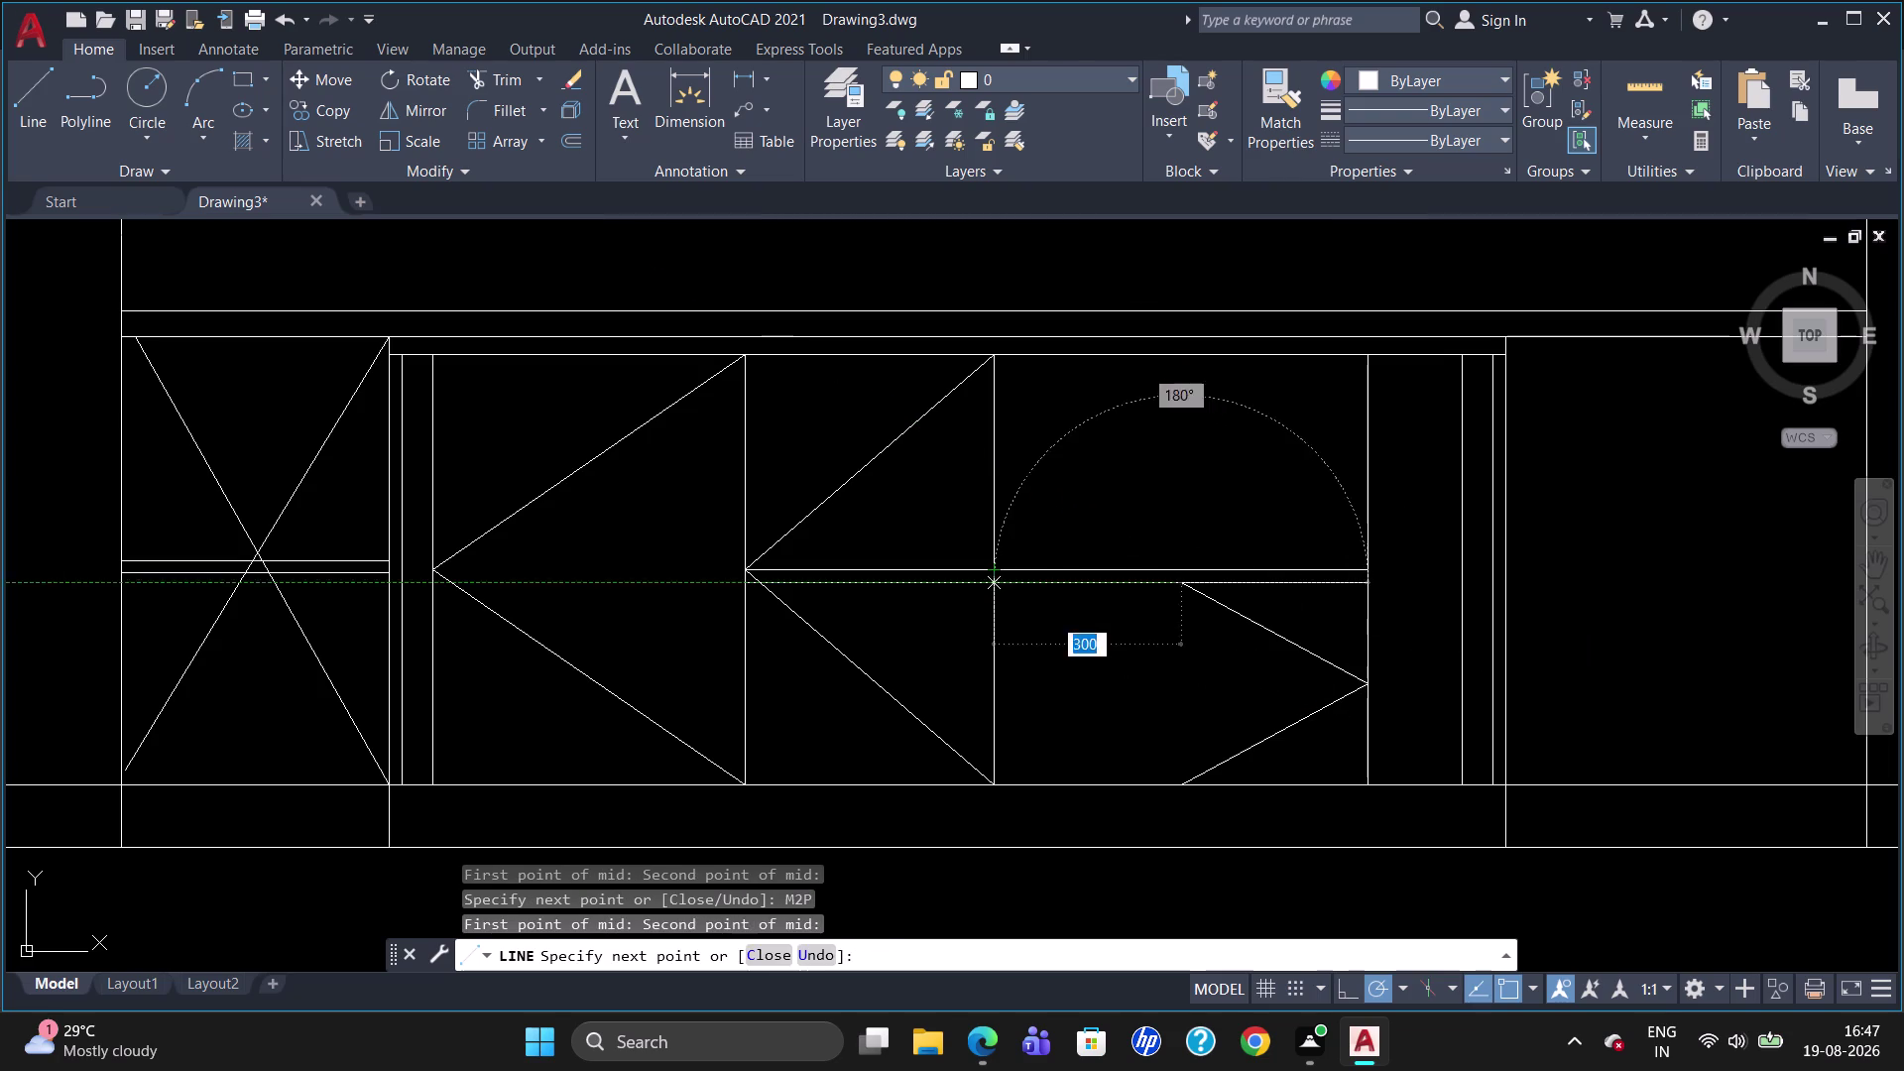
text(M)
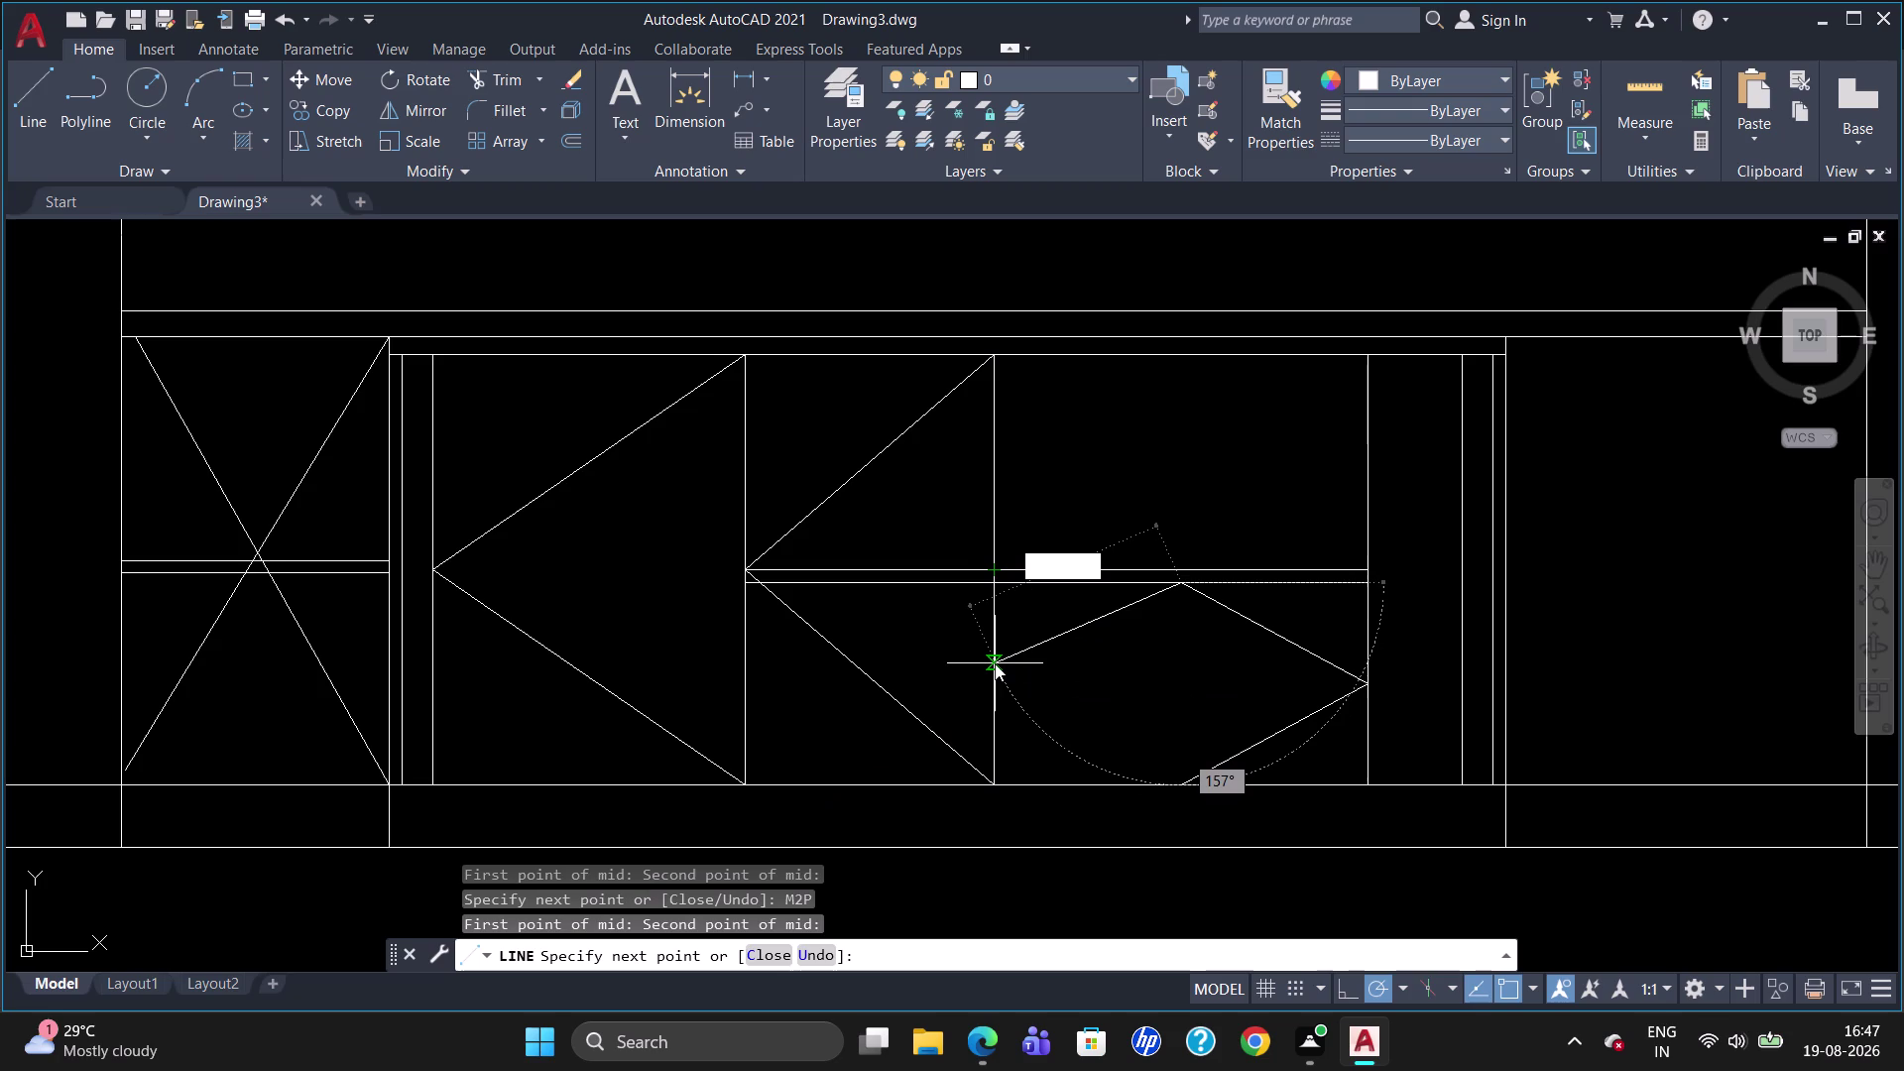
text(2P)
key(Return)
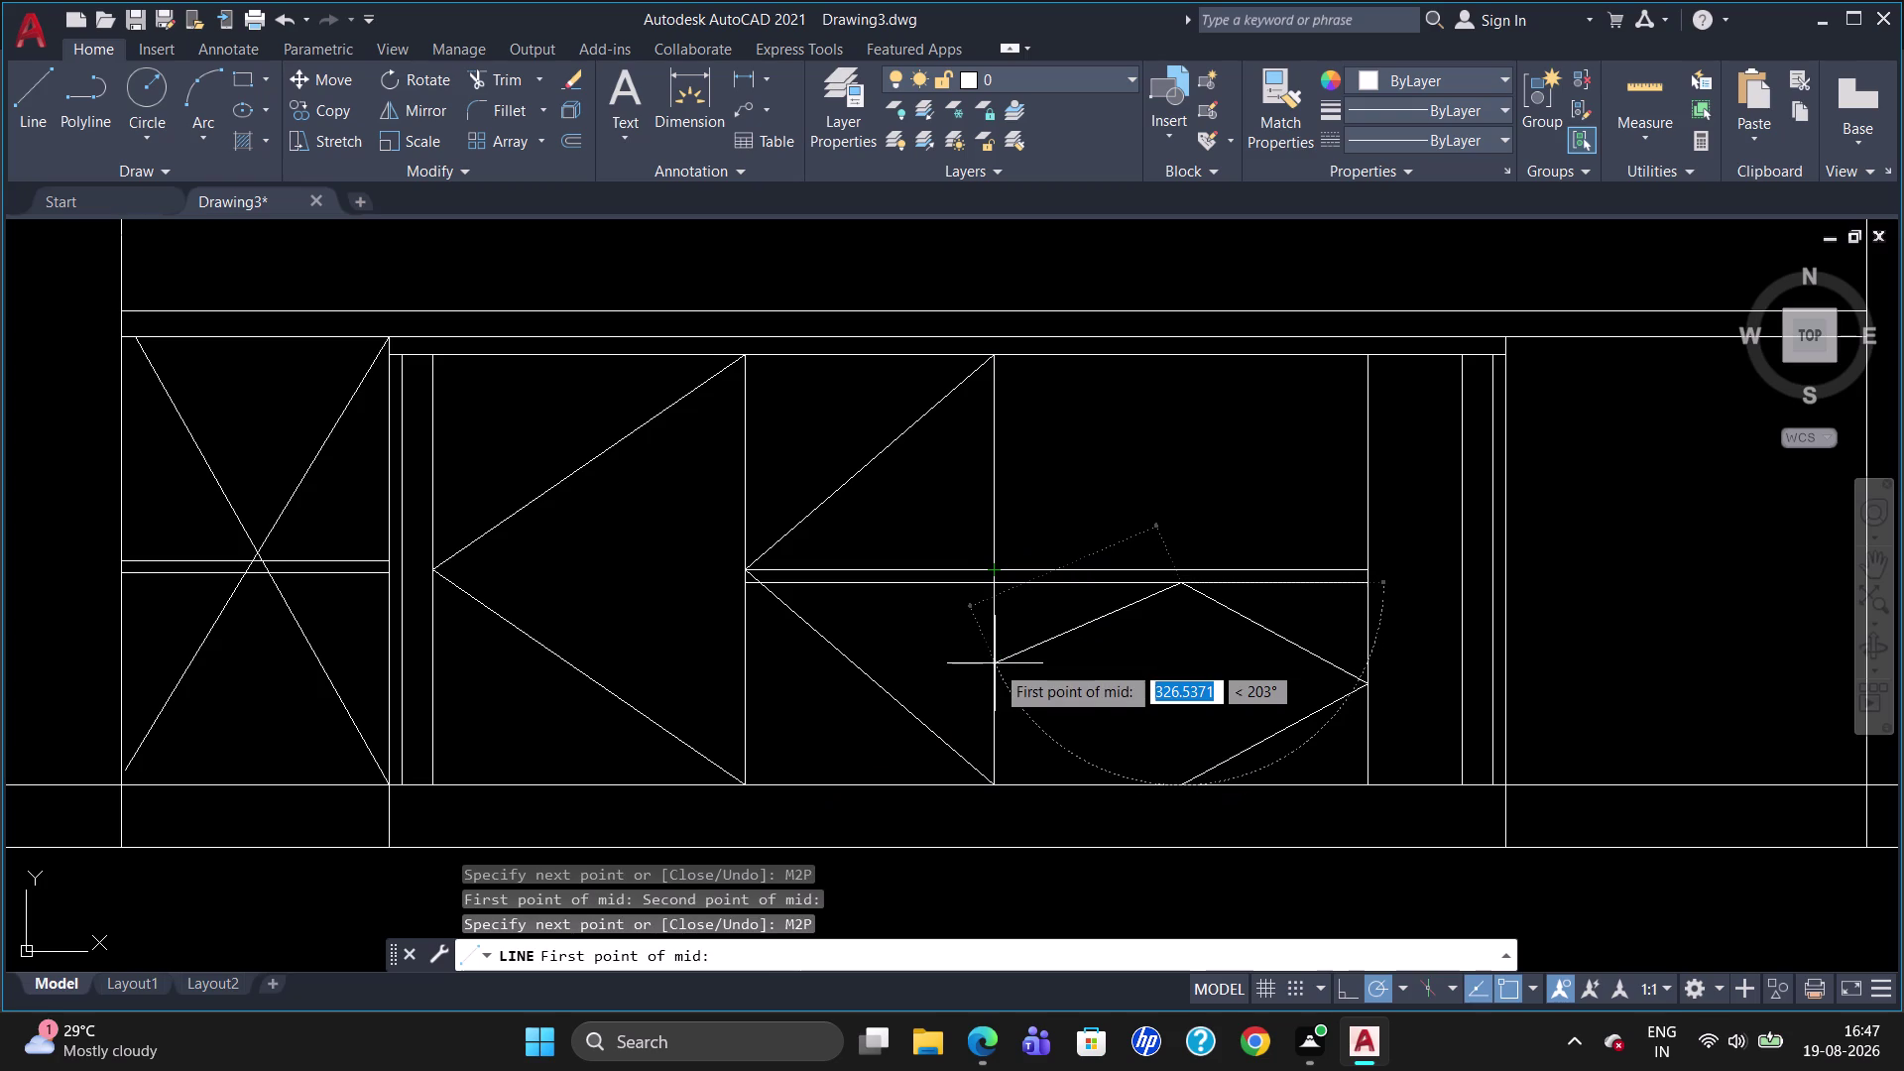
click(995, 567)
click(996, 775)
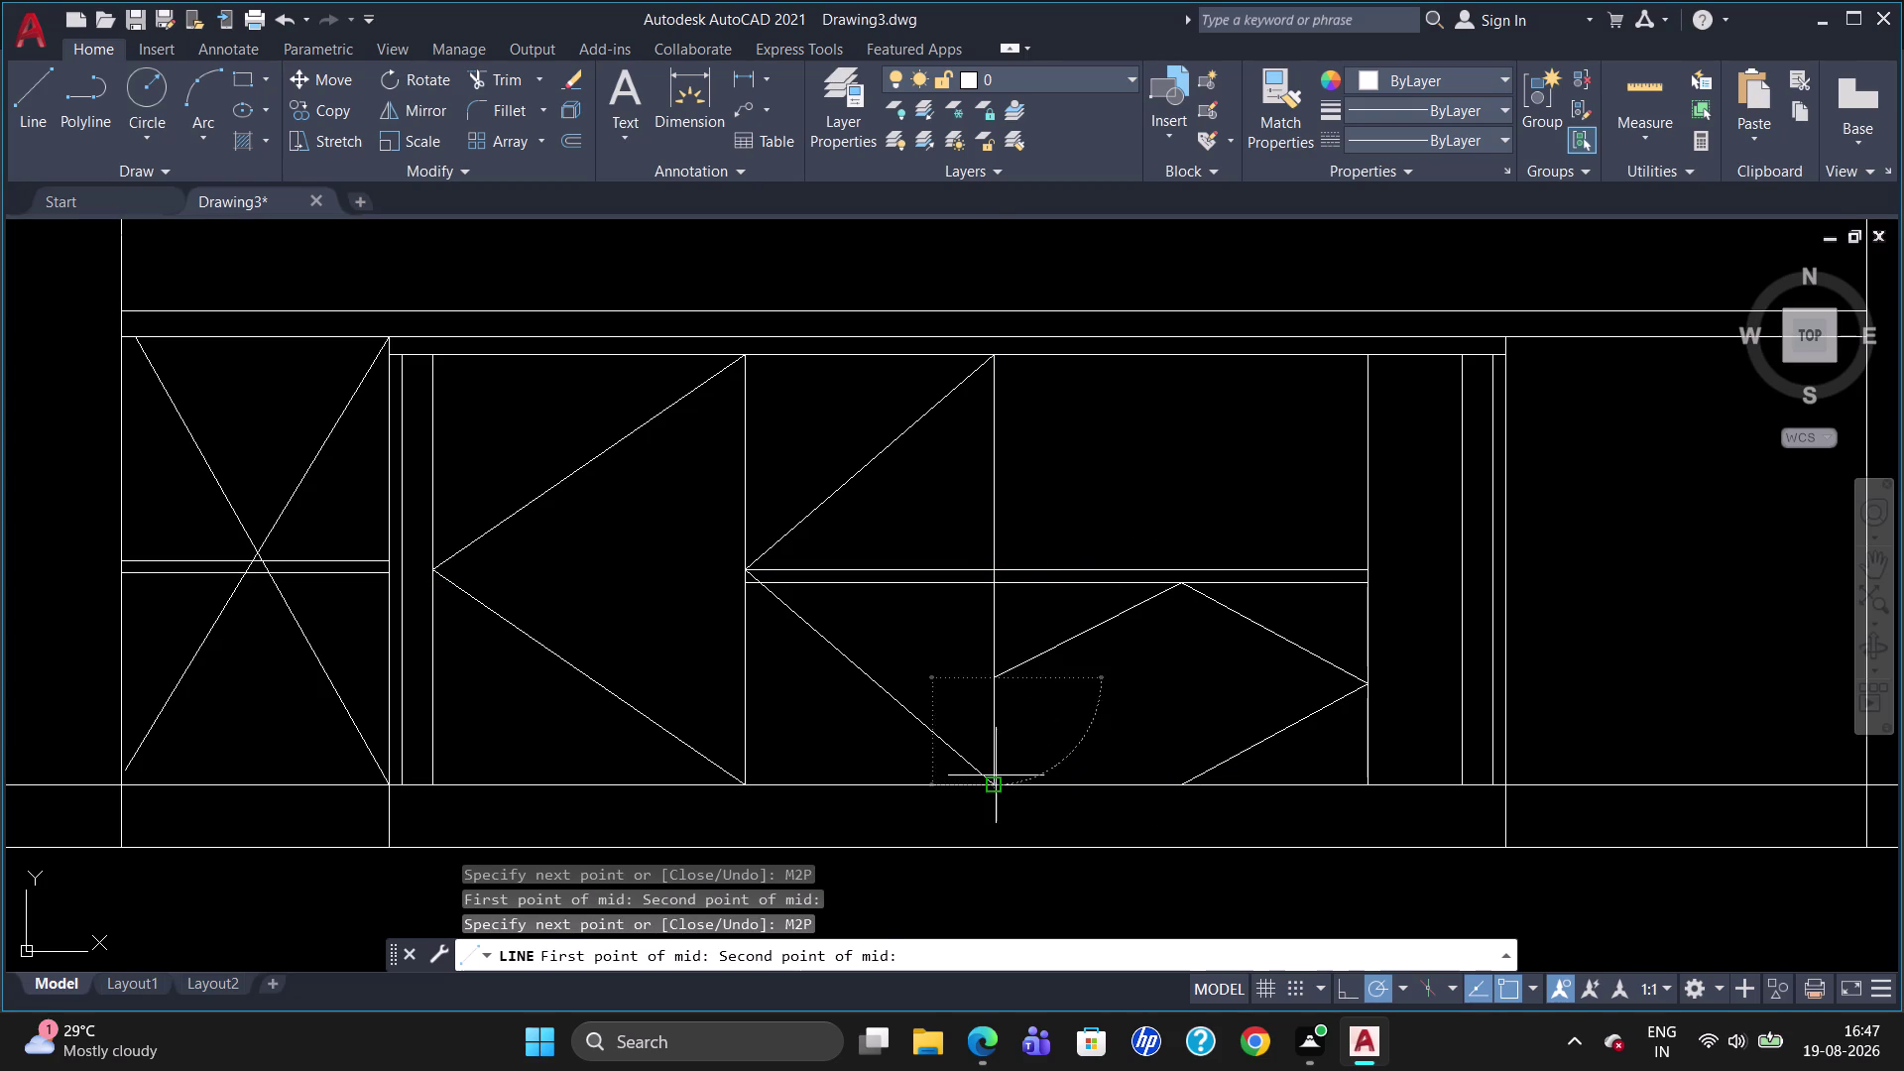
click(1176, 788)
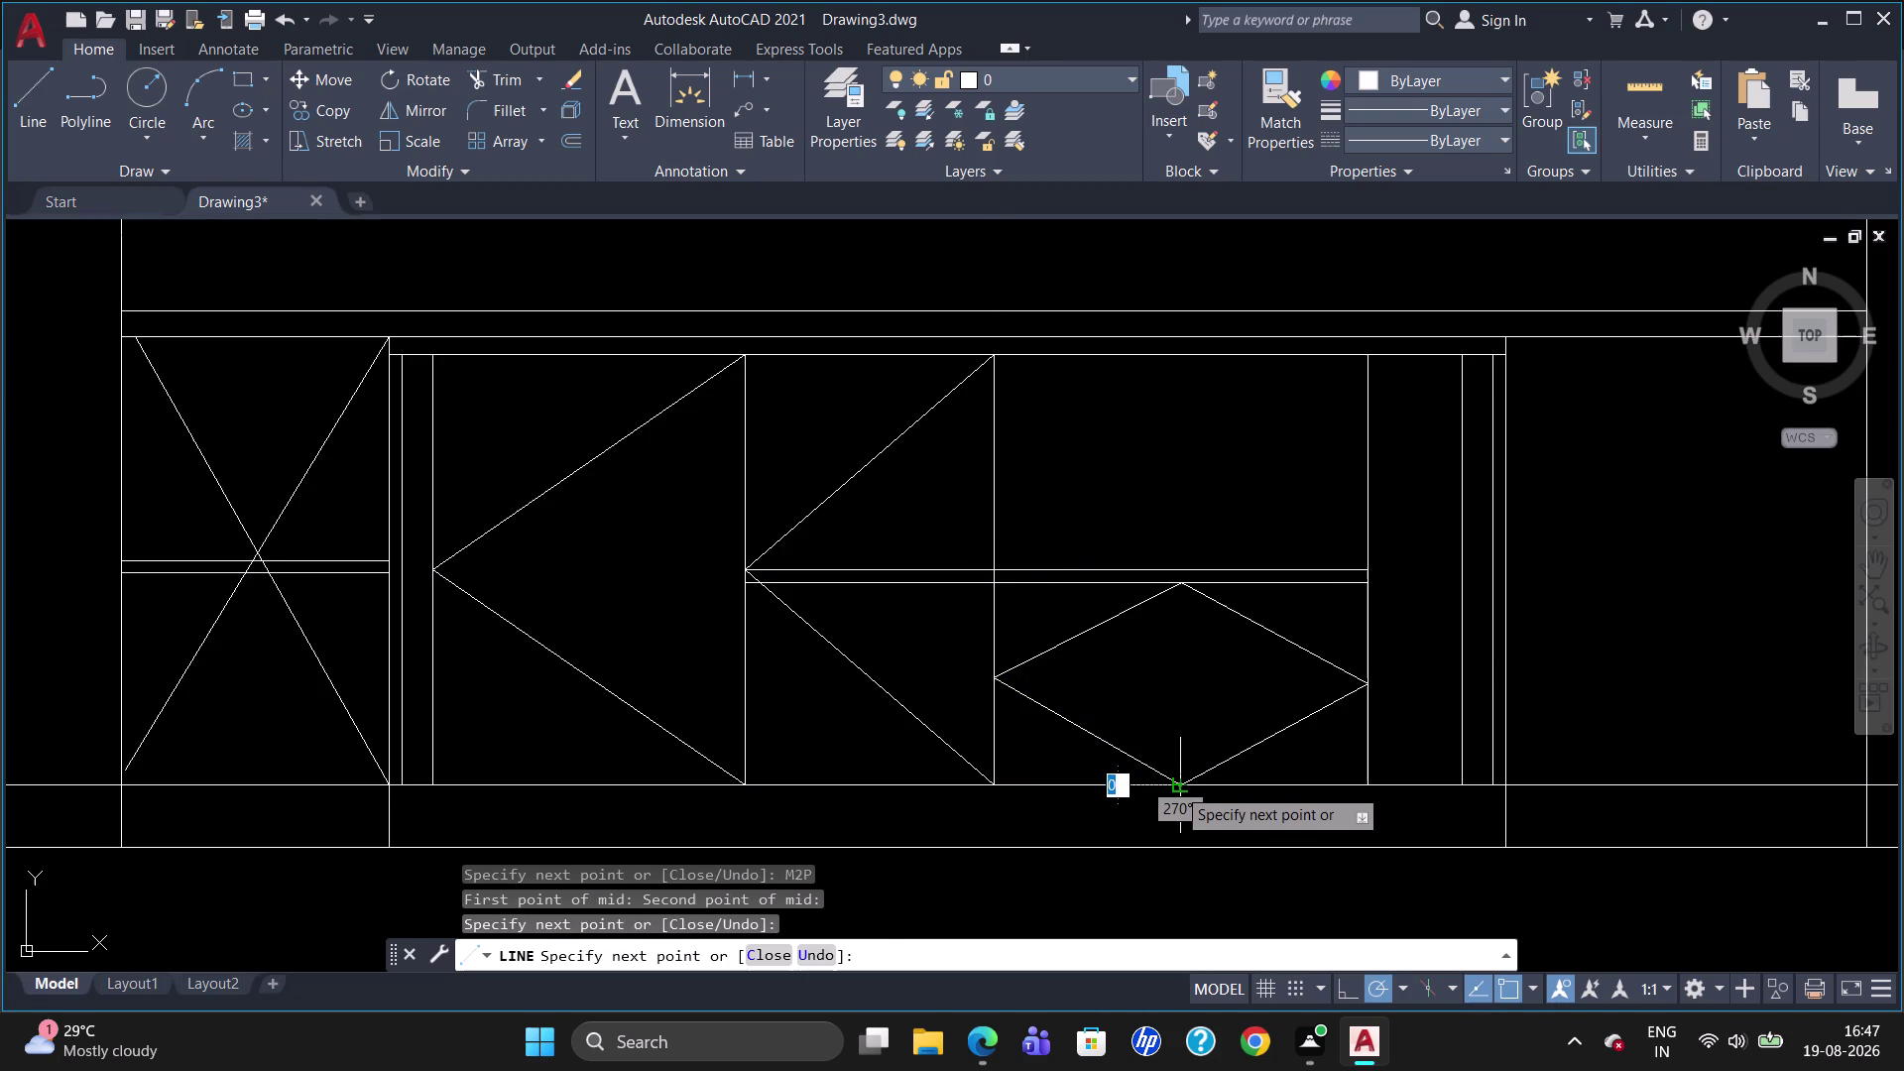
key(Escape)
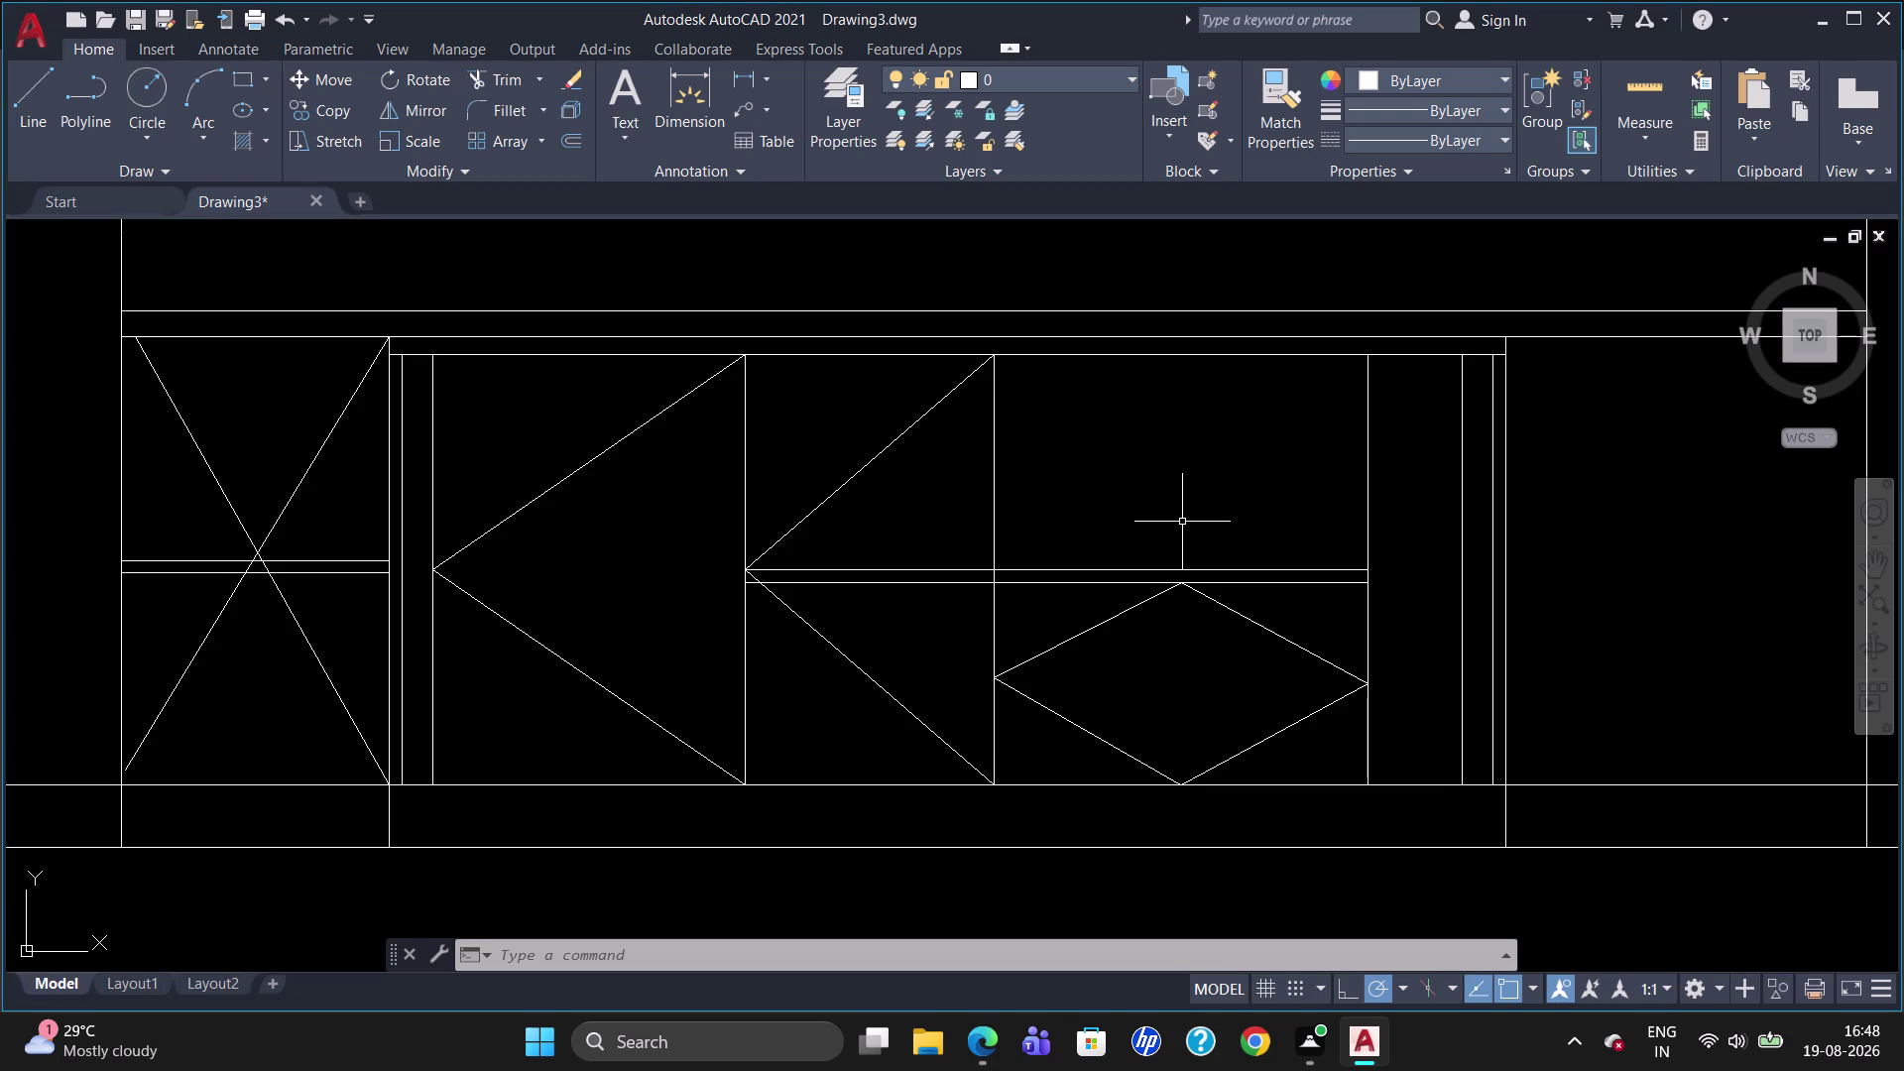
Draw a horizontal divider tracked 150 below the compartment's top right corner.
key(l)
key(Return)
text(TJ)
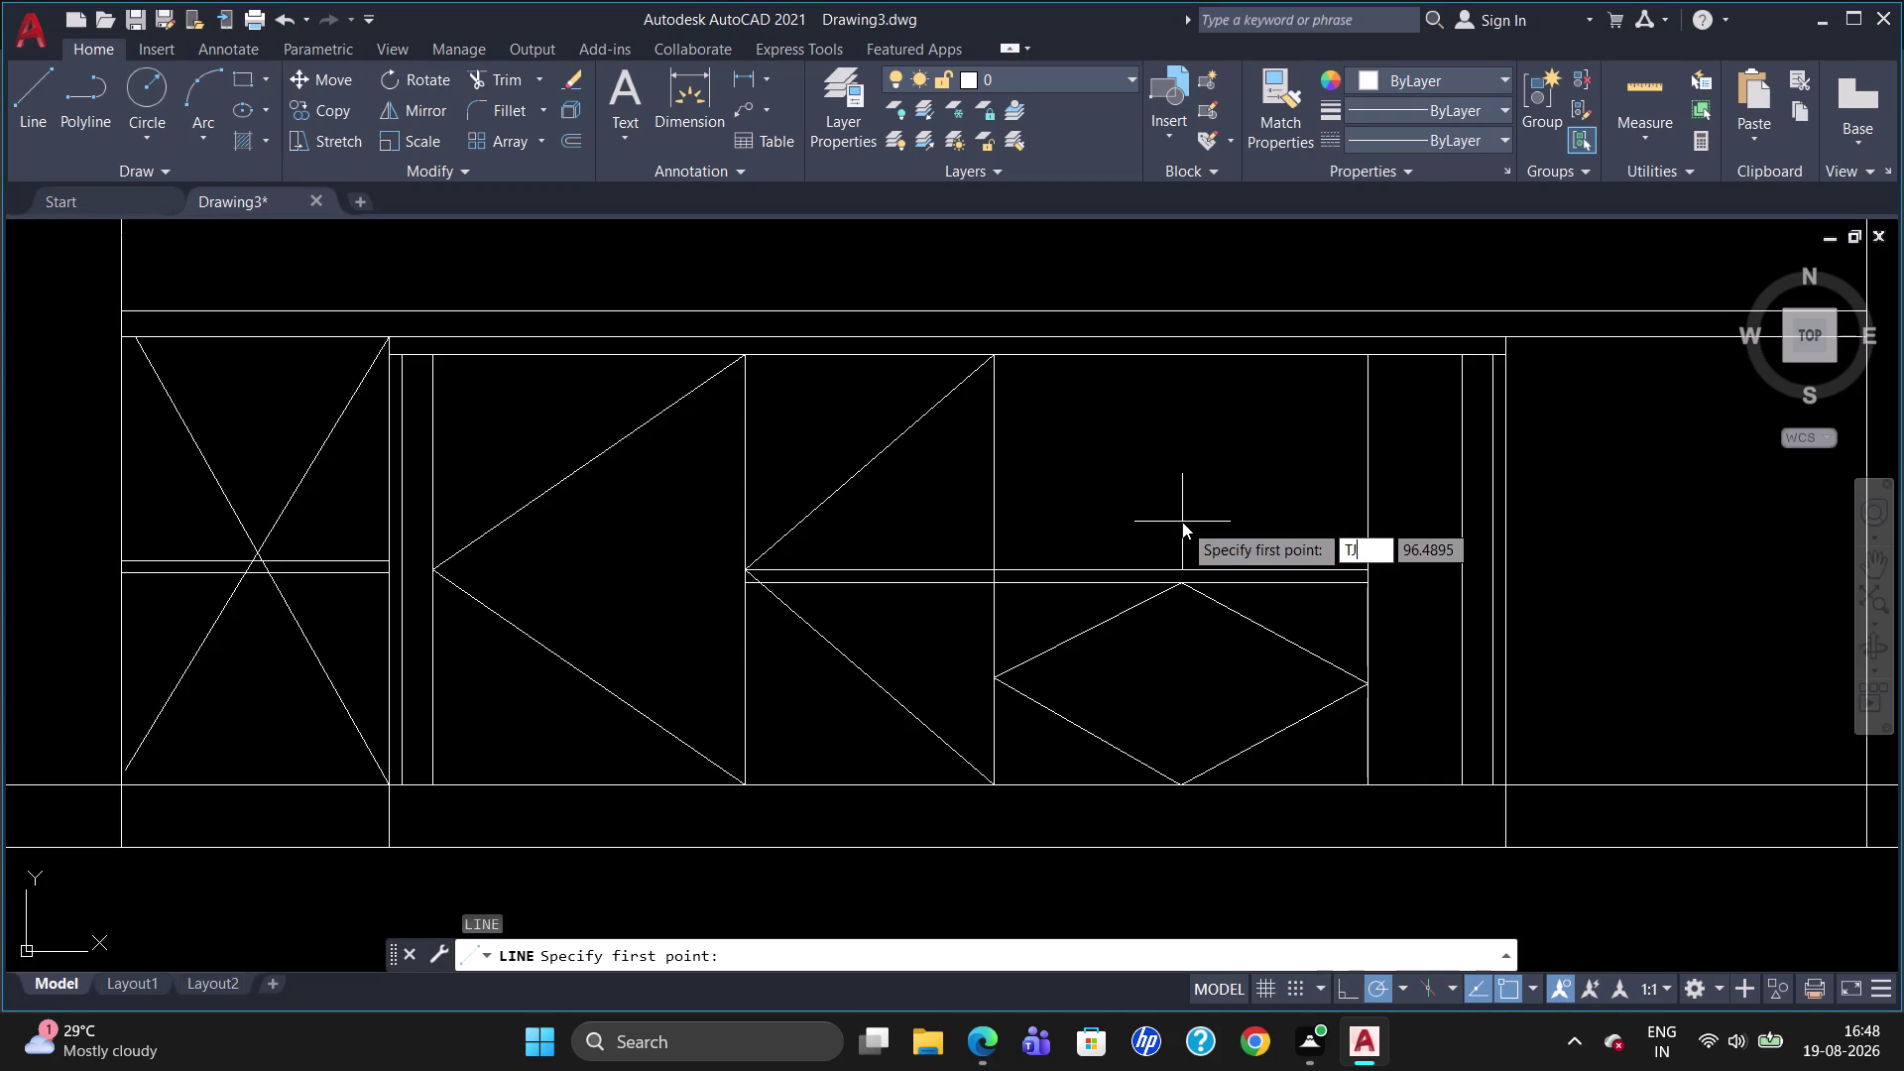
key(BackSpace)
key(k)
key(Return)
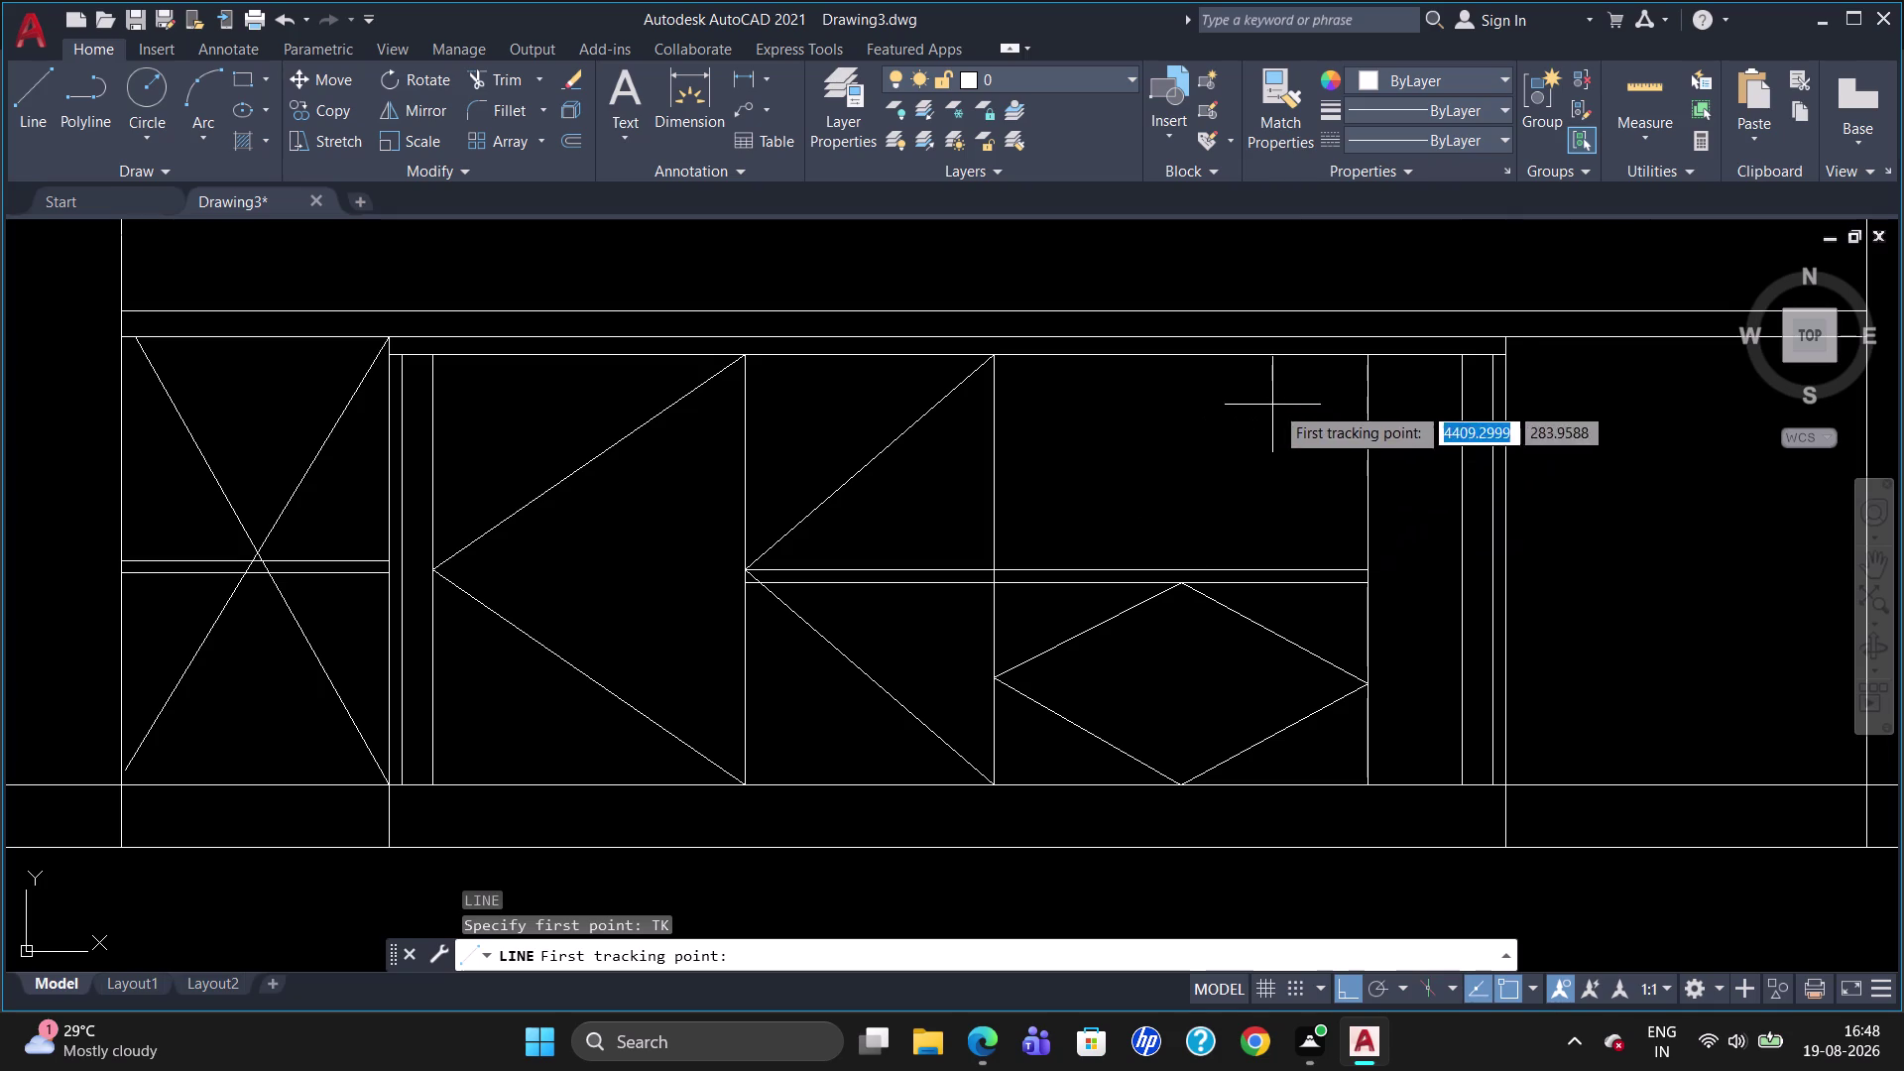
click(1365, 362)
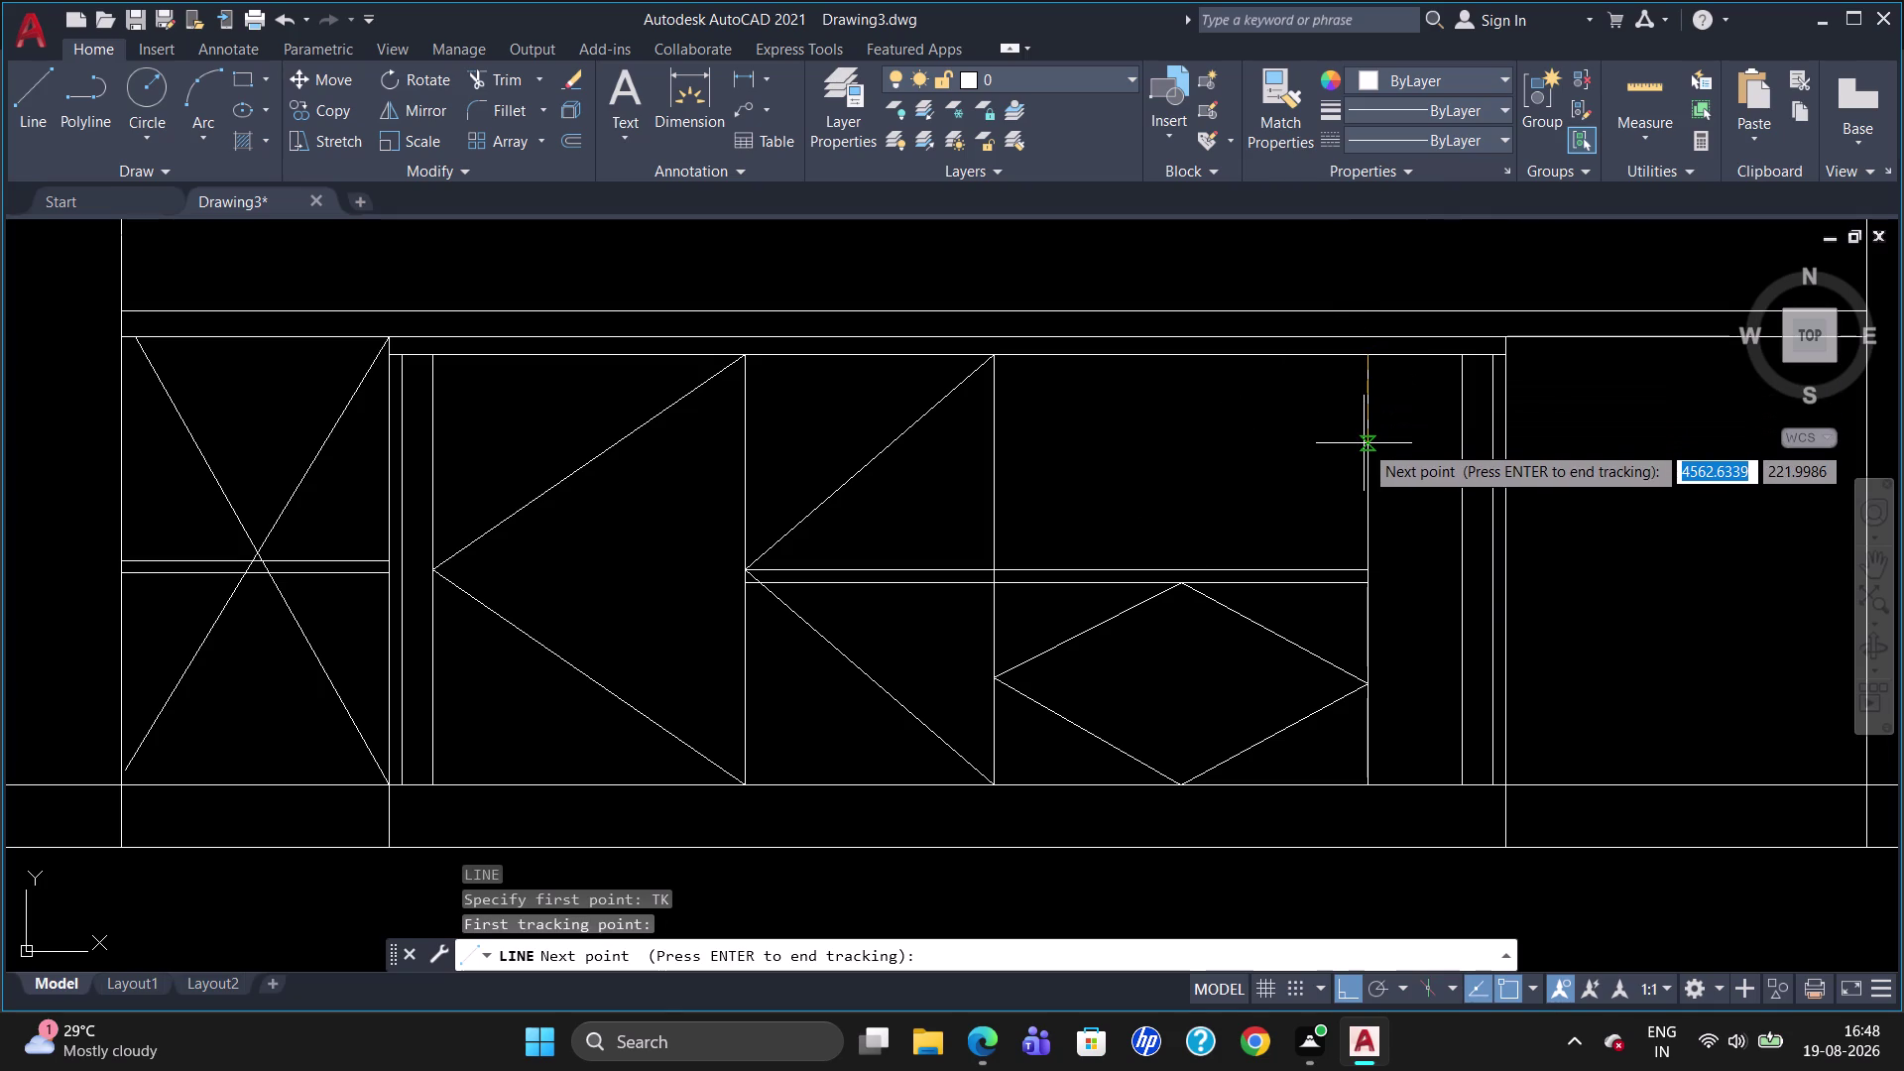
text(150)
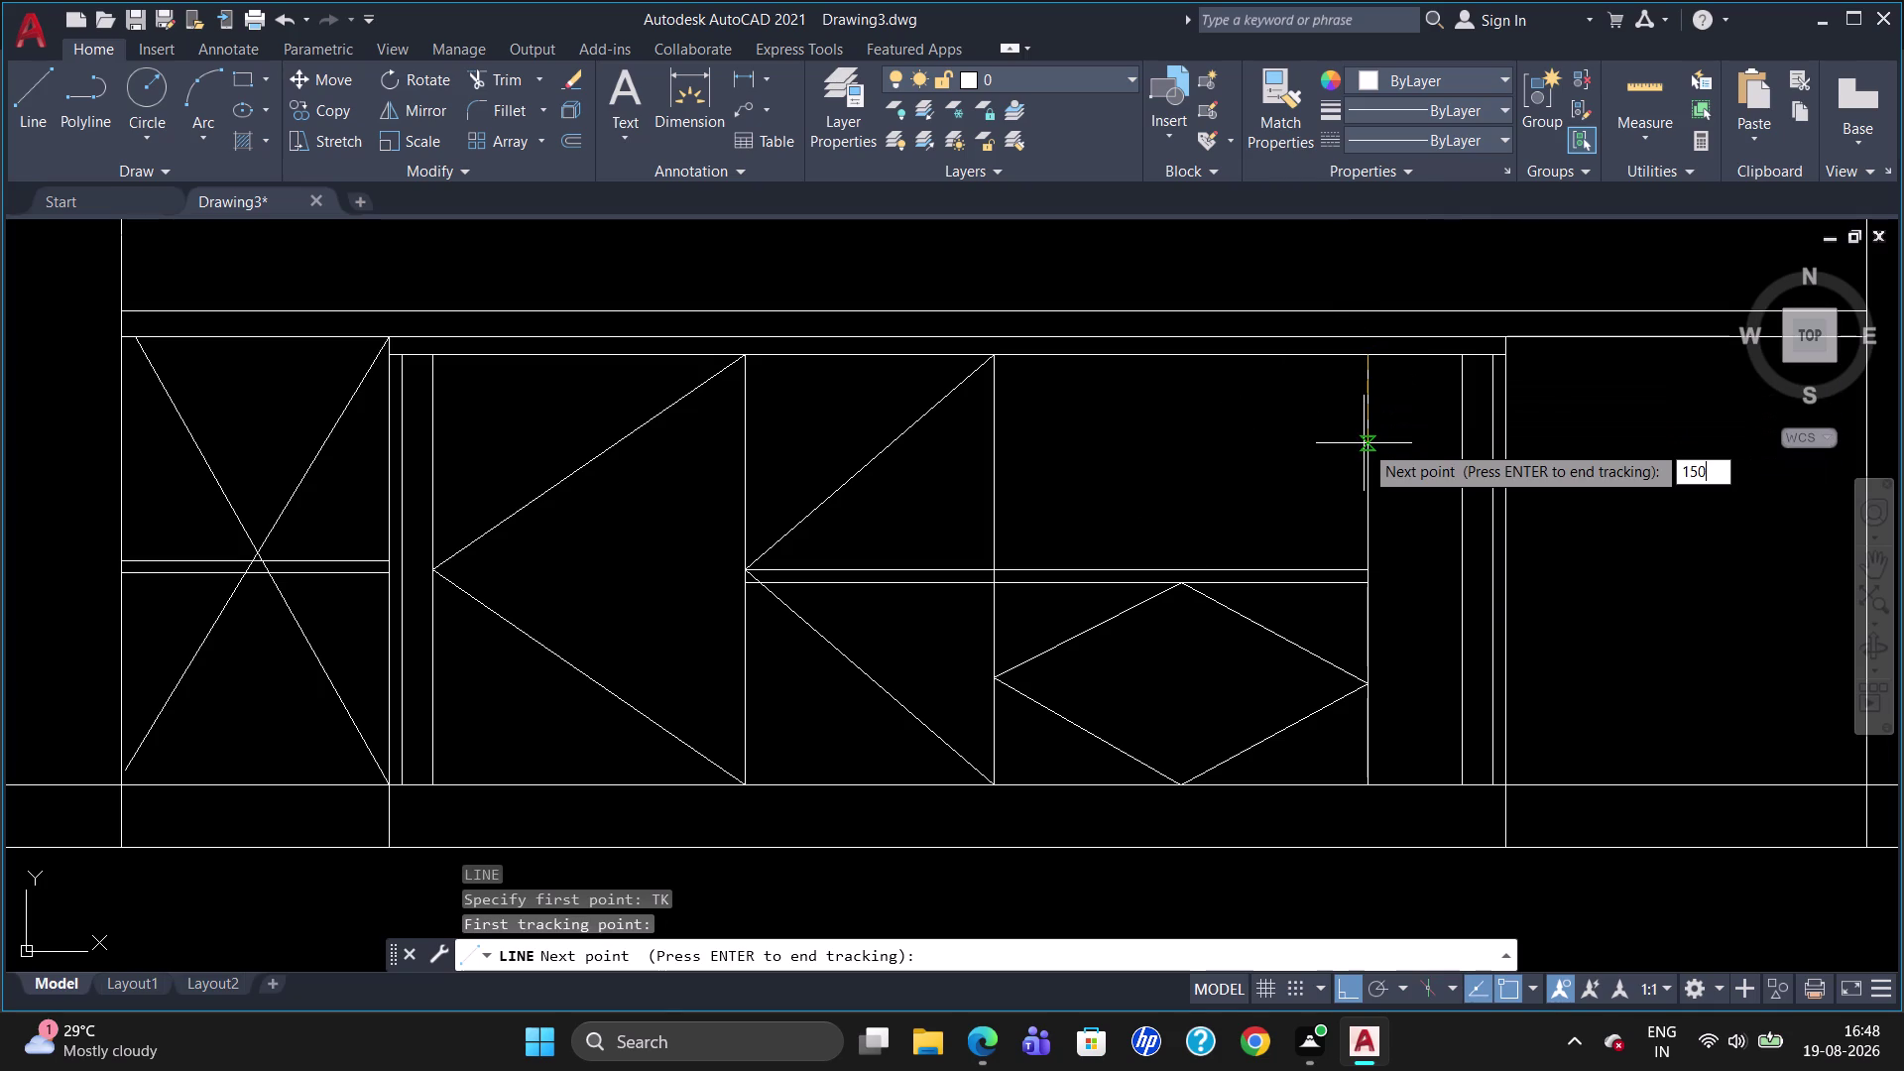
key(Return)
key(Return)
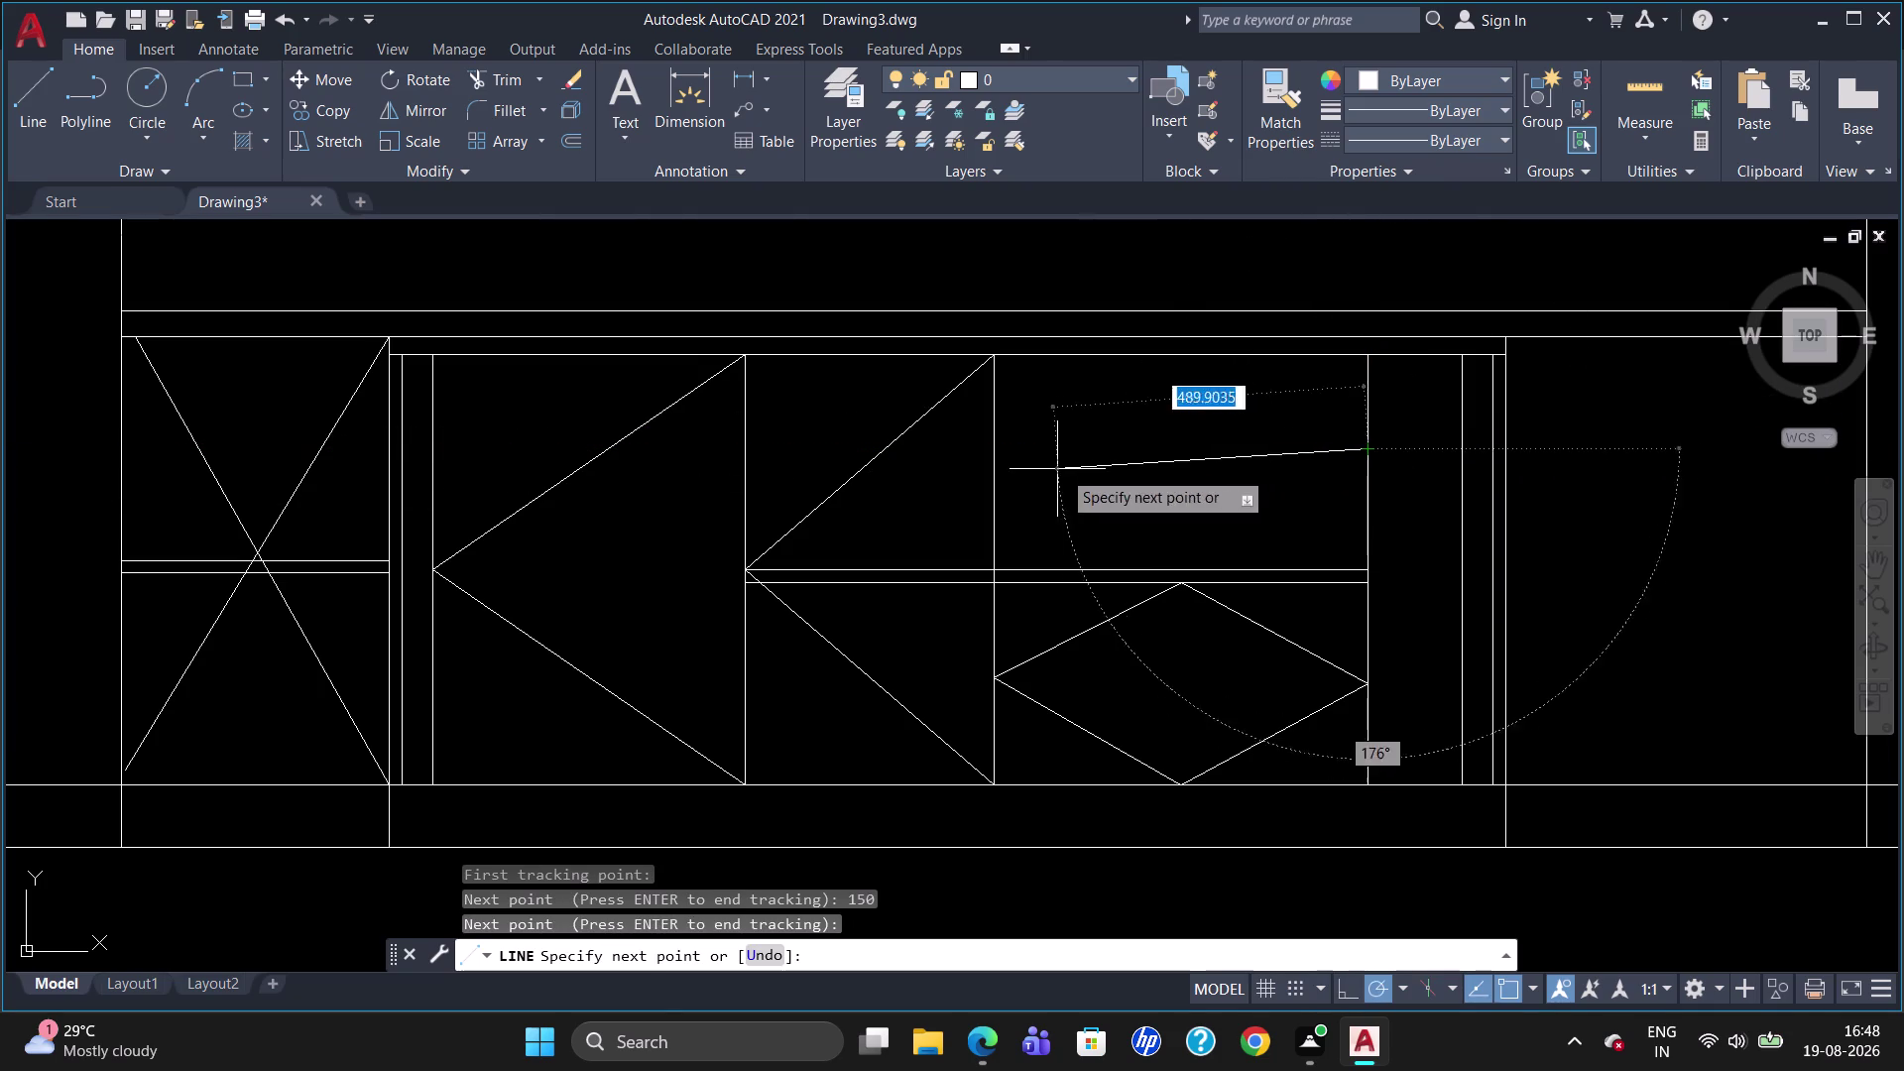
click(995, 447)
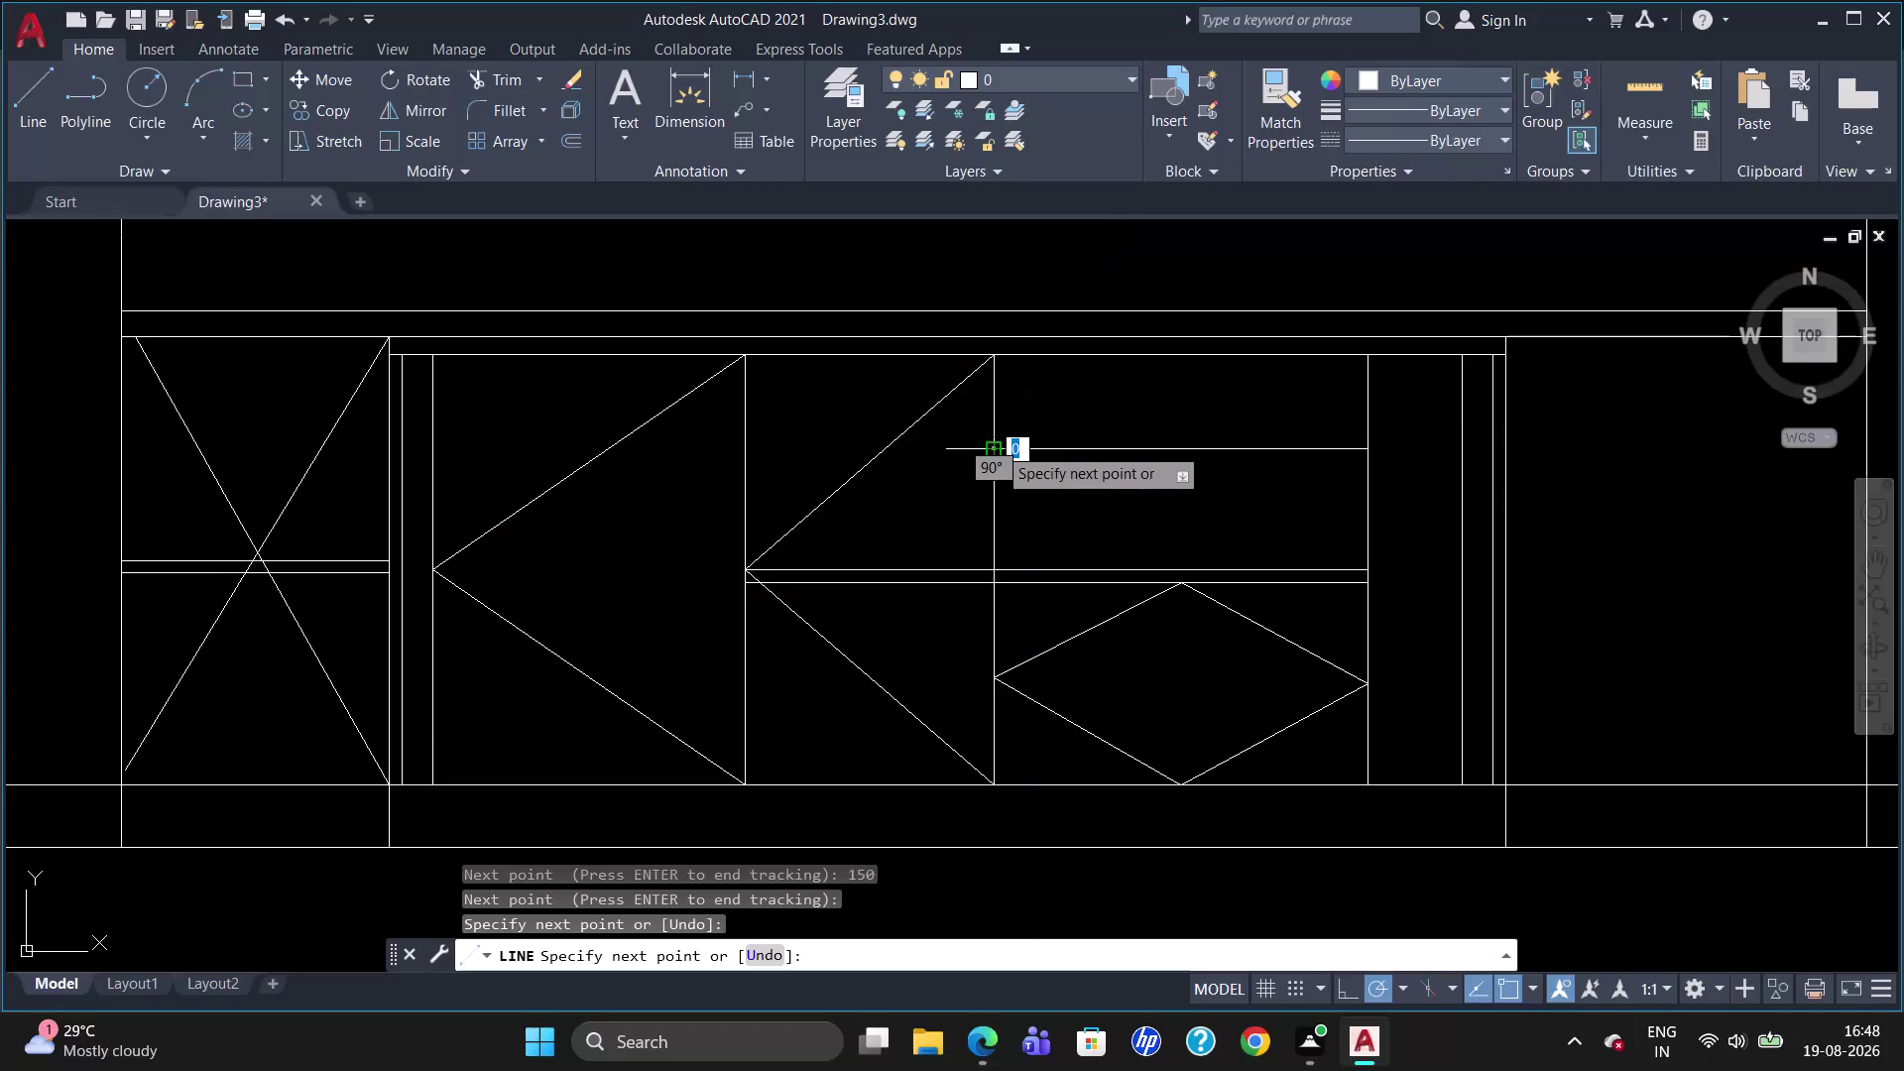
key(Escape)
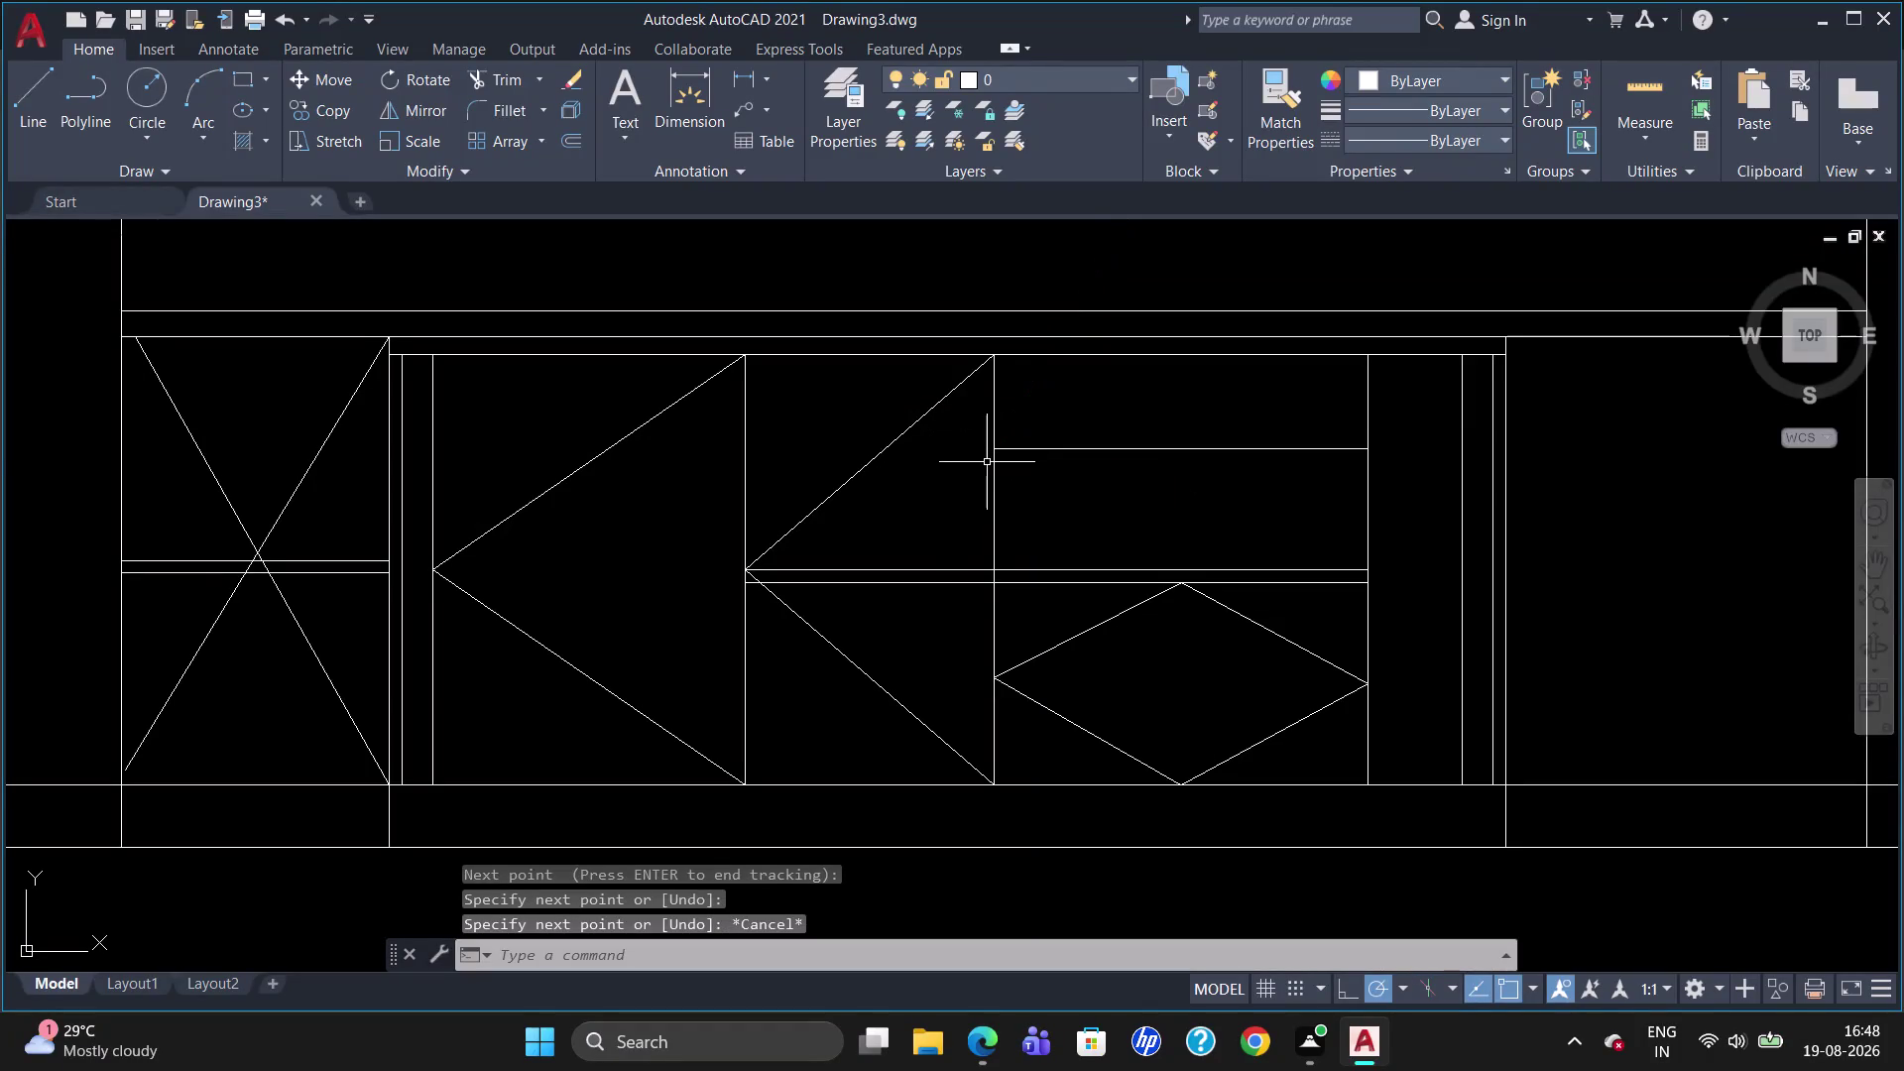
Start a misplaced M2P line from the right edge, discard it, and restart.
key(l)
key(Return)
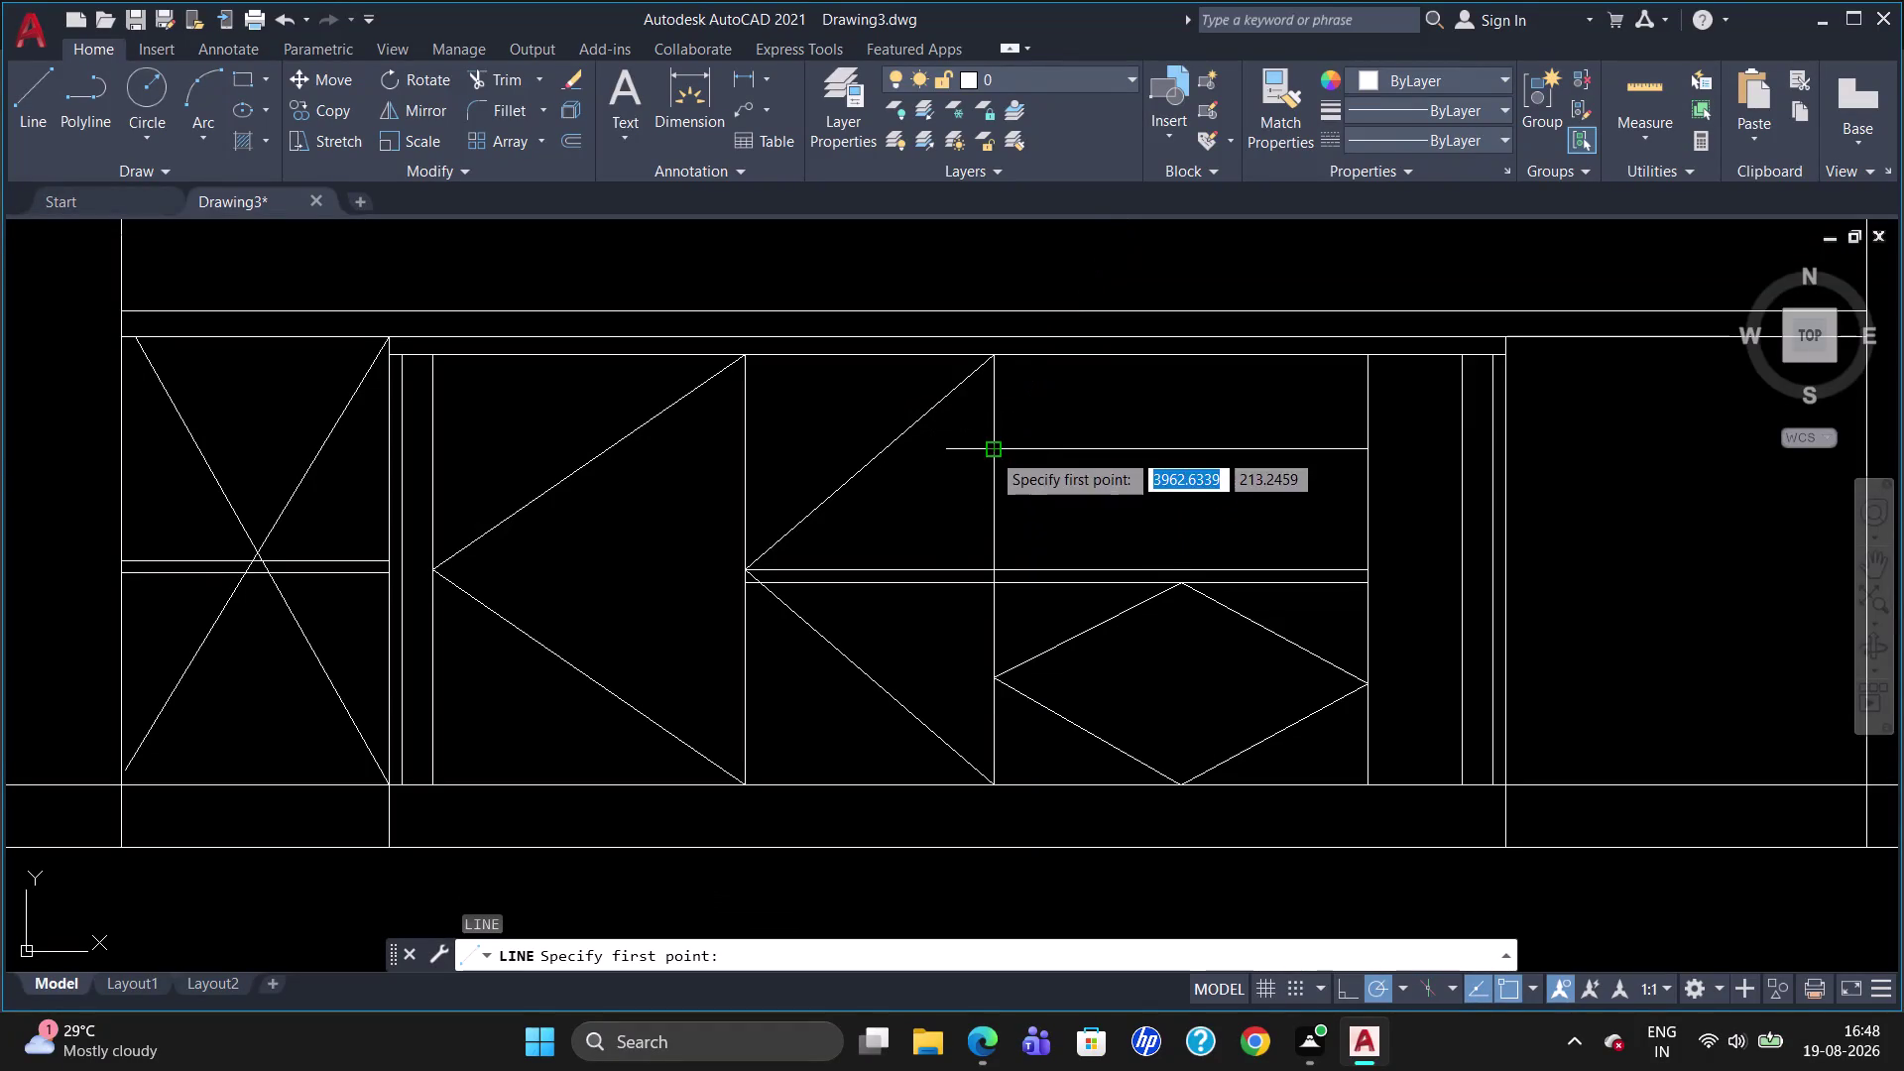
click(1367, 571)
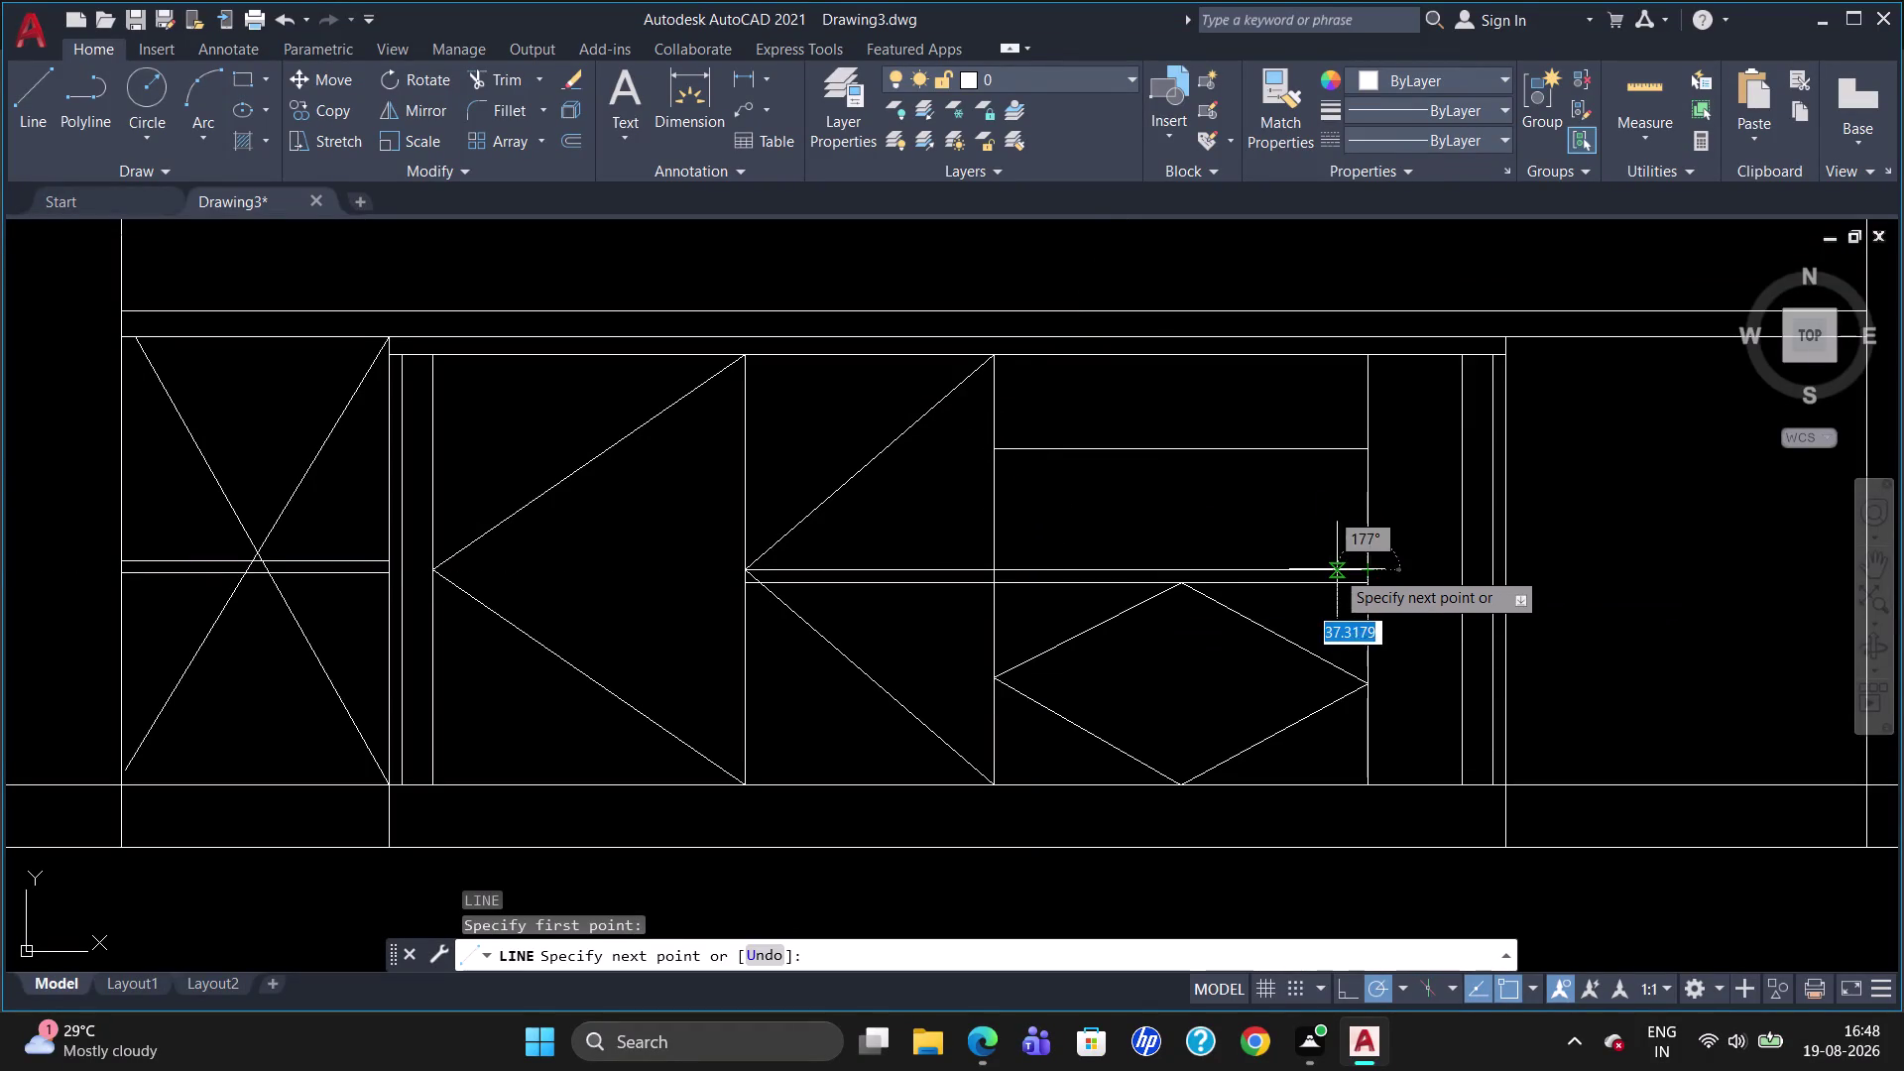
text(M2P)
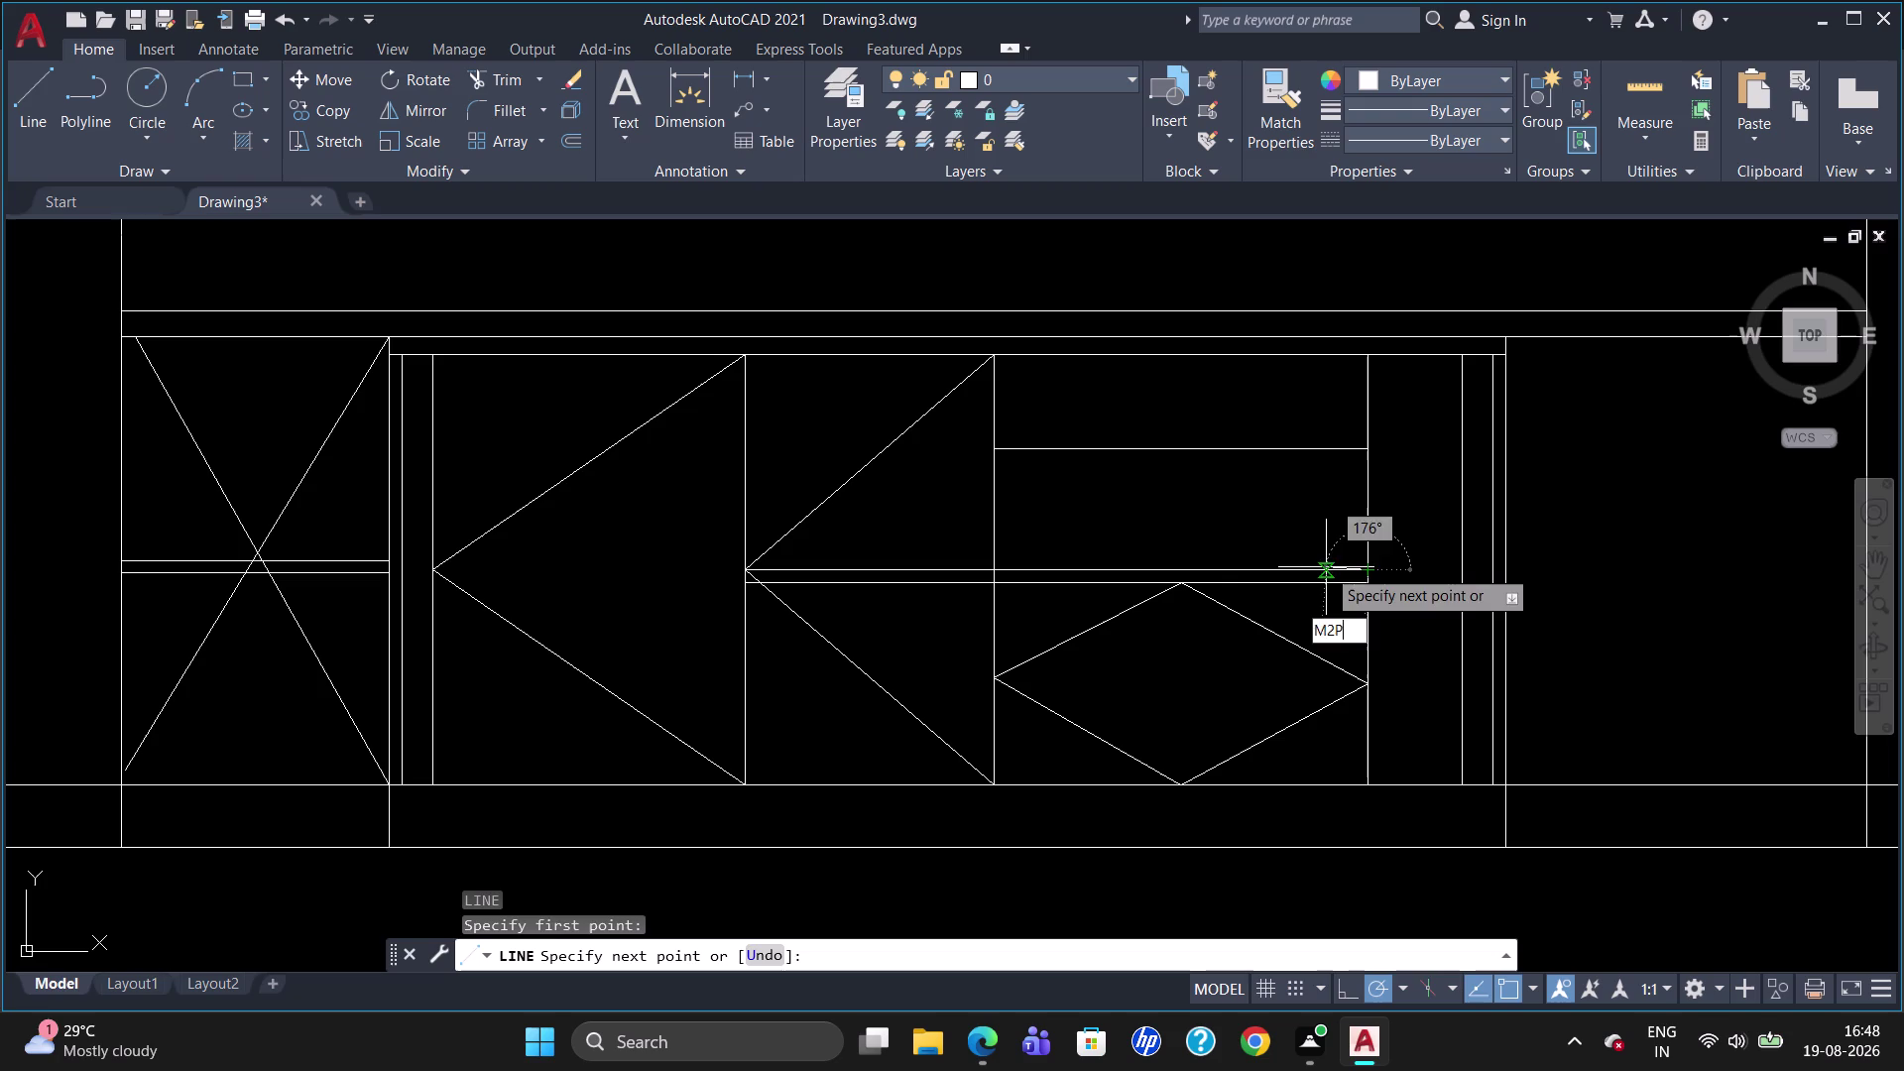
key(Return)
click(1370, 568)
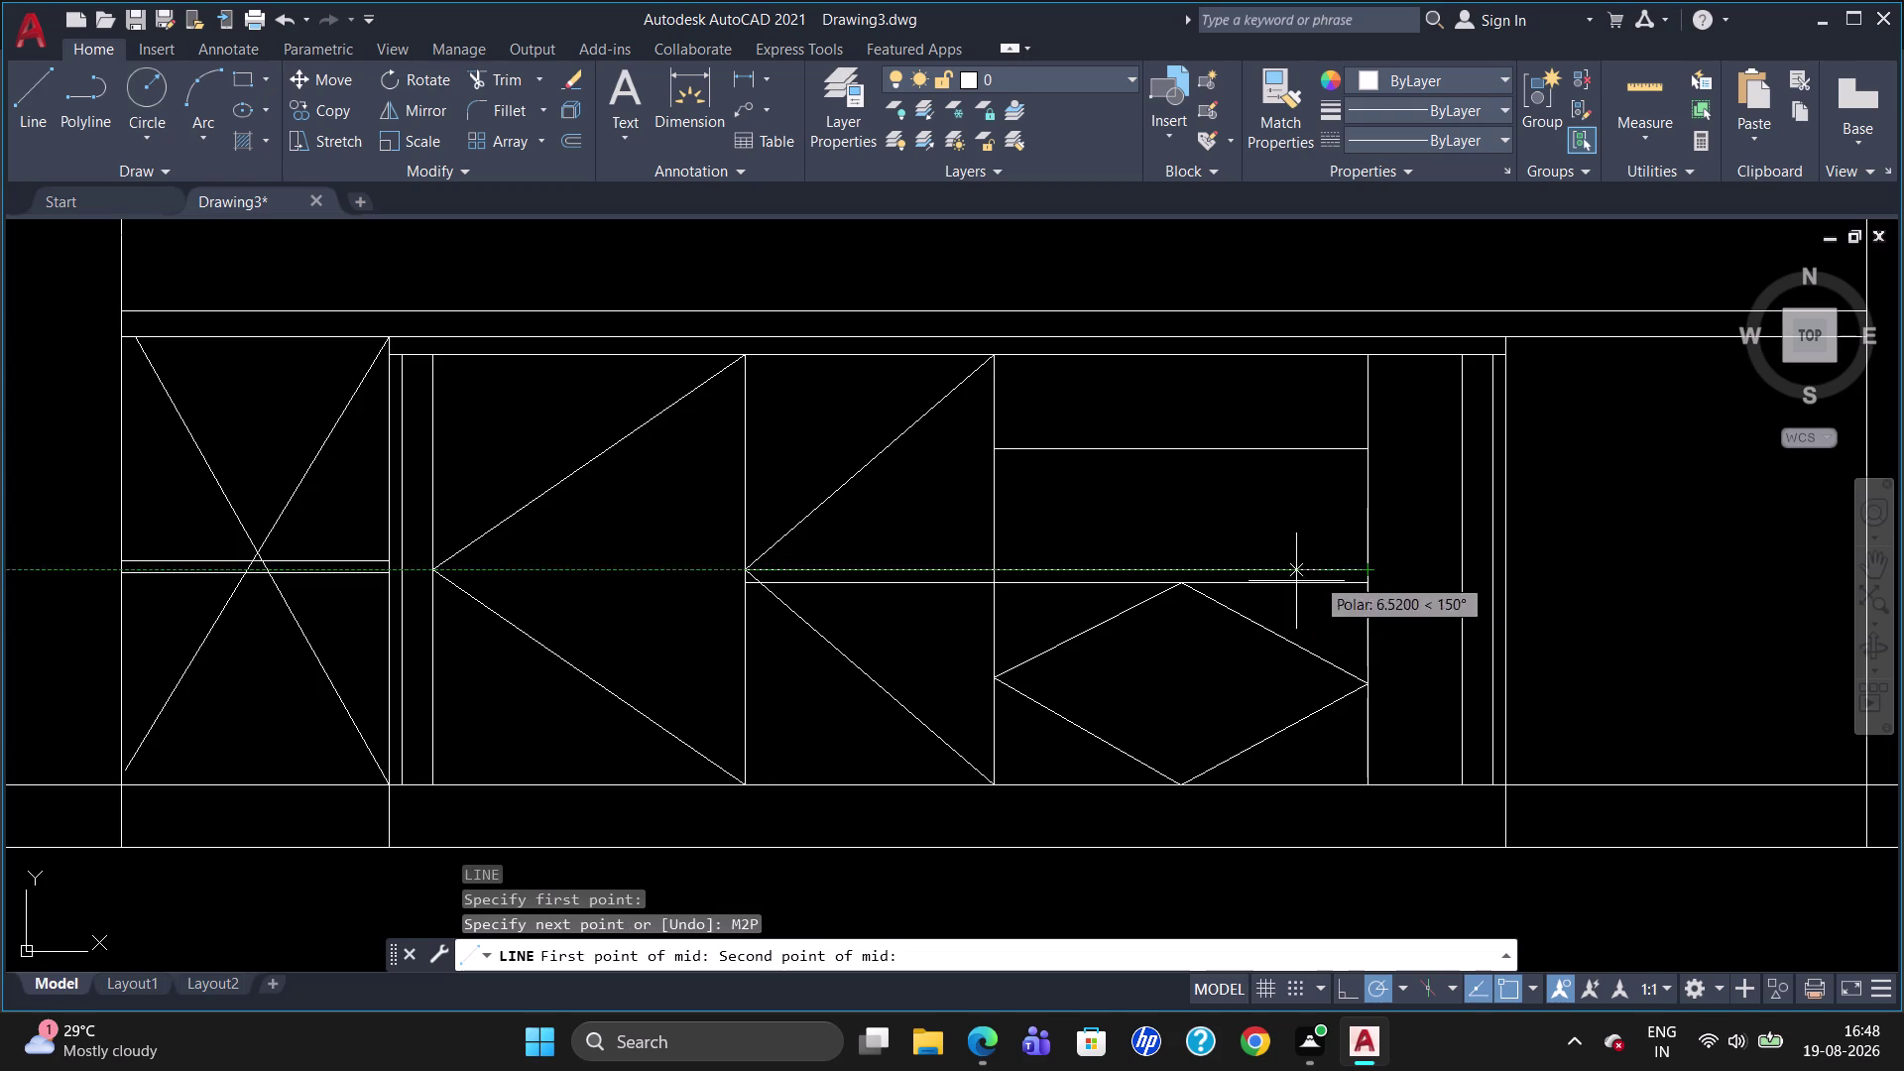
click(991, 565)
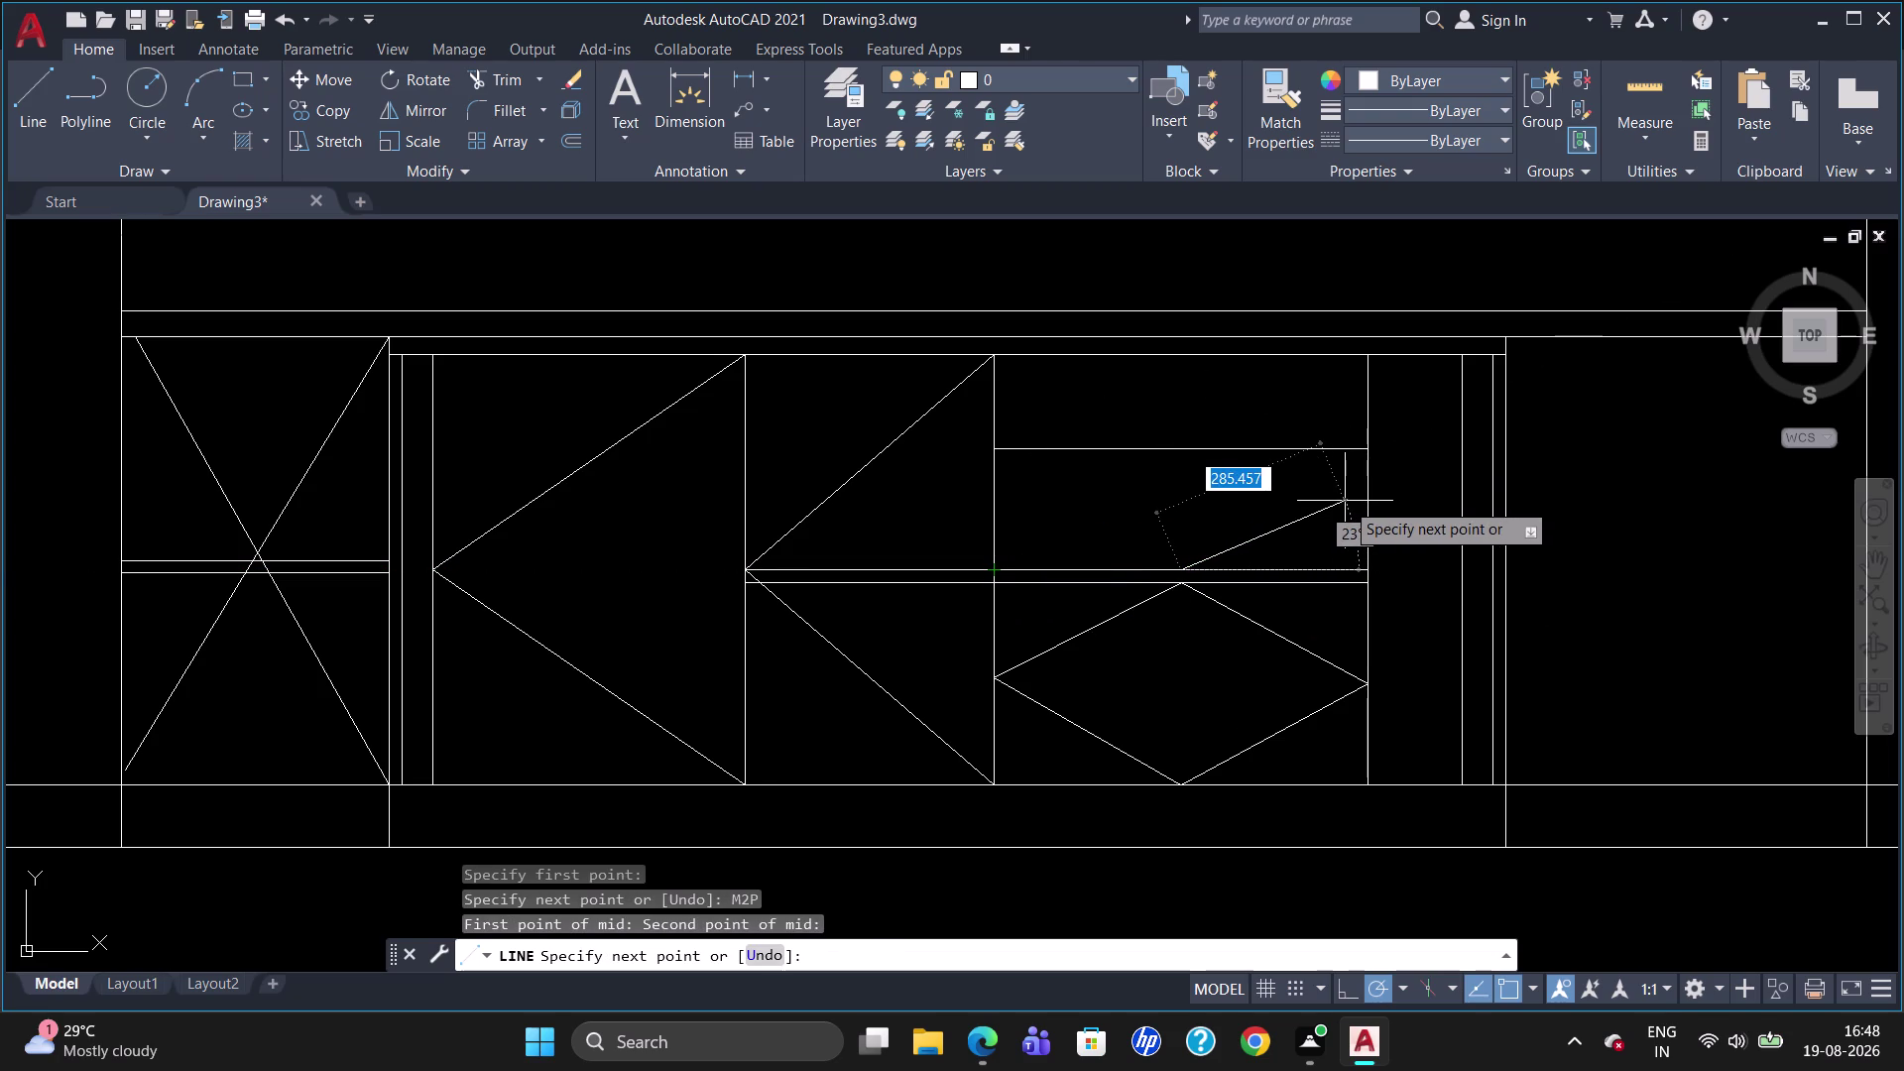
key(Escape)
key(l)
key(Return)
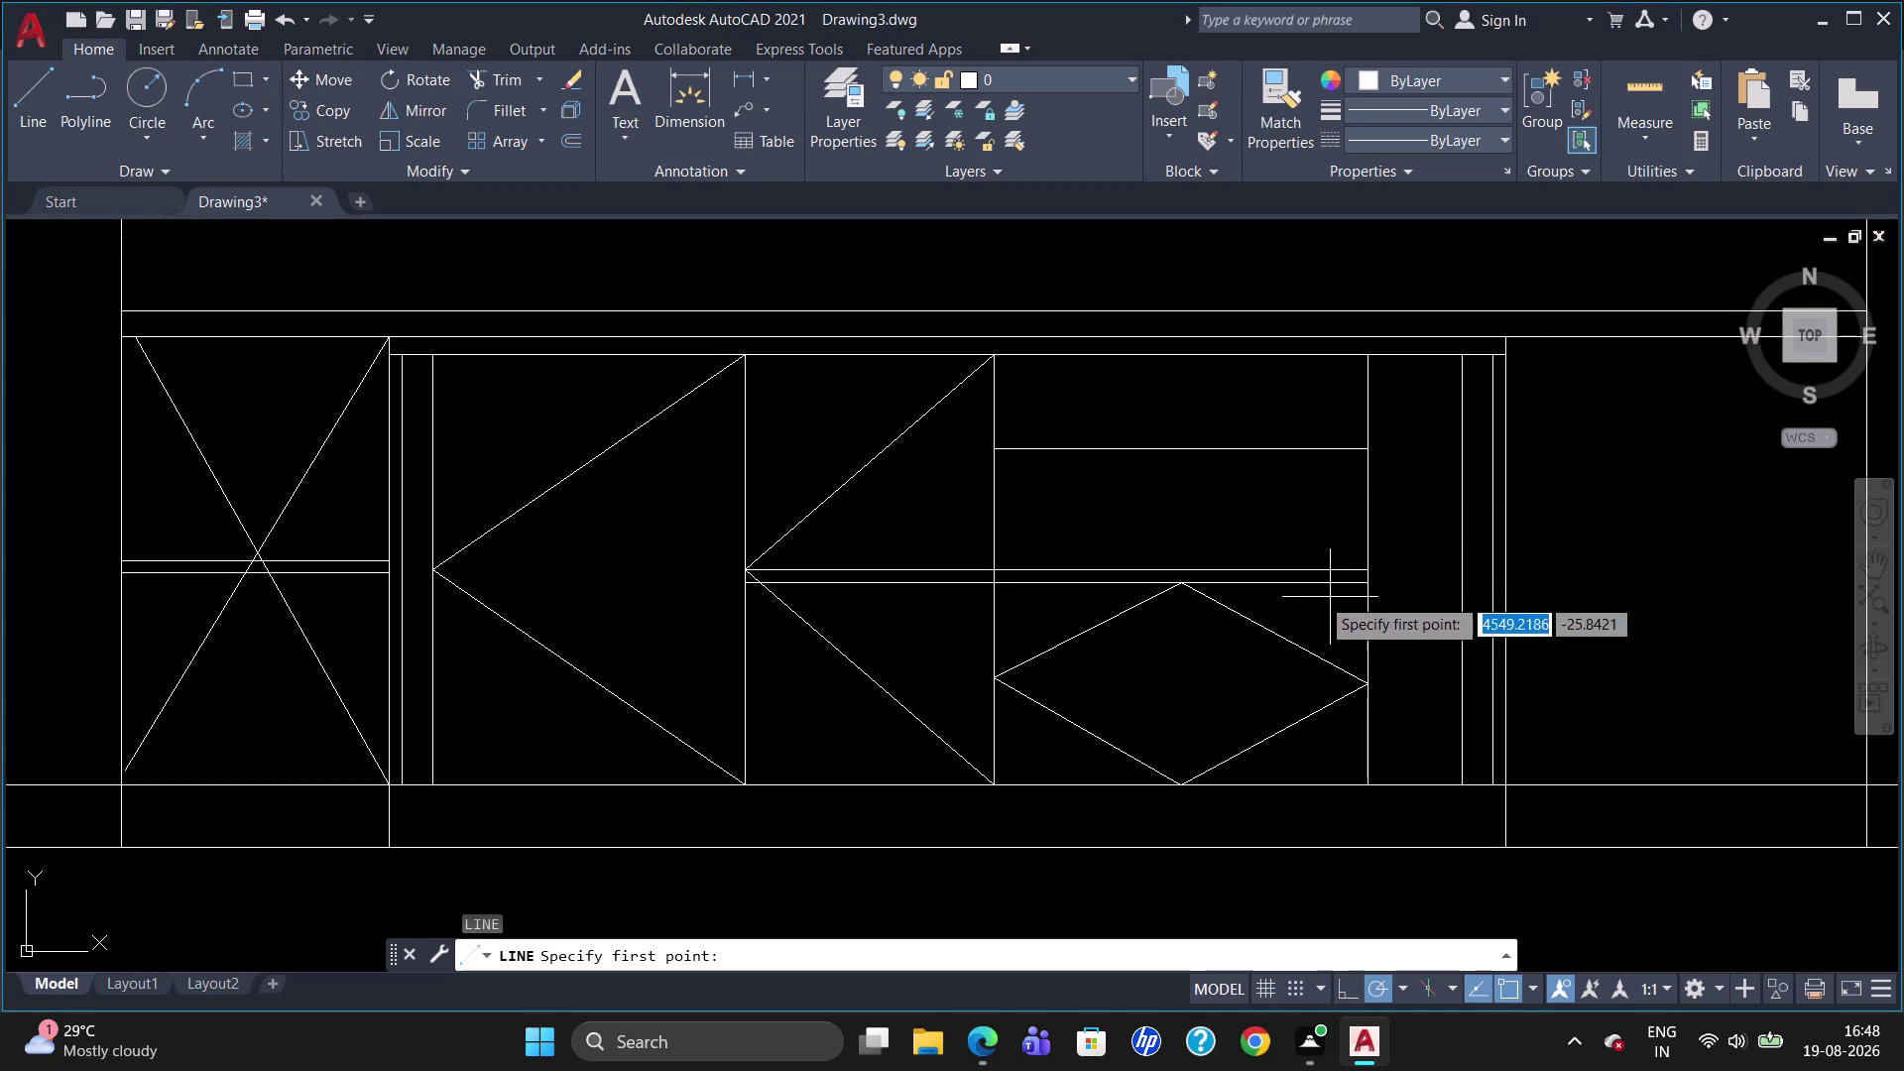
scroll(up, 3)
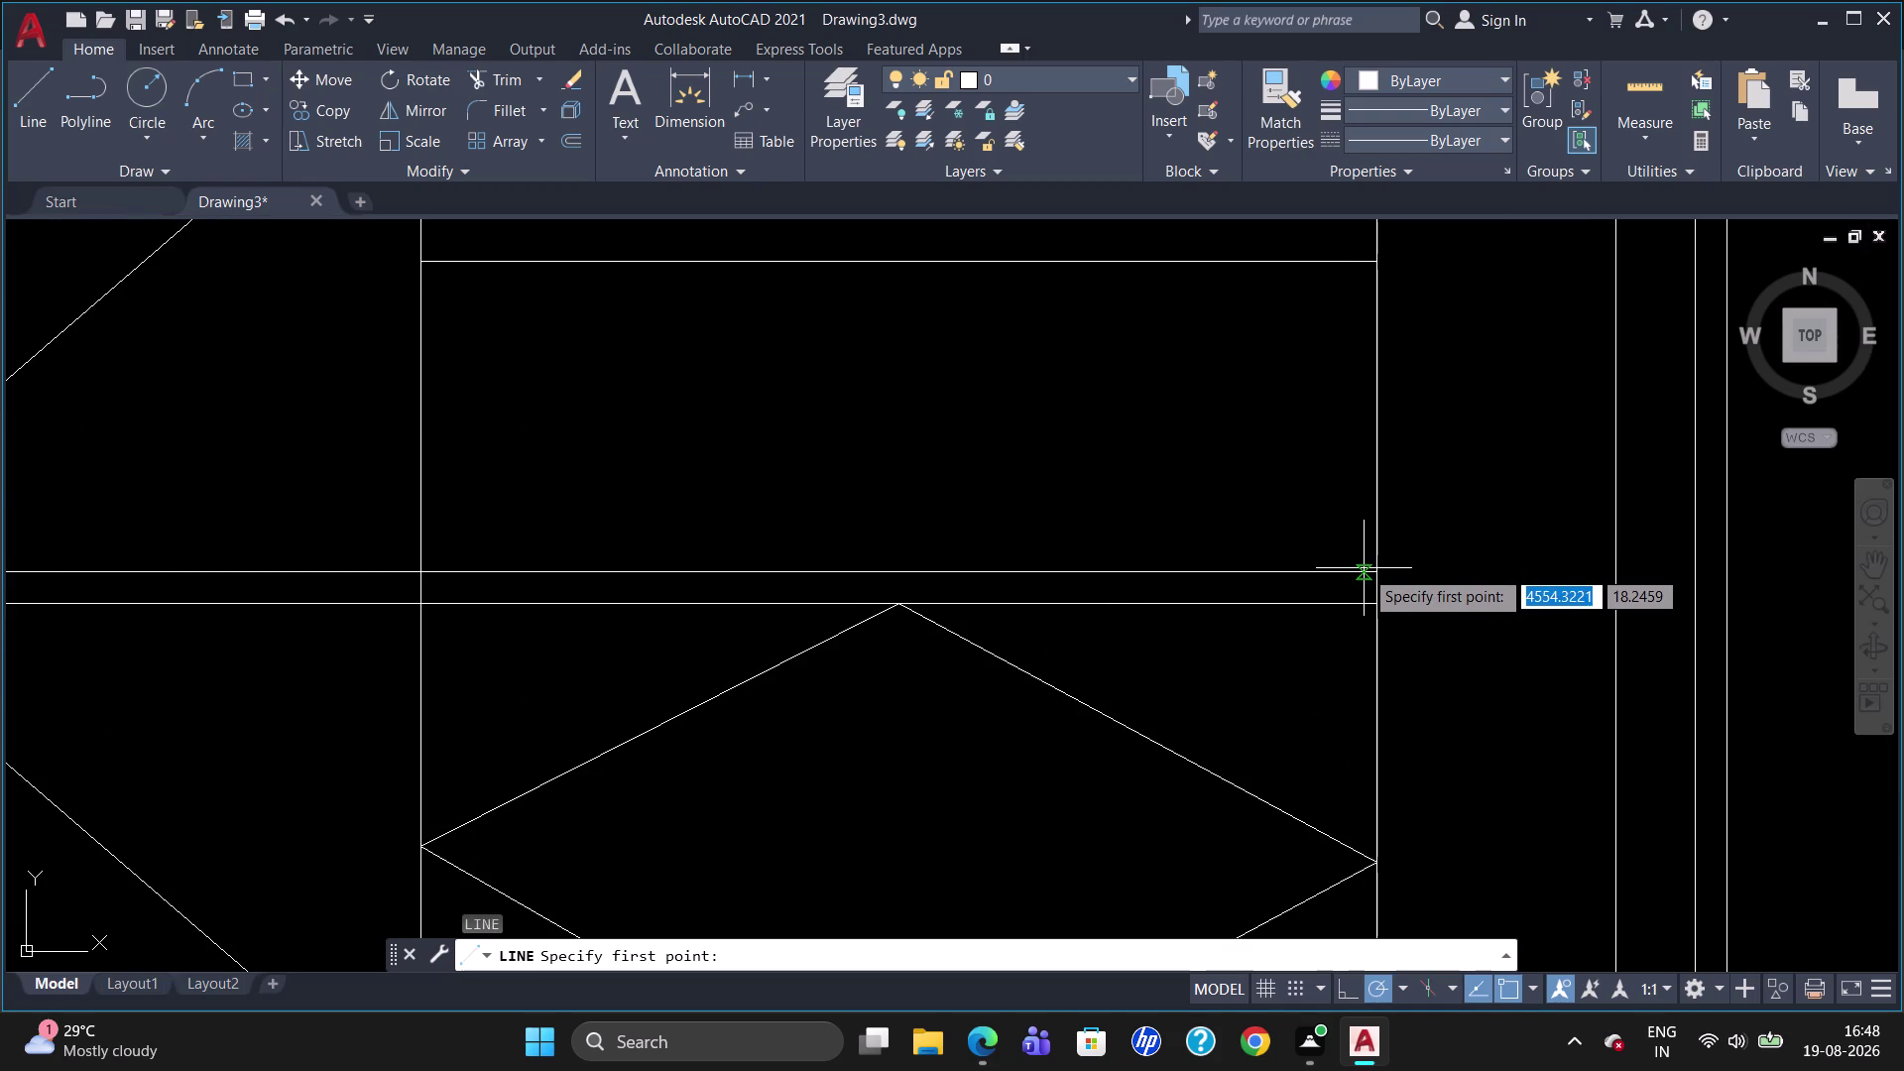
Draw the first diamond sides through the compartment's bottom and right edge midpoints.
click(1371, 575)
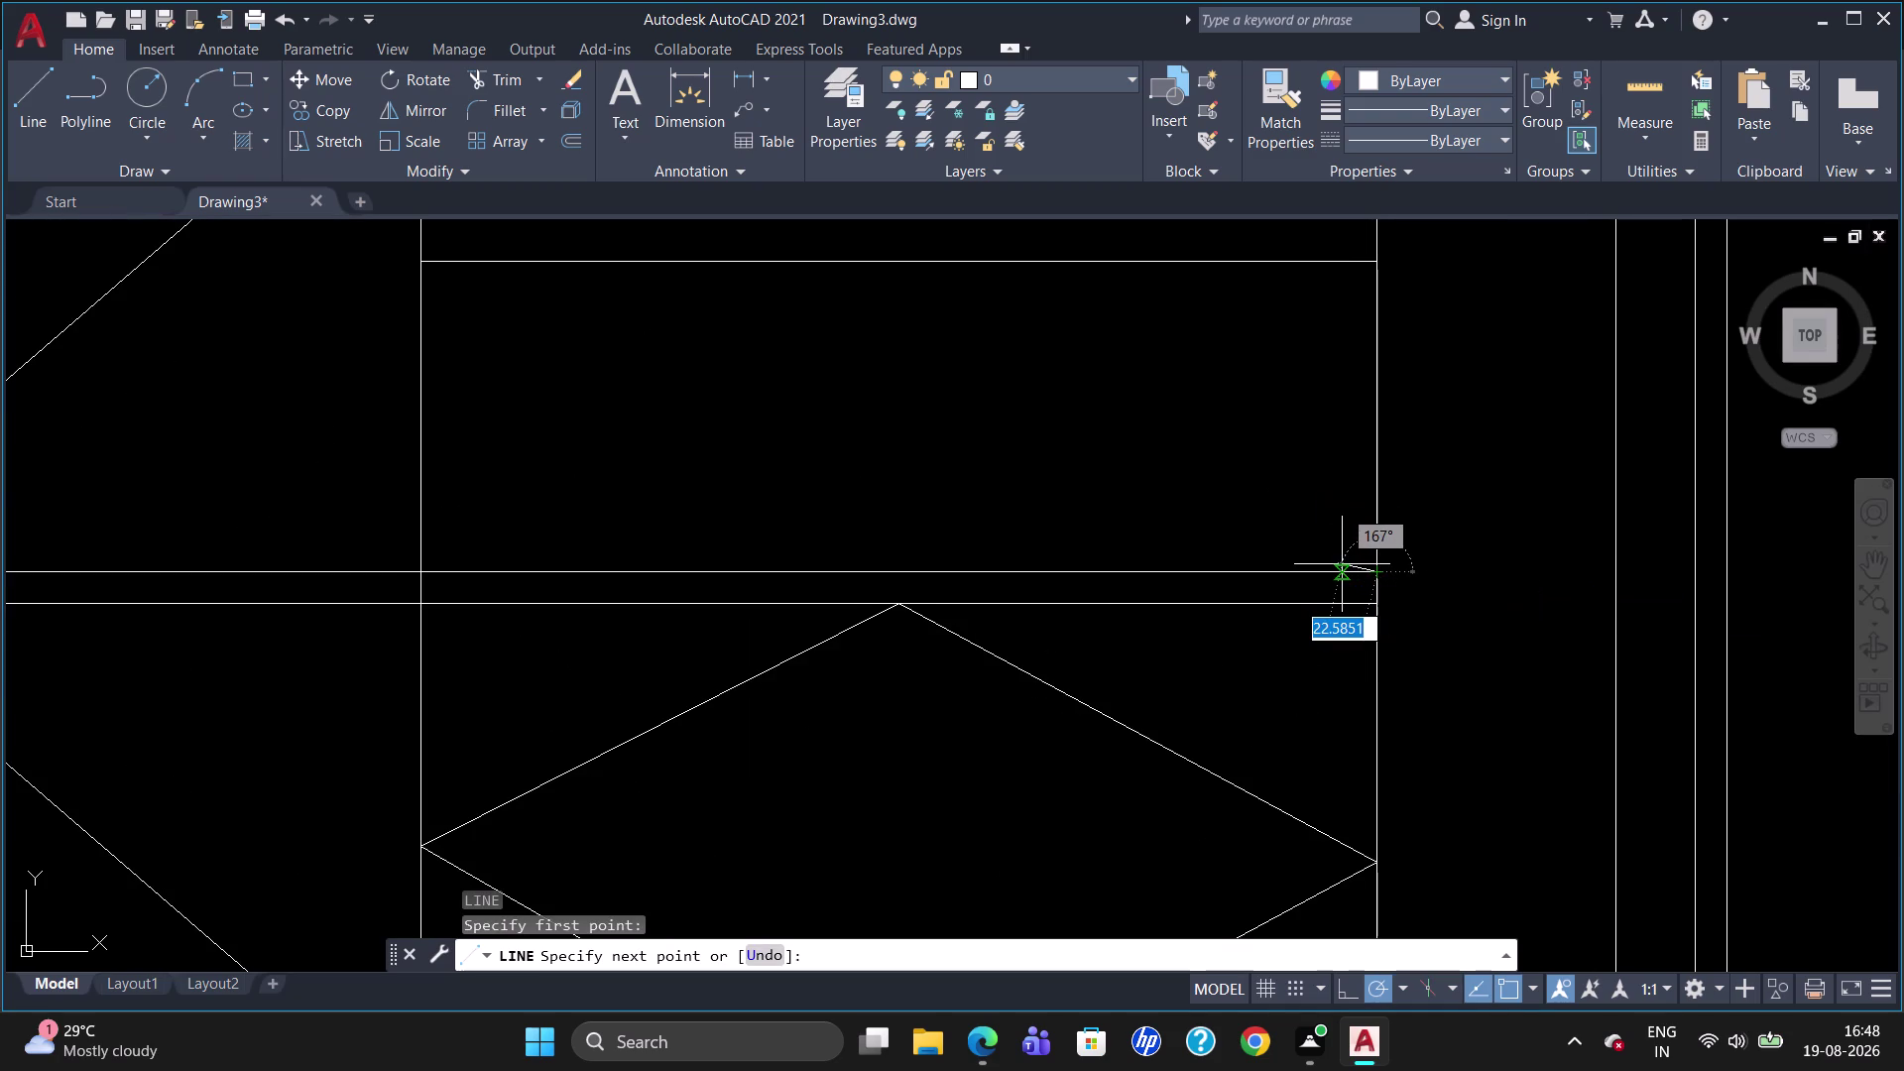
text(M2P)
key(Return)
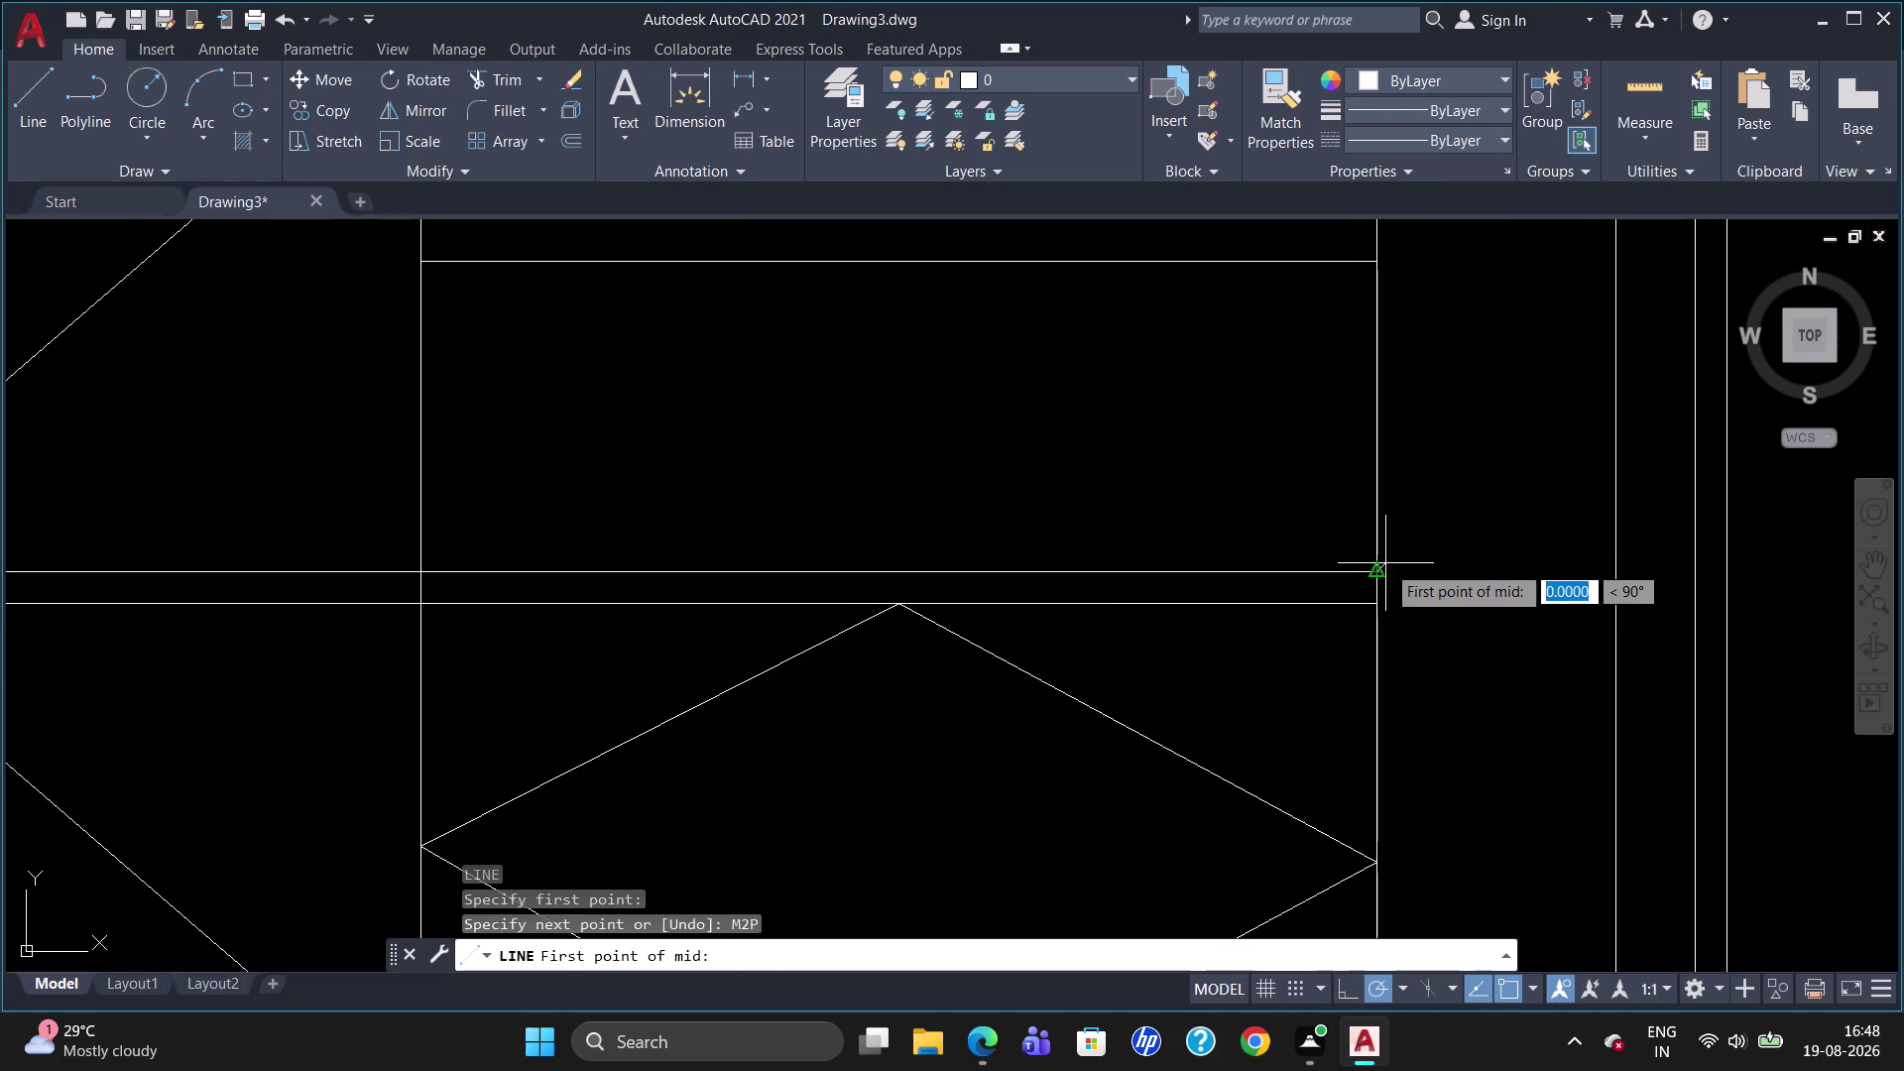
click(1379, 574)
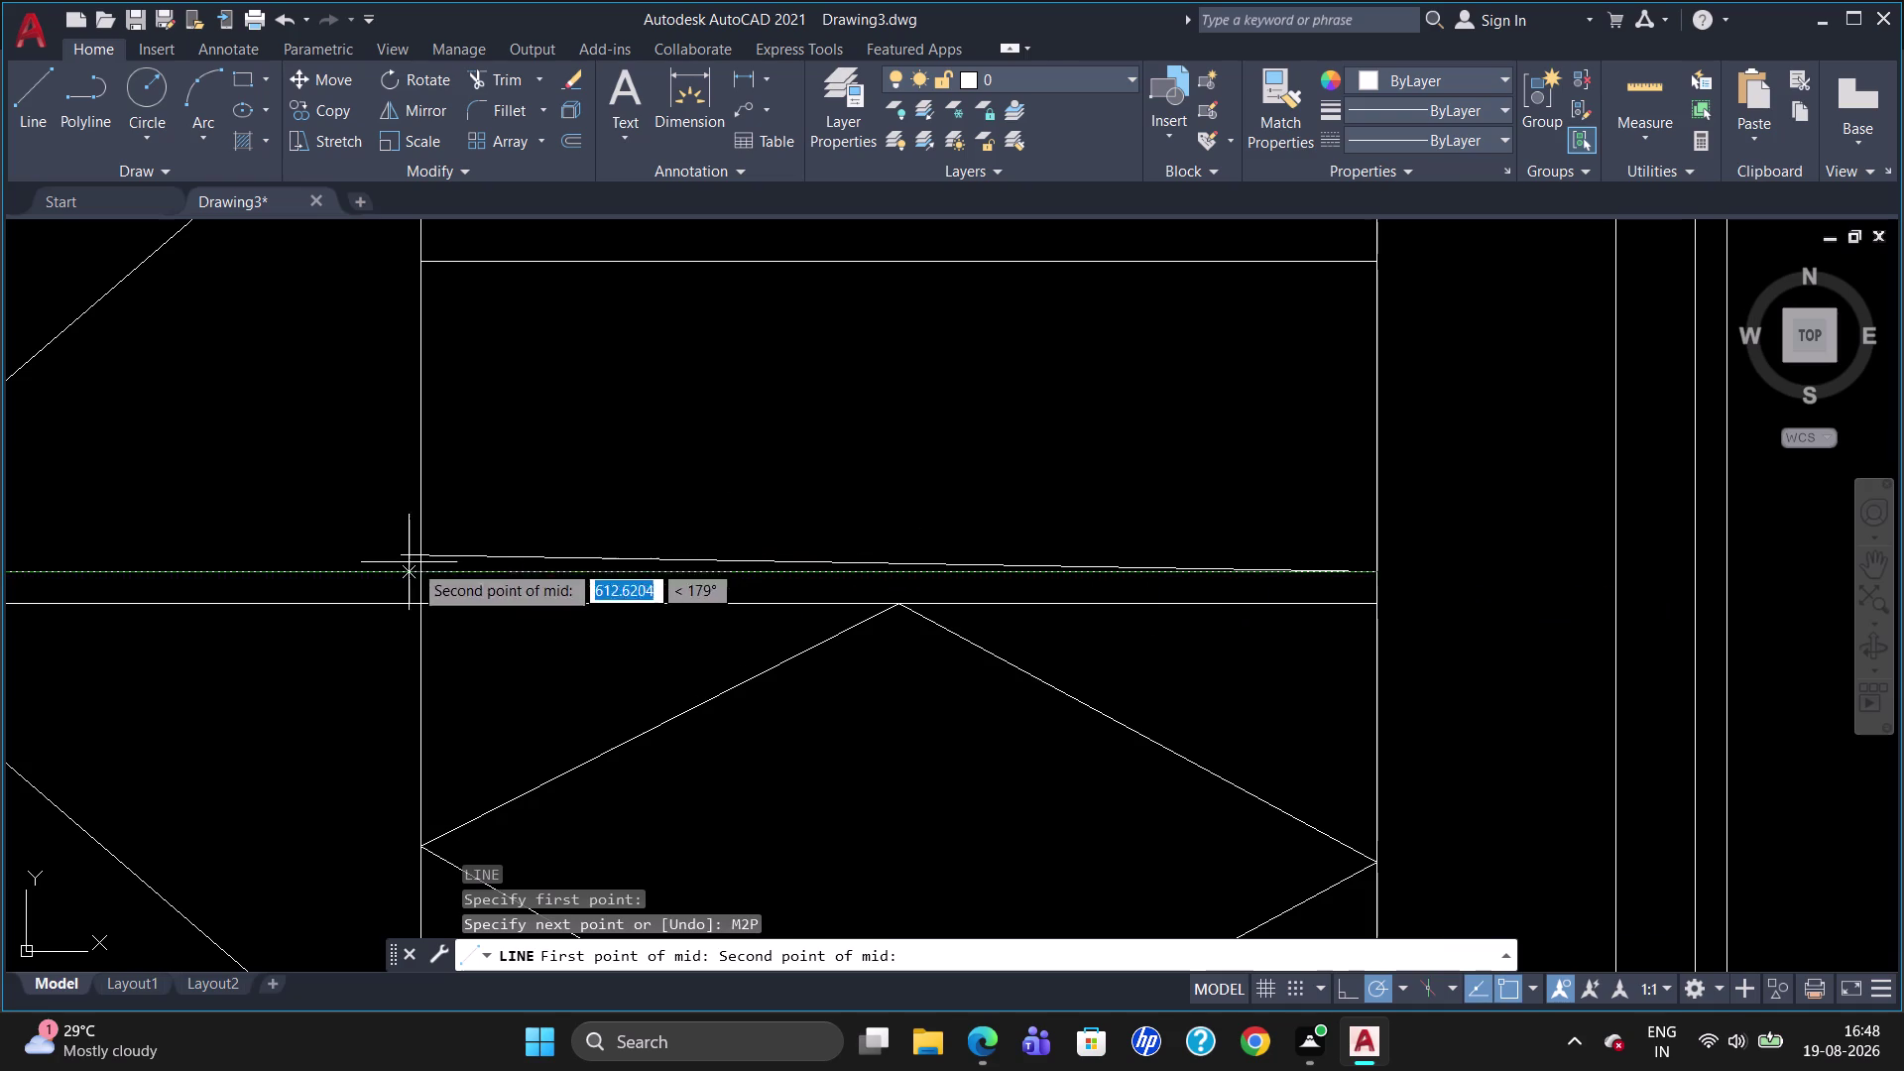
click(425, 573)
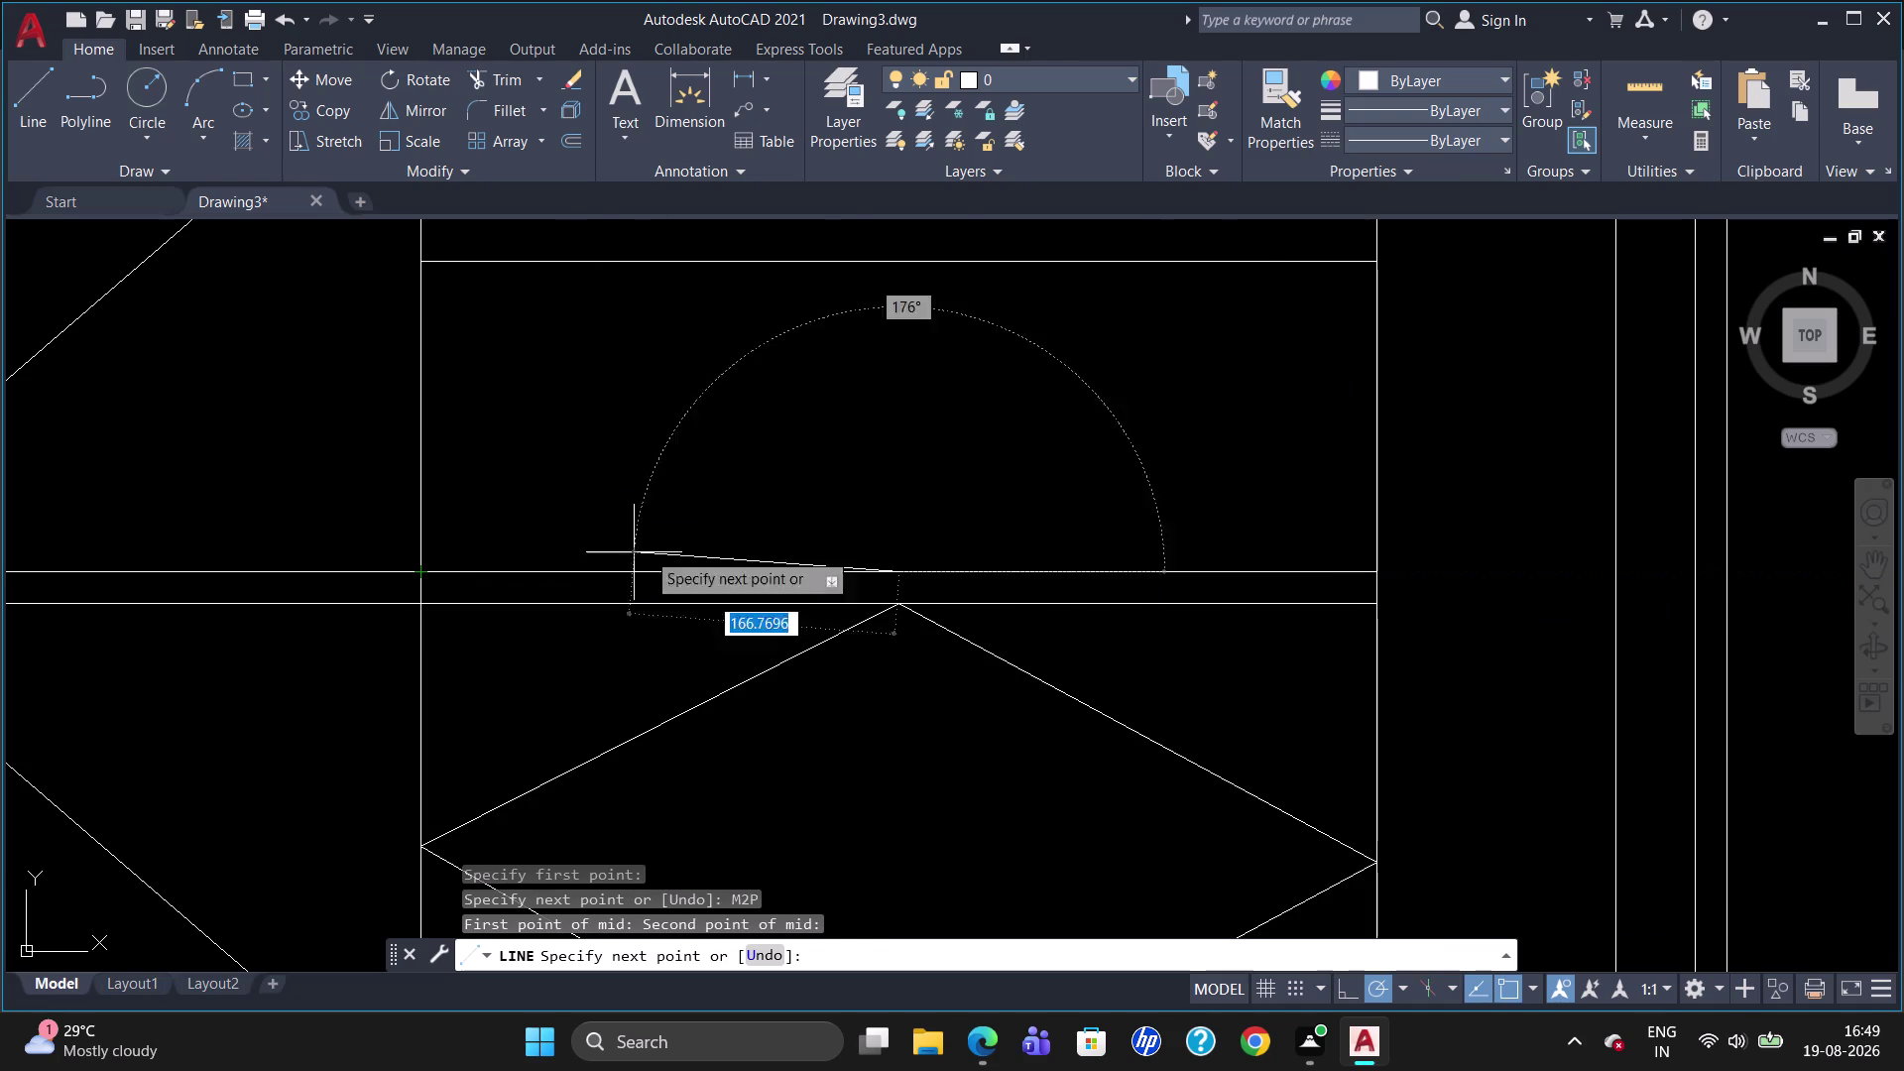
key(m)
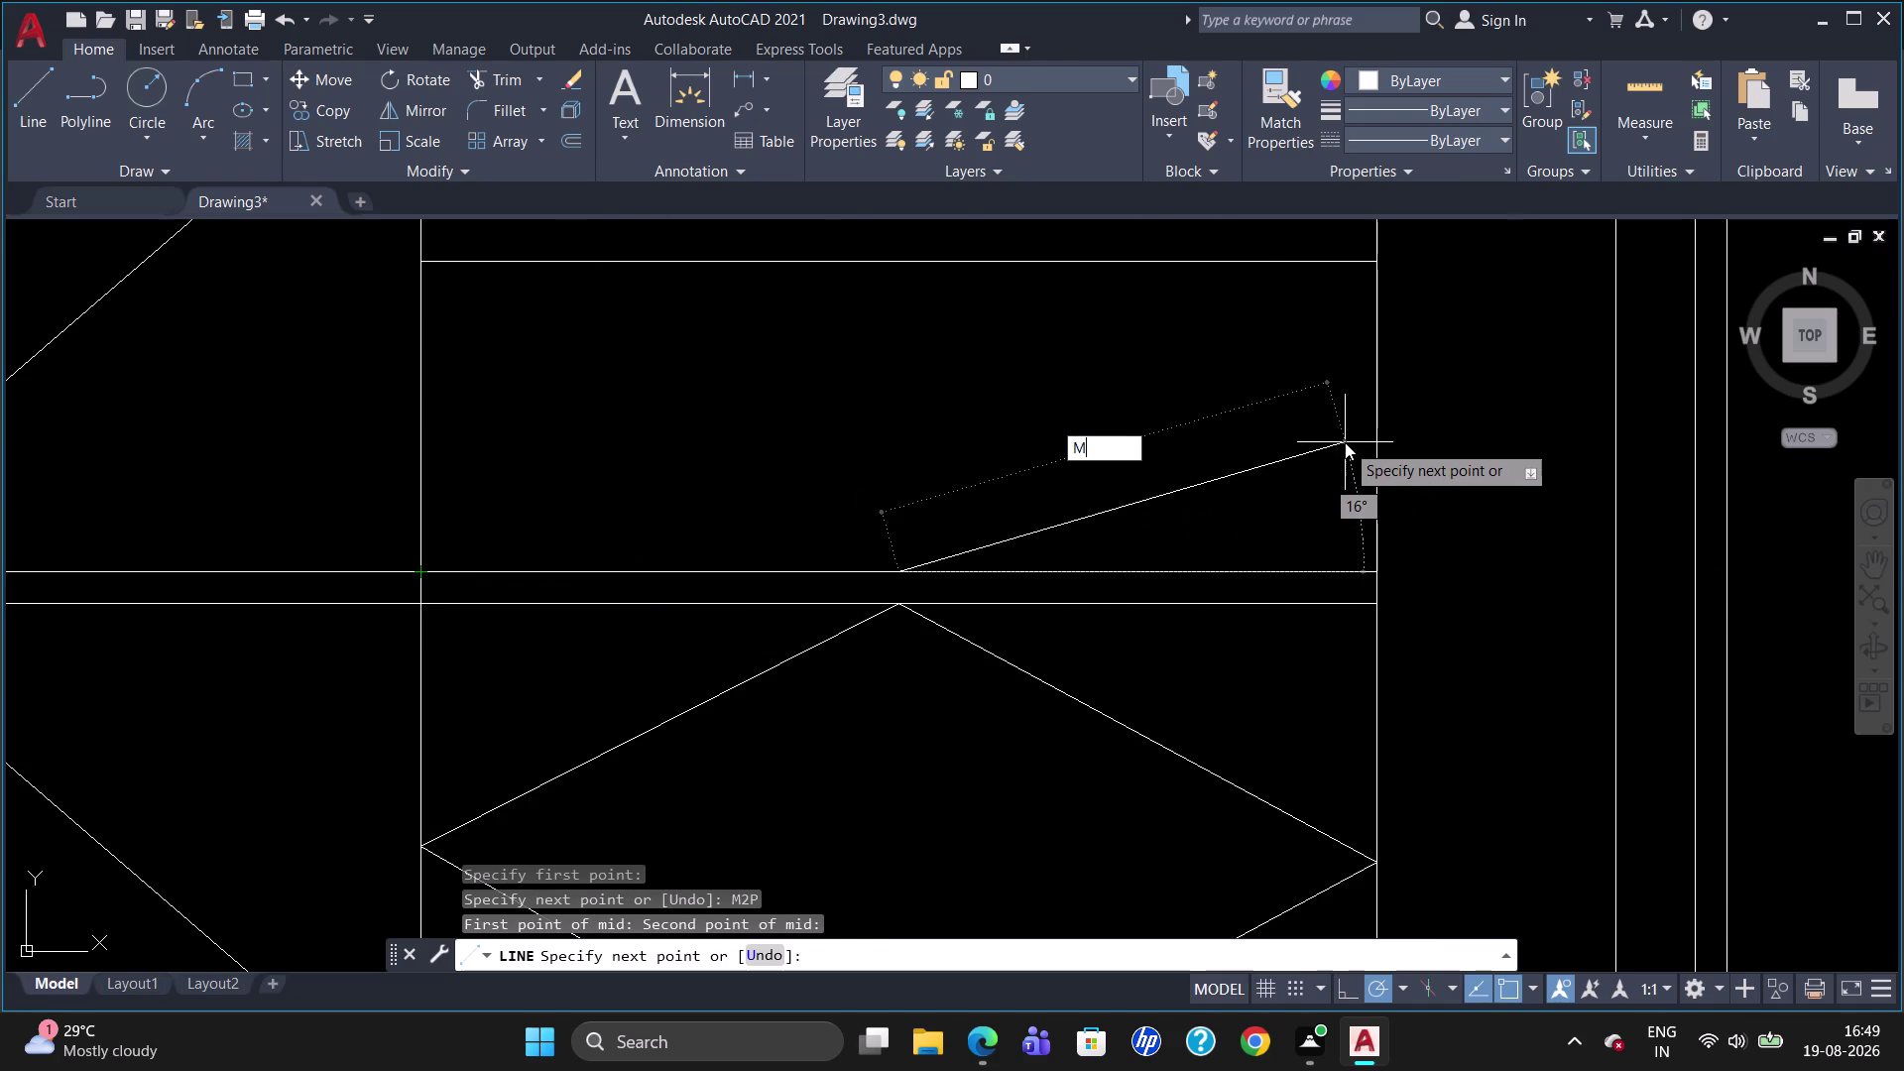
key(2)
key(o)
key(BackSpace)
key(p)
key(Return)
click(1373, 568)
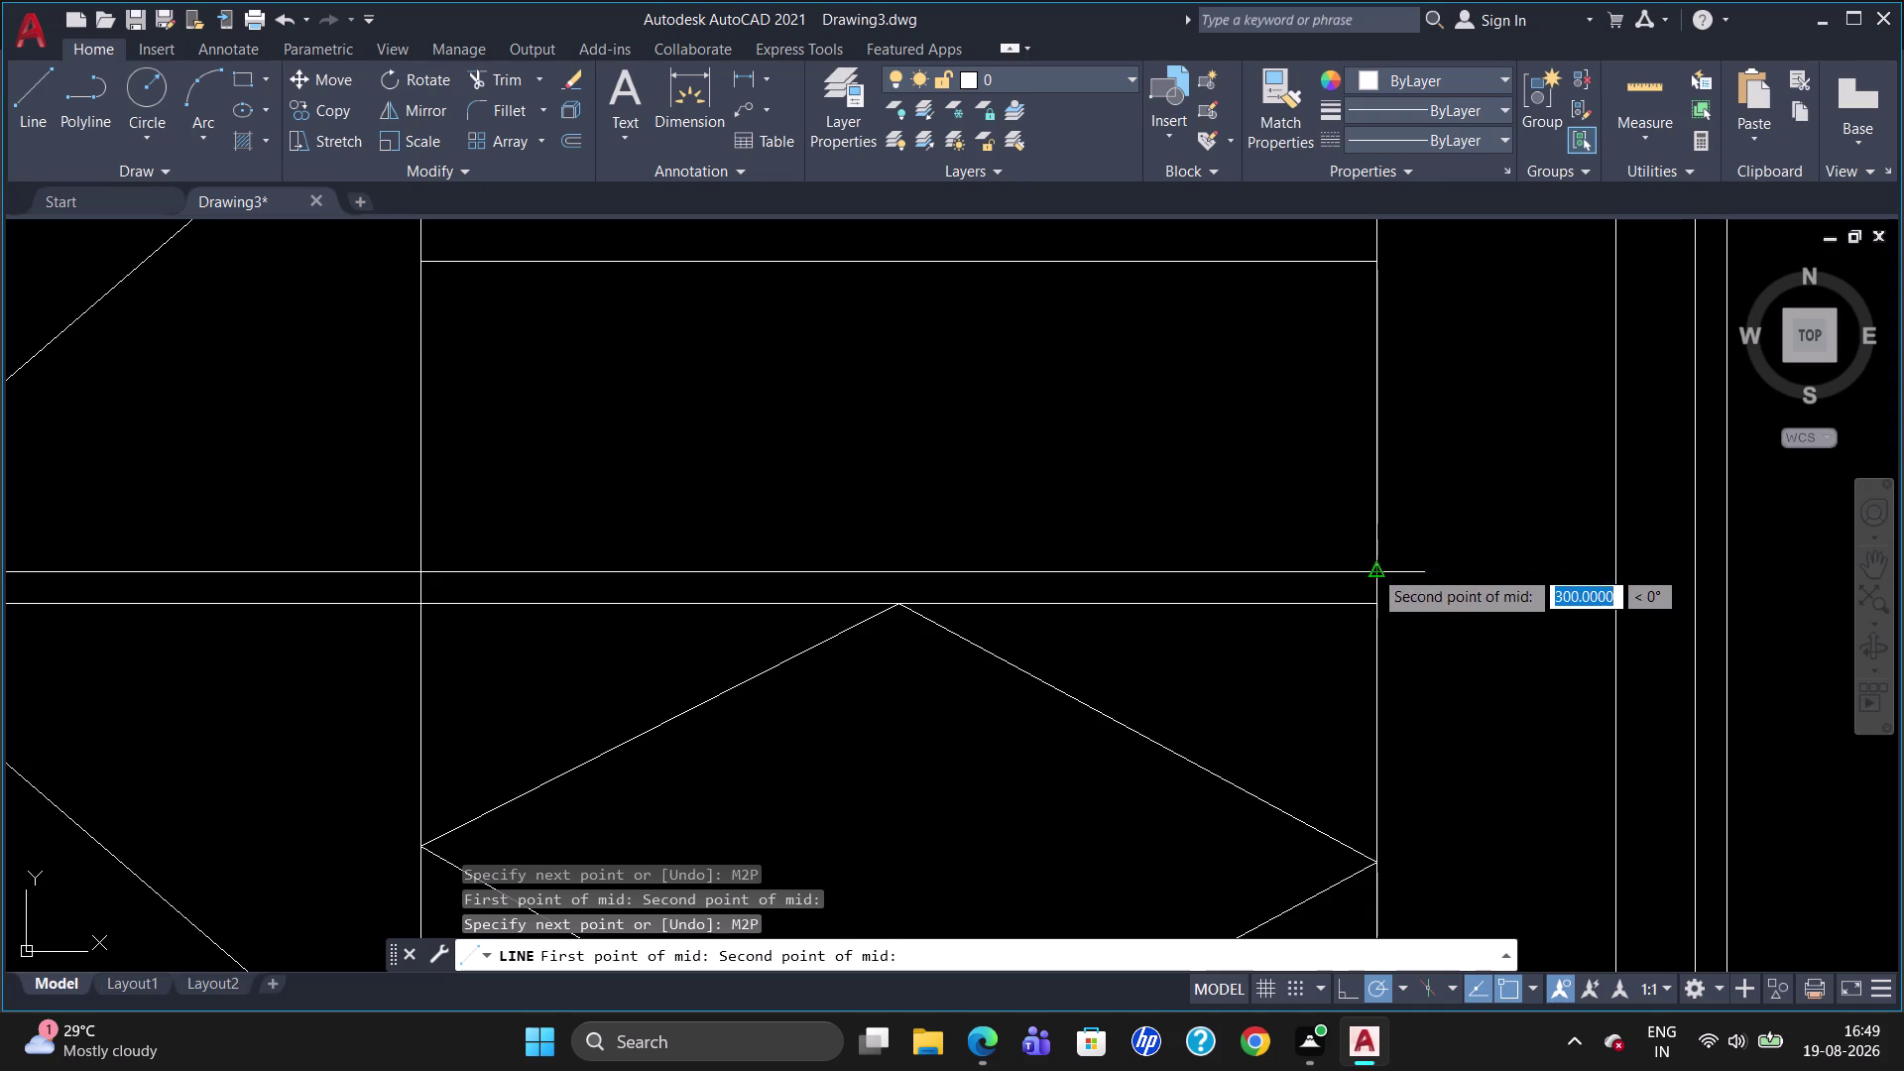
click(1370, 268)
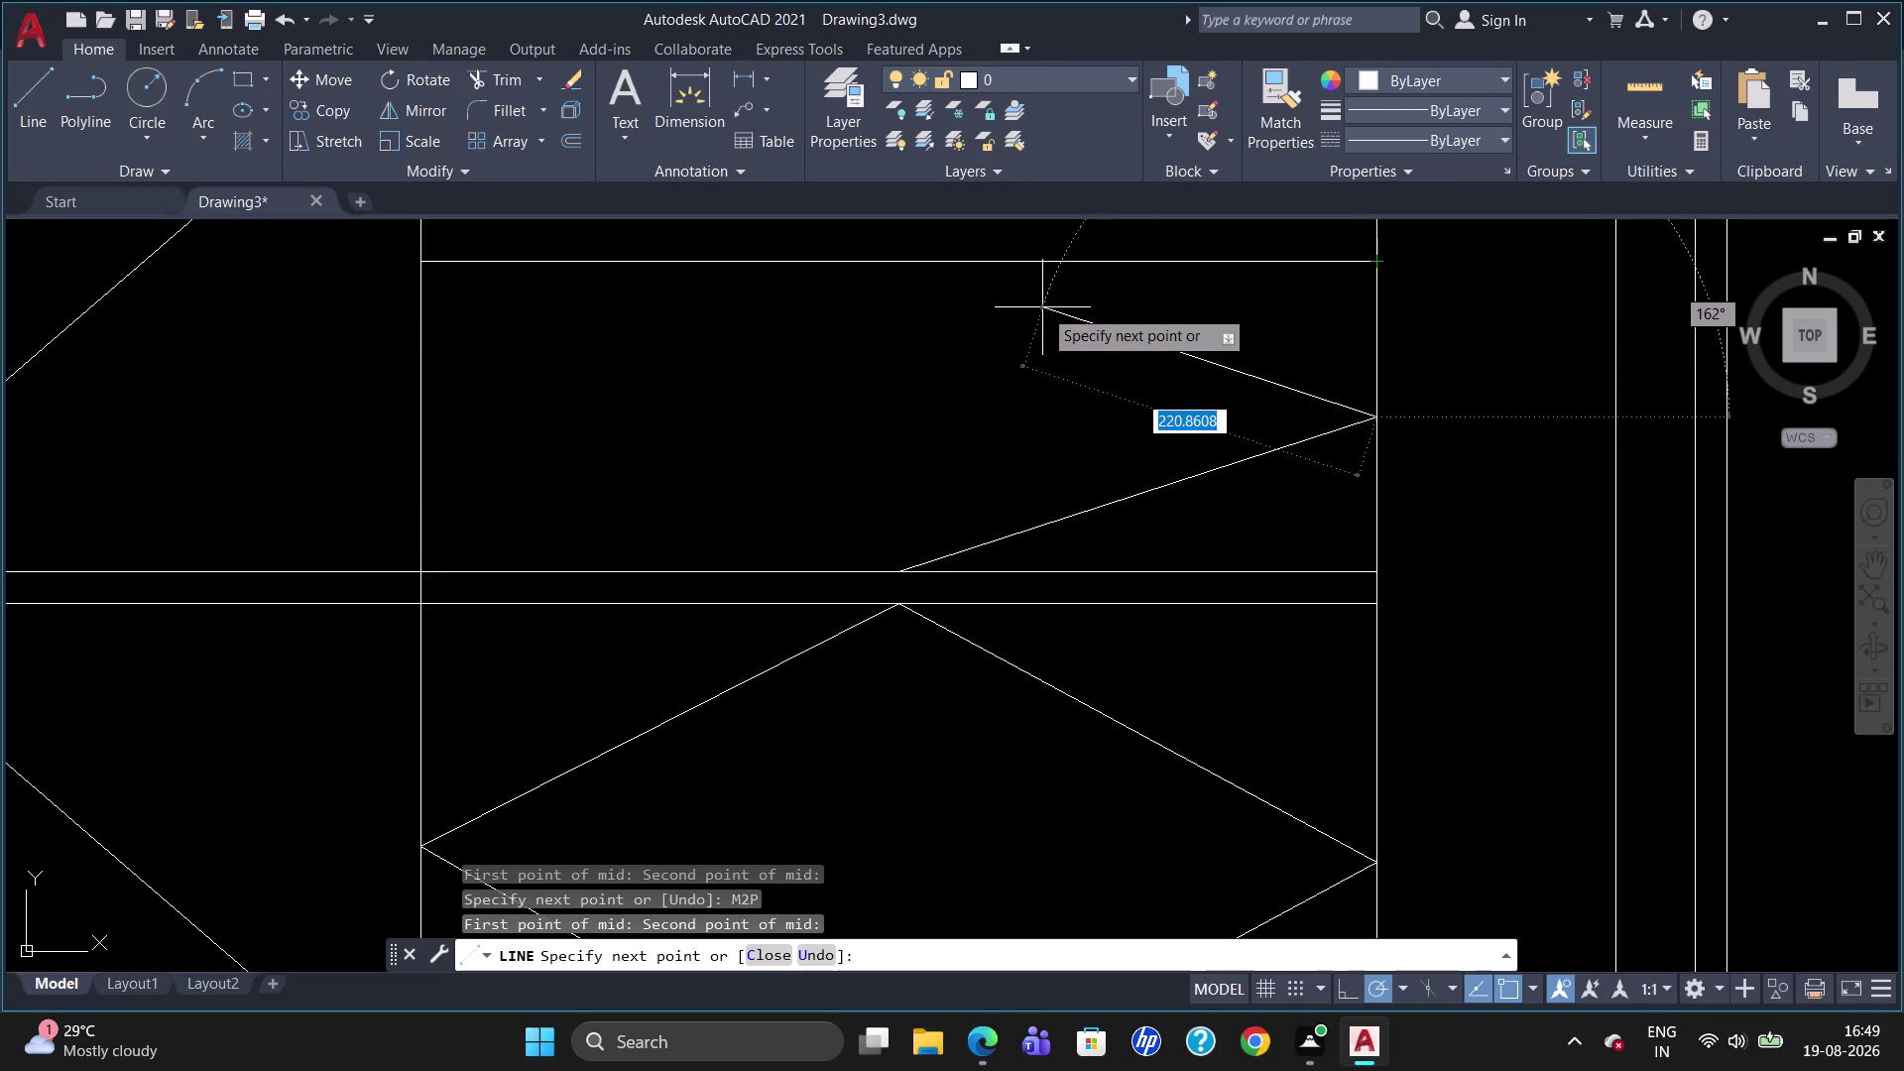
Finish the diamond through the top and left edge midpoints, closing at the bottom.
key(m)
key(2)
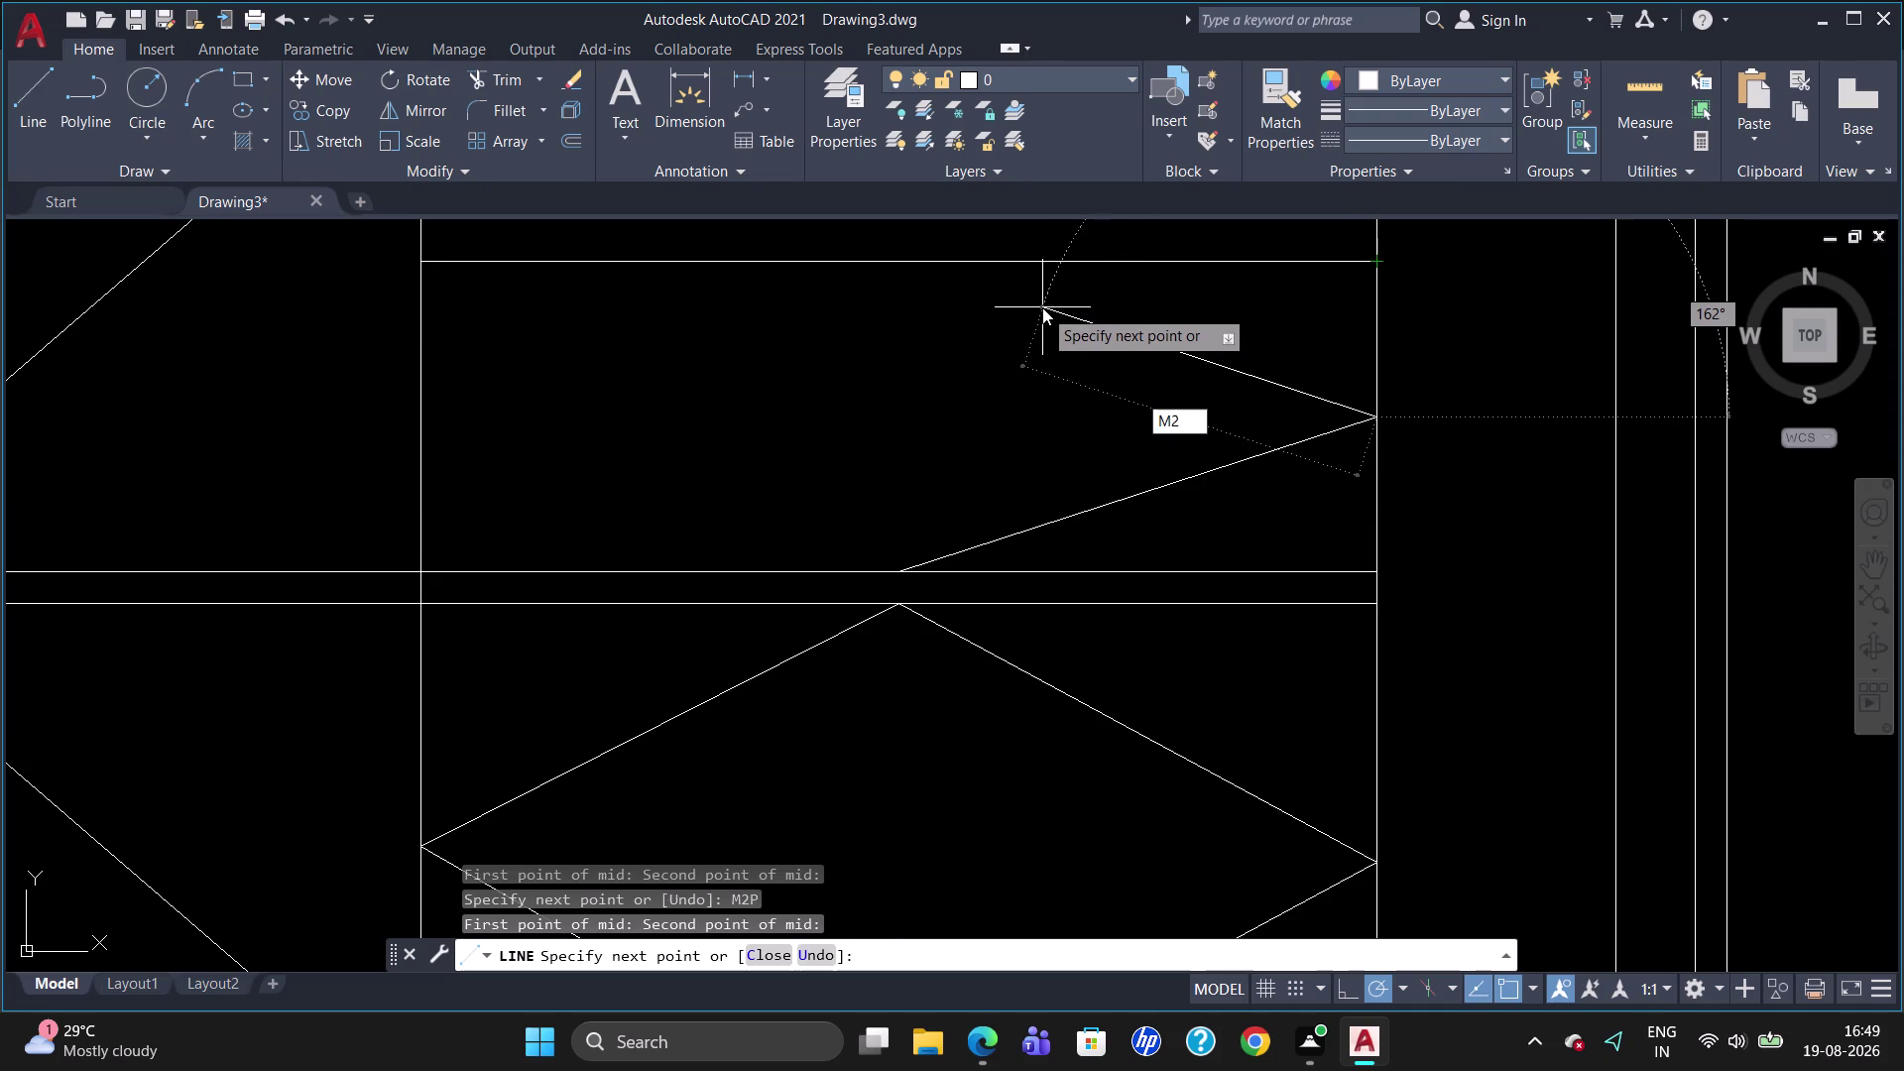
key(p)
key(Return)
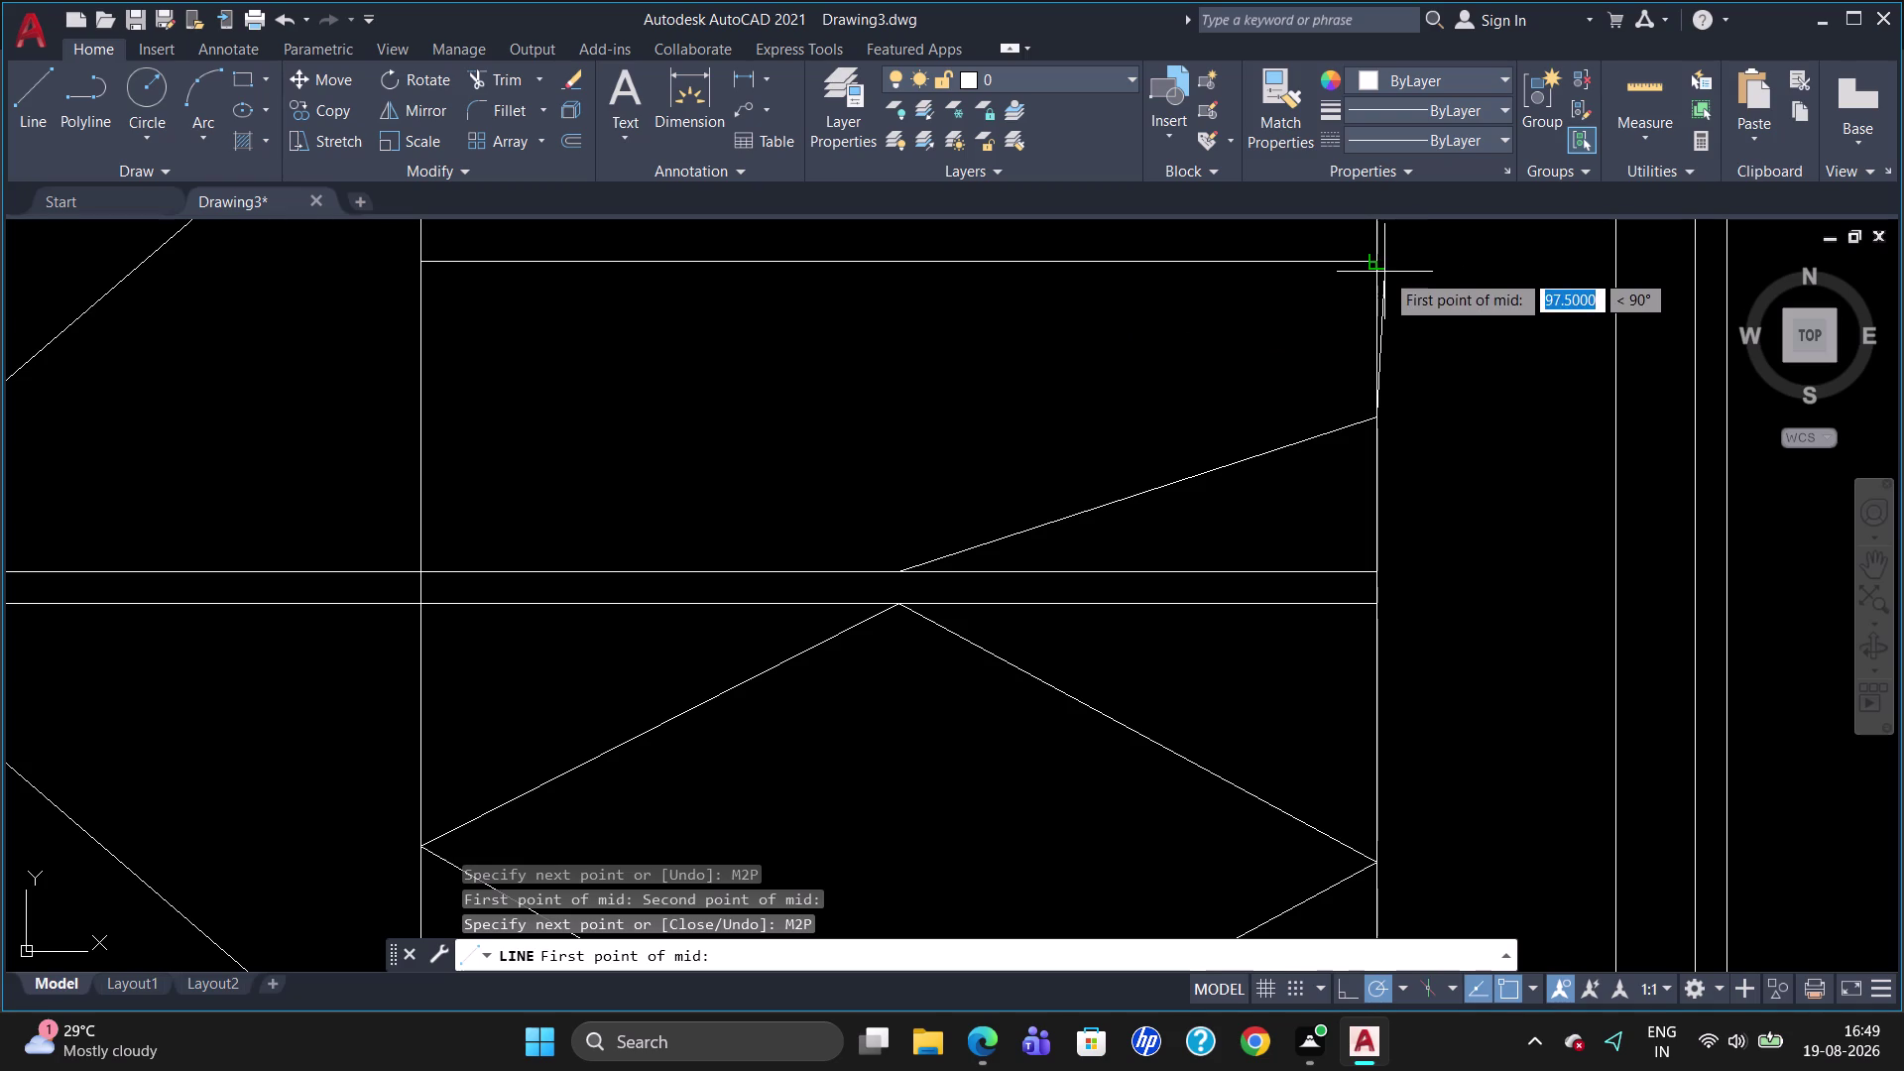
click(1379, 267)
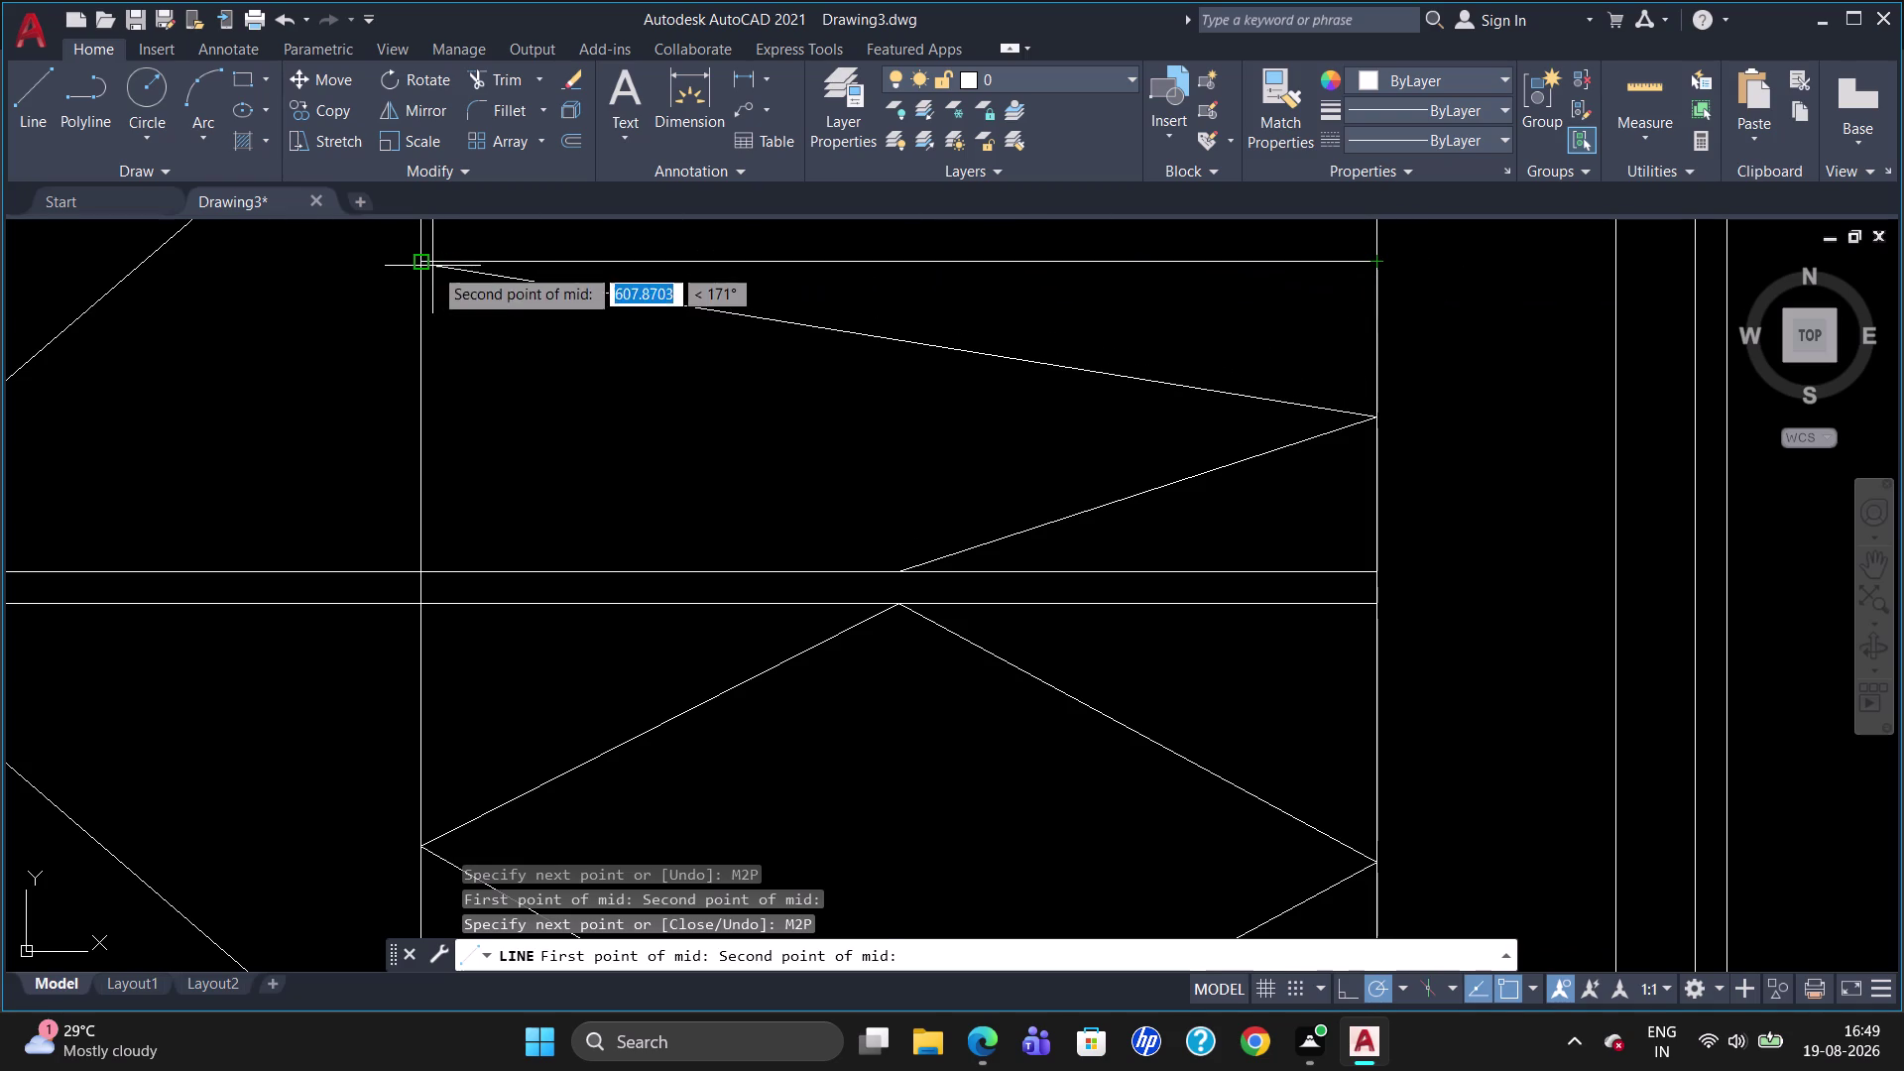
click(422, 264)
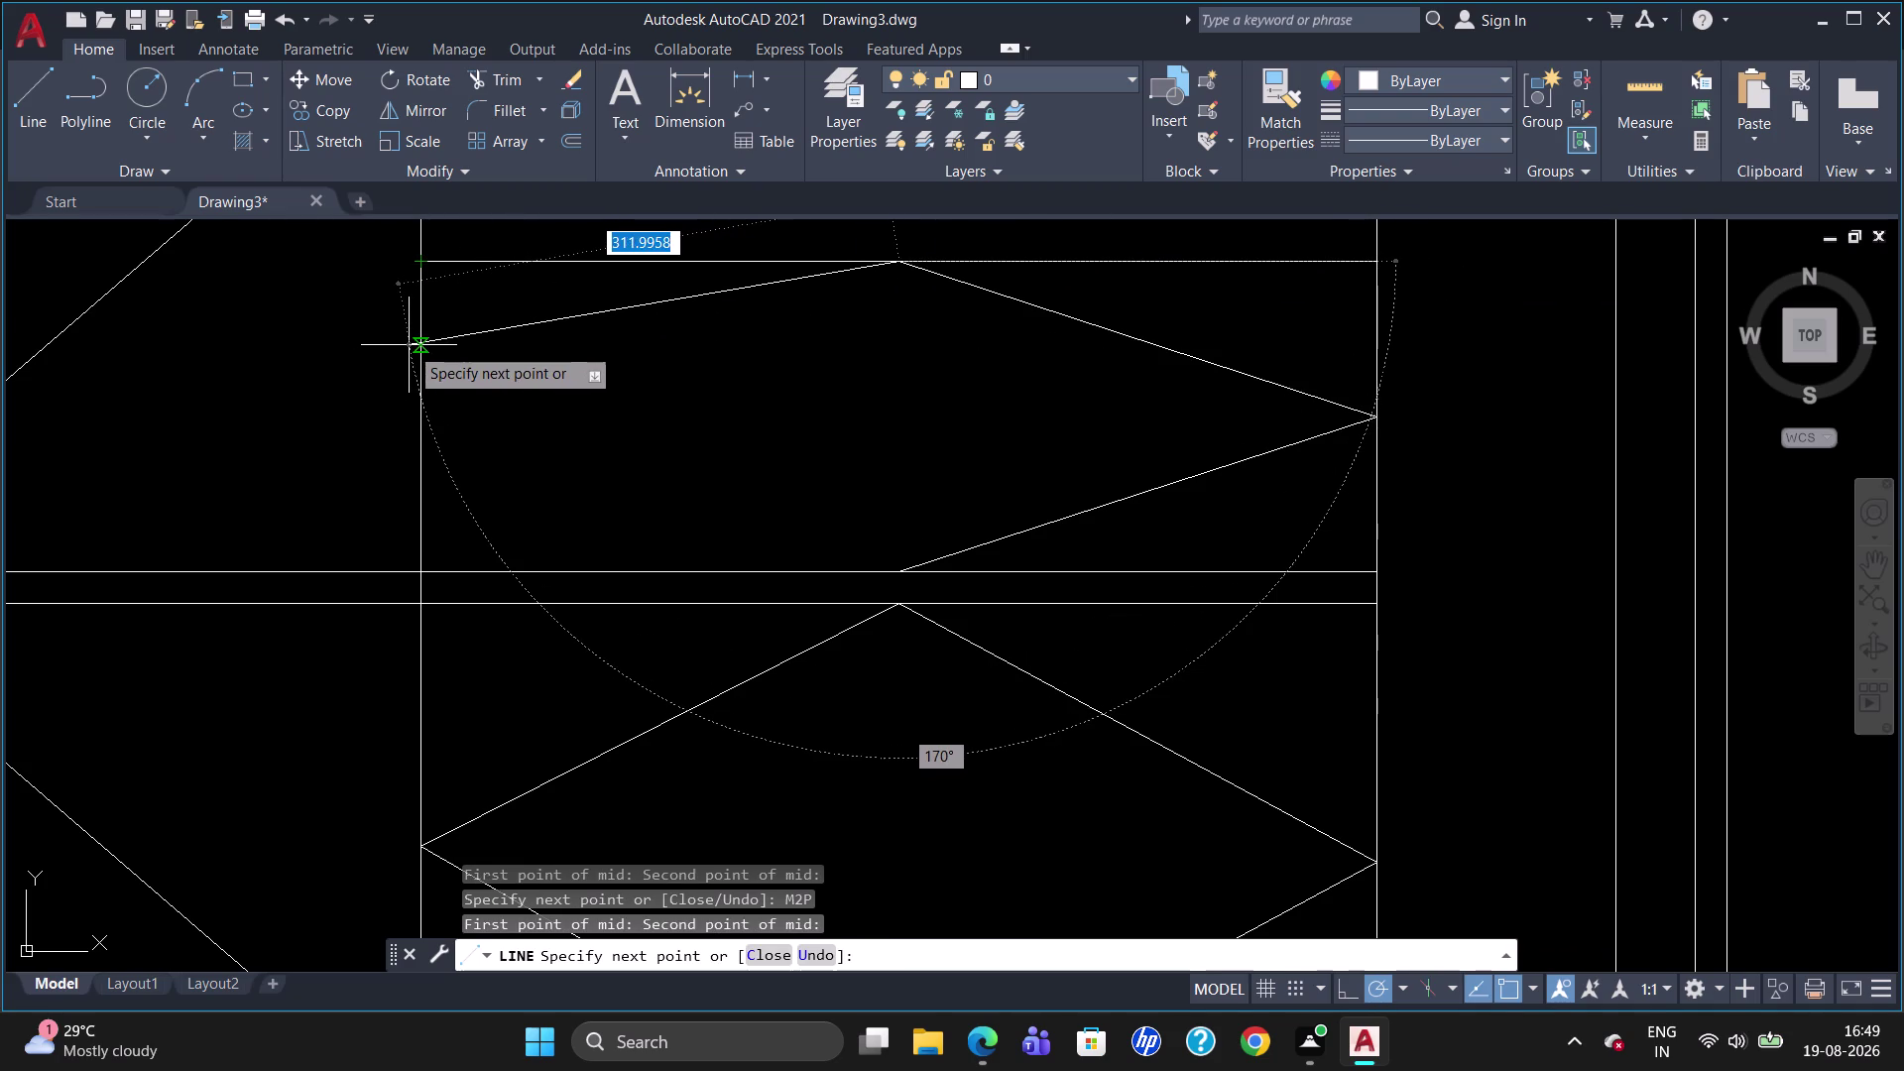
key(m)
key(2)
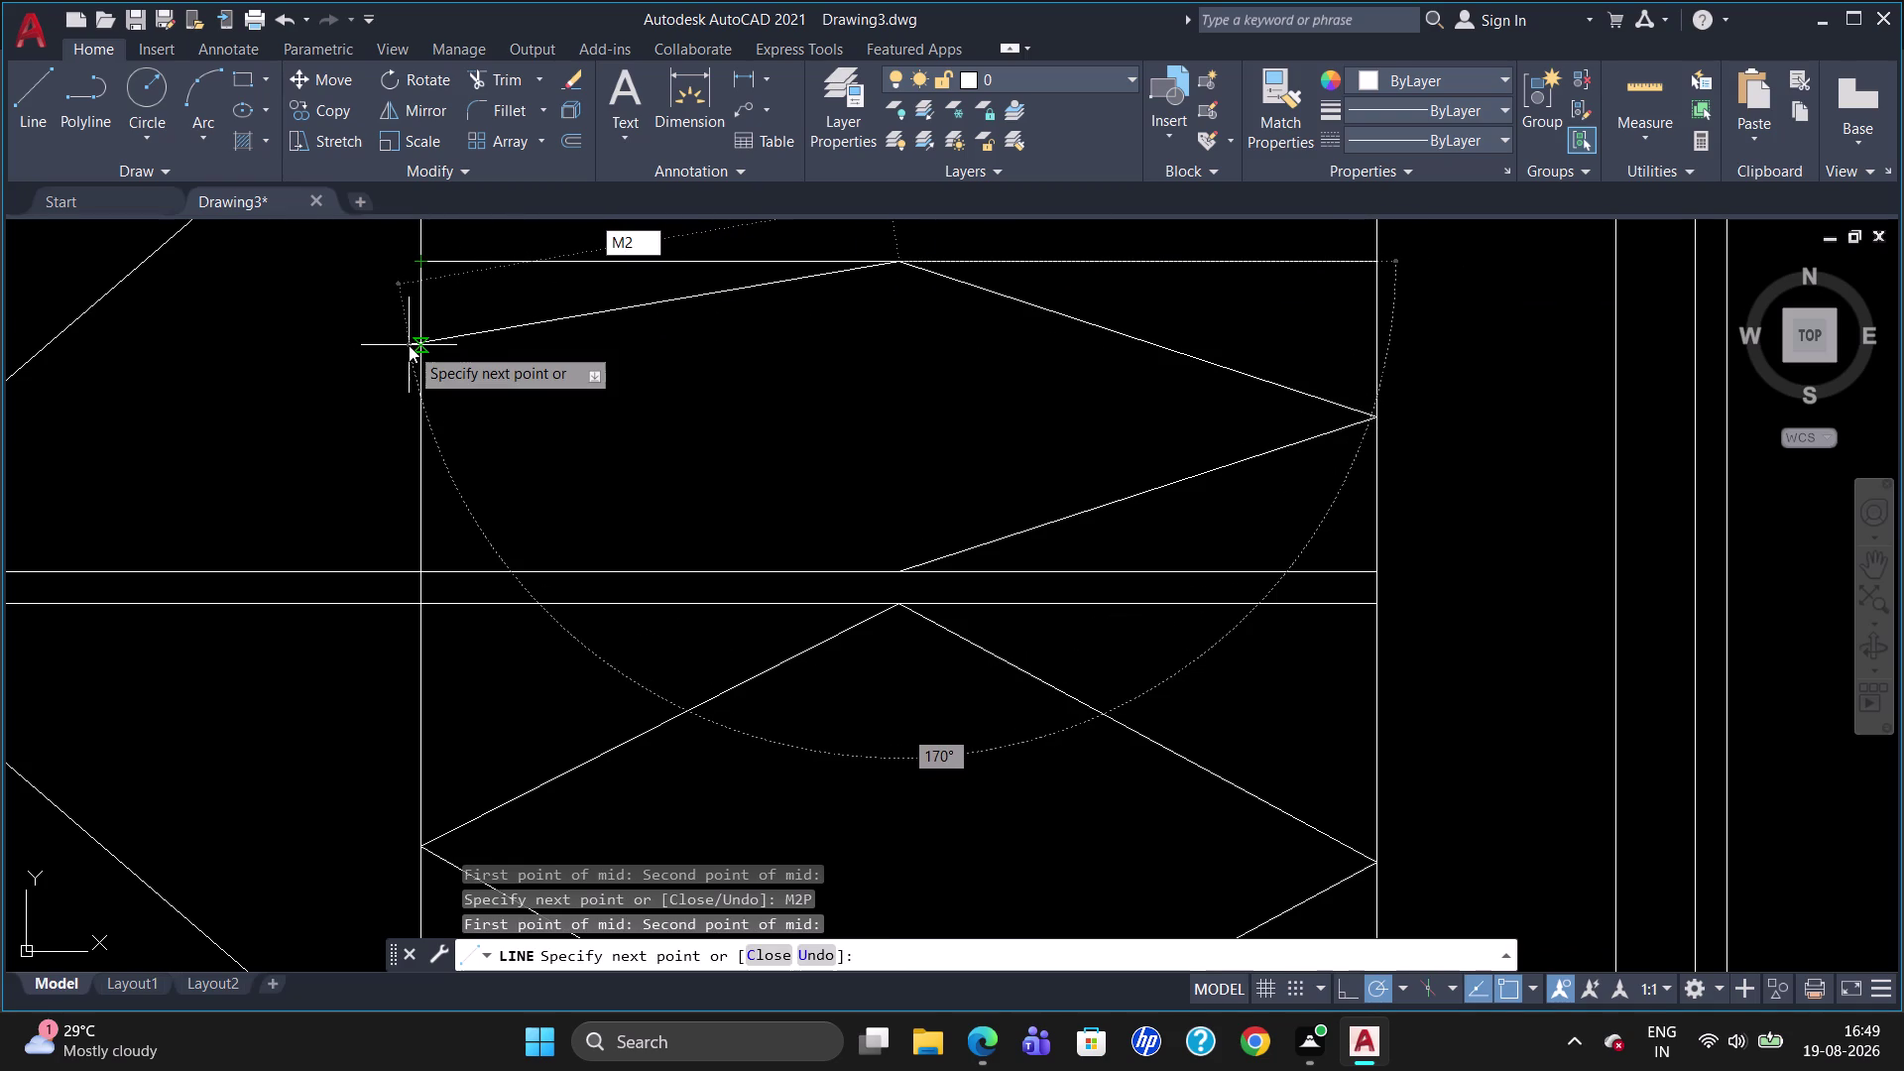
key(p)
key(Return)
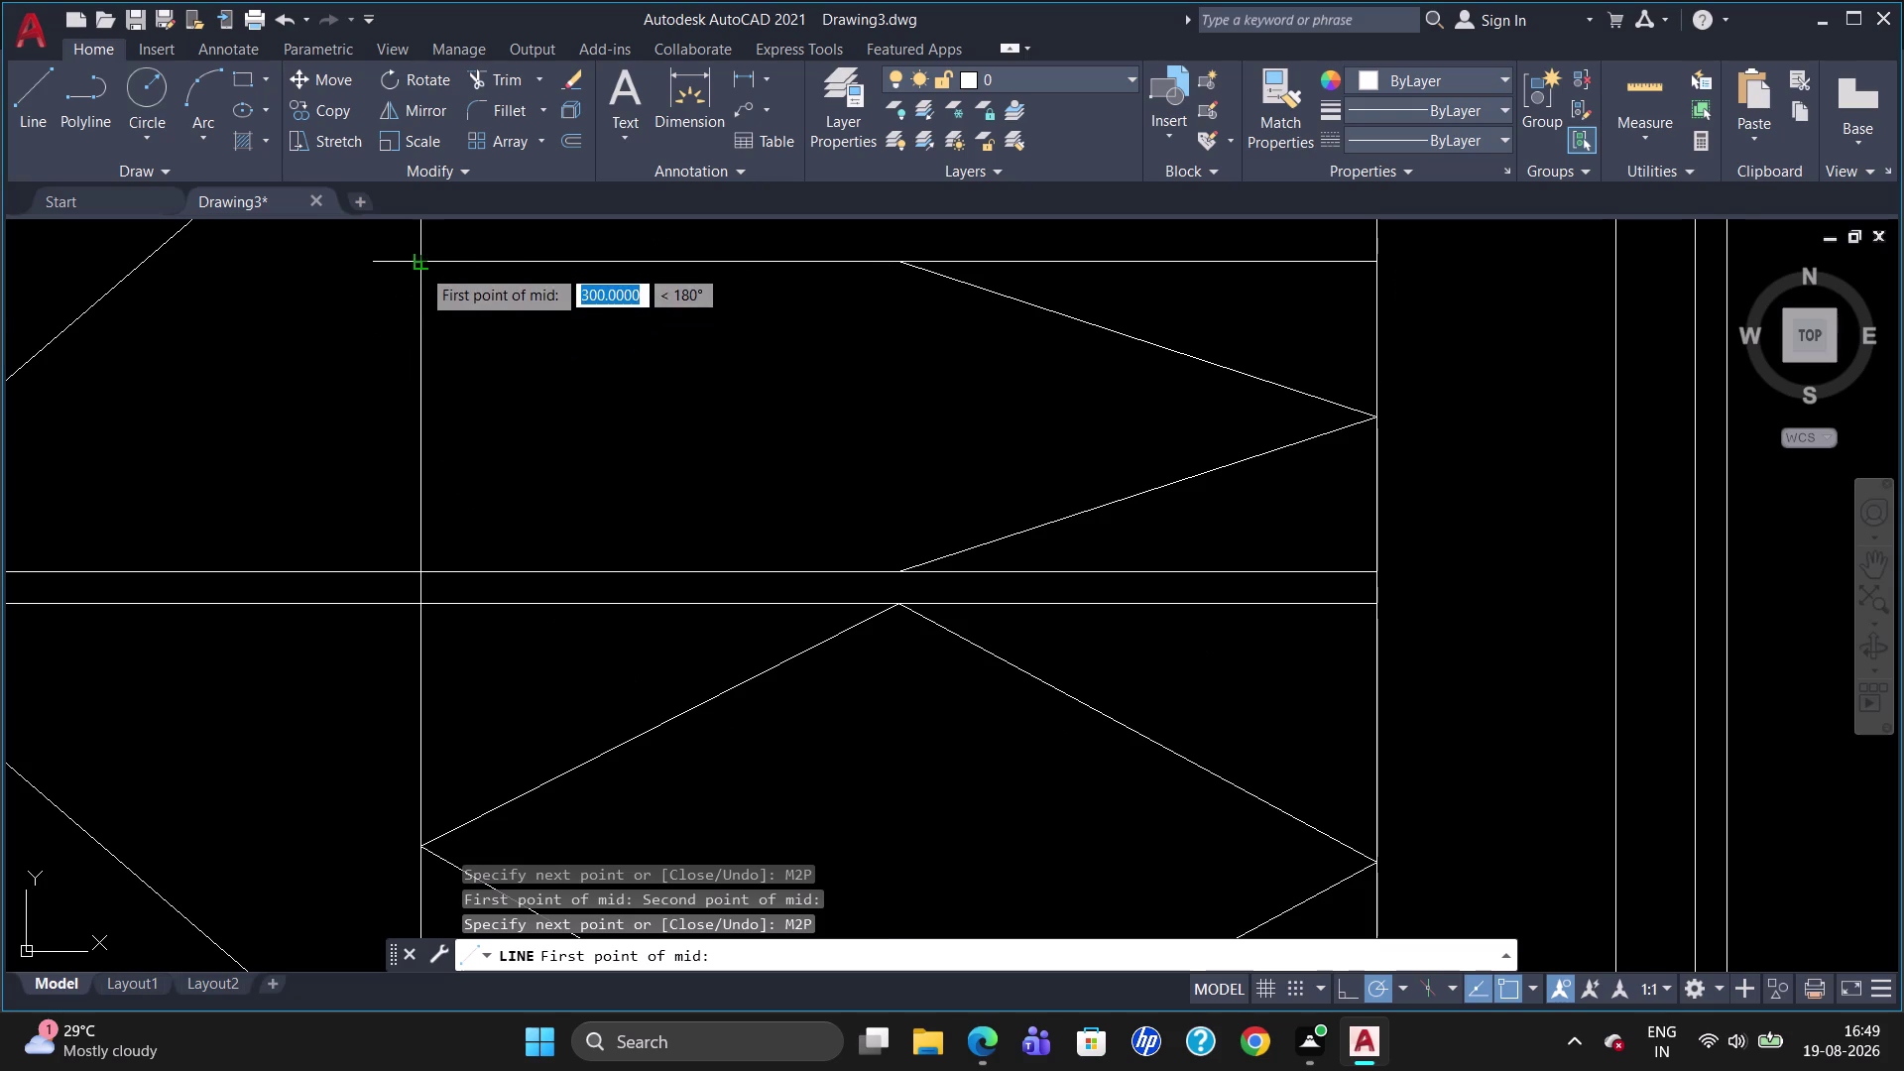
click(420, 267)
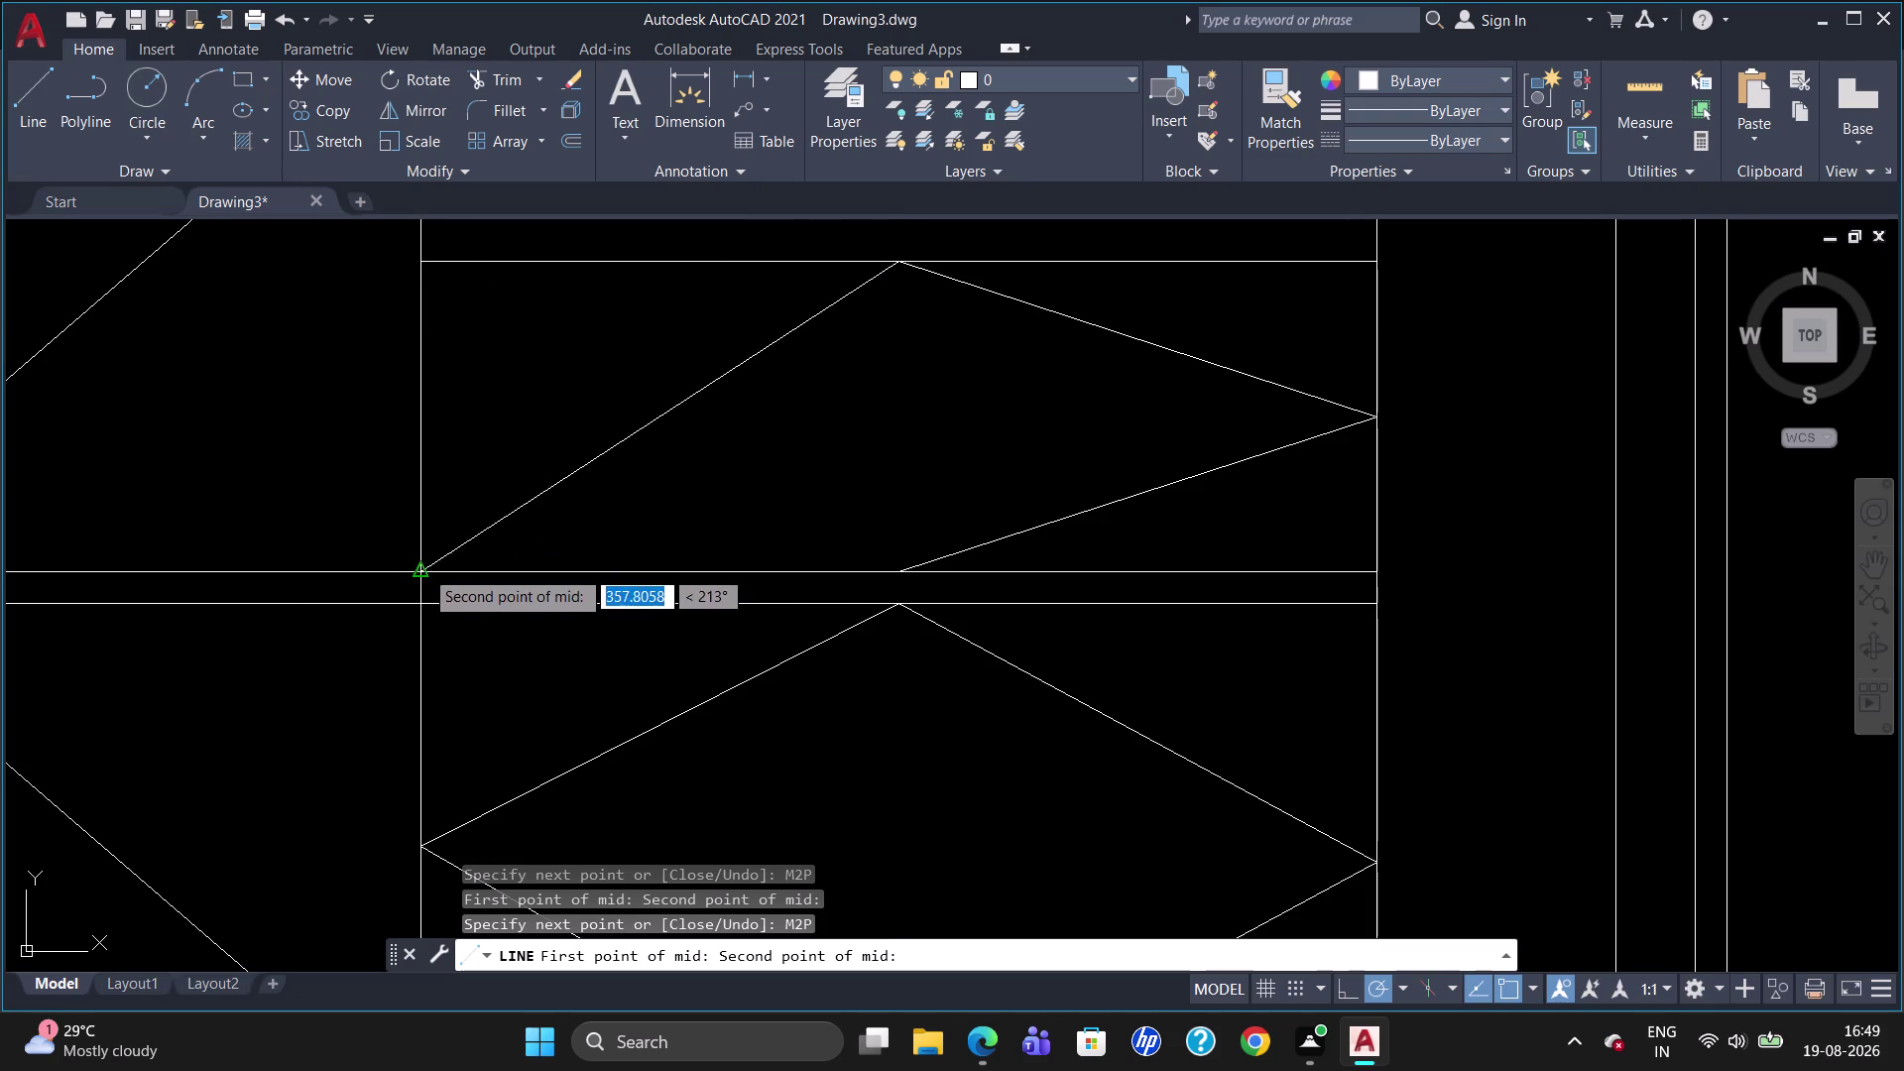
click(423, 570)
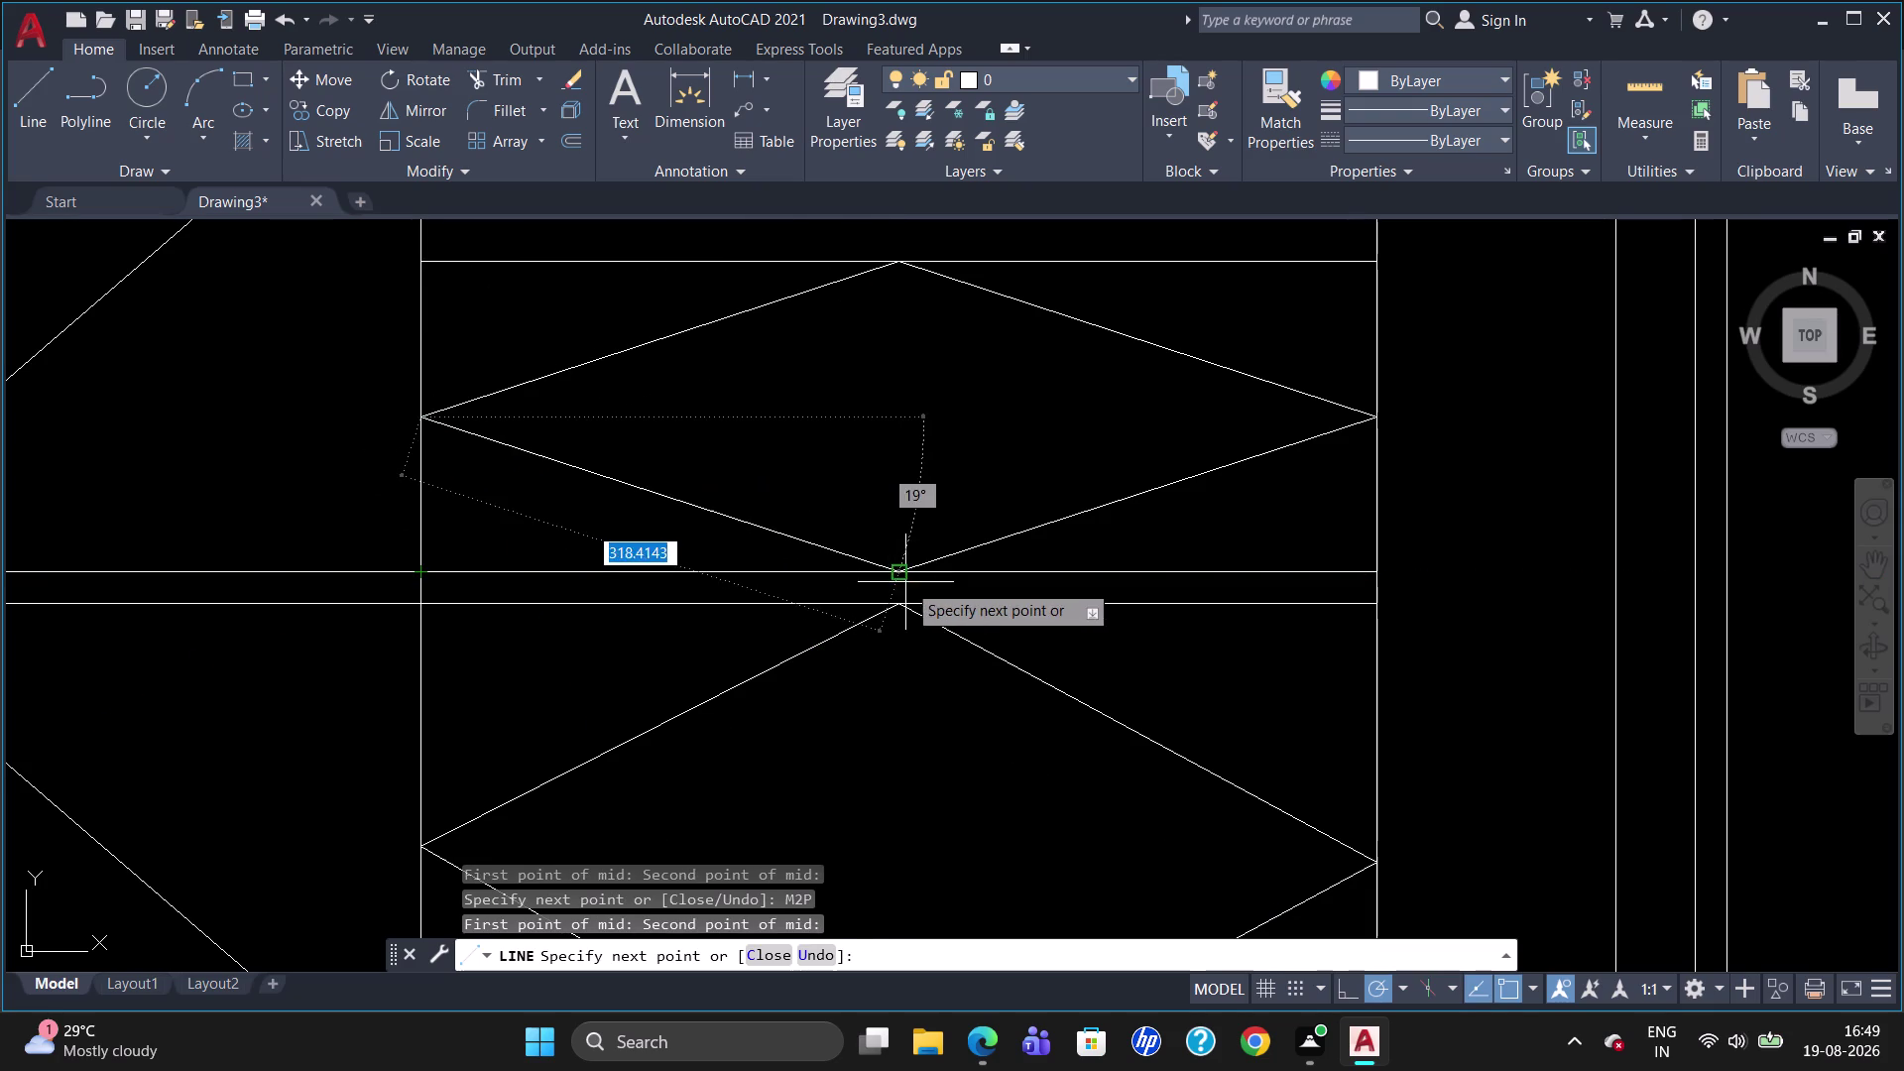
click(908, 577)
key(Escape)
scroll(down, 3)
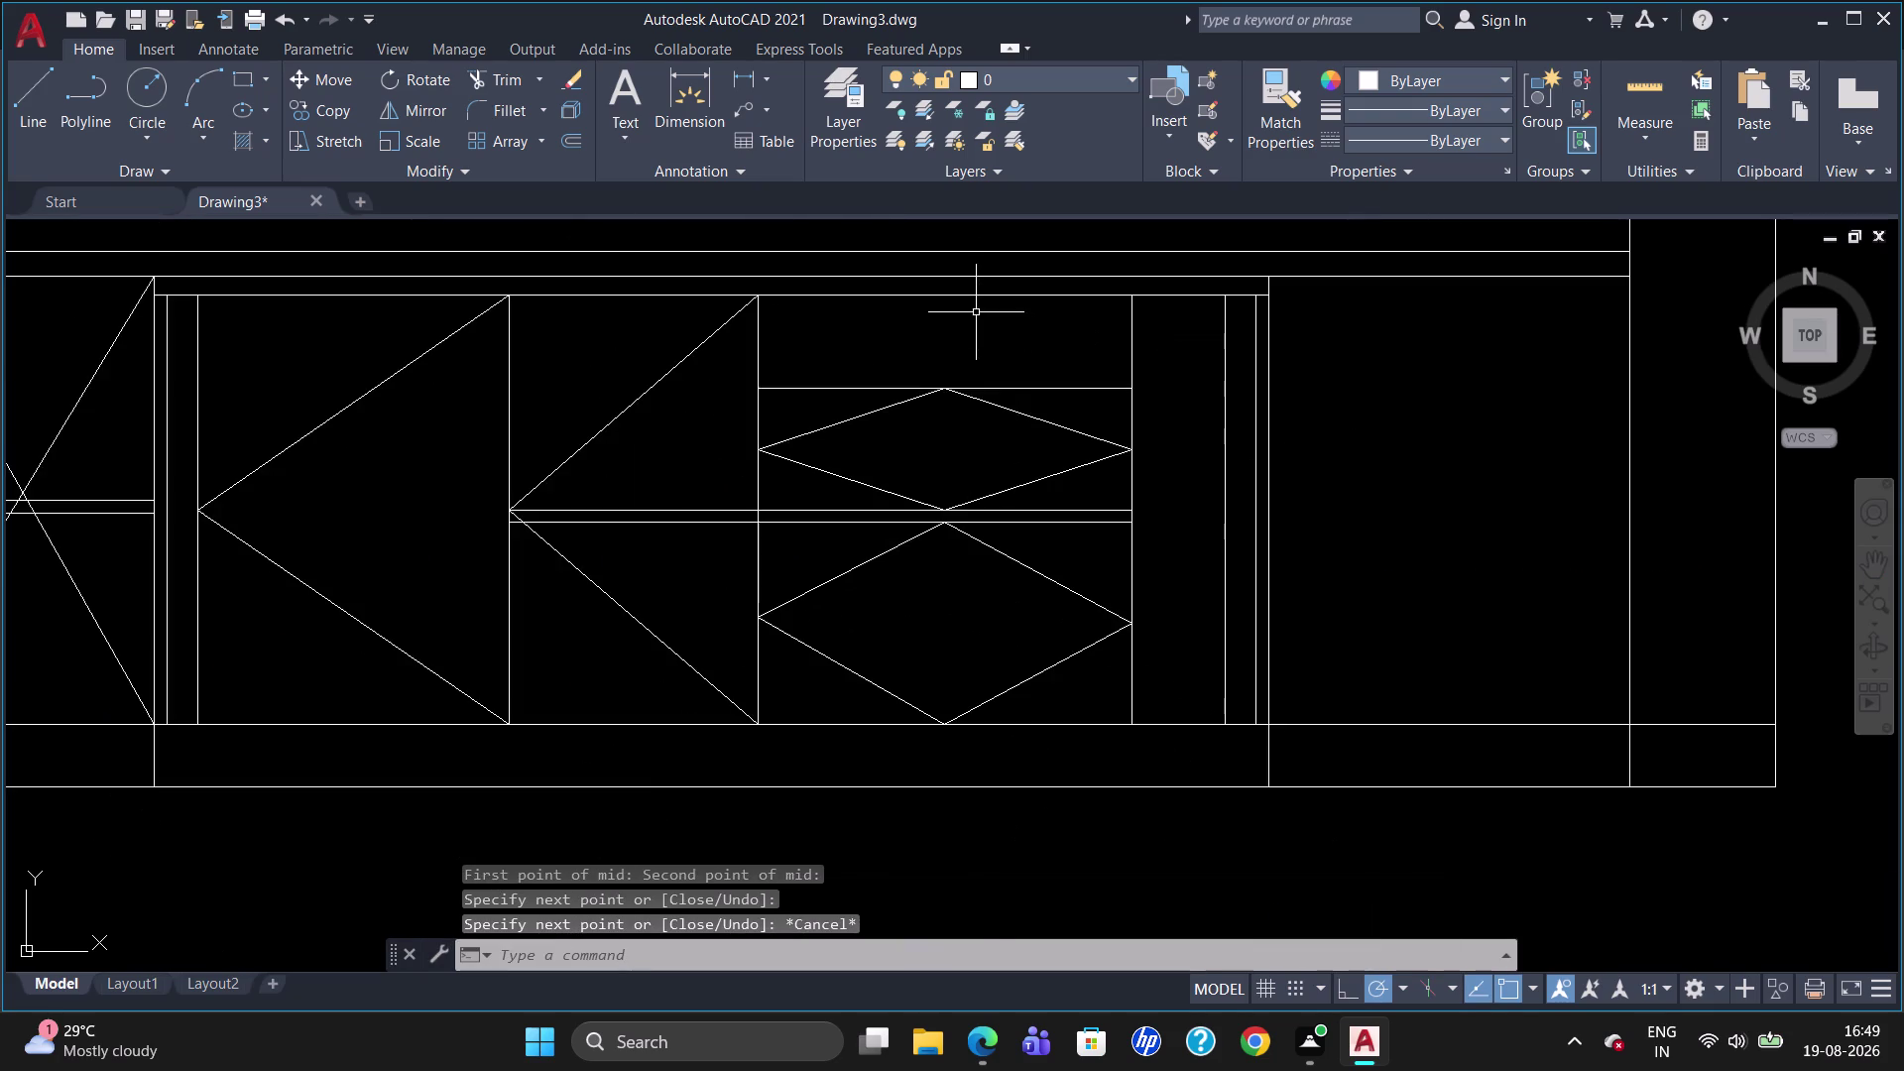
scroll(up, 3)
scroll(down, 3)
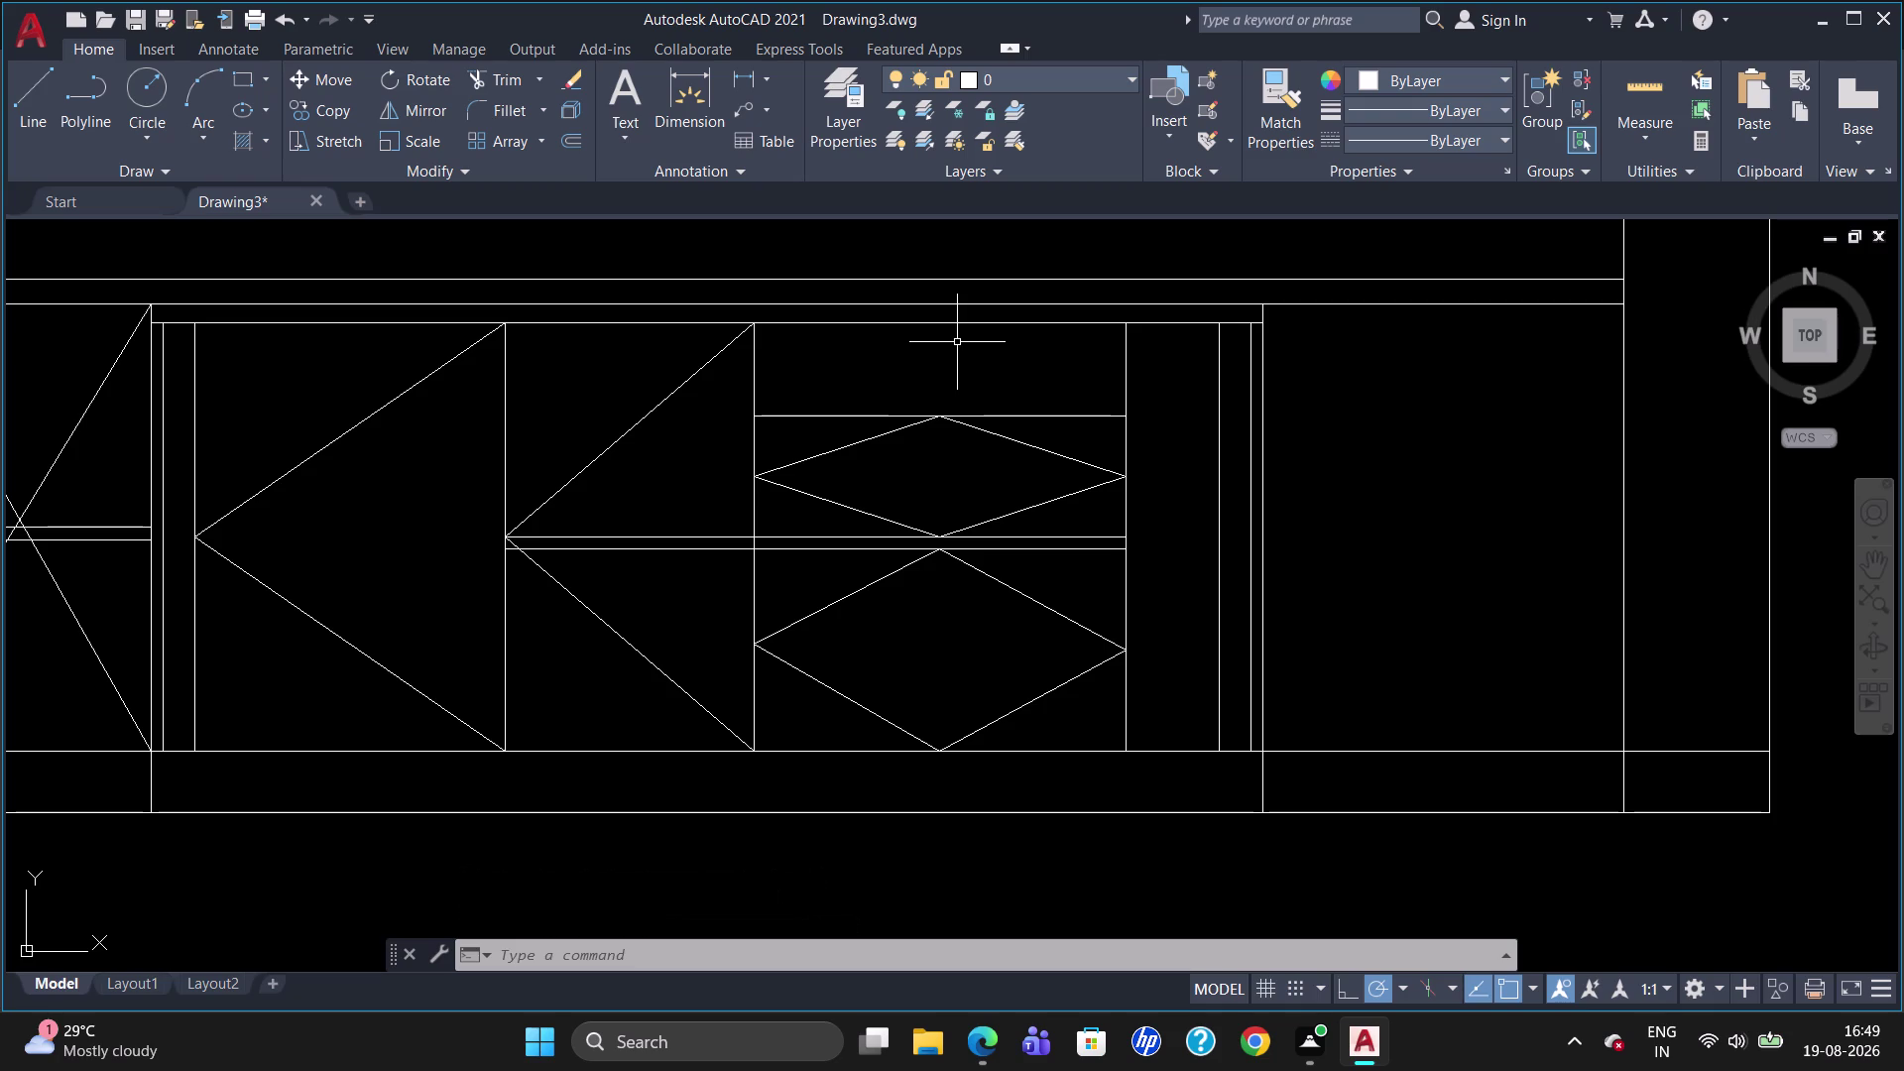
scroll(down, 3)
scroll(up, 3)
scroll(down, 3)
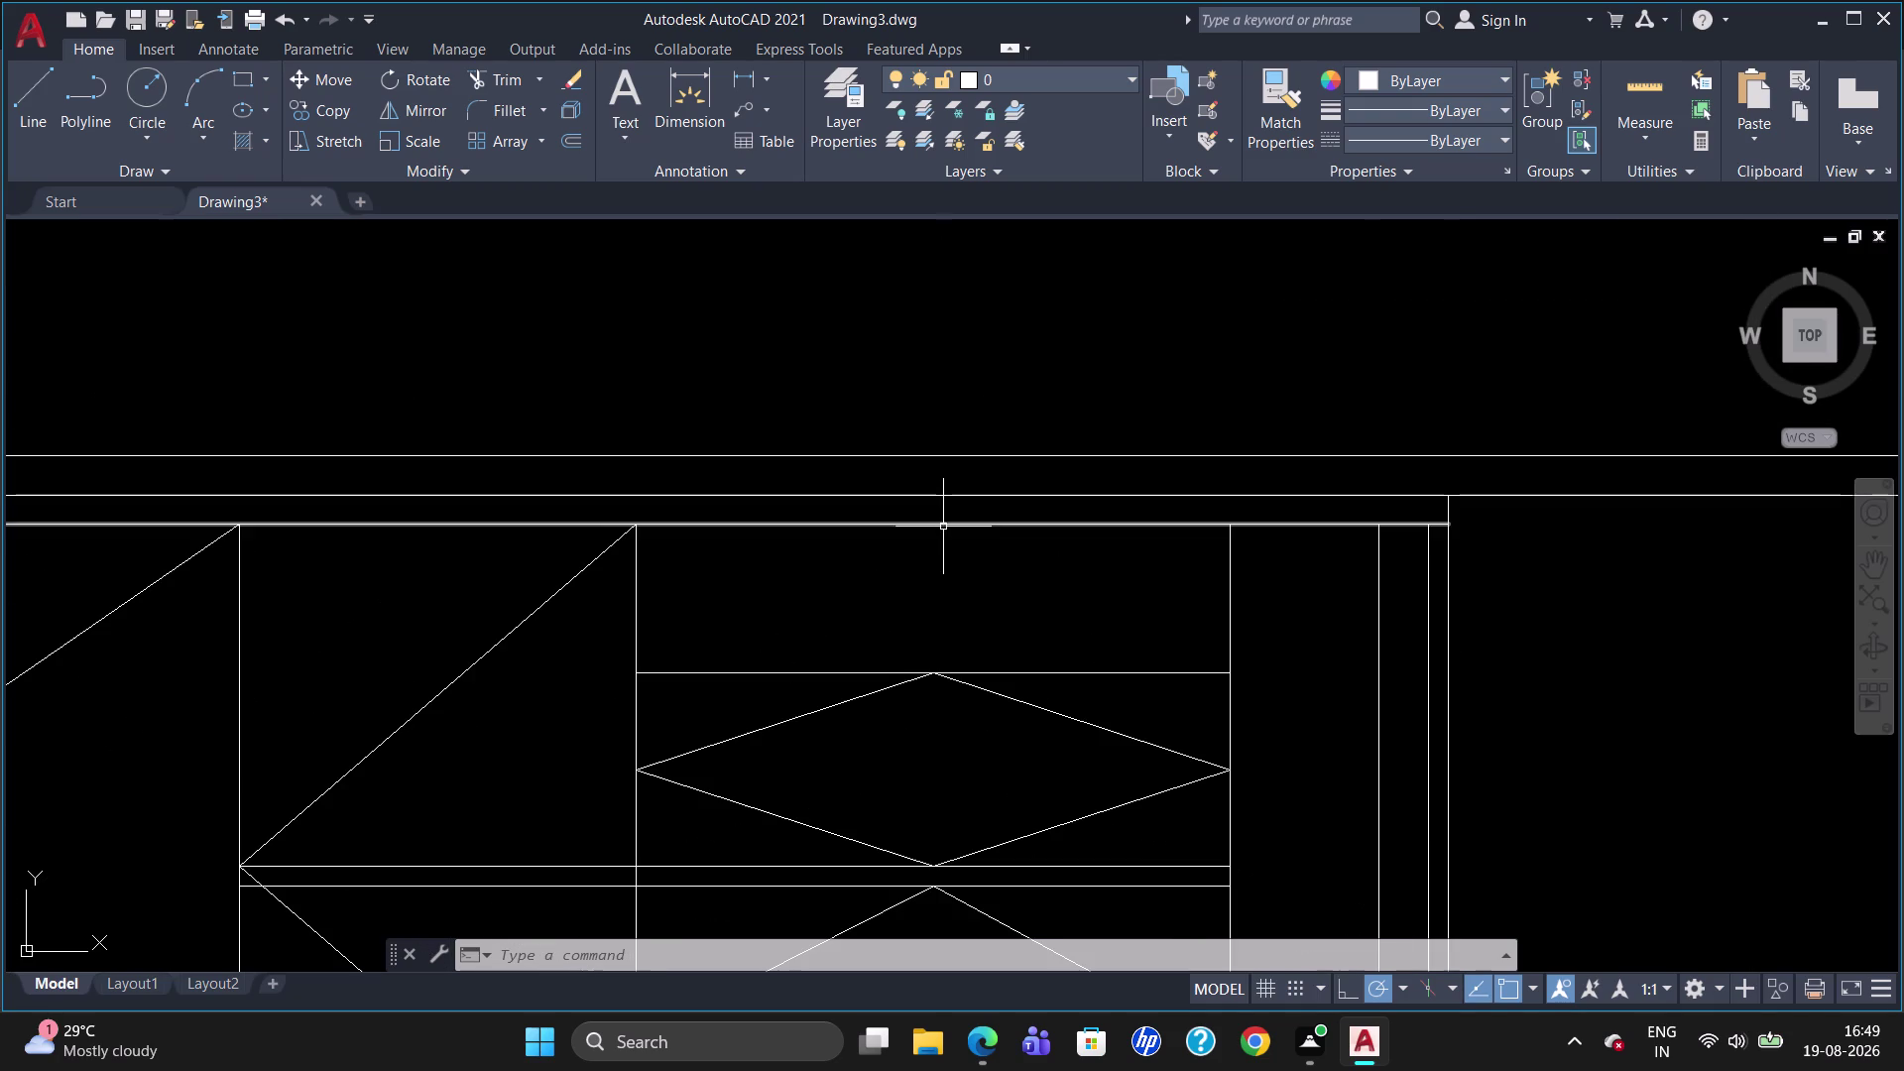
Start the top diamond at the divider's midpoint and run it to the right edge's midpoint.
key(l)
key(Return)
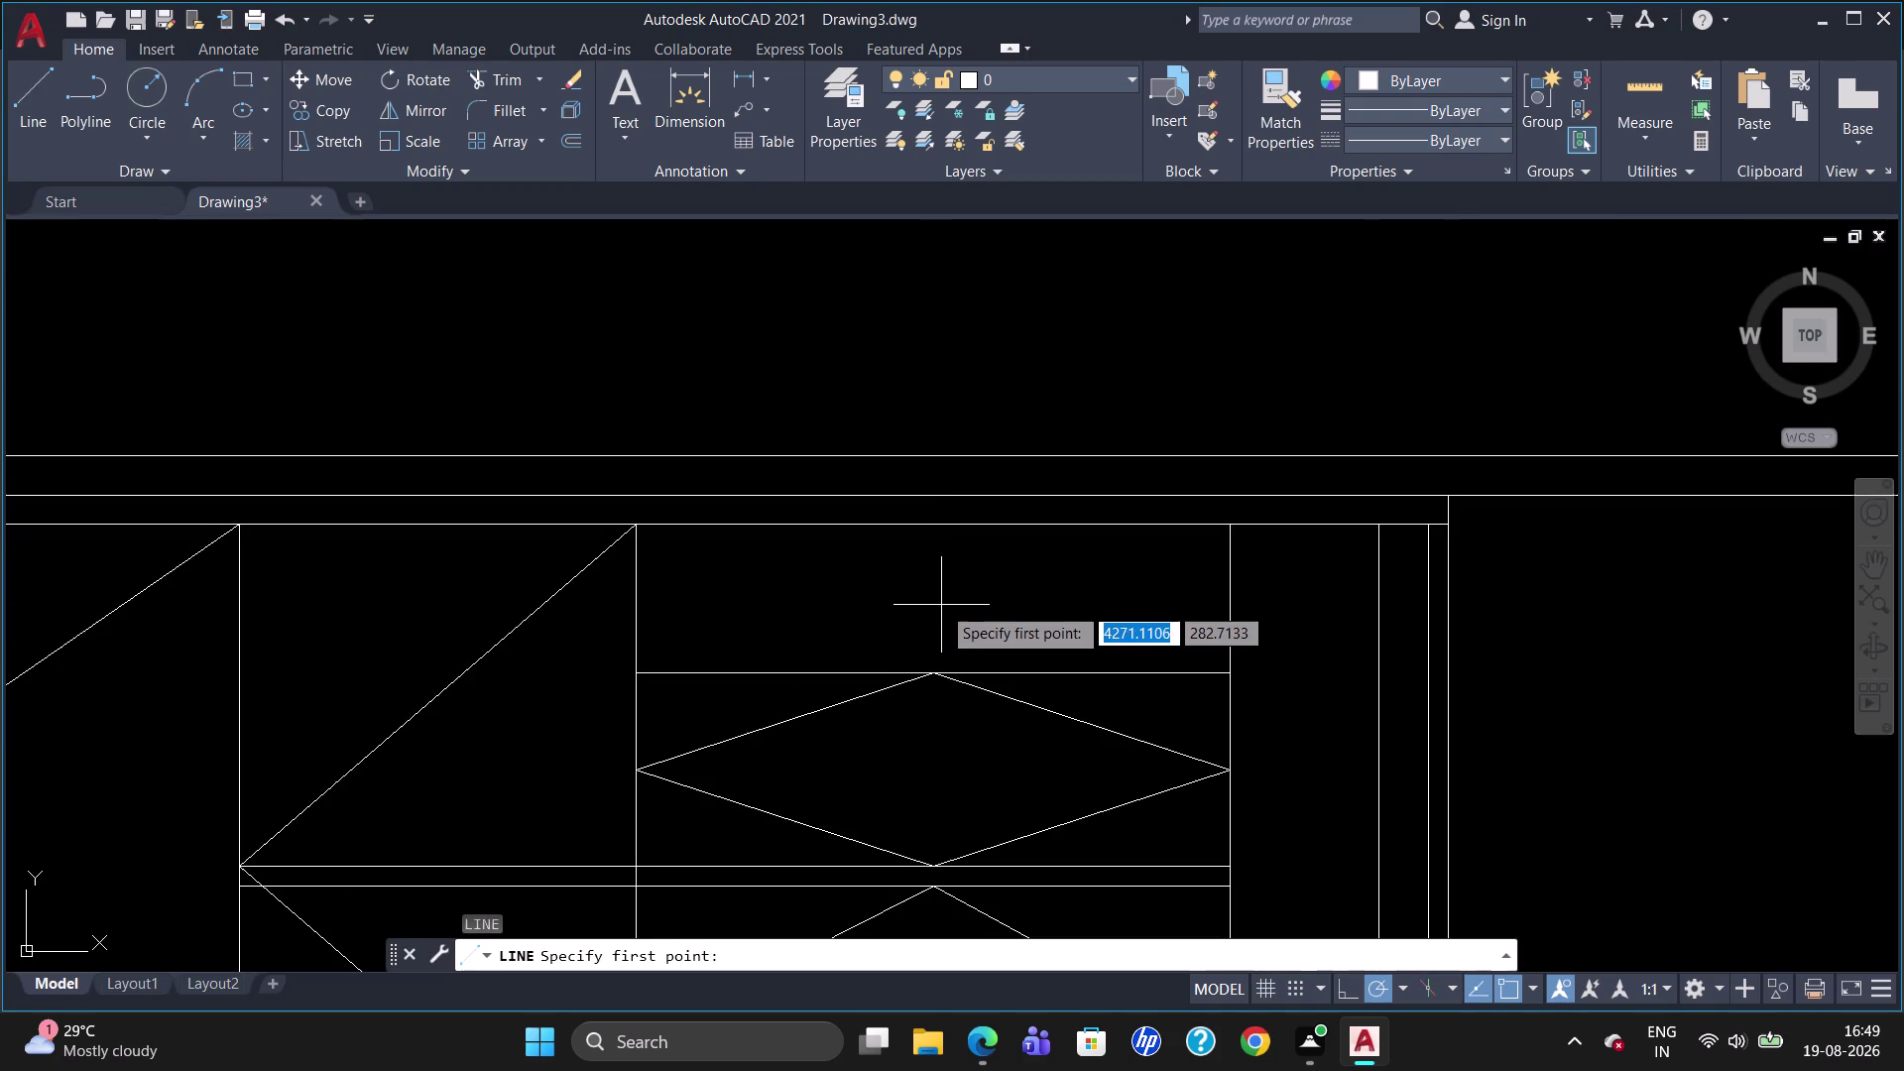
click(1226, 671)
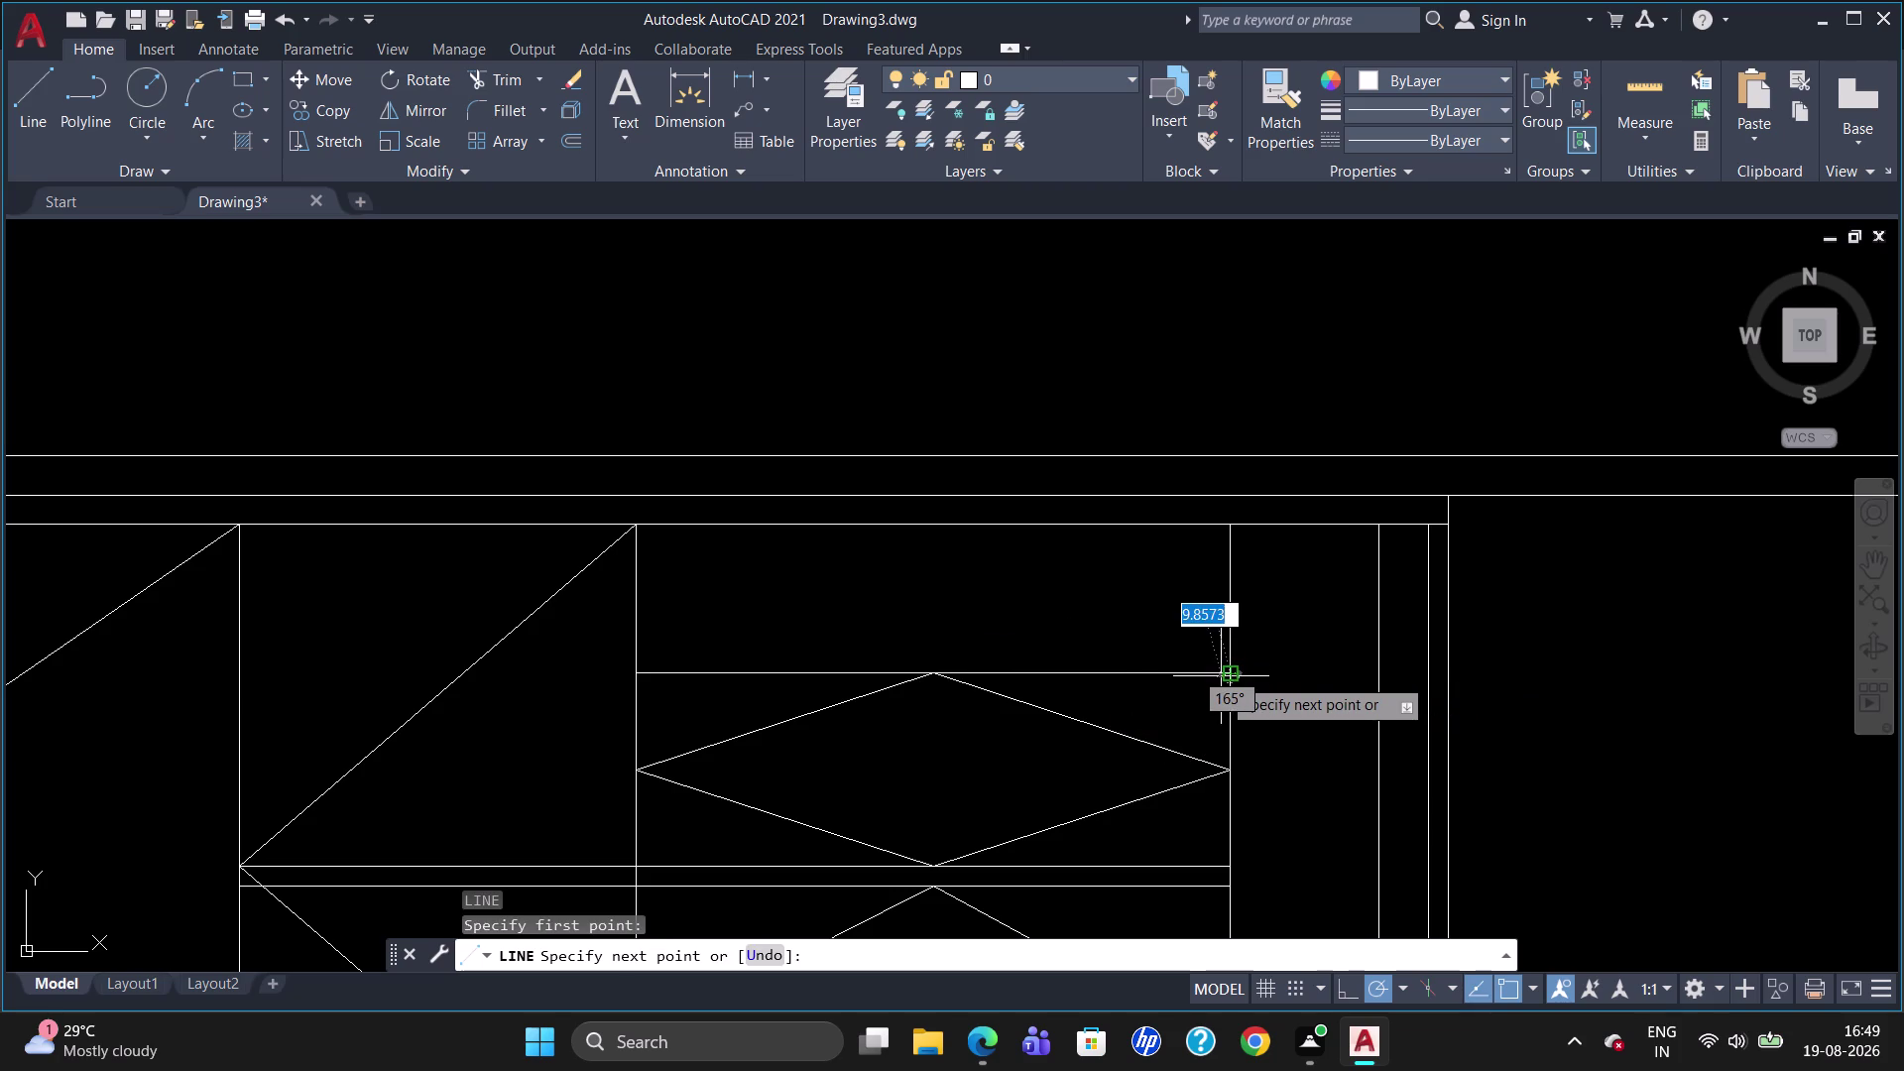
text(M2P)
key(Return)
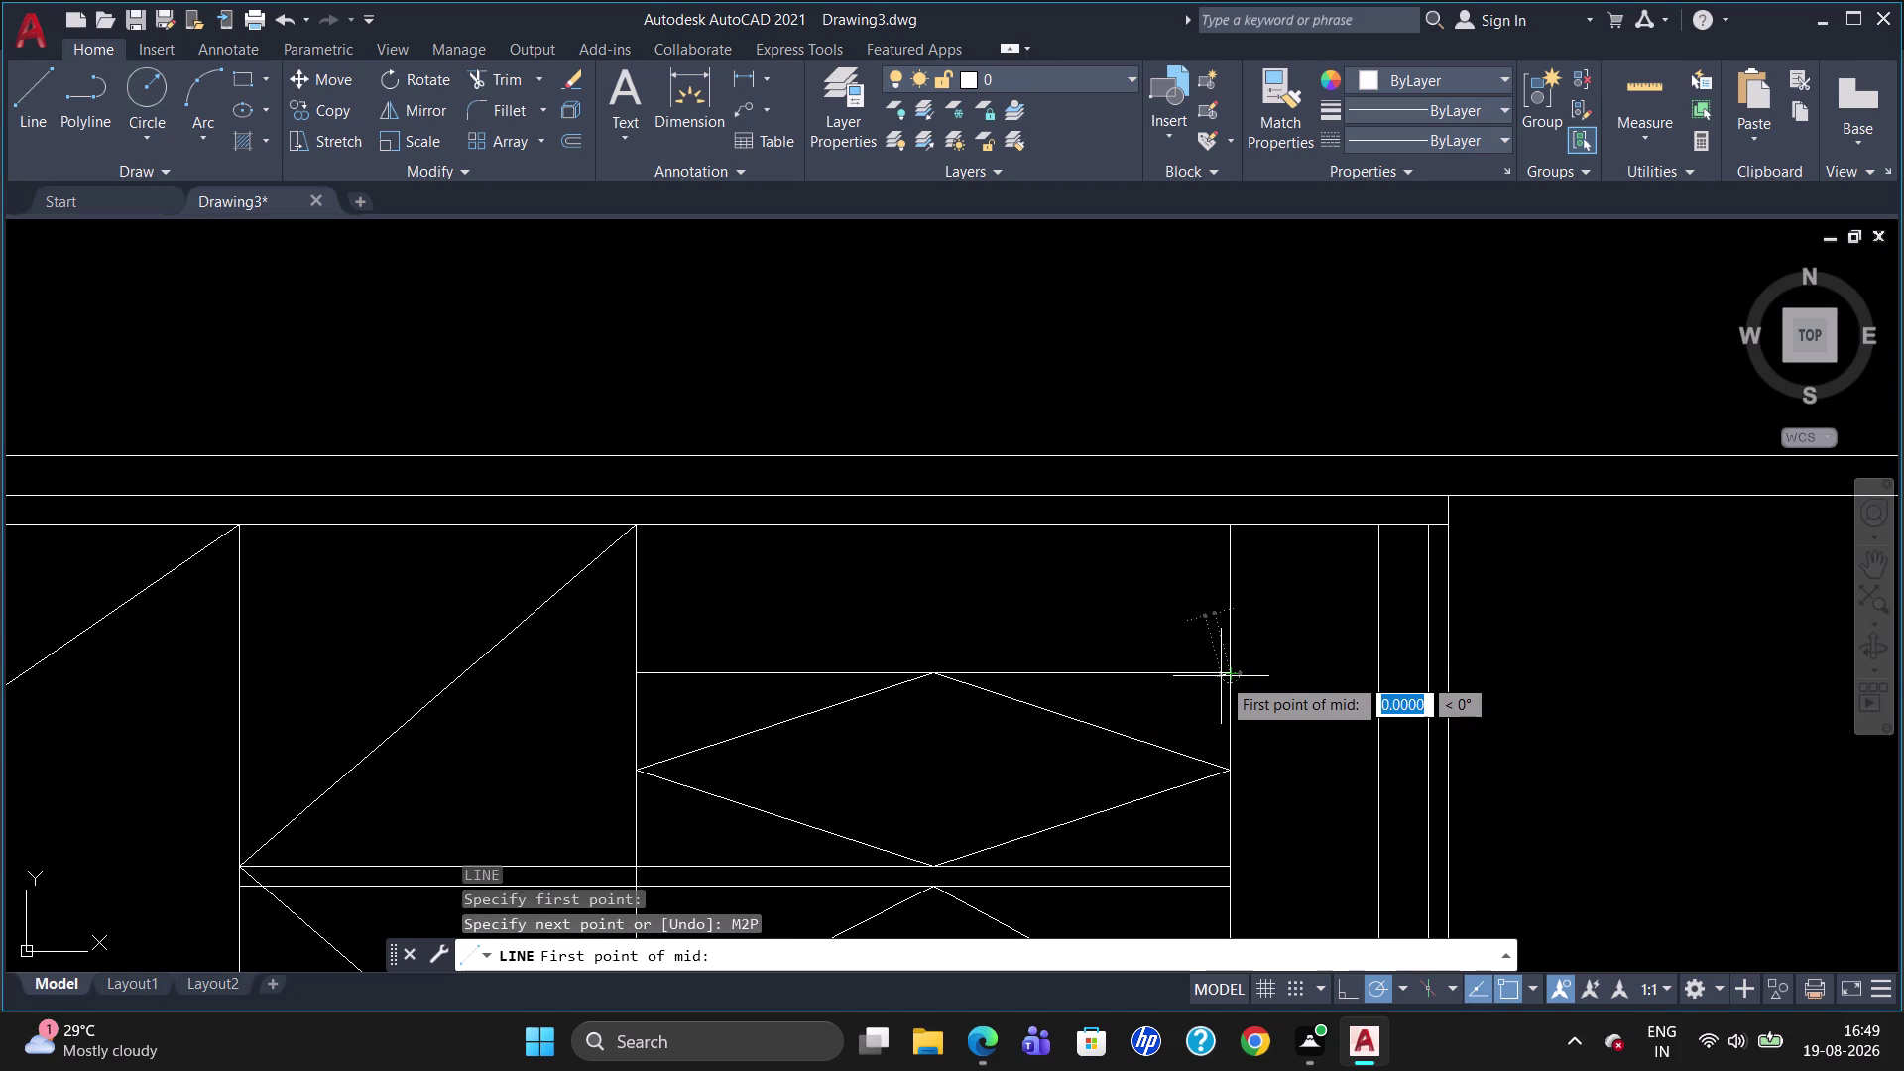
click(1230, 671)
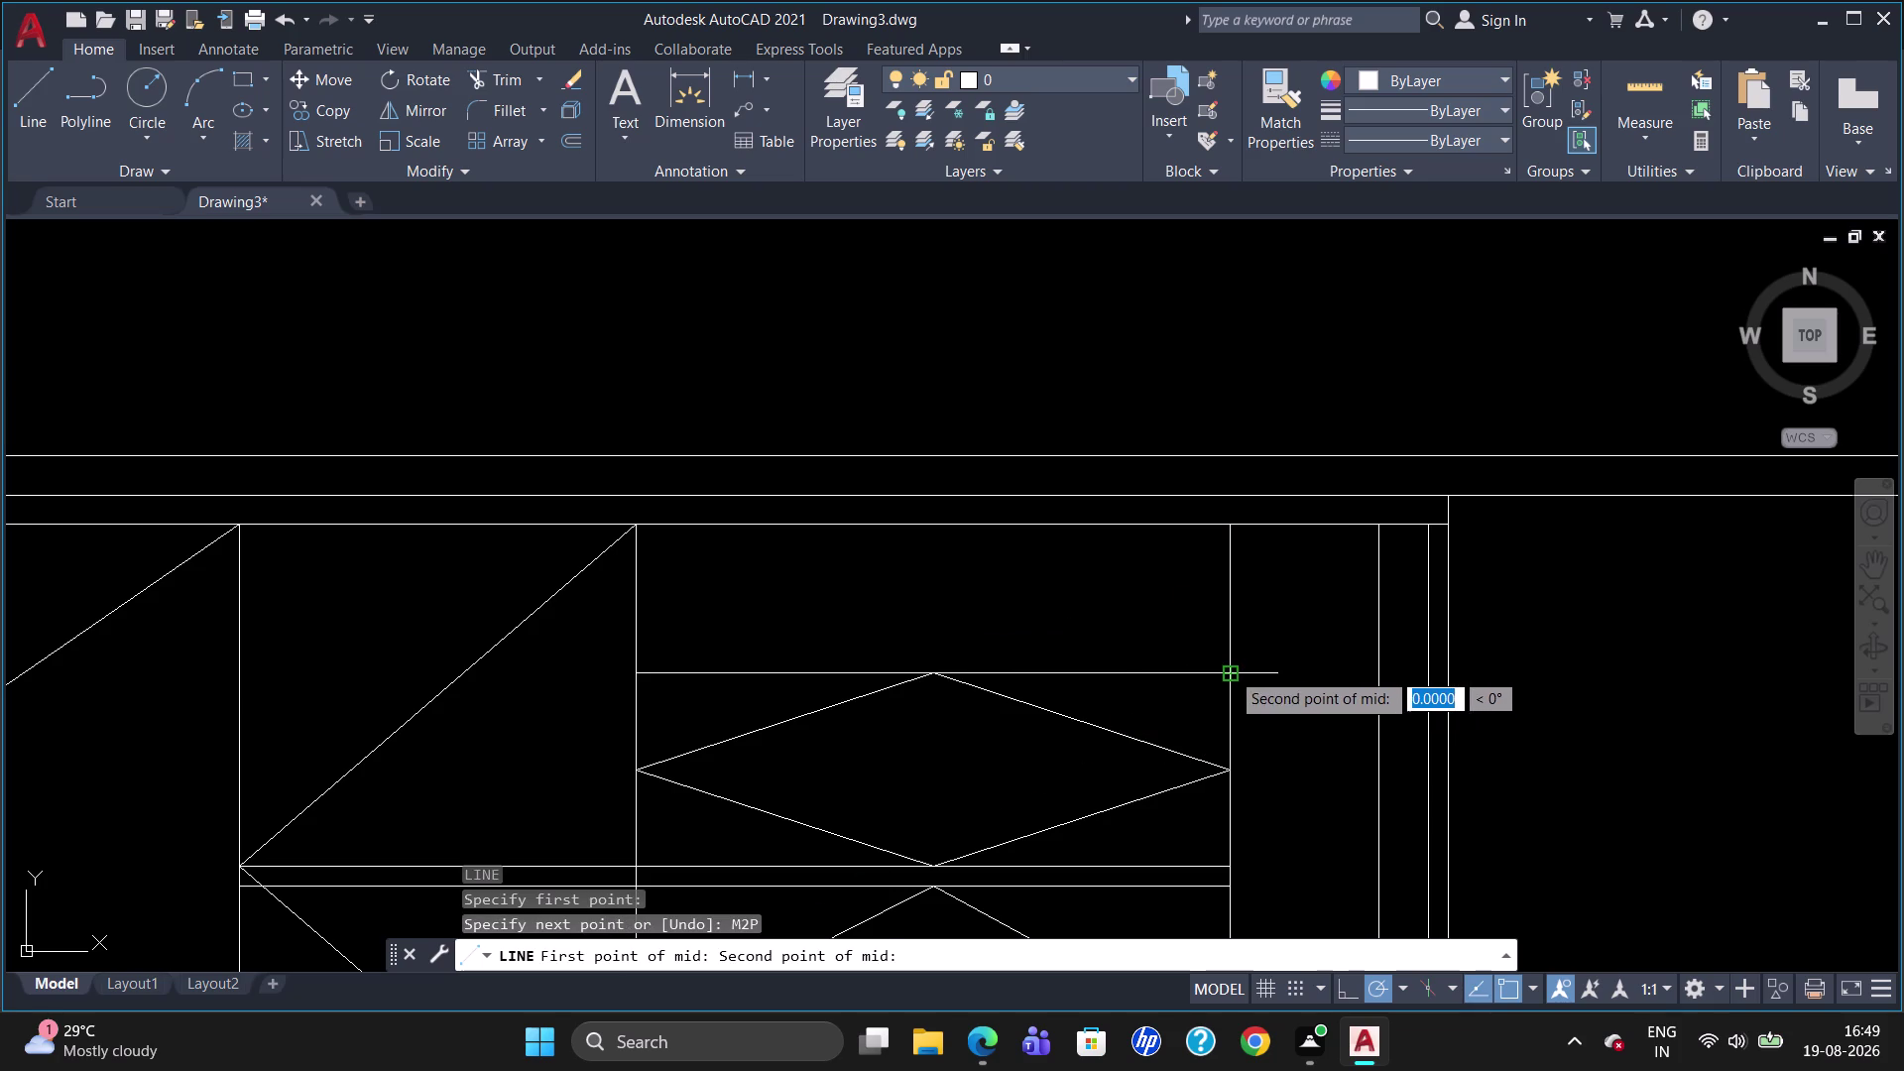
click(632, 674)
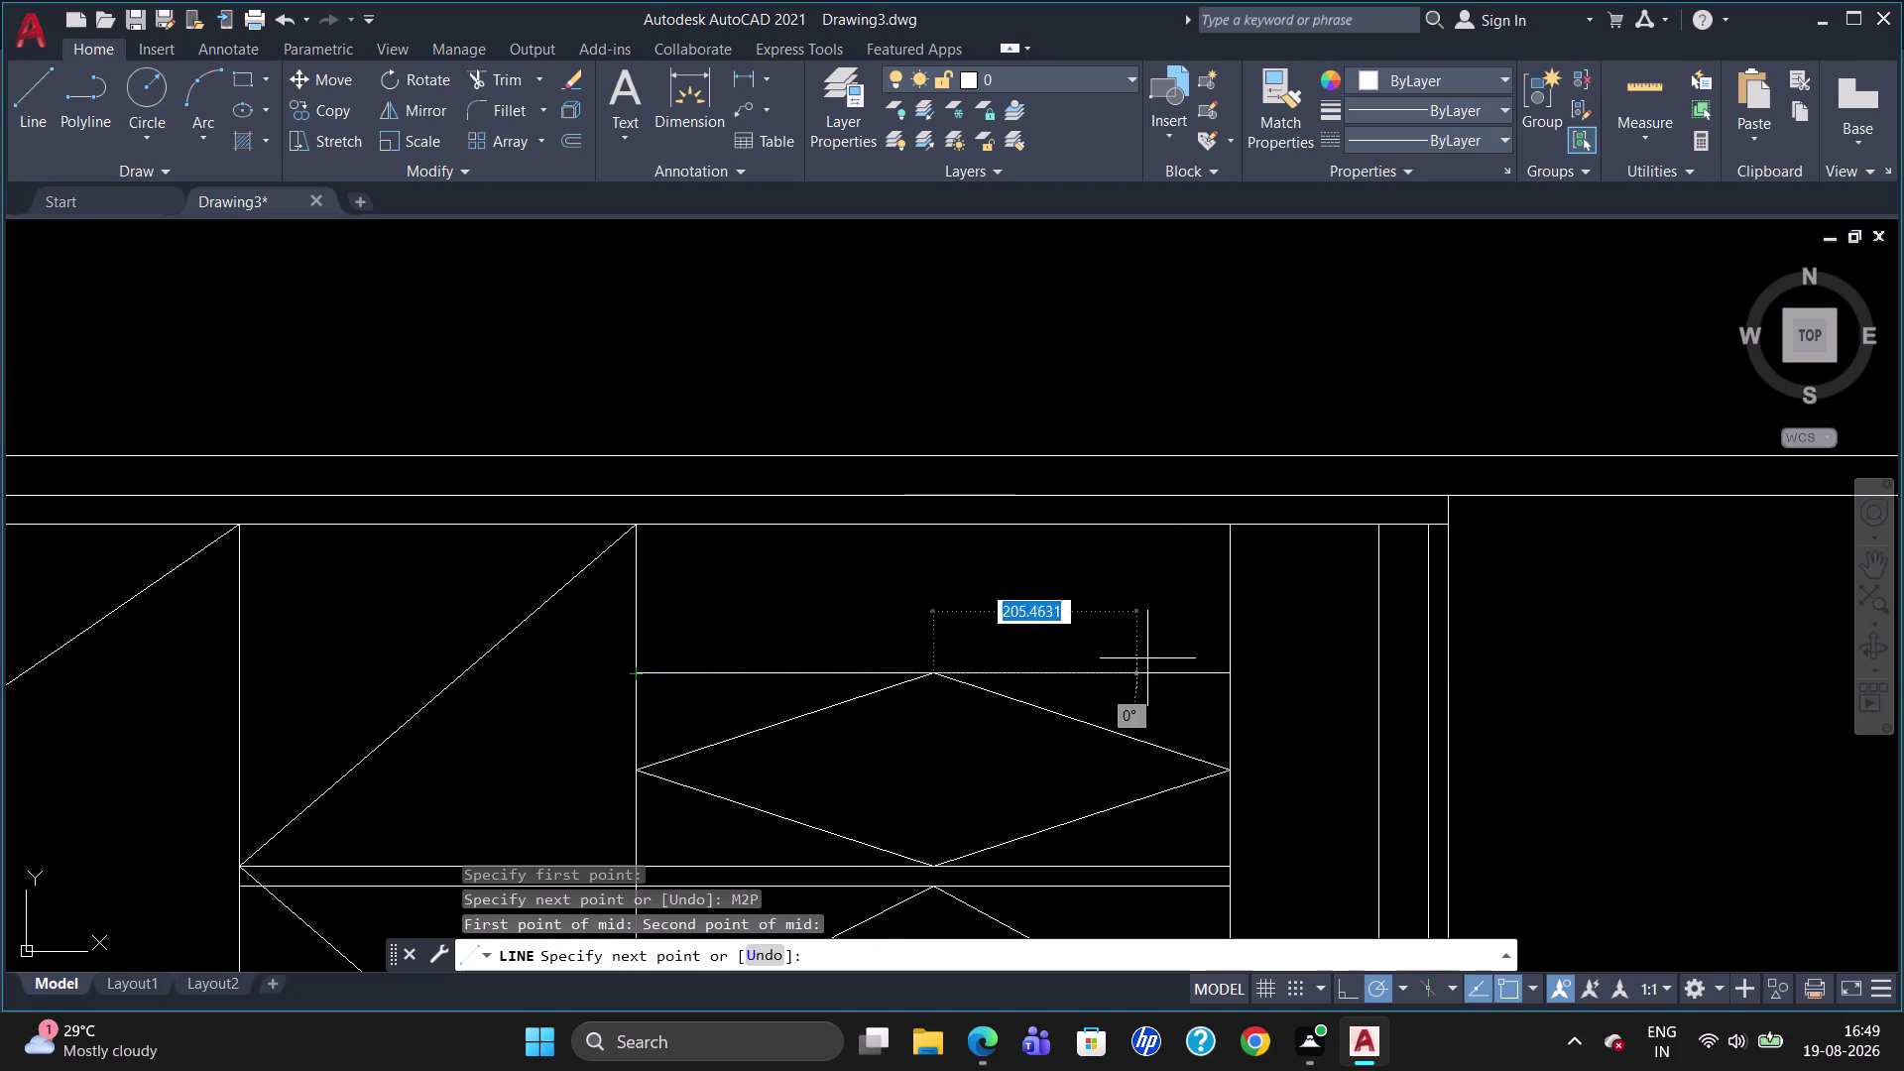
key(m)
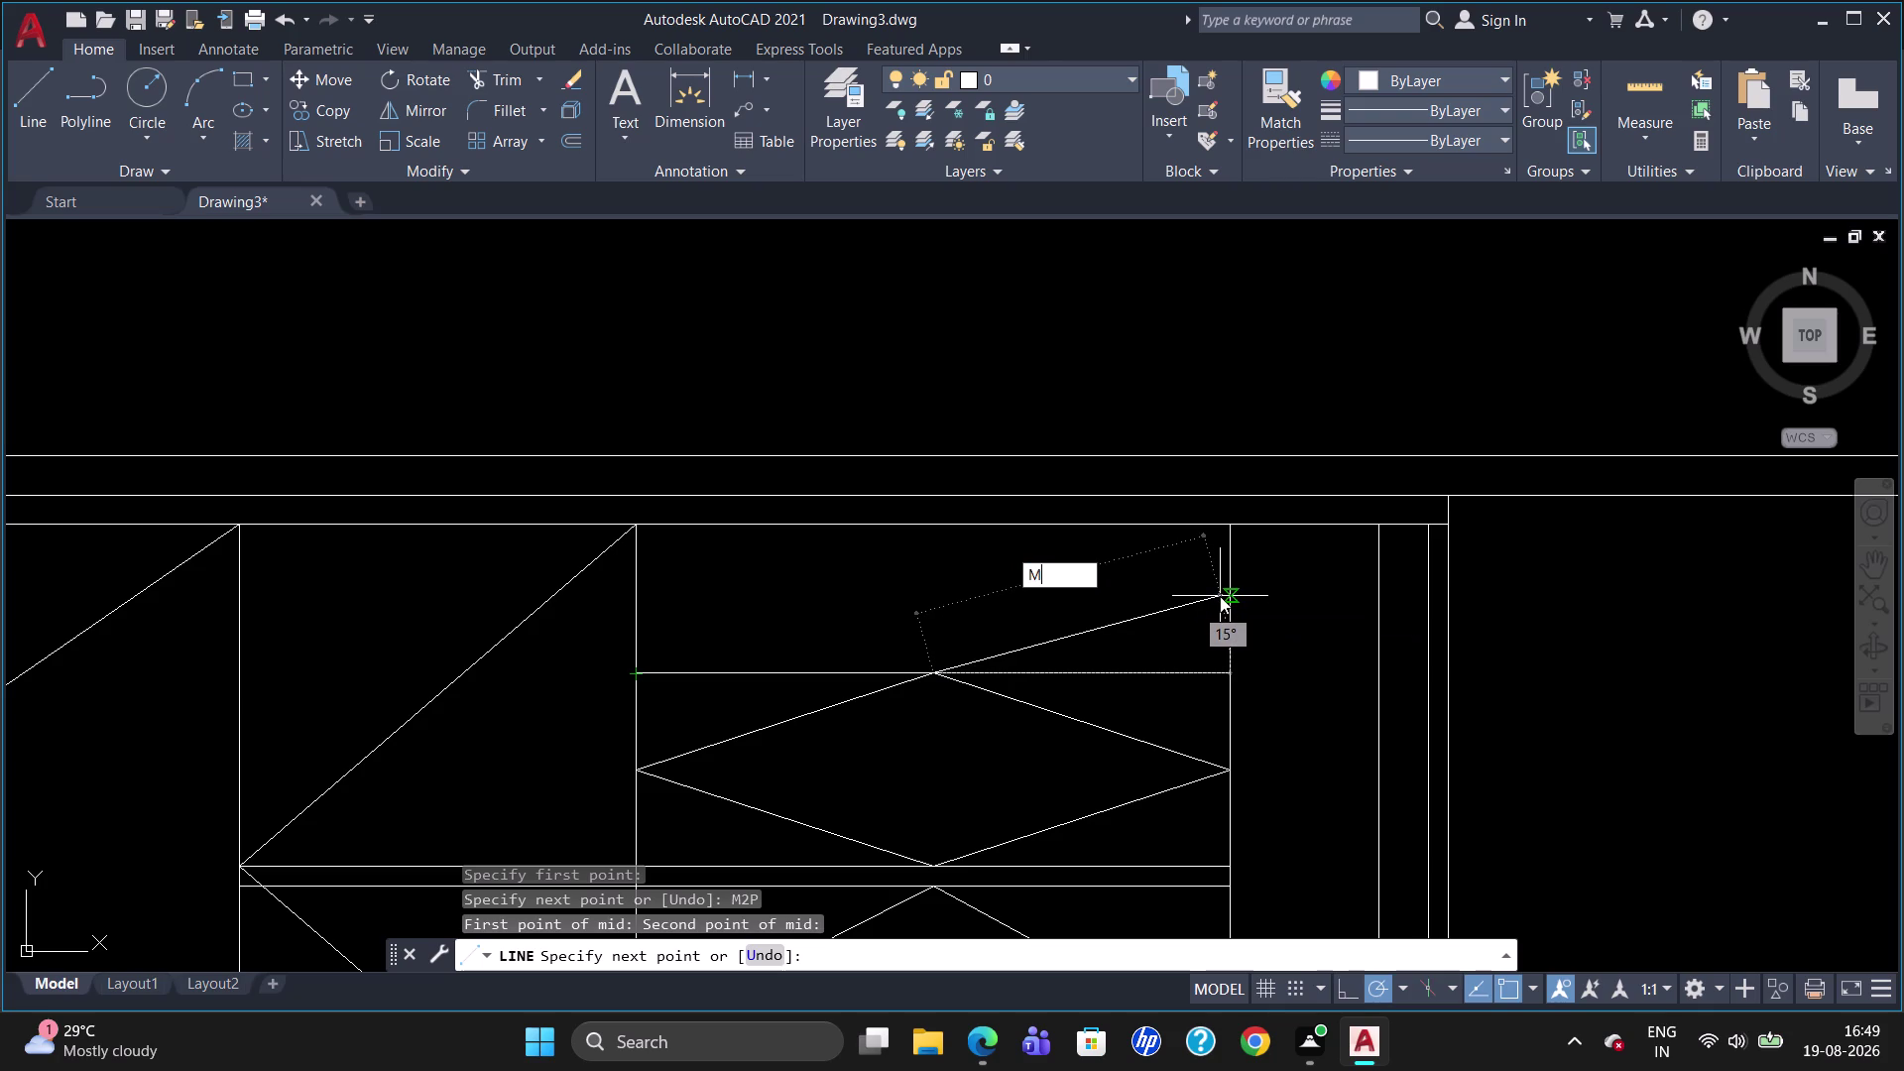
text(2P)
key(Return)
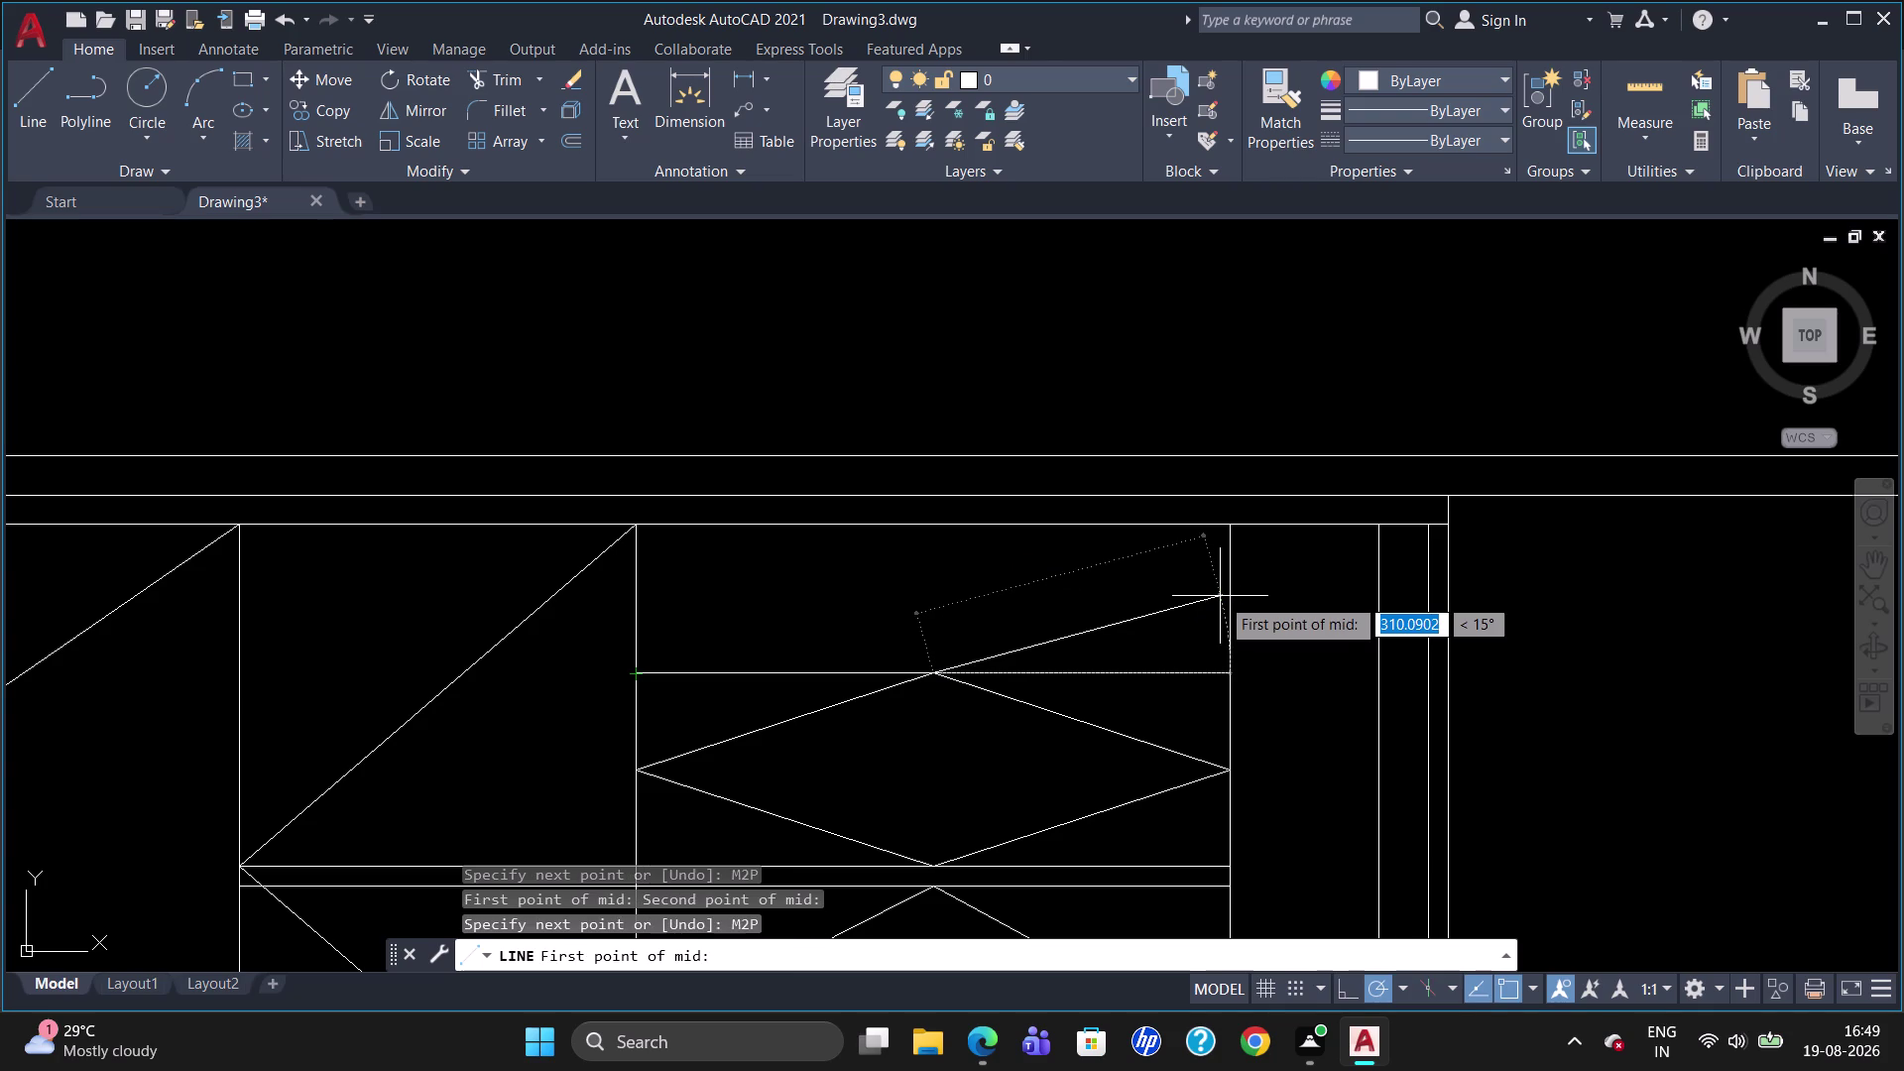
click(1234, 671)
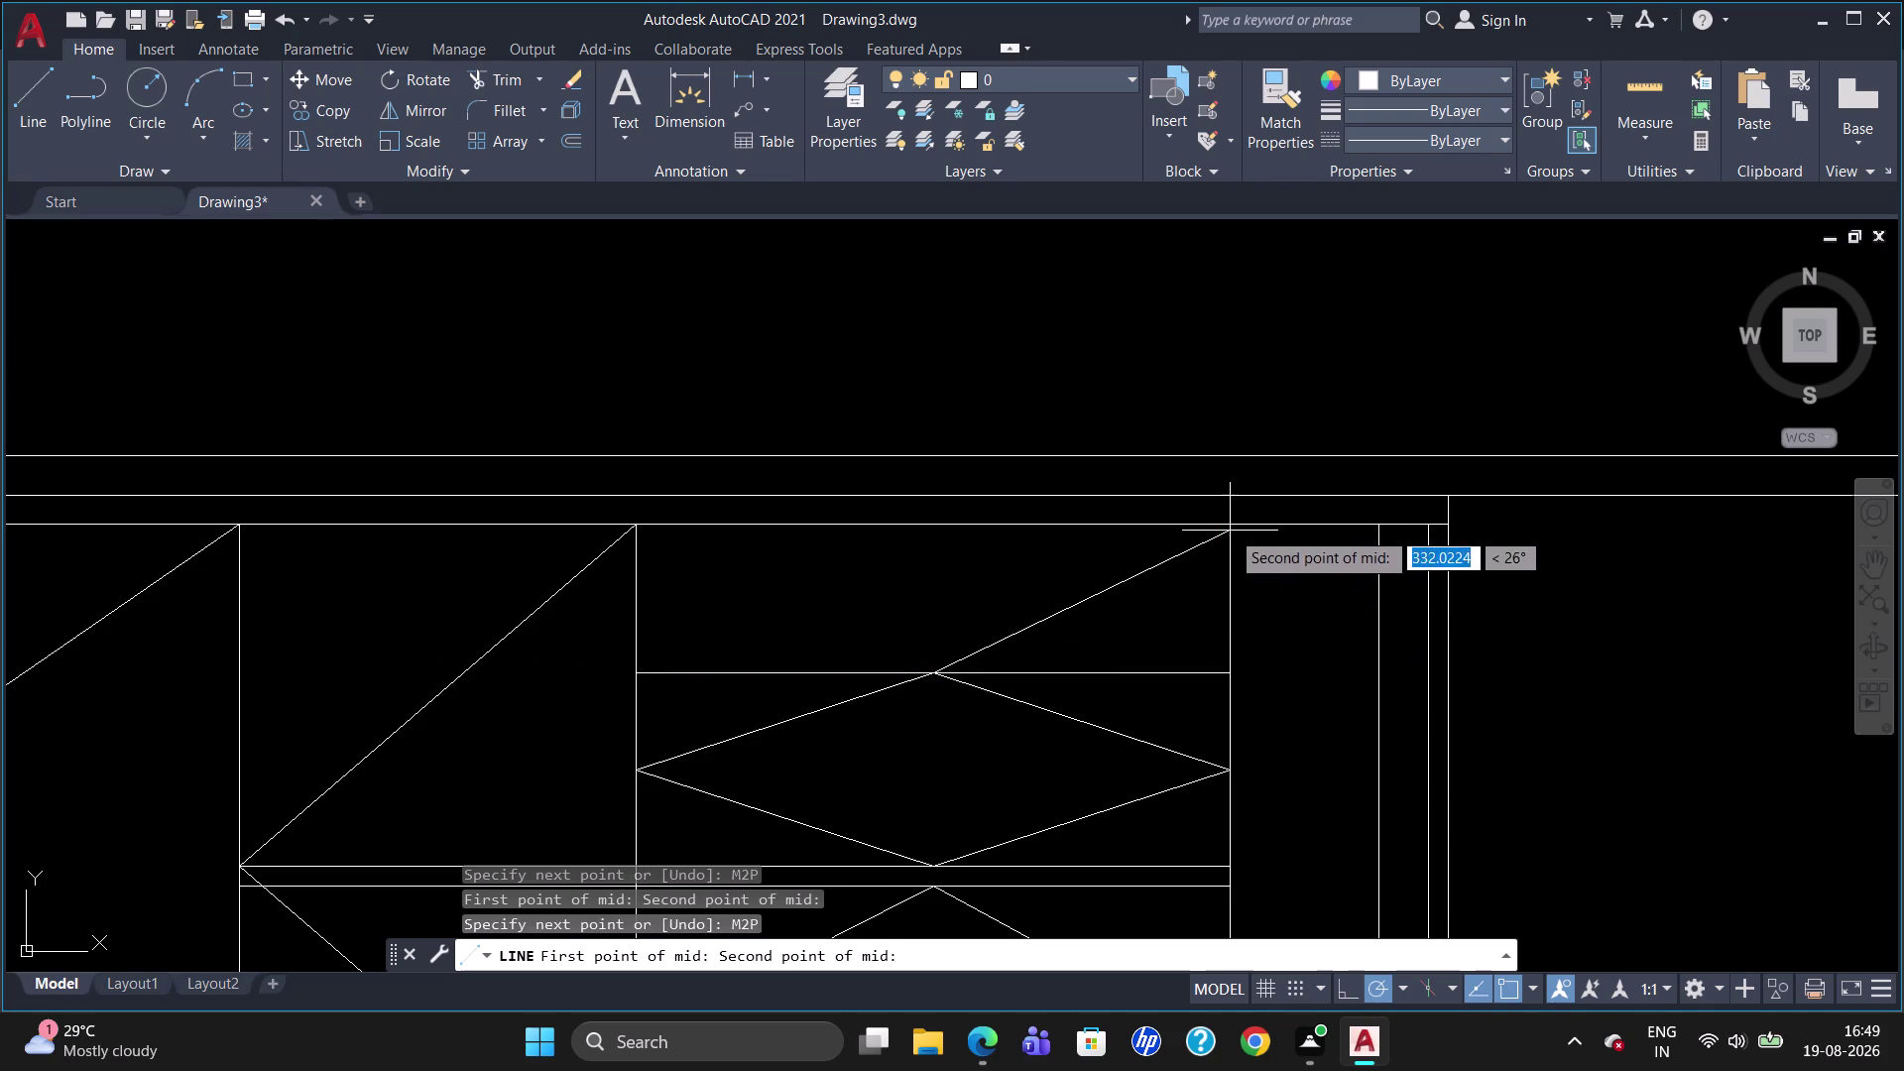
click(1230, 526)
Continue the diamond through the top and left edge midpoints and close it at the divider.
text(M)
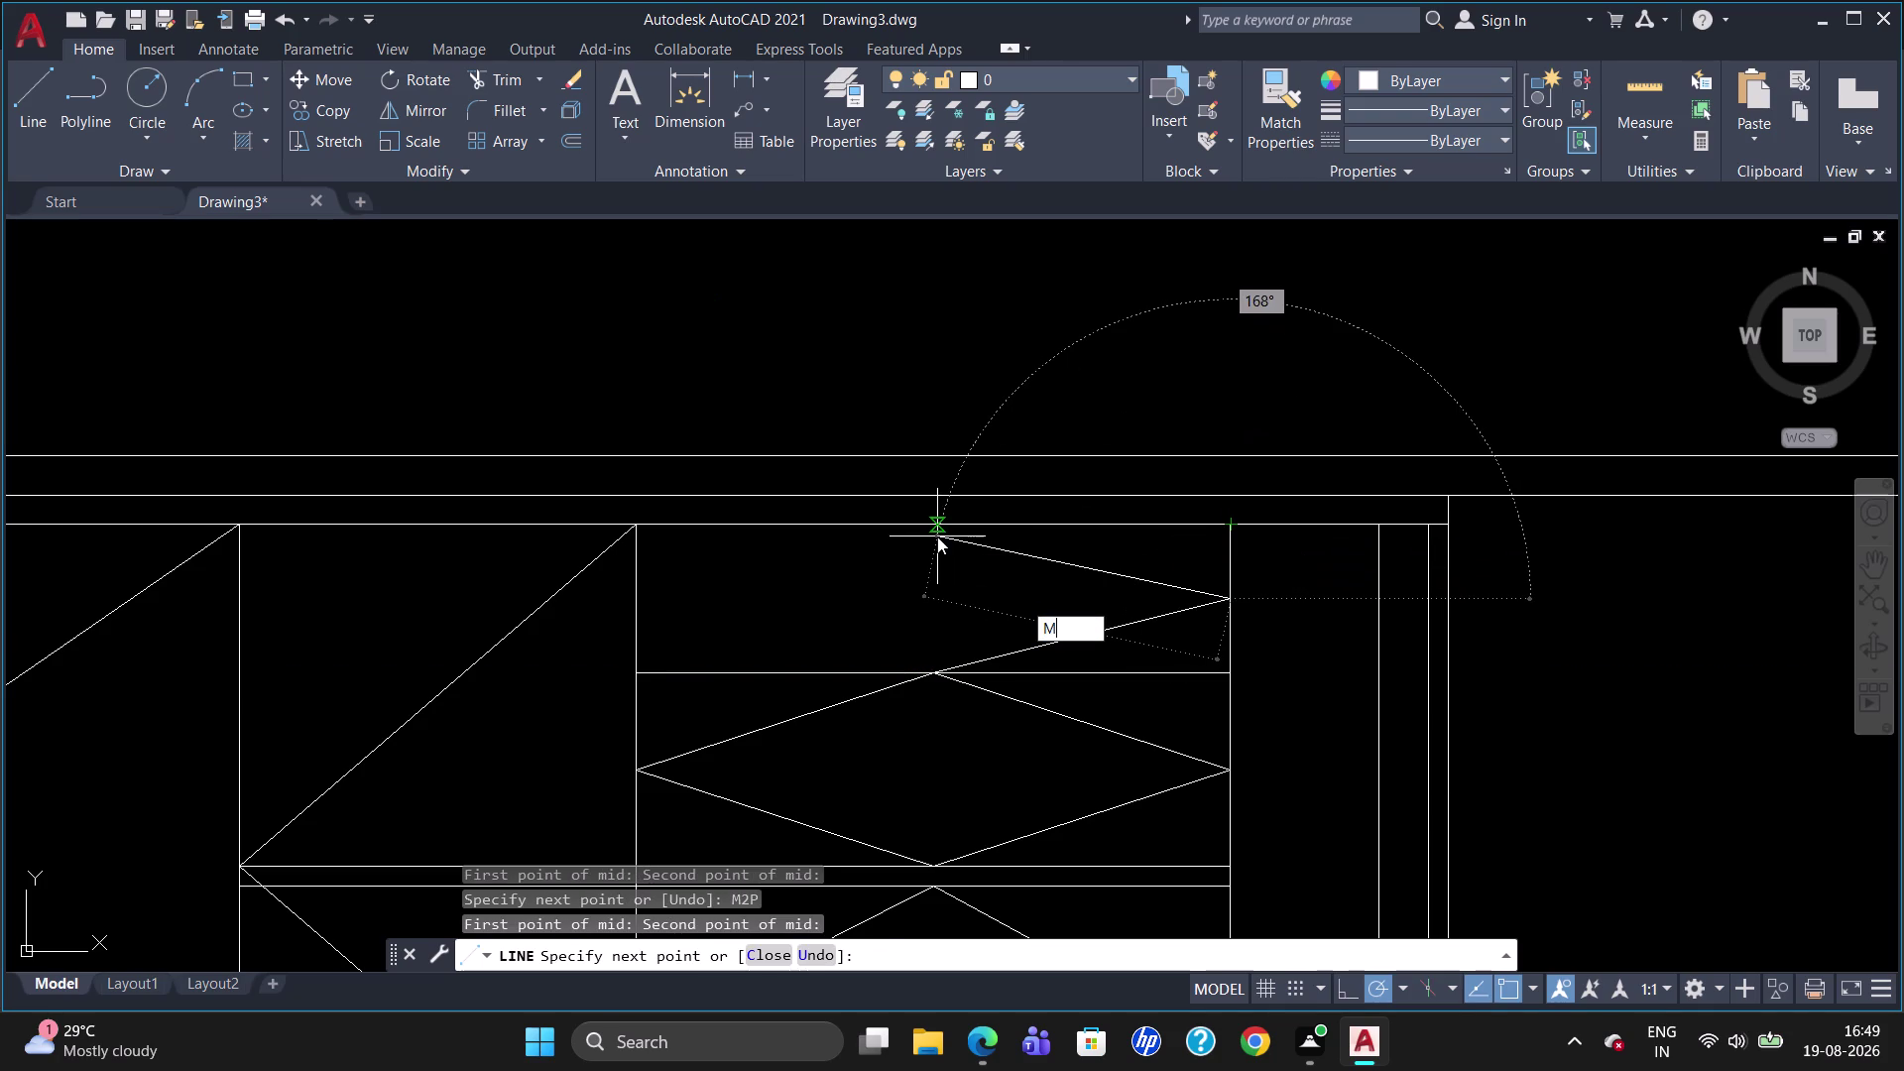
text(2P)
key(Return)
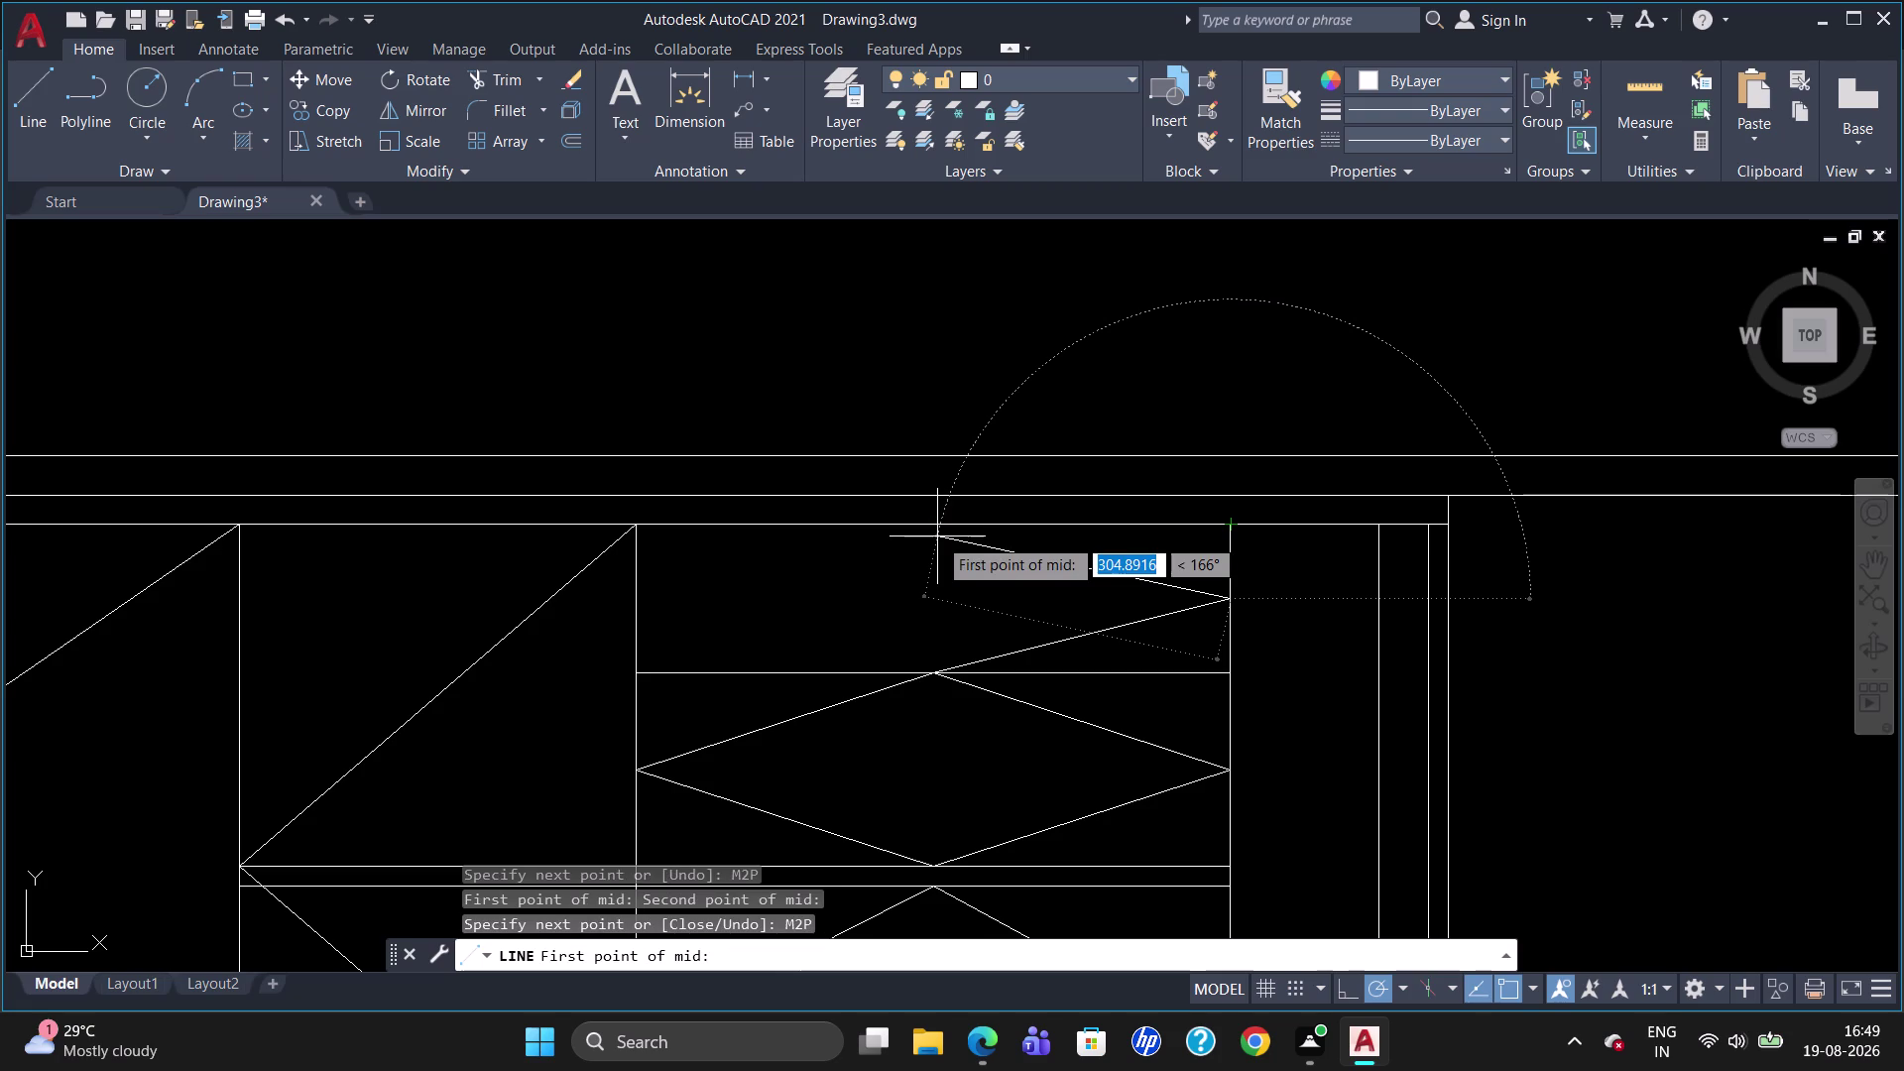
click(1236, 528)
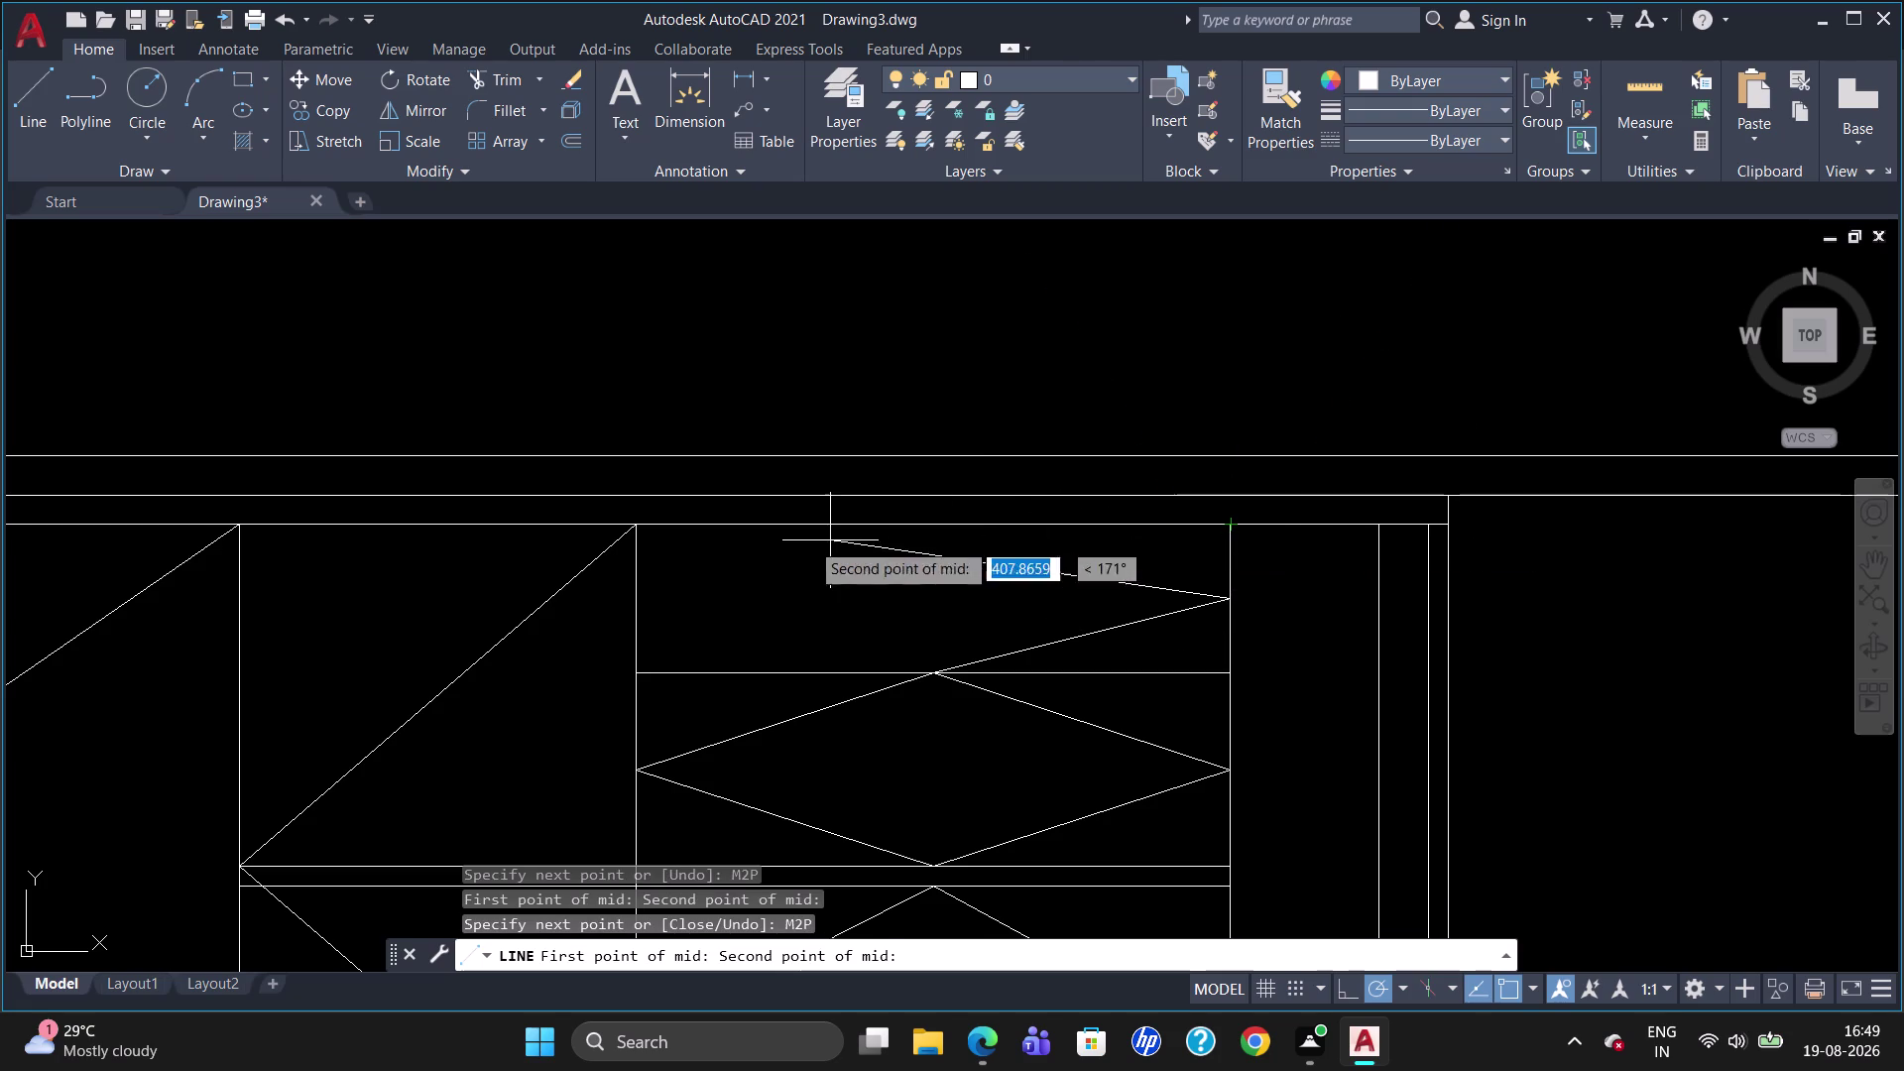
click(623, 523)
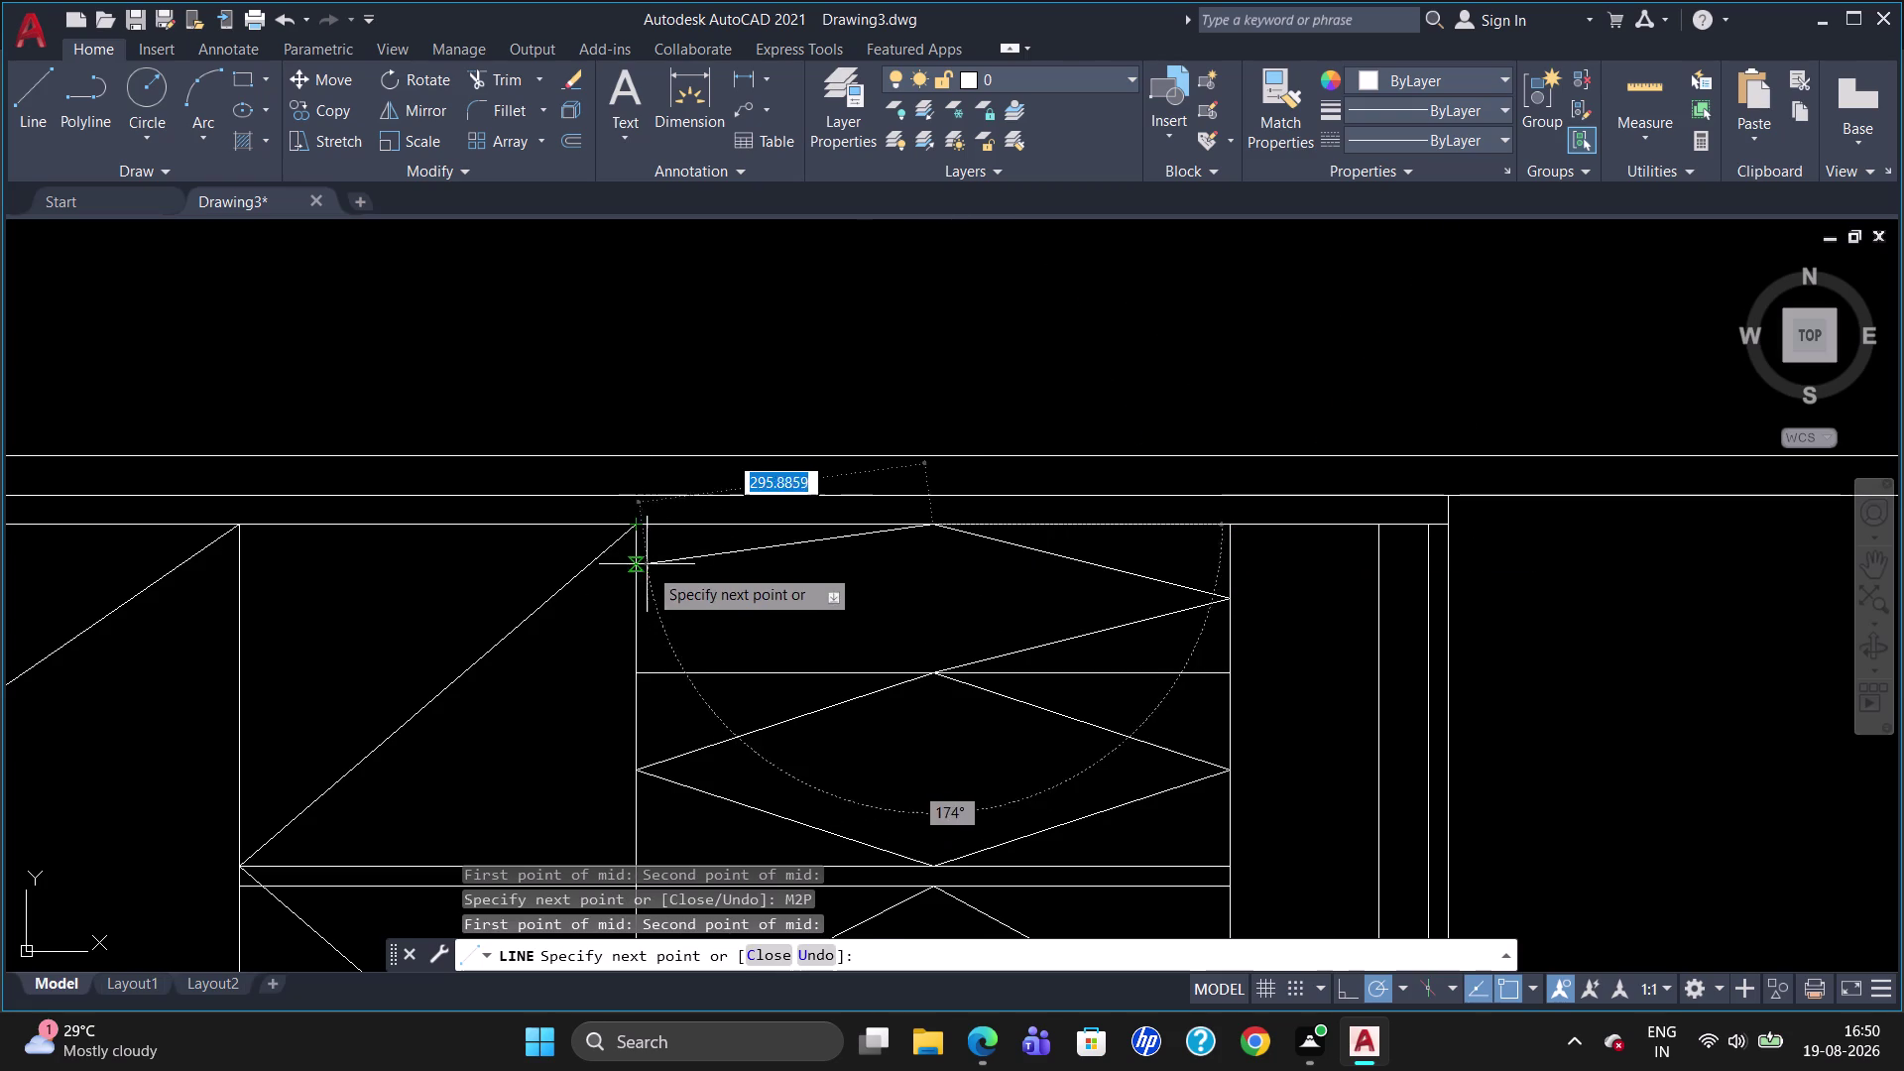
text(M2P)
key(Return)
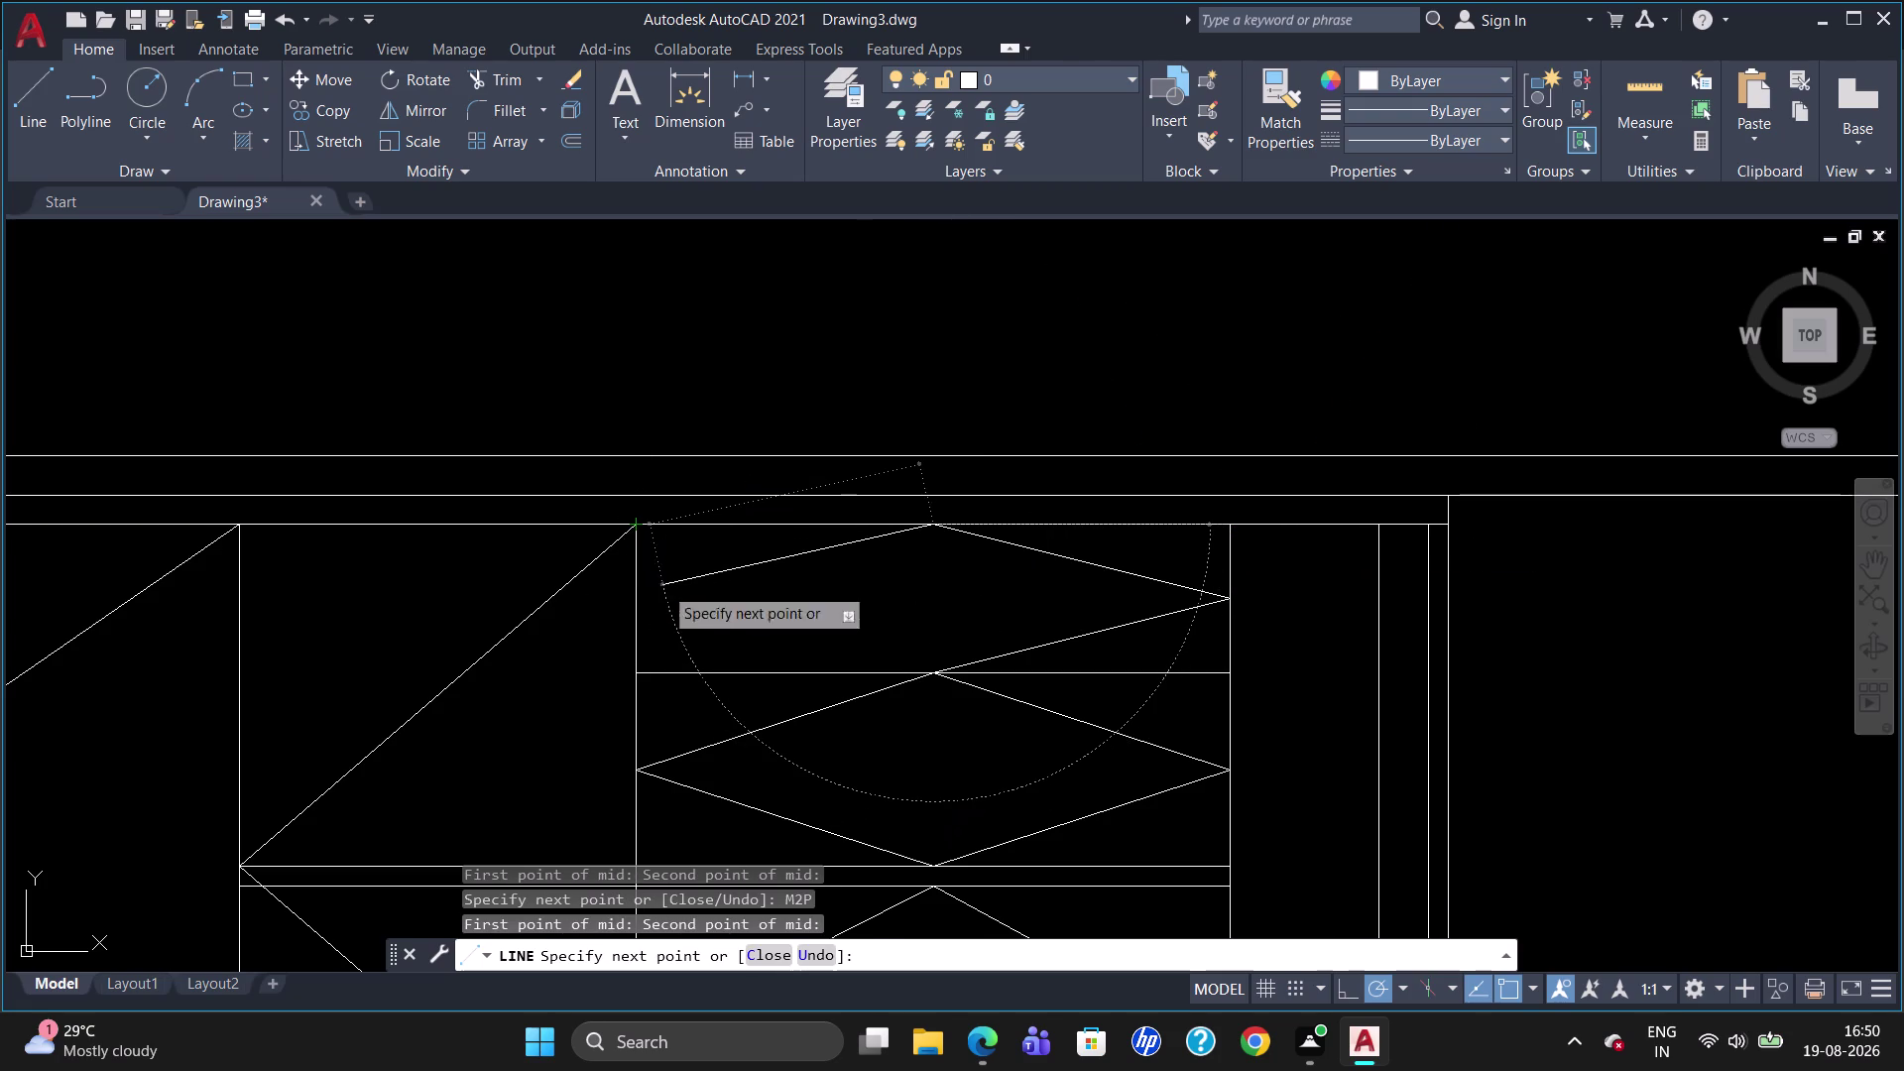
click(631, 526)
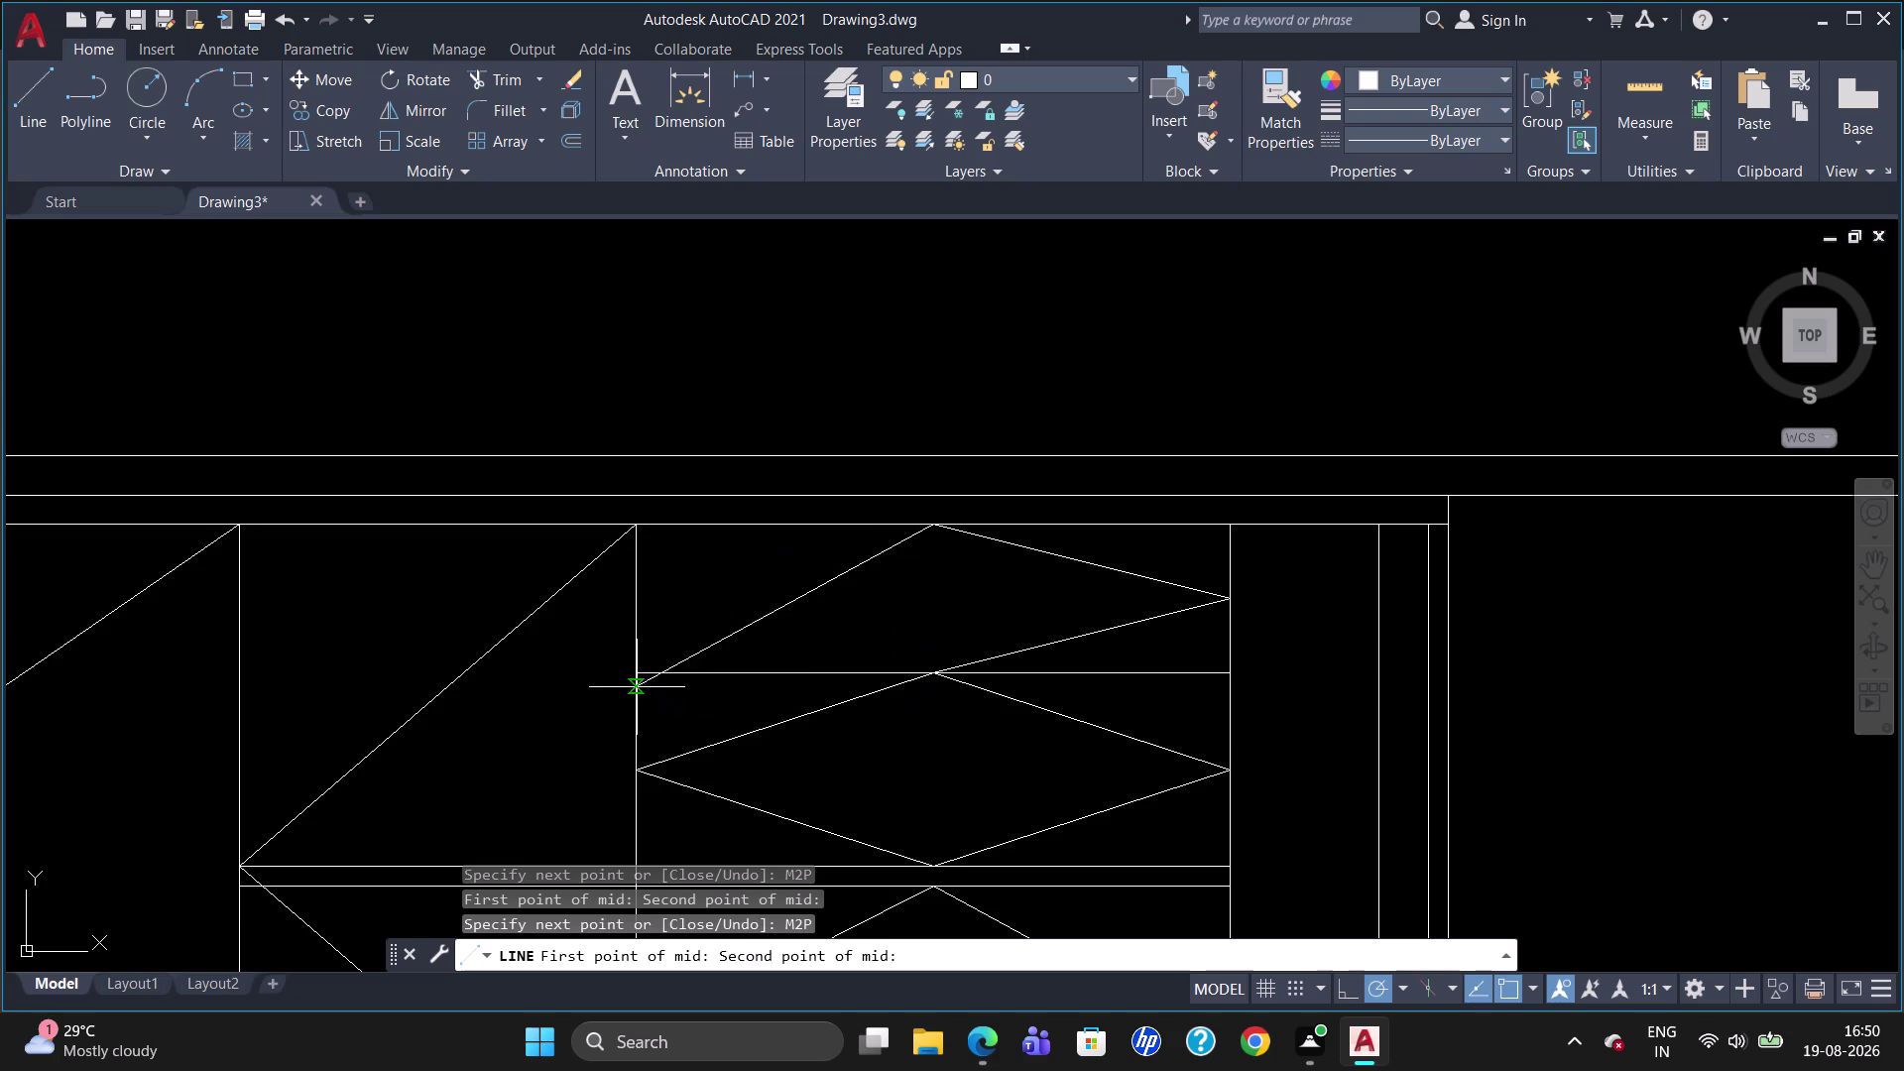
click(630, 671)
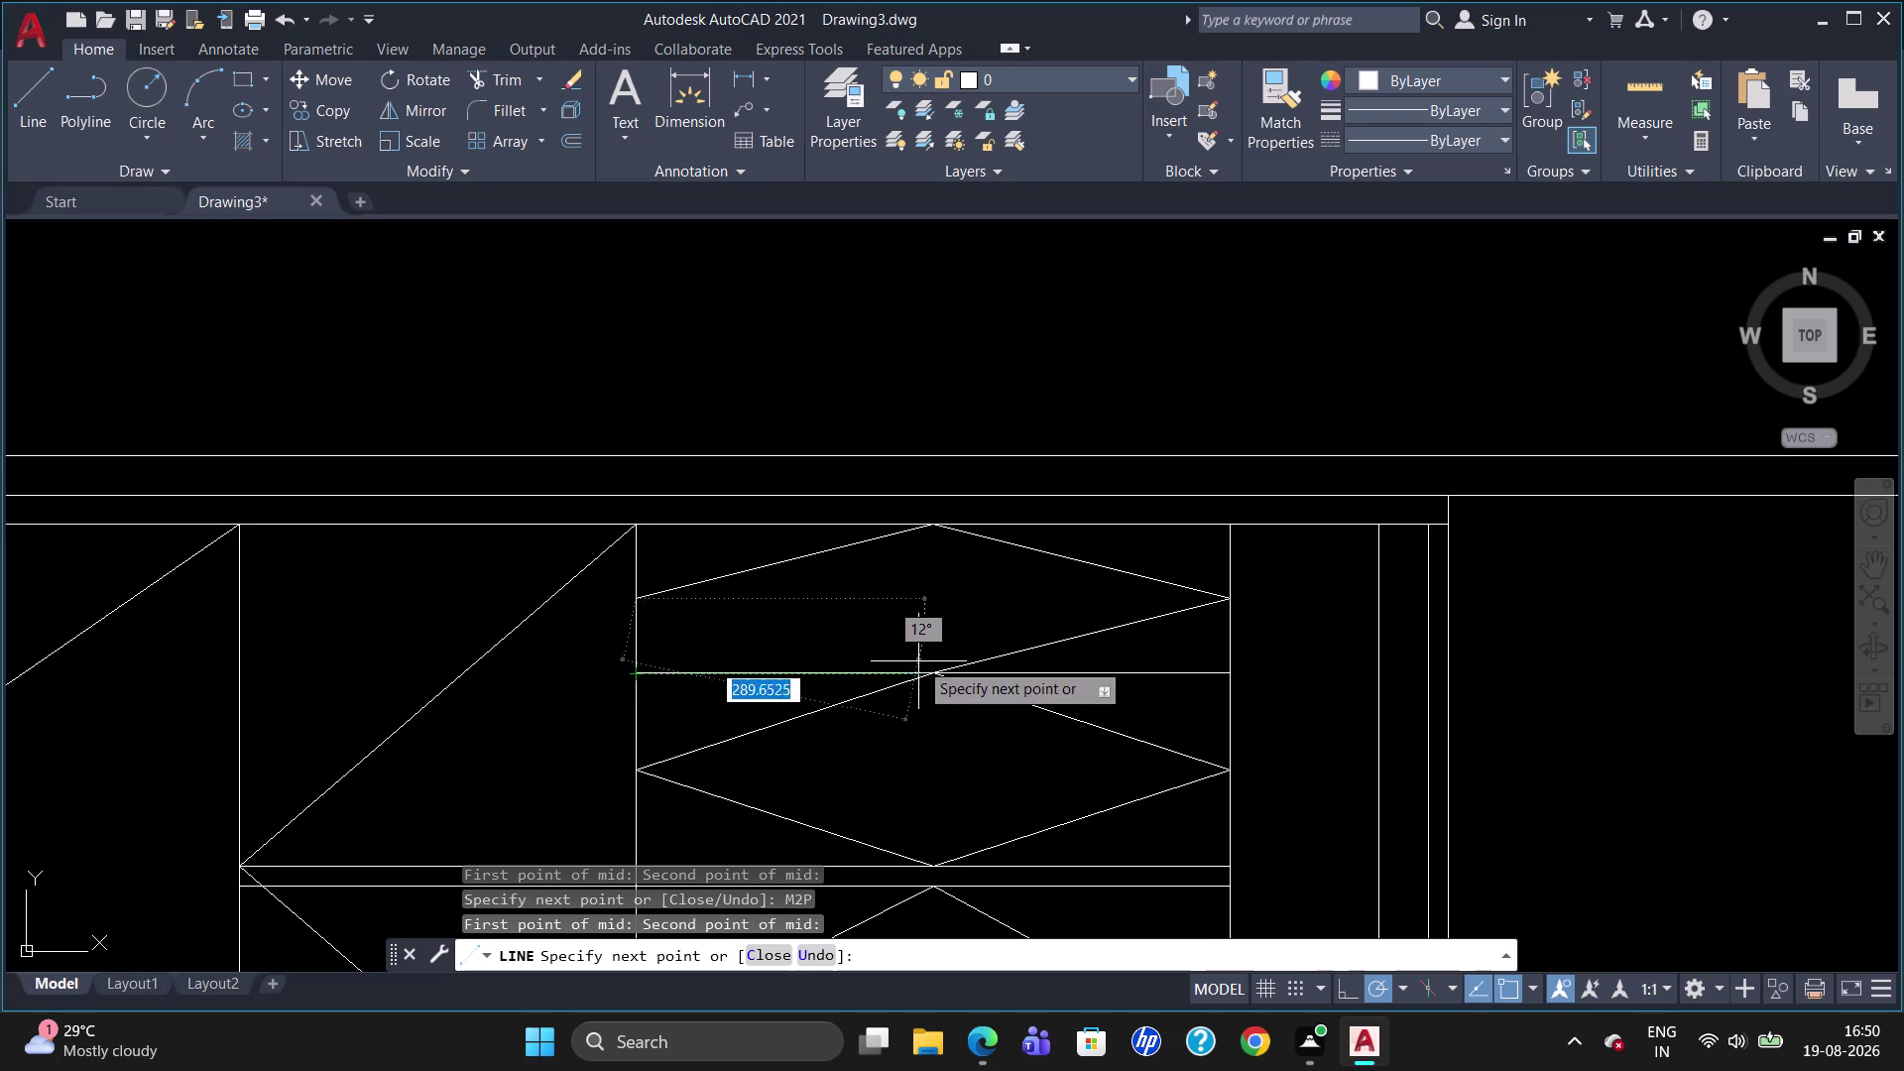
click(929, 668)
key(Escape)
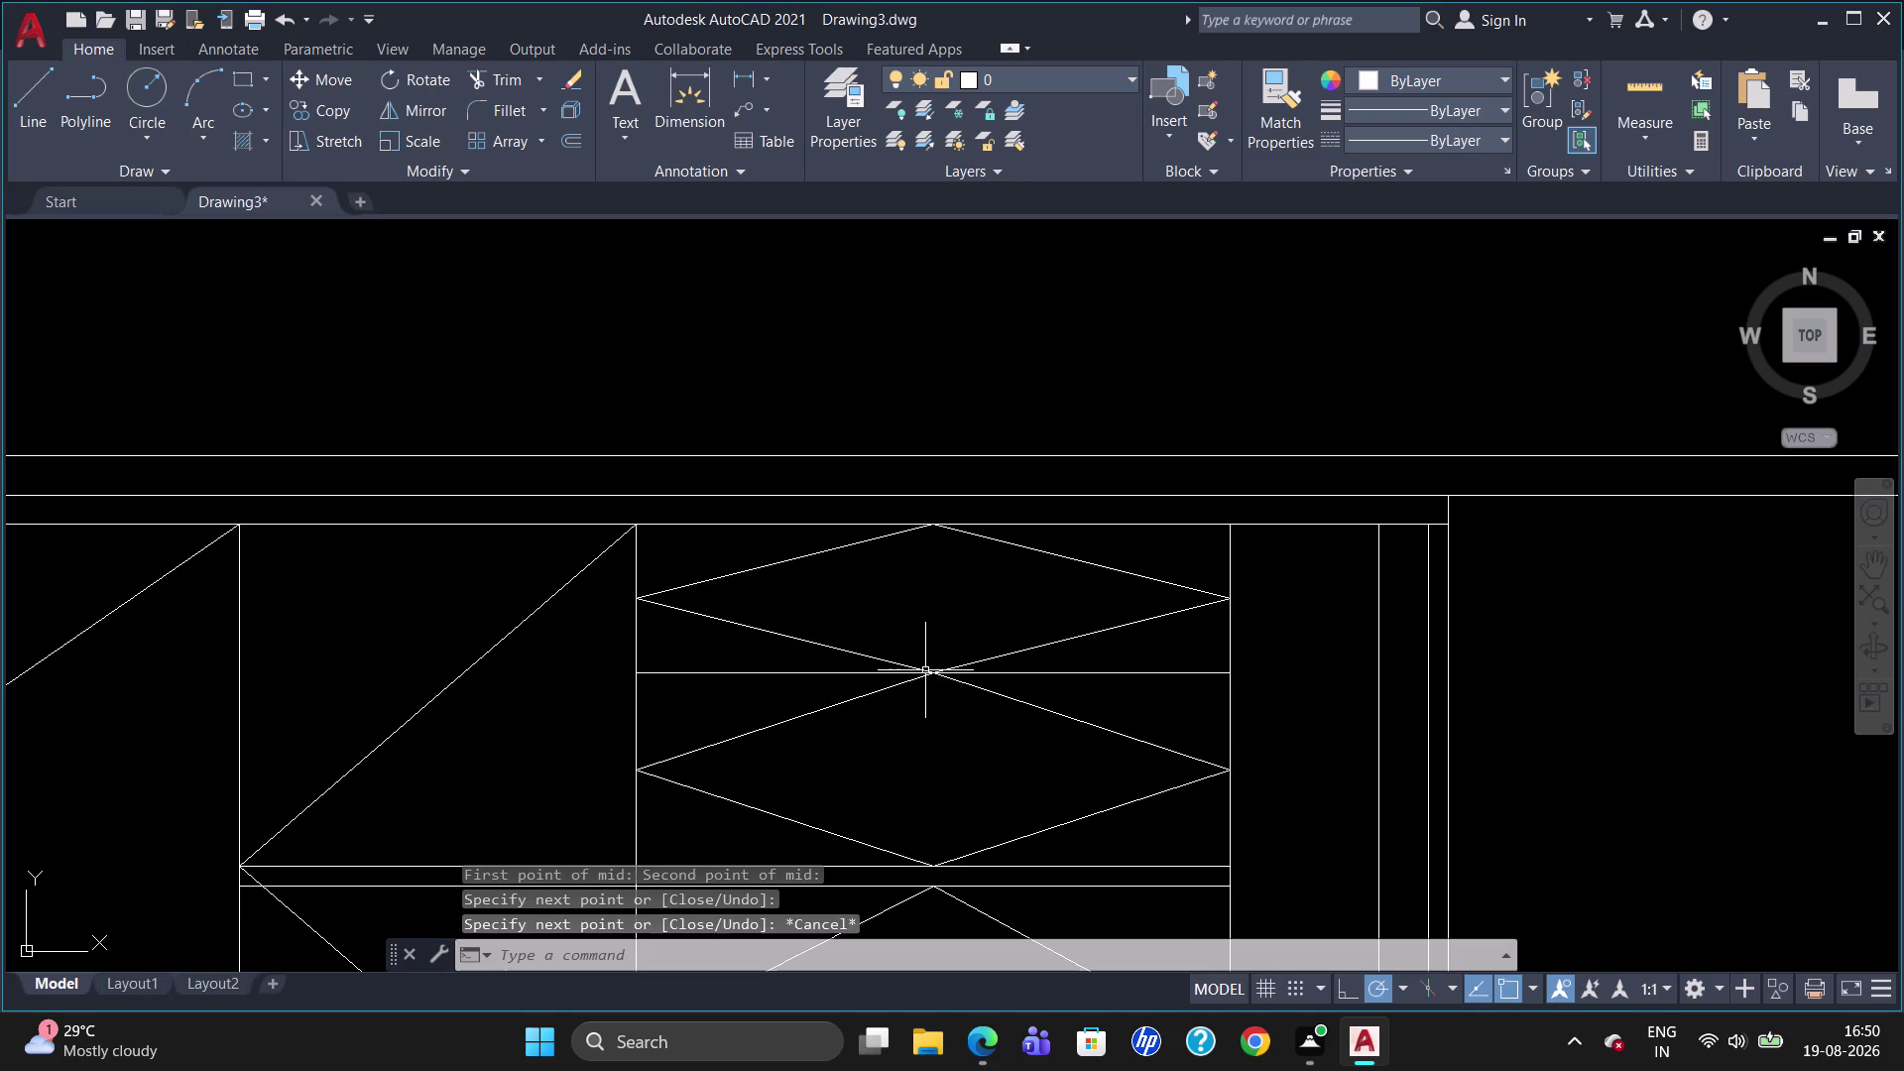
scroll(down, 3)
scroll(up, 3)
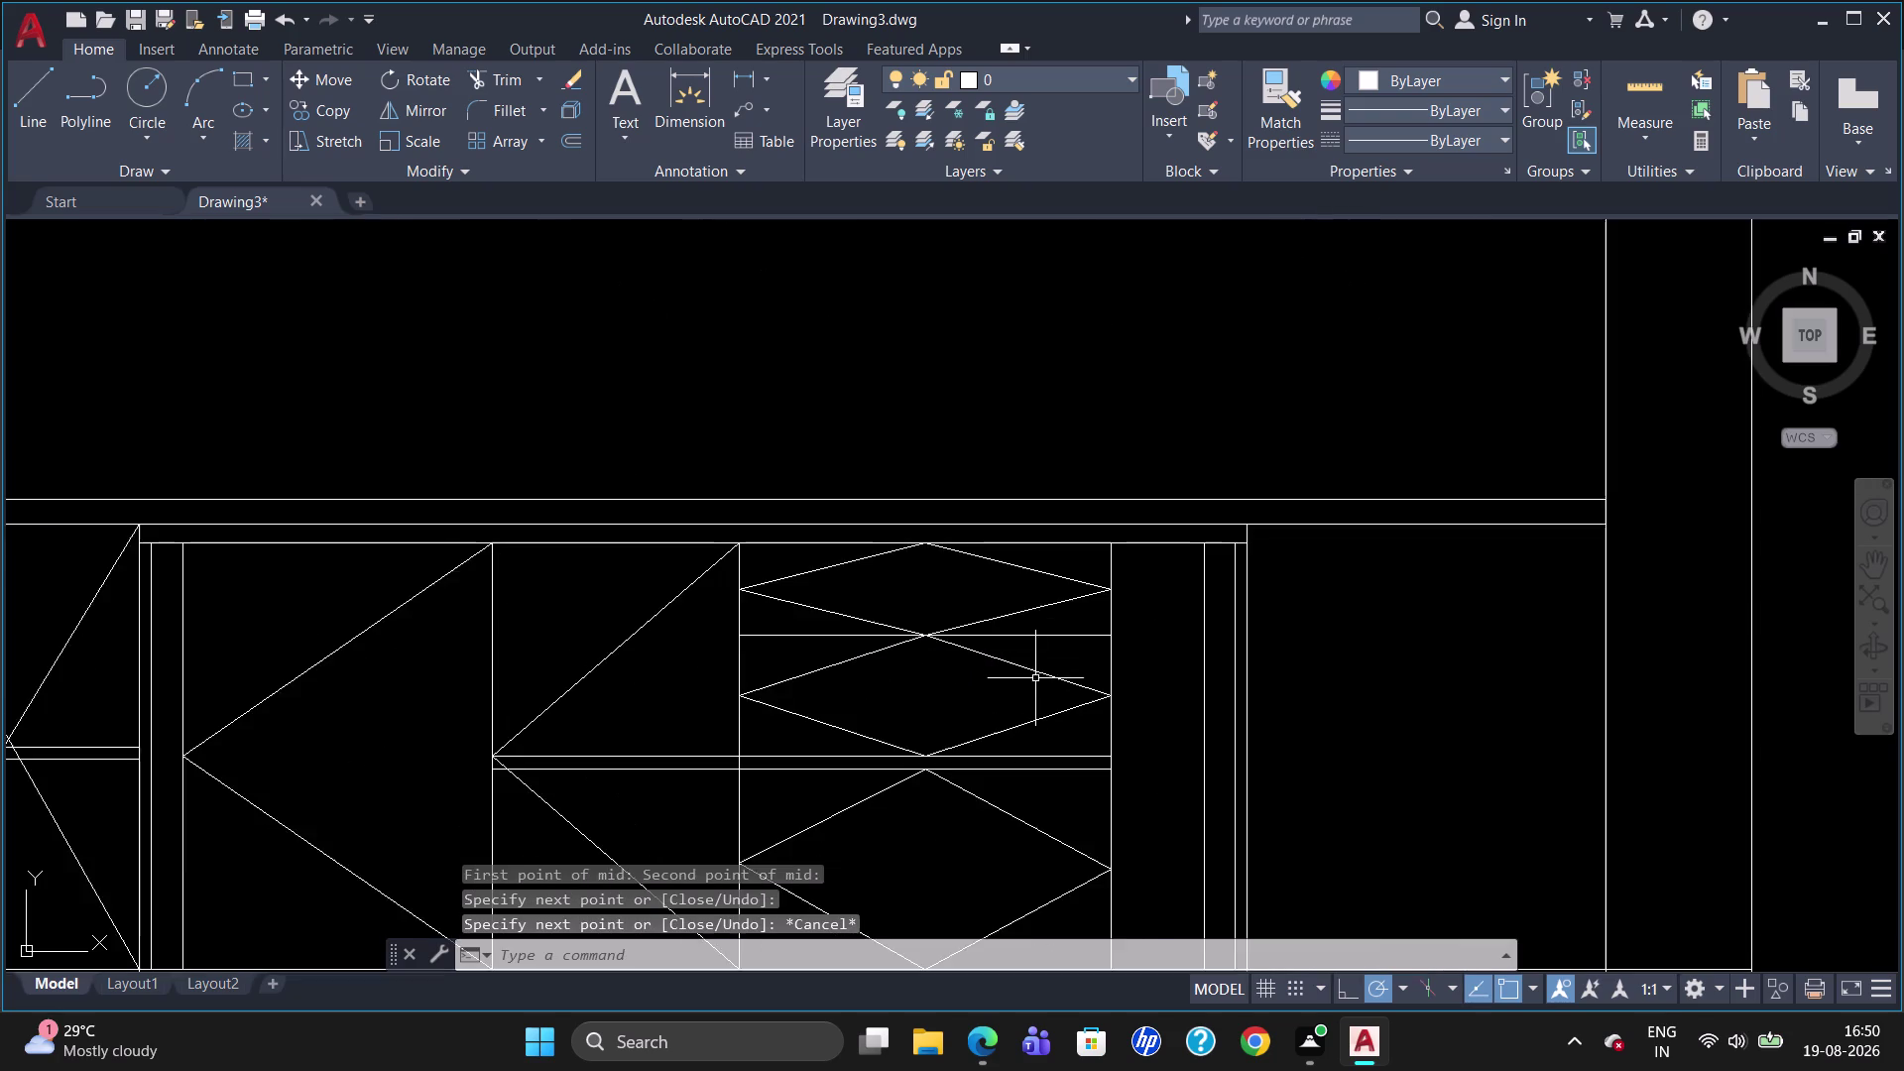
scroll(up, 3)
scroll(down, 3)
scroll(up, 3)
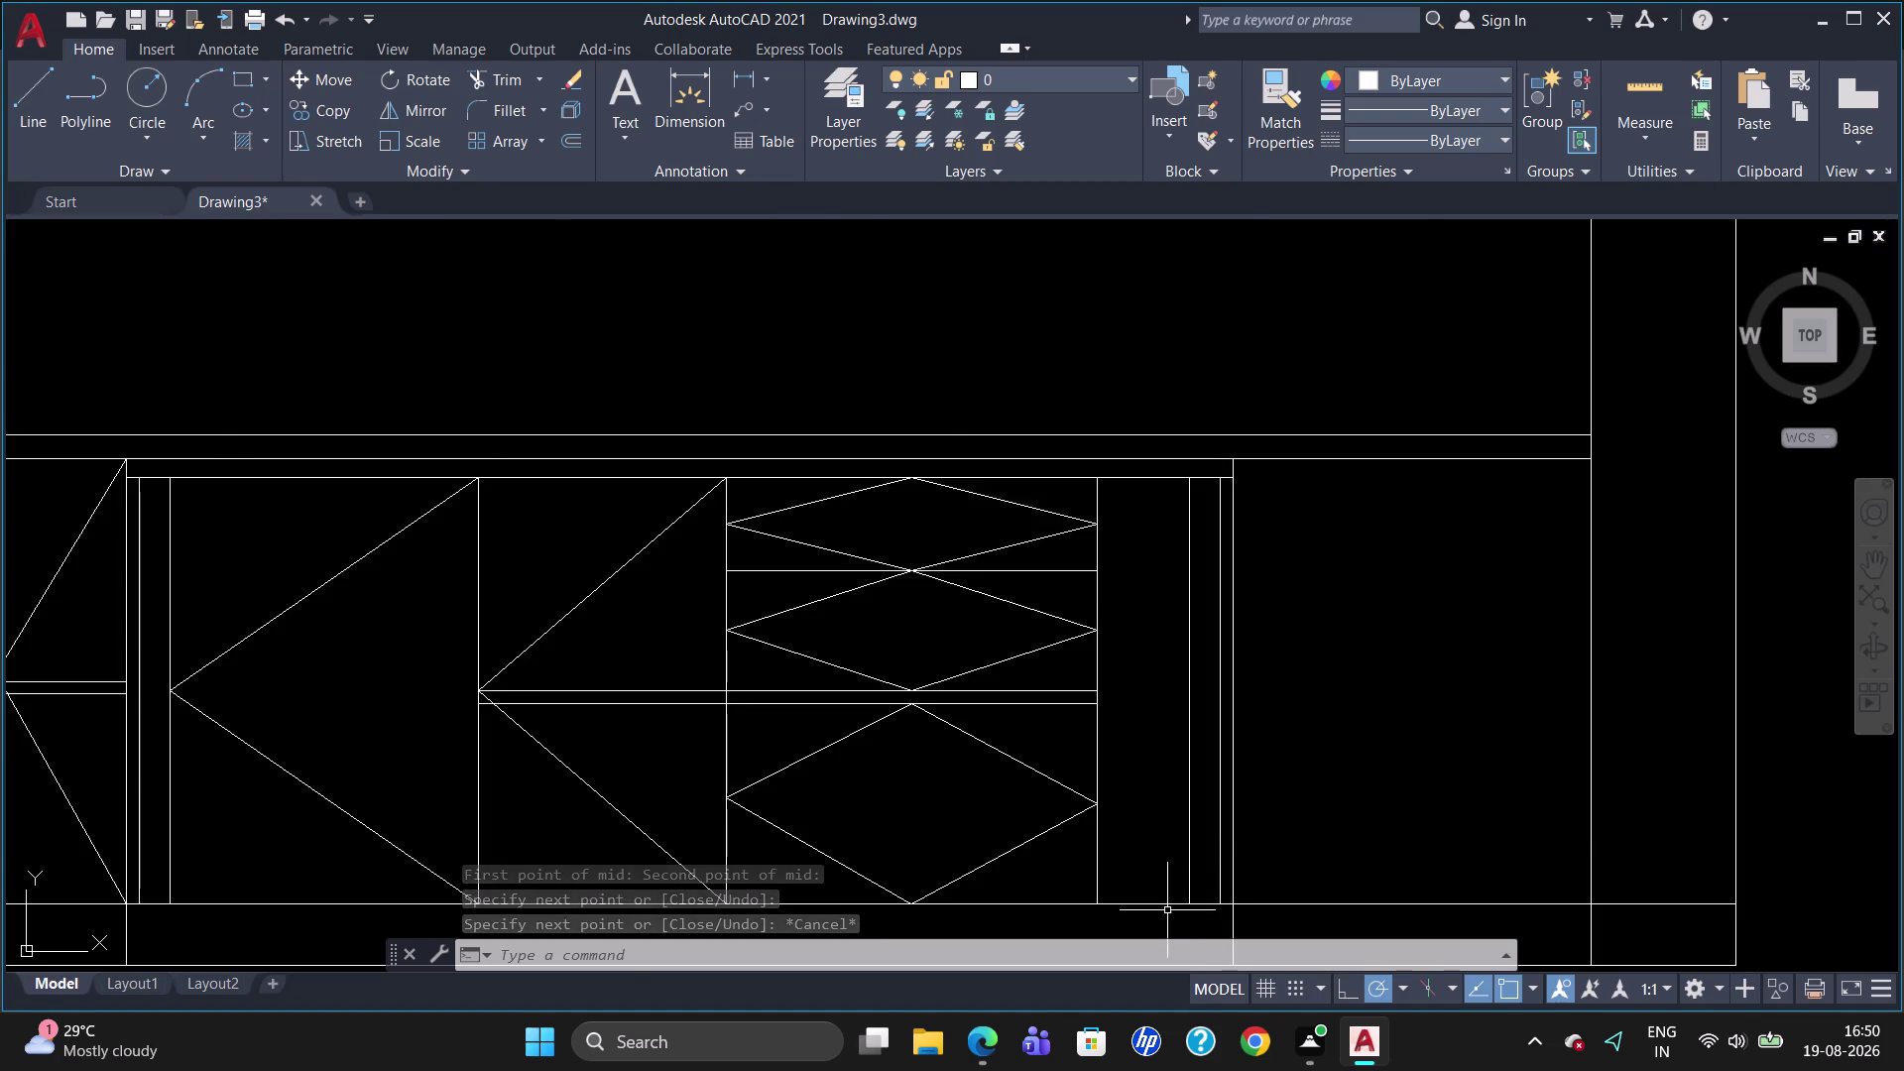
scroll(up, 3)
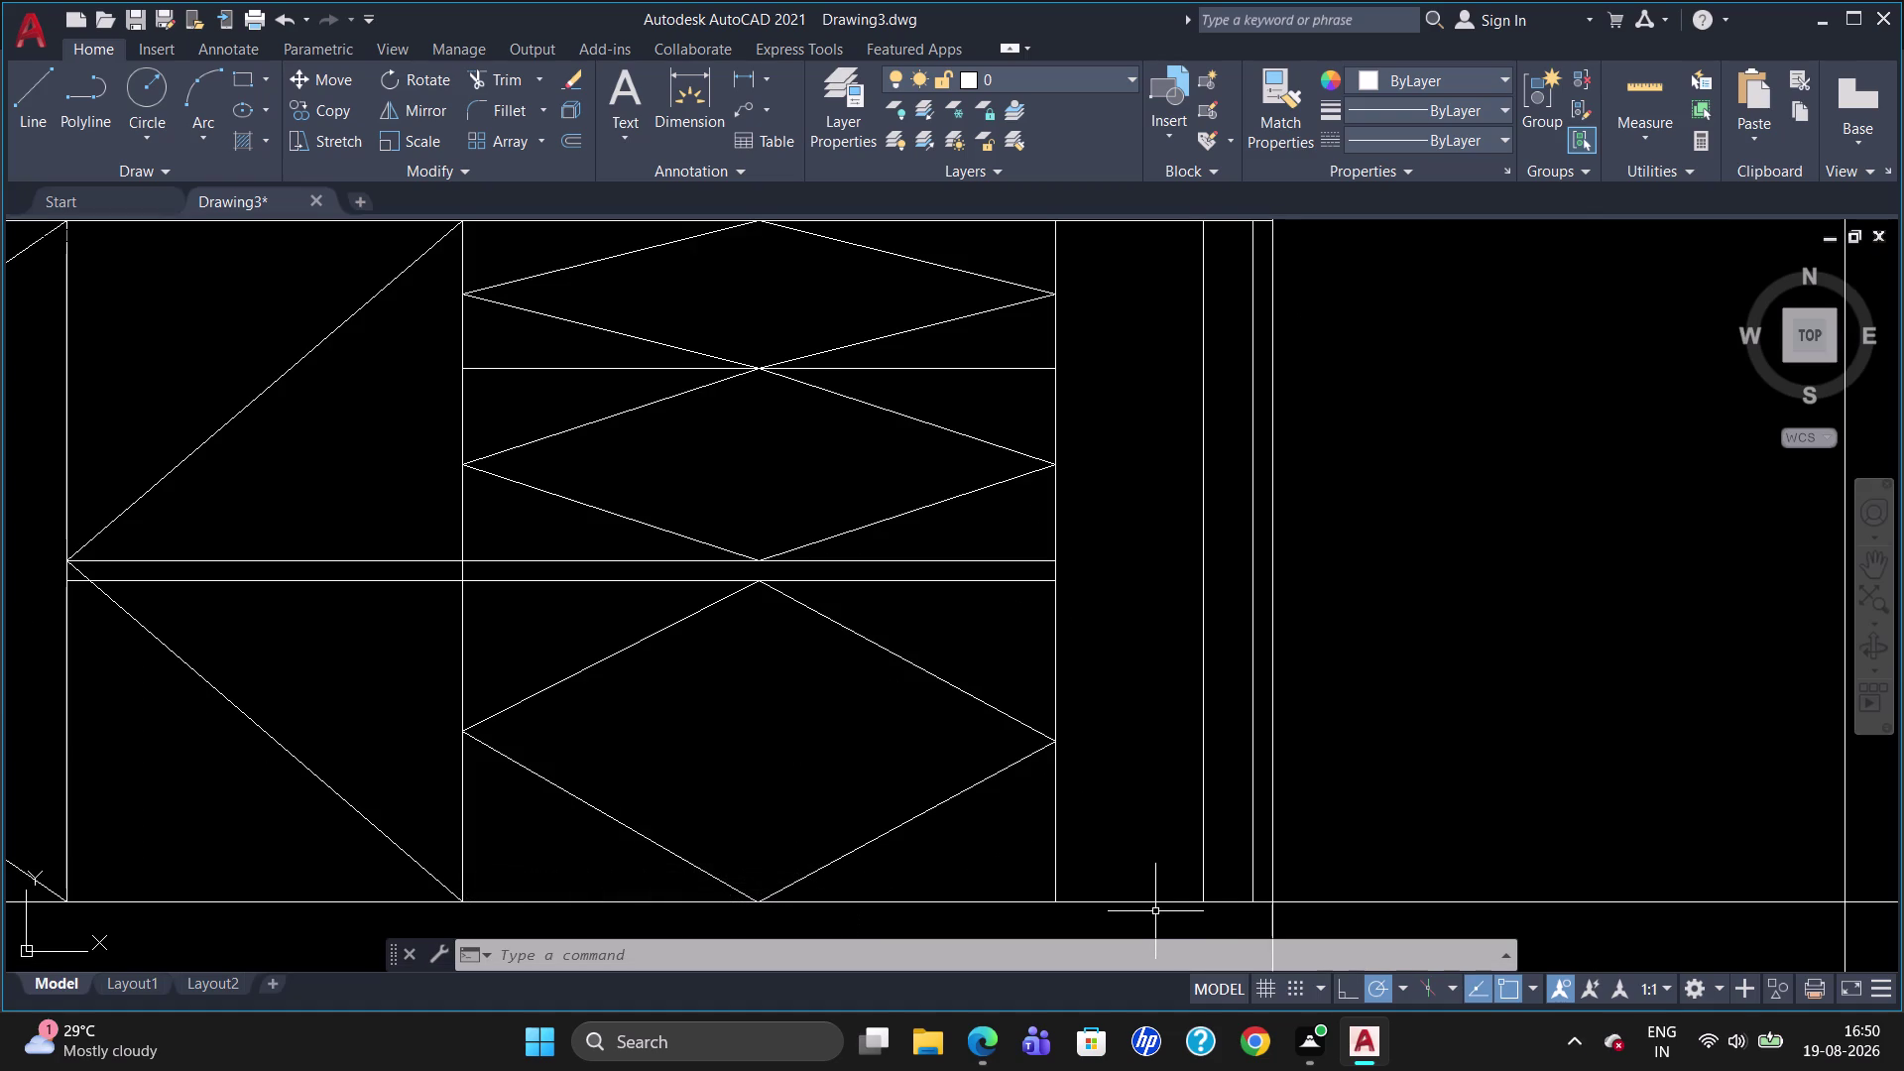
Draw the narrow shutter's first diamond edge between M2P-snapped edge midpoints.
key(l)
key(Return)
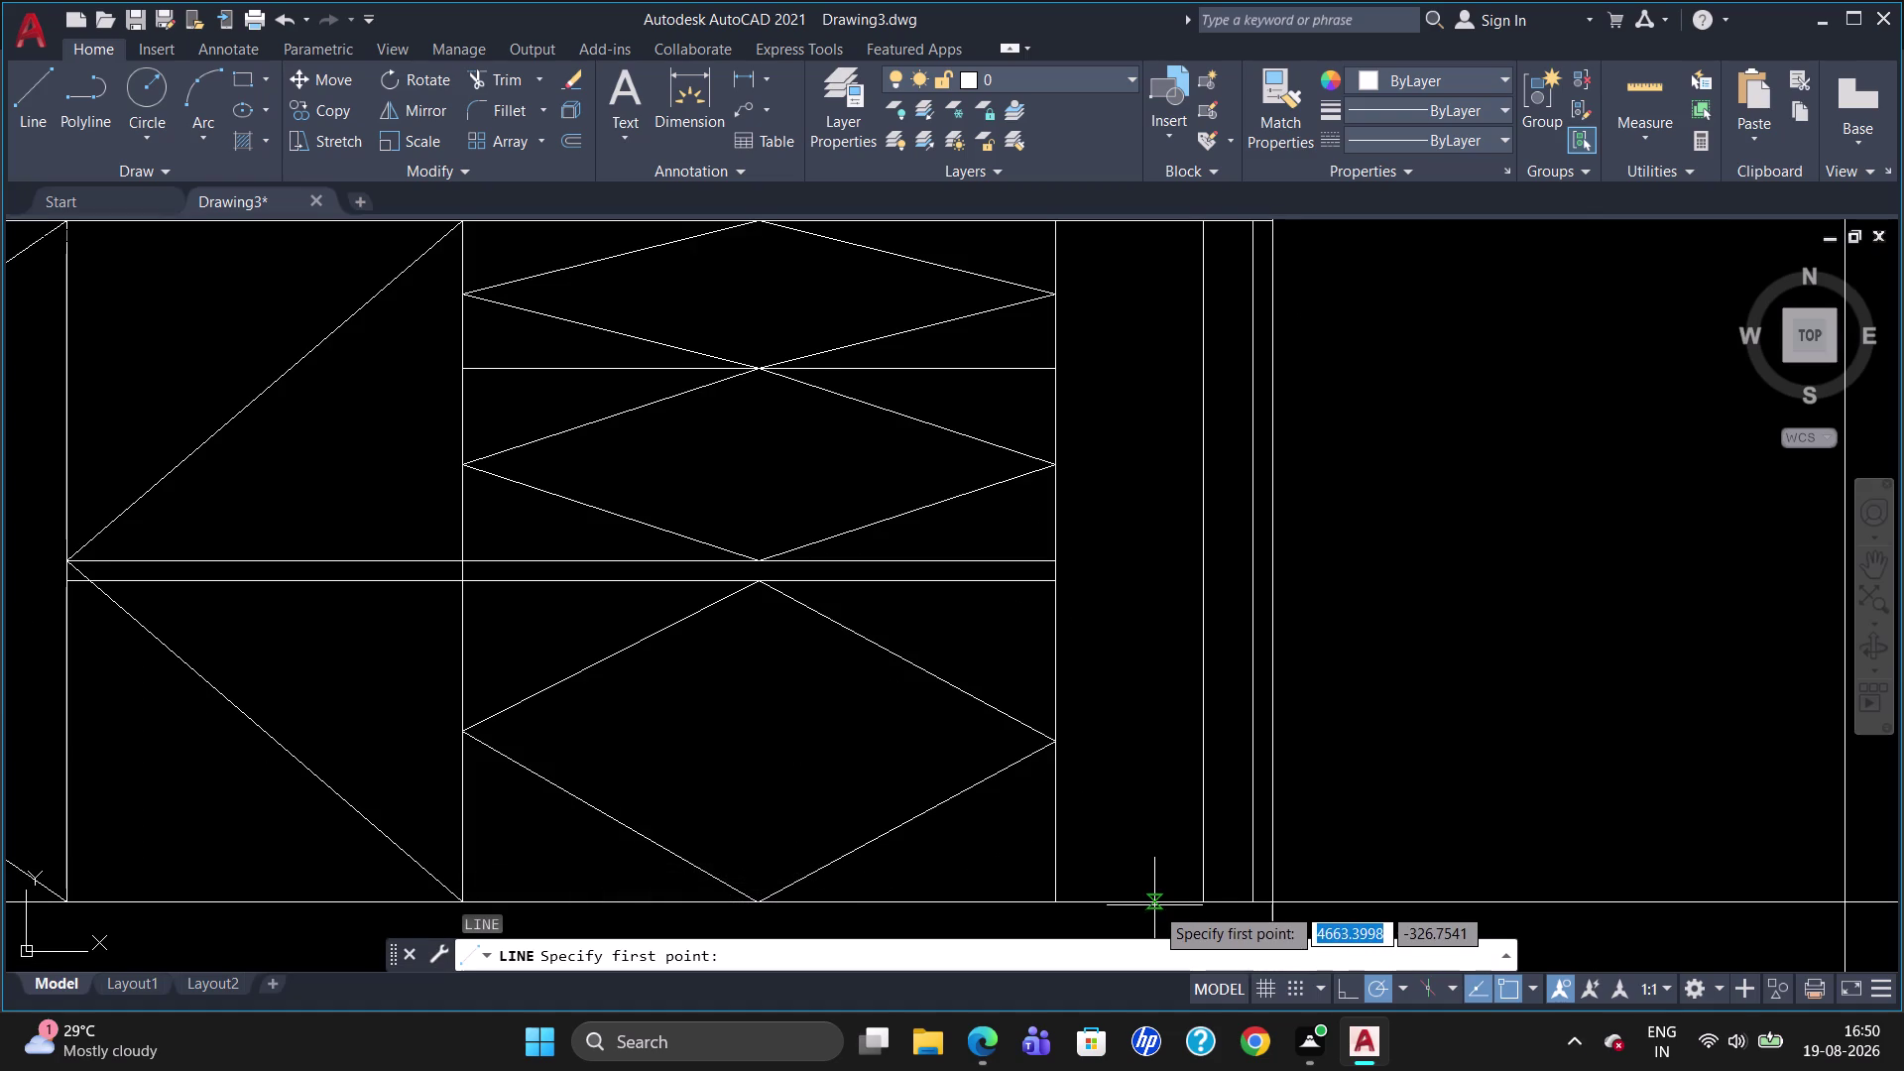
click(1204, 895)
text(M)
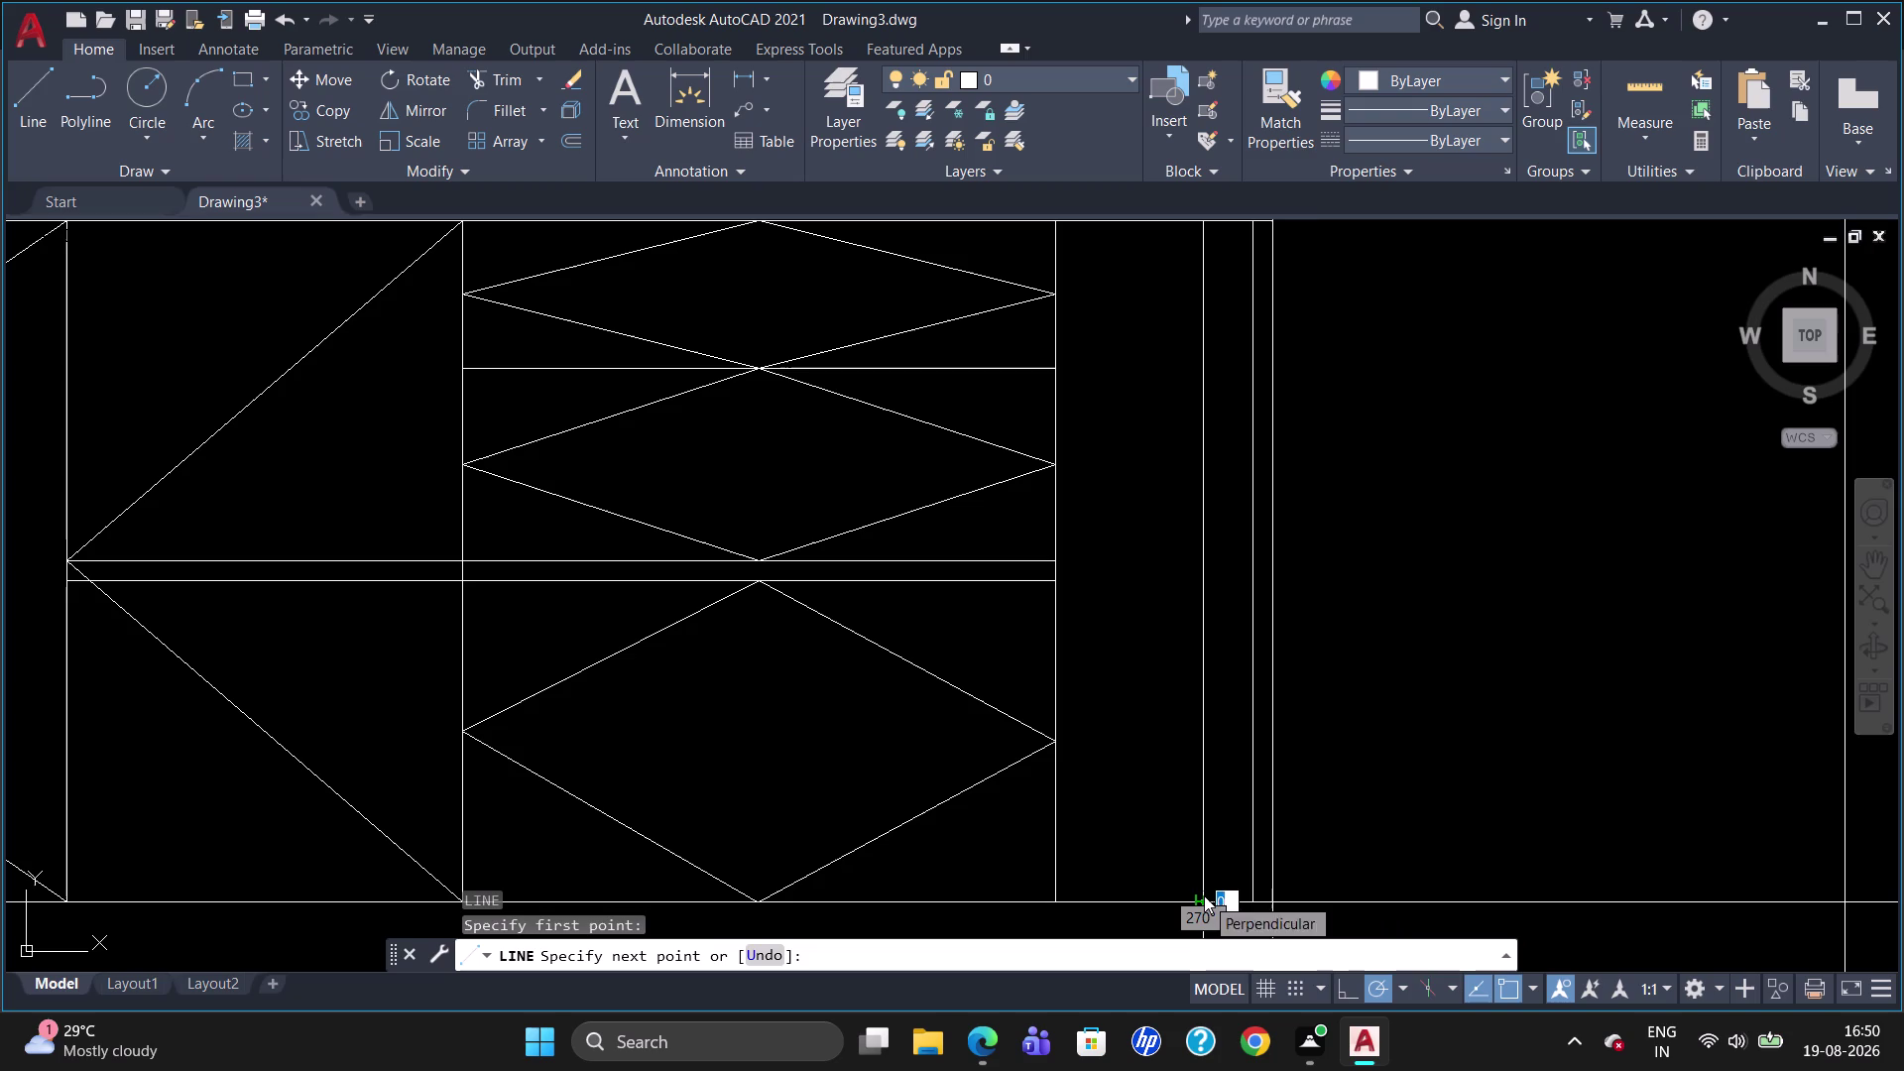
text(2P)
key(Return)
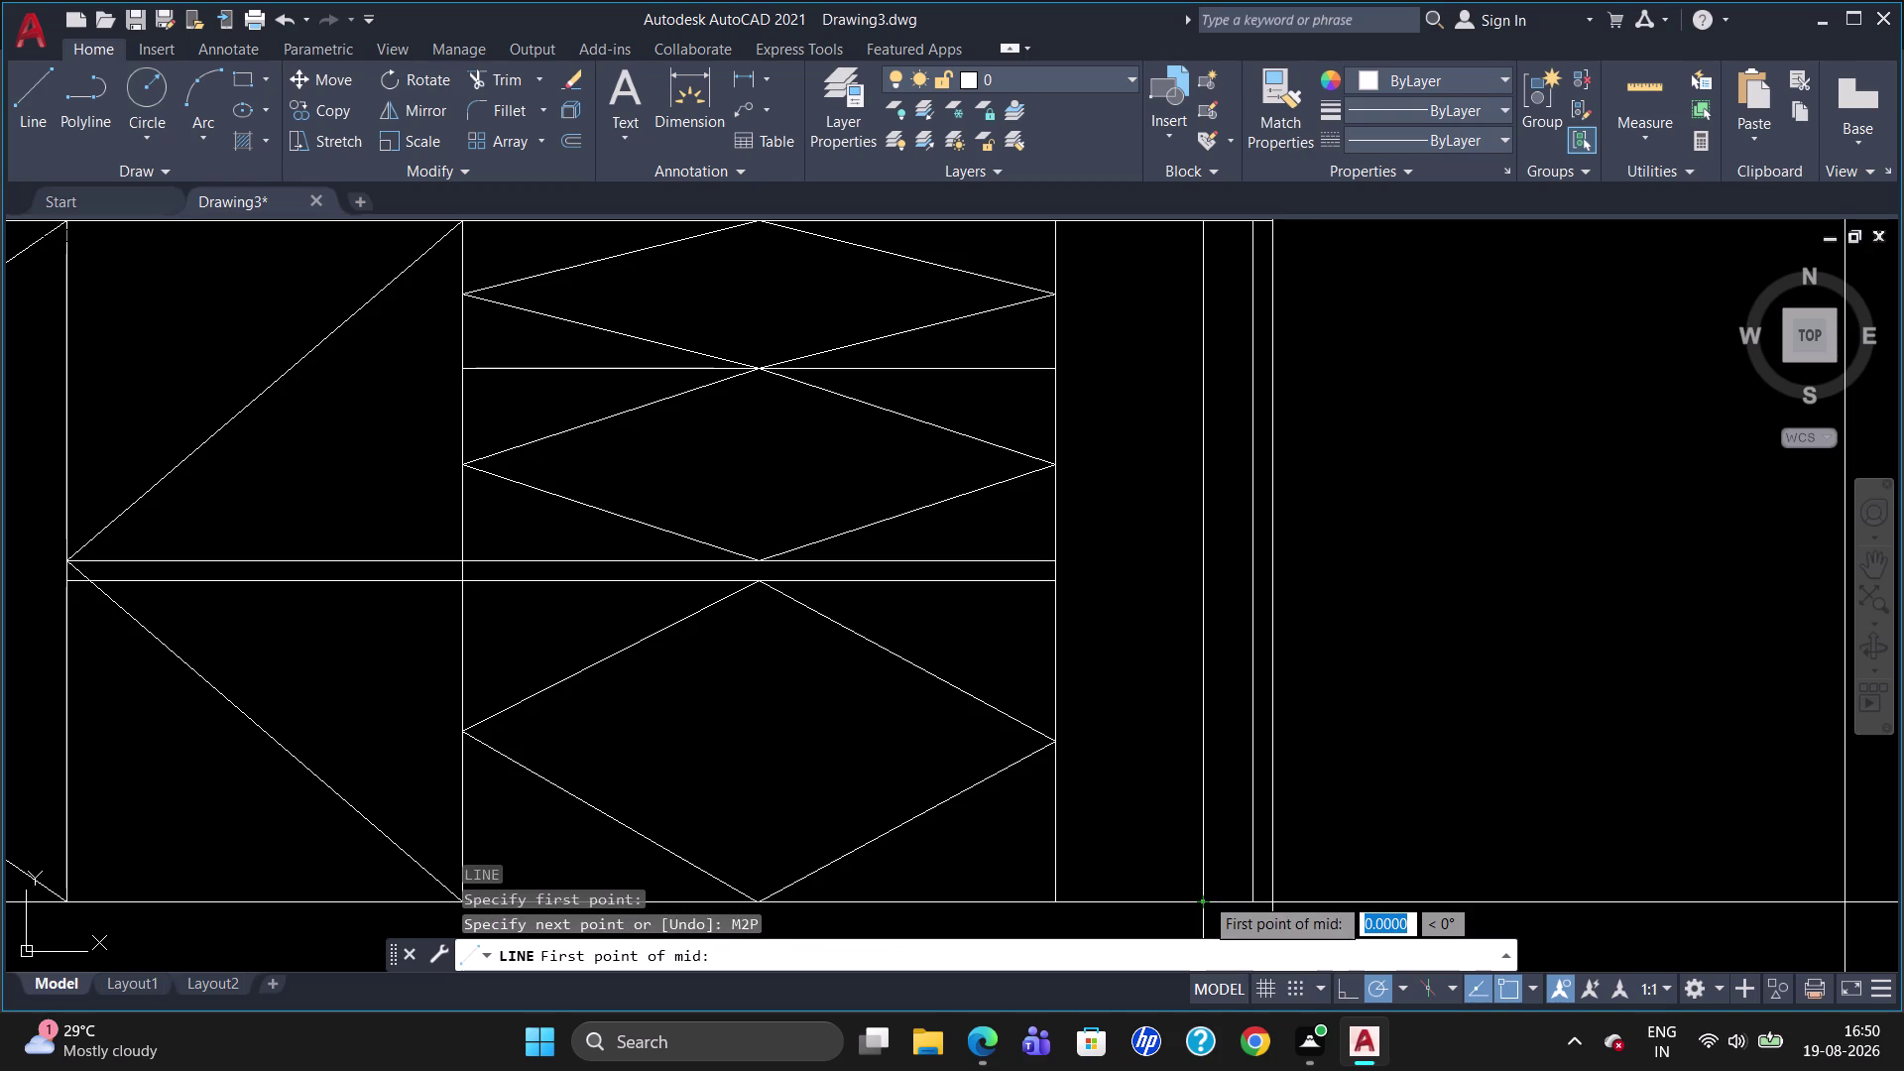
click(1200, 893)
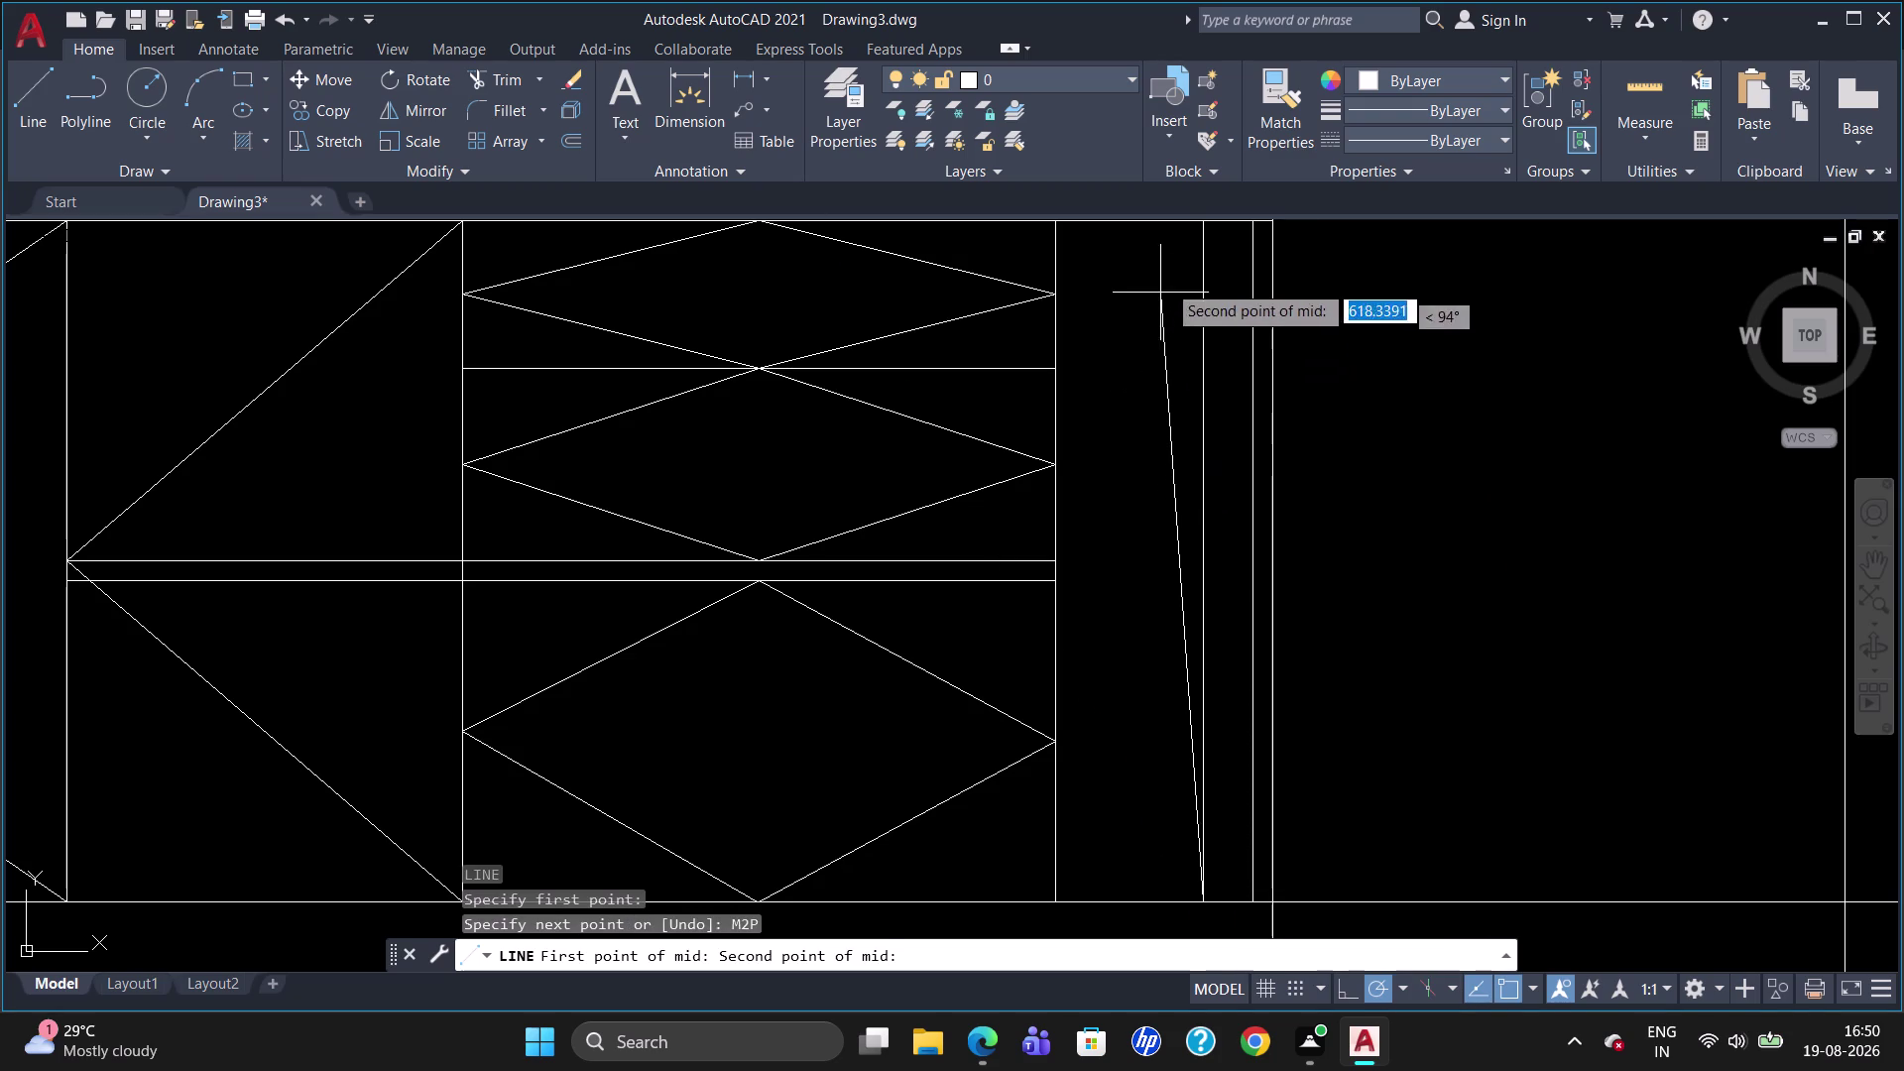
click(1201, 225)
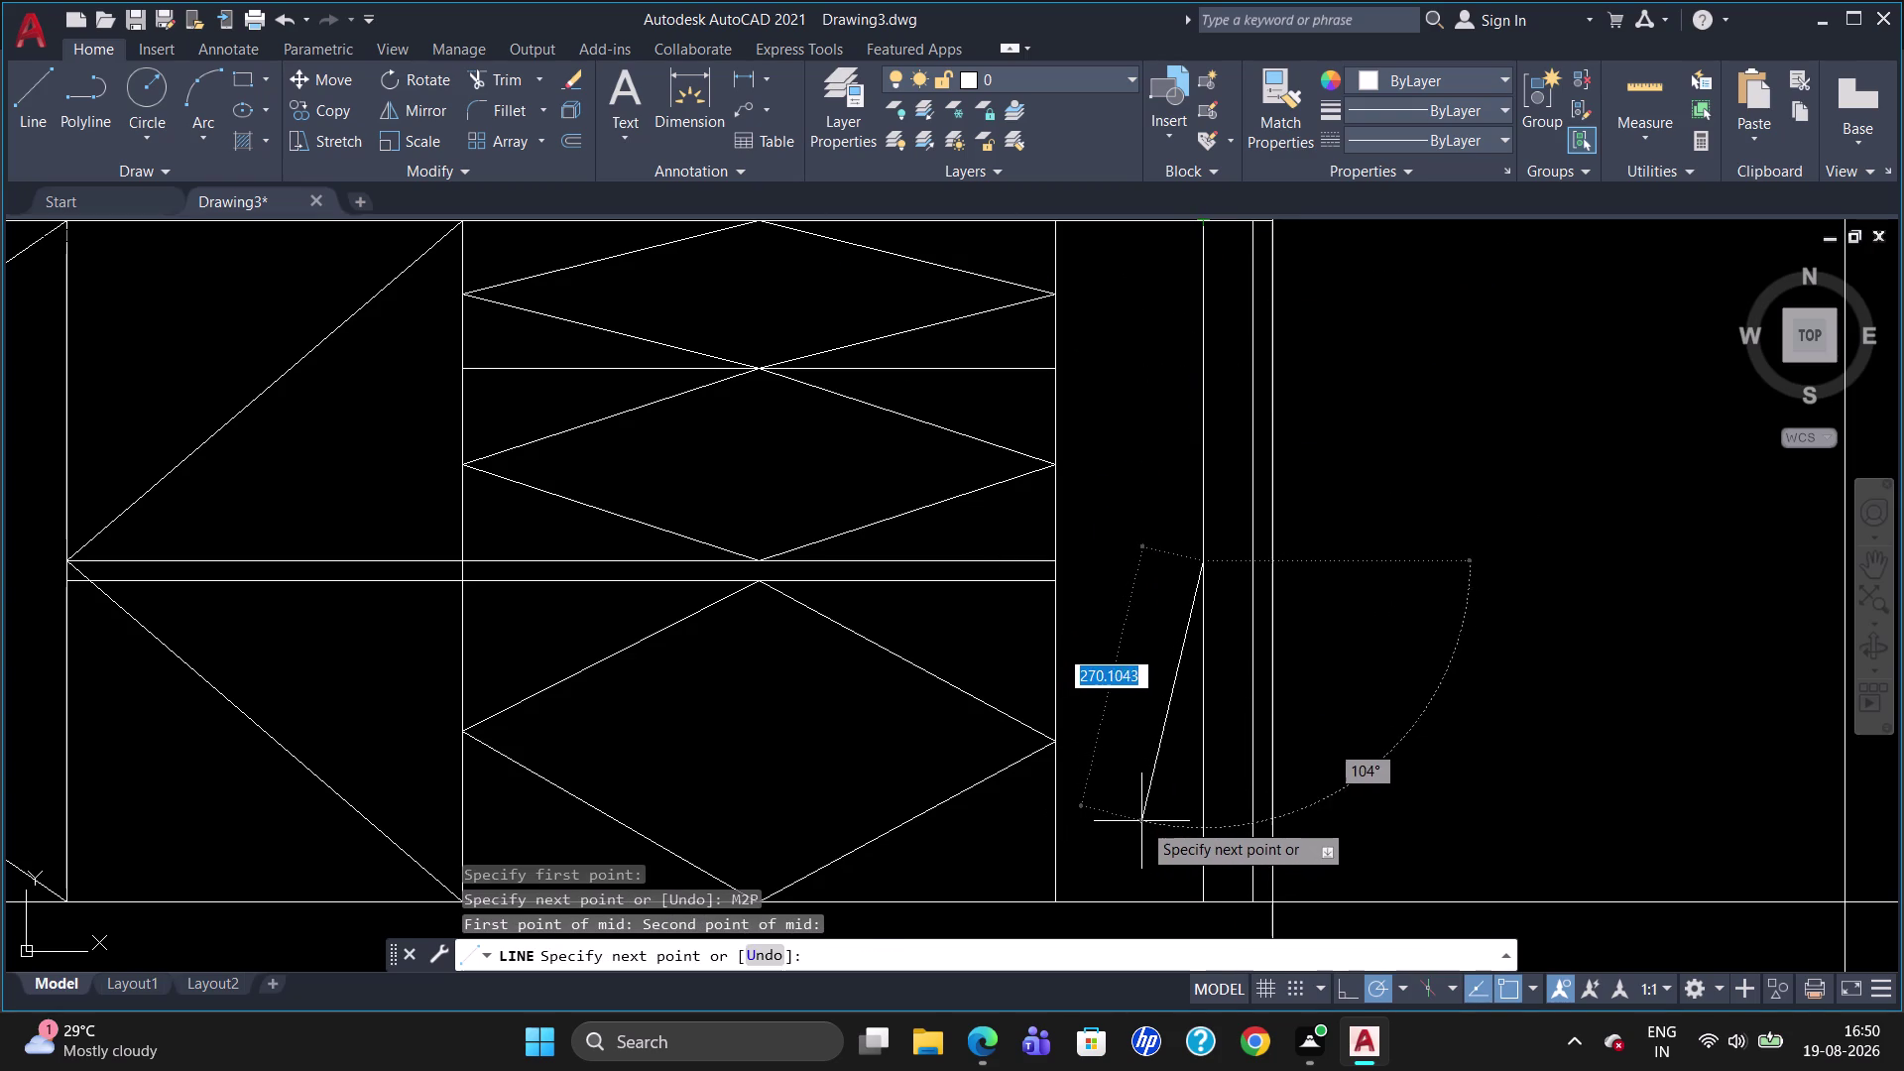
text(M2P)
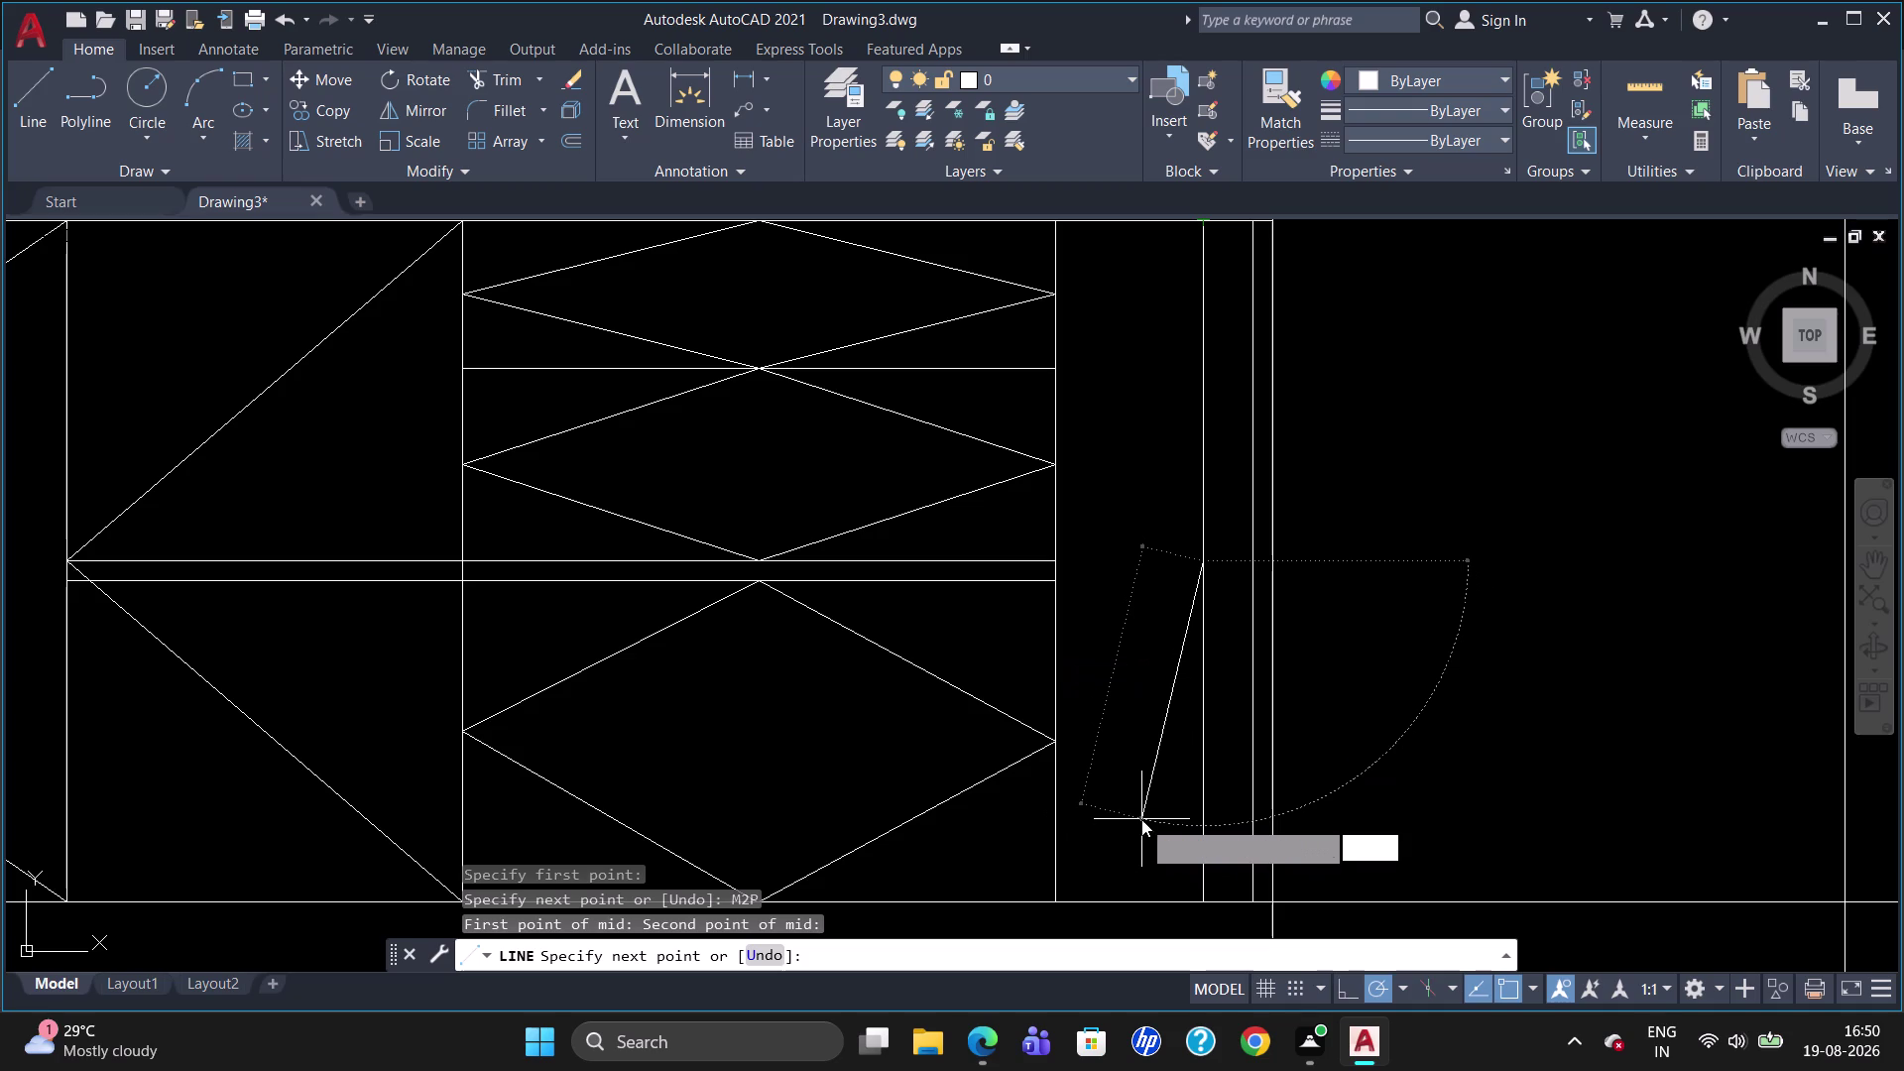
key(Return)
click(1204, 896)
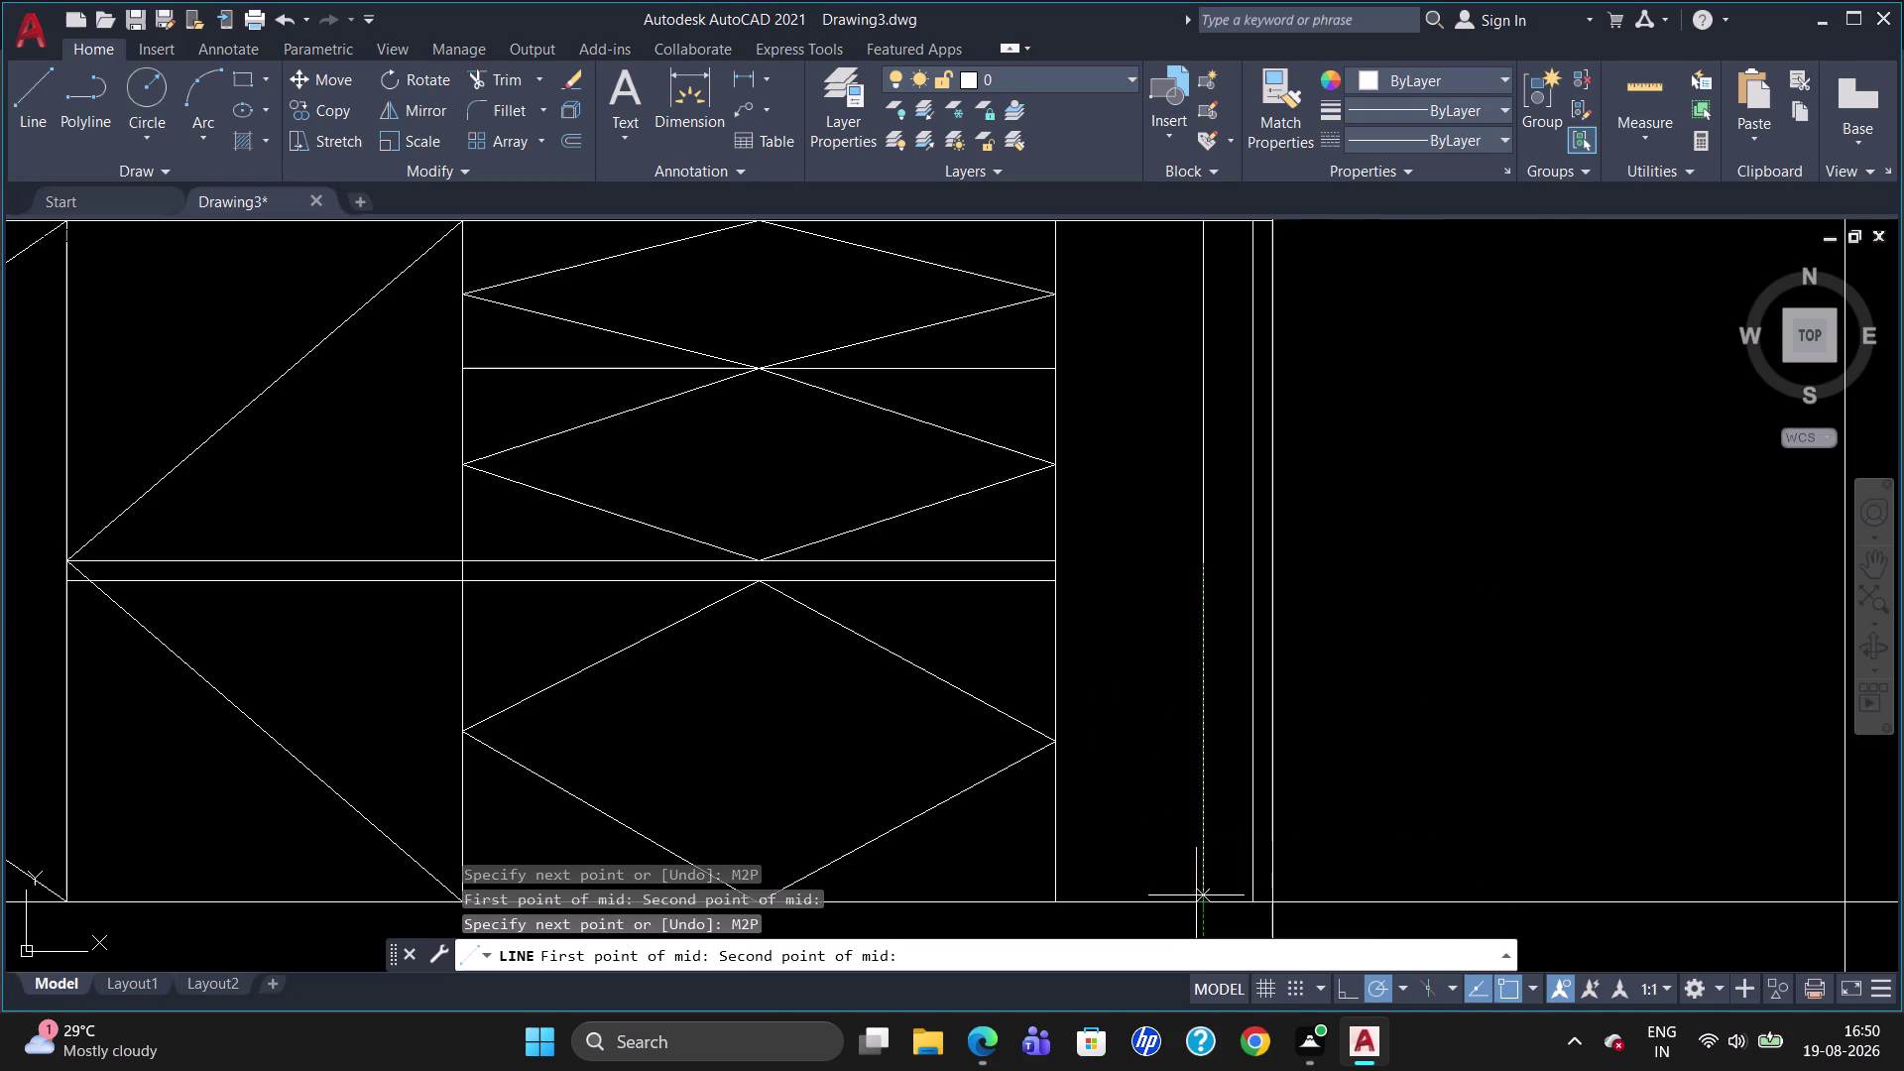
click(1062, 896)
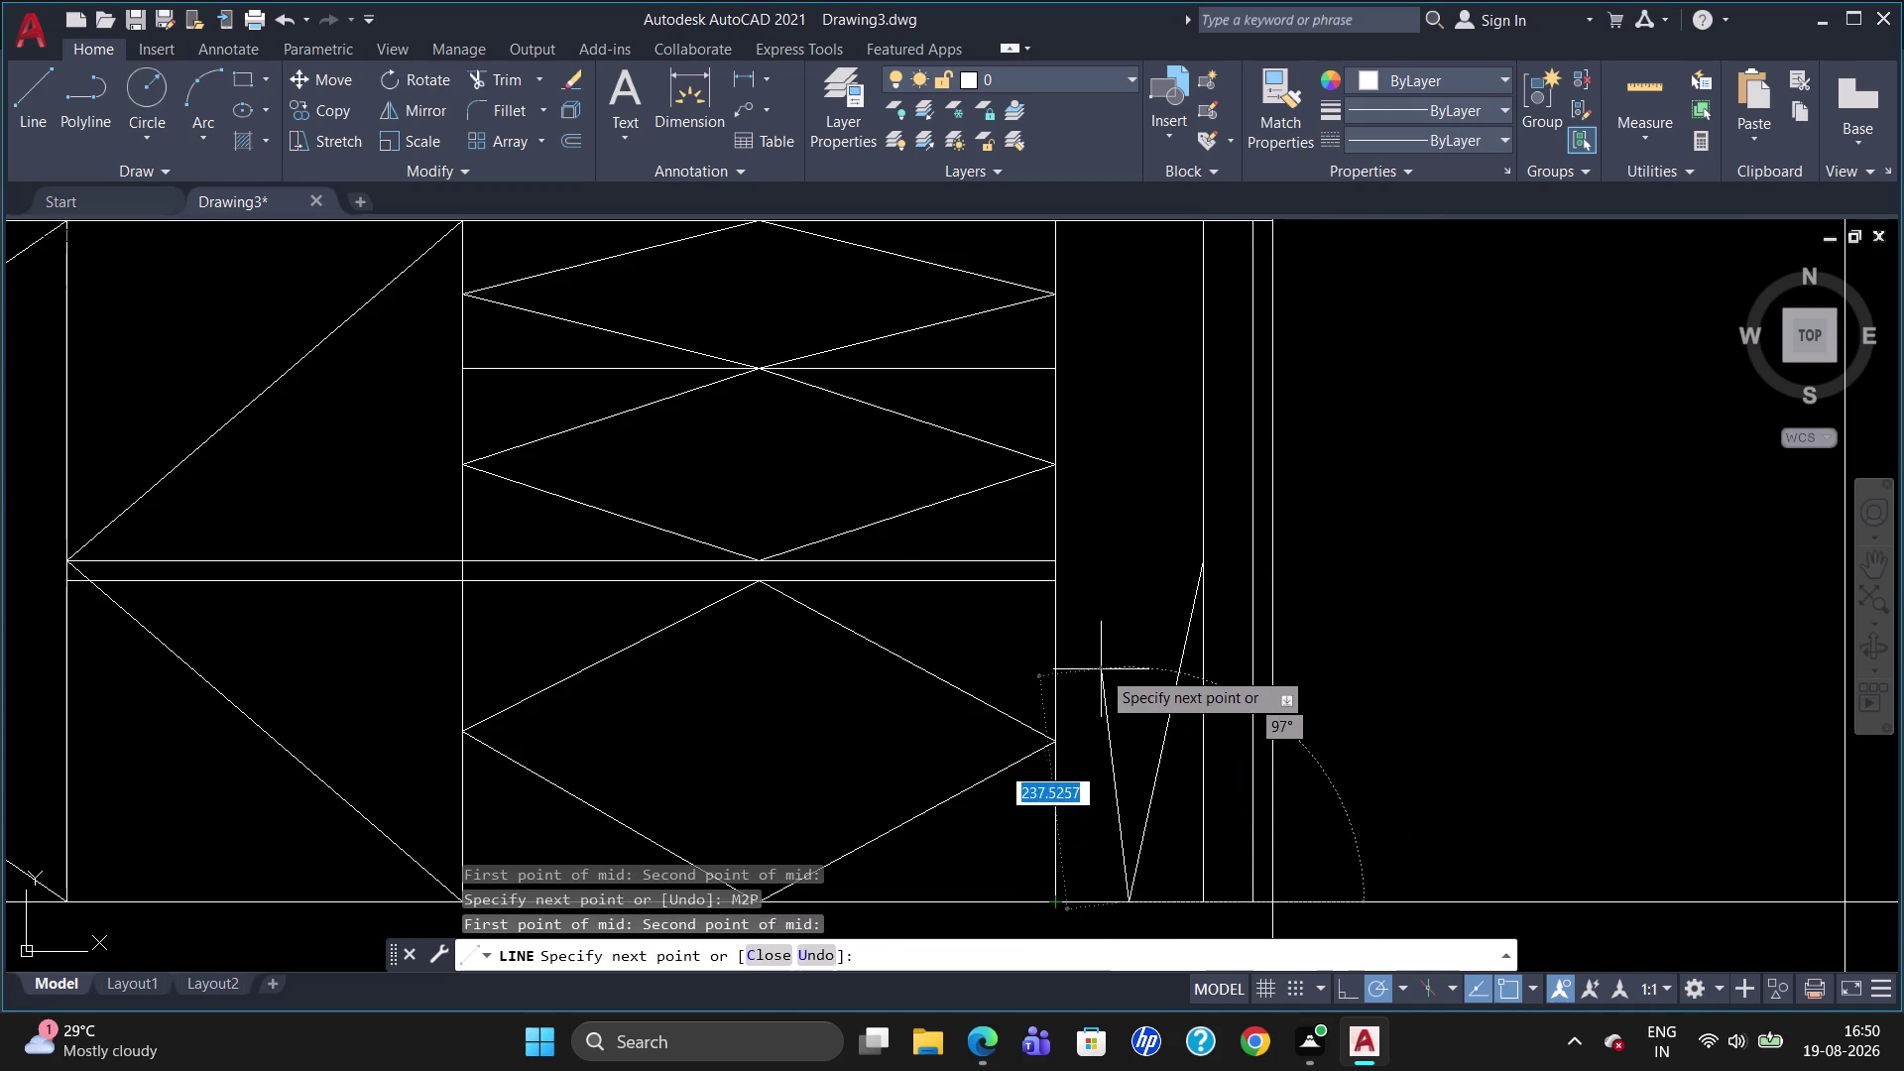
Finish the narrow shutter's diamond through the remaining midpoints, closing it at the side point.
text(M2)
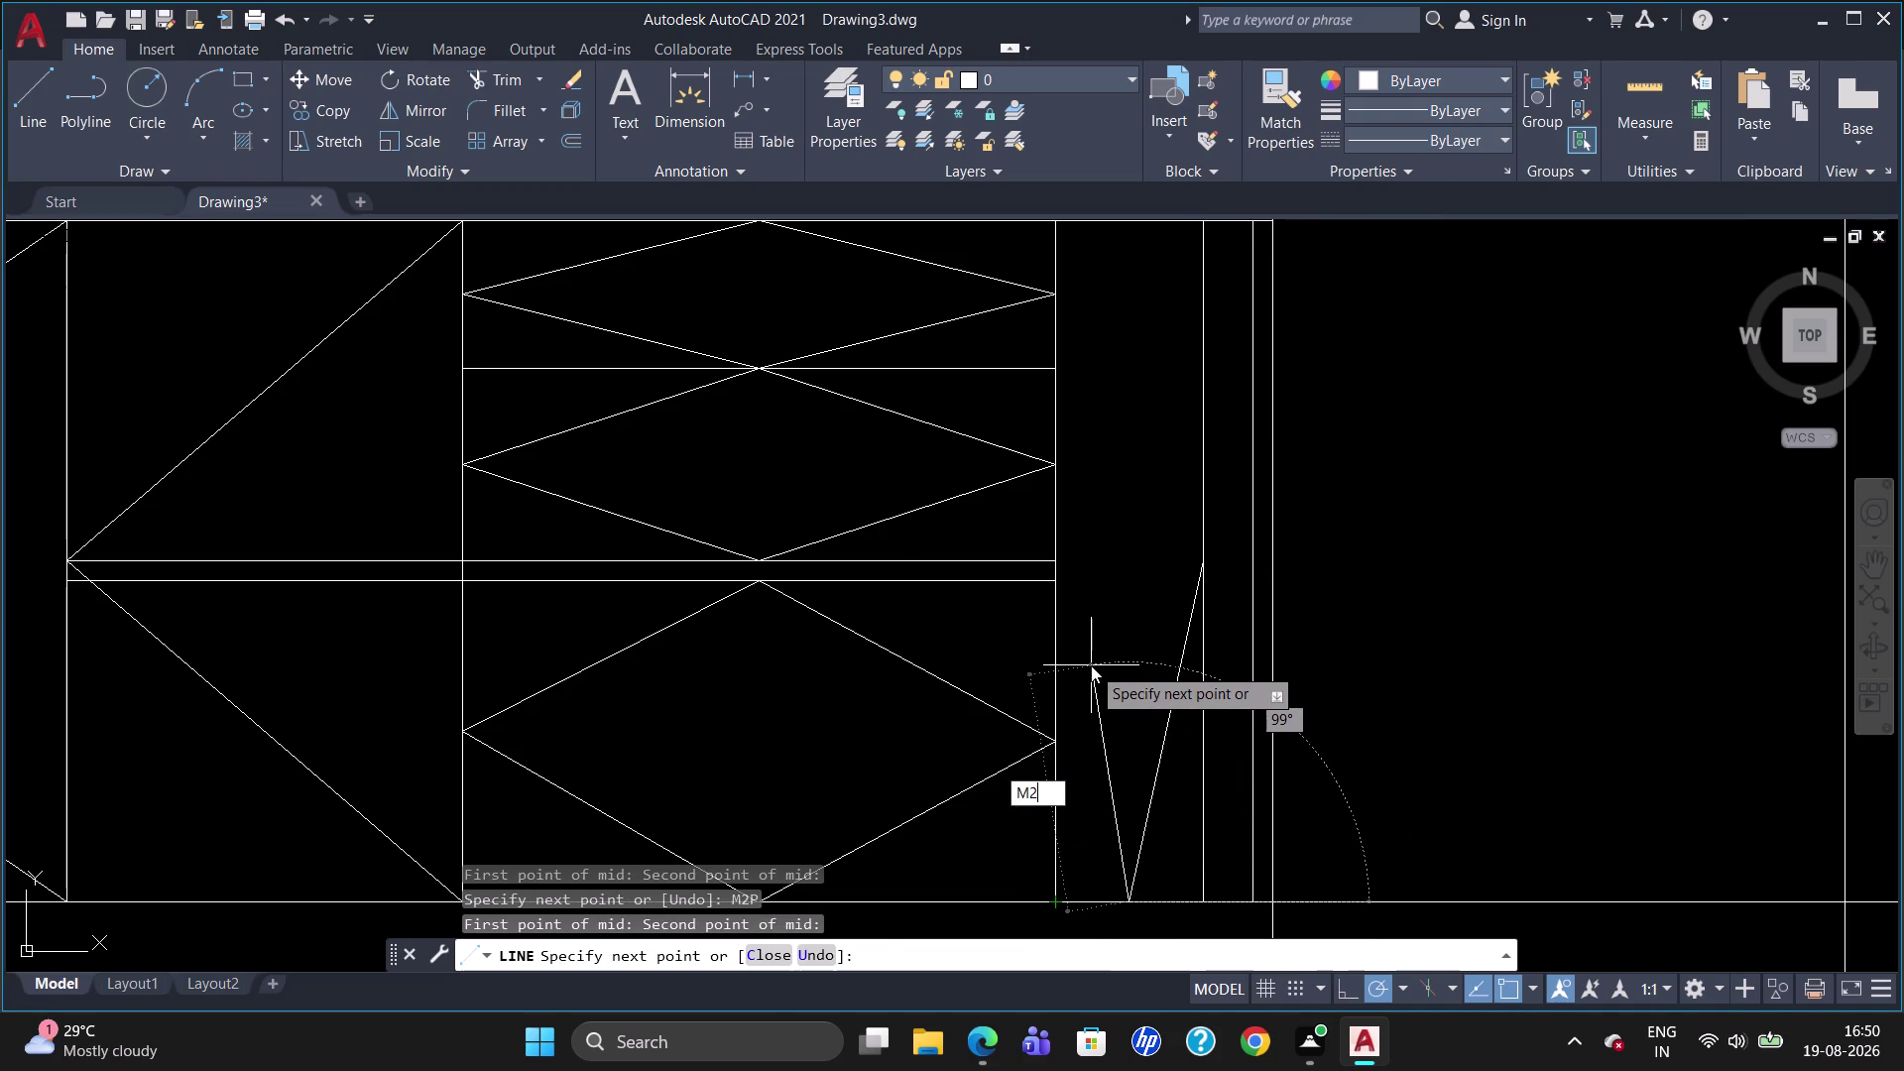
text(P)
key(Return)
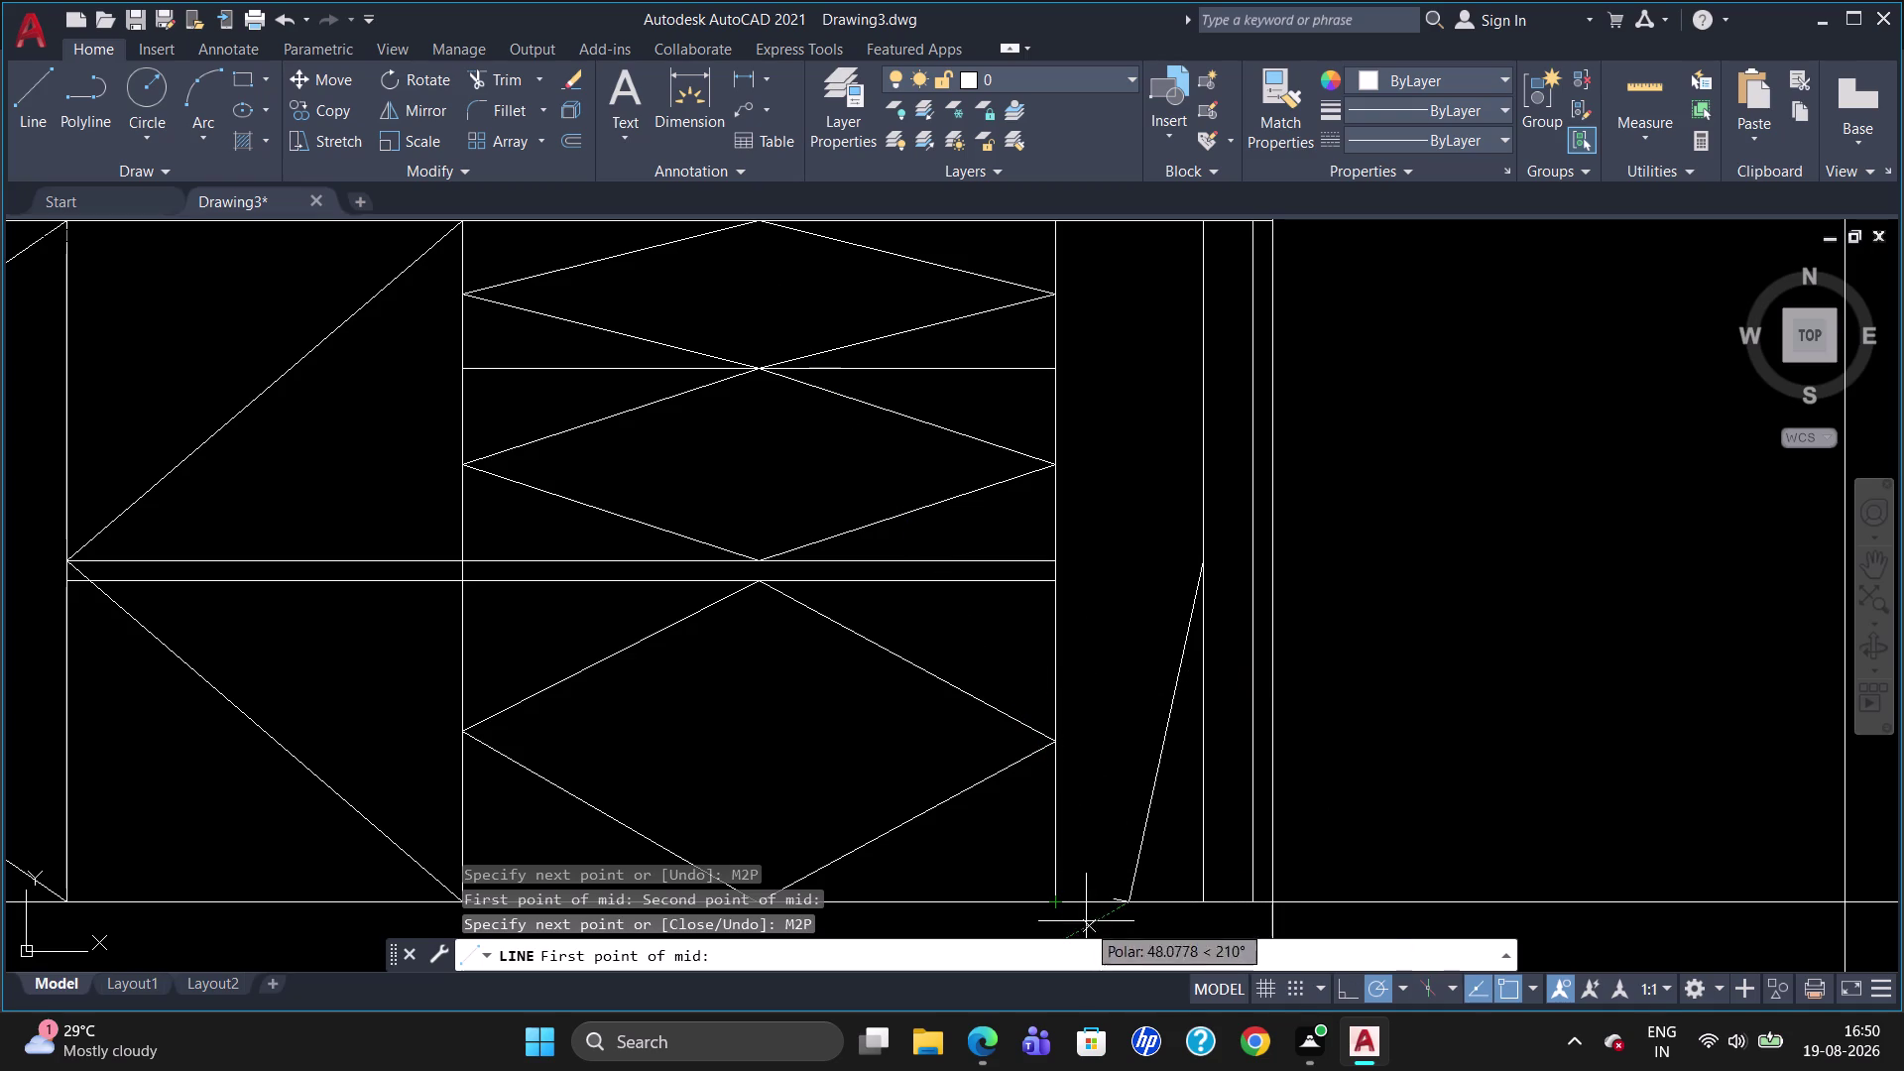
click(1059, 907)
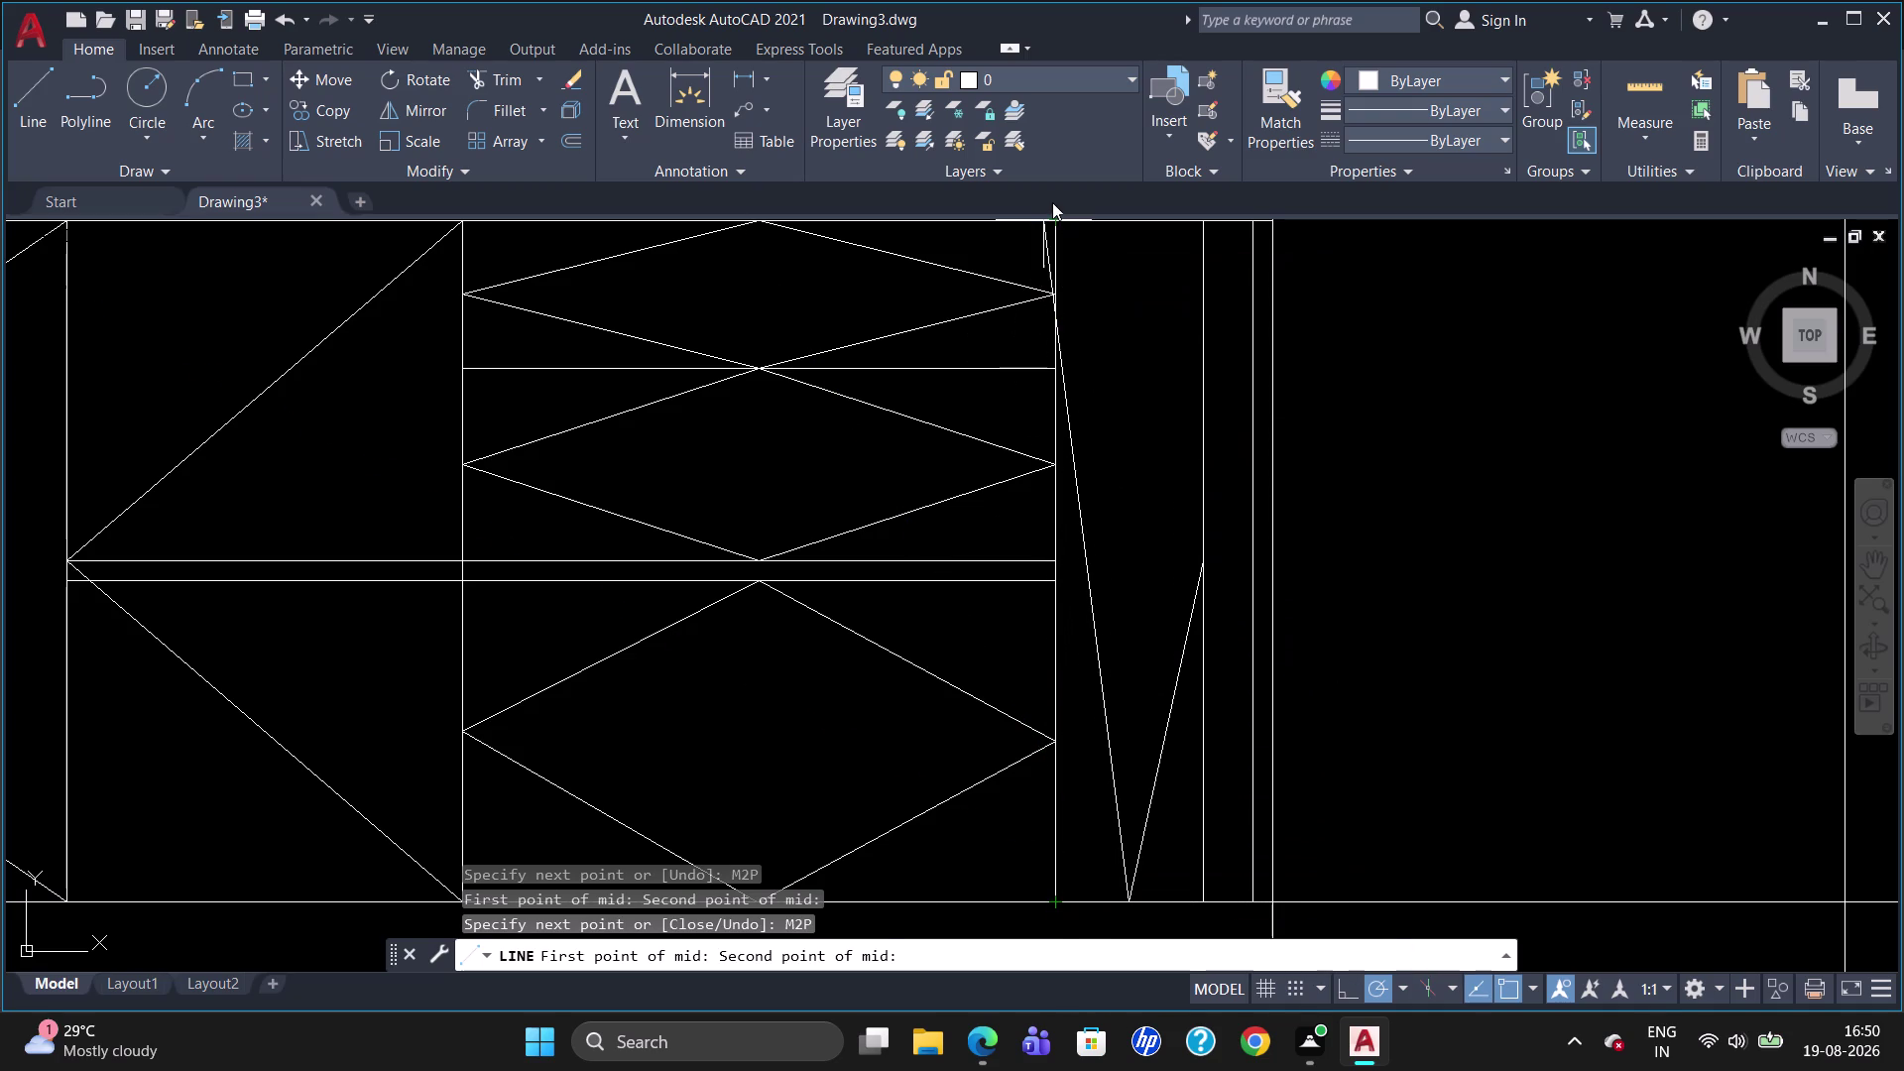
click(1056, 221)
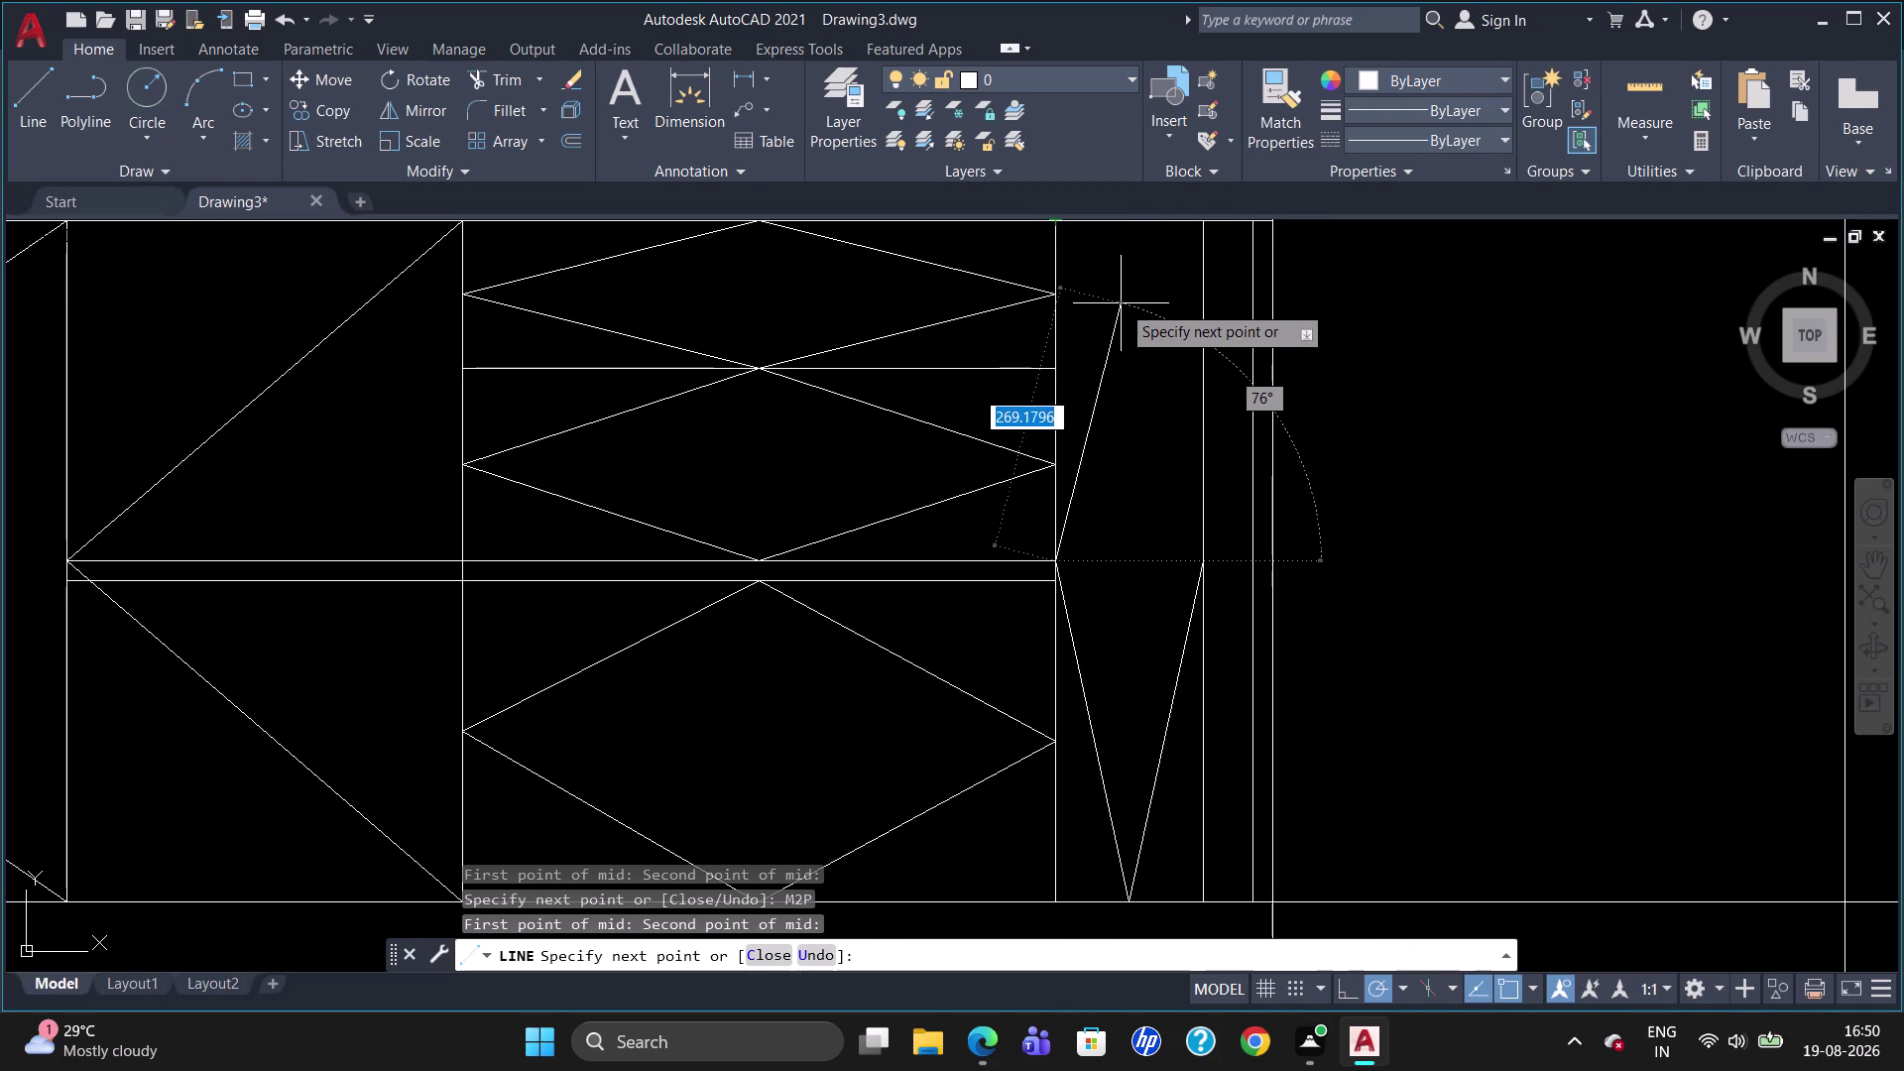
text(M2P)
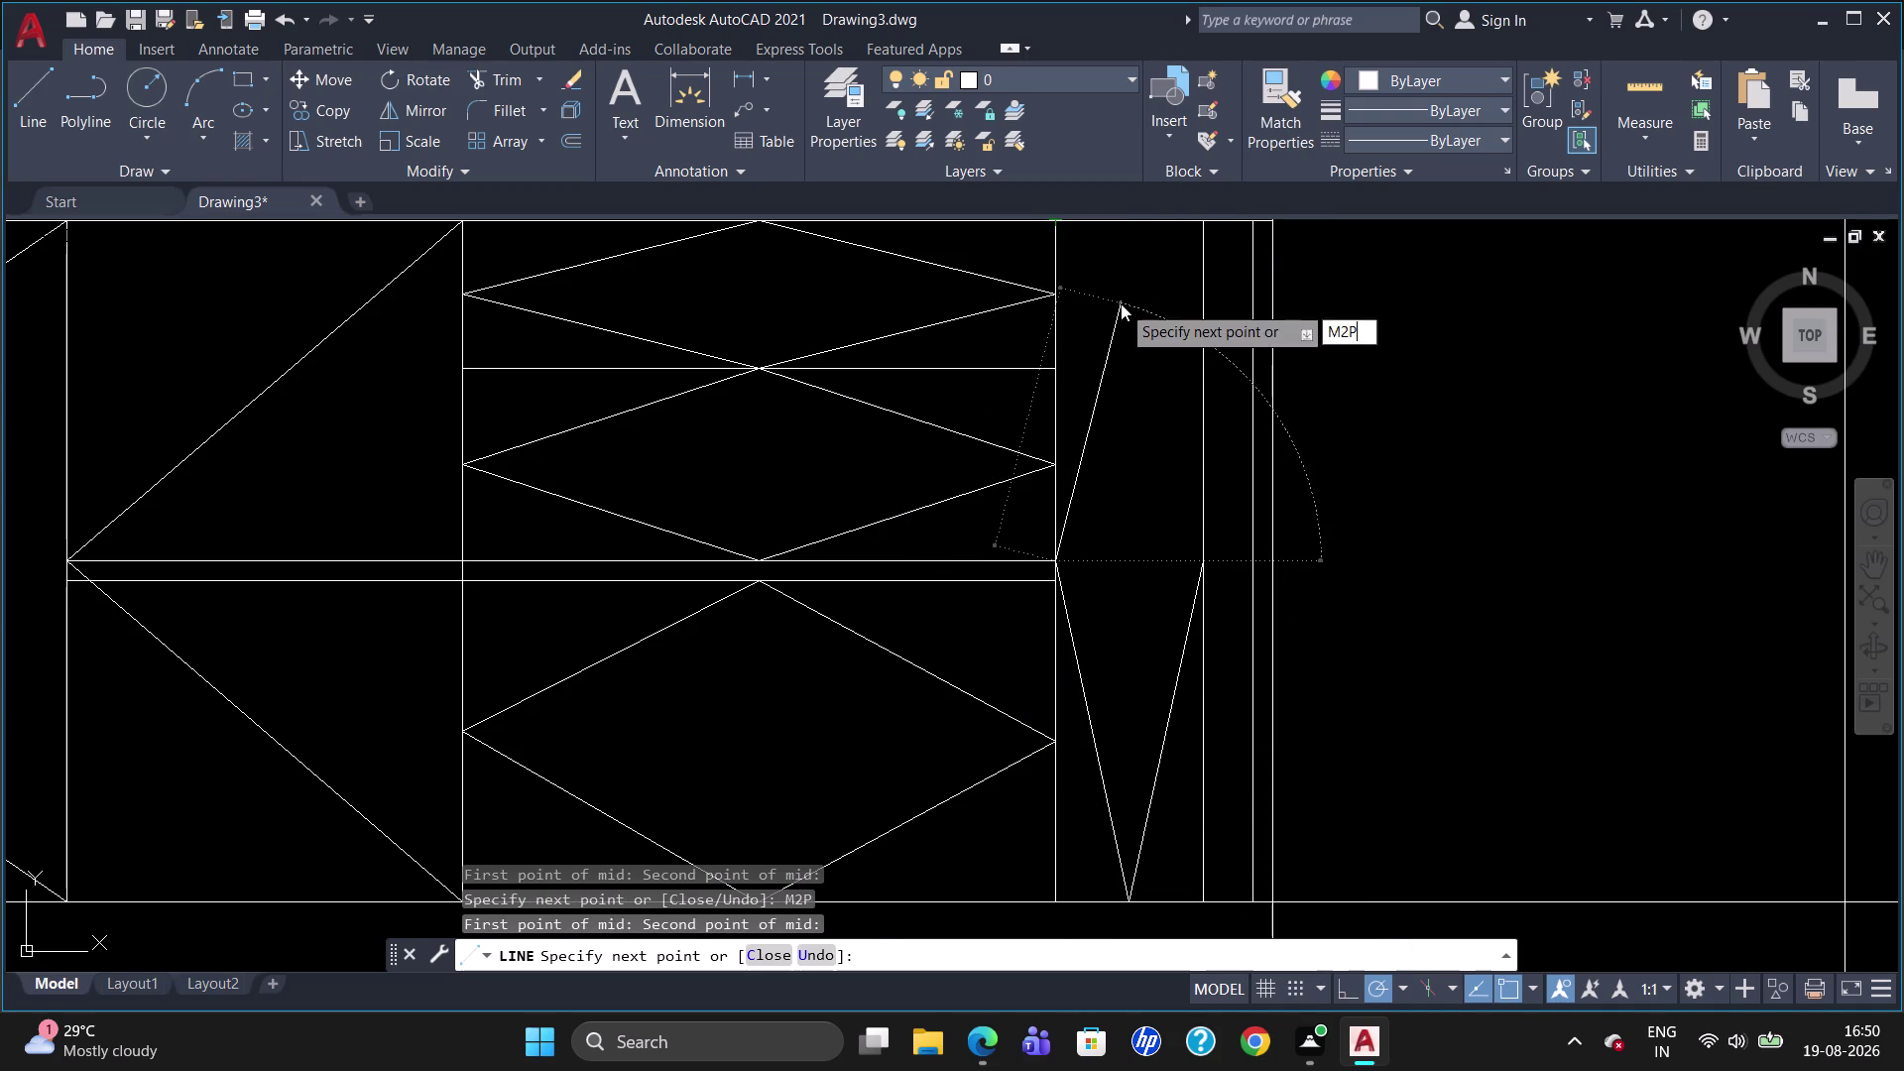
key(Return)
scroll(down, 3)
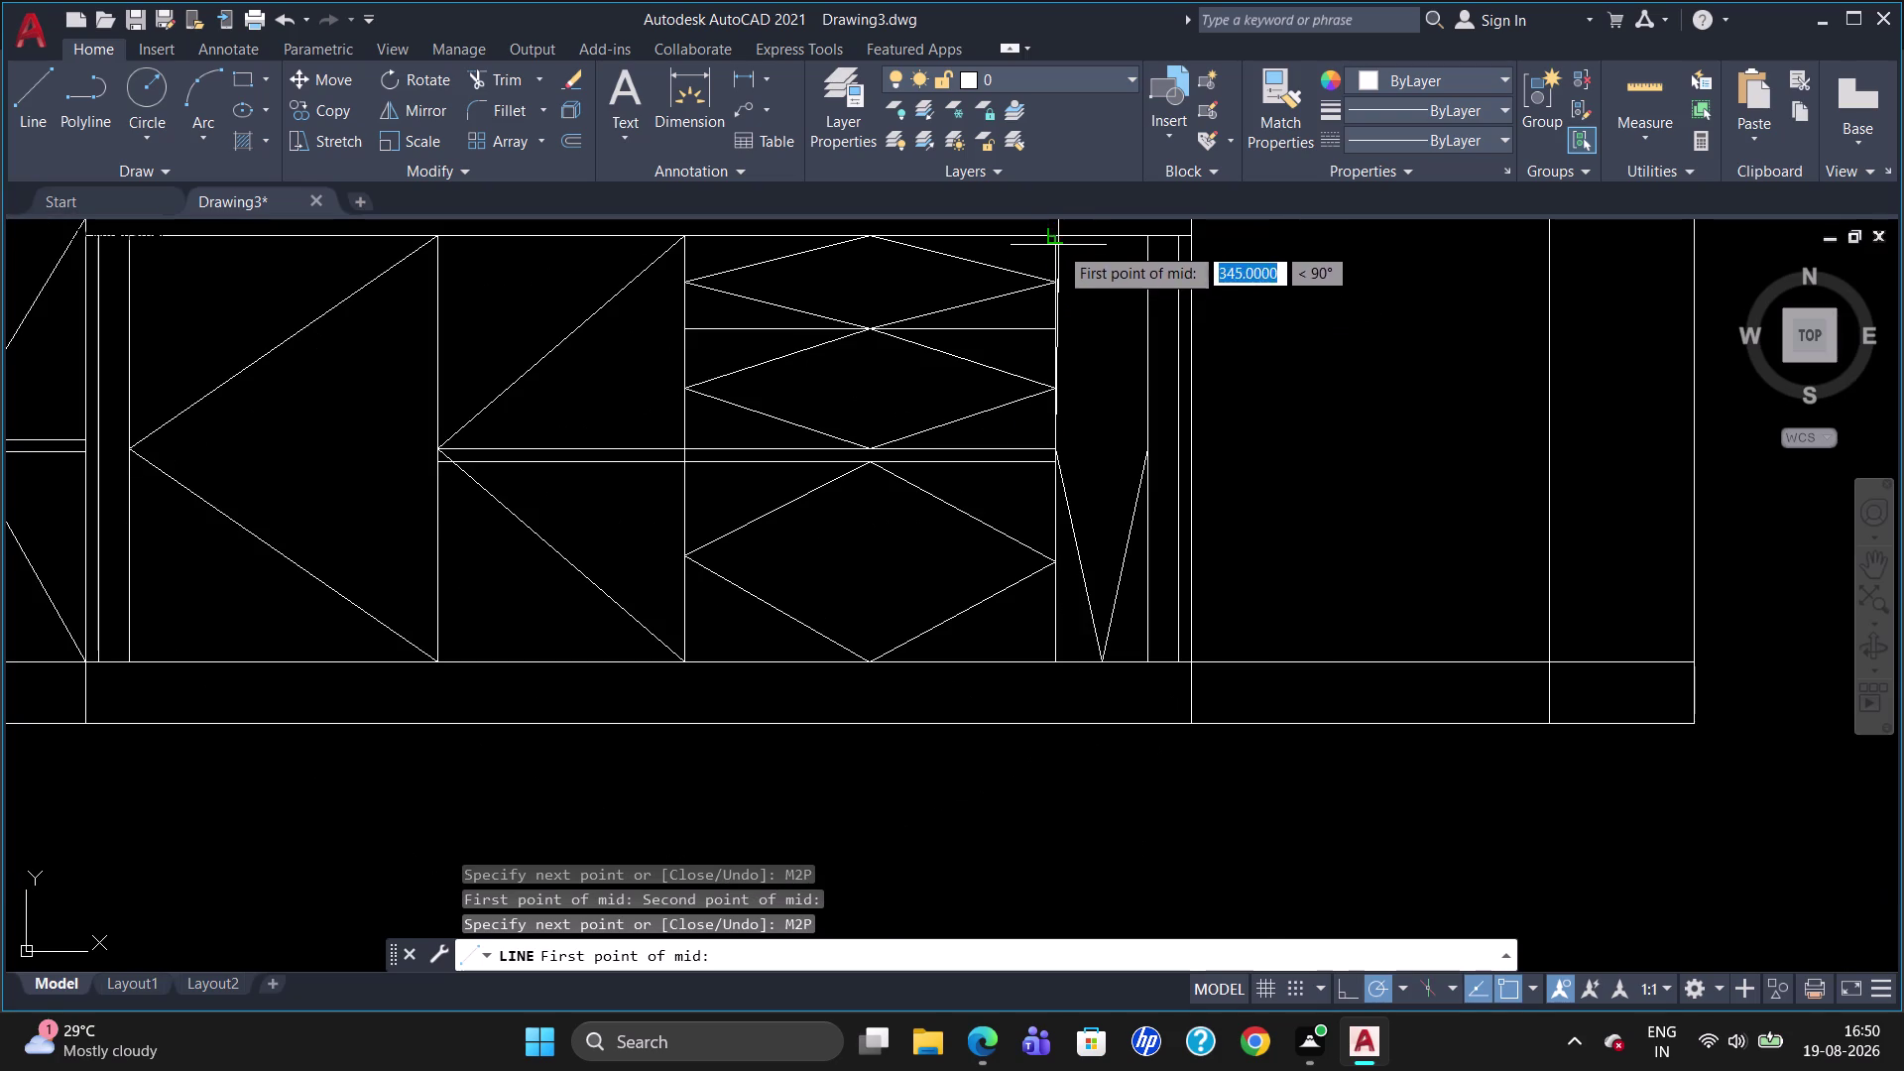
click(1059, 234)
click(1150, 235)
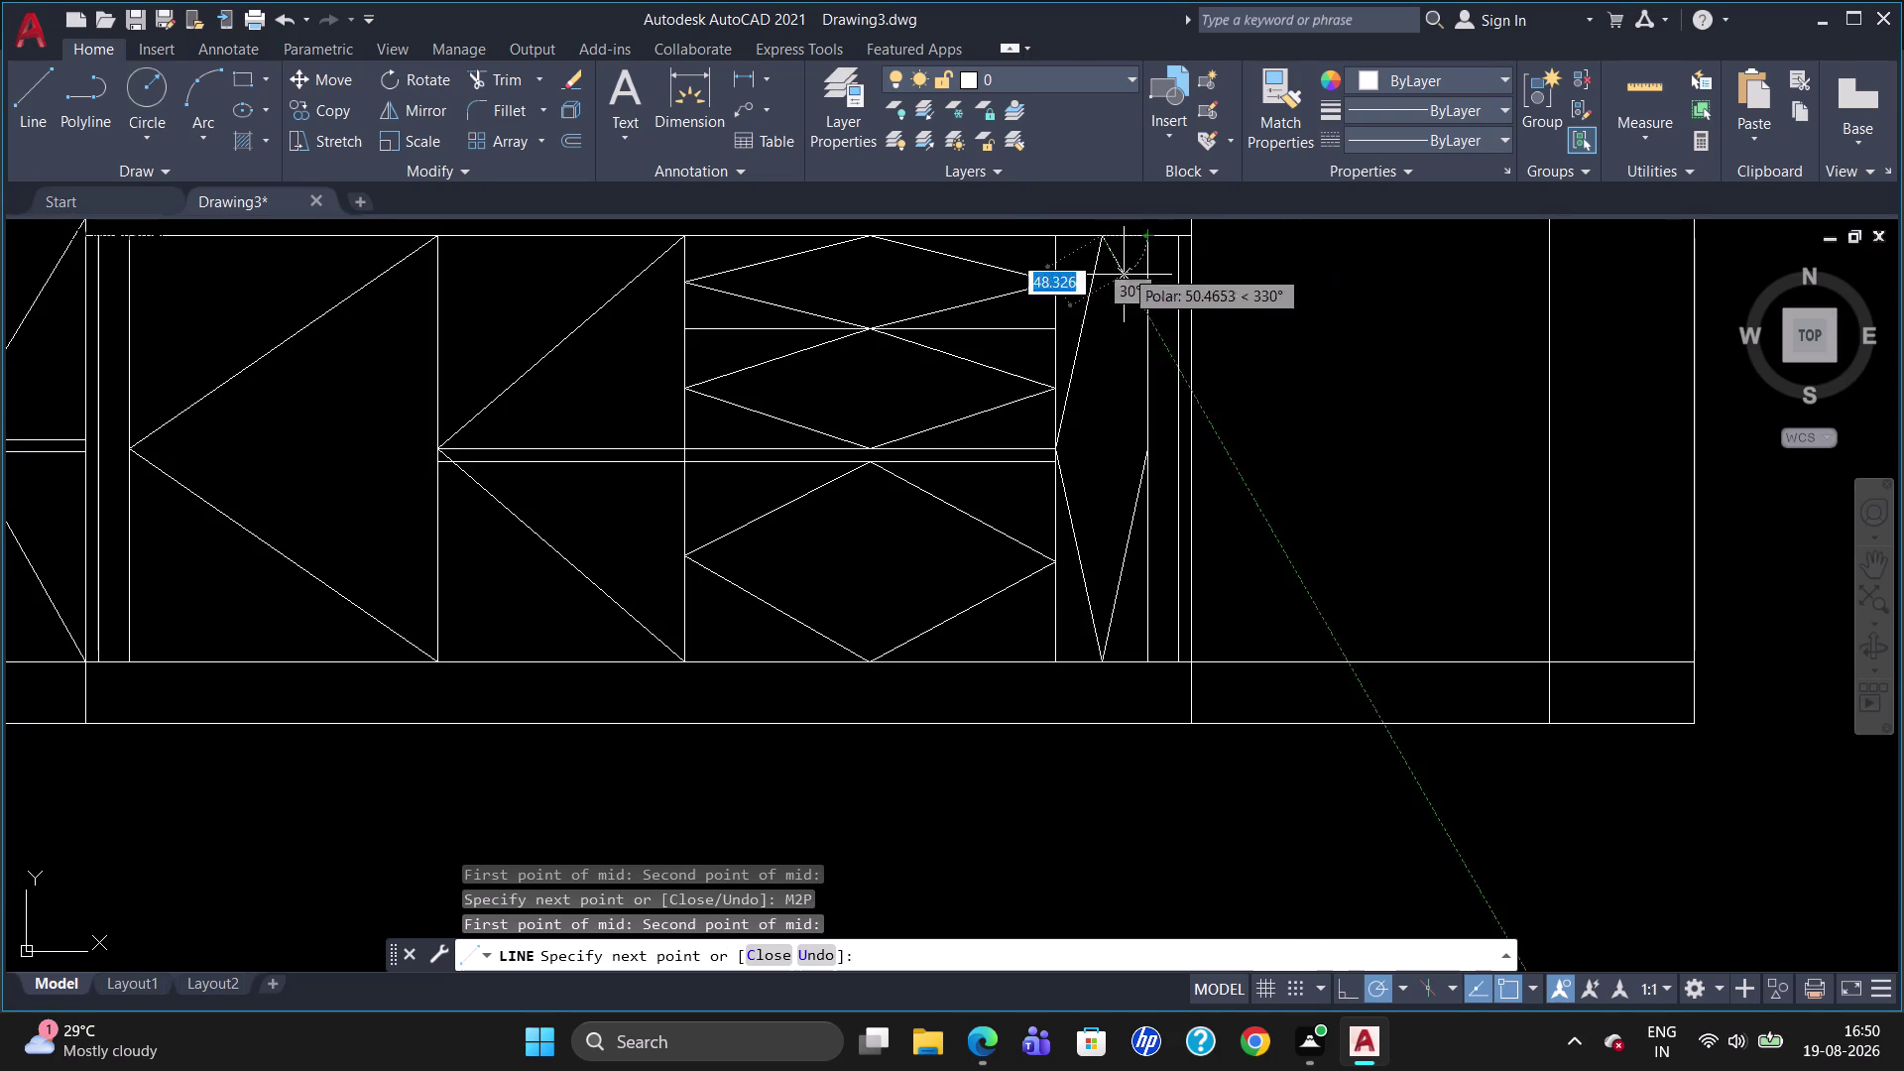
click(1147, 457)
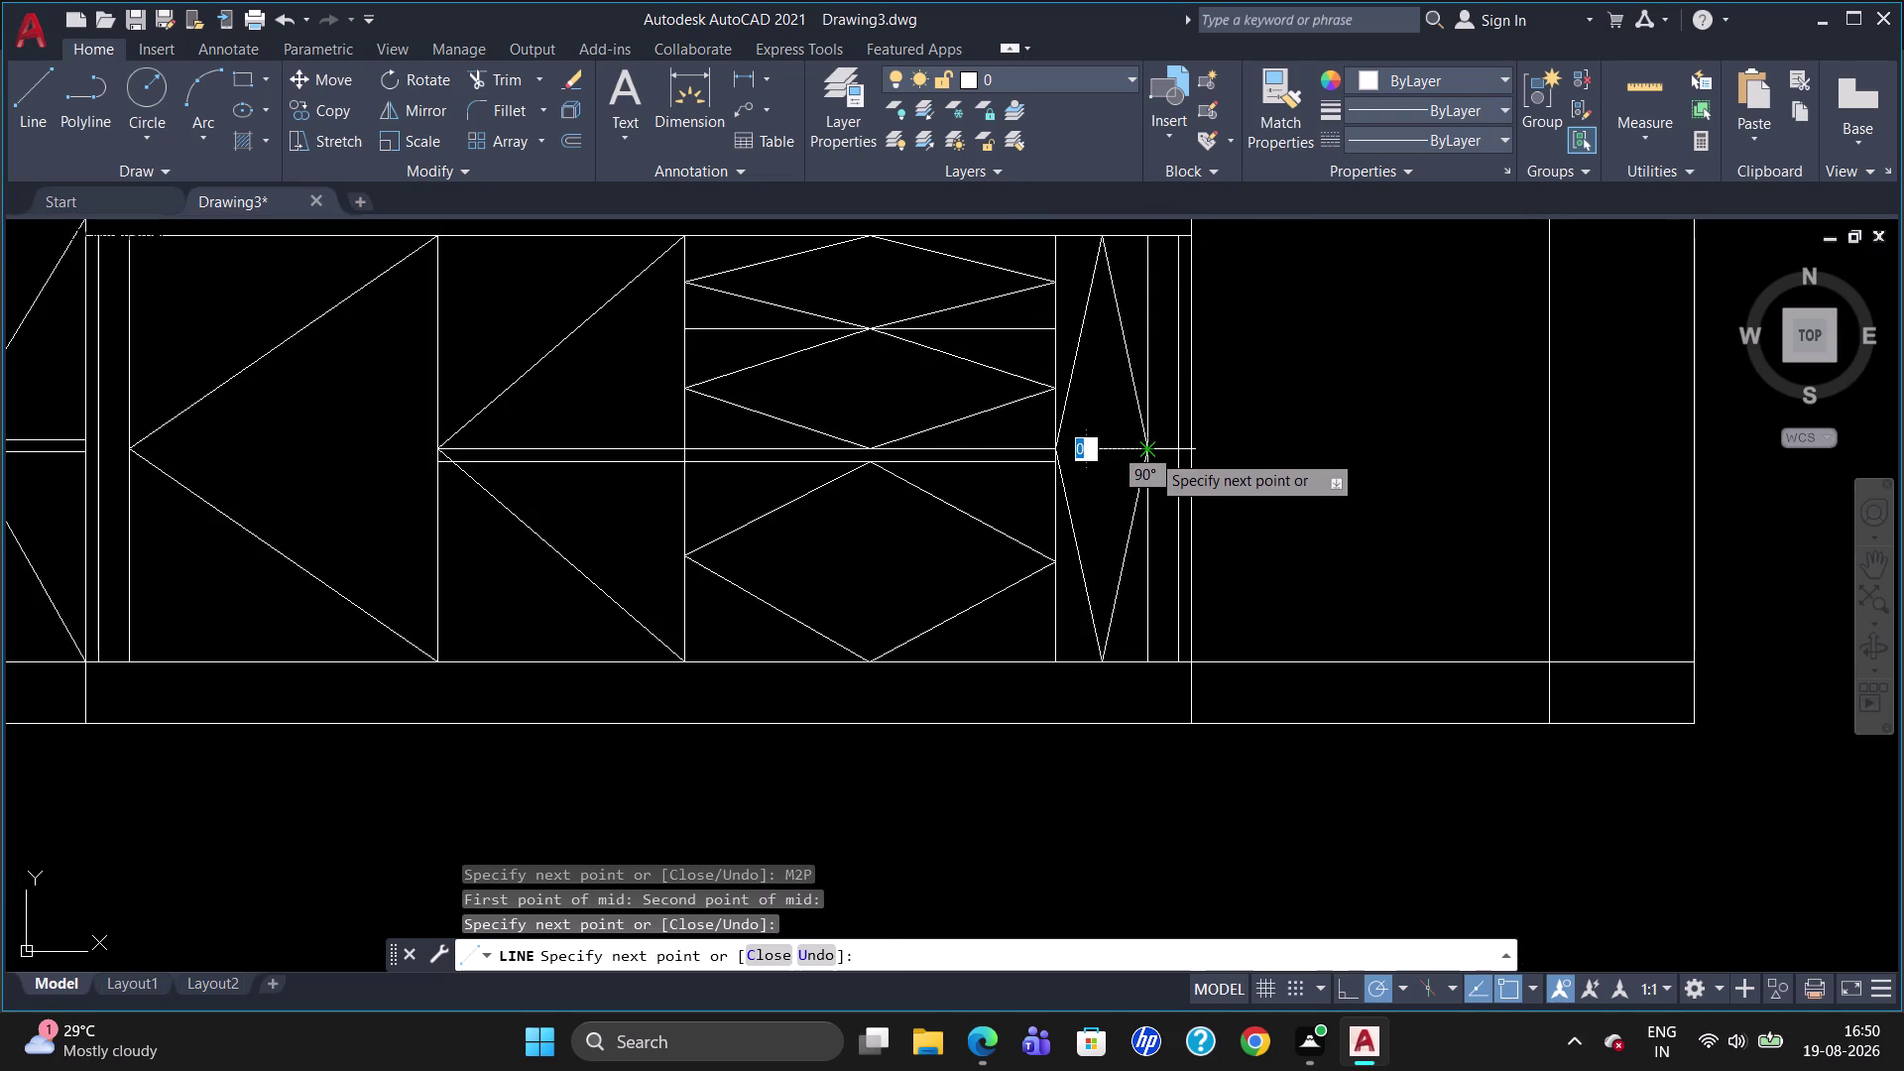
key(Escape)
scroll(down, 3)
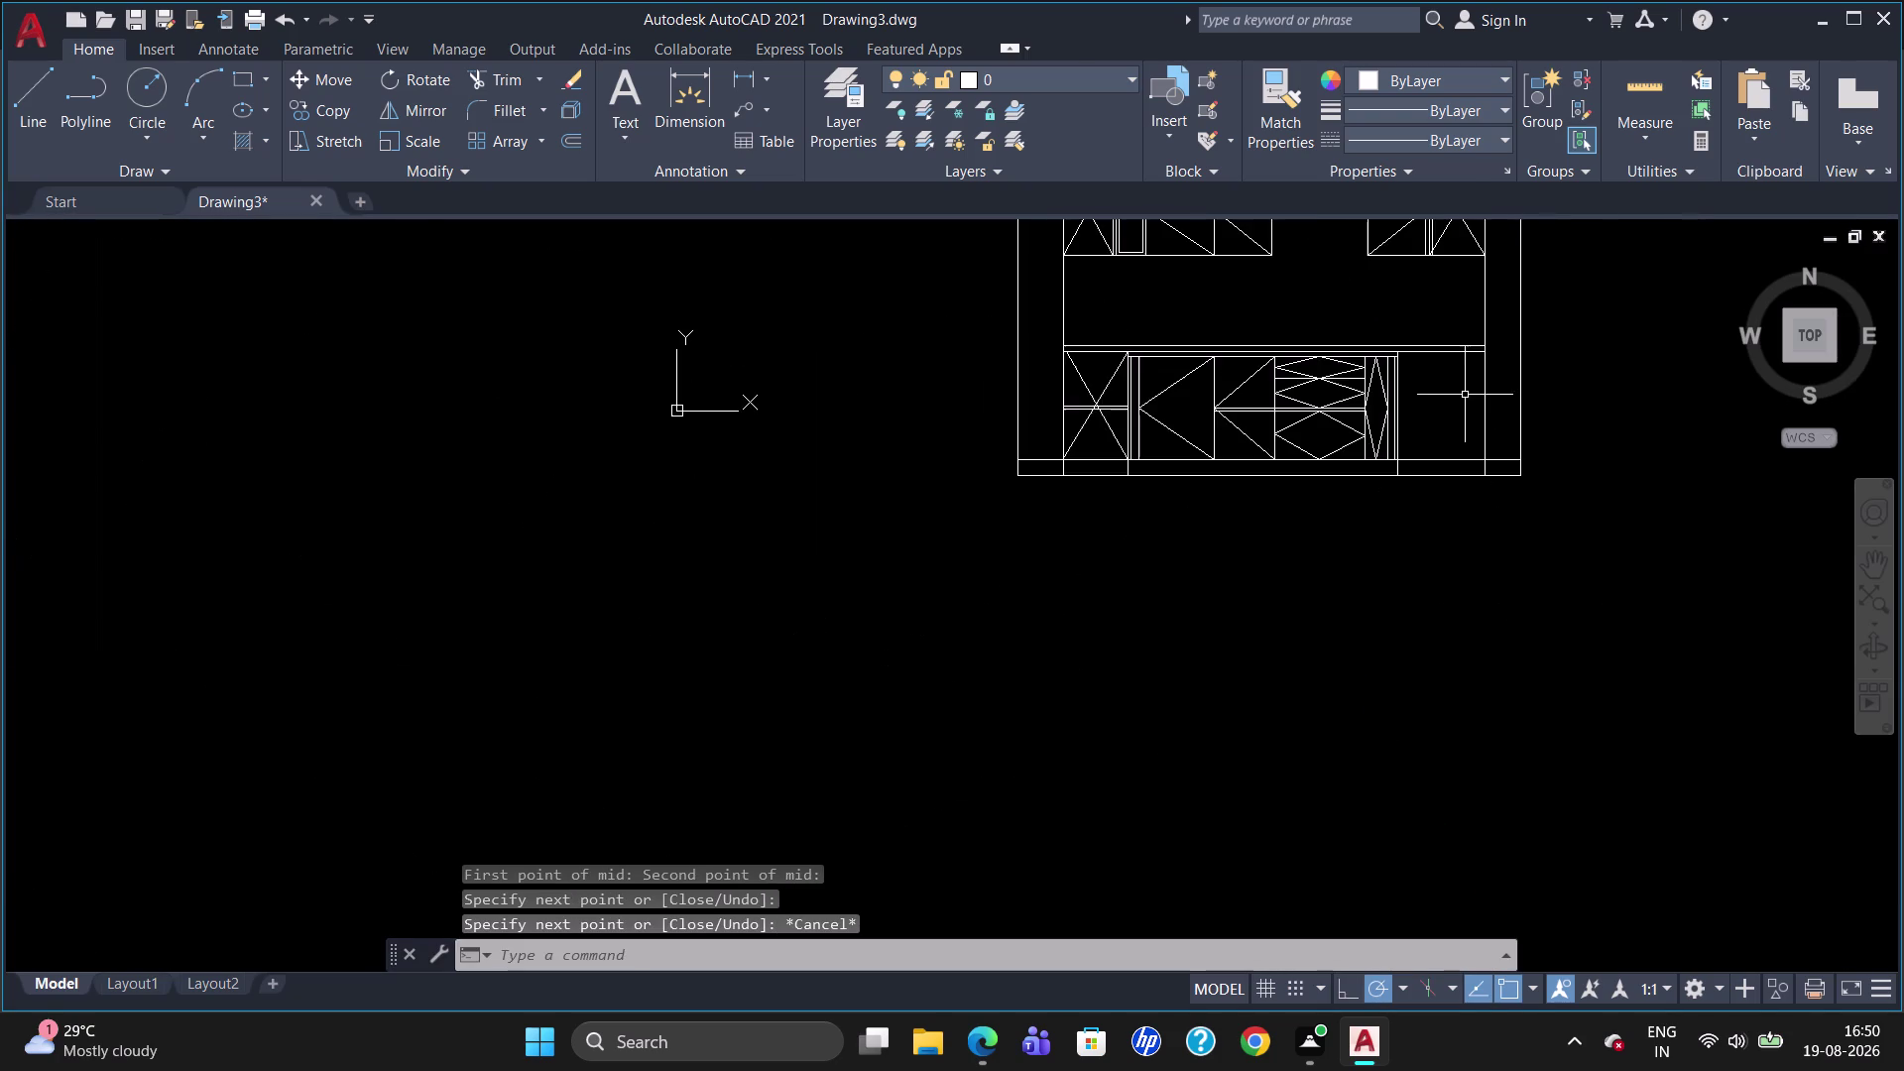
Draw a horizontal line from the right cabinet edge's midpoint across to the narrow panel.
scroll(up, 3)
scroll(up, 3)
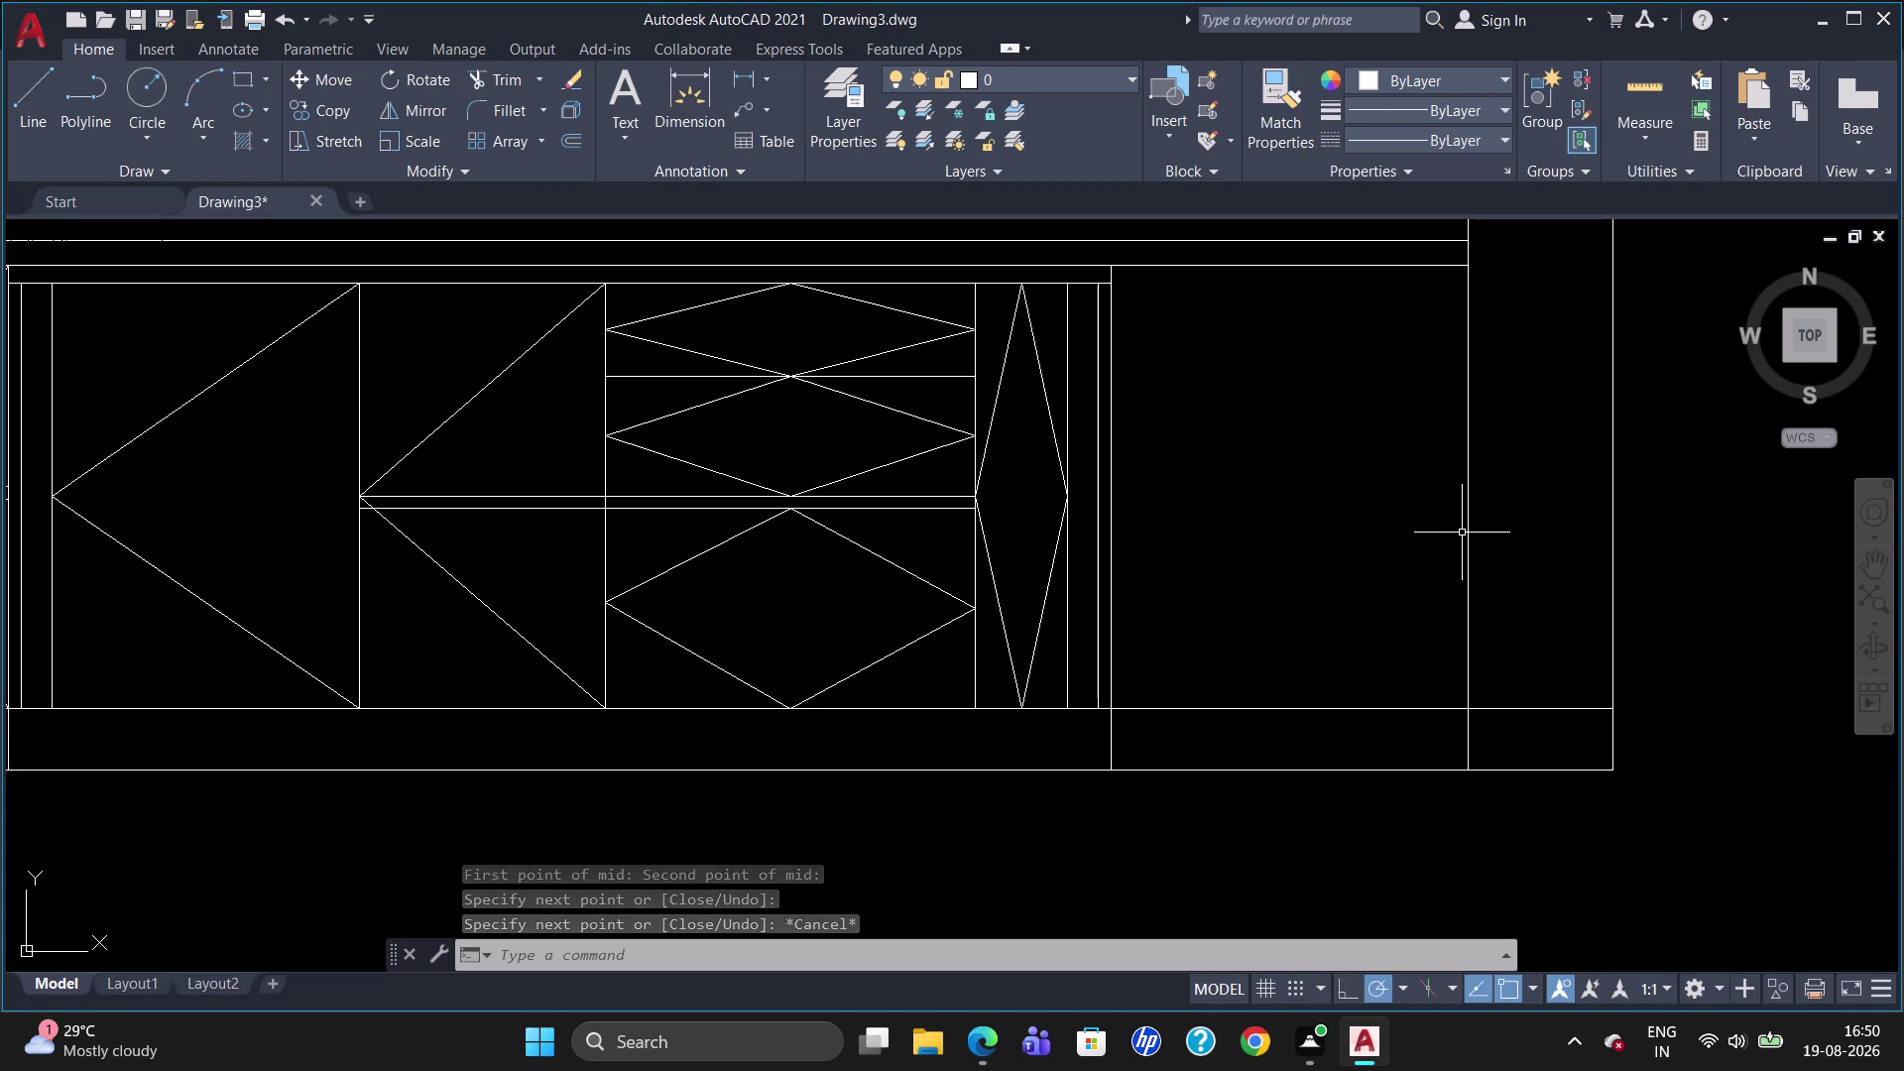
key(l)
key(Return)
text(M2)
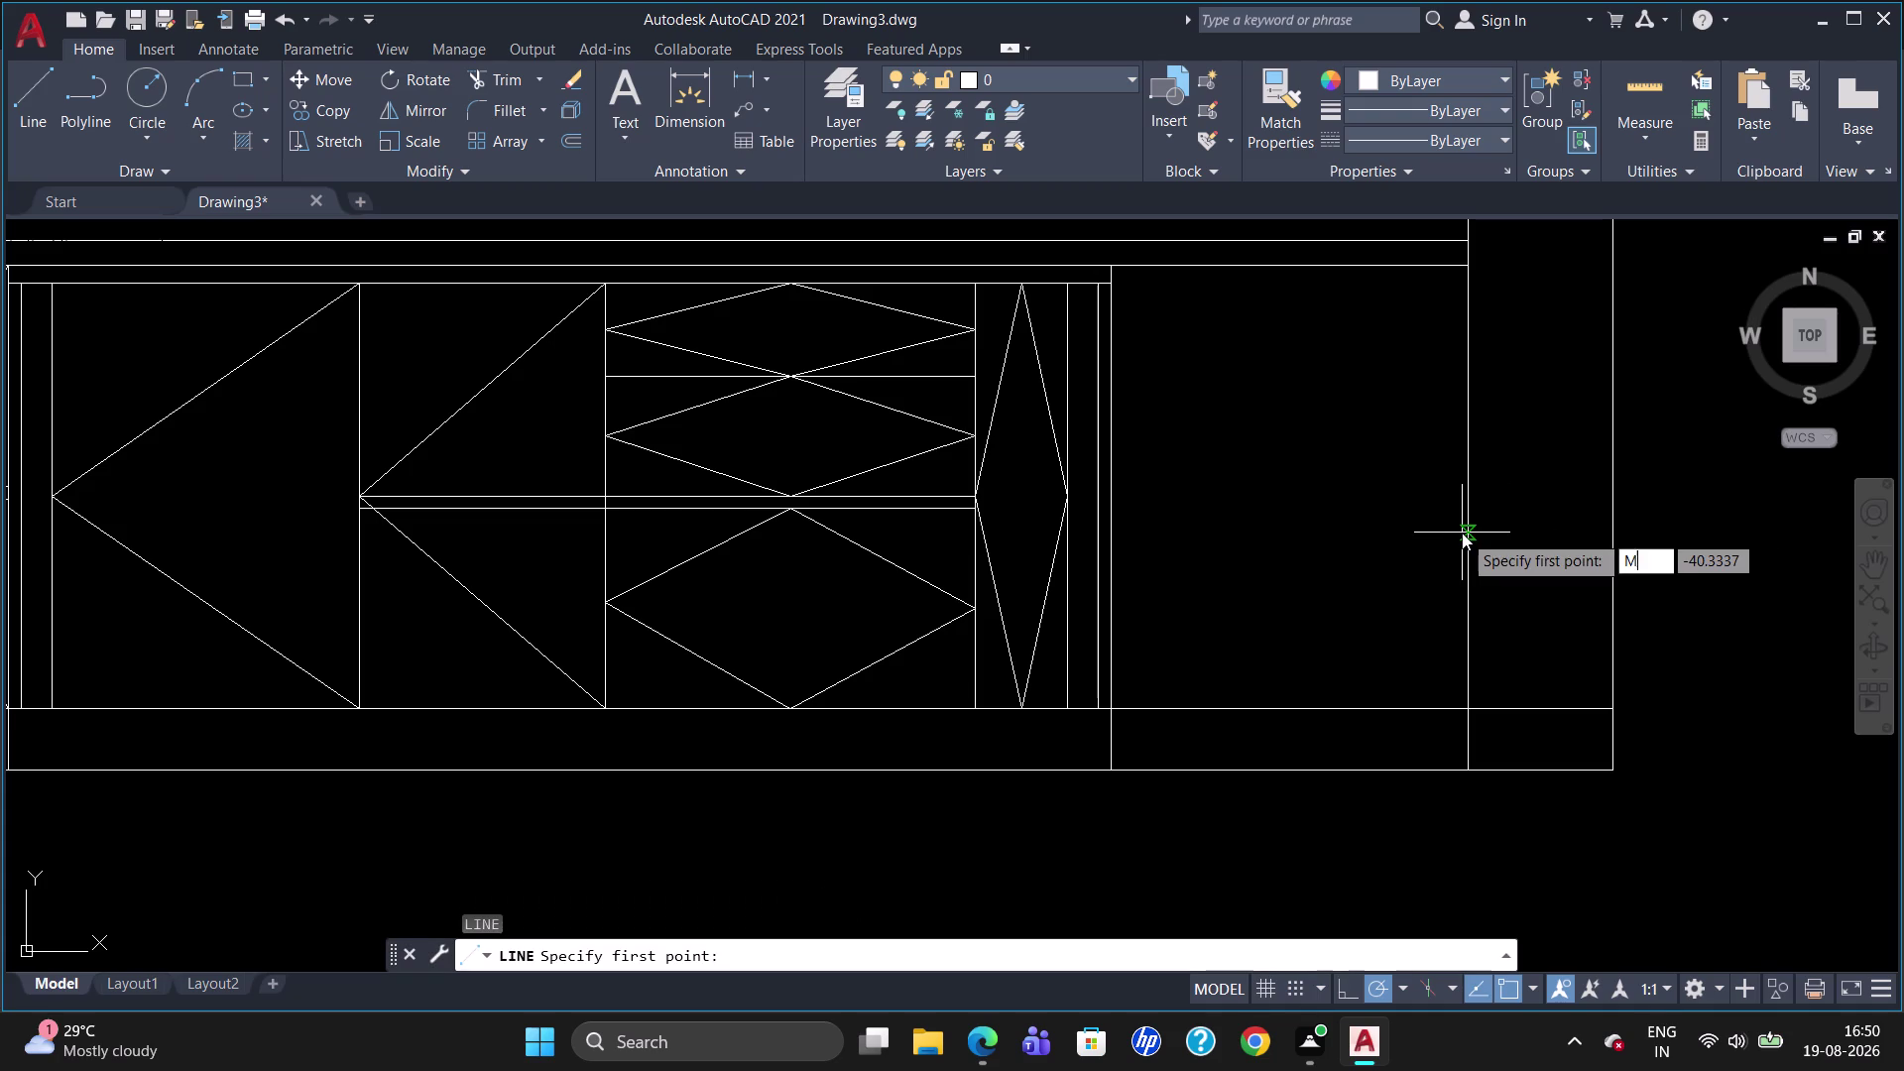
text(P)
key(Return)
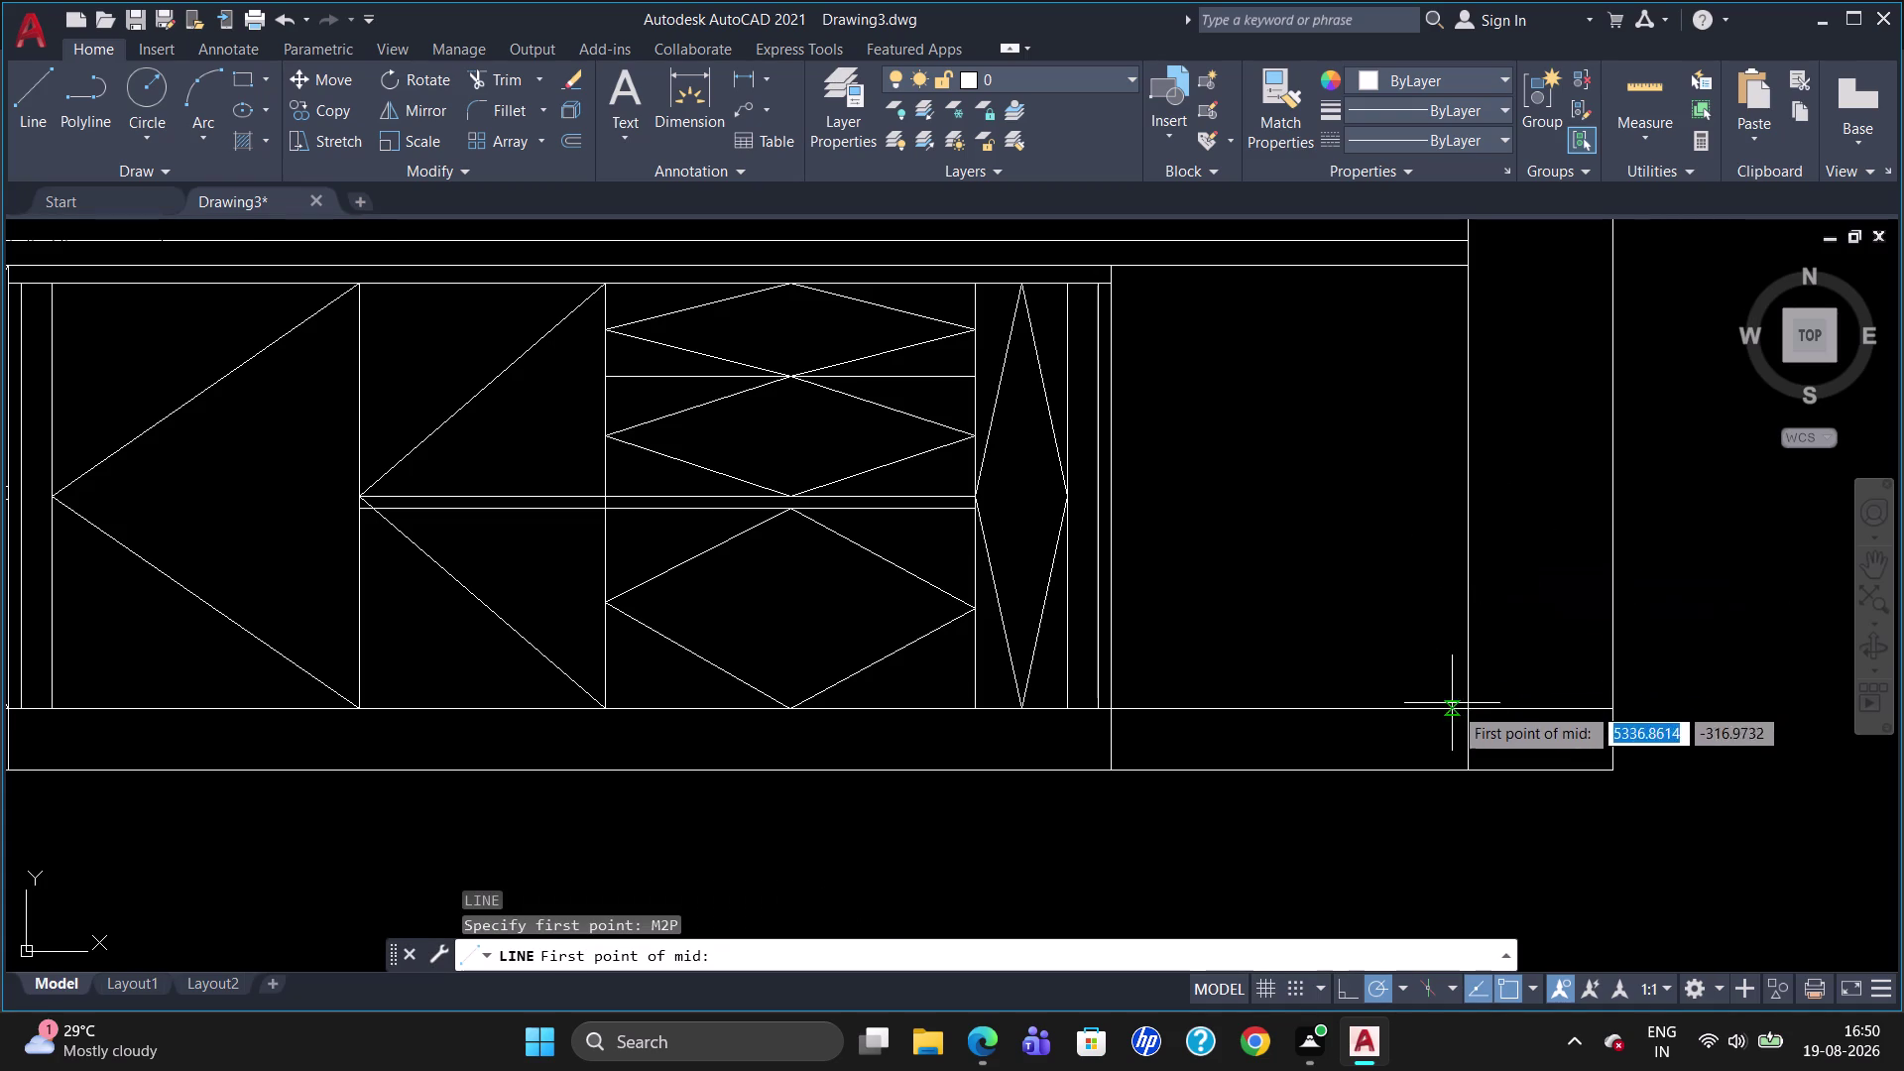
click(1466, 700)
click(1467, 265)
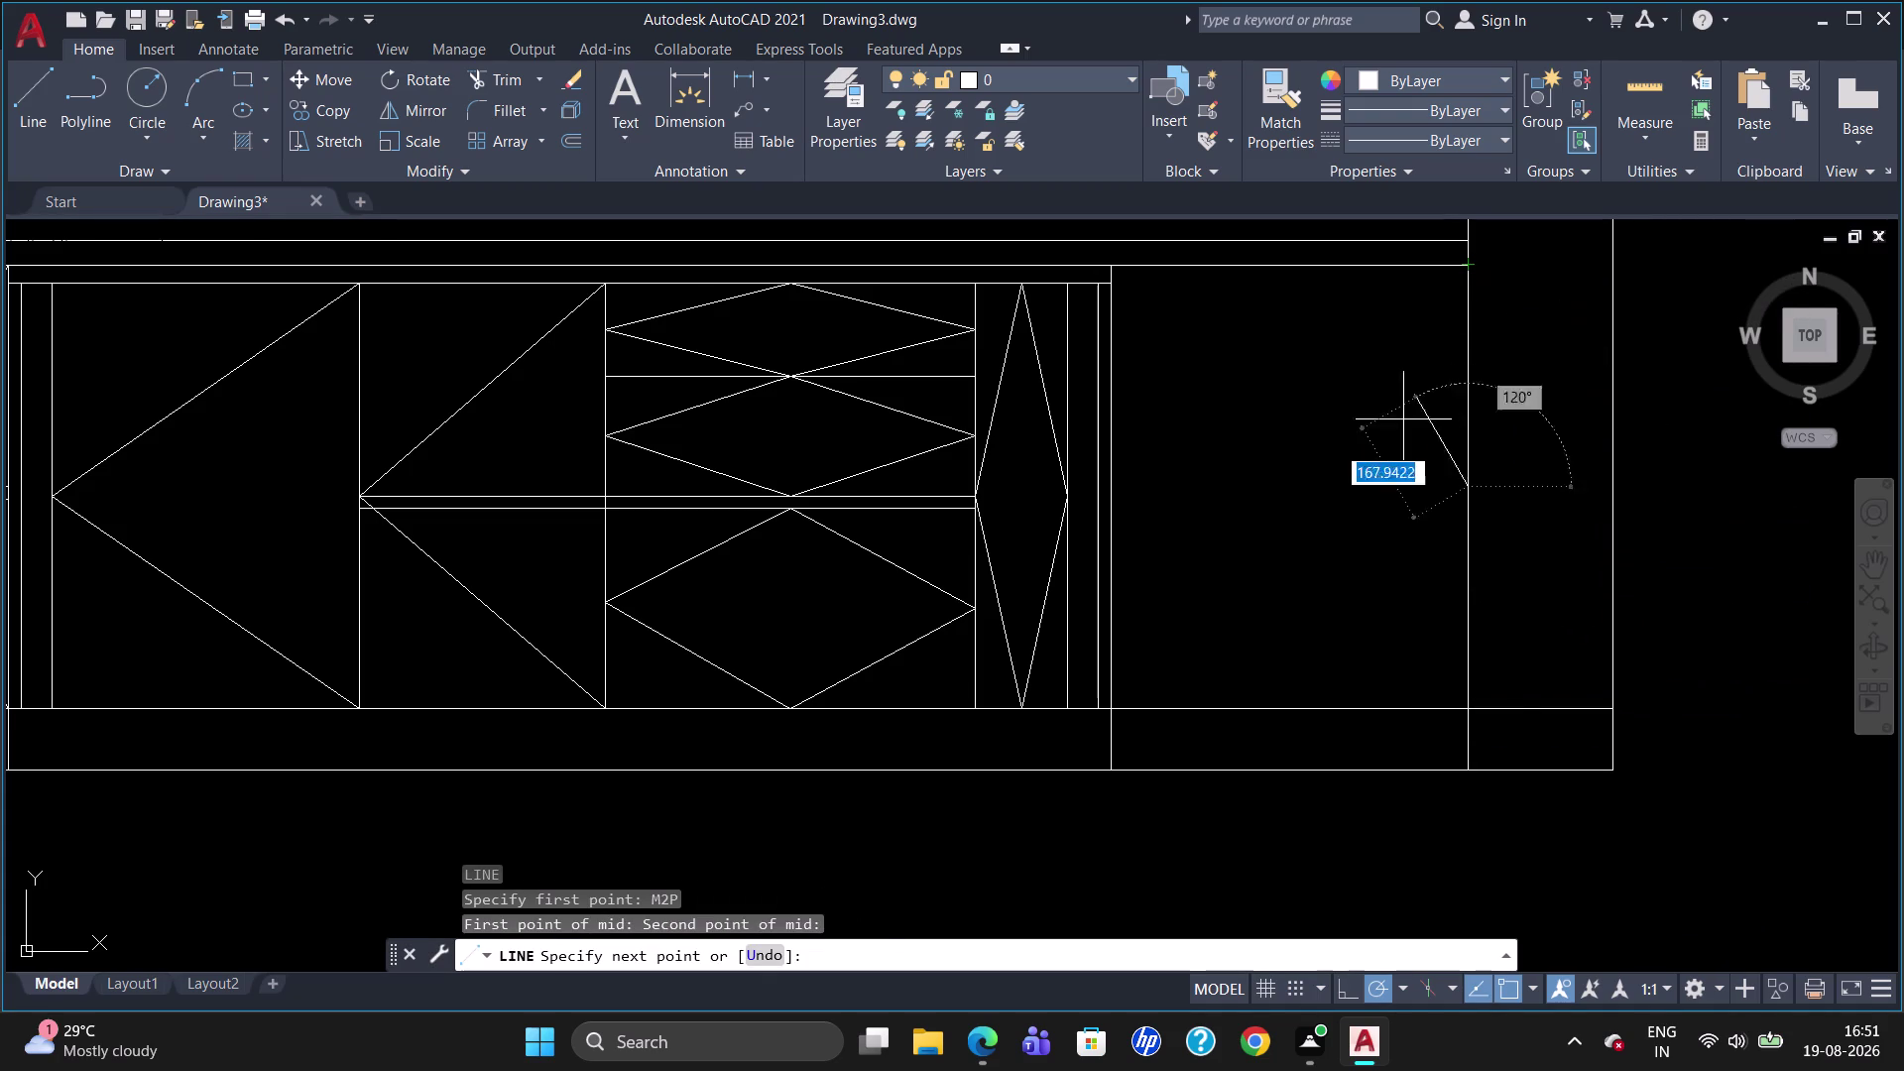
click(1114, 484)
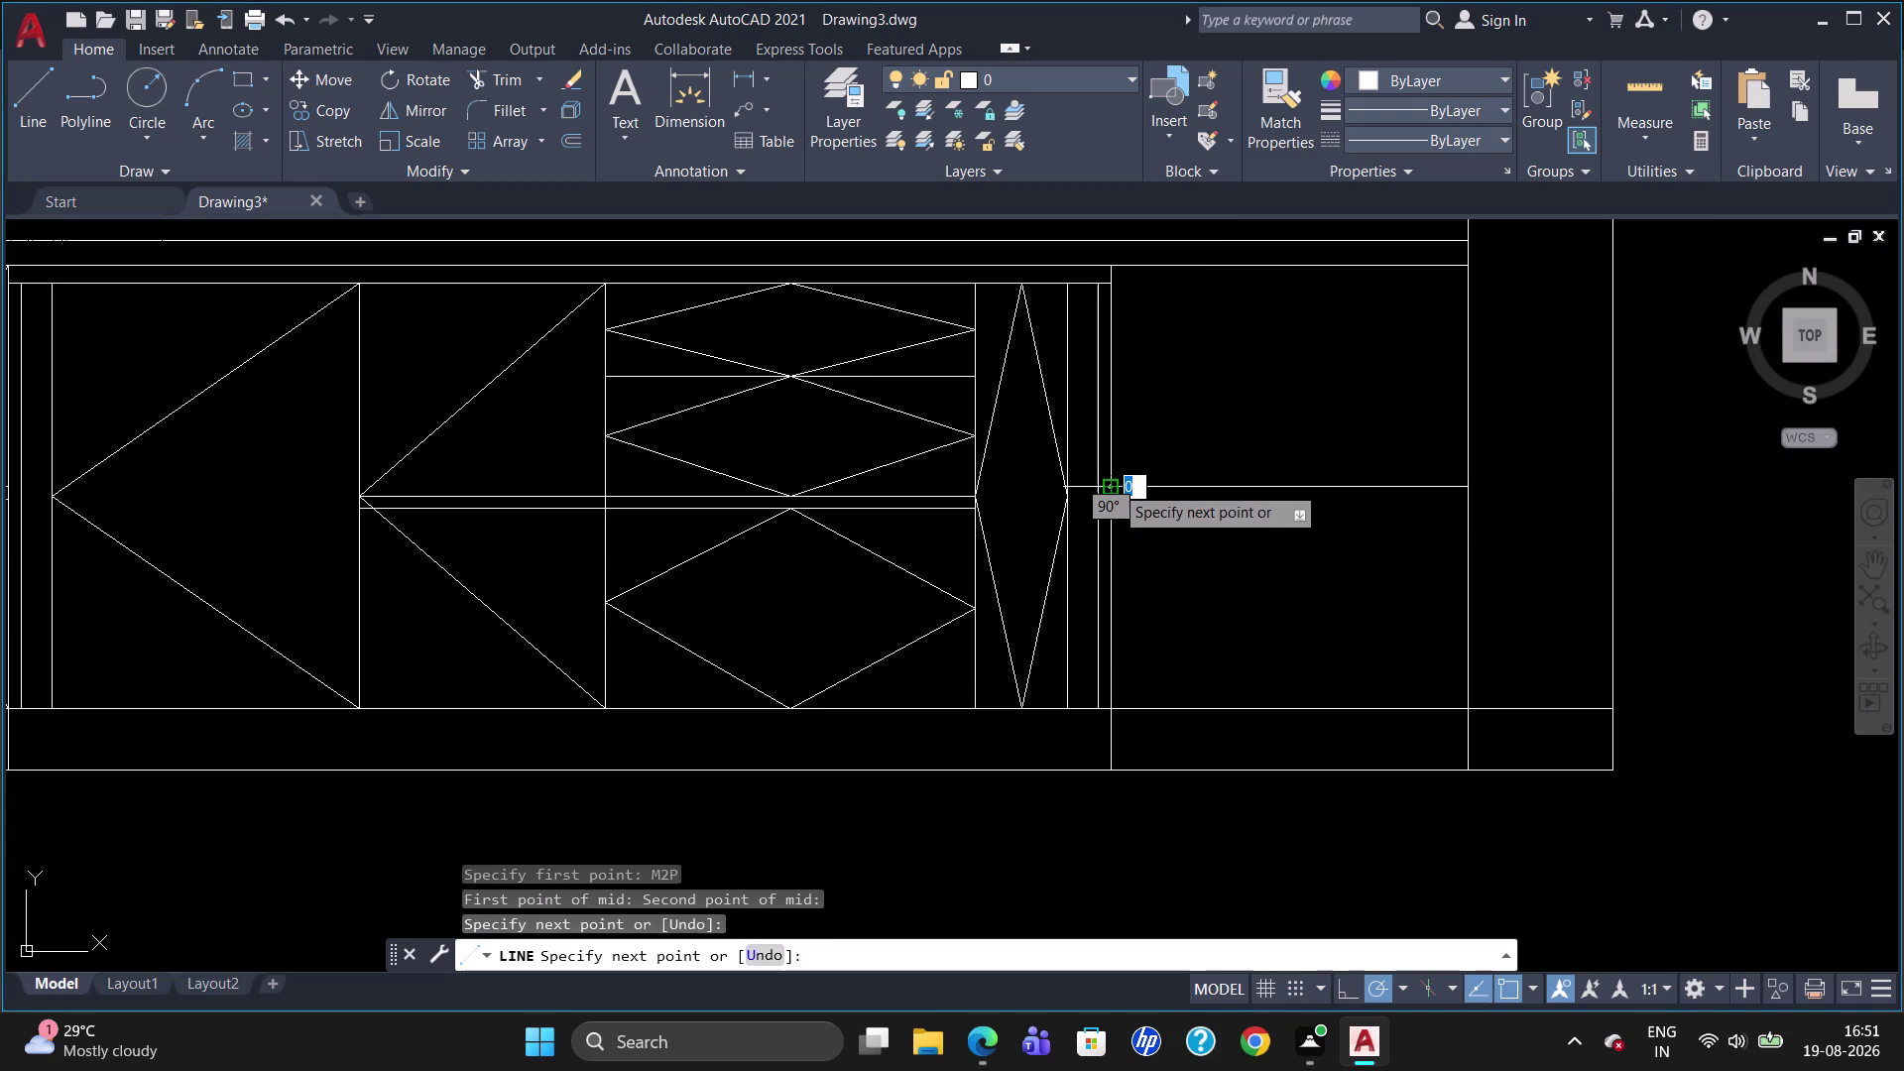
key(Escape)
Offset the horizontal line 20 units downward.
key(o)
key(Return)
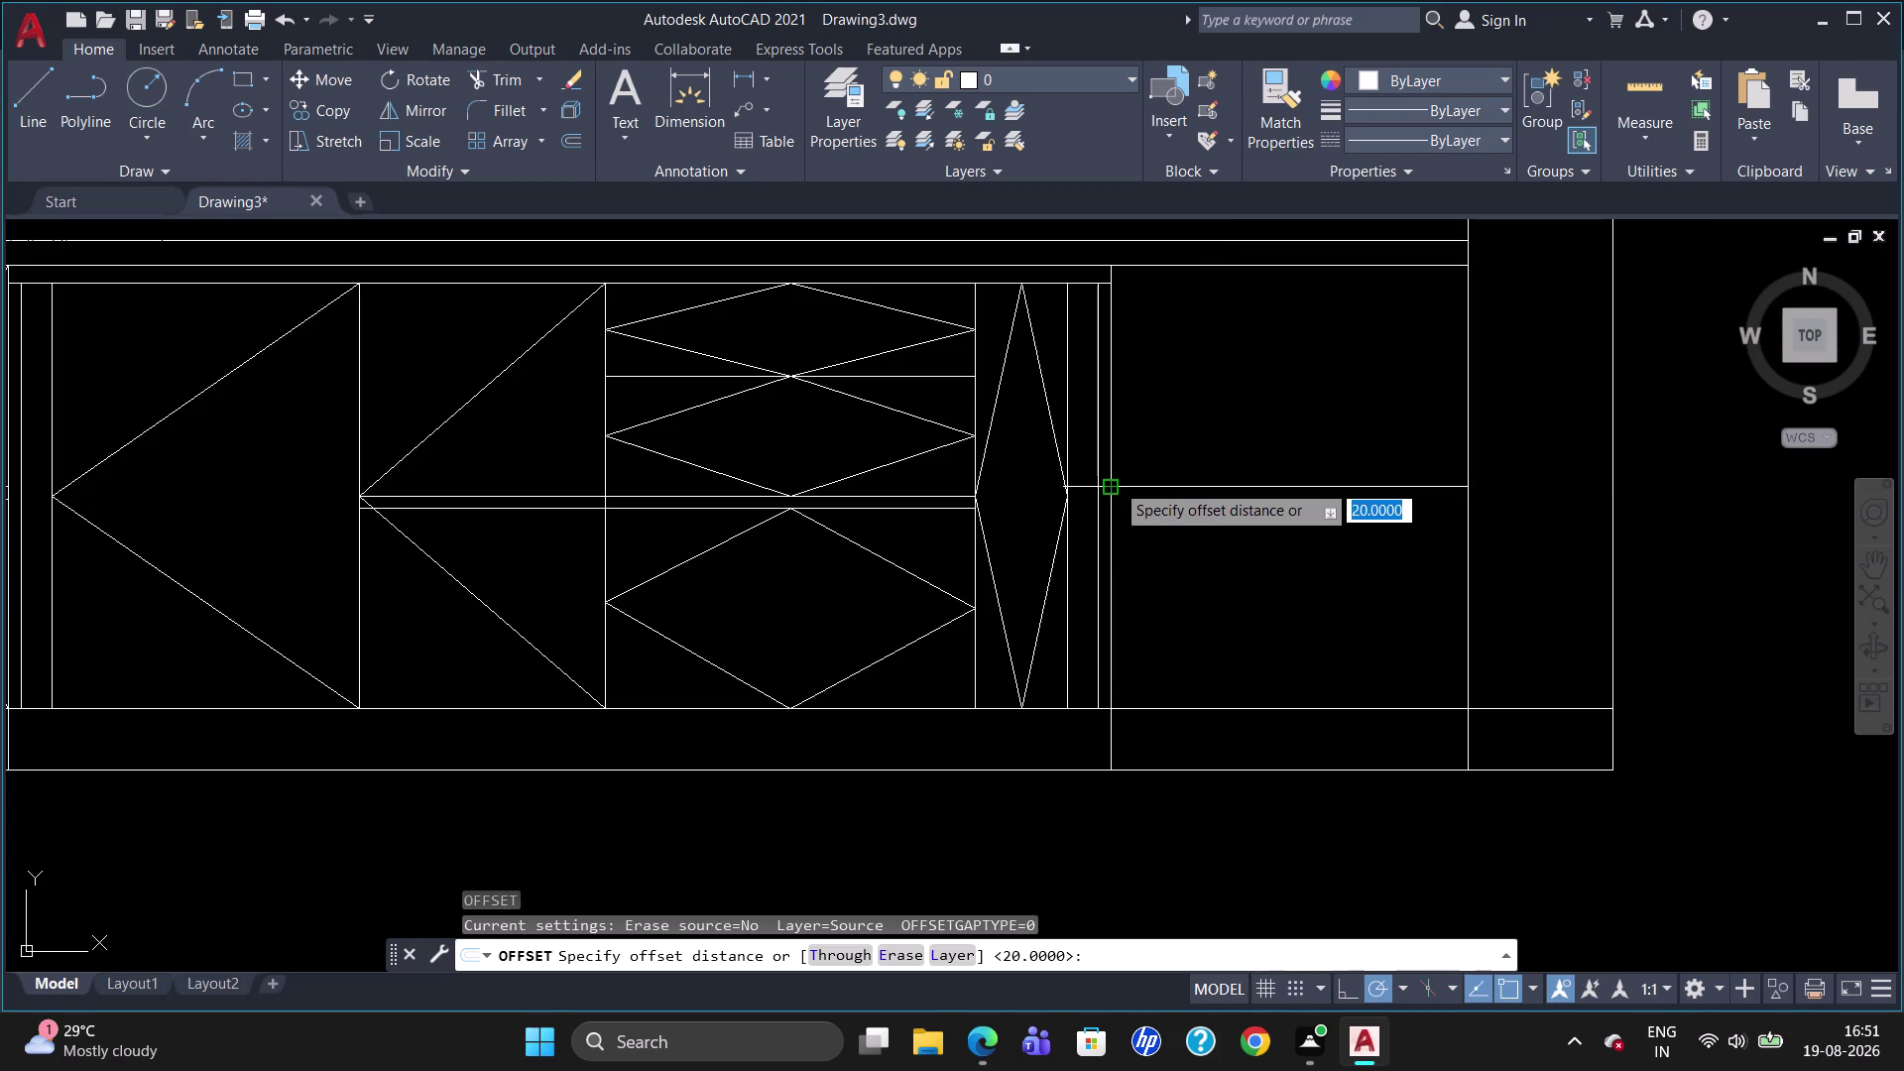
text(20)
key(Return)
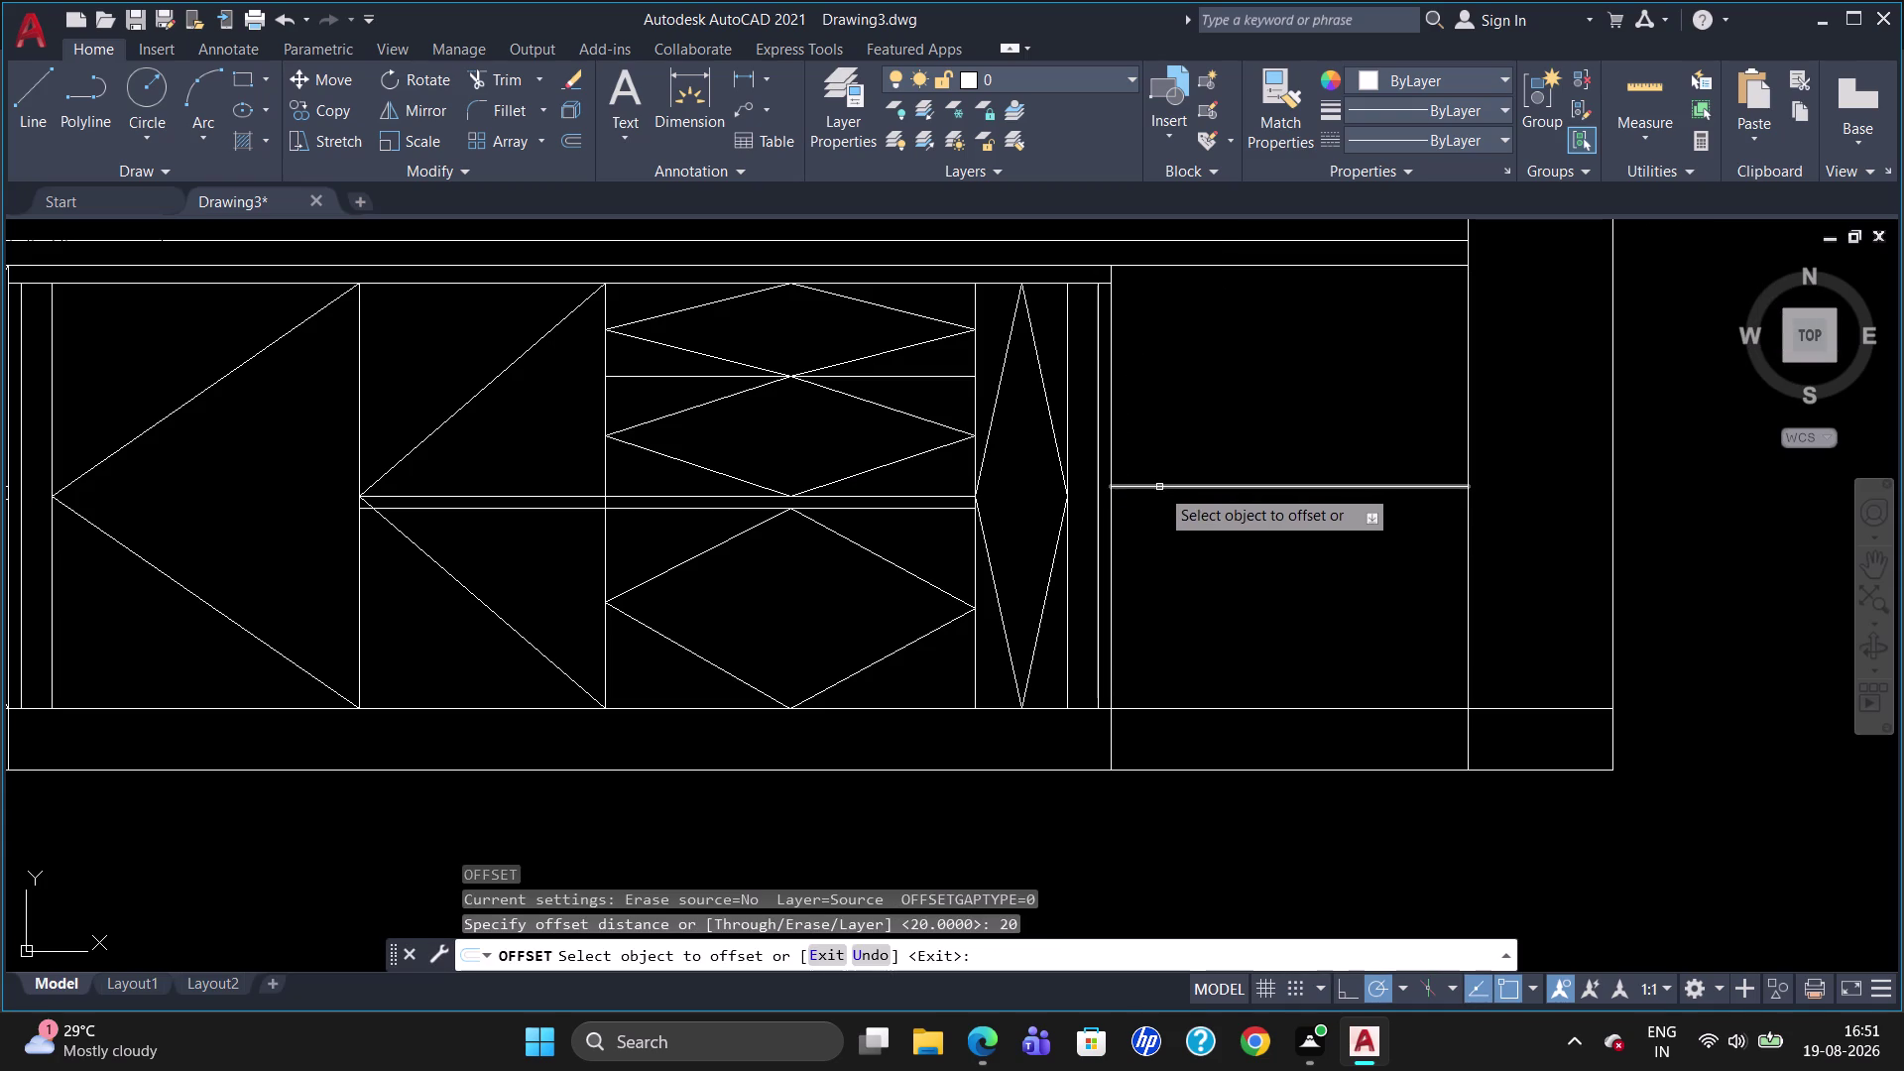
click(1154, 488)
click(1162, 504)
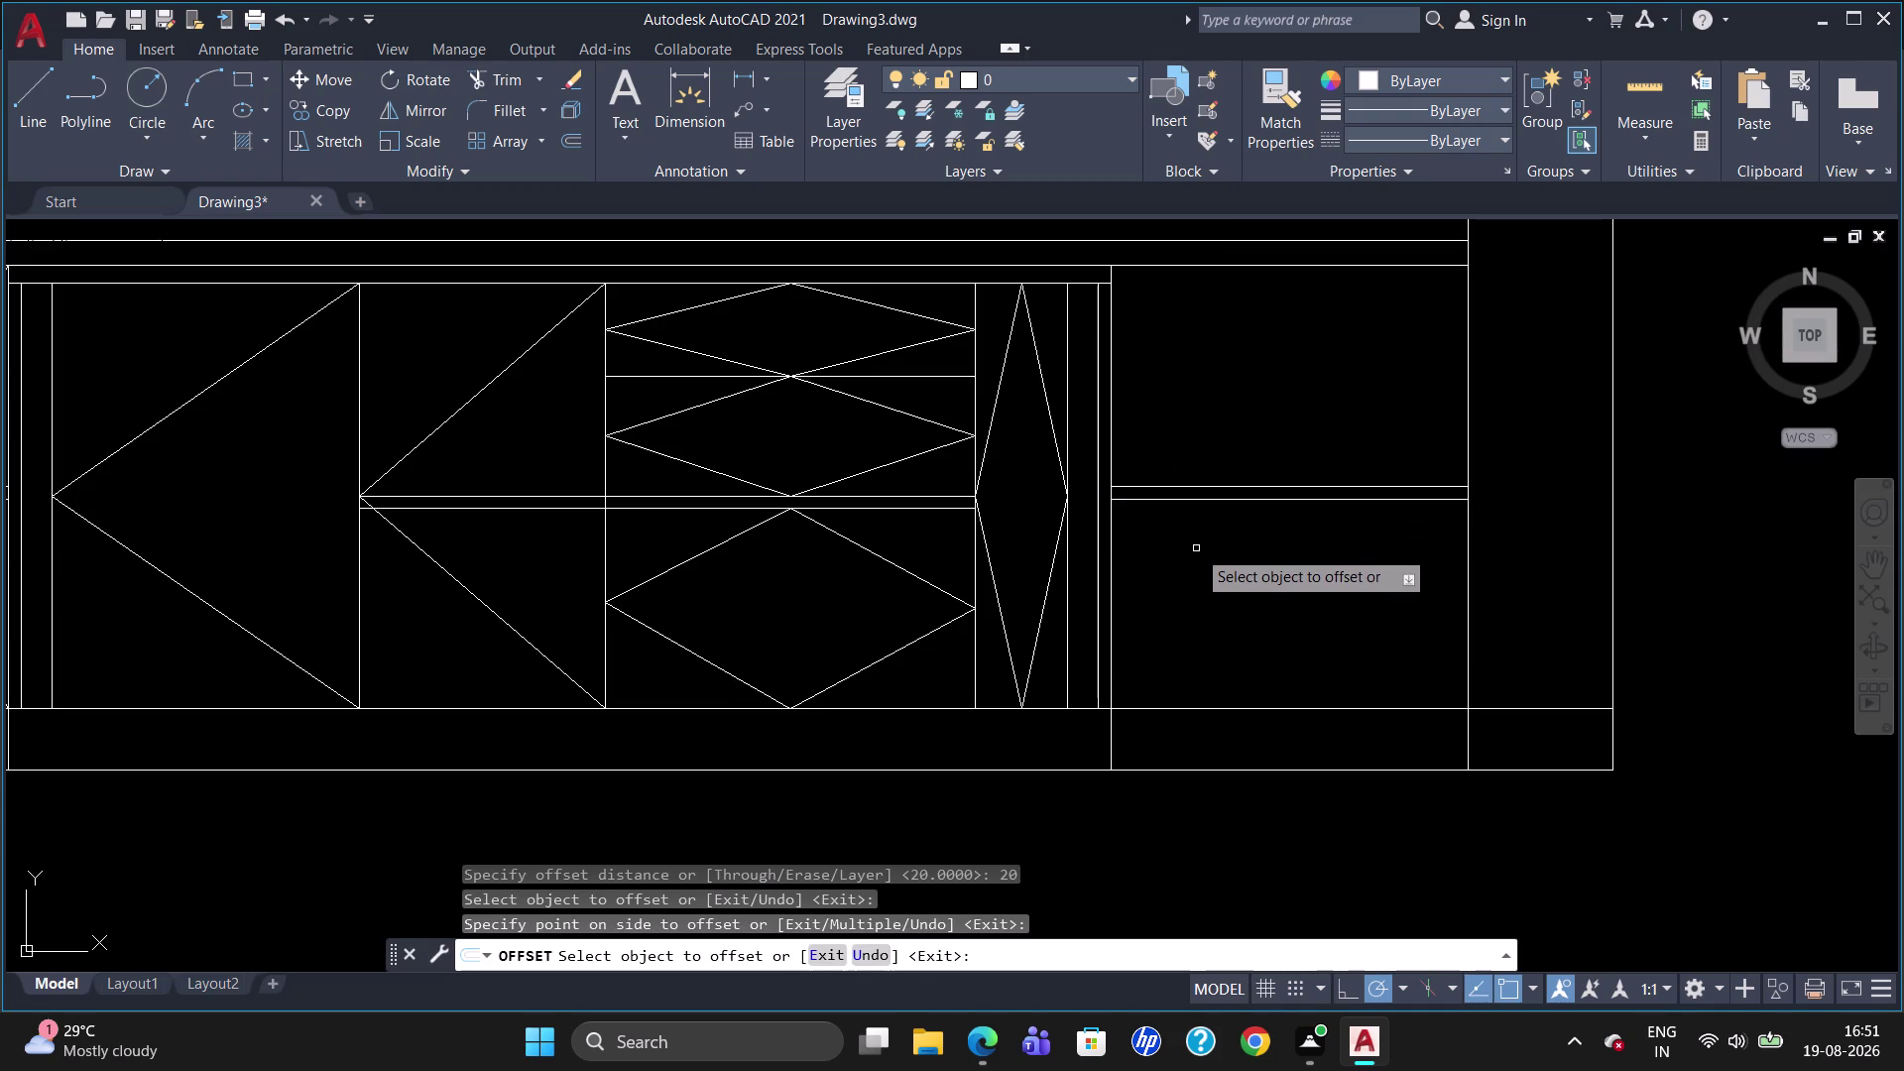
key(Escape)
key(l)
key(Return)
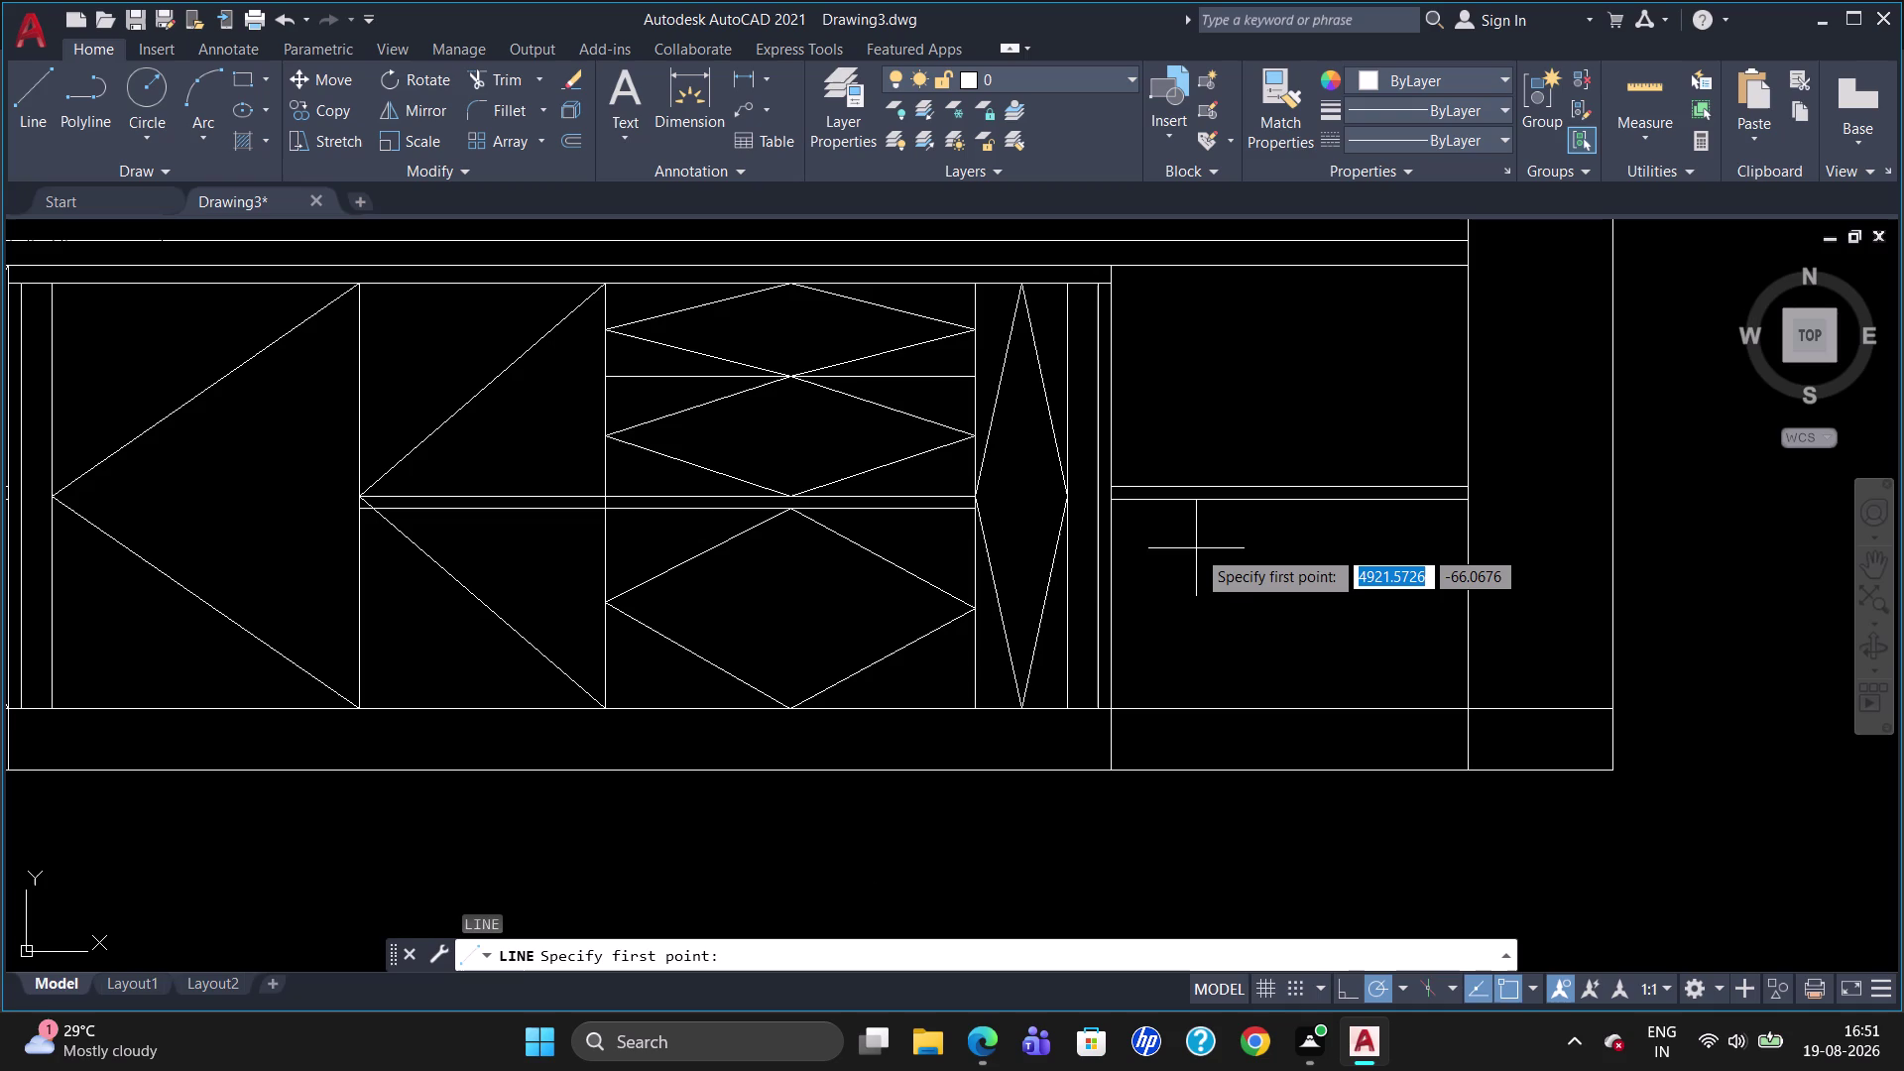
Draw bottom-left-to-top-right and top-left-to-bottom-right diagonals across the right cabinet.
click(1107, 715)
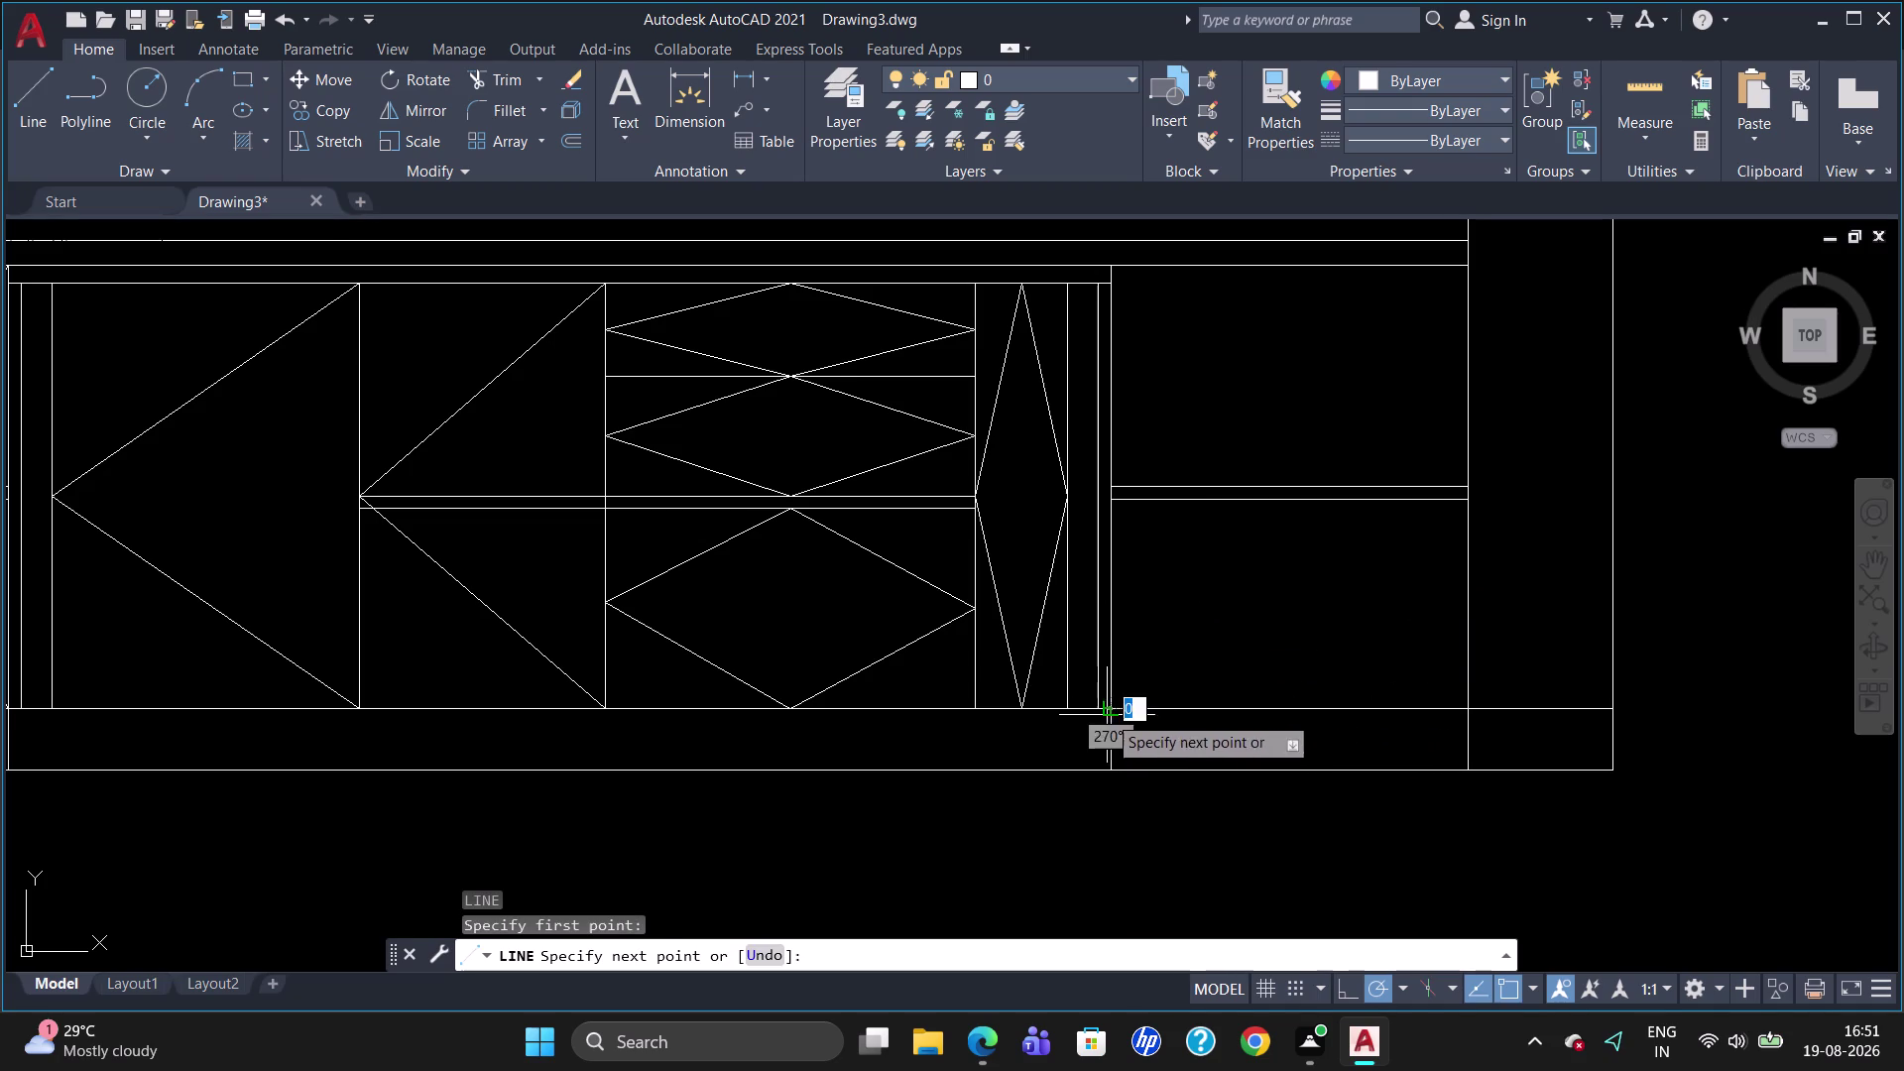
click(1463, 271)
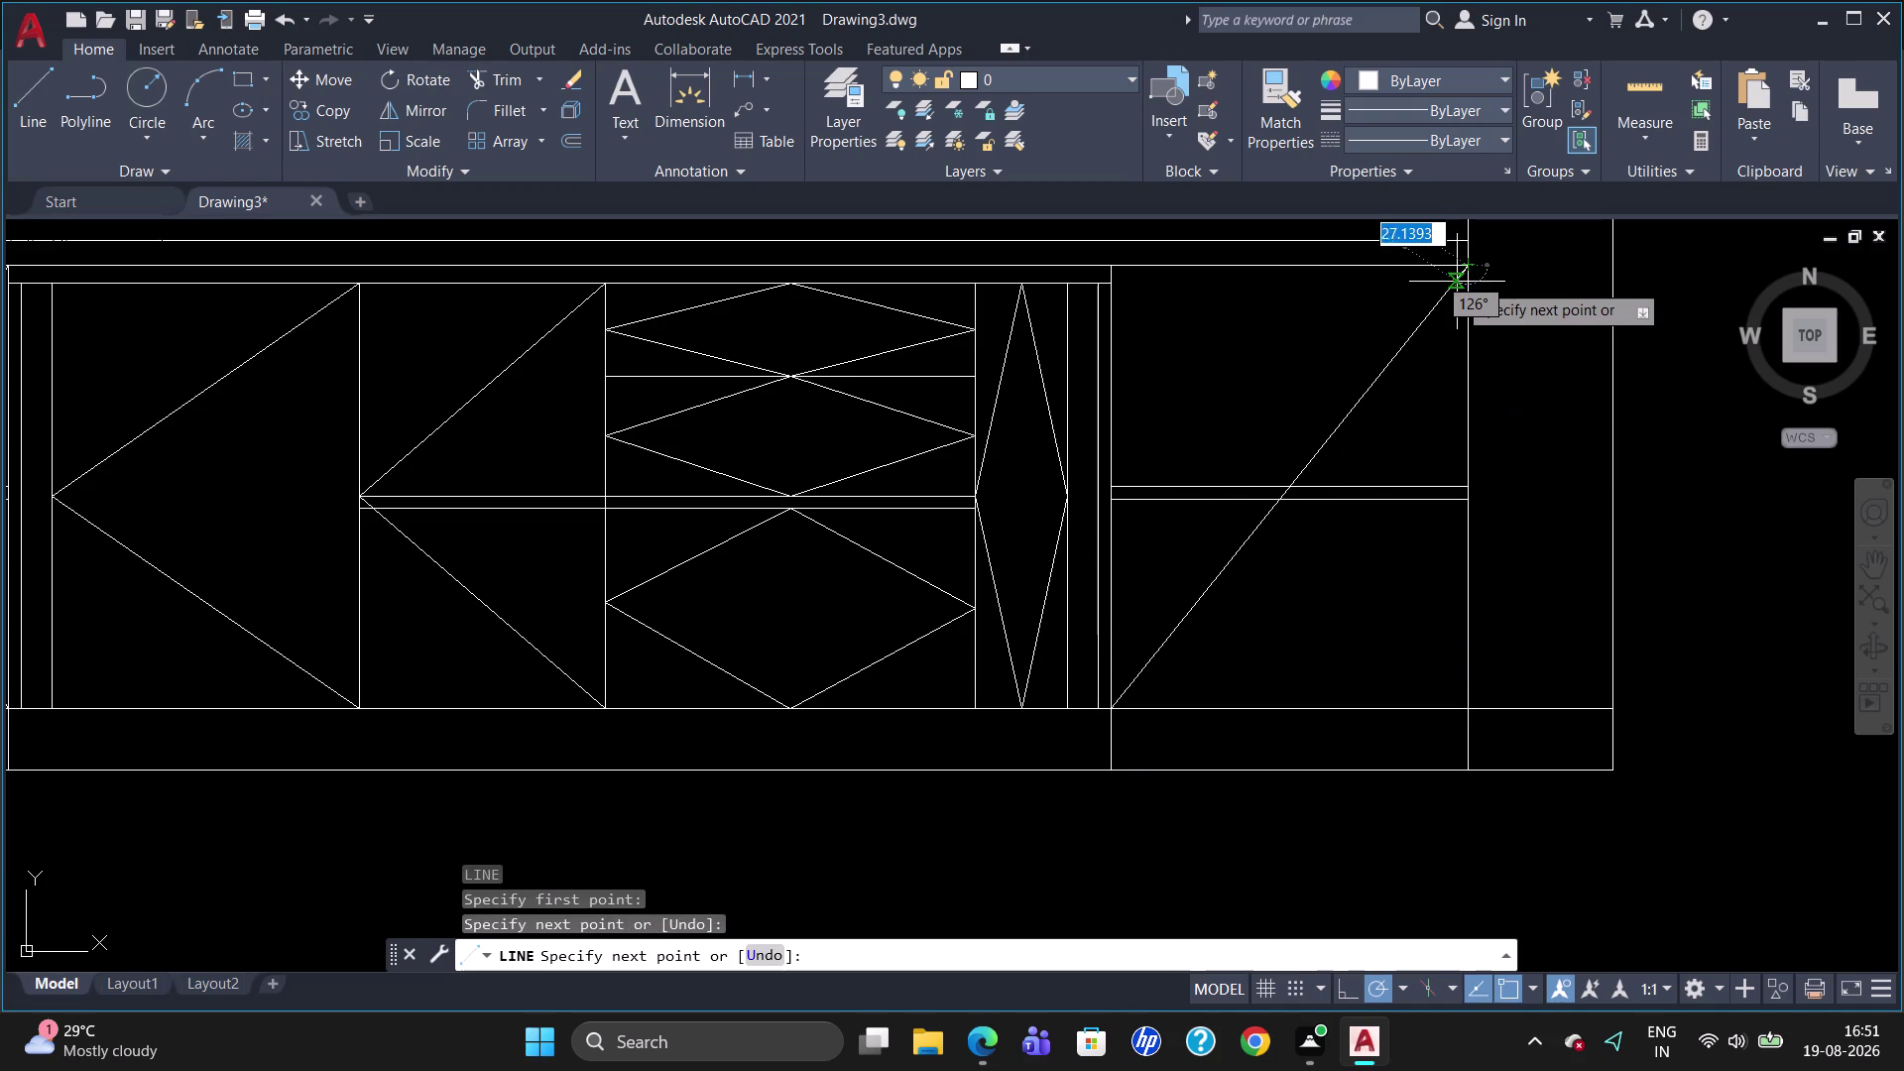
key(Escape)
key(l)
key(Return)
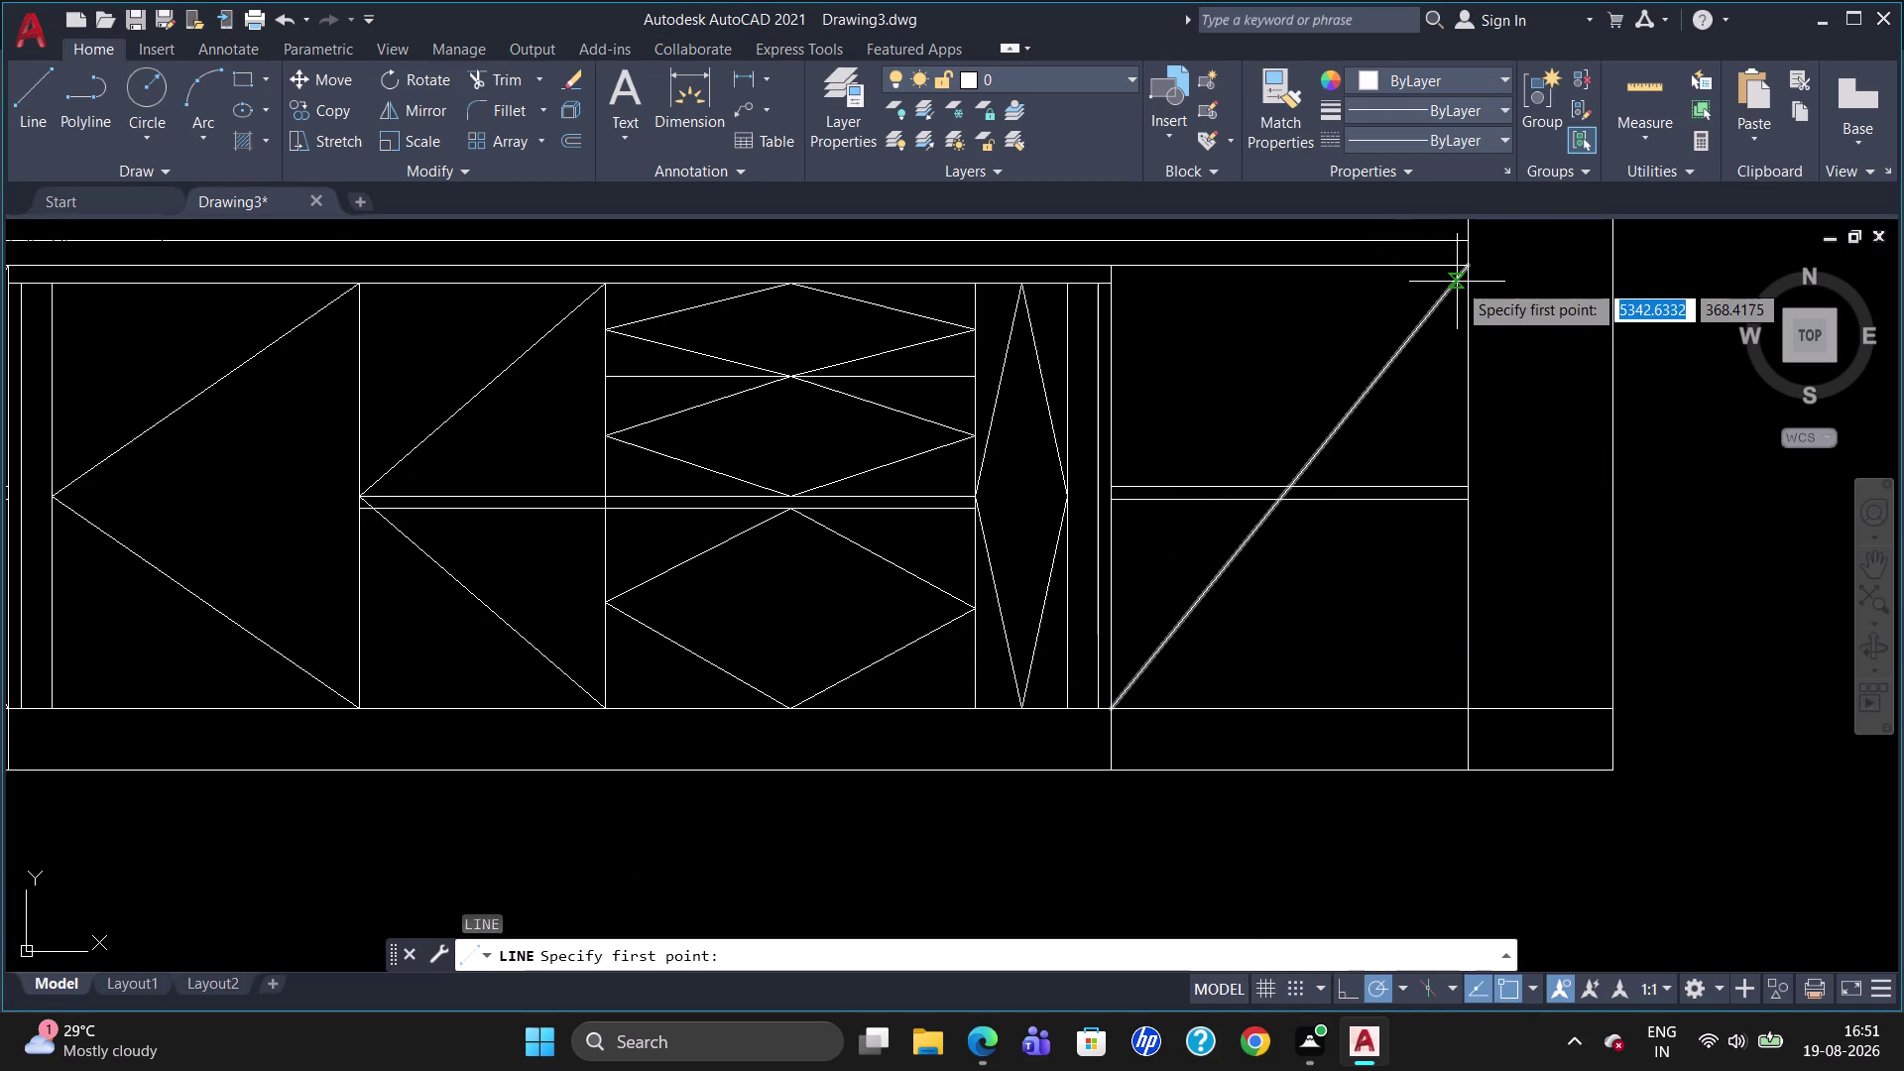
click(1116, 269)
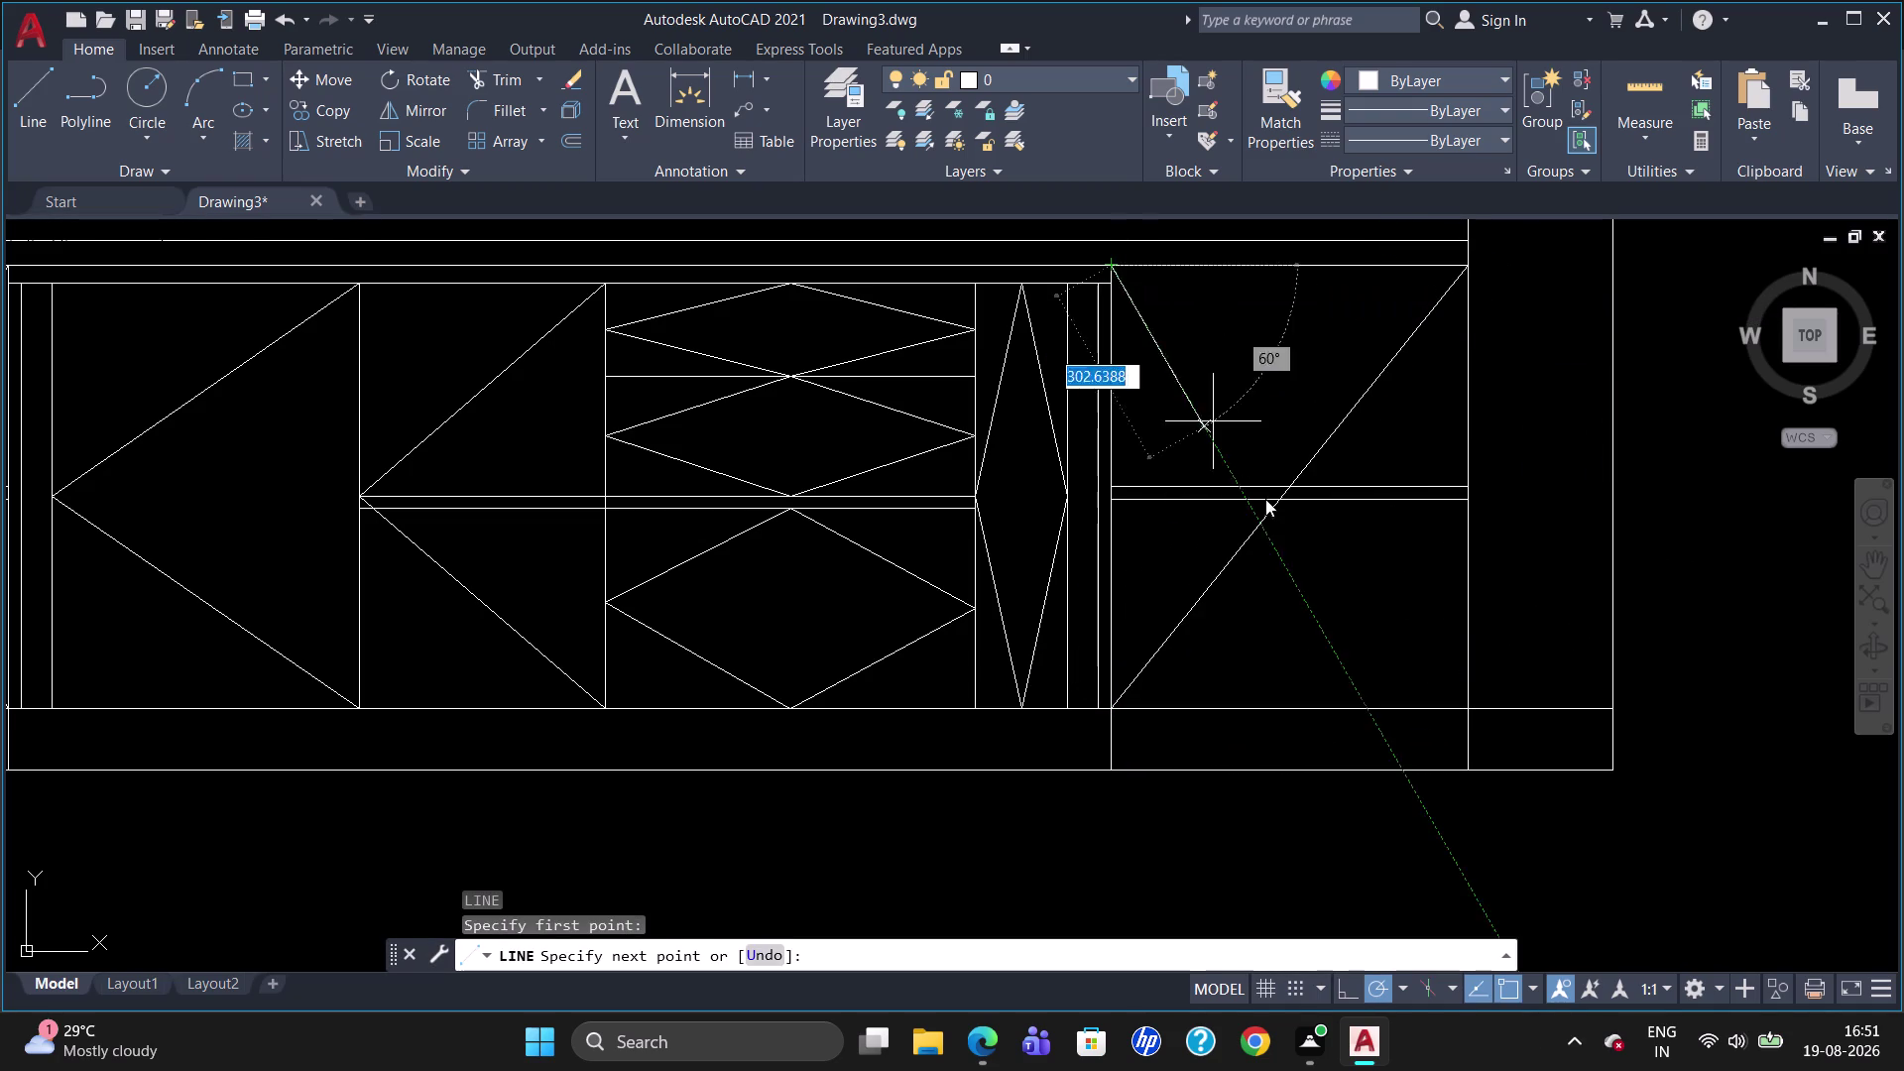
click(1466, 706)
key(Escape)
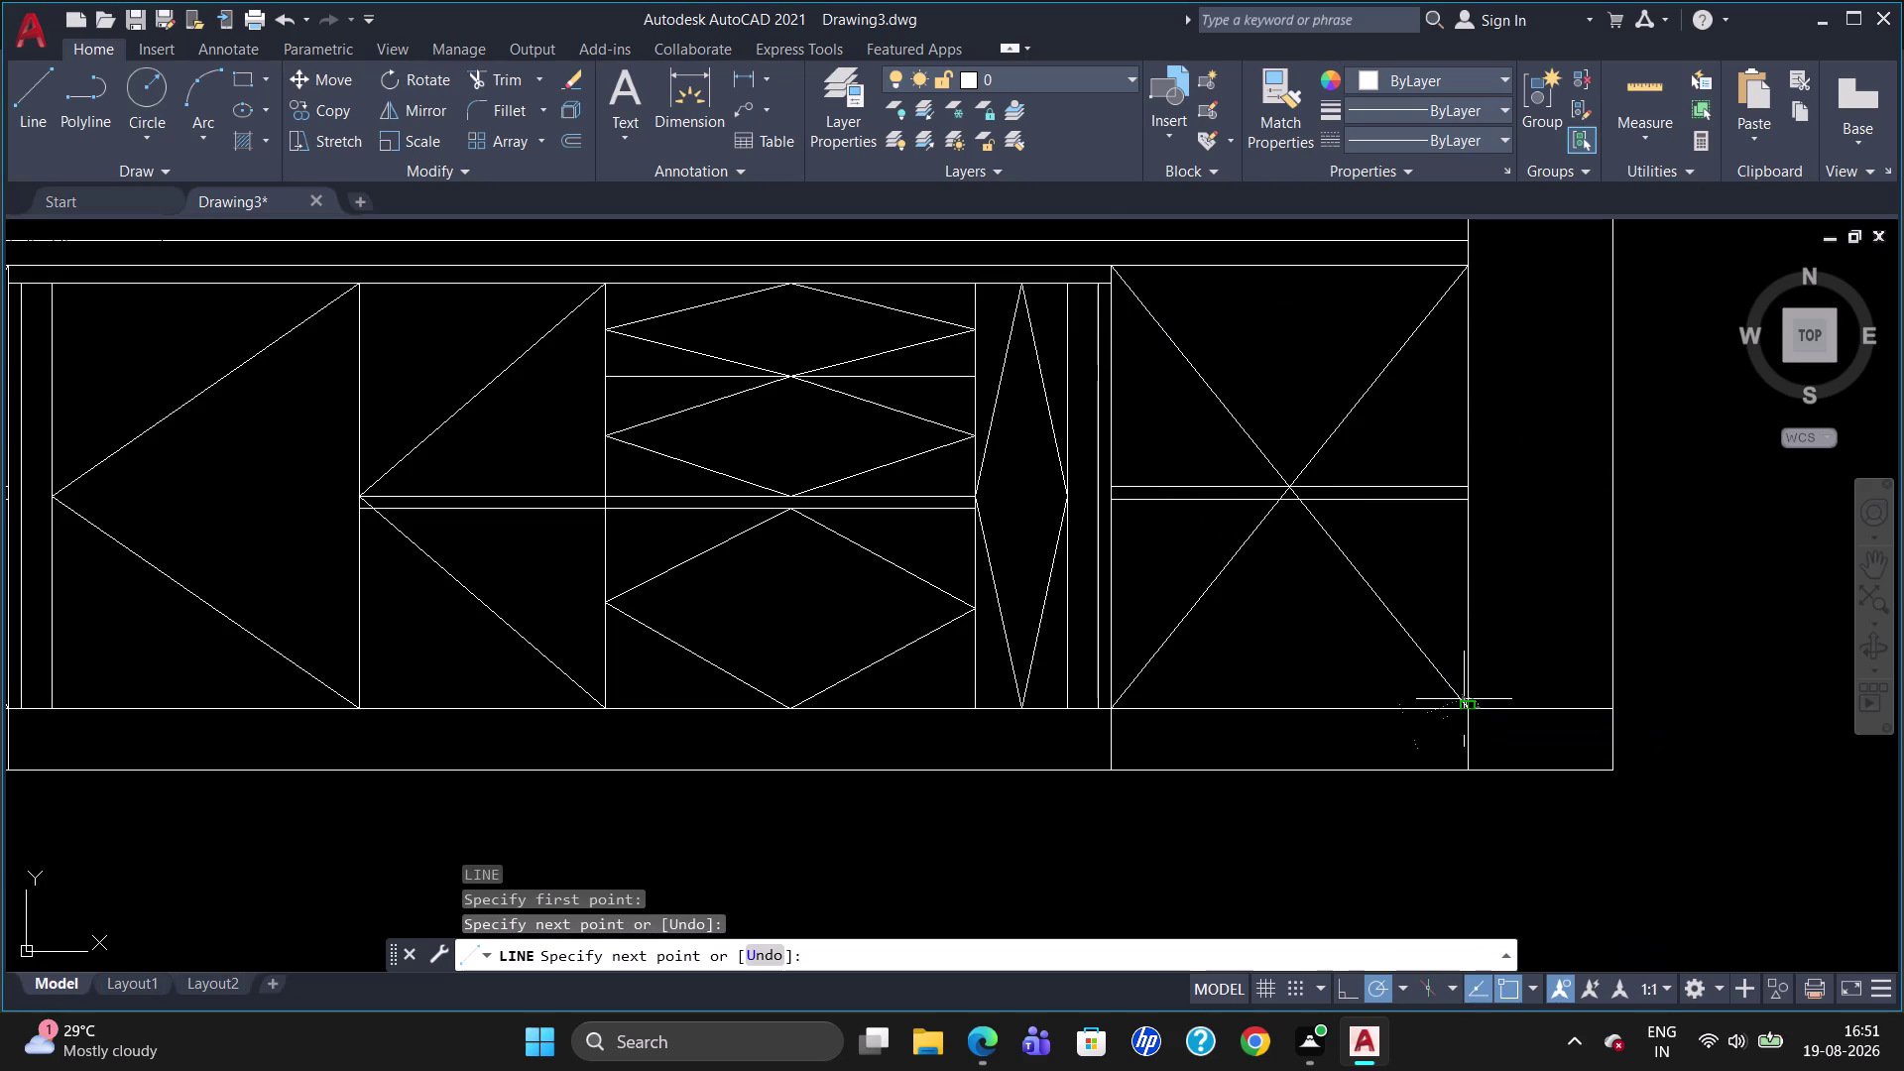
scroll(down, 3)
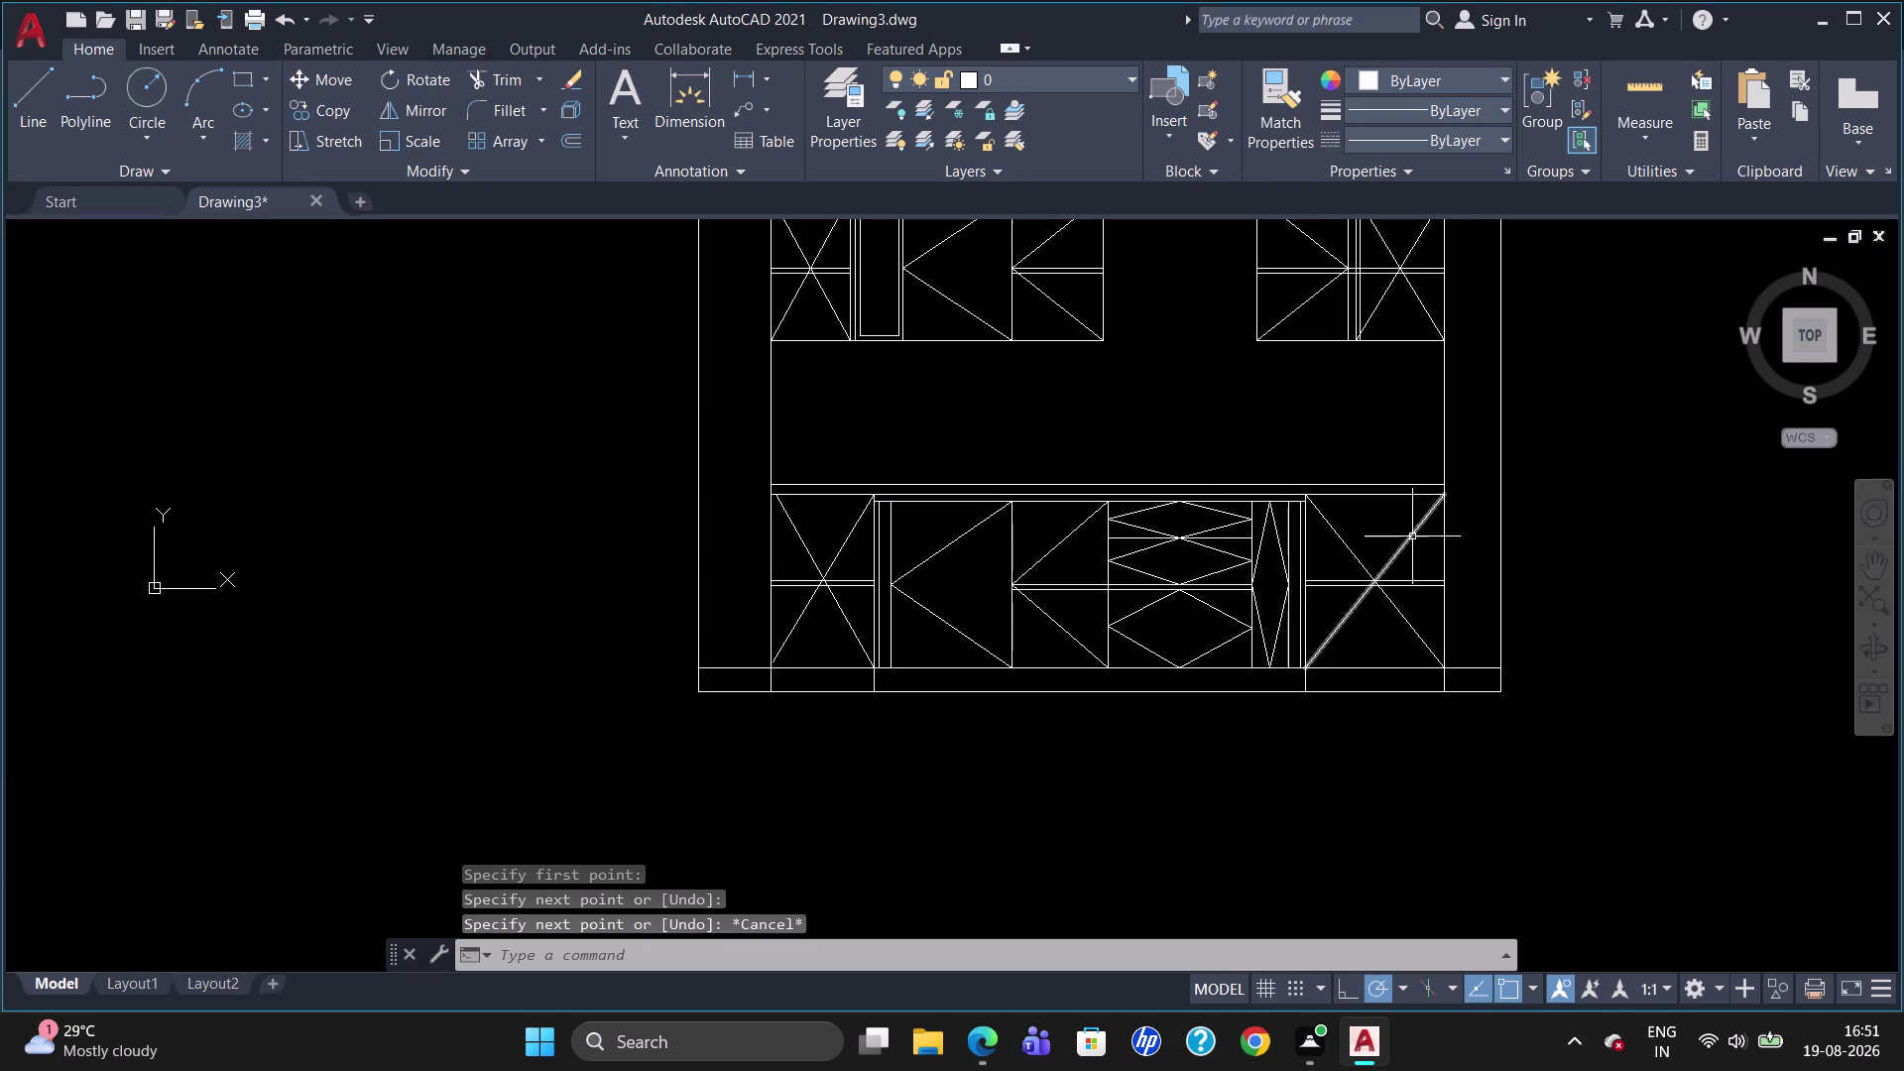
Trim away an unwanted line segment at the right cabinet with TR.
text(TR)
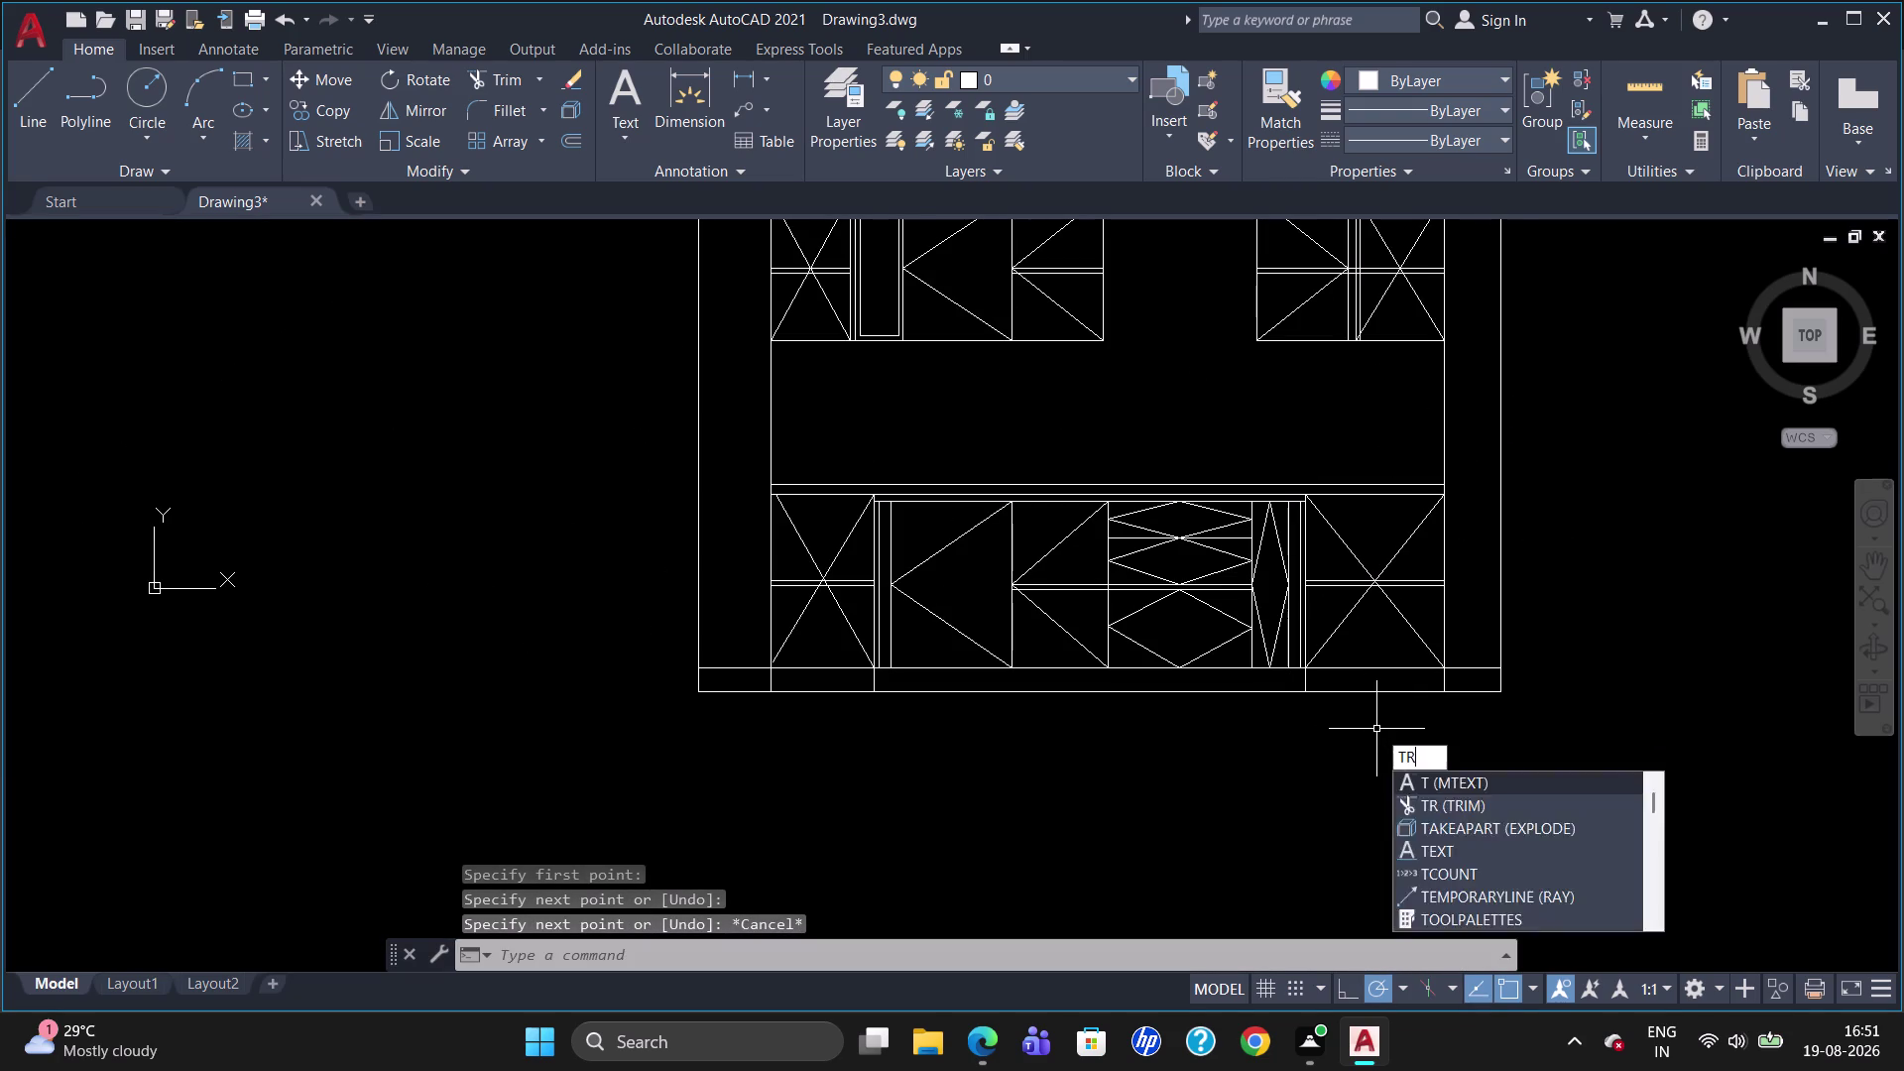
key(Return)
key(Return)
click(1474, 668)
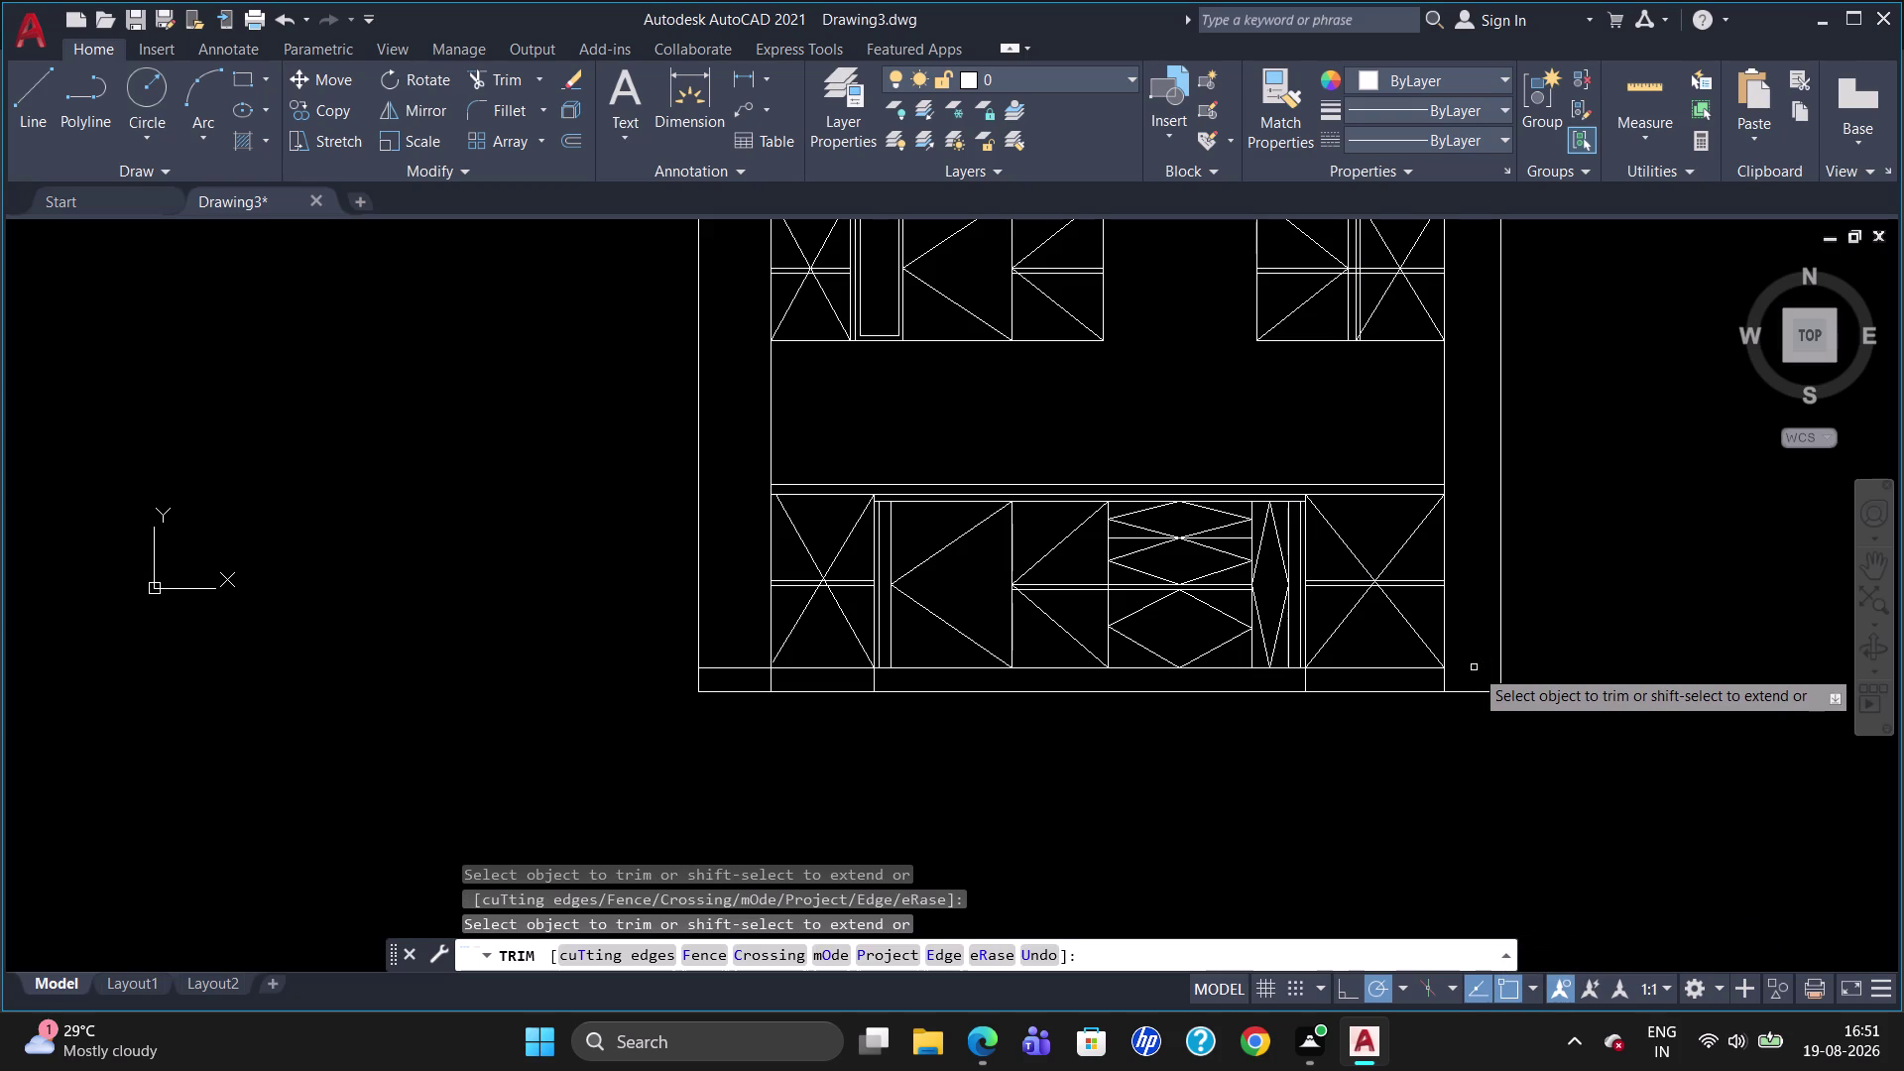
key(Escape)
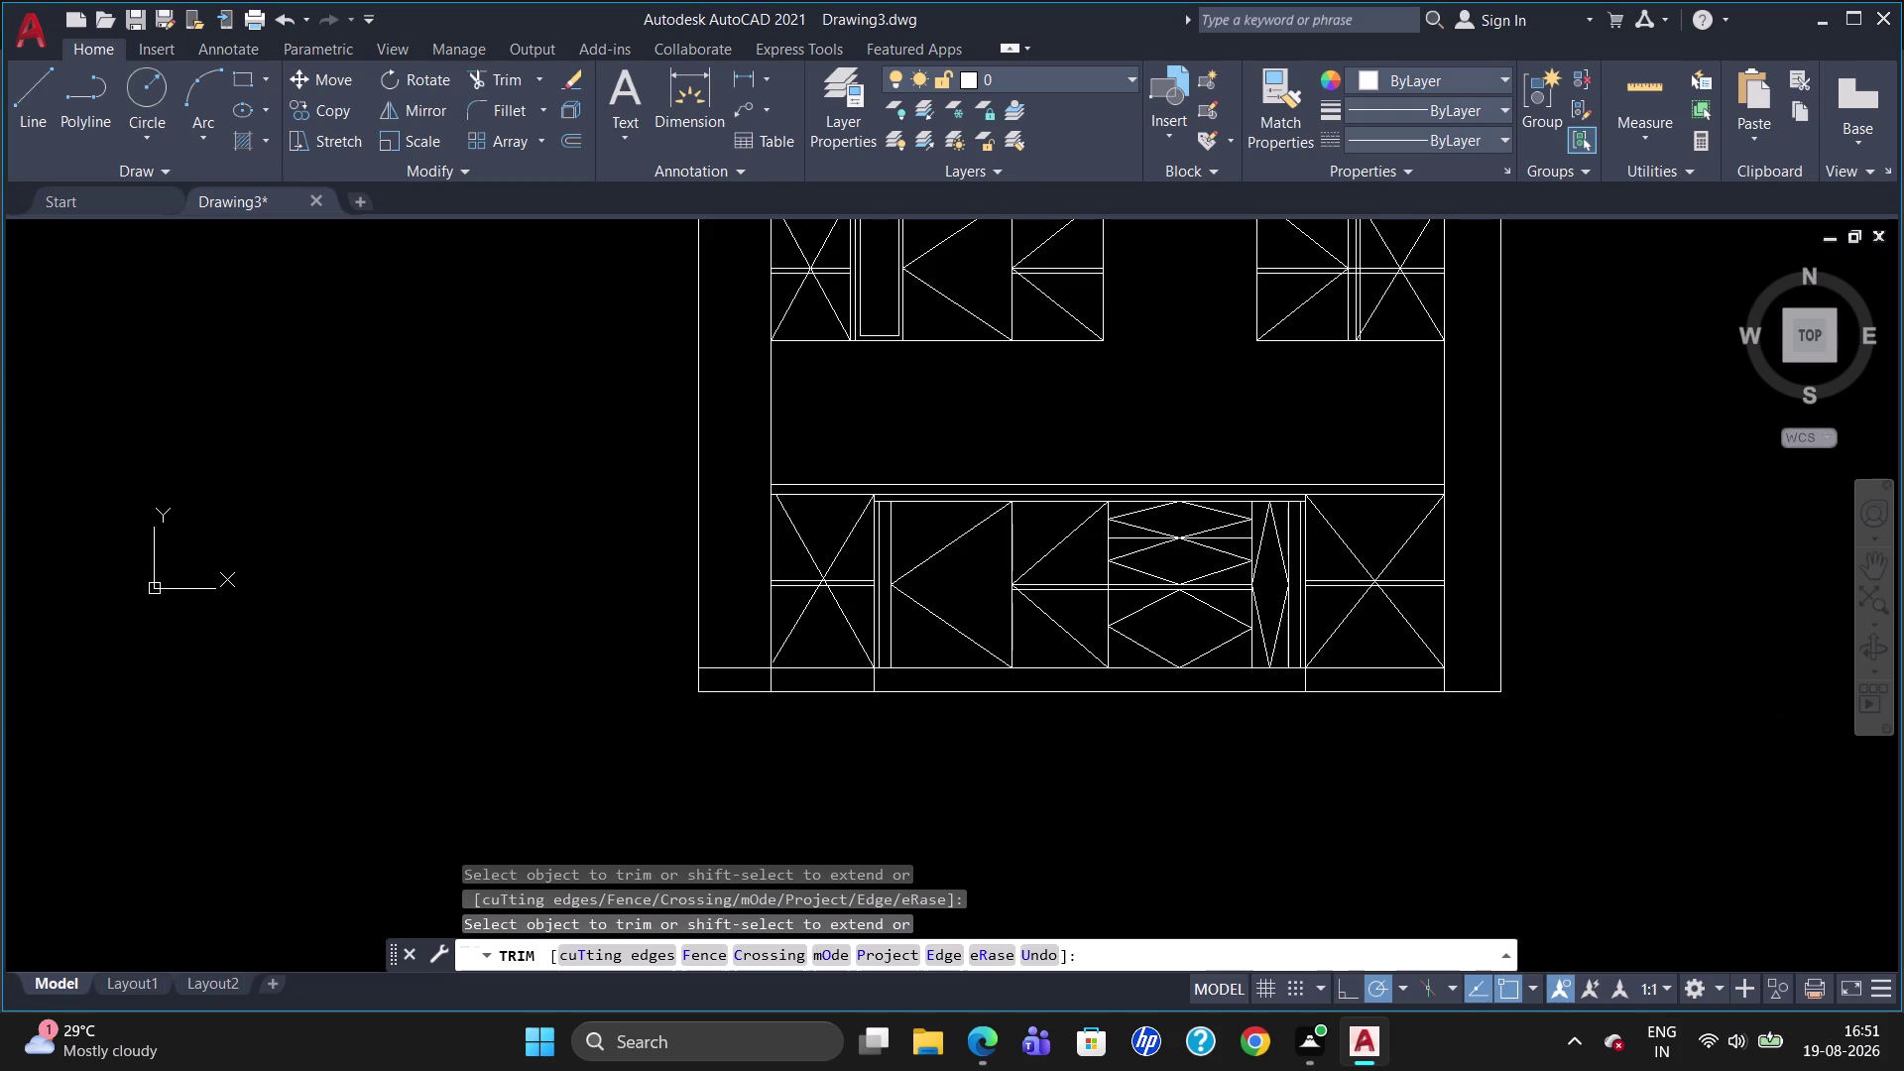
Draw a line from the M2P midpoint of the base unit's bottom corners along the base strip.
key(l)
key(Return)
text(M2)
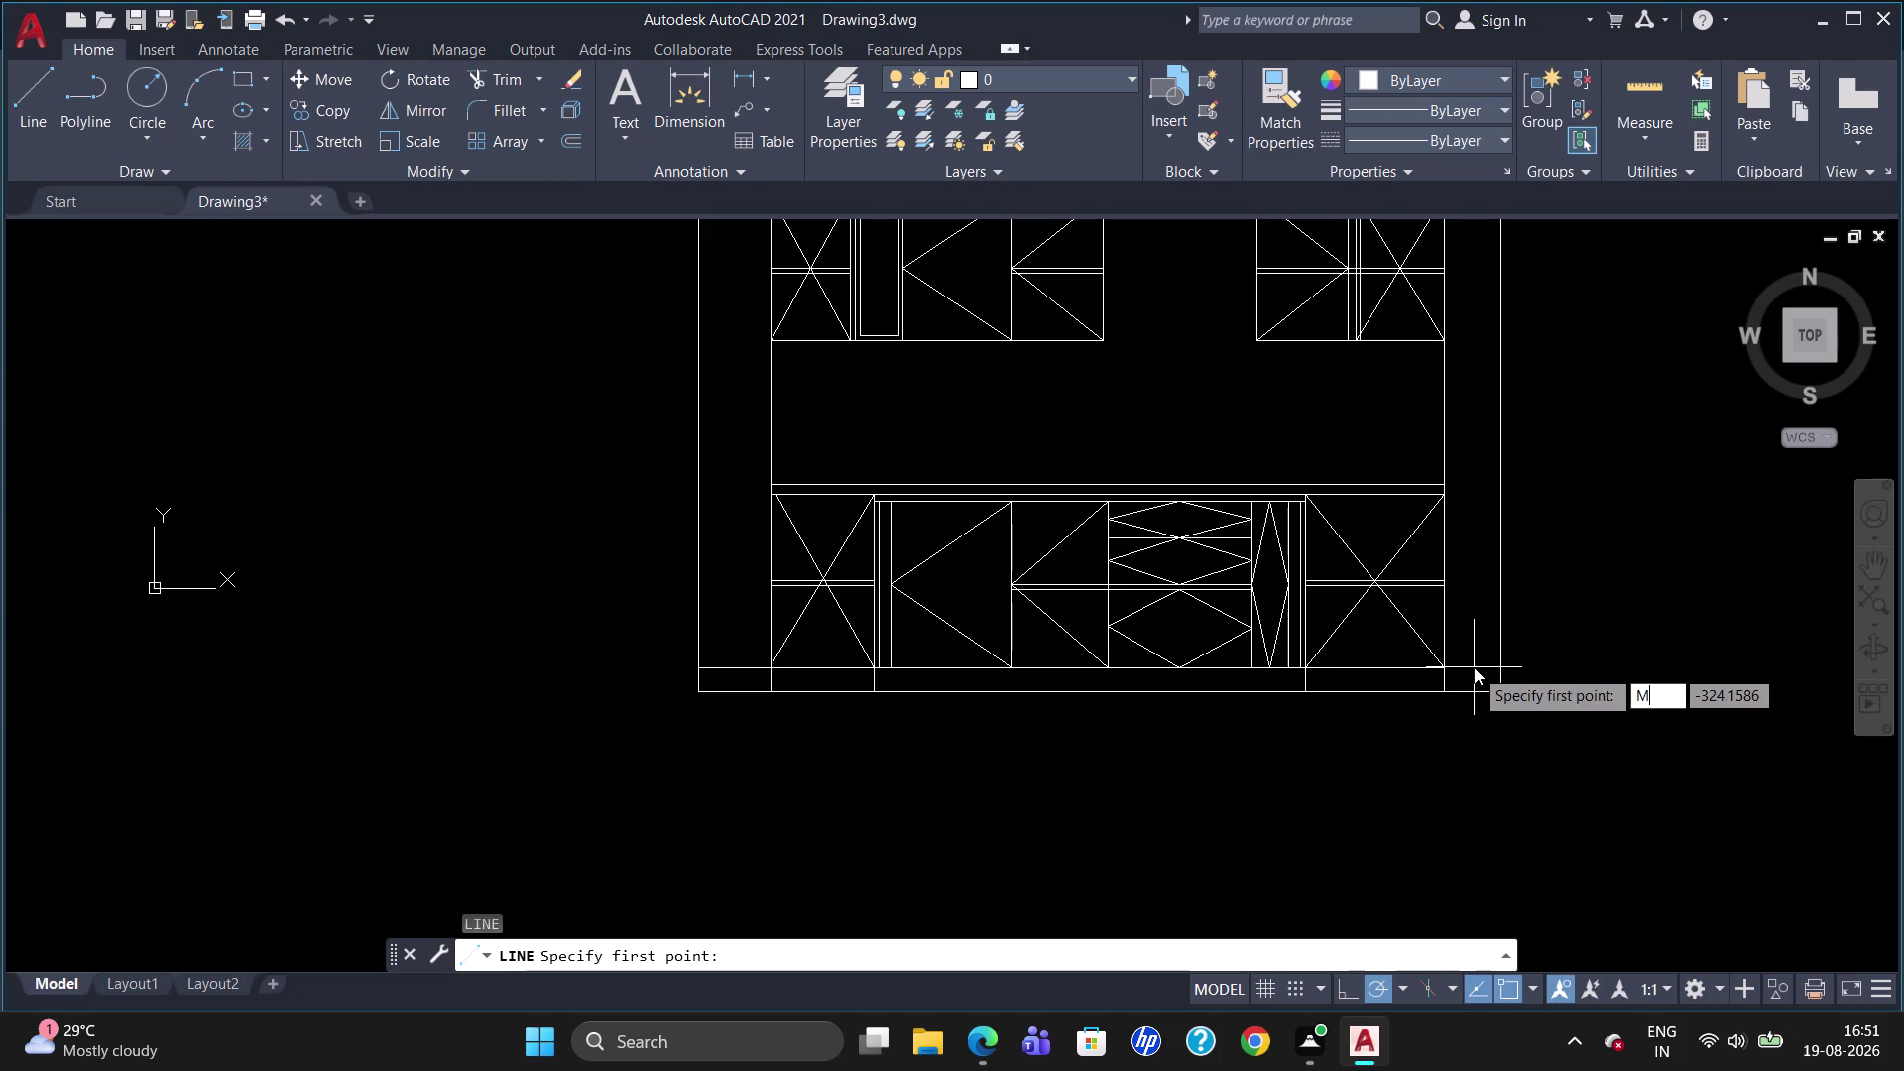
text(P)
key(Return)
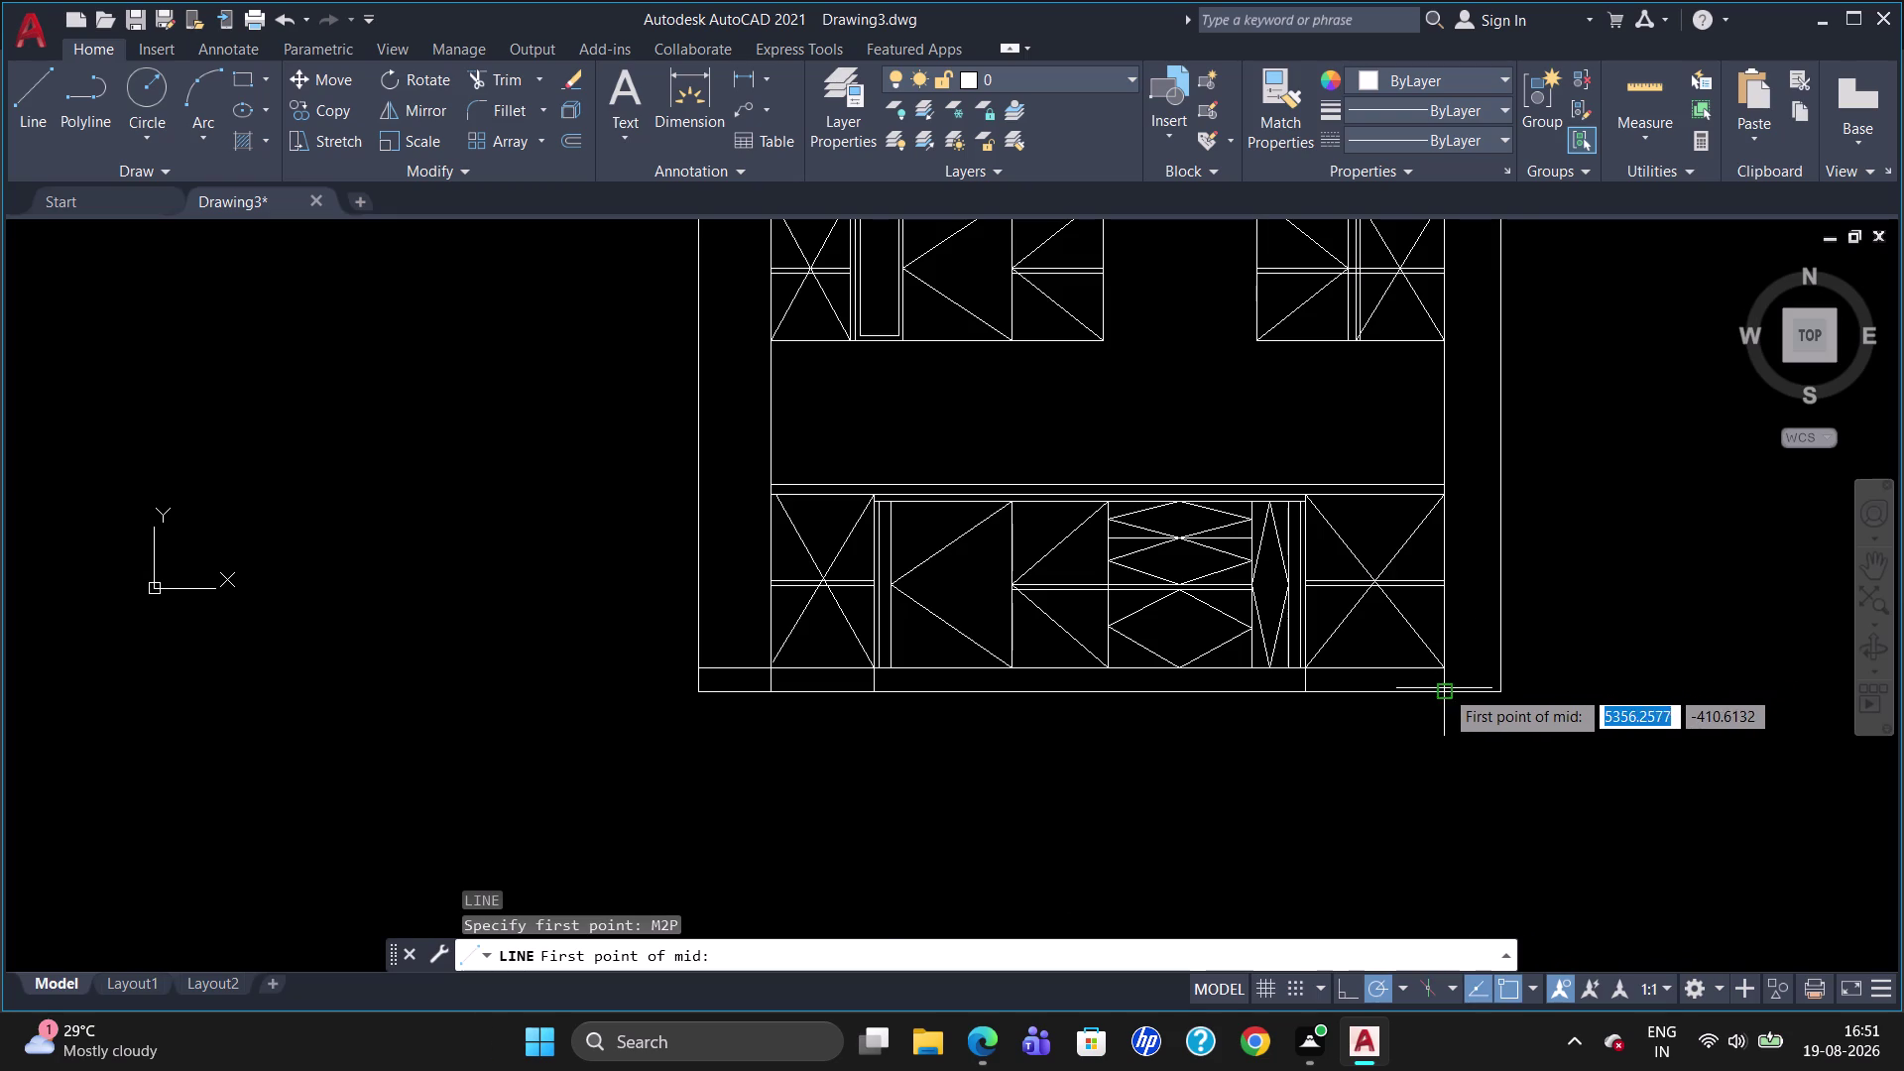
click(1444, 688)
click(1439, 665)
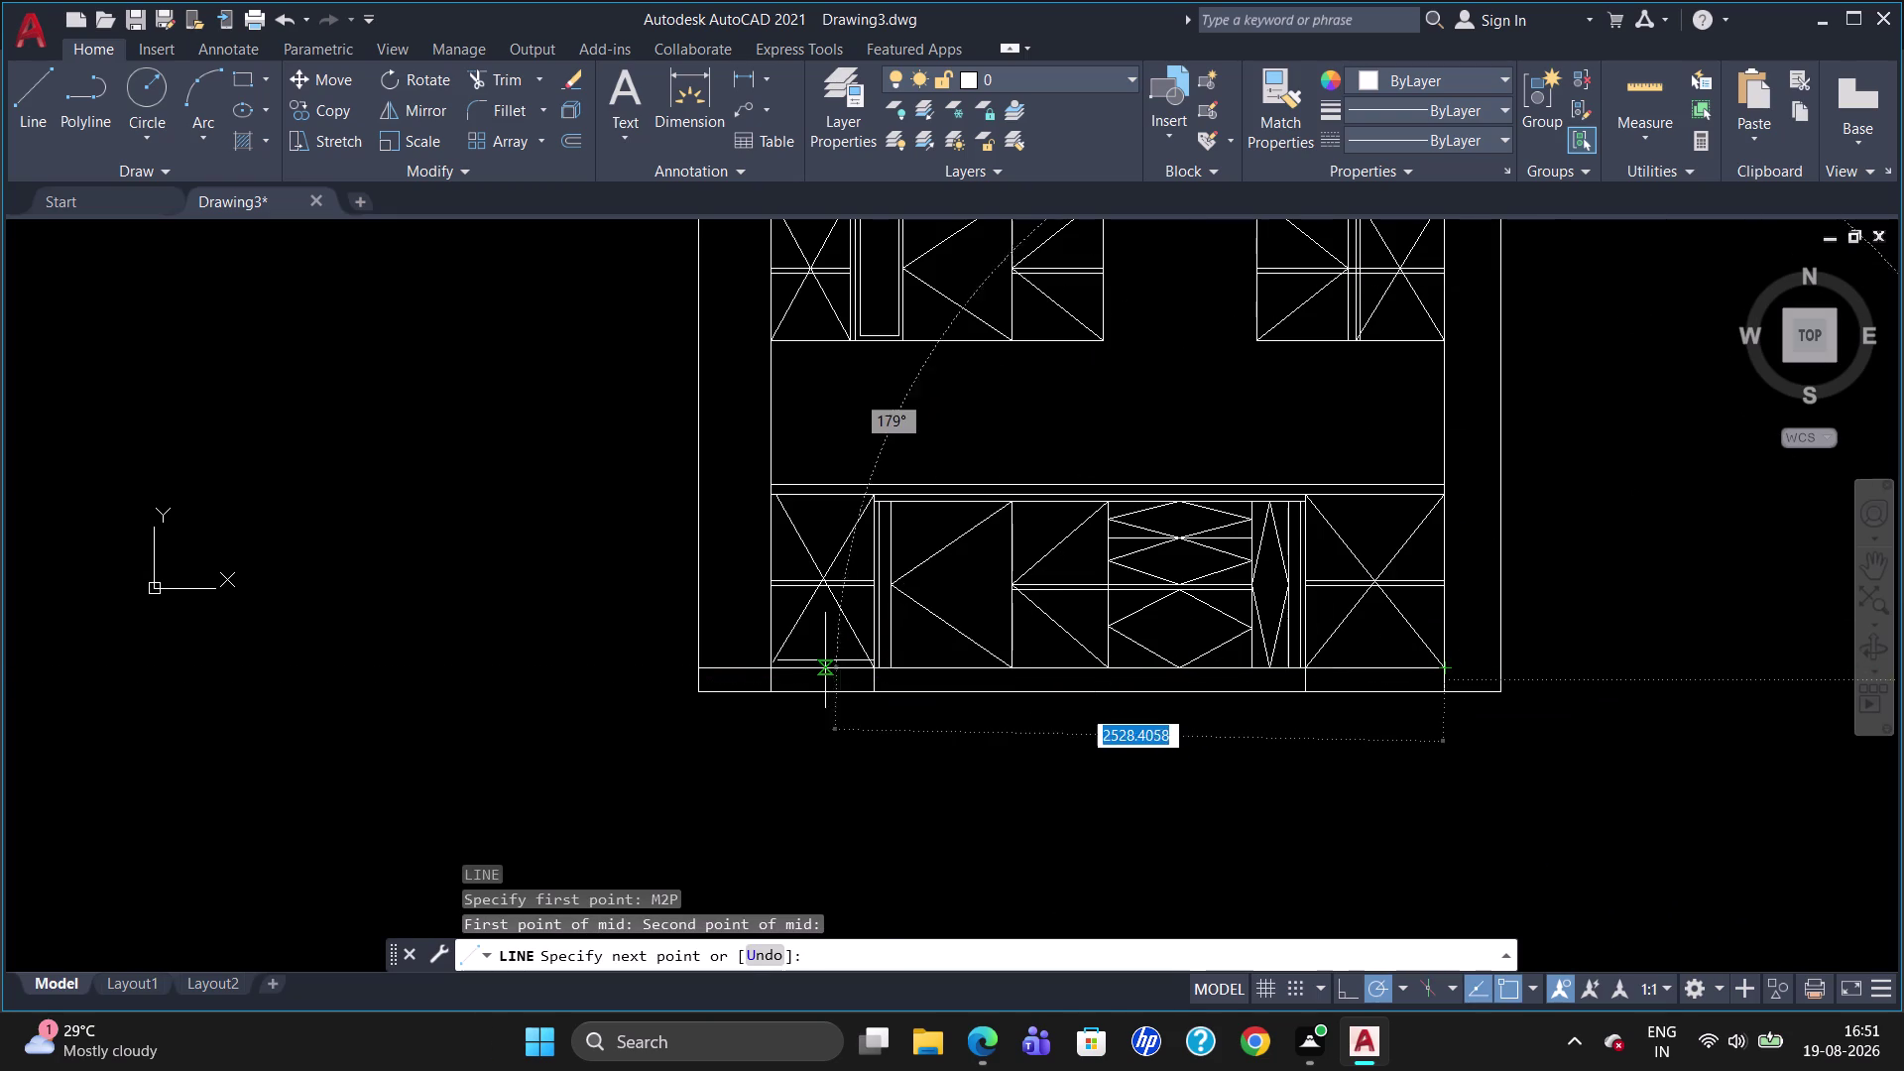
click(770, 677)
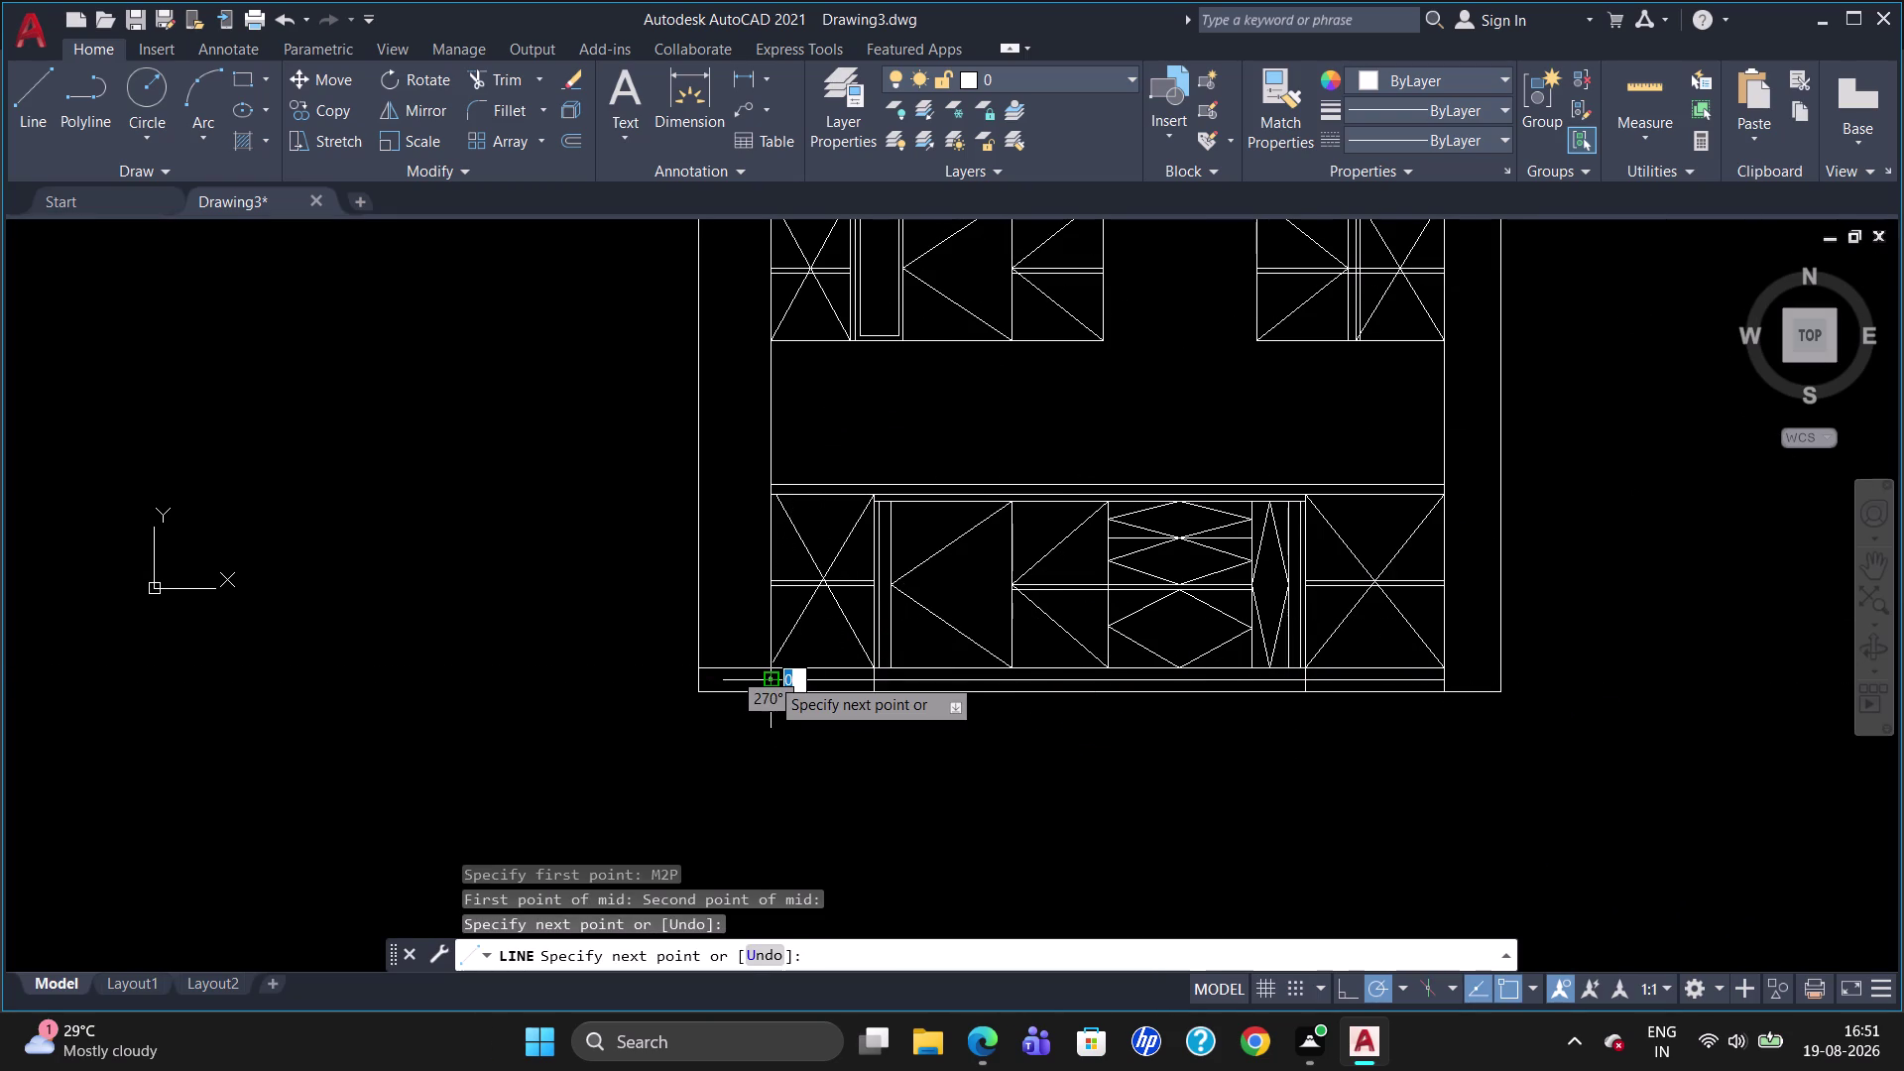
key(Escape)
scroll(down, 3)
Pan up to the wall cabinets and open the Layer Properties Manager showing layers 0 and Defpoints.
scroll(up, 3)
scroll(up, 3)
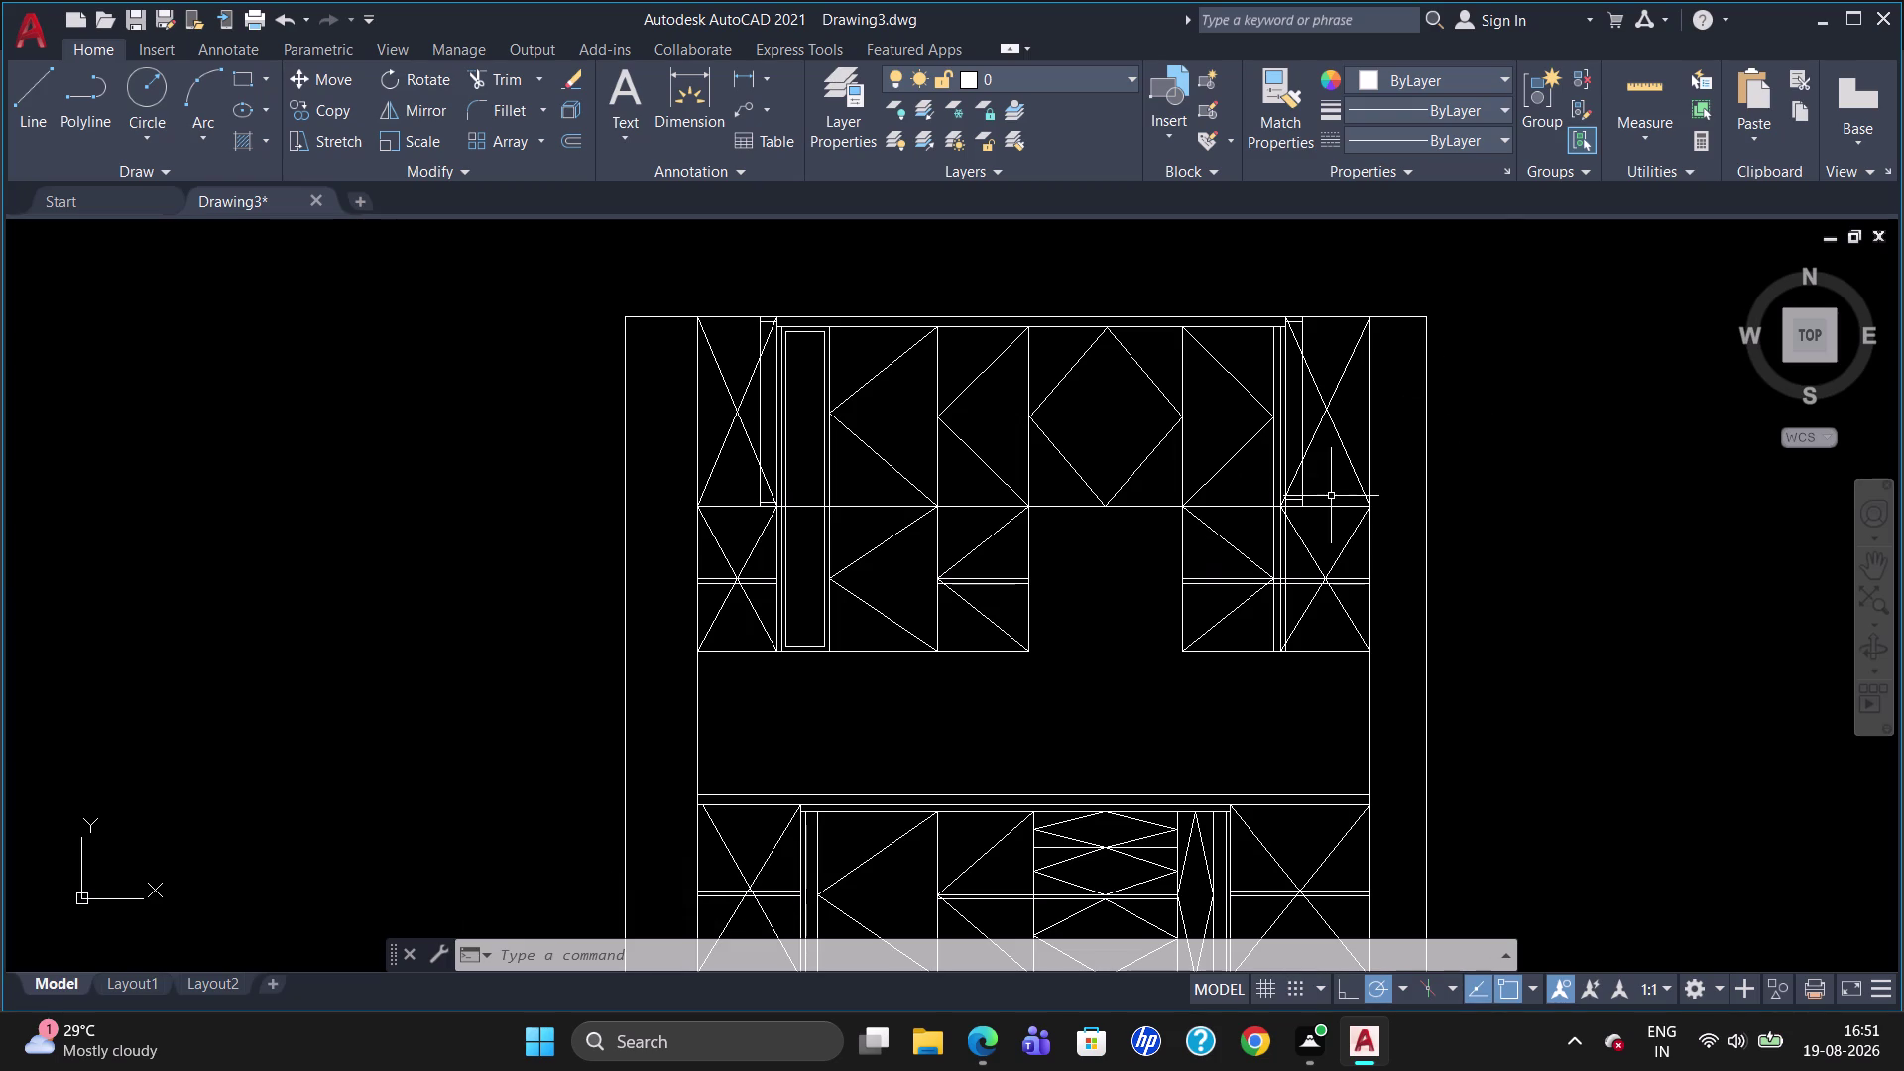
scroll(down, 3)
scroll(up, 3)
scroll(up, 3)
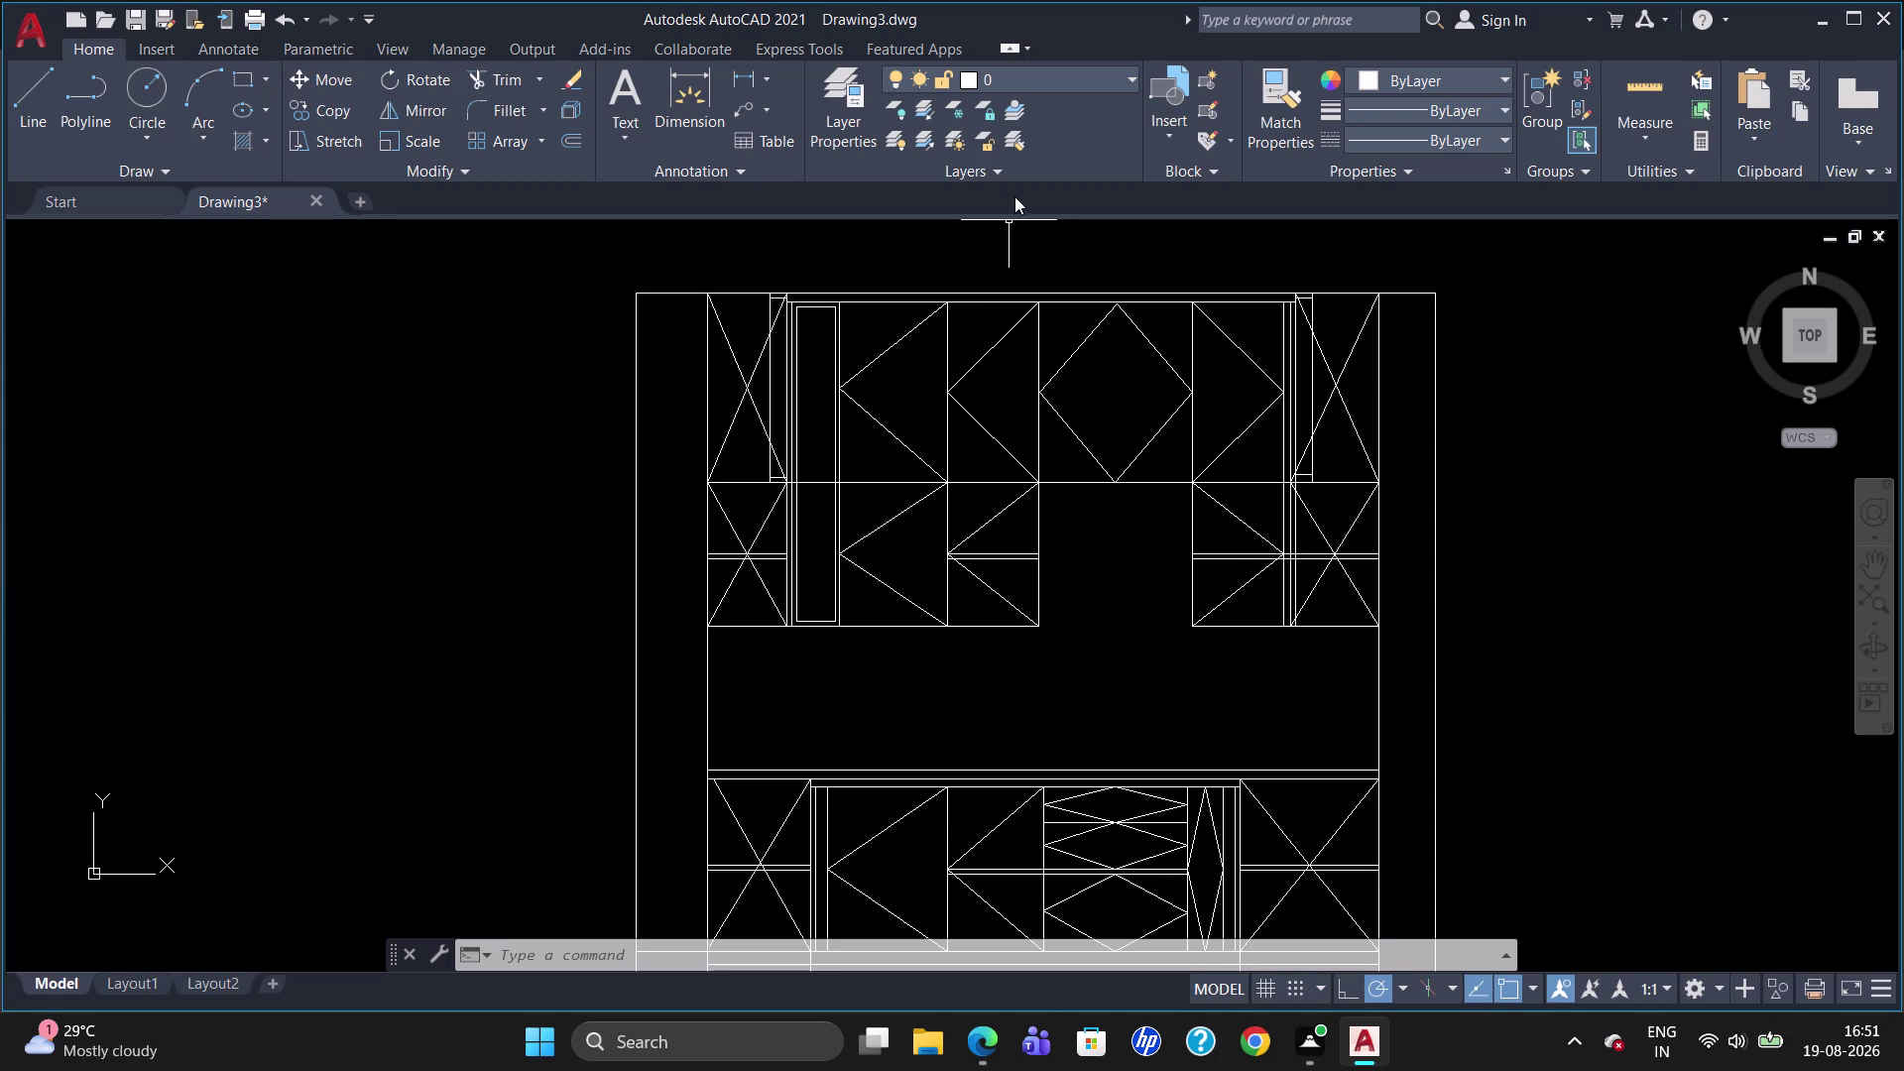
click(1065, 80)
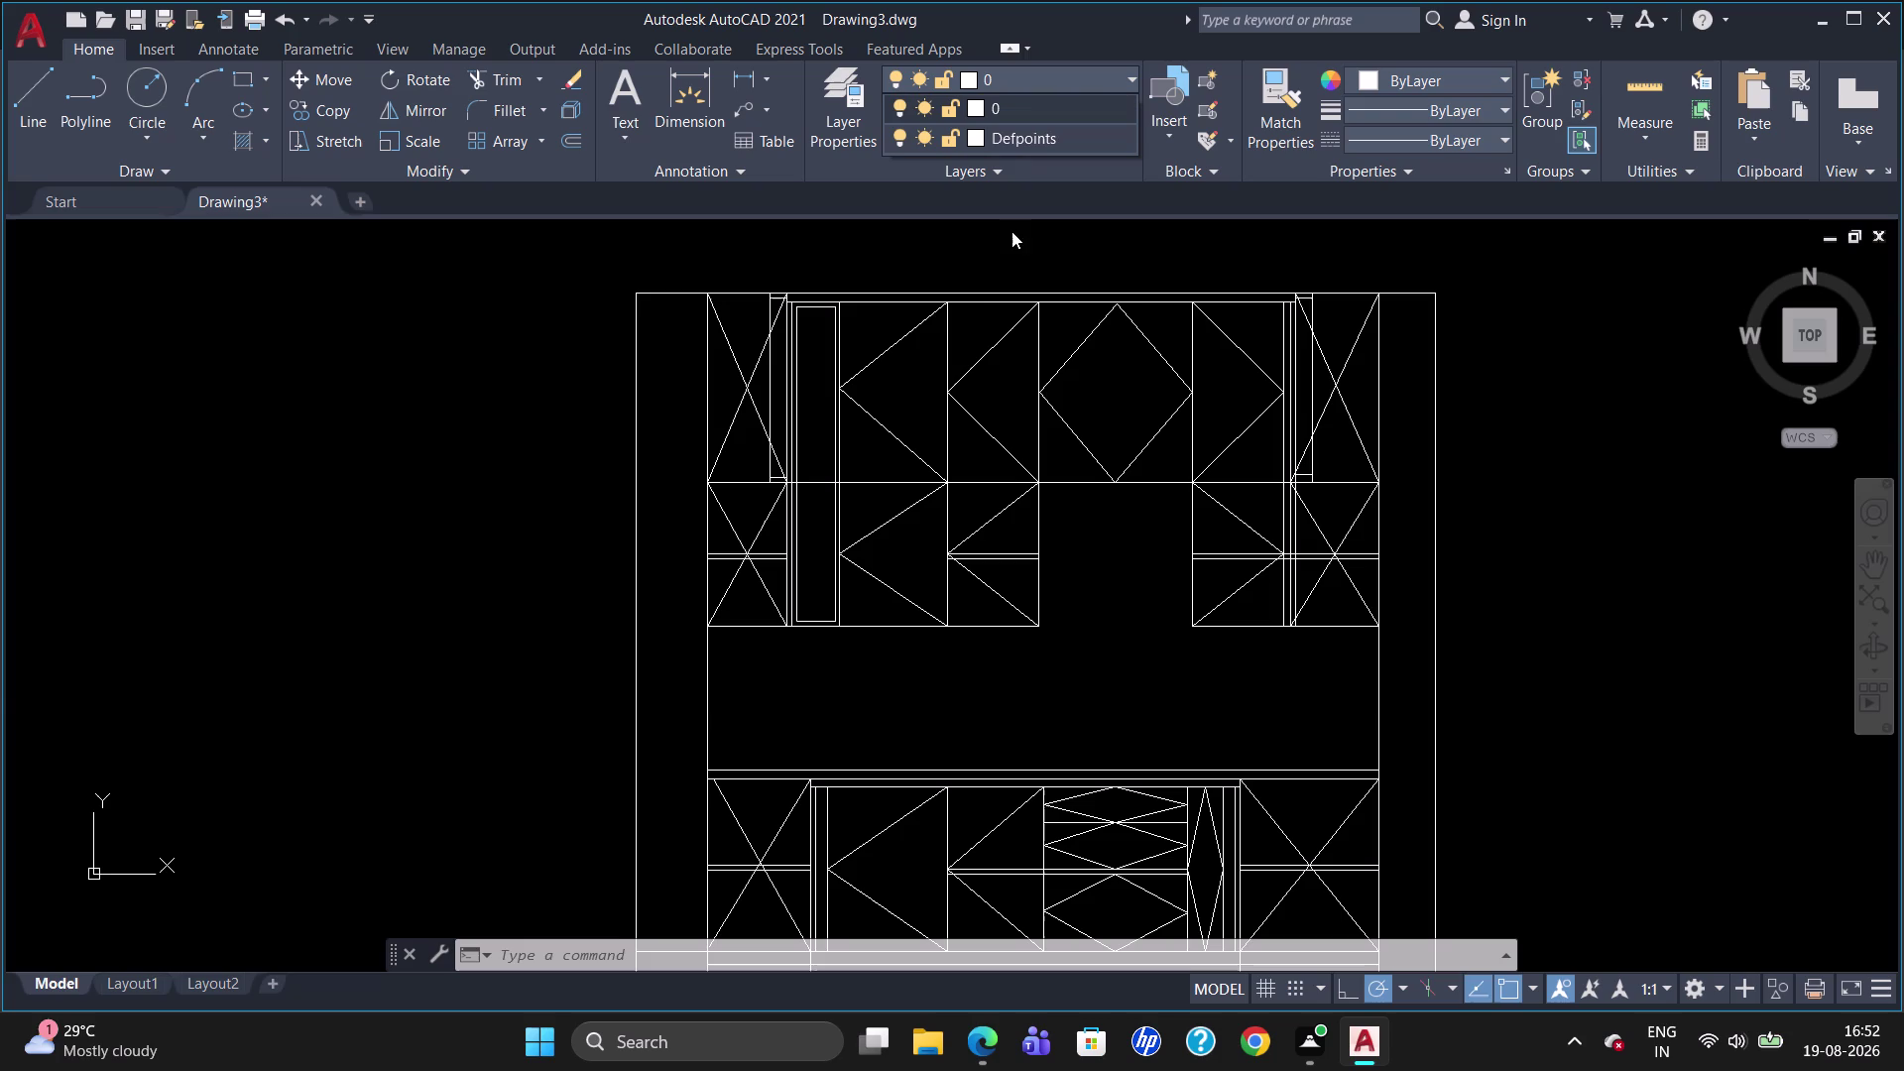
click(841, 90)
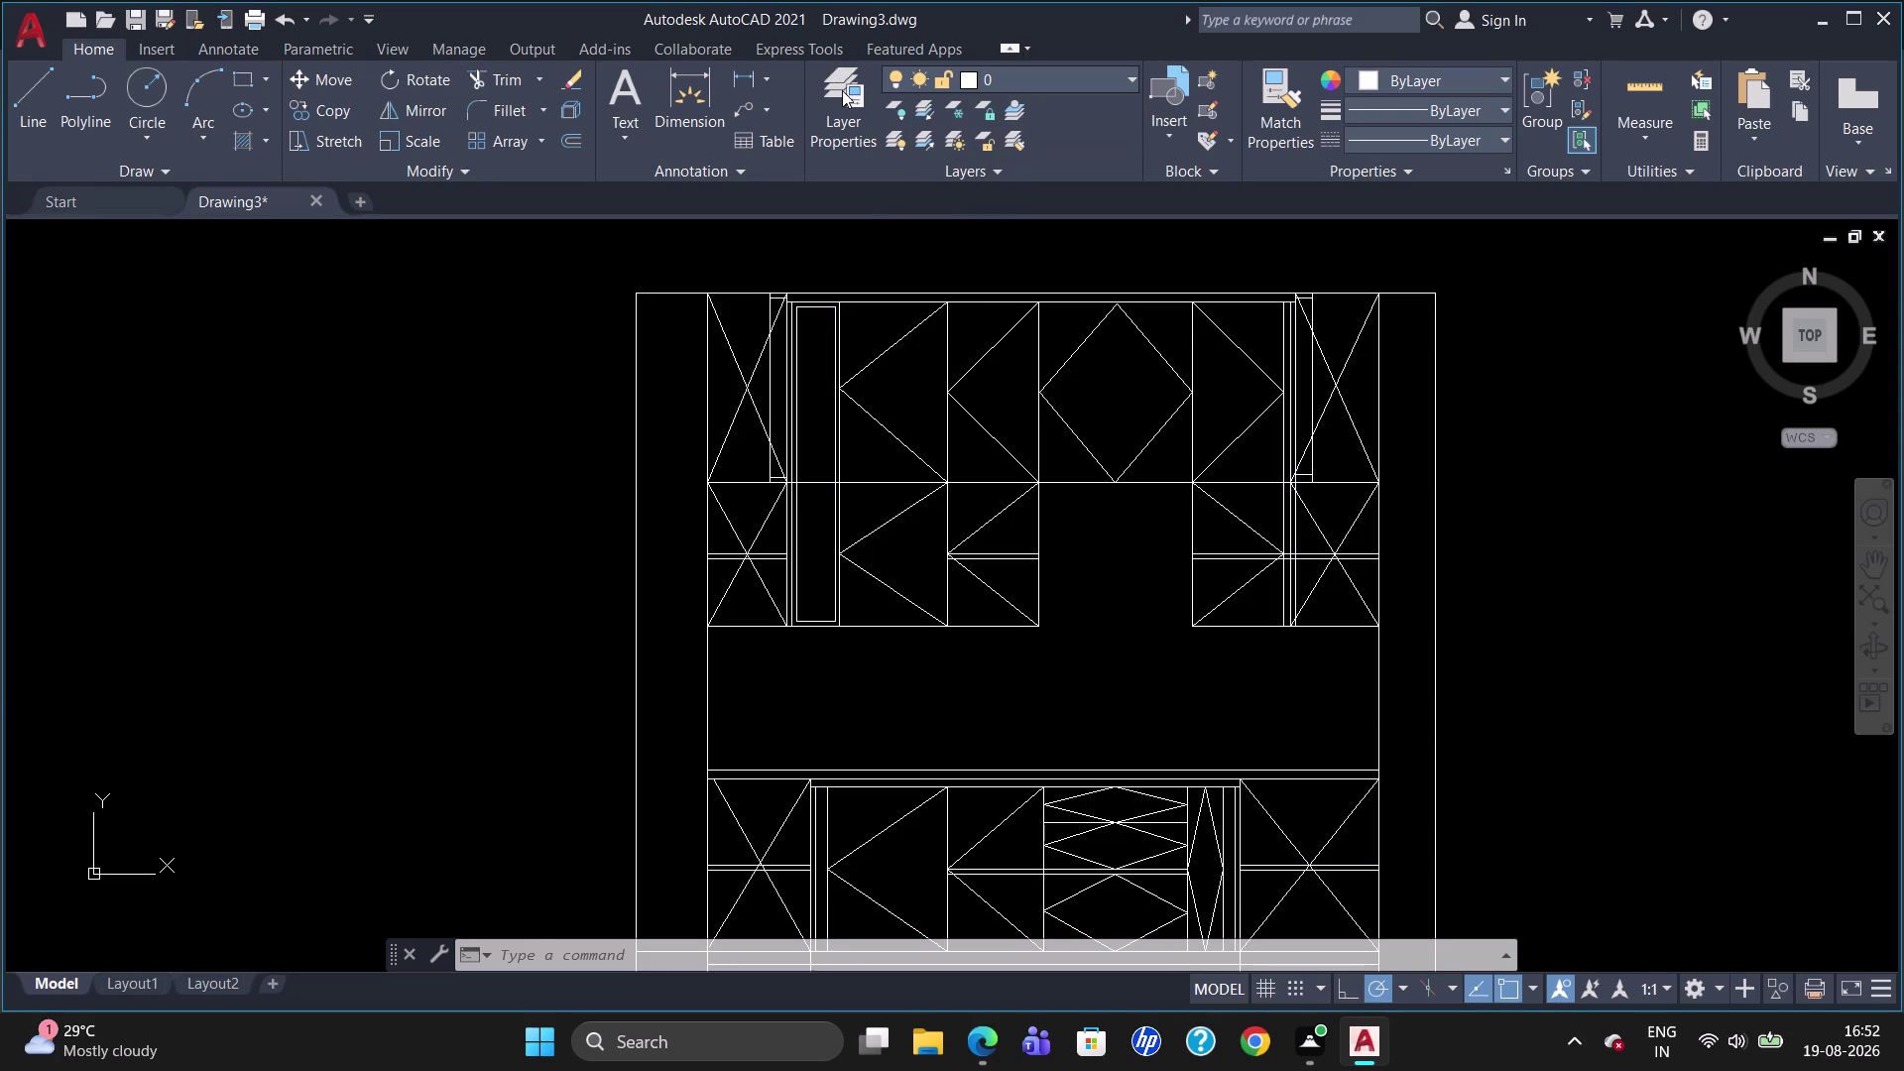
click(842, 90)
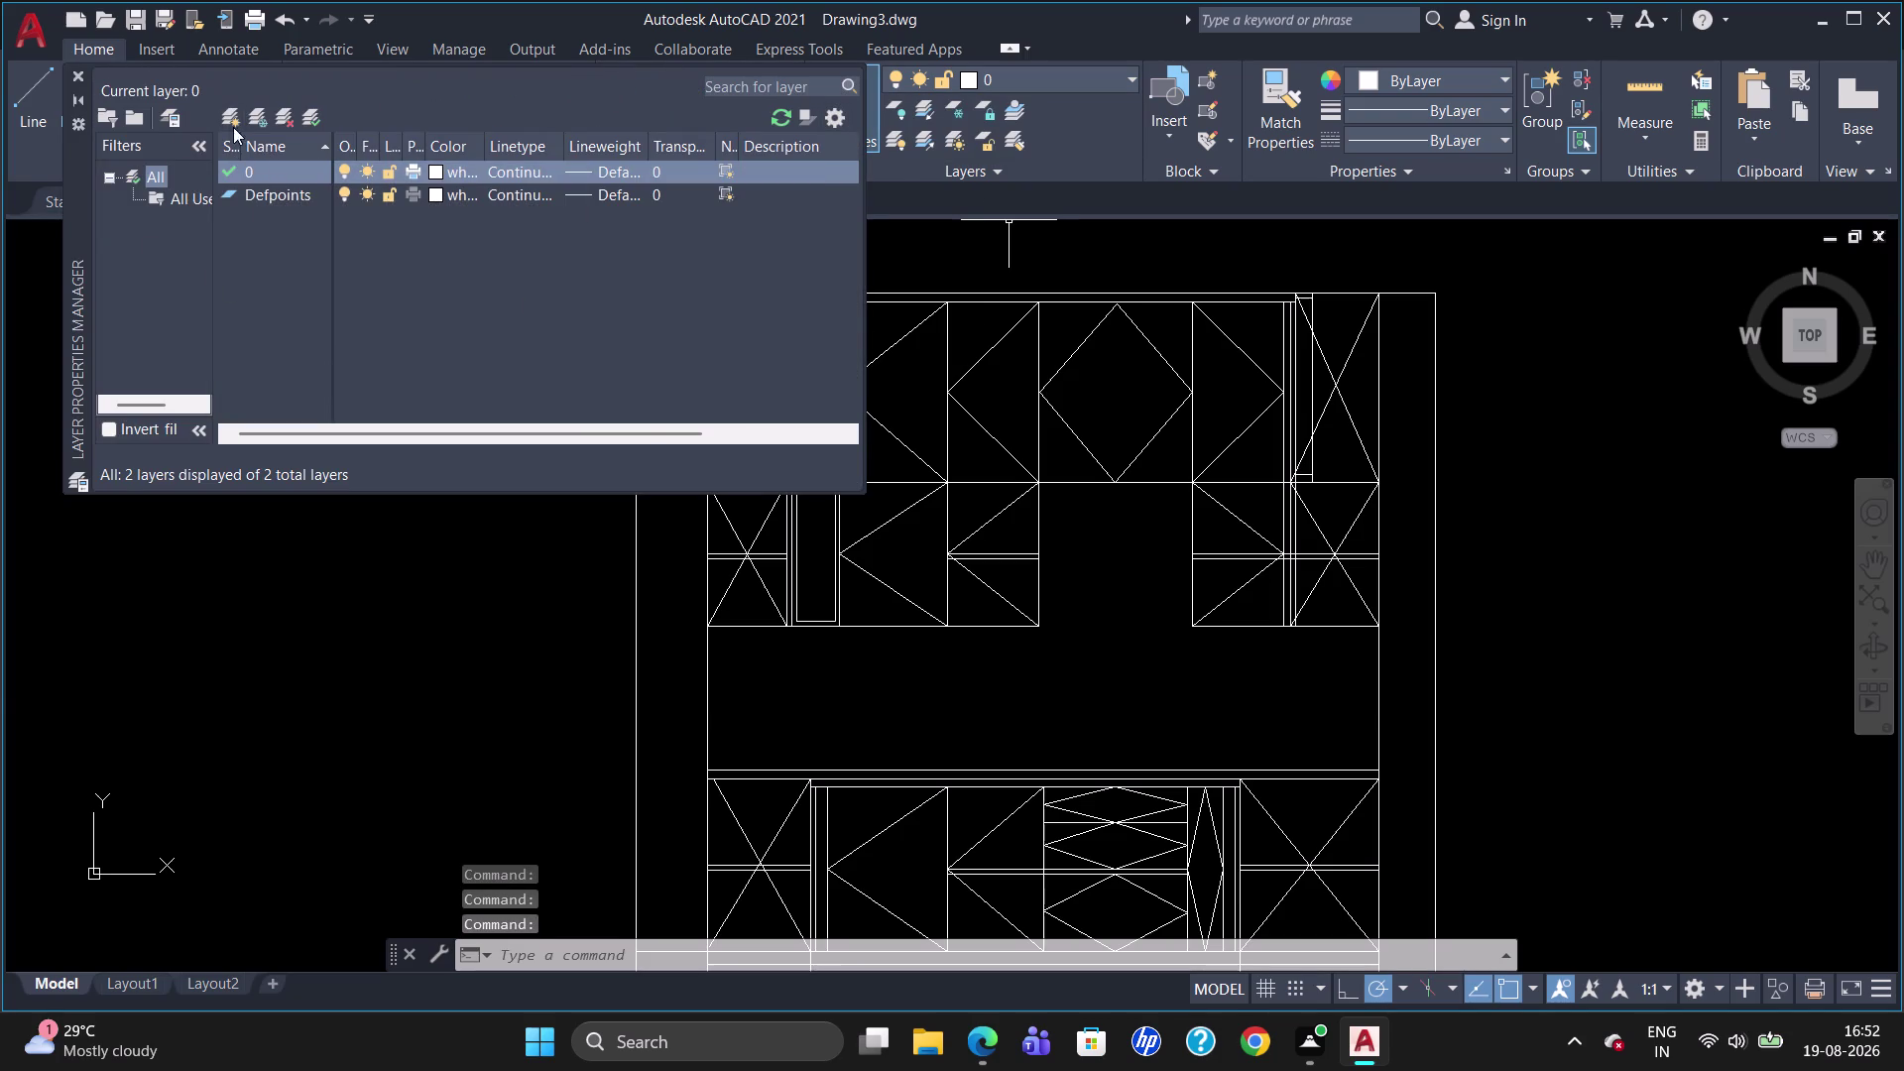
Create Layer1 with colour index 40.
click(235, 117)
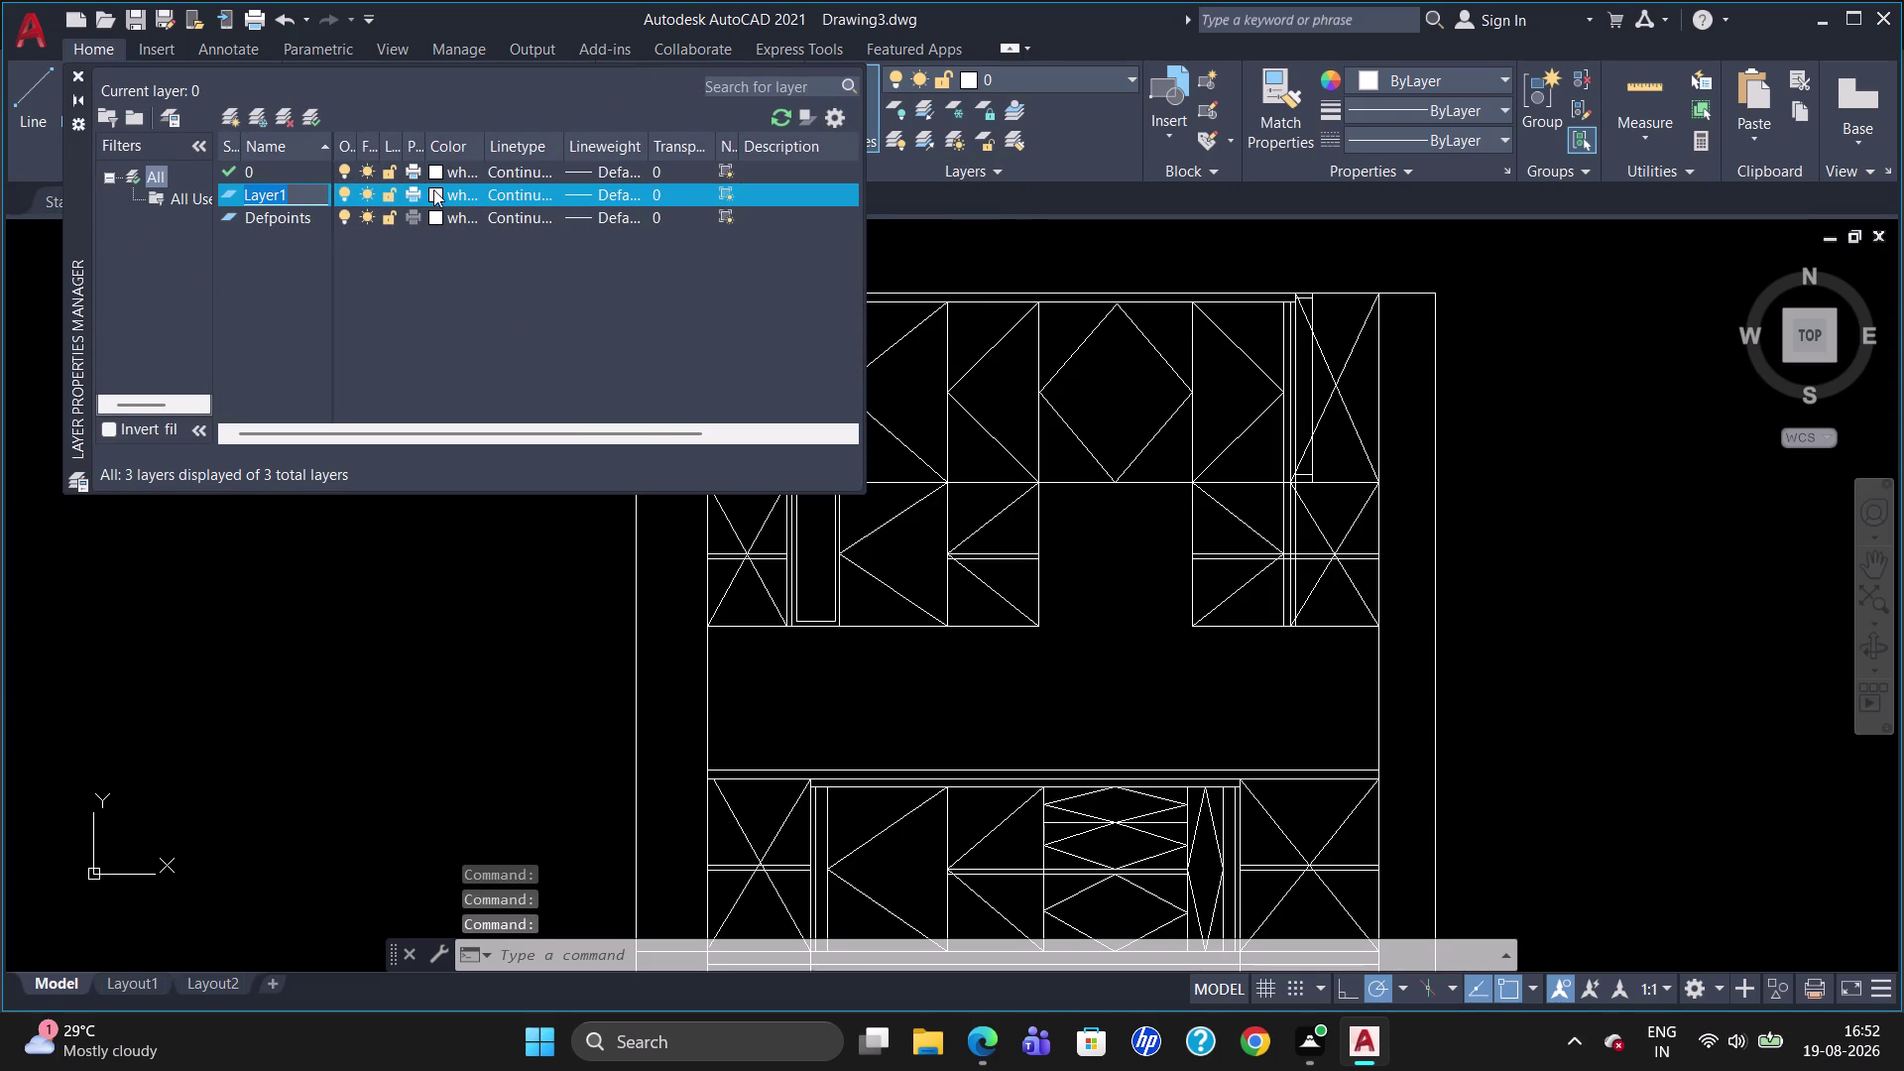
click(435, 189)
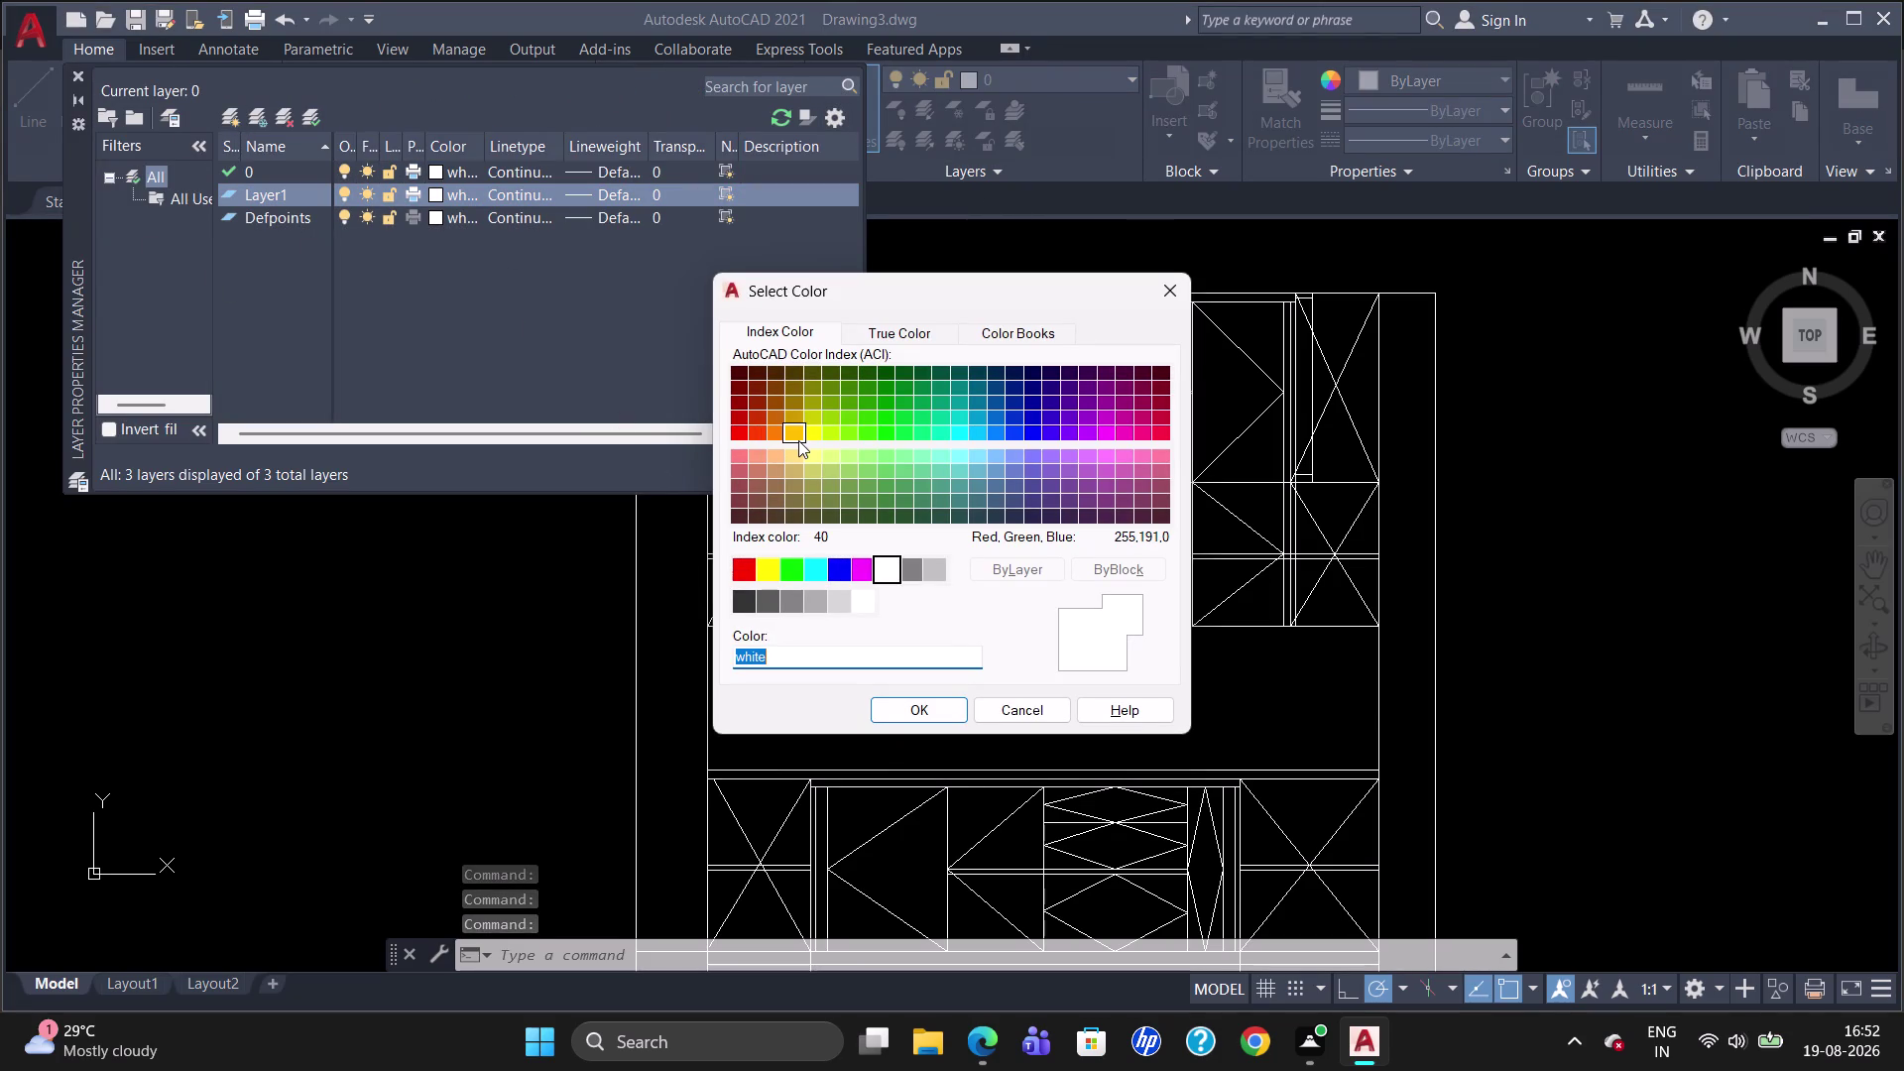
click(798, 440)
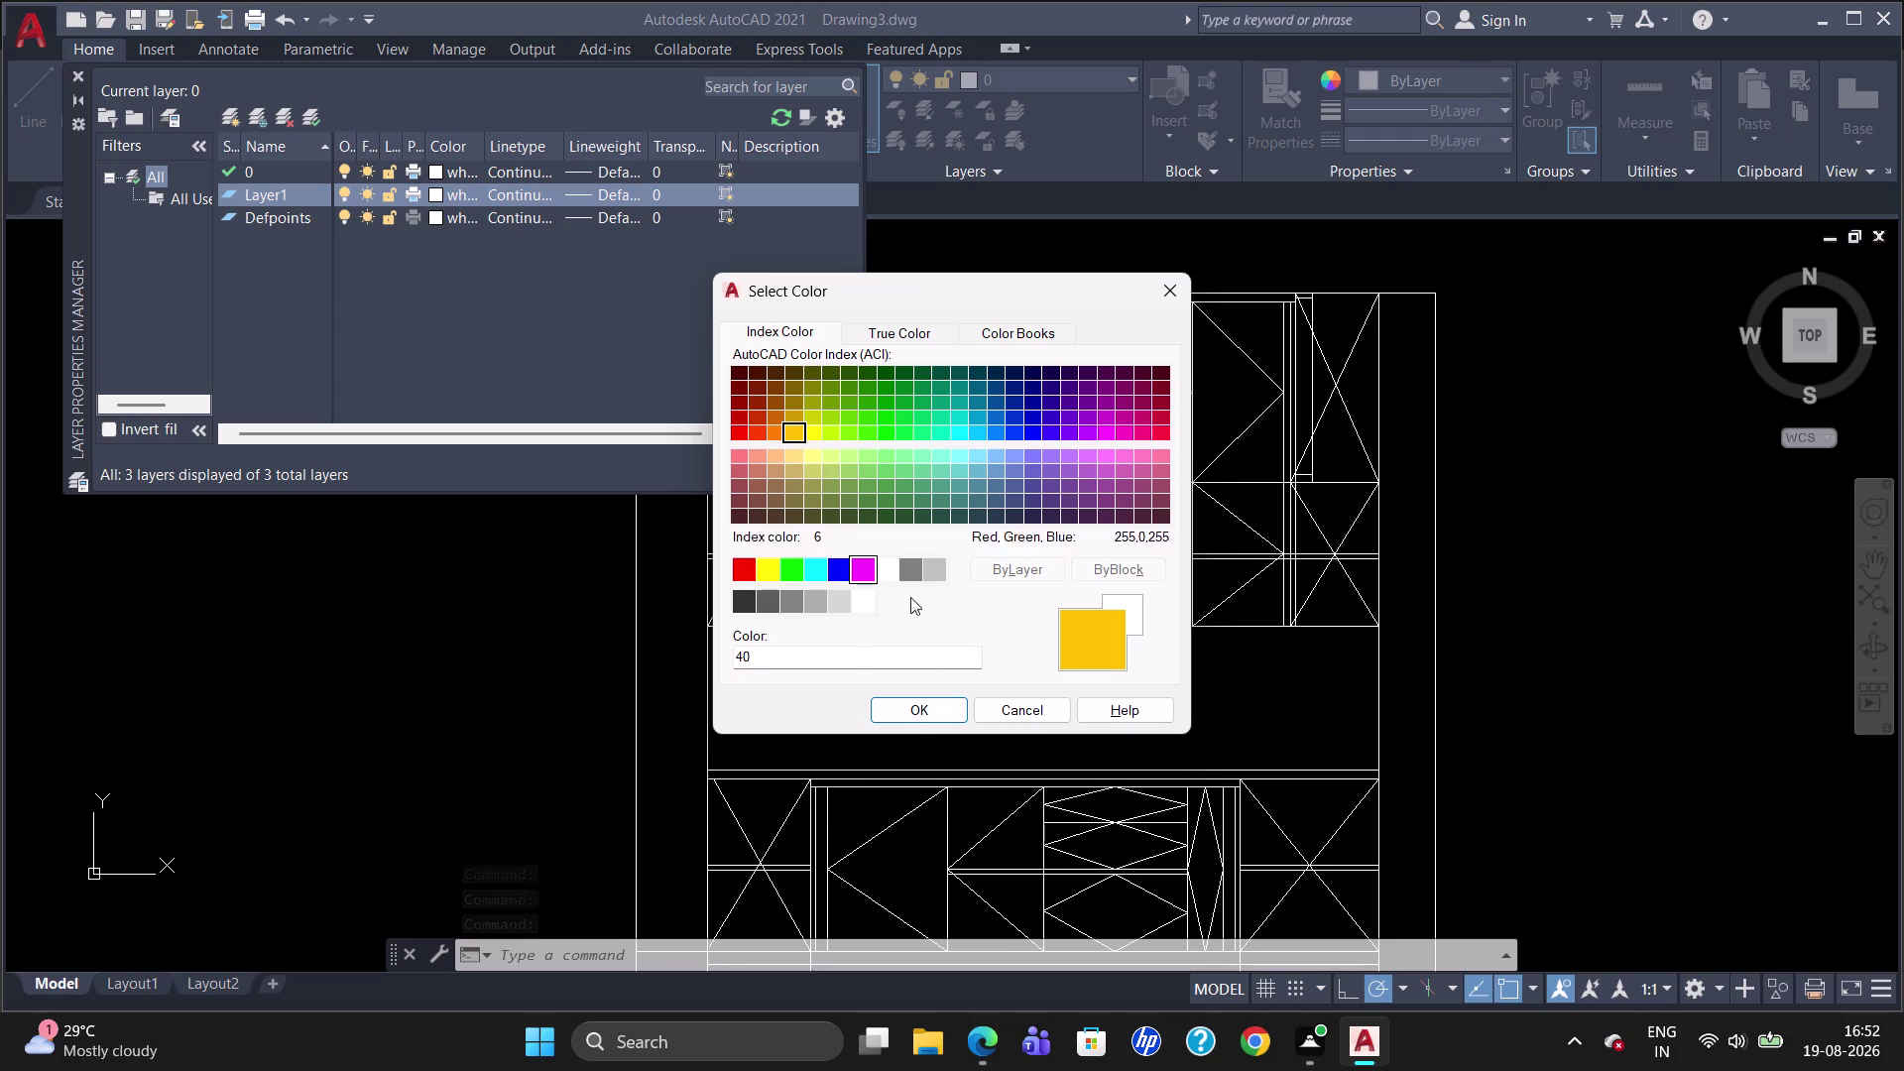
click(948, 708)
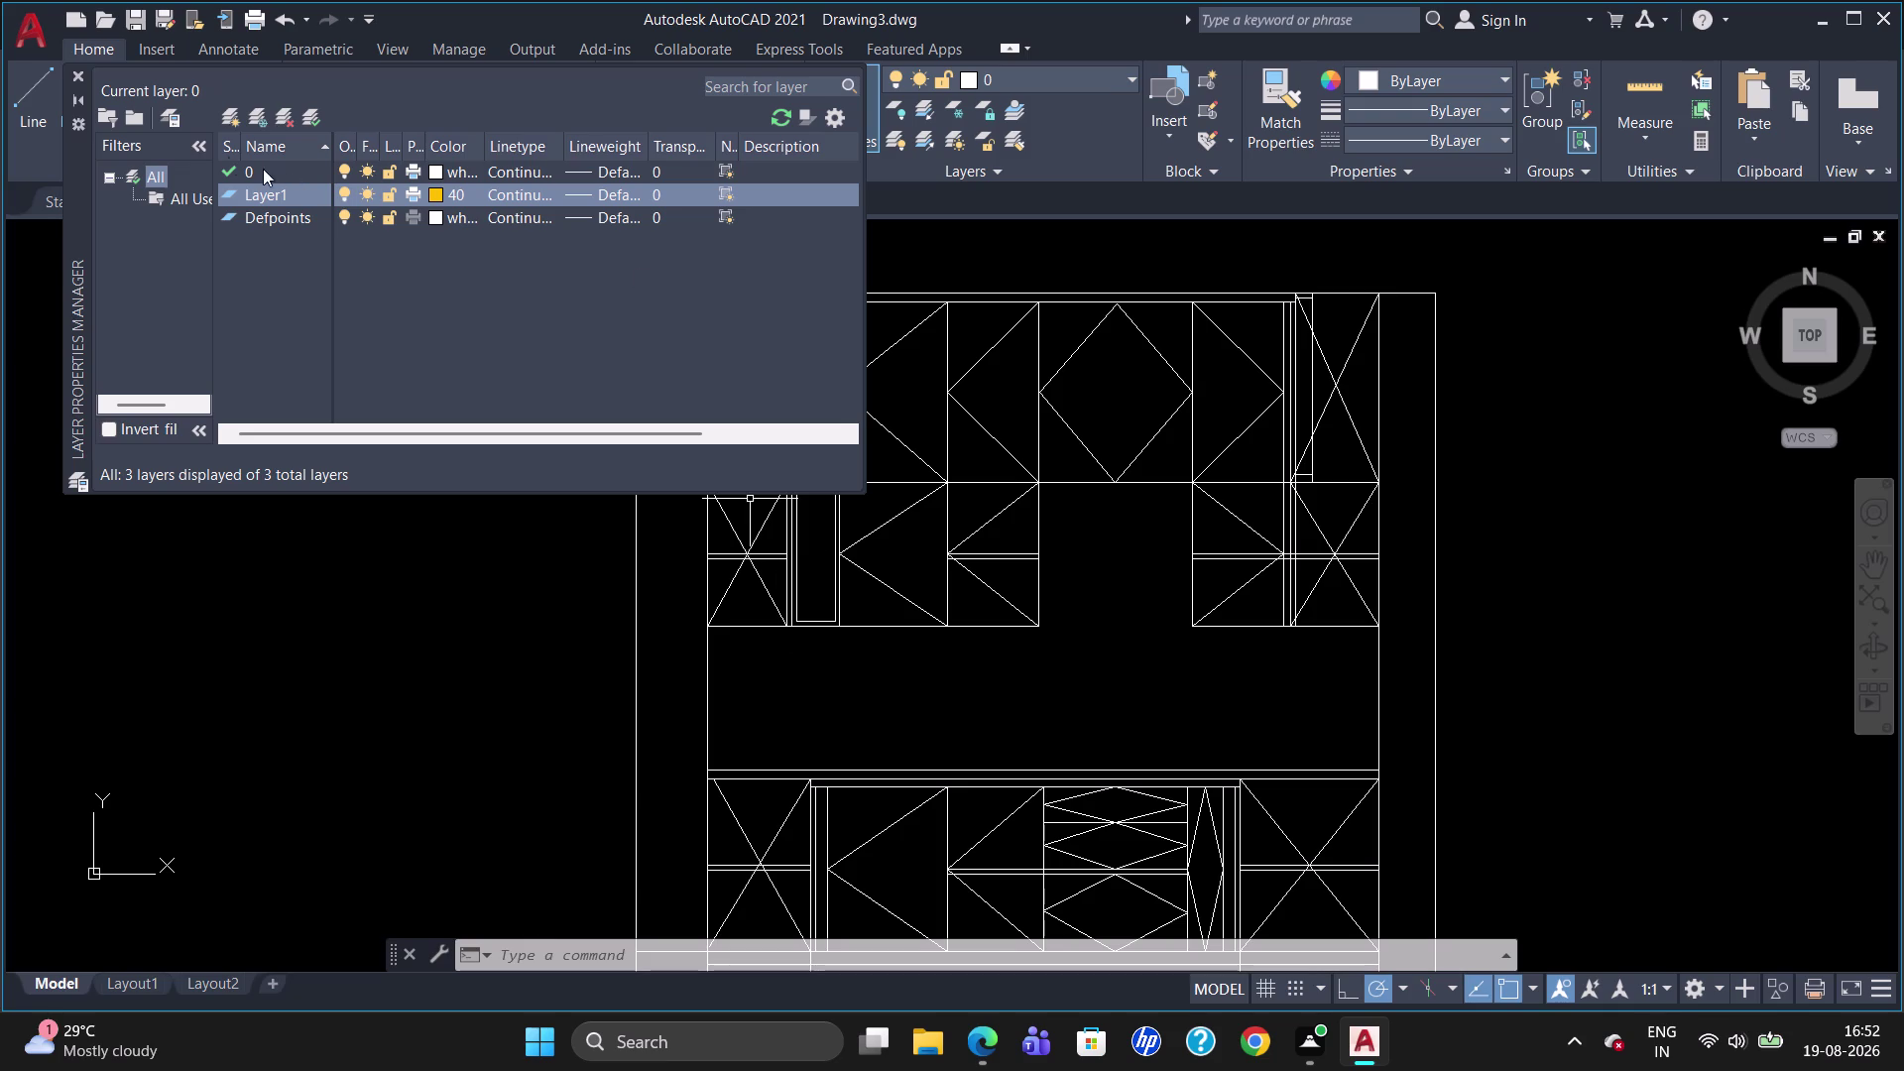
Create Layer2 in red and close the Layer Properties Manager.
click(239, 121)
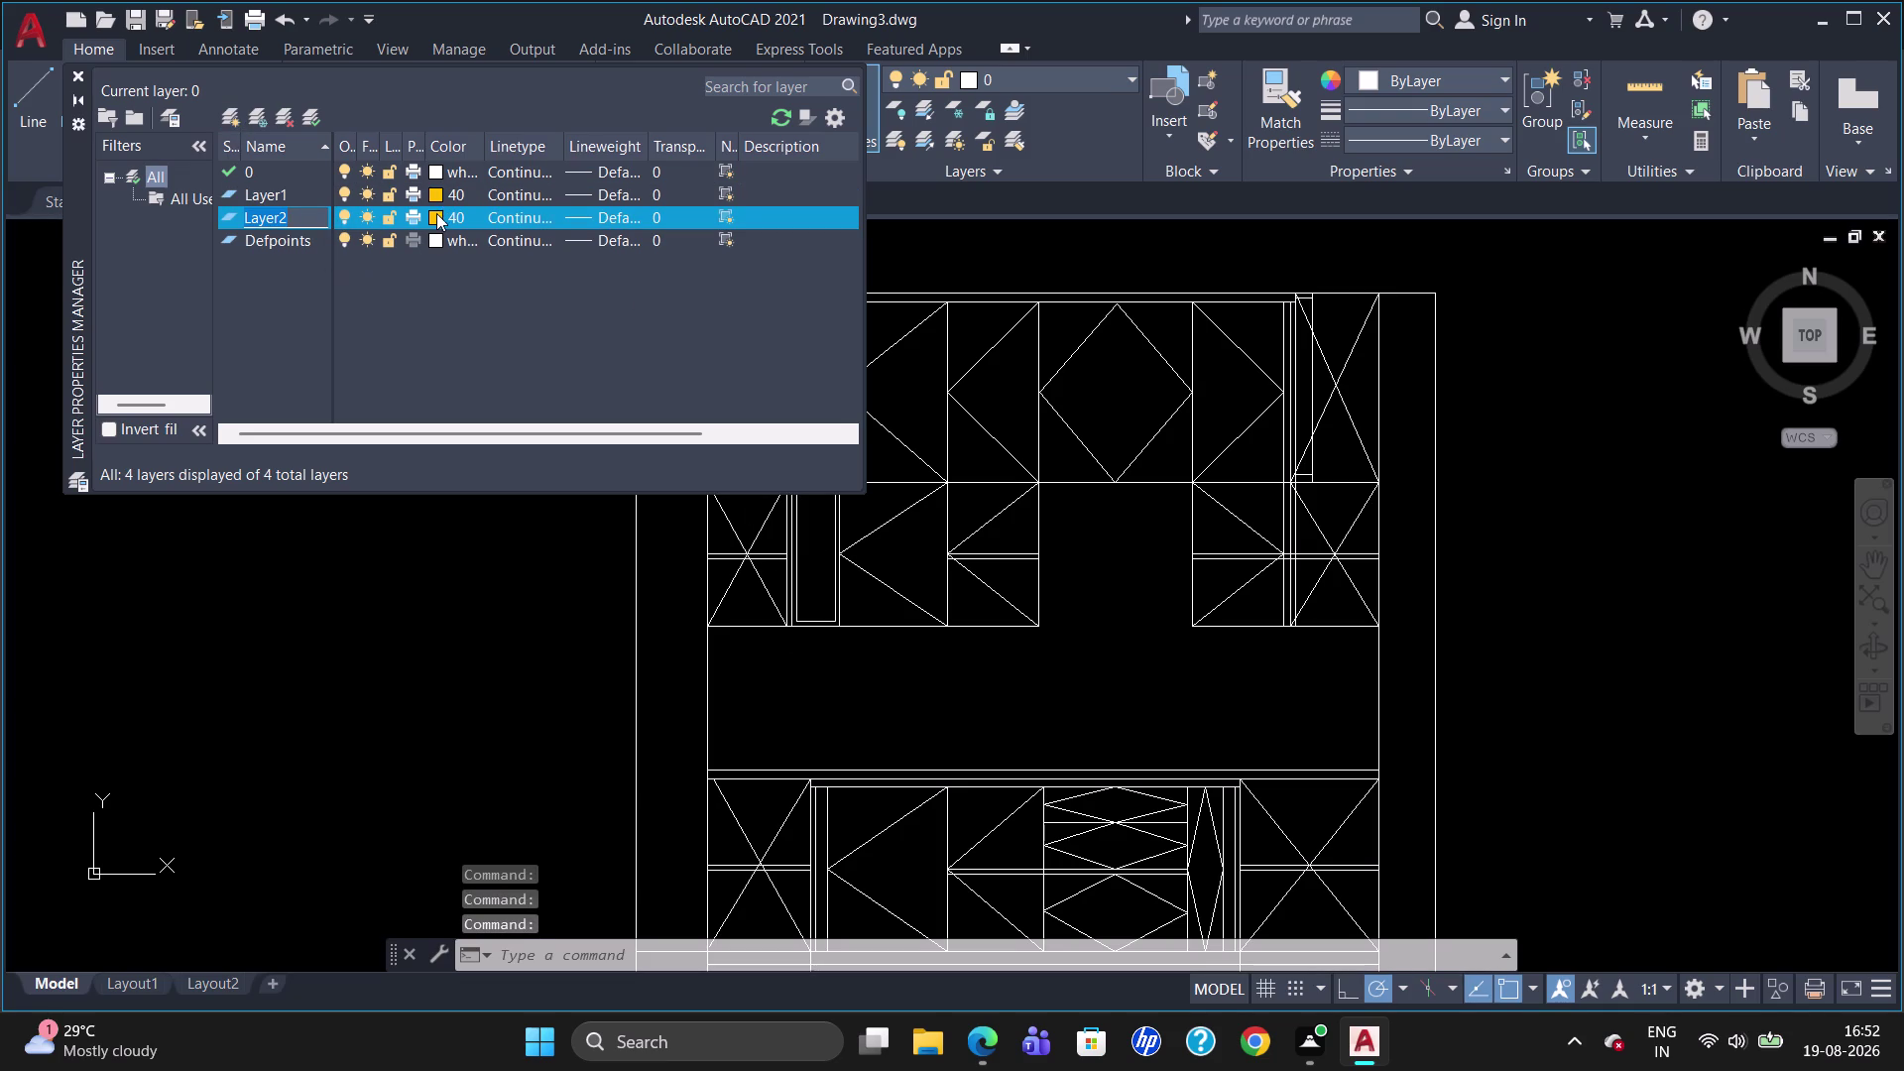
click(433, 215)
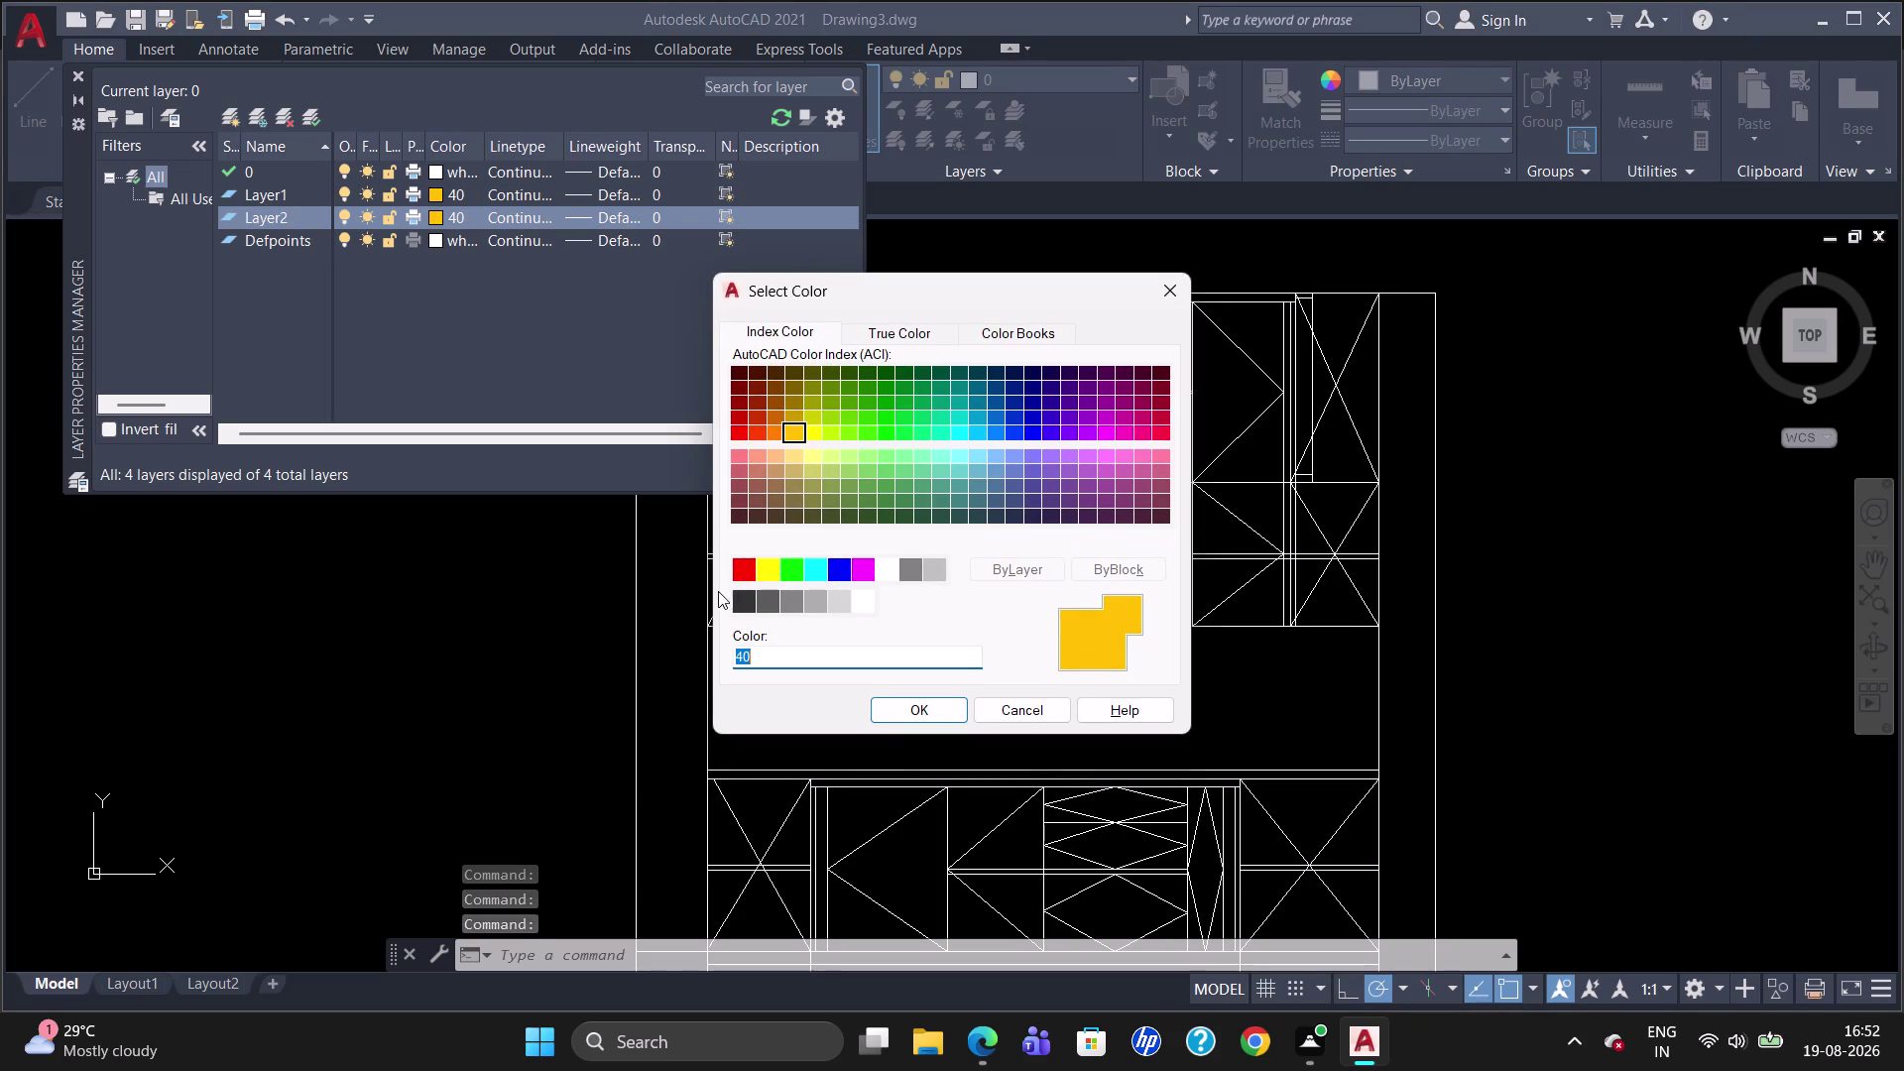
click(741, 578)
click(894, 717)
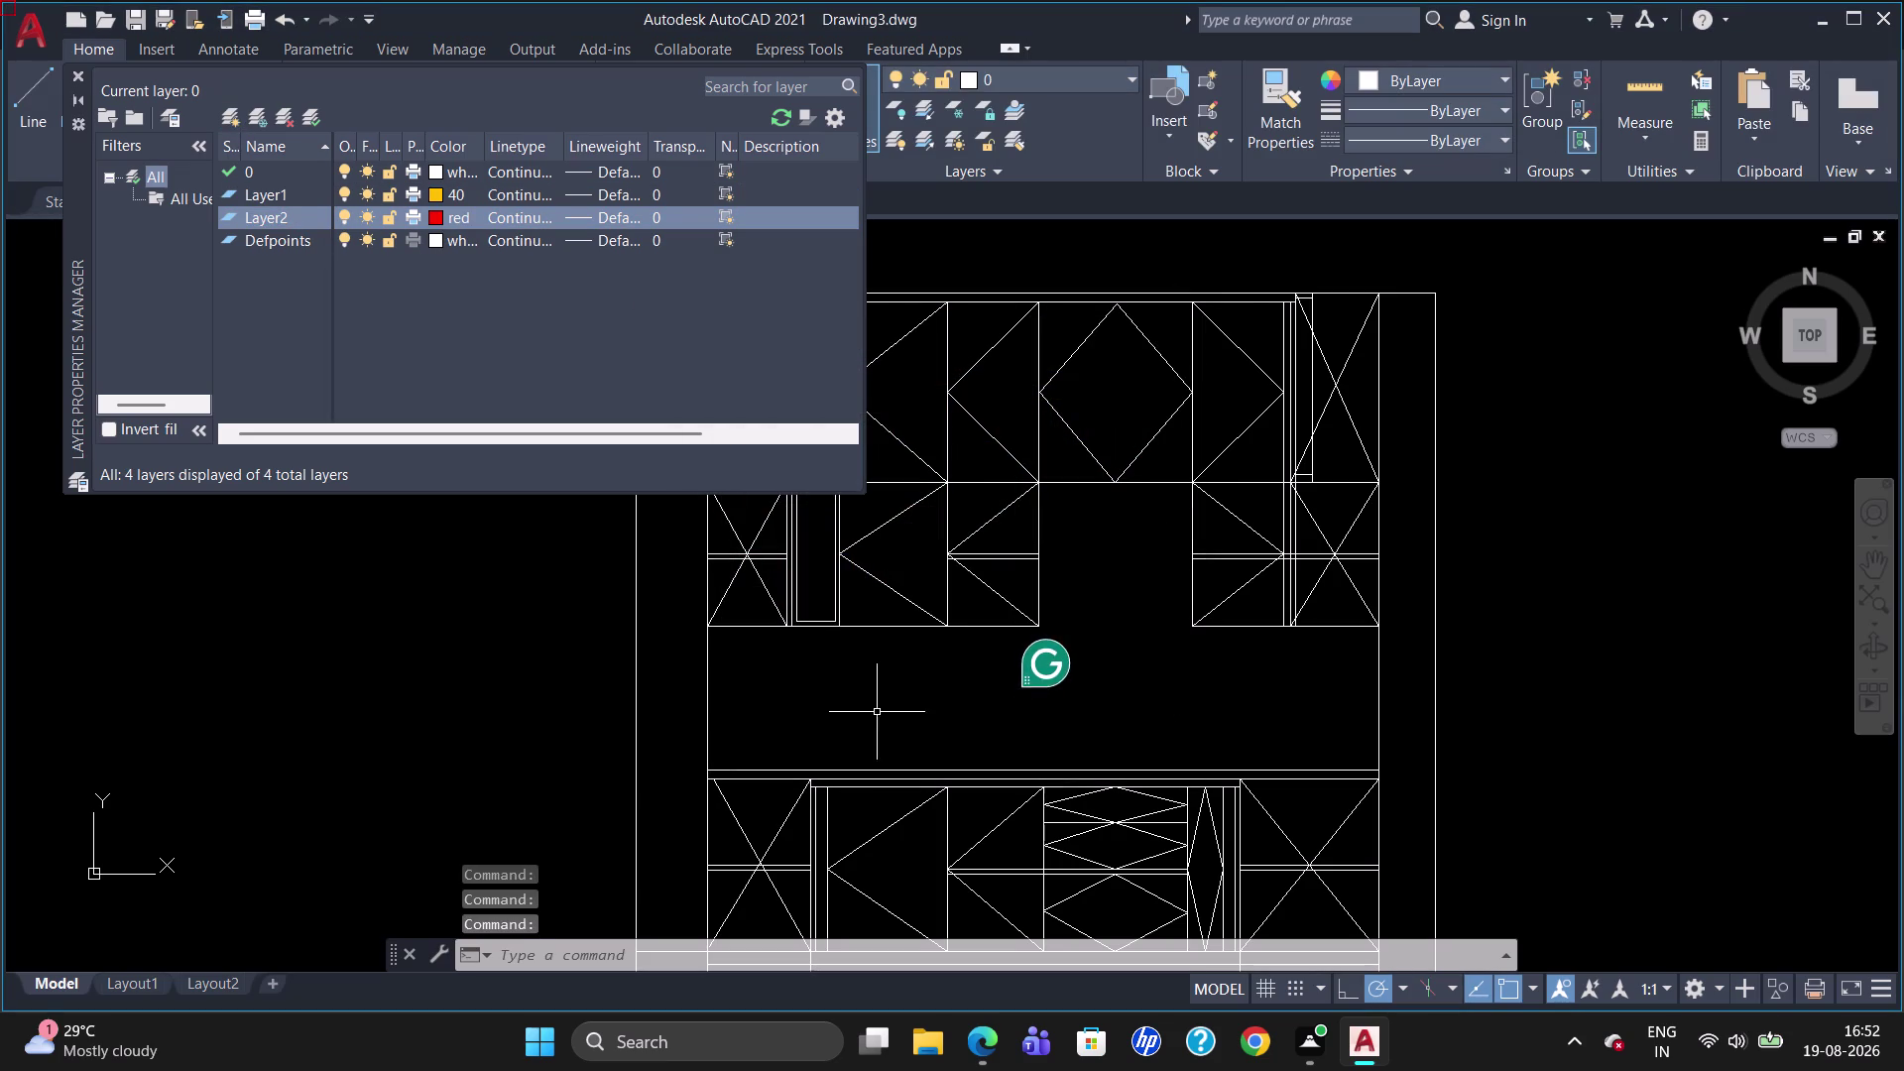
click(83, 78)
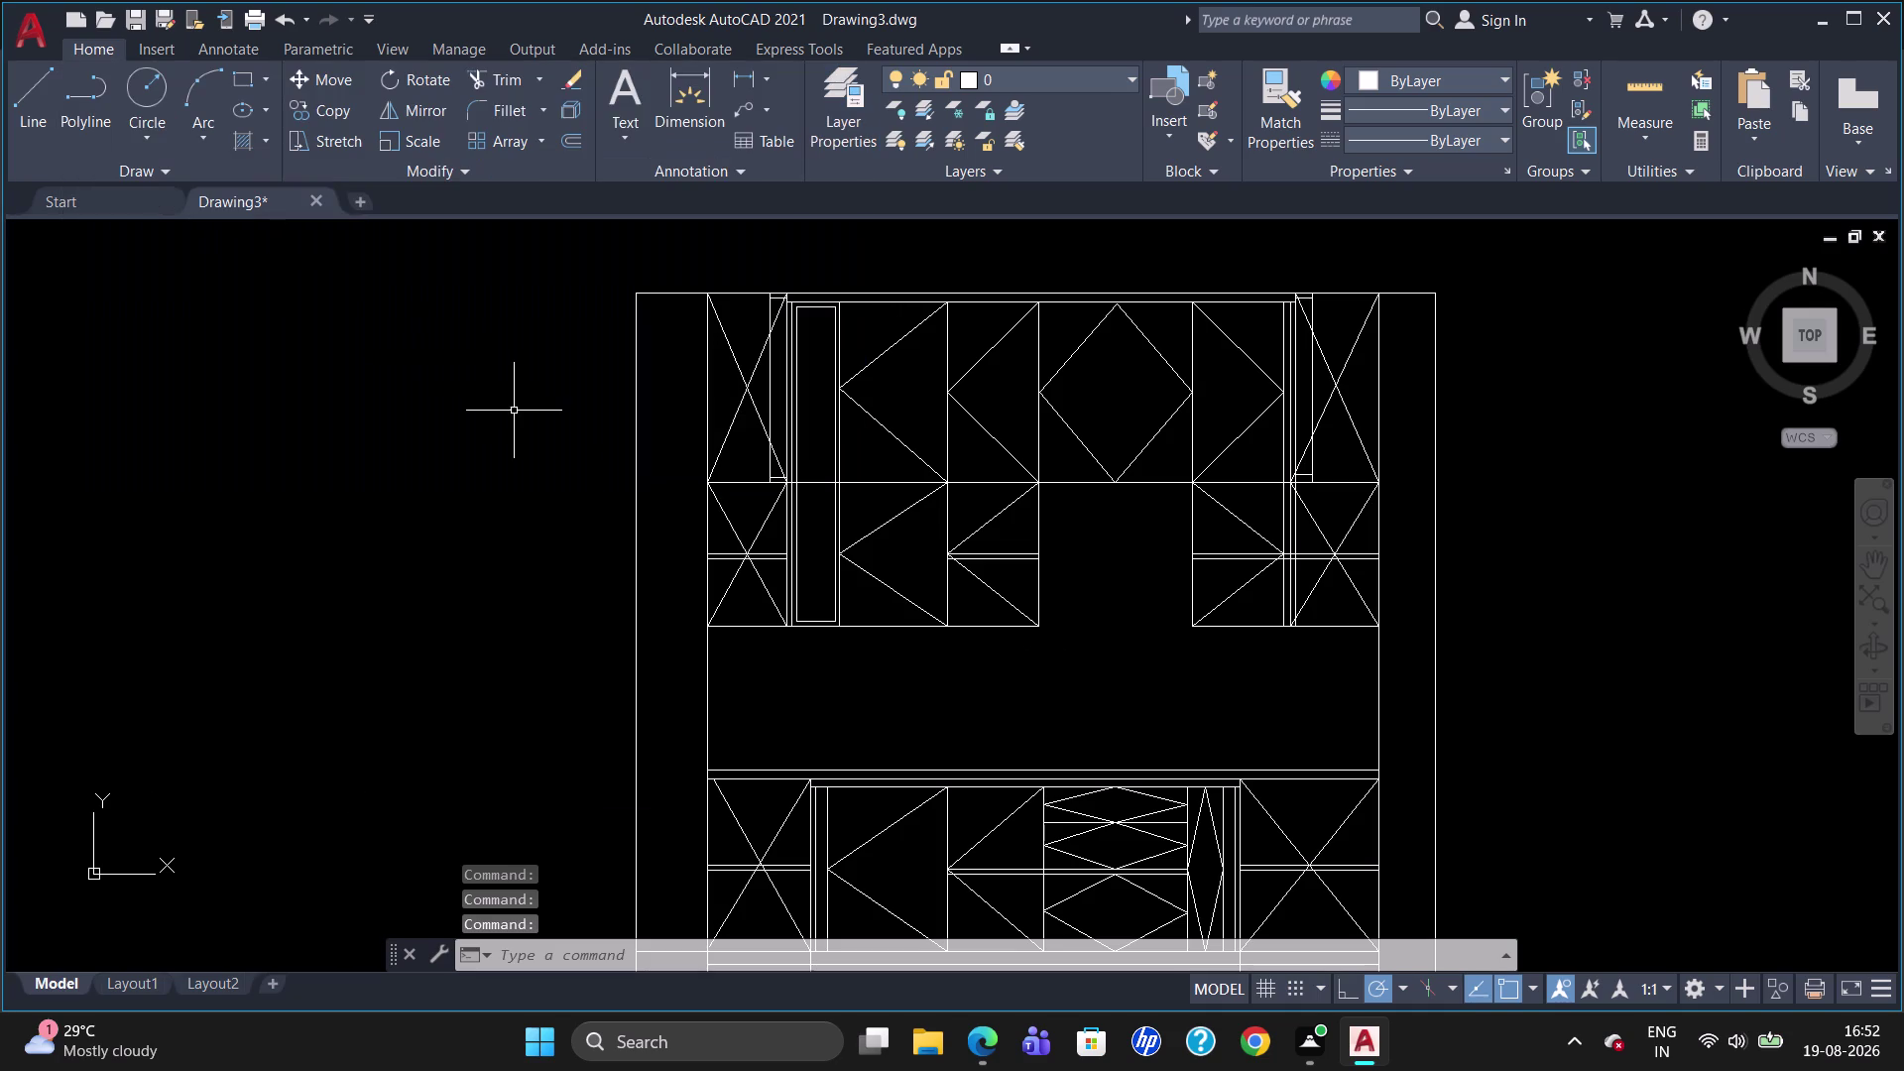
key(Escape)
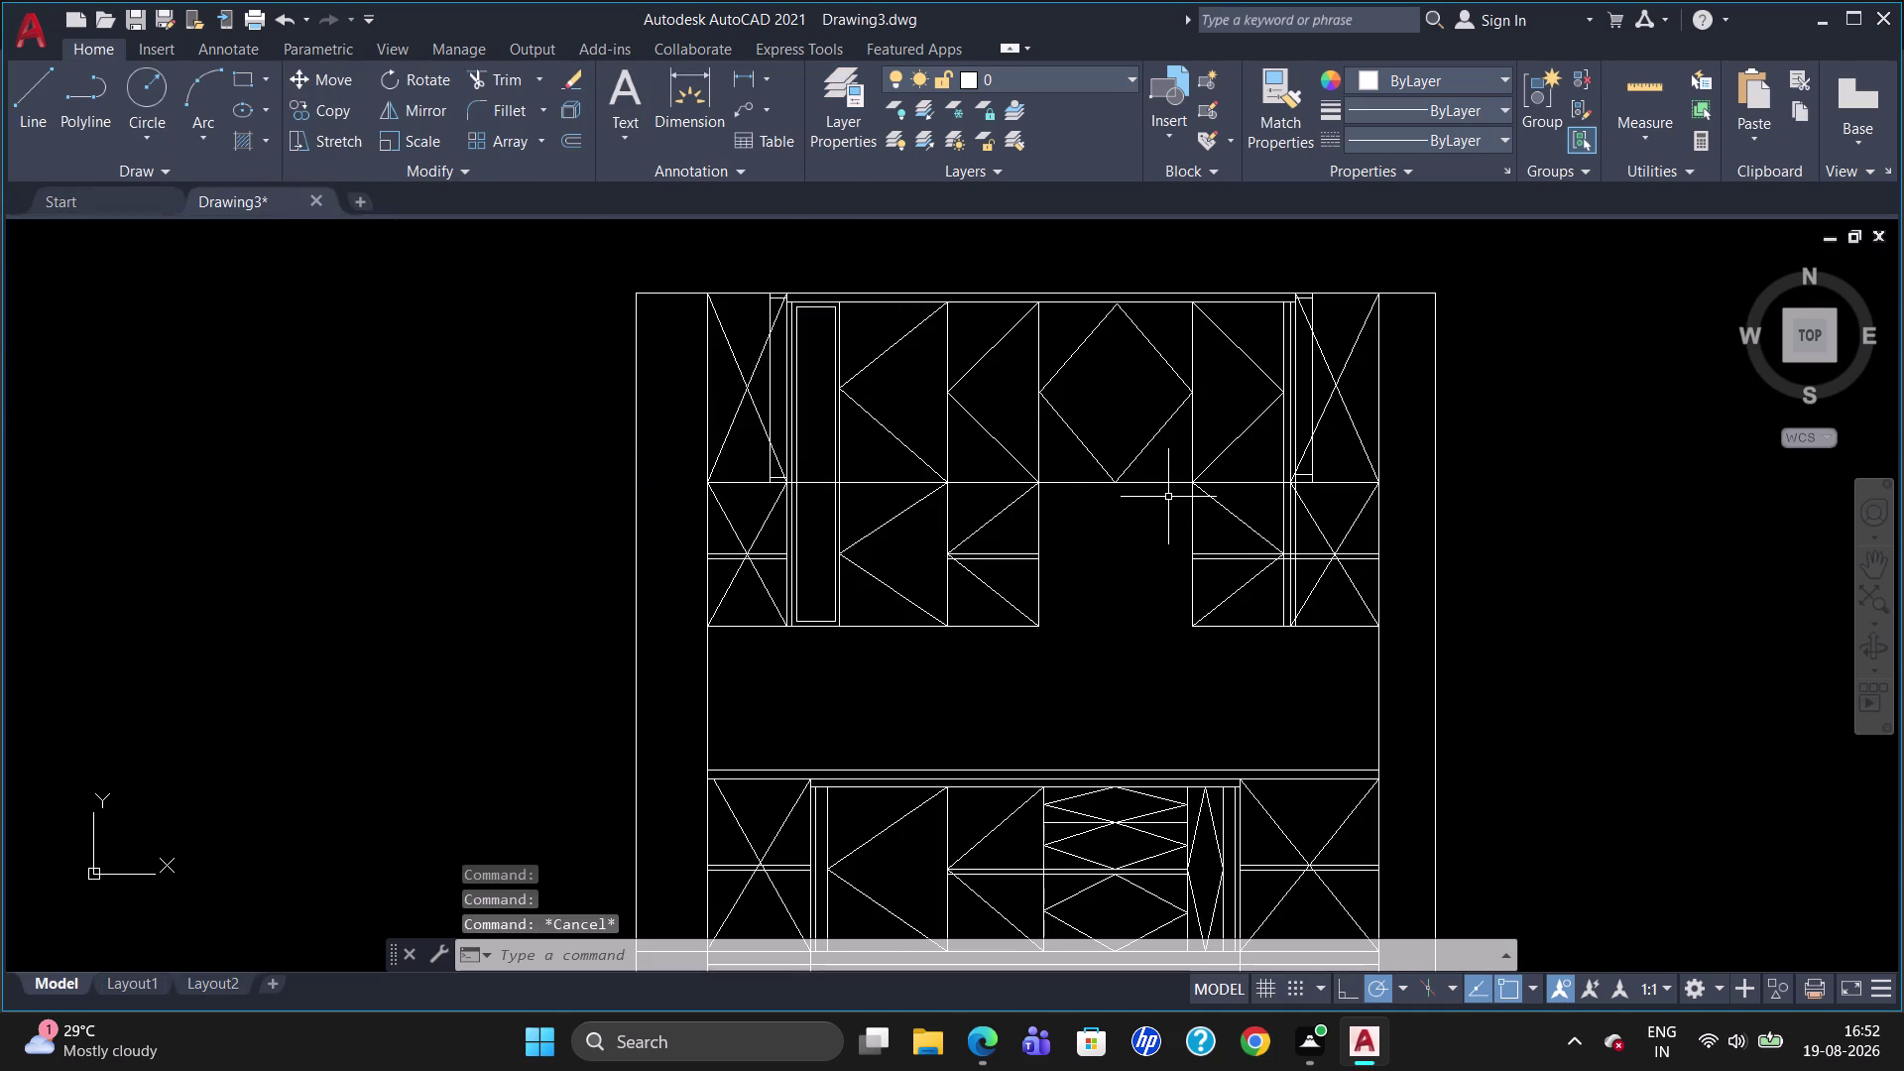
Load the ACAD_ISO02W100 linetype from acadiso.lin through the Linetype Manager (LT).
text(LT)
key(Return)
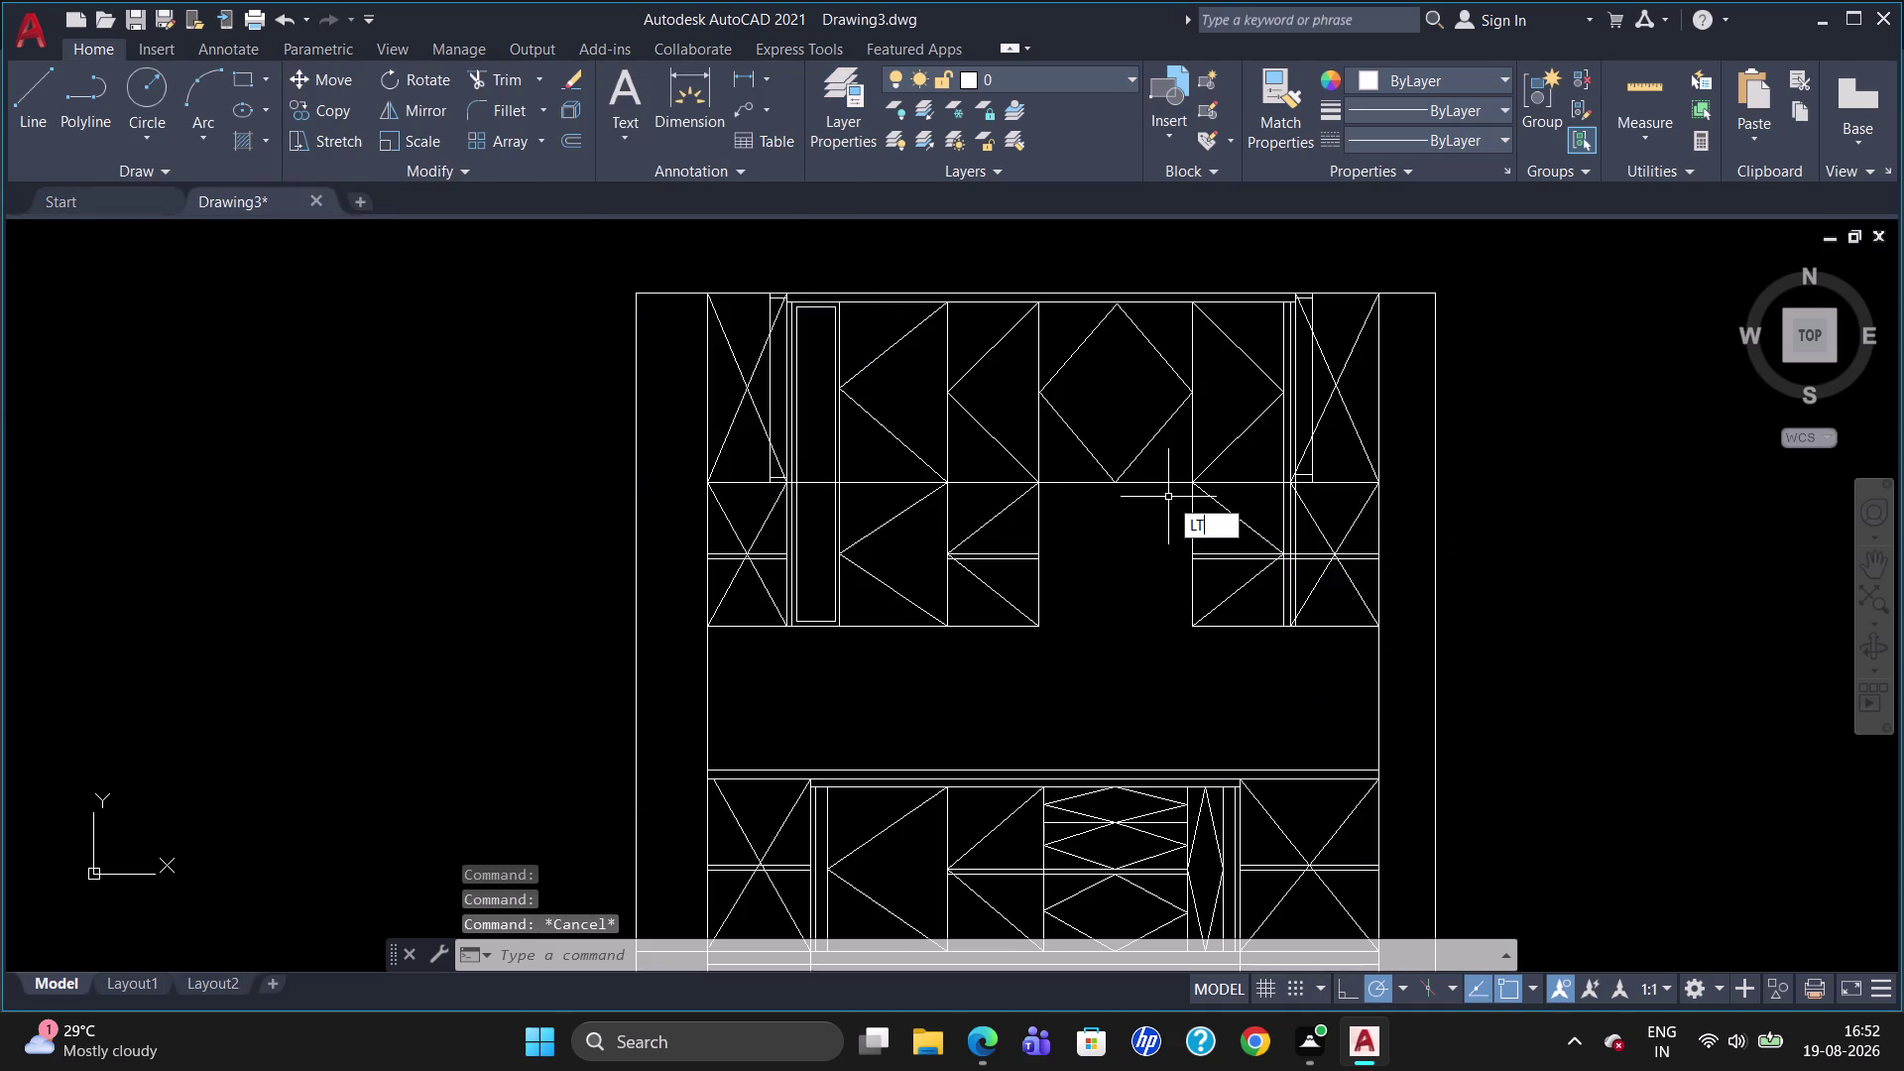
click(1172, 300)
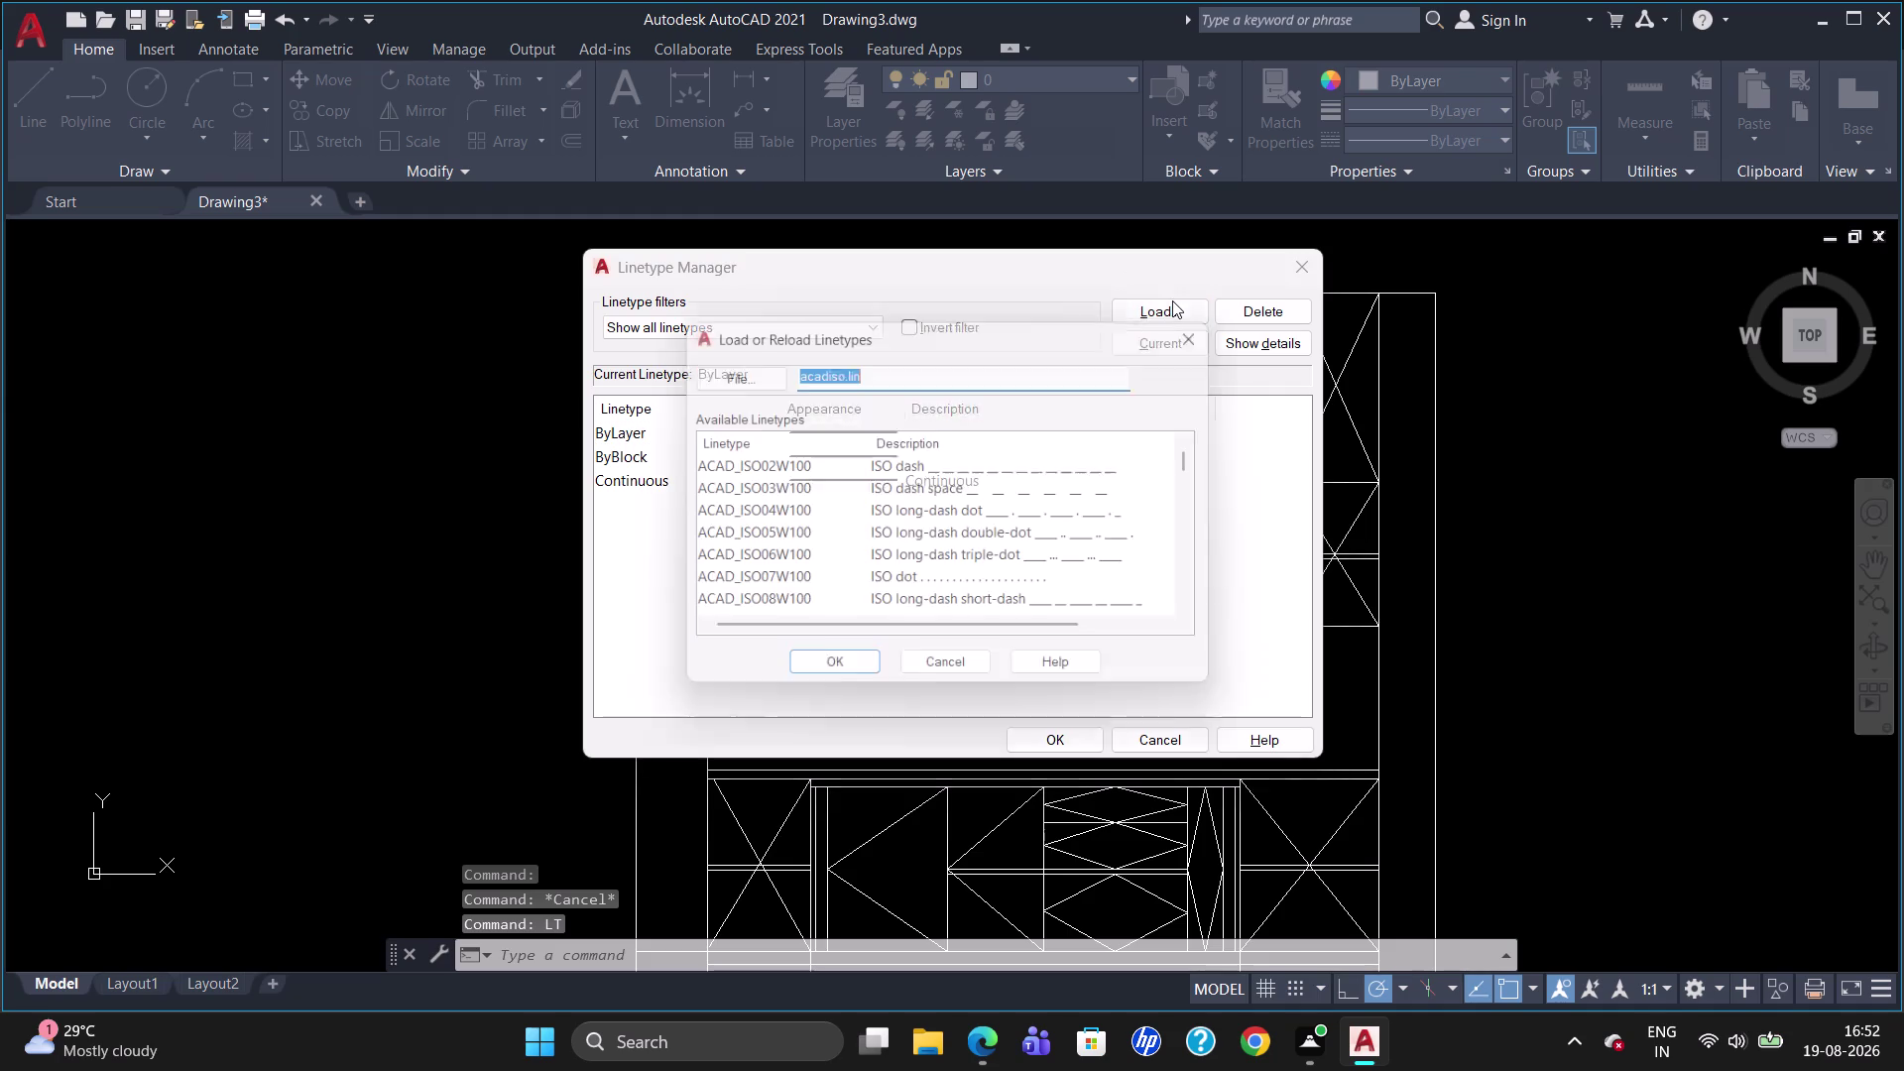
click(916, 465)
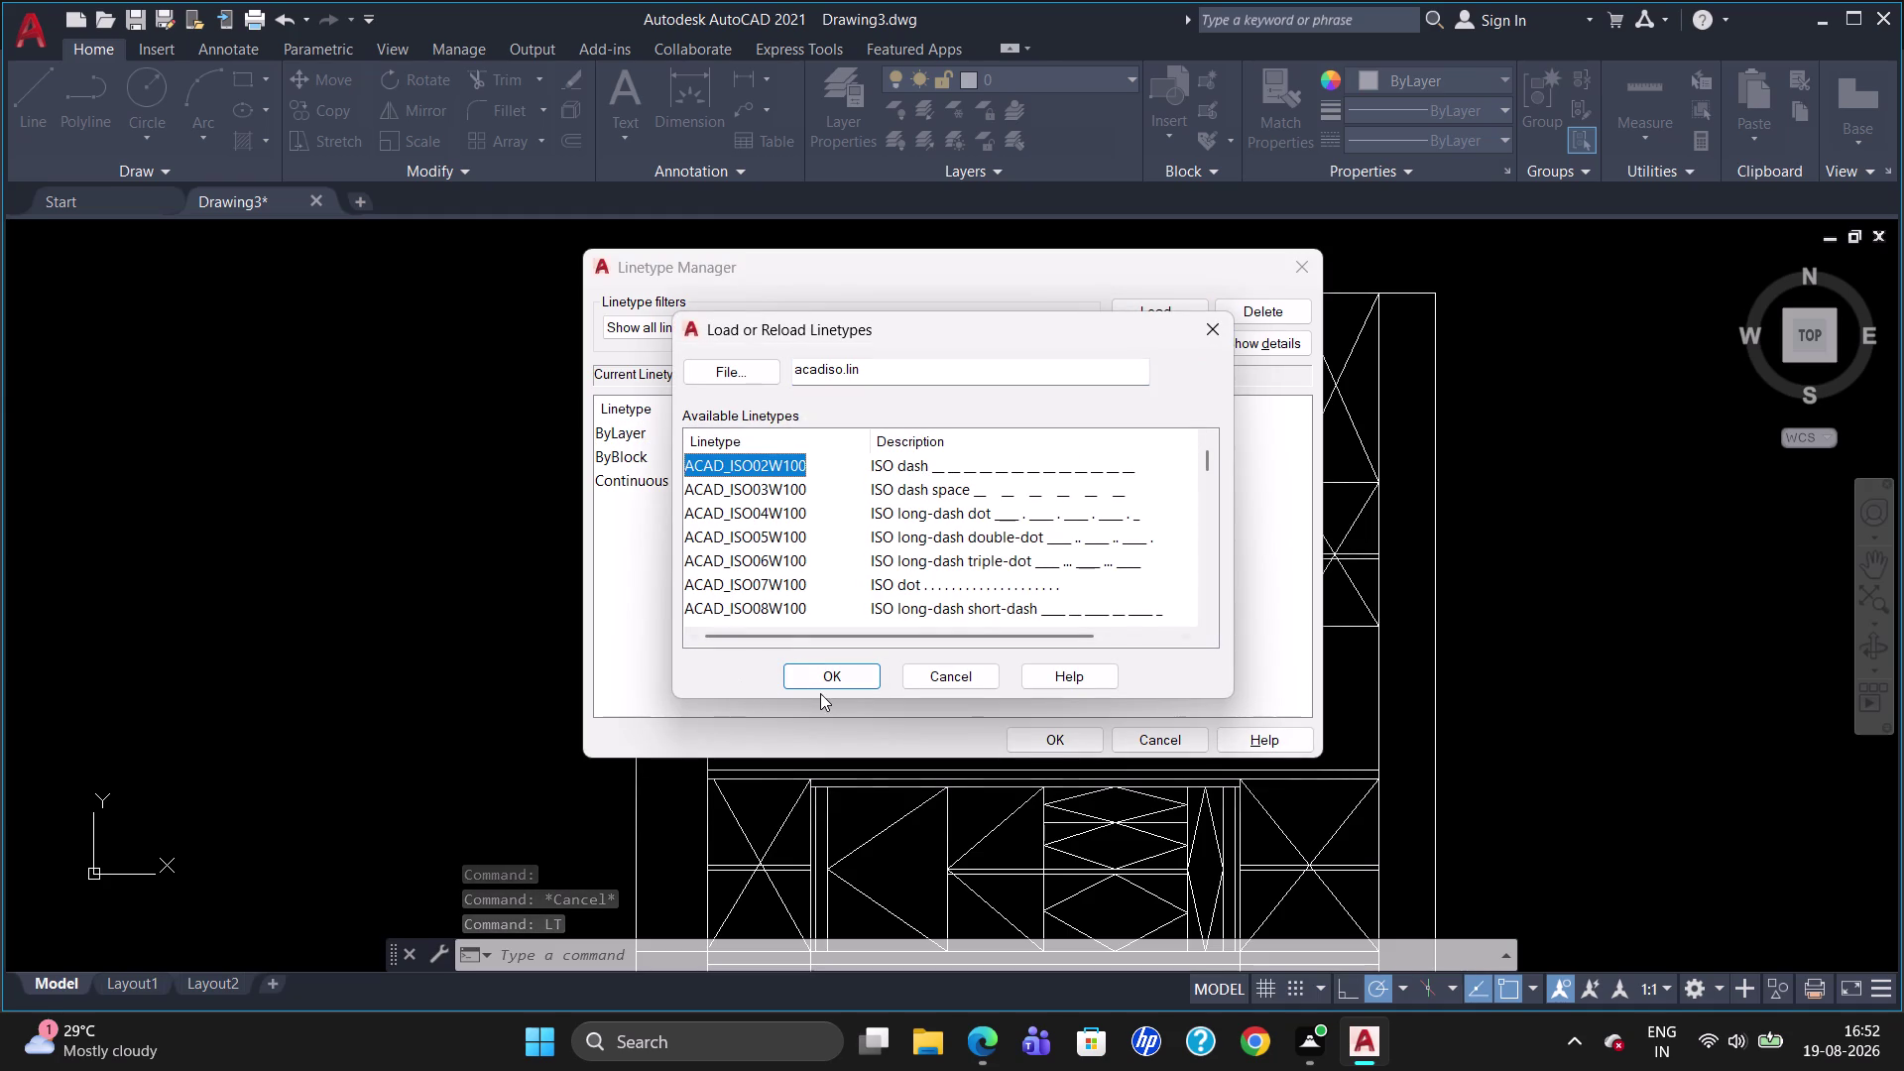
click(827, 692)
click(824, 674)
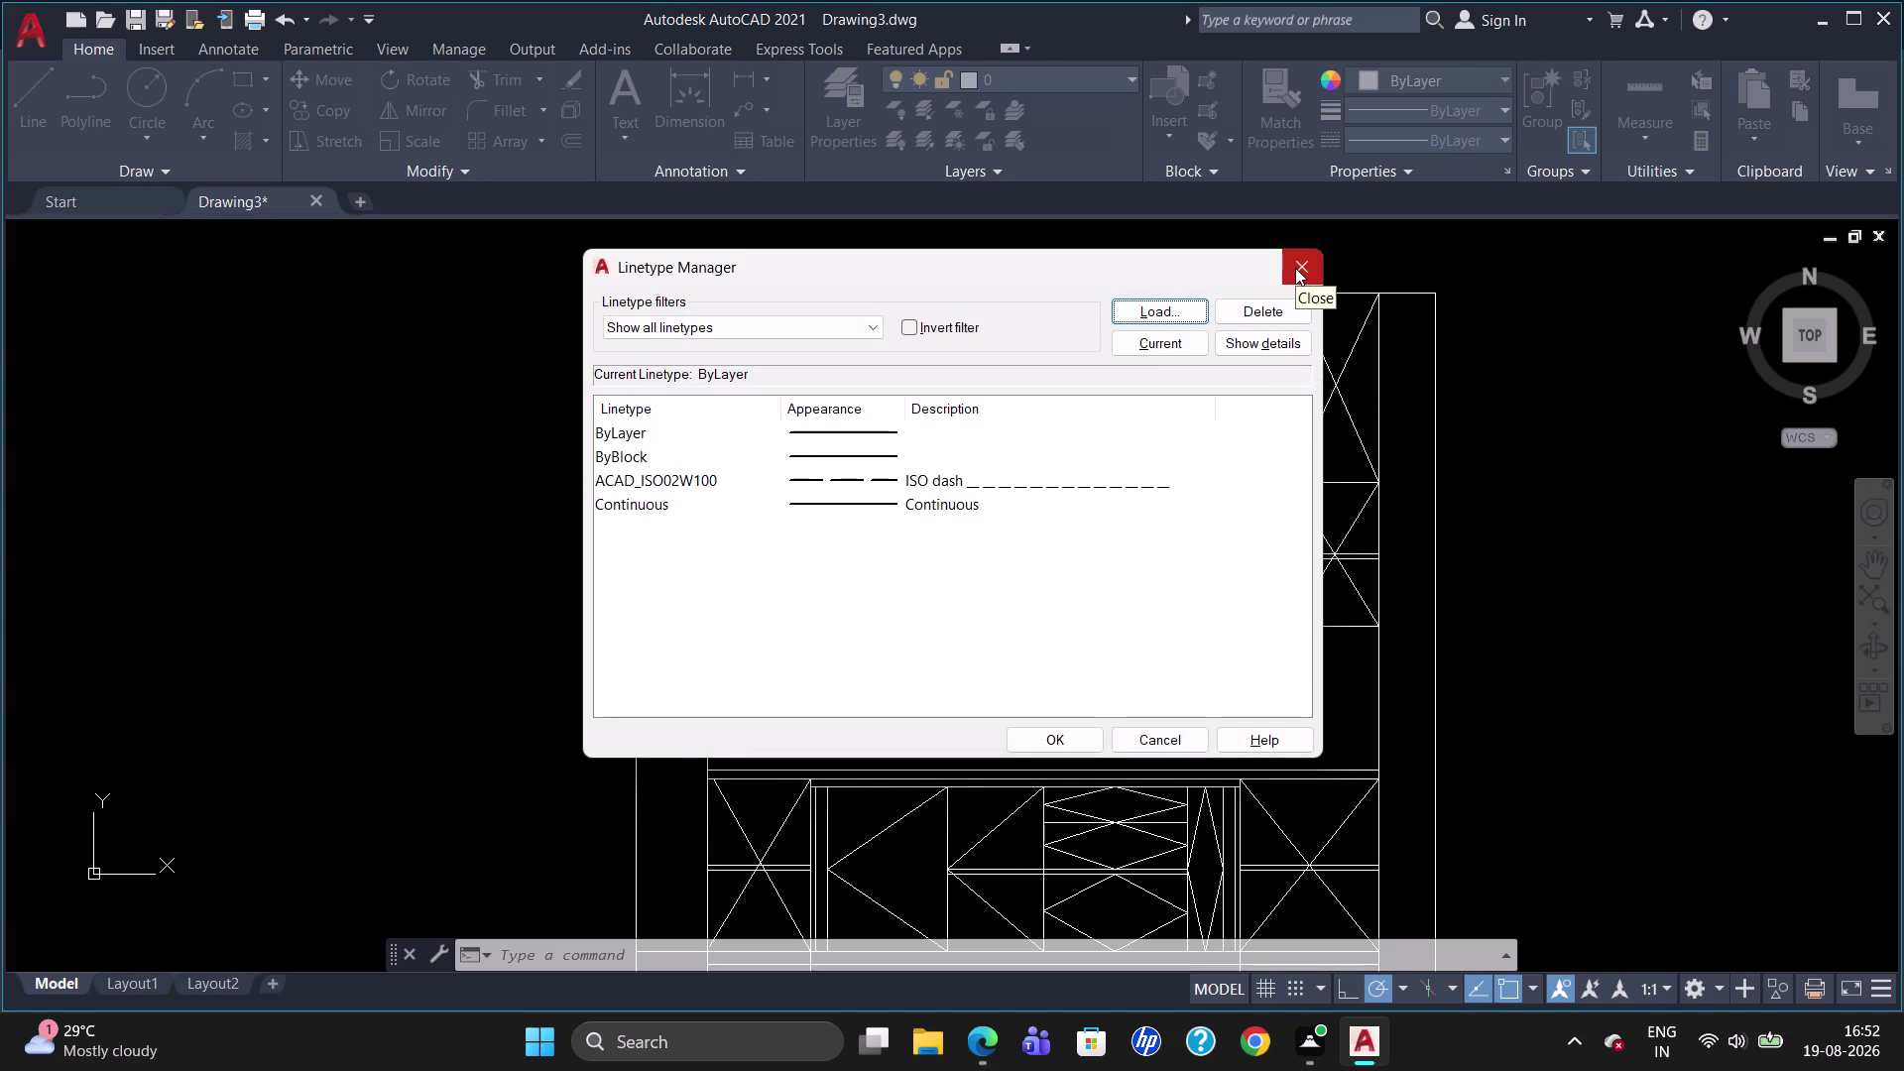
click(1069, 732)
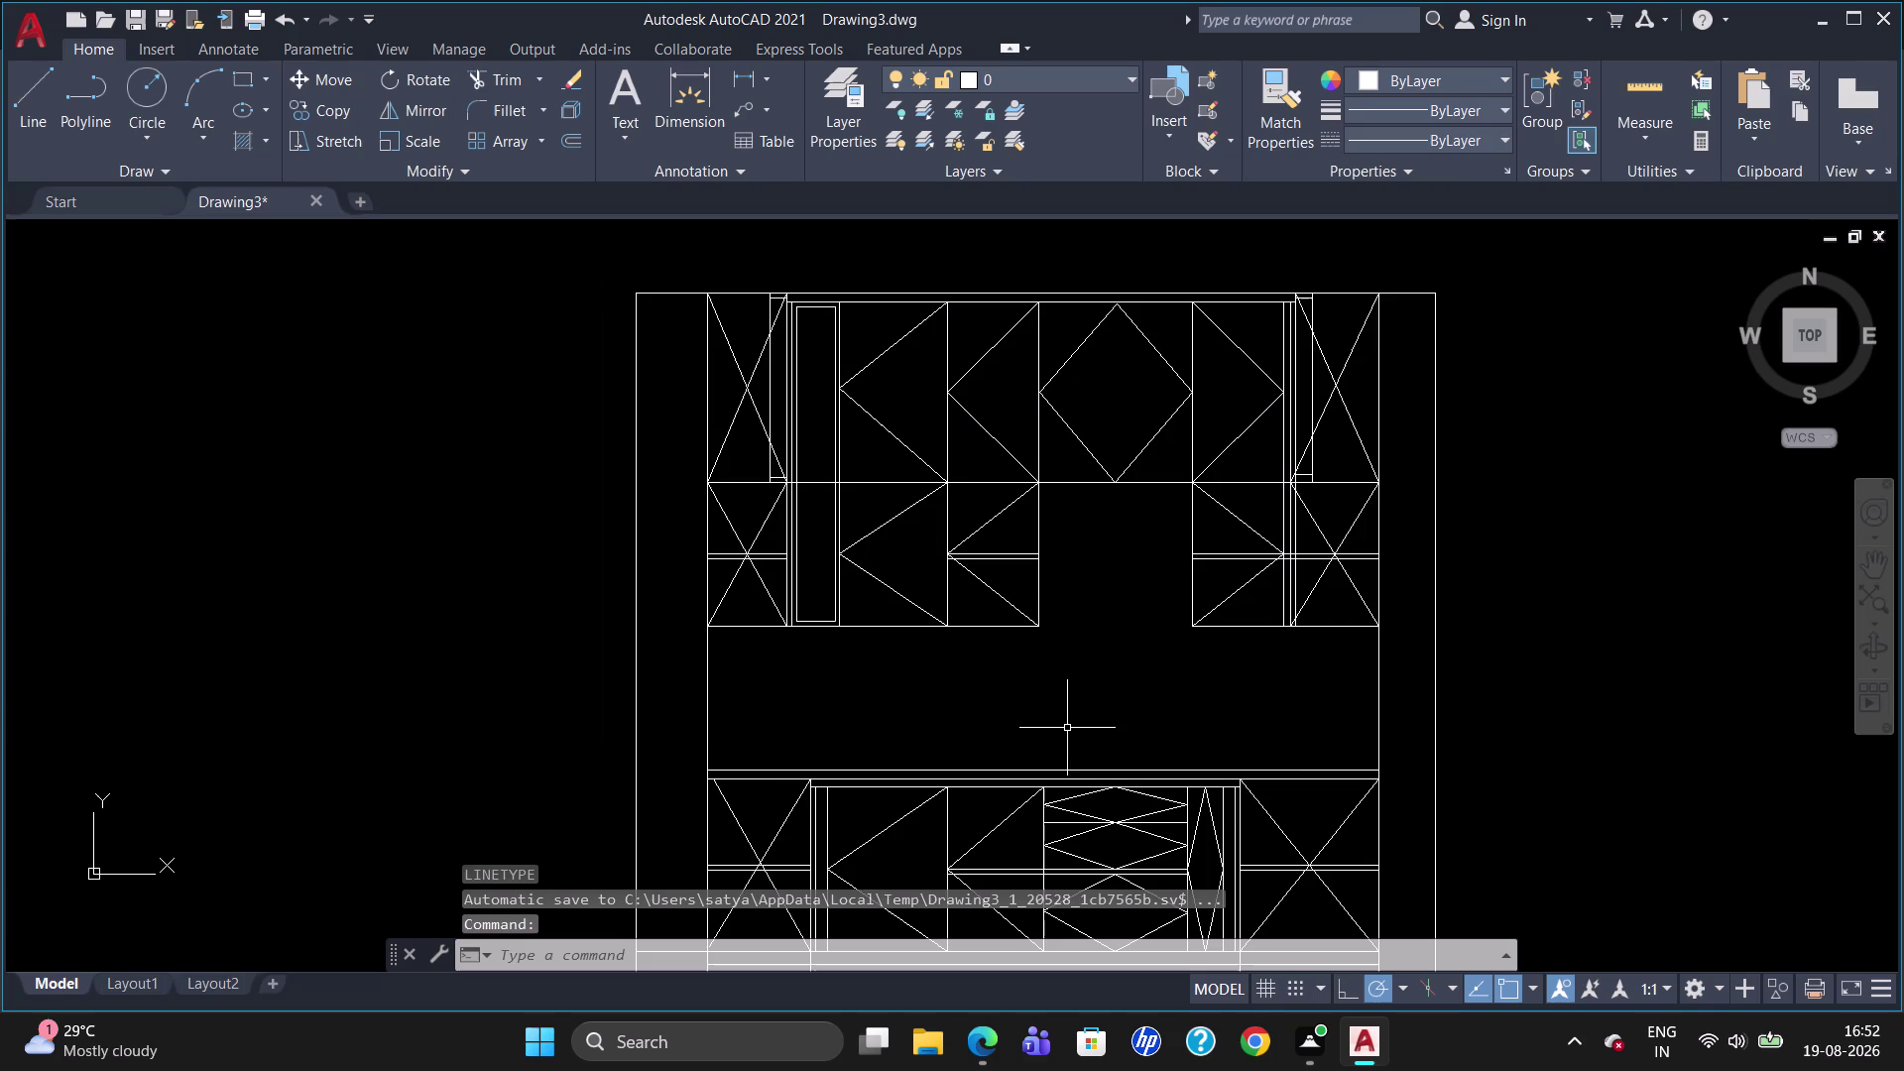
click(1461, 136)
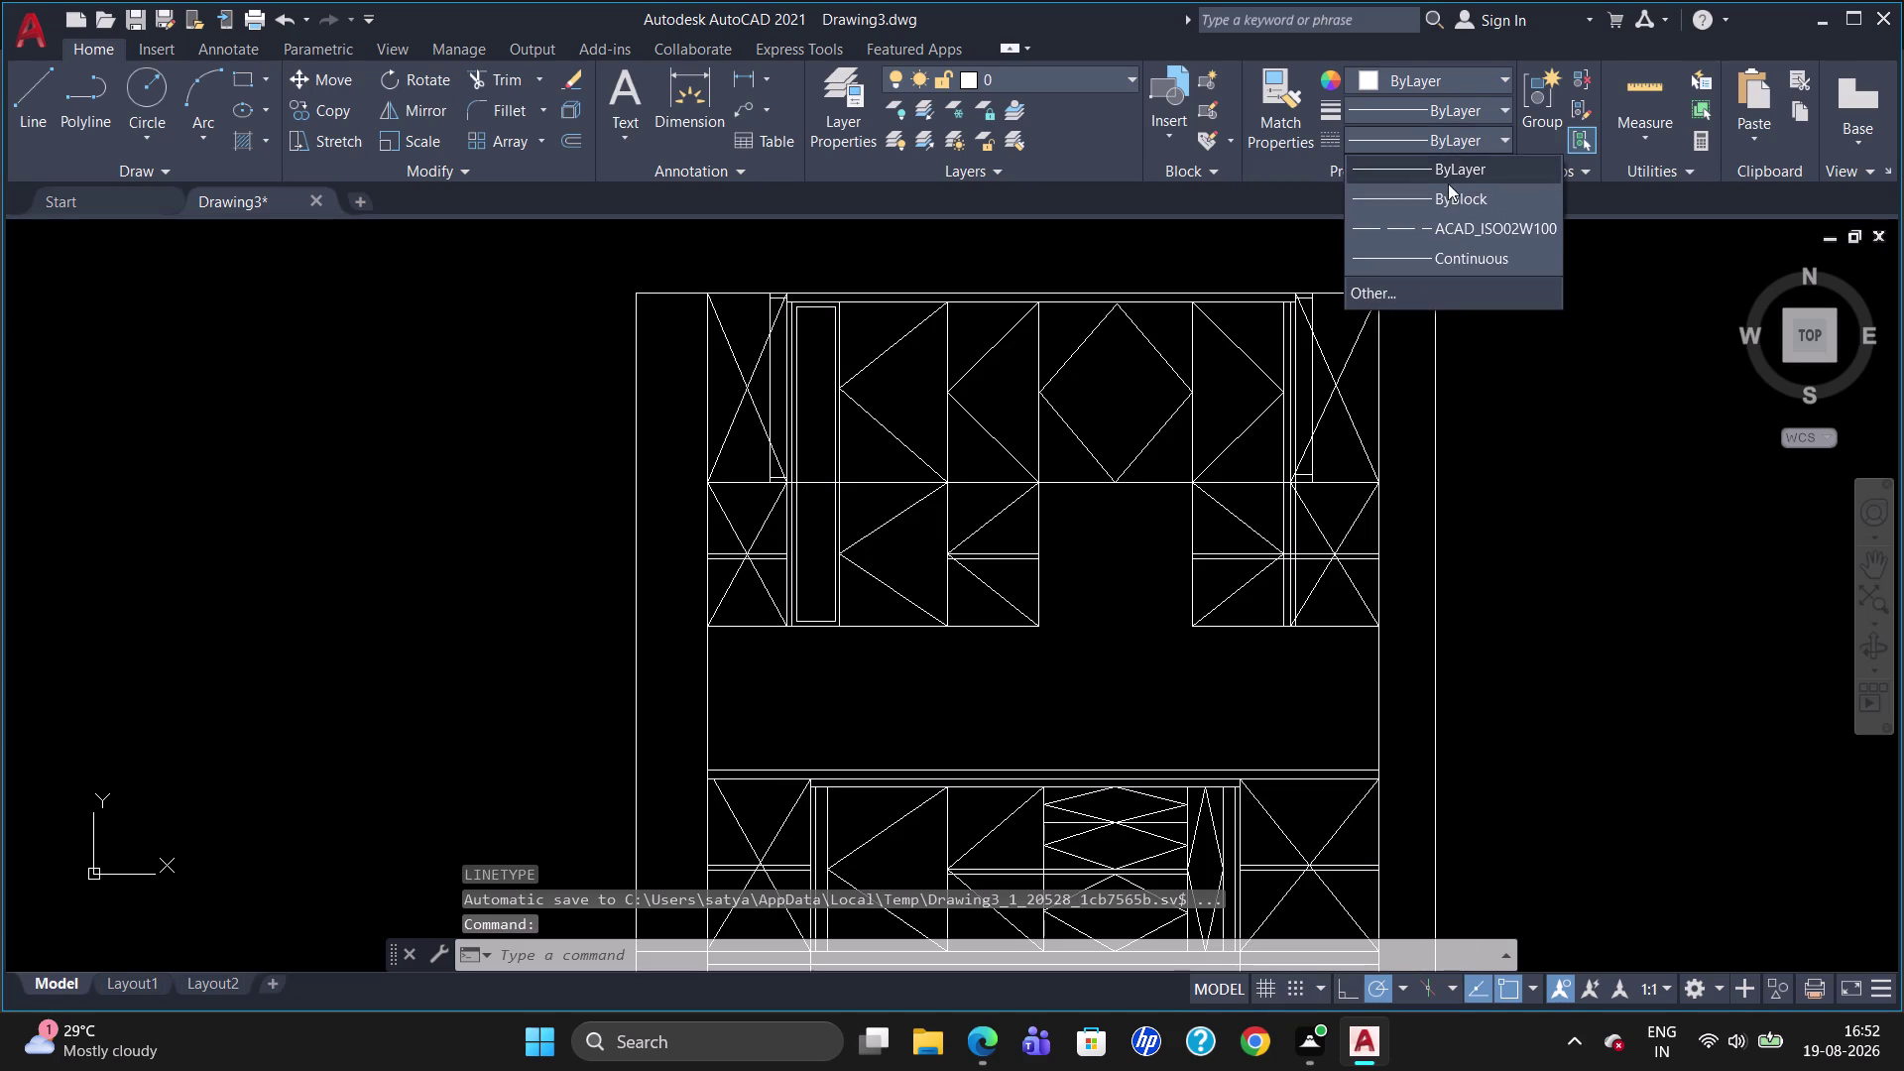
Select the top centre diamond edges and the neighbouring and lower shutter diagonals.
click(1451, 218)
click(1154, 351)
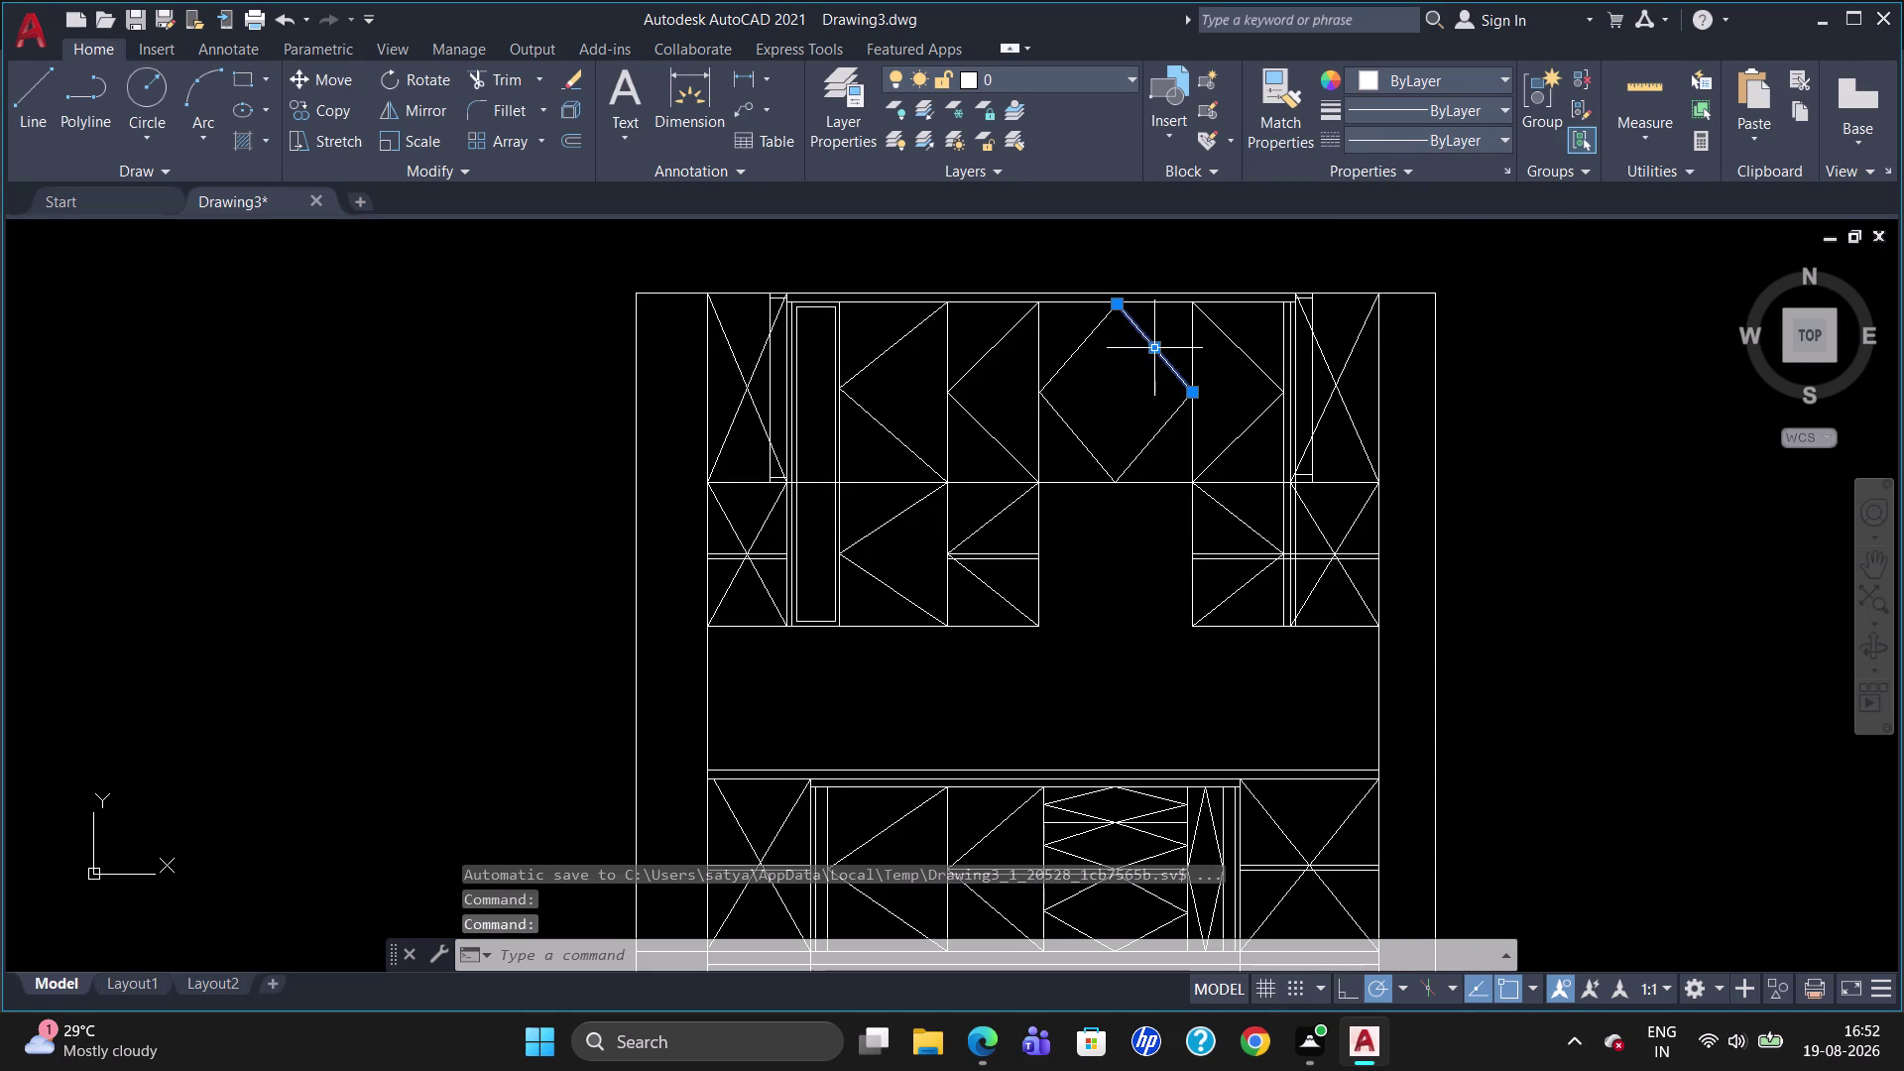
click(1149, 448)
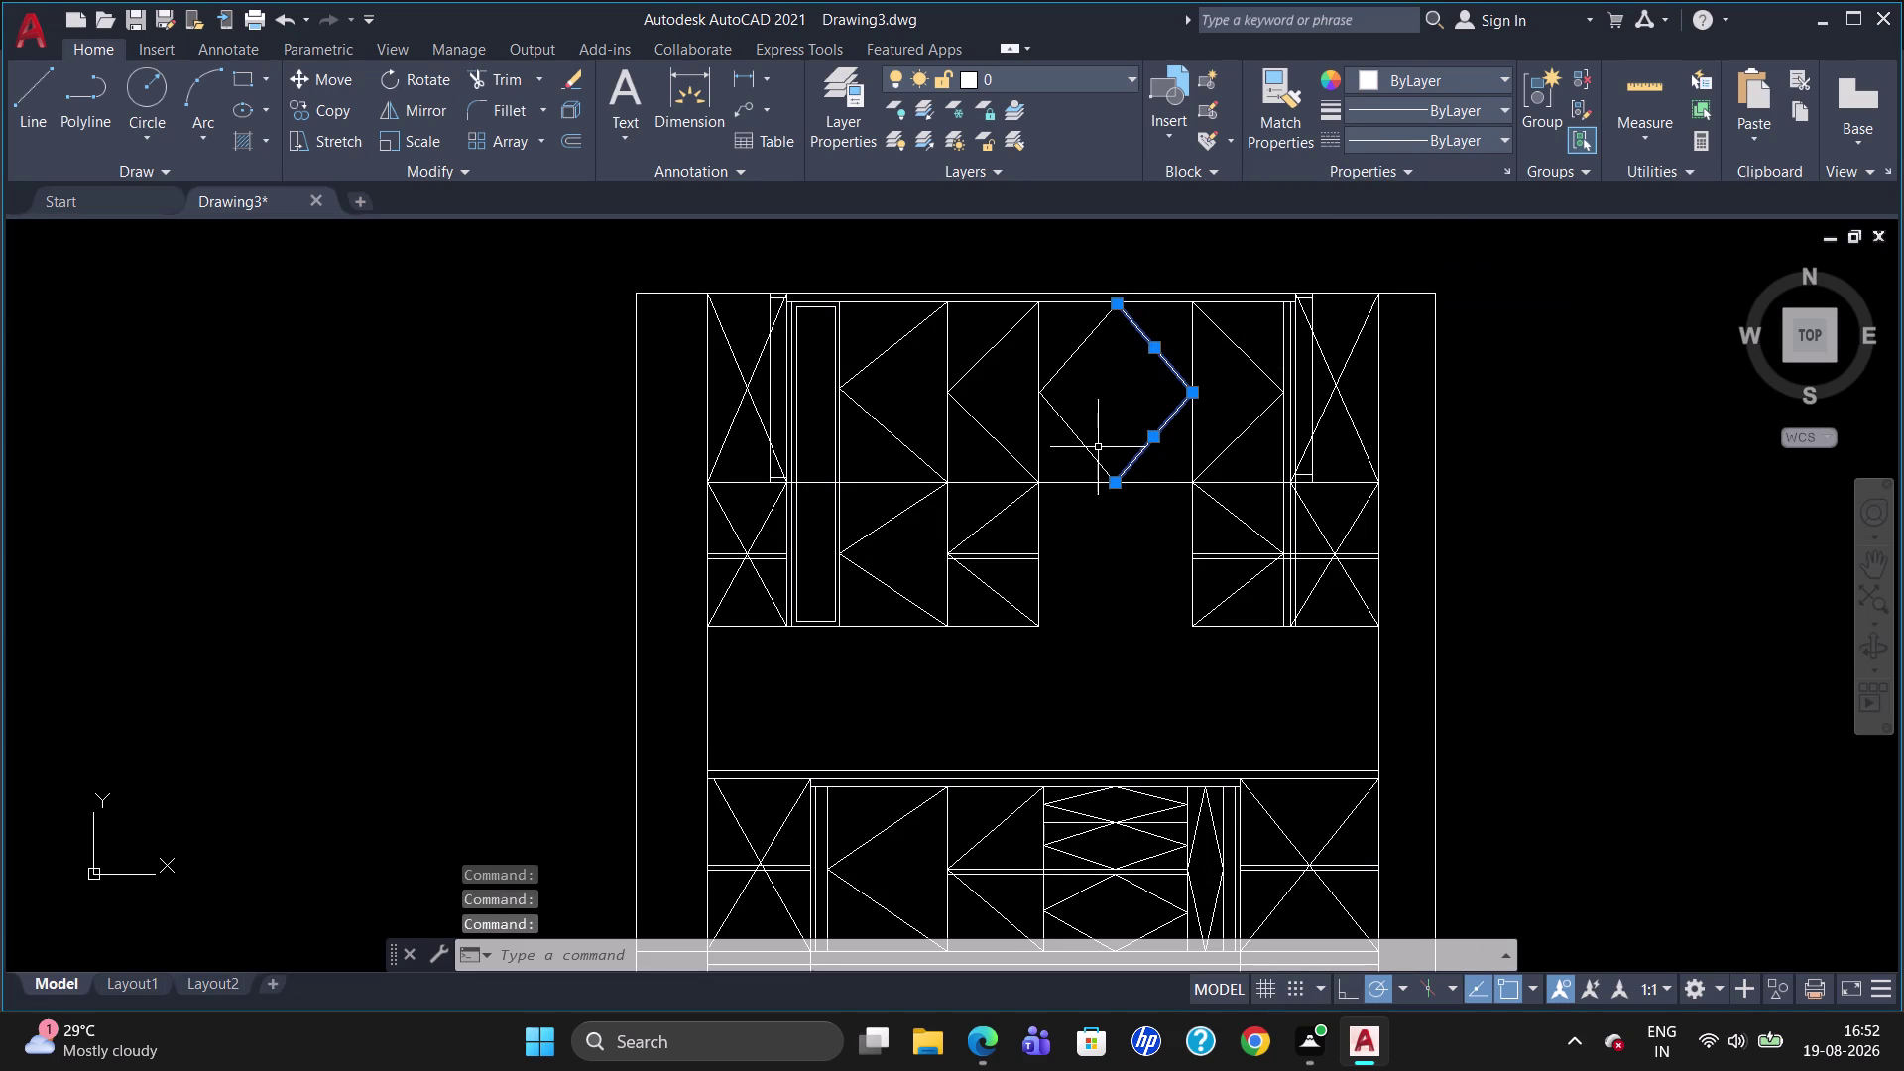
click(1090, 447)
click(1069, 344)
click(1070, 347)
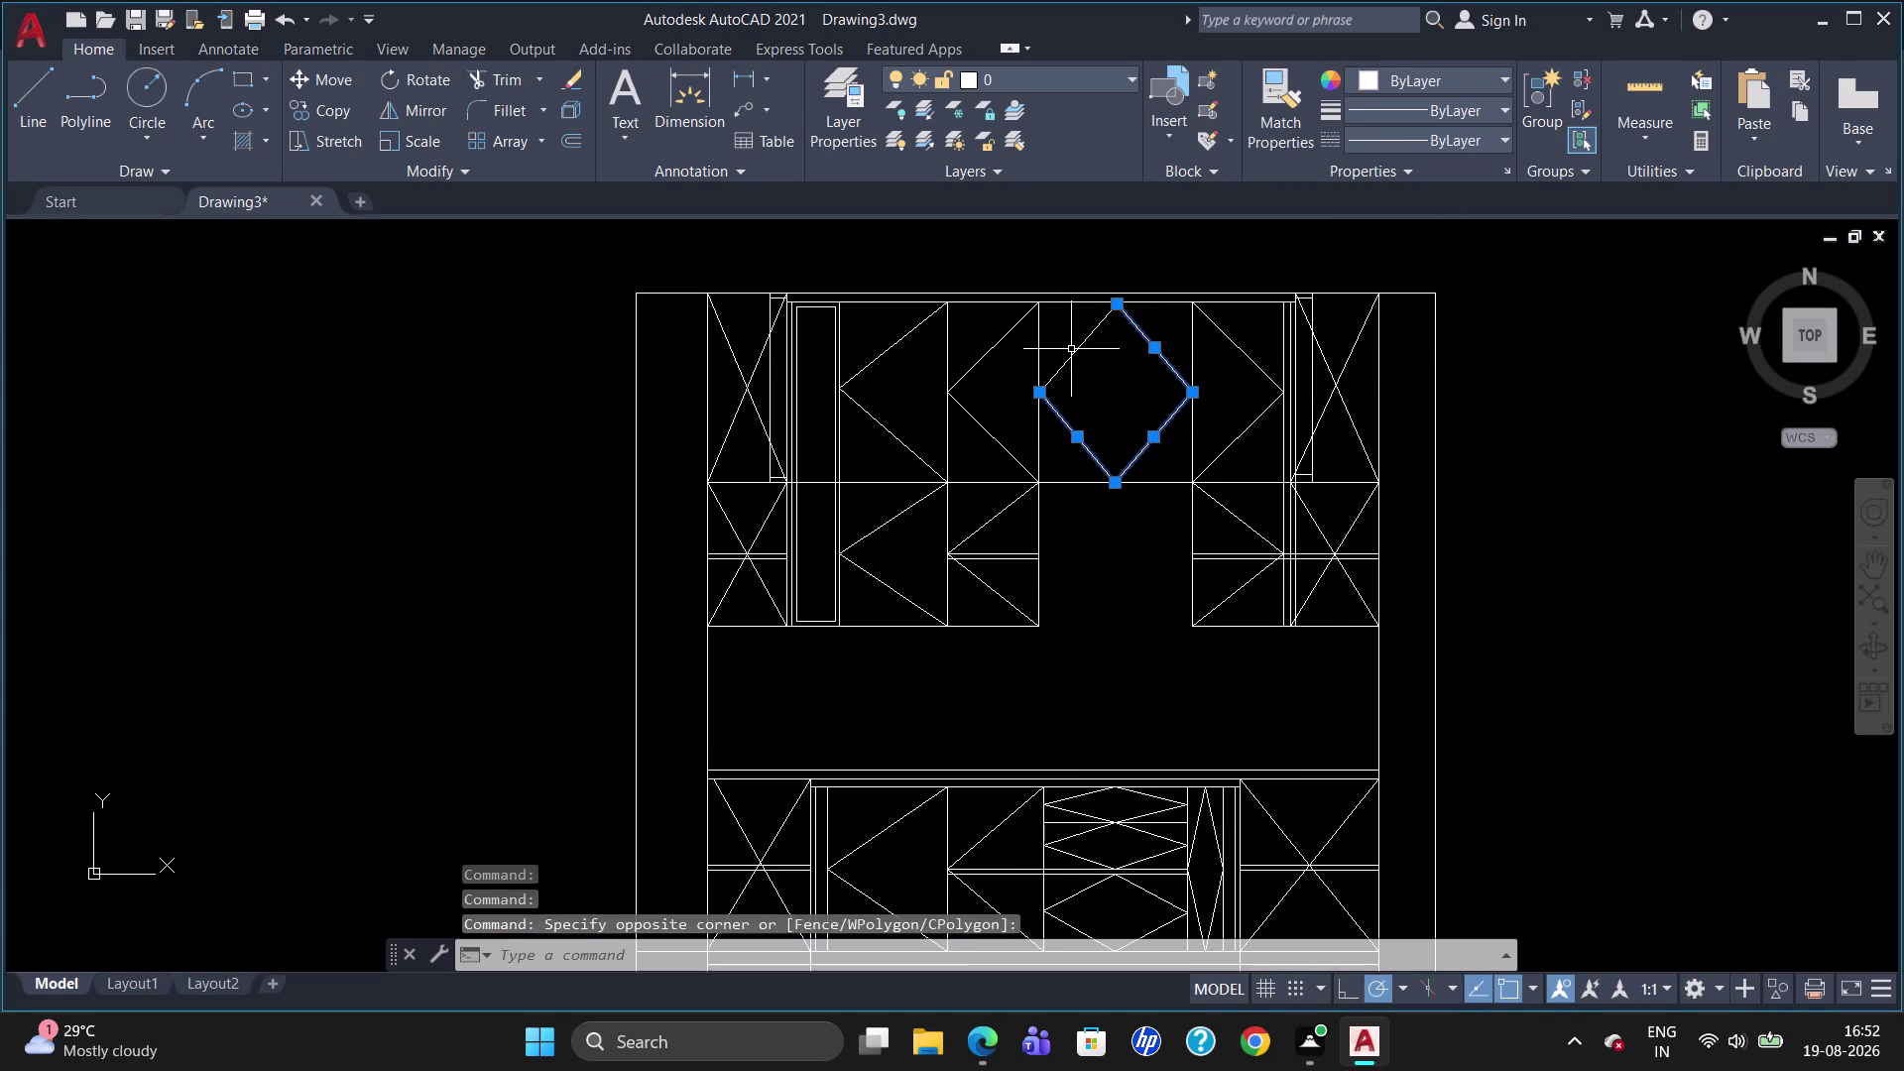
click(1071, 350)
click(997, 343)
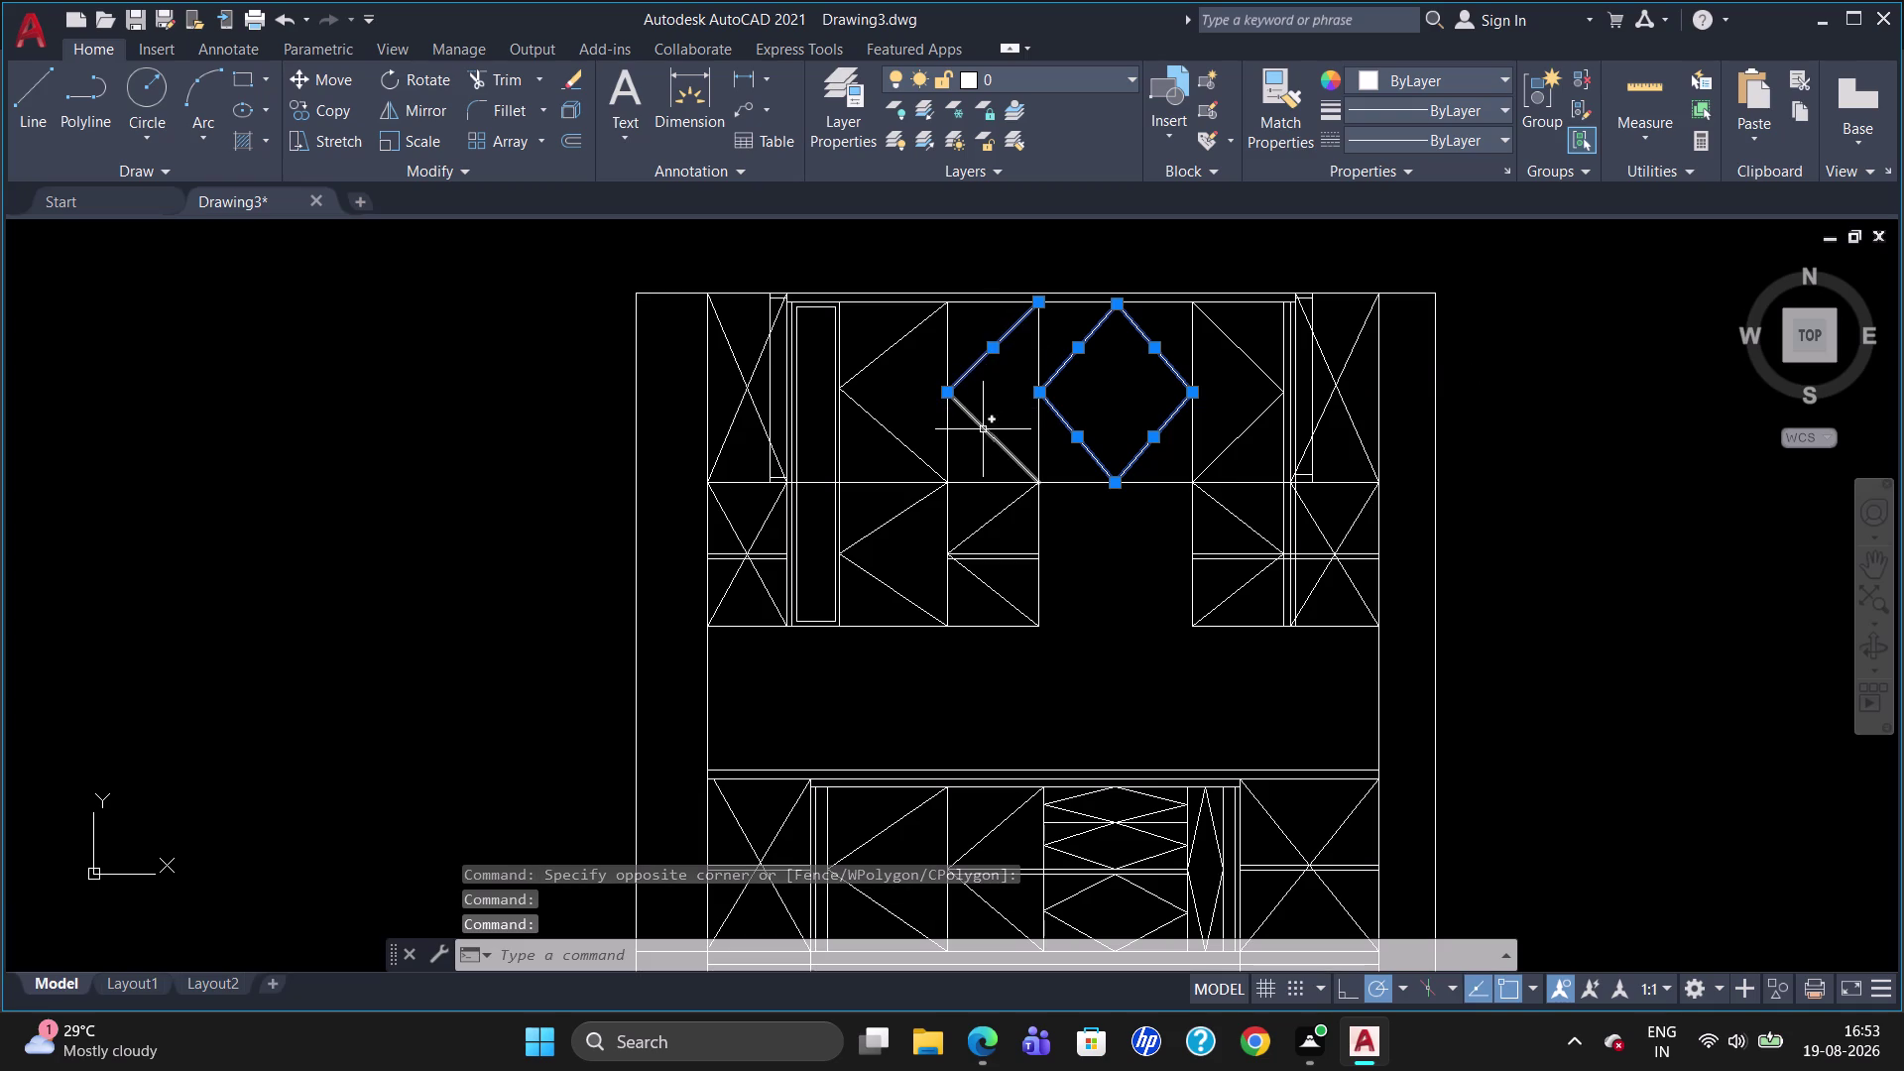
click(982, 430)
click(981, 514)
click(988, 526)
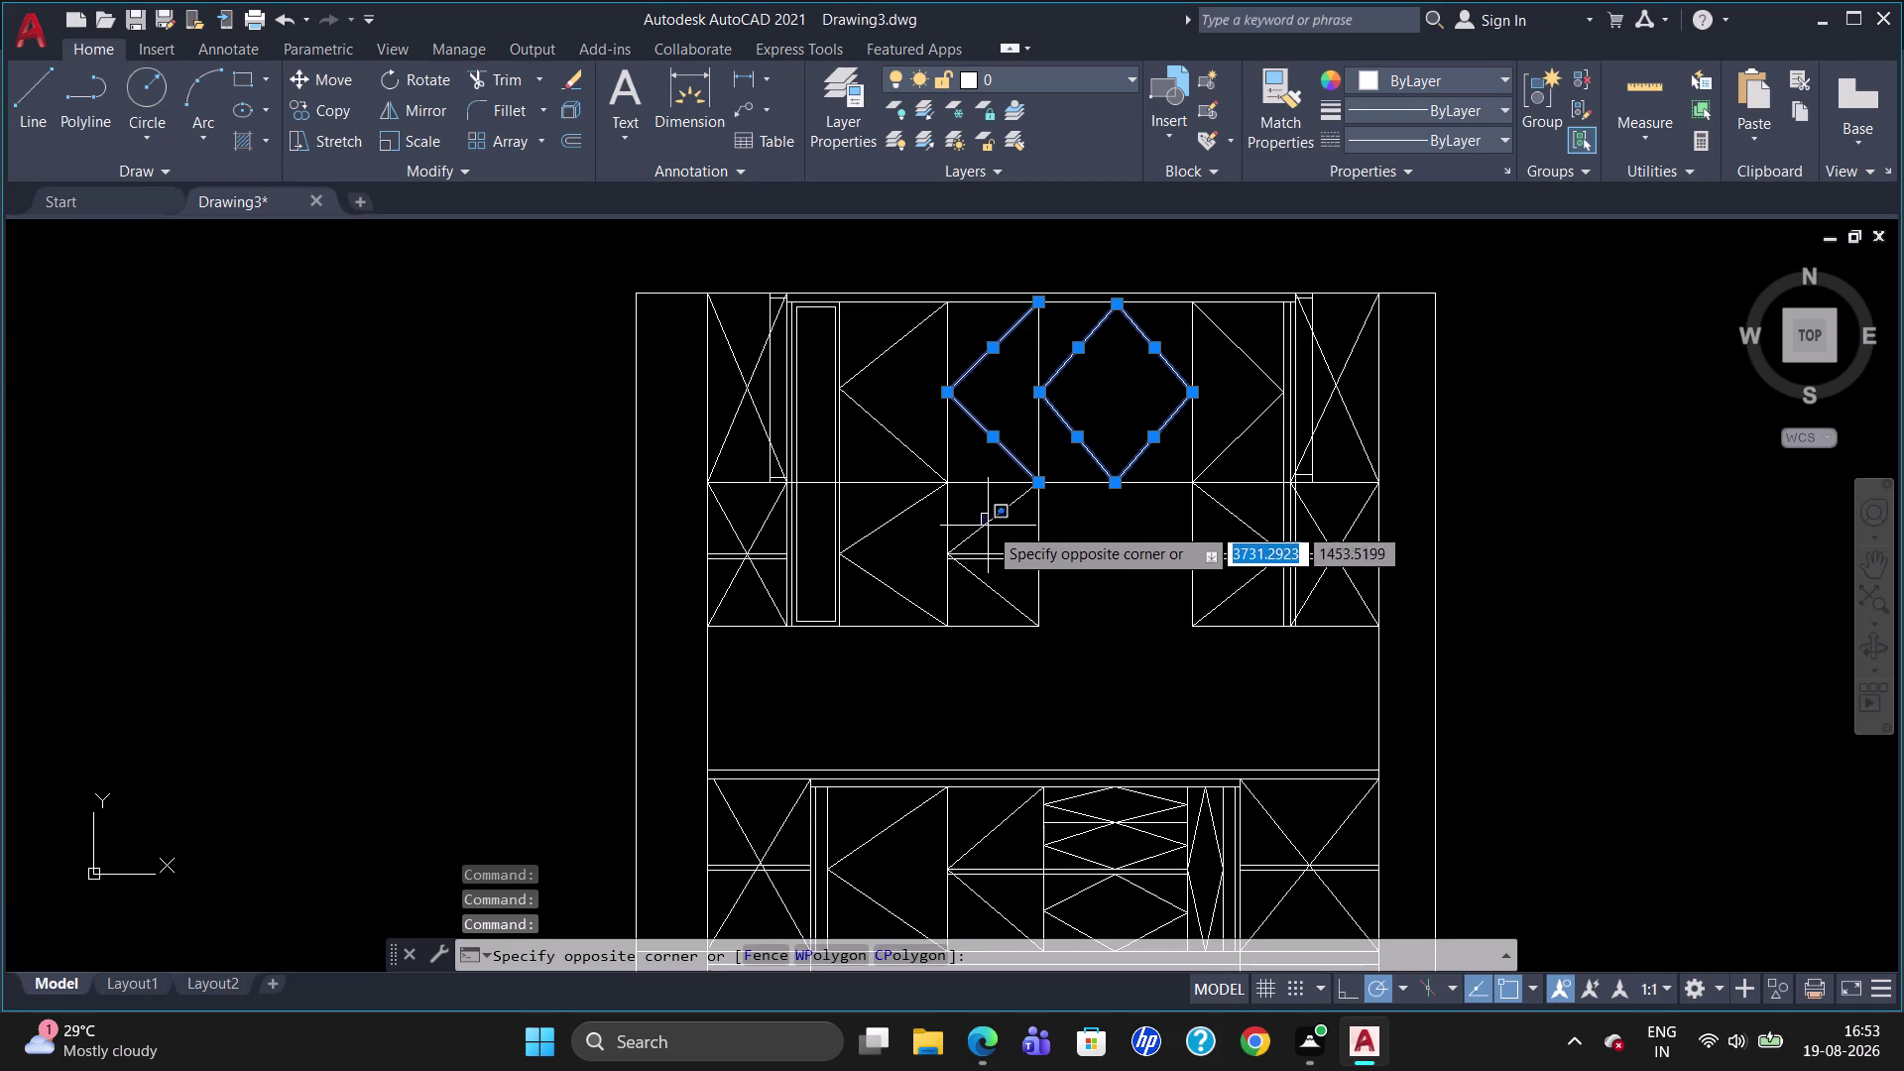
click(988, 522)
click(983, 581)
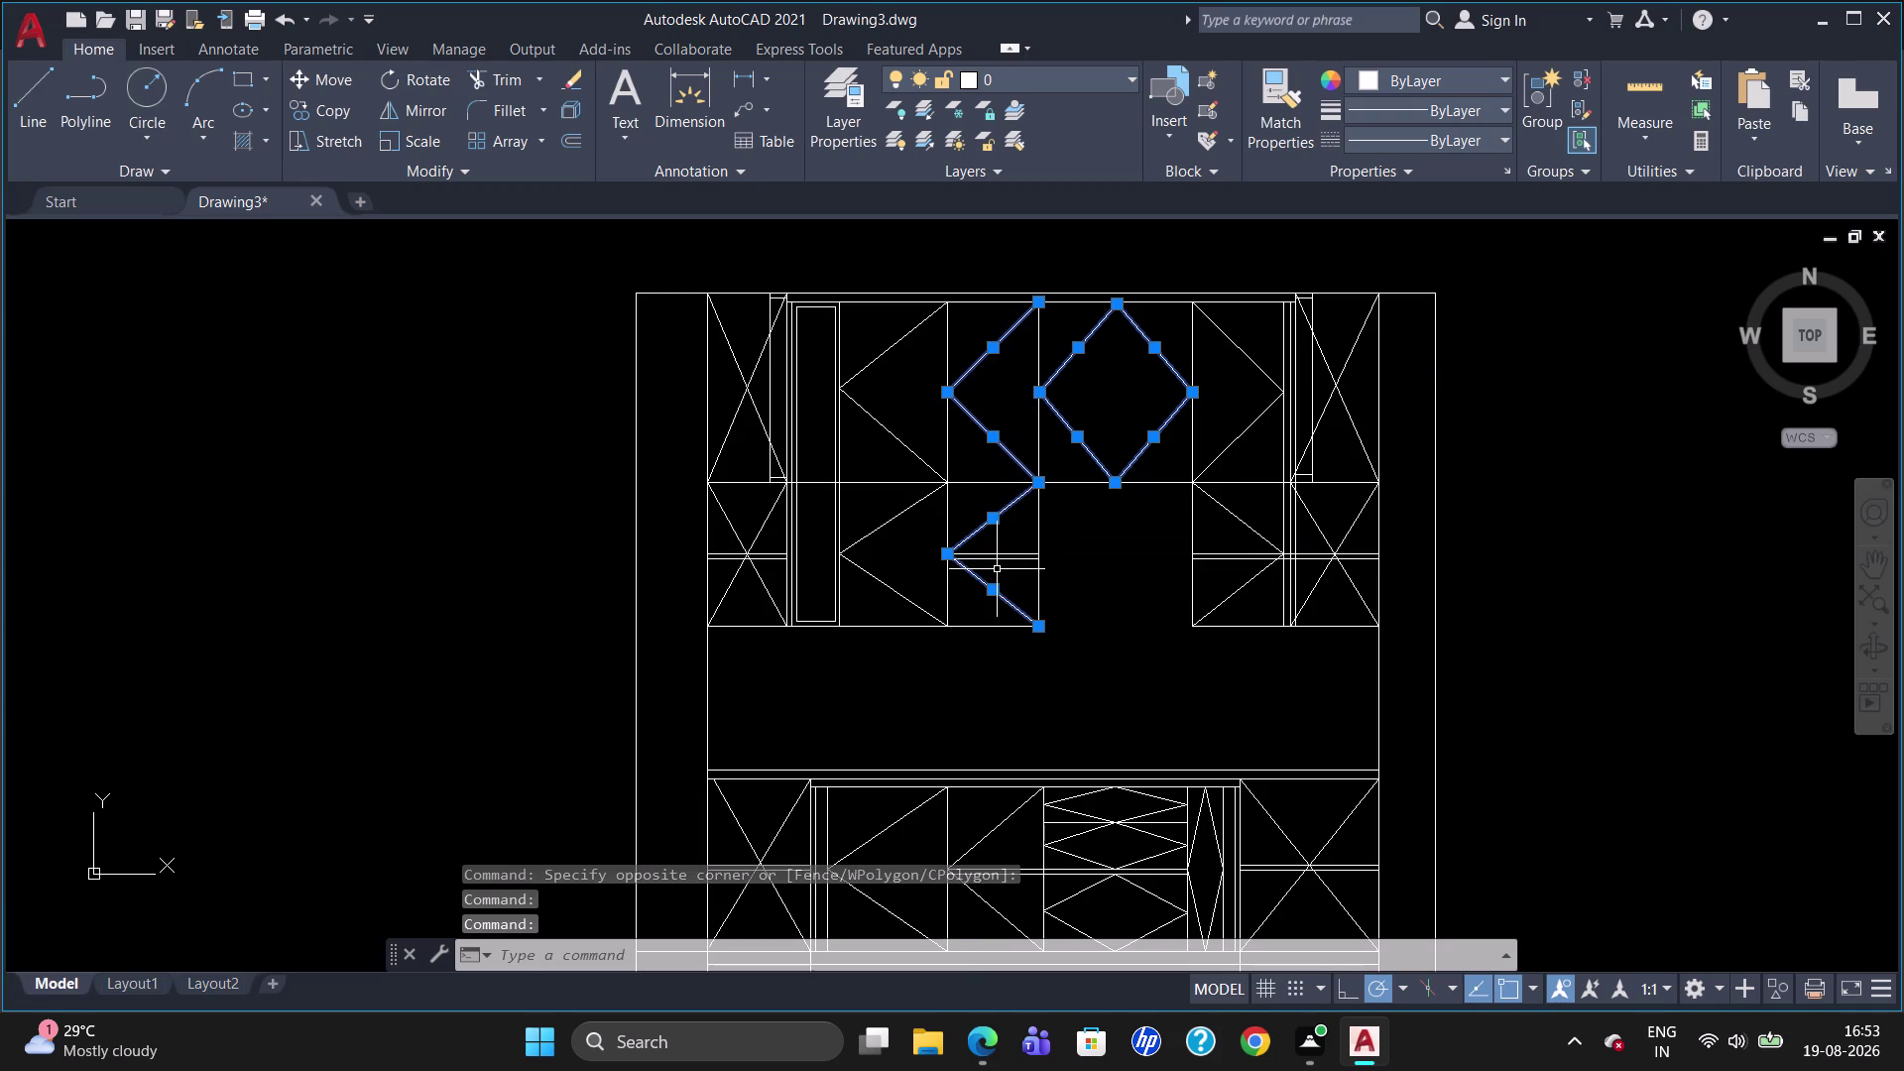
Add the shelf line, the left and central shutter diagonals, and the second cabinet's top lines.
scroll(up, 3)
click(997, 550)
click(999, 562)
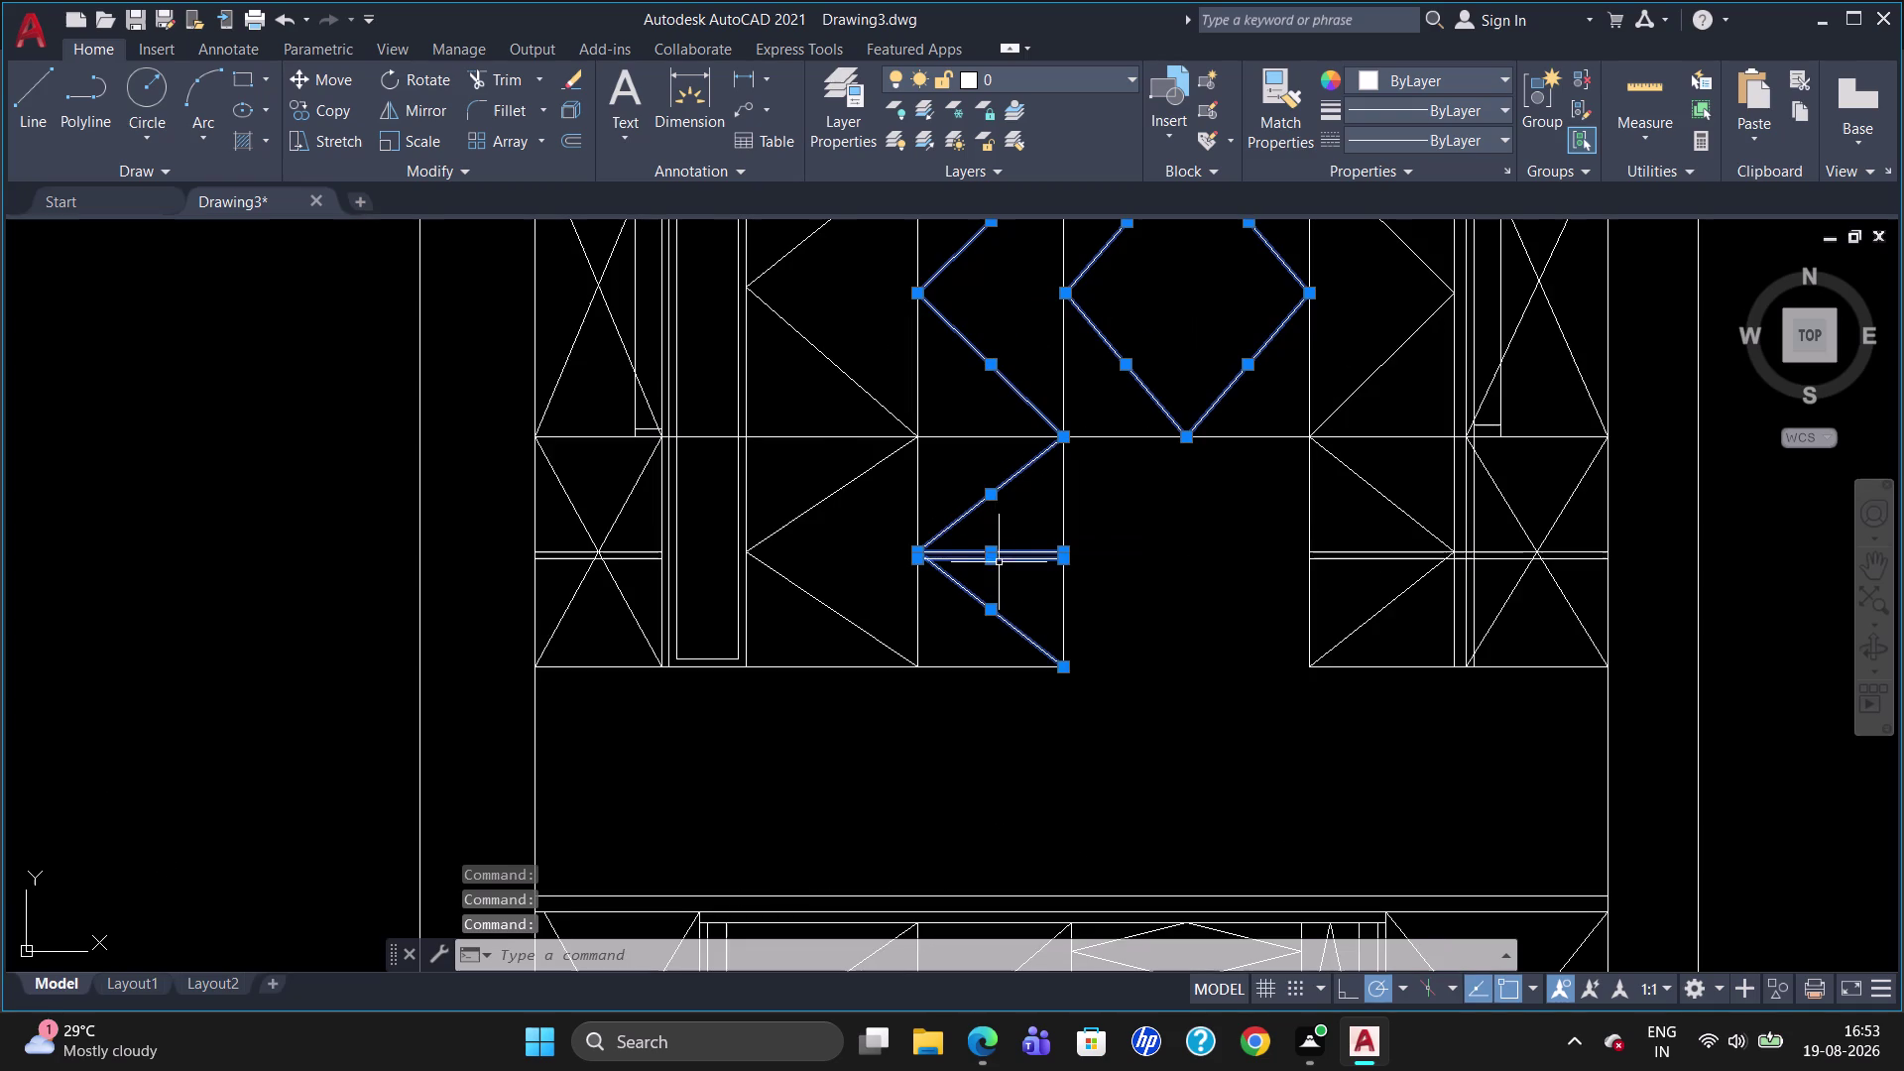
click(824, 490)
click(824, 511)
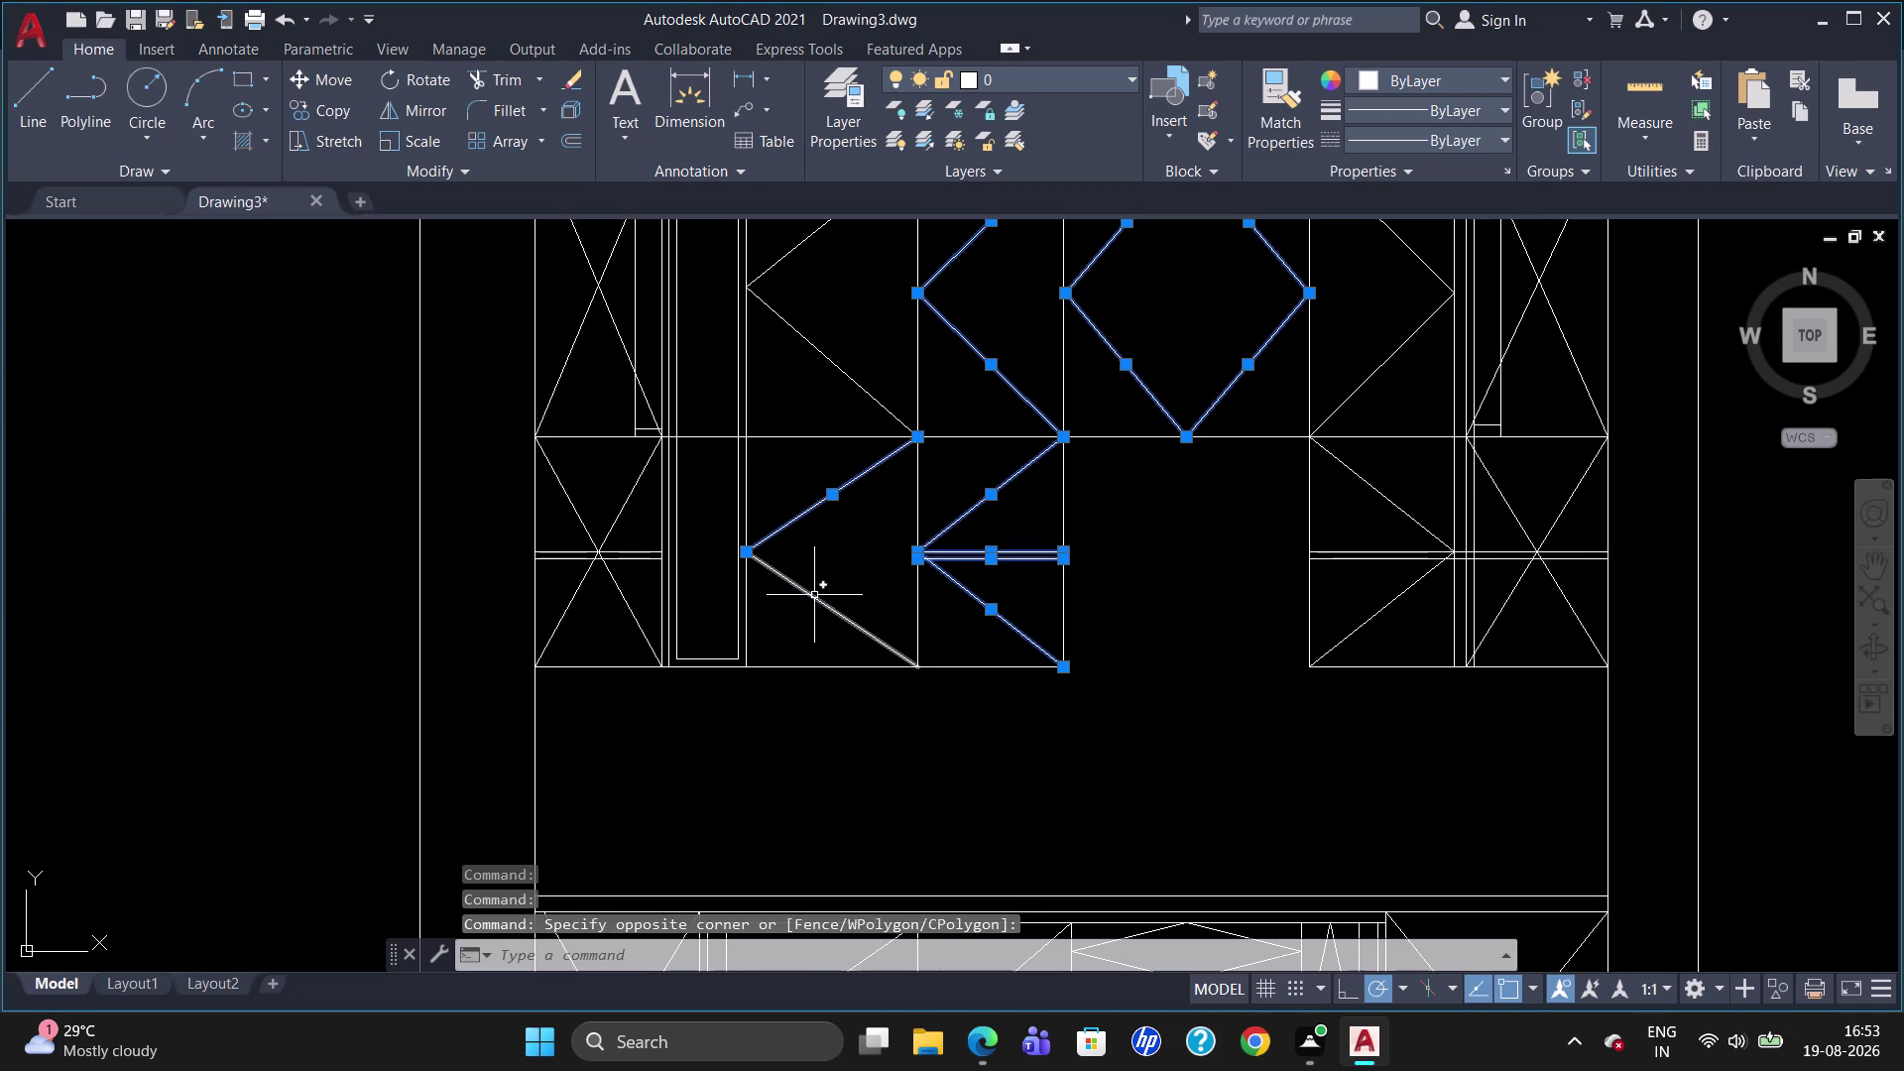
click(815, 595)
click(851, 364)
click(849, 370)
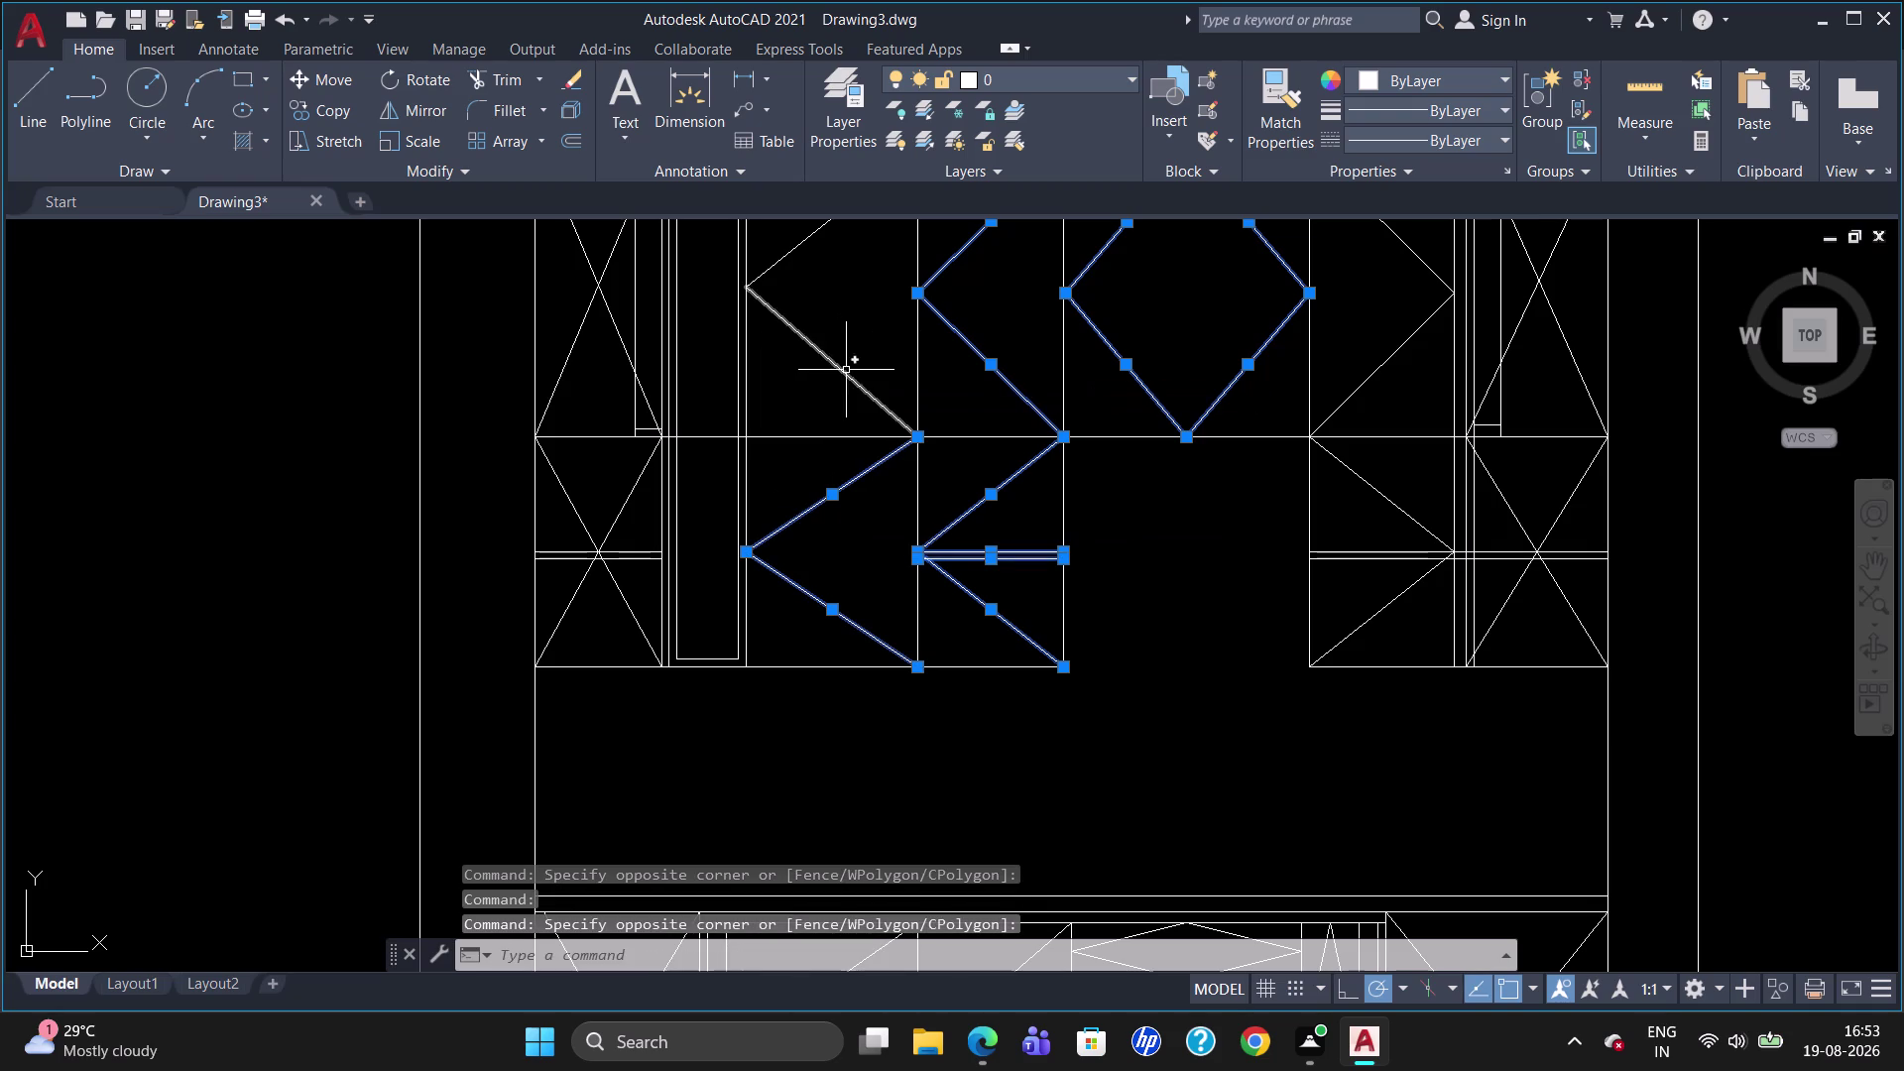
click(835, 364)
click(806, 245)
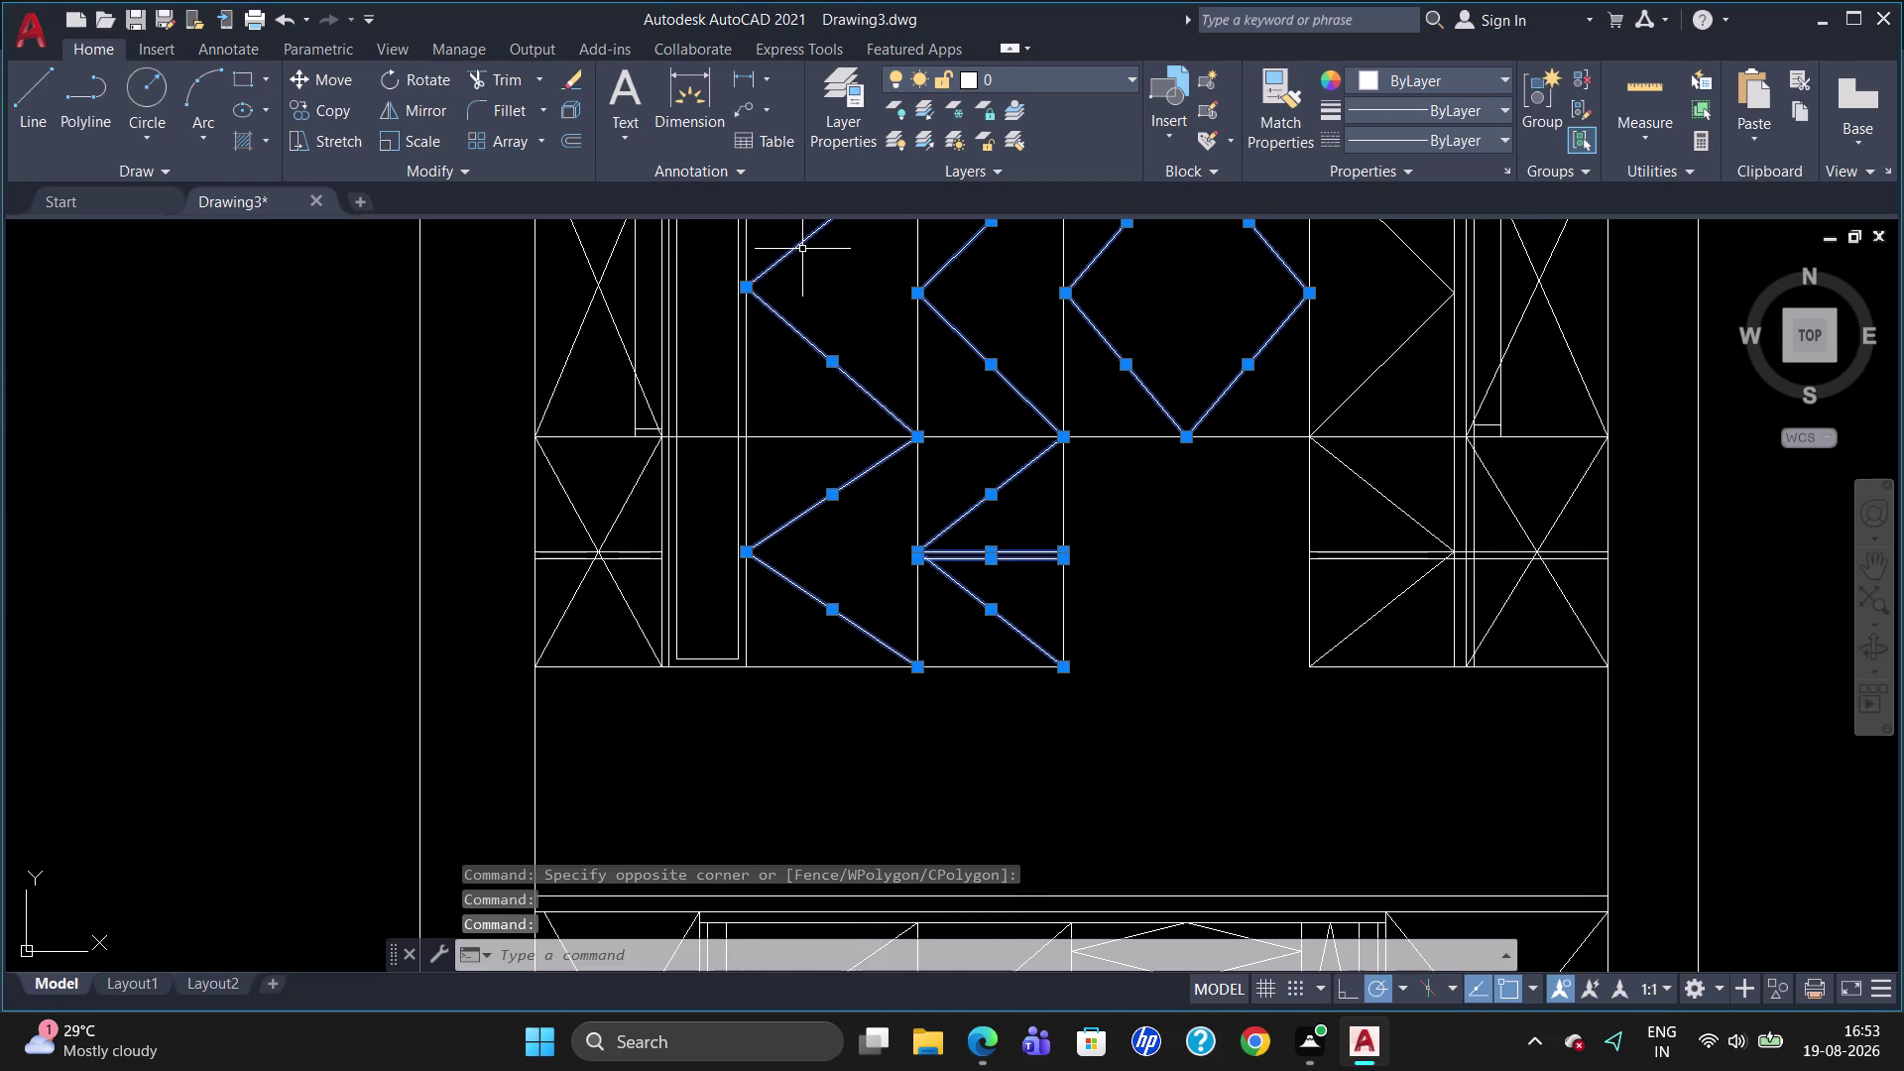
click(803, 249)
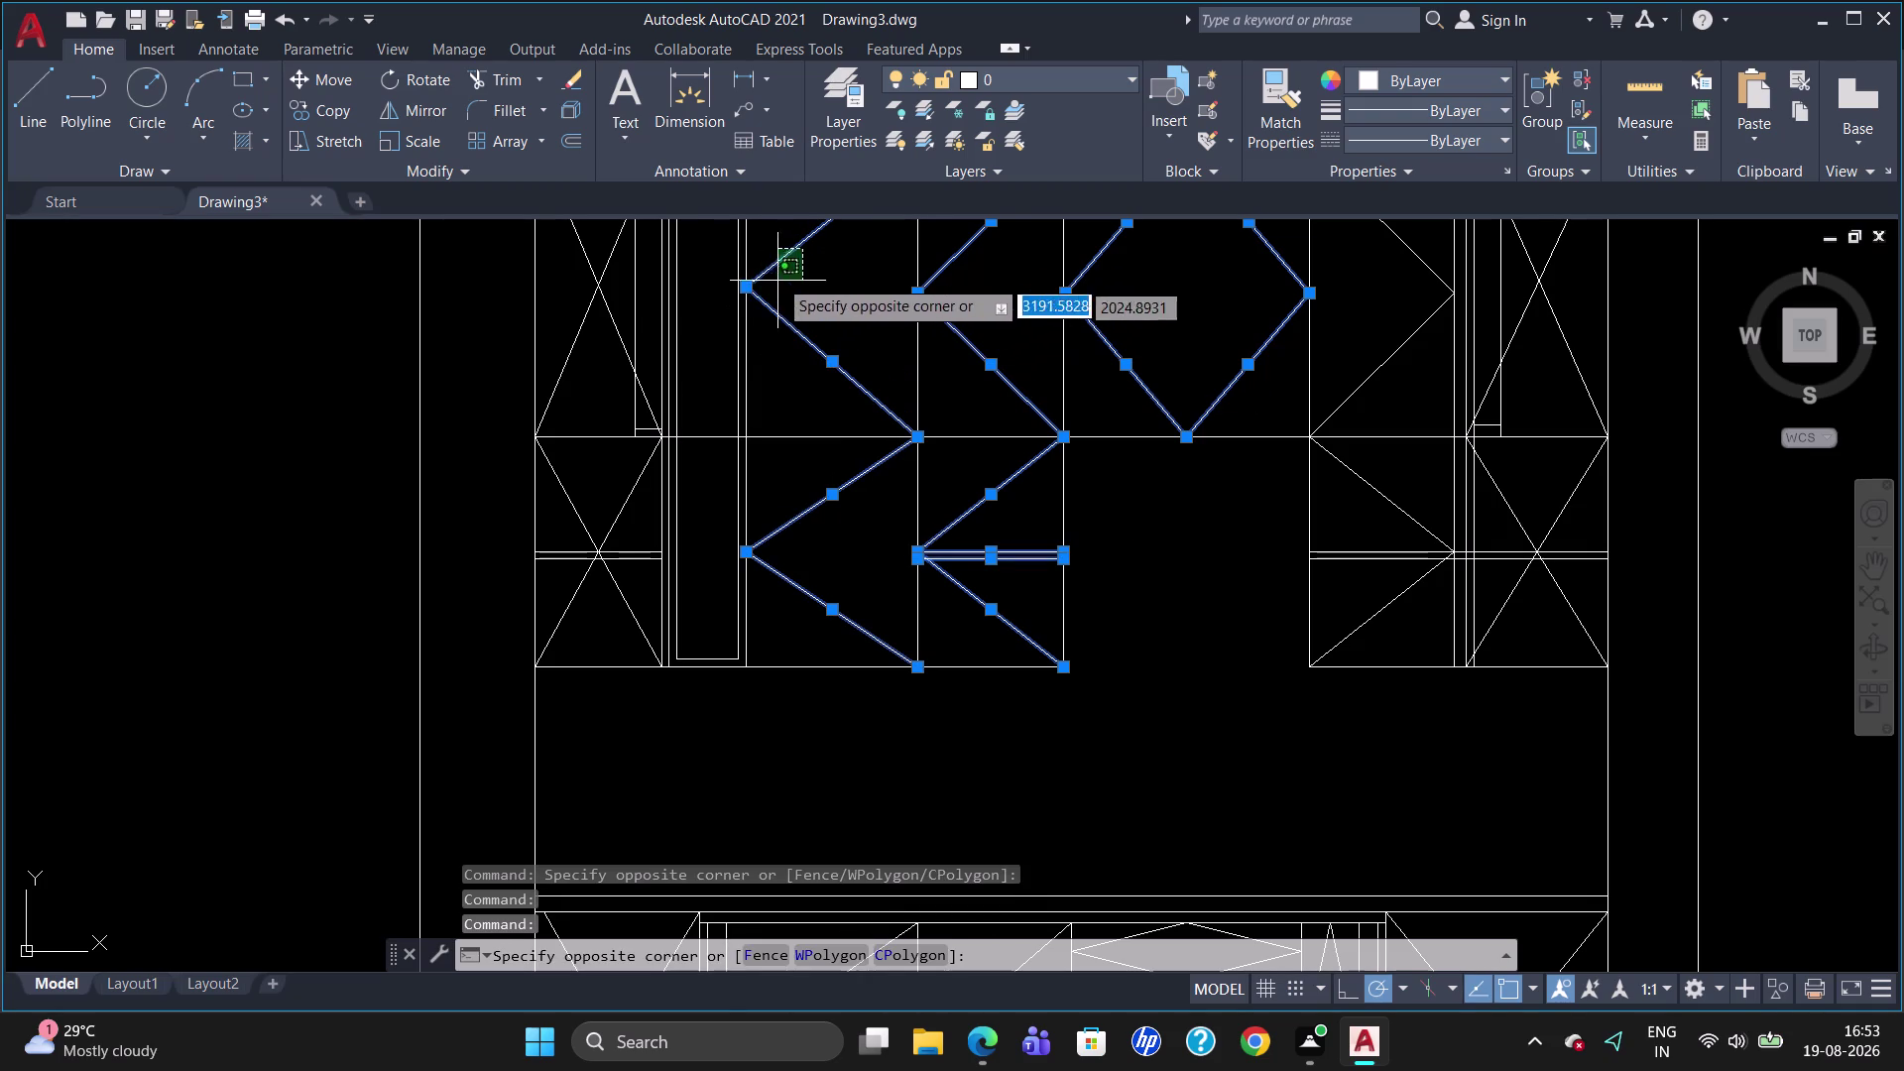
click(786, 263)
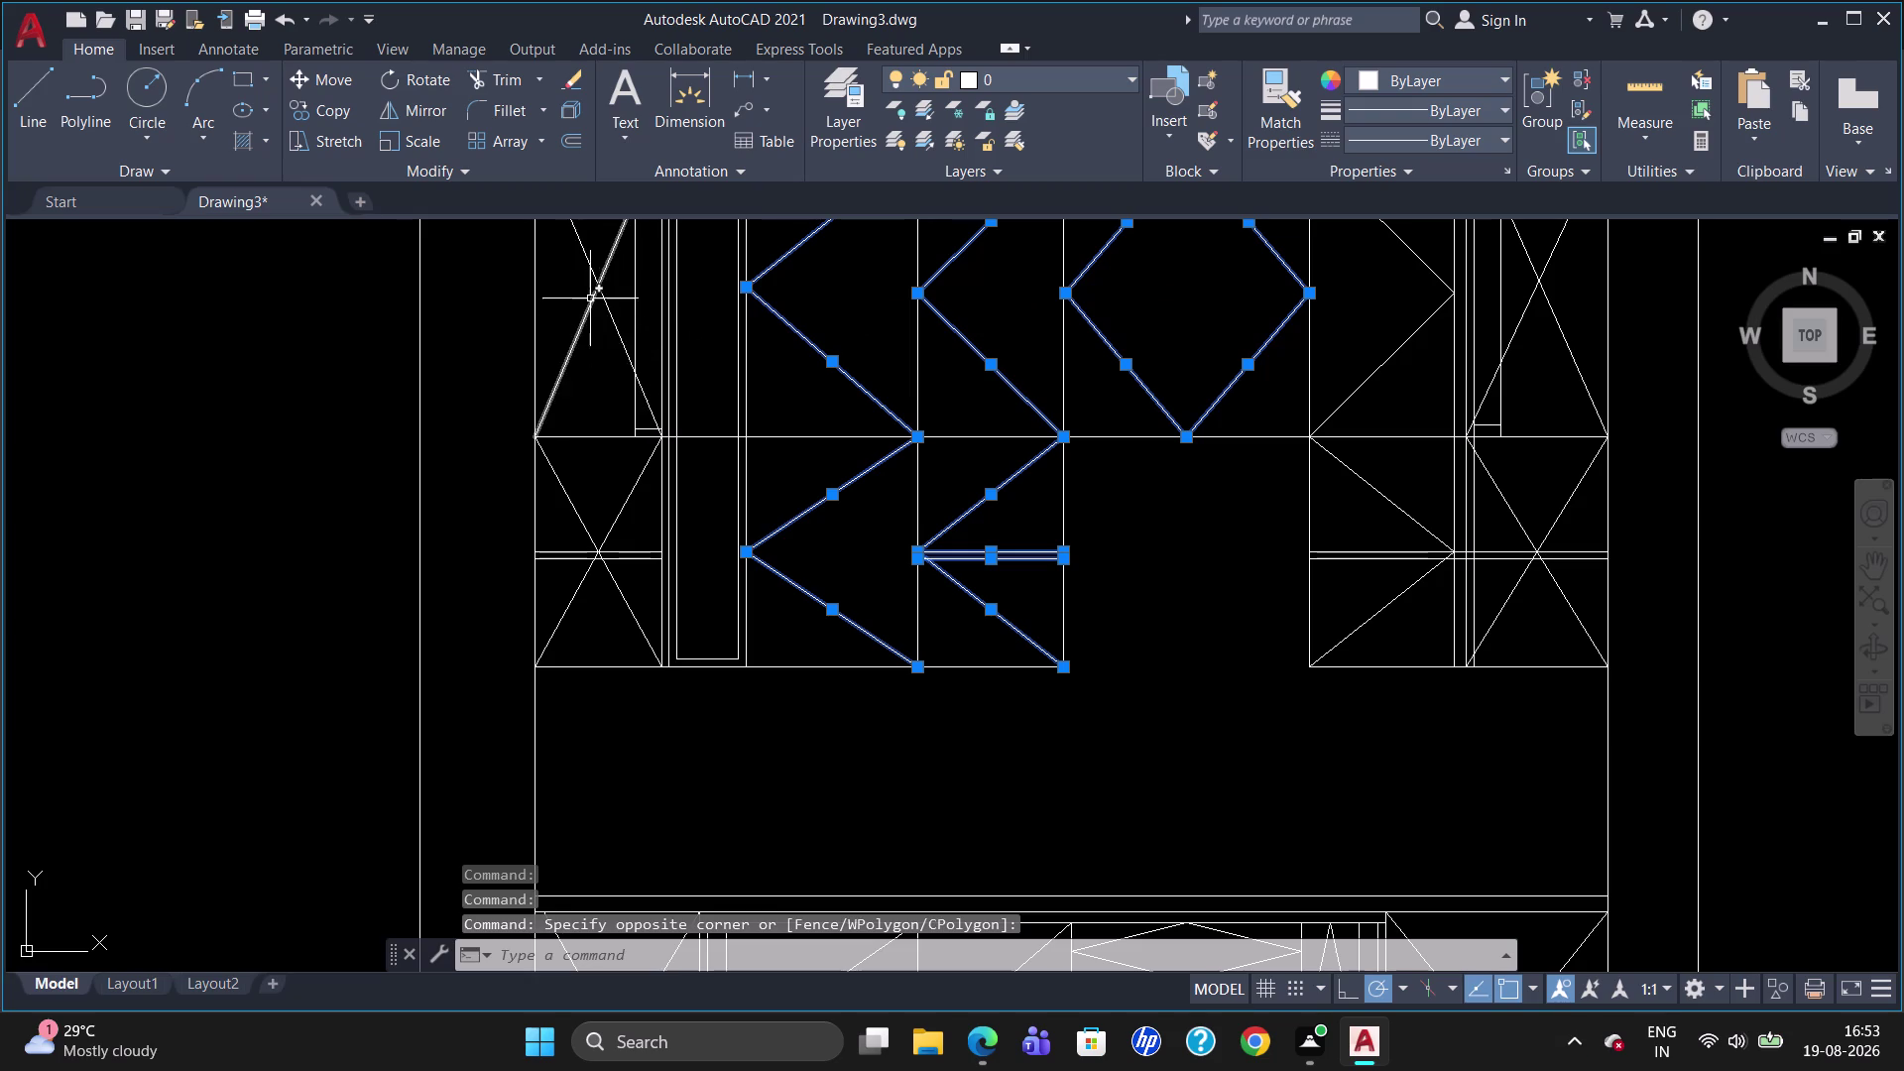
Add the leftmost upper cabinet's upper and lower cross lines and its shelf line.
click(597, 279)
click(618, 243)
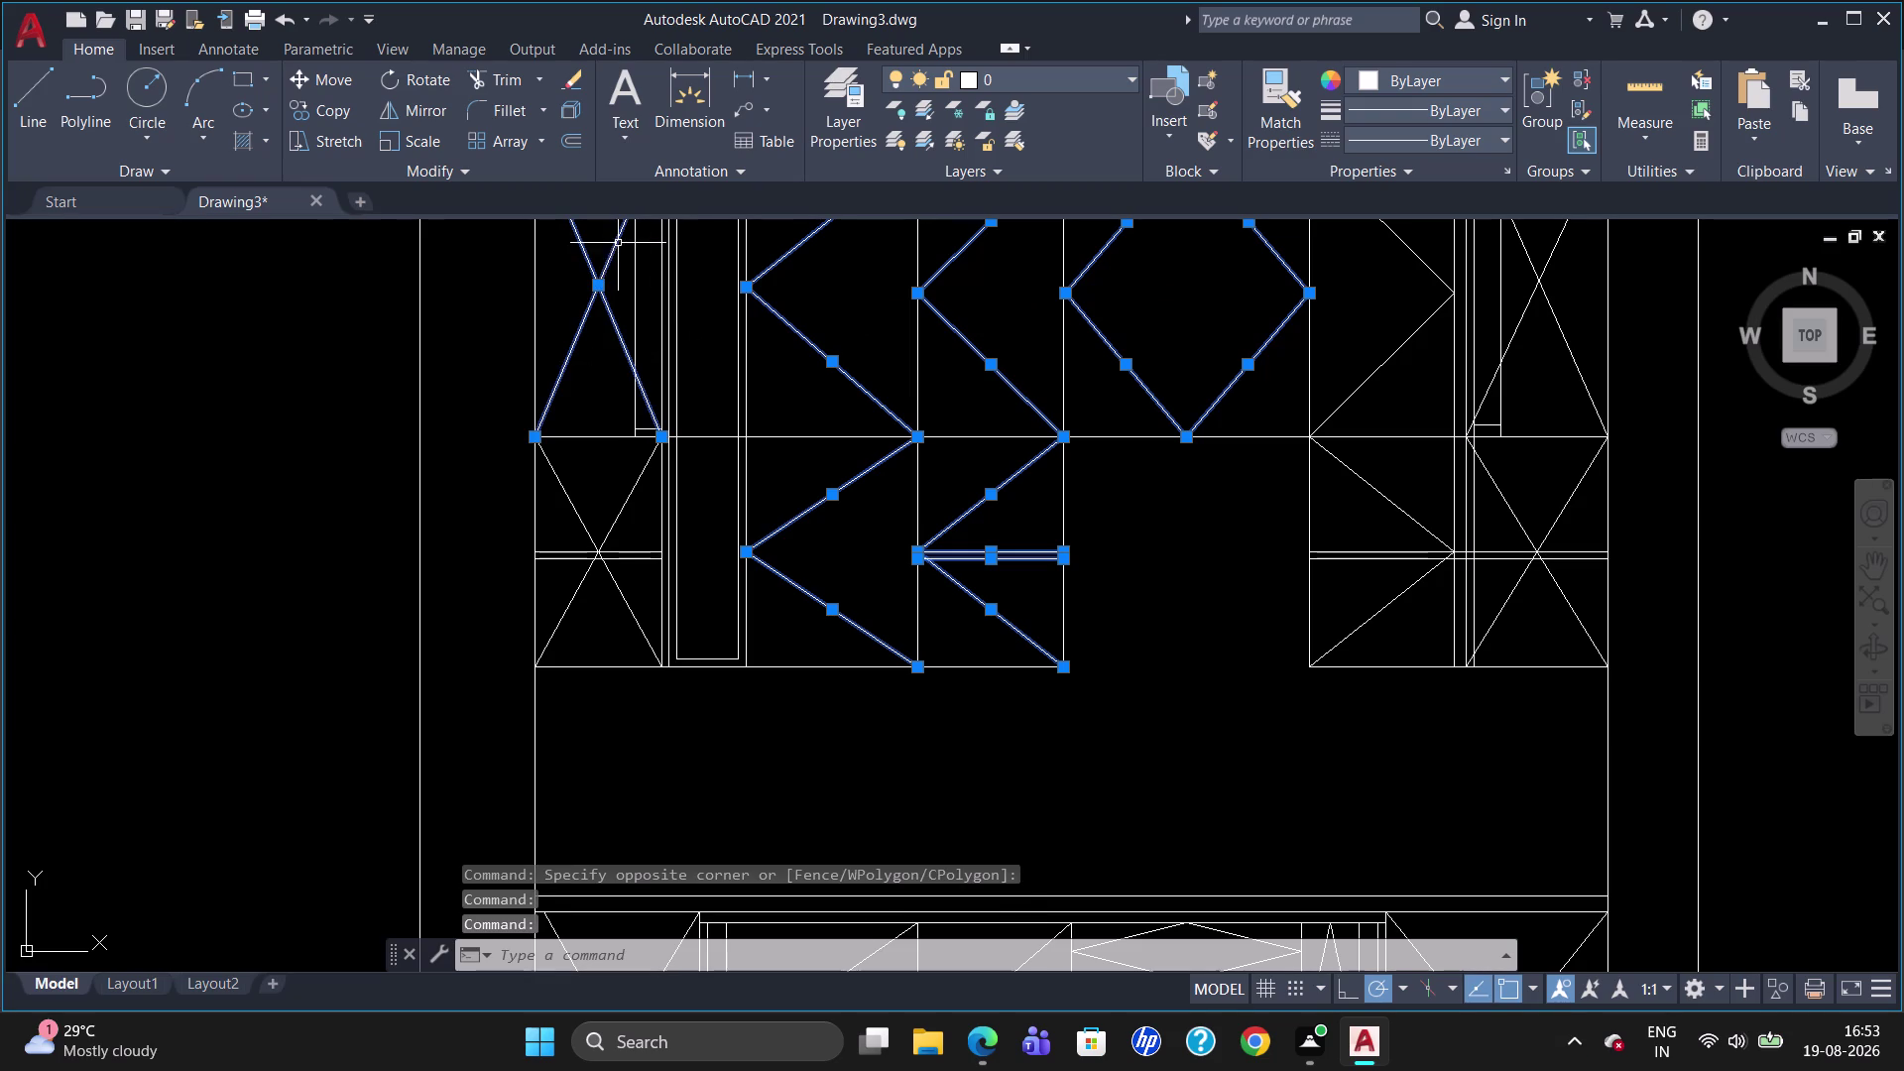
click(583, 534)
click(630, 508)
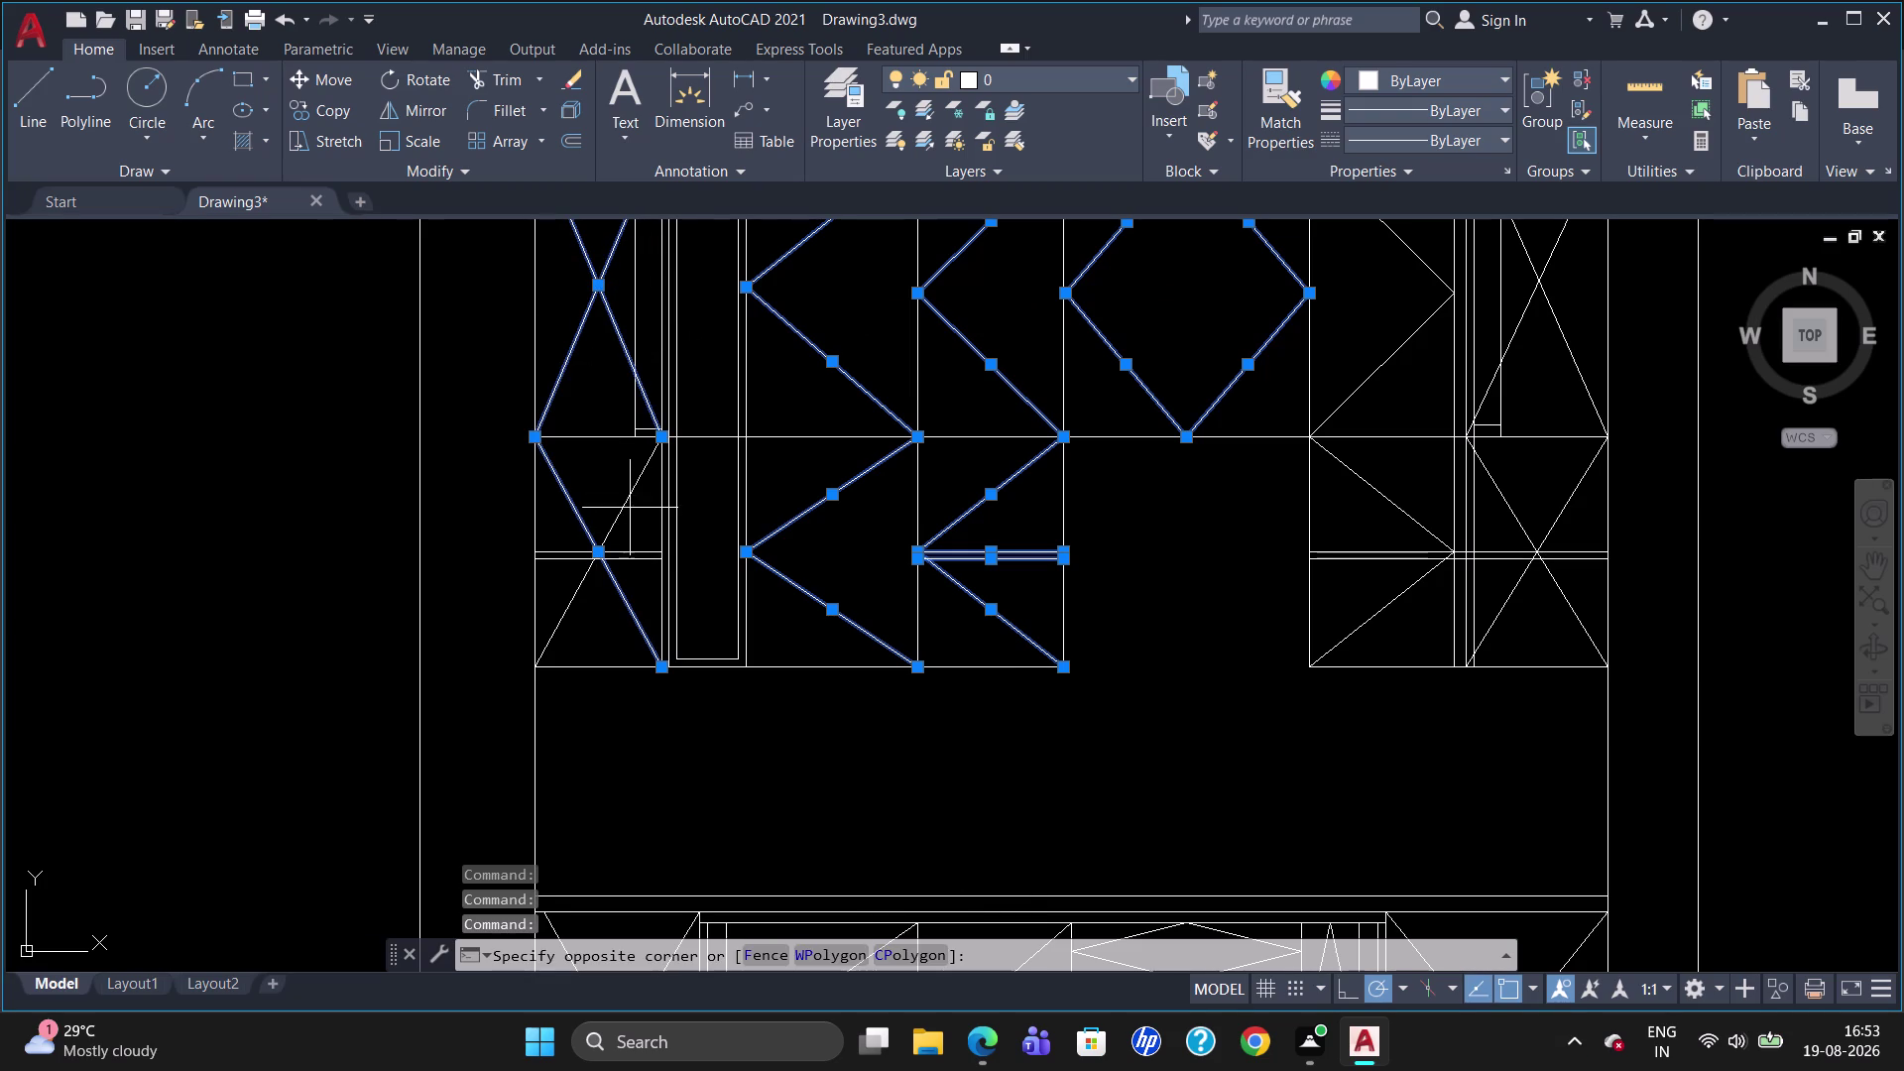
click(624, 496)
click(630, 551)
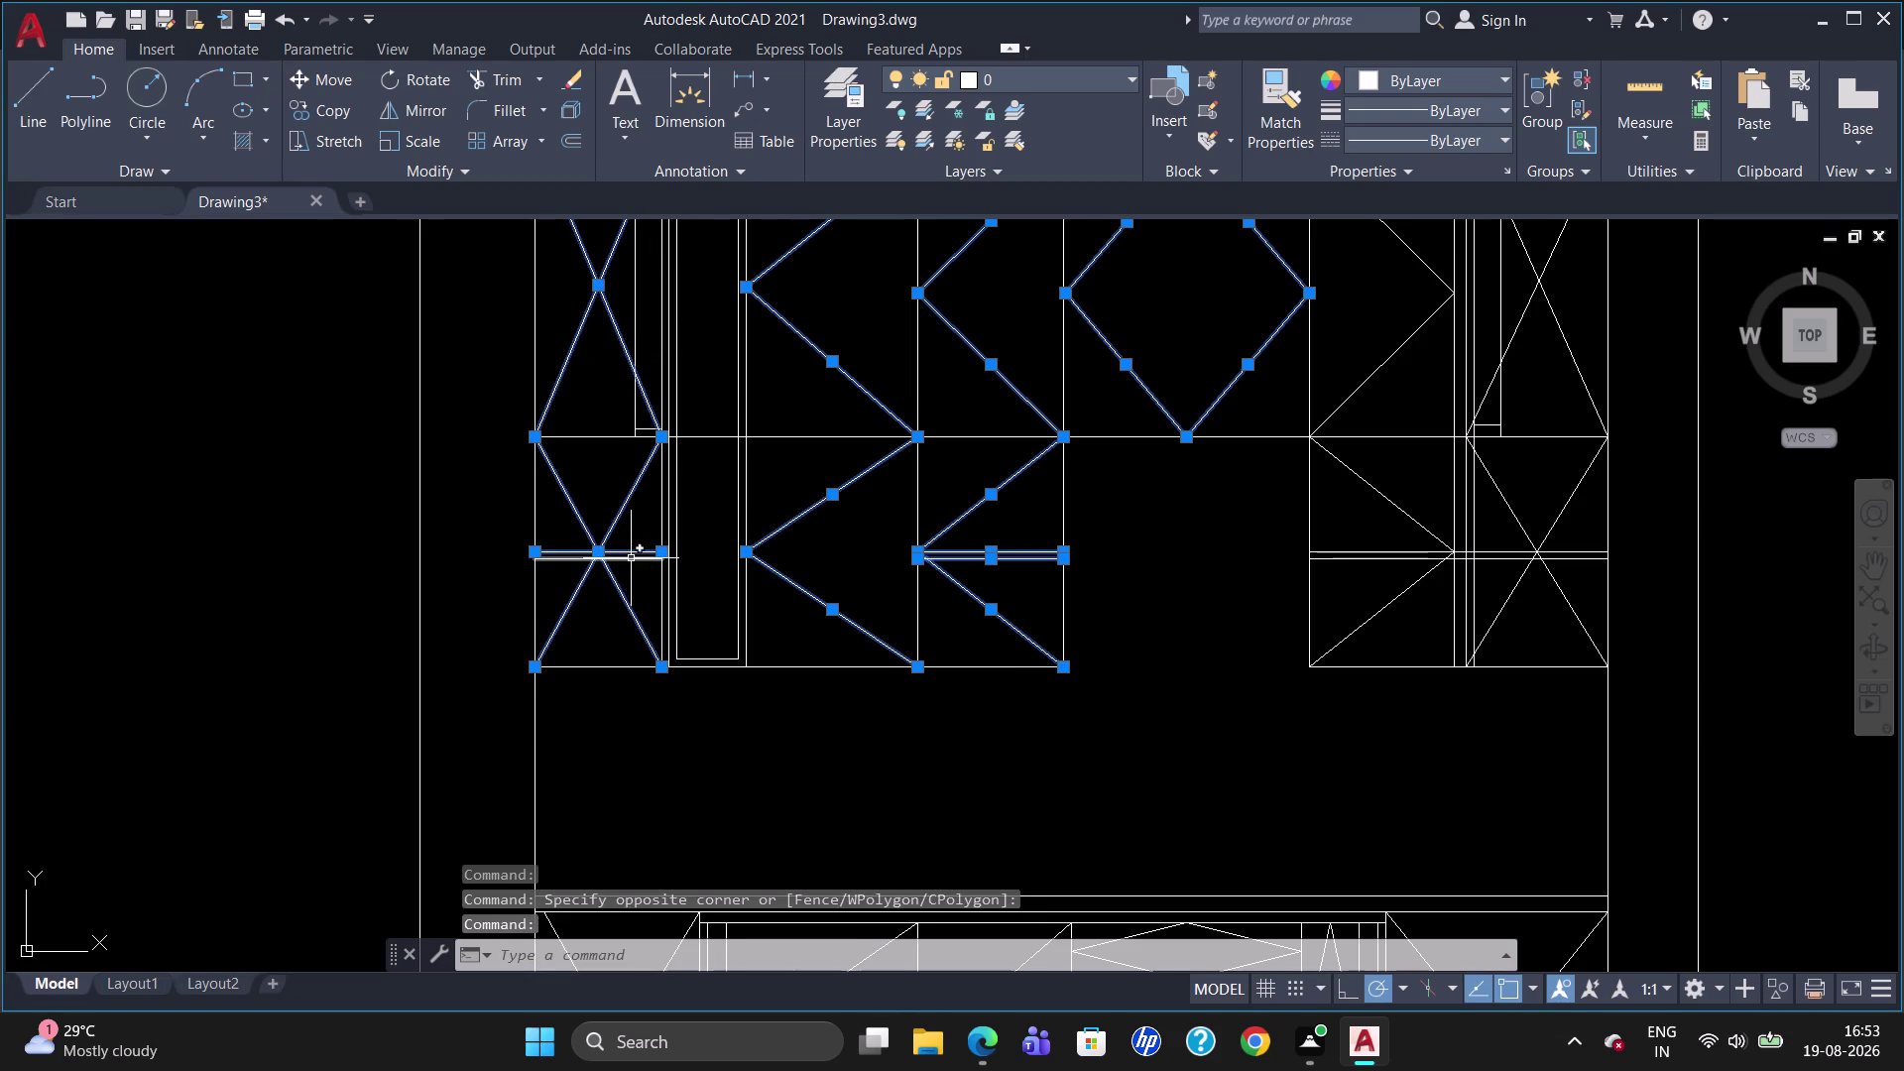
Add the right cabinets' shelf lines, cross lines and remaining top diagonals.
click(629, 562)
click(1372, 560)
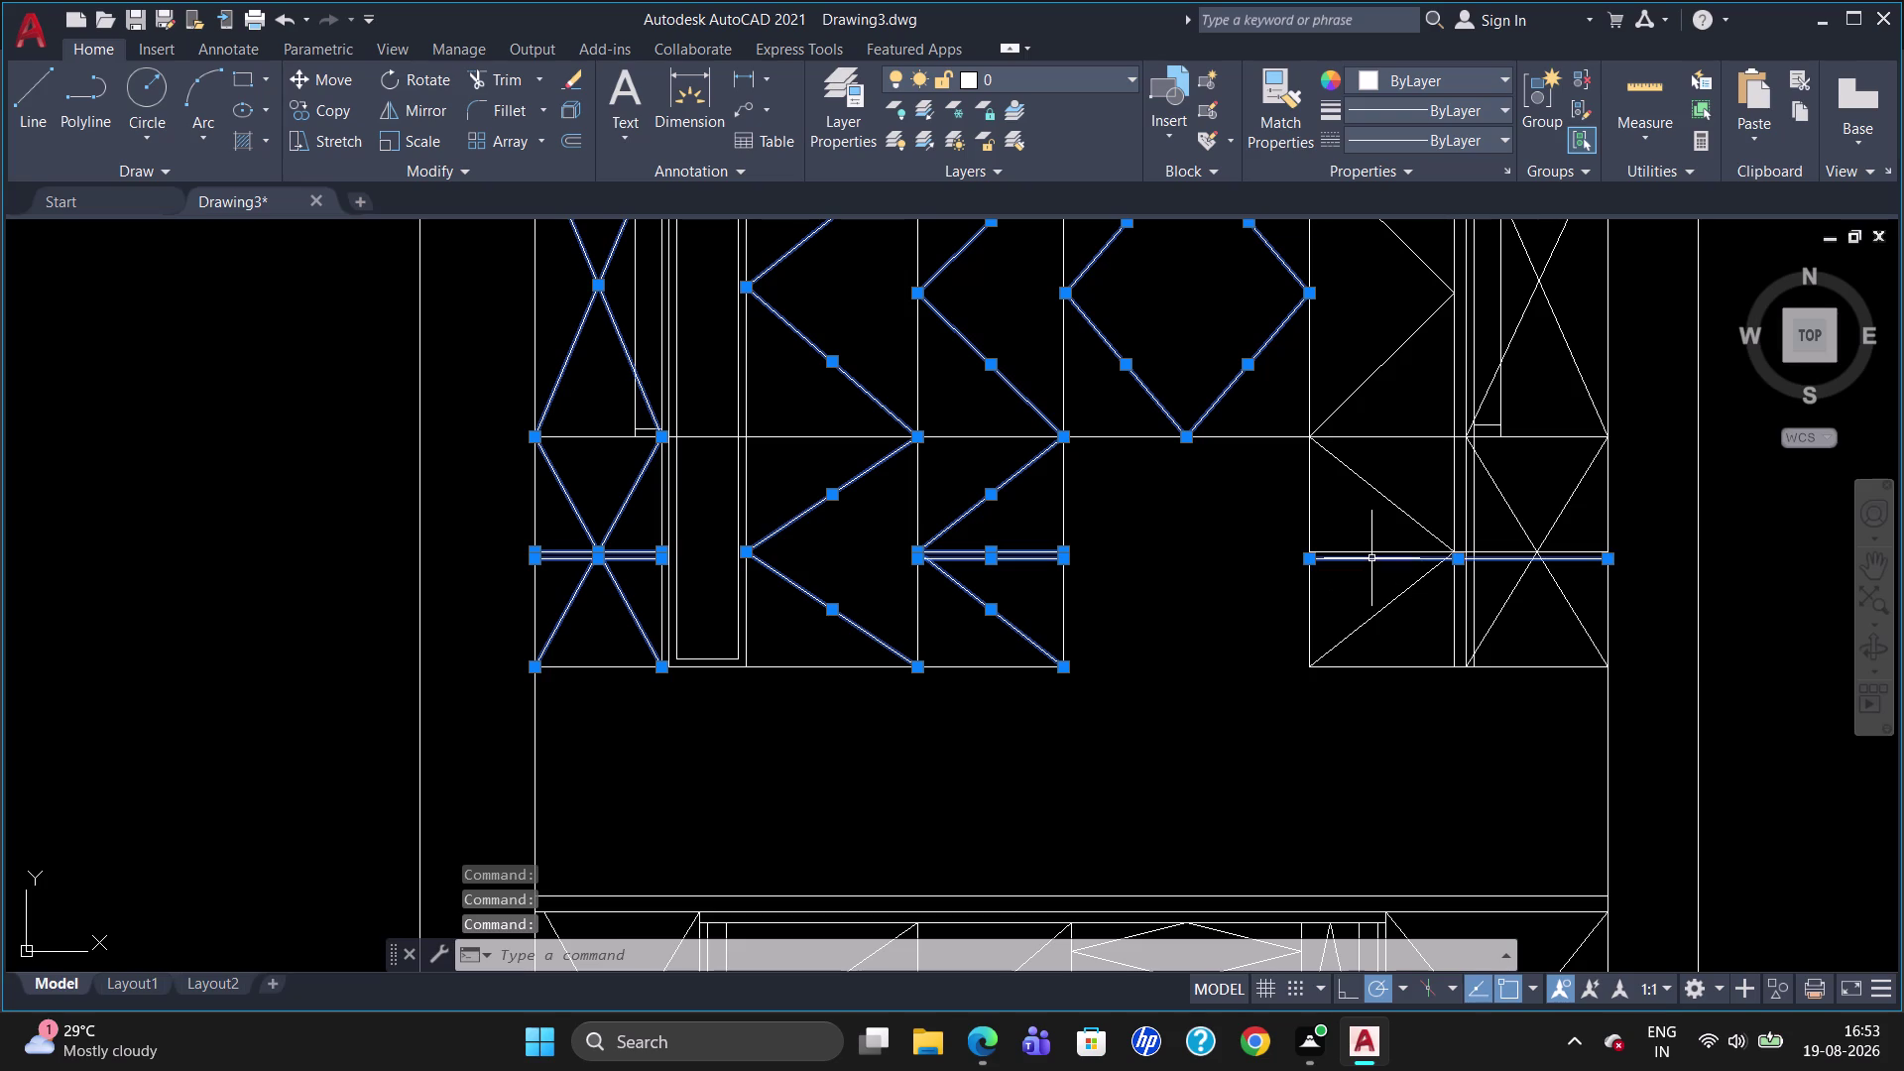
click(1369, 552)
click(1385, 493)
click(1384, 608)
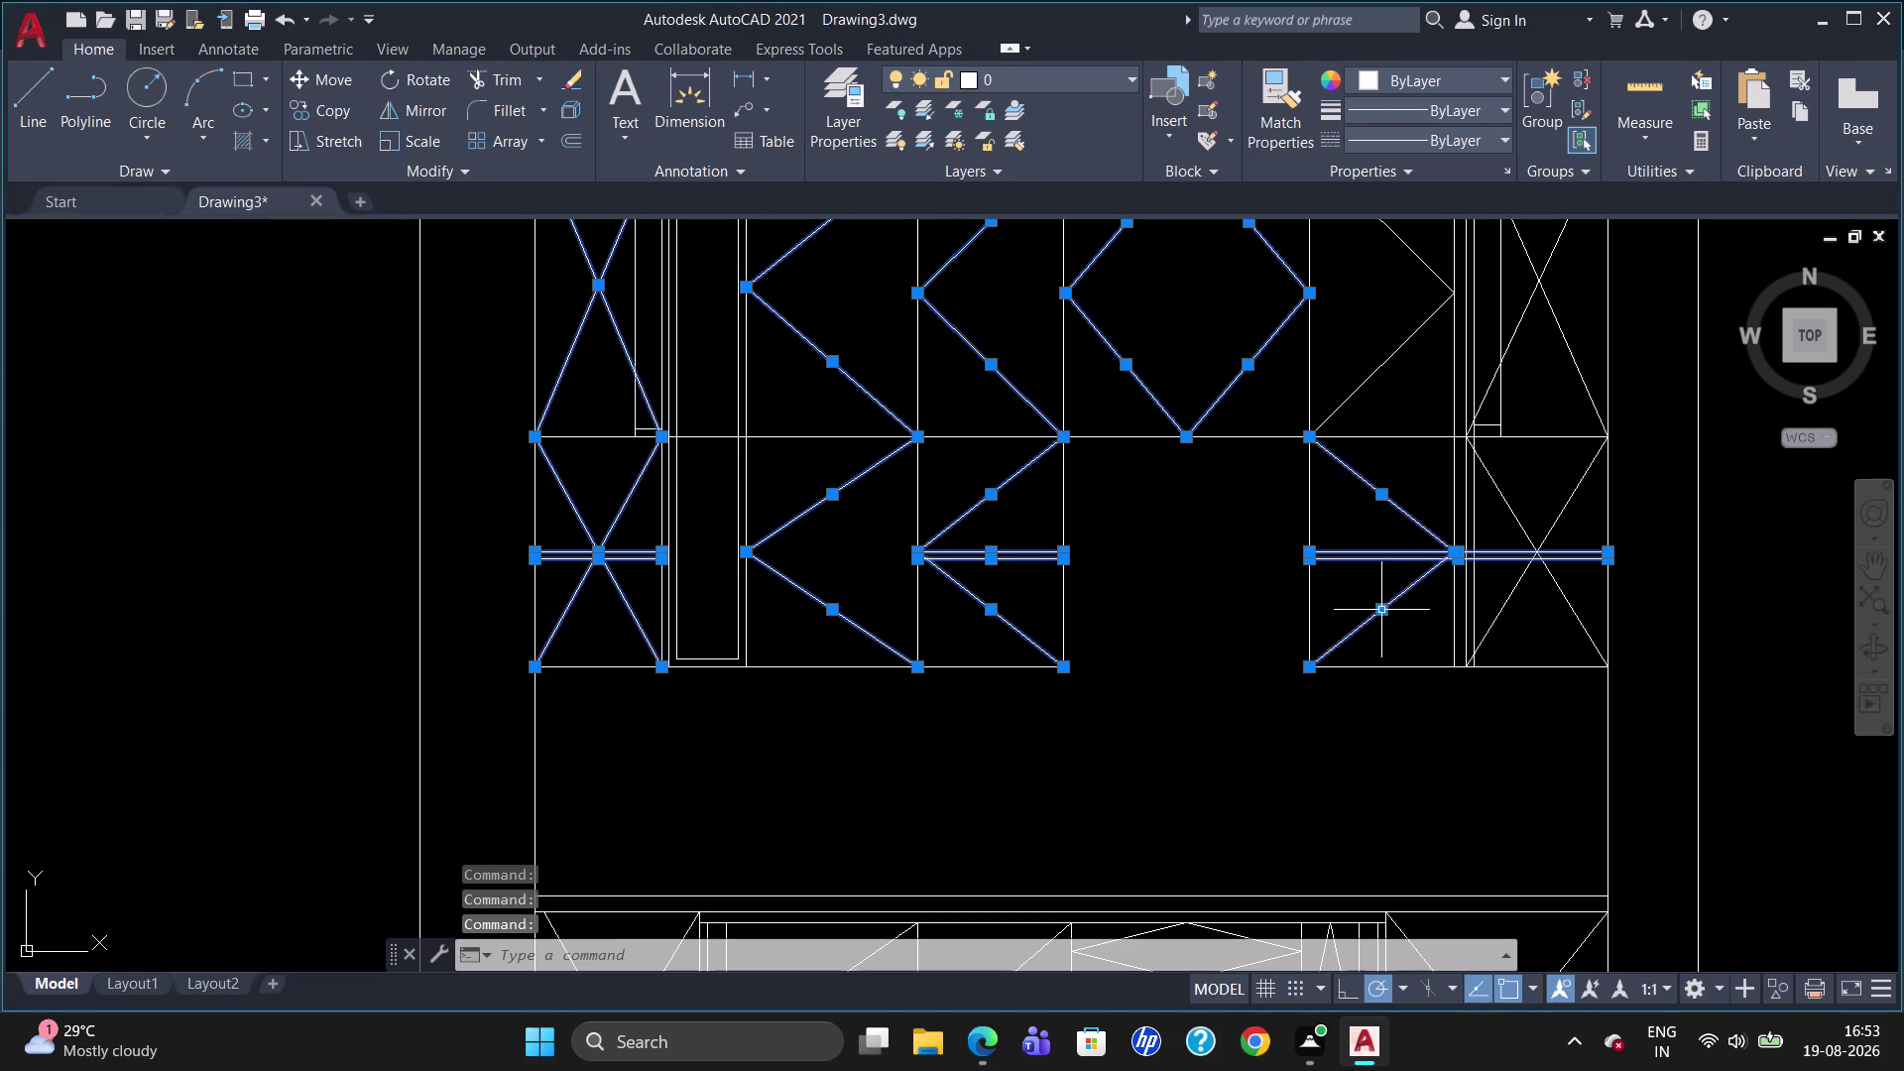
click(1523, 519)
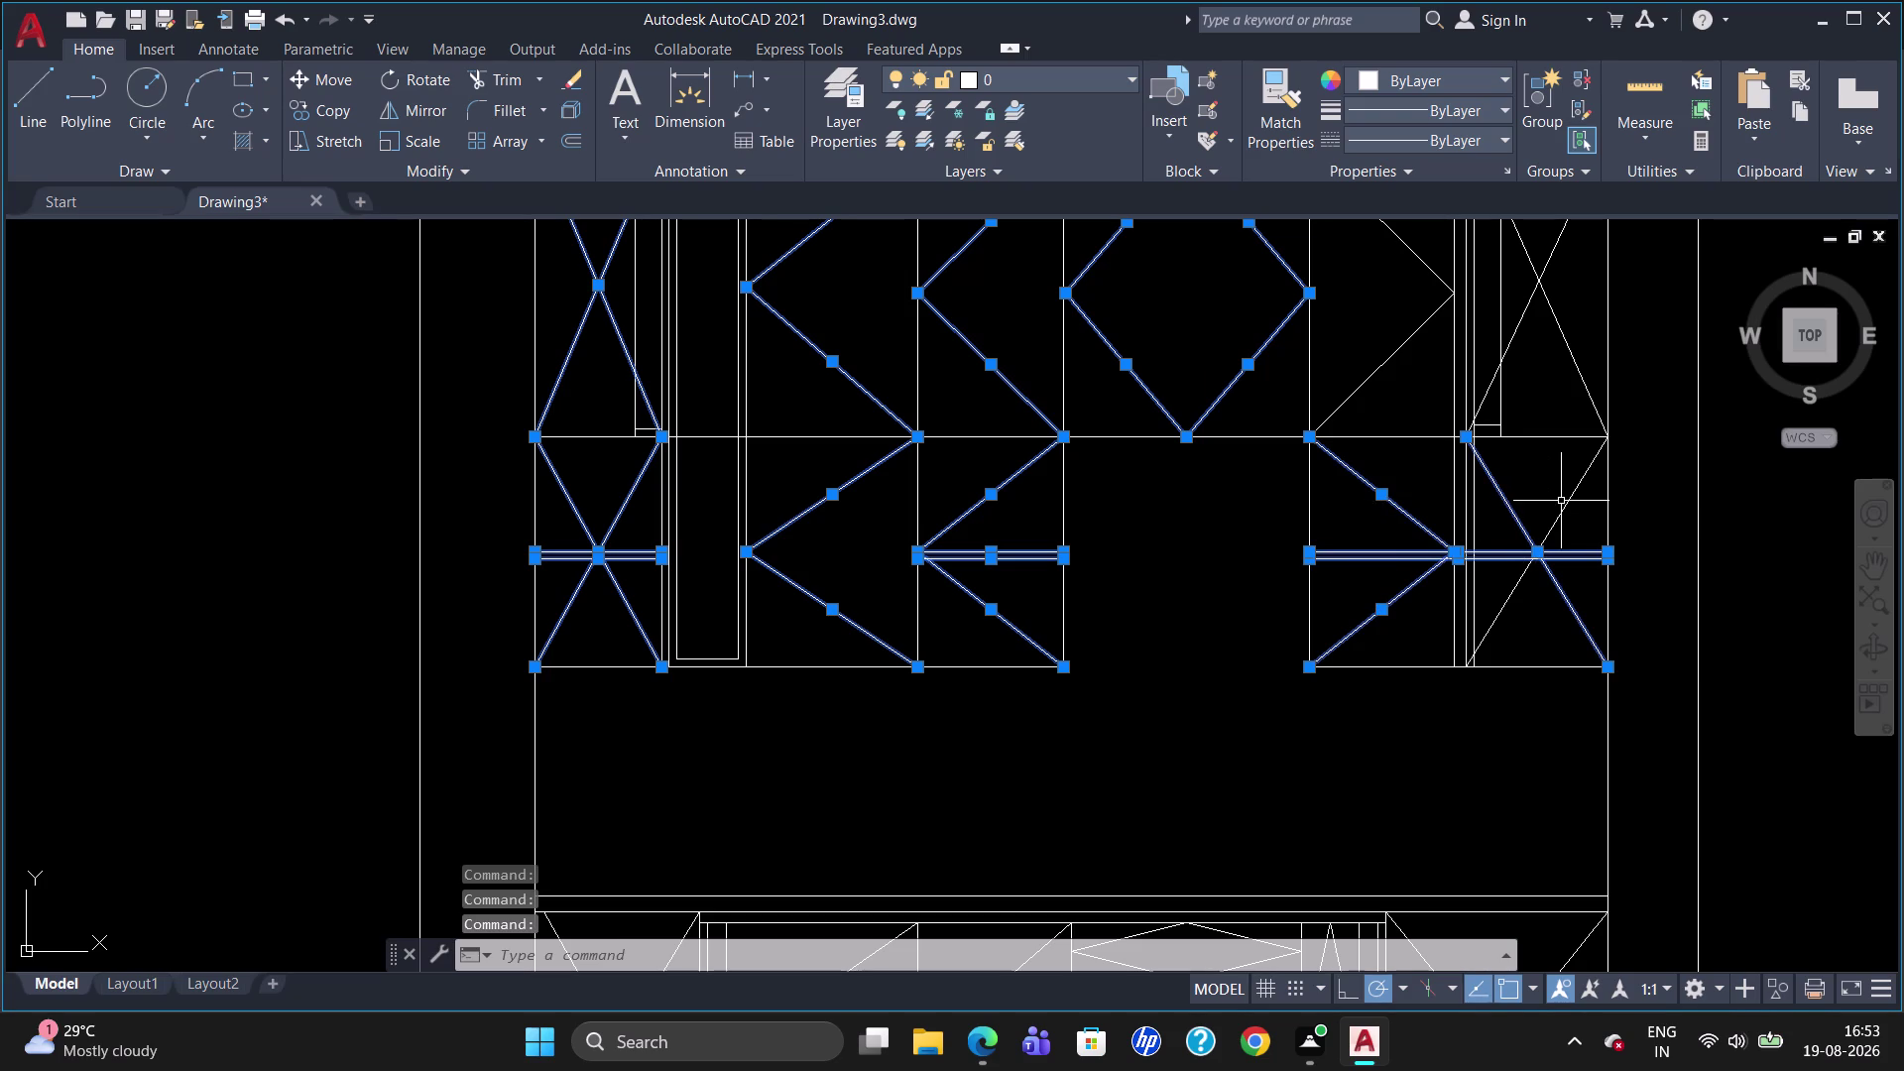
click(1566, 501)
click(1569, 352)
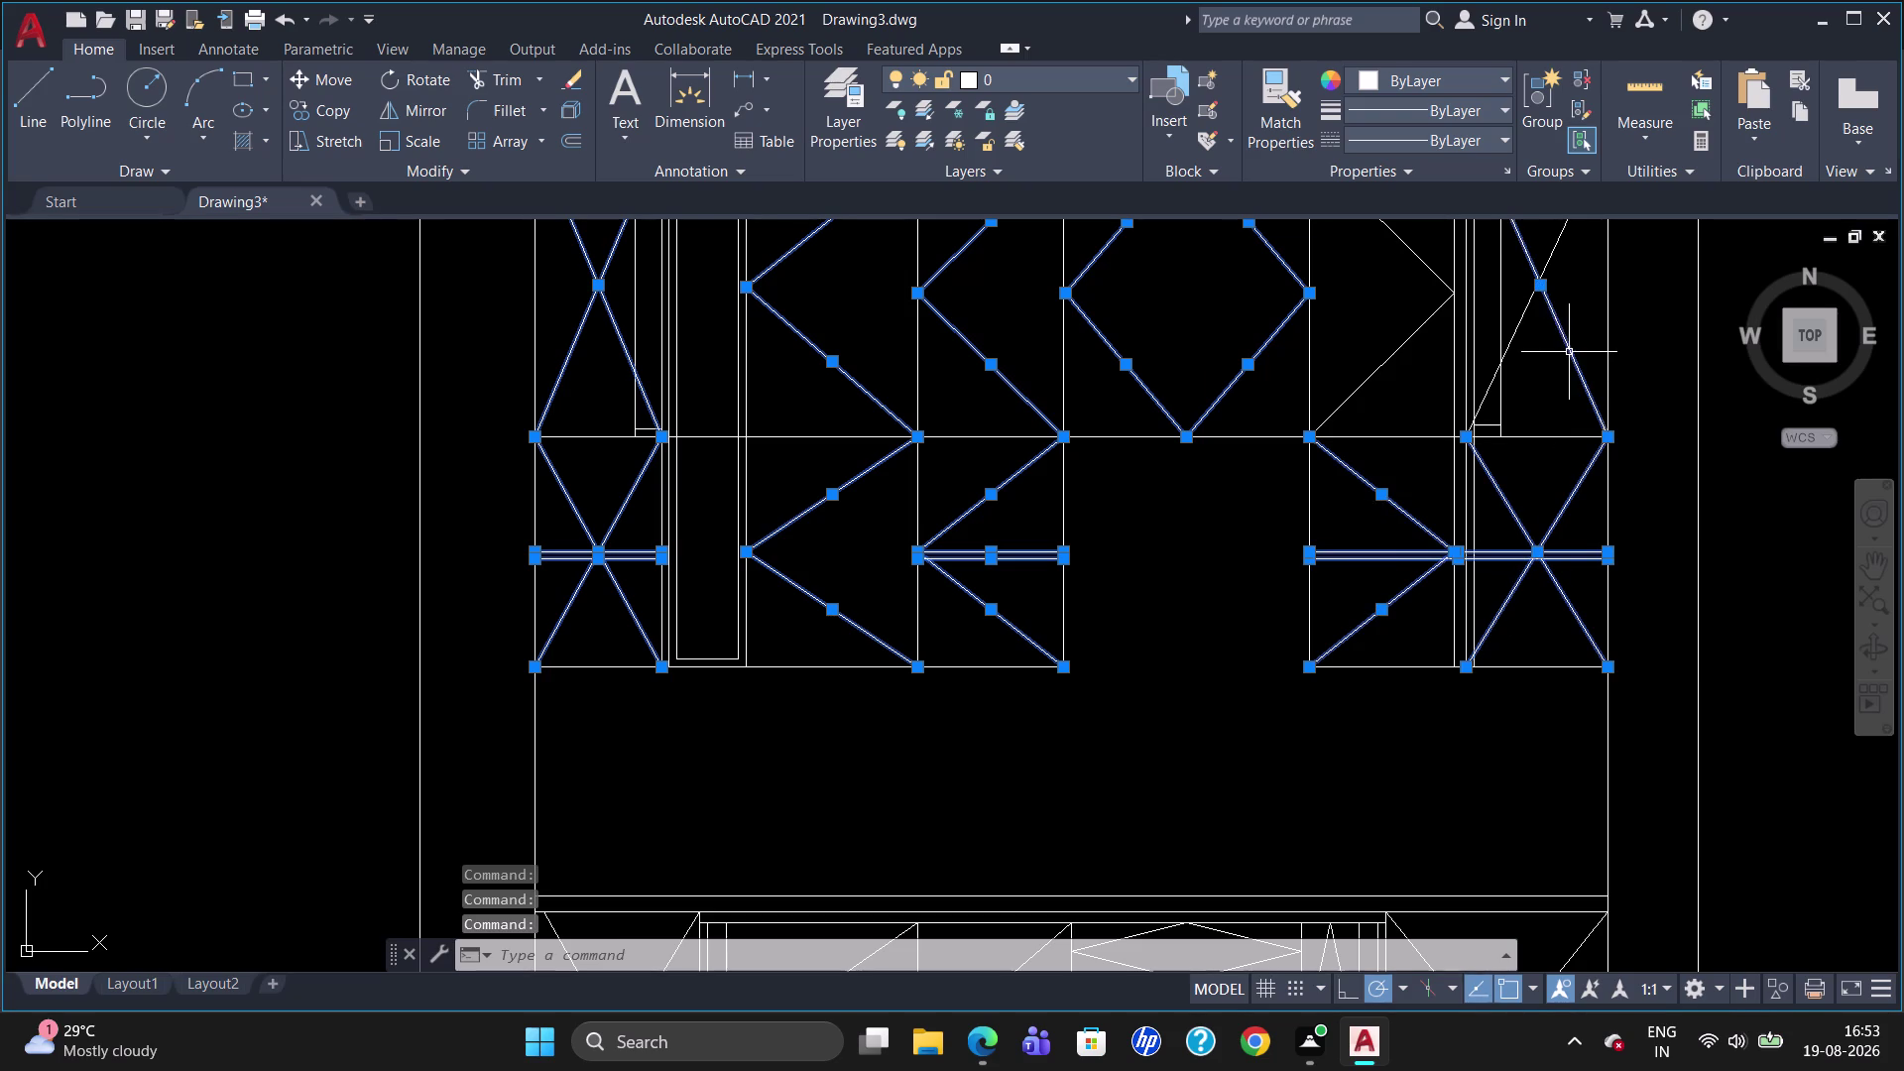
click(1519, 337)
click(1516, 324)
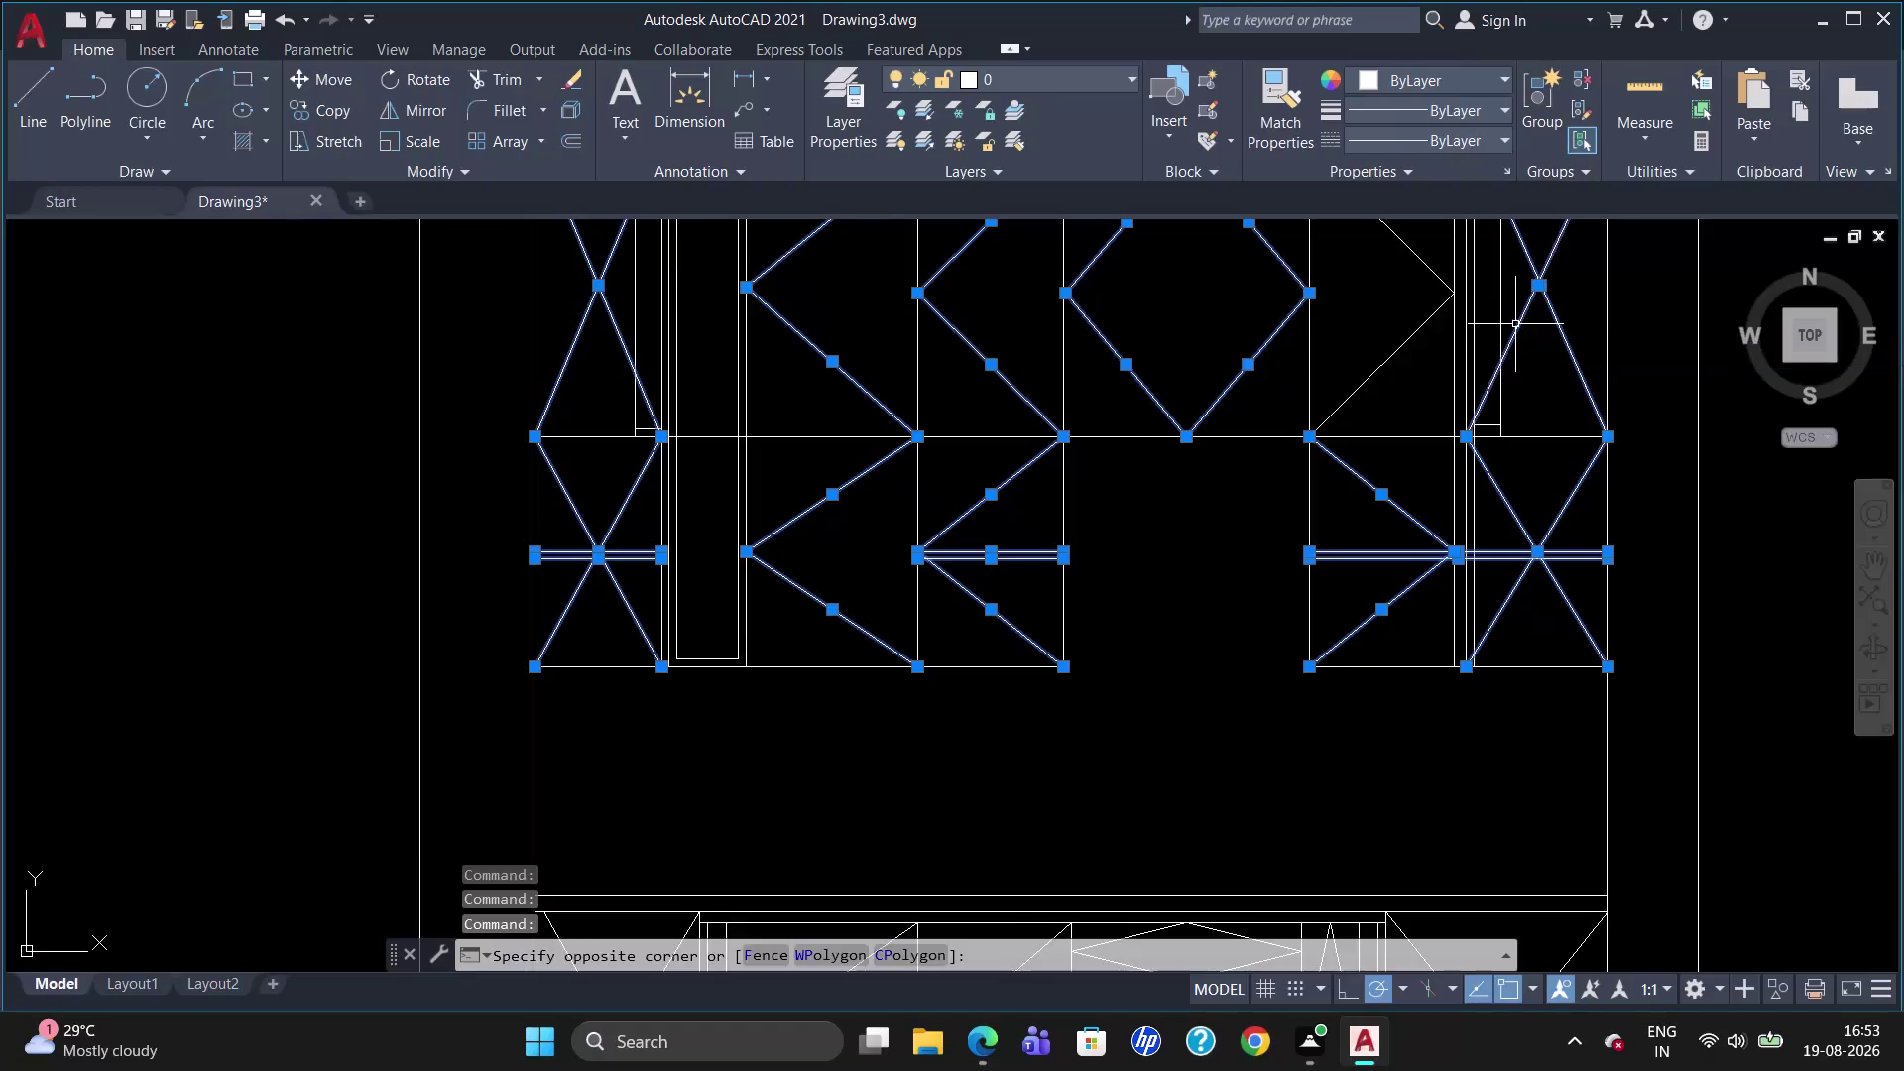
click(1368, 379)
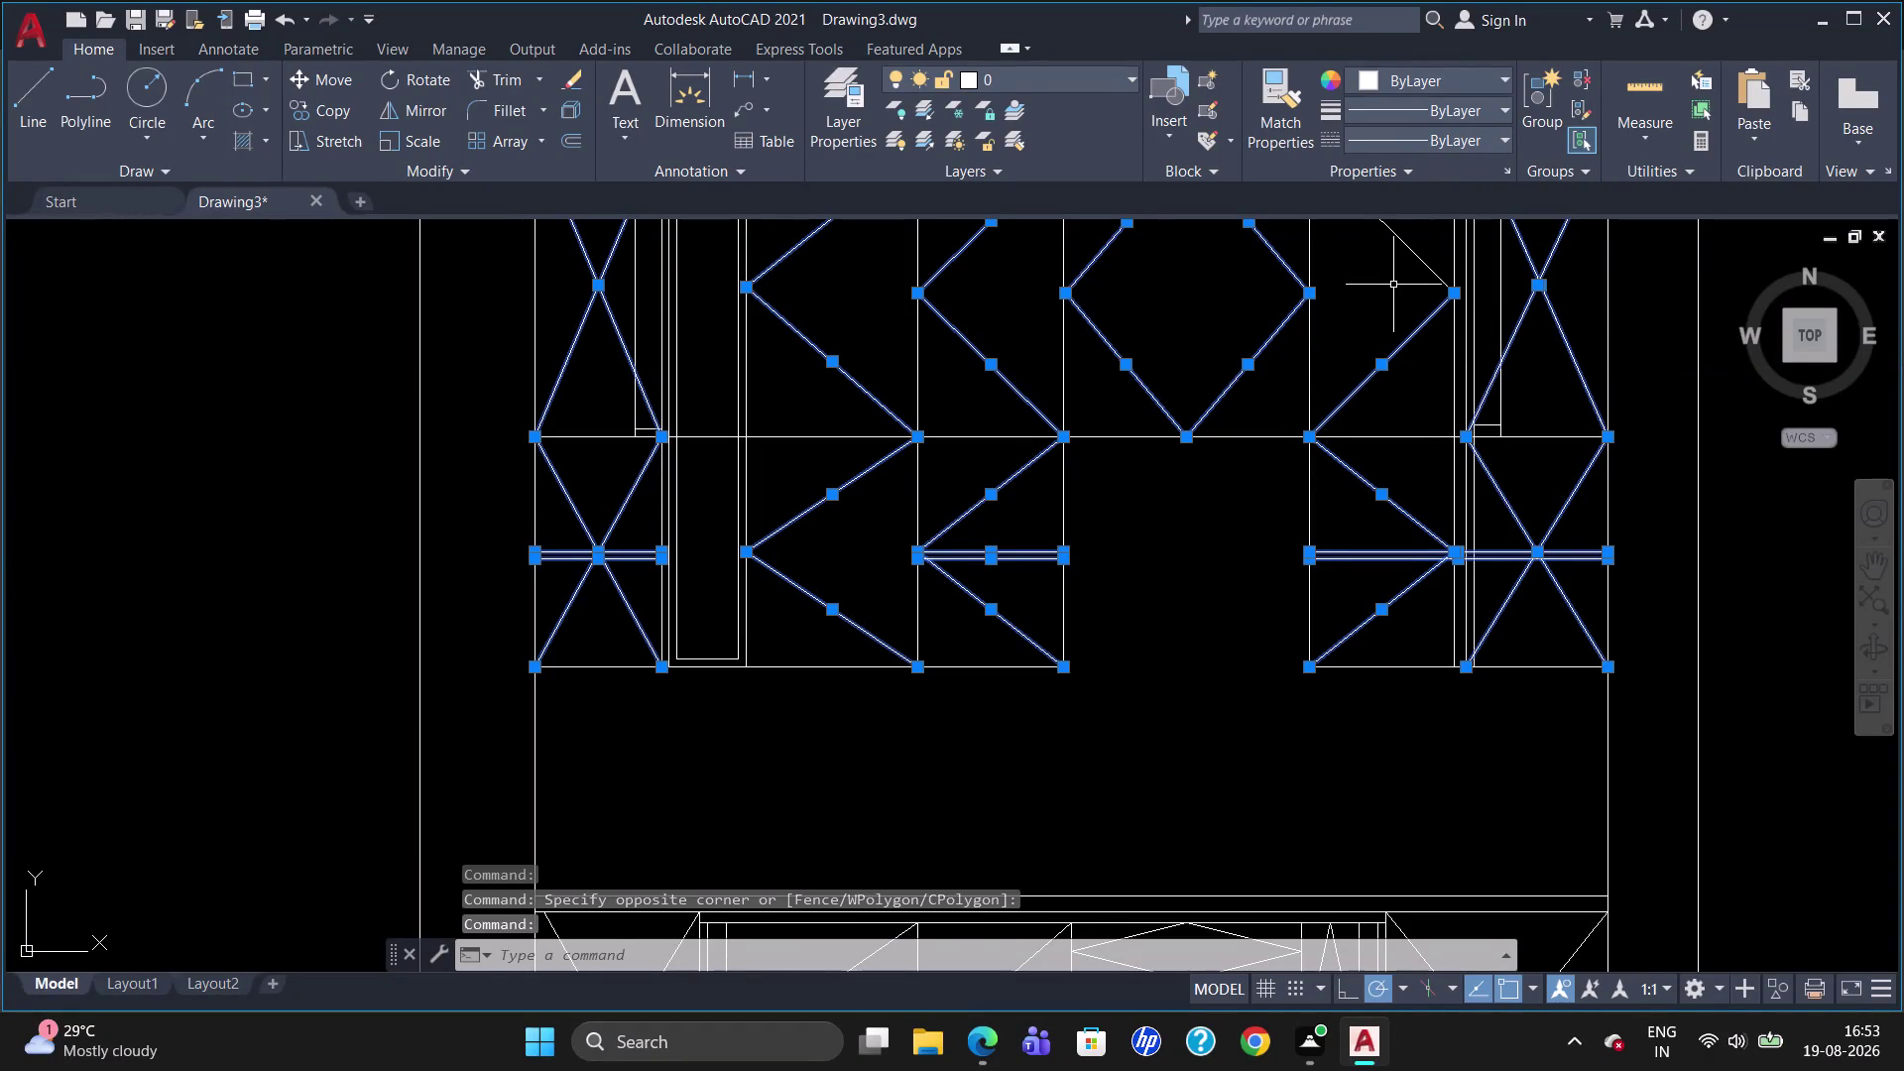
click(1413, 252)
scroll(down, 3)
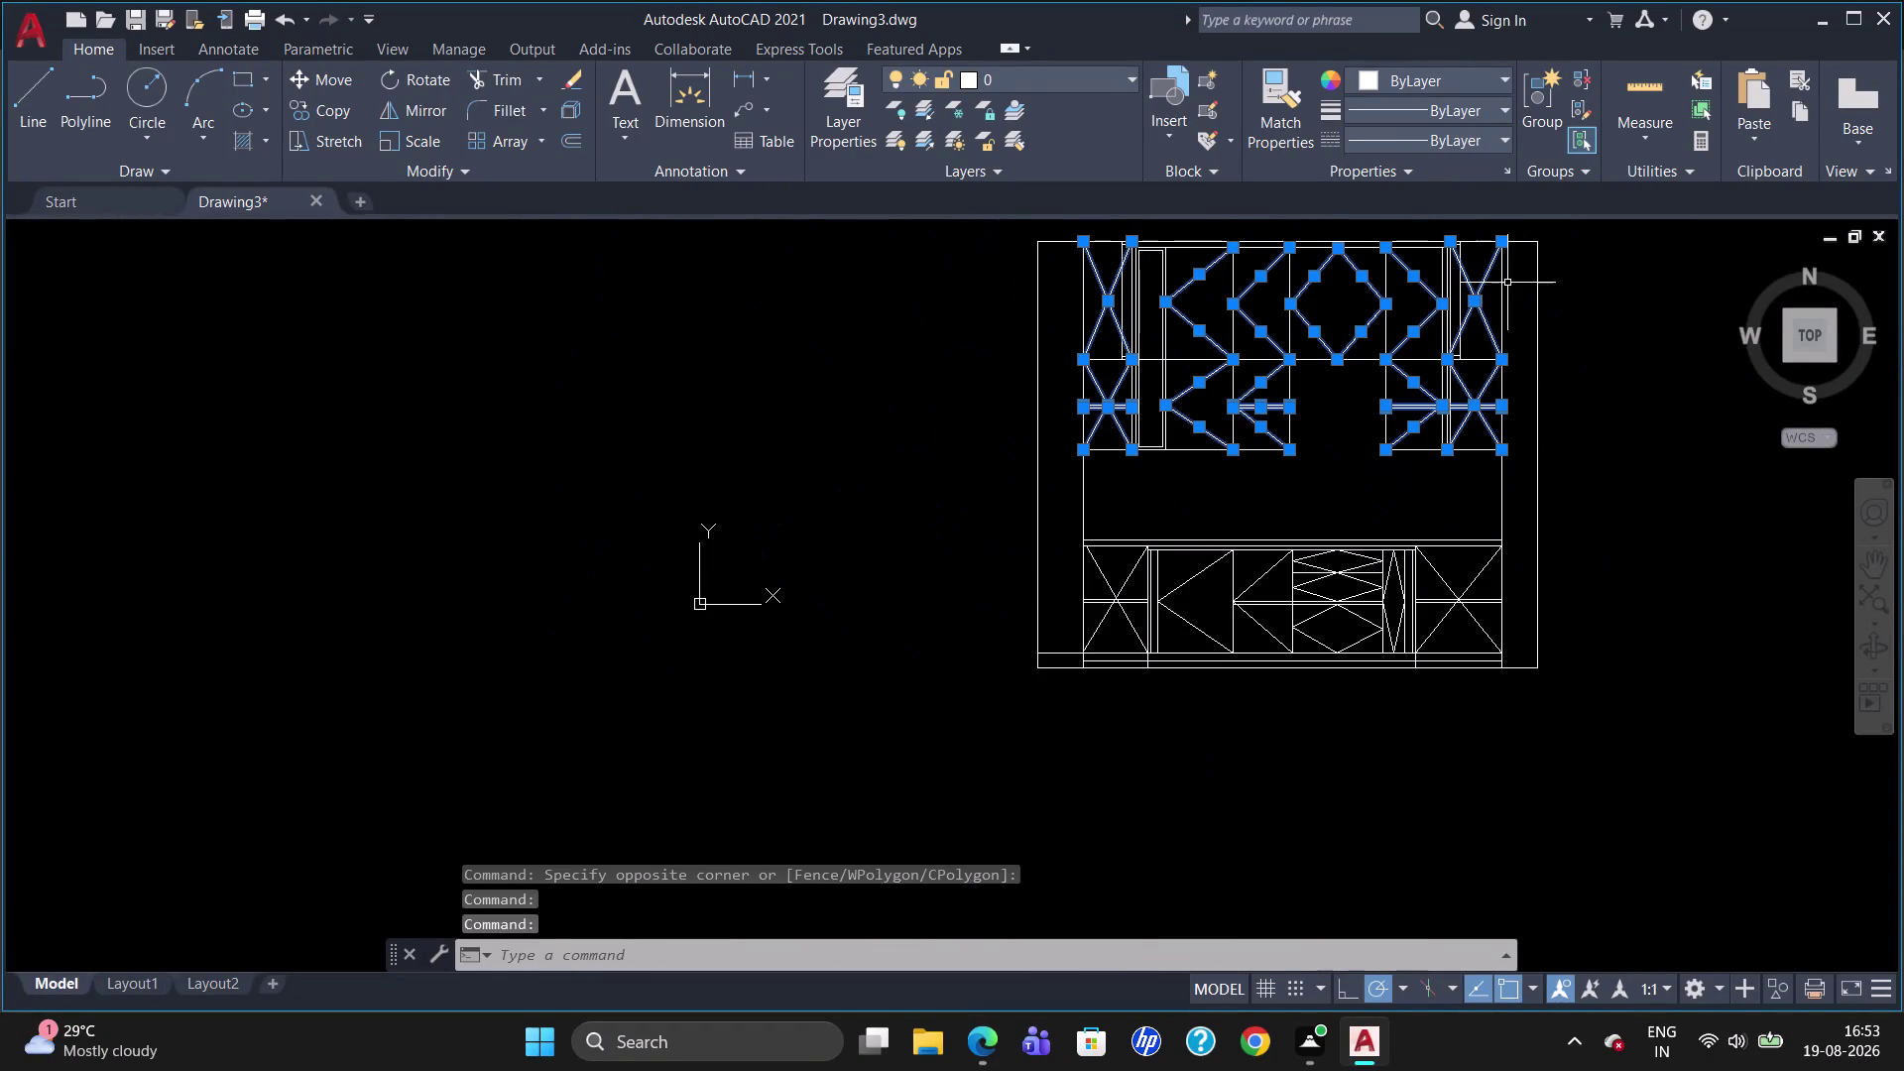
Add the rightmost base cabinet's cross lines and shelf line to the selection.
scroll(up, 3)
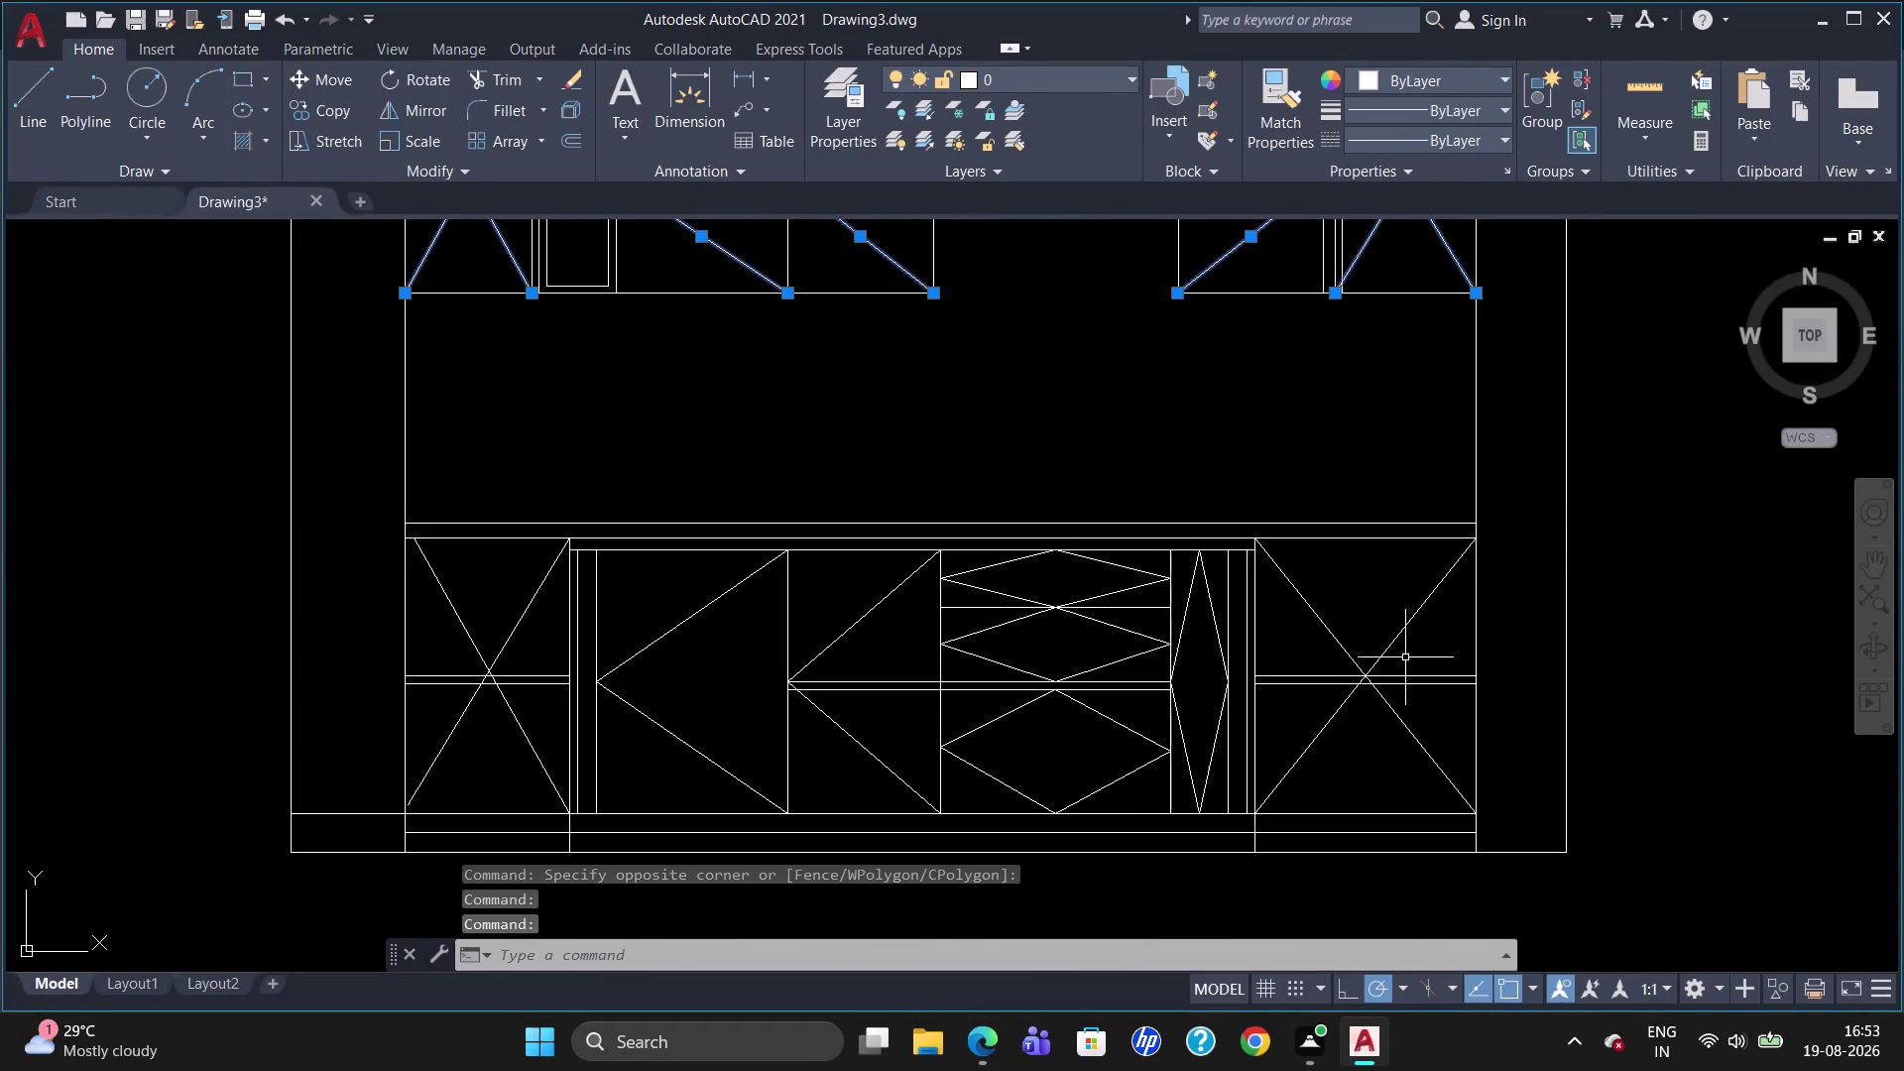
click(1389, 651)
click(1311, 608)
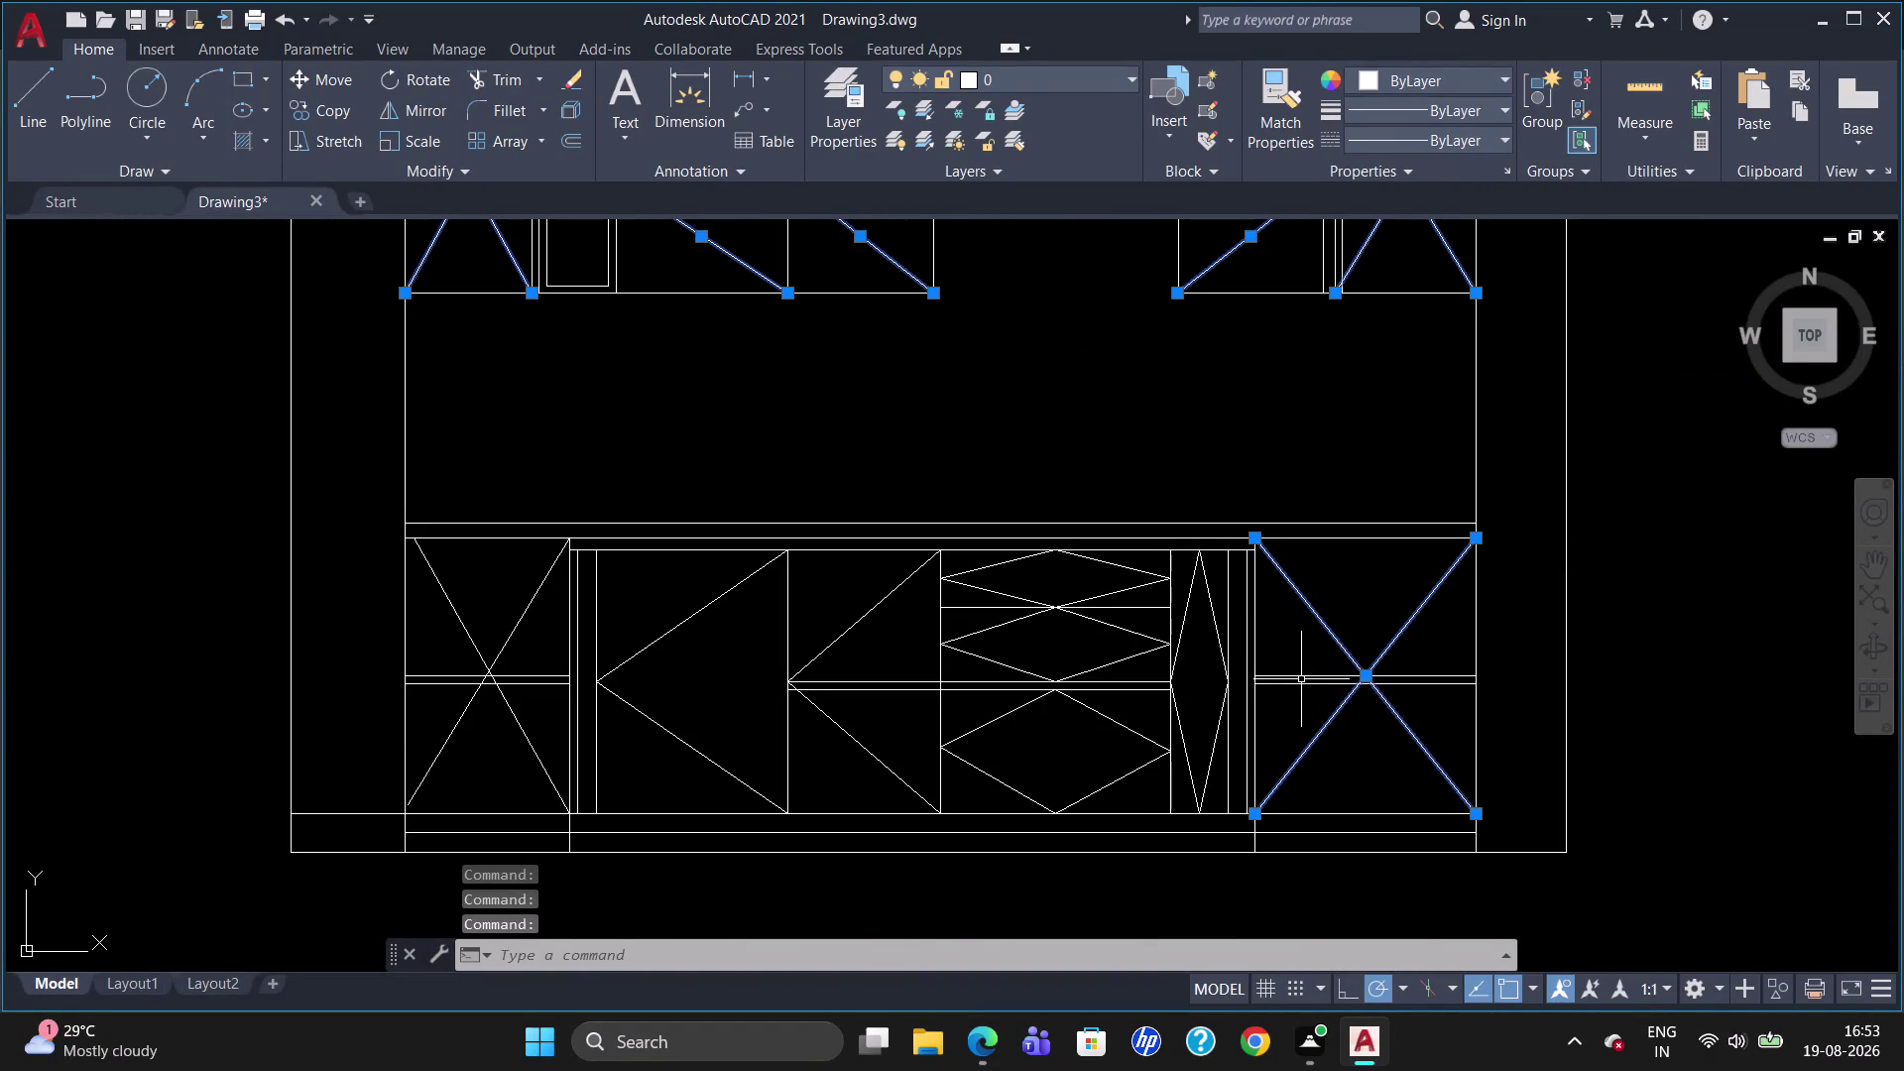
click(1301, 679)
click(1301, 685)
click(1218, 634)
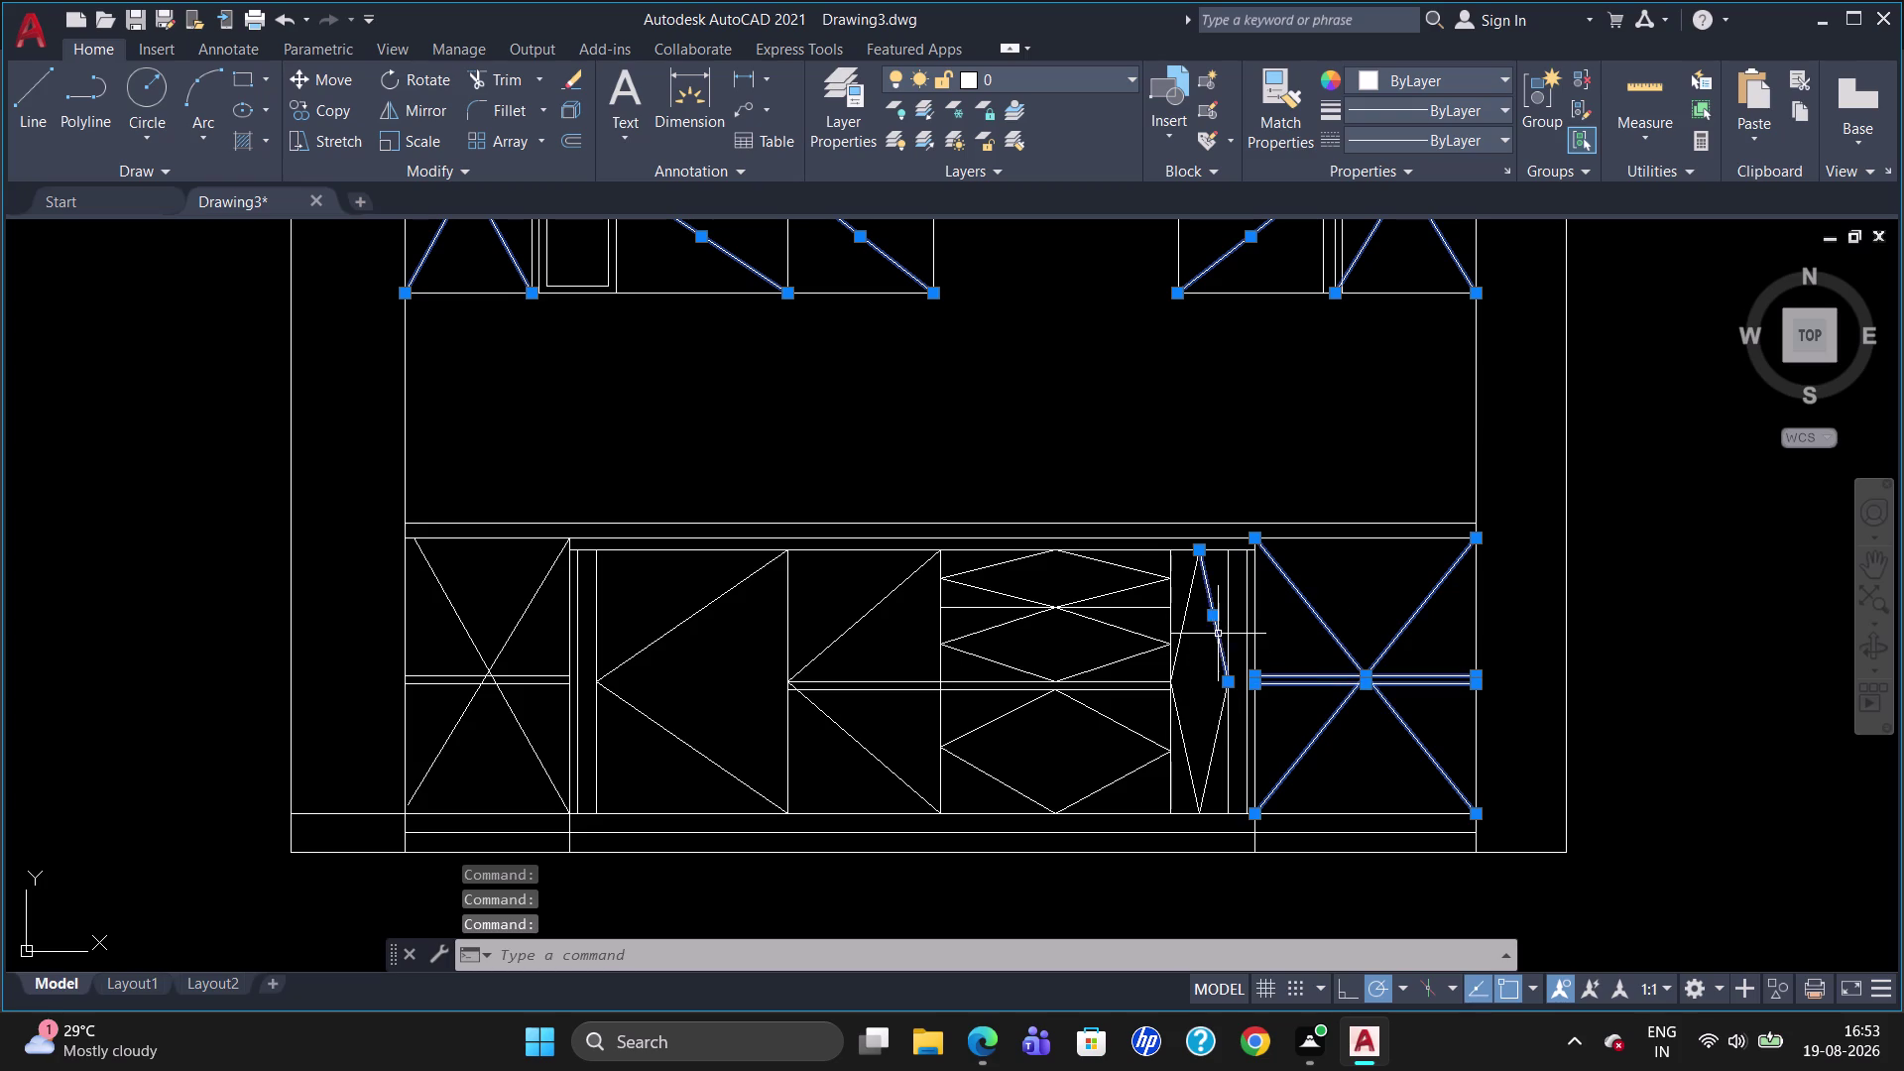
Add the narrow diamond's edges and the top and second drawer diamonds' edges.
click(1218, 730)
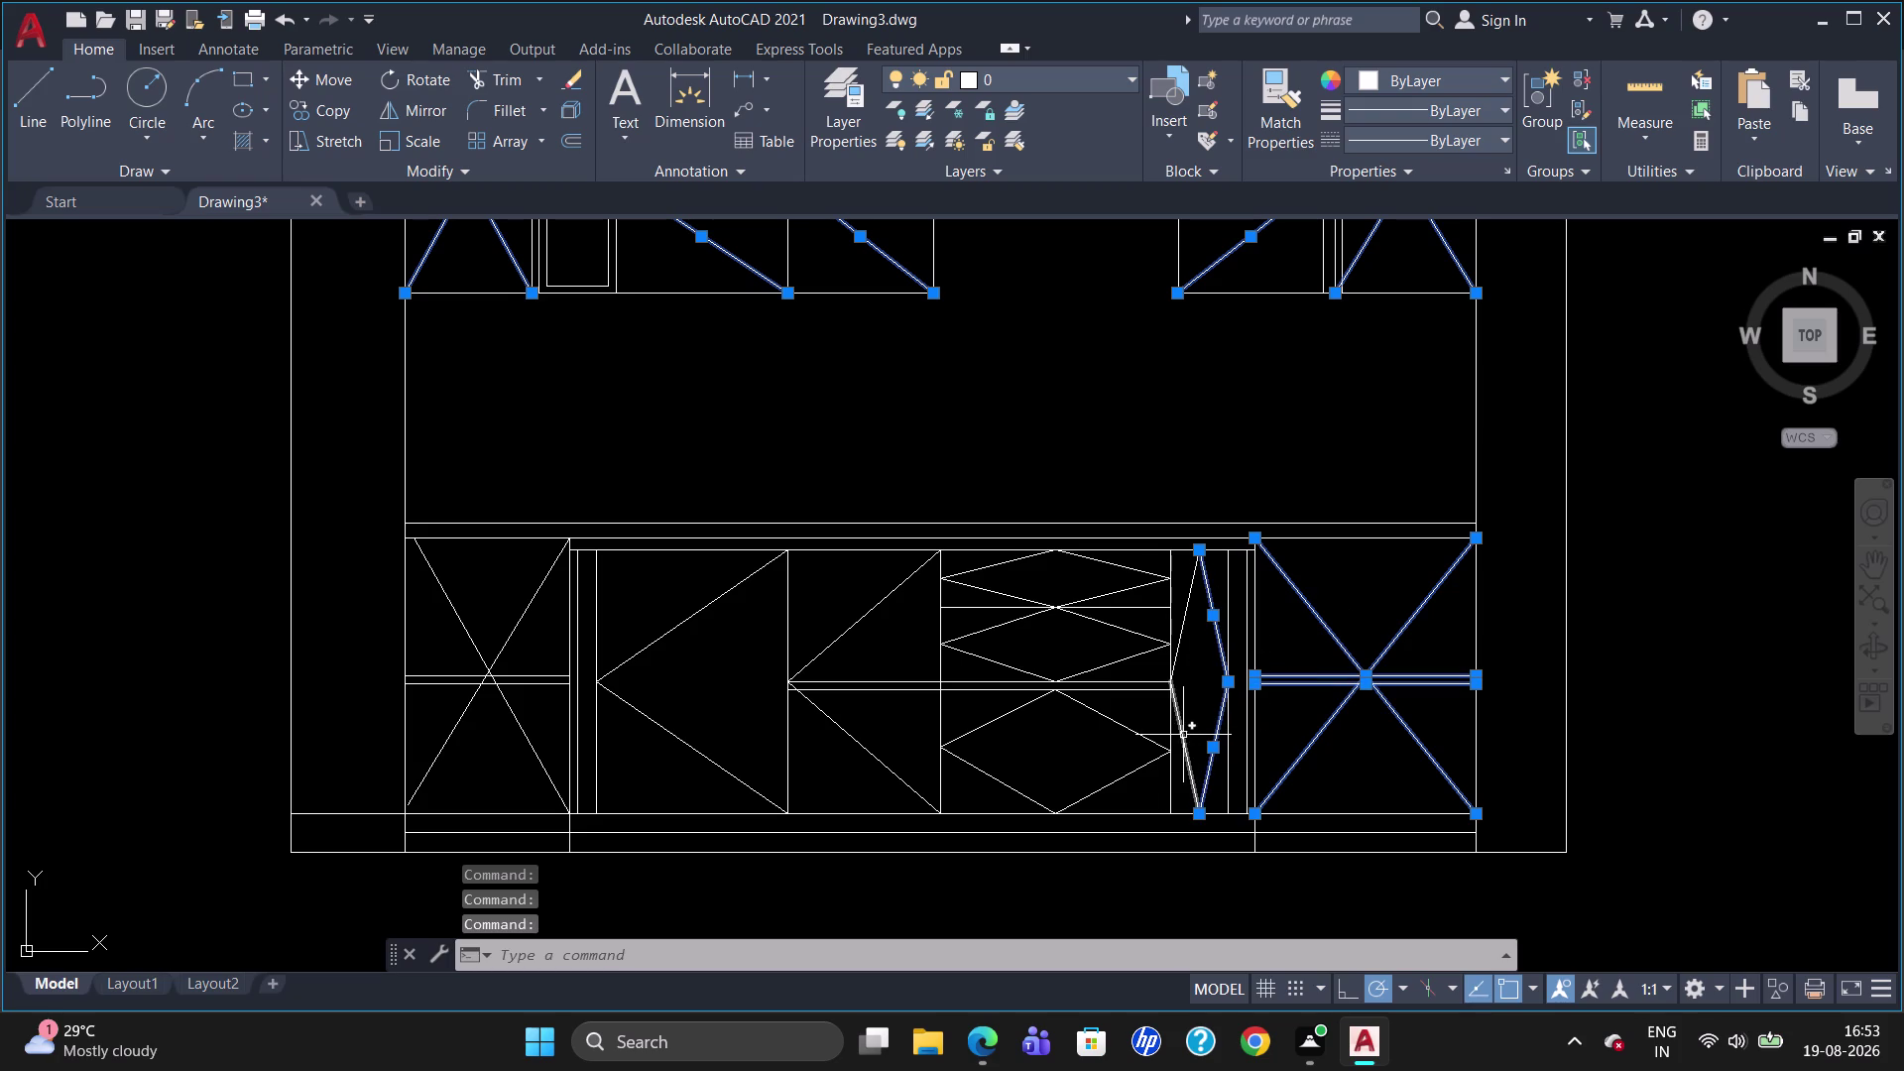
click(1181, 735)
click(1181, 618)
click(1094, 597)
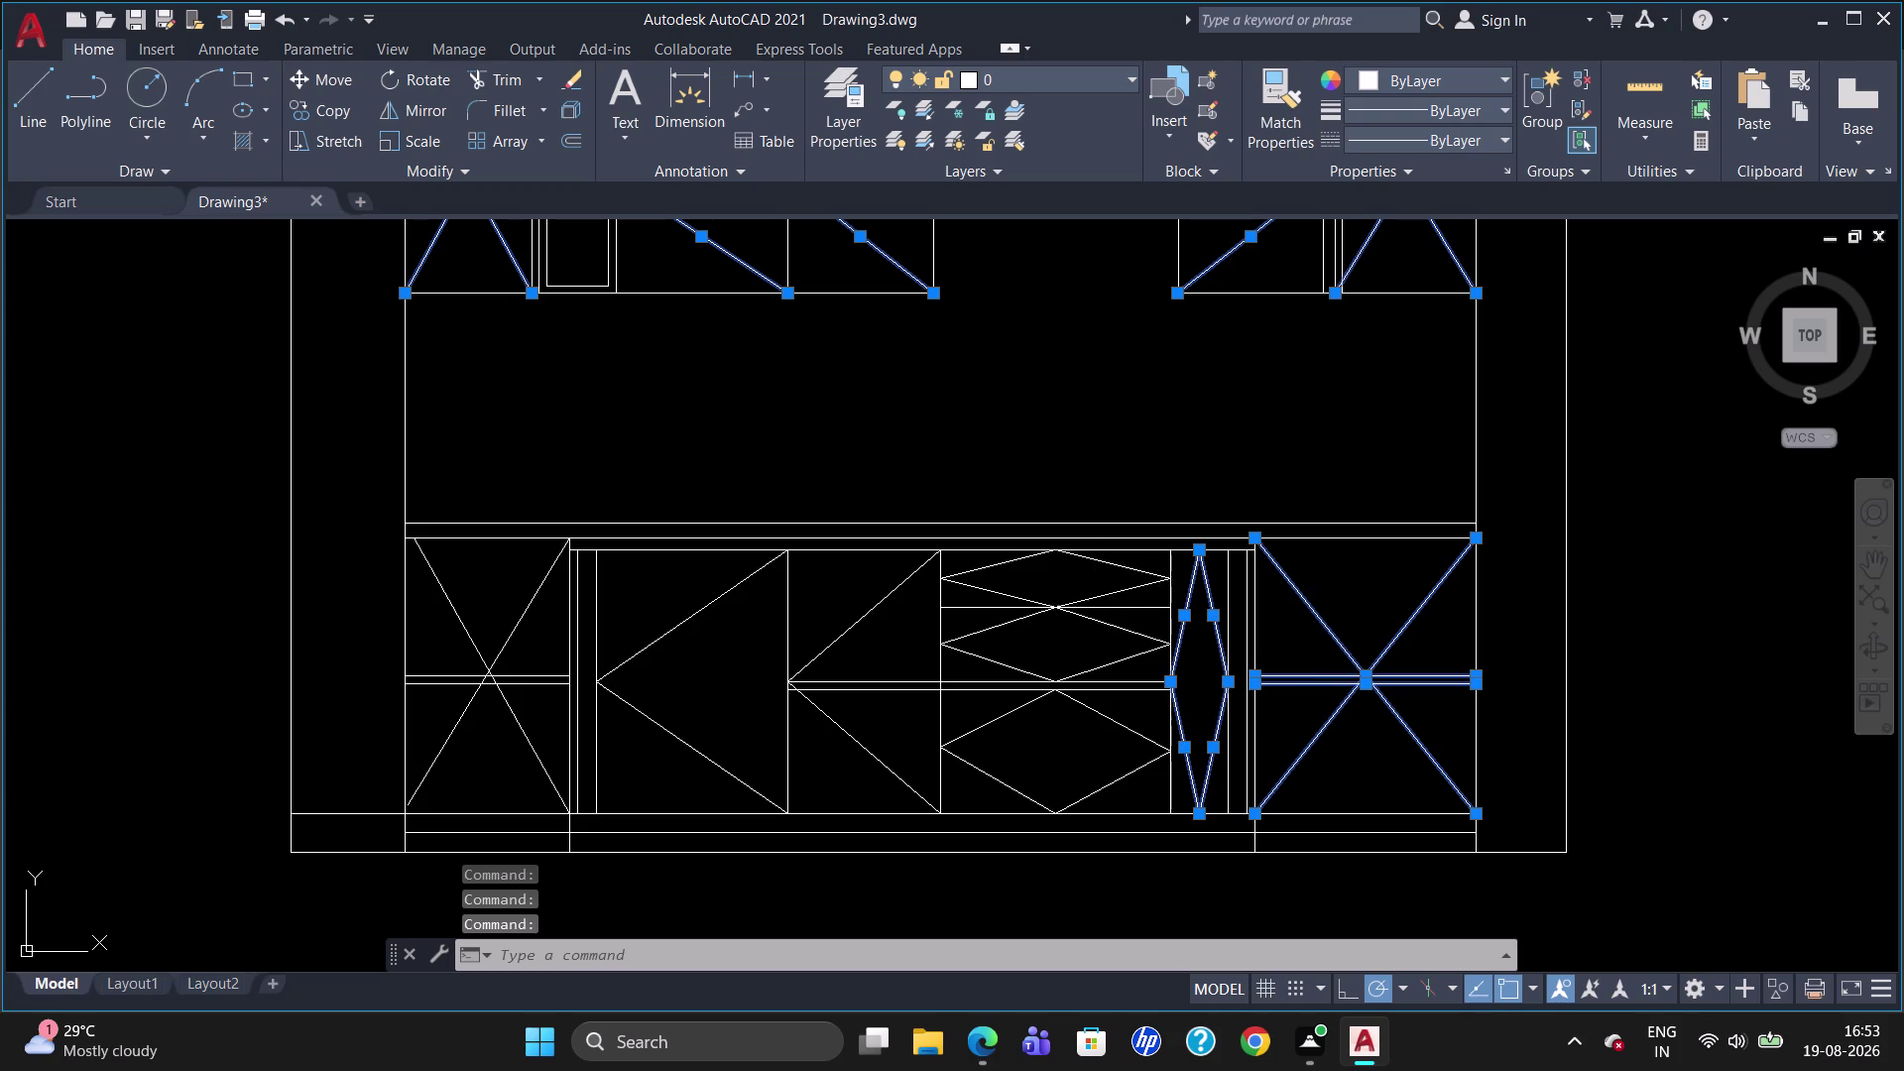
click(1021, 600)
click(1019, 562)
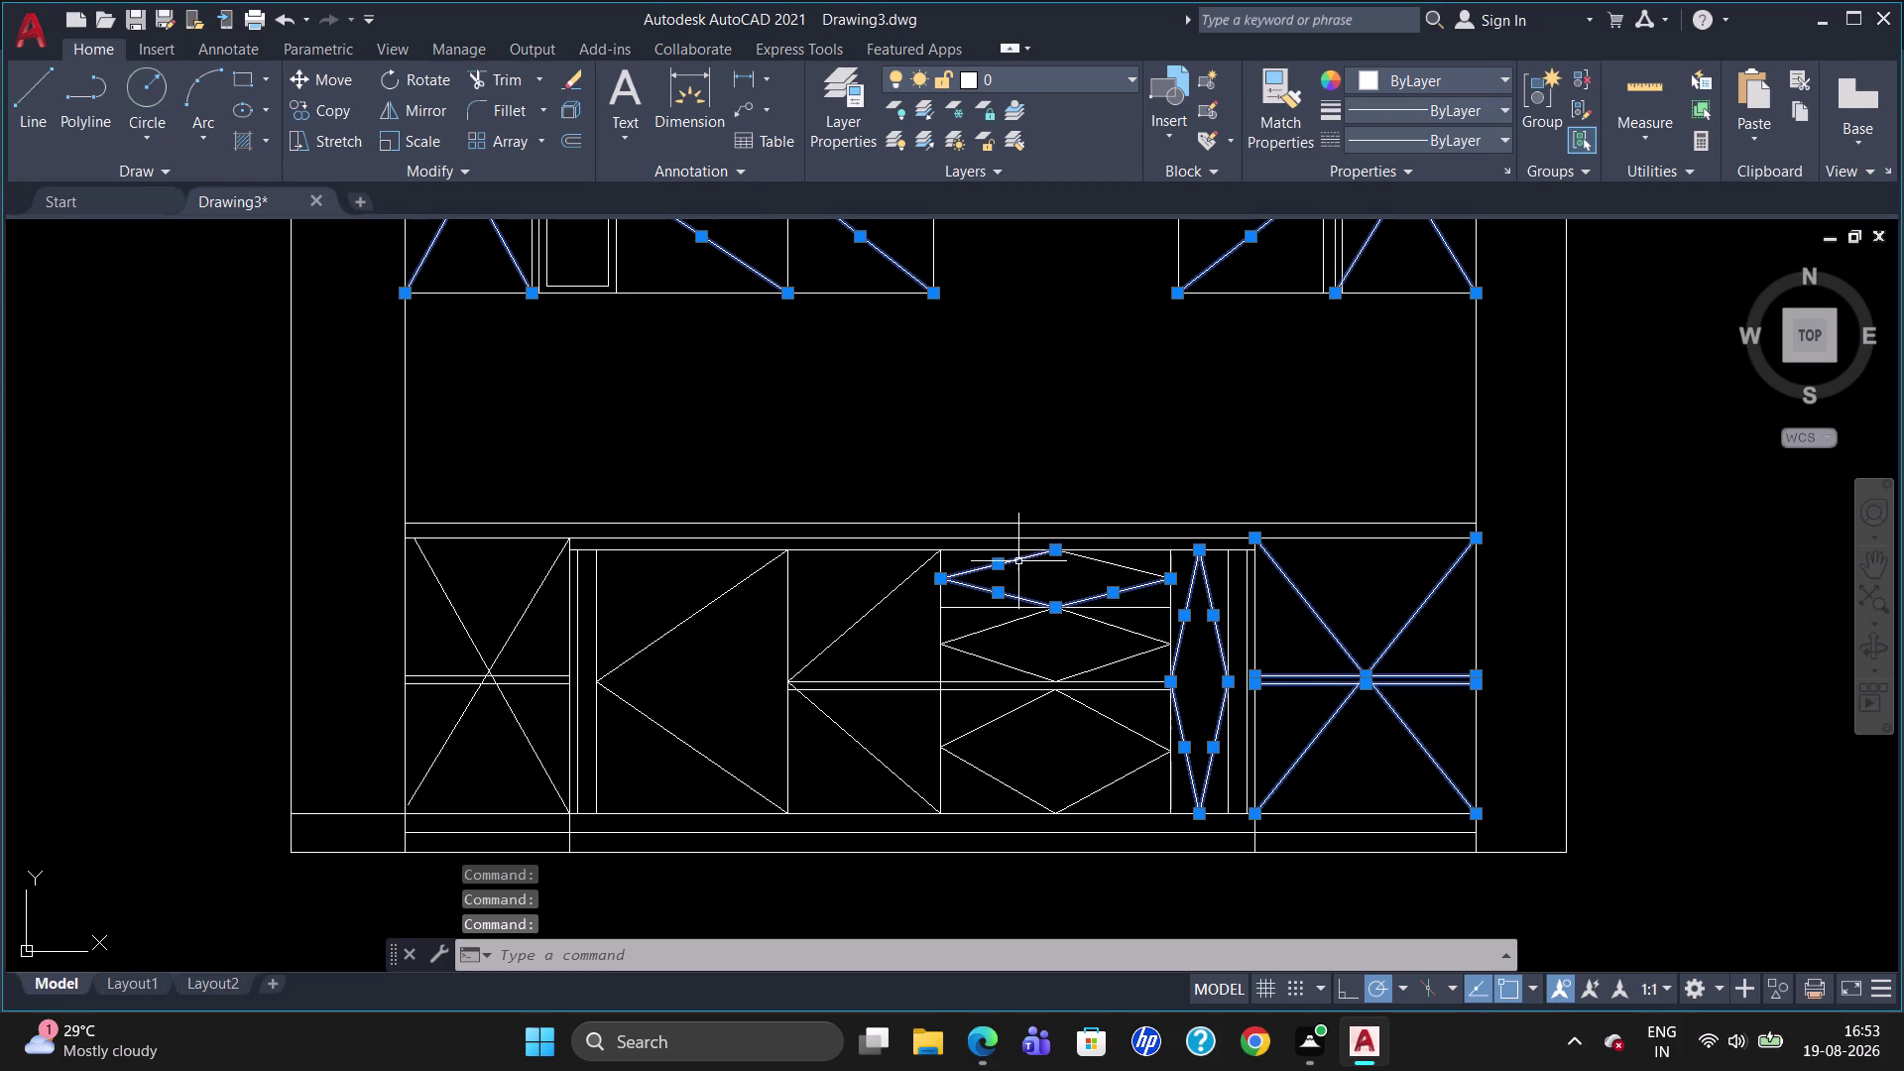
click(1096, 562)
click(1072, 674)
click(1012, 666)
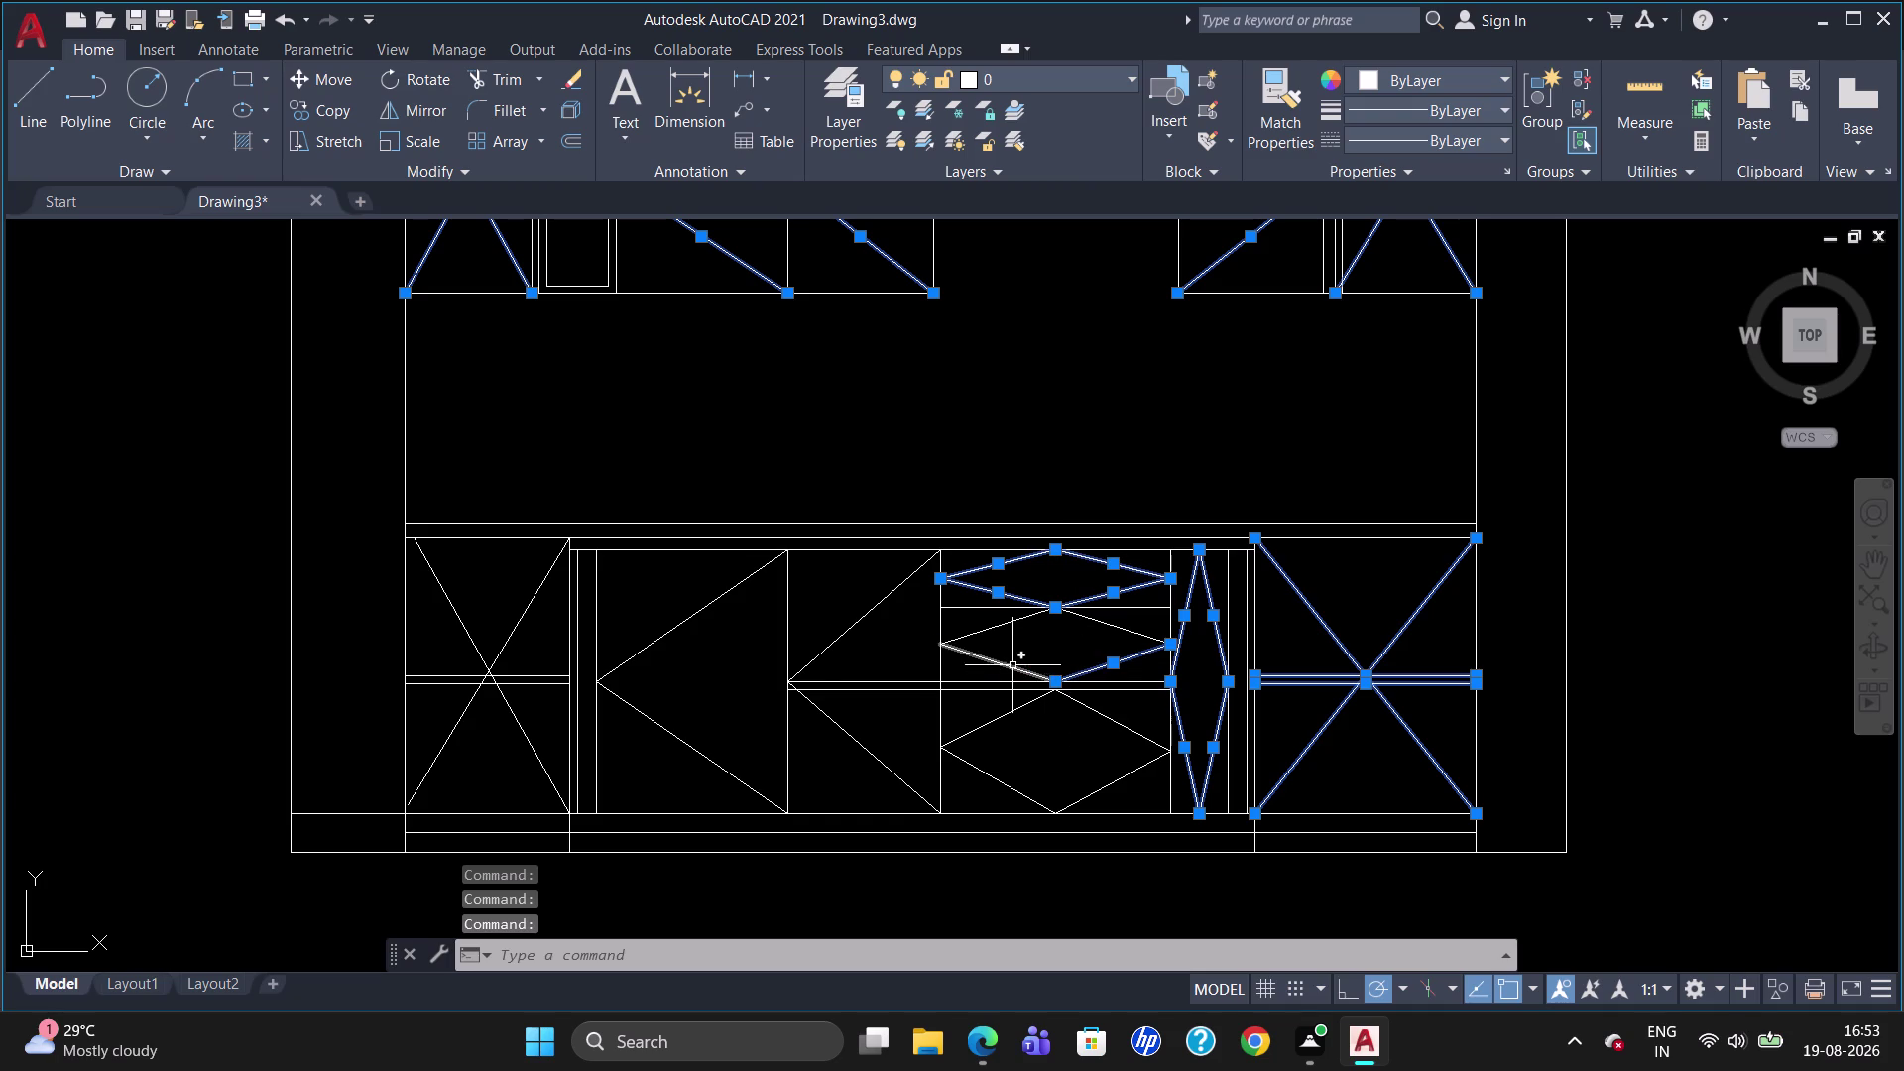
Complete the second drawer diamond and add the lower diamond's upper and bottom edges.
click(1010, 618)
click(1106, 622)
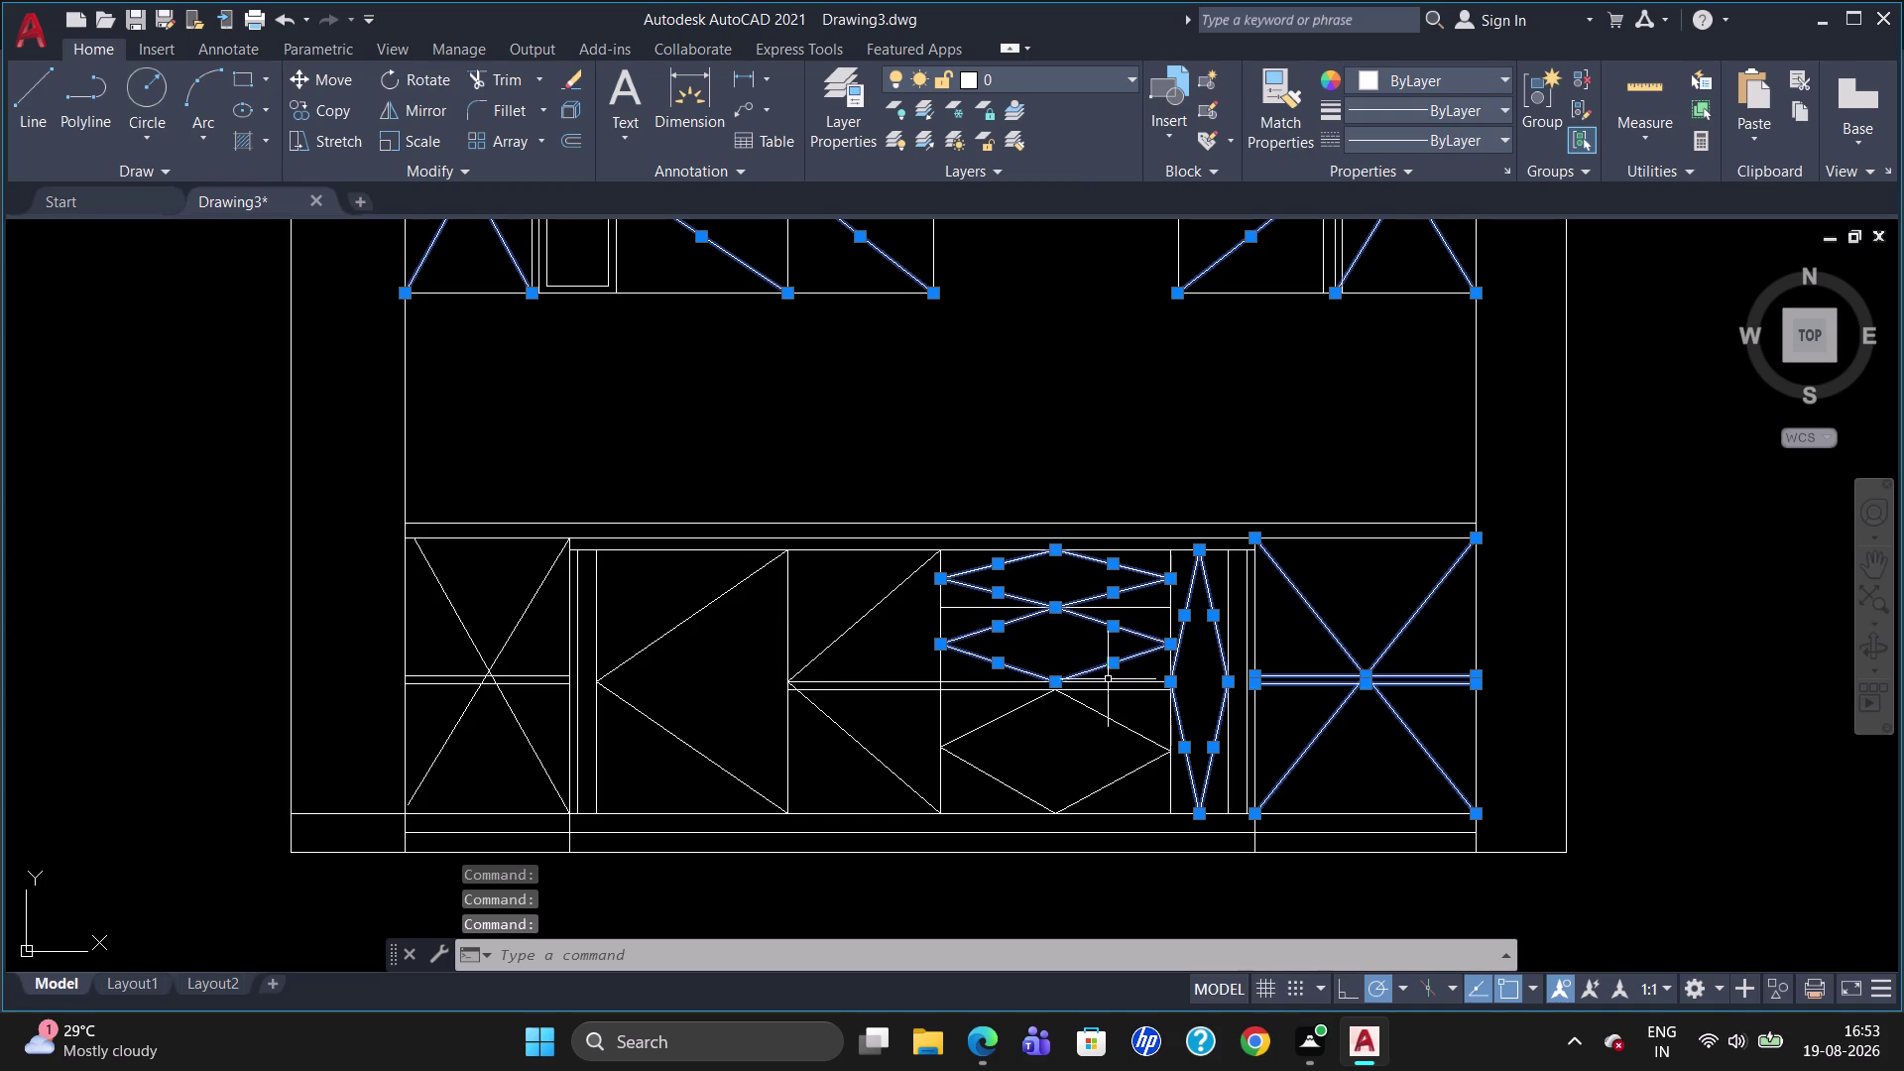
click(1120, 715)
click(1117, 725)
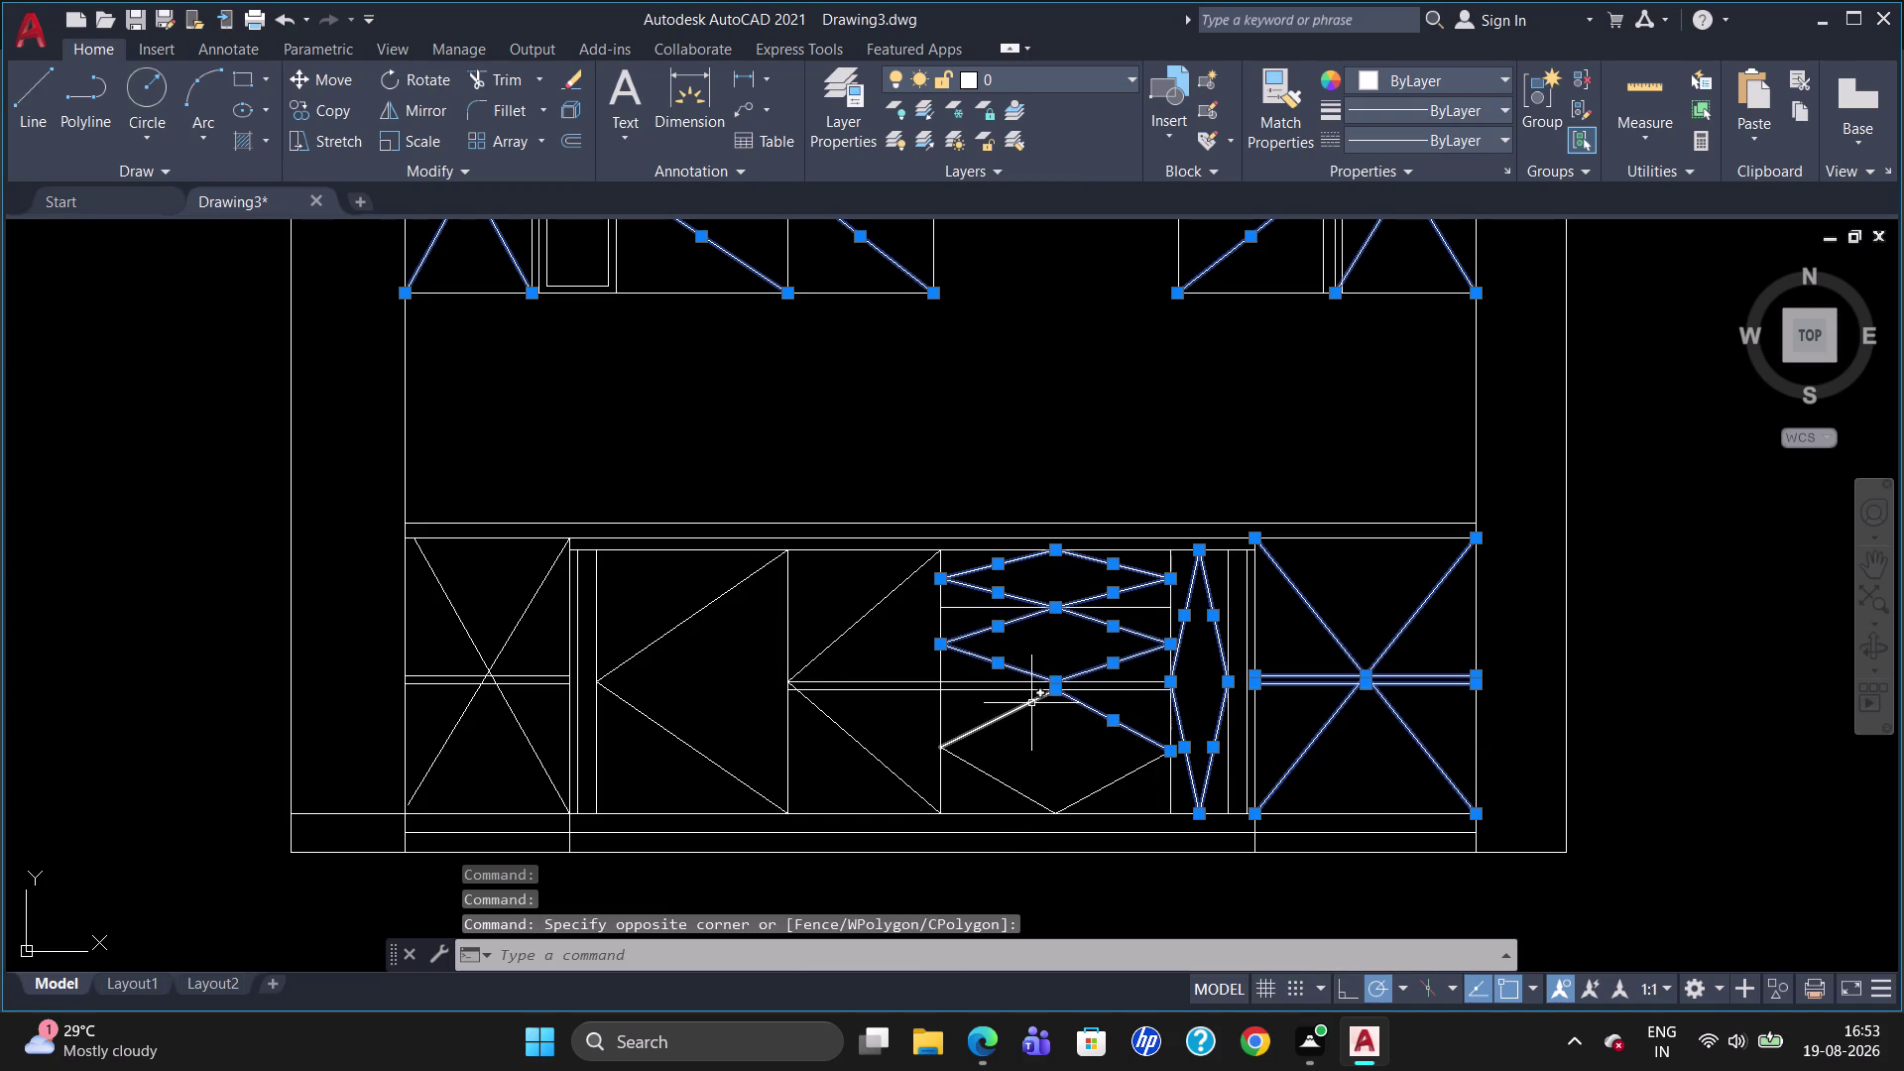
click(1032, 703)
click(1012, 788)
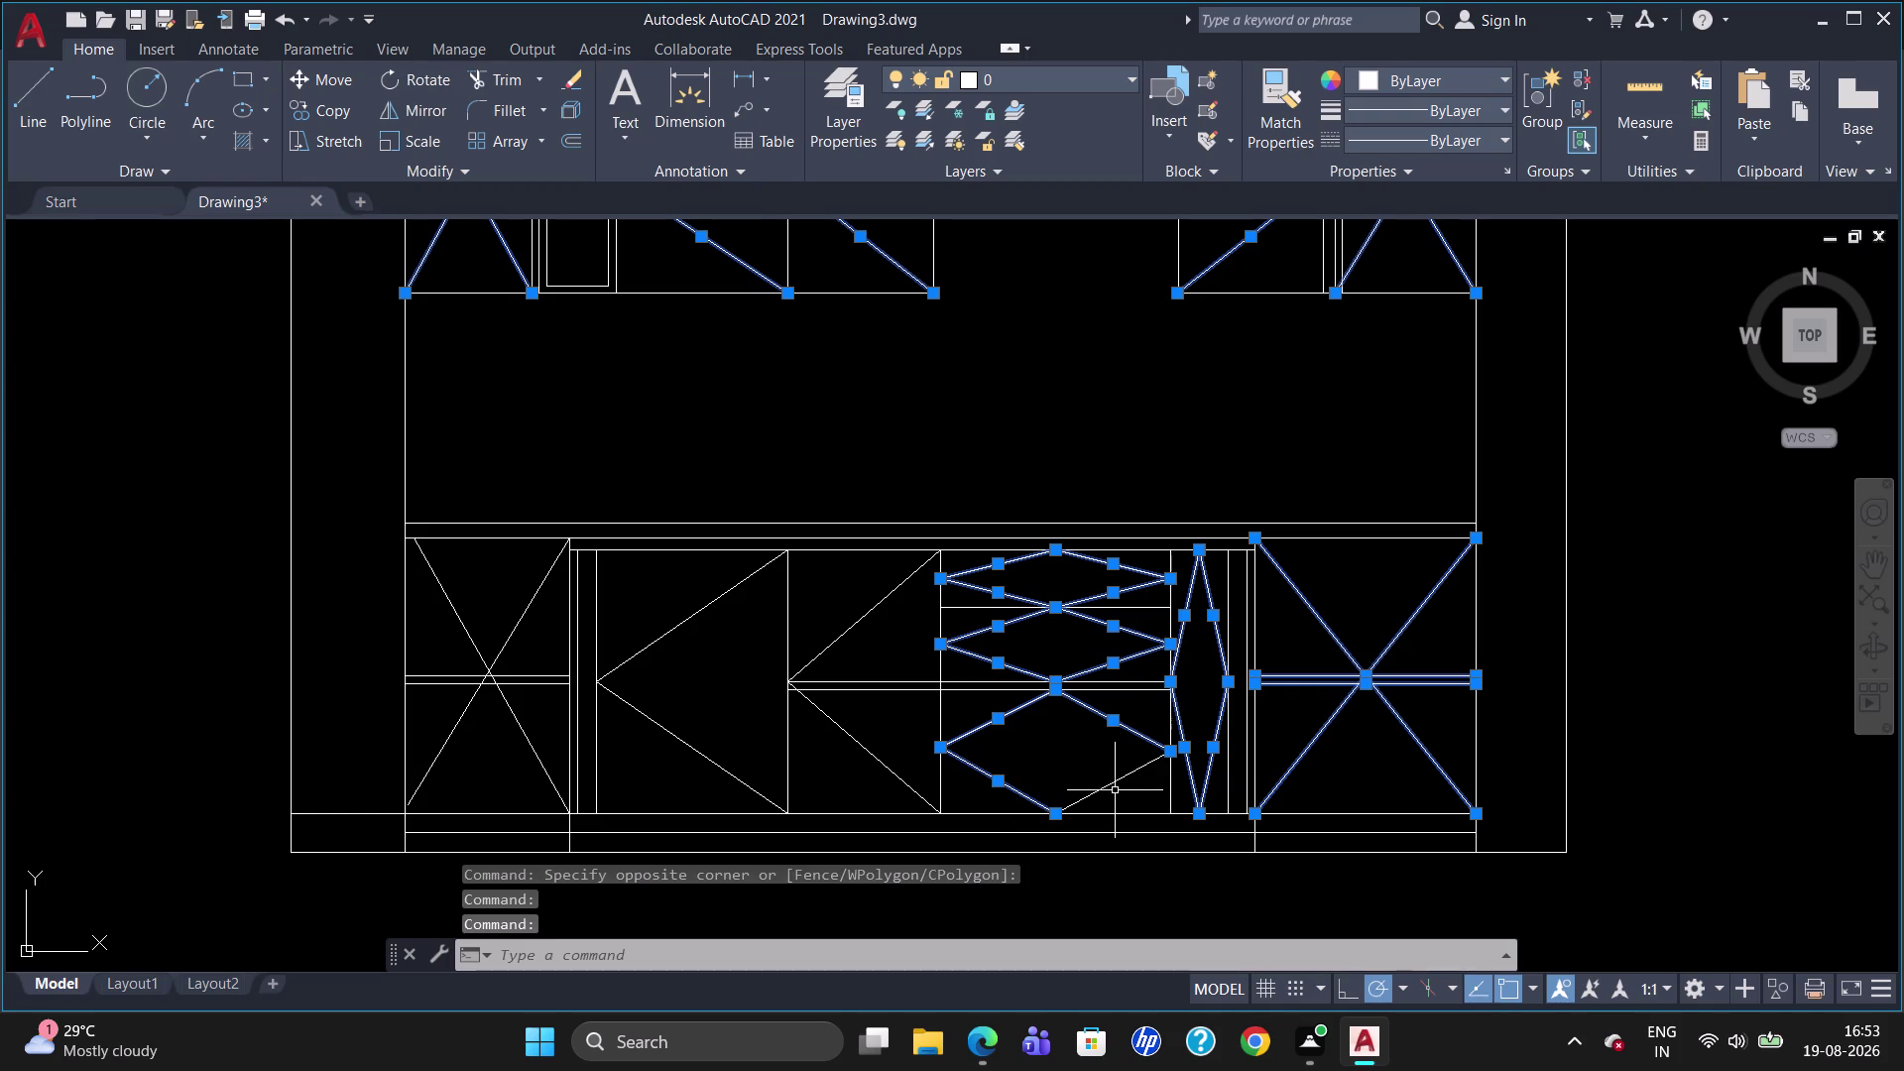
Add the long middle horizontal rail and the triangle shutters' upper and lower edges.
click(1115, 784)
click(1125, 678)
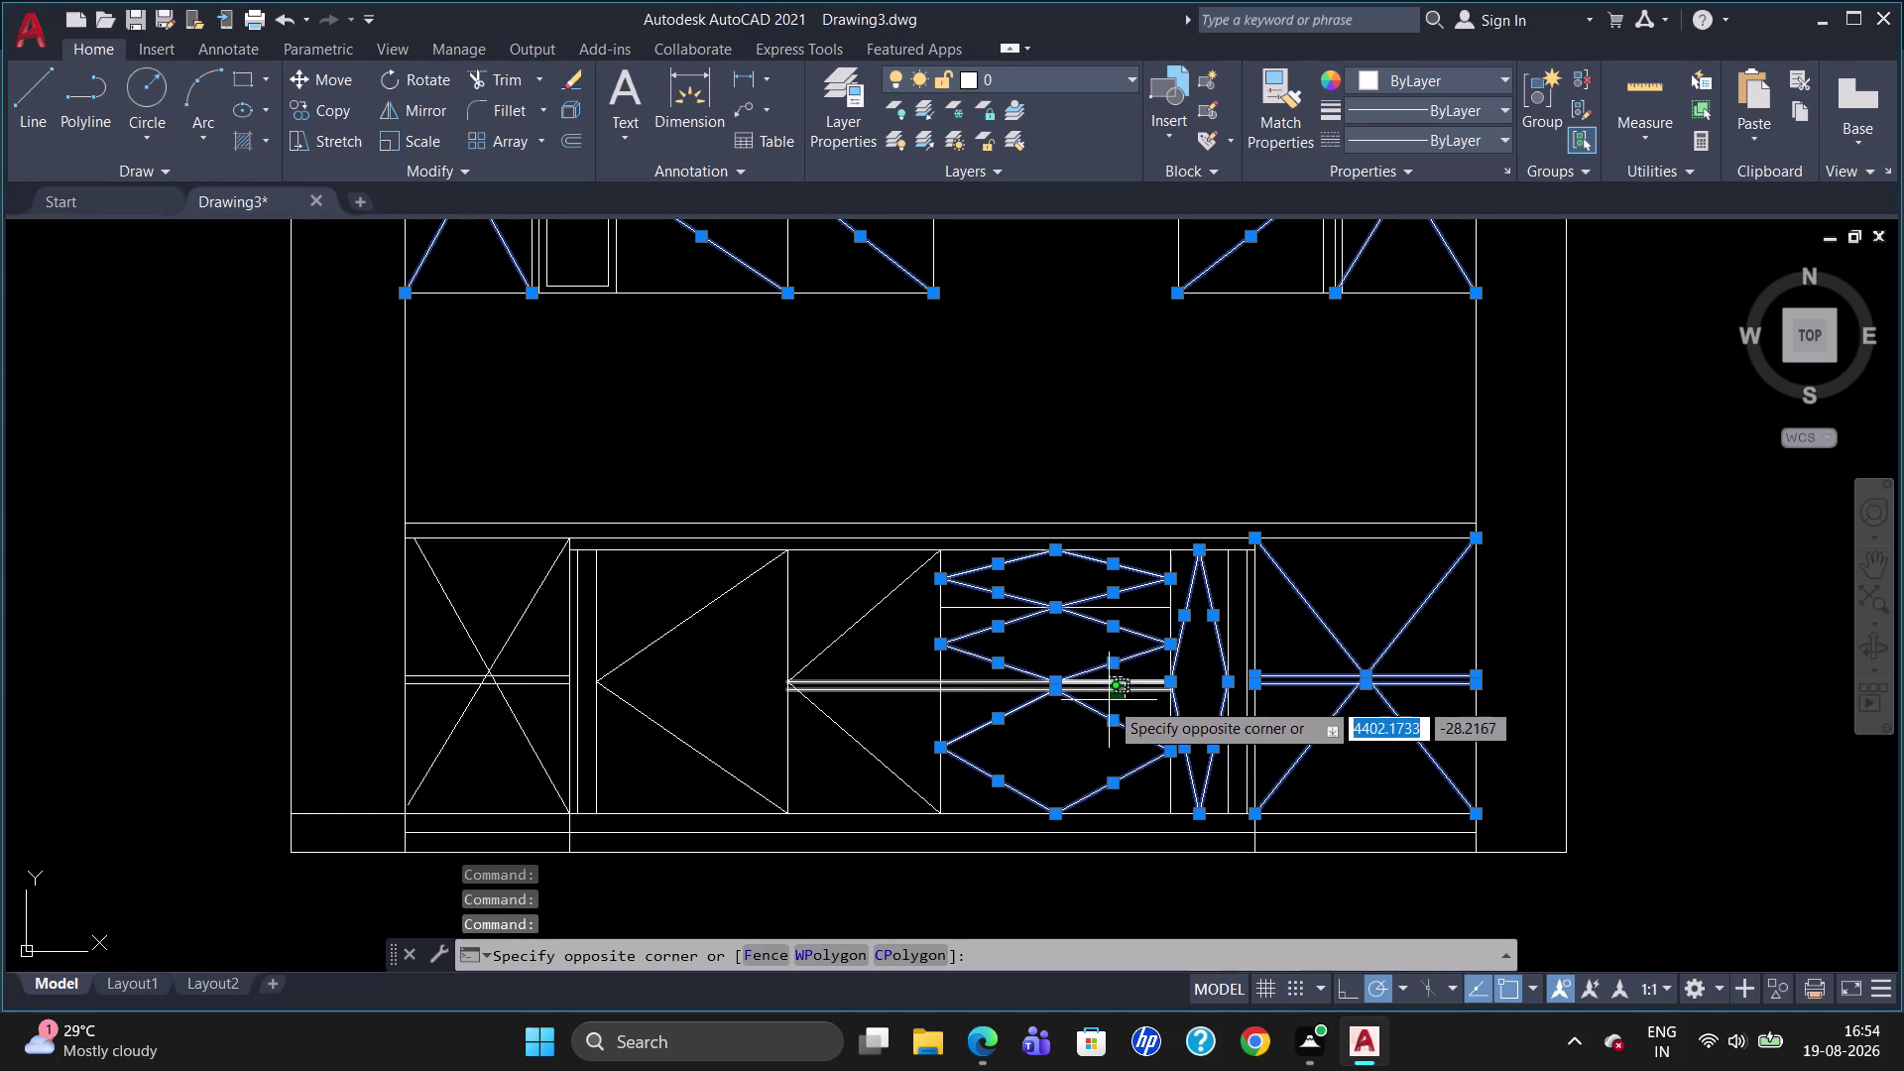
click(1107, 694)
click(824, 636)
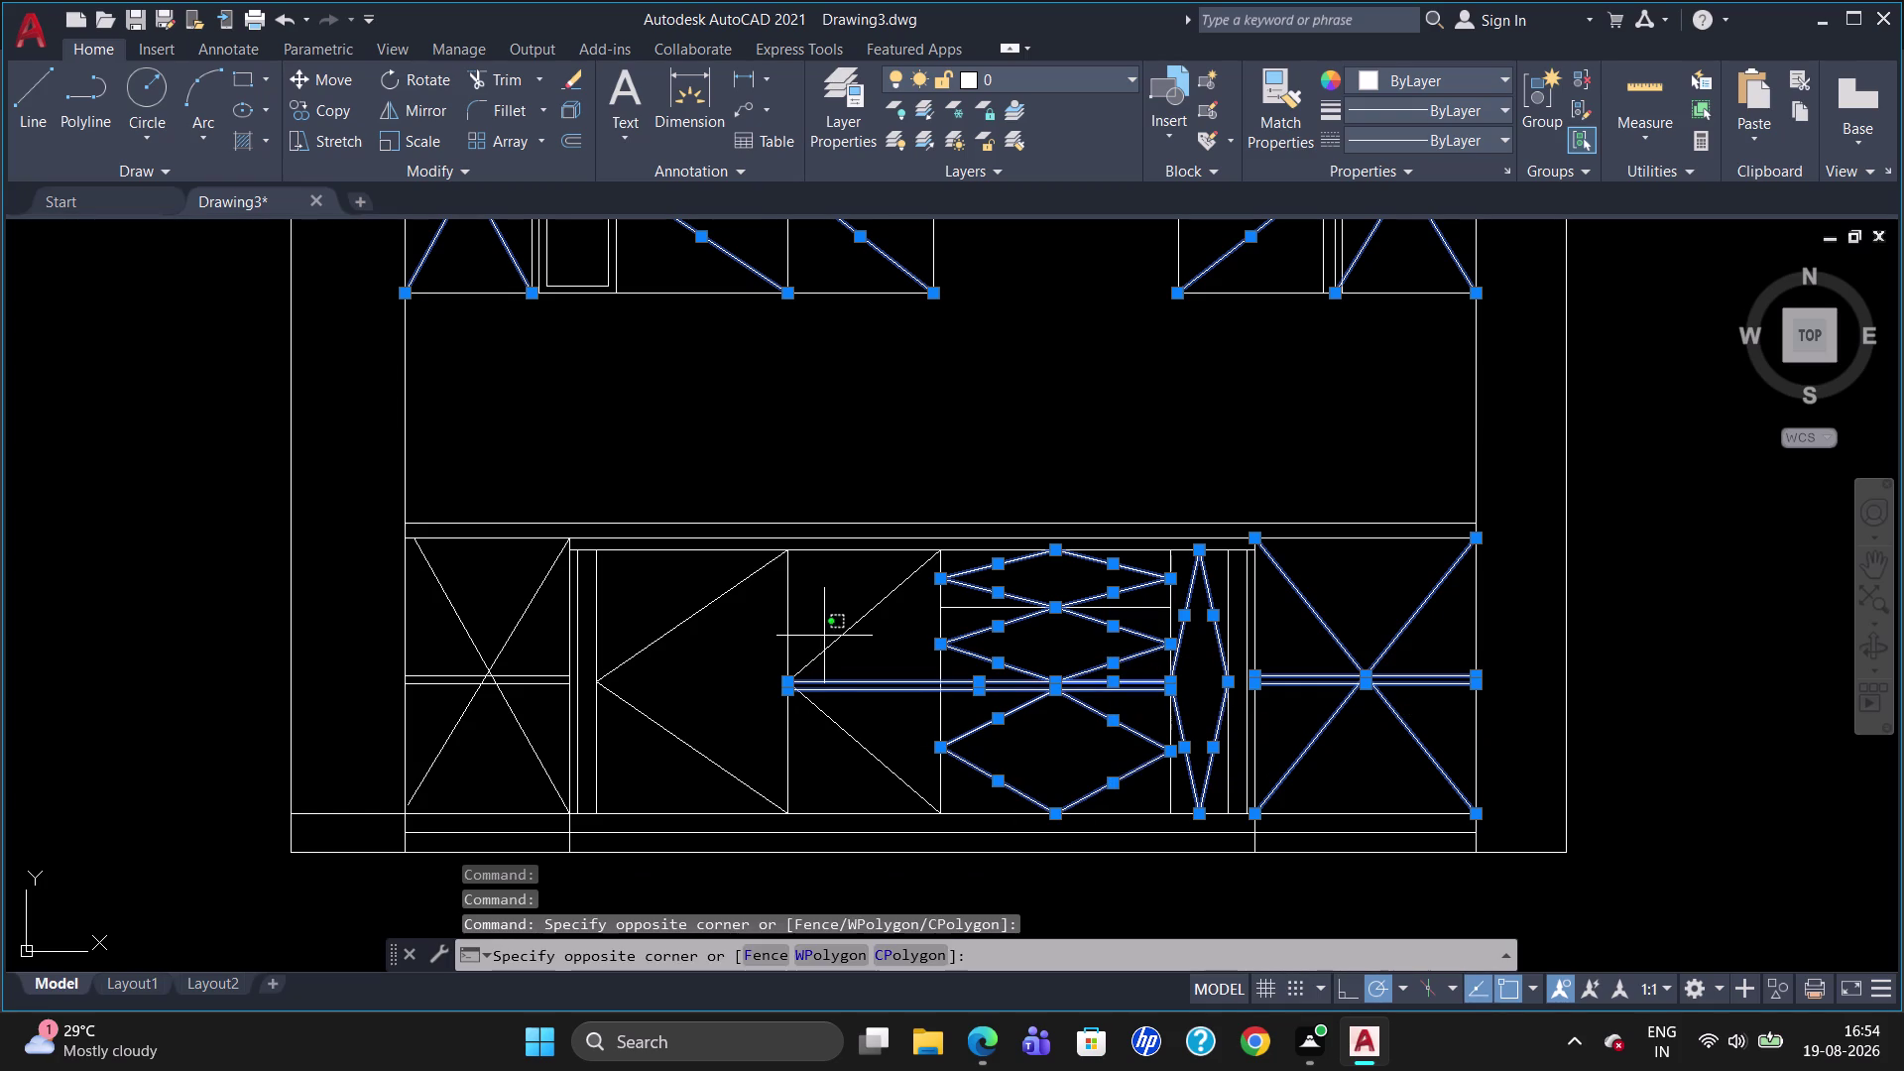
click(834, 640)
click(835, 638)
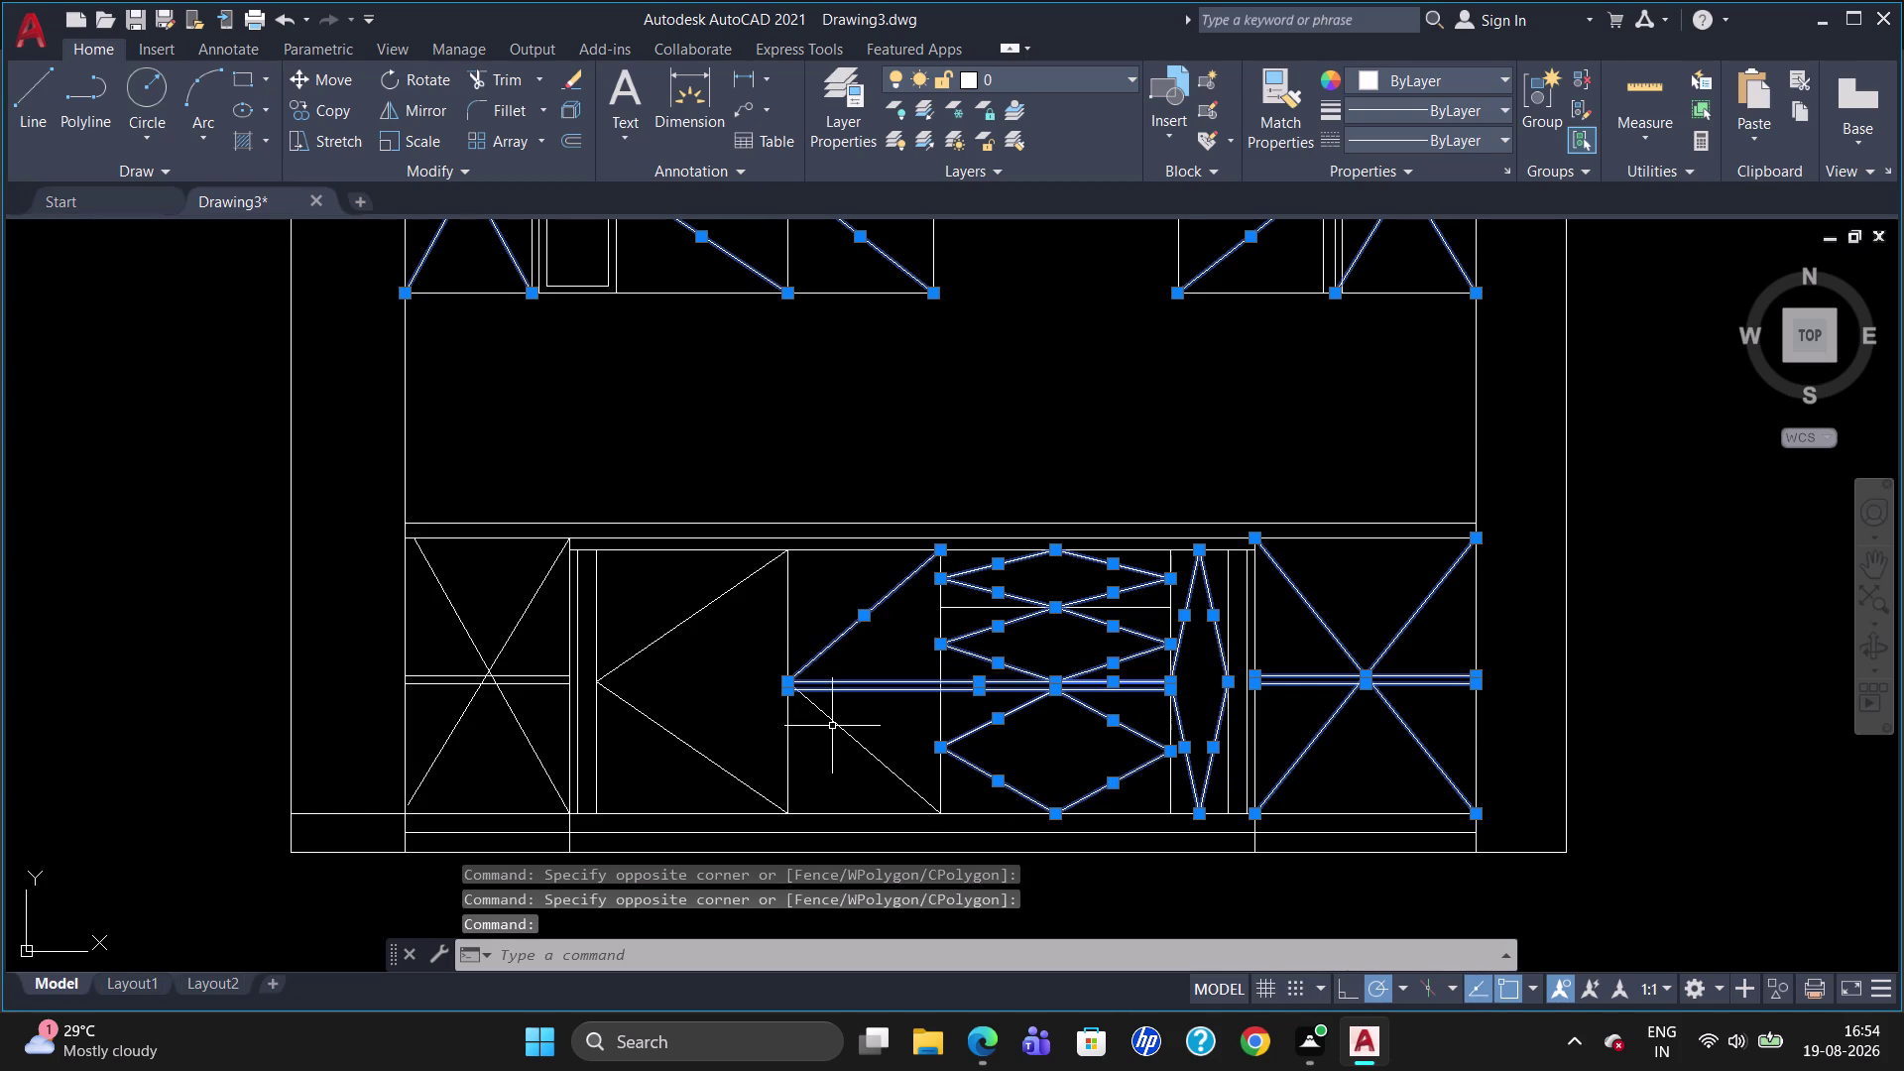
click(832, 725)
click(745, 576)
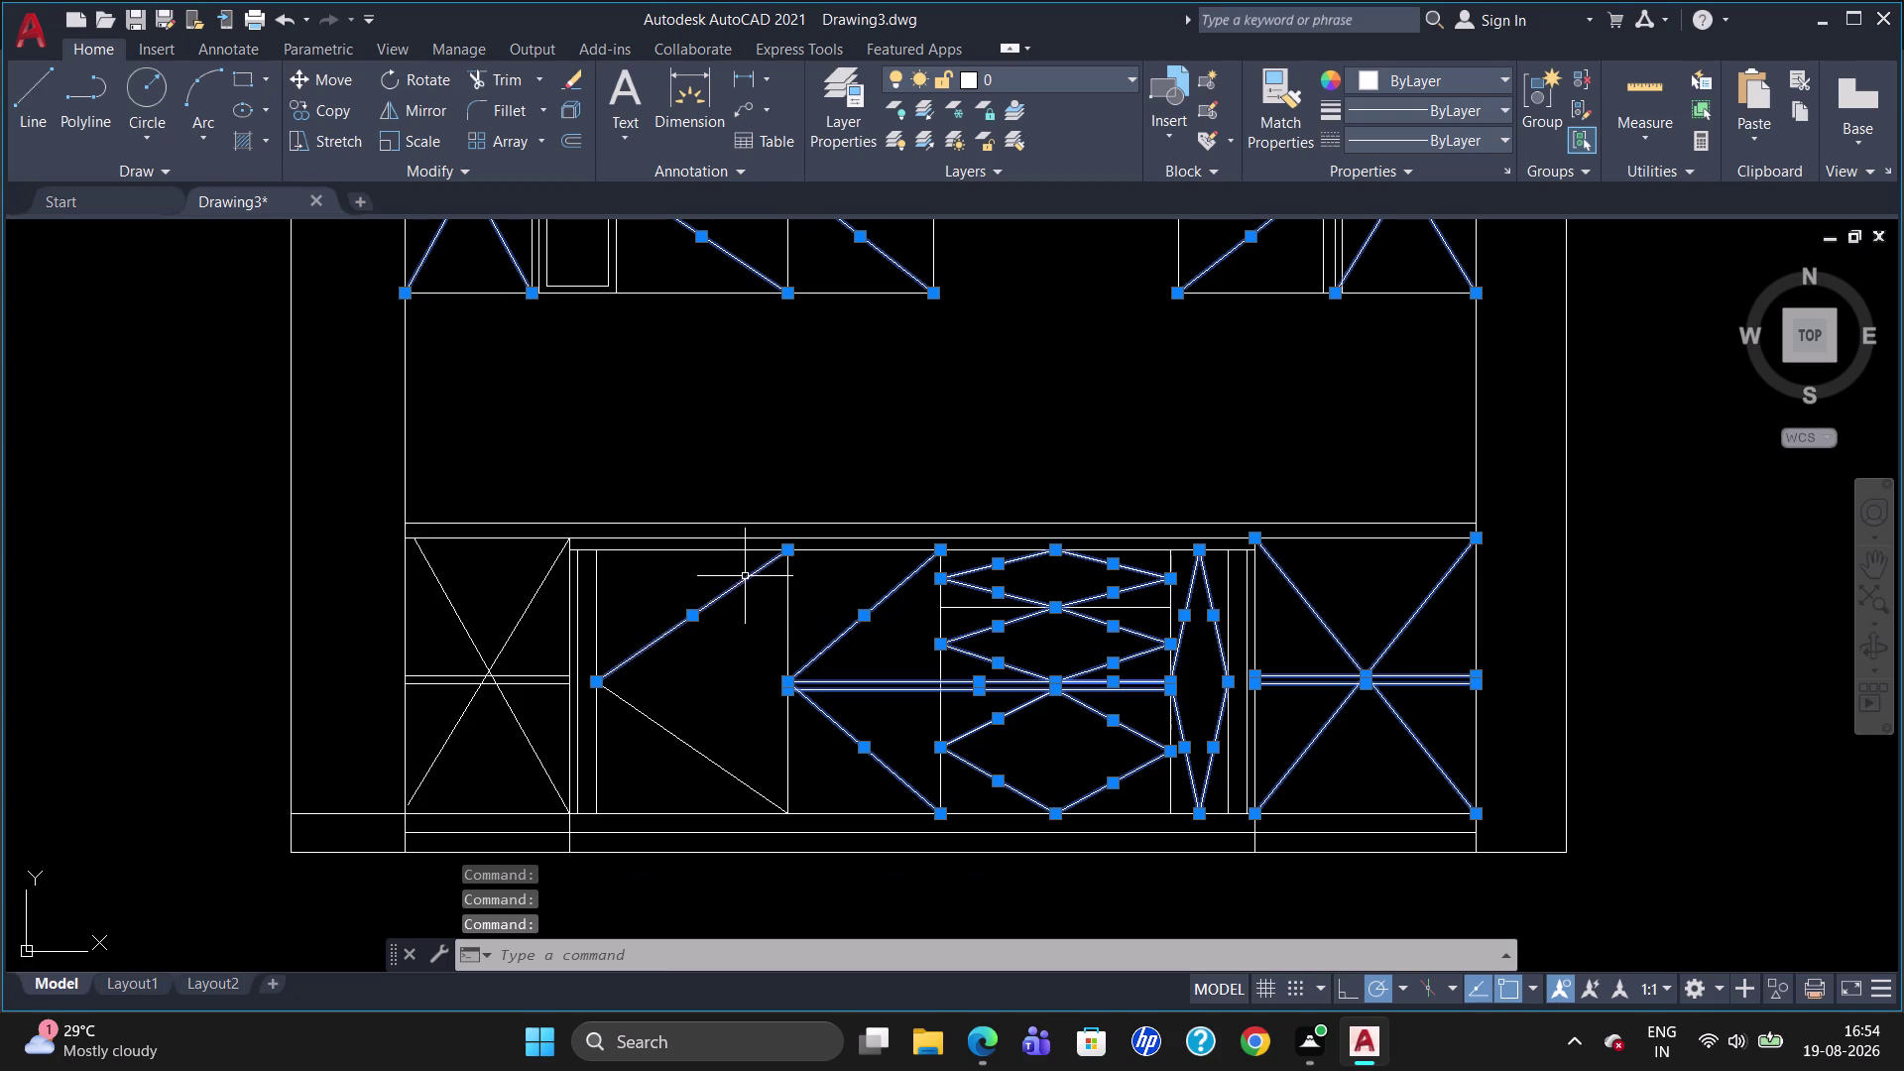
click(693, 743)
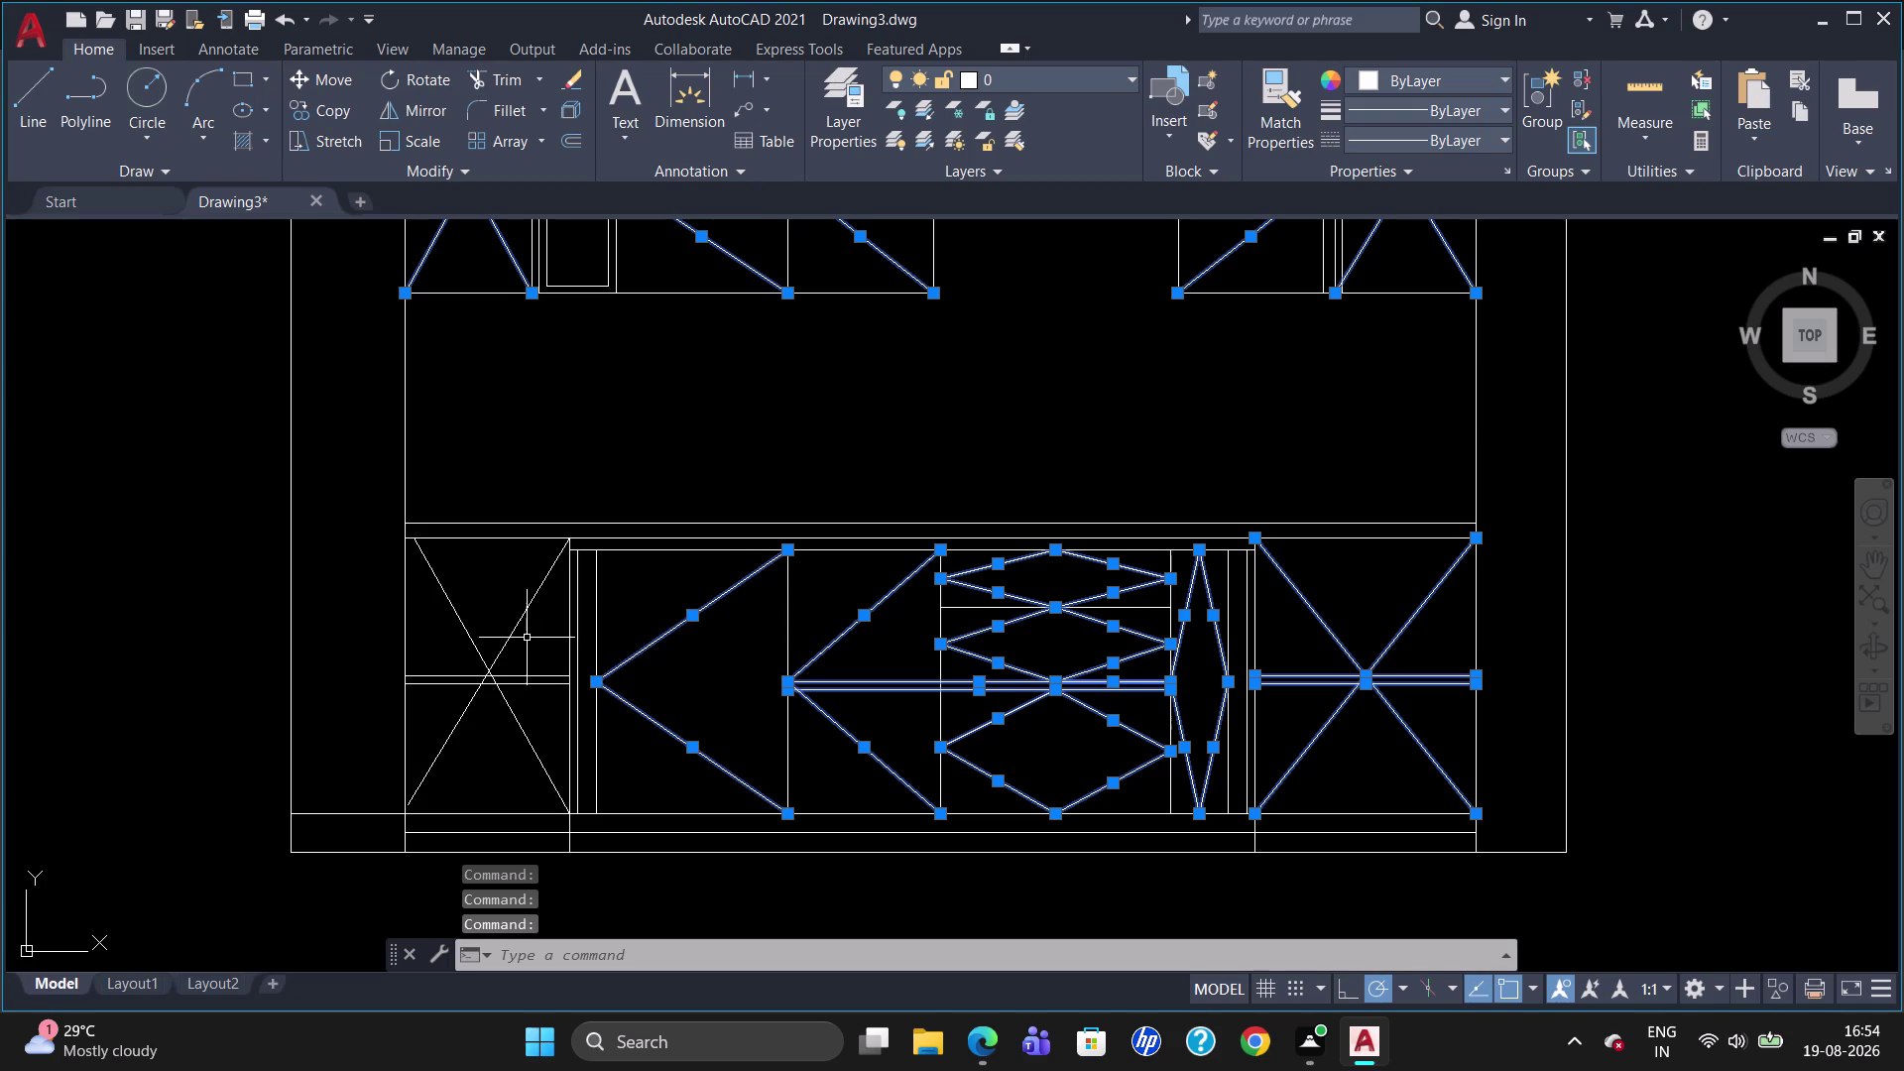
Add the leftmost base cabinet's cross lines, shelf line and last diagonal, then open Properties.
click(527, 614)
click(530, 680)
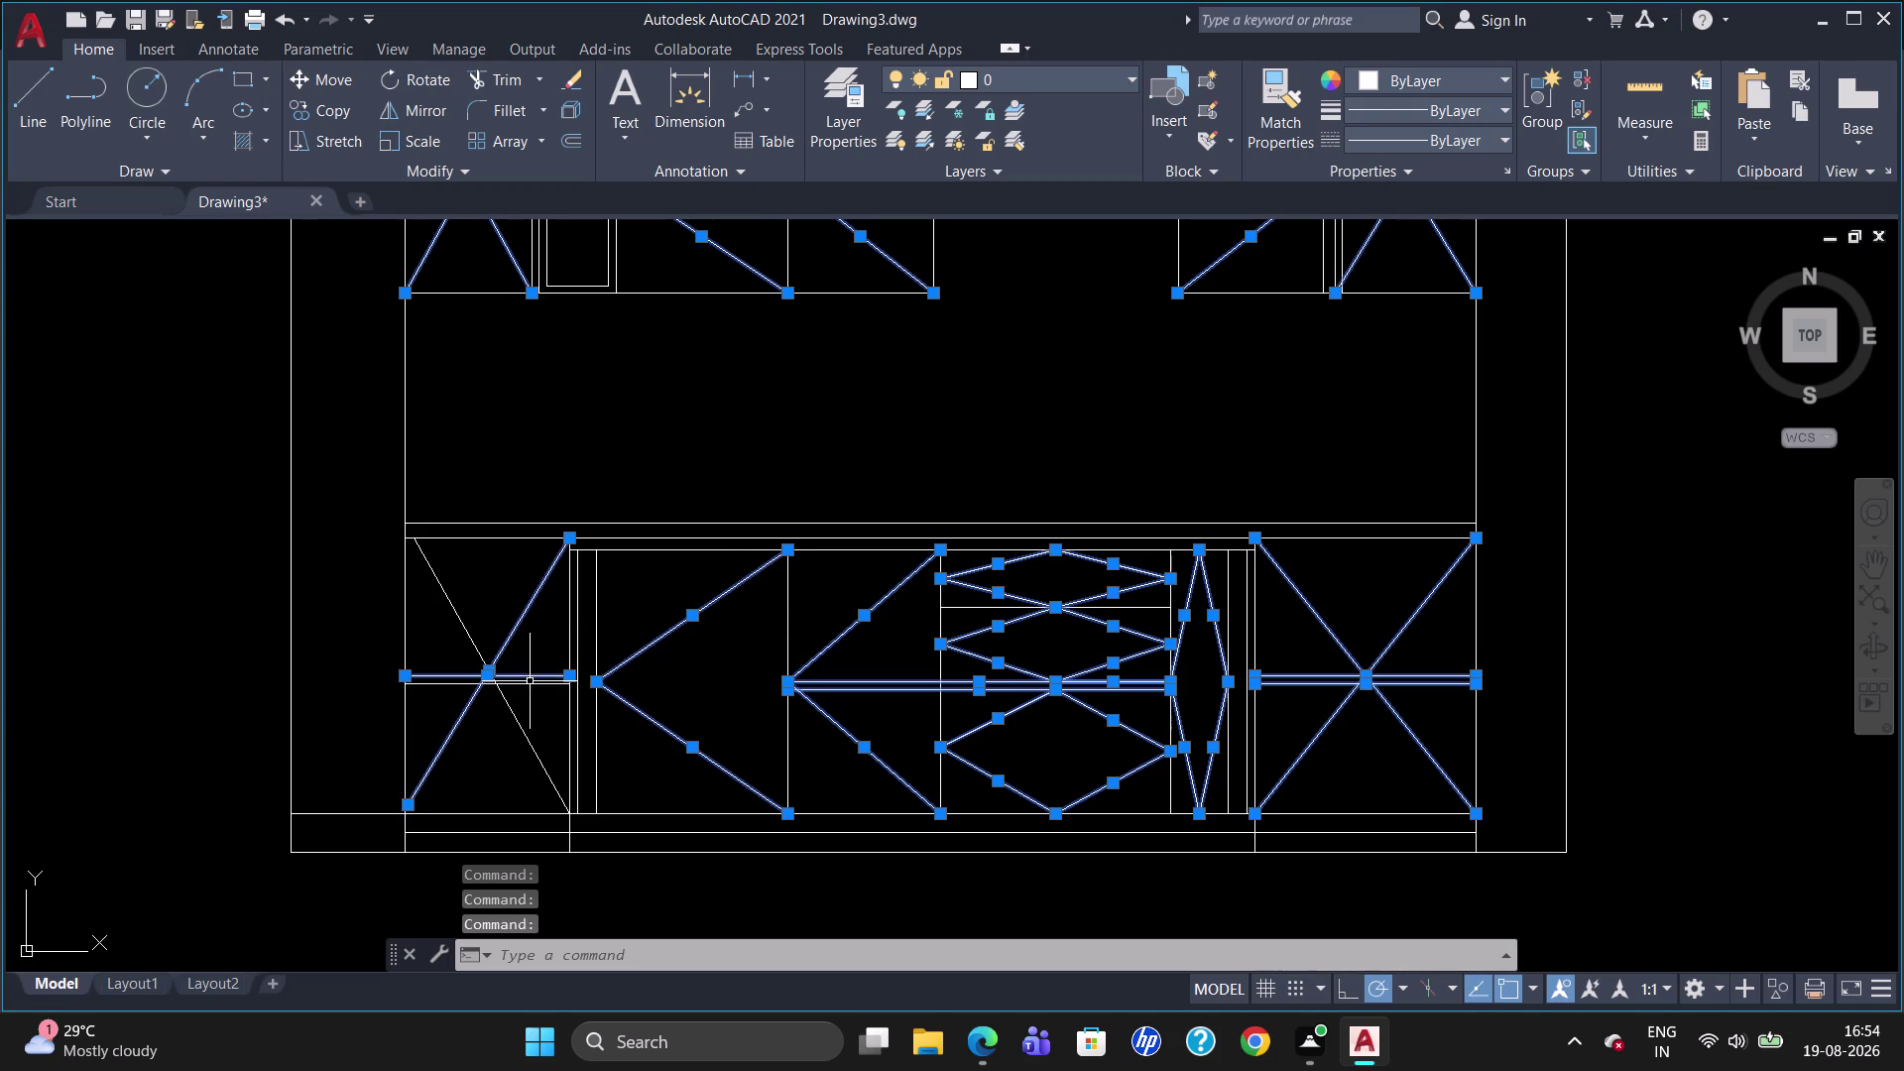
click(529, 684)
click(474, 630)
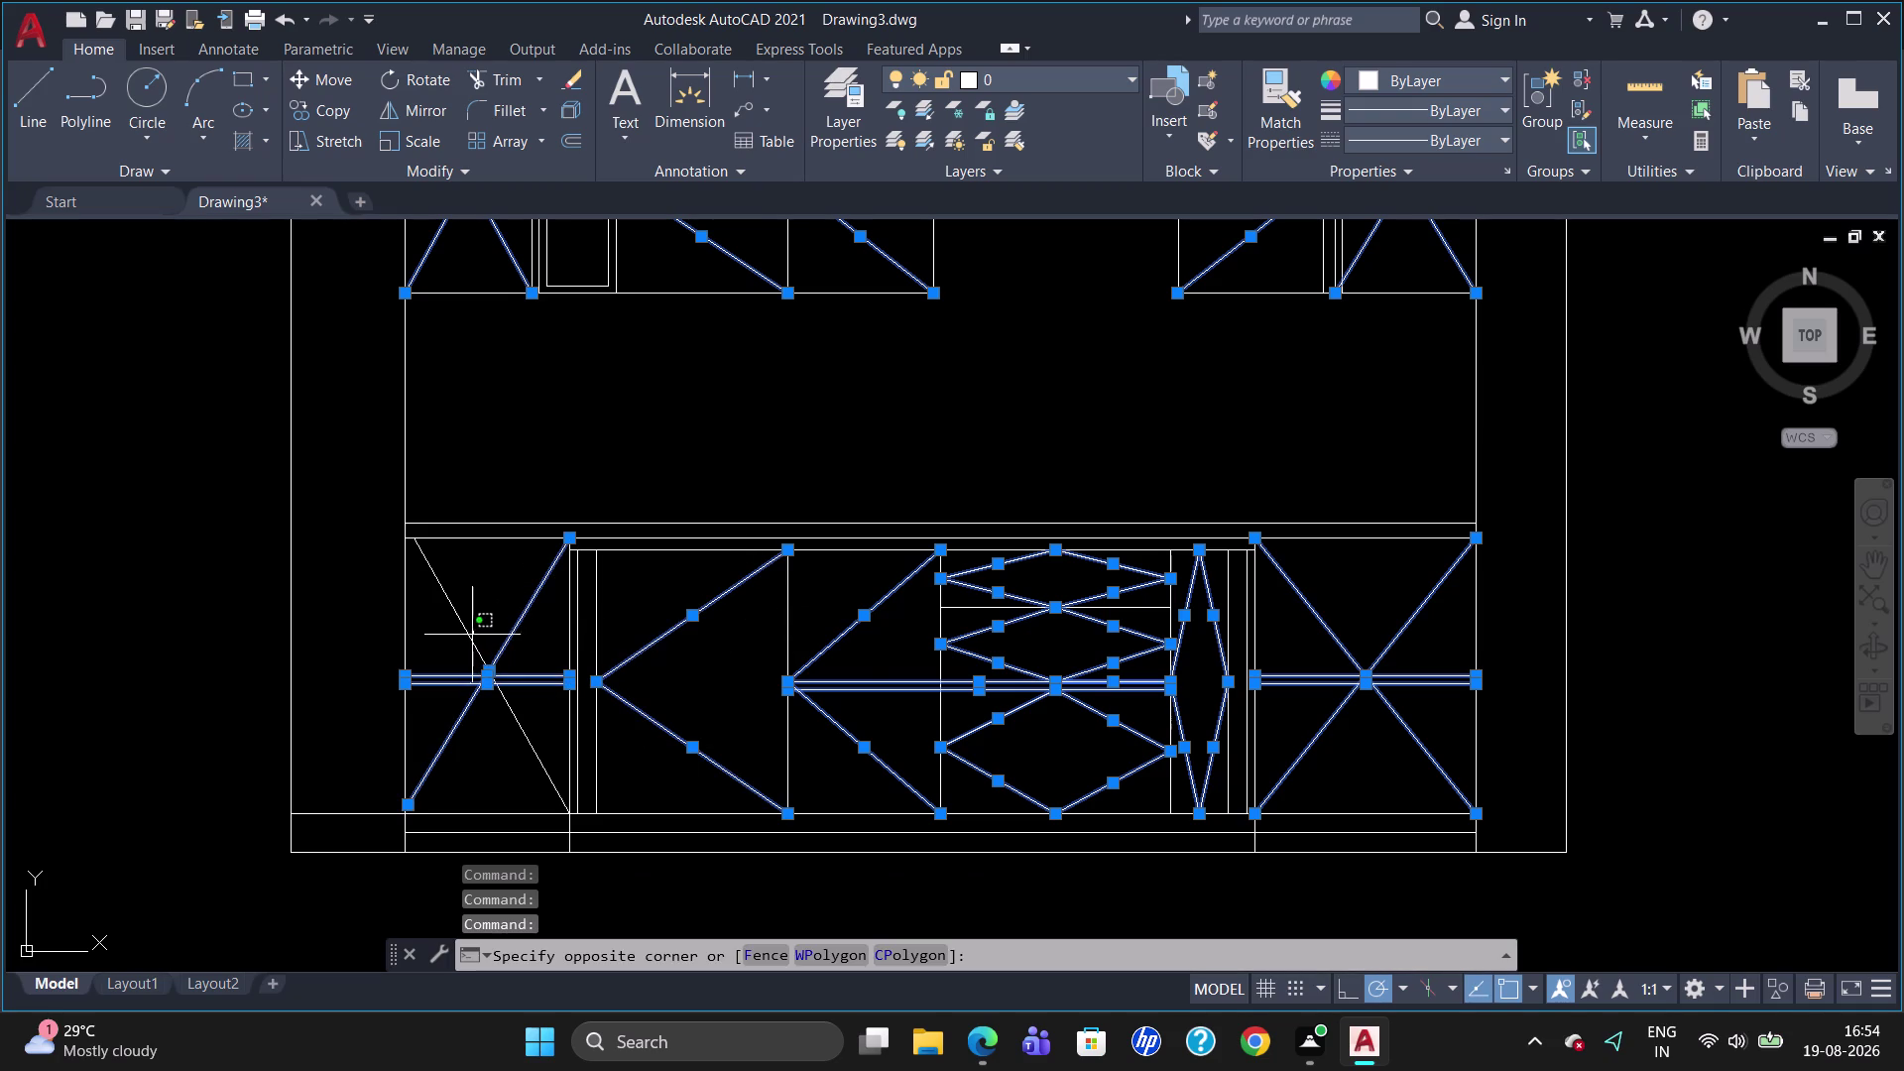
click(470, 637)
click(469, 636)
right_click(471, 626)
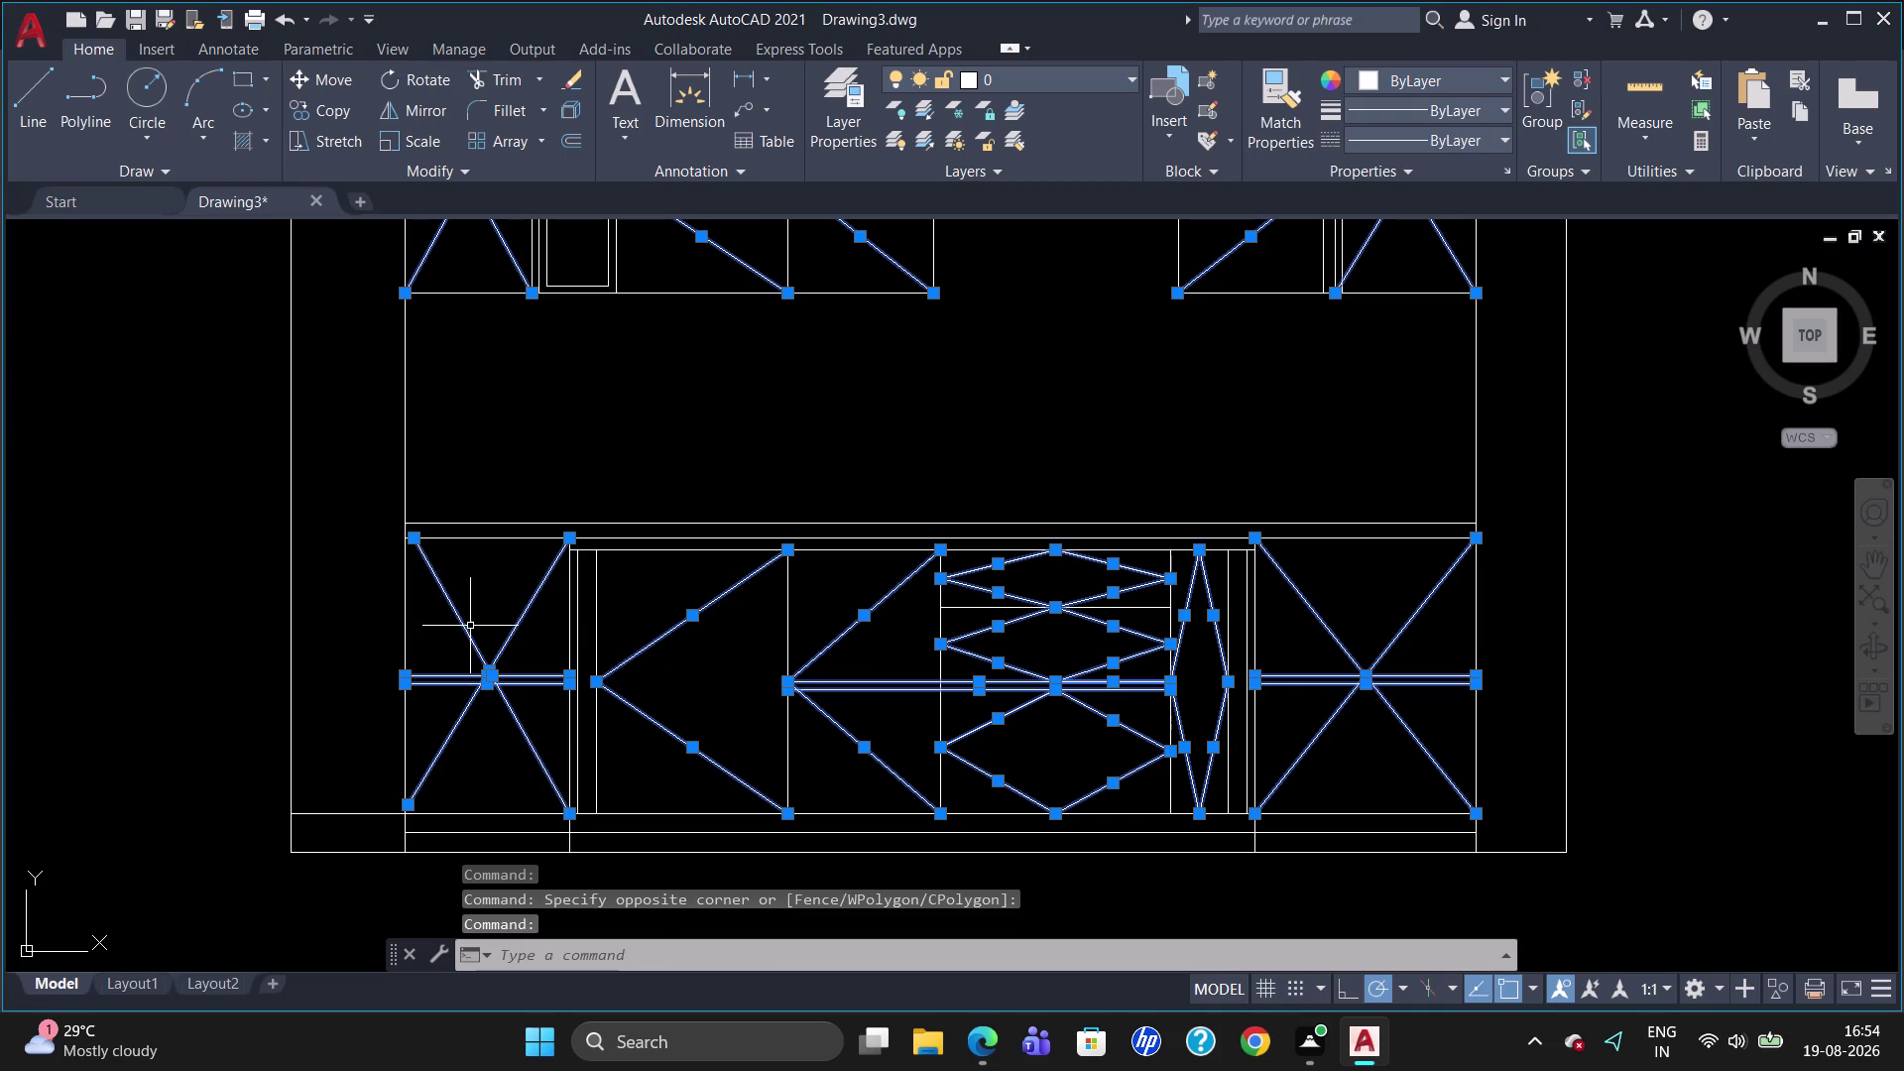
click(575, 584)
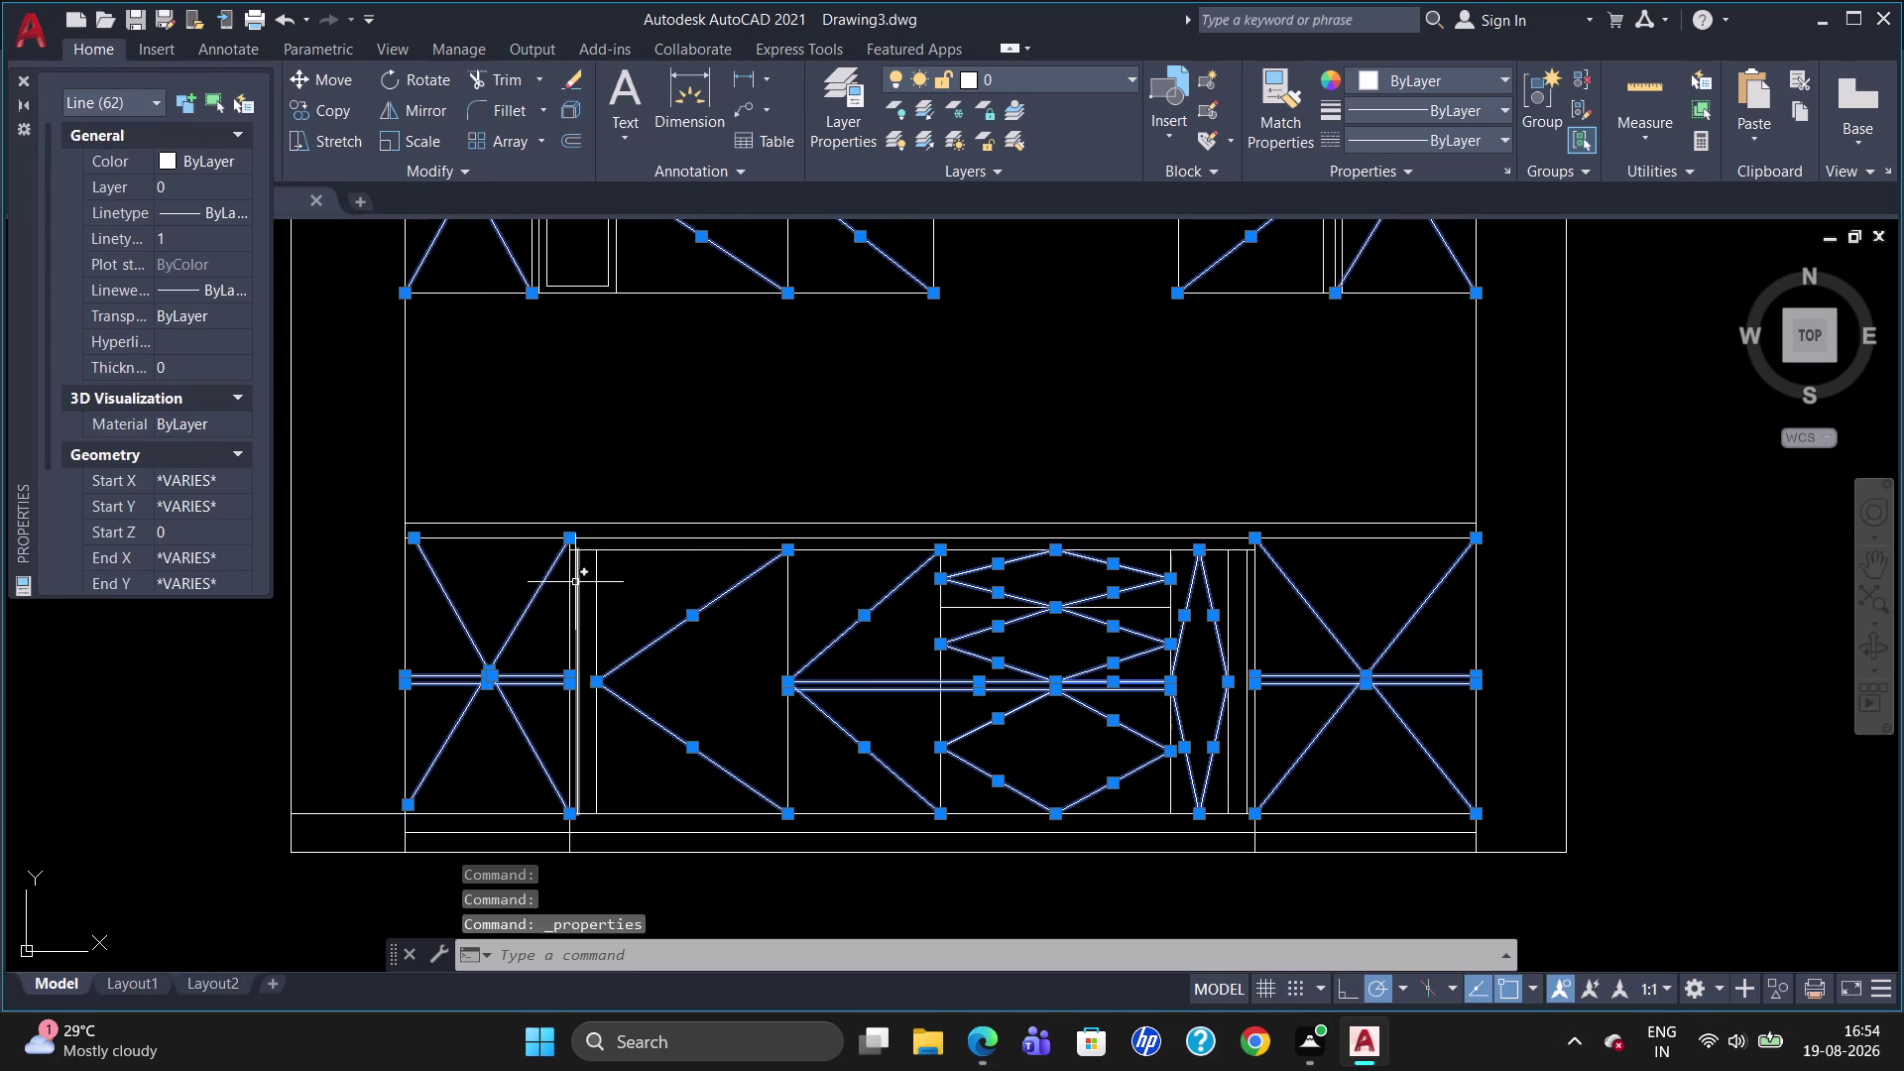
Give all 62 selected shutter lines the dashed linetype at linetype scale 6.
click(229, 210)
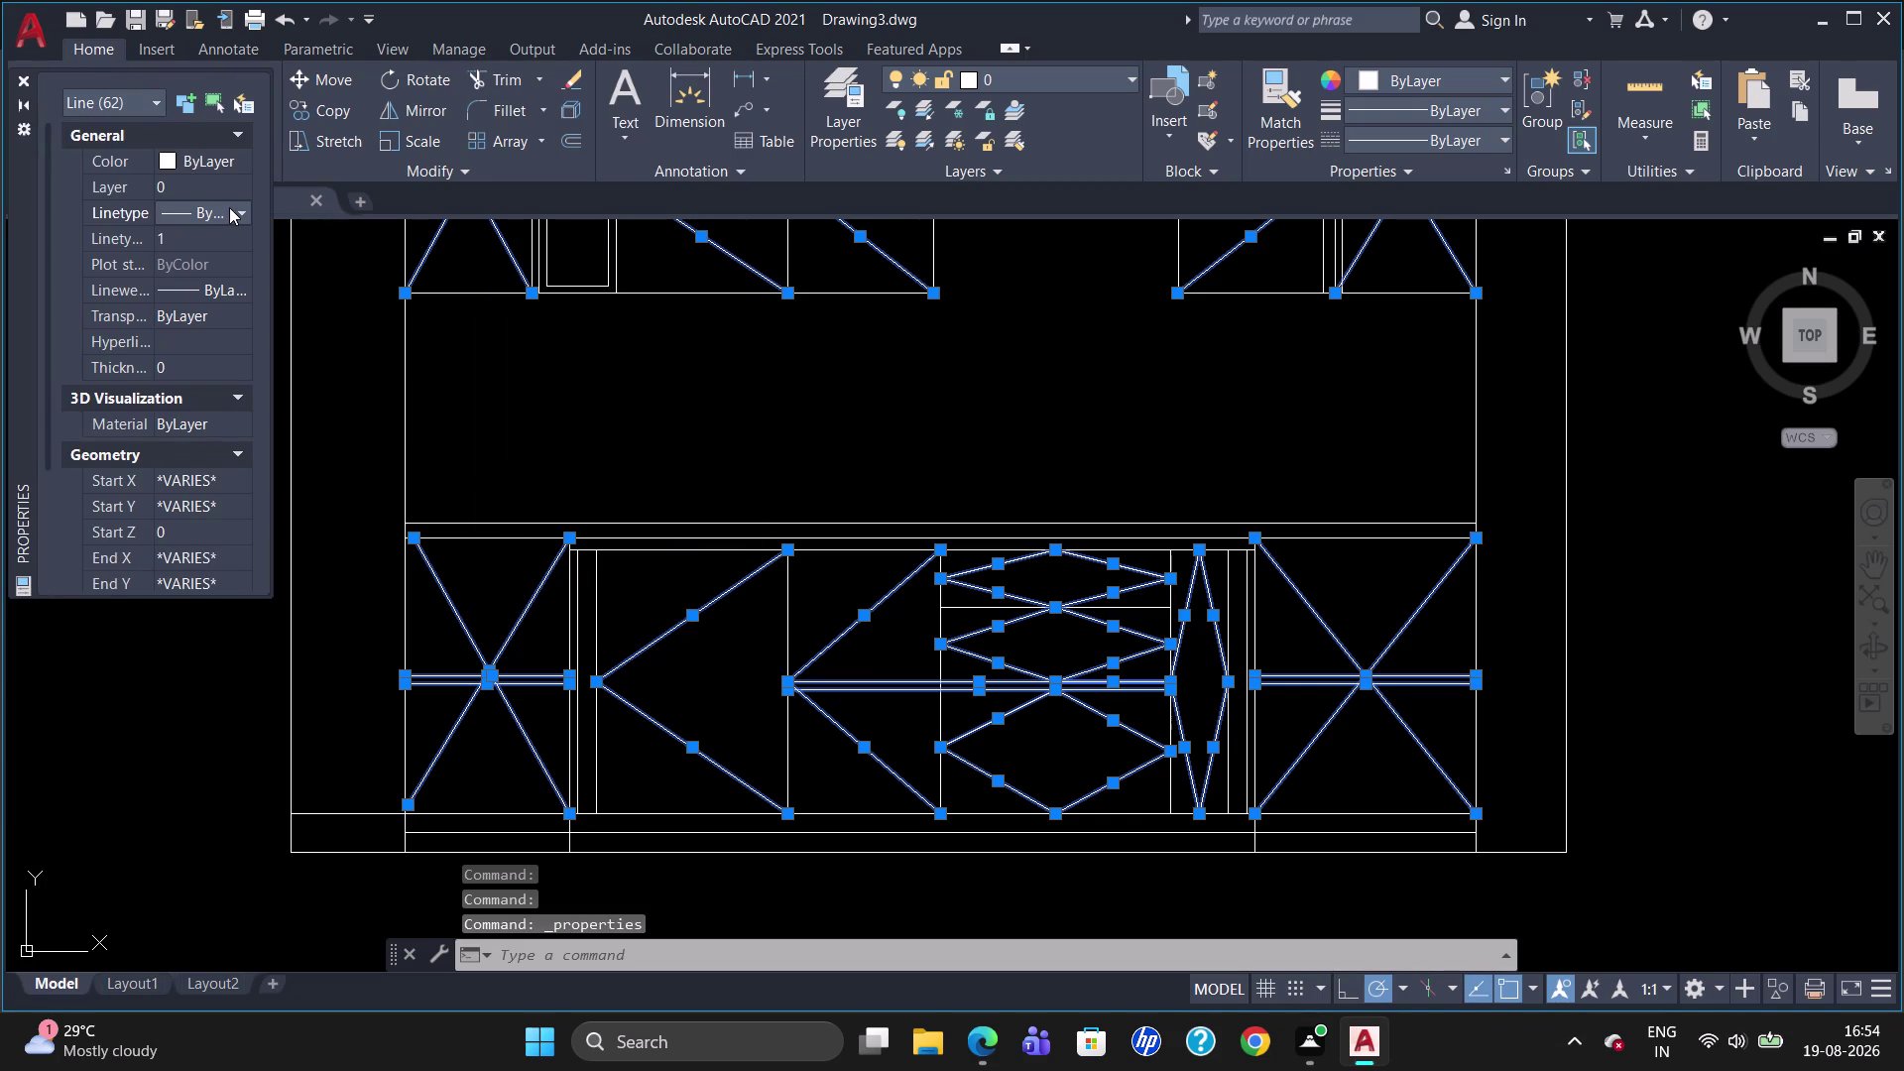
click(229, 207)
click(226, 281)
click(228, 238)
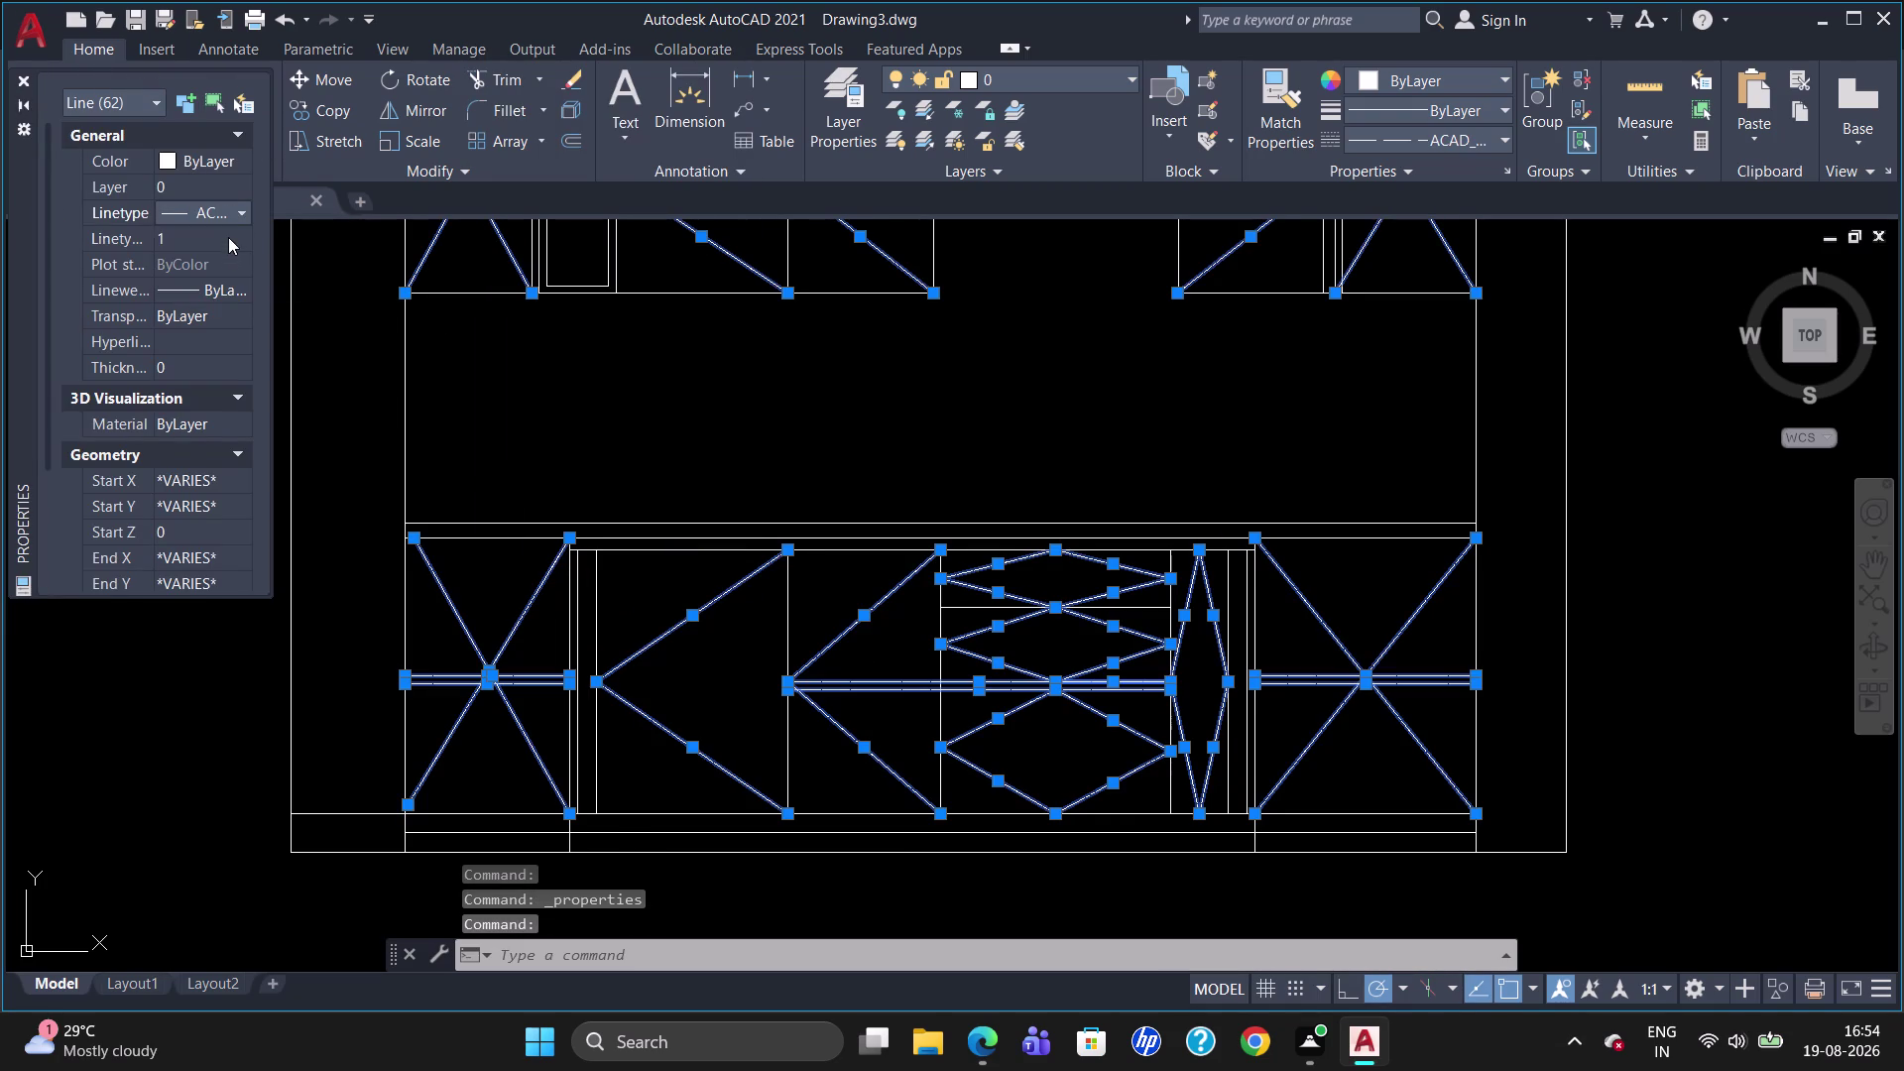
key(BackSpace)
key(6)
key(Return)
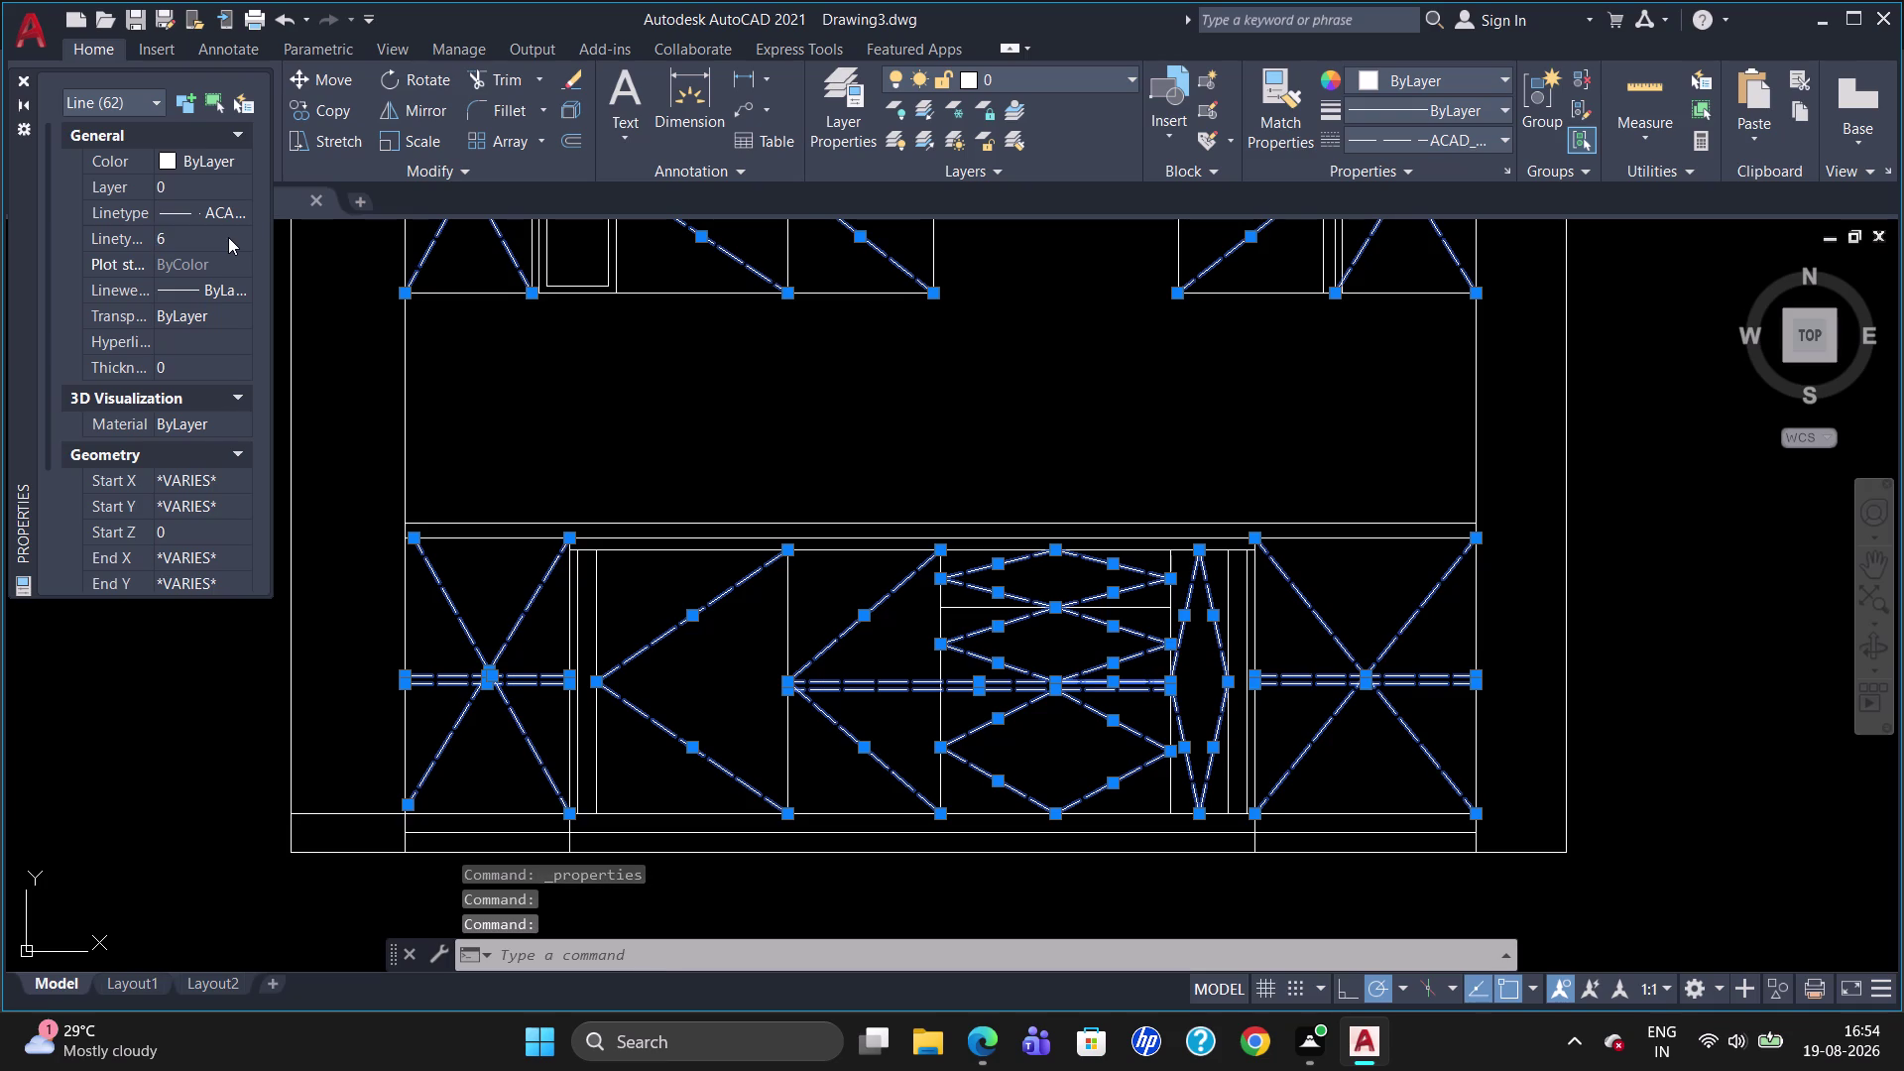
click(26, 80)
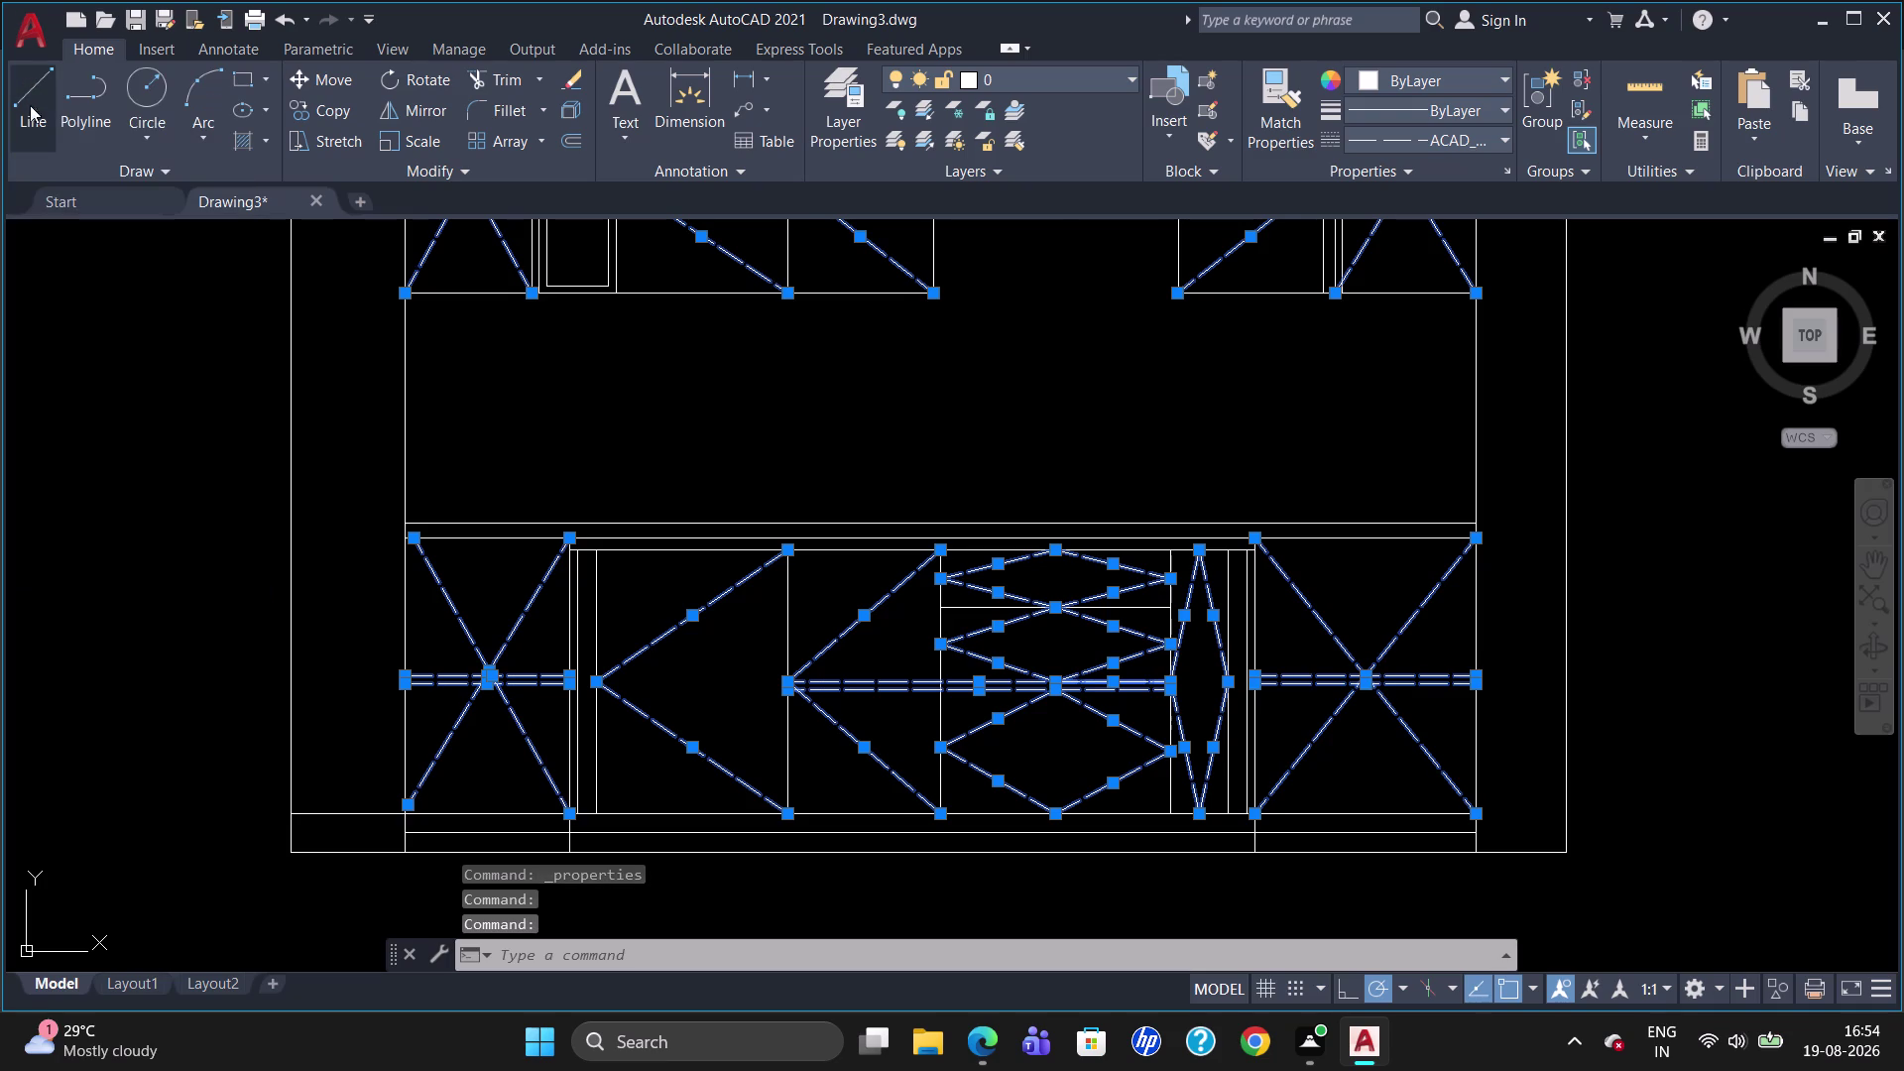
Clear the previous selection and select the upper wardrobe's left vertical lines.
key(Escape)
scroll(down, 3)
scroll(up, 3)
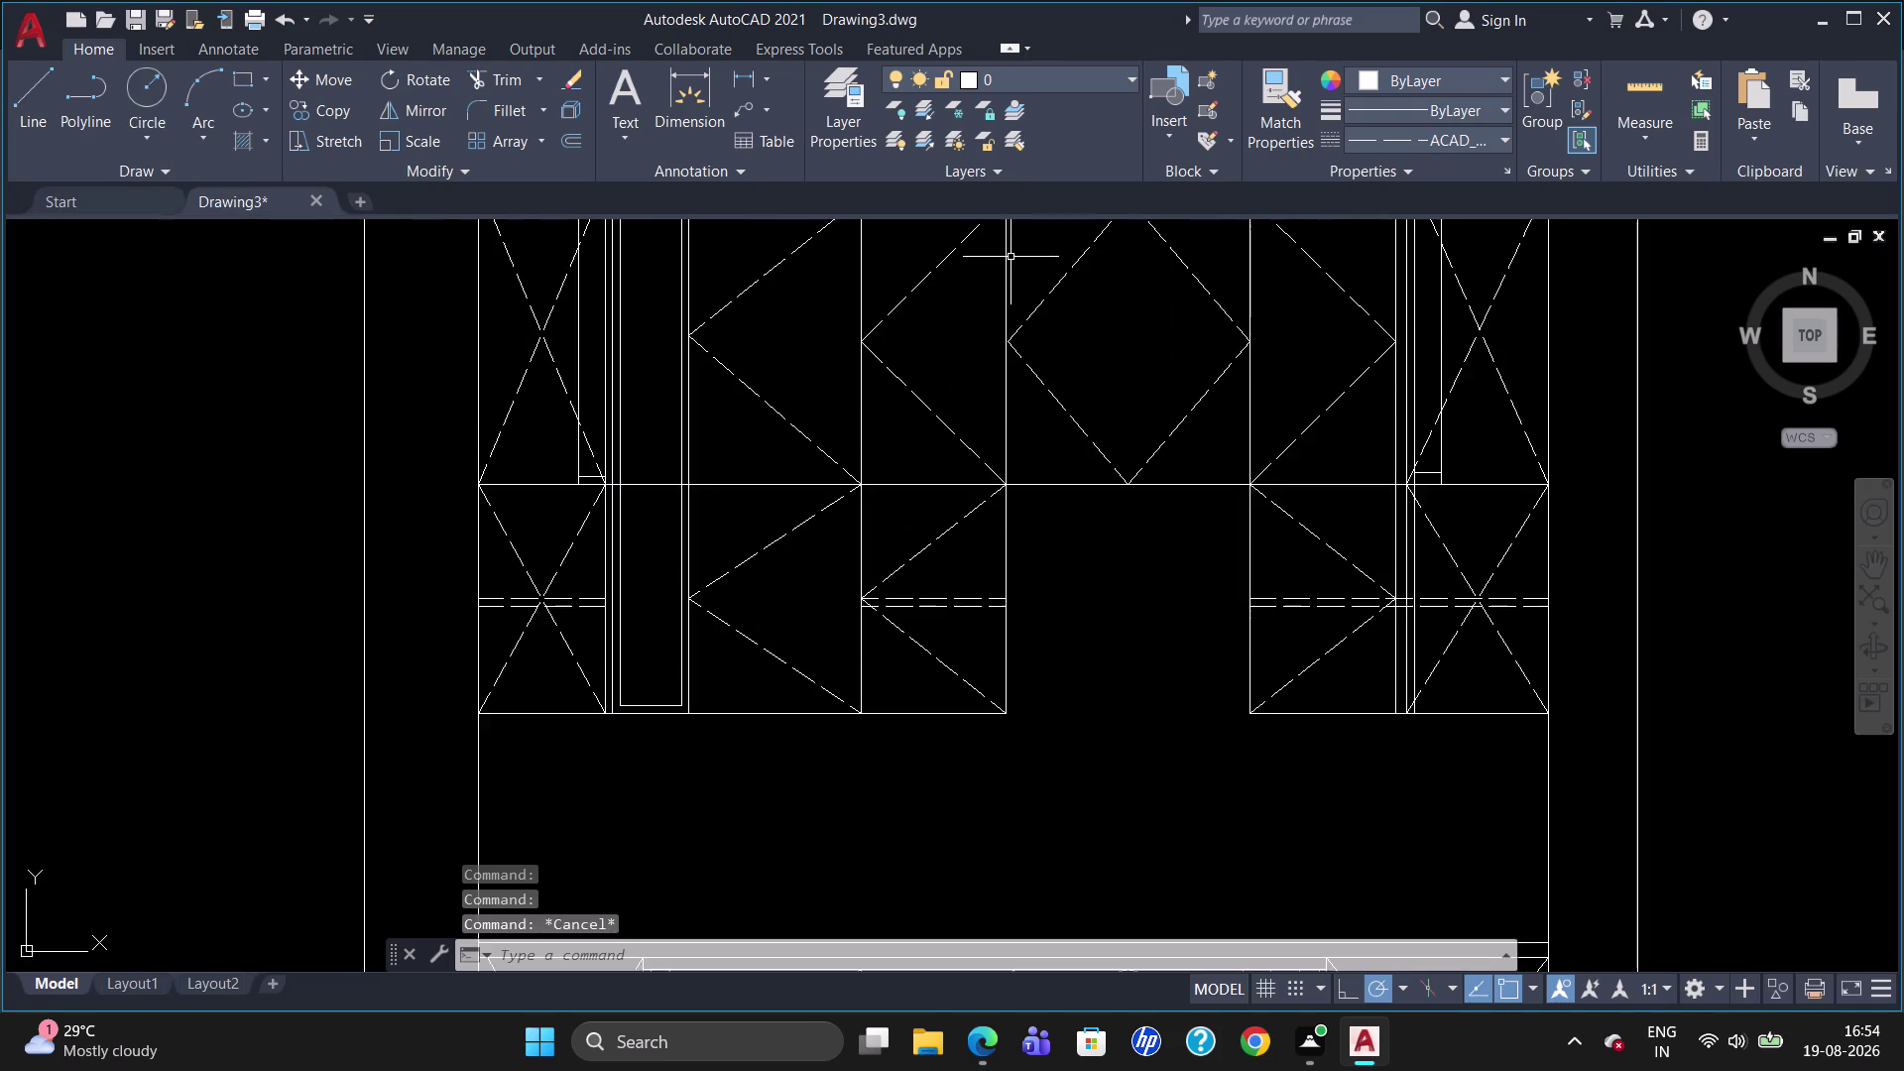
scroll(down, 3)
scroll(up, 3)
scroll(down, 3)
scroll(up, 3)
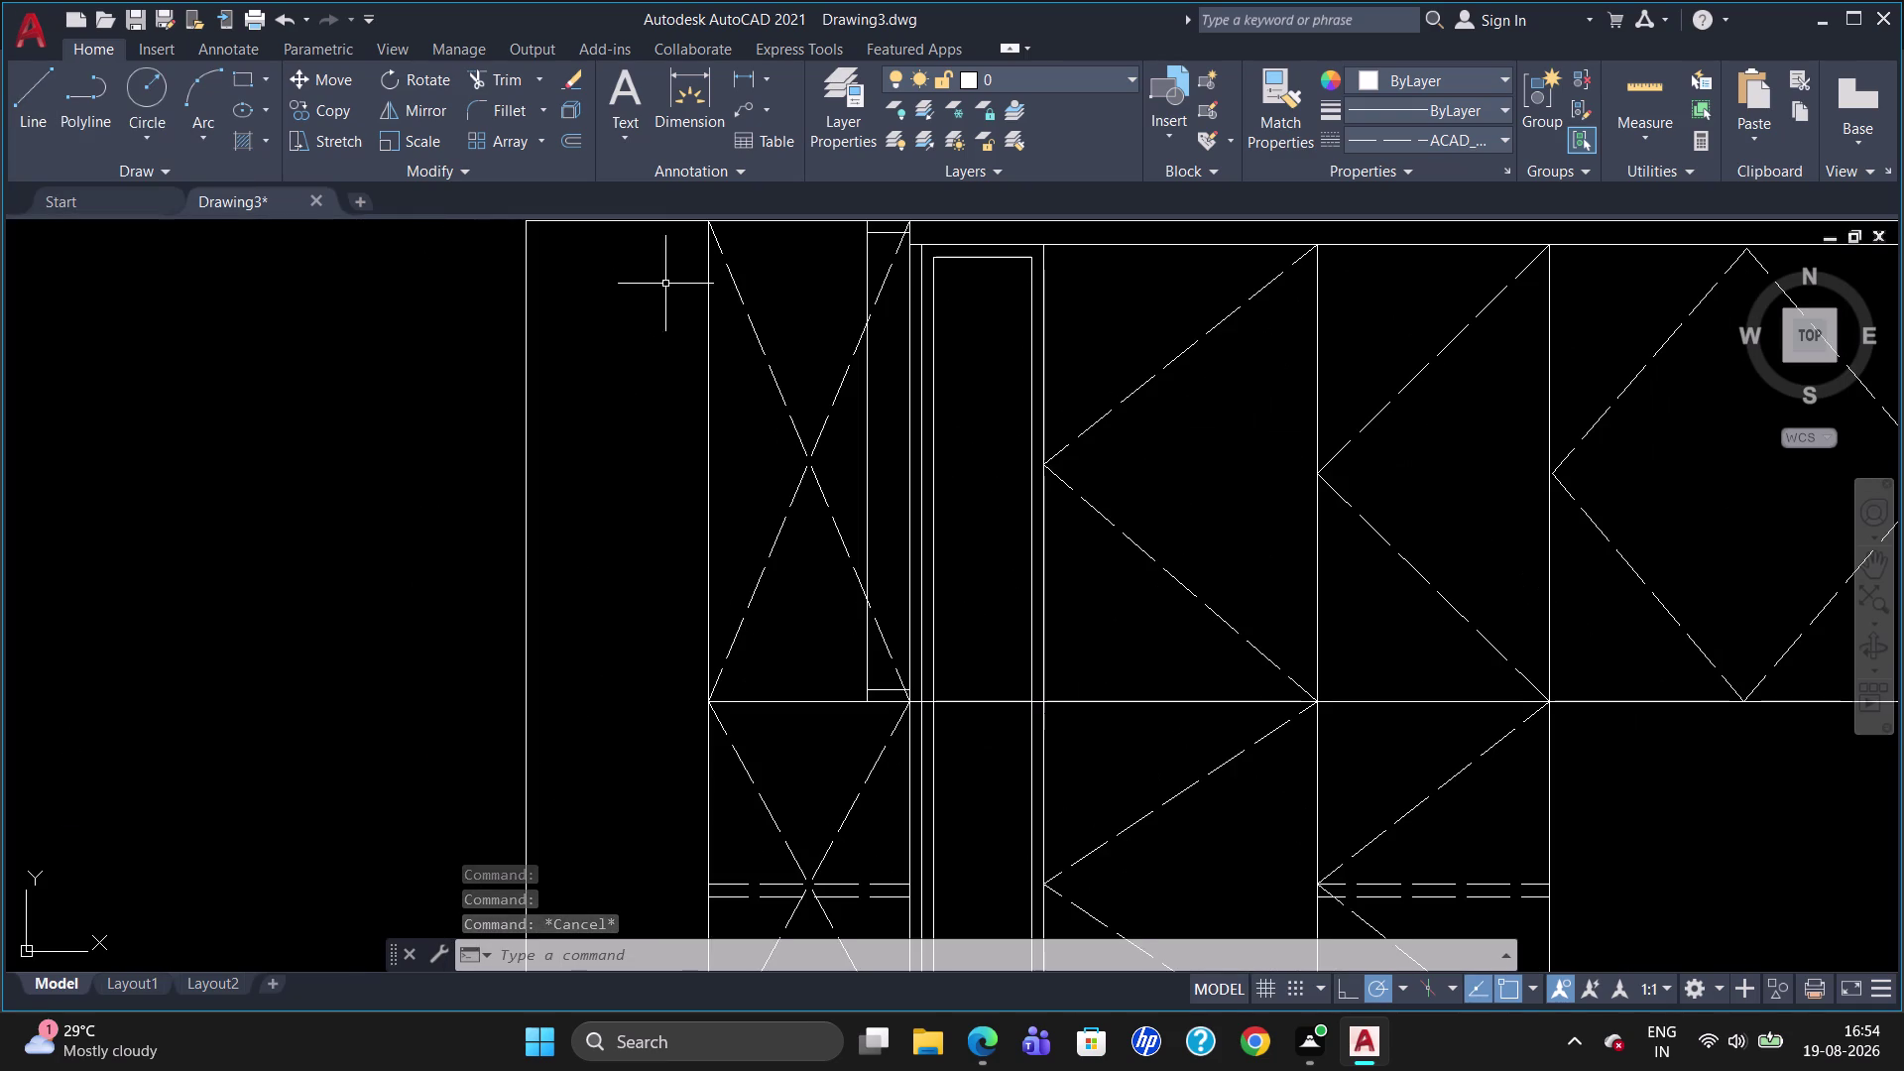
click(707, 334)
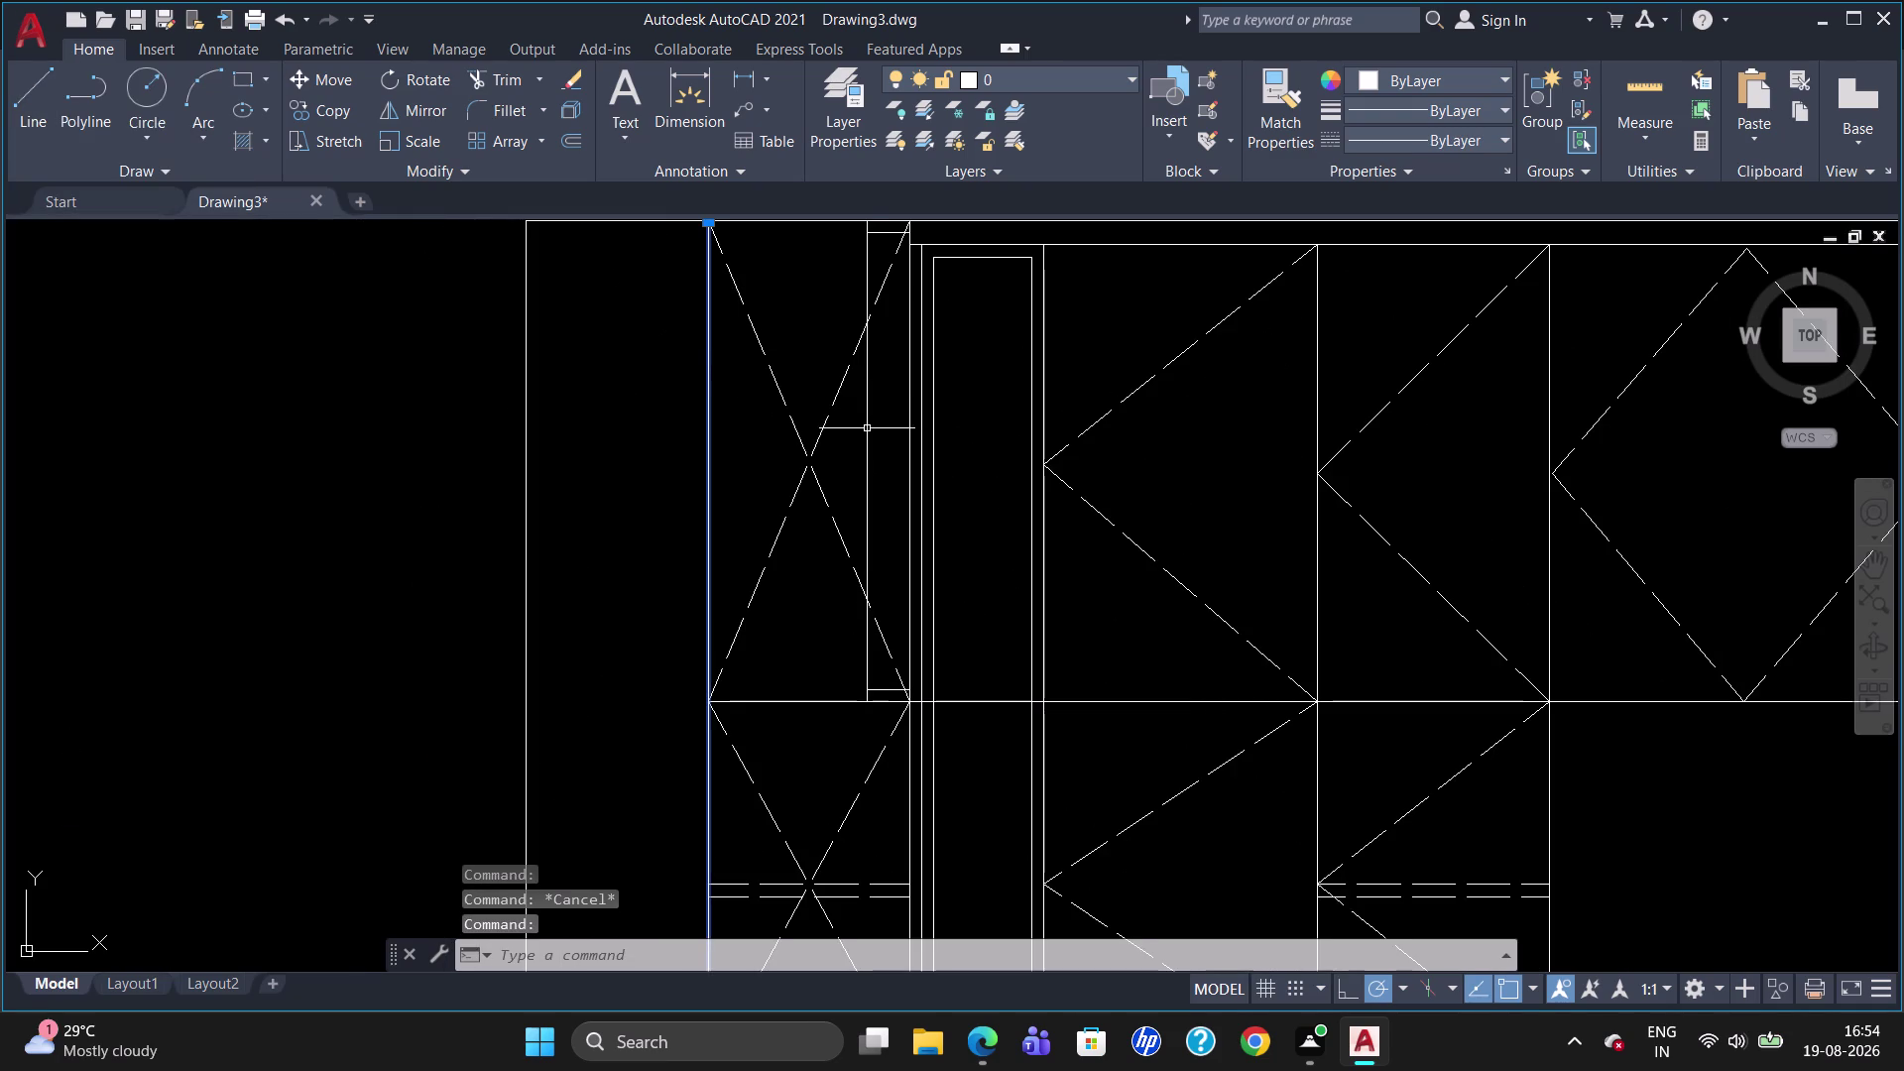
click(869, 428)
click(909, 425)
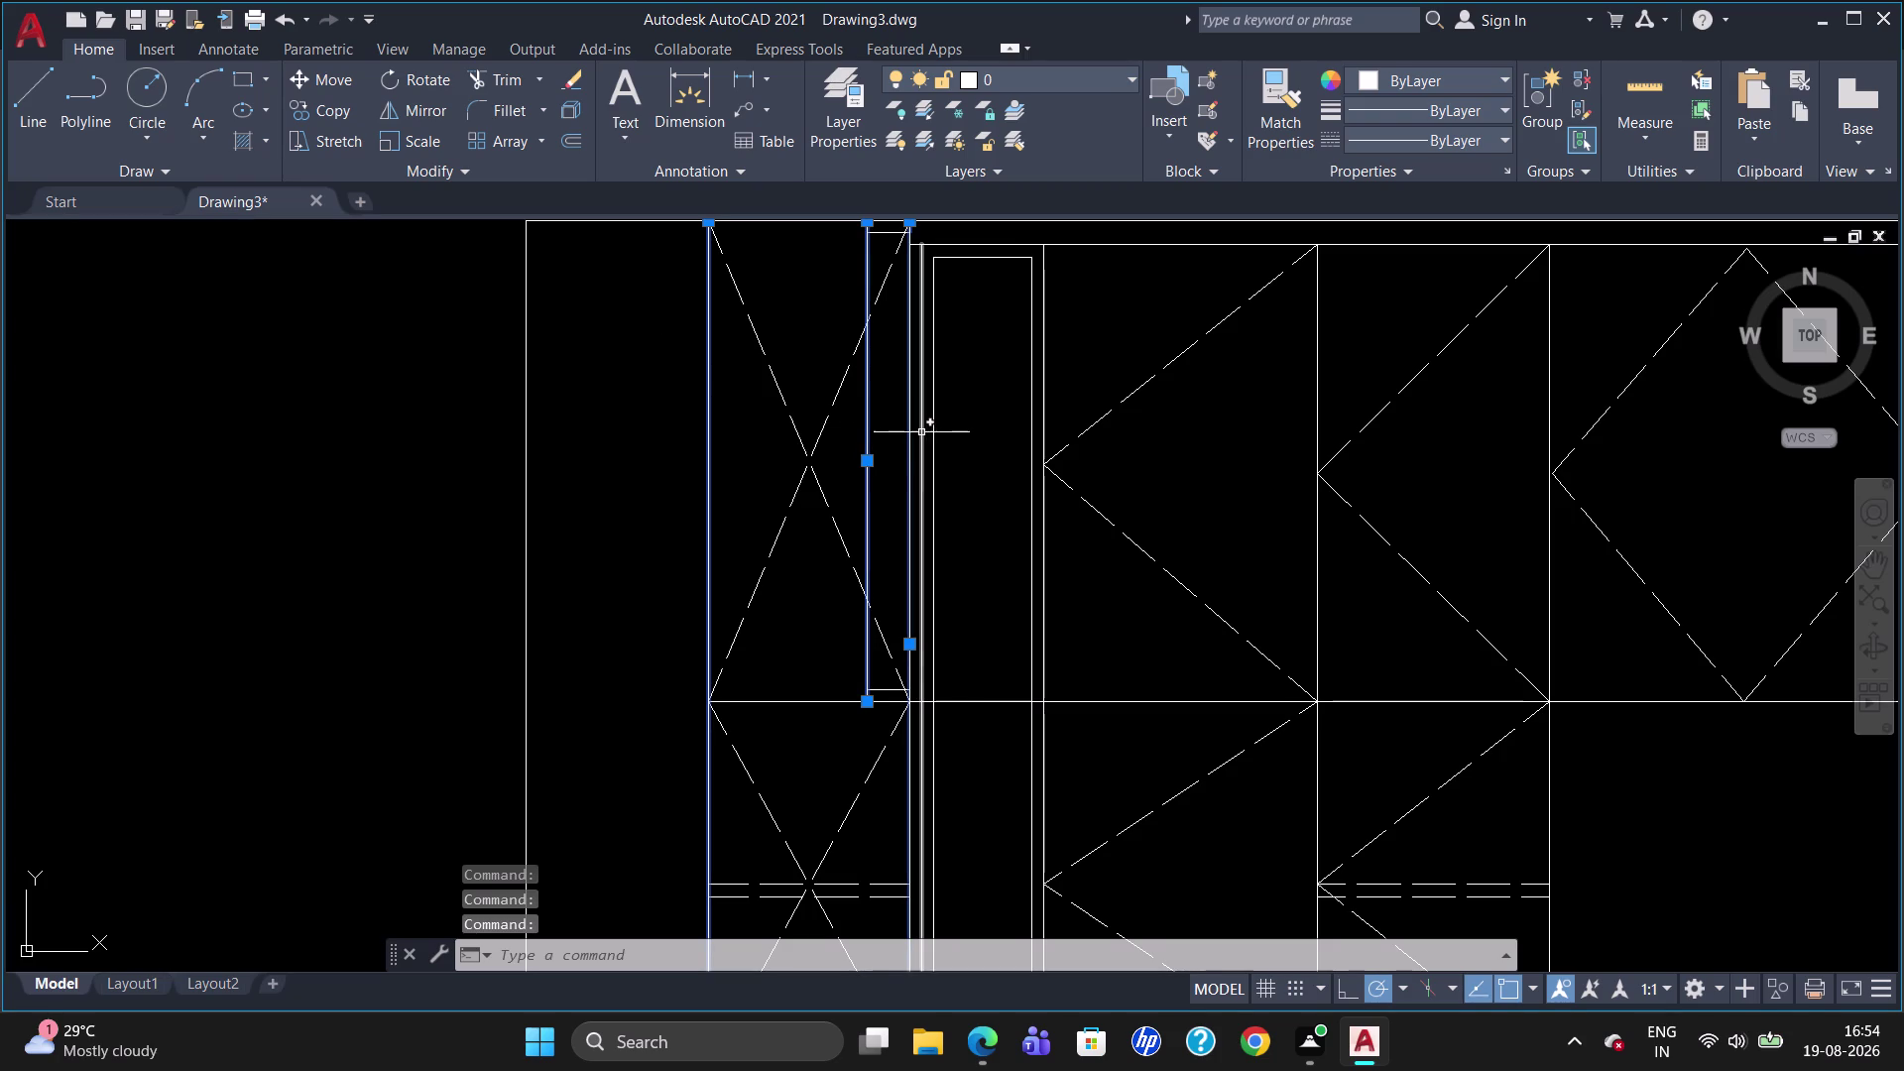
Add the narrow panel's lines, the inner panel's lines and the wardrobe's top edge.
click(921, 432)
click(933, 434)
click(995, 260)
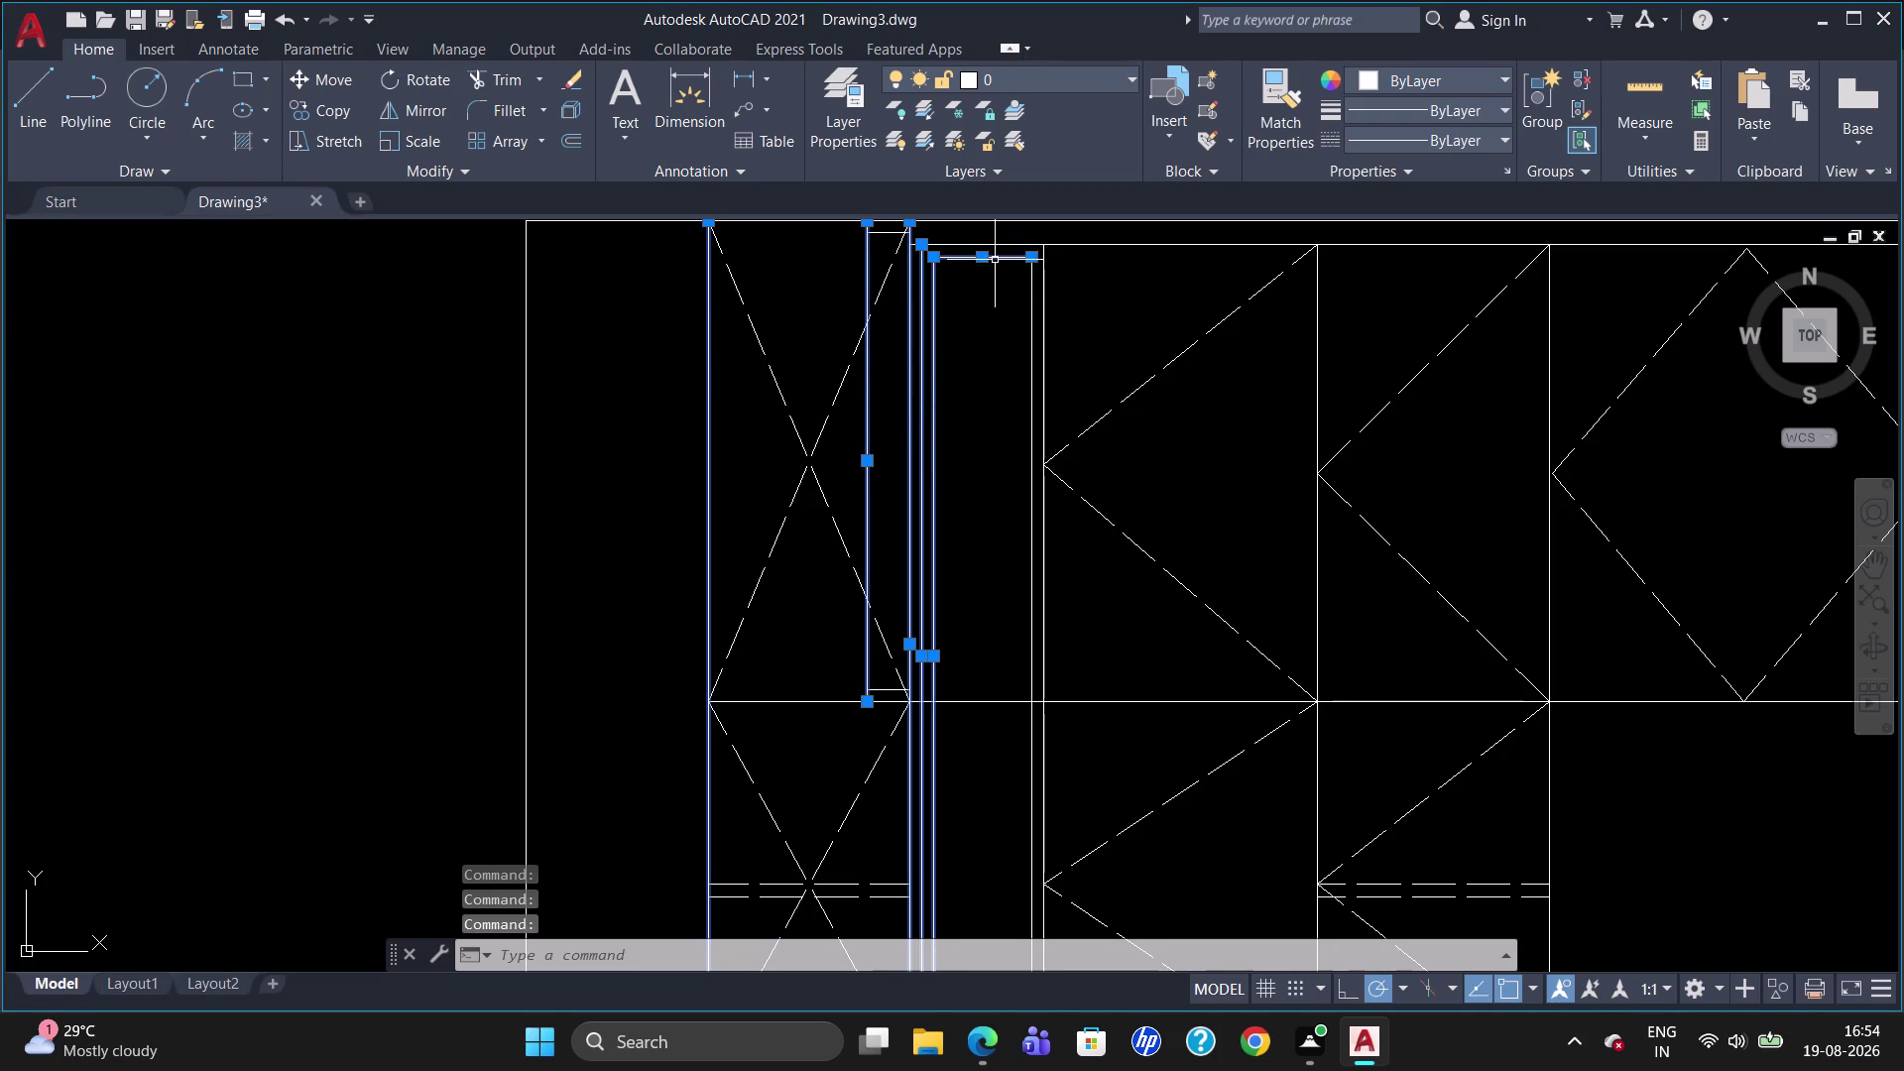
click(996, 247)
click(1043, 326)
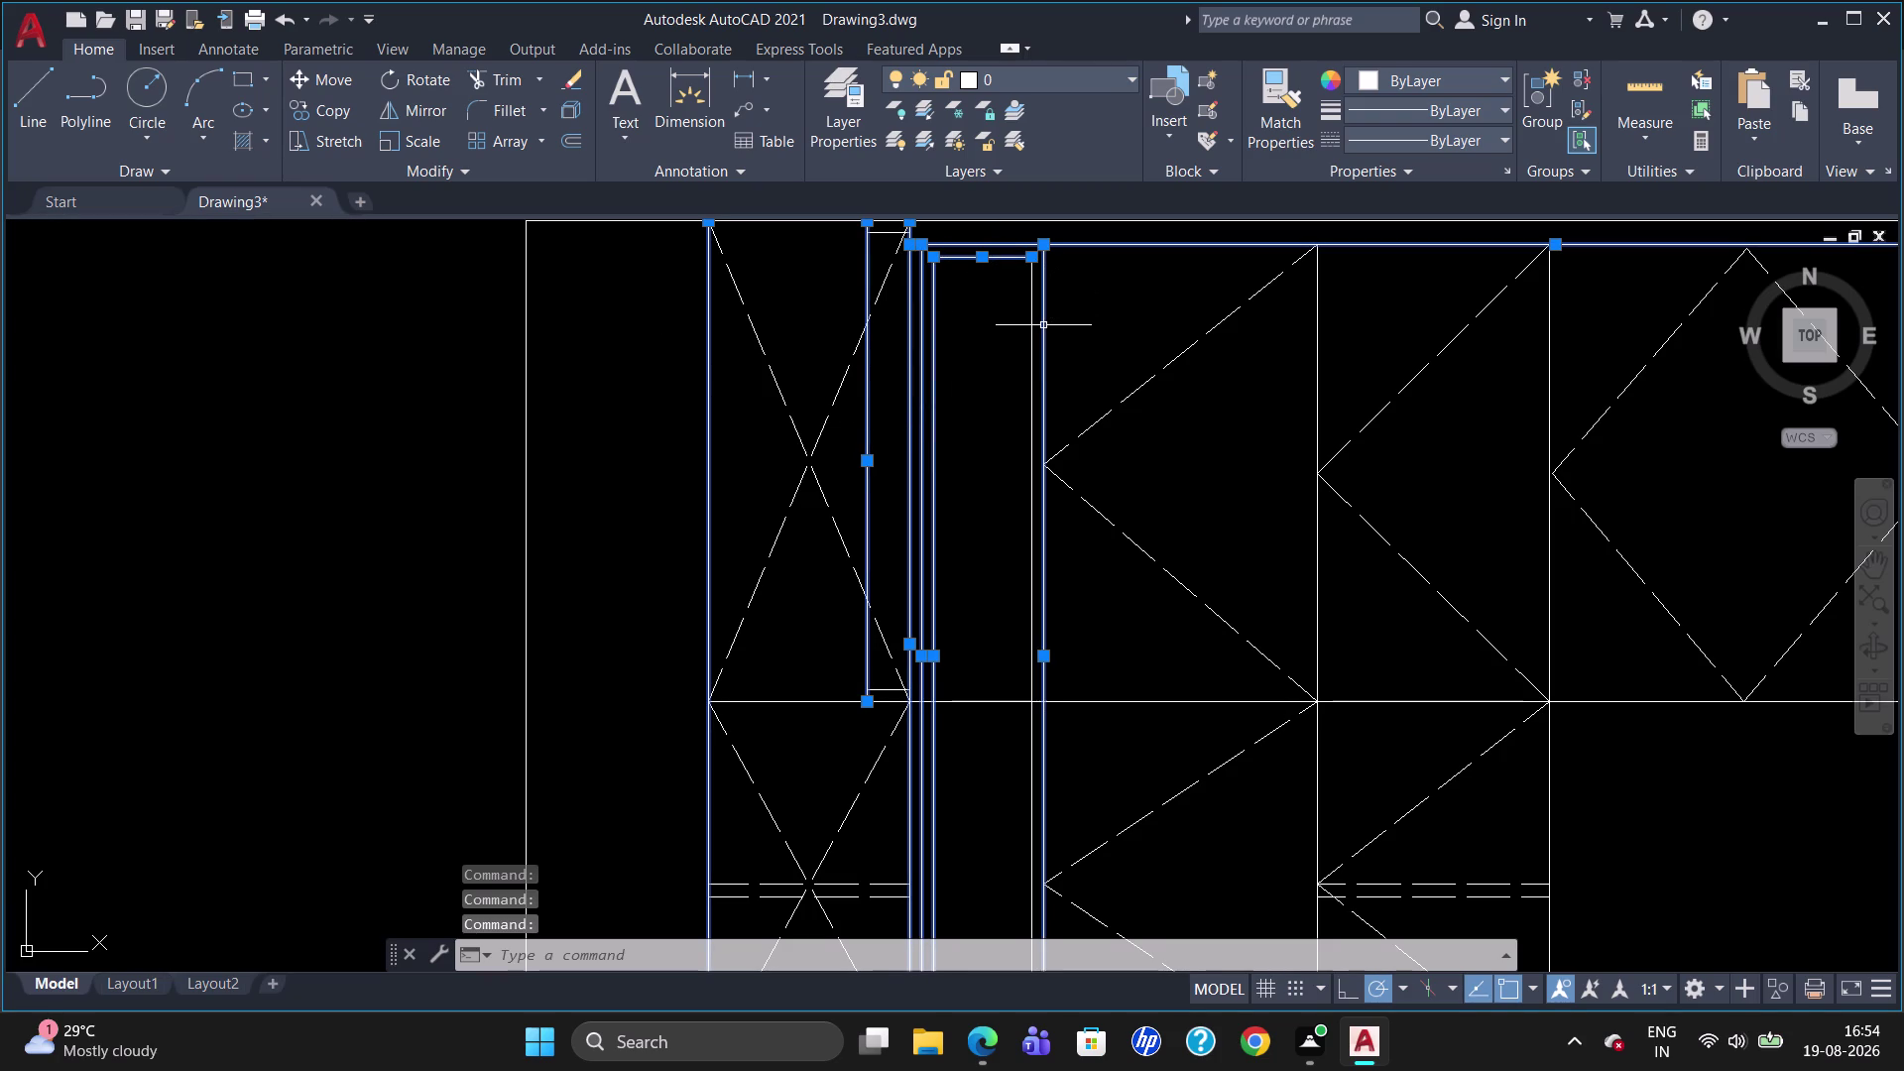
click(1033, 411)
Add the horizontal shelf lines and begin a selection window along the top.
click(1122, 699)
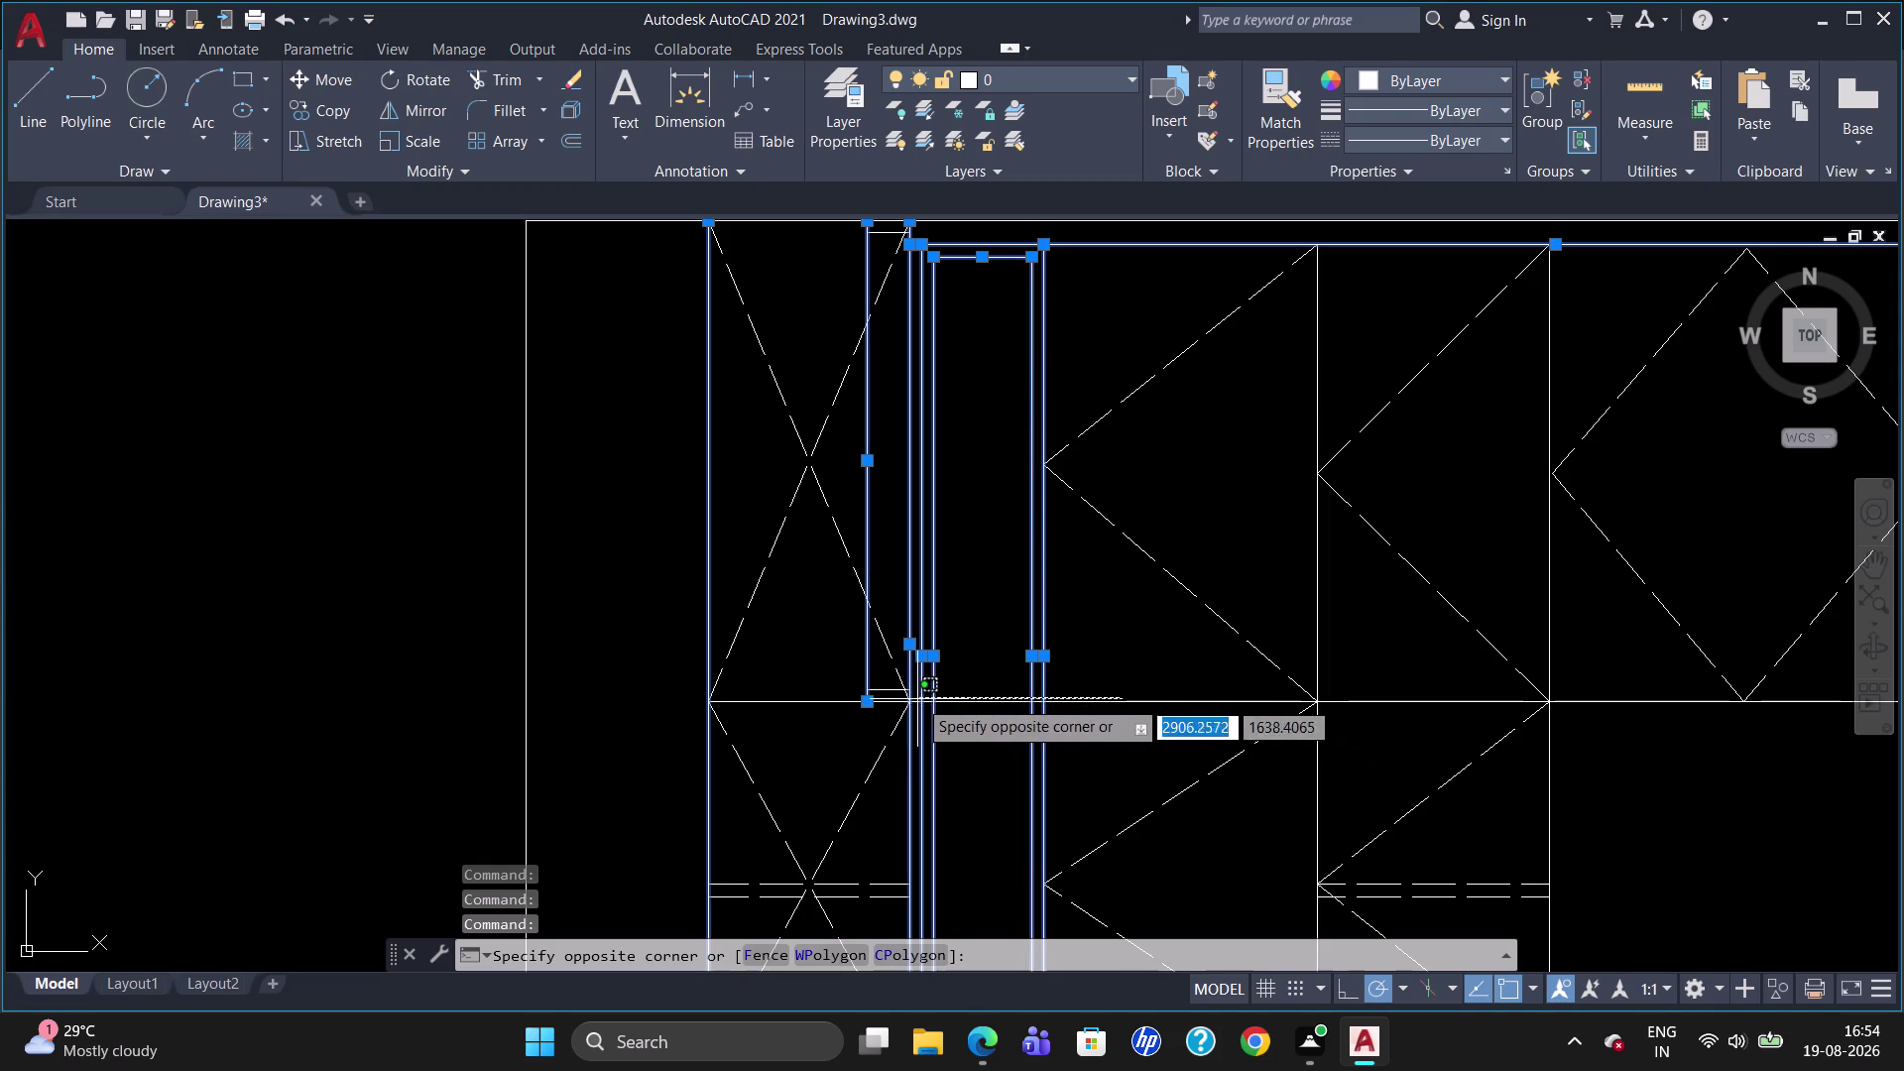
click(945, 707)
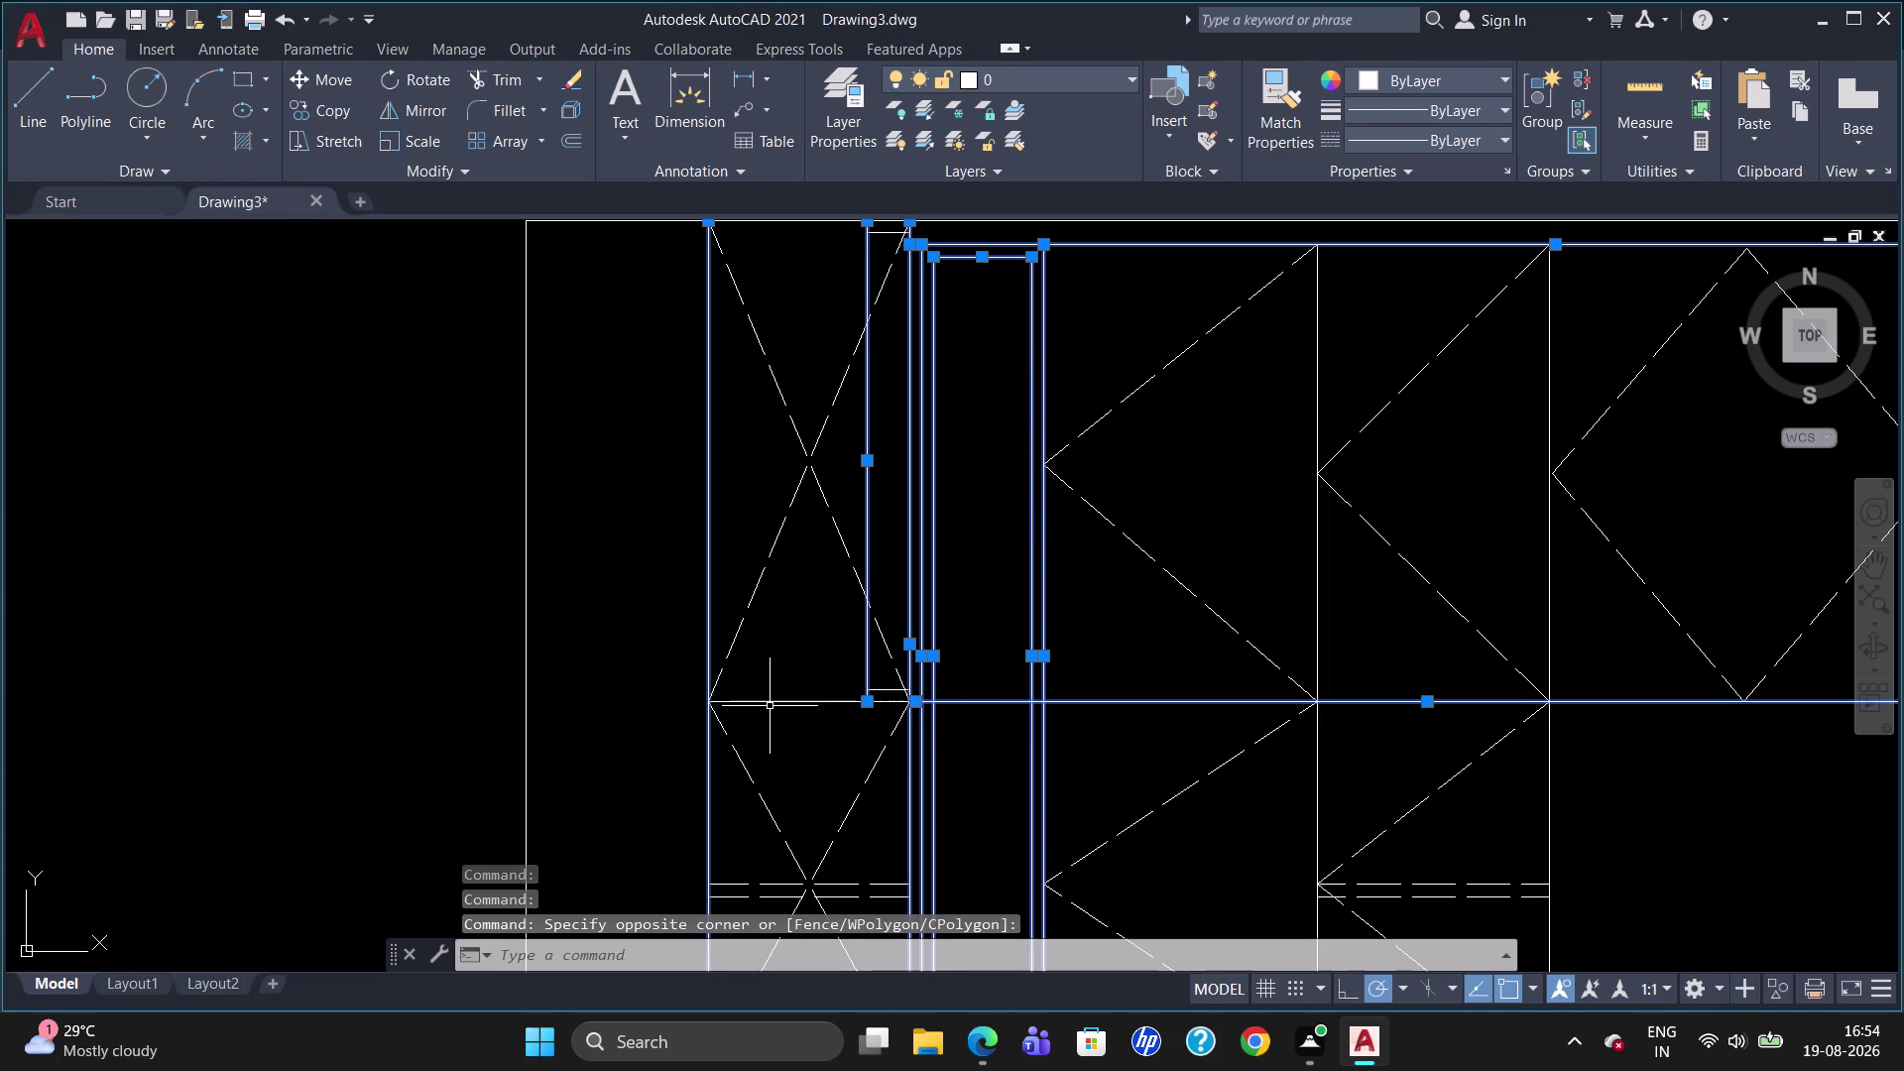
click(770, 705)
scroll(down, 3)
scroll(up, 3)
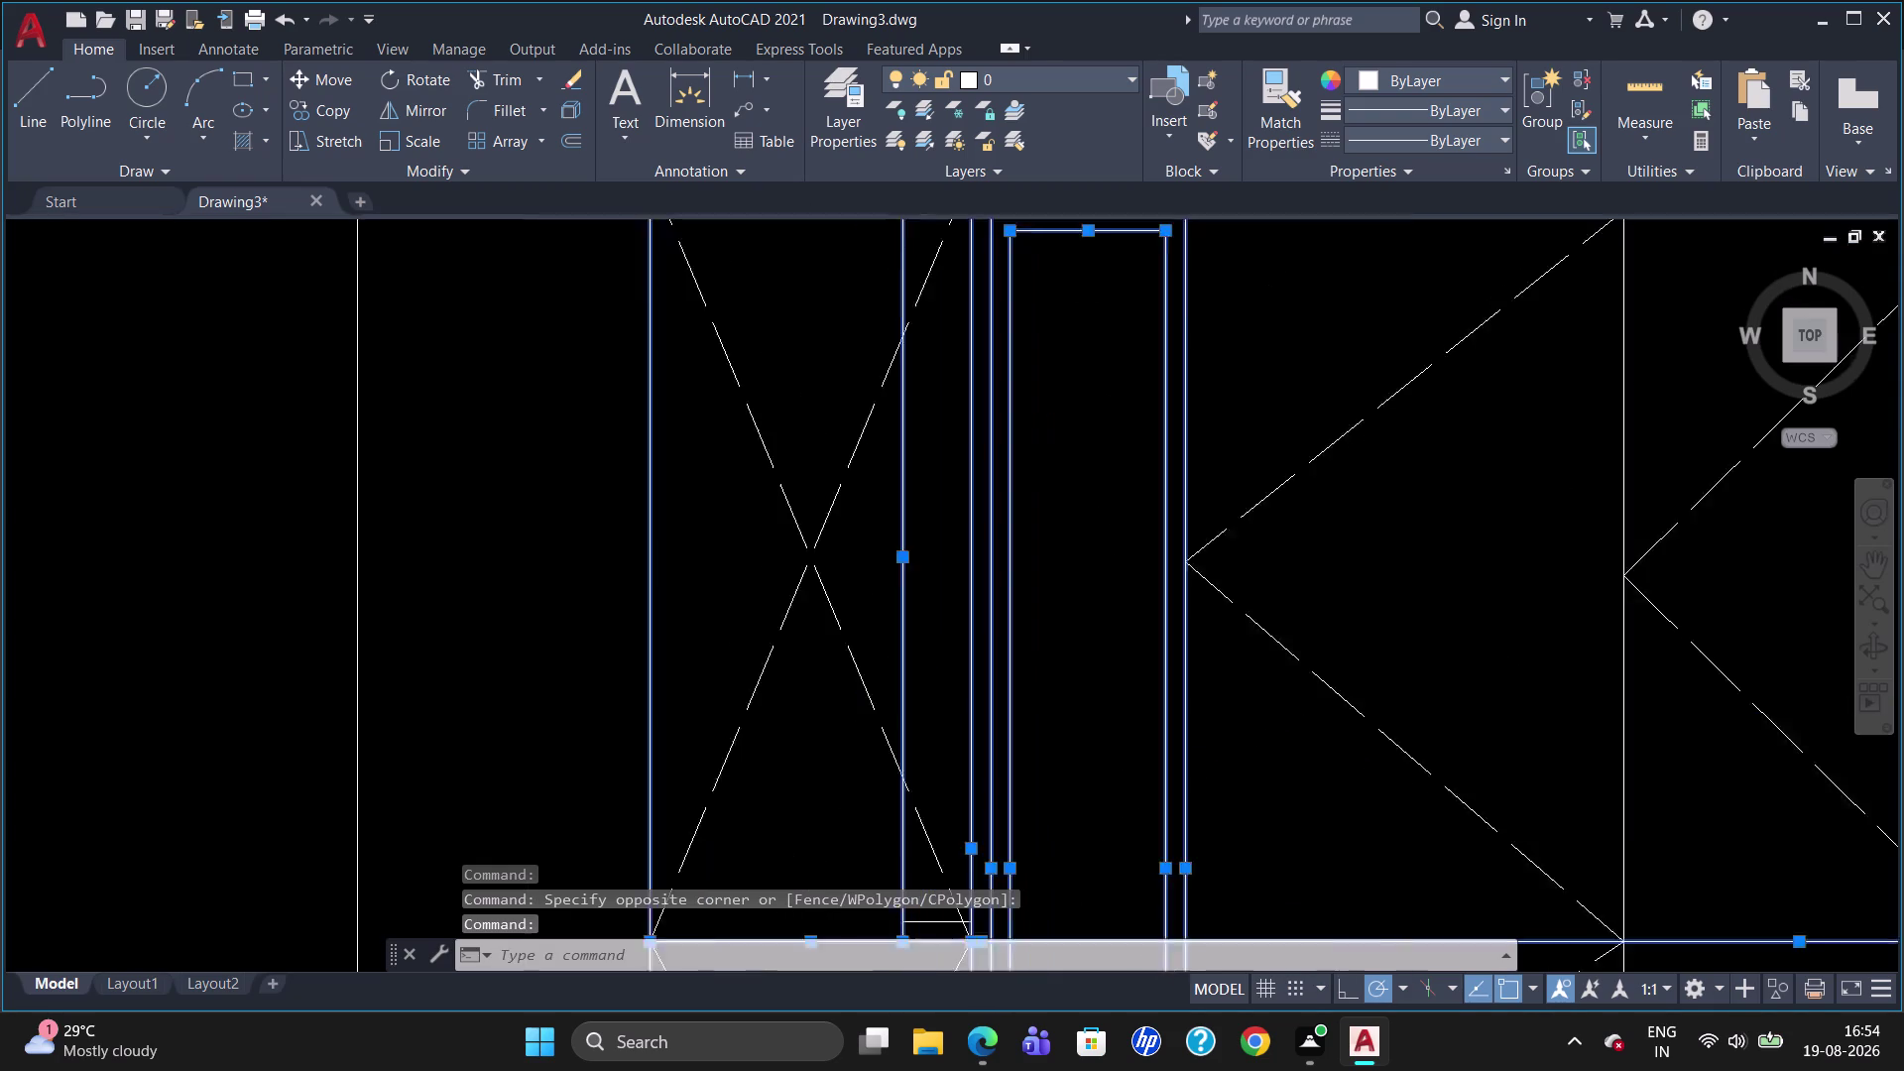
scroll(up, 3)
scroll(down, 3)
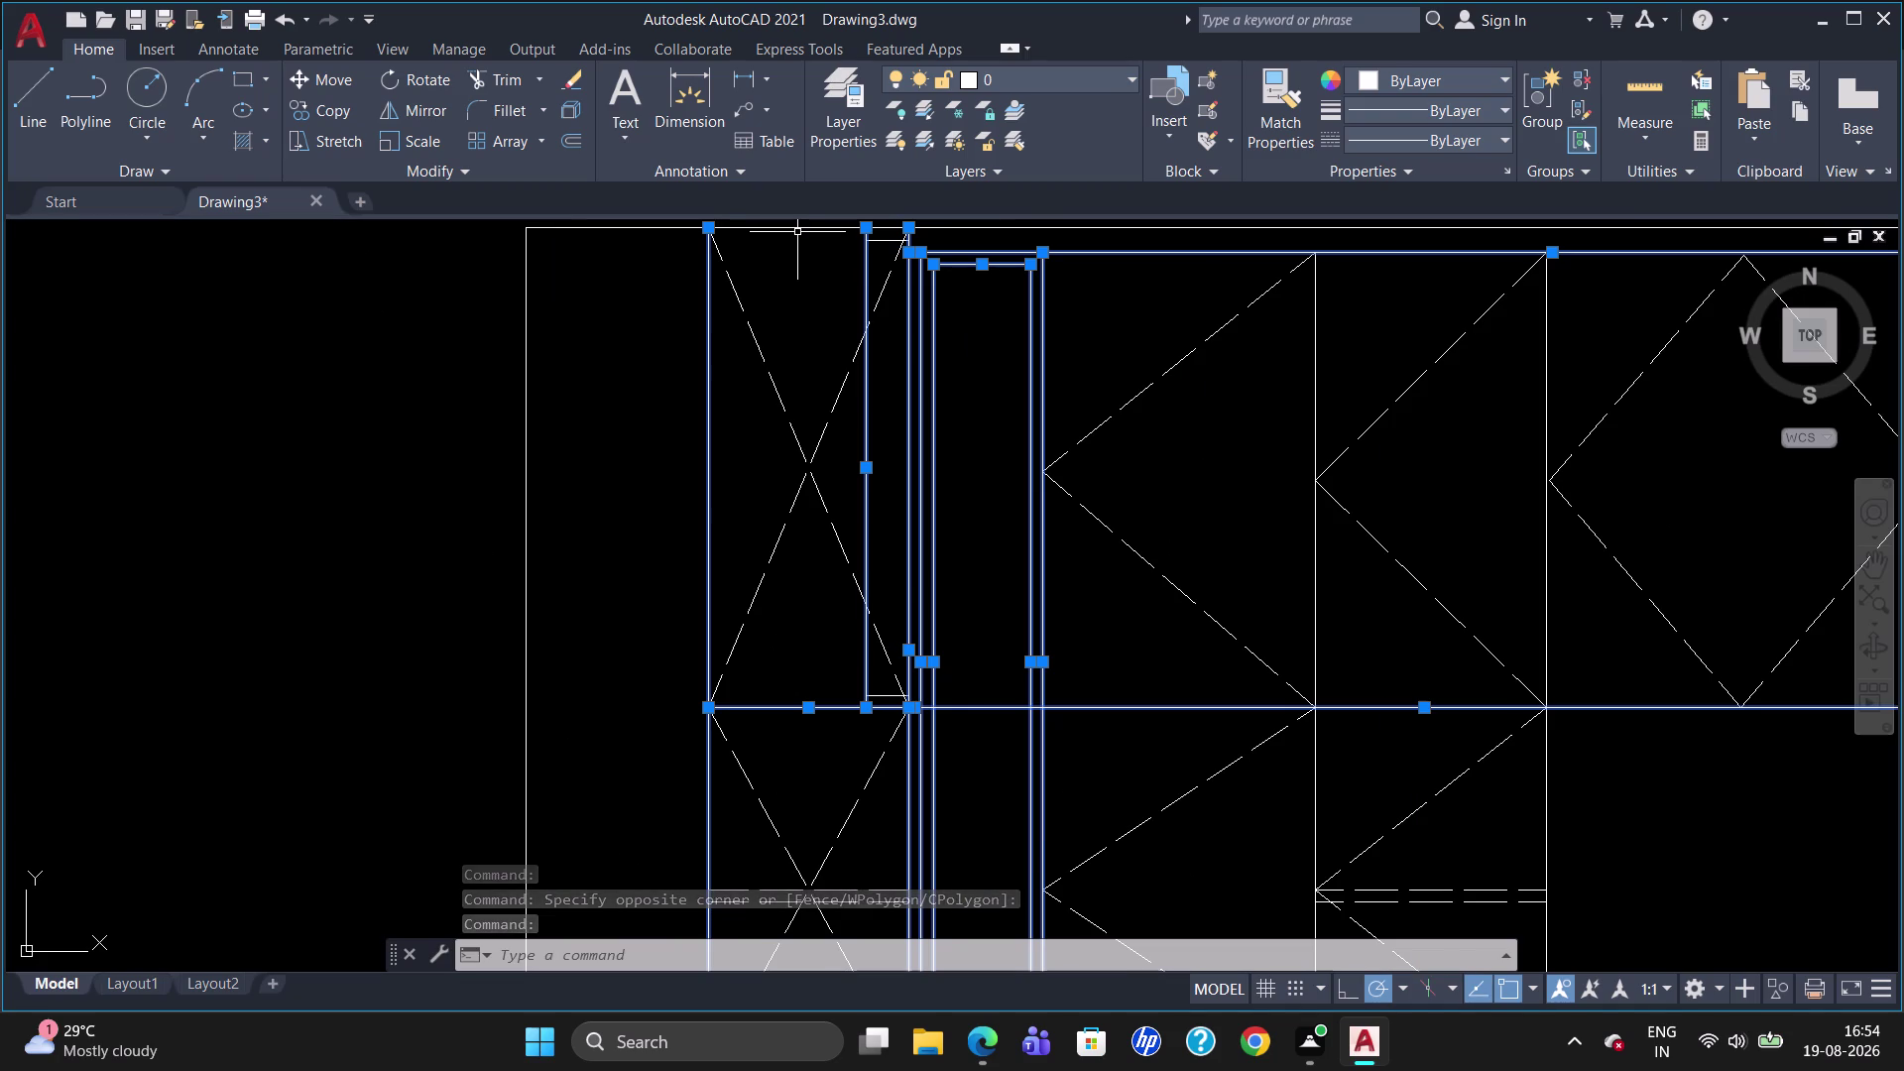
click(797, 232)
scroll(up, 3)
scroll(down, 3)
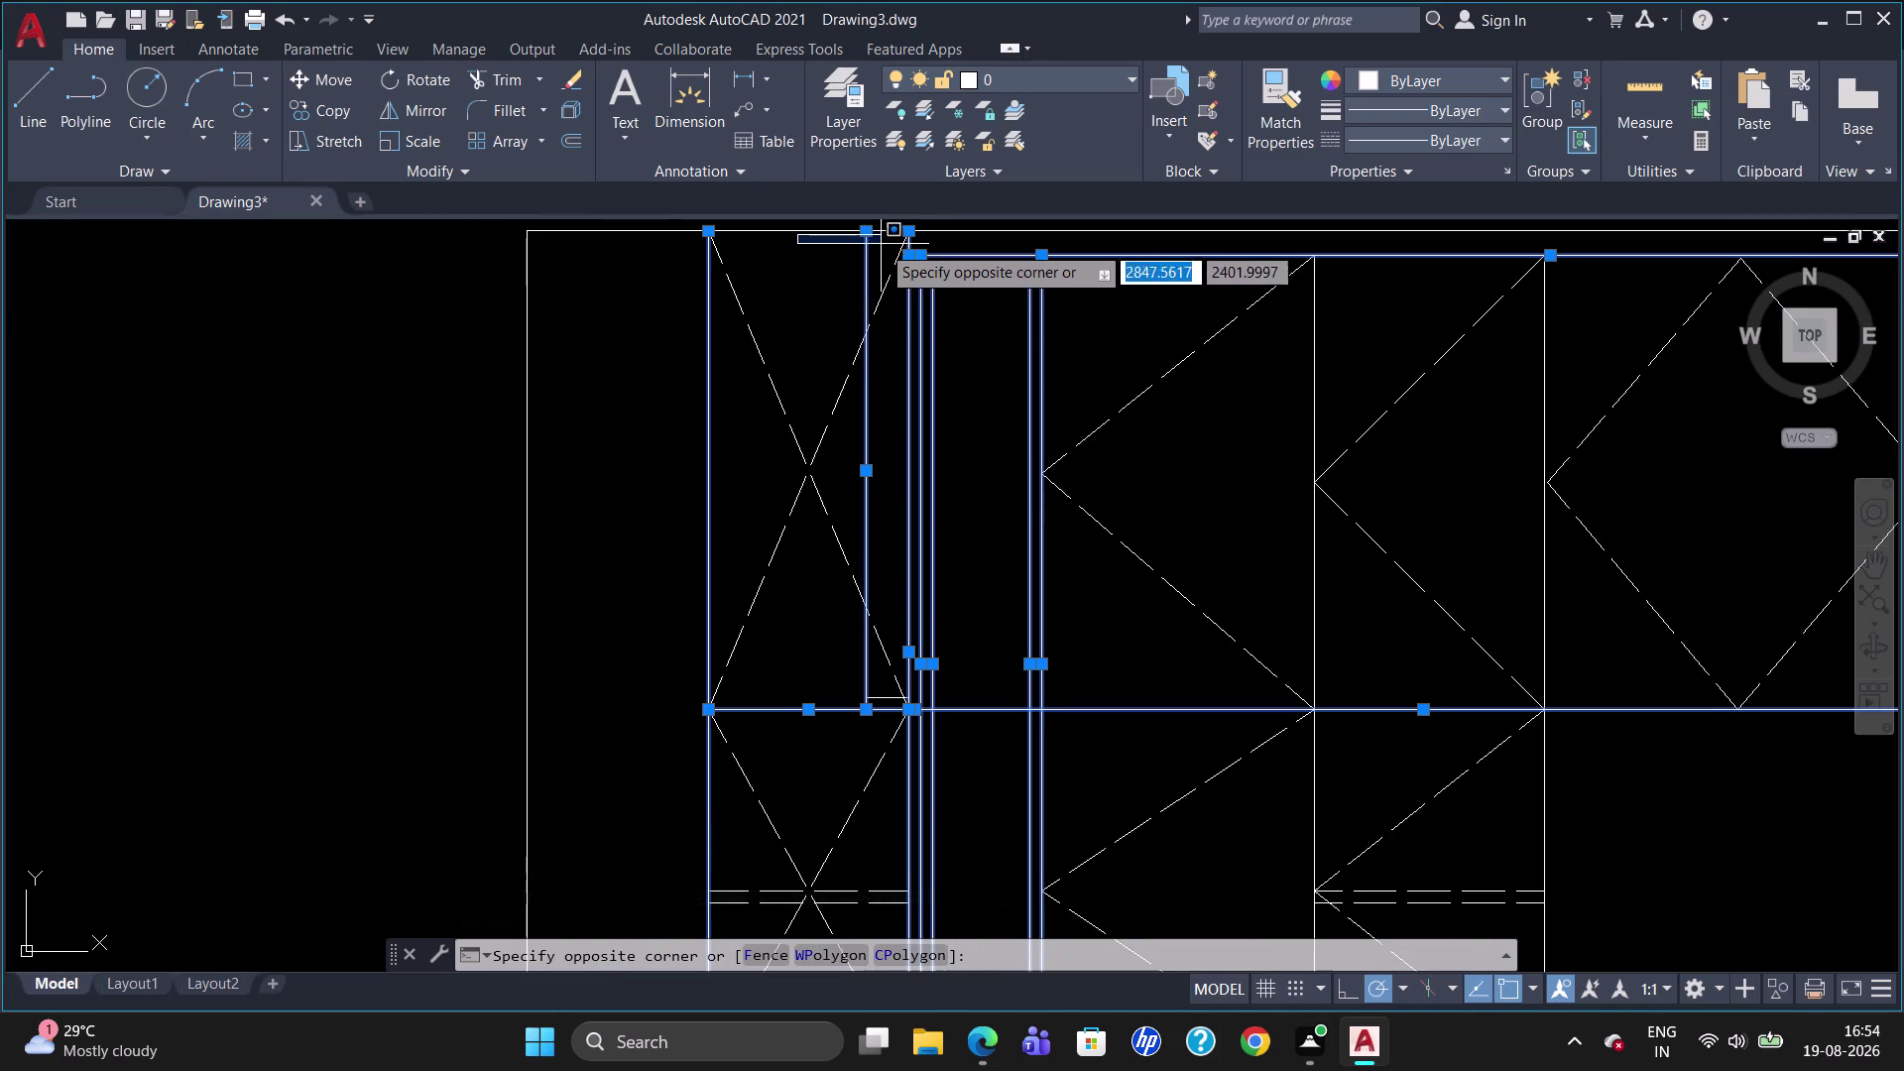
Select the upper top edge lines, a middle vertical partition and the upper wardrobe's bottom edge.
click(879, 231)
click(878, 231)
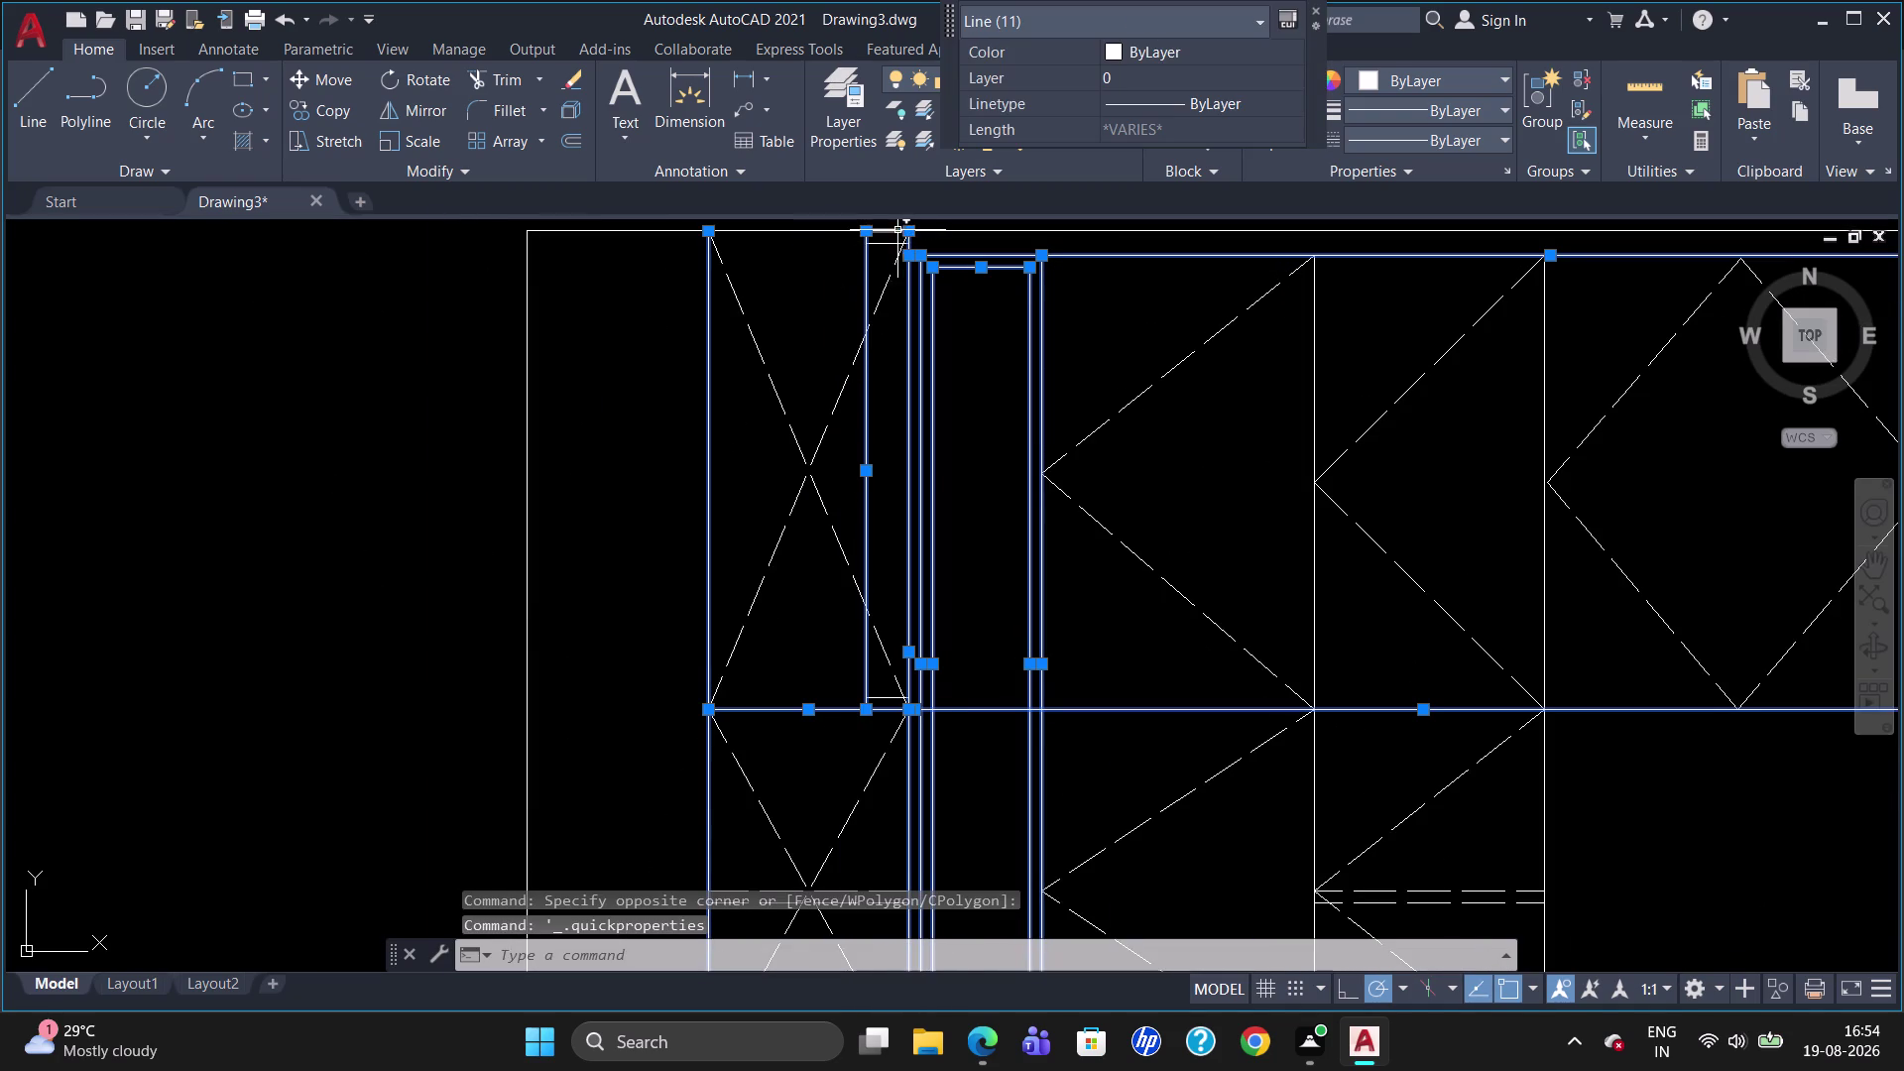
click(893, 230)
click(799, 233)
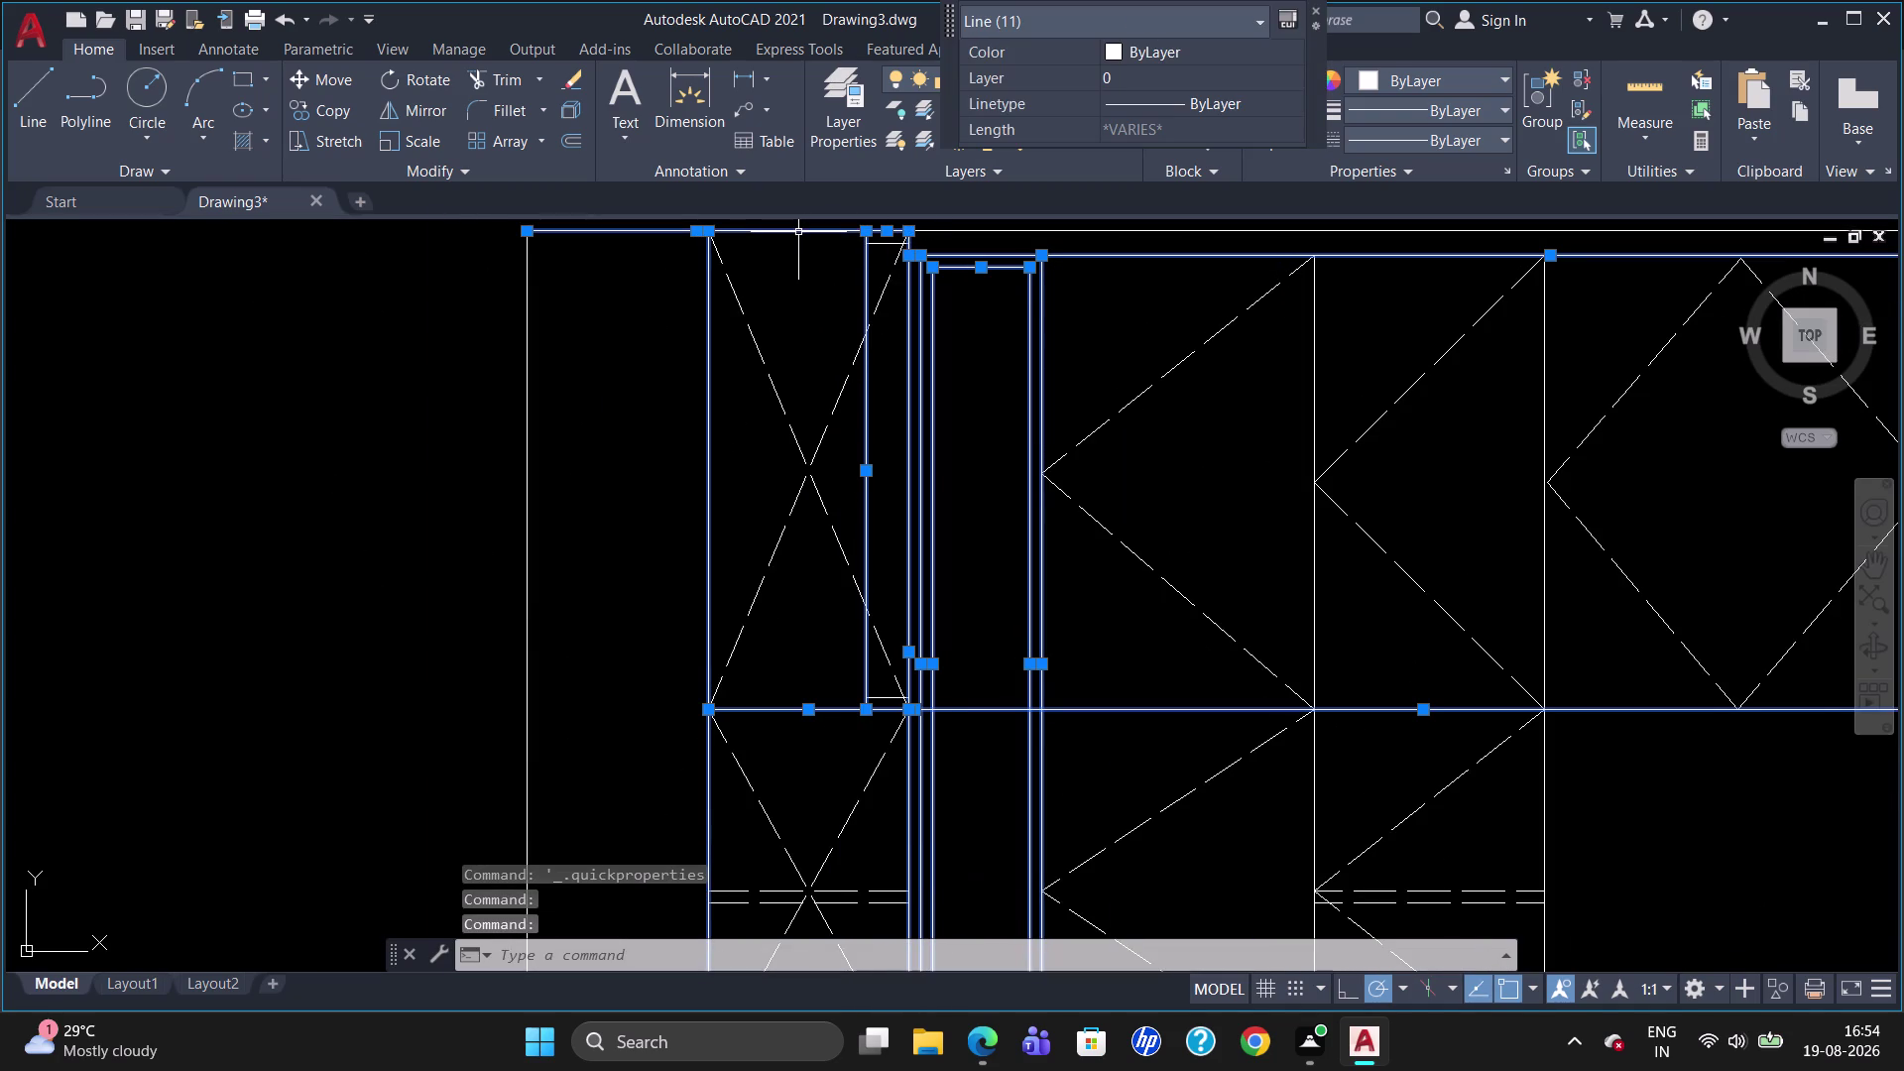
scroll(down, 3)
scroll(up, 3)
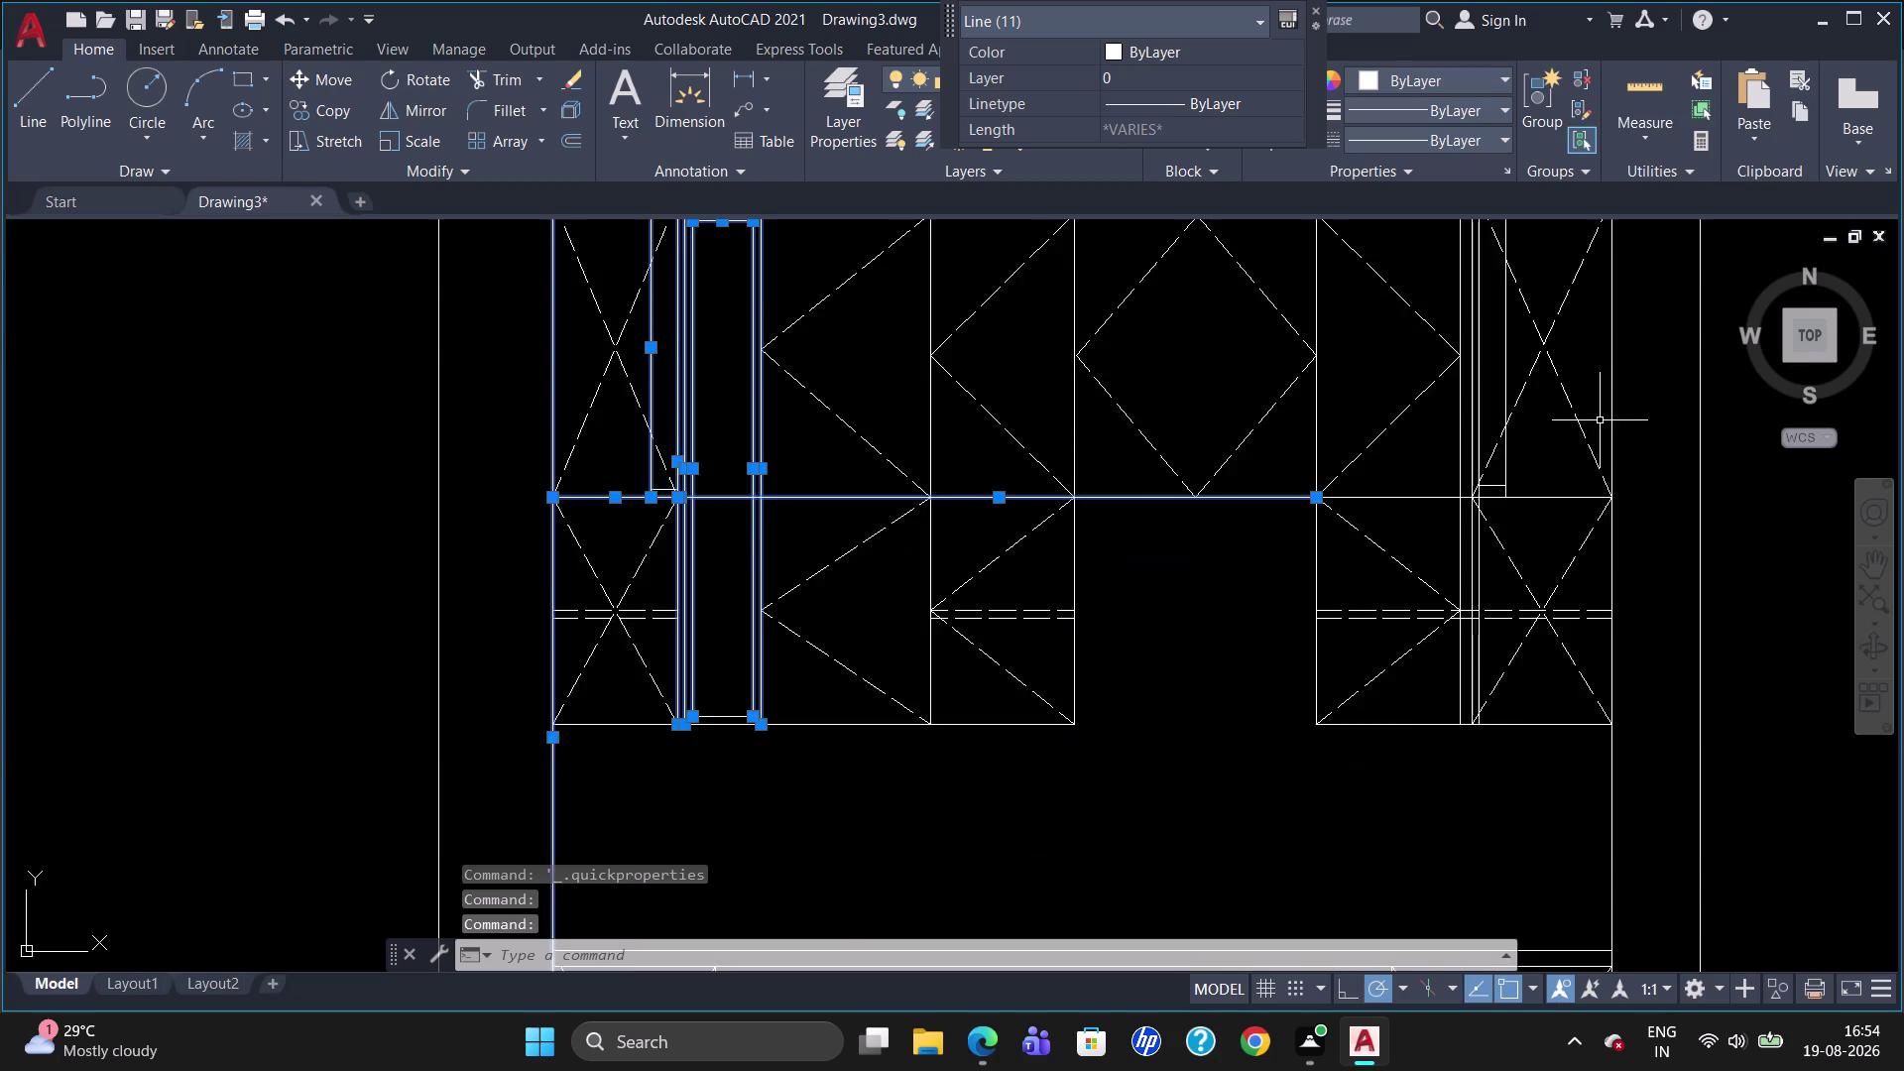
scroll(up, 3)
scroll(down, 3)
click(1401, 414)
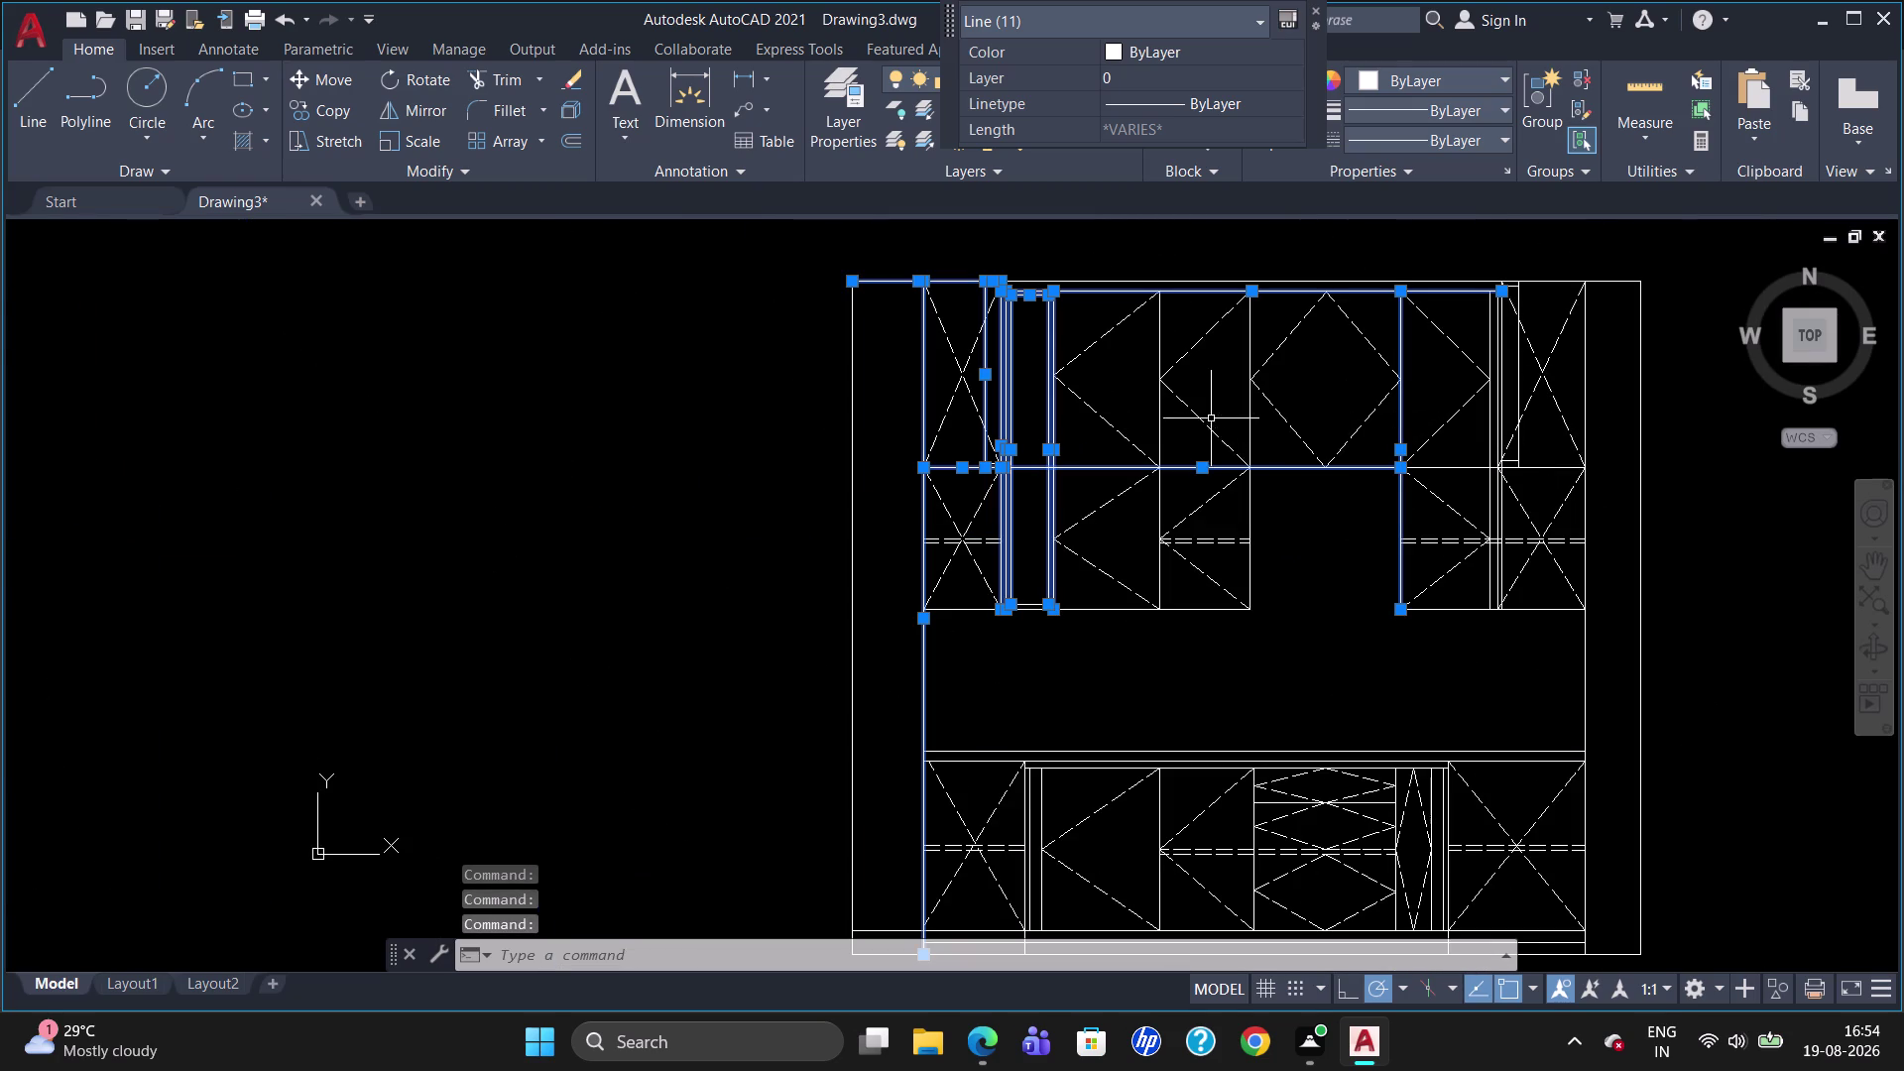
click(1252, 401)
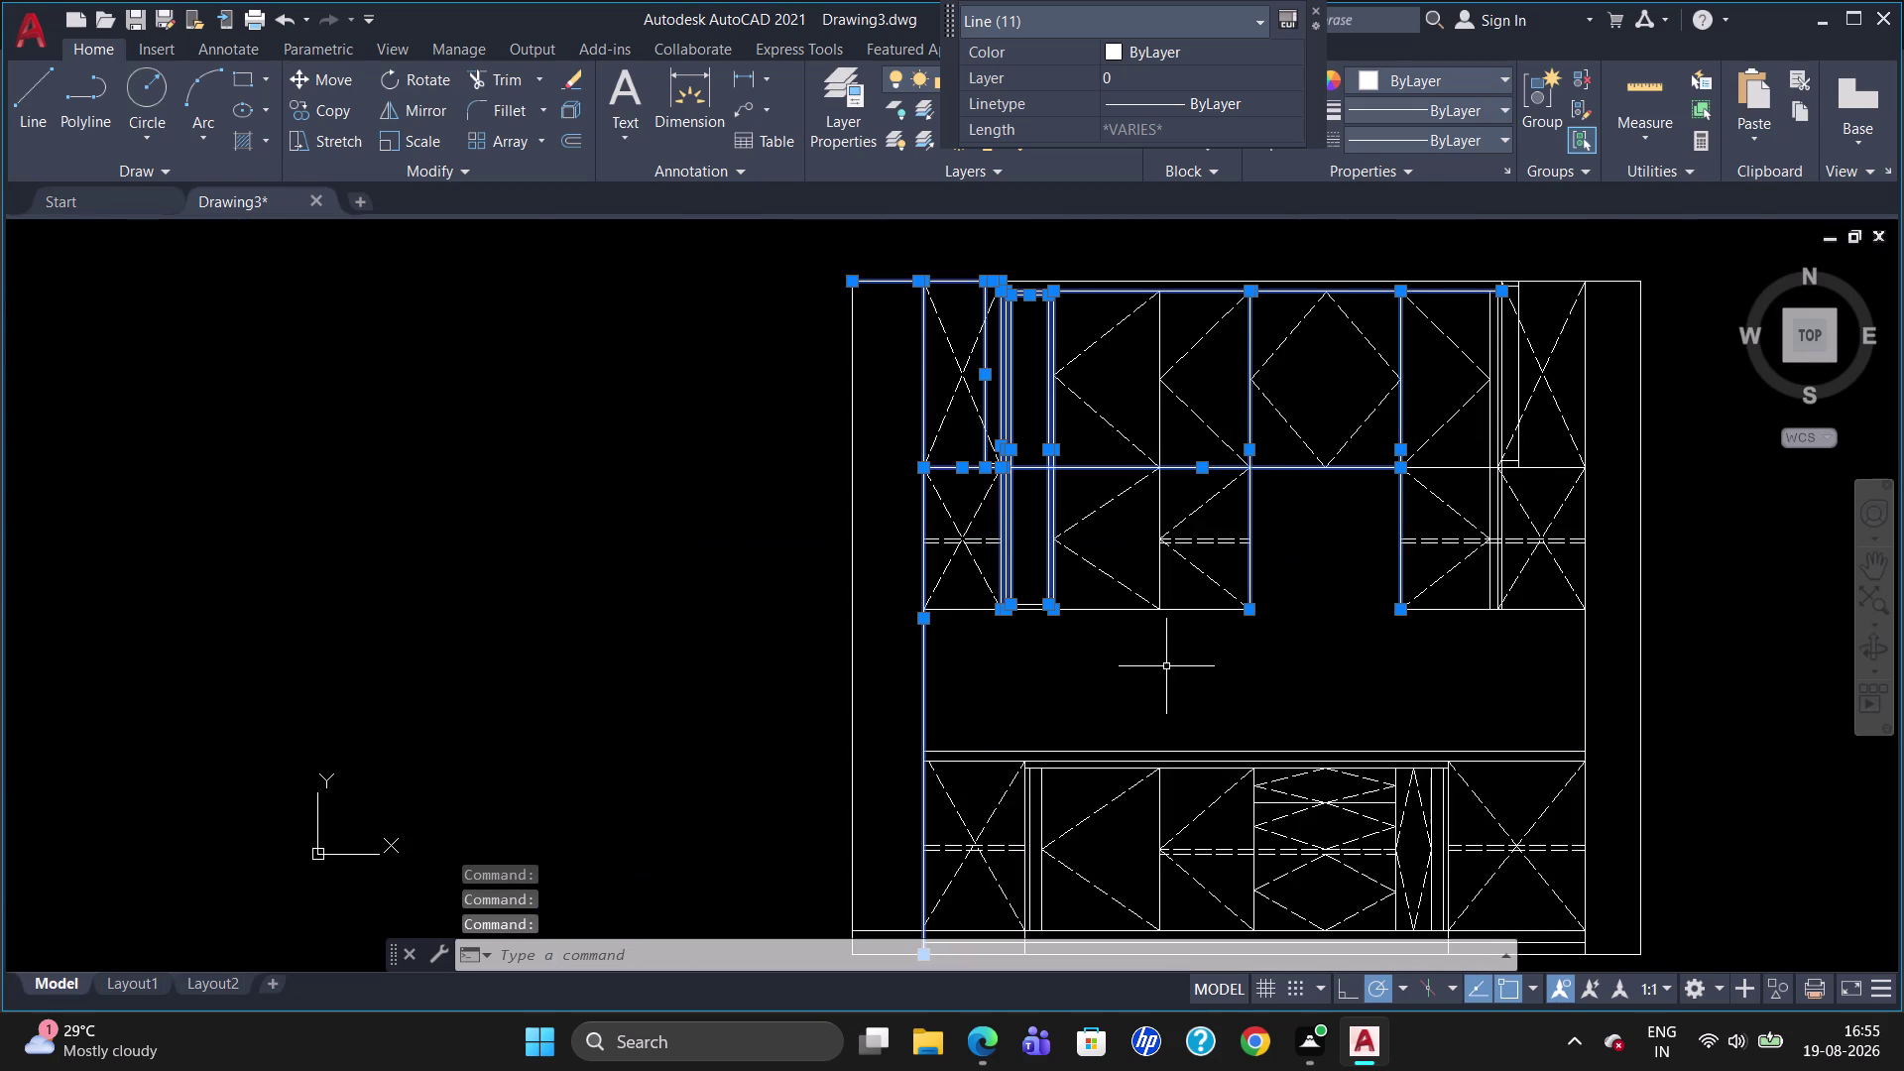
click(1169, 610)
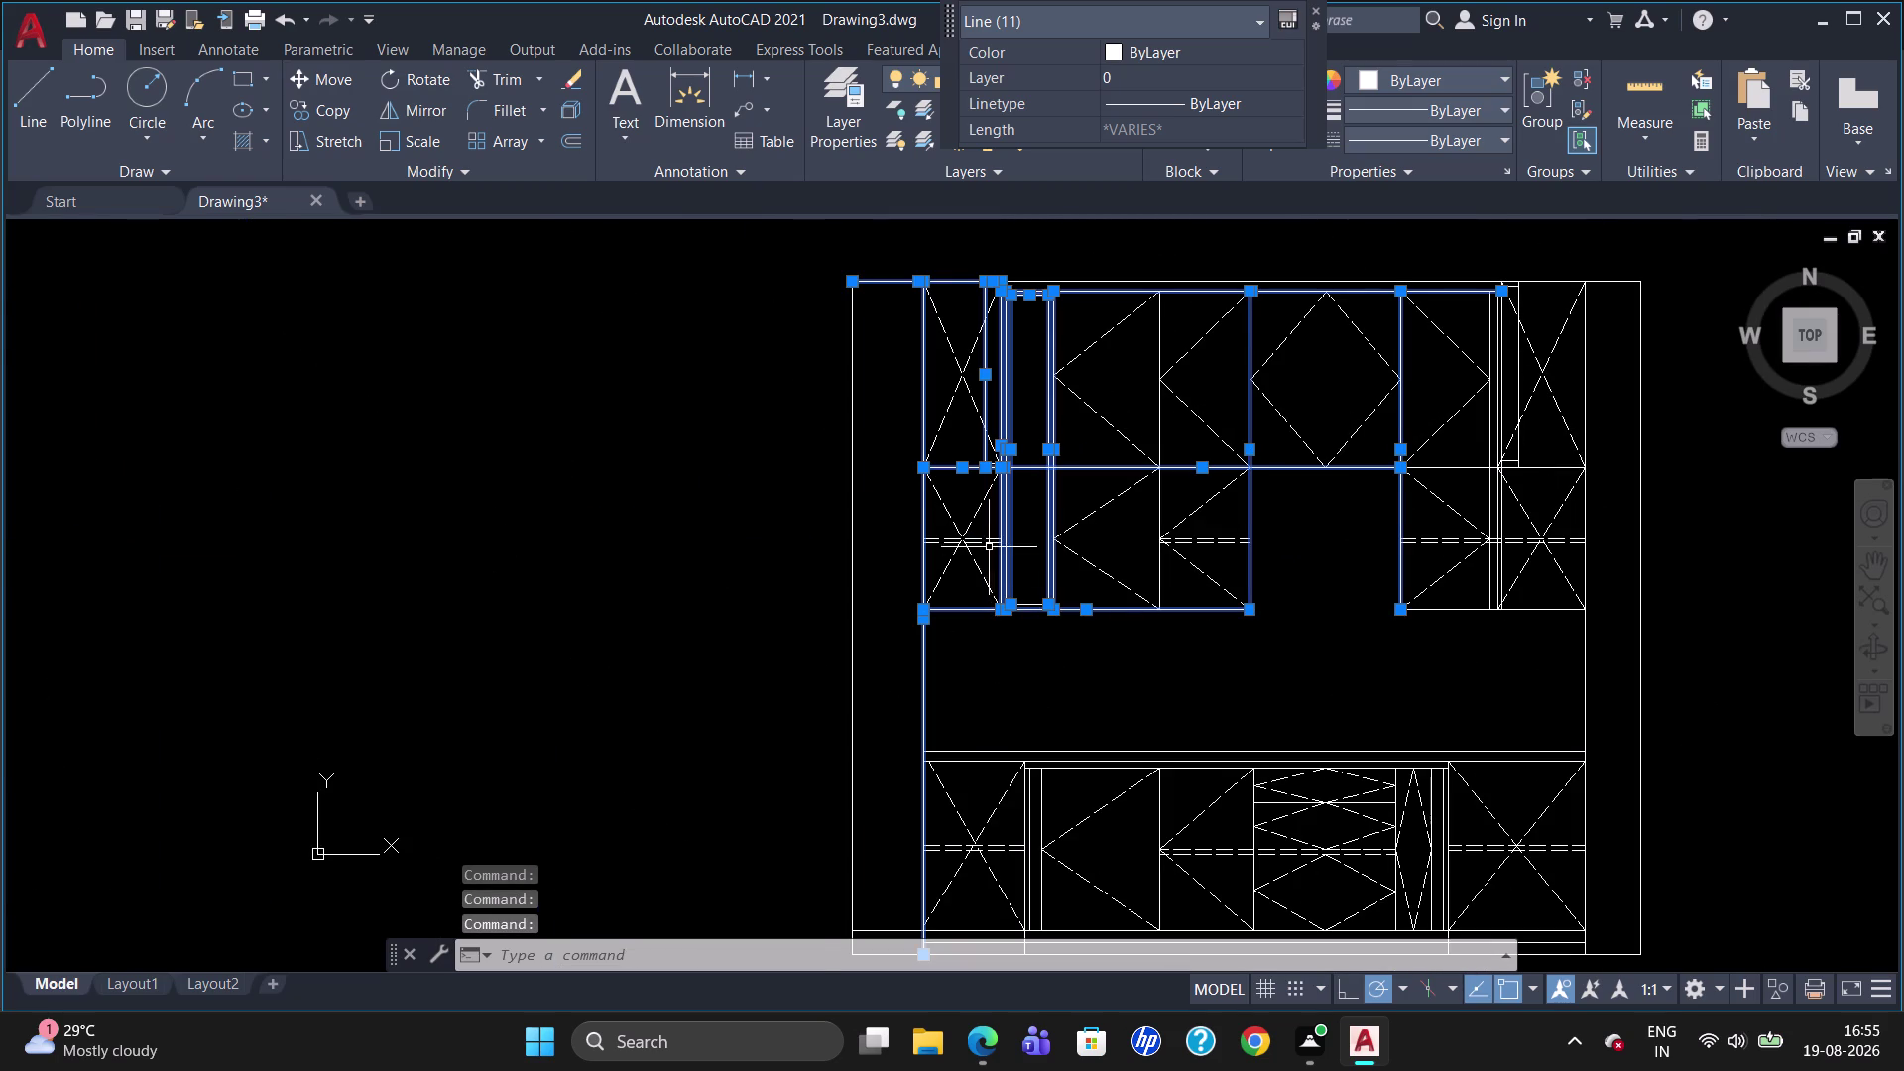
scroll(up, 3)
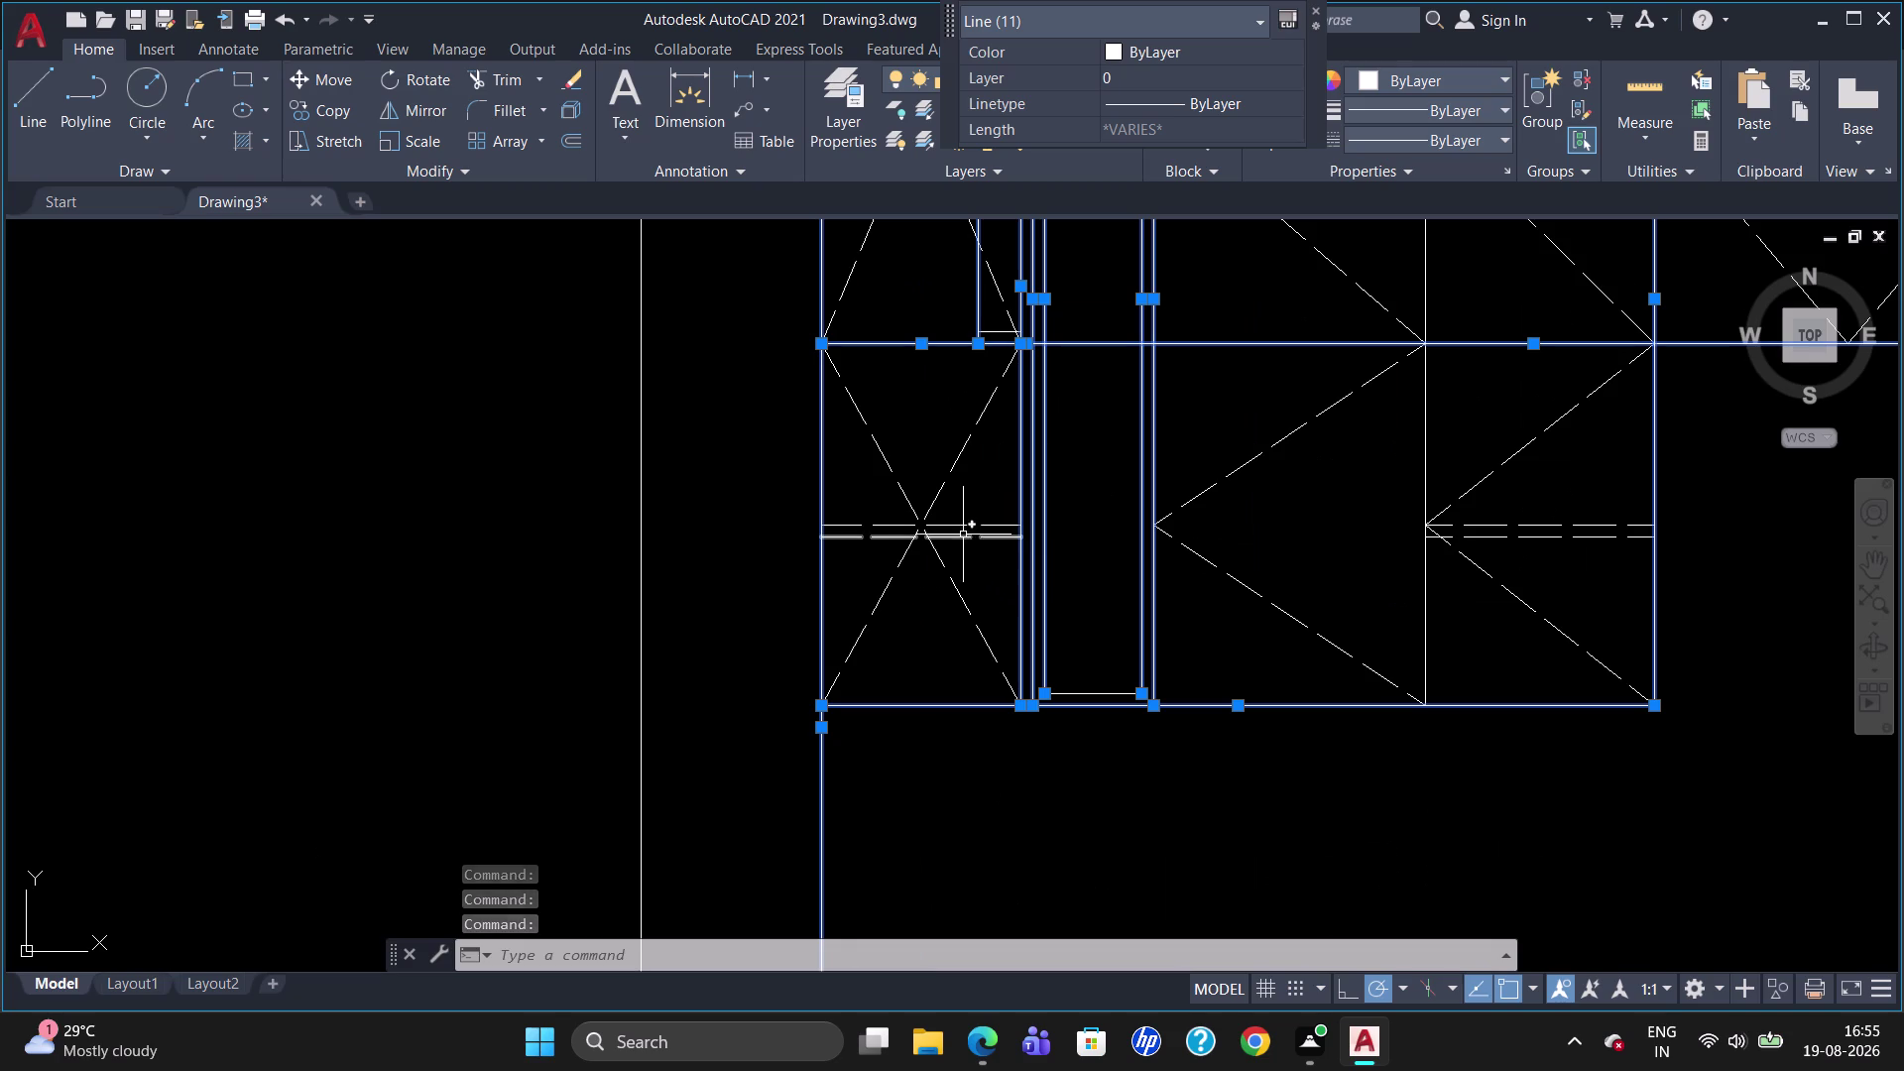
Add the left, middle and right handle lines of the upper cabinets to the selection.
click(958, 538)
click(959, 527)
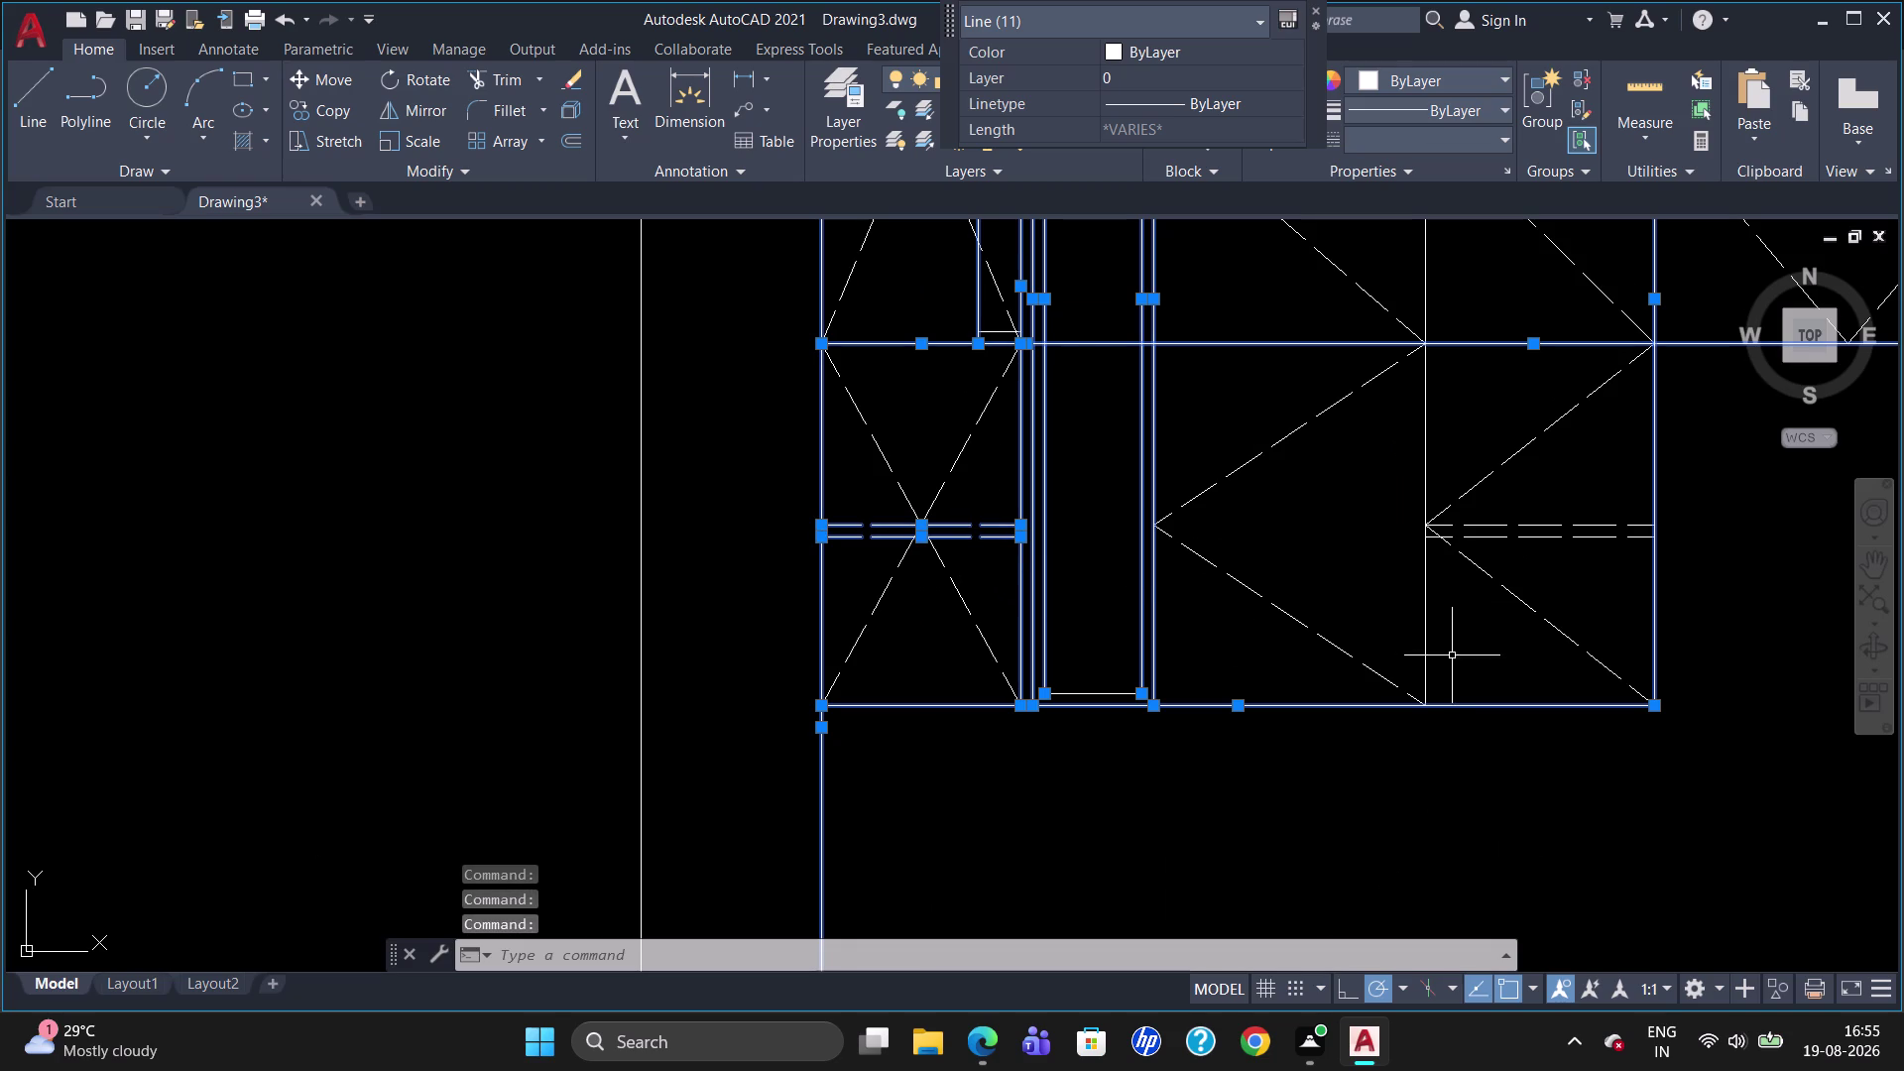
click(1557, 535)
click(1557, 526)
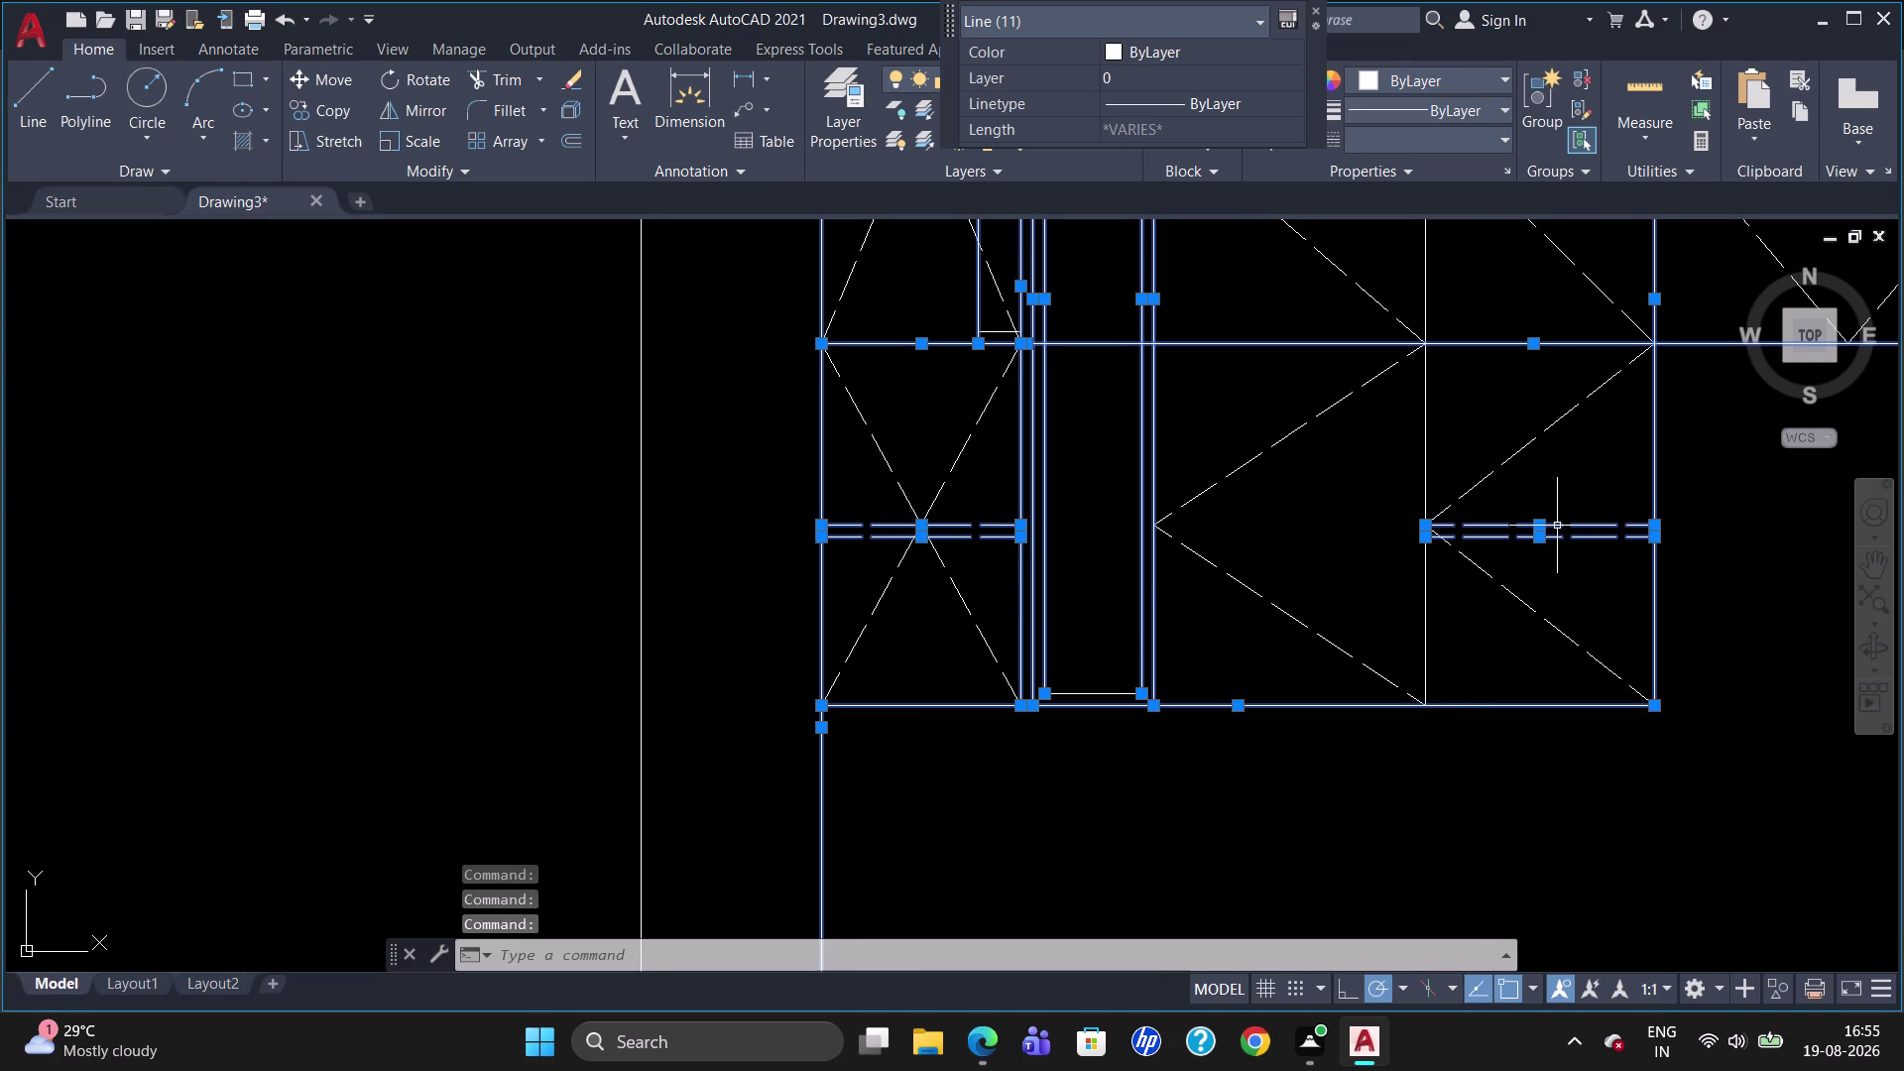
scroll(down, 3)
scroll(up, 3)
scroll(down, 3)
scroll(up, 3)
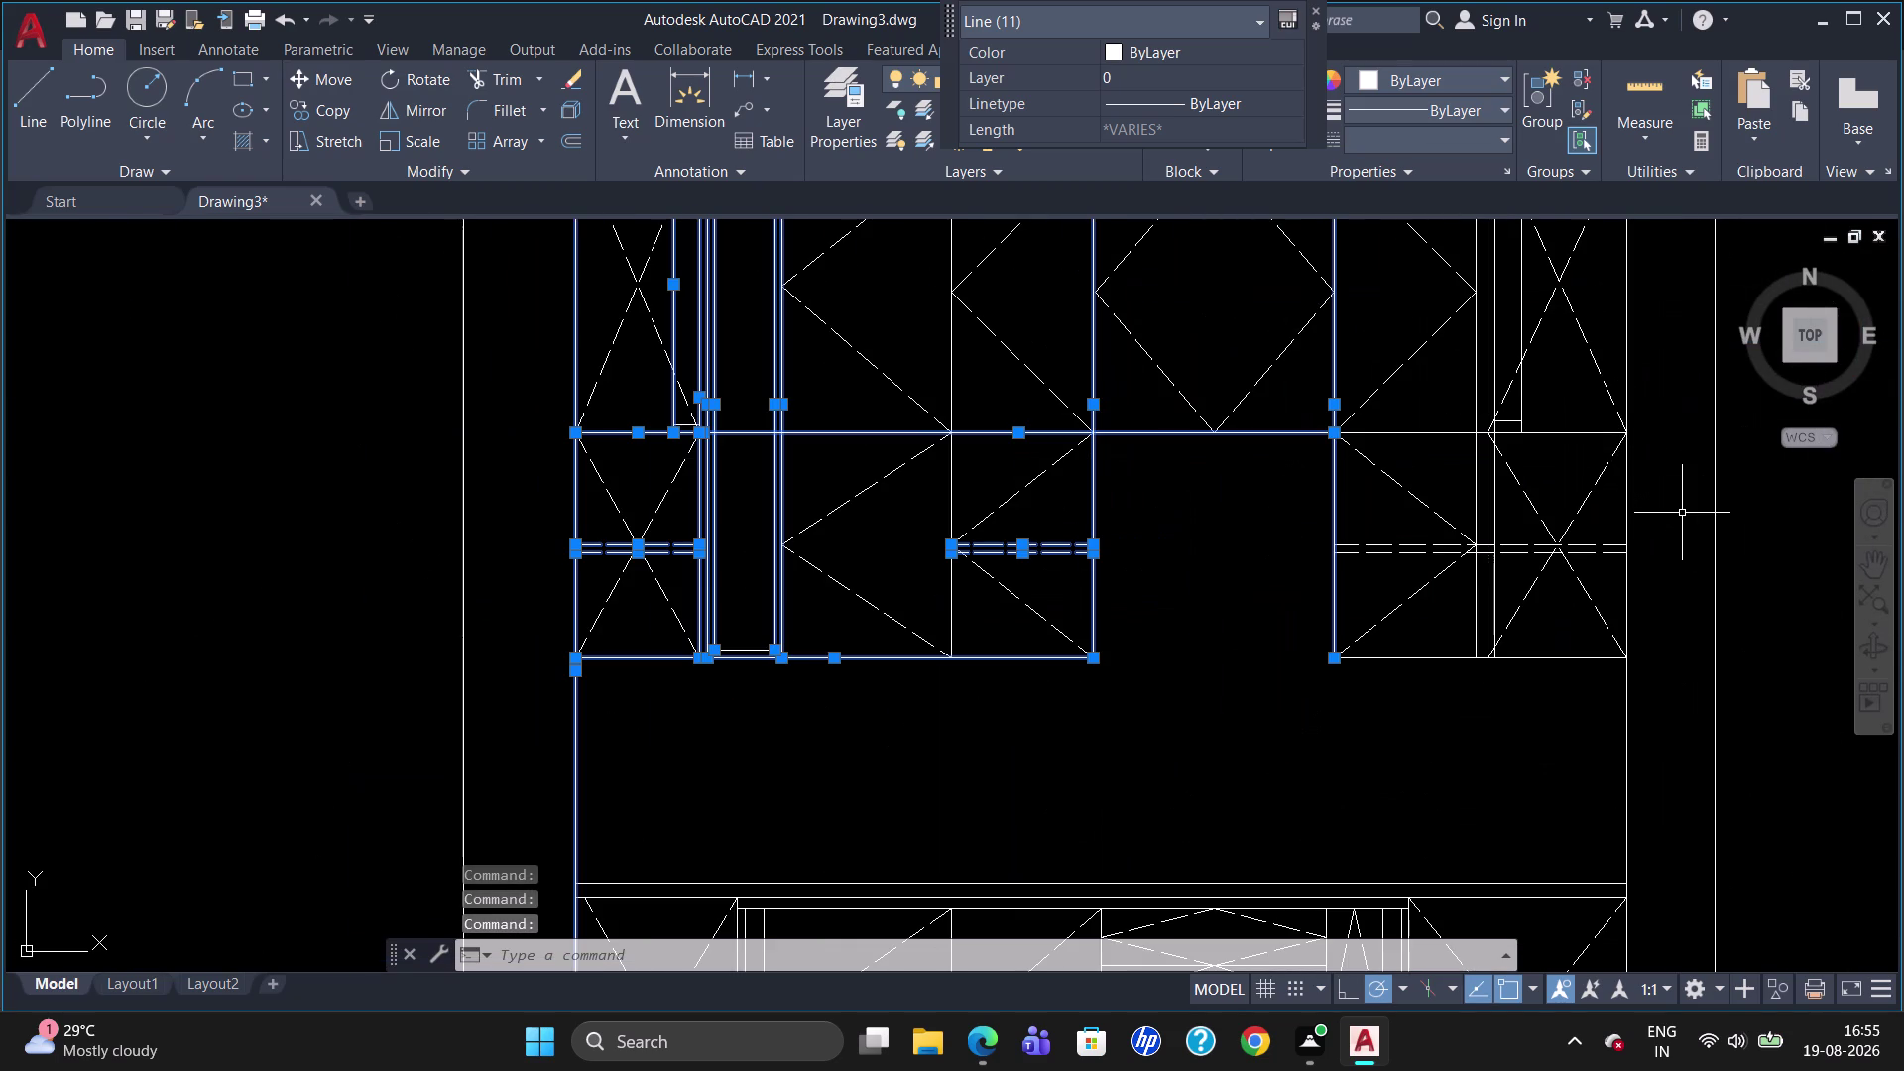
click(1558, 544)
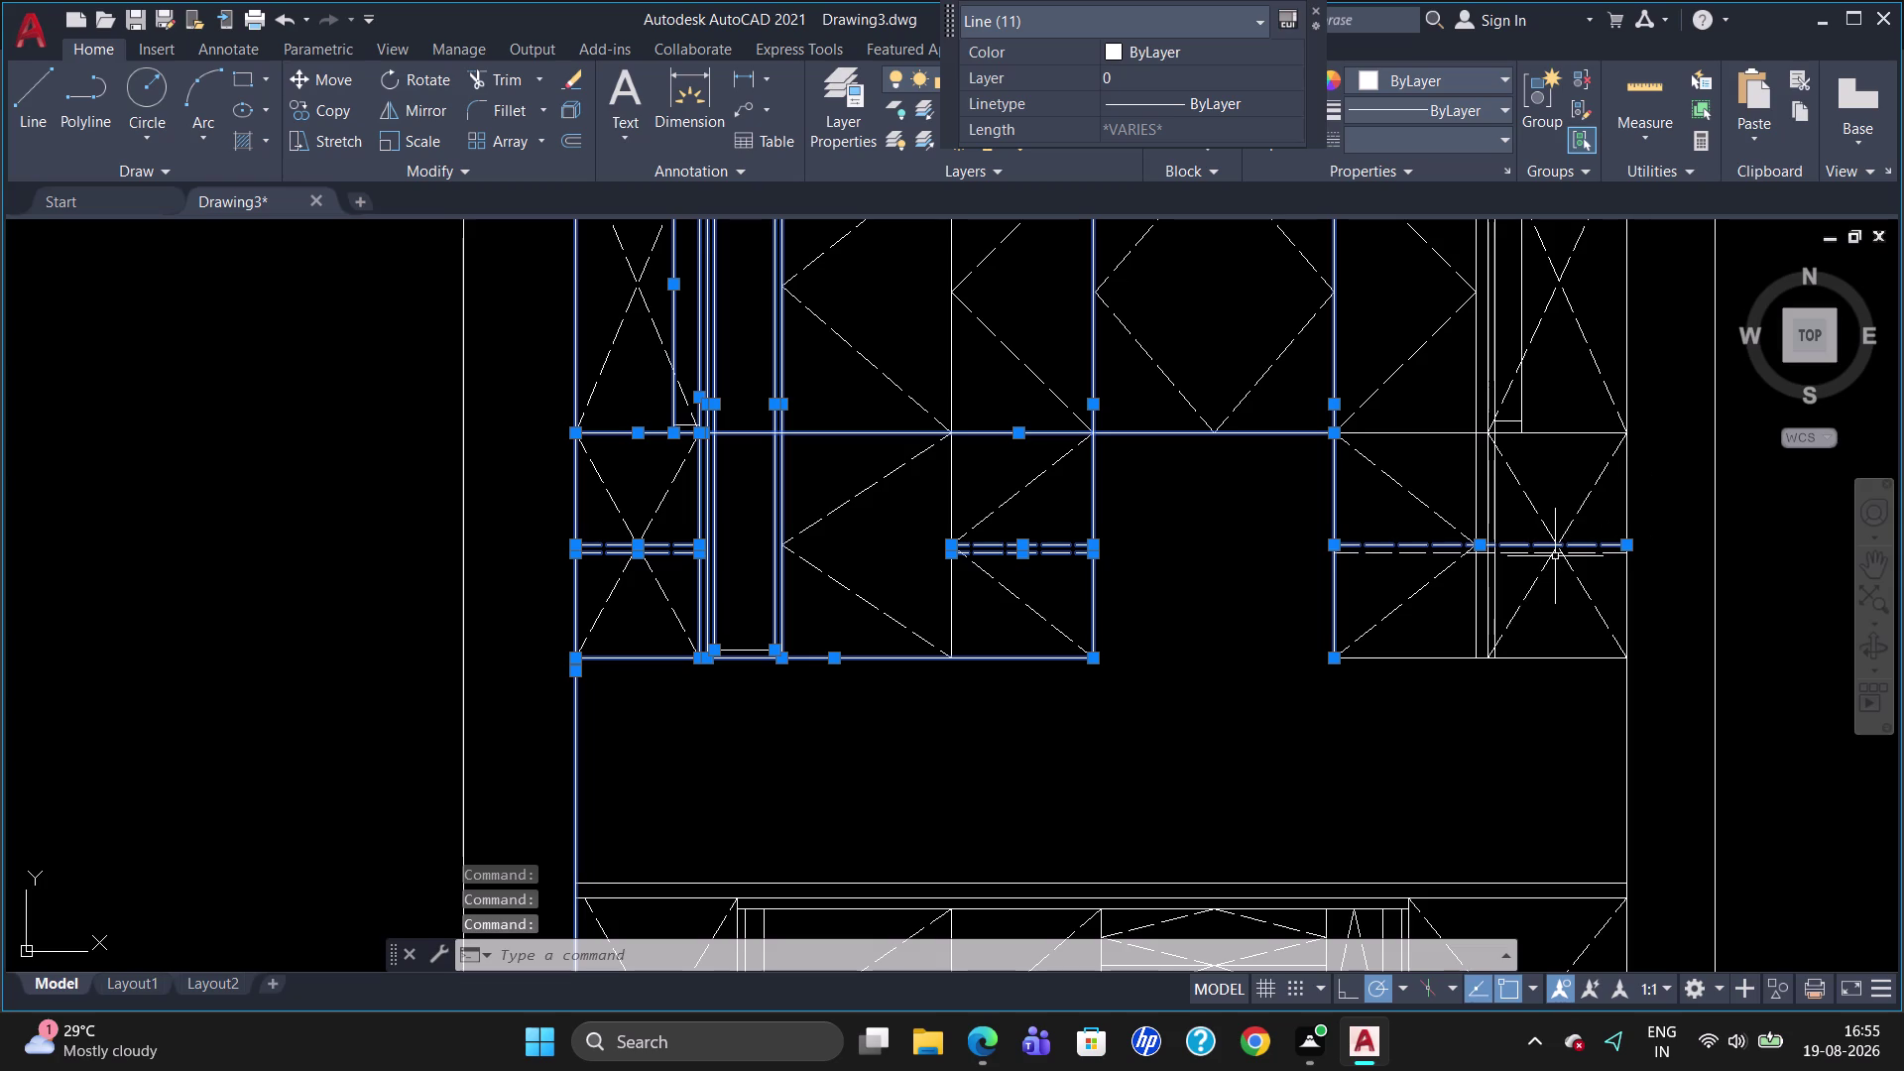
click(1556, 556)
Add the right cabinet's bottom edge, right-side verticals and remaining upper cabinet lines.
click(1491, 662)
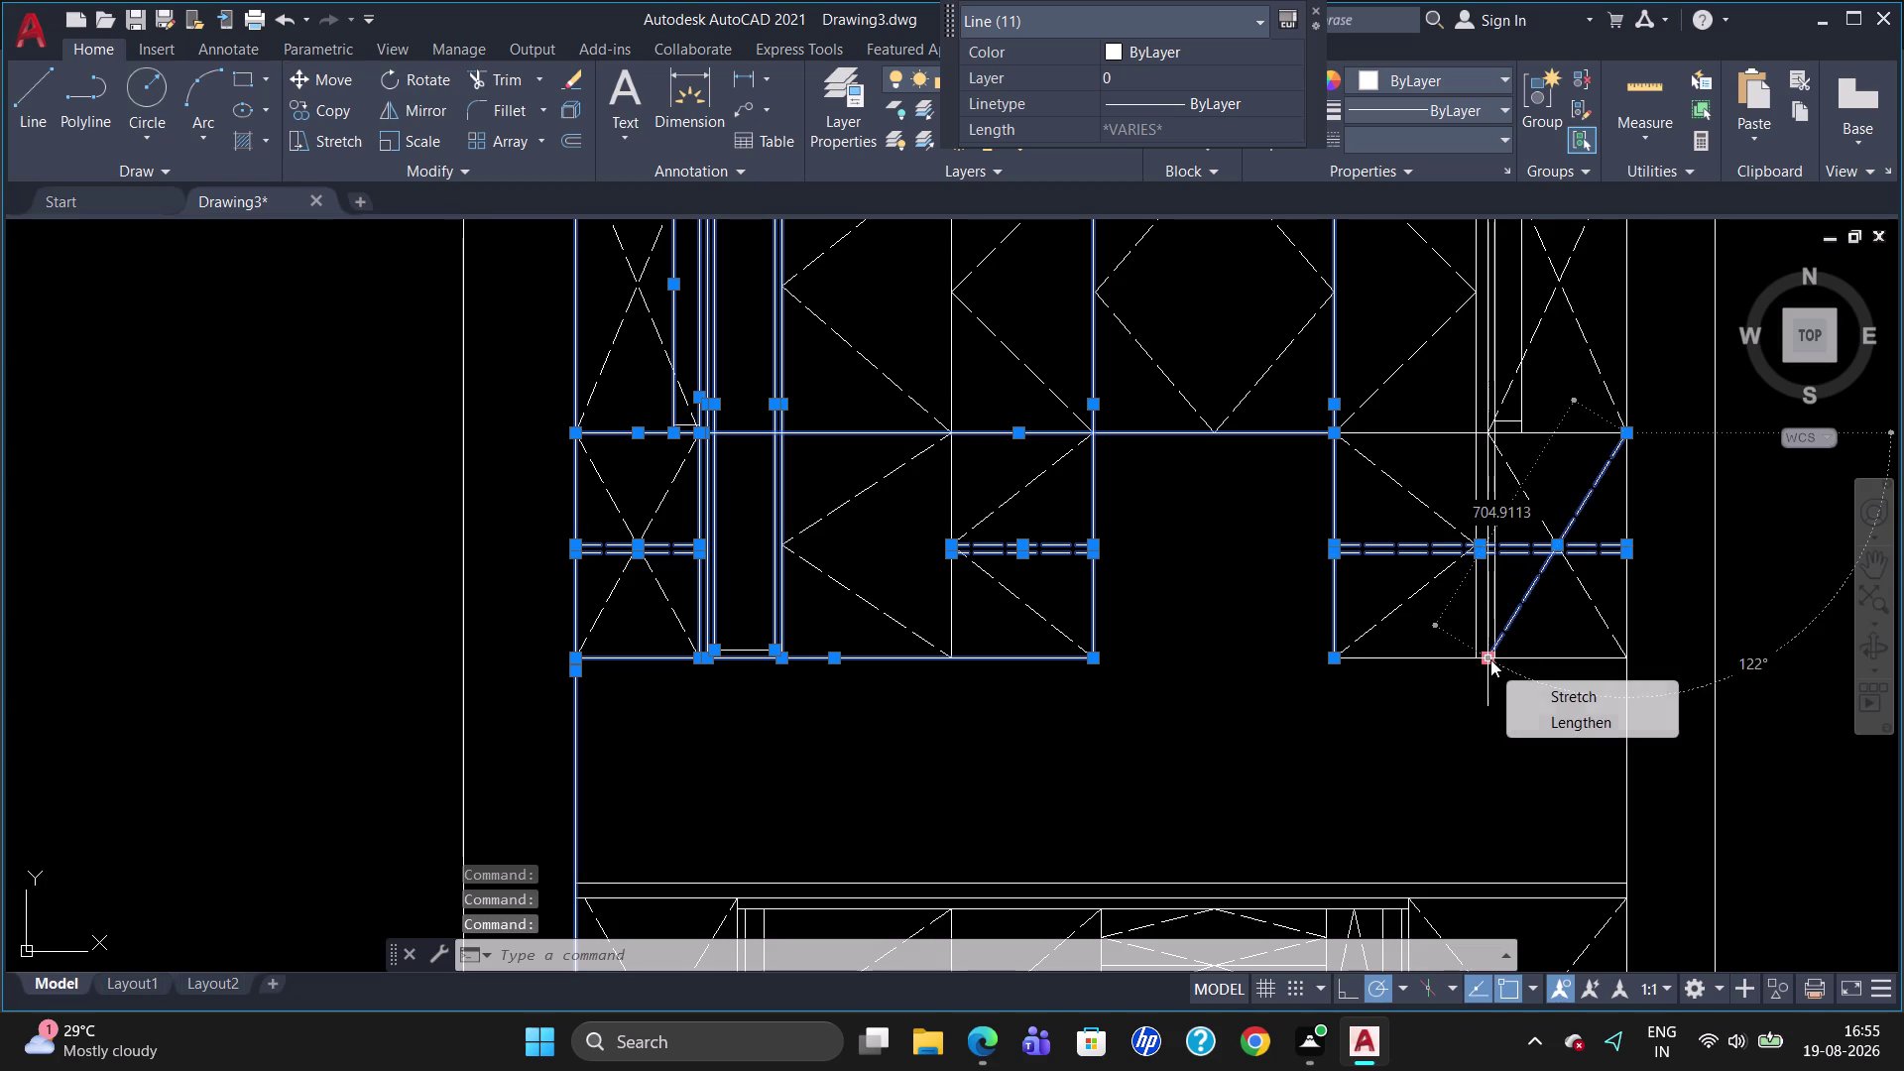
click(1412, 658)
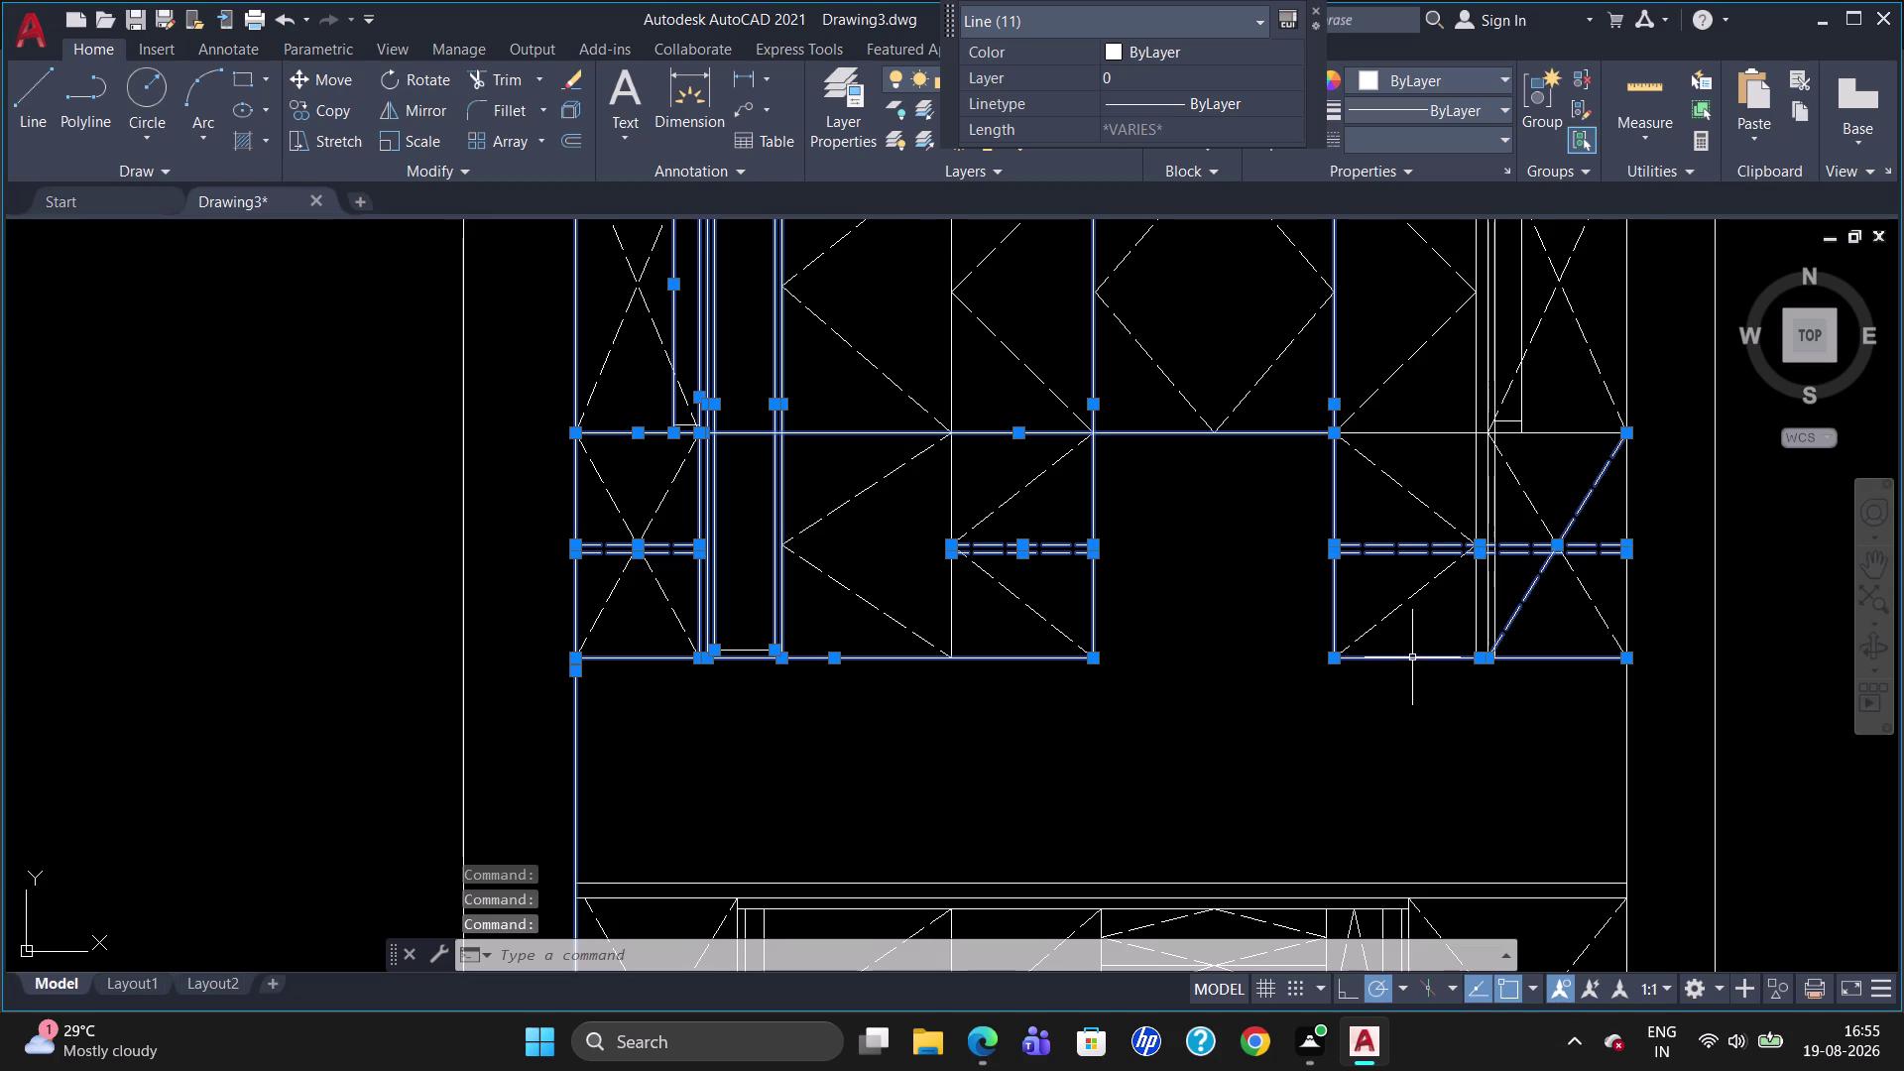
click(1475, 577)
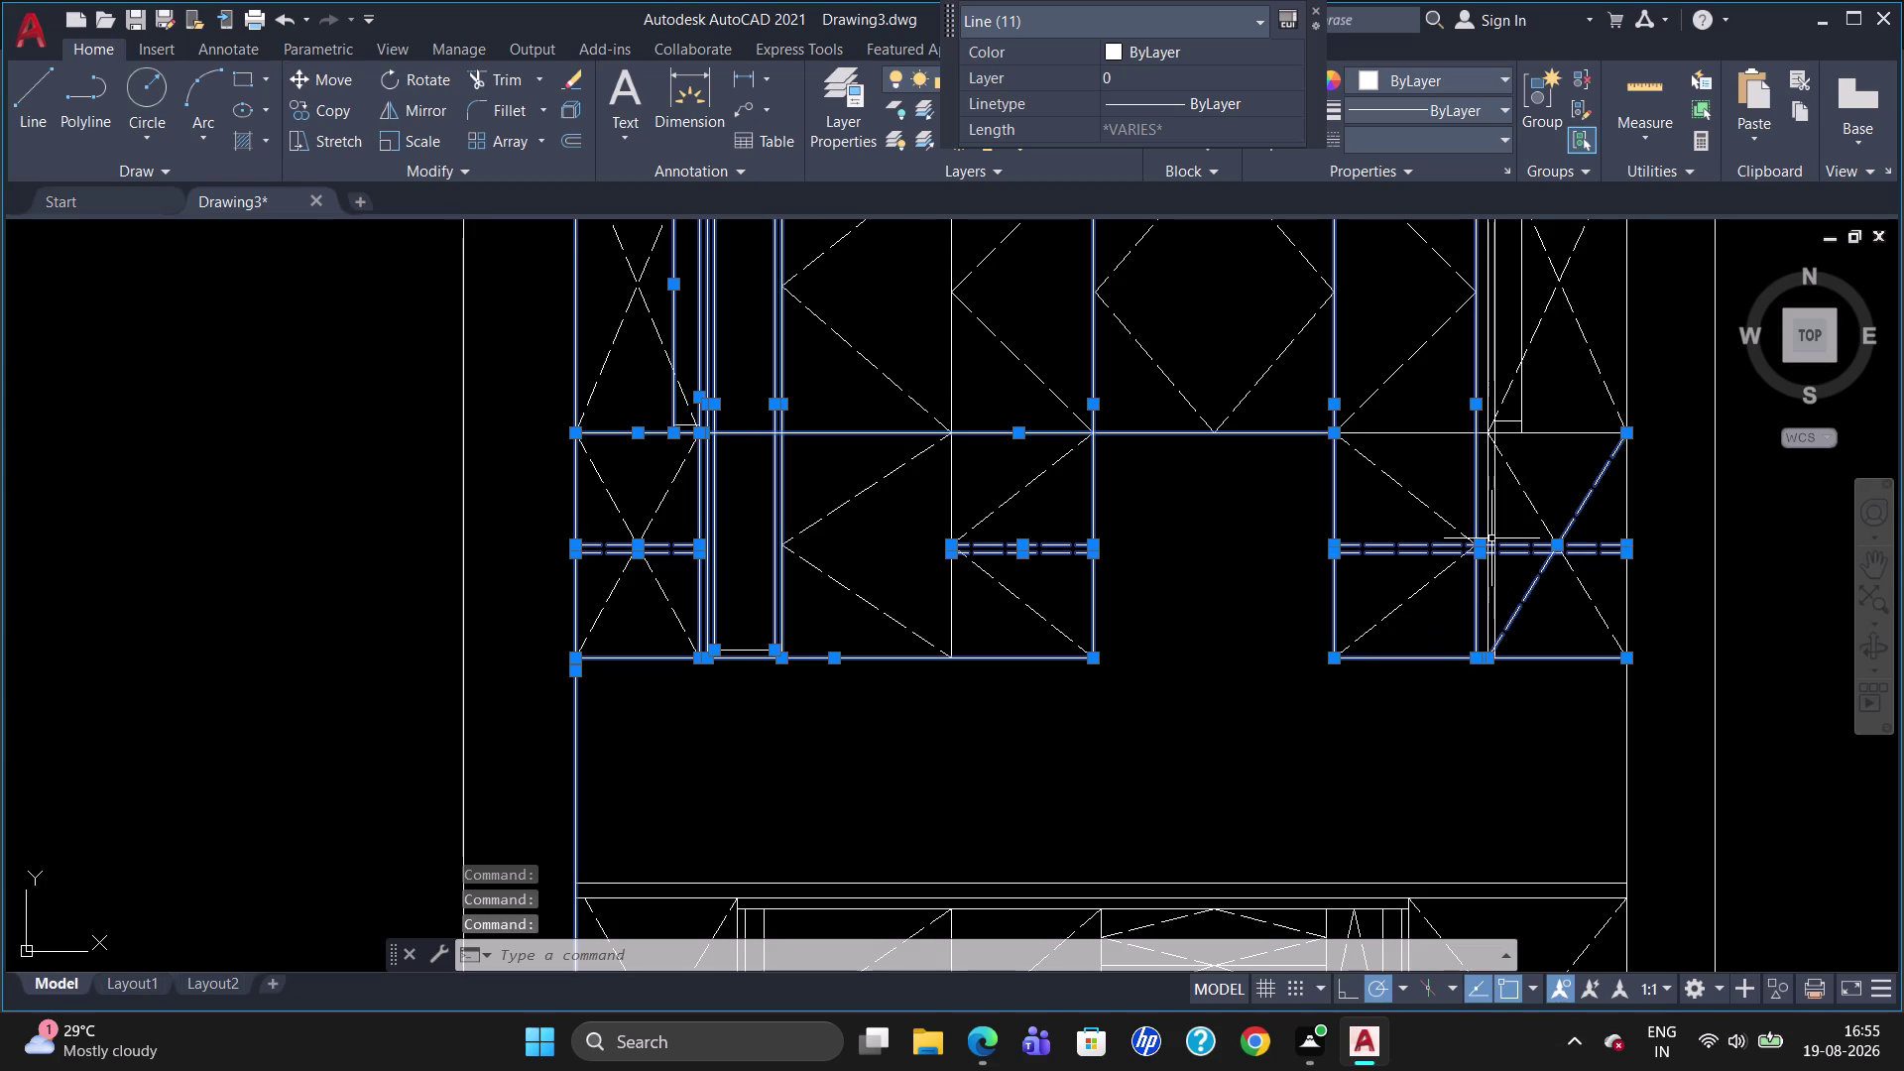
click(1489, 521)
click(1496, 518)
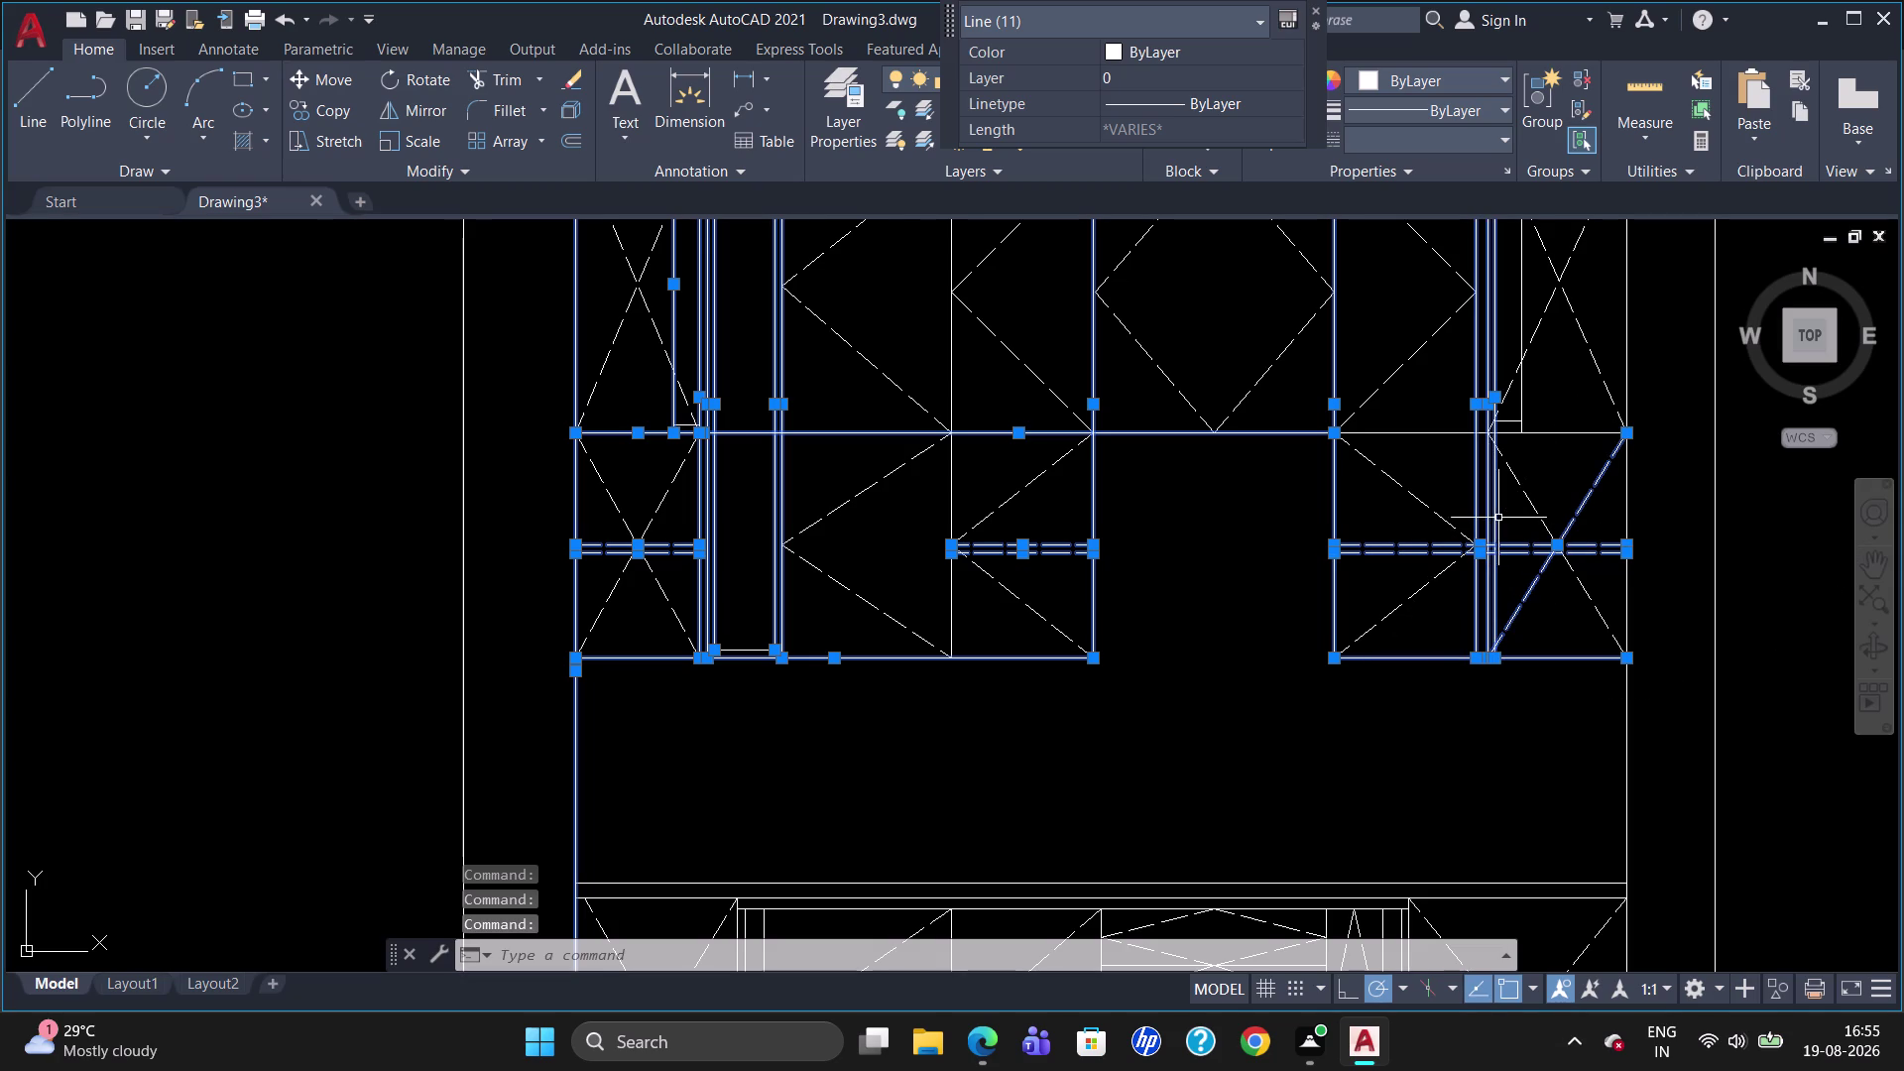
click(1629, 519)
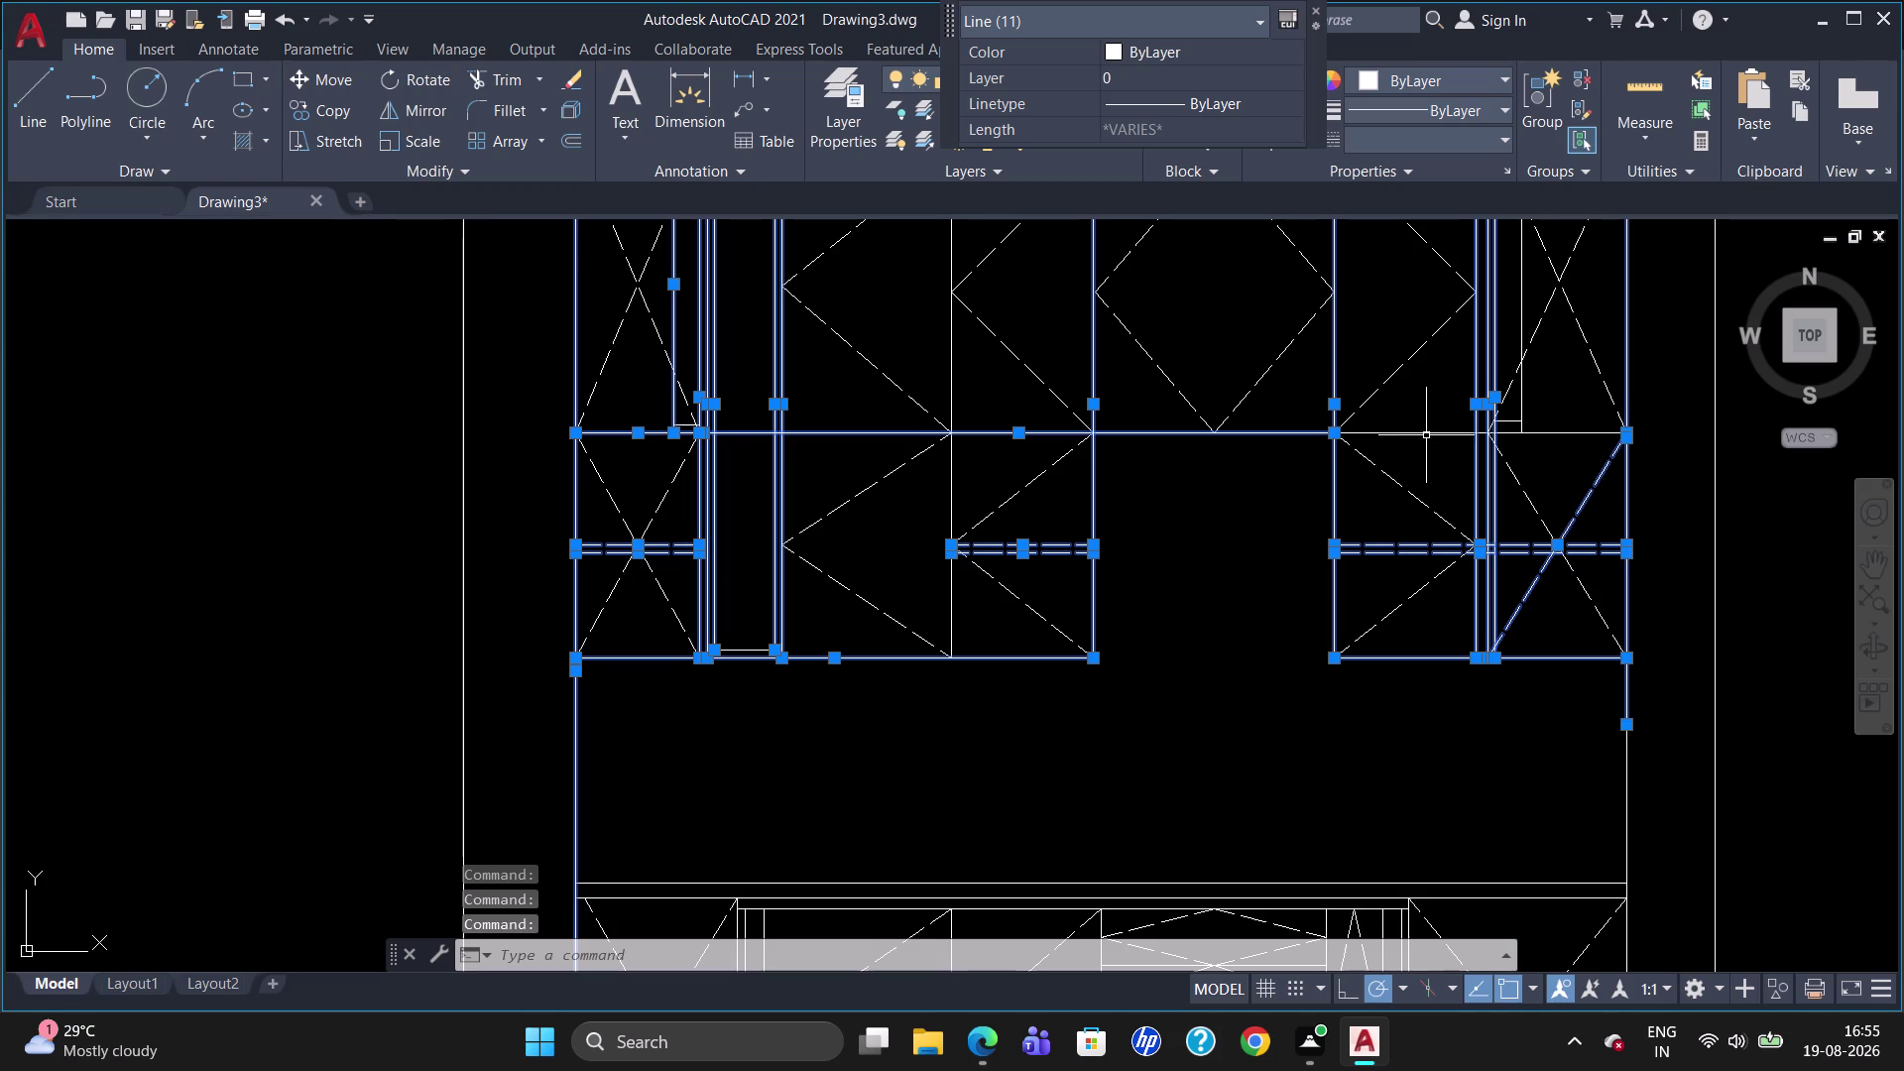
click(1426, 432)
click(1555, 433)
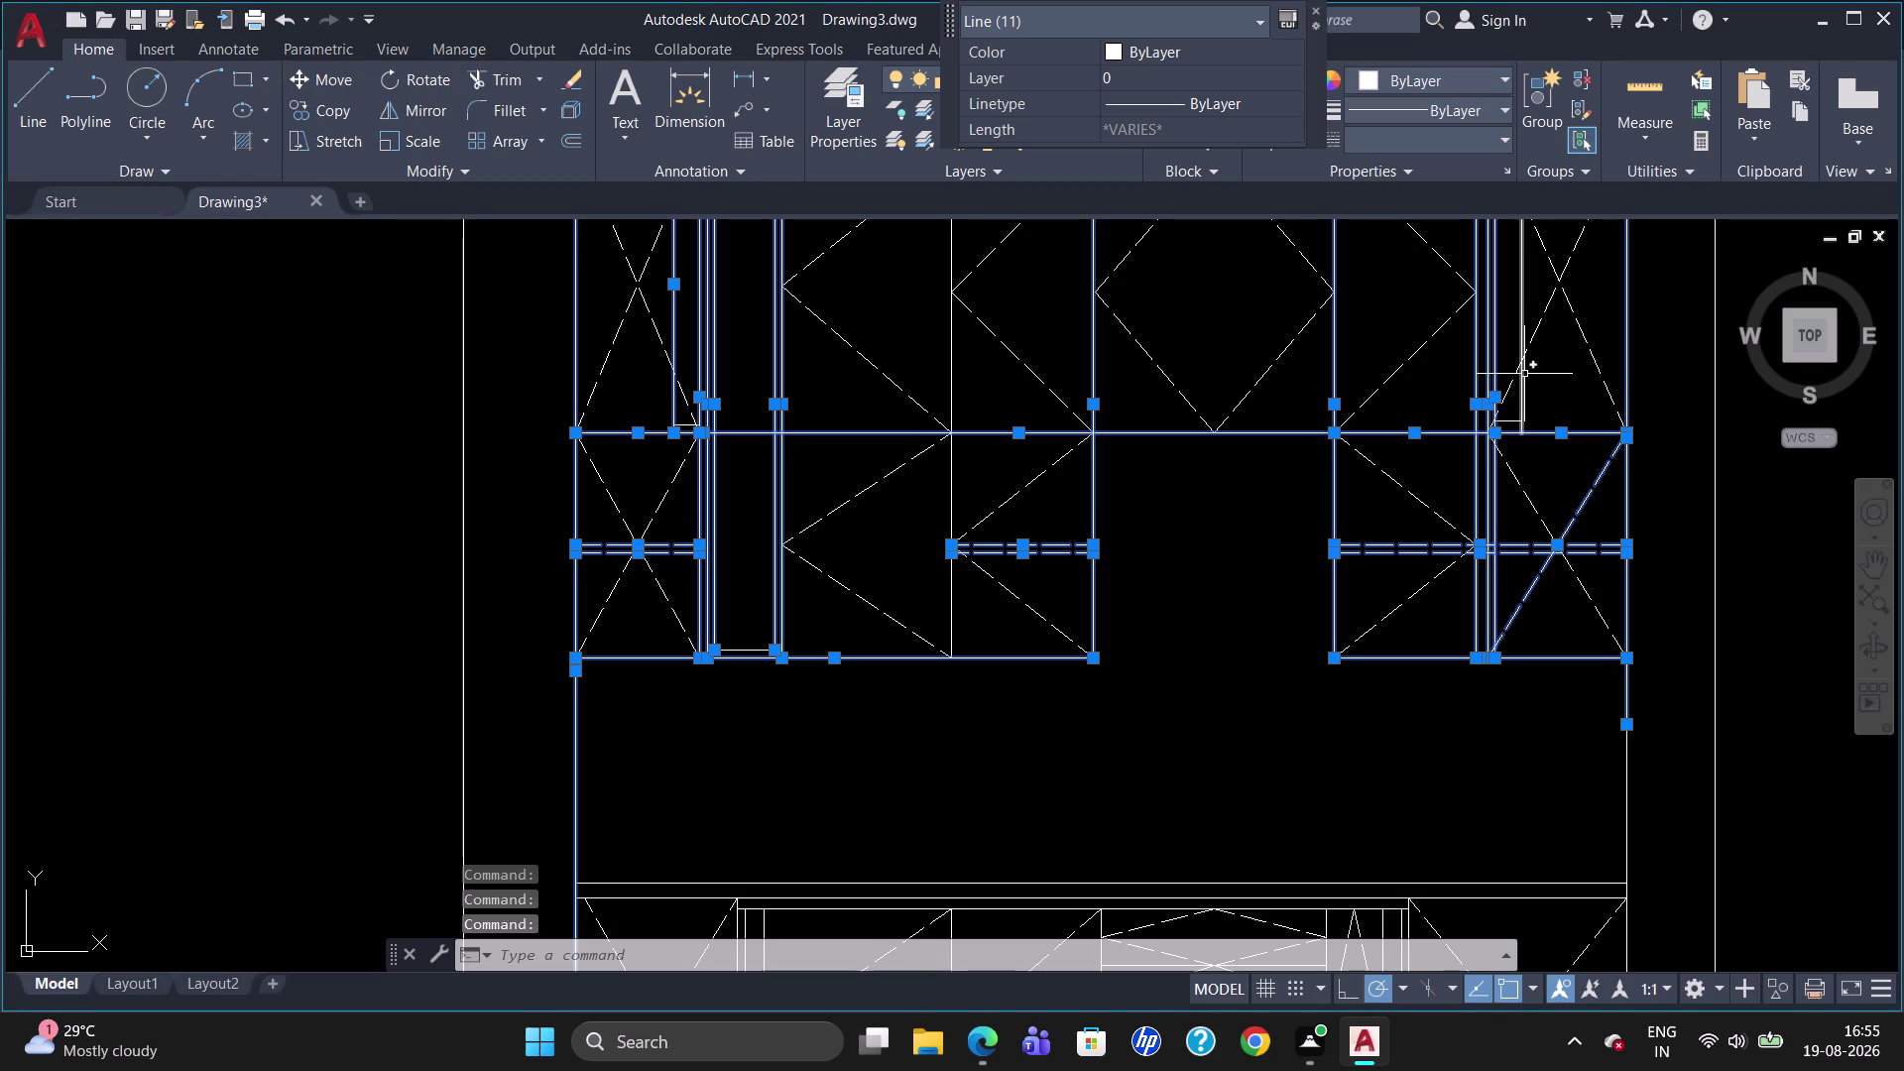
click(1523, 371)
scroll(up, 3)
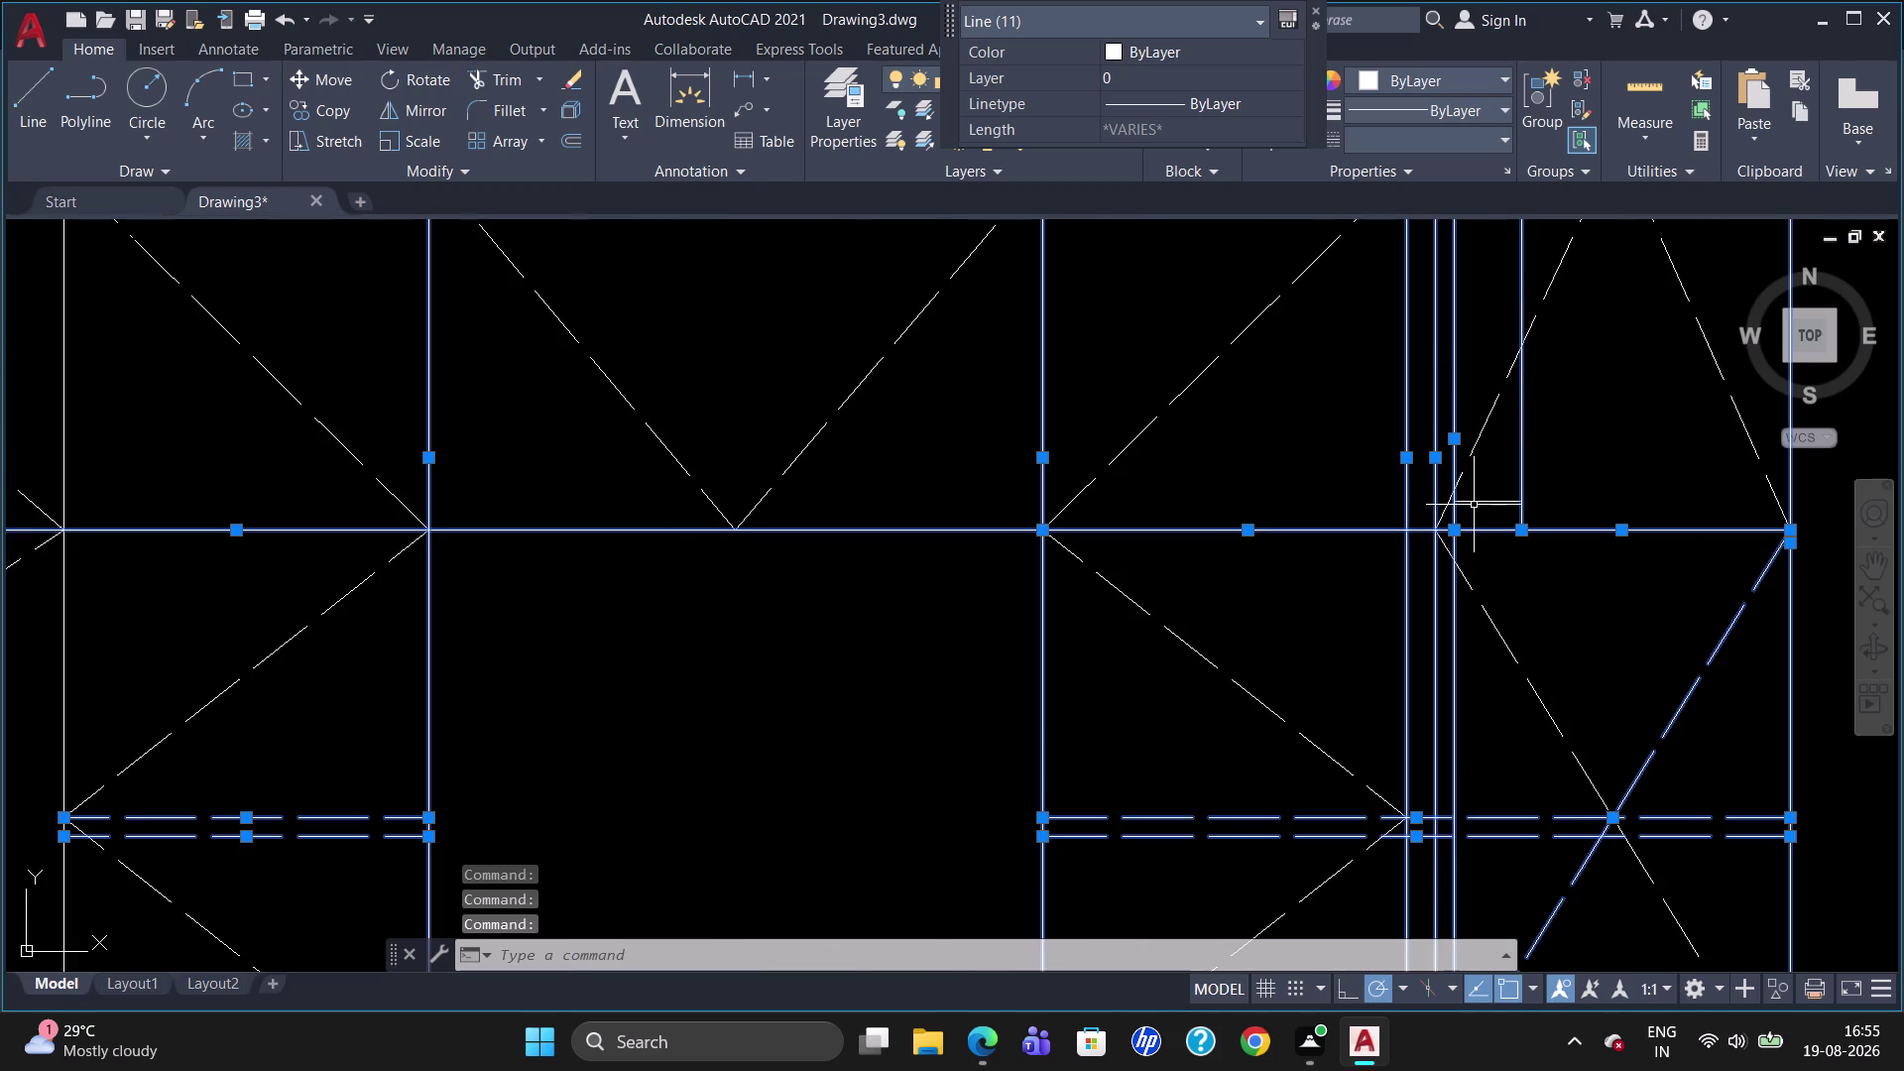
click(1474, 504)
scroll(down, 3)
scroll(up, 3)
scroll(down, 3)
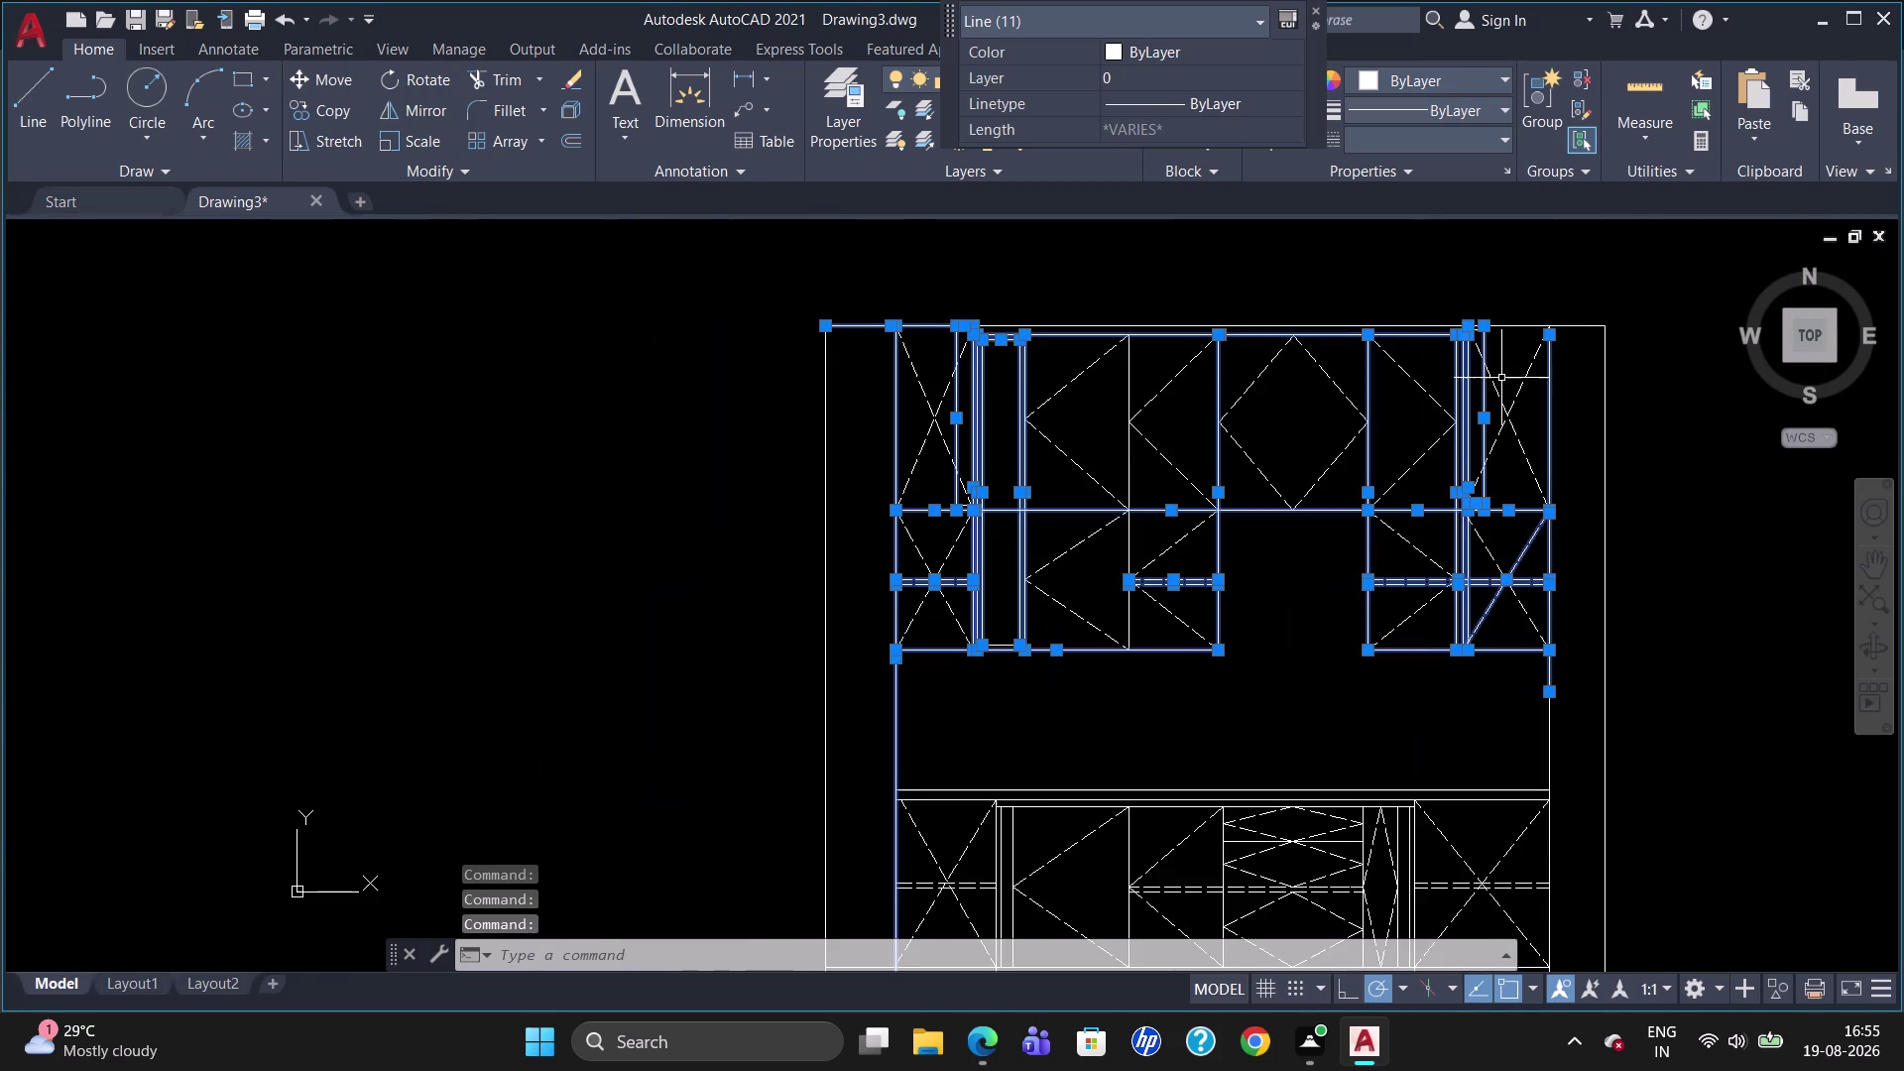
Add the two top edge lines of the cabinets to the selection.
scroll(up, 3)
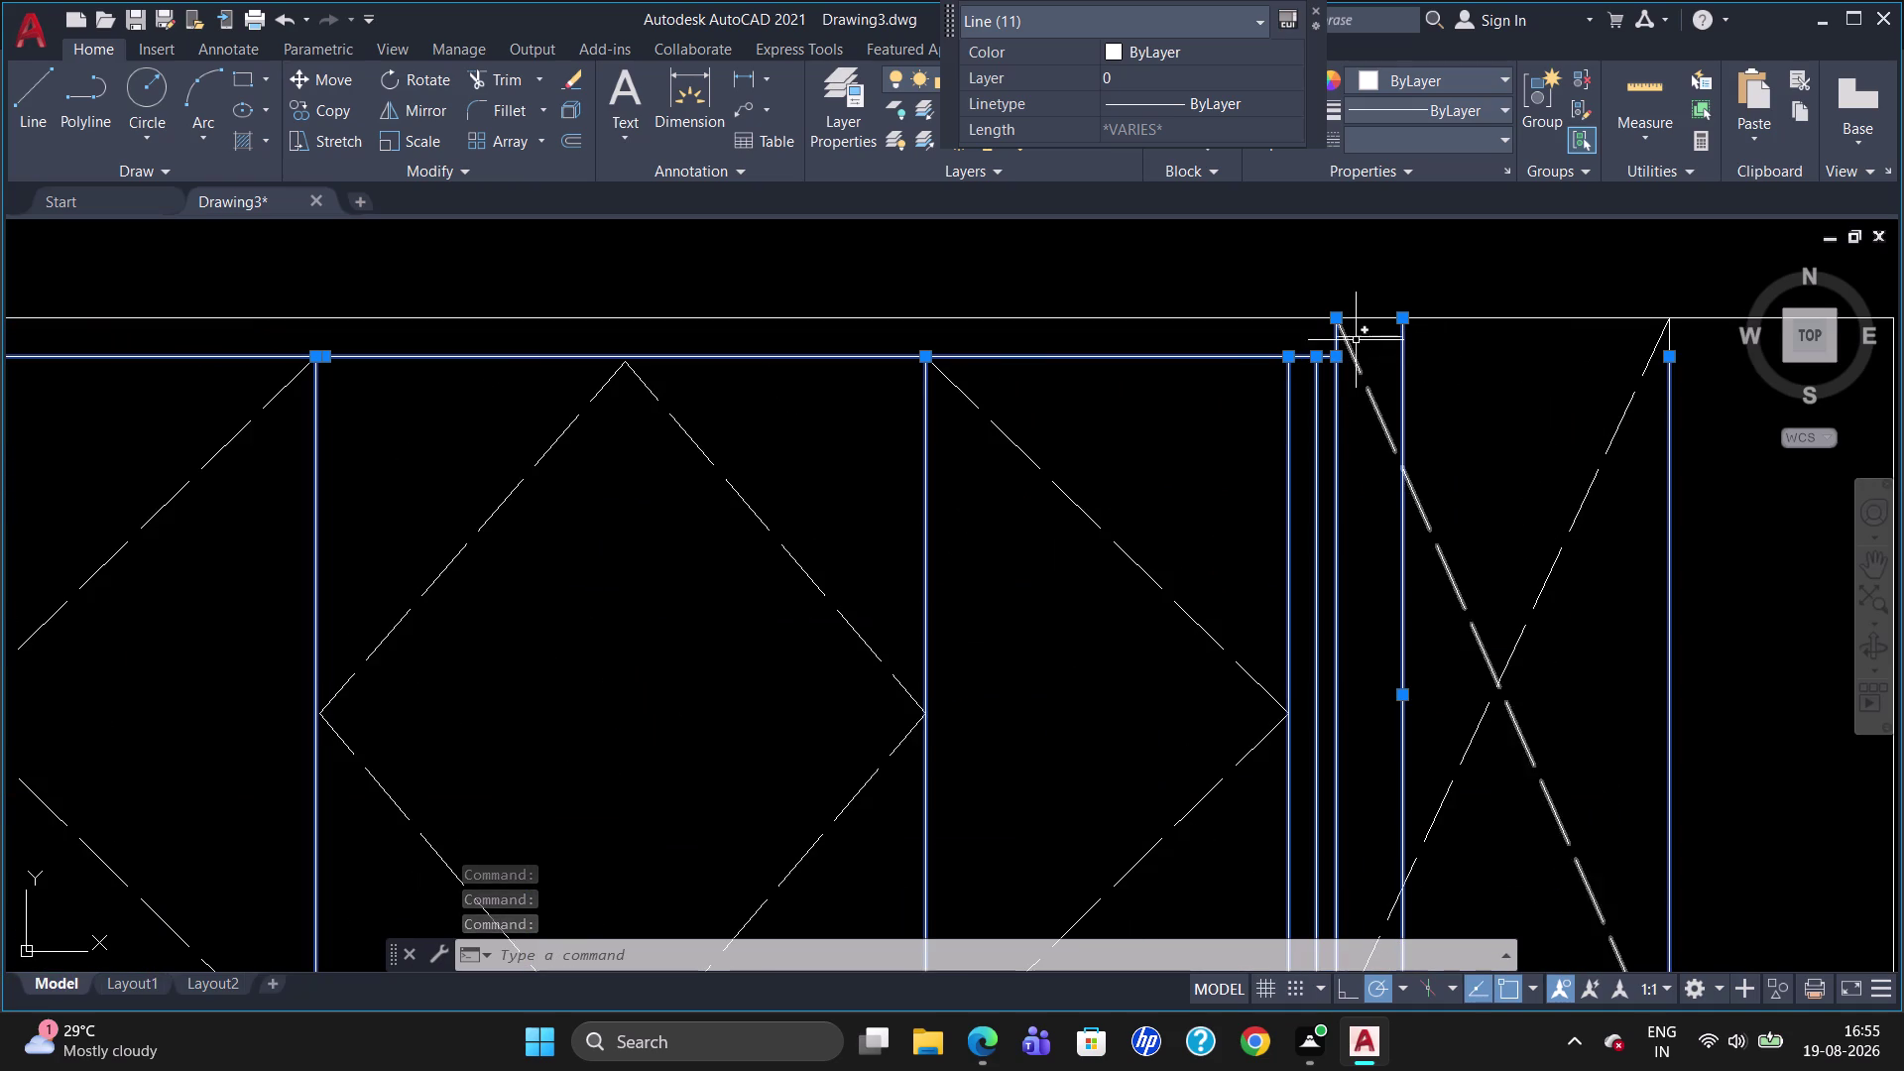
click(1358, 339)
click(1508, 316)
scroll(down, 3)
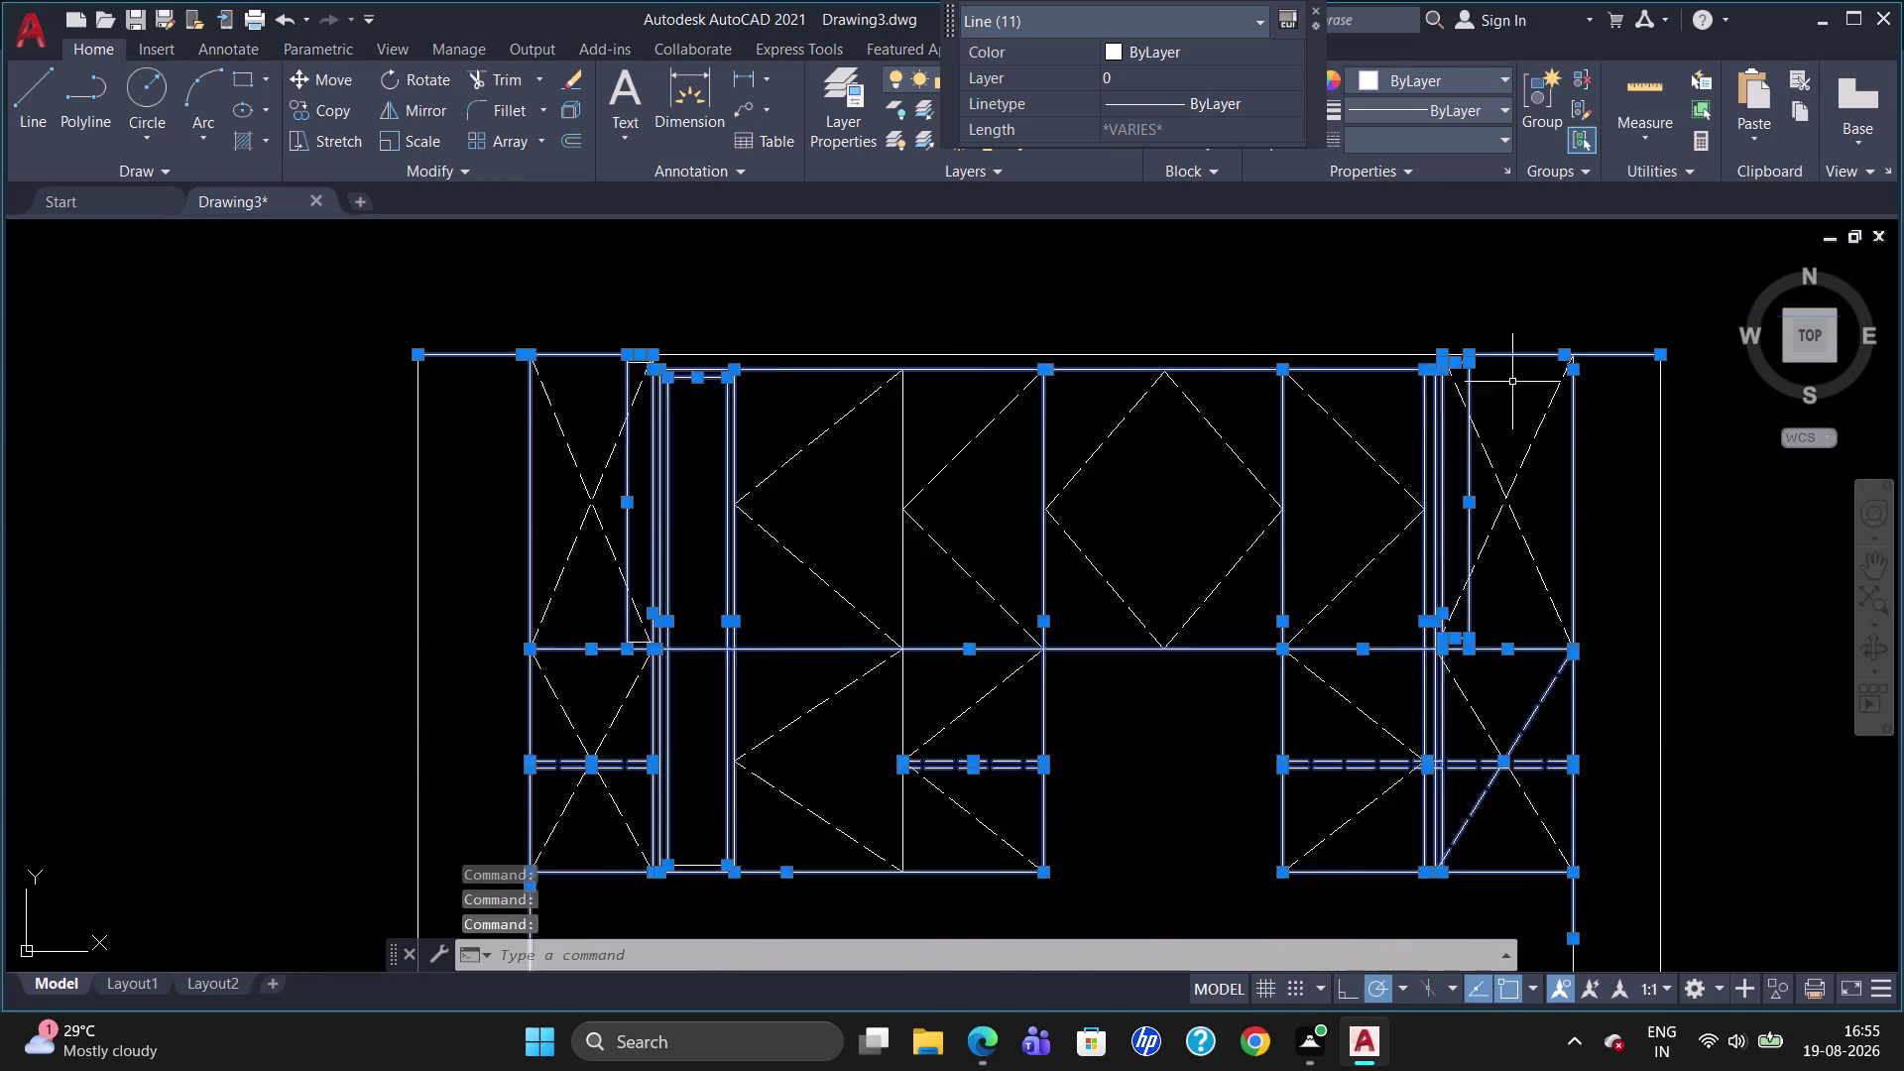
scroll(down, 3)
scroll(down, 3)
scroll(up, 3)
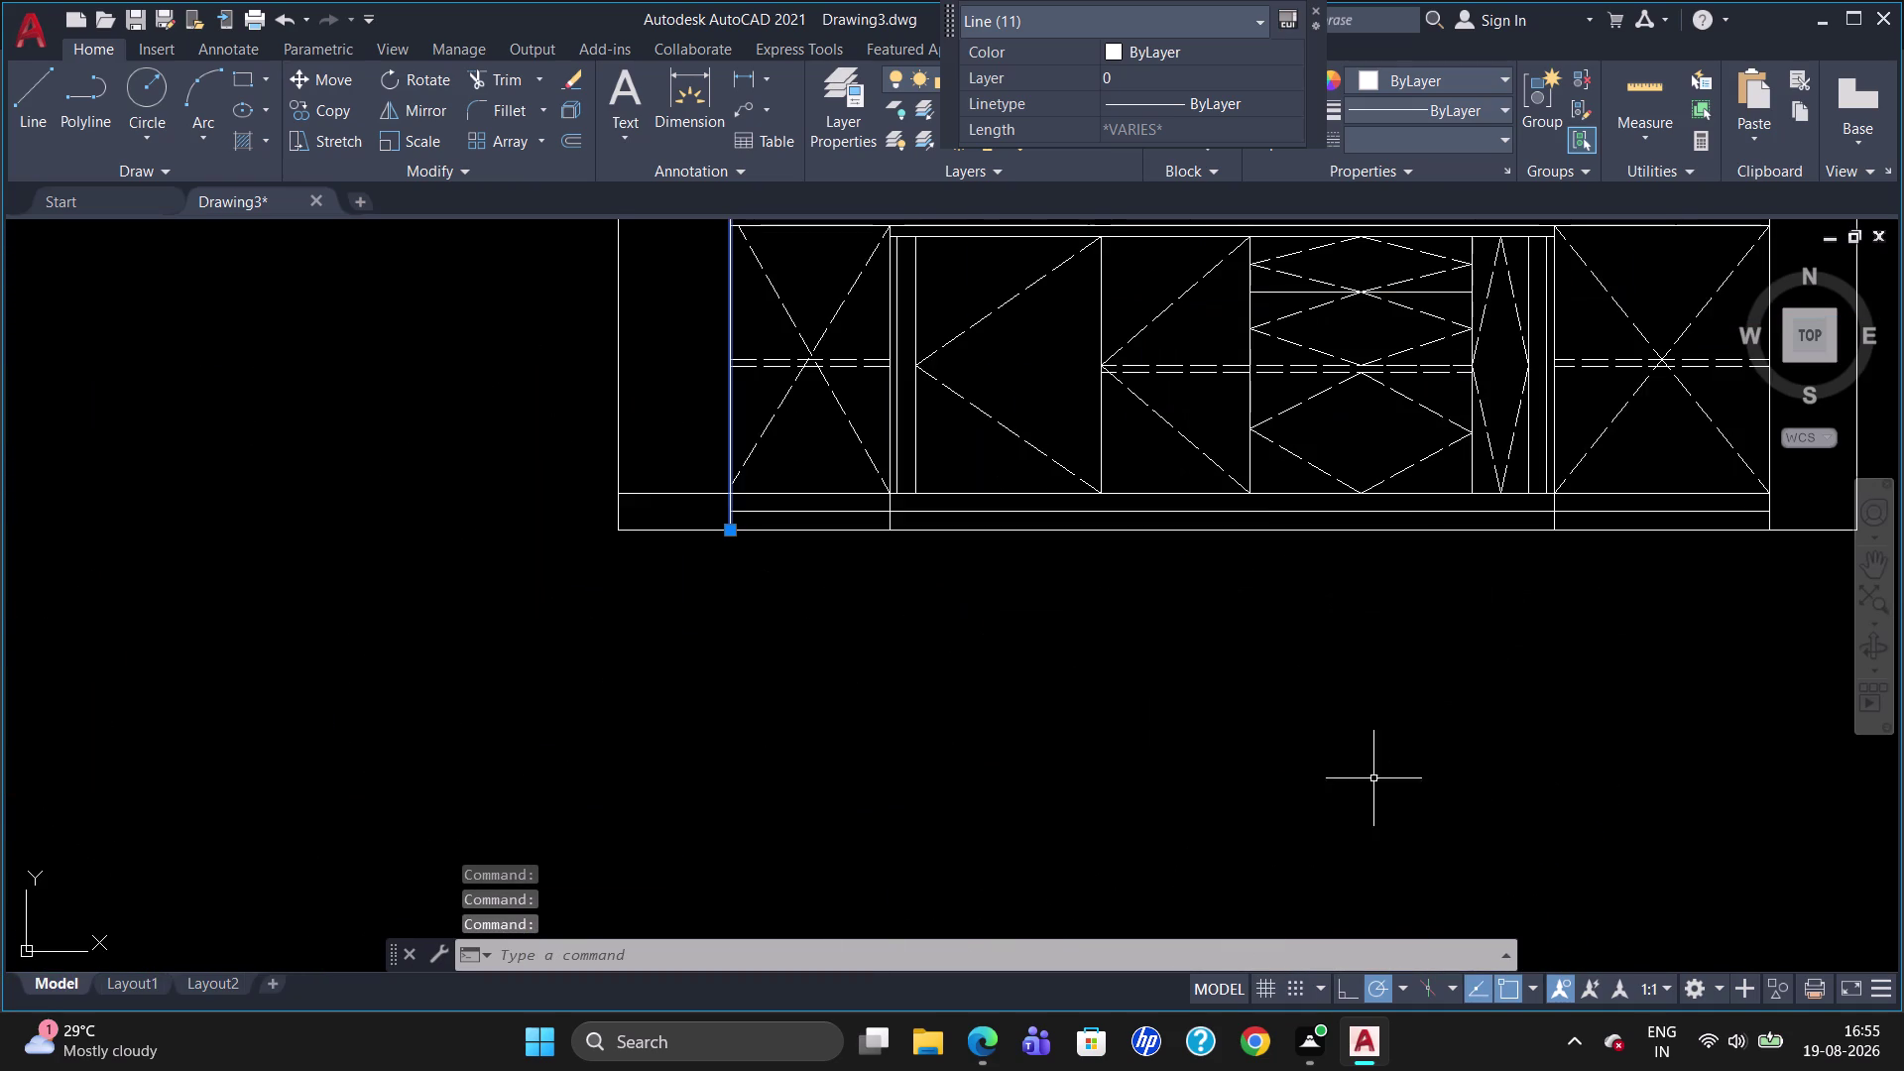
scroll(down, 3)
Add the lower cabinet's right side lines, dashed shutter lines and drawer horizontal lines.
click(1568, 440)
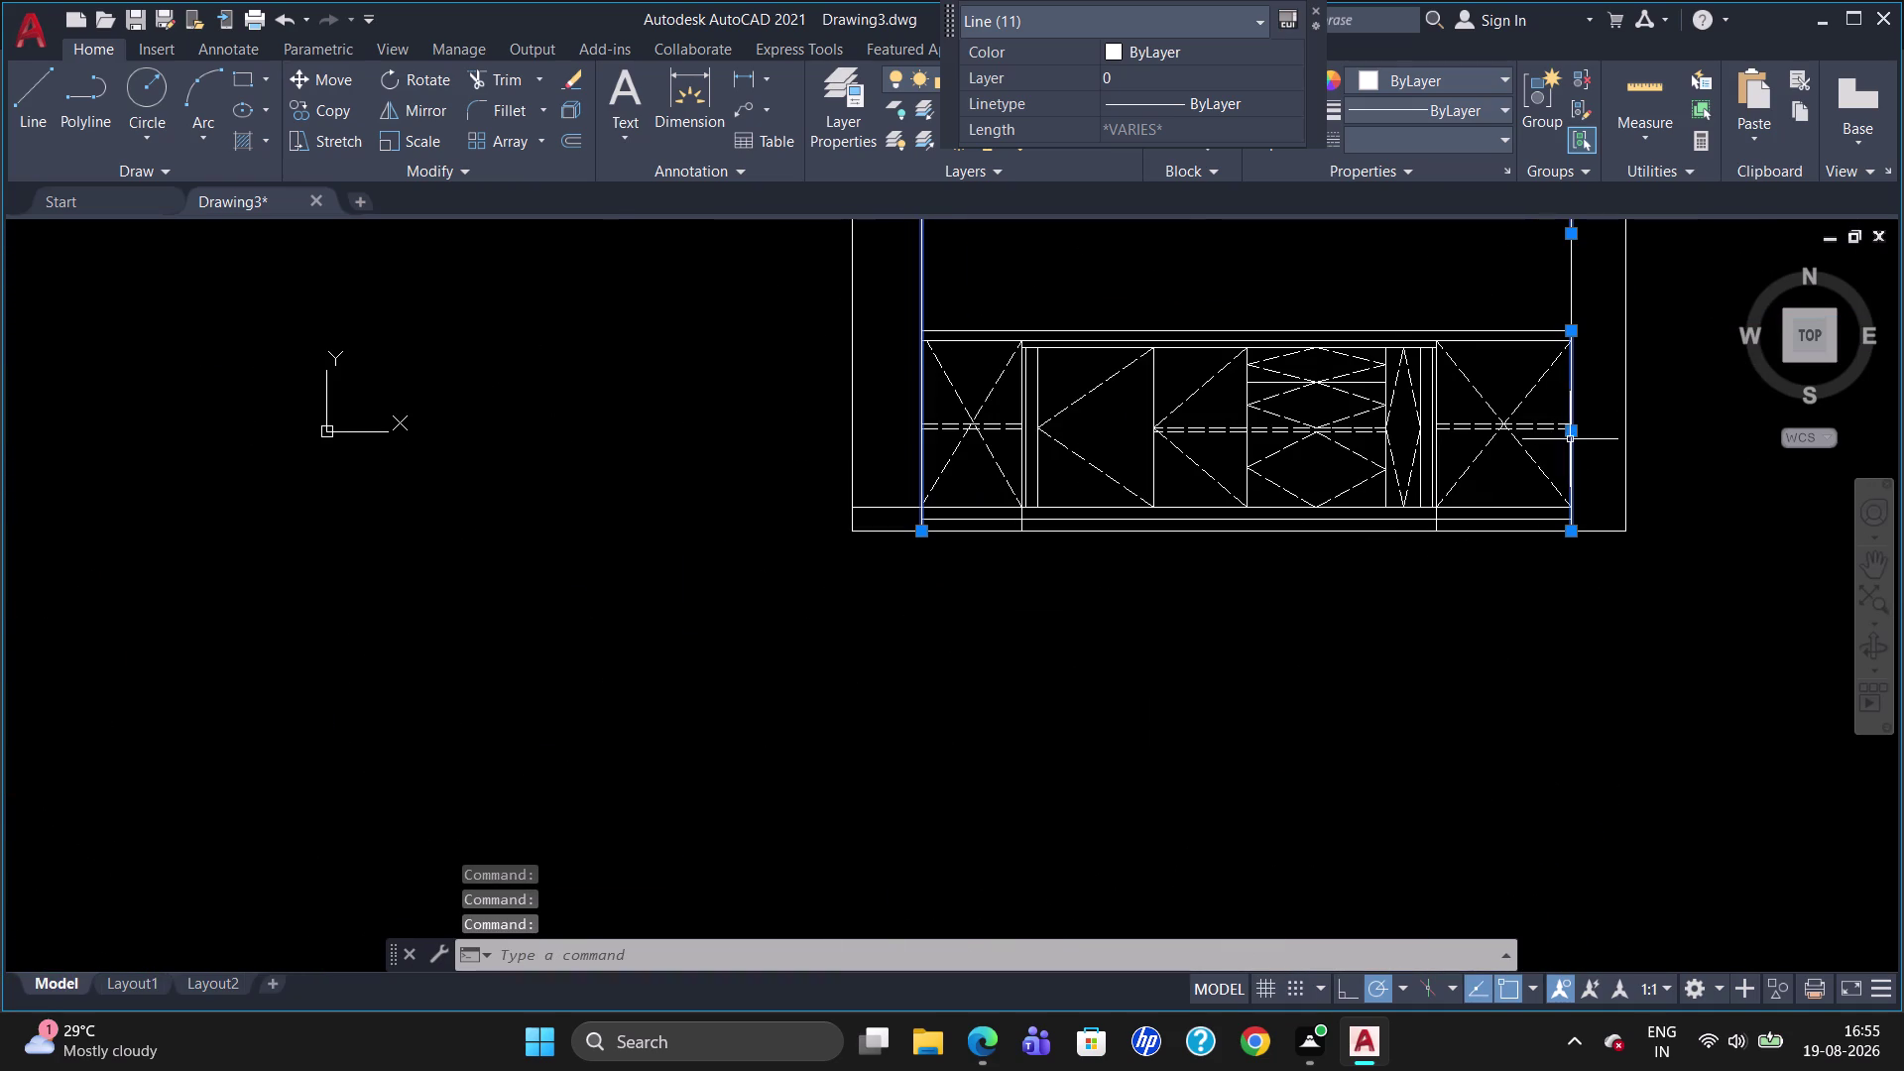
click(1546, 424)
click(1539, 426)
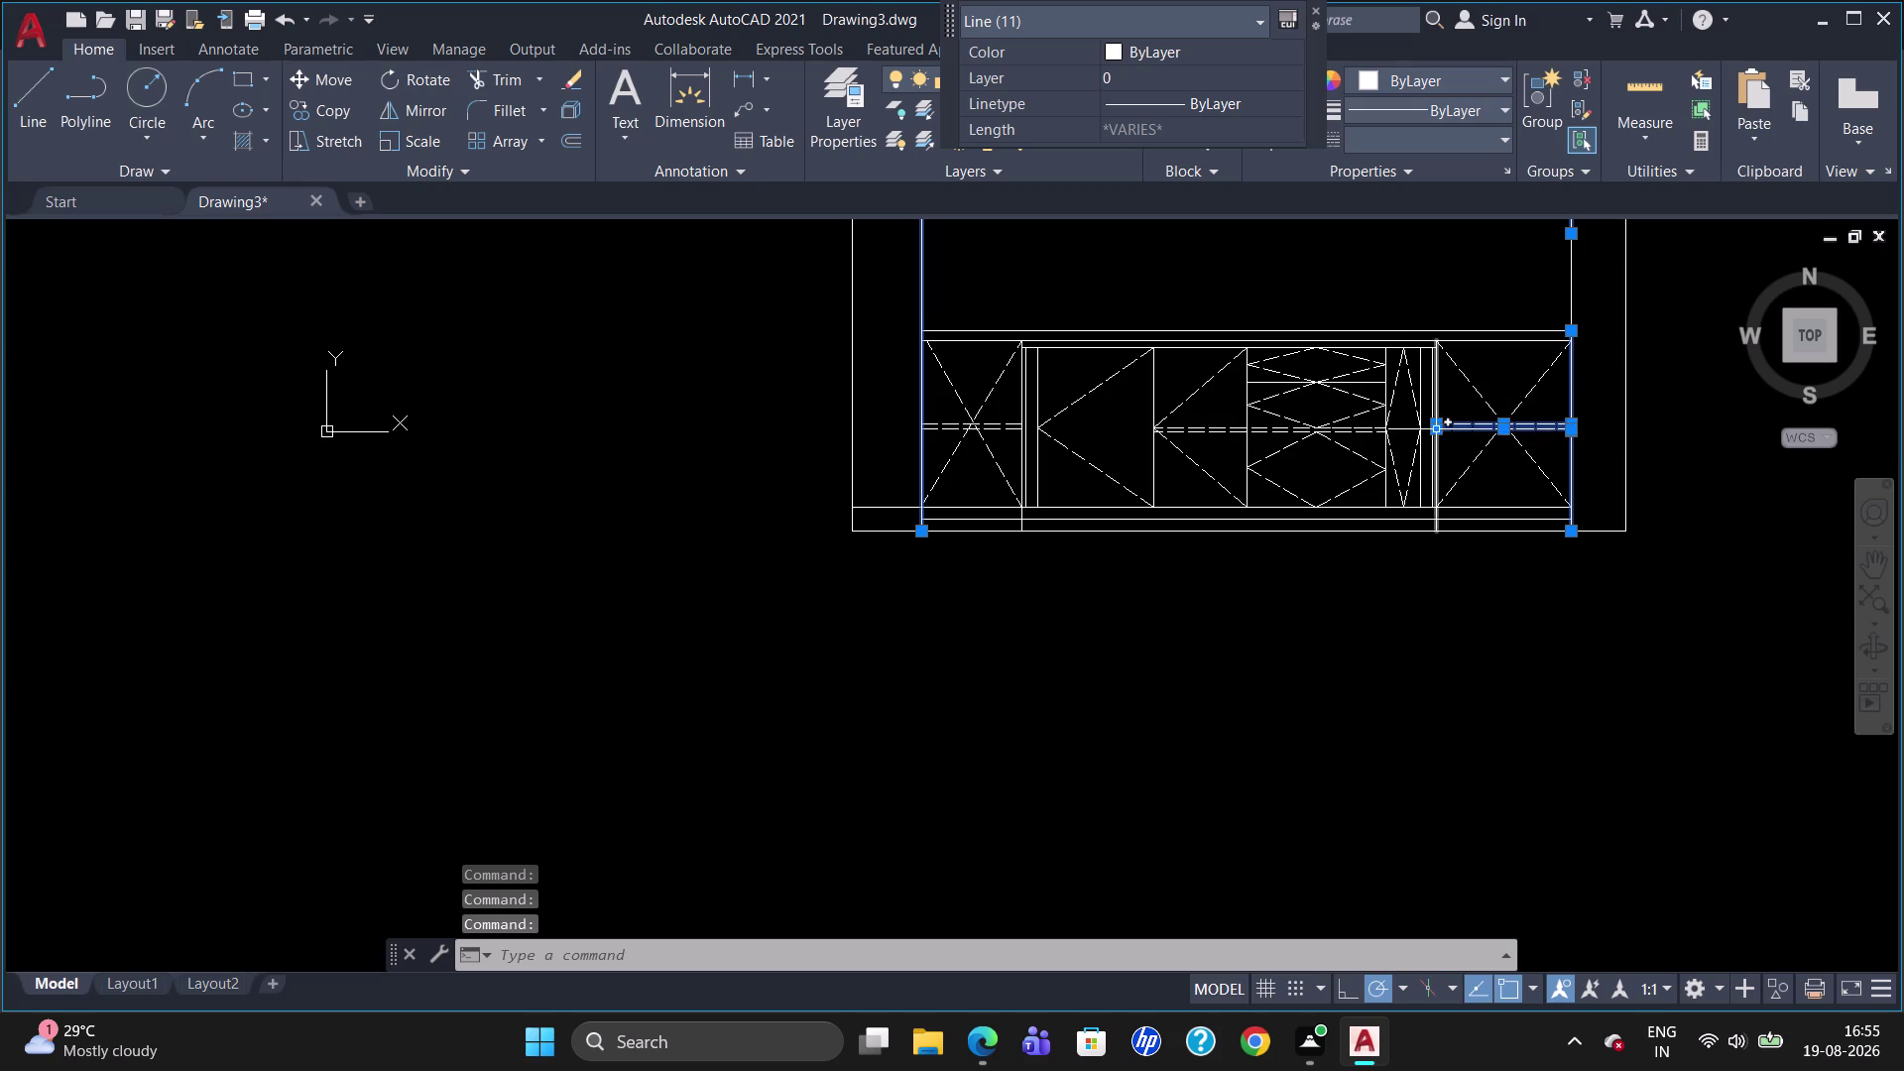
scroll(up, 3)
click(1432, 373)
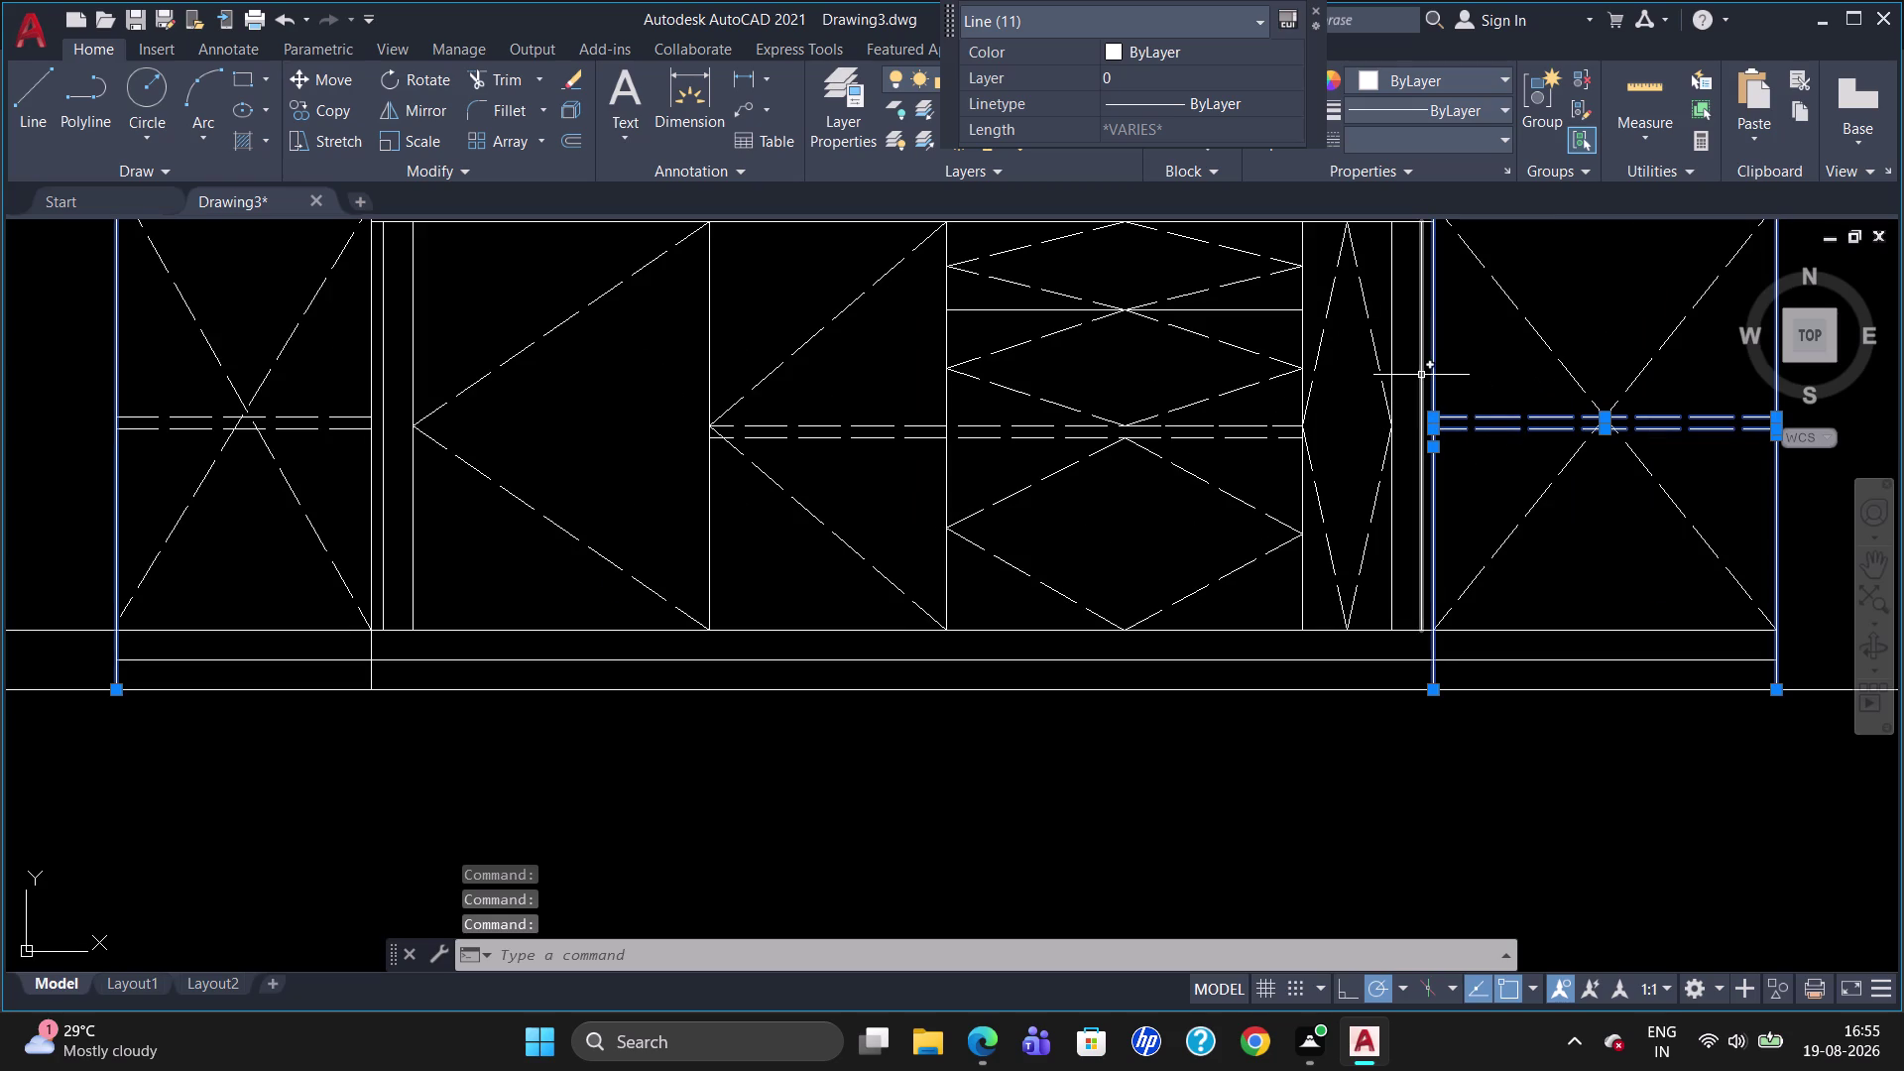
click(1421, 375)
click(1394, 380)
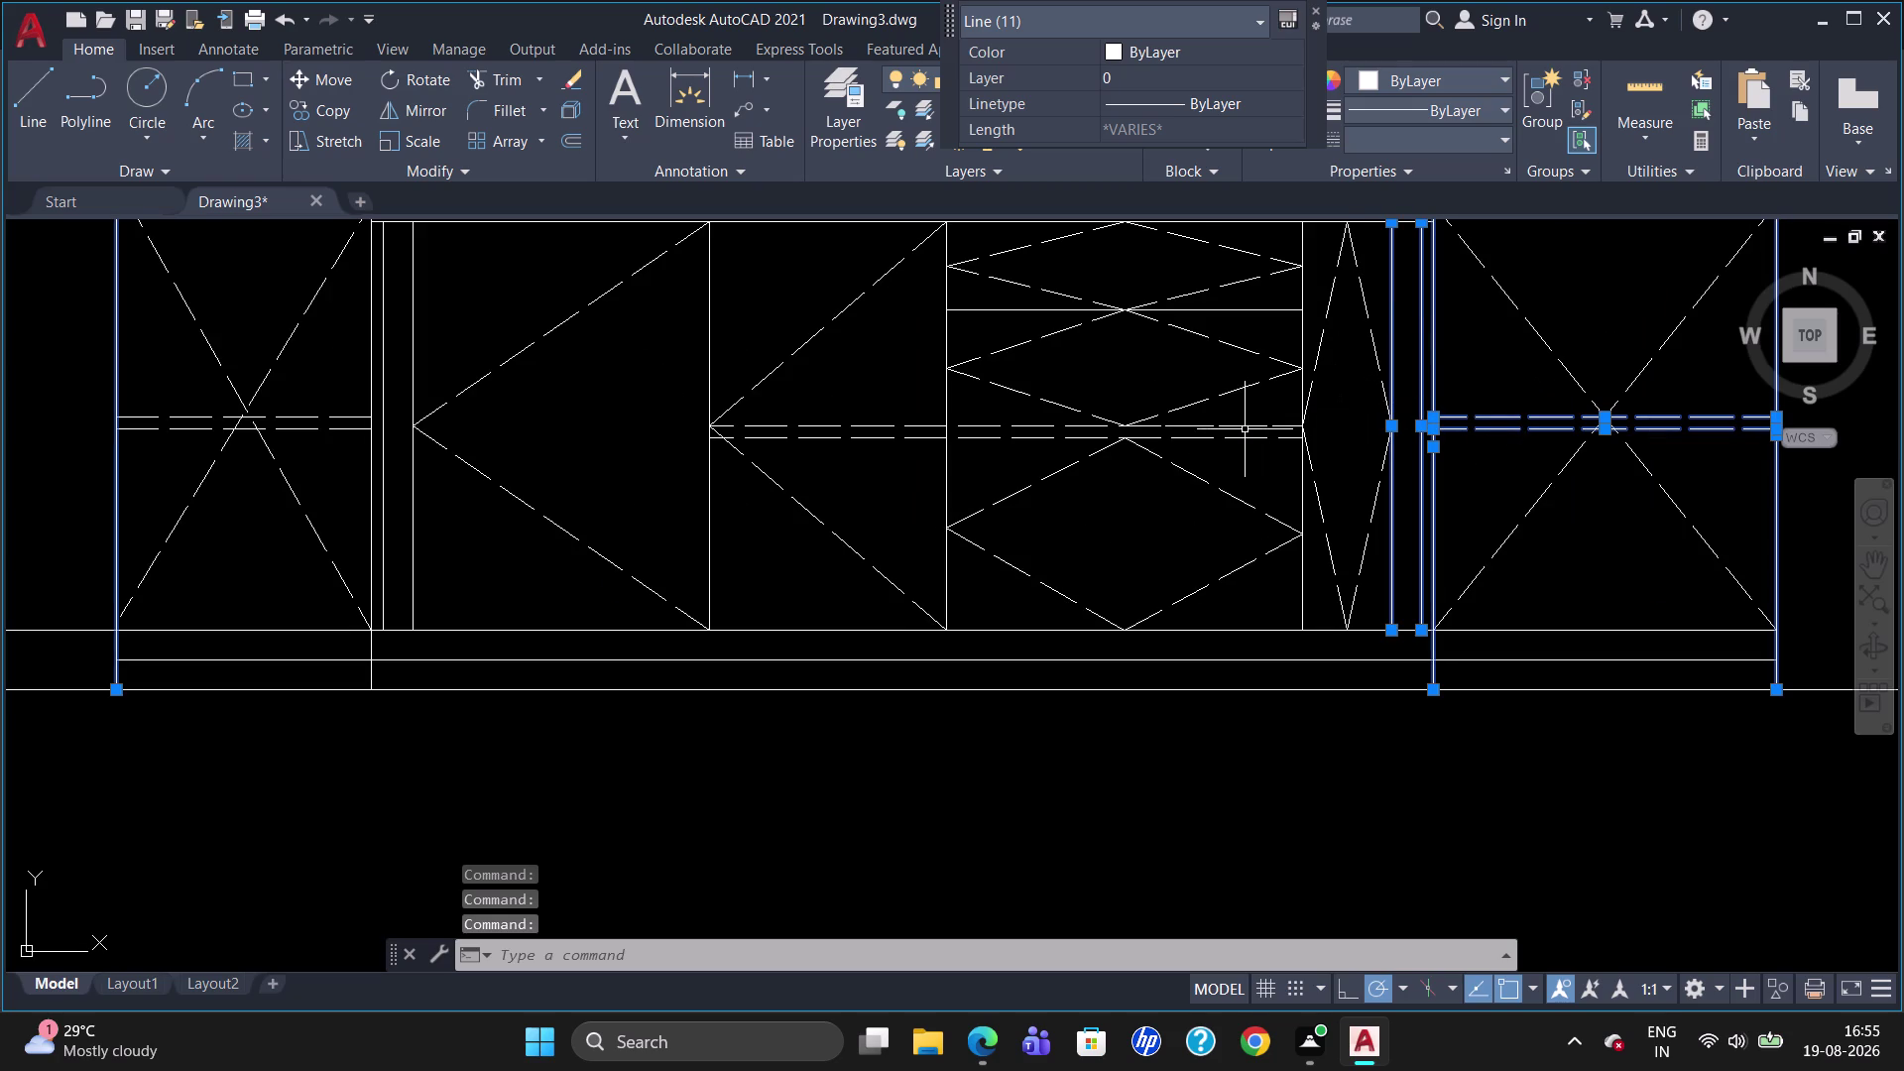
click(1245, 429)
click(1240, 435)
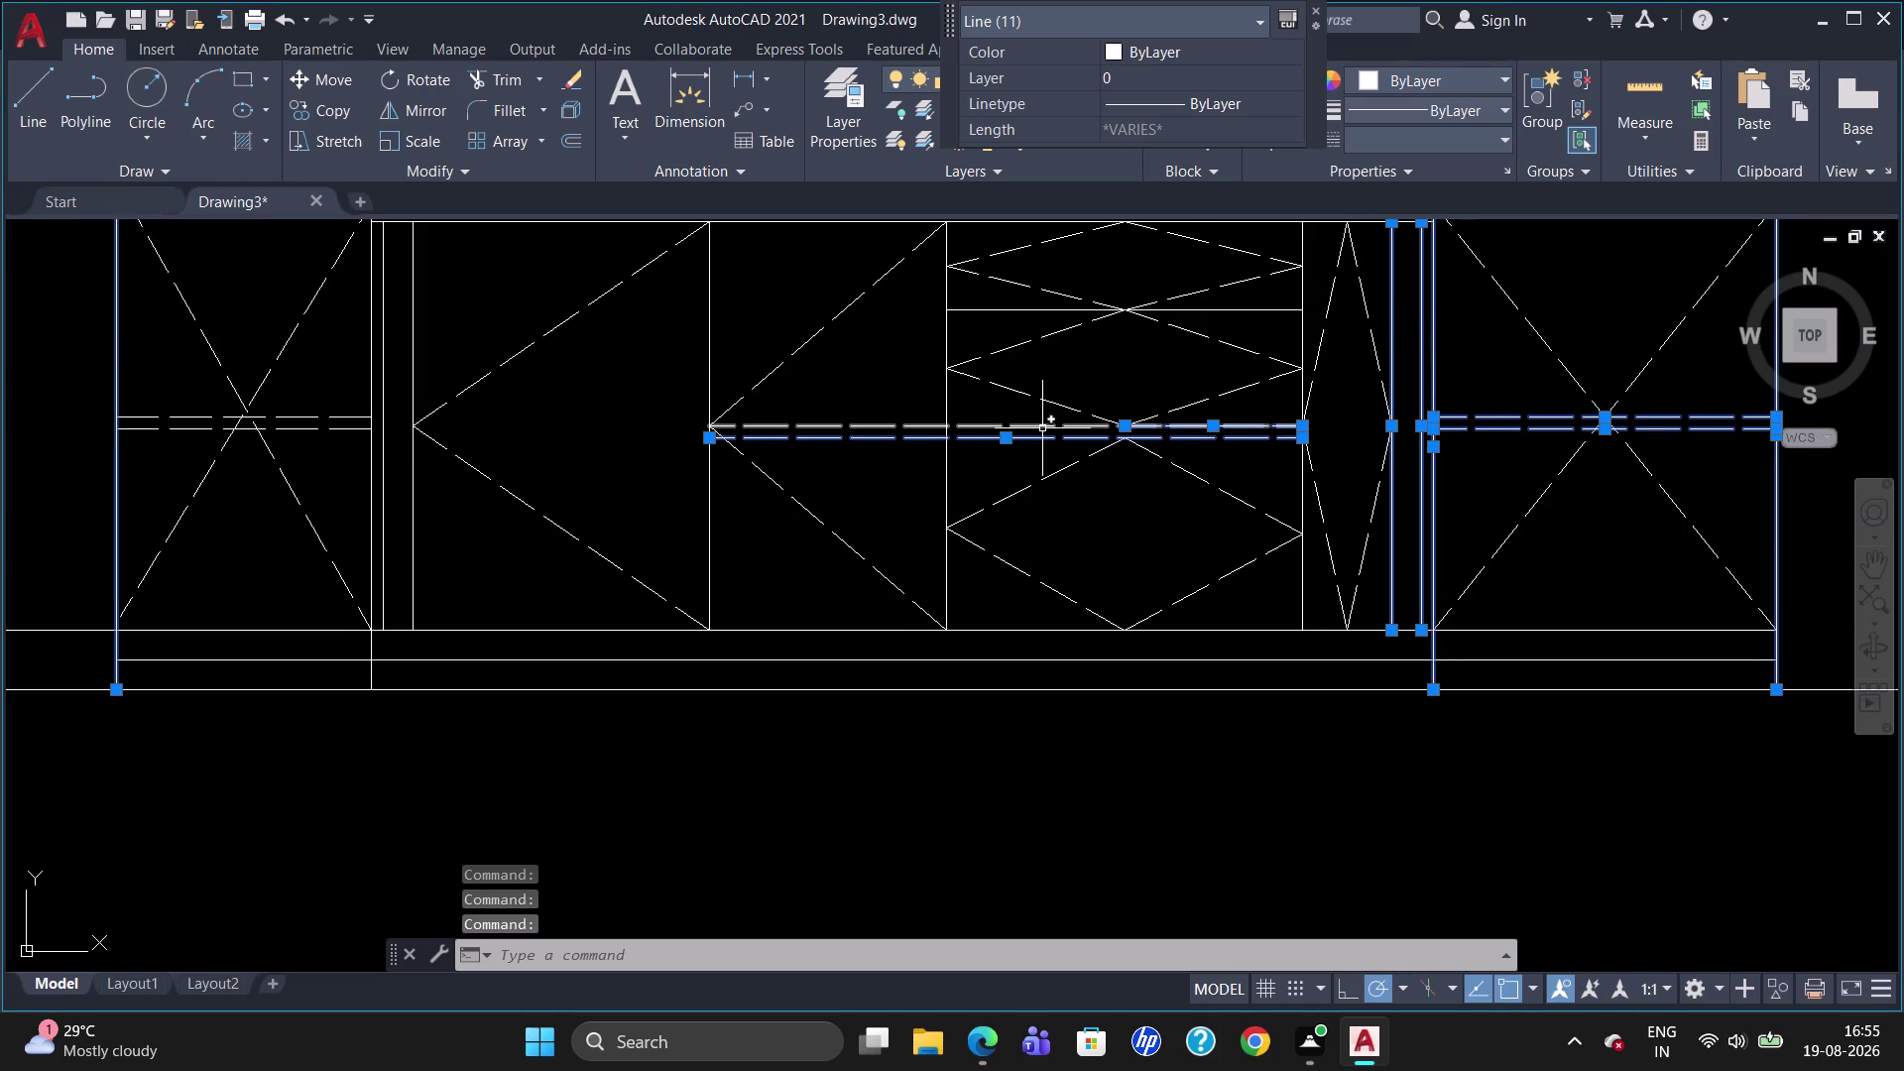
click(1043, 428)
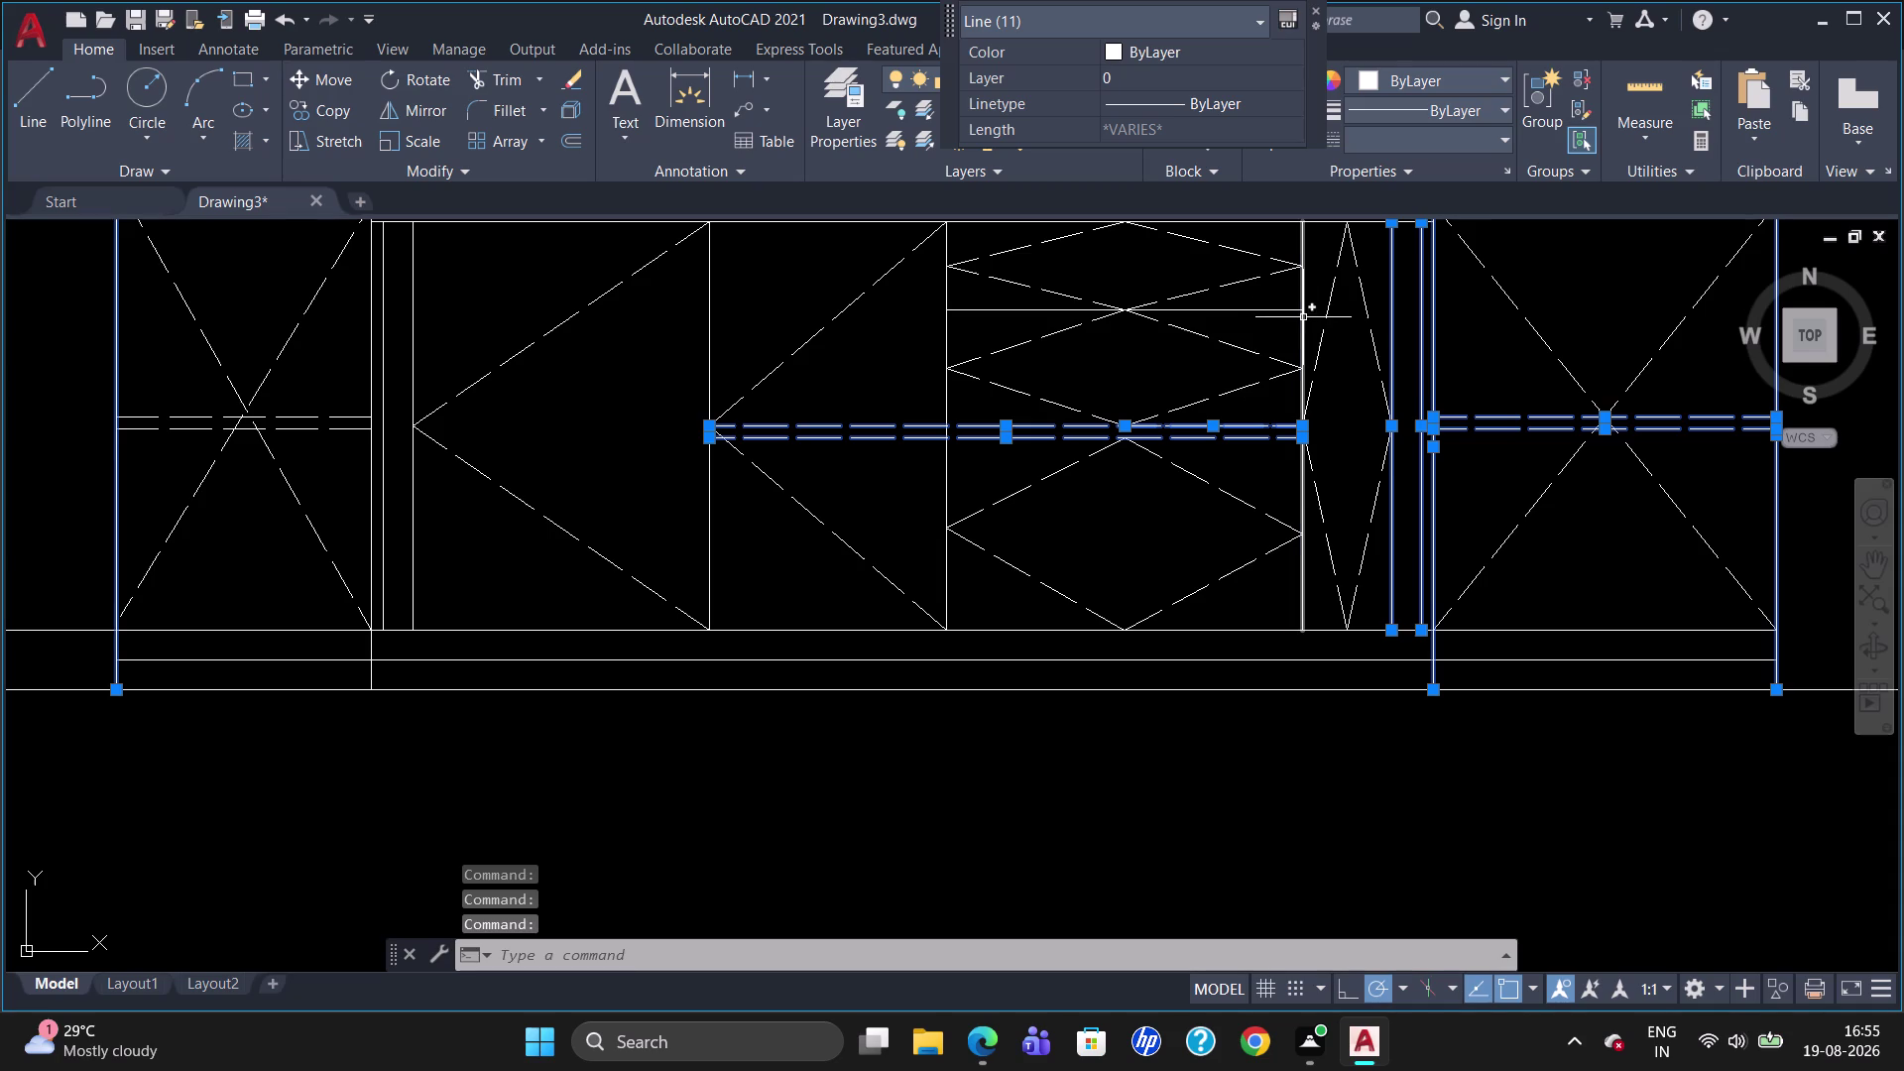
click(1303, 317)
click(1275, 311)
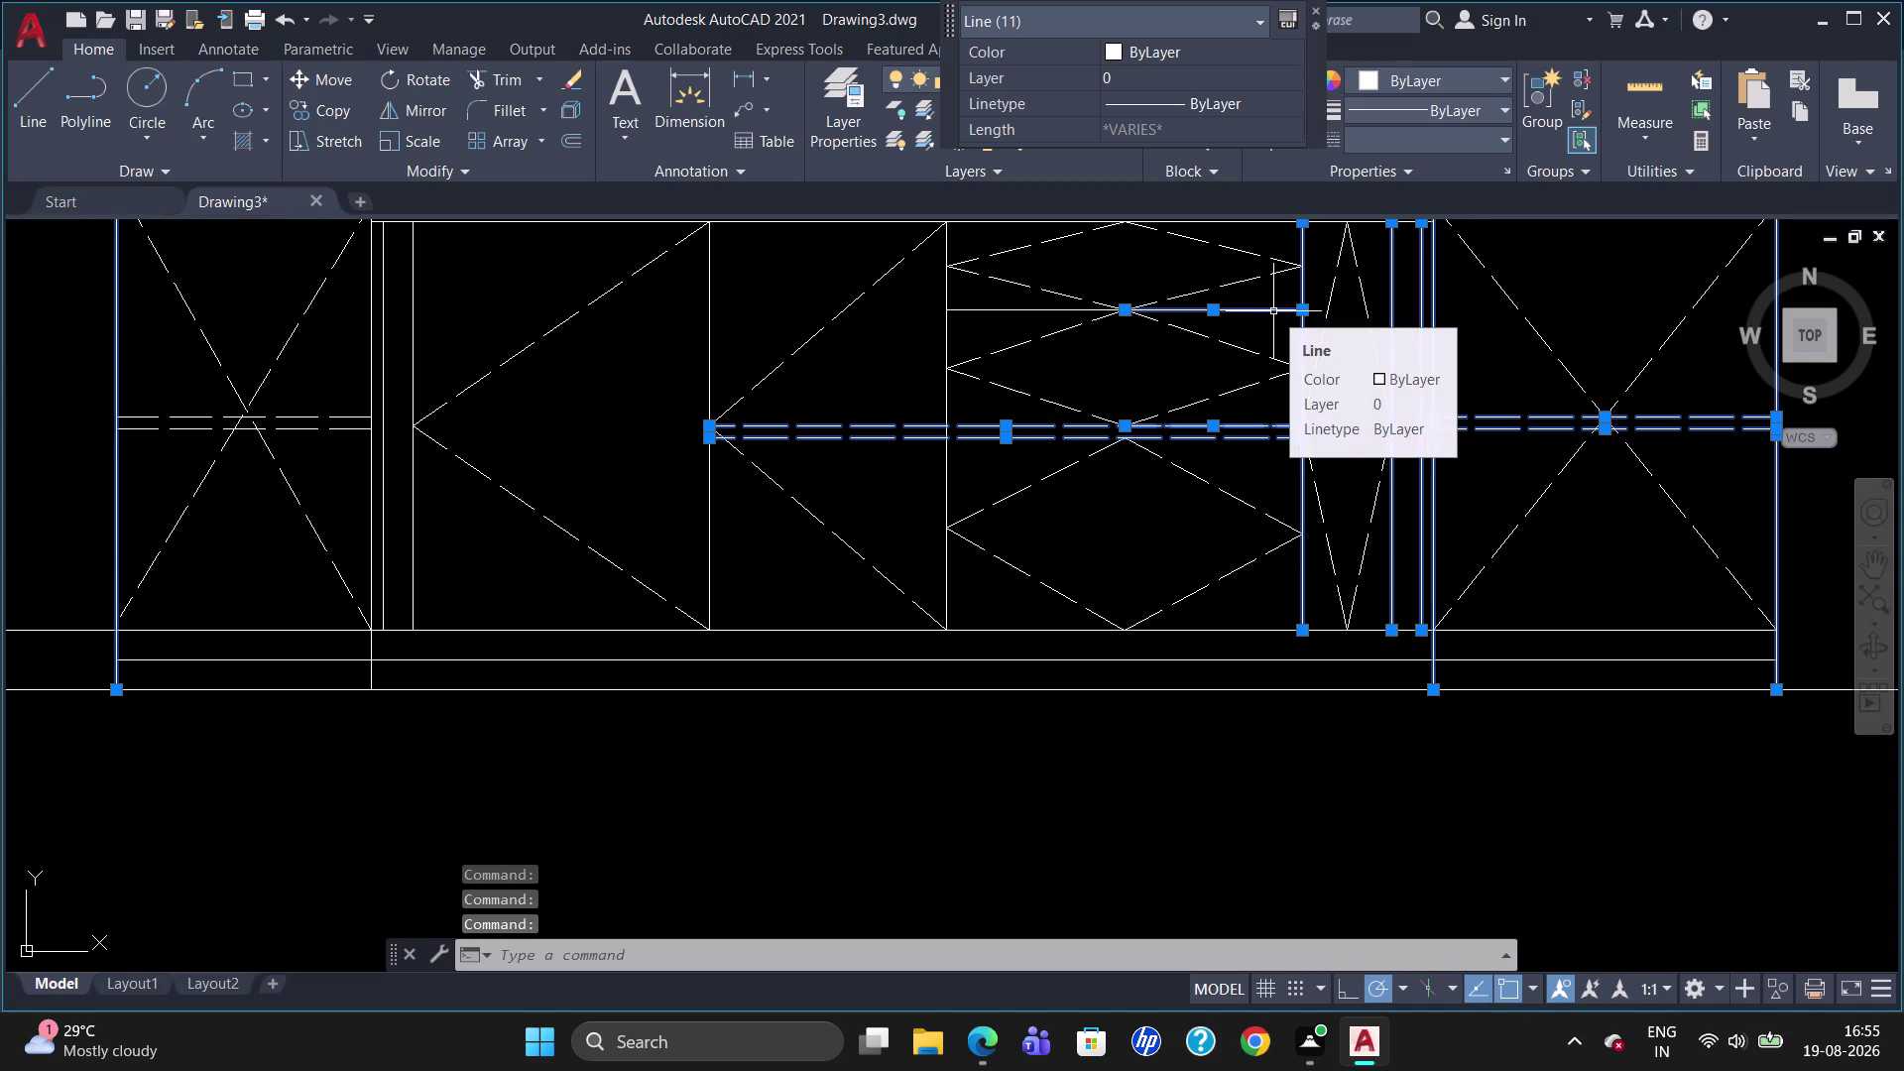
Add the upper drawer divider, the lower cabinet's vertical divider and its top edge.
click(967, 315)
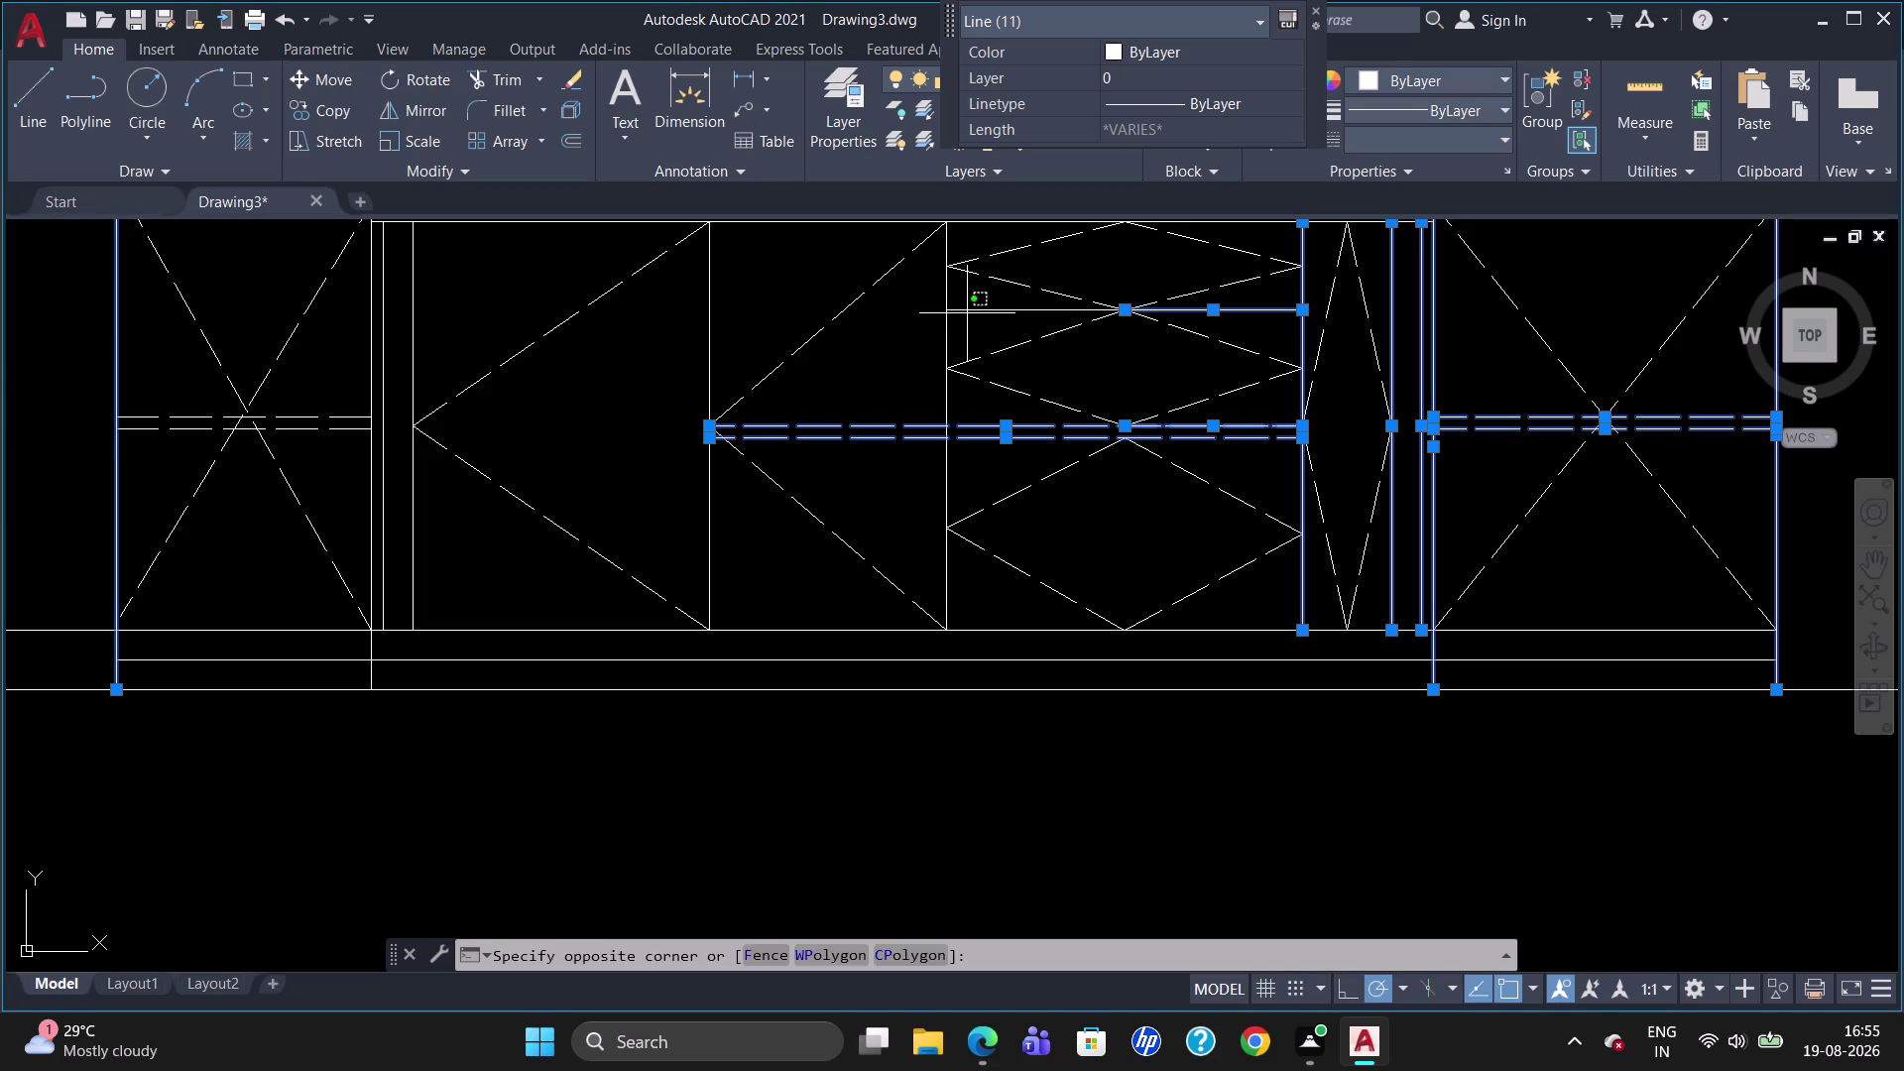
click(972, 308)
click(972, 308)
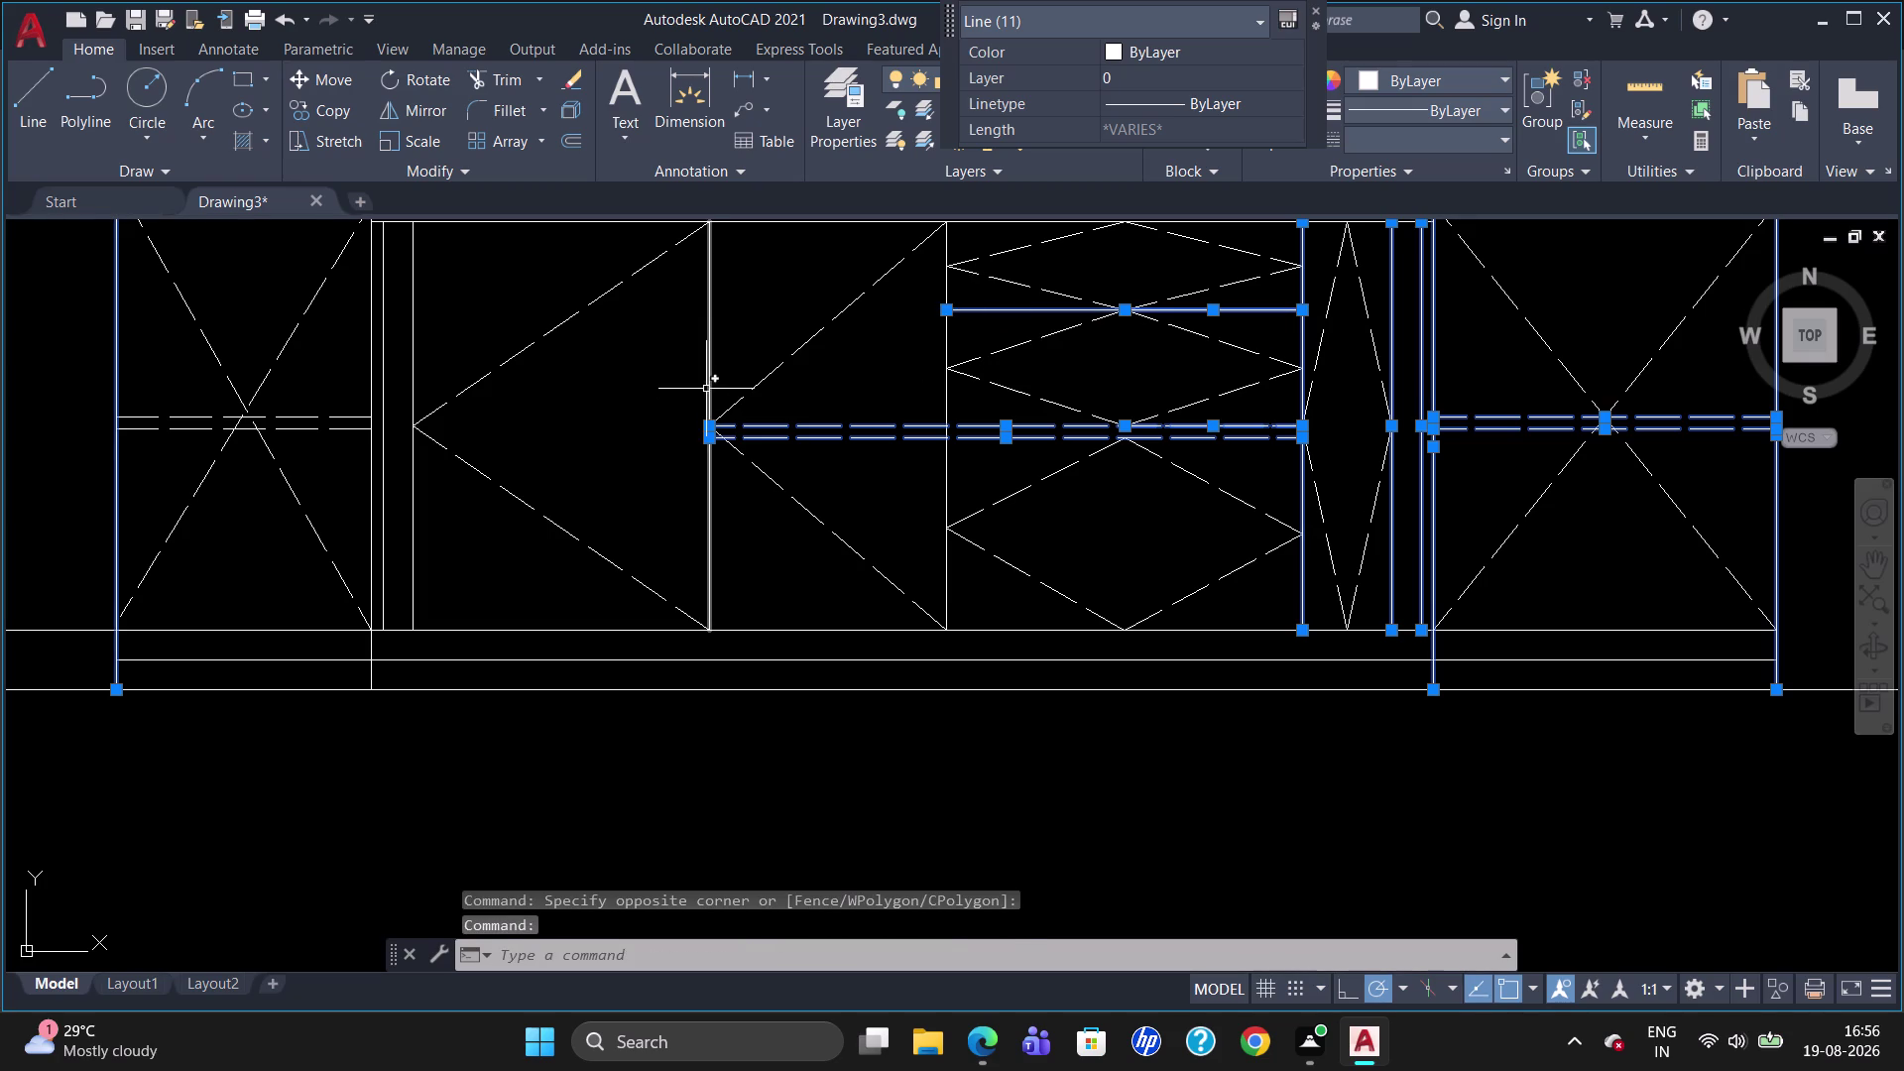
click(706, 386)
click(824, 221)
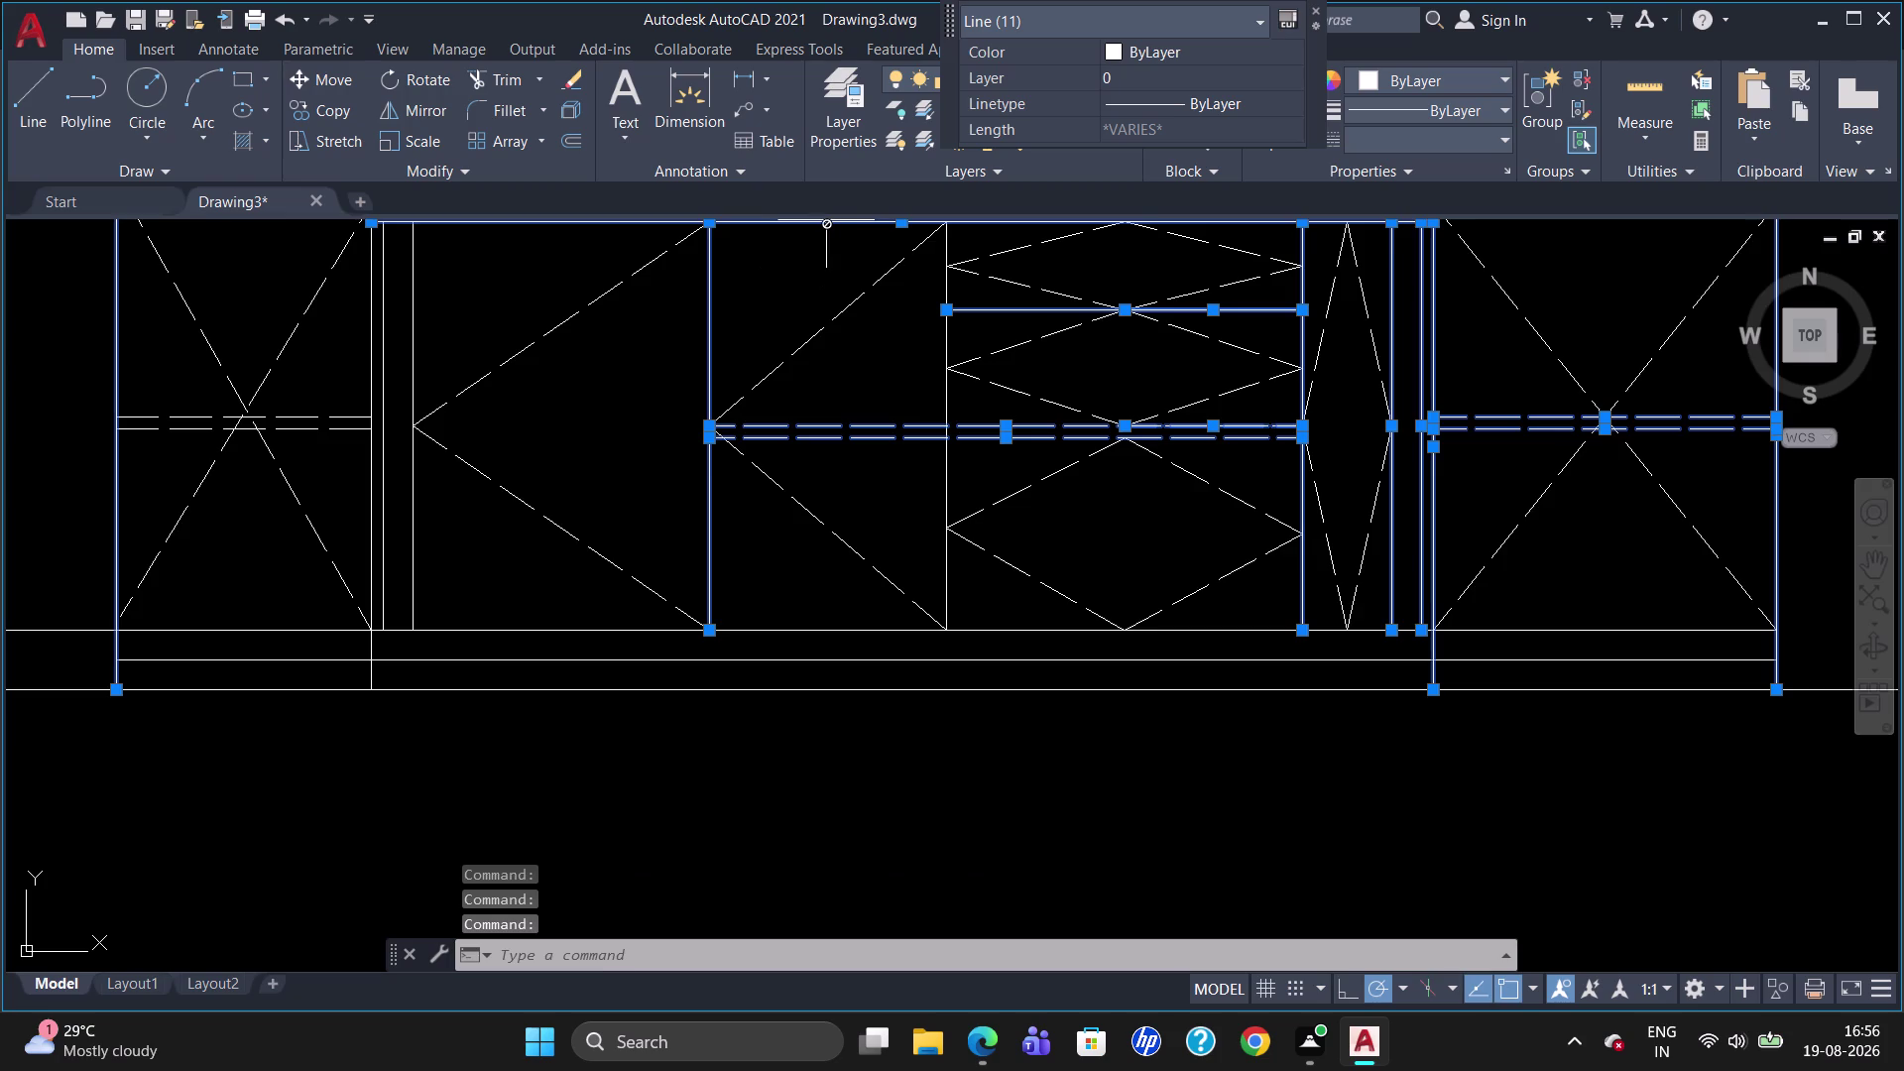
scroll(down, 3)
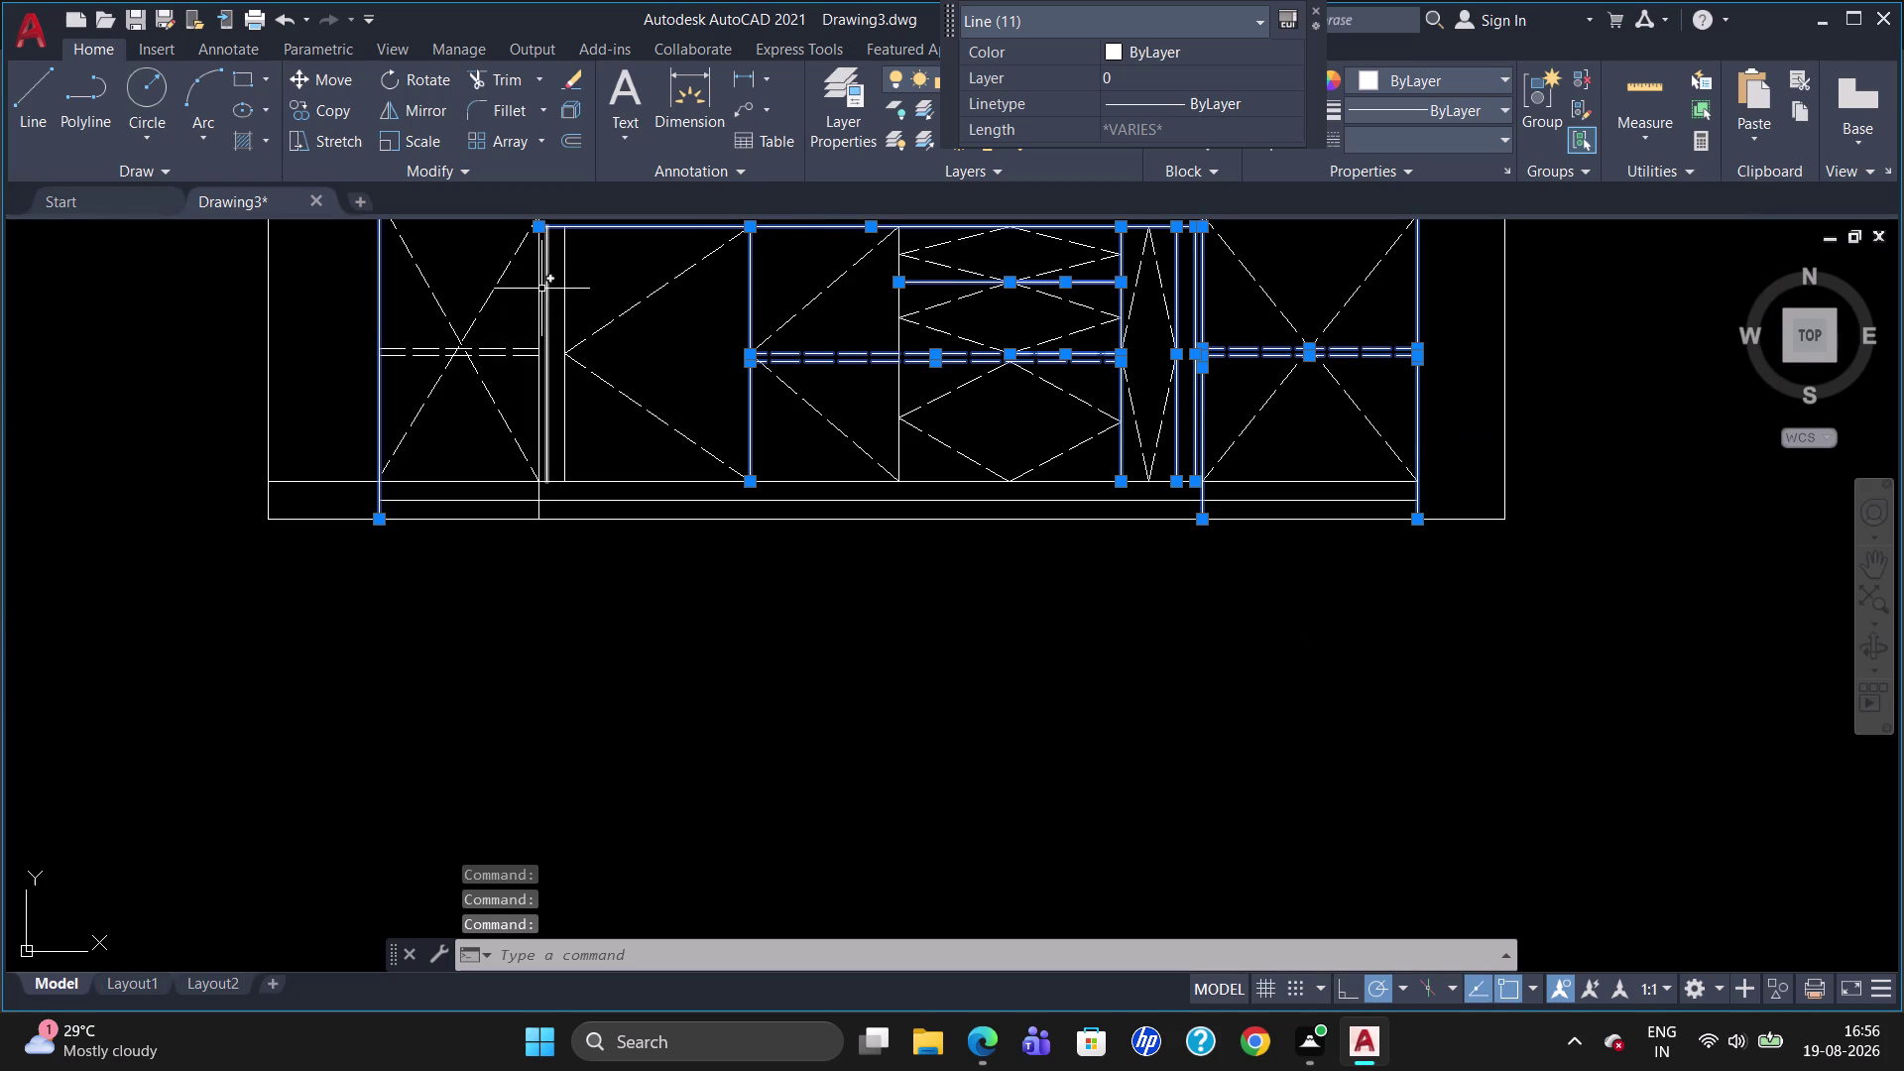
Add the left cabinet's verticals, diagonal shutter line, bottom line and countertop band line.
click(540, 289)
click(547, 289)
click(562, 290)
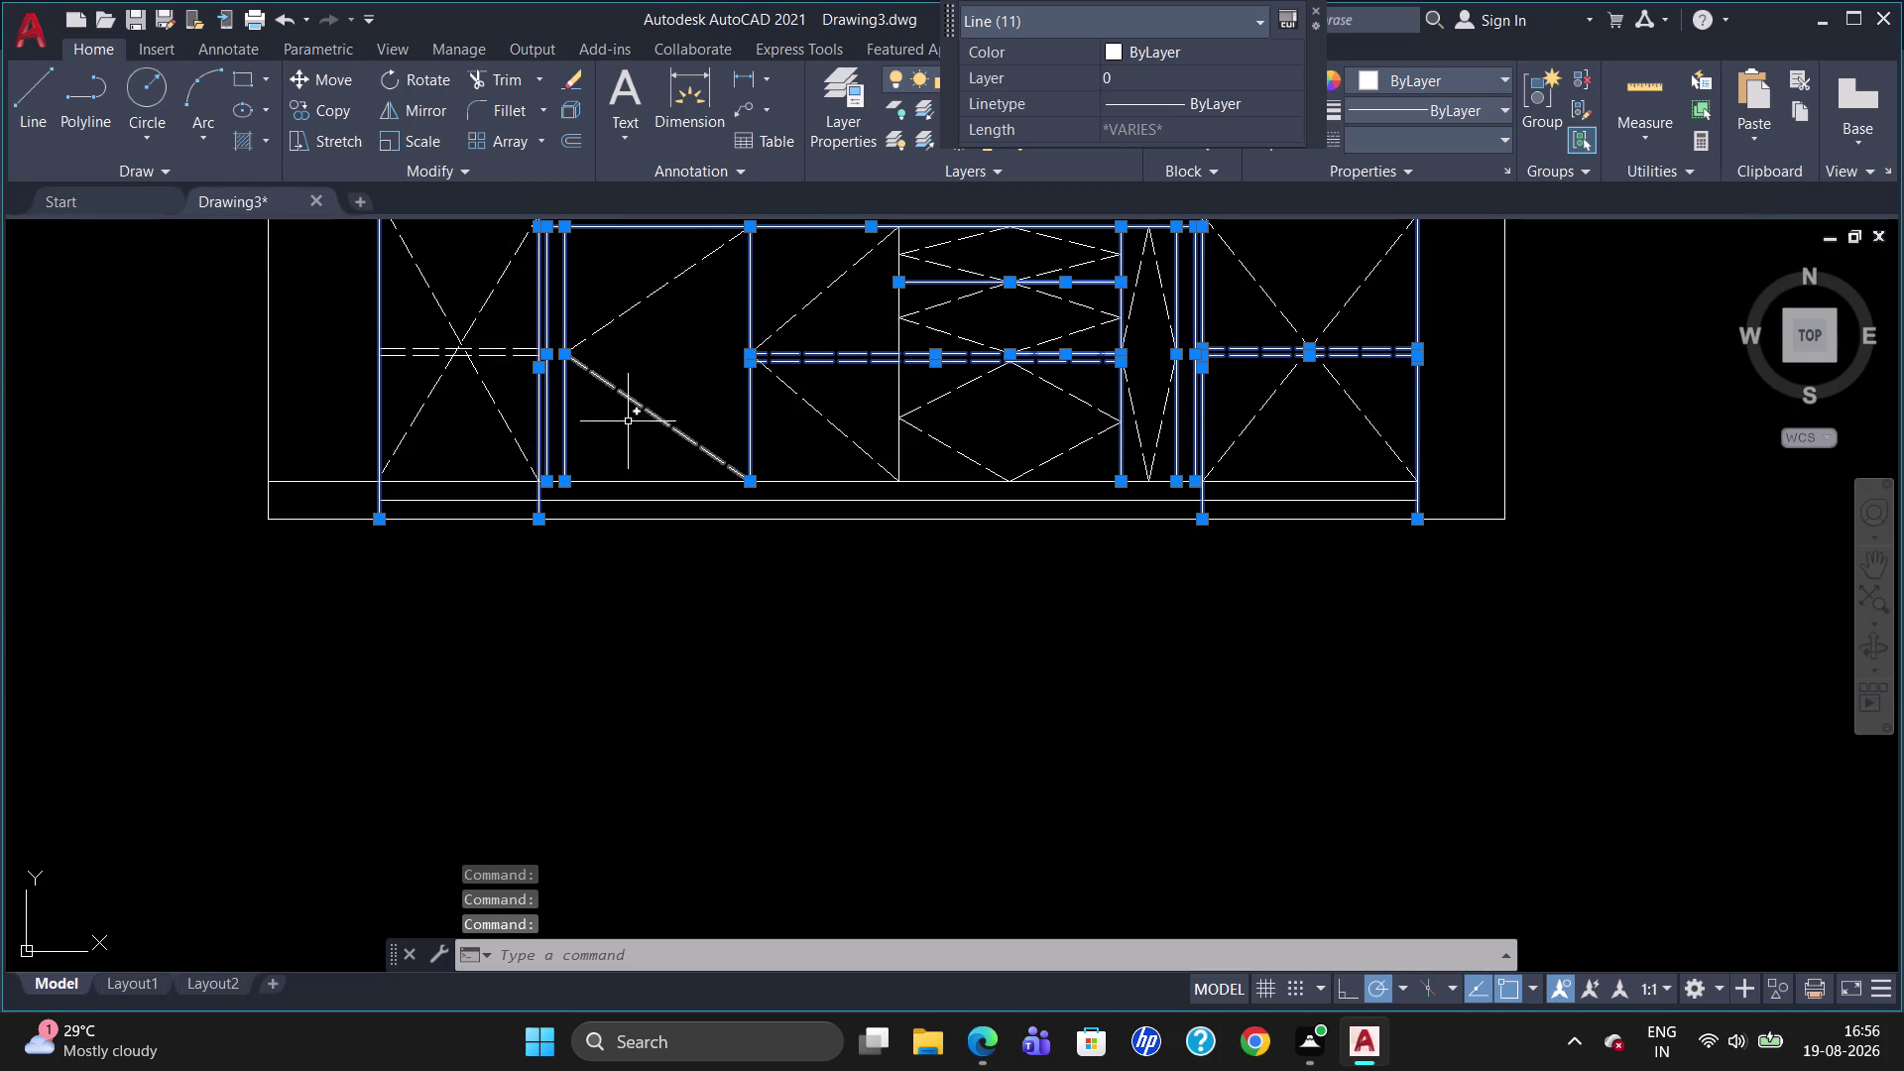
click(663, 479)
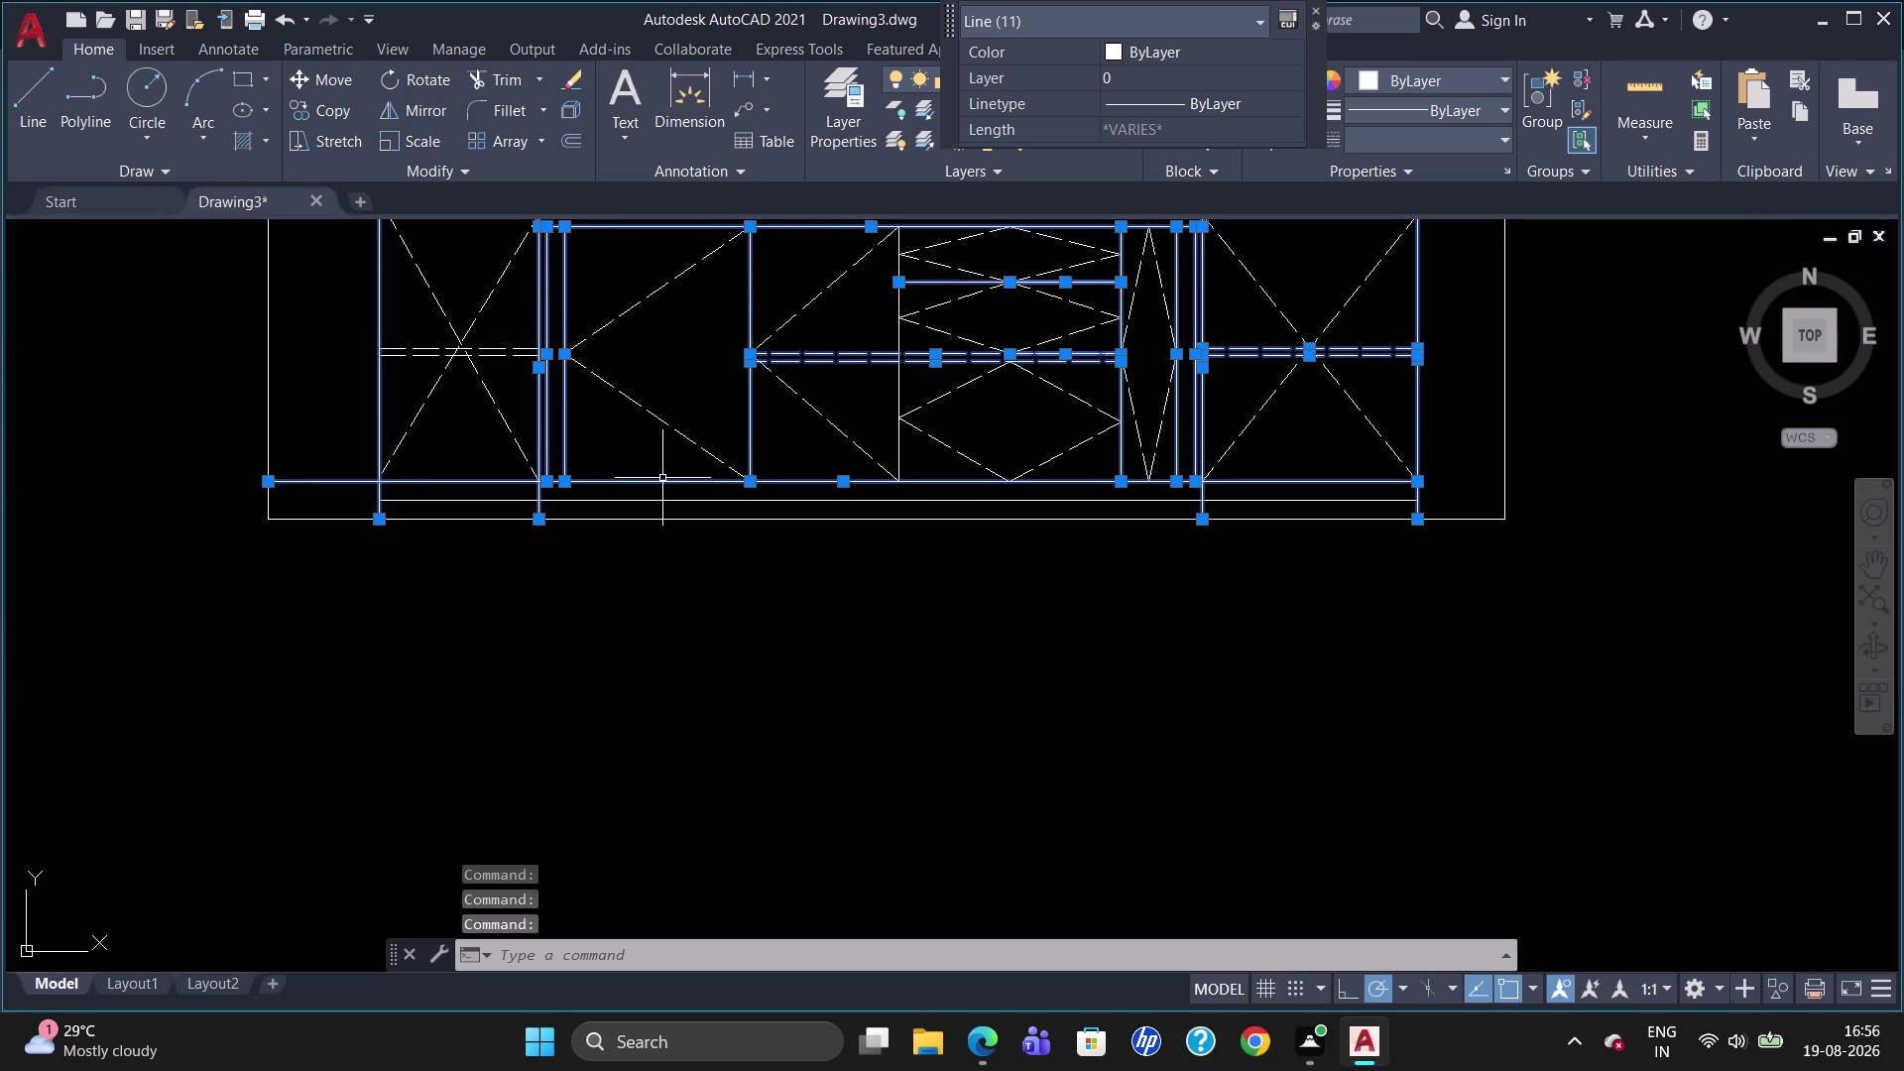
scroll(down, 3)
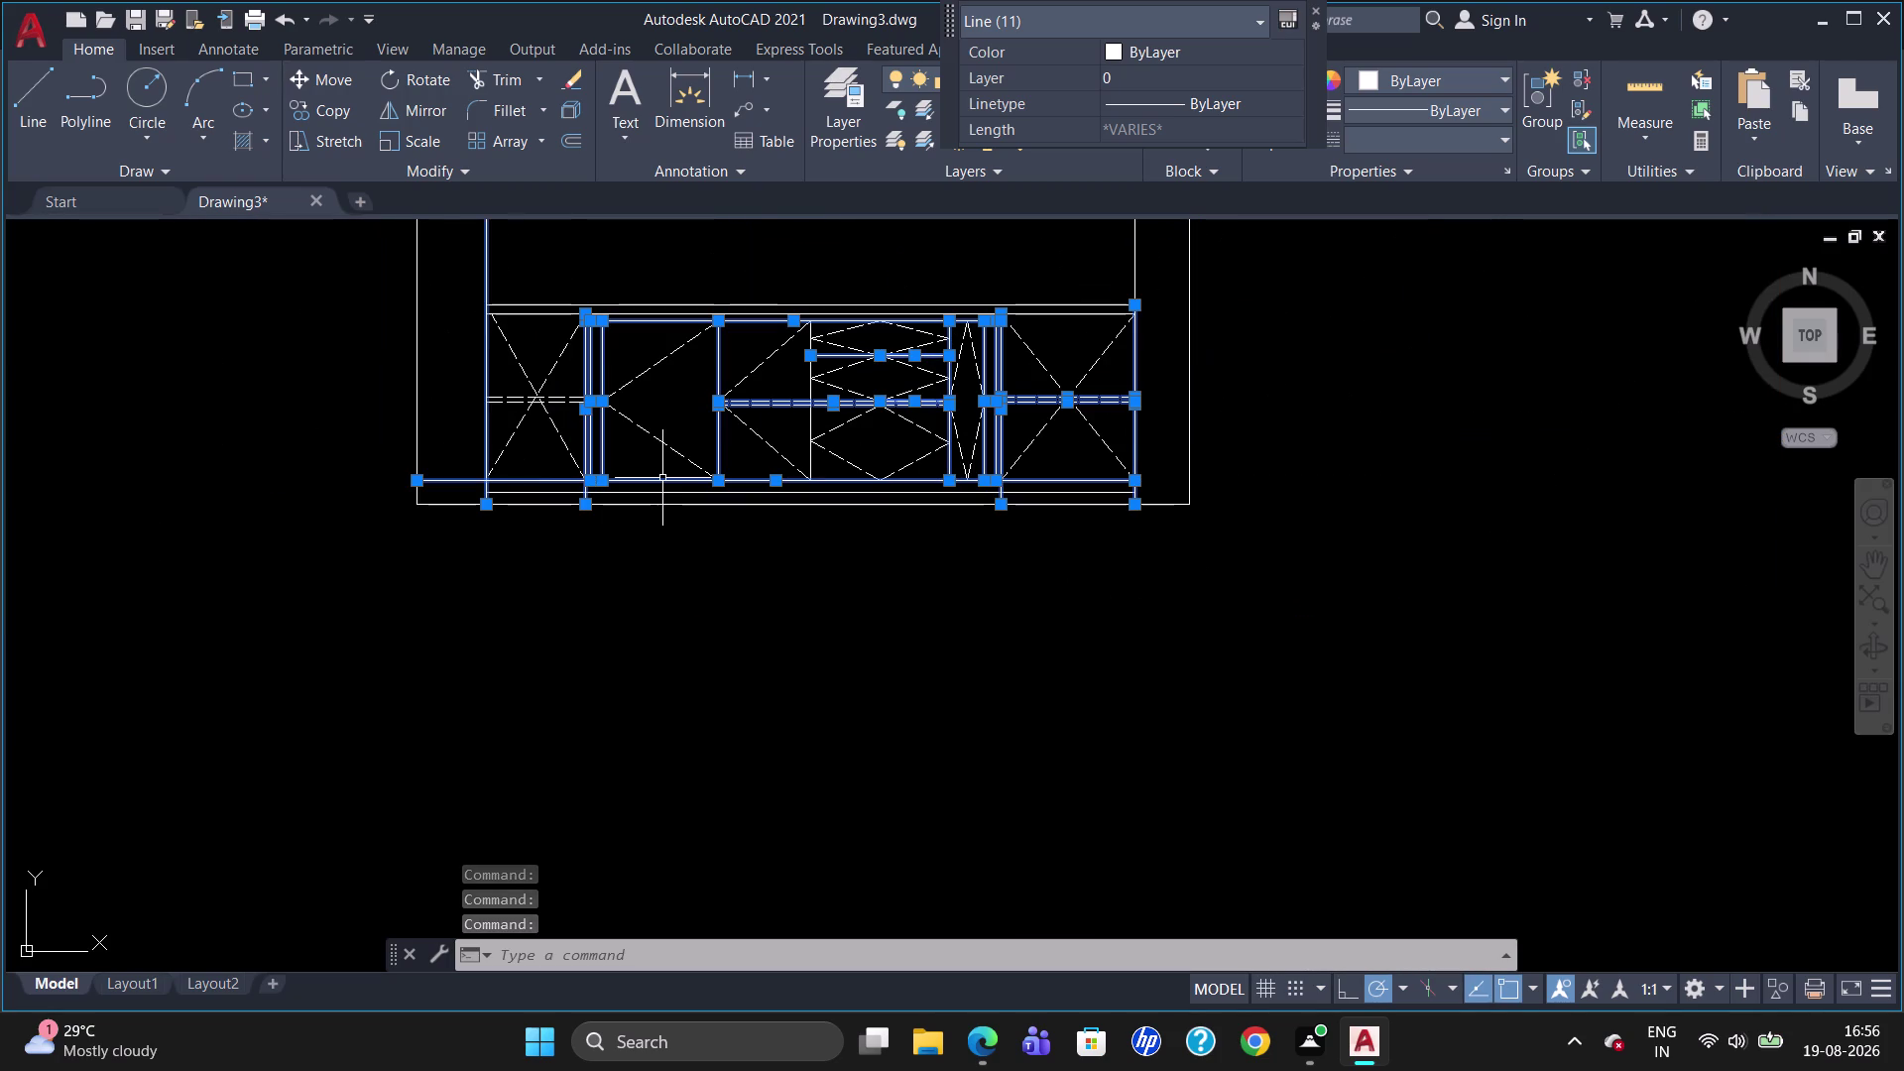
scroll(down, 3)
scroll(up, 3)
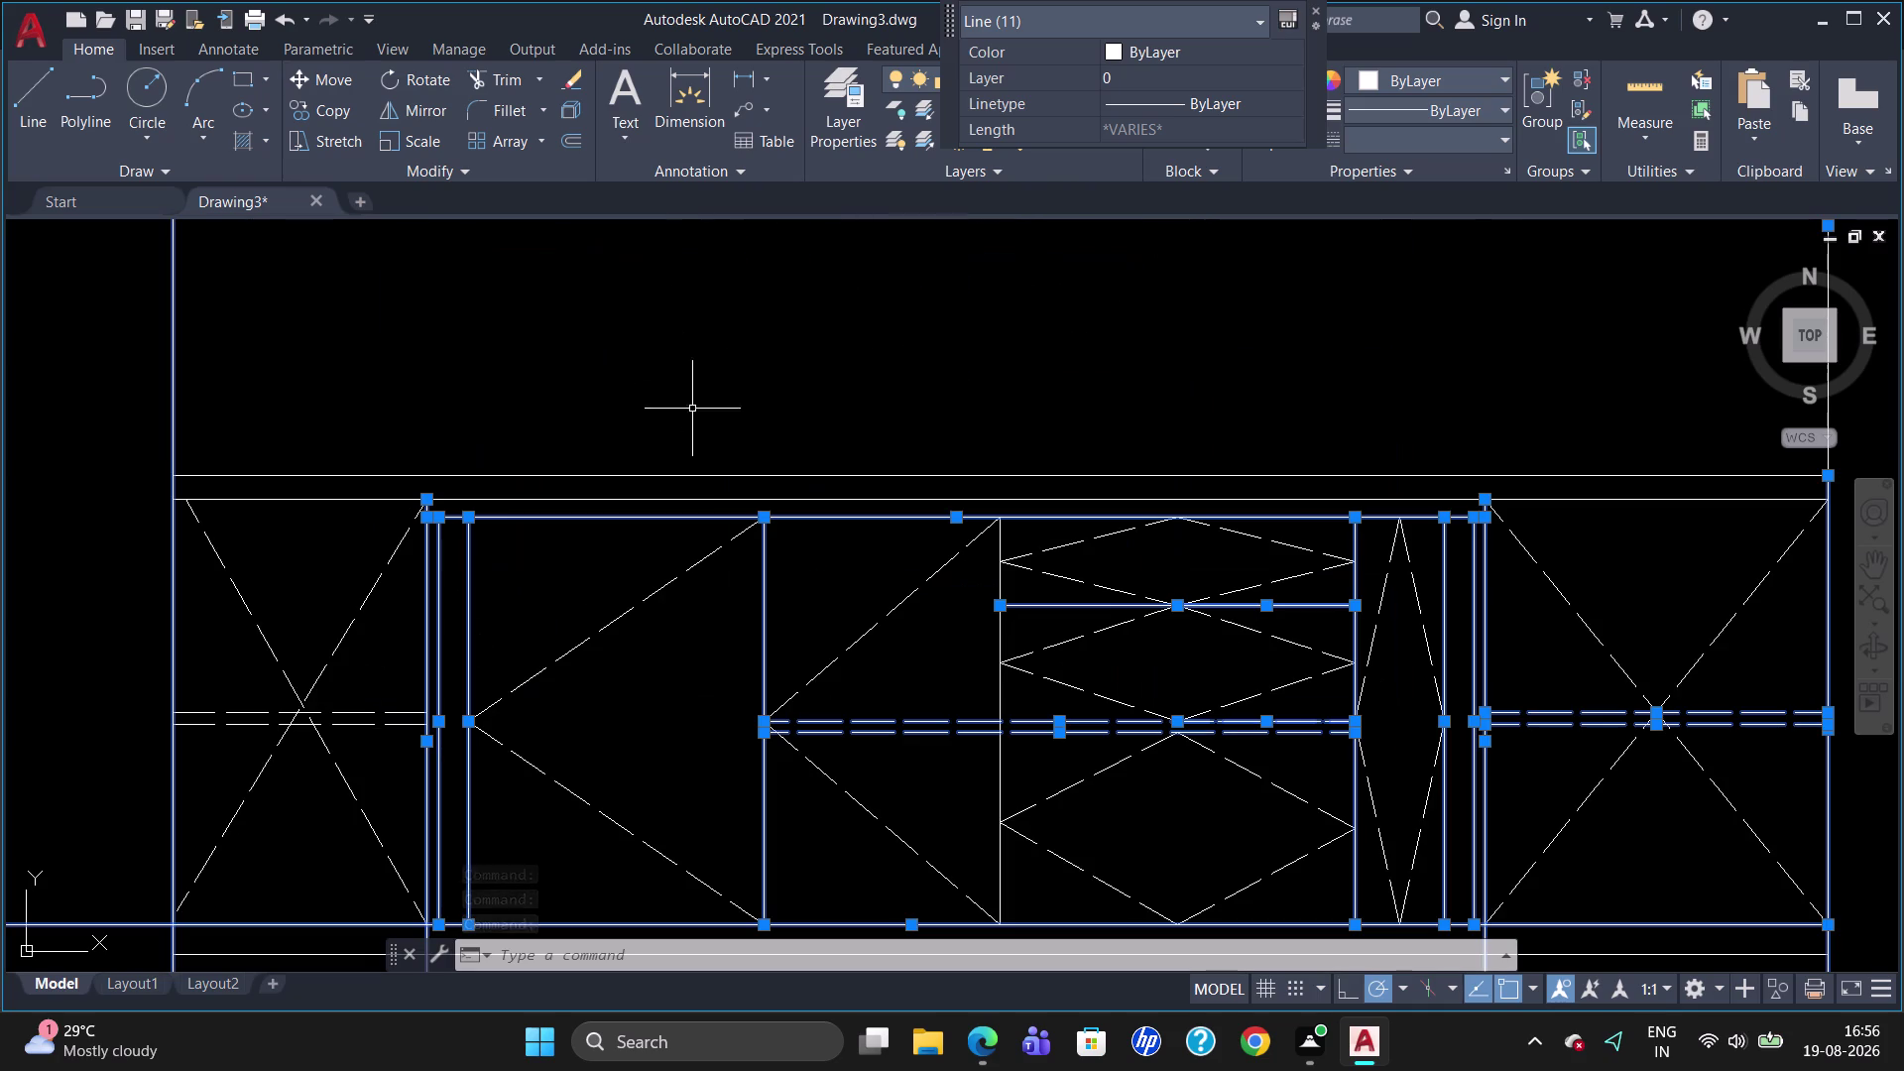
click(729, 497)
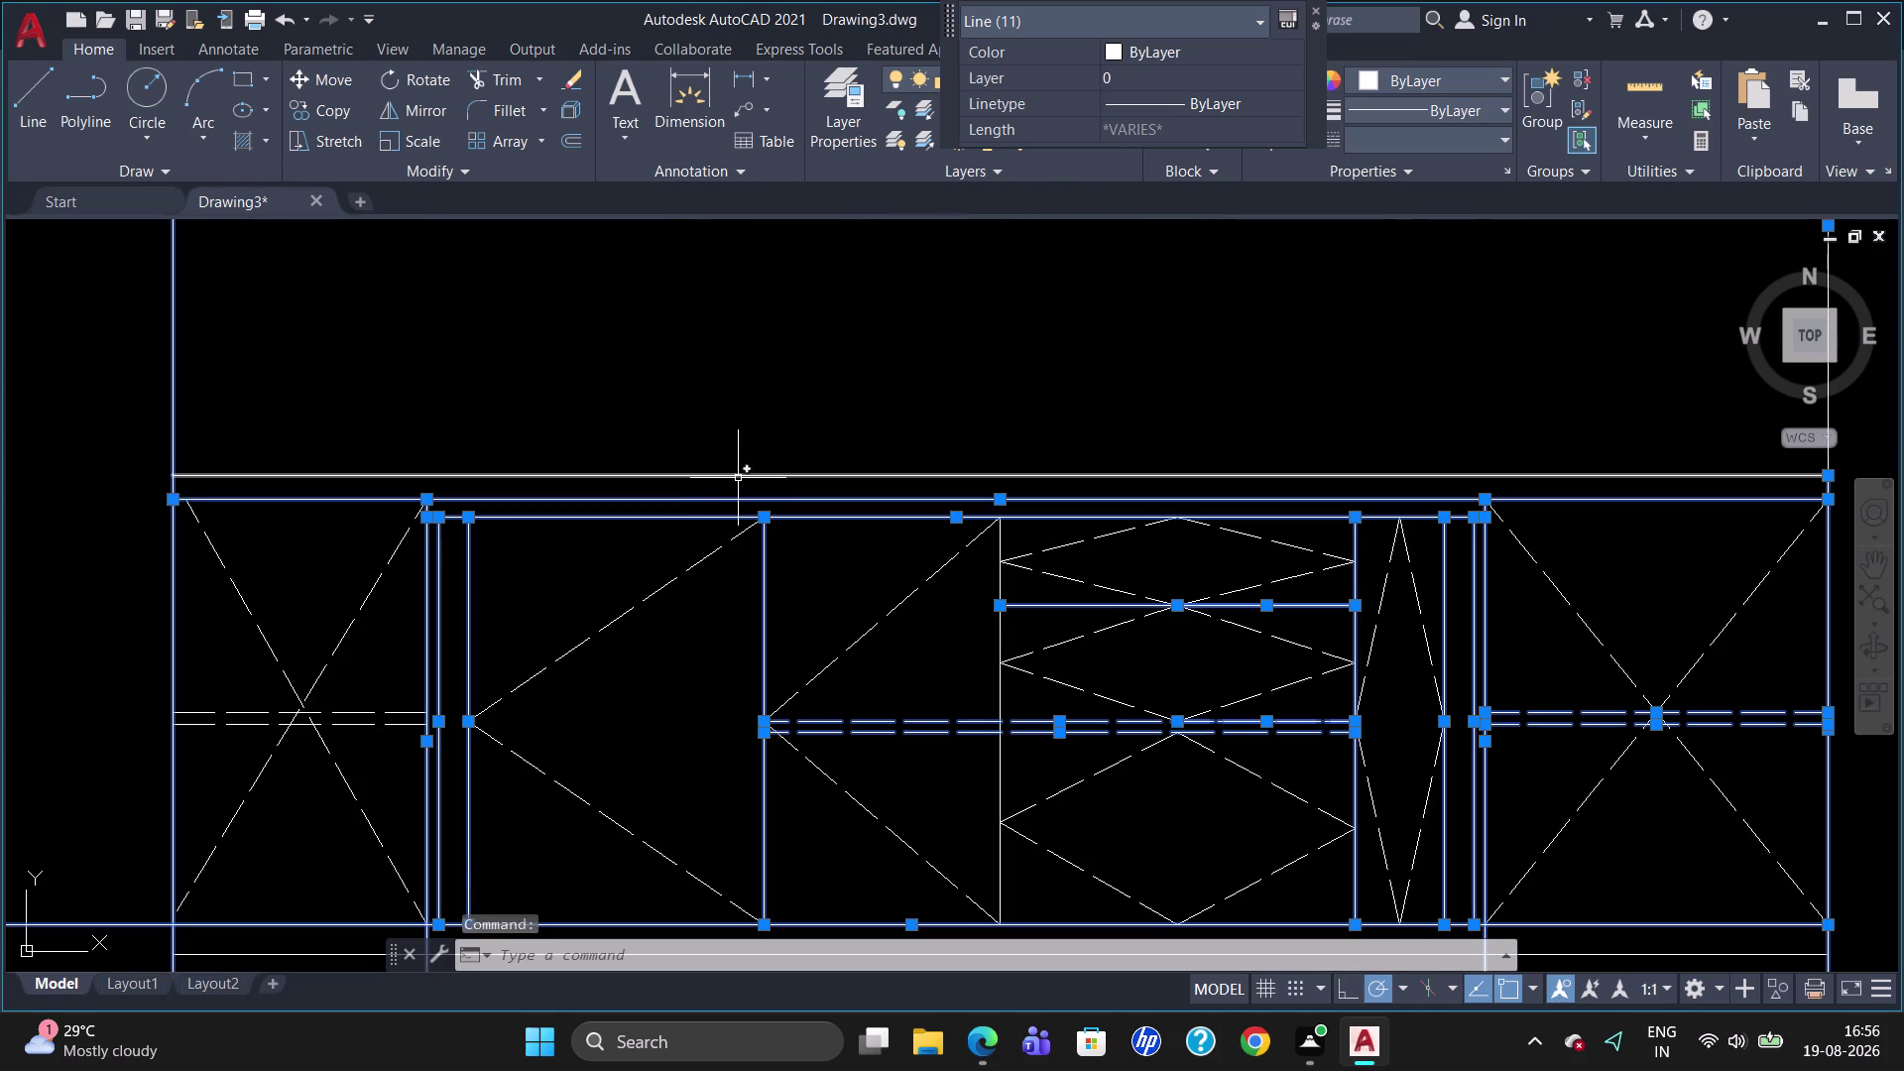
click(739, 476)
scroll(down, 3)
Keep the selected lines' colour set to ByLayer.
right_click(999, 398)
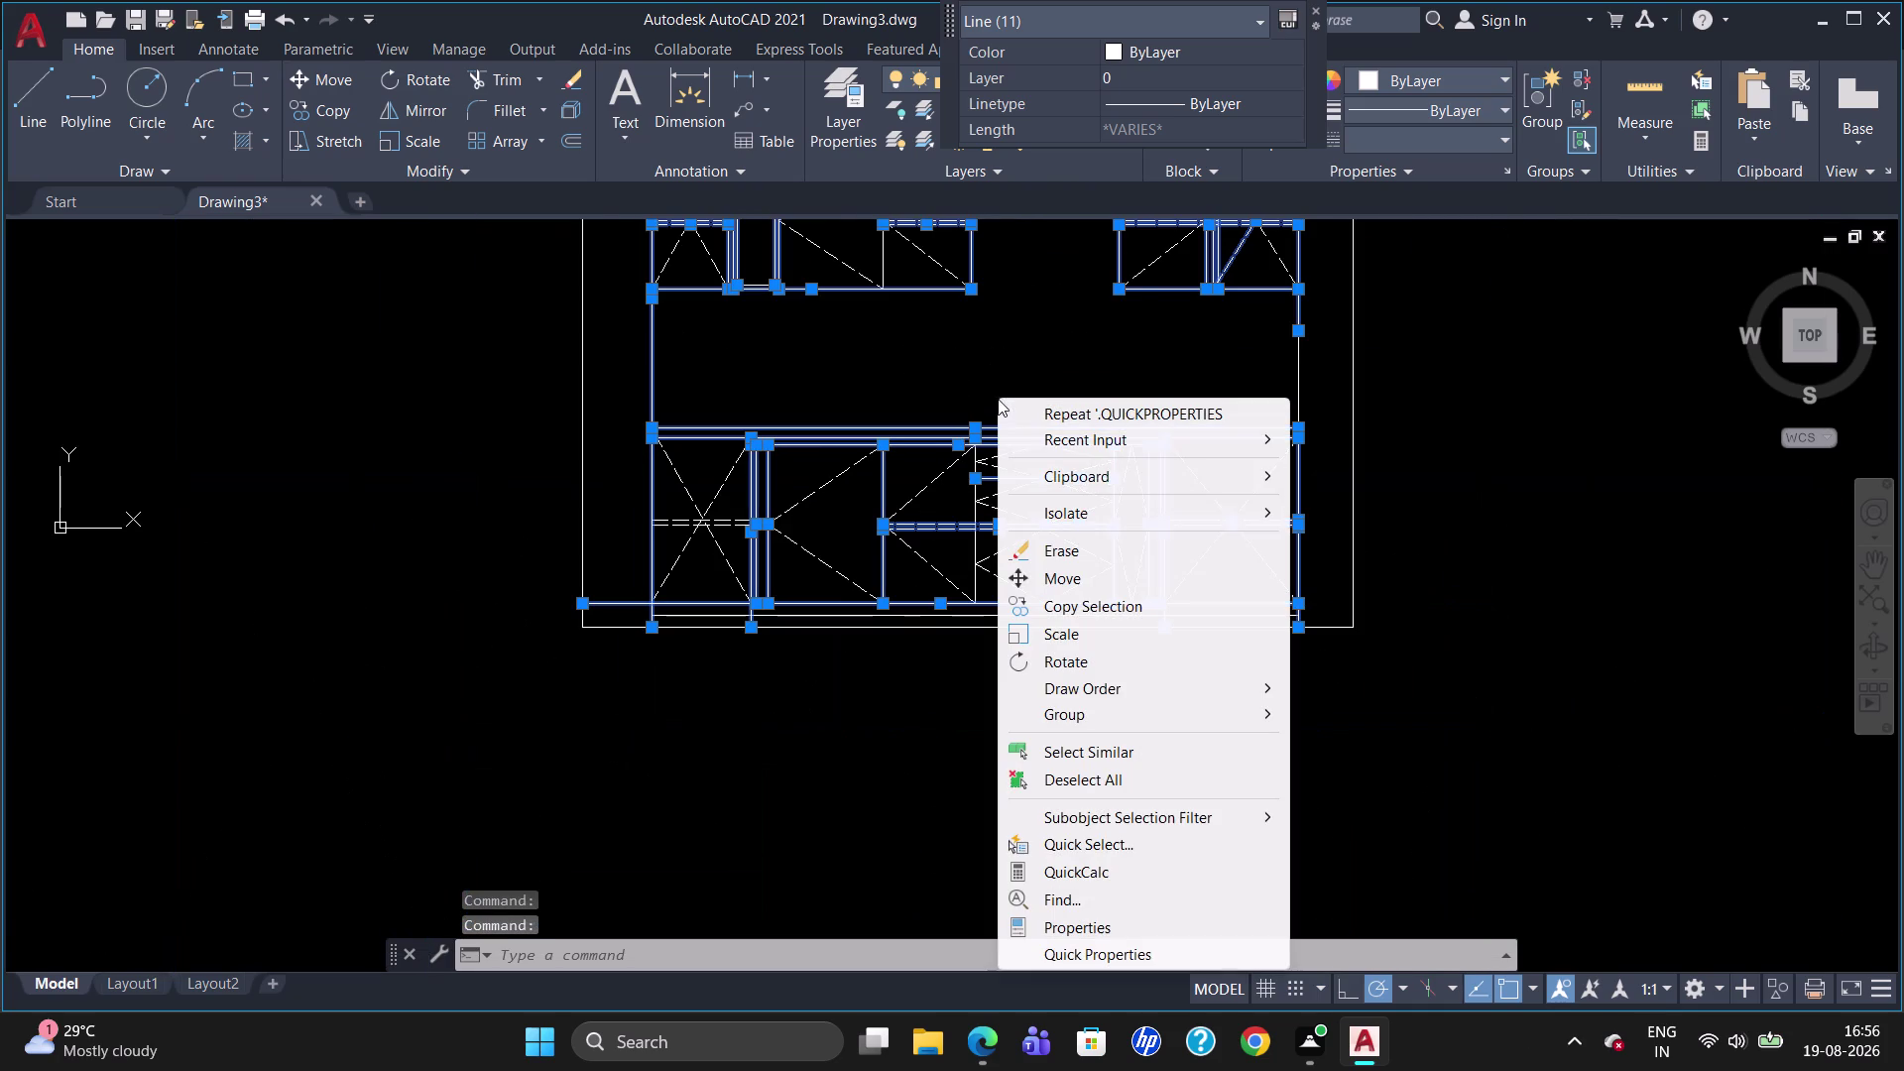
click(1037, 348)
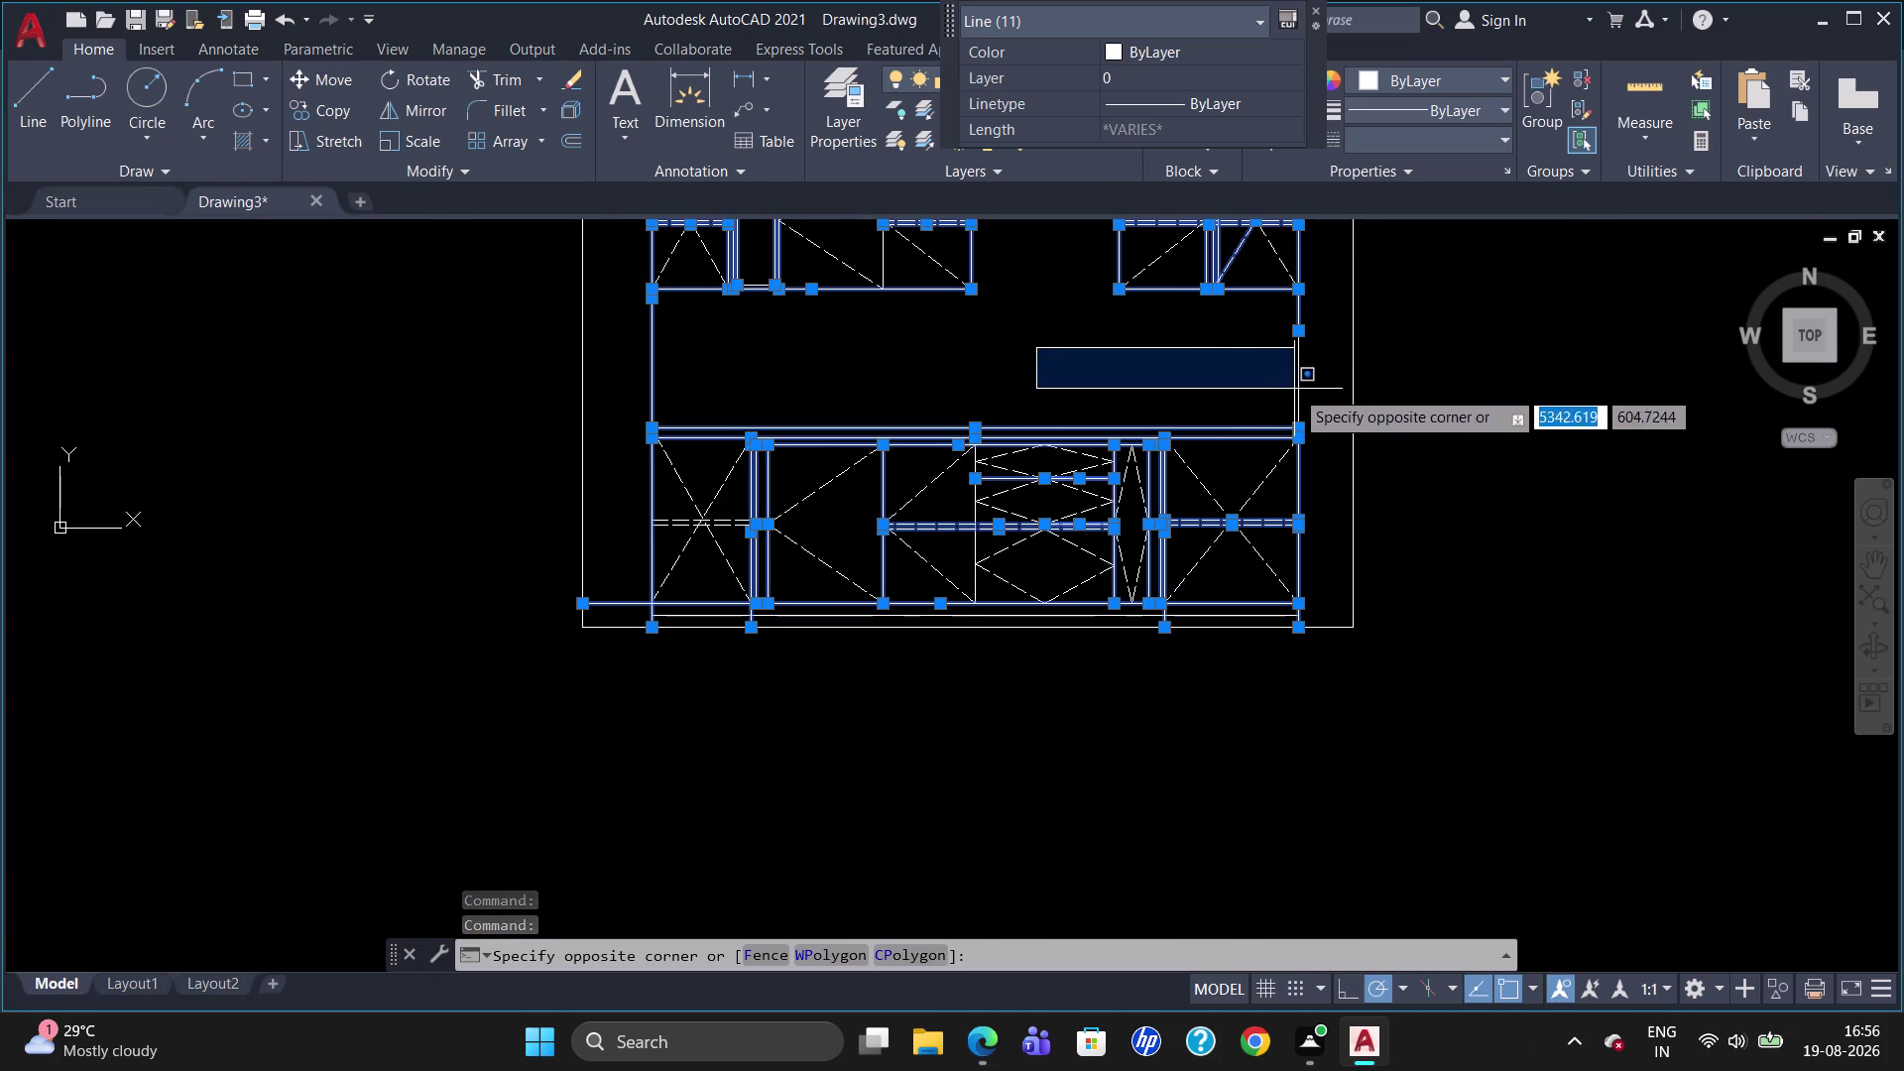
click(1294, 383)
click(1298, 378)
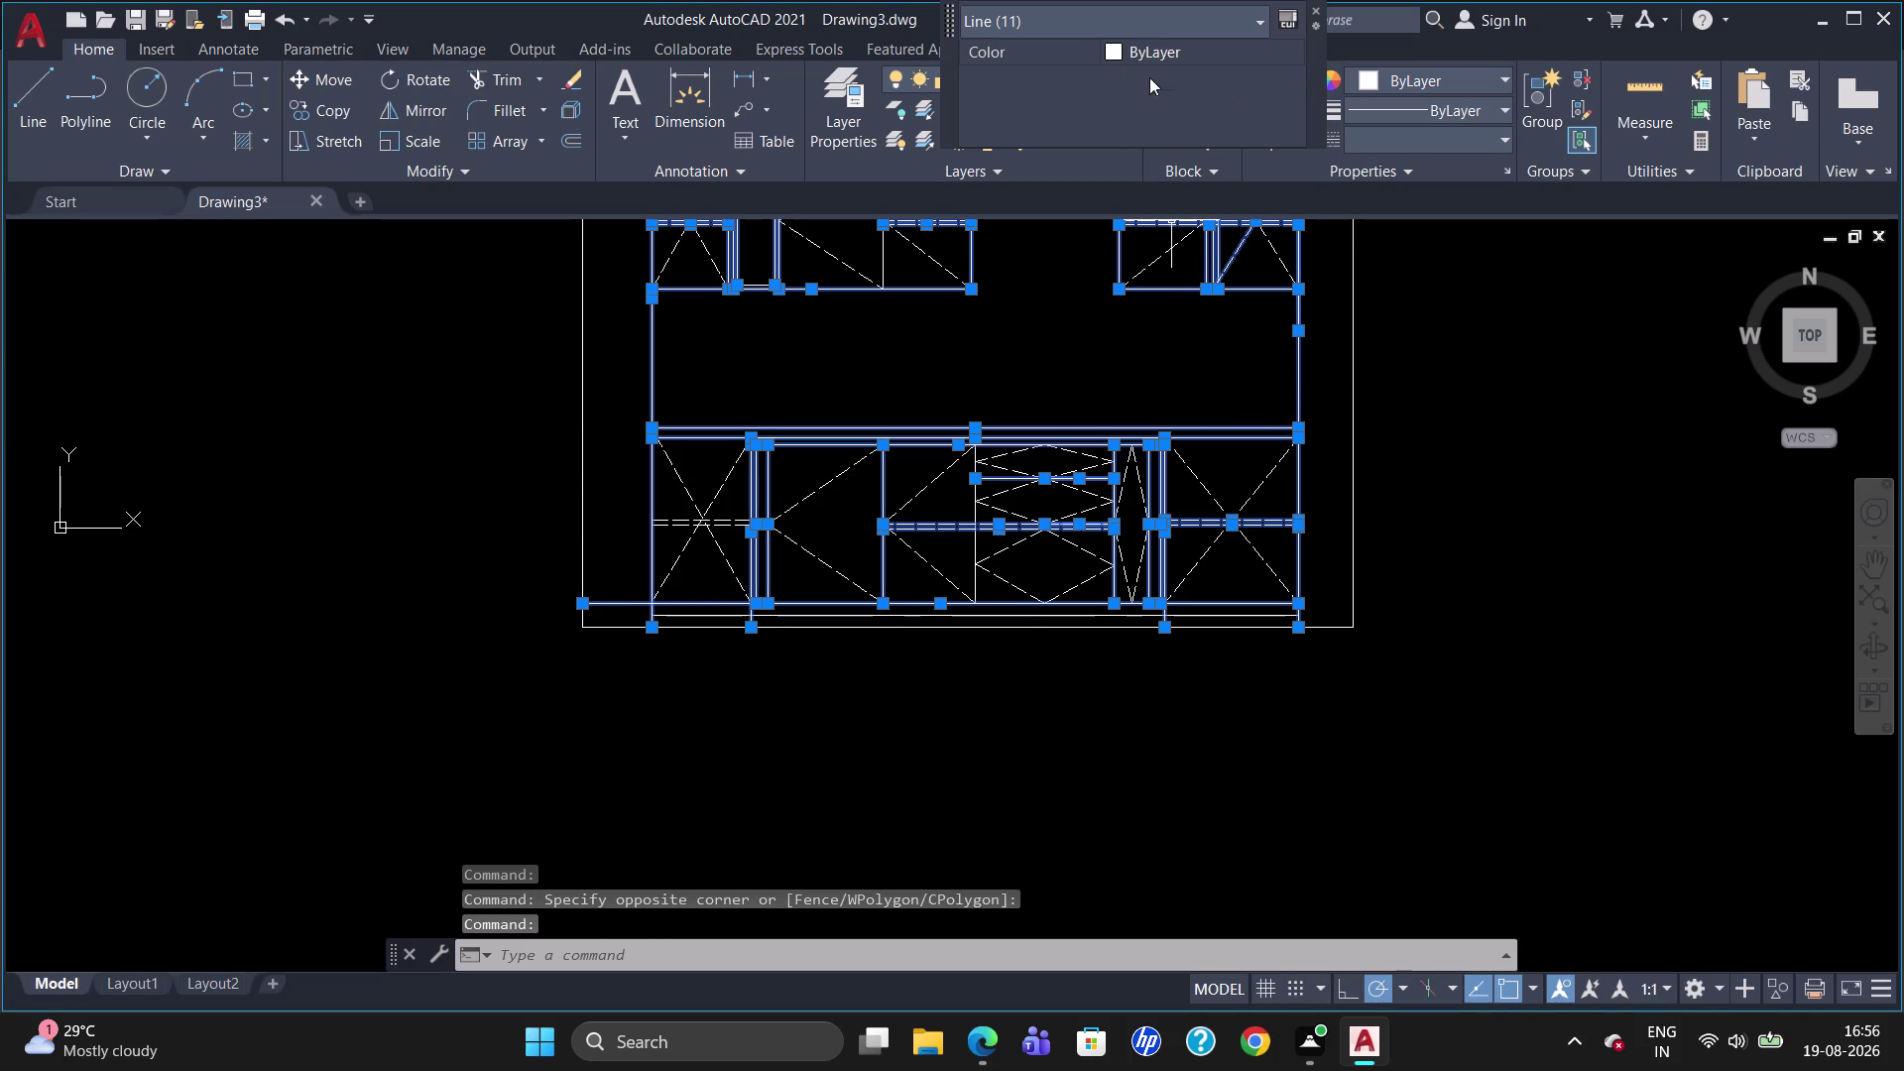
click(1154, 52)
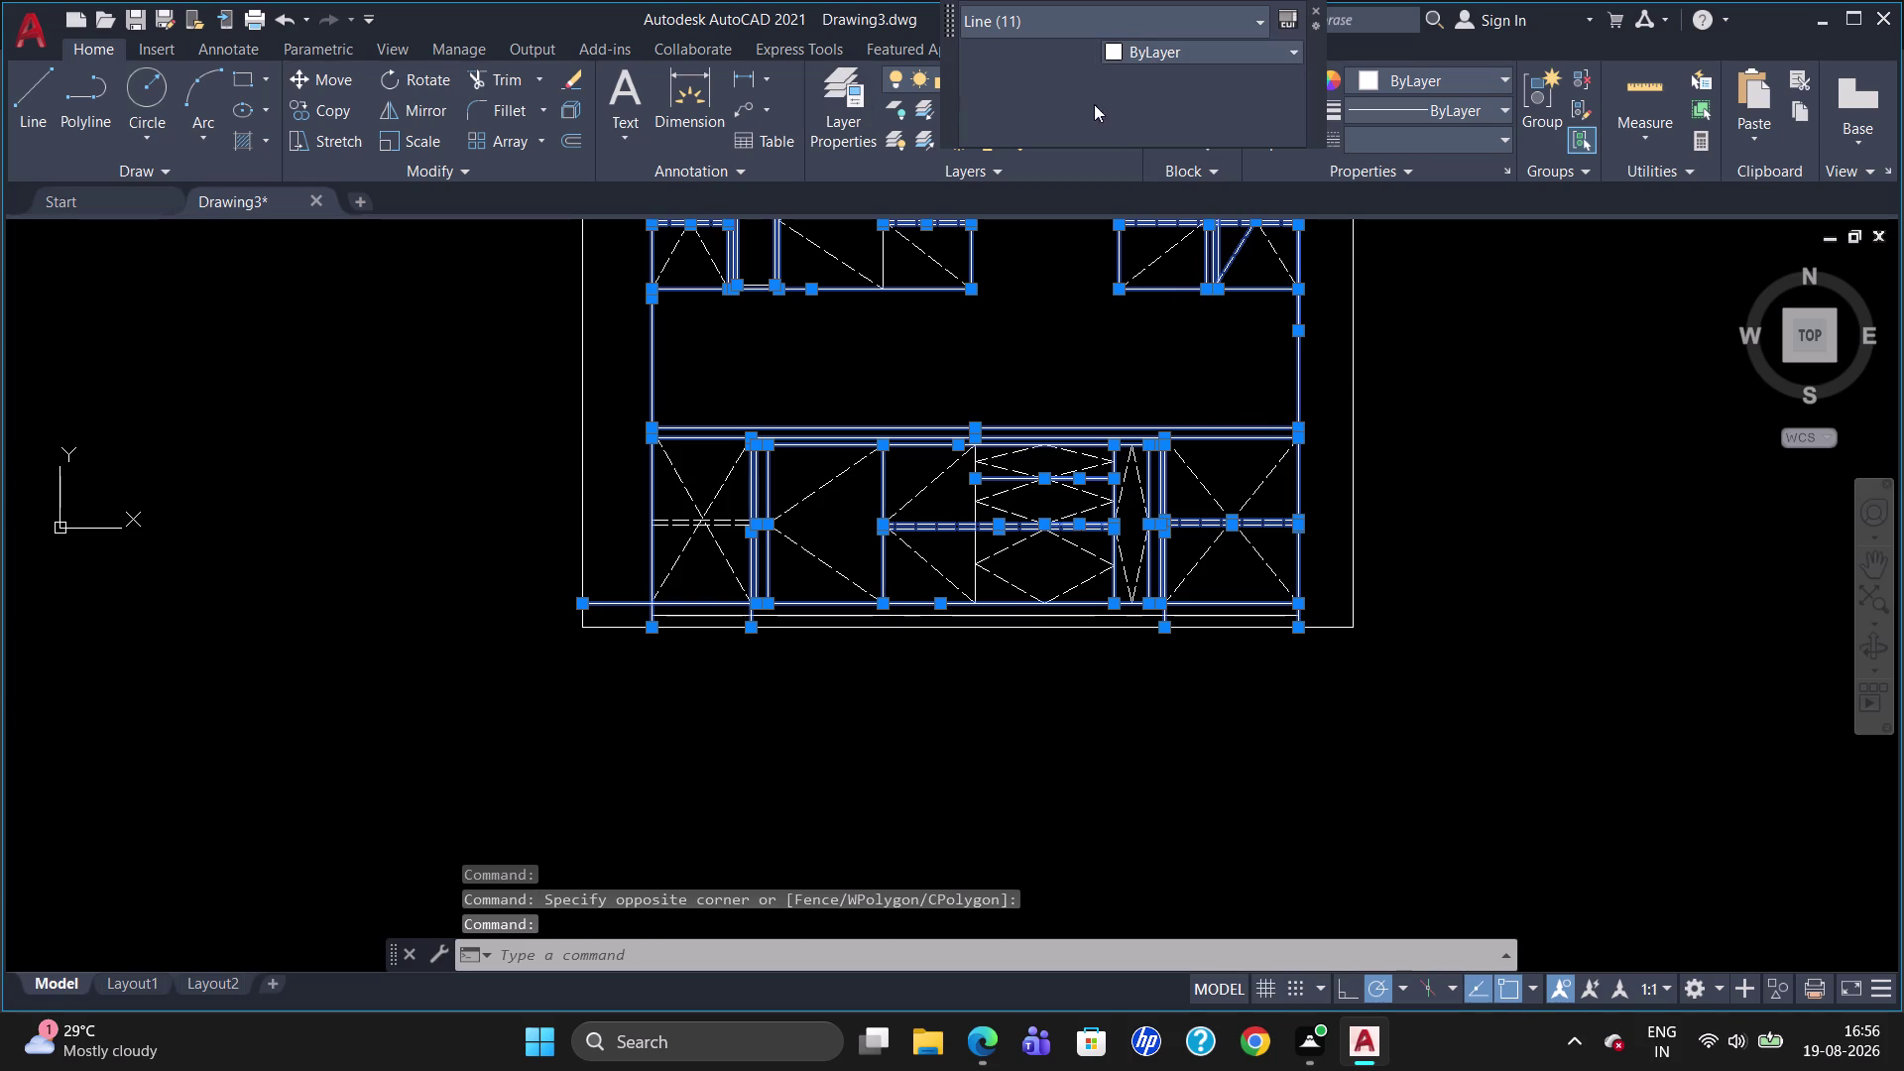
click(1290, 52)
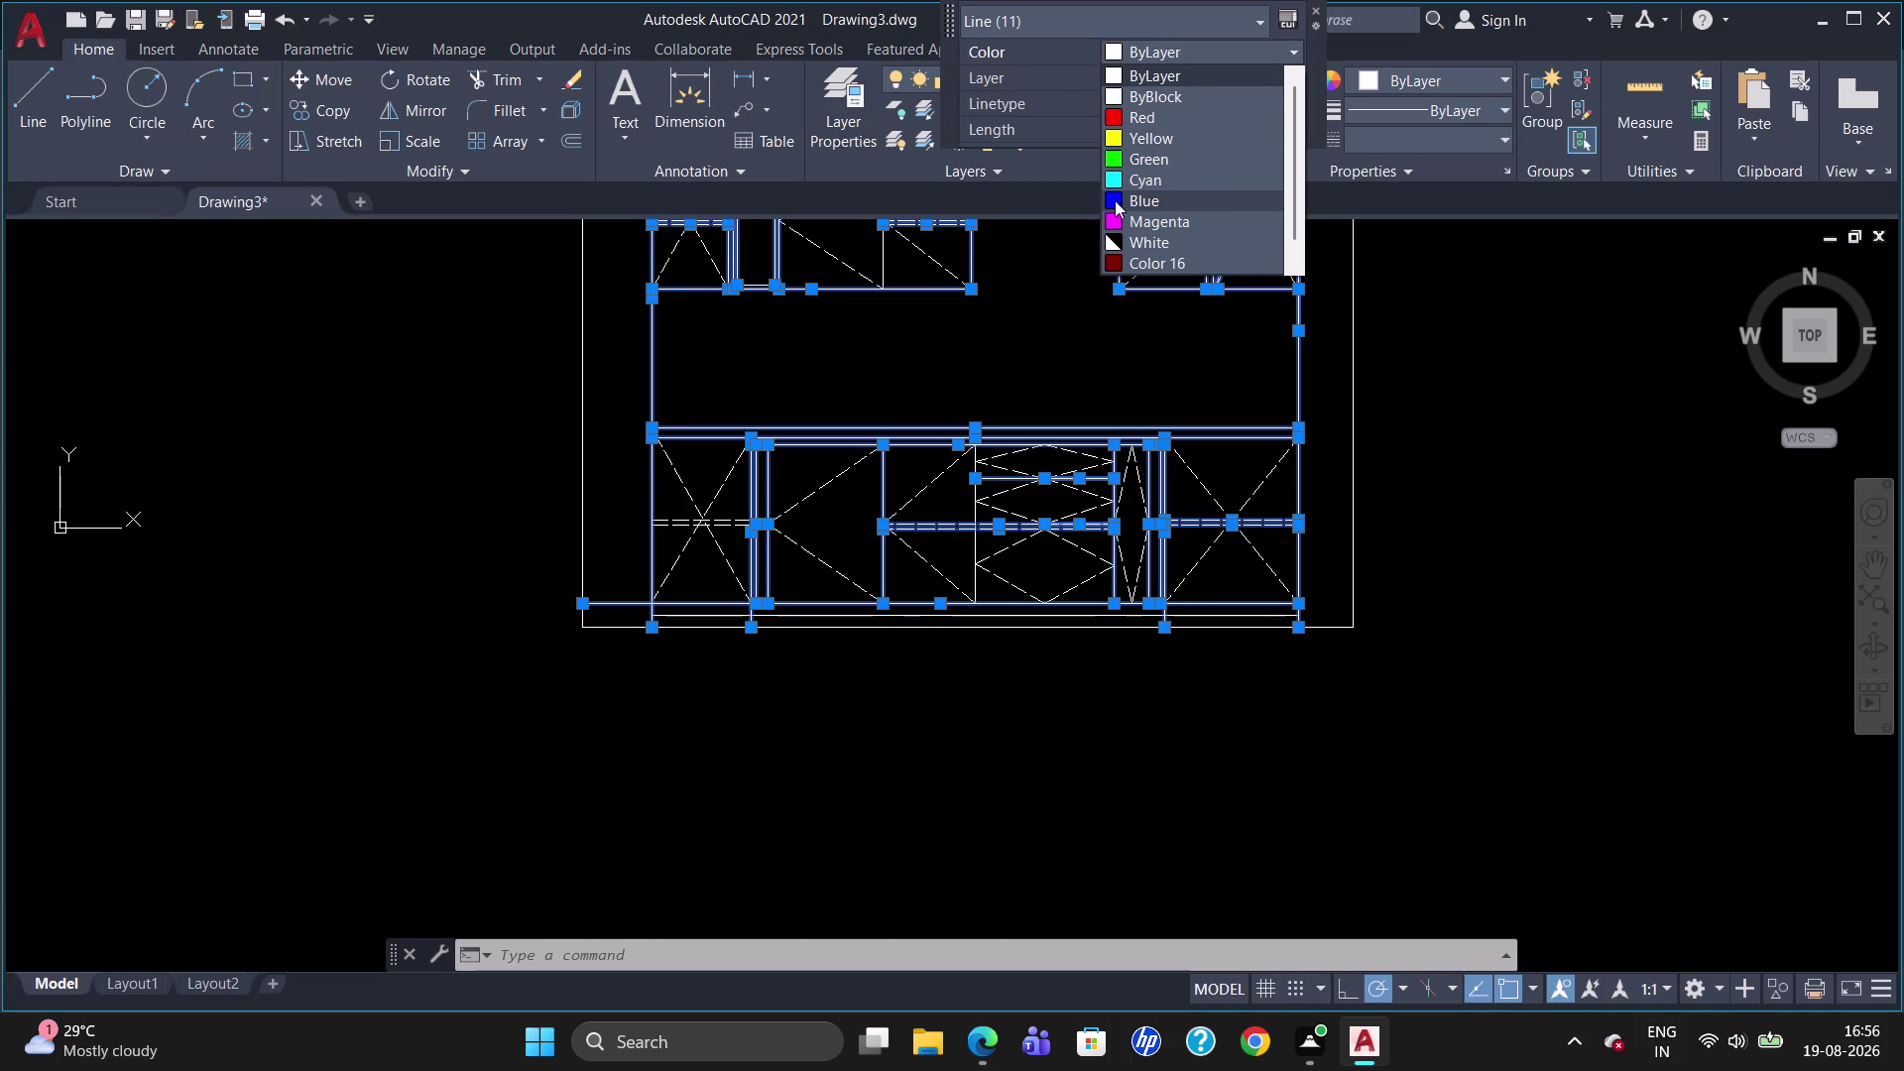
click(887, 73)
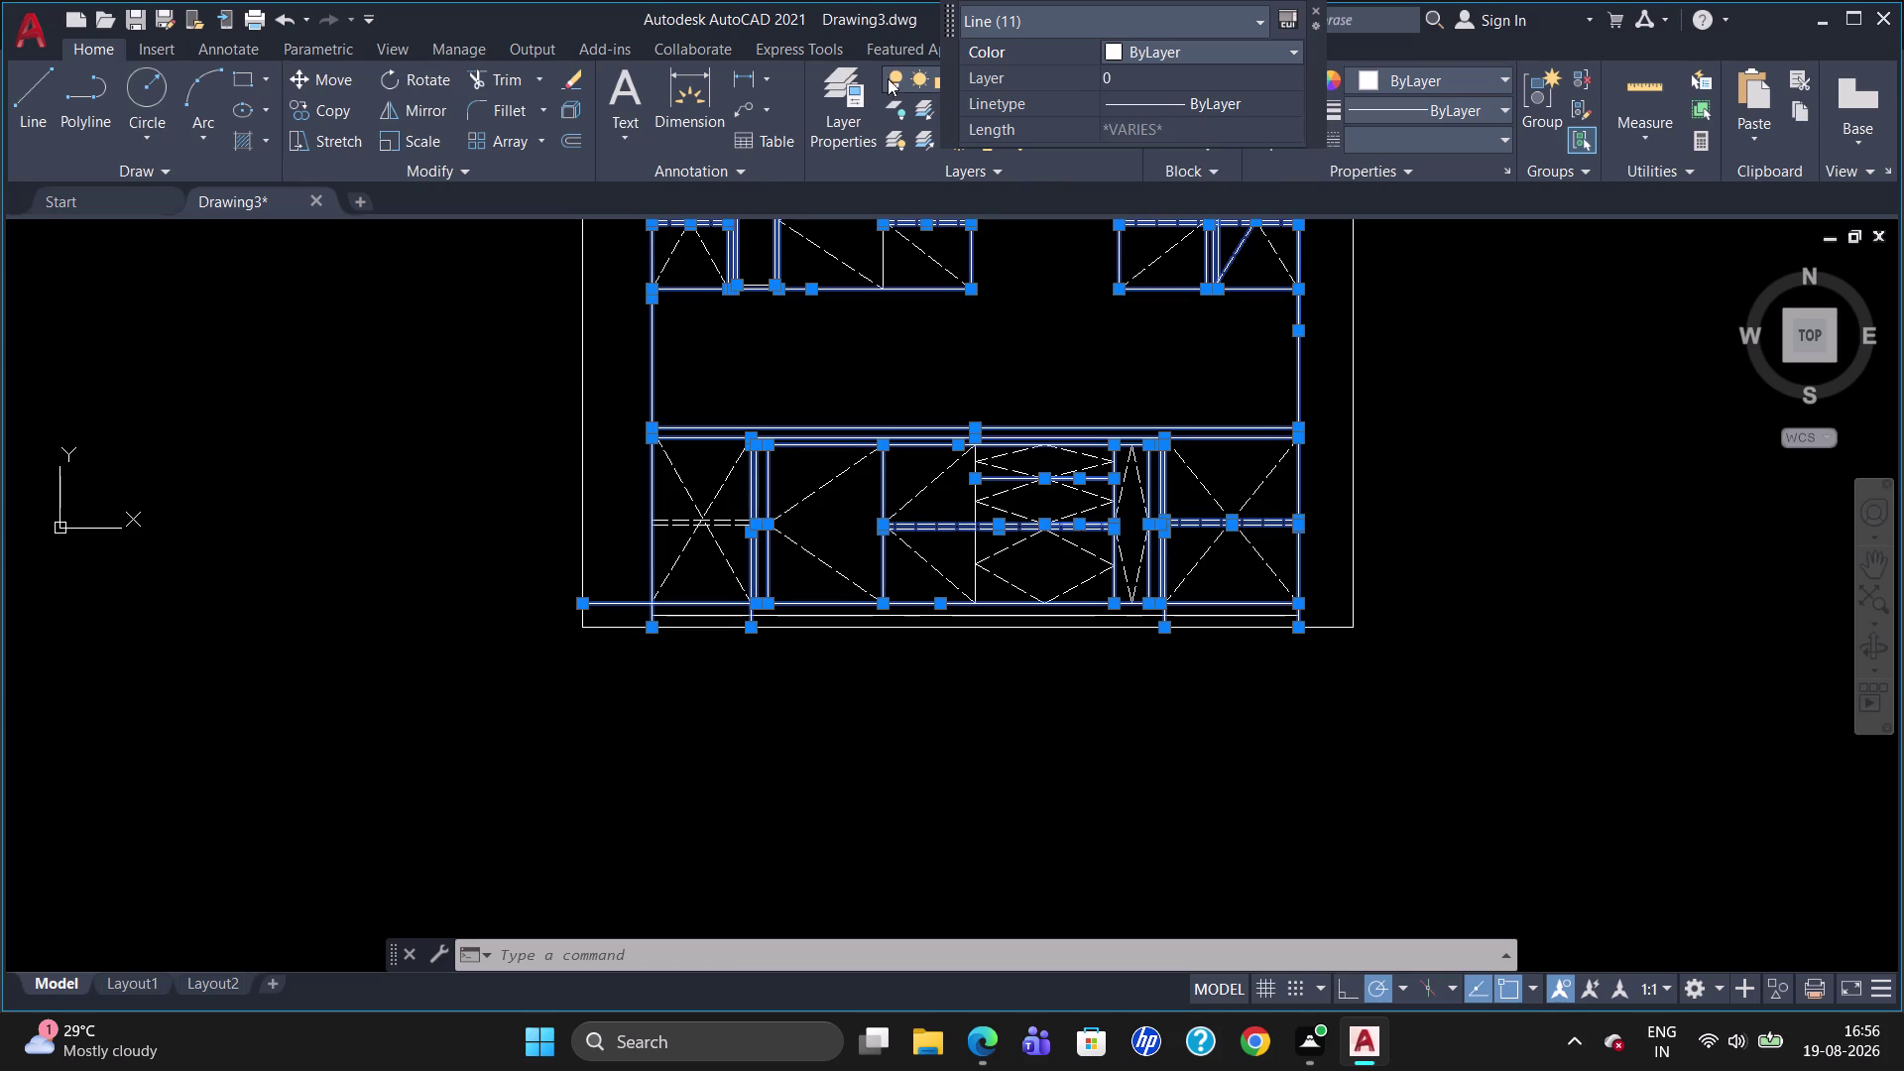
Move all the selected cabinet lines onto Layer1, then clear the selection.
click(1318, 8)
click(1121, 76)
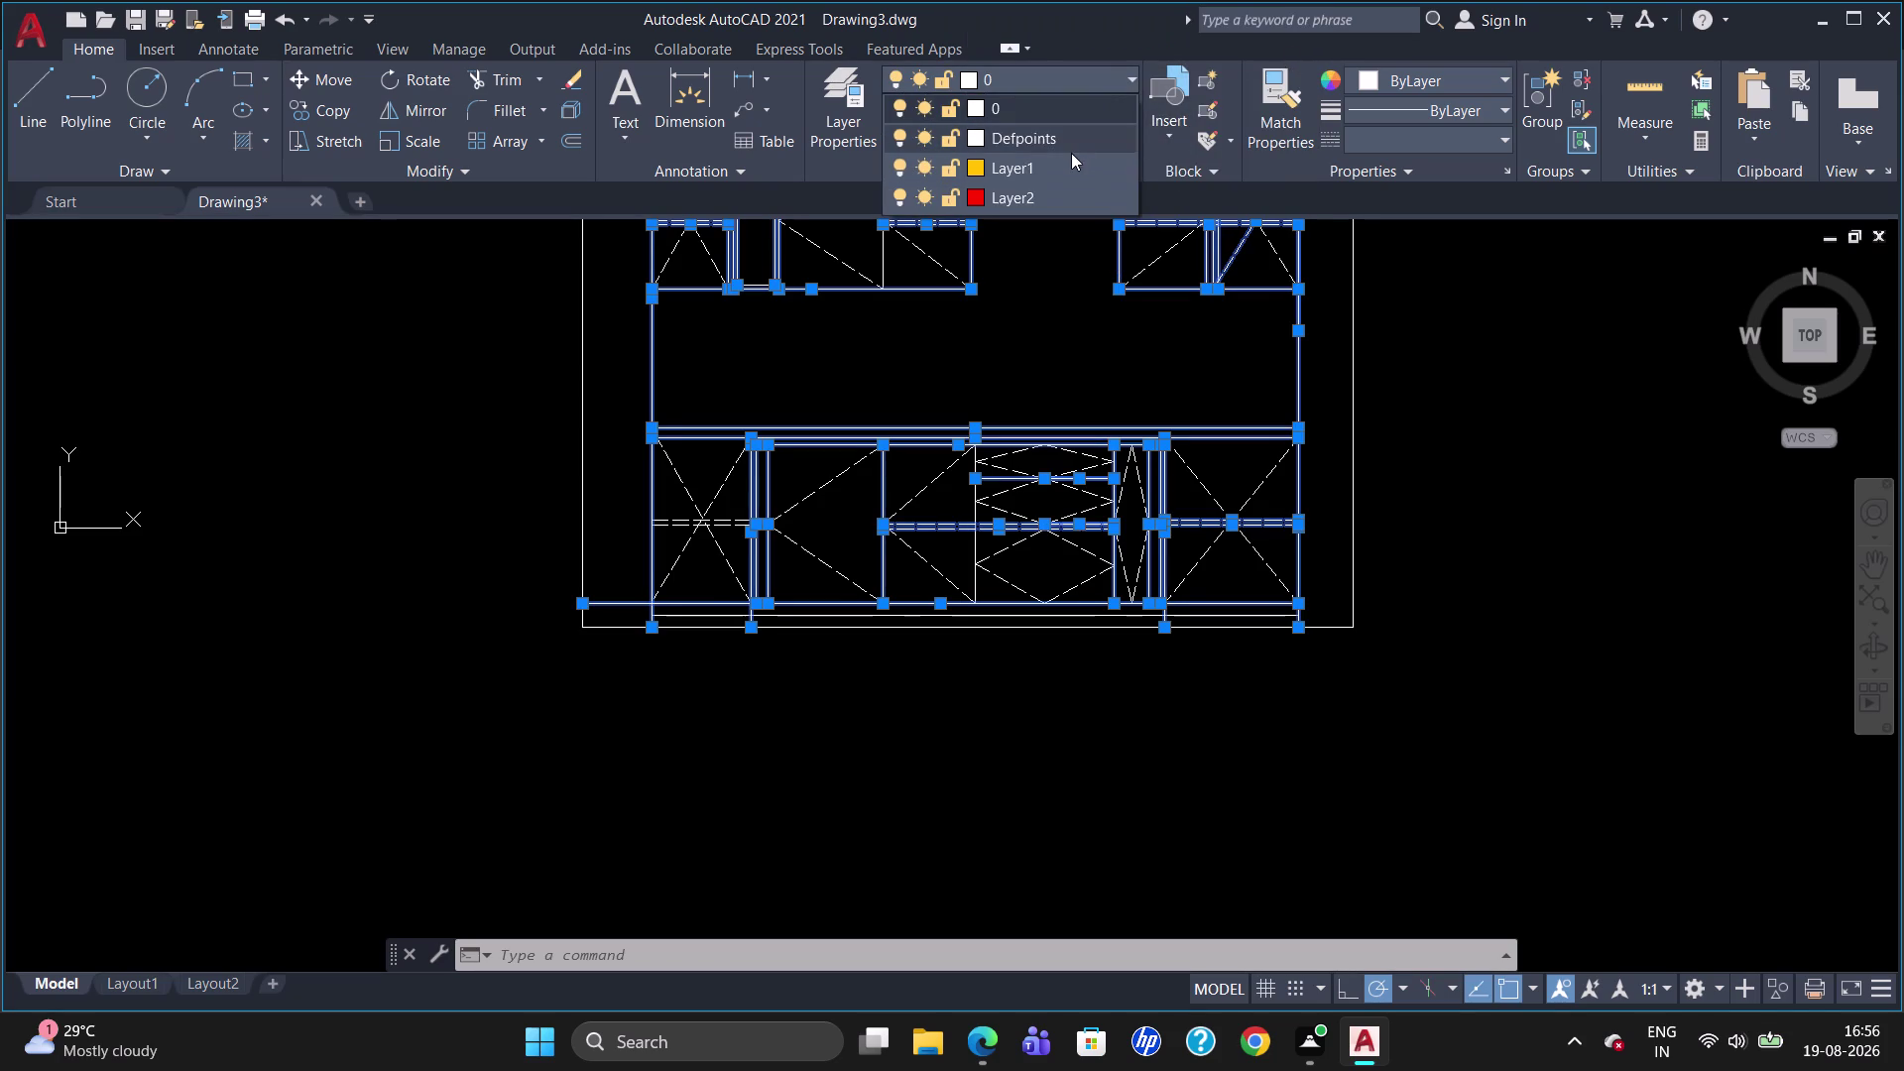
click(1058, 170)
key(Escape)
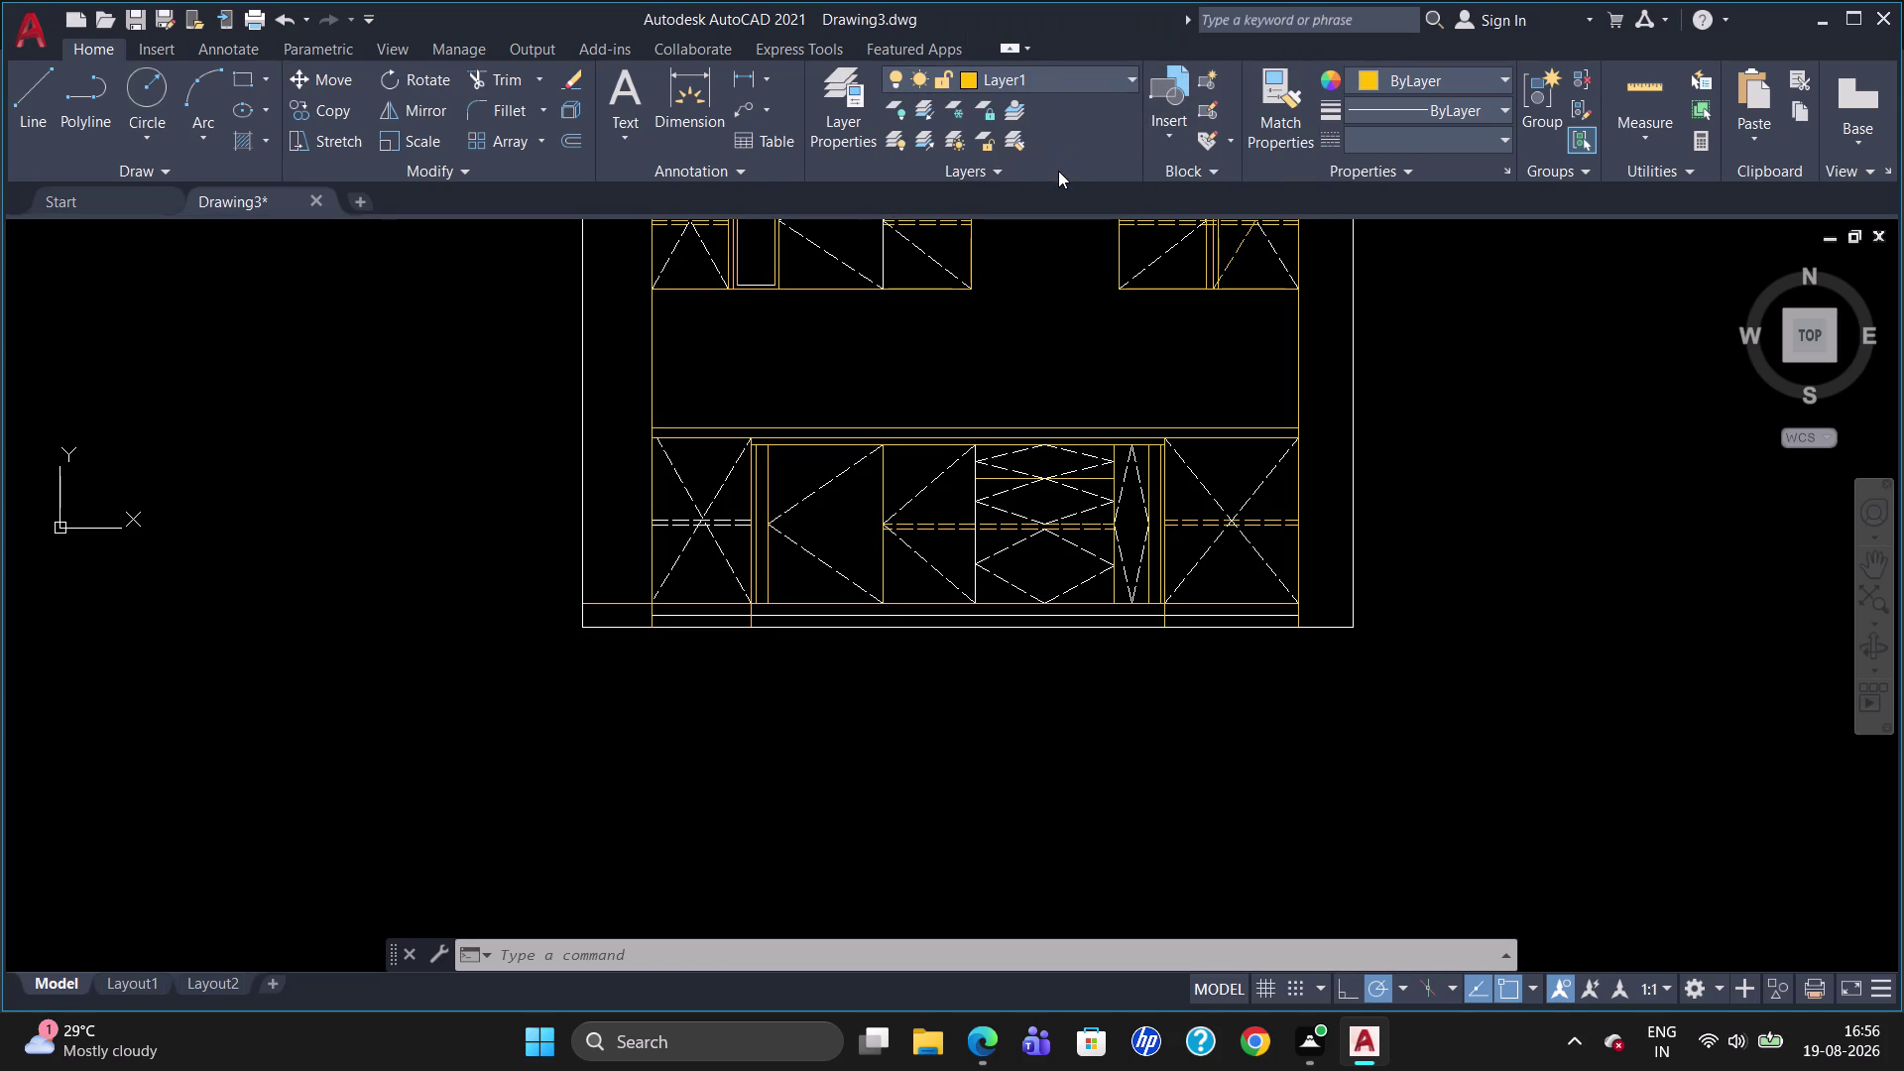
key(Escape)
key(Escape)
Check which layer the short line above the narrow panel is on.
key(Escape)
scroll(down, 3)
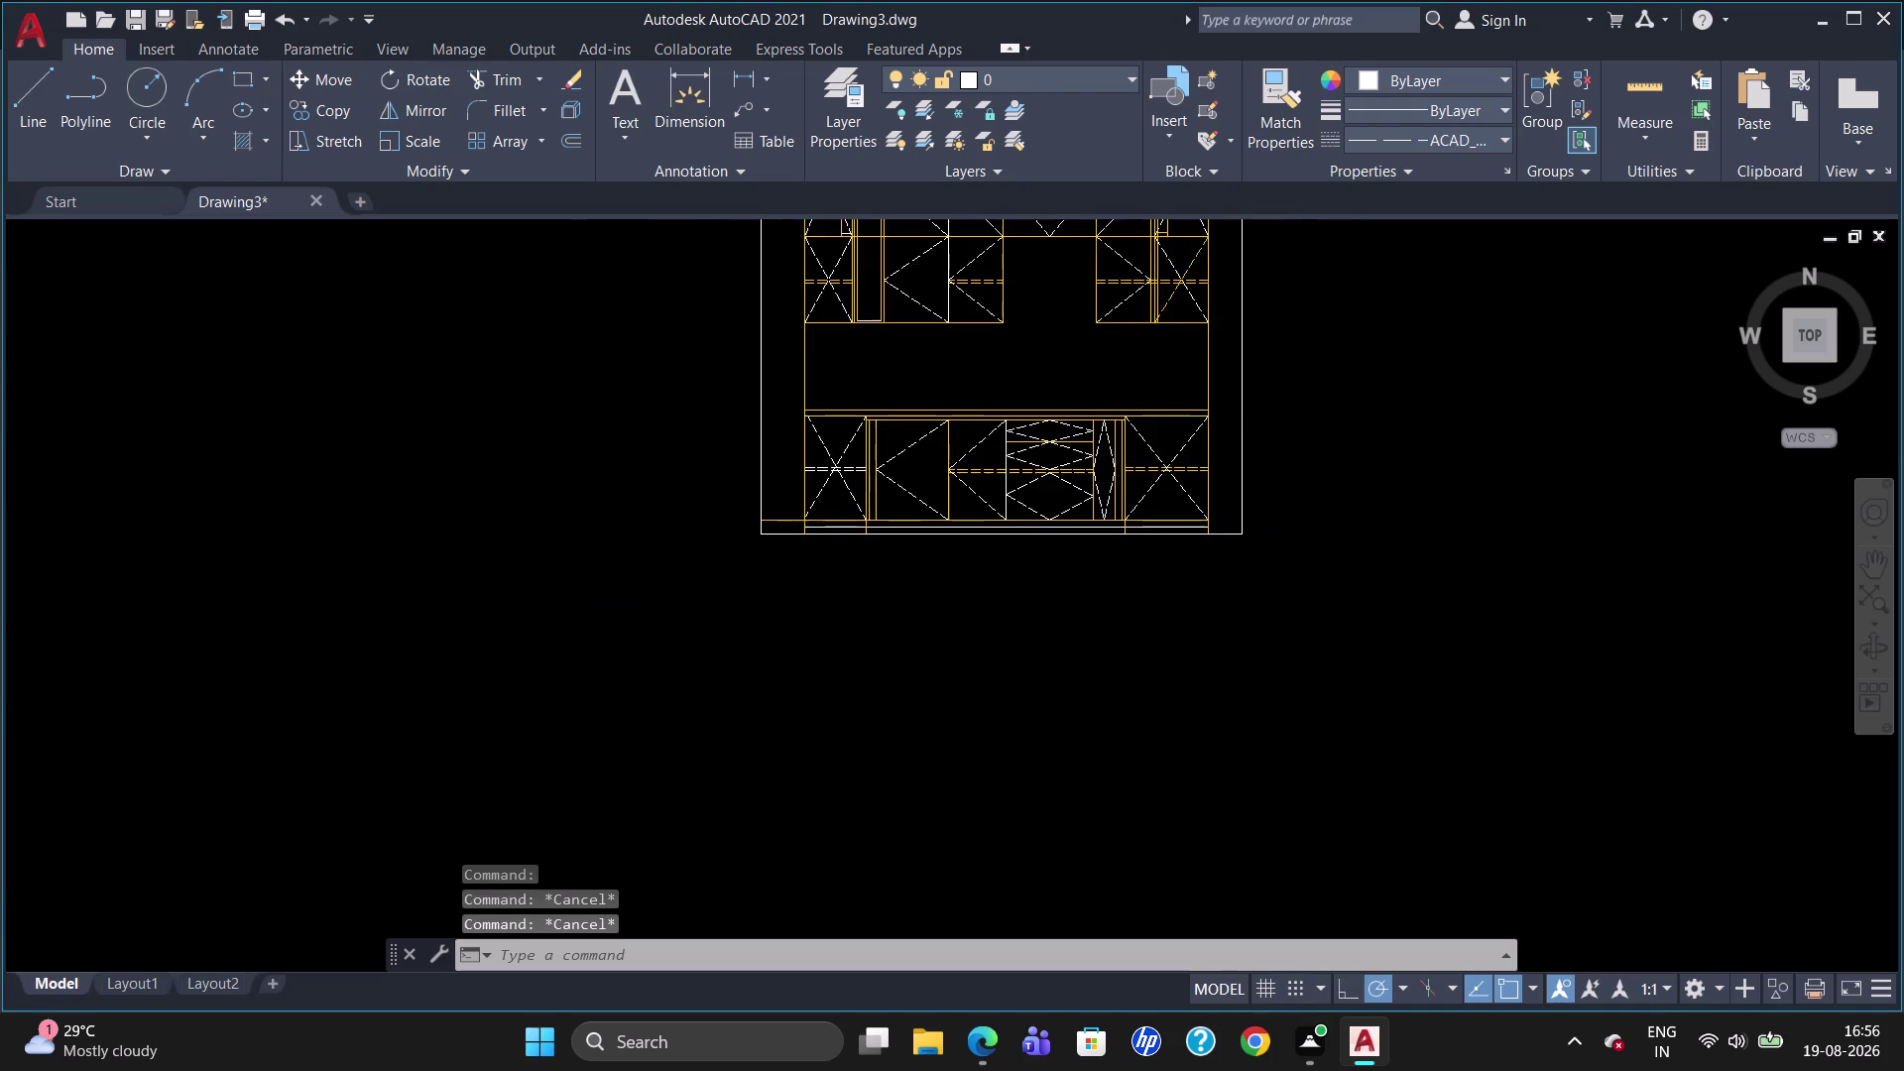
scroll(up, 3)
scroll(down, 3)
scroll(up, 3)
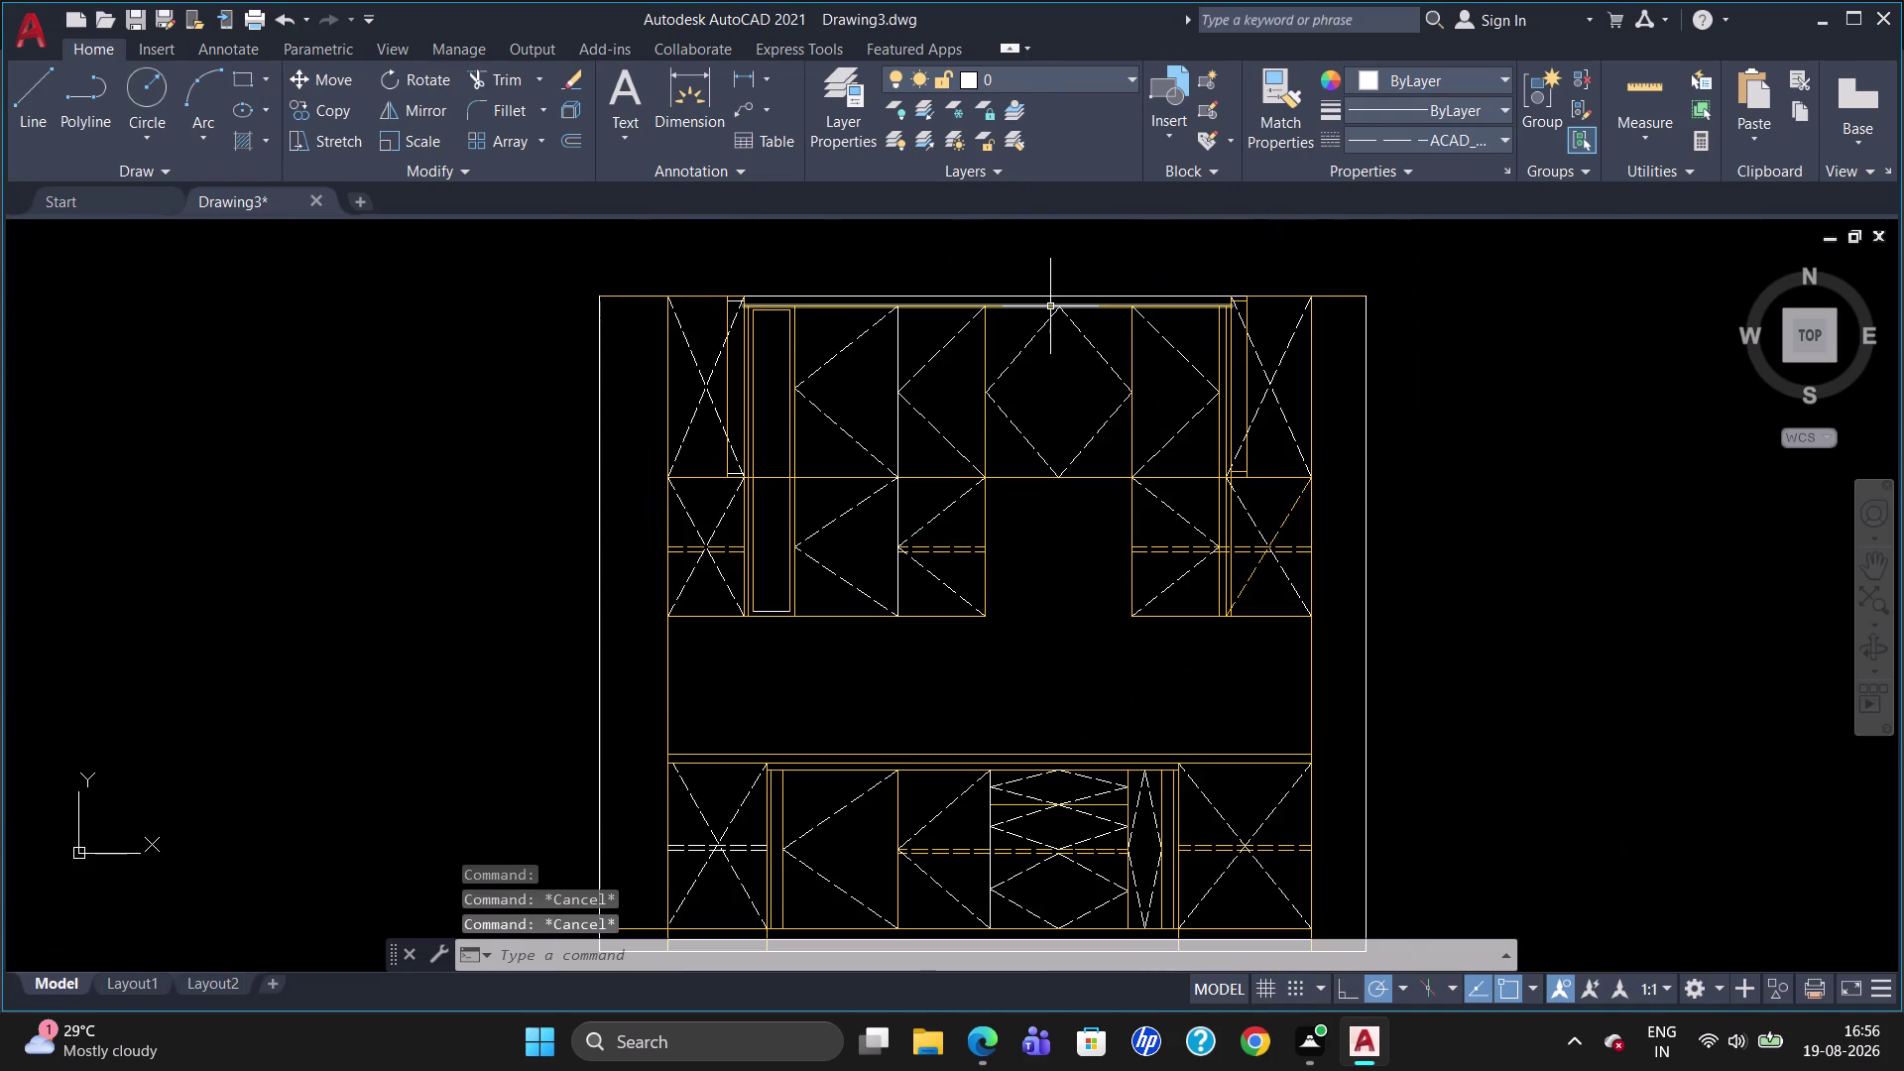
scroll(up, 3)
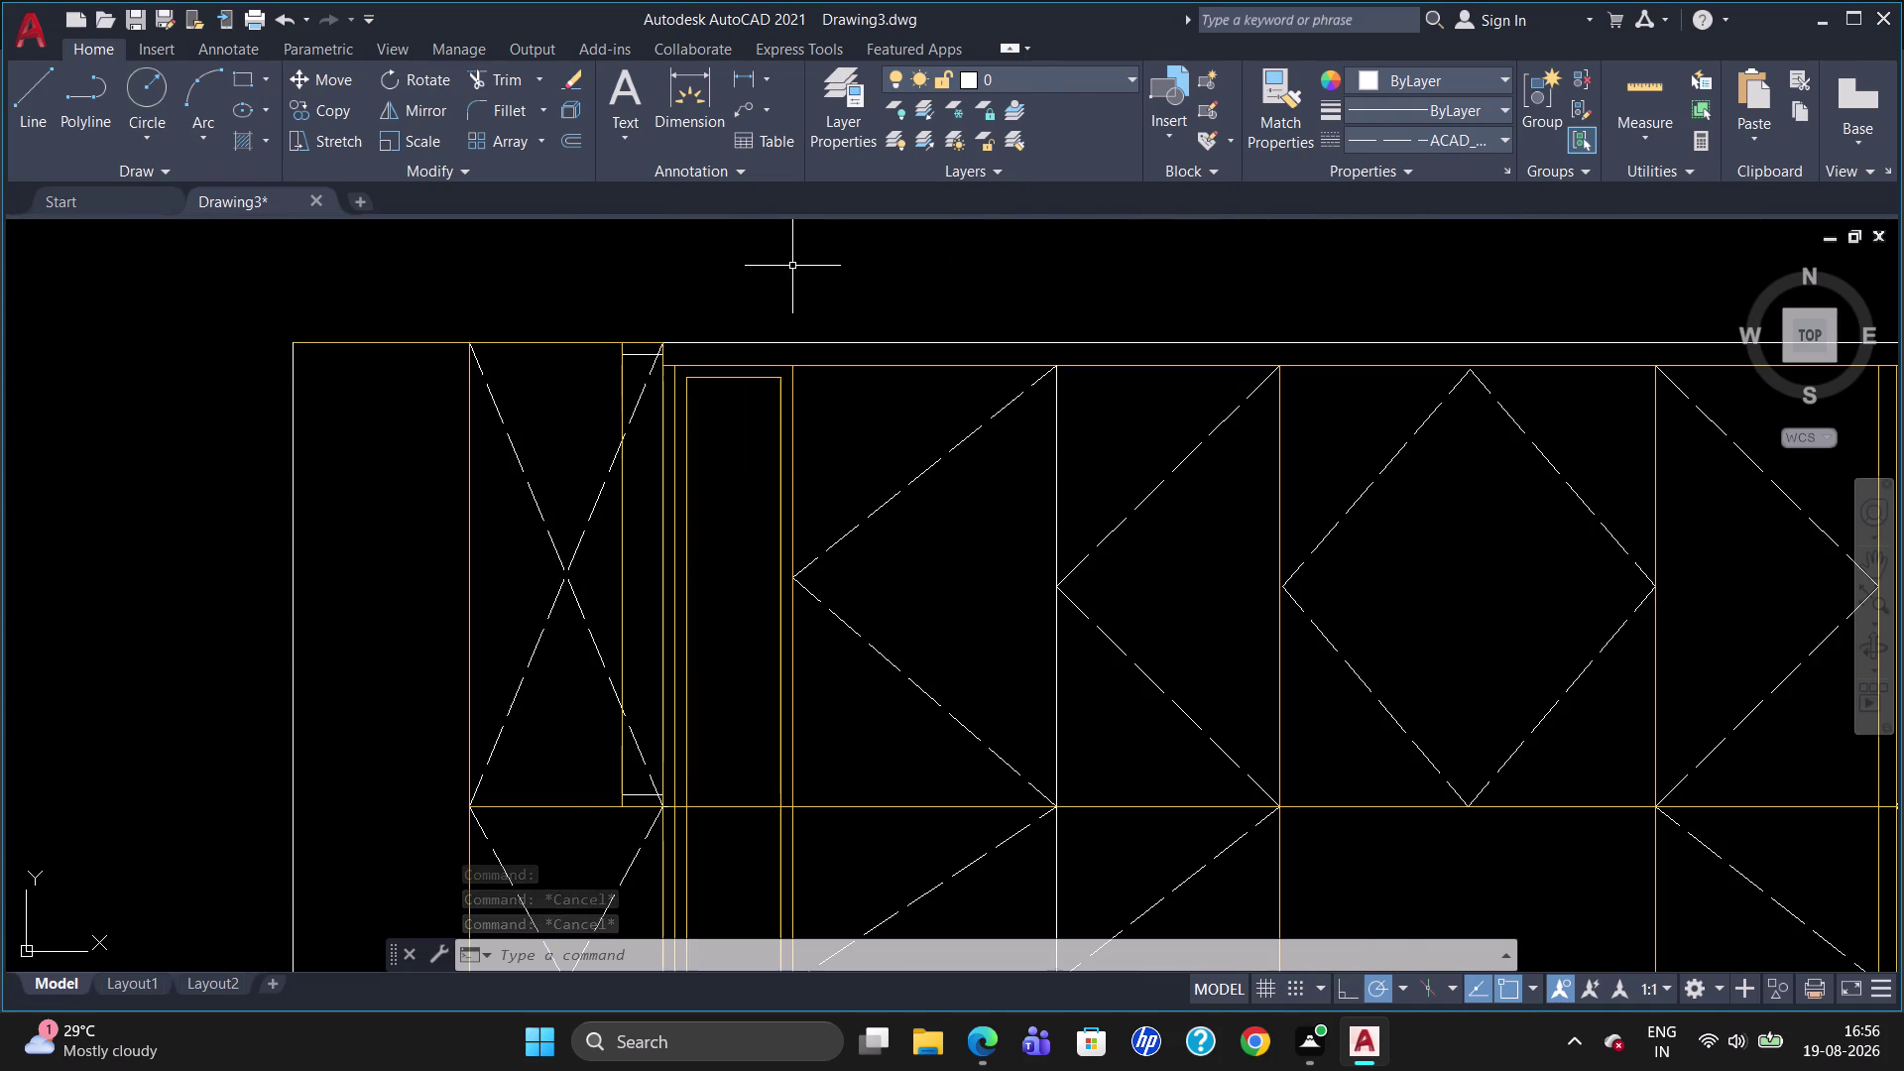
click(641, 357)
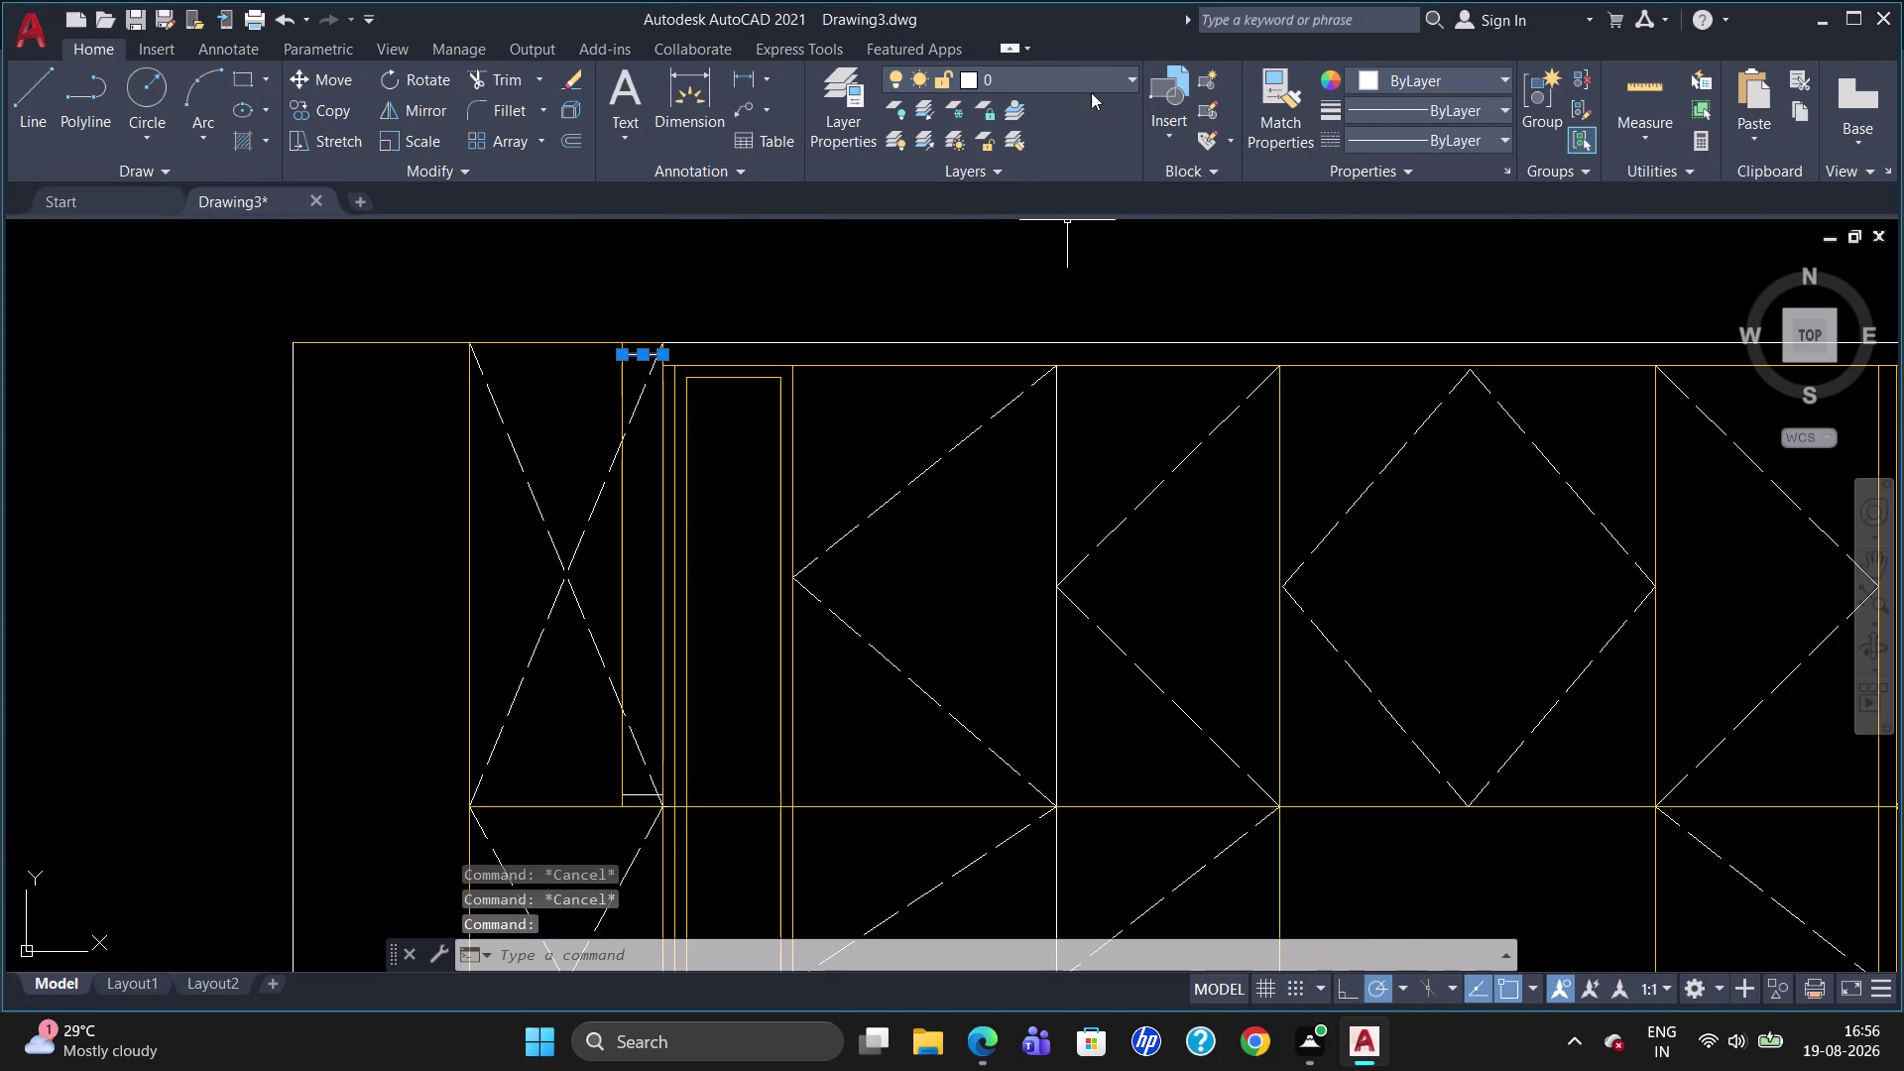
click(1100, 65)
click(1076, 161)
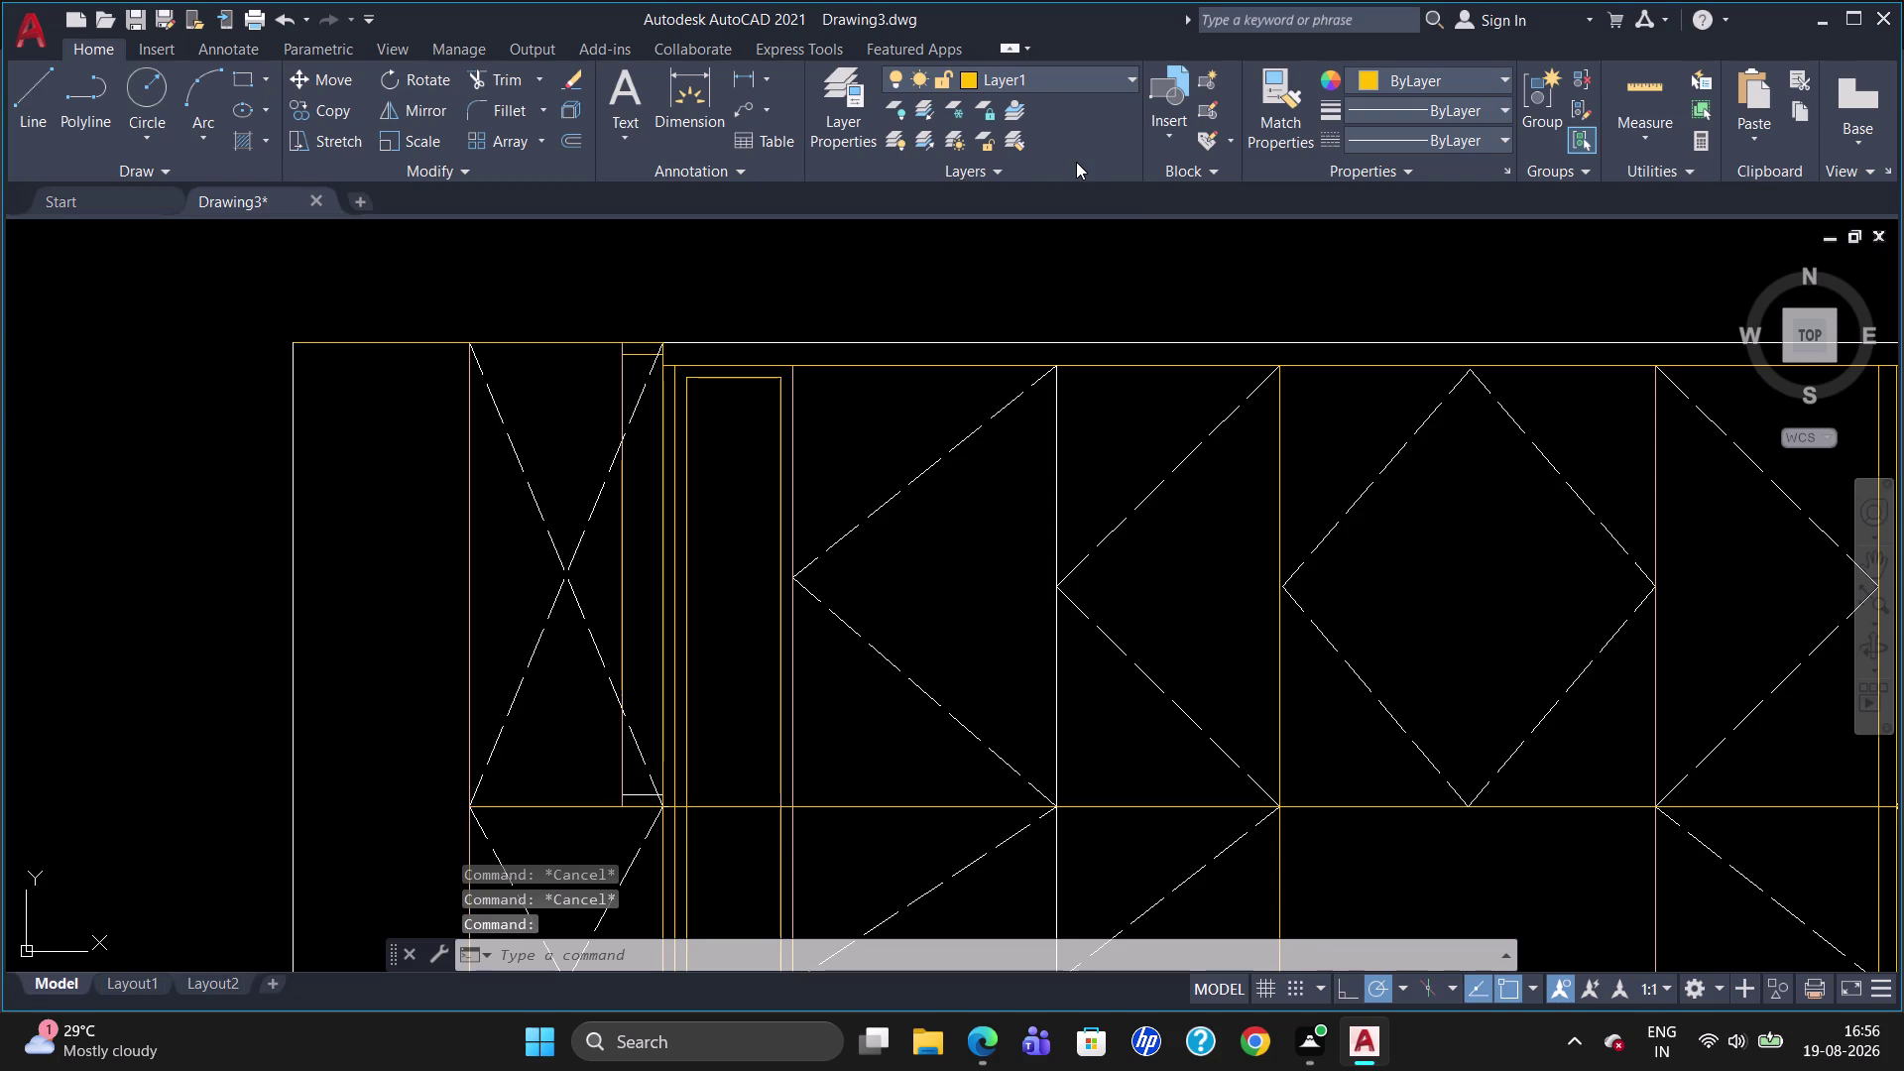
key(Escape)
key(Escape)
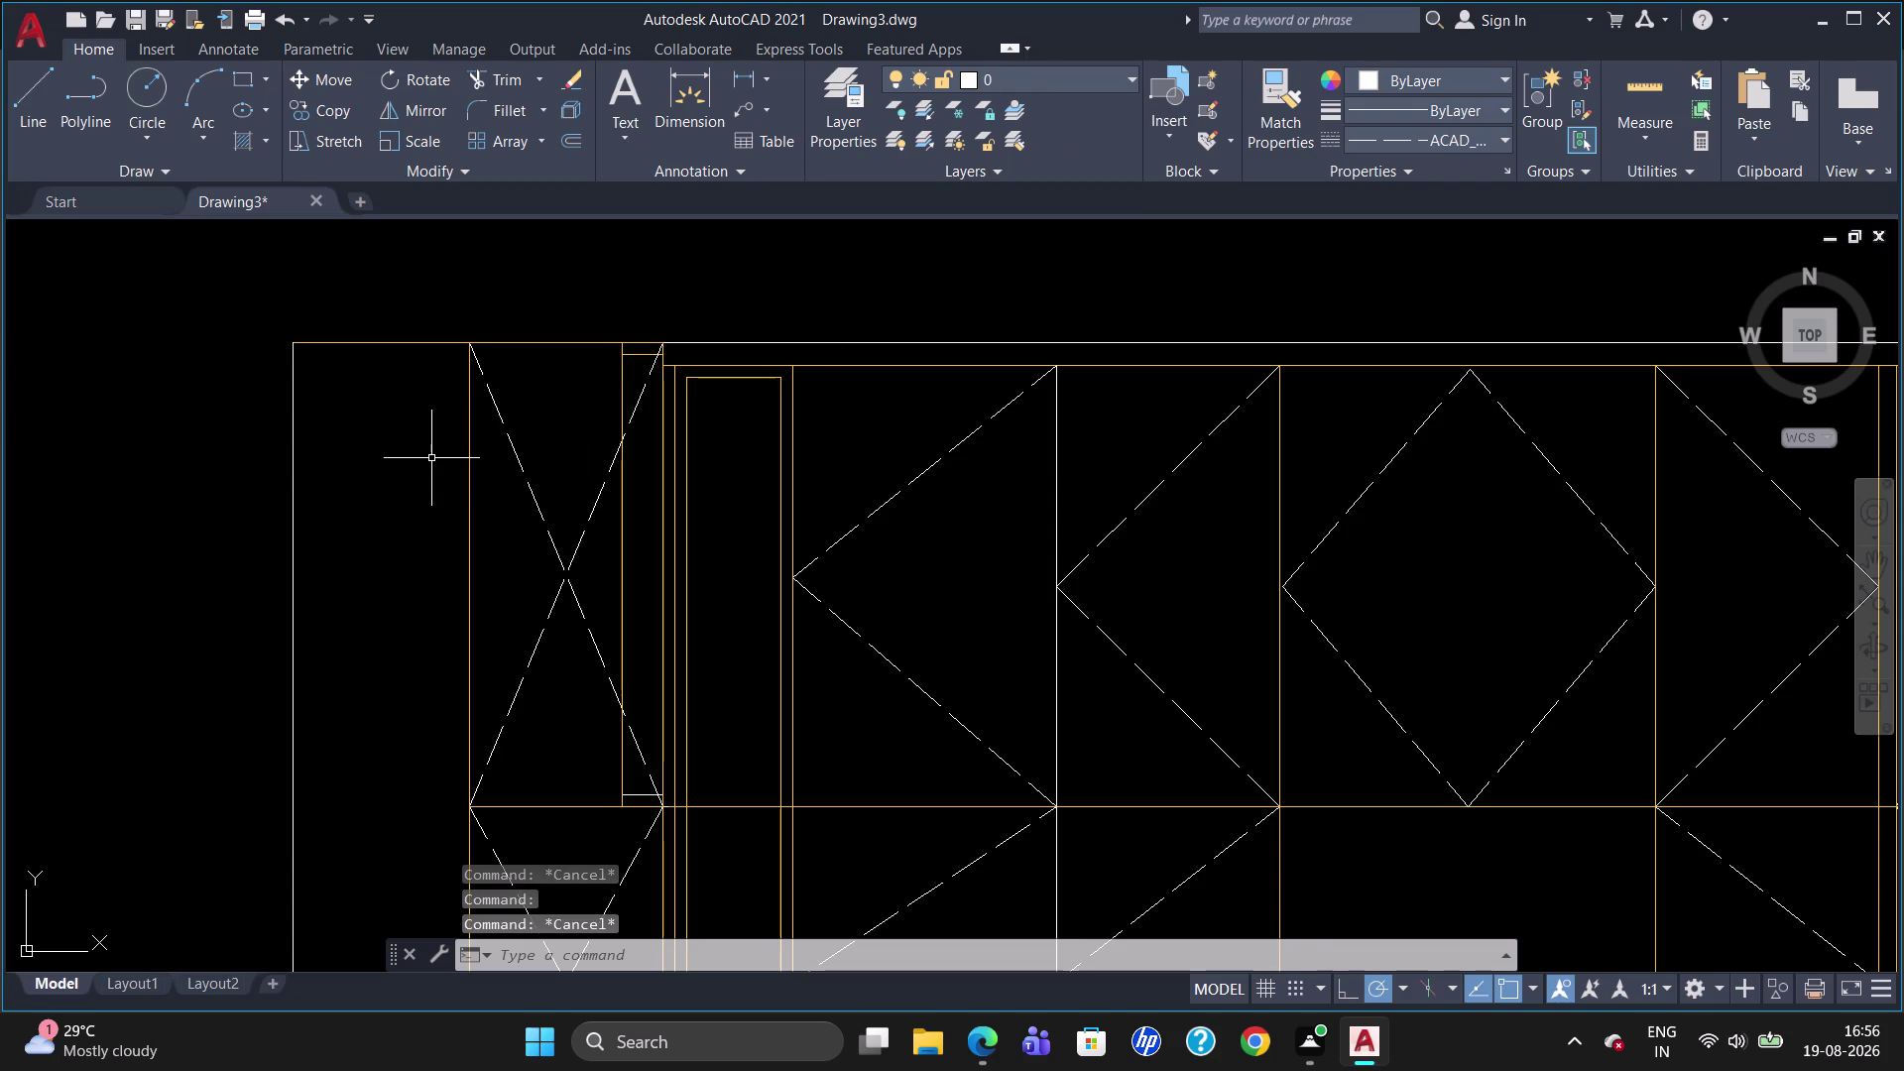
Break the left top line at the wardrobe's edge and put the wall piece on layer 0.
text(BR)
click(499, 529)
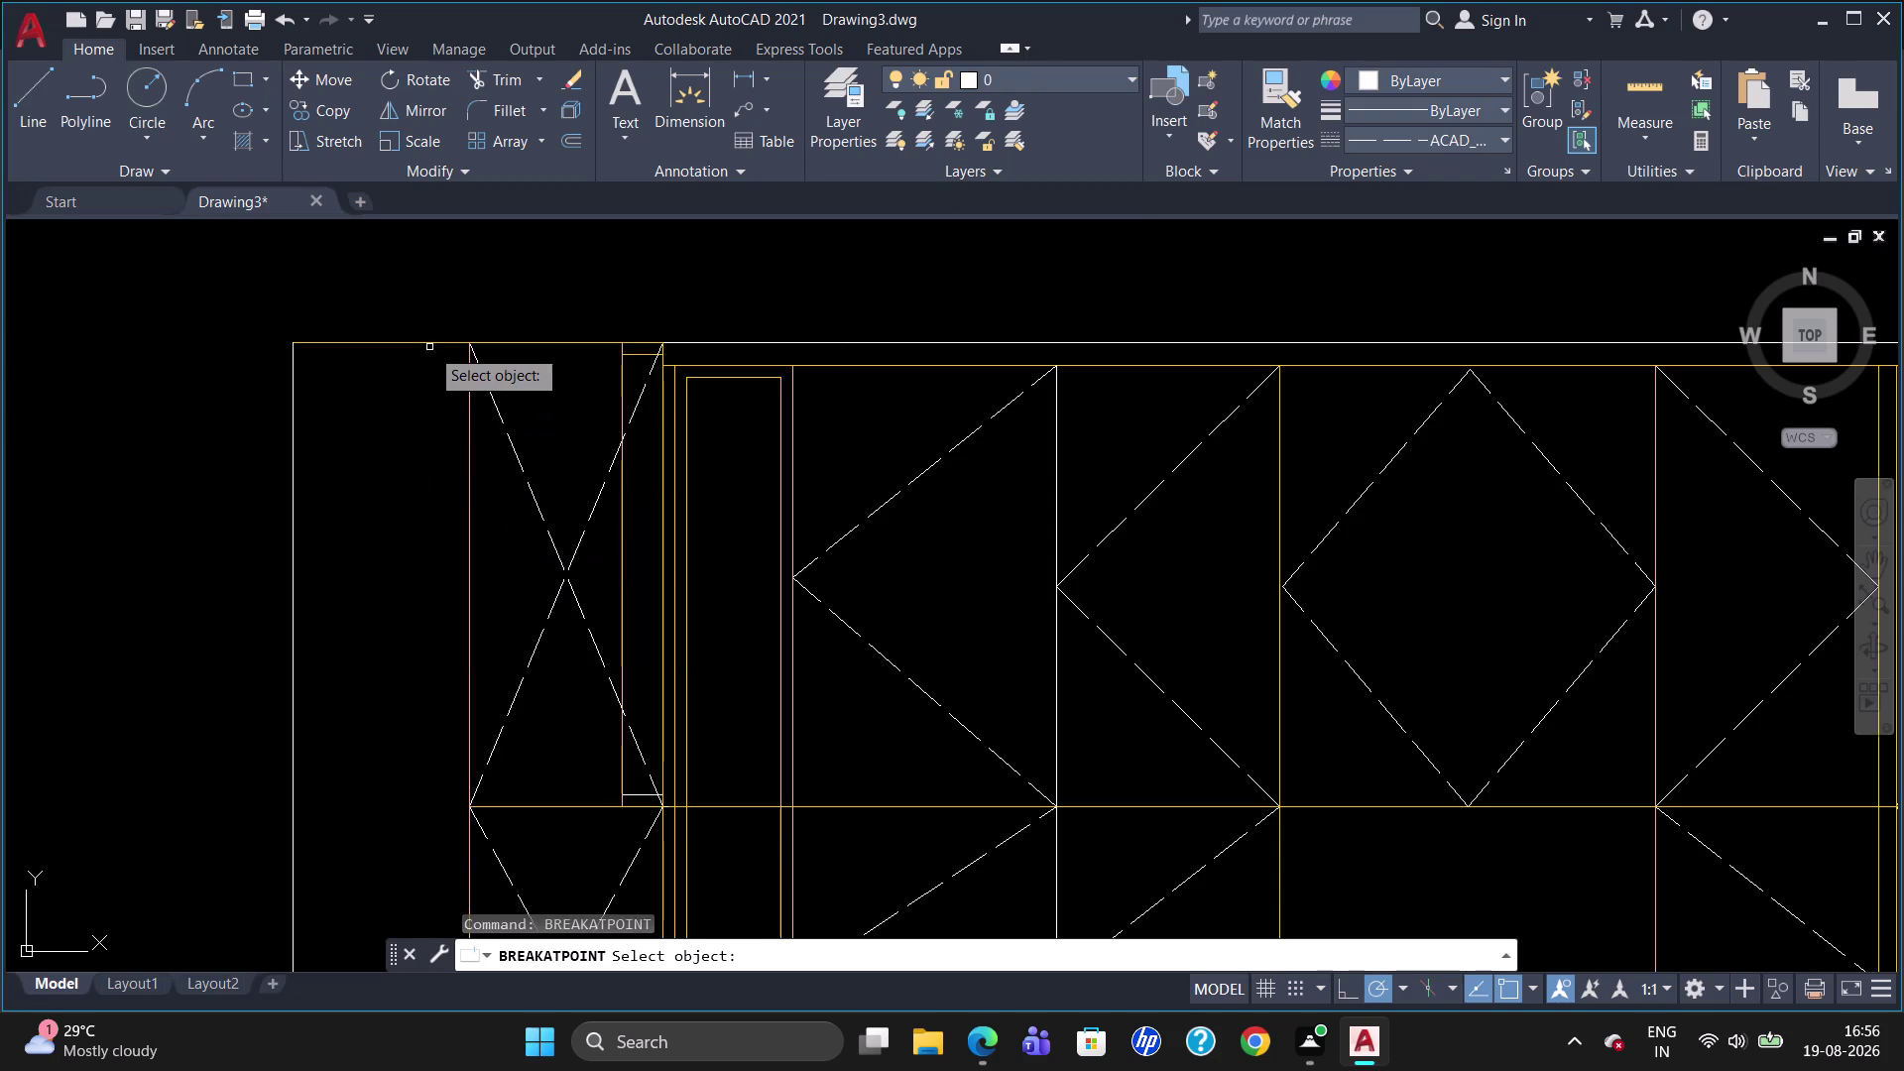
click(427, 340)
click(470, 342)
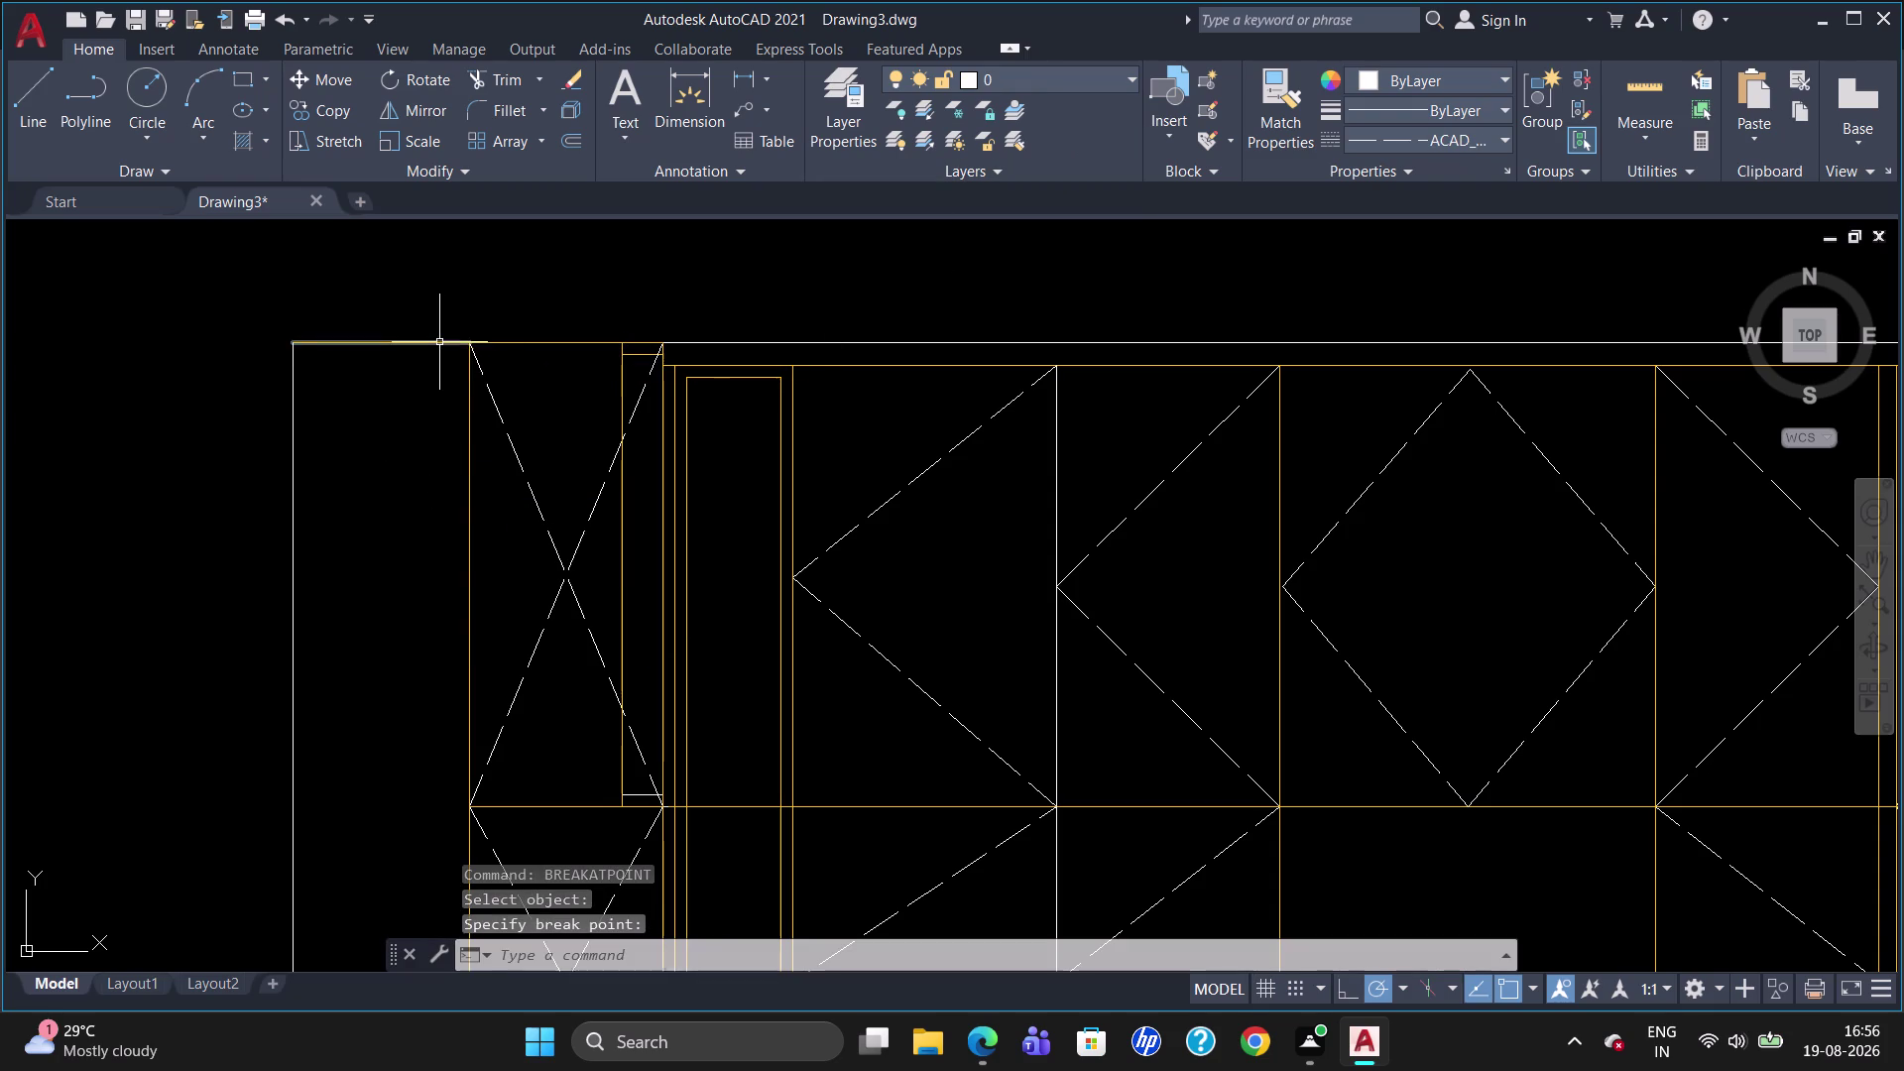
click(439, 341)
click(1088, 70)
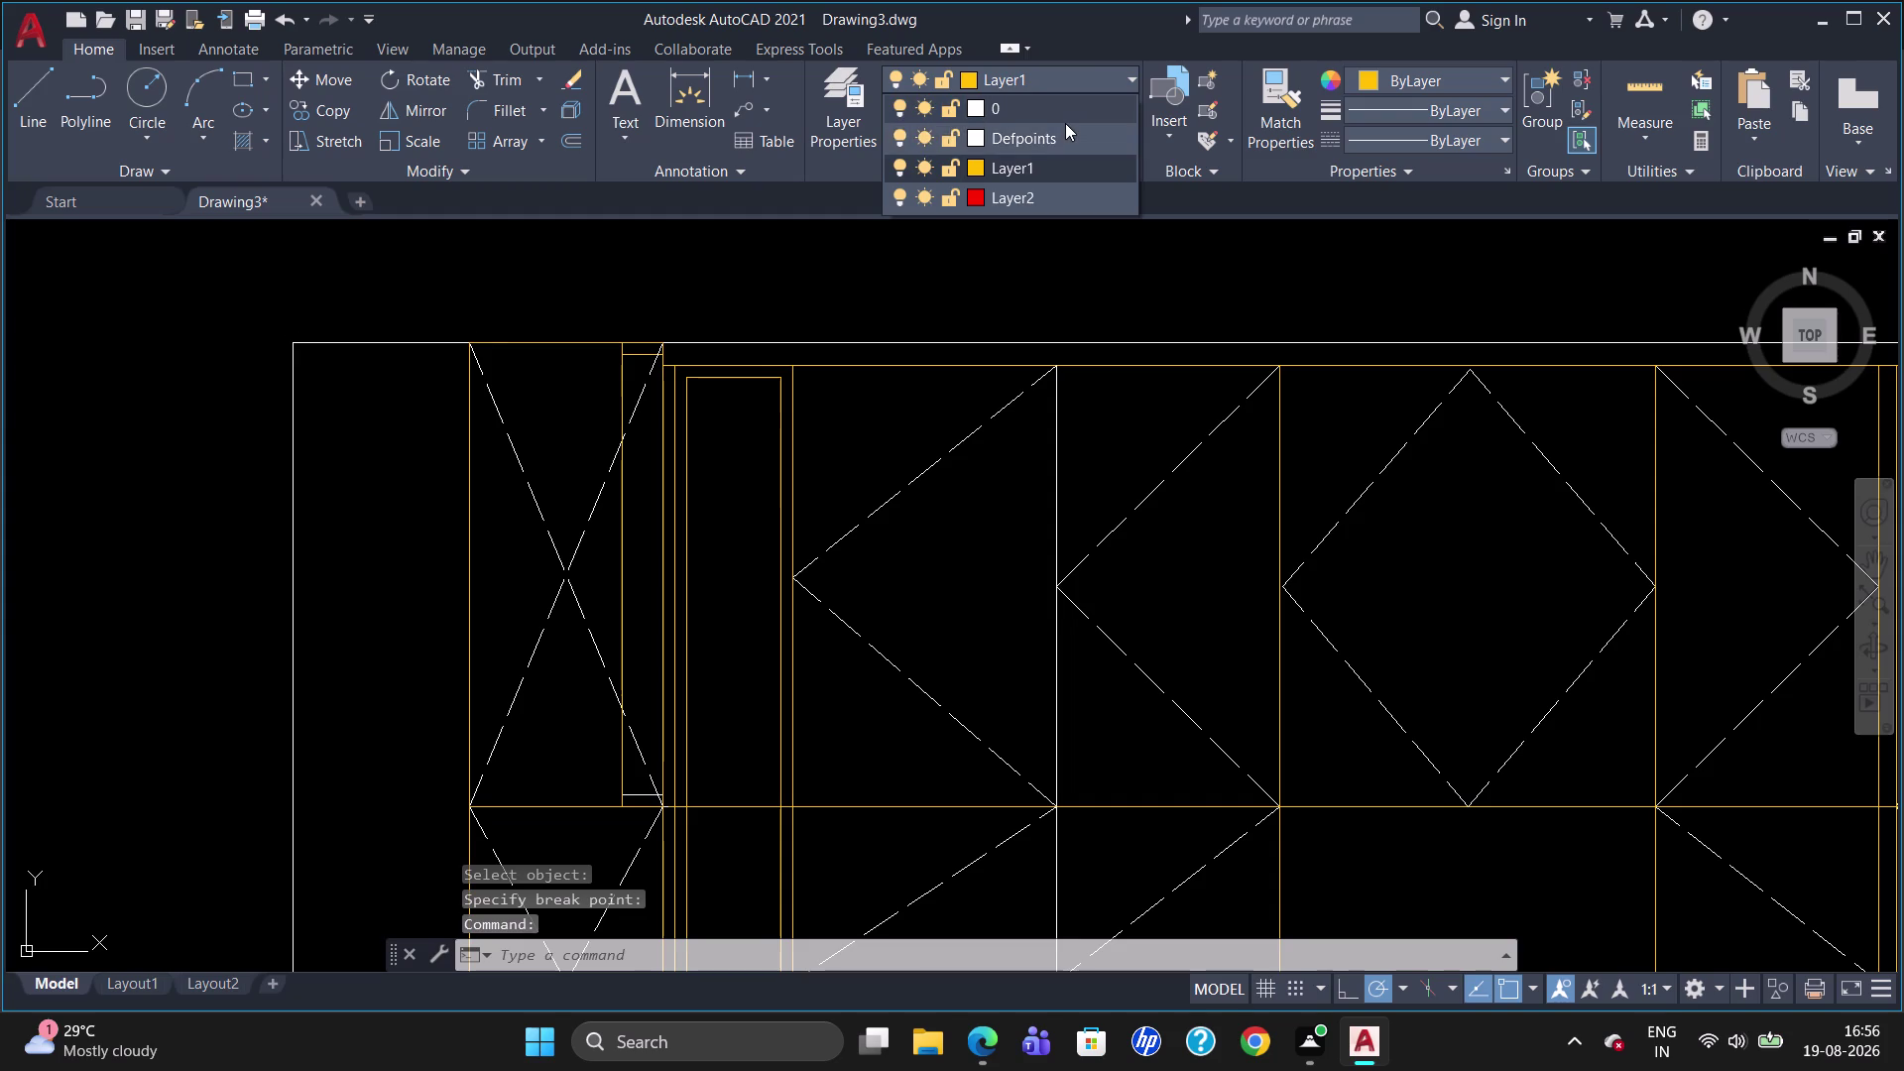
click(1066, 109)
key(Escape)
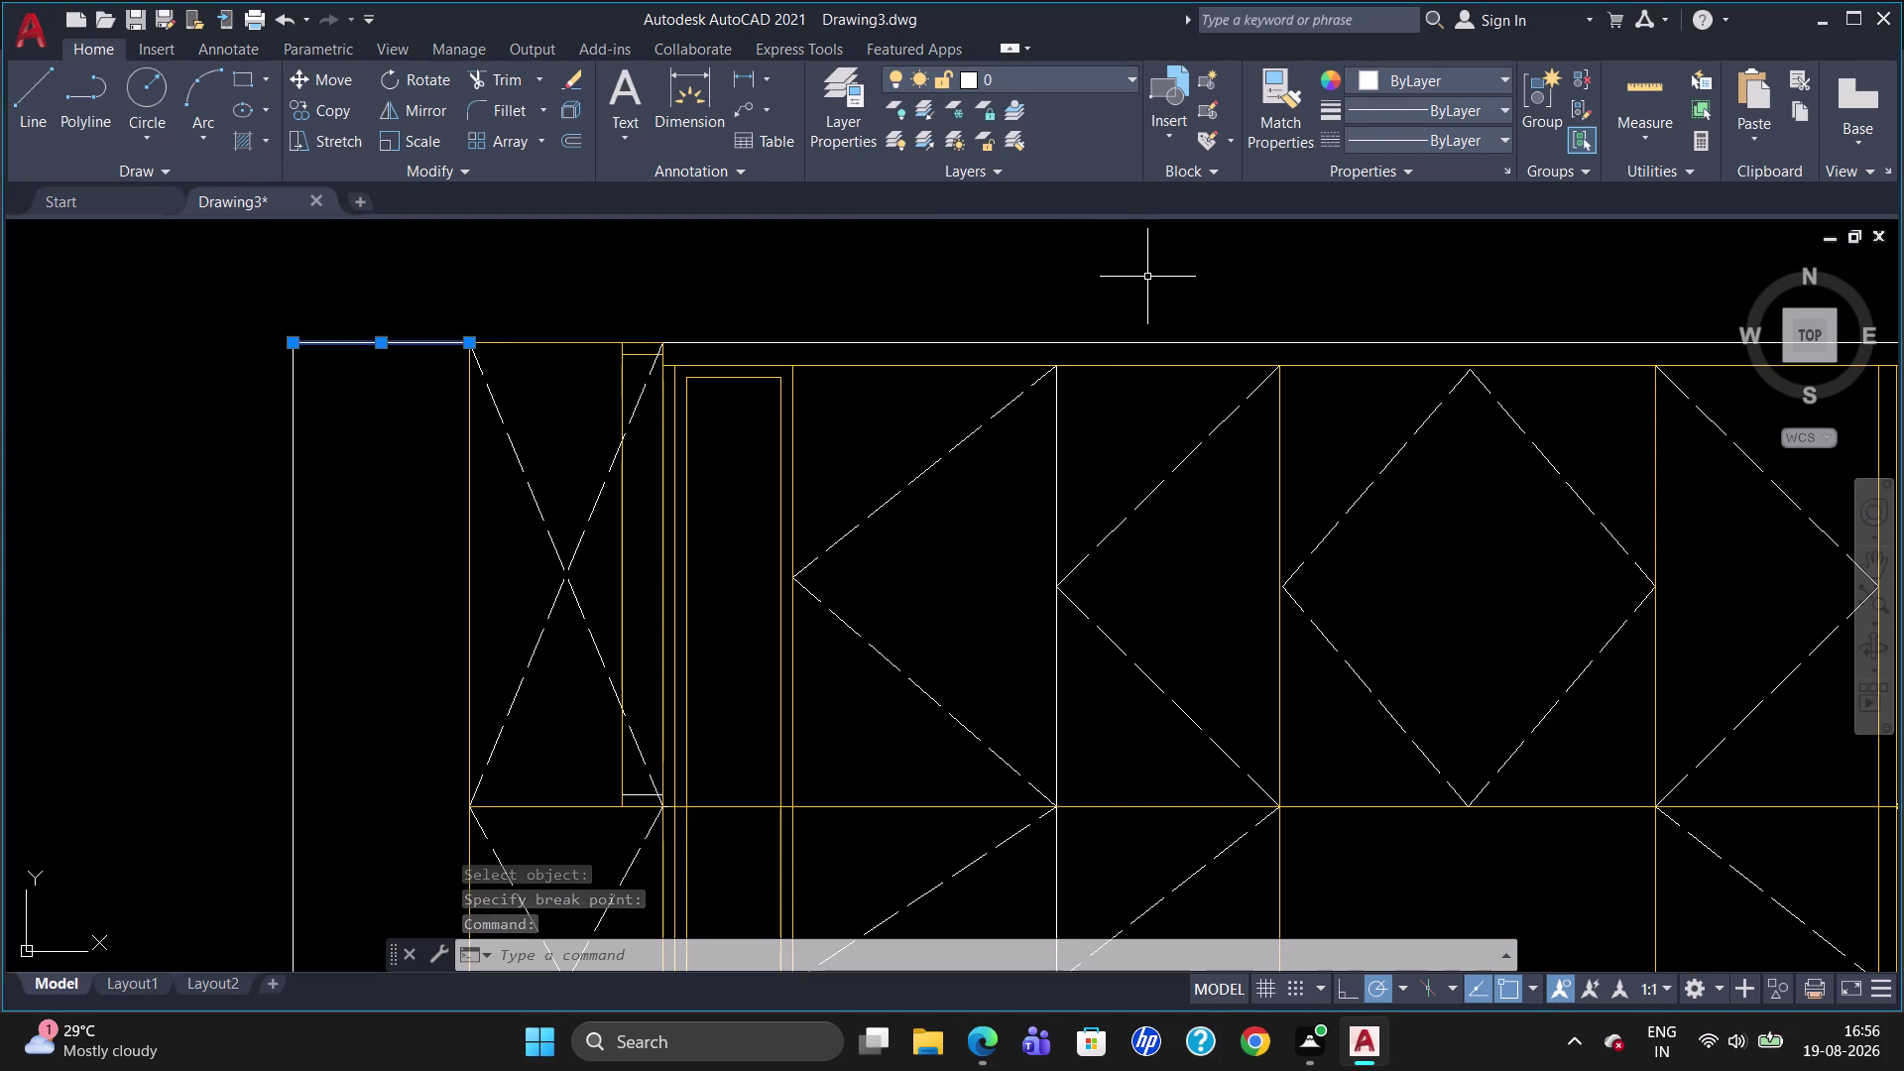
key(Escape)
scroll(down, 3)
scroll(up, 3)
scroll(down, 3)
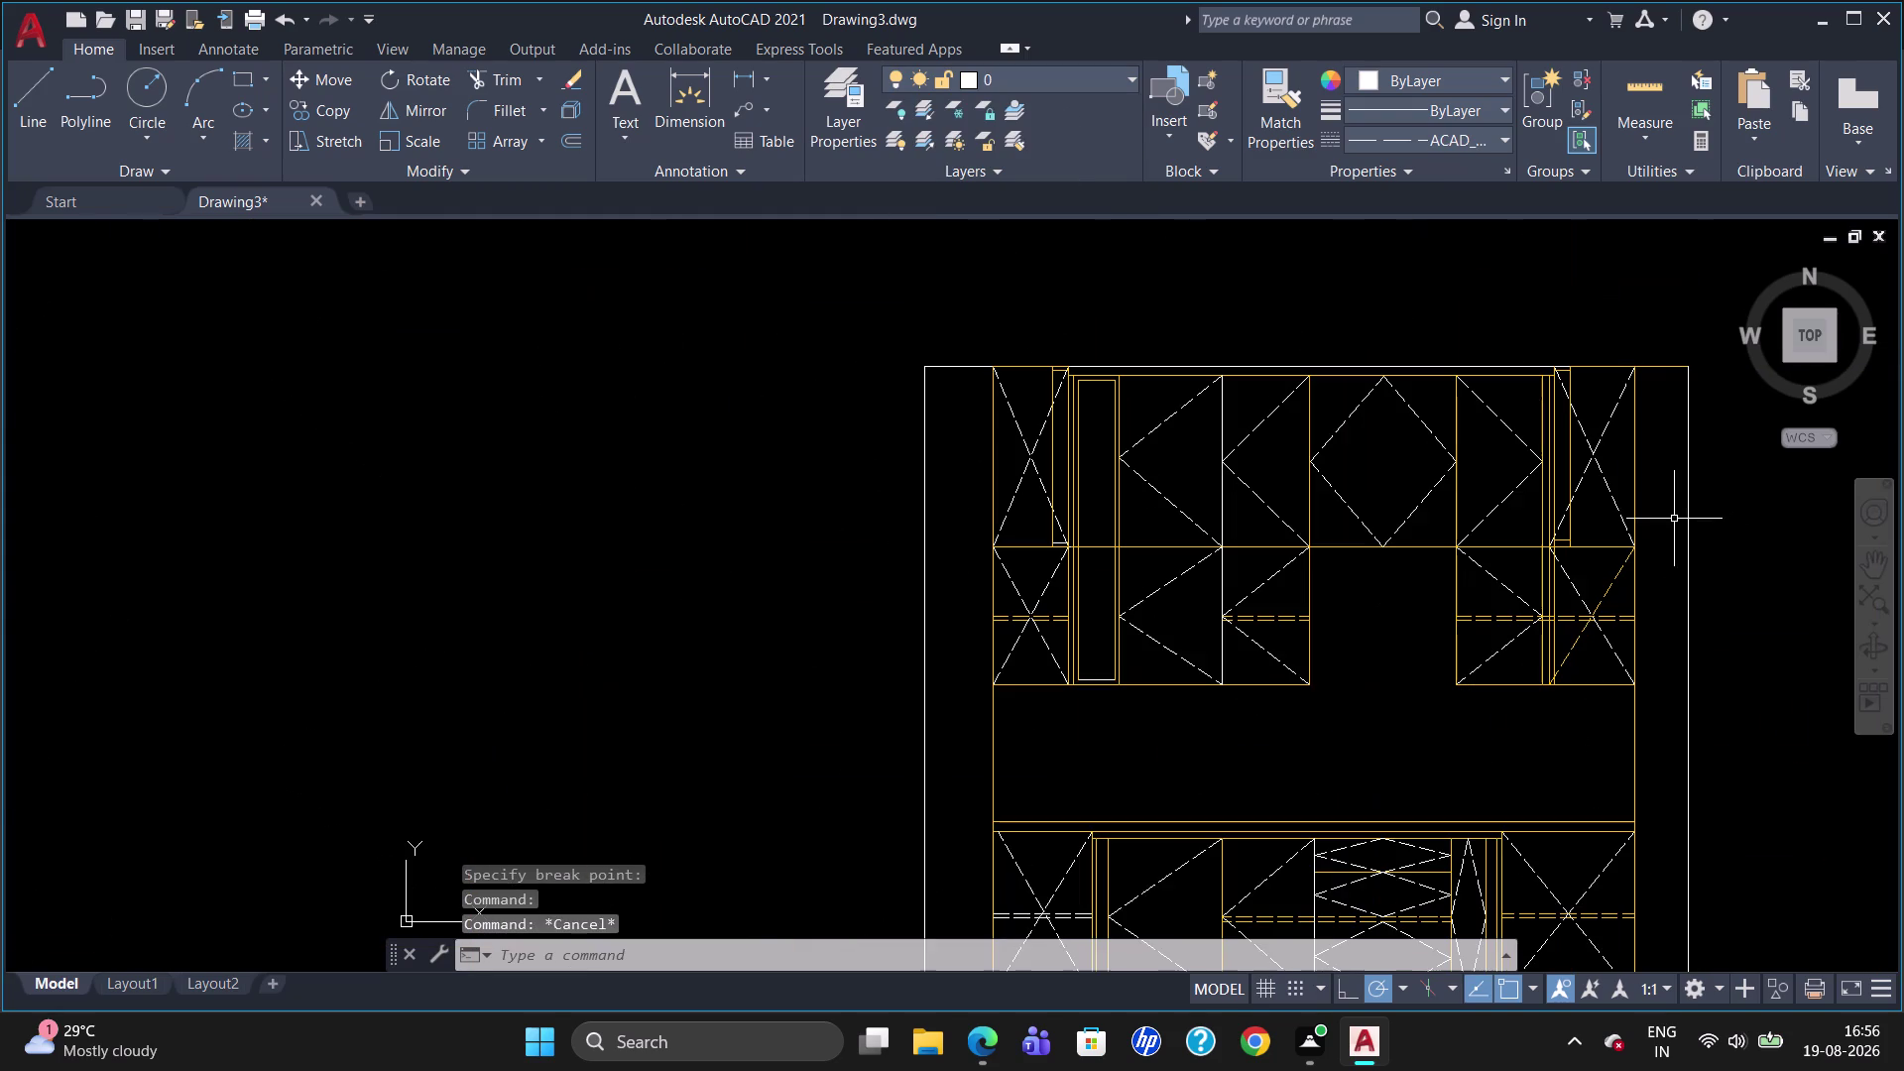
Break the right top line at the wardrobe's edge and put the wall piece on layer 0.
key(b)
key(r)
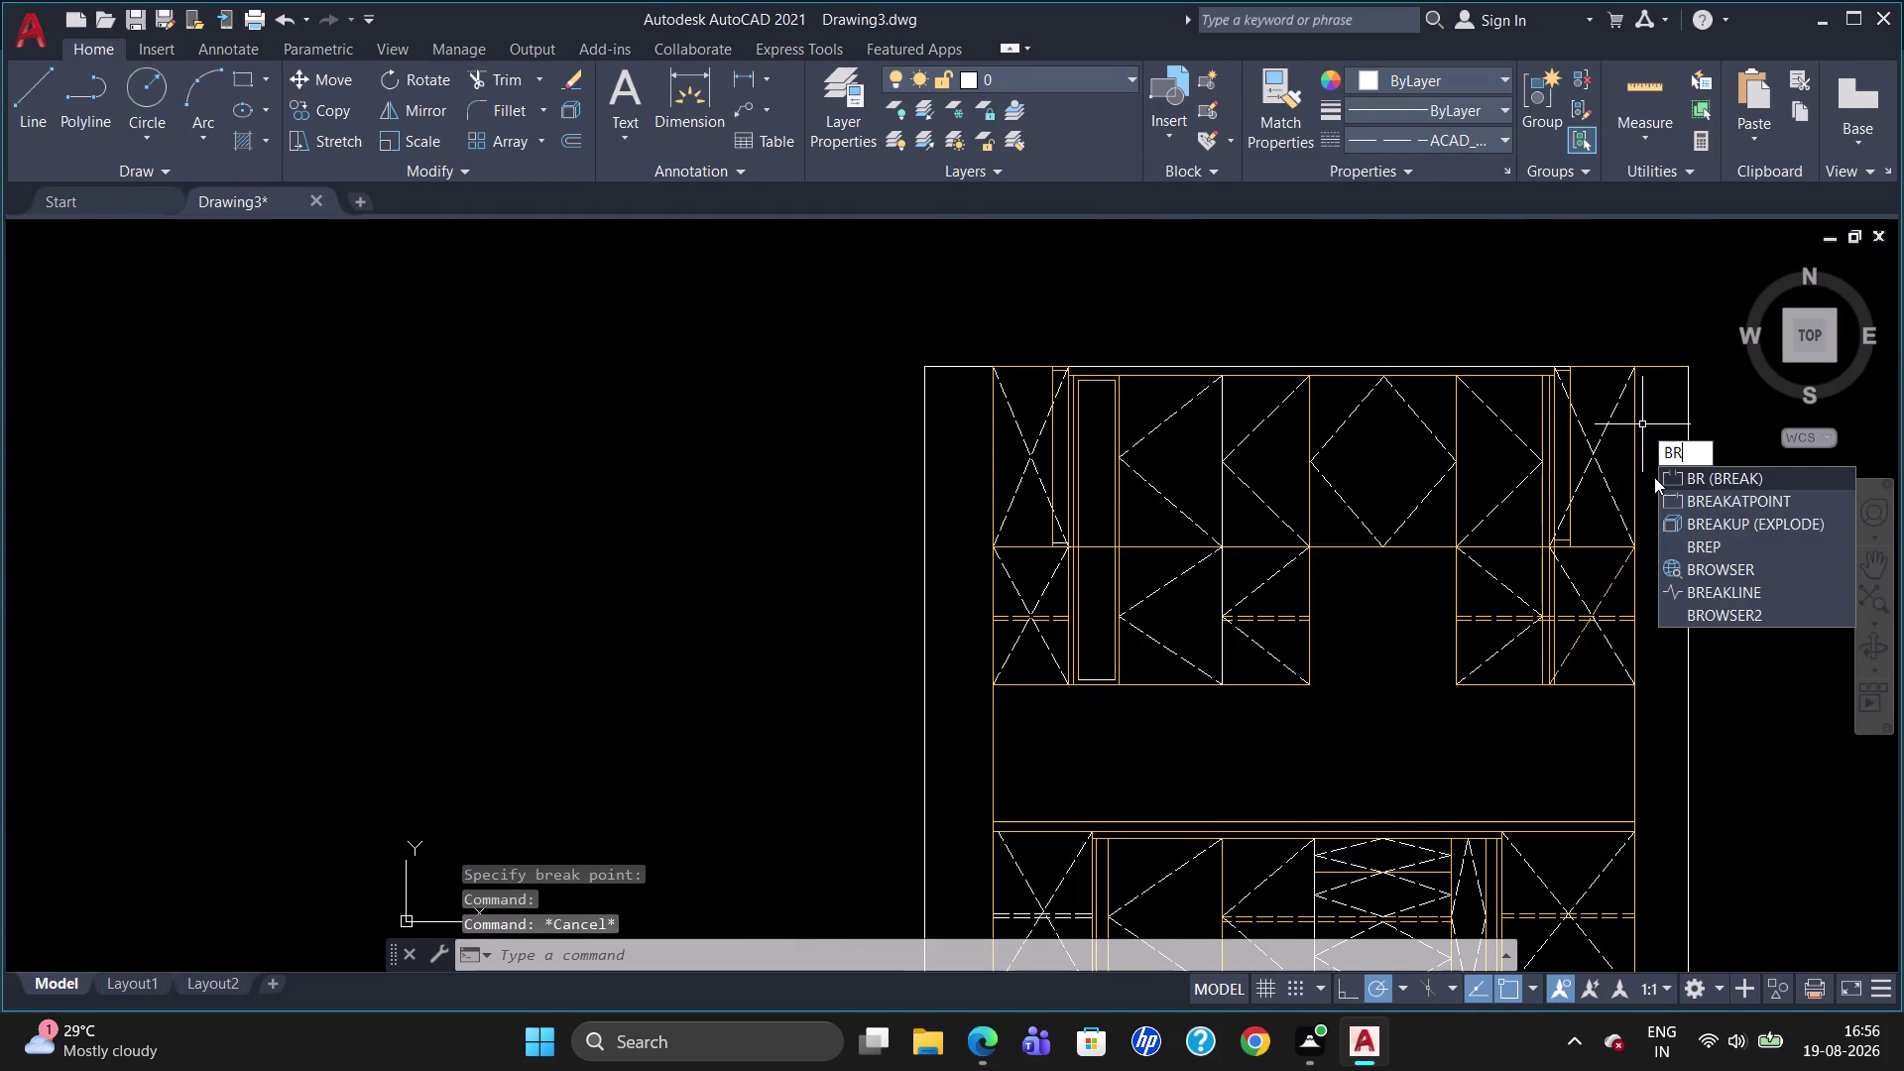
click(1678, 496)
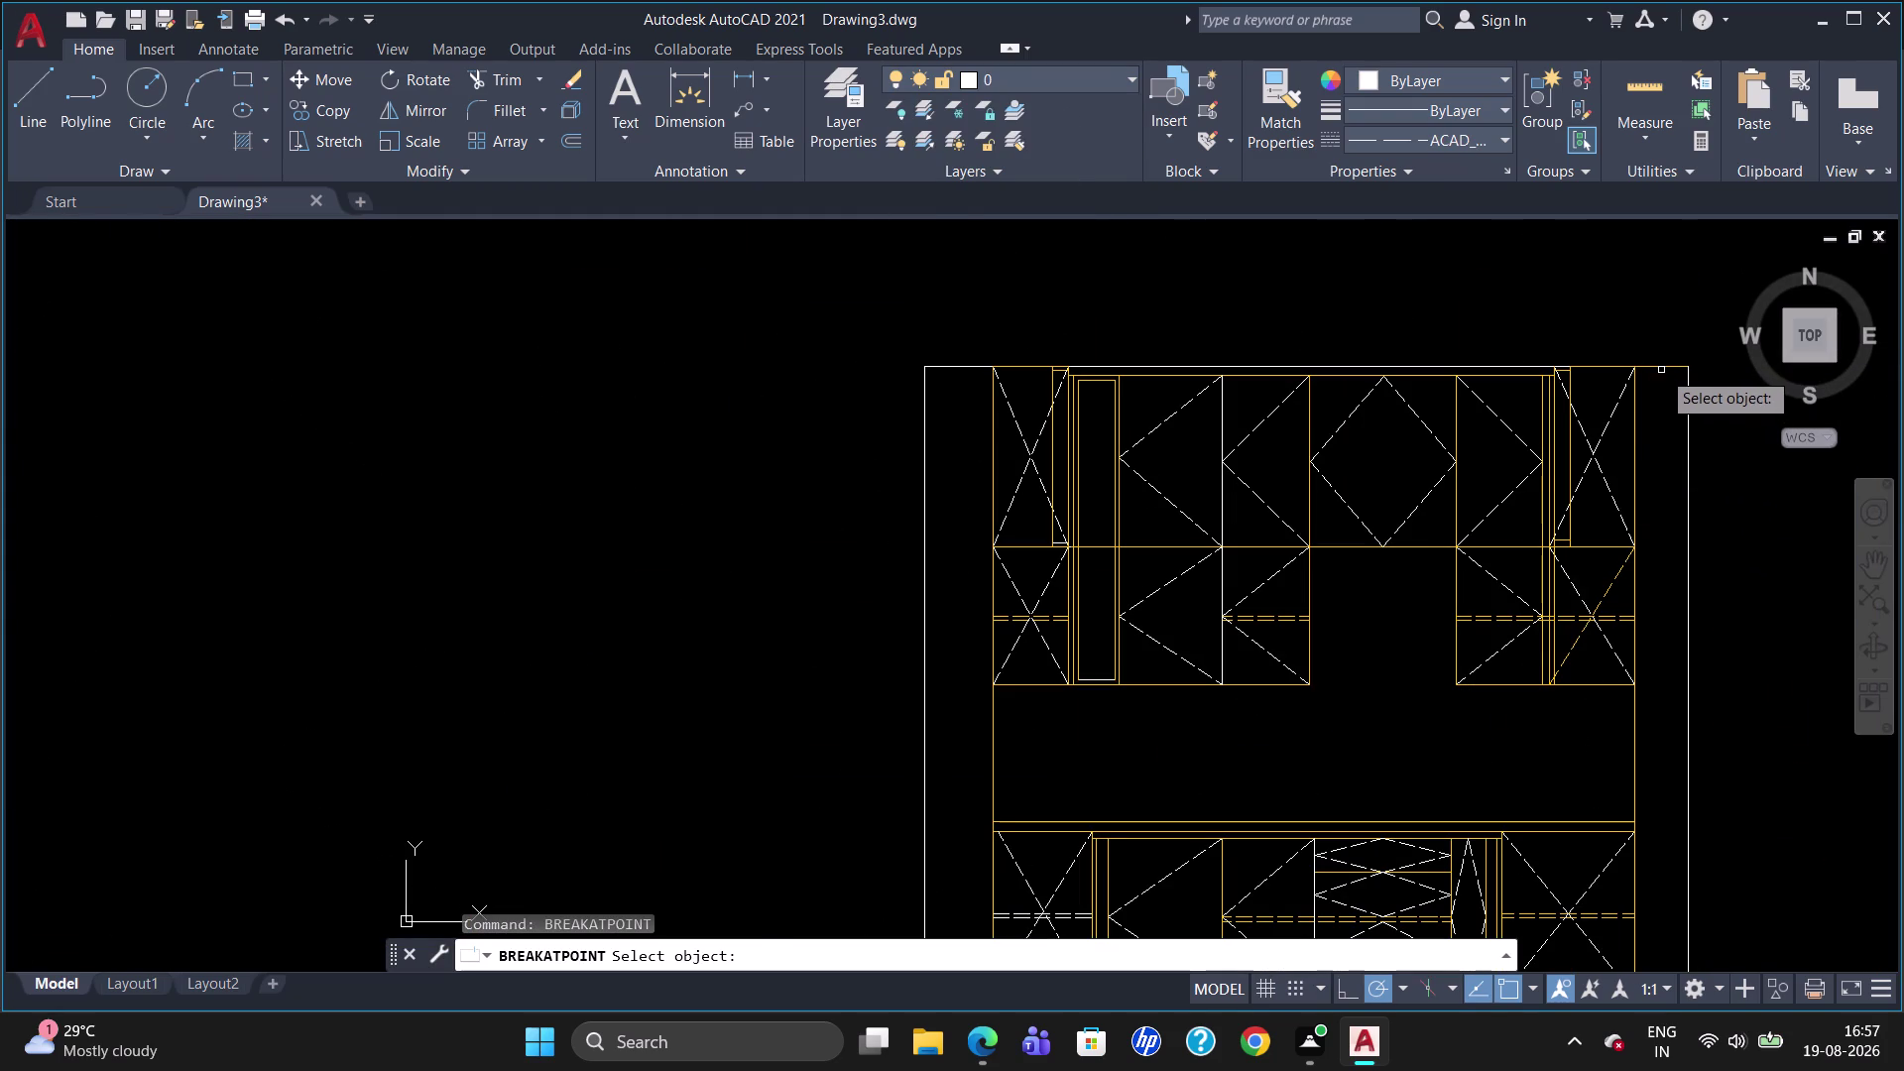
click(1655, 365)
click(1633, 375)
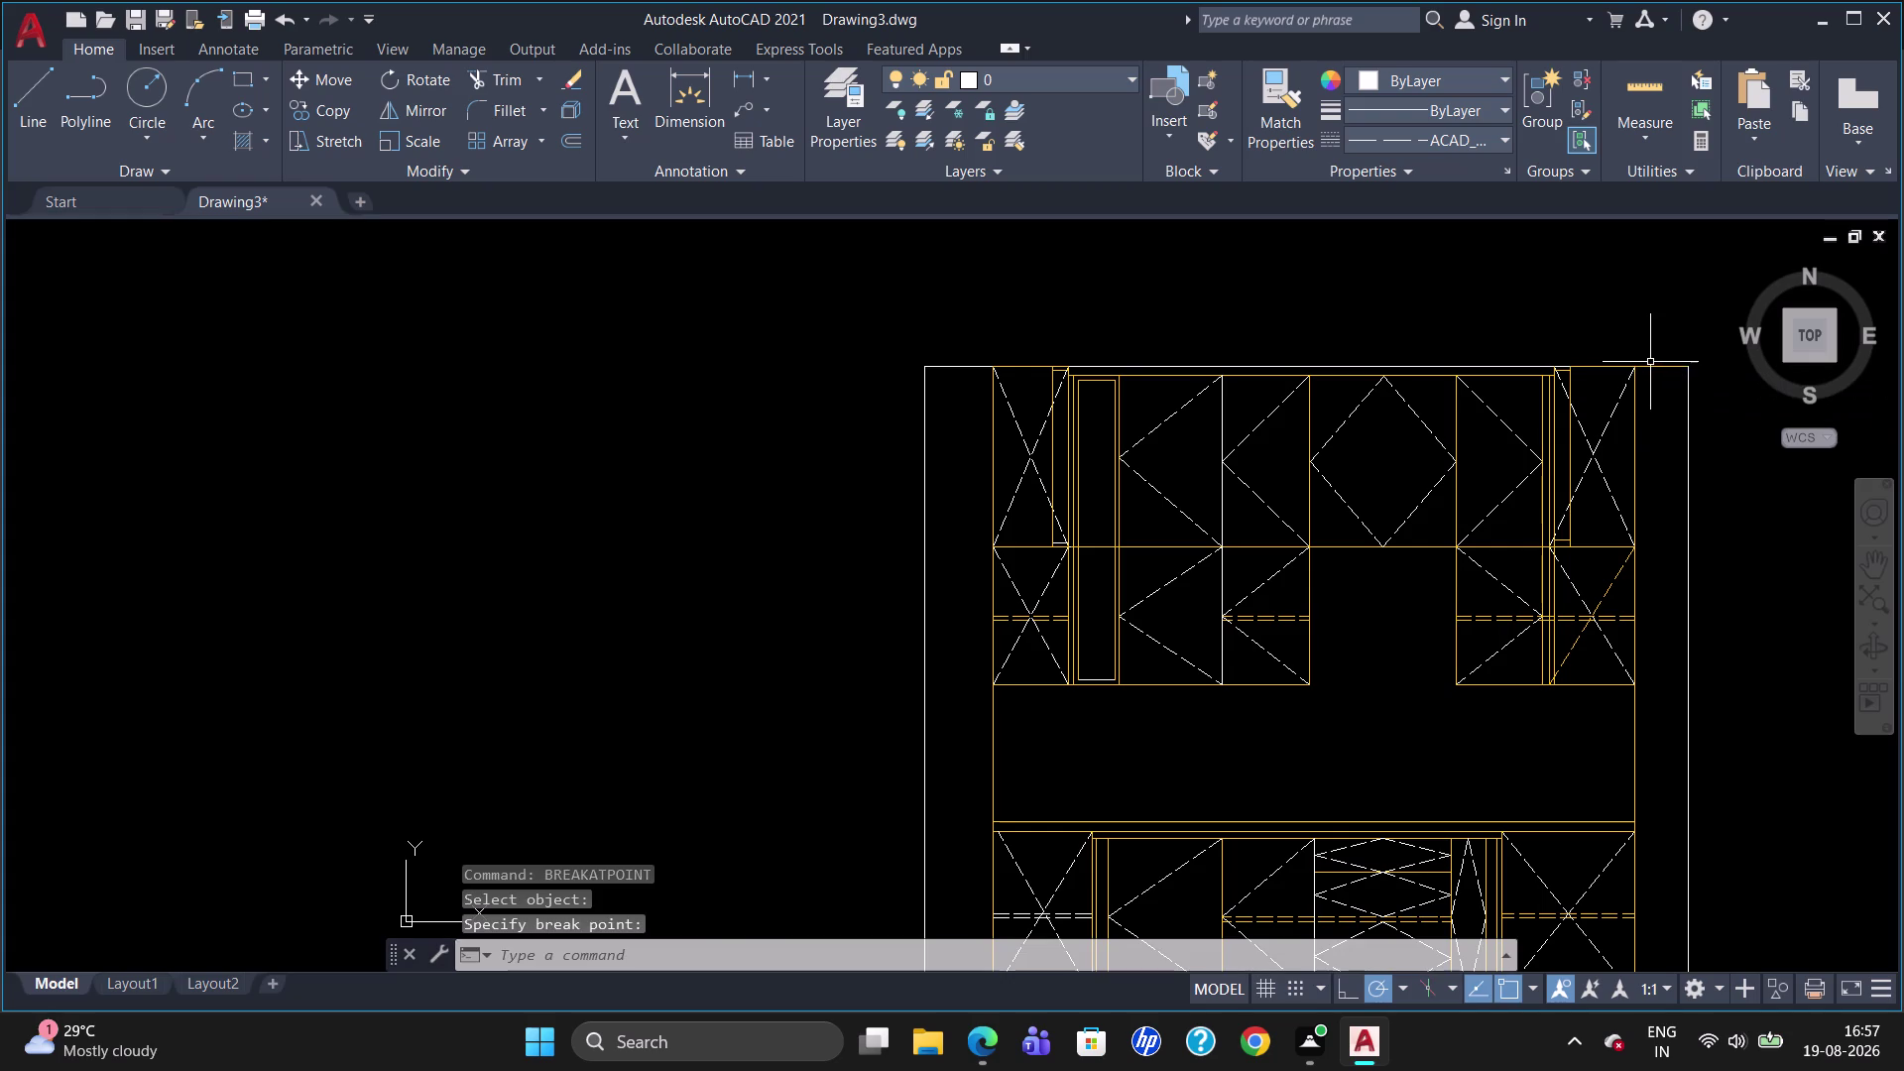
click(1649, 366)
click(1025, 72)
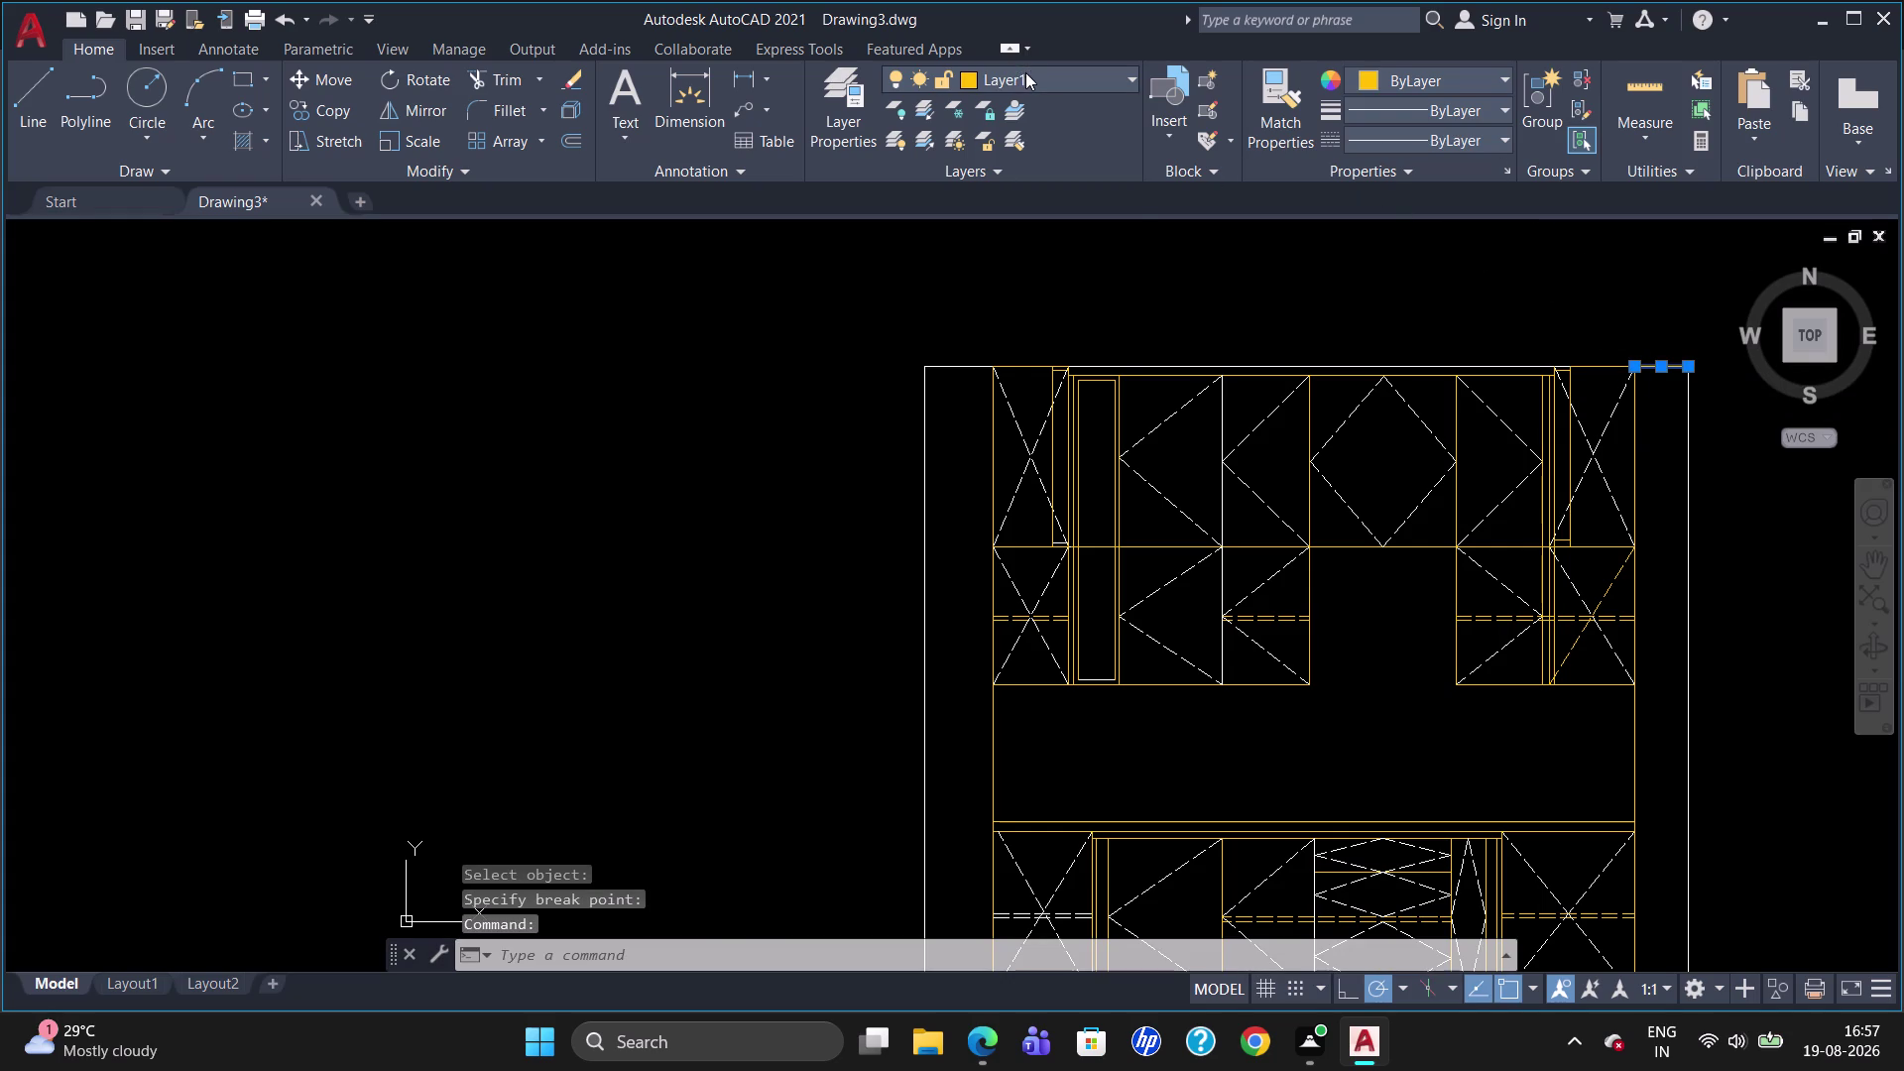
click(1039, 113)
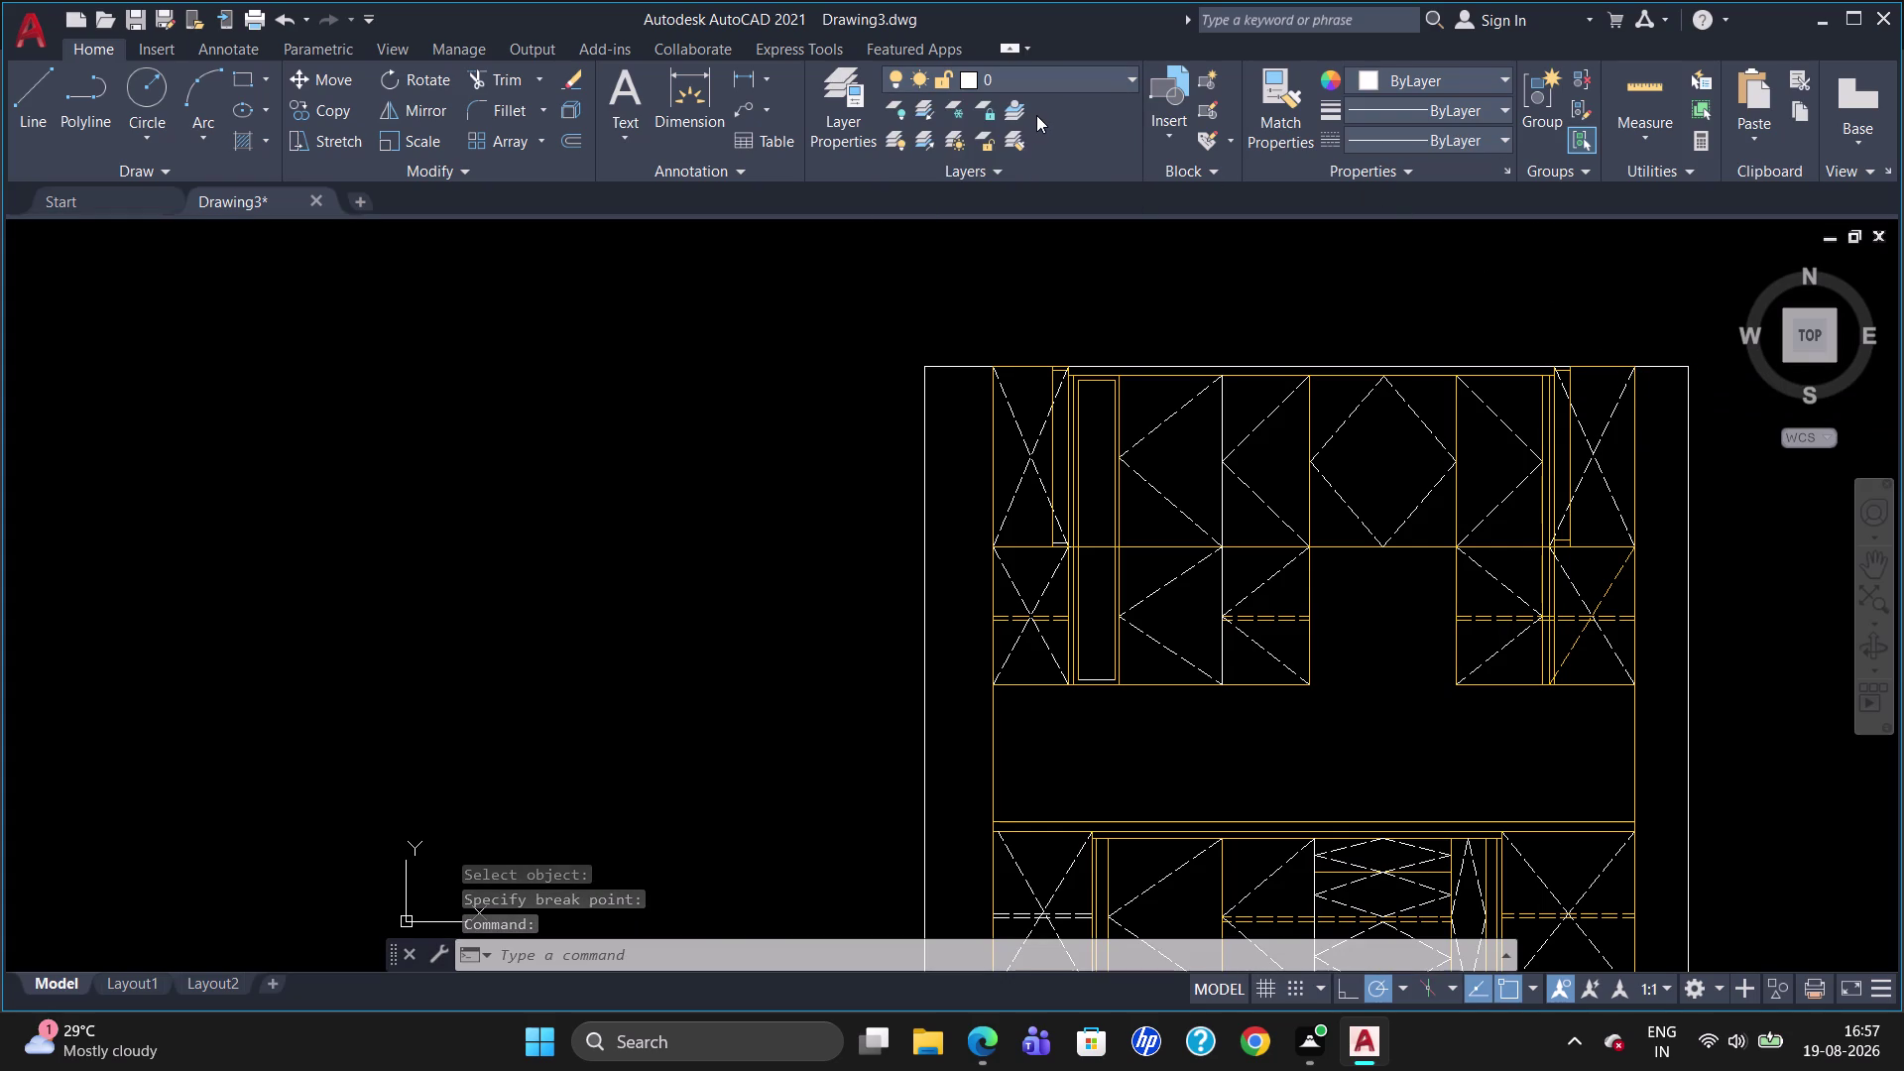
key(Escape)
scroll(down, 3)
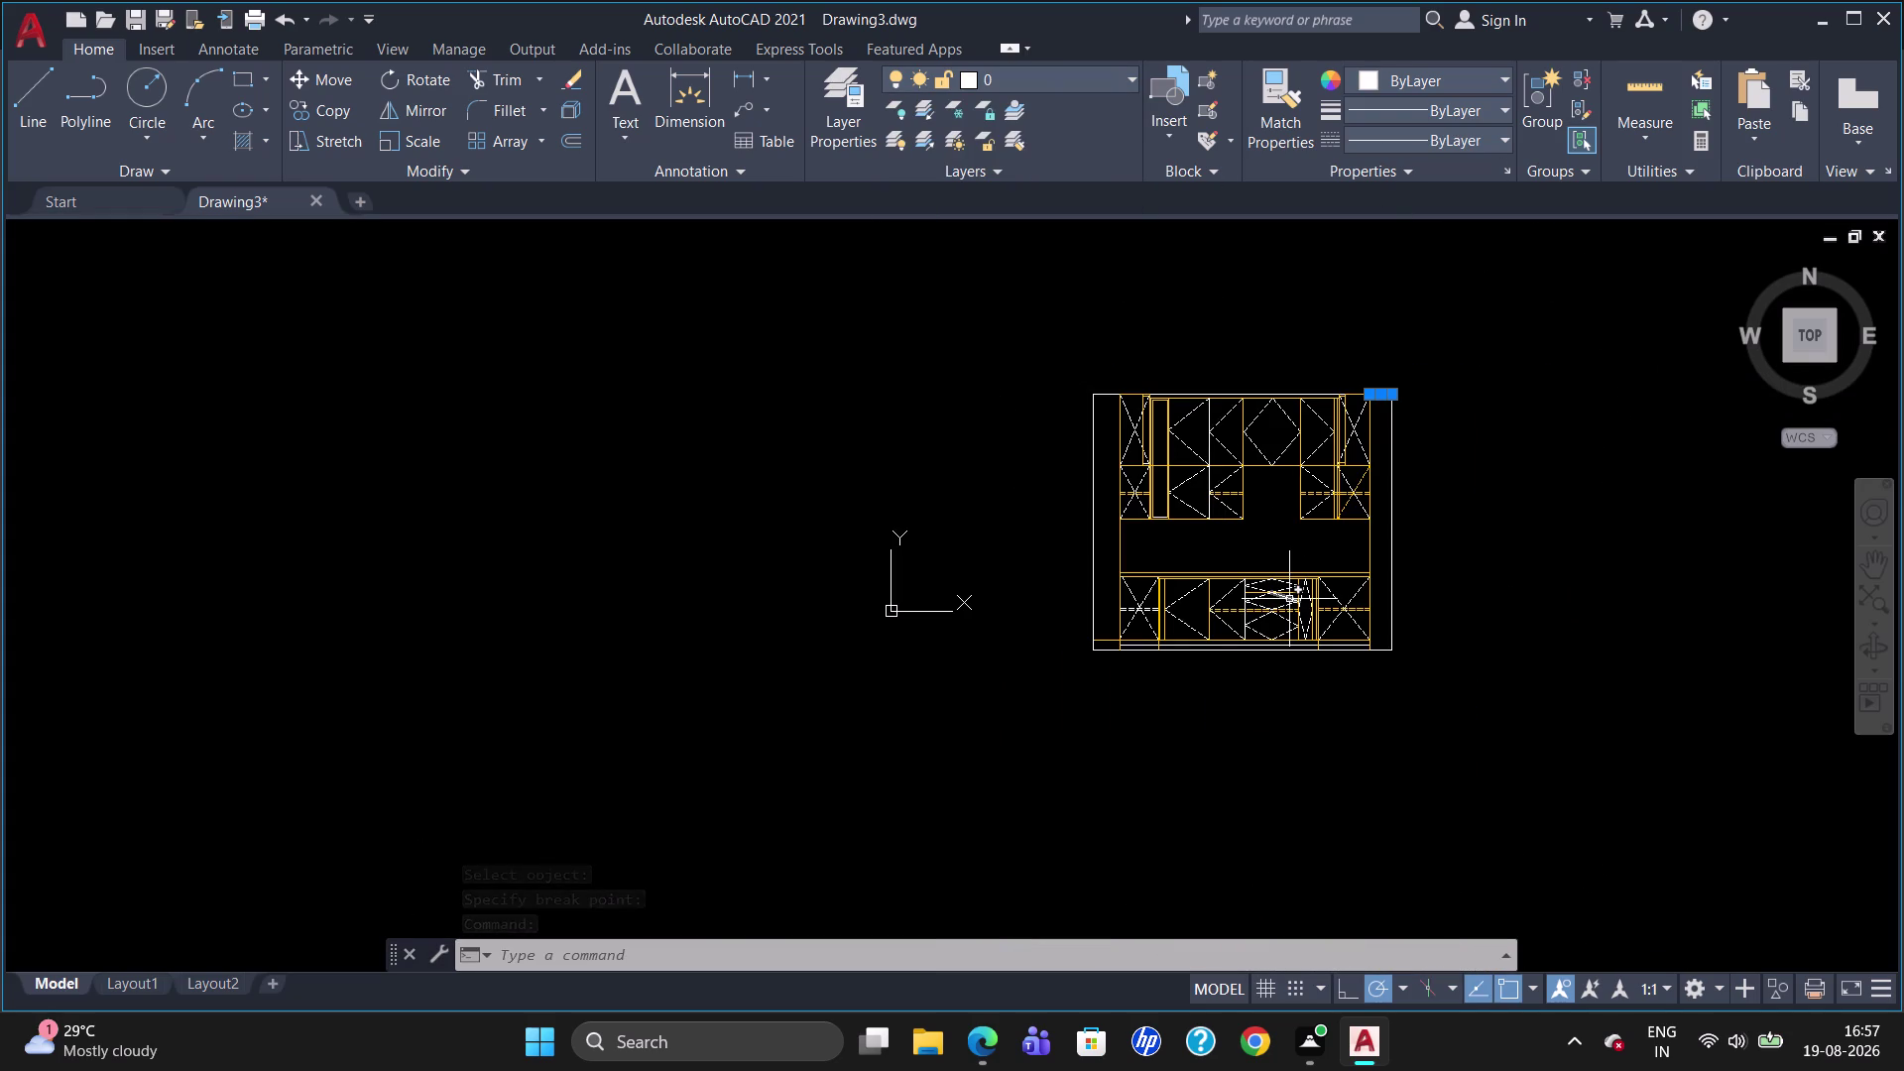
key(Escape)
scroll(up, 3)
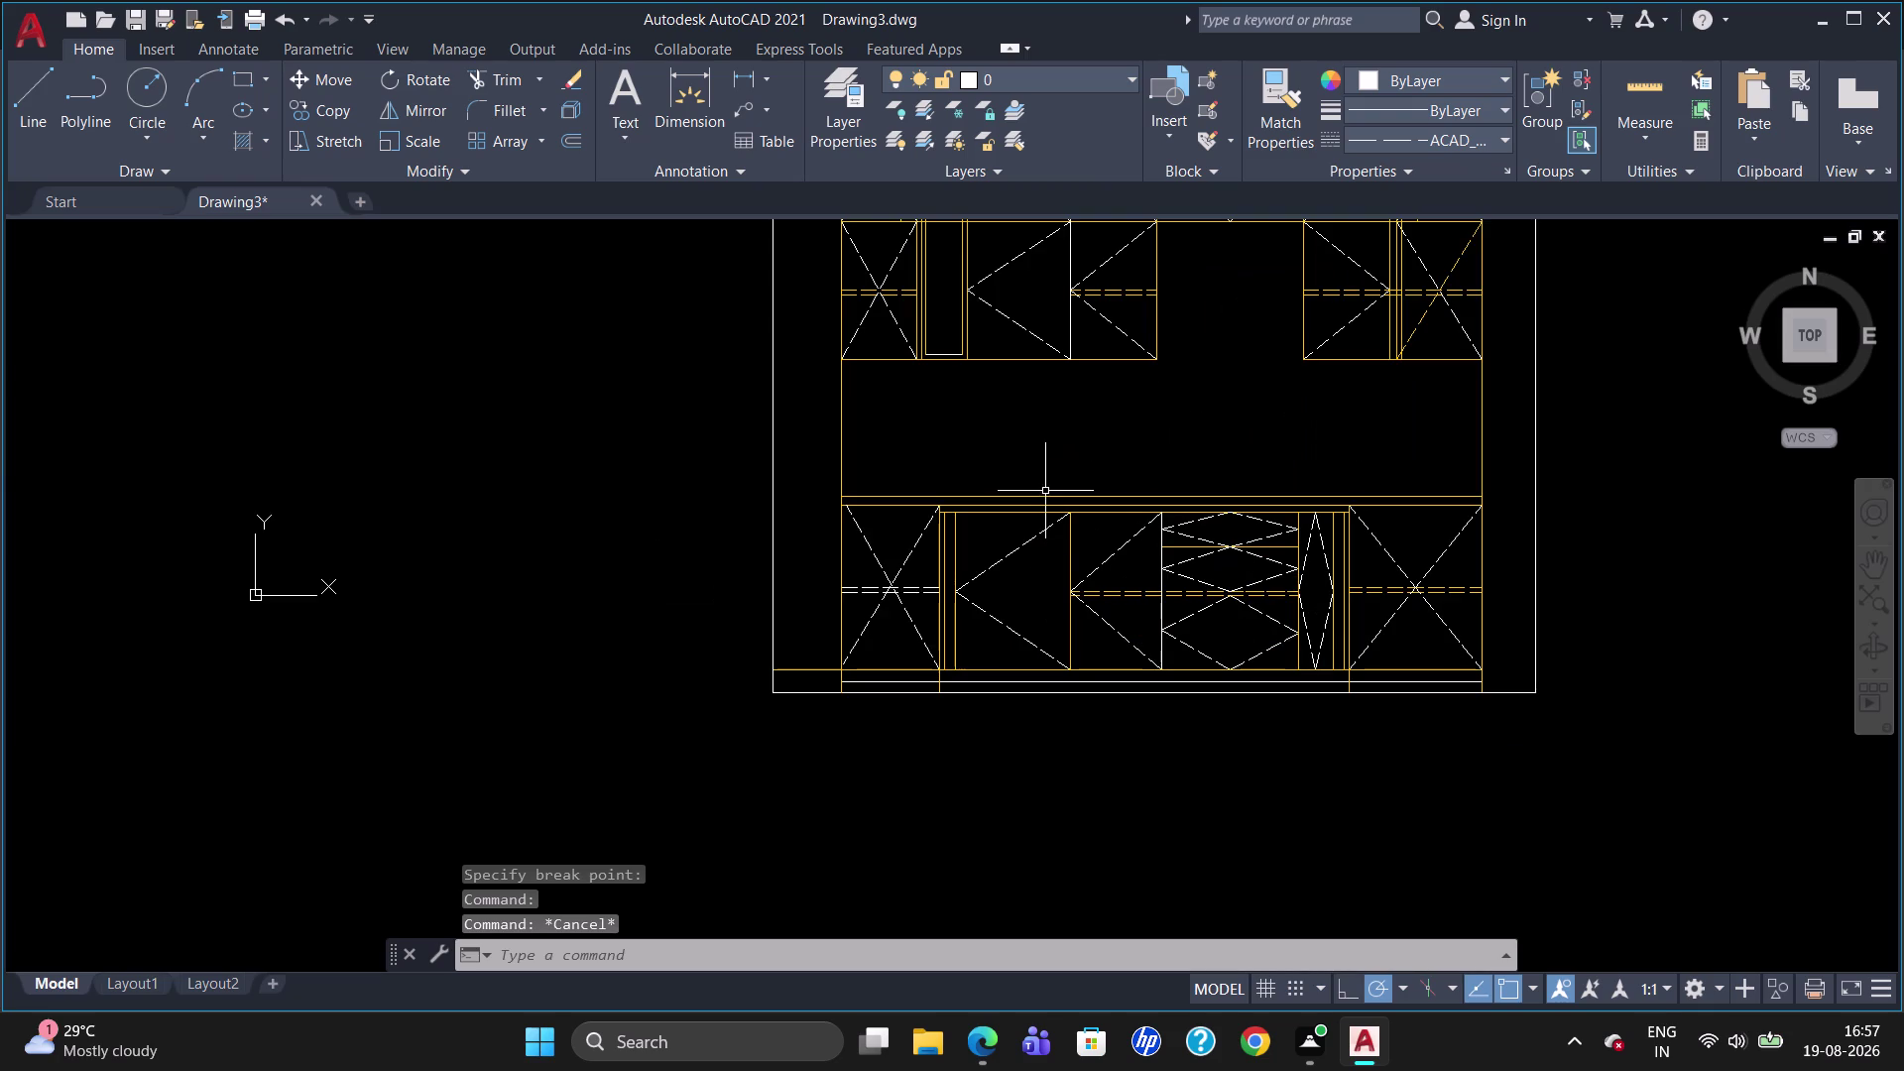
Put the long line above the lower cabinets on Layer1.
click(1048, 496)
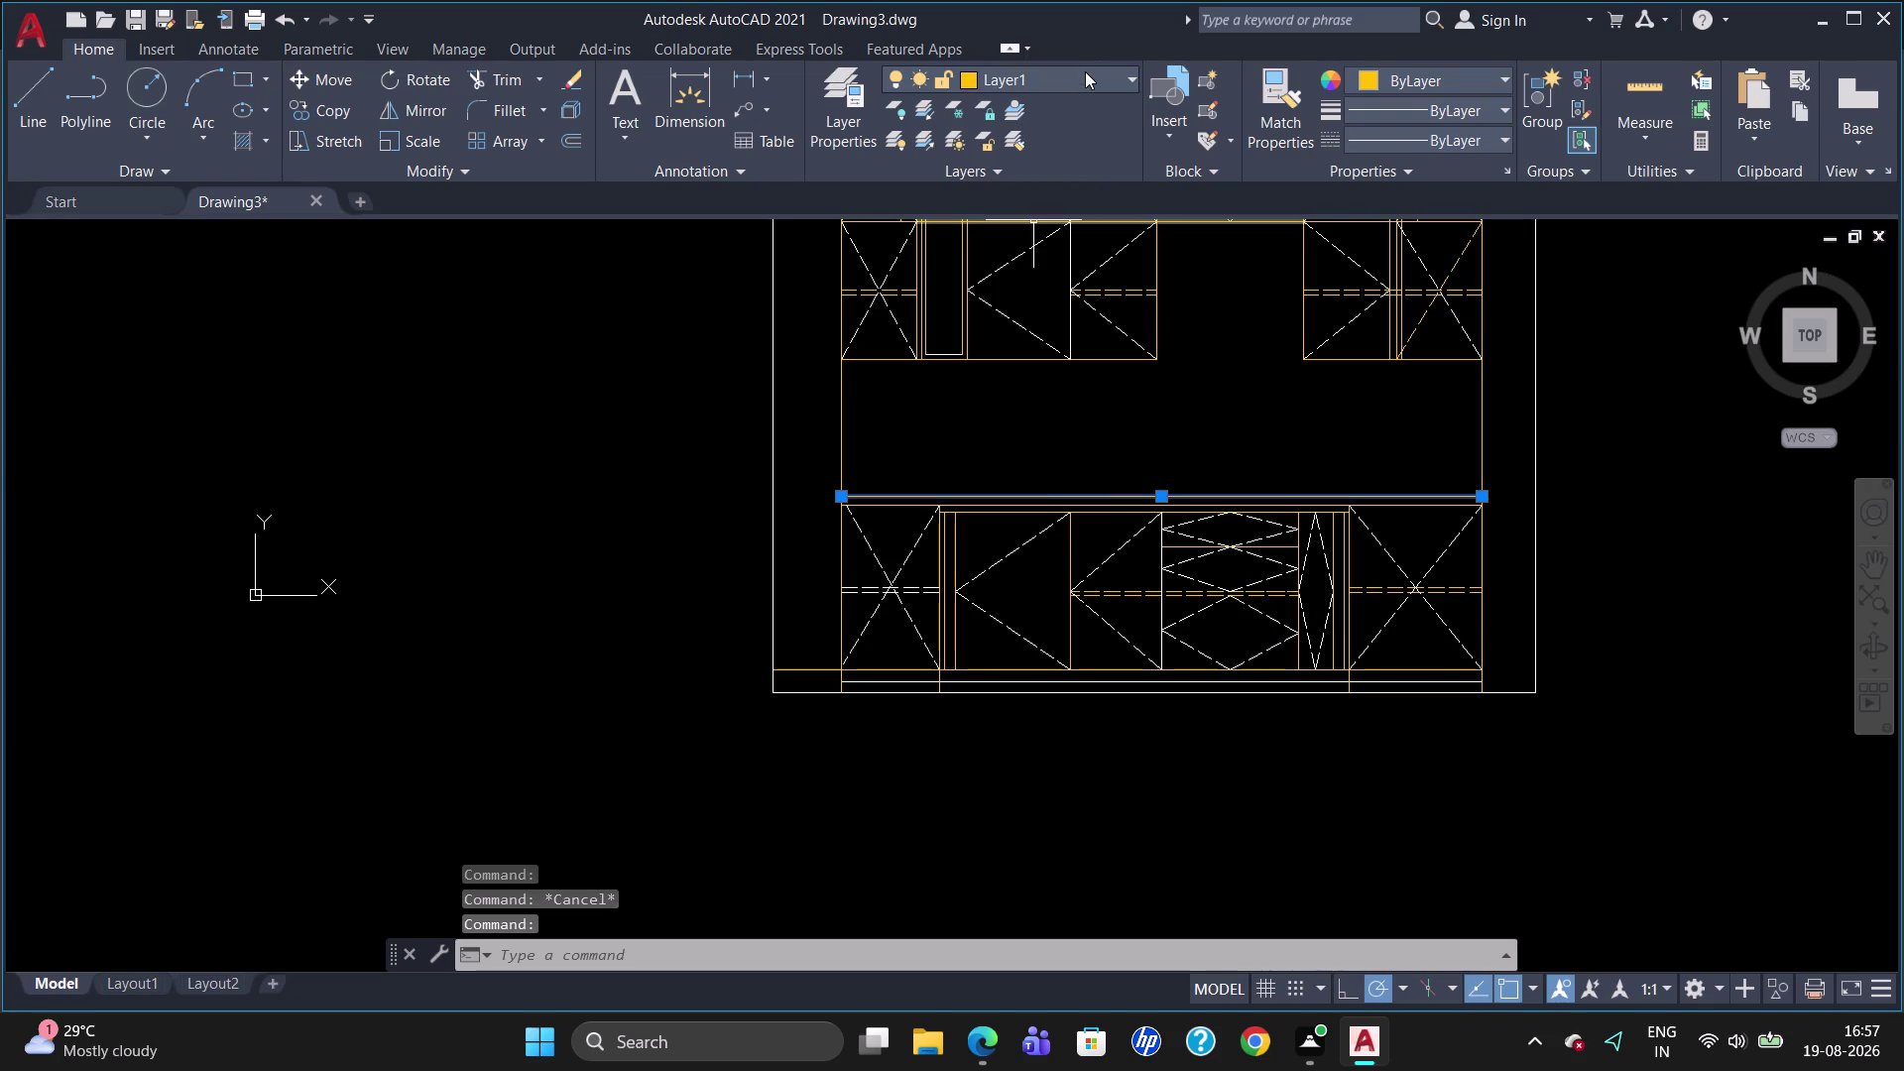
click(1085, 71)
click(1081, 108)
key(Escape)
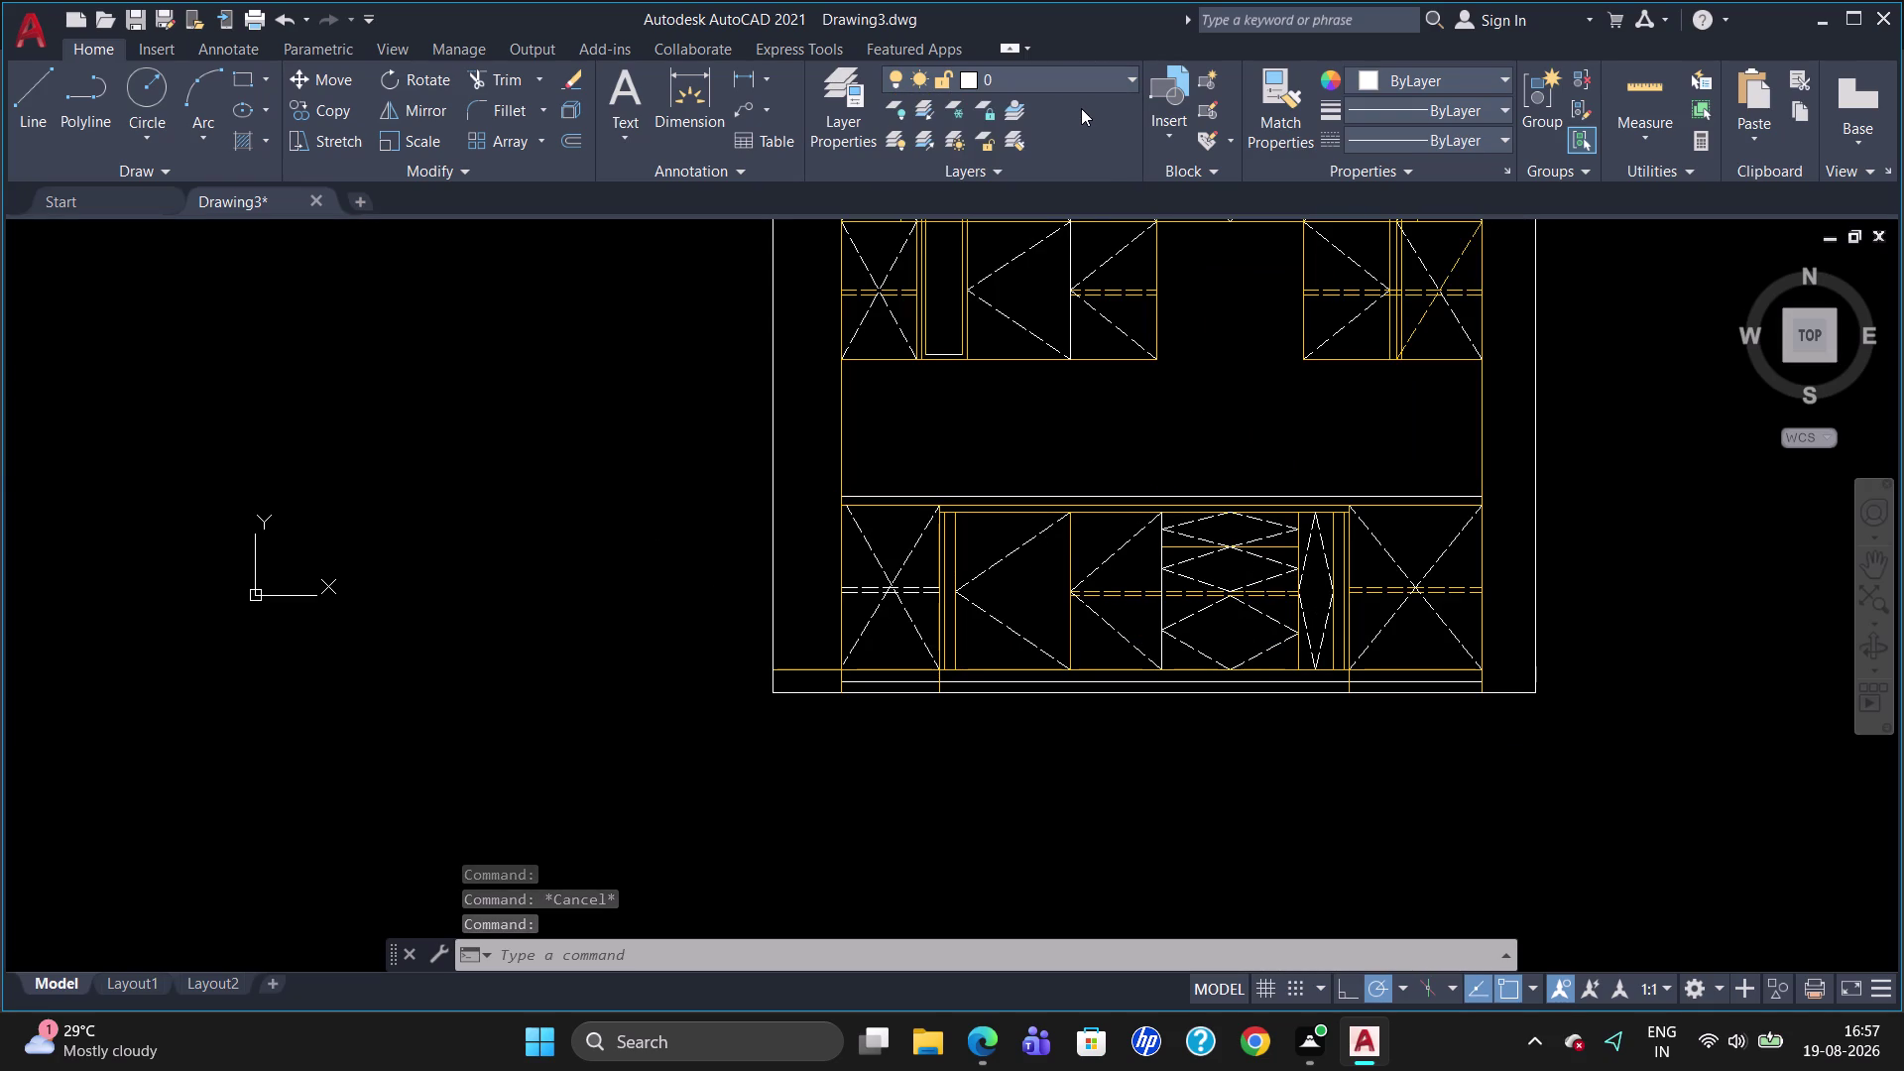
click(1092, 78)
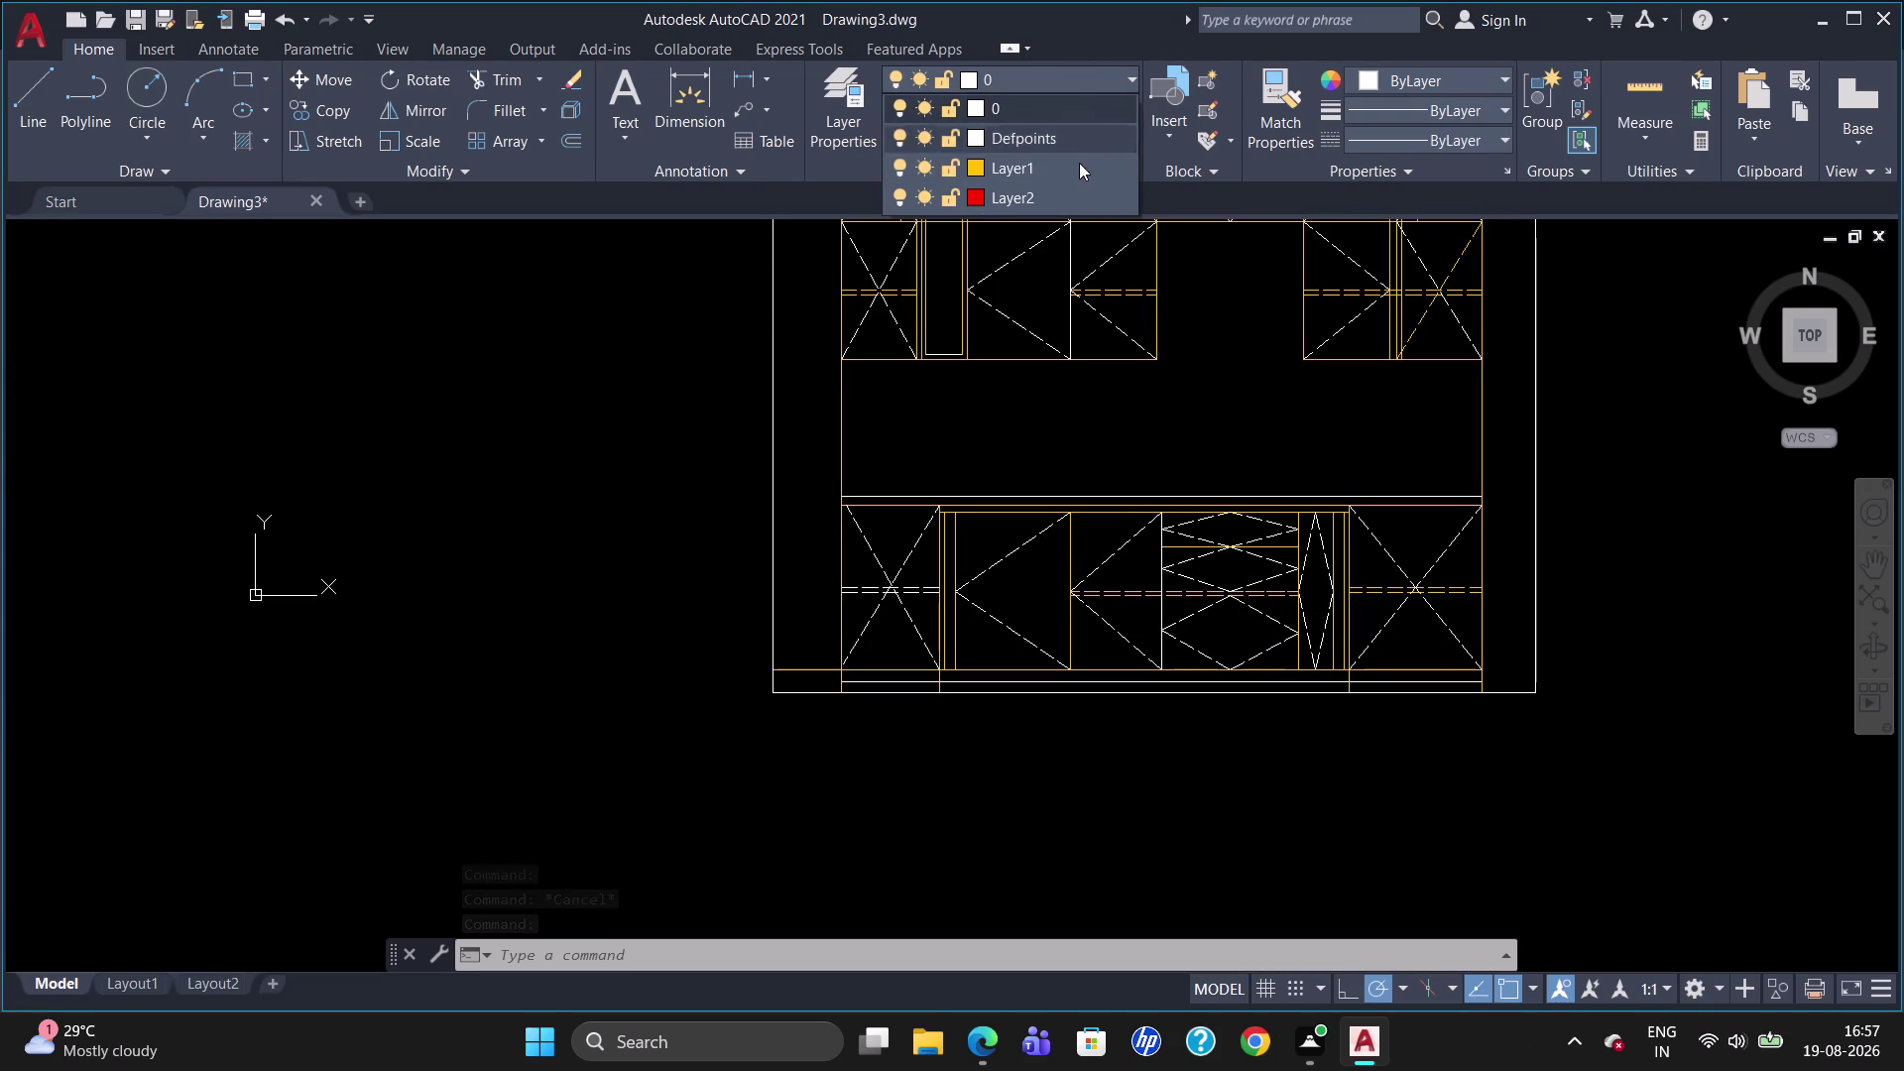
key(Escape)
key(Escape)
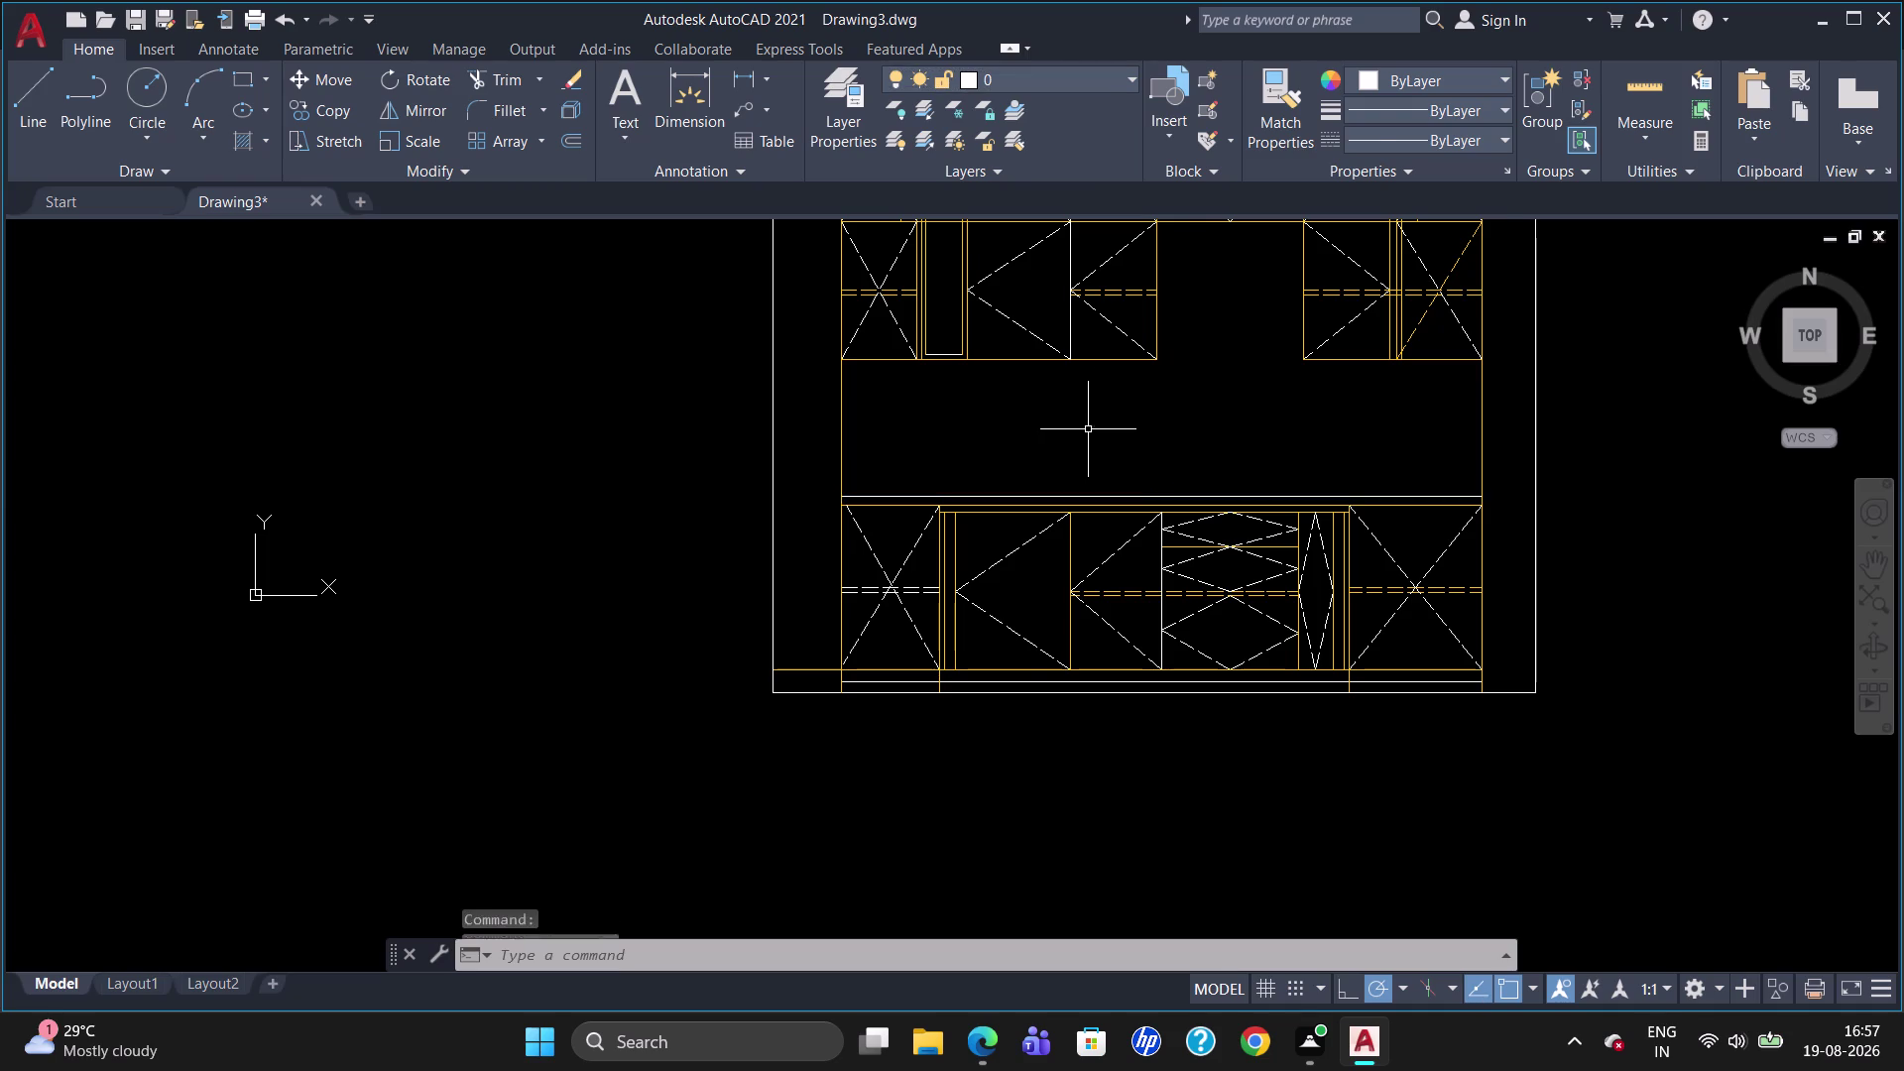
scroll(up, 3)
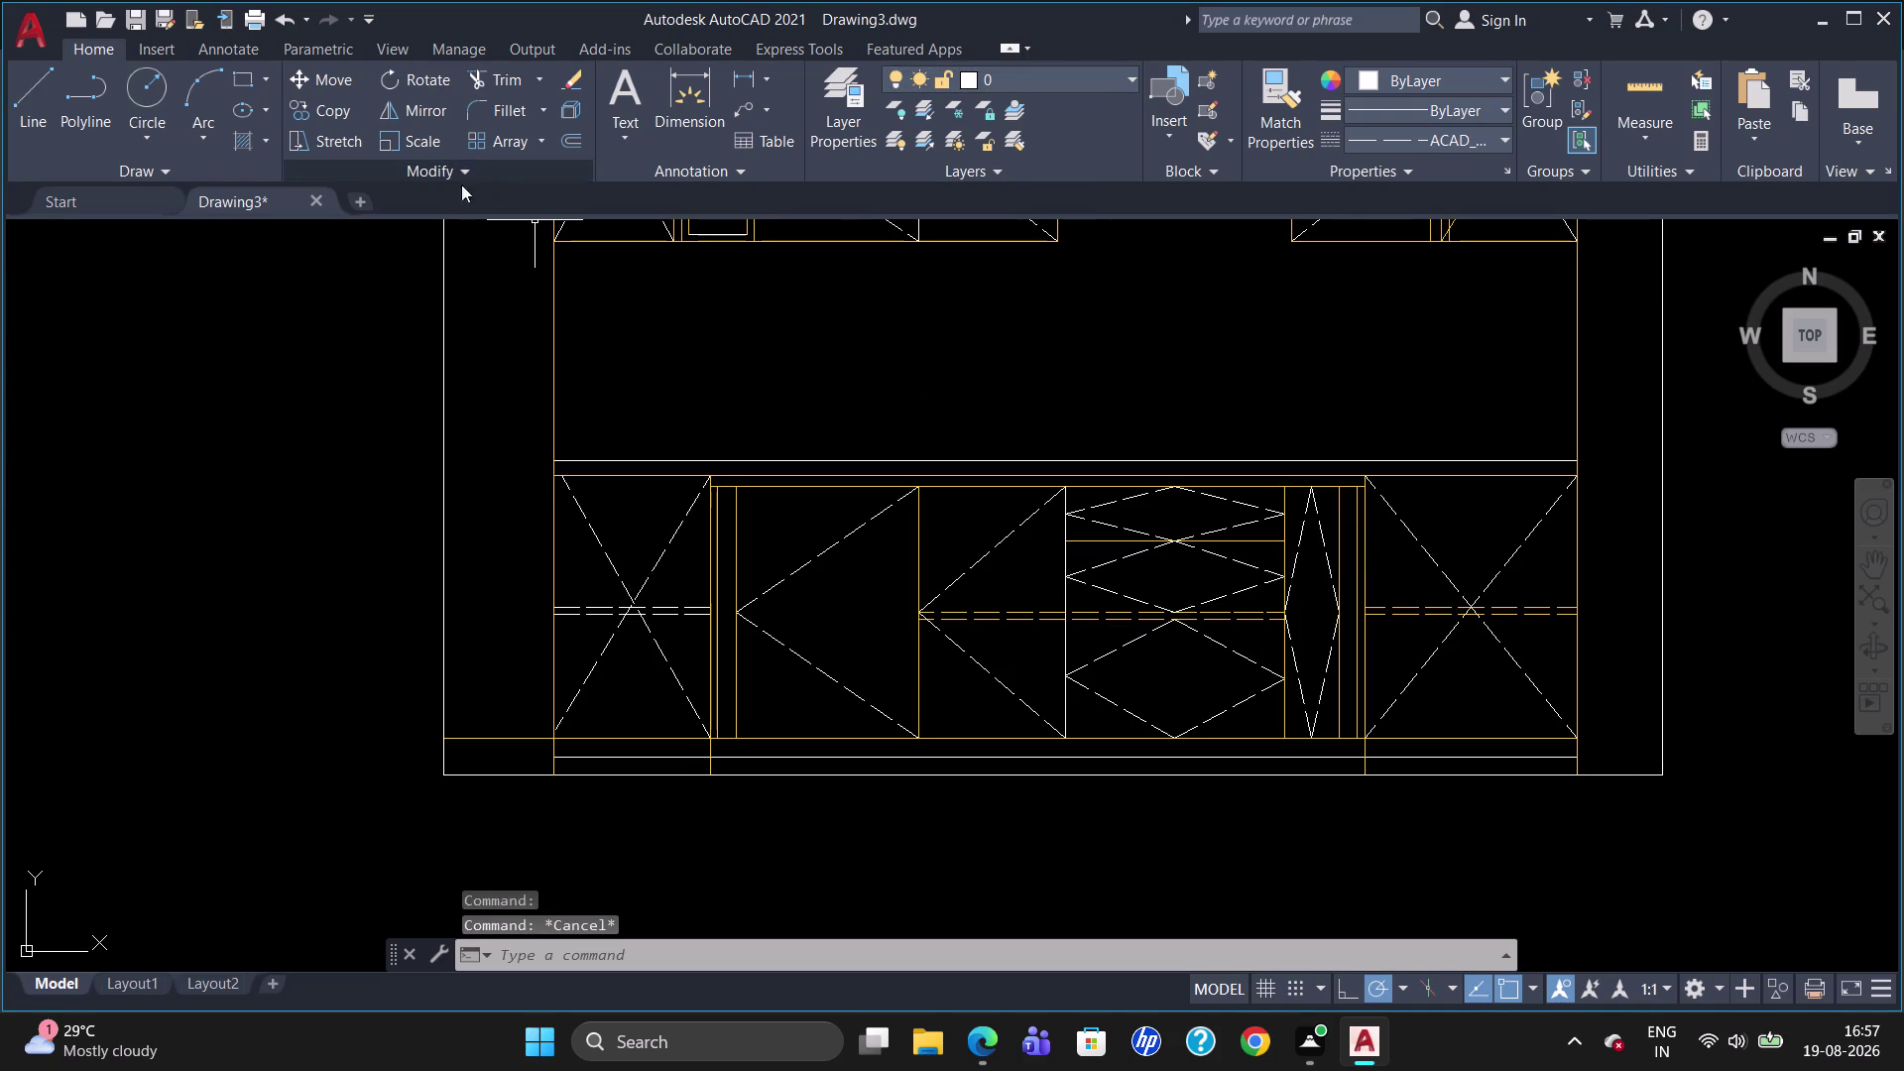
Hatch the left and right wall areas.
click(269, 147)
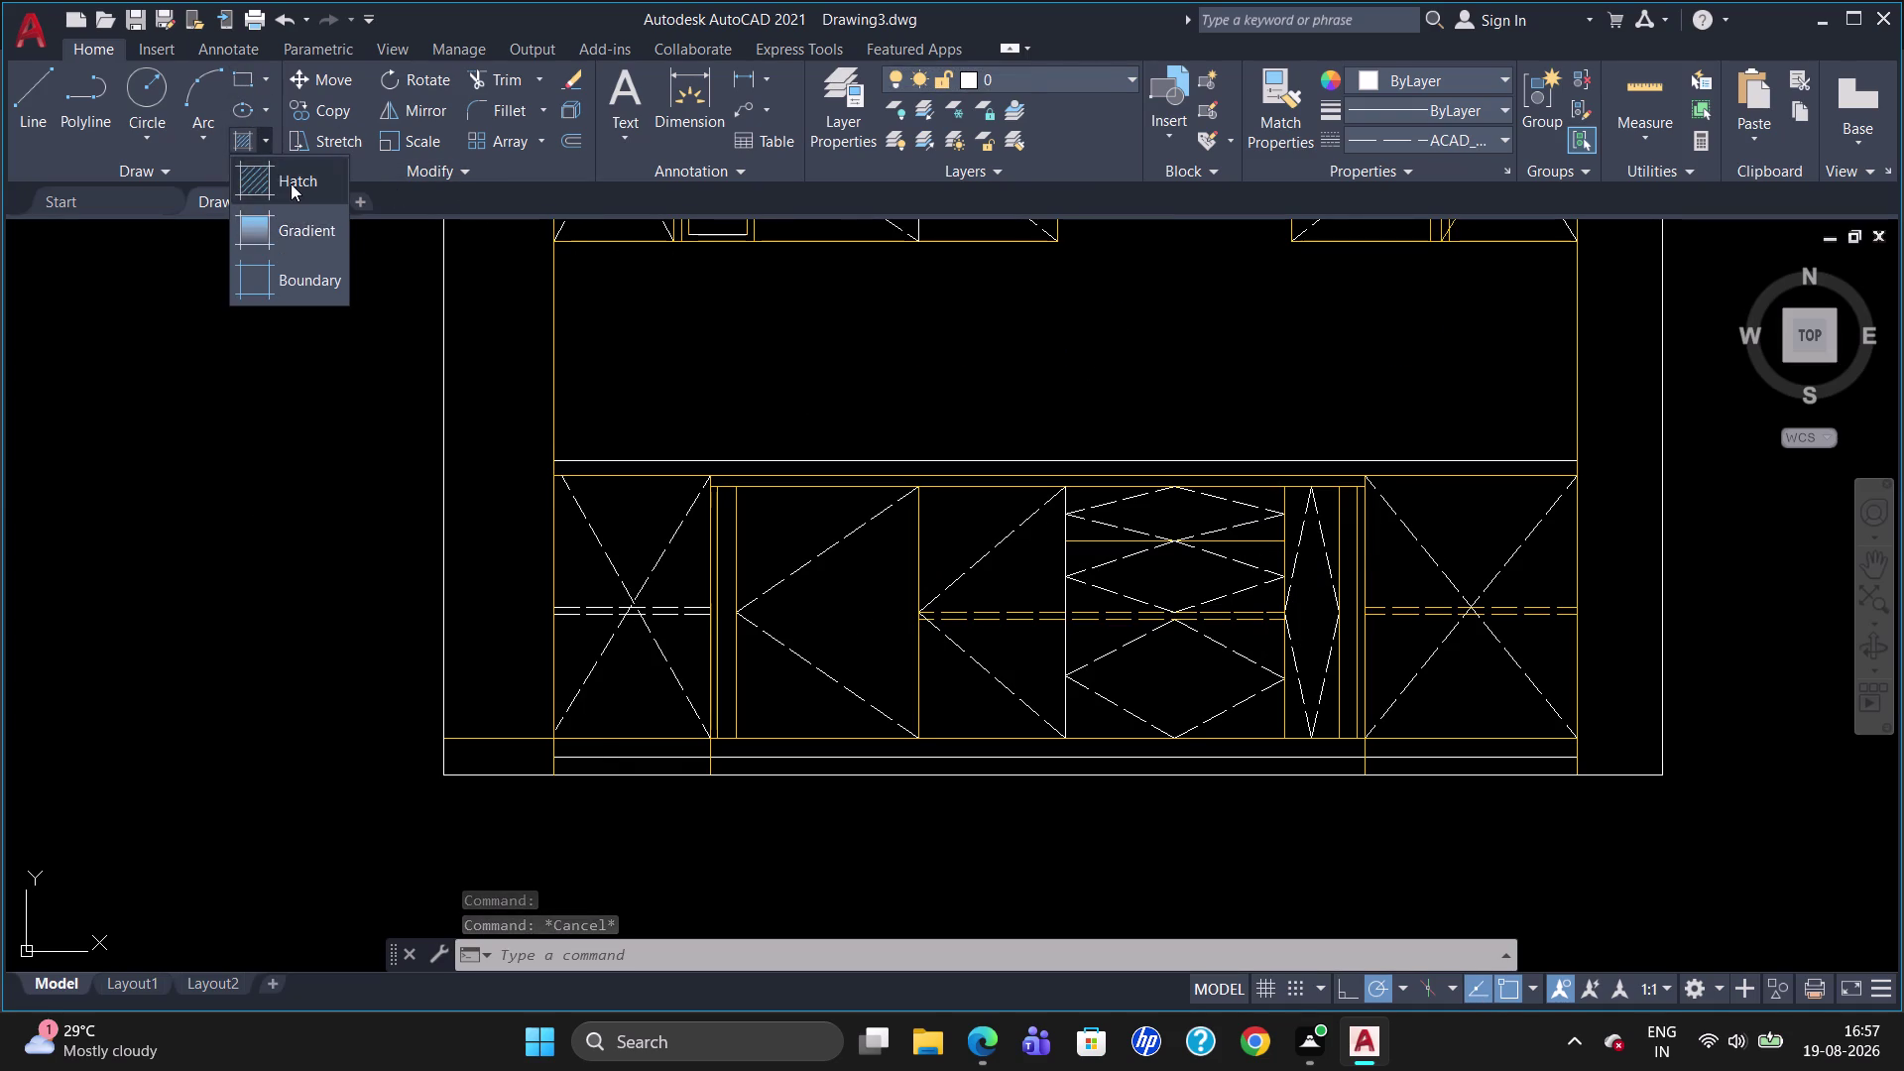
click(291, 184)
click(478, 104)
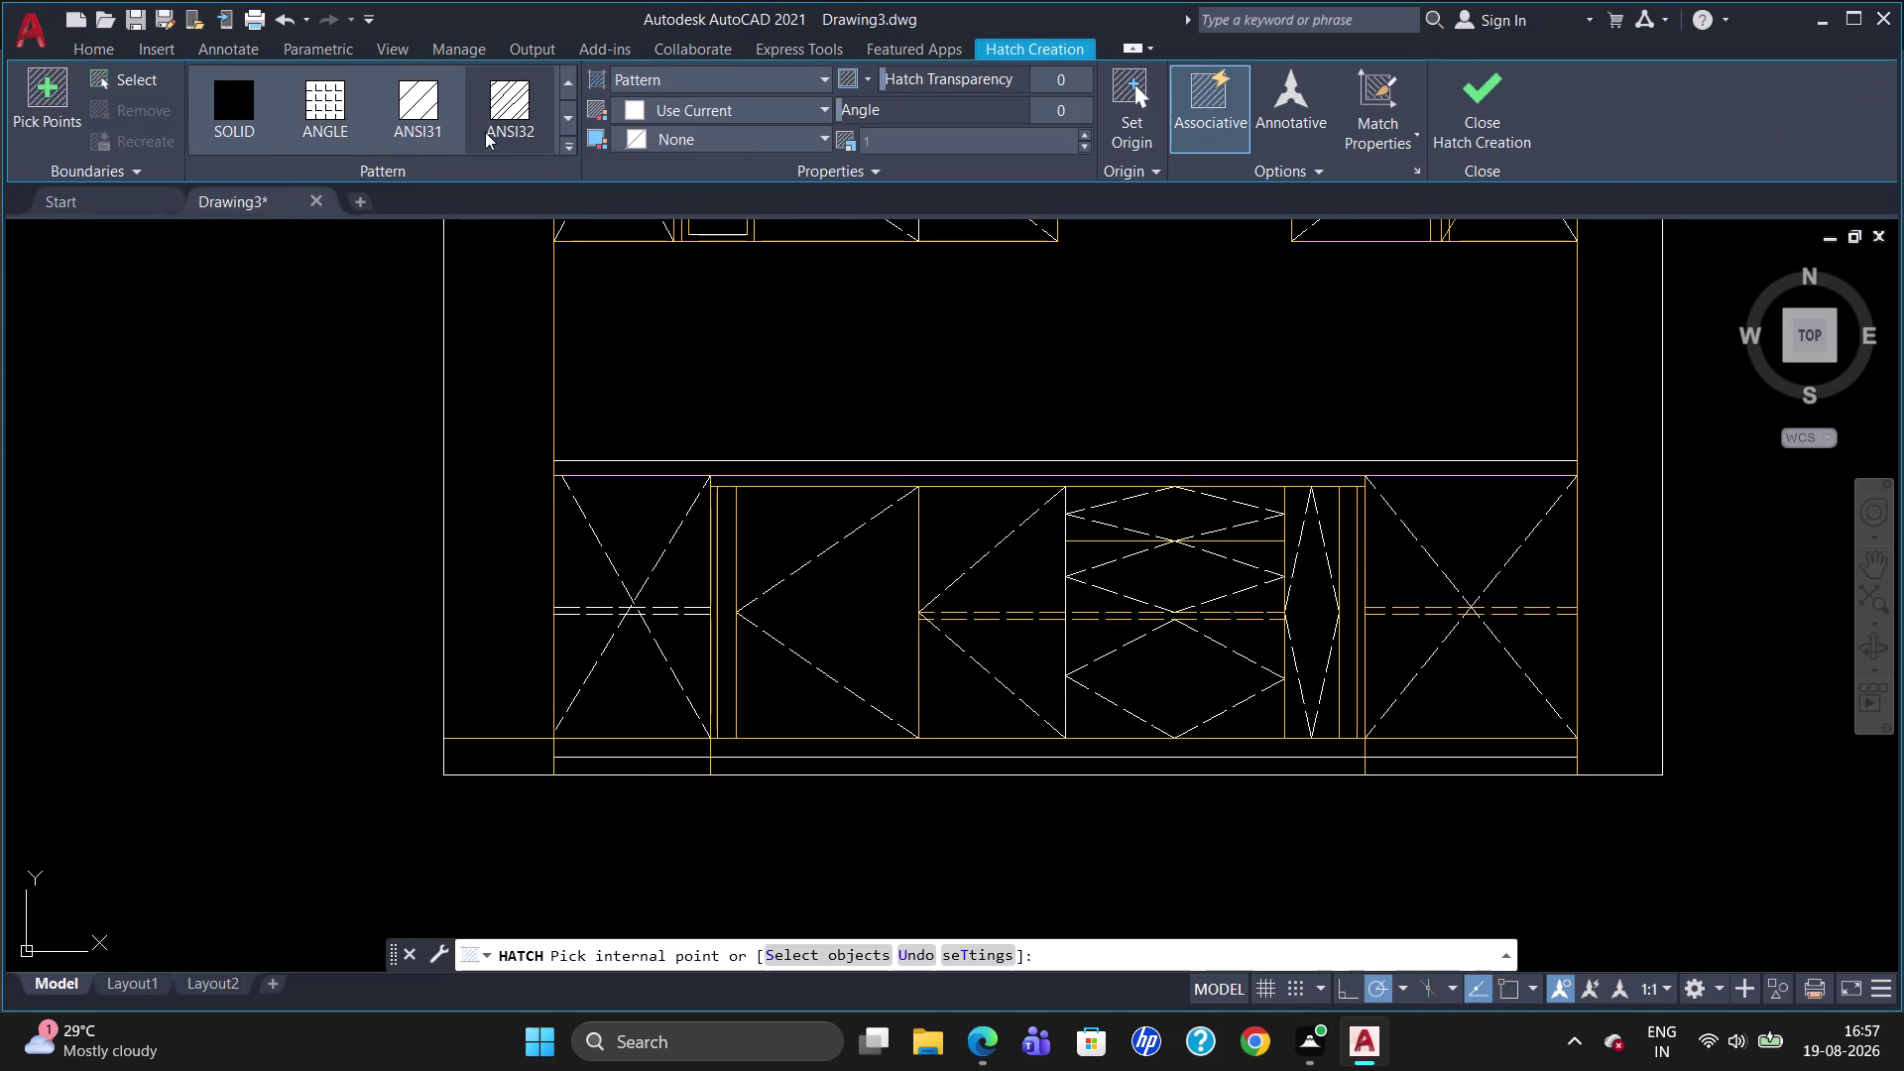
click(503, 339)
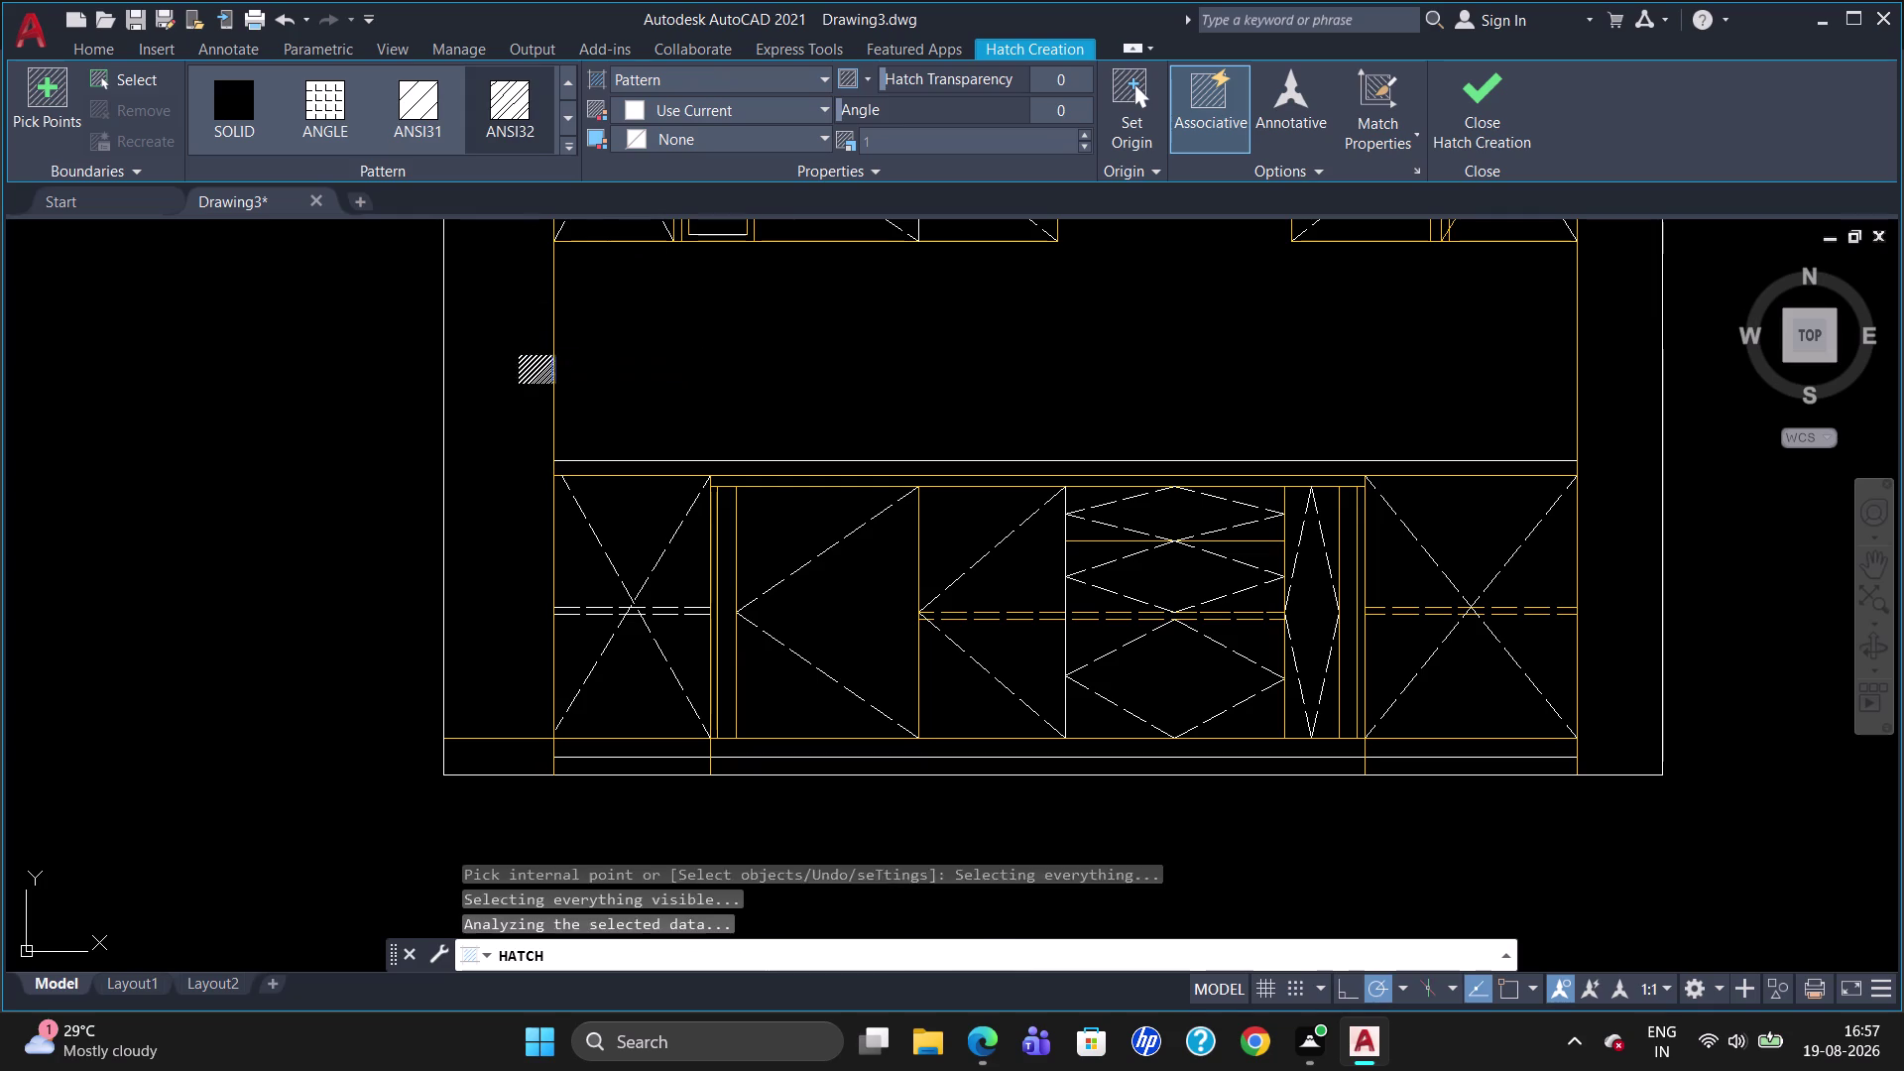
click(1600, 470)
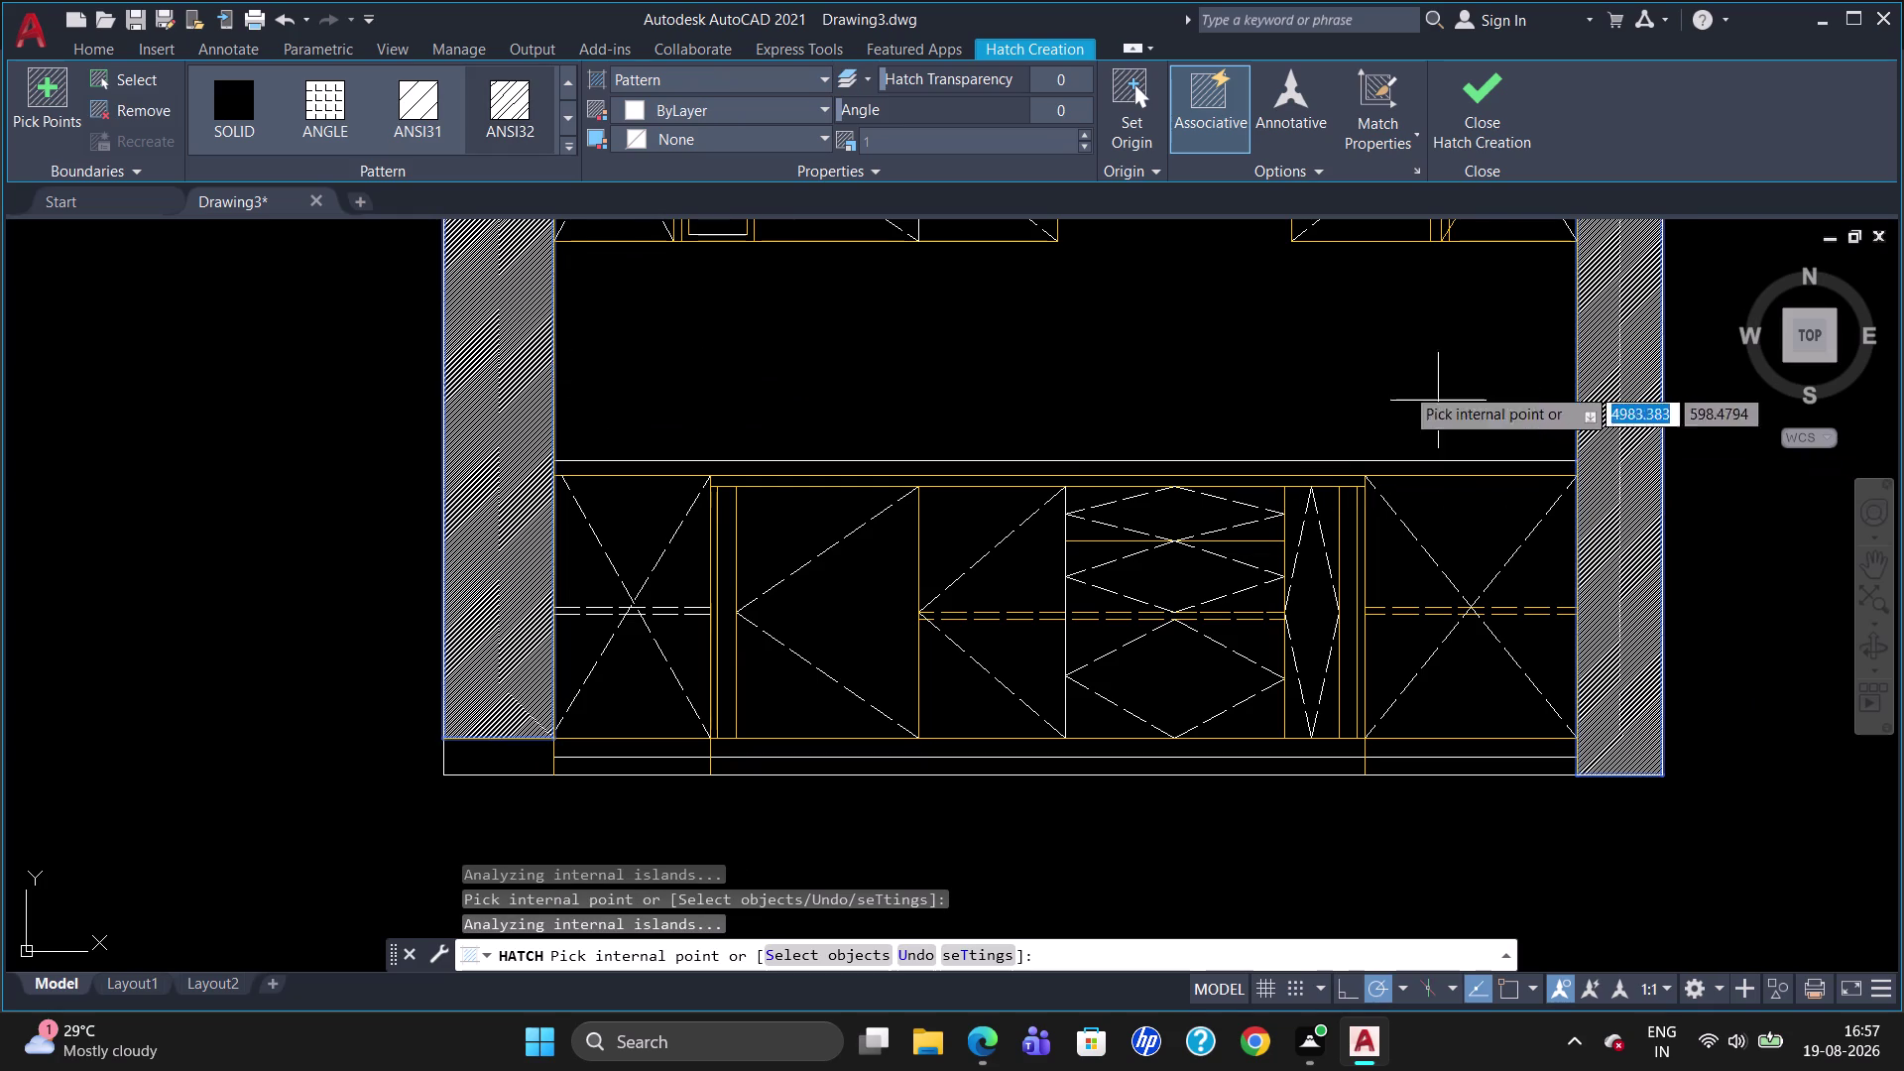
Change the wall hatch scale to 10 and finish hatching.
click(1012, 150)
key(BackSpace)
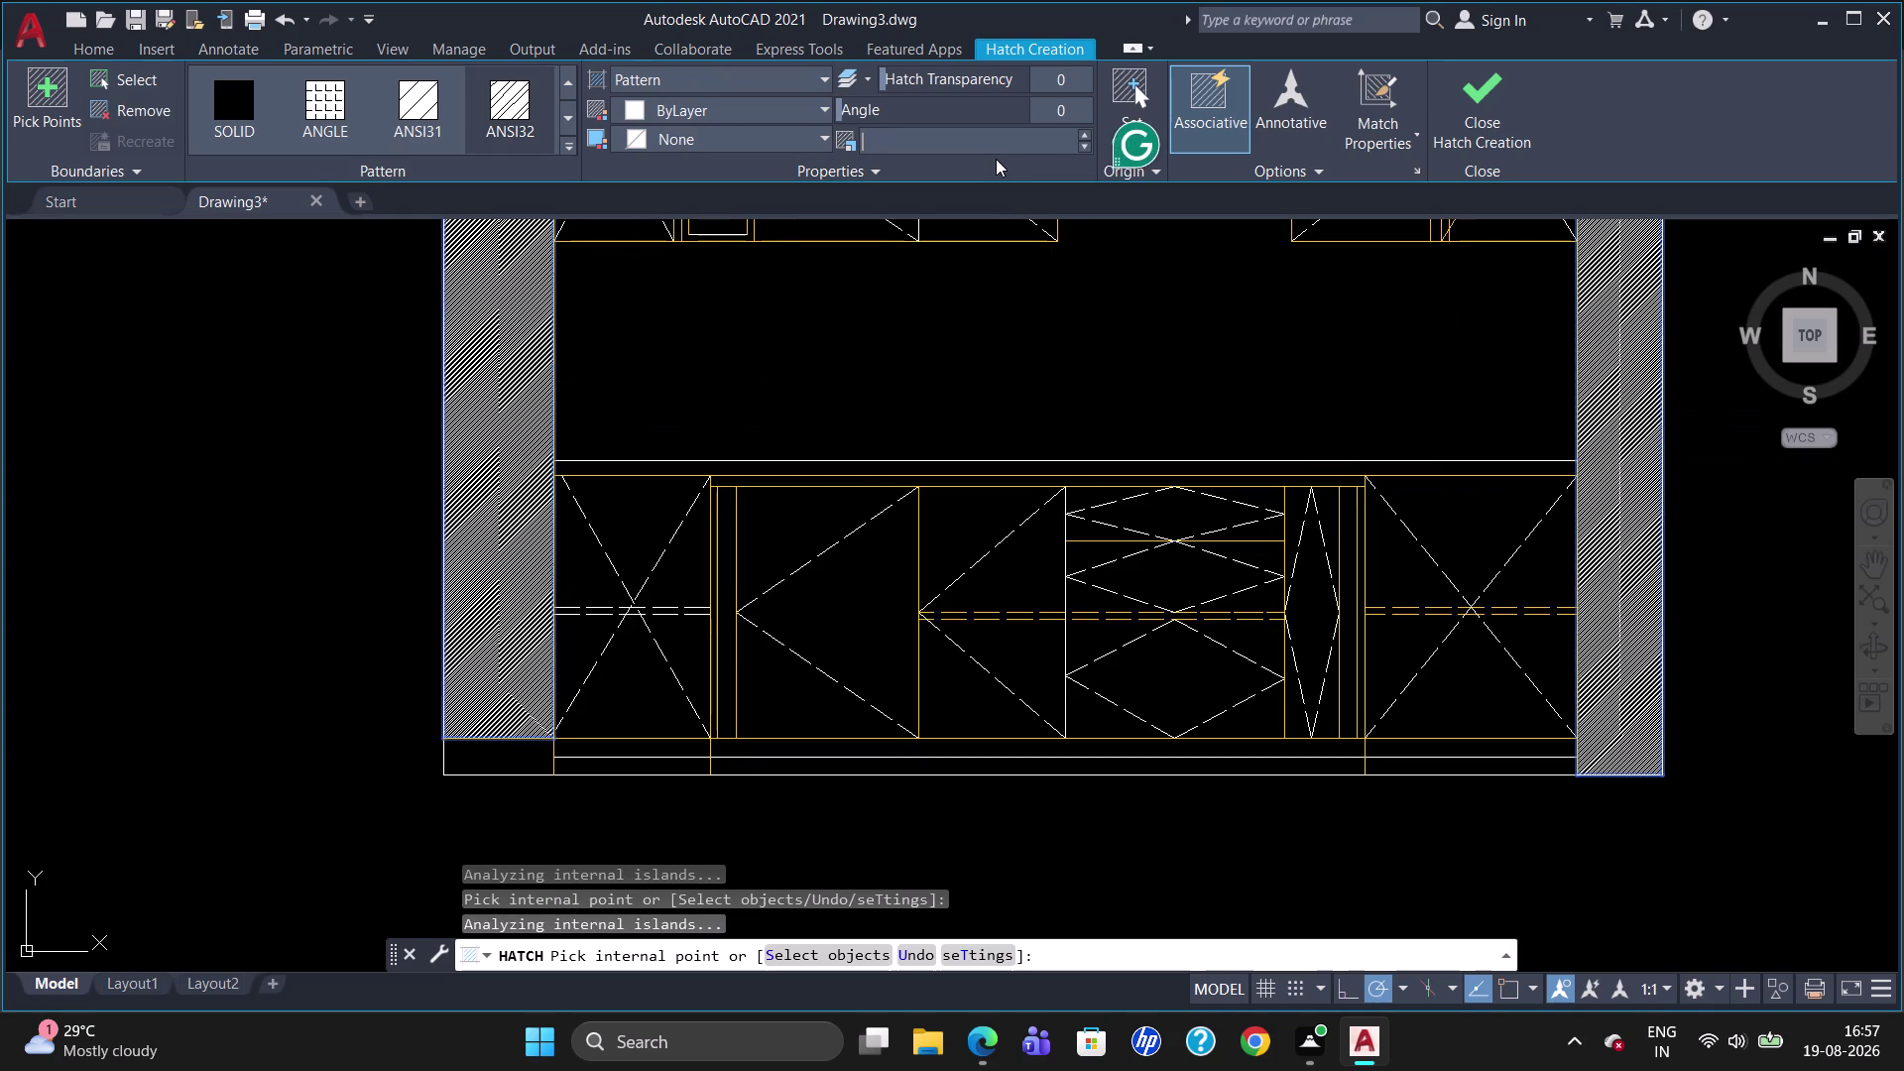
key(1)
key(minus)
key(BackSpace)
key(0)
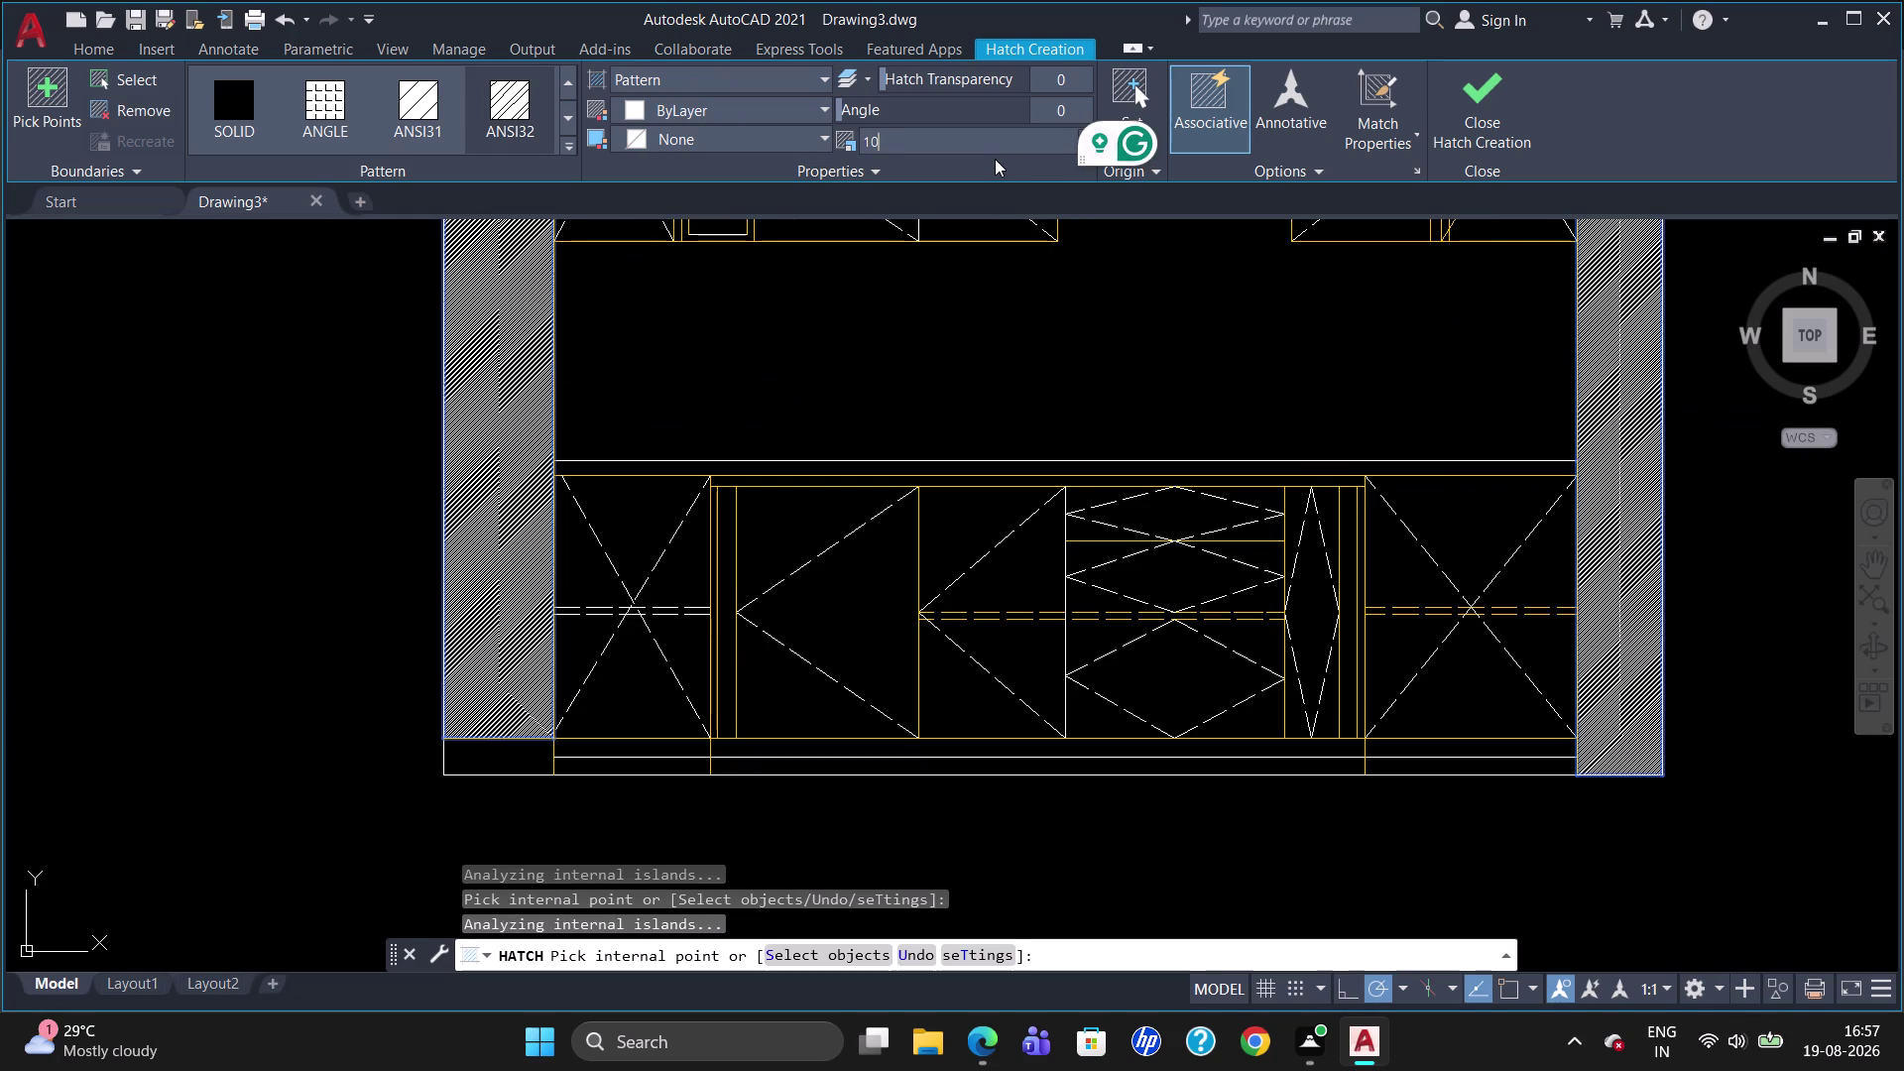
key(Return)
key(Escape)
key(Escape)
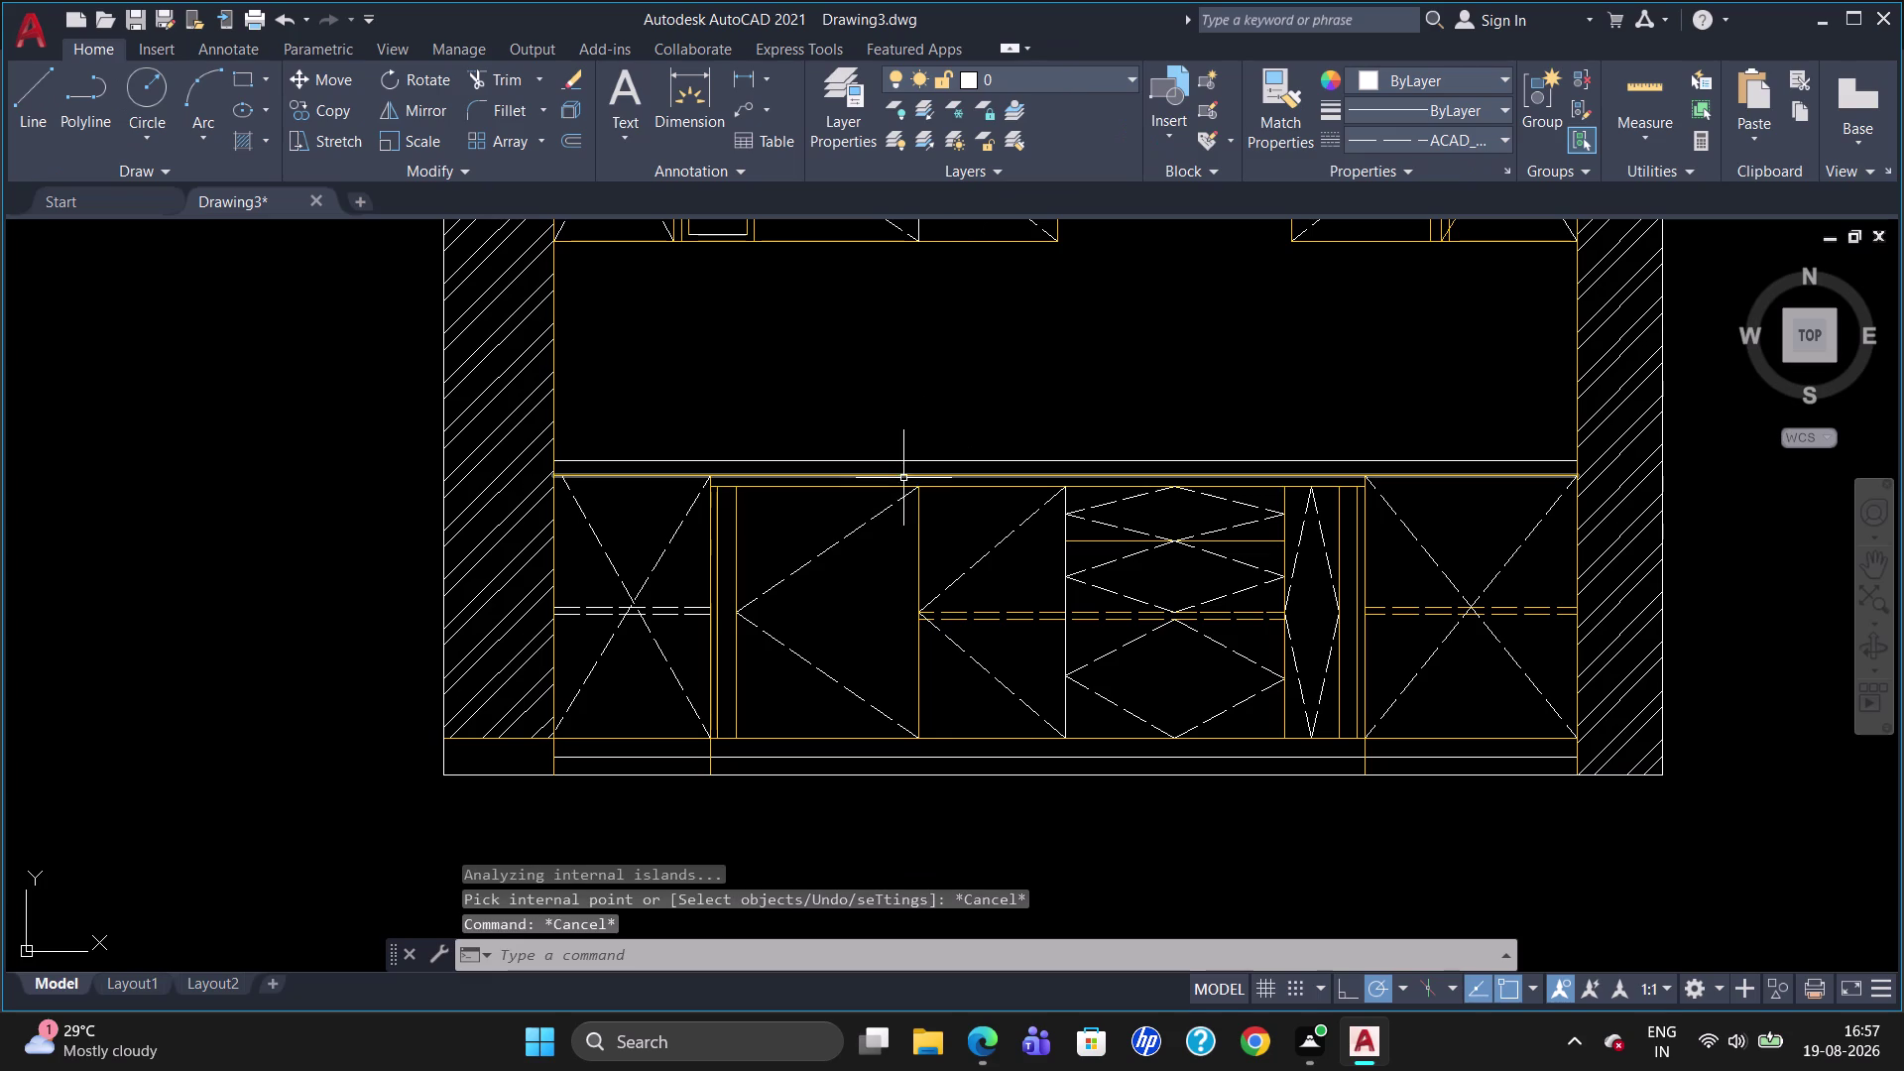
Fill the strip above the lower cabinets with a SOLID hatch in colour 100,33,101.
click(272, 146)
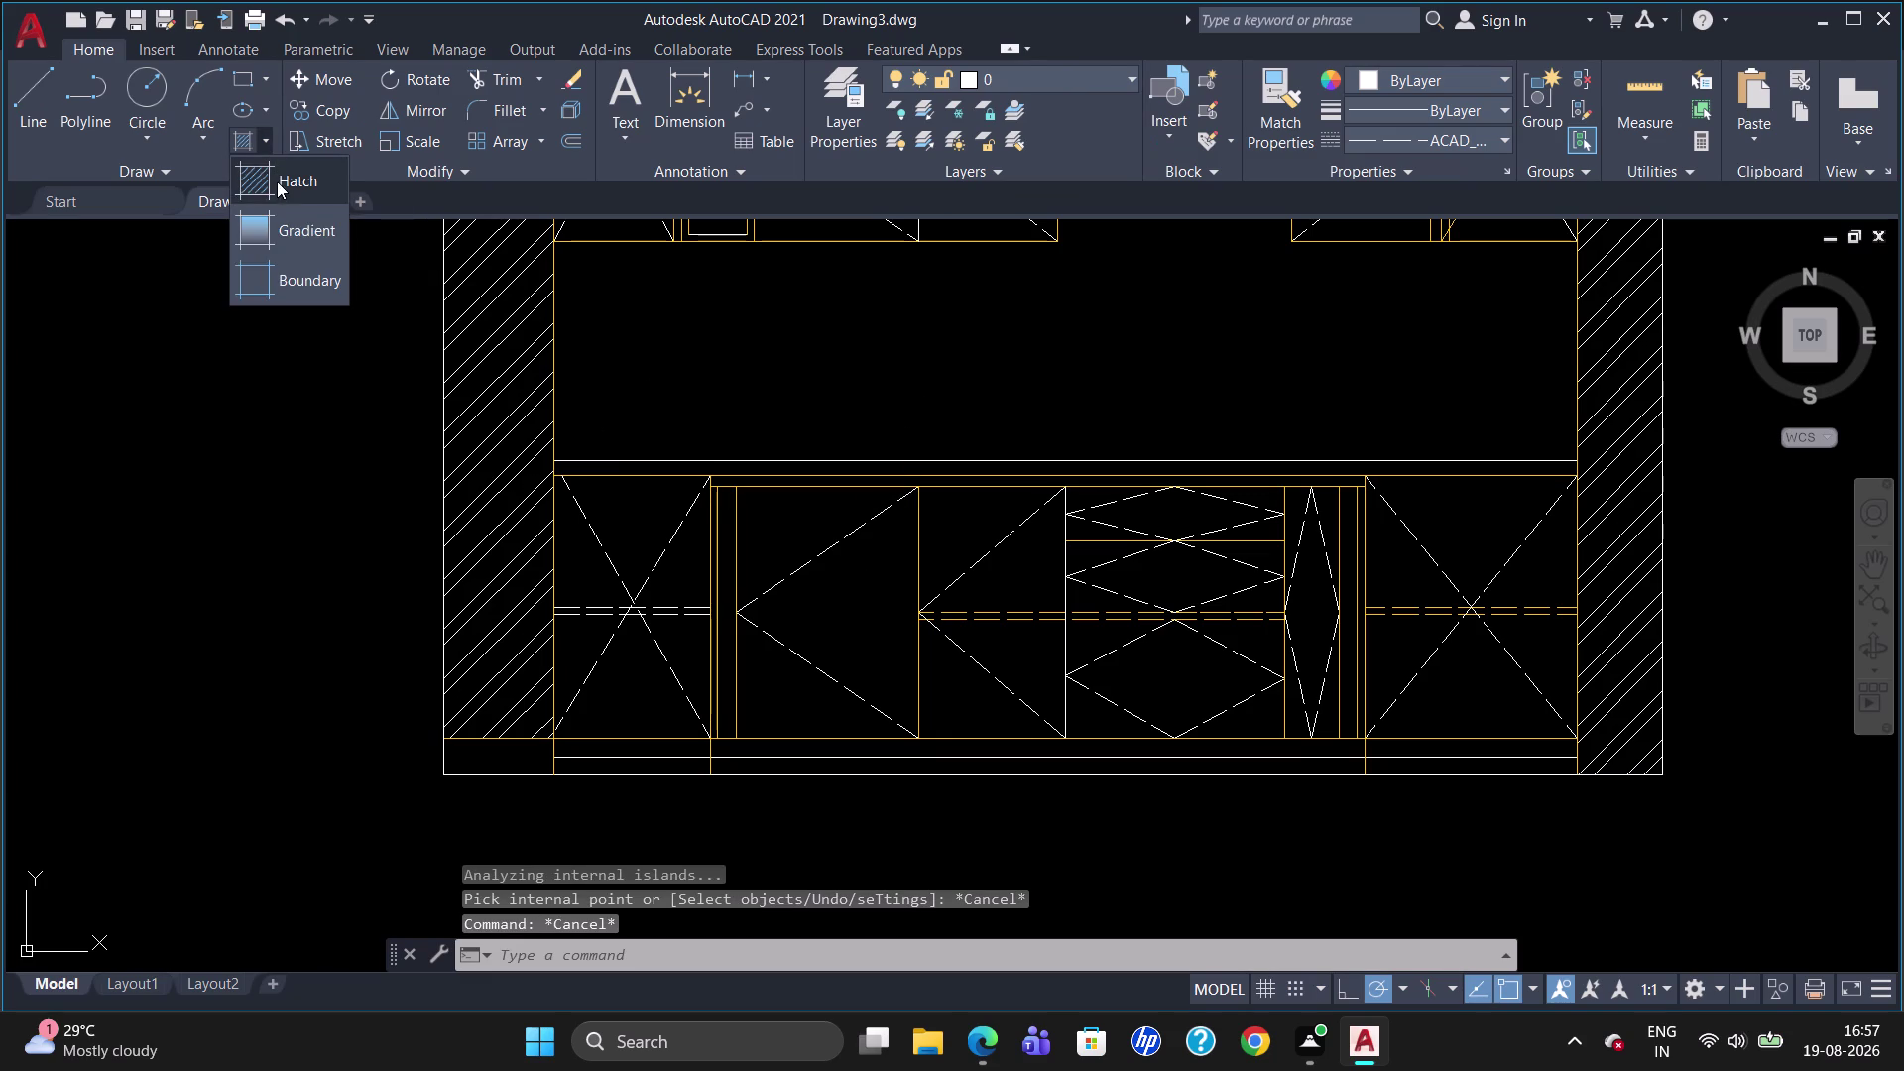
click(277, 183)
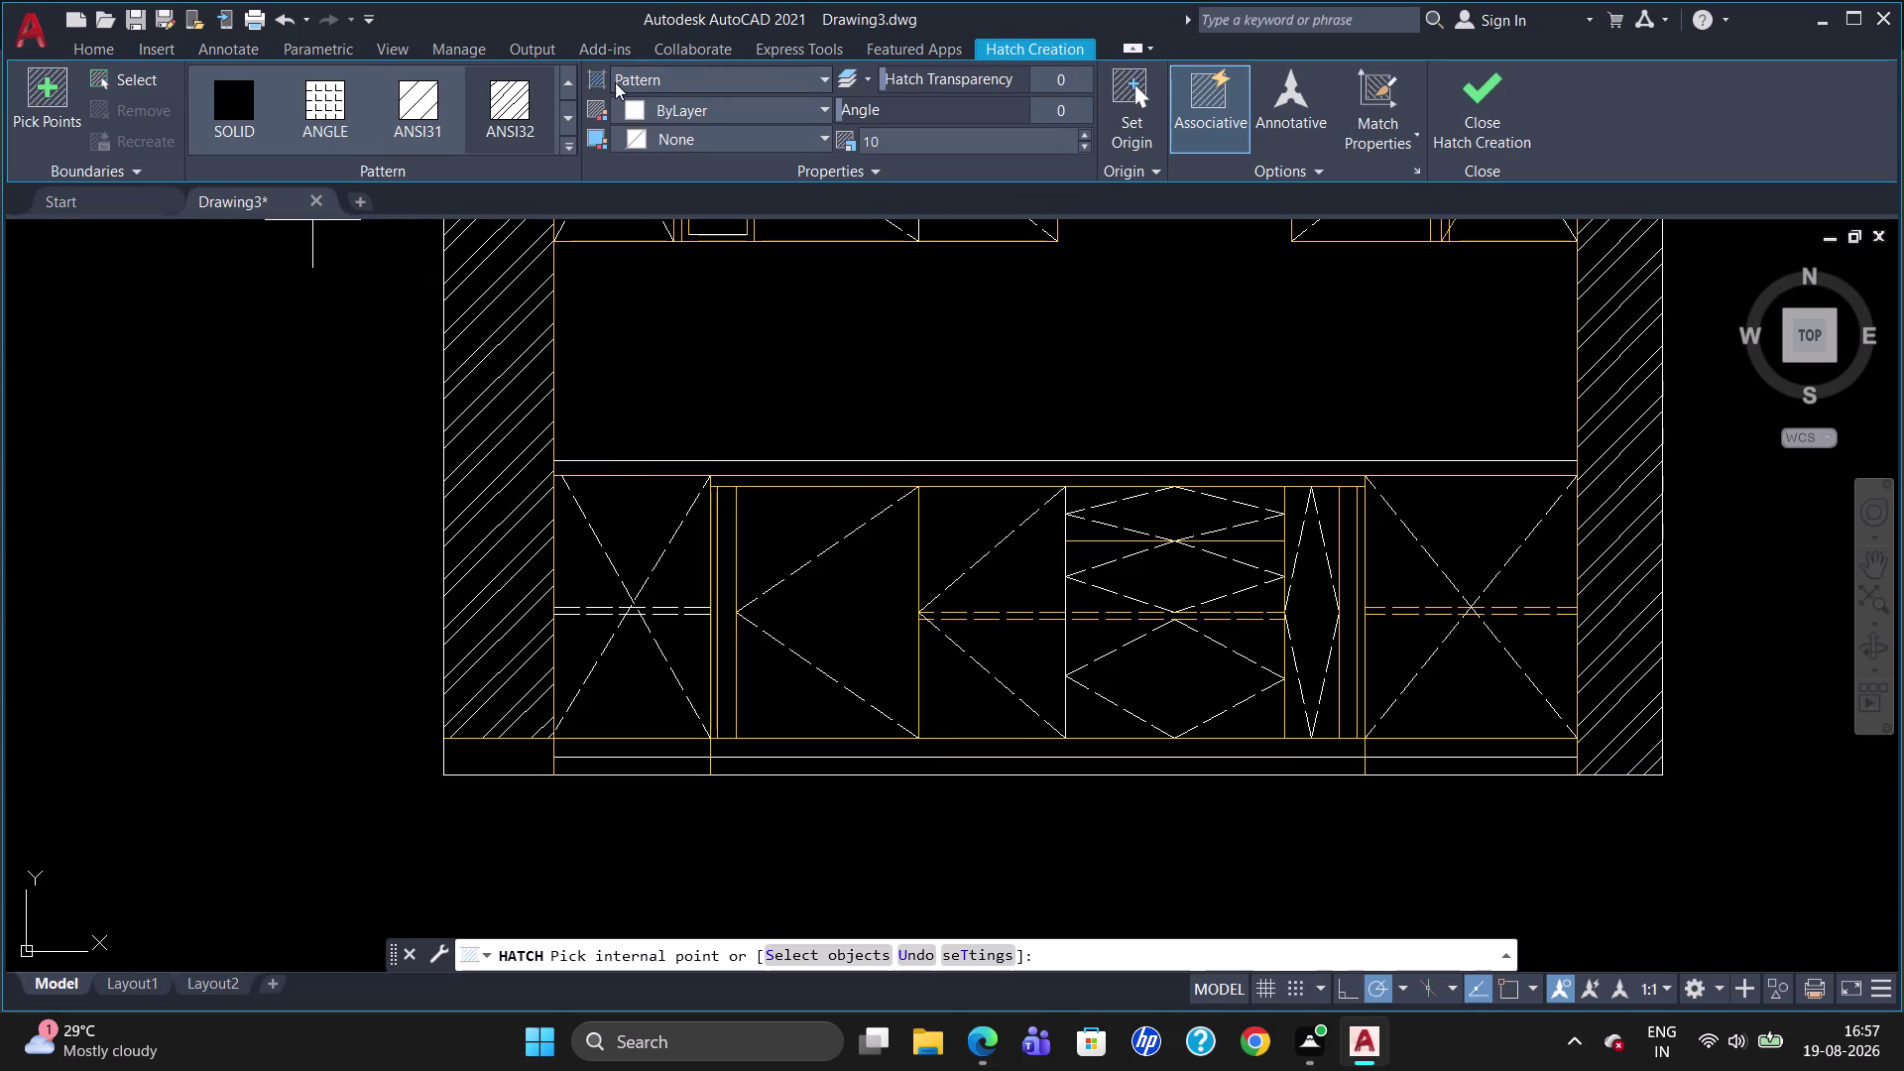
click(616, 82)
click(626, 102)
click(641, 111)
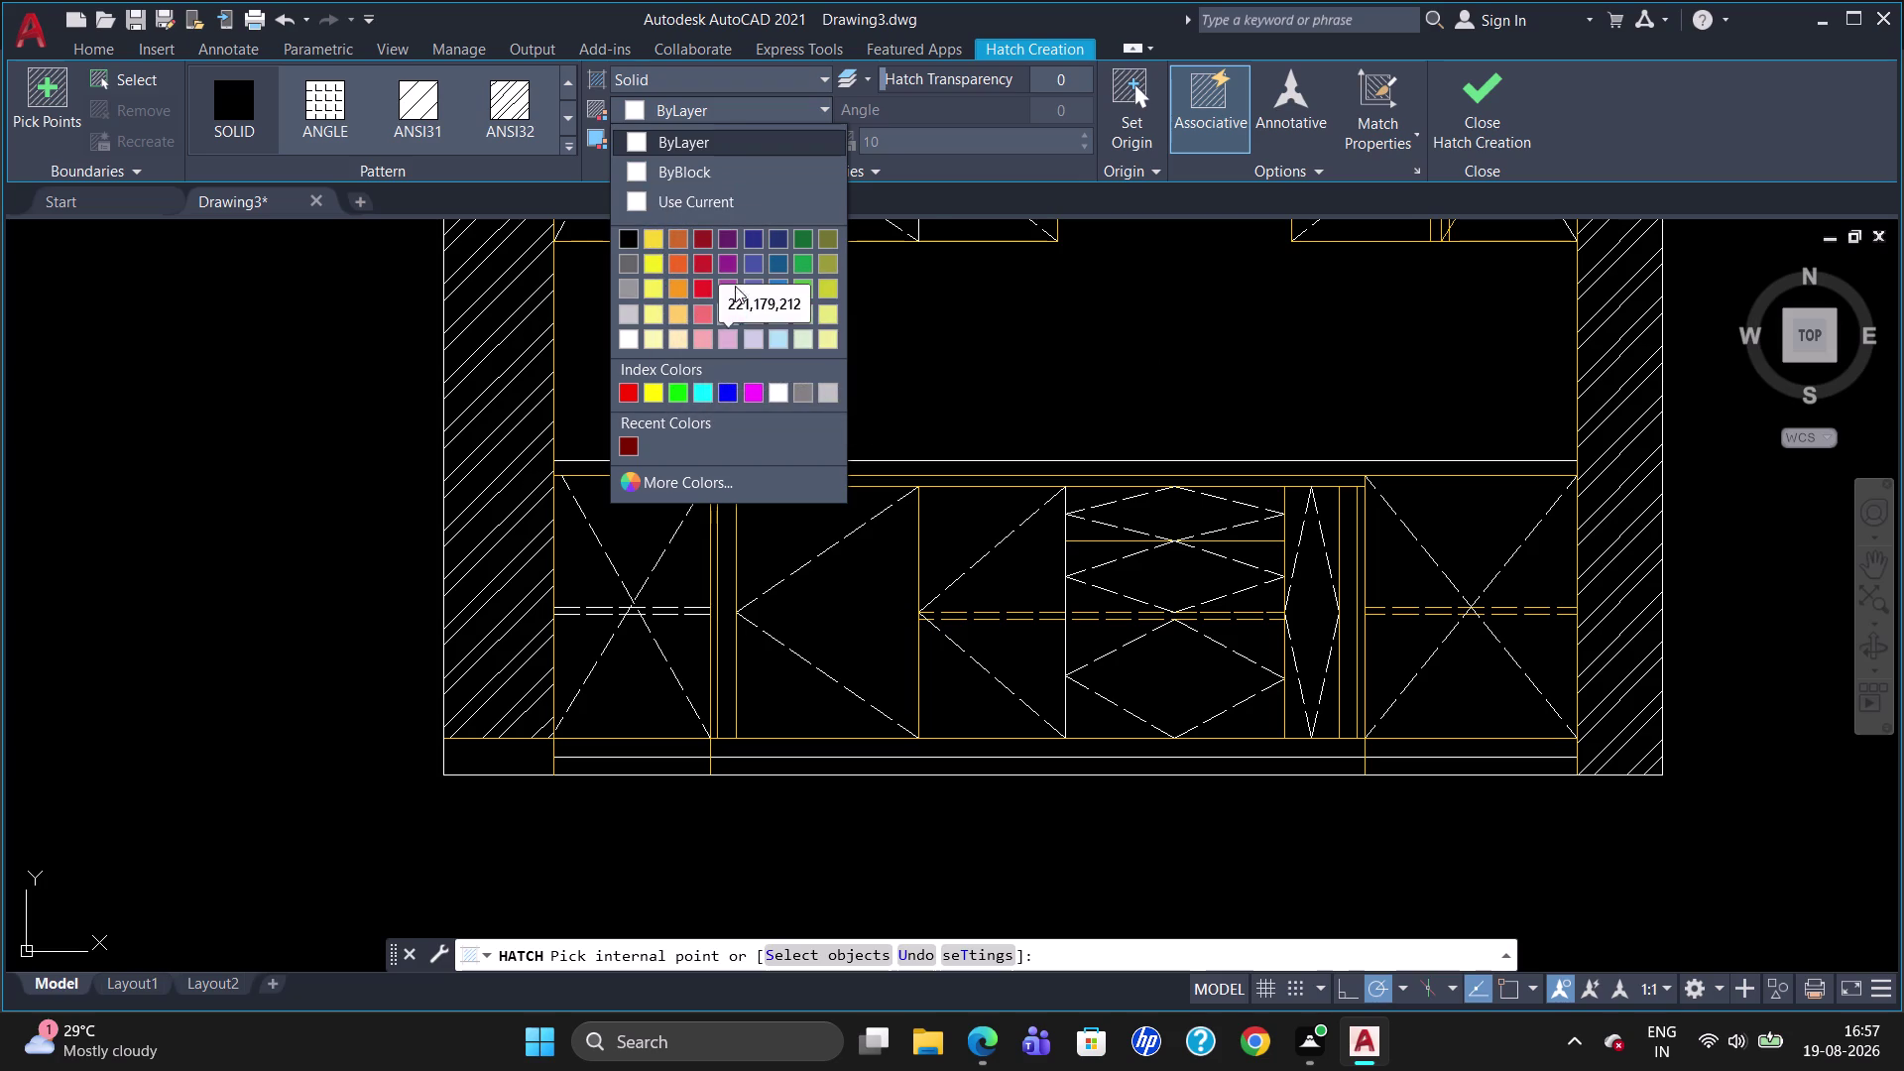
click(722, 239)
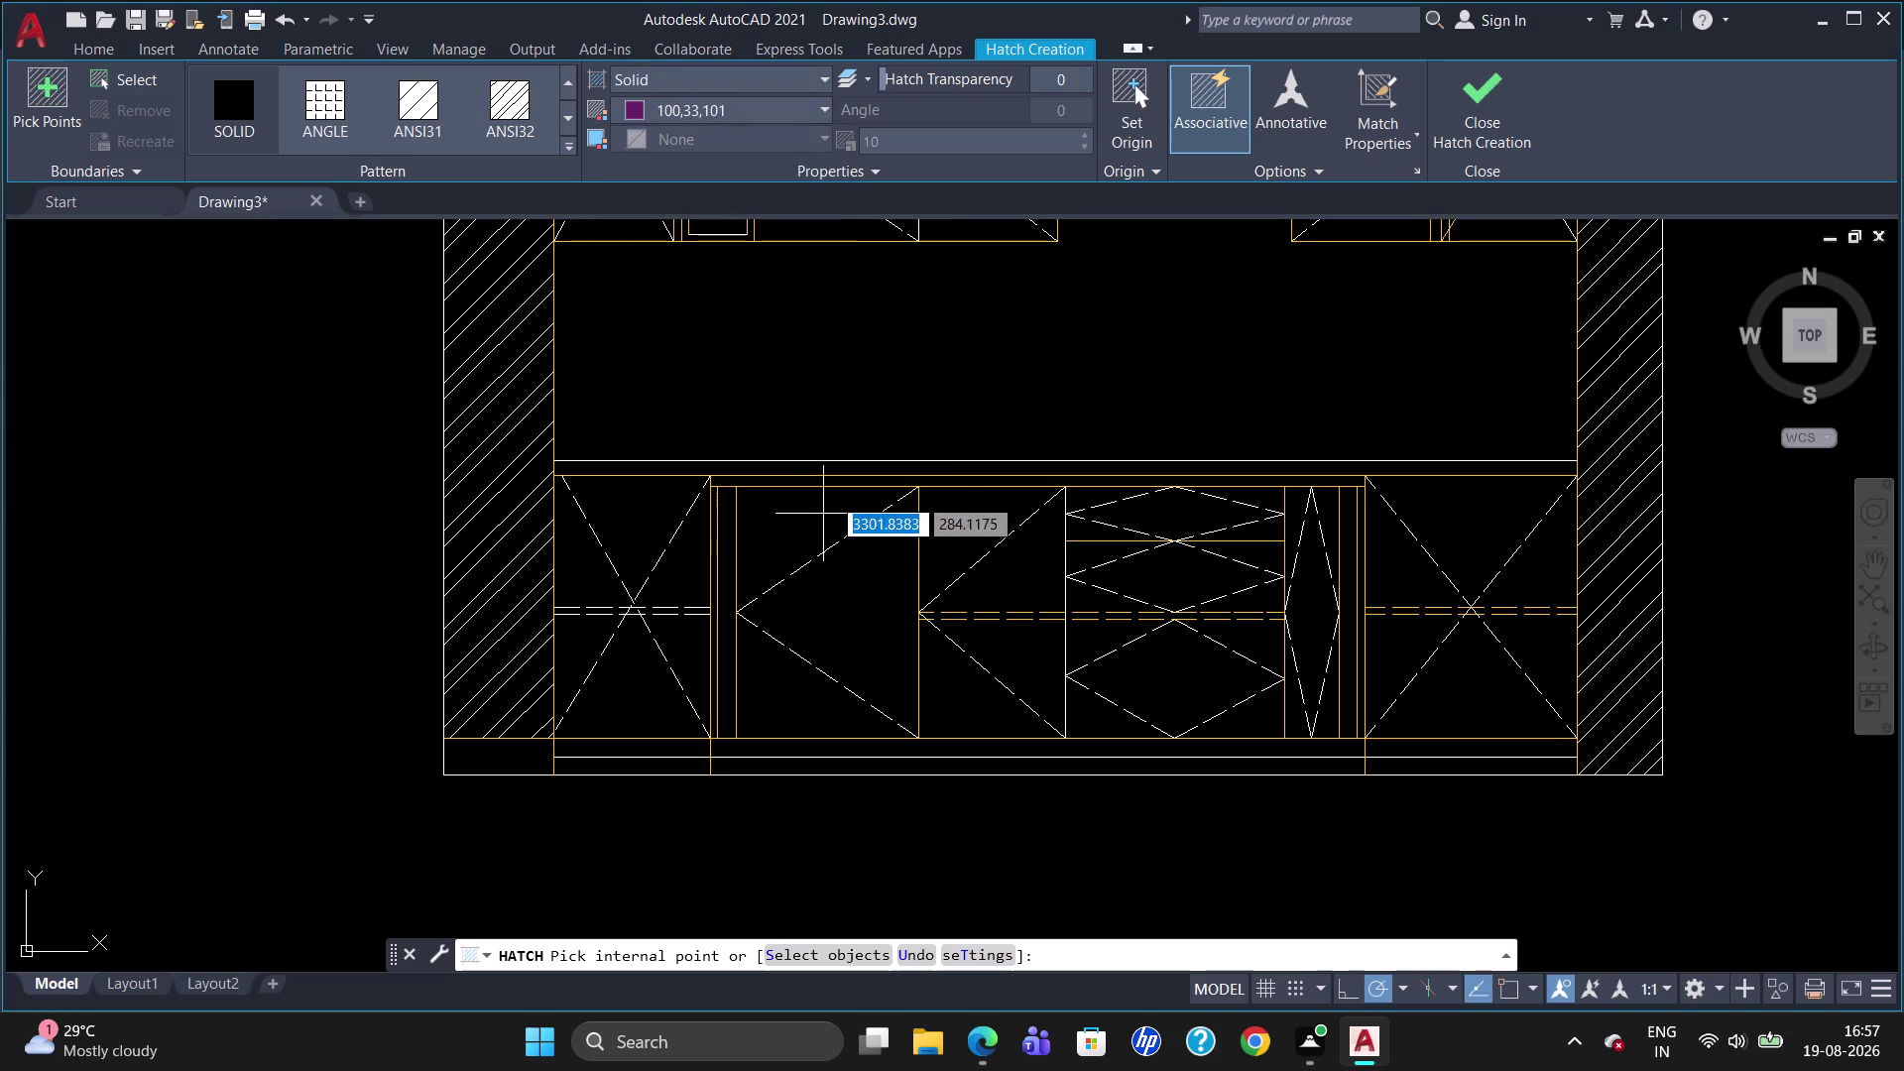
click(842, 478)
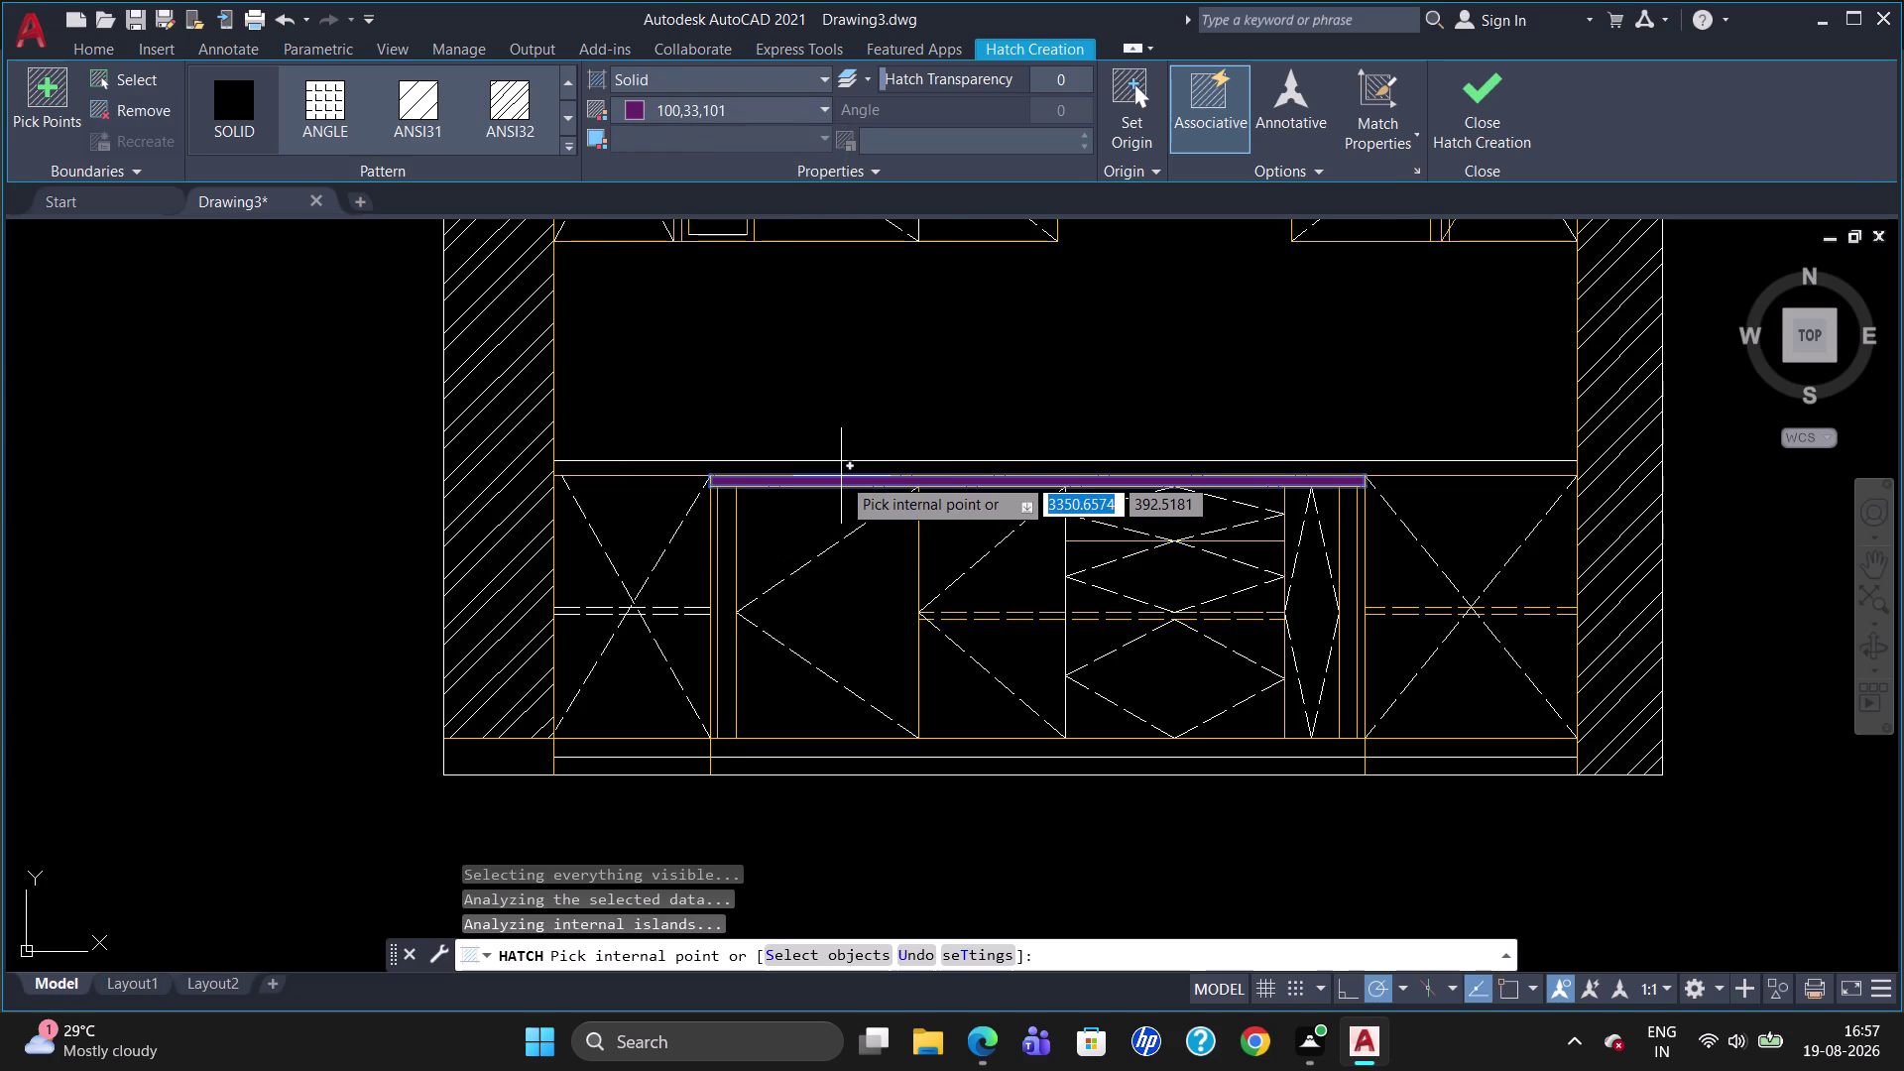
key(Escape)
key(Escape)
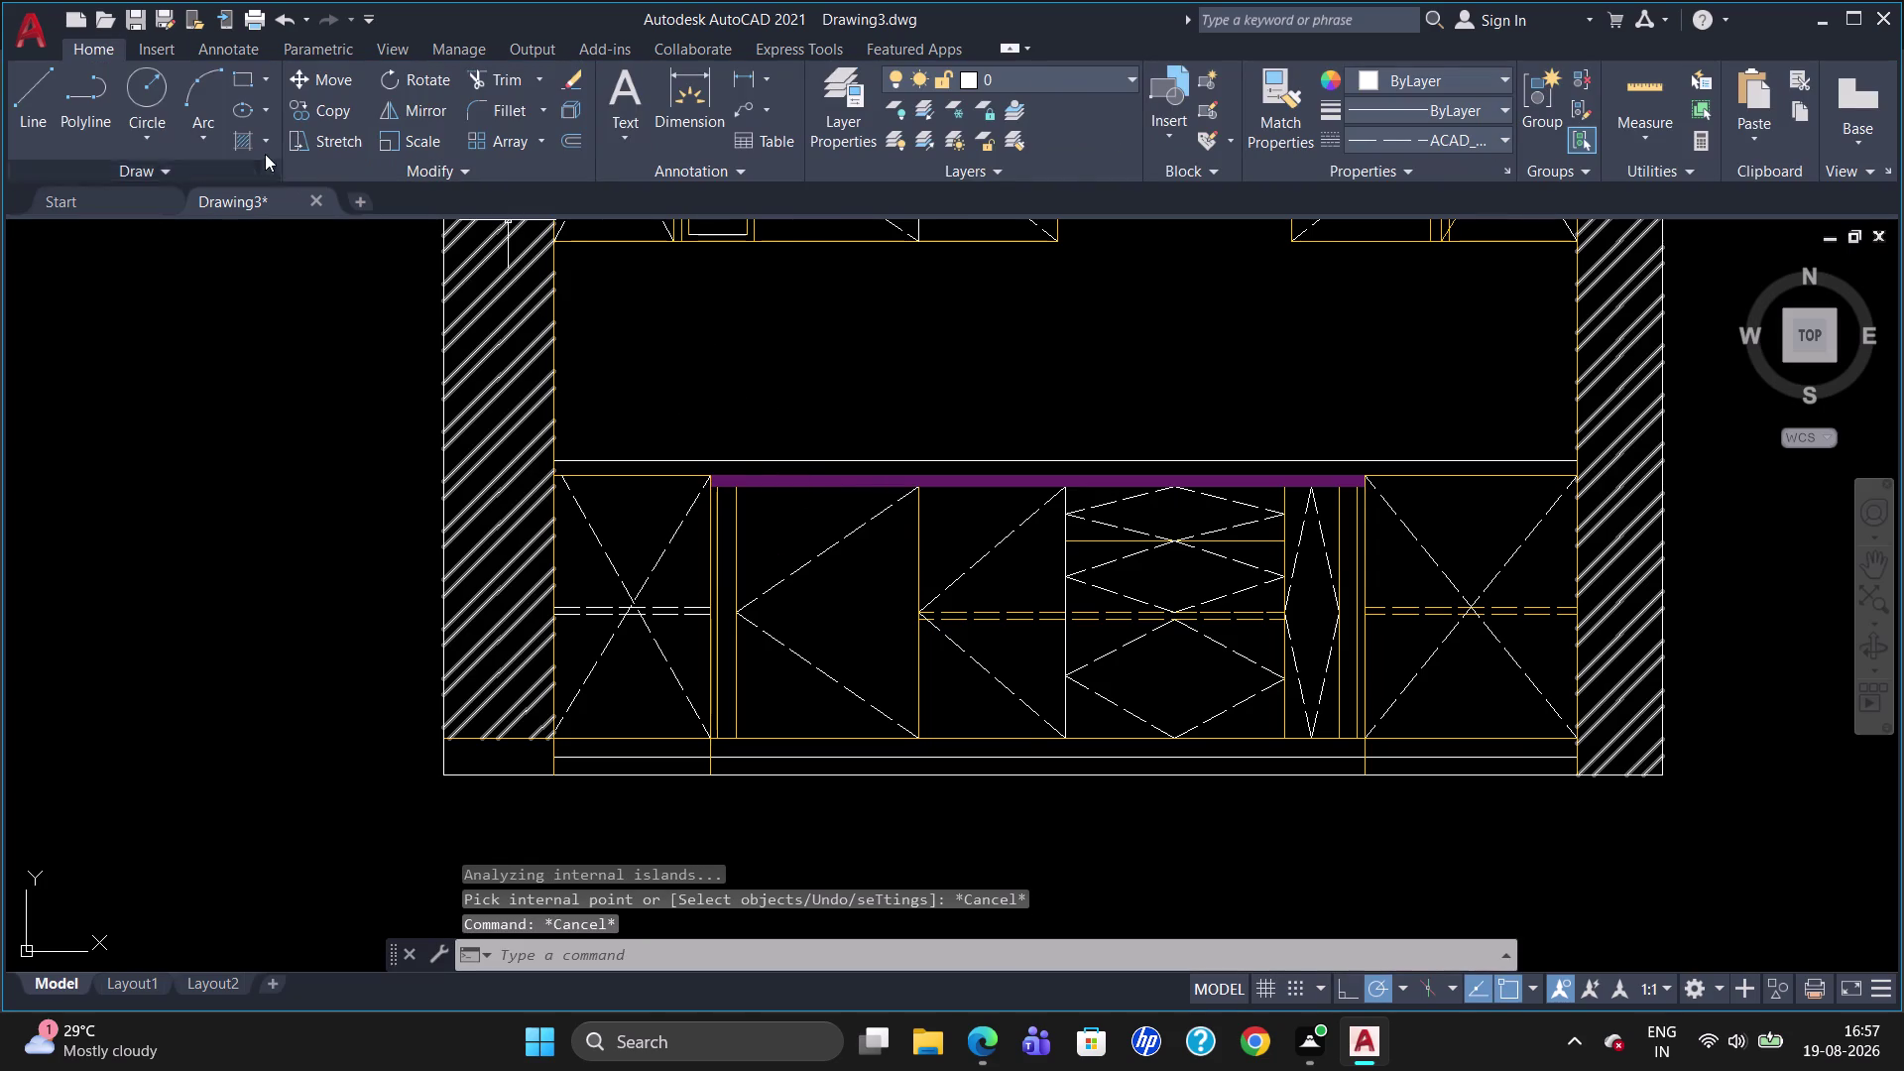
click(266, 144)
click(267, 183)
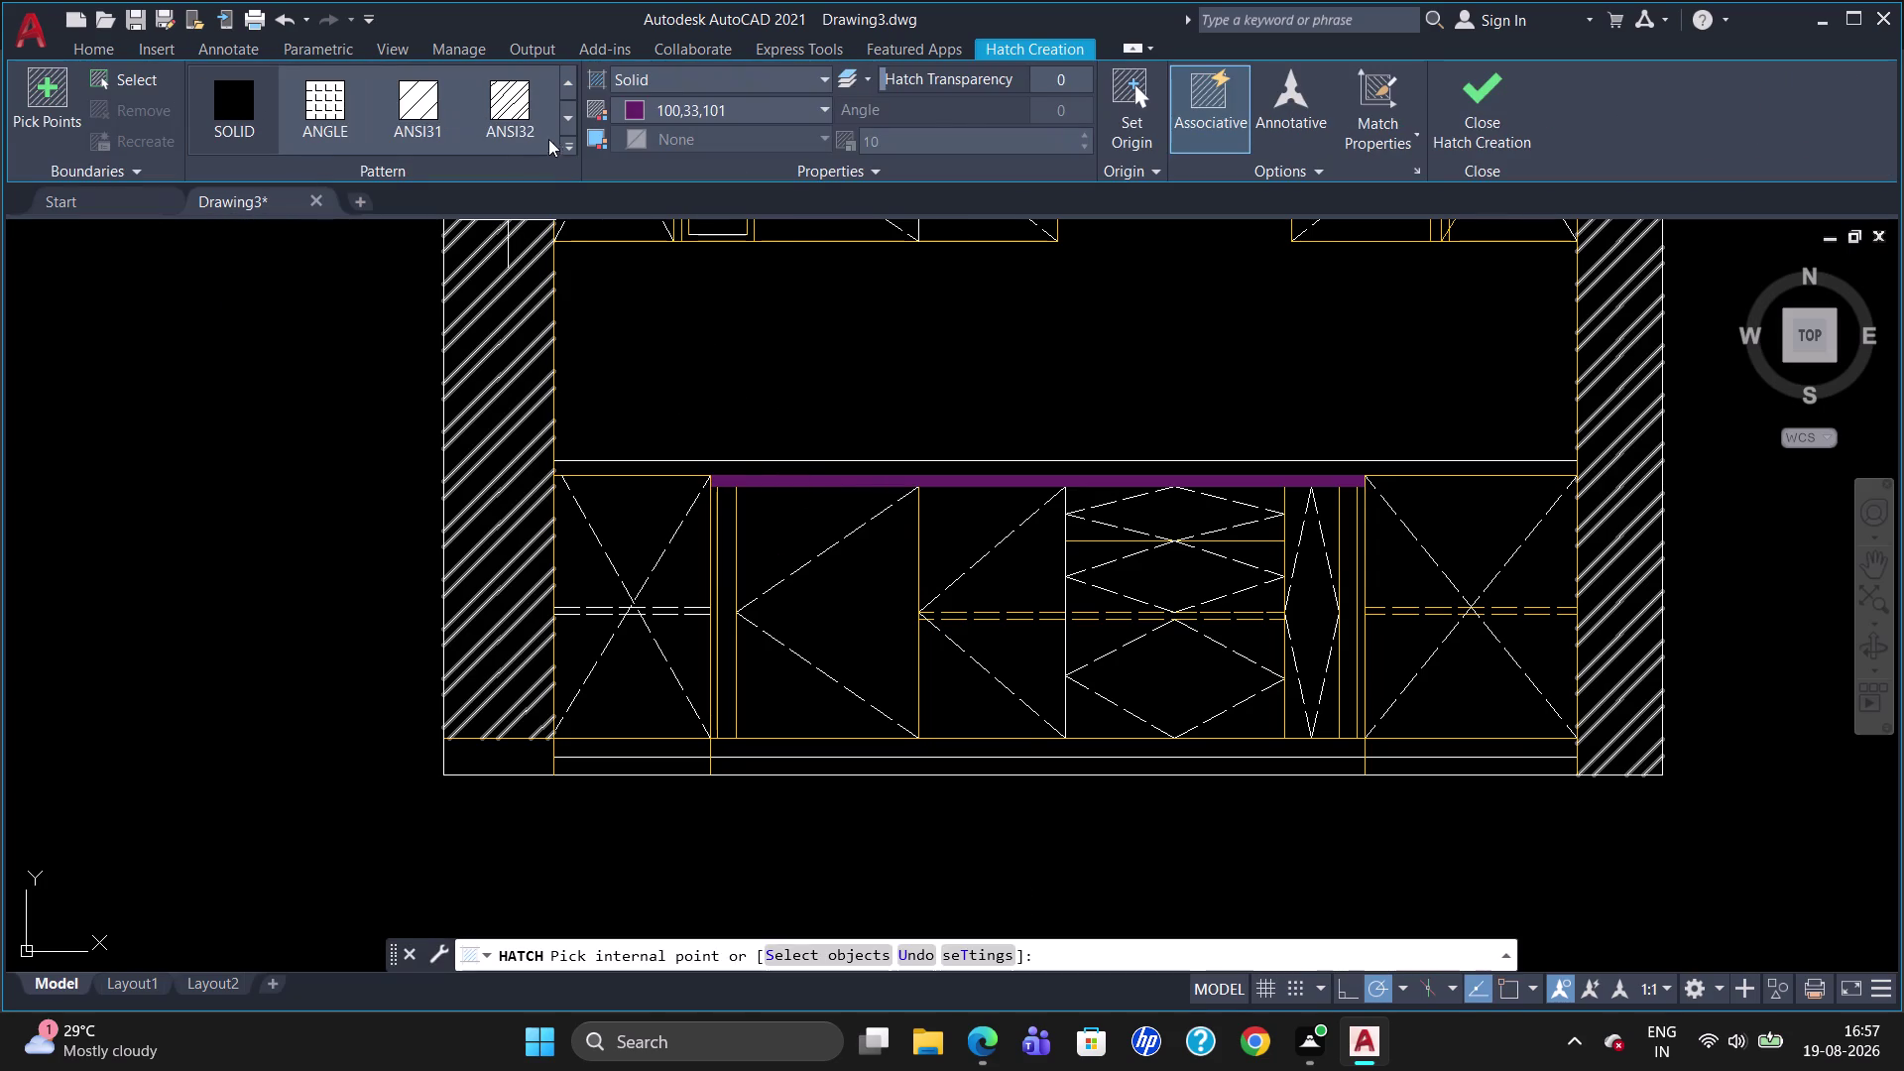
Try an AR-CONC hatch in the countertop band, then cancel it.
click(570, 144)
click(488, 368)
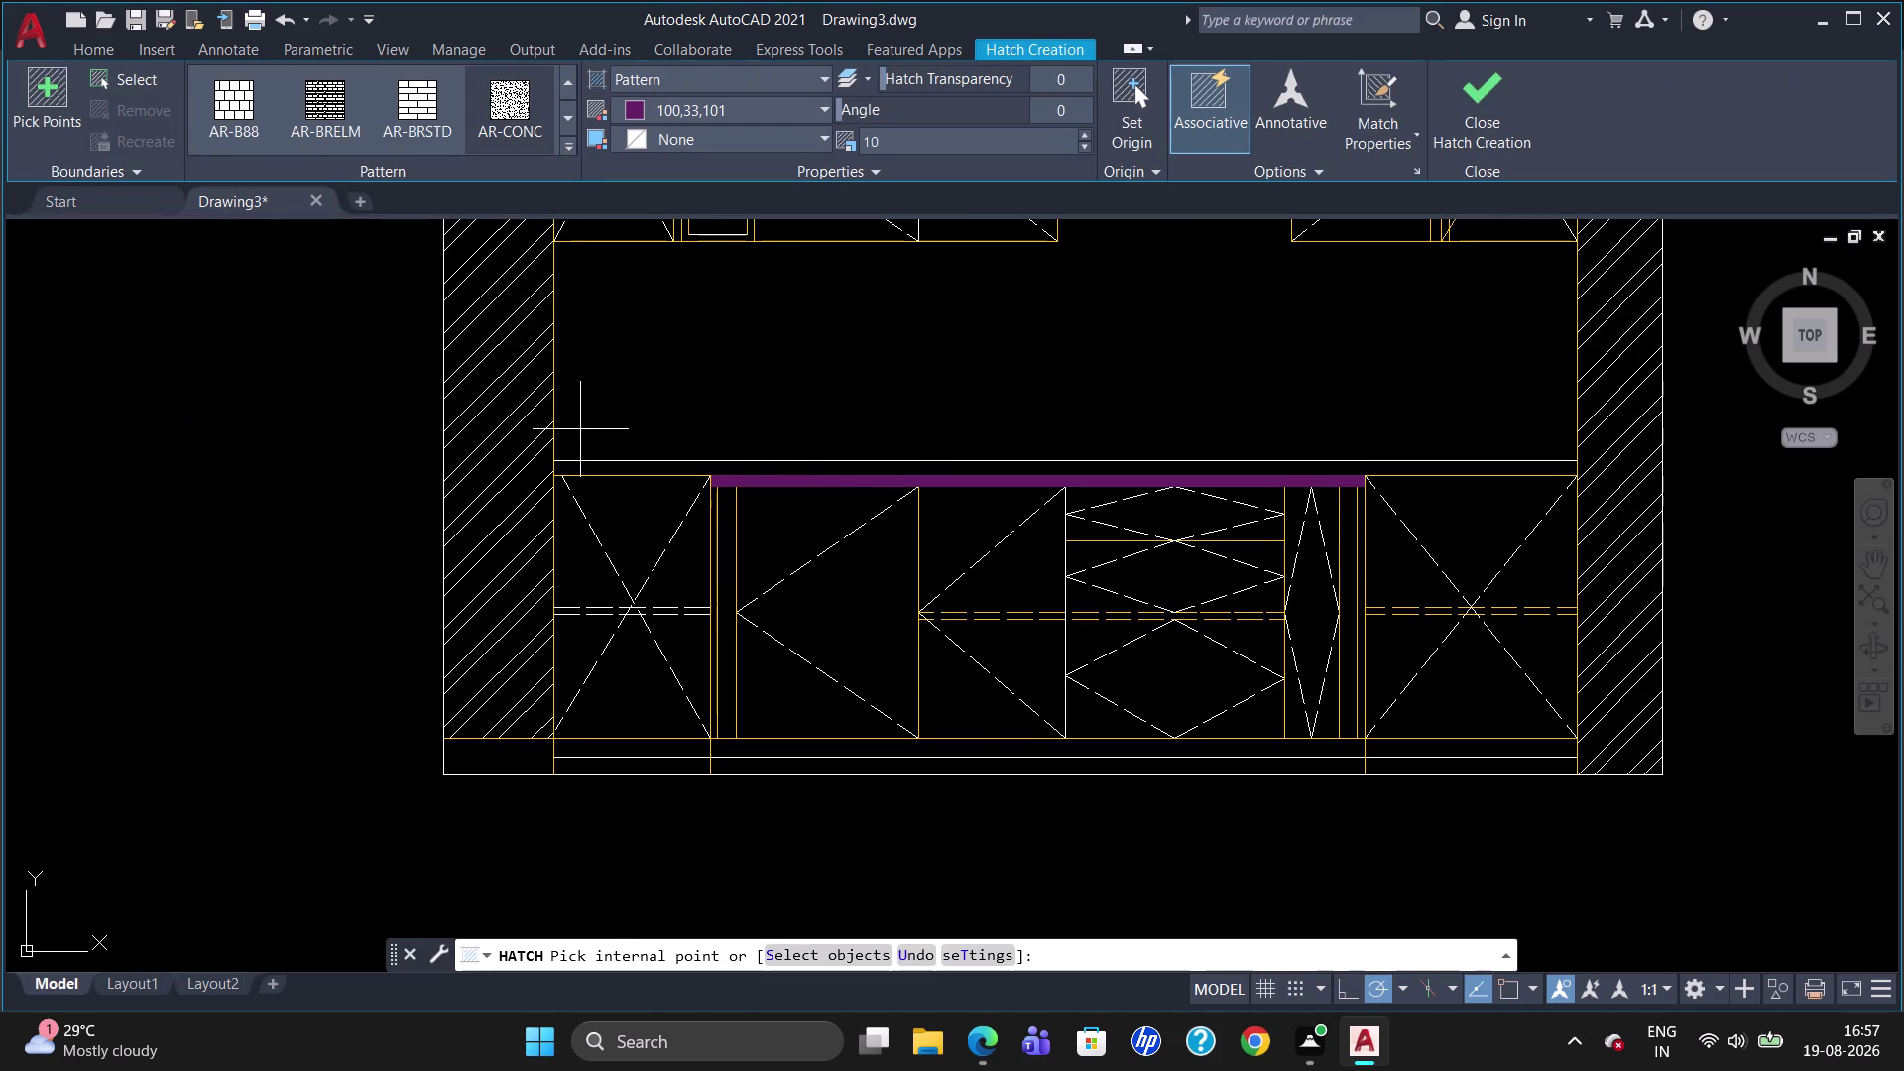
scroll(up, 3)
click(861, 464)
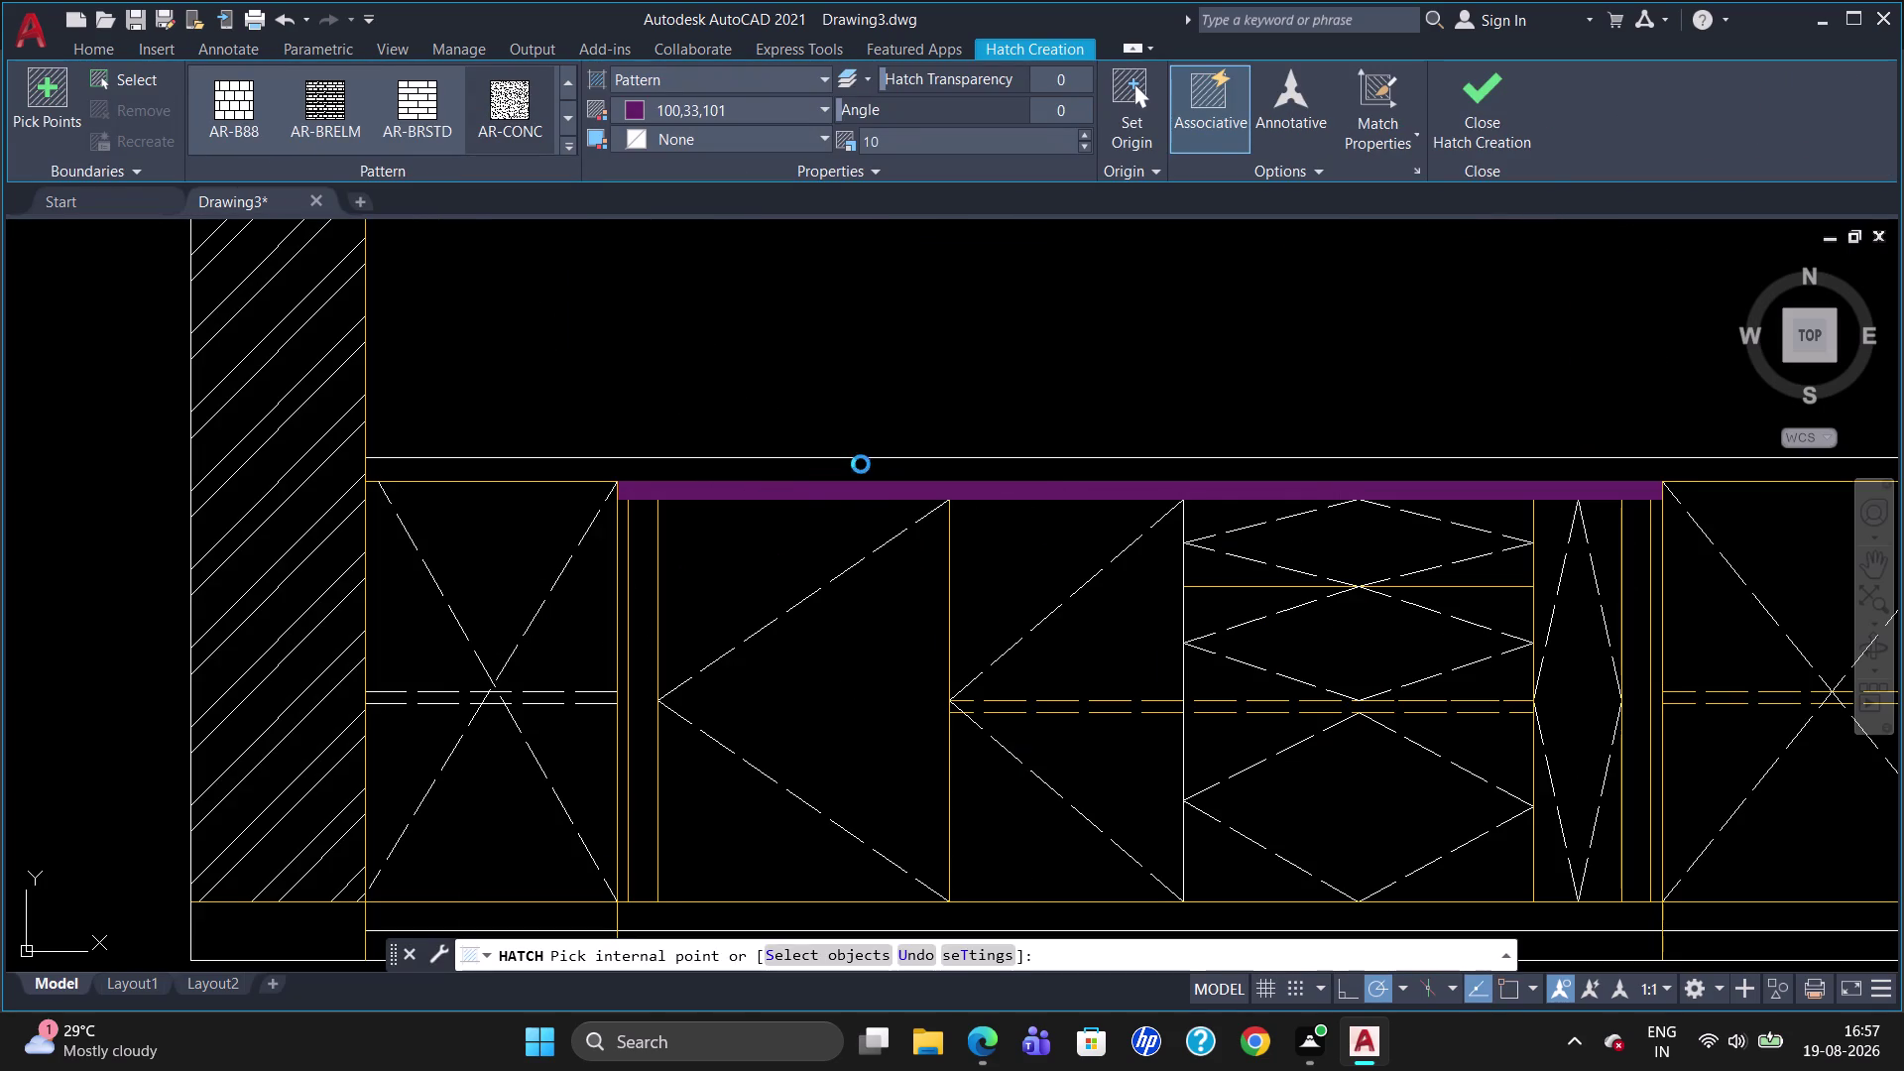
scroll(up, 3)
click(861, 465)
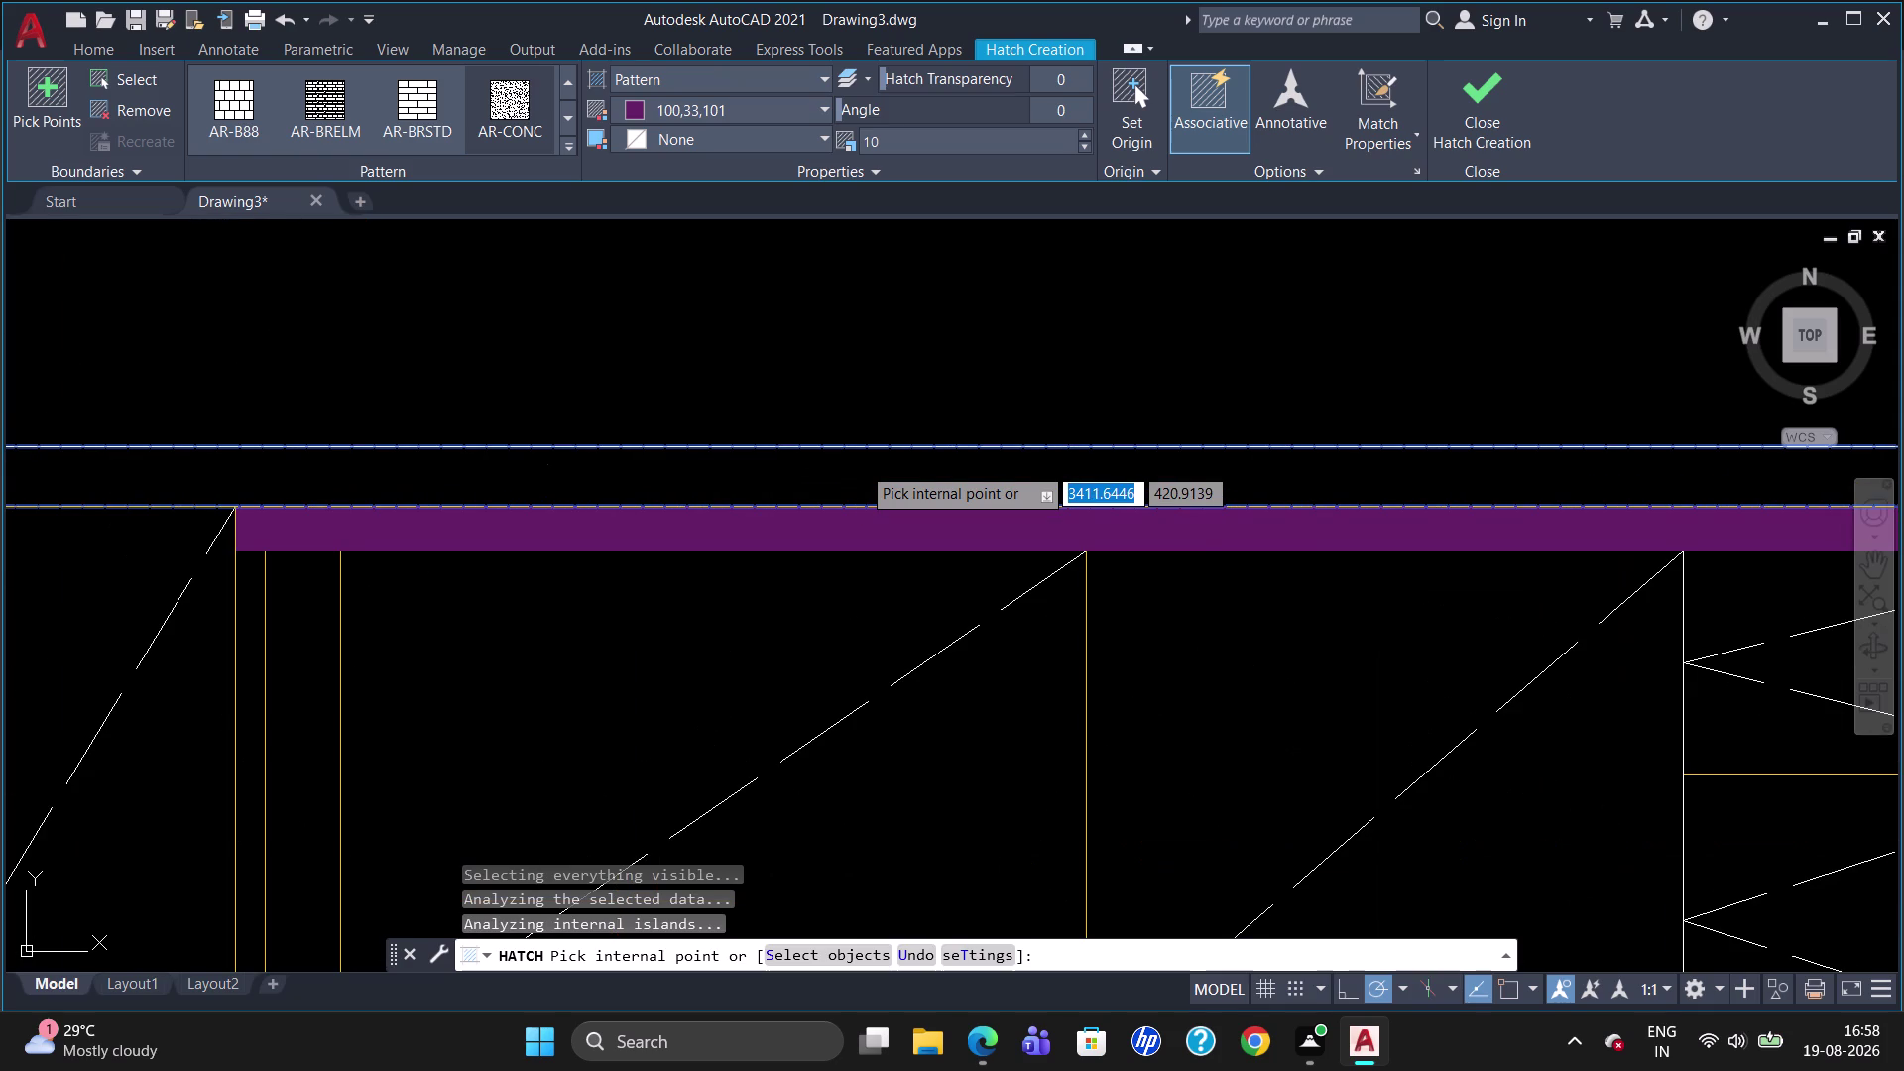
key(Escape)
key(Escape)
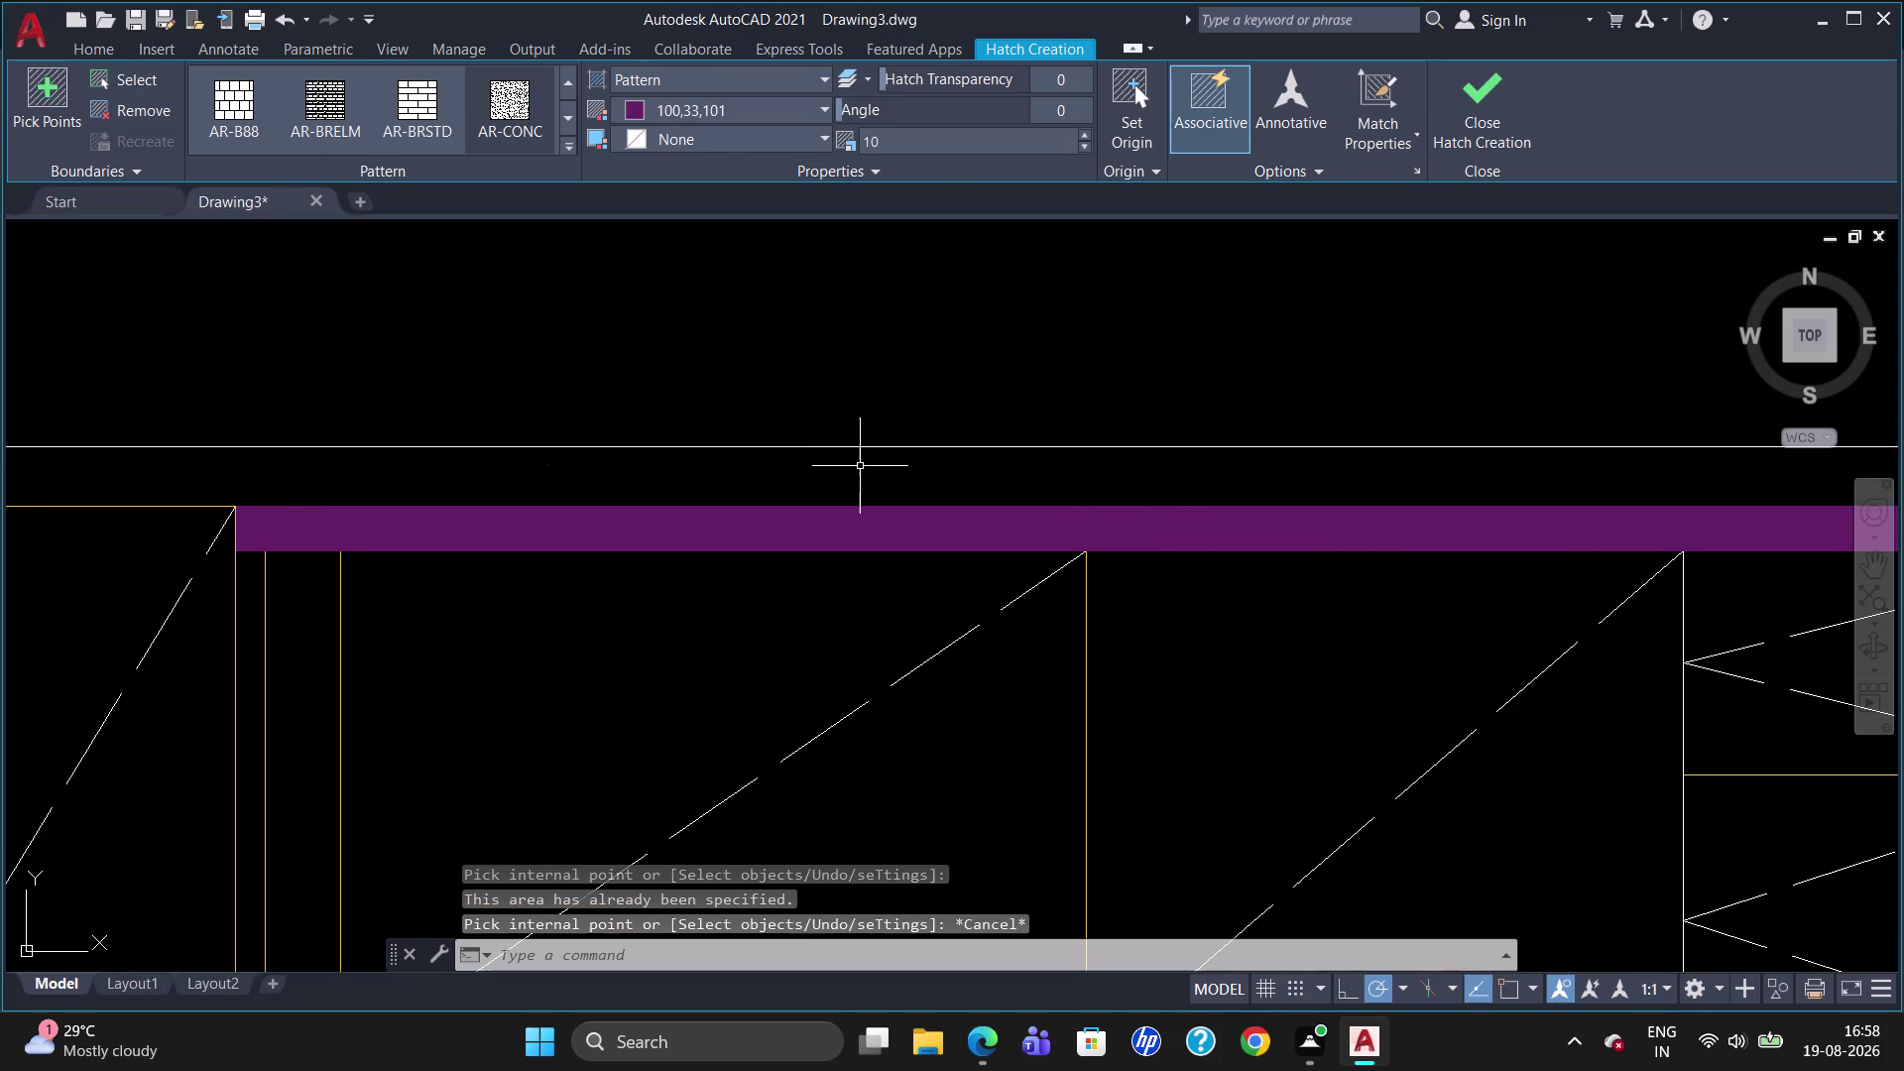
Clear a stray selection and zoom to fit the whole elevation.
click(854, 476)
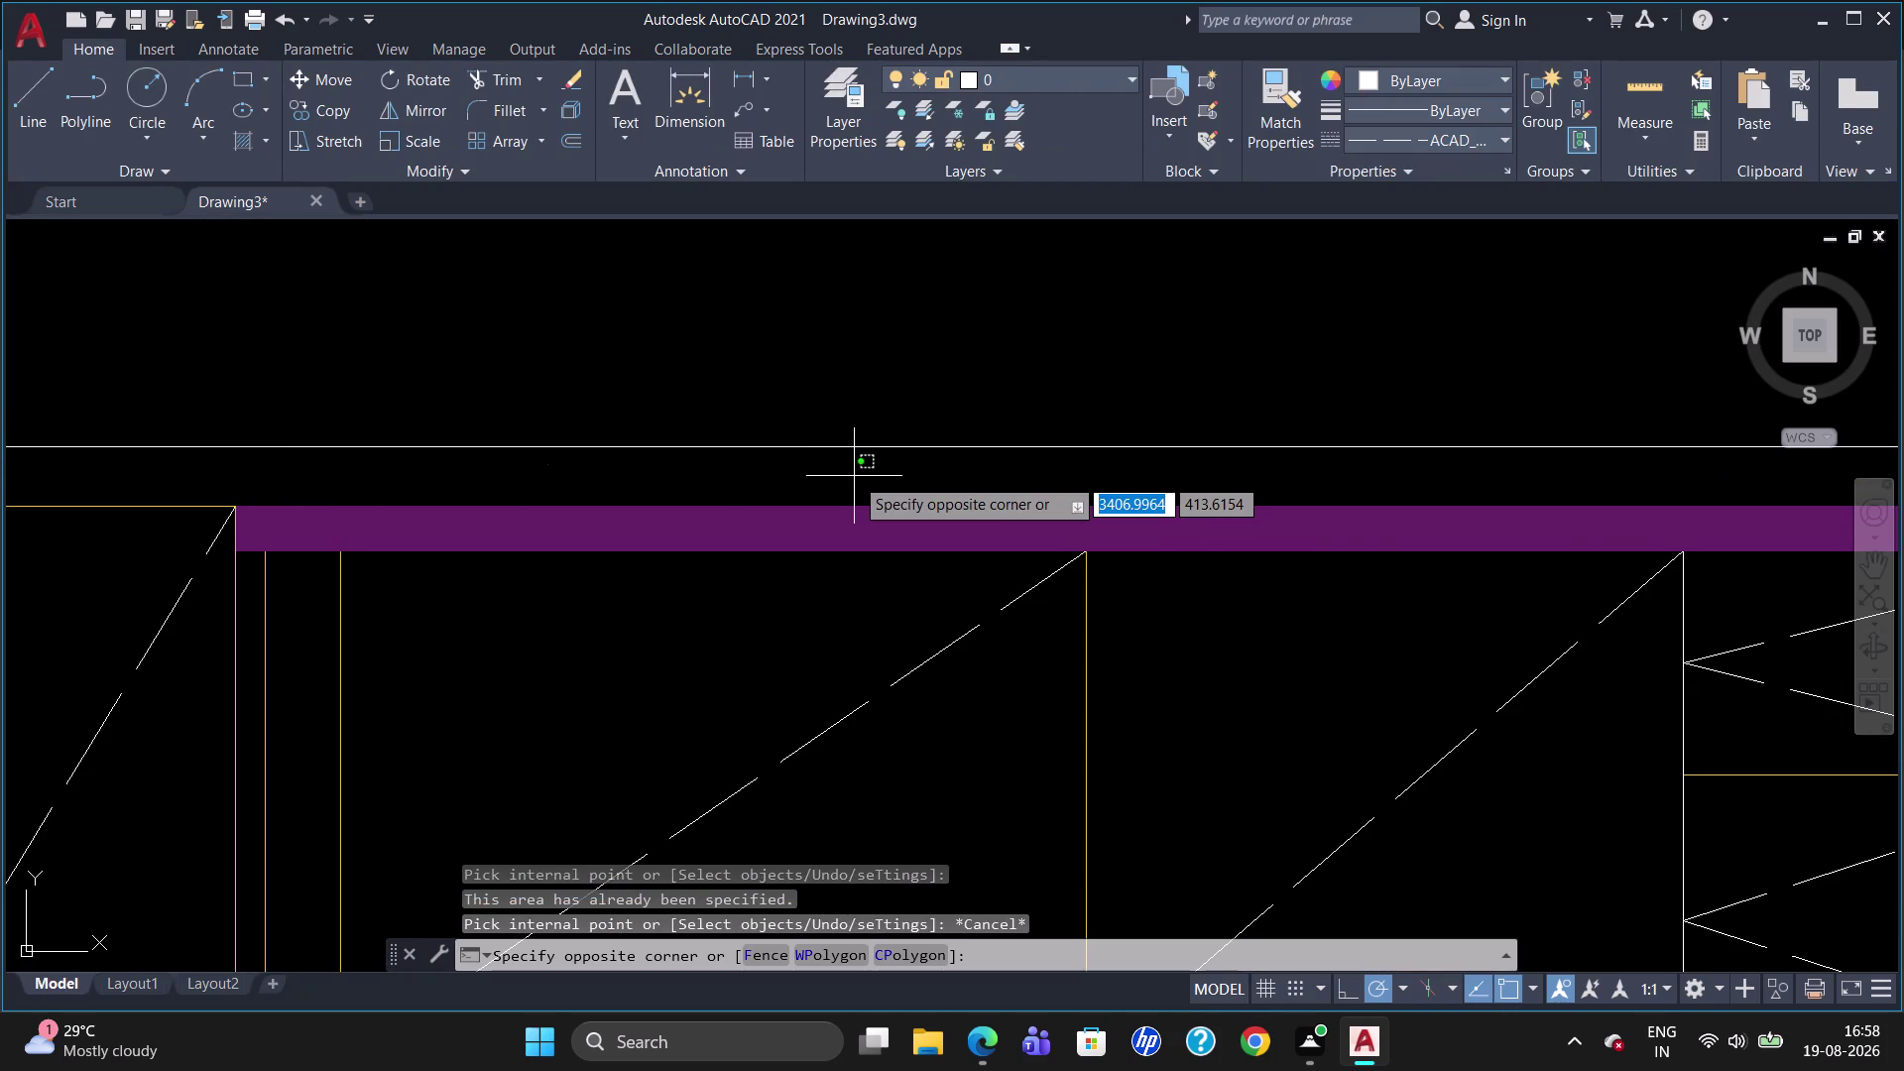
key(Escape)
click(854, 476)
double_click(854, 476)
key(Escape)
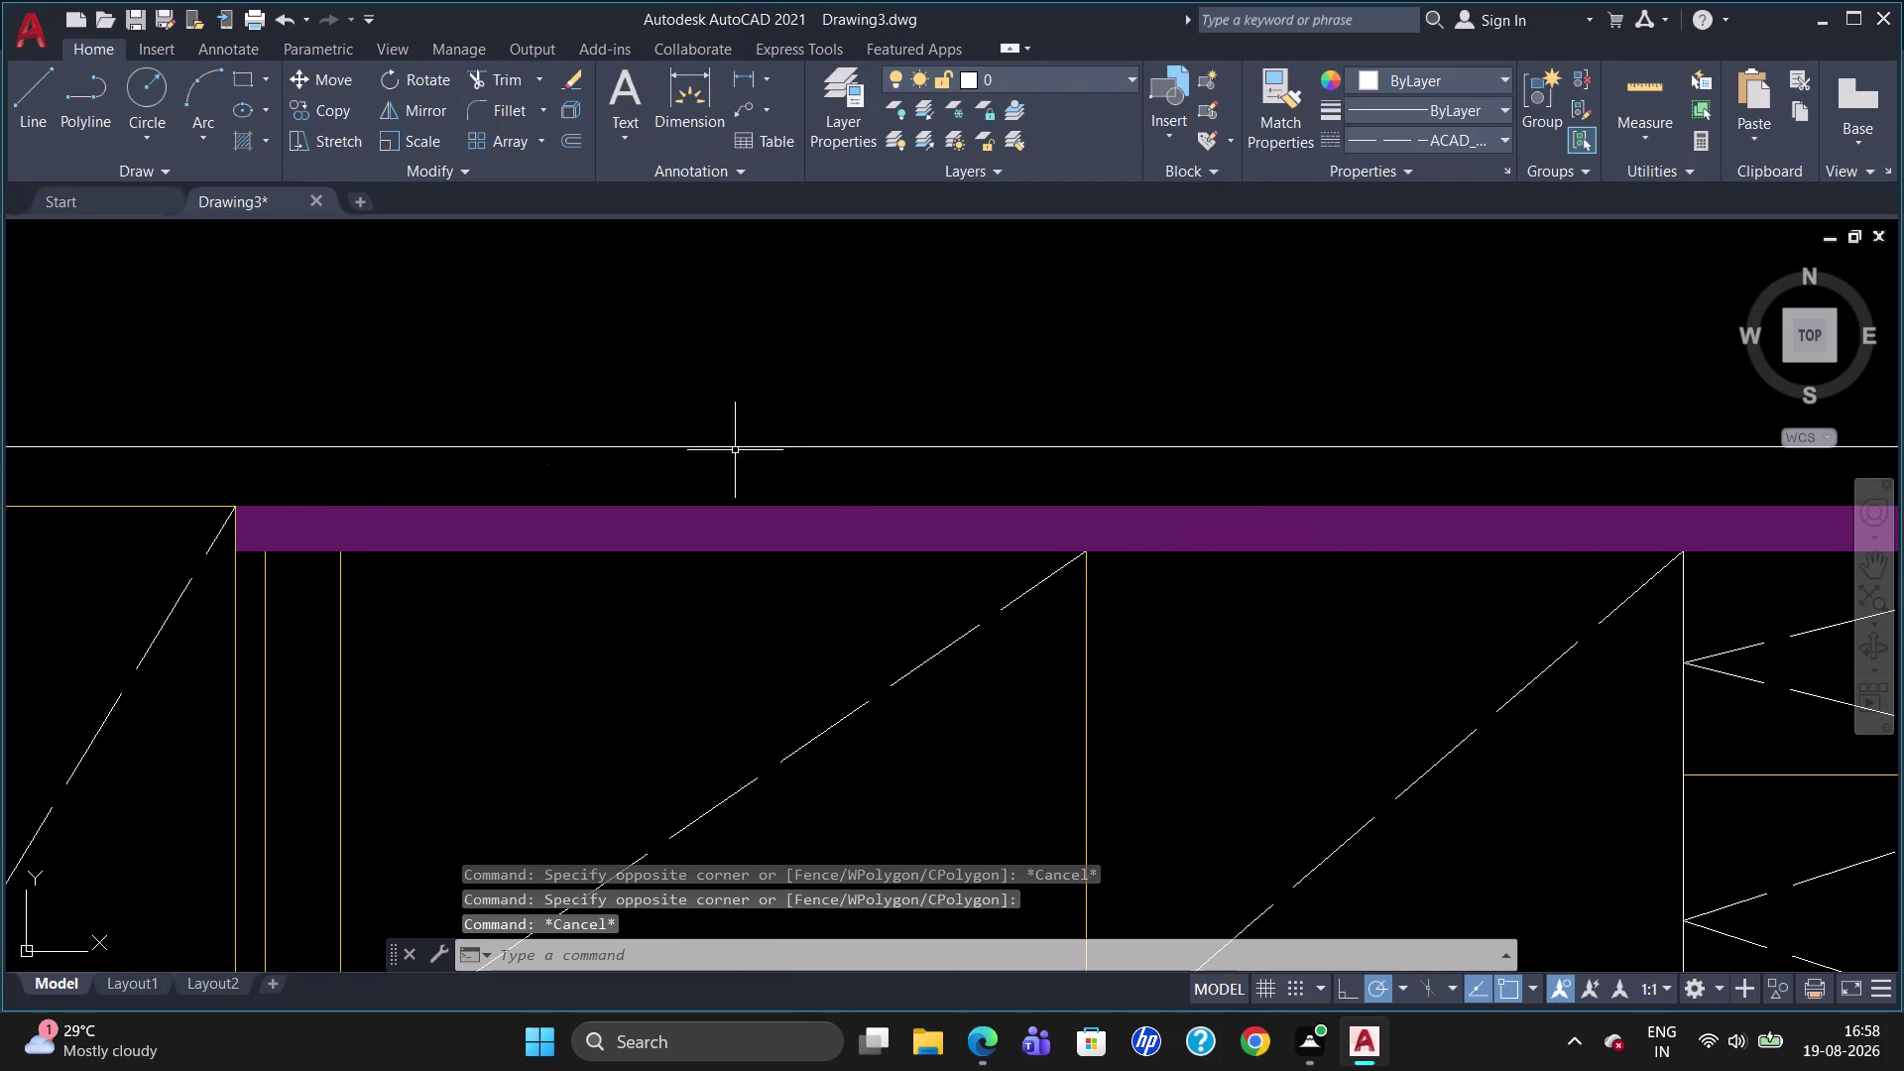
scroll(down, 3)
Restart the hatch with AR-CONC and pick inside the countertop band.
click(271, 137)
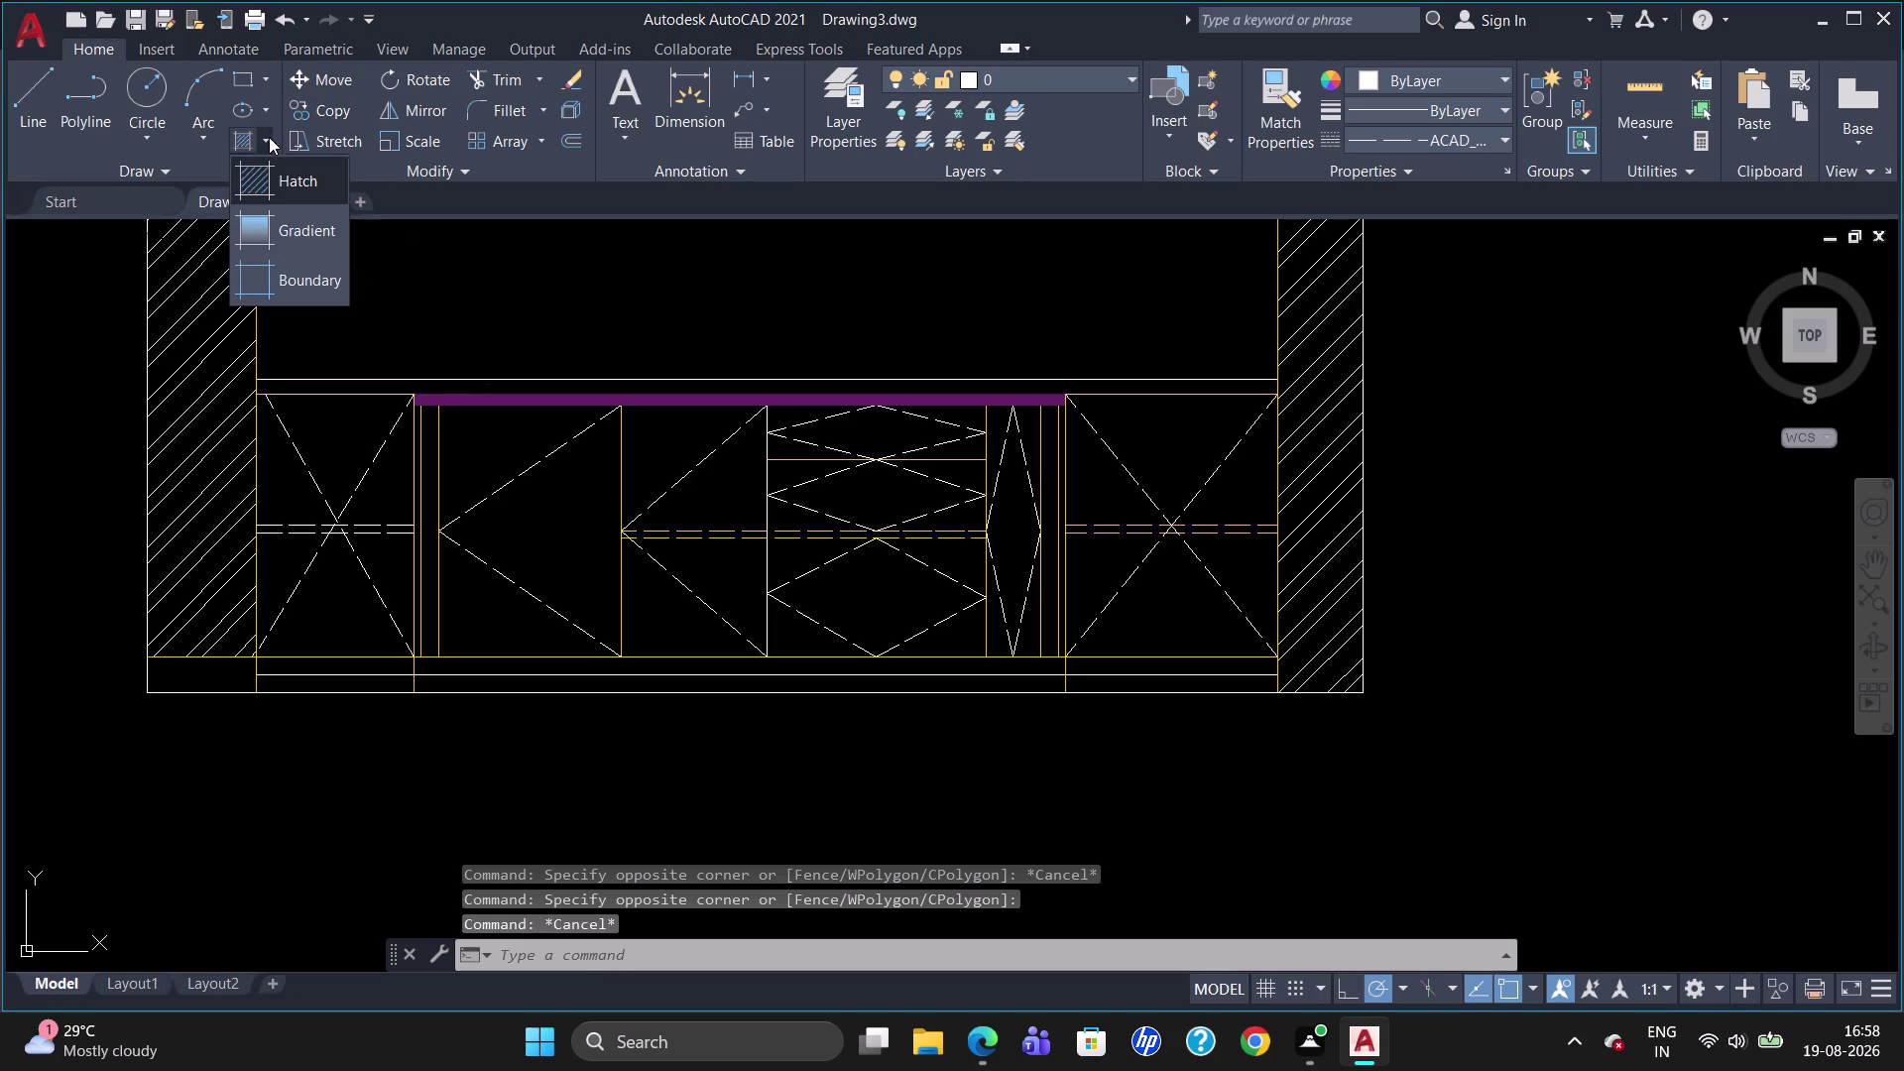
click(277, 178)
click(482, 101)
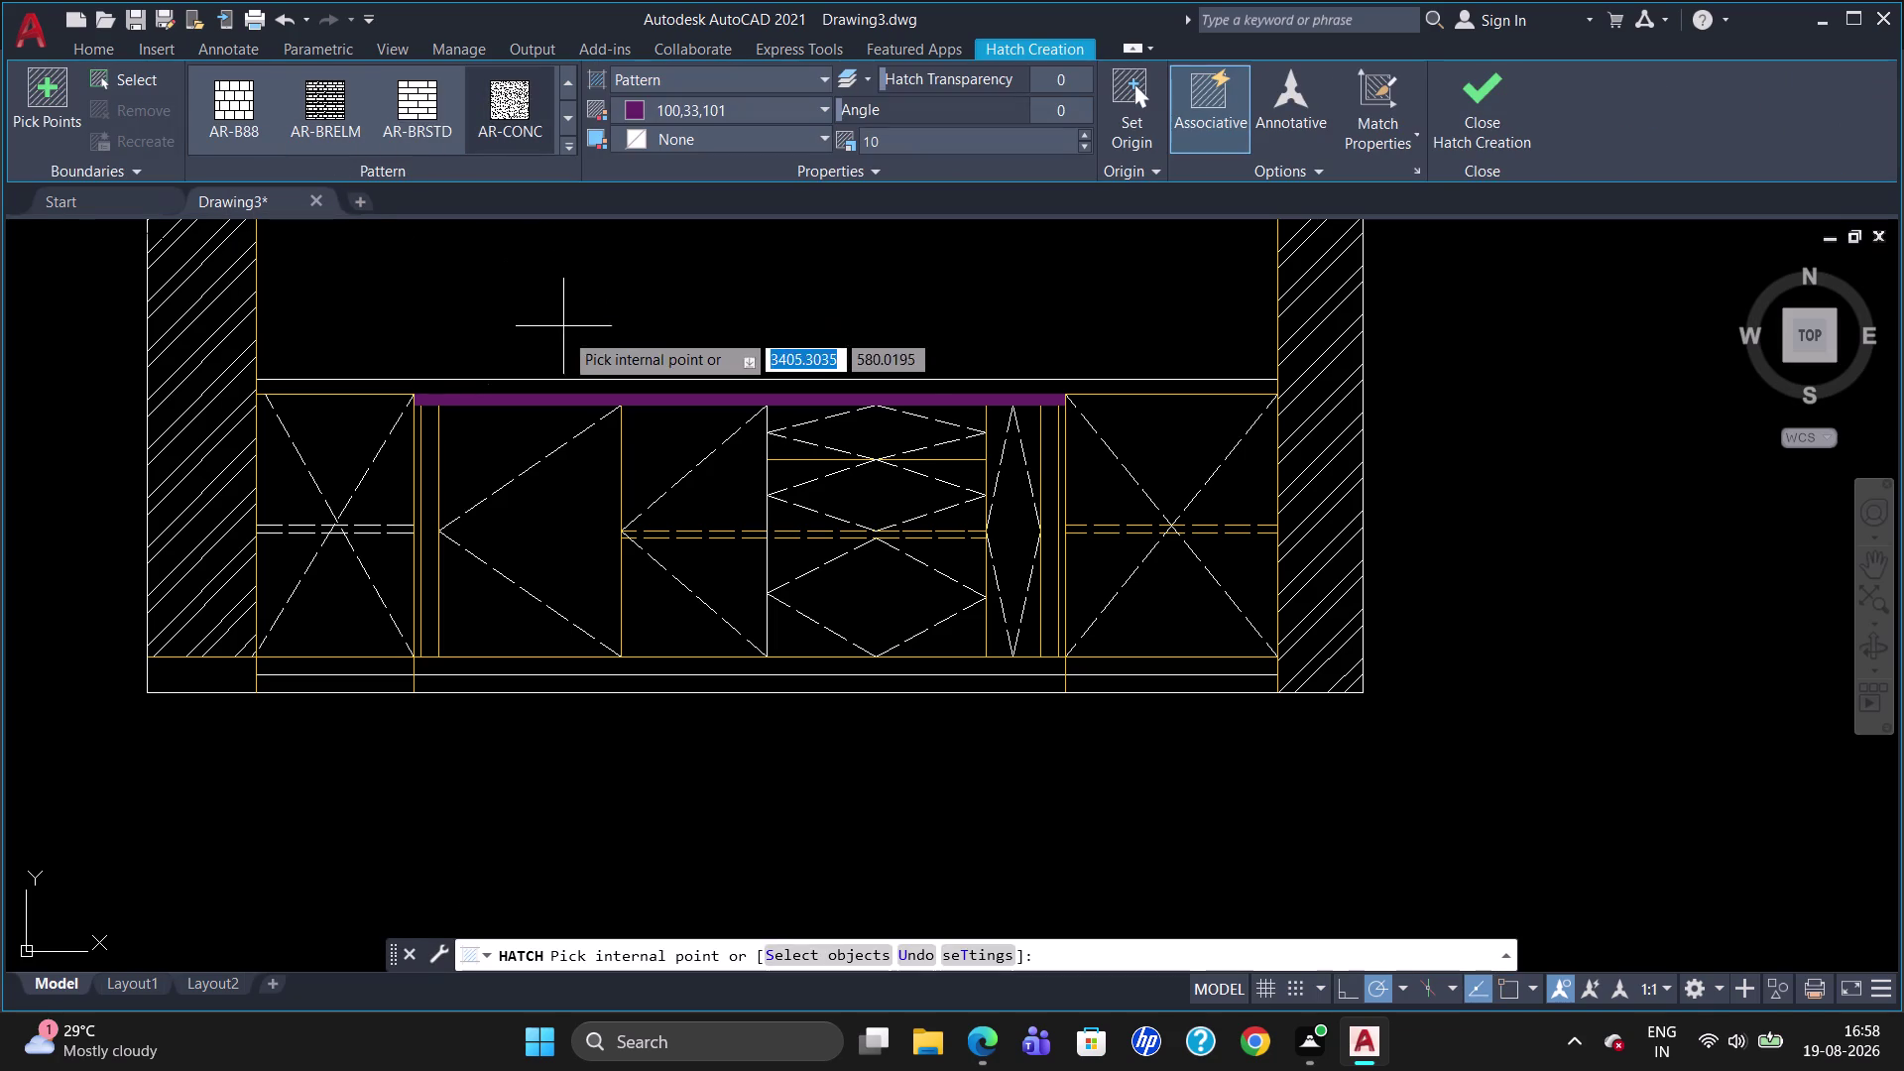
click(577, 383)
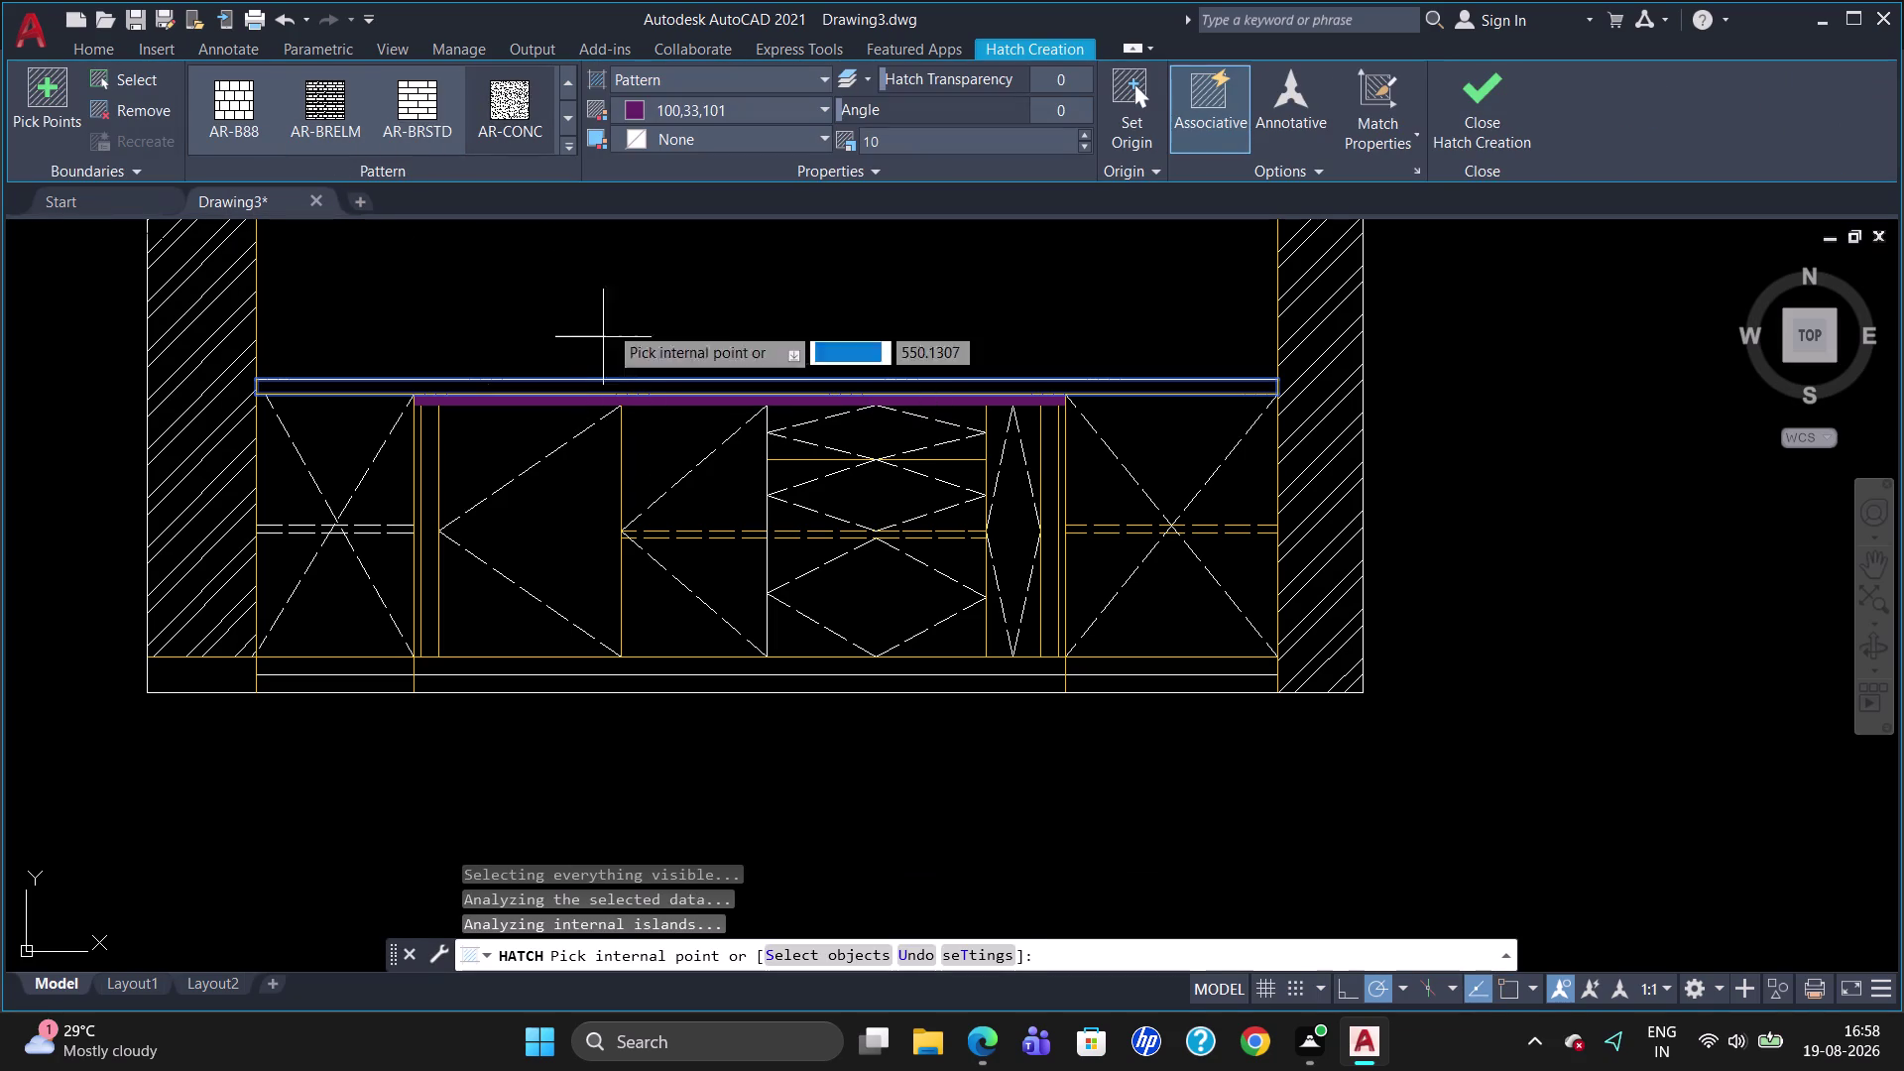
Set the concrete hatch scale to 0.3.
drag(915, 135, 824, 159)
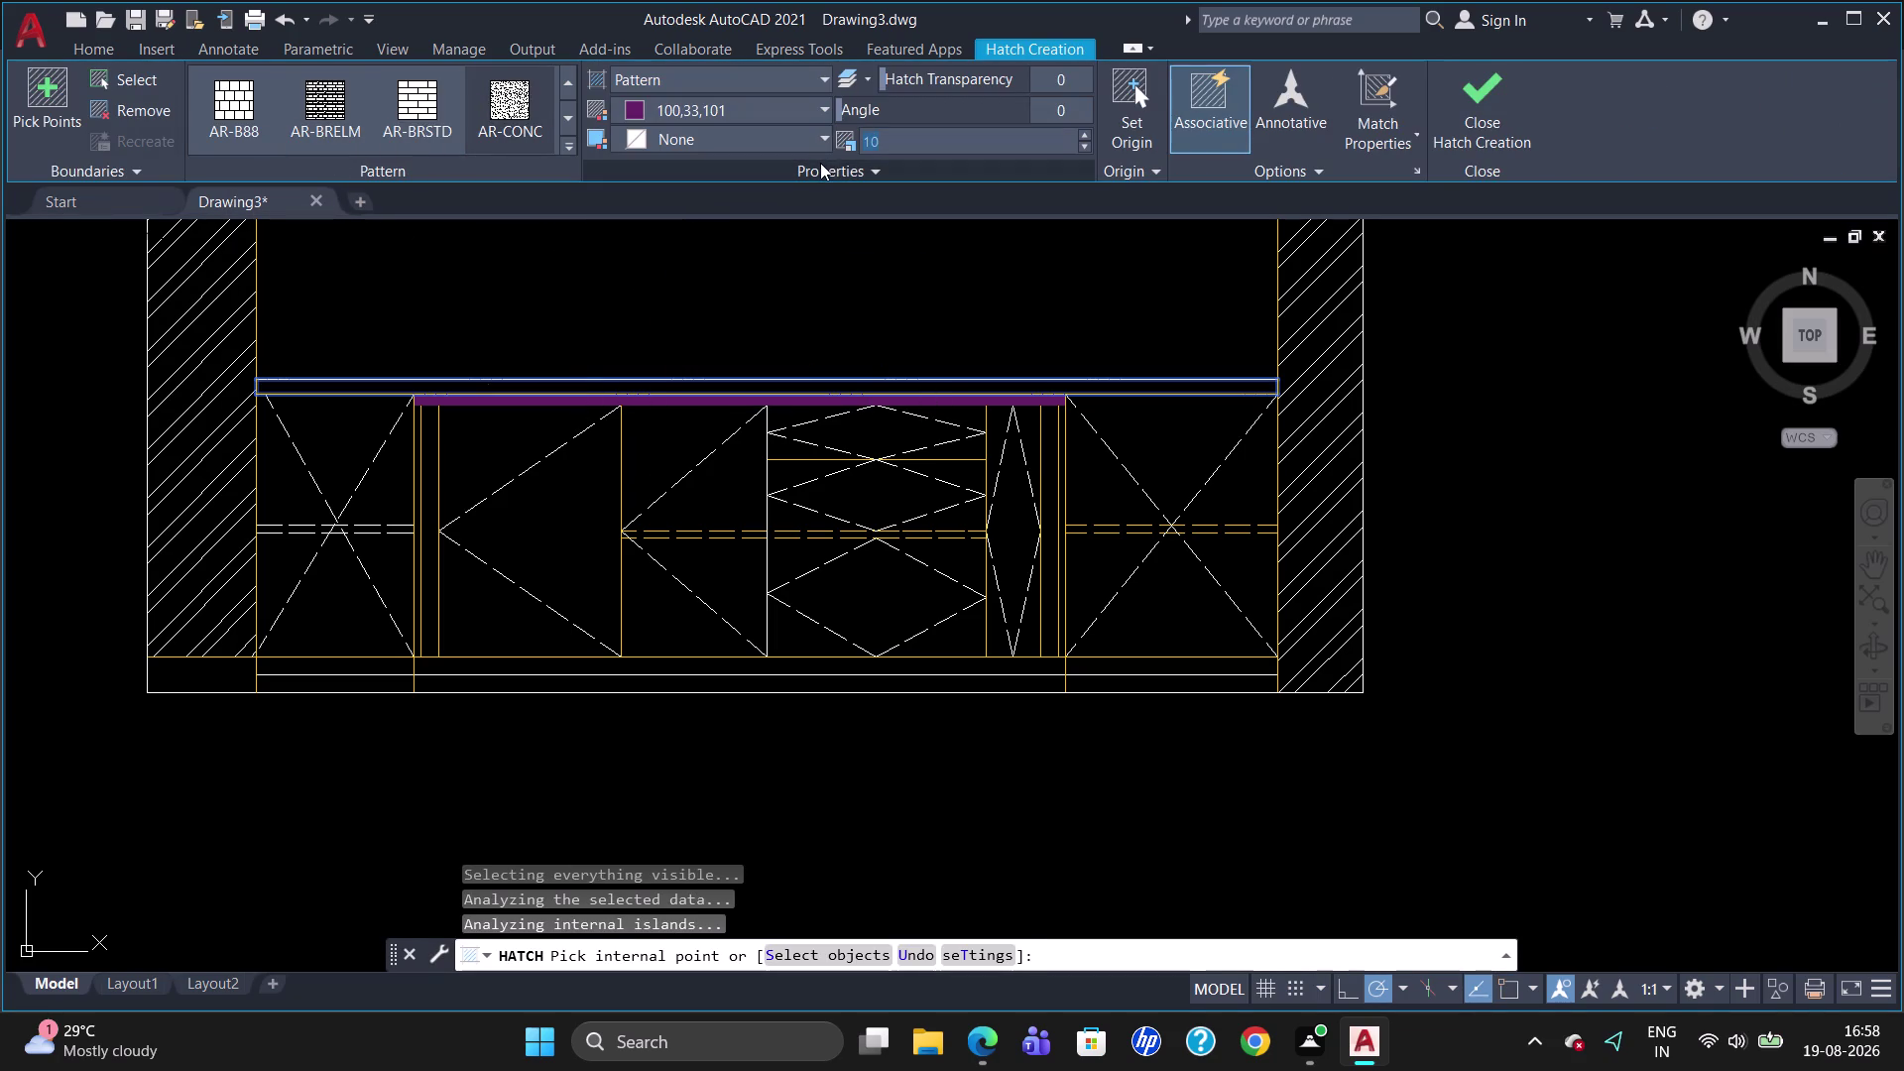
key(BackSpace)
key(0)
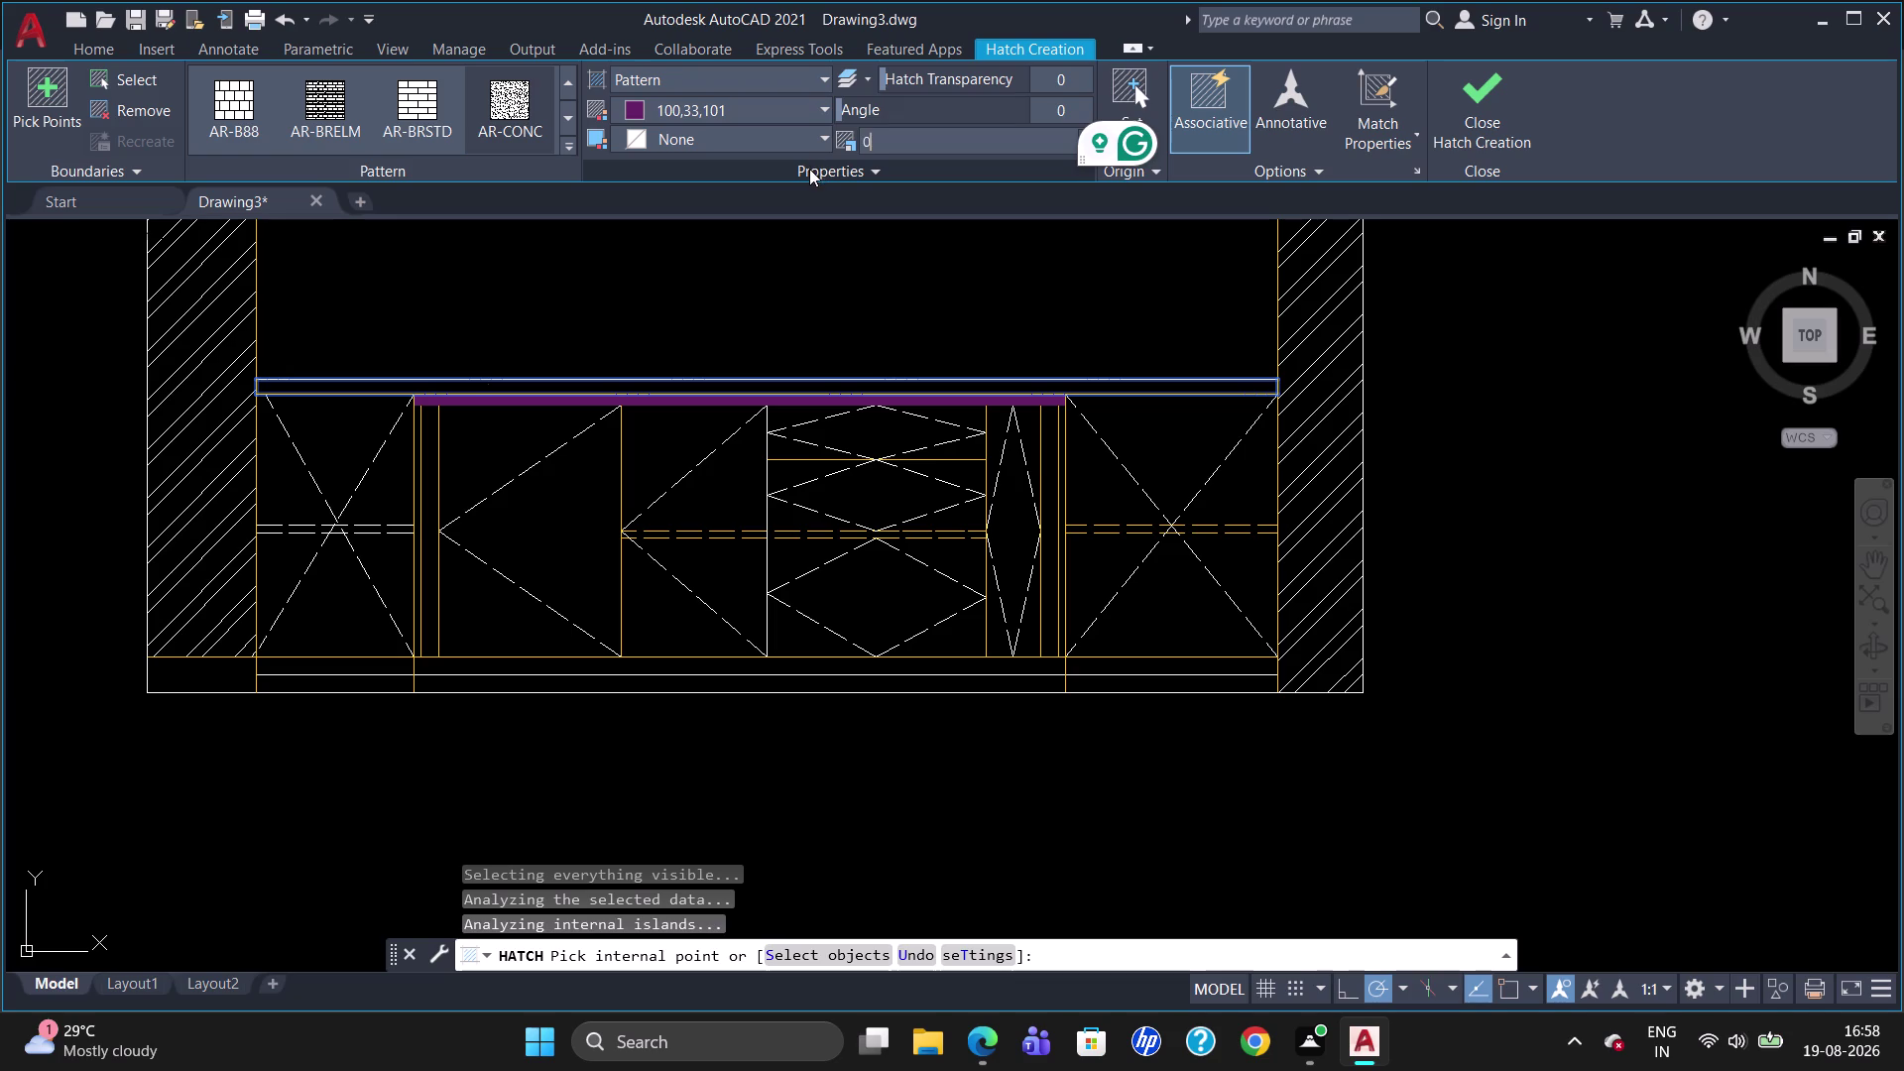
key(comma)
key(BackSpace)
key(period)
key(3)
Colour the concrete hatch 153,27,30 and finish the command.
click(681, 106)
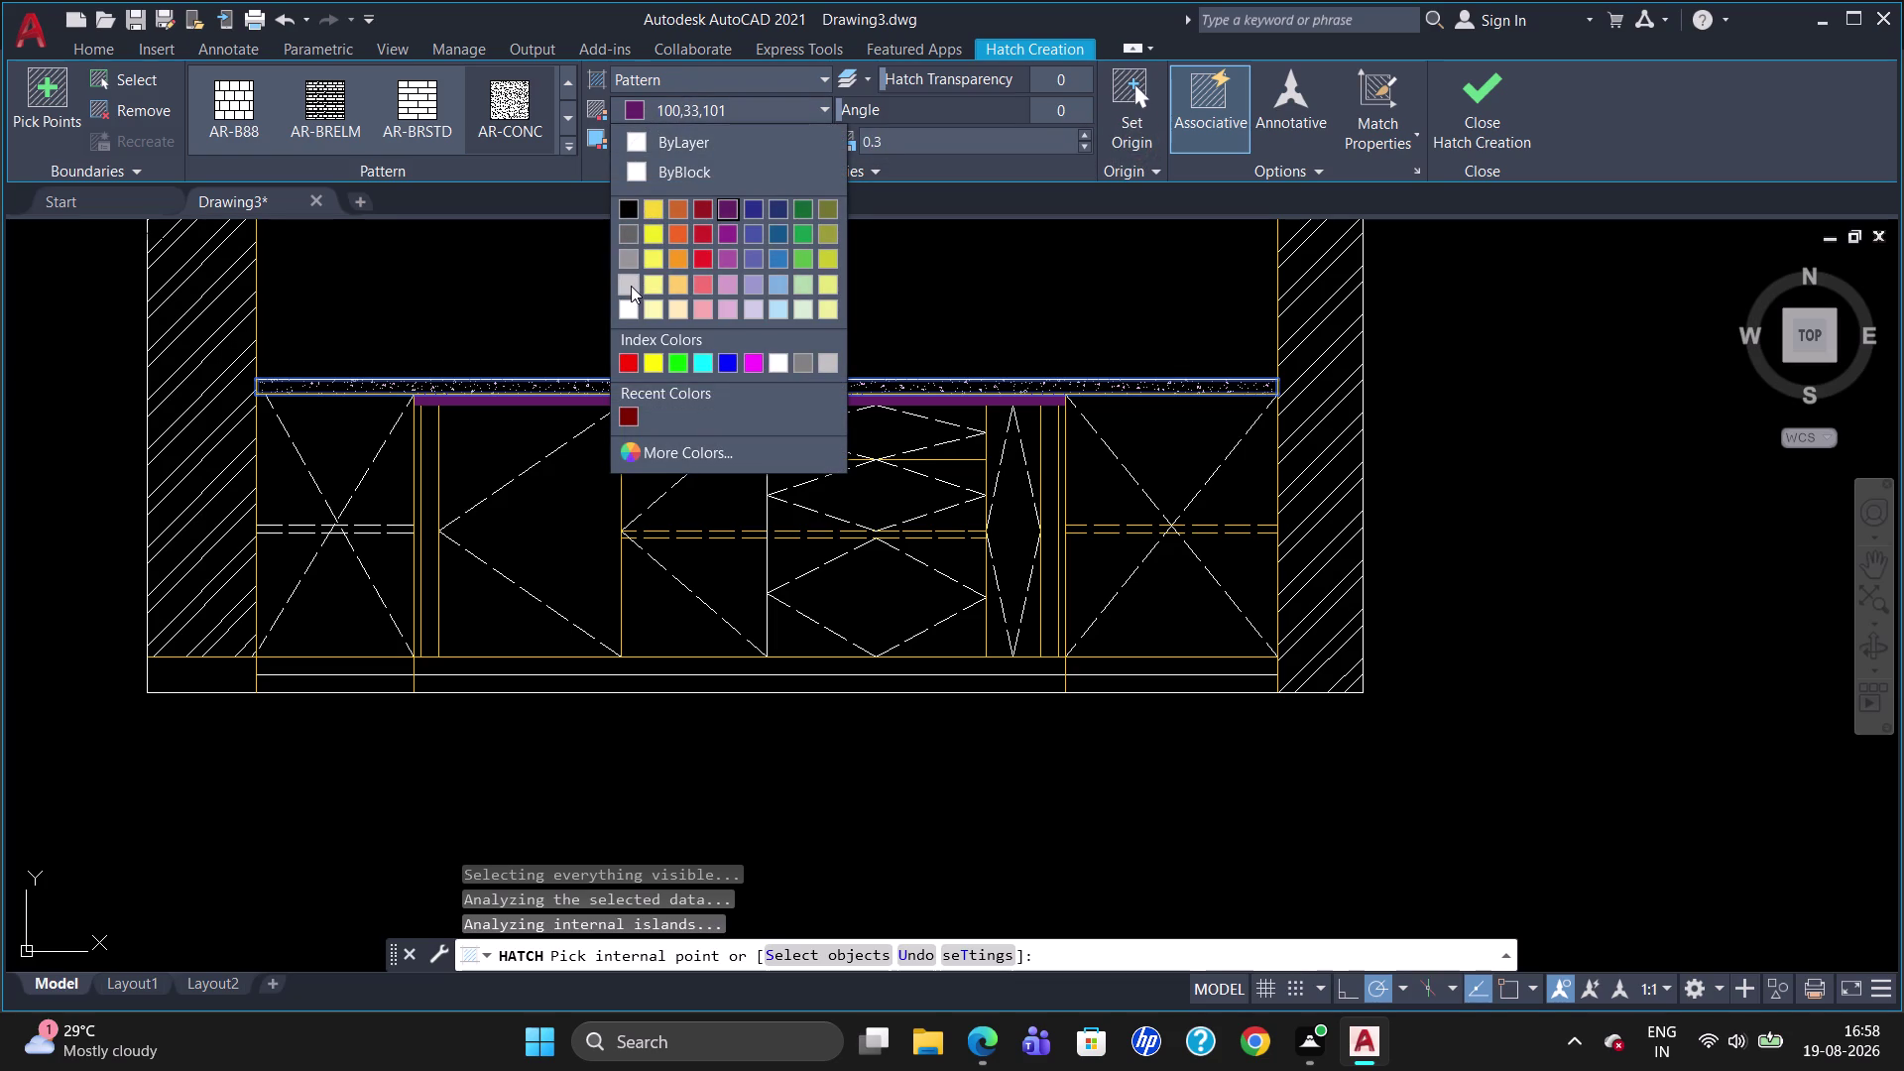
click(704, 207)
key(Escape)
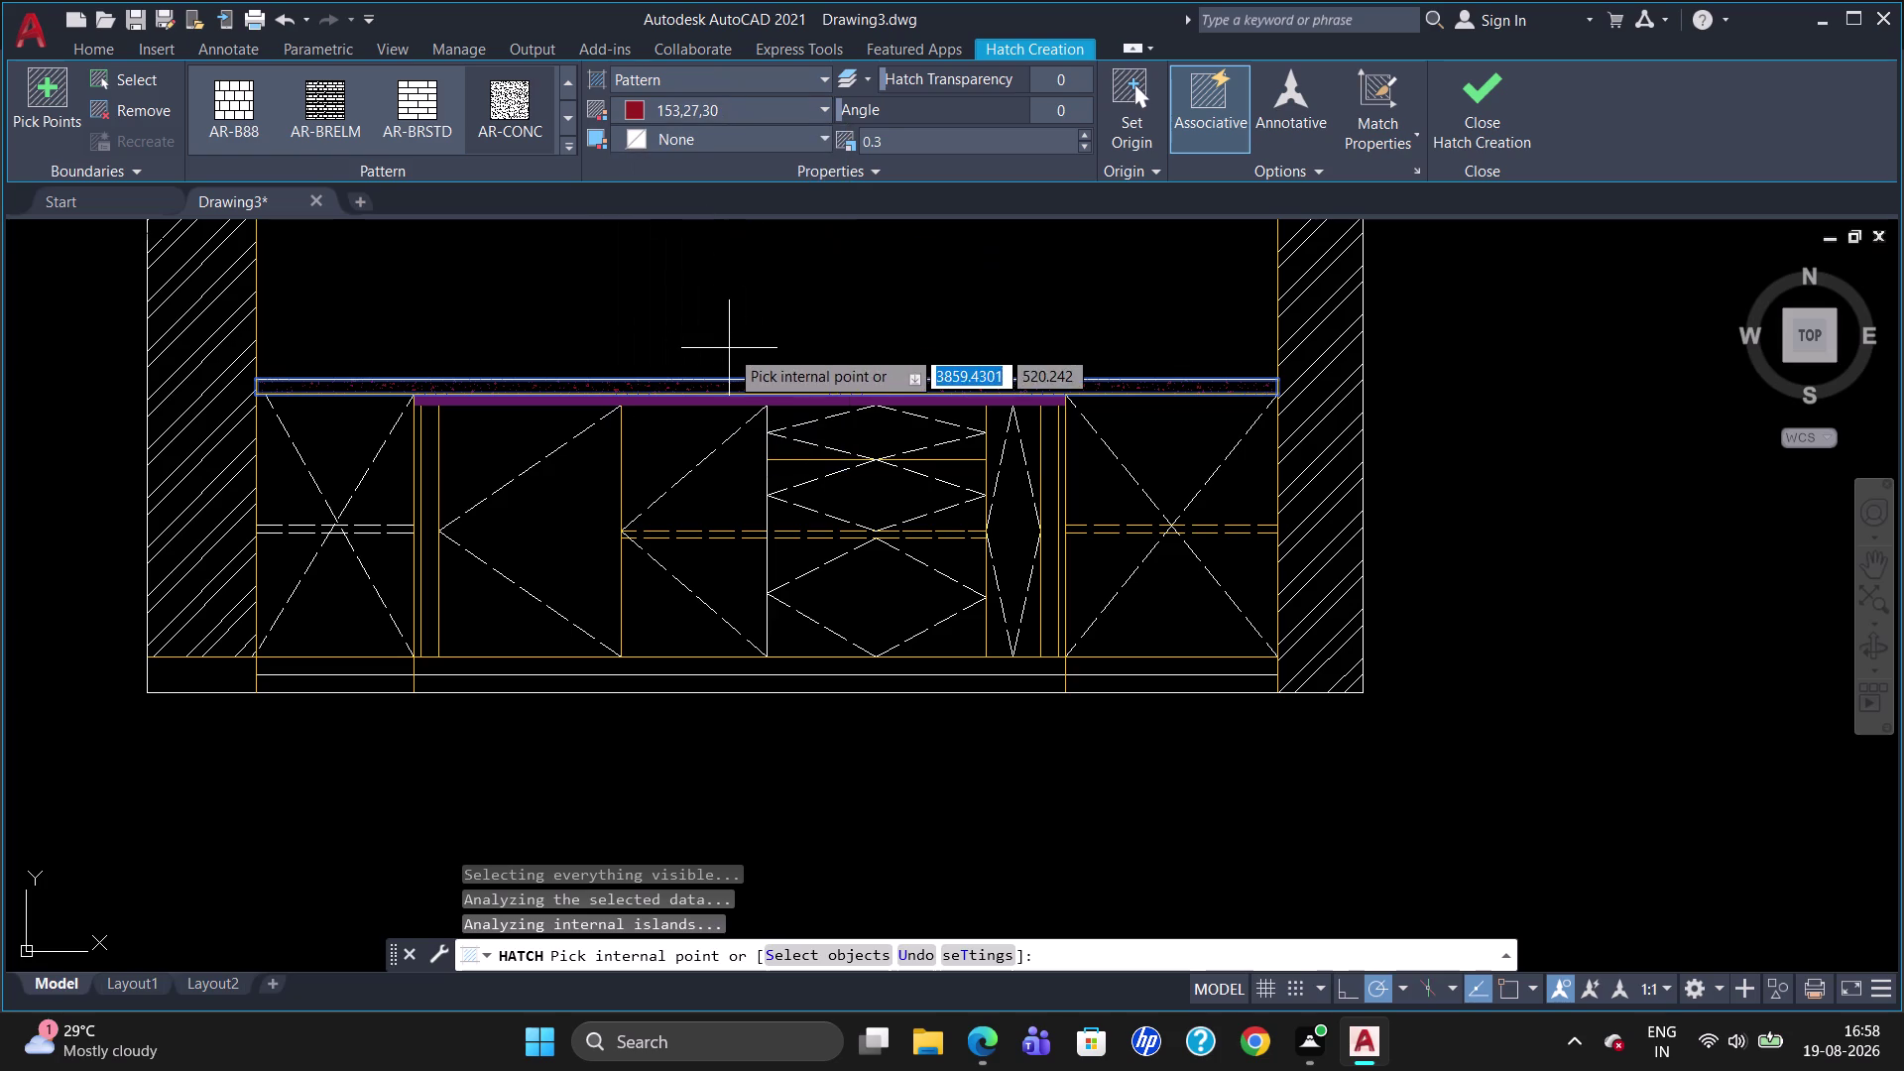
key(Escape)
scroll(up, 3)
scroll(up, 3)
scroll(up, 3)
scroll(down, 3)
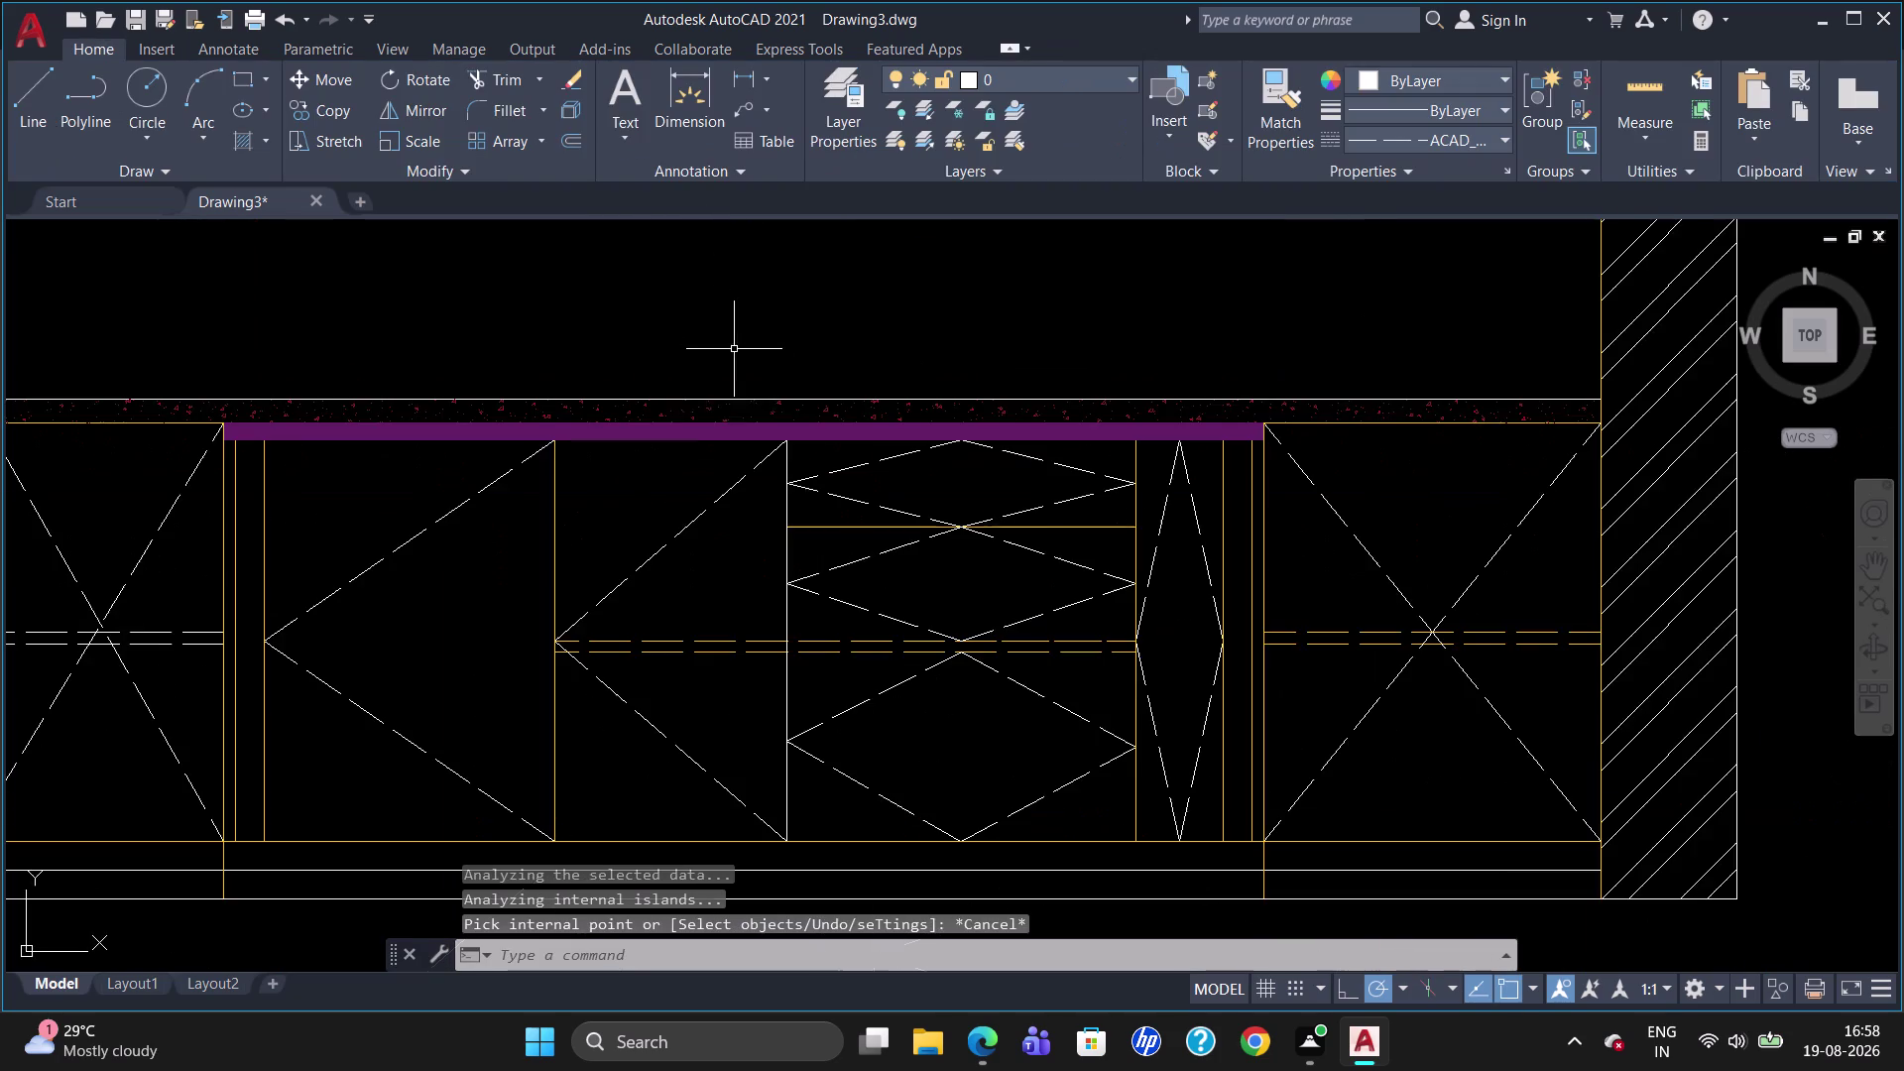
Zoom in and open Properties for the countertop band's top edge line.
scroll(up, 3)
scroll(down, 3)
scroll(up, 3)
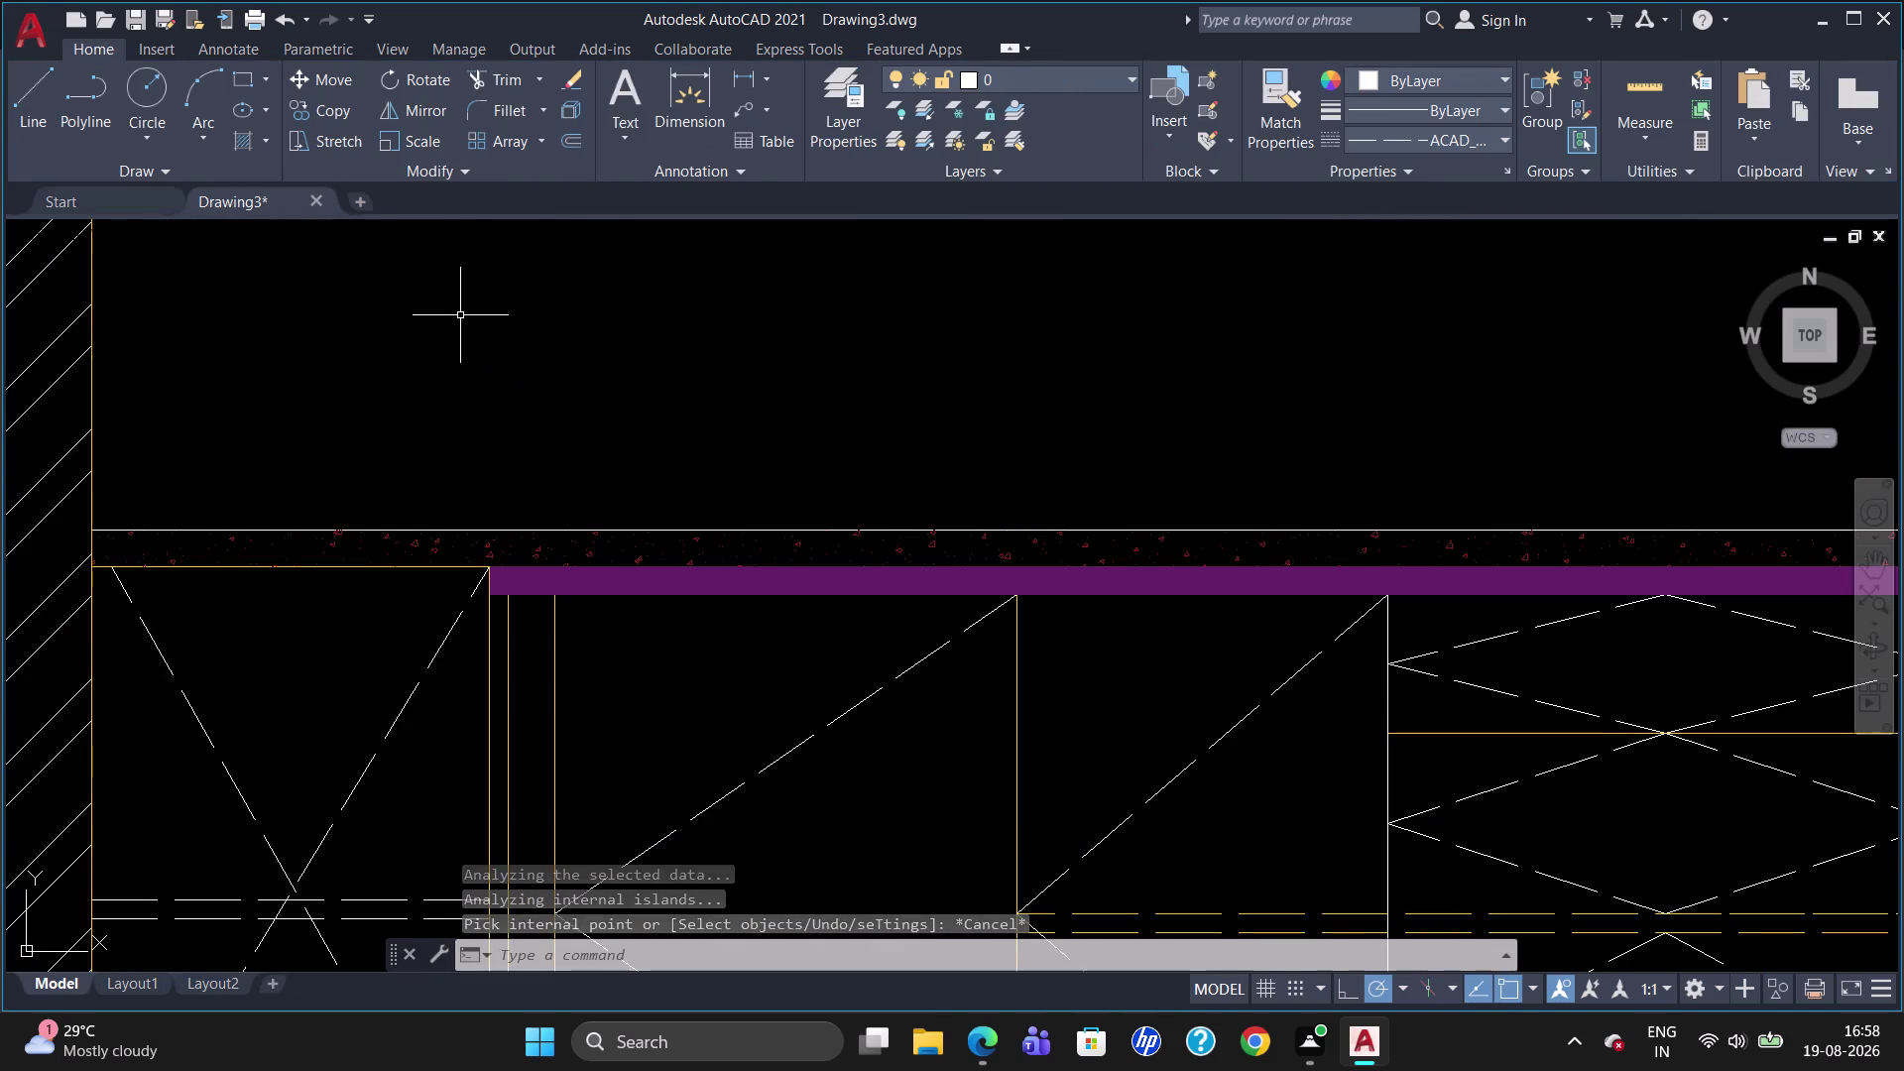
scroll(down, 3)
scroll(up, 3)
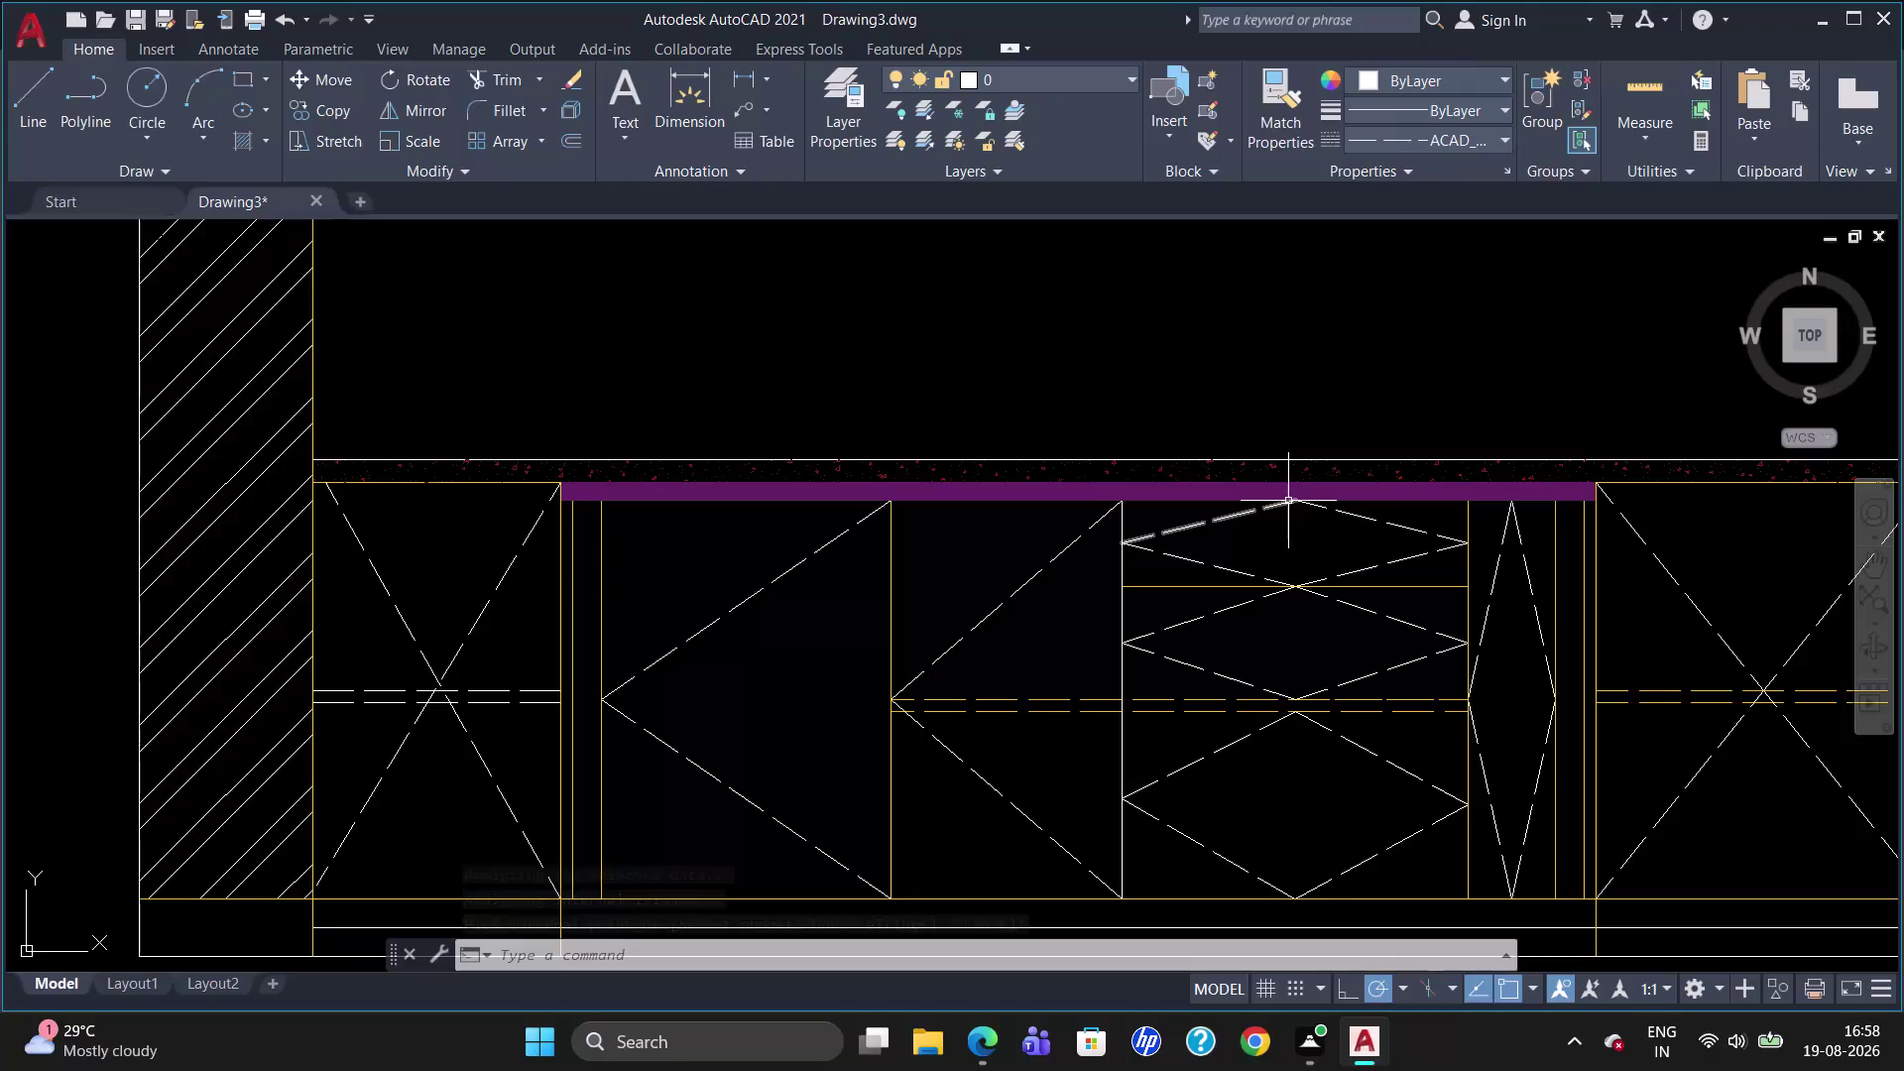
scroll(up, 3)
scroll(up, 3)
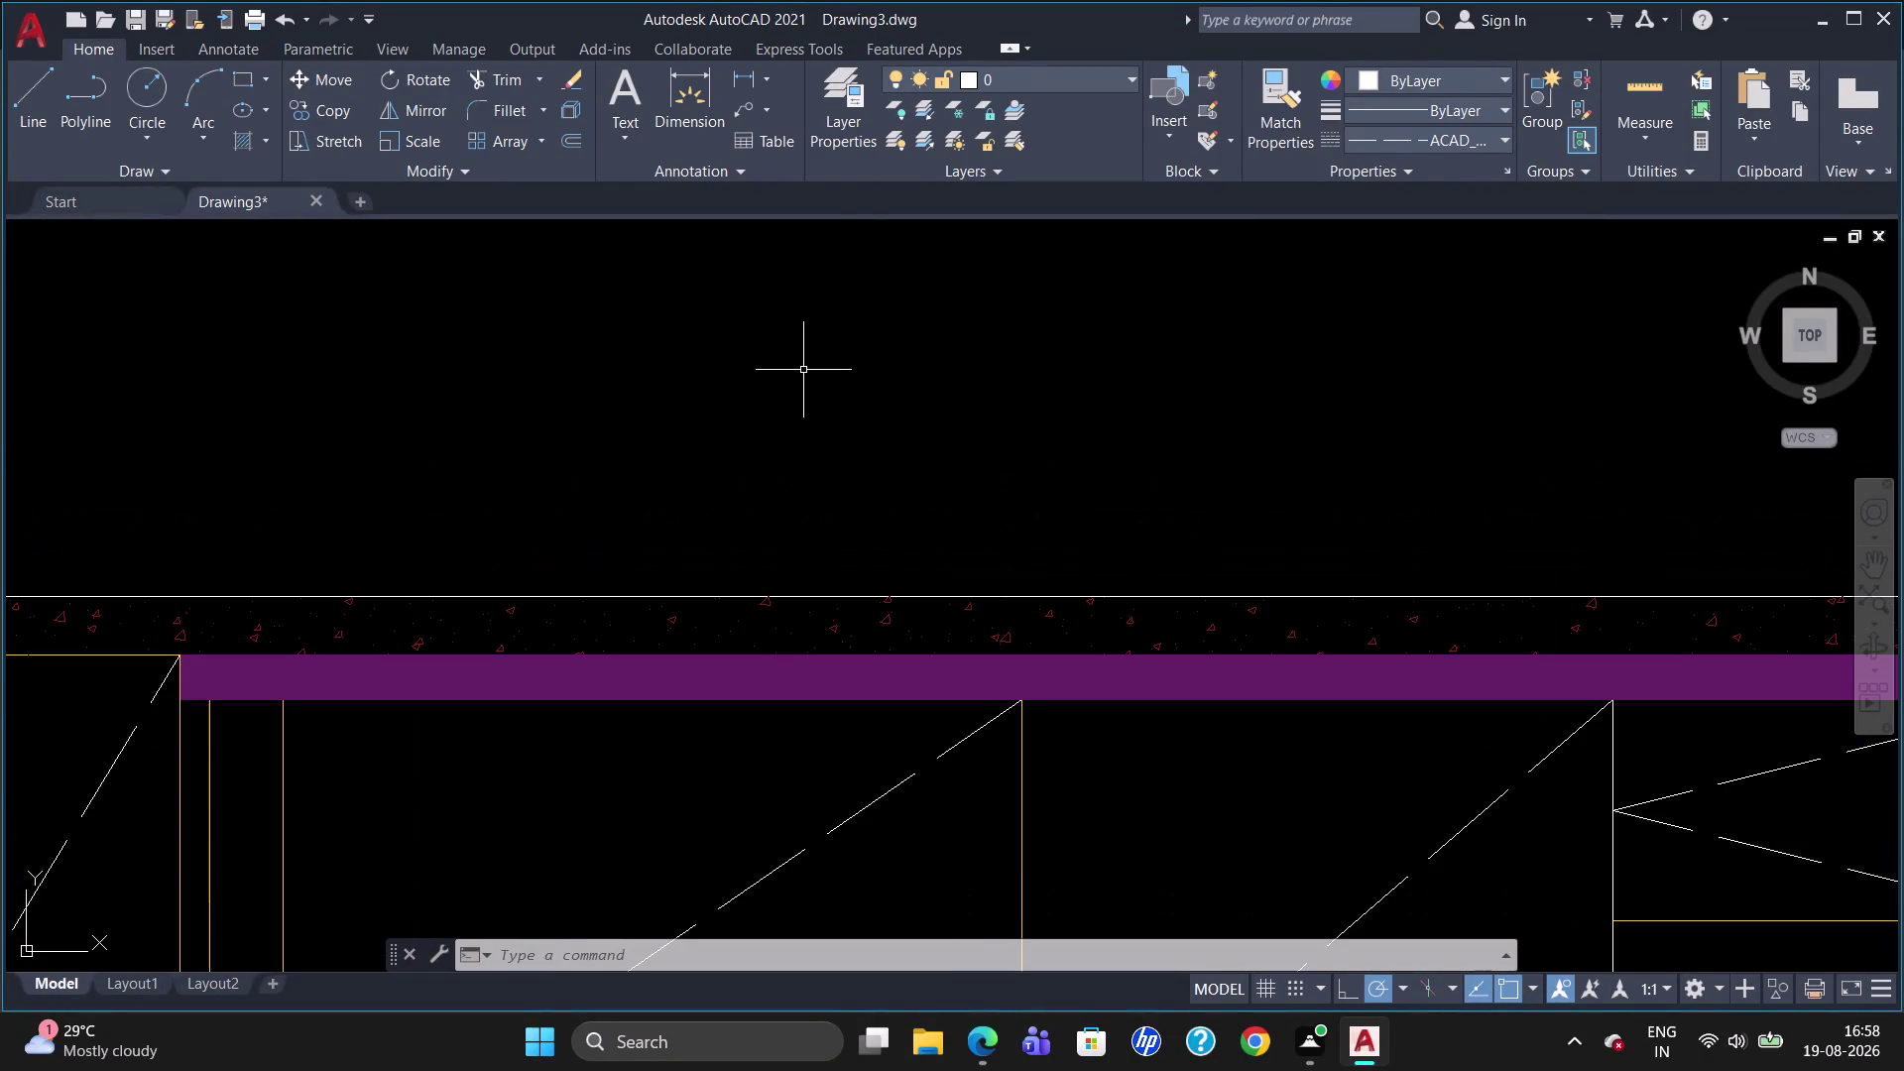
click(812, 596)
right_click(814, 597)
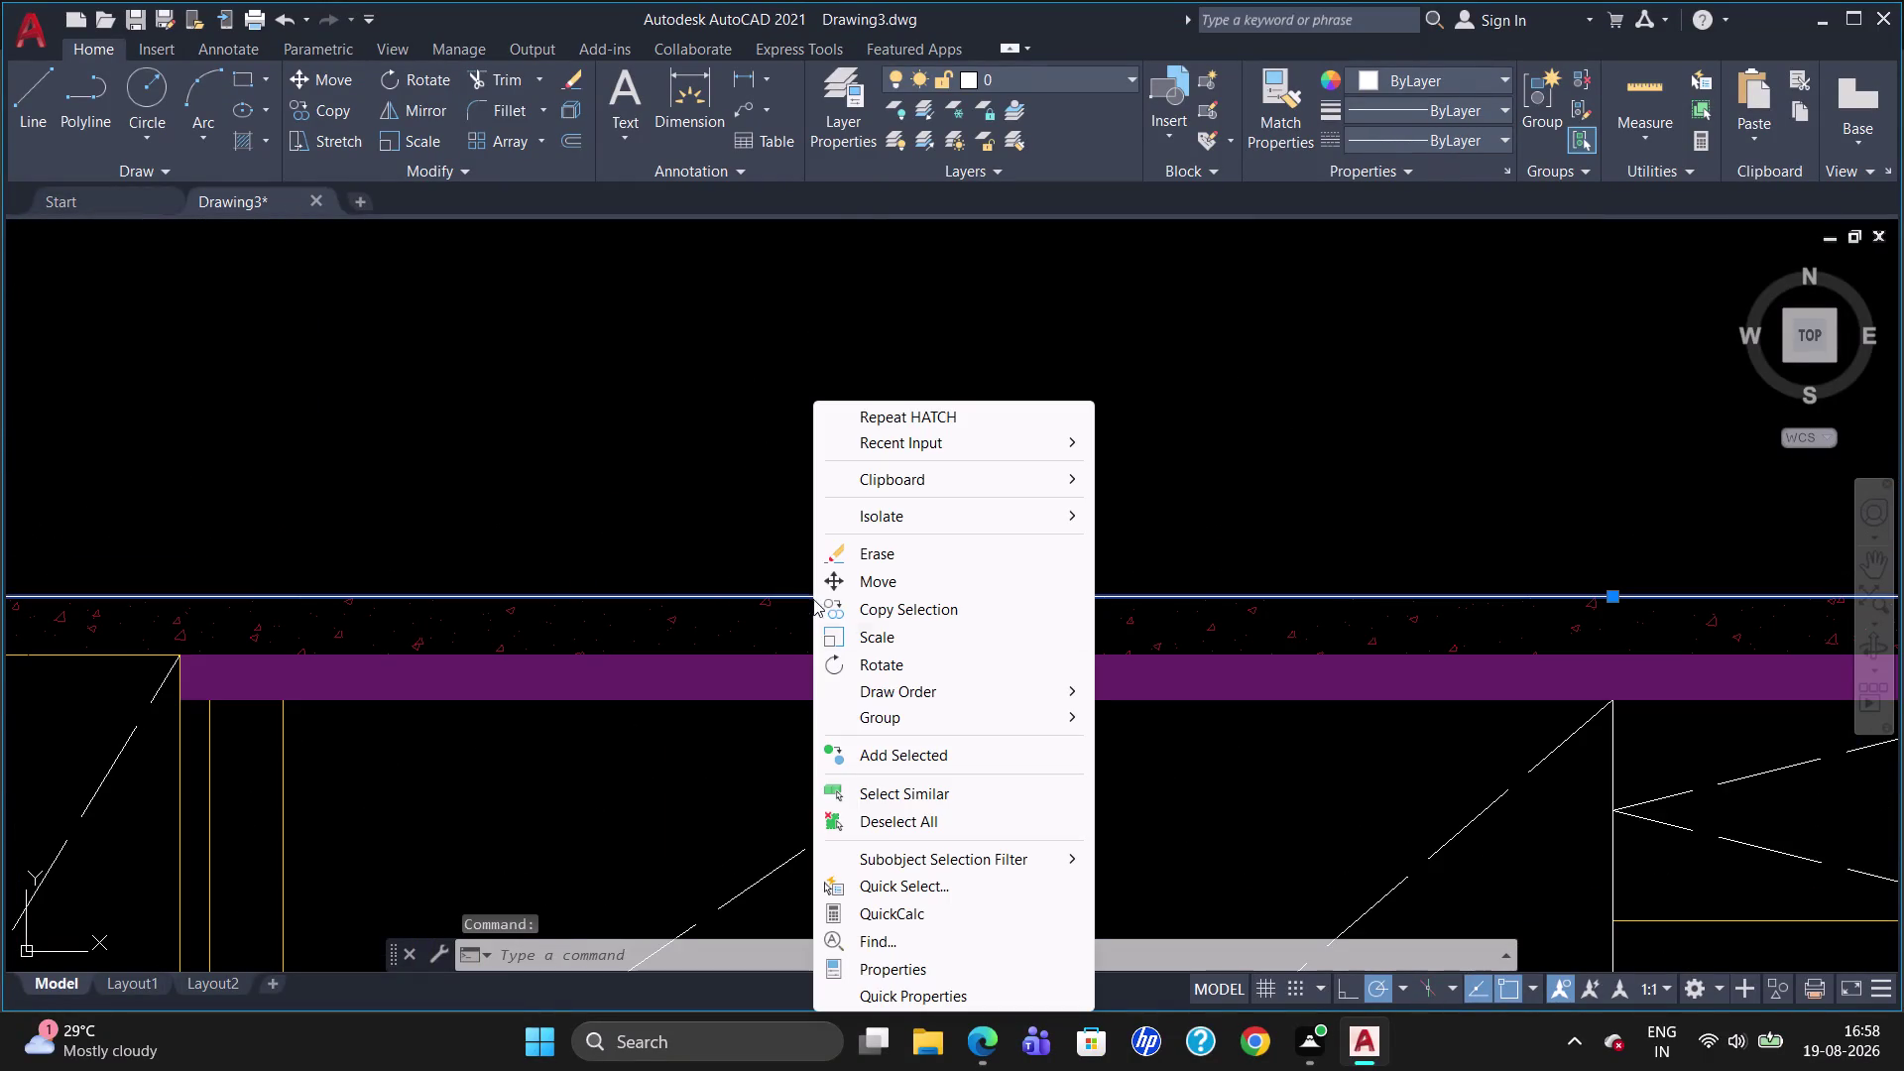
click(910, 971)
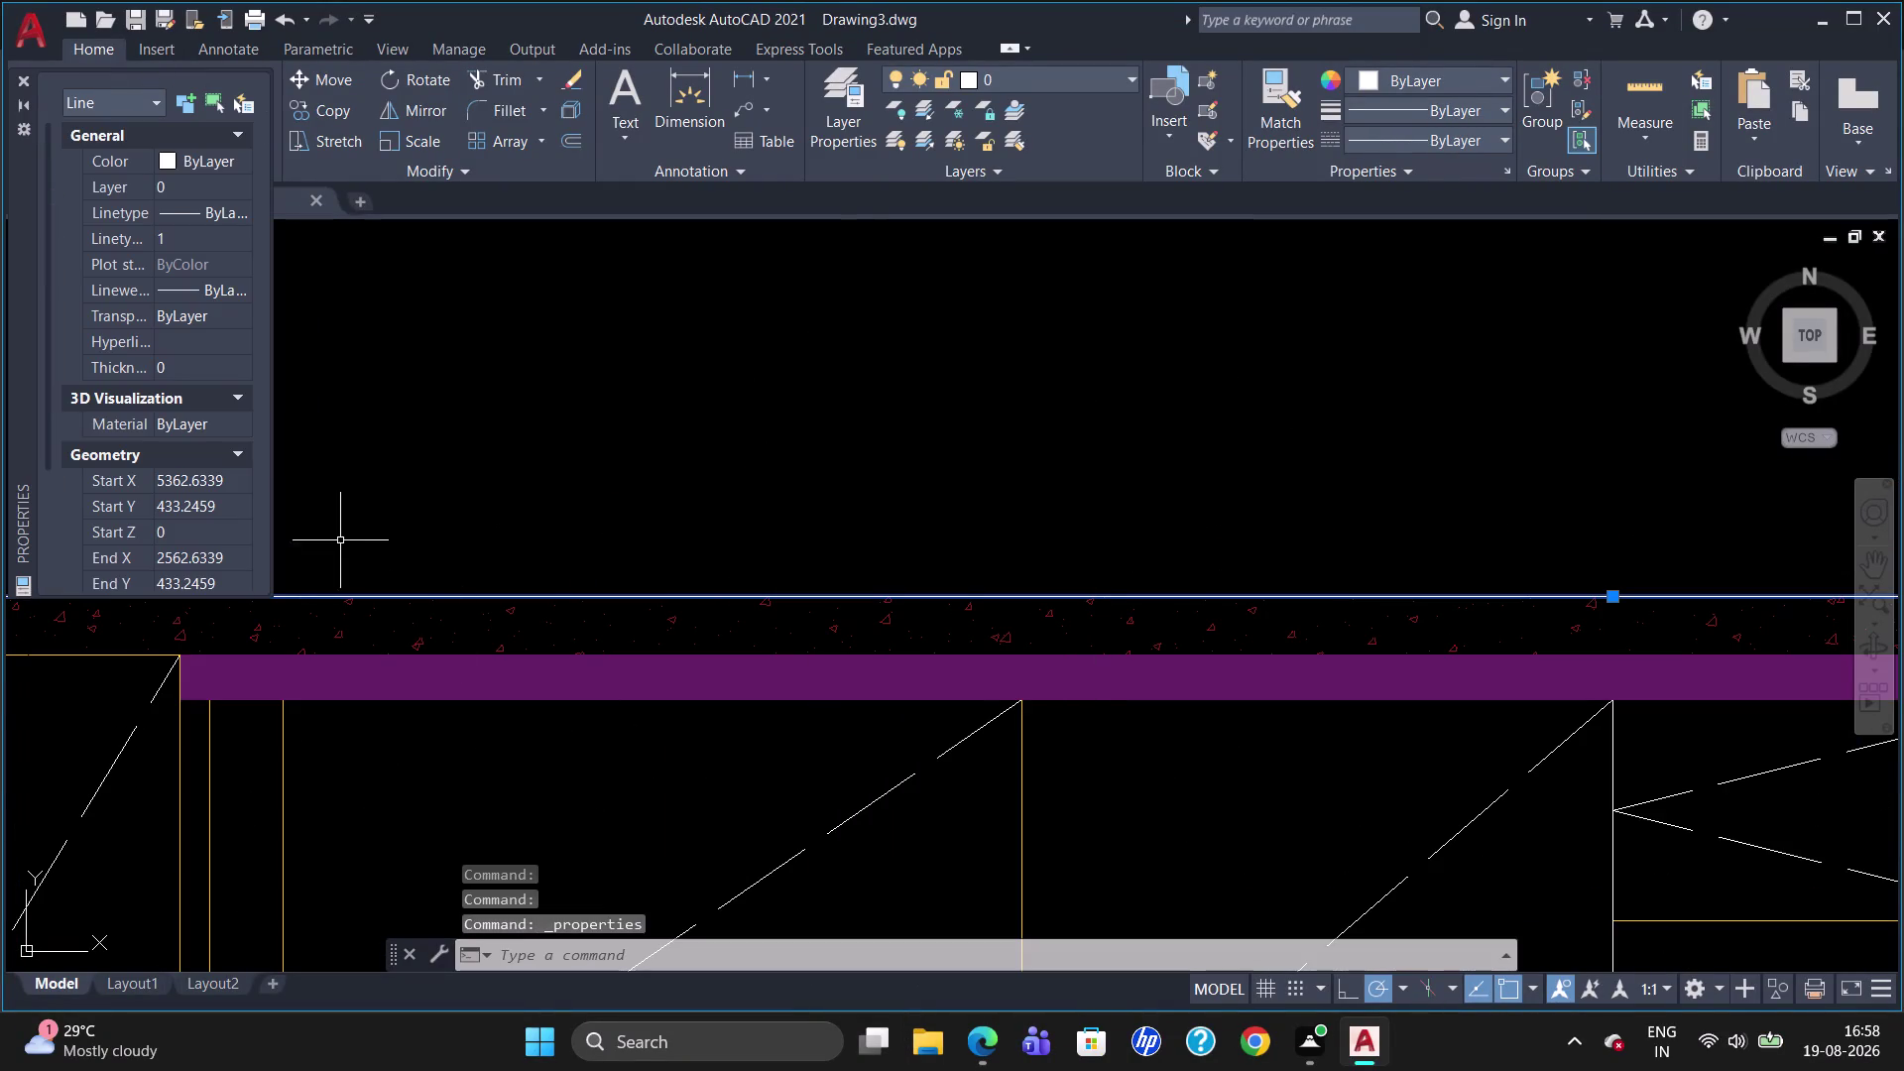
Set that line's colour to index 16 and close the Properties palette.
click(166, 158)
click(163, 160)
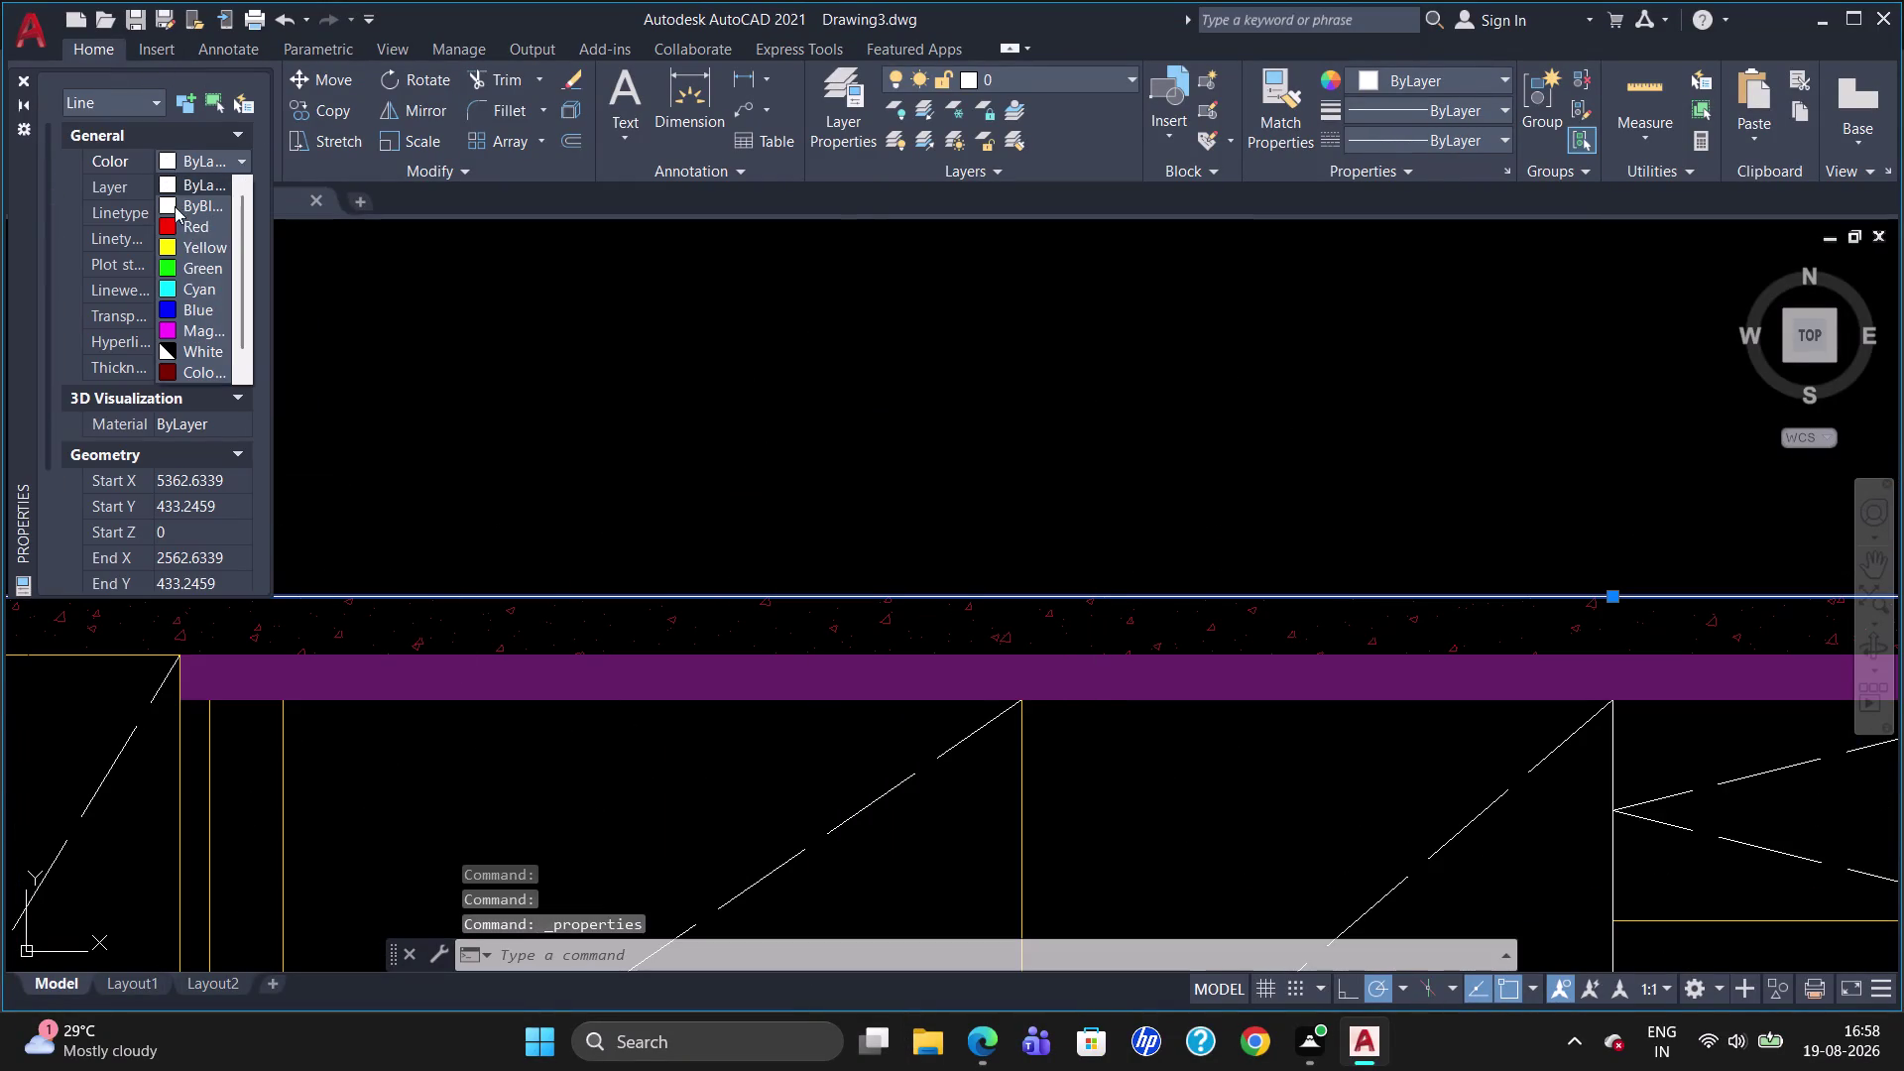
click(169, 370)
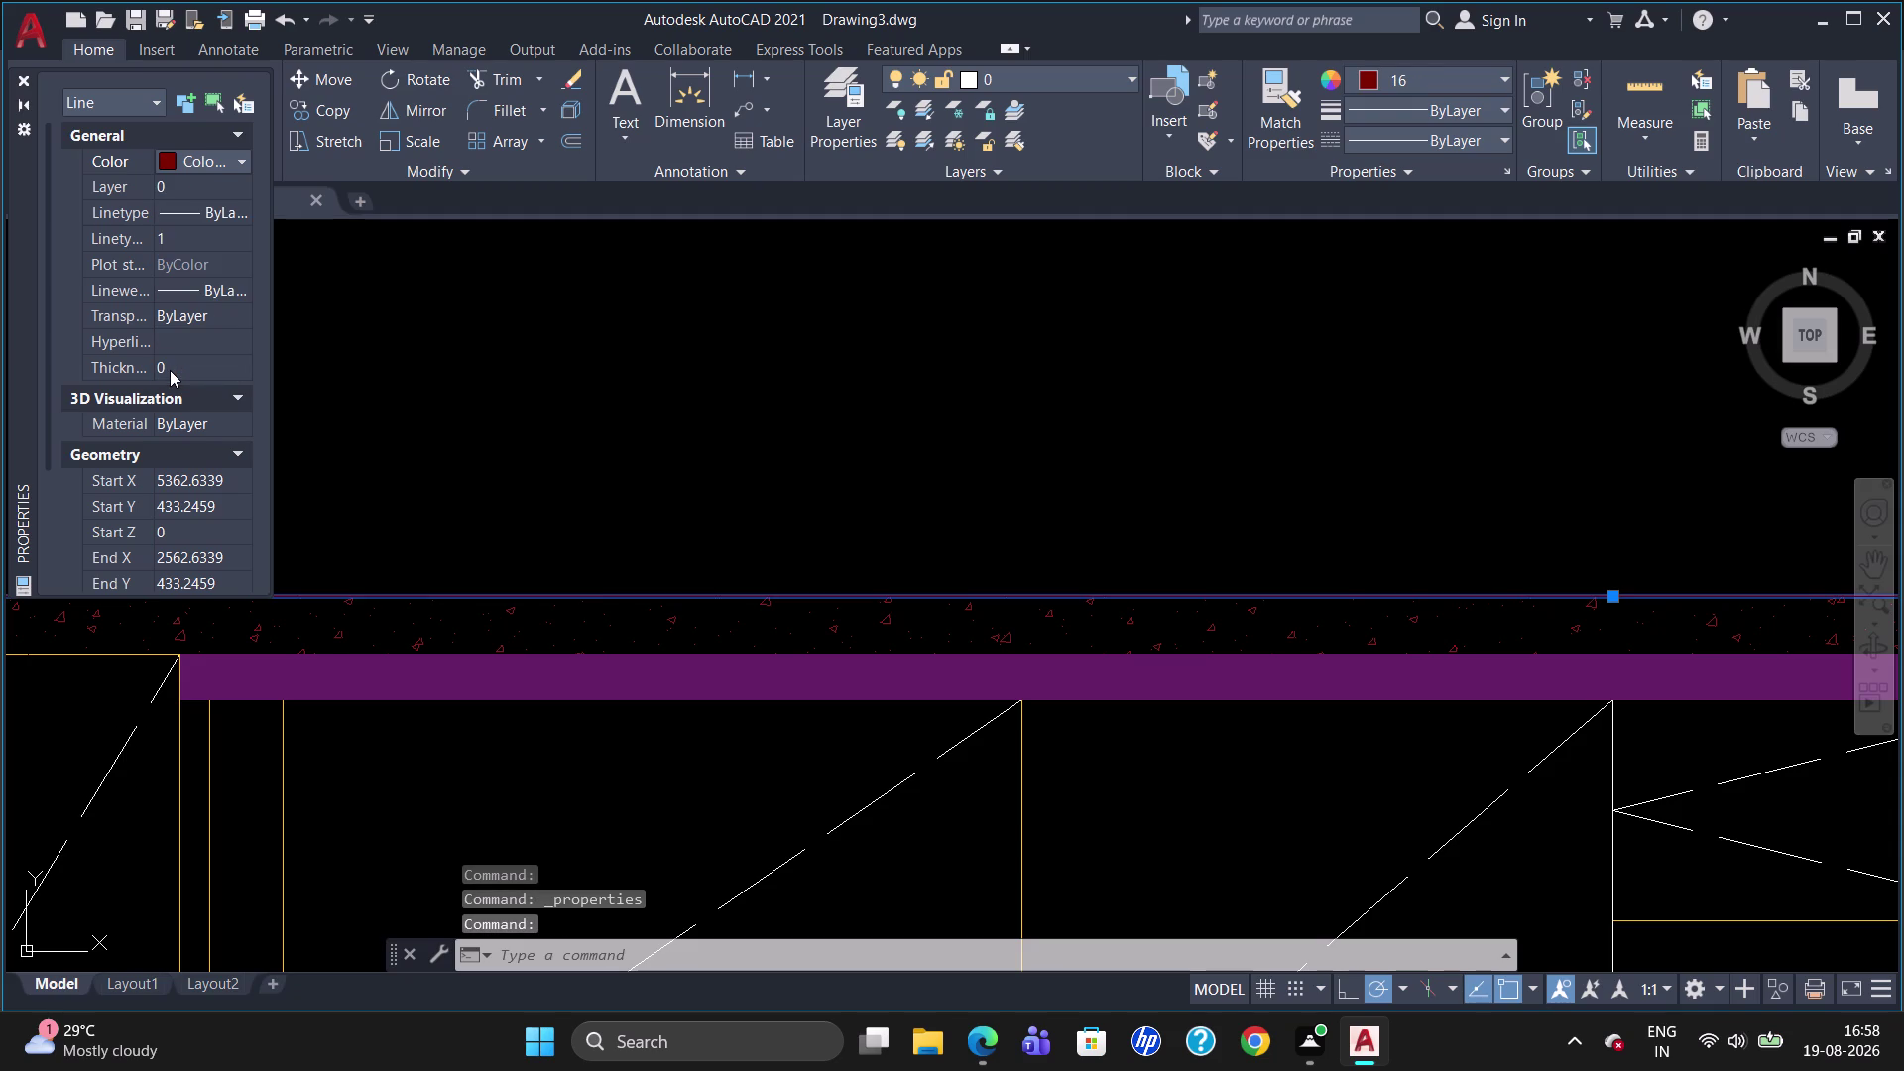
key(Escape)
click(21, 81)
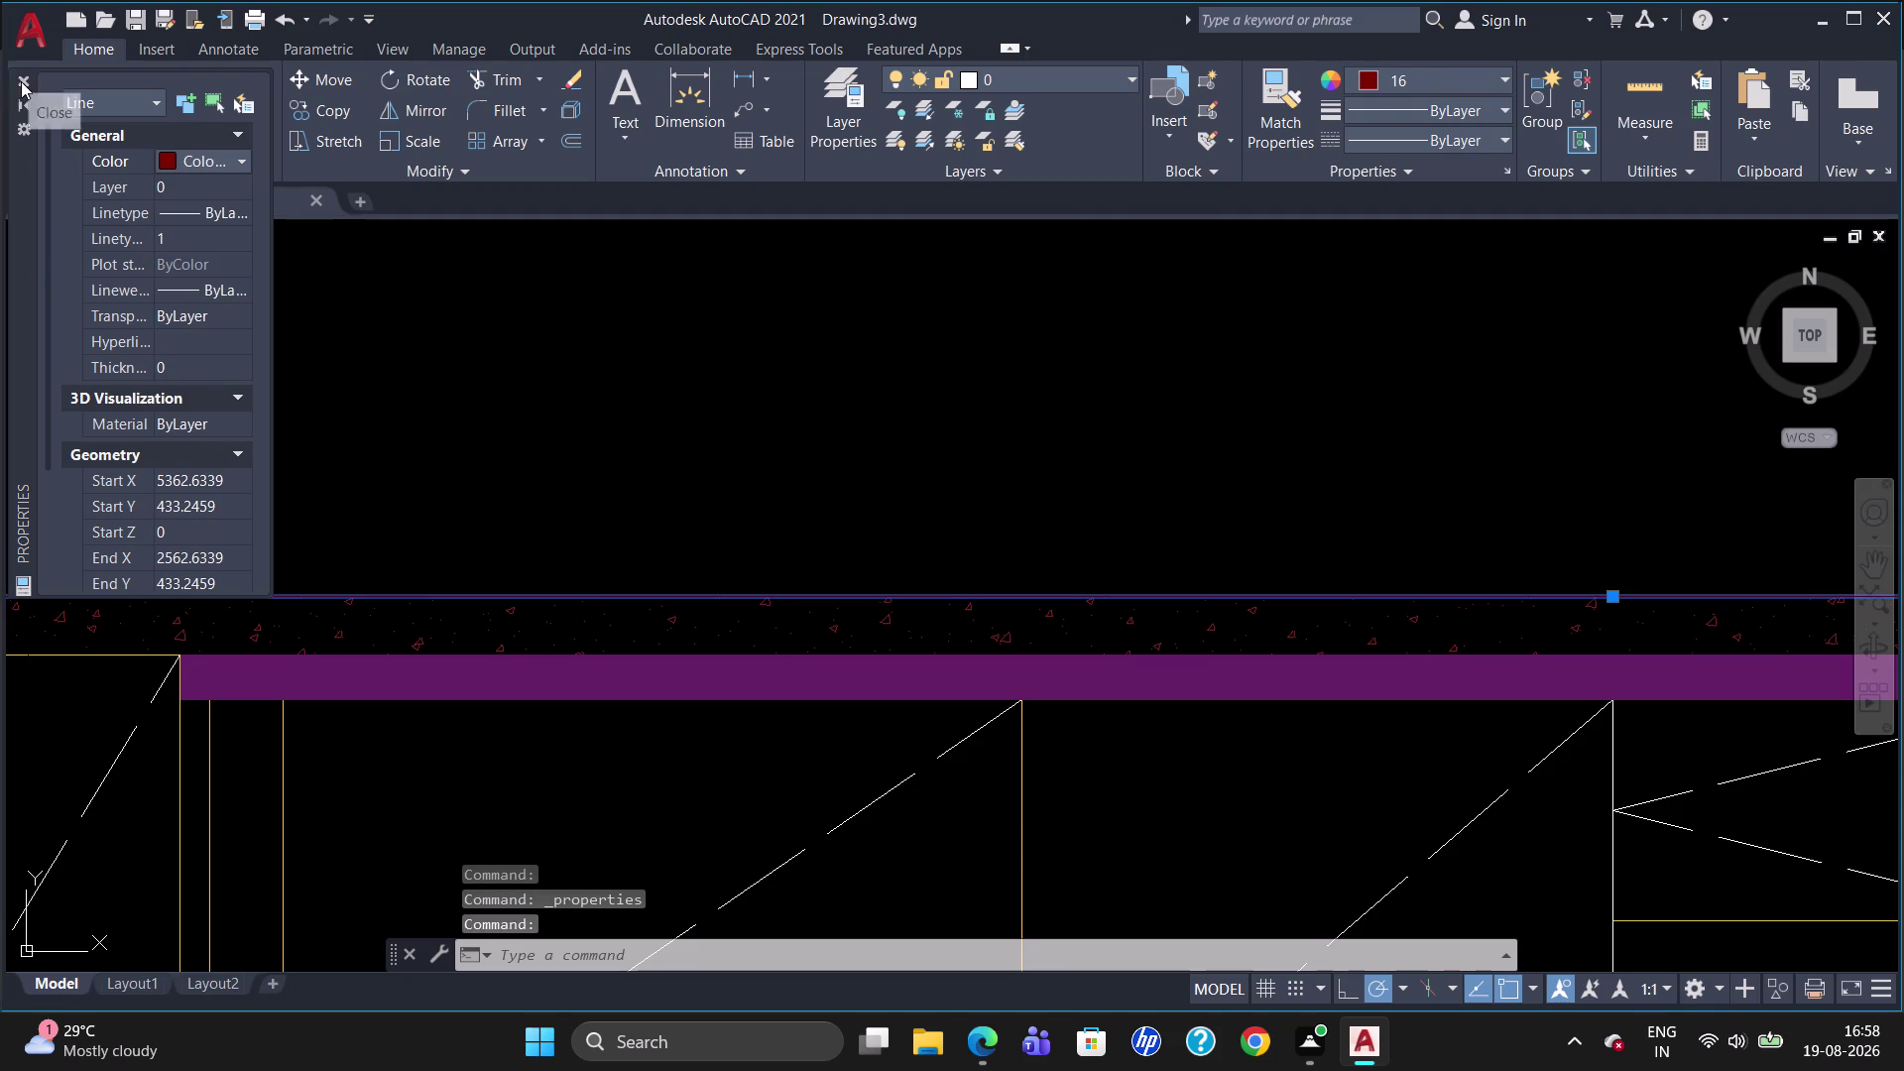
key(Escape)
scroll(down, 3)
scroll(up, 3)
scroll(down, 3)
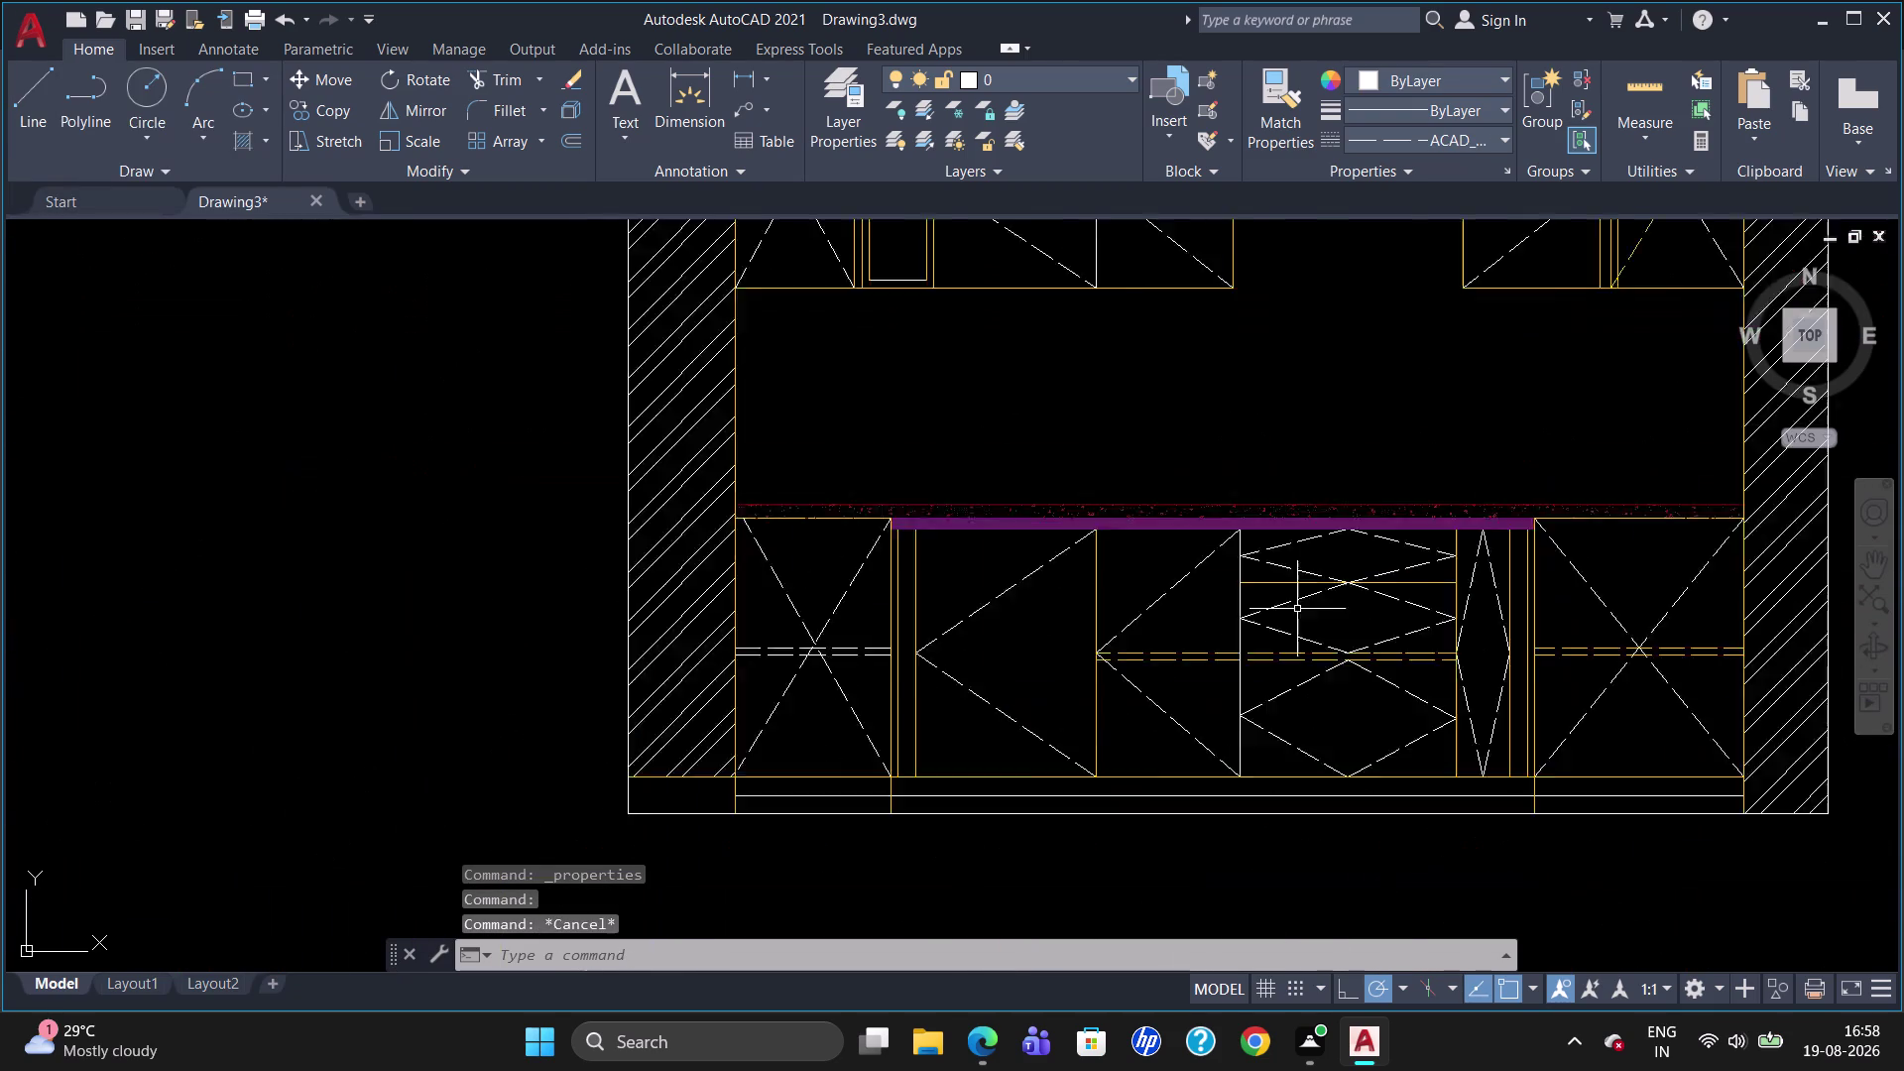
scroll(down, 3)
scroll(up, 3)
scroll(down, 3)
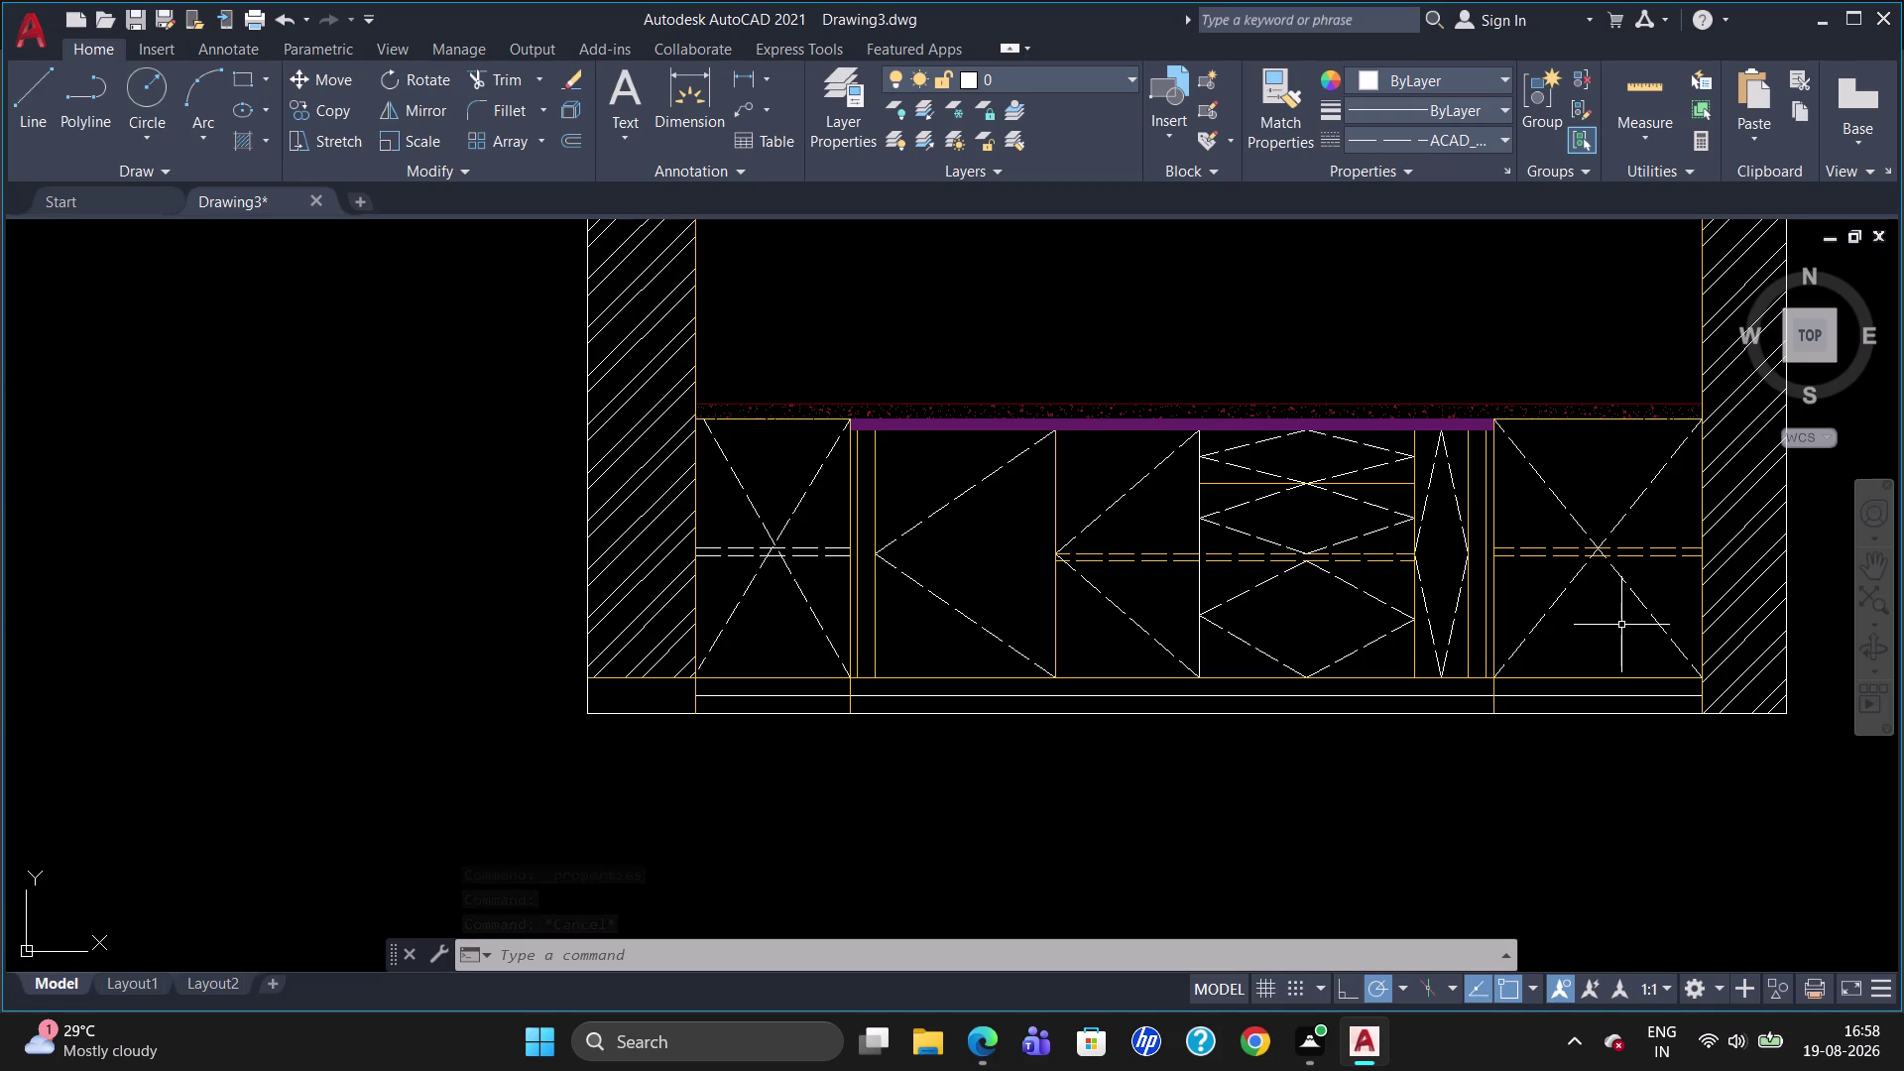
Make the base line beneath the cabinets red in its Properties.
click(1121, 694)
right_click(1115, 698)
click(1150, 648)
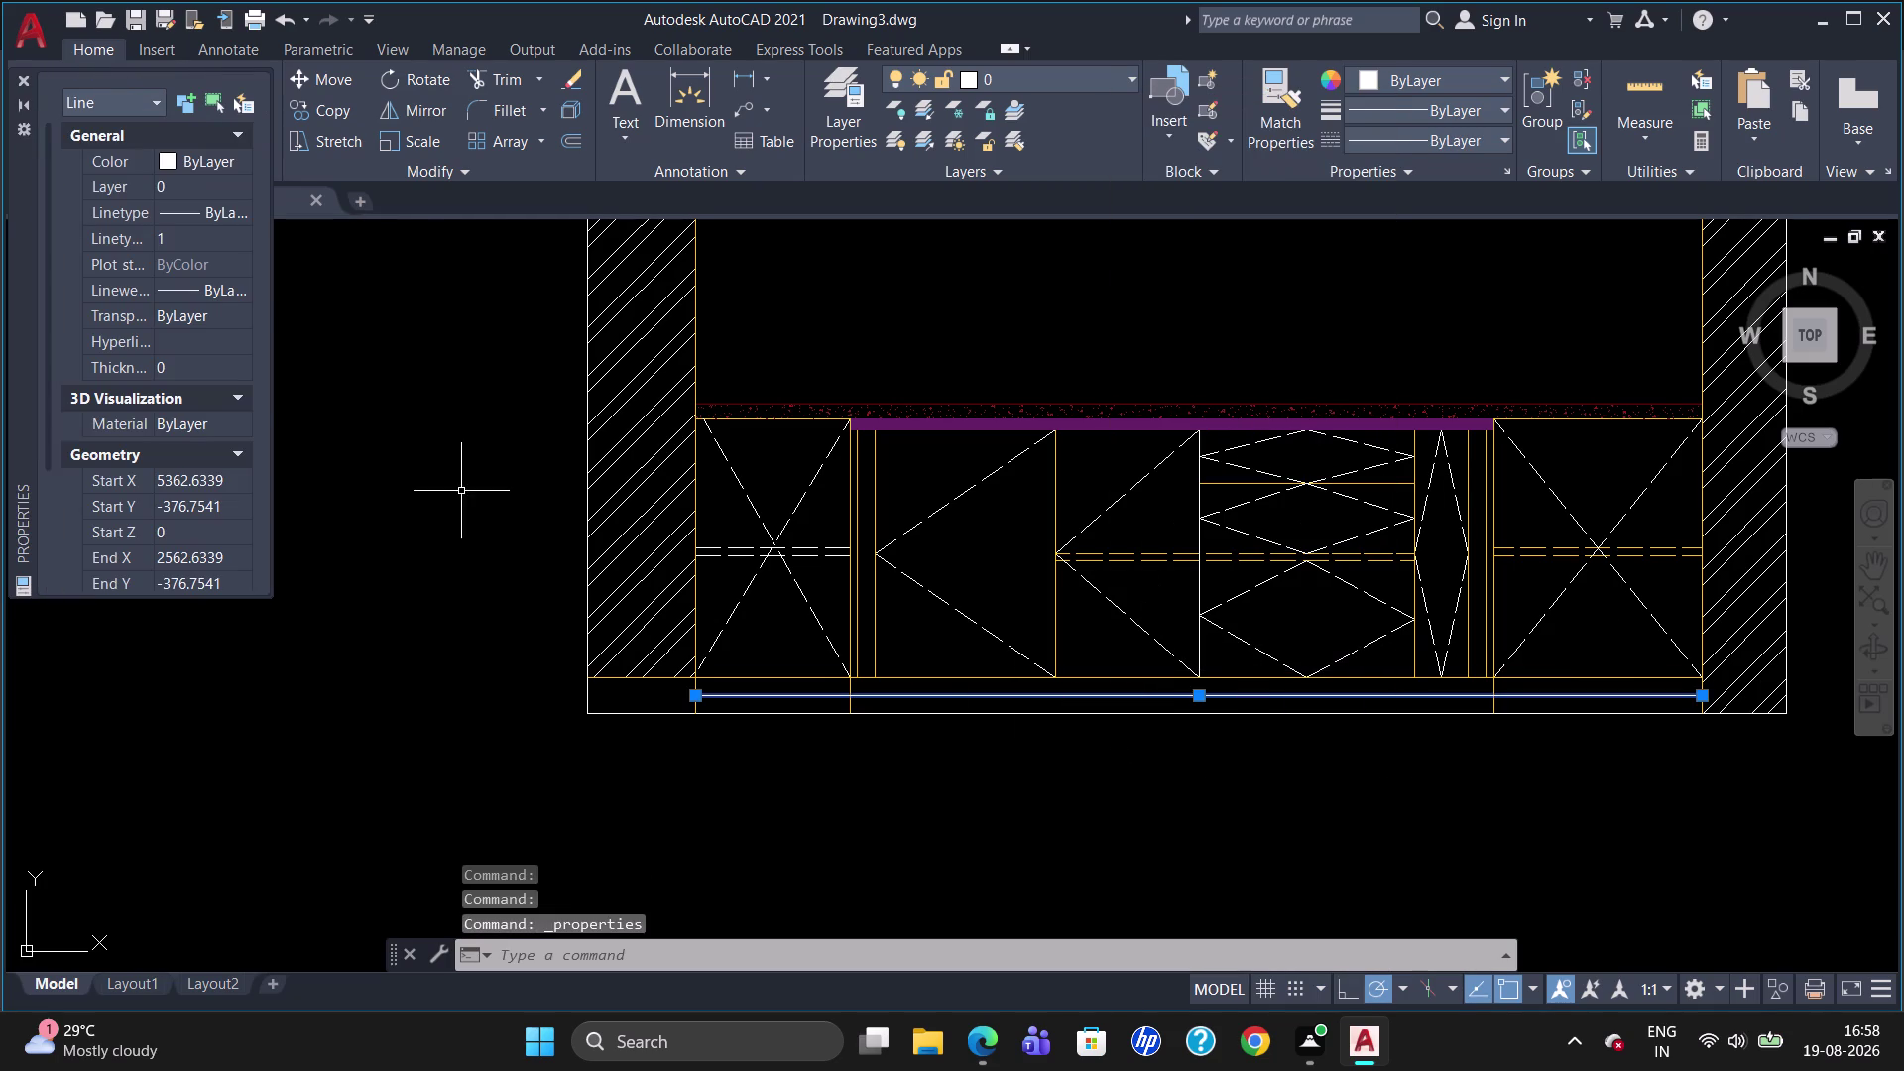
click(162, 165)
click(171, 165)
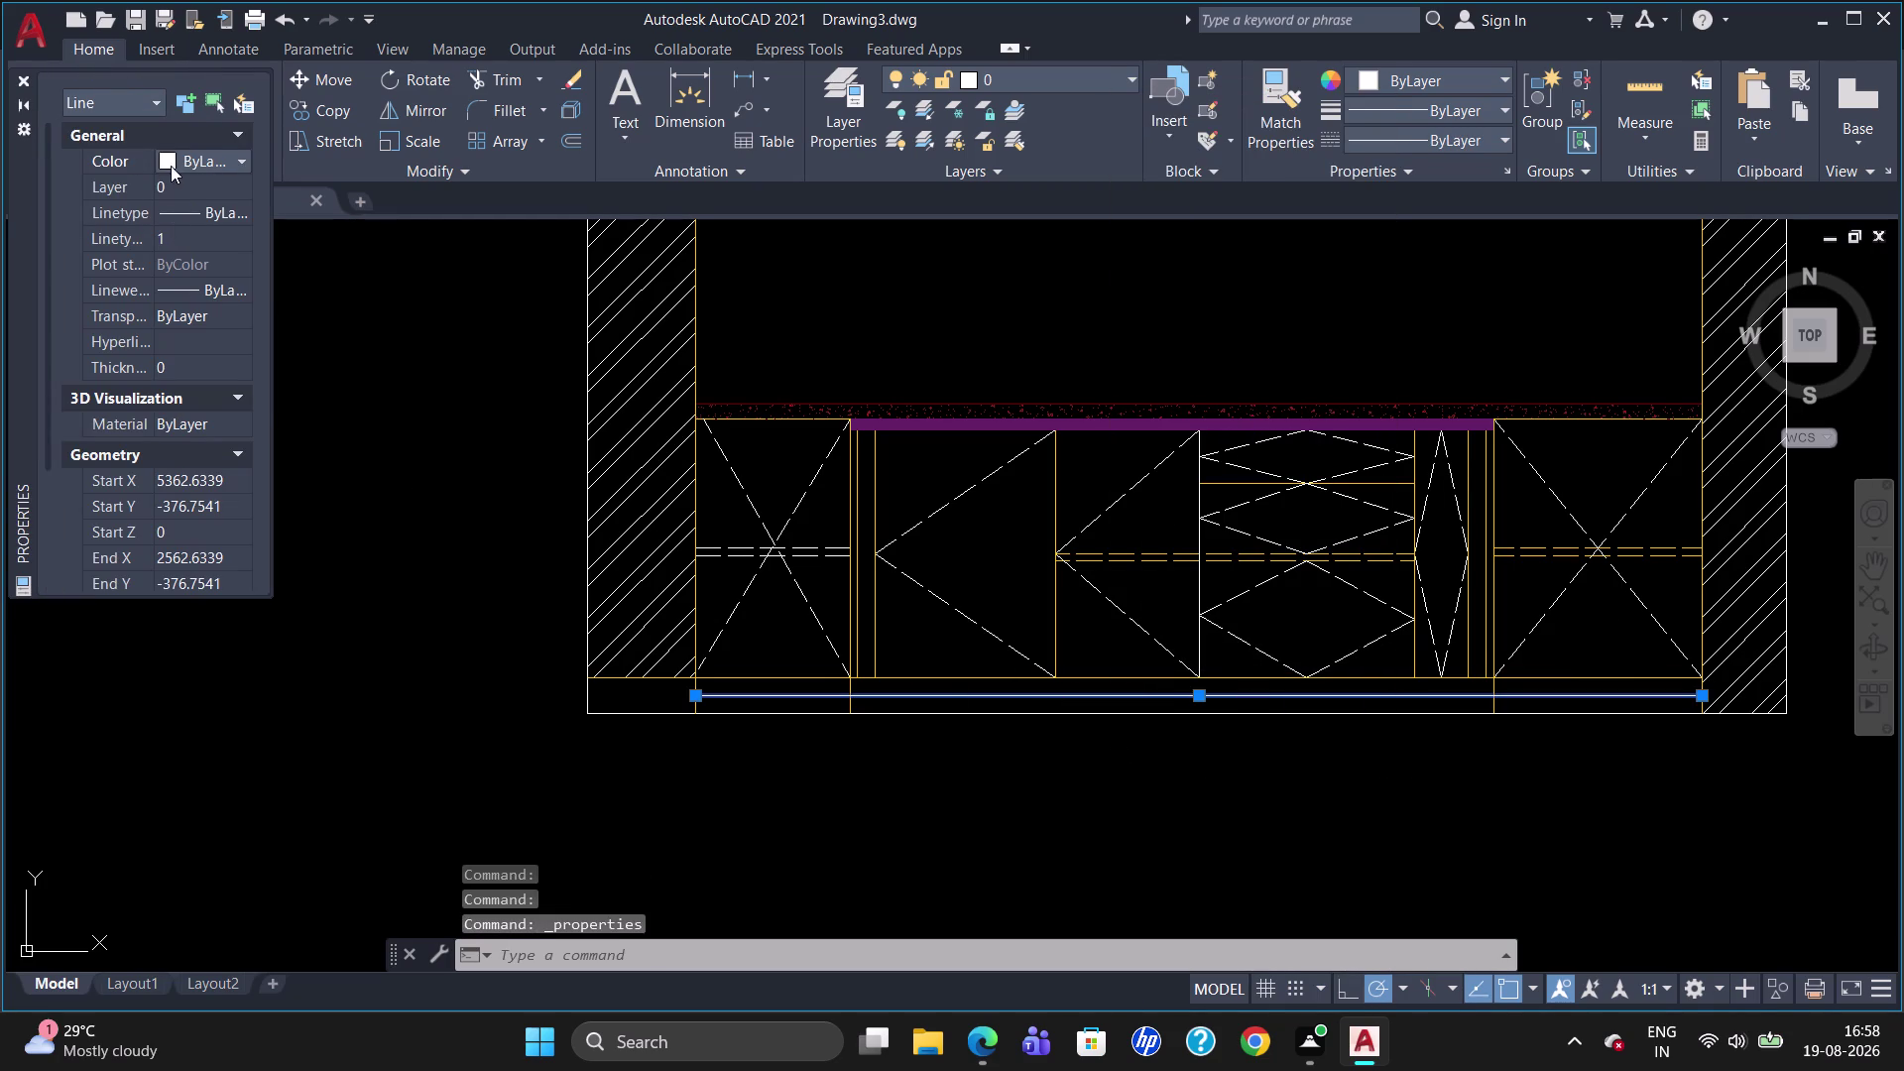
click(164, 221)
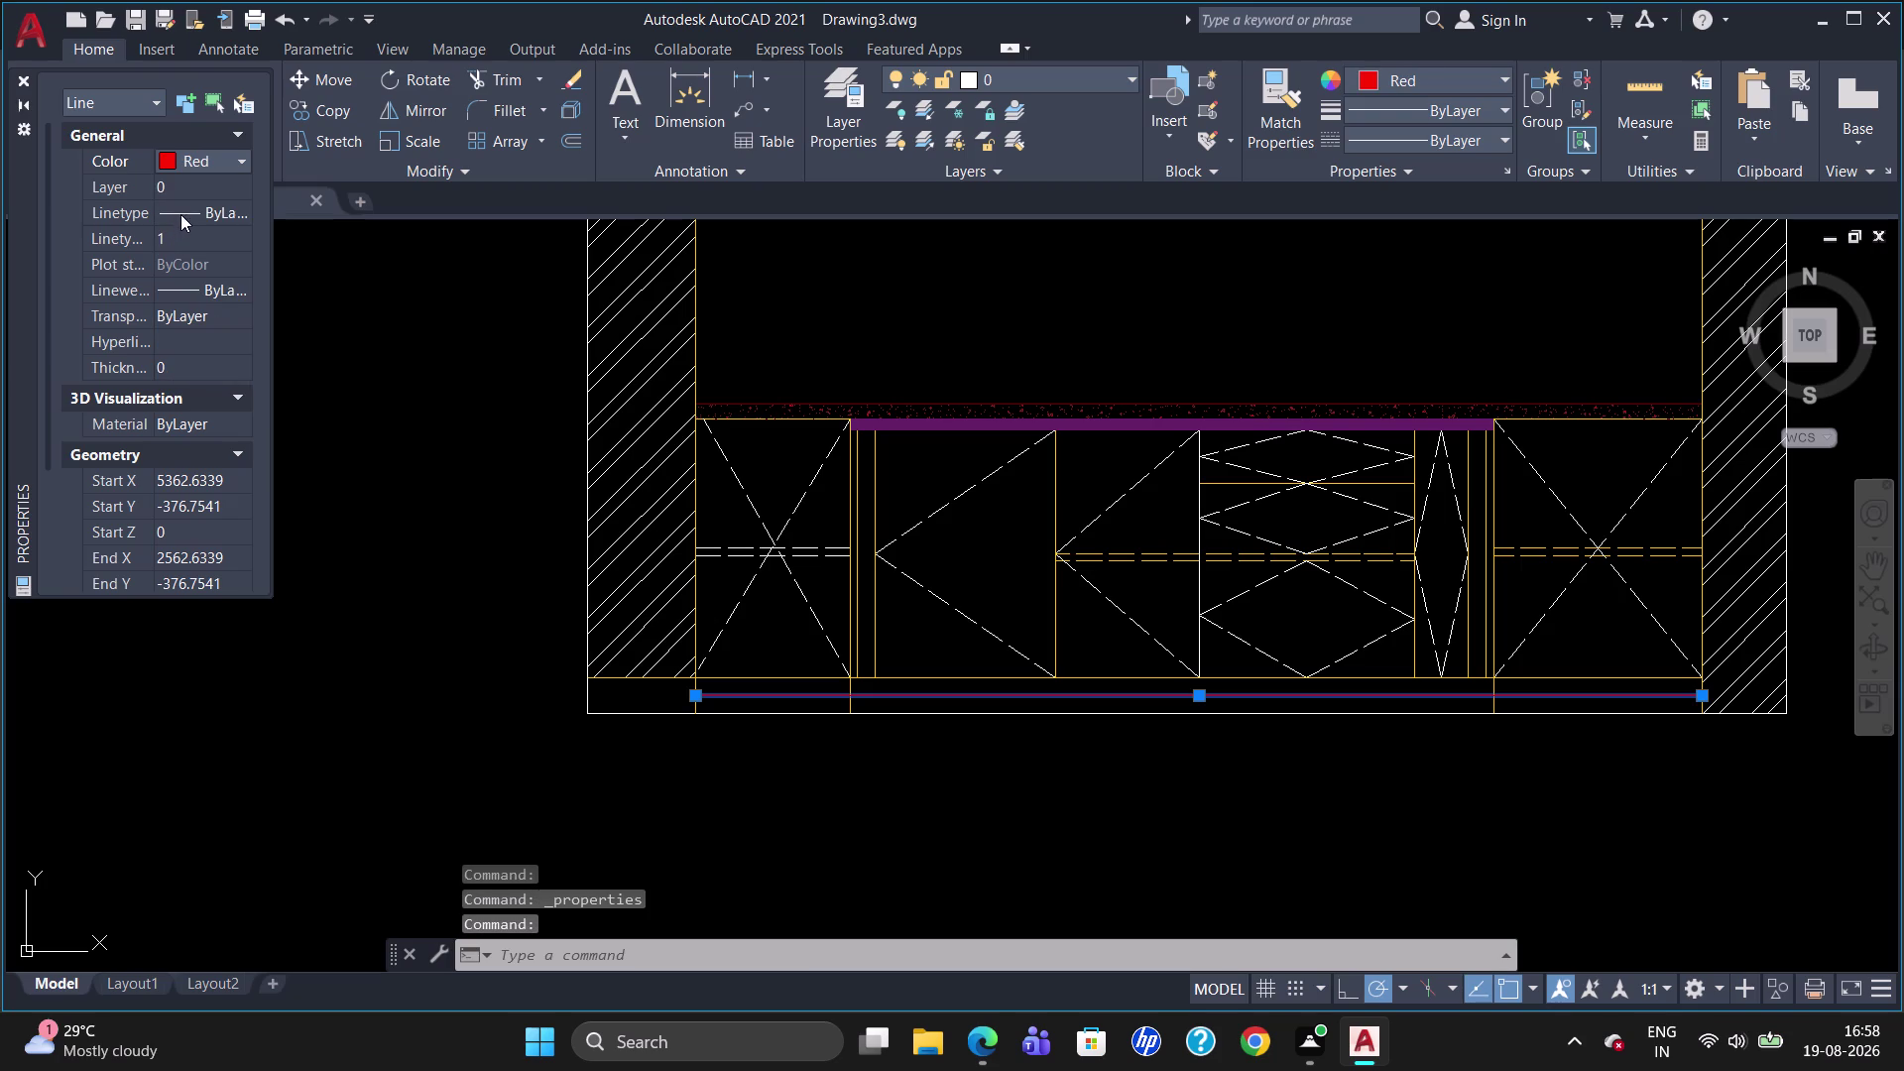
Give the base line a dashed linetype with linetype scale 6, then deselect it.
click(181, 211)
click(238, 211)
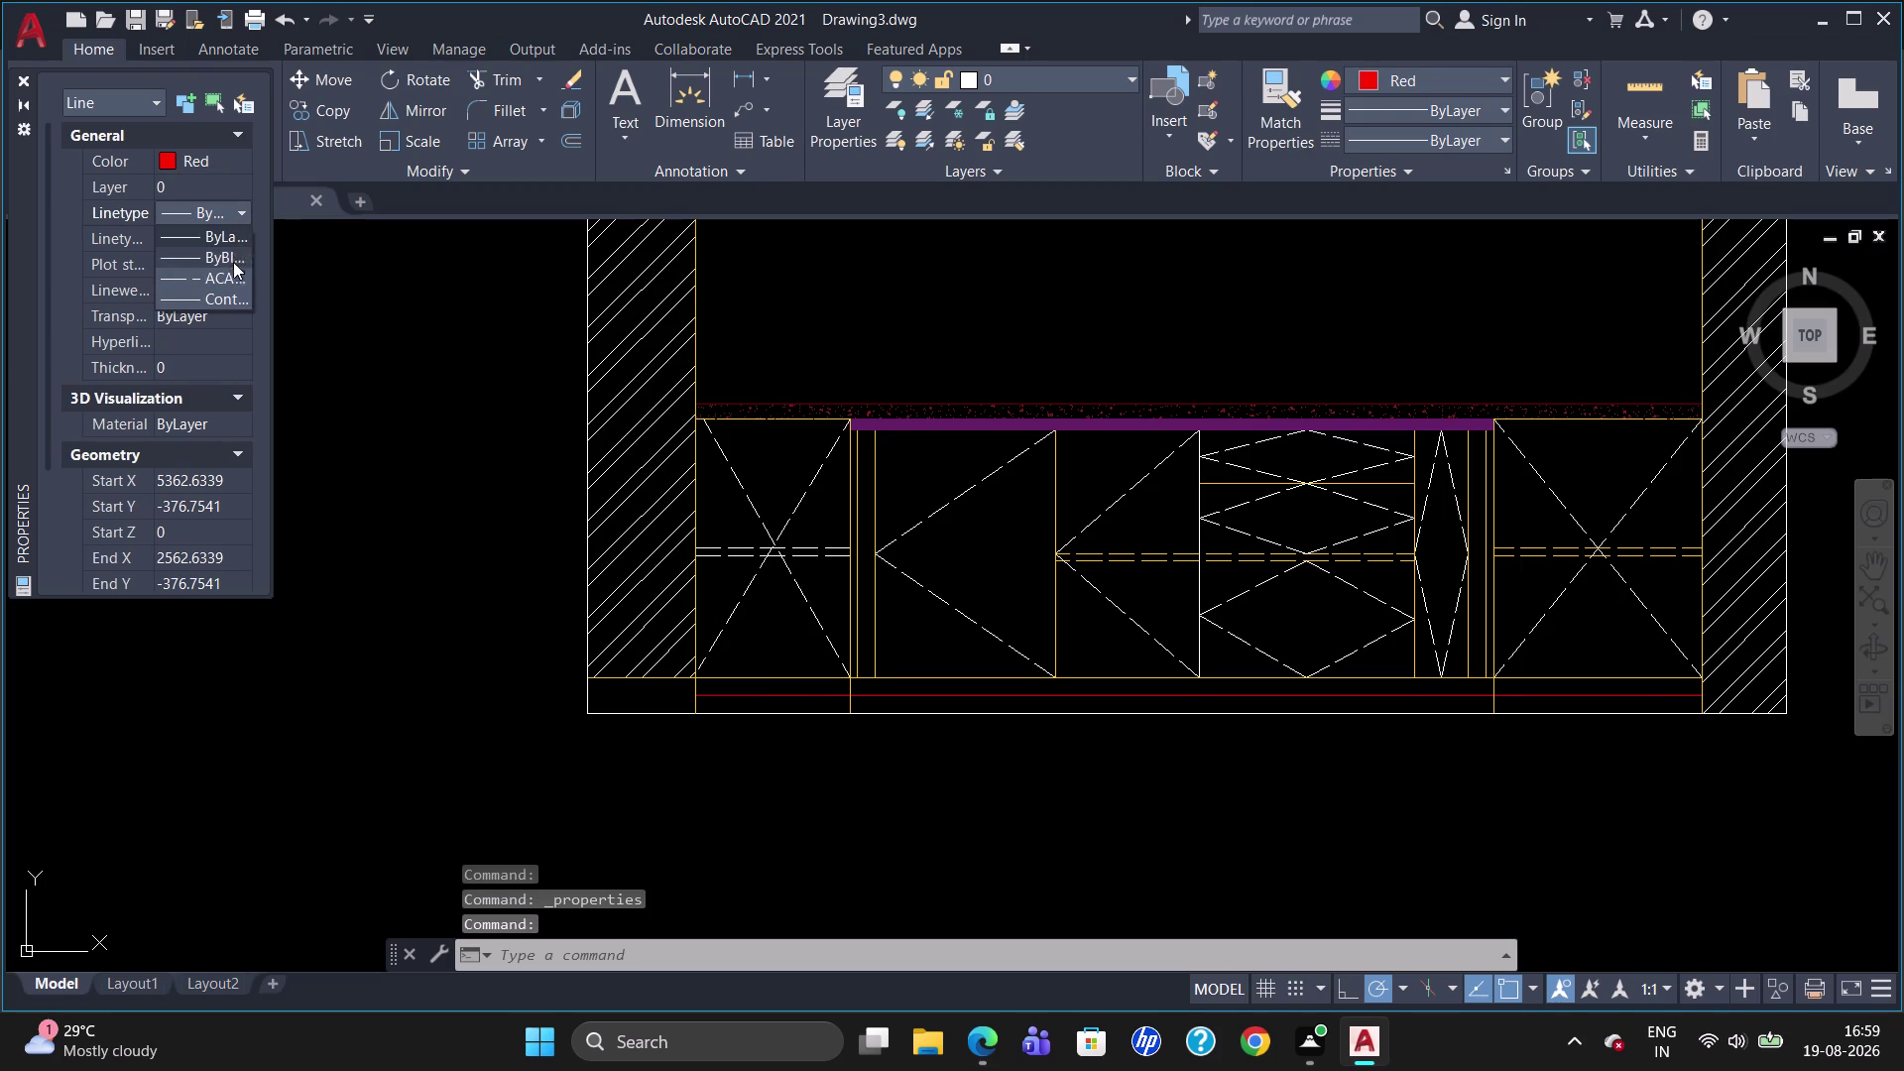
click(232, 278)
click(217, 238)
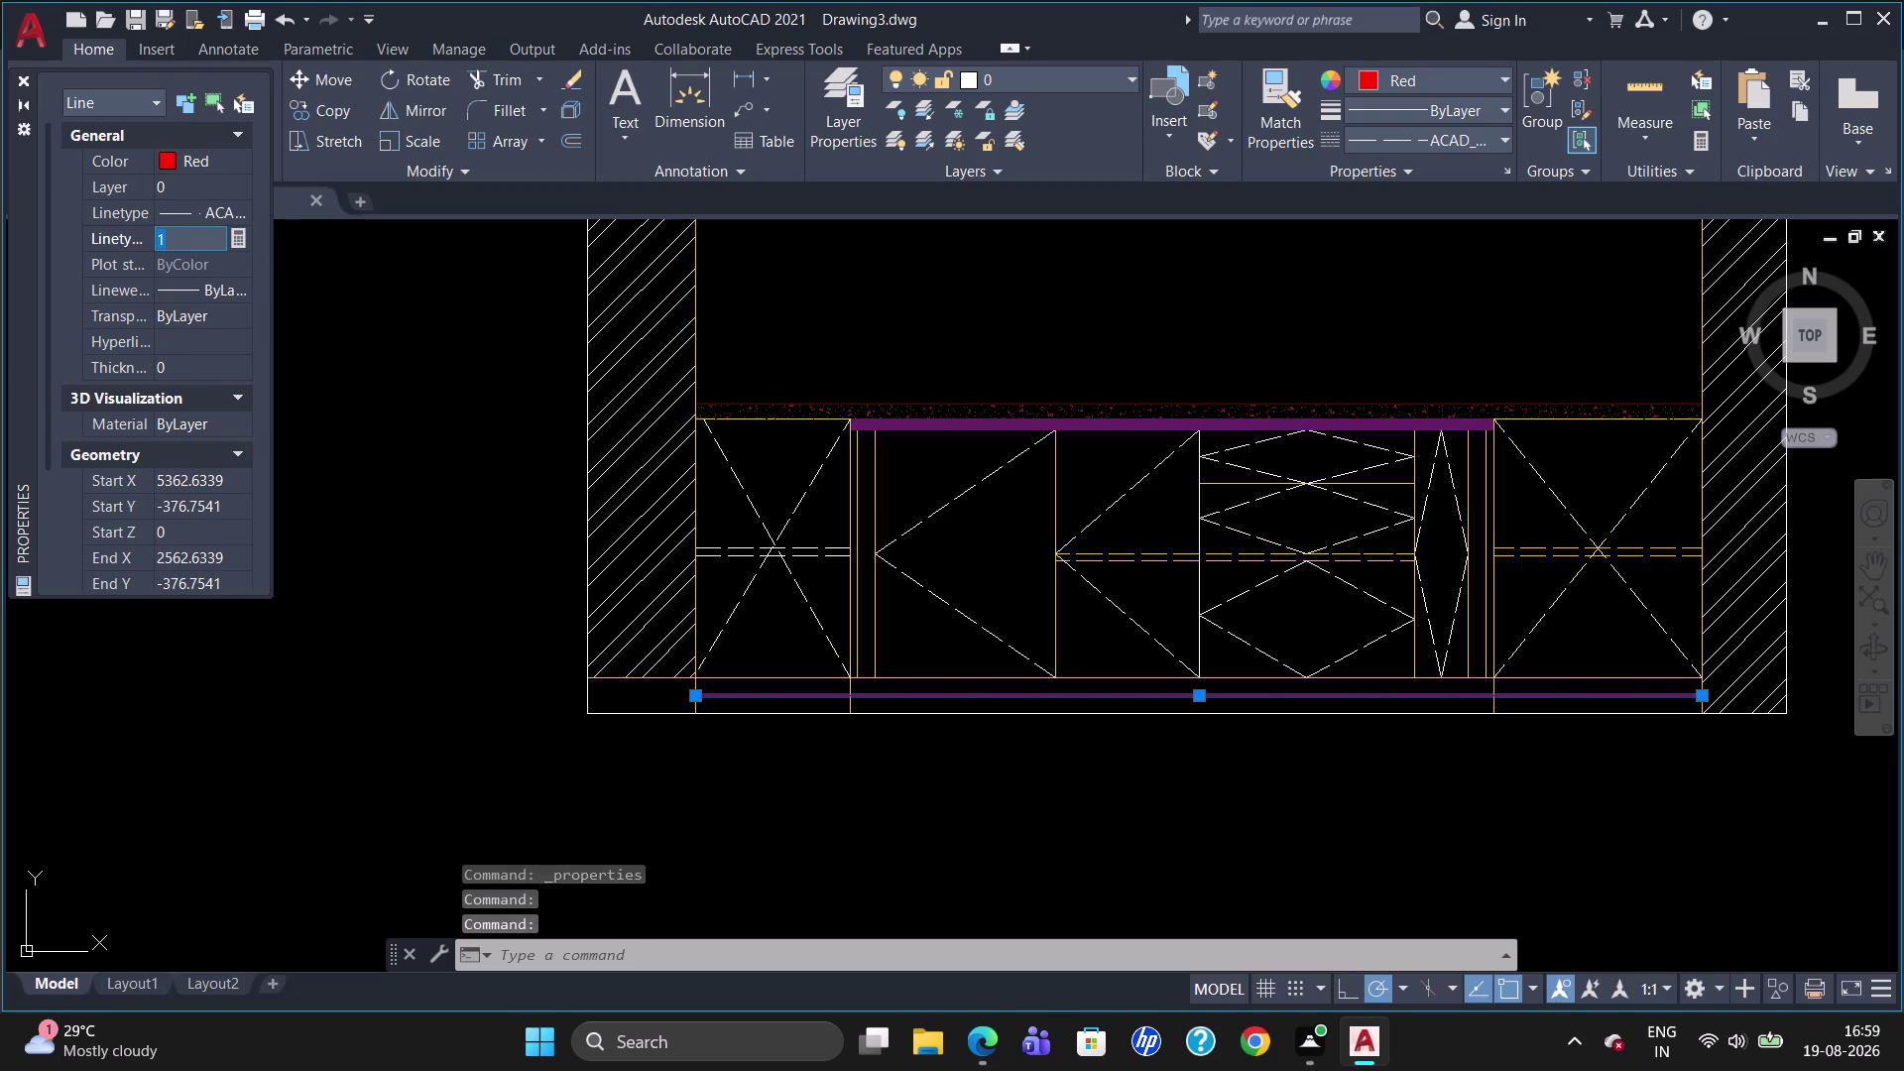
key(BackSpace)
key(6)
key(Return)
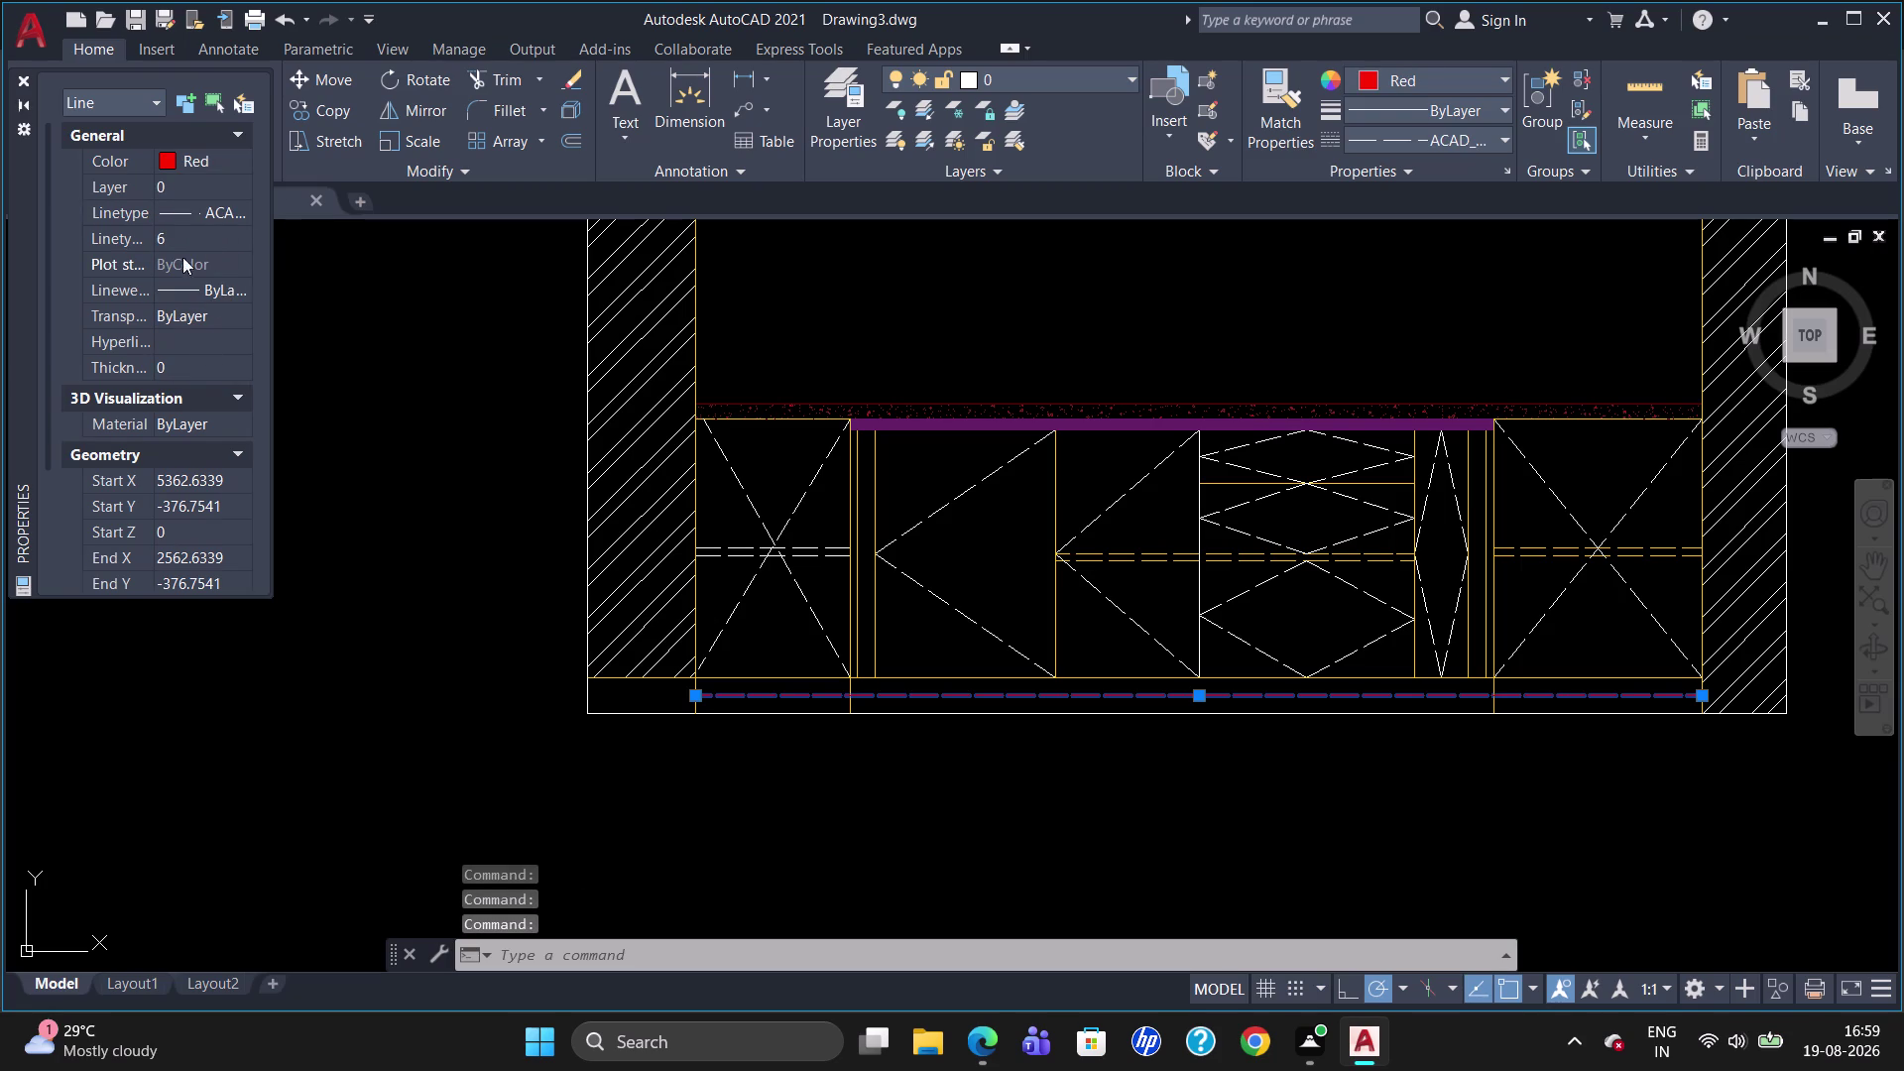
click(20, 84)
key(Escape)
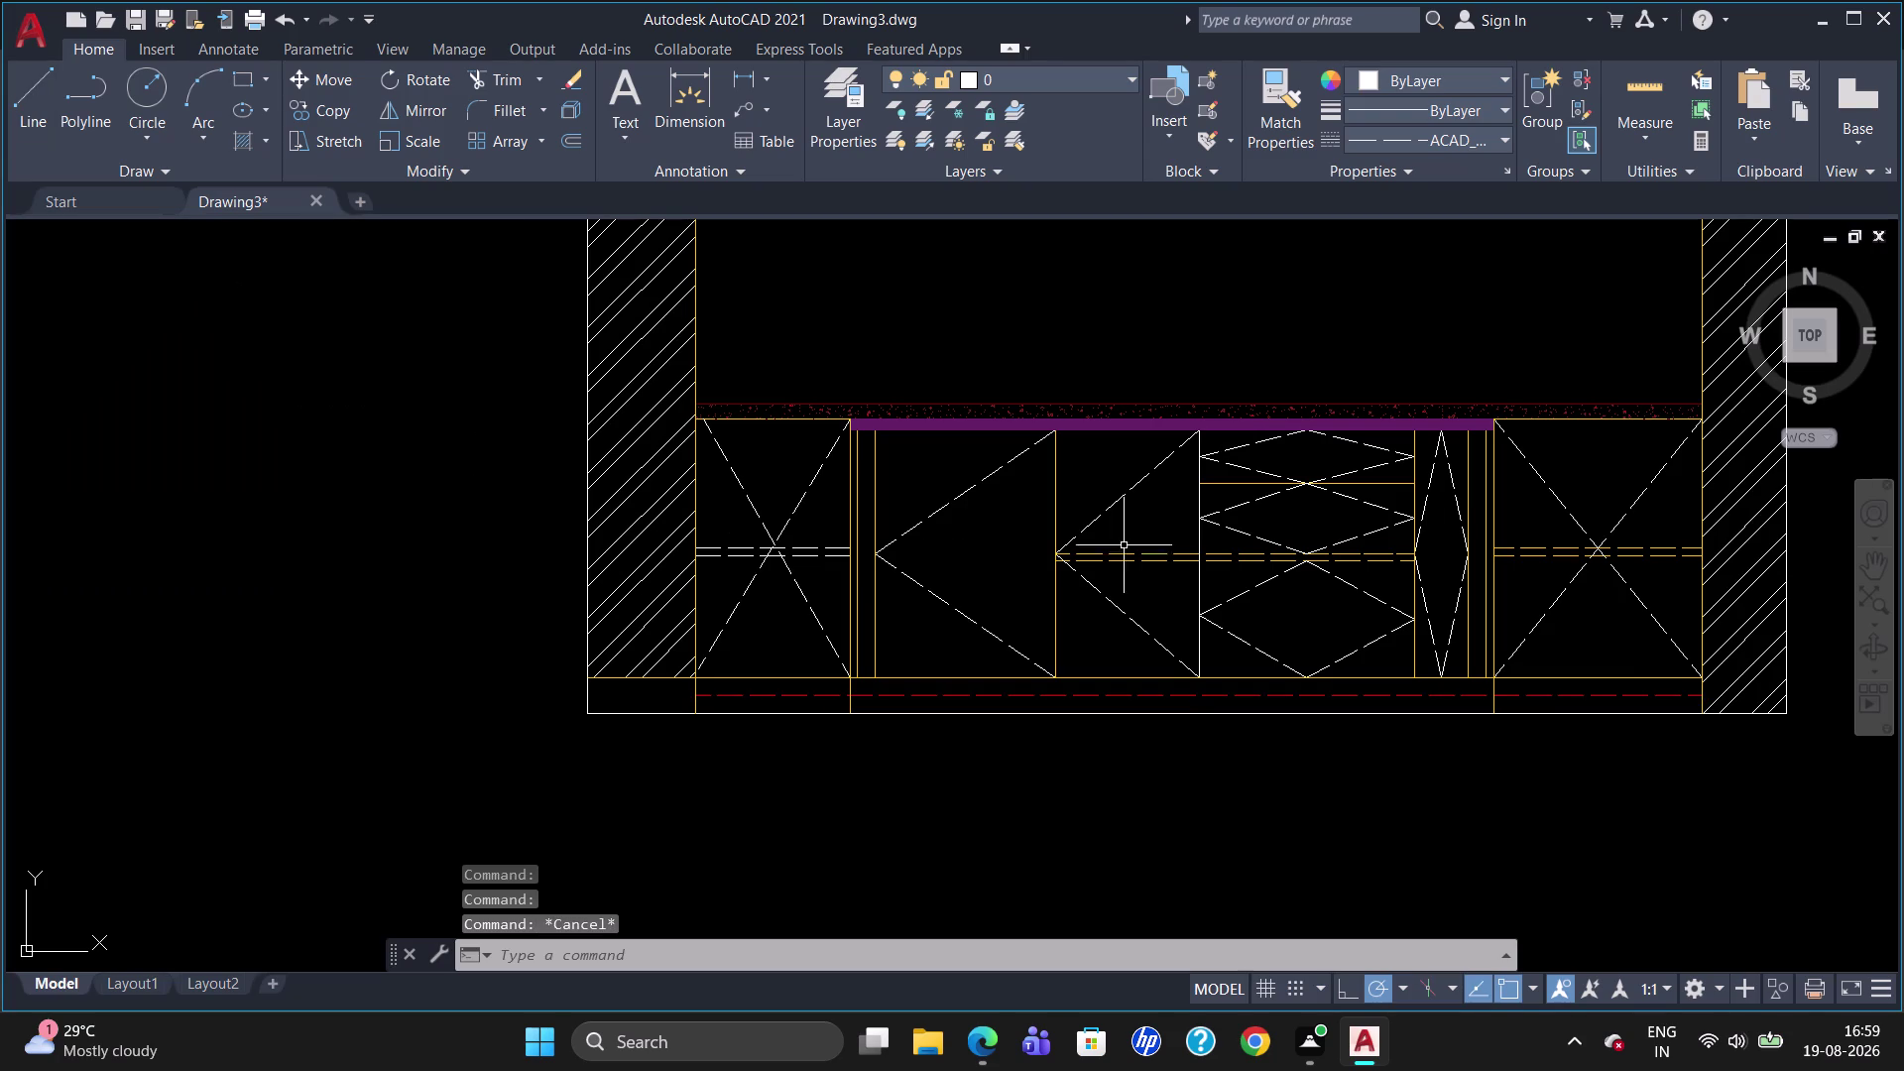
scroll(down, 3)
scroll(up, 3)
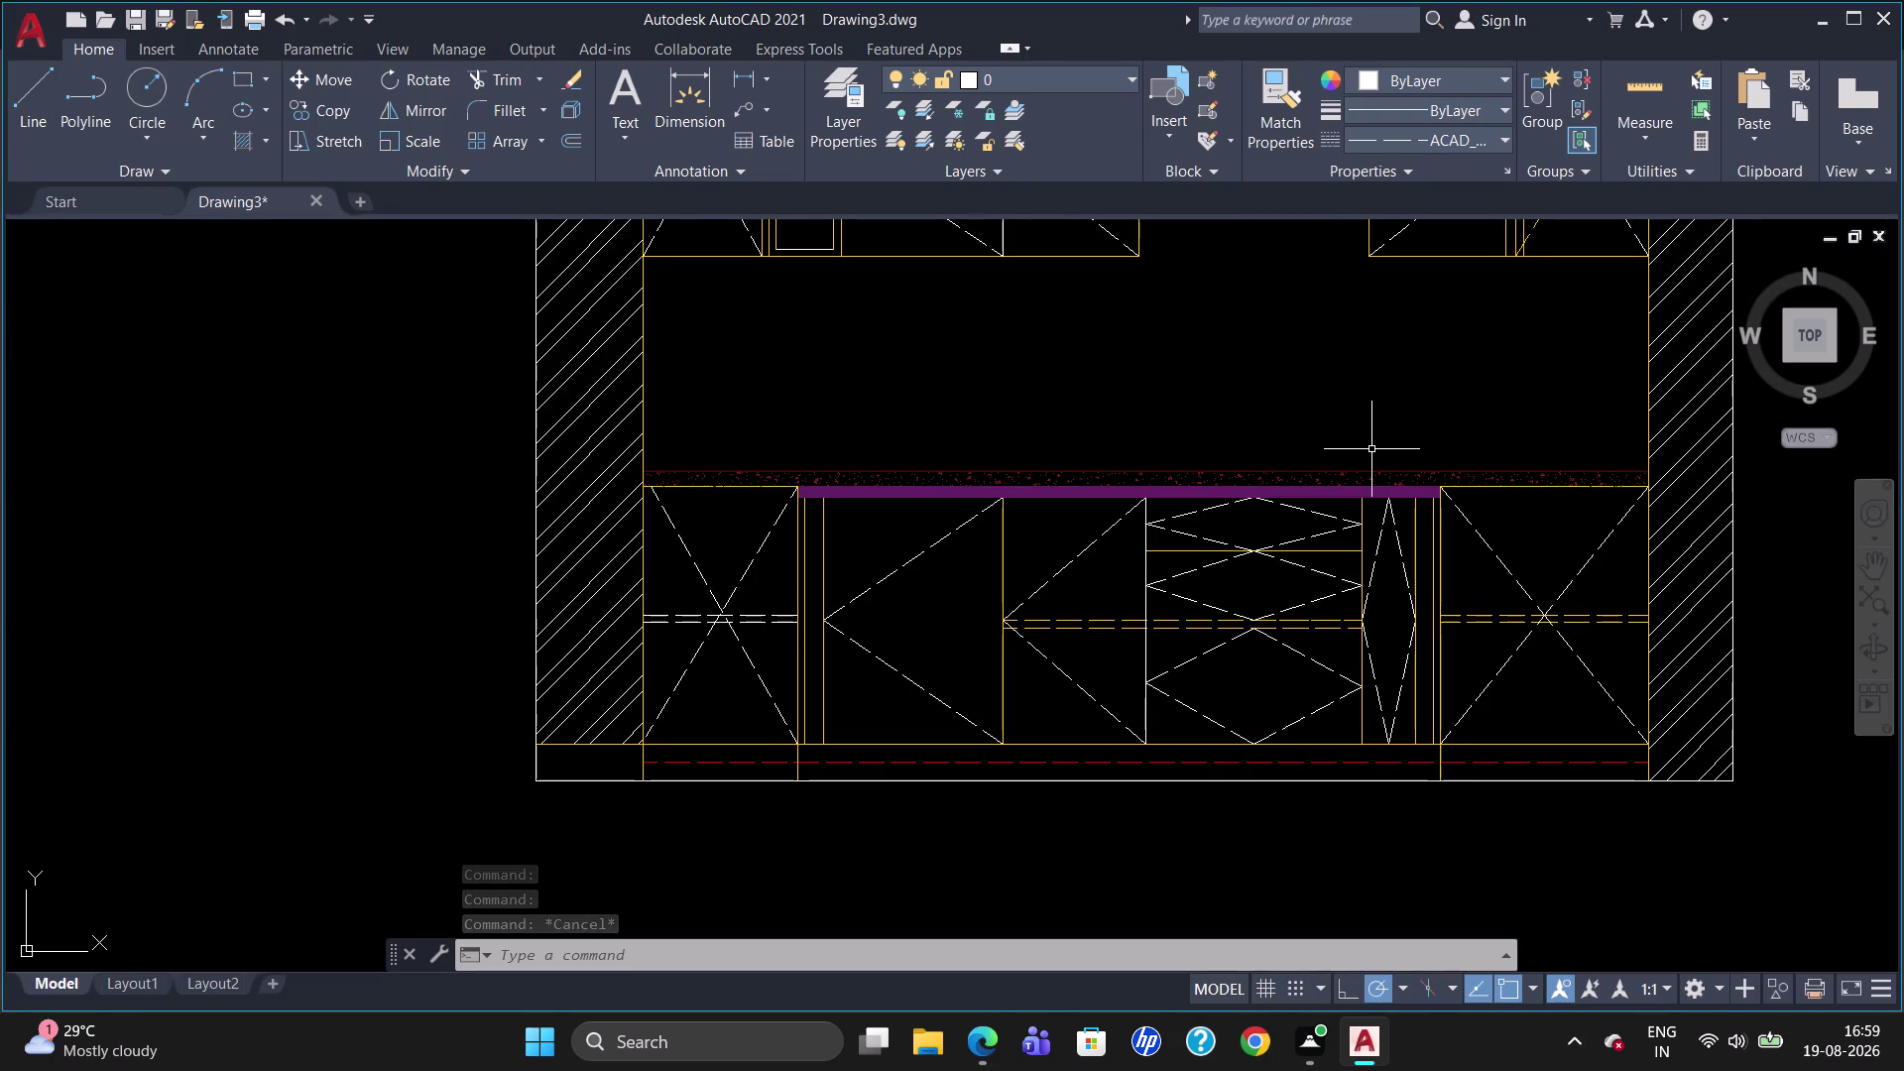
Keep layer 0 current and zoom toward the purple band's right end.
scroll(up, 3)
scroll(down, 3)
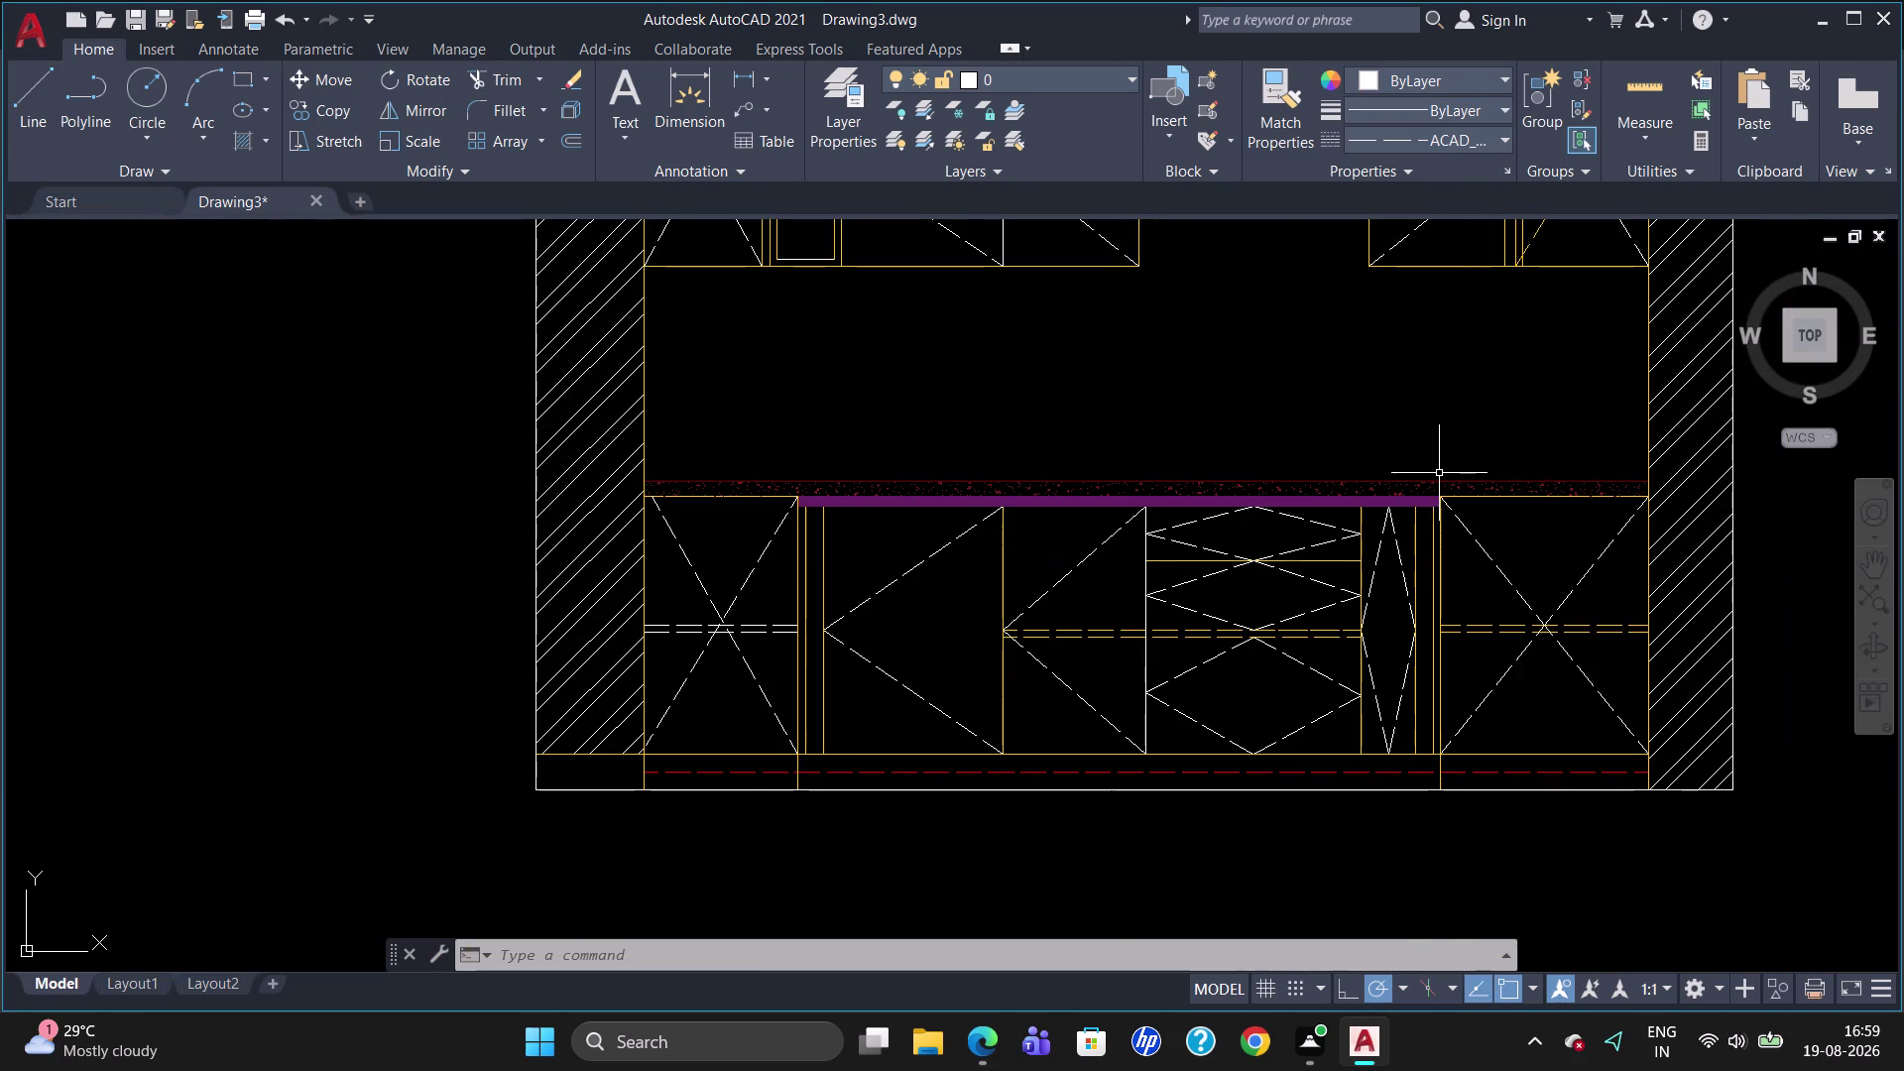
click(1054, 73)
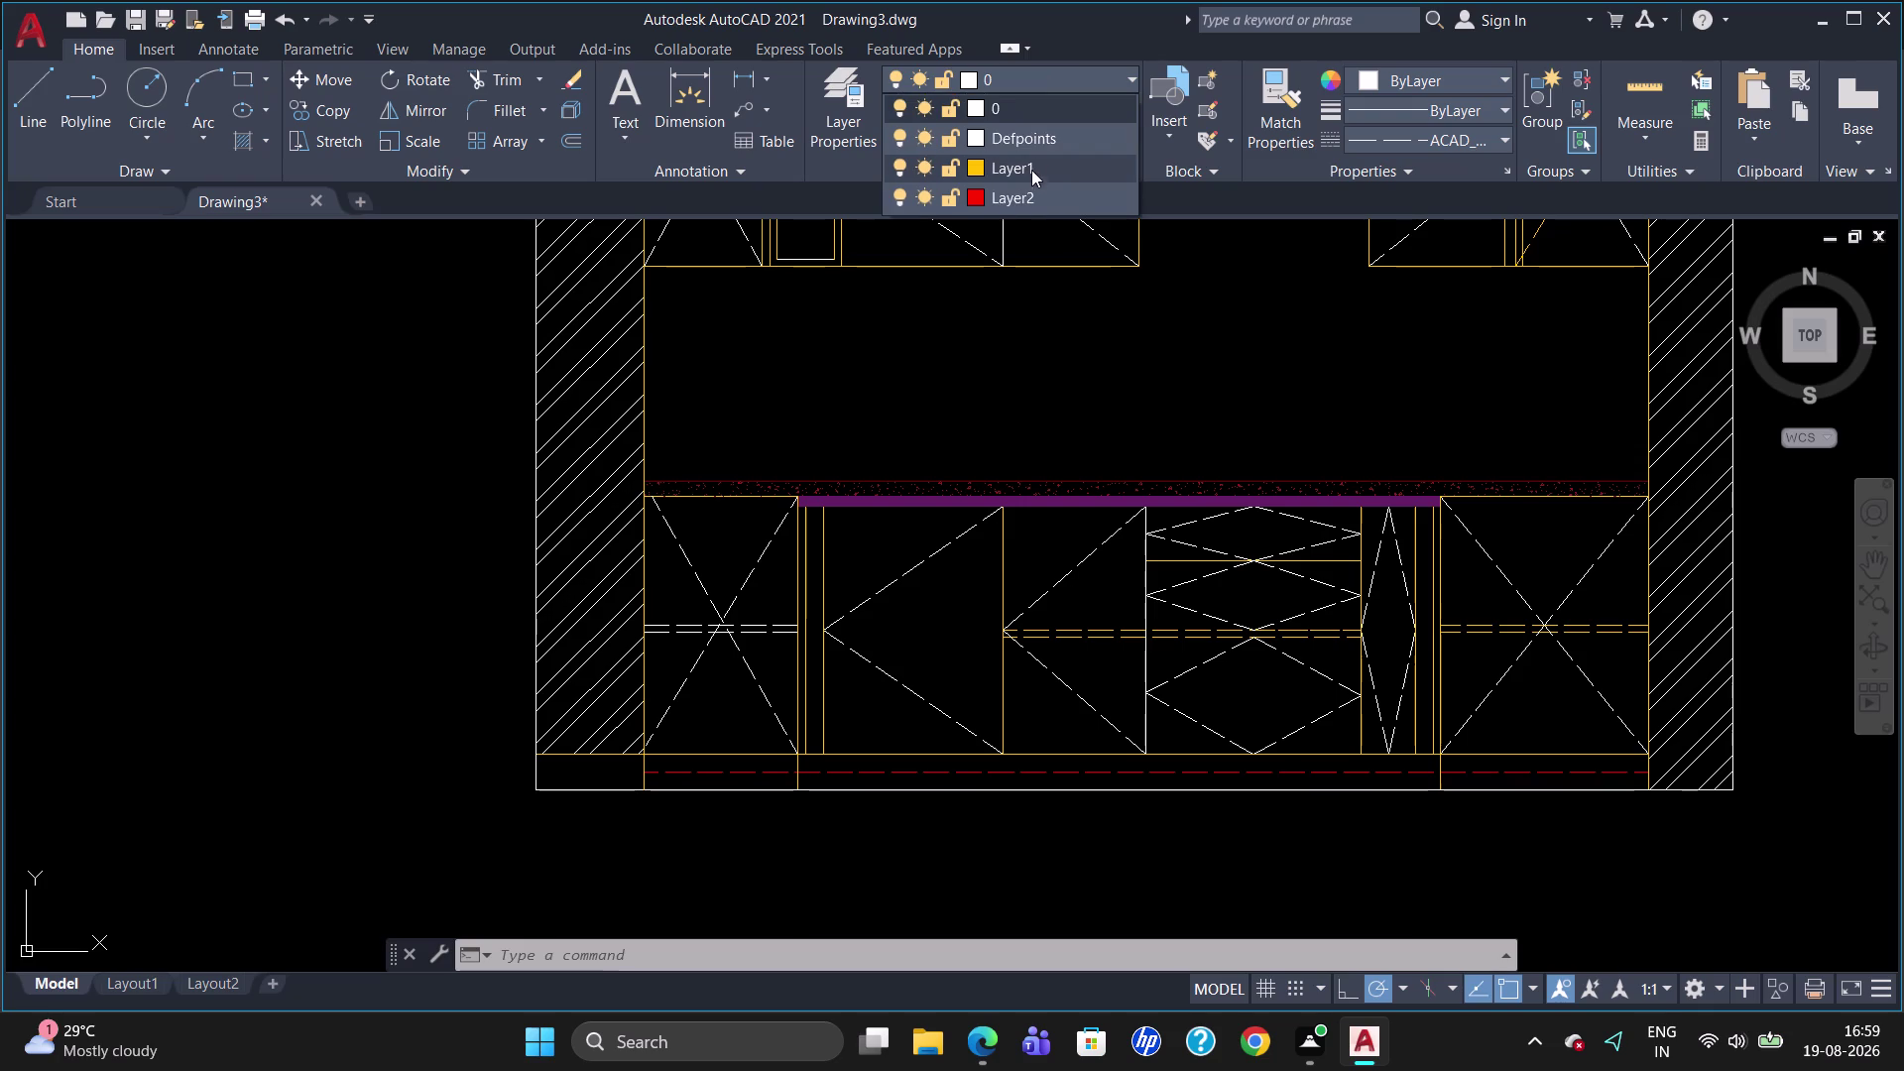
click(1074, 70)
scroll(up, 3)
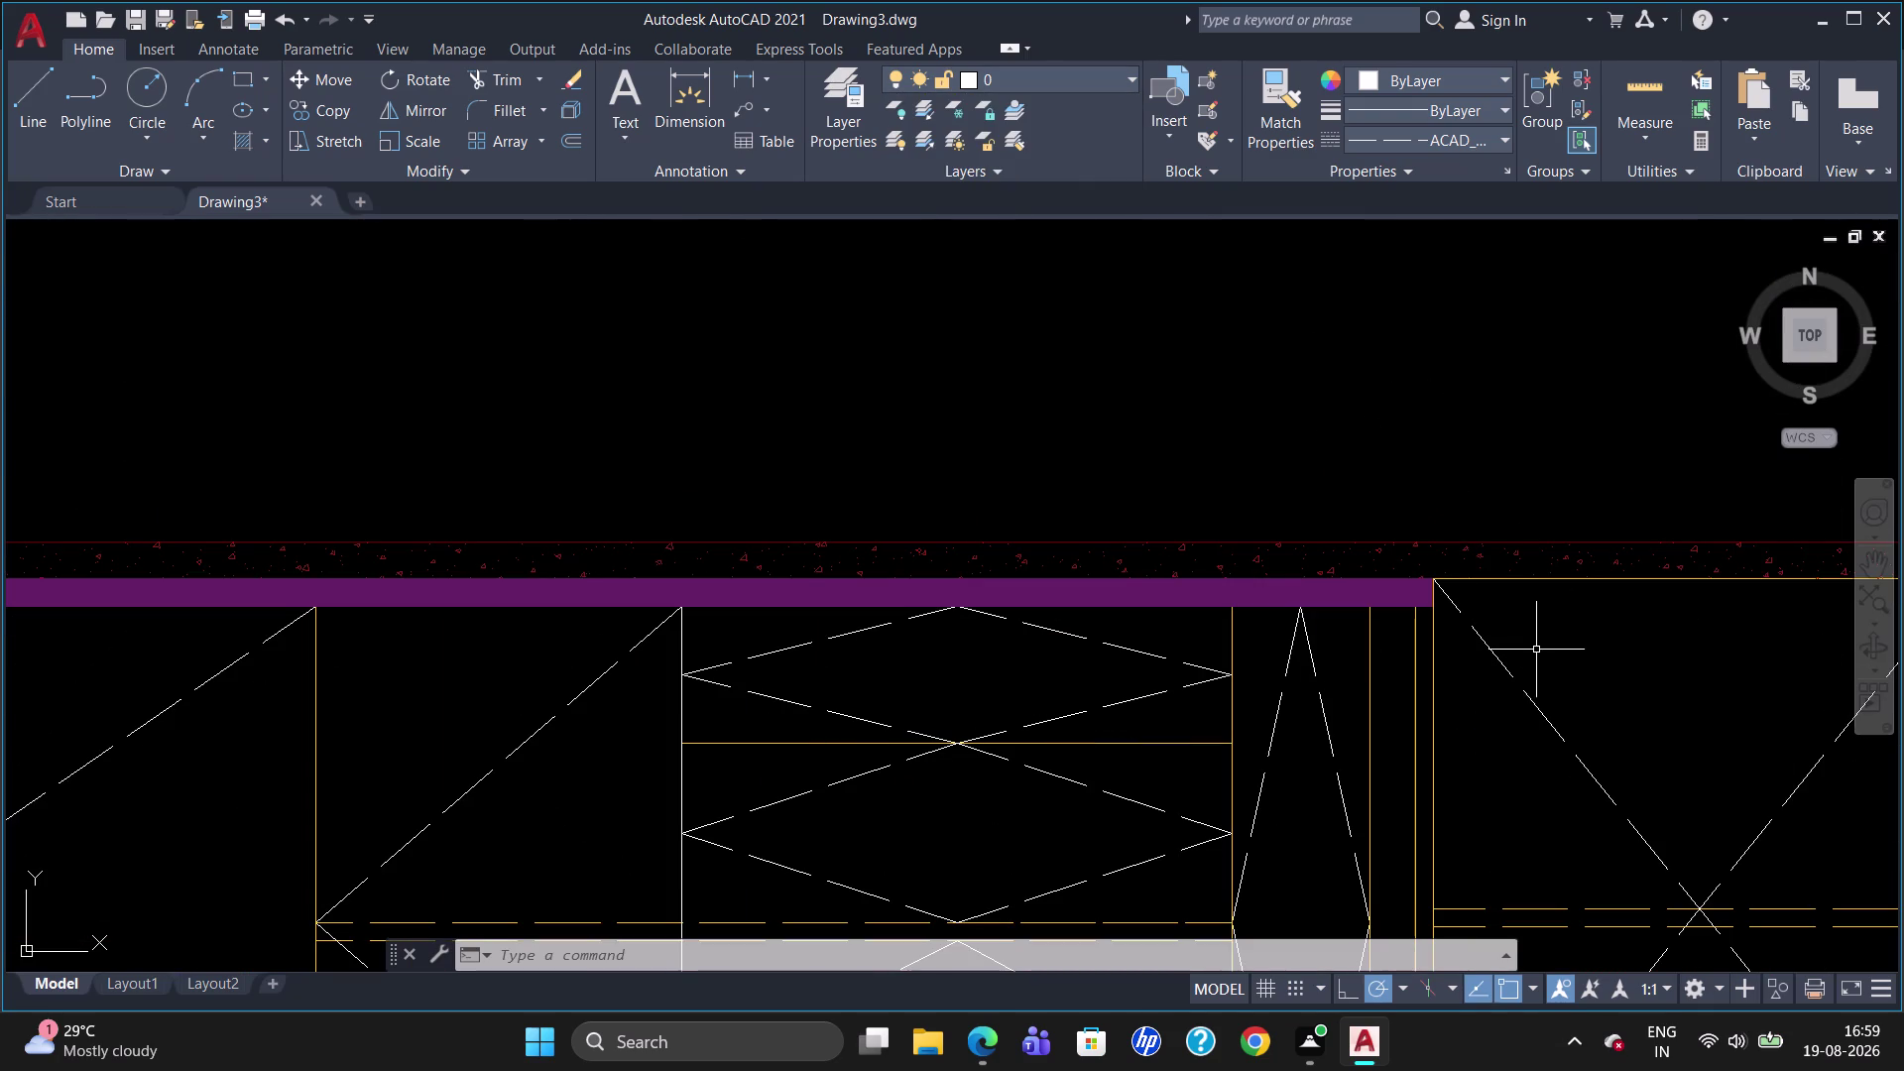
Draw line segments (L) from the purple band's right end up toward the strip above.
key(l)
key(Return)
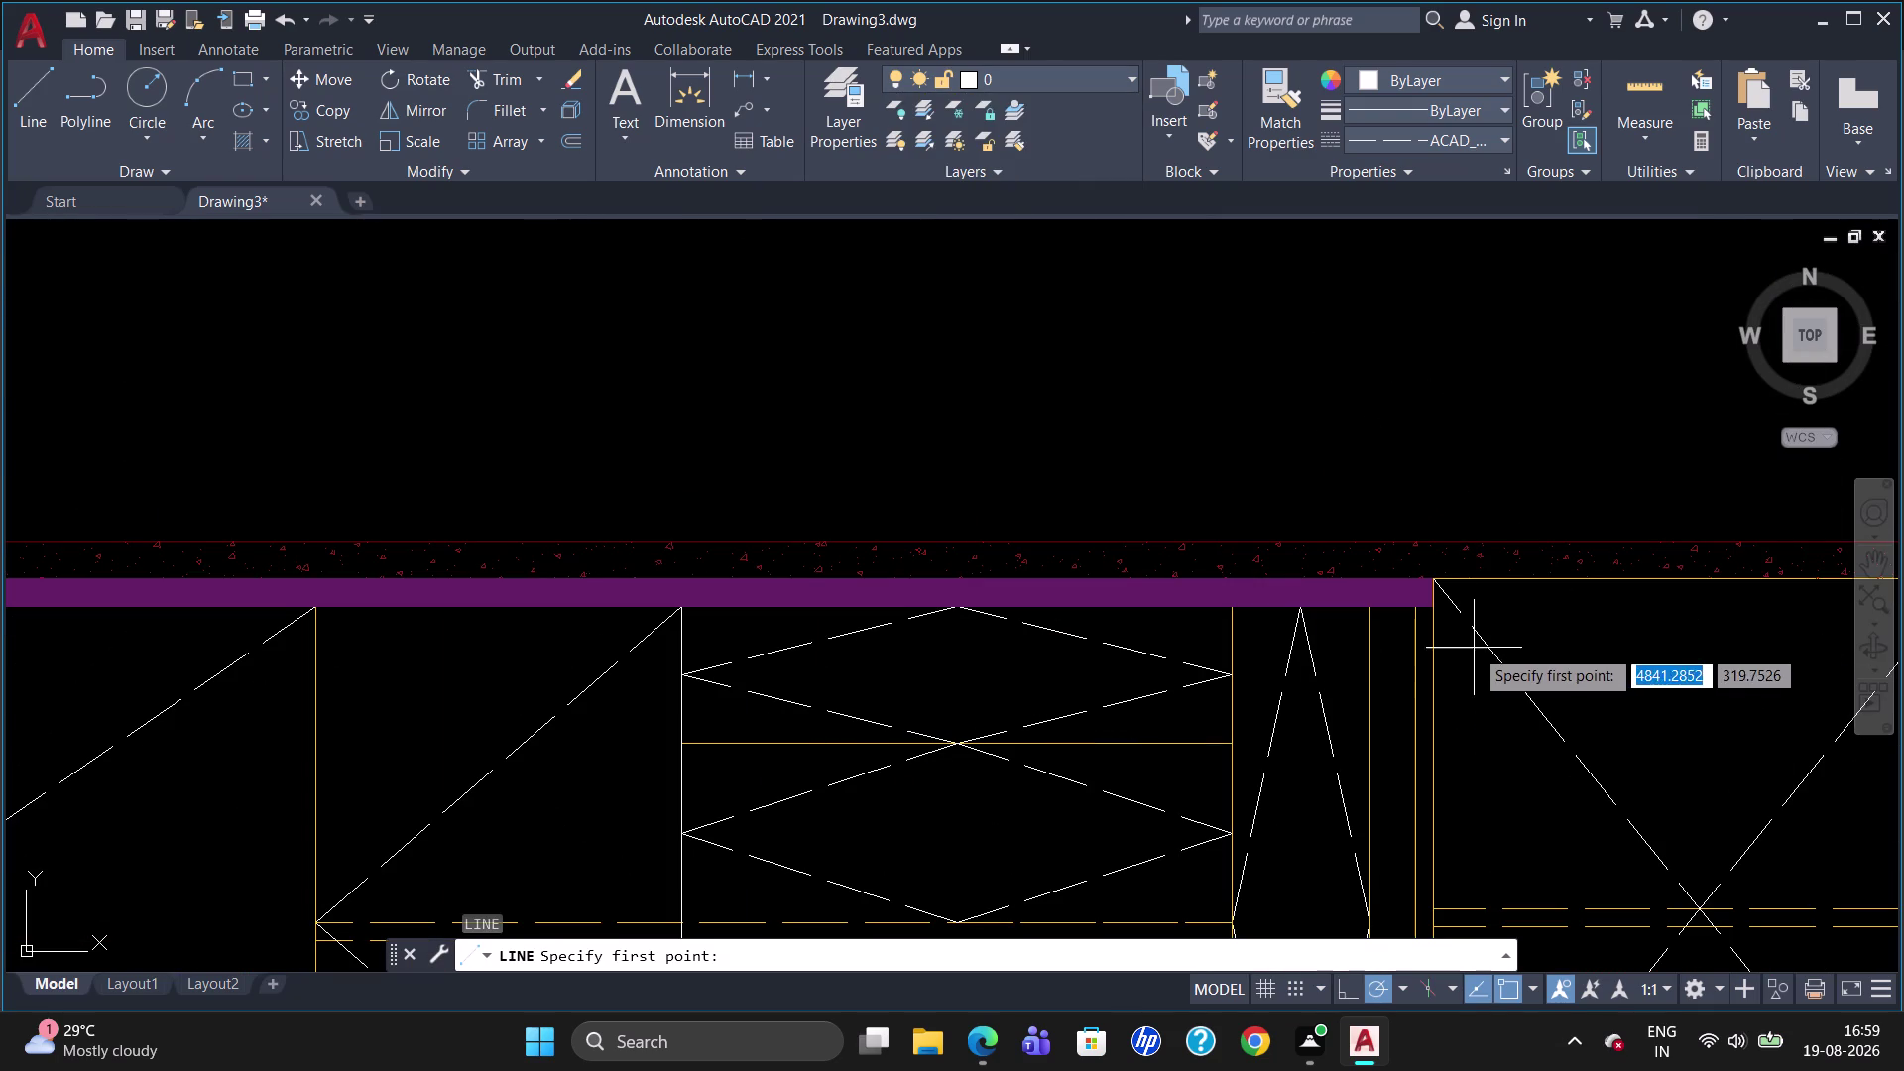
click(1427, 580)
click(1452, 576)
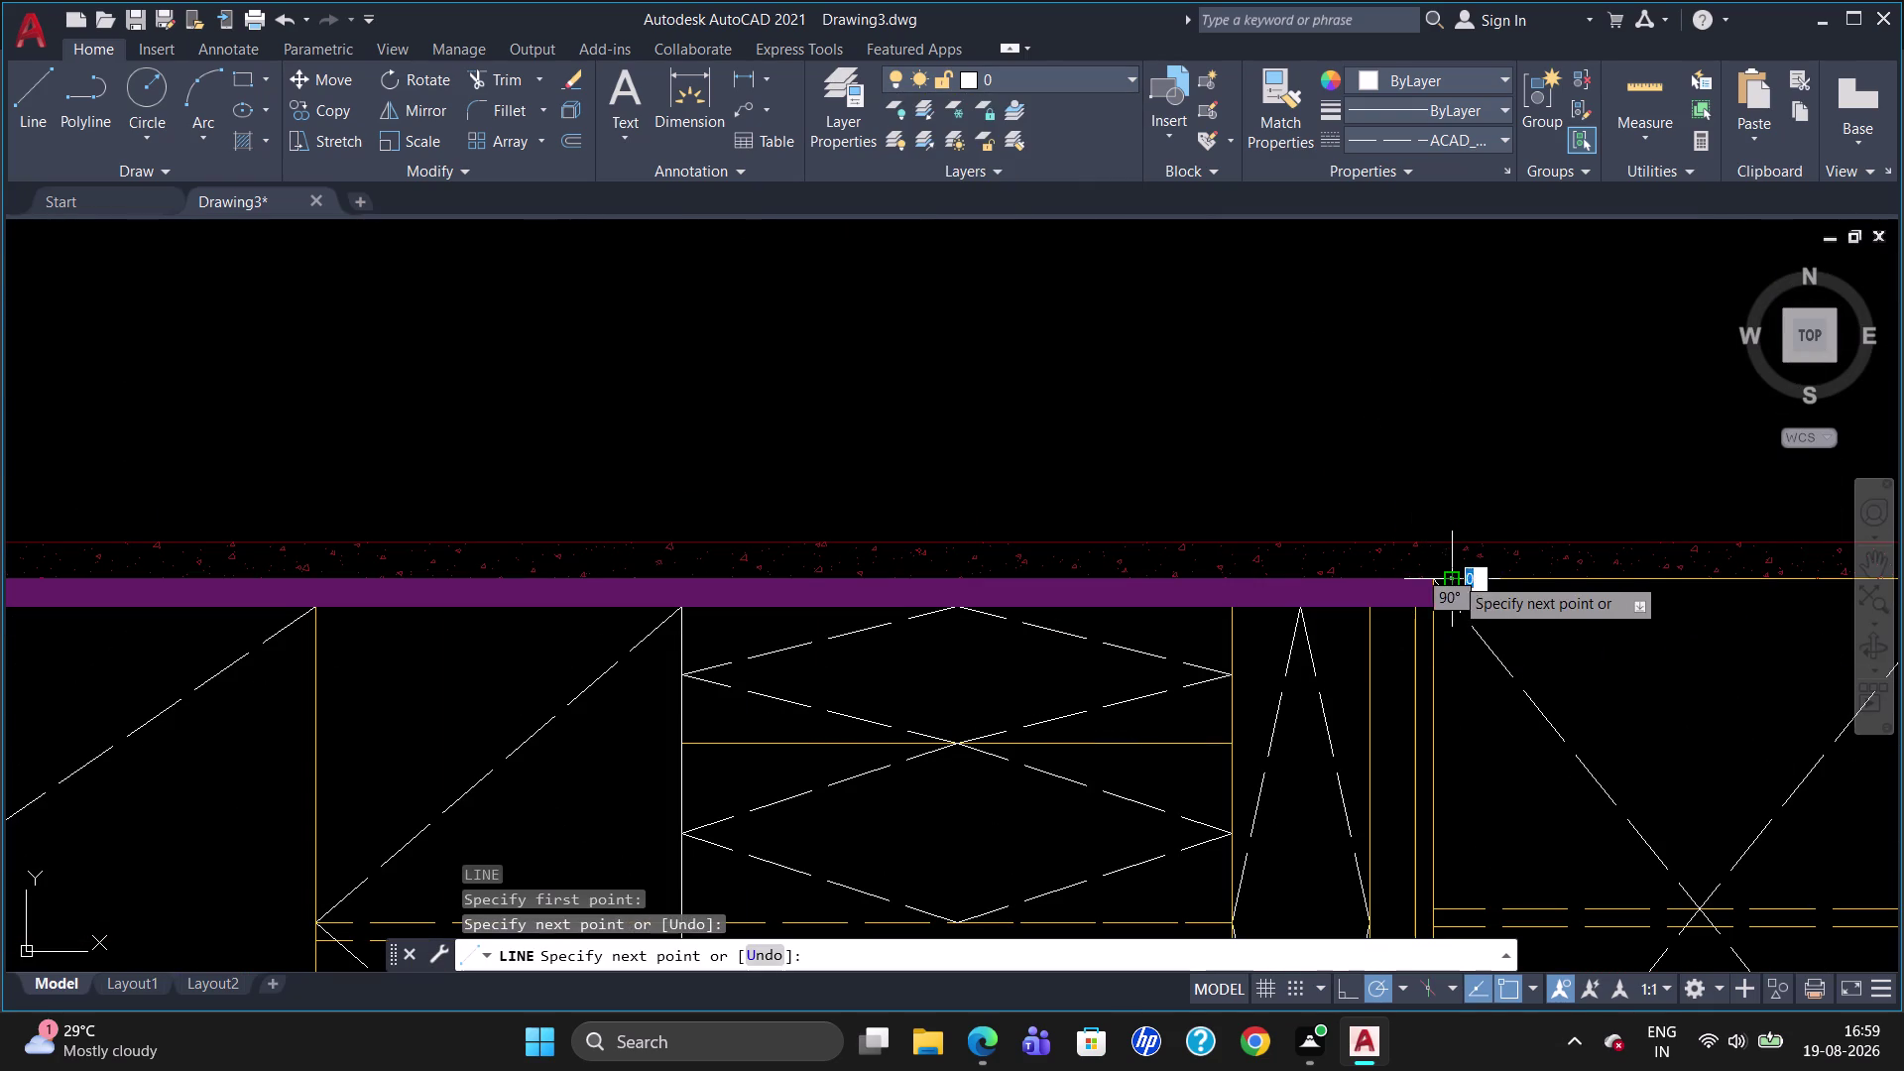
click(1453, 606)
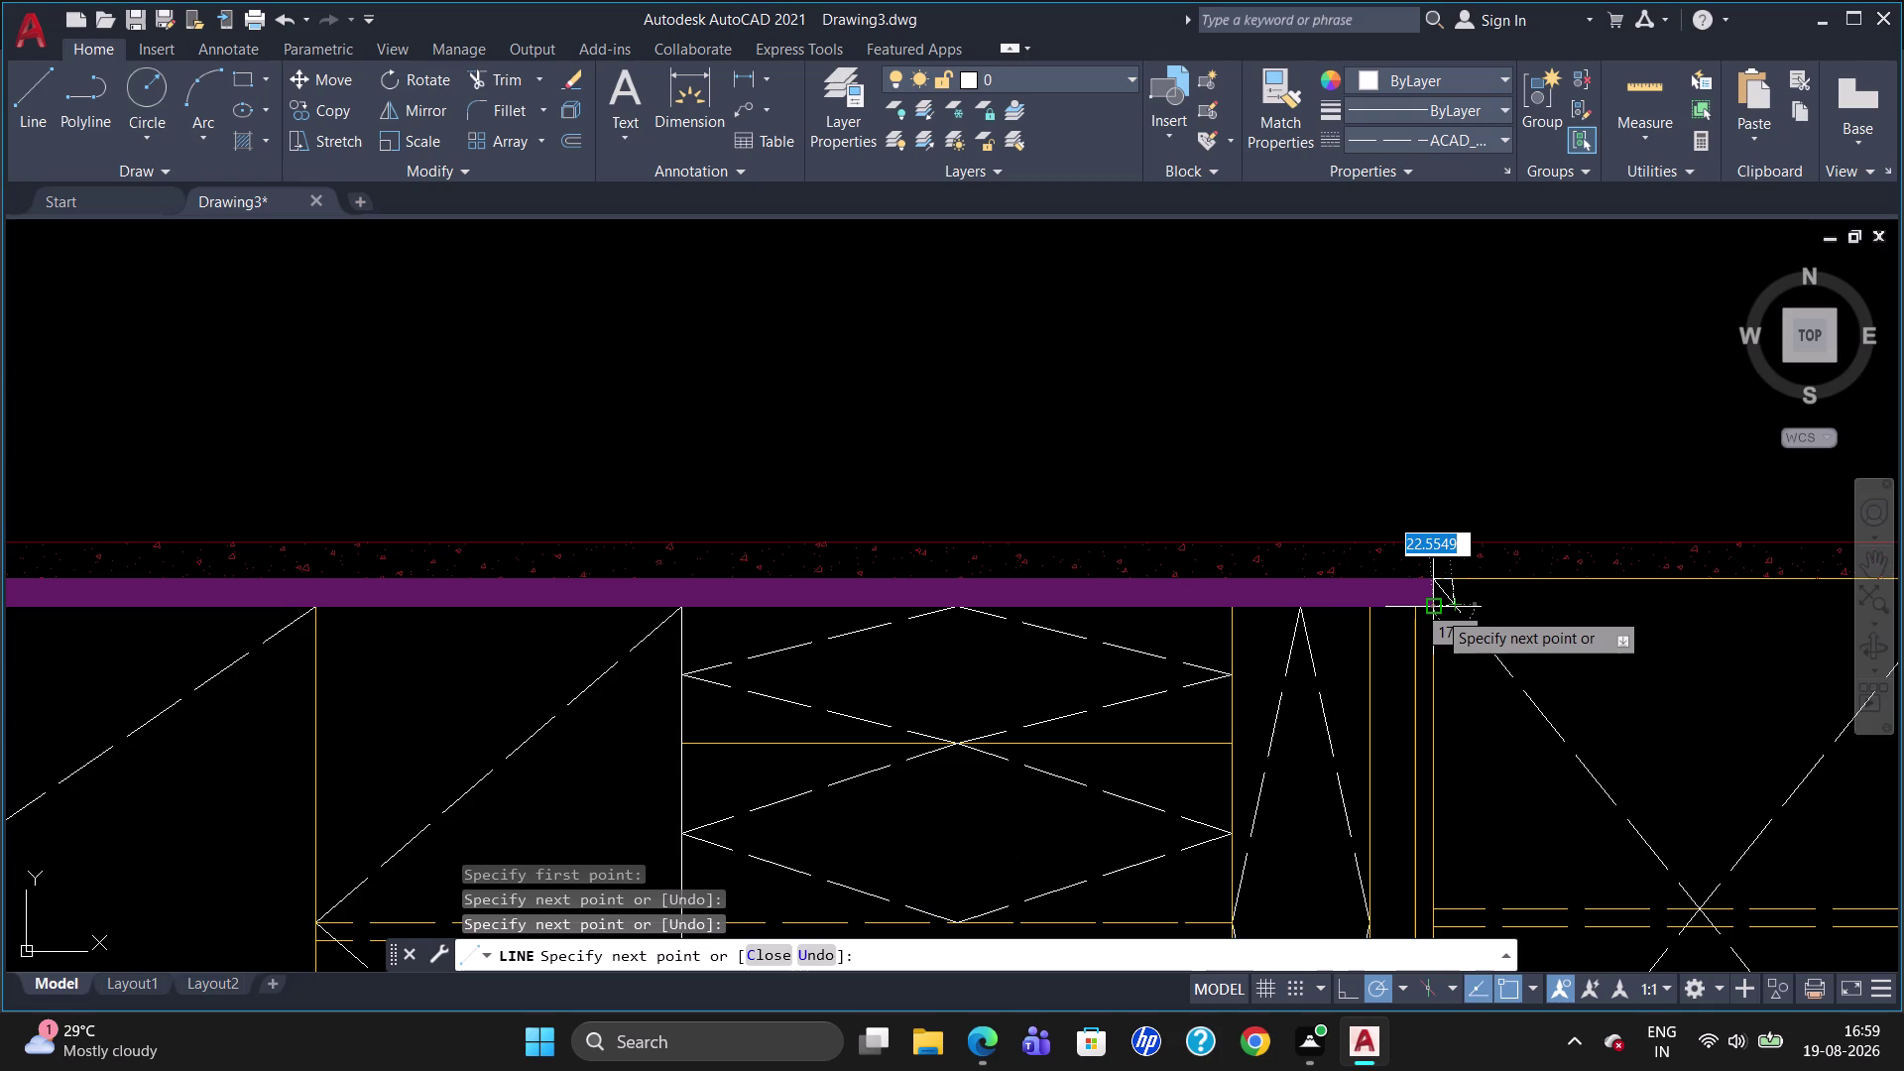